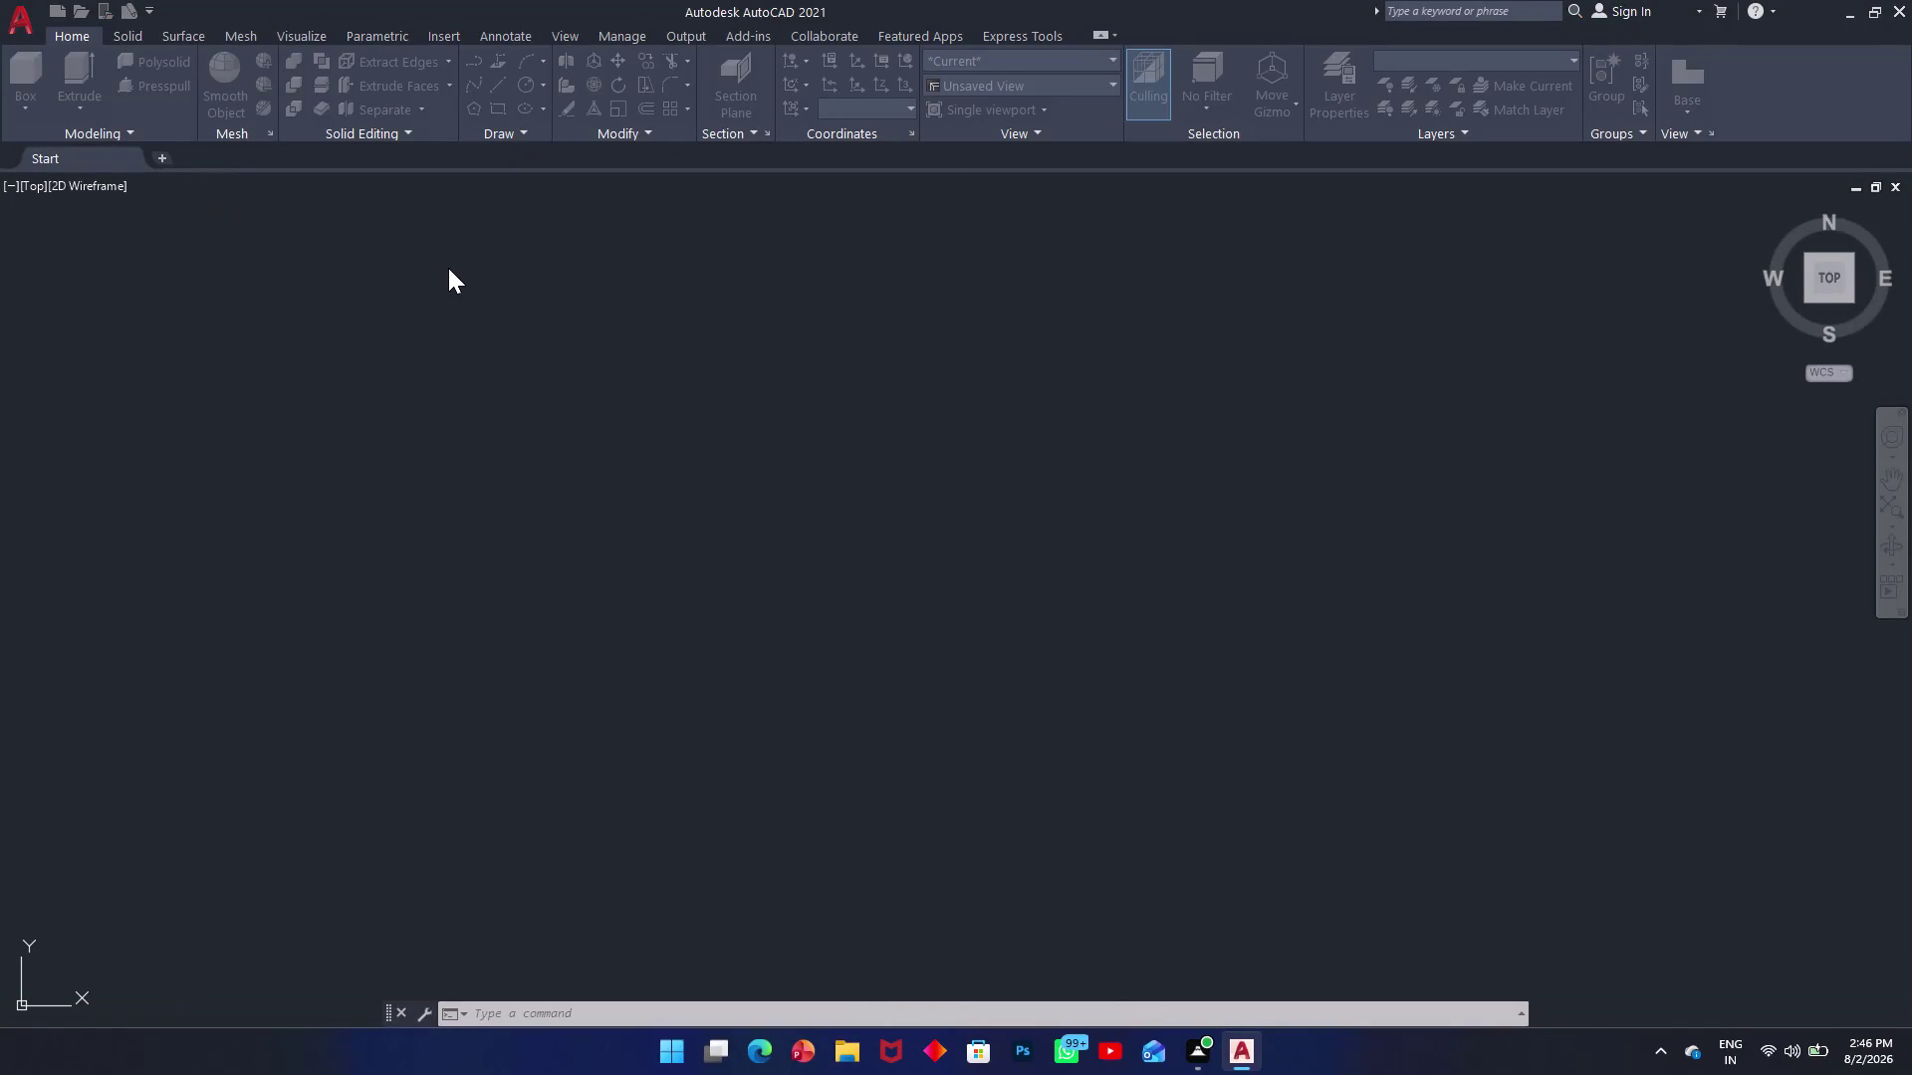
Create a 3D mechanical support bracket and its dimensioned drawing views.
Set the drawing limits from 0,0 to 100,100, then zoom to show all limits.
text(li)
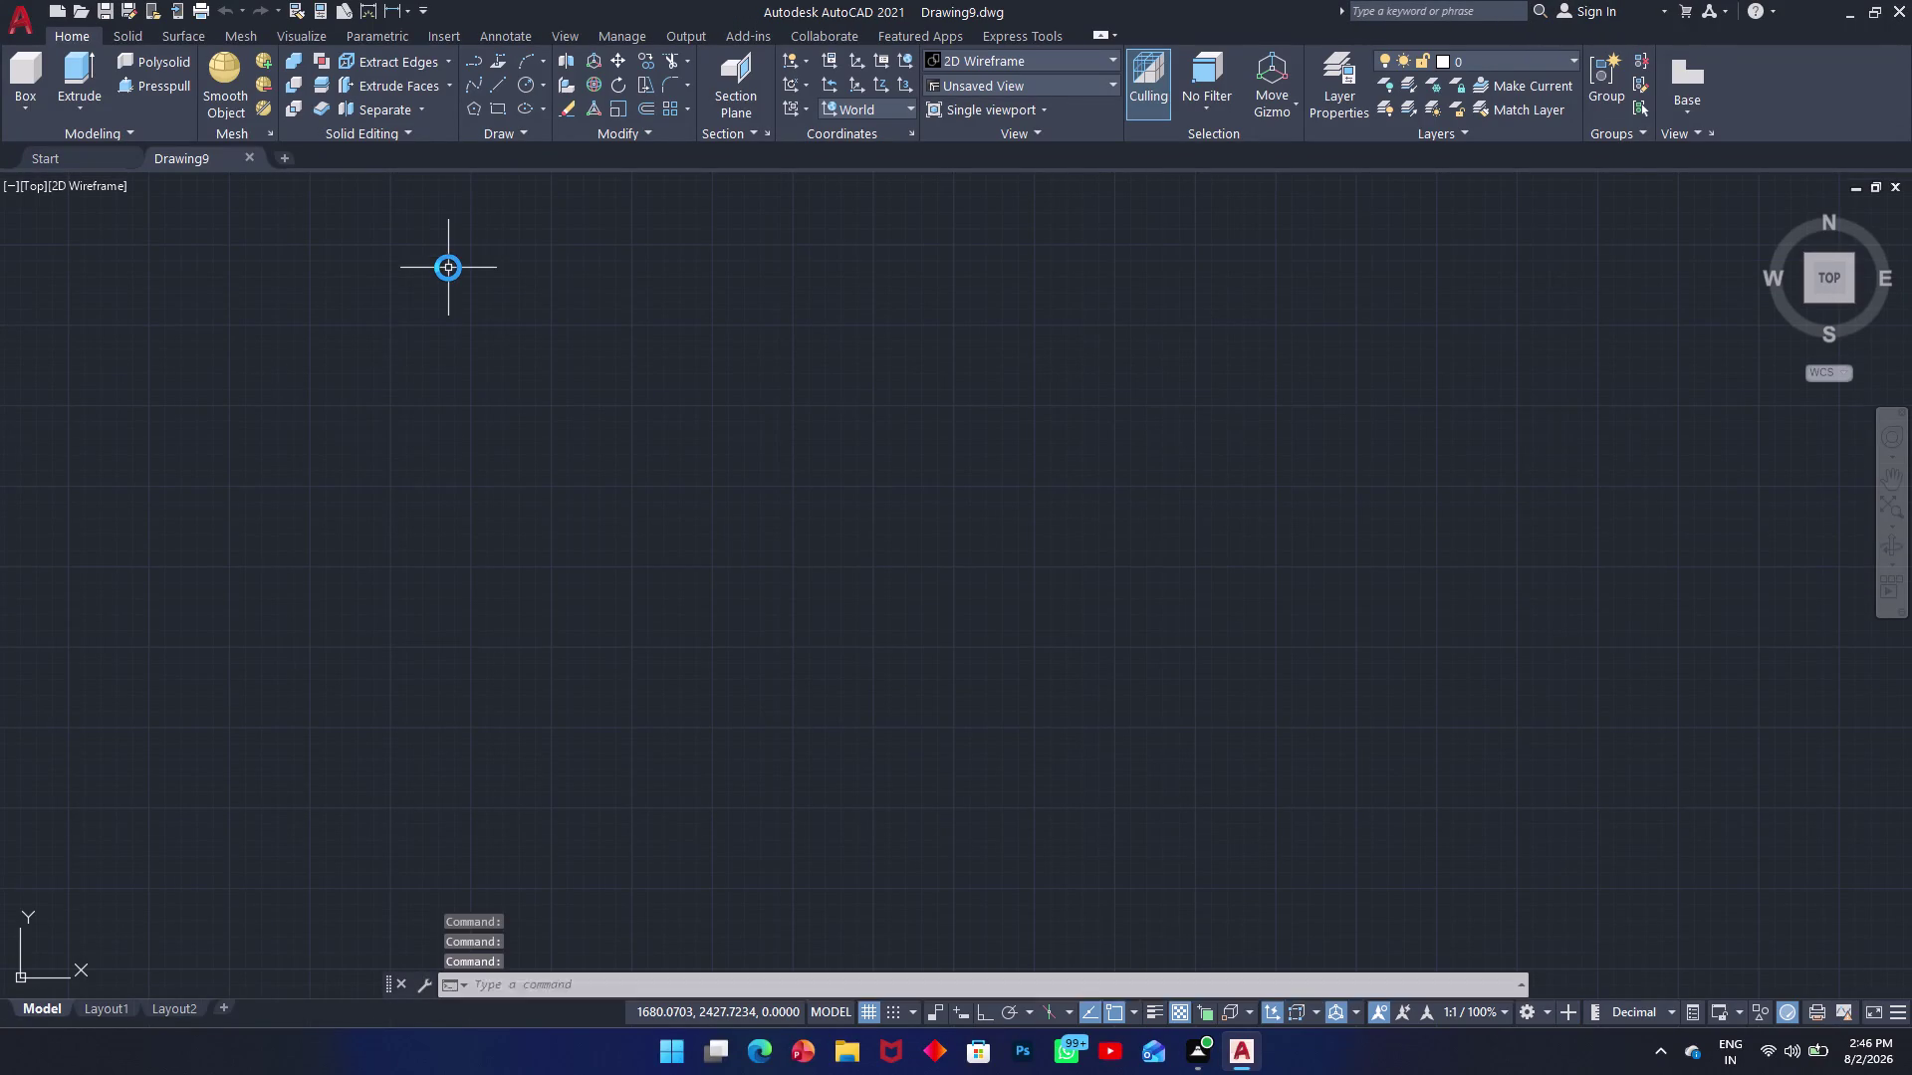
text(m)
key(space)
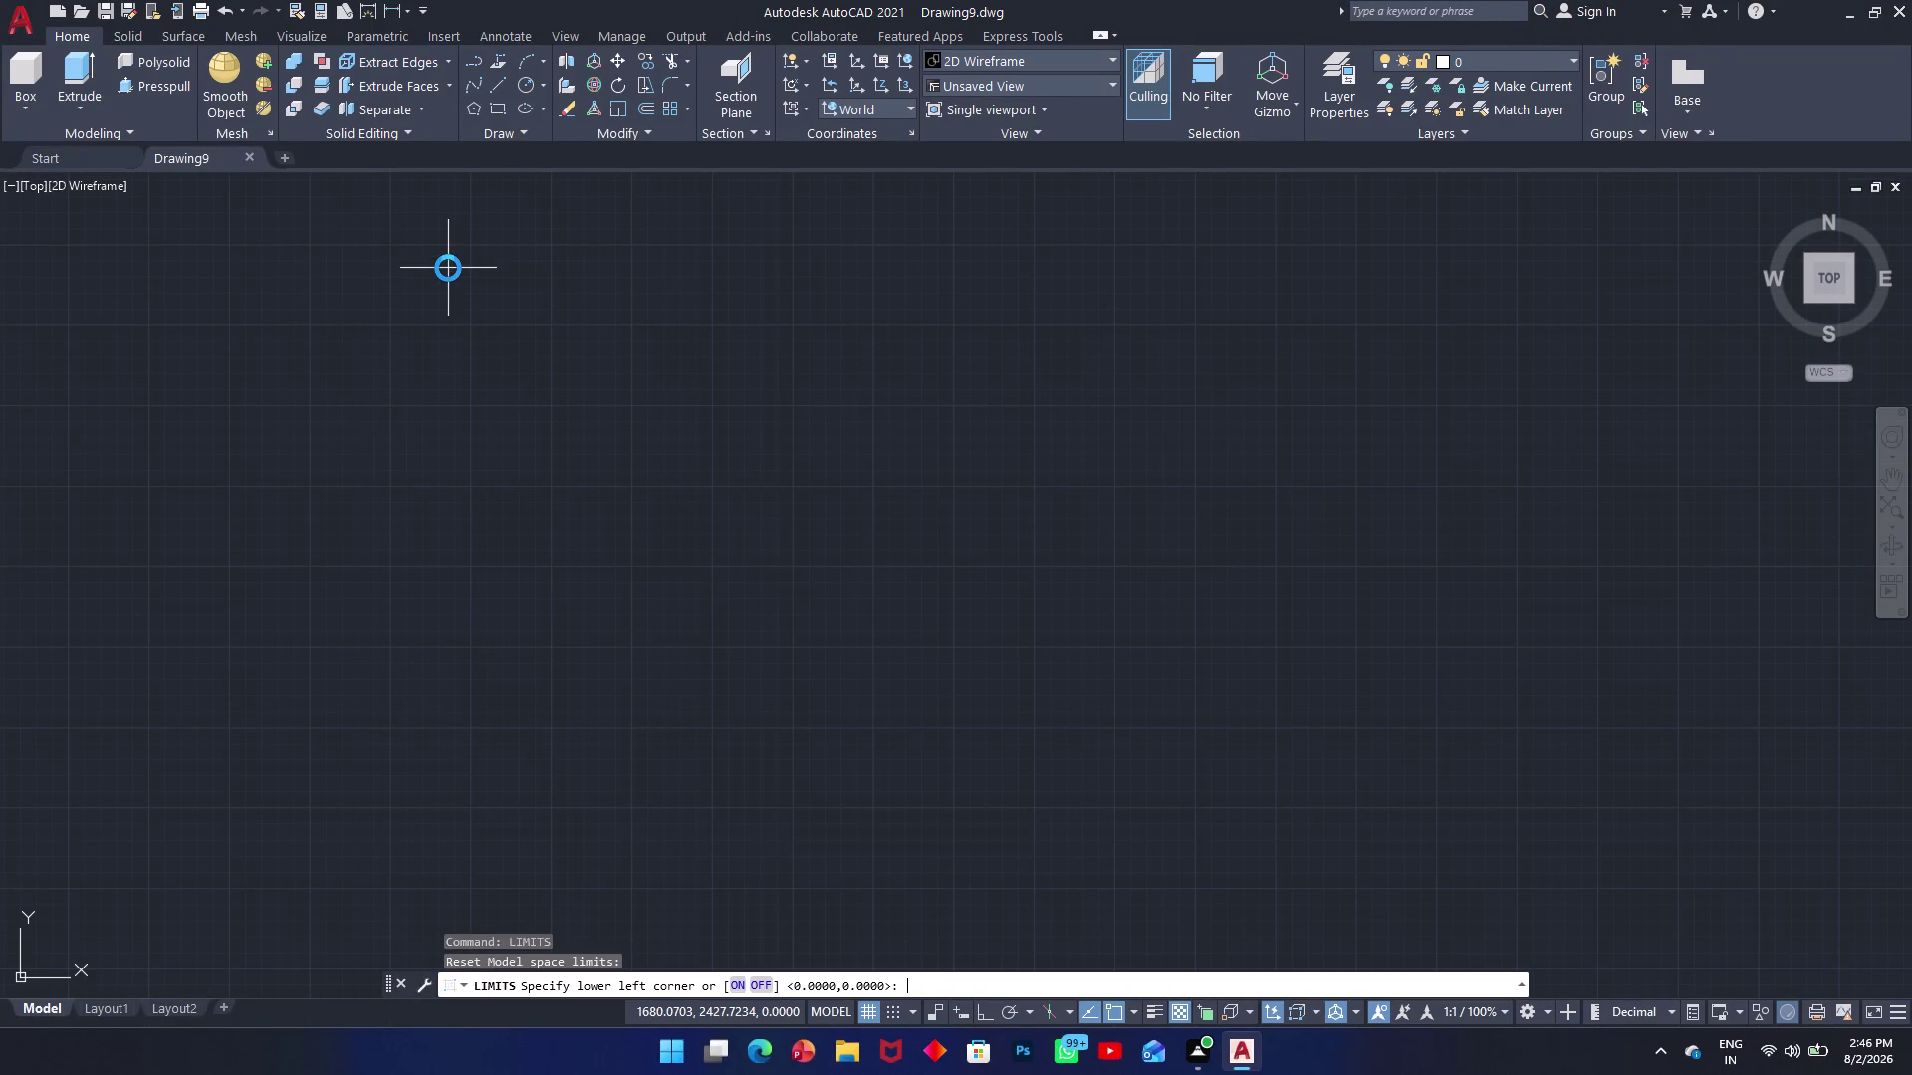
text(0,0)
key(Return)
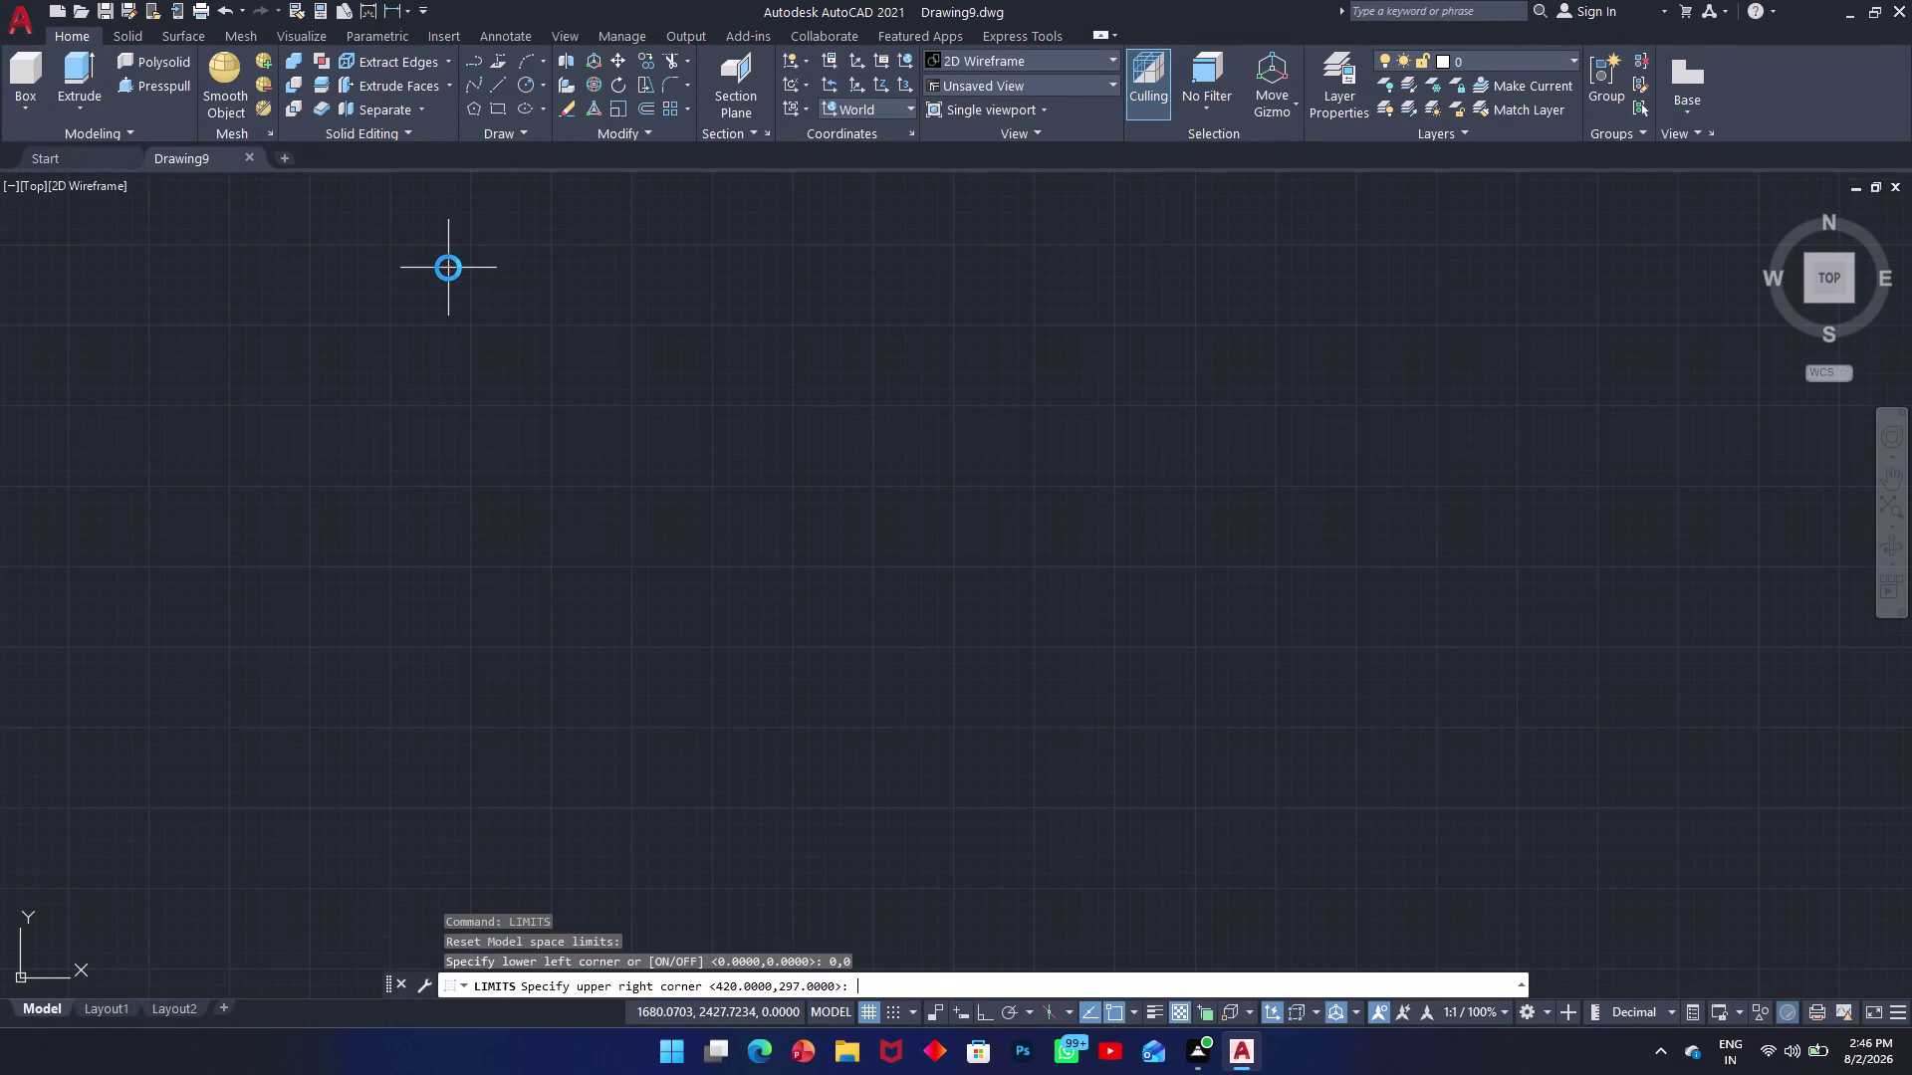
text(100,100)
key(Return)
key(z)
key(Return)
key(a)
key(Return)
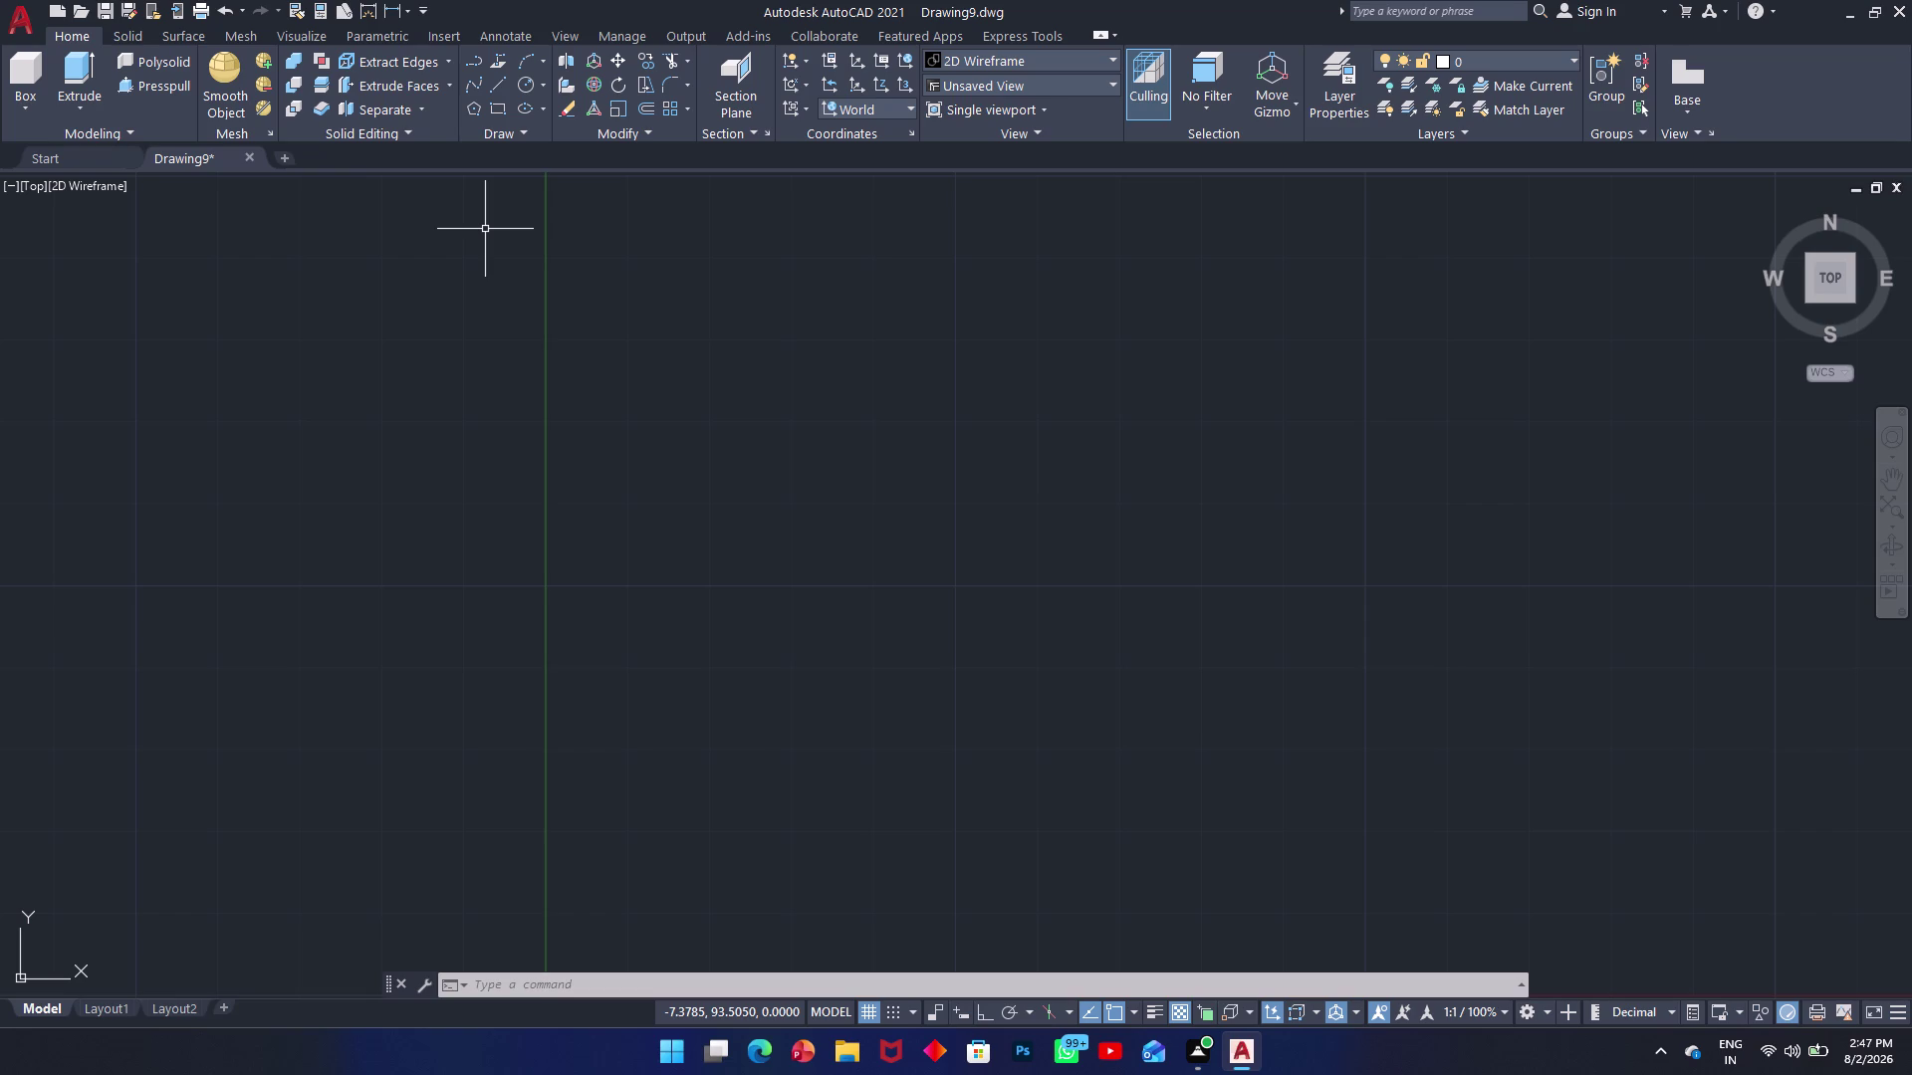
text(l)
key(space)
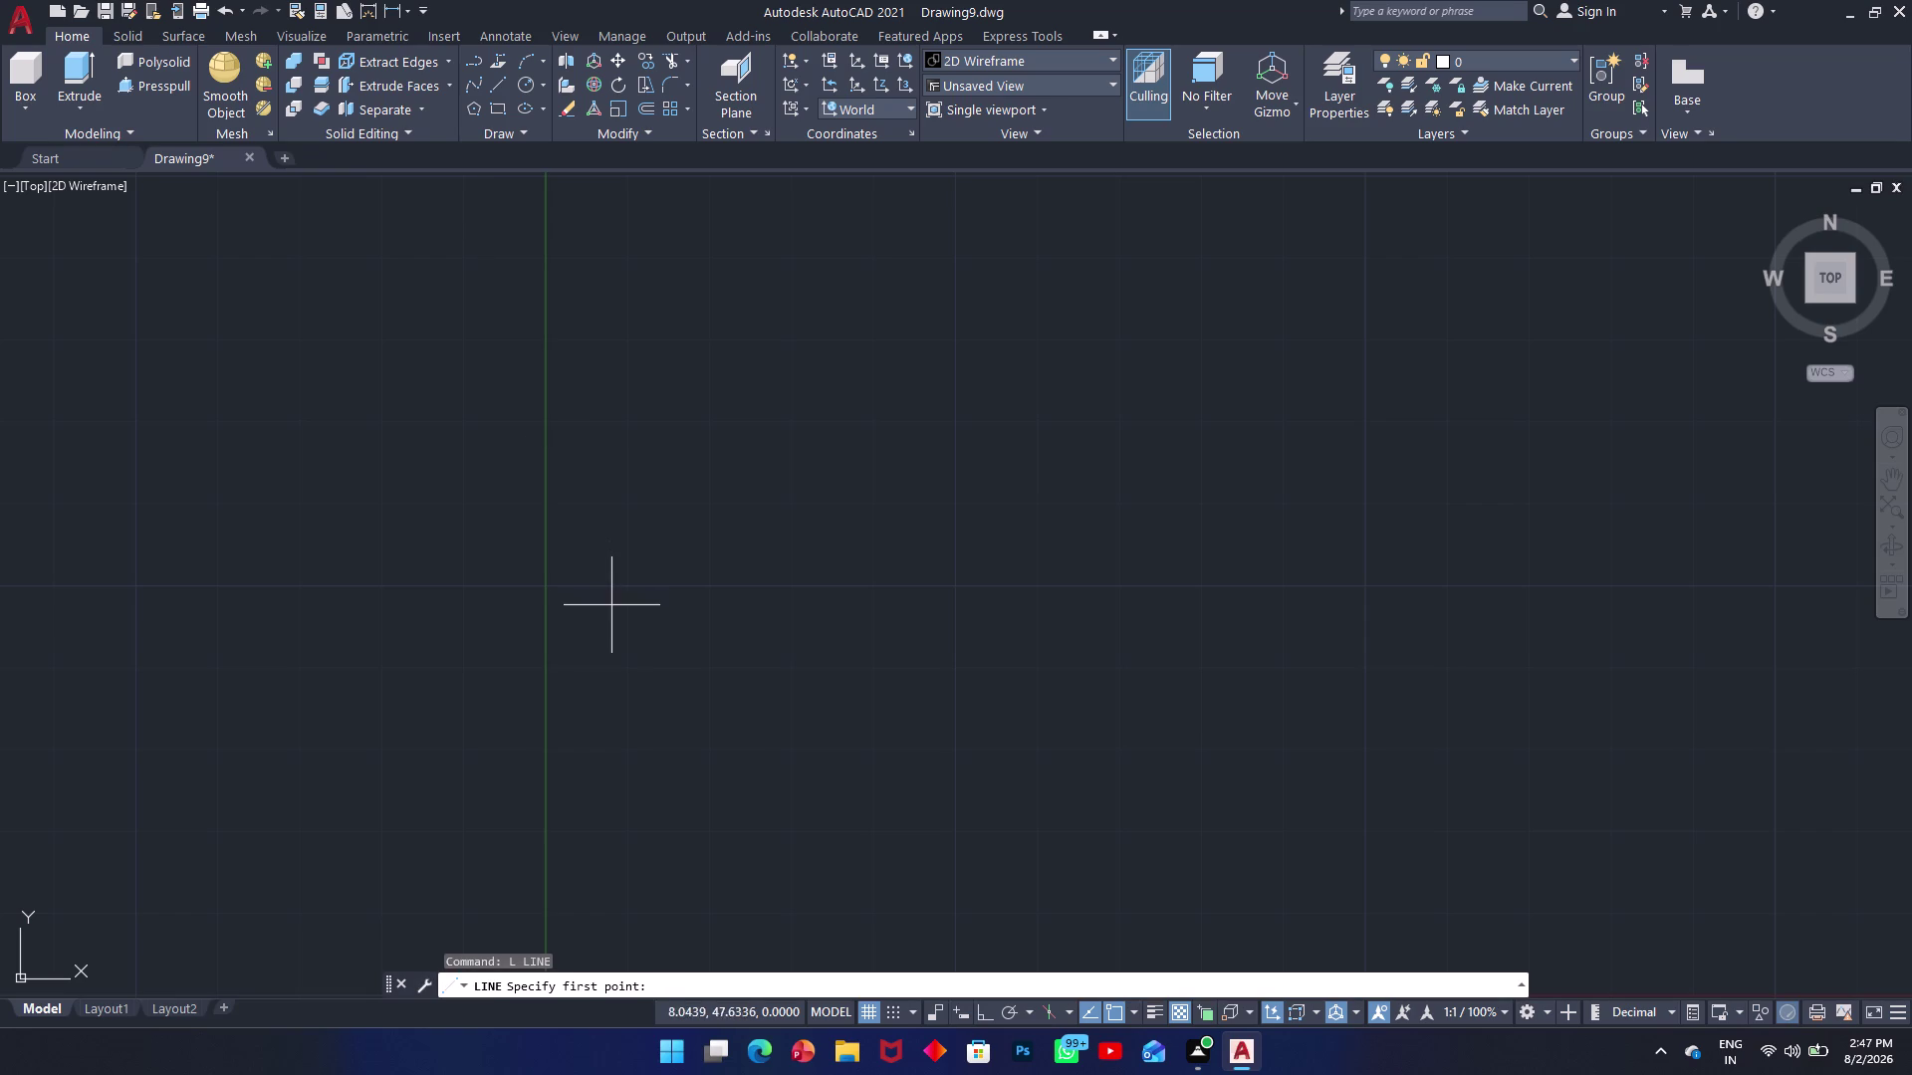
click(610, 675)
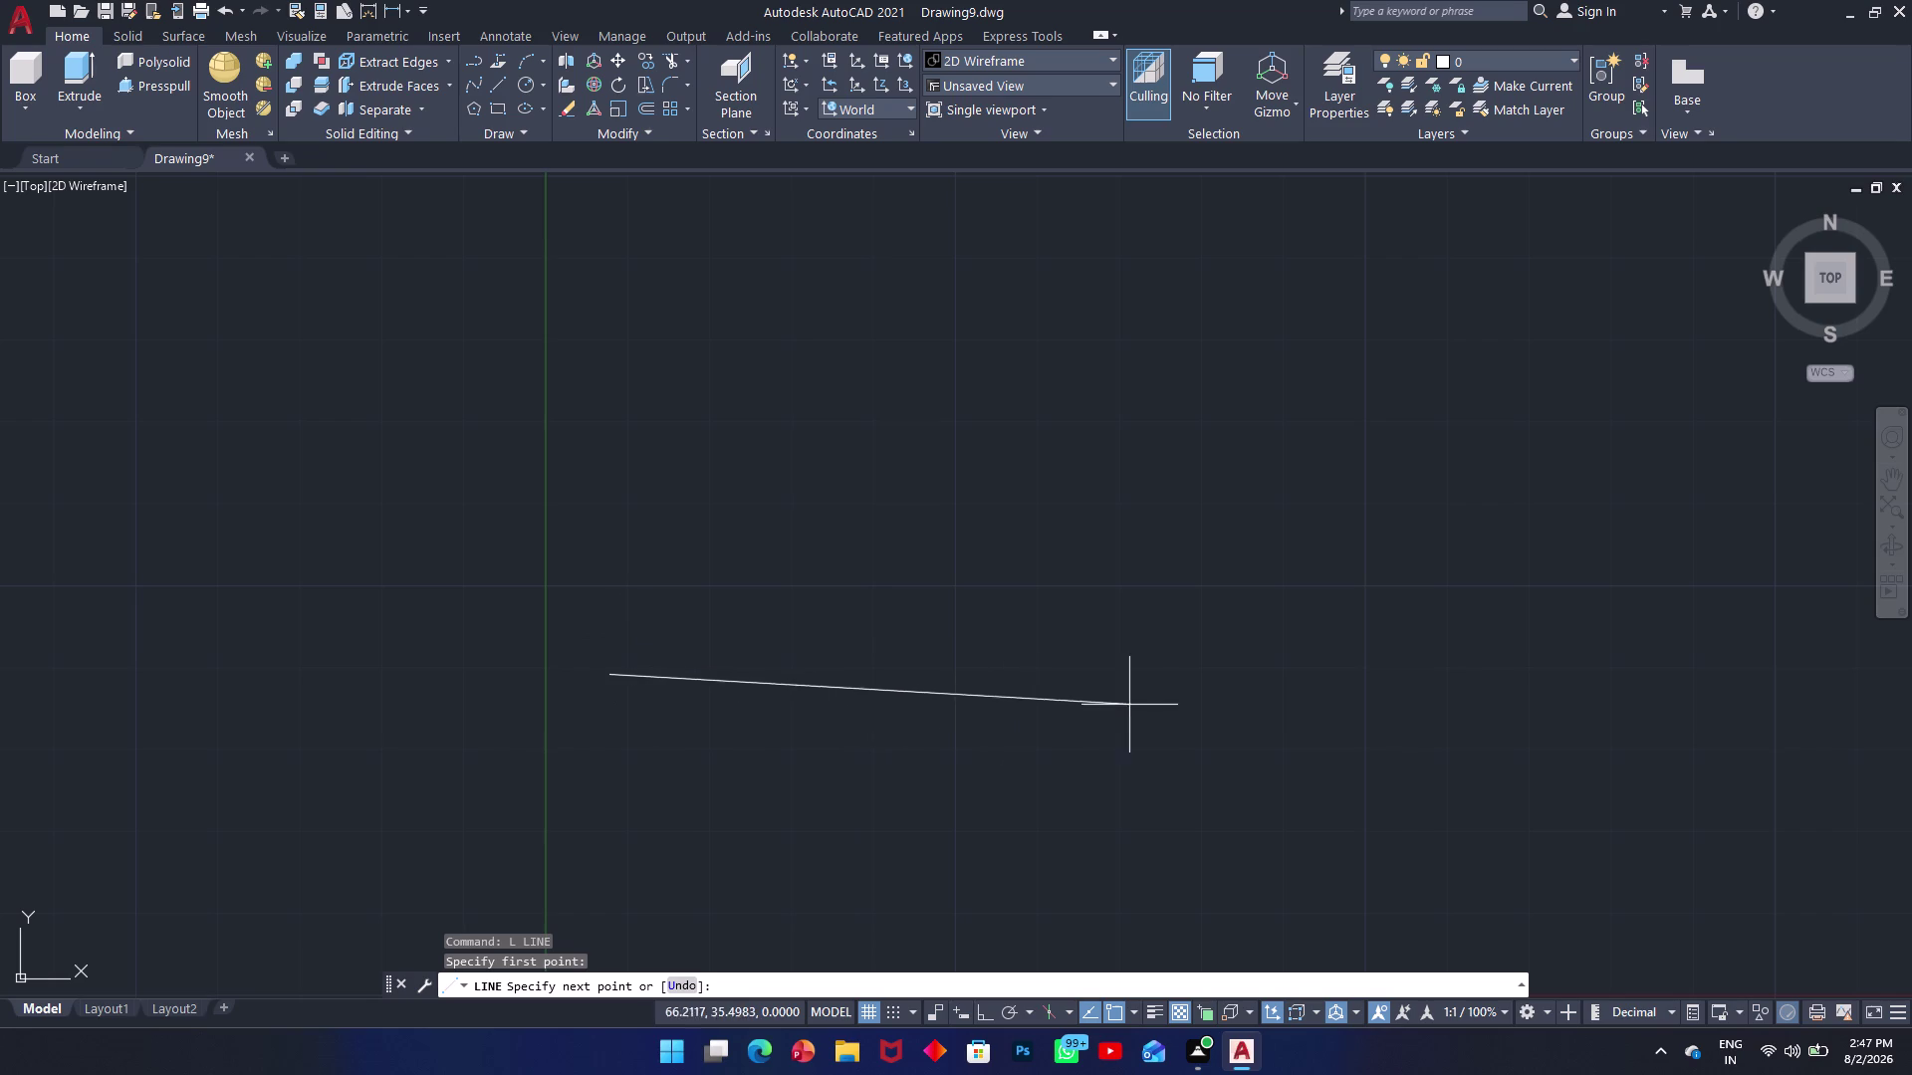
key(F8)
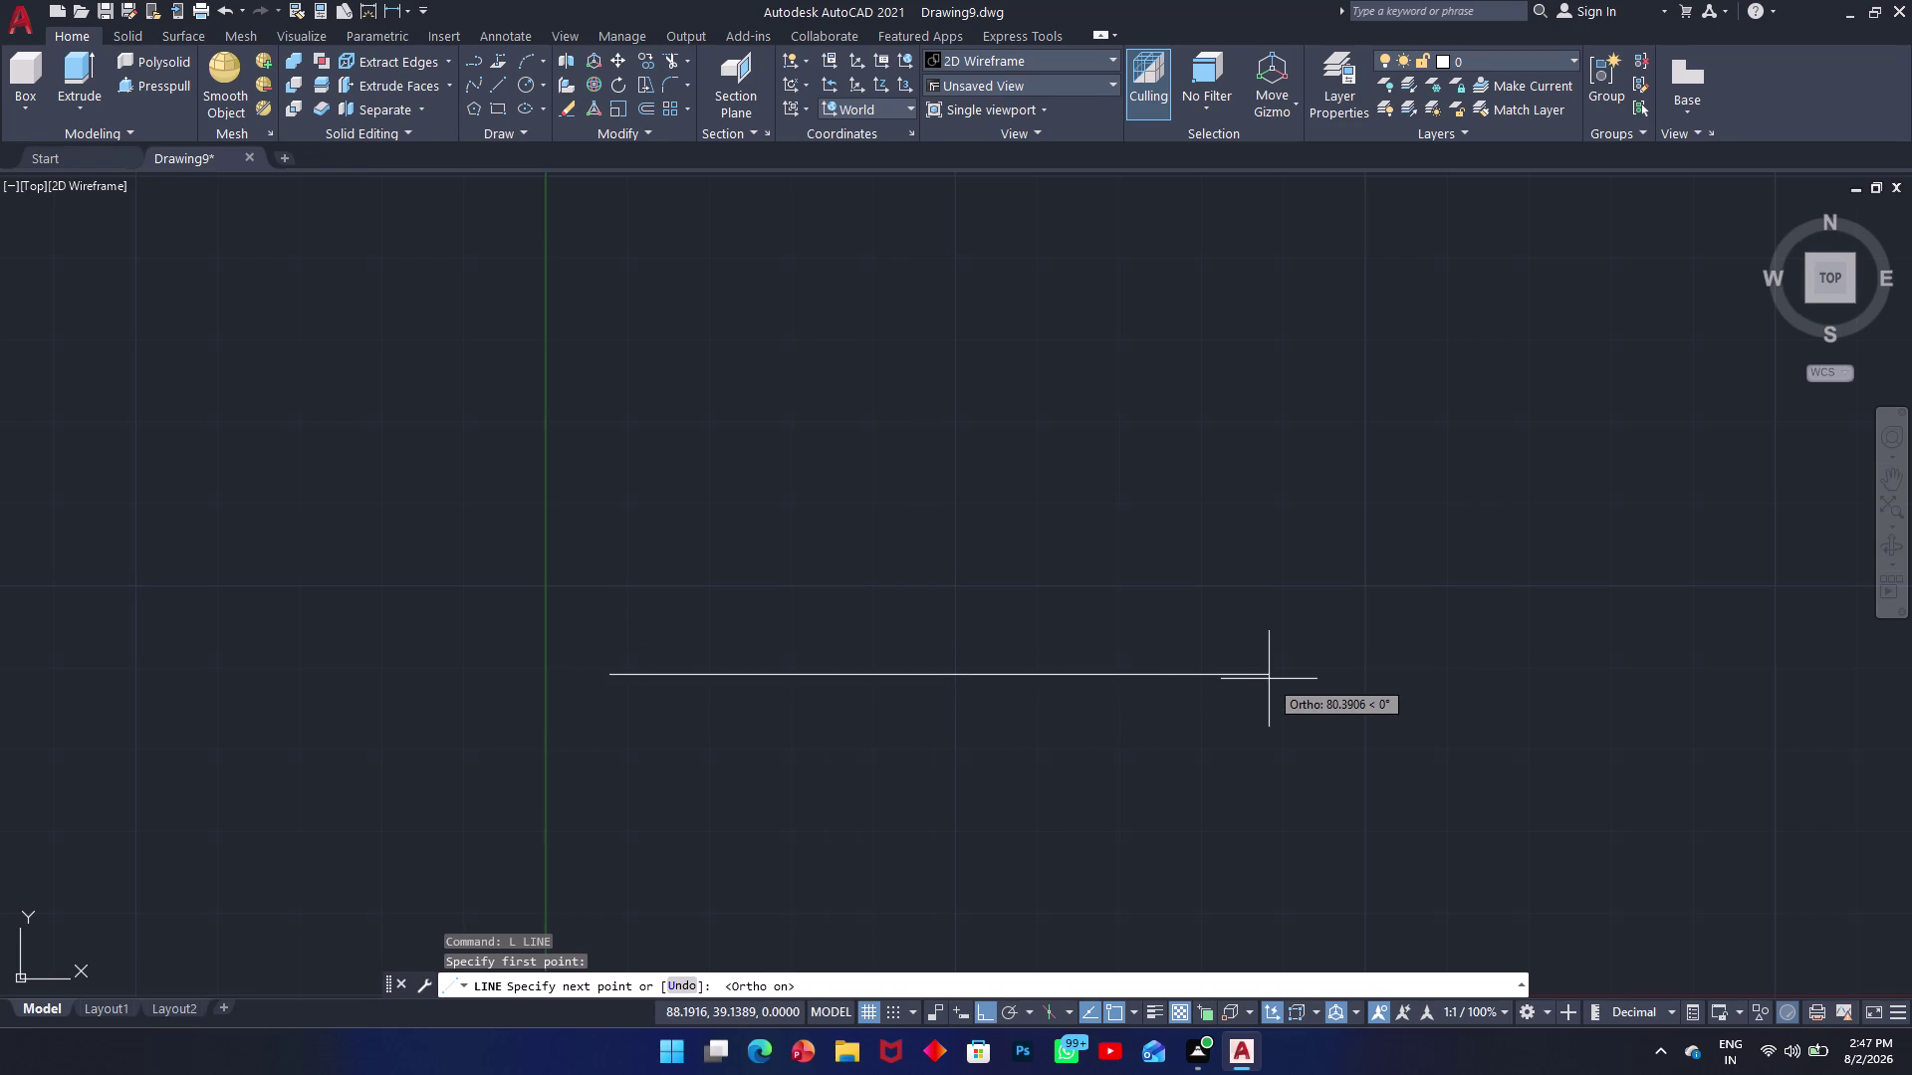
text(100)
key(Return)
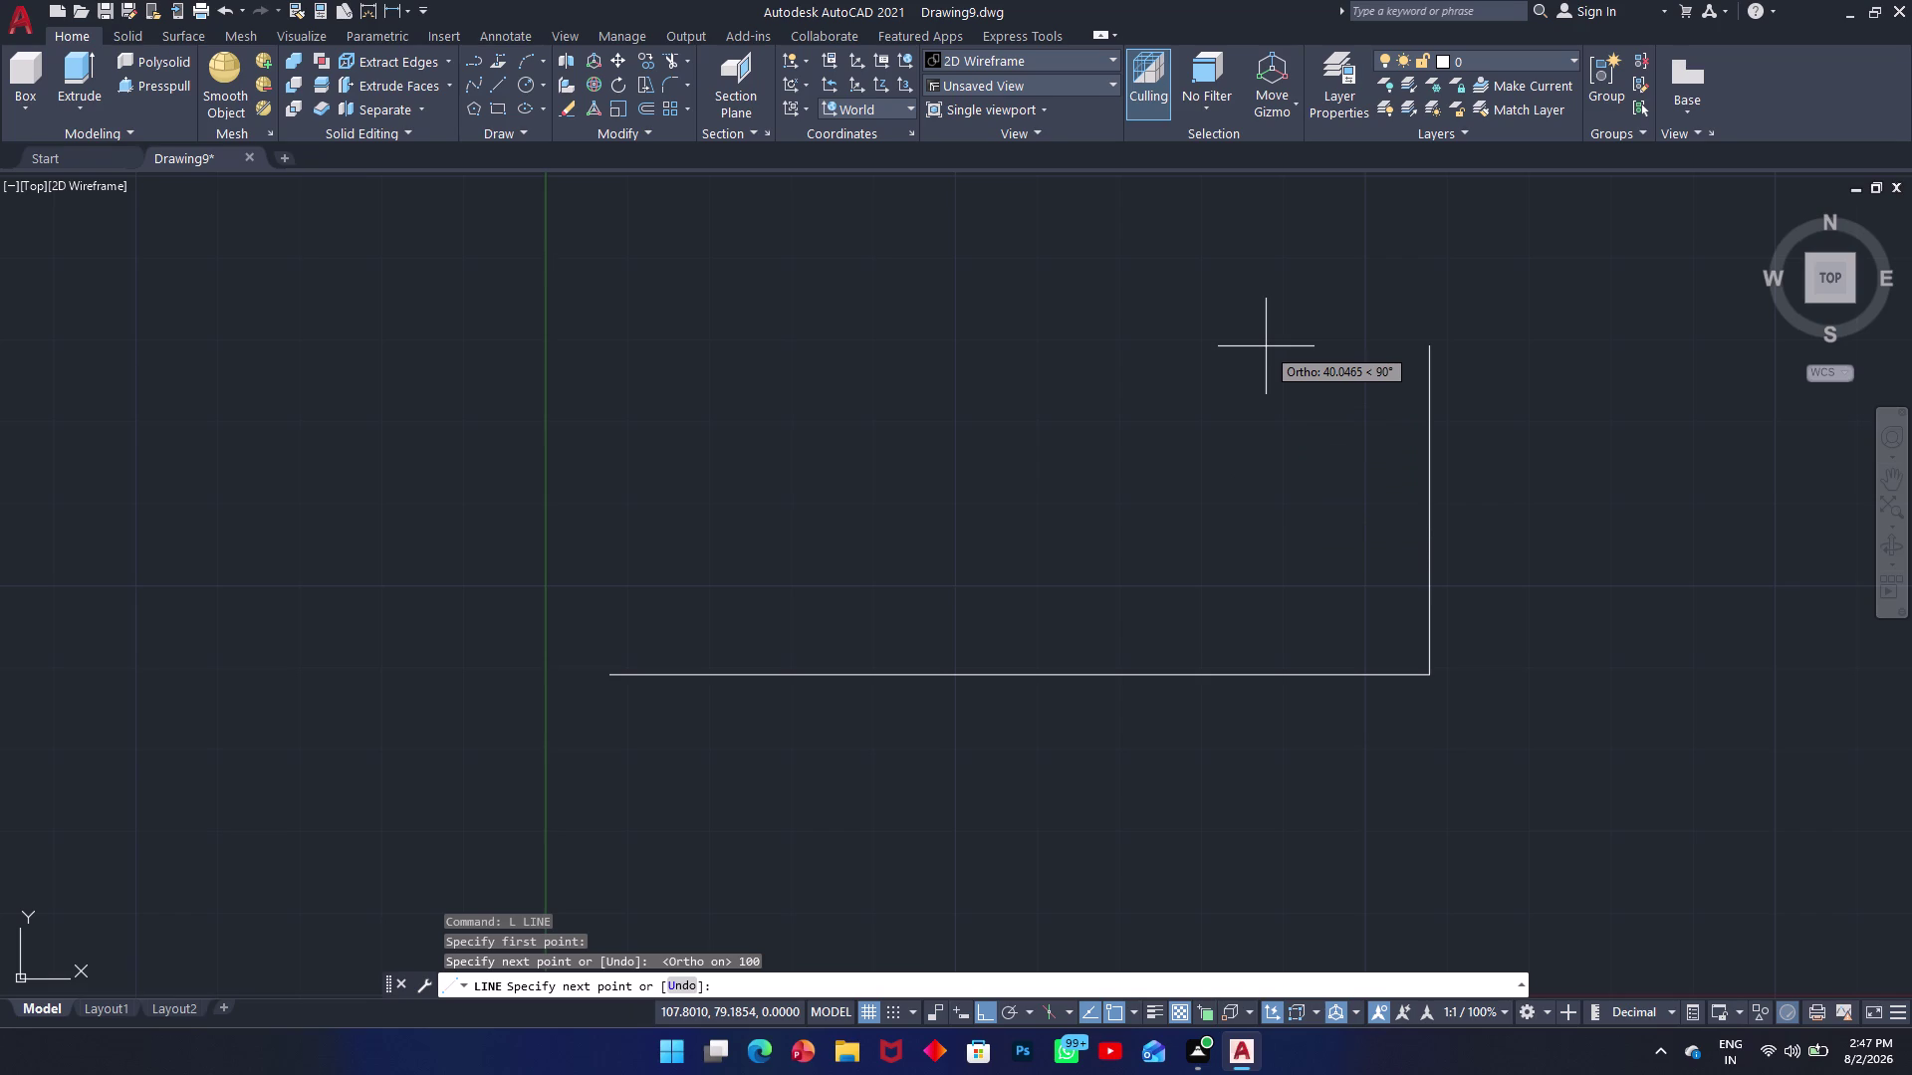
text(60)
key(Return)
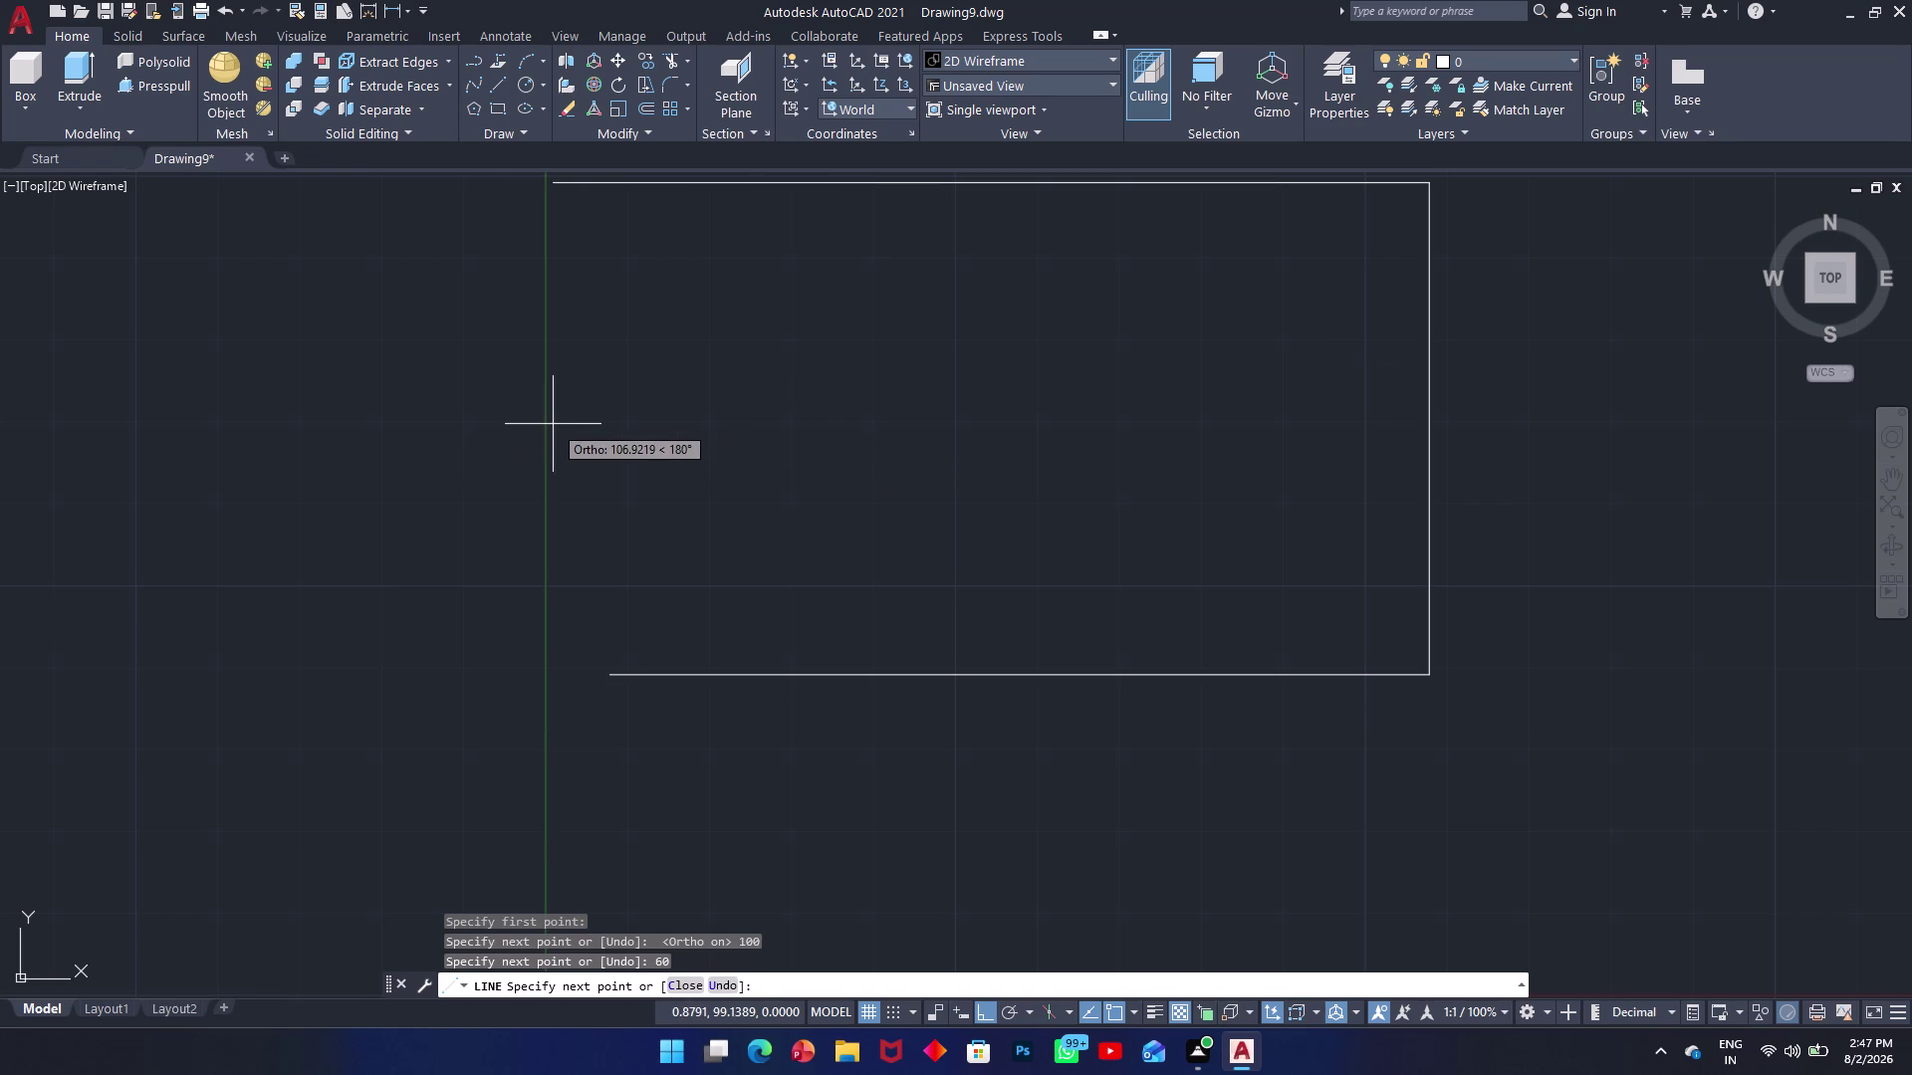
text(70)
key(Return)
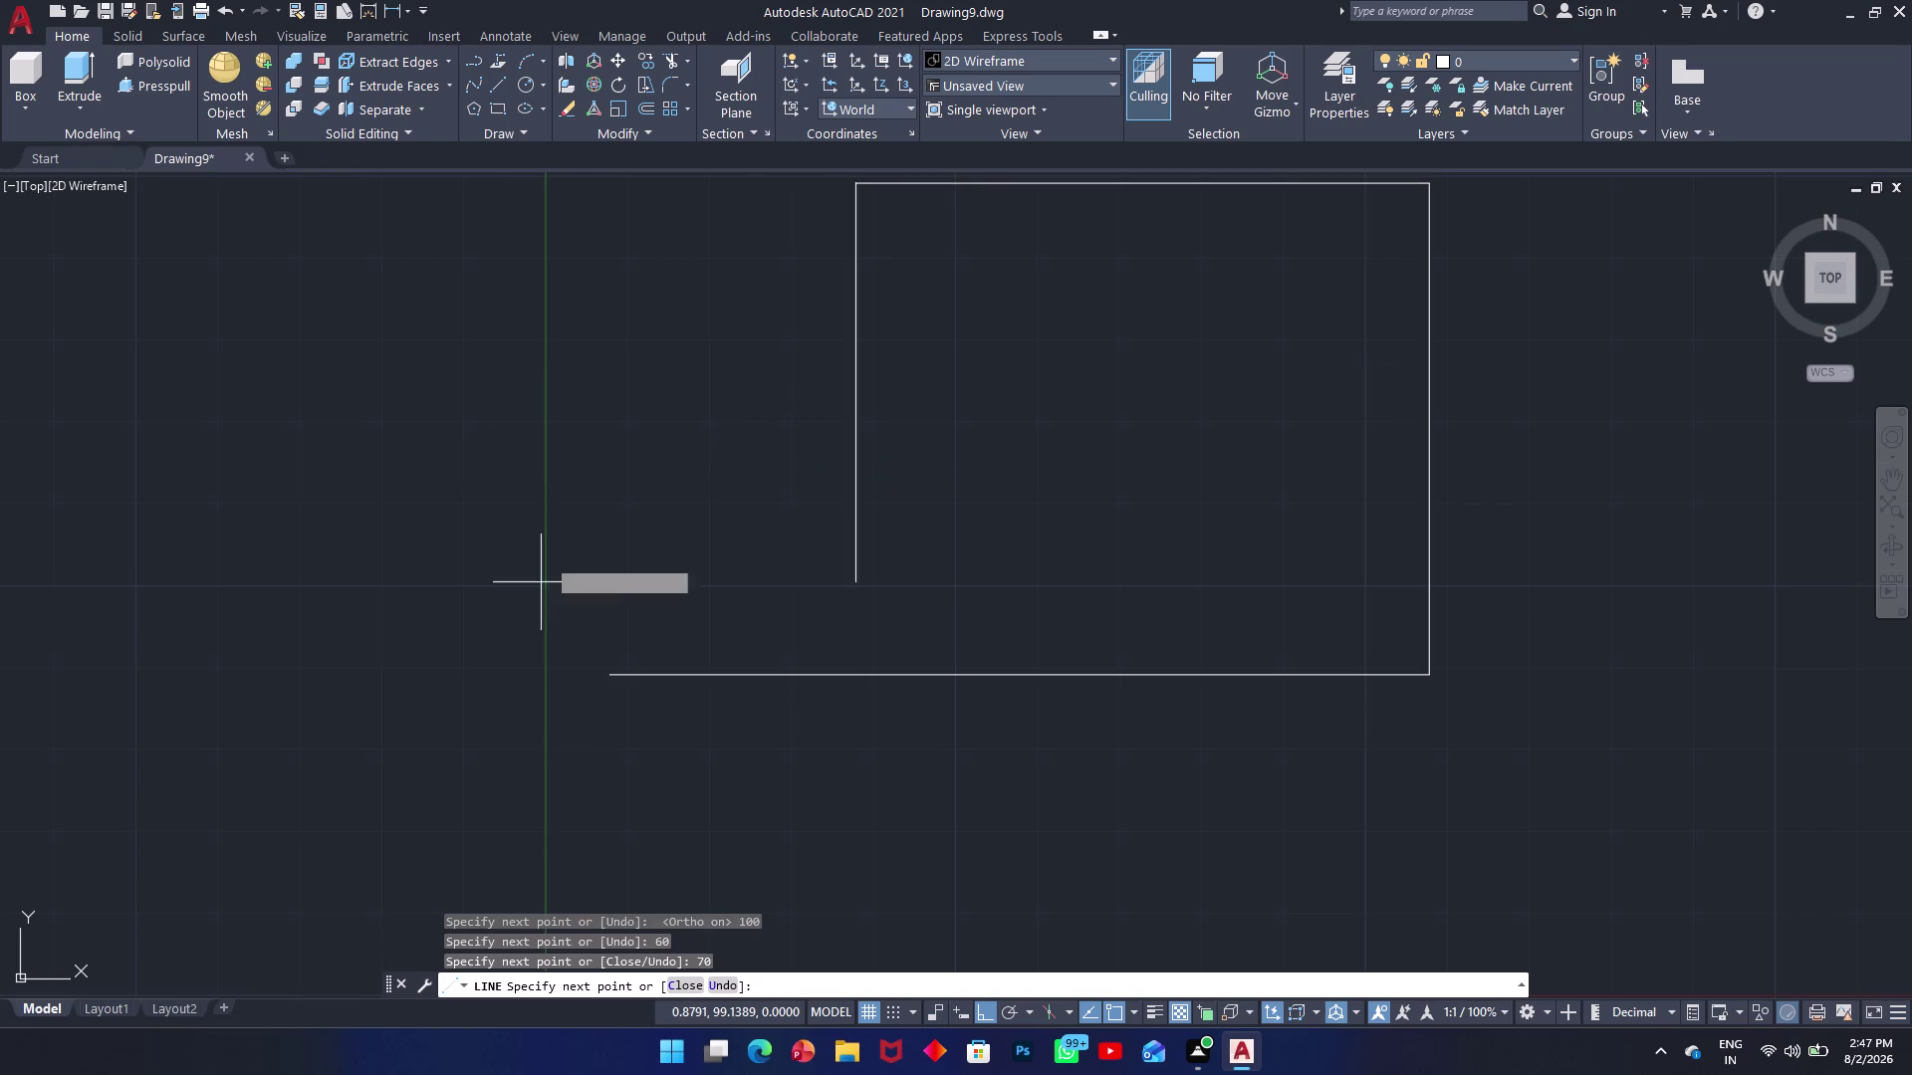
key(ctrl+z)
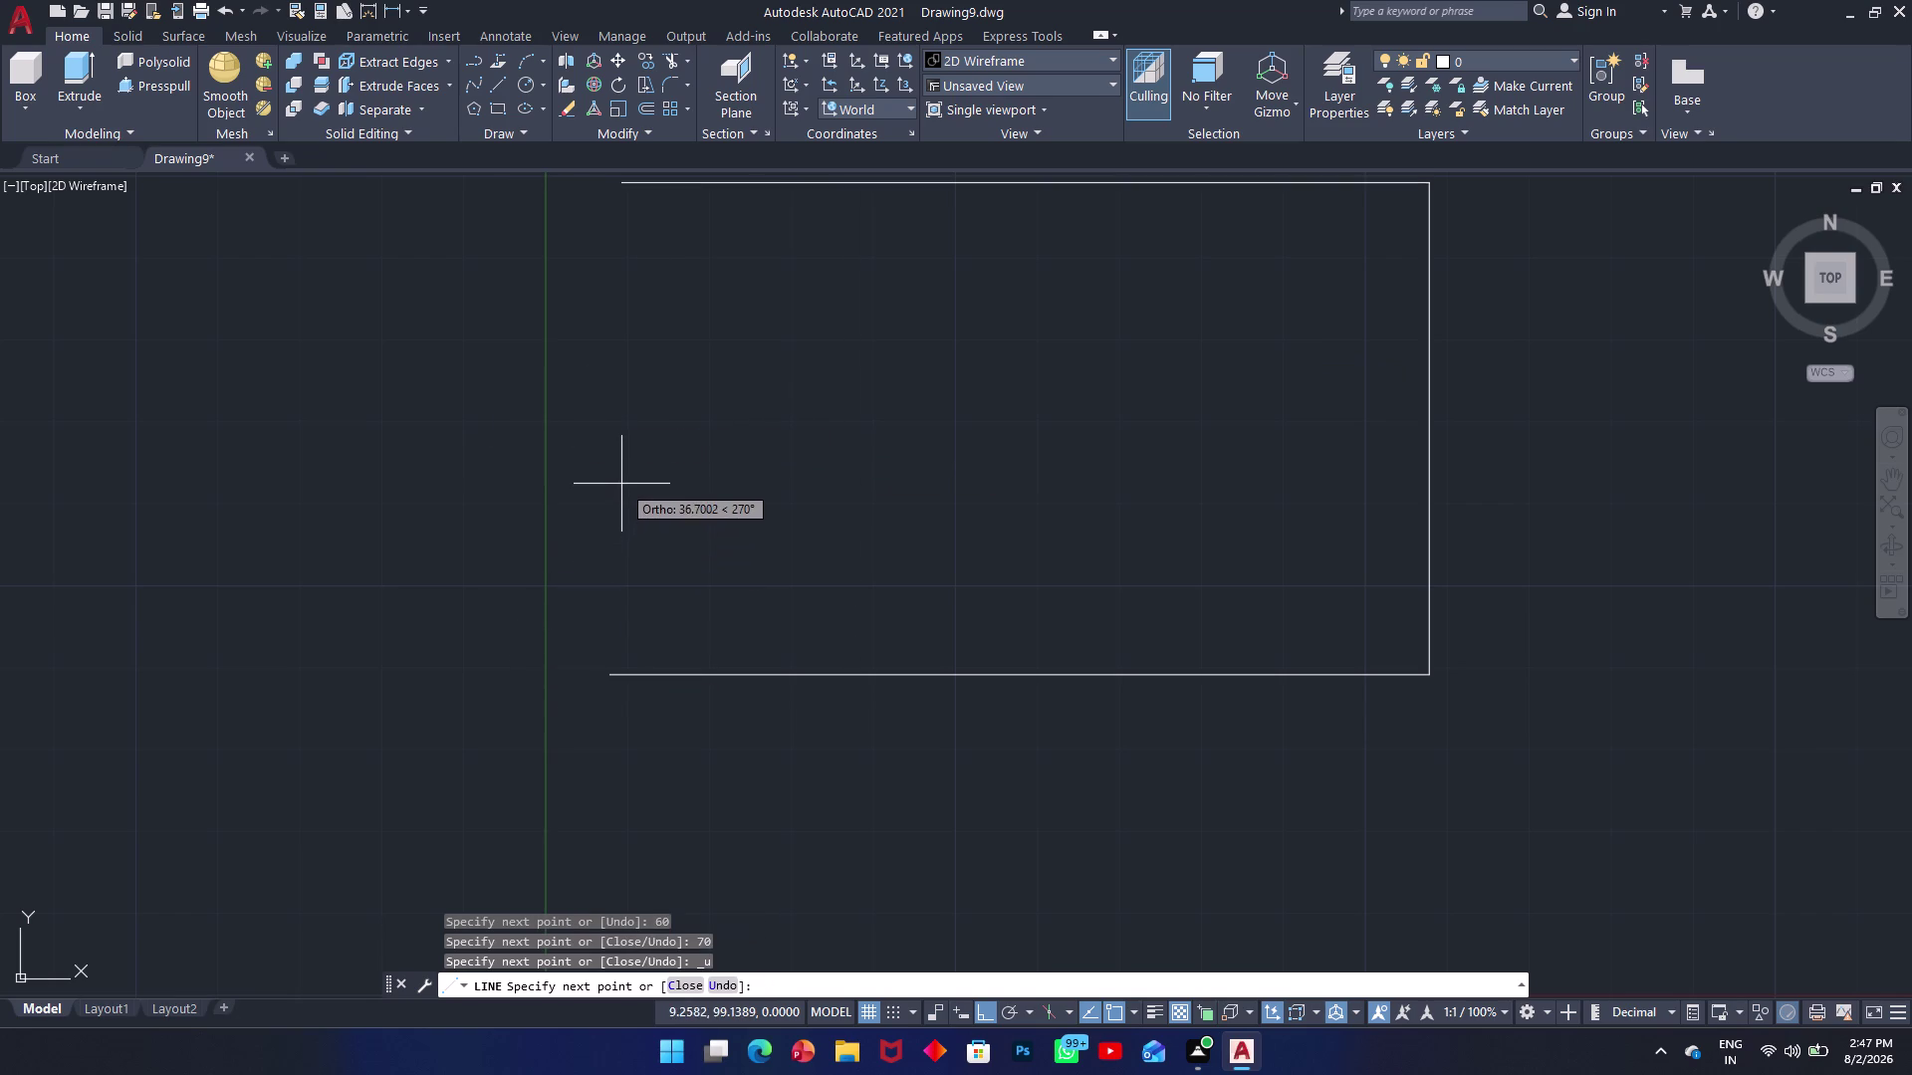
text(100)
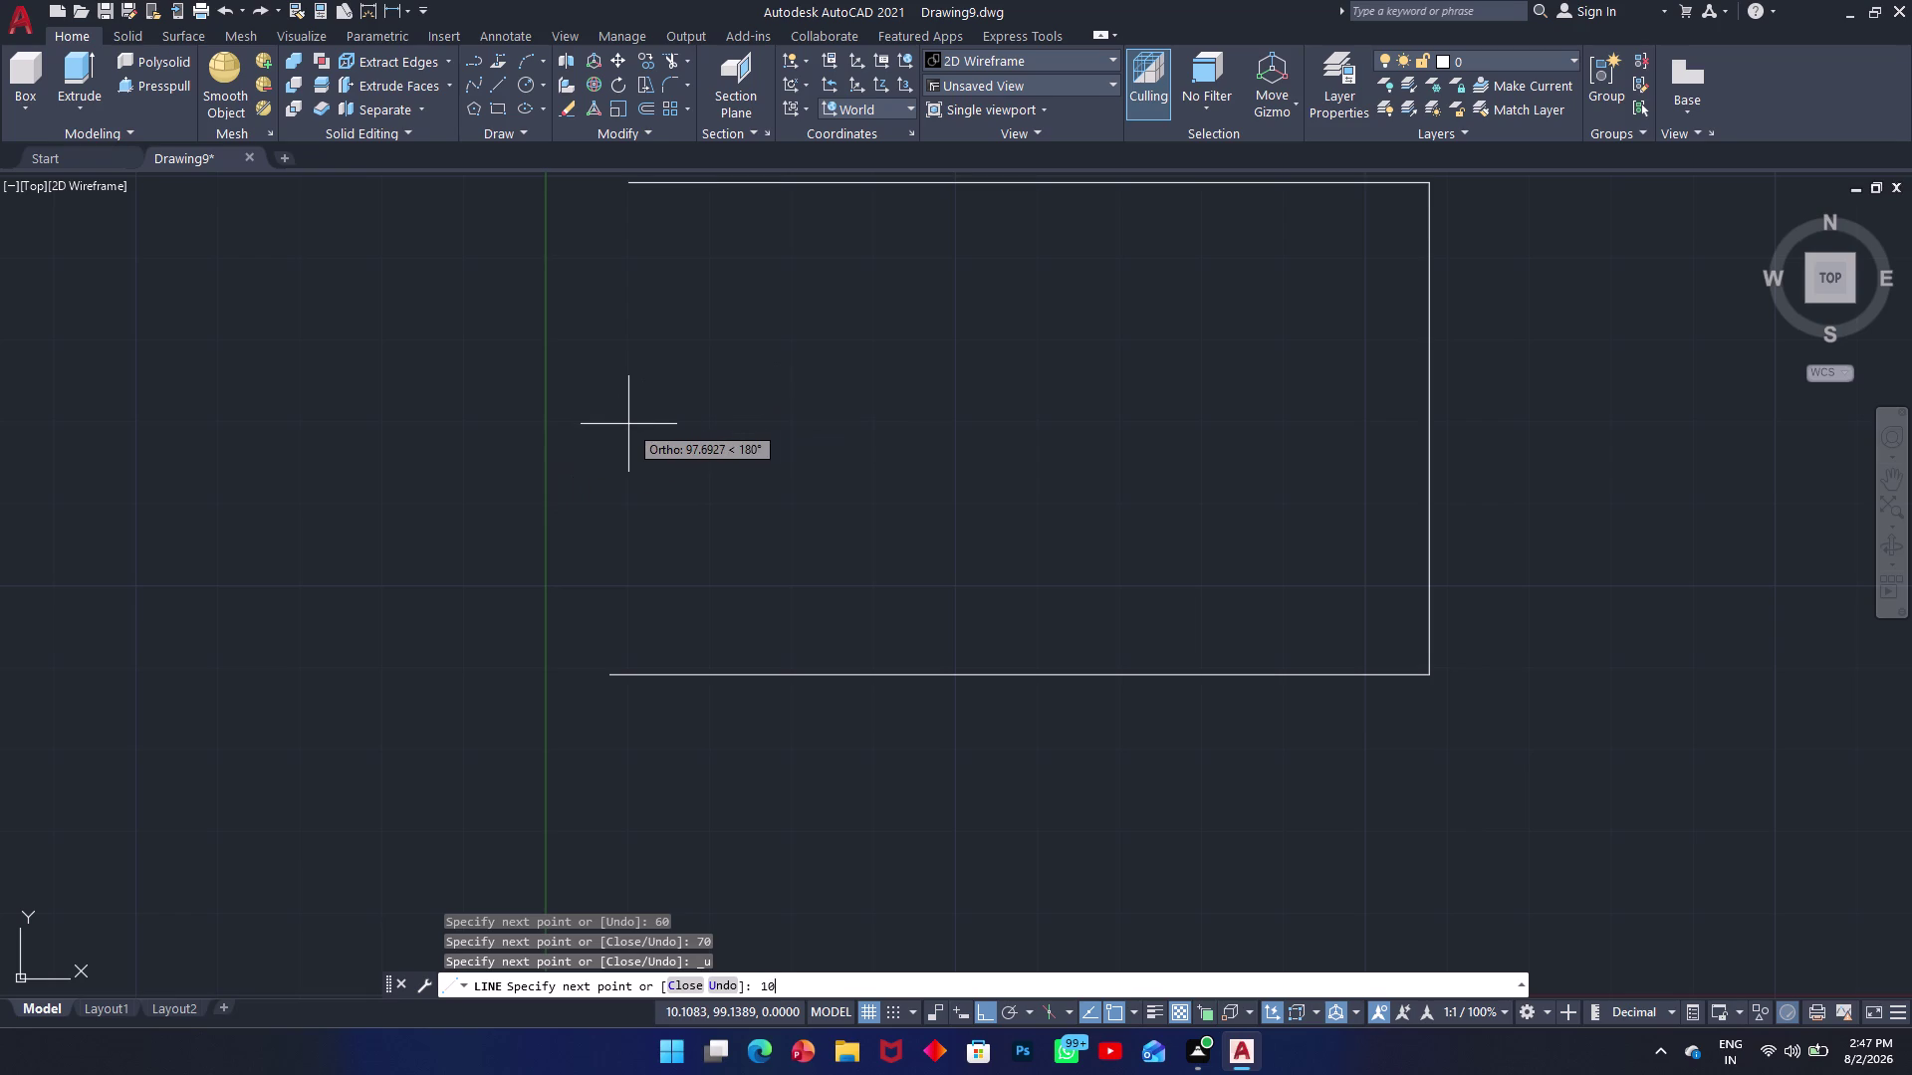
key(Return)
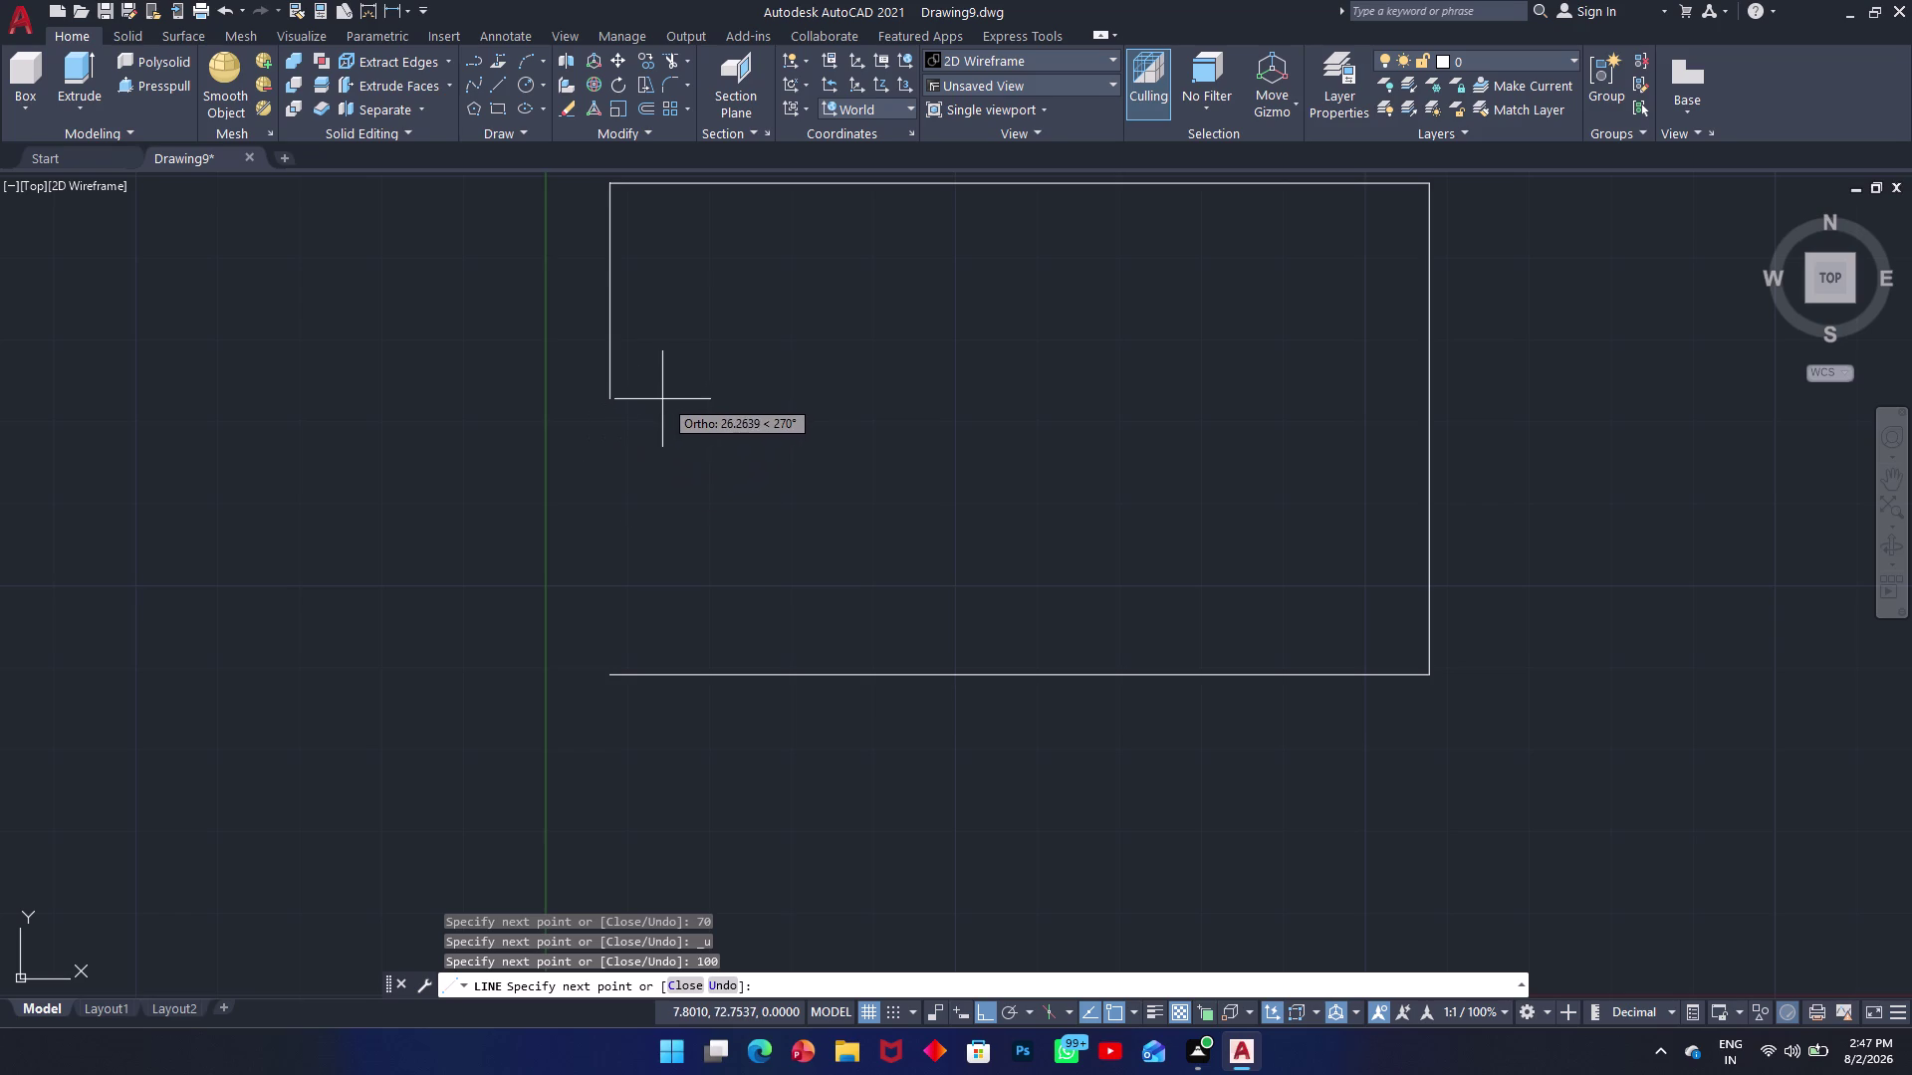
key(ctrl+z)
key(ctrl+z)
Undo the leftover segment and draw the 70 × 60 rectangle, closing at the start corner.
key(ctrl+z)
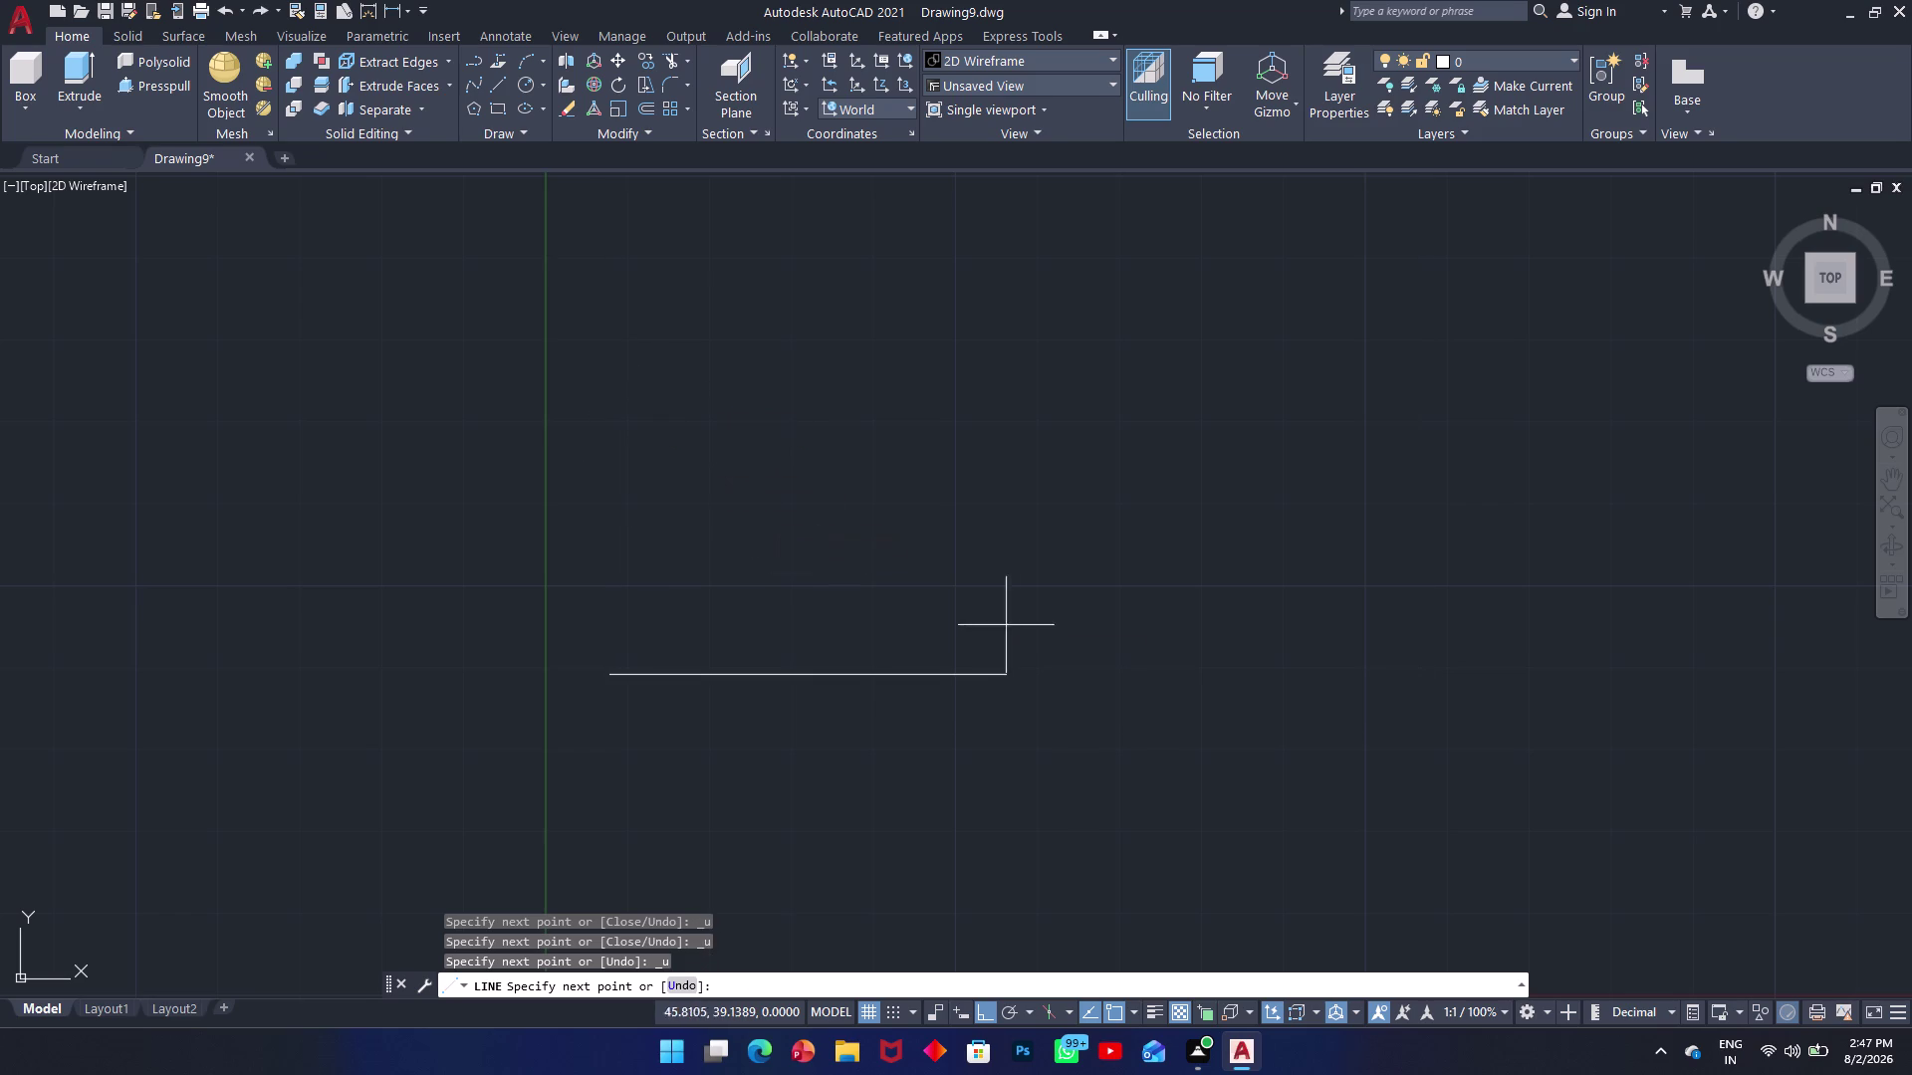
text(70)
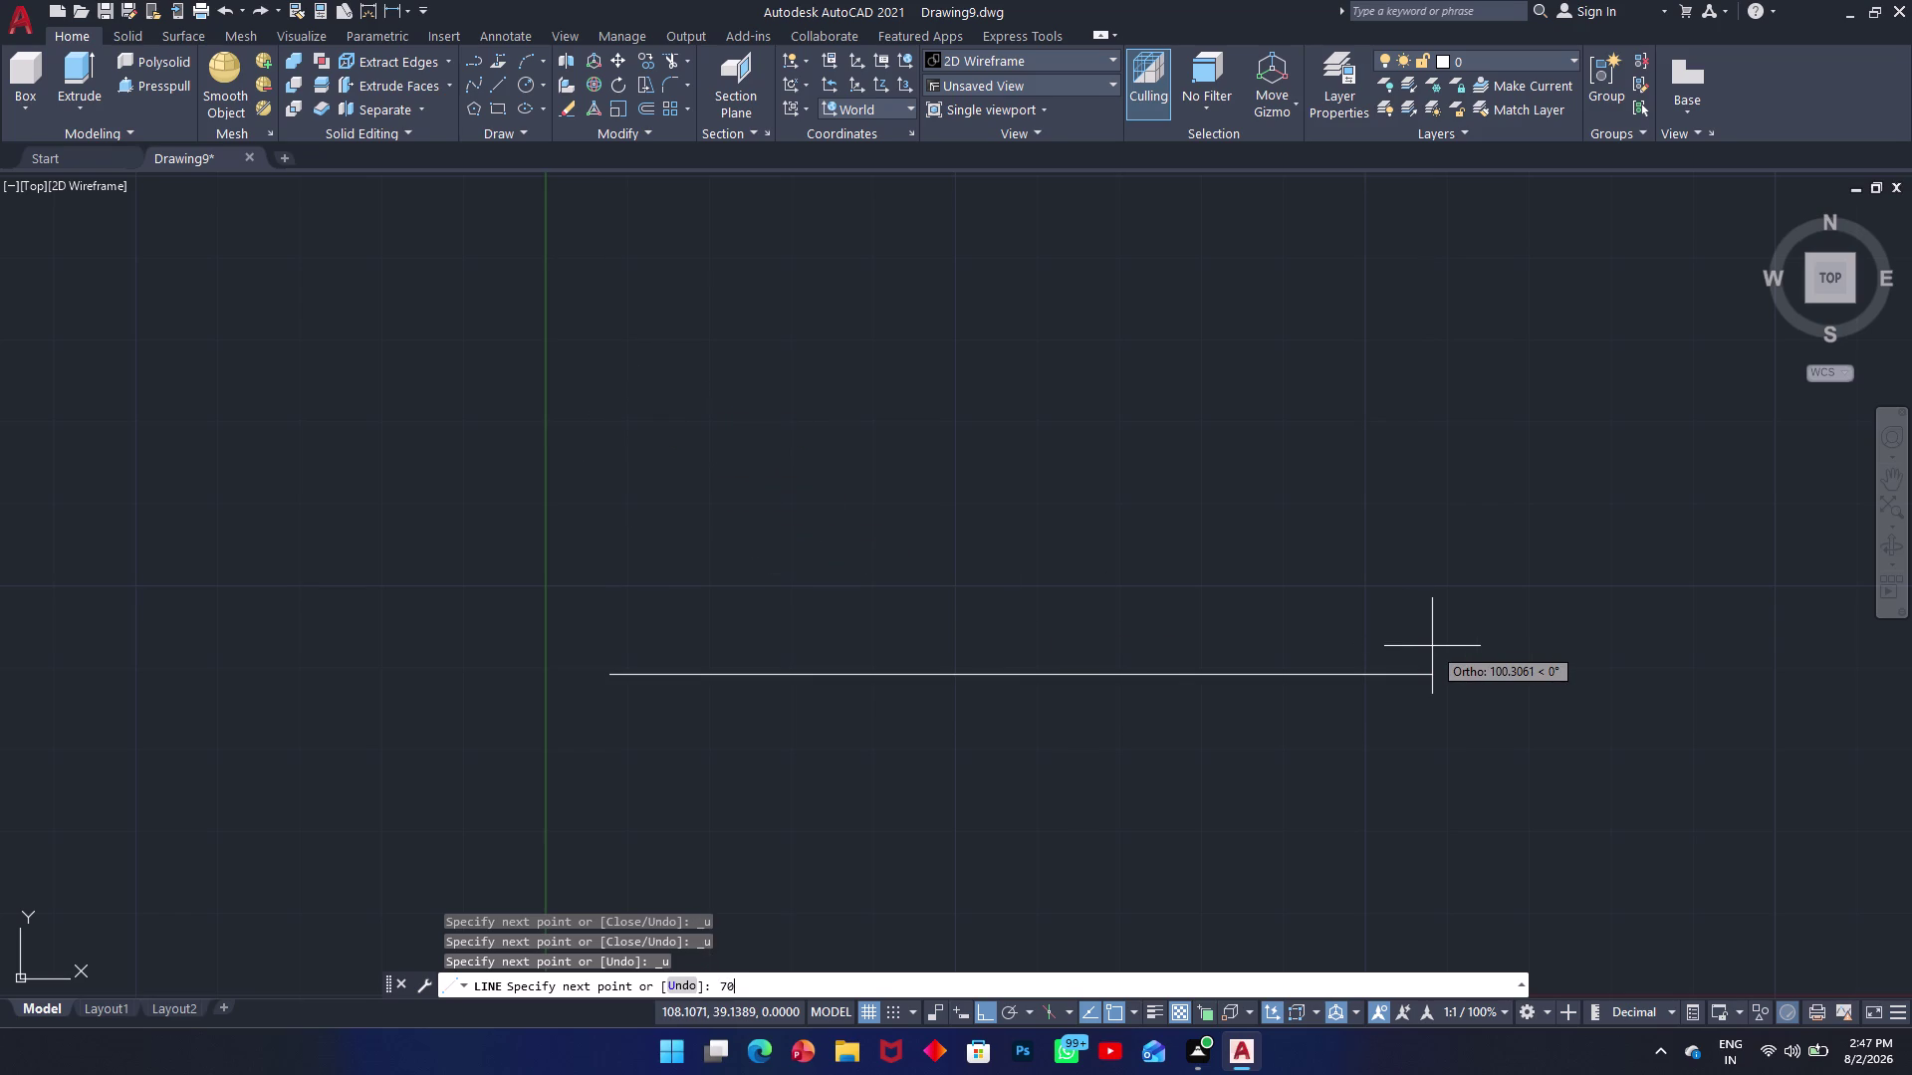
key(Return)
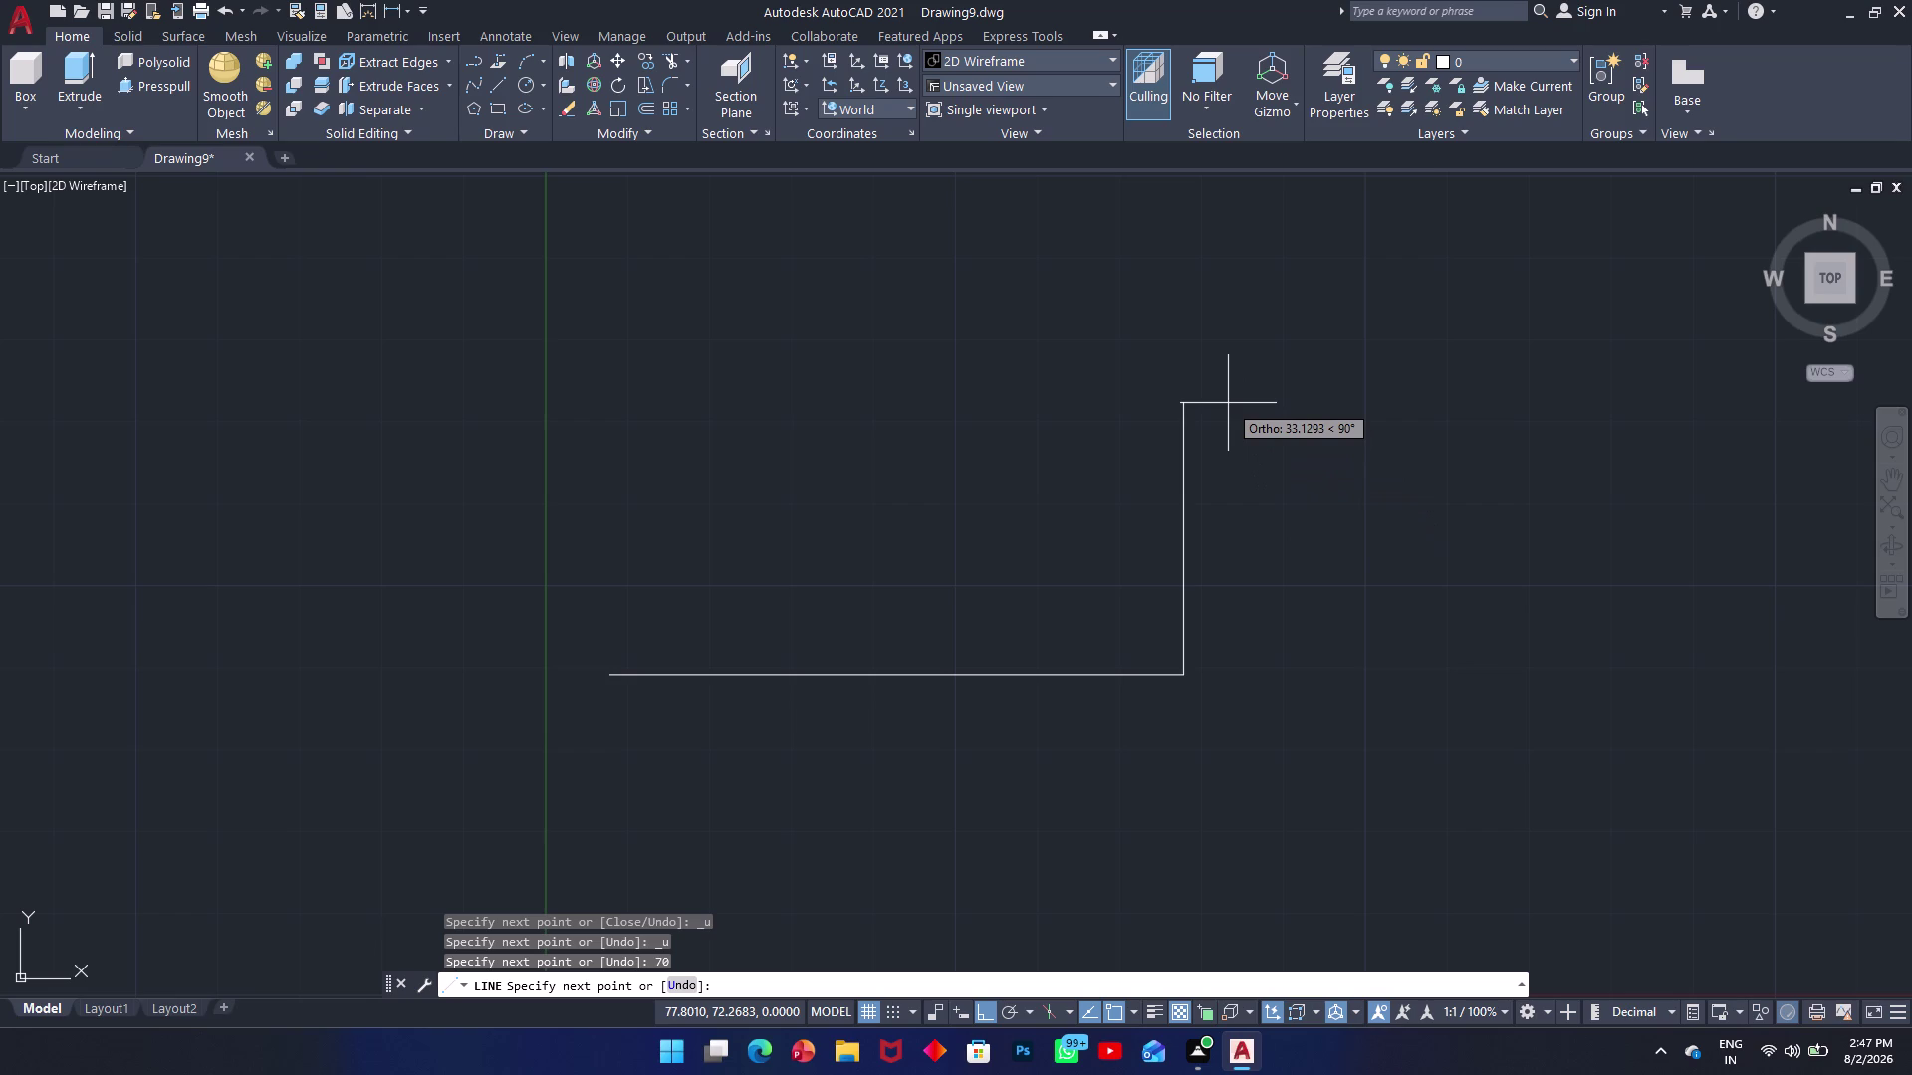
text(60)
key(Return)
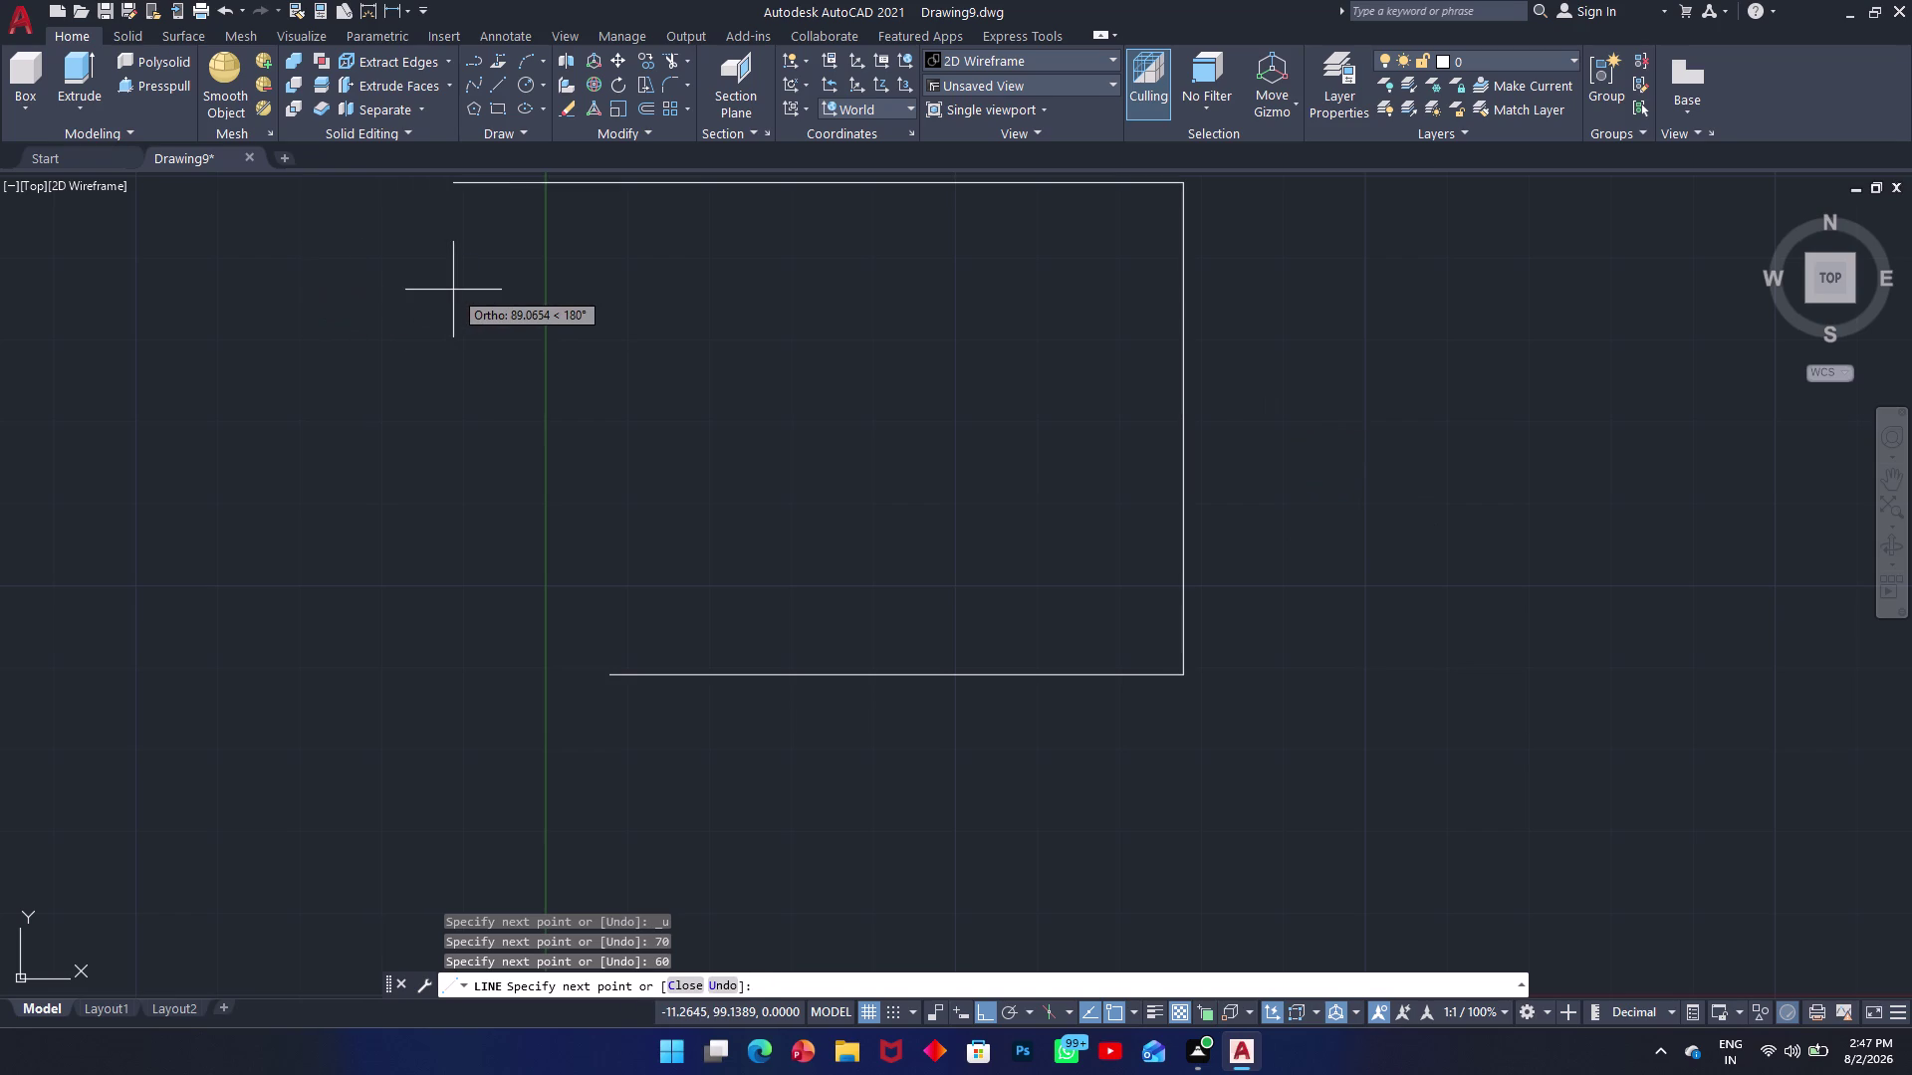
text(70)
key(Return)
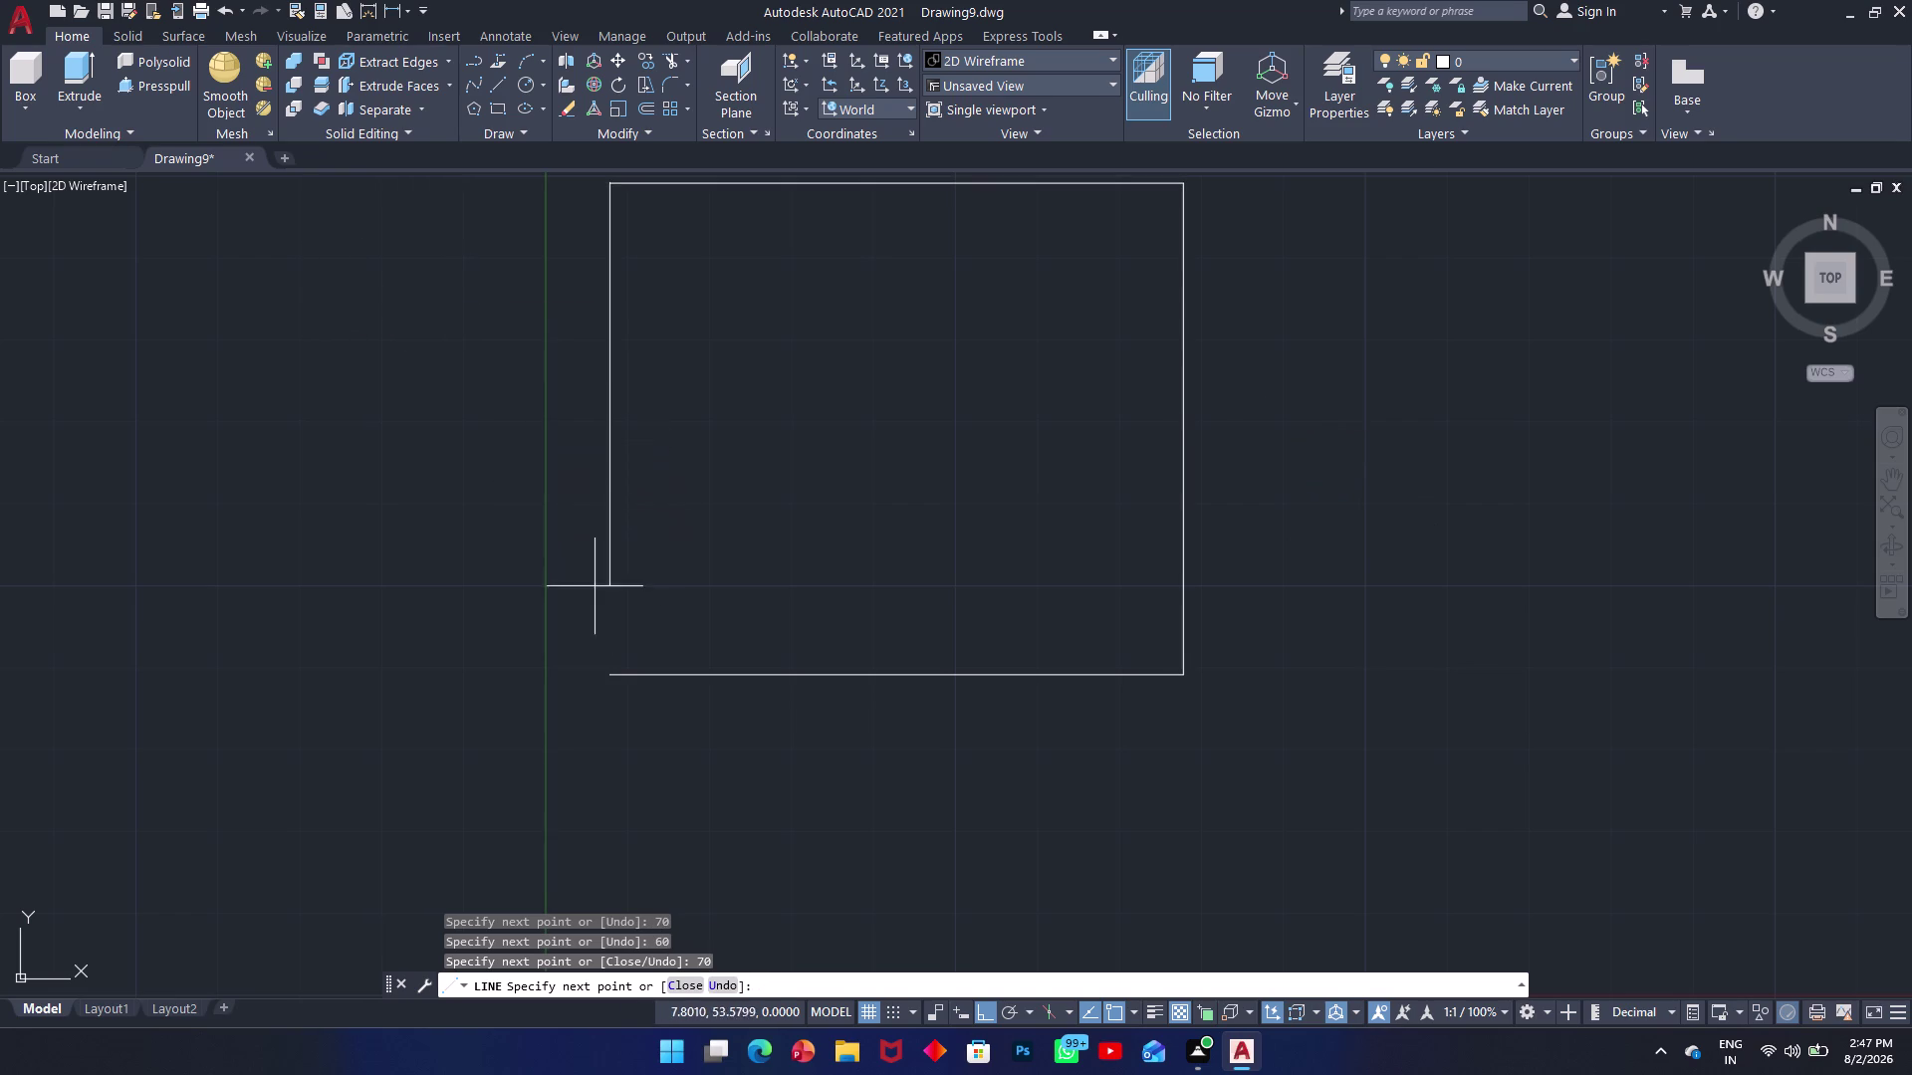
click(615, 670)
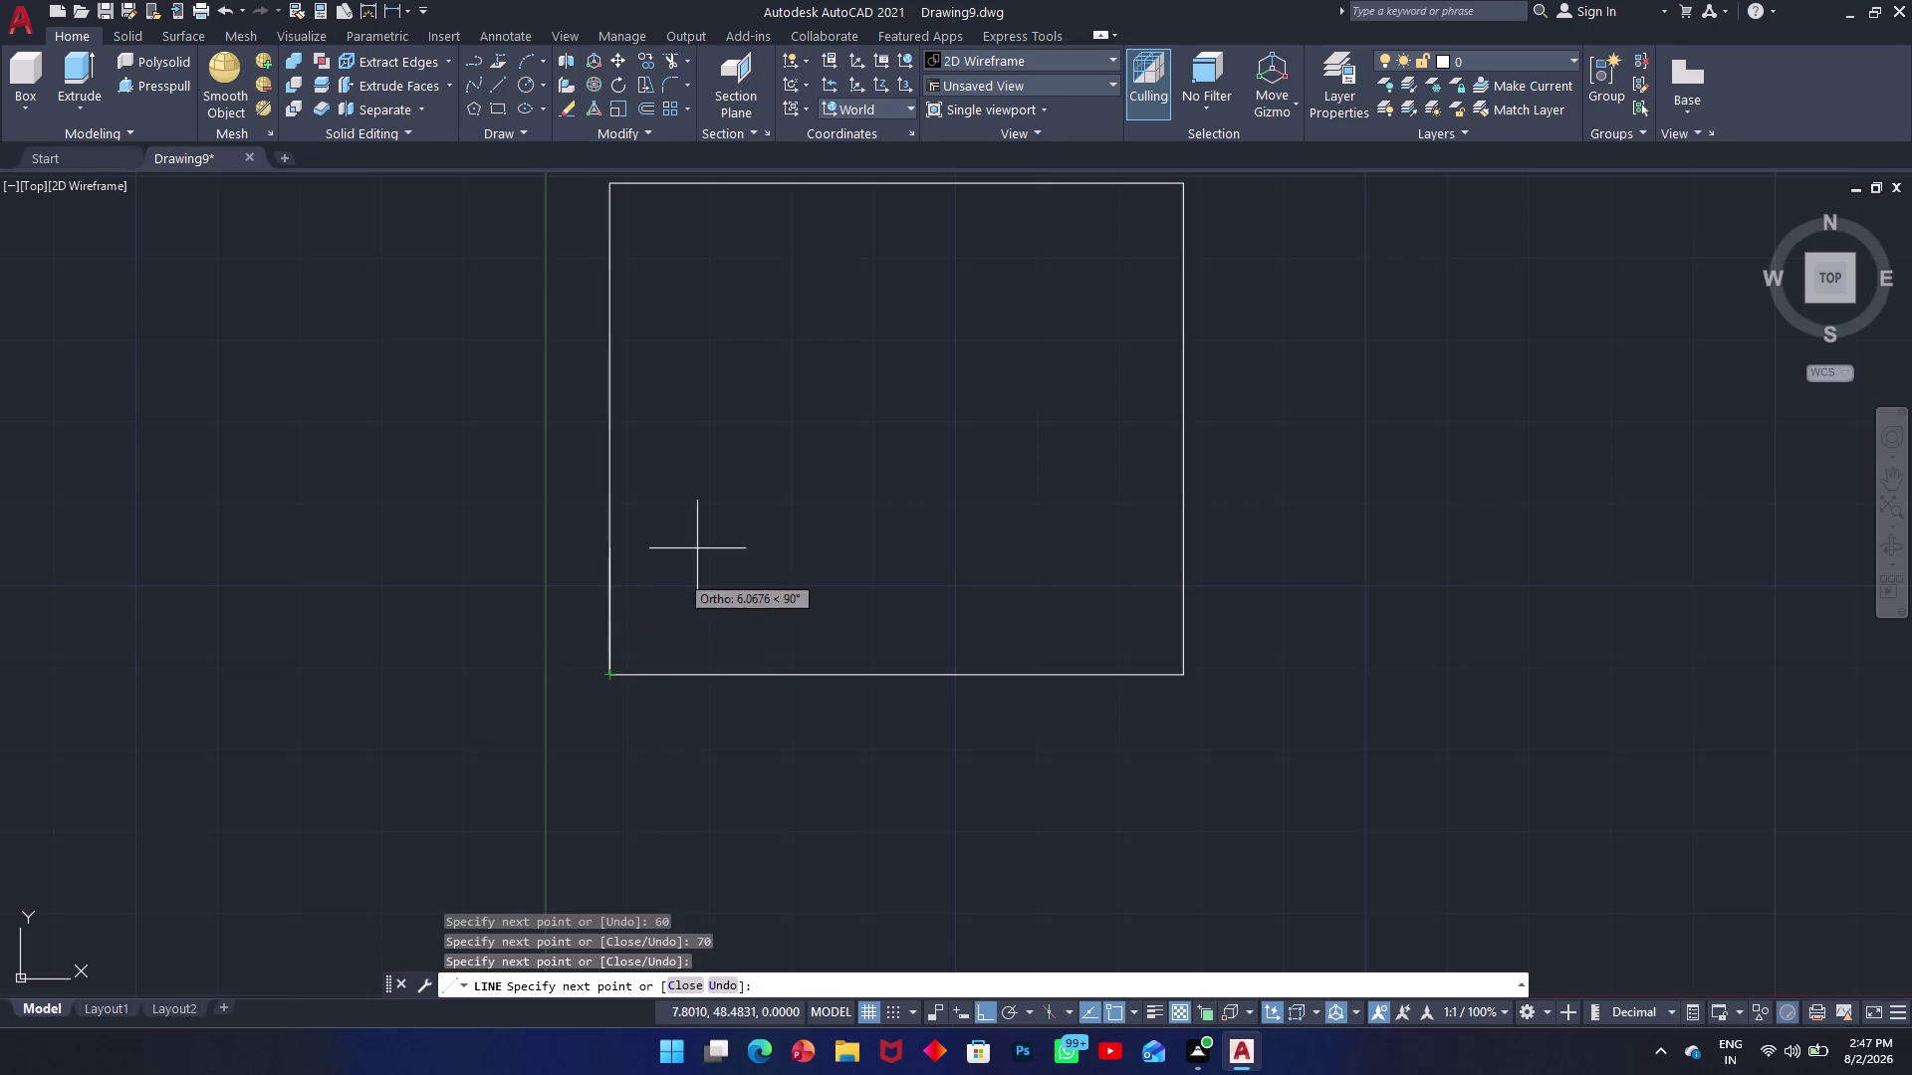
key(Escape)
Zoom and pan to centre the rectangle in view.
scroll(up, 3)
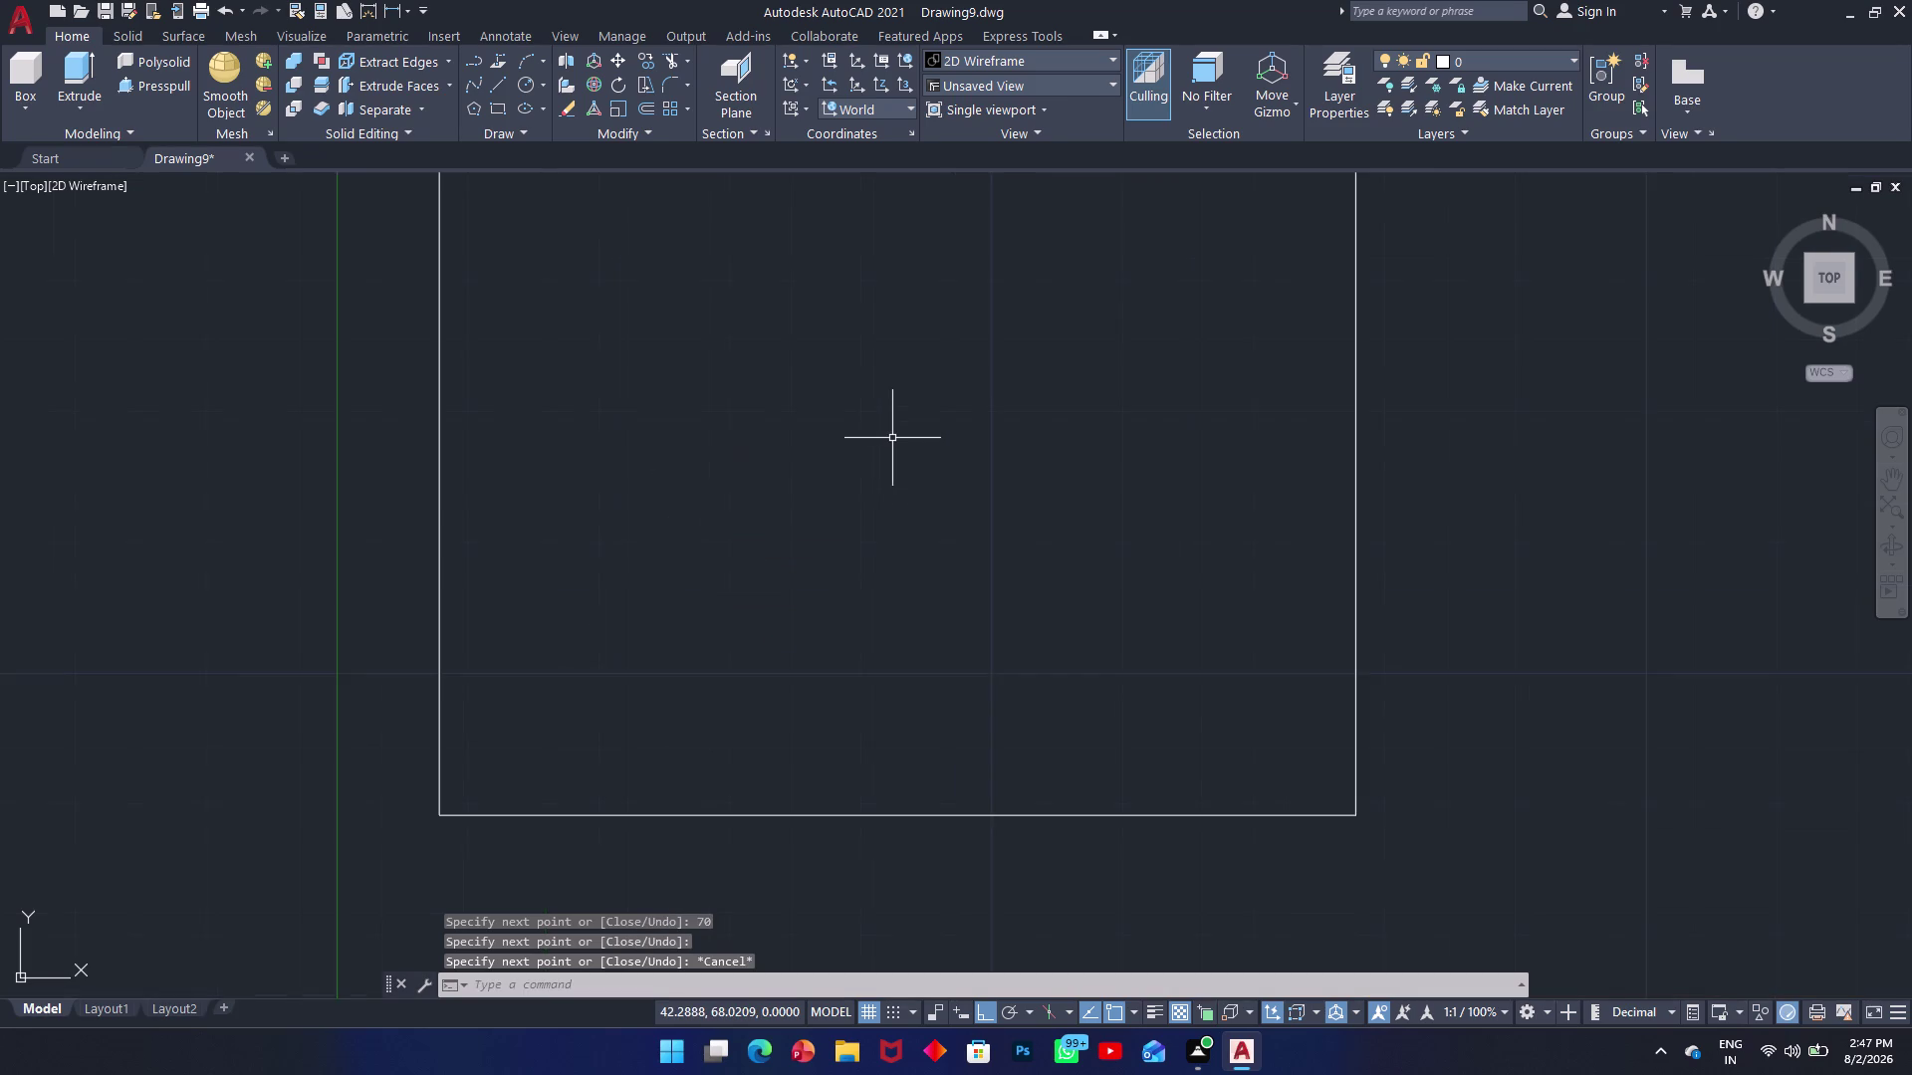
scroll(down, 3)
middle_drag(904, 423, 885, 558)
scroll(up, 3)
scroll(down, 3)
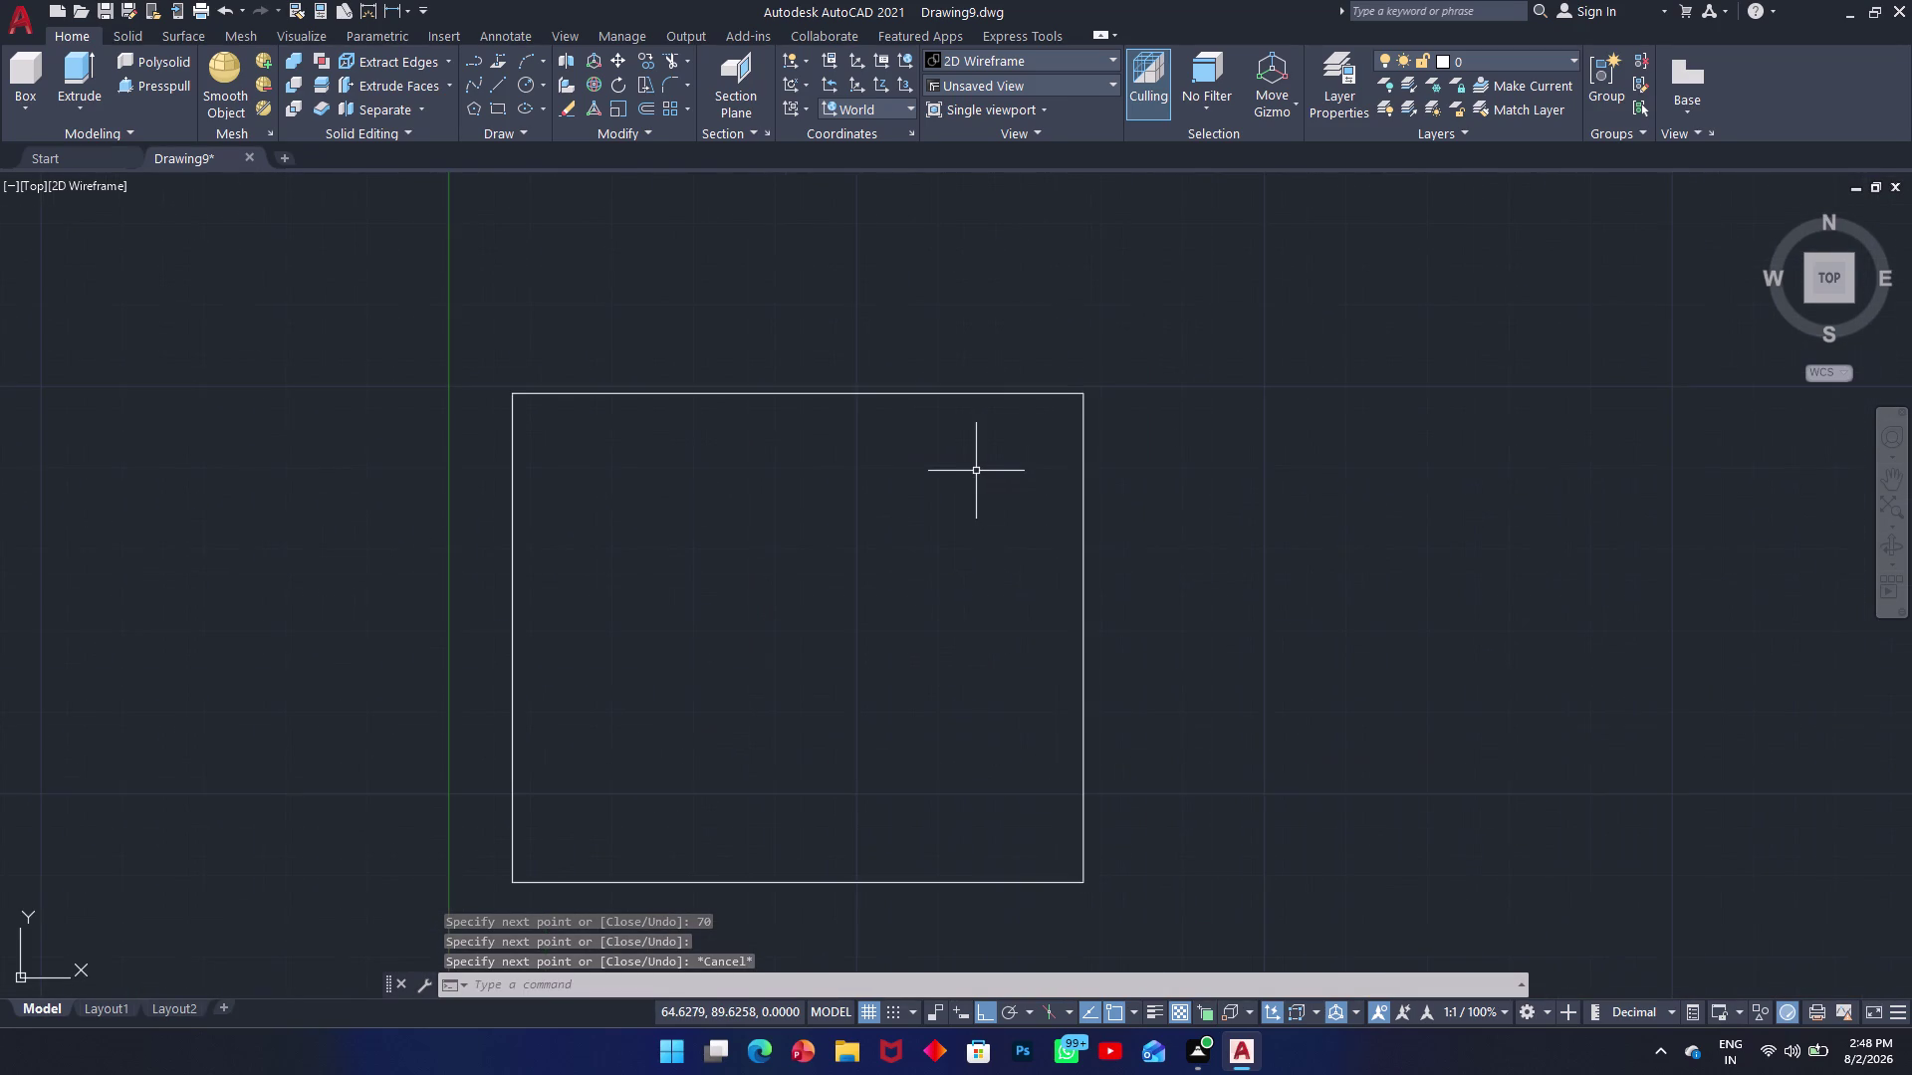
Draw a radius-30 circle at the right edge's midpoint, reaching the bottom-right corner.
text(c)
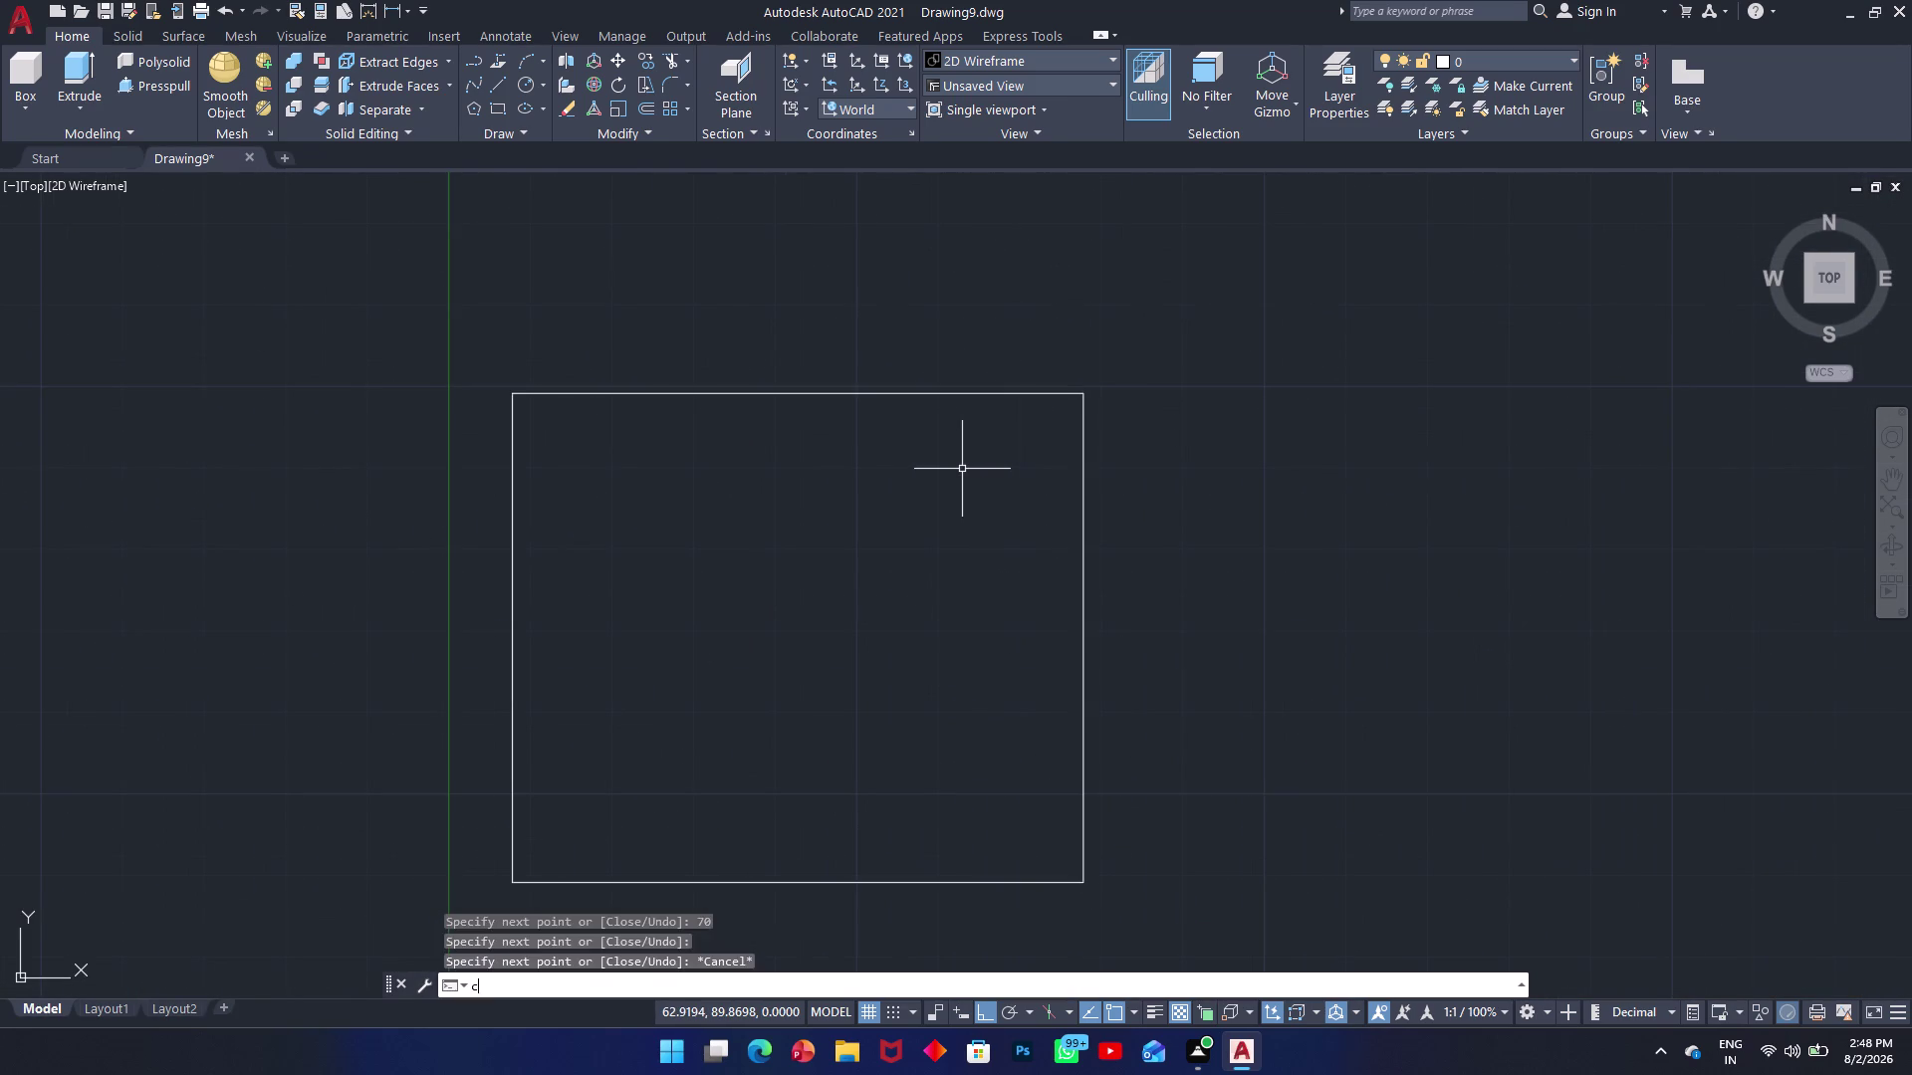
key(space)
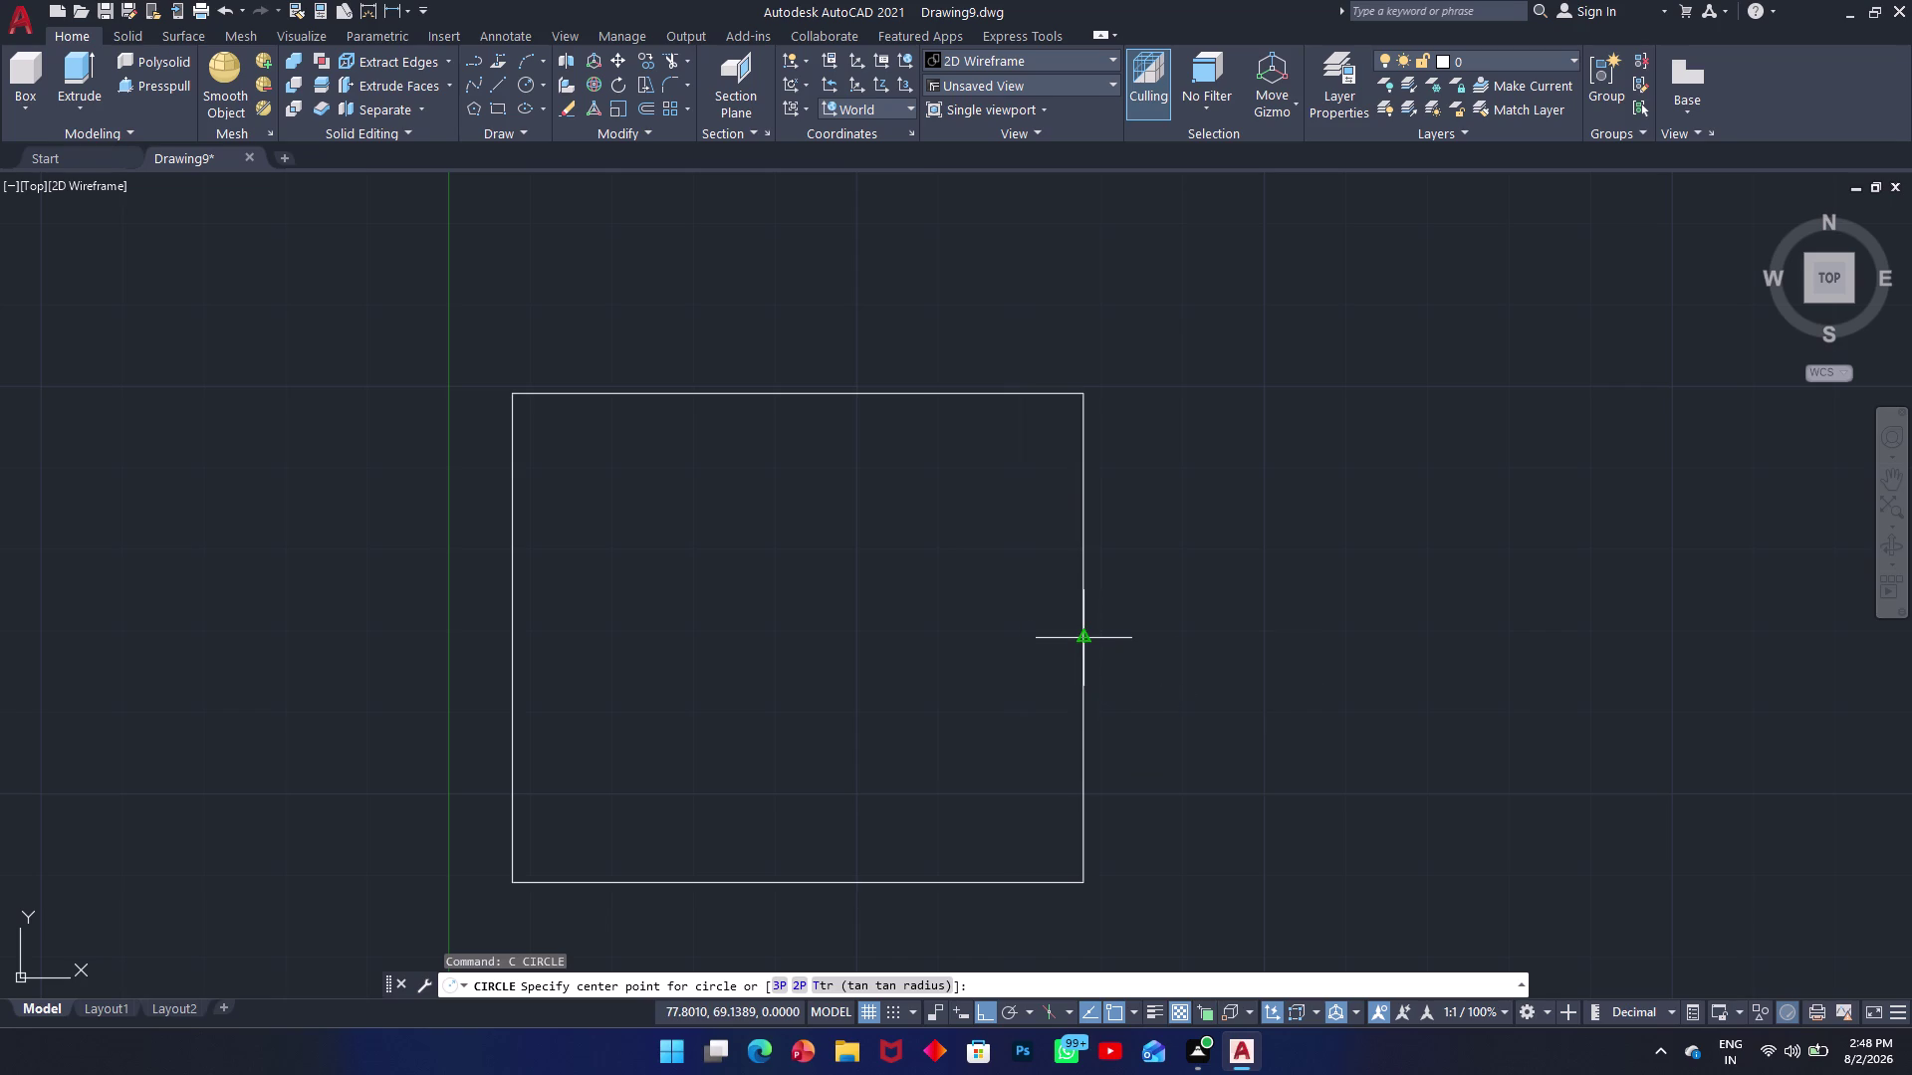
click(1085, 636)
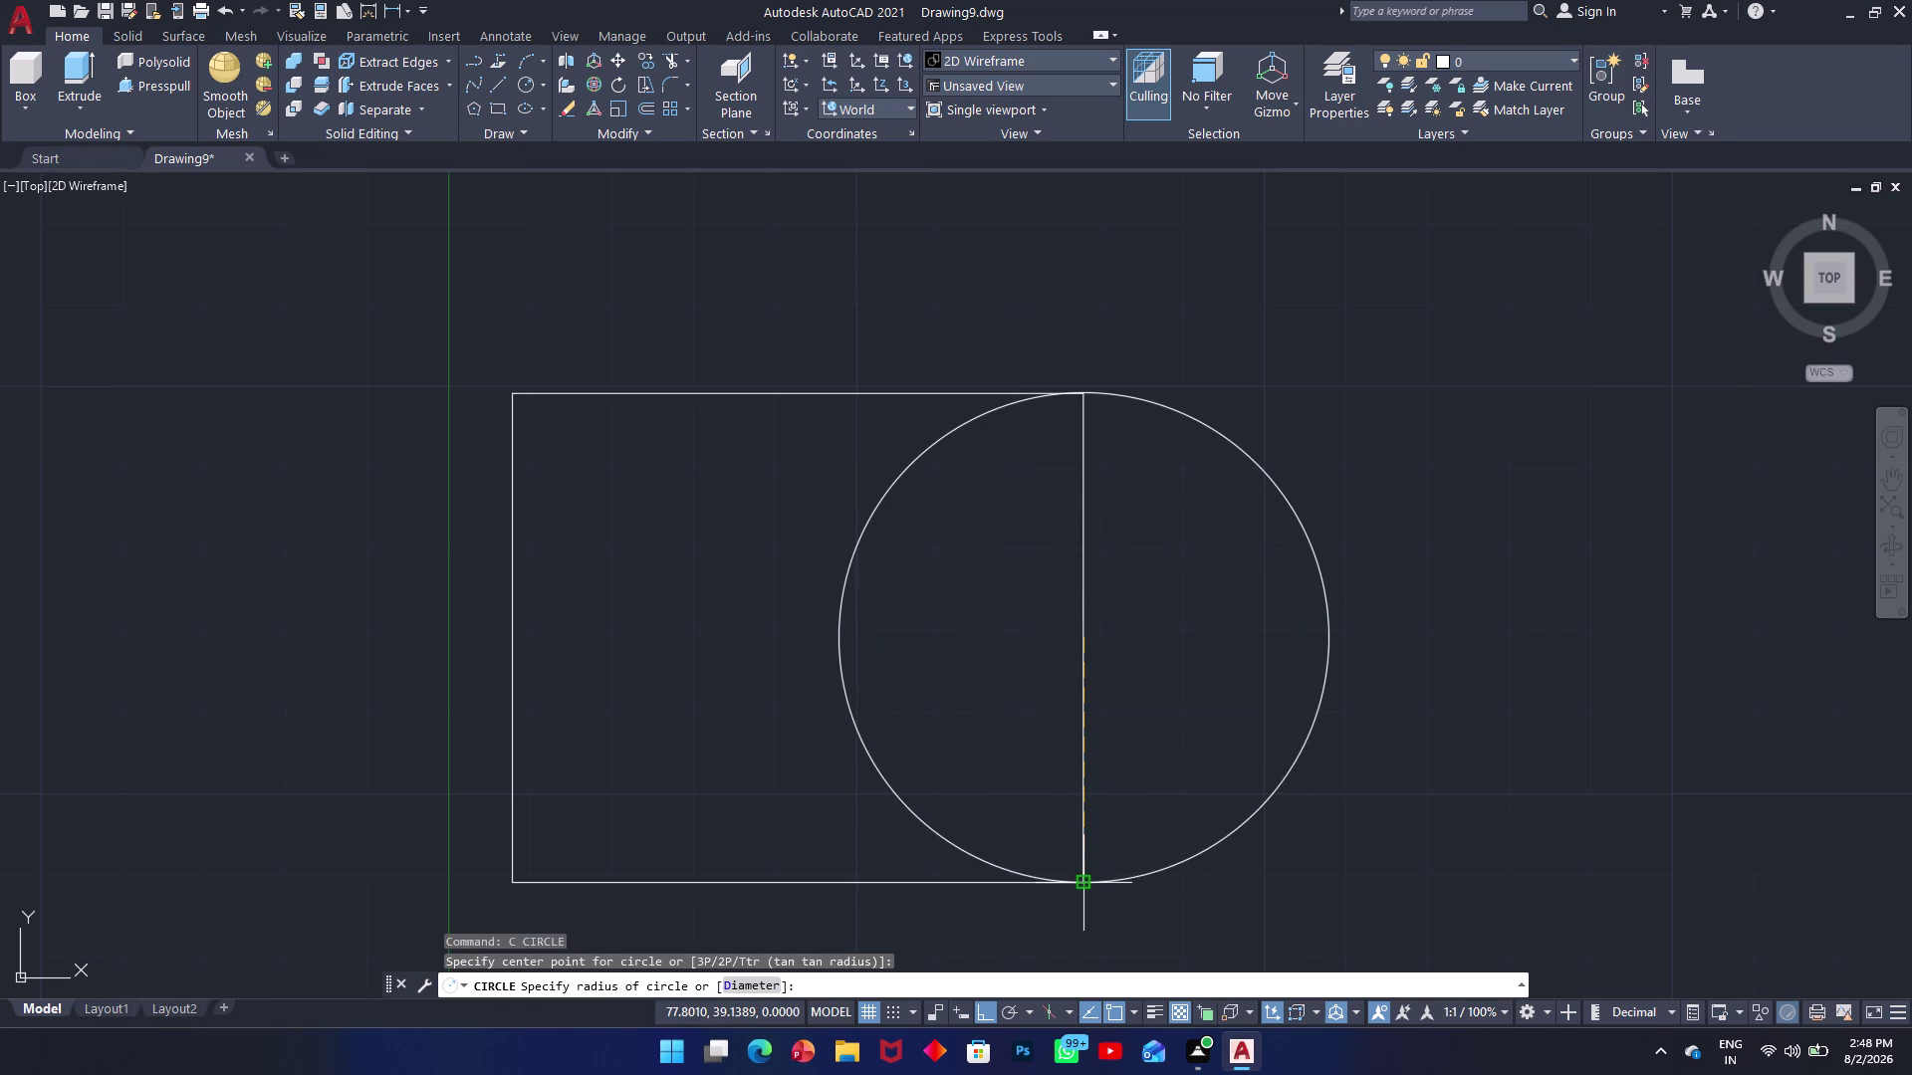
click(1080, 884)
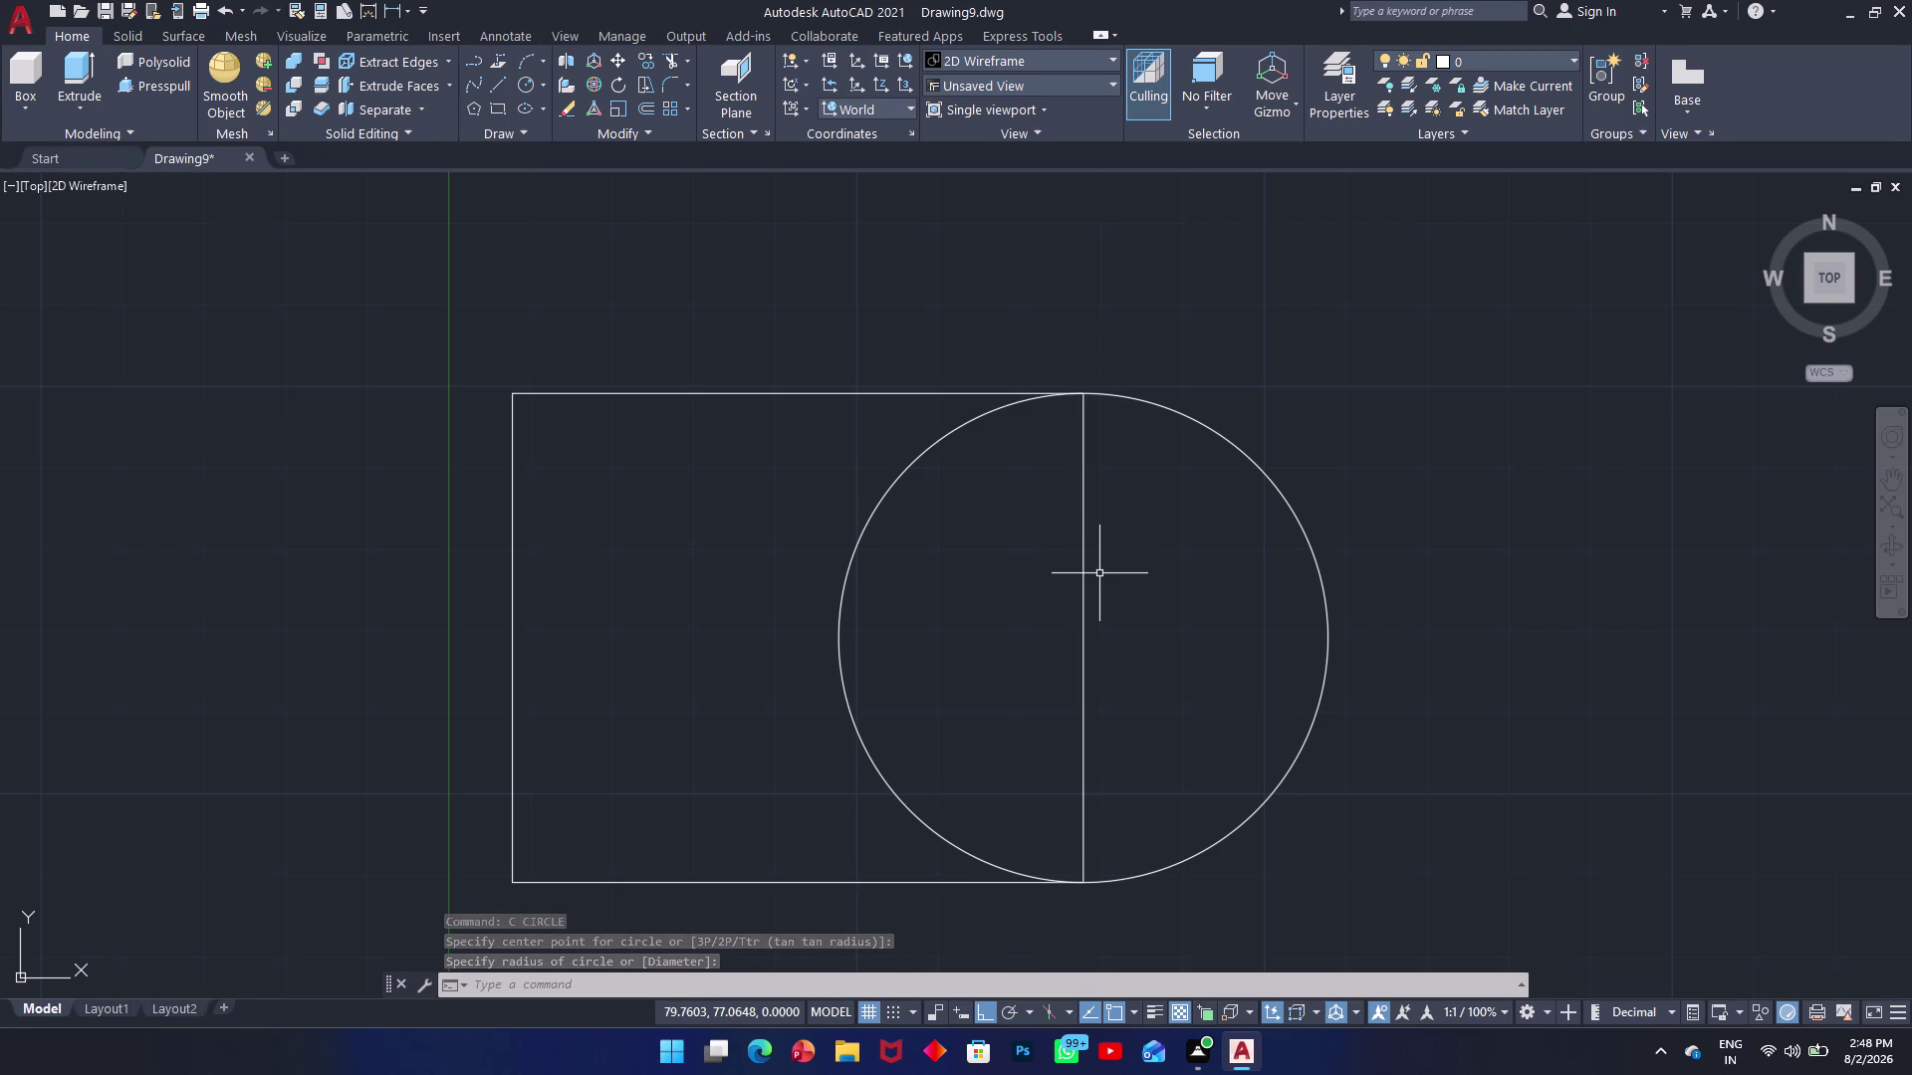
Add a concentric radius-10 circle at the same centre point.
text(c)
key(space)
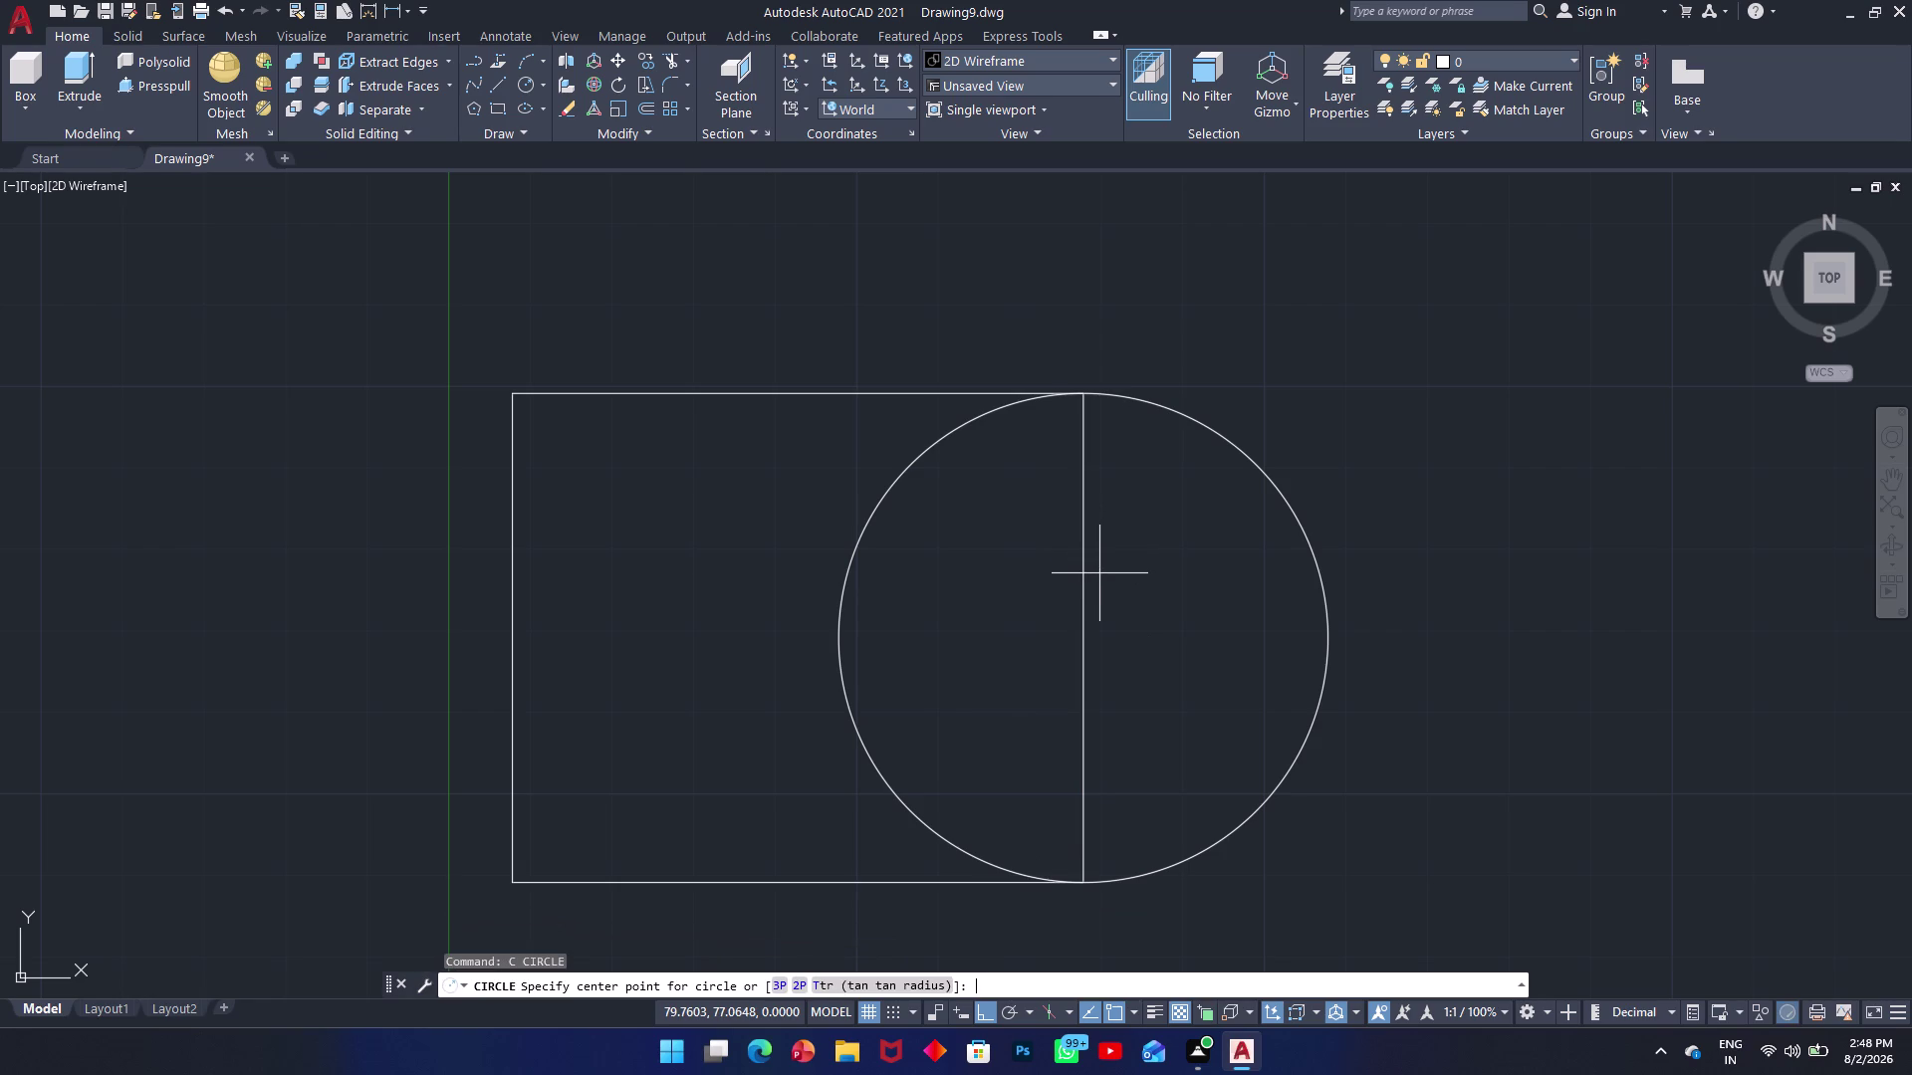
click(1086, 637)
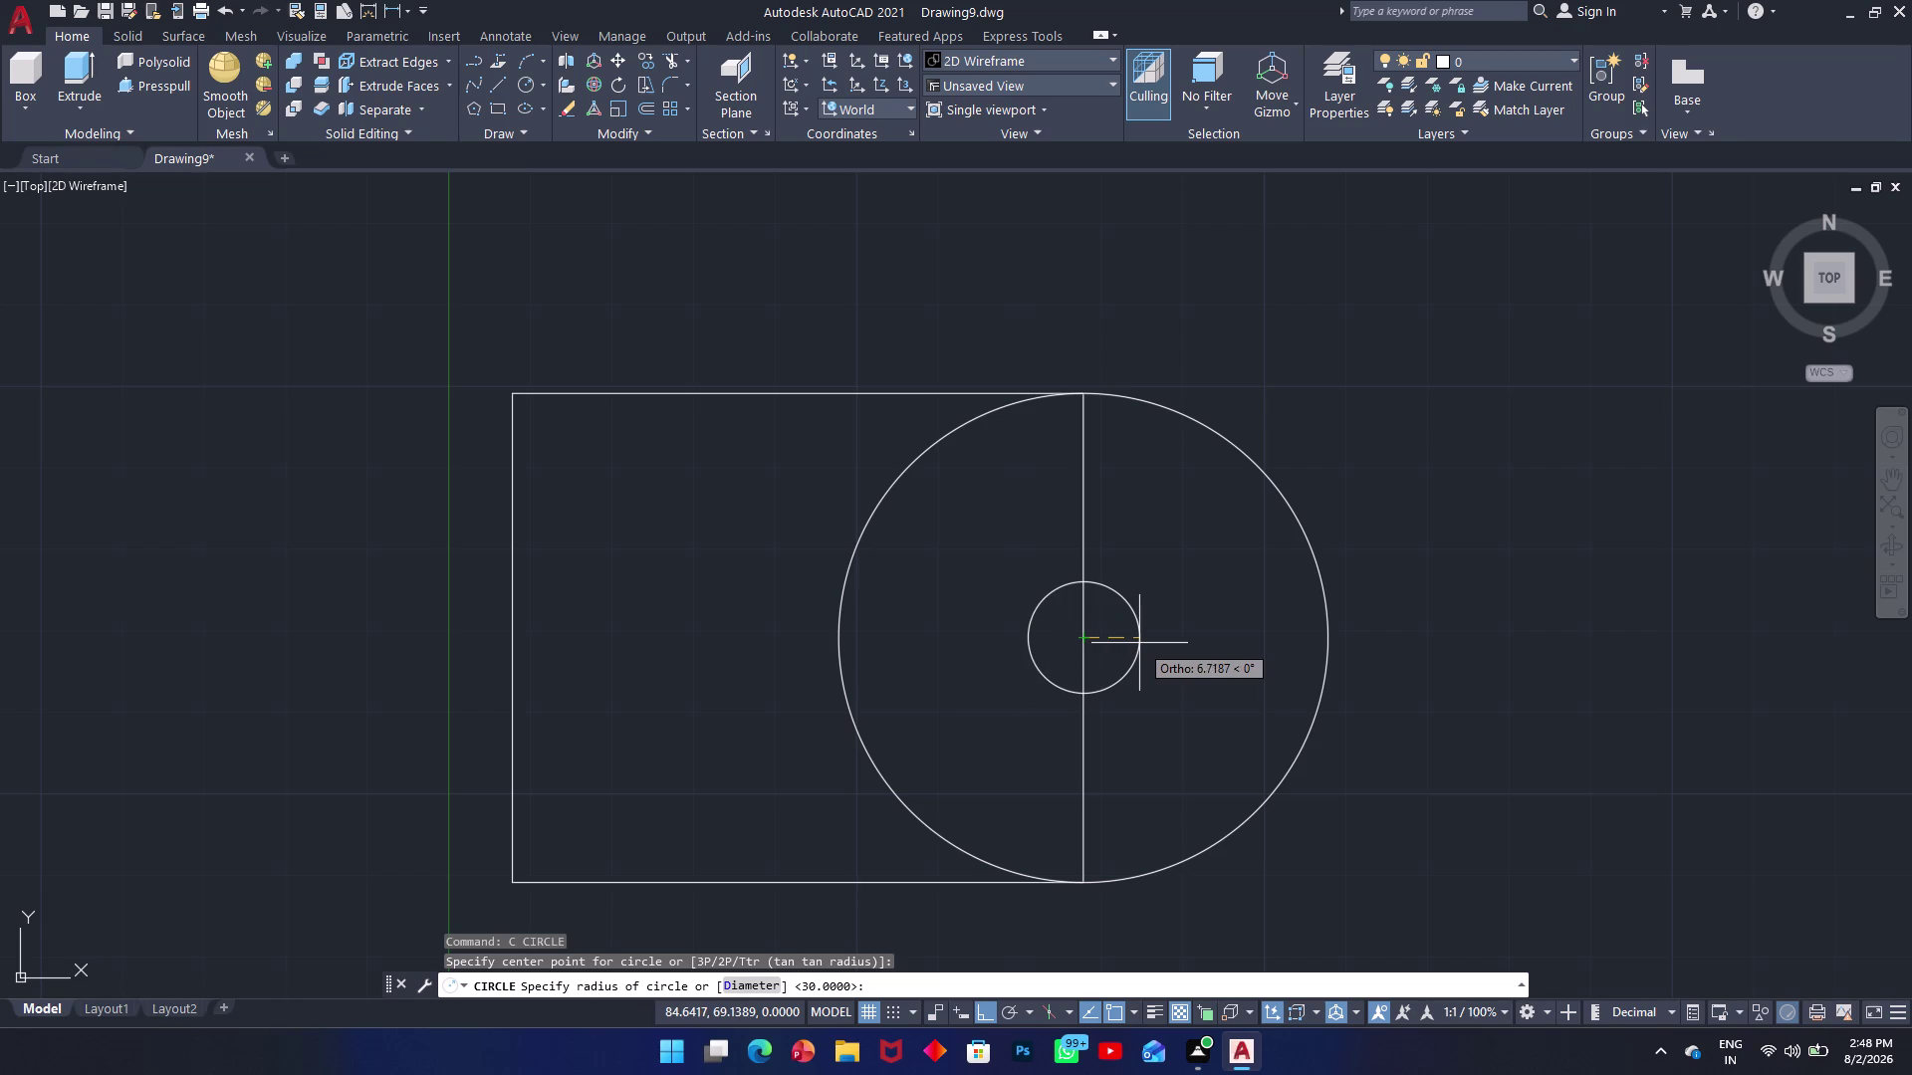
text(10)
key(Return)
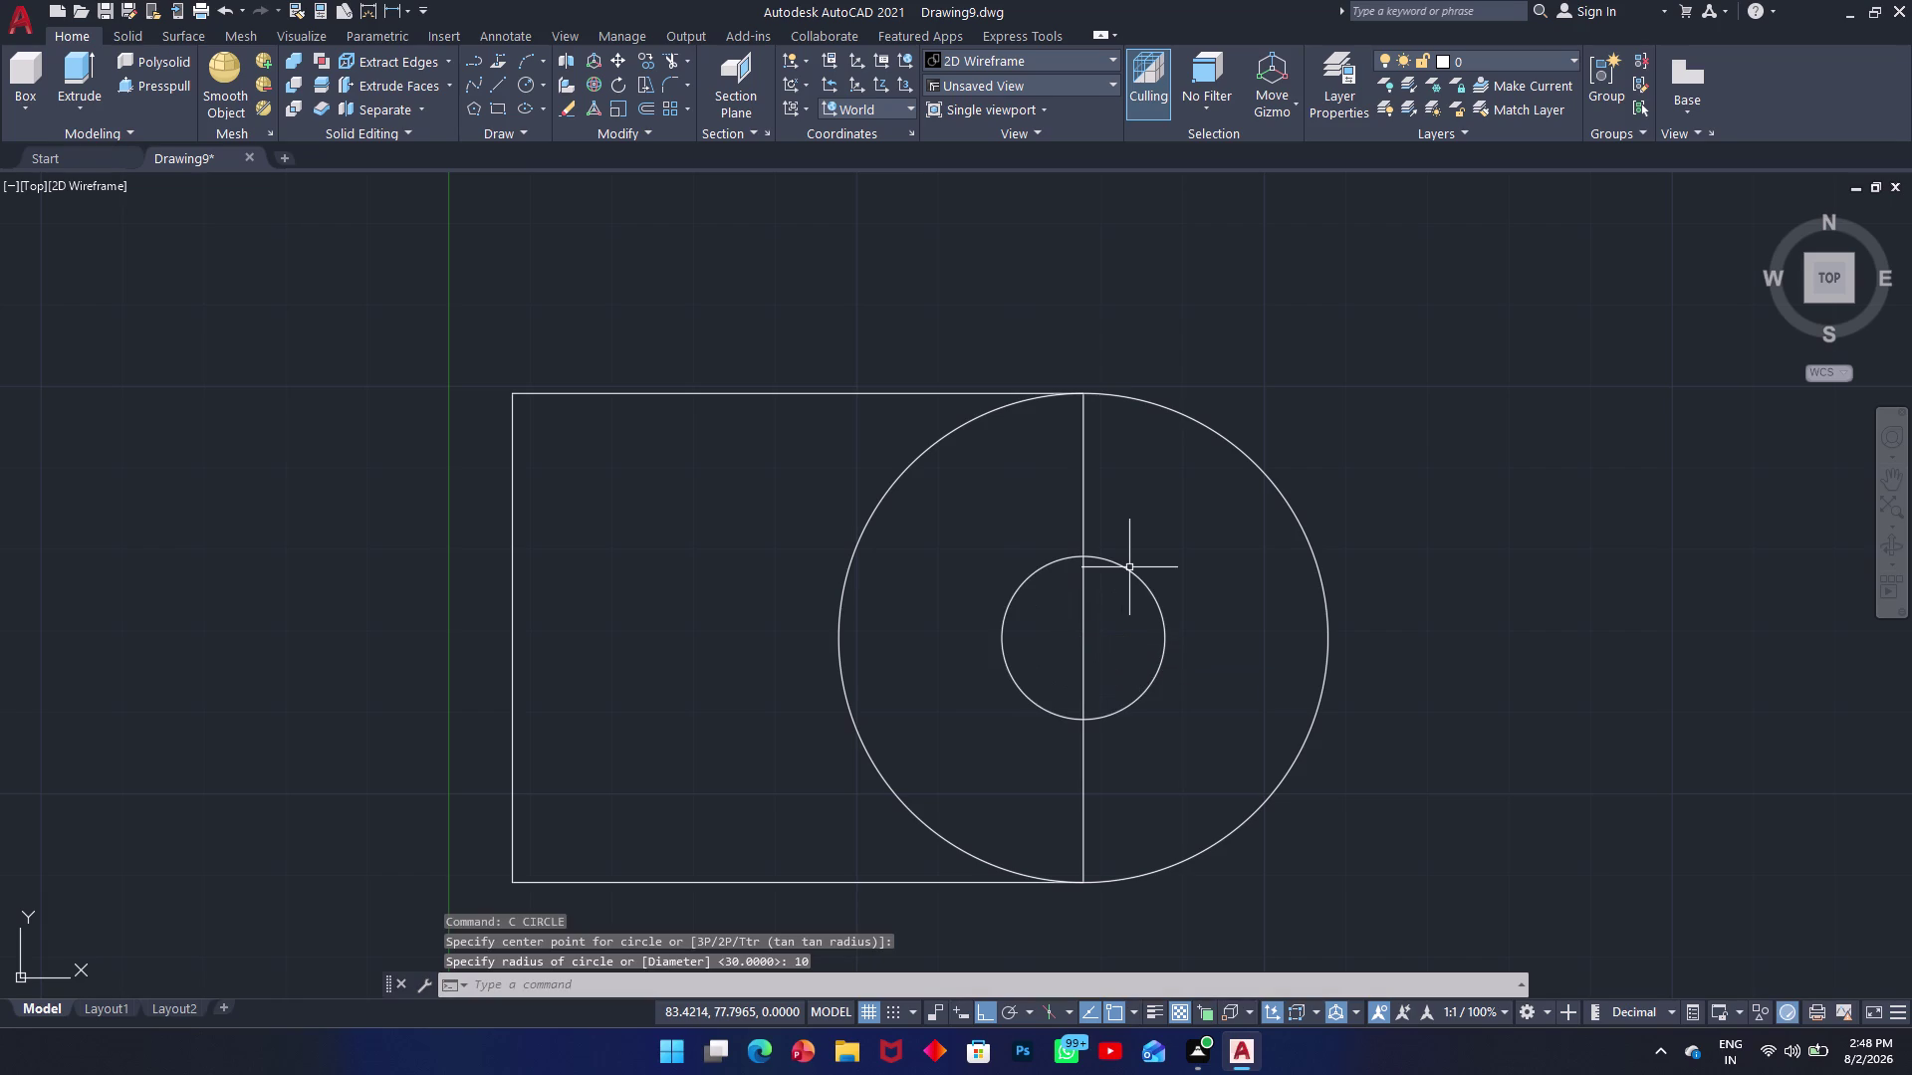
text(l)
key(space)
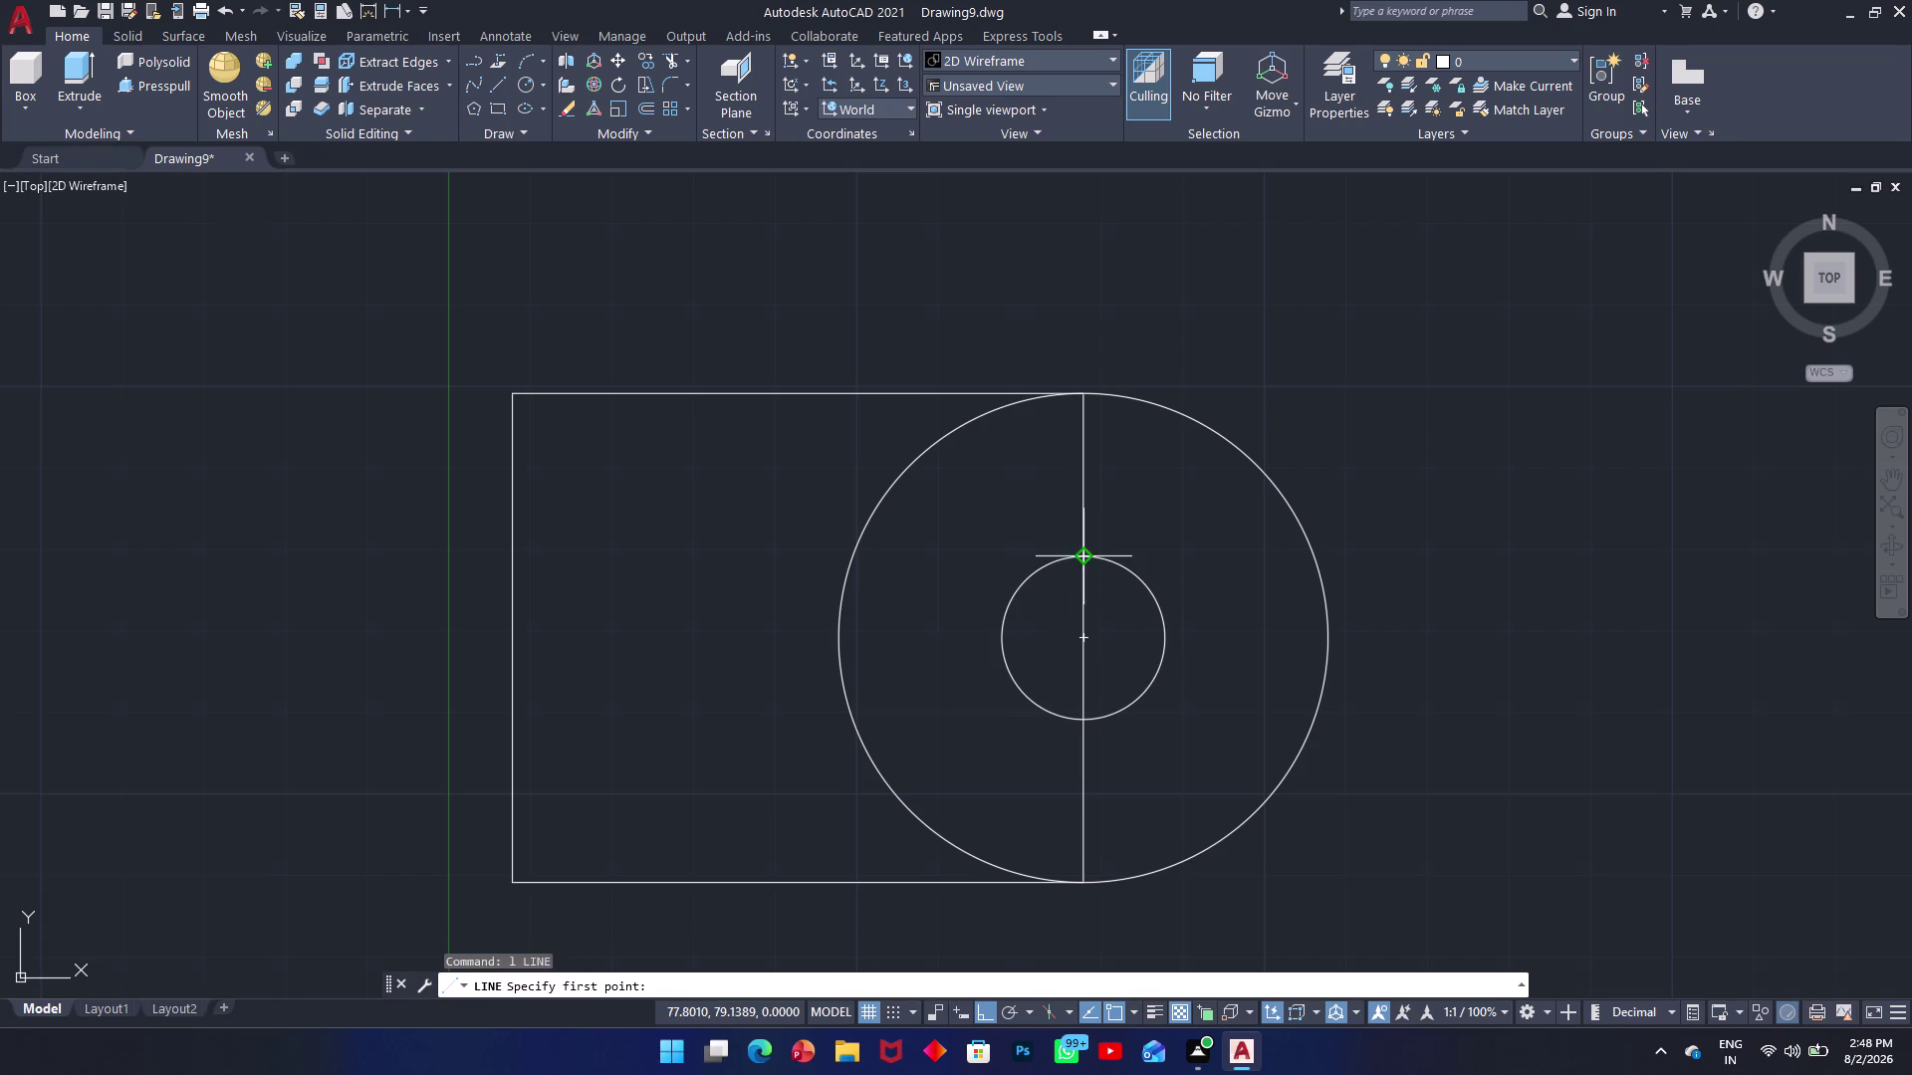
Draw horizontal lines from the small circle's top and bottom out past the large circle.
click(1085, 559)
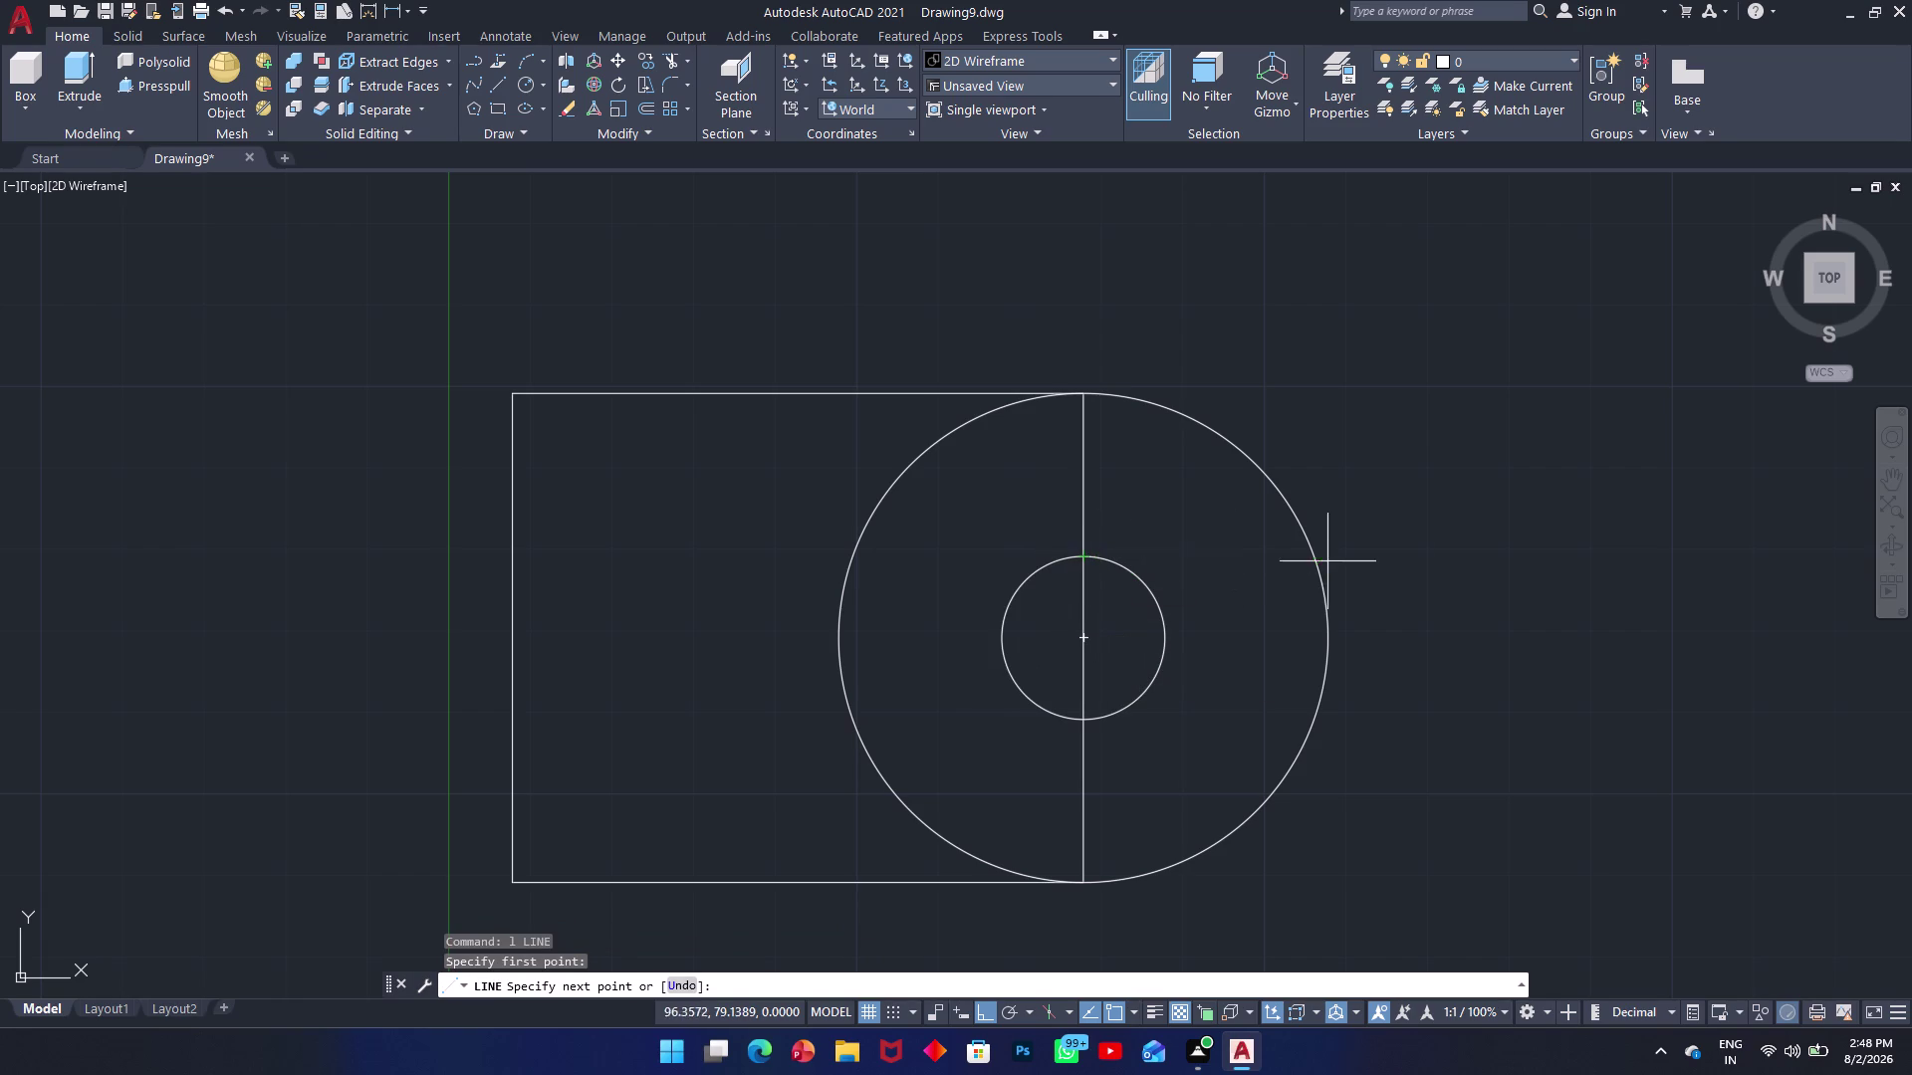
click(1484, 566)
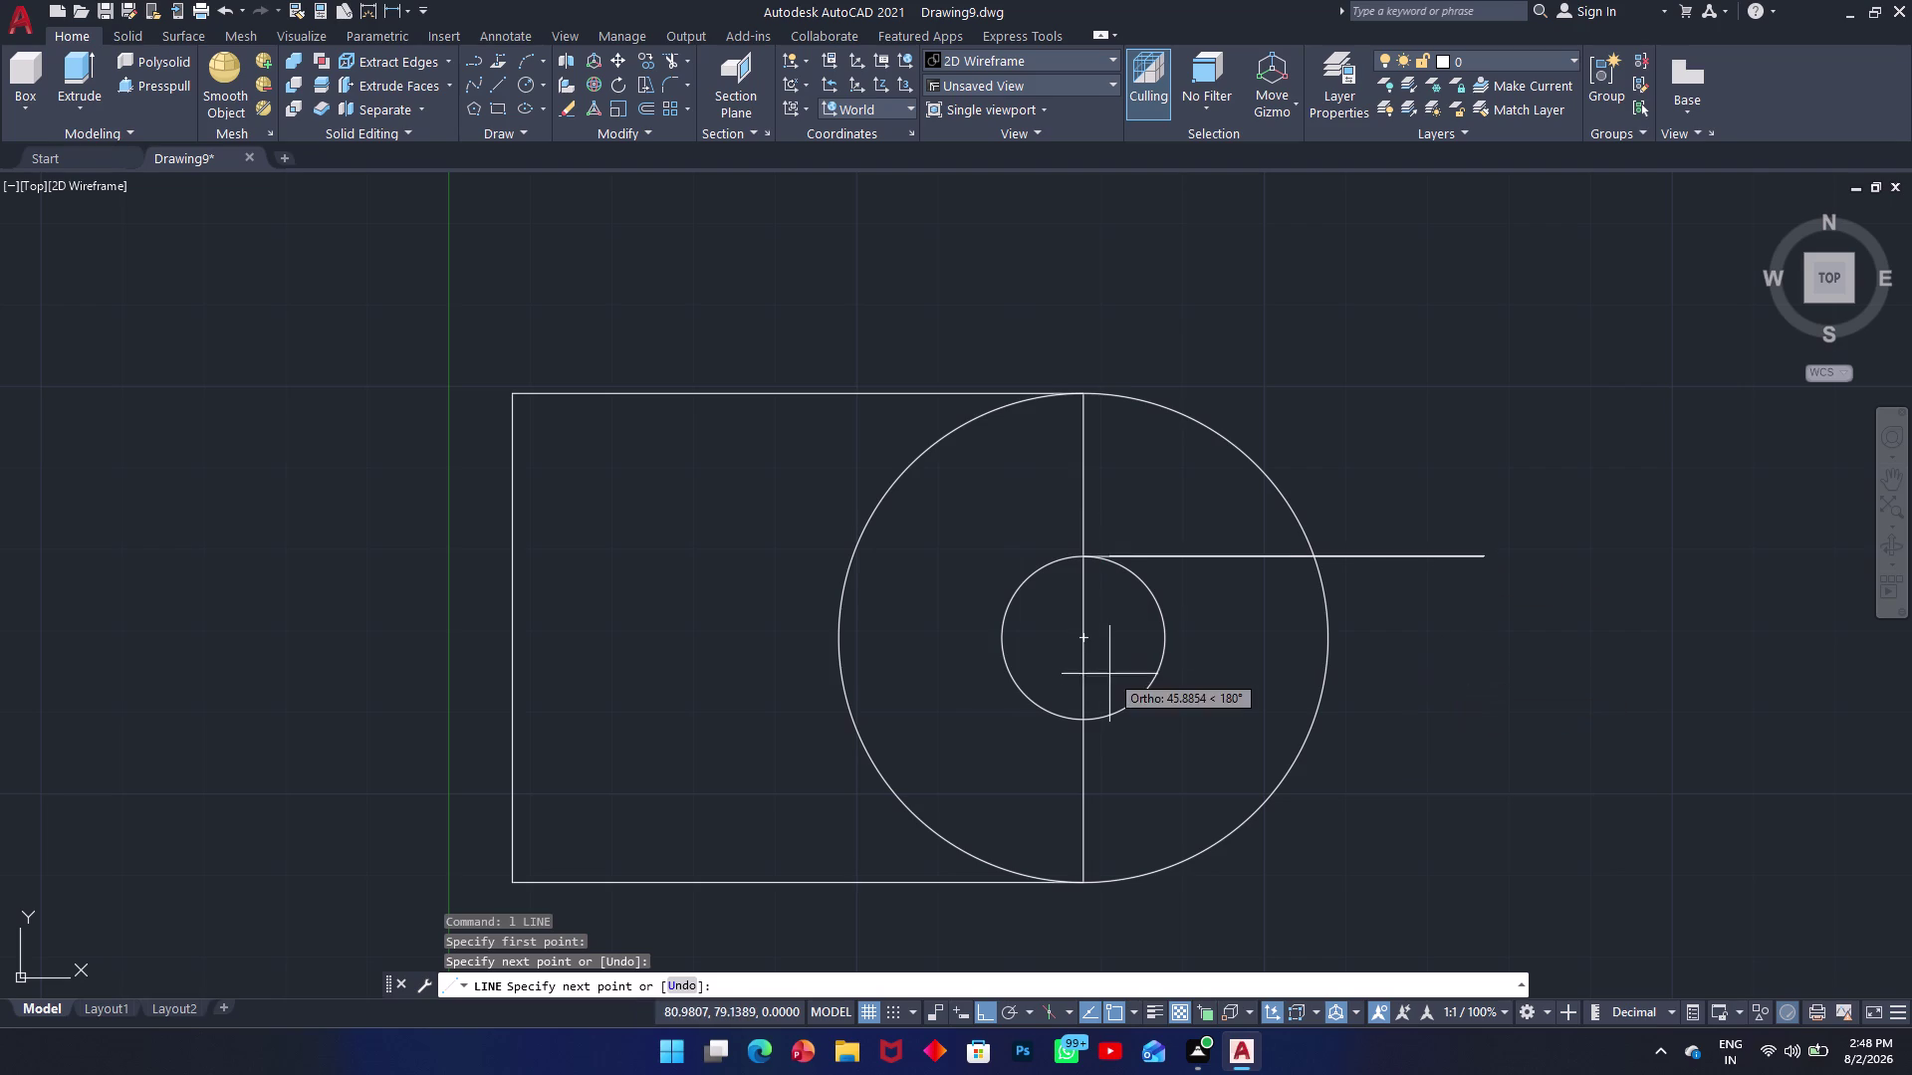
key(Escape)
text(l)
key(space)
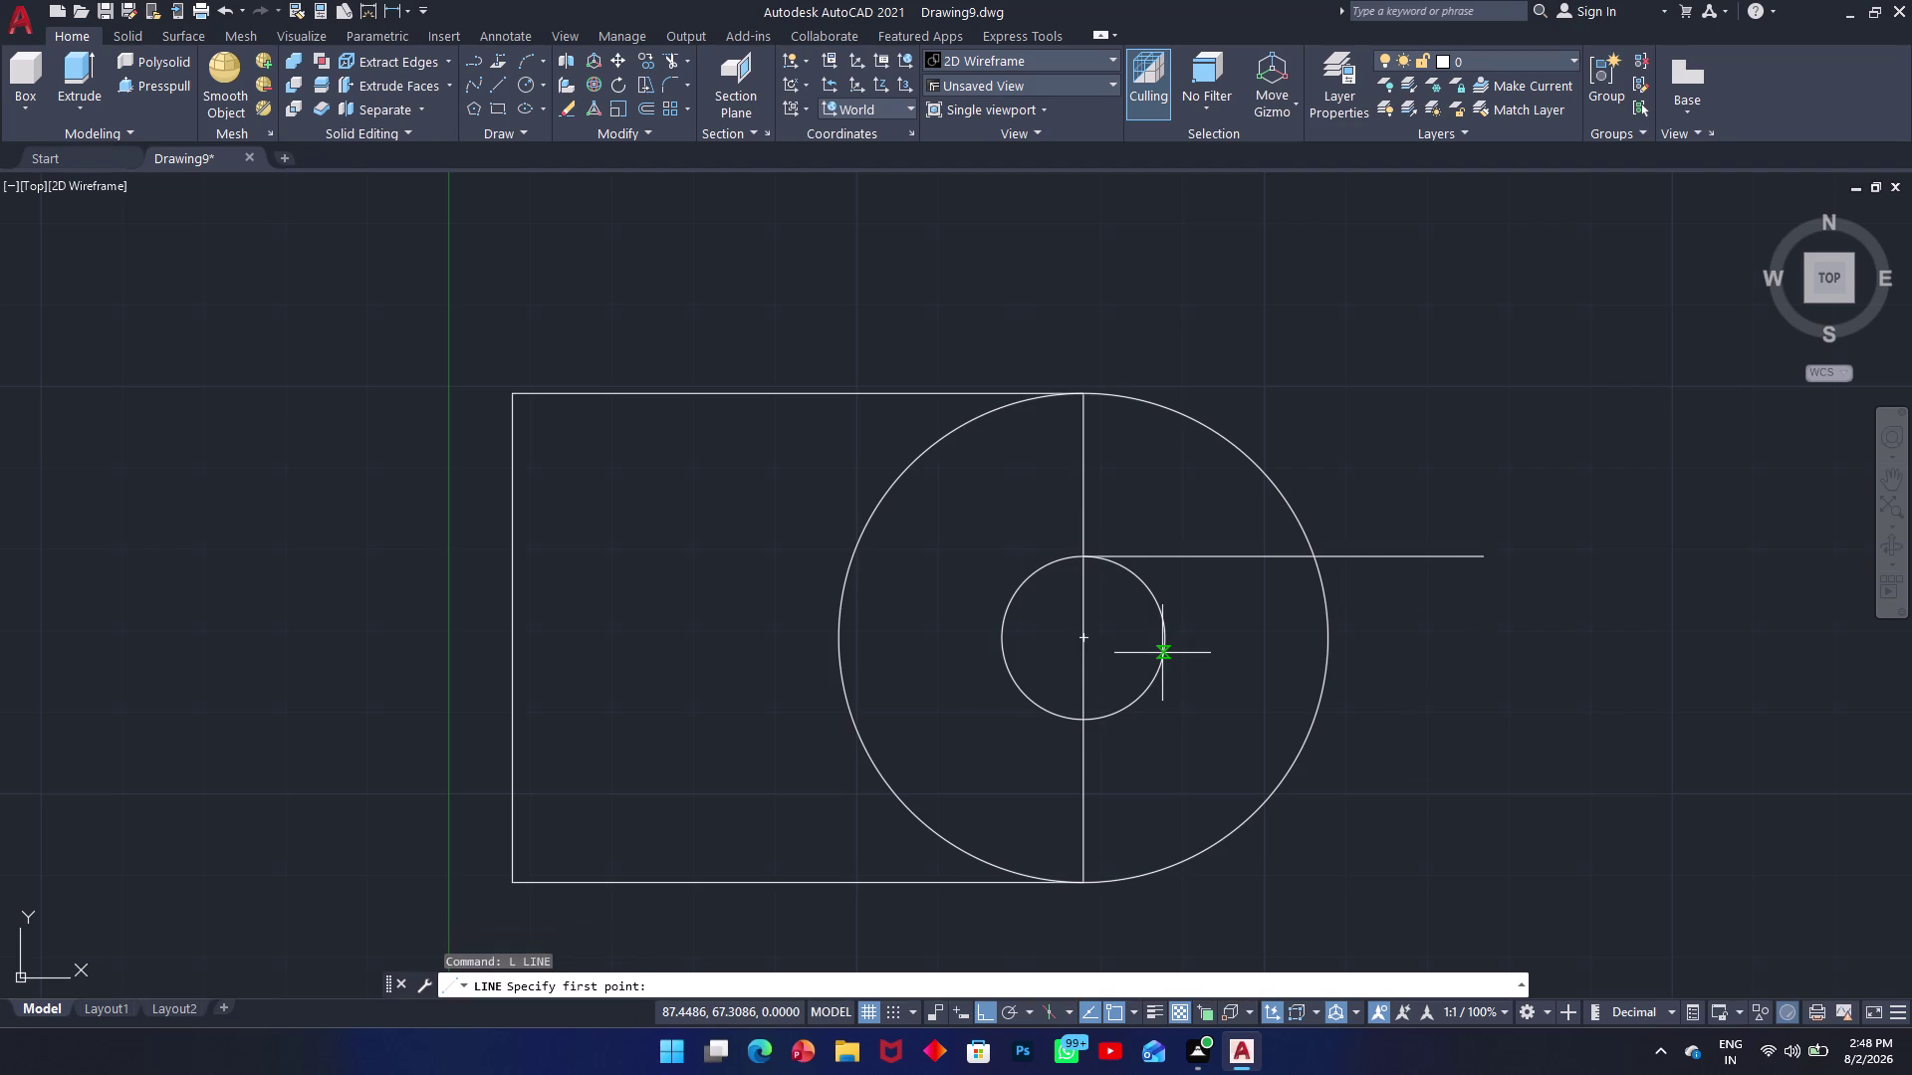
click(1086, 722)
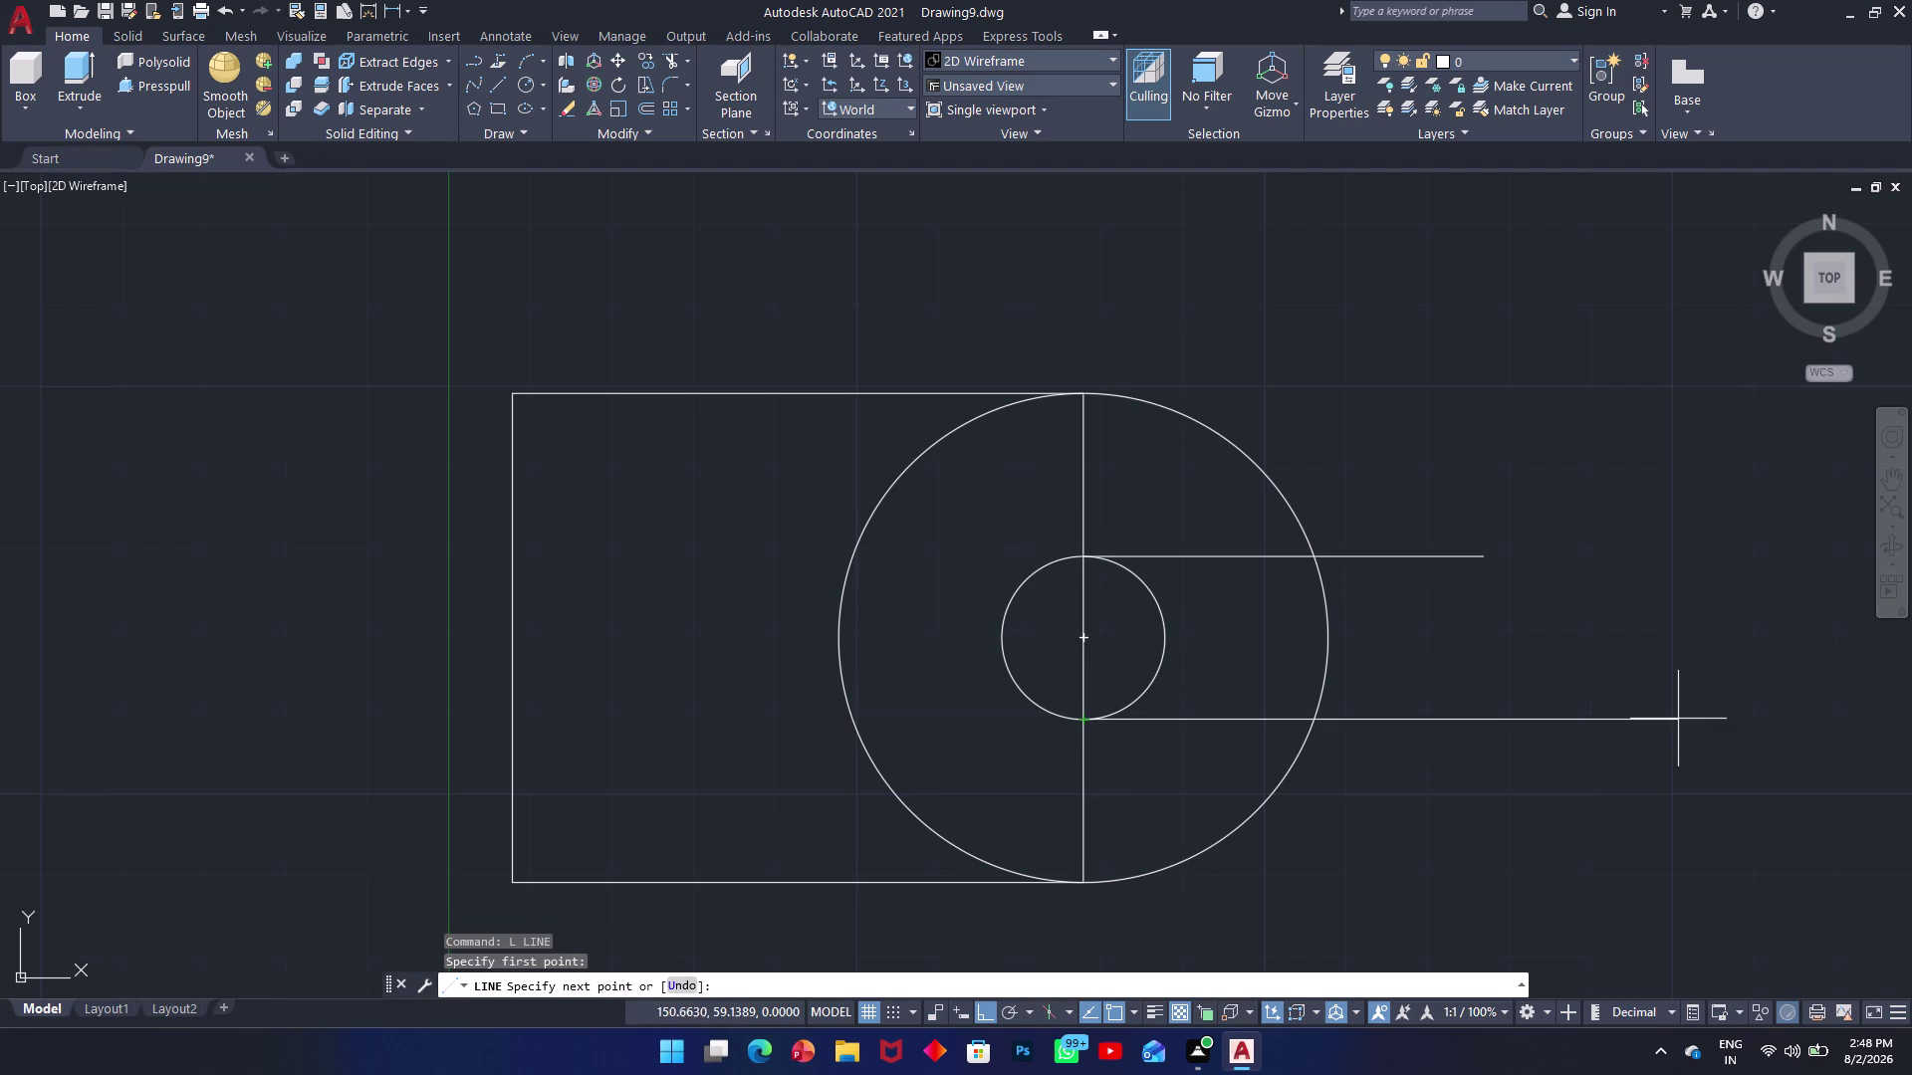
click(1543, 719)
key(Escape)
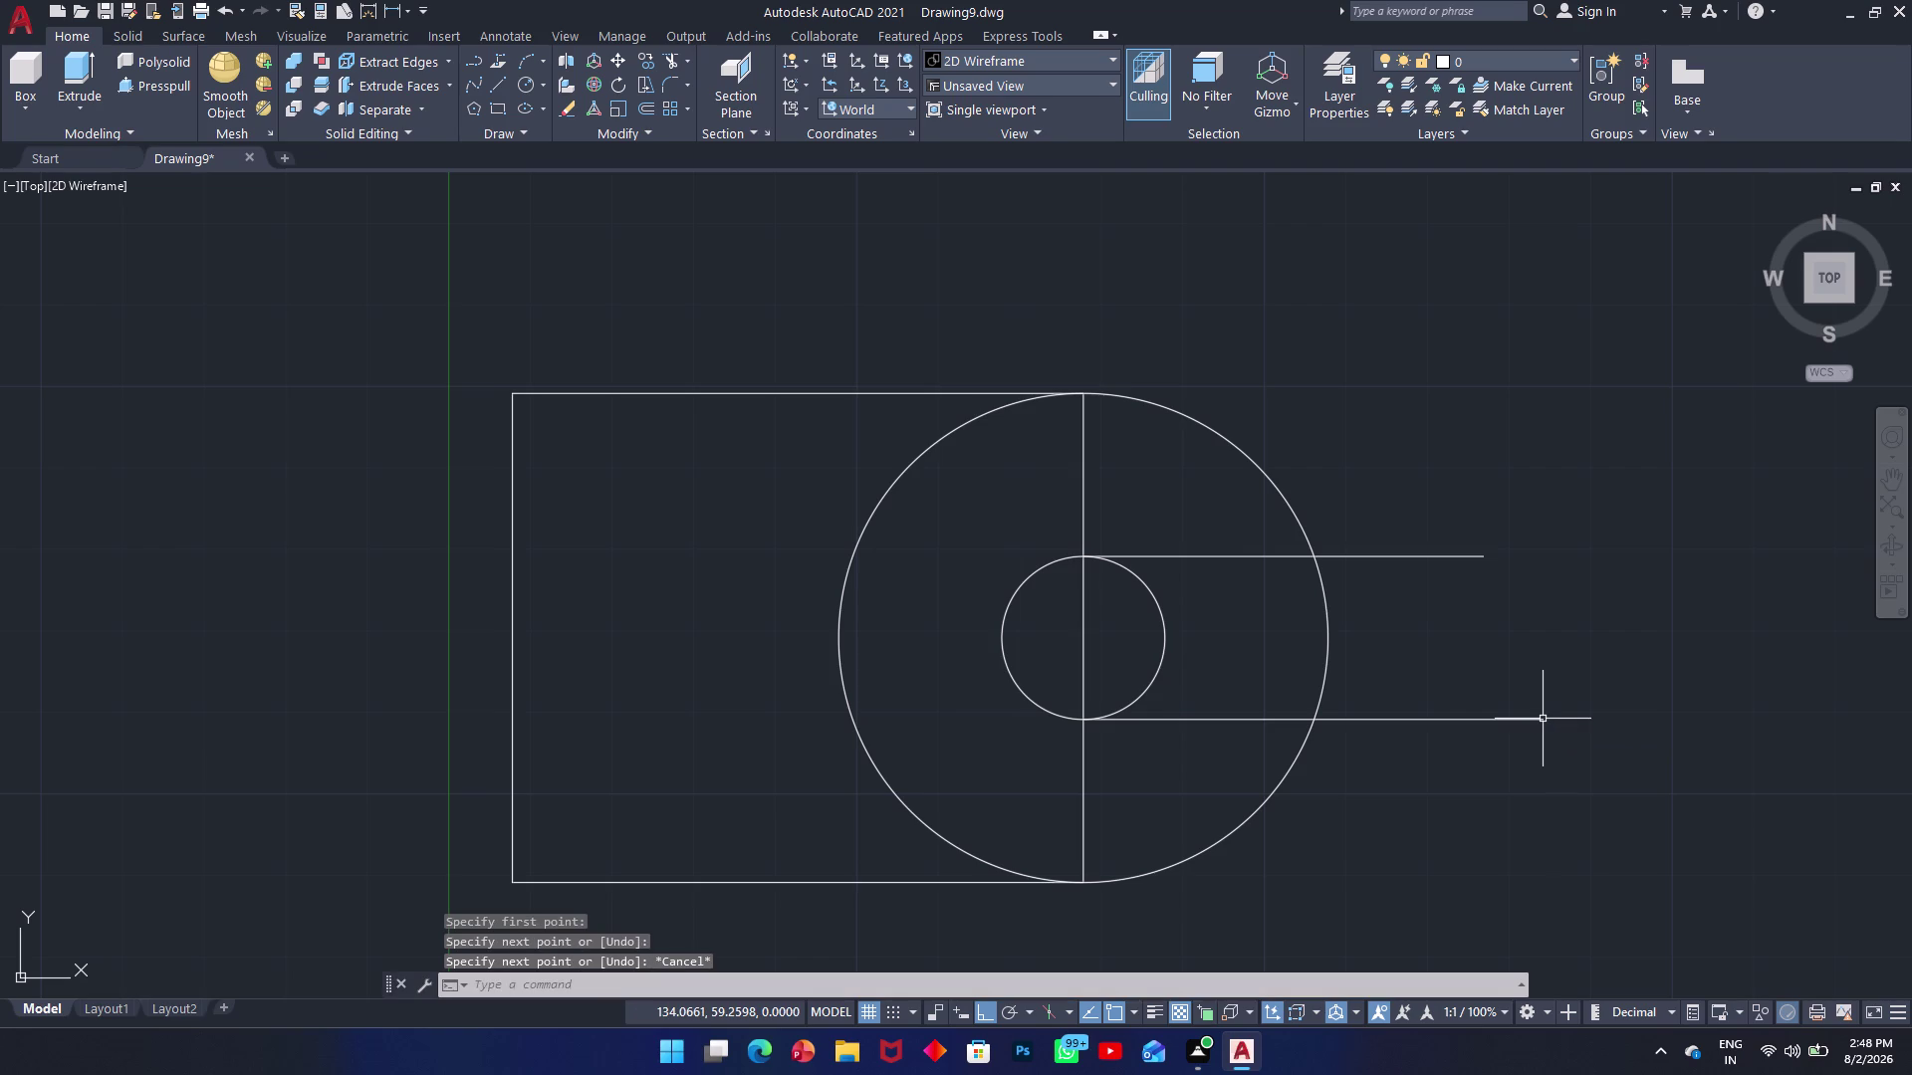
text(tr)
key(space)
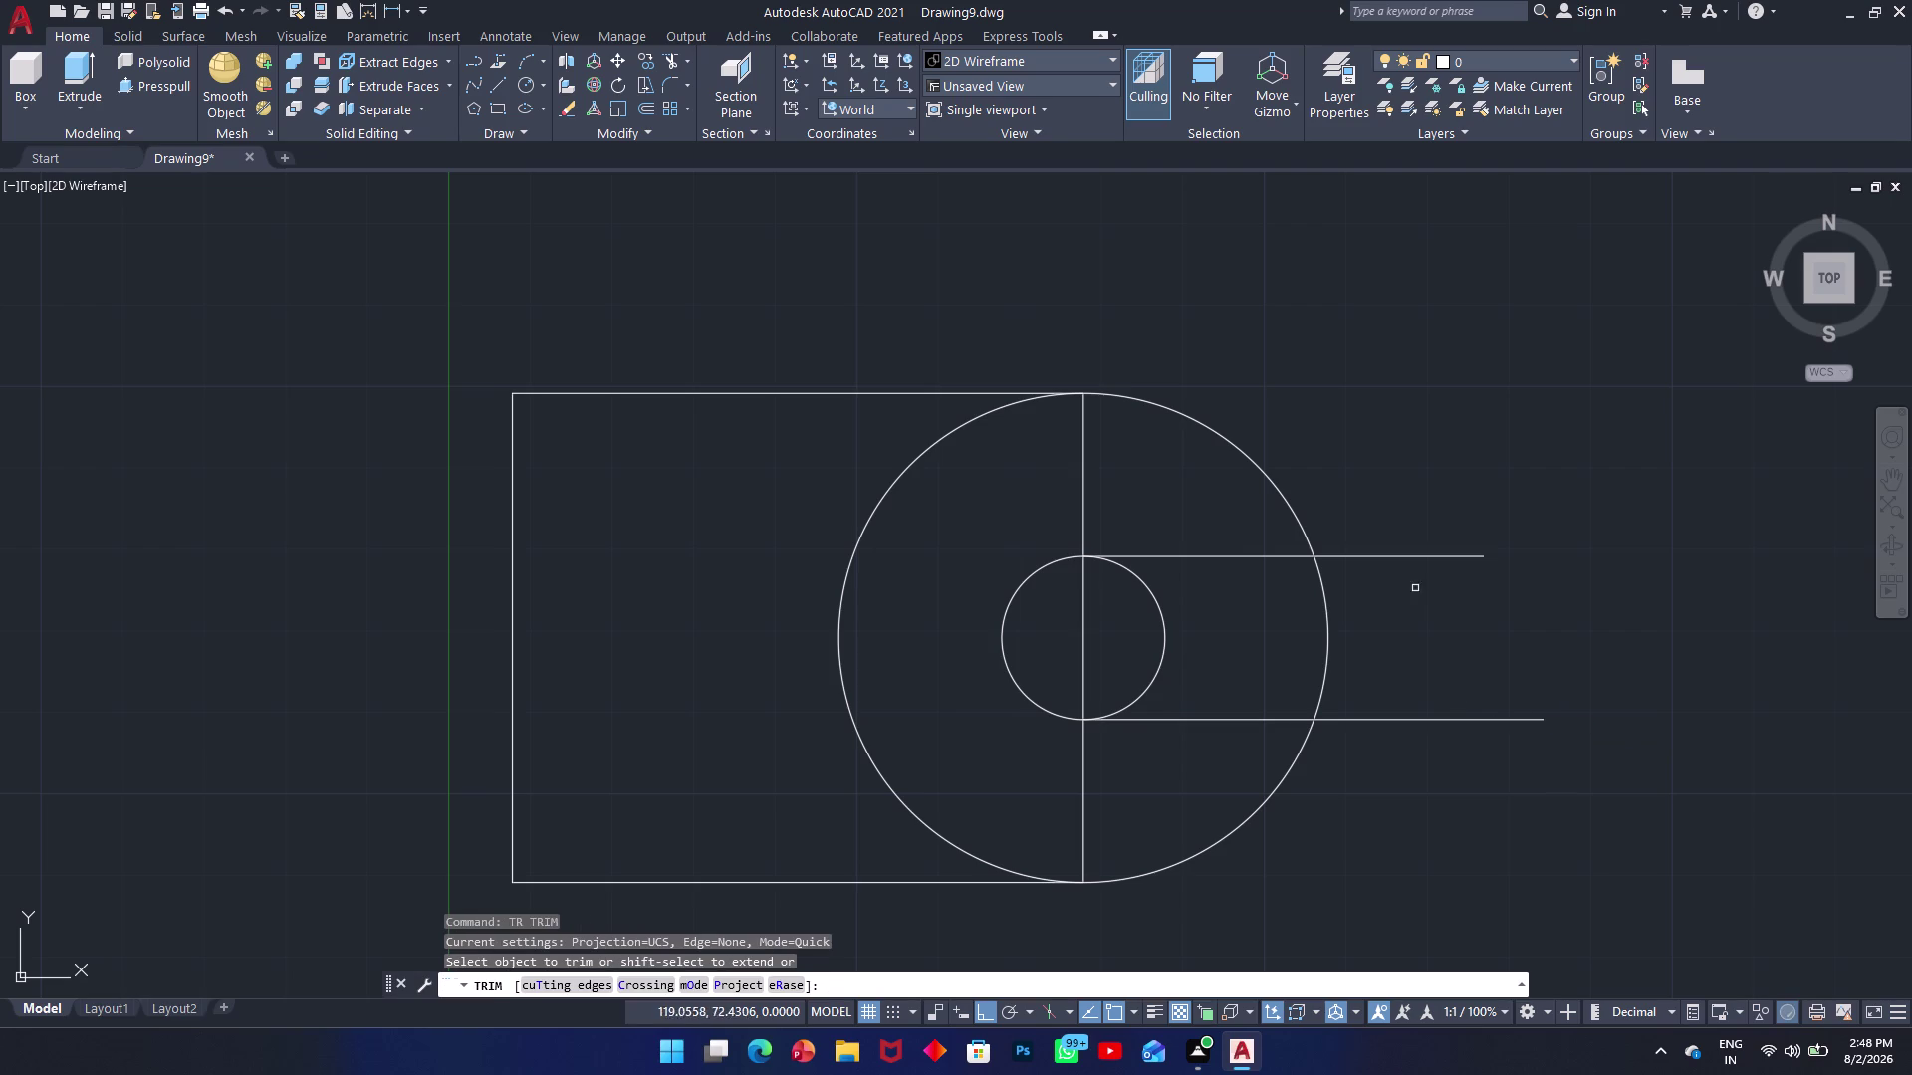
Trim the line overhangs, the outer arc across the slot and the small circle's right half.
click(1450, 499)
drag(1371, 906, 1384, 878)
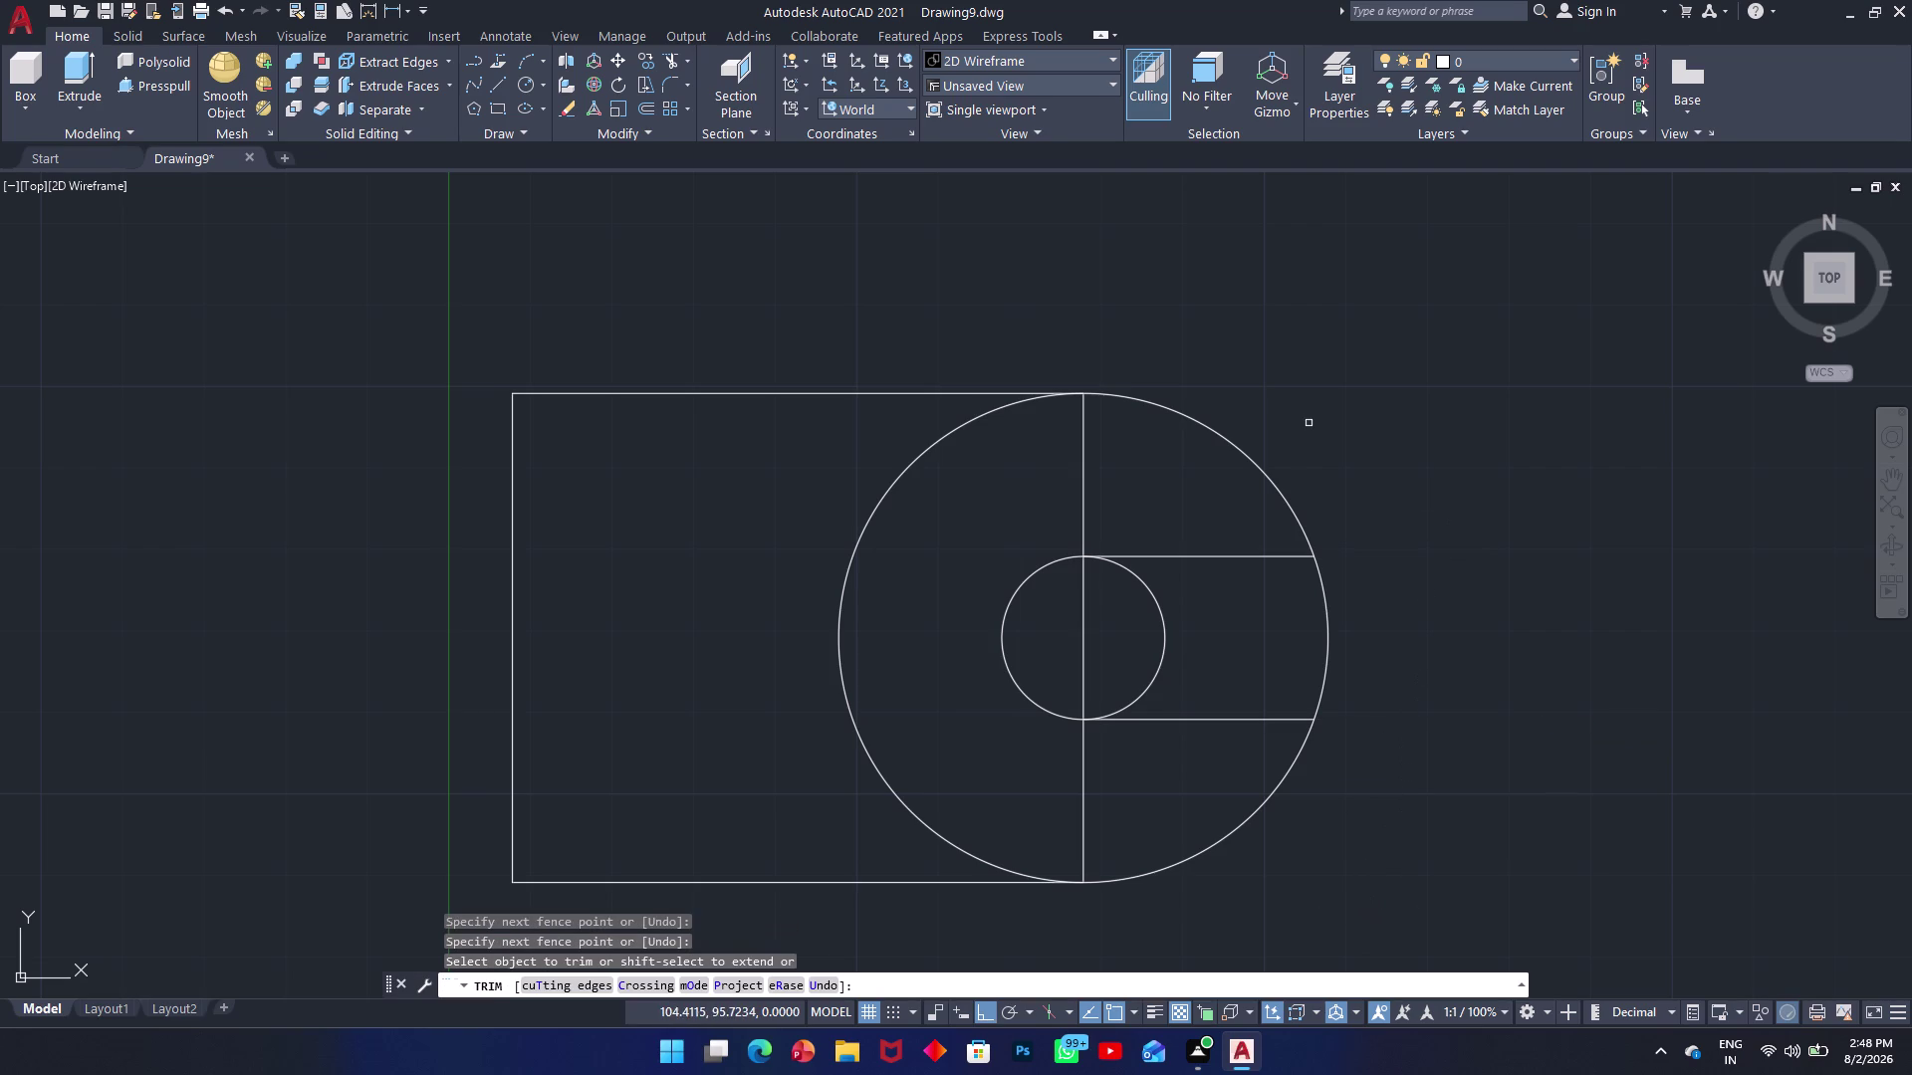
click(1364, 636)
click(1215, 637)
click(1194, 638)
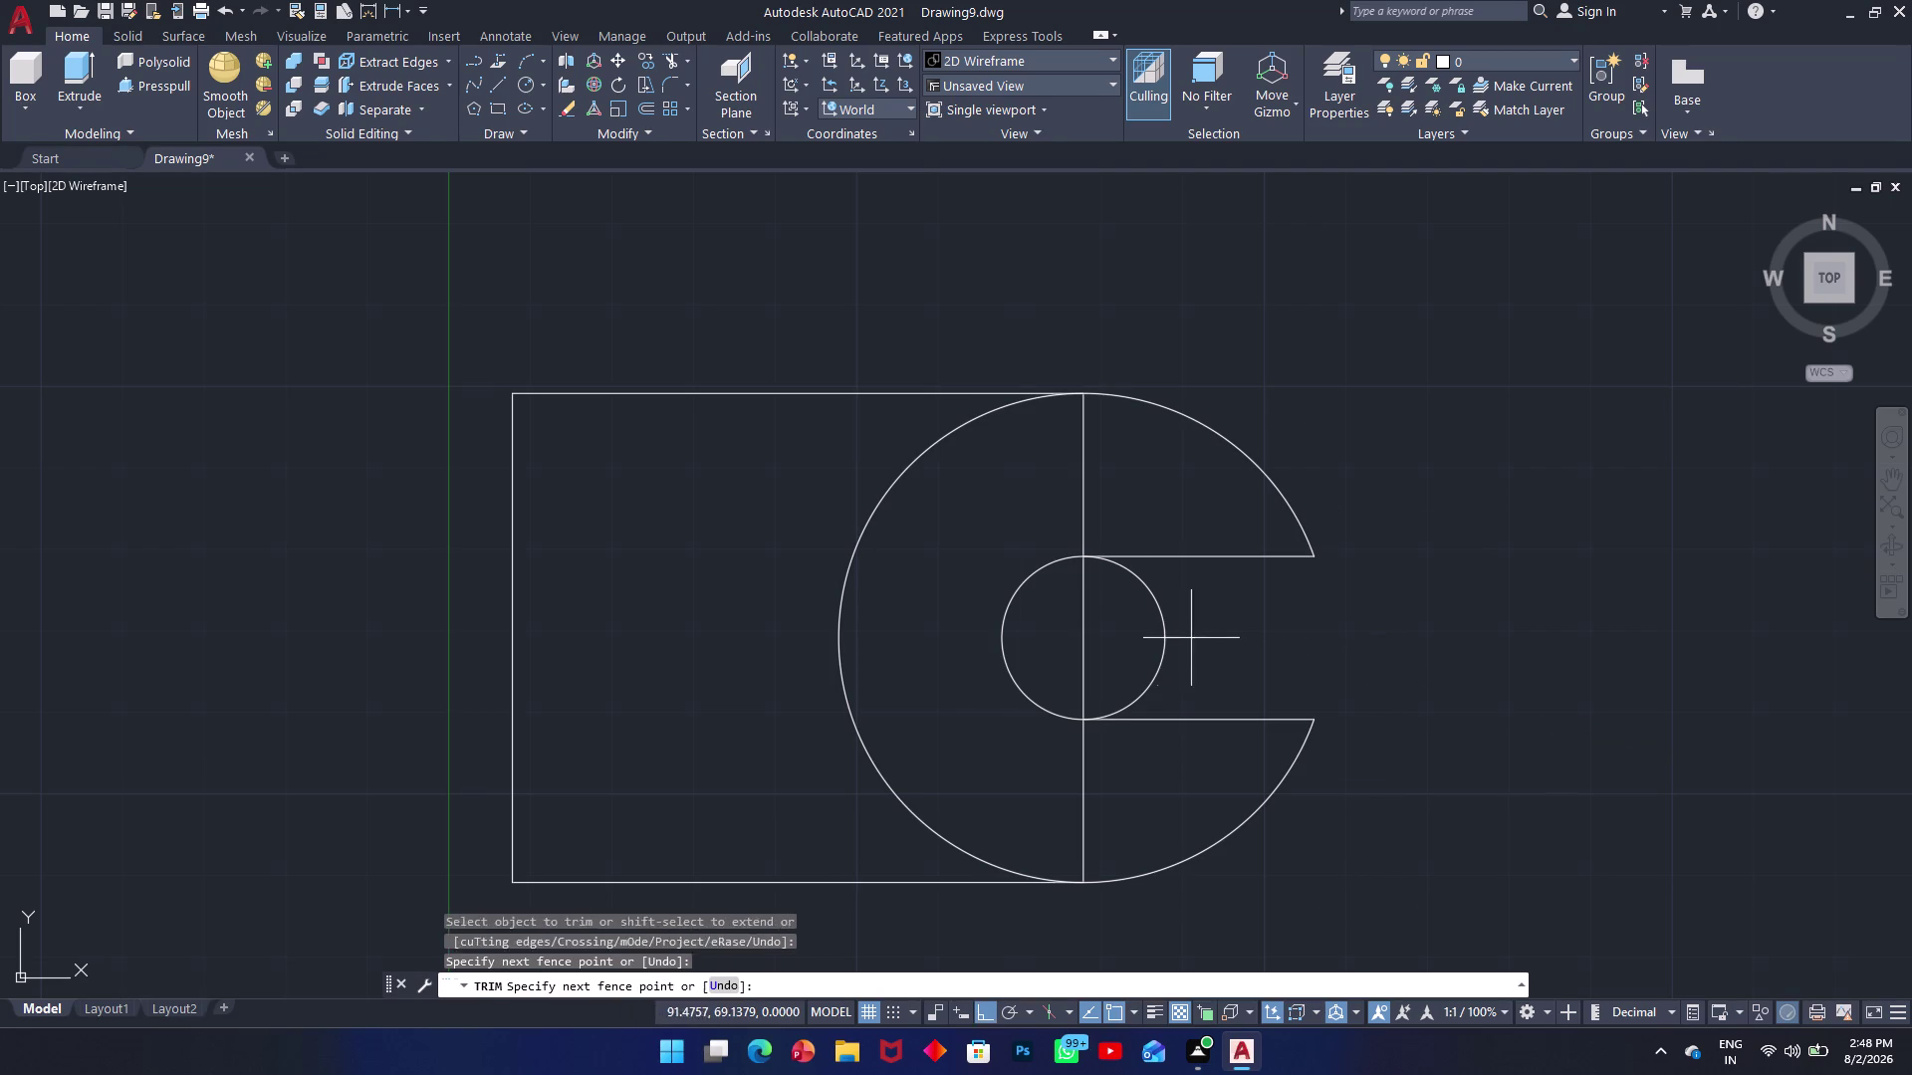
click(1085, 649)
click(1085, 649)
click(1072, 650)
click(1183, 647)
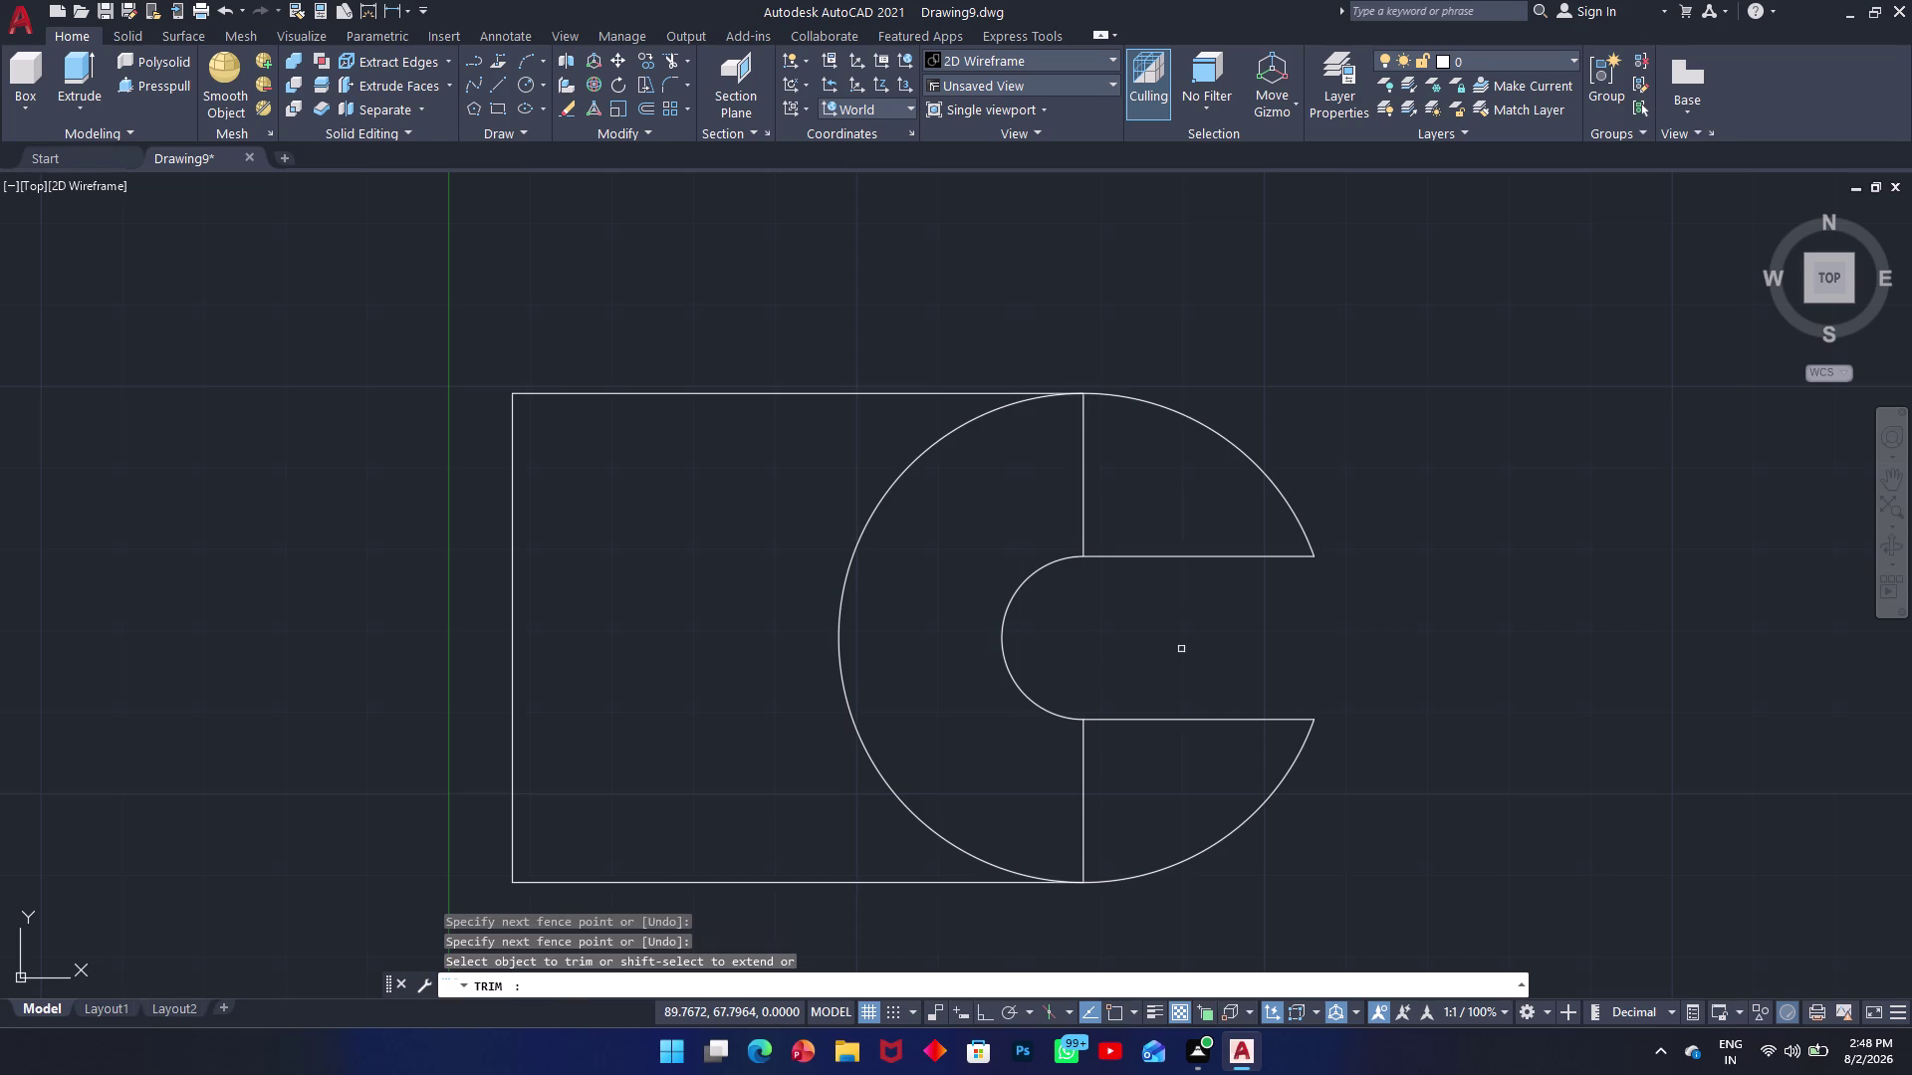
Trim the right-edge pieces above and below the slot and the big circle's left arc.
click(1118, 461)
click(1062, 500)
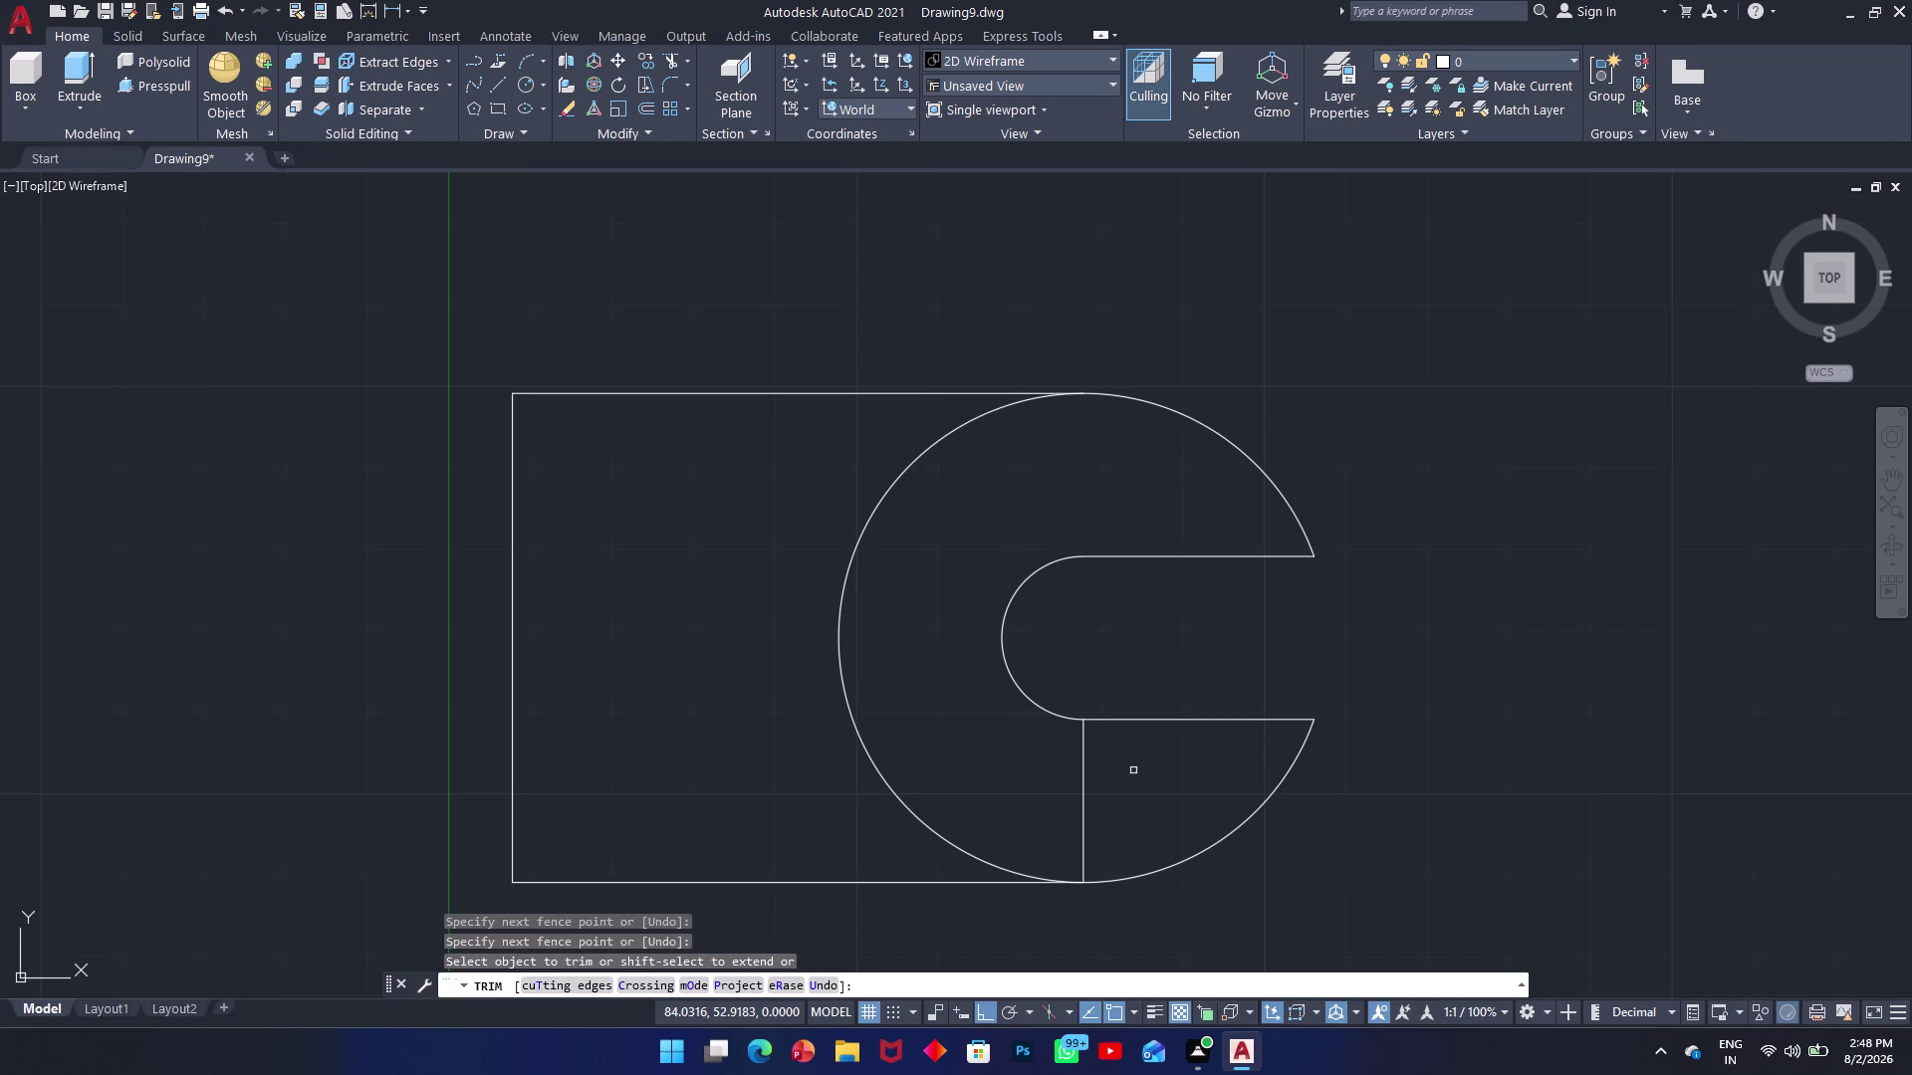
click(1133, 770)
click(1052, 771)
drag(982, 776, 973, 775)
click(766, 742)
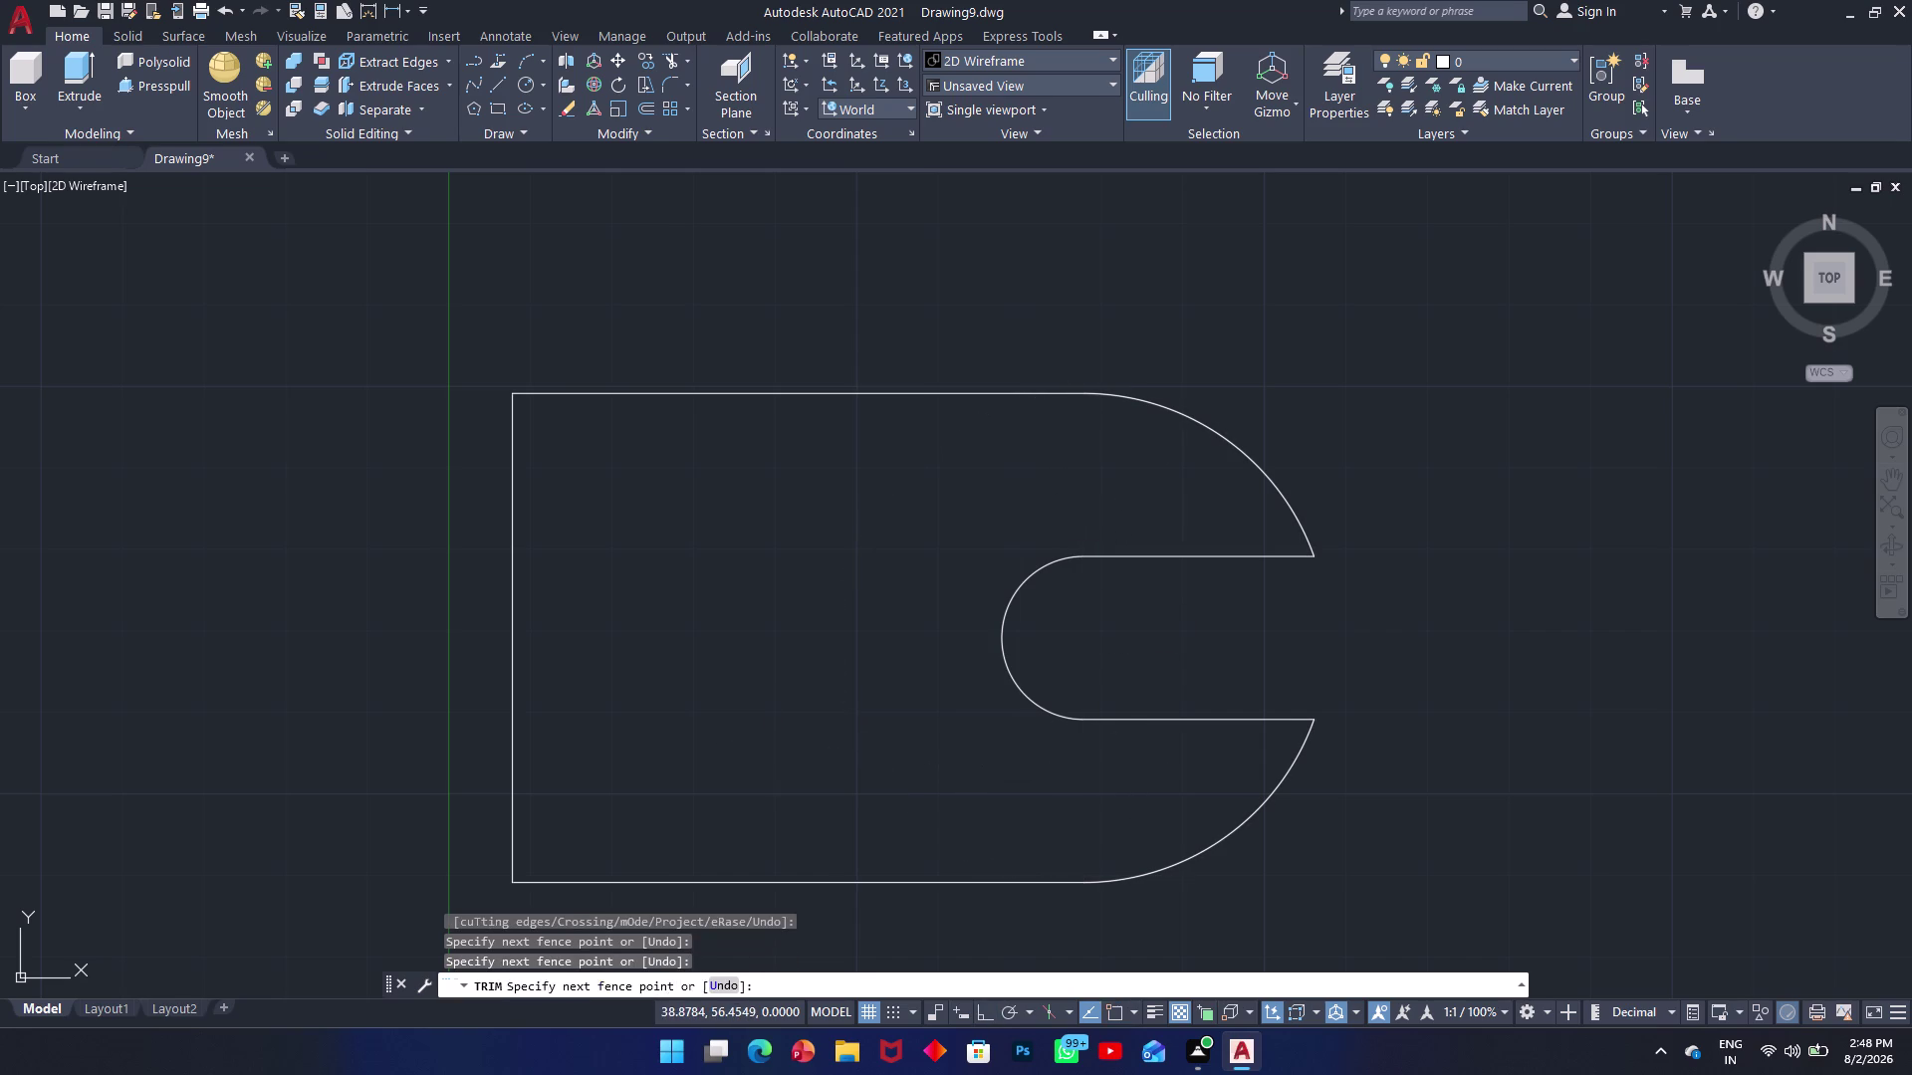
key(Escape)
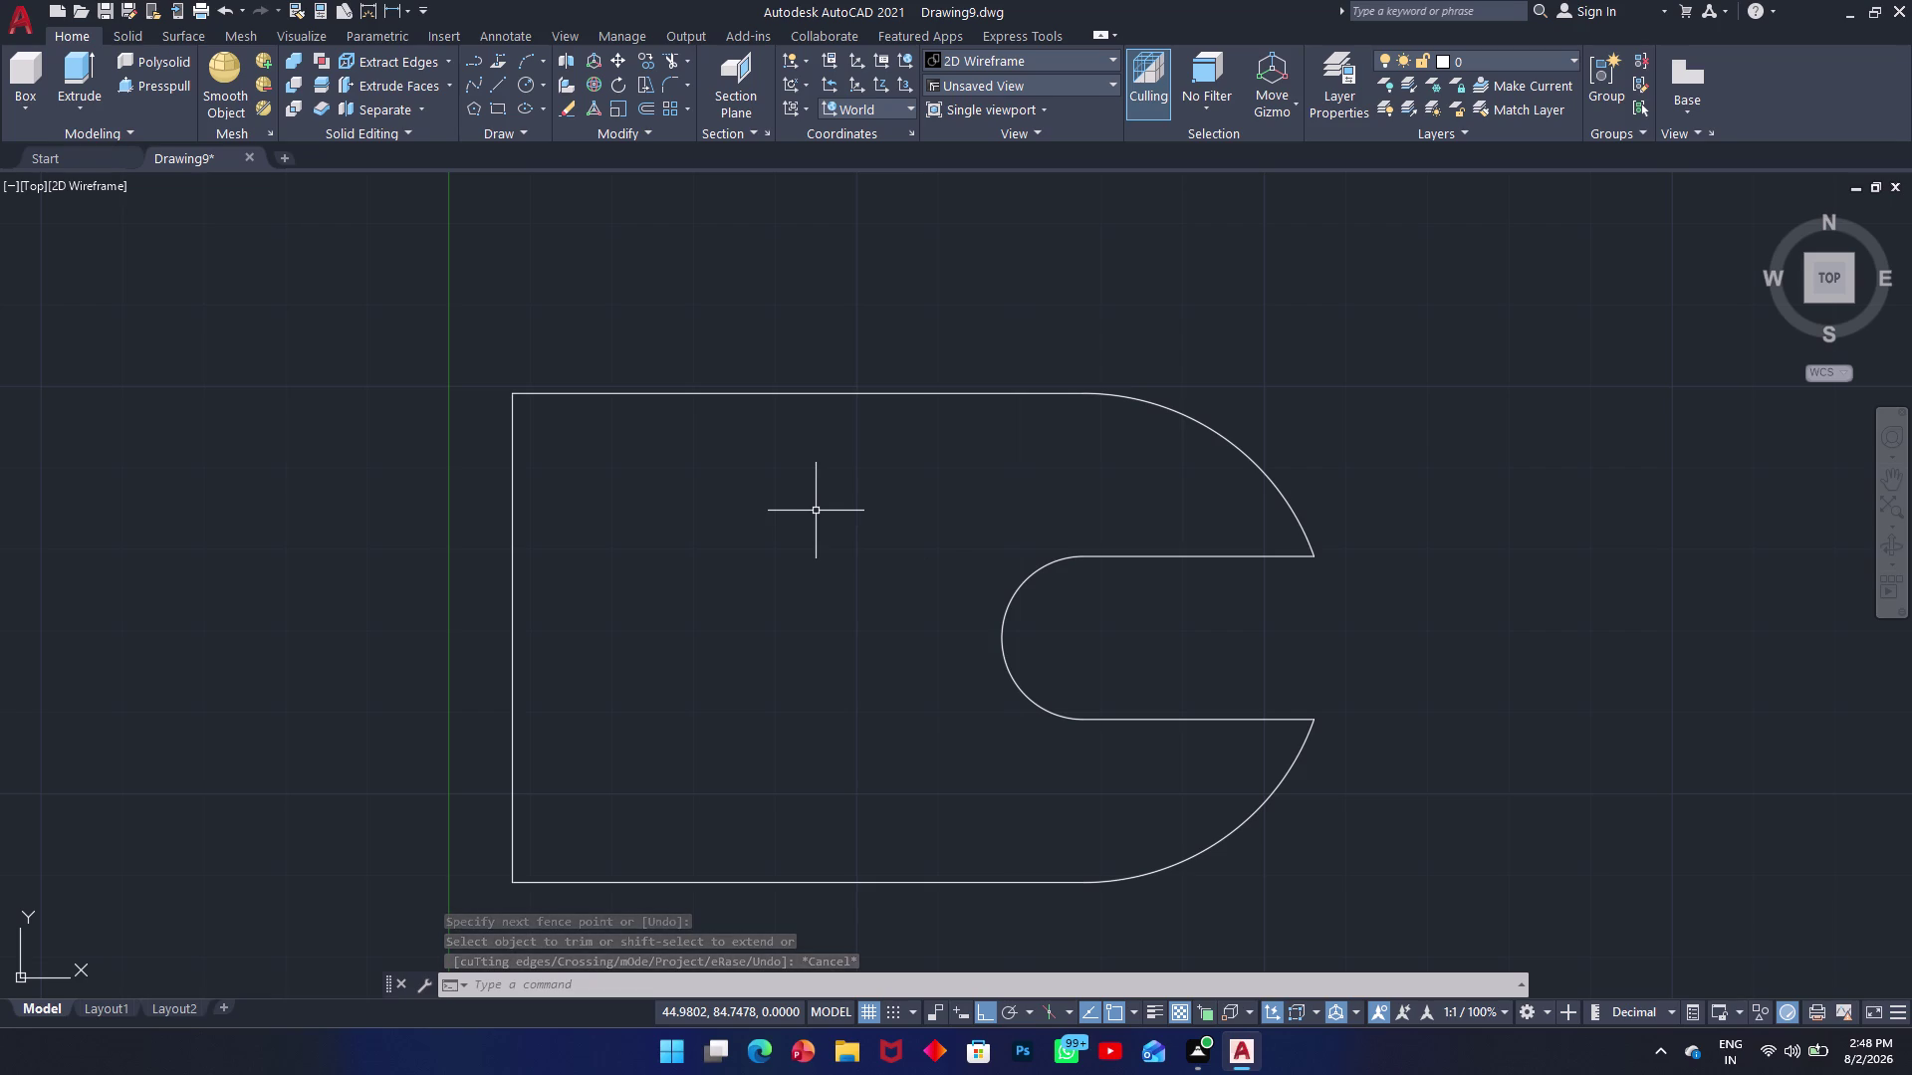
Window-select the whole bracket outline and join its pieces with J.
scroll(down, 3)
scroll(up, 3)
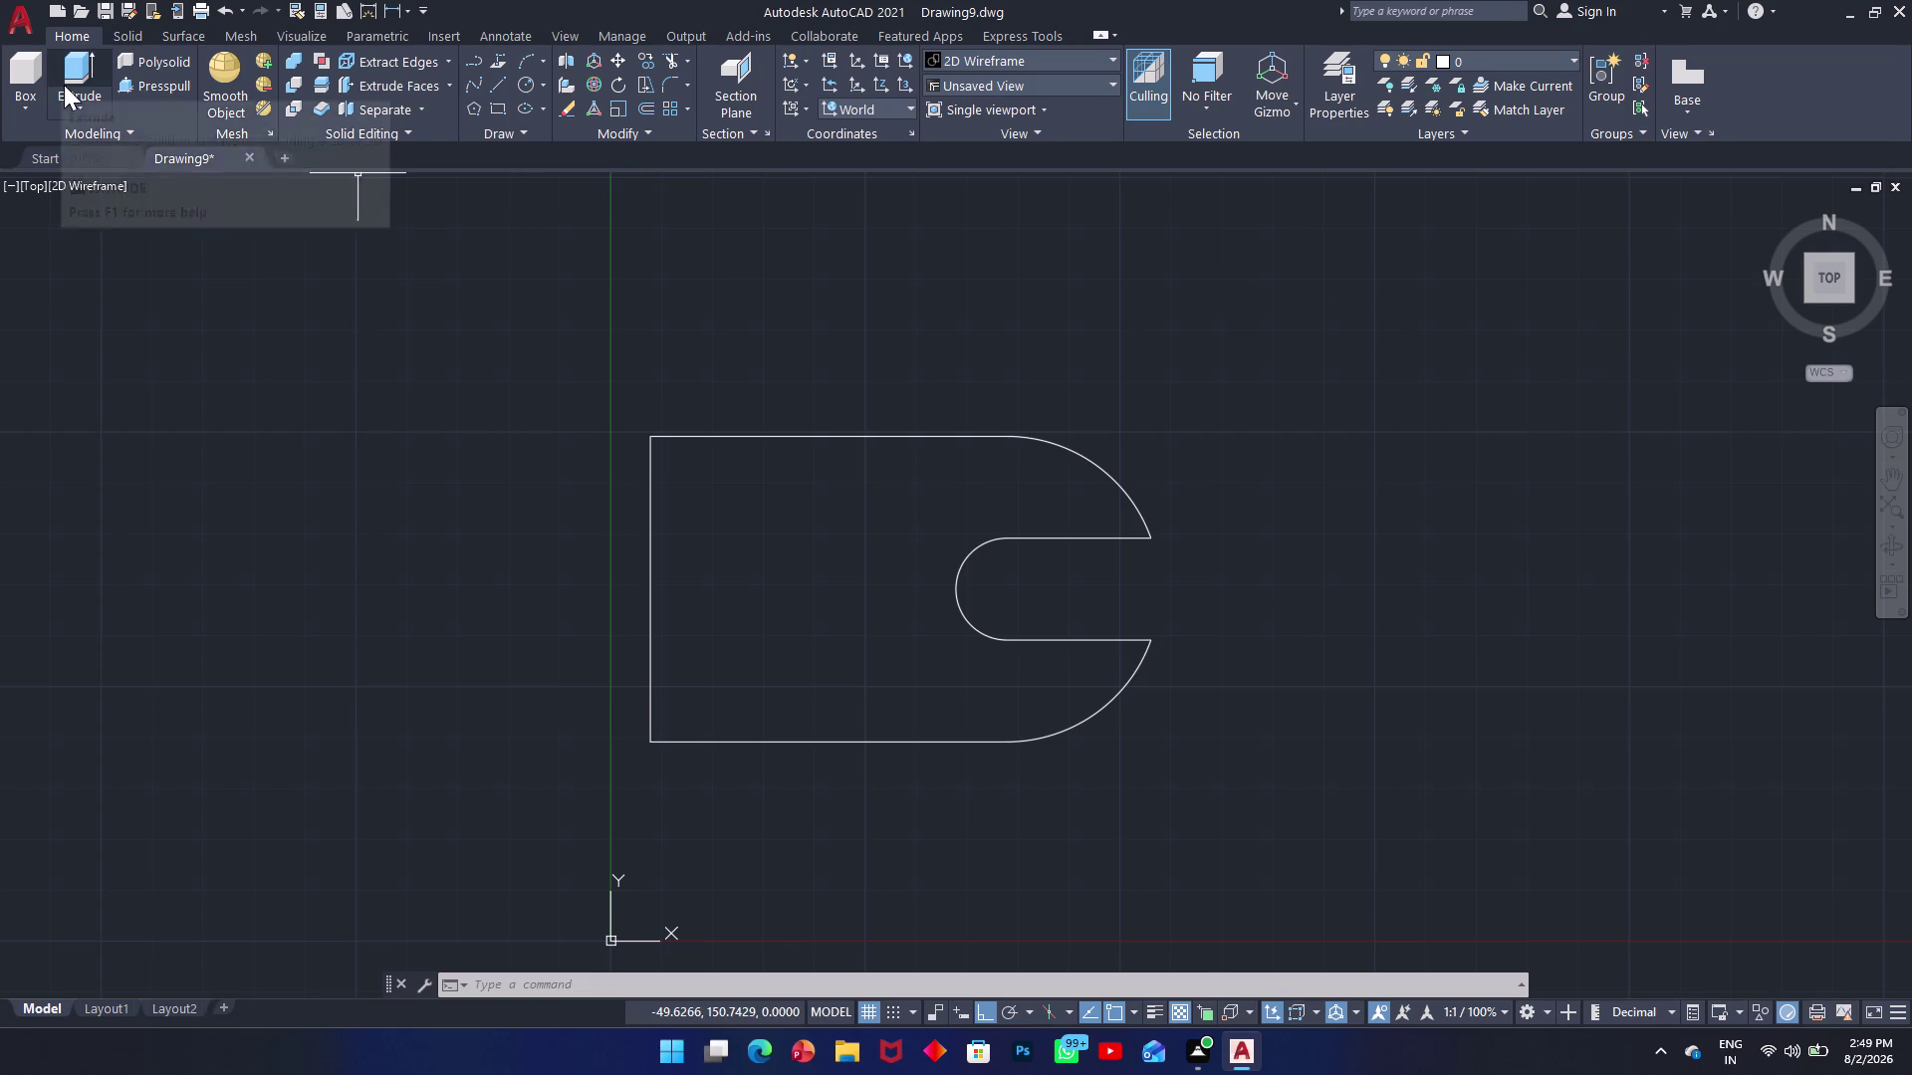
click(1329, 389)
click(407, 818)
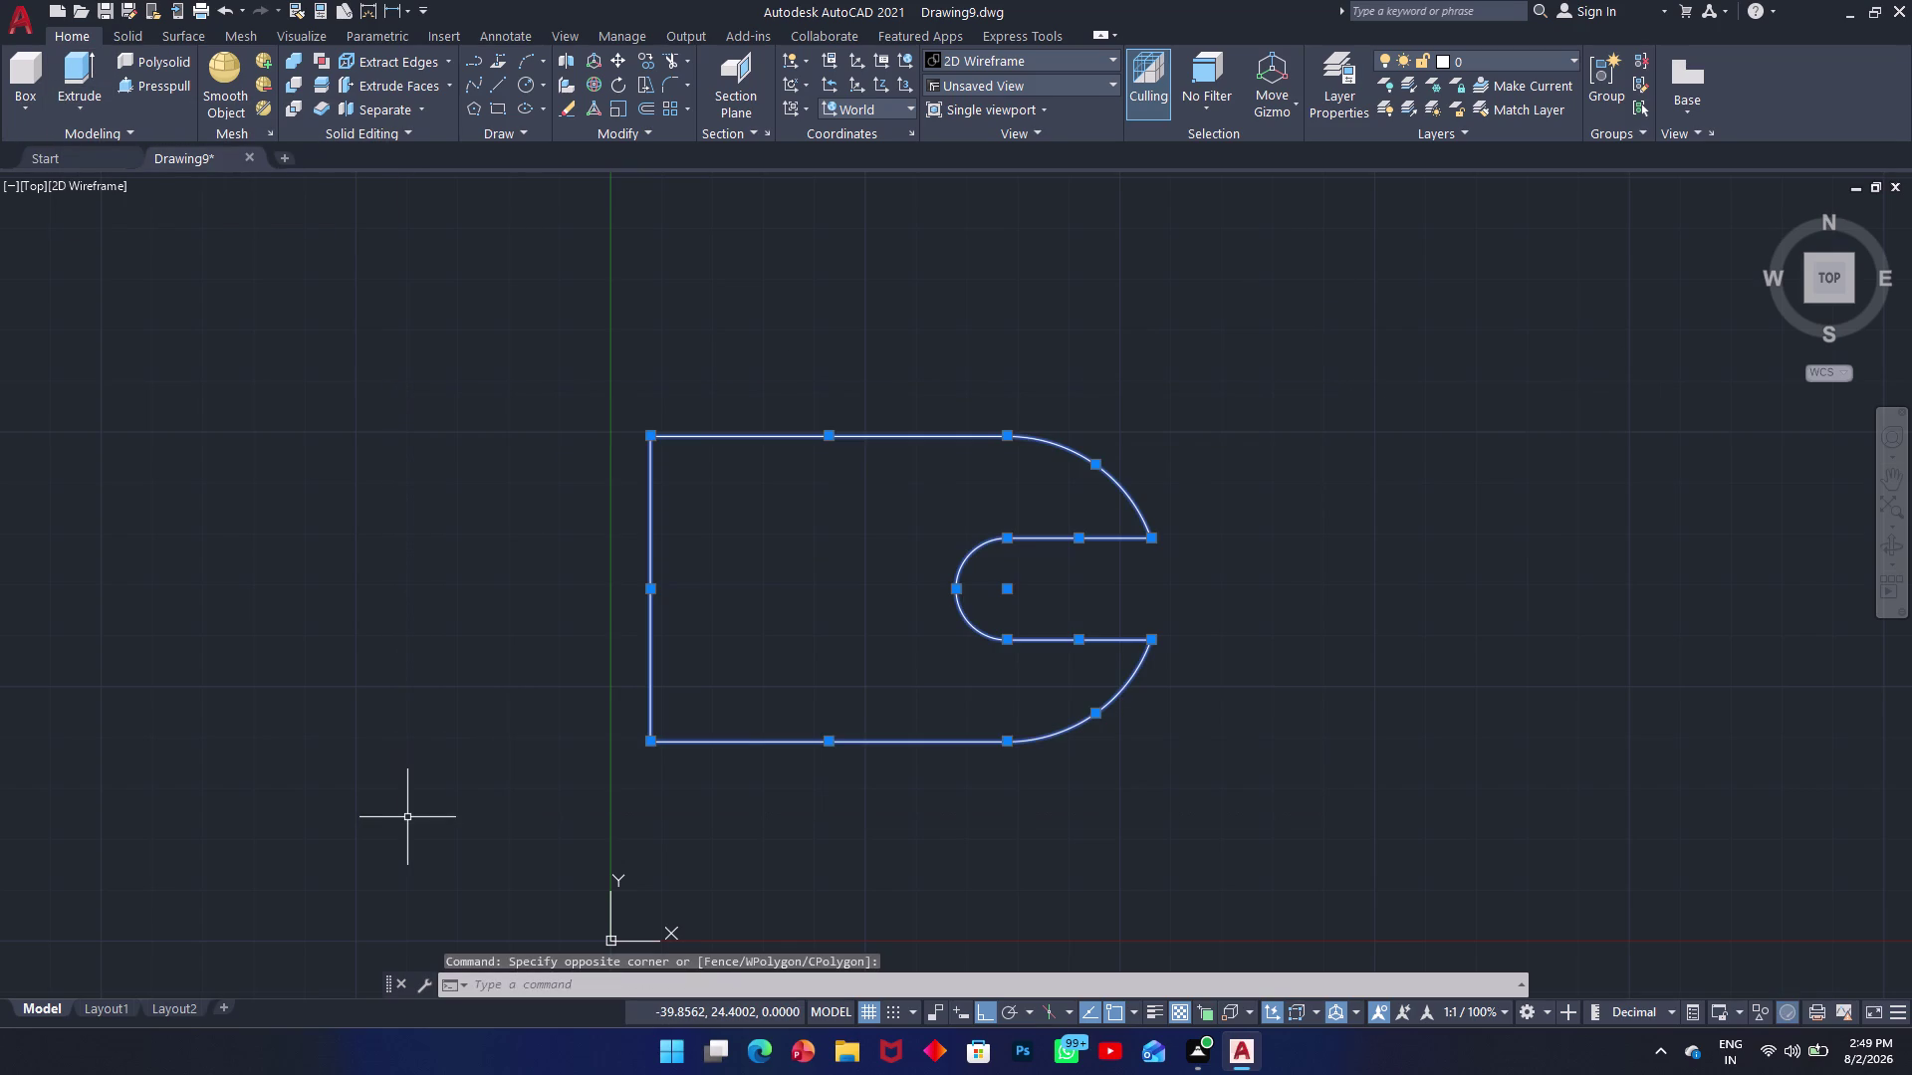
text(j)
key(space)
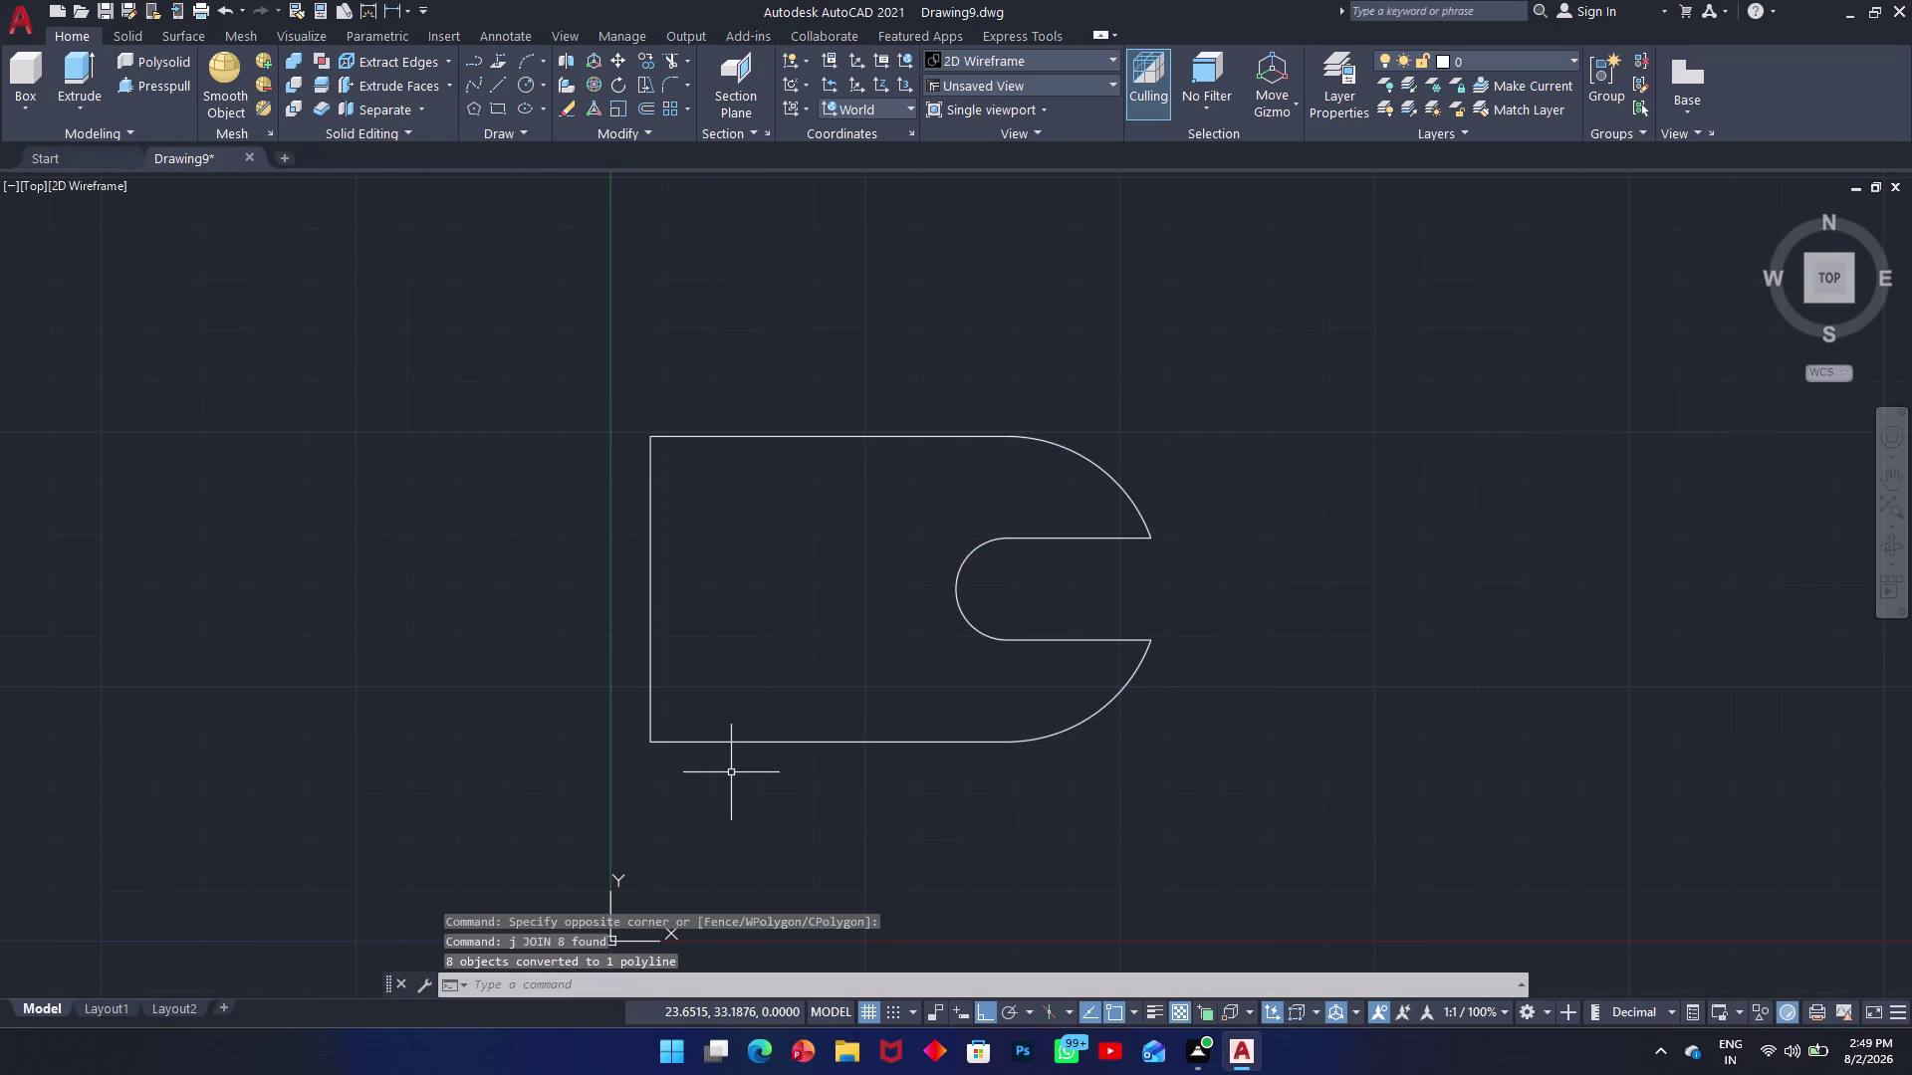
Orbit the view to a tilted front angle to see the outline in 3D.
middle_drag(788, 853, 734, 767)
middle_drag(797, 763, 736, 718)
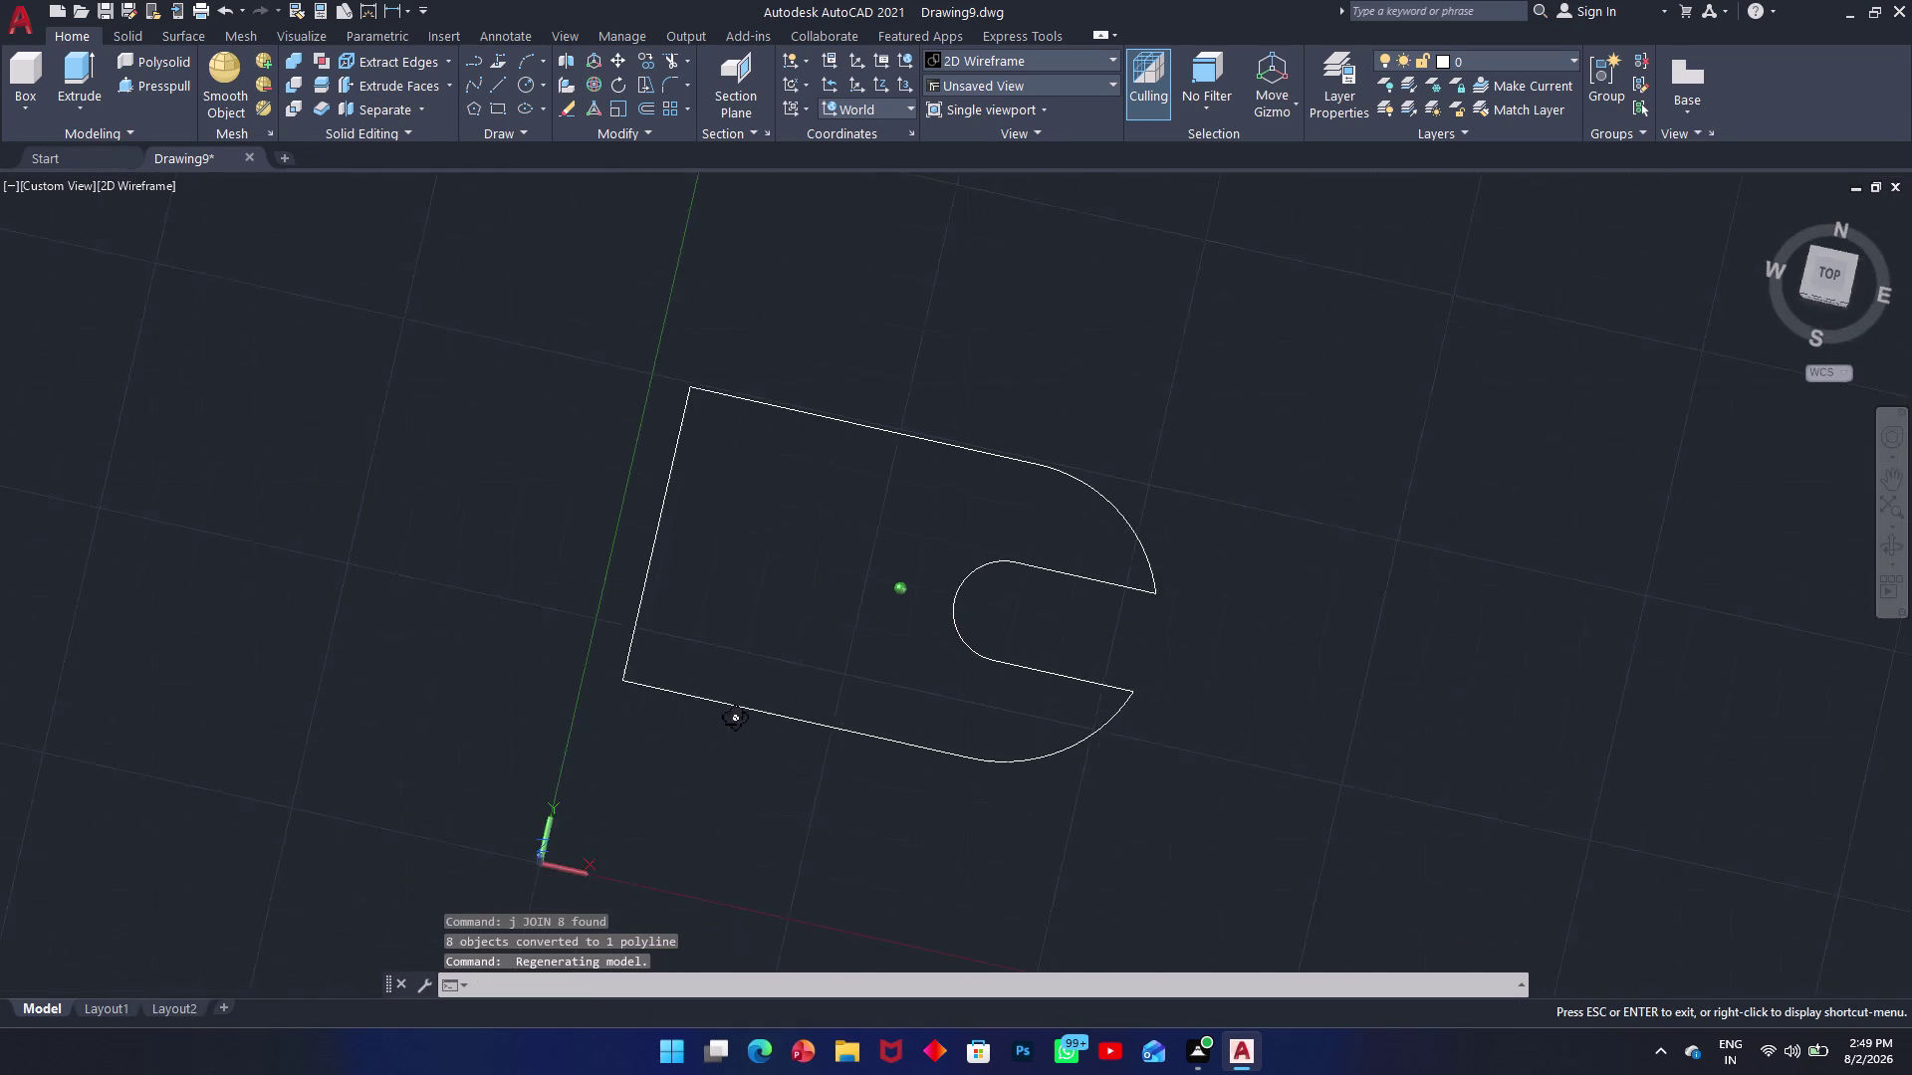
middle_drag(736, 718, 776, 571)
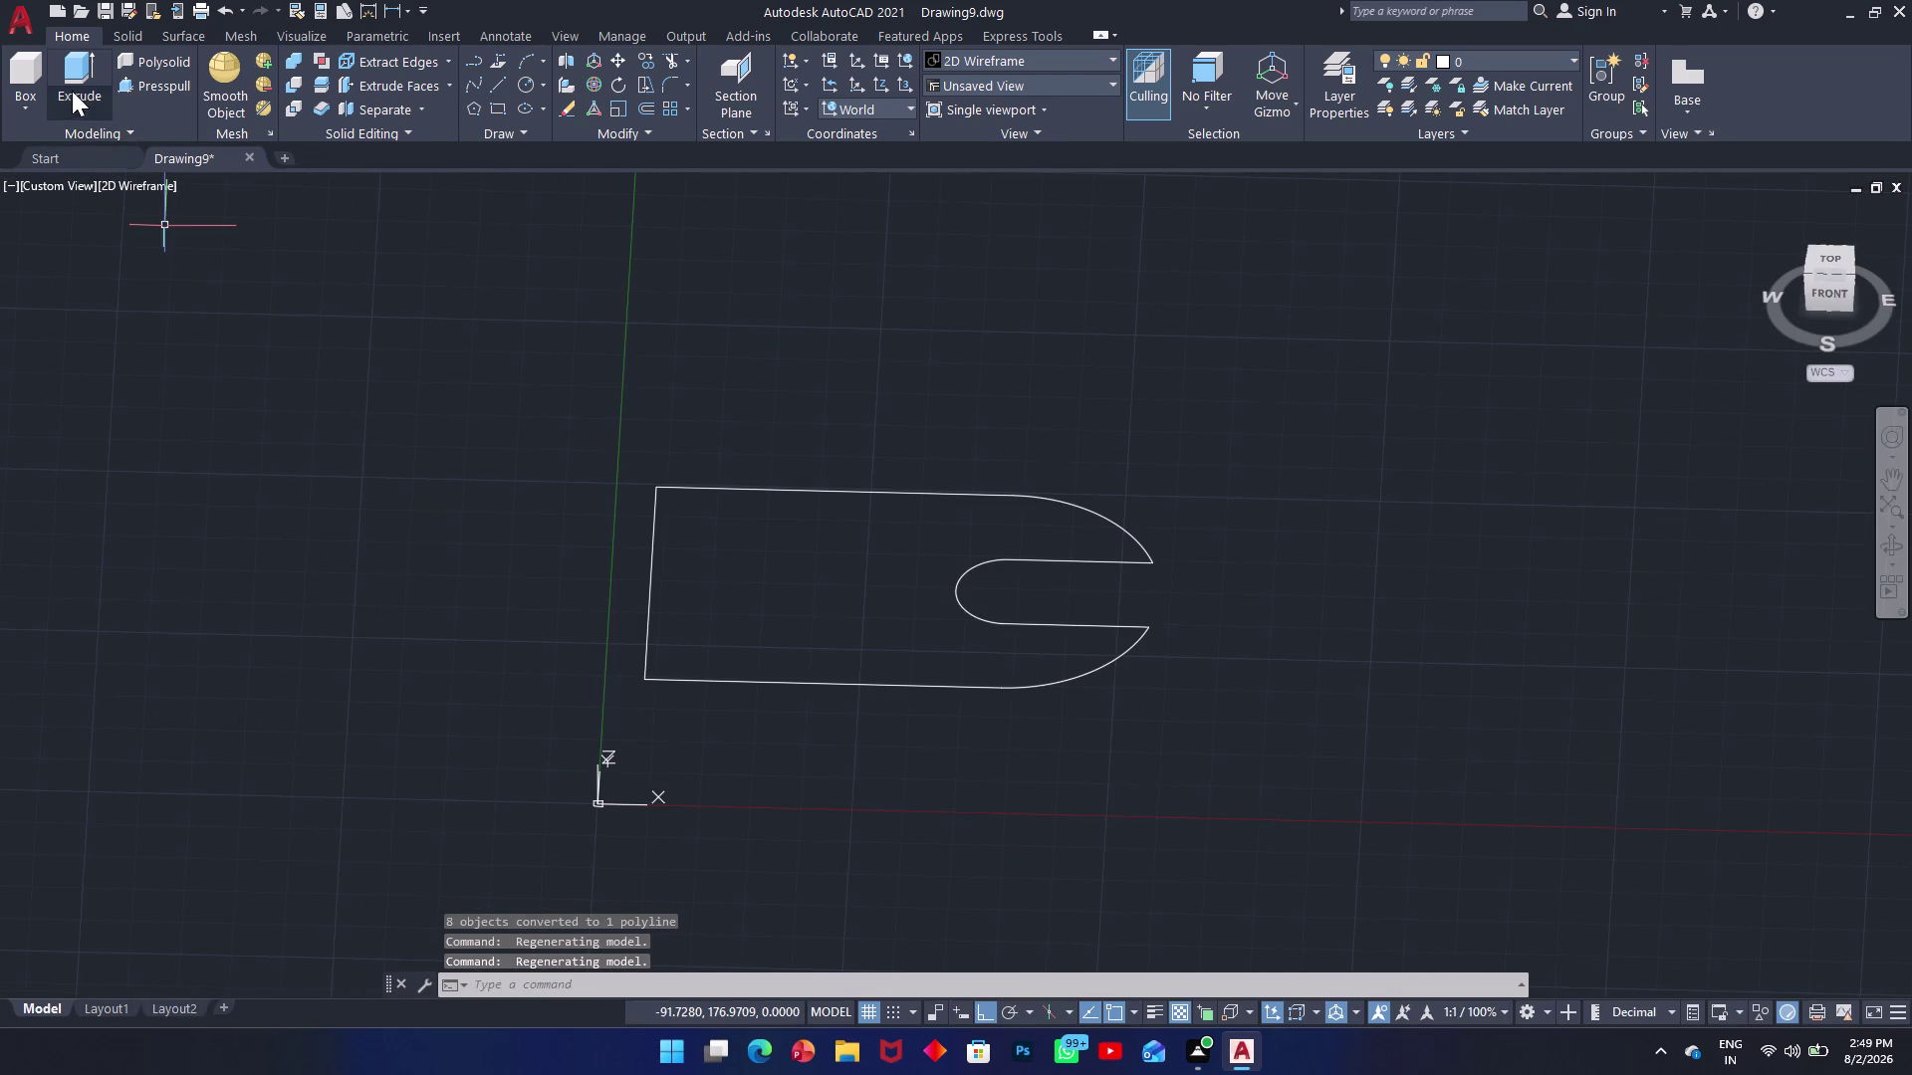
click(72, 89)
click(681, 619)
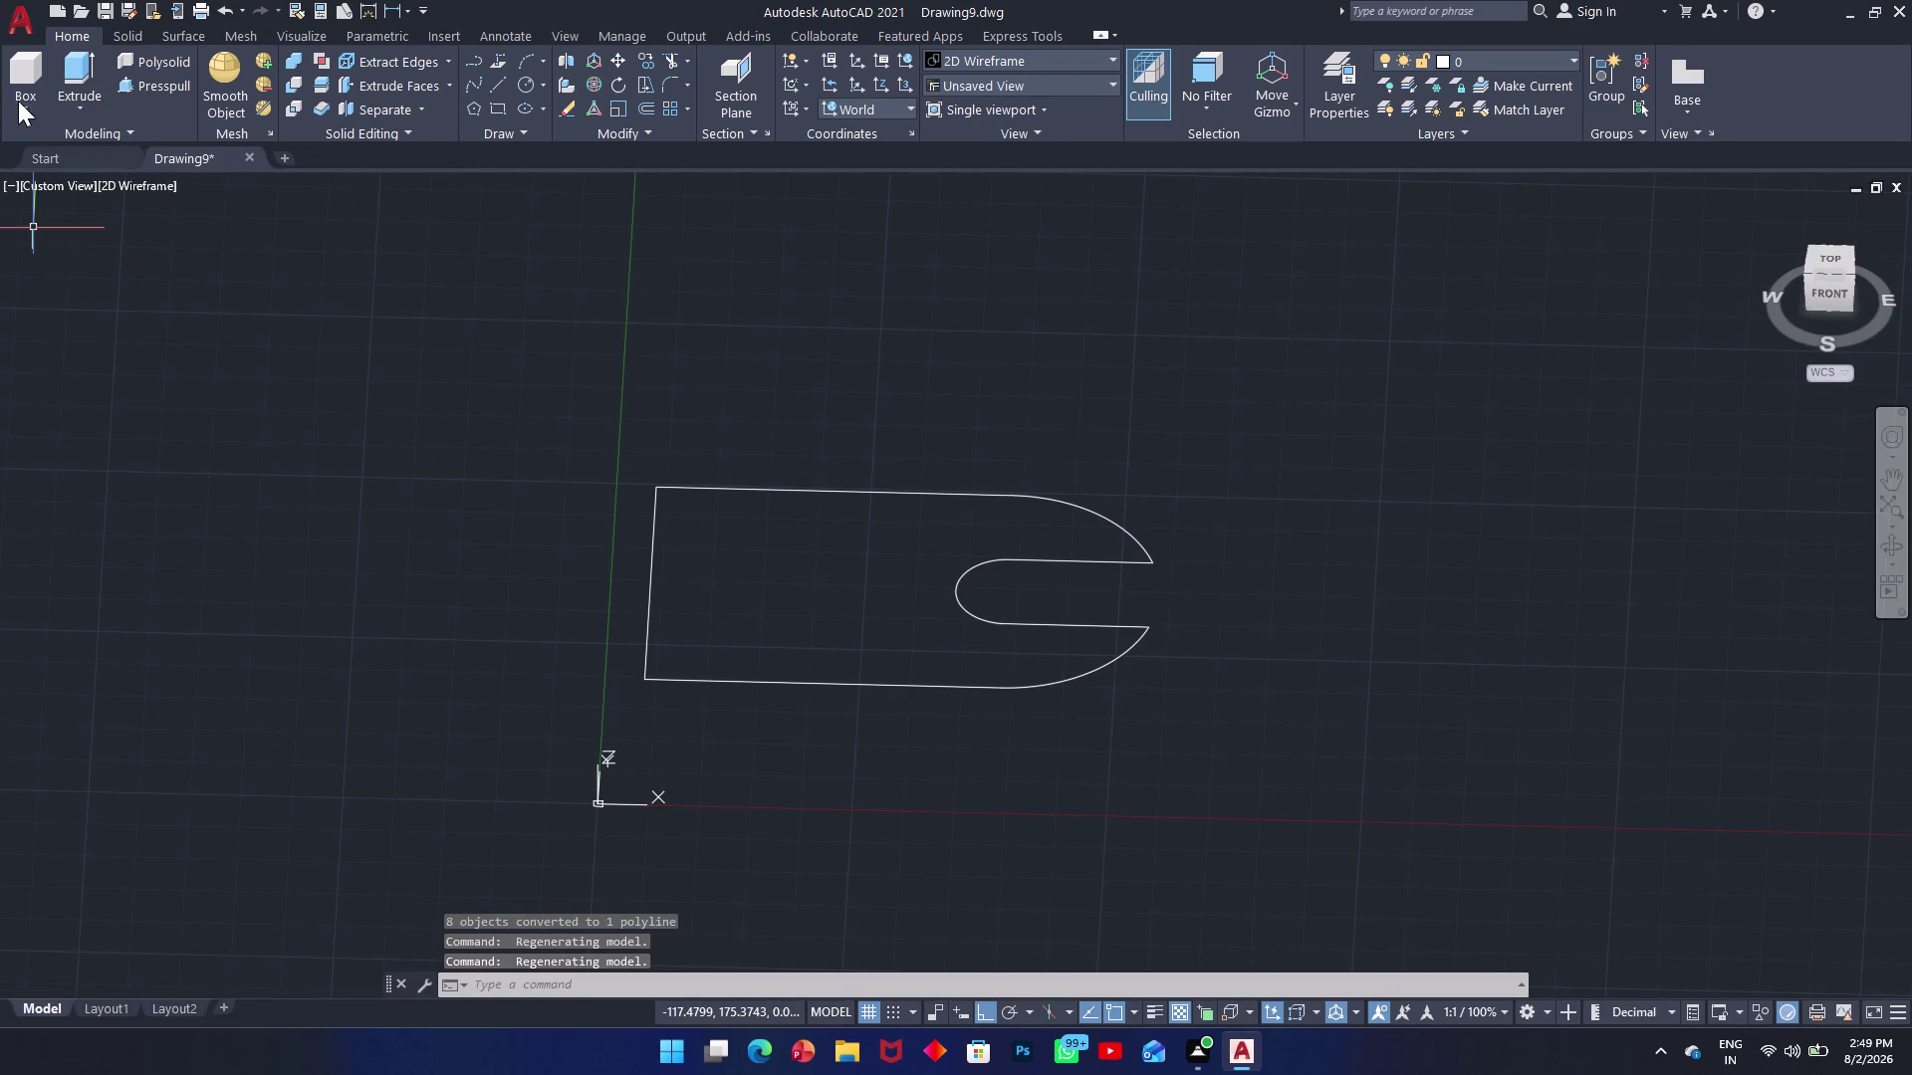
click(63, 70)
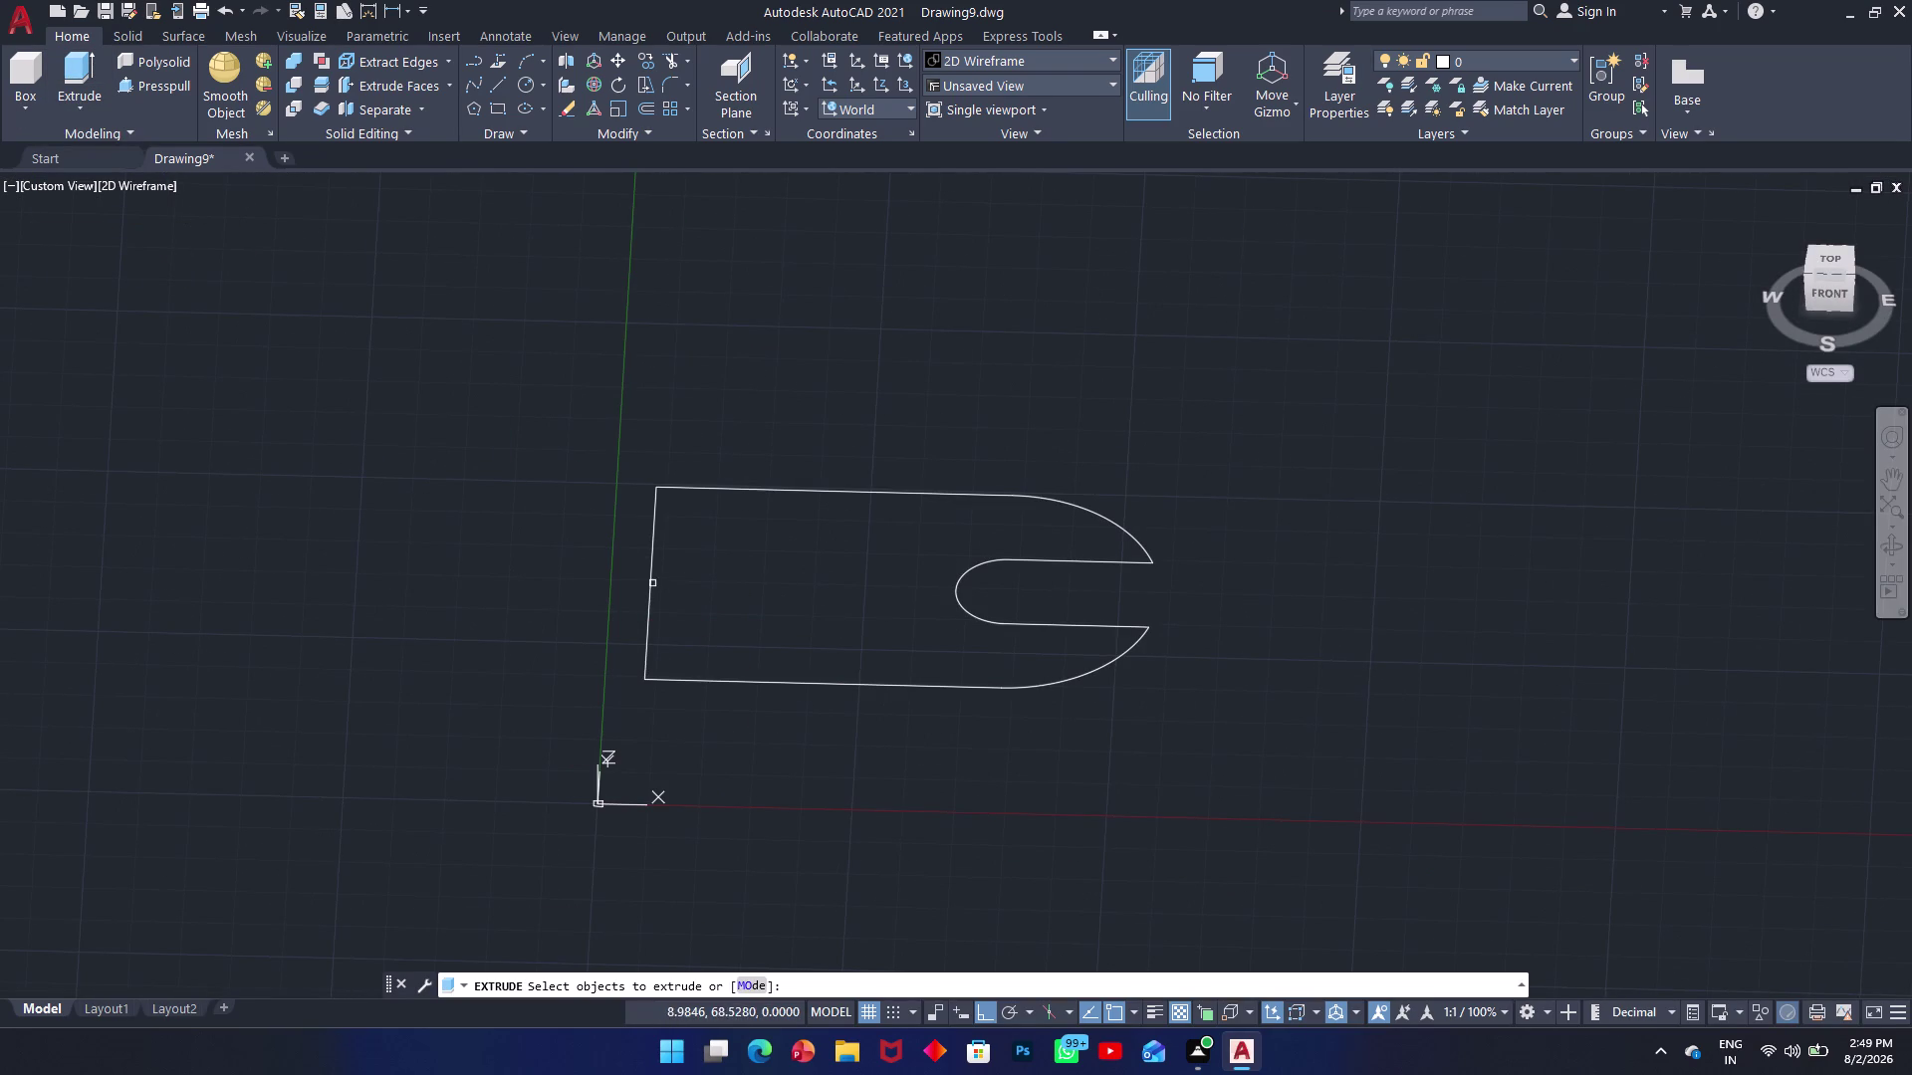
click(649, 582)
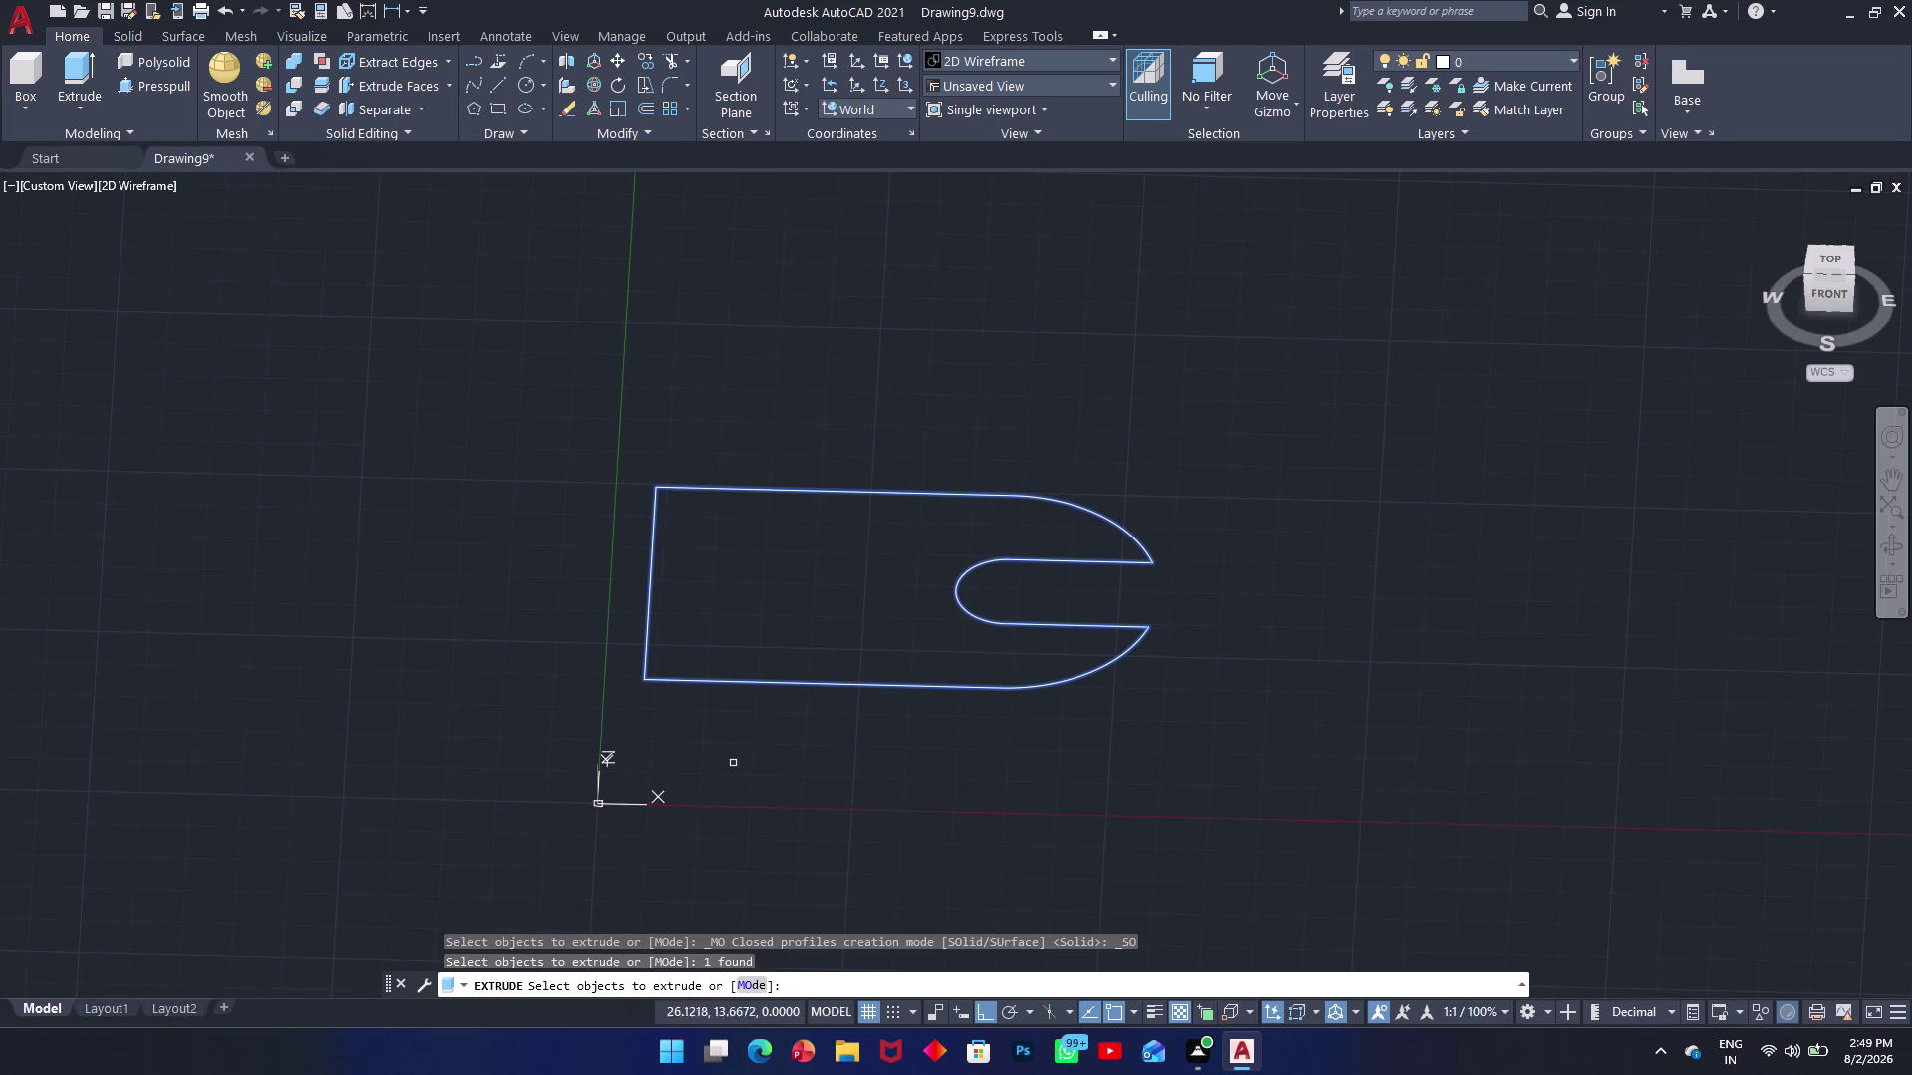
click(744, 990)
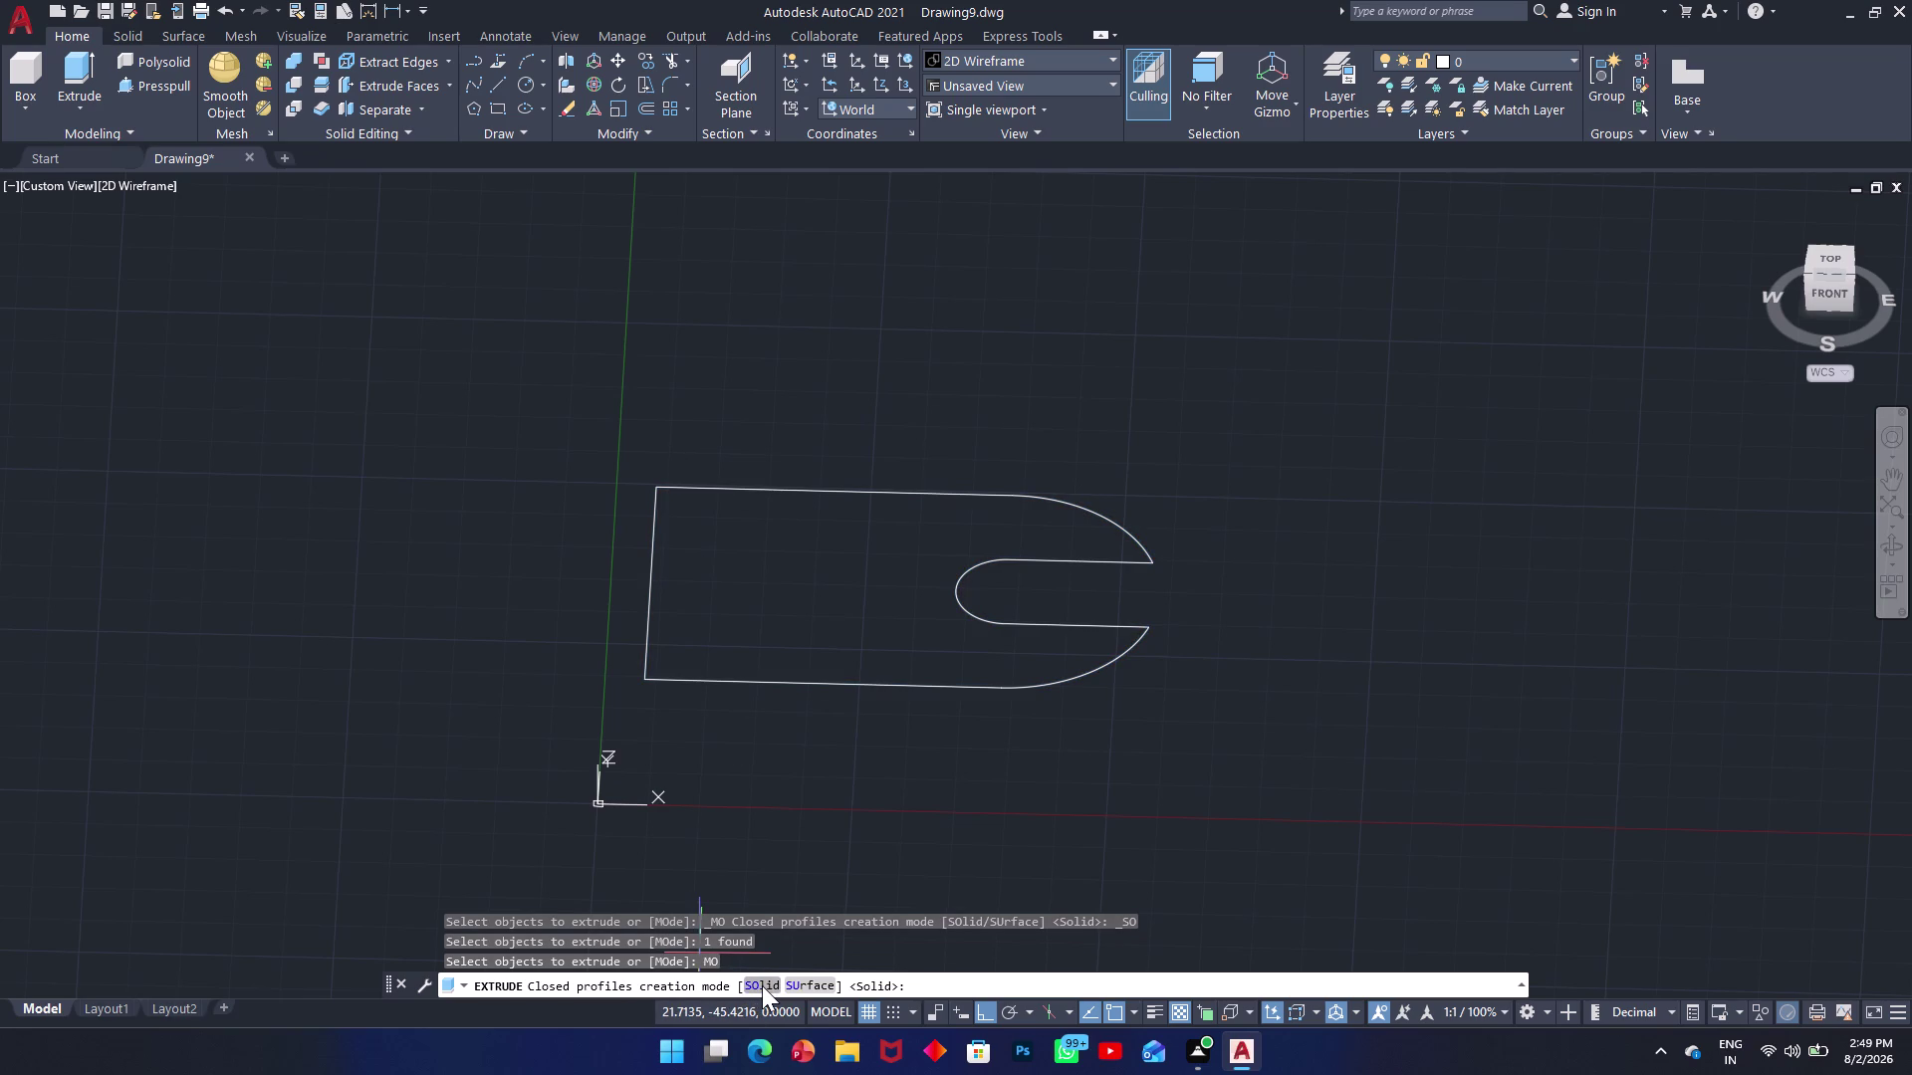
click(762, 986)
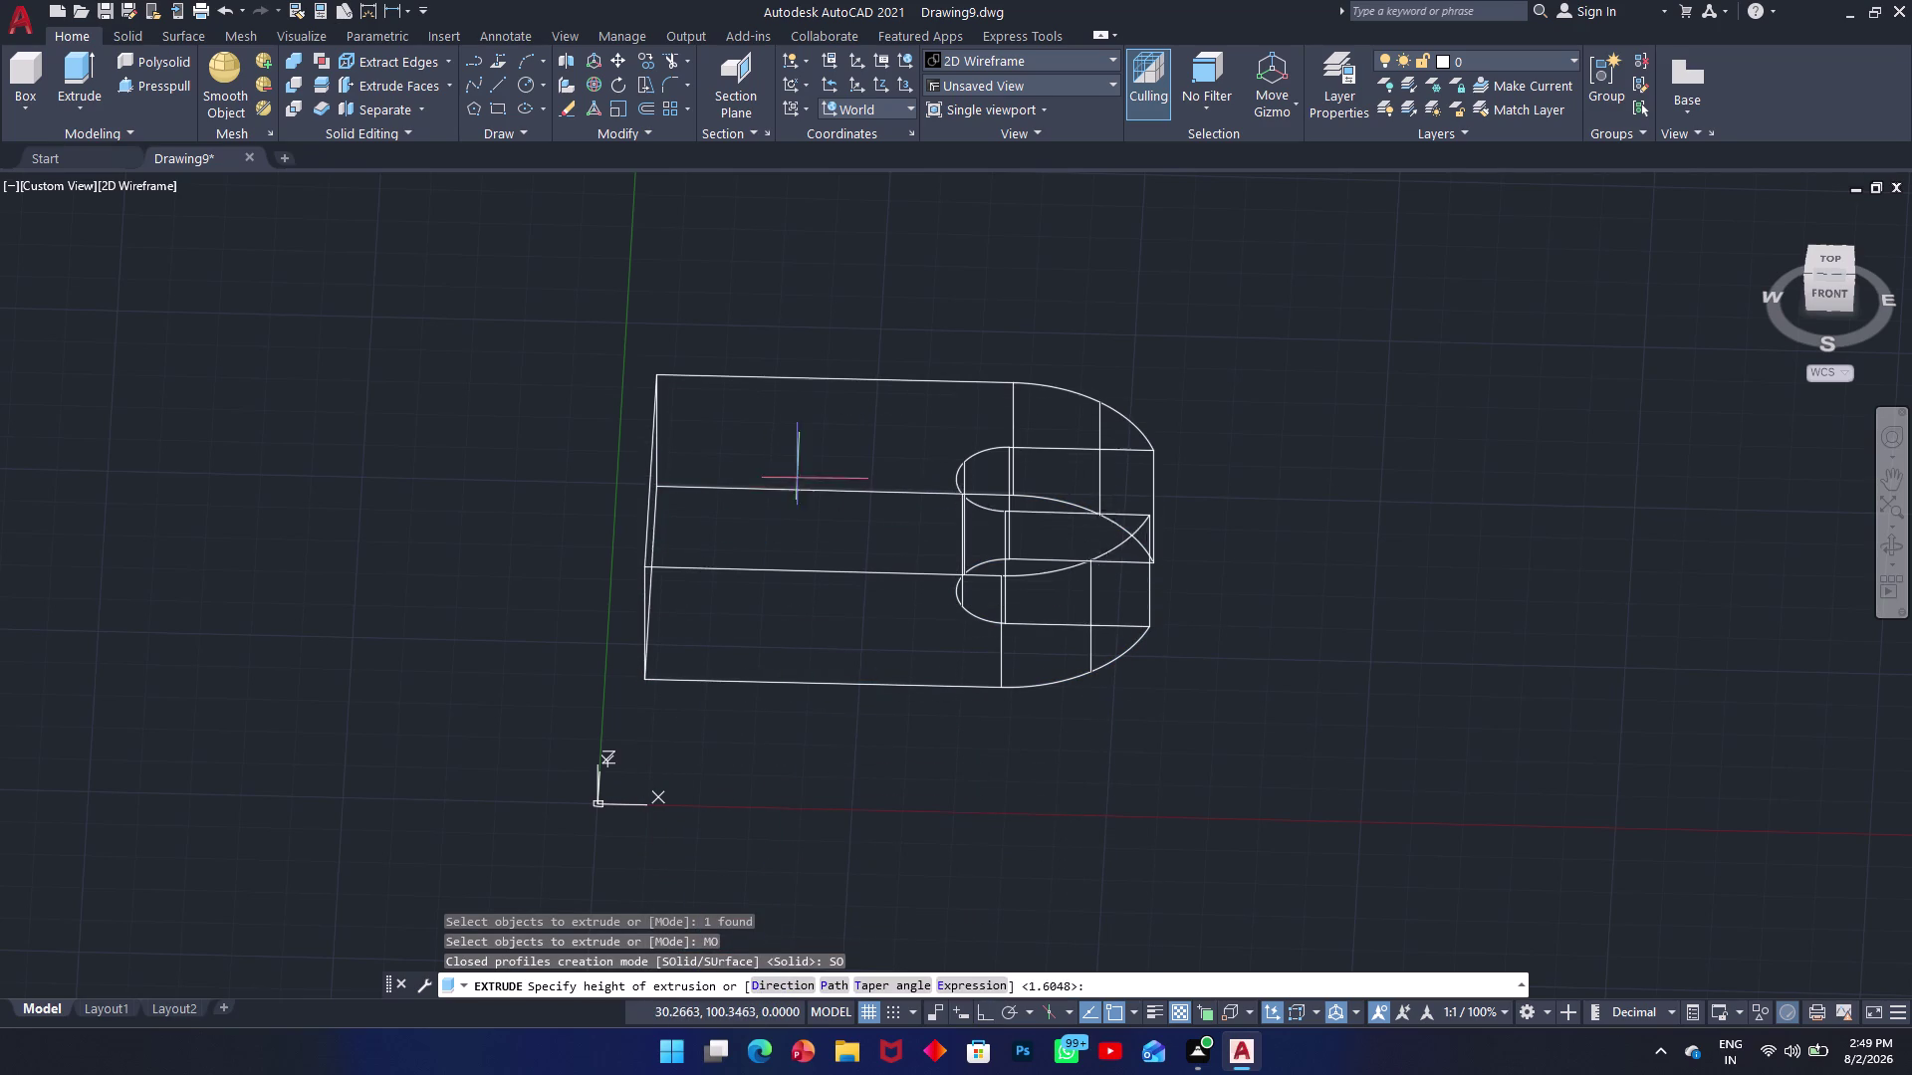
click(729, 479)
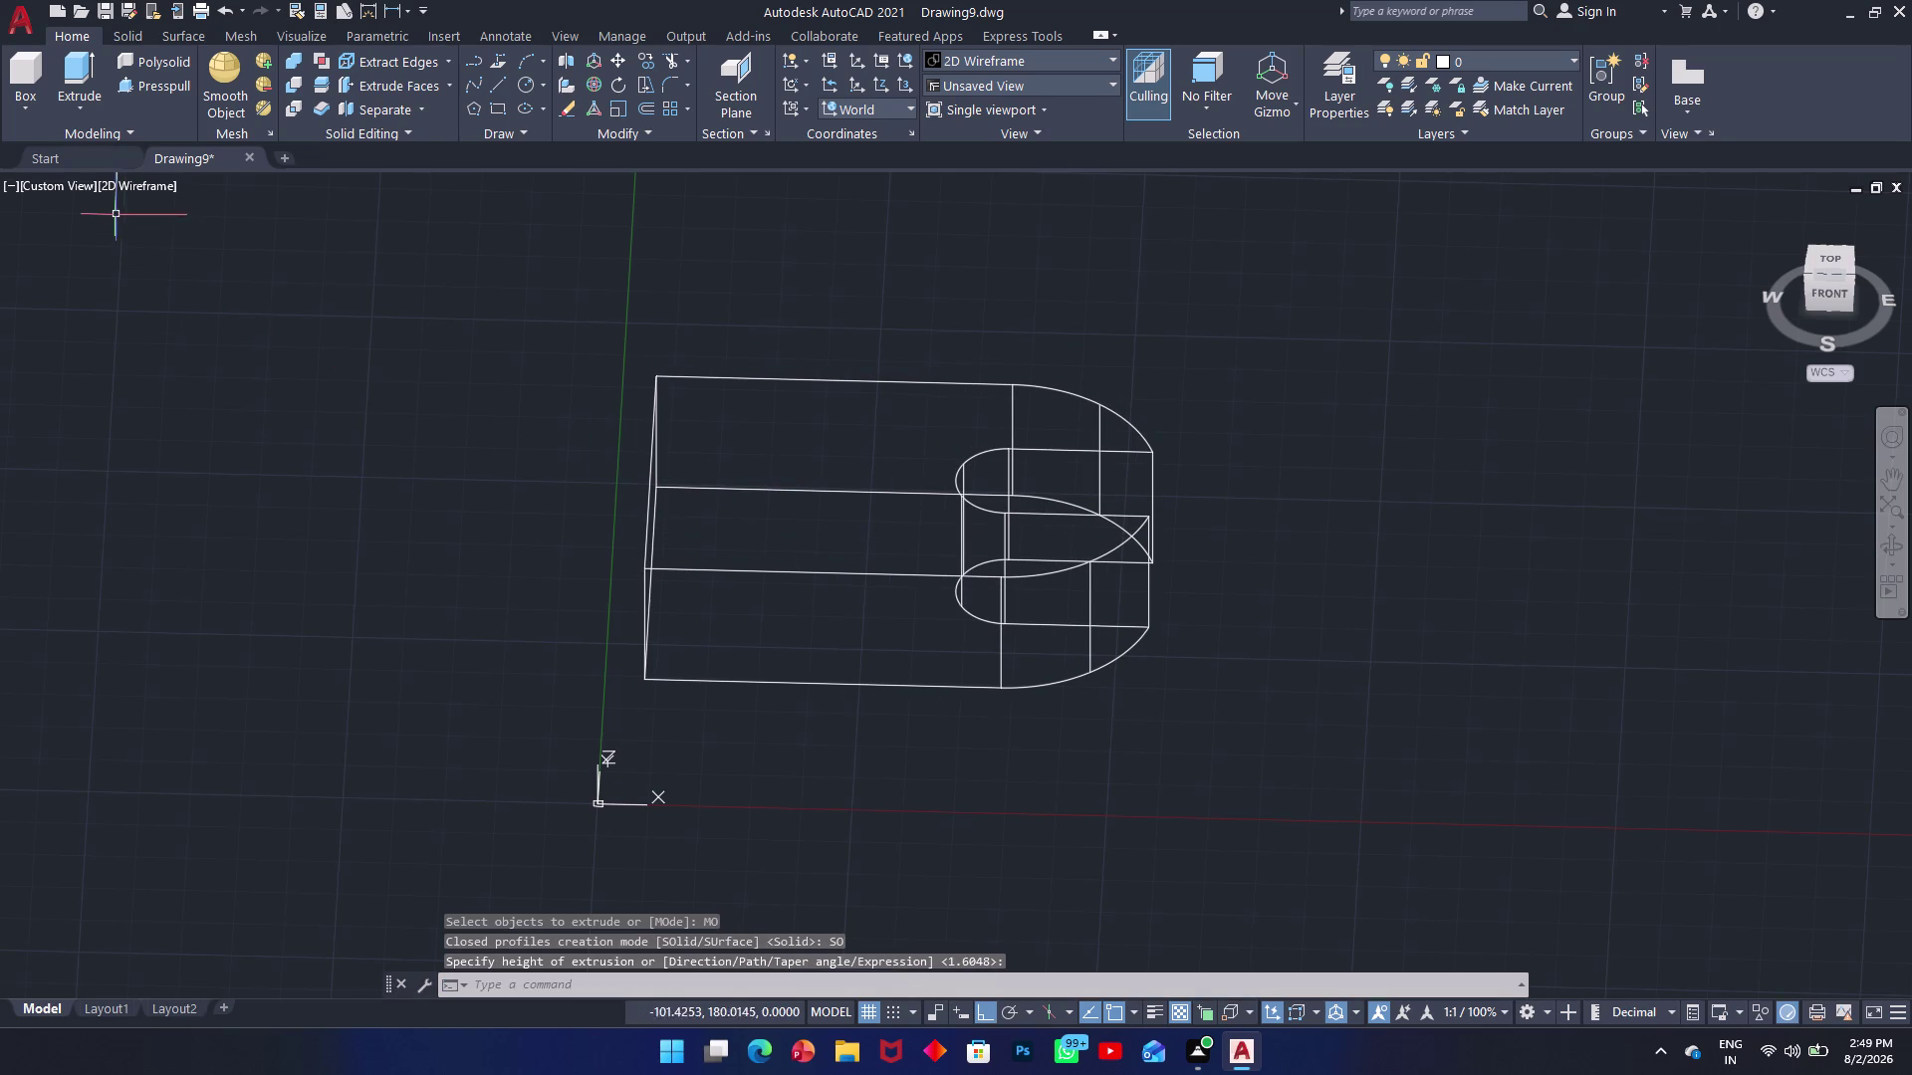
click(122, 192)
click(157, 259)
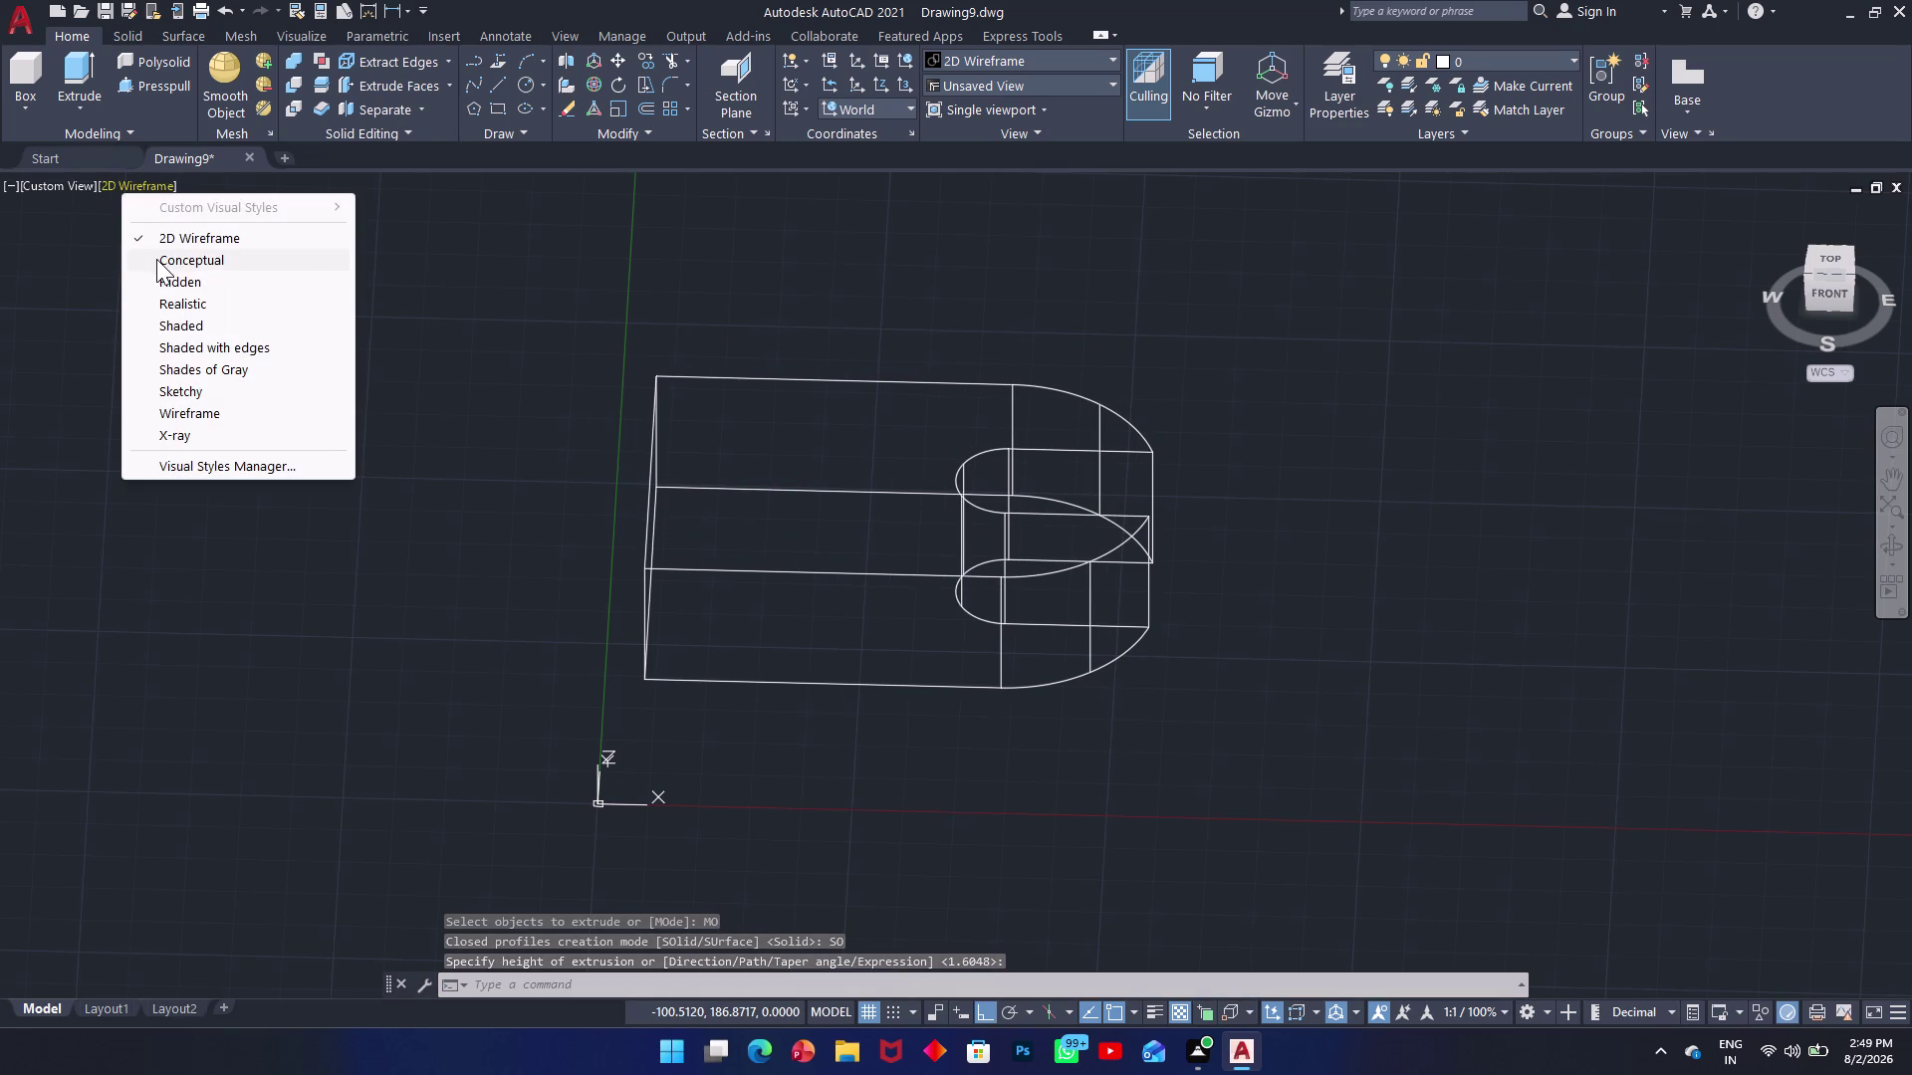
key(ctrl+z)
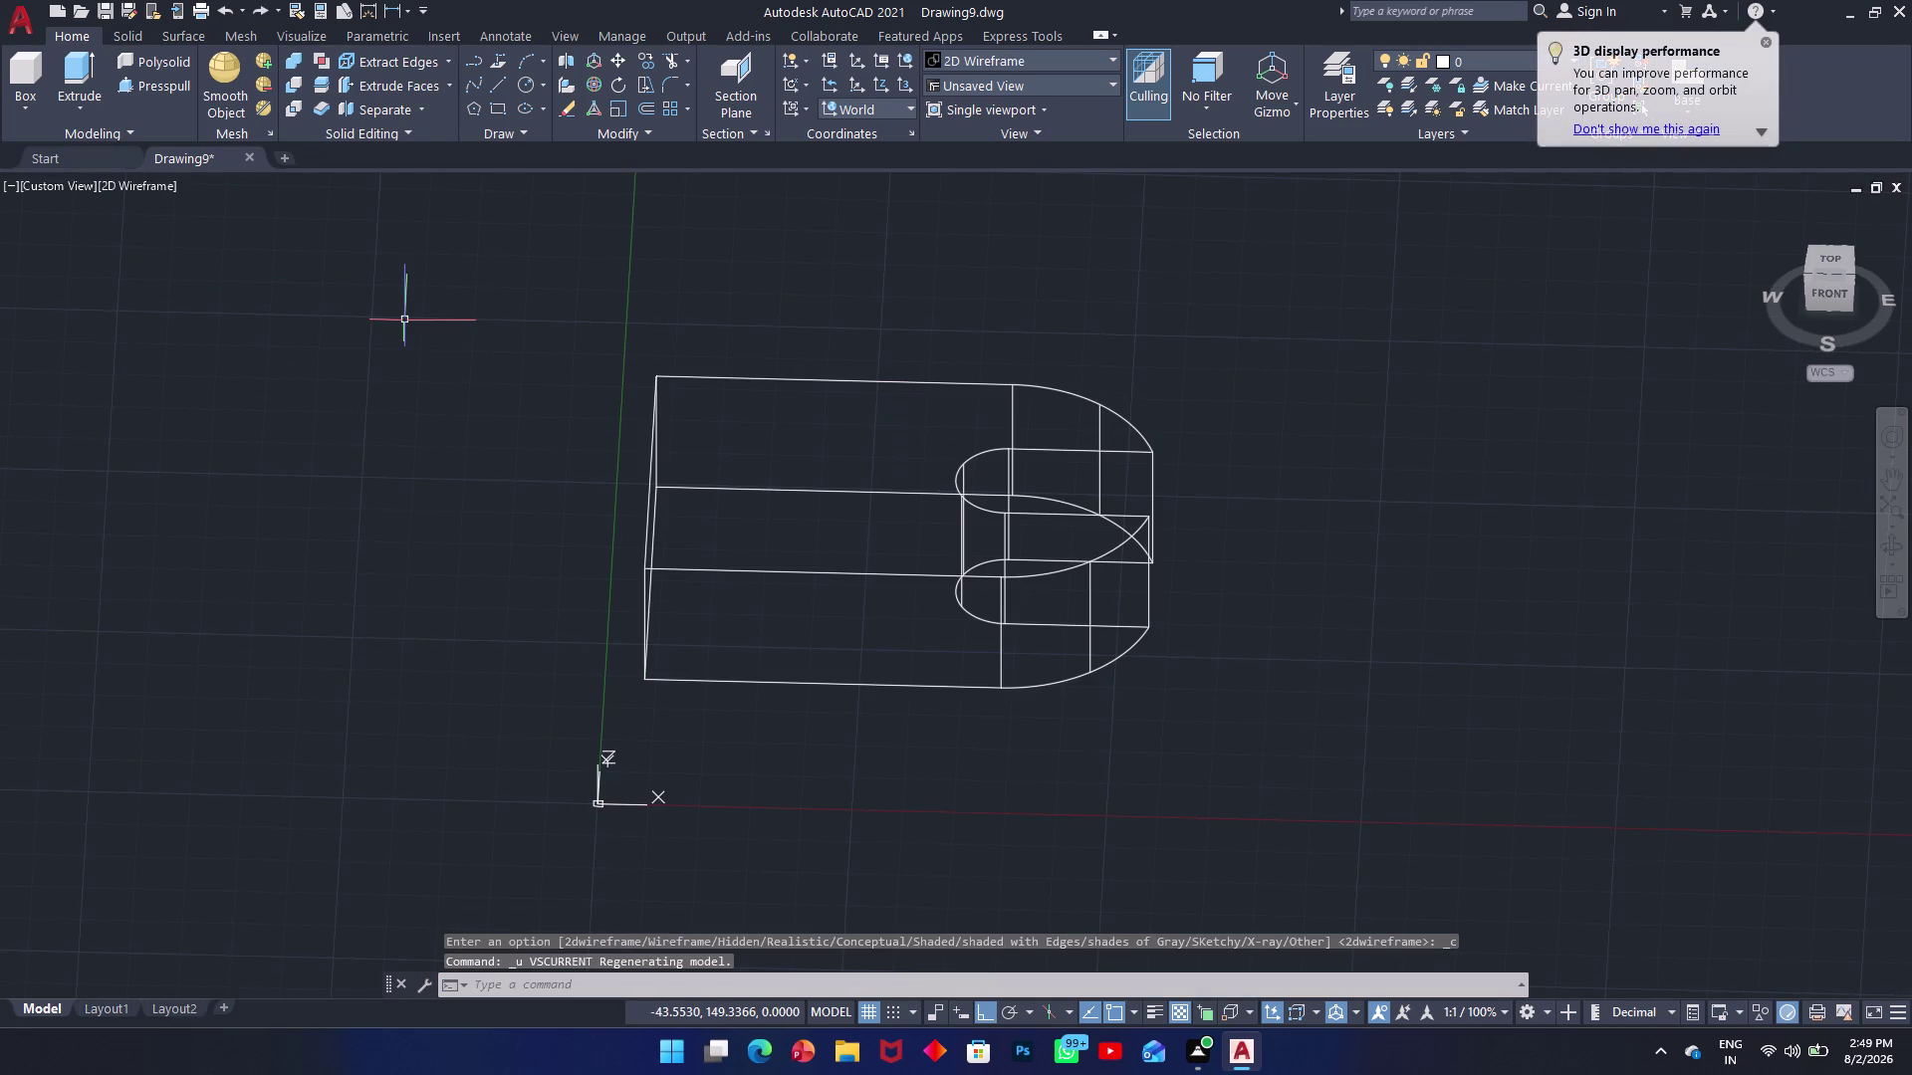
key(ctrl+z)
click(79, 105)
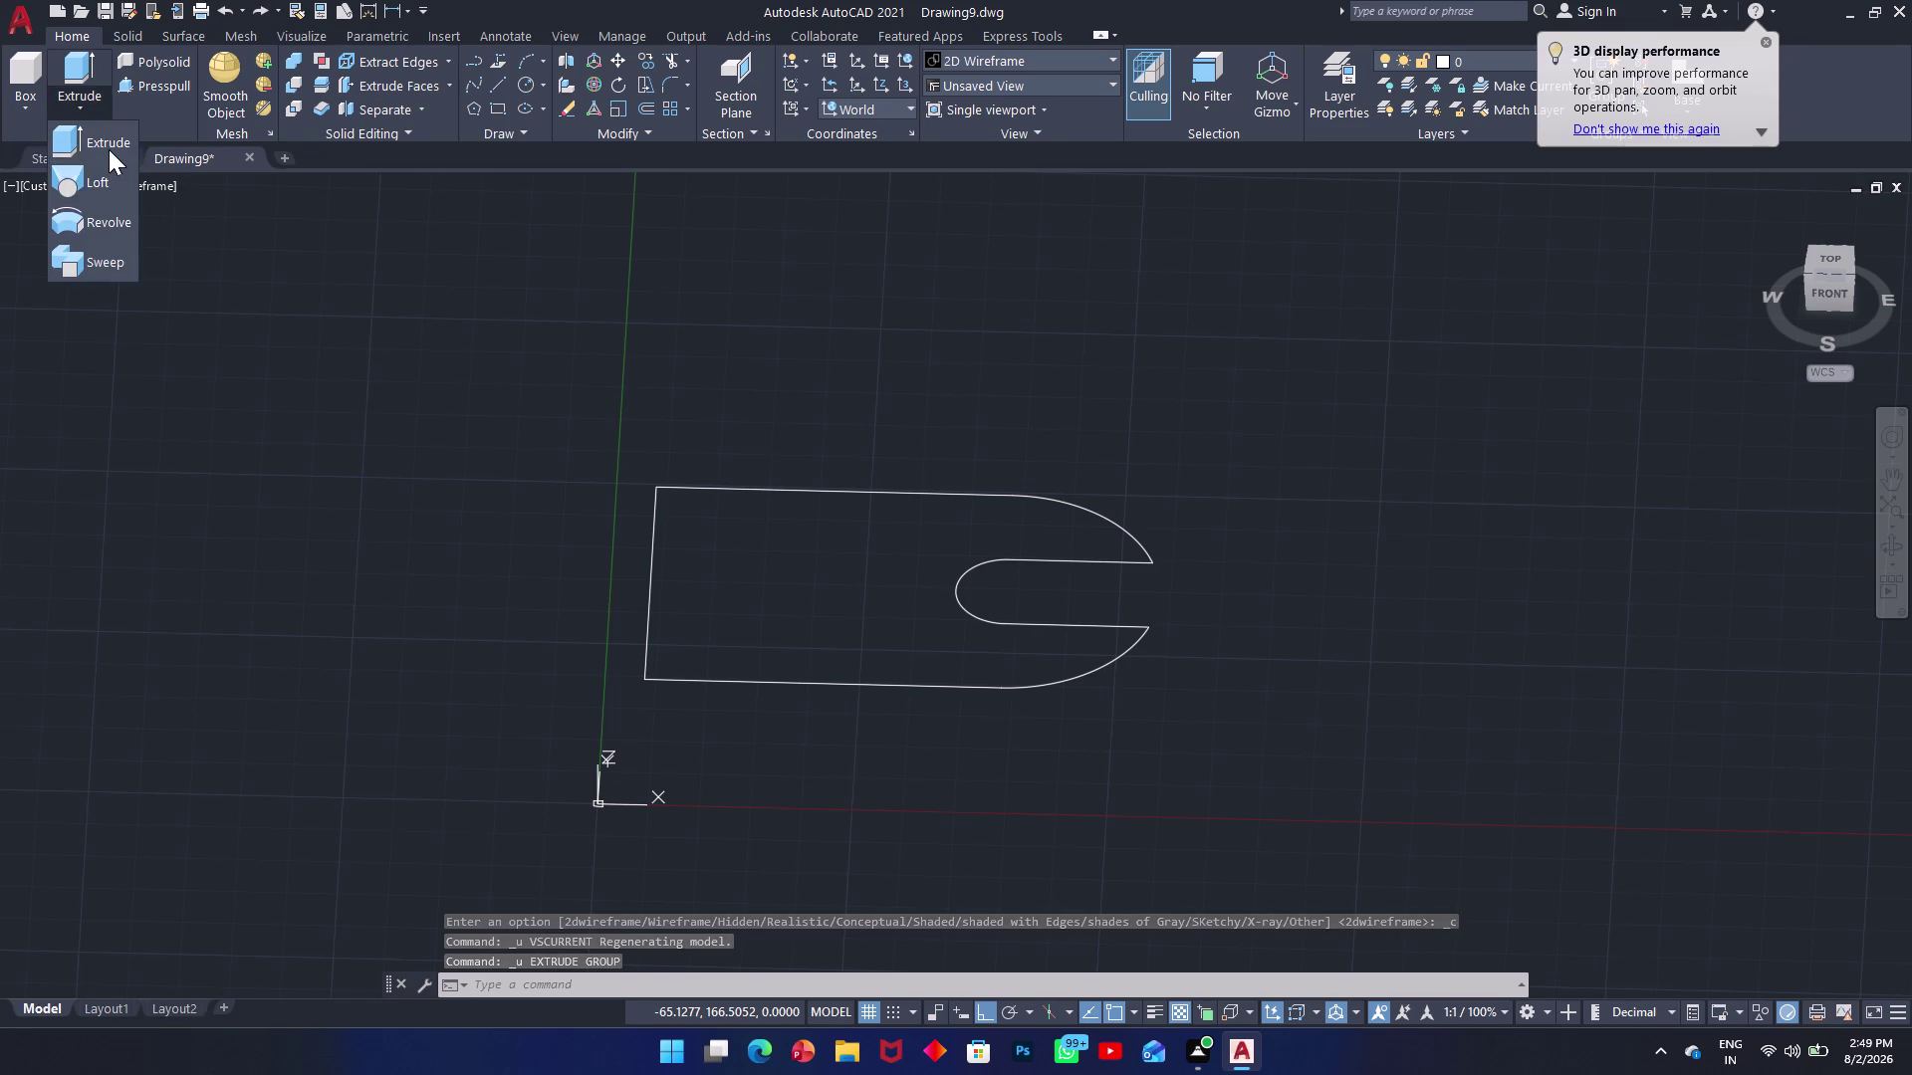
Extrude the bracket polyline 15 units into a solid.
click(109, 148)
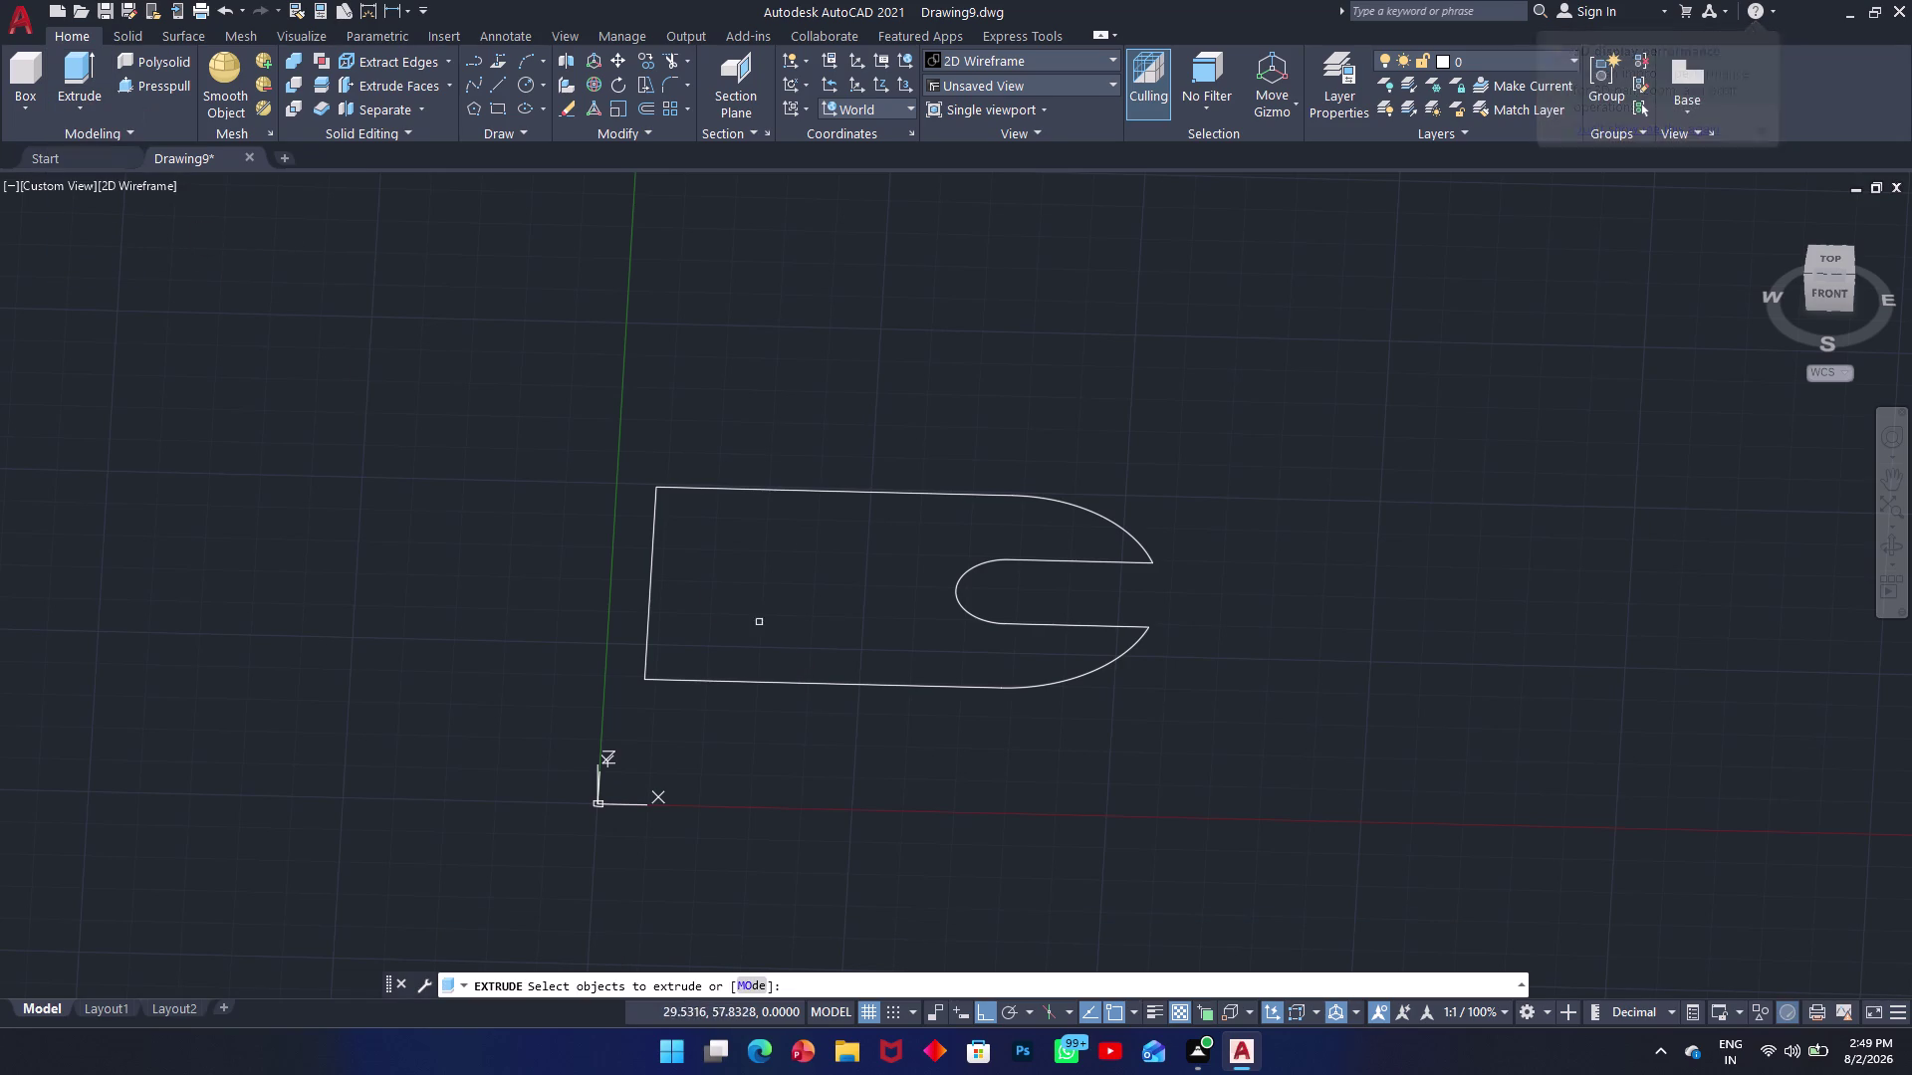
click(748, 684)
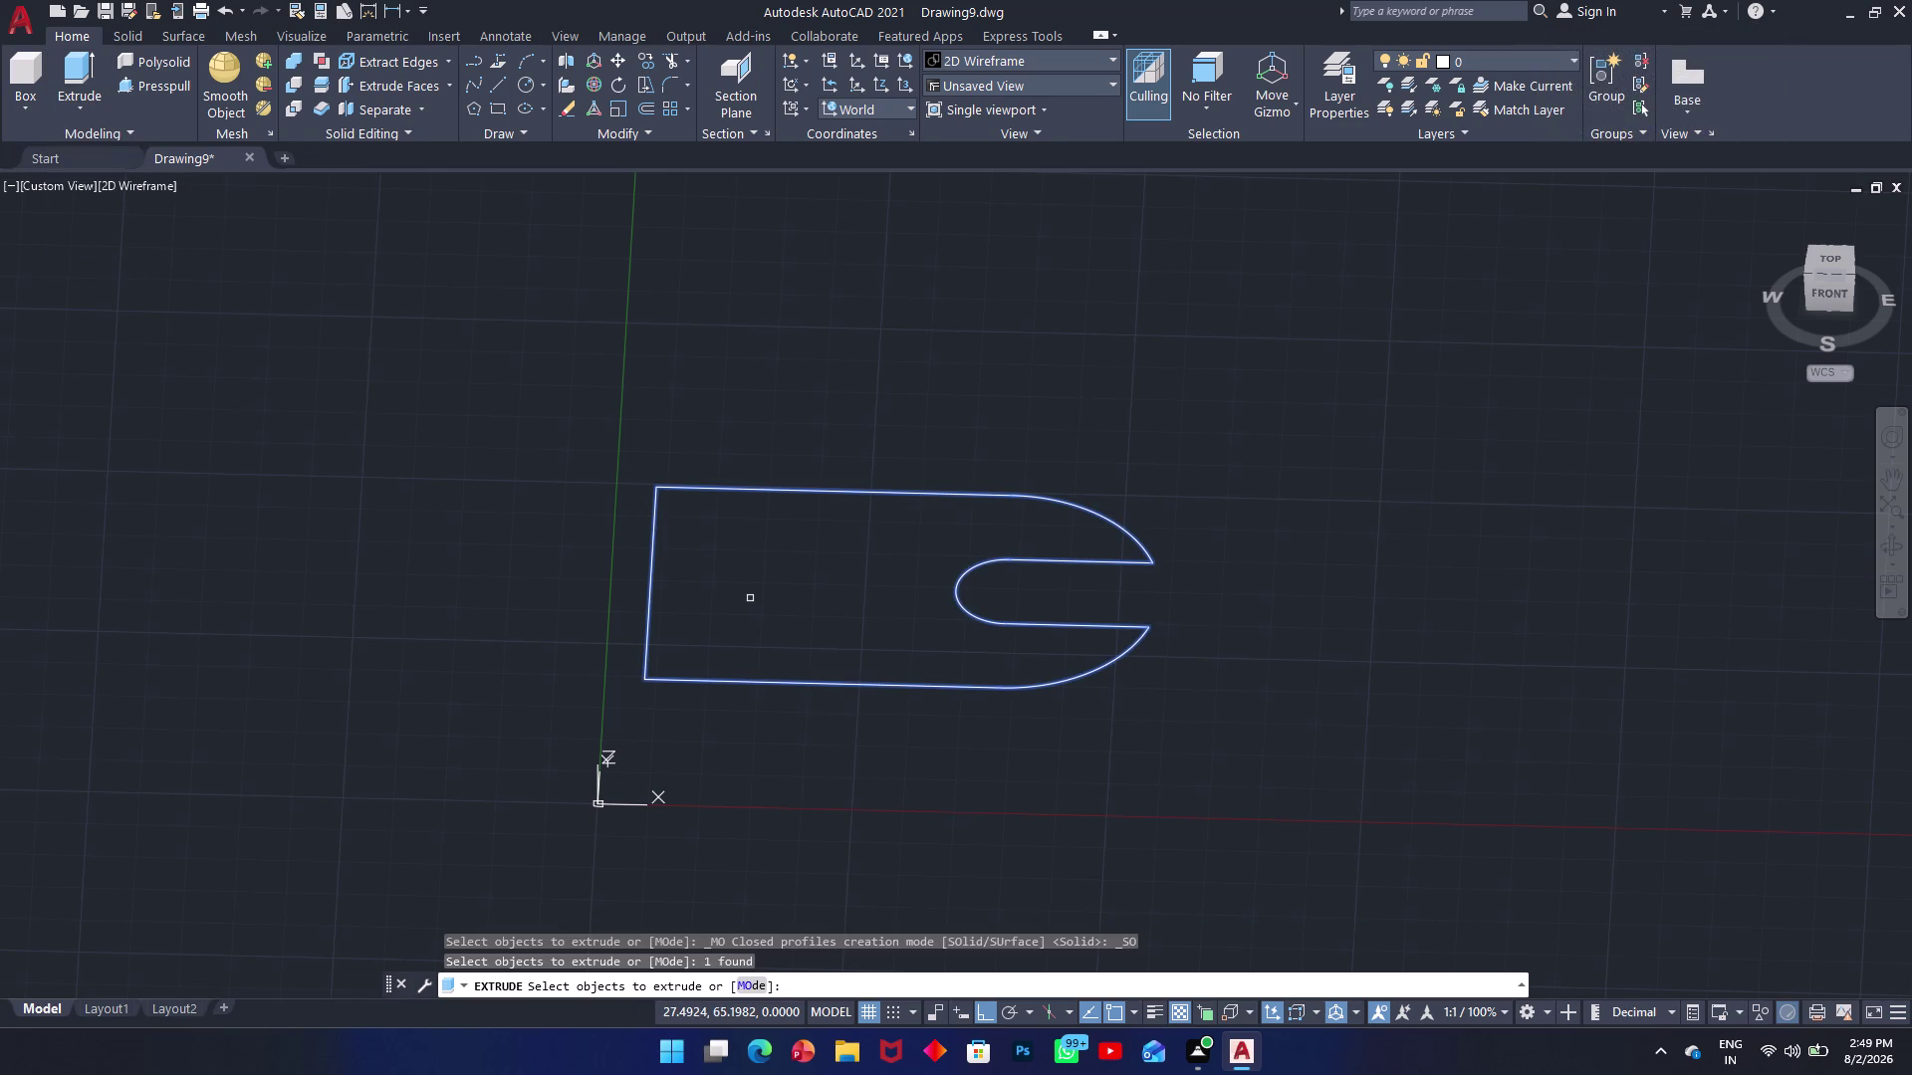
key(Return)
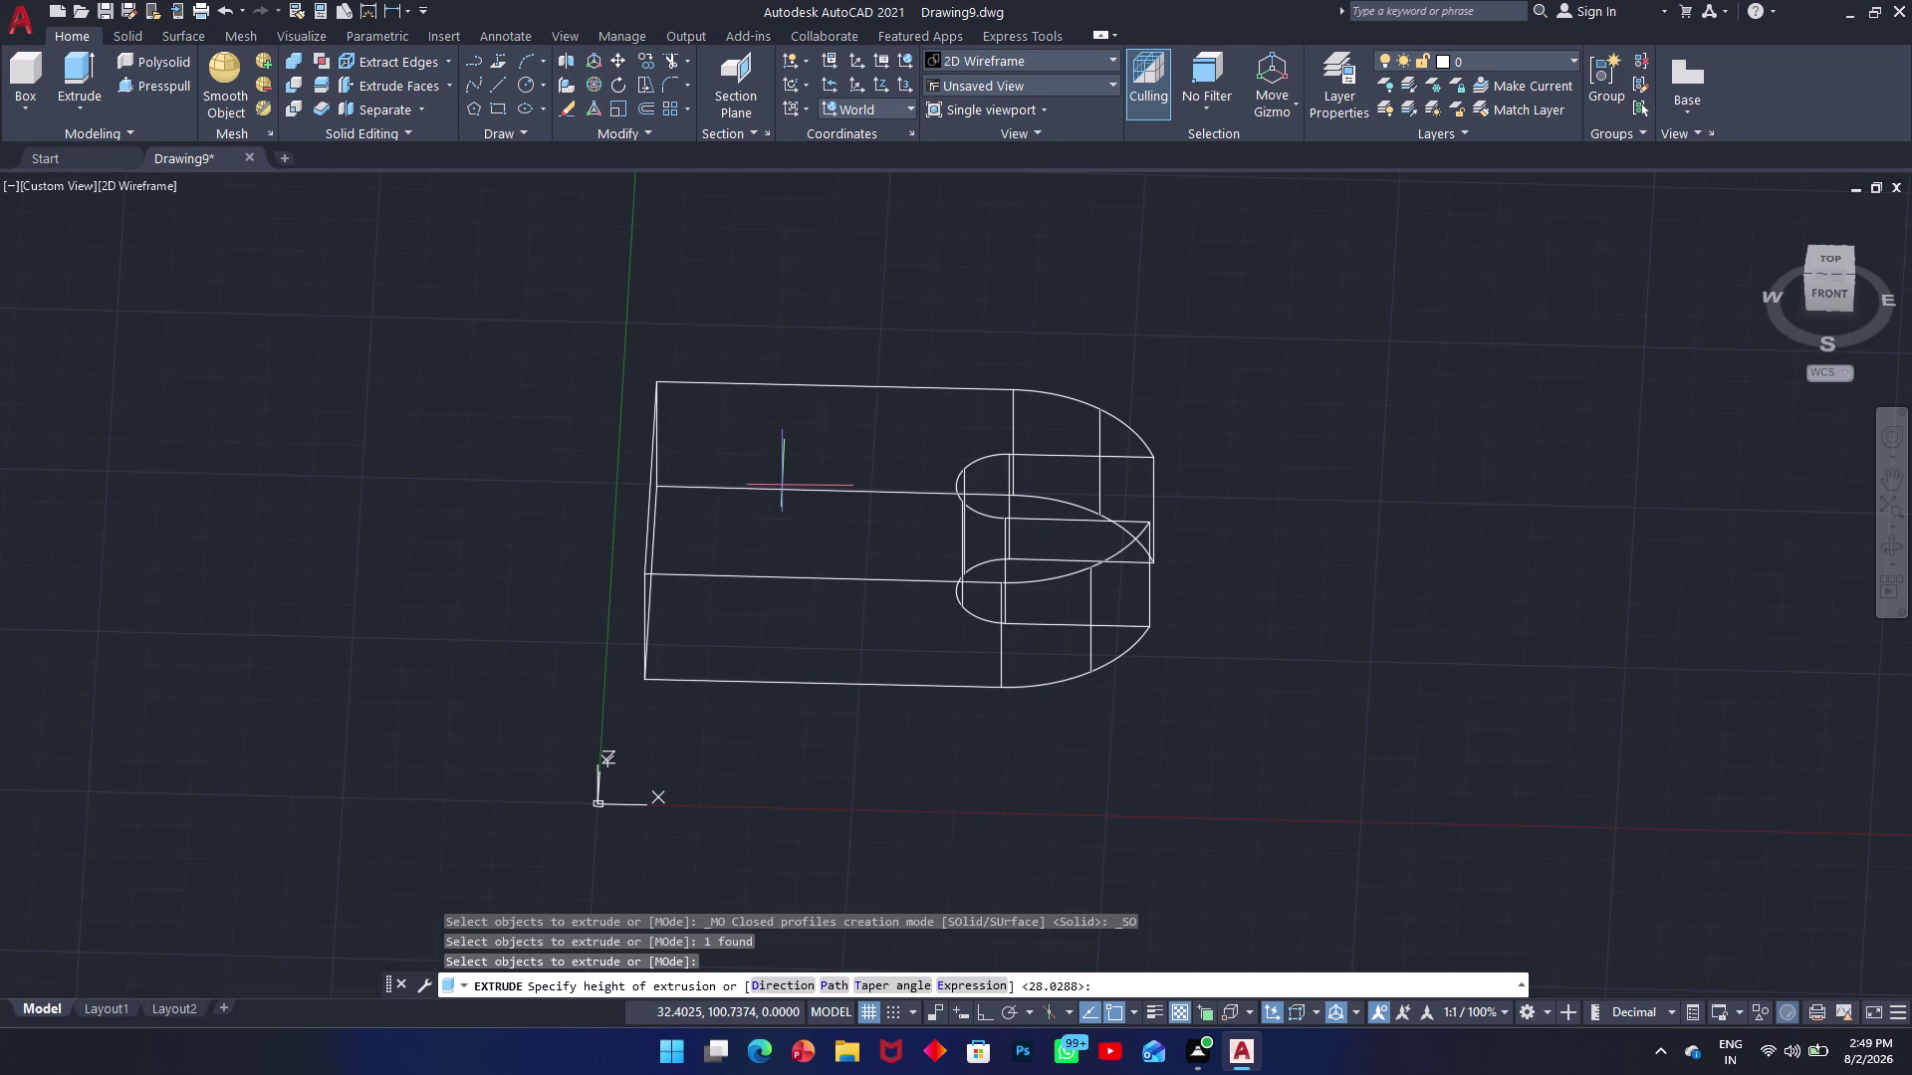
text(15)
key(Return)
scroll(up, 3)
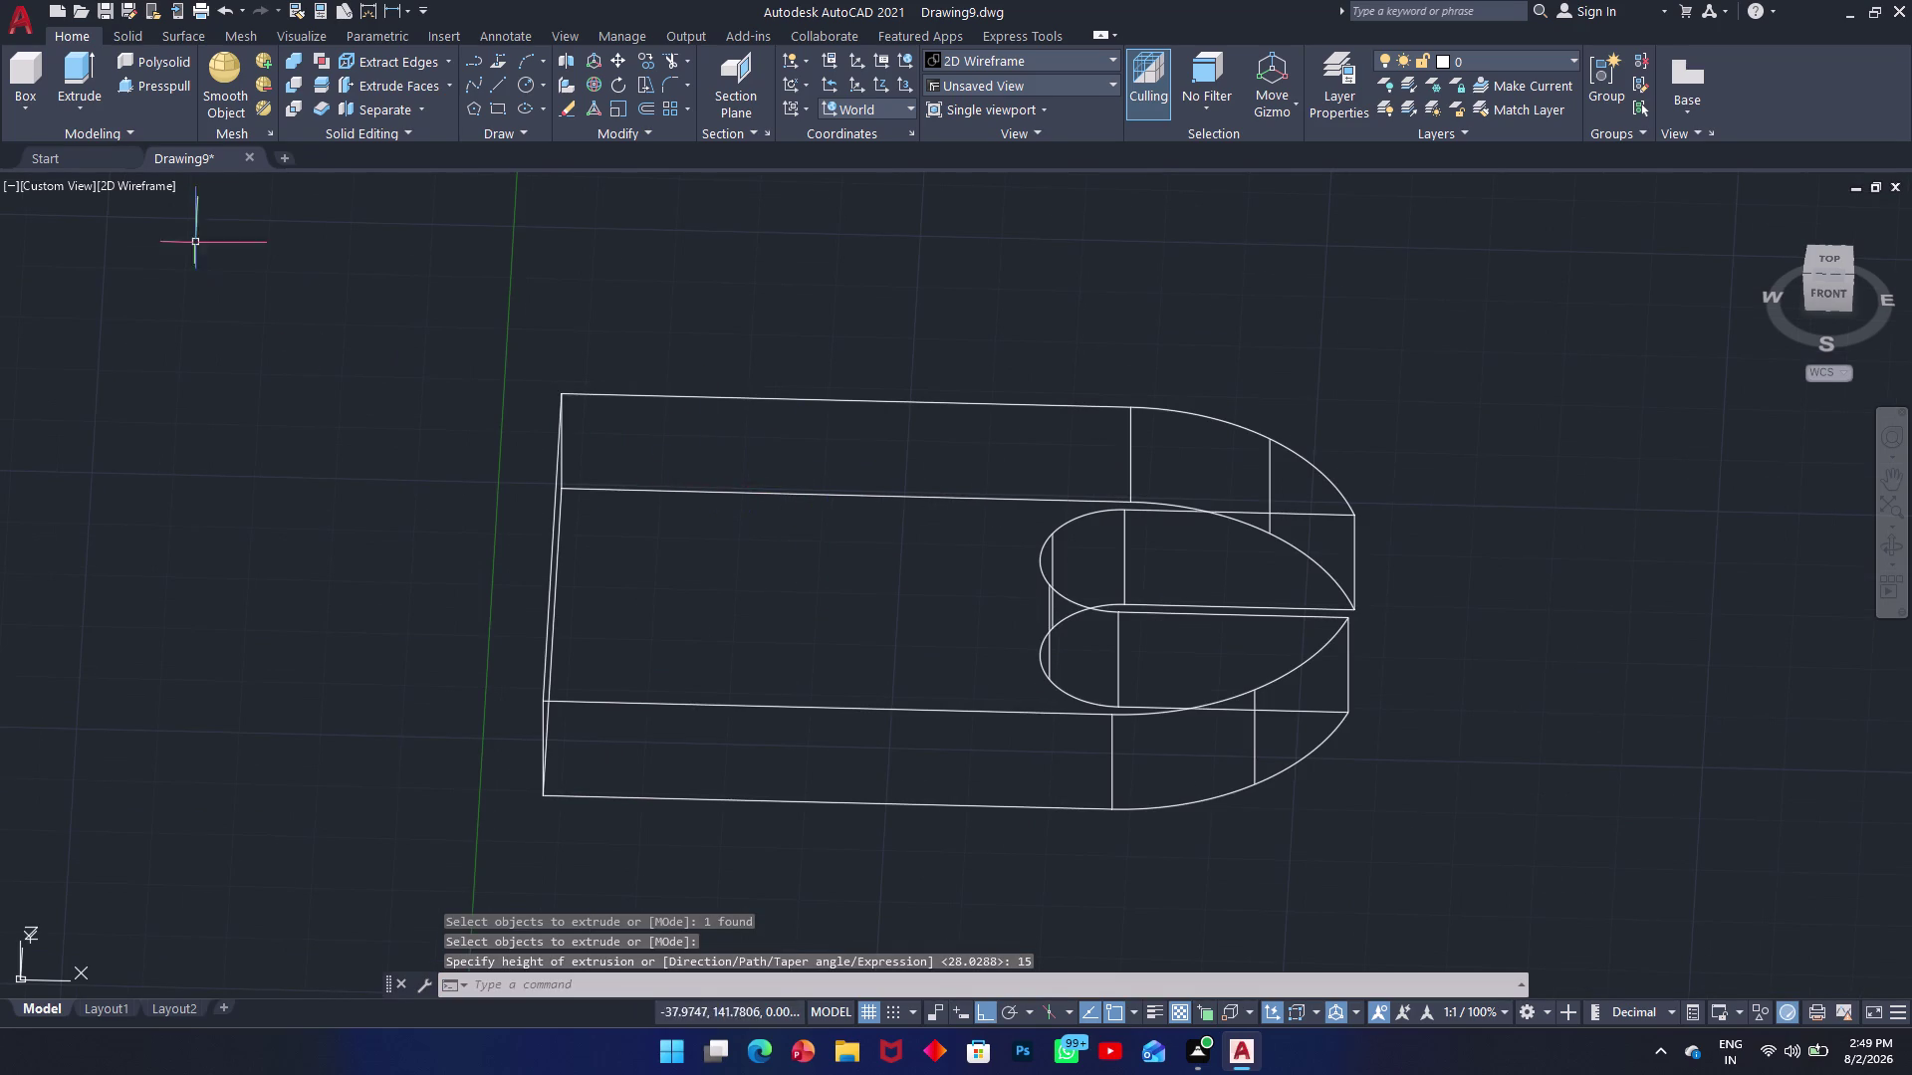
click(149, 183)
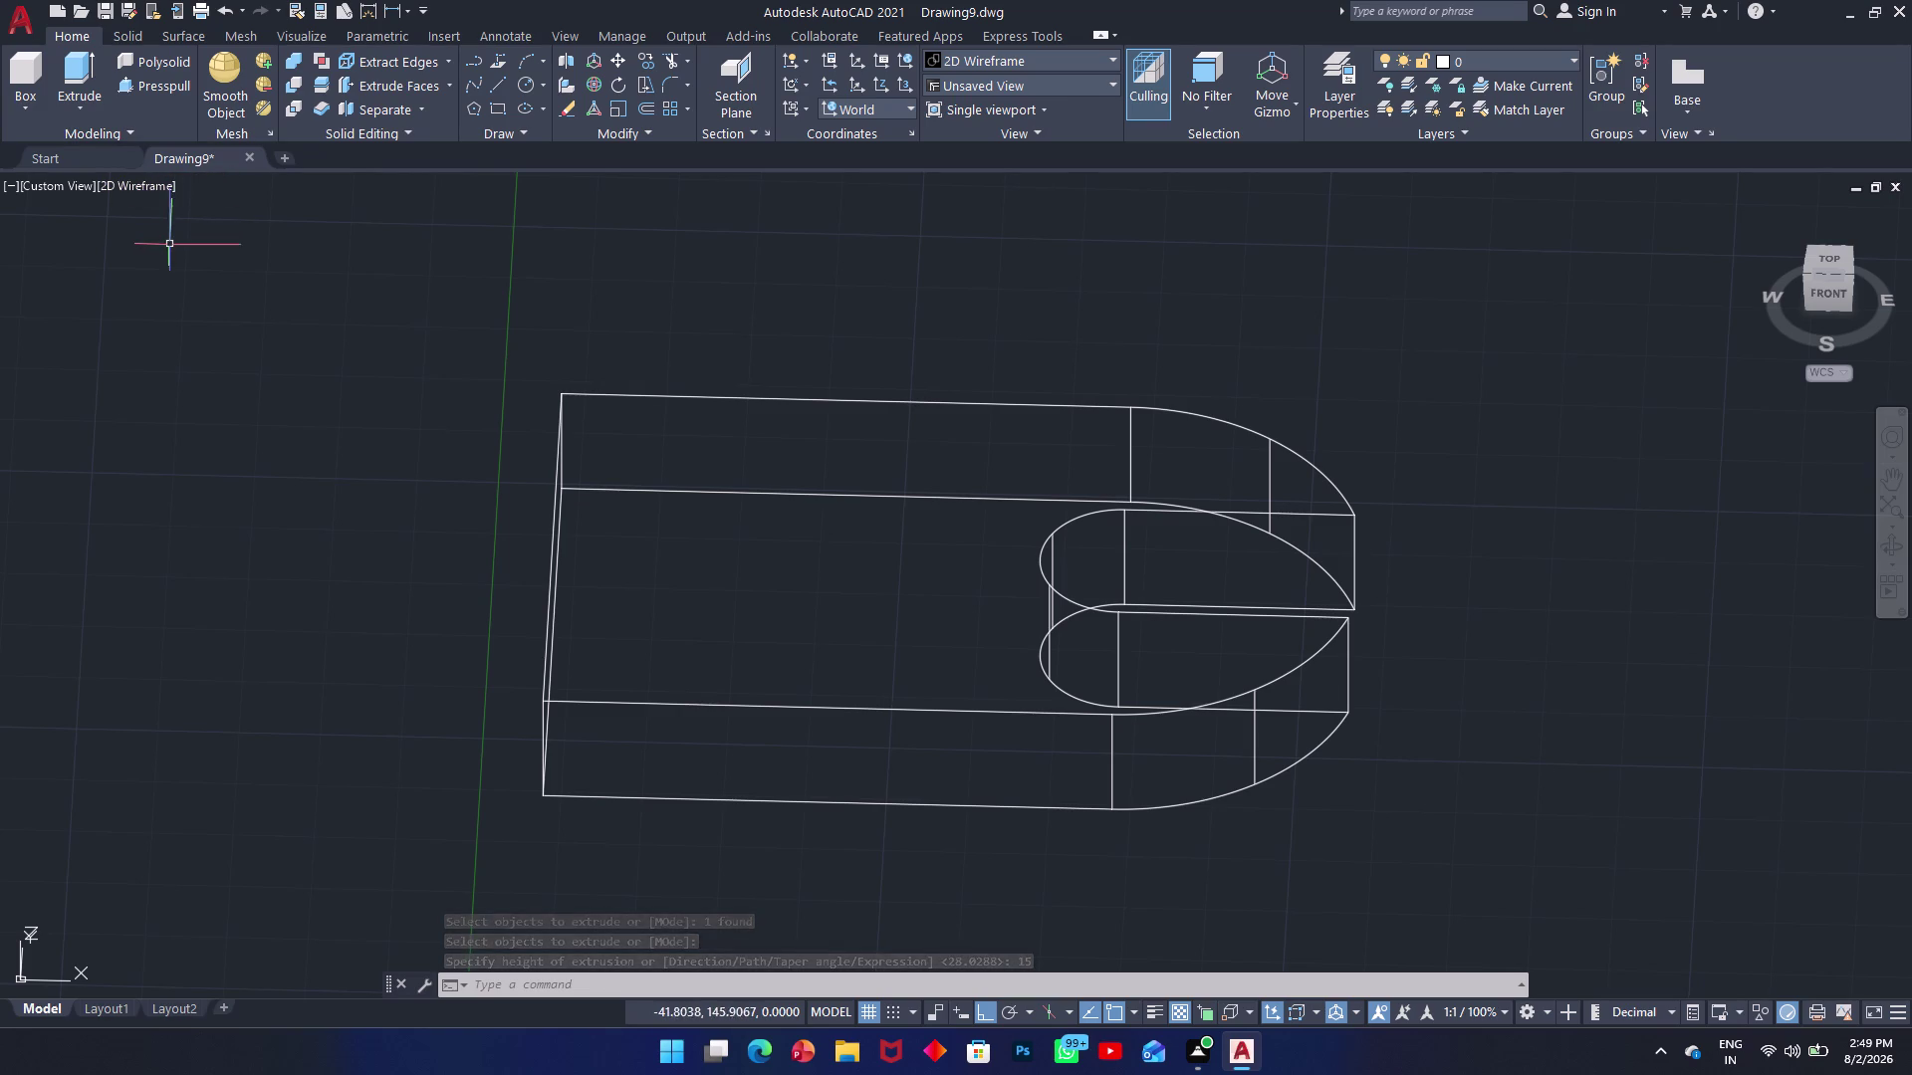
click(144, 190)
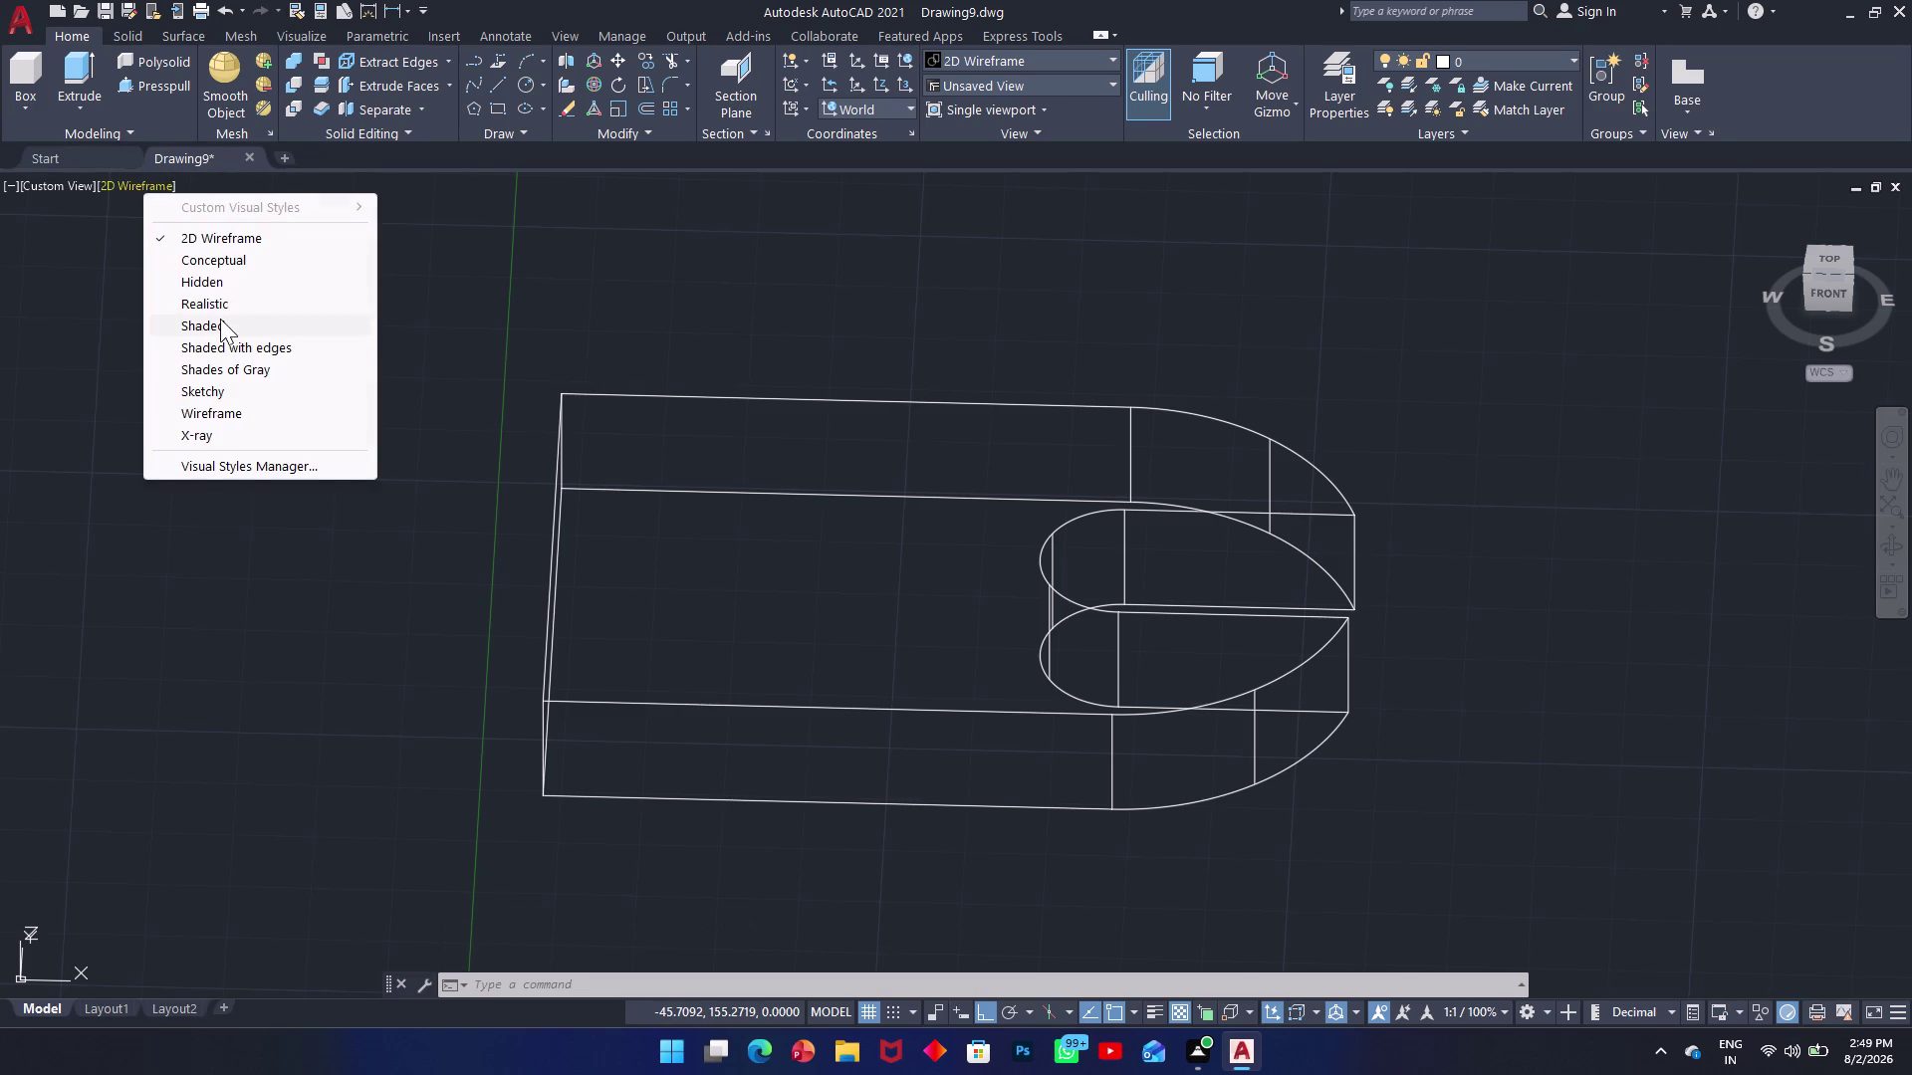
Shade the bracket with edges, select the solid, and open the preset views list.
click(220, 339)
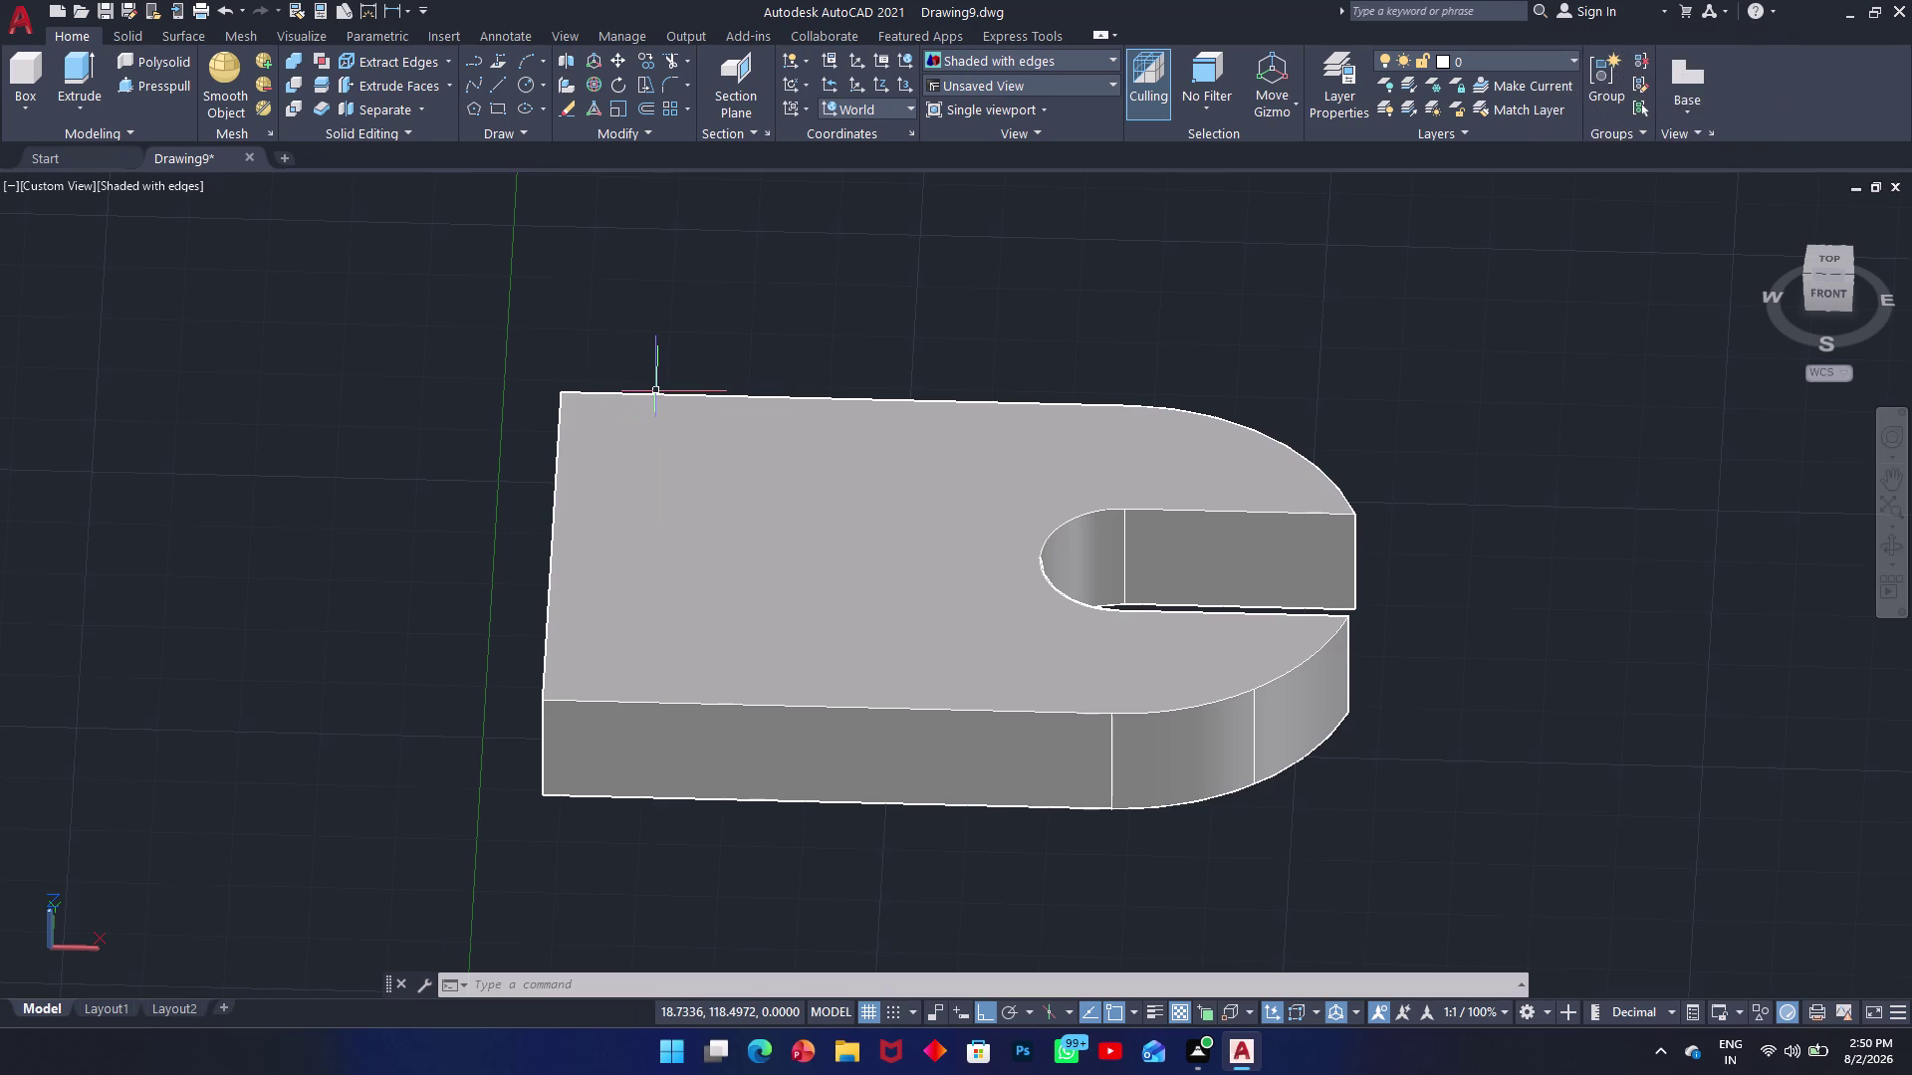
click(662, 496)
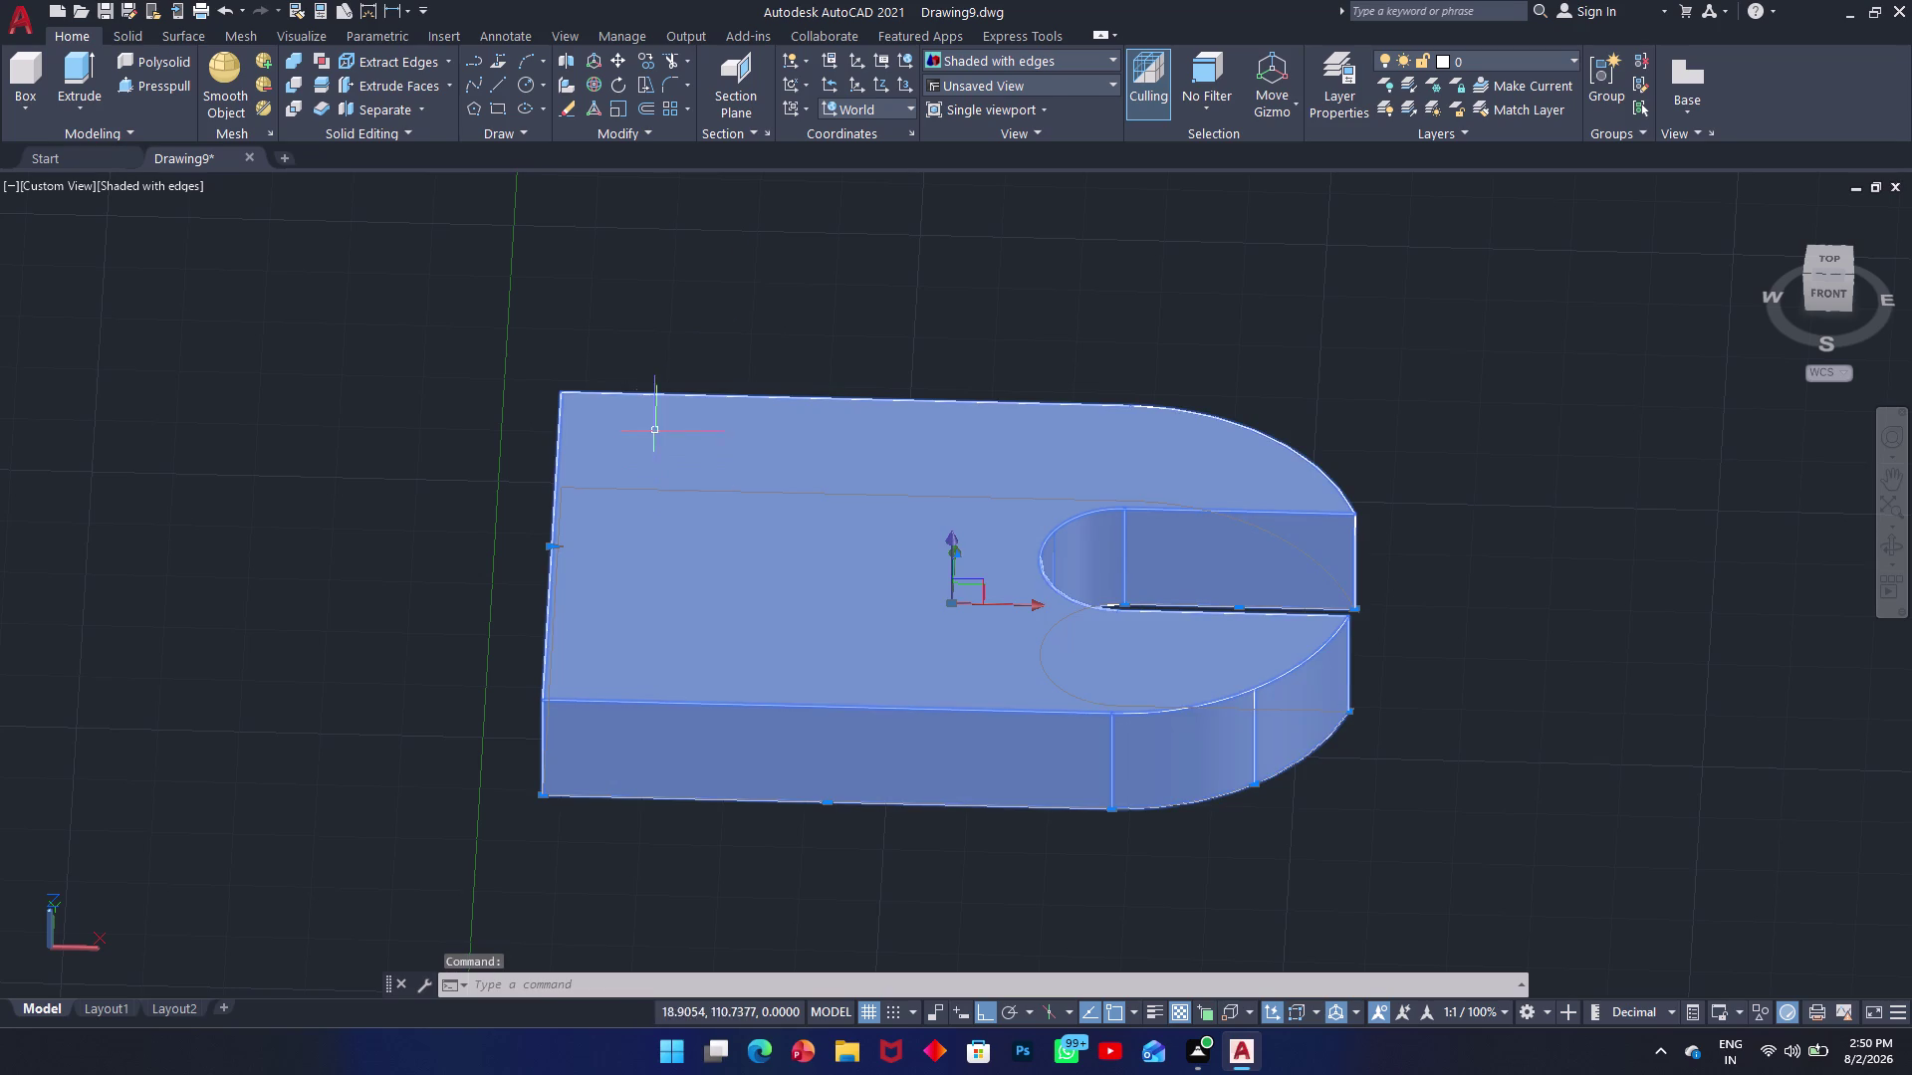
click(1085, 90)
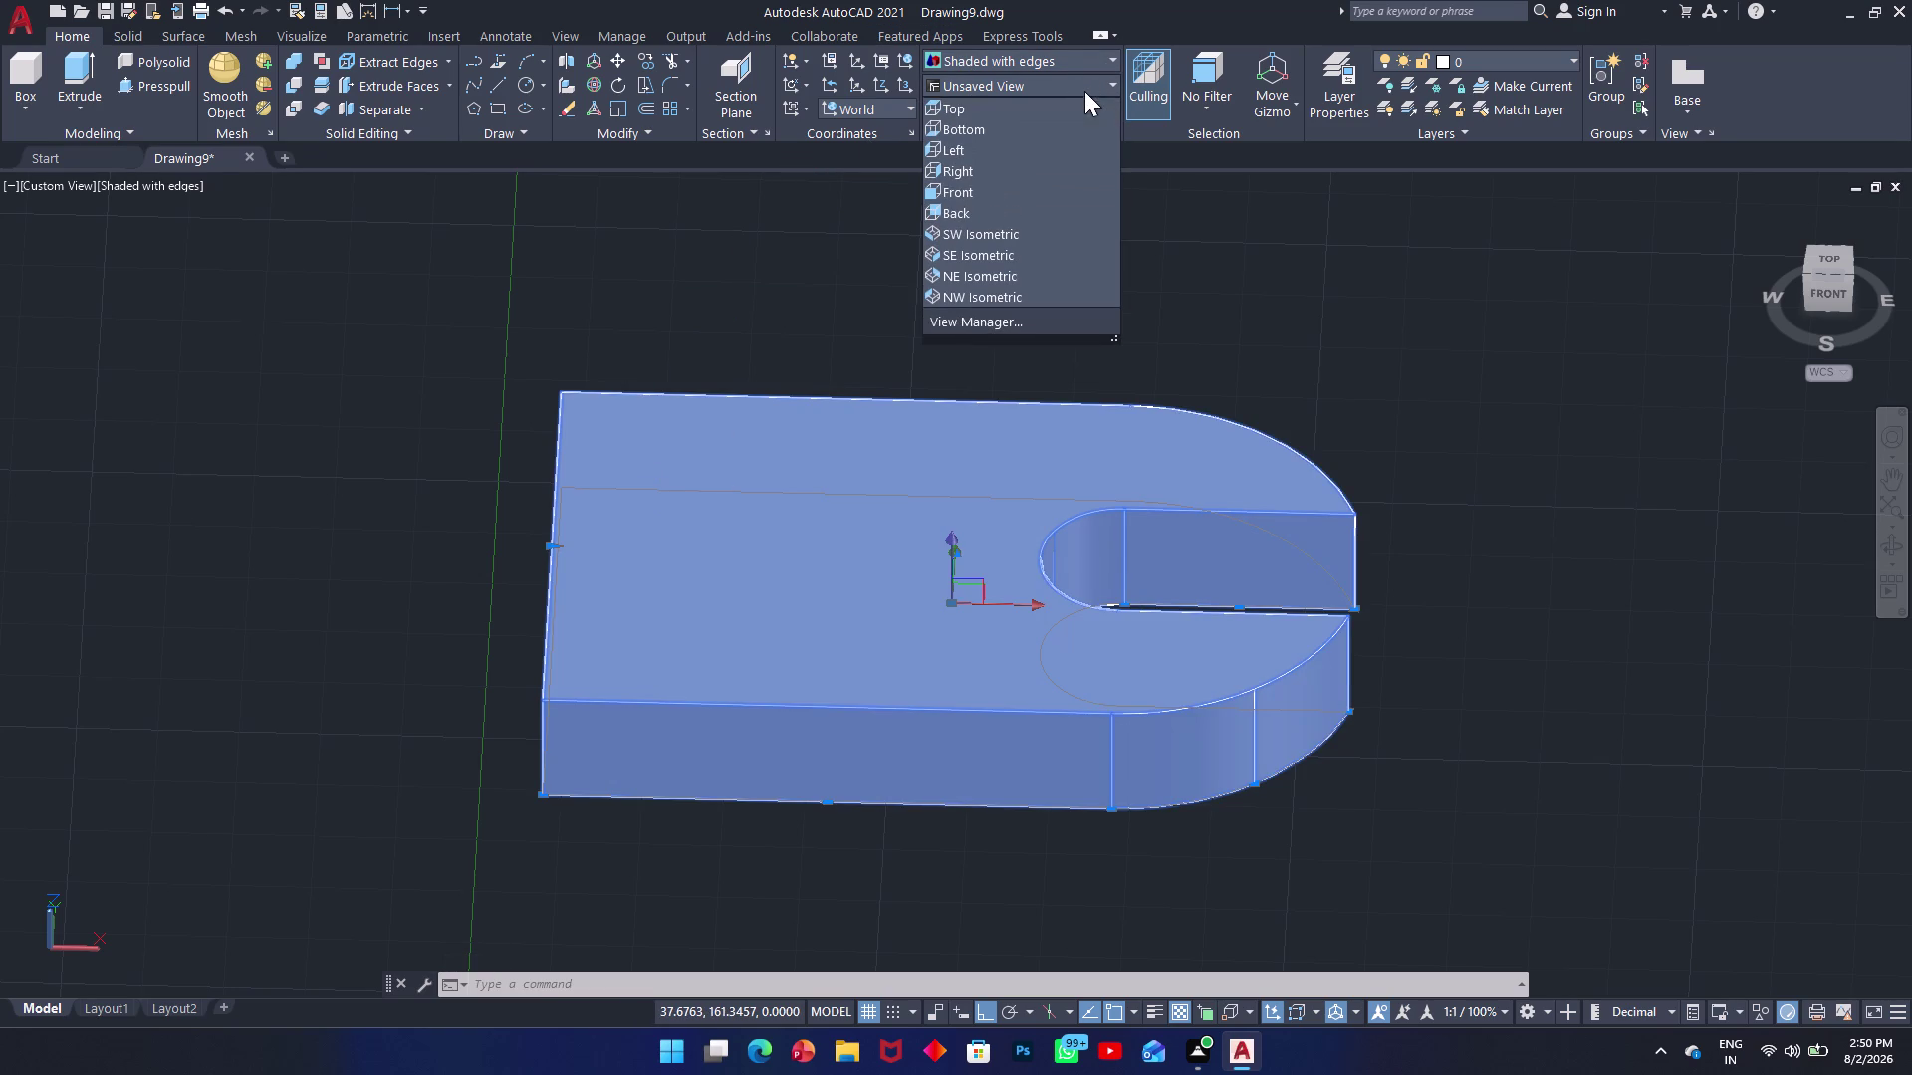
Switch to the Top view and adjust the zoom.
click(978, 108)
scroll(up, 3)
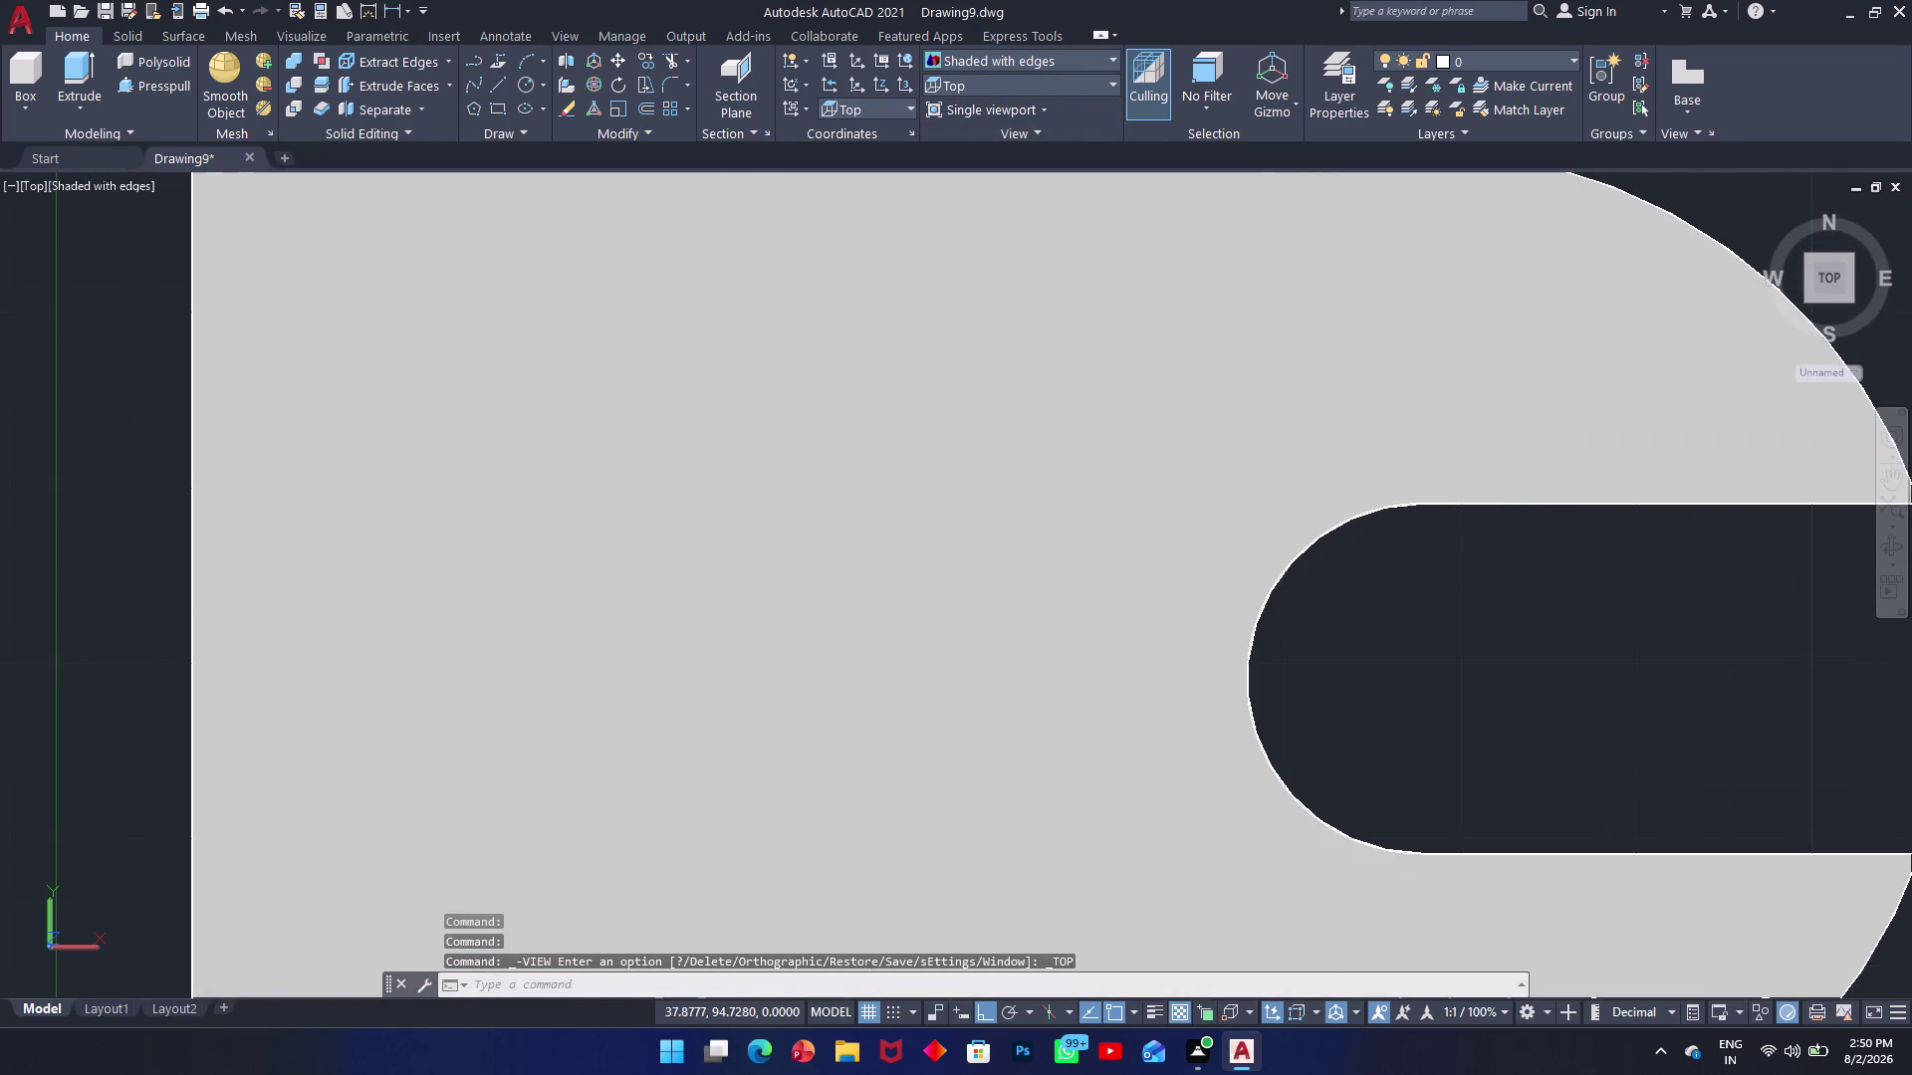
scroll(down, 3)
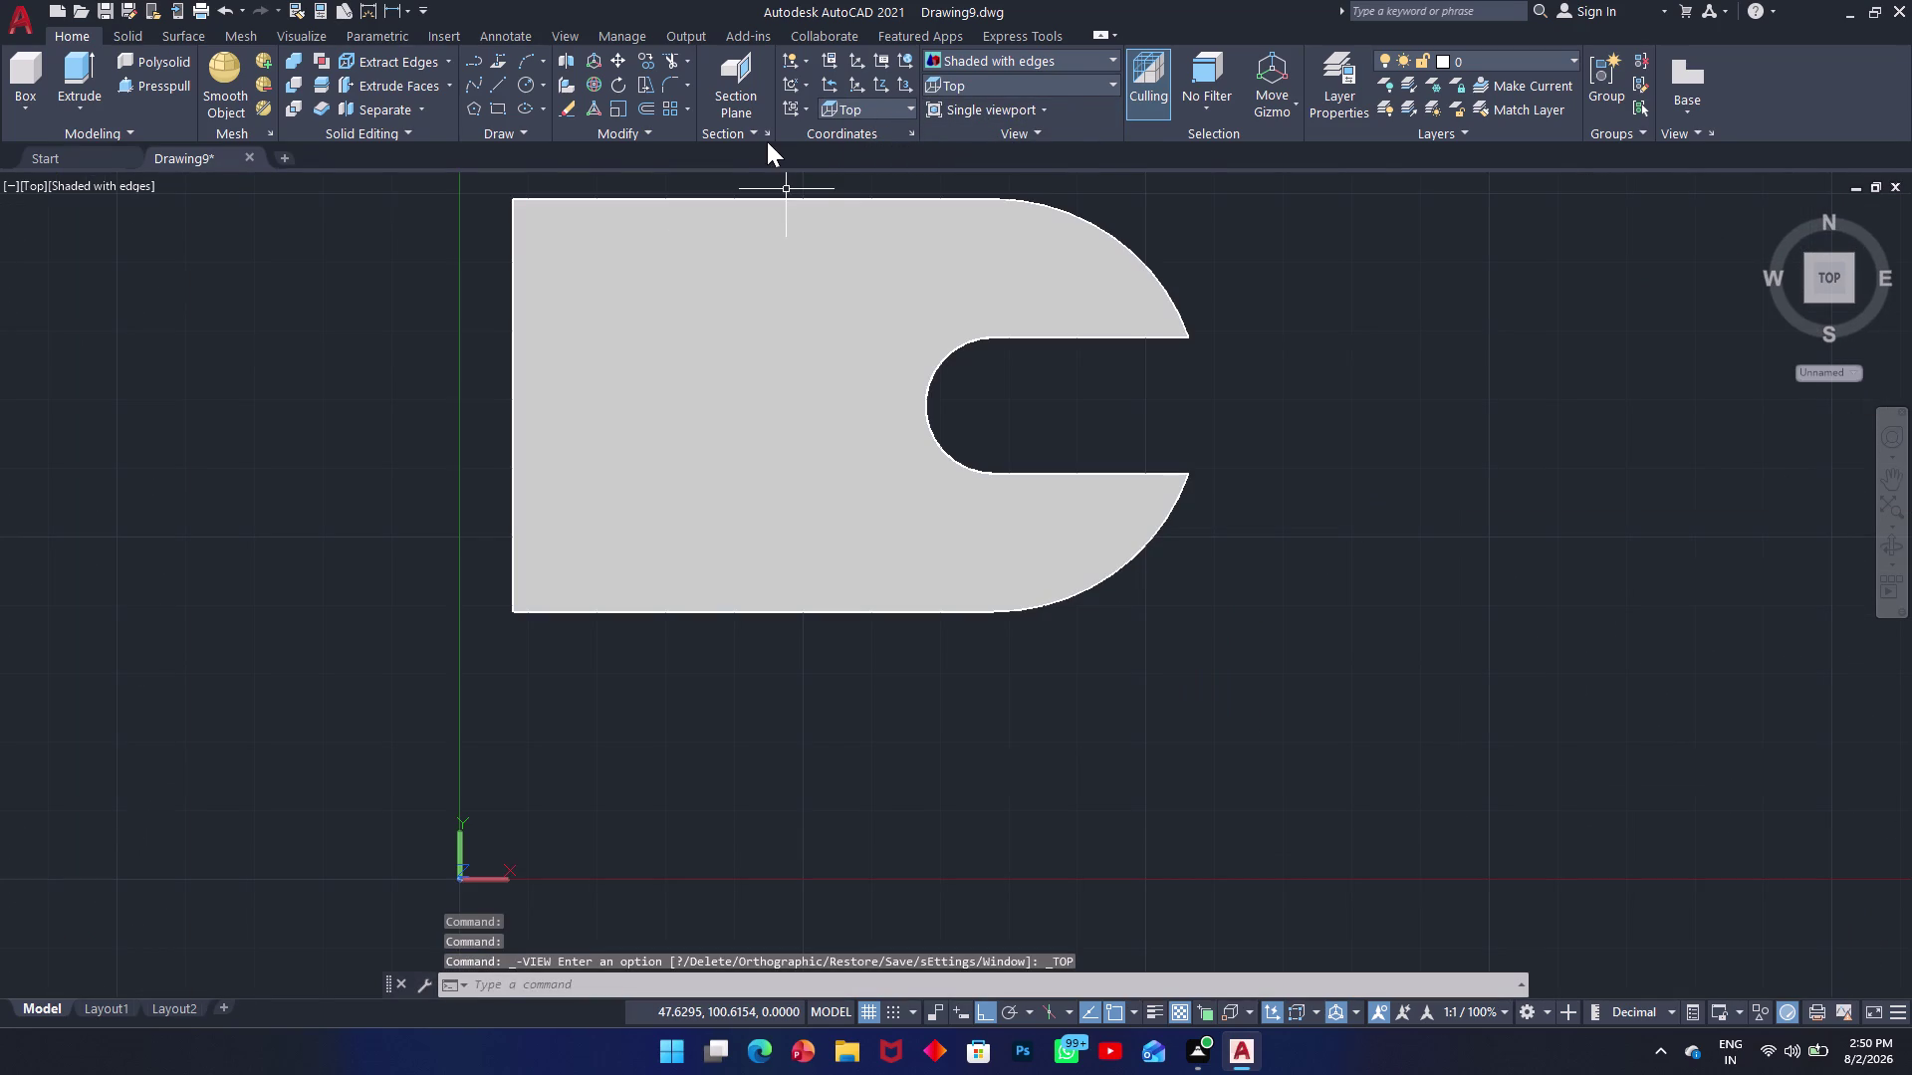
Extract the bracket solid's edges with Section > Extract Edges, window-selecting the solid.
click(758, 130)
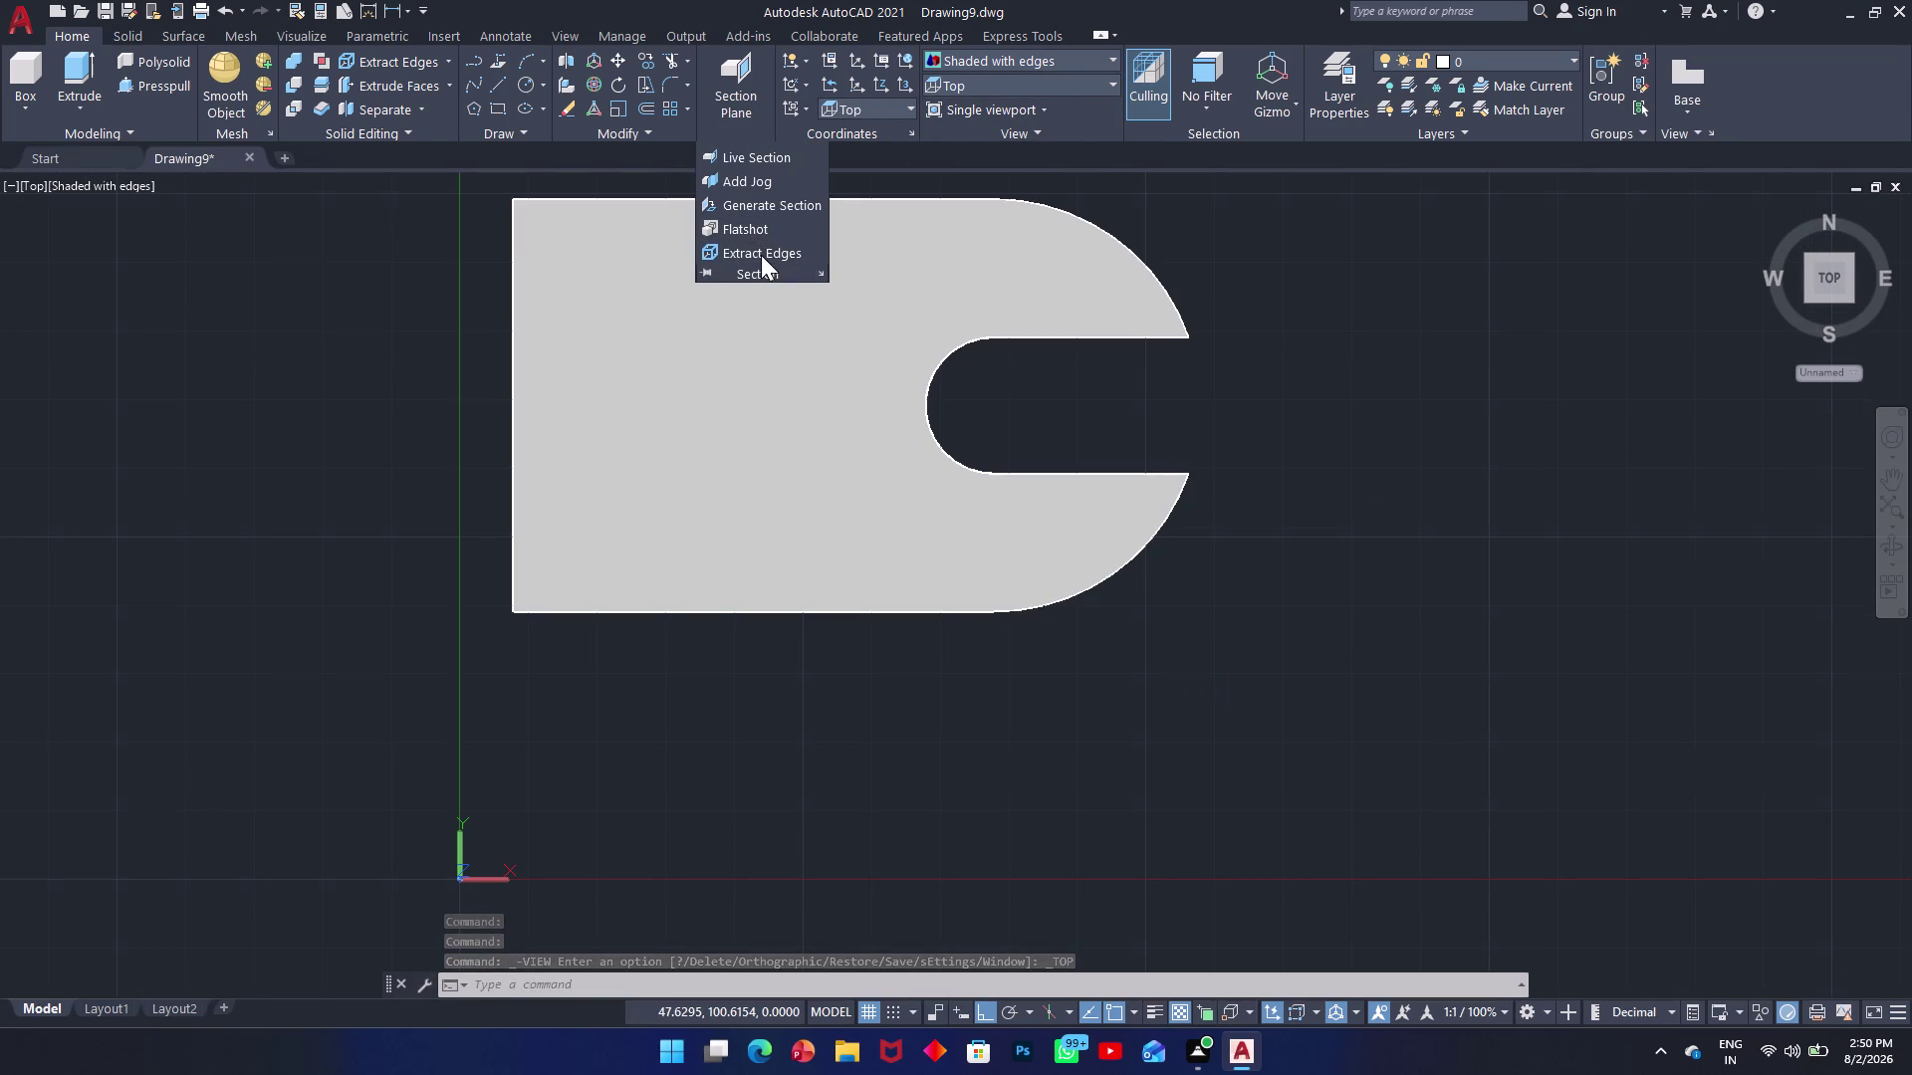
click(761, 249)
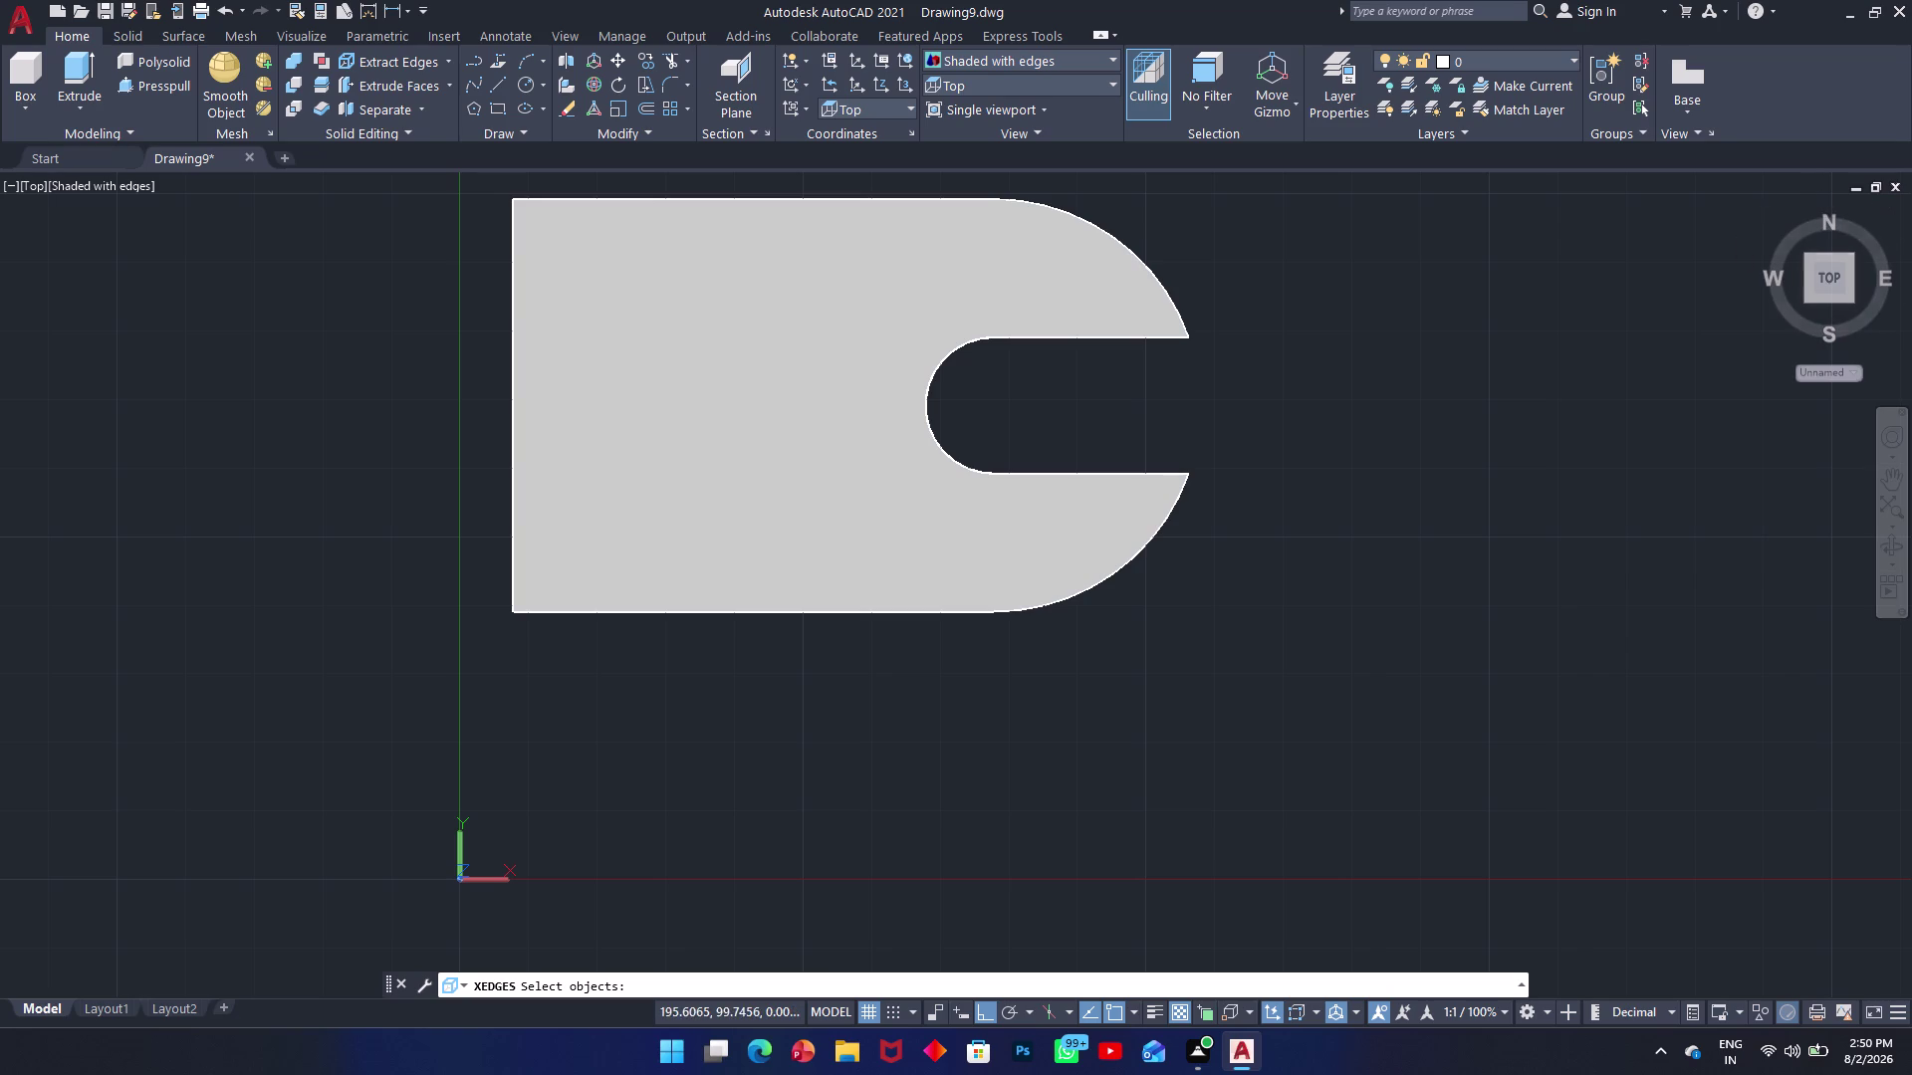
click(1358, 251)
click(340, 707)
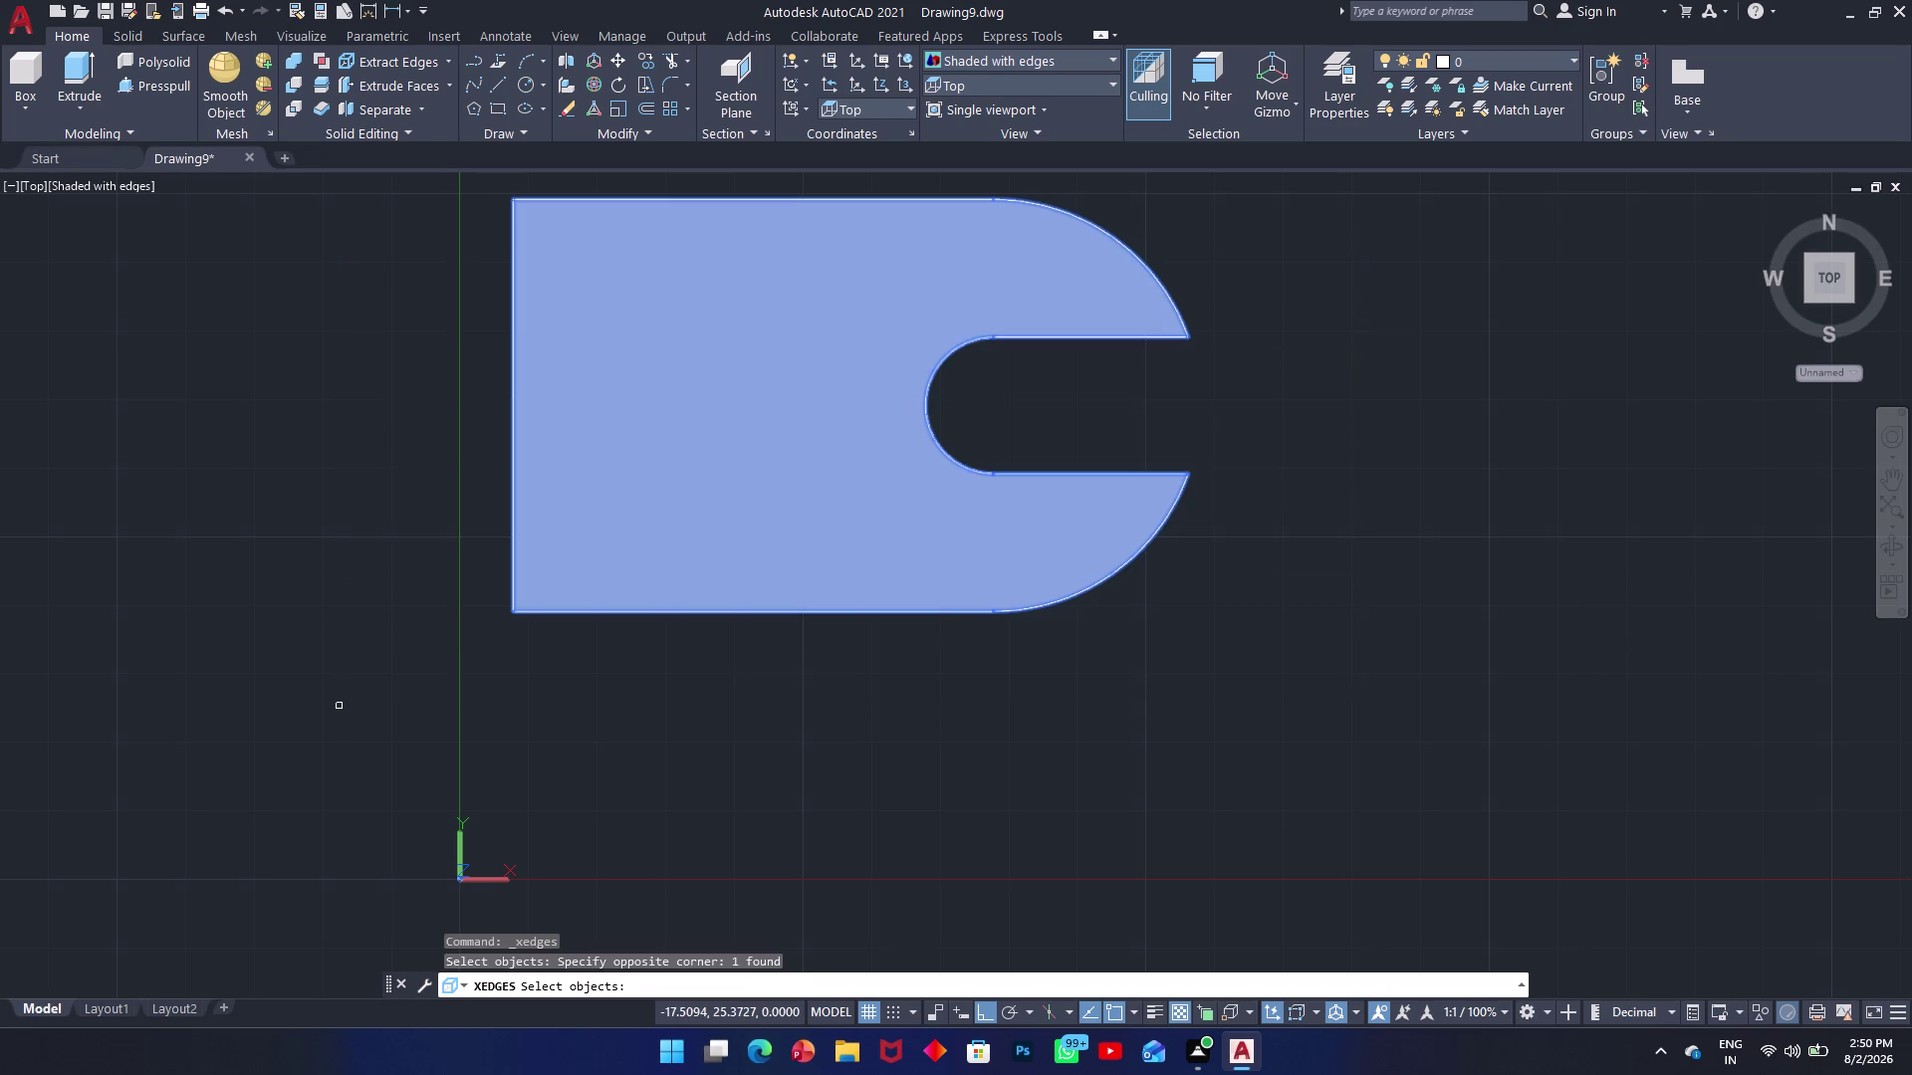
key(Return)
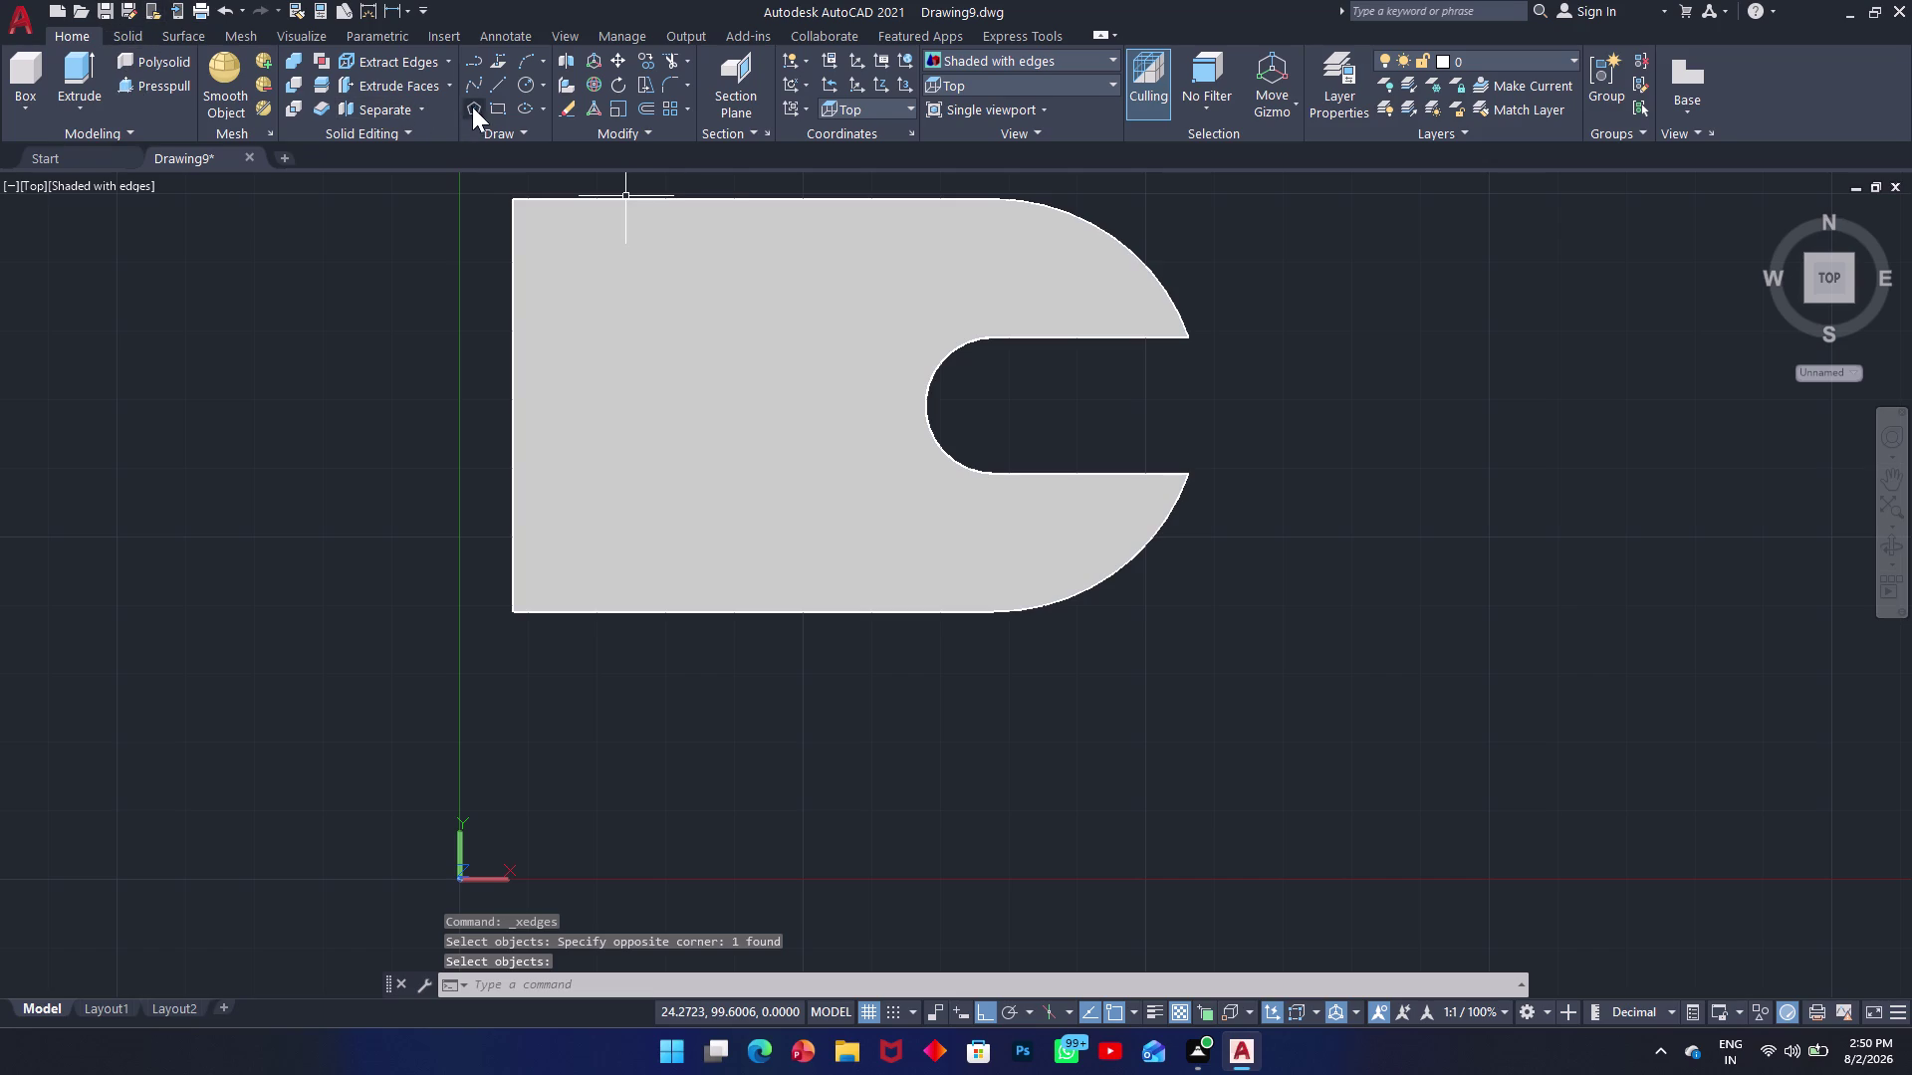
click(498, 85)
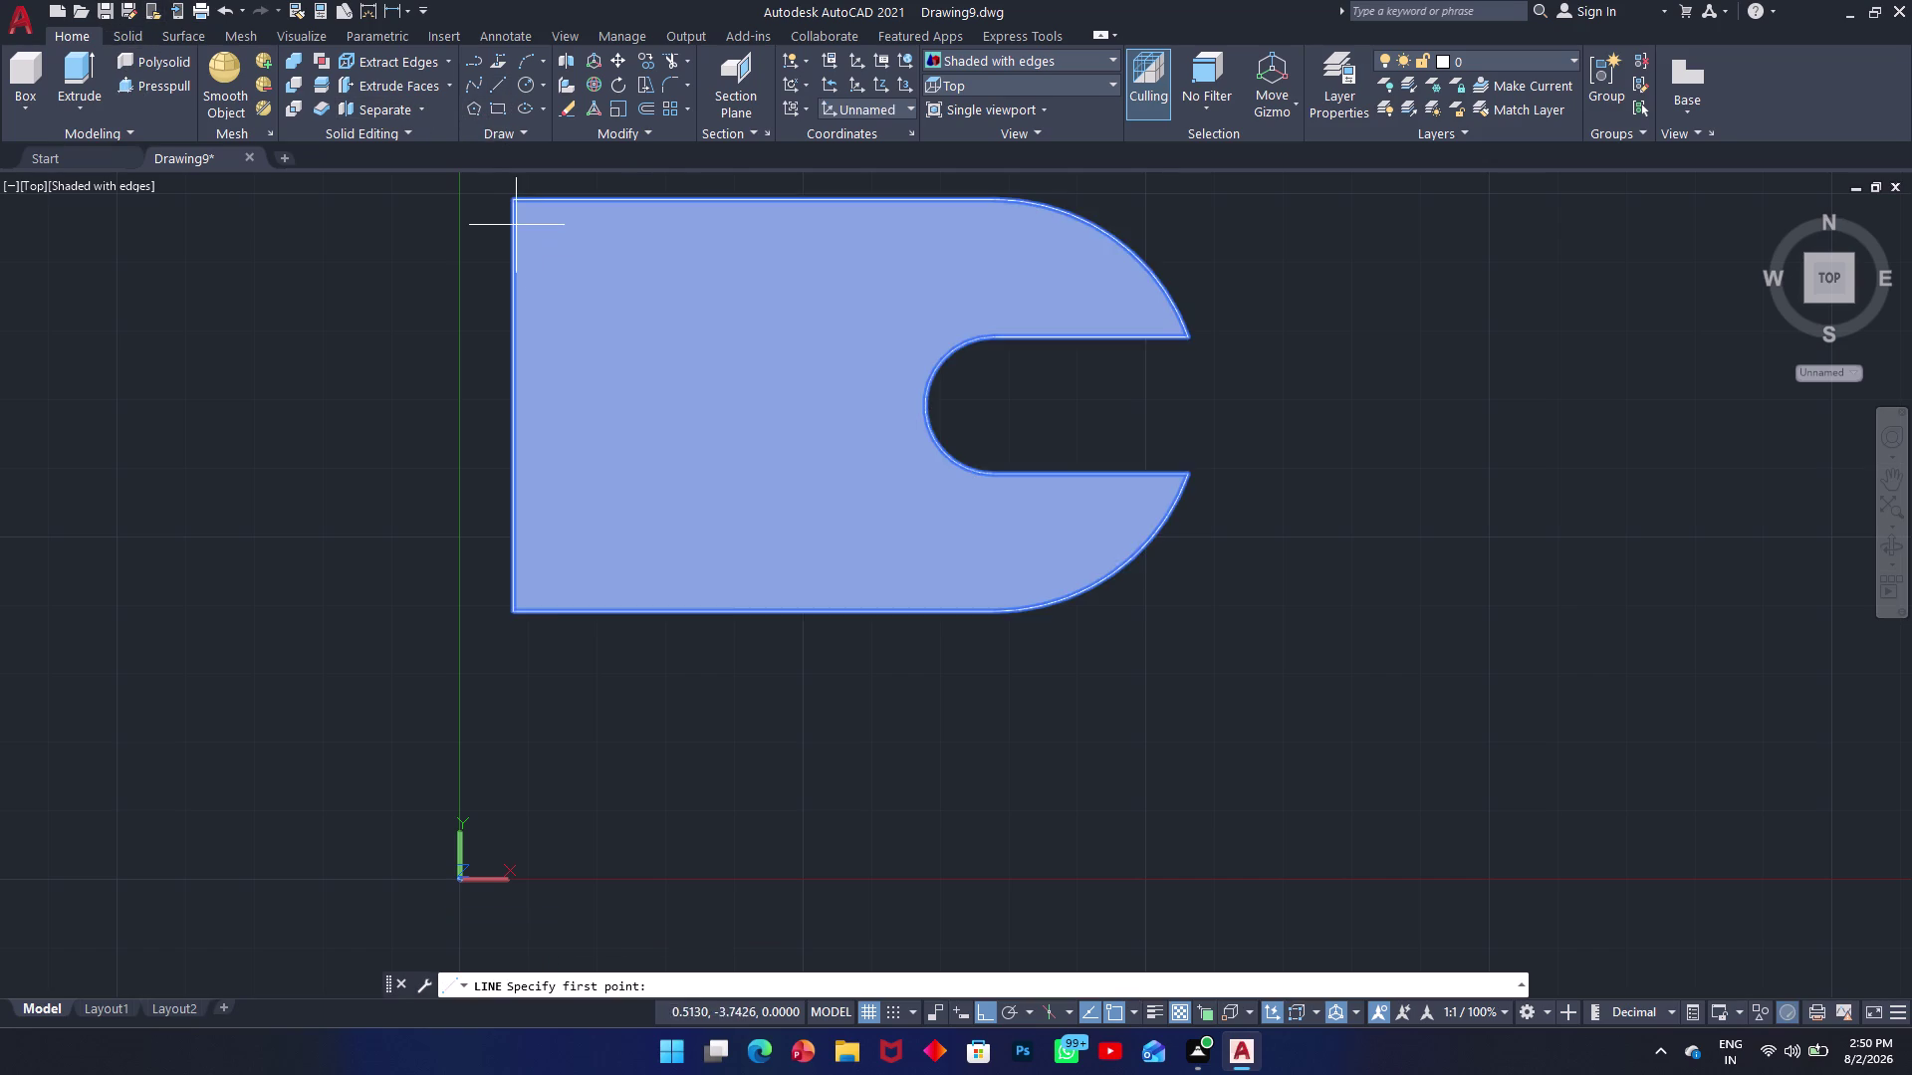
Start a line on the bracket's top edge with a 15-unit length.
click(515, 200)
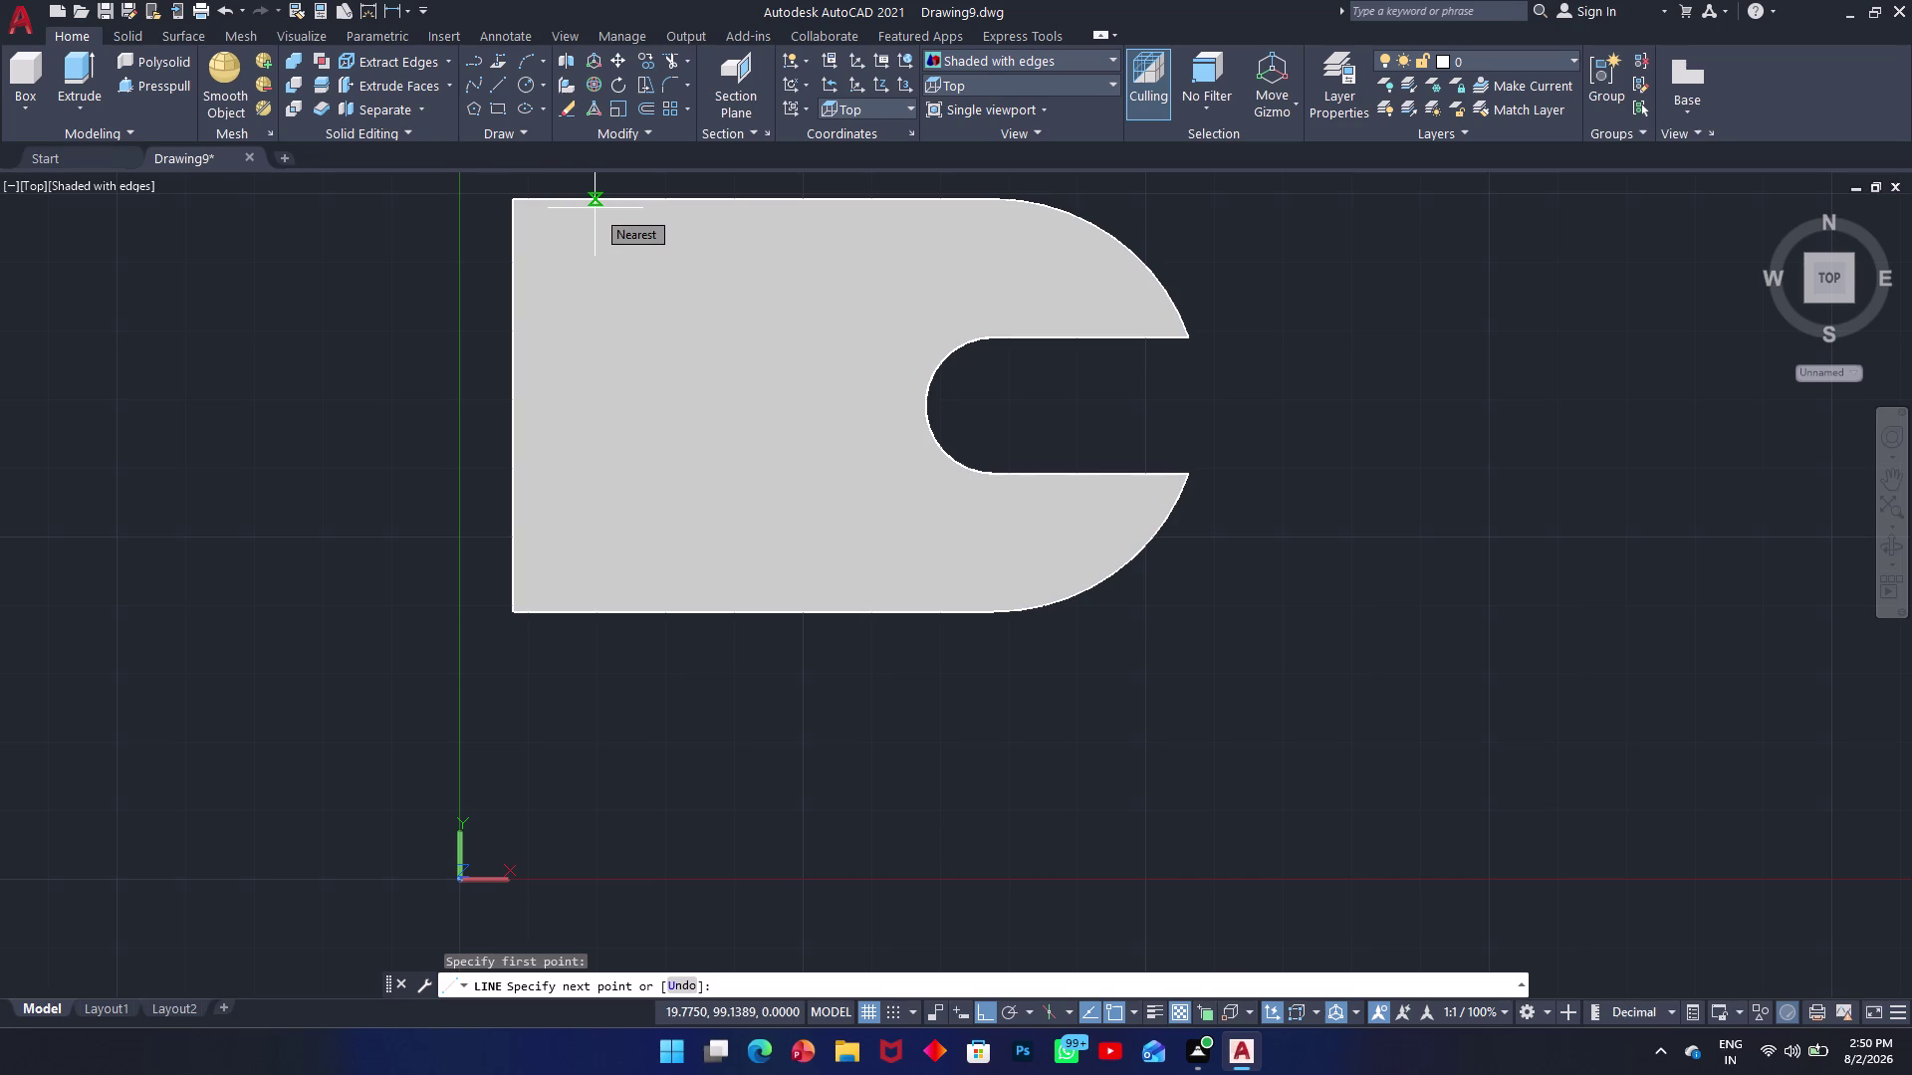
text(15)
key(Return)
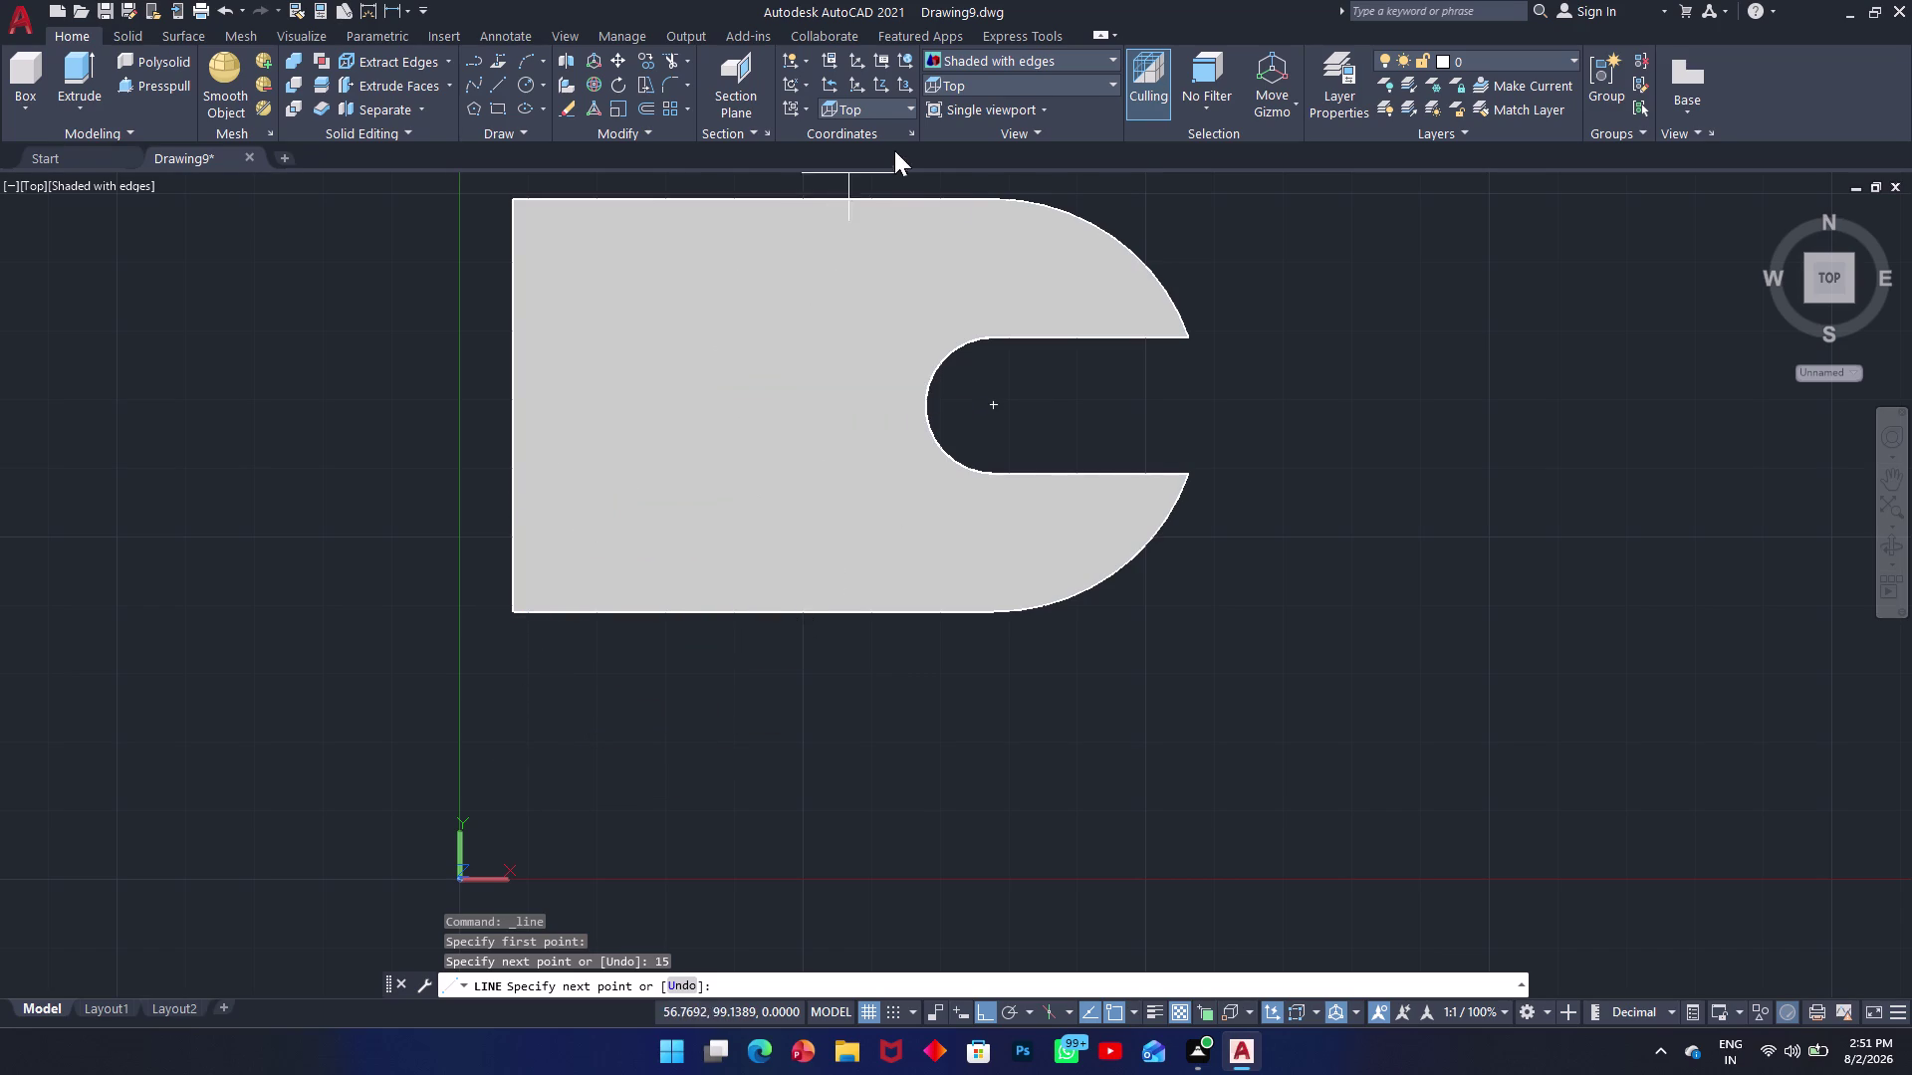
Orbit the bracket into a 3D view, cancel the line, and set the UCS to World.
middle_drag(637, 527, 657, 500)
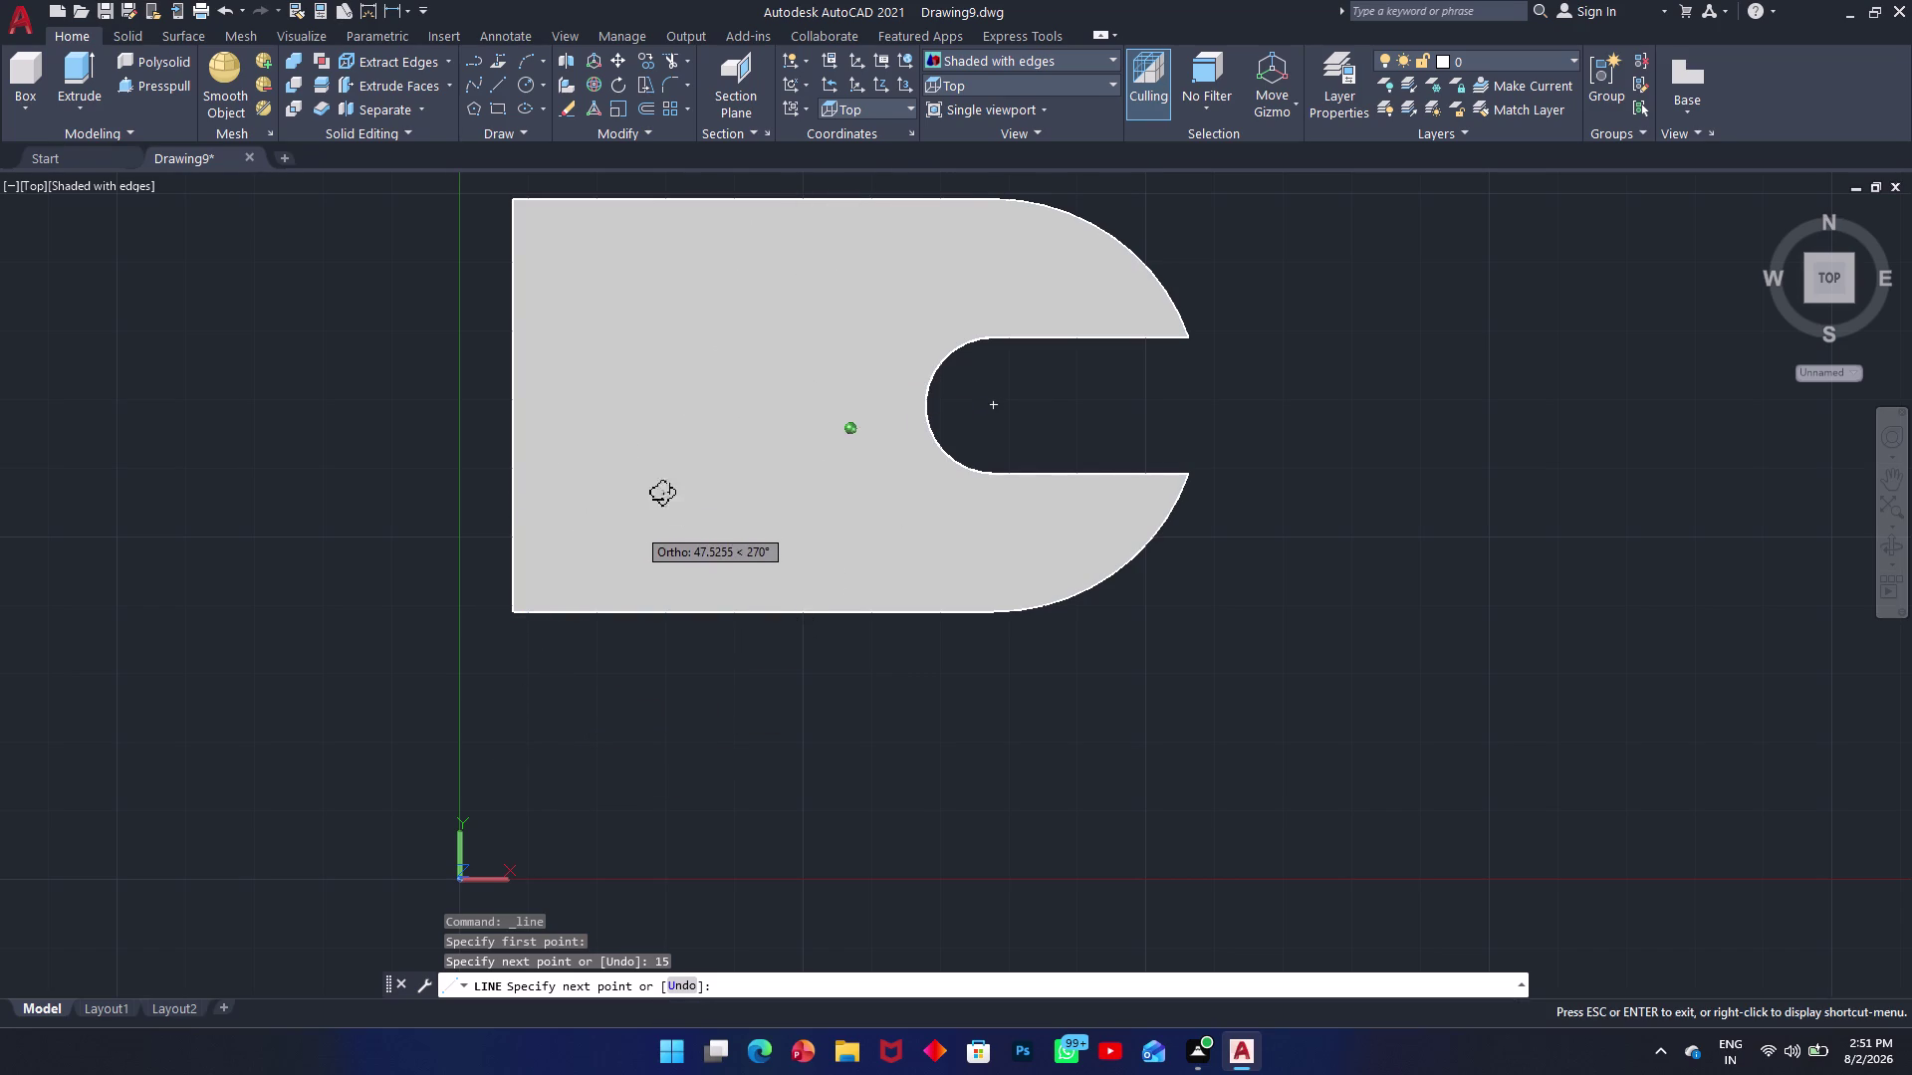
middle_drag(658, 500, 631, 351)
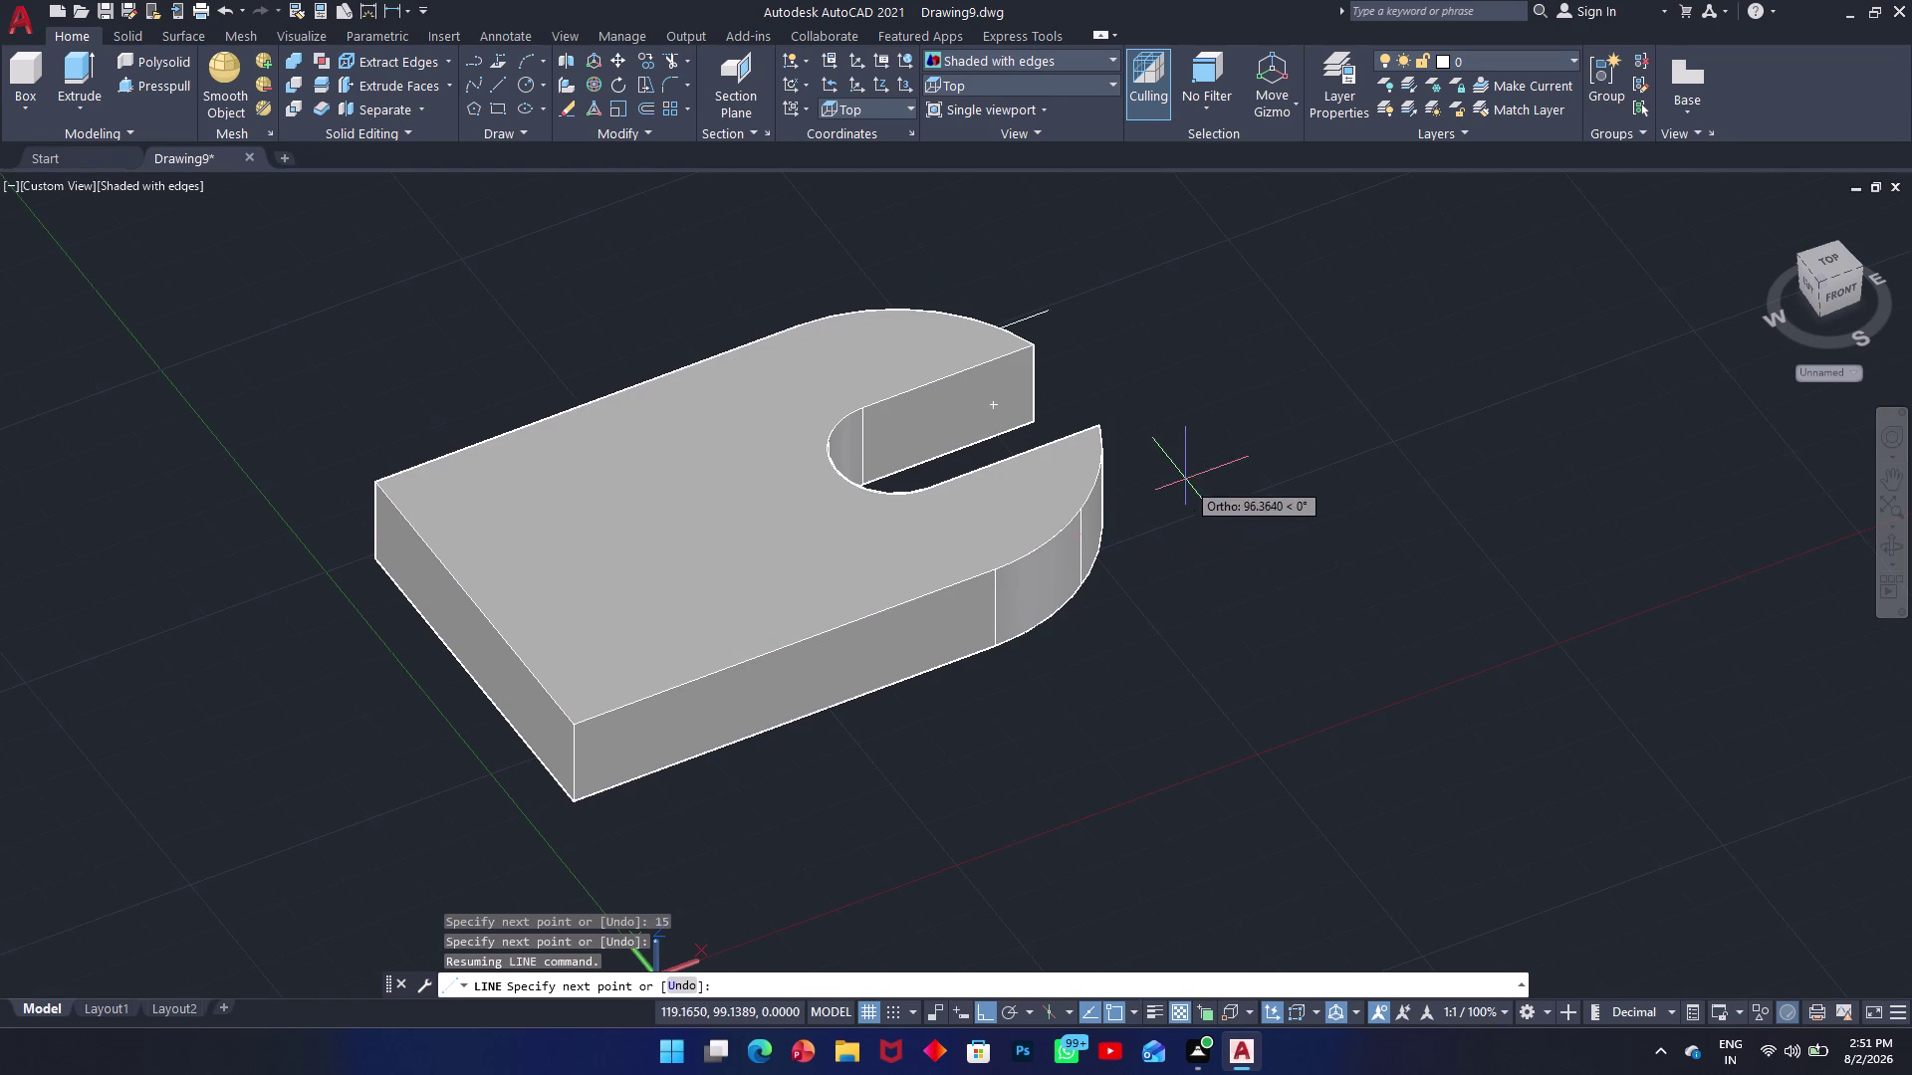
key(Escape)
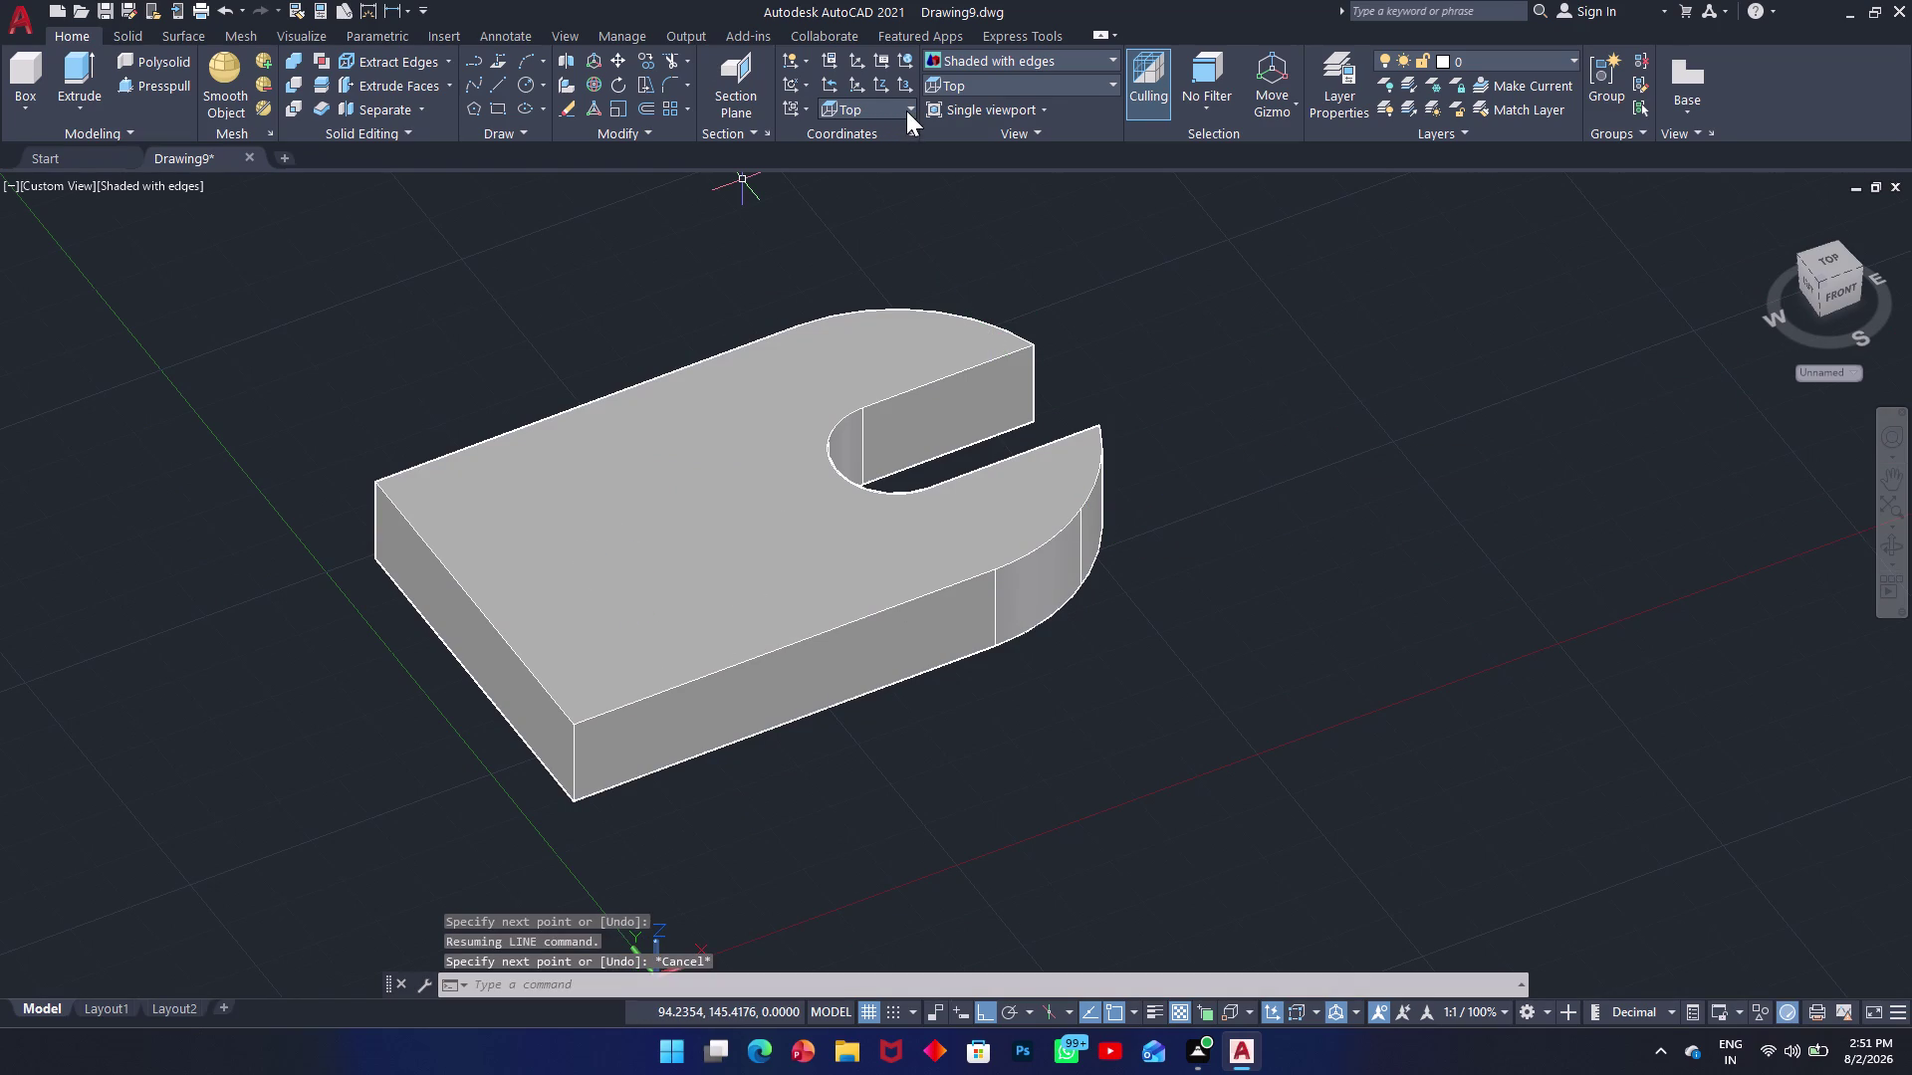
click(906, 111)
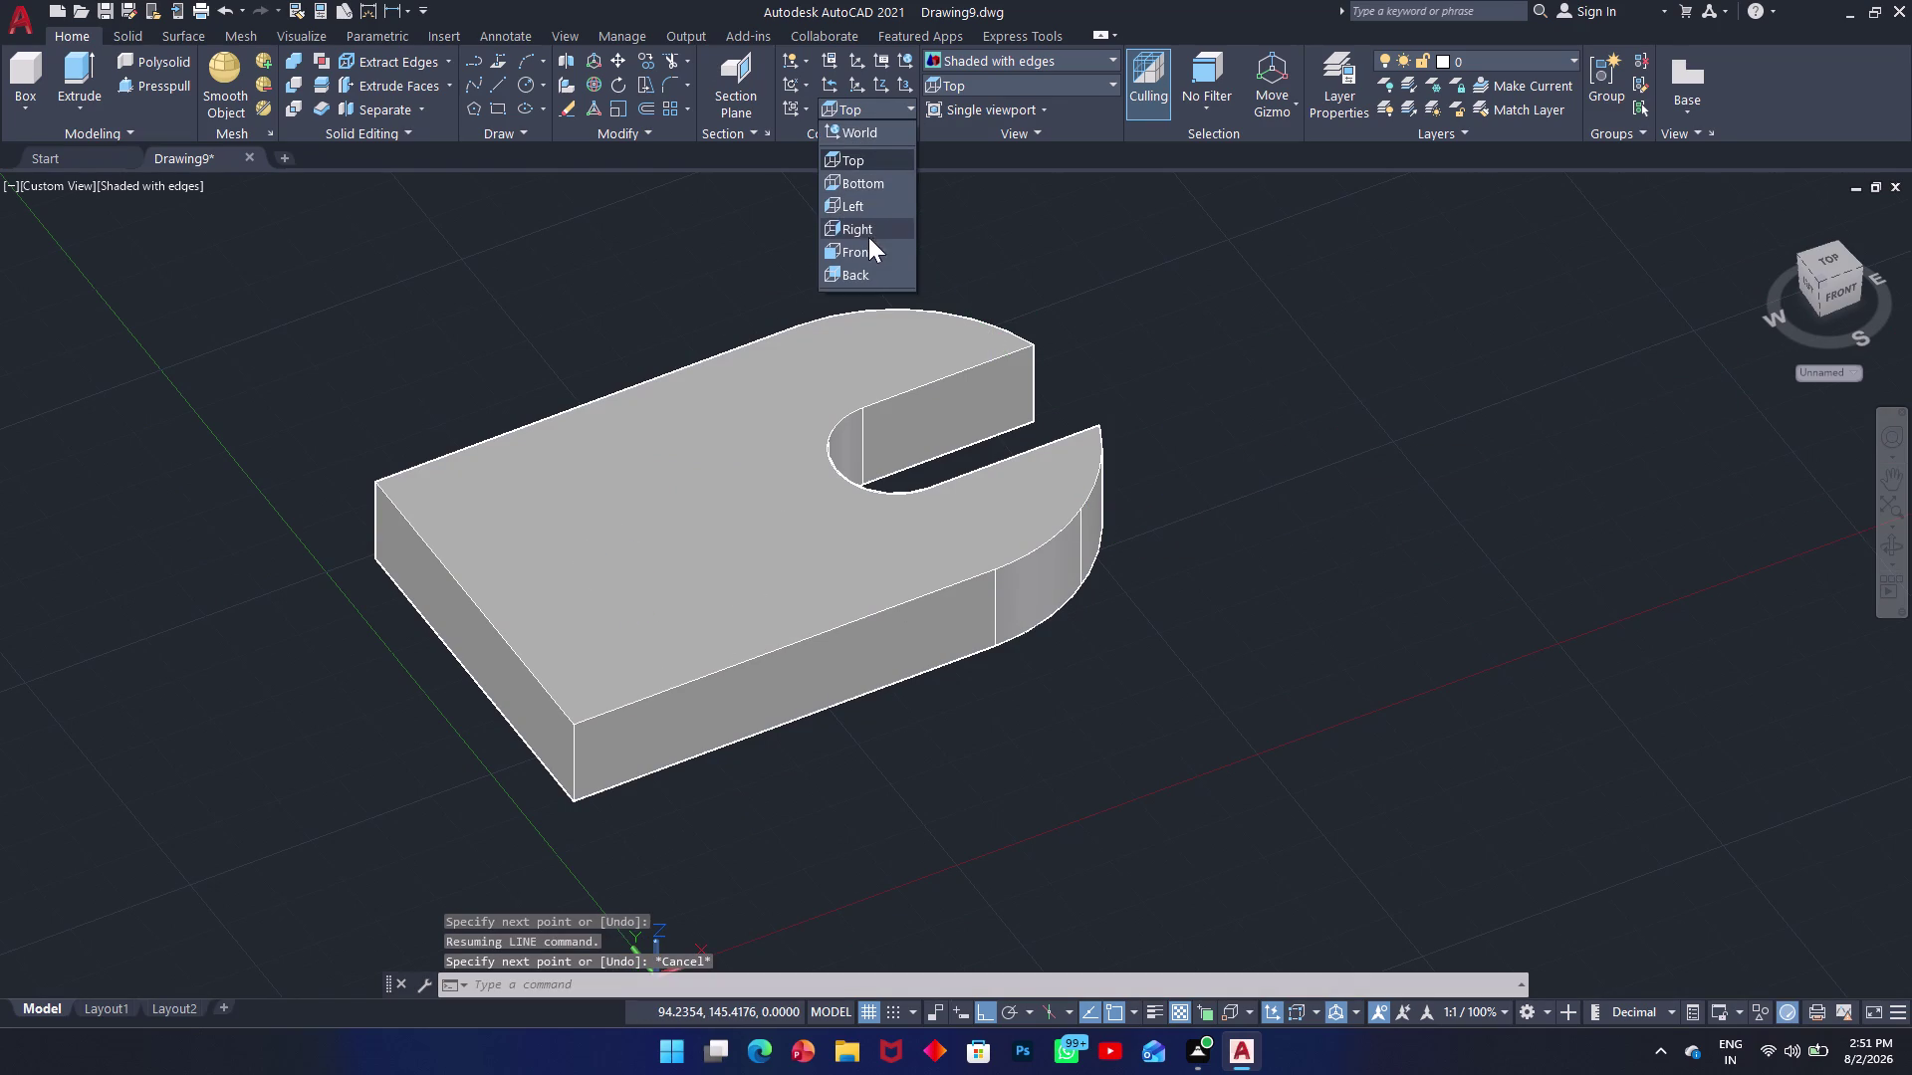
click(861, 124)
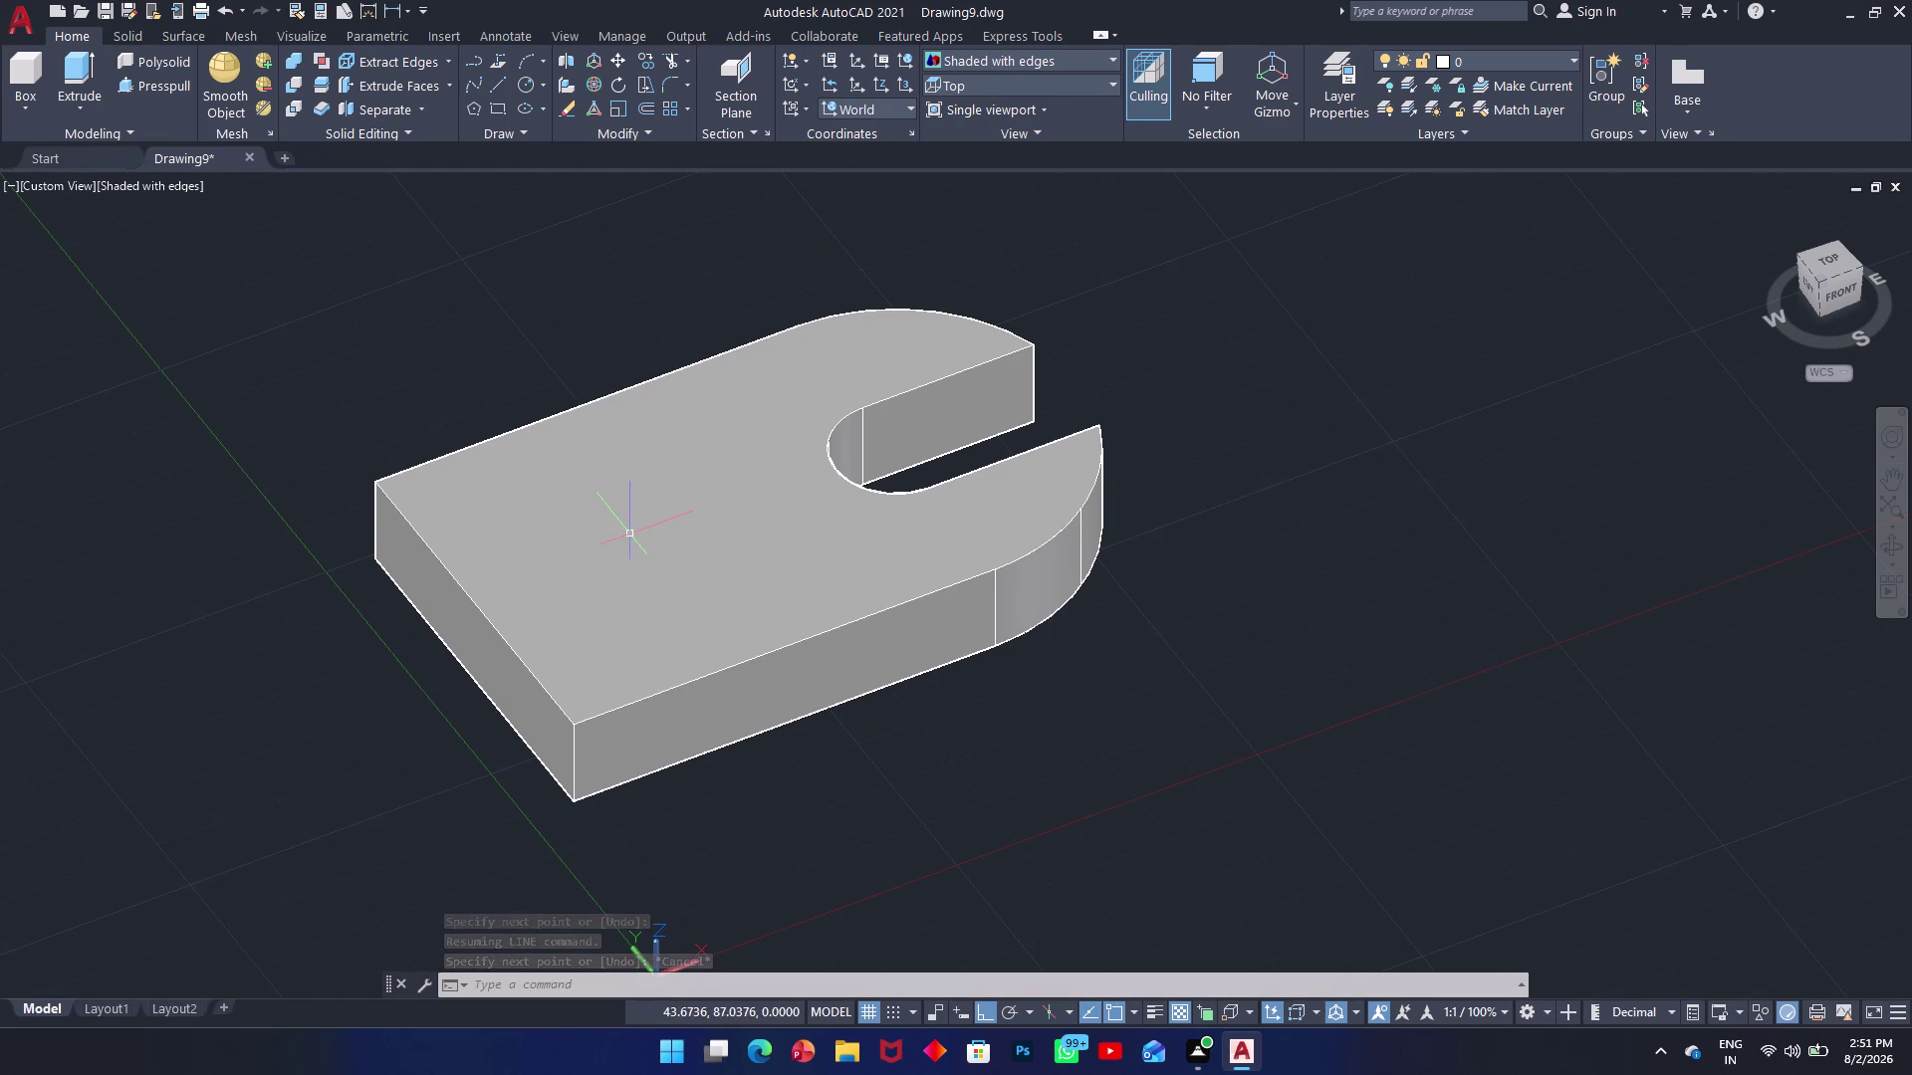
Draw the strip outline on the bracket's top edge with lines 15, 60, 15 and 60.
text(l)
key(space)
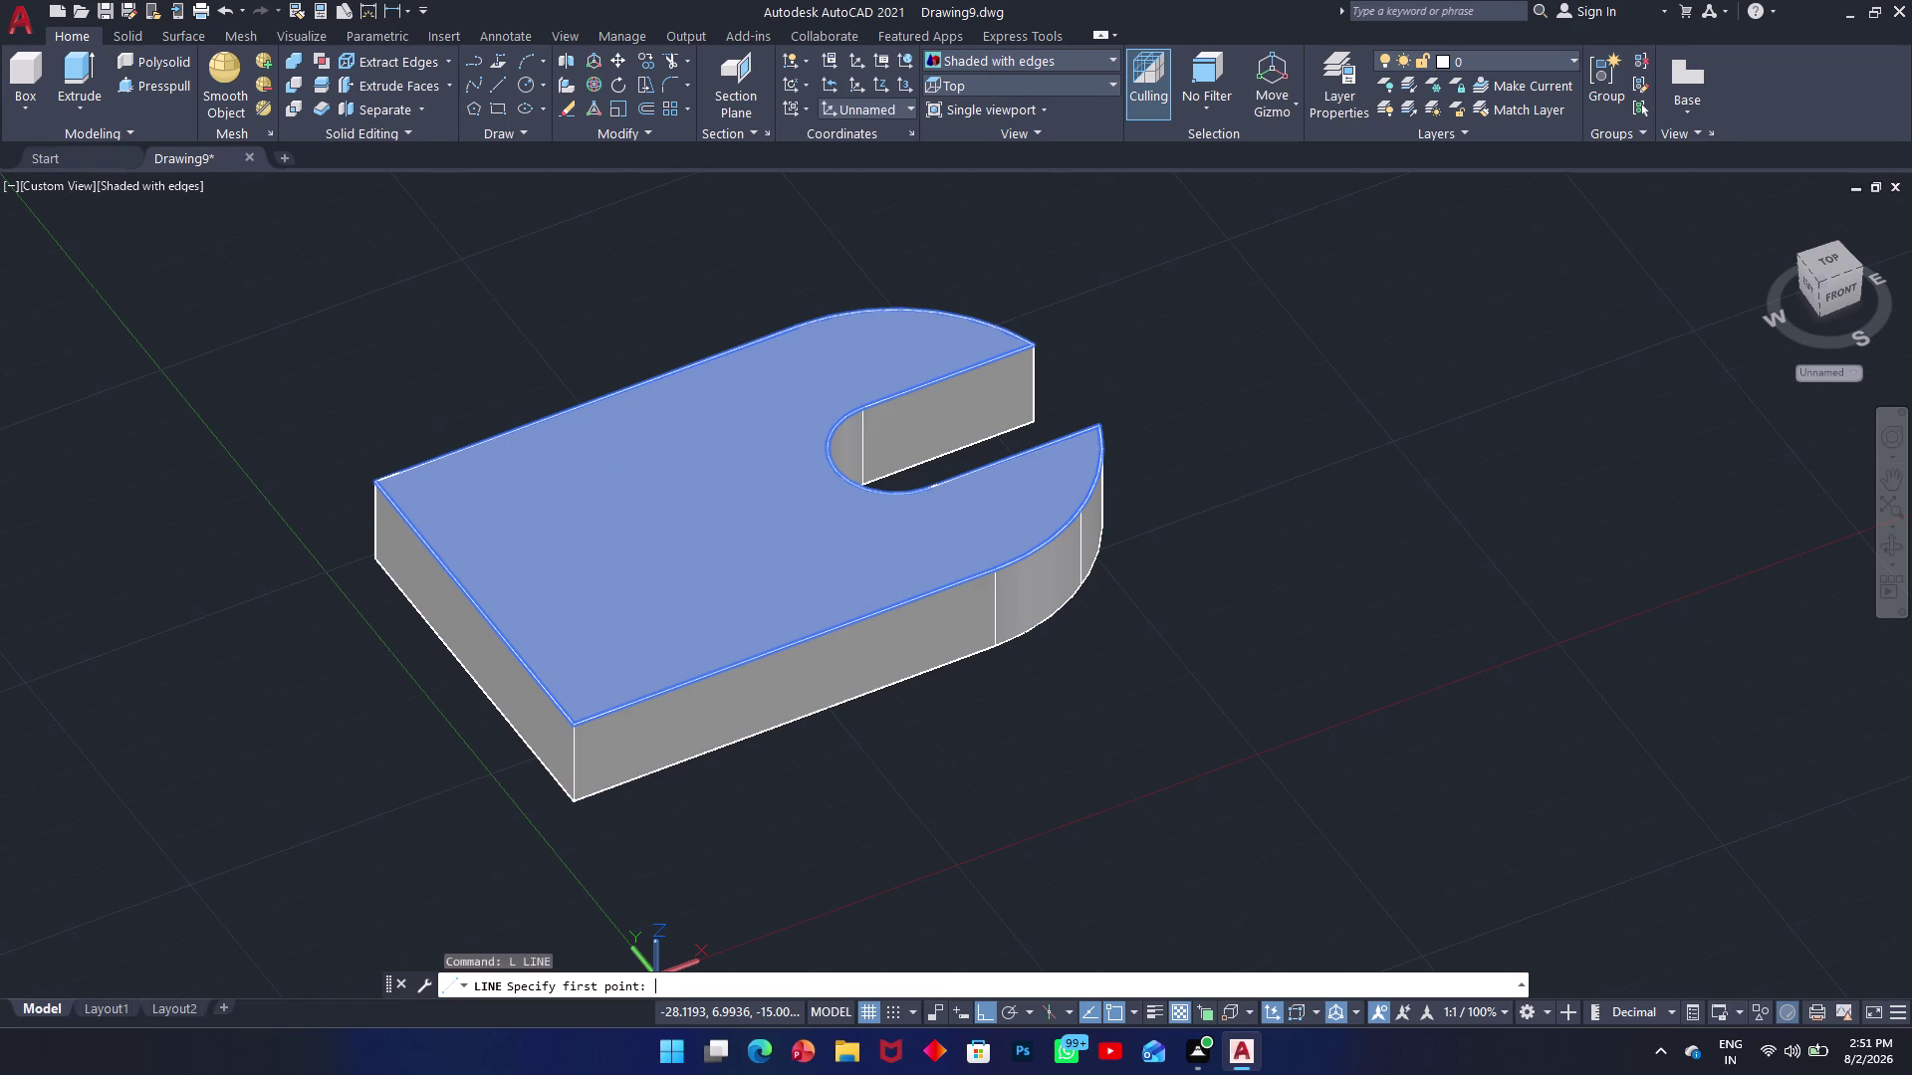
click(381, 478)
text(15)
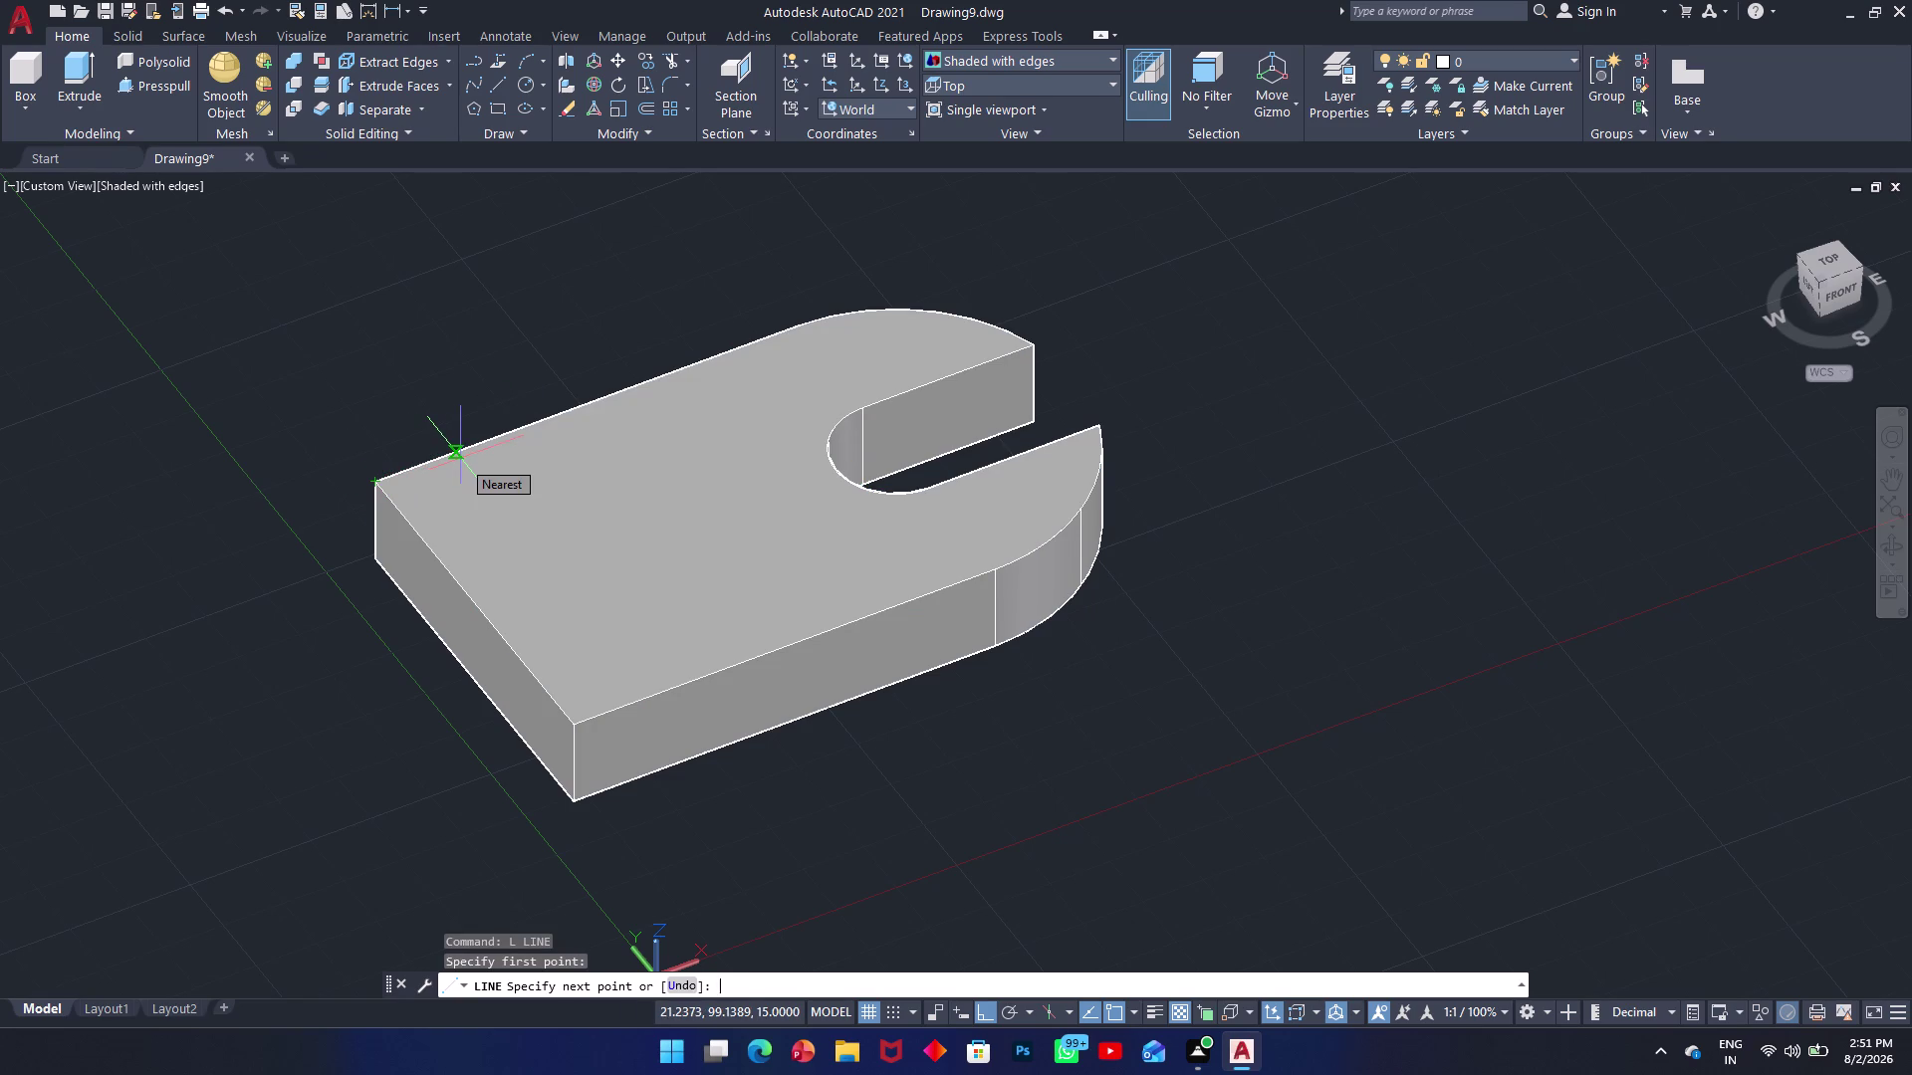
key(Return)
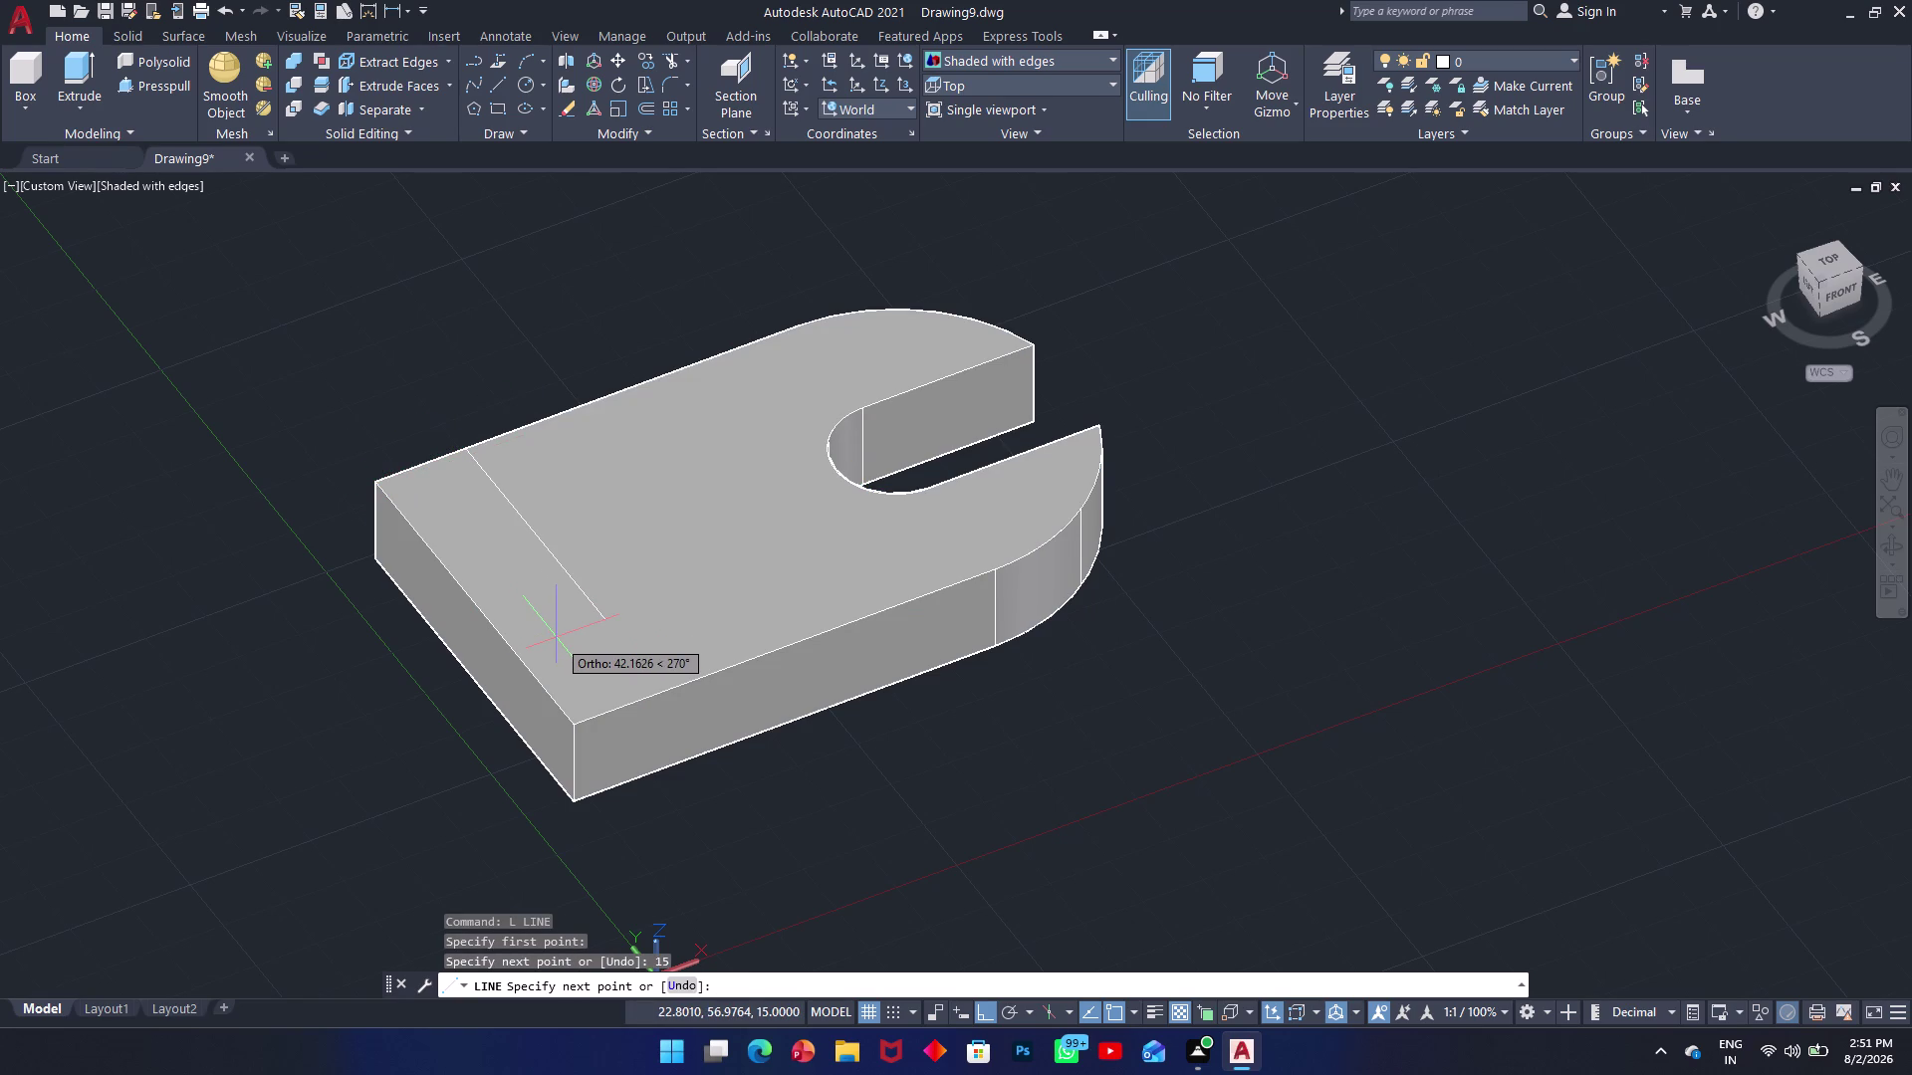
text(60)
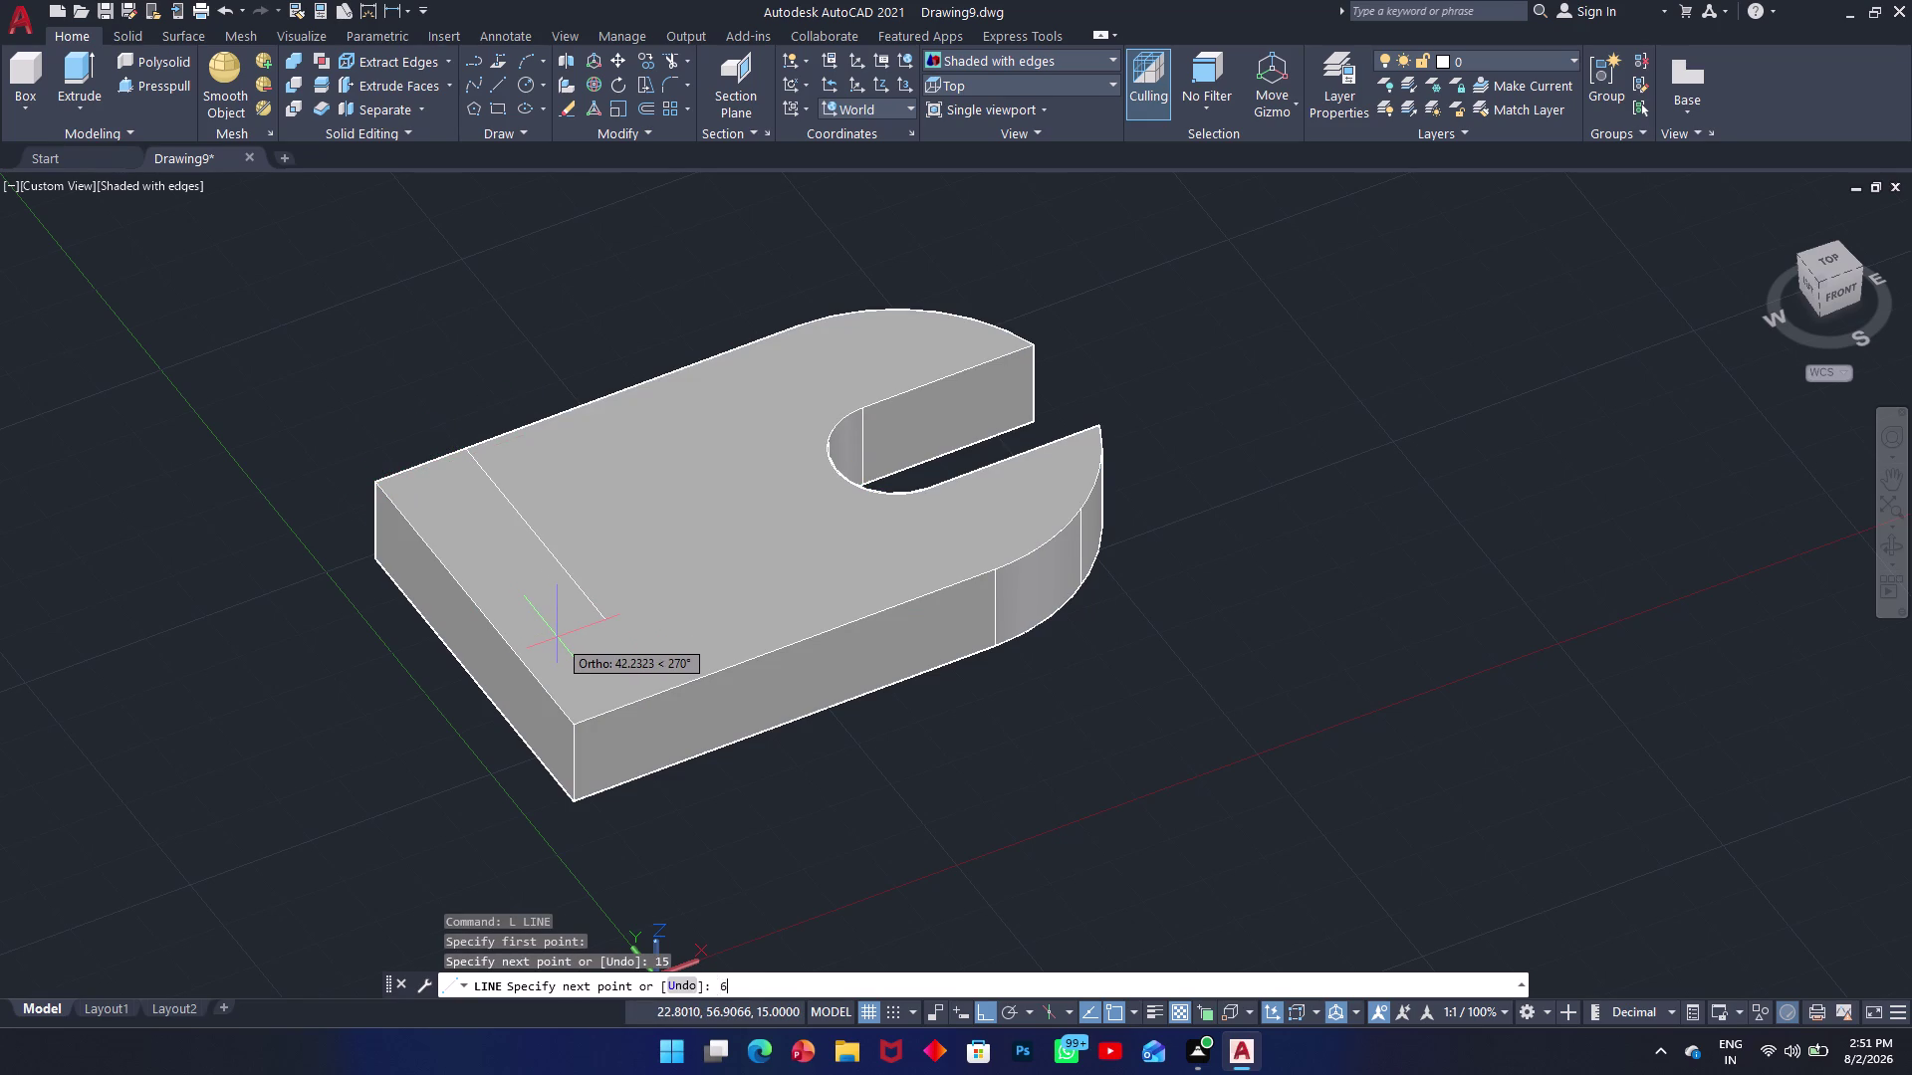
key(Return)
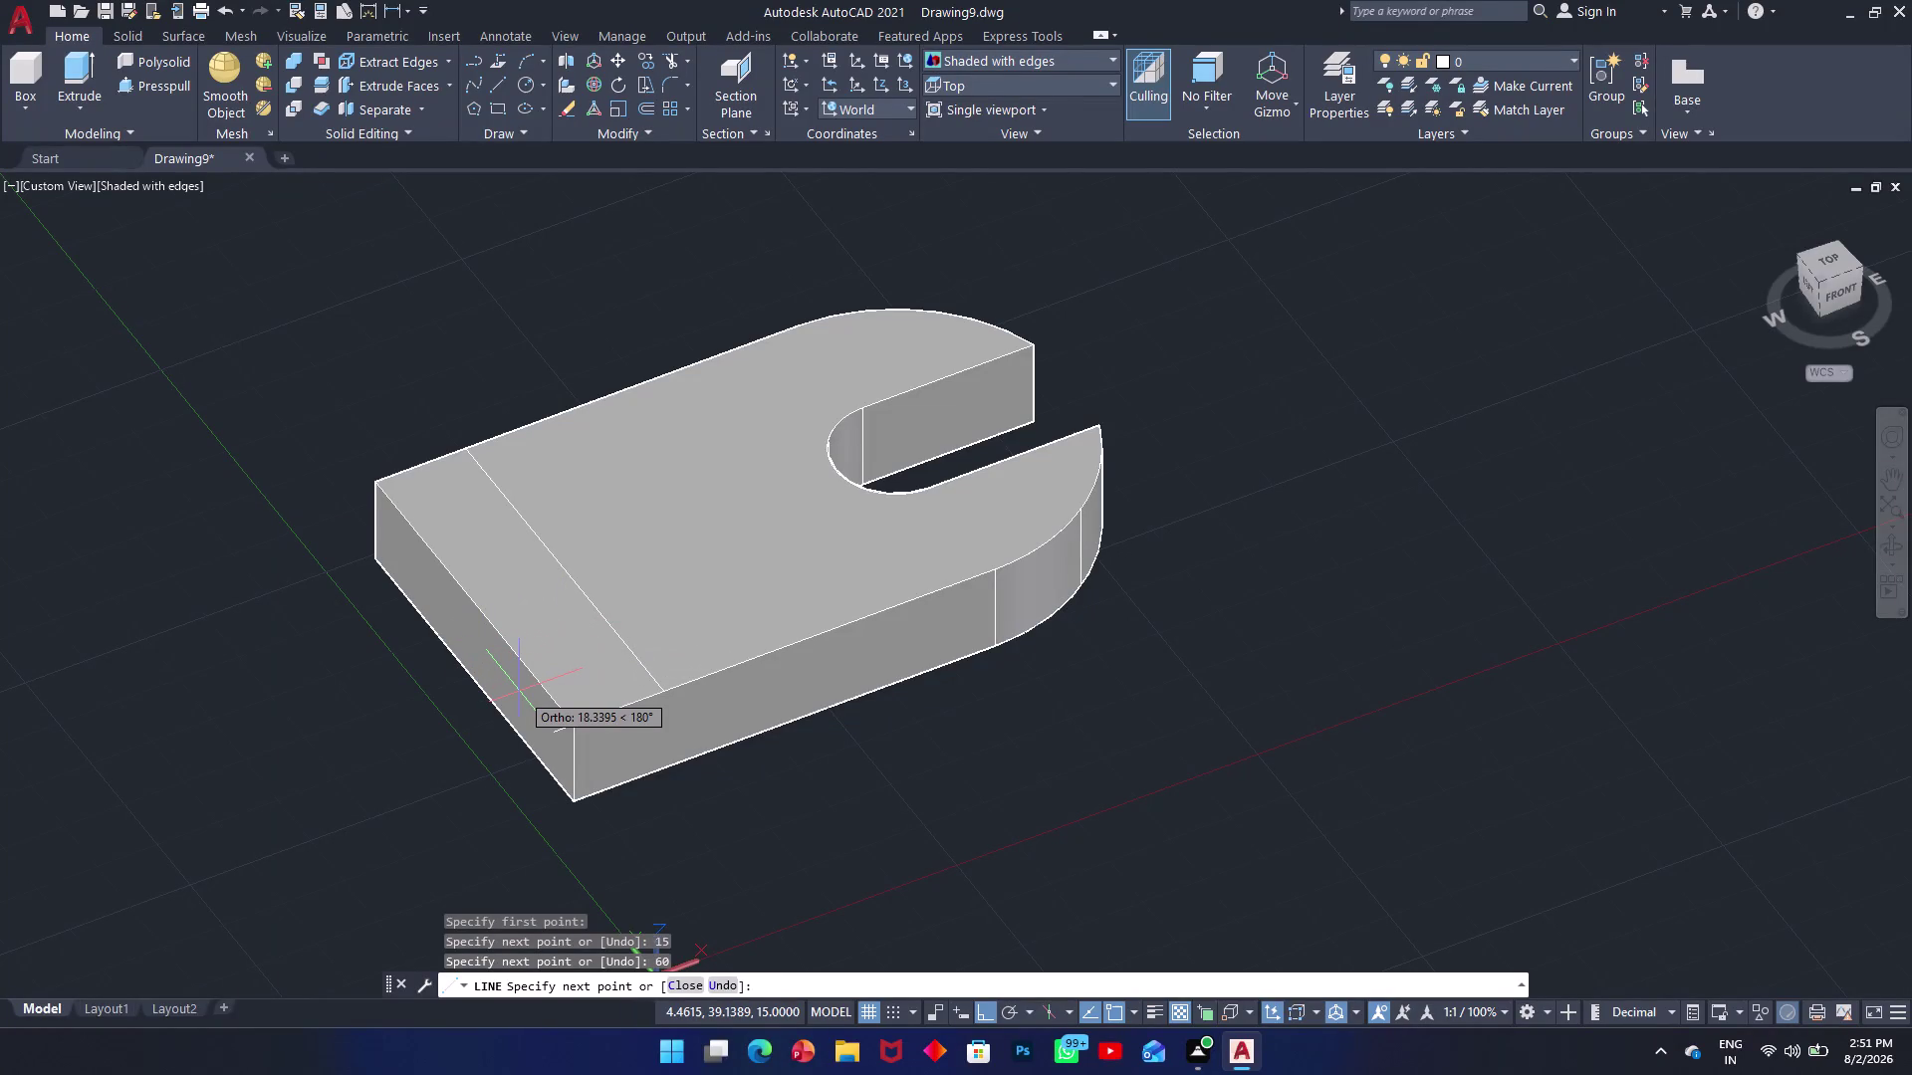
text(15)
key(Return)
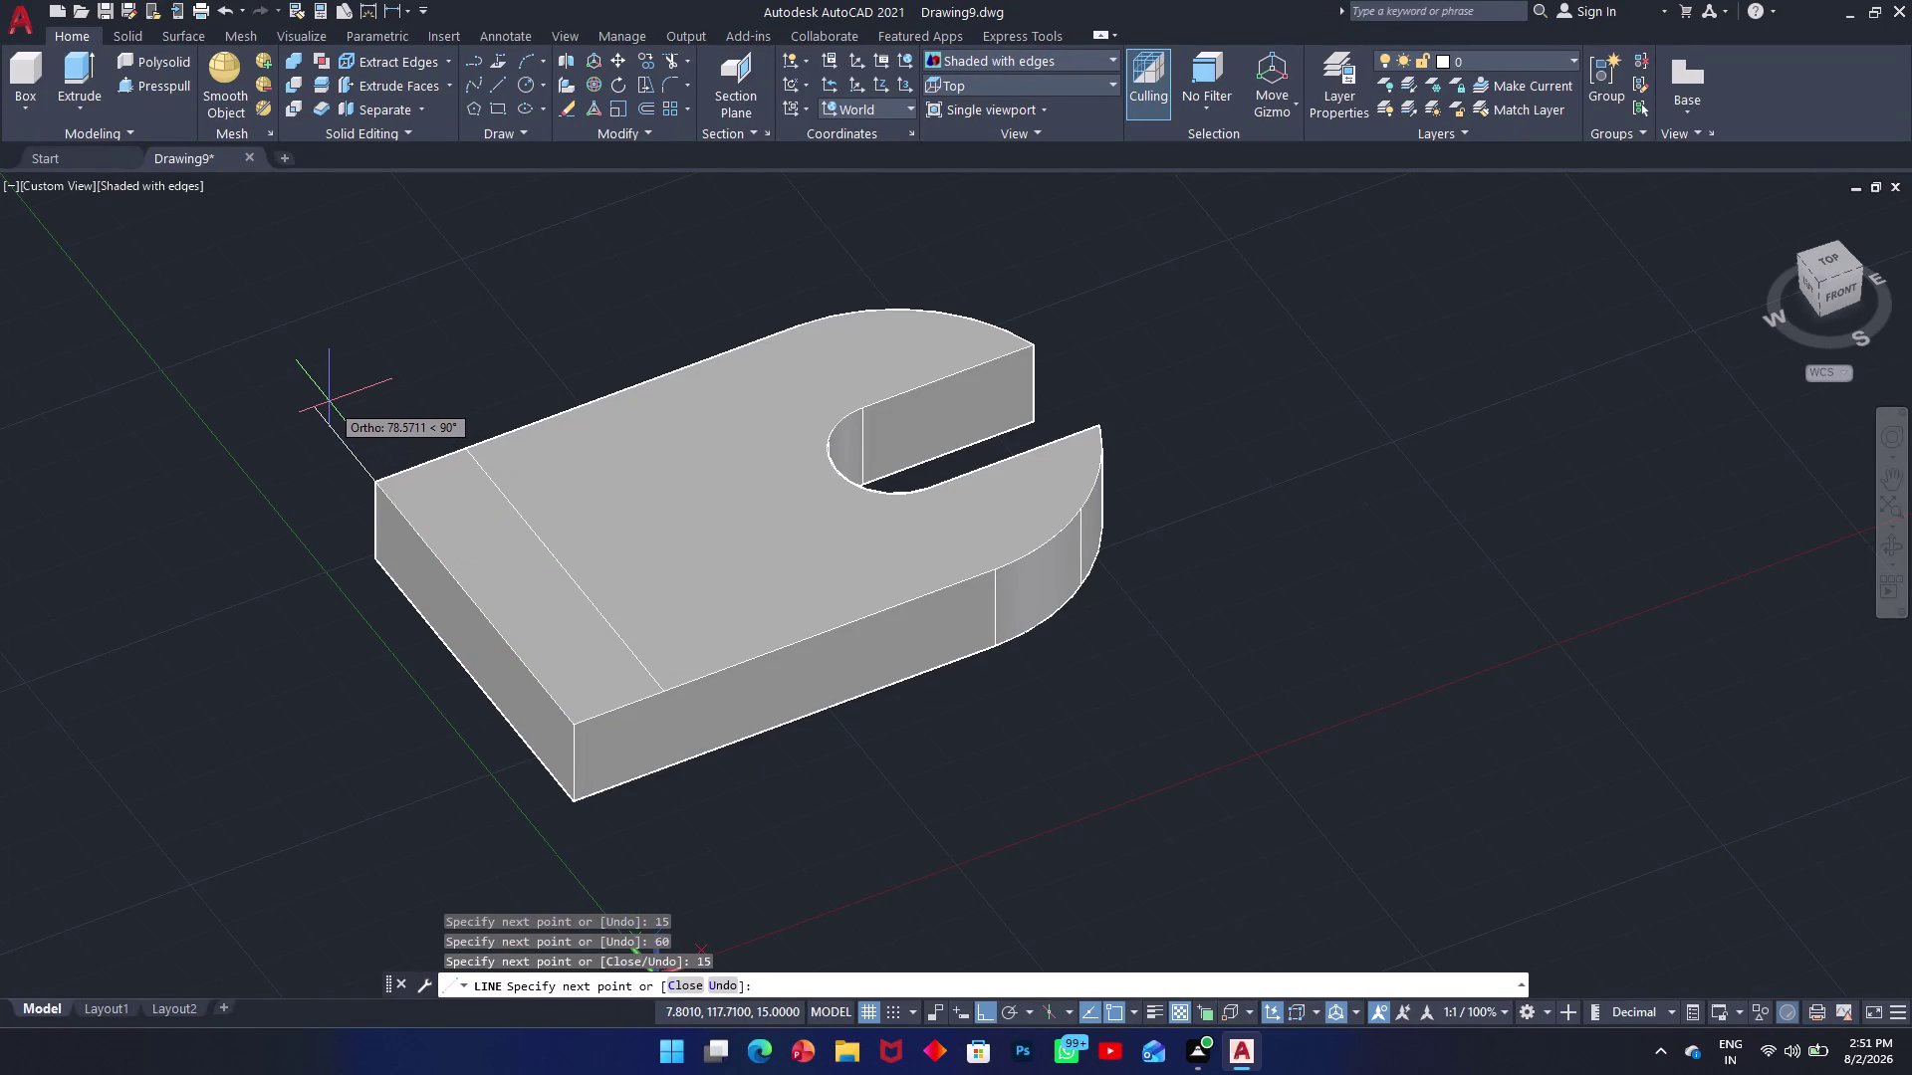
text(60)
key(Return)
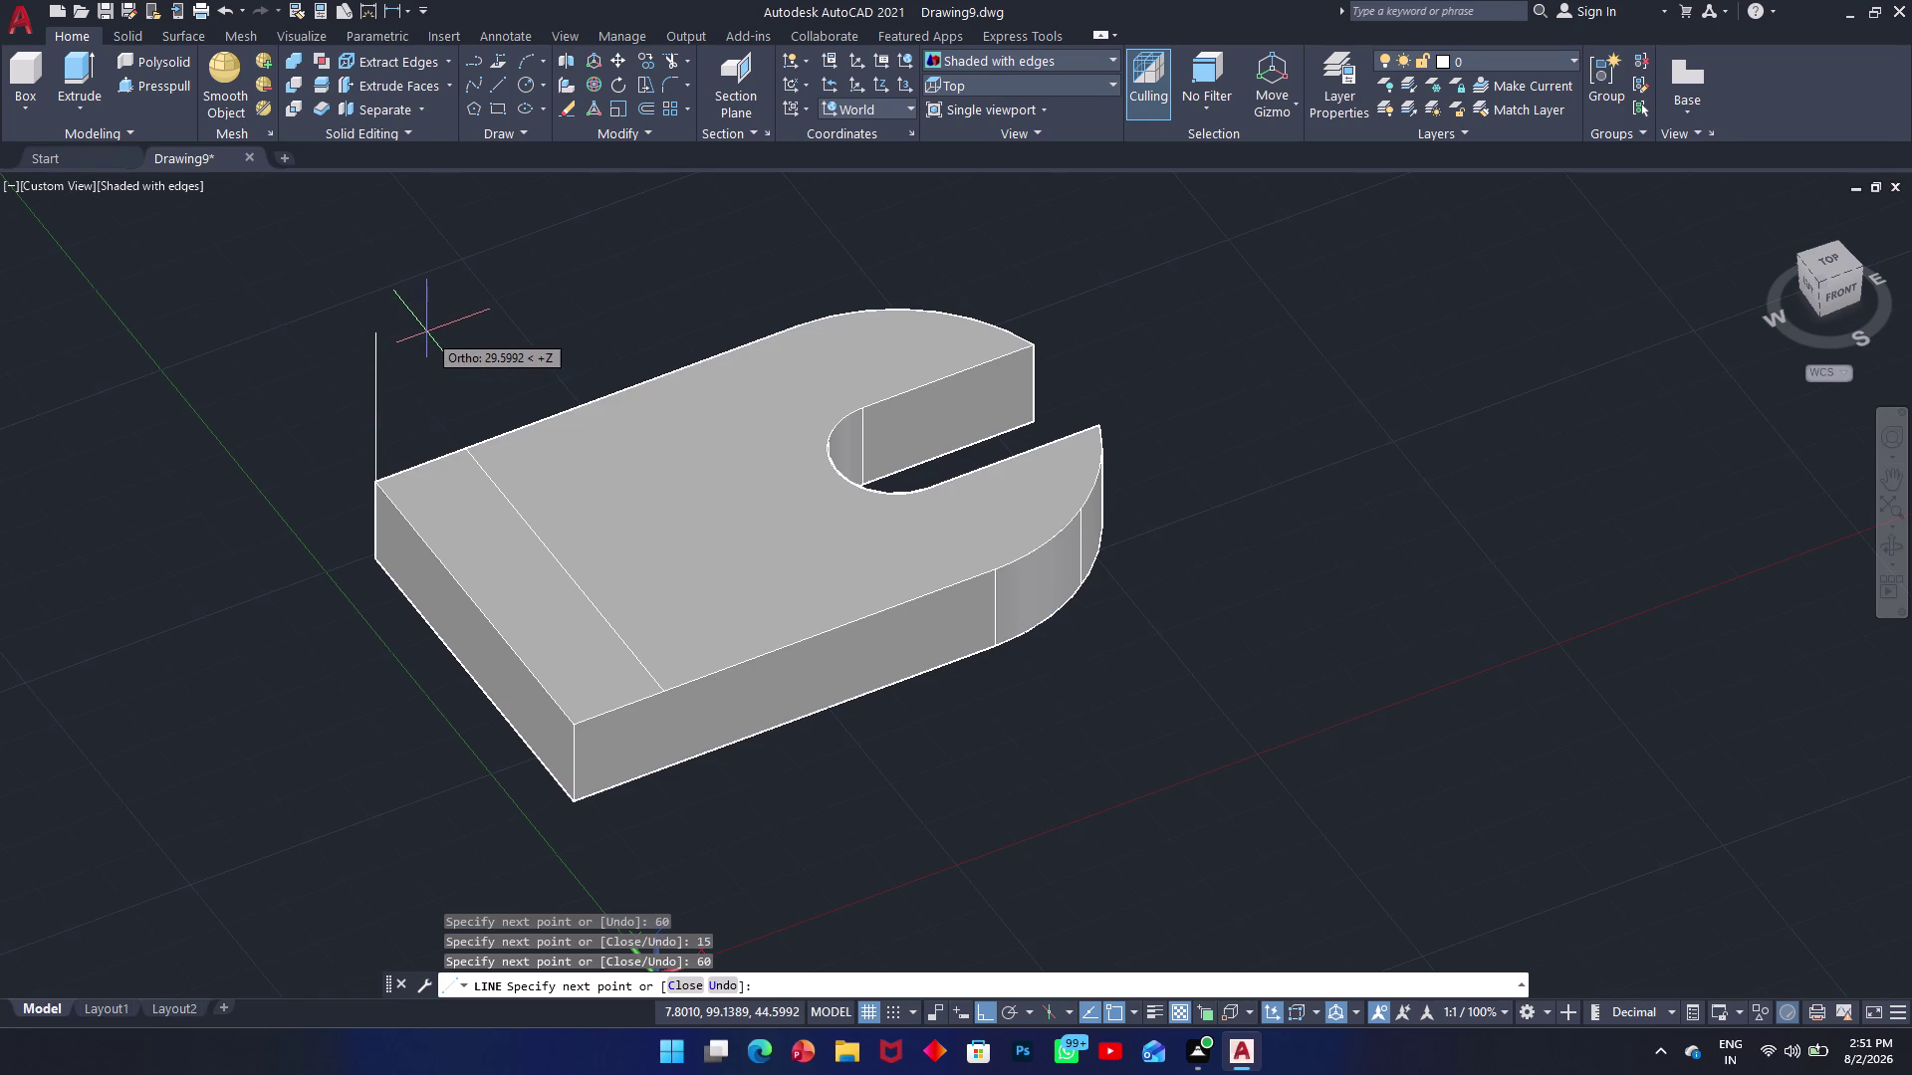
key(Escape)
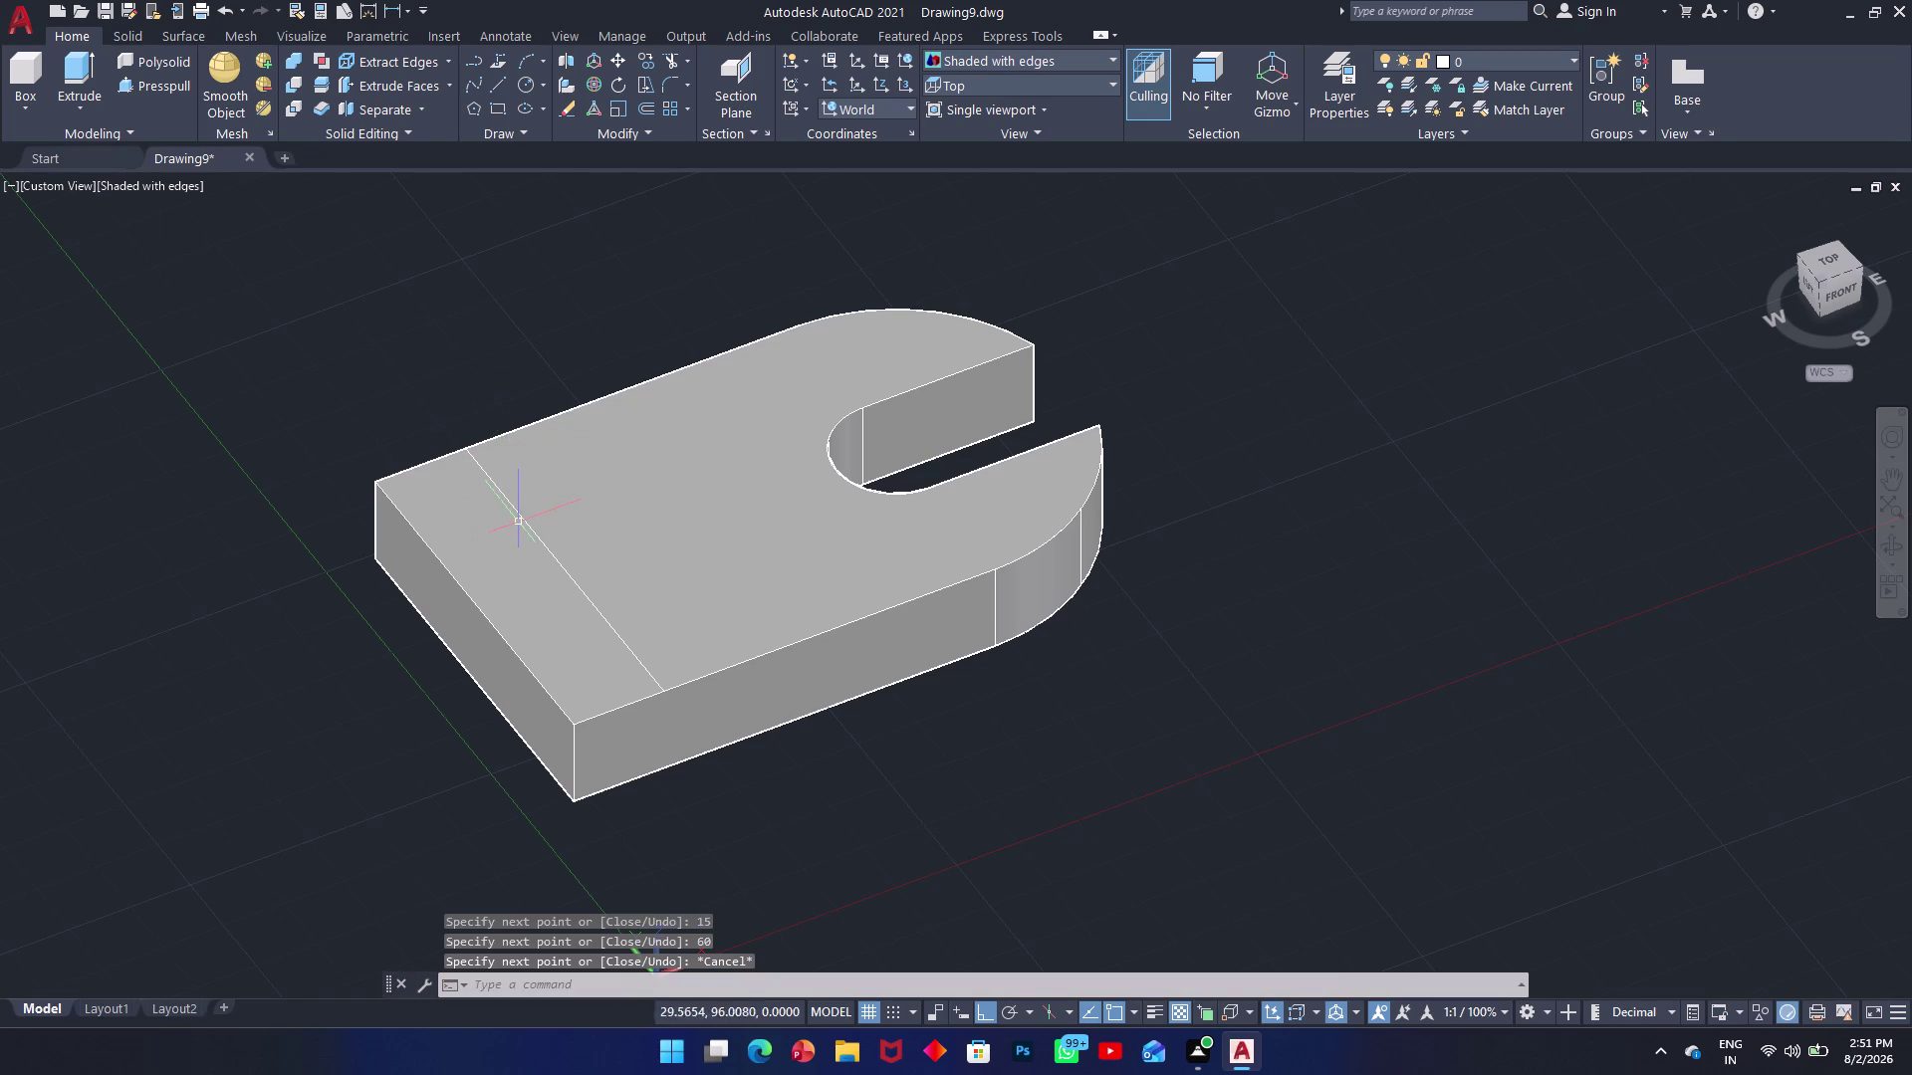
Clear the pending commands and selection, then select the bracket solid.
click(529, 520)
key(grave)
key(Escape)
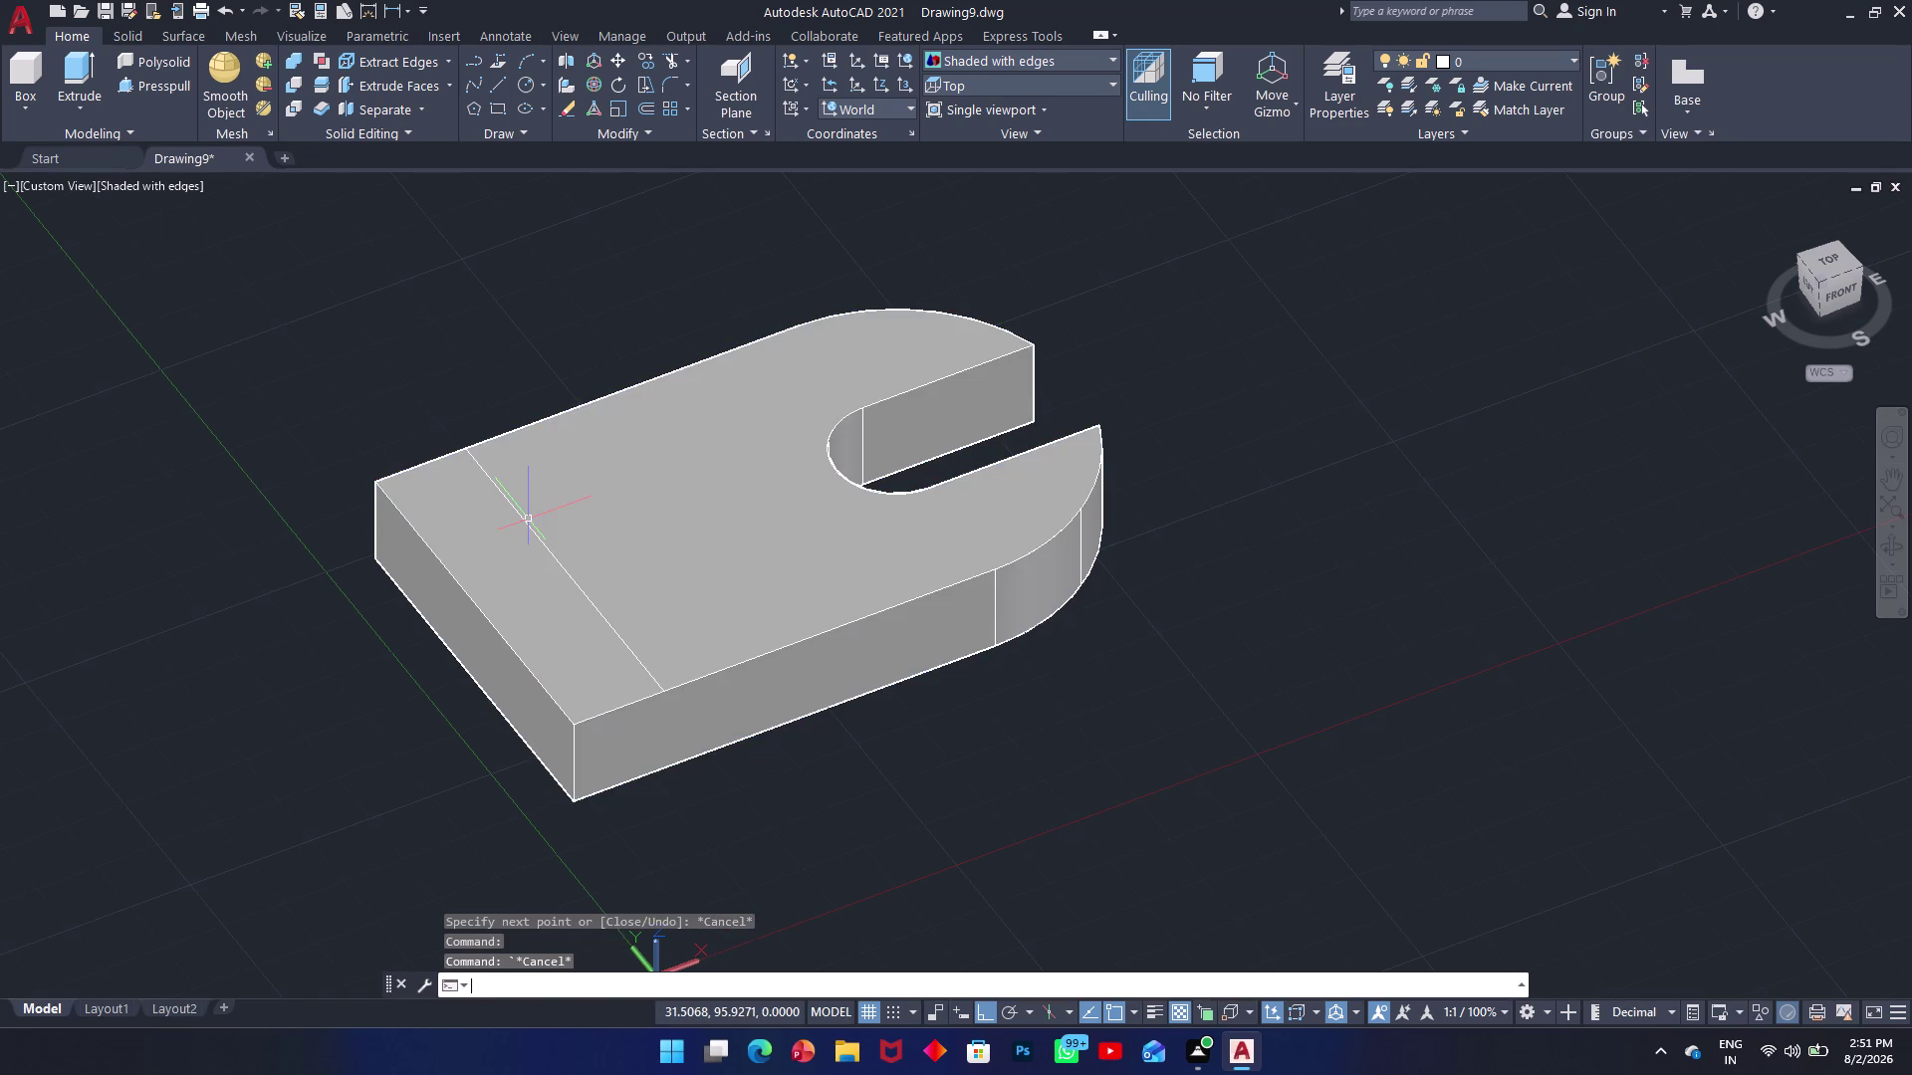
click(618, 511)
key(Escape)
click(790, 703)
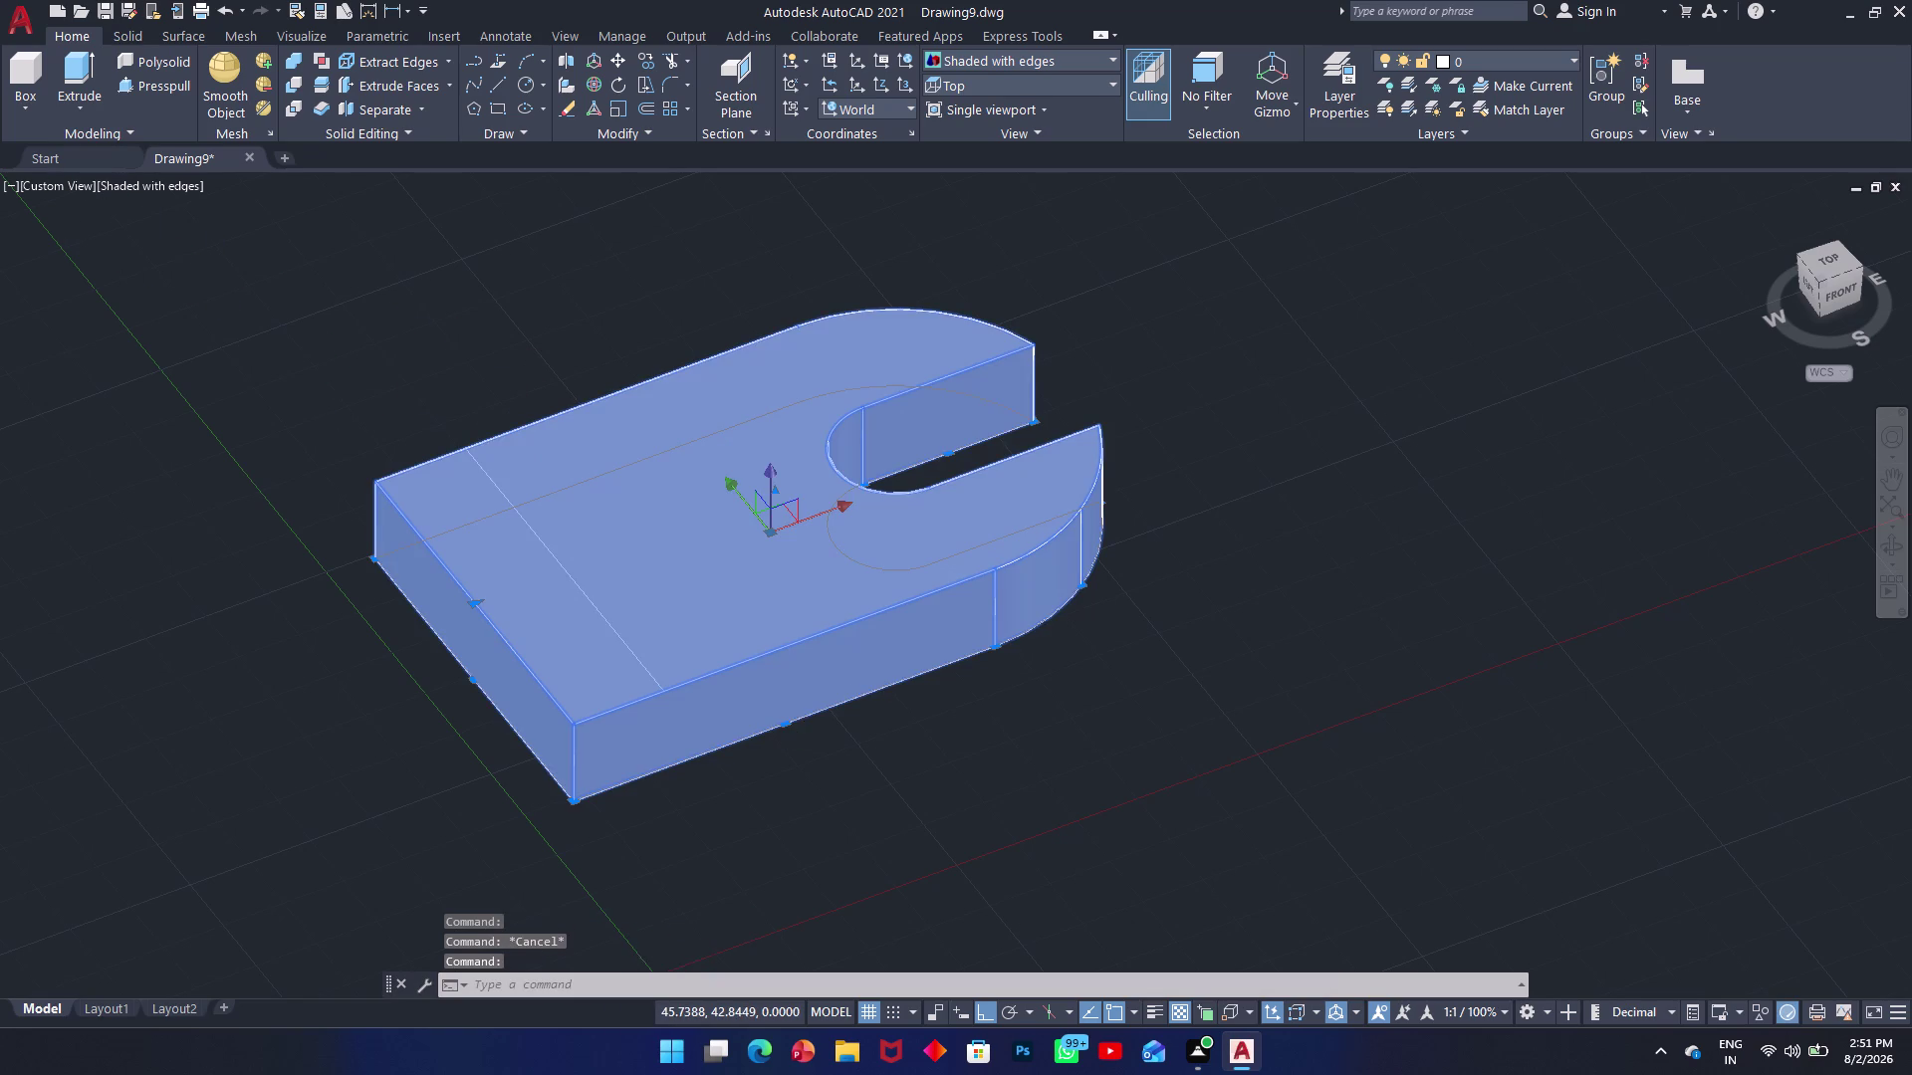
Hide the selected bracket solid so only its wireframe edges remain.
right_click(682, 541)
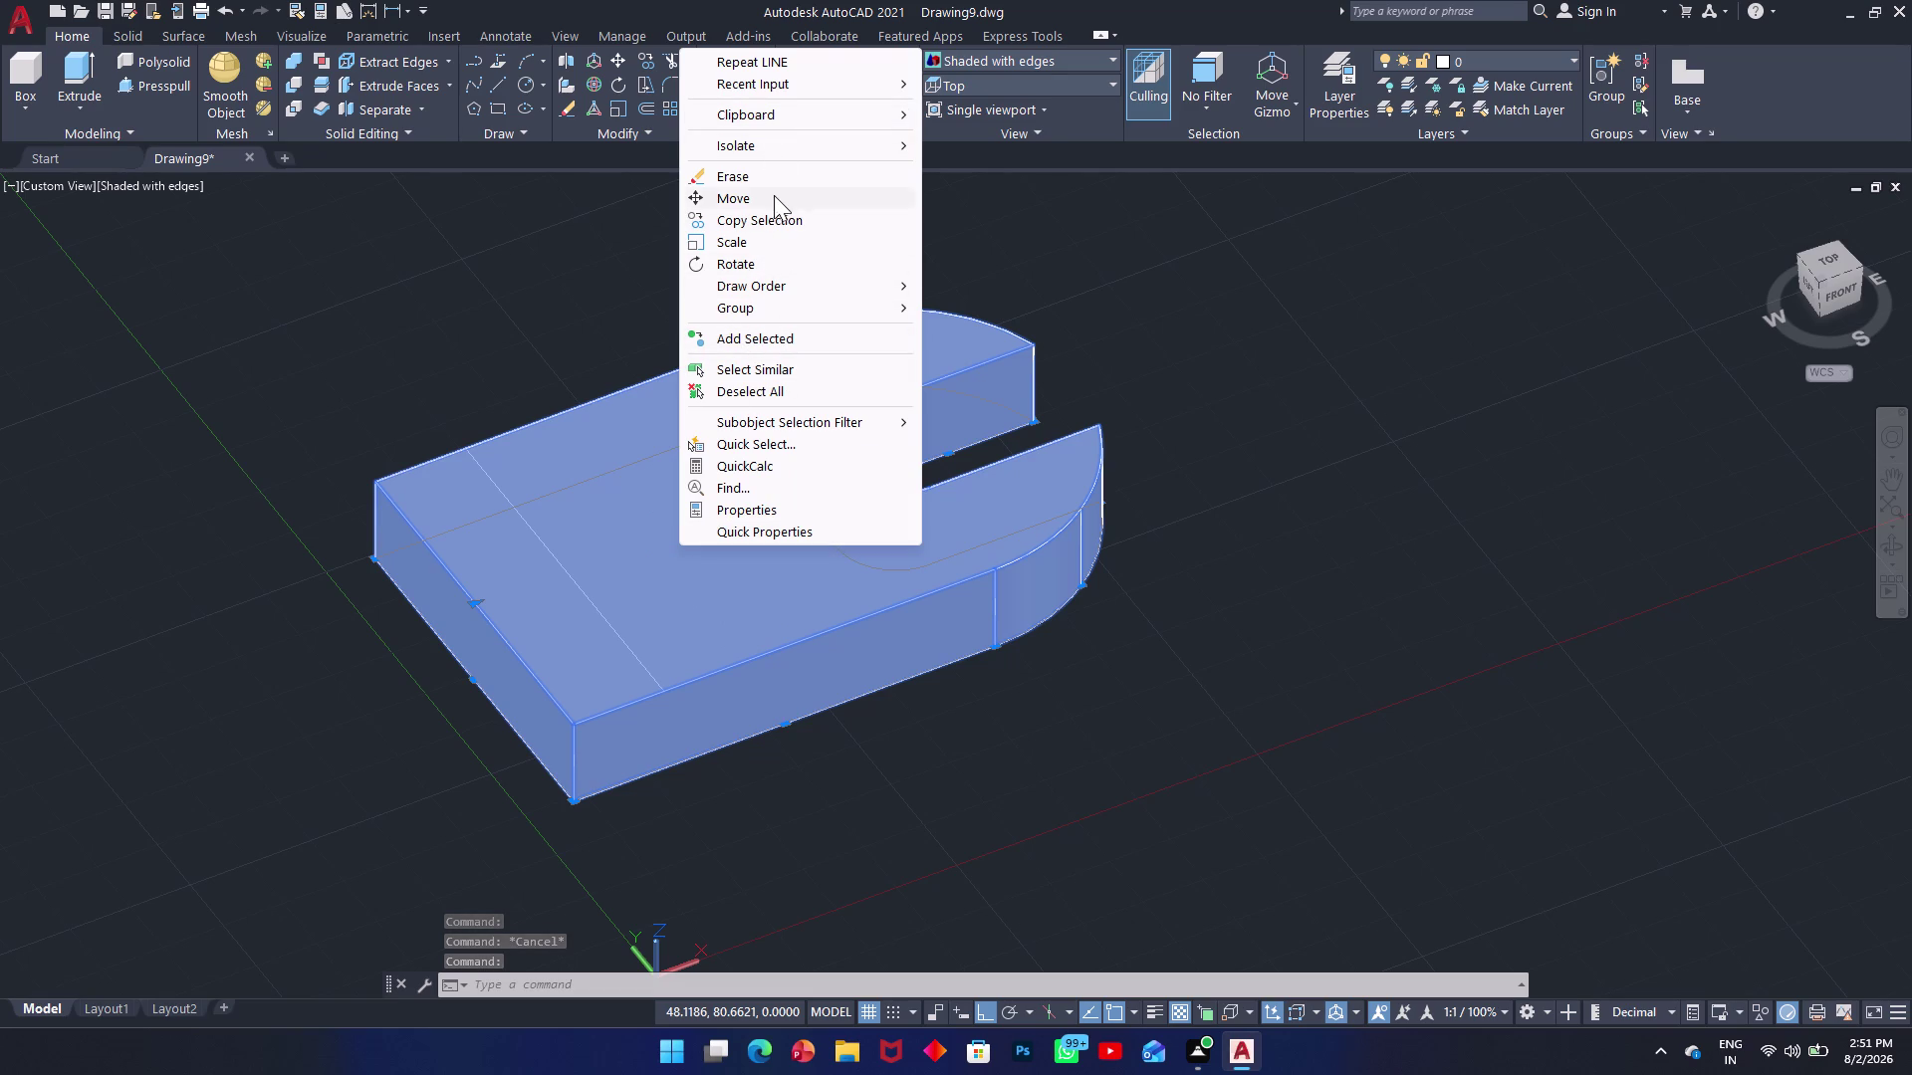
click(801, 153)
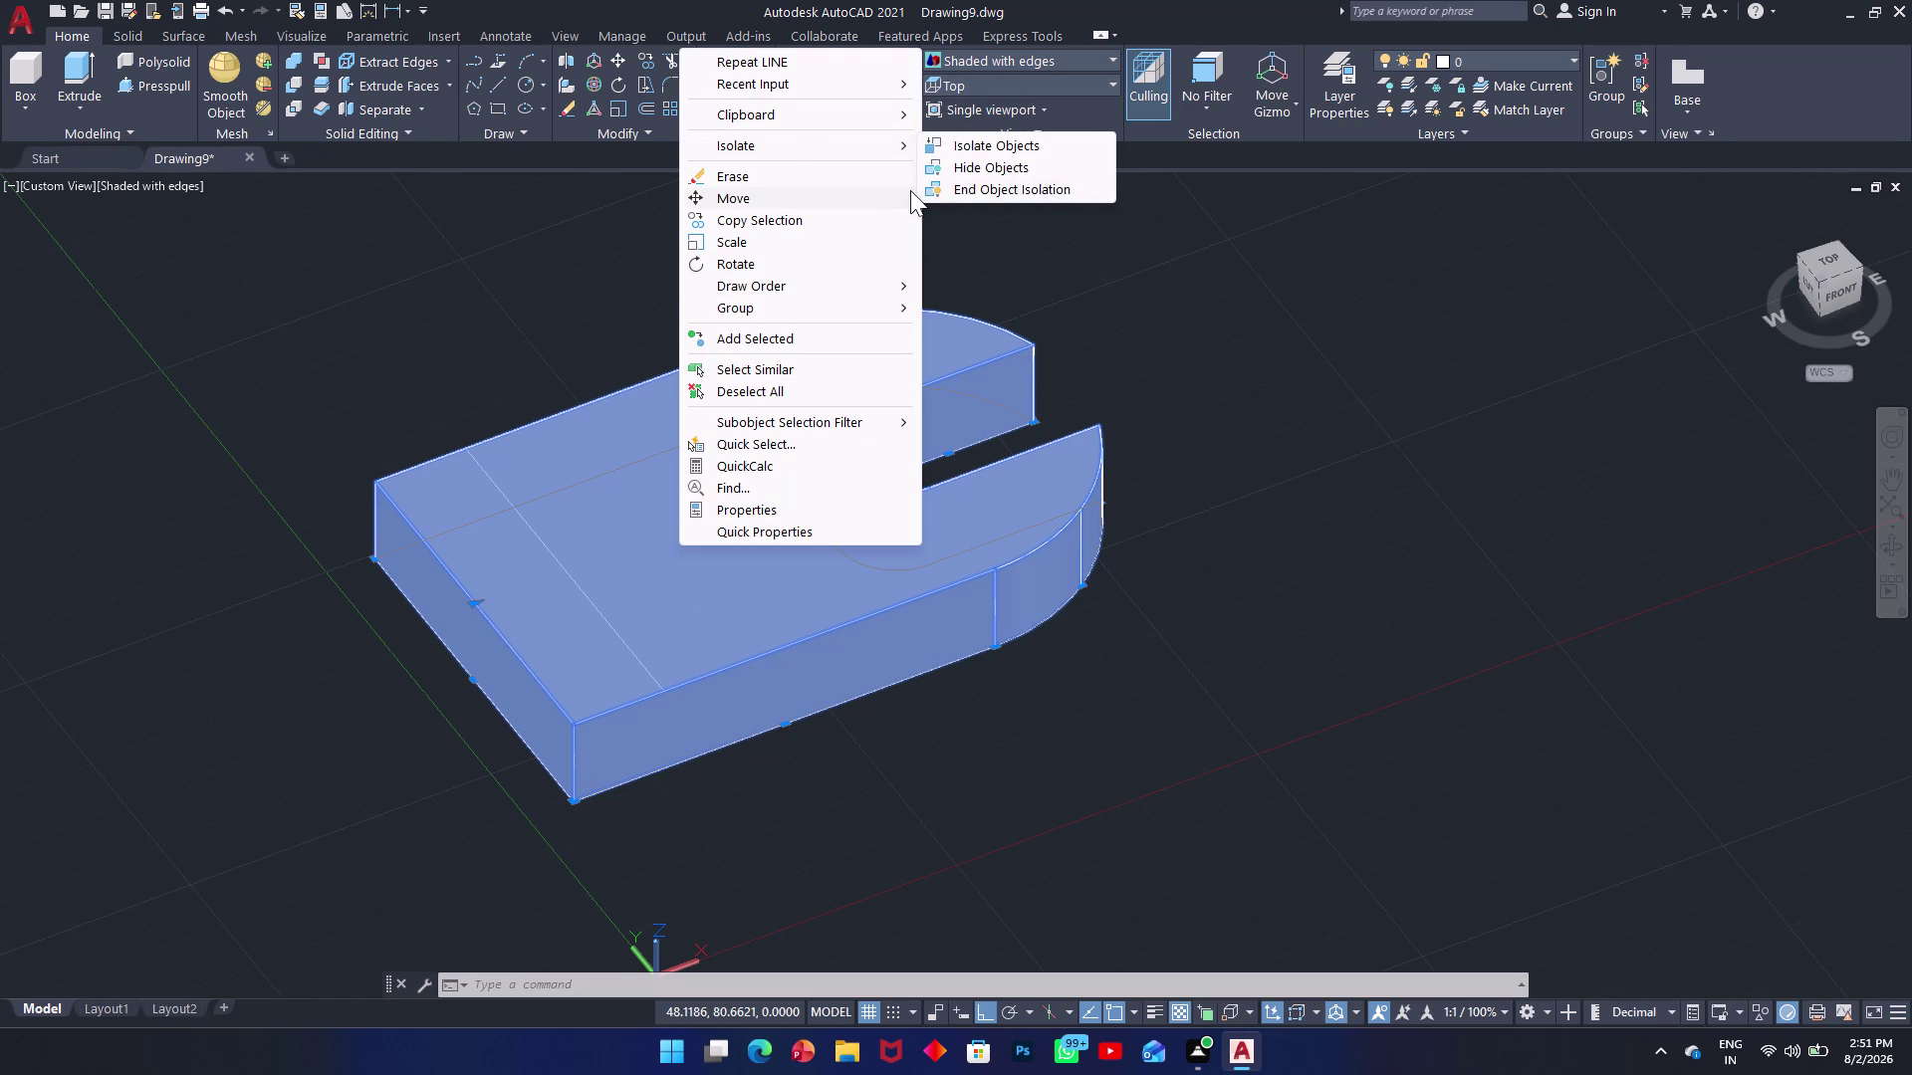
click(965, 168)
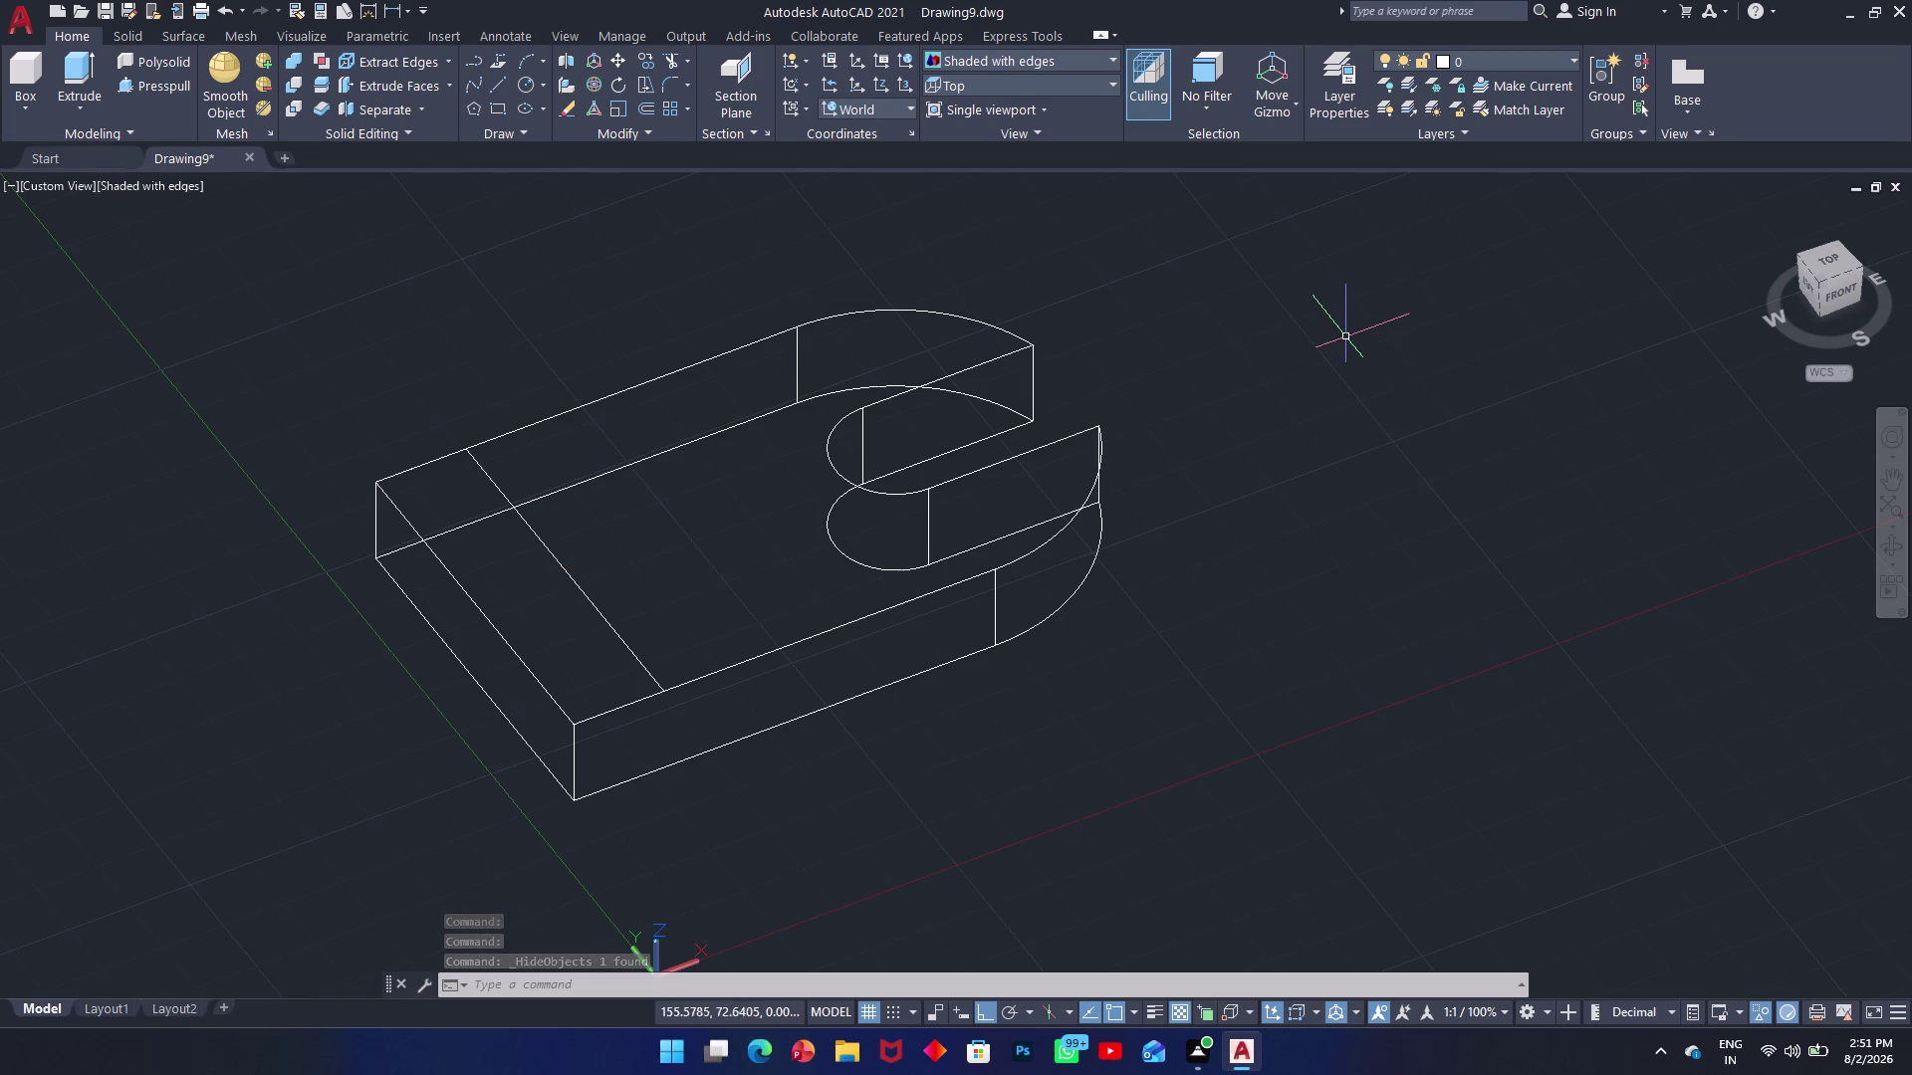
Start a crossing selection around the bracket's wireframe edges at the slotted end.
click(1038, 291)
click(717, 729)
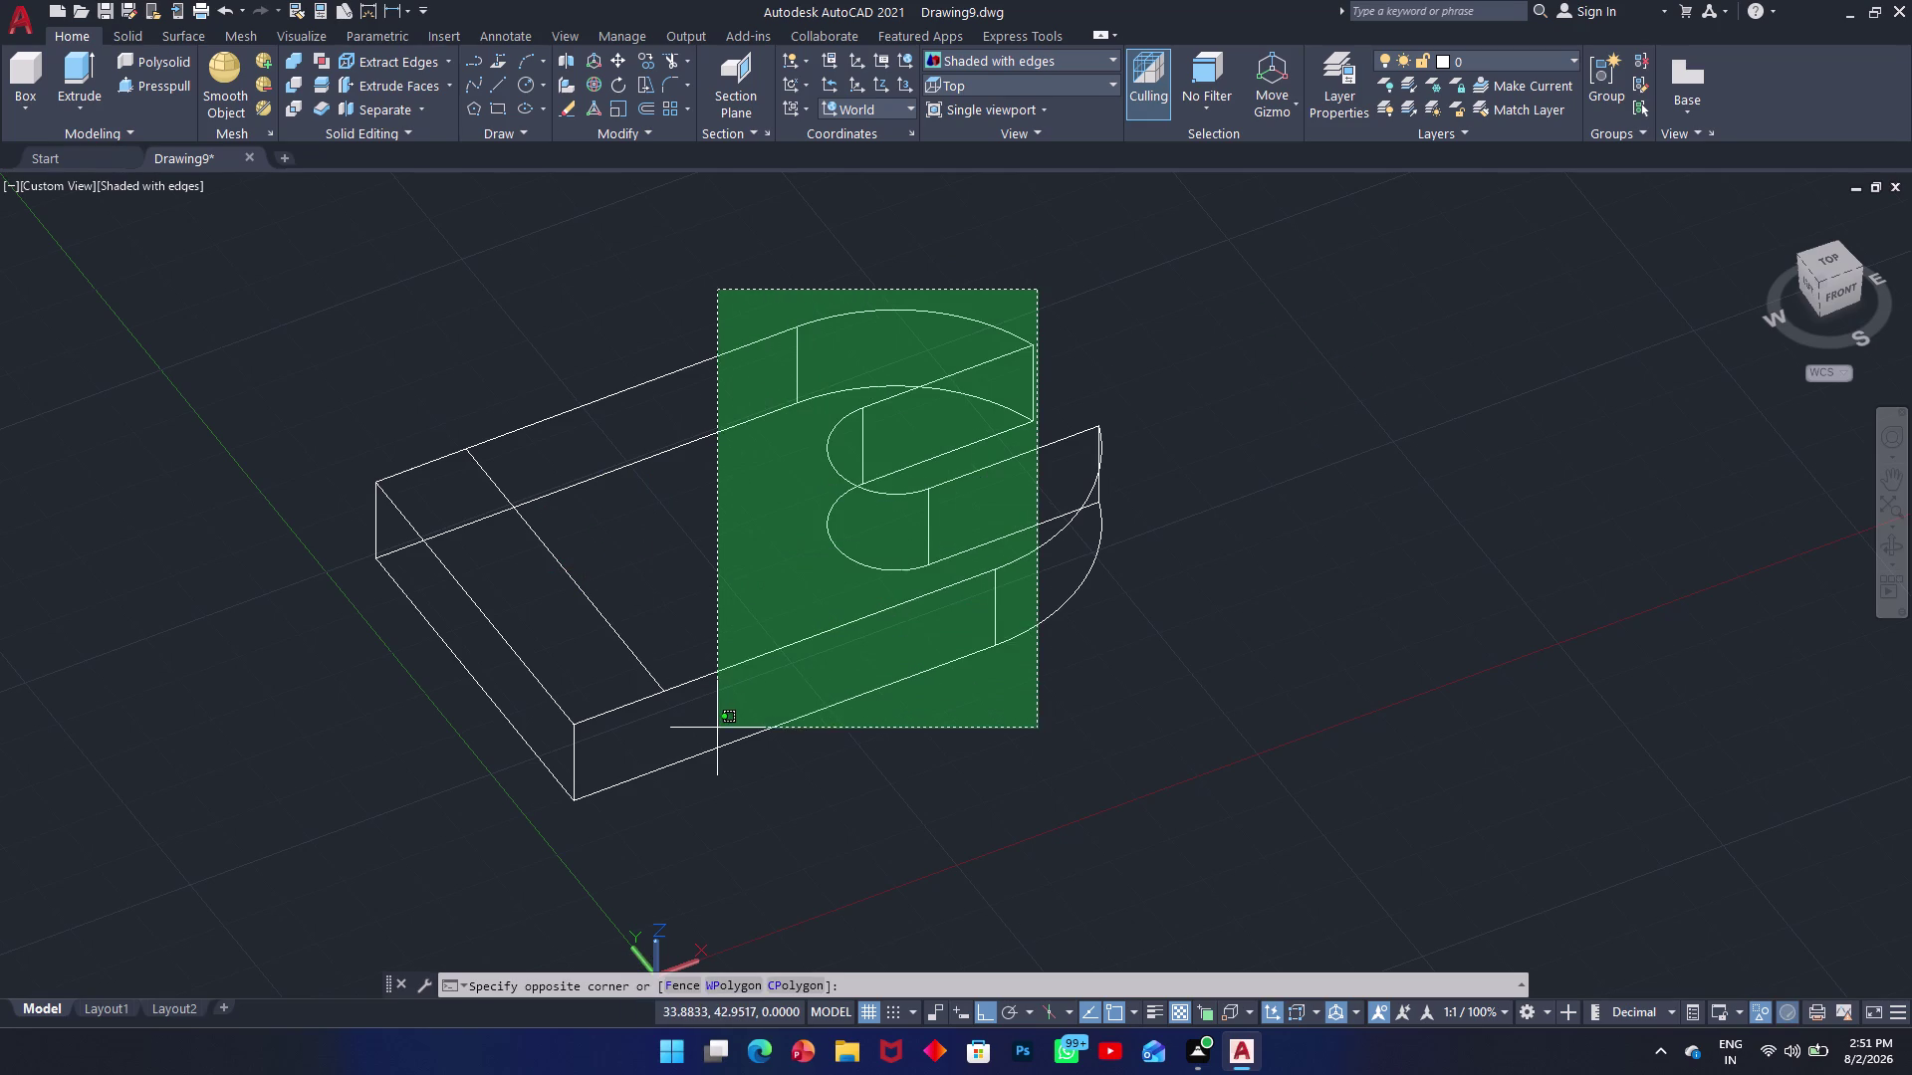
scroll(up, 3)
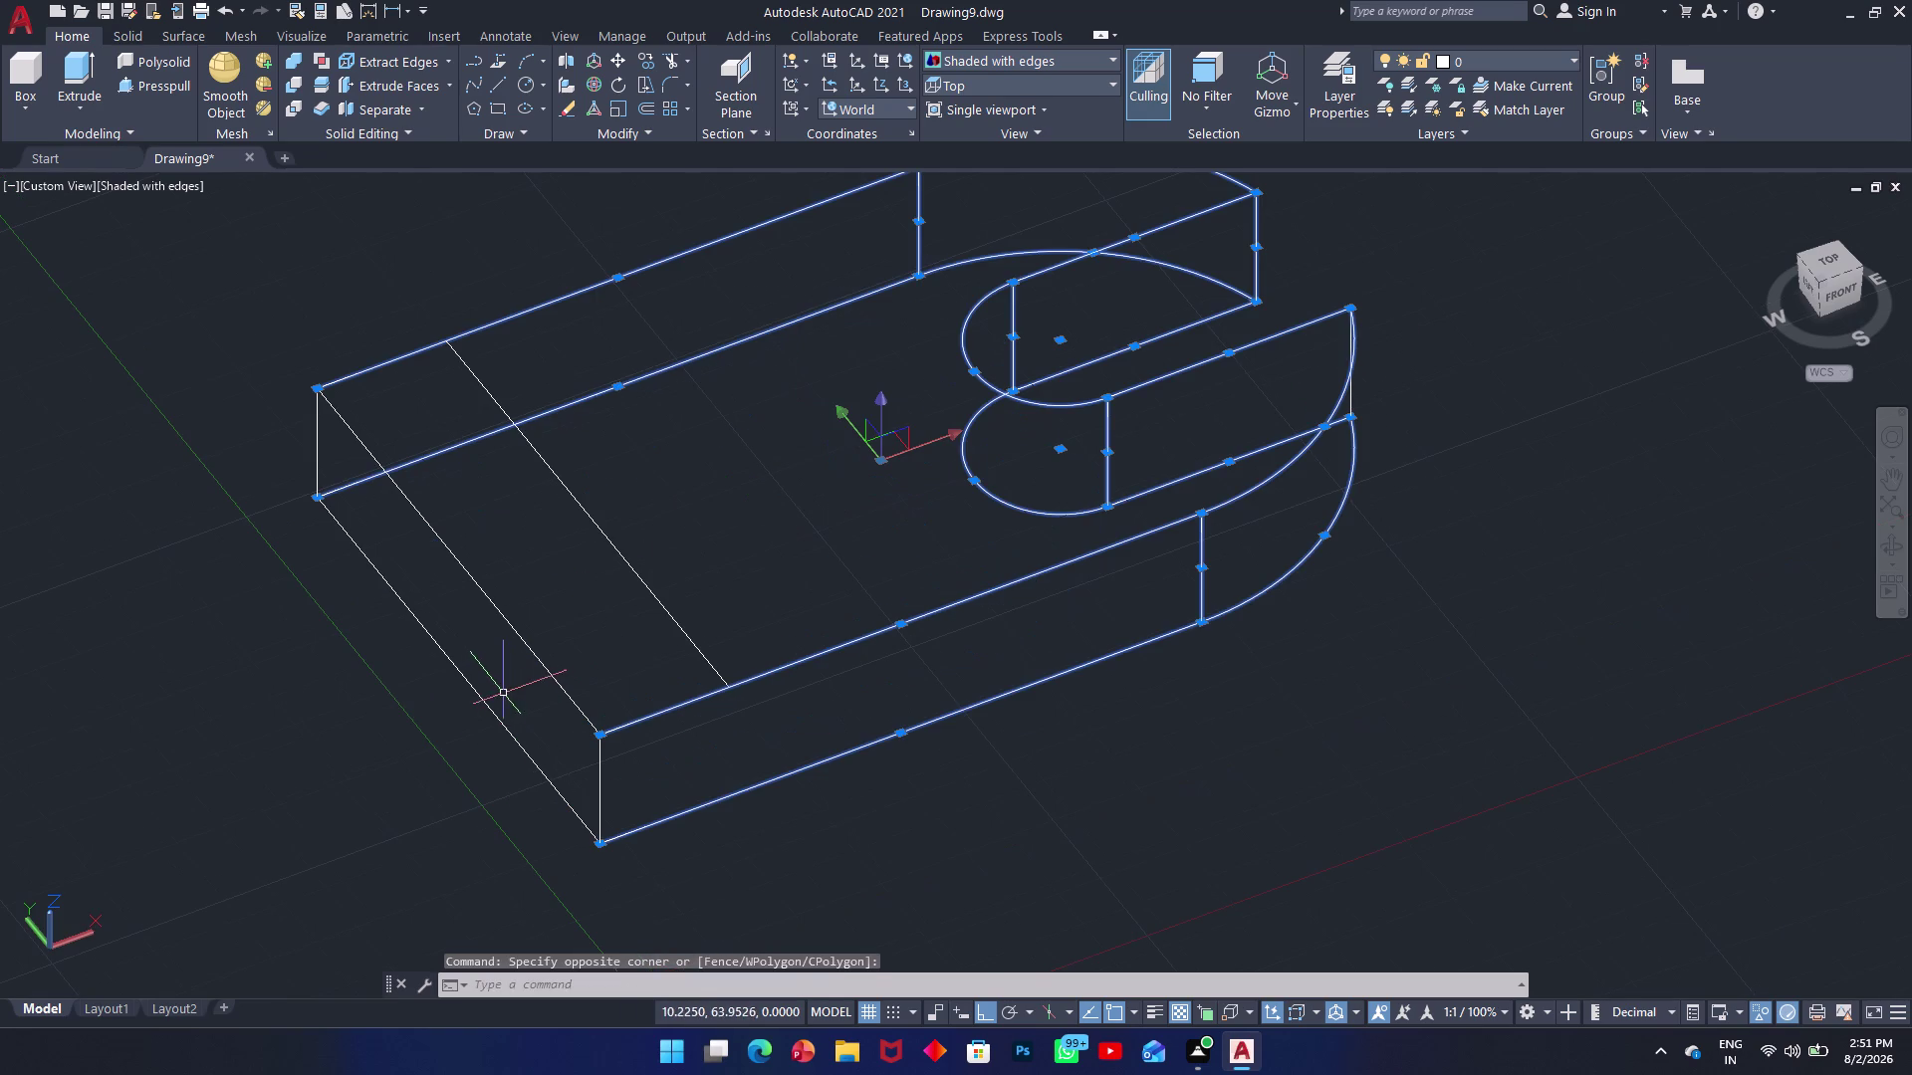
click(508, 688)
Select the bracket's wireframe edges, including the left end edges, and delete them.
click(423, 739)
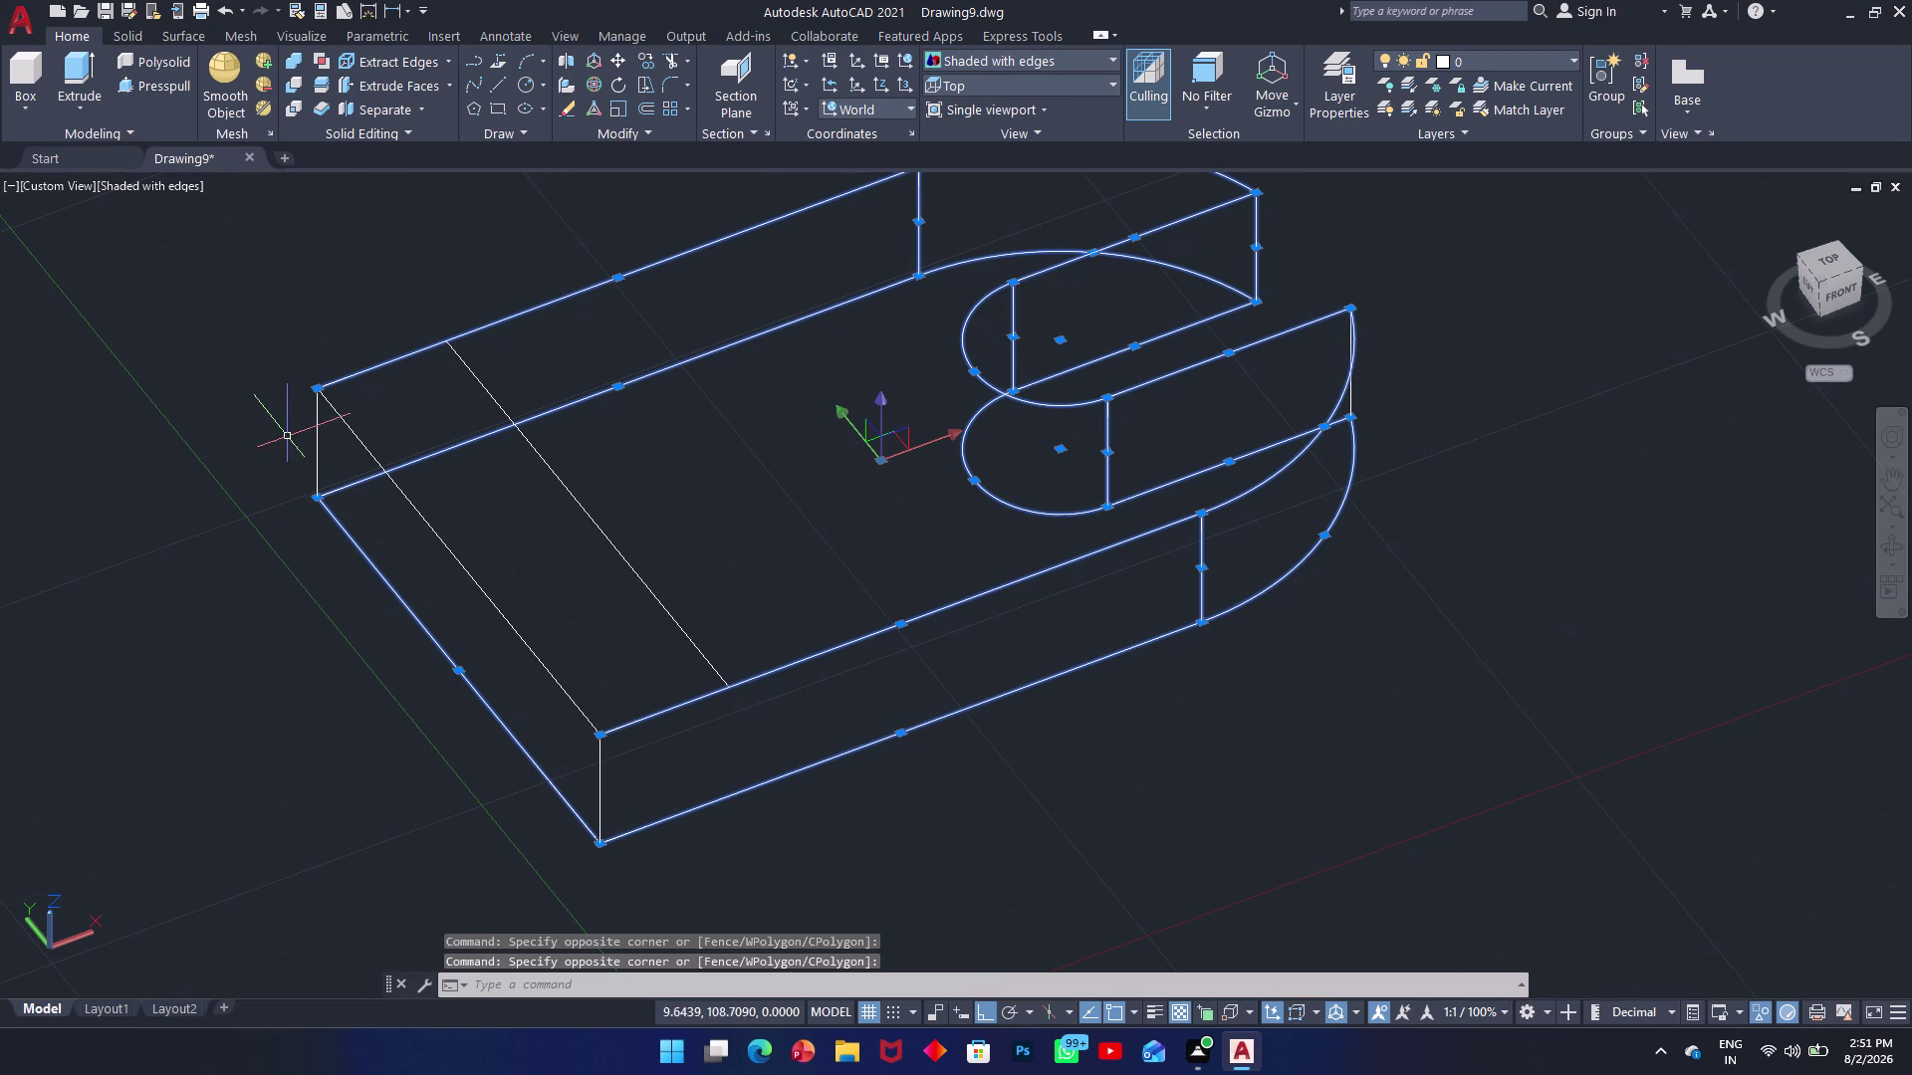
click(333, 455)
click(285, 484)
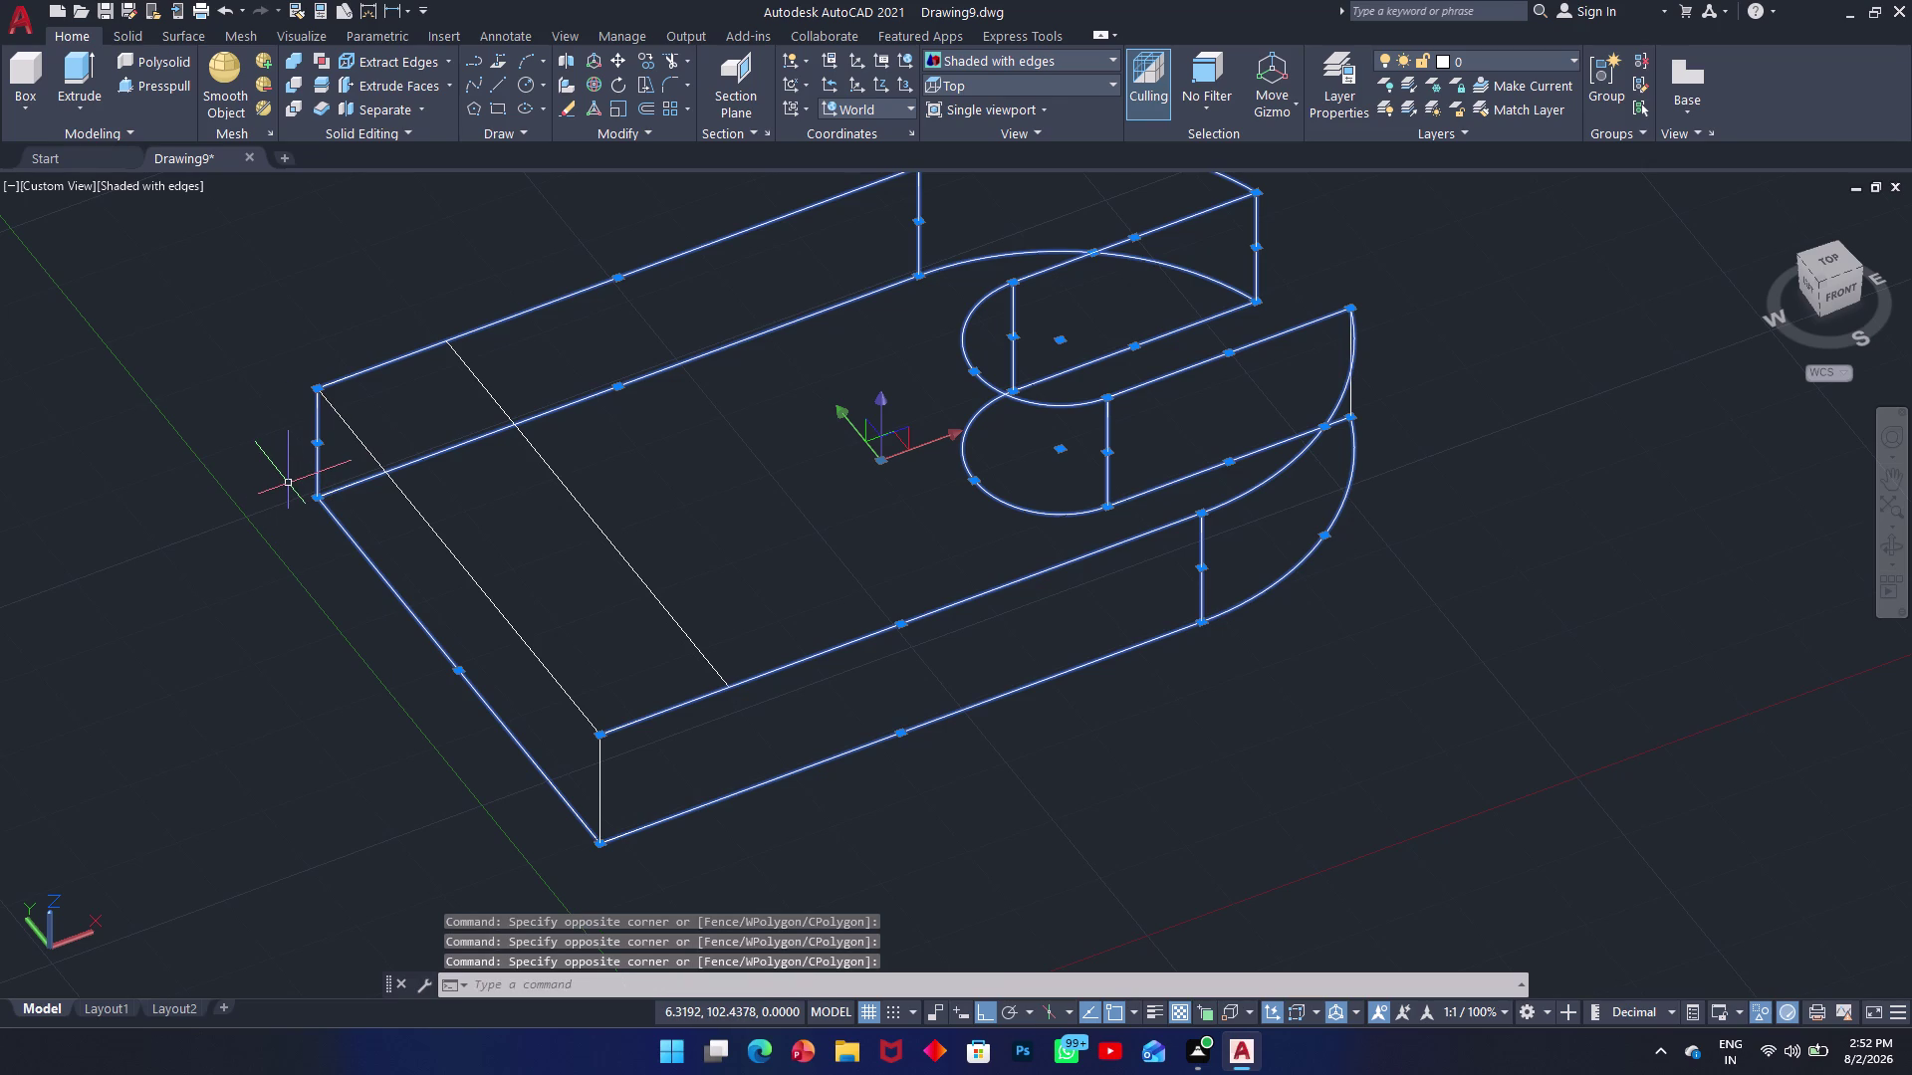
key(Delete)
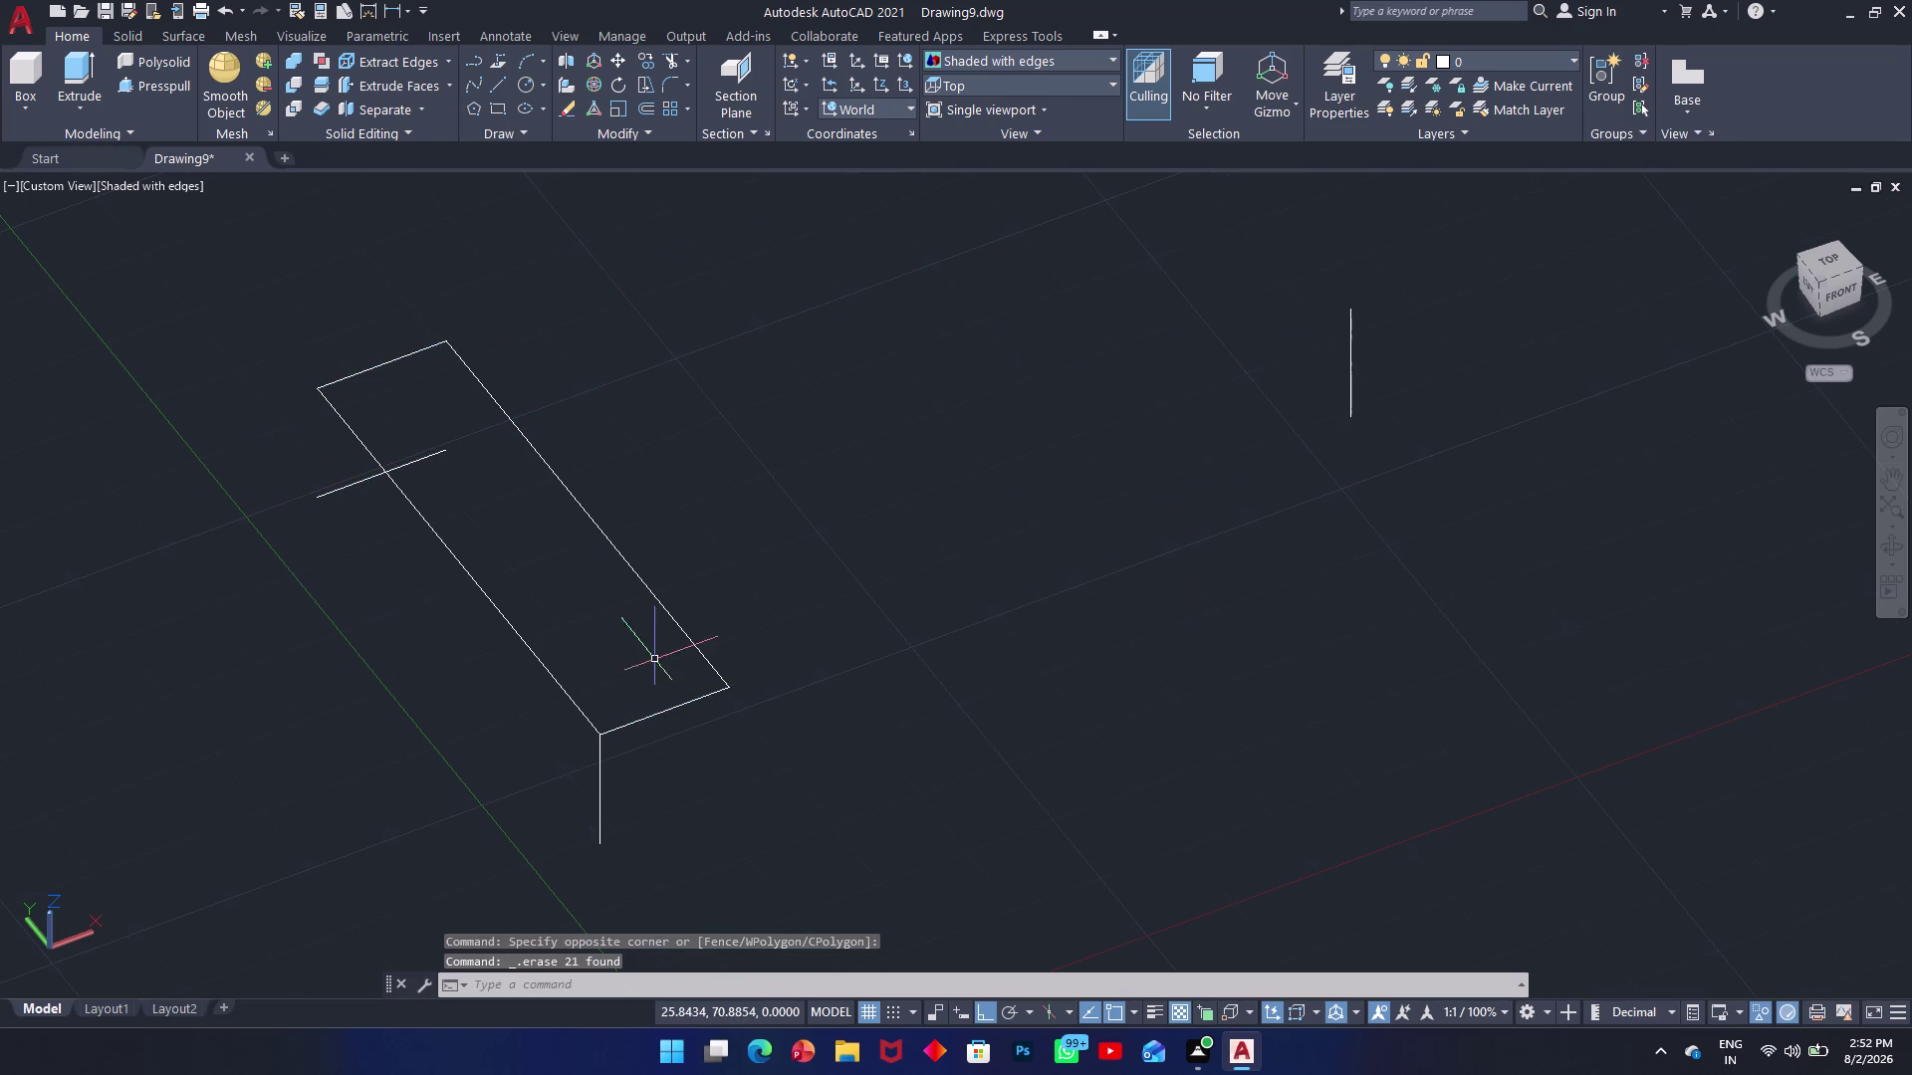
Erase the two leftover stray vertical lines.
click(733, 800)
click(556, 845)
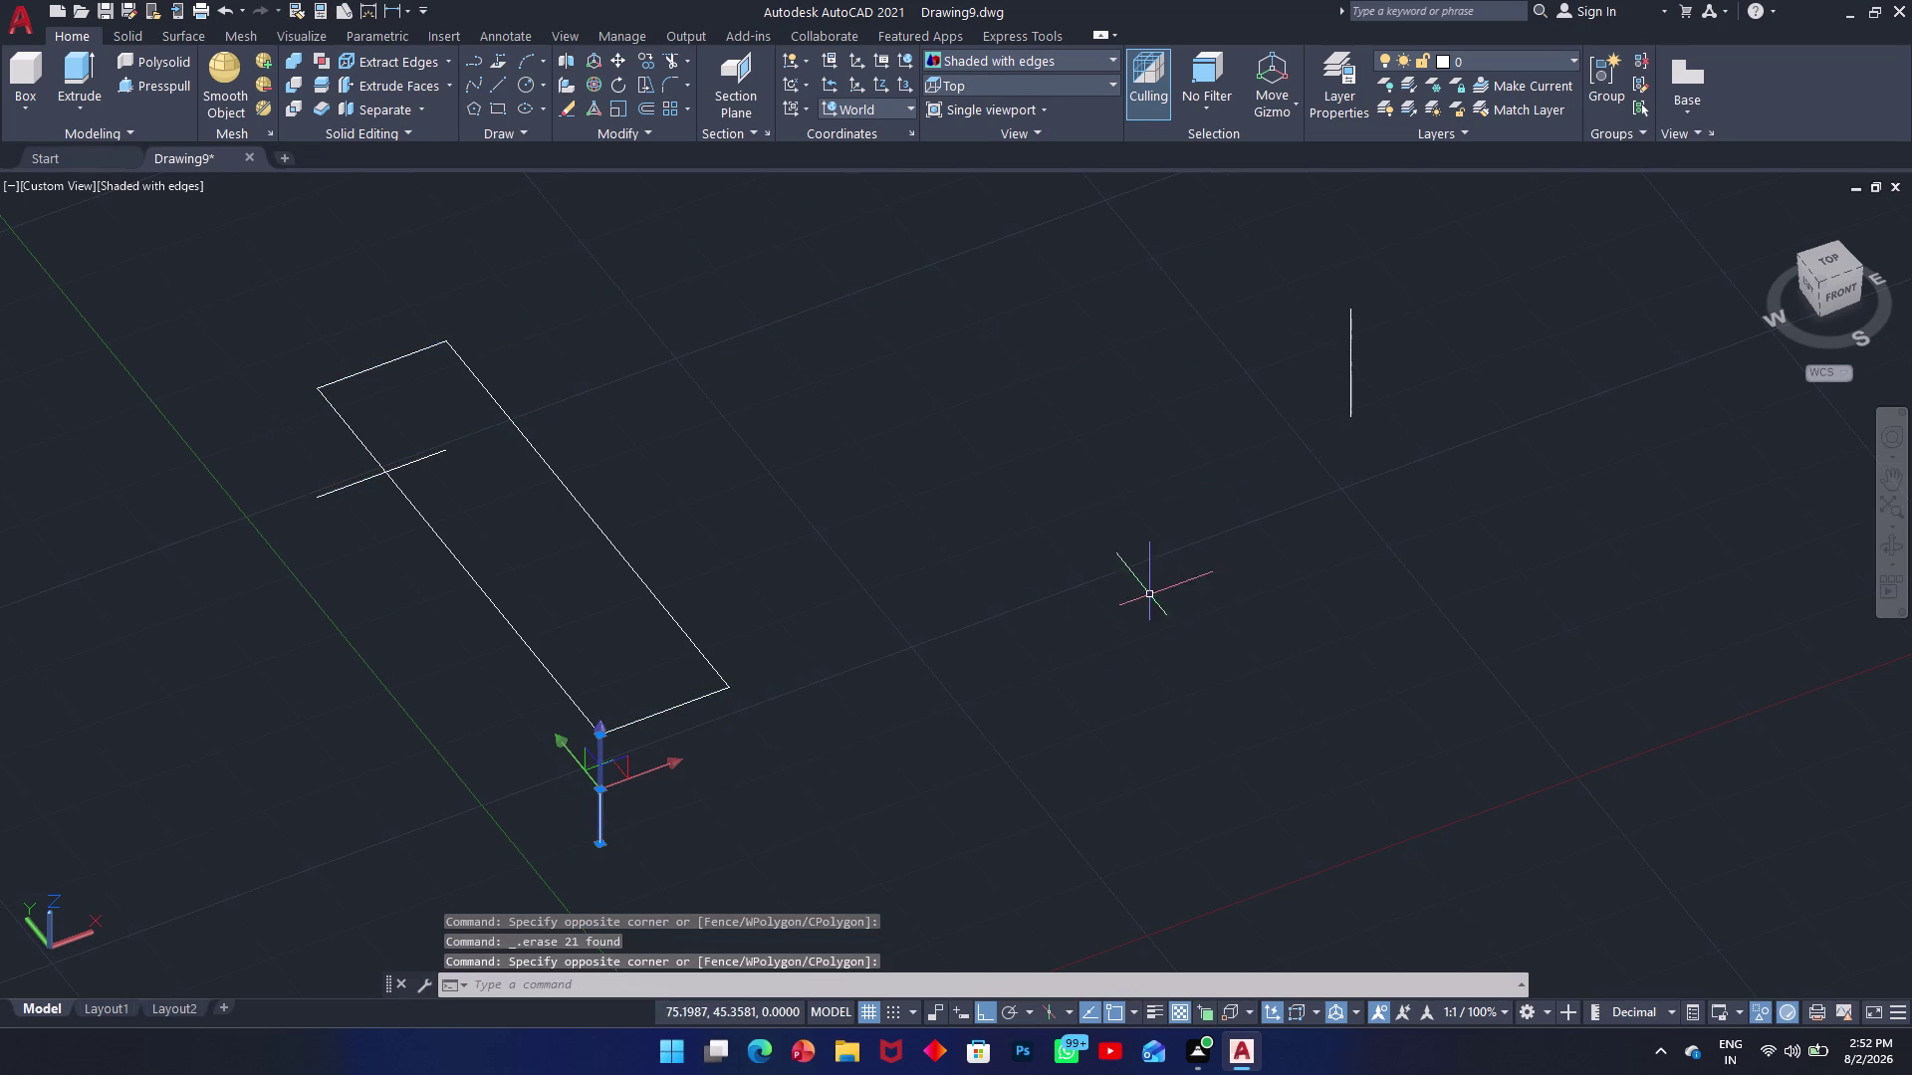
click(1403, 394)
click(1262, 412)
key(Delete)
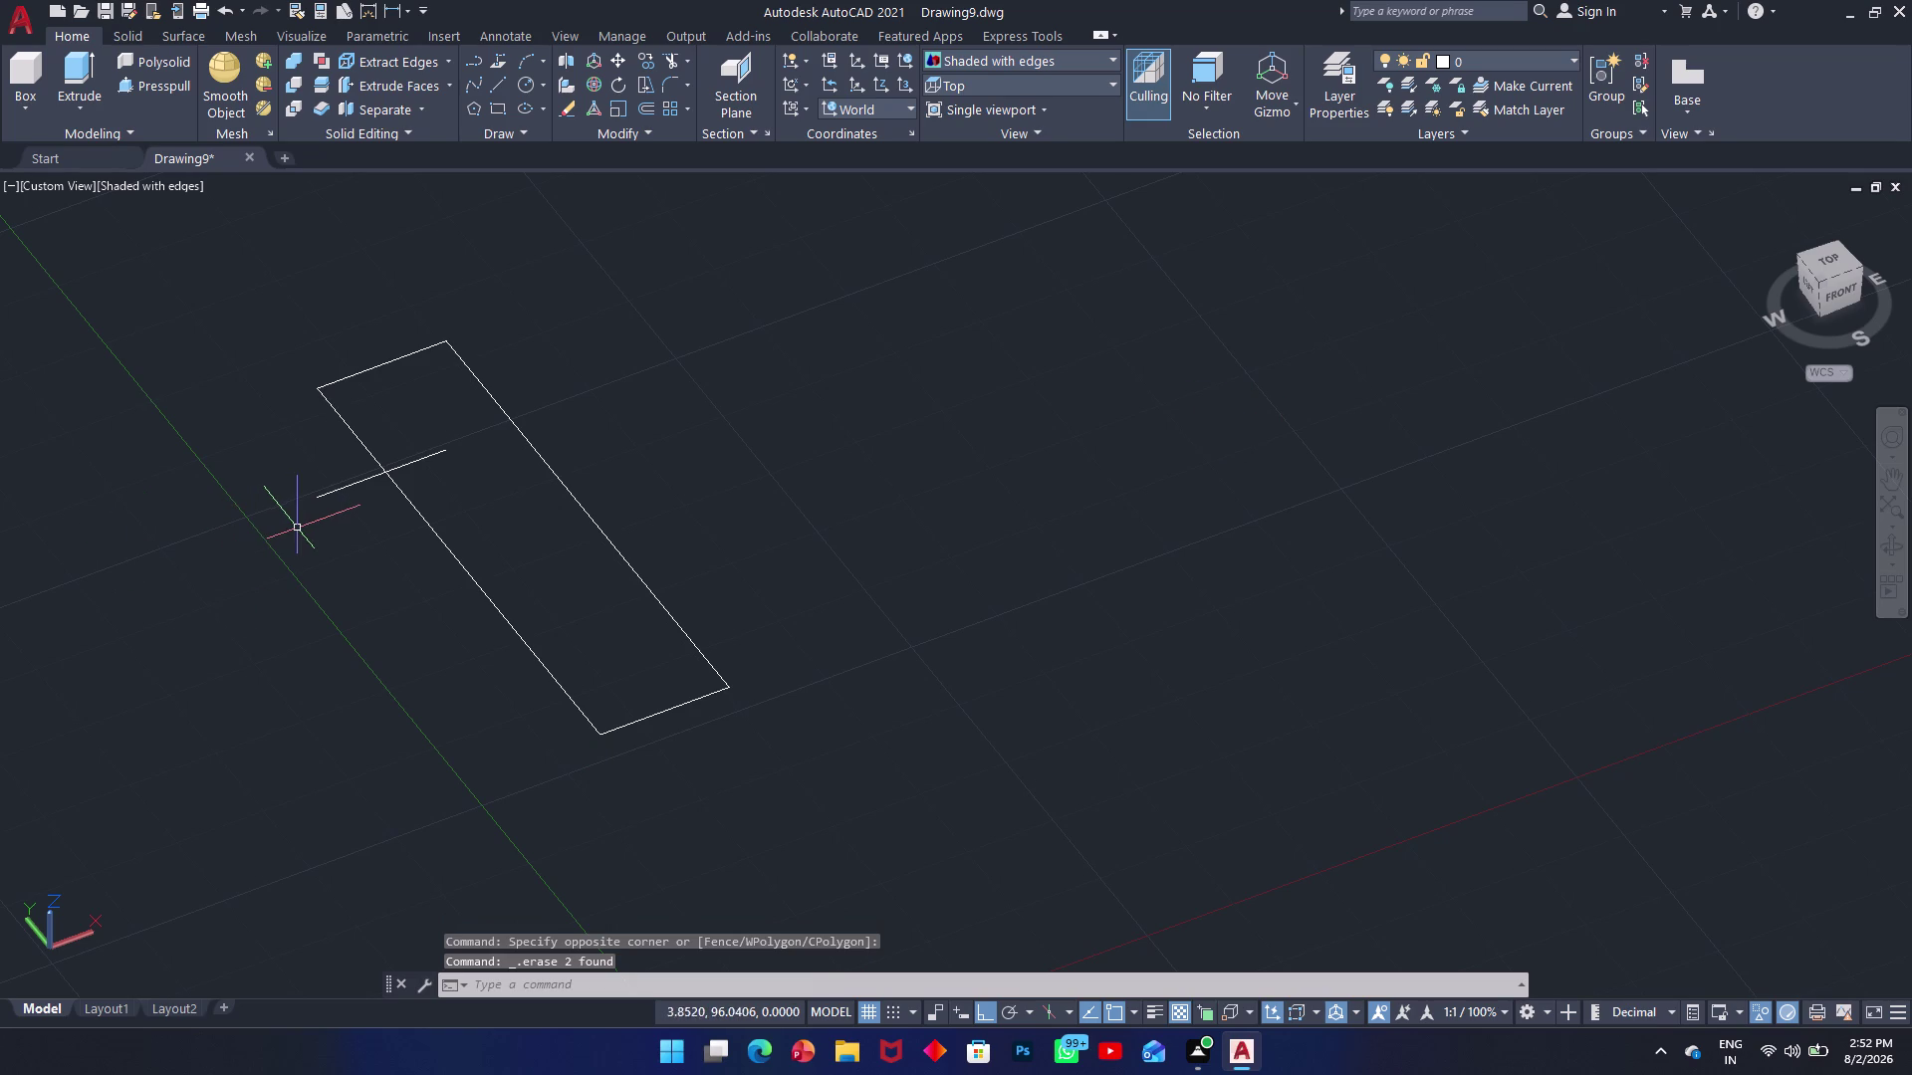
Erase the short cross line on the rectangle.
click(346, 528)
click(302, 473)
key(Delete)
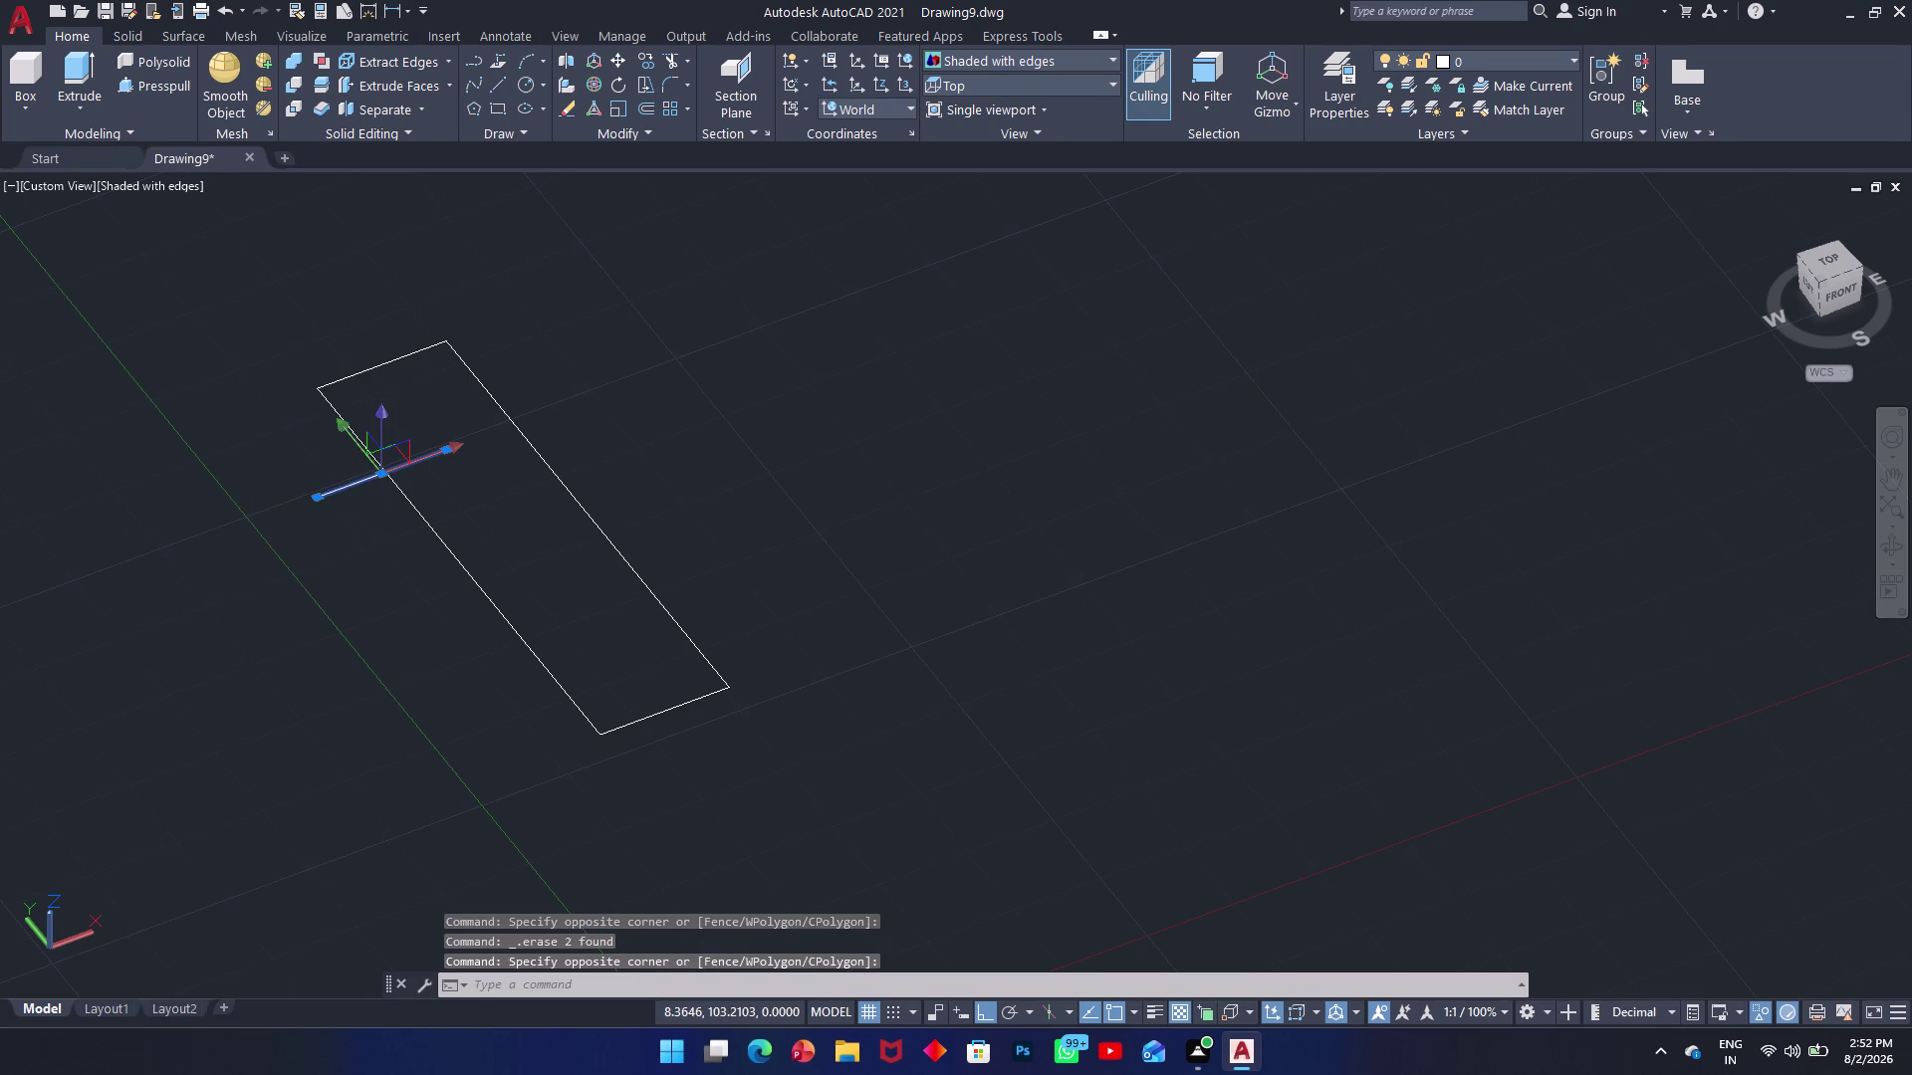
scroll(up, 3)
scroll(down, 3)
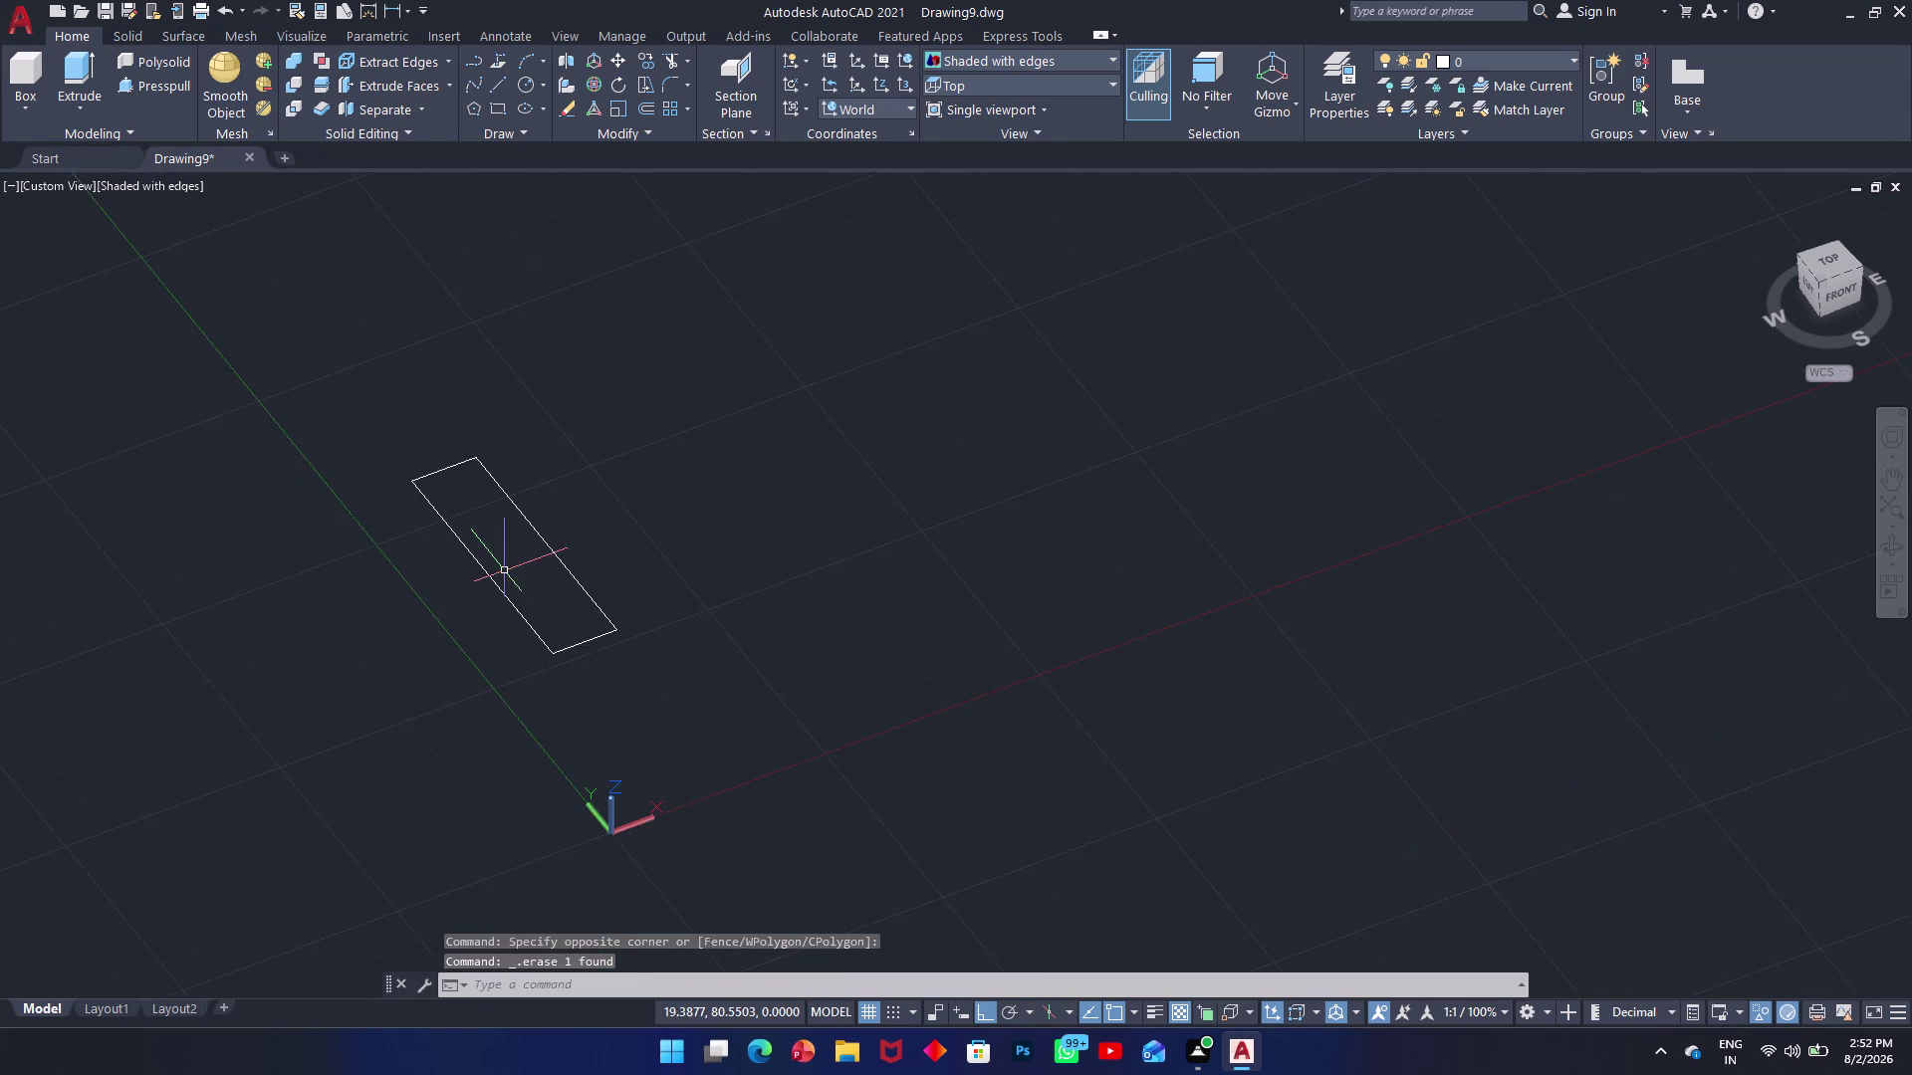
scroll(up, 3)
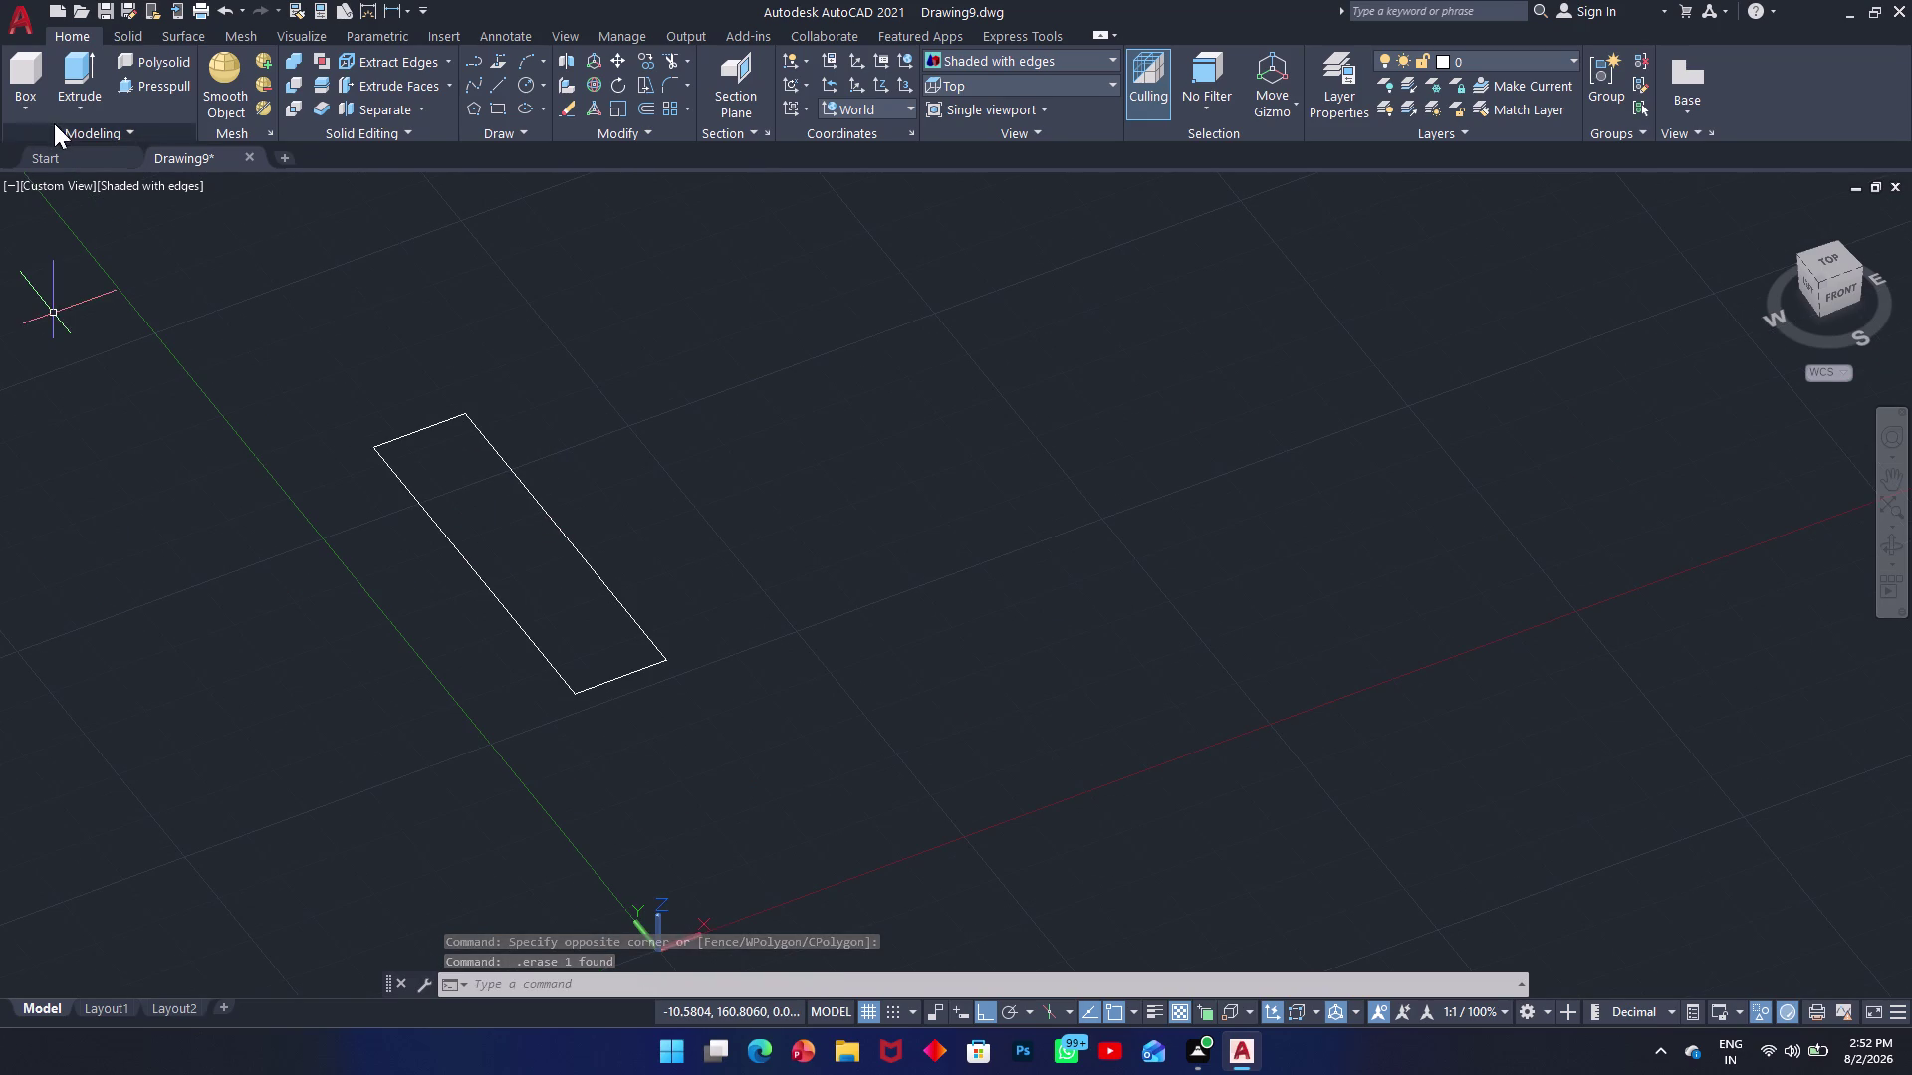
Begin an EXTRUDE on the rectangle's top edge, then cancel it.
key(e)
key(x)
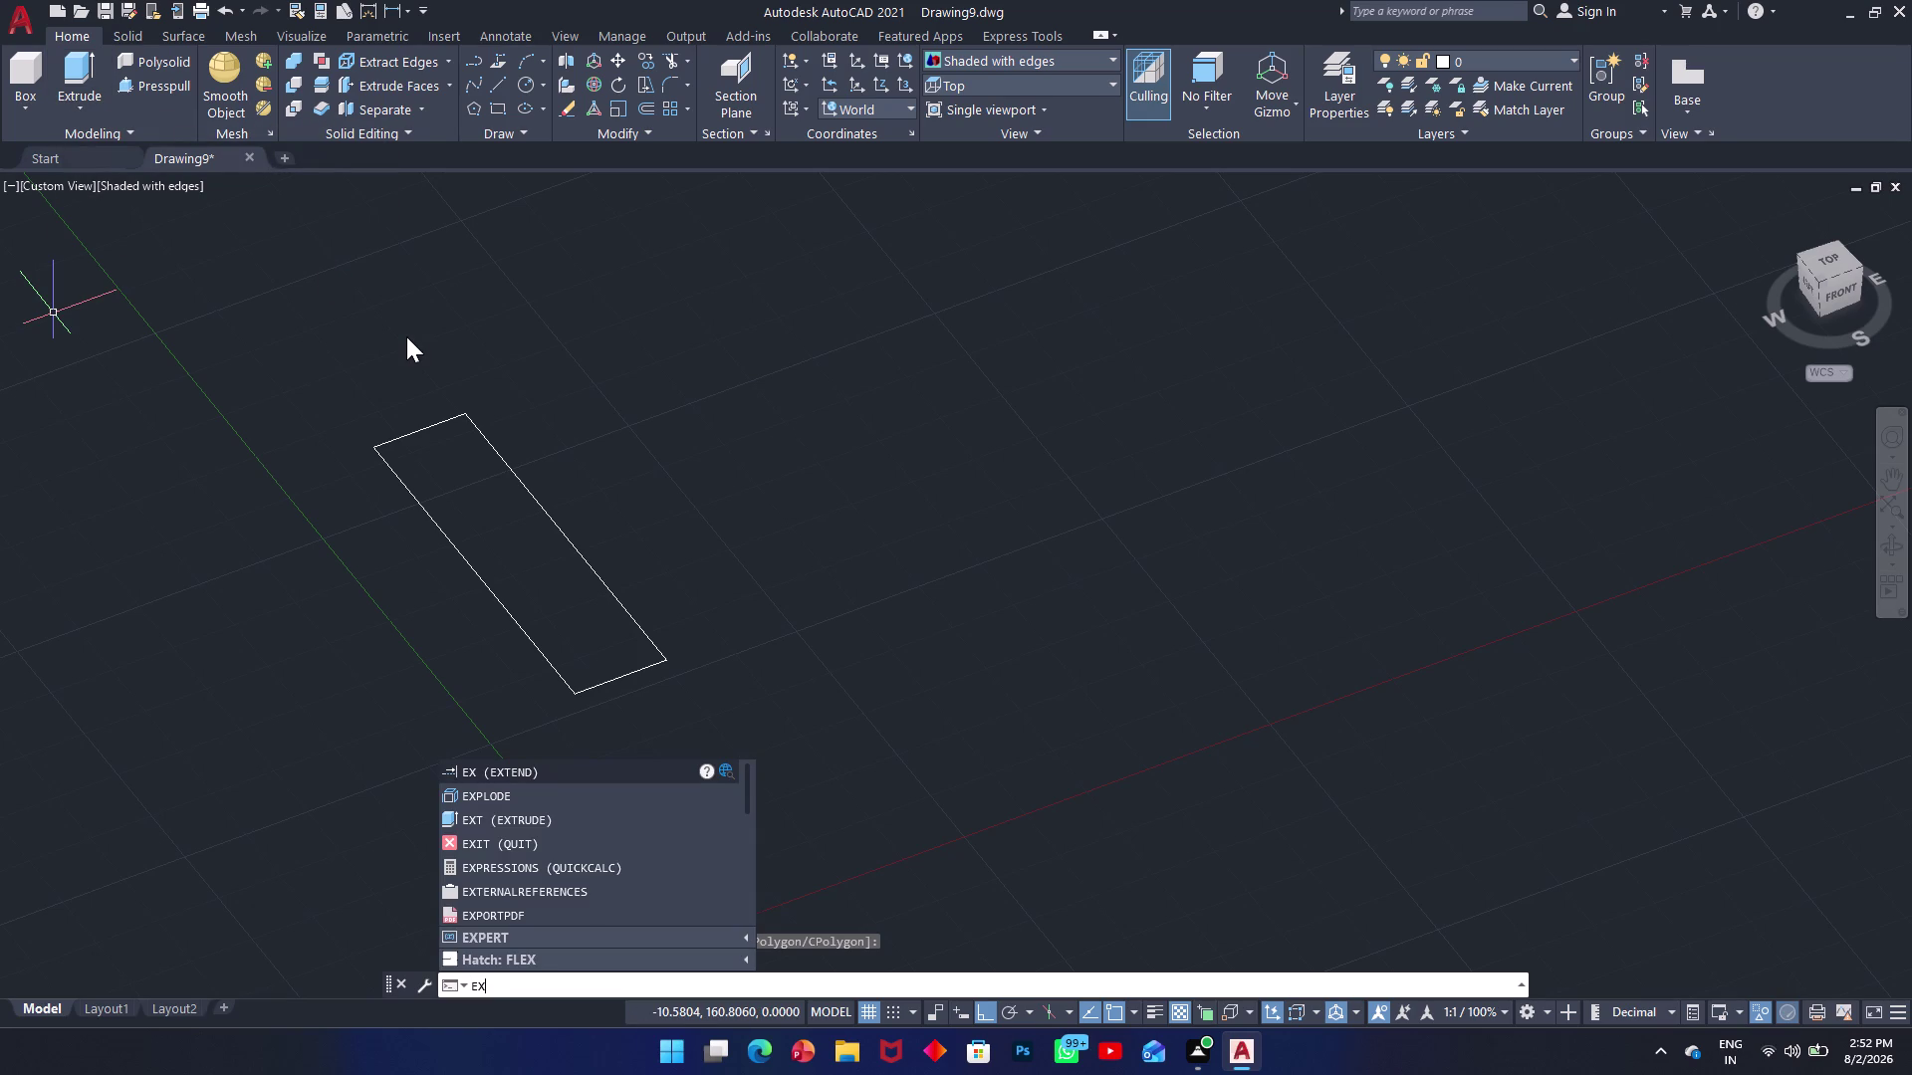
text(t)
key(space)
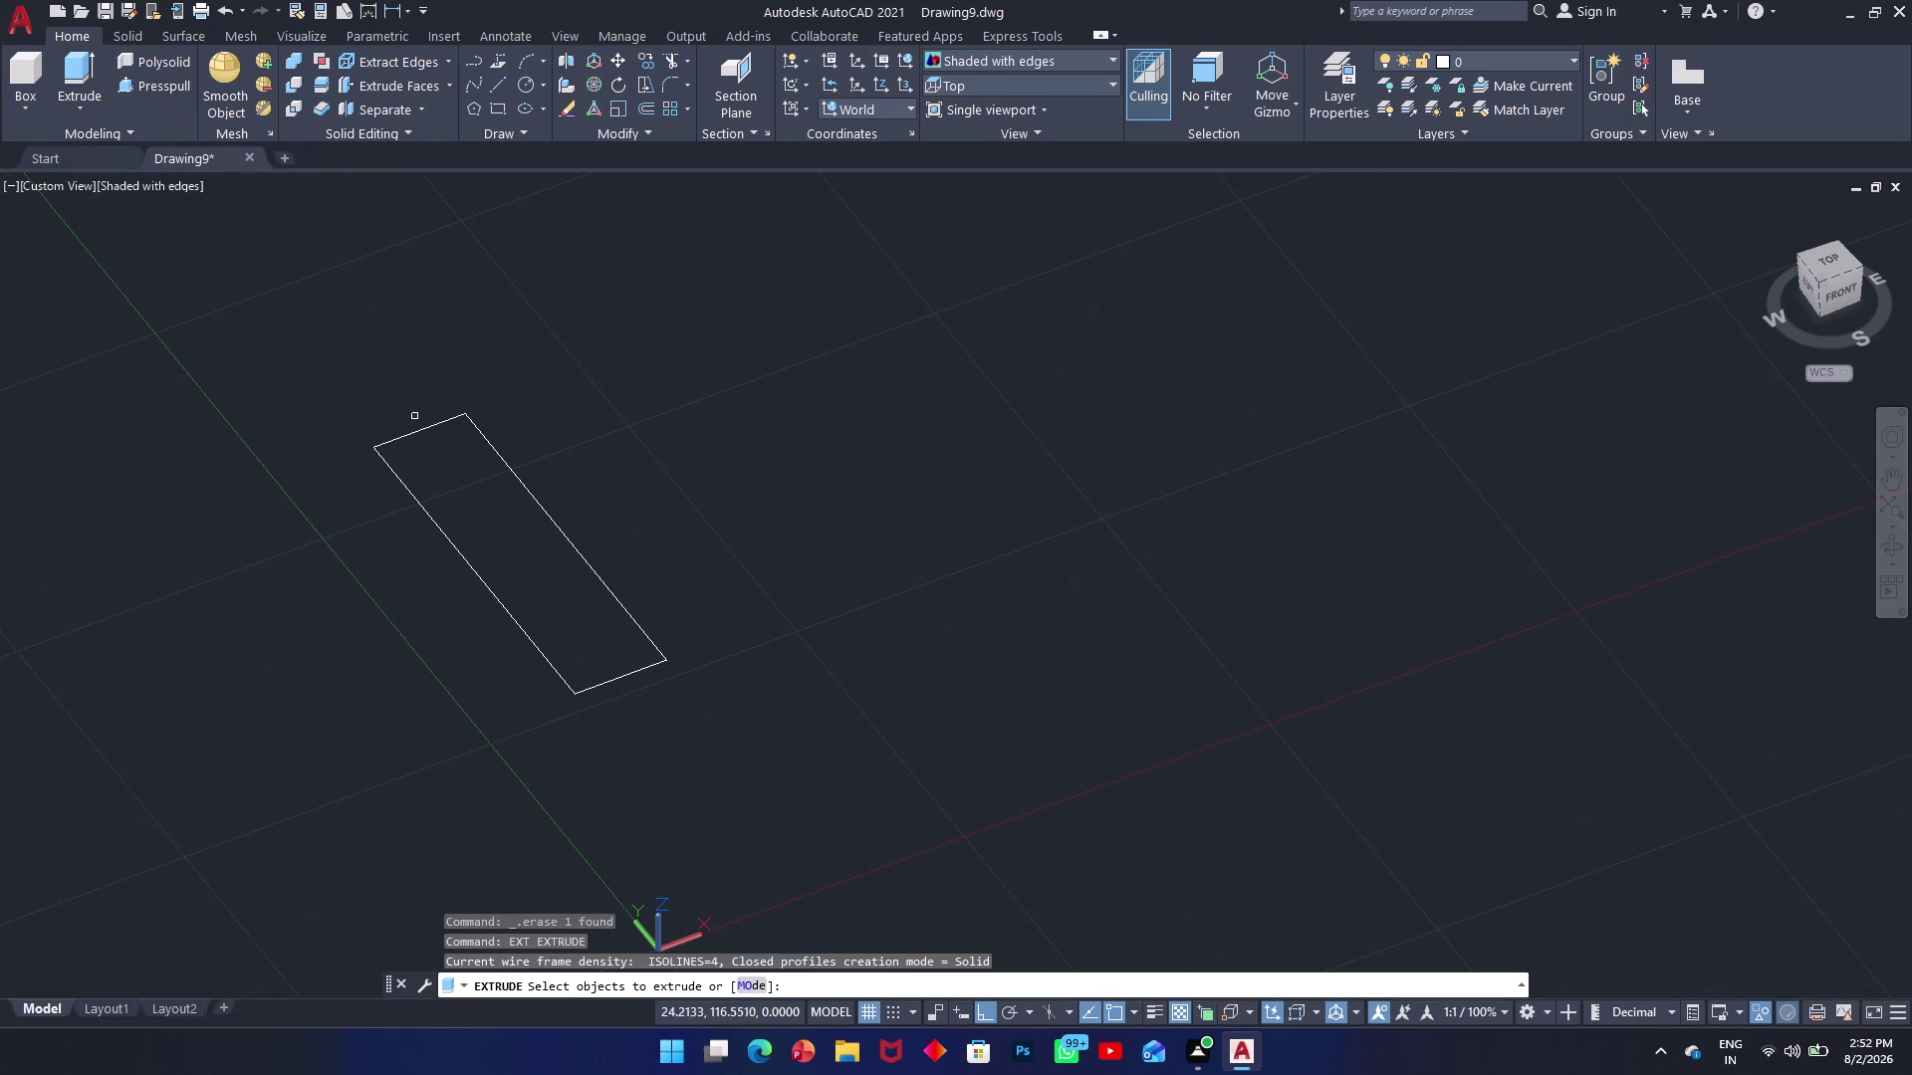
click(420, 431)
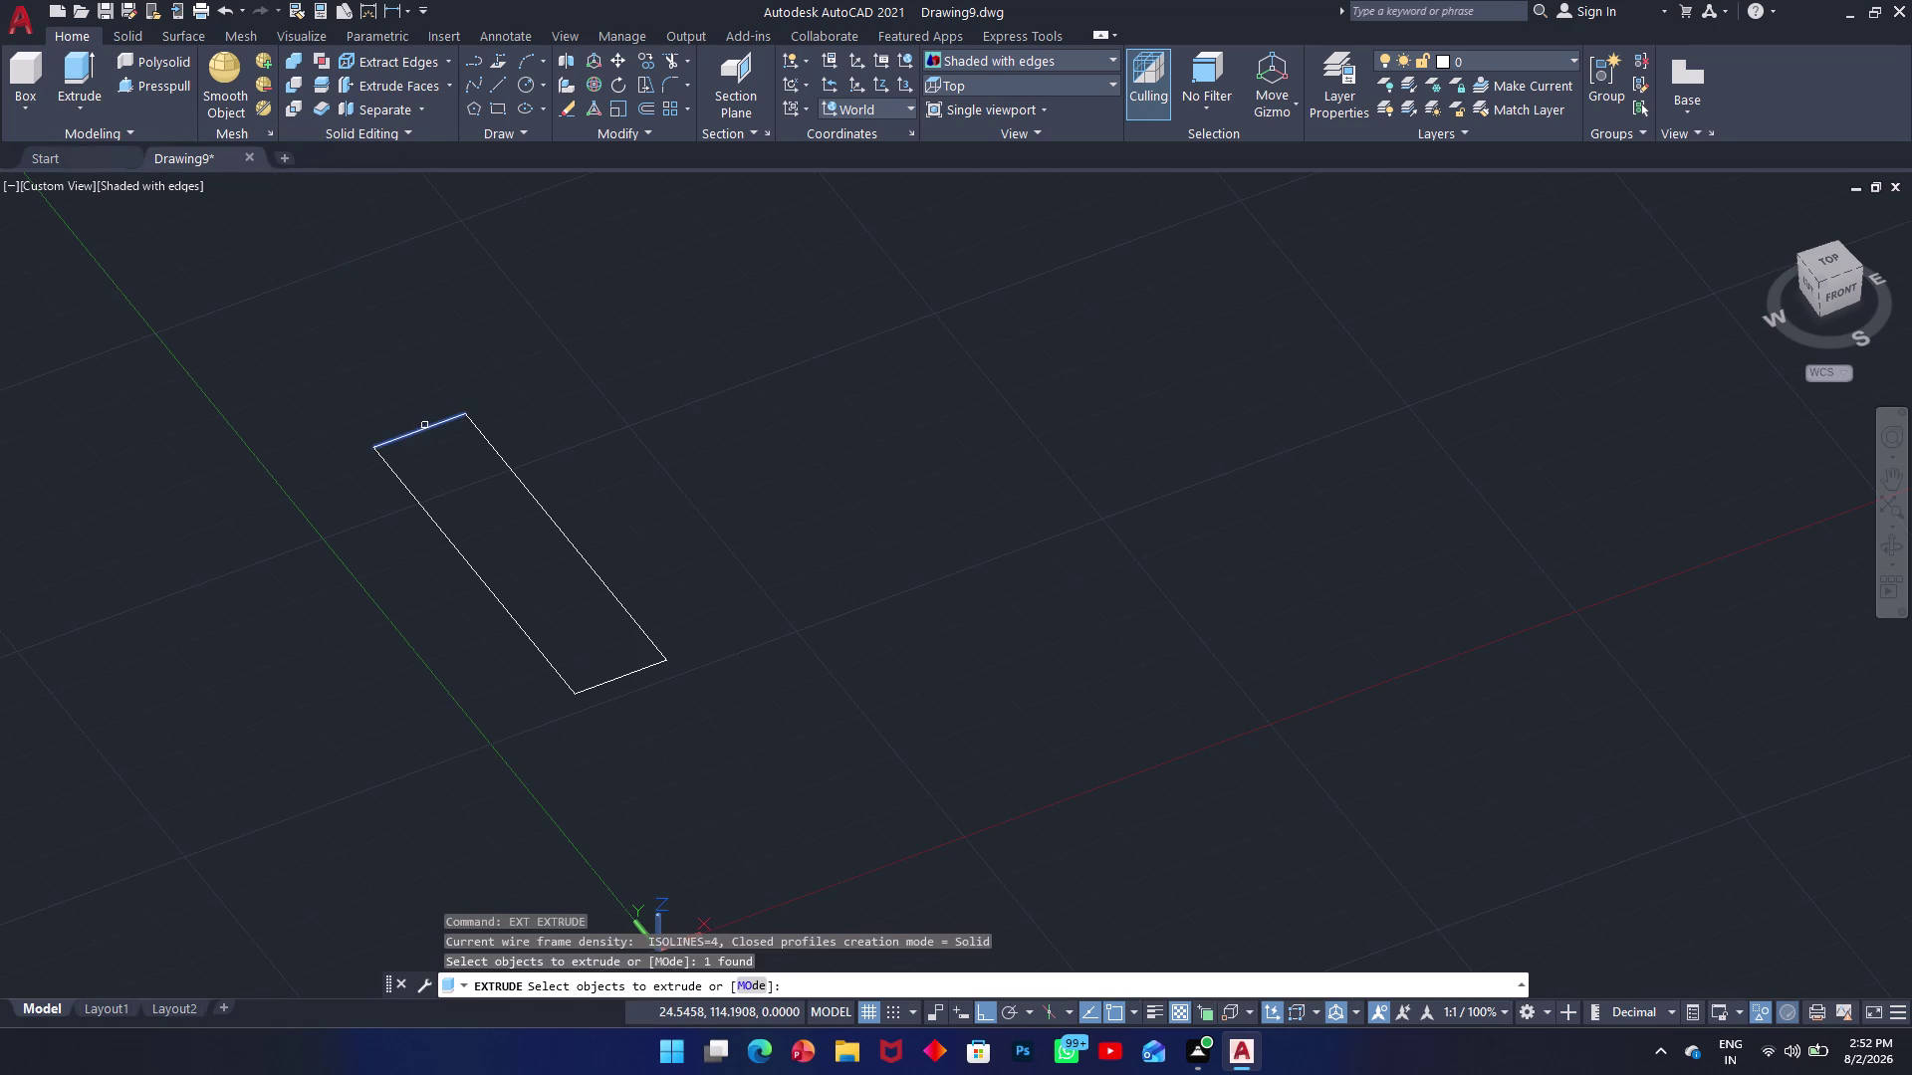
key(Escape)
Select the whole rectangle outline and merge its lines into one polyline with JOIN.
drag(640, 313, 638, 323)
click(369, 710)
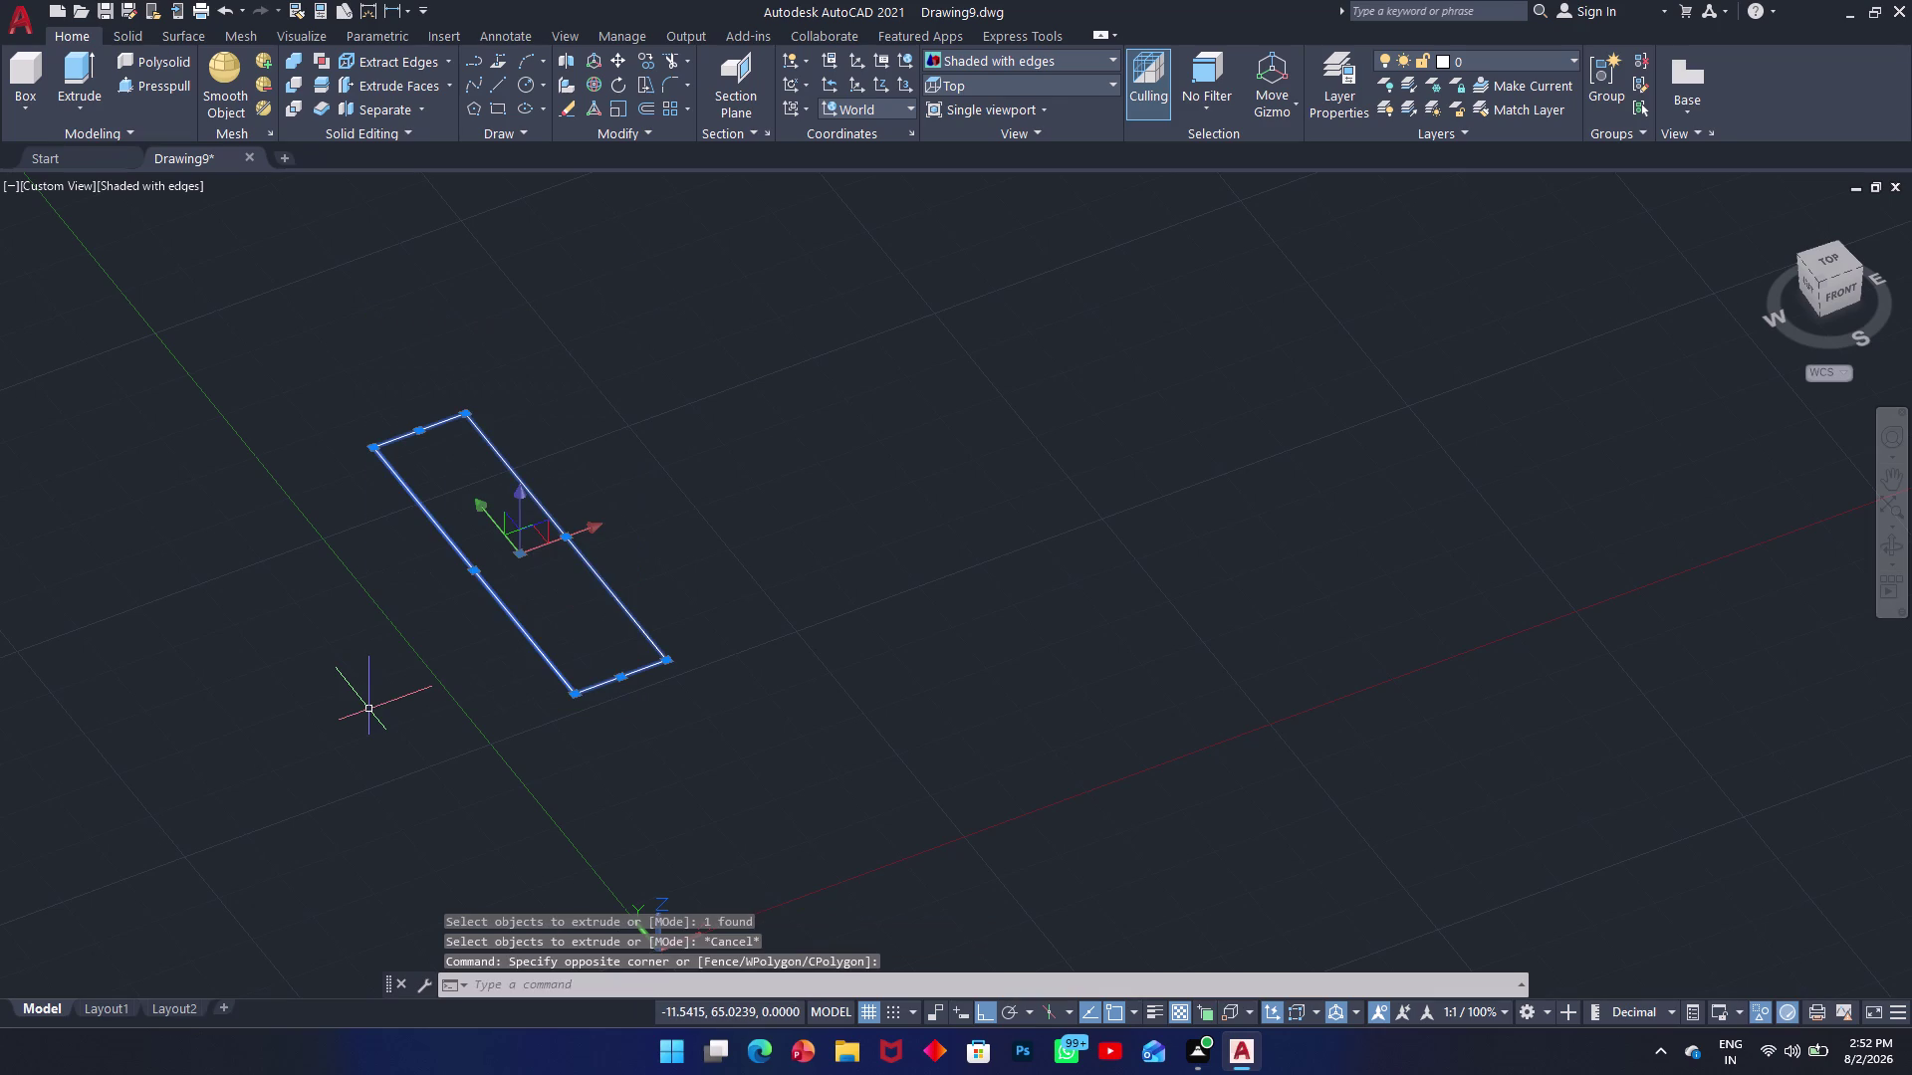
text(j)
key(space)
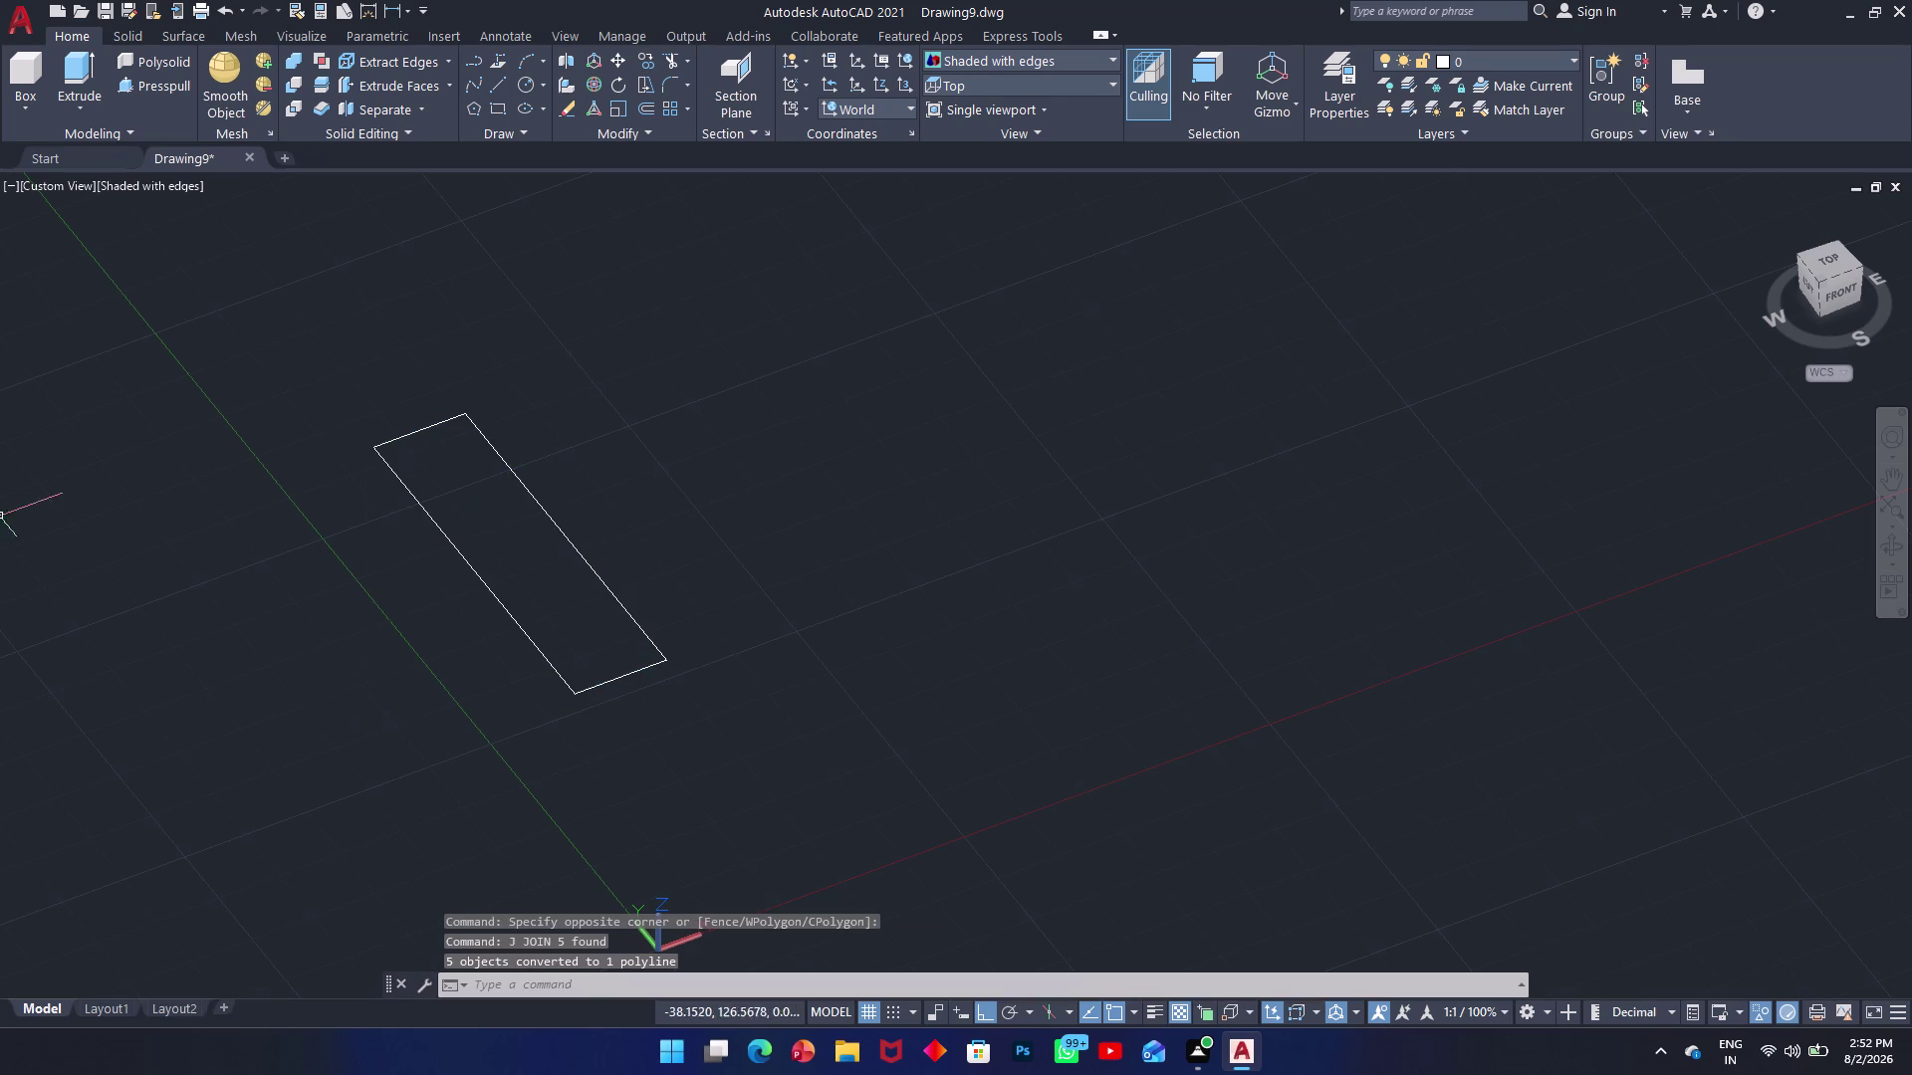
Try extruding the rectangle outline in solid mode.
click(71, 96)
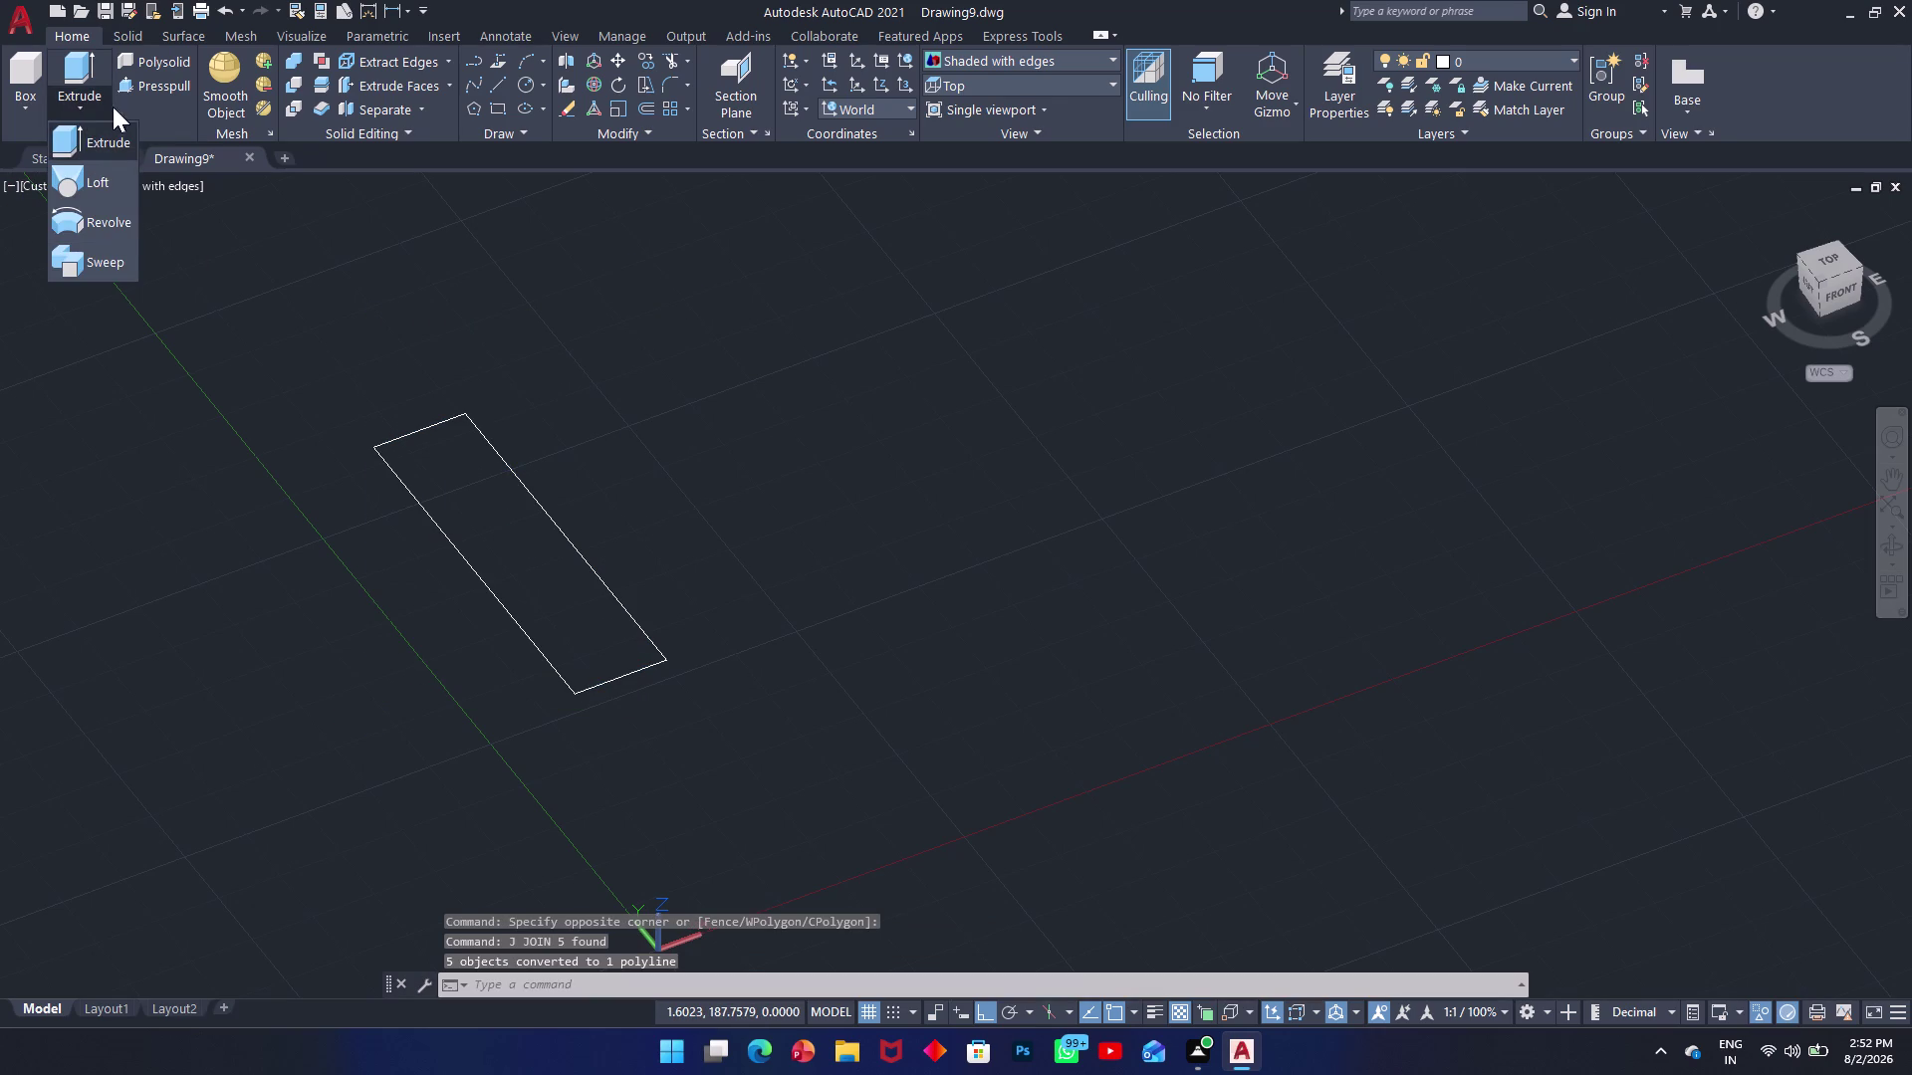
click(71, 60)
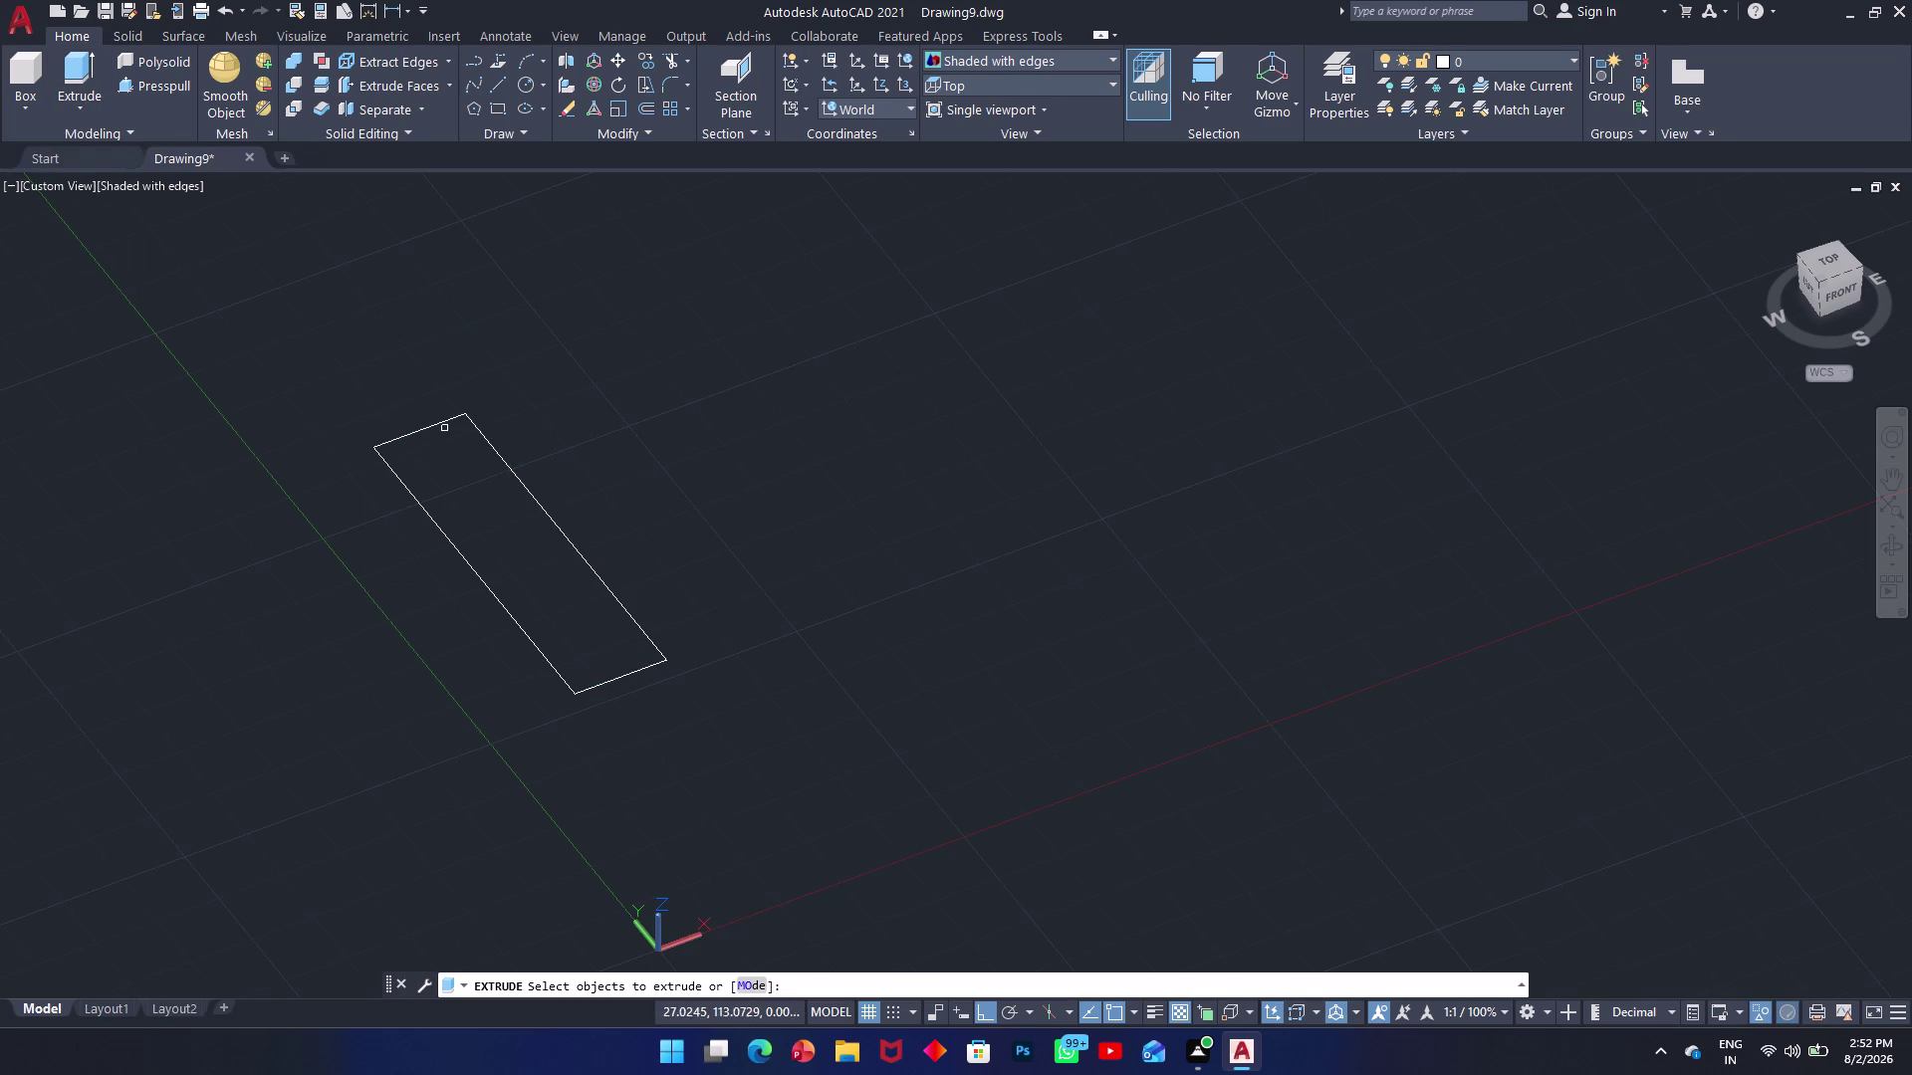
click(438, 428)
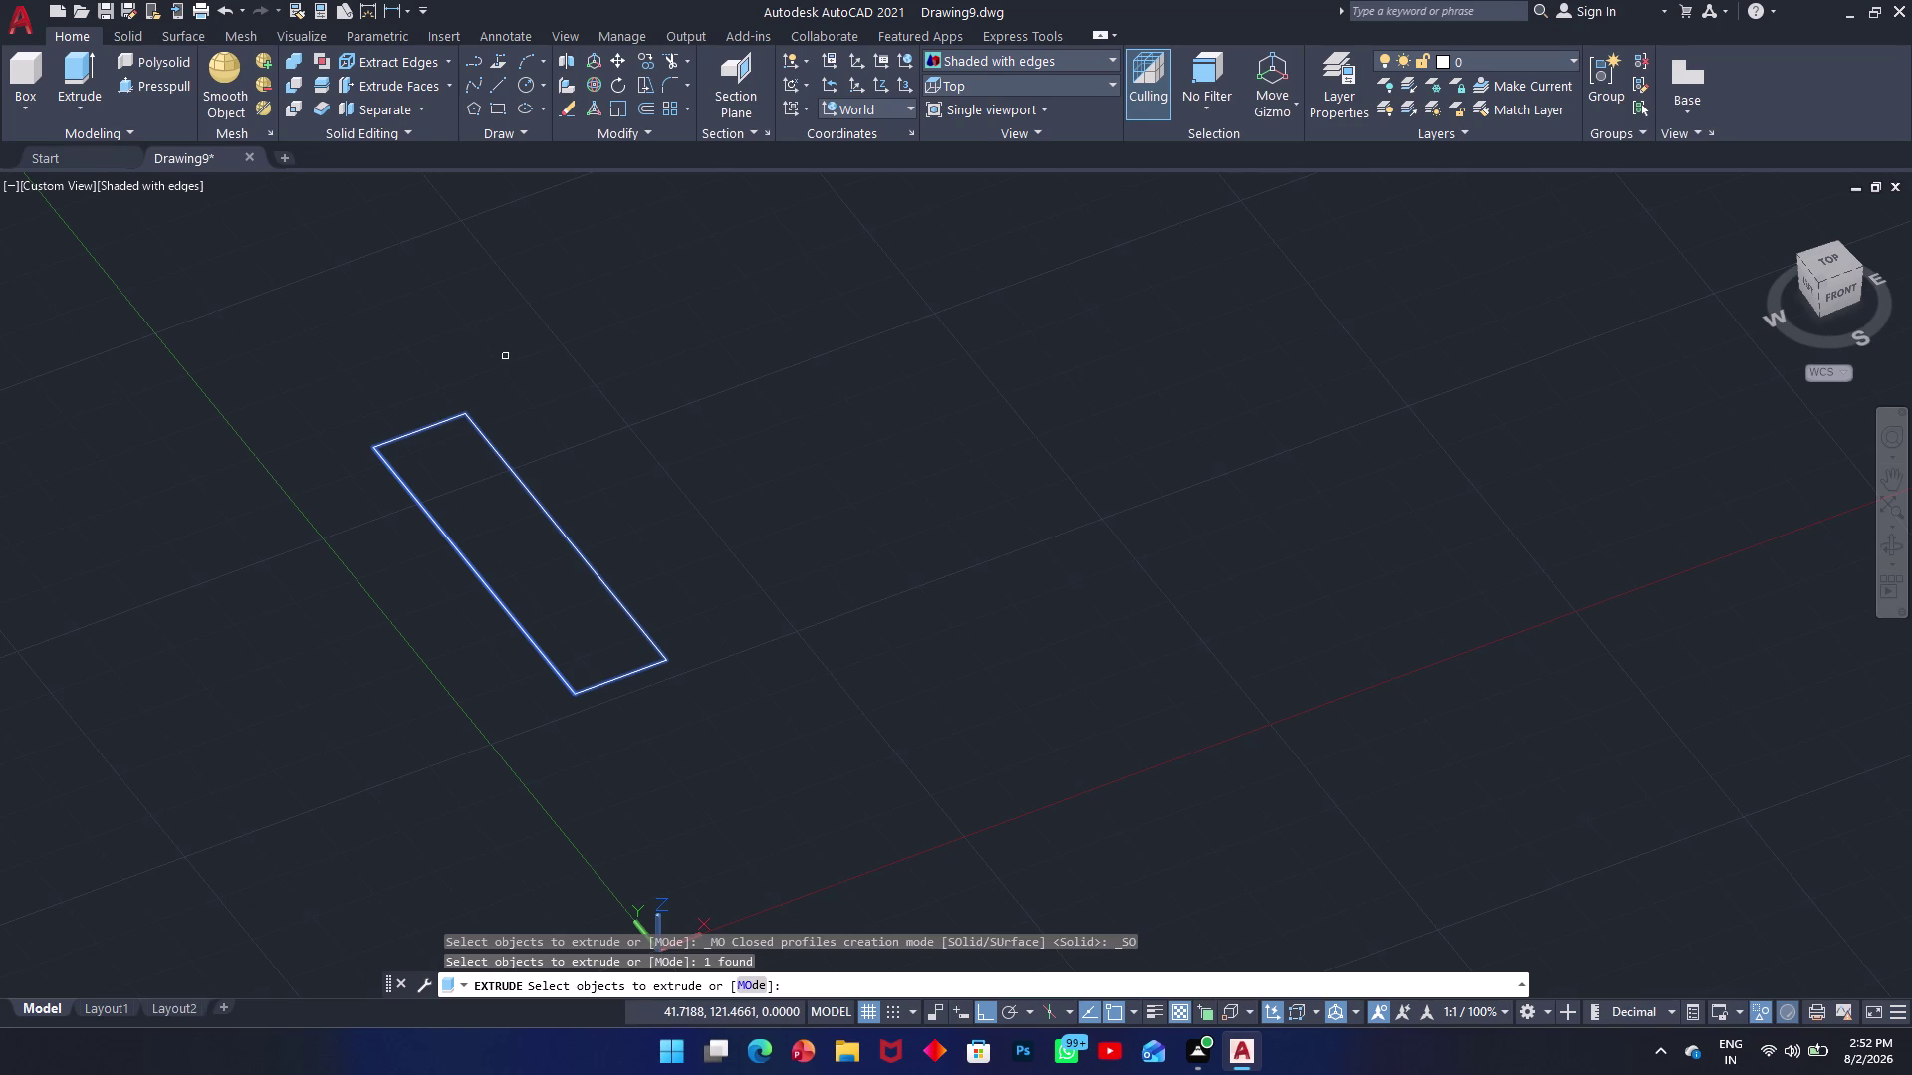
key(space)
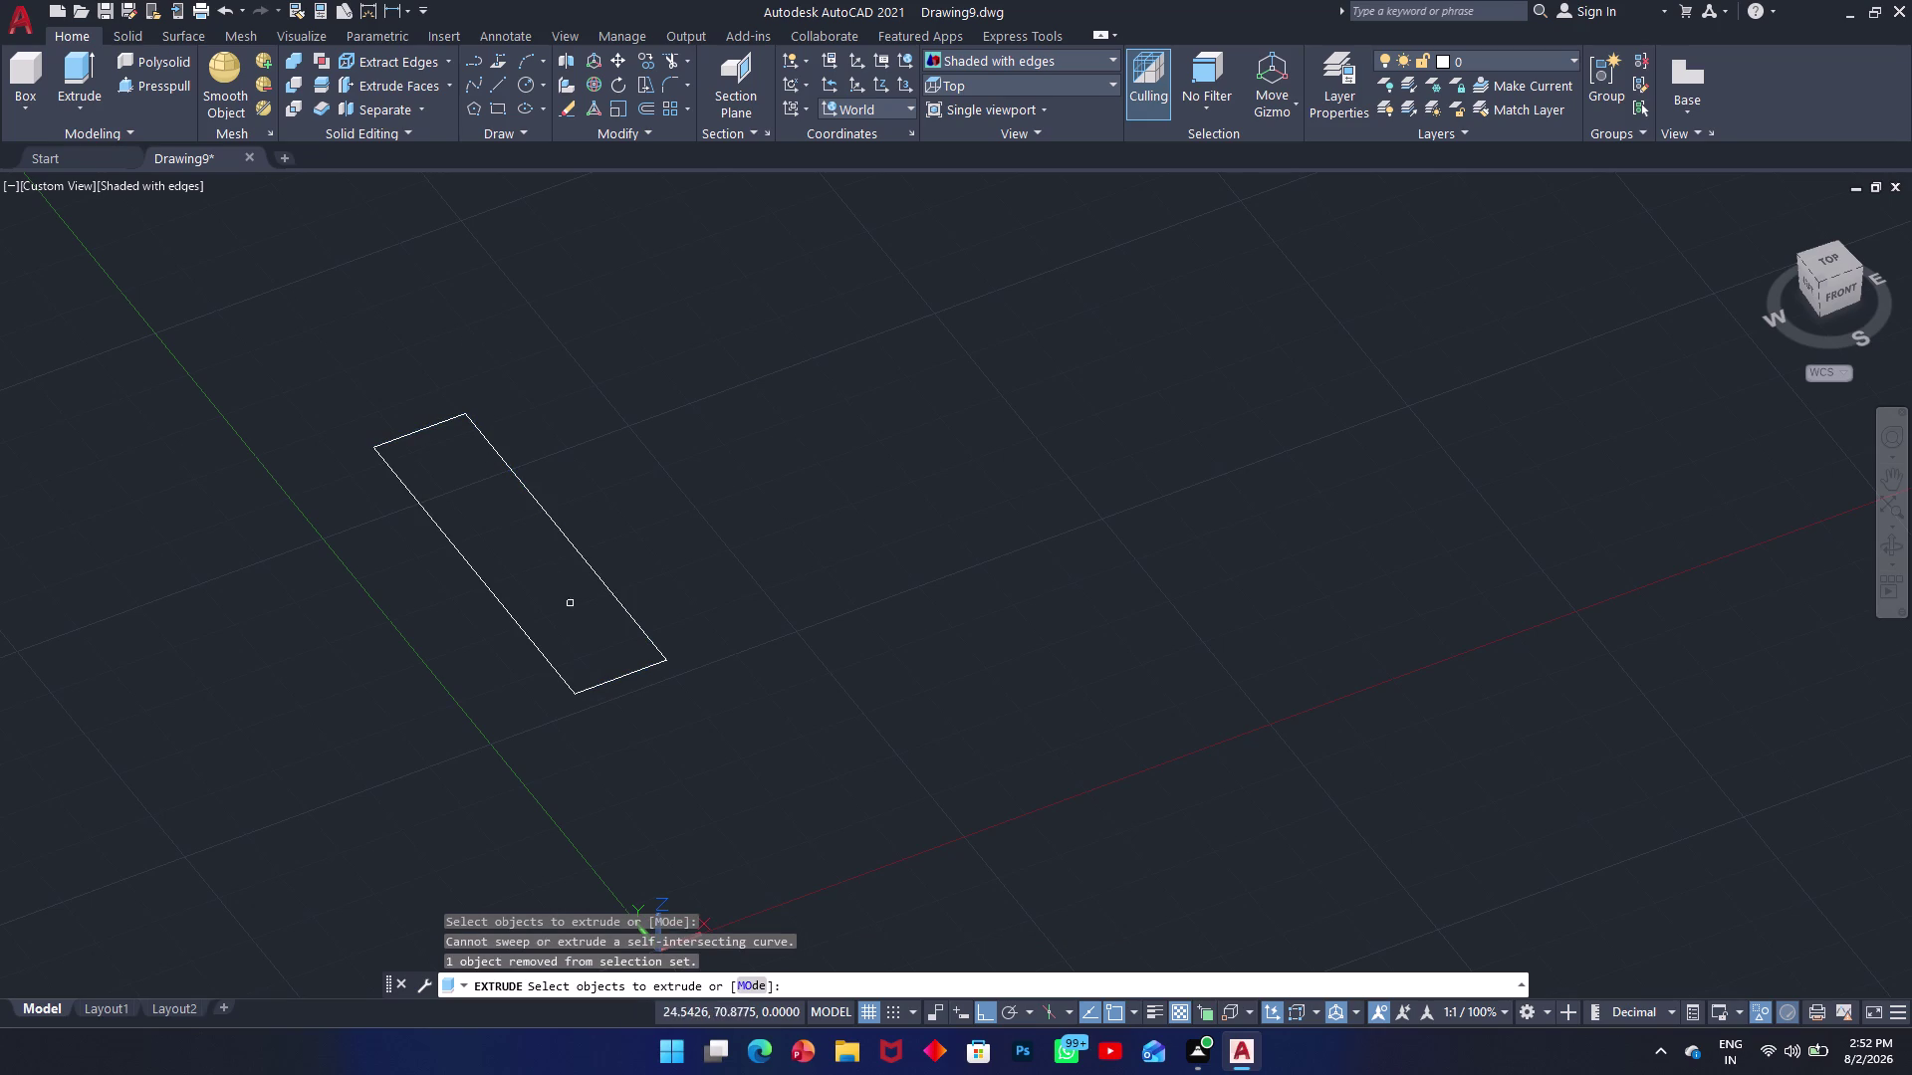
click(612, 680)
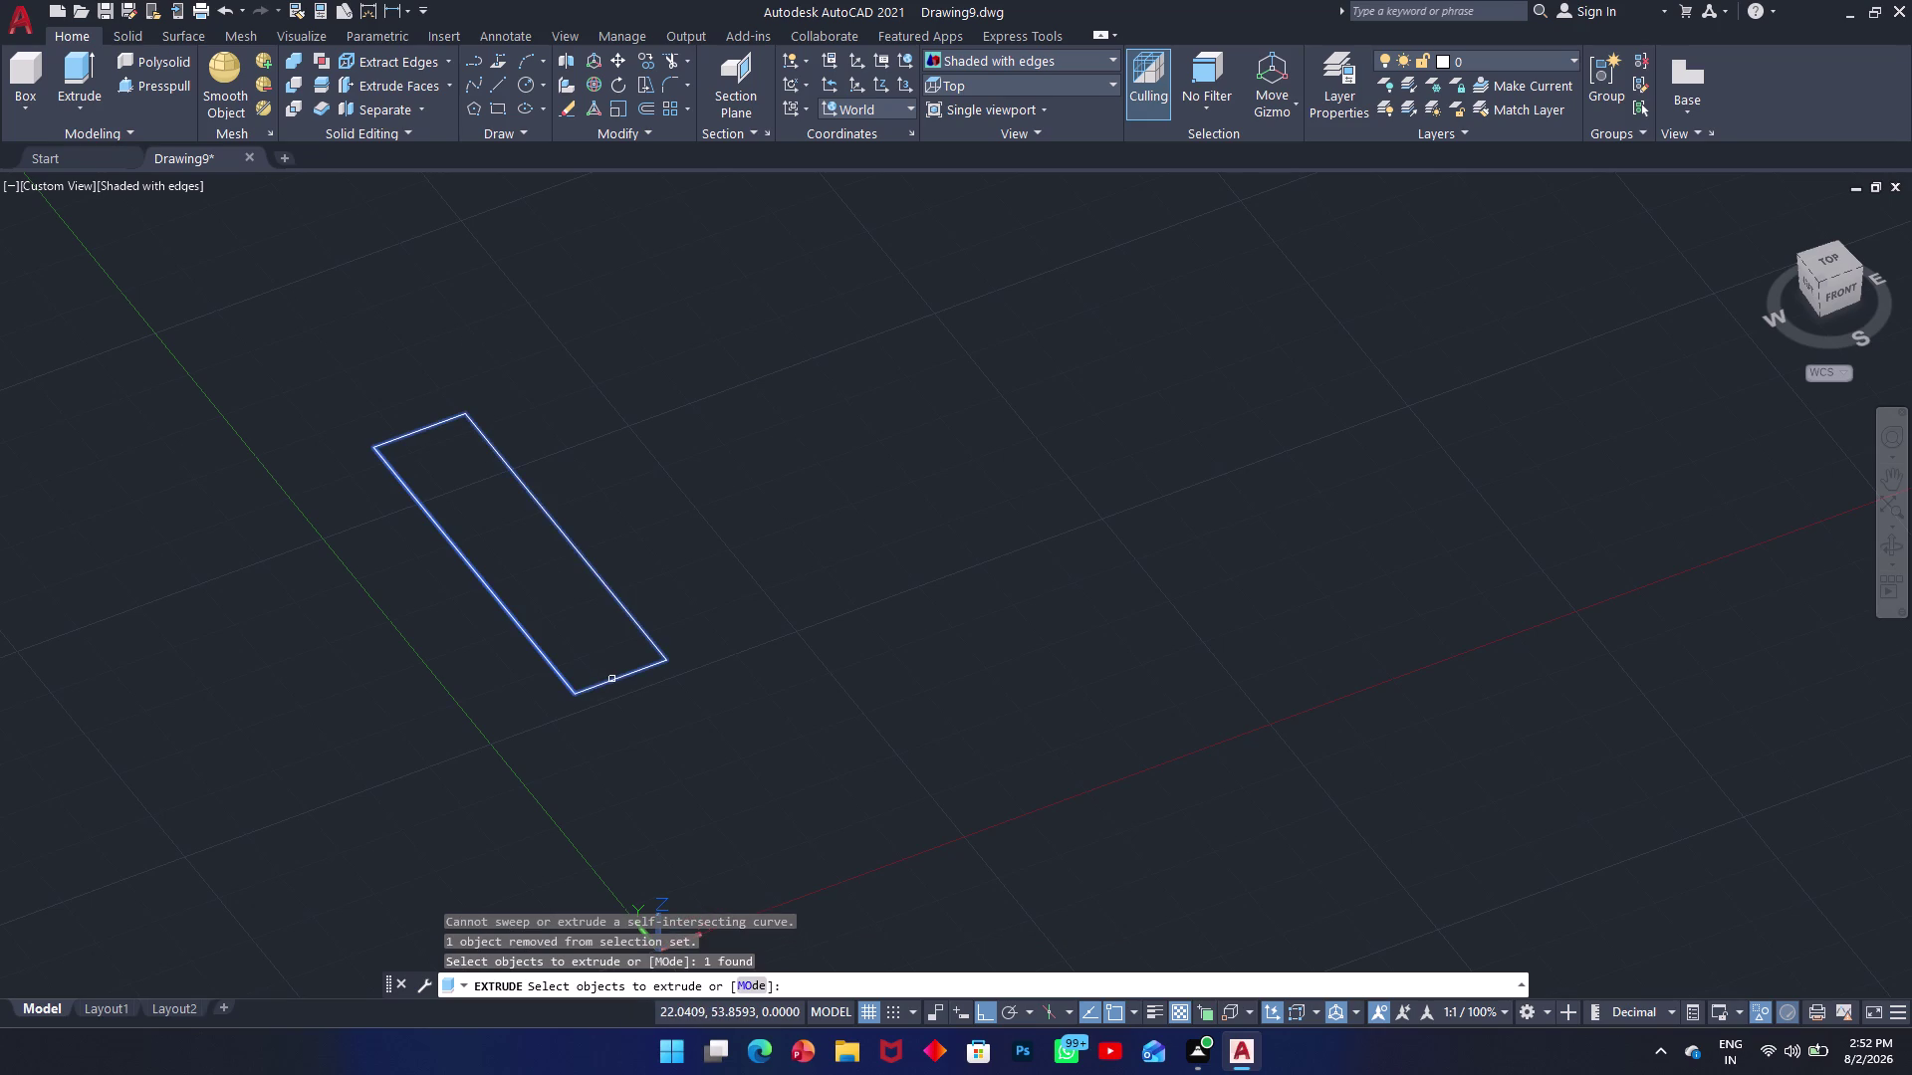
click(745, 987)
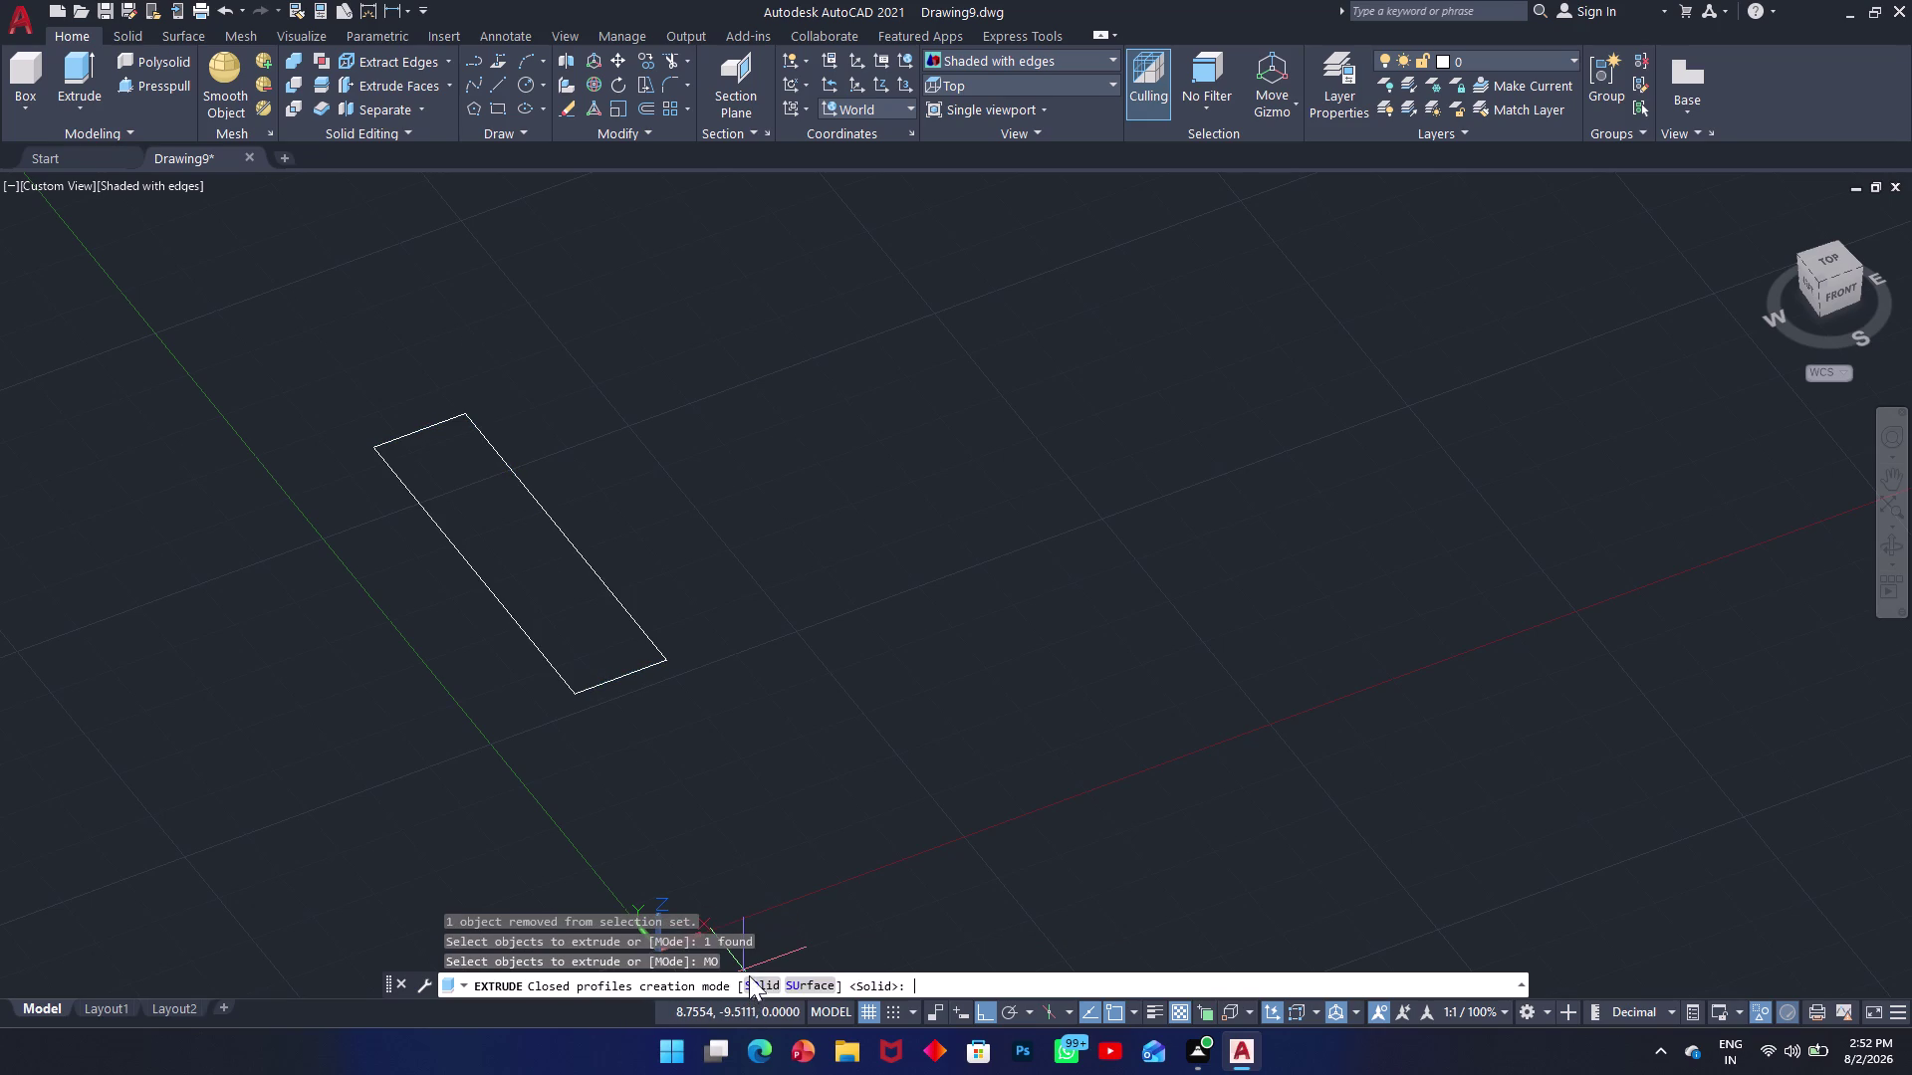
click(757, 981)
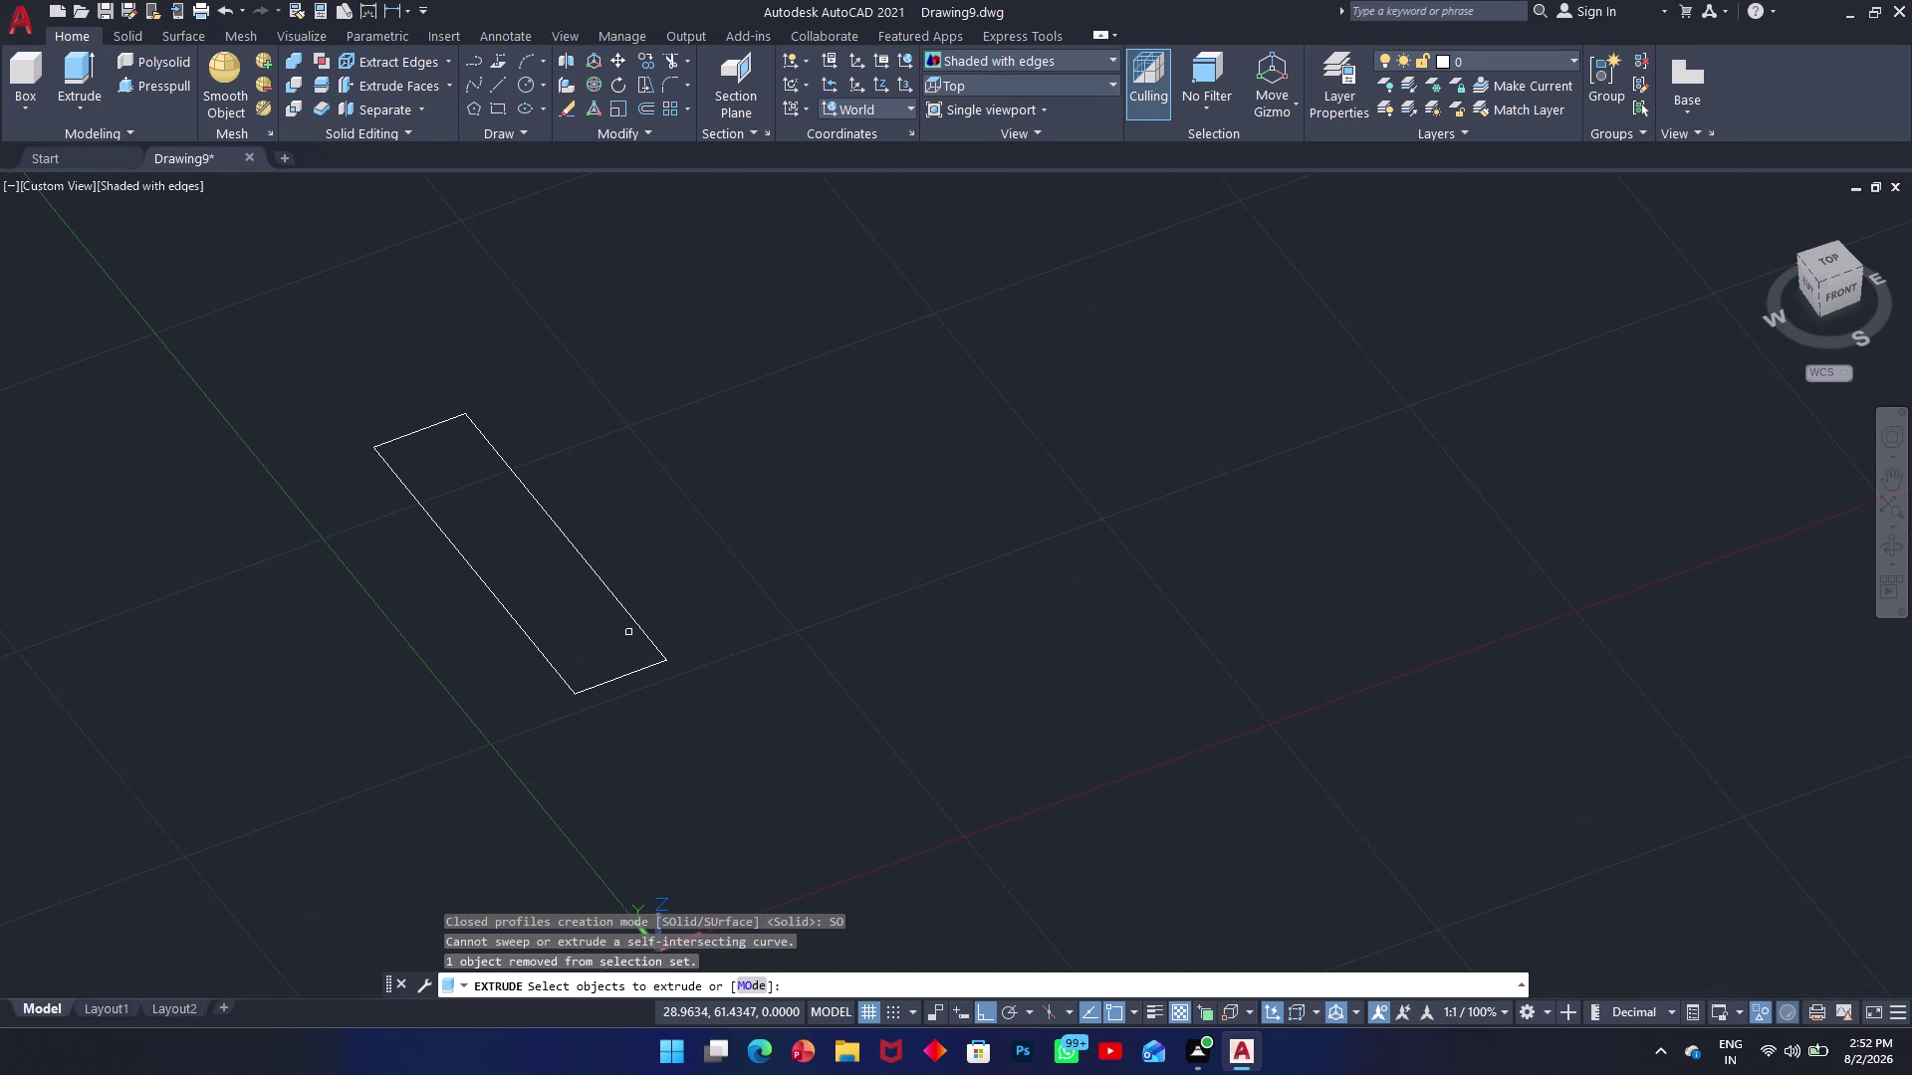
key(space)
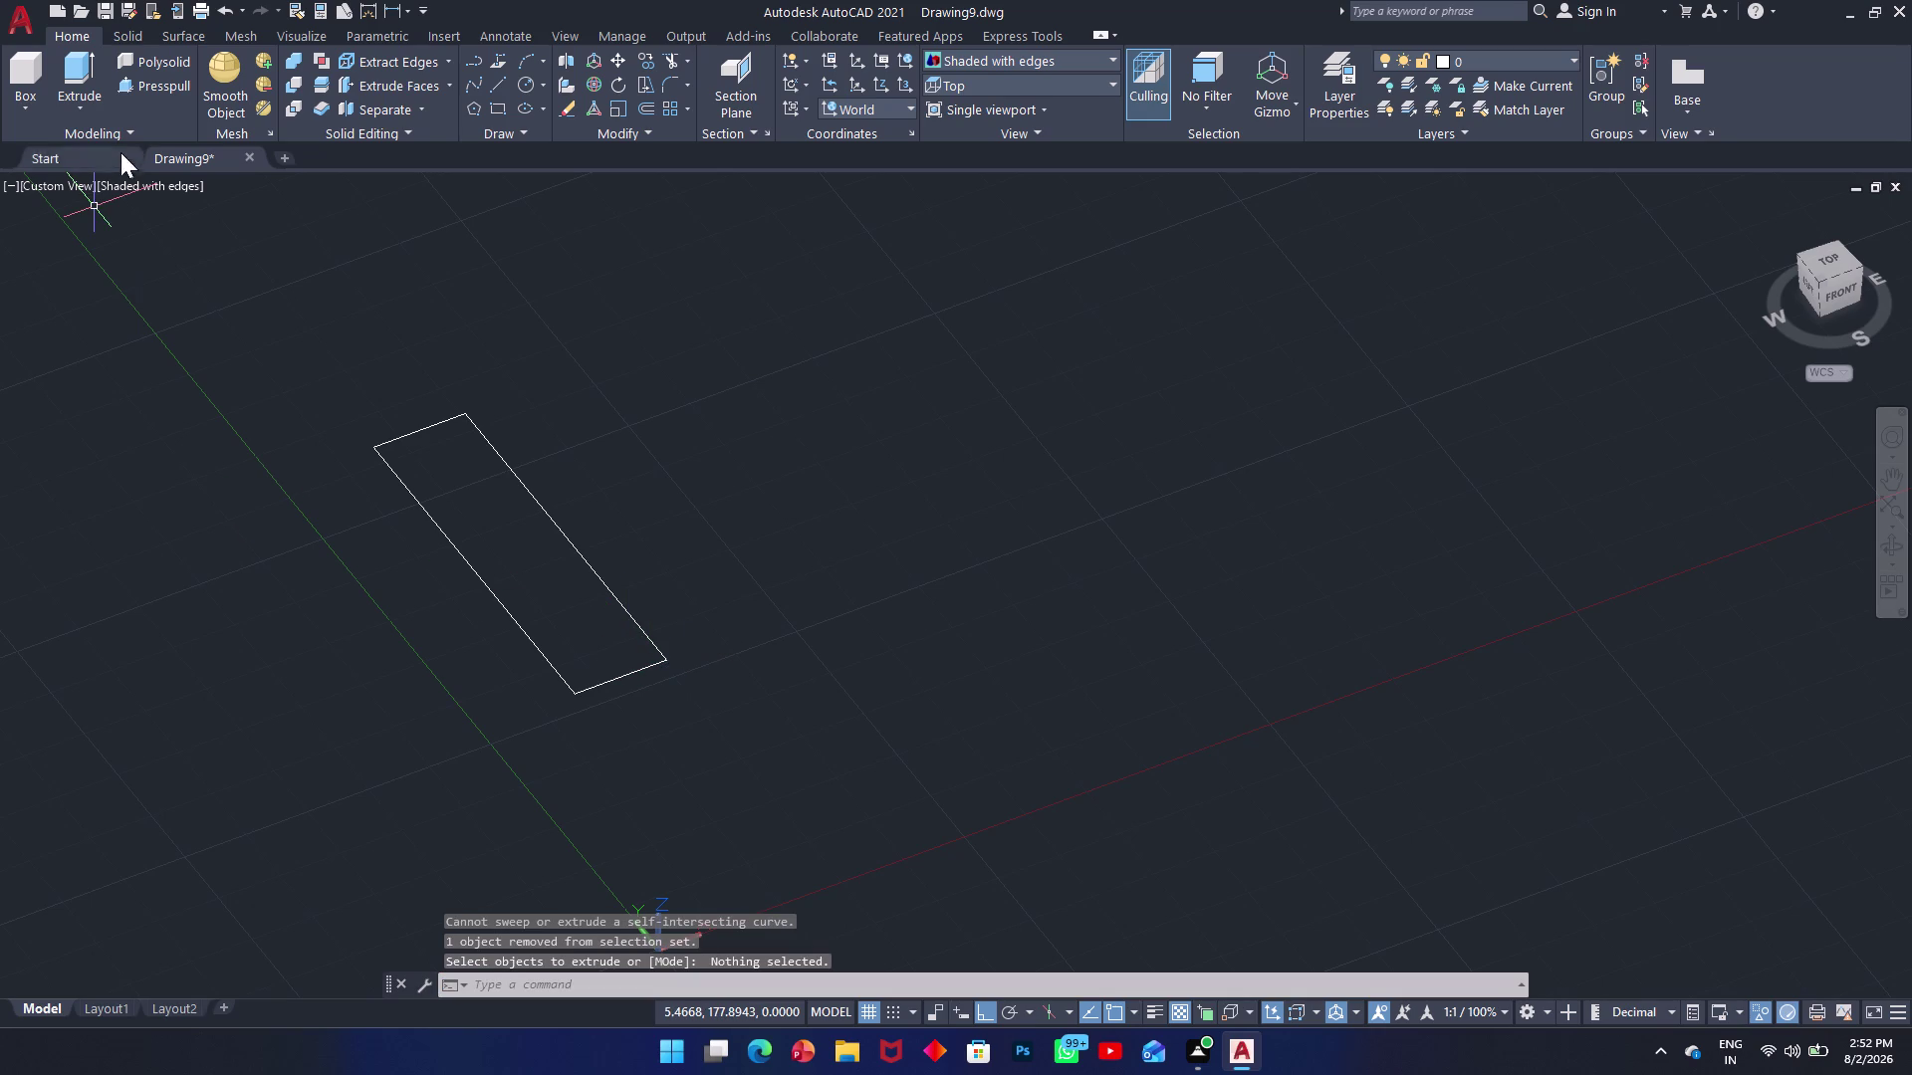
Try press-pulling inside the rectangle outline, then cancel the failed attempt.
click(140, 92)
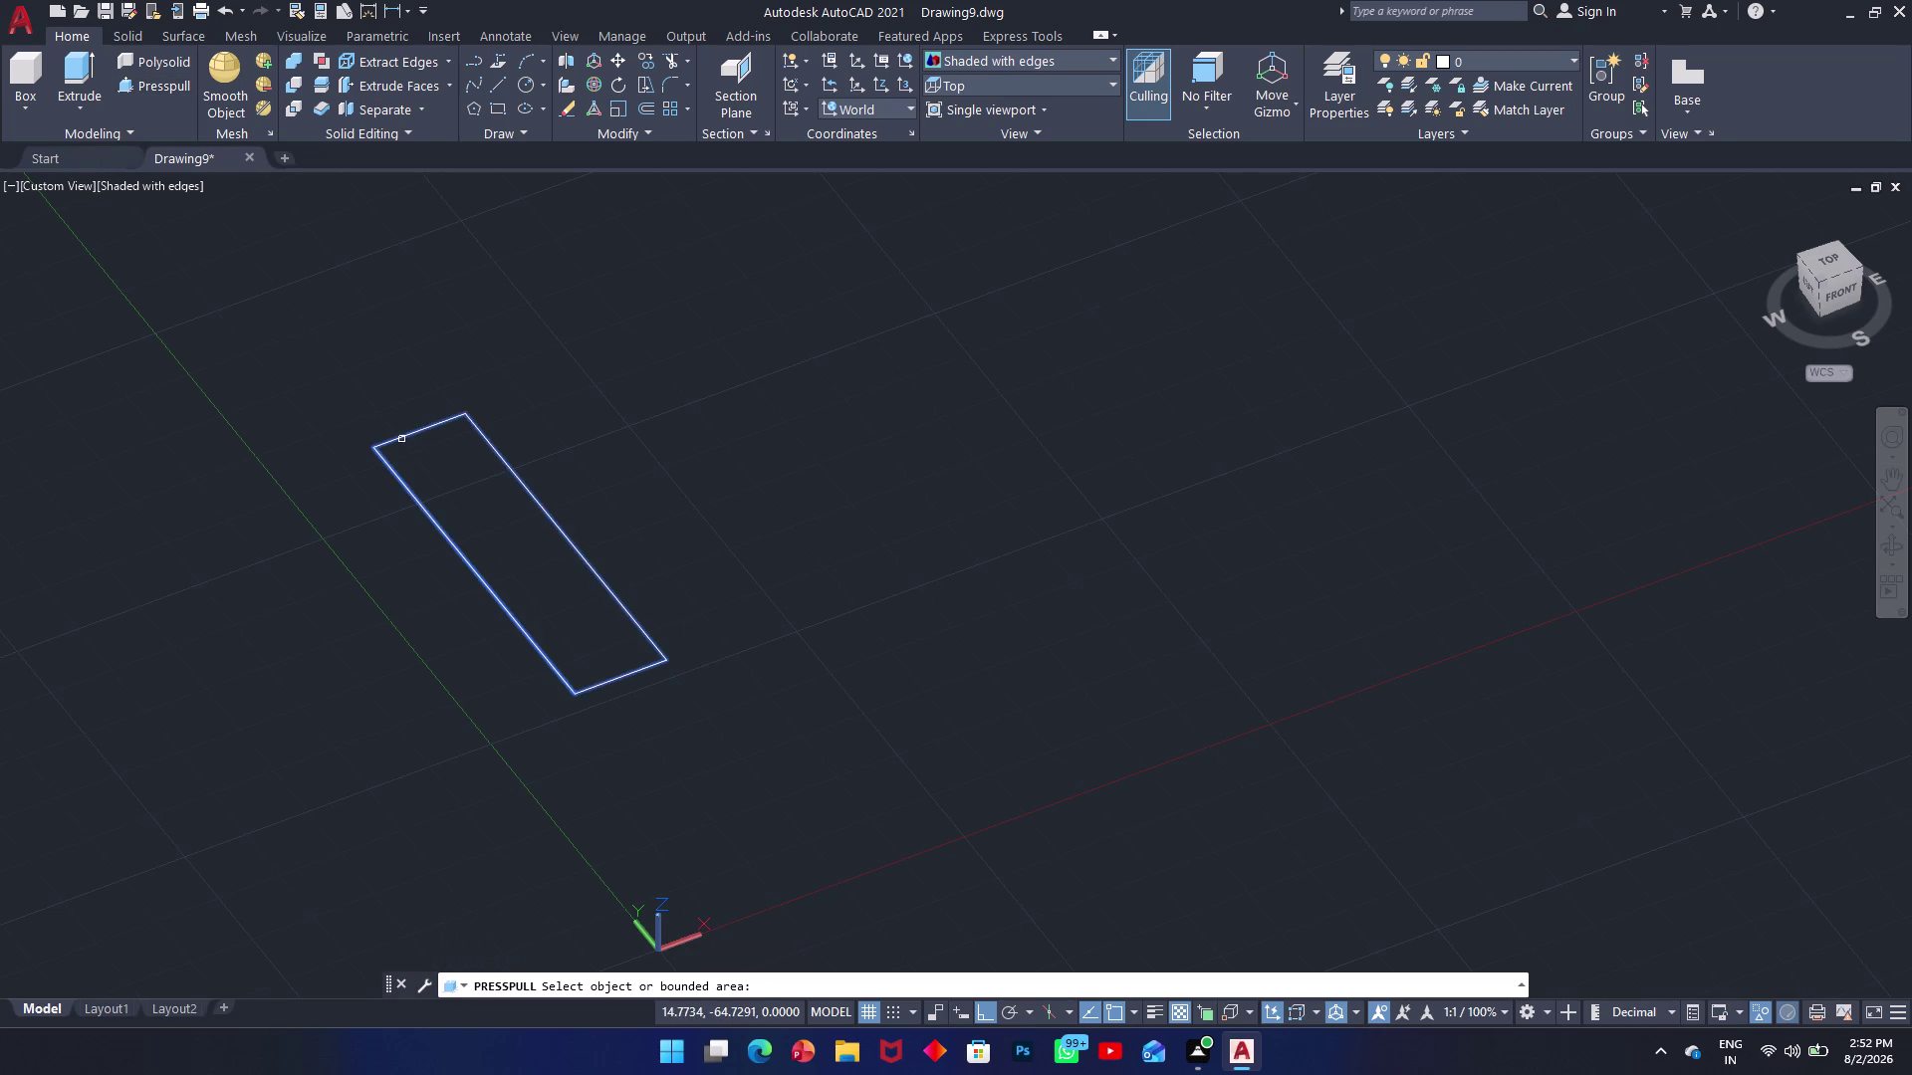
click(402, 440)
click(423, 446)
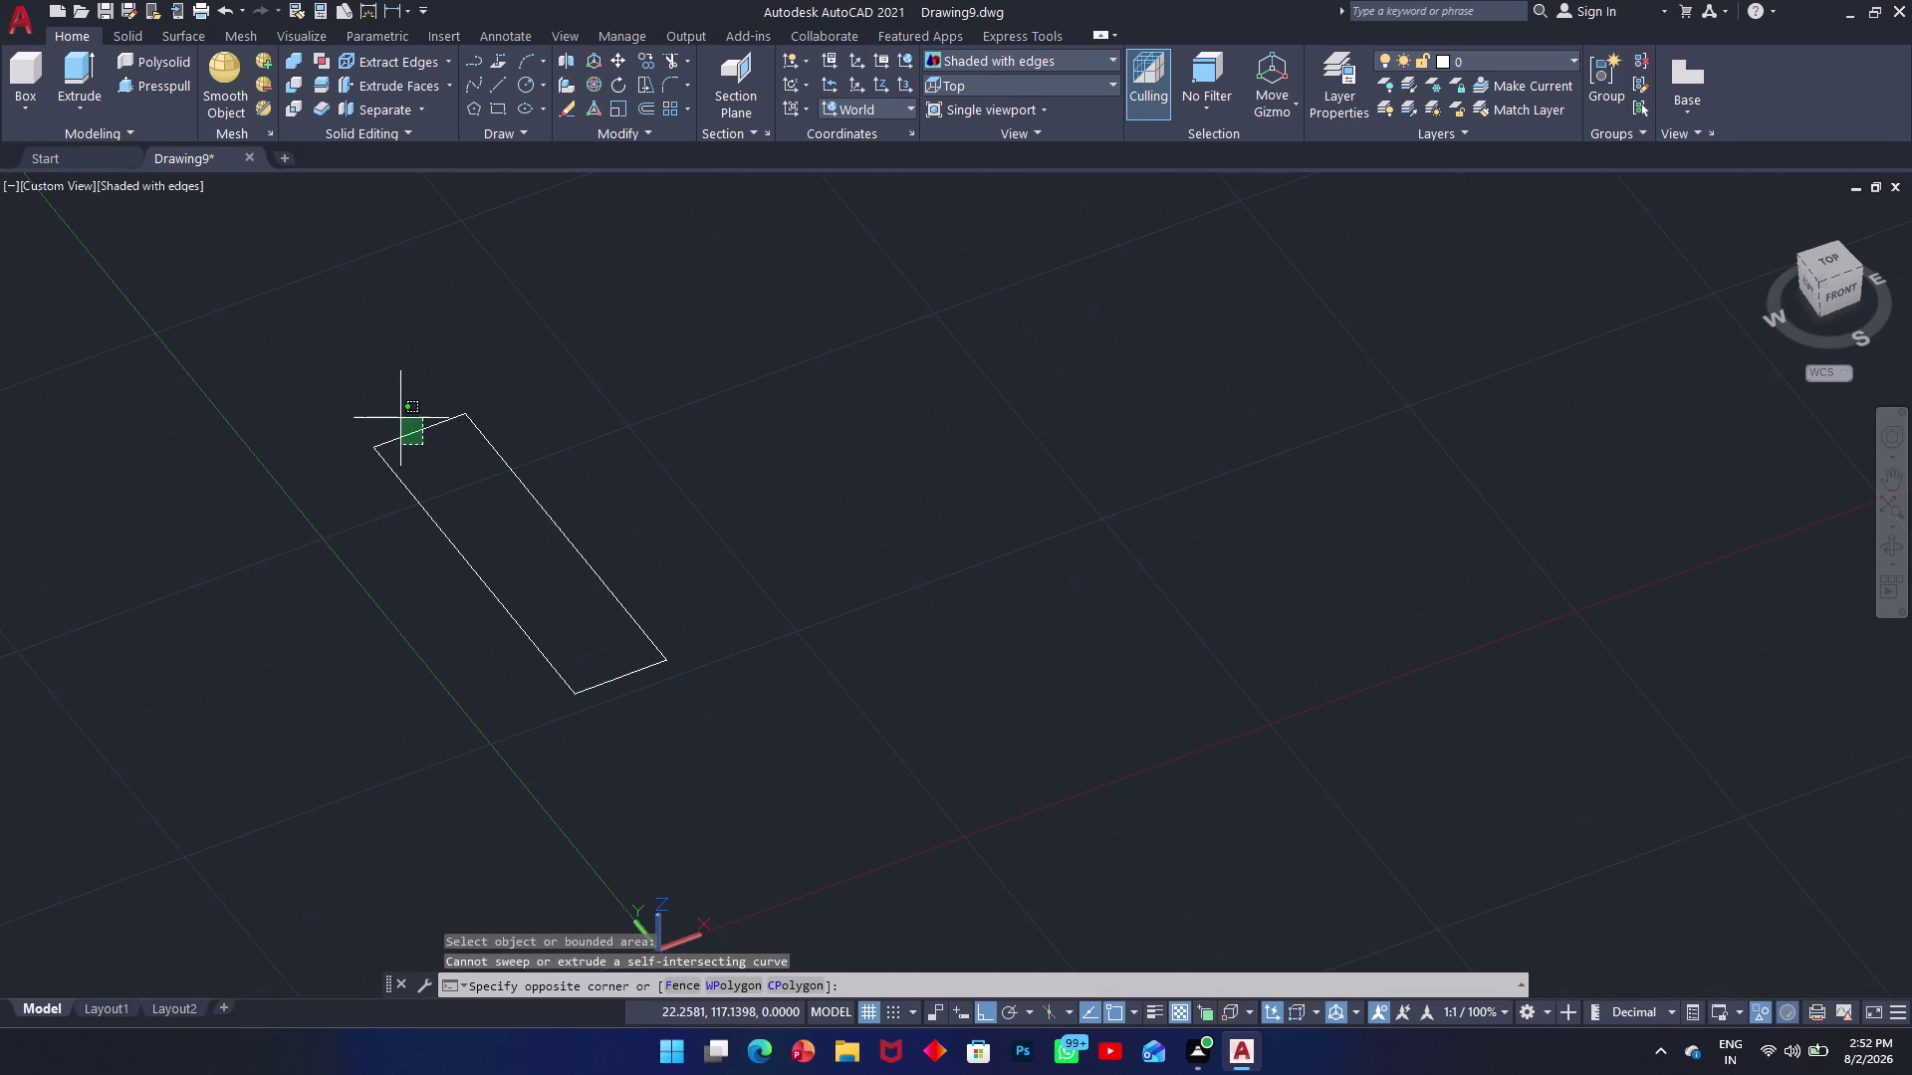
click(398, 414)
click(174, 85)
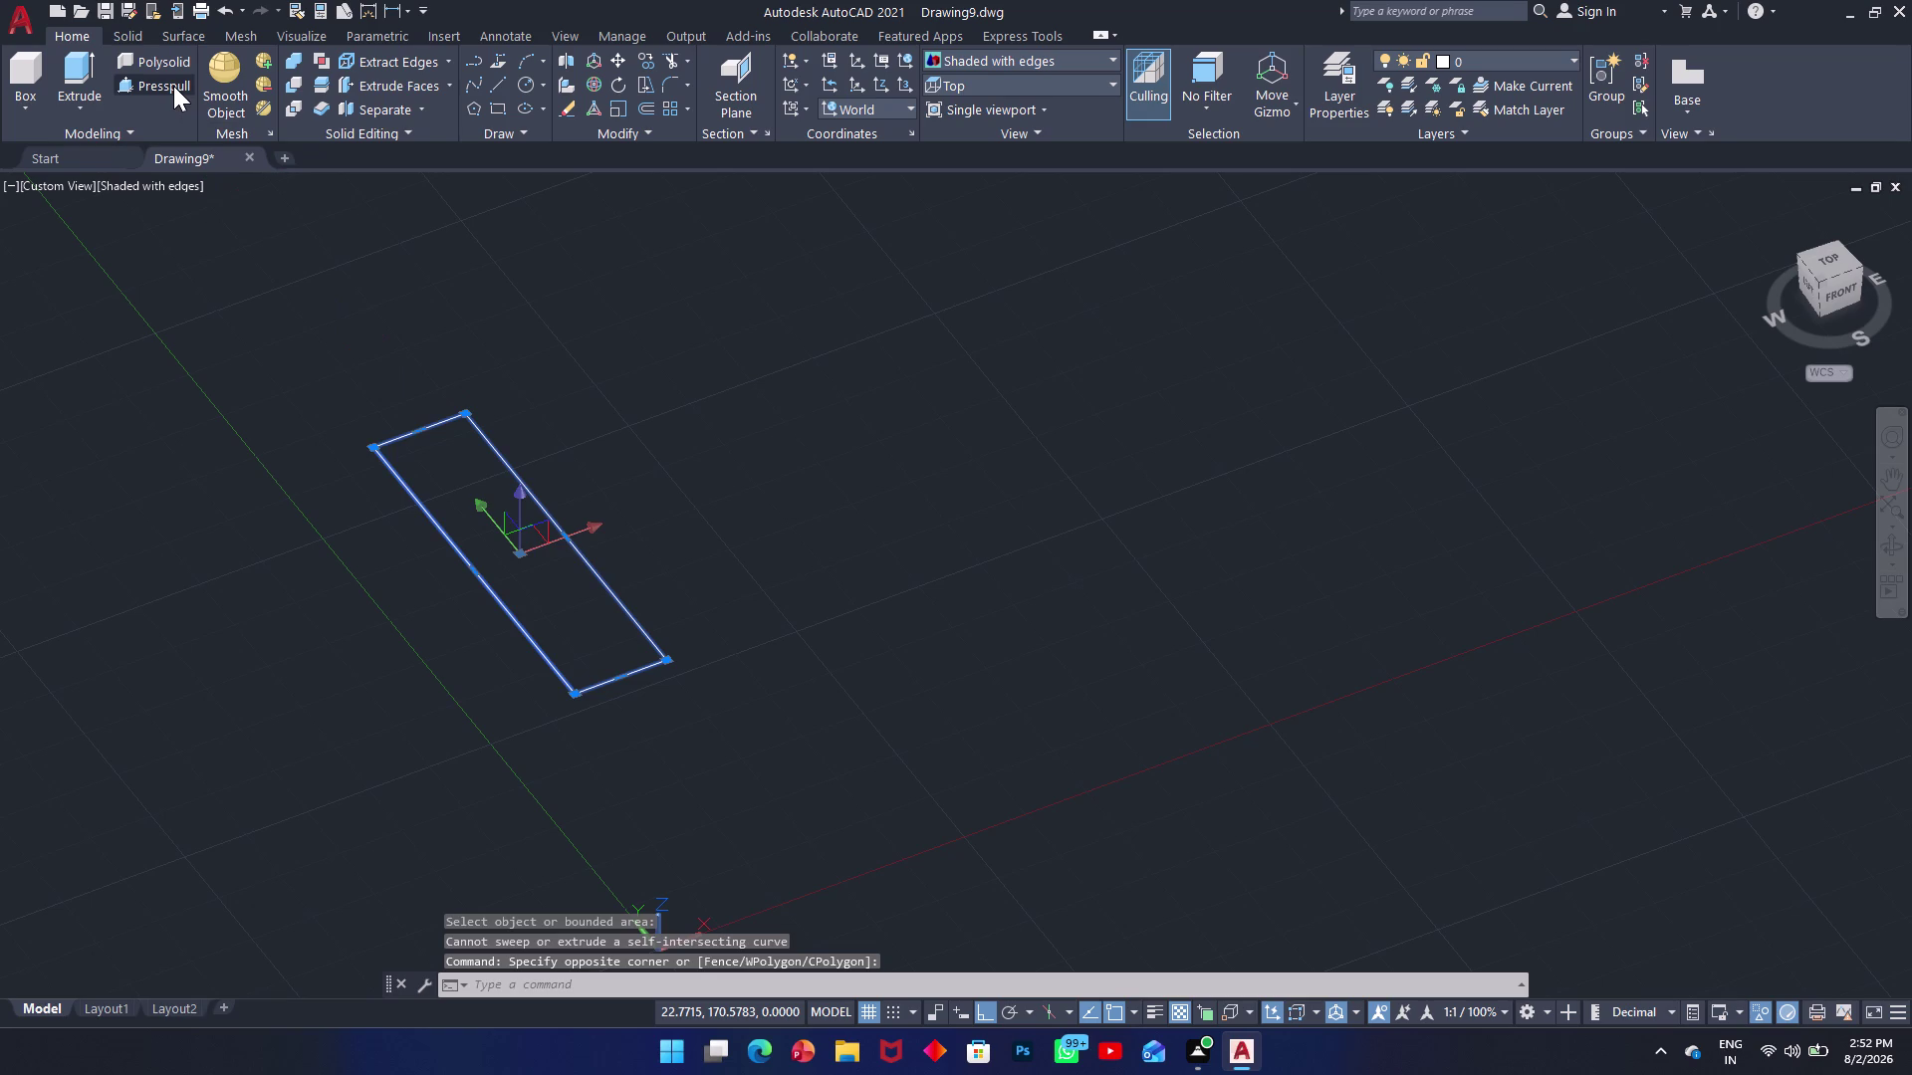
click(174, 86)
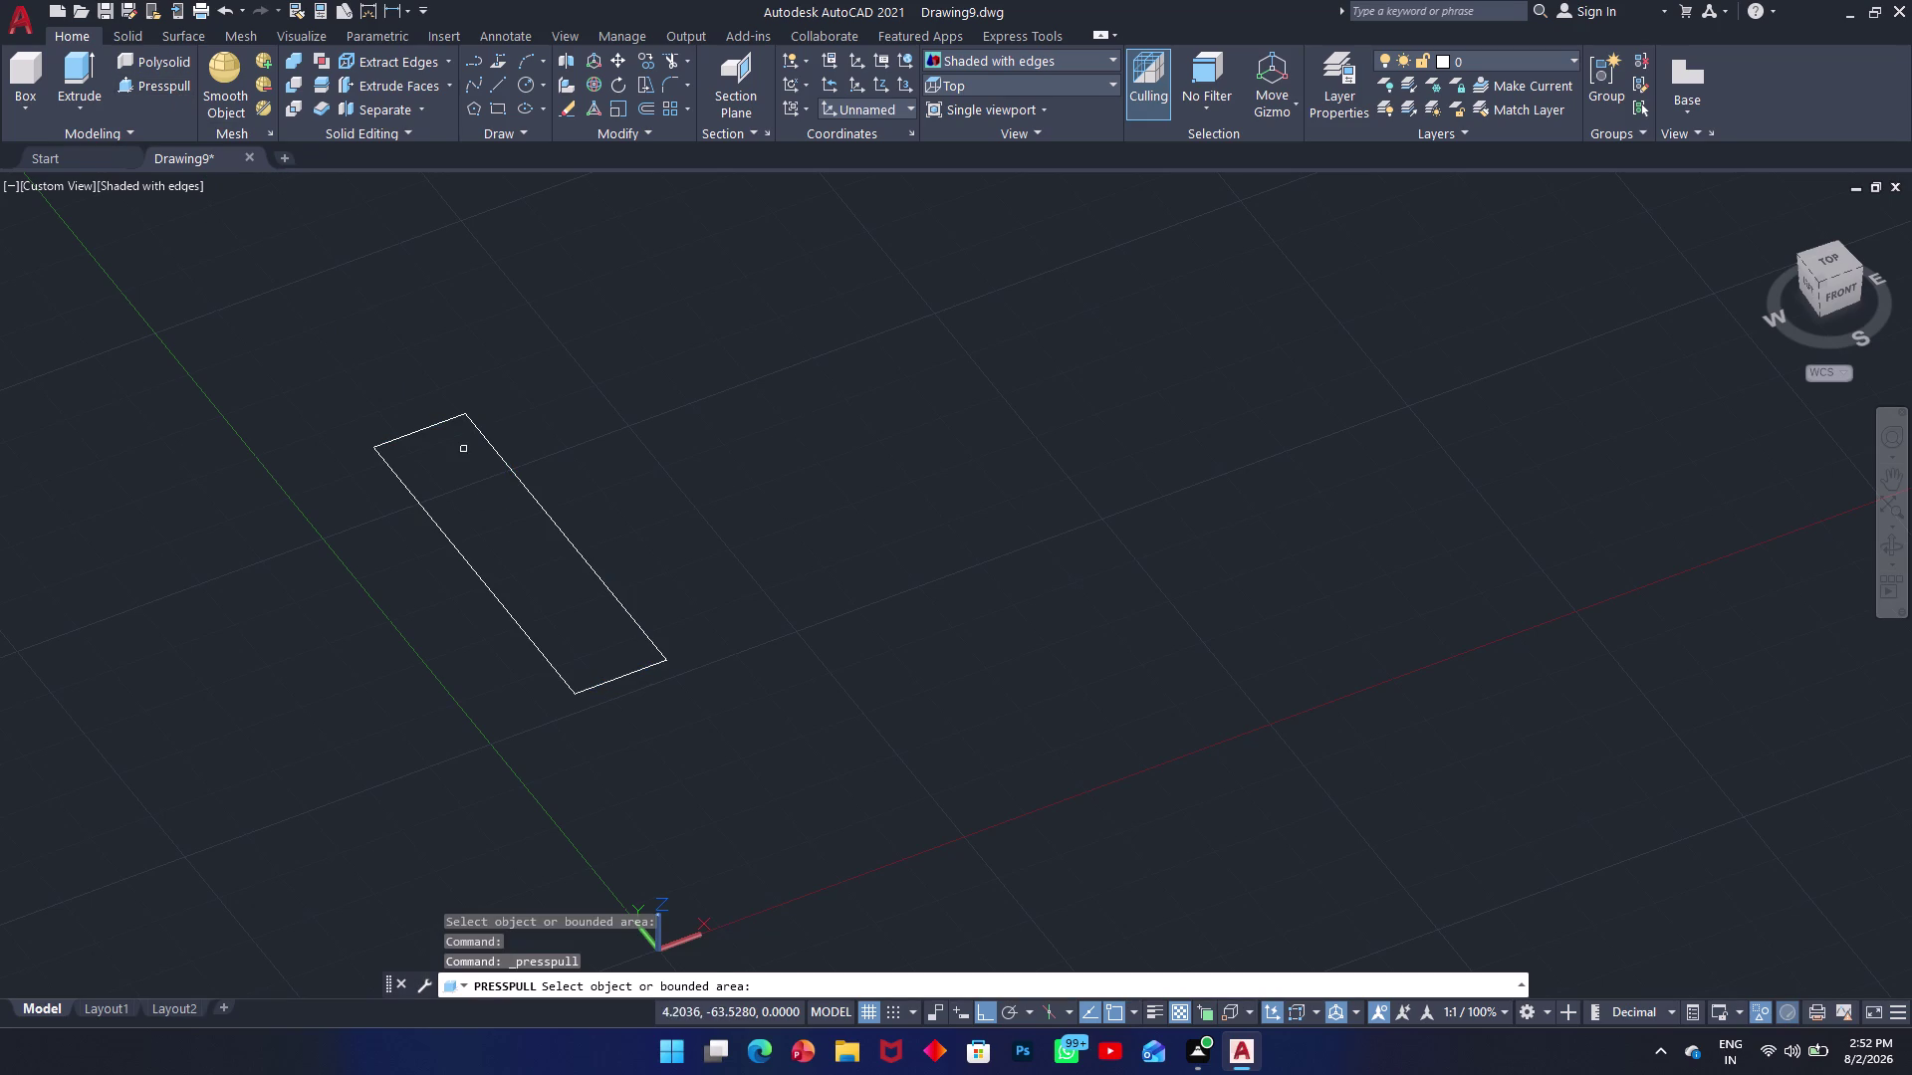
click(459, 441)
click(446, 424)
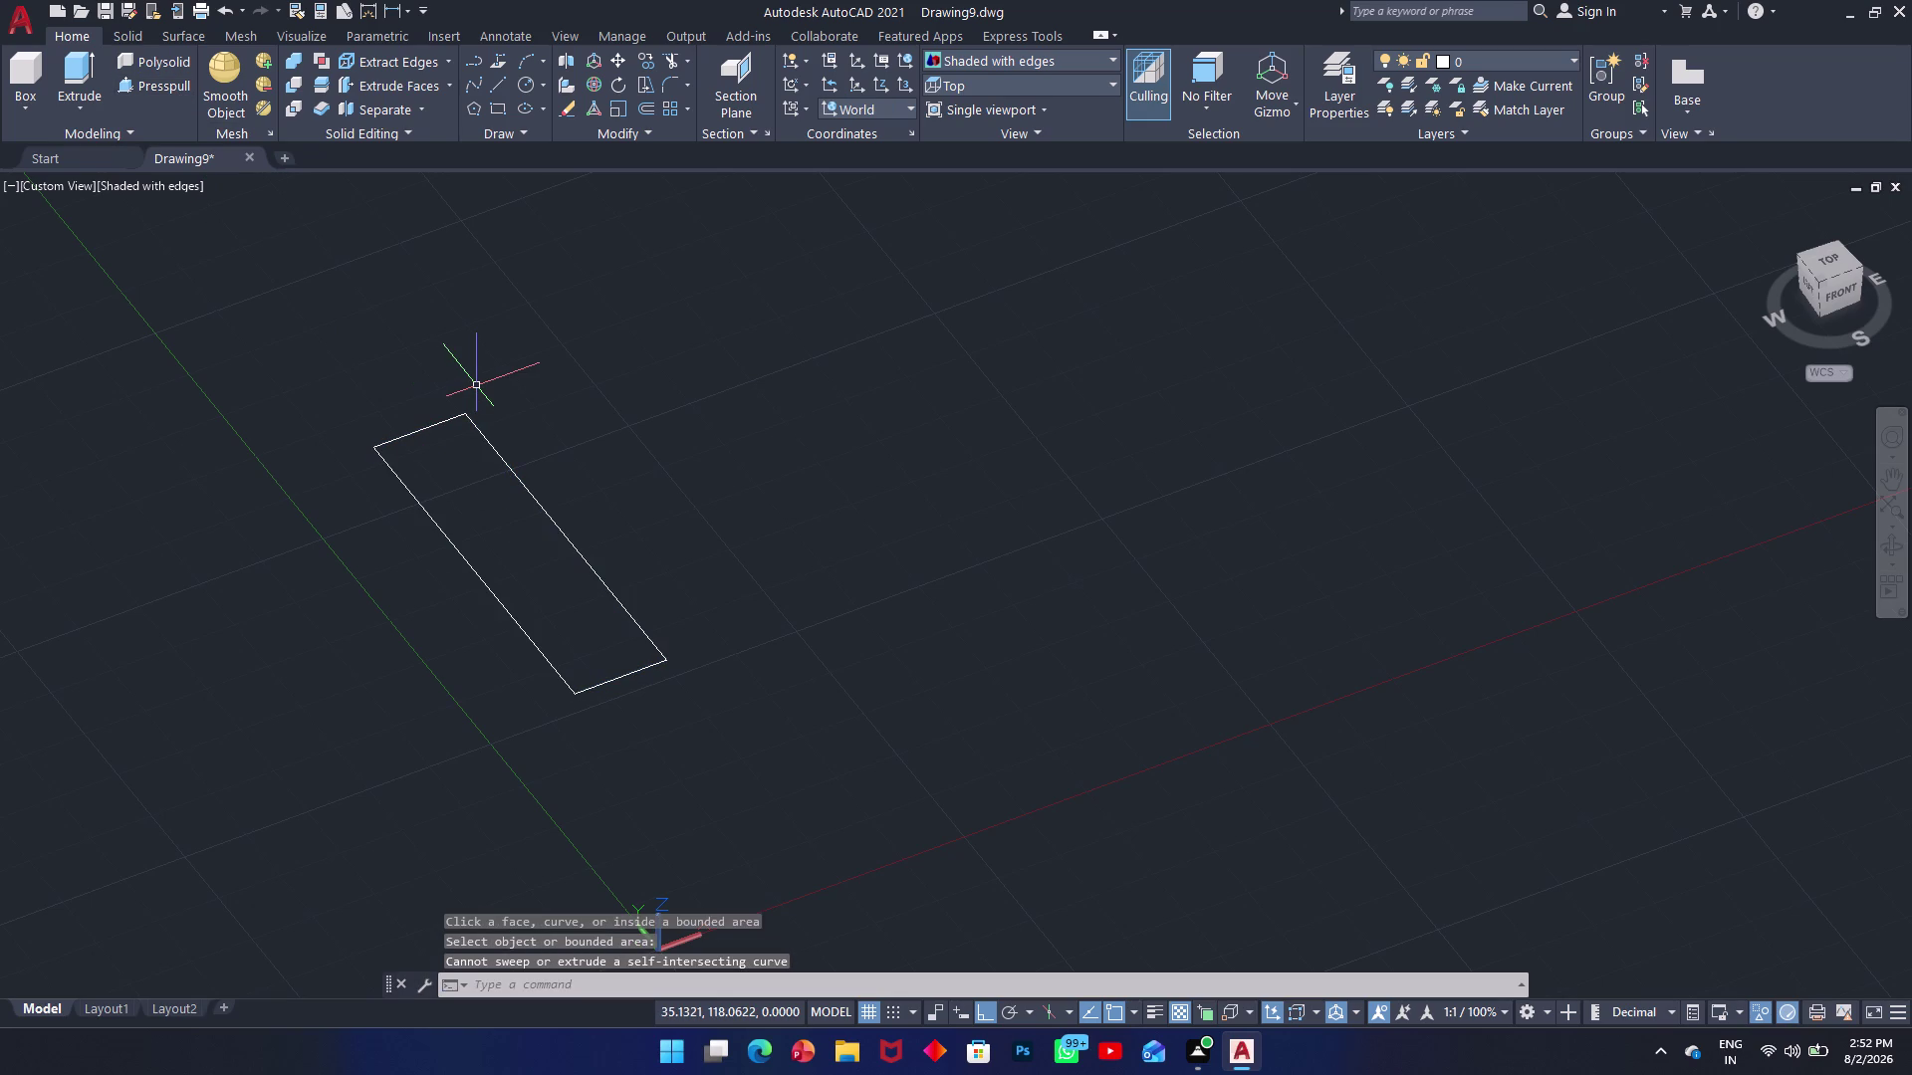
key(Escape)
Undo the failed press-pull and extrude attempts.
key(ctrl+z)
key(ctrl+z)
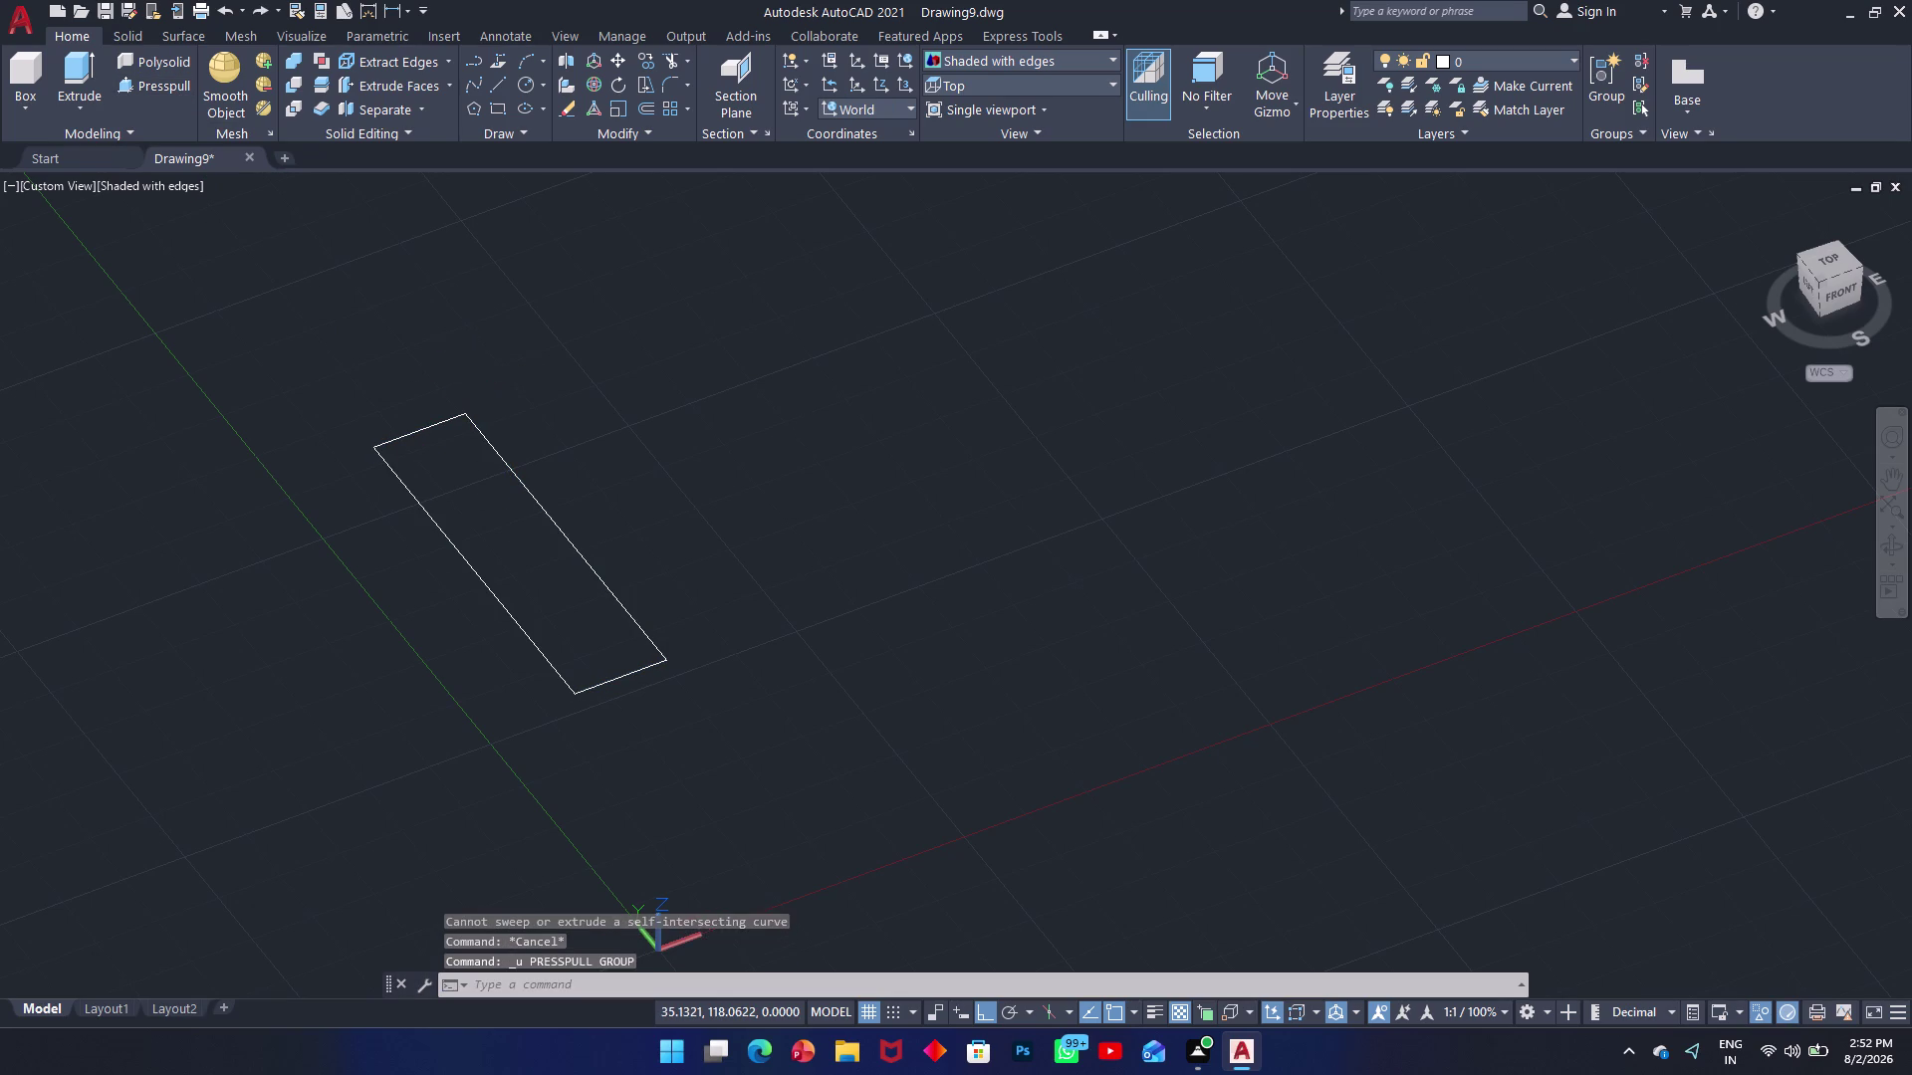
key(ctrl+z)
key(ctrl+z)
key(Escape)
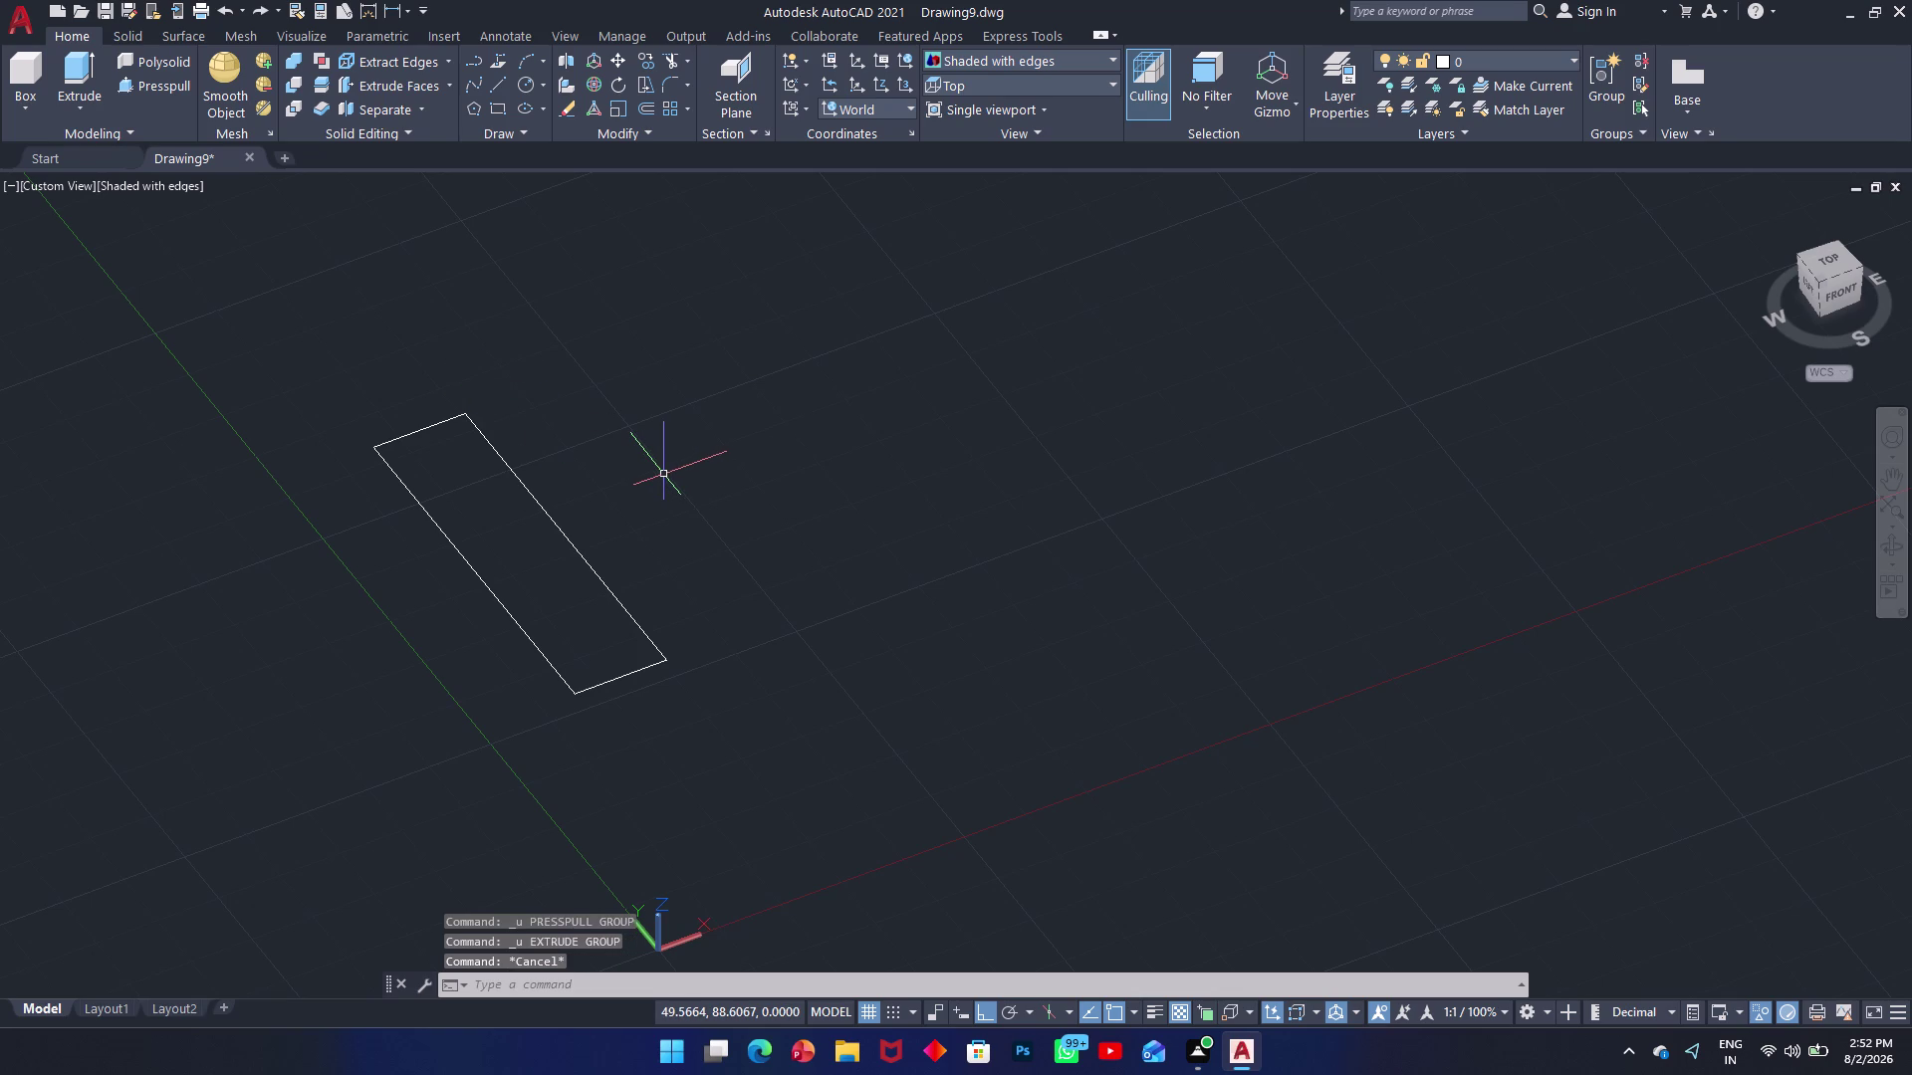
Undo the edge deletions and earlier steps back to the shaded bracket solid.
key(ctrl+z)
key(ctrl+z)
key(ctrl+z)
key(ctrl+z)
key(ctrl+z)
key(ctrl+z)
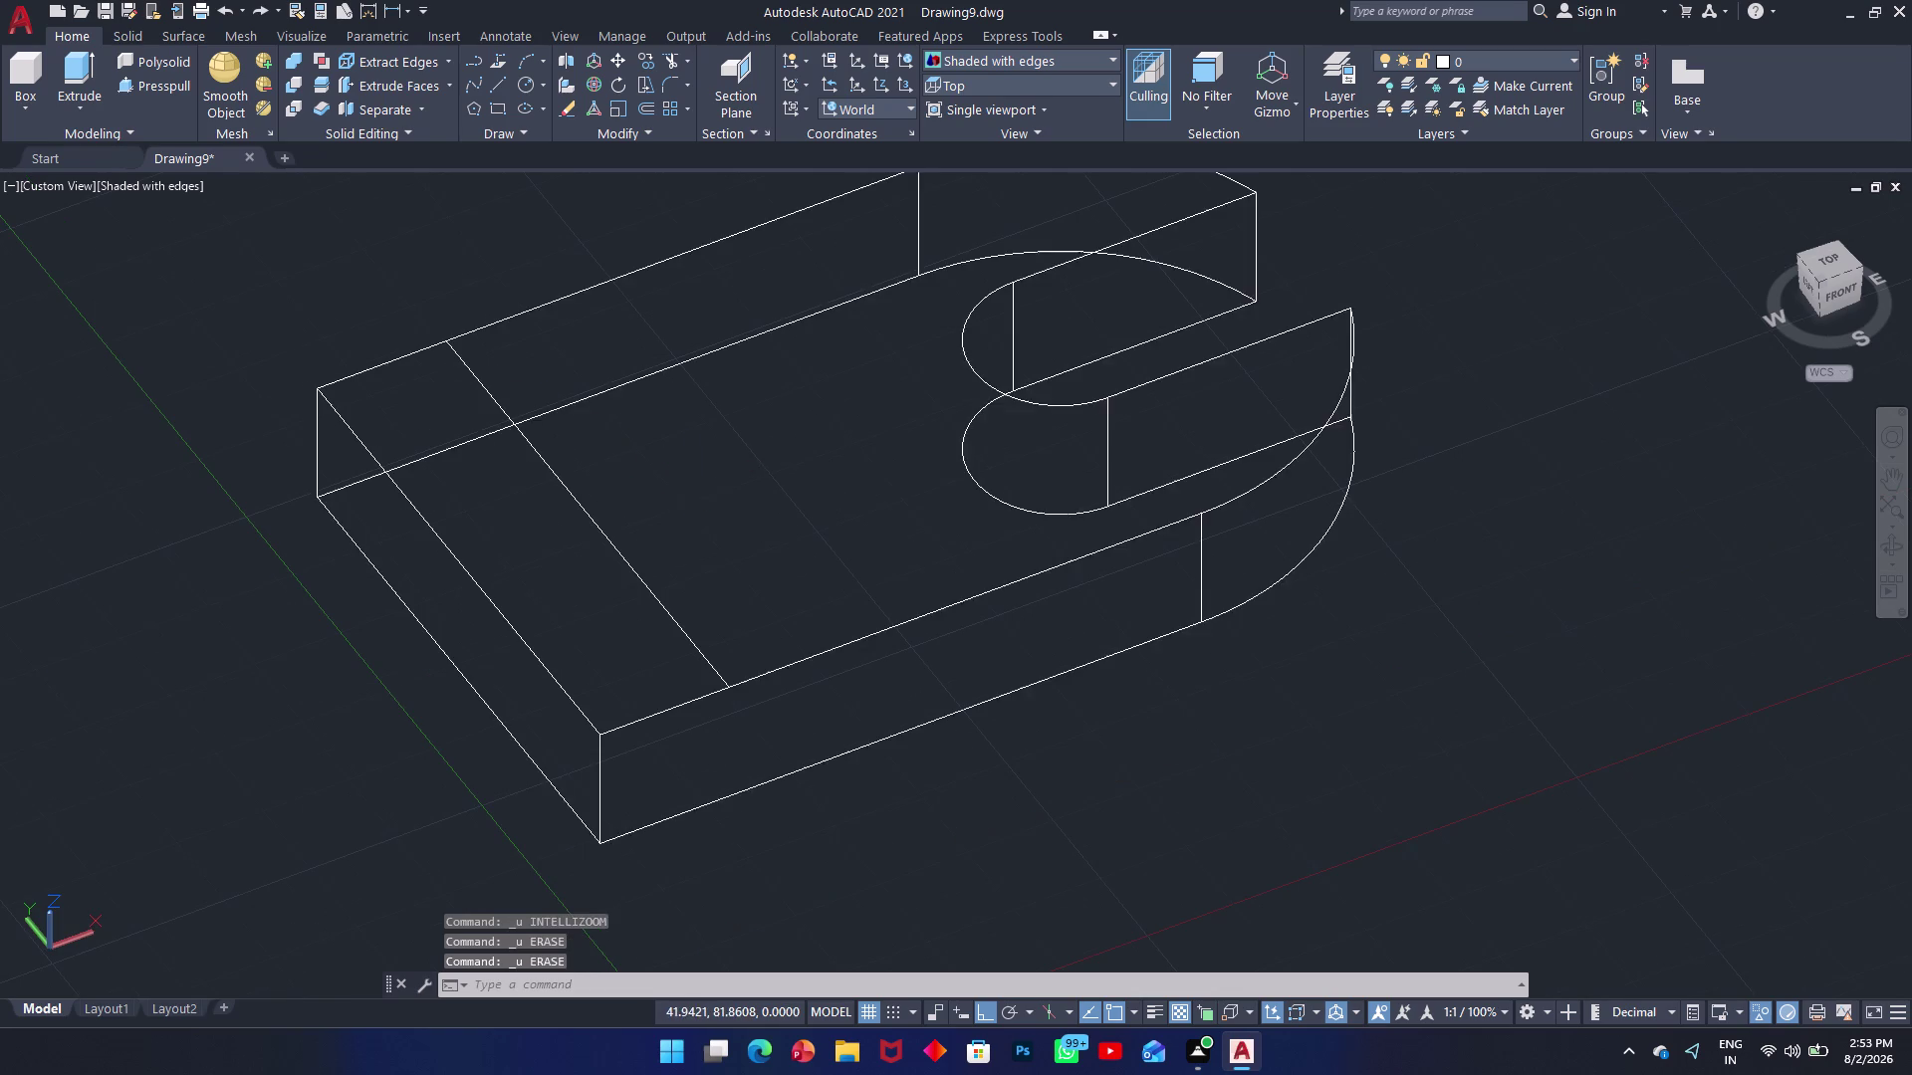
key(ctrl+z)
key(ctrl+z)
key(ctrl+z)
key(ctrl+z)
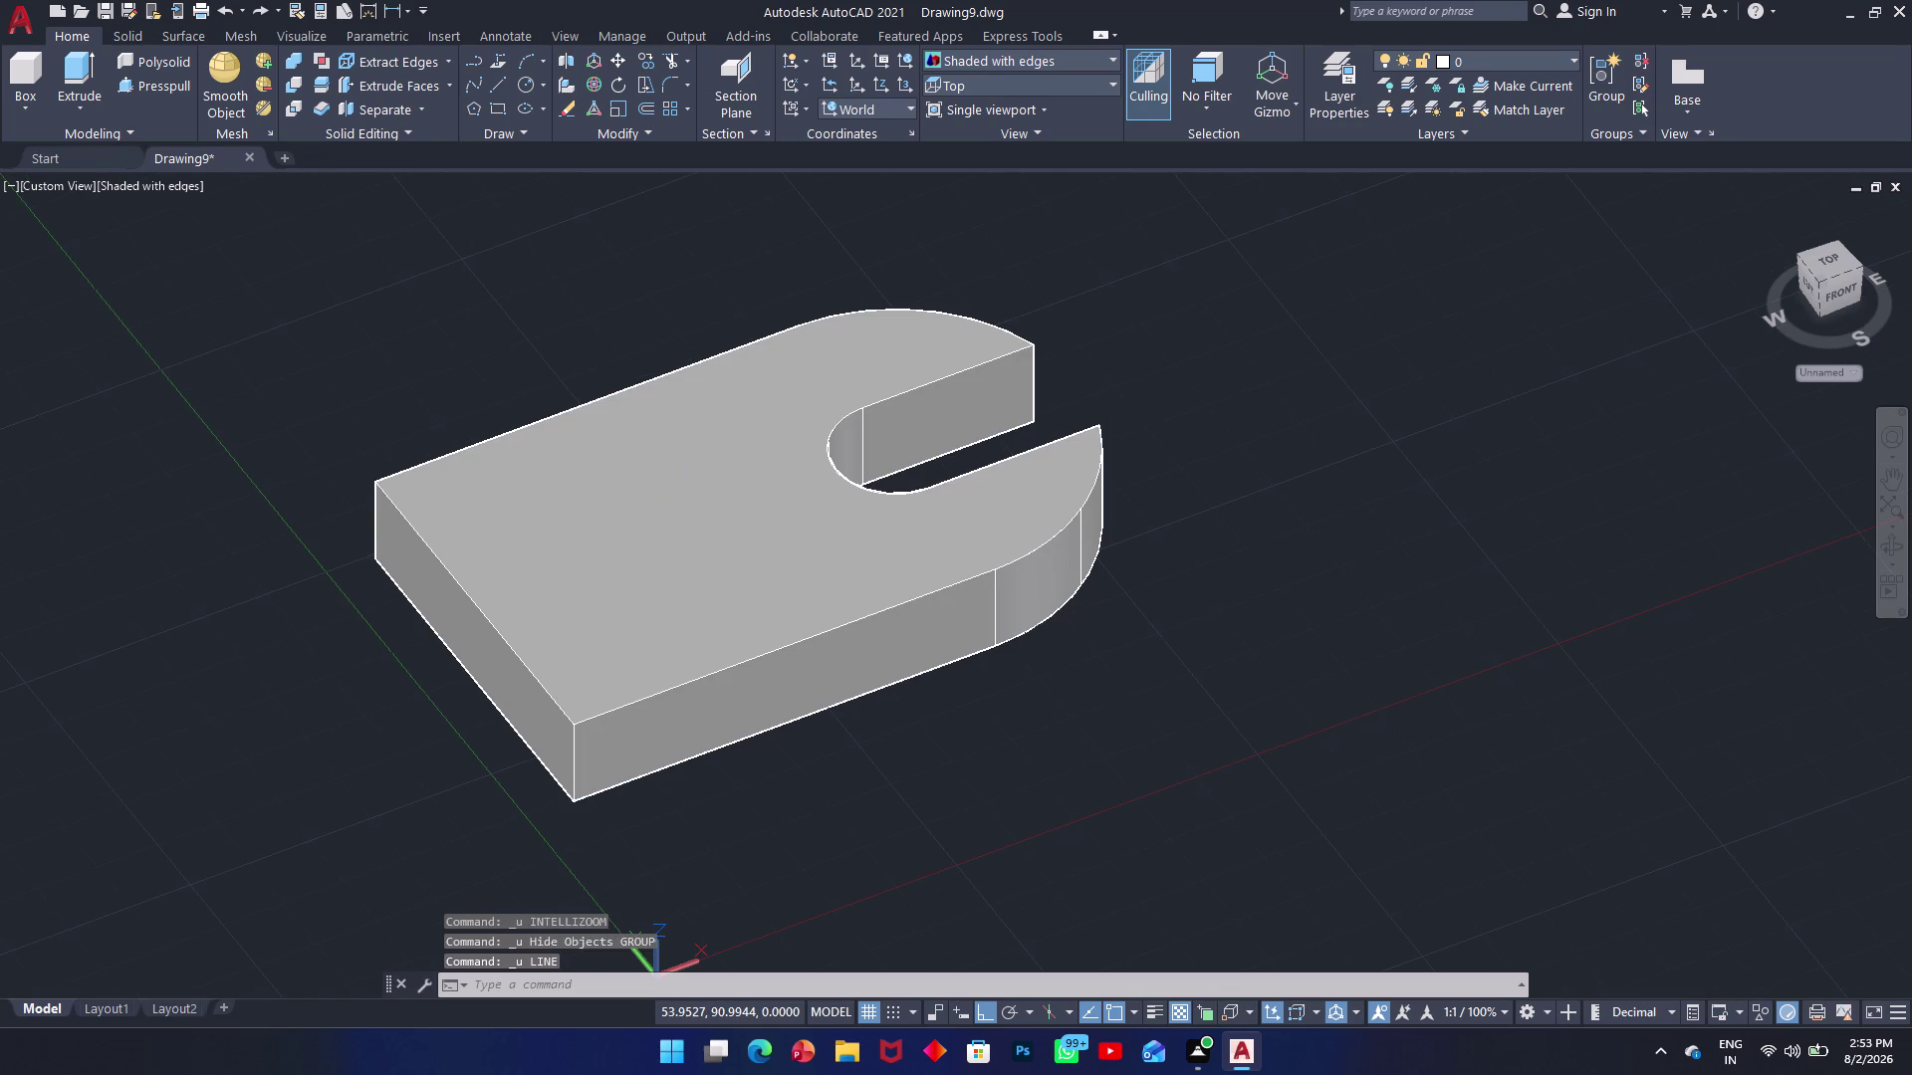
key(ctrl+z)
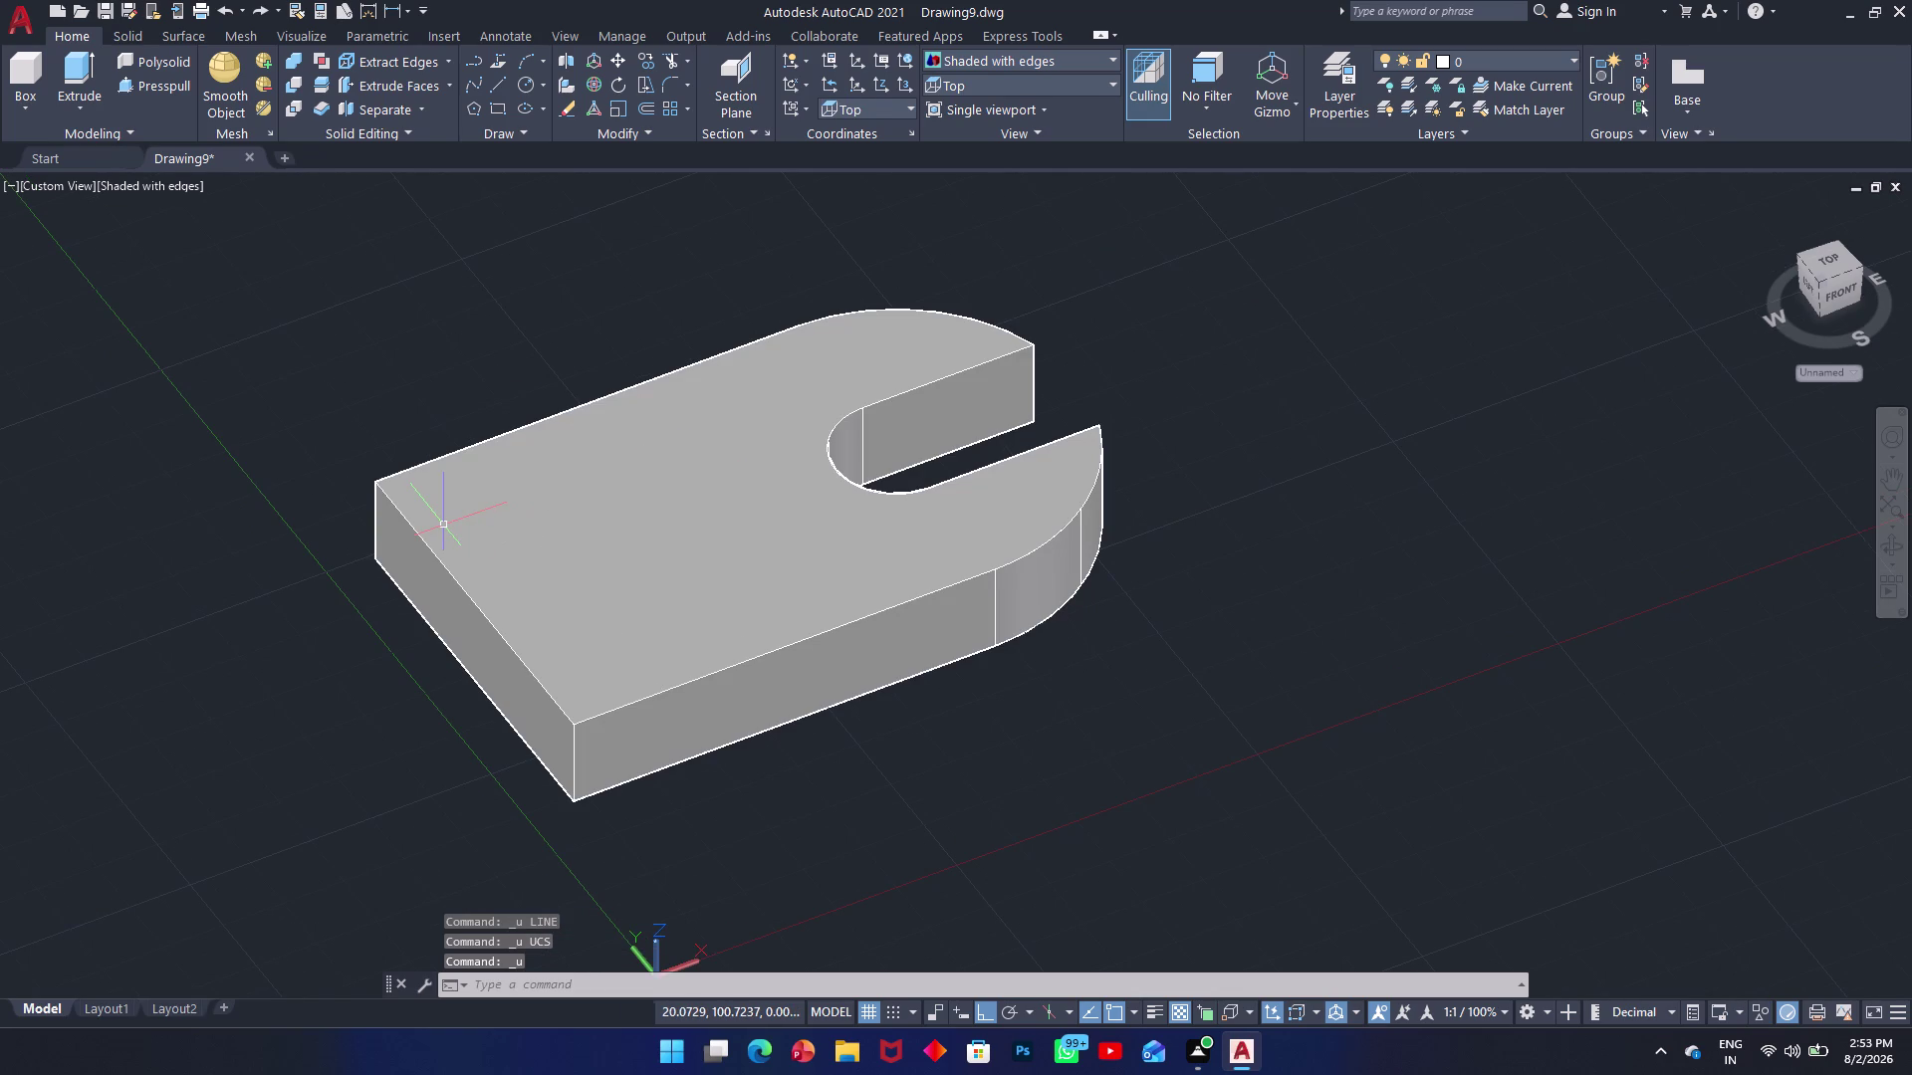
Redo the dividing line steps, undo Hide Objects, and begin press-pulling the strip.
key(ctrl+y)
key(ctrl+y)
key(ctrl+y)
key(ctrl+y)
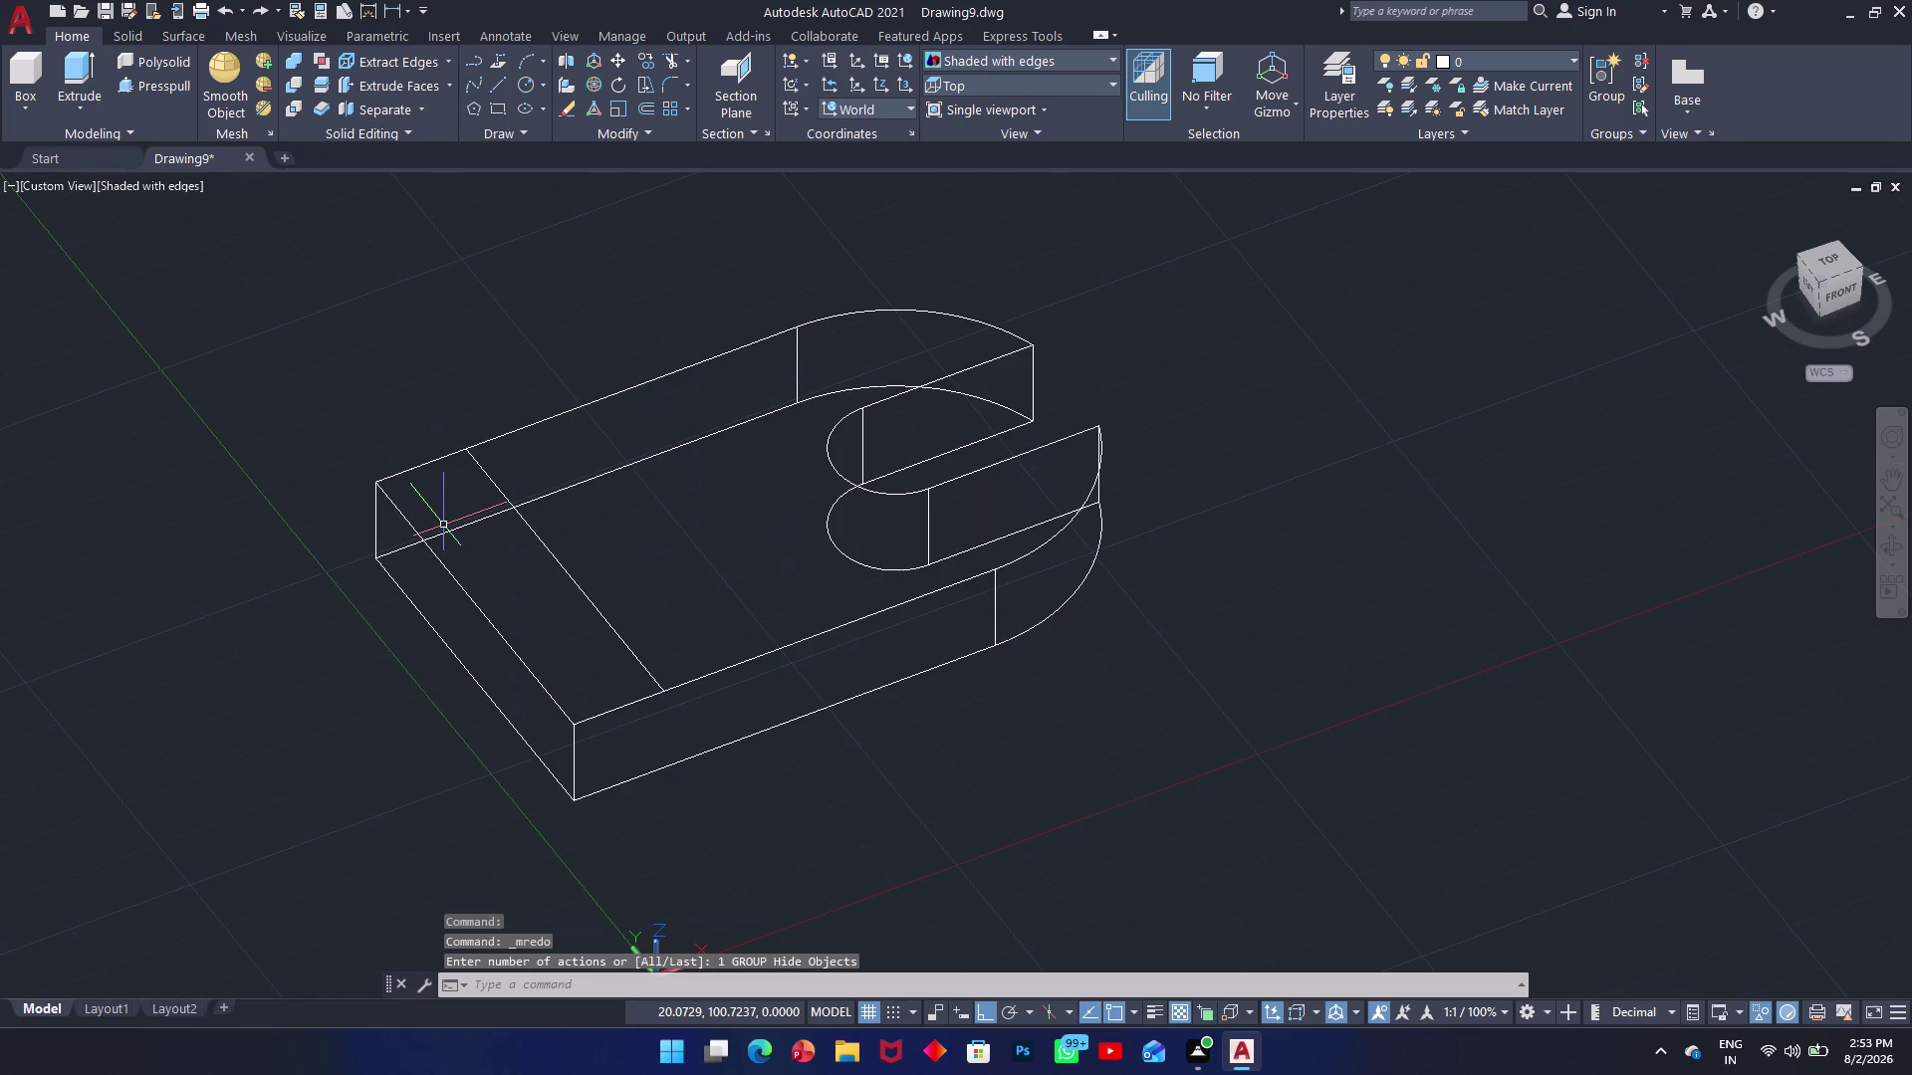
key(ctrl+z)
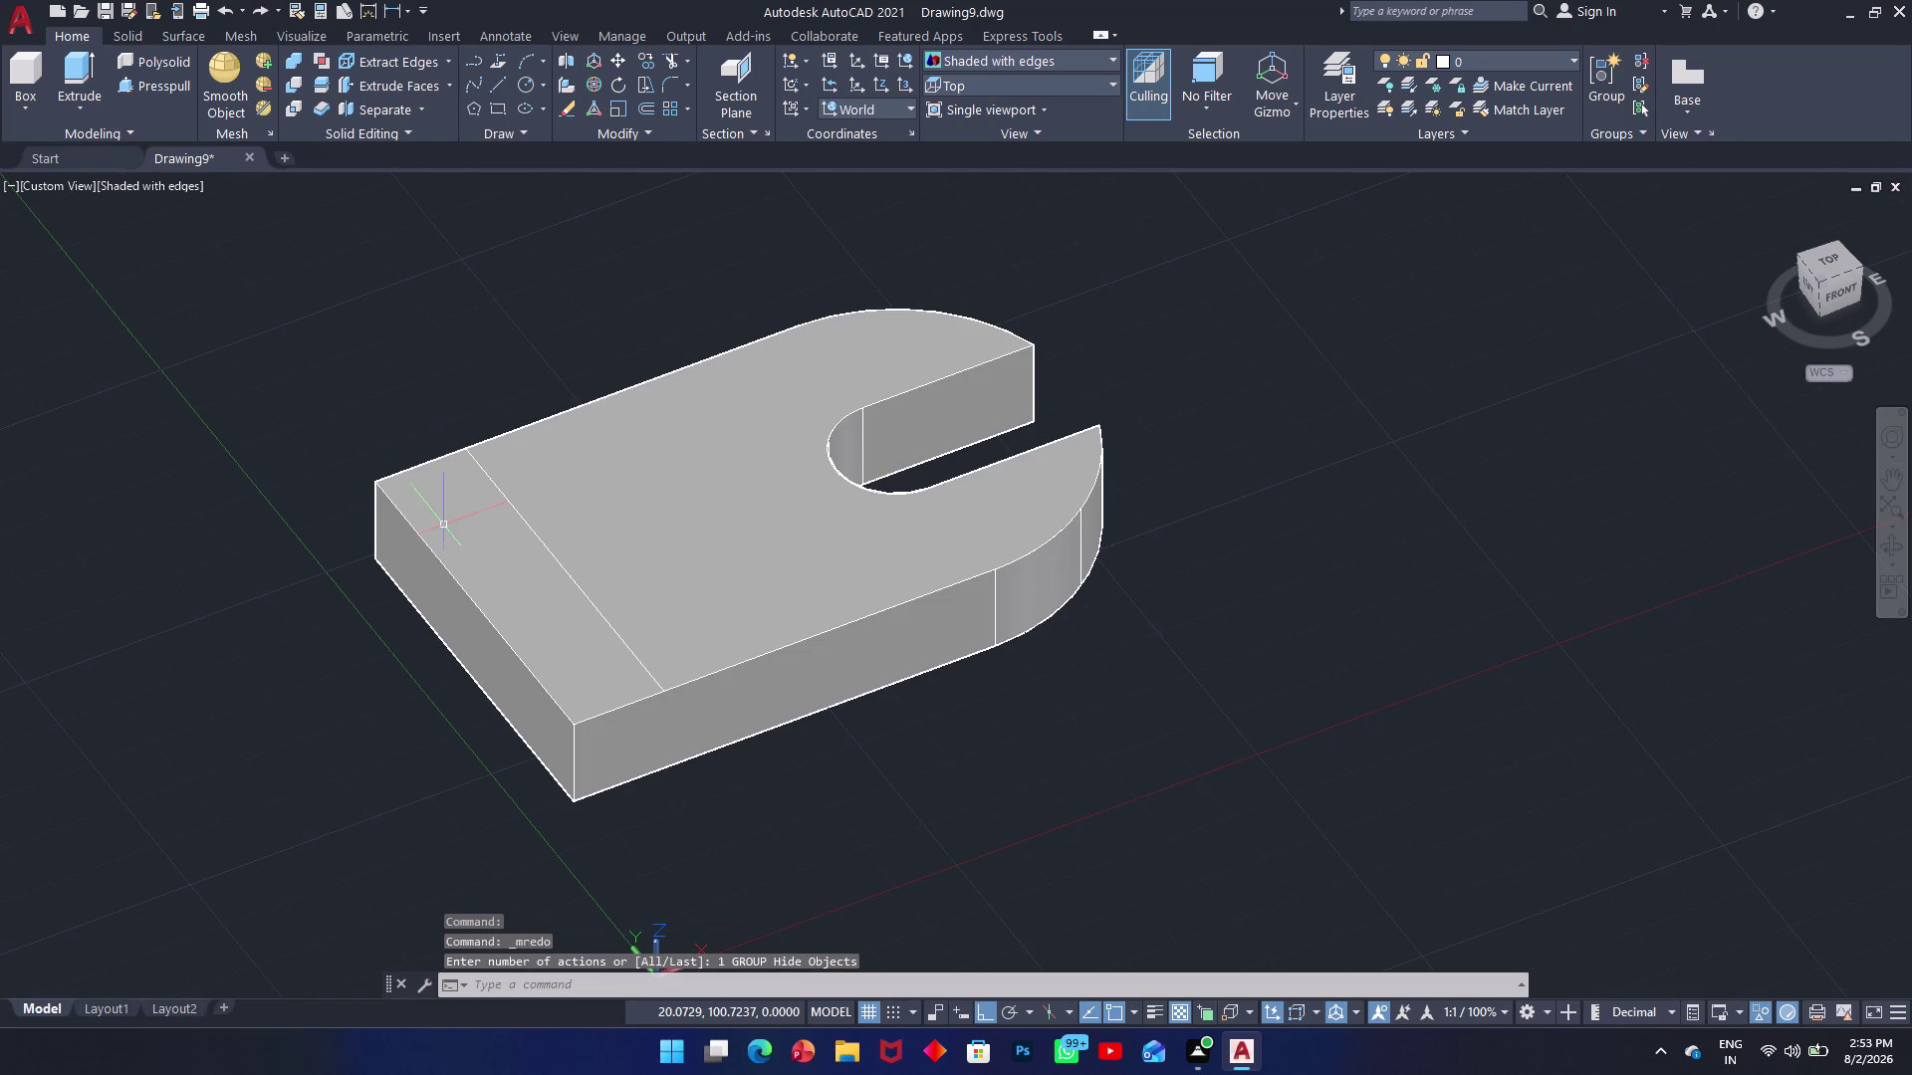
click(130, 84)
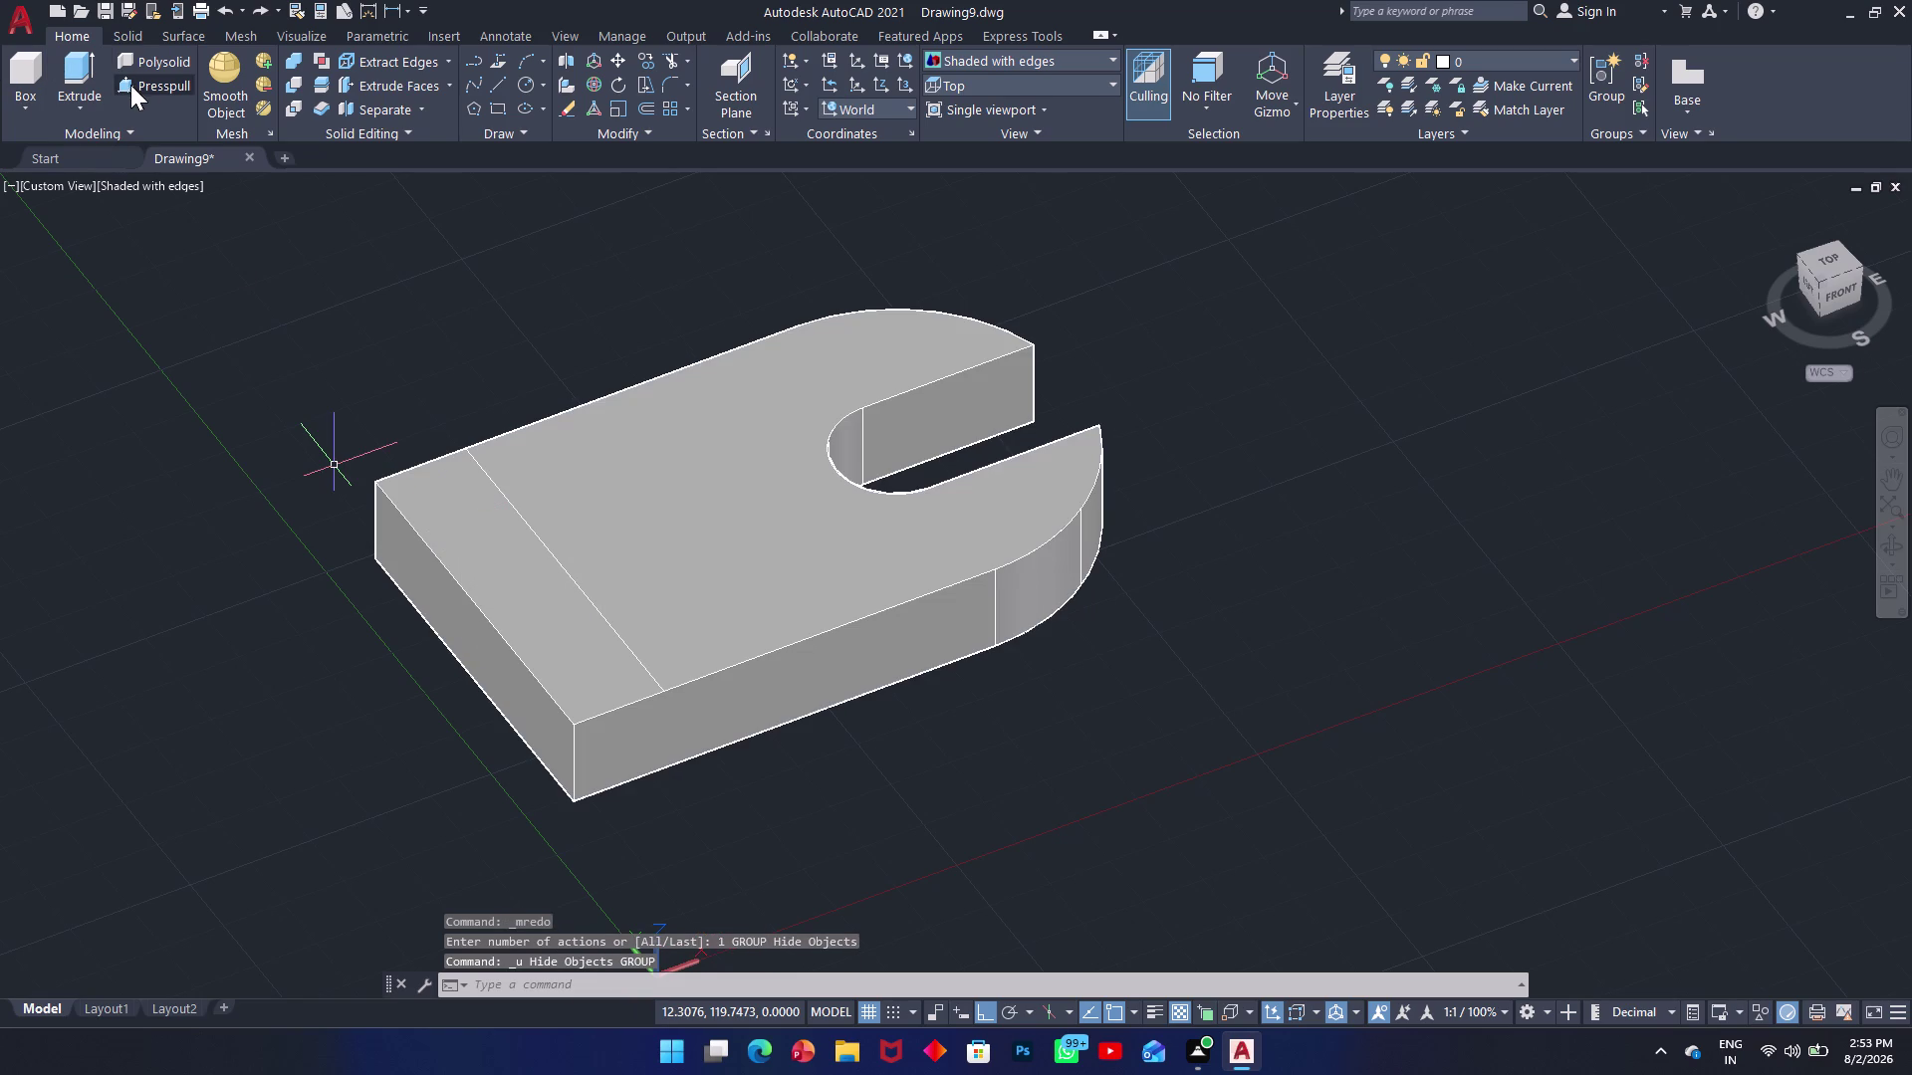
click(506, 501)
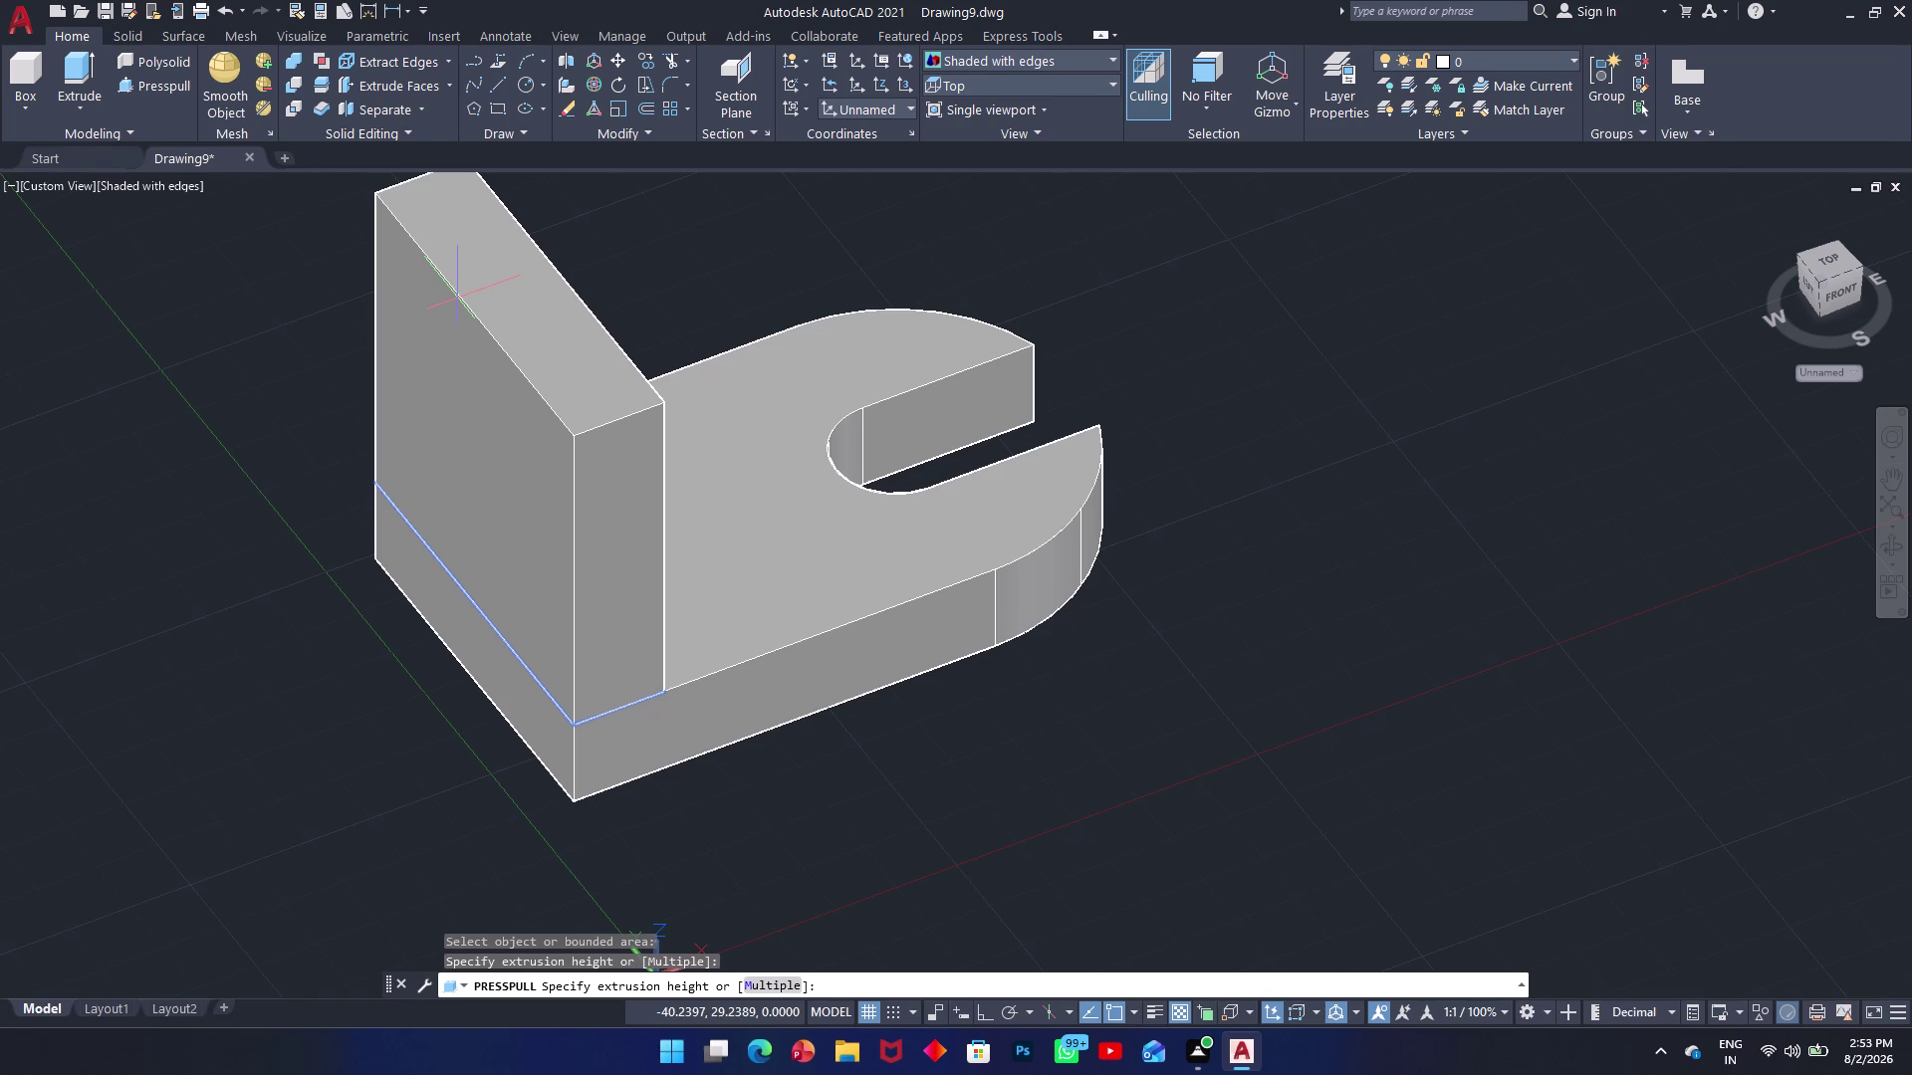
Pull the left-end strip up 63 units into an upright wall.
key(6)
key(3)
key(Return)
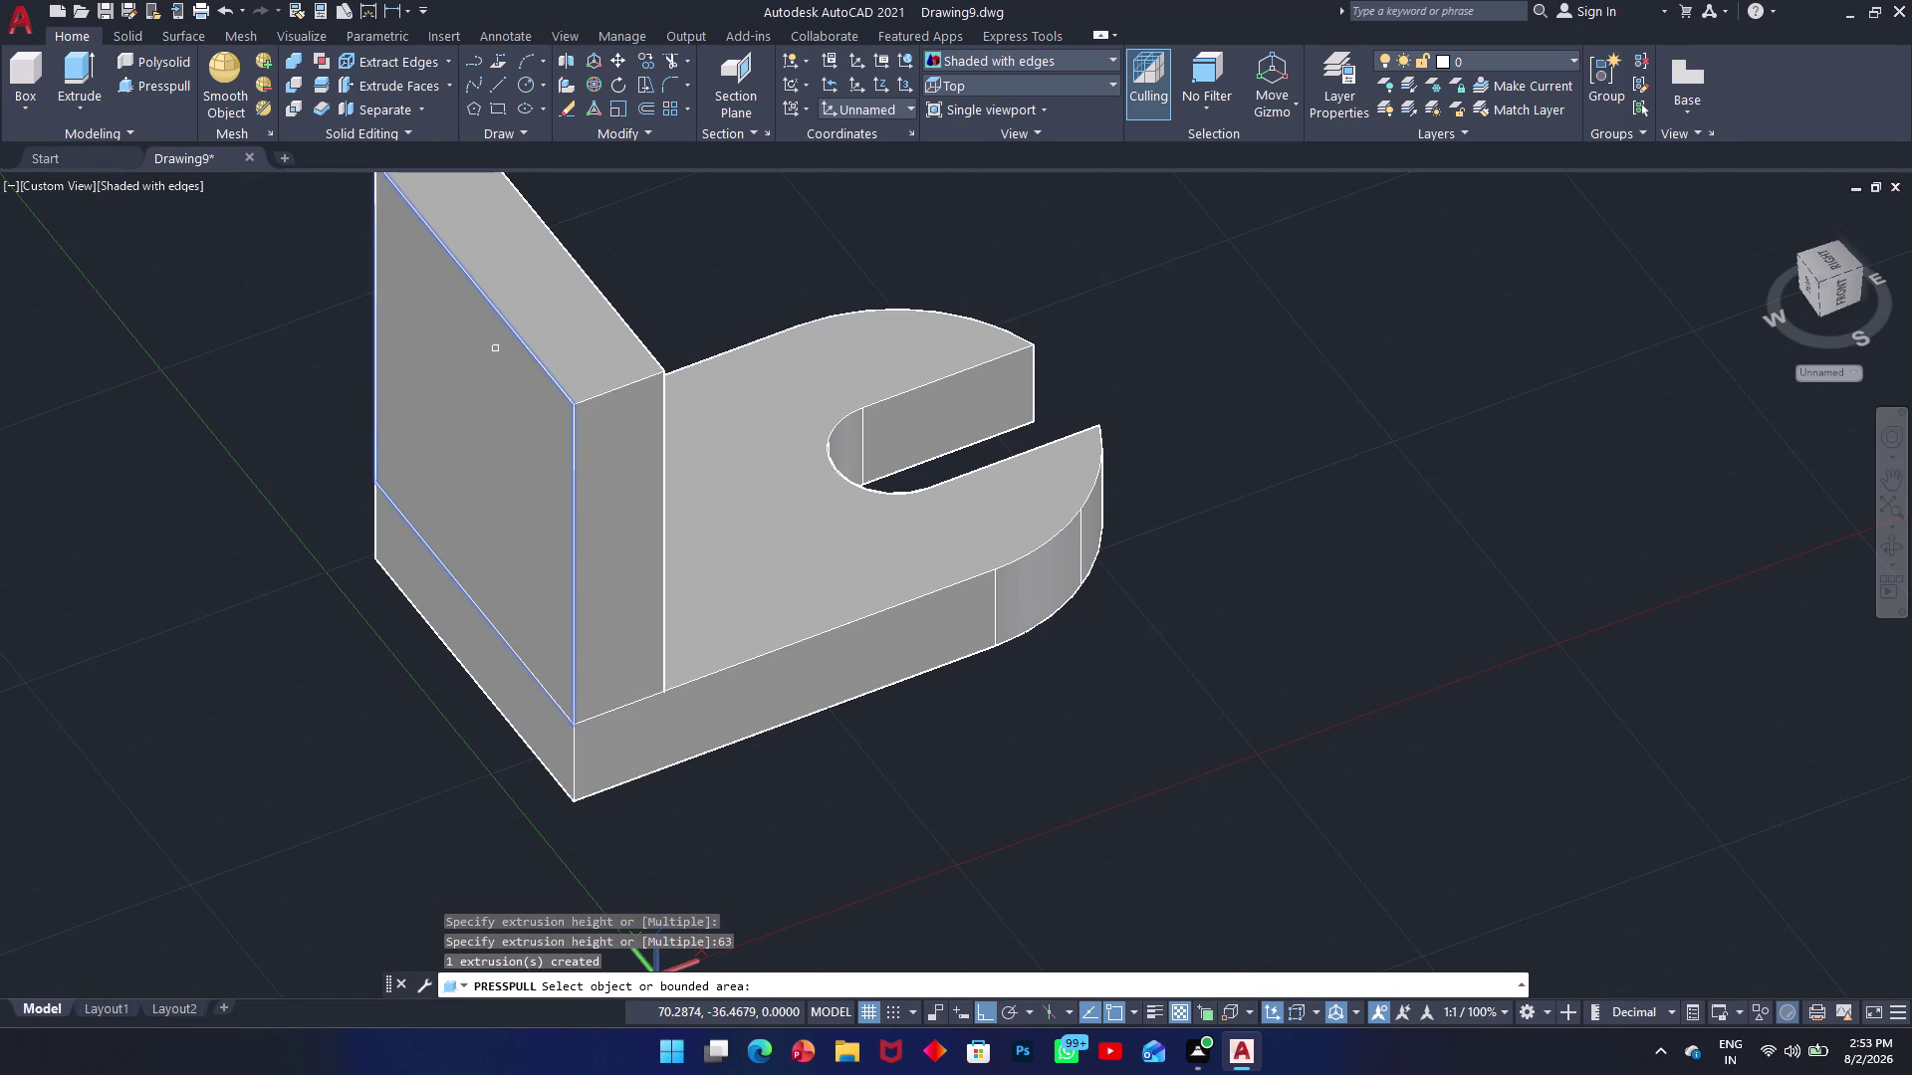
key(Escape)
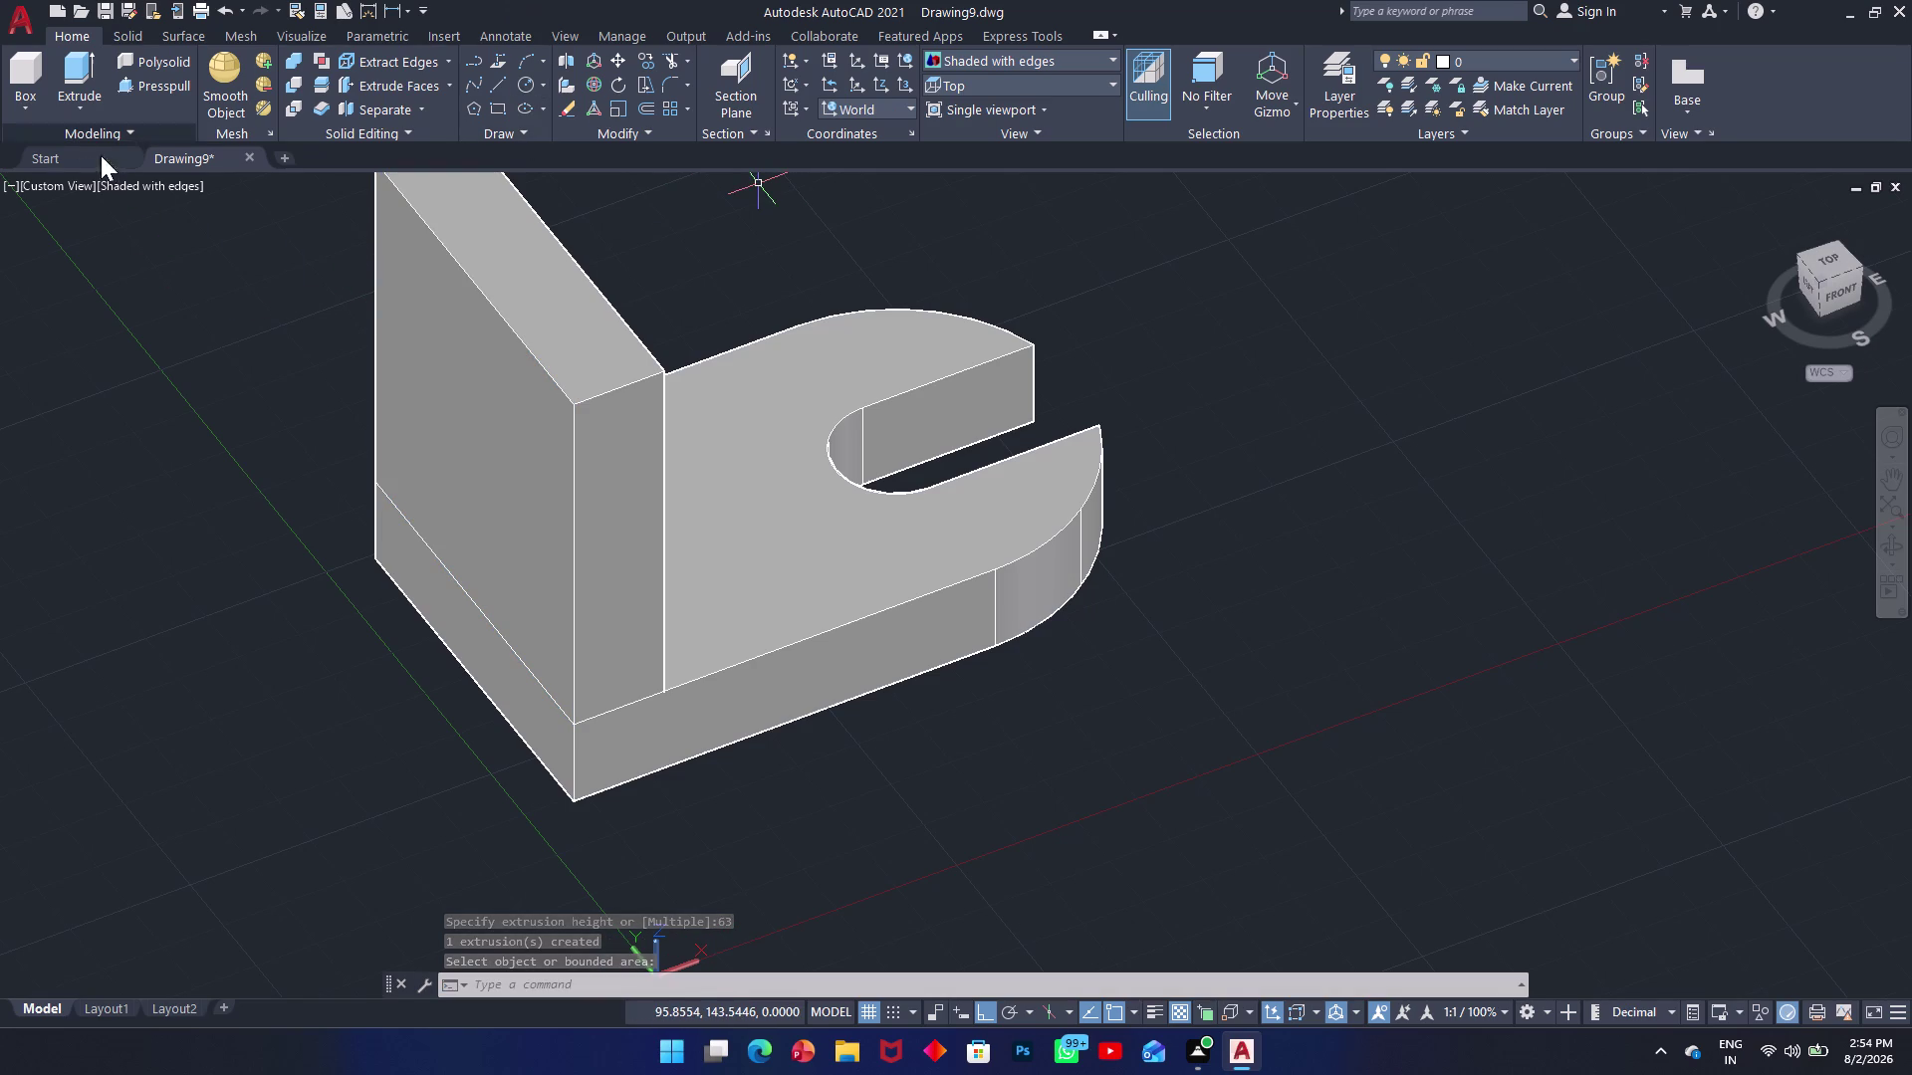
Draw the large radius-30 circle on the upright wall's top edge.
scroll(up, 3)
middle_drag(418, 397, 590, 395)
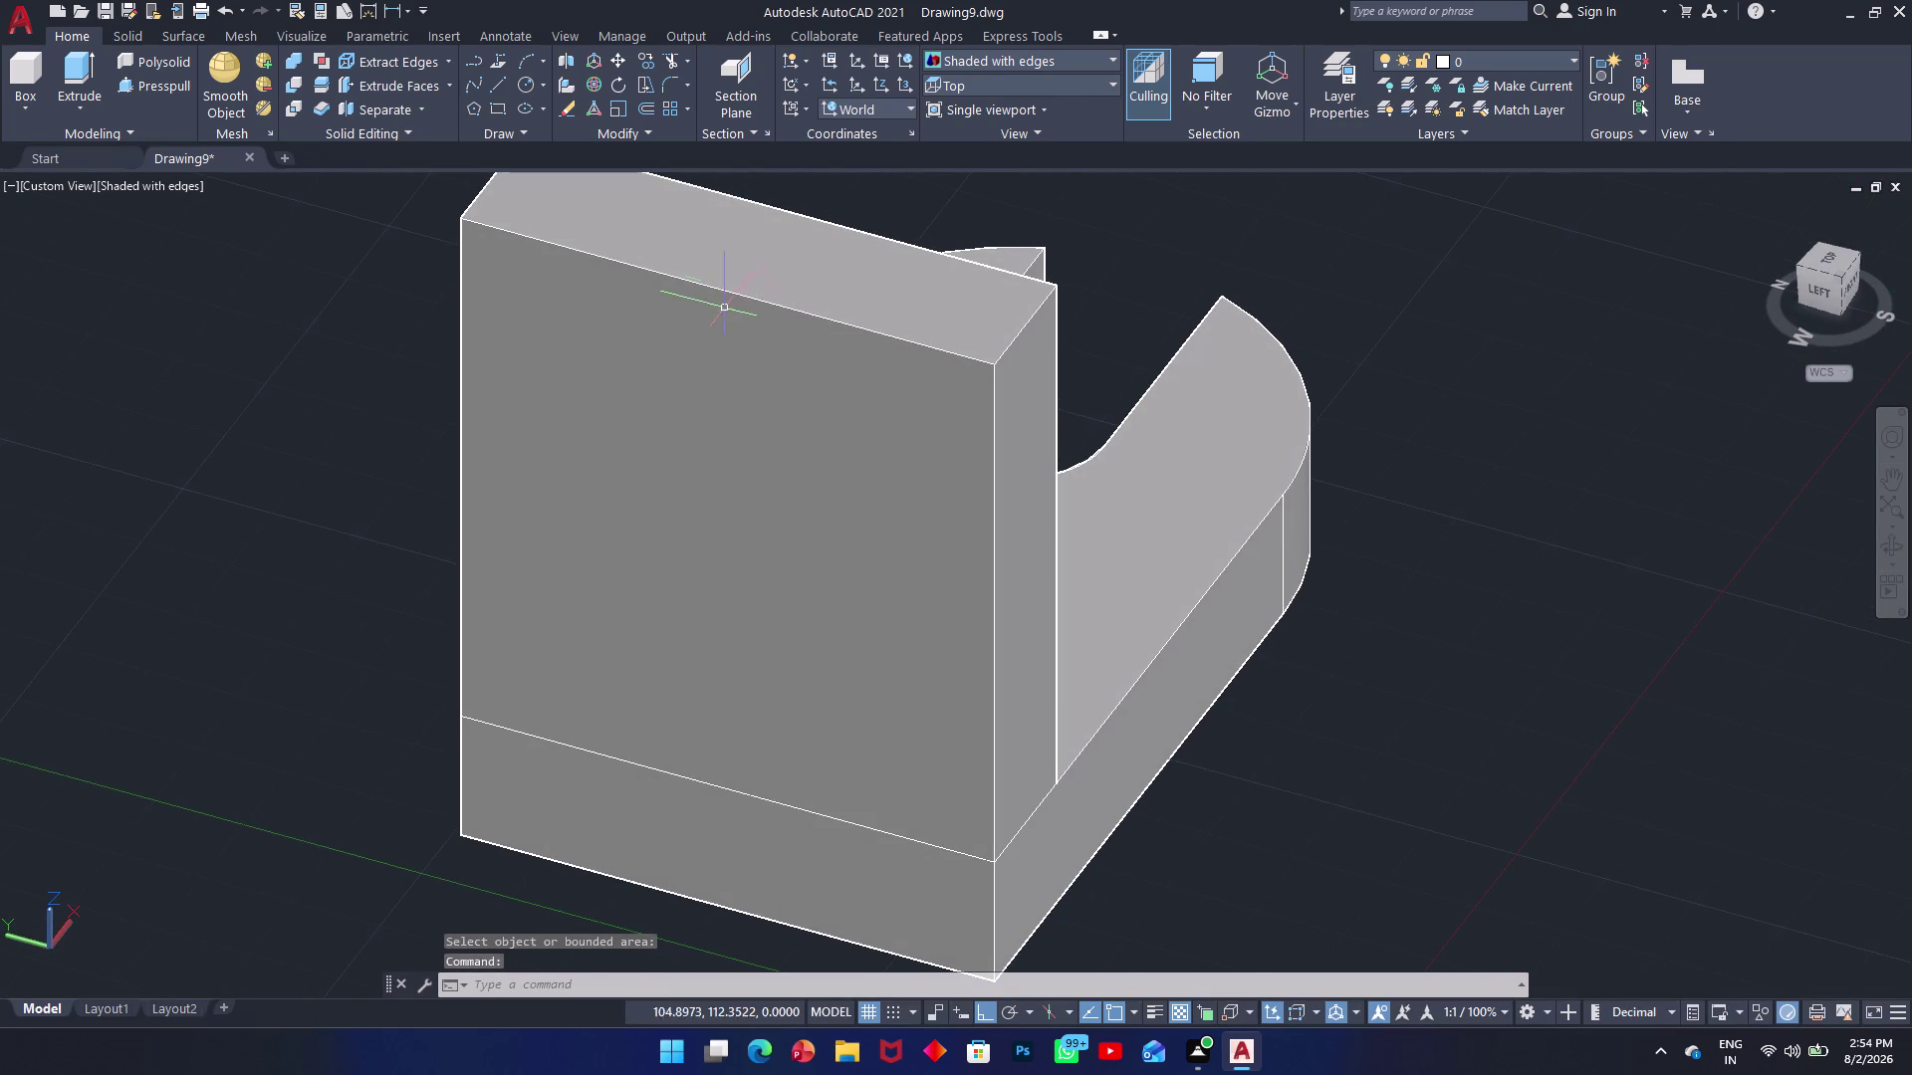
click(534, 86)
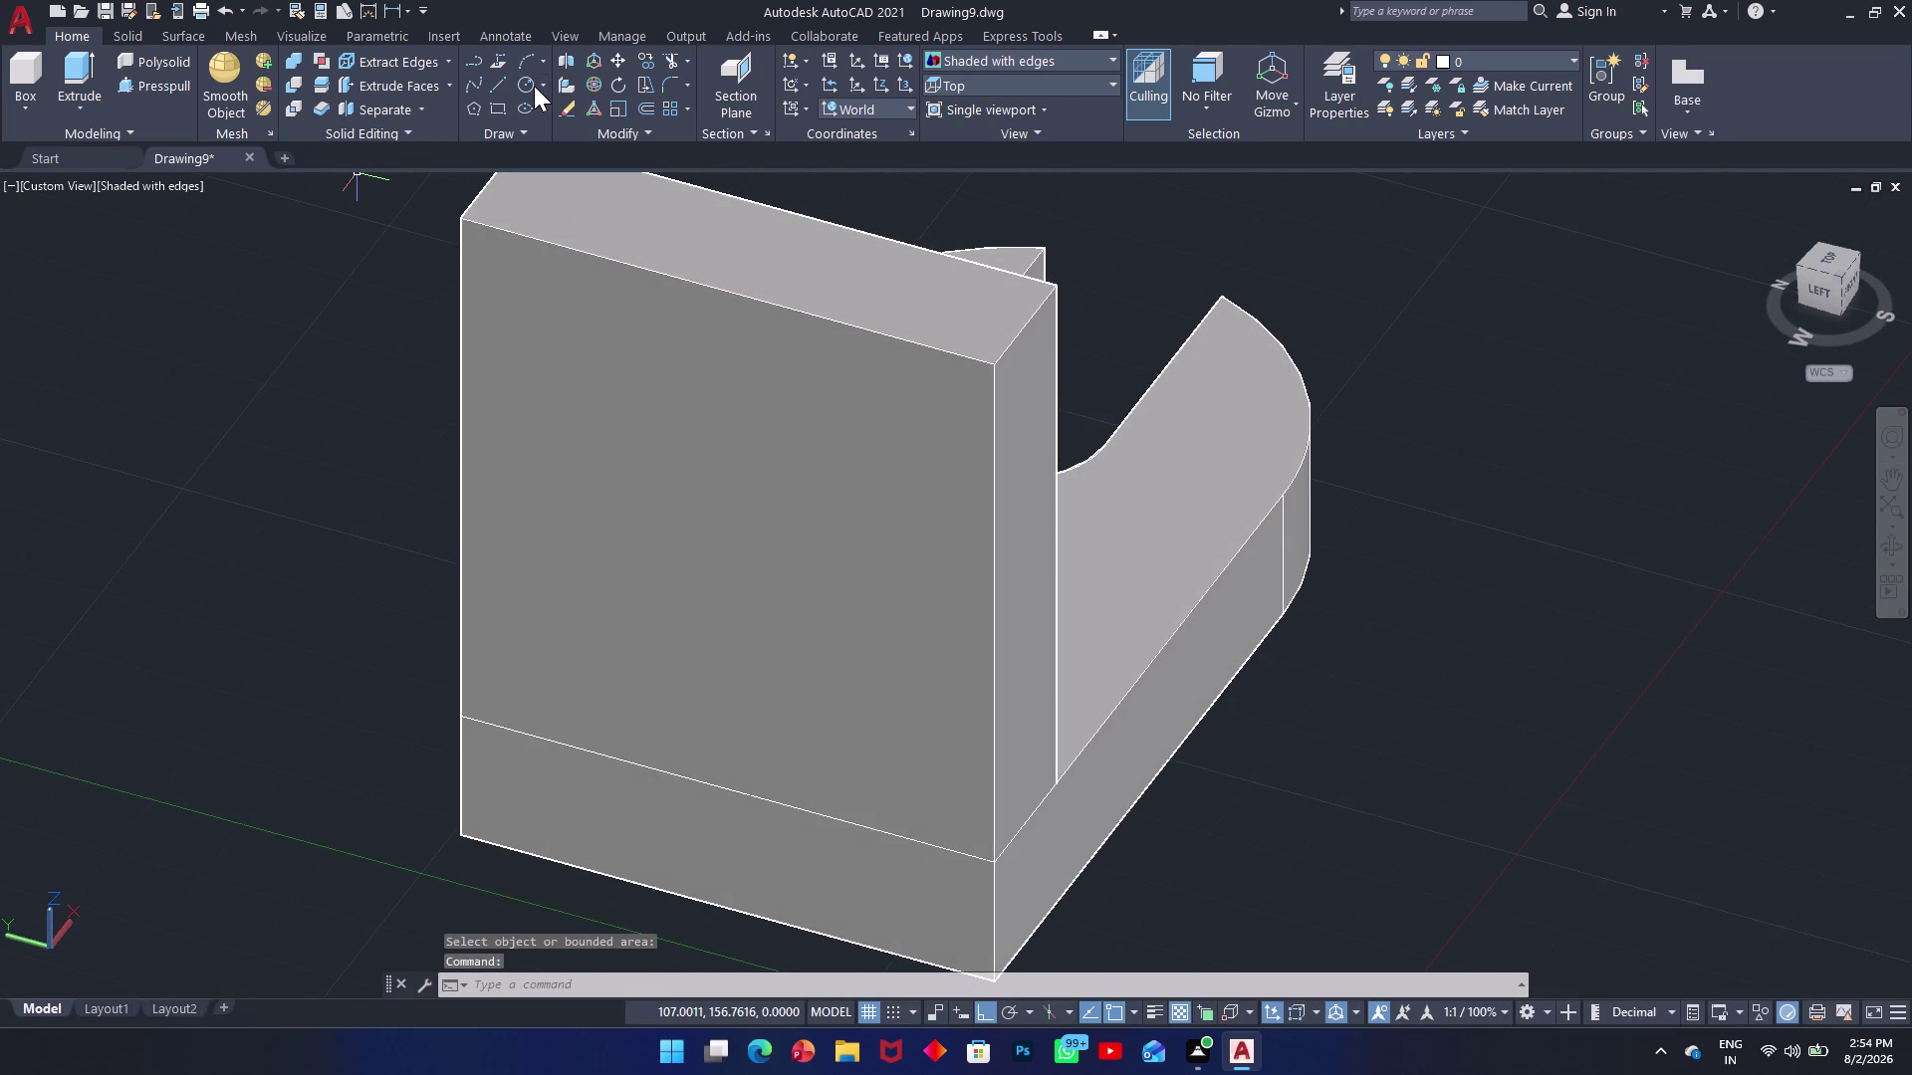
click(726, 289)
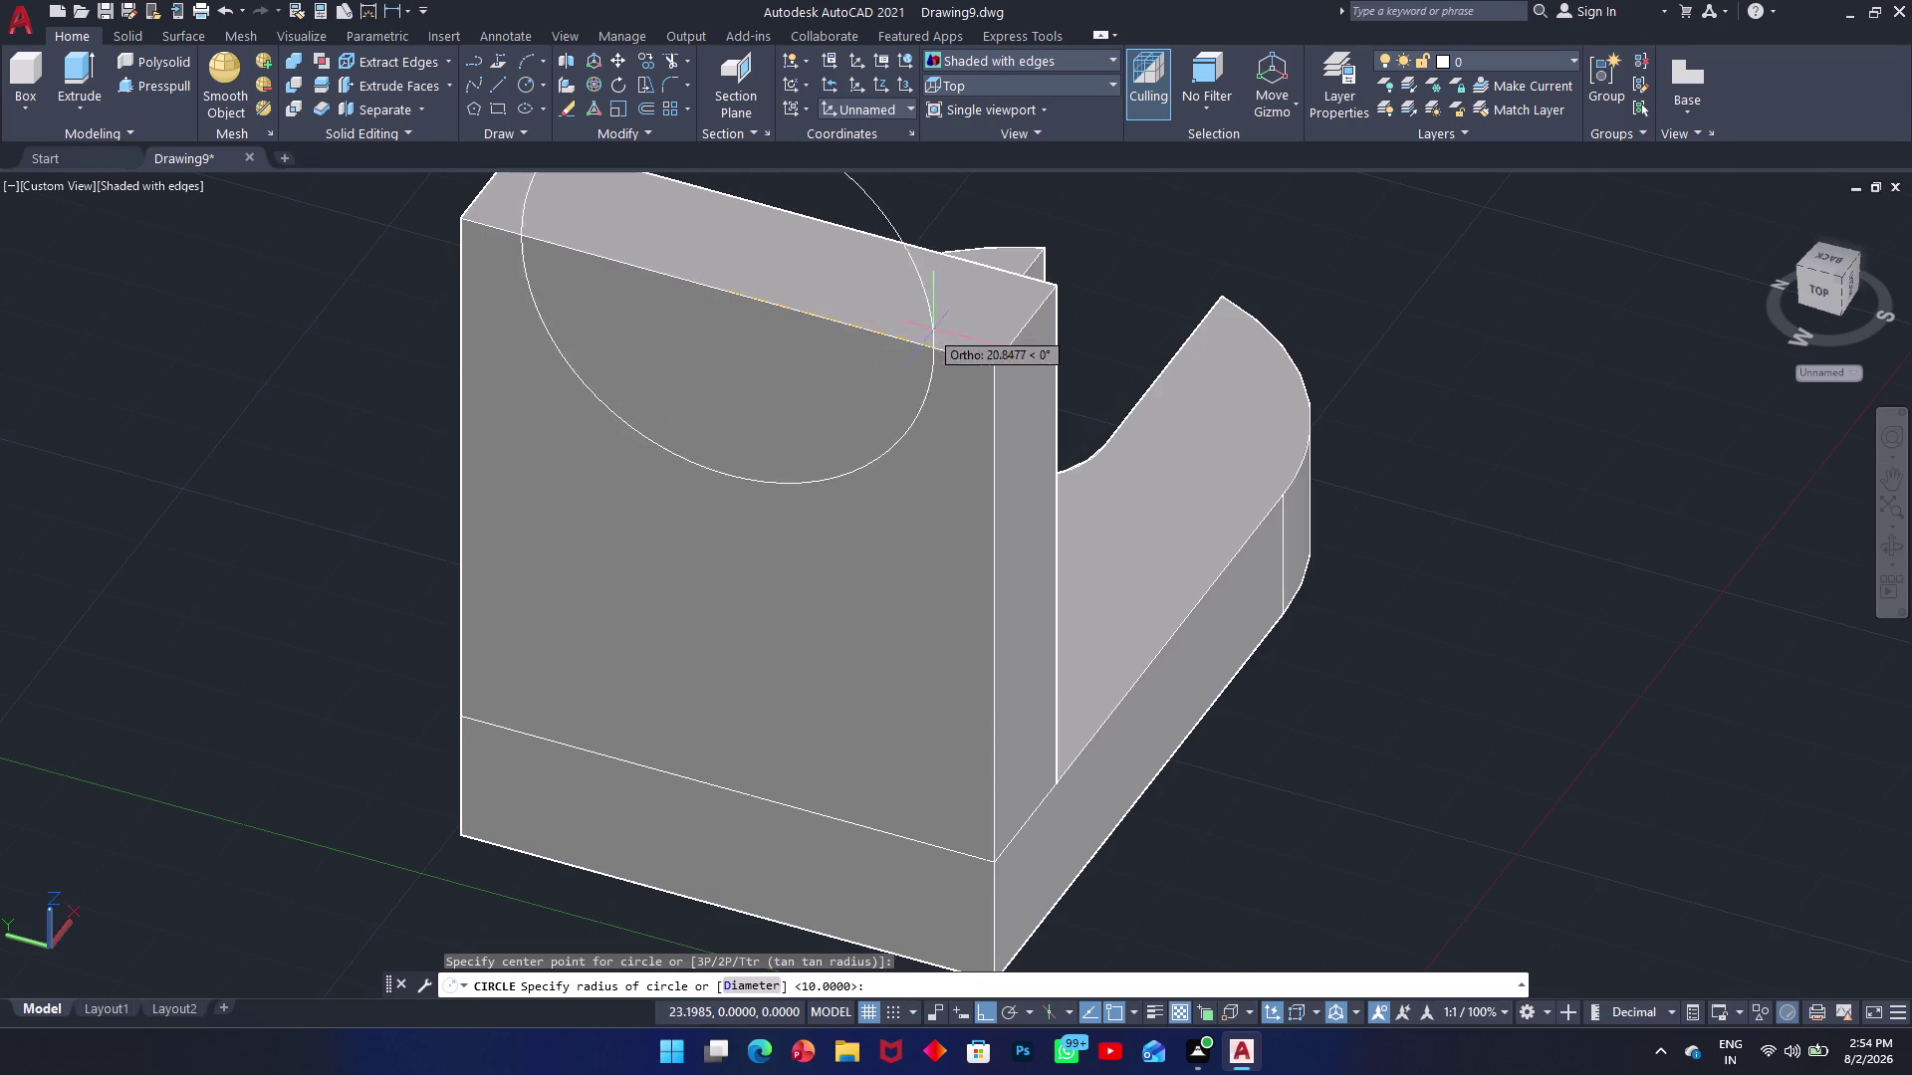
click(996, 363)
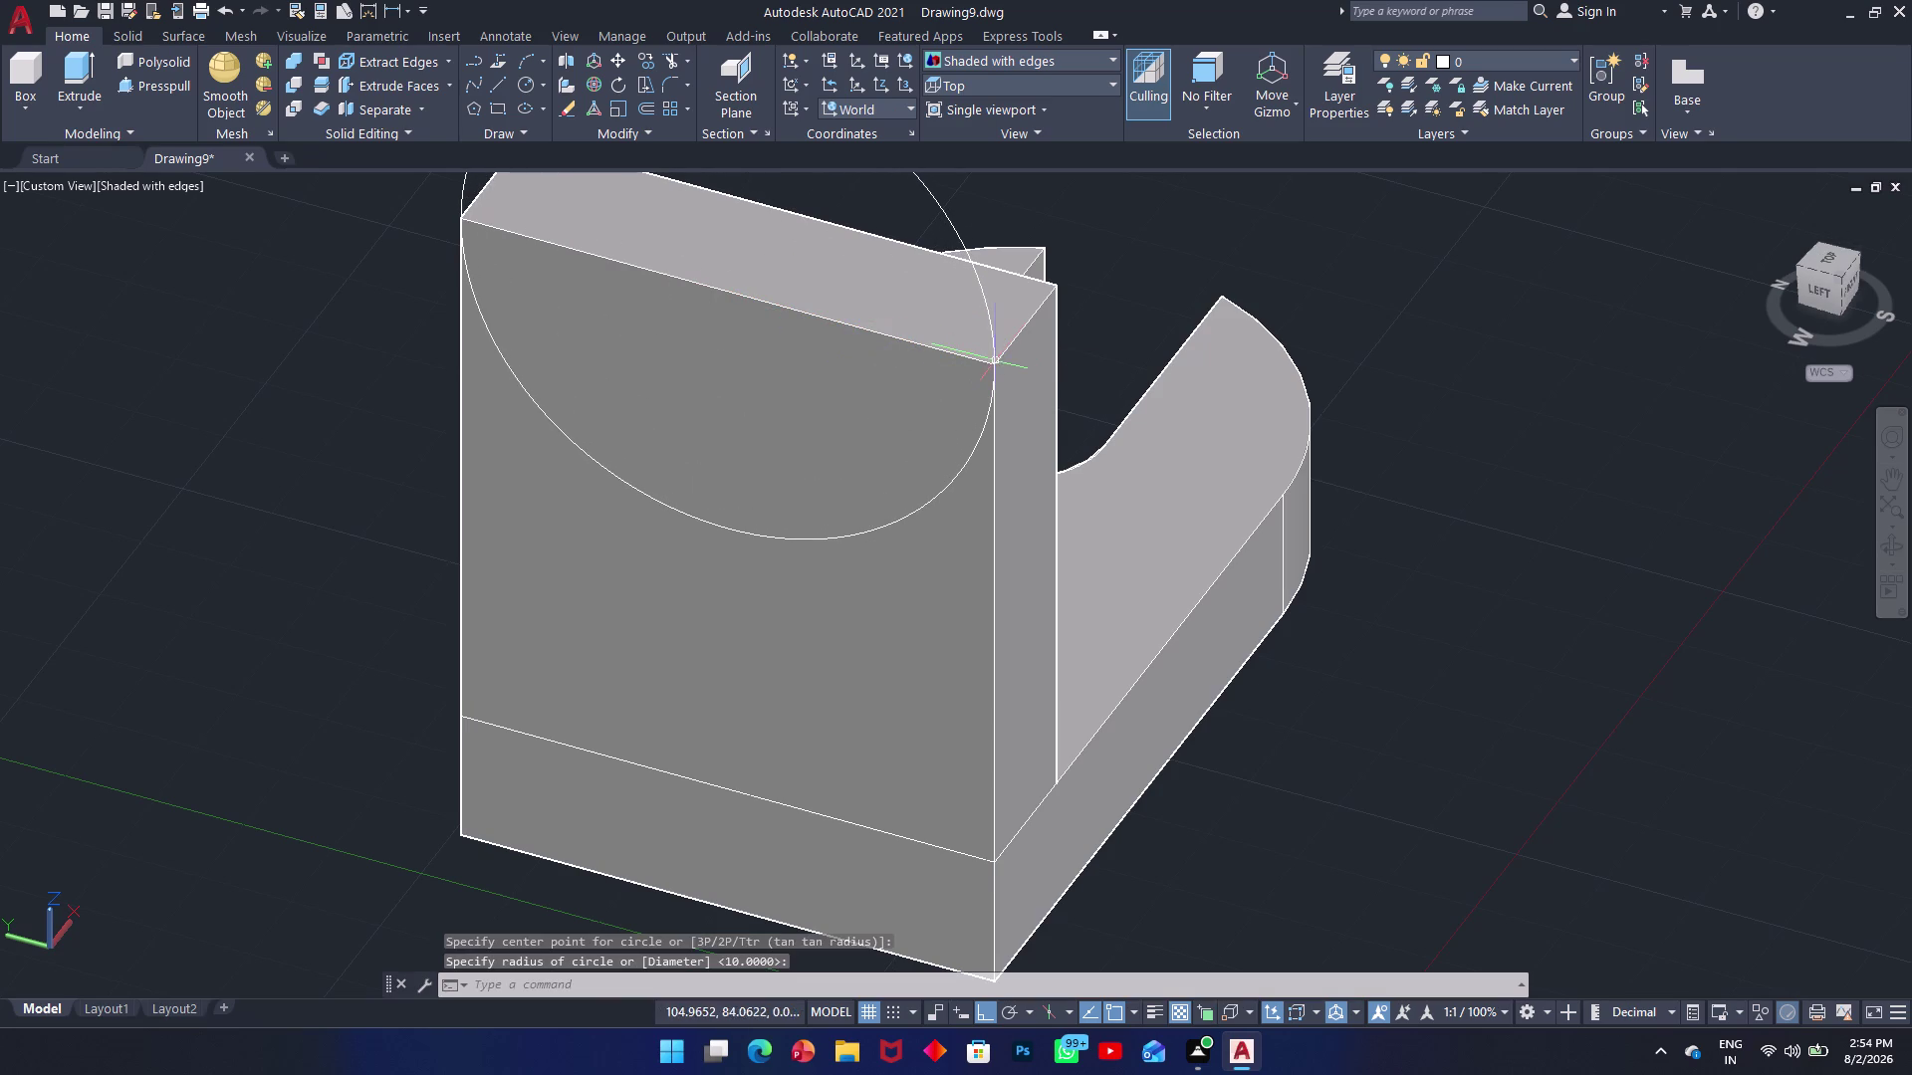
key(space)
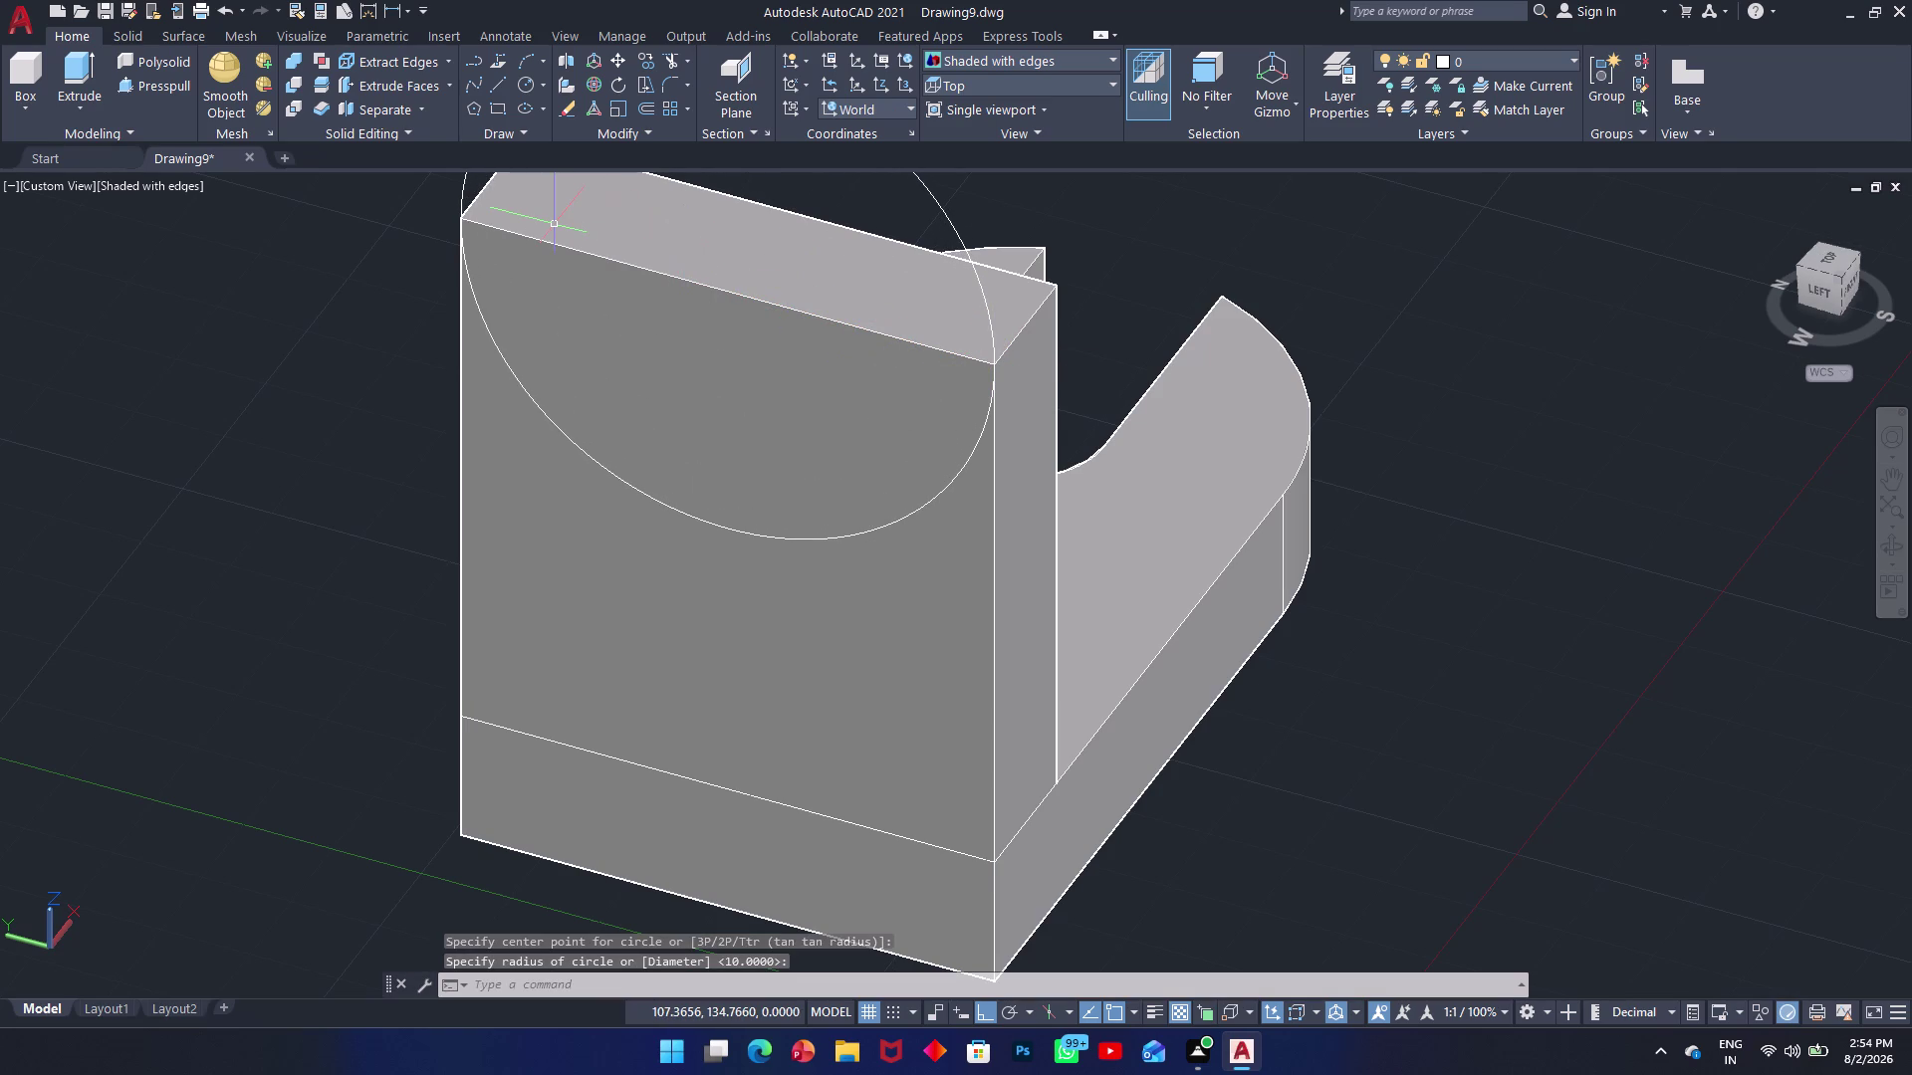
Draw the radius-15 circle centred on the wall's top edge.
click(729, 295)
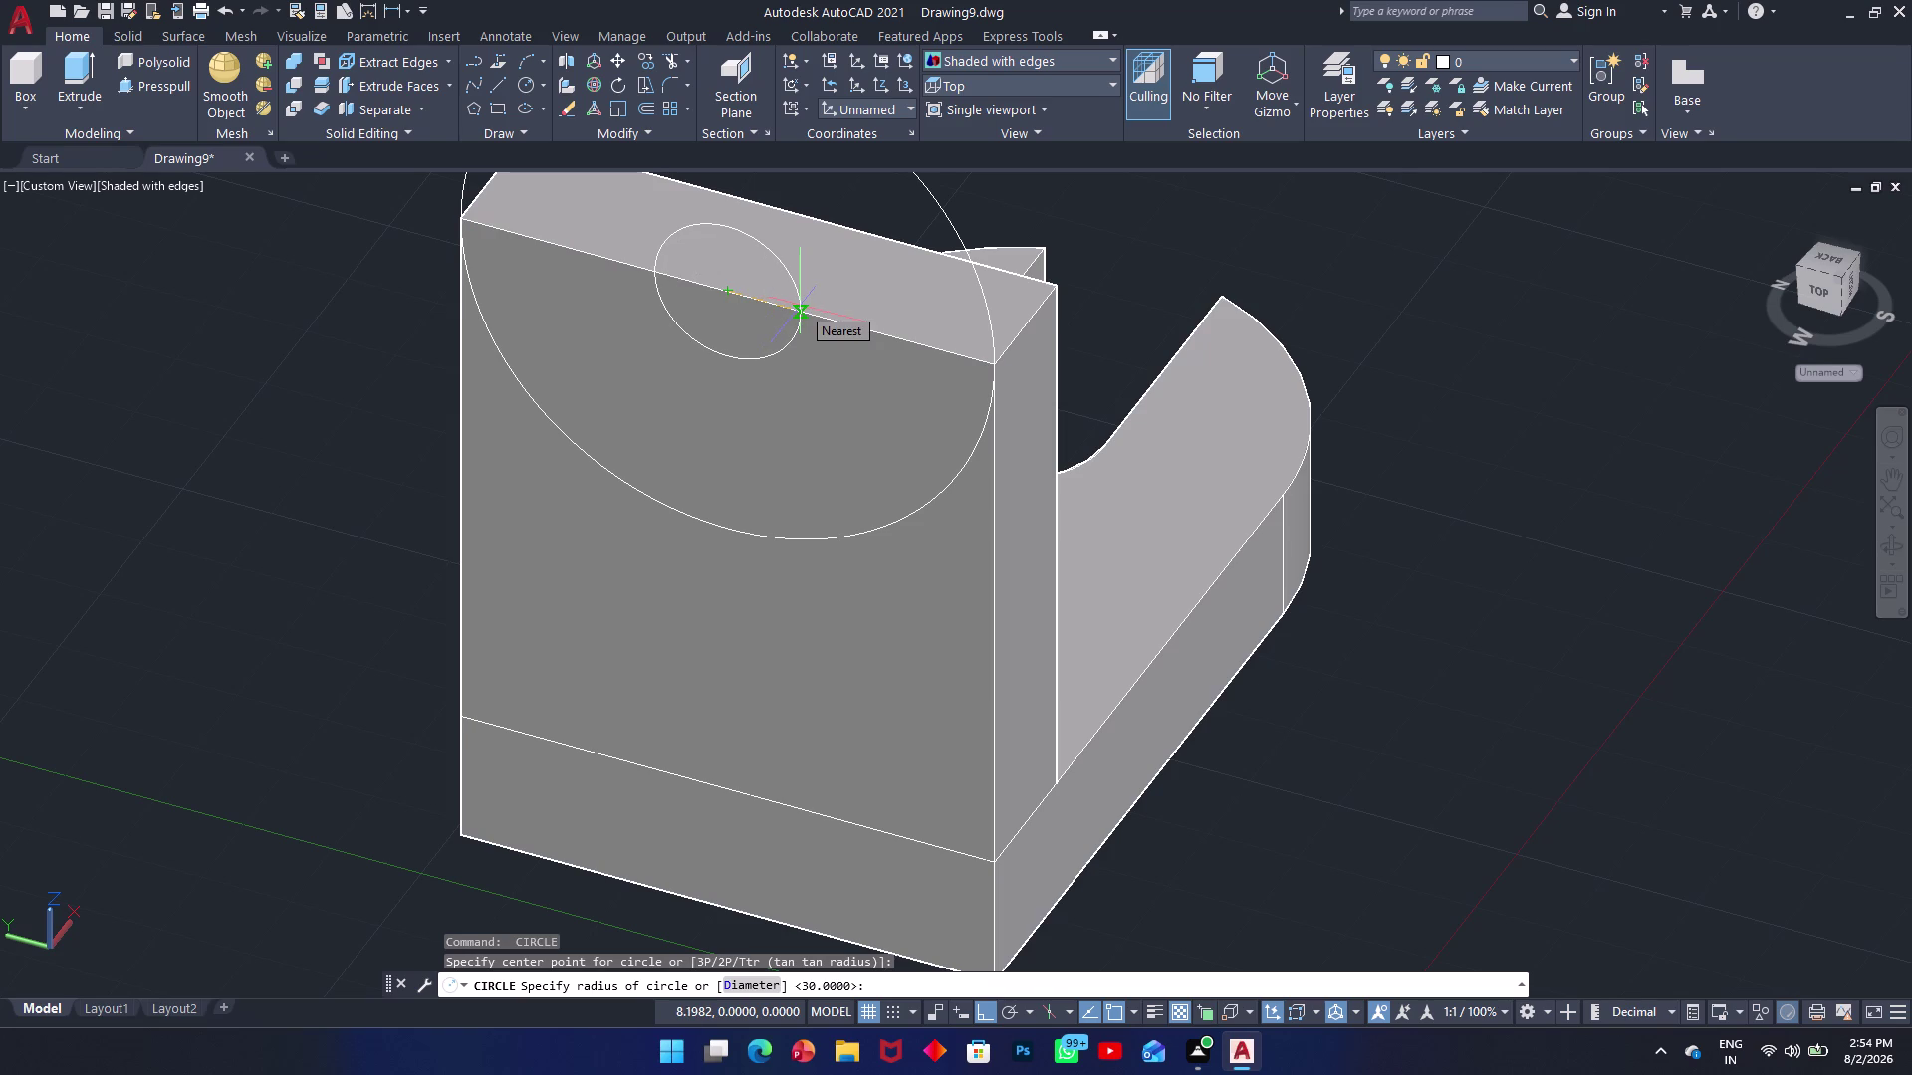
text(15)
key(Return)
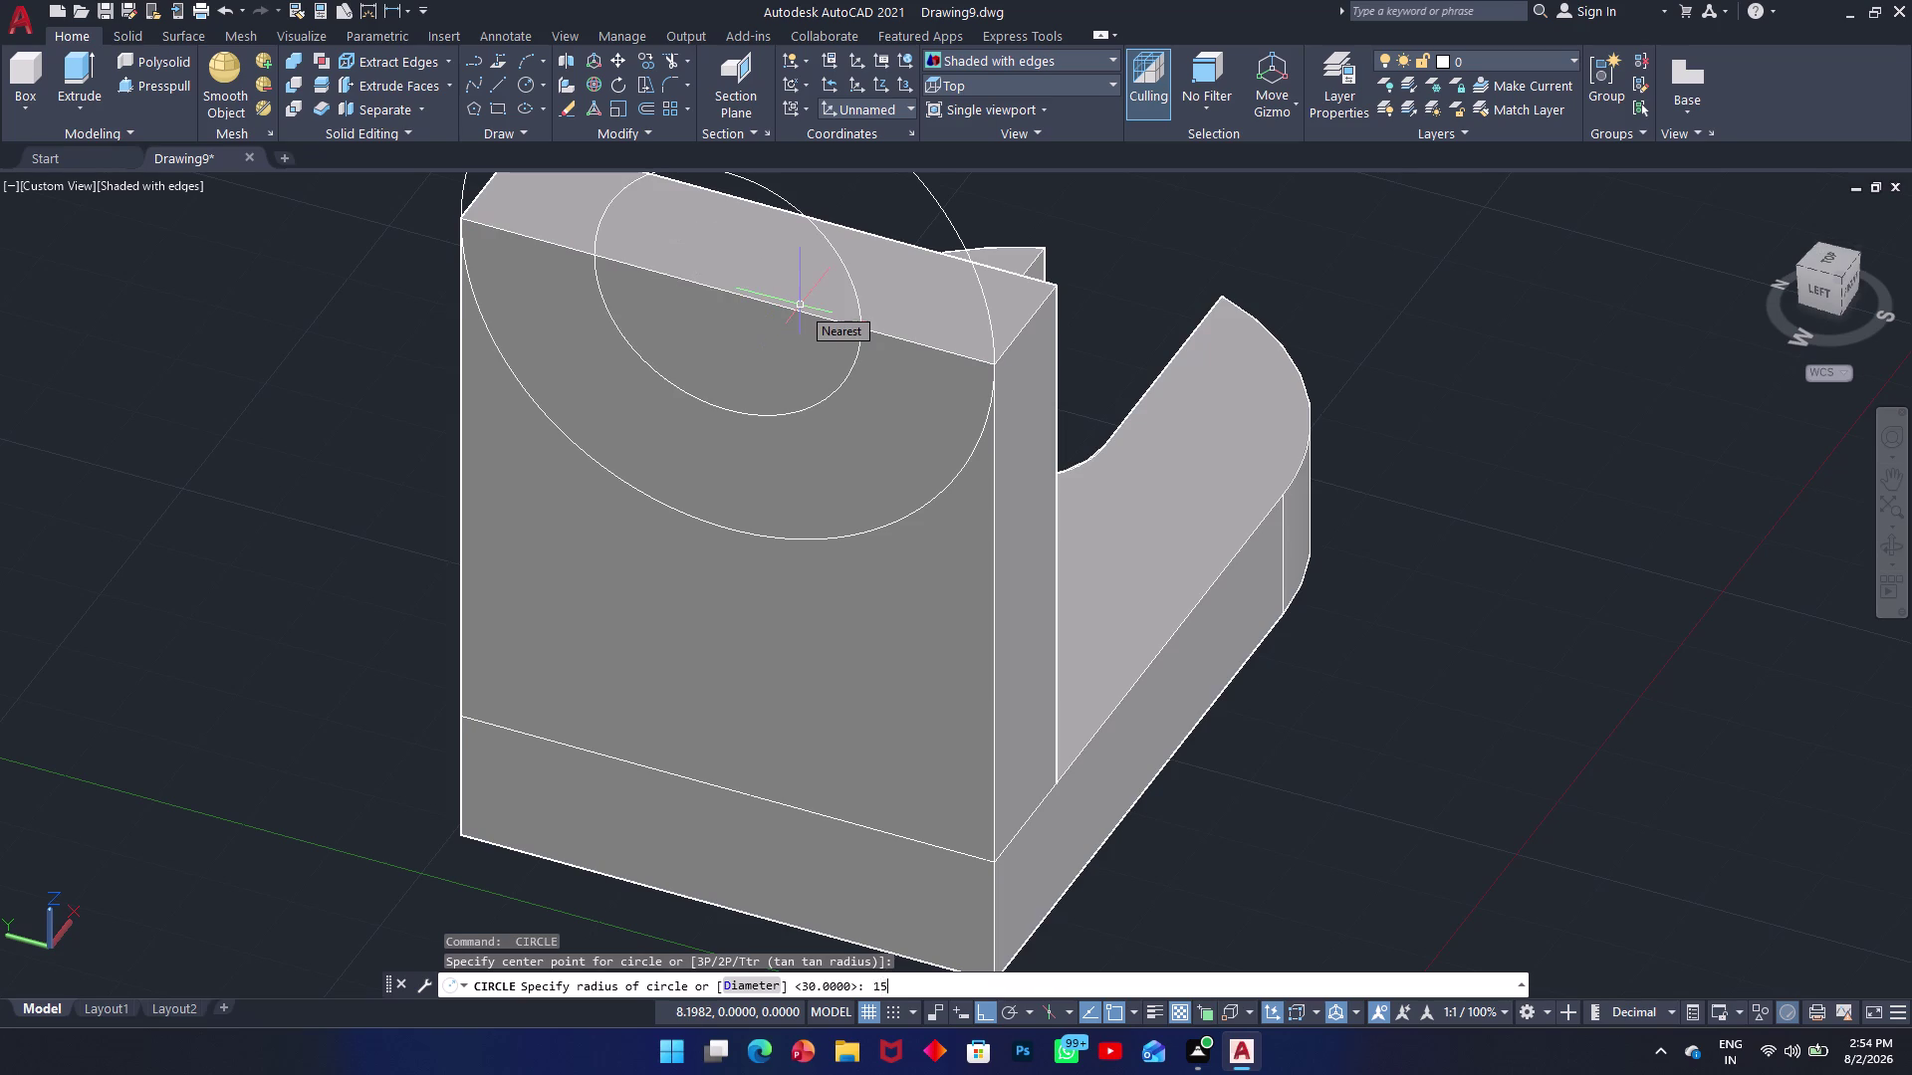
scroll(up, 3)
scroll(down, 3)
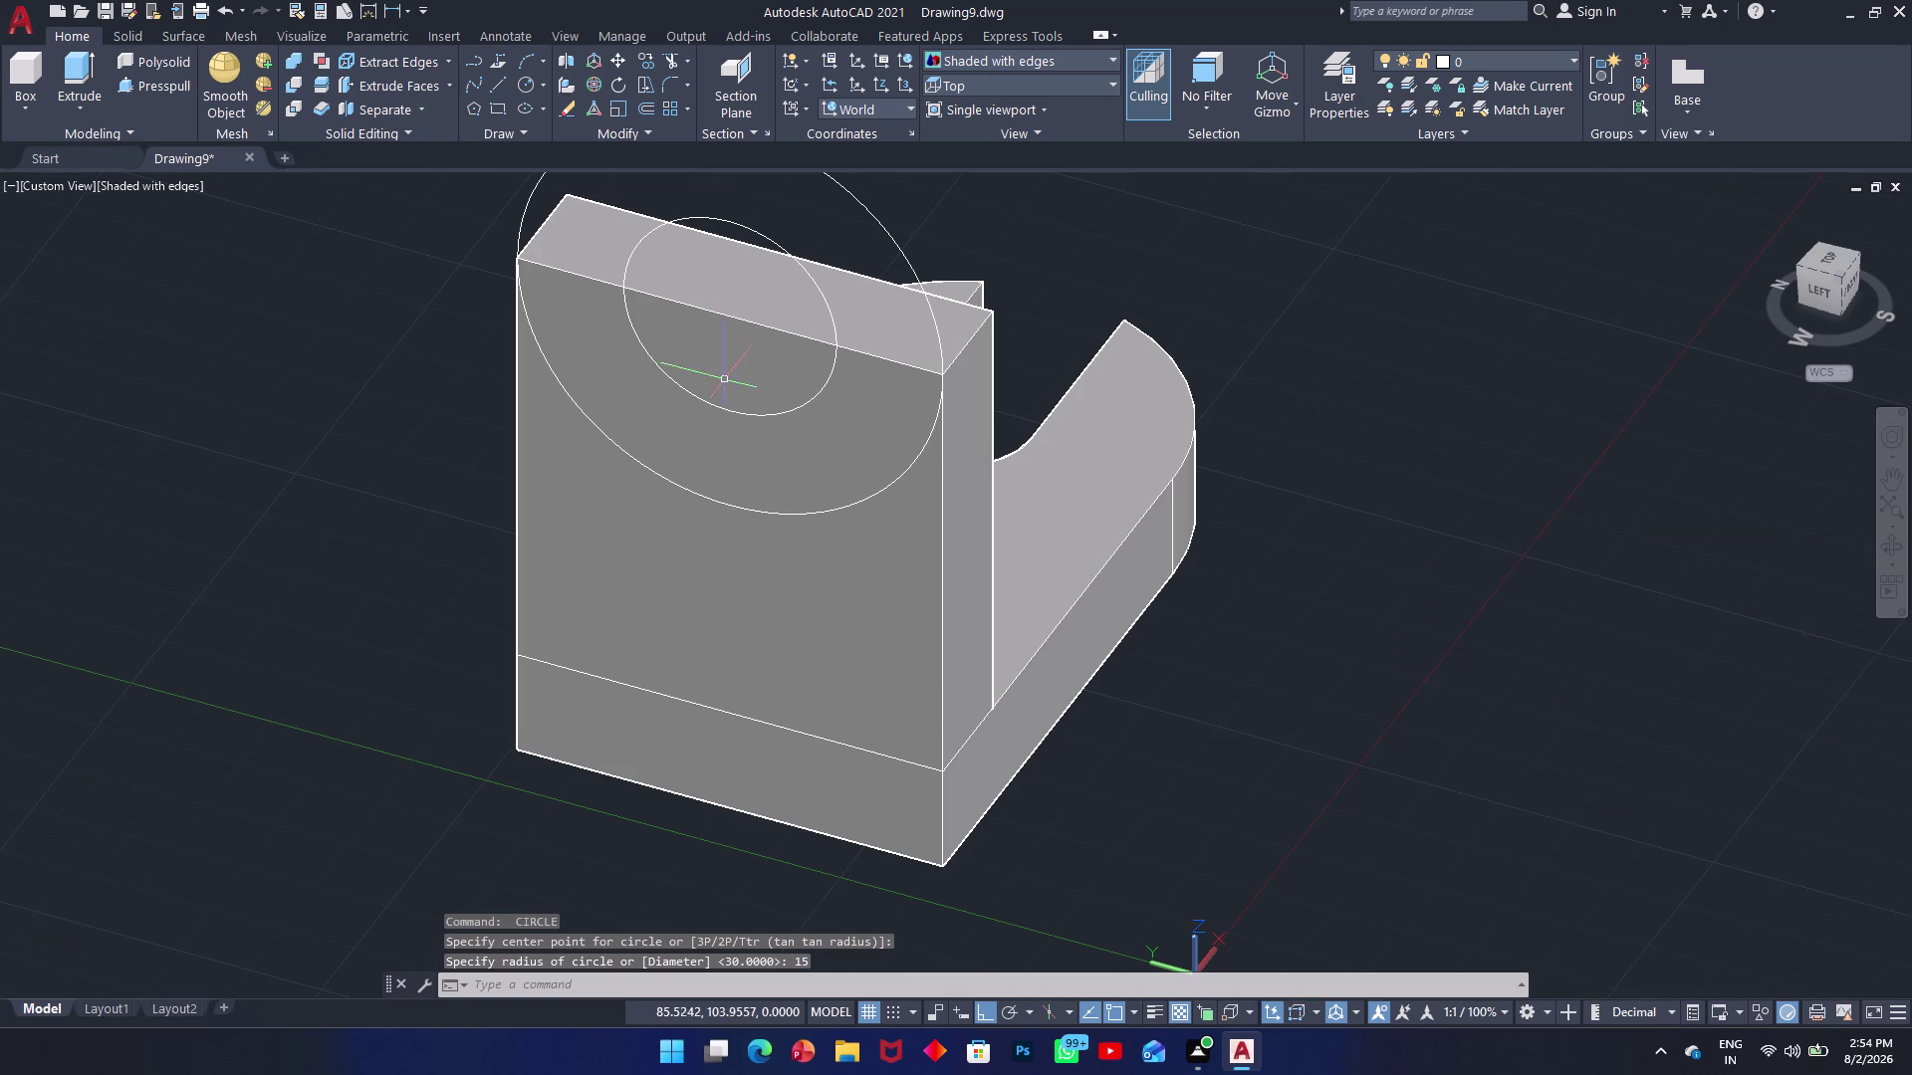
click(584, 276)
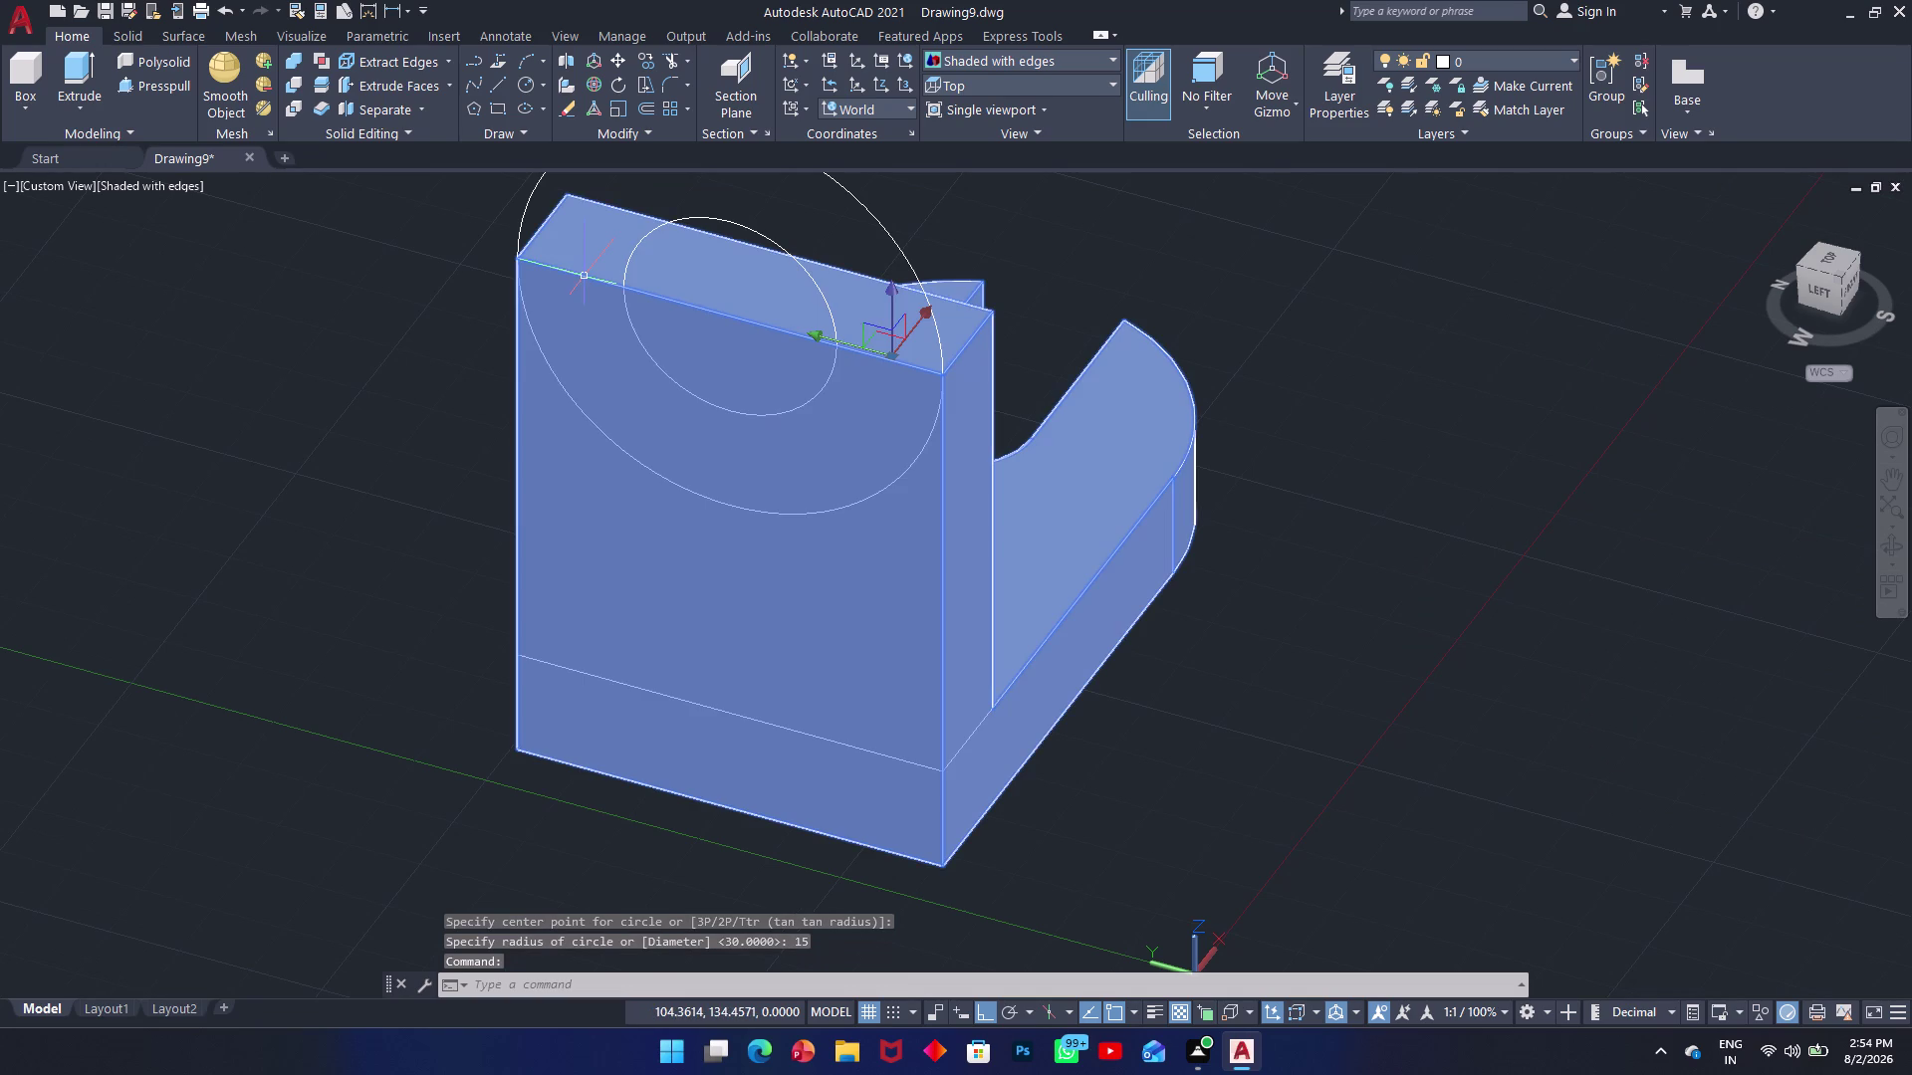
key(Escape)
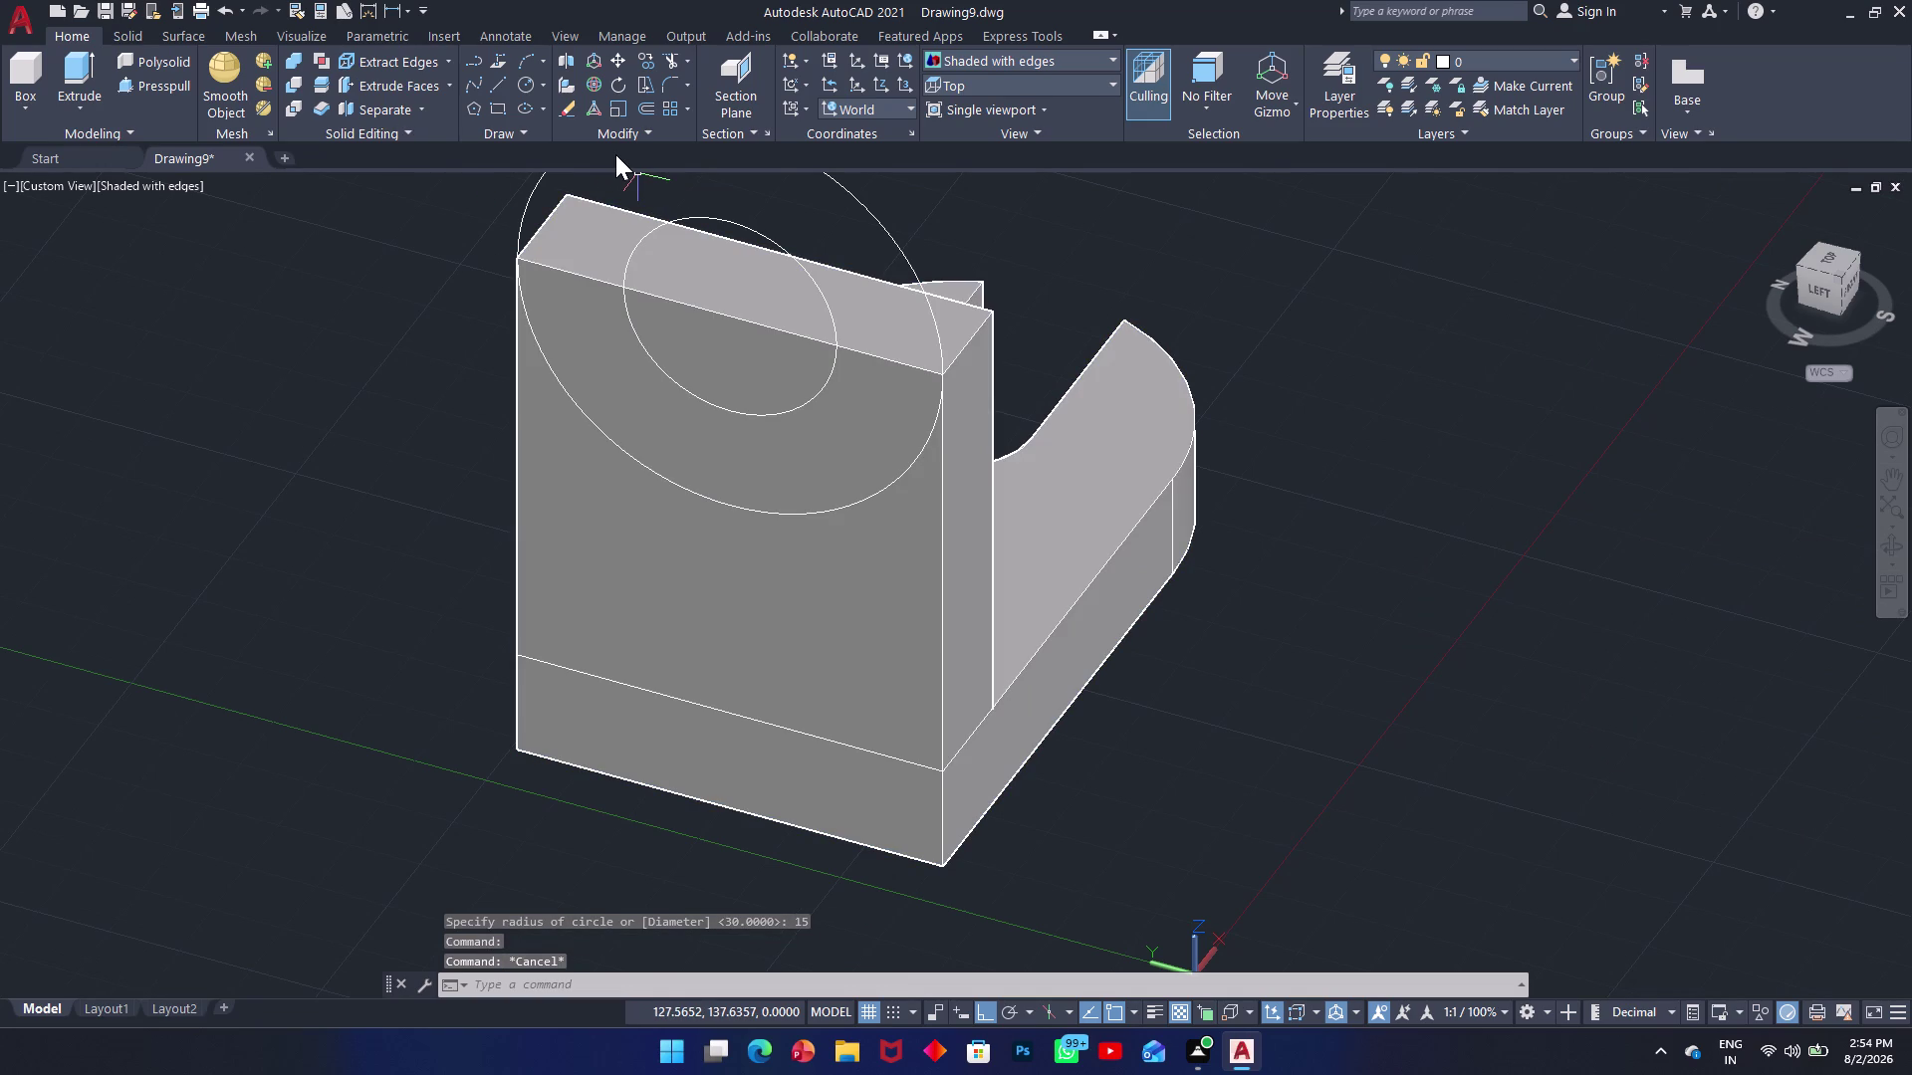
Start a line across the wall face, then cancel it.
text(l)
key(space)
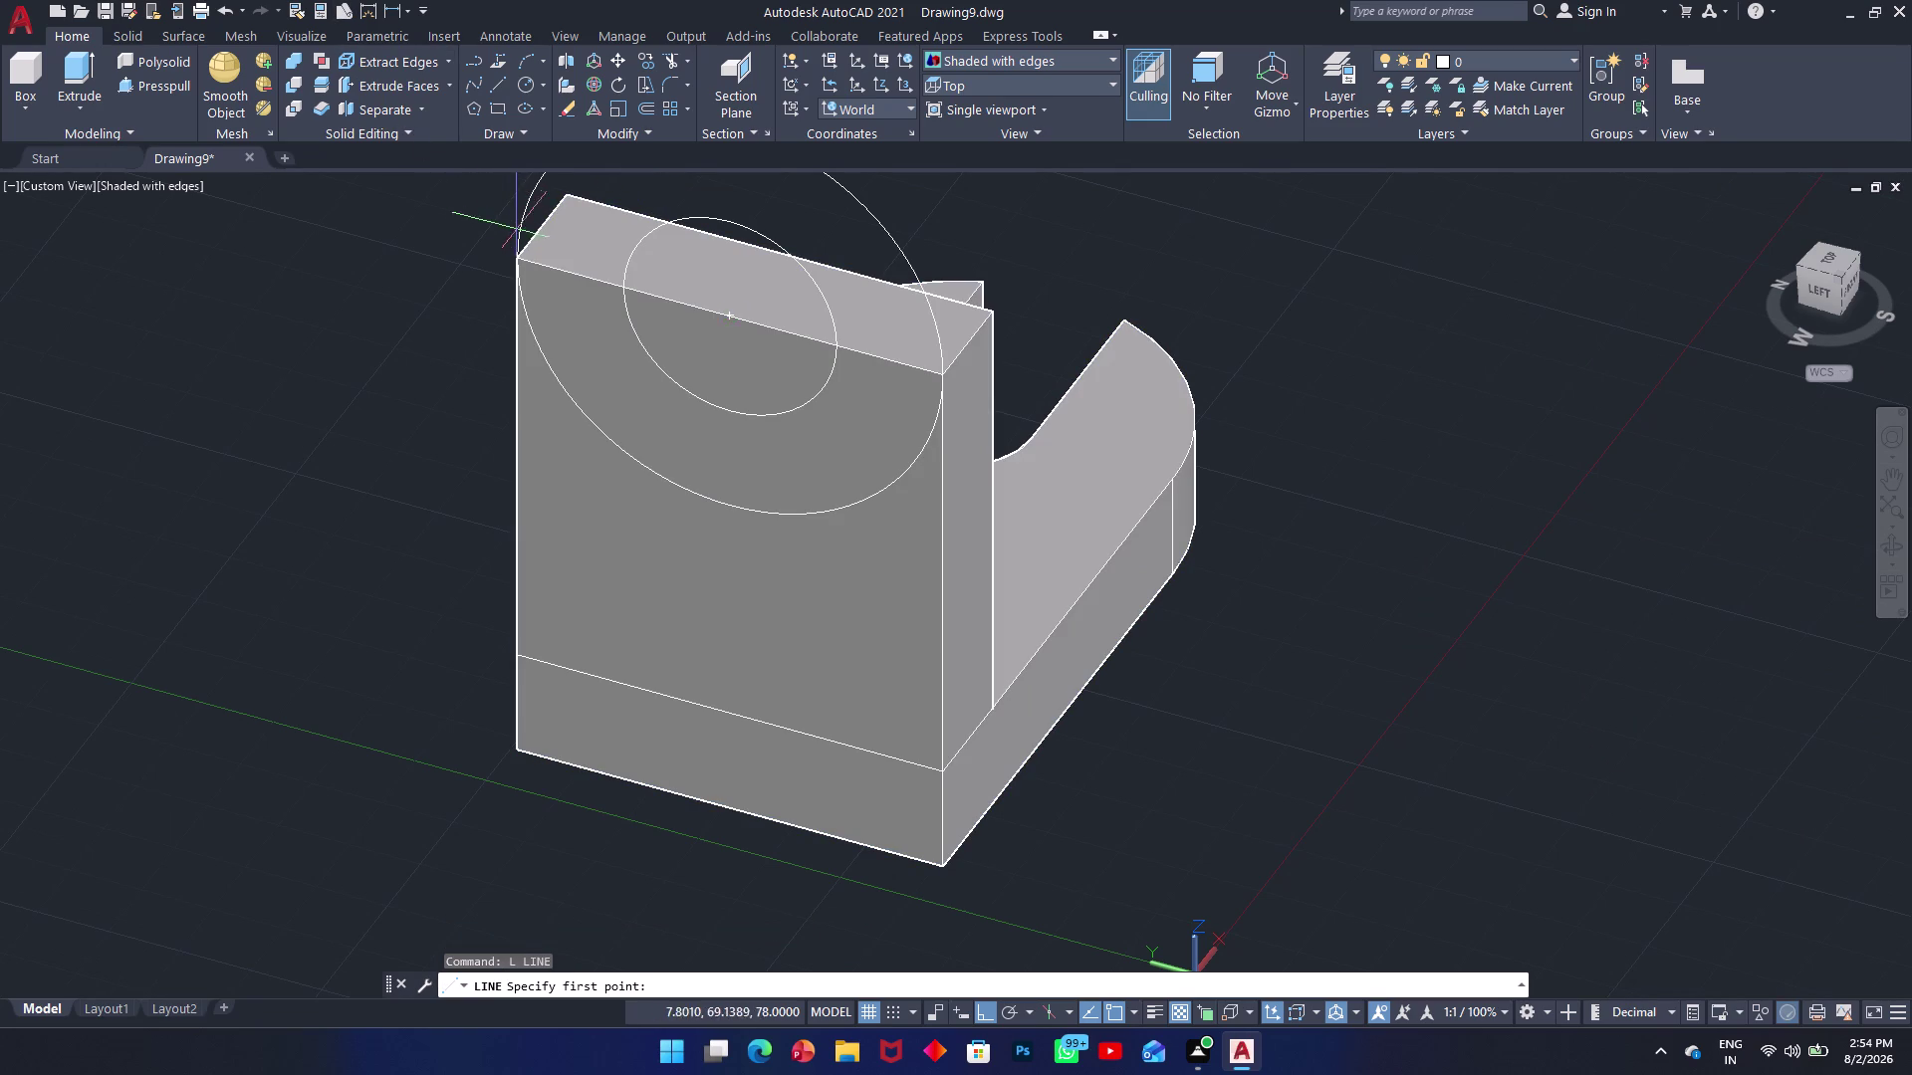
click(517, 261)
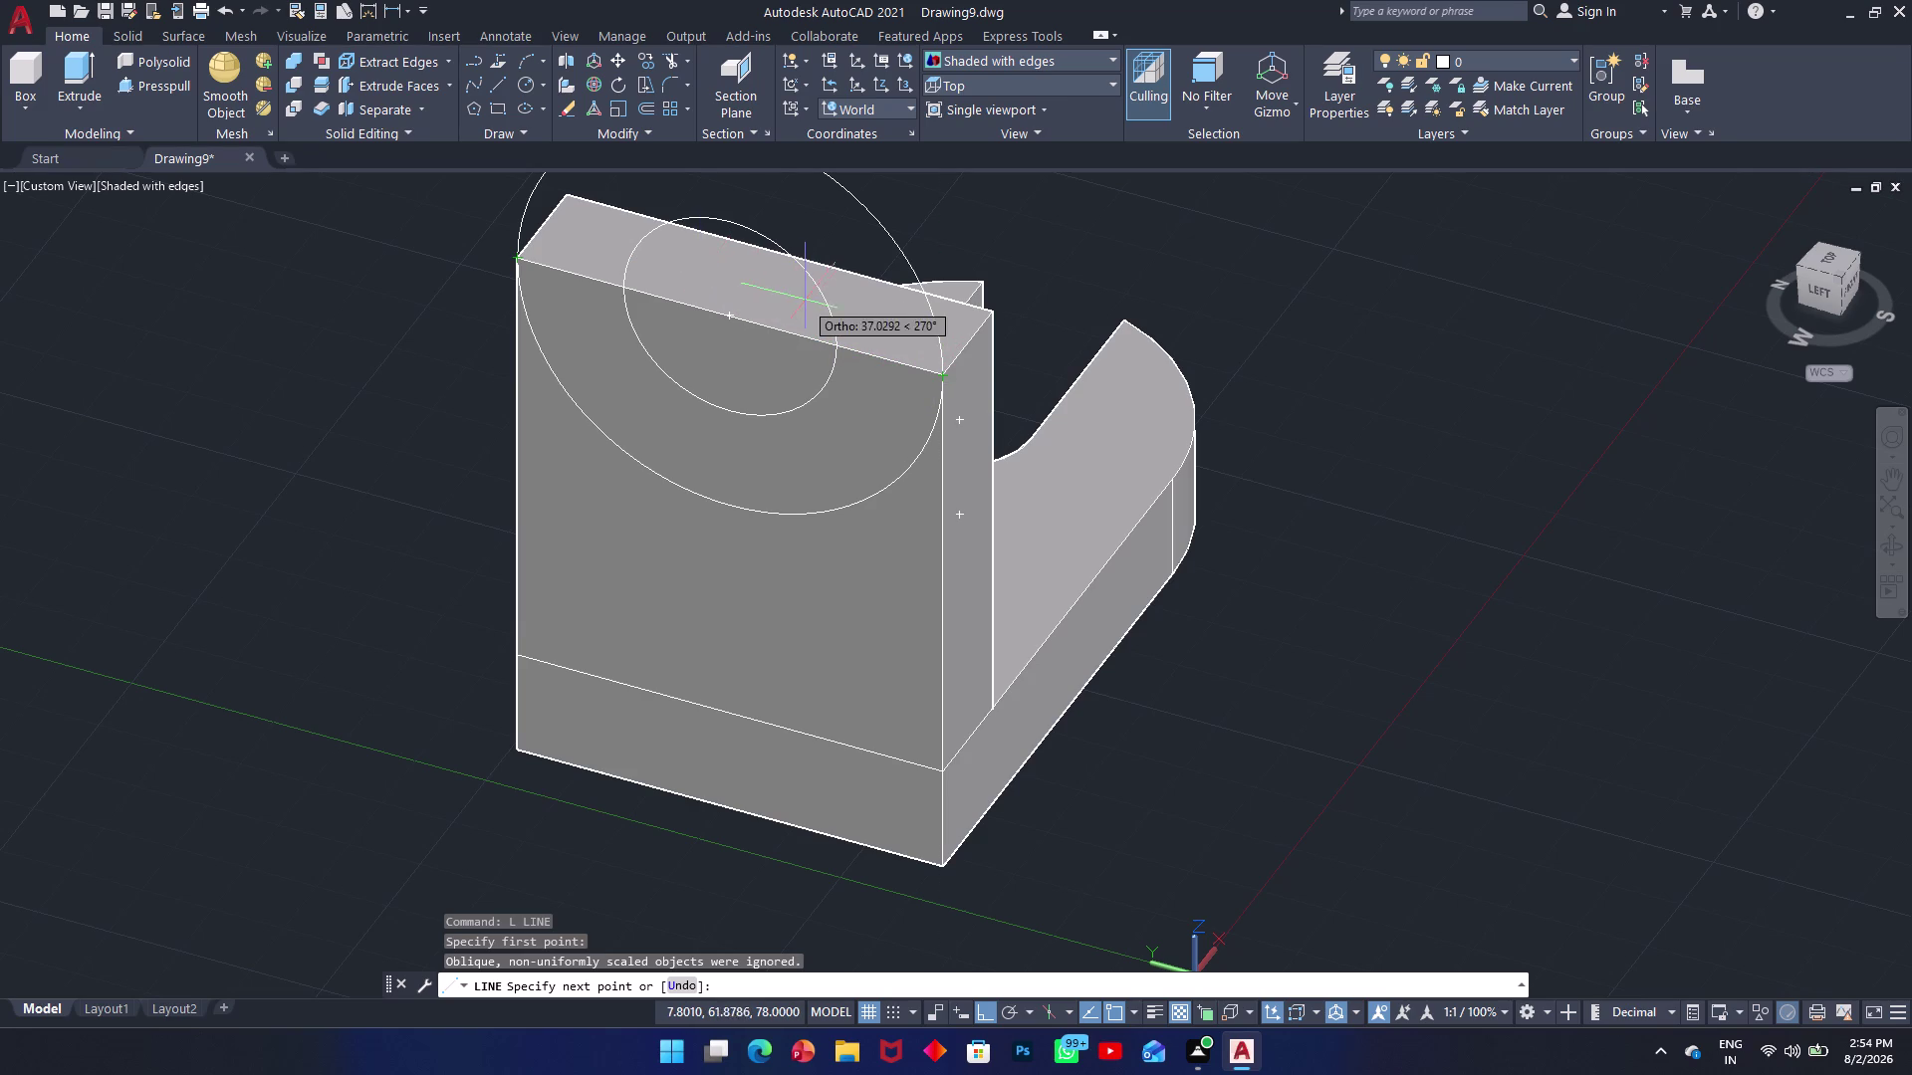
click(943, 383)
key(Escape)
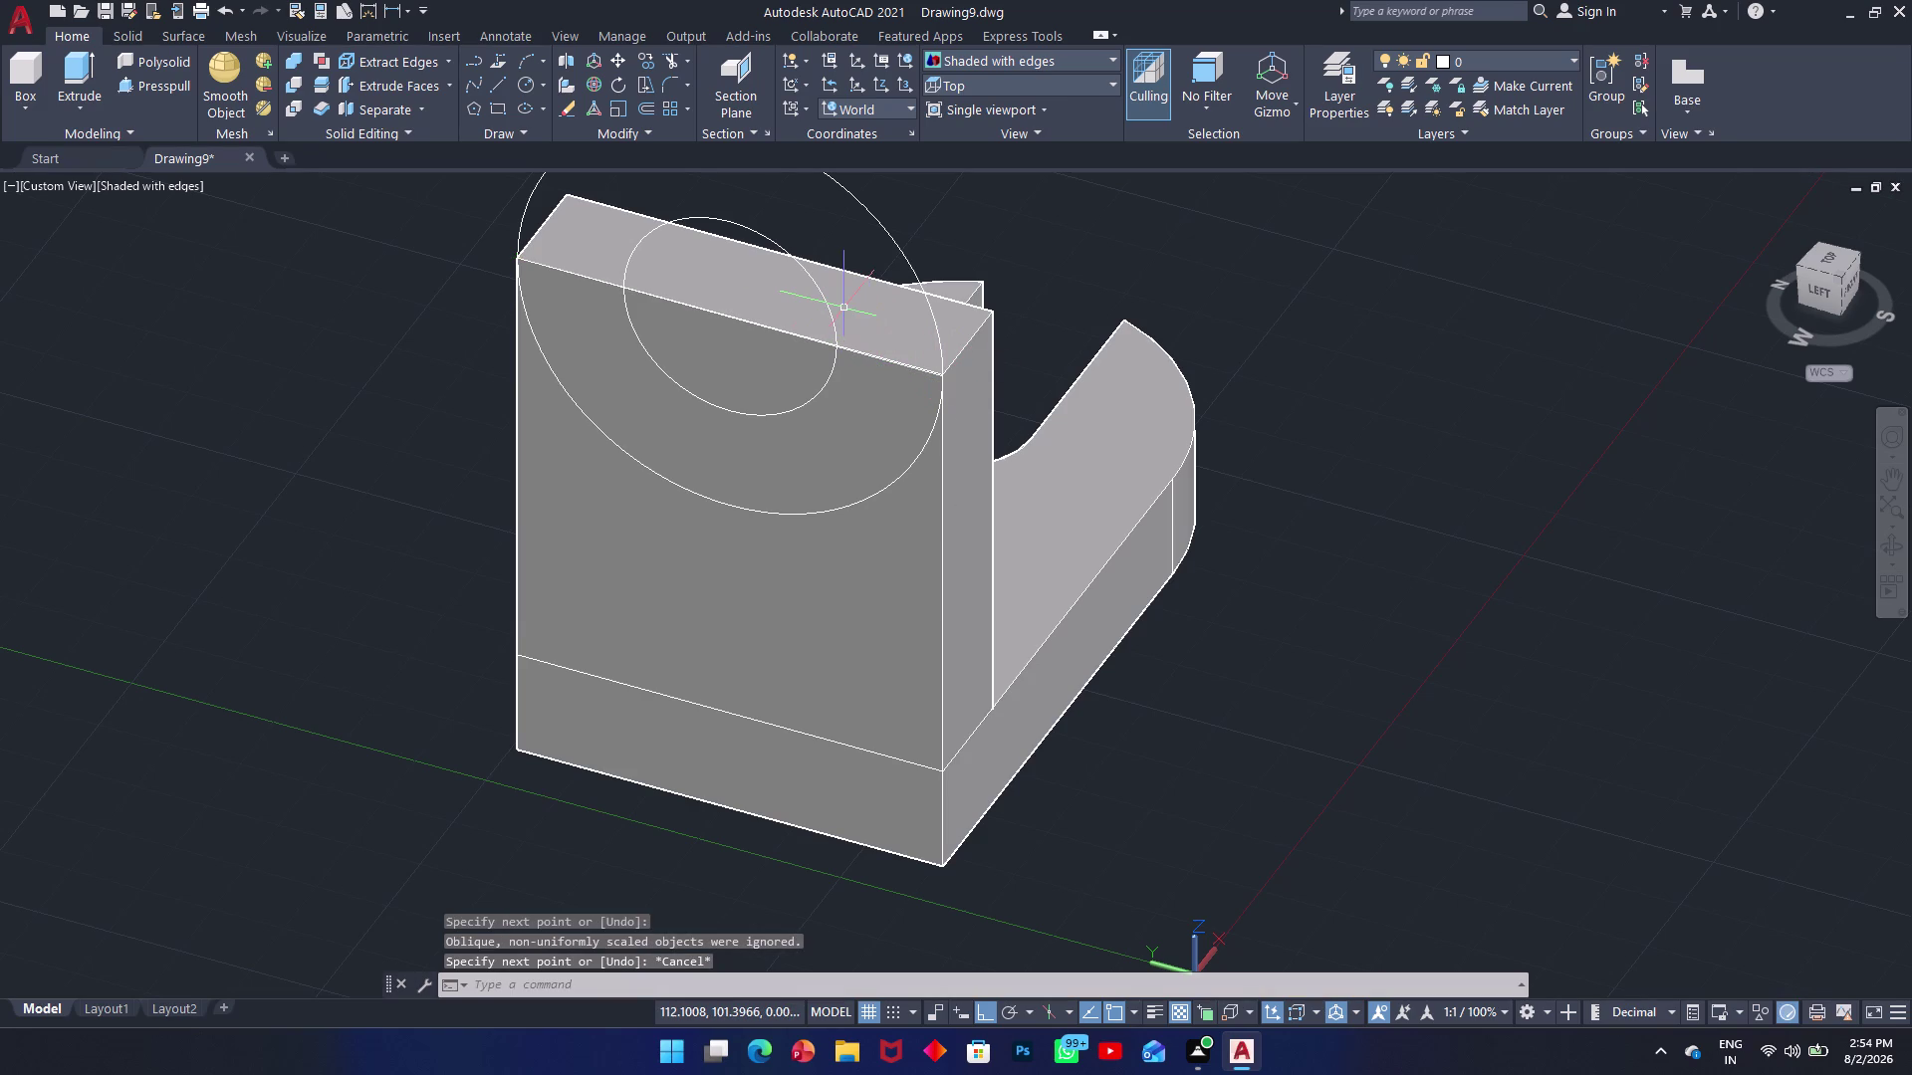
Try trimming the circles with a fence selection, then cancel.
text(tr)
key(space)
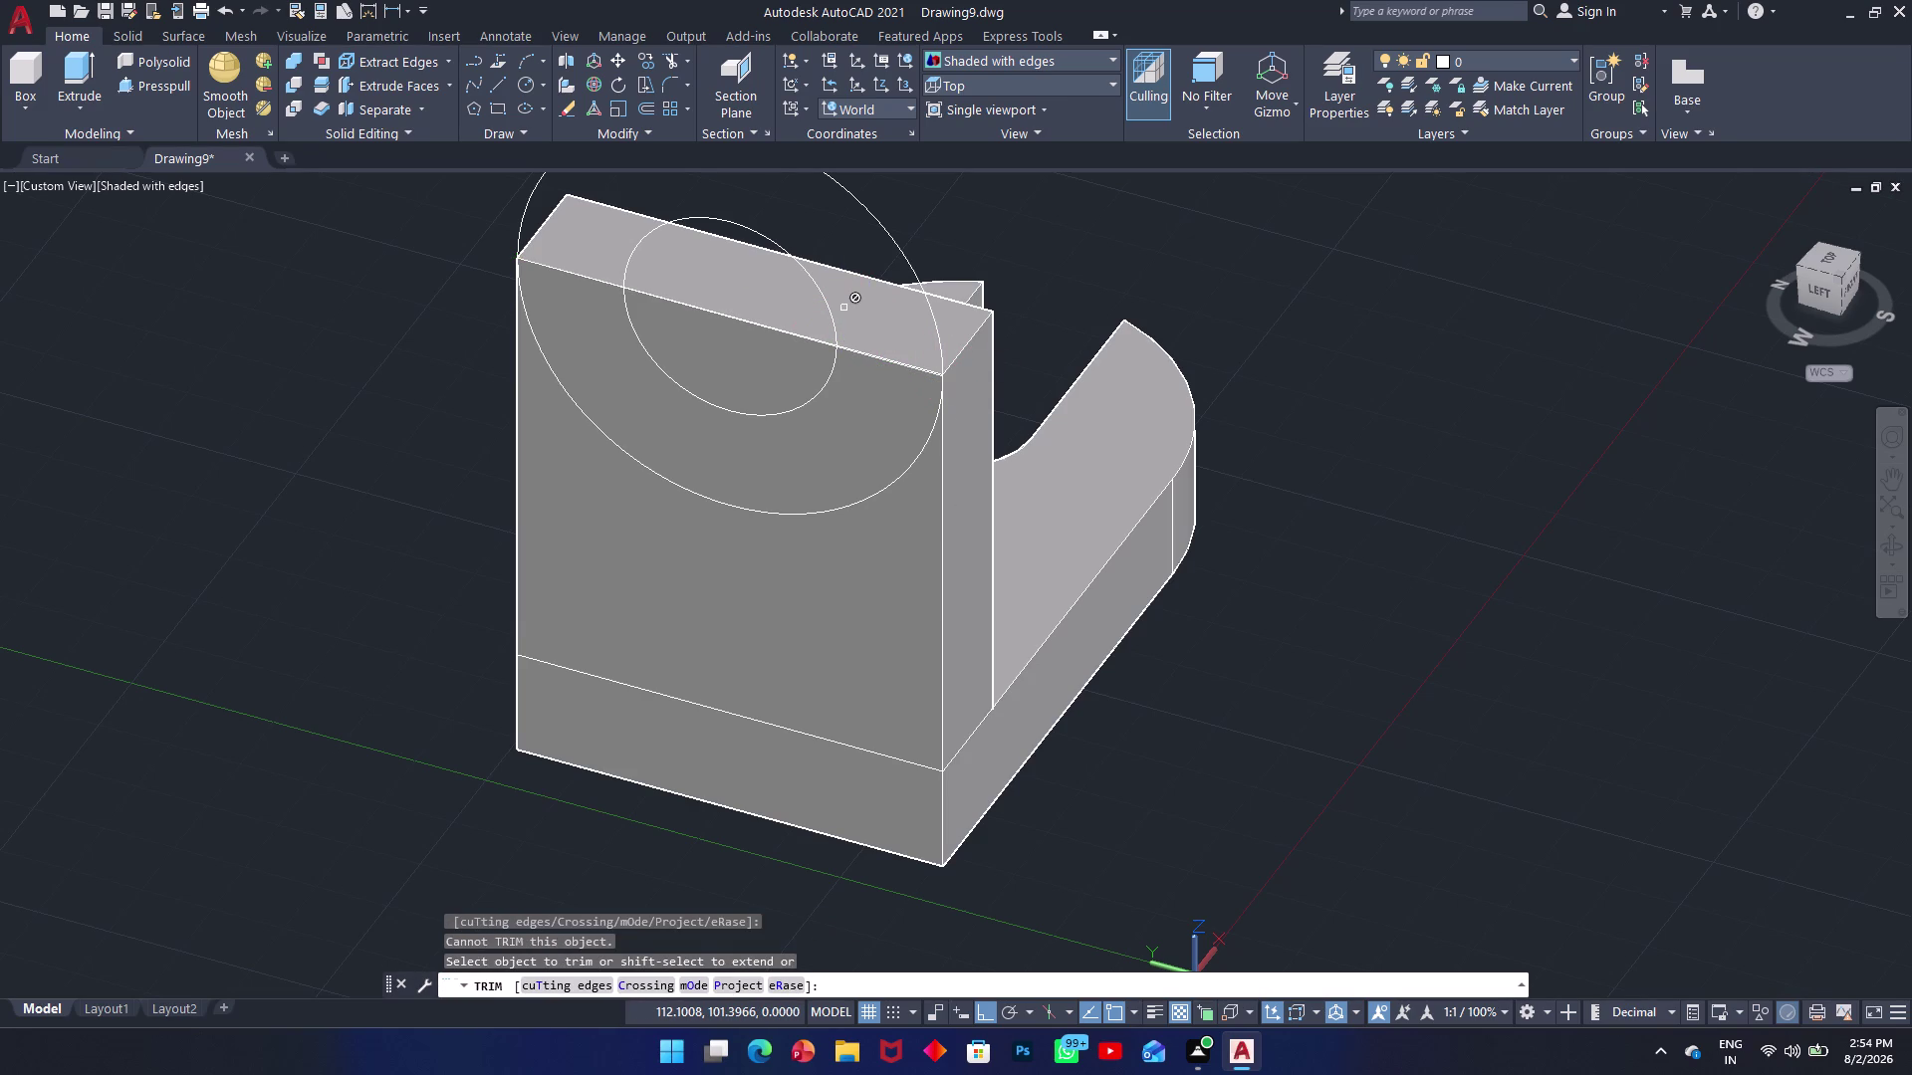
drag(956, 229, 944, 230)
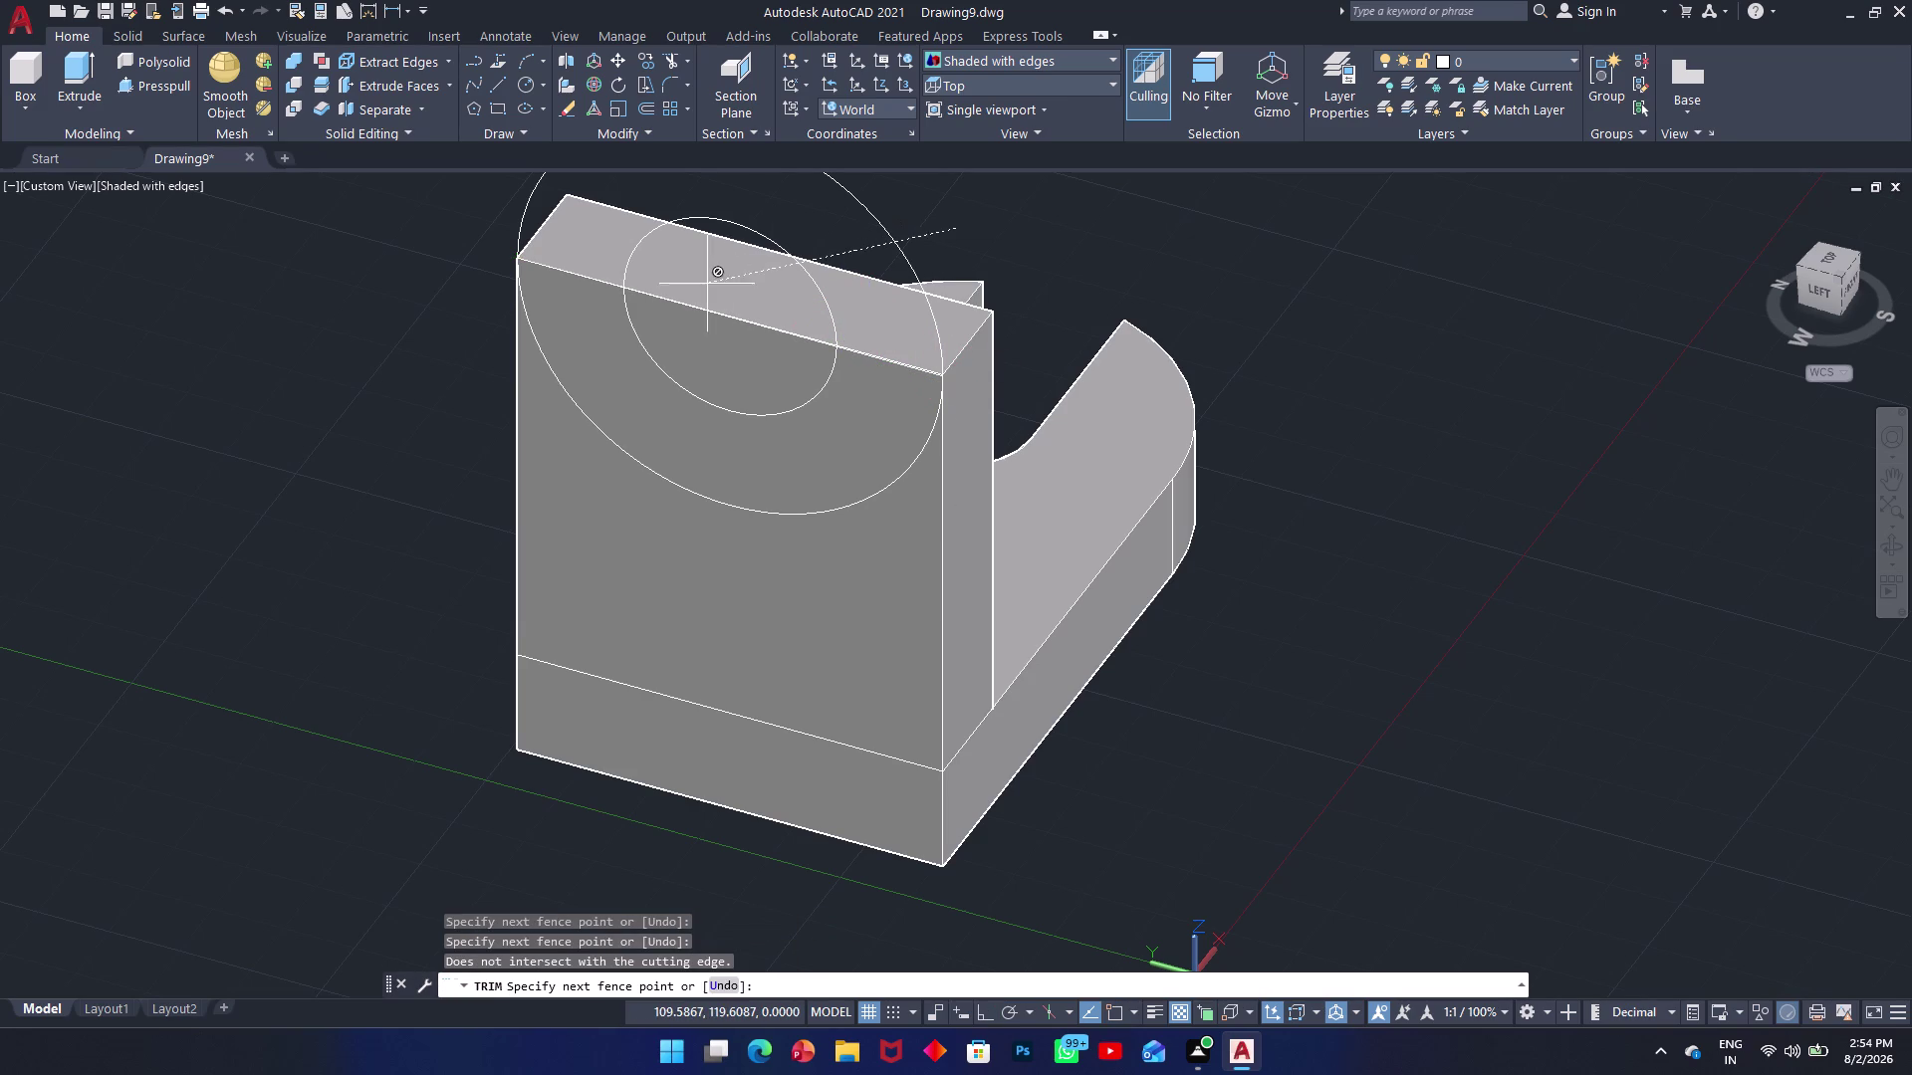
click(707, 284)
click(785, 248)
key(Escape)
key(Escape)
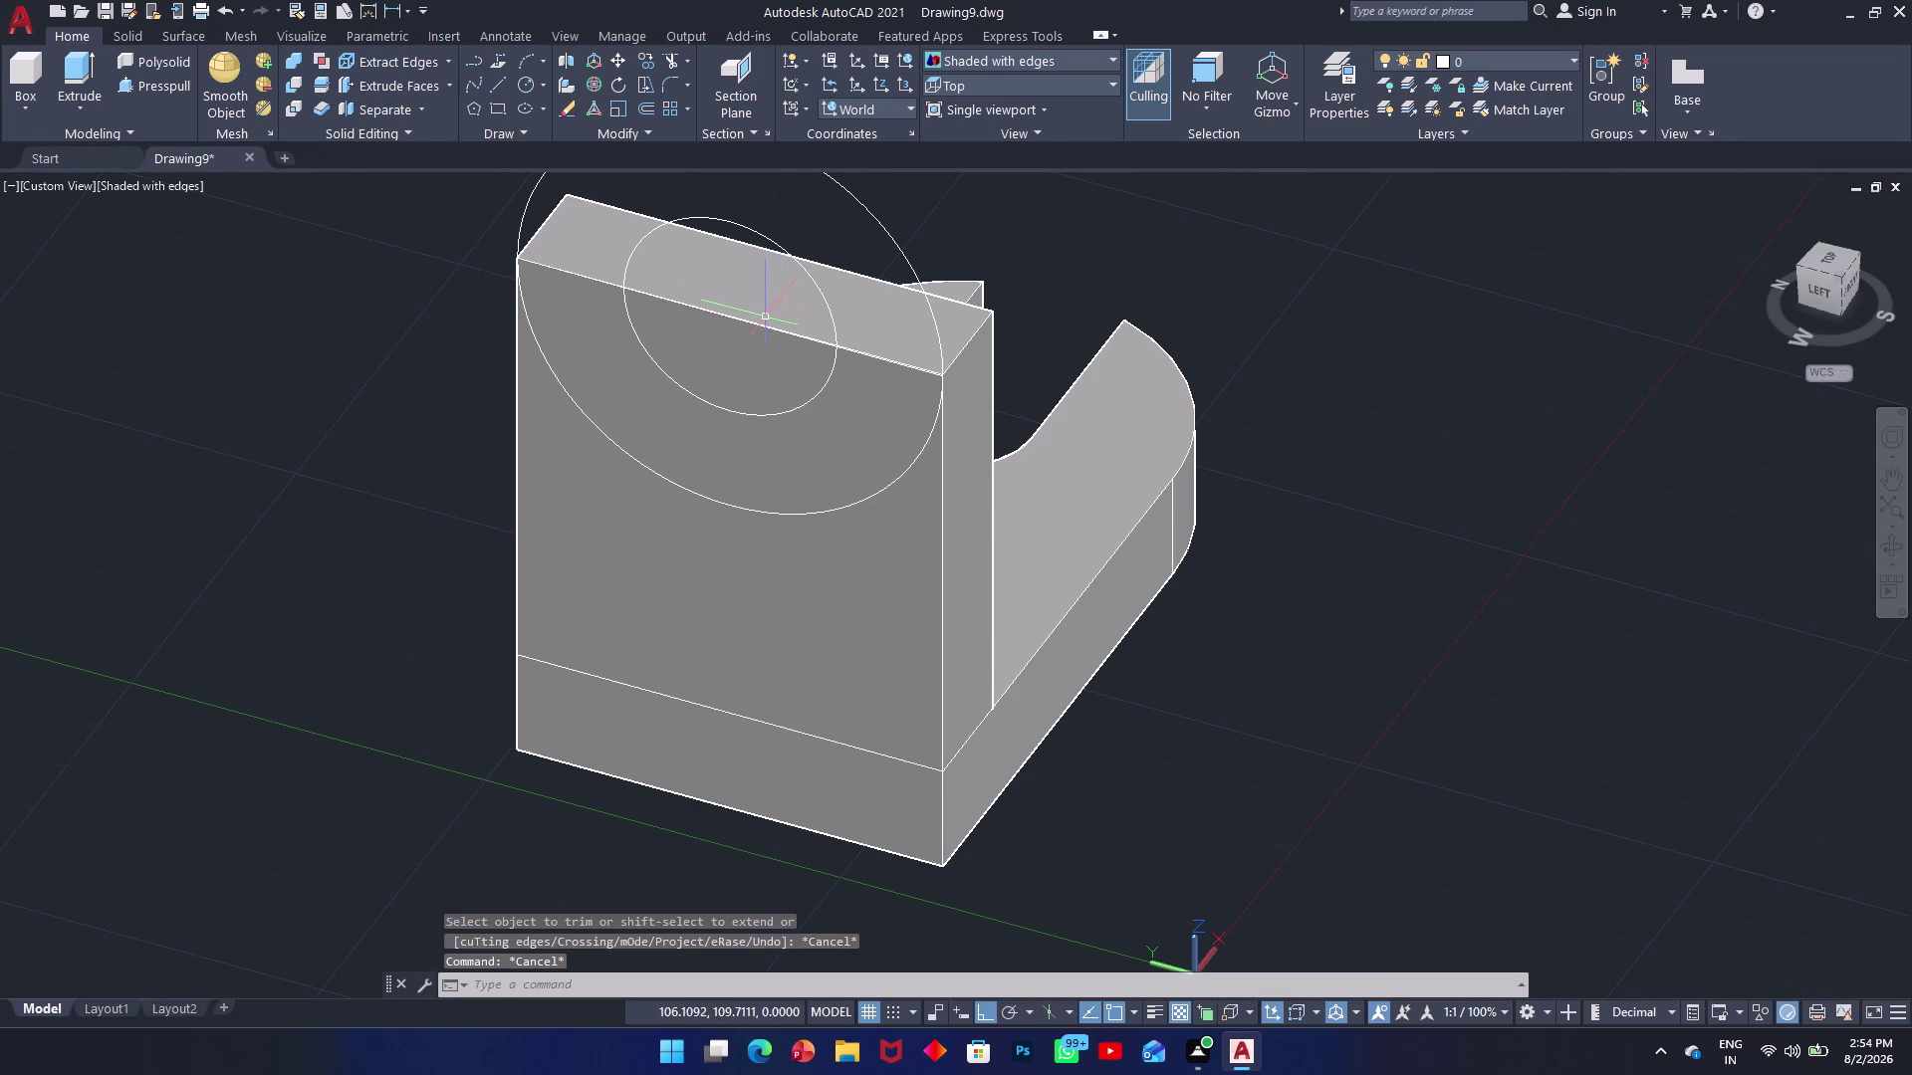
Retry trimming the circle, cancel, and undo the trim attempts.
text(tr)
key(space)
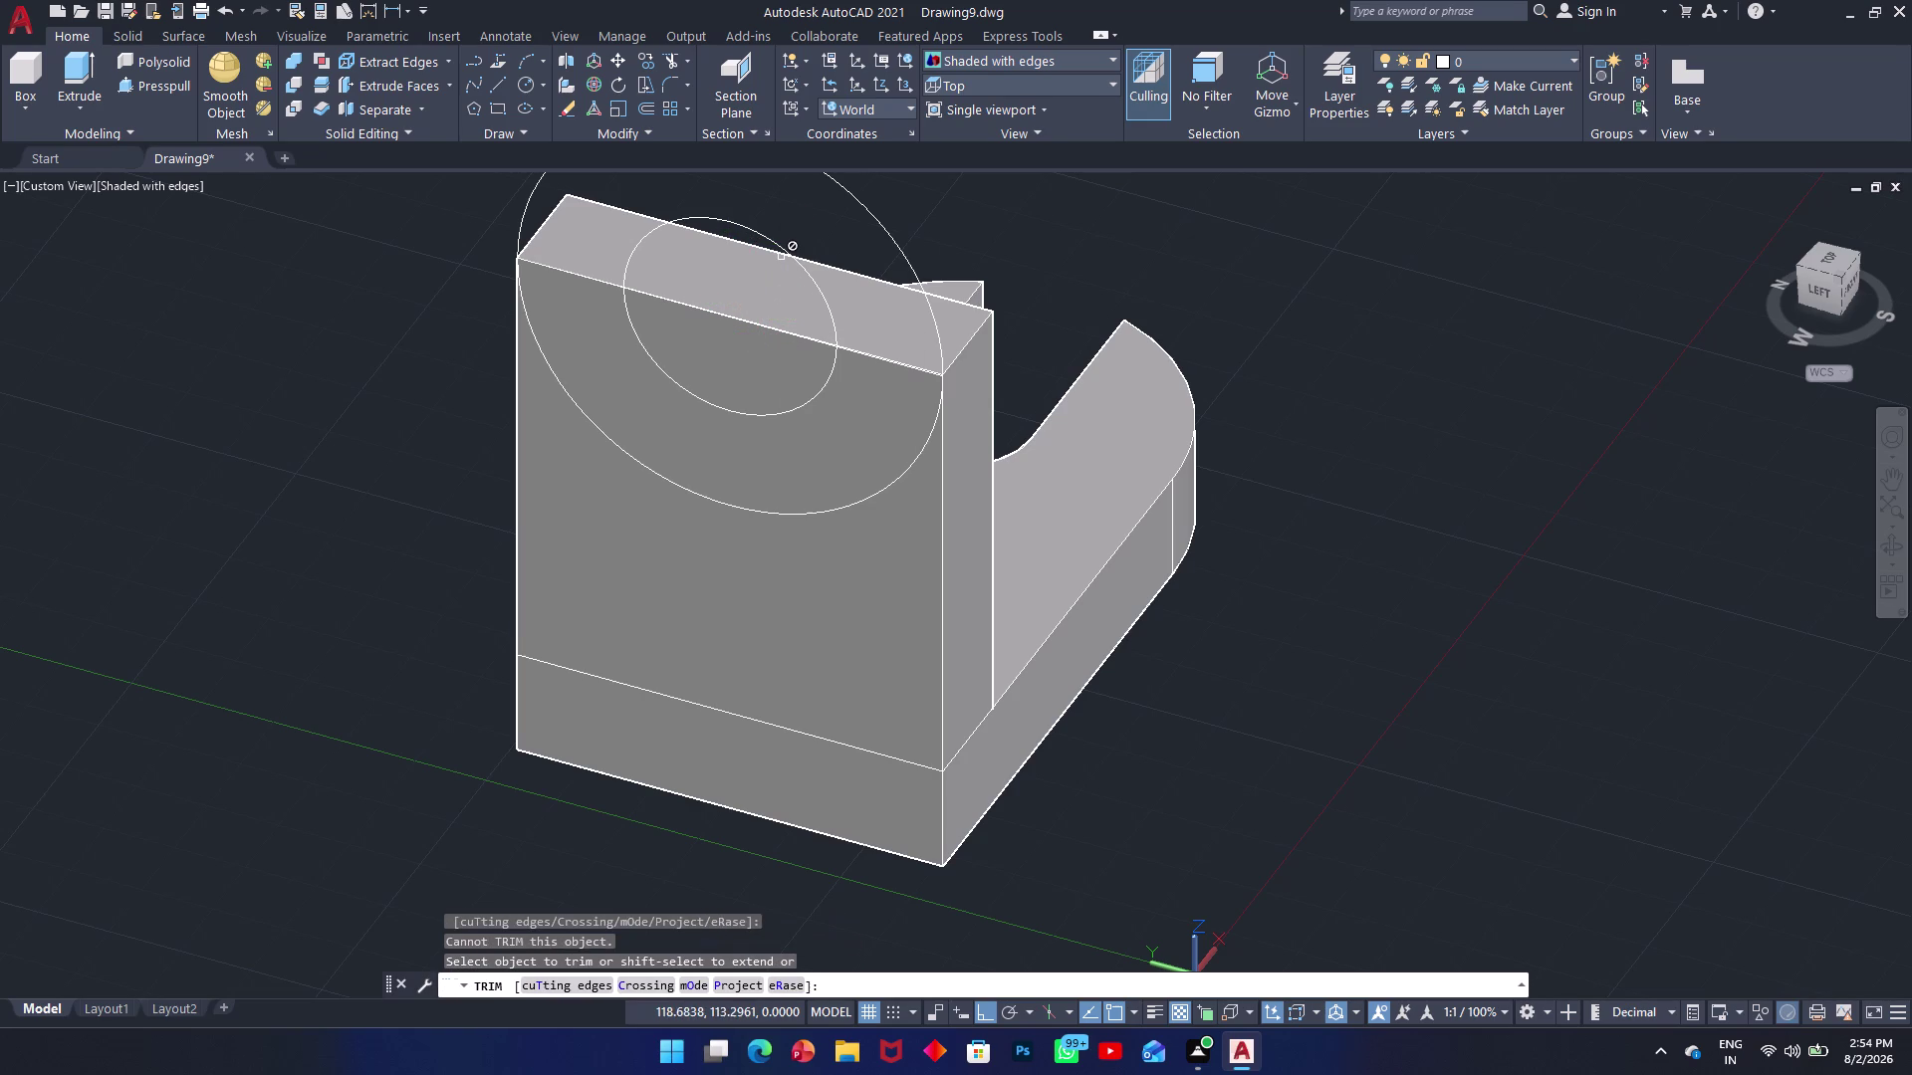
click(786, 241)
click(777, 251)
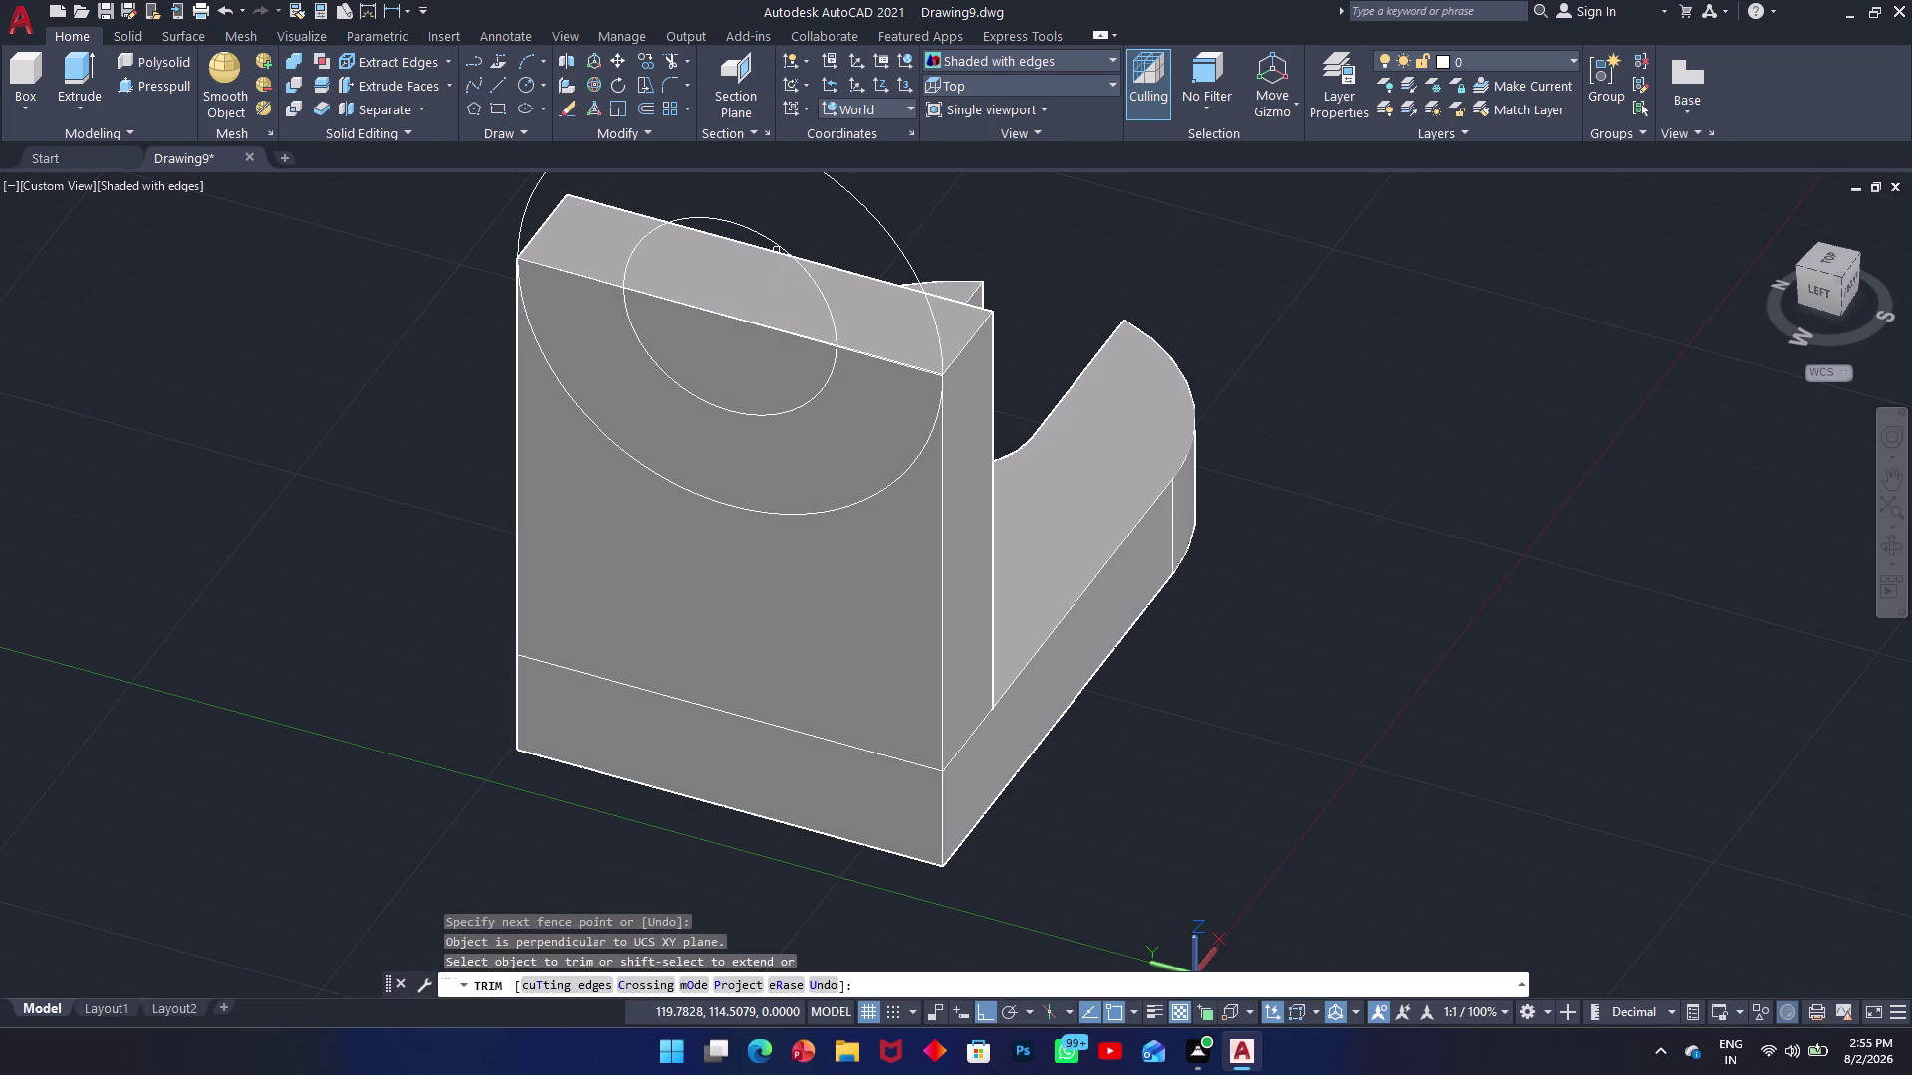
key(Escape)
key(Escape)
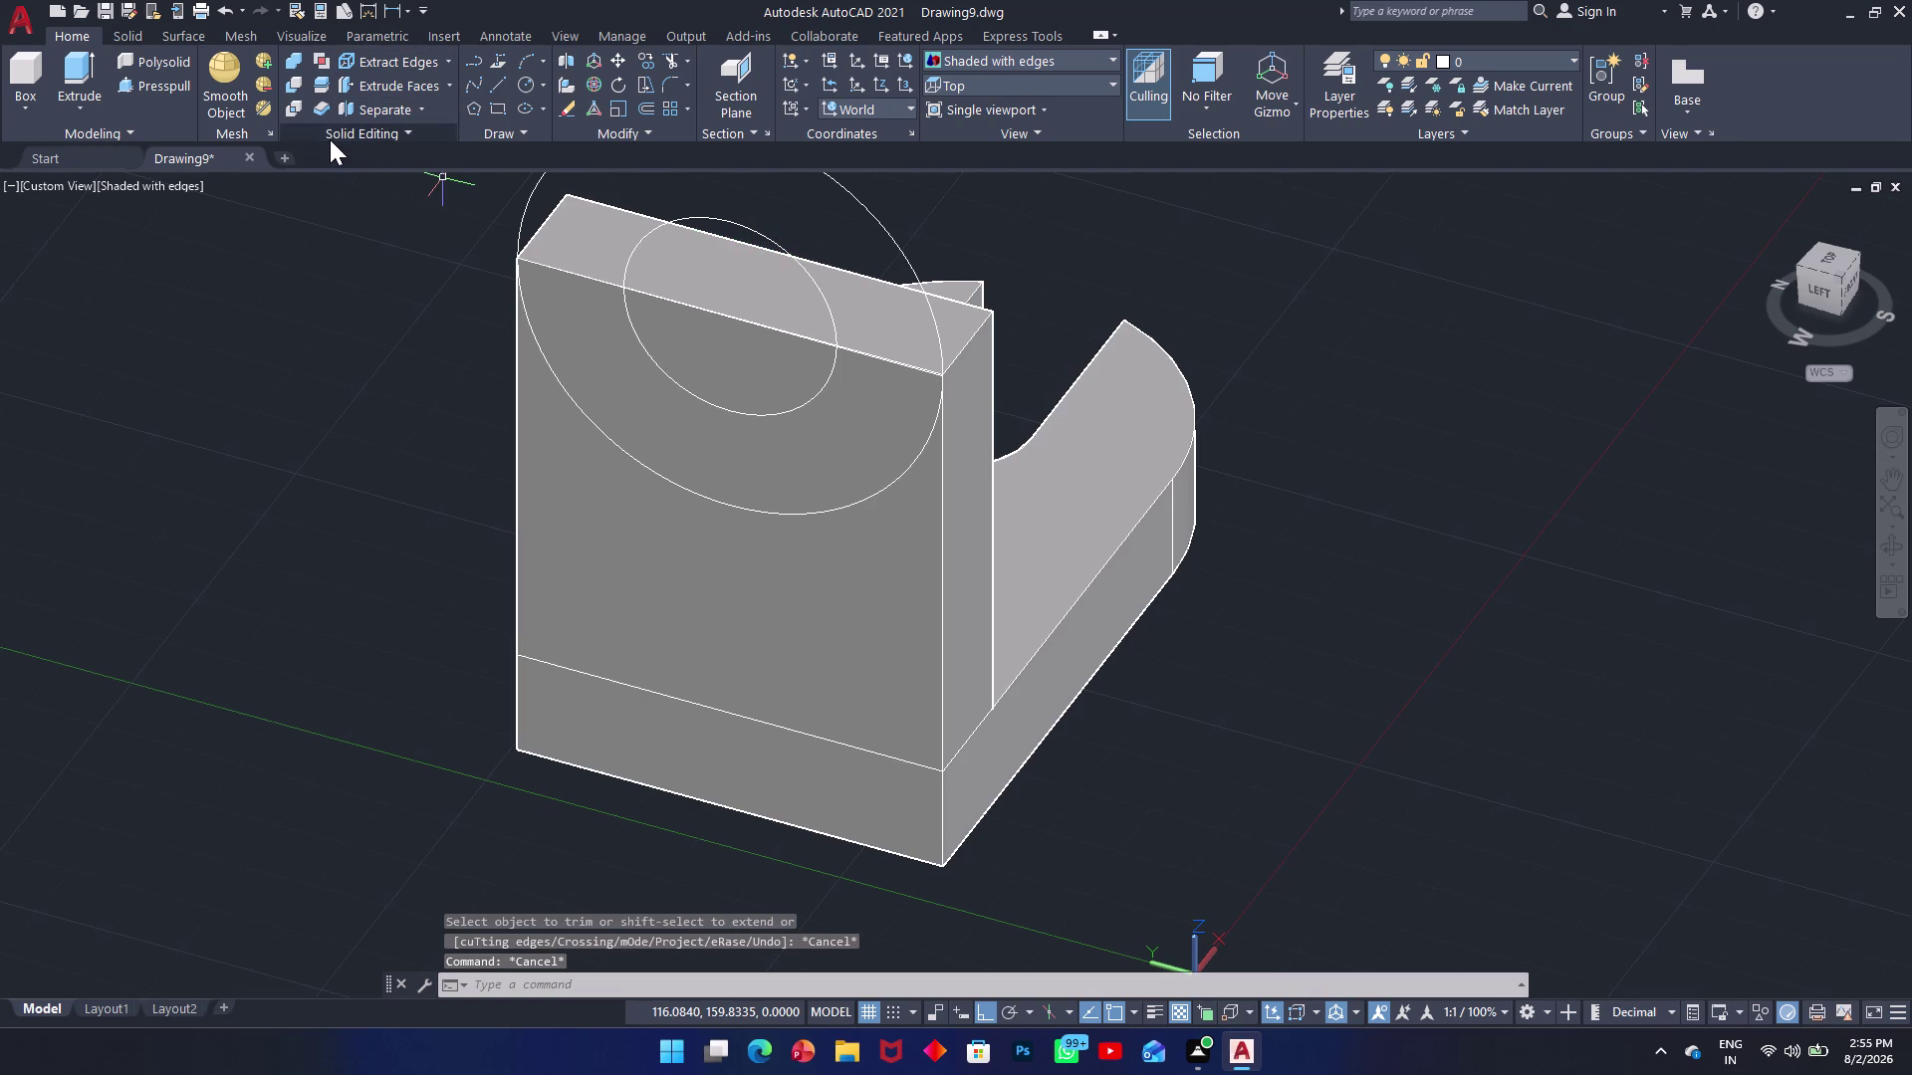
key(ctrl+z)
key(ctrl+z)
key(ctrl+z)
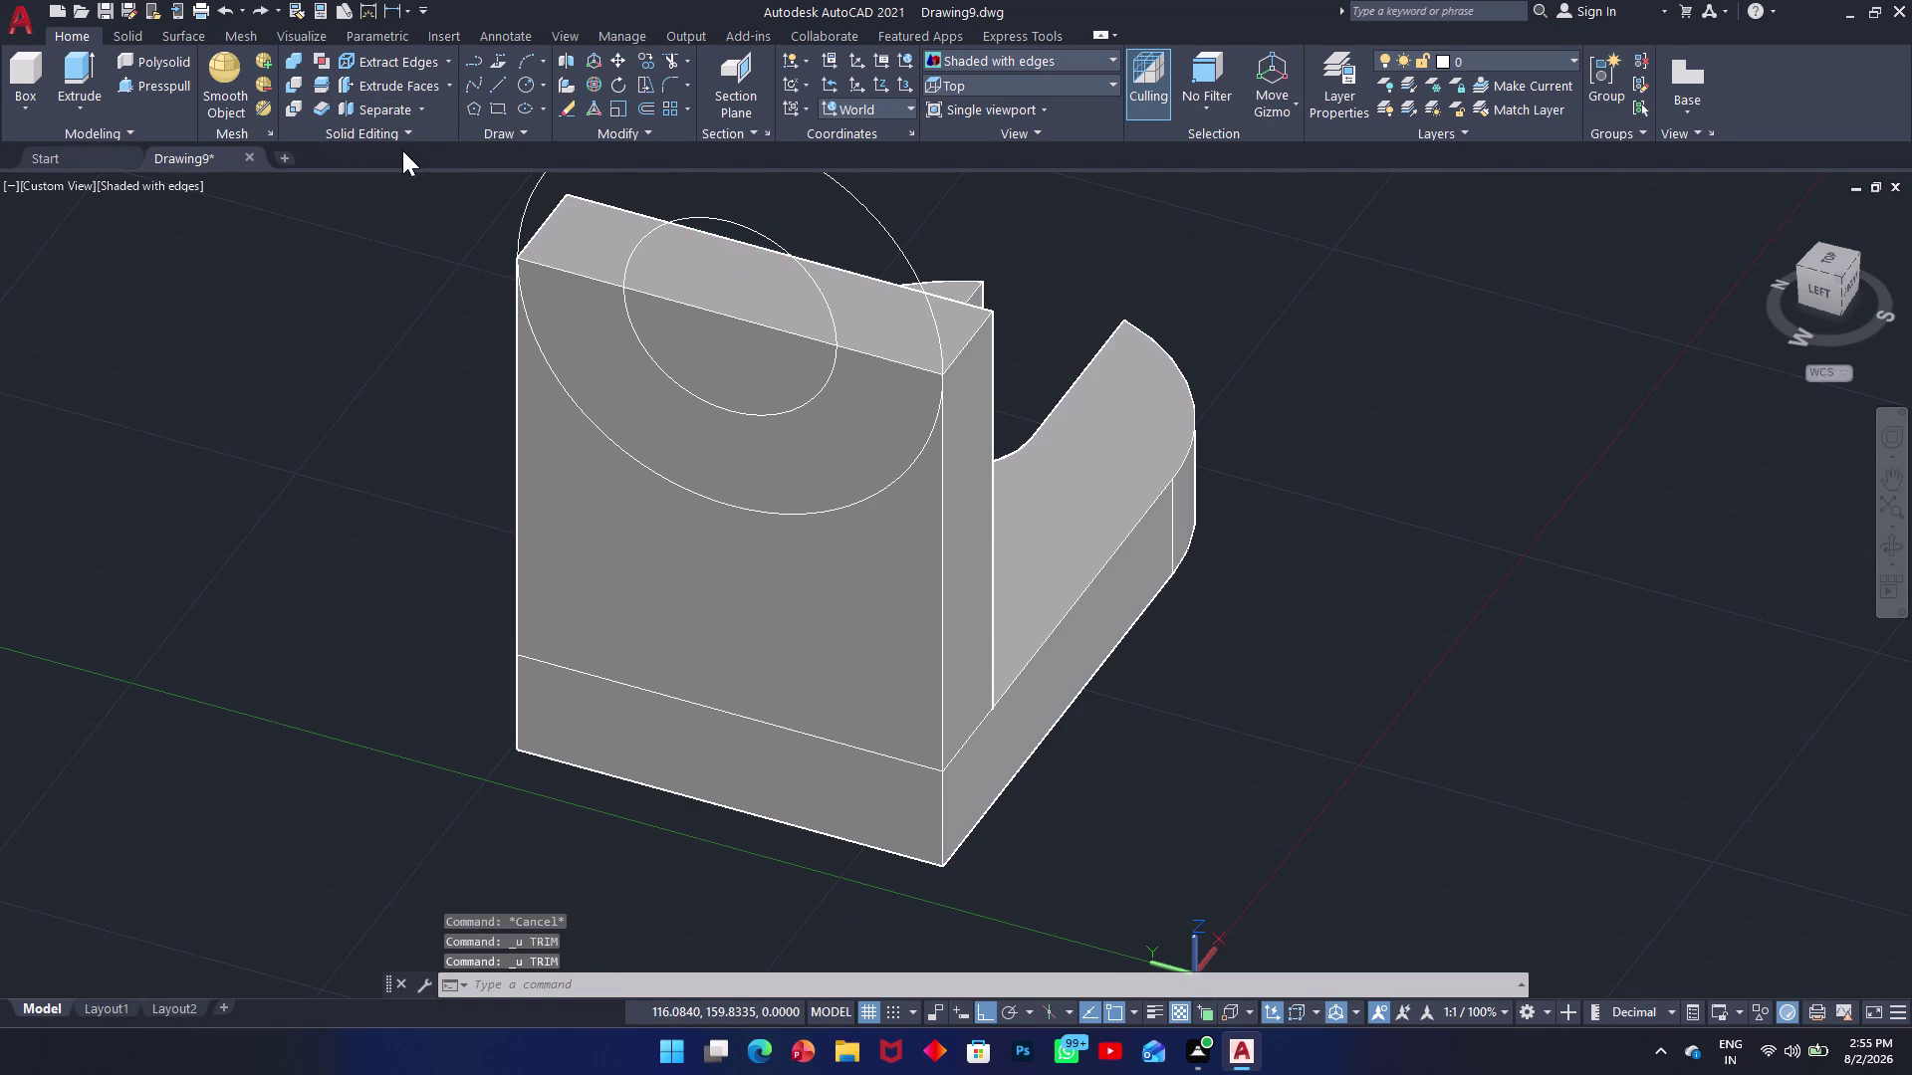
Attempt a solid extrusion, cancel it, and begin press-pulling a bounded area.
click(88, 79)
click(891, 468)
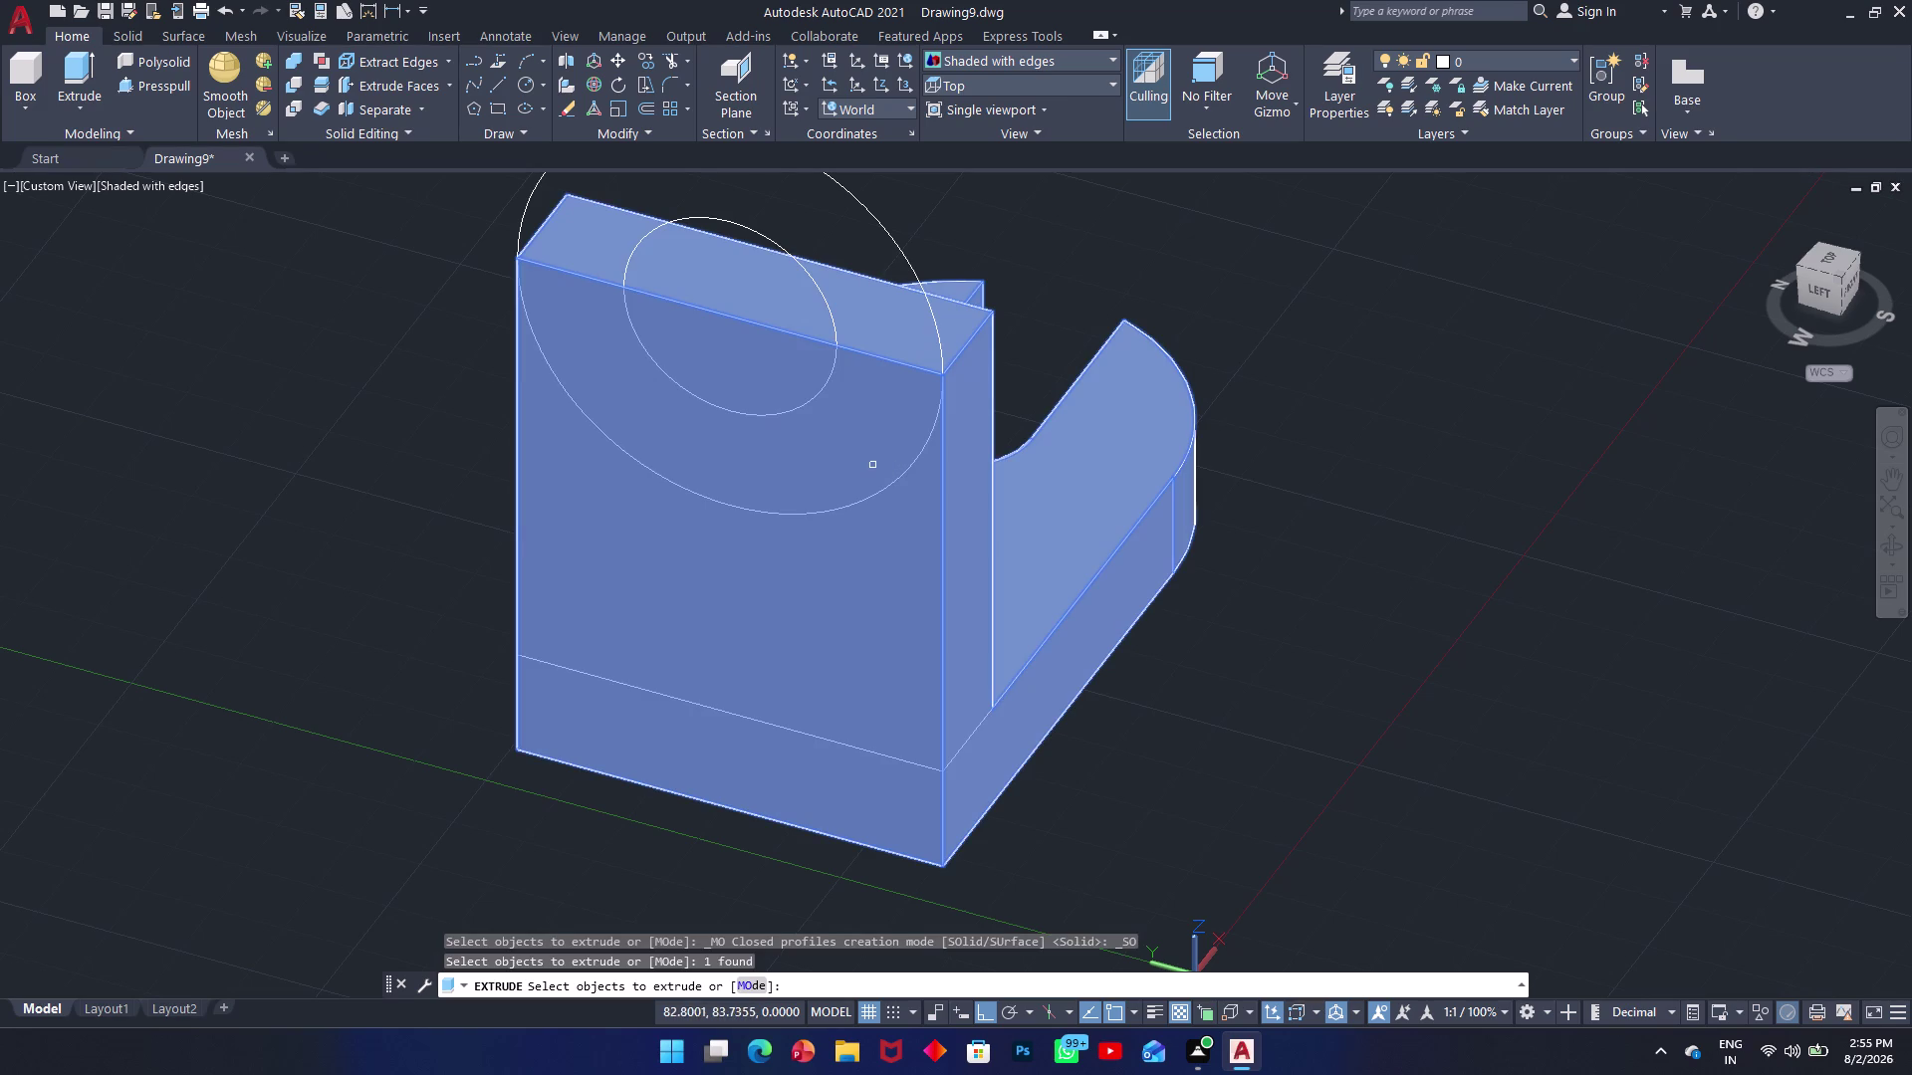
key(Escape)
click(864, 420)
key(Escape)
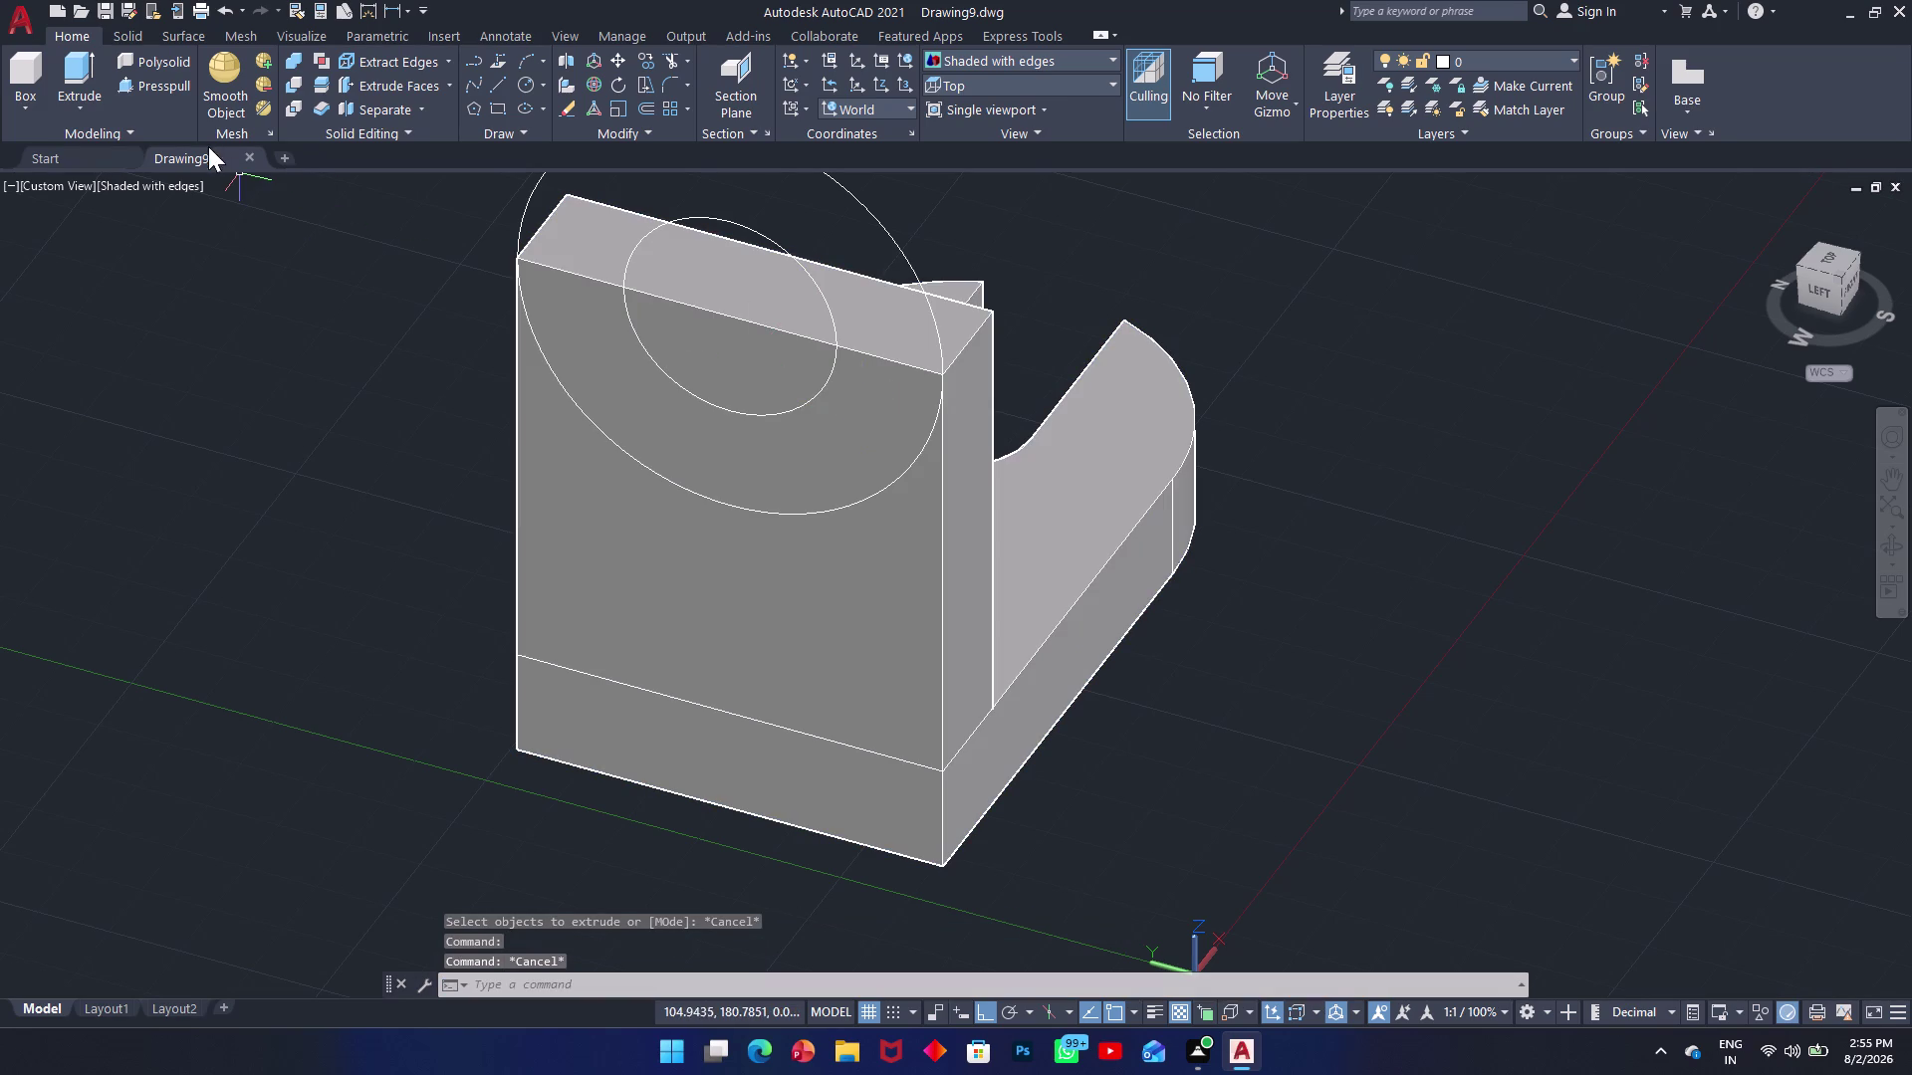
click(175, 89)
Press-pull the half-circle area on the wall face 35 units deep.
click(717, 398)
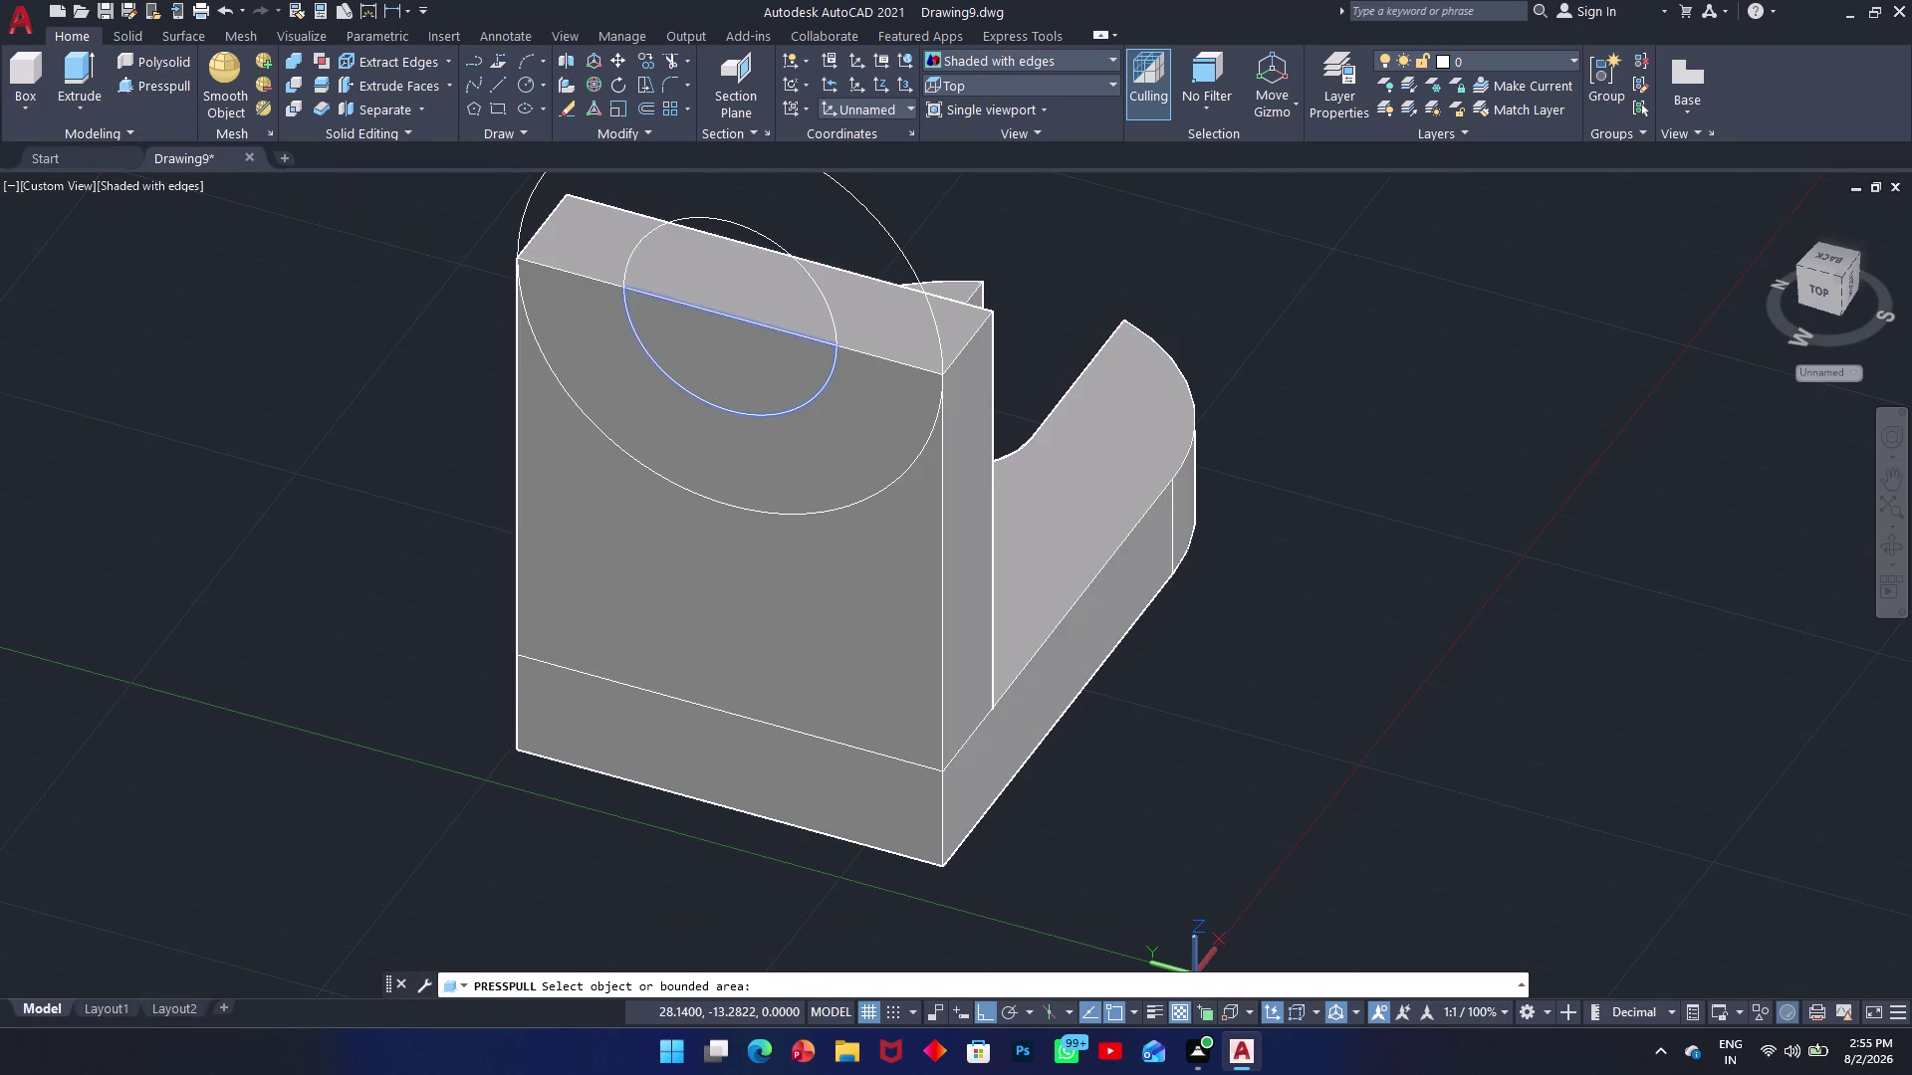
key(Escape)
click(737, 456)
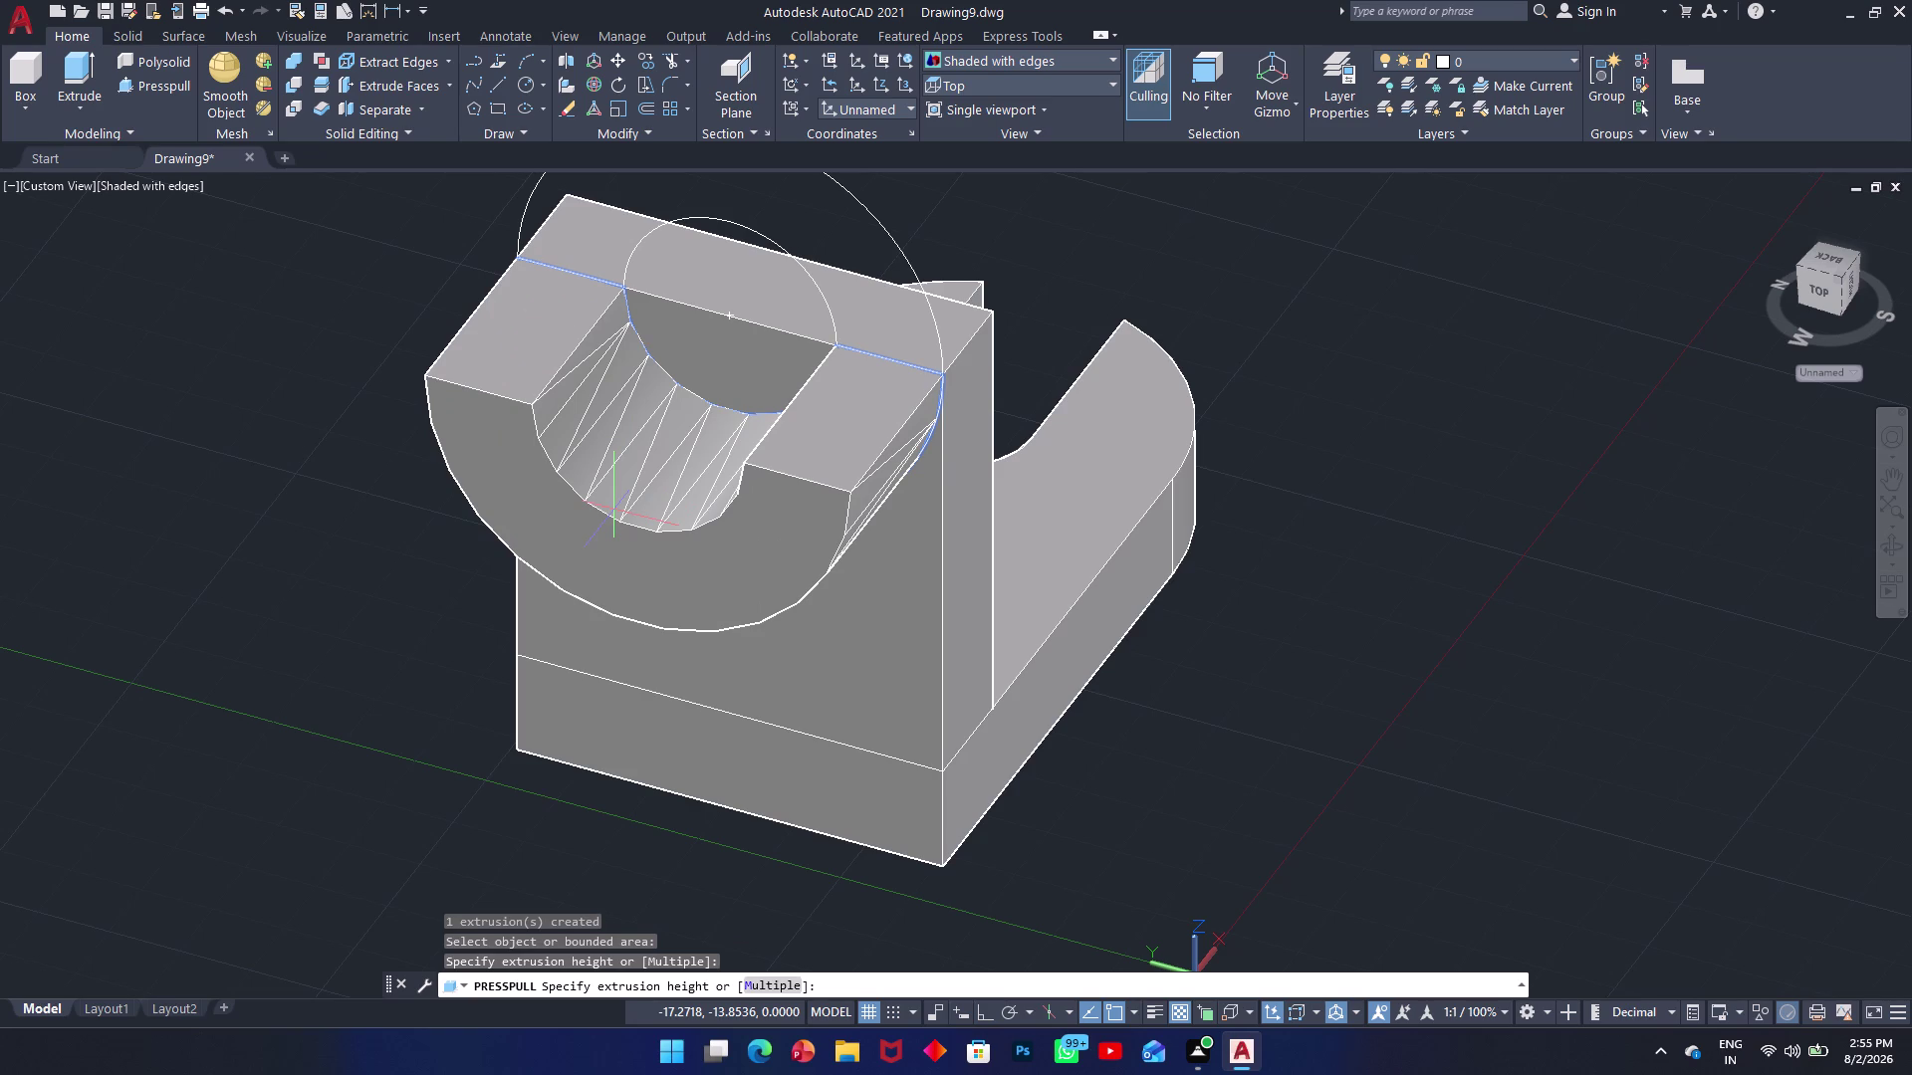
text(35)
key(Return)
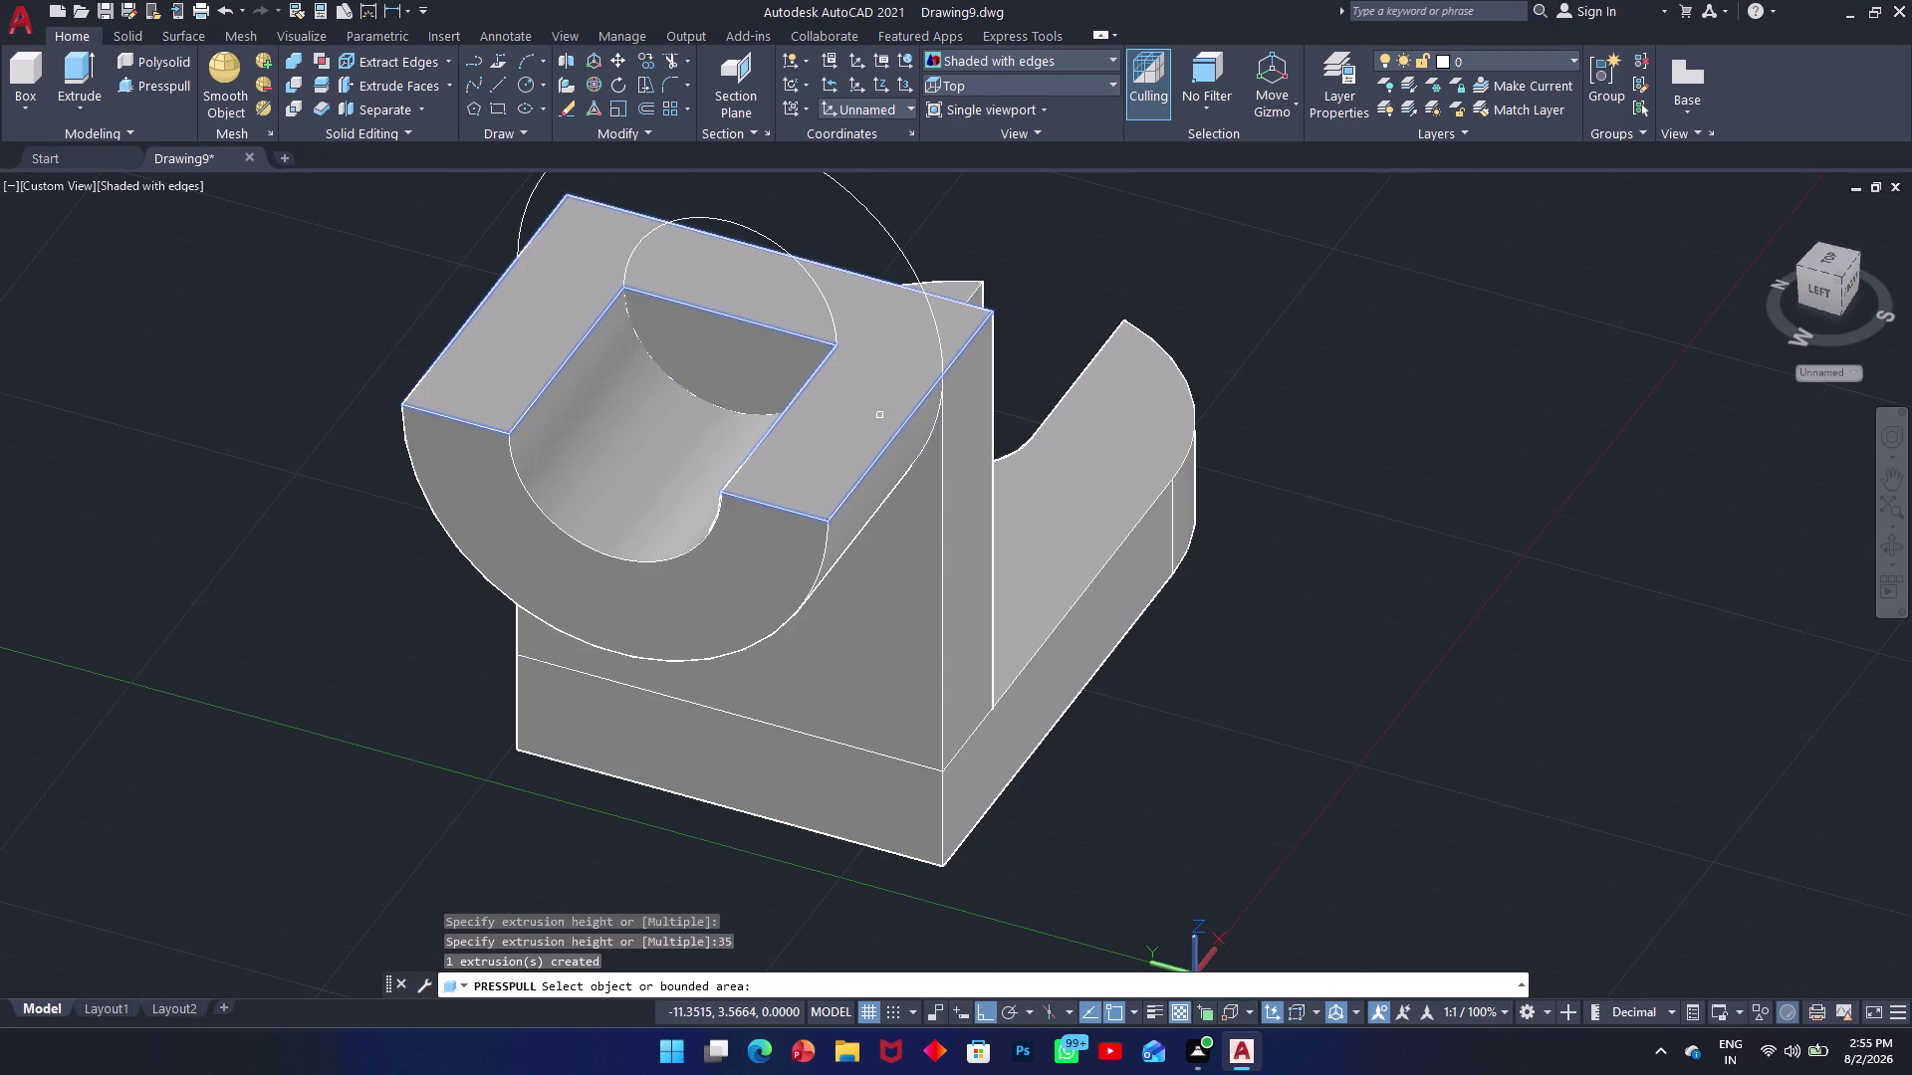
key(Escape)
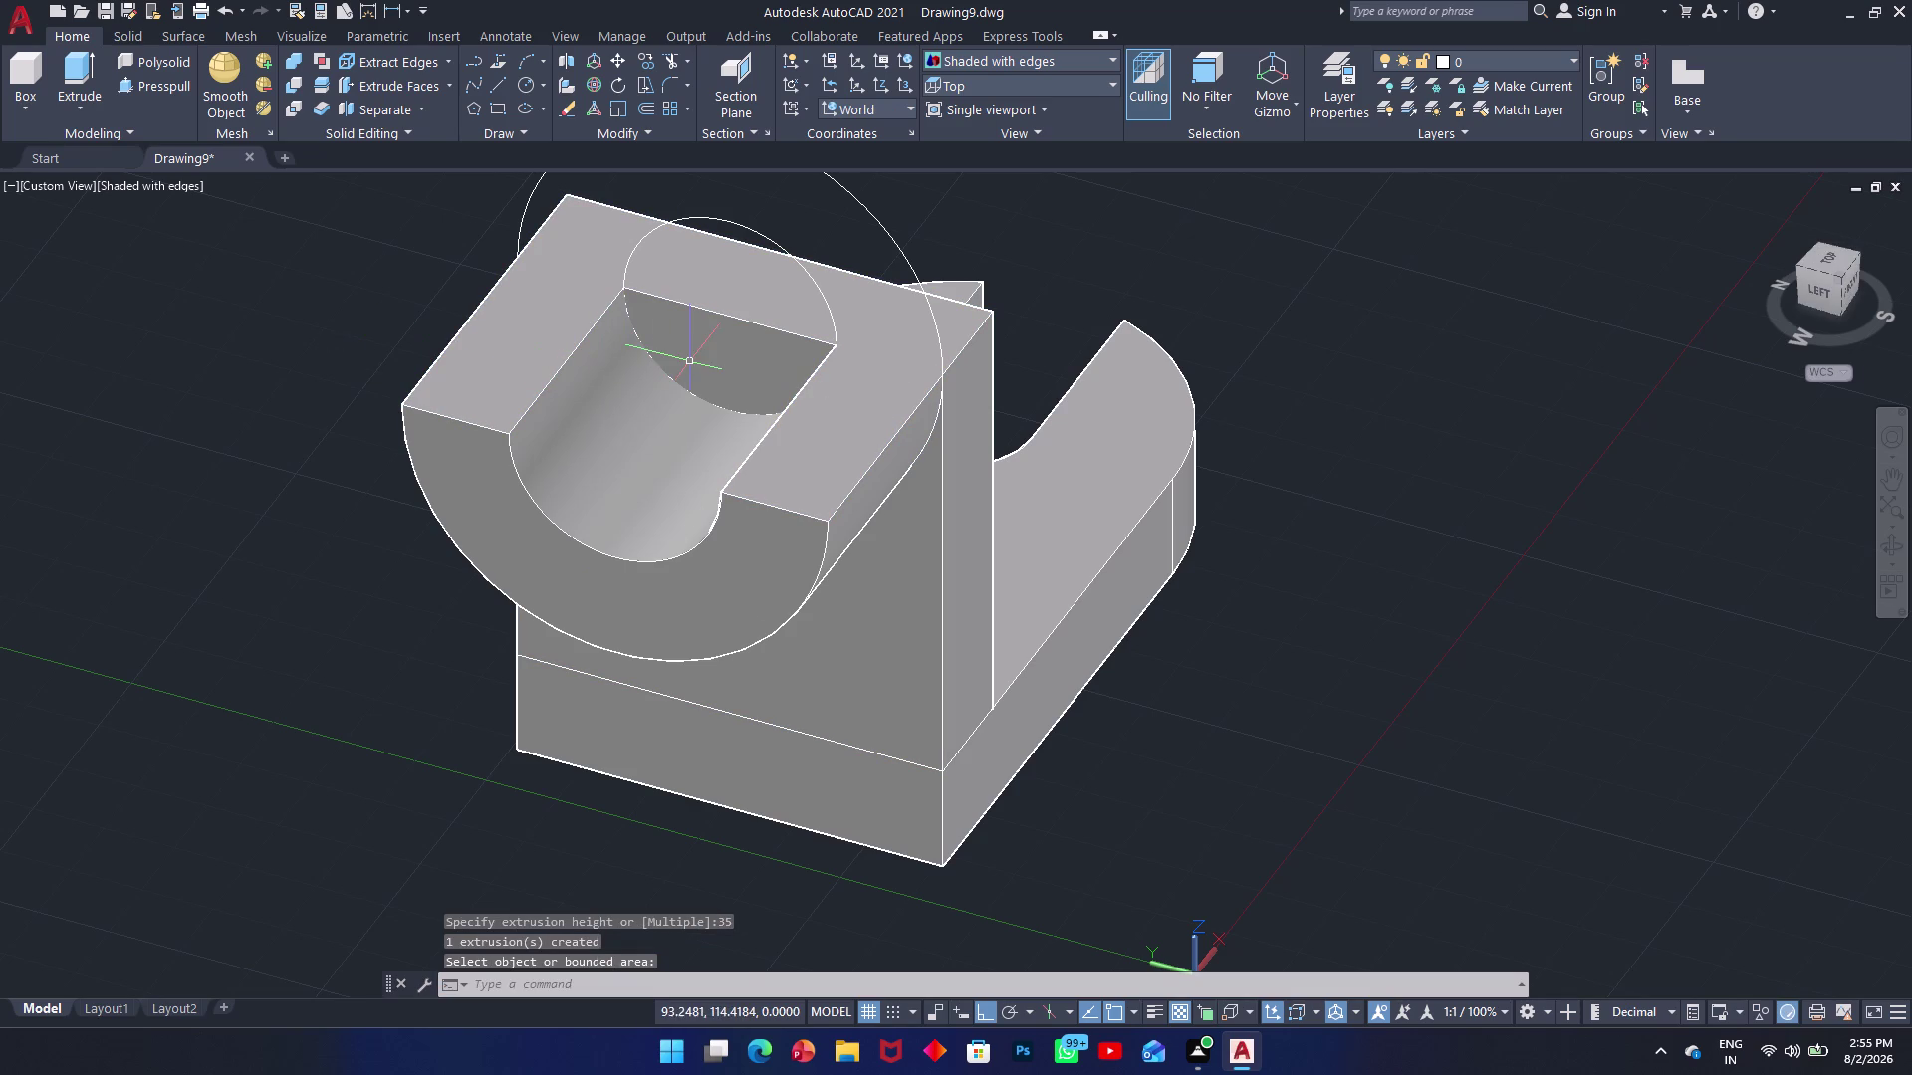
Press-pull the half-circle region inside the notch through the top block and check the result.
click(141, 87)
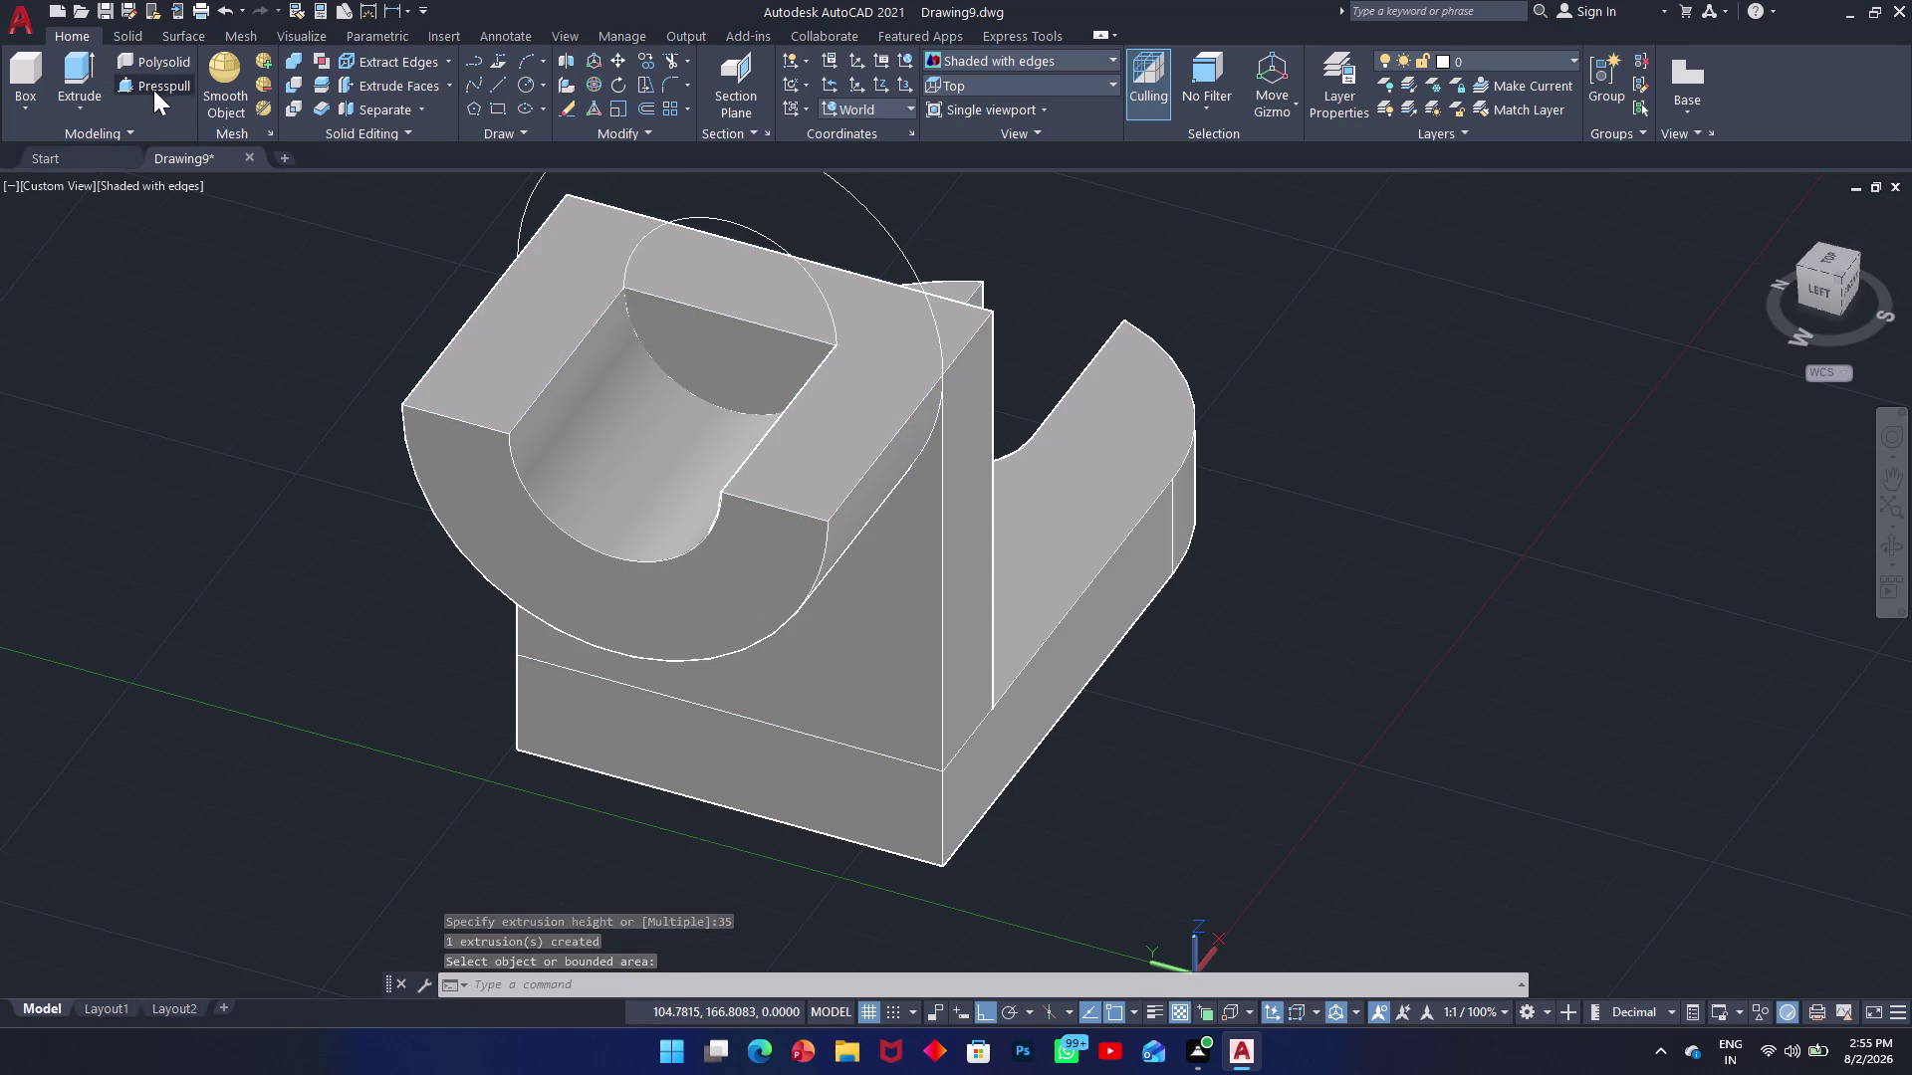
click(775, 368)
click(1015, 152)
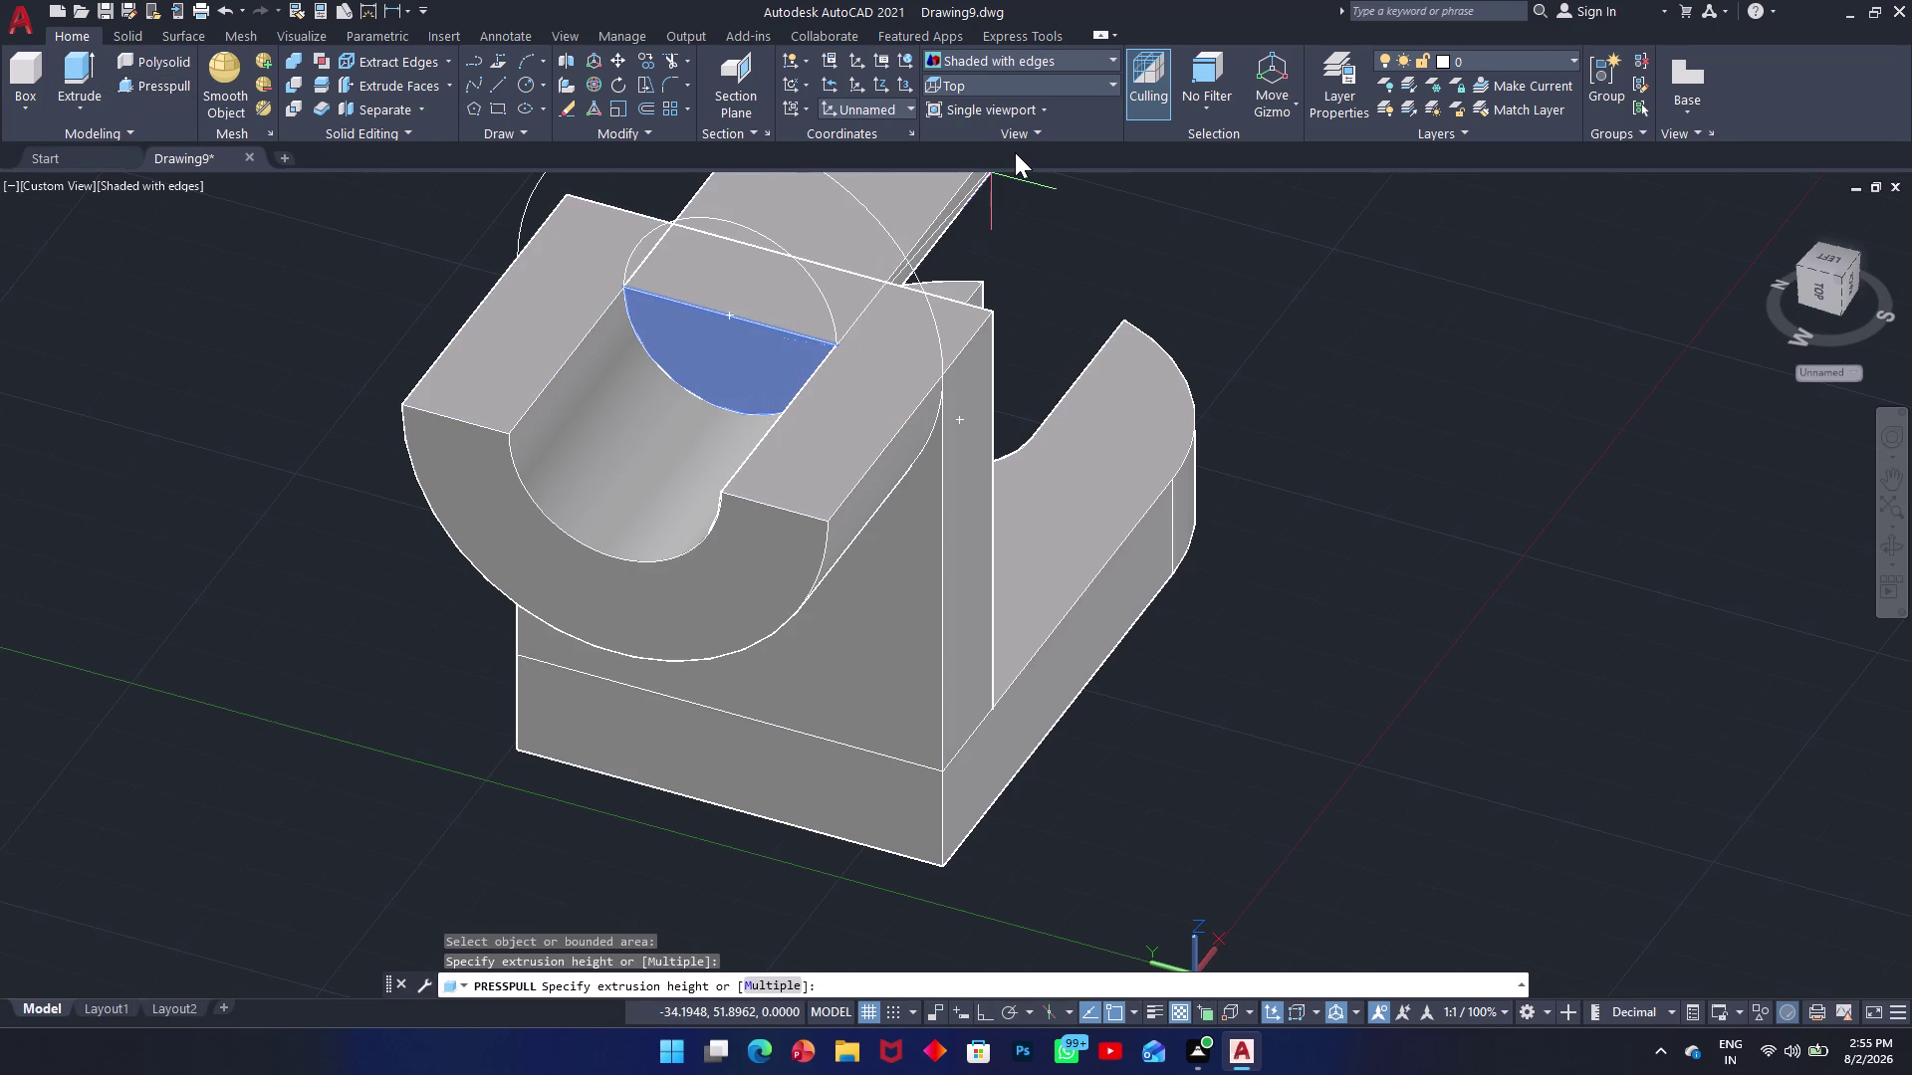
click(1015, 152)
scroll(up, 3)
scroll(down, 3)
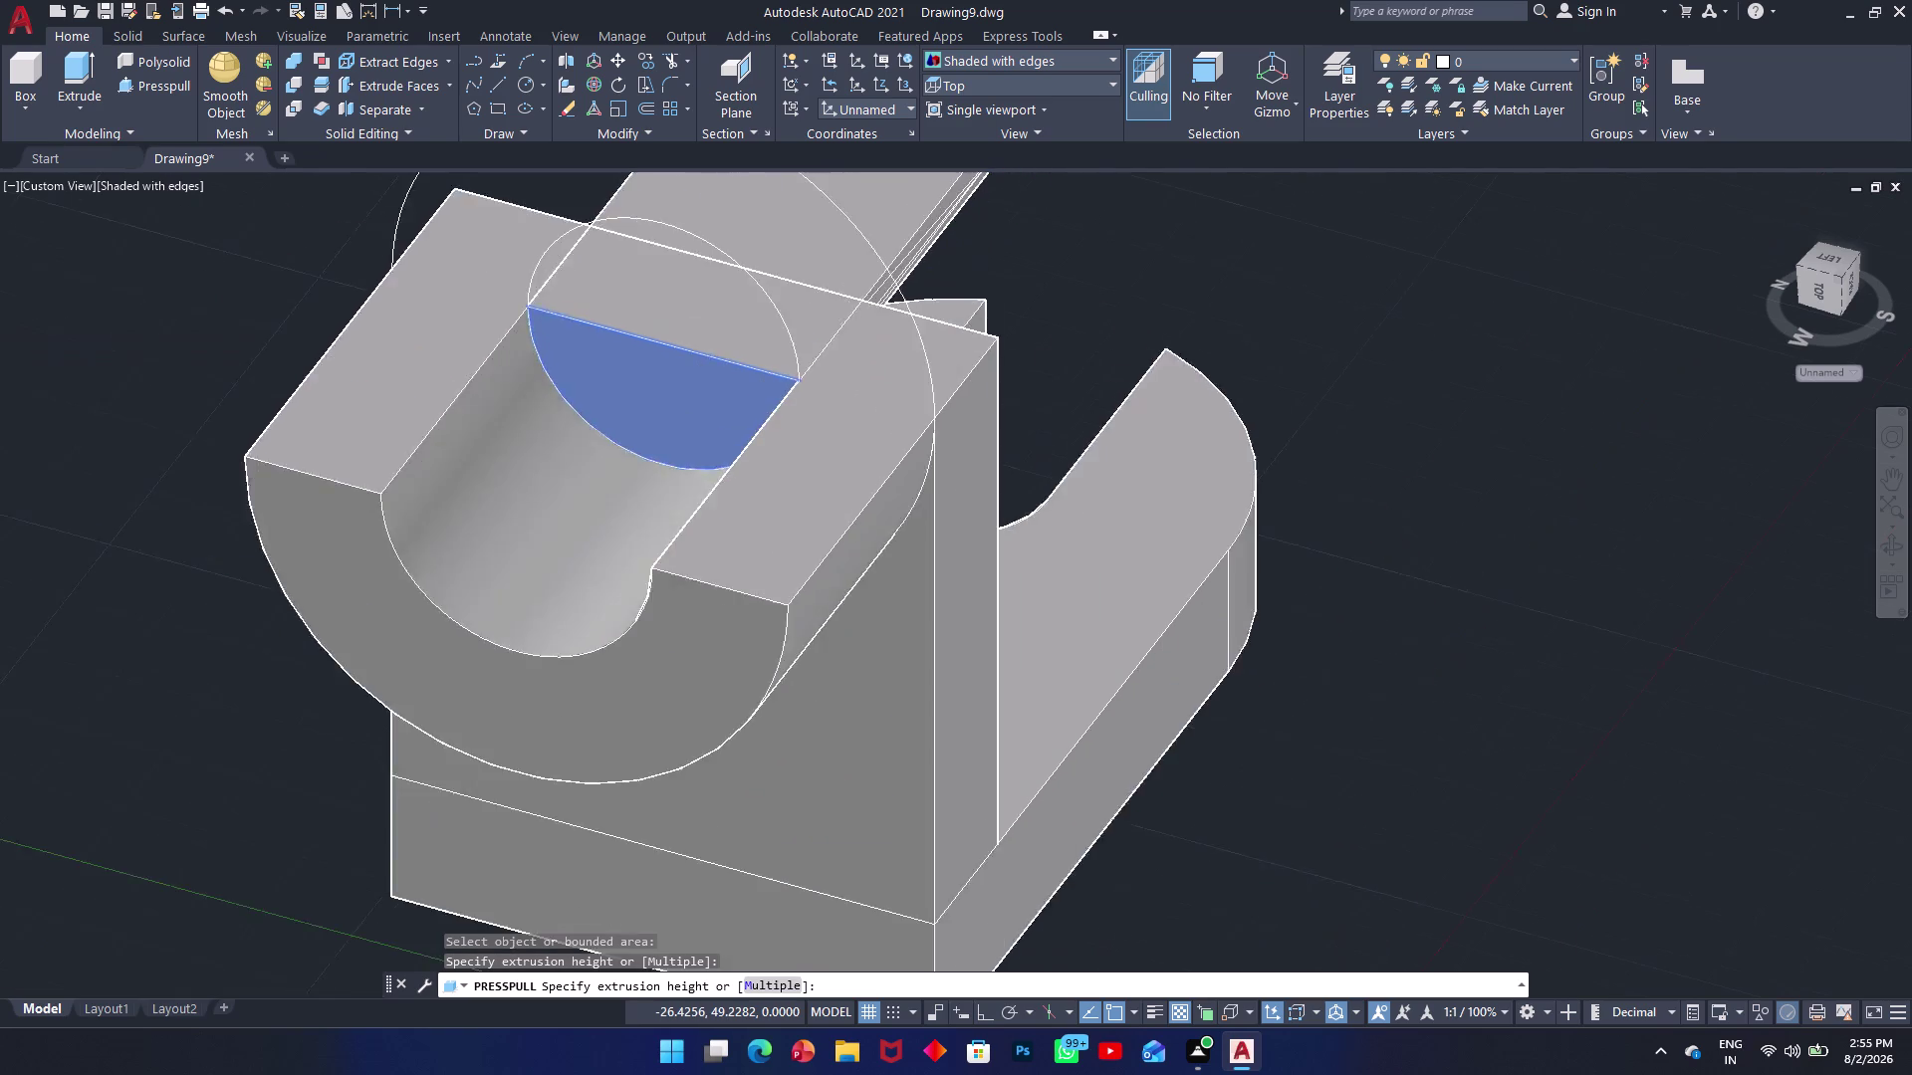
scroll(down, 3)
scroll(down, 3)
scroll(up, 3)
click(1012, 216)
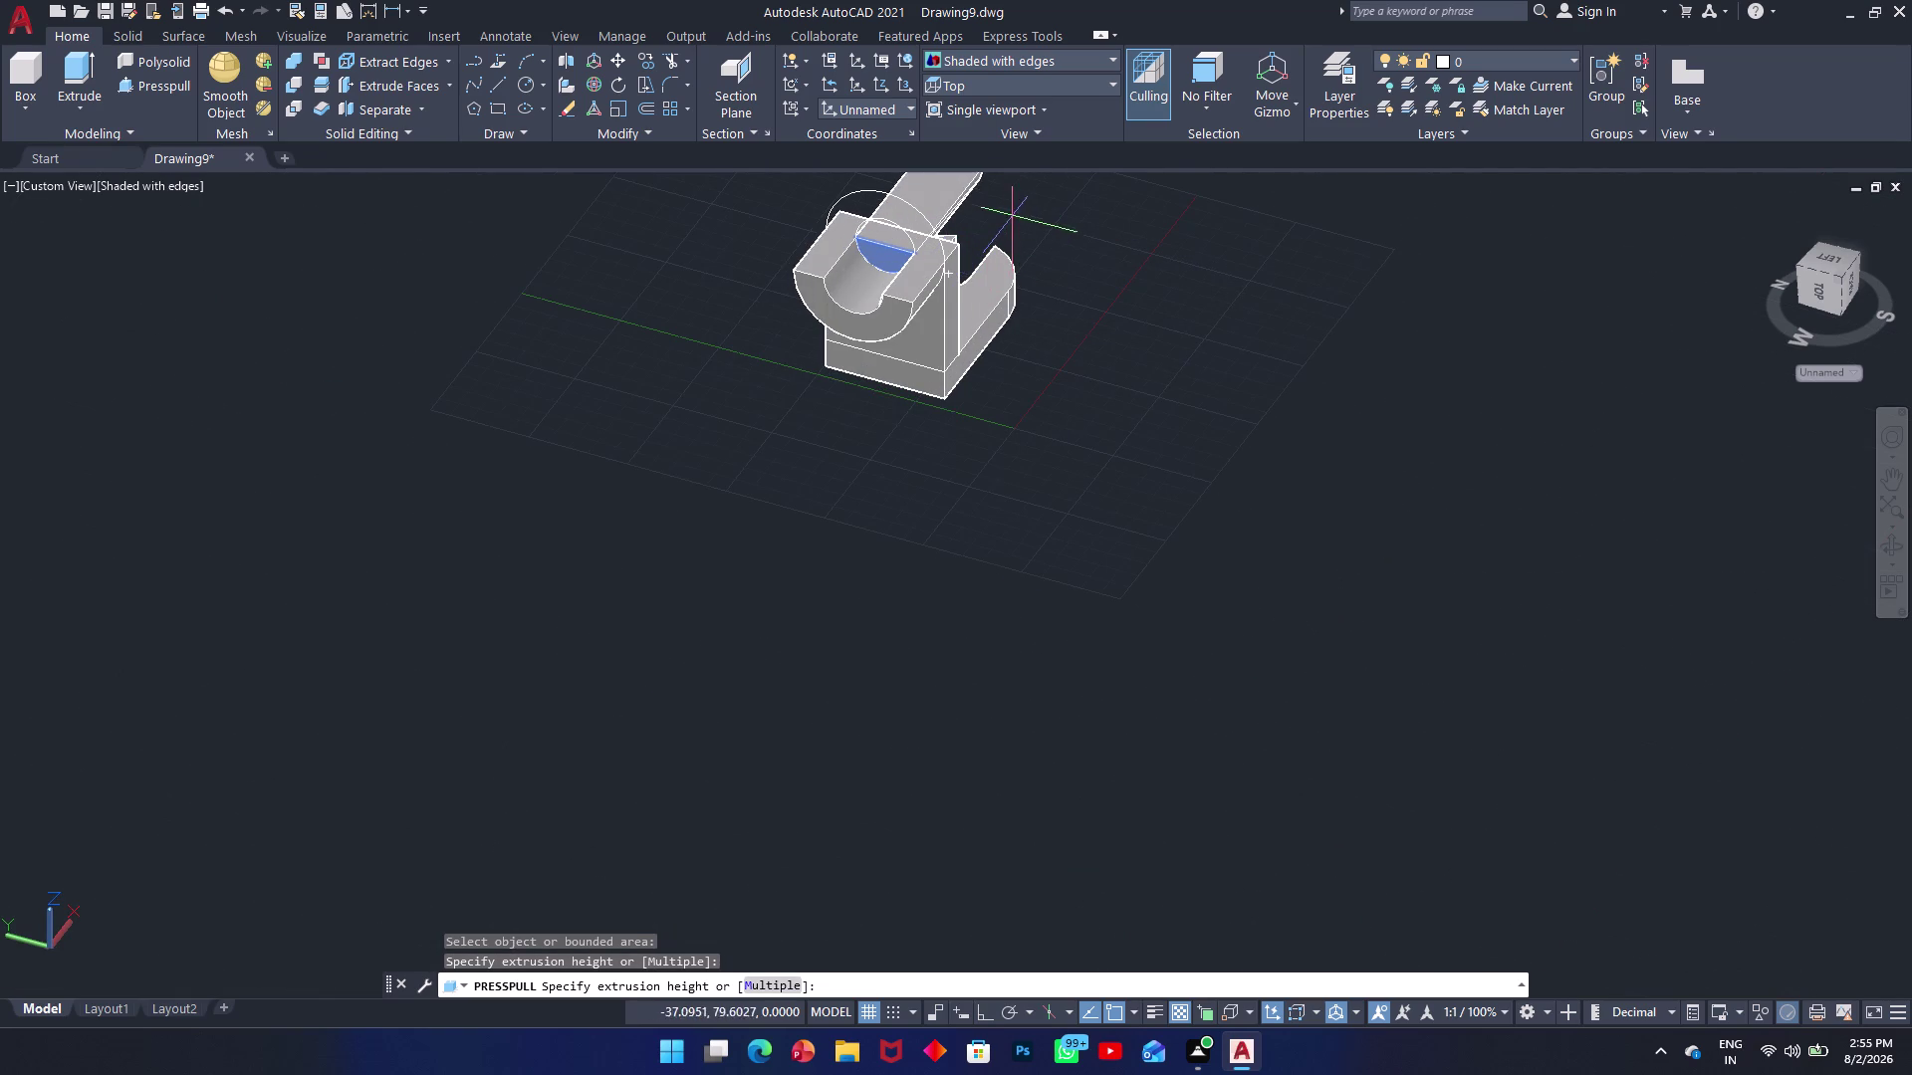
scroll(up, 3)
scroll(down, 3)
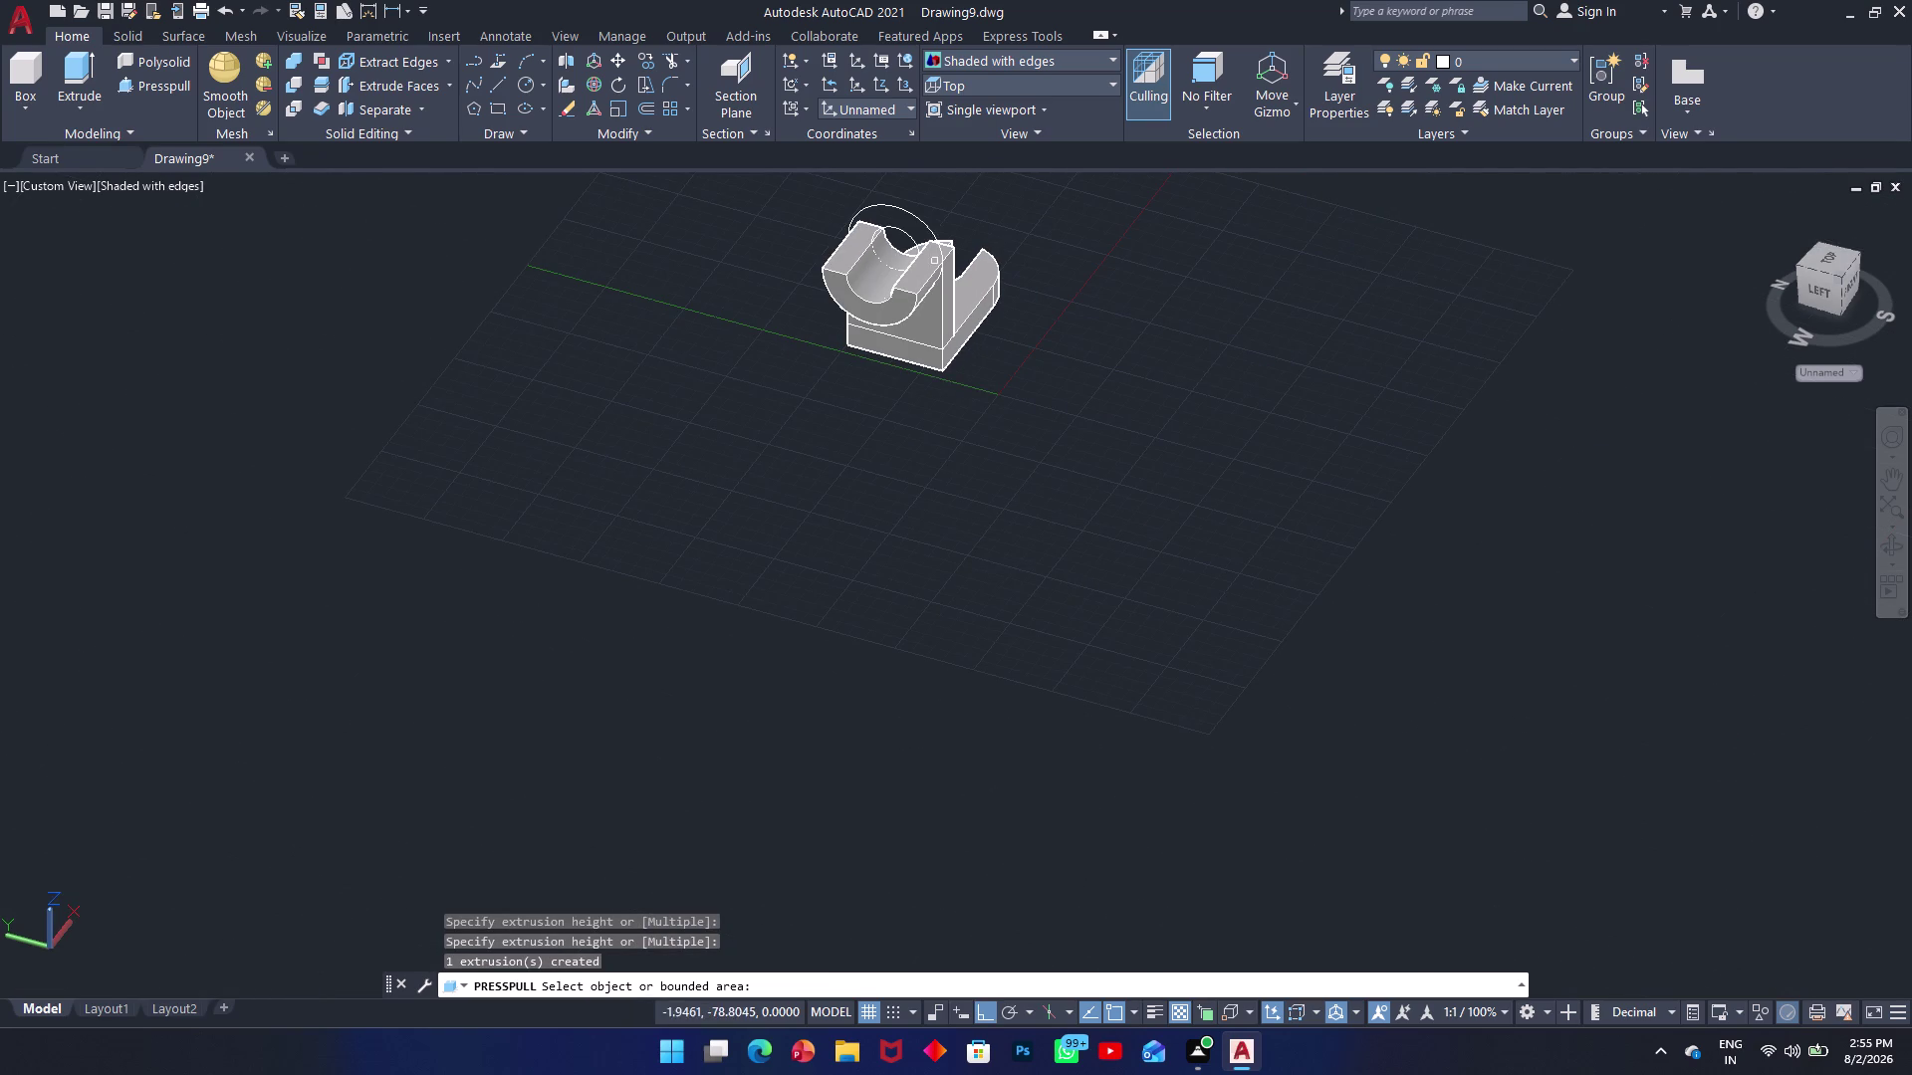
middle_drag(1025, 268, 962, 477)
scroll(up, 3)
click(795, 377)
key(Escape)
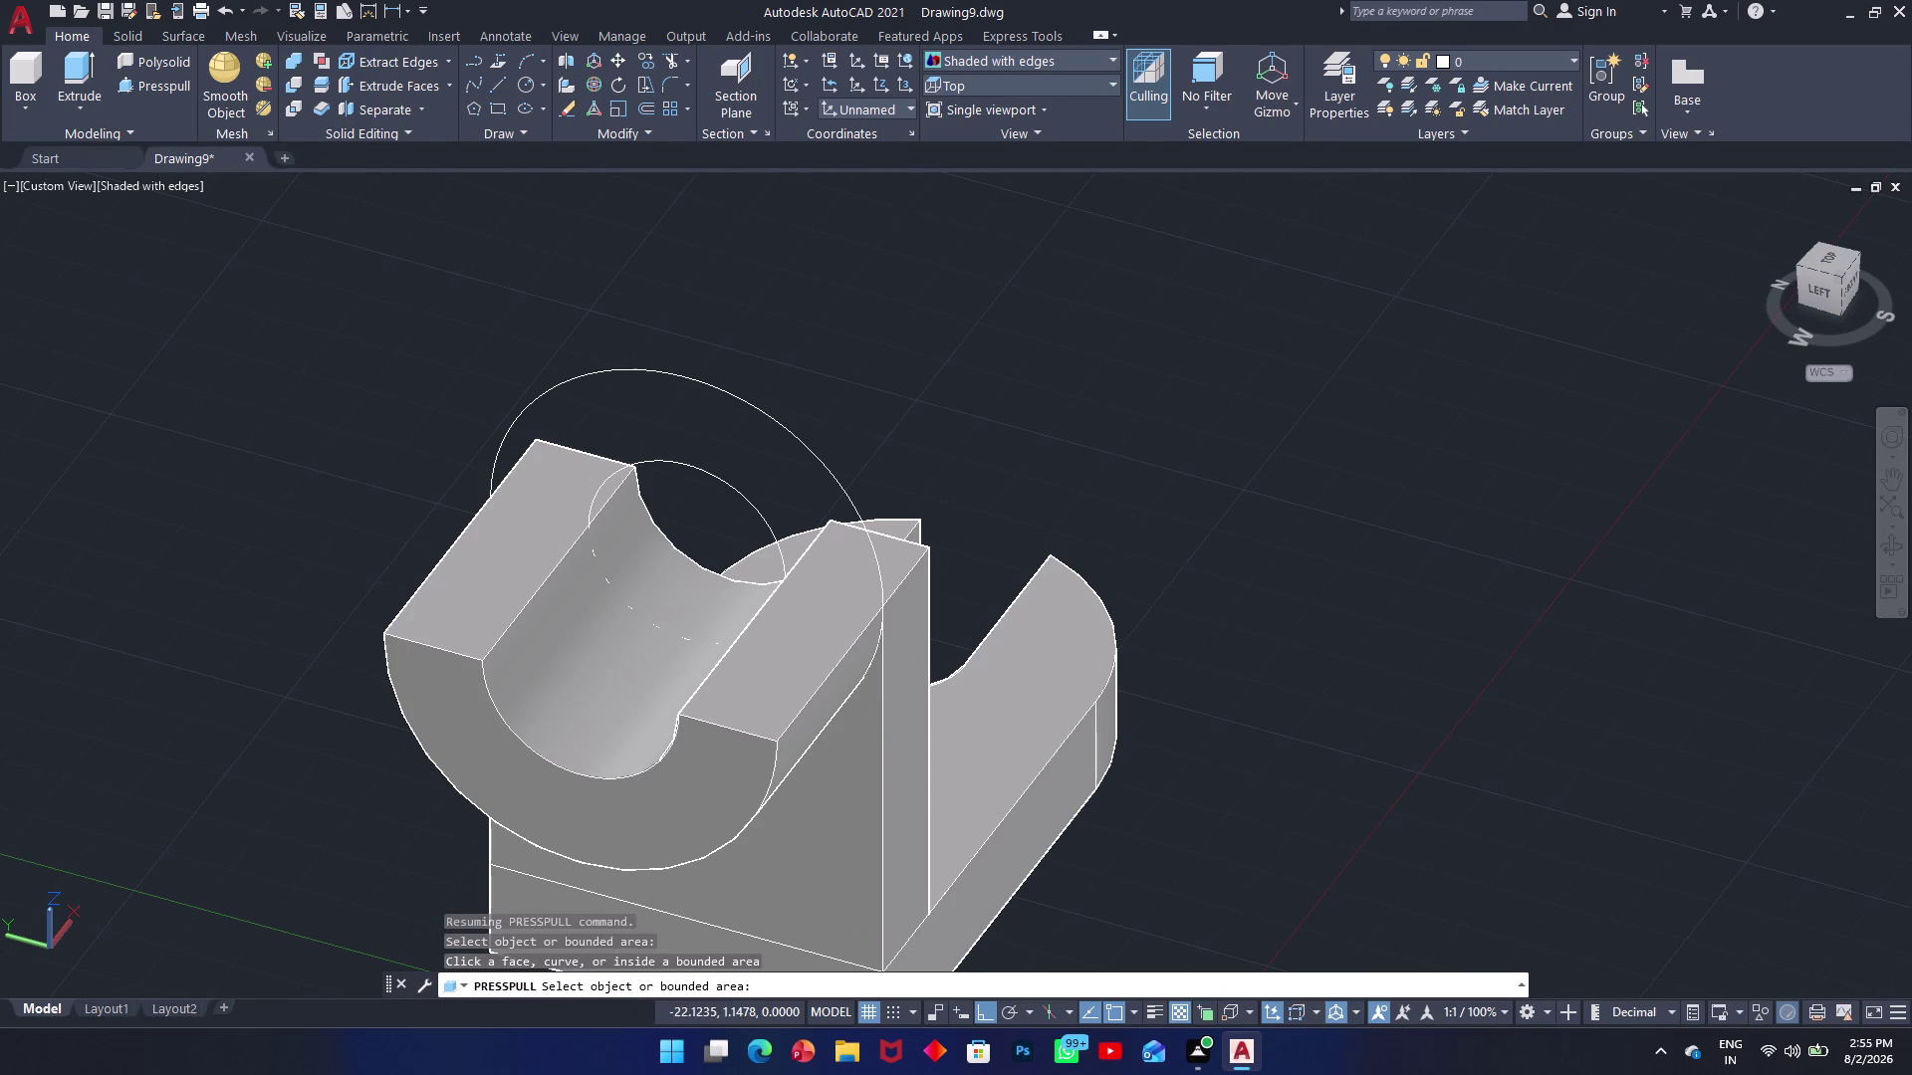
Erase the large and the small construction circles beside the cradle.
click(854, 322)
click(706, 469)
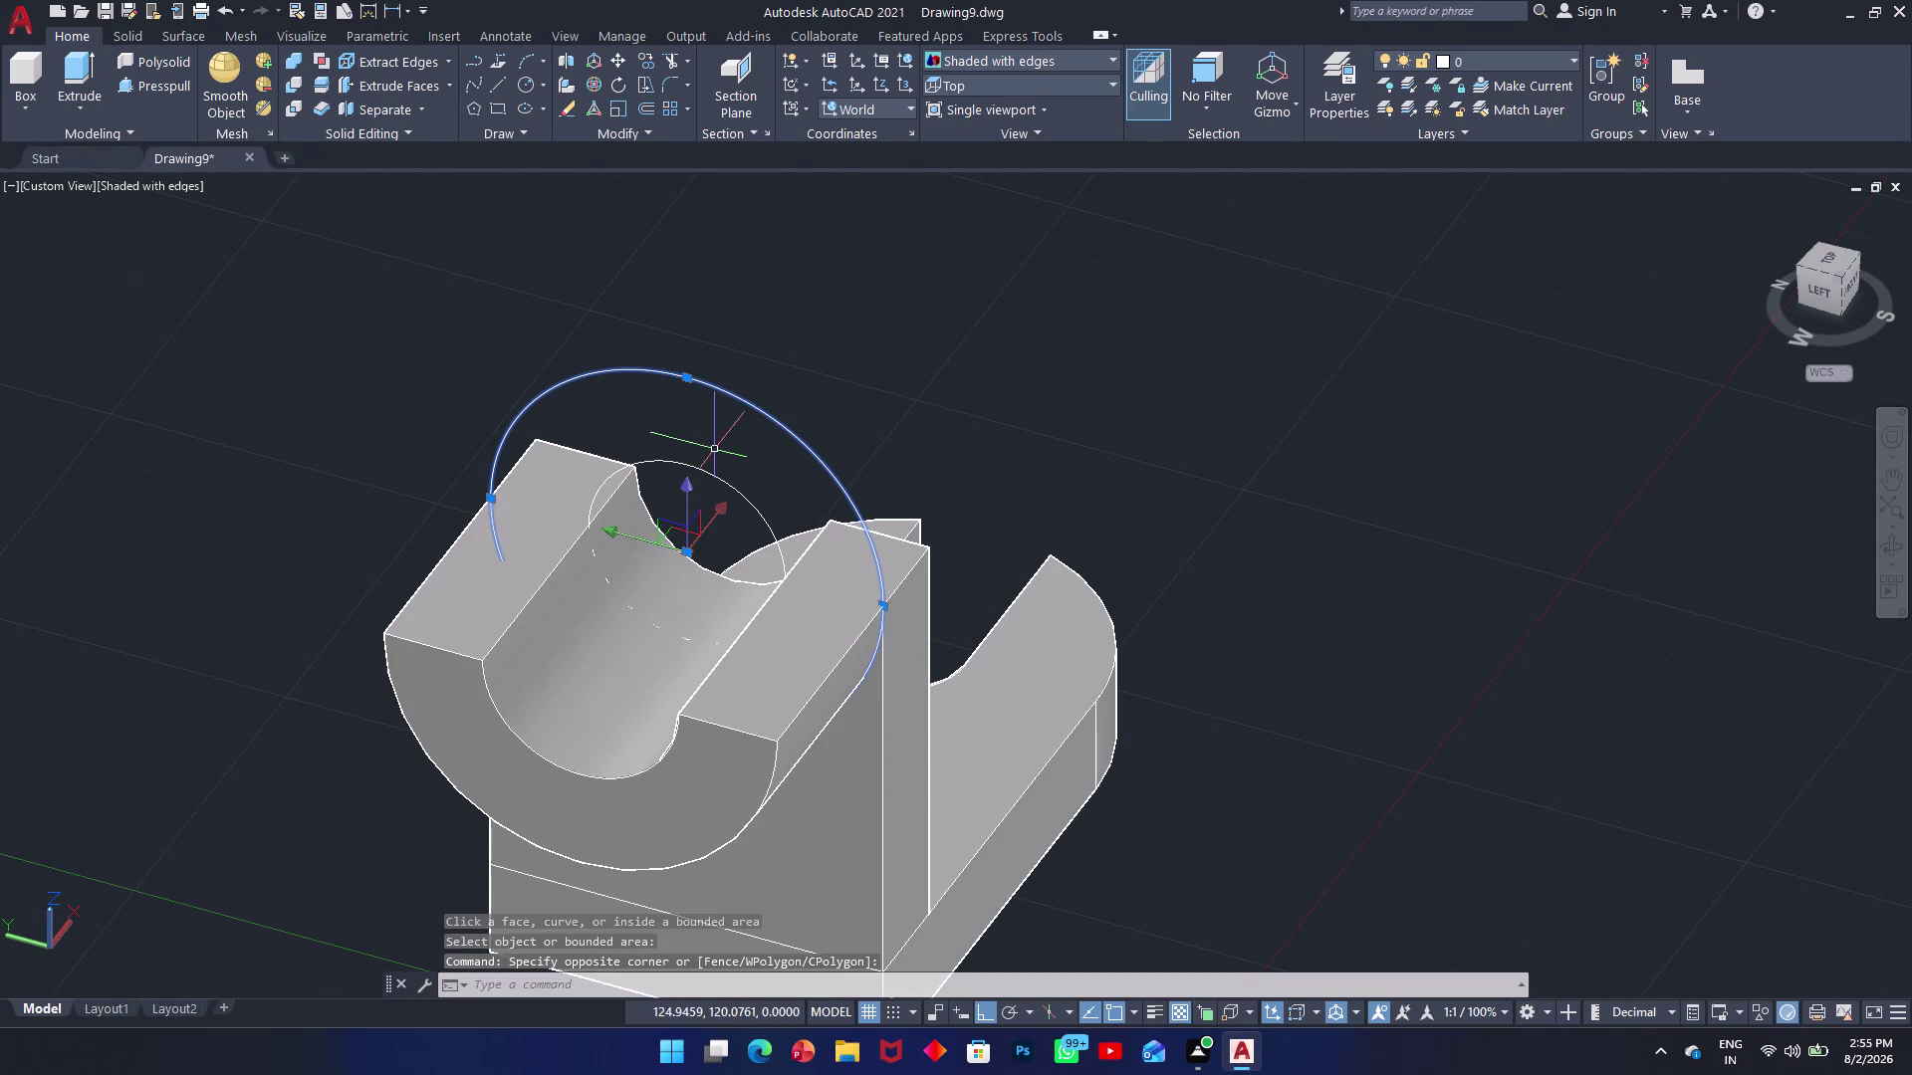
key(Delete)
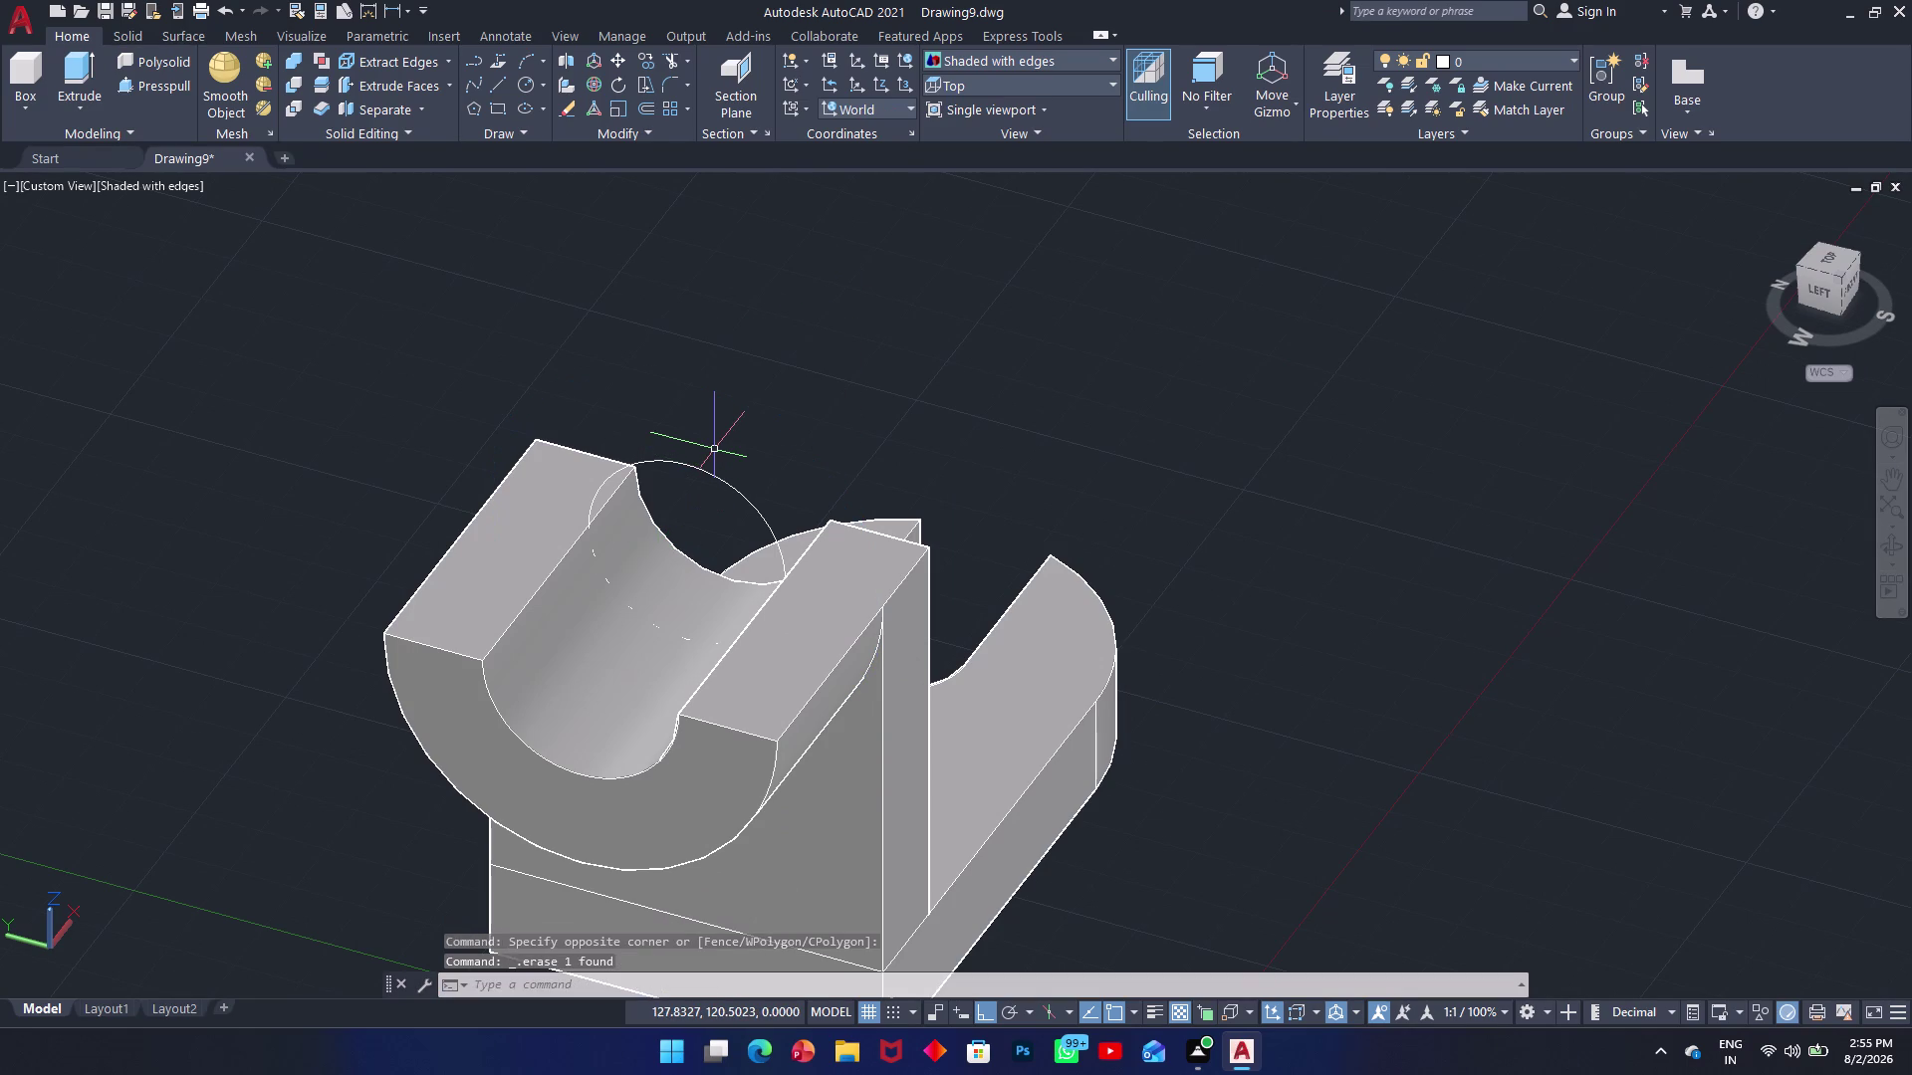
click(760, 443)
click(715, 492)
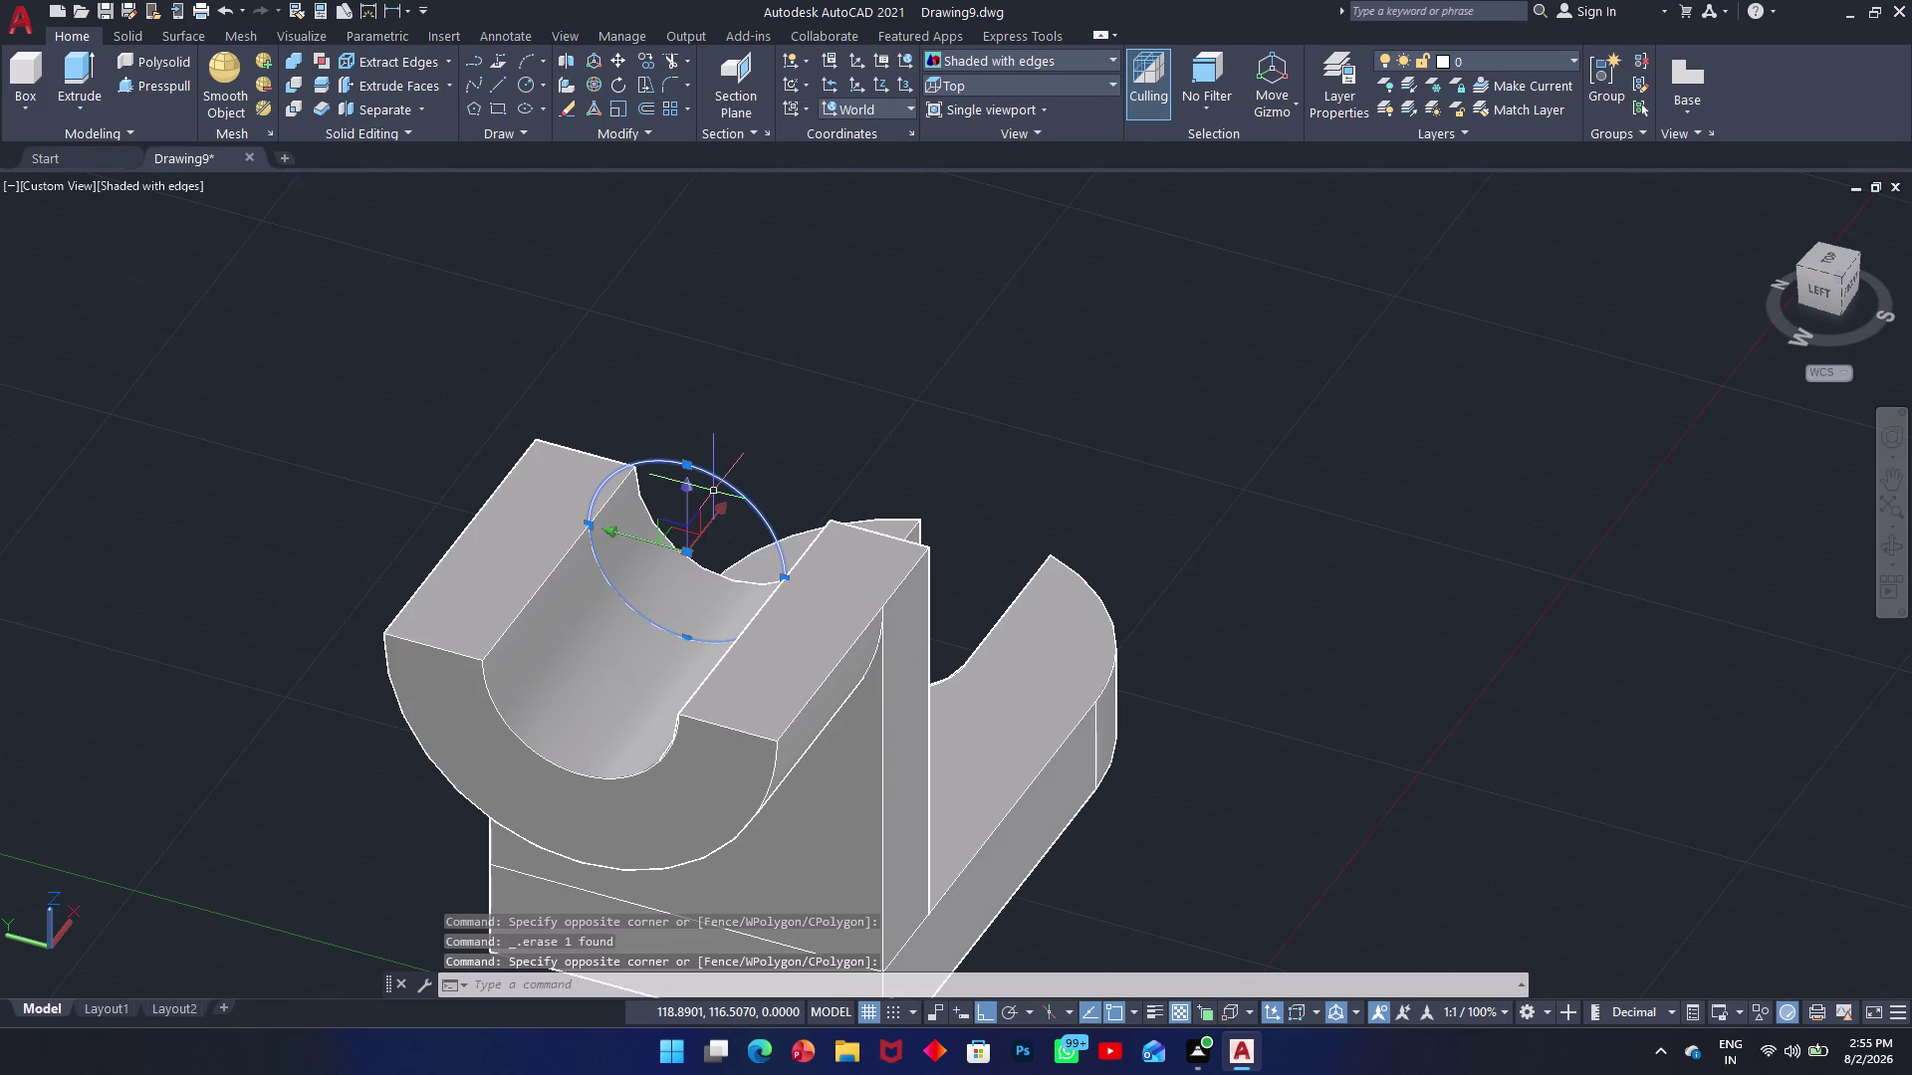
key(Delete)
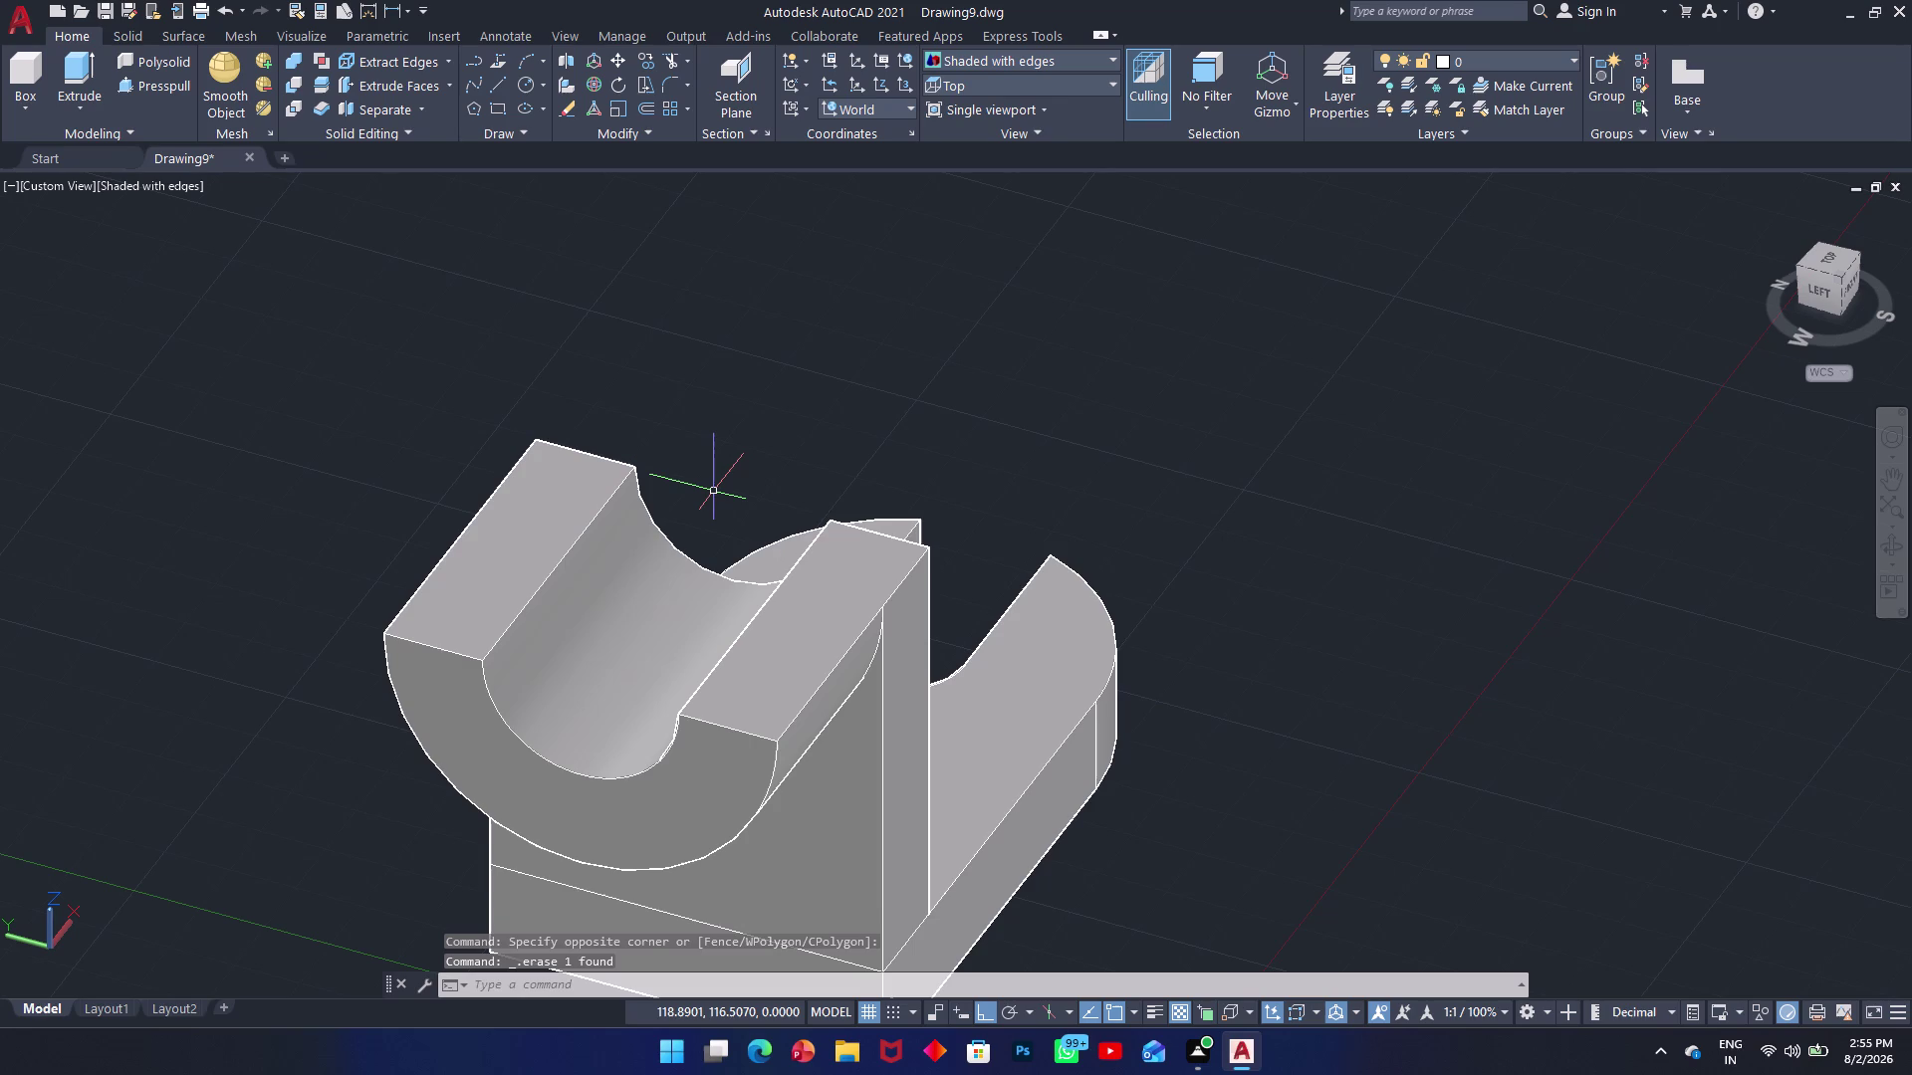
scroll(up, 3)
scroll(down, 3)
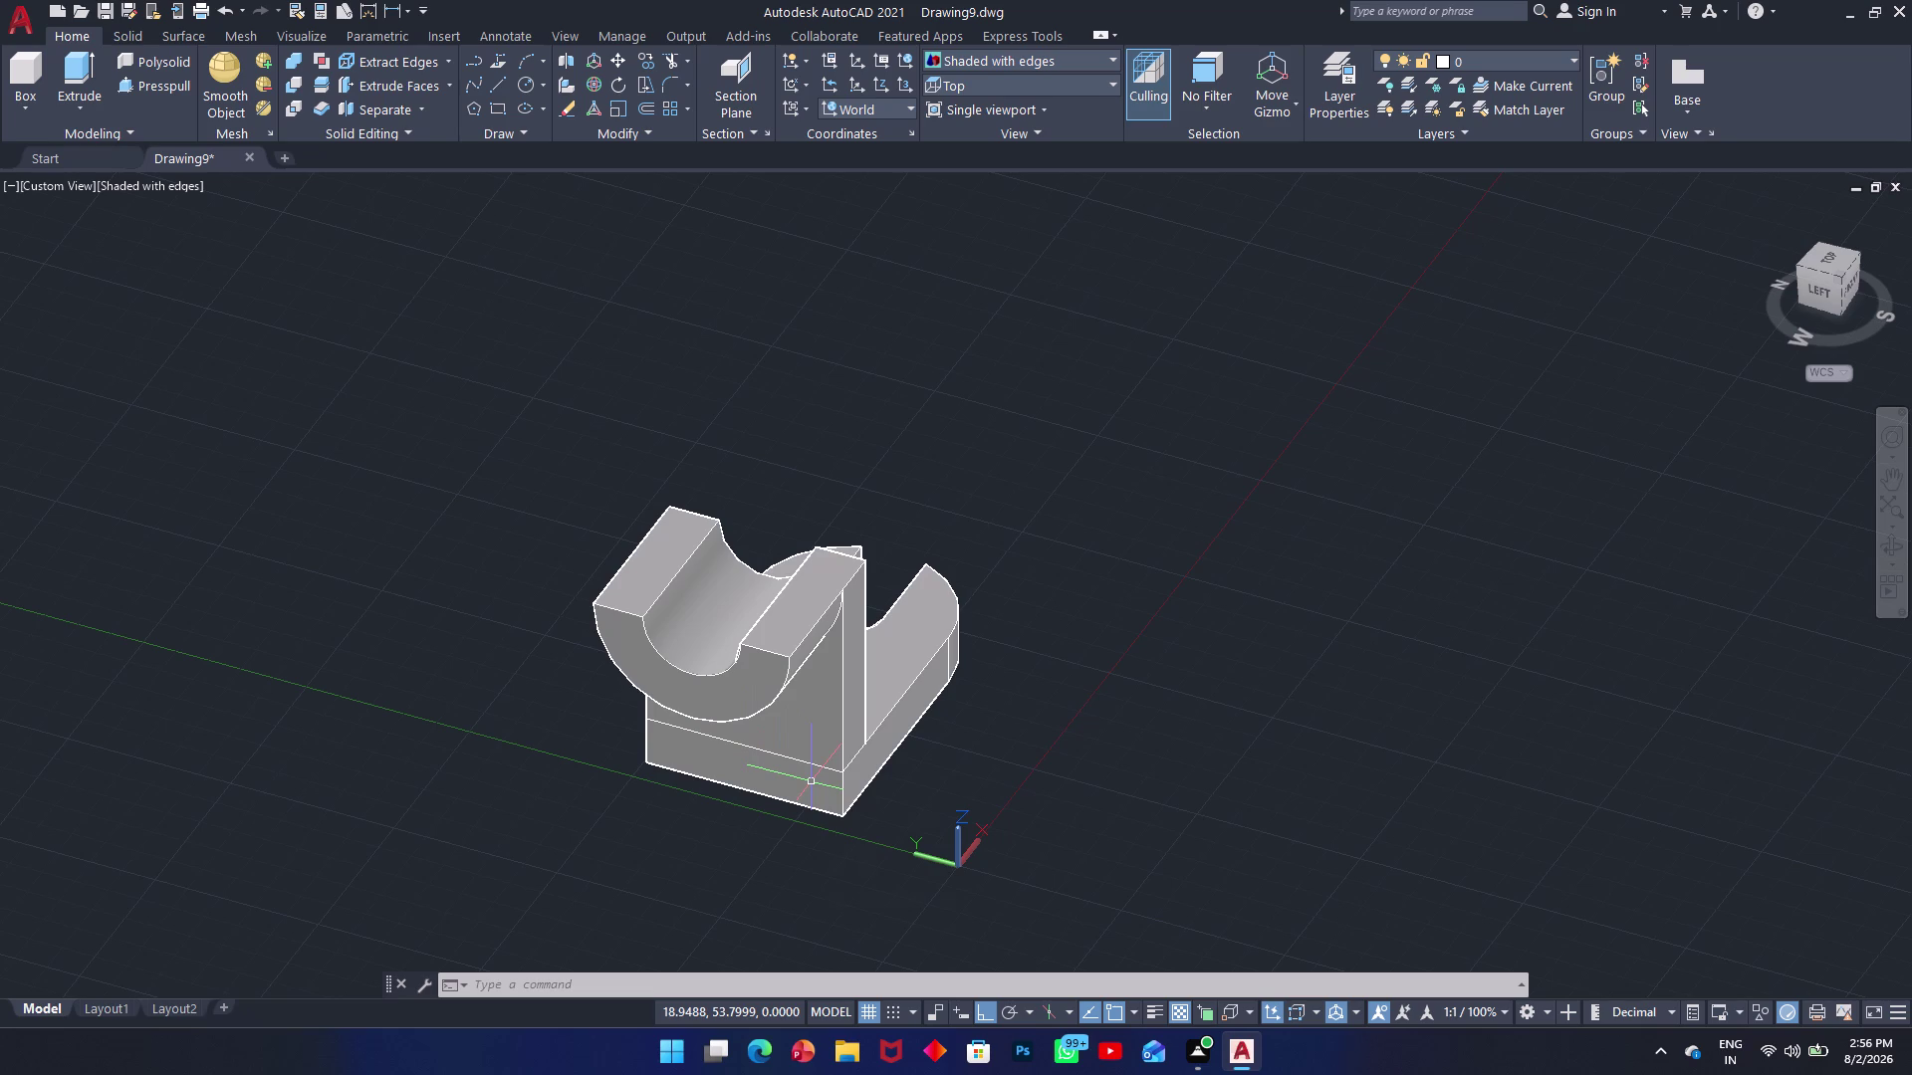
Turn the view toward the bracket's front and switch the drawing grid off.
middle_drag(812, 782, 710, 611)
scroll(down, 3)
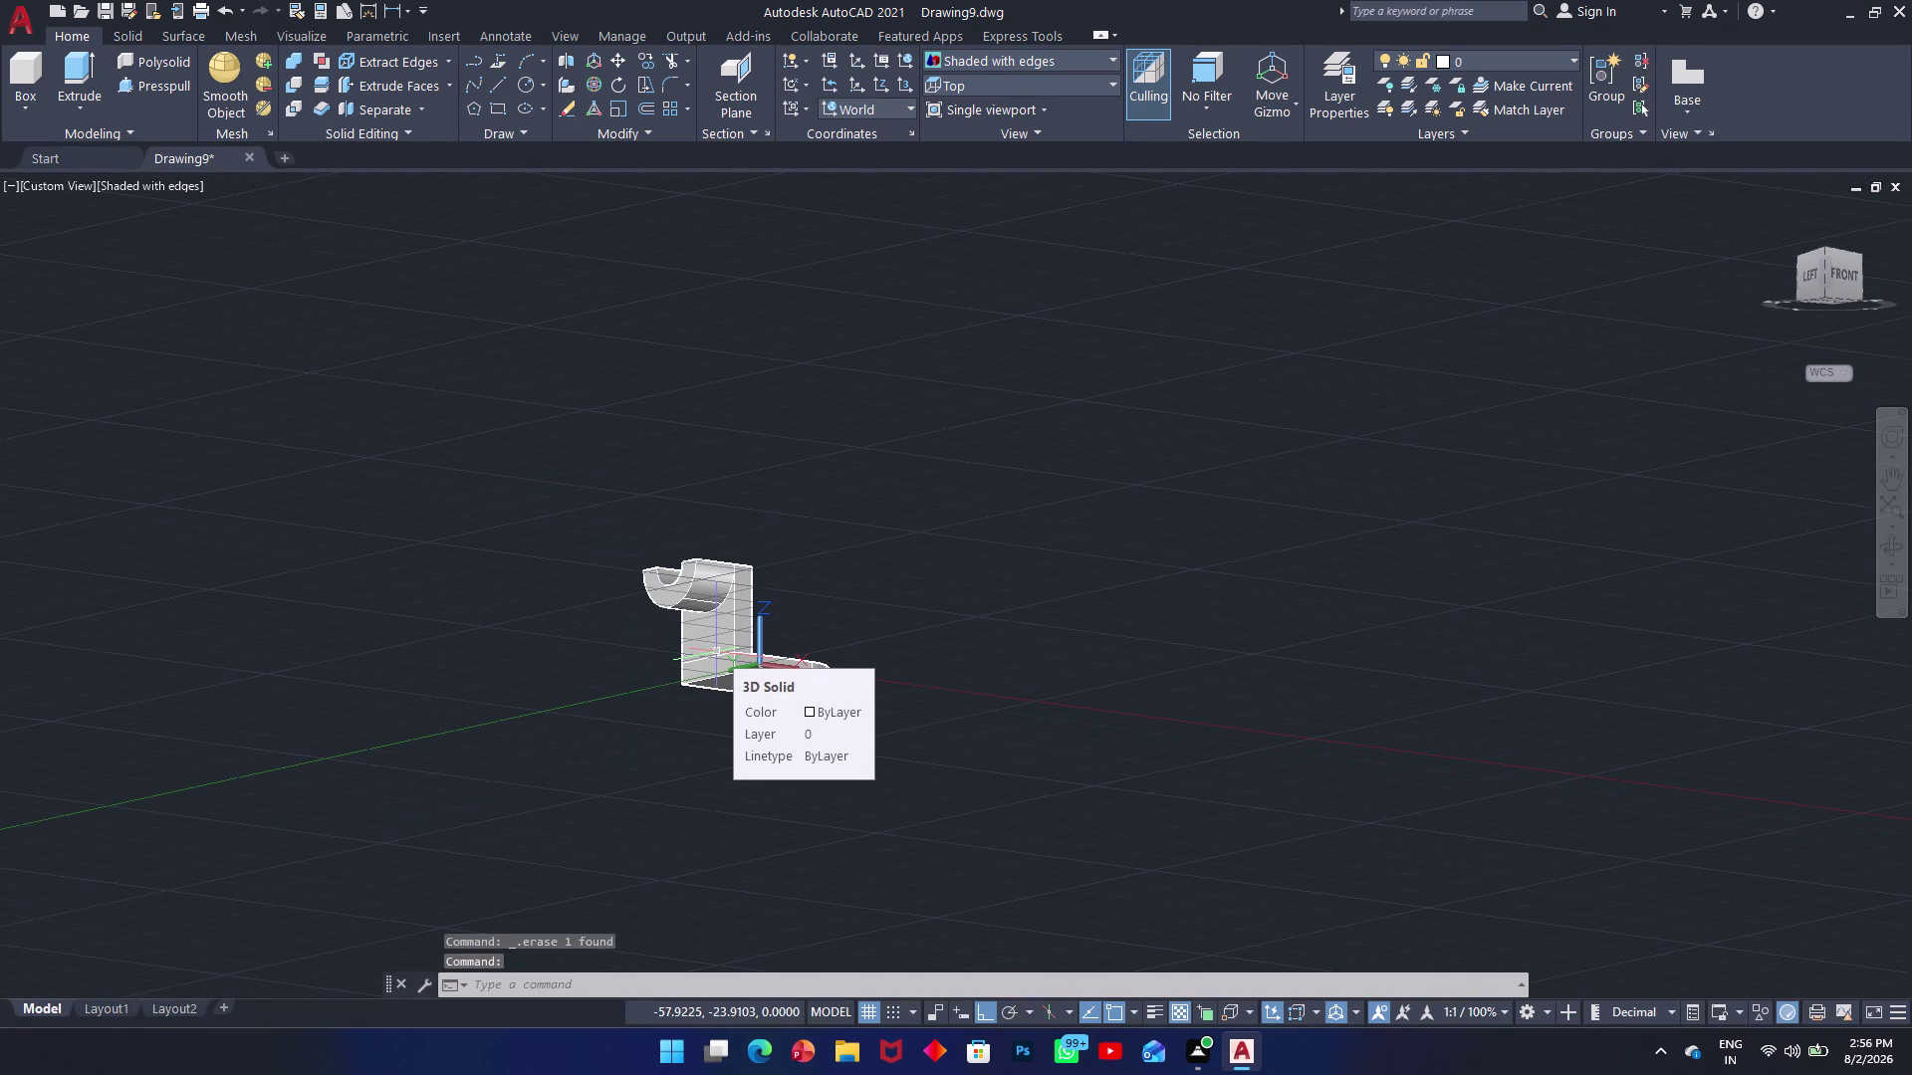
key(F7)
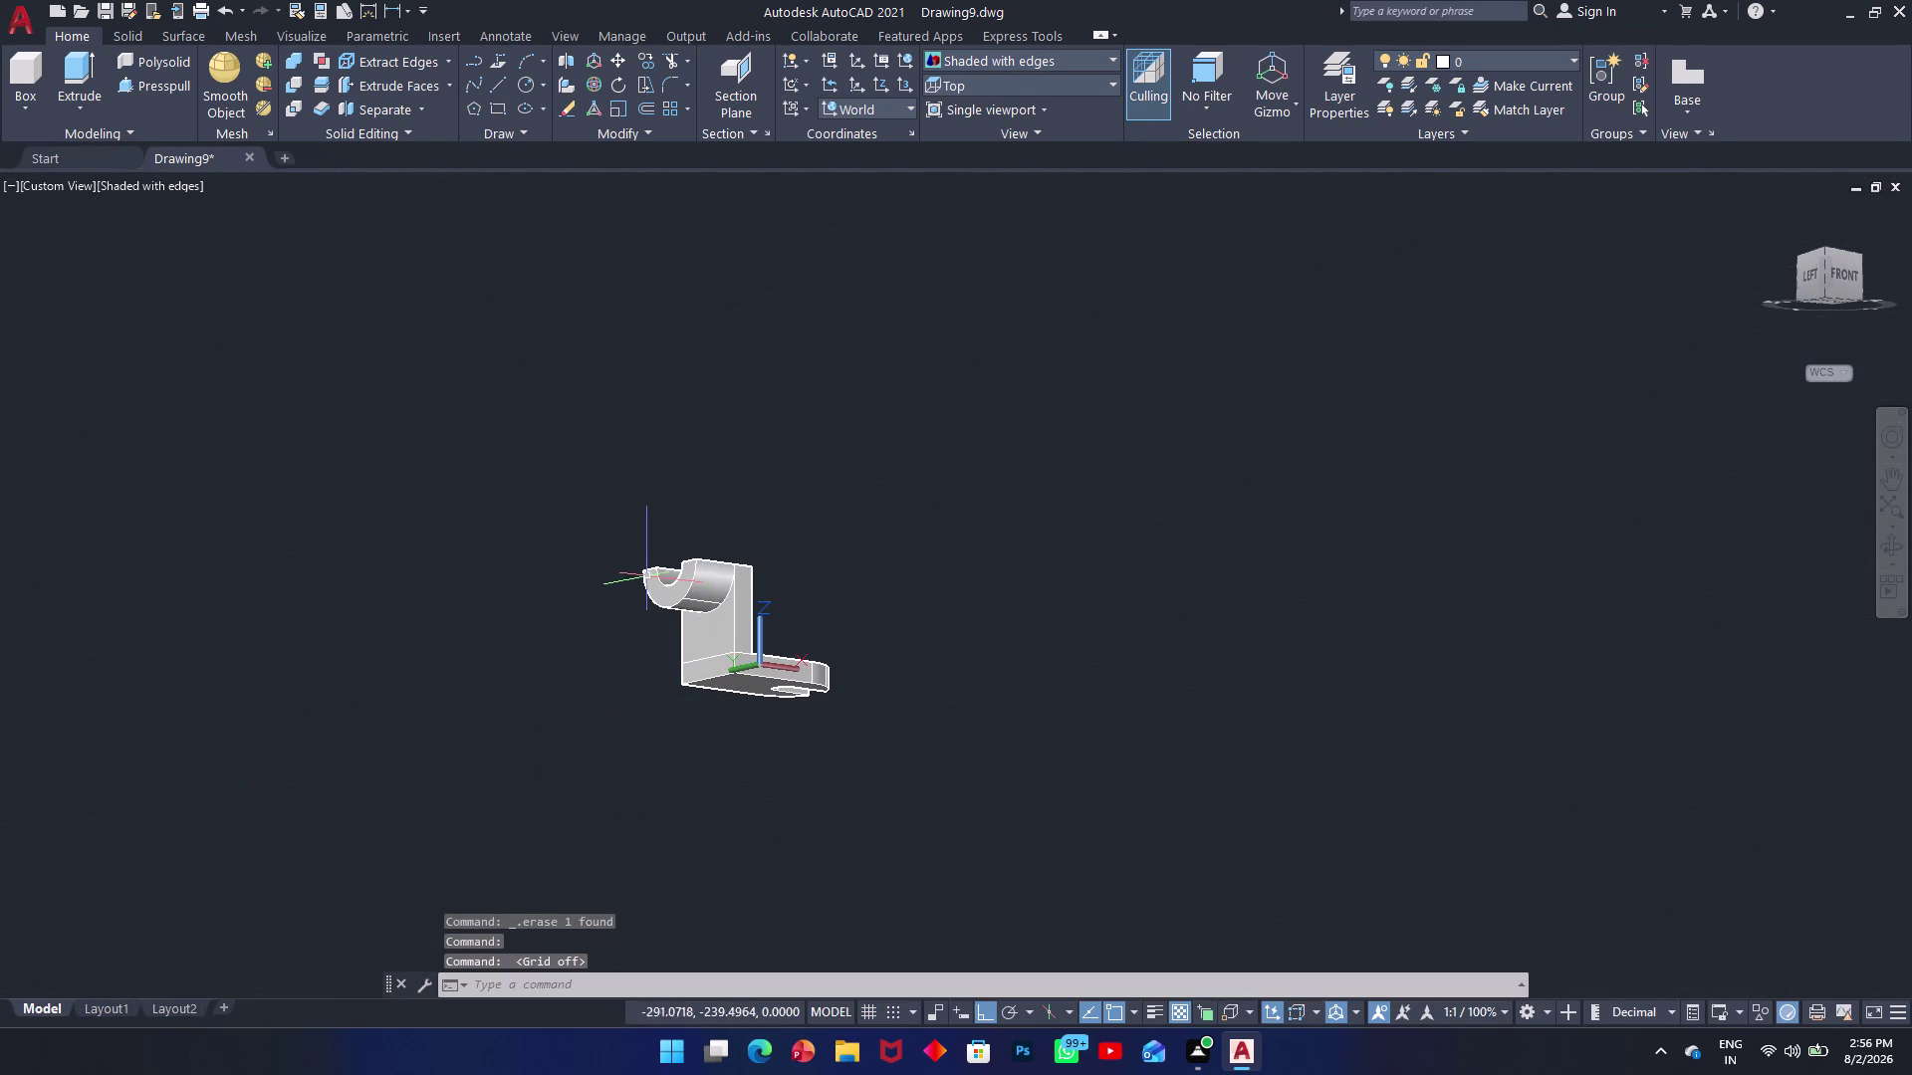
scroll(up, 3)
scroll(up, 3)
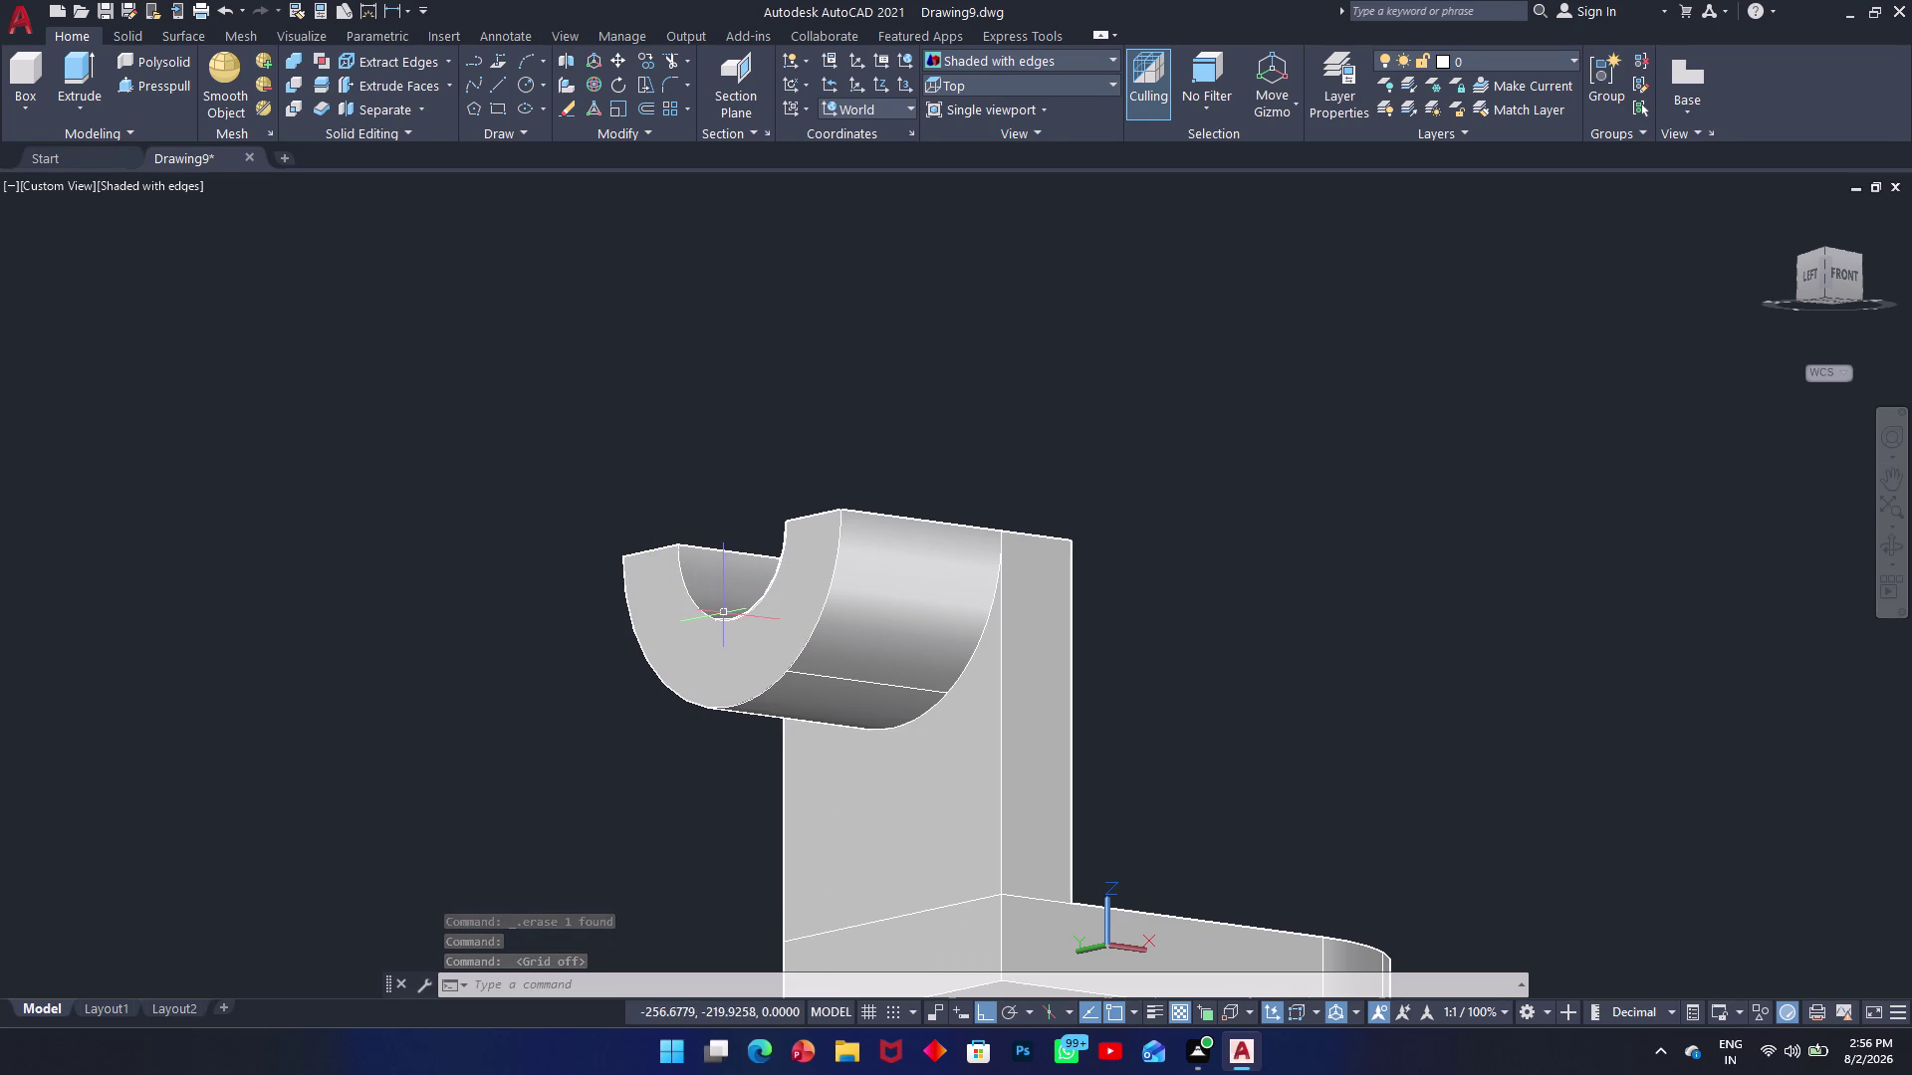
Orbit and zoom around the bracket to inspect it from above.
middle_drag(721, 623, 778, 592)
scroll(up, 3)
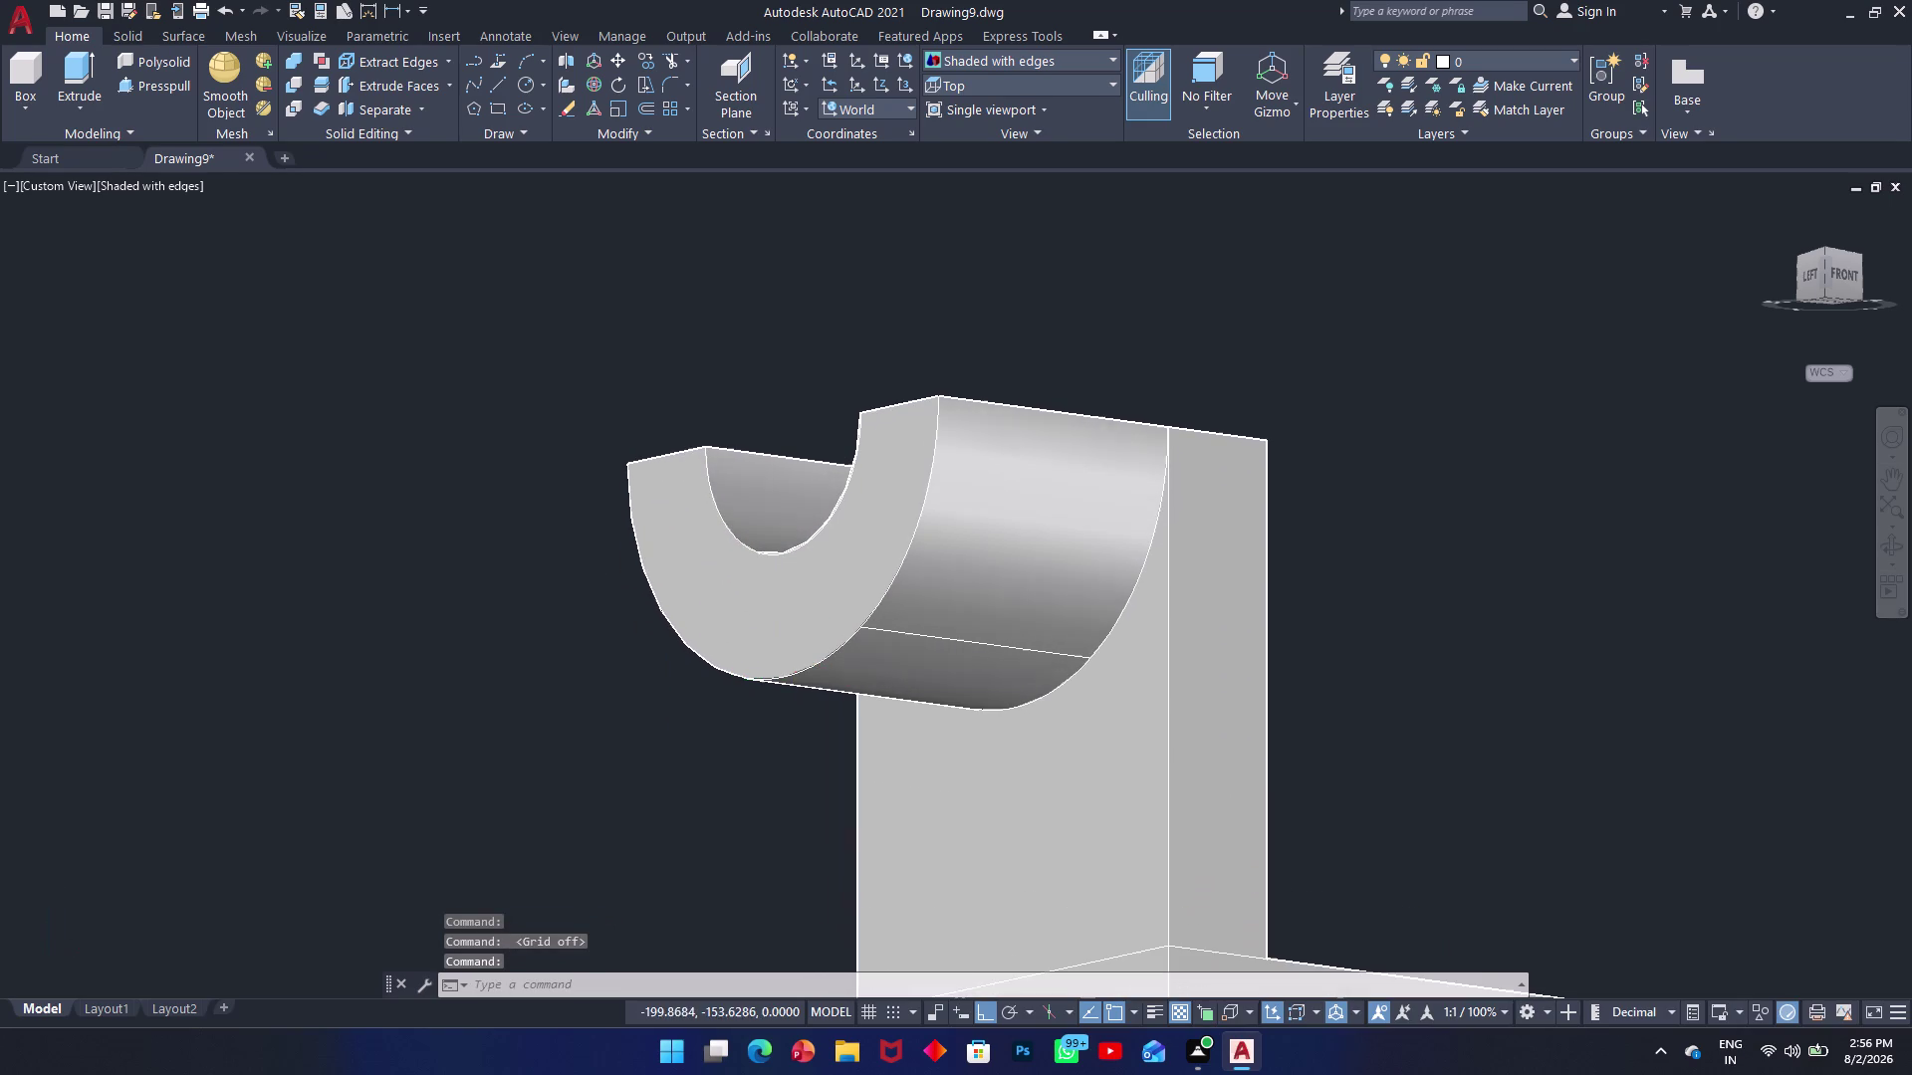
scroll(down, 3)
middle_drag(858, 735, 867, 828)
scroll(up, 3)
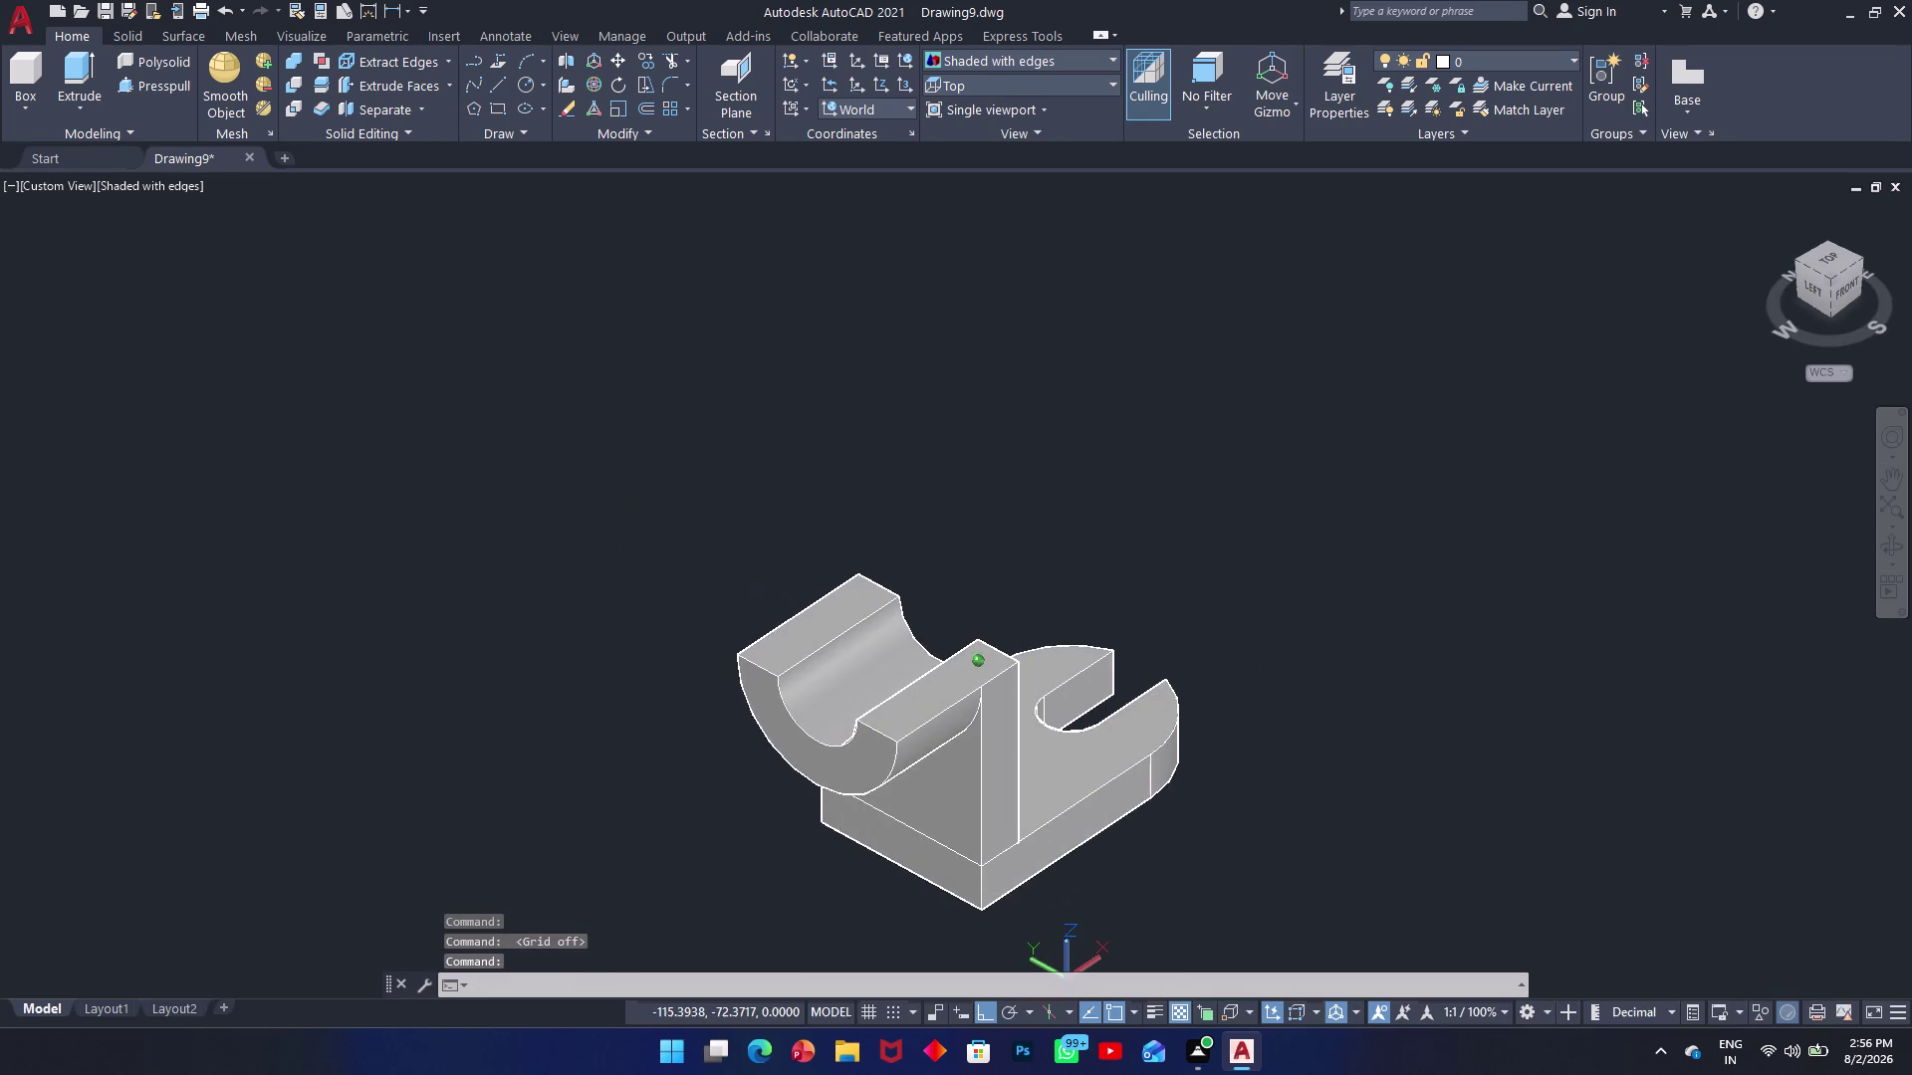
scroll(up, 3)
middle_drag(922, 801, 886, 730)
scroll(down, 3)
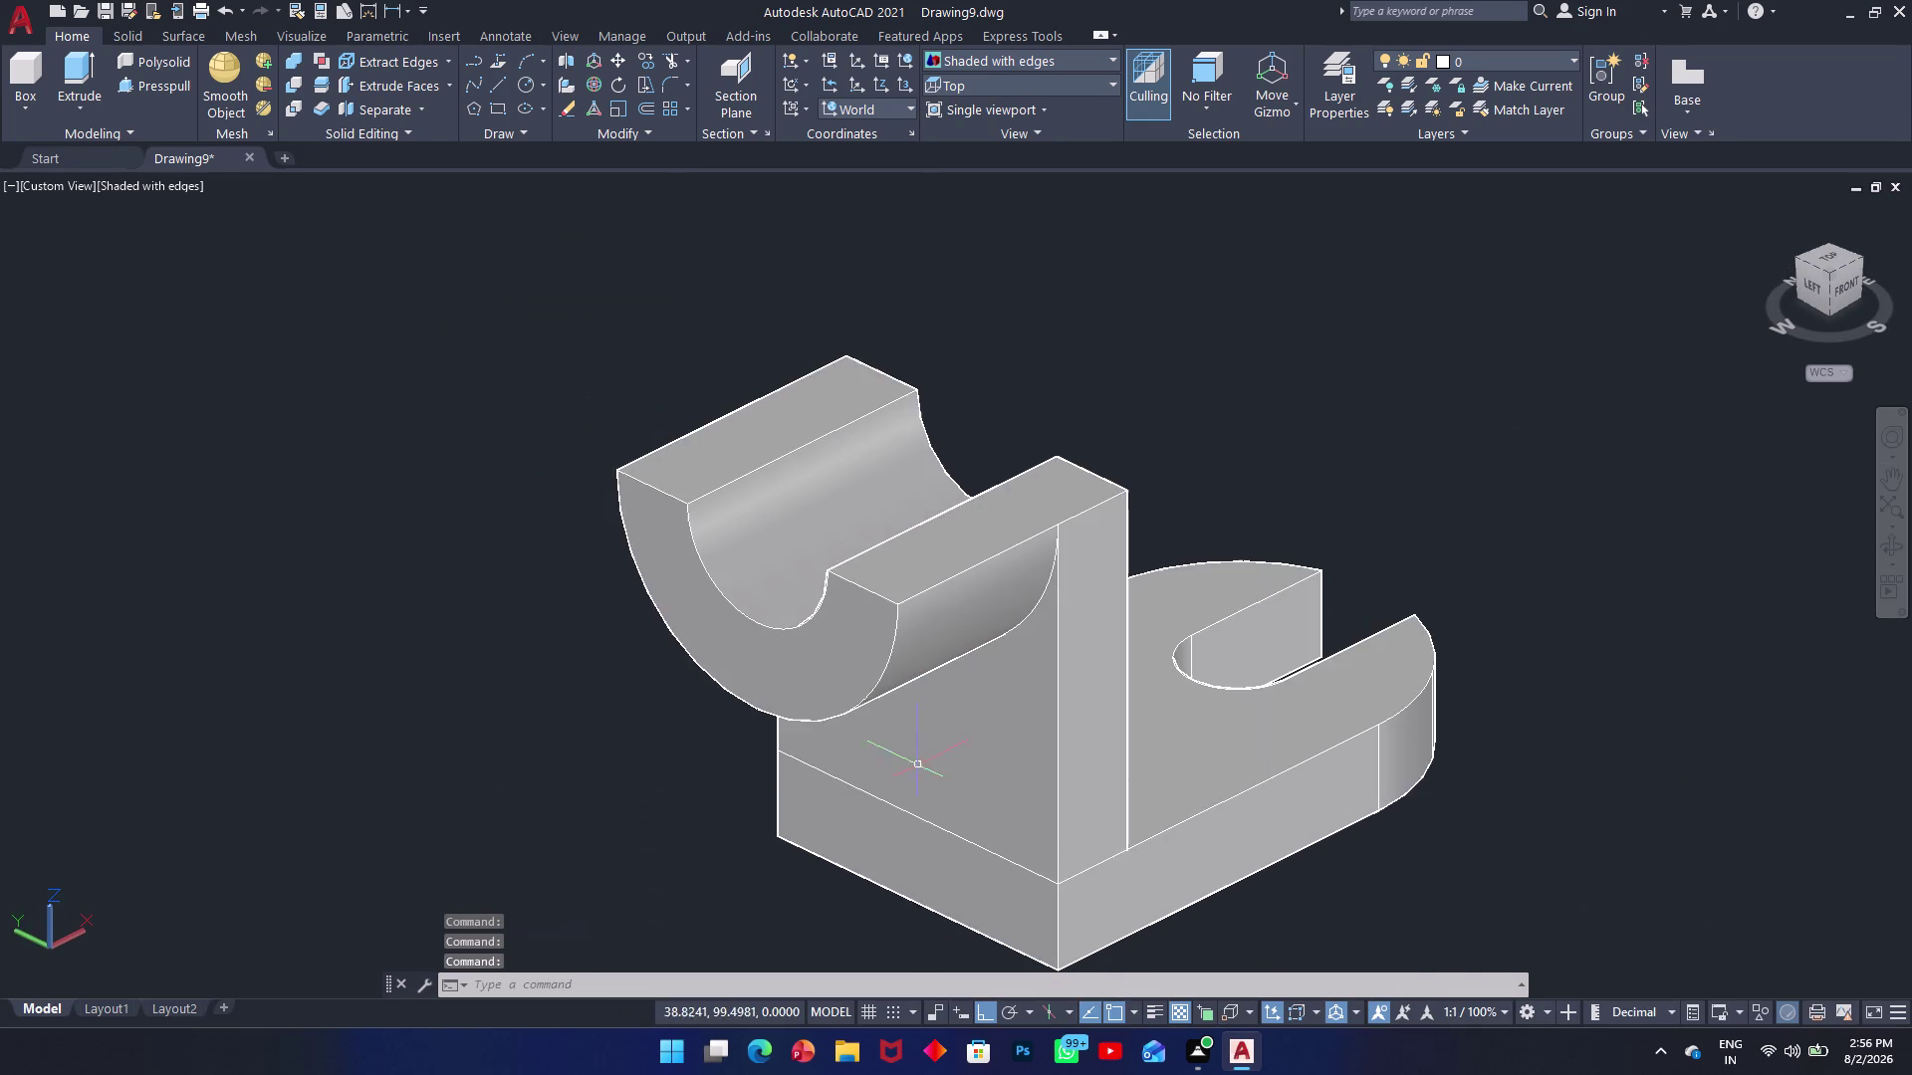
scroll(down, 3)
scroll(up, 3)
scroll(up, 3)
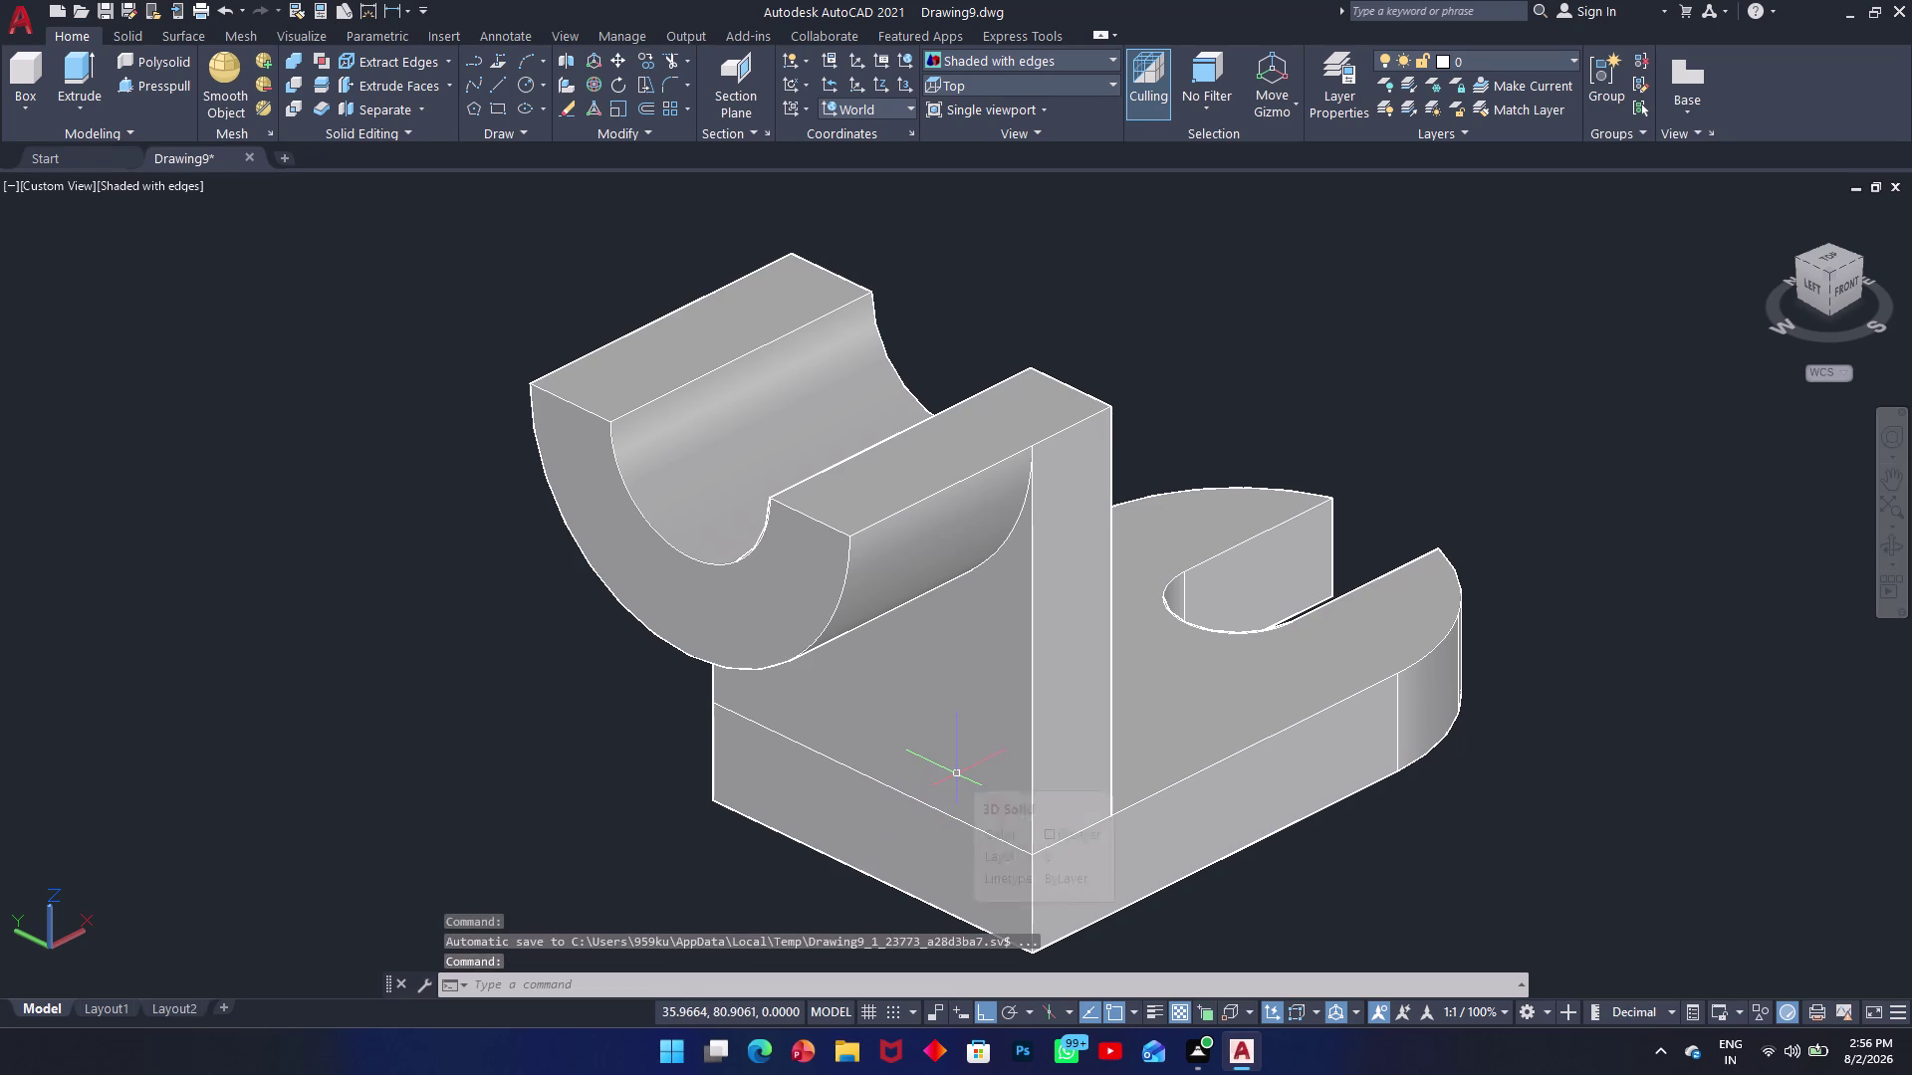
scroll(up, 3)
scroll(down, 3)
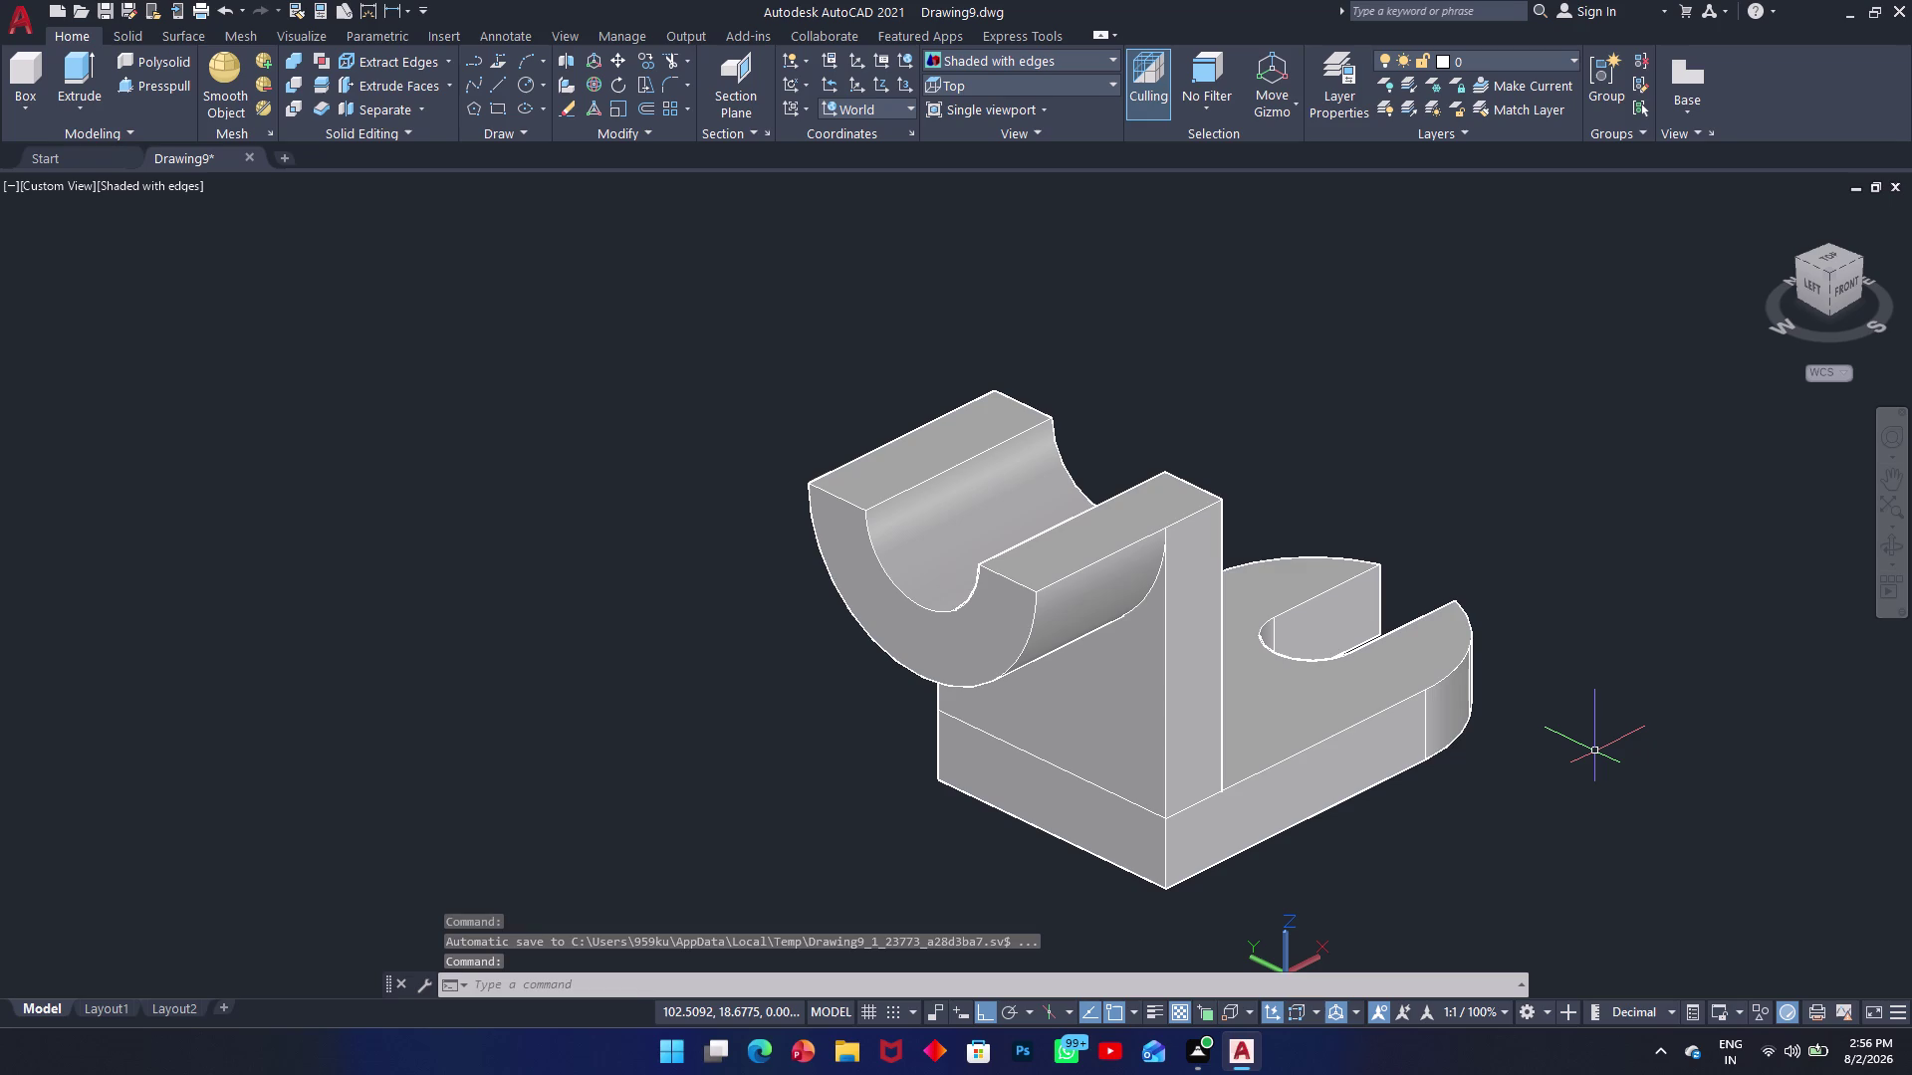
Draw a 48-unit triangle side beside the bracket, then cancel the line.
text(l)
key(space)
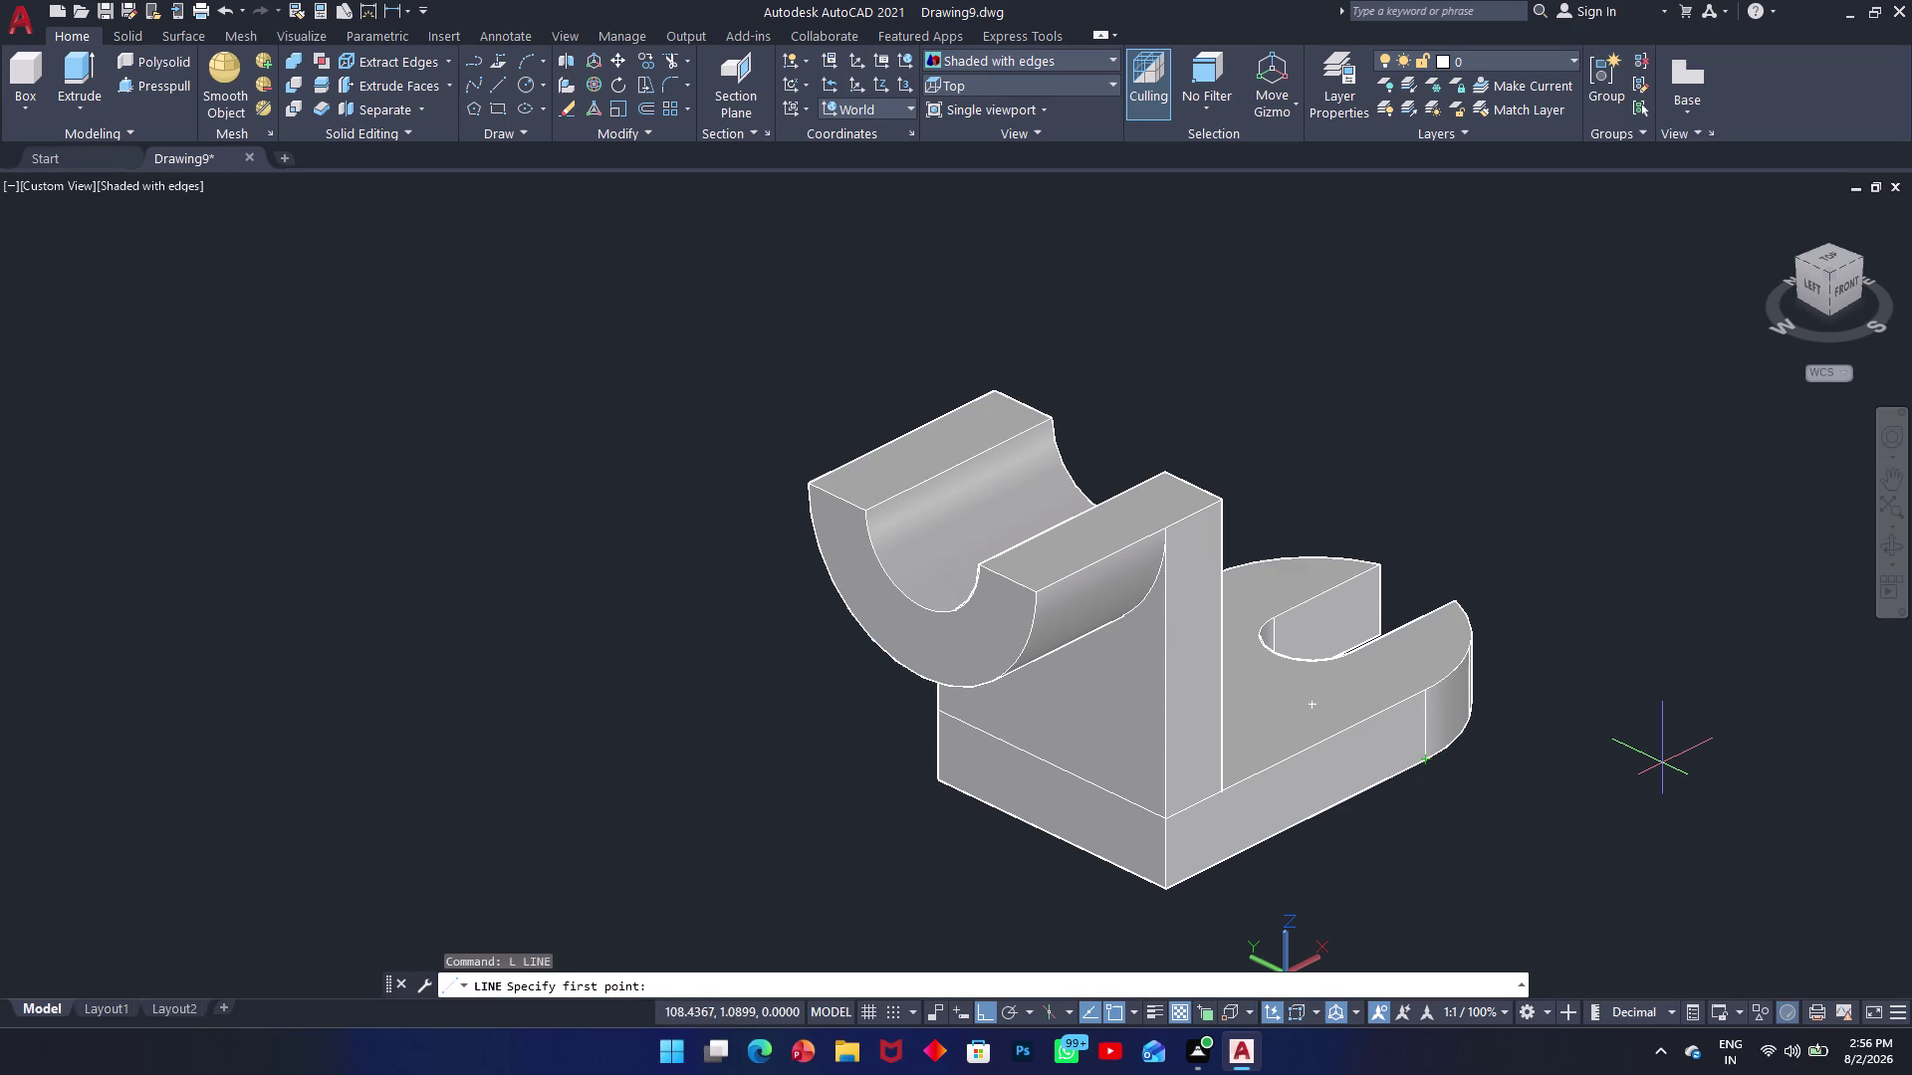
scroll(up, 3)
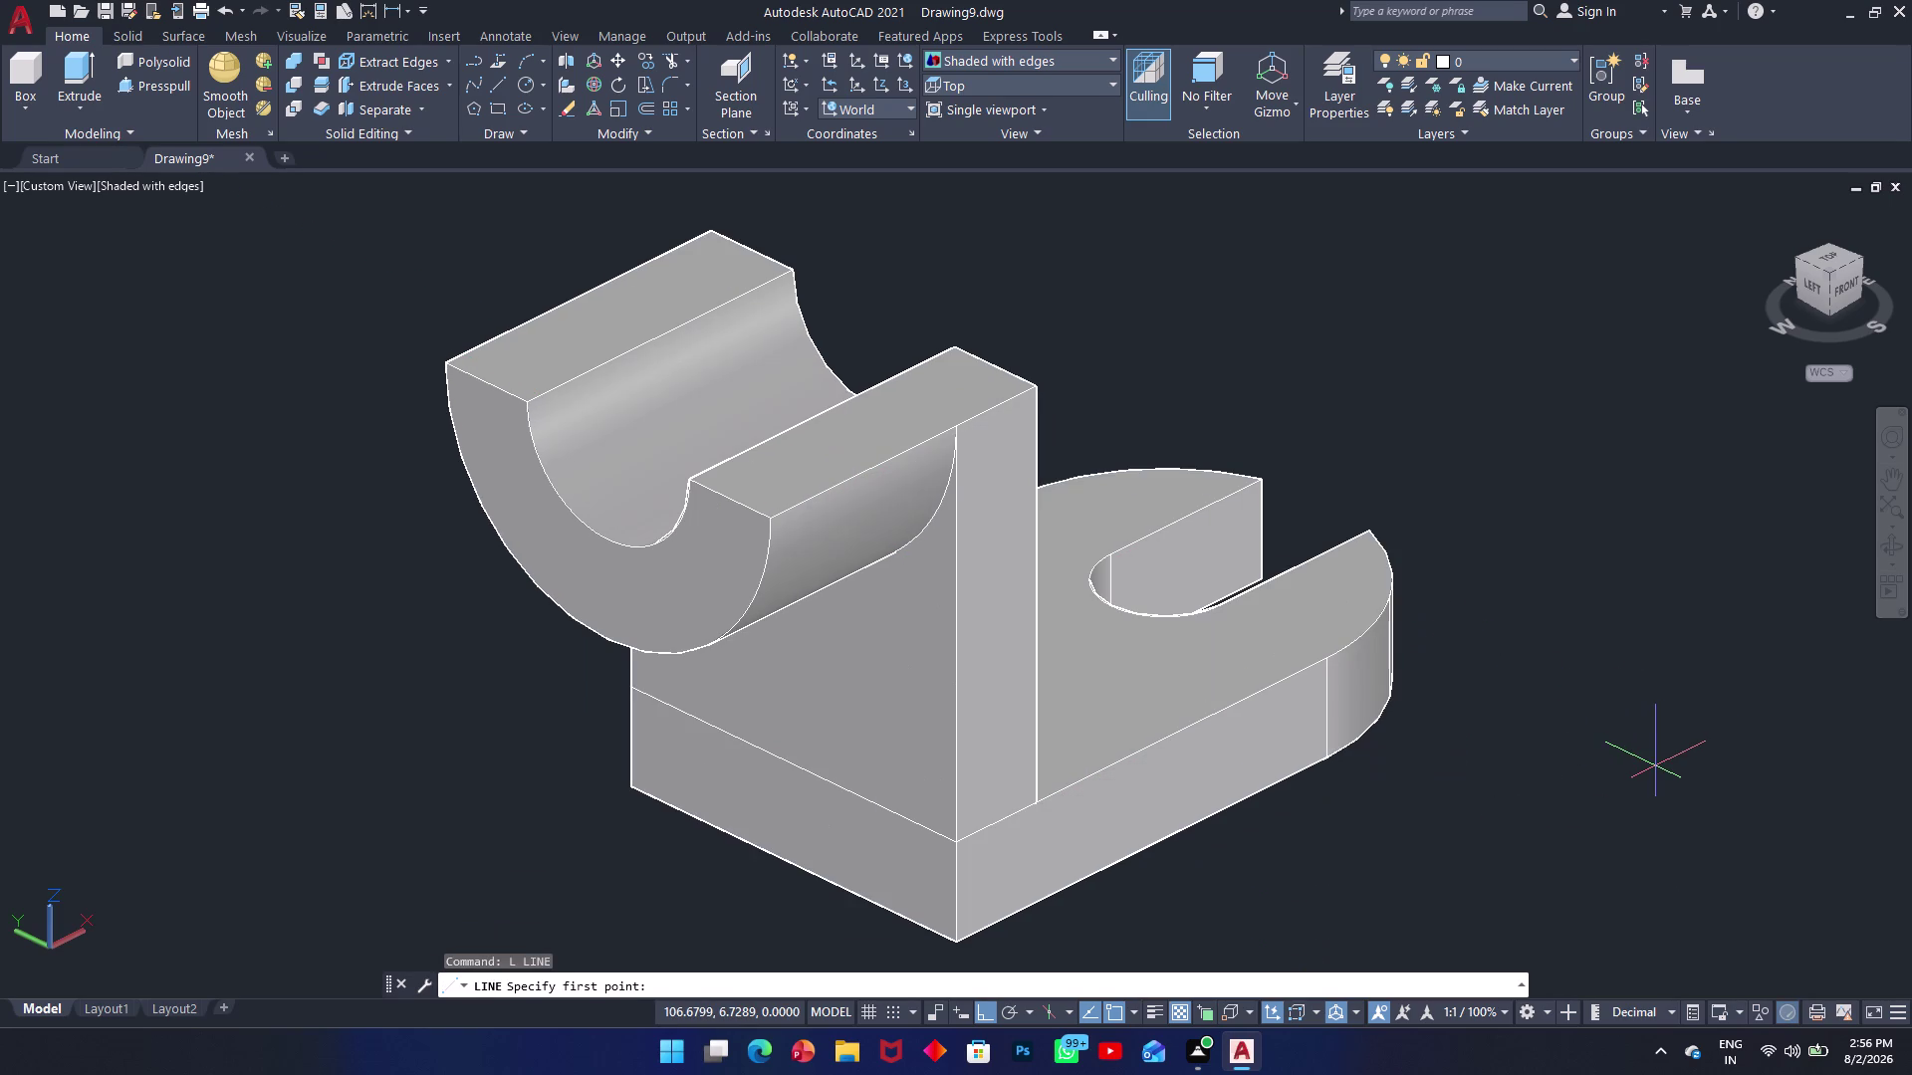
click(1656, 771)
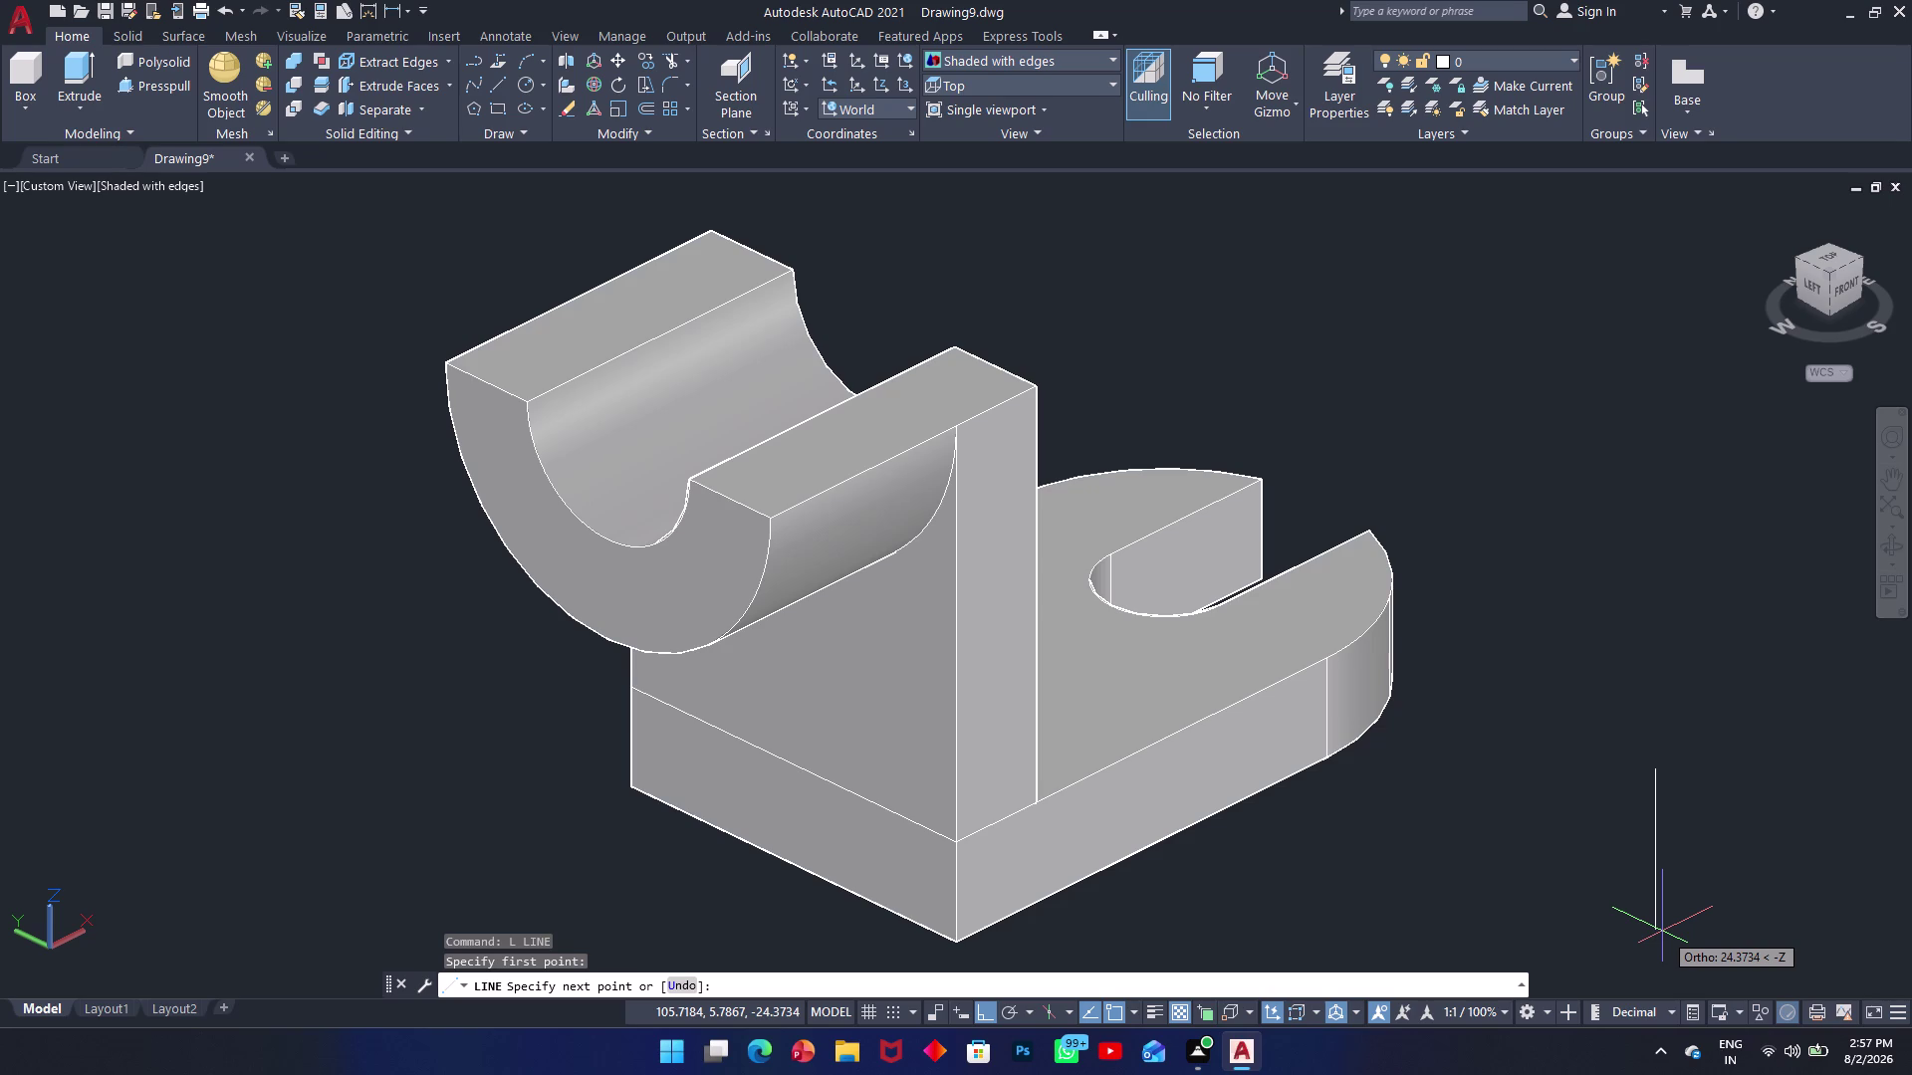
text(48)
key(Return)
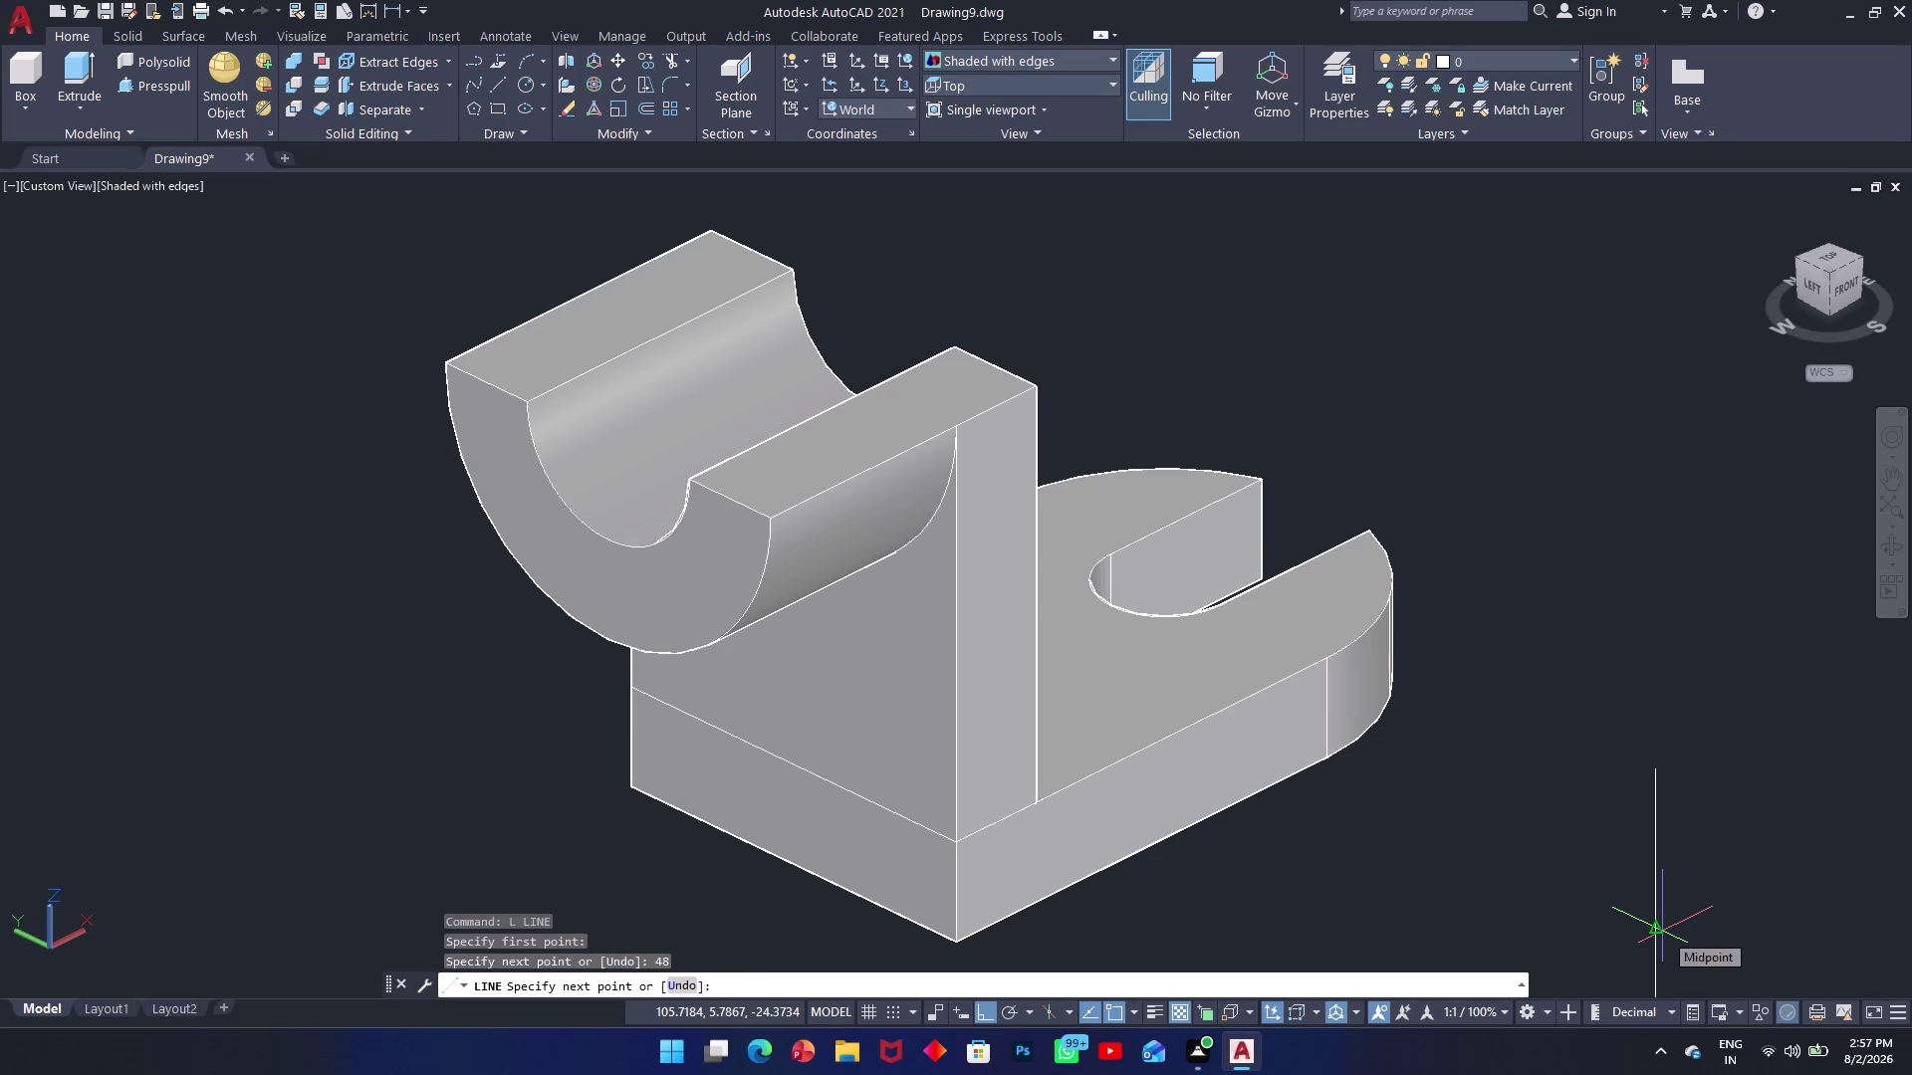
scroll(down, 3)
scroll(up, 3)
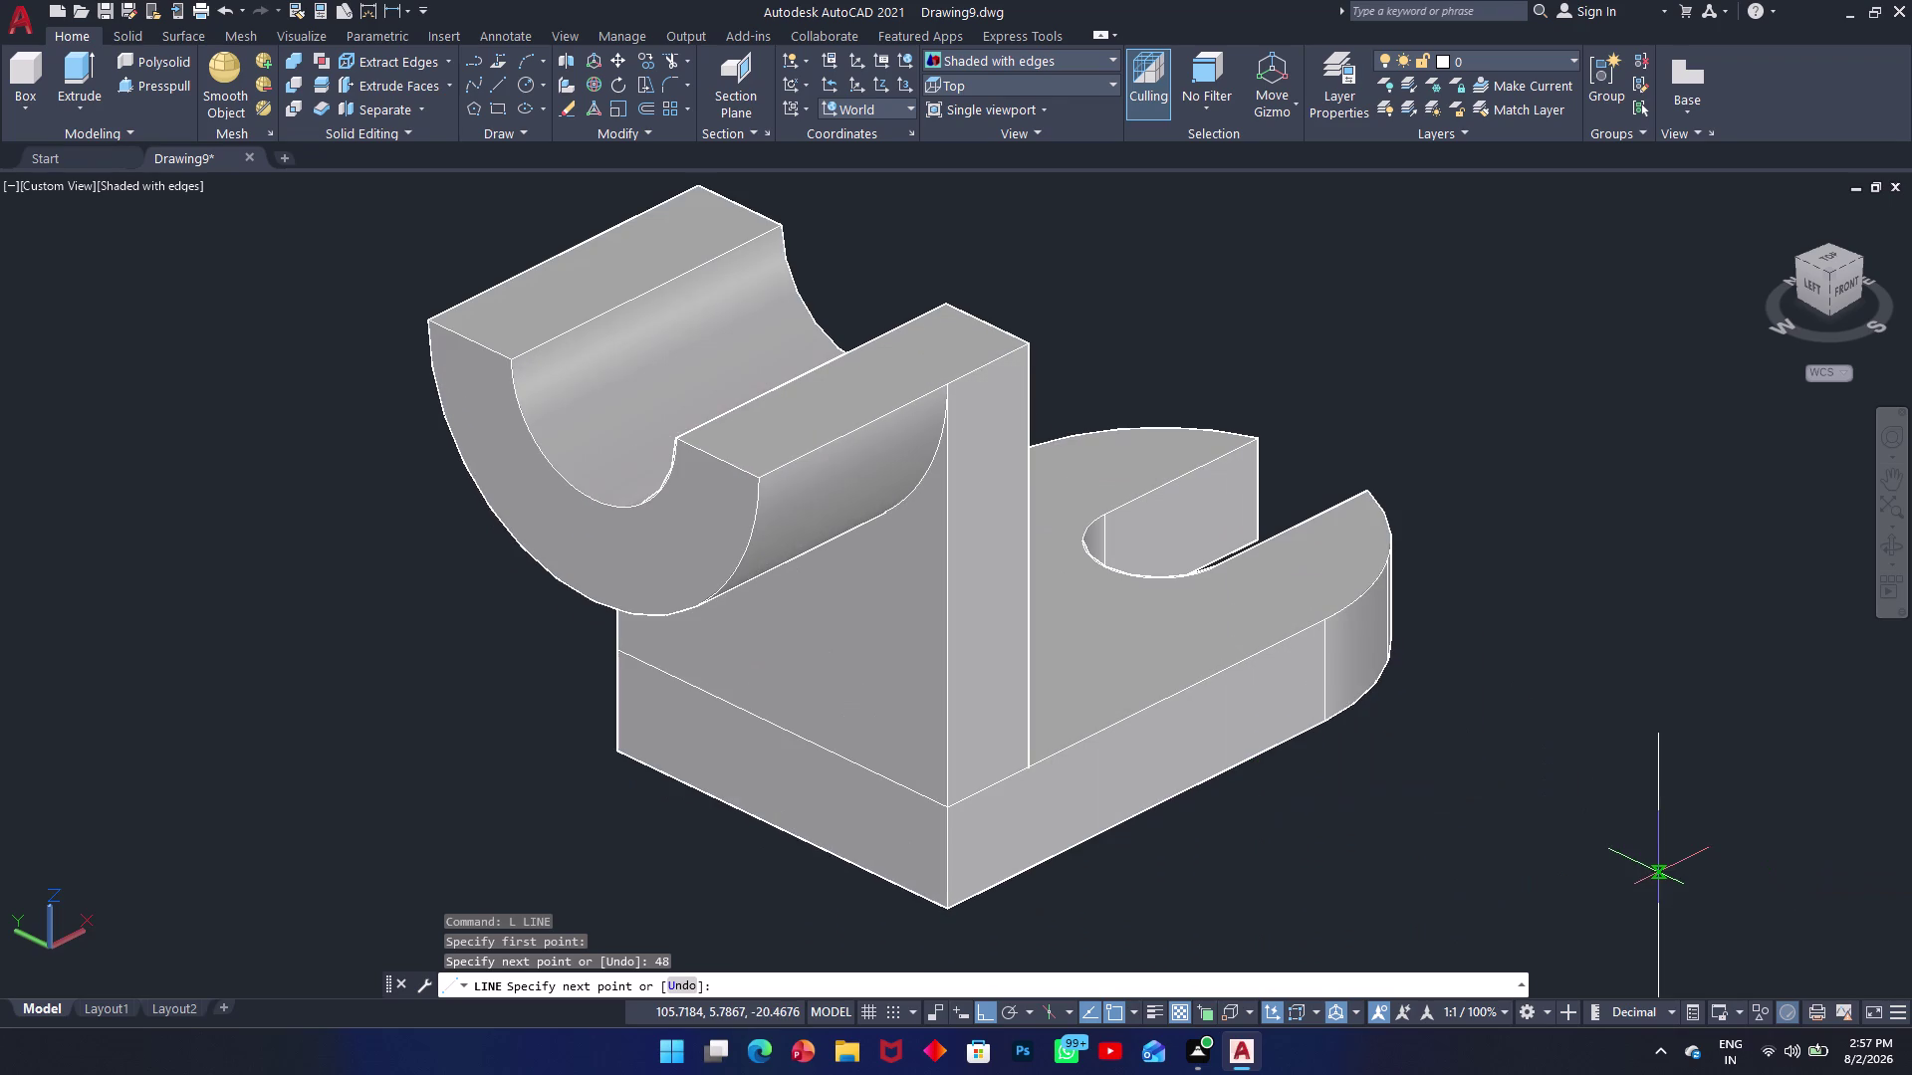
key(Escape)
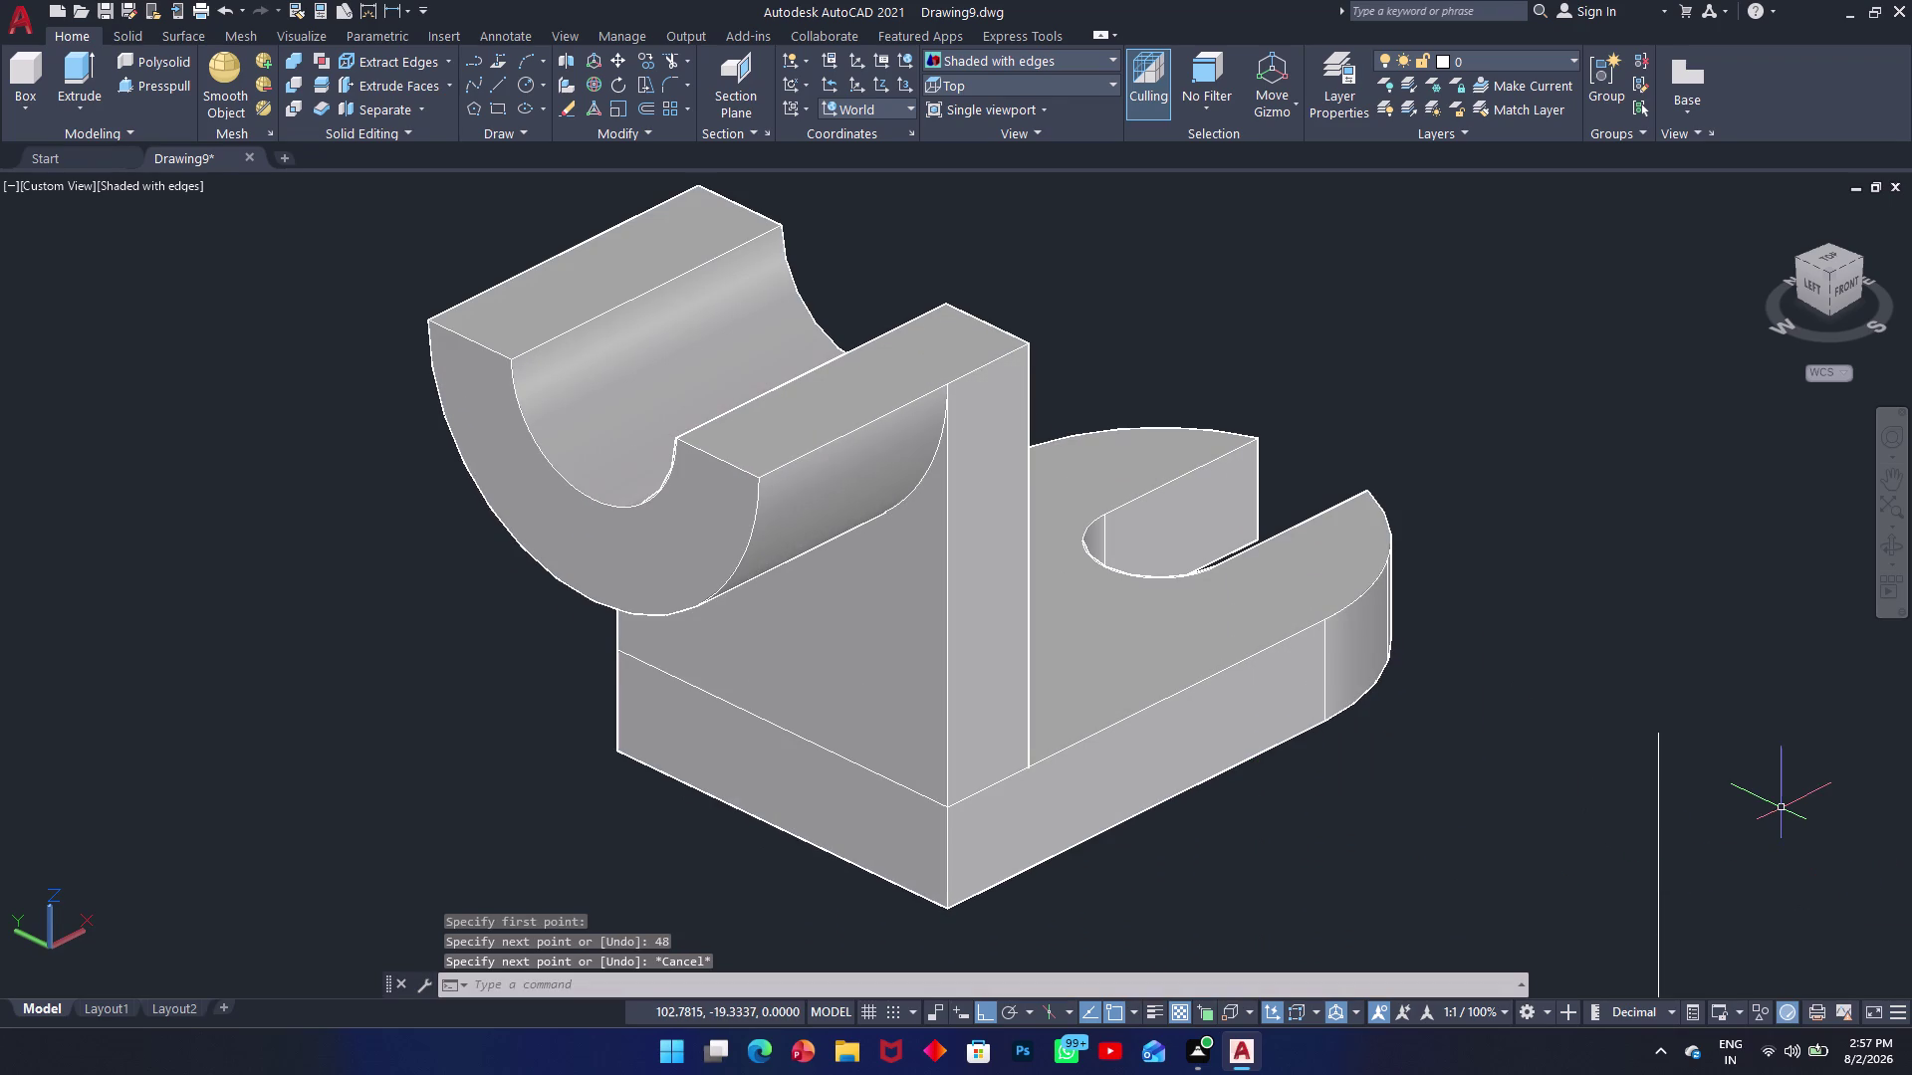
Redraw the triangle sides with a 35-unit line and a closing corner.
key(l)
key(Return)
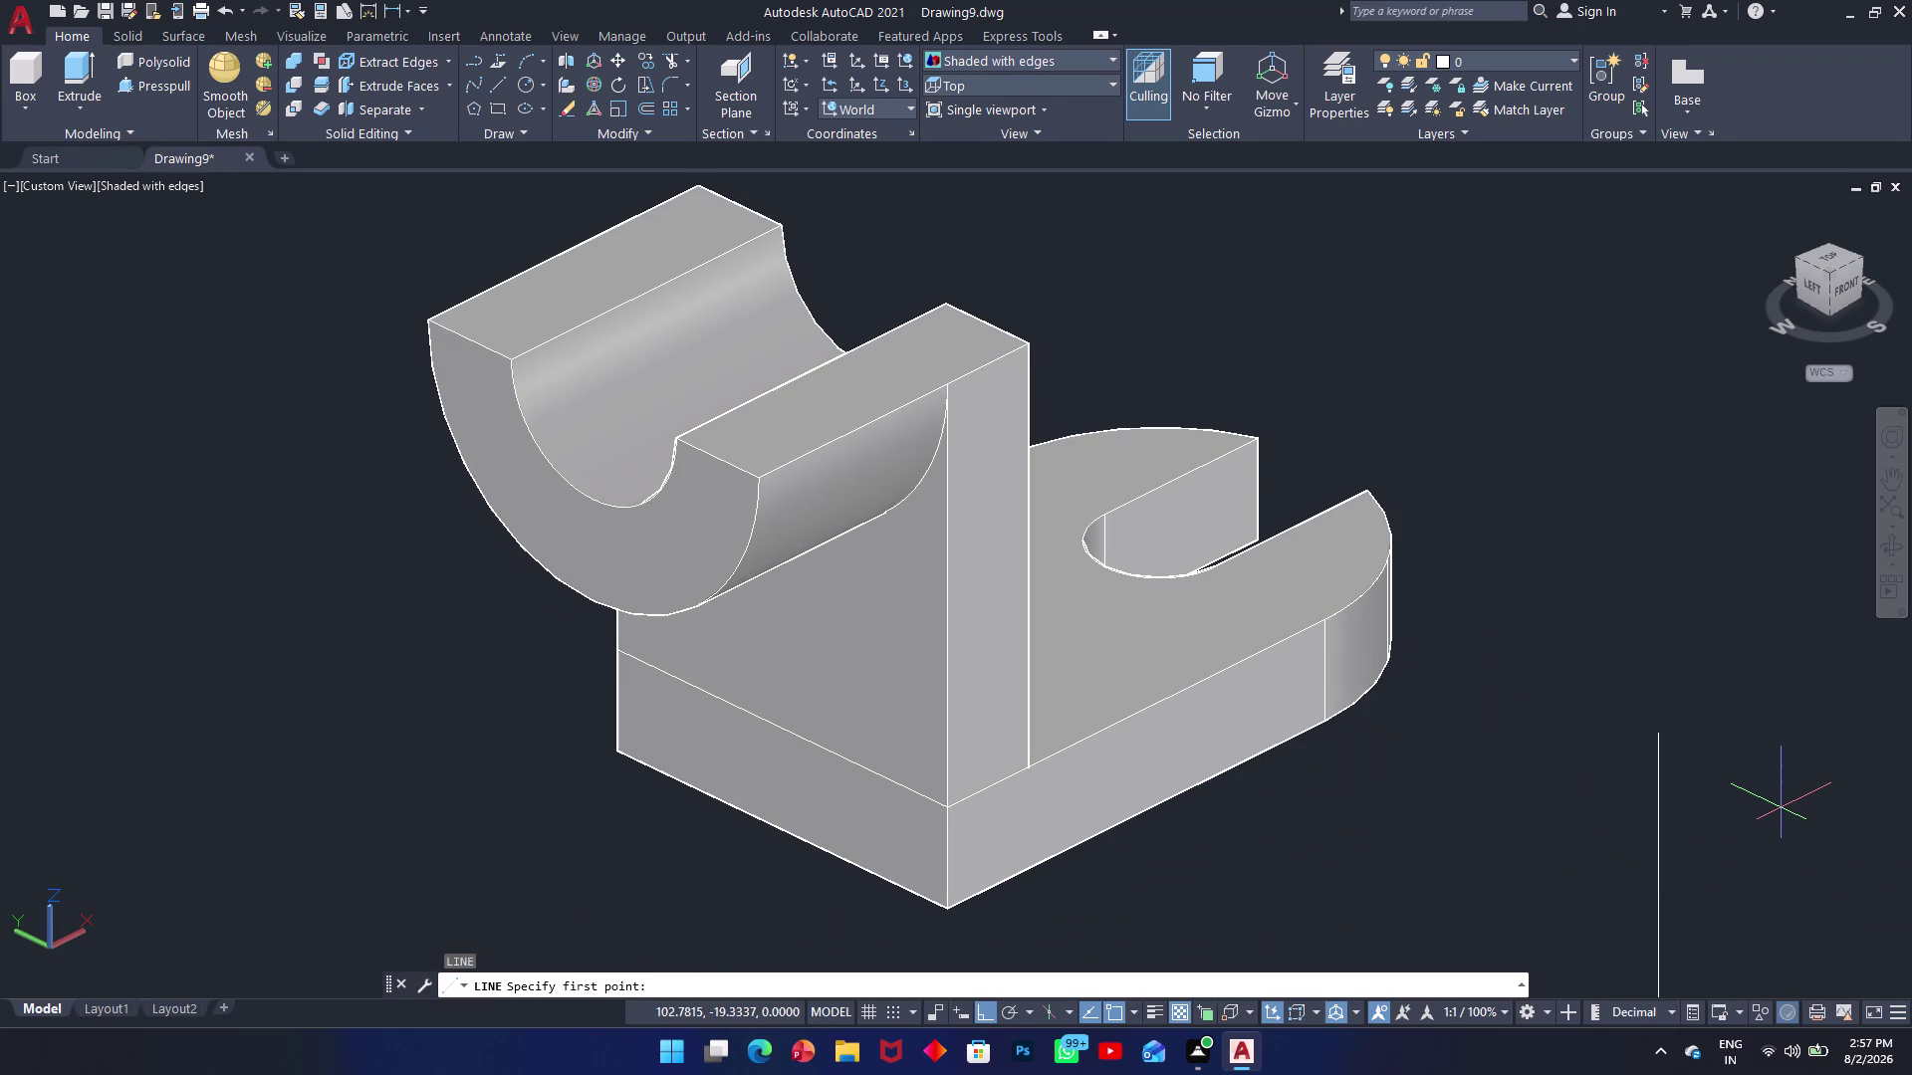
scroll(down, 3)
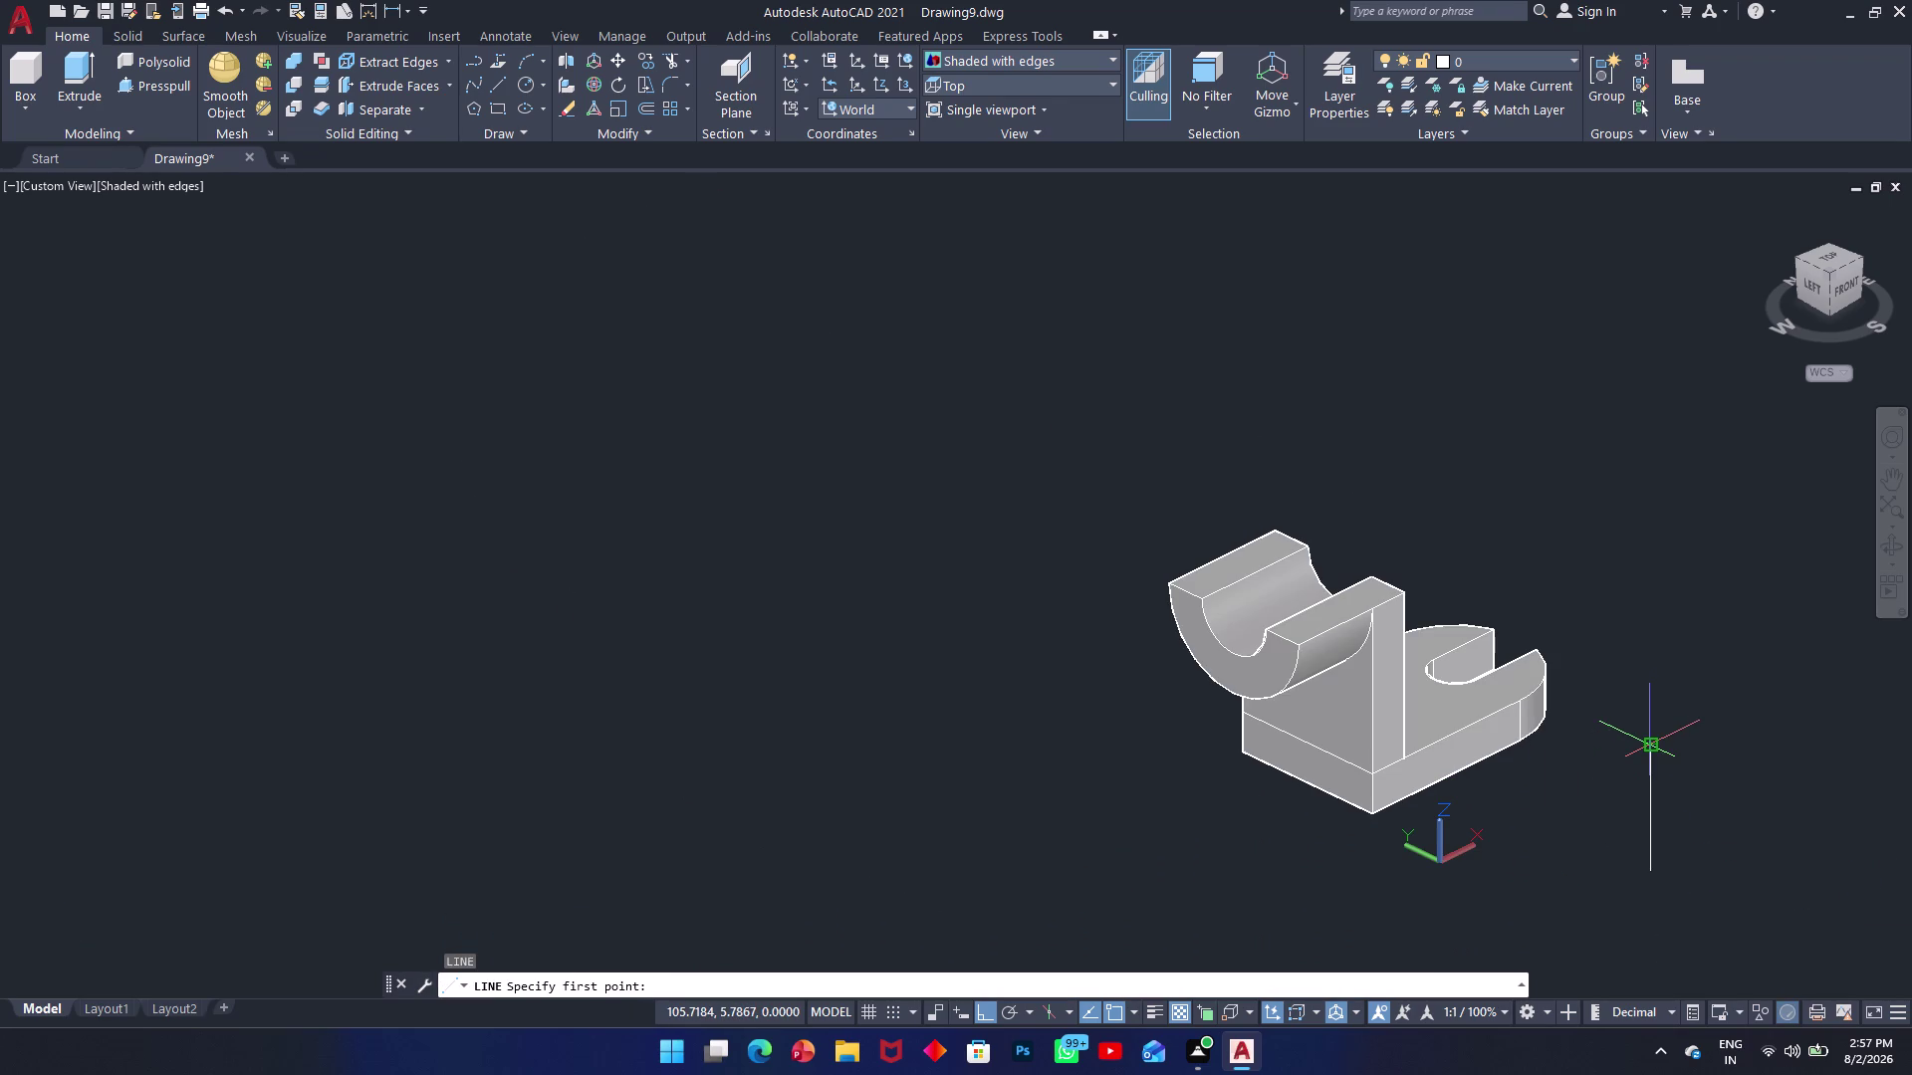
click(1649, 746)
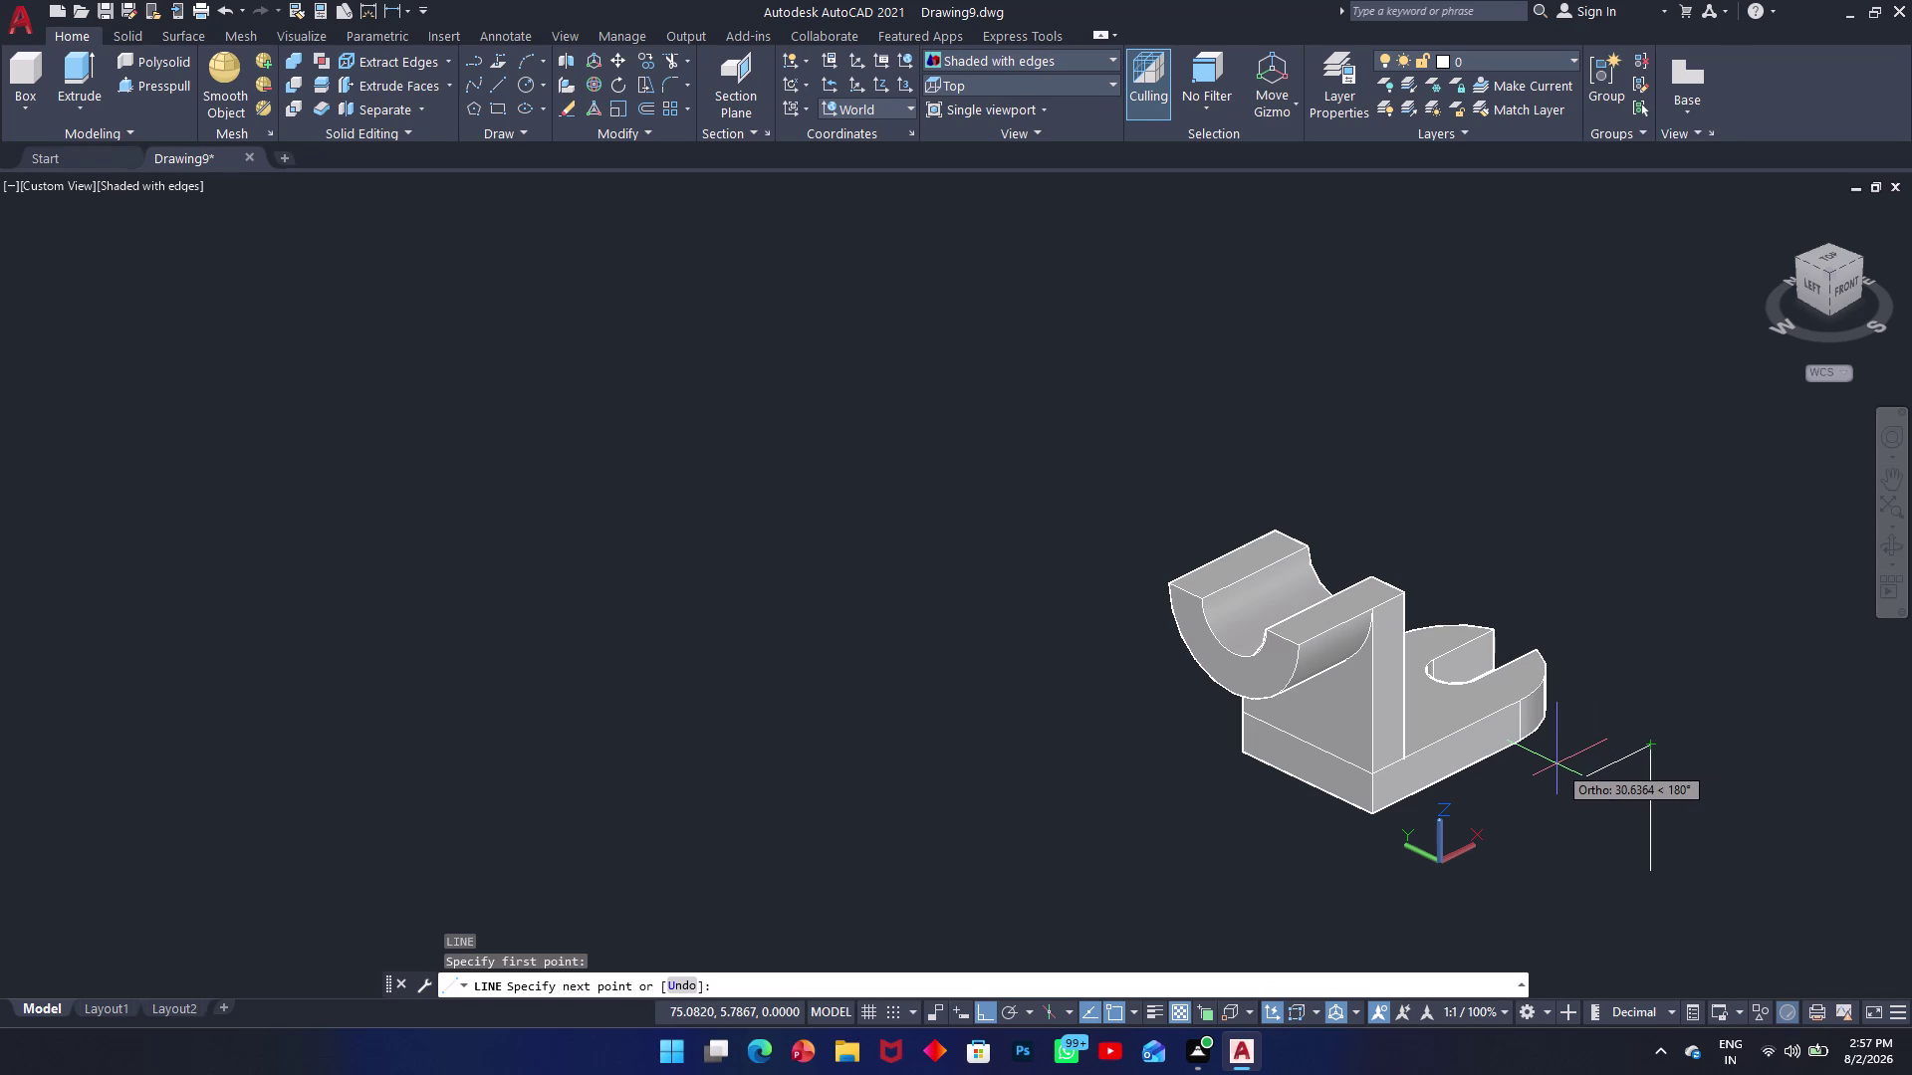
text(35)
key(Return)
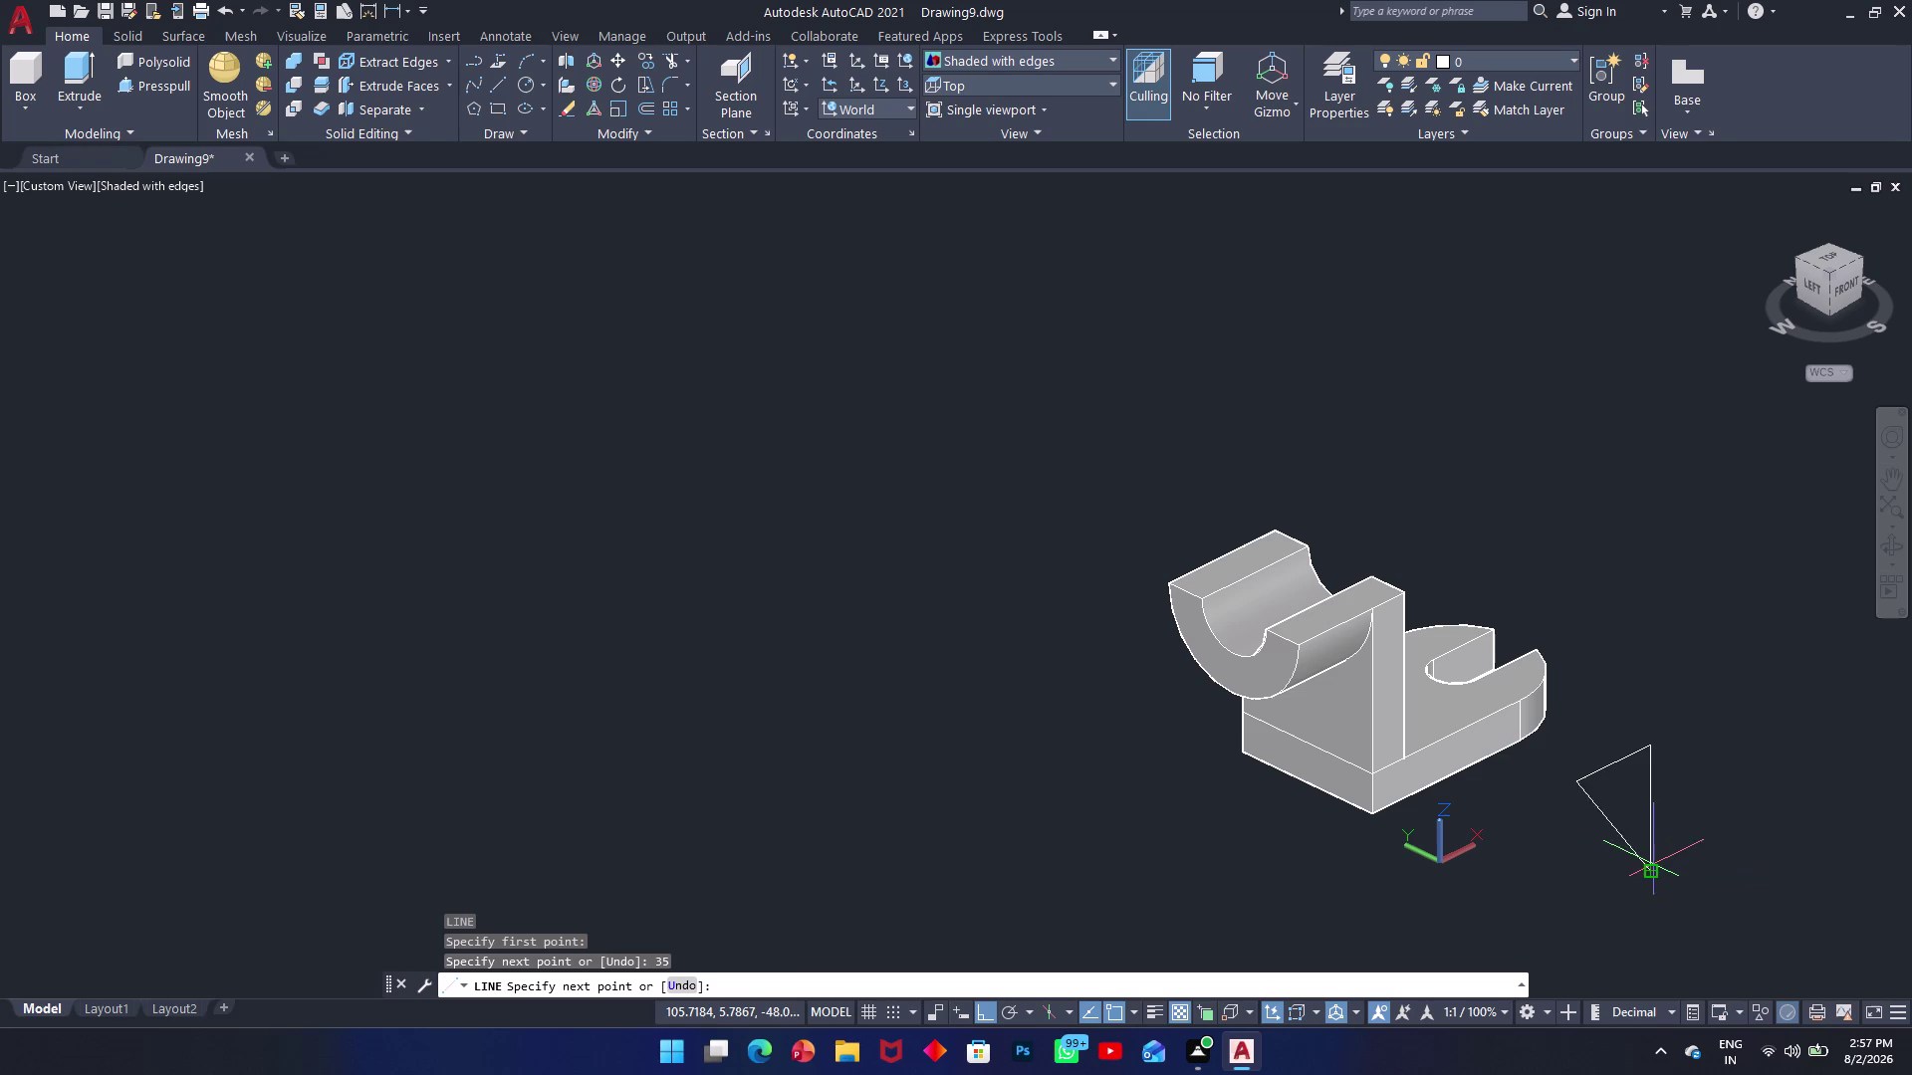
click(1656, 869)
key(Escape)
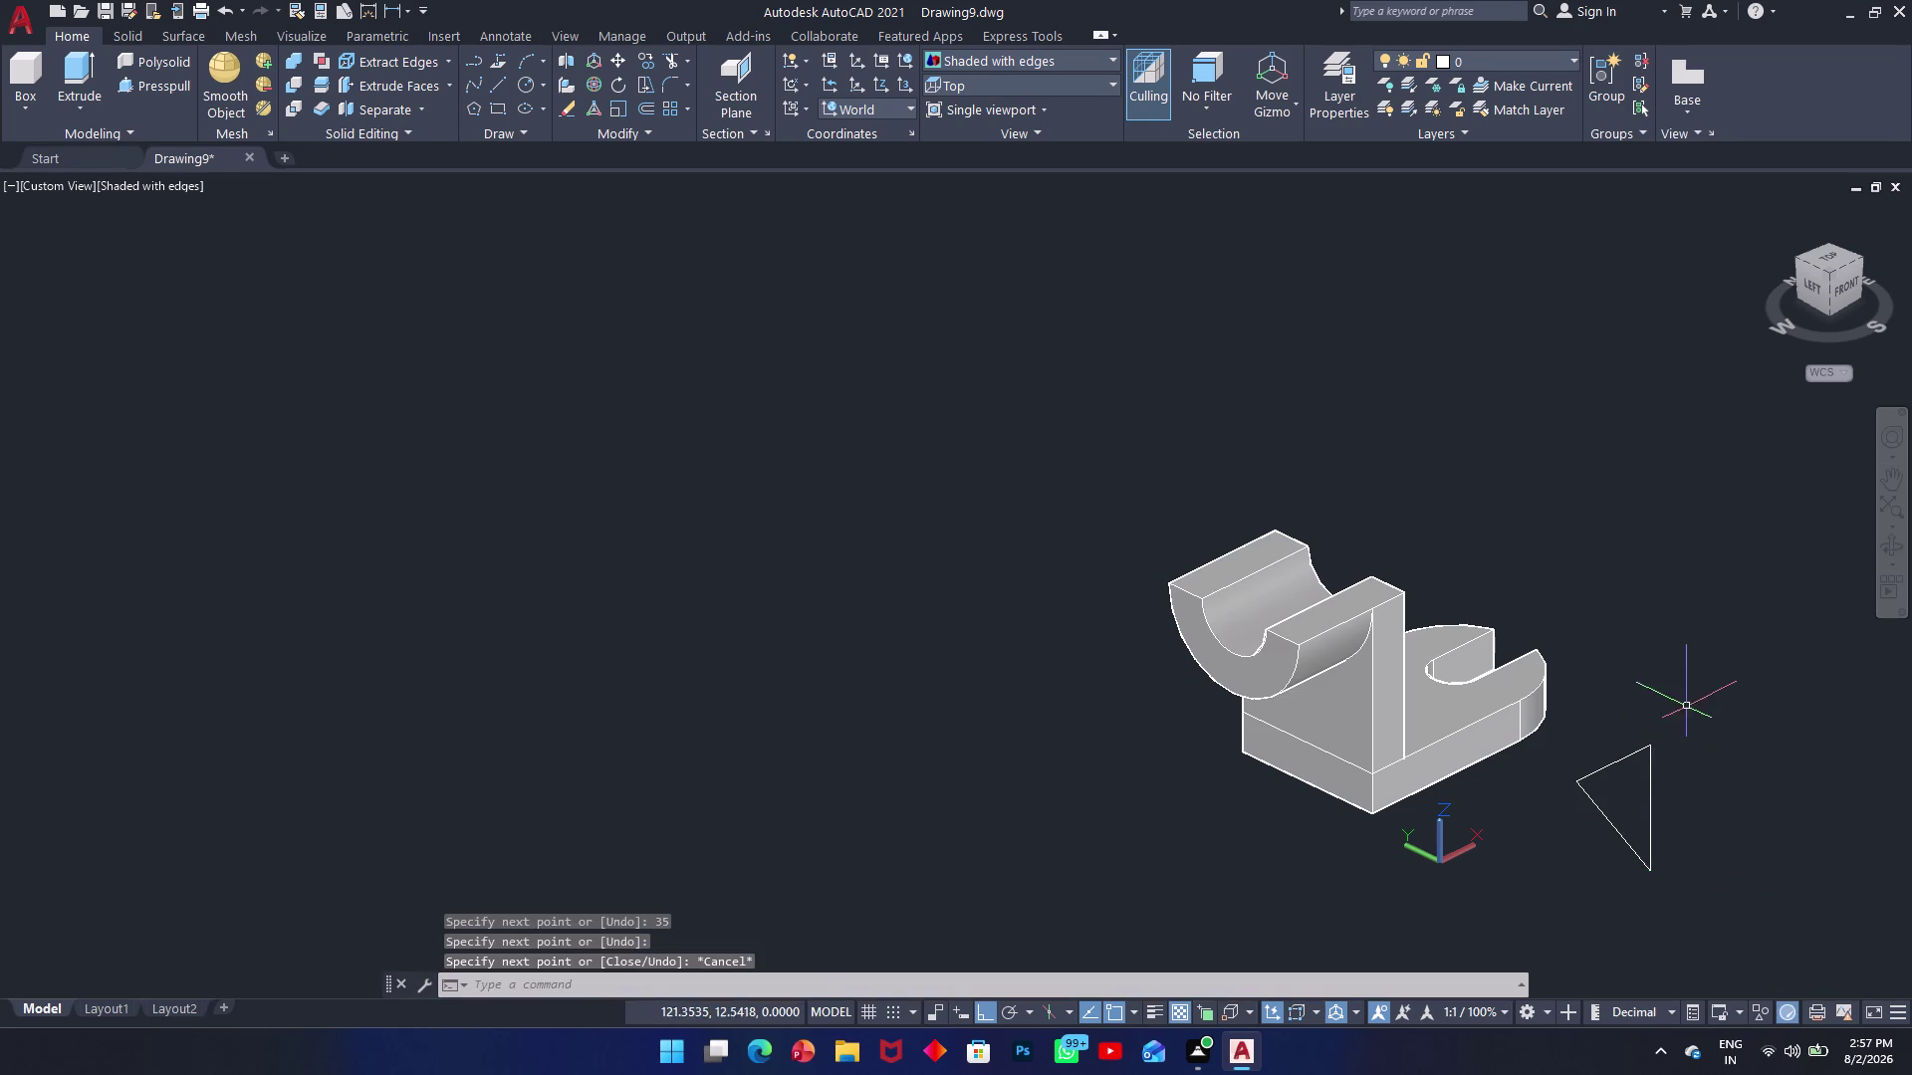
Join the selected triangle lines into one outline.
drag(1732, 703, 1725, 719)
click(1587, 880)
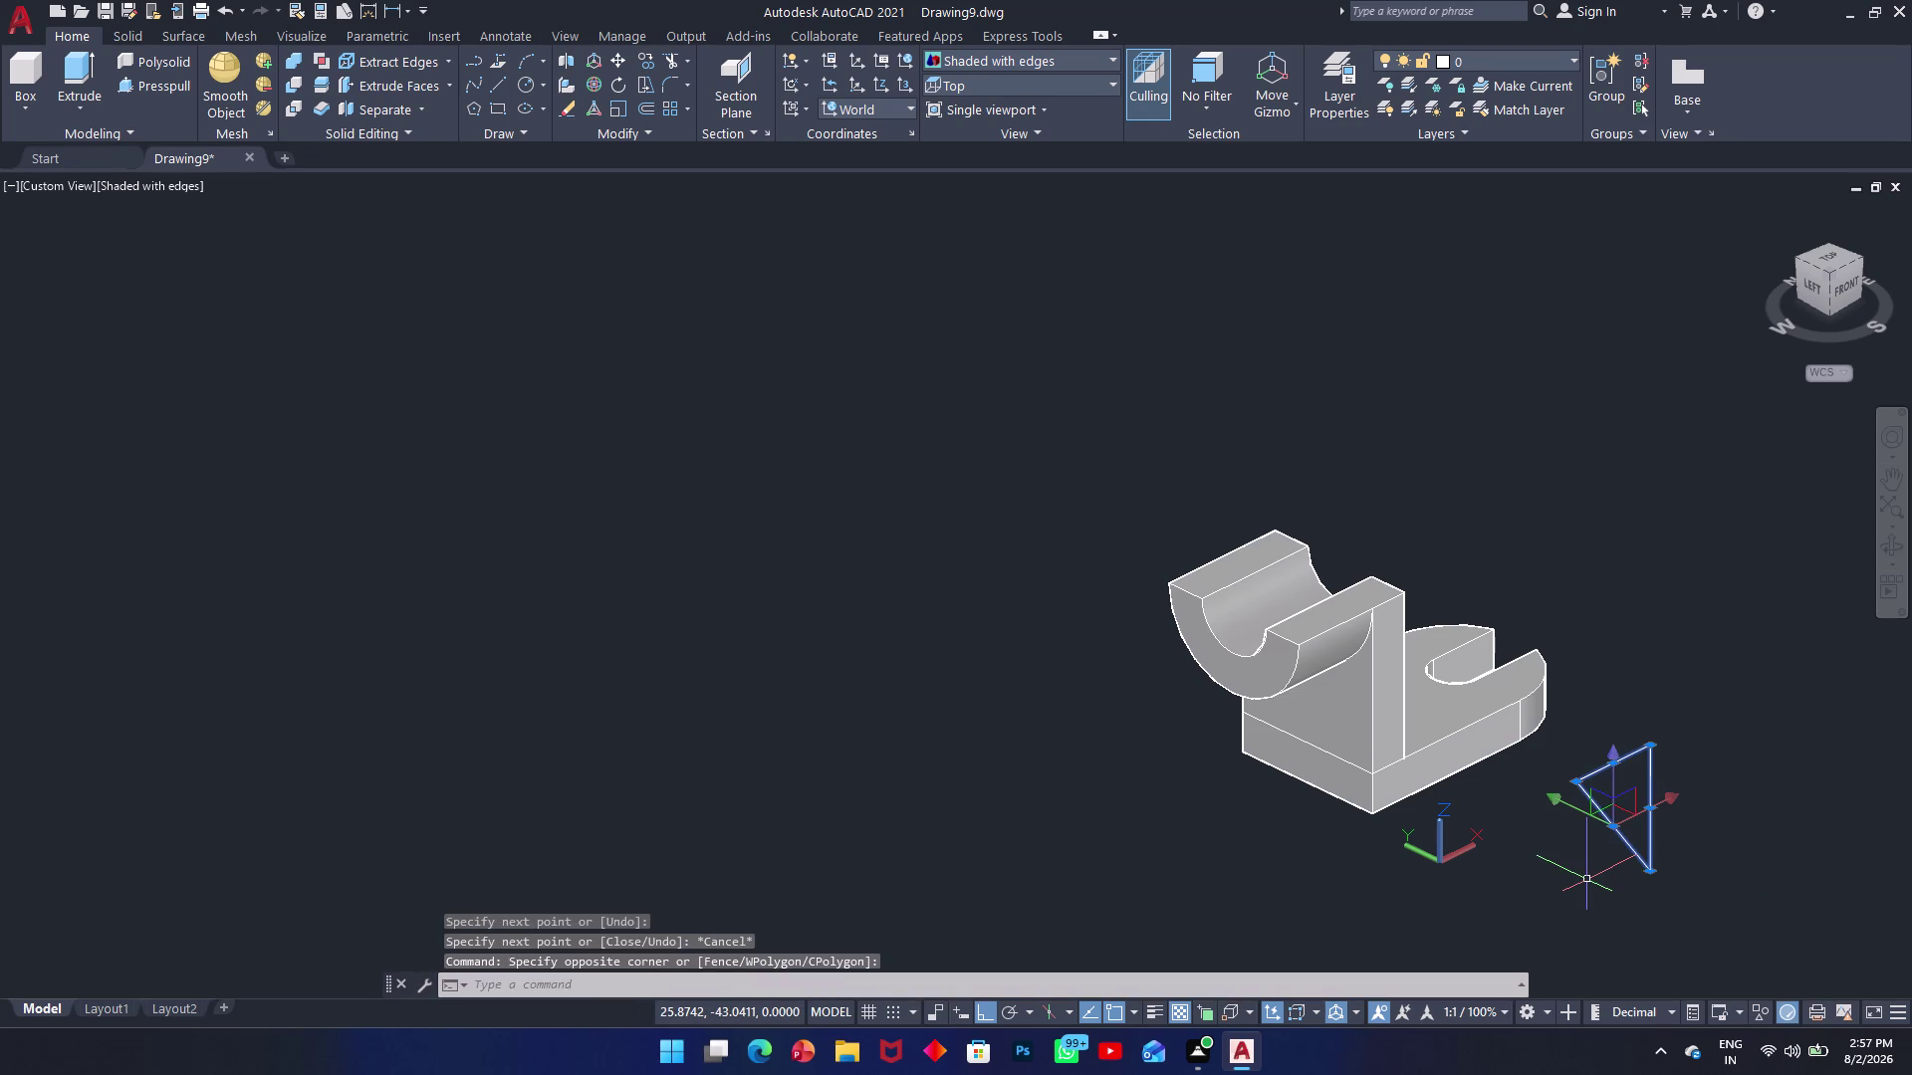
text(j)
key(space)
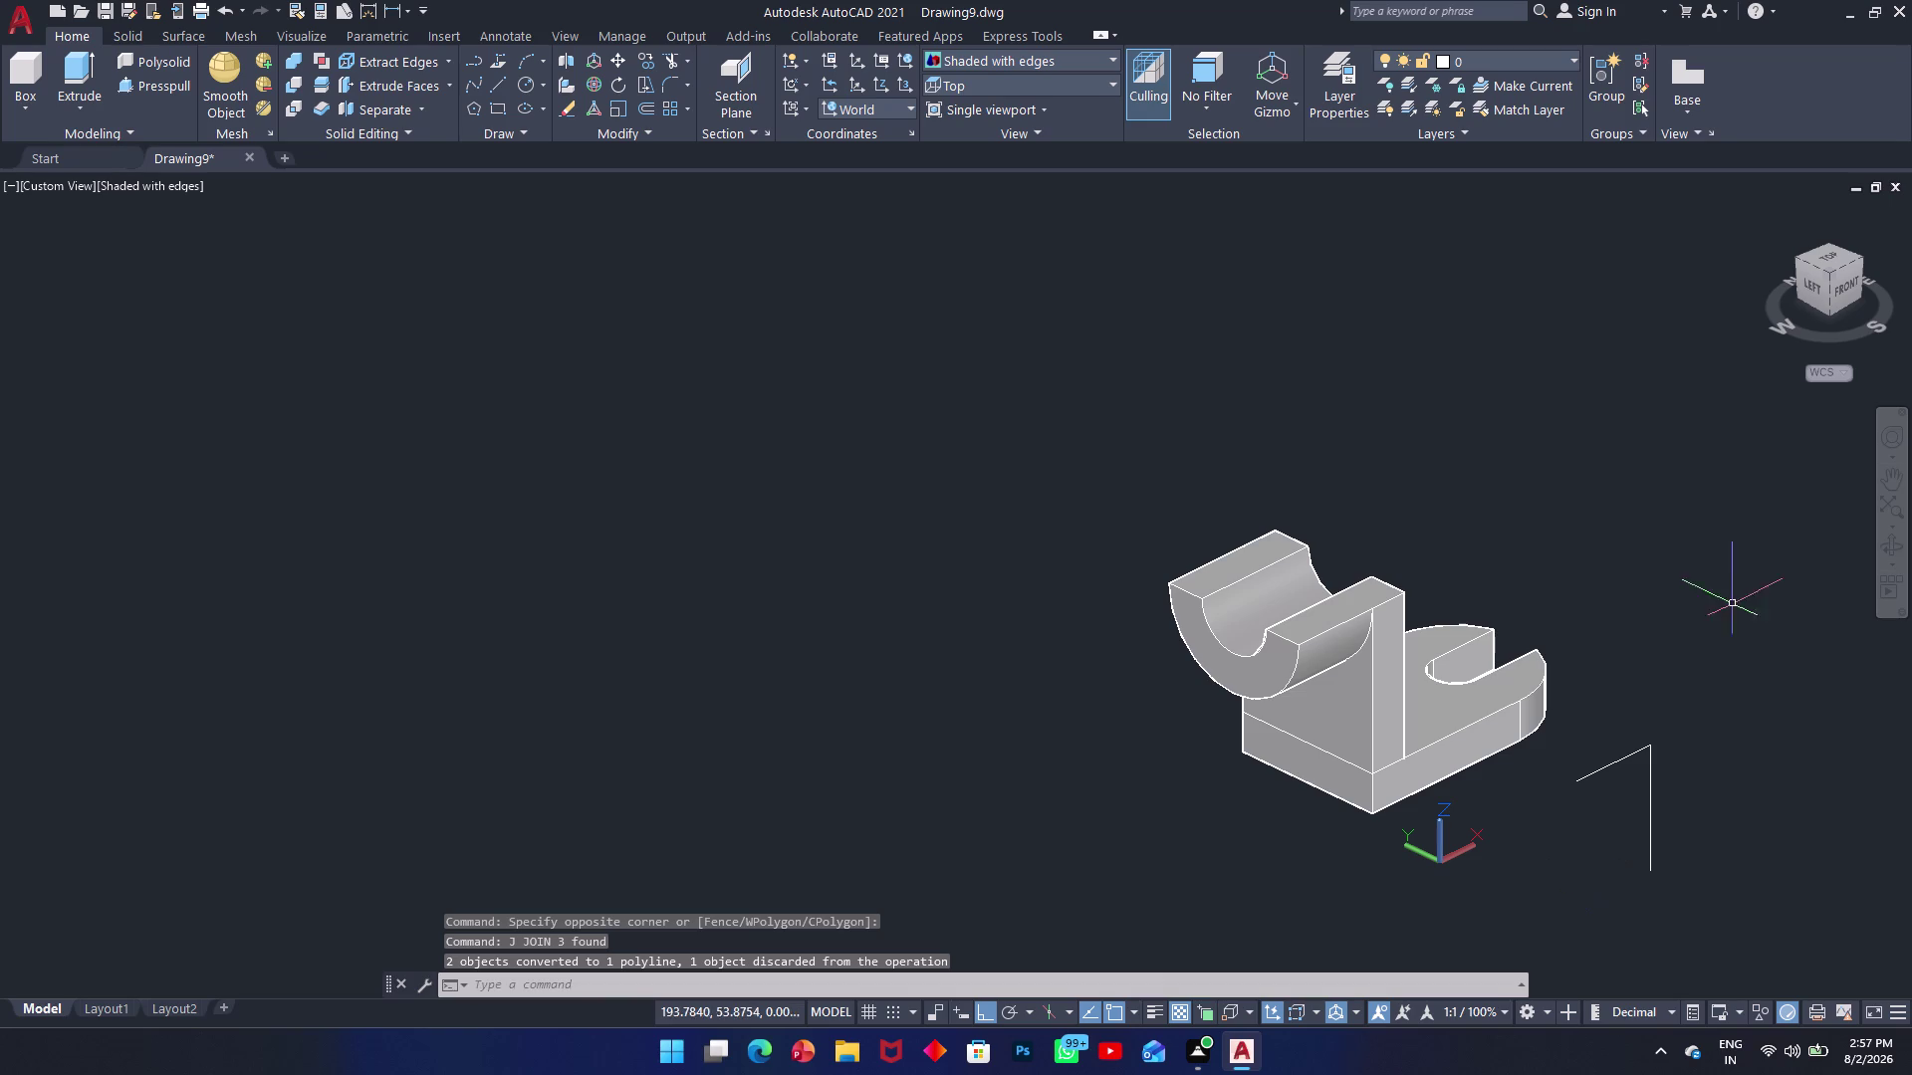
Draw the missing triangle side between two opposite corners.
text(l)
key(space)
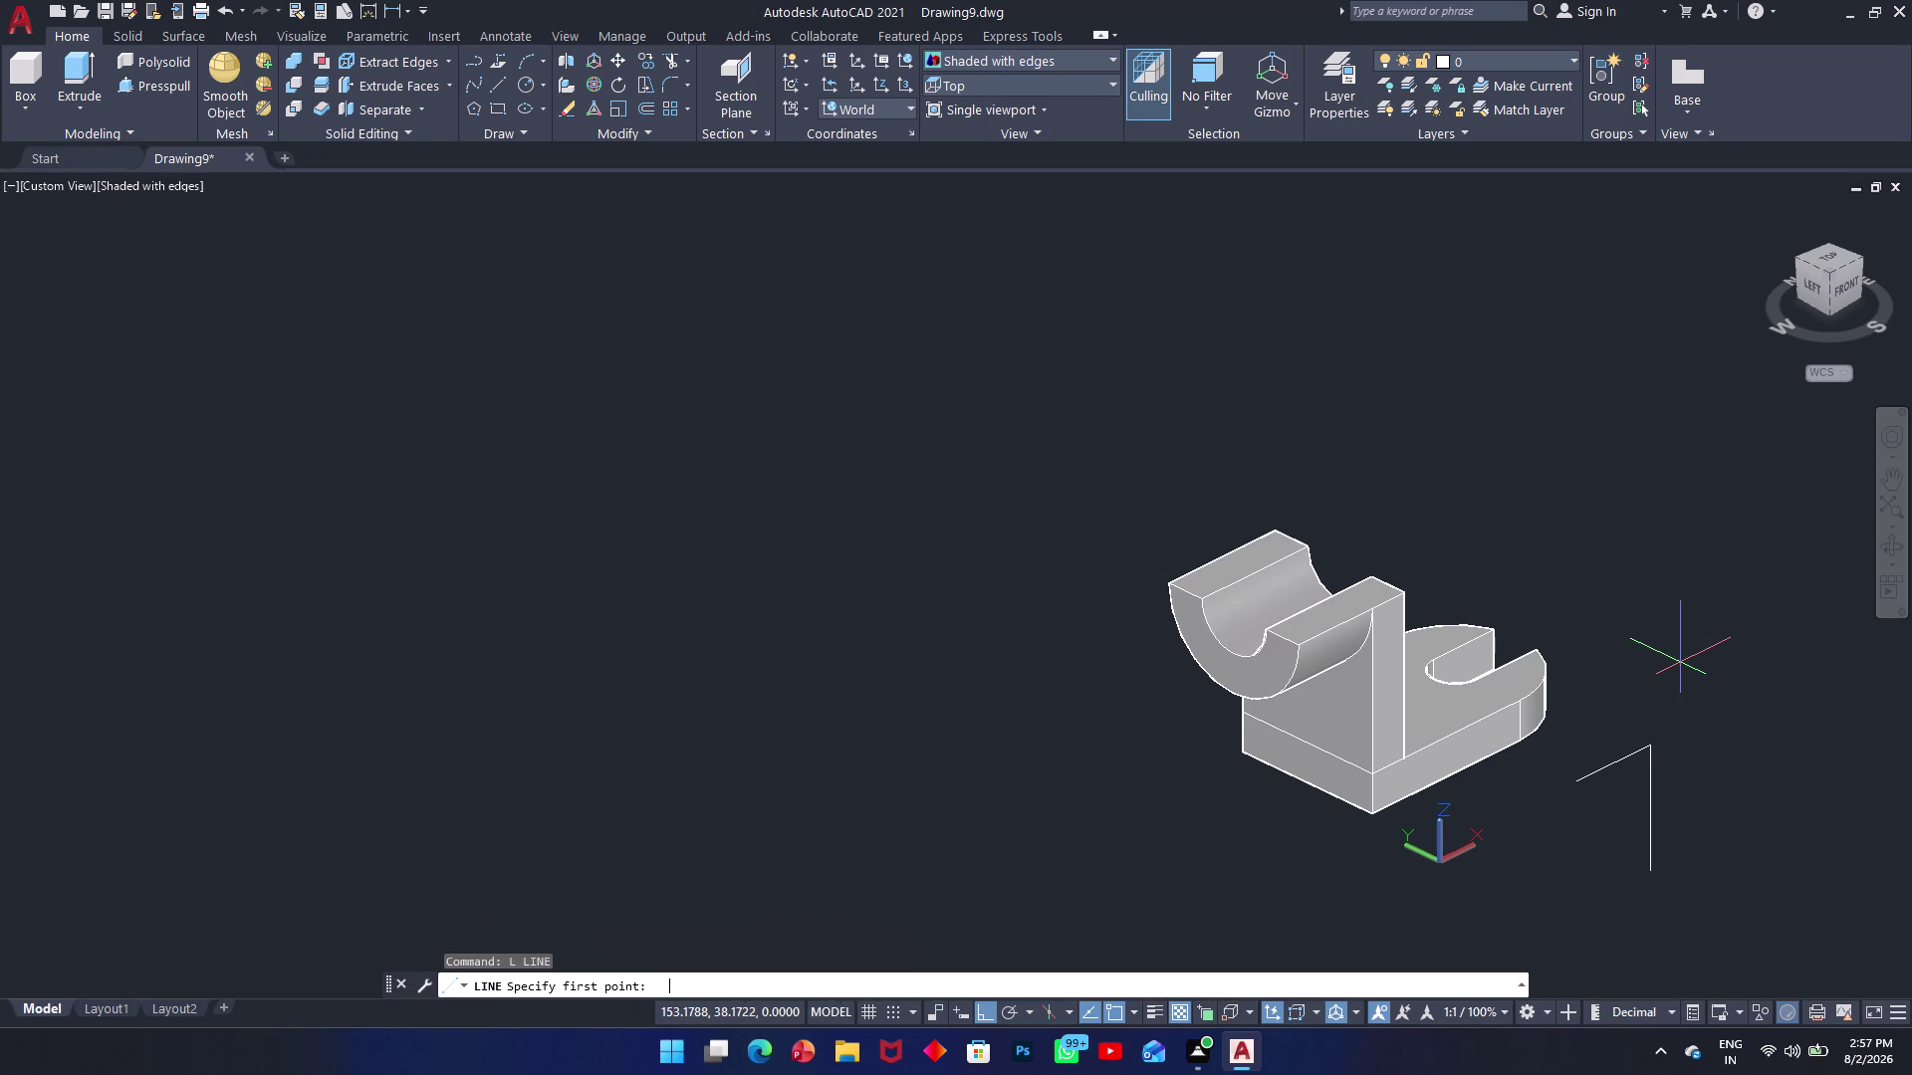
click(1582, 783)
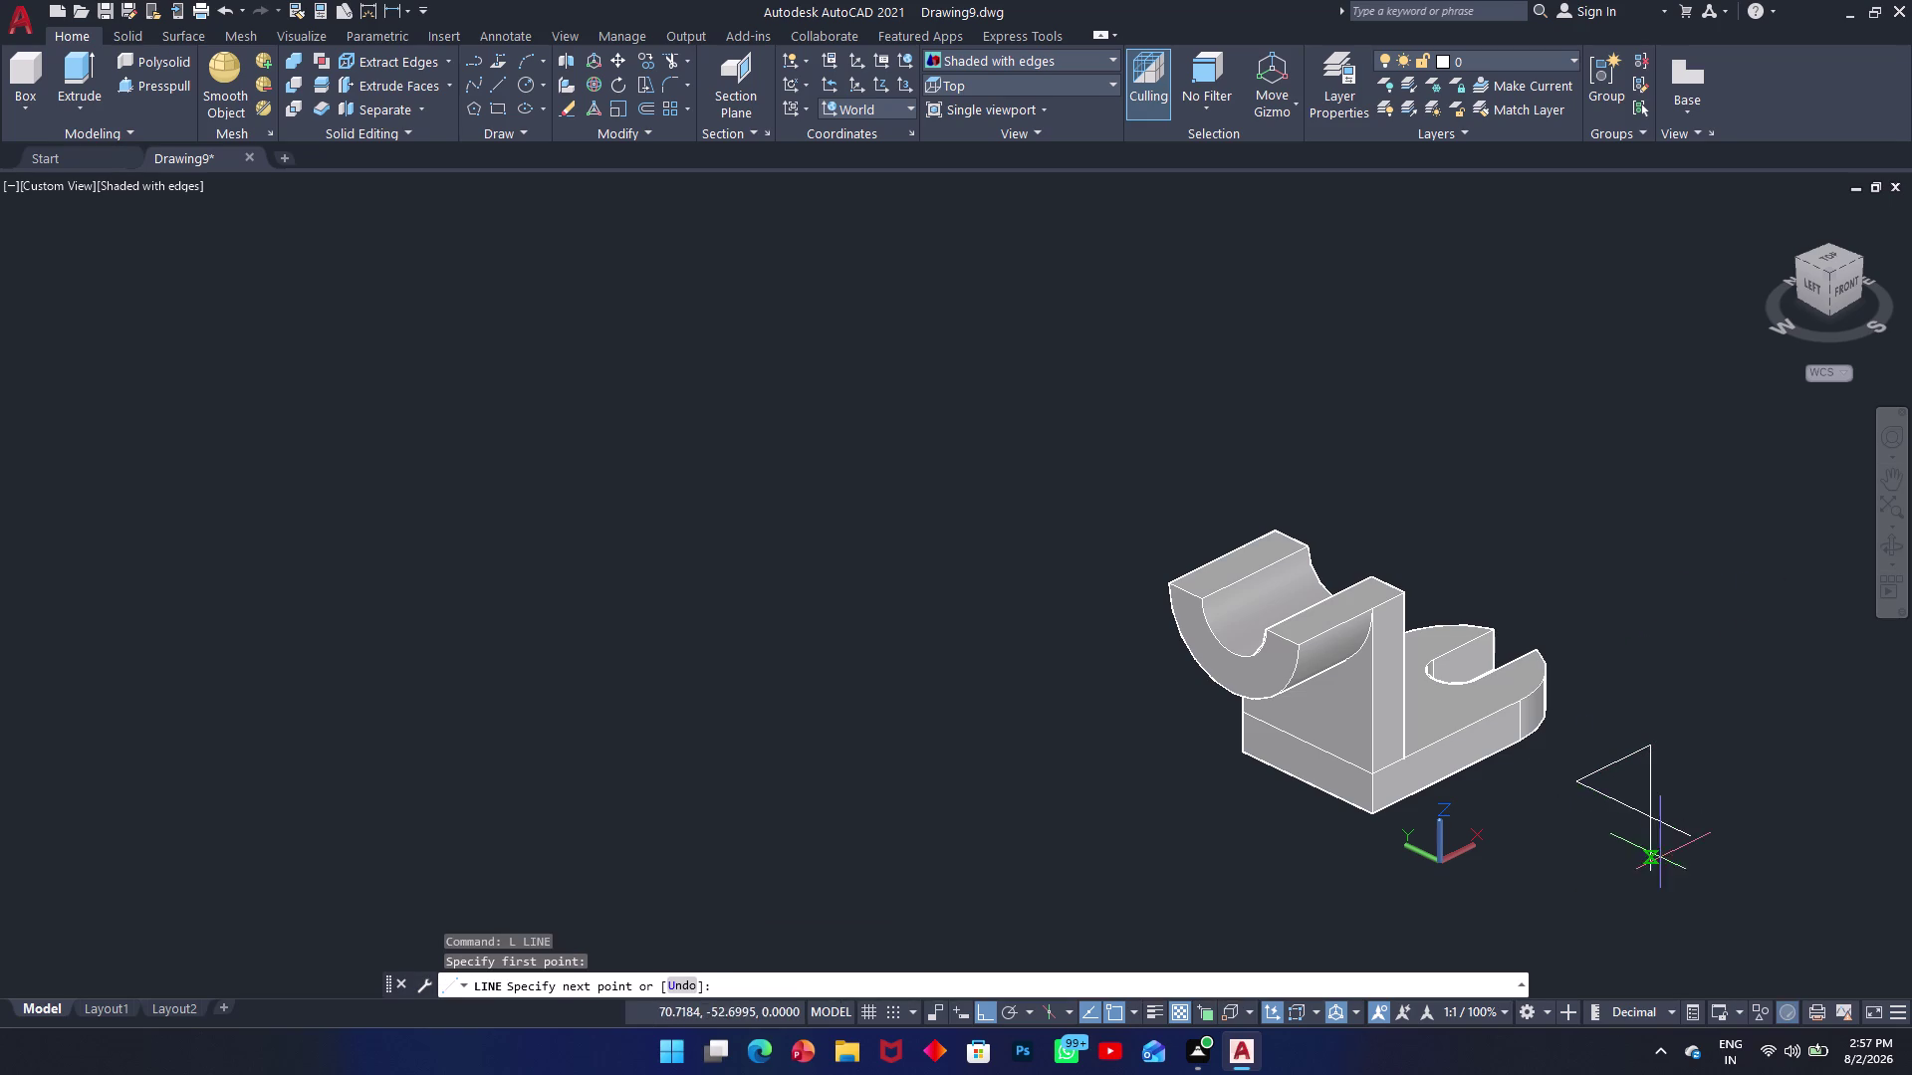
click(1649, 878)
key(Escape)
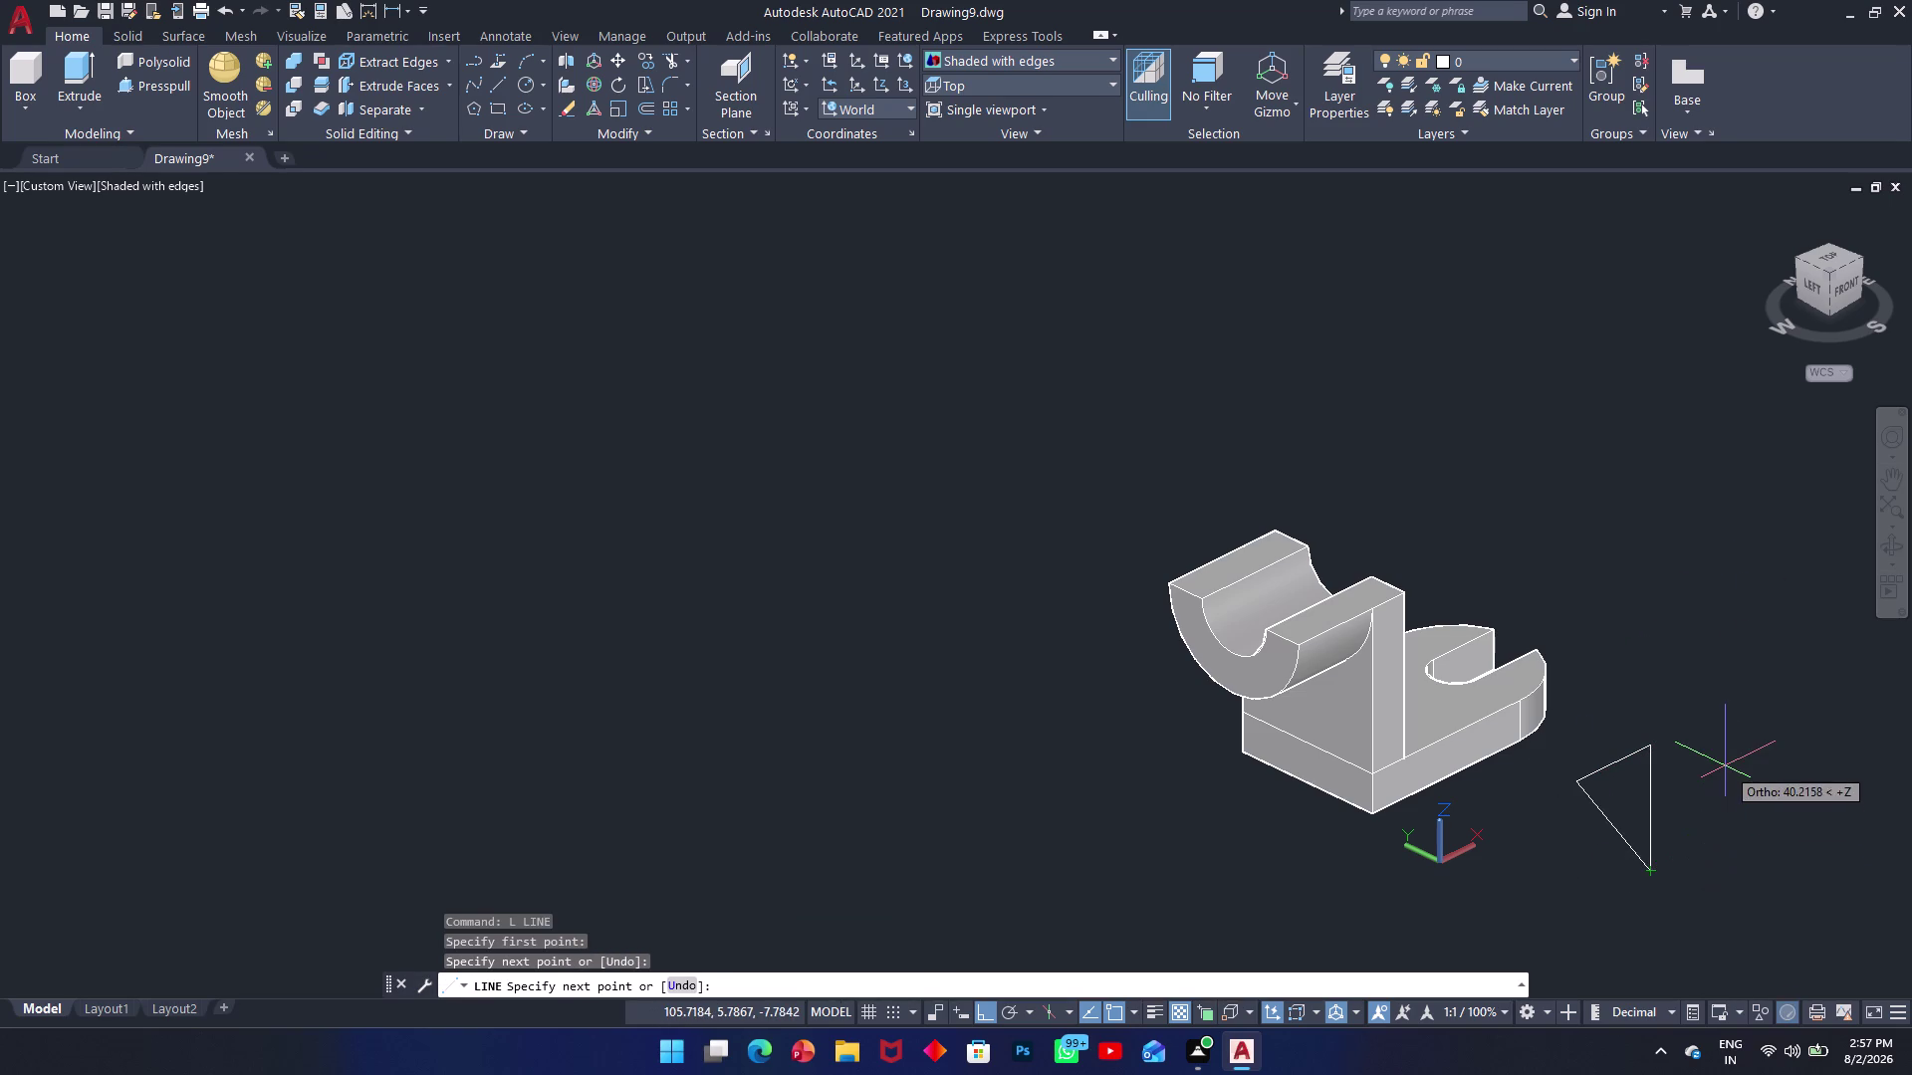
click(1724, 725)
Join the triangle lines again and attempt to press-pull the triangle, then cancel.
click(1572, 887)
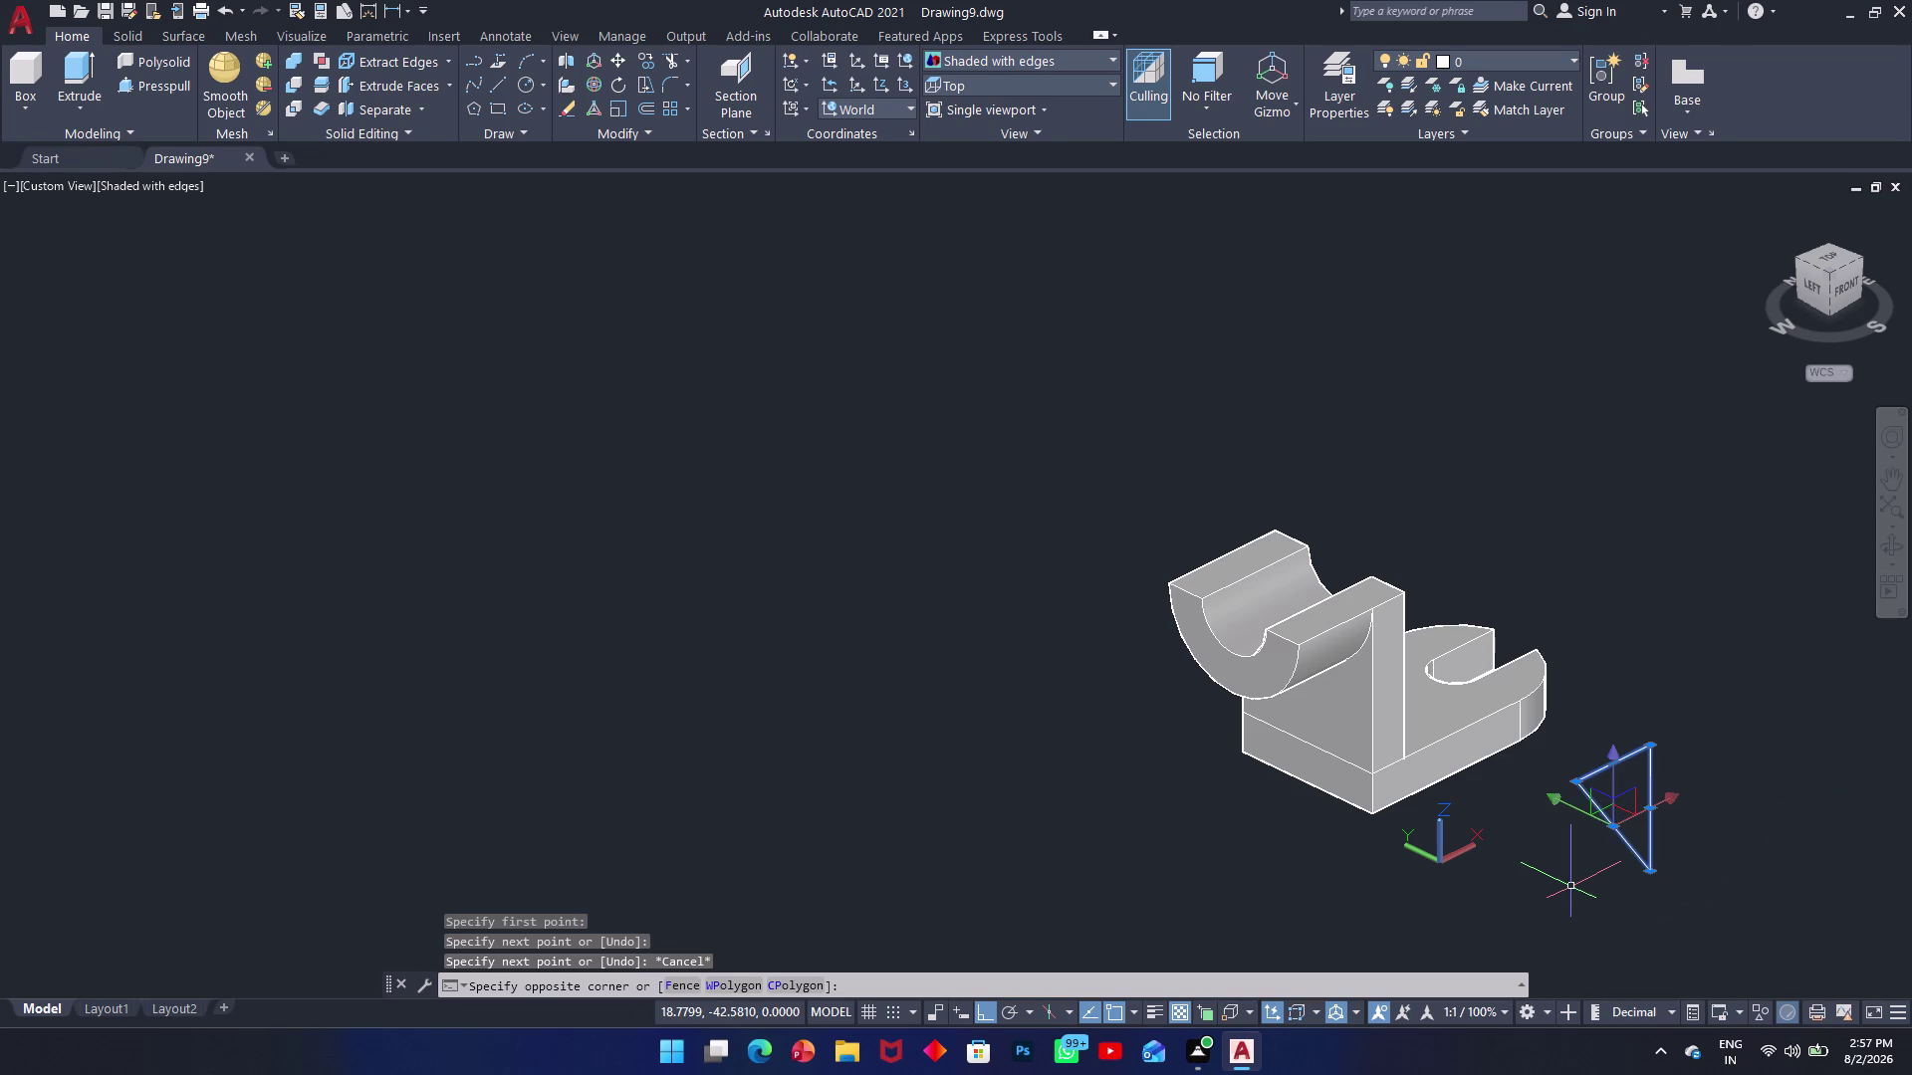
text(j)
key(space)
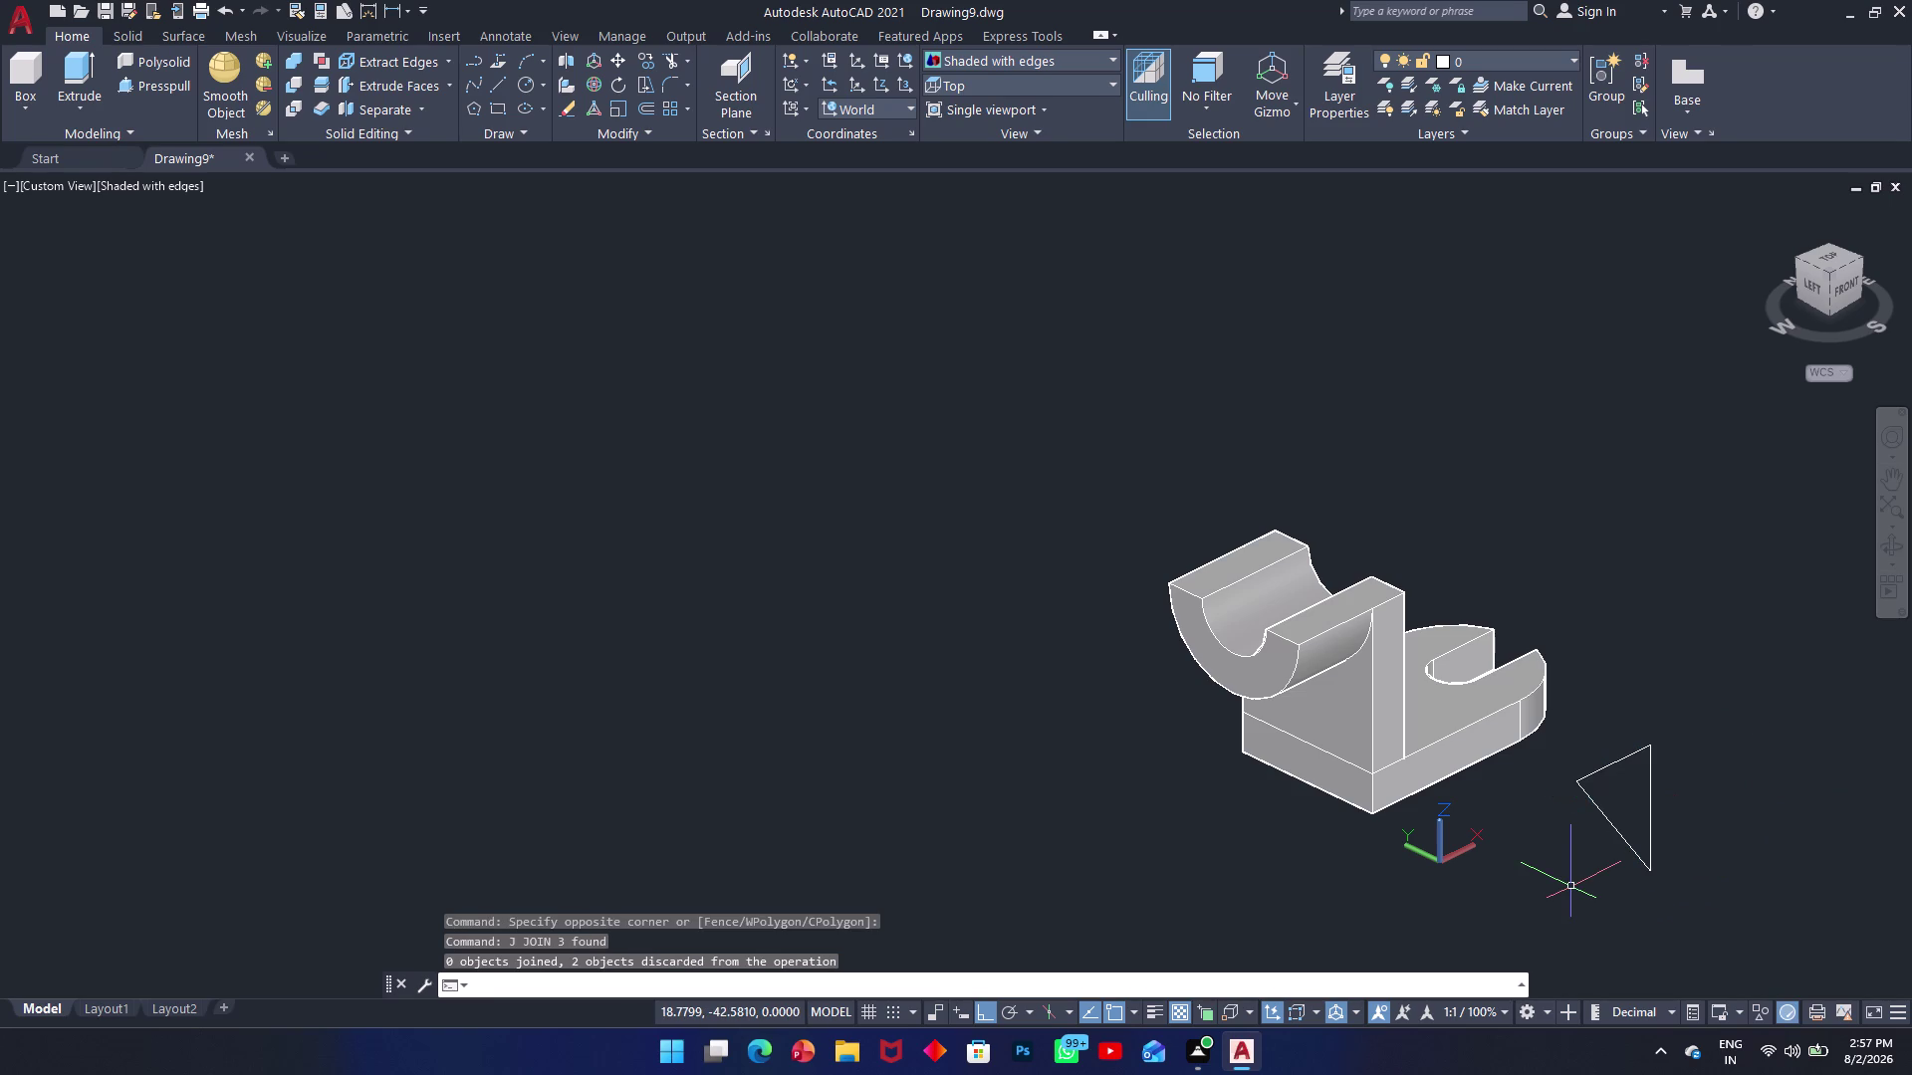
click(137, 85)
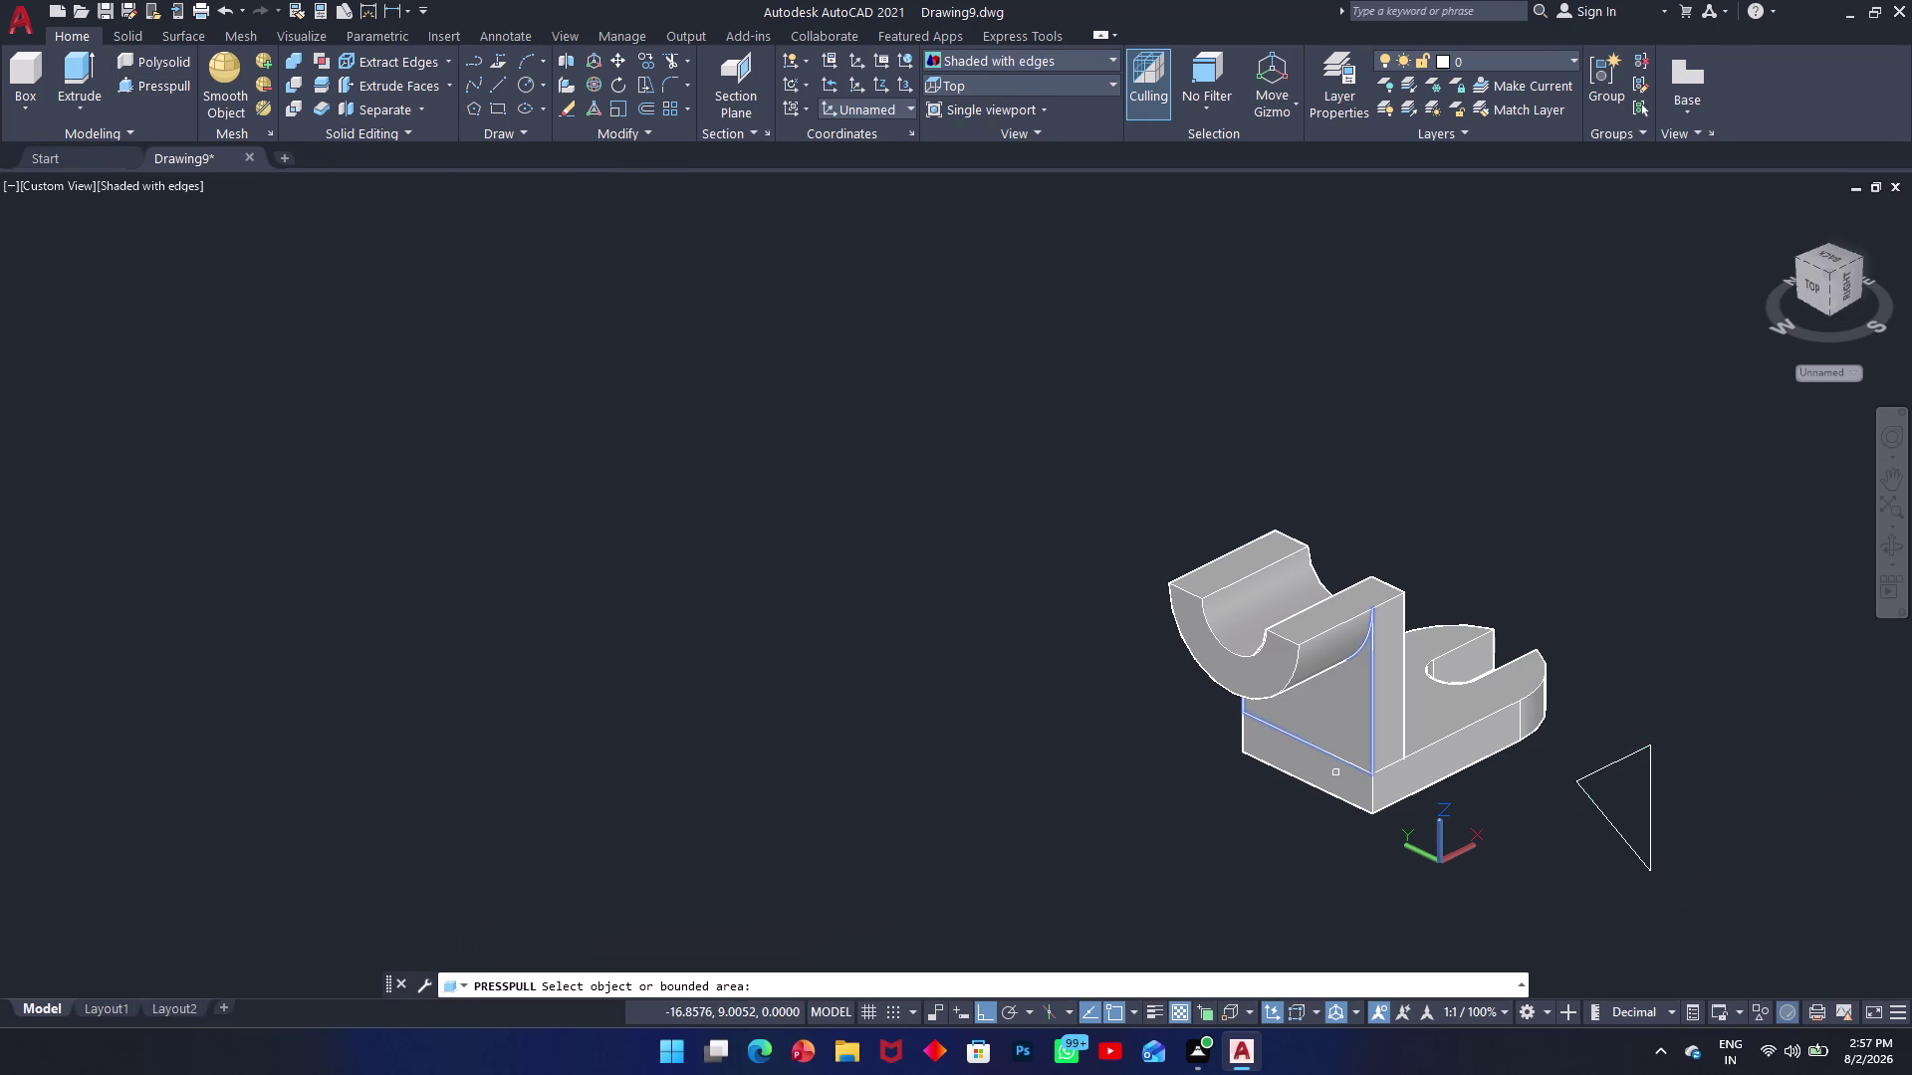
click(1633, 824)
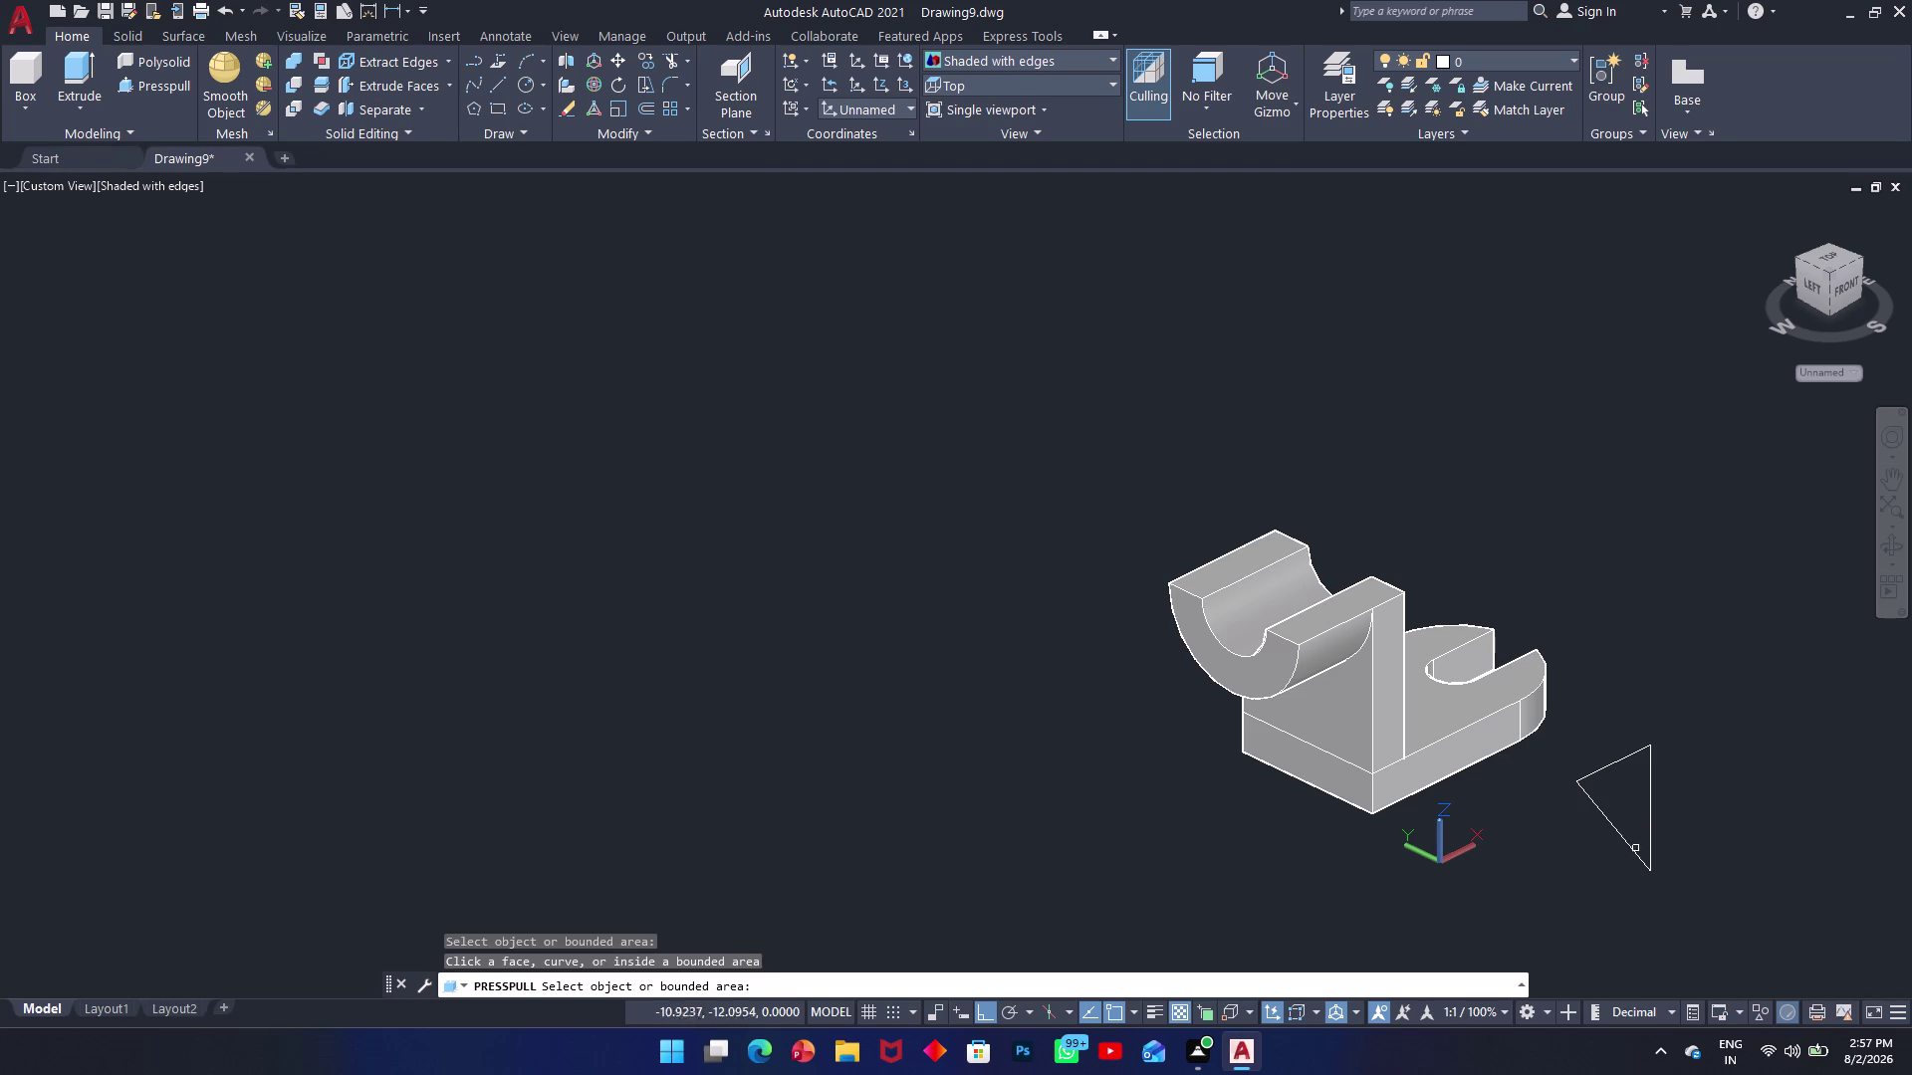
click(1632, 852)
key(Escape)
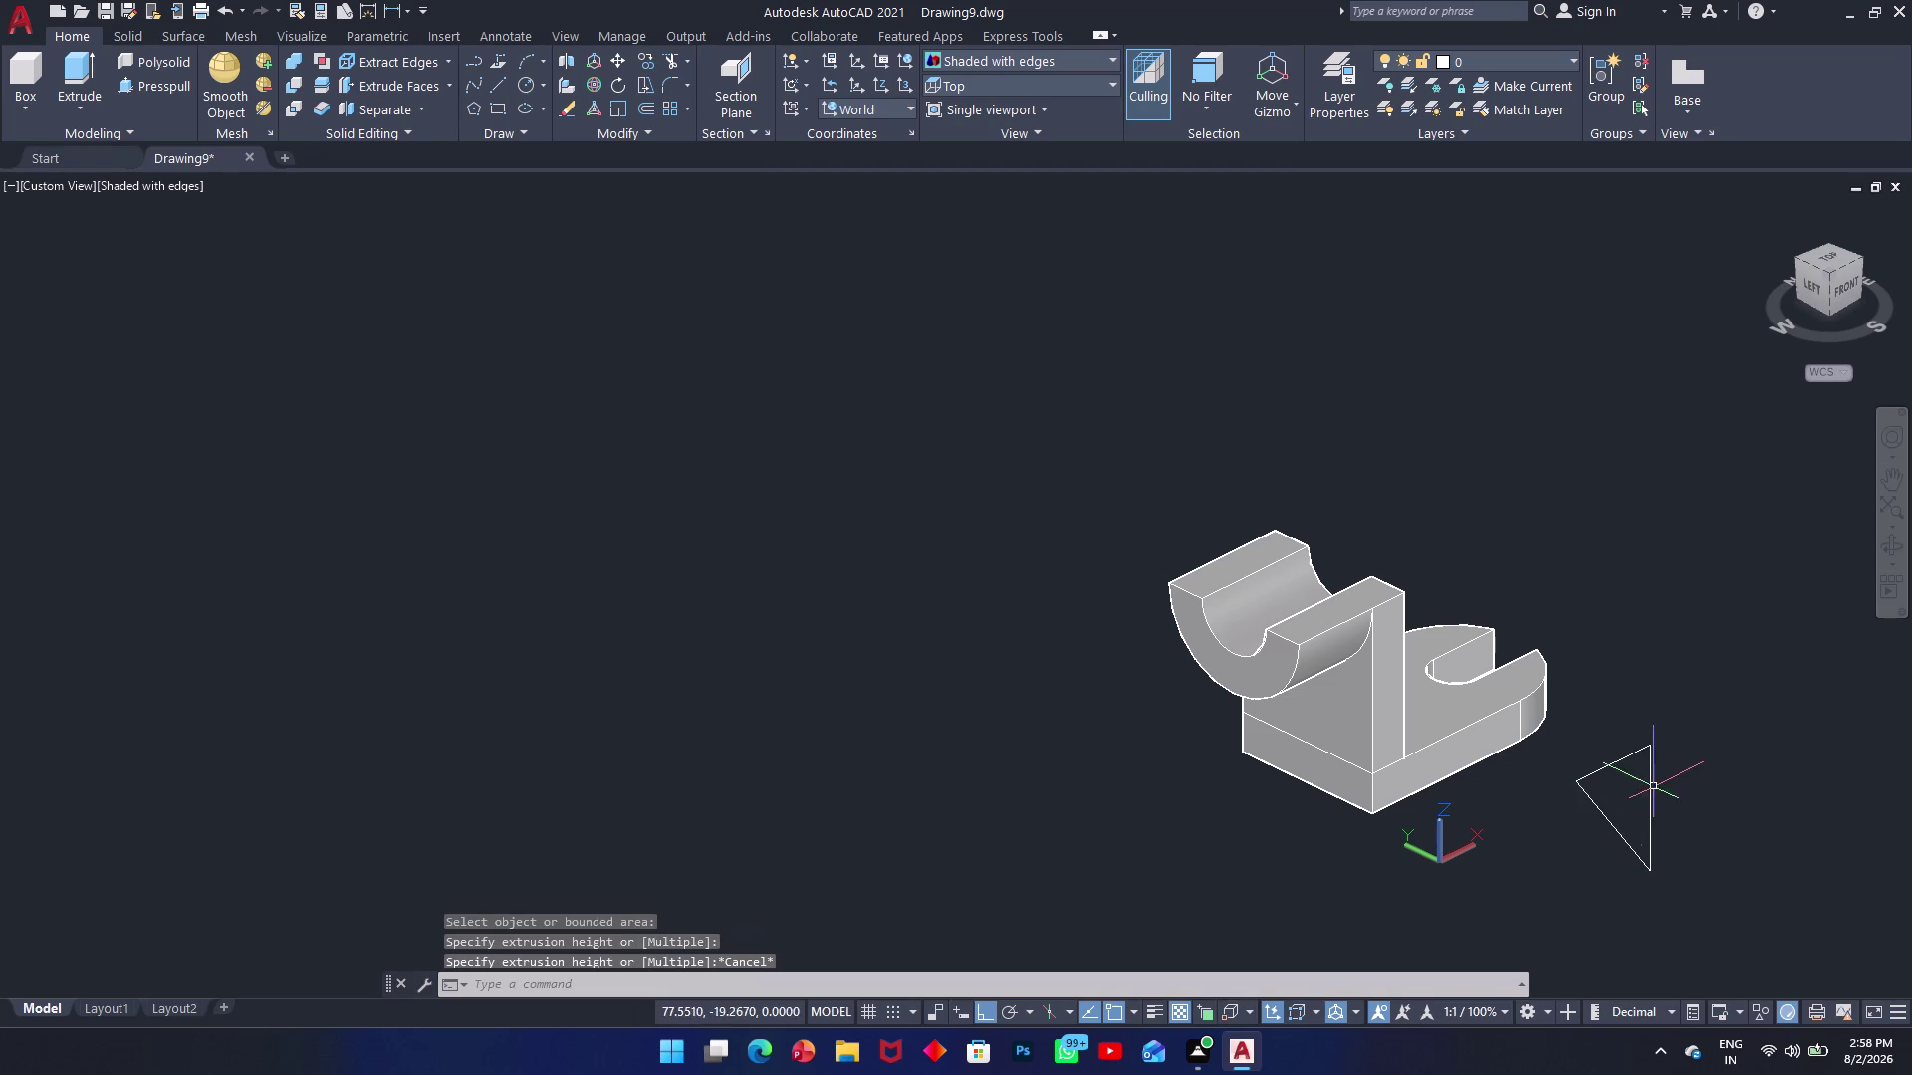
Select the triangle lines and join them once more.
click(1691, 704)
click(1559, 883)
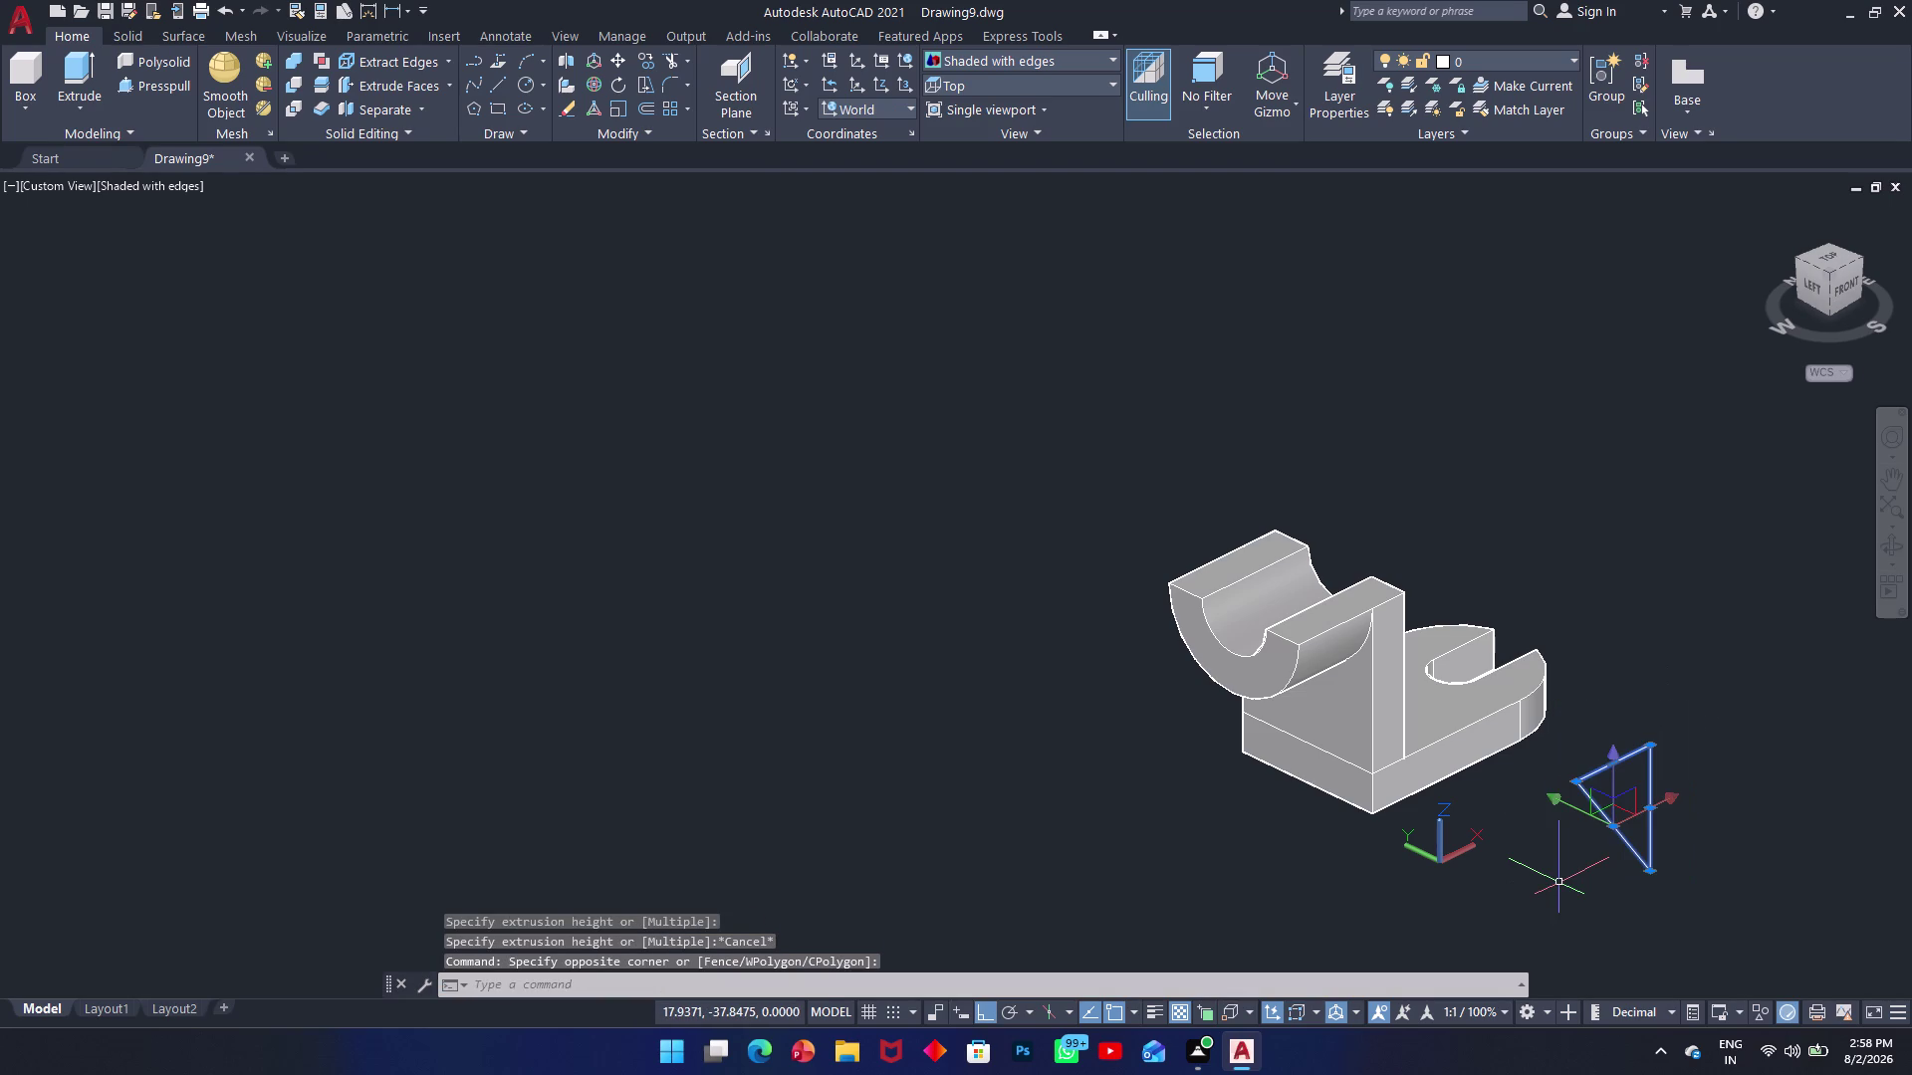
text(j)
key(space)
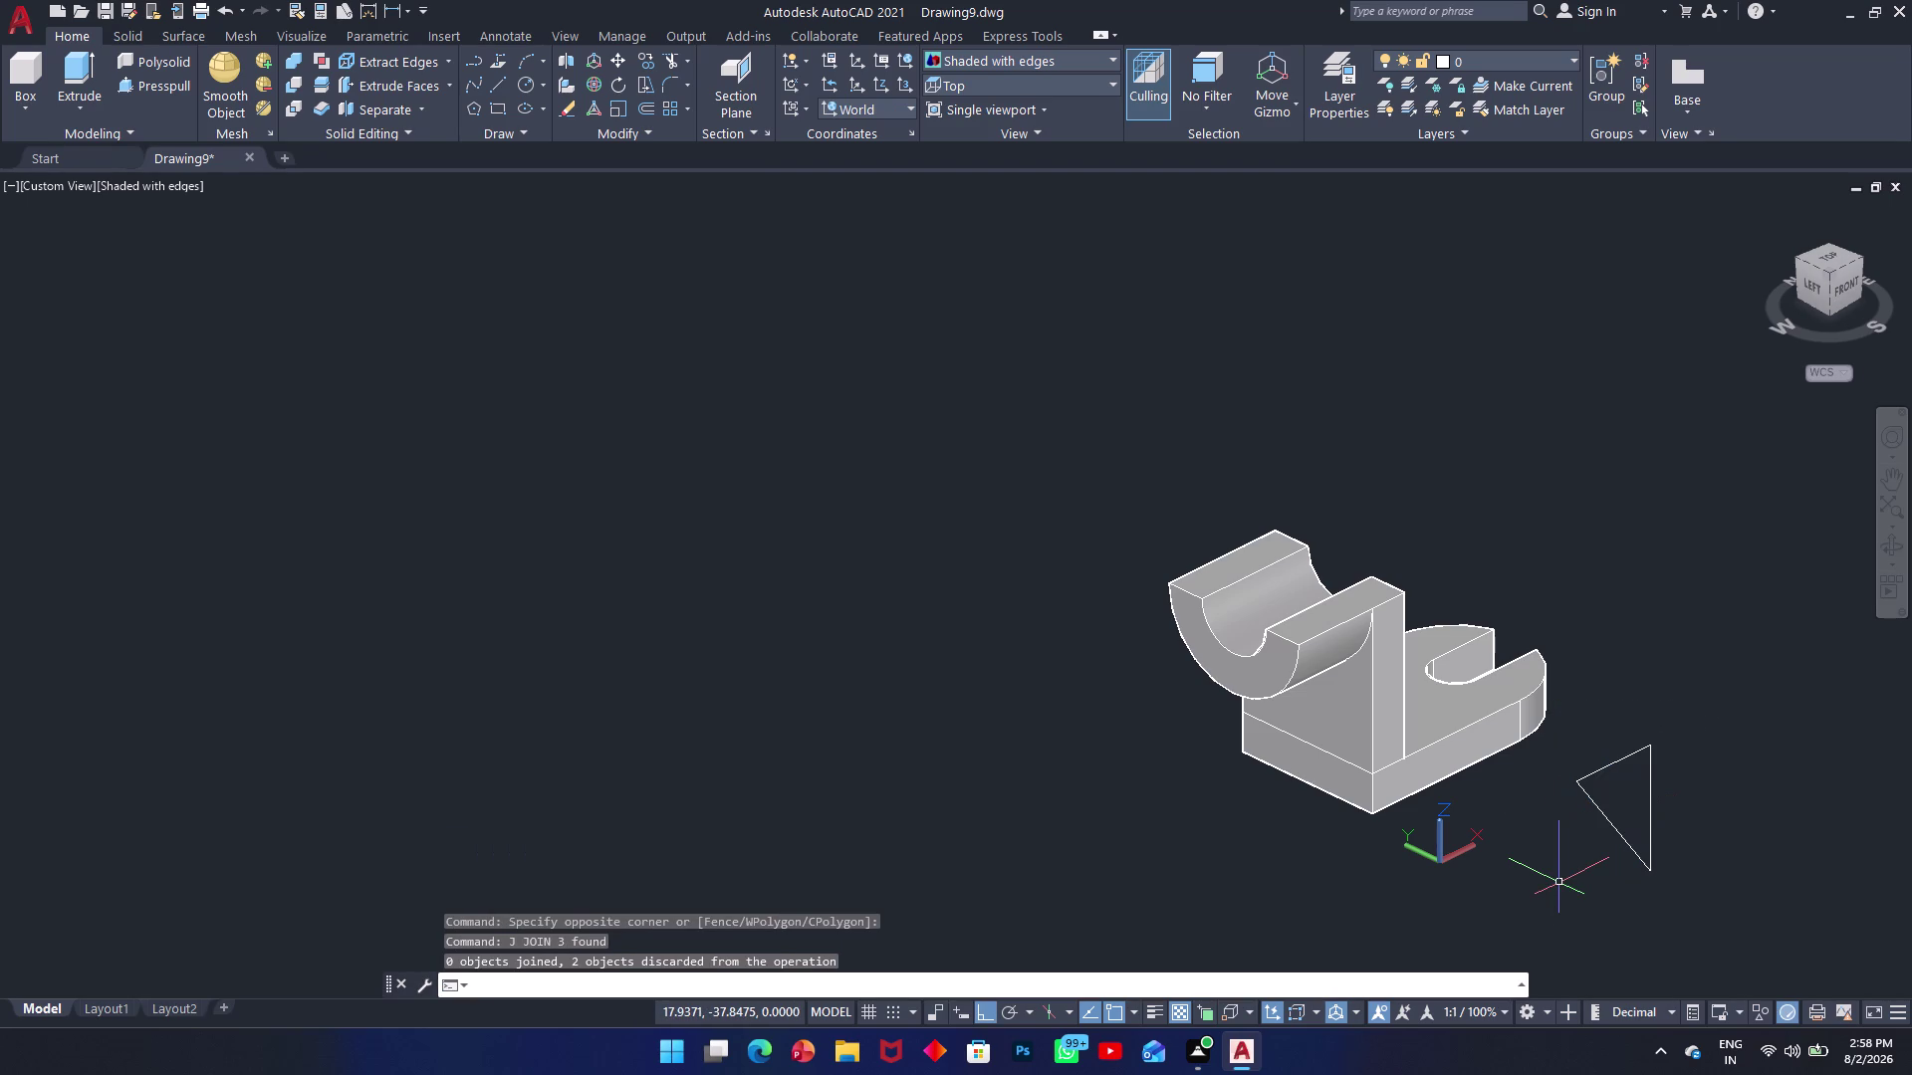
click(83, 80)
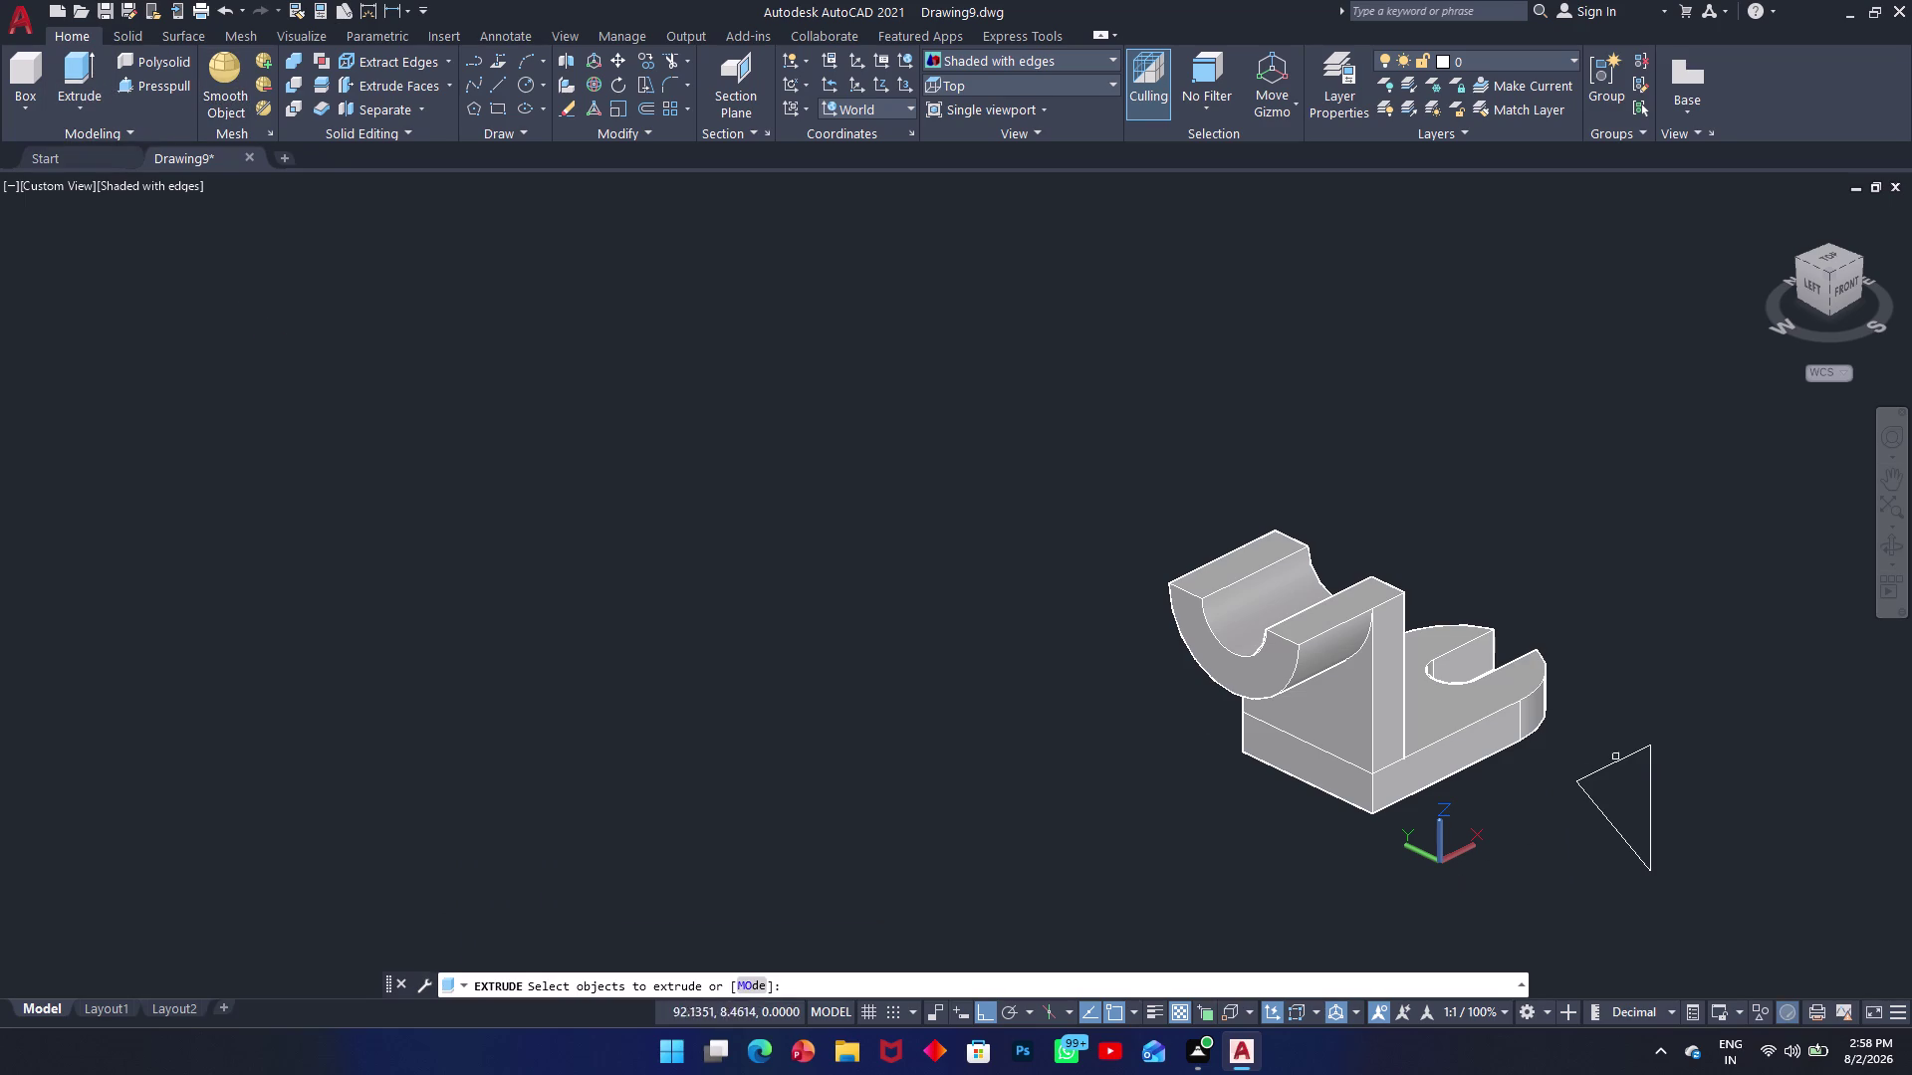
Pick the three triangle edges as an extrusion profile, then cancel the extrusion.
click(1617, 763)
click(1597, 805)
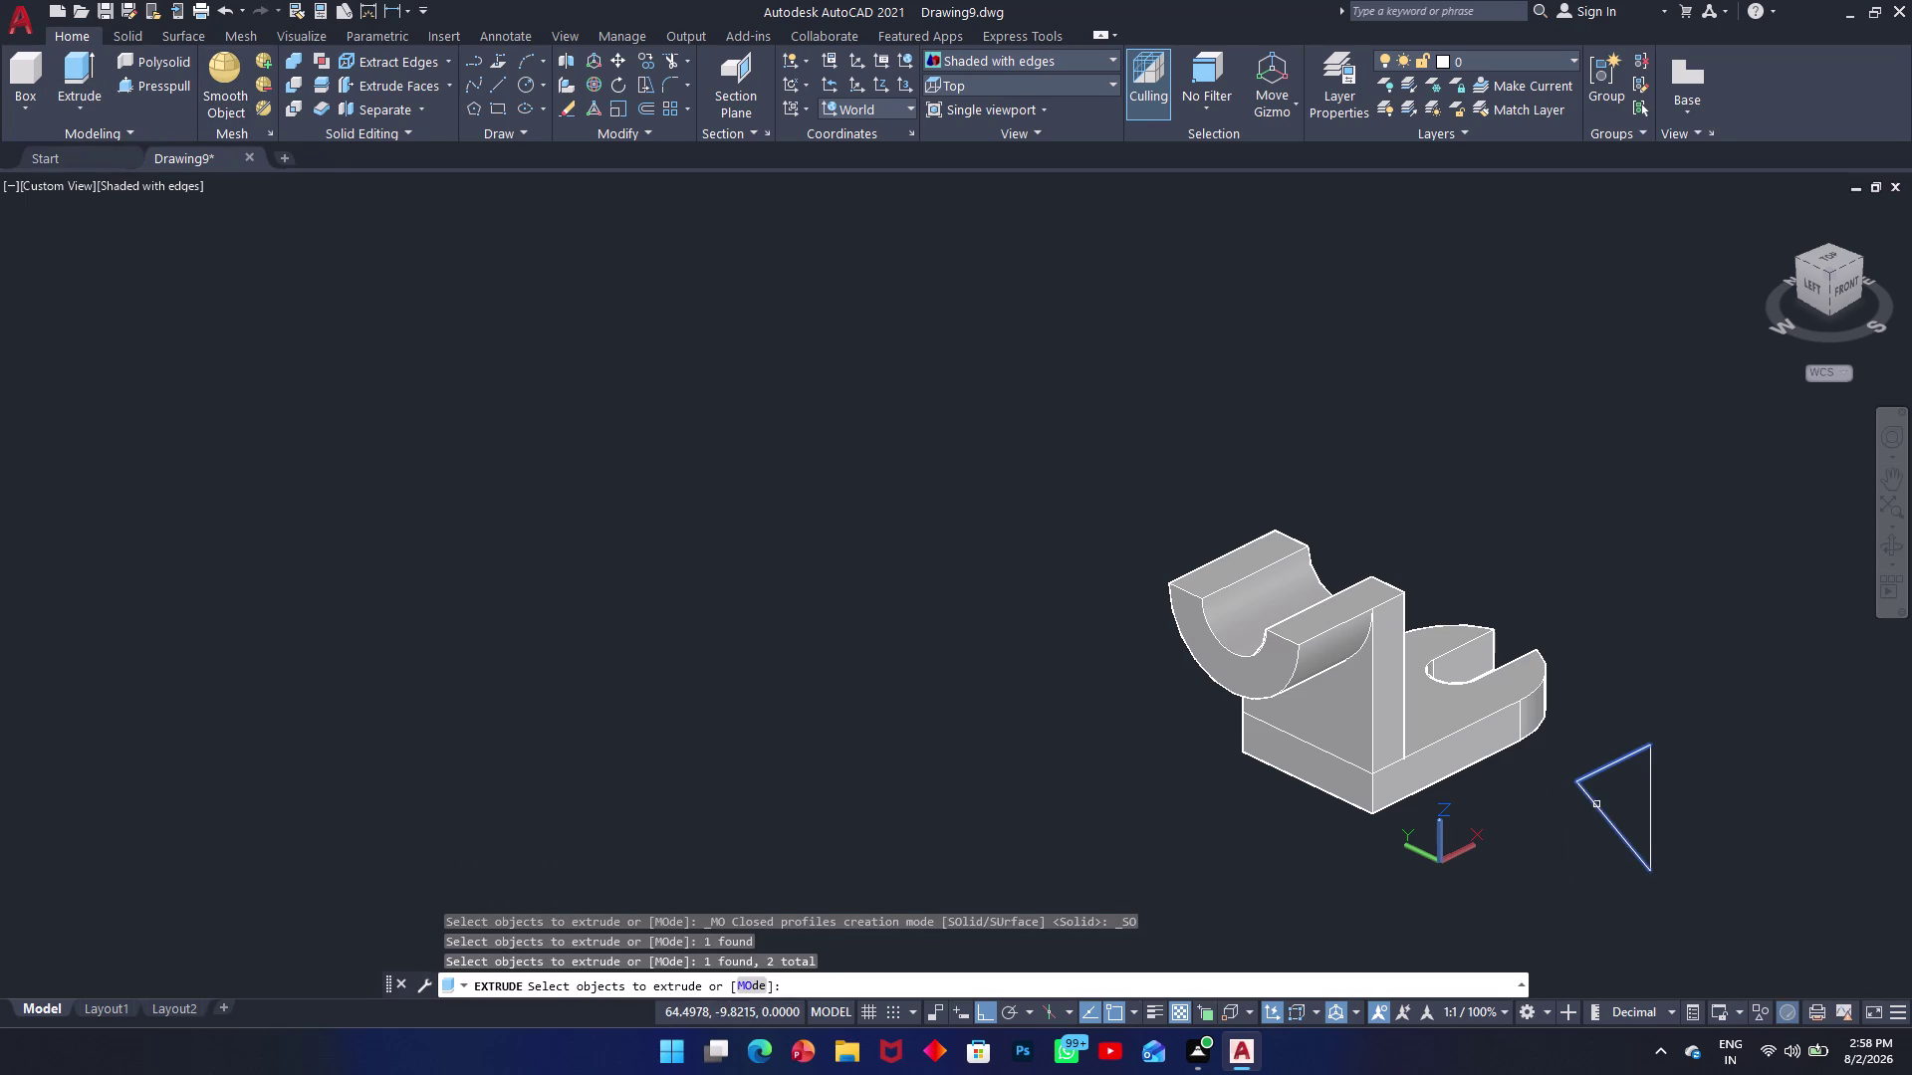
click(1656, 802)
click(1647, 805)
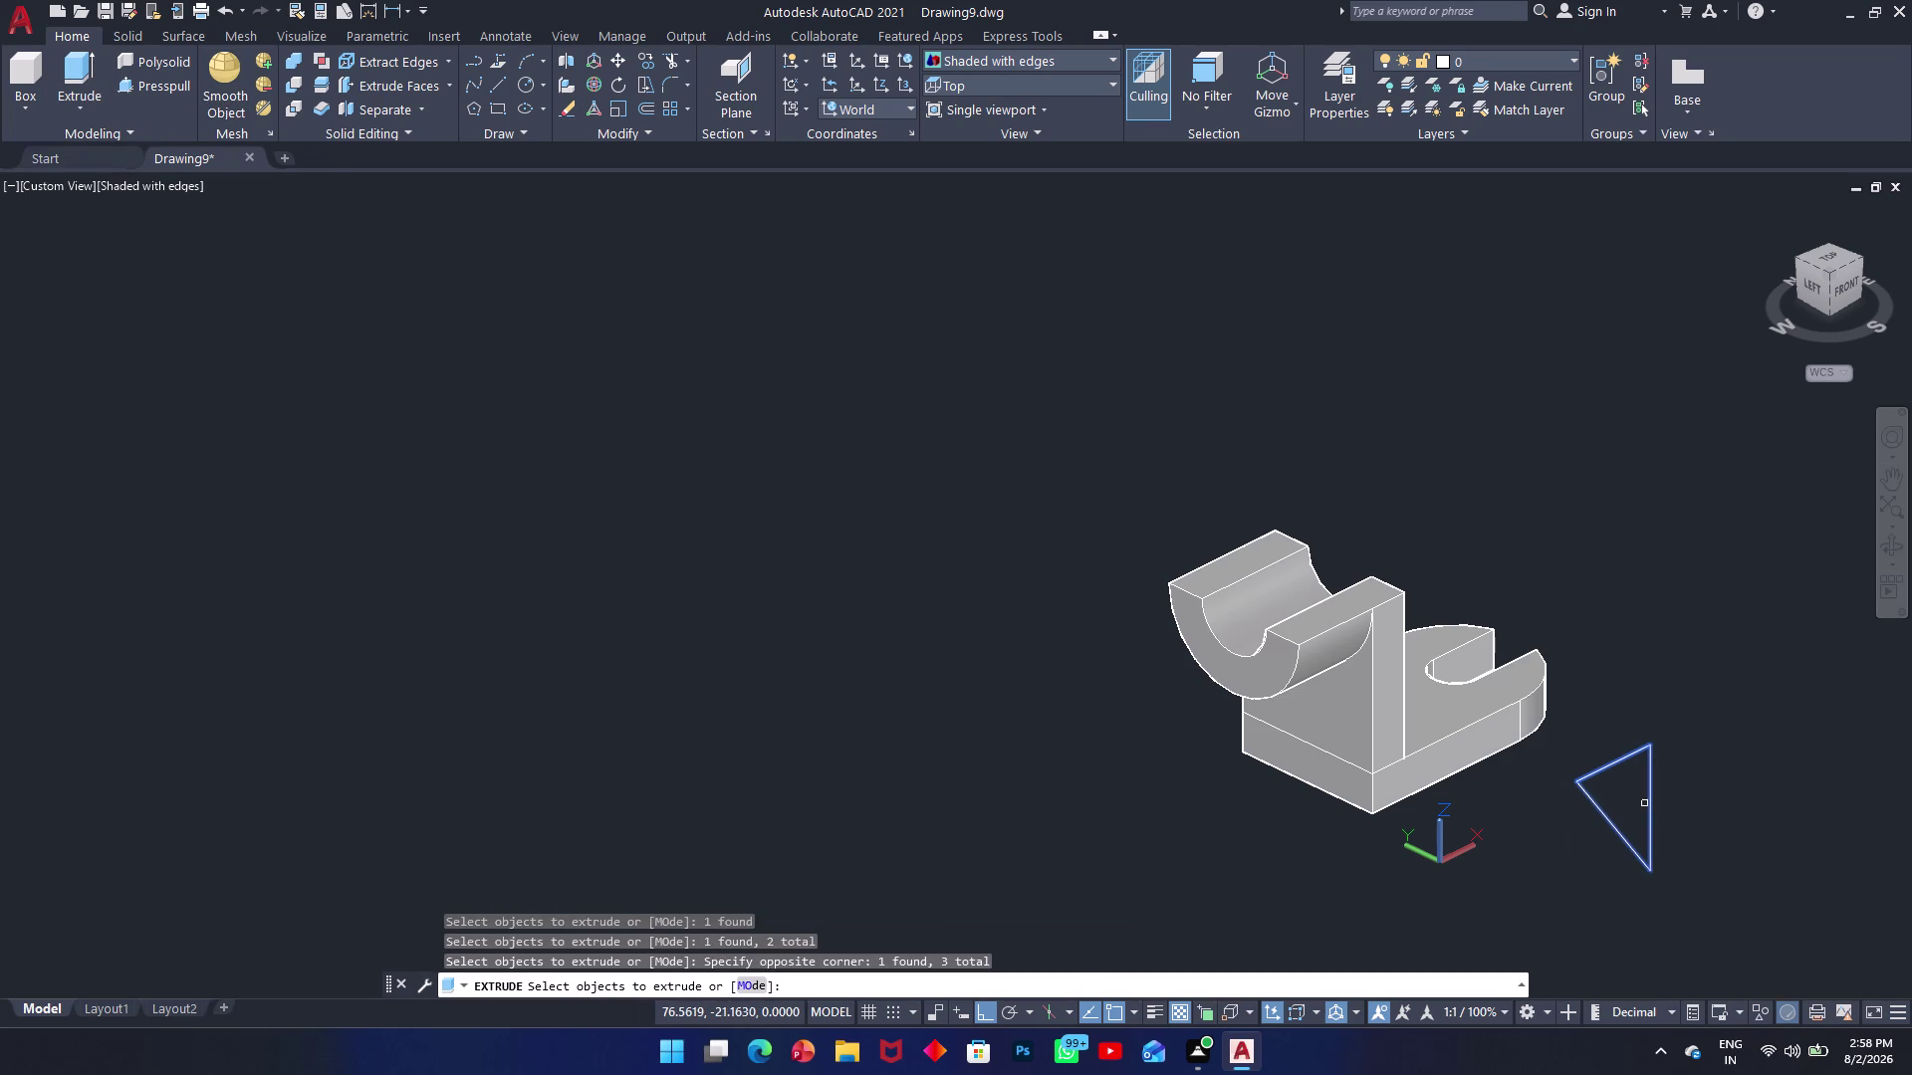
key(space)
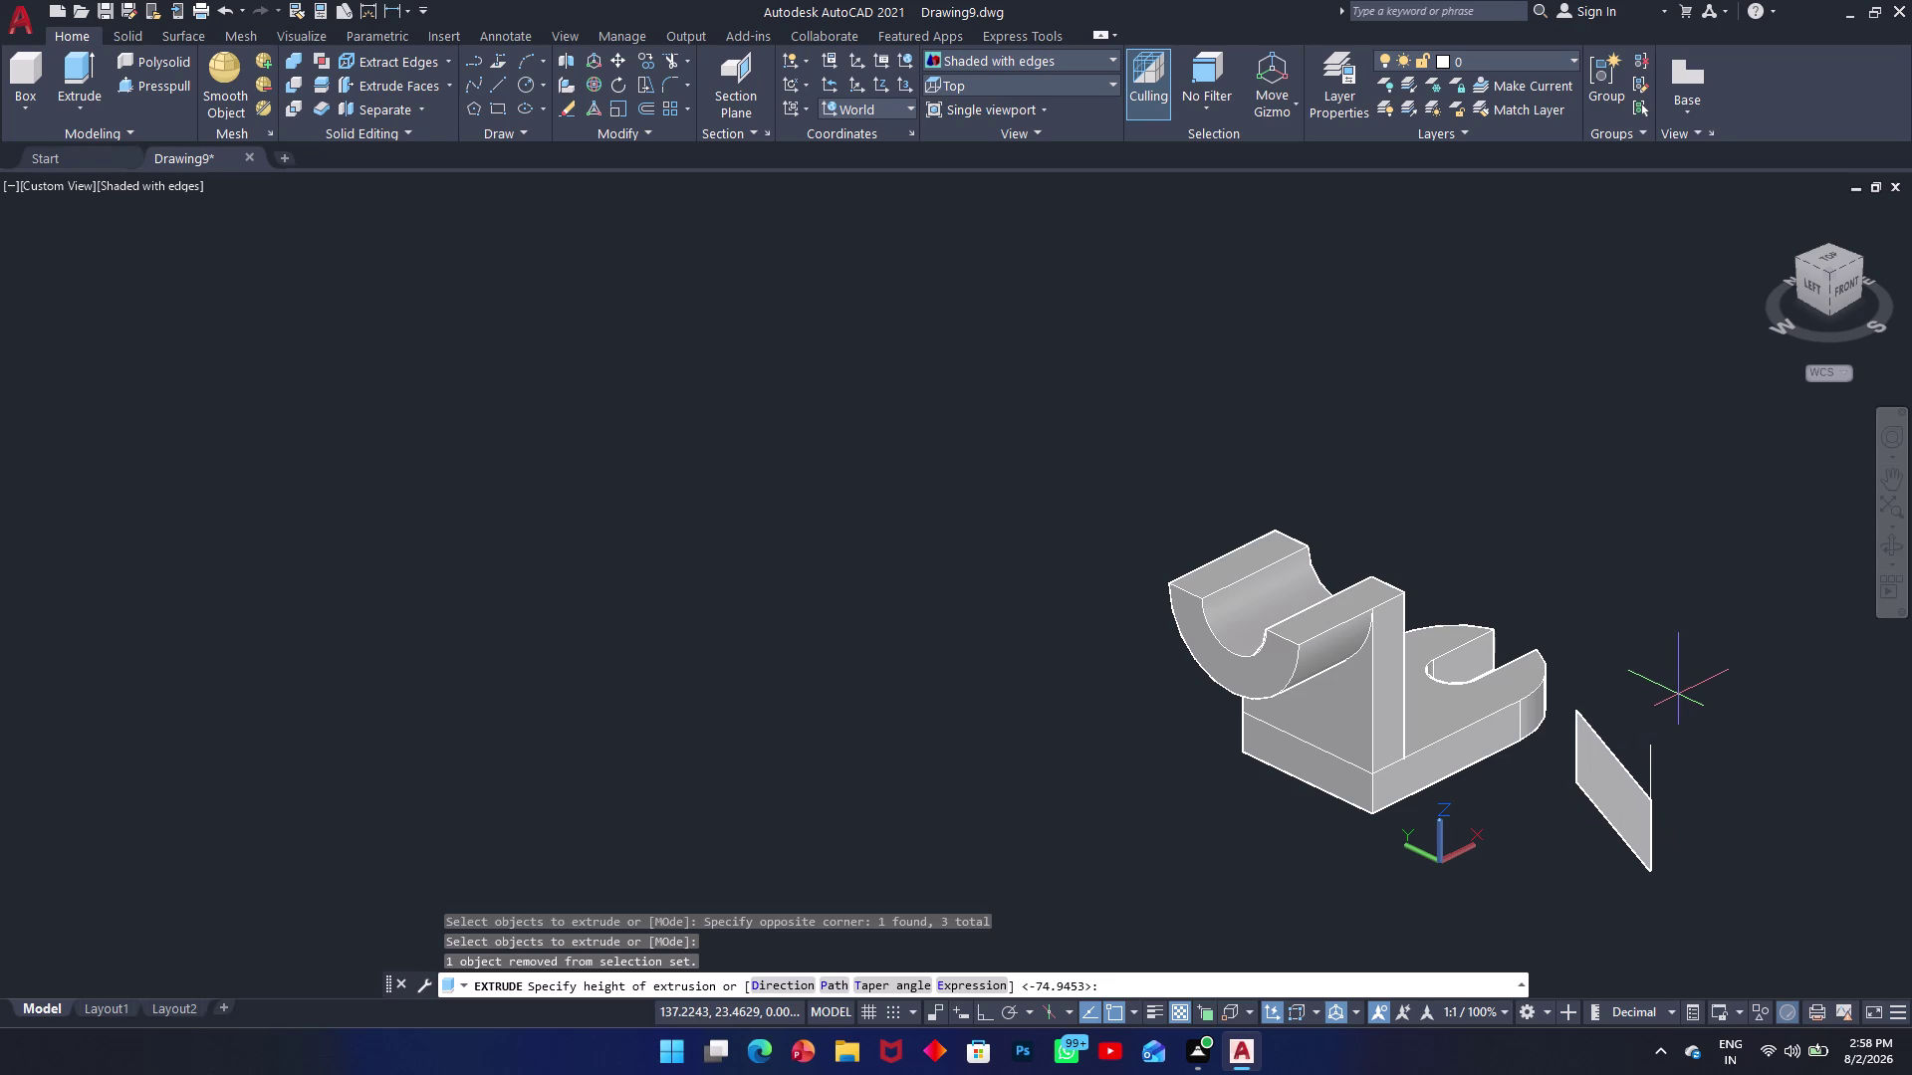
key(Escape)
Window-select the three triangle lines and delete them.
drag(1764, 745, 1729, 750)
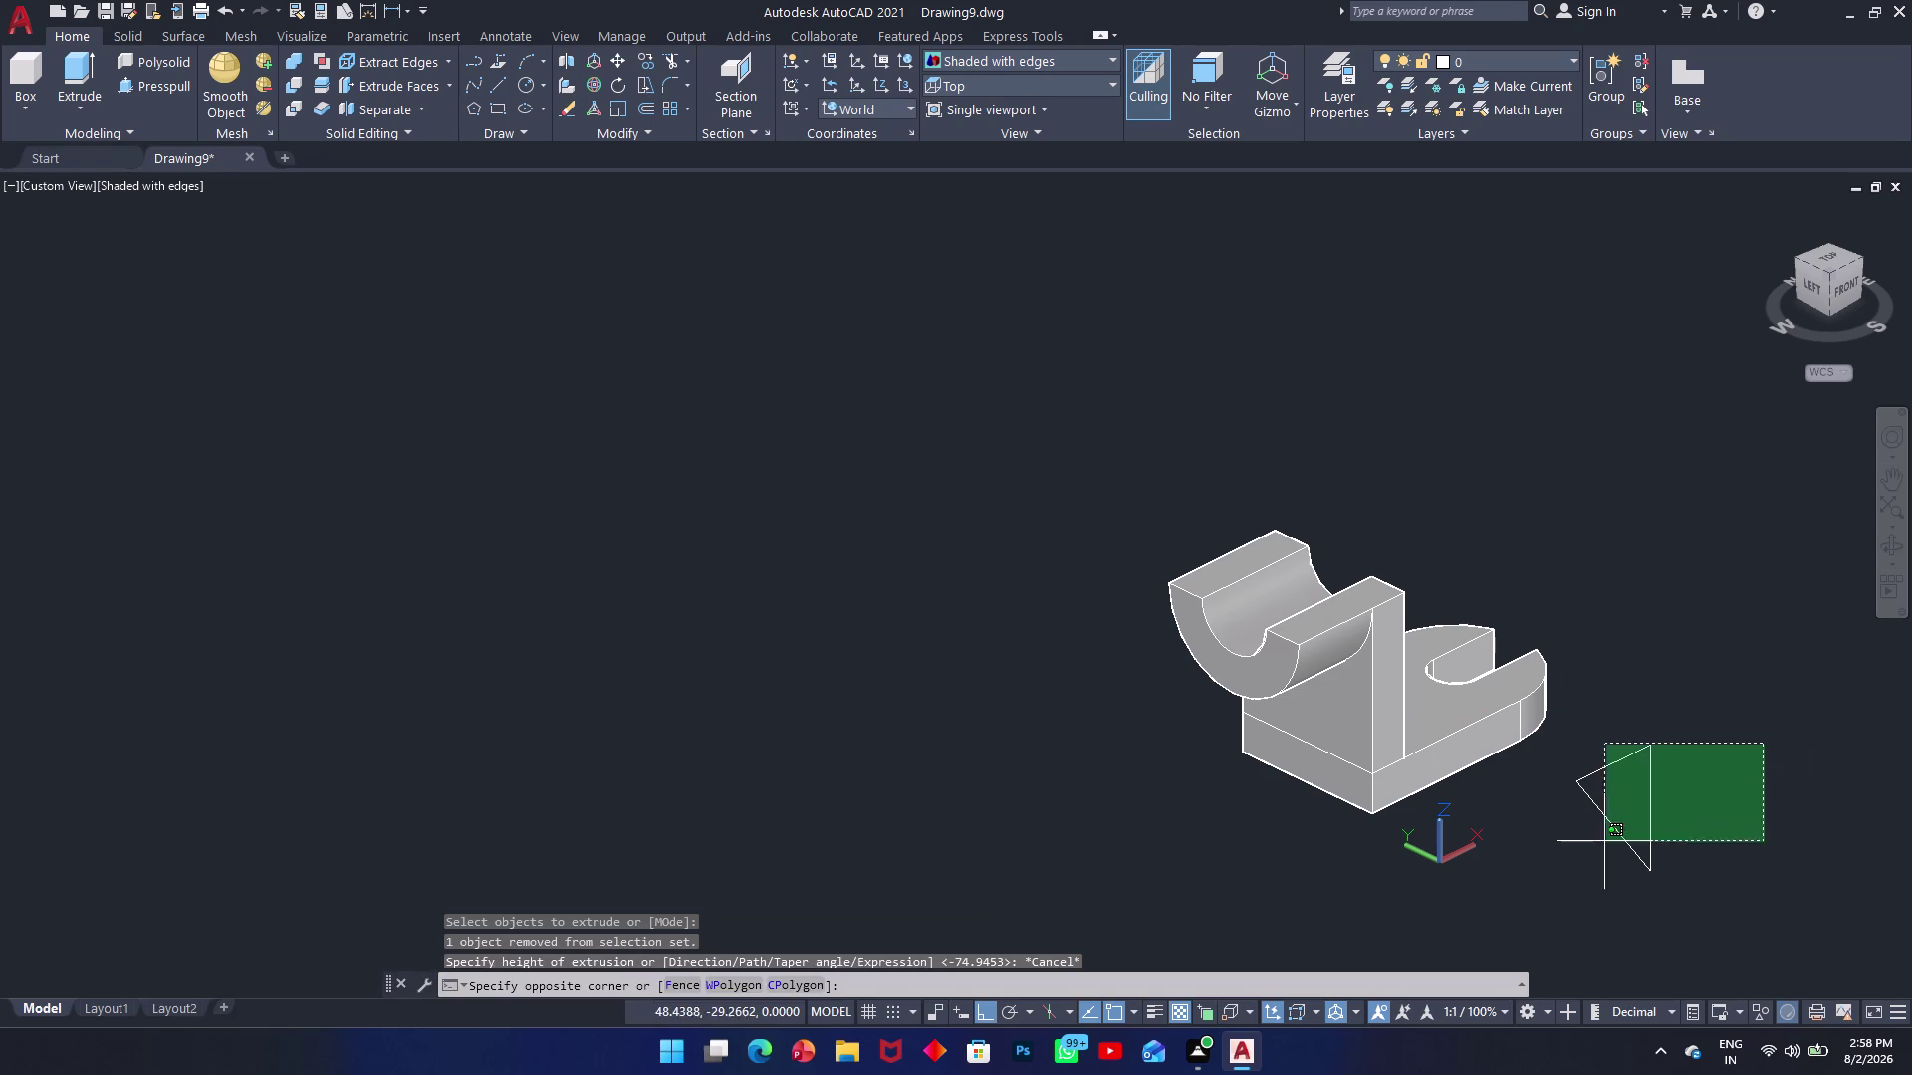
click(1588, 882)
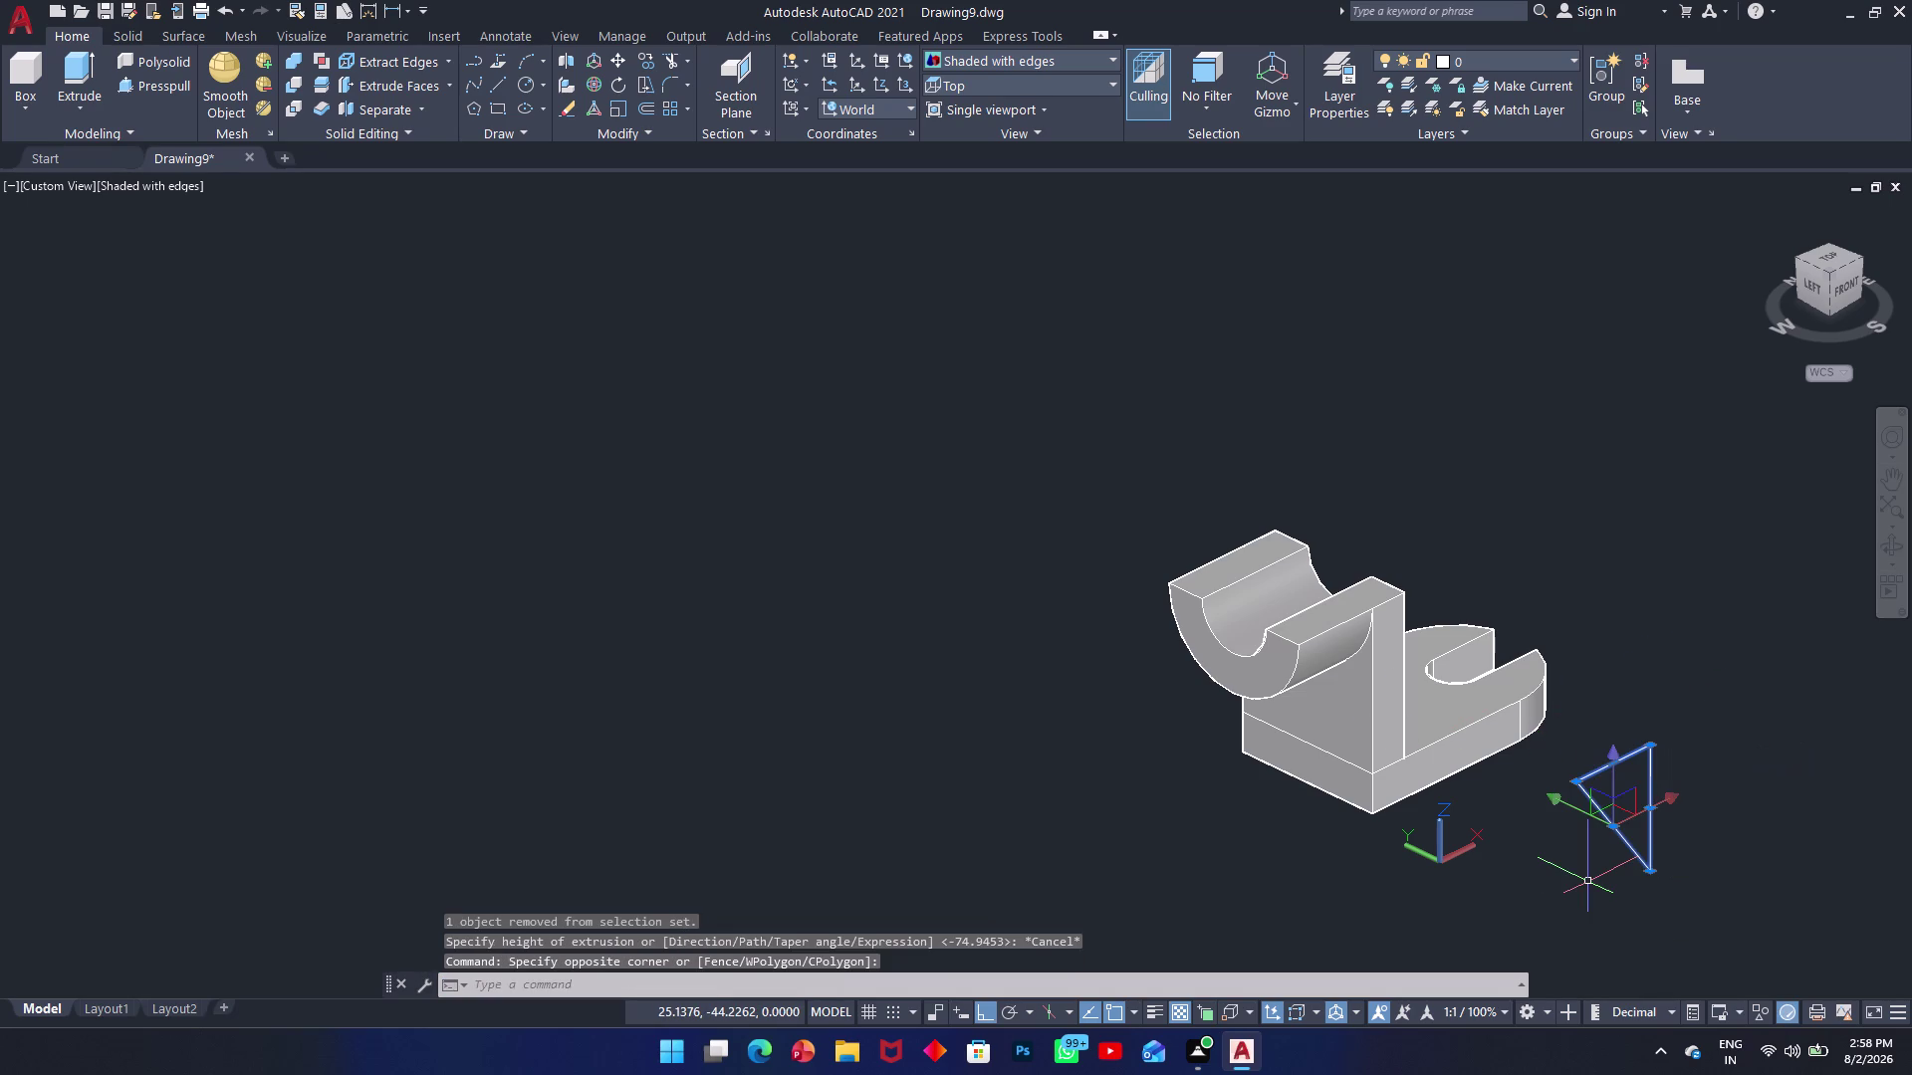
key(Delete)
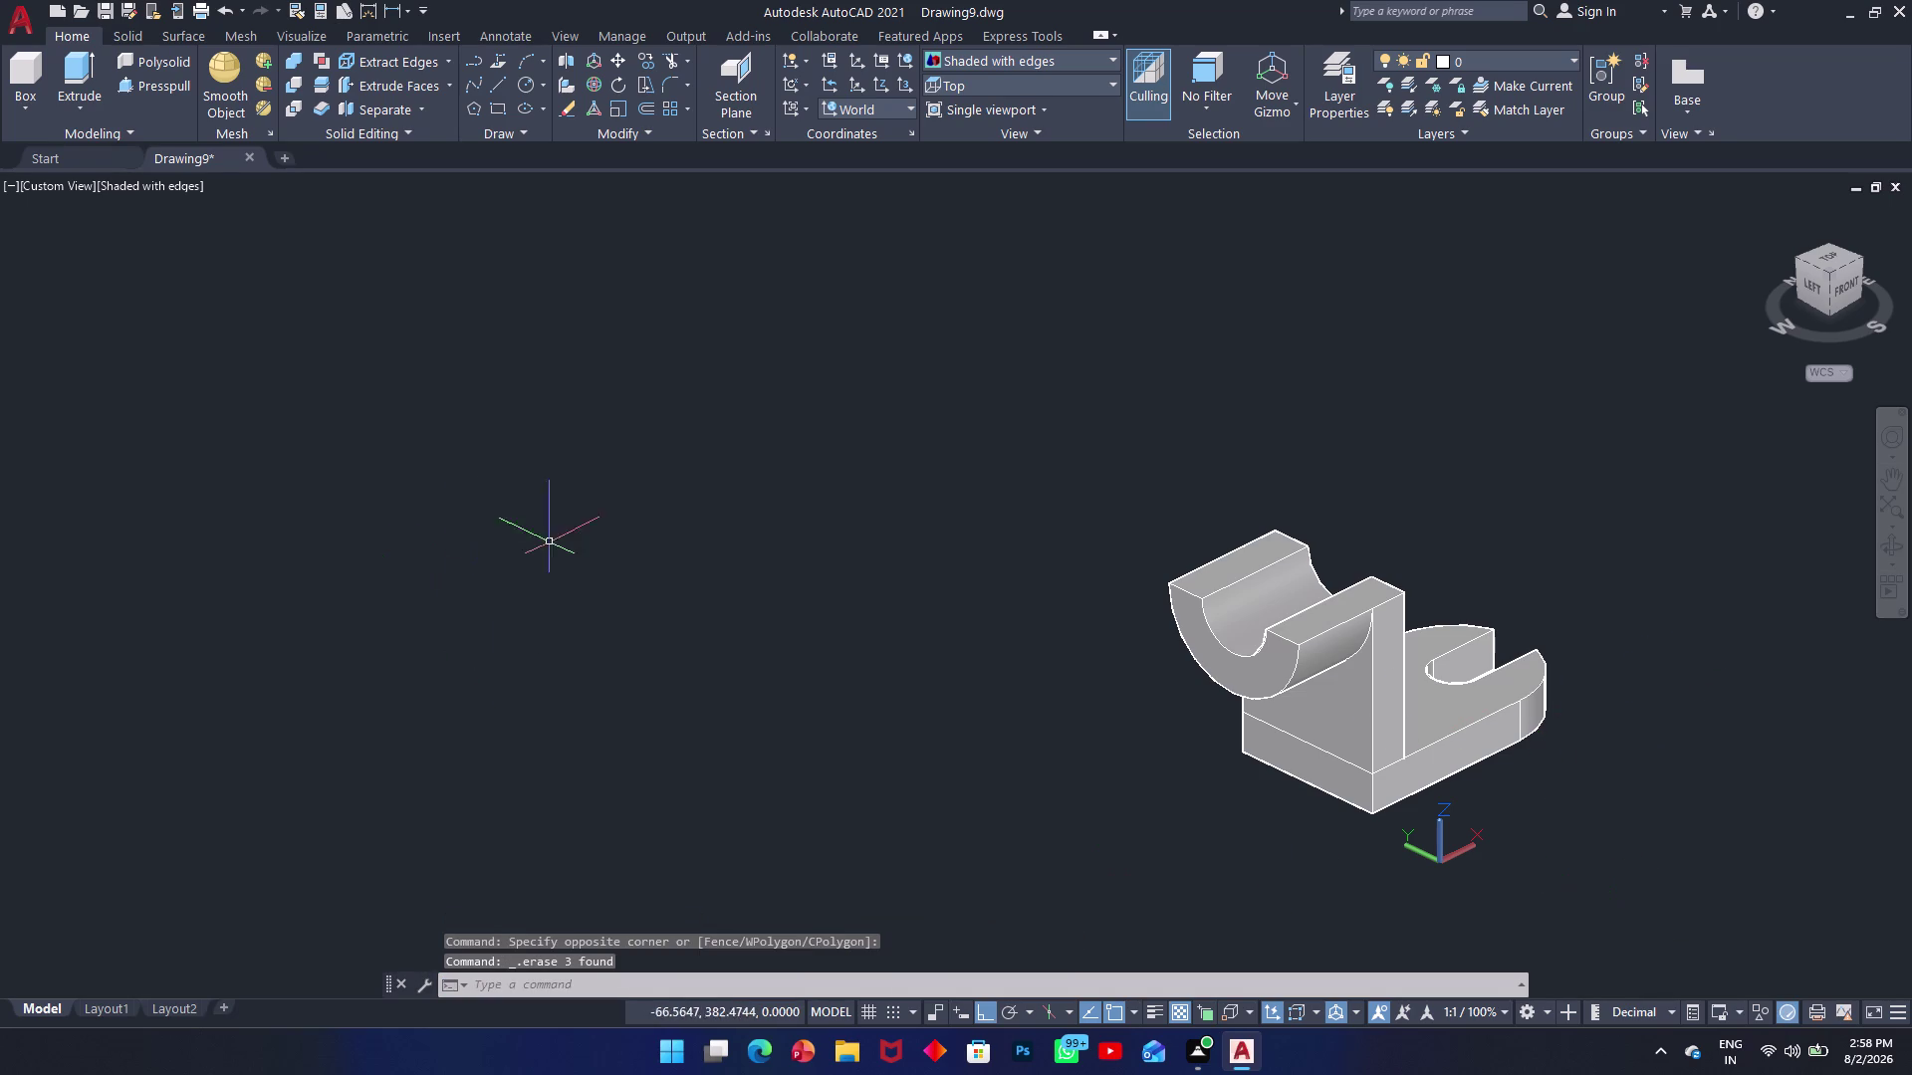
Start a line on the cradle's lower edge, viewed from the underside.
scroll(up, 3)
scroll(up, 3)
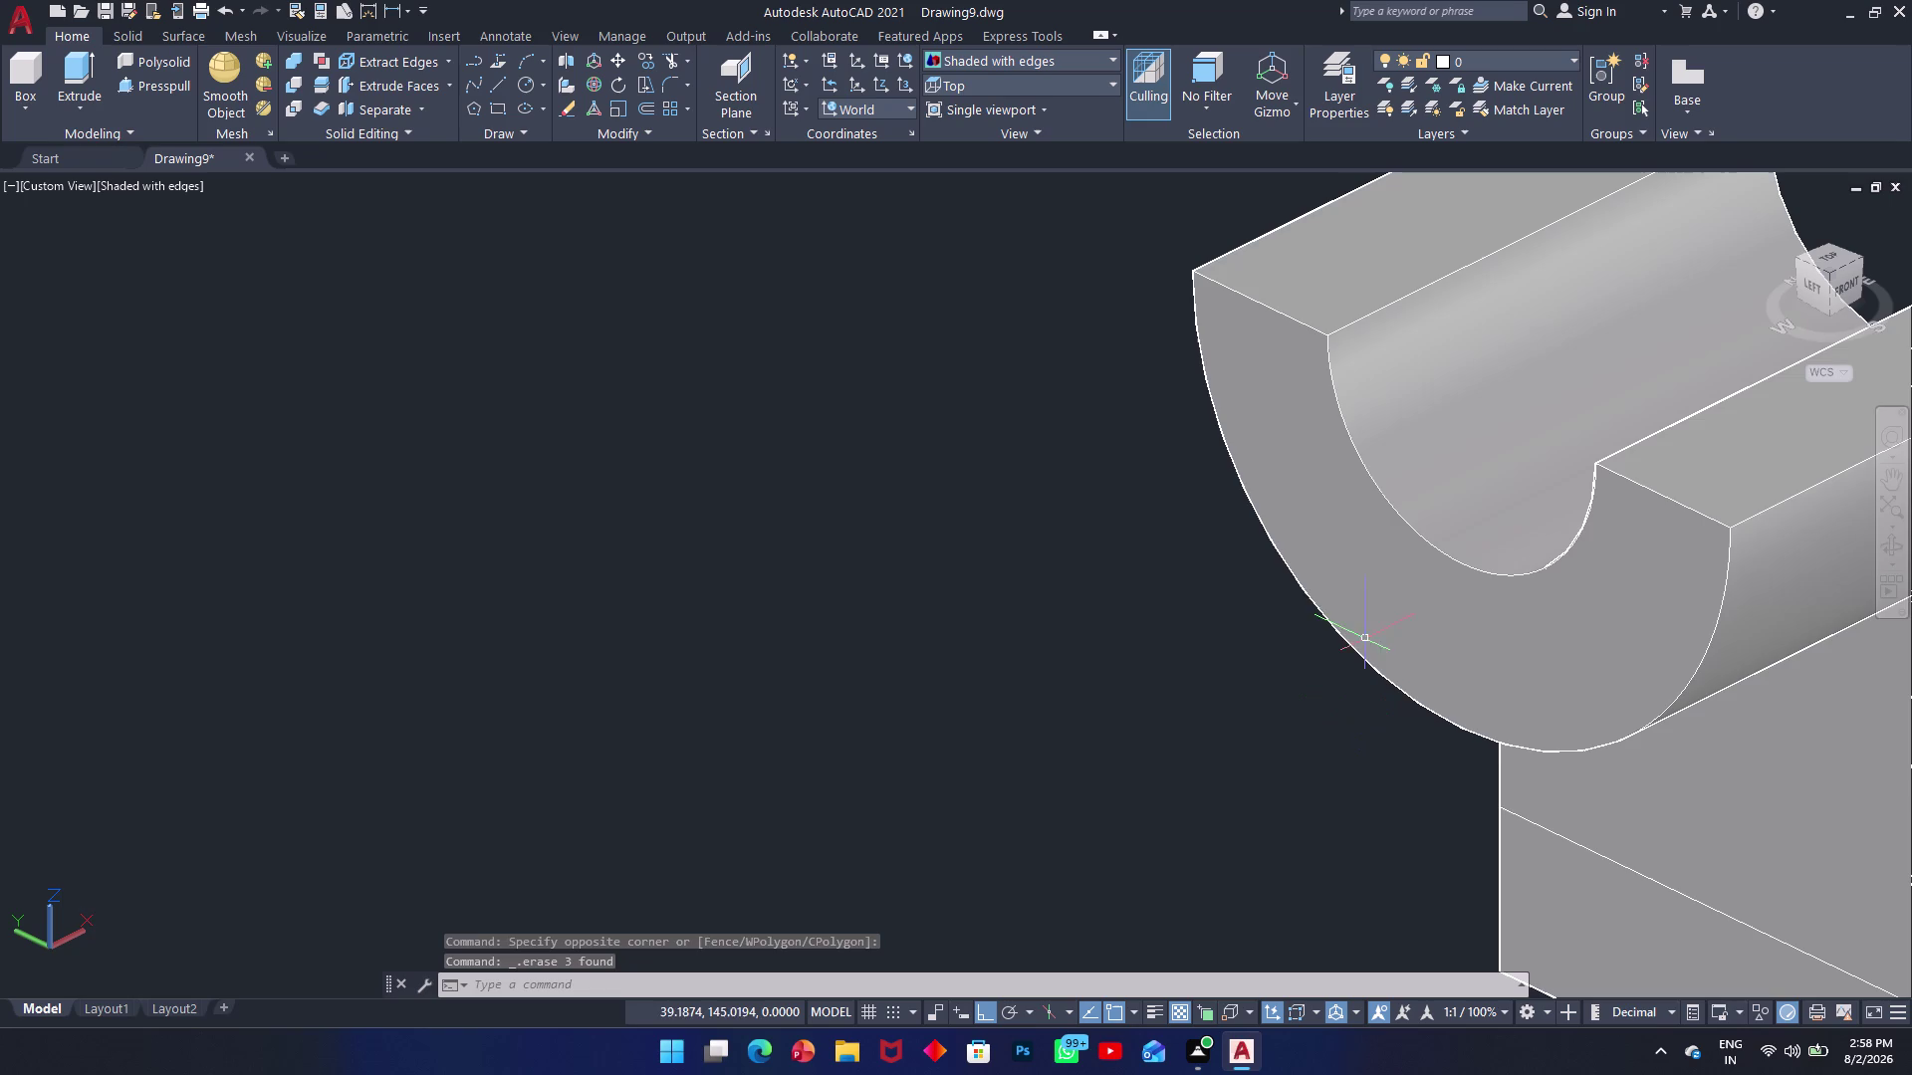
scroll(down, 3)
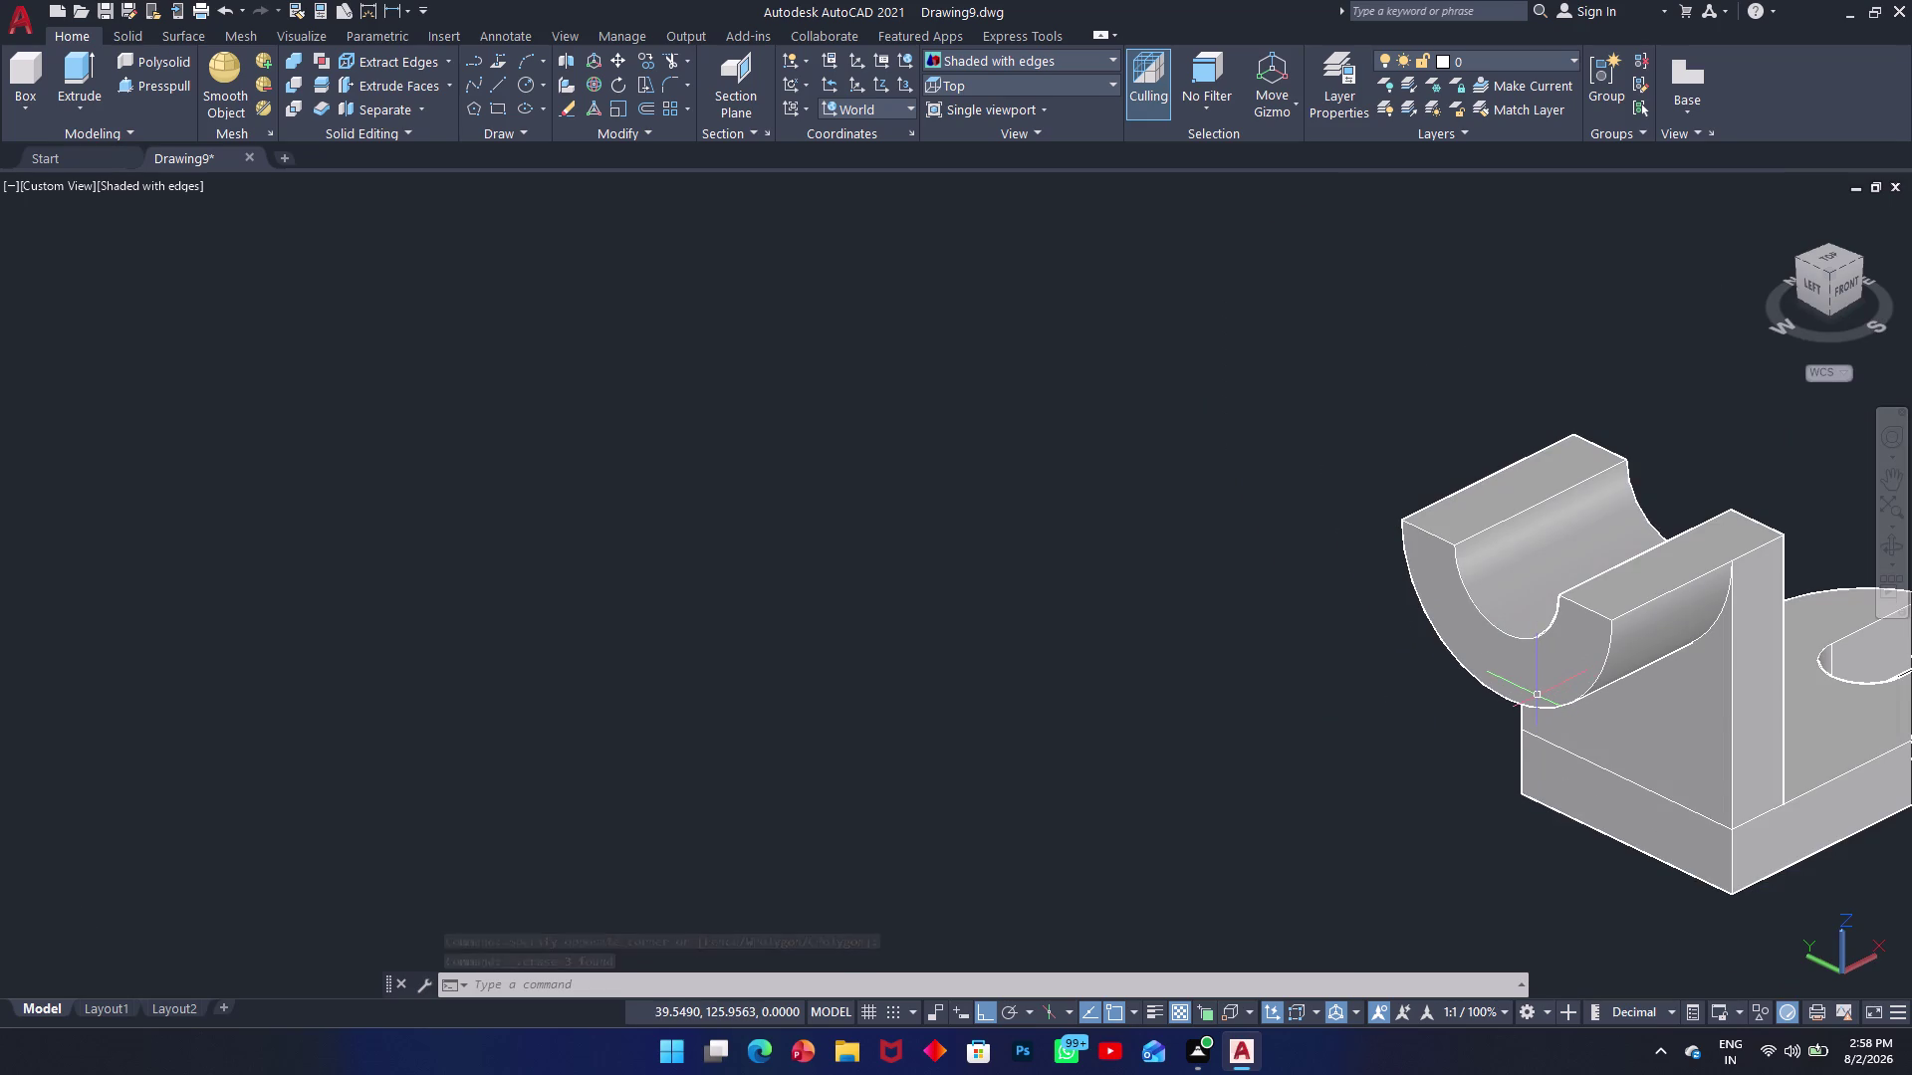
text(l)
key(space)
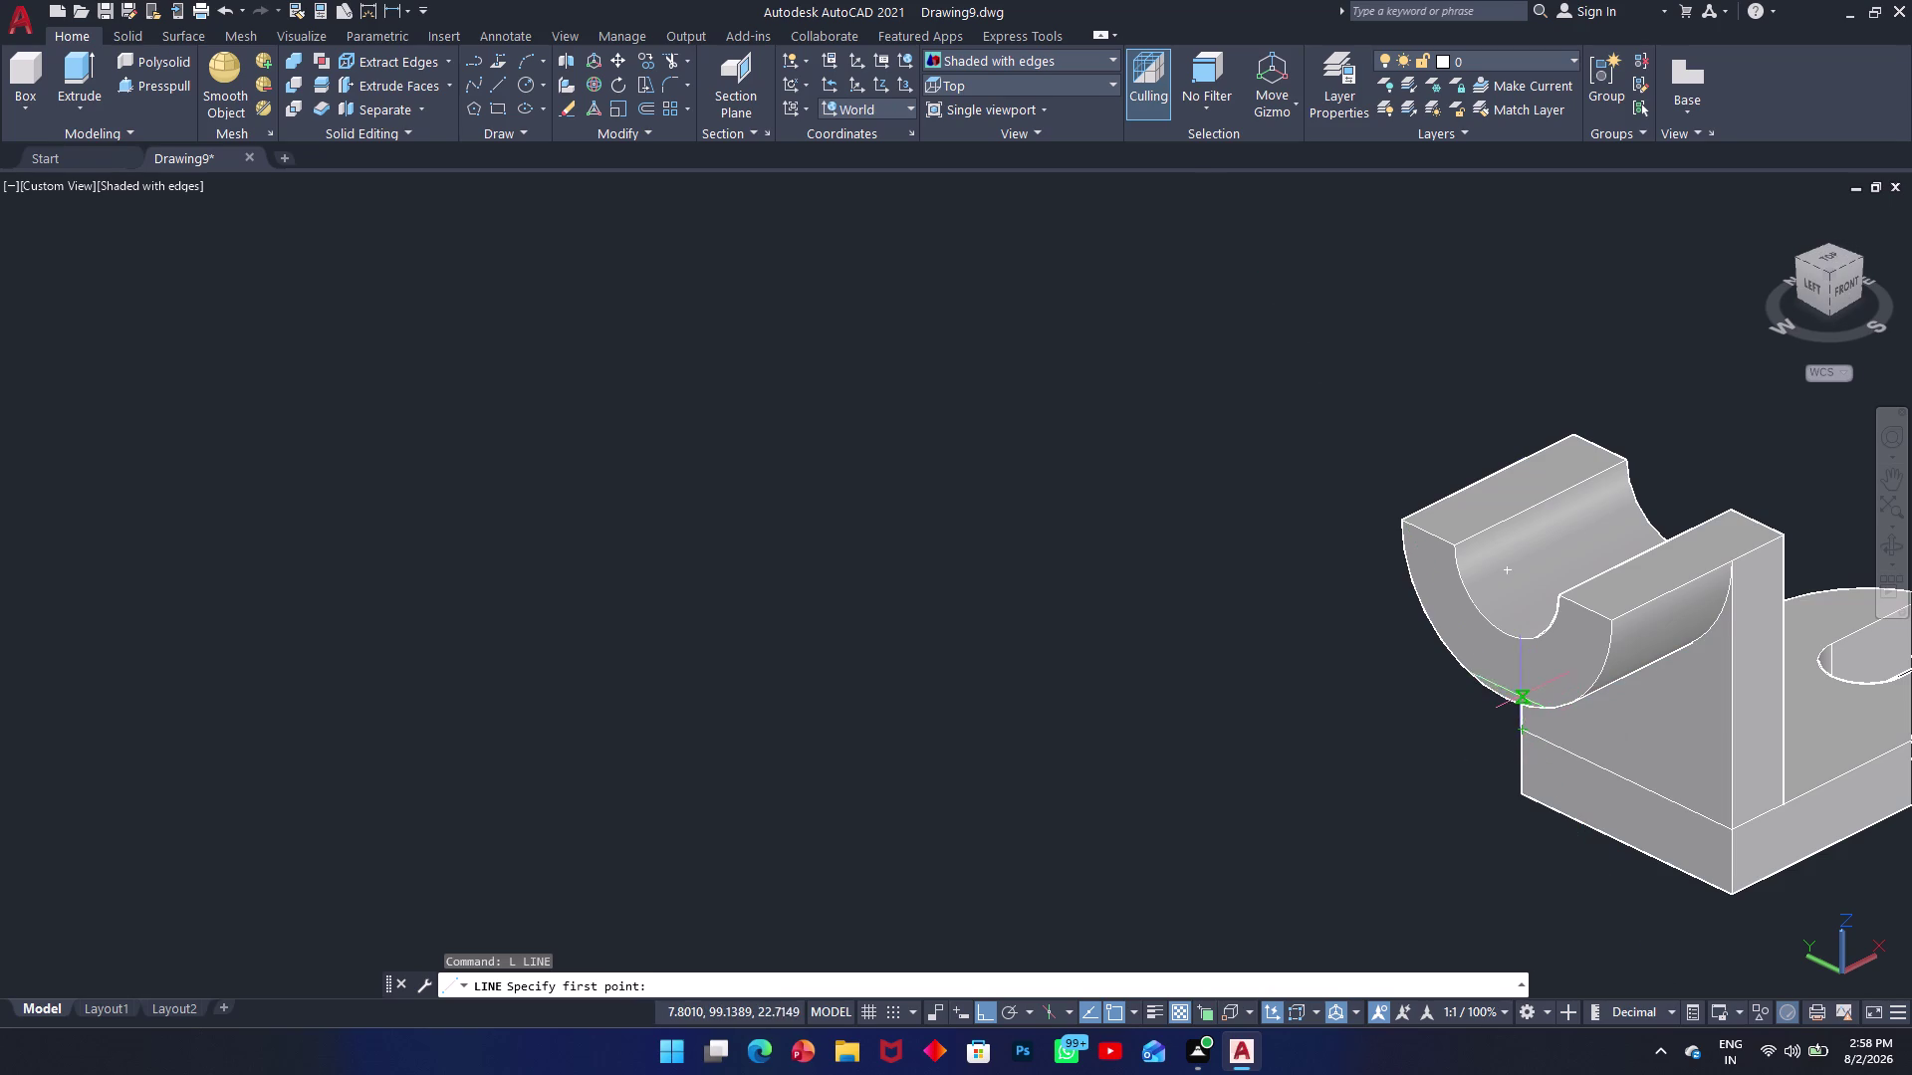
scroll(up, 3)
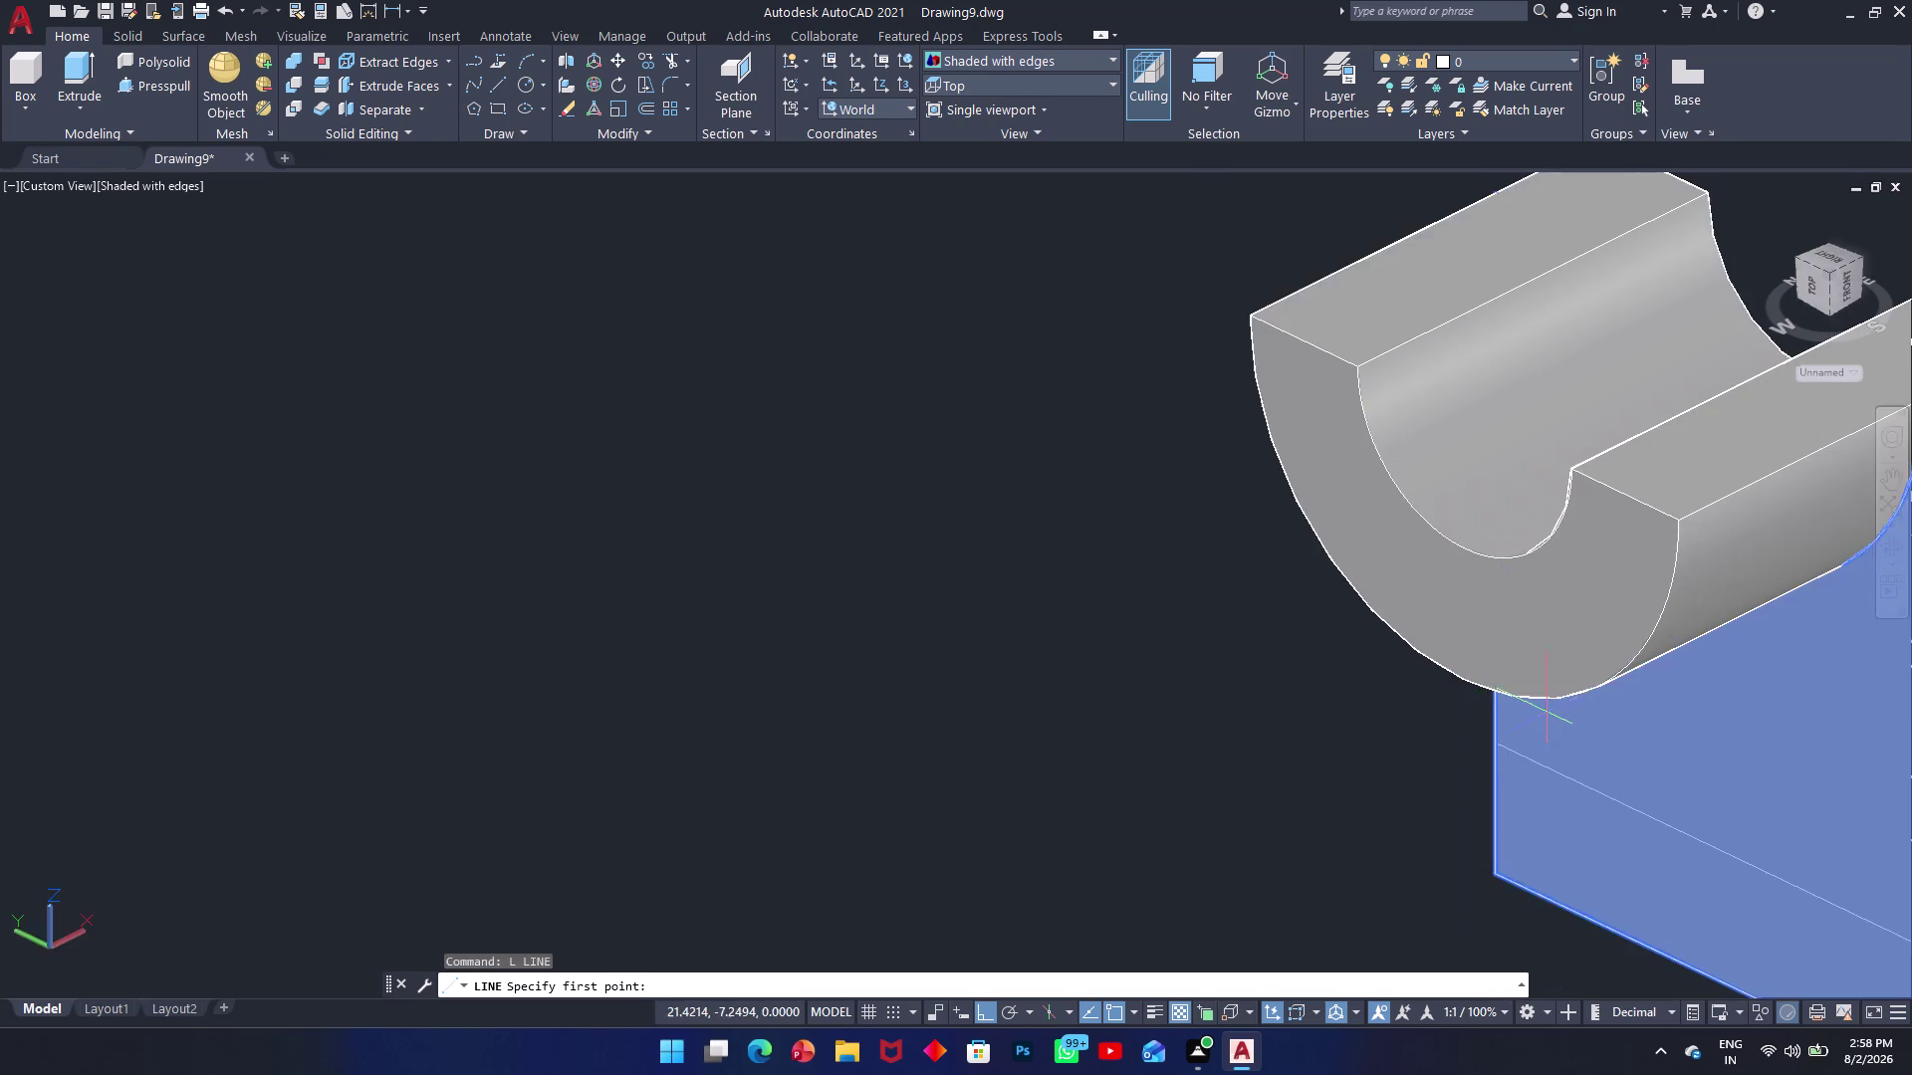
scroll(down, 3)
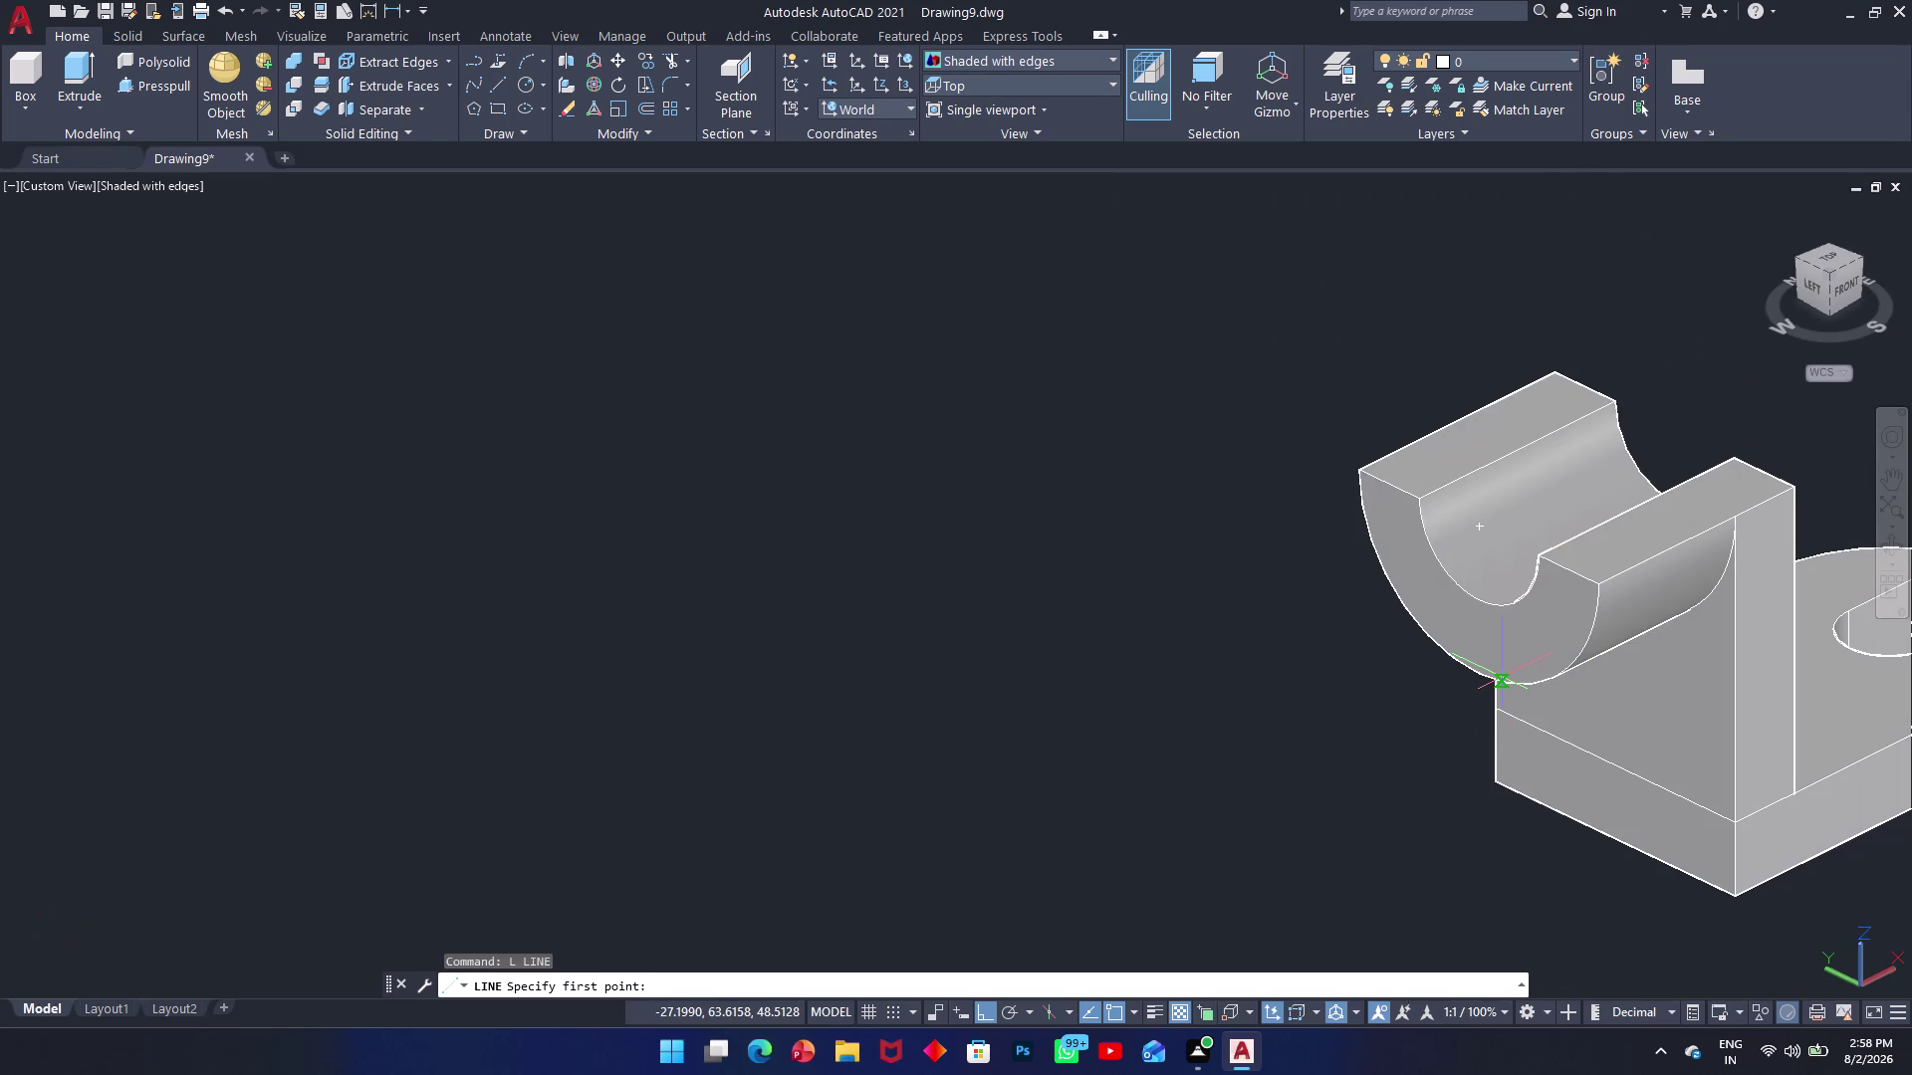
middle_drag(1500, 678, 1548, 545)
scroll(up, 3)
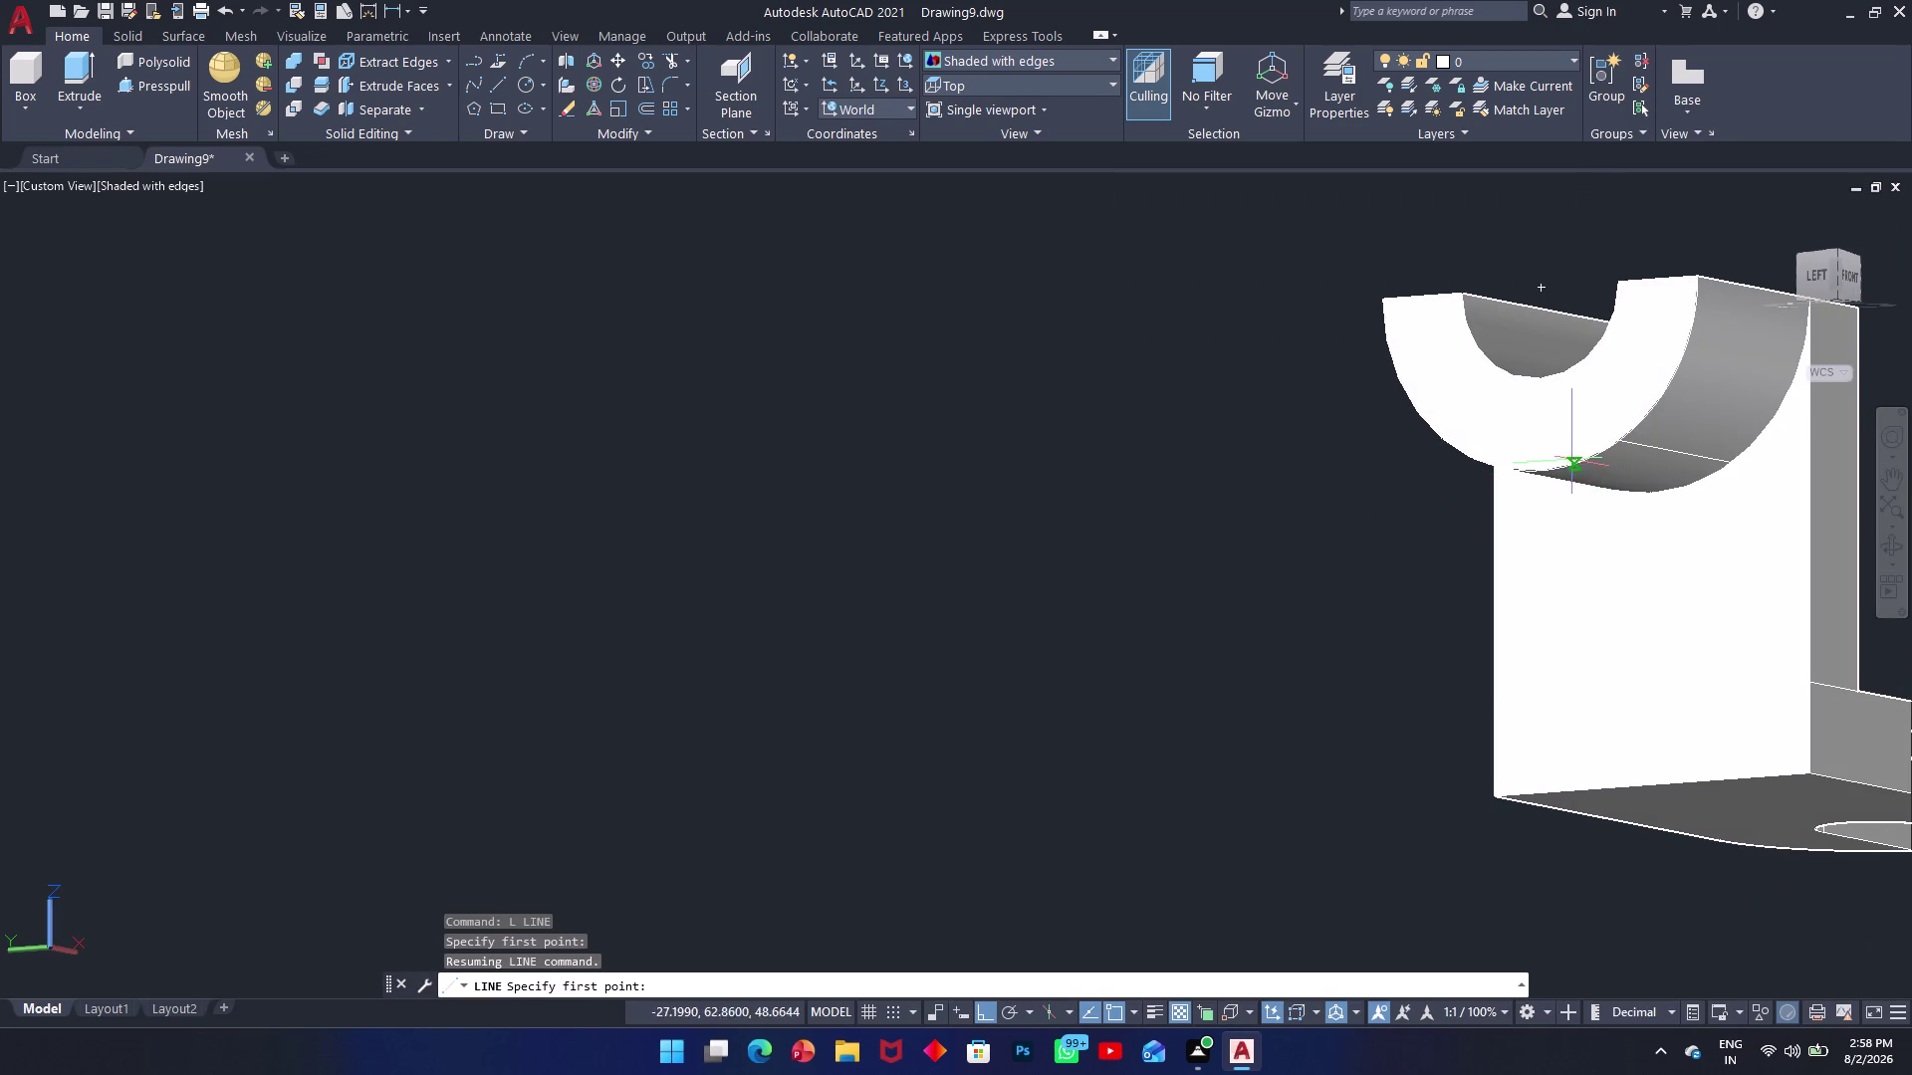
click(1538, 476)
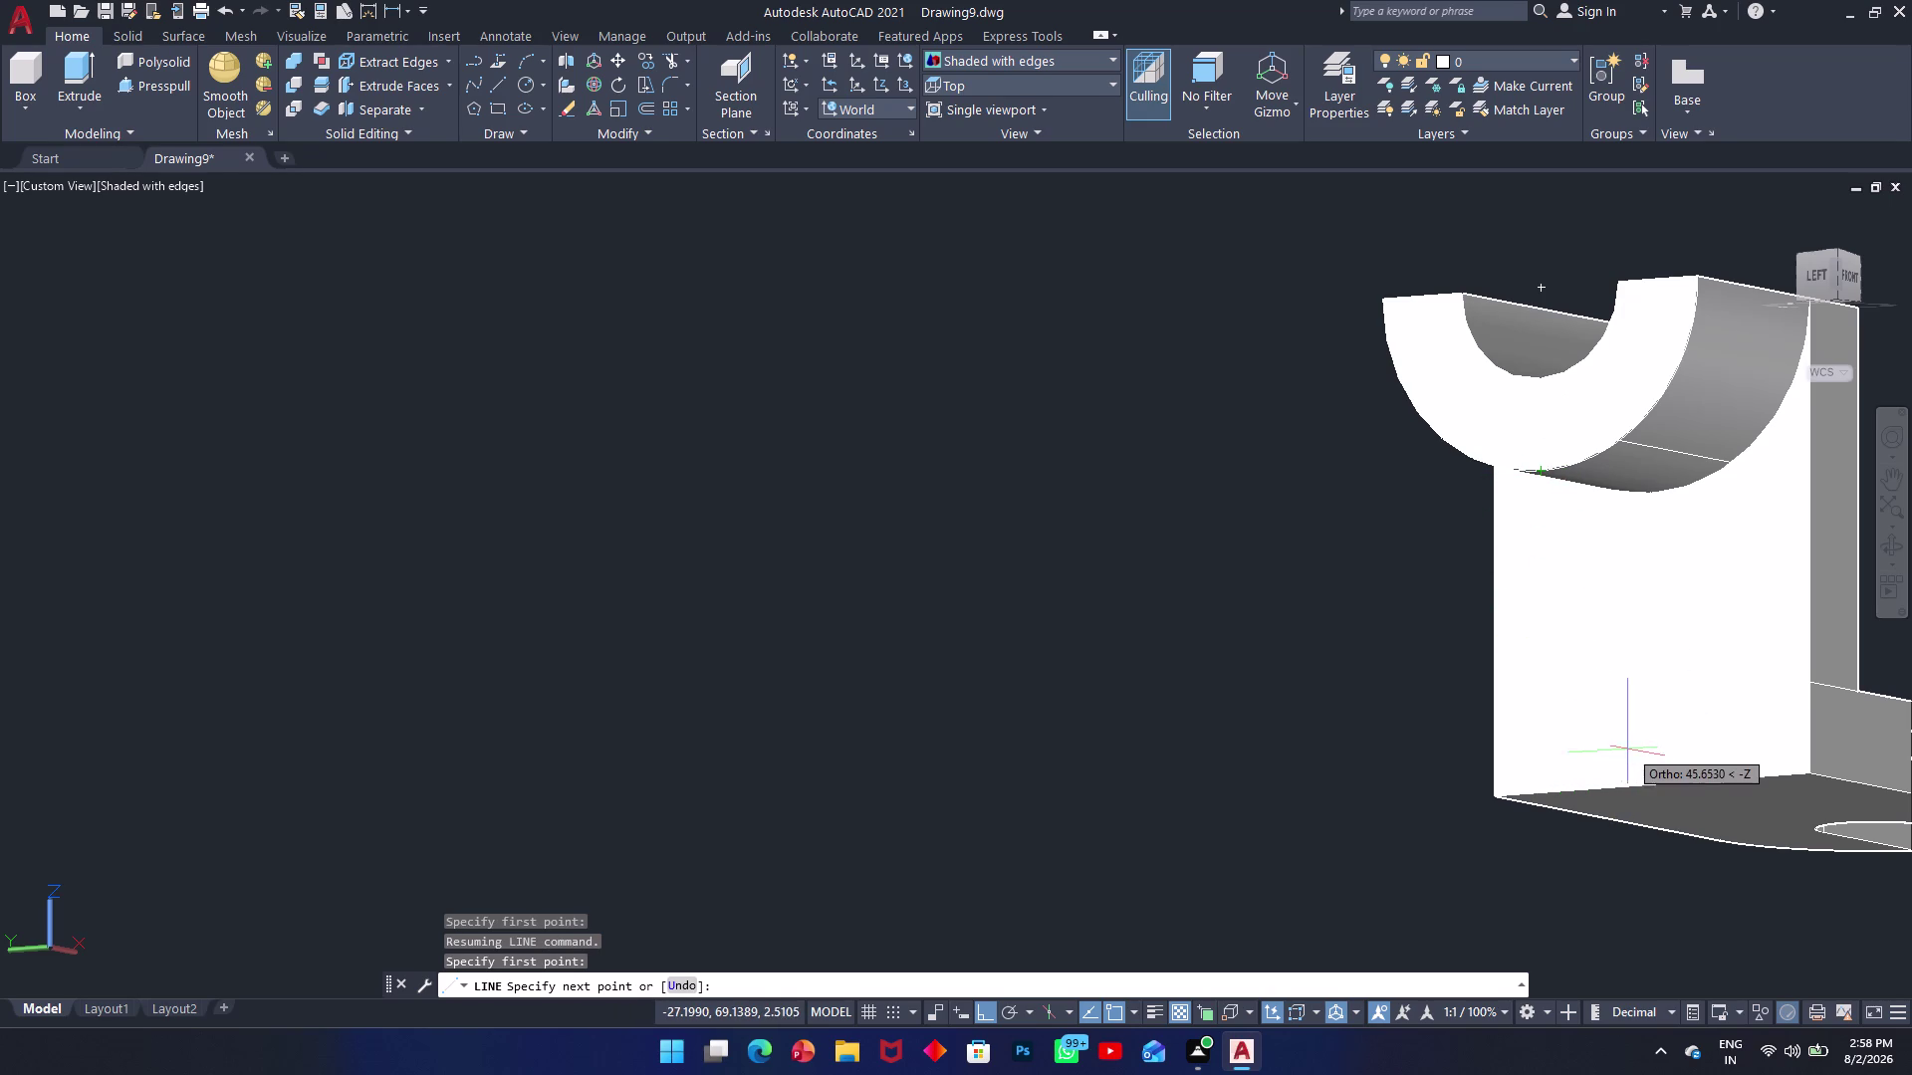
Run the vertical line down to end on the base.
scroll(up, 3)
scroll(down, 3)
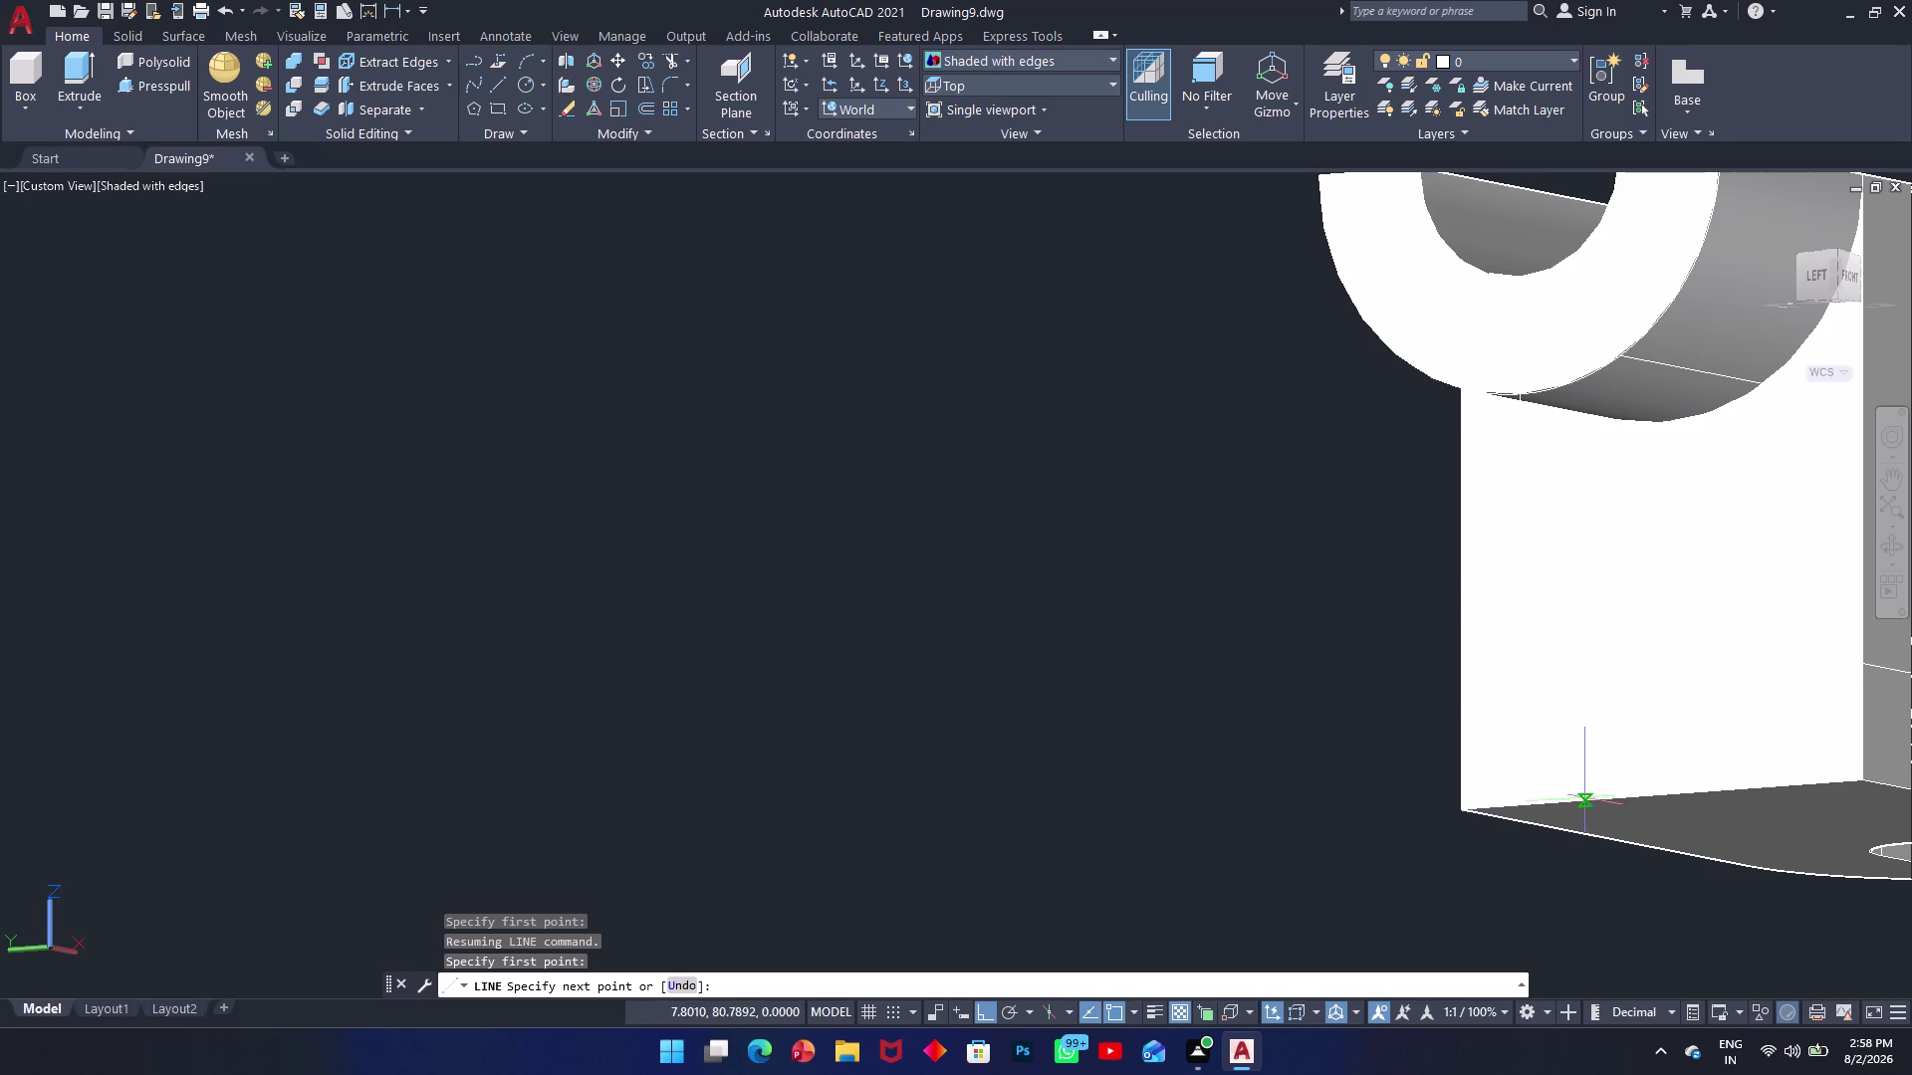
scroll(down, 3)
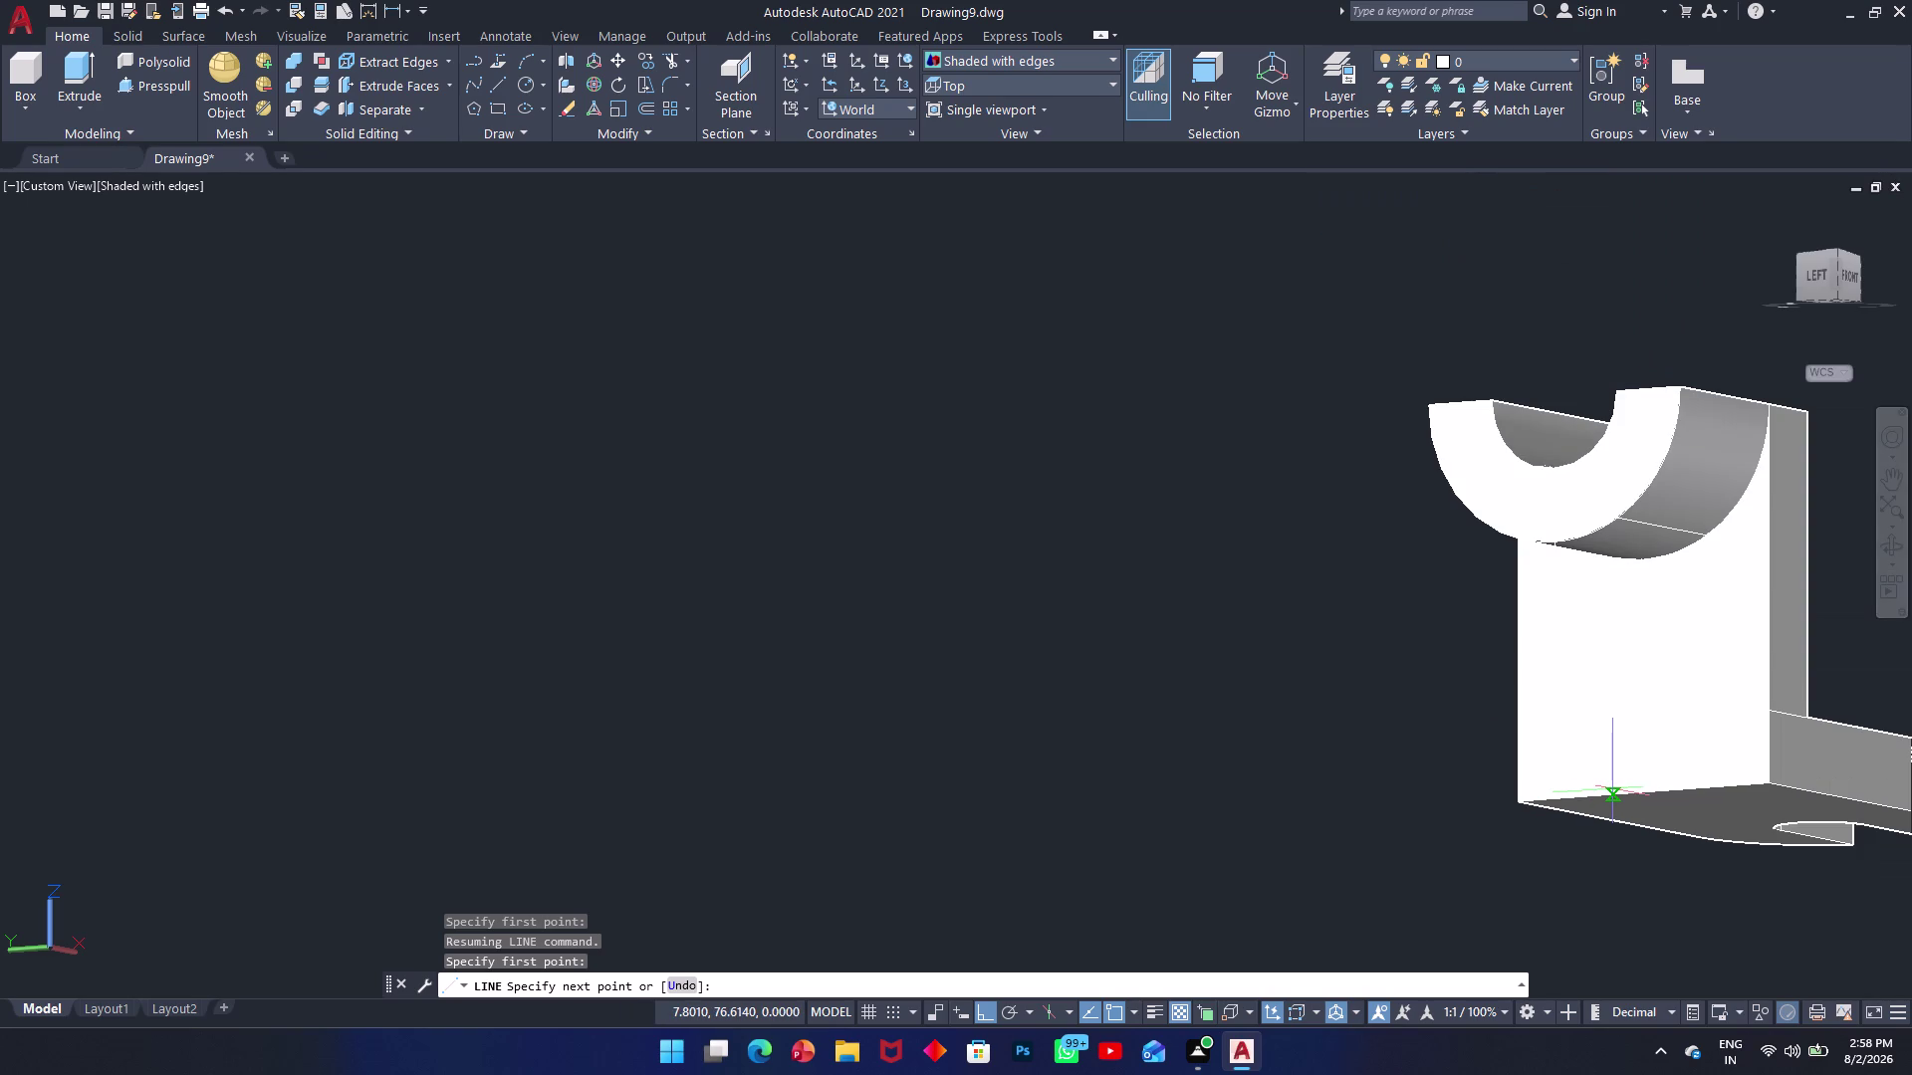
scroll(up, 3)
middle_drag(1614, 790, 1495, 767)
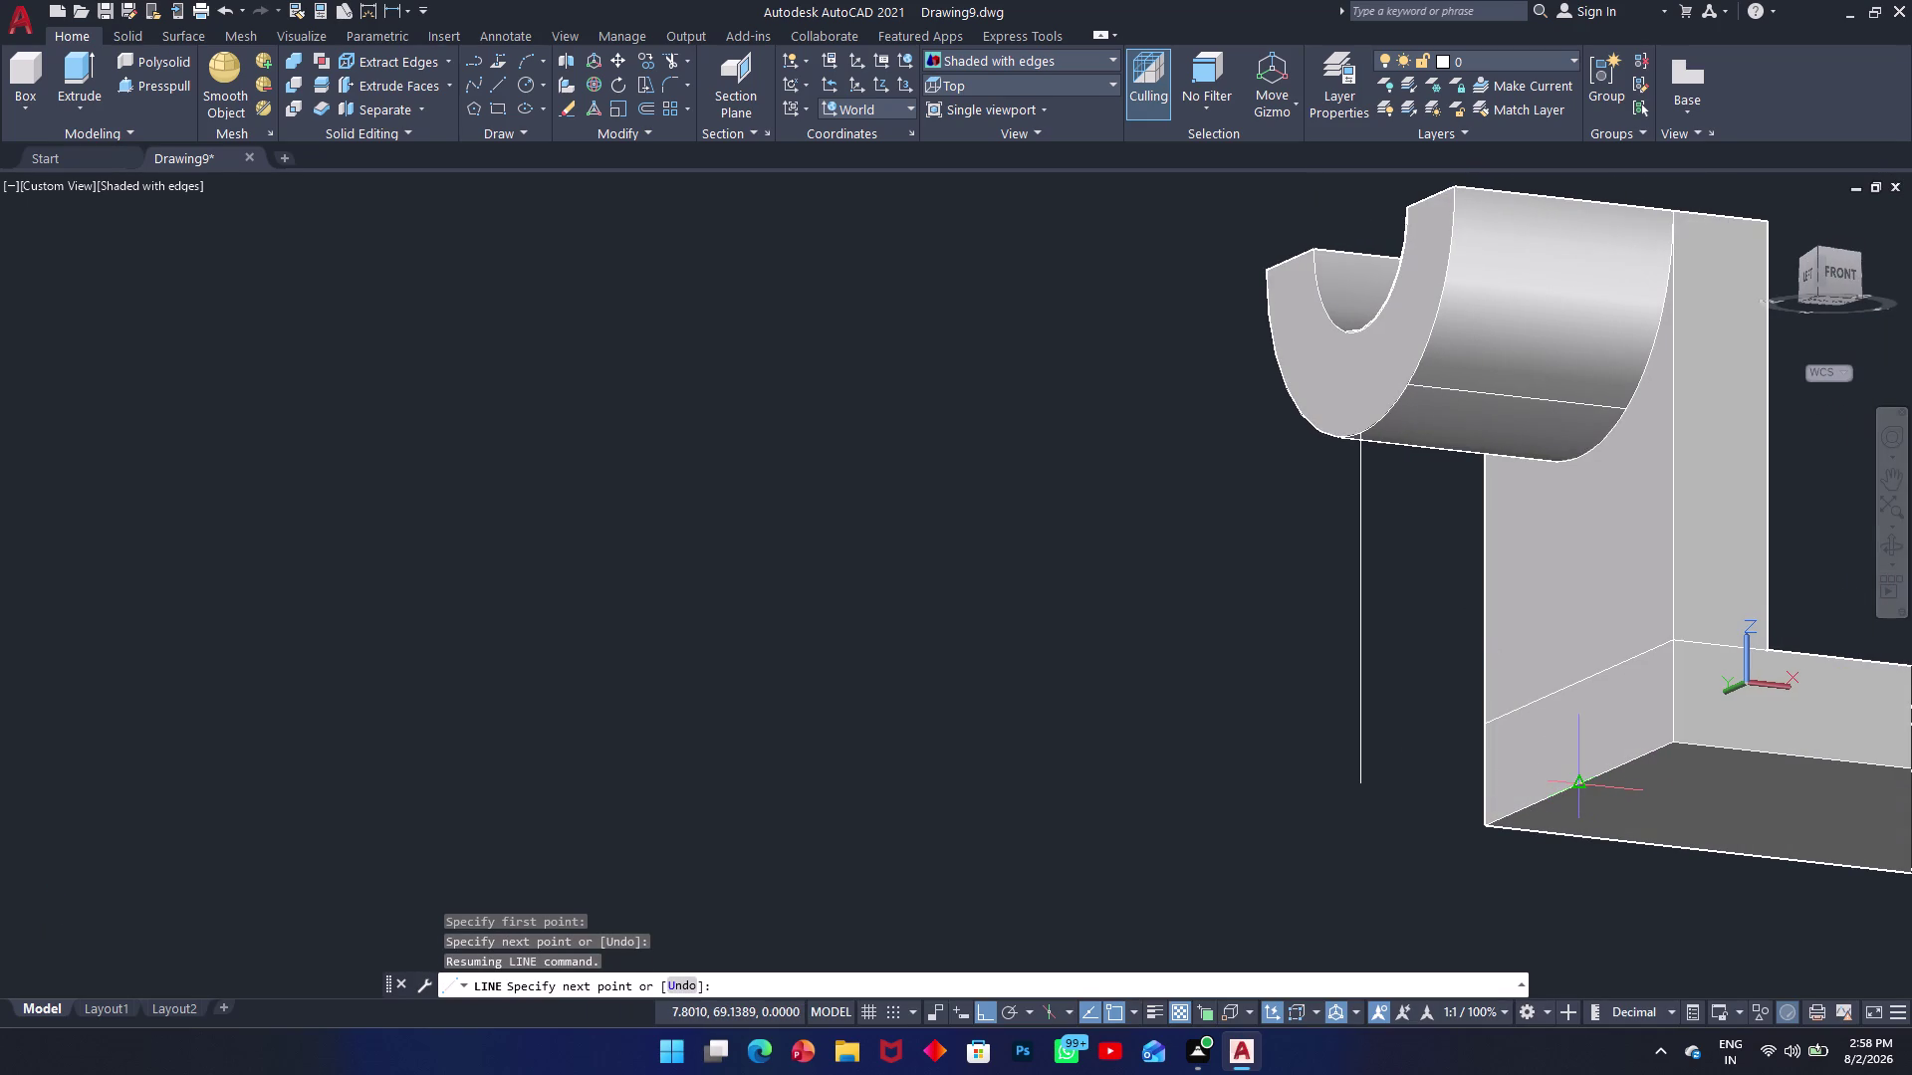
click(1575, 784)
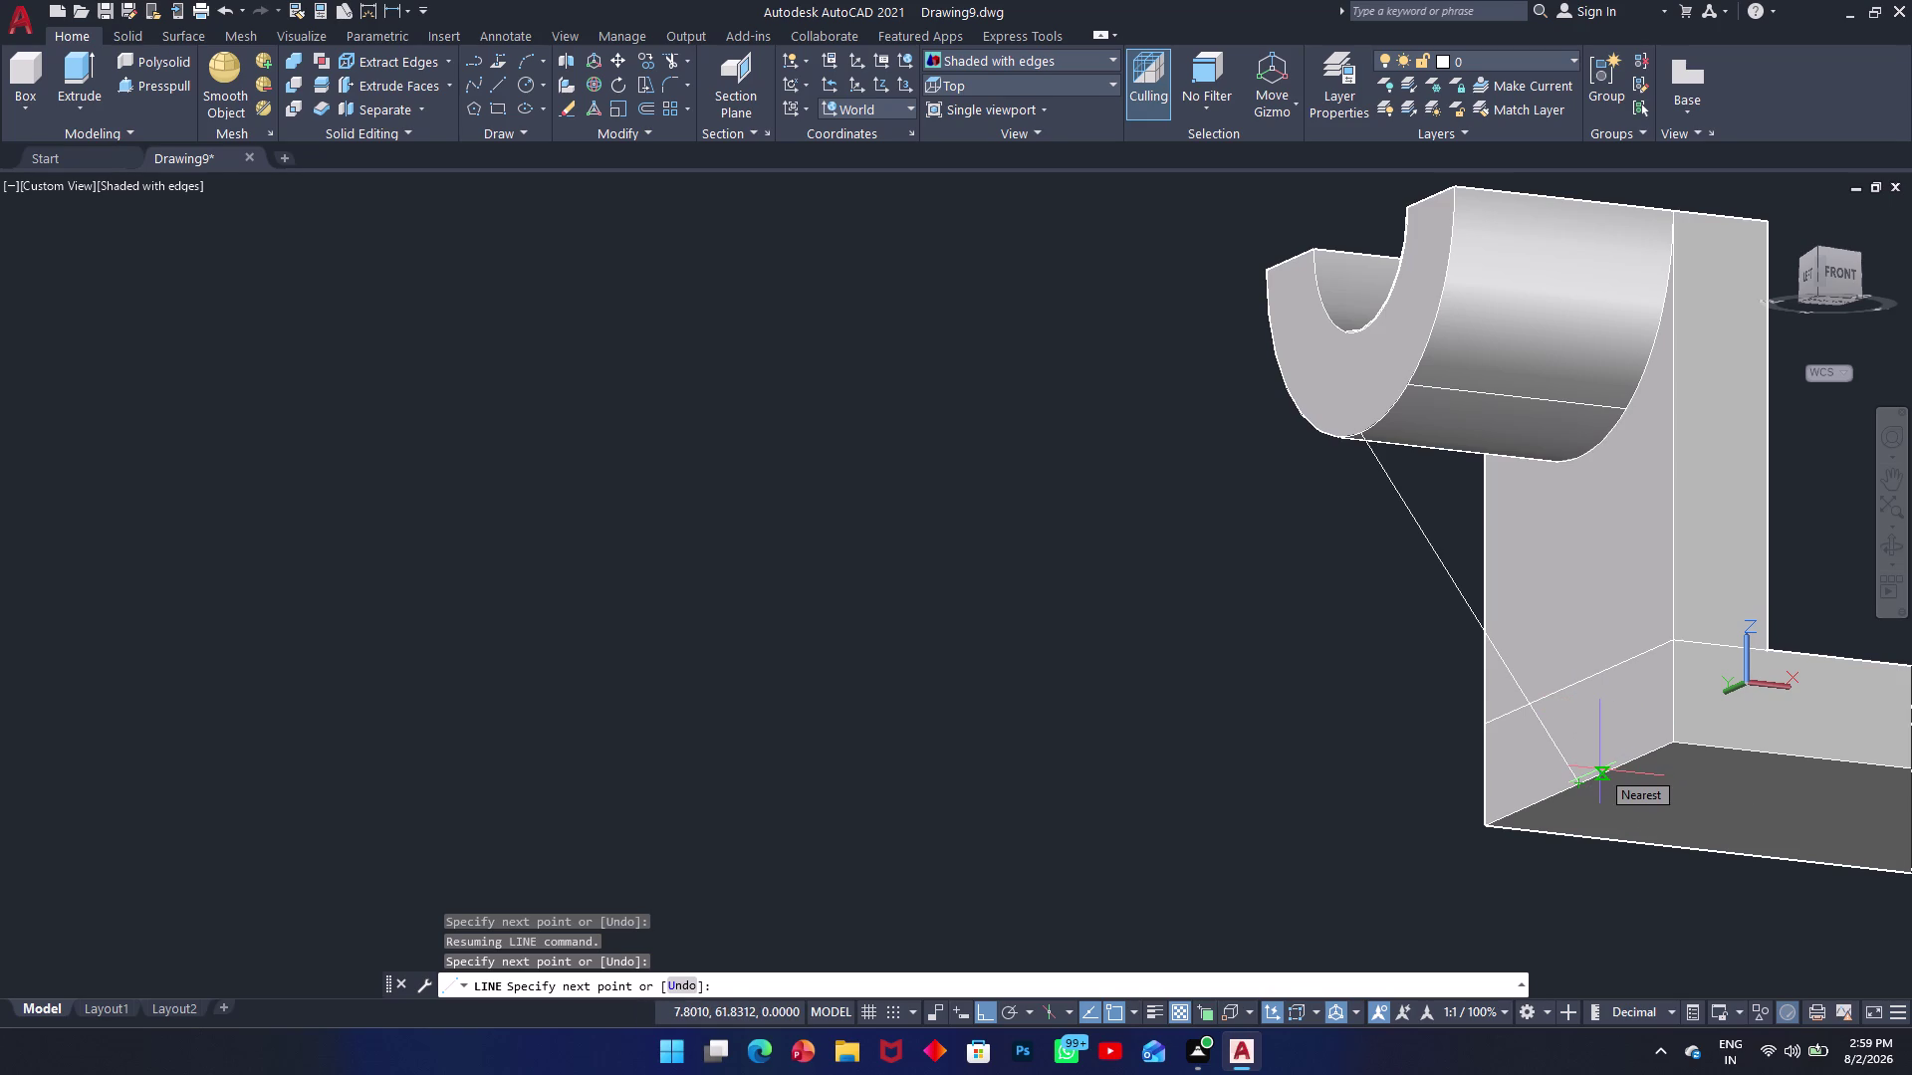
Orbit the bracket to inspect its underside, slotted end and cradle side.
middle_drag(1600, 770, 1685, 760)
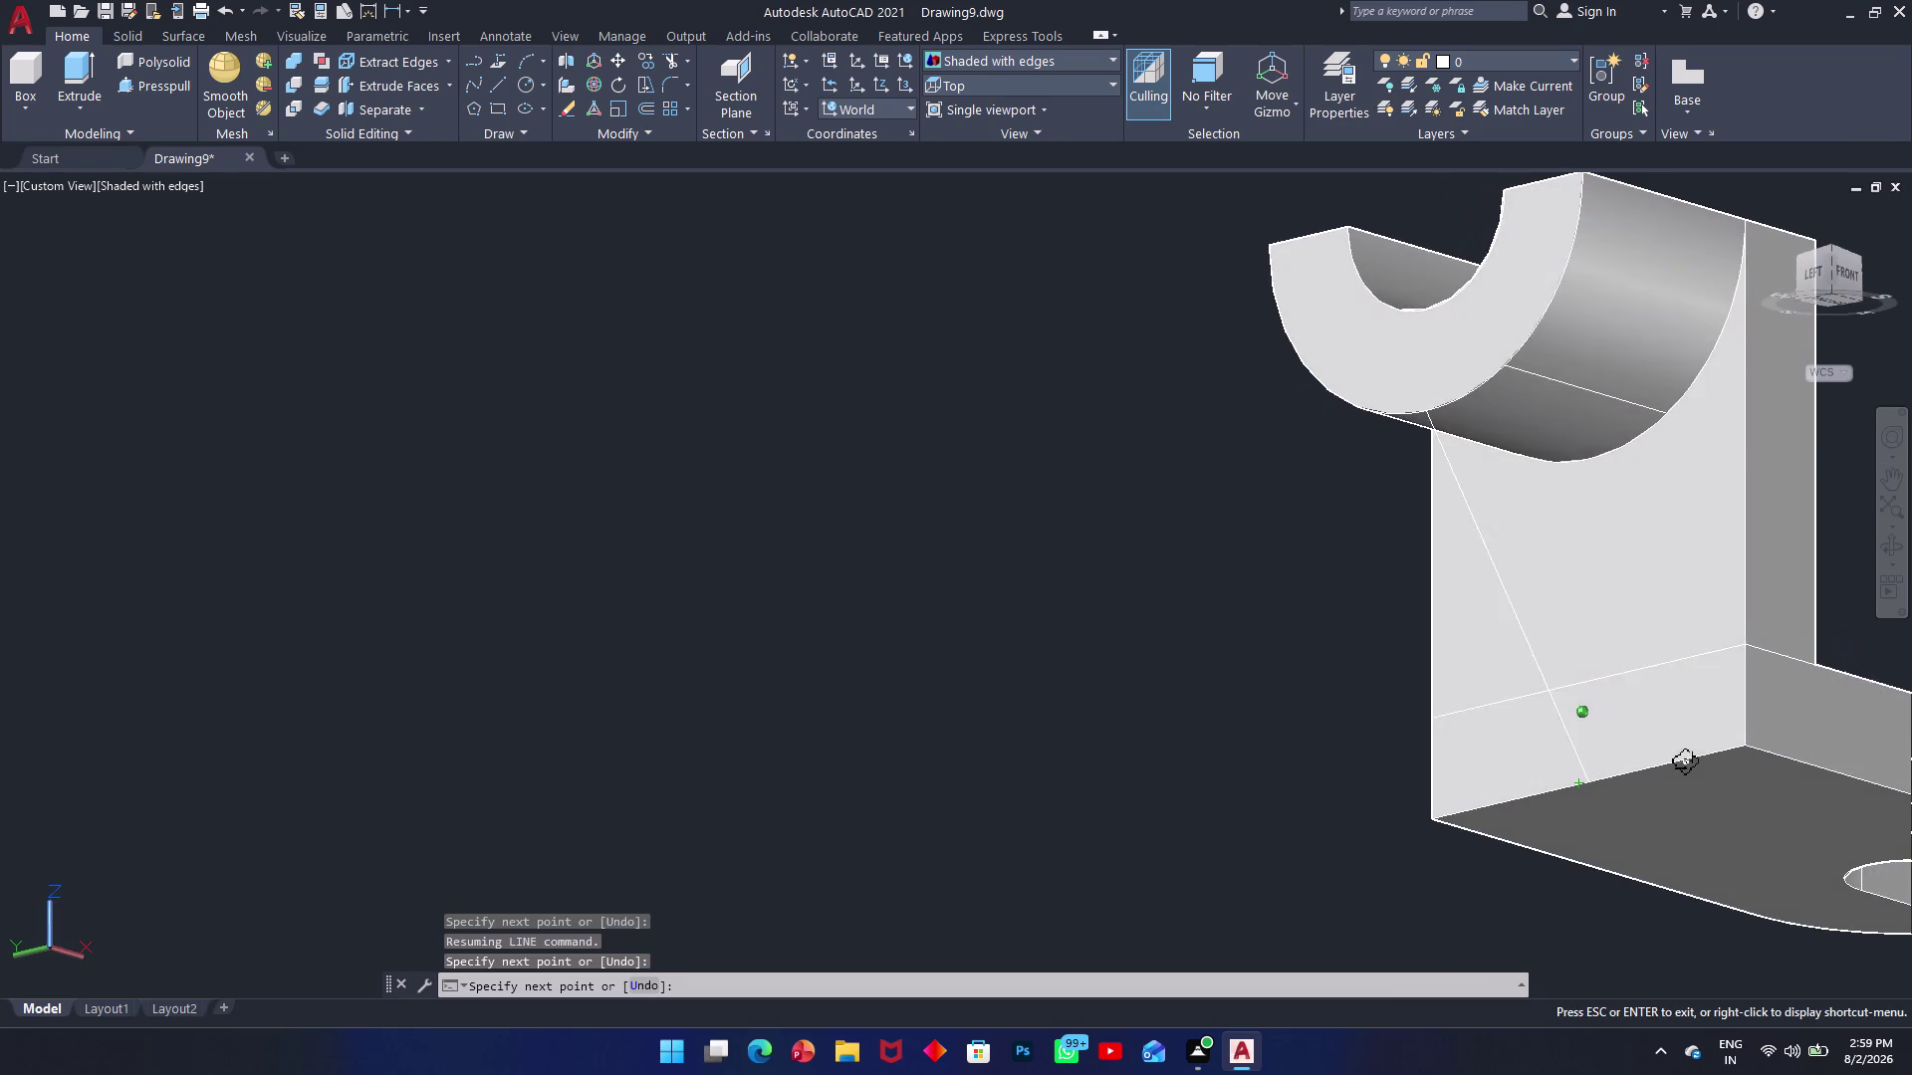
middle_drag(1685, 760, 1689, 760)
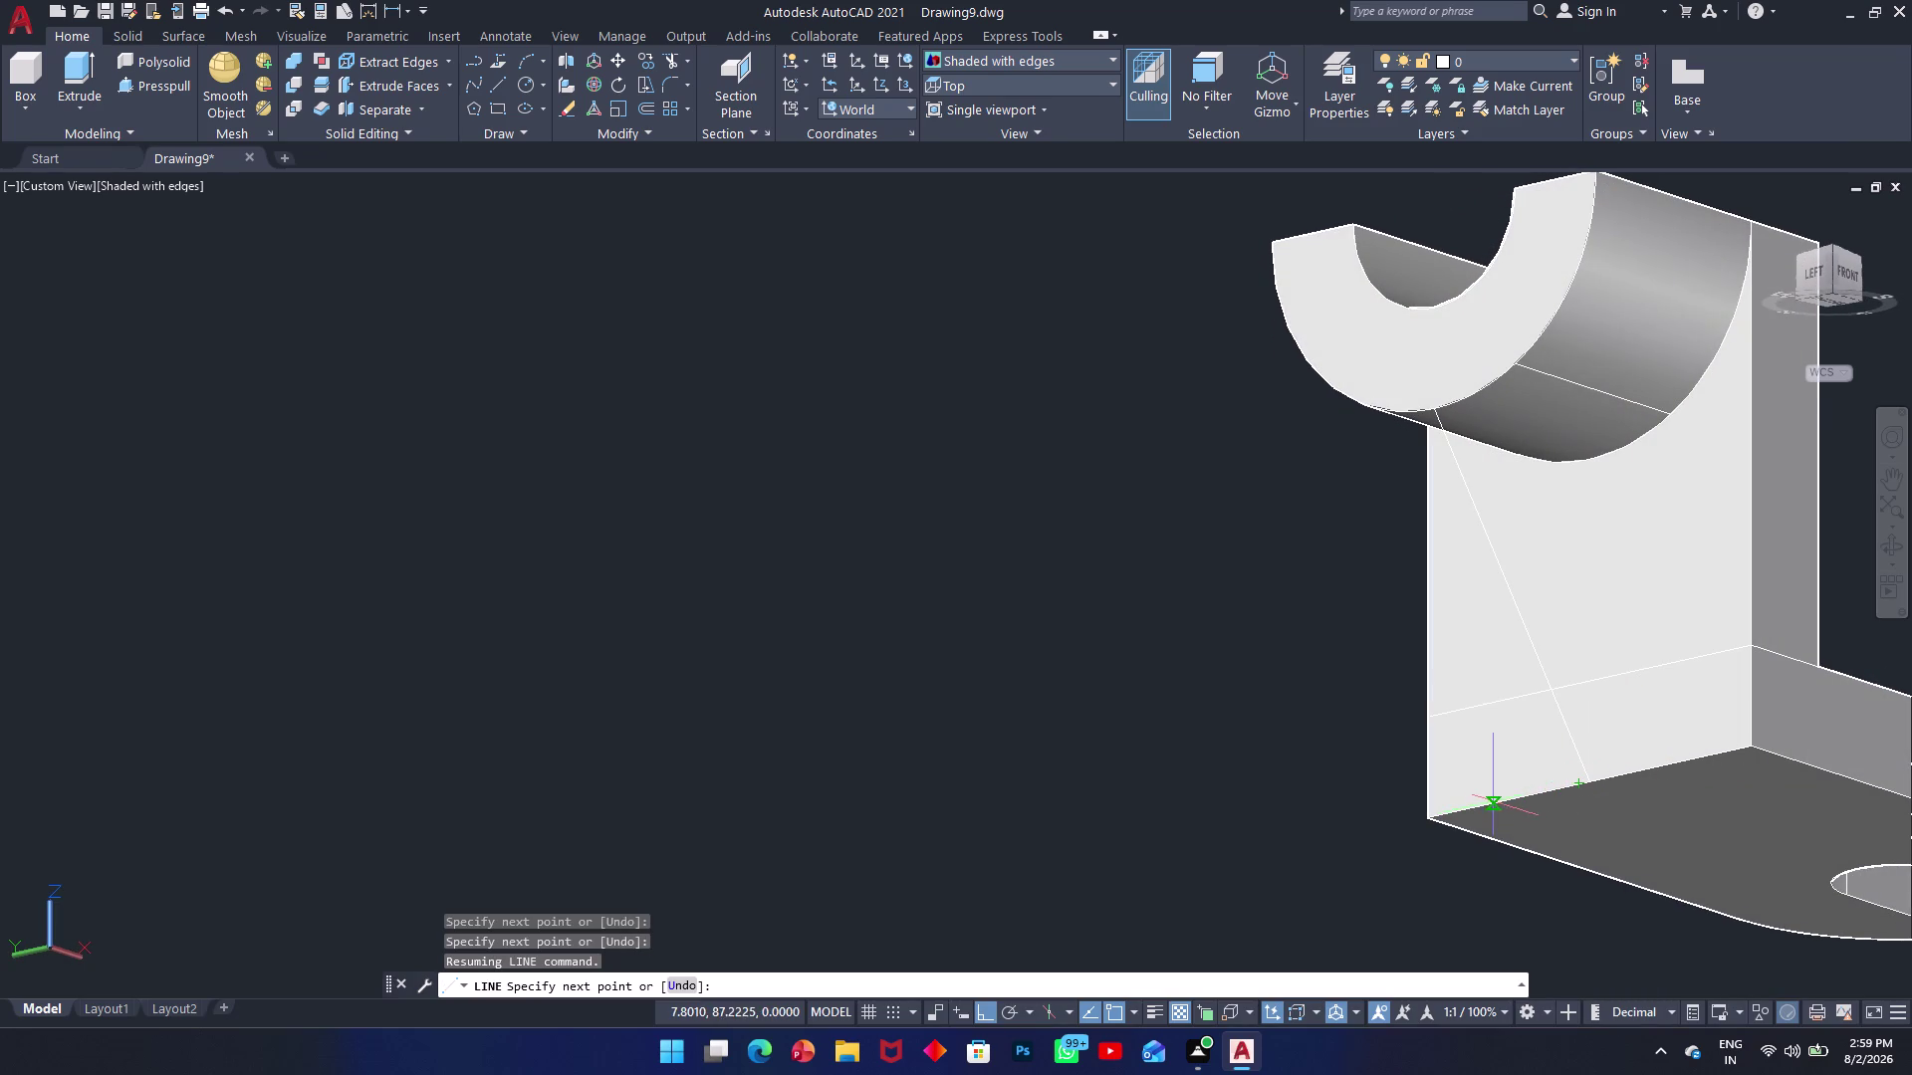
middle_drag(1540, 767, 1537, 739)
scroll(up, 3)
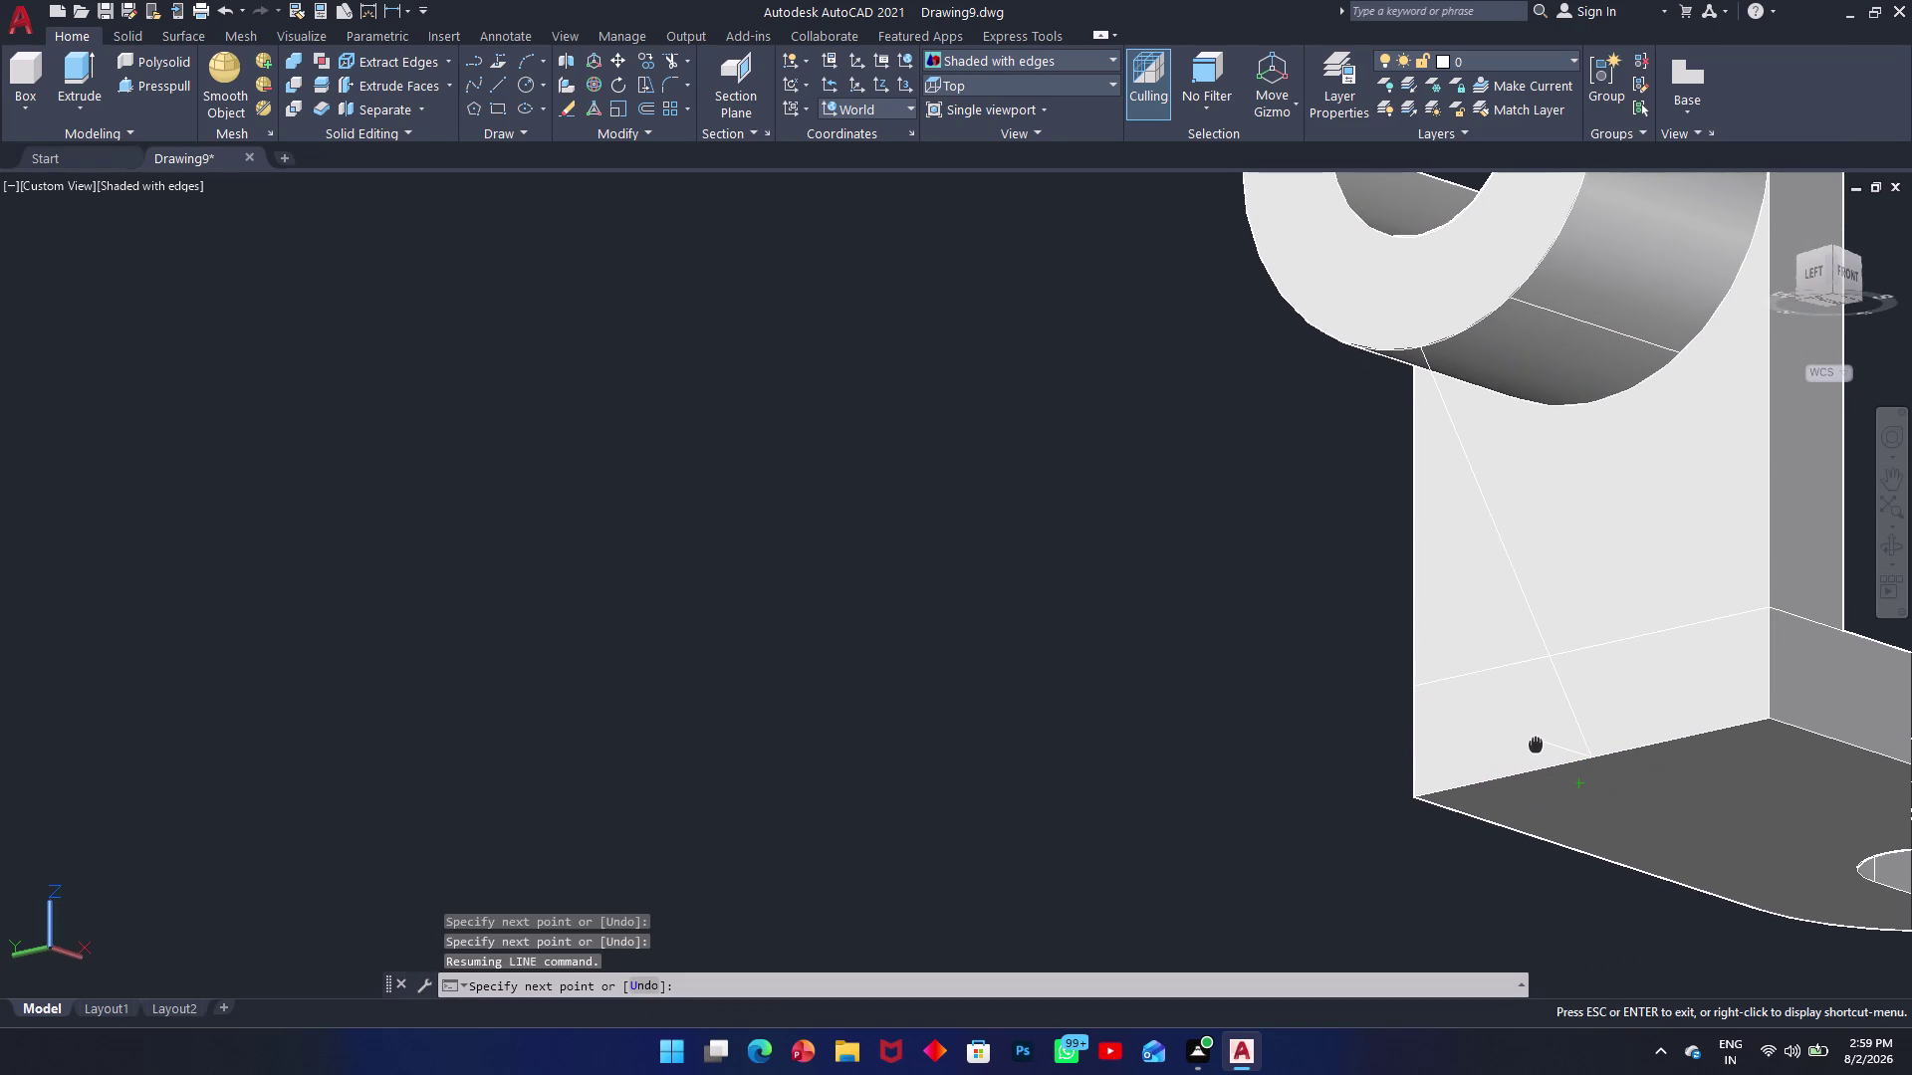
middle_drag(1537, 739, 1448, 685)
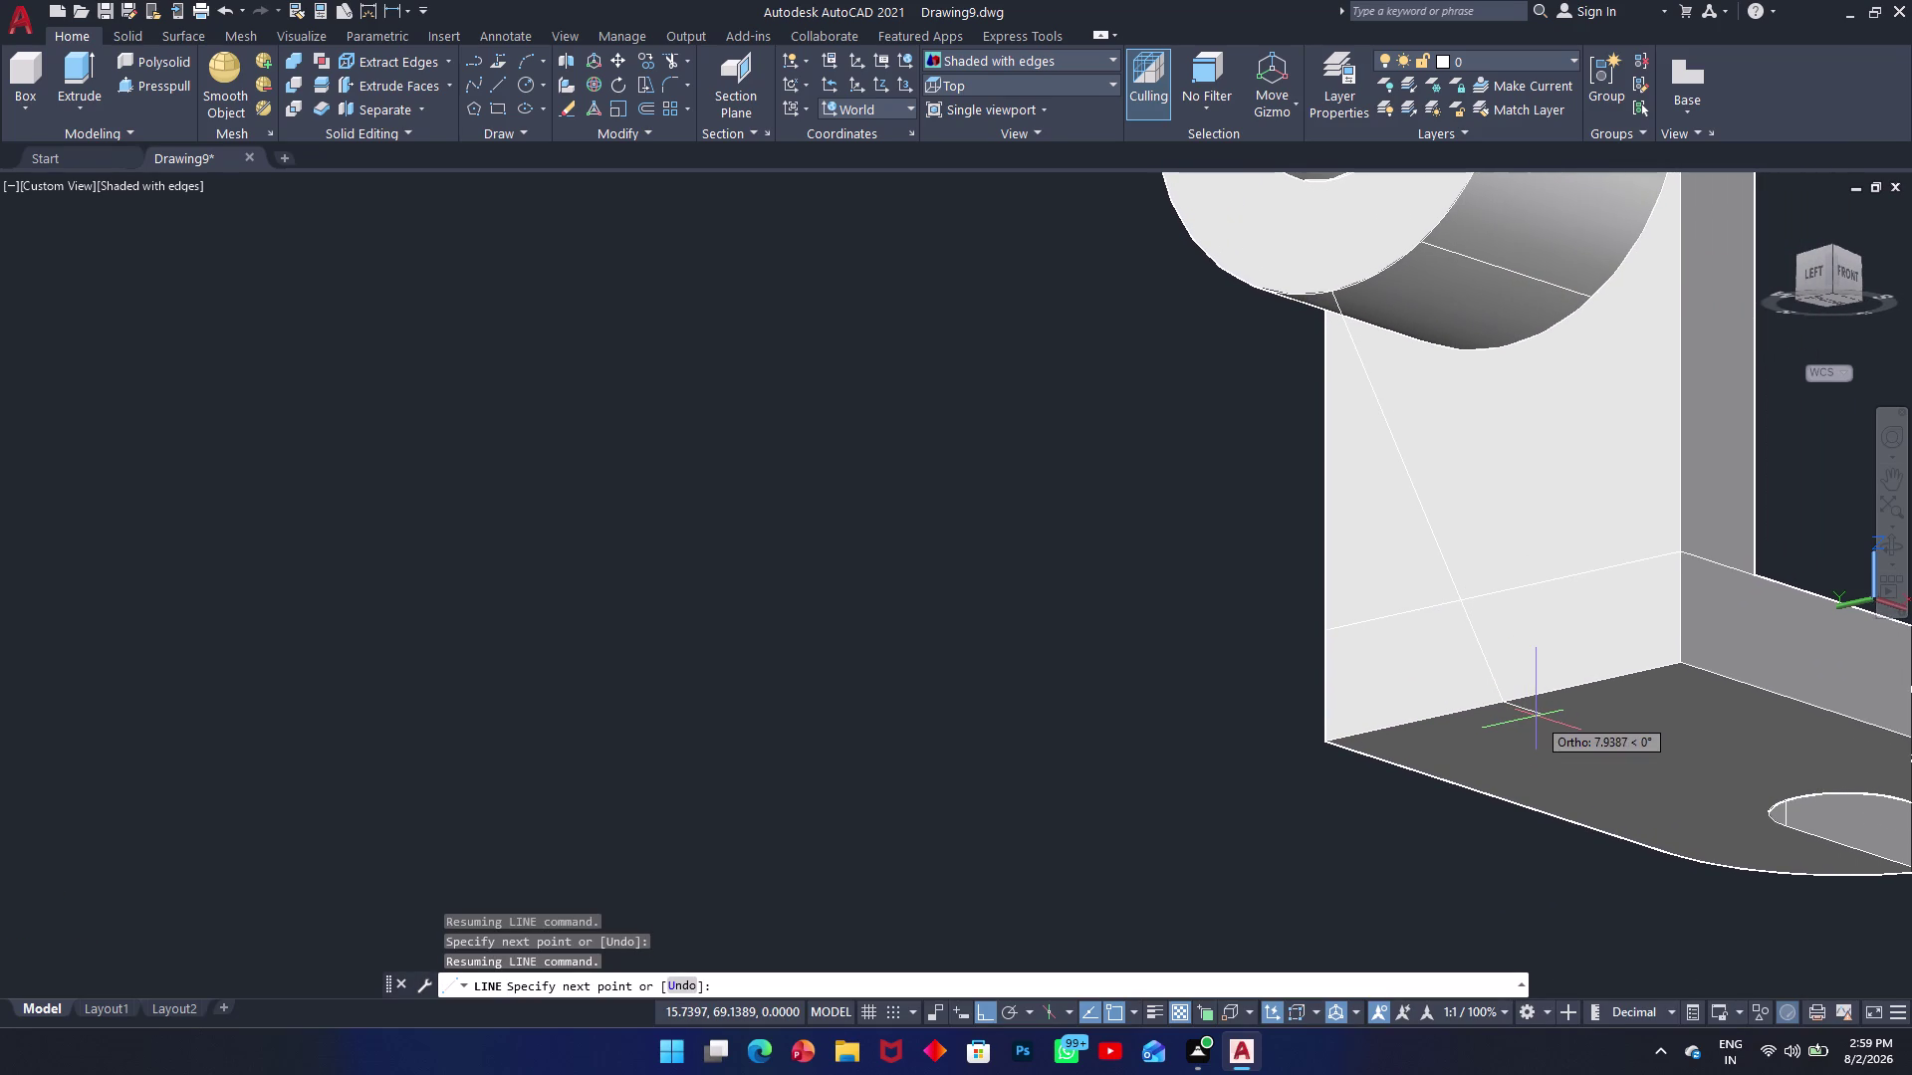
scroll(down, 3)
middle_drag(1536, 717, 1401, 566)
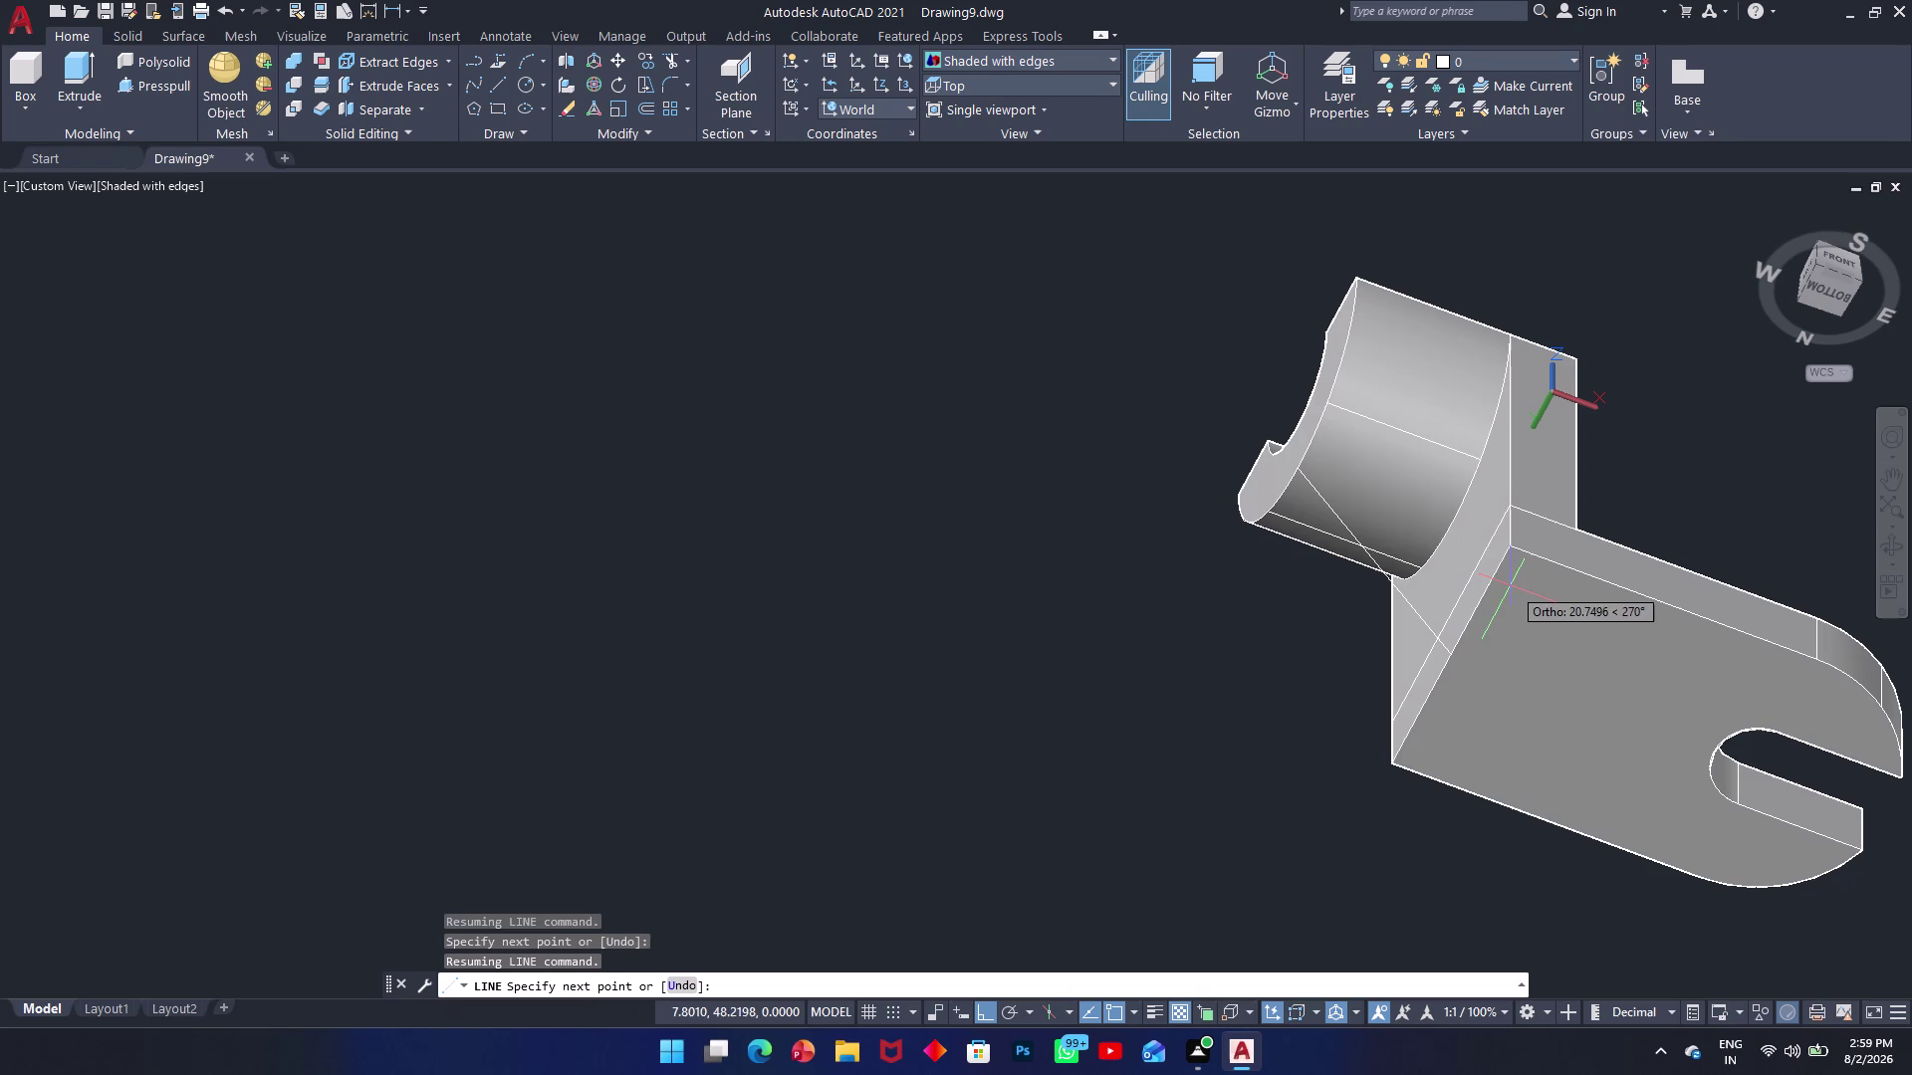
middle_drag(1495, 586, 1469, 638)
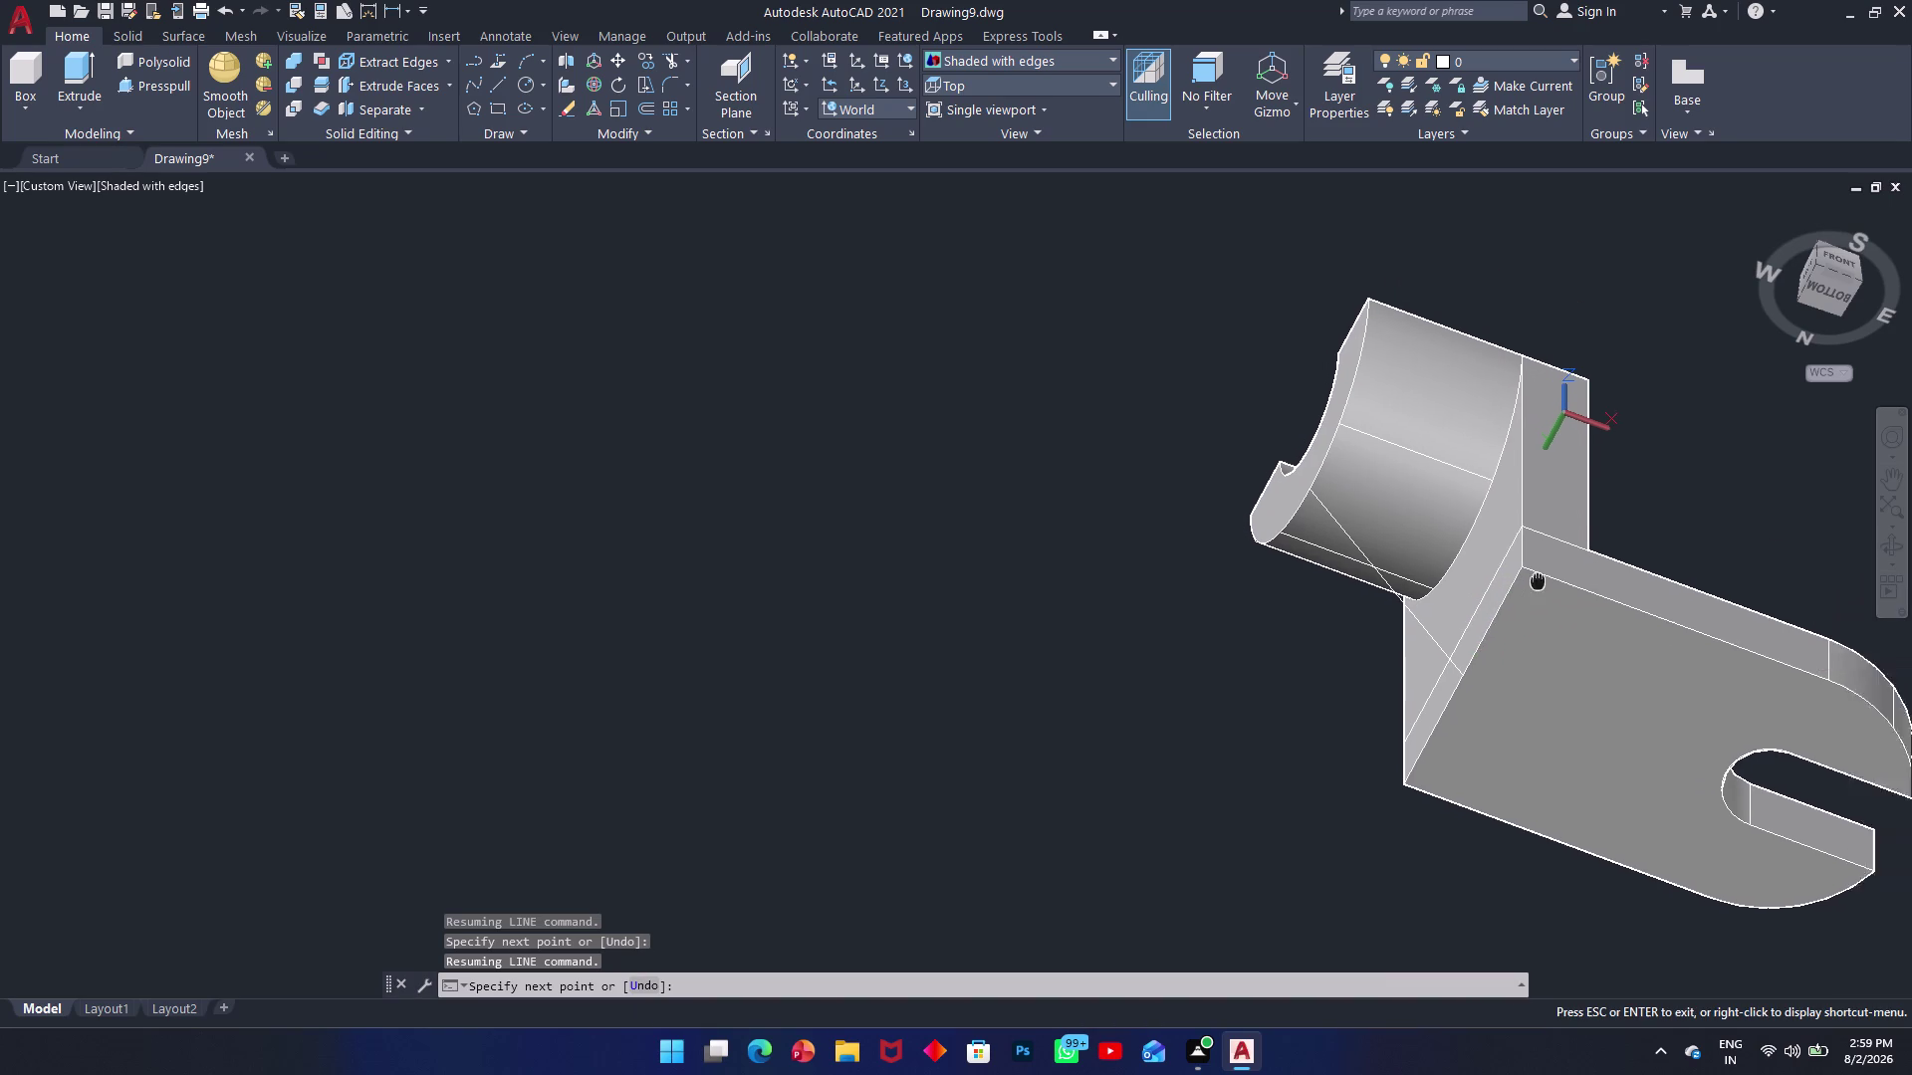
middle_drag(1470, 637, 1321, 655)
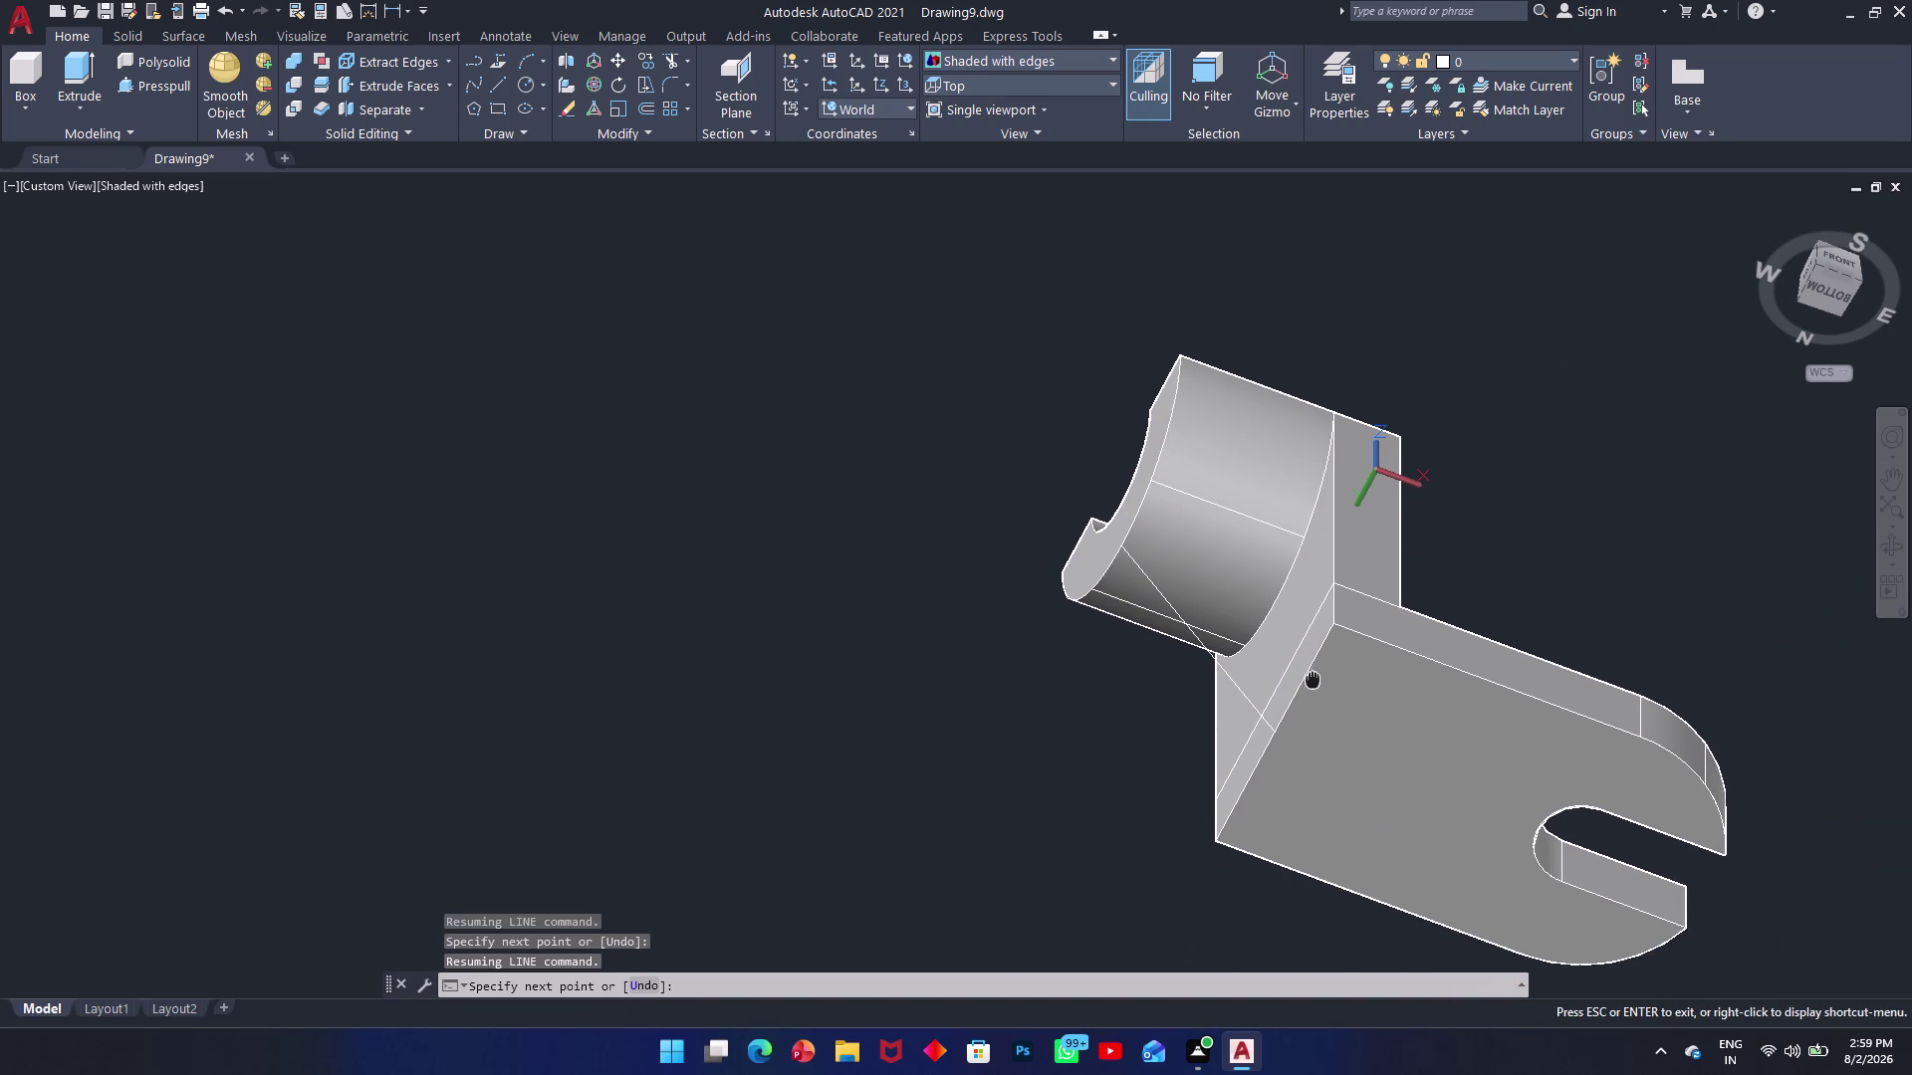
middle_drag(1321, 654, 1324, 640)
middle_drag(1242, 728, 1241, 663)
scroll(up, 3)
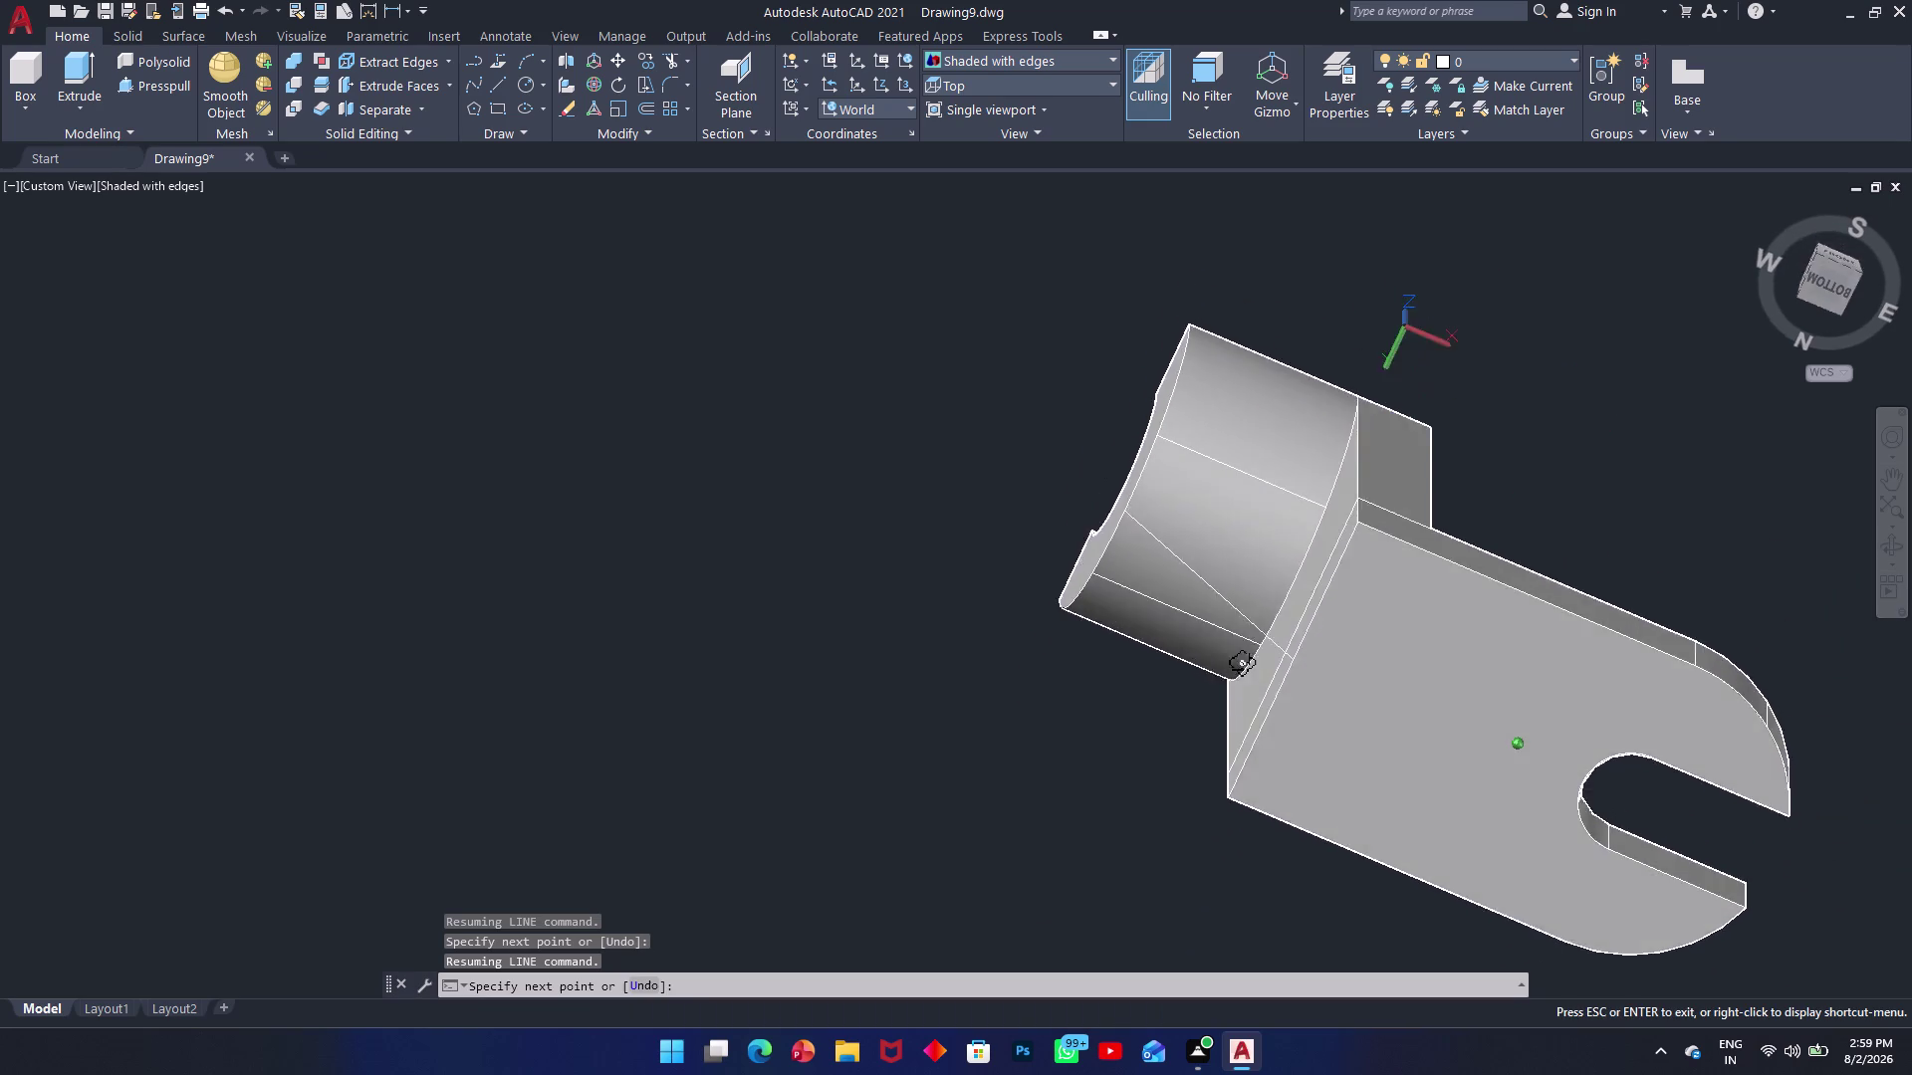
middle_drag(1241, 662, 1277, 525)
scroll(down, 3)
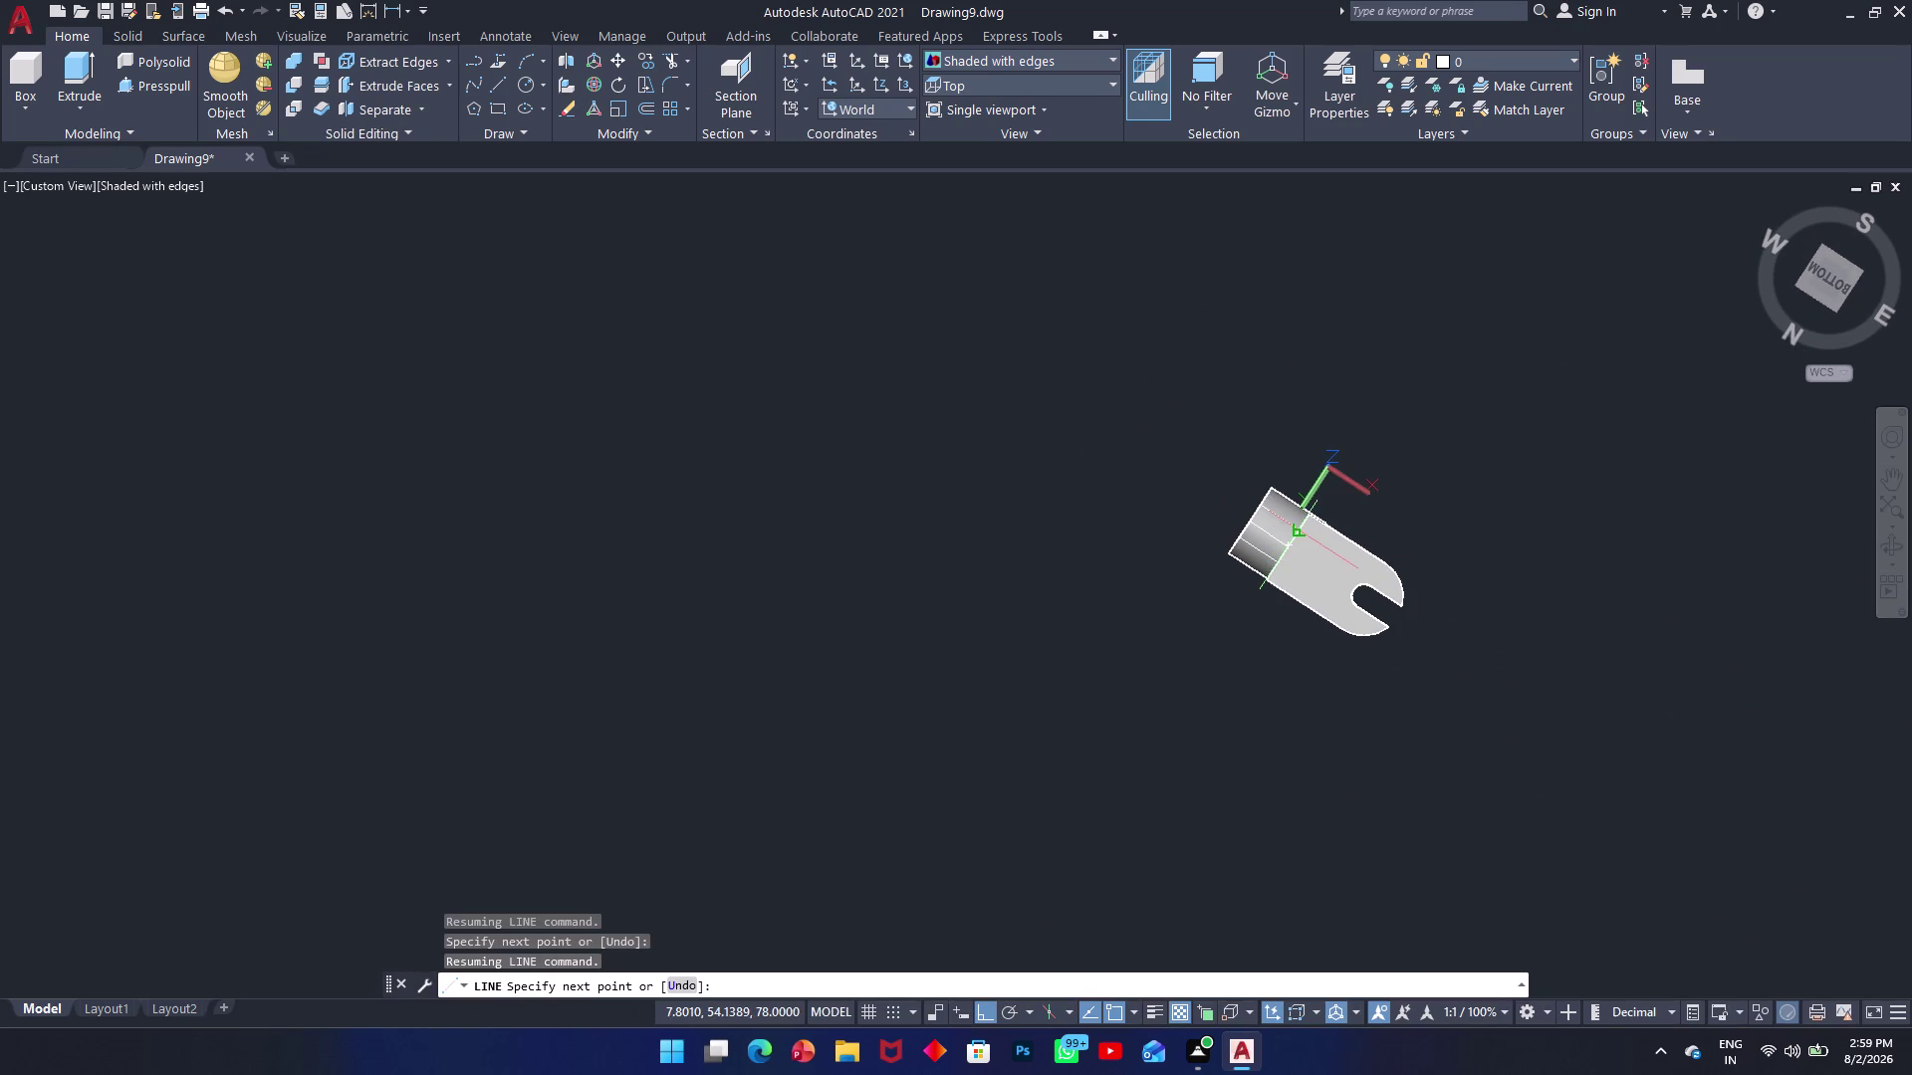
middle_drag(1296, 530, 1179, 702)
scroll(up, 3)
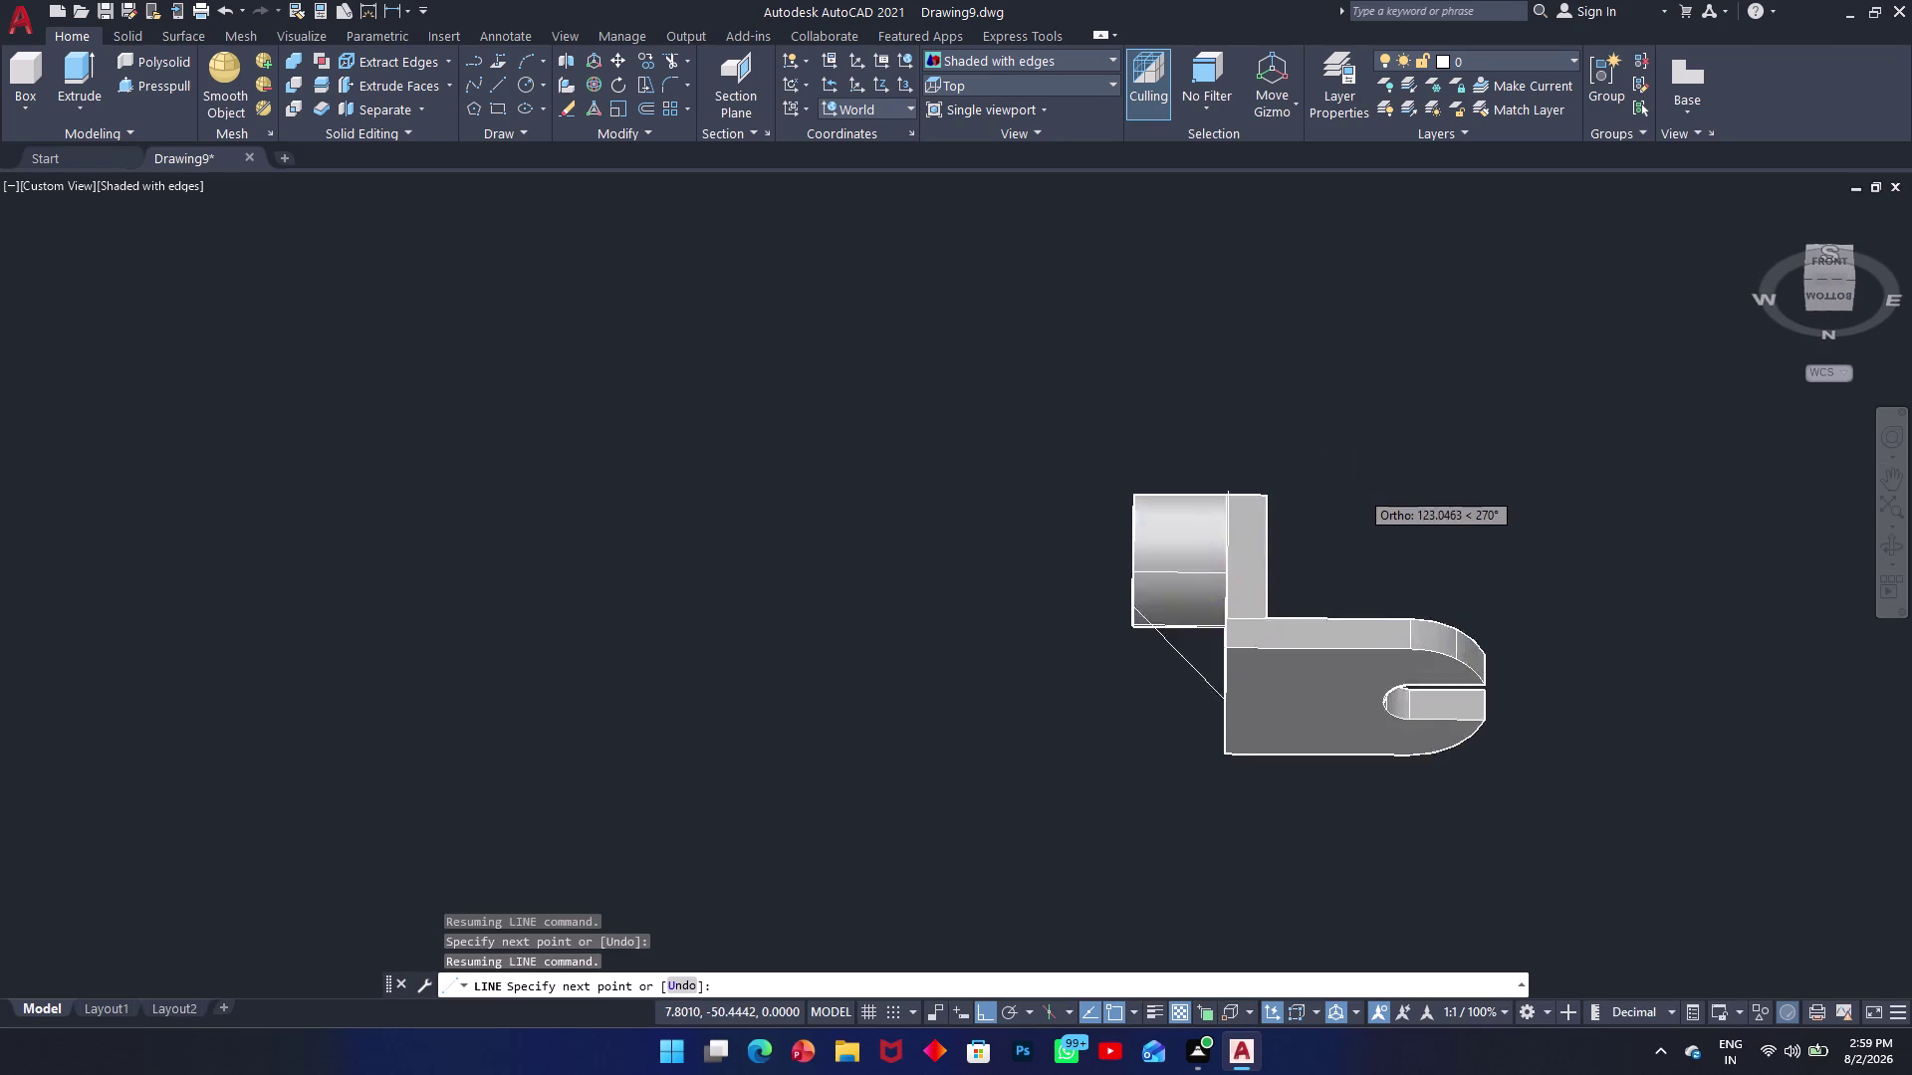
scroll(up, 3)
scroll(down, 3)
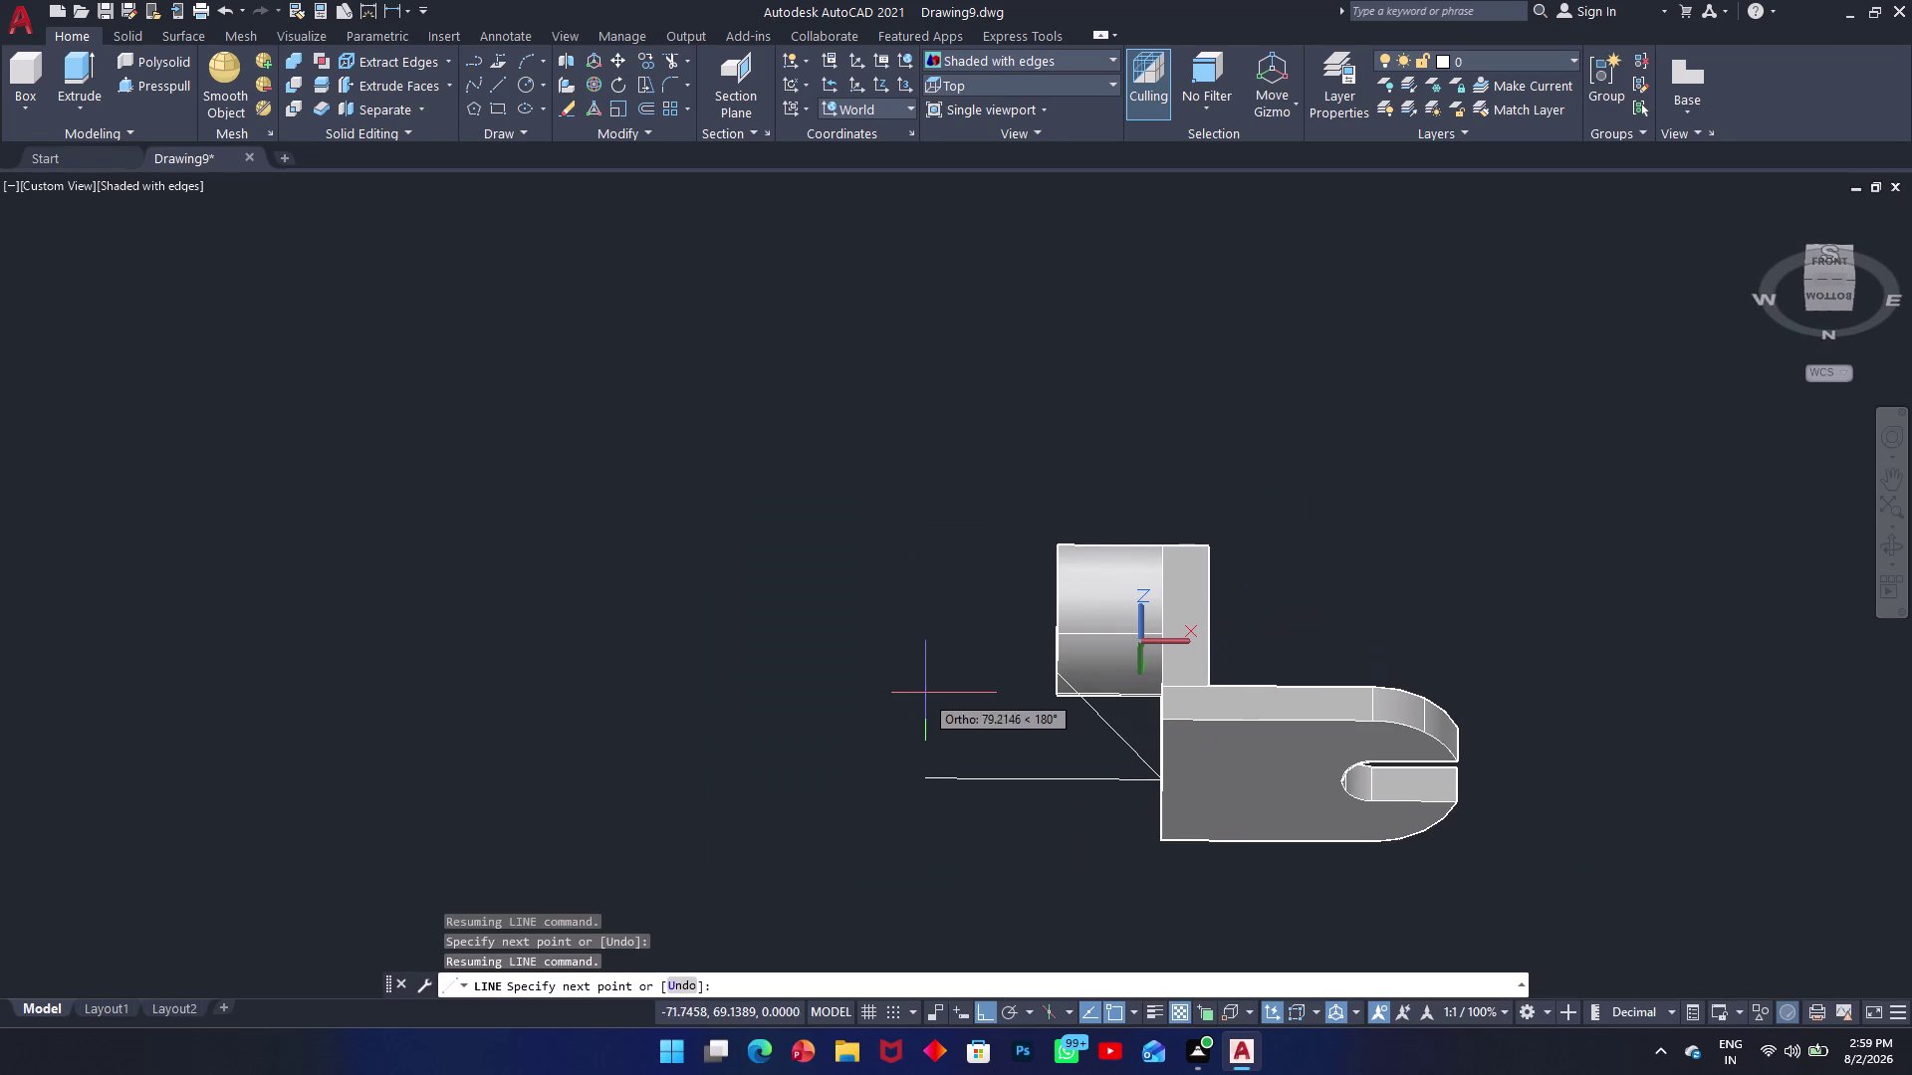
middle_drag(1130, 703, 1013, 408)
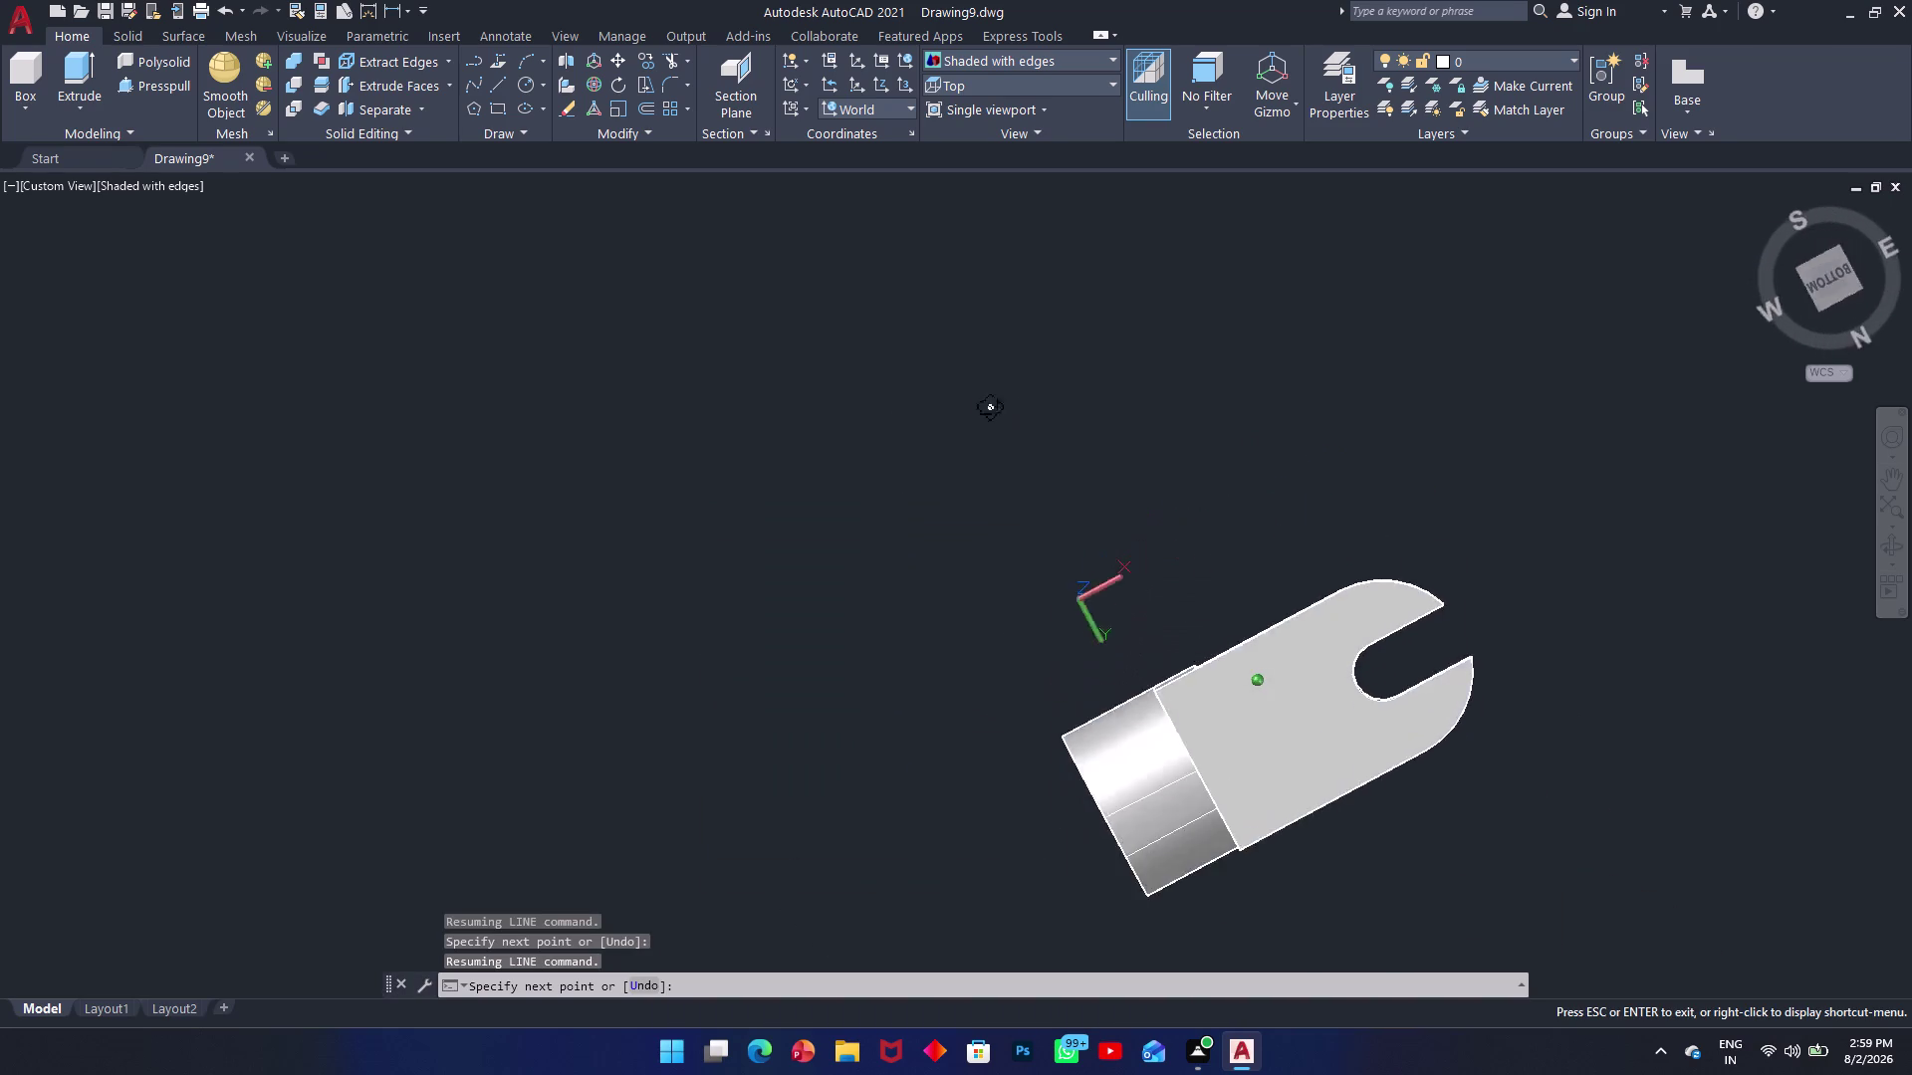
middle_drag(1014, 408, 878, 438)
middle_drag(1298, 734, 1297, 577)
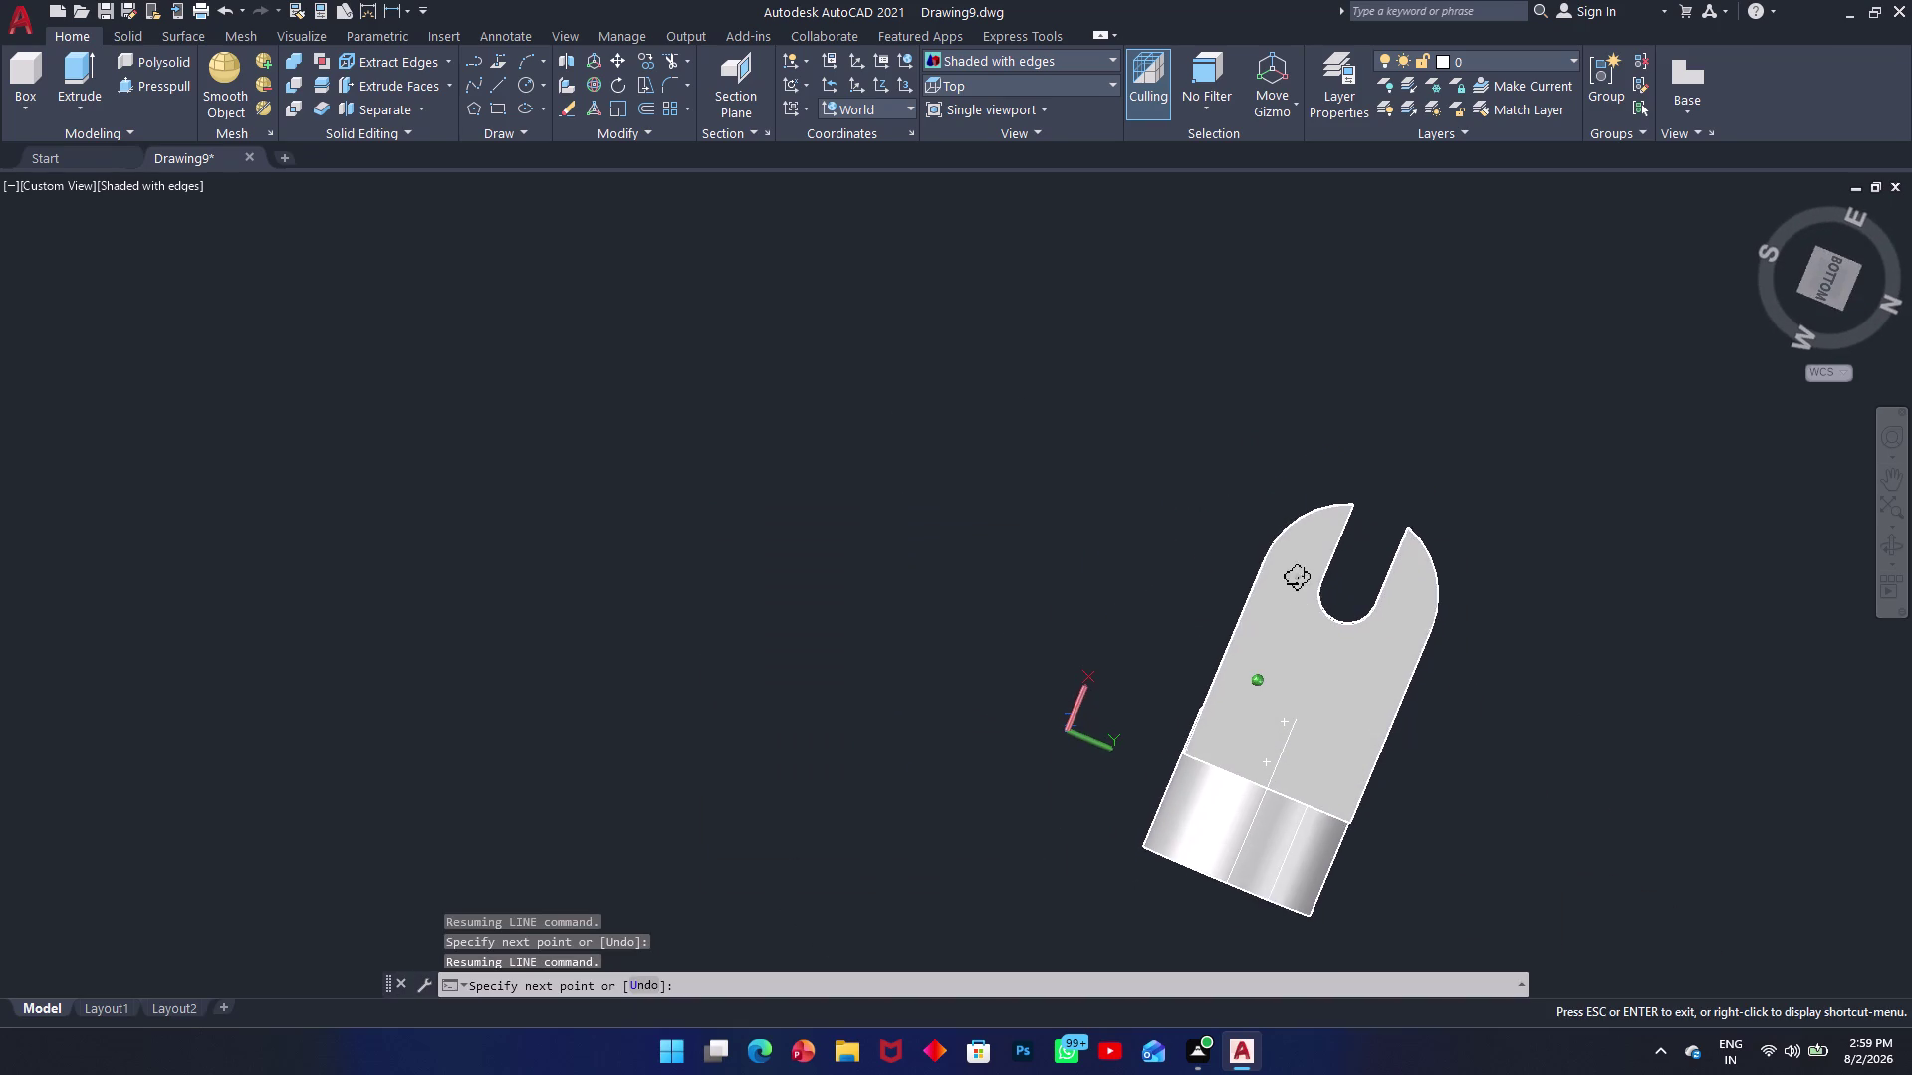
middle_drag(1296, 577, 1322, 530)
scroll(up, 3)
middle_drag(1300, 675, 1305, 642)
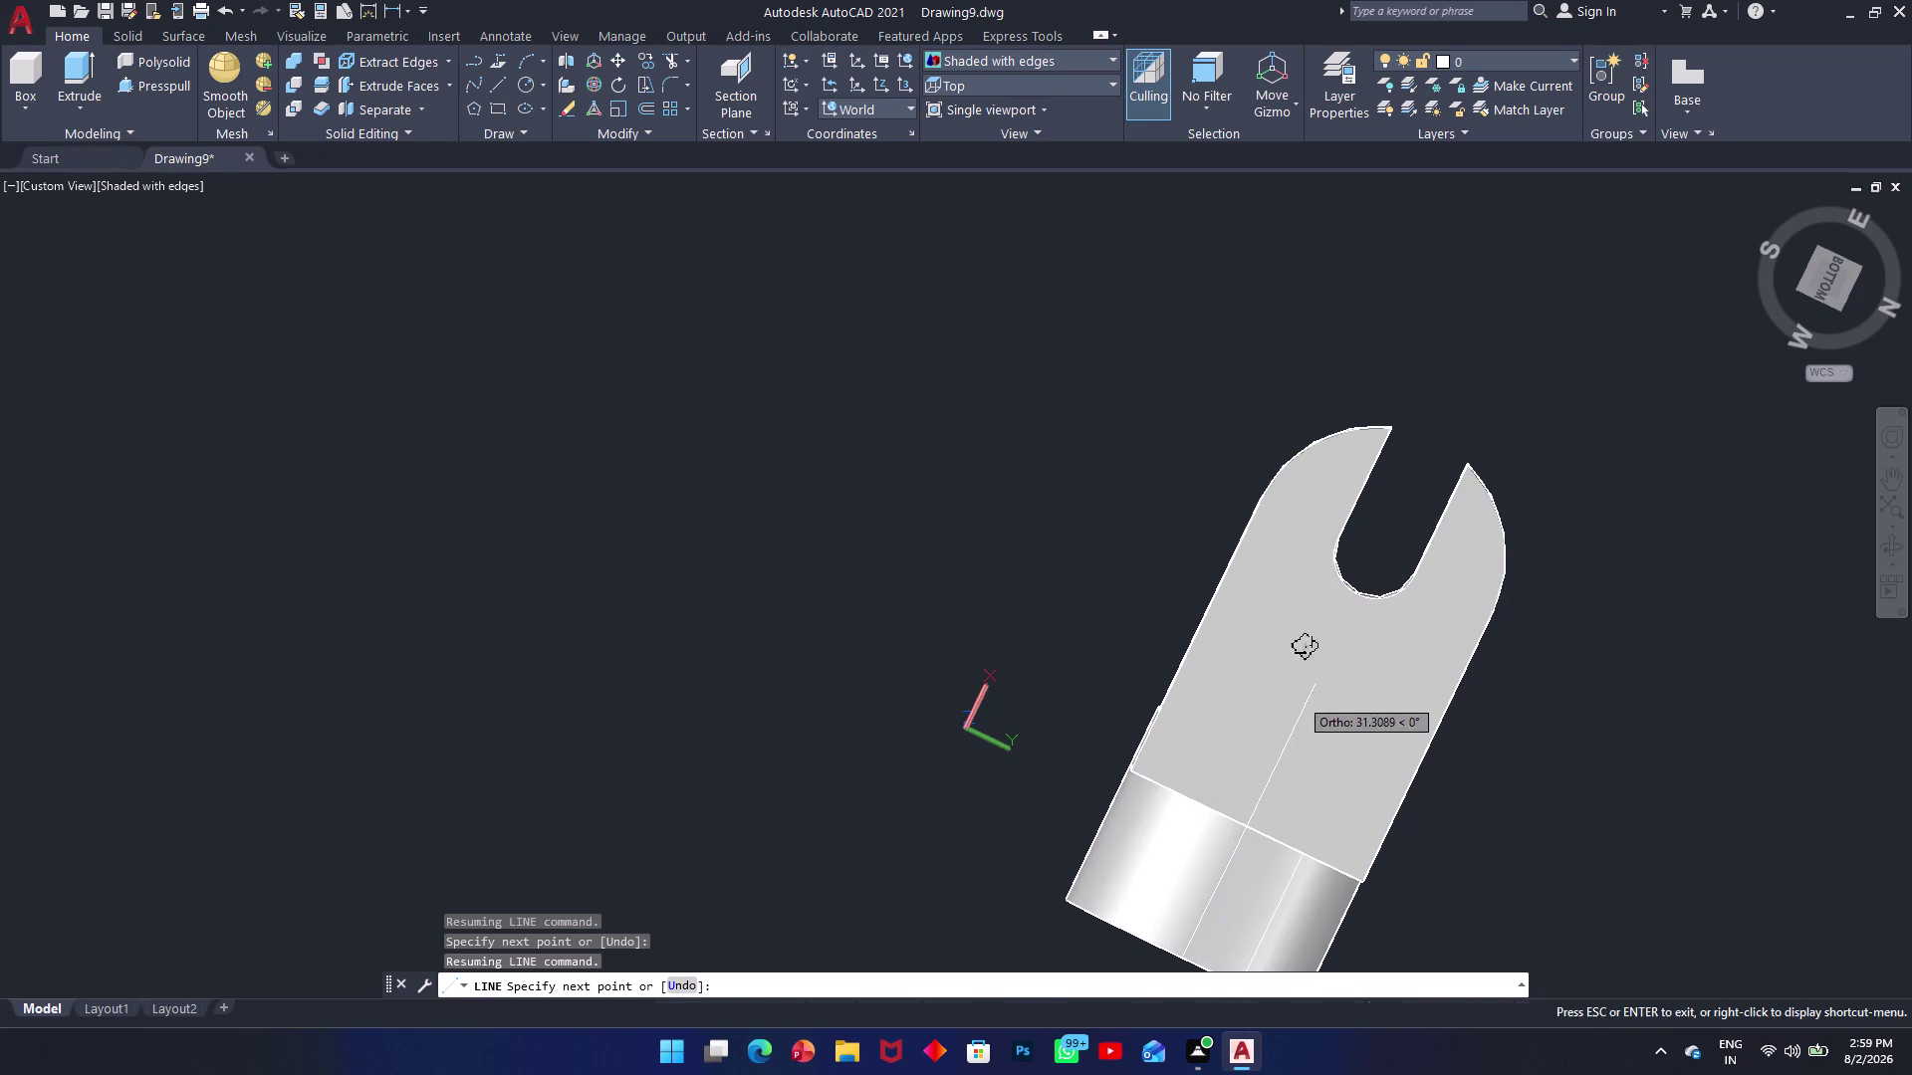
middle_drag(1305, 643, 1353, 500)
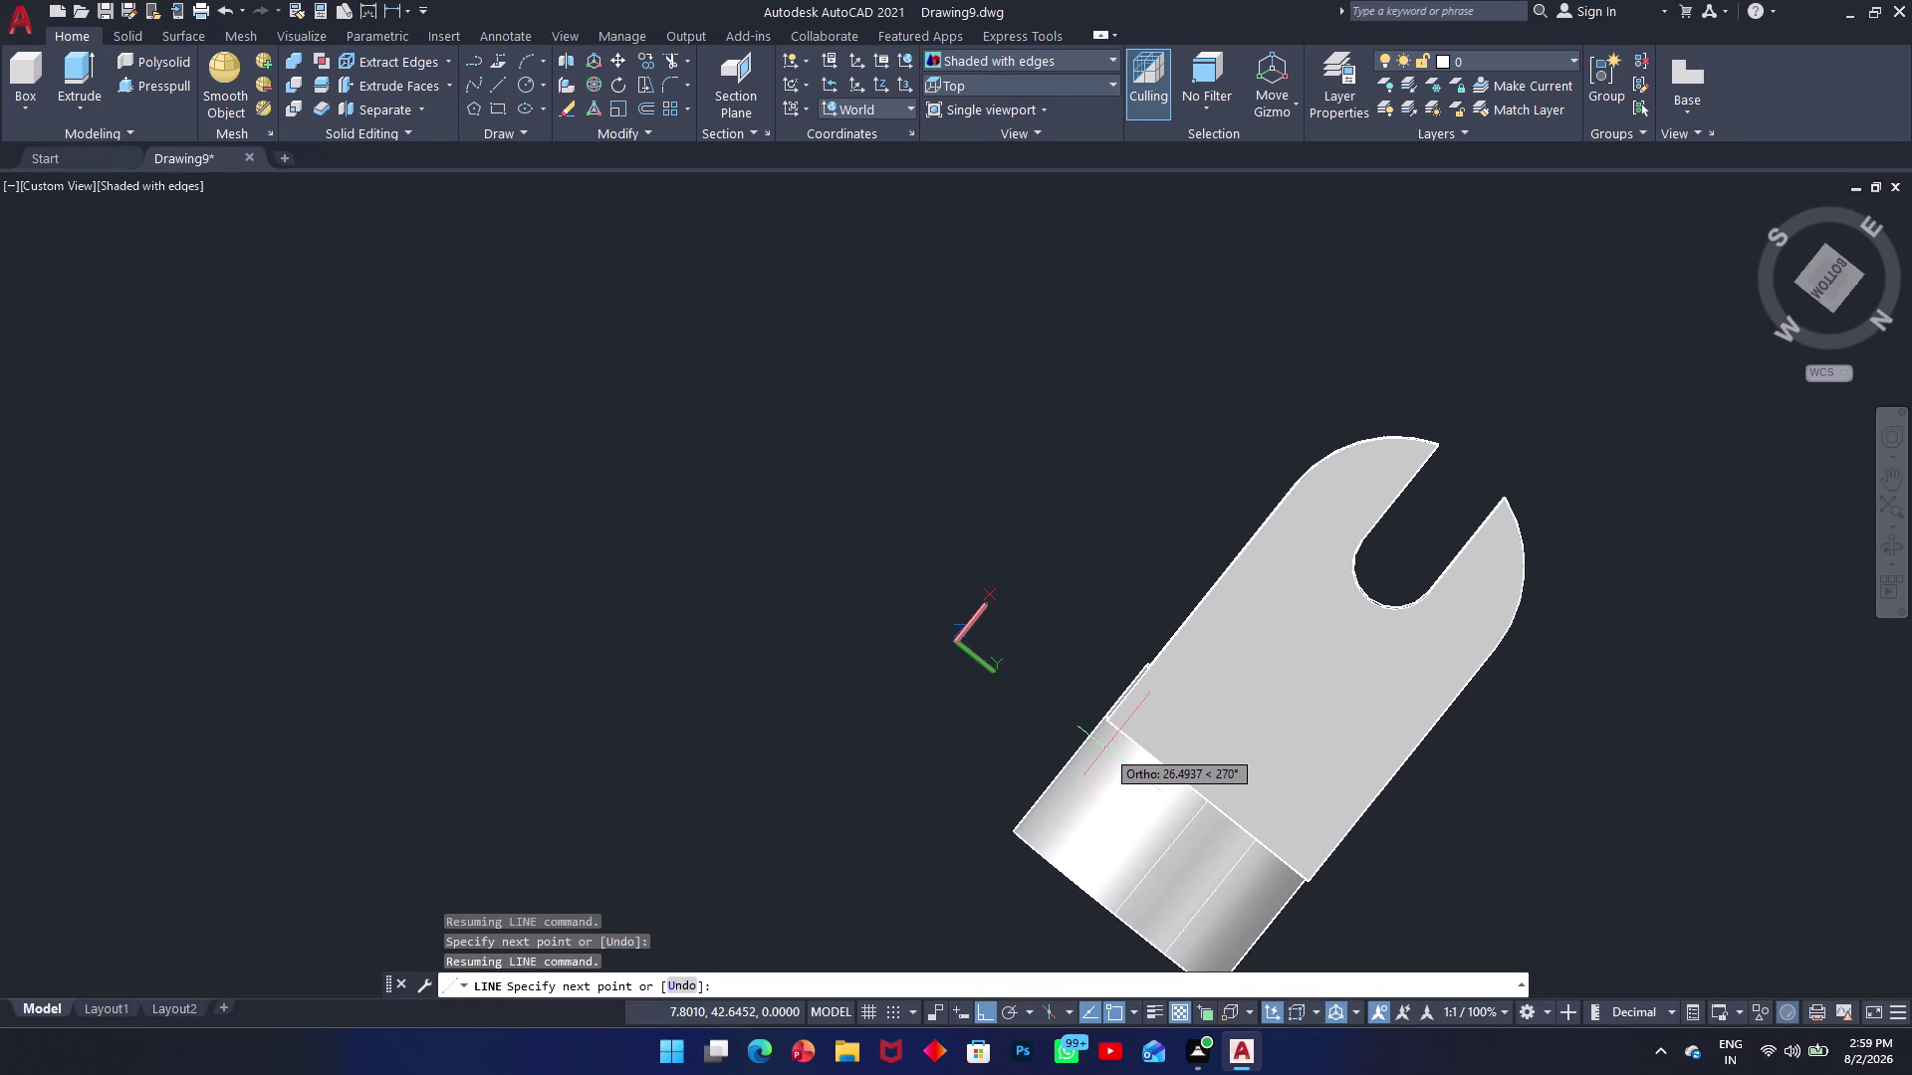
middle_drag(1105, 751, 1599, 588)
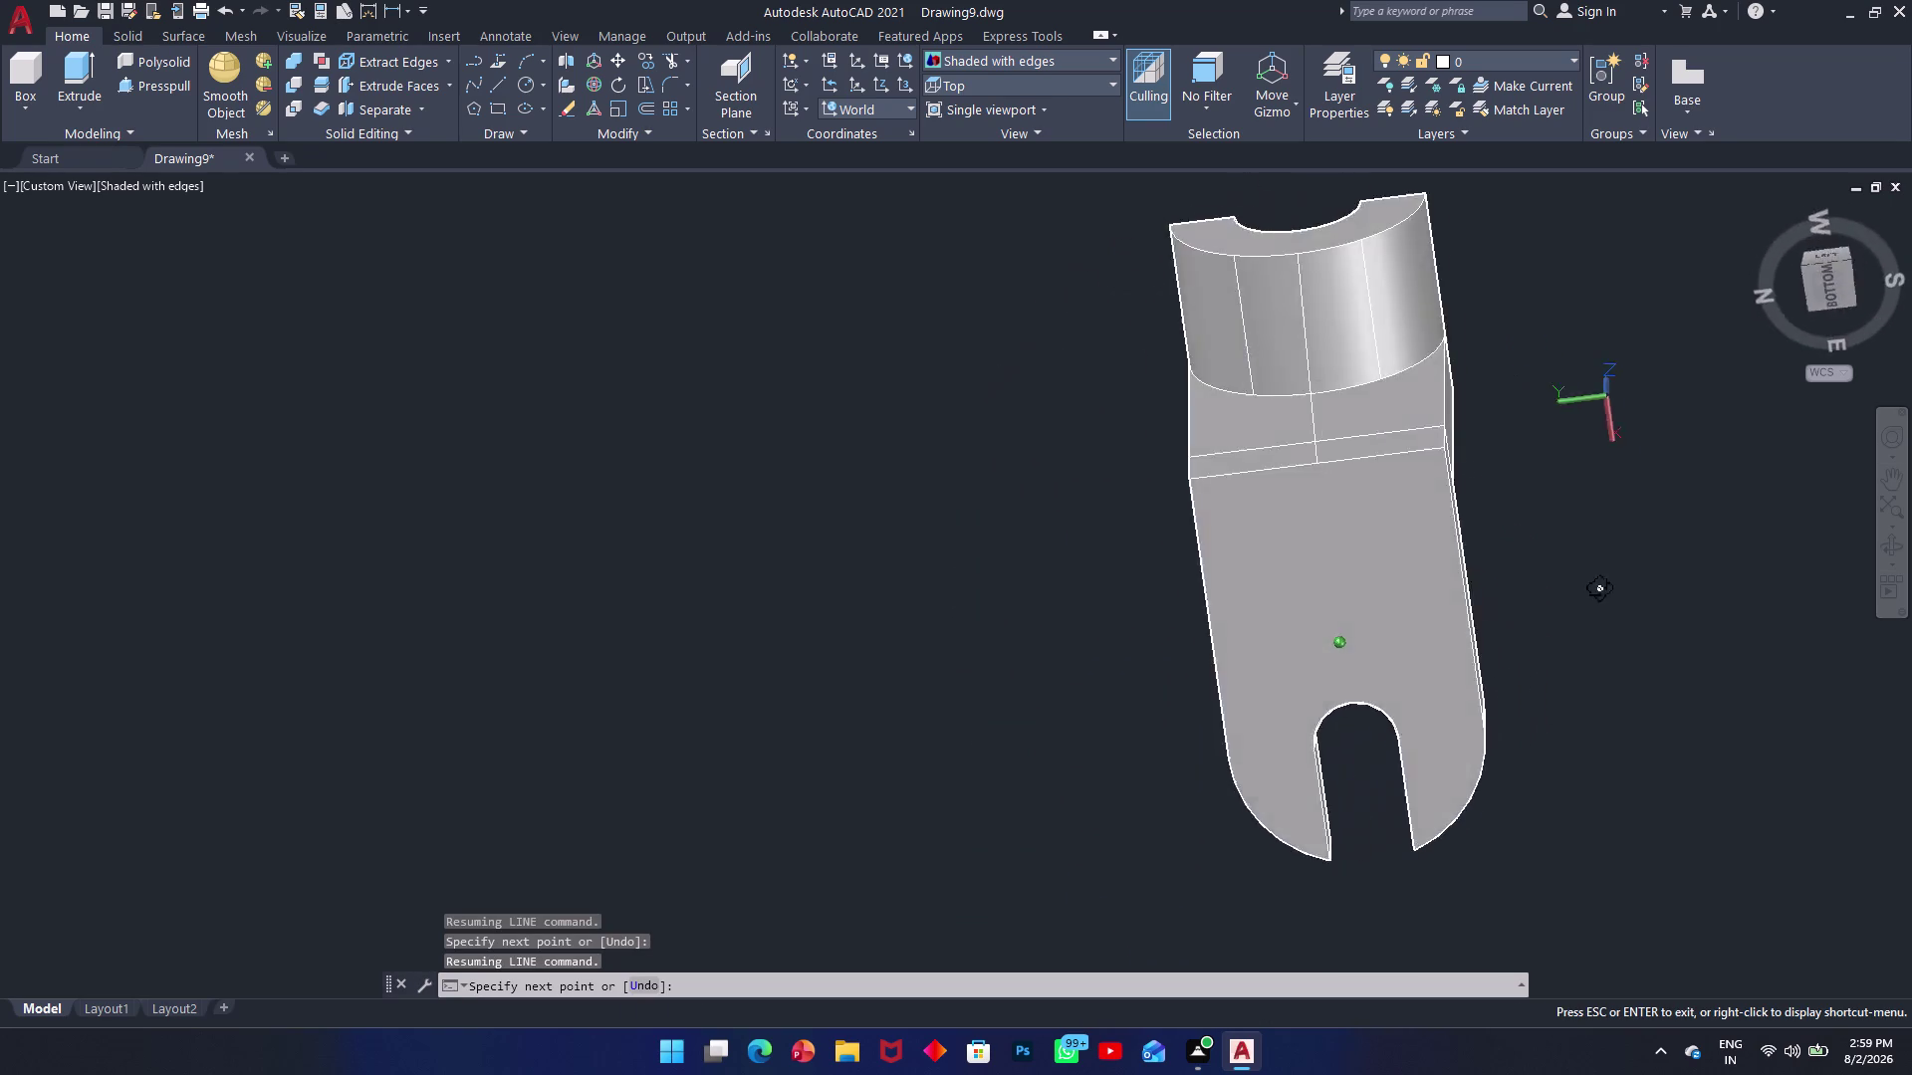
middle_drag(1599, 588, 1577, 820)
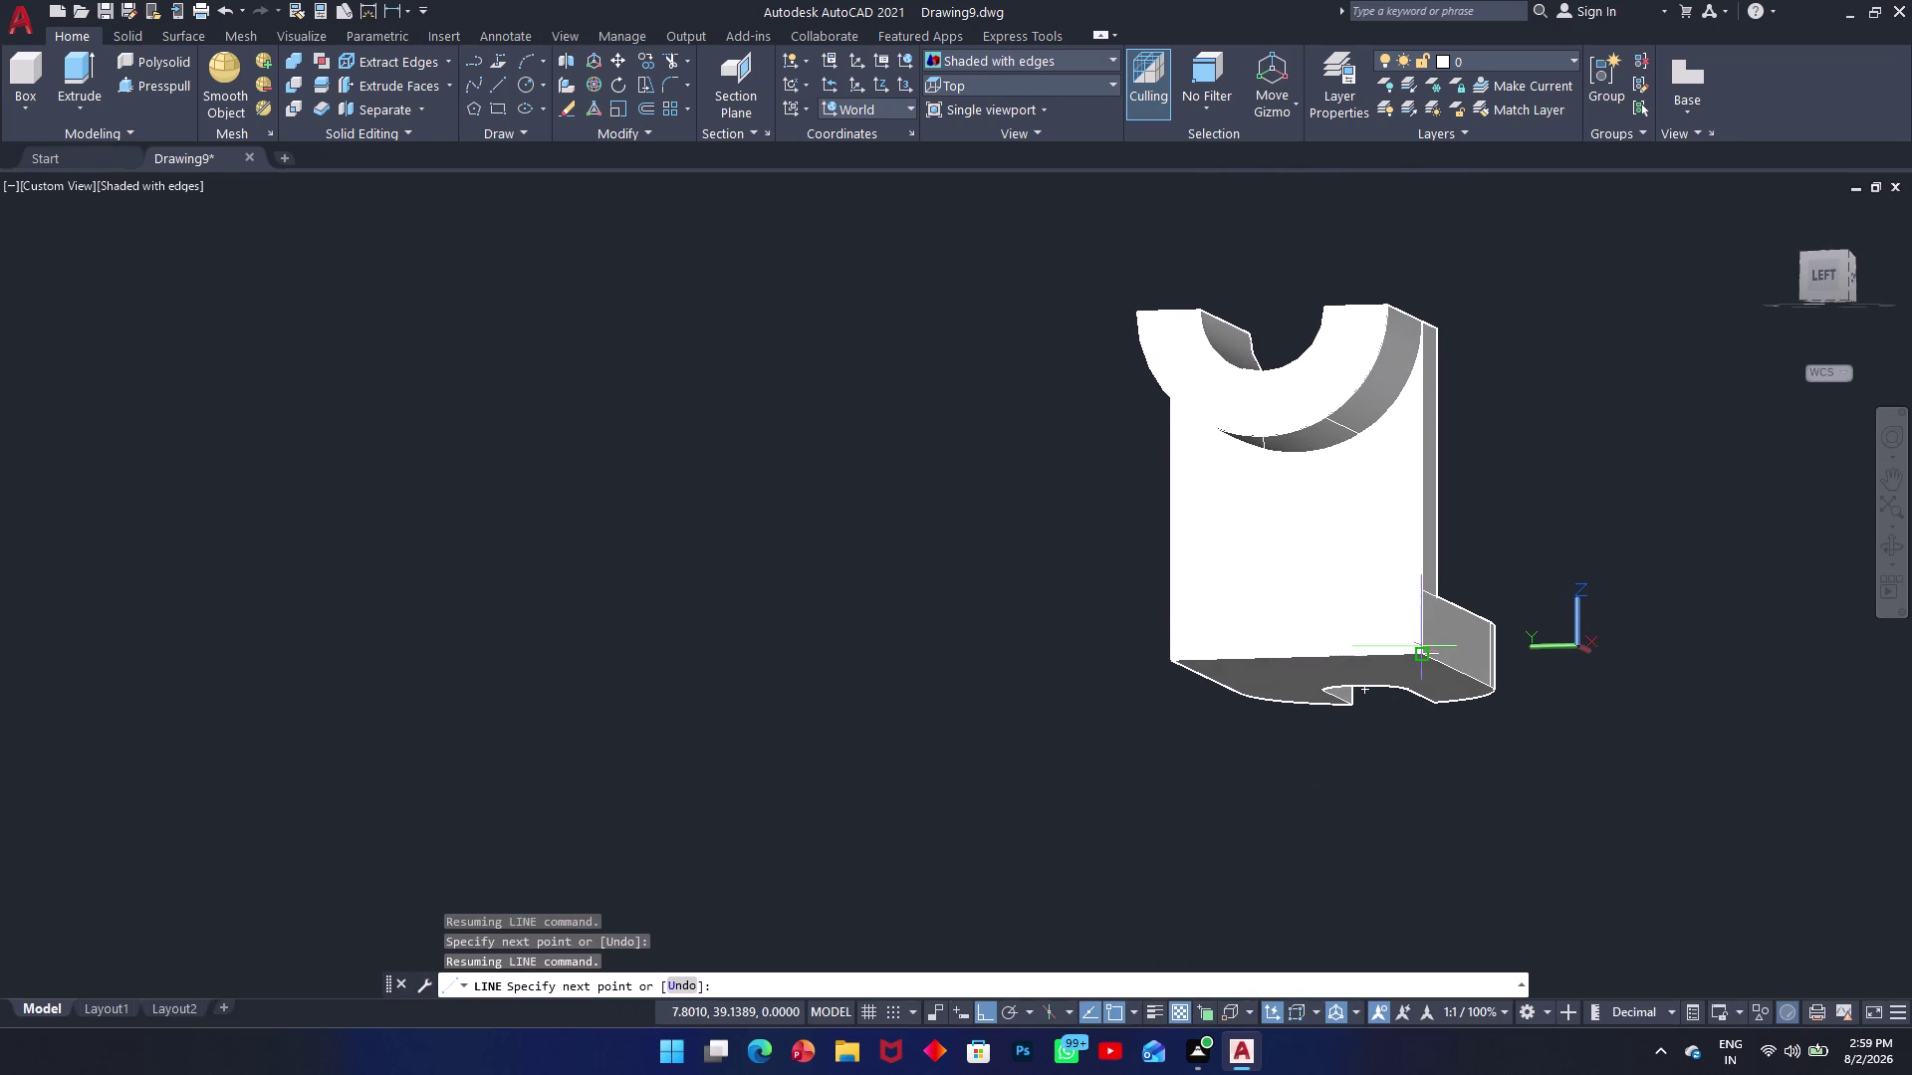
scroll(up, 3)
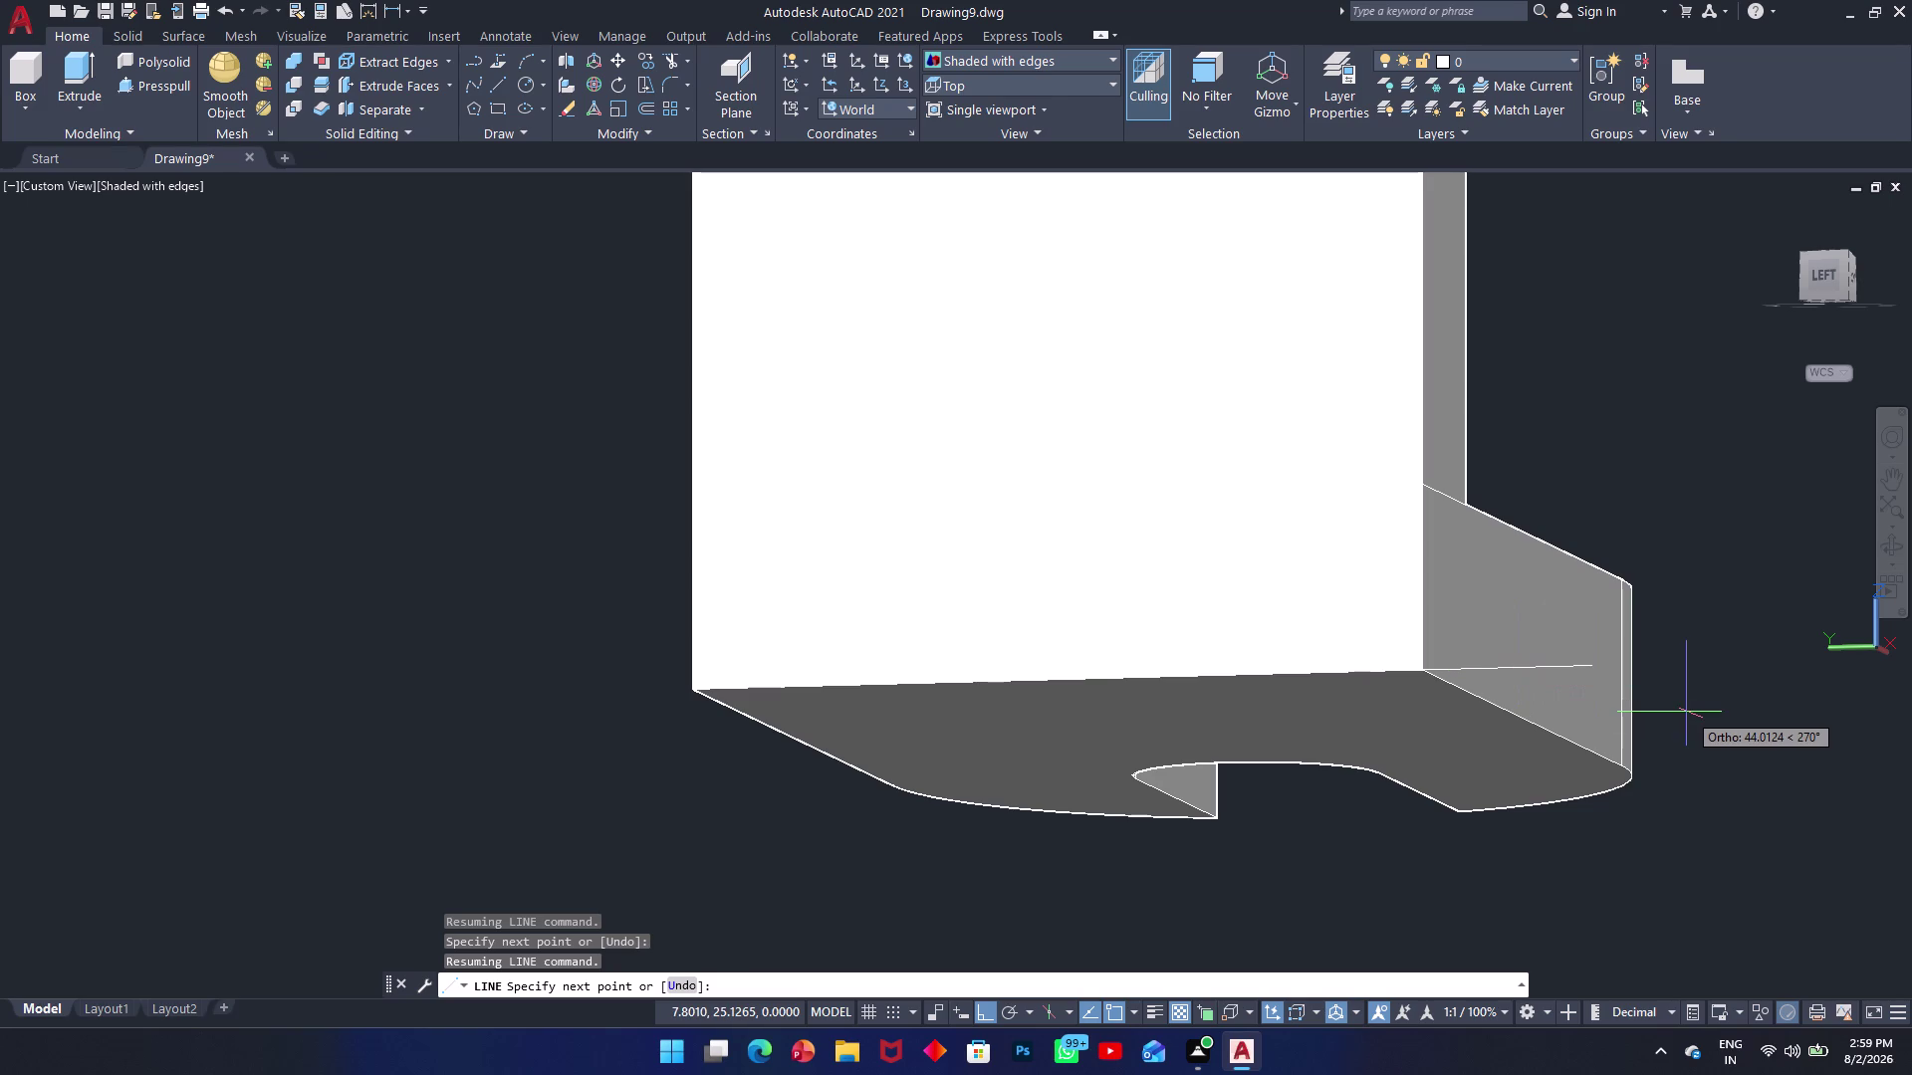
Add 5- and 10-unit segments at the upright's base, then end the line.
key(5)
key(Return)
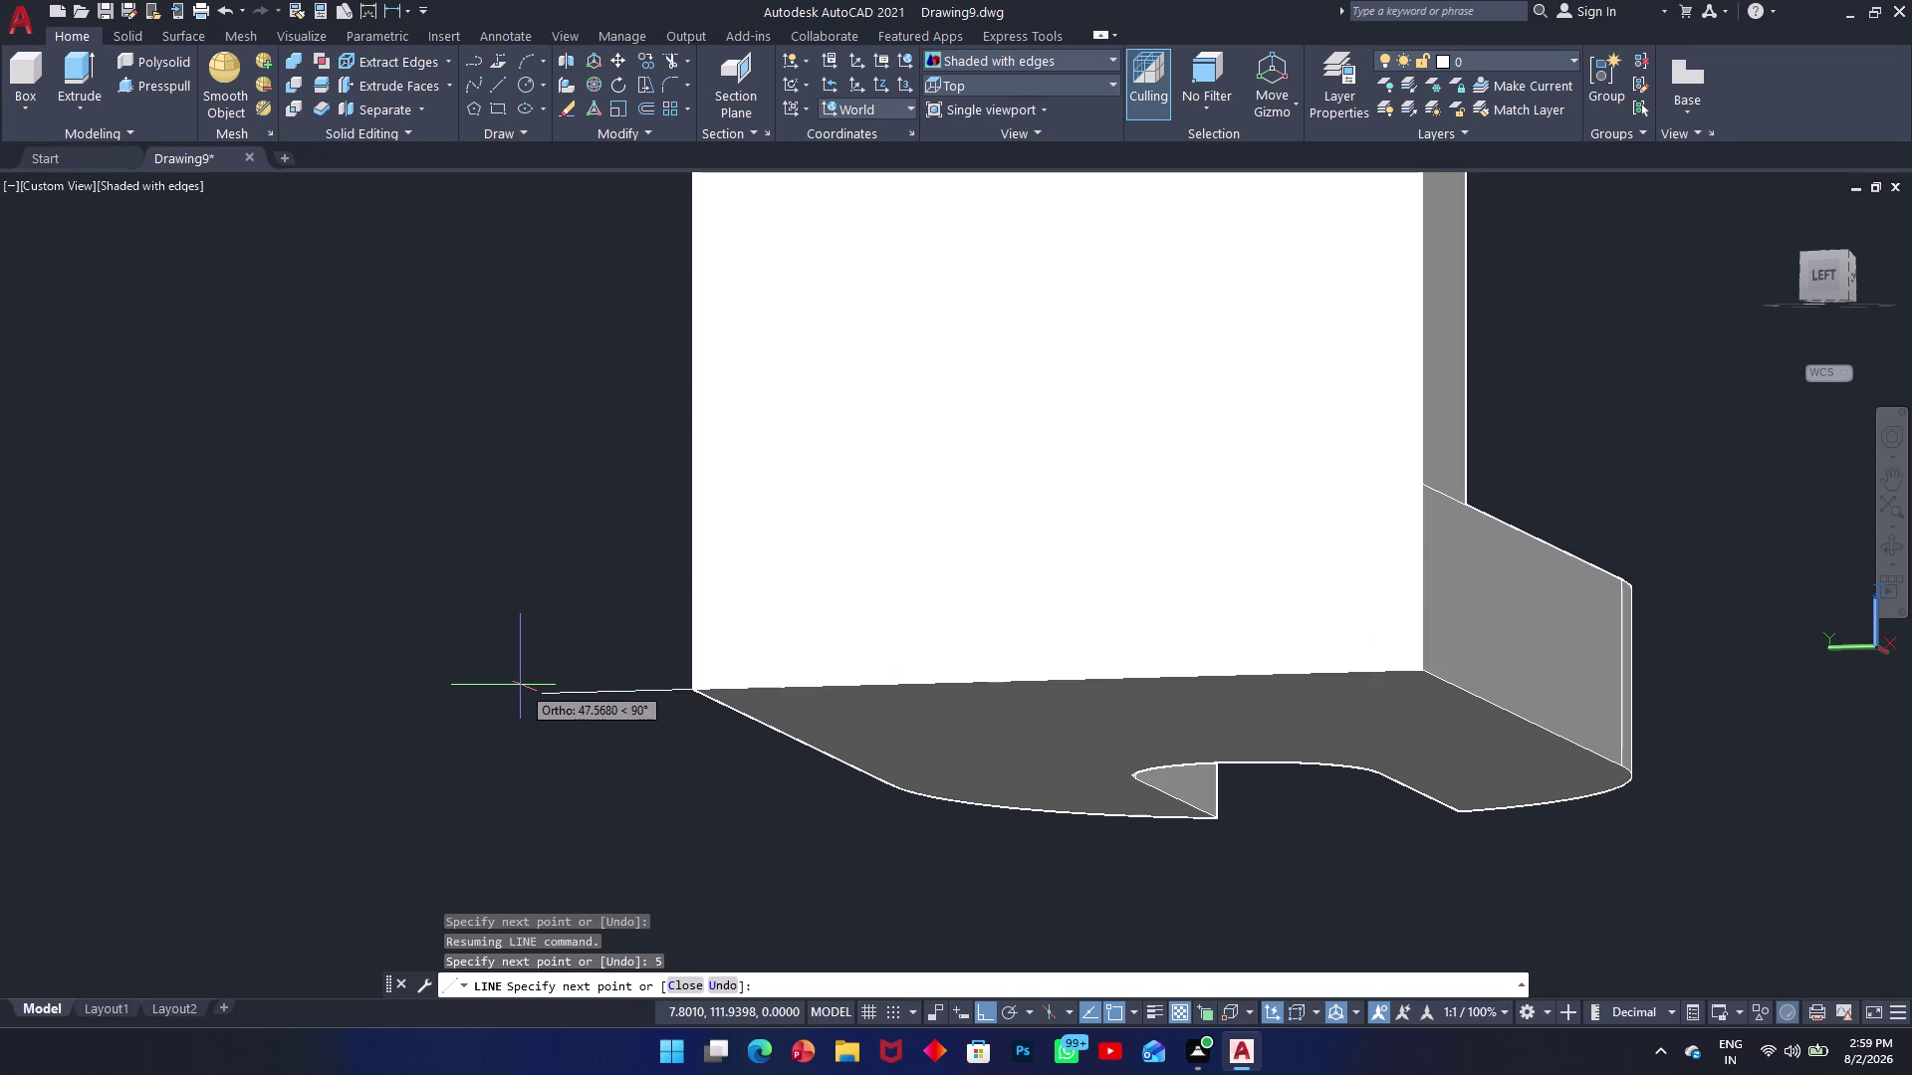
text(10)
key(Return)
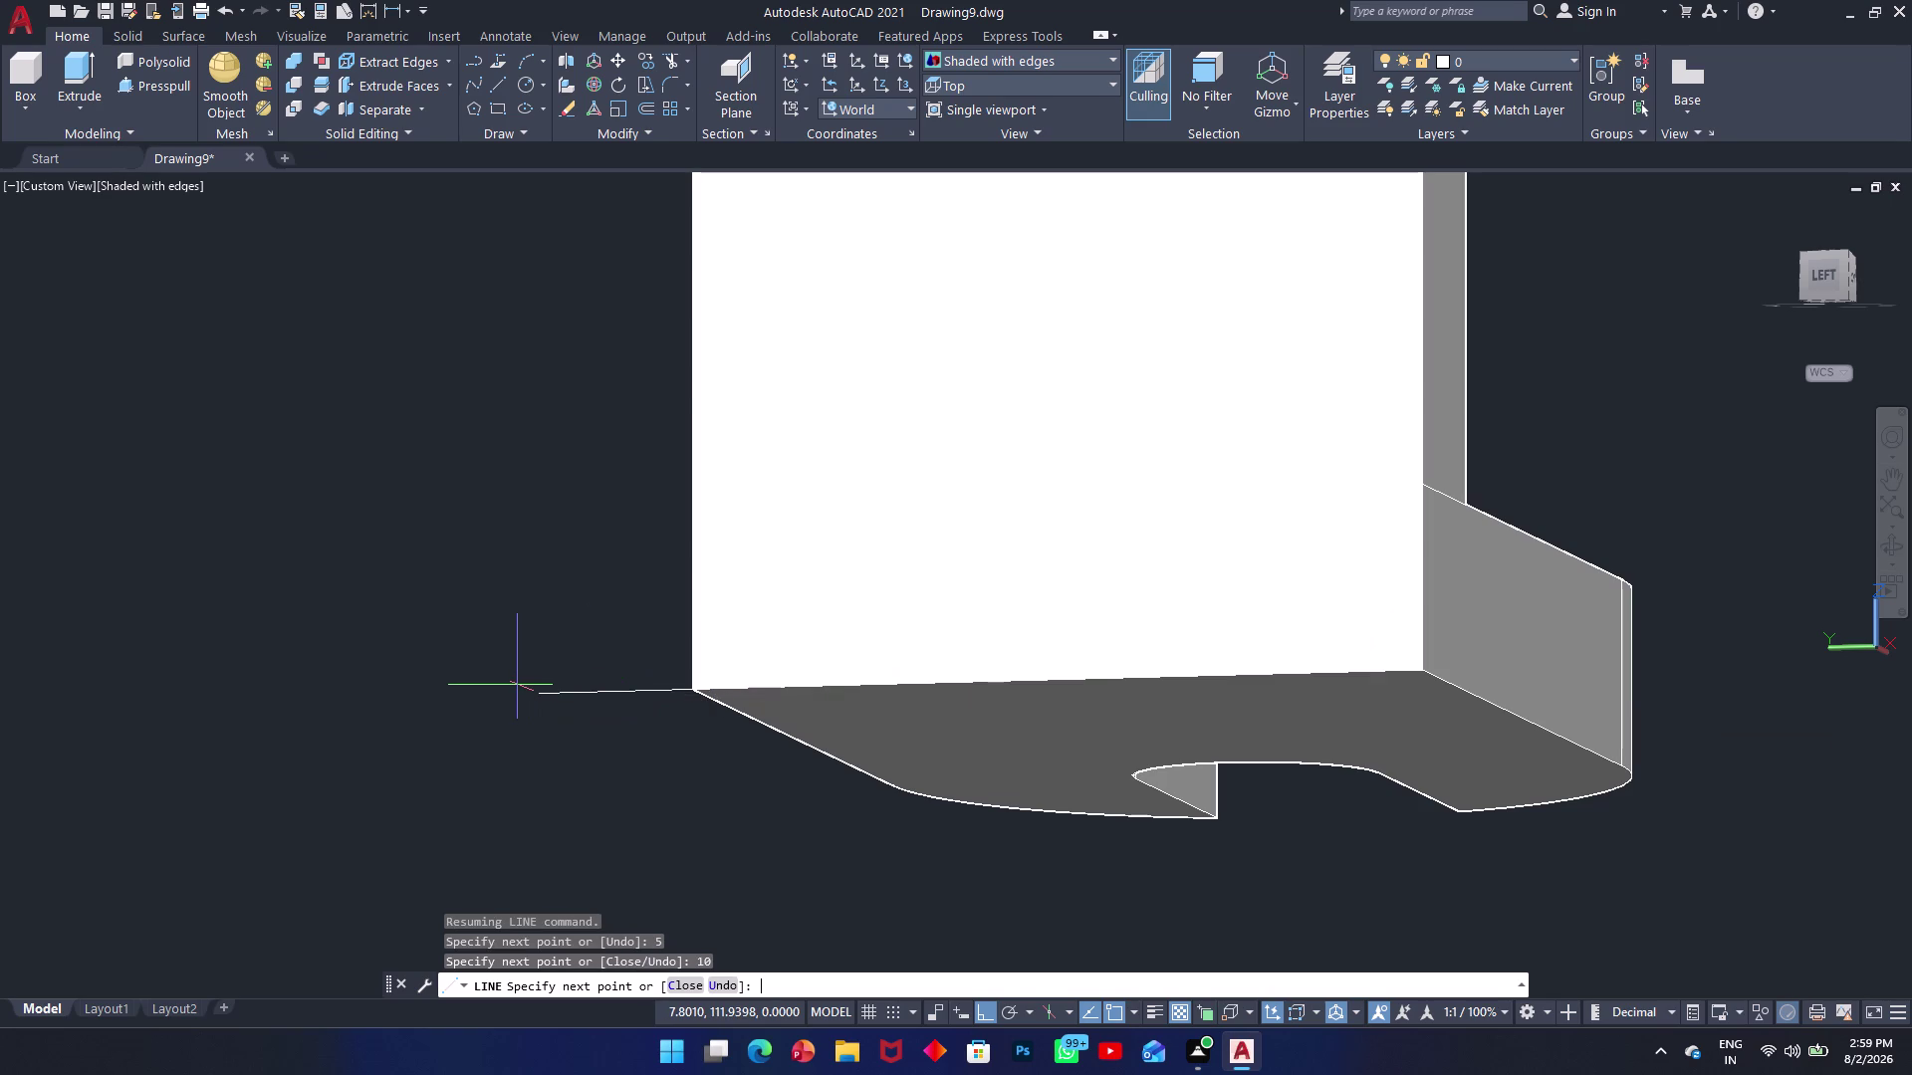
scroll(up, 3)
scroll(down, 3)
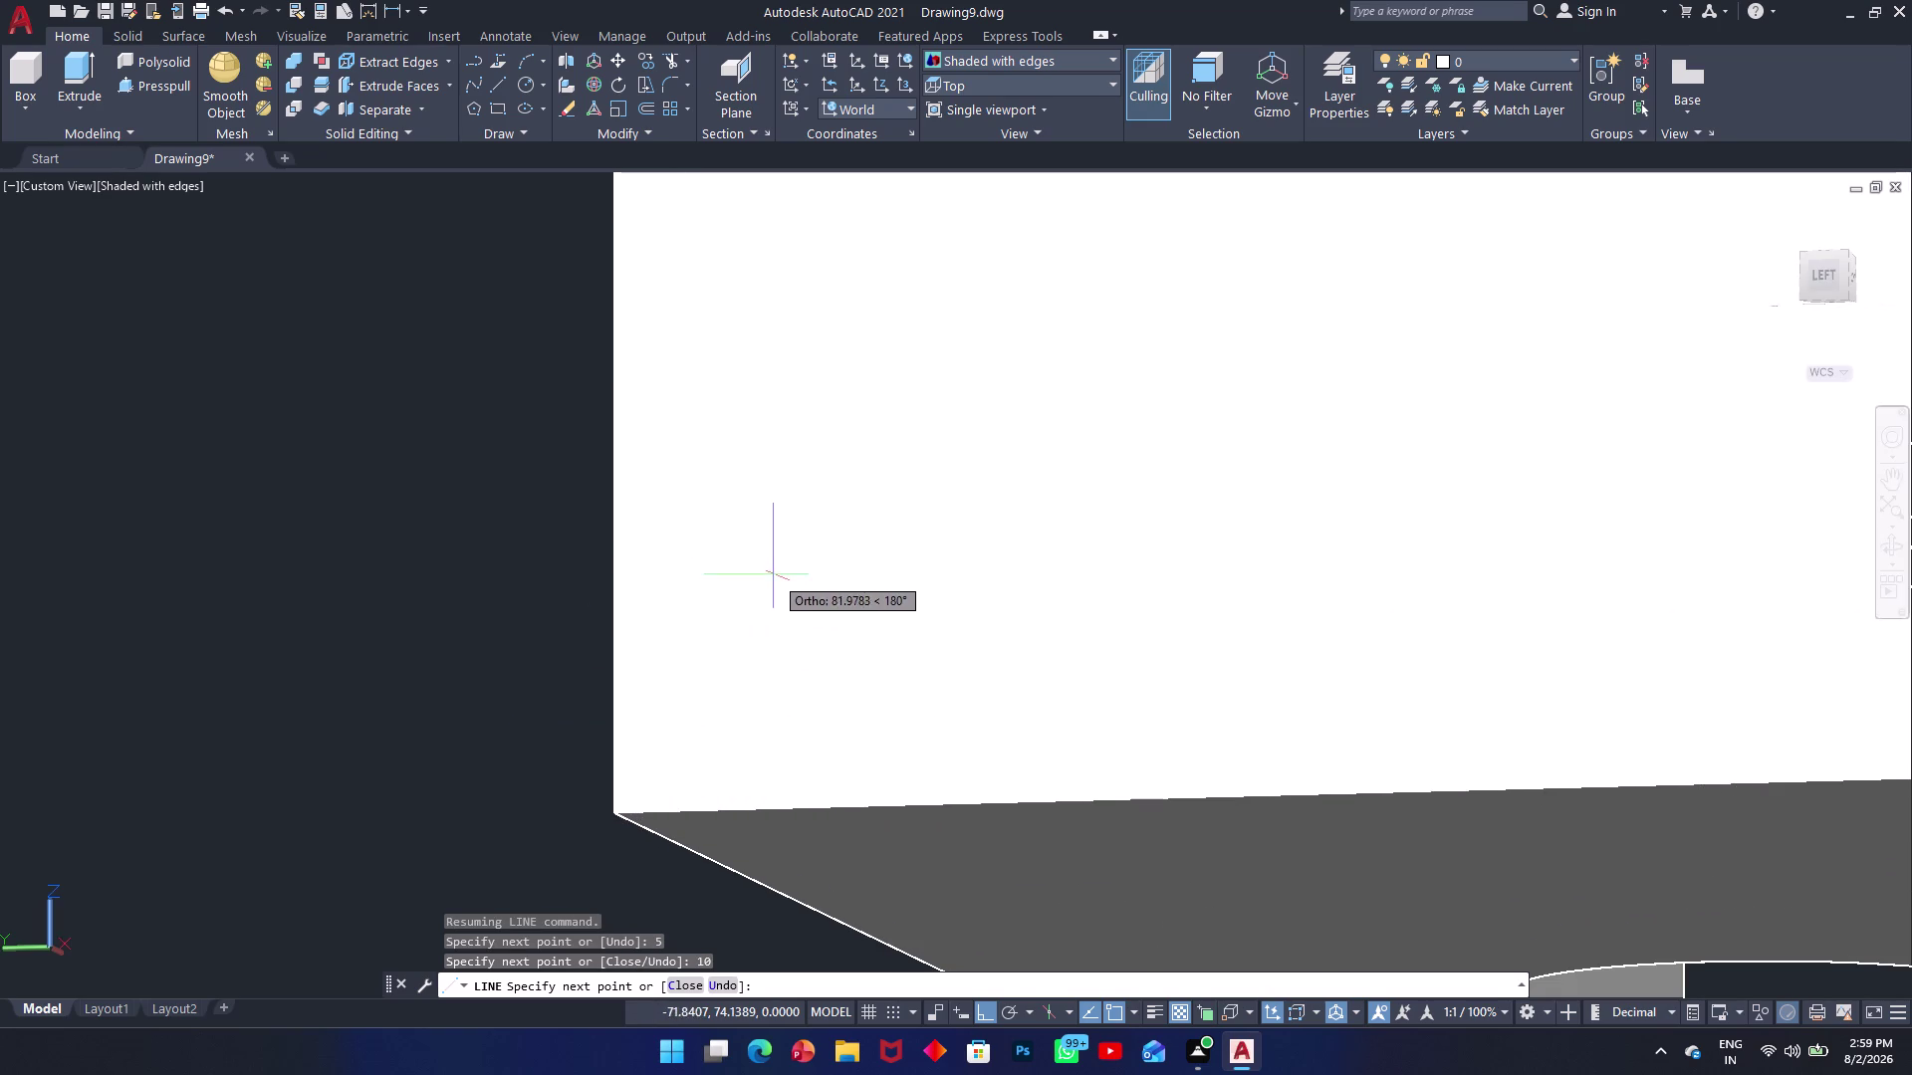
scroll(down, 3)
key(Escape)
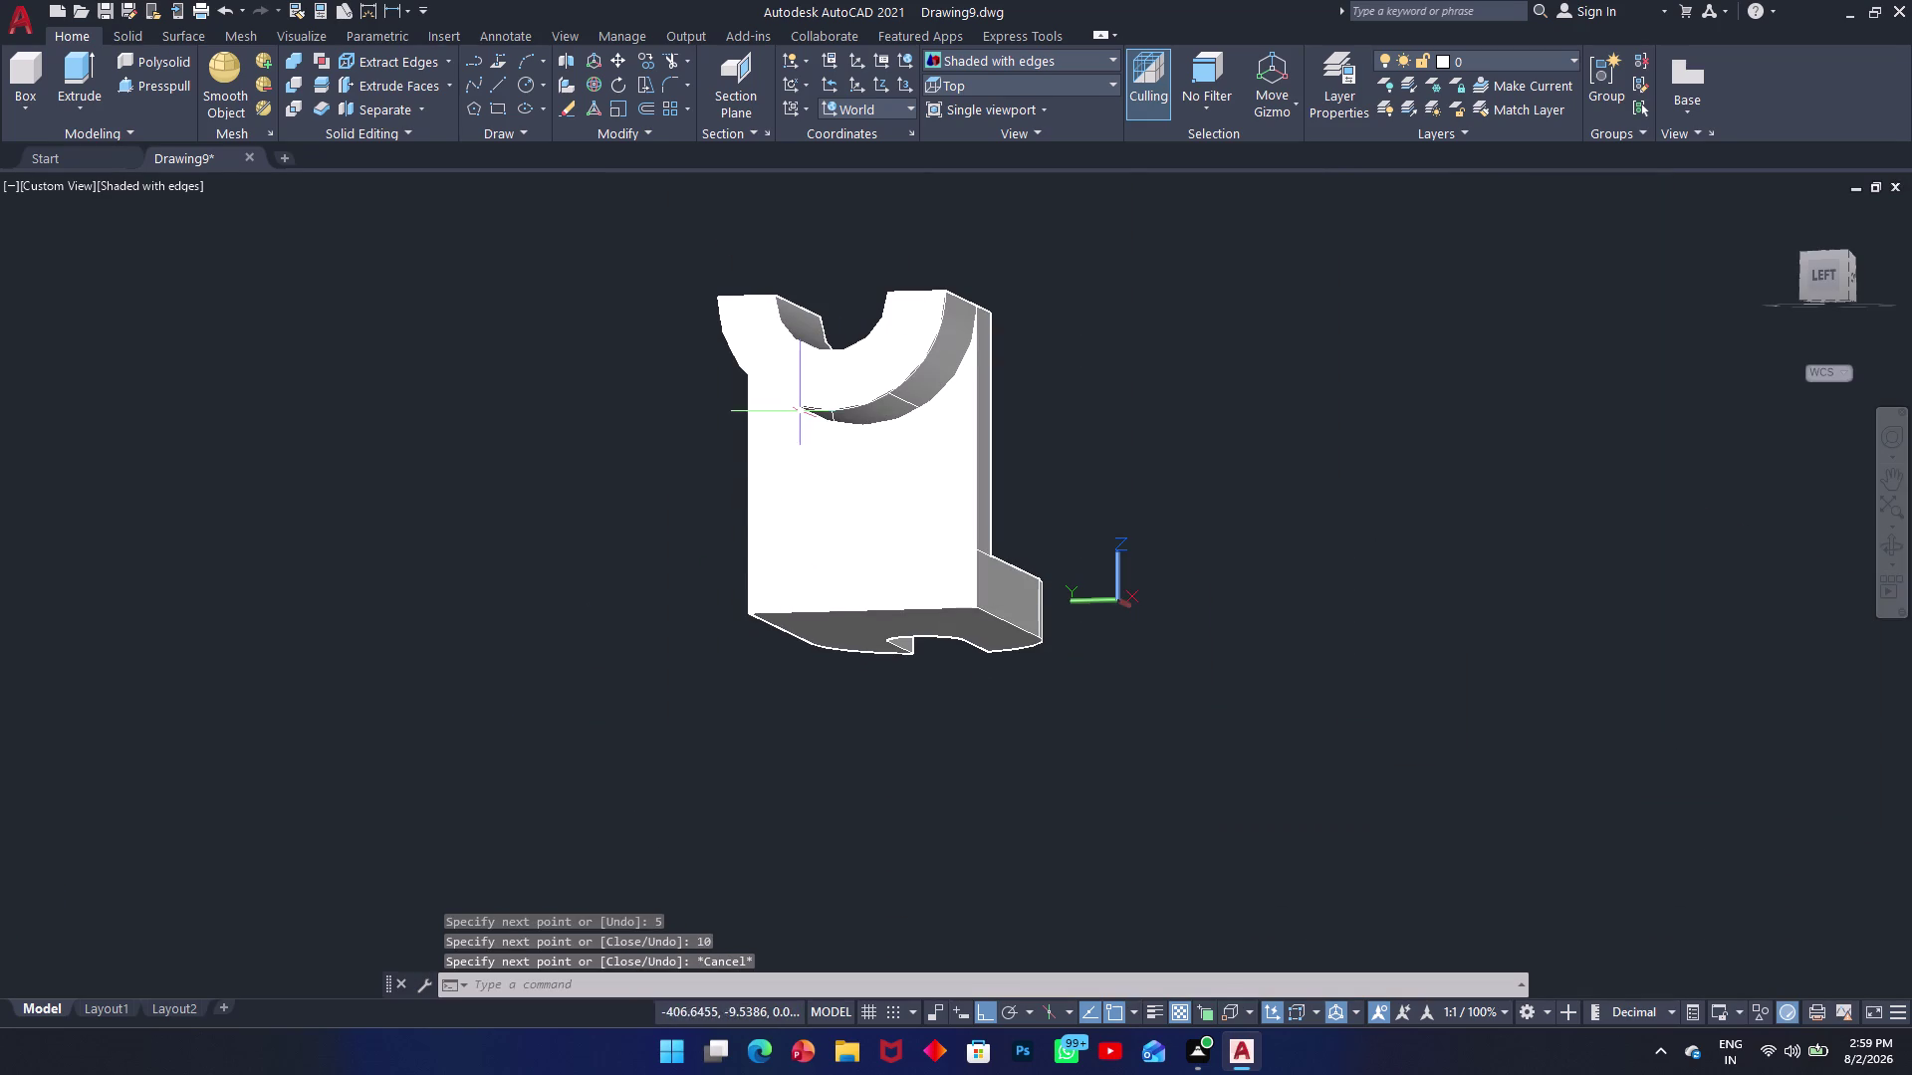
scroll(up, 3)
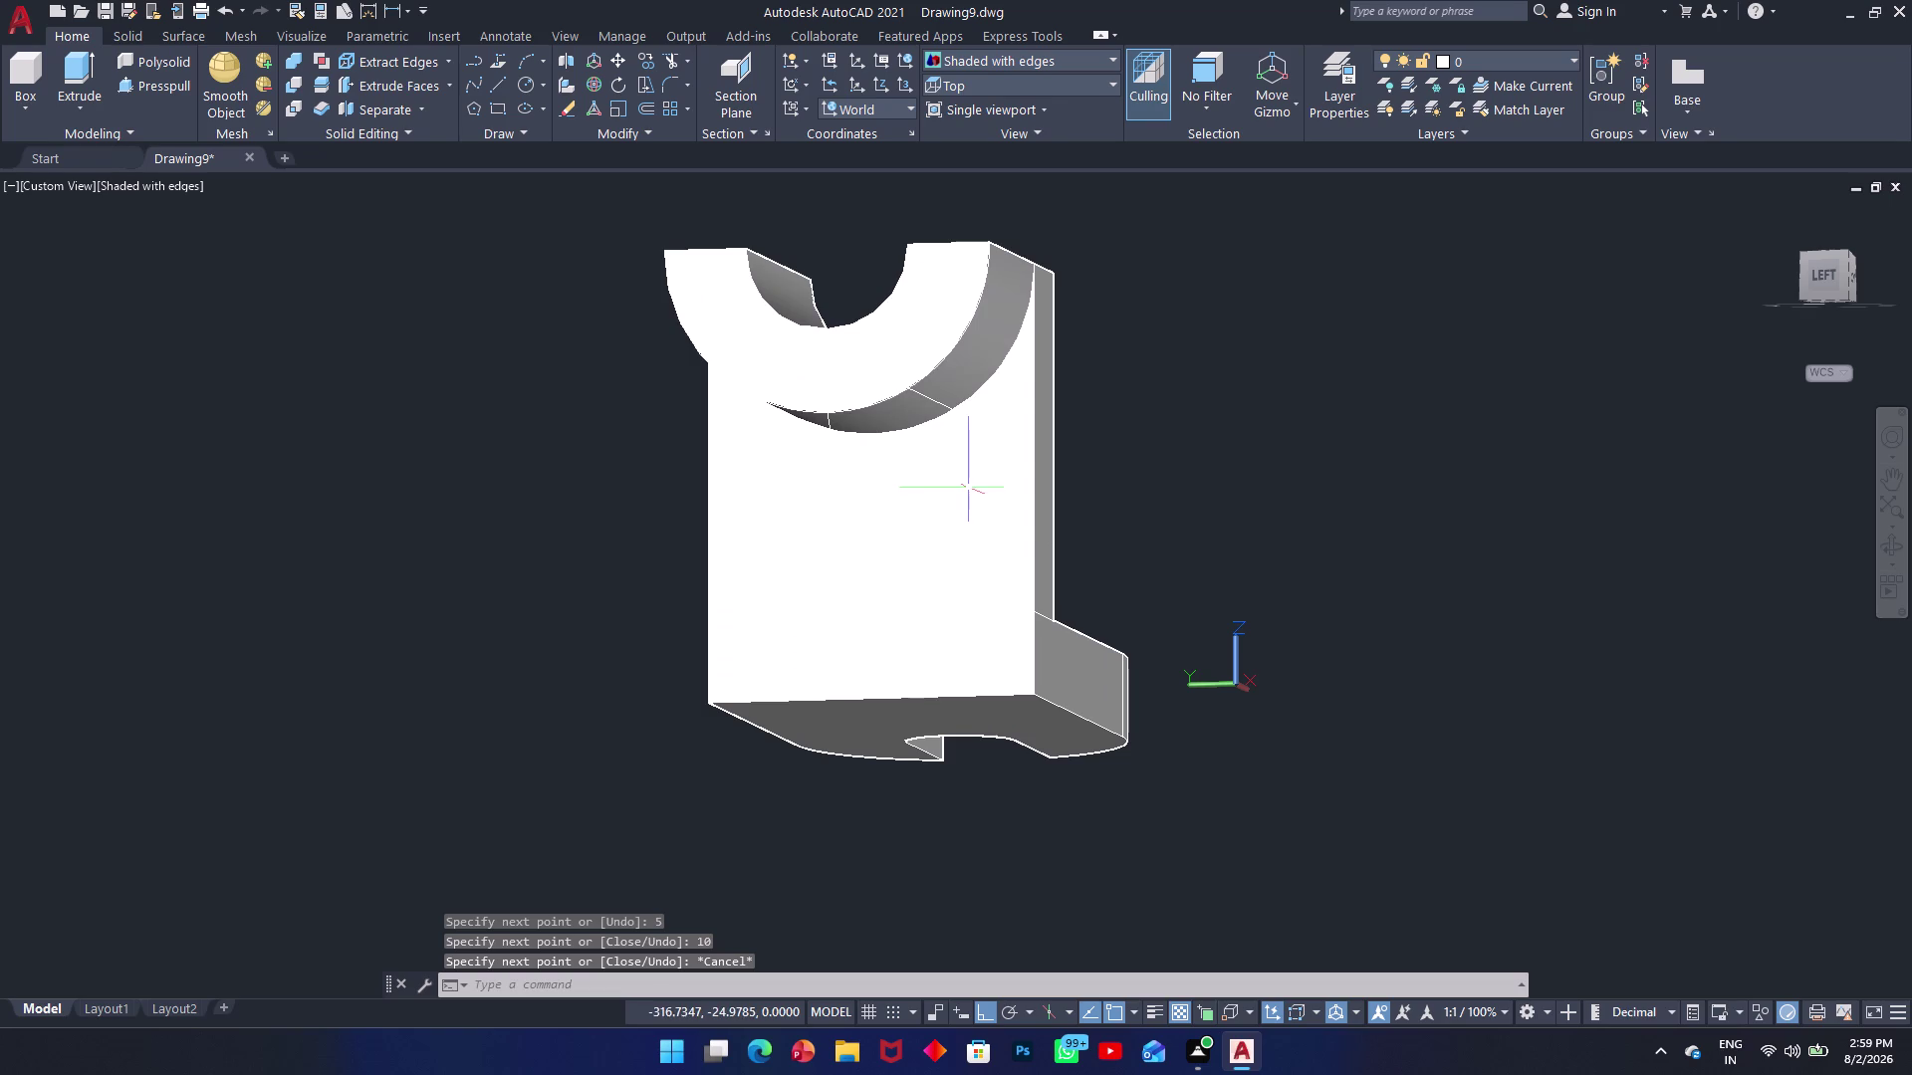
middle_drag(969, 488, 968, 597)
Start a new line at the cradle's lowest point.
scroll(up, 3)
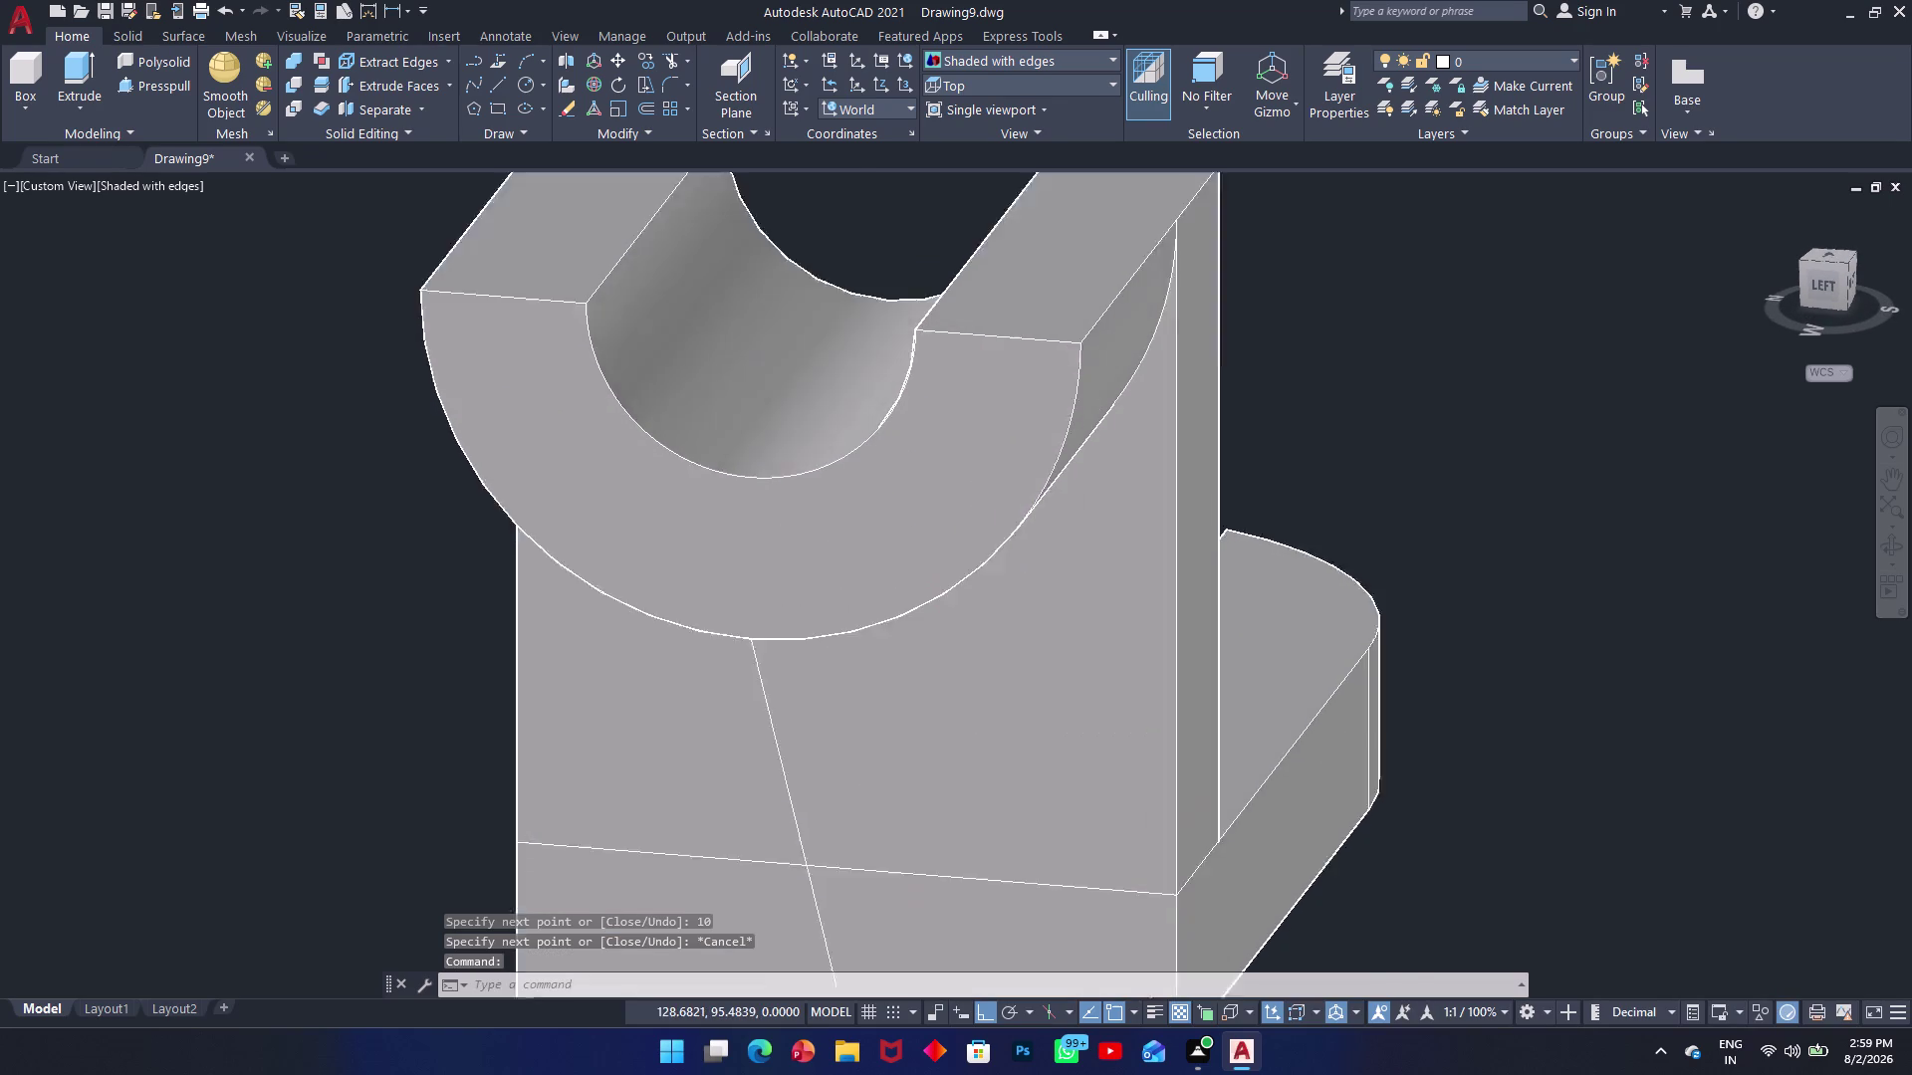
scroll(up, 3)
middle_drag(715, 680, 740, 674)
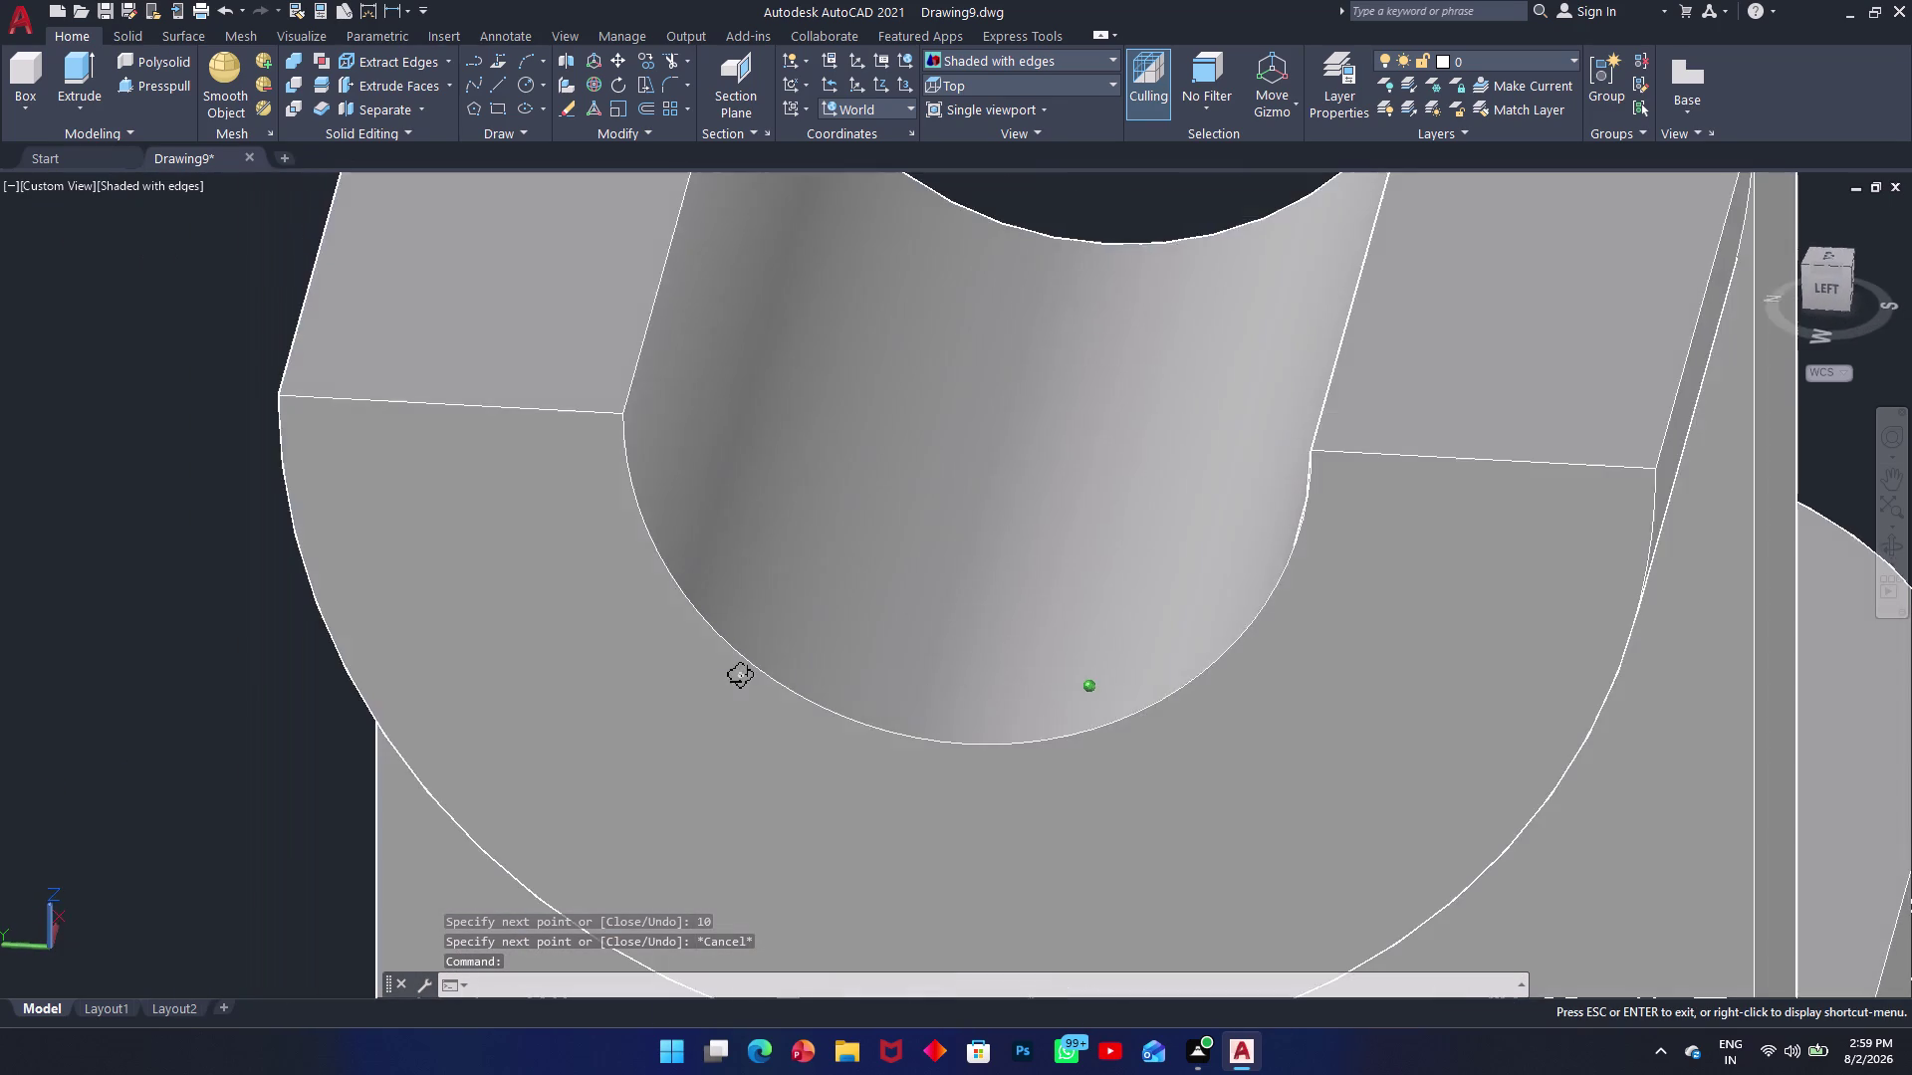
middle_drag(740, 674, 735, 643)
text(l)
key(space)
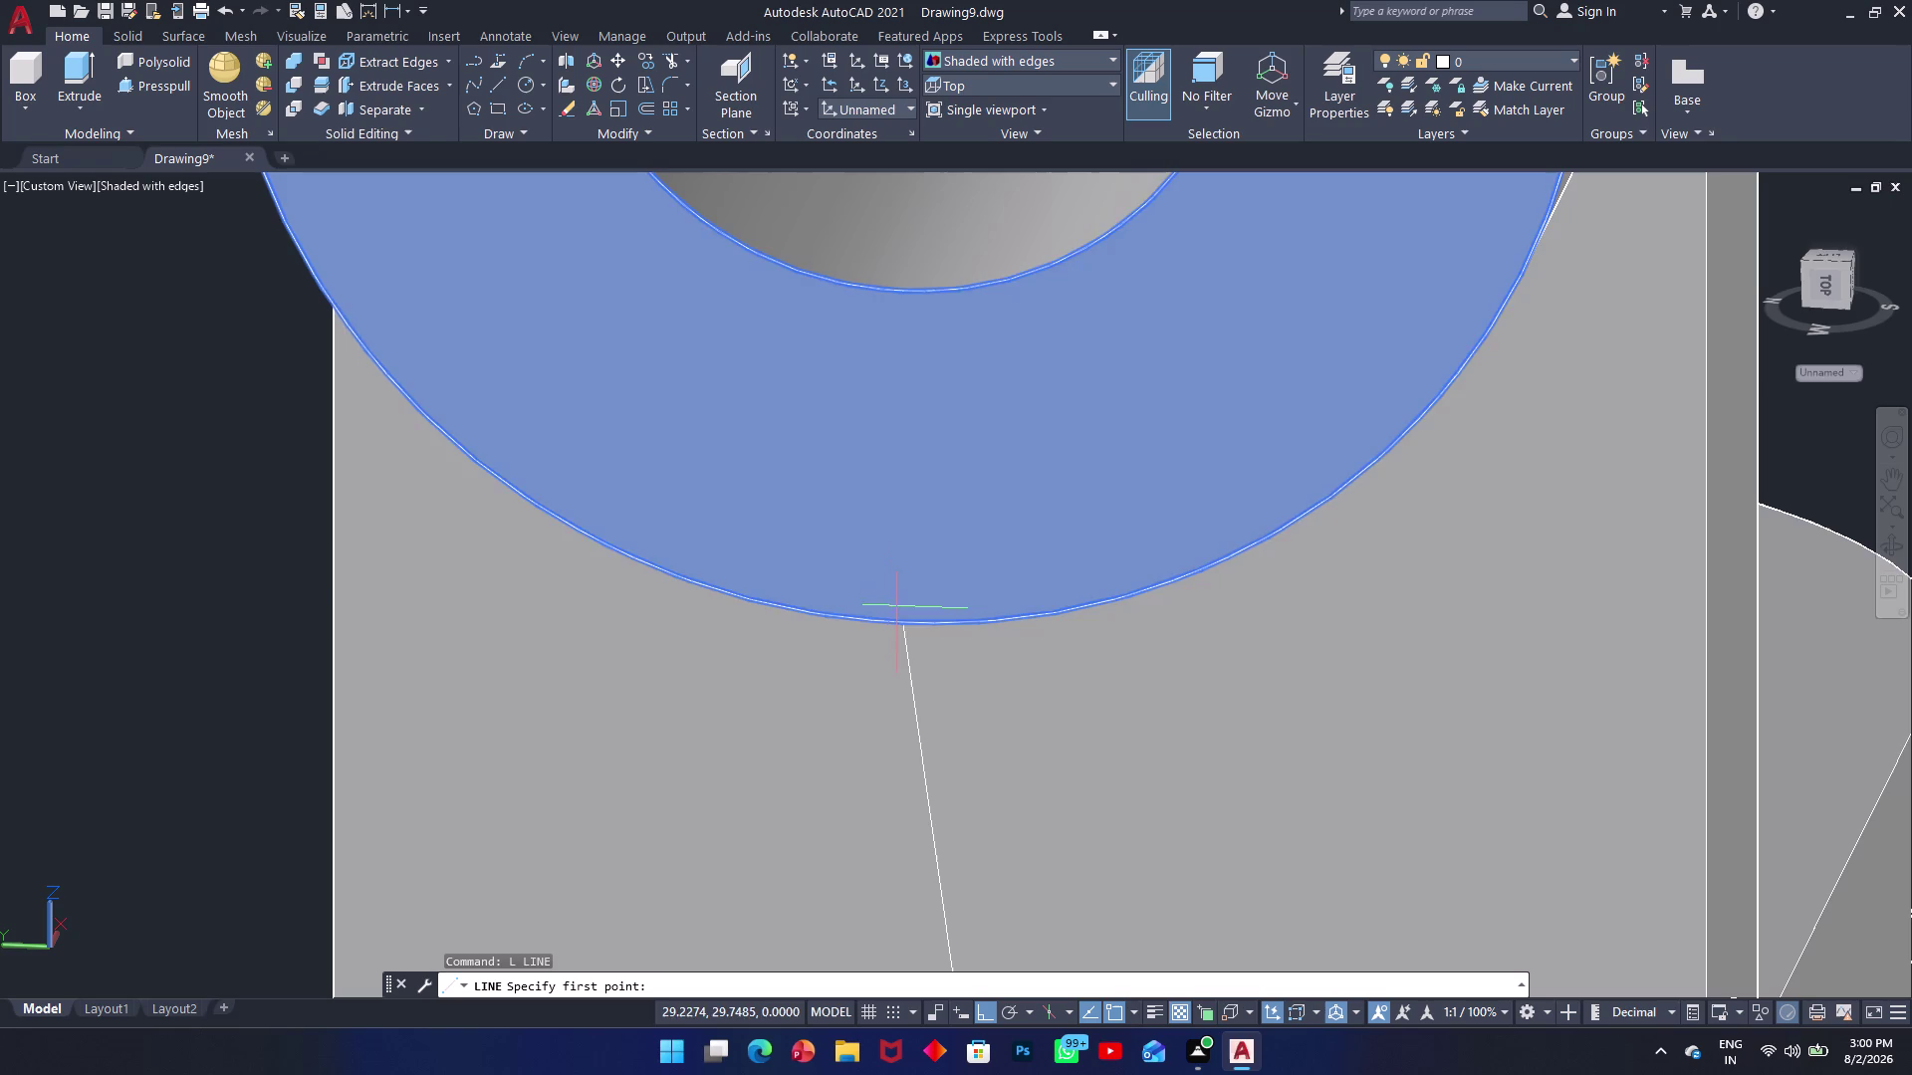
click(901, 629)
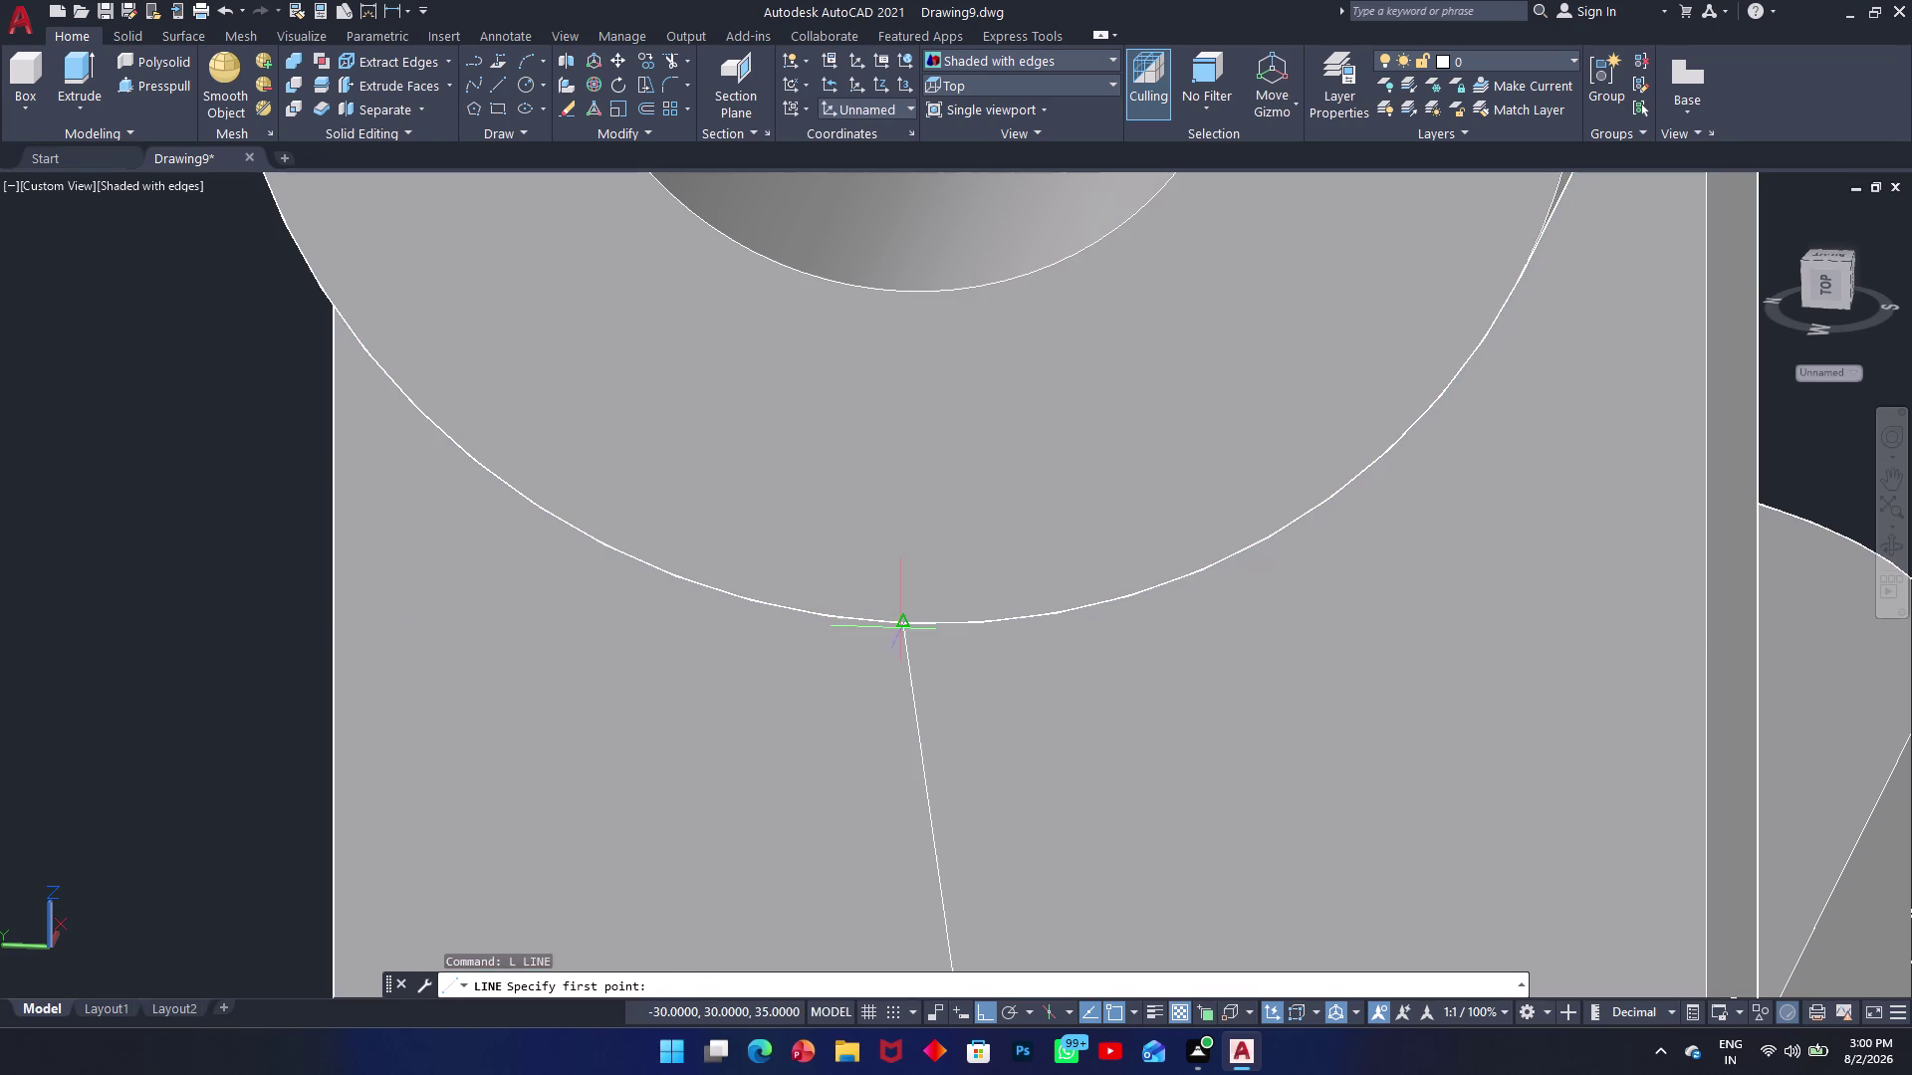
Draw 5- and 10-unit segments from that point, then cancel the line.
middle_drag(1196, 627, 1131, 561)
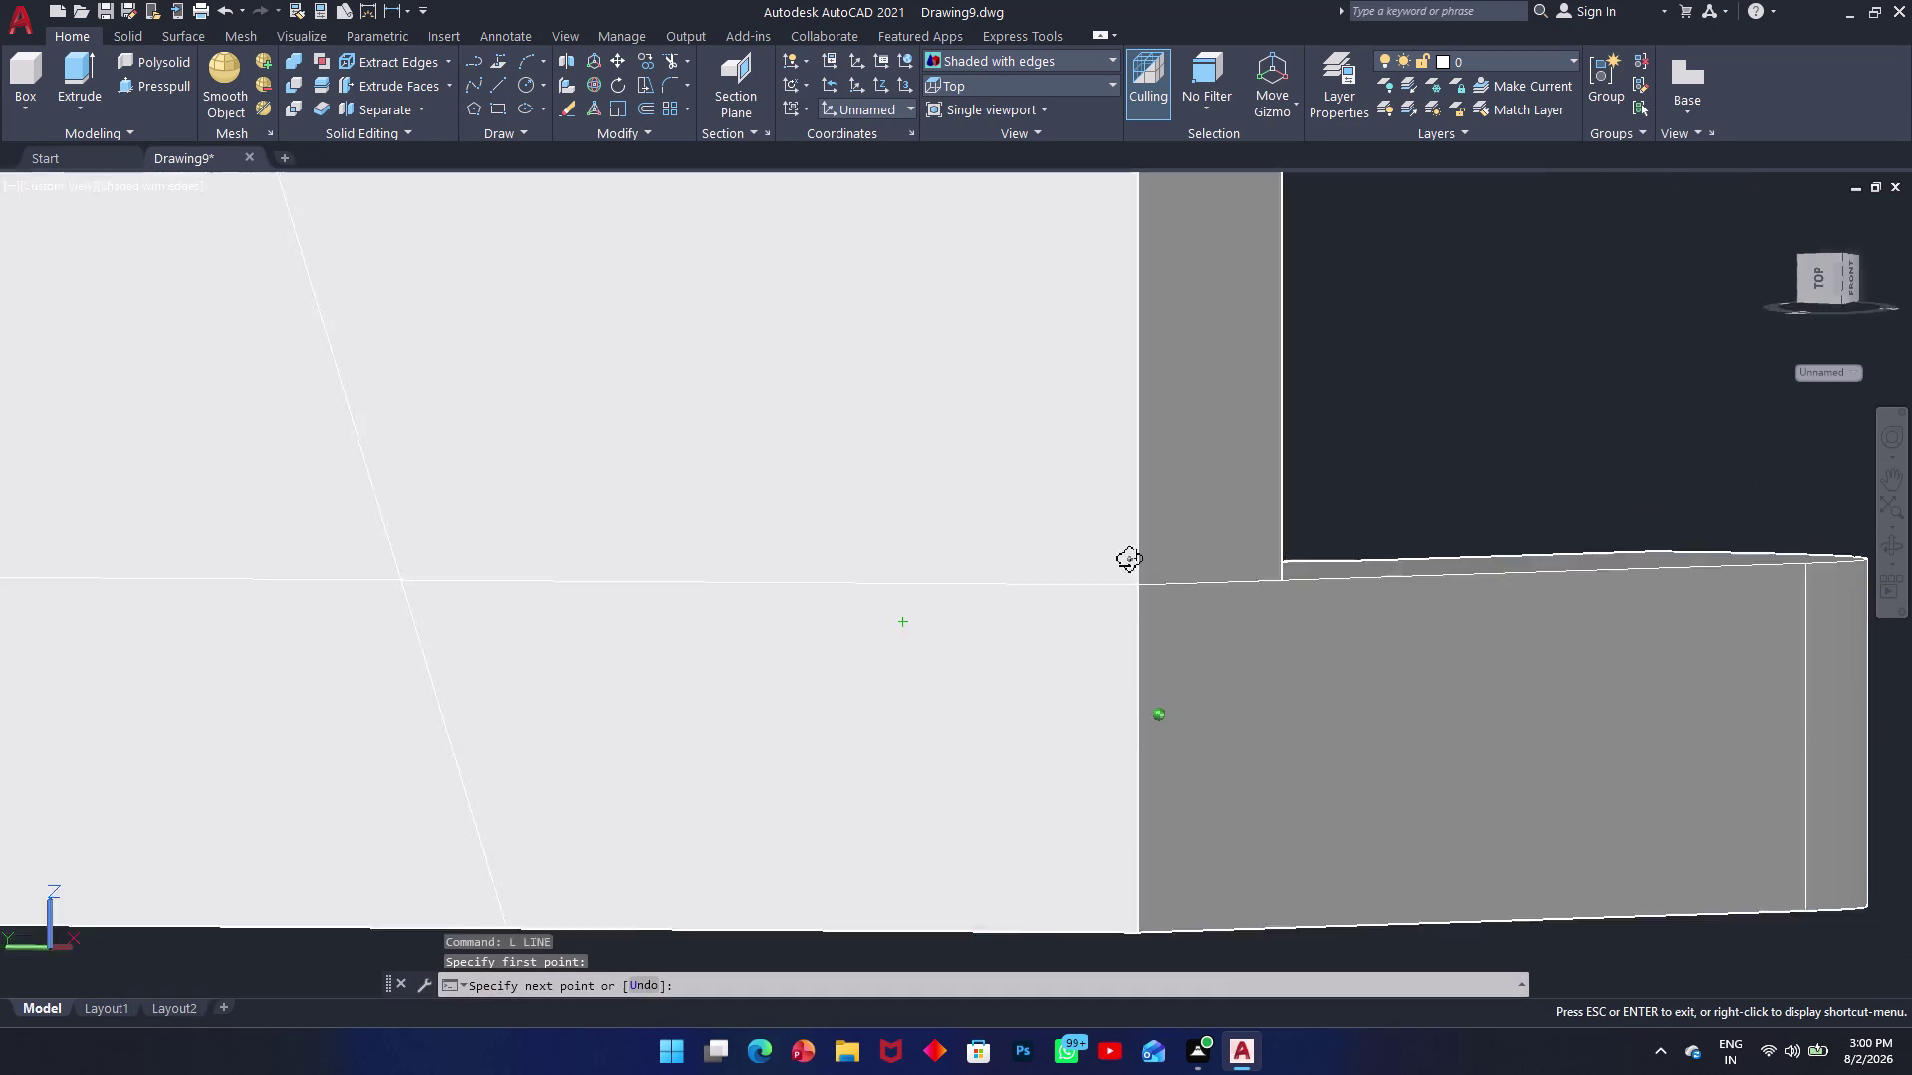
middle_drag(1132, 561, 1152, 585)
scroll(up, 3)
scroll(down, 3)
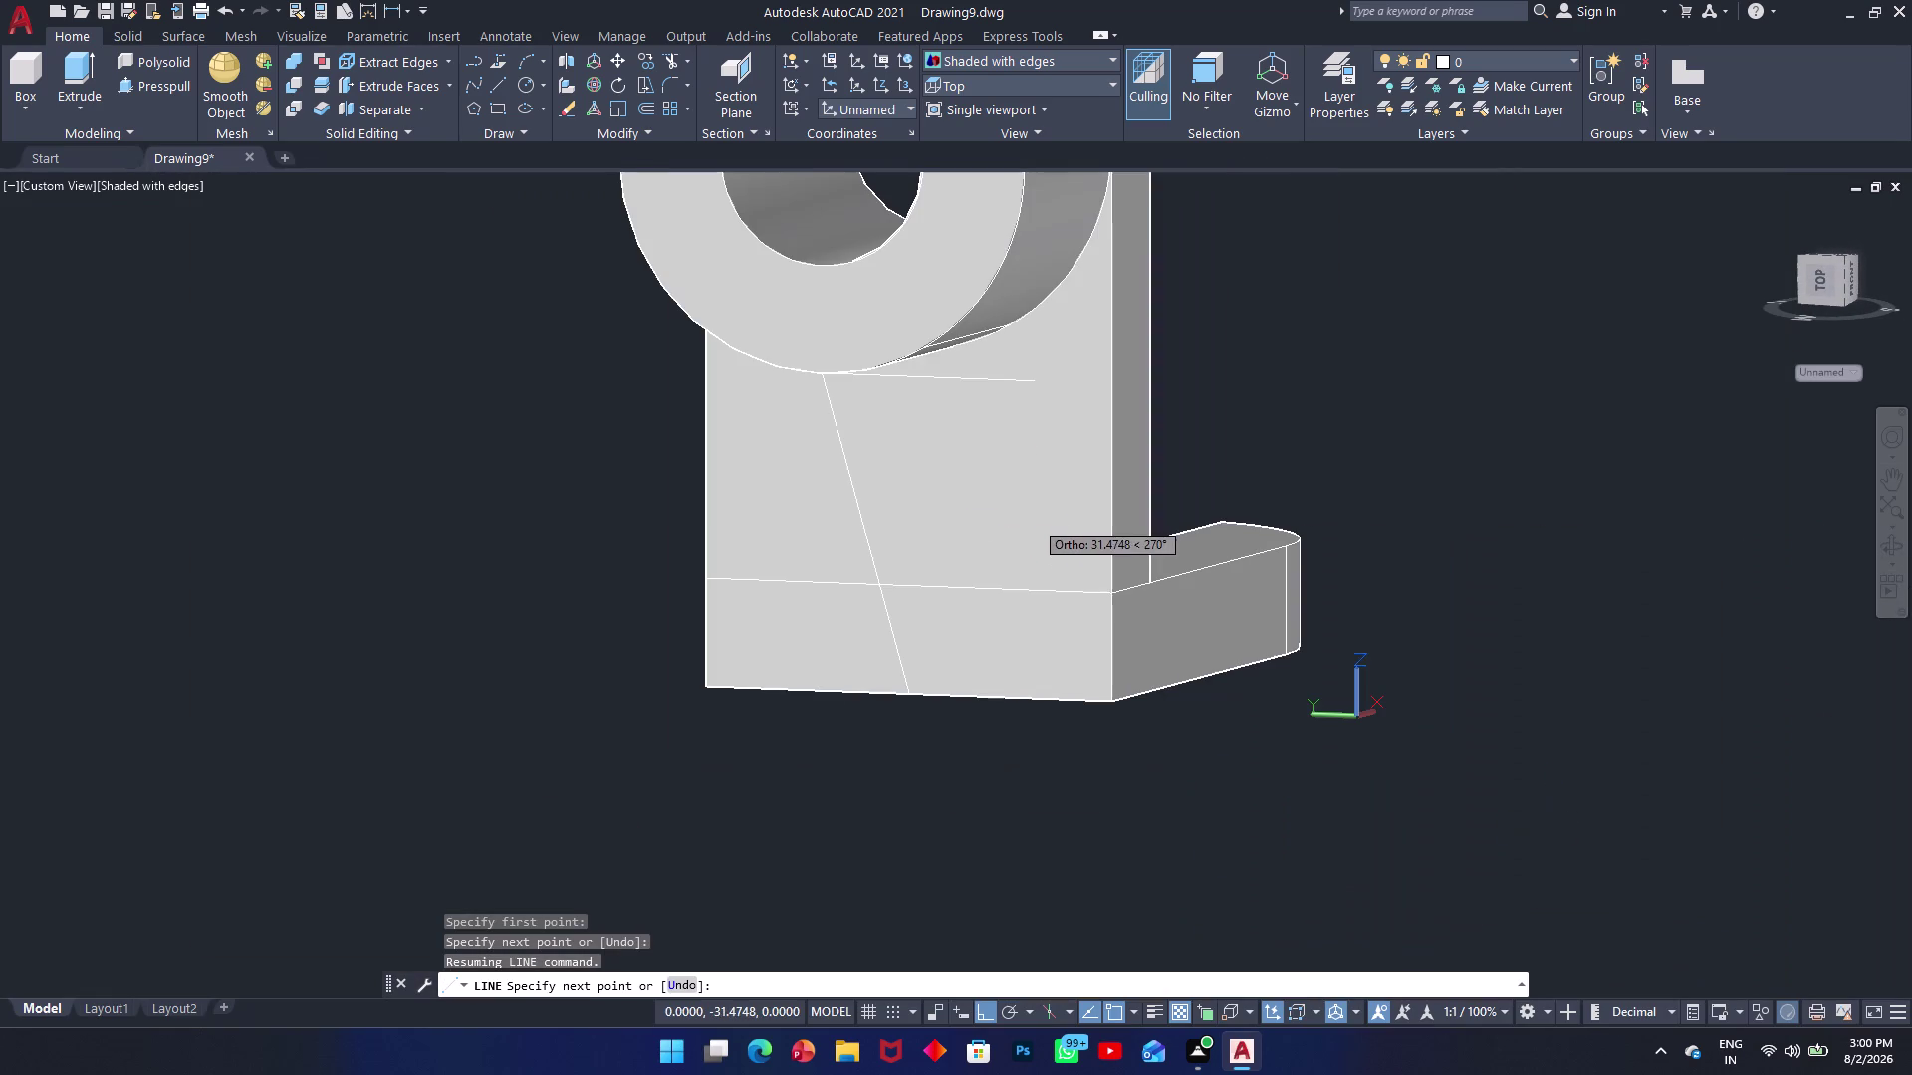
middle_drag(971, 466, 871, 446)
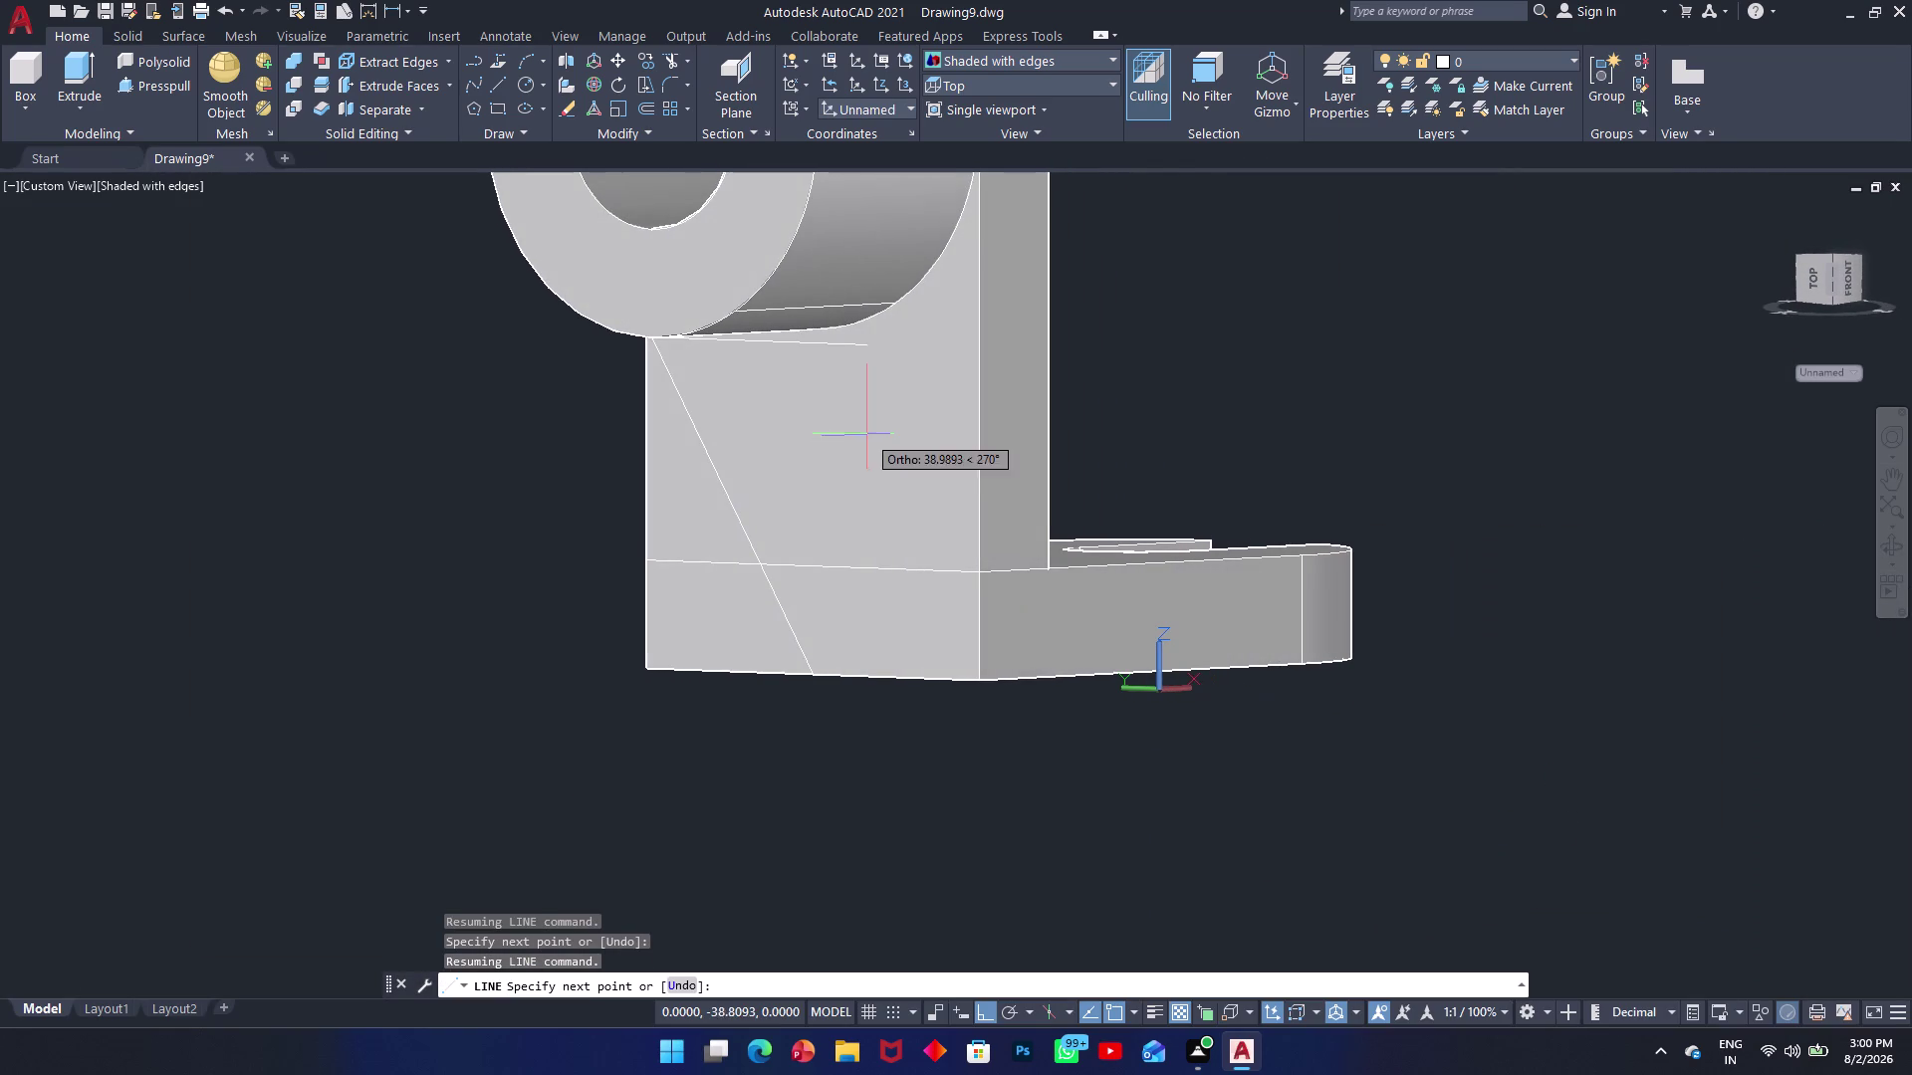
key(5)
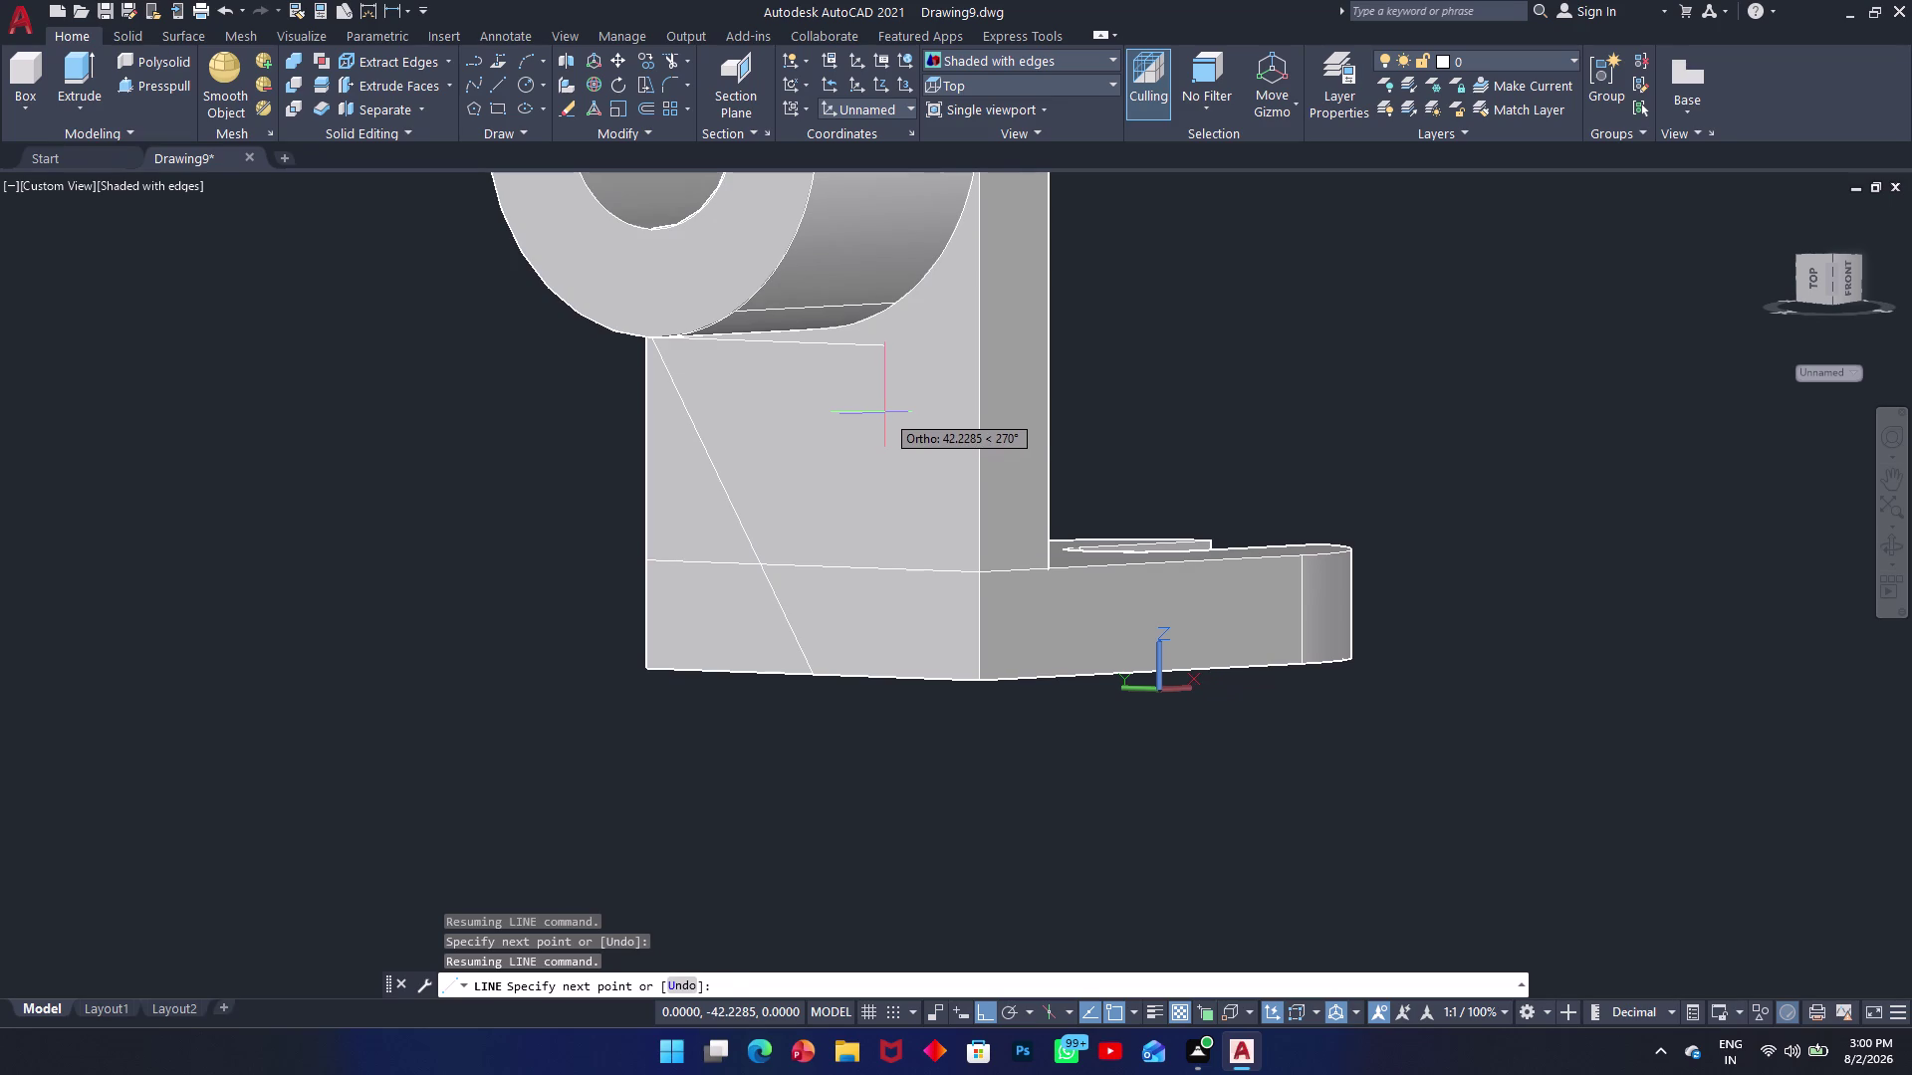
key(Return)
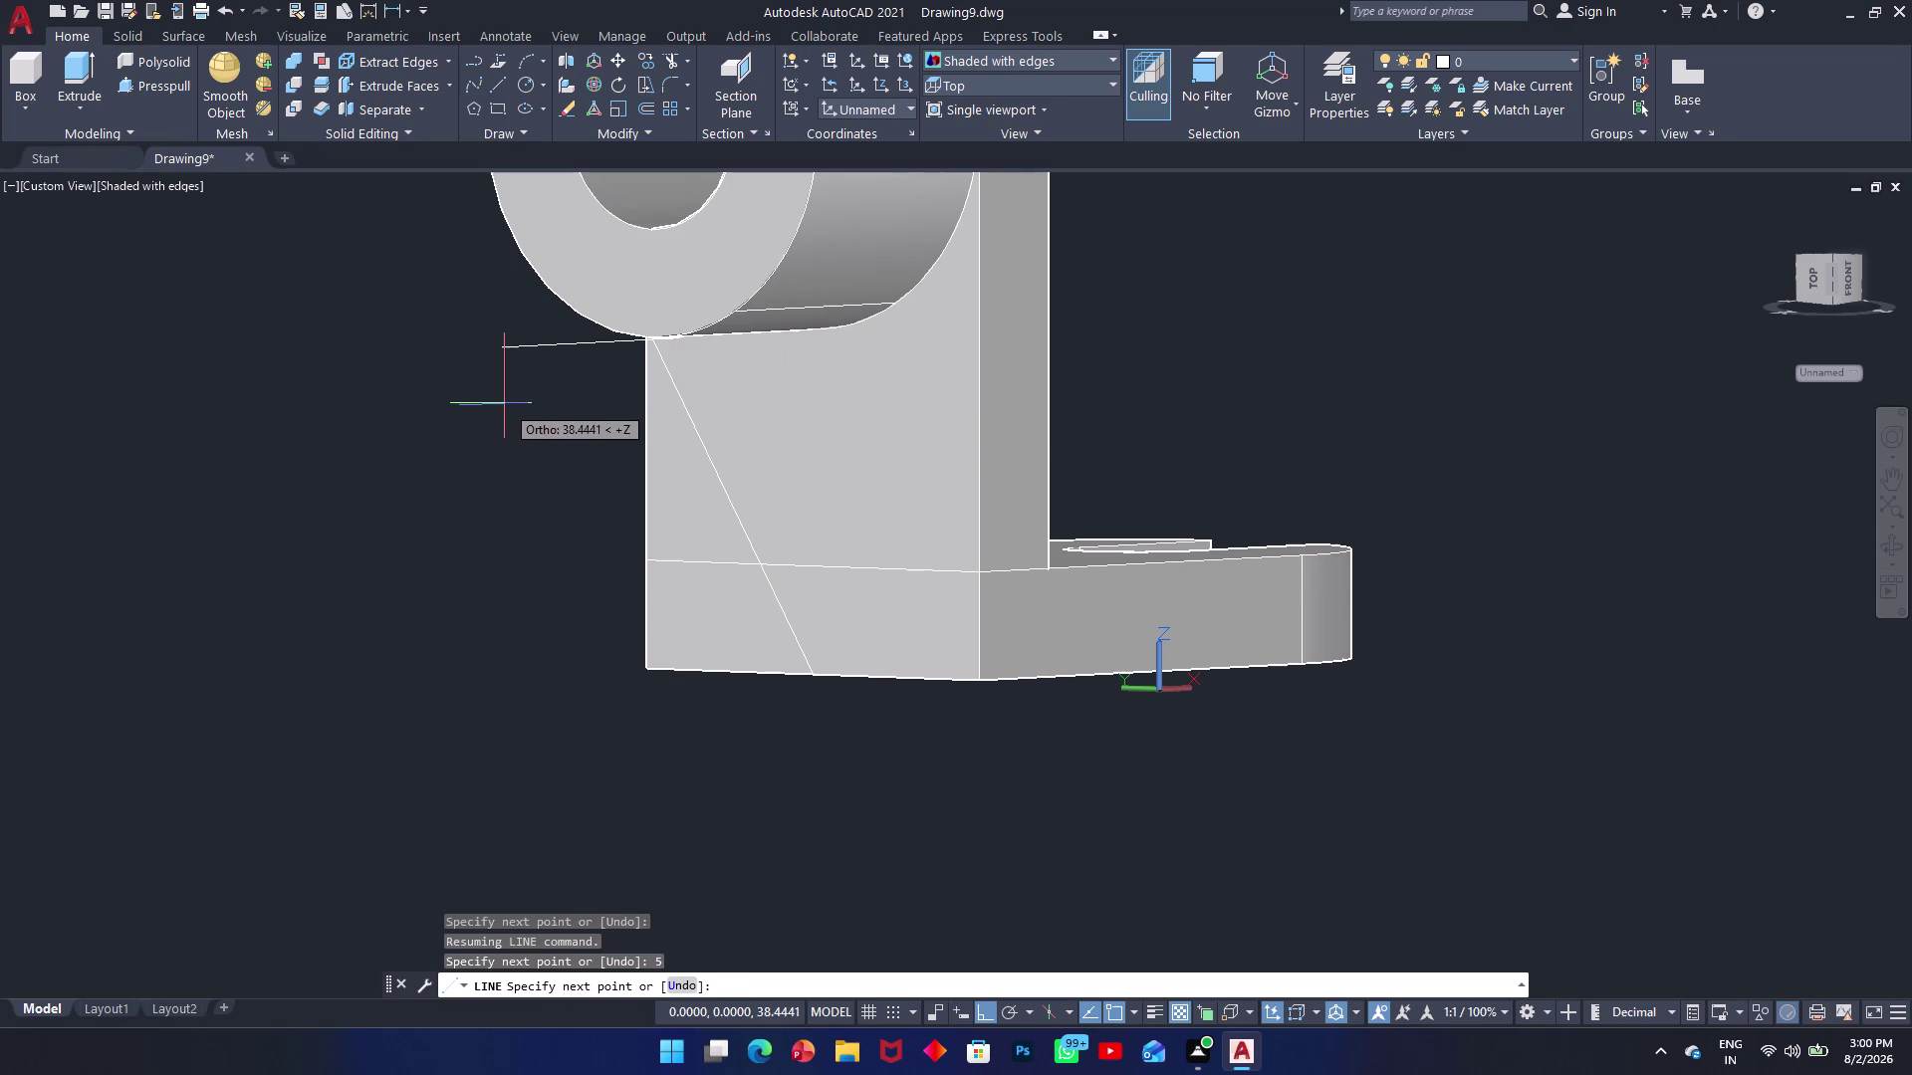
middle_drag(532, 307, 632, 314)
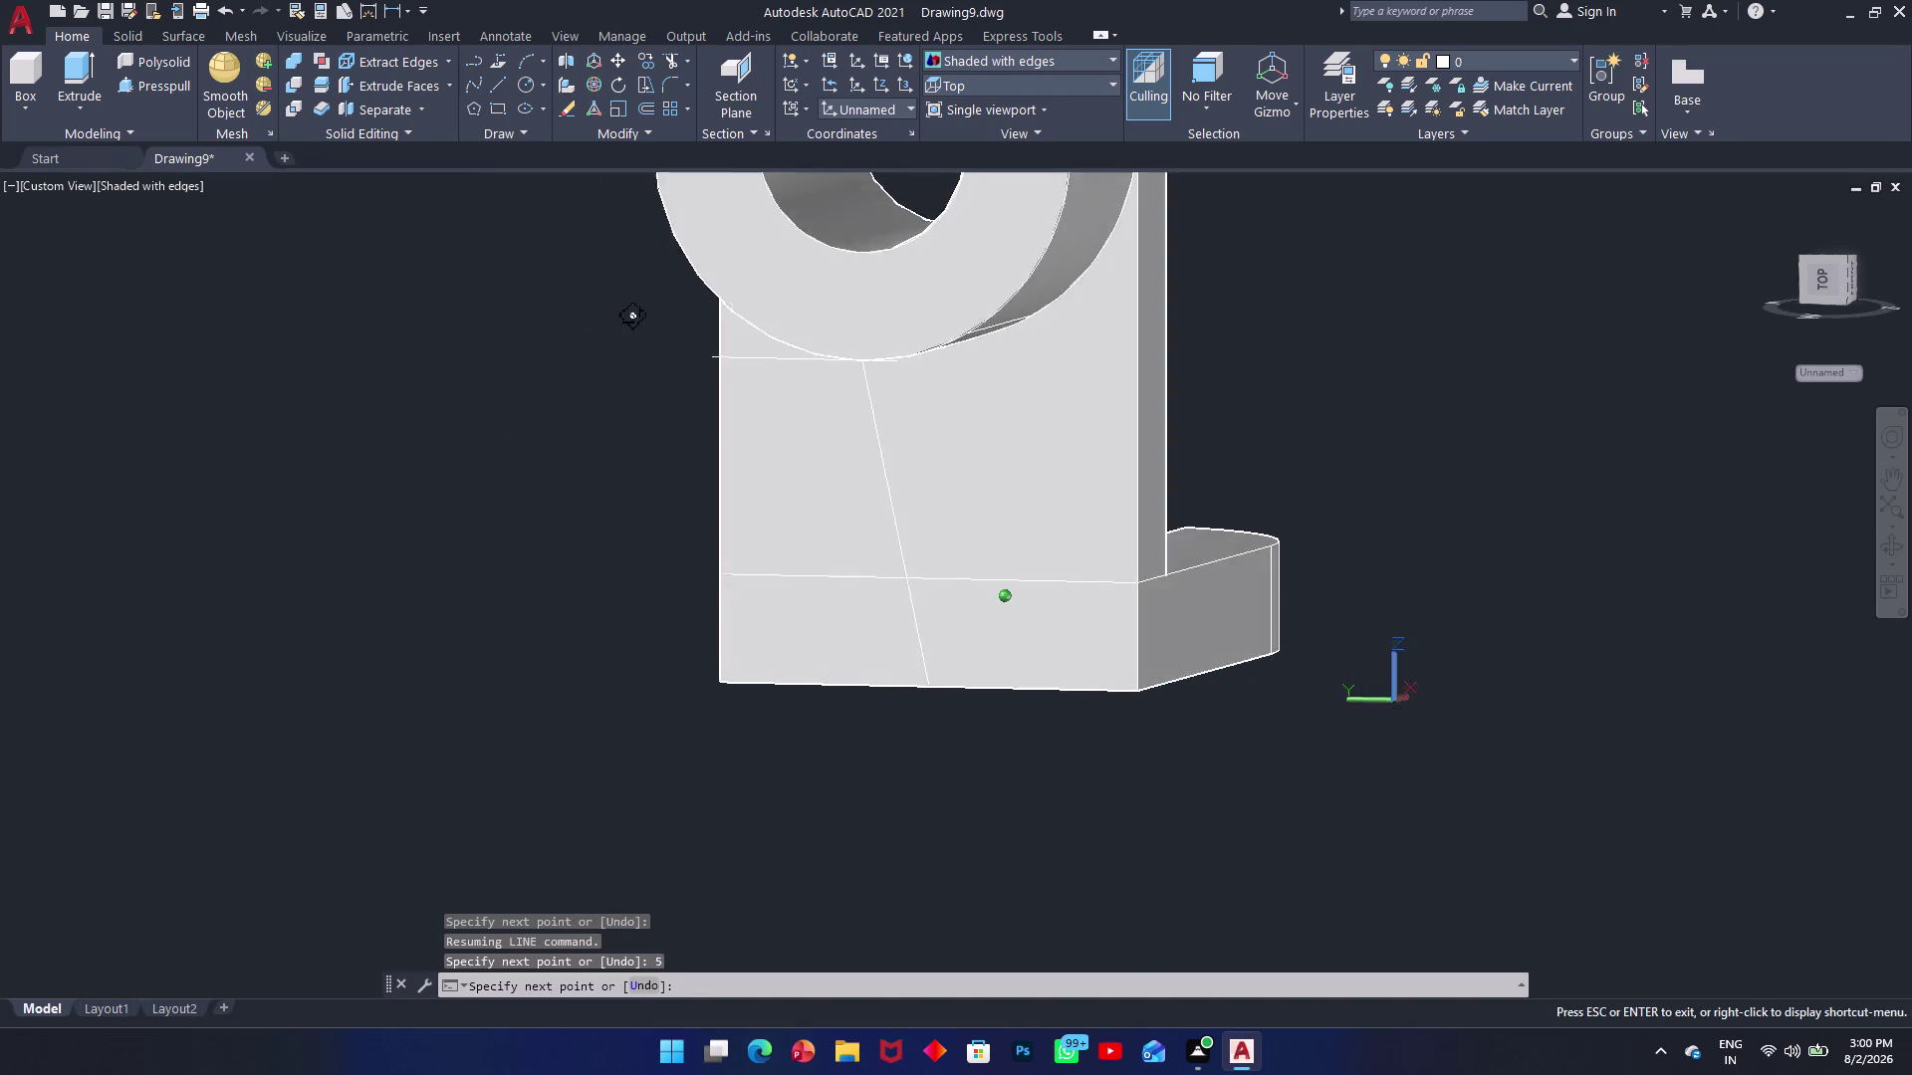
middle_drag(633, 315, 666, 321)
middle_drag(577, 338, 732, 360)
text(10)
key(Return)
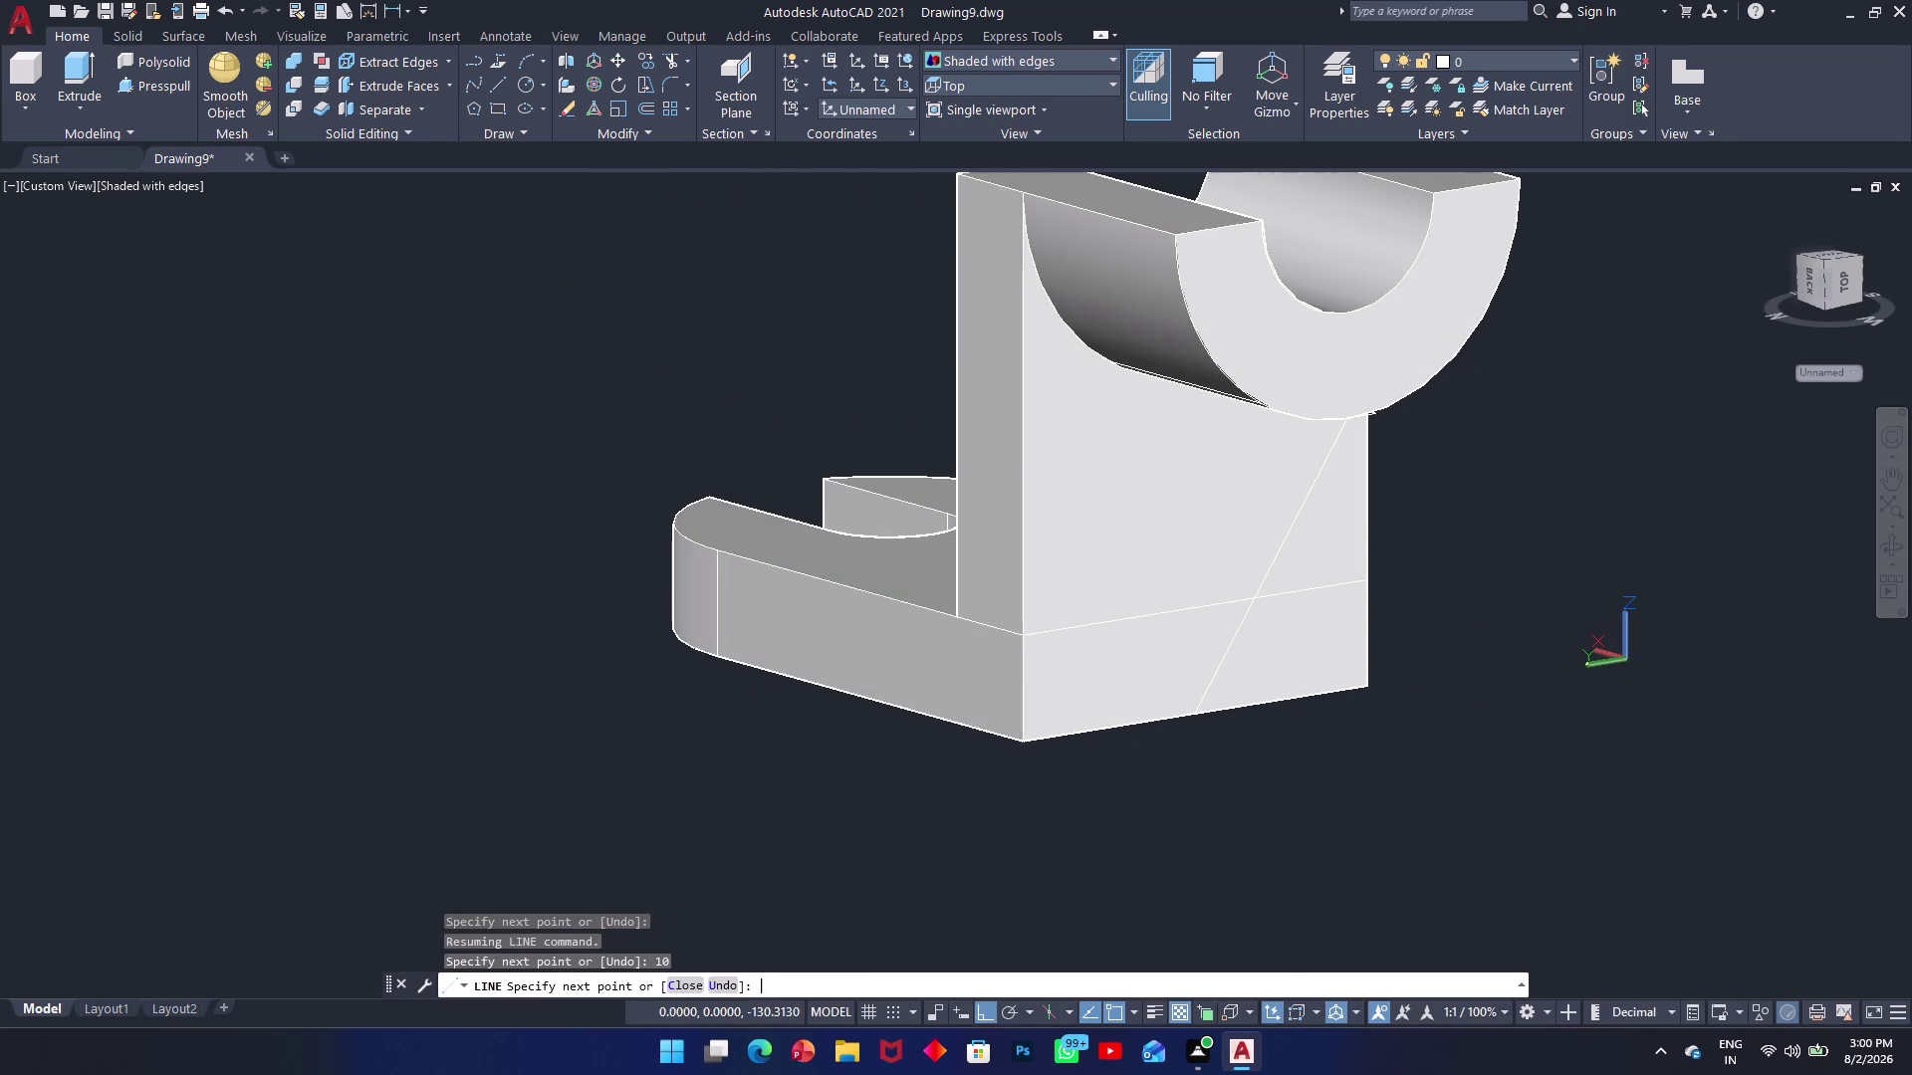
key(Escape)
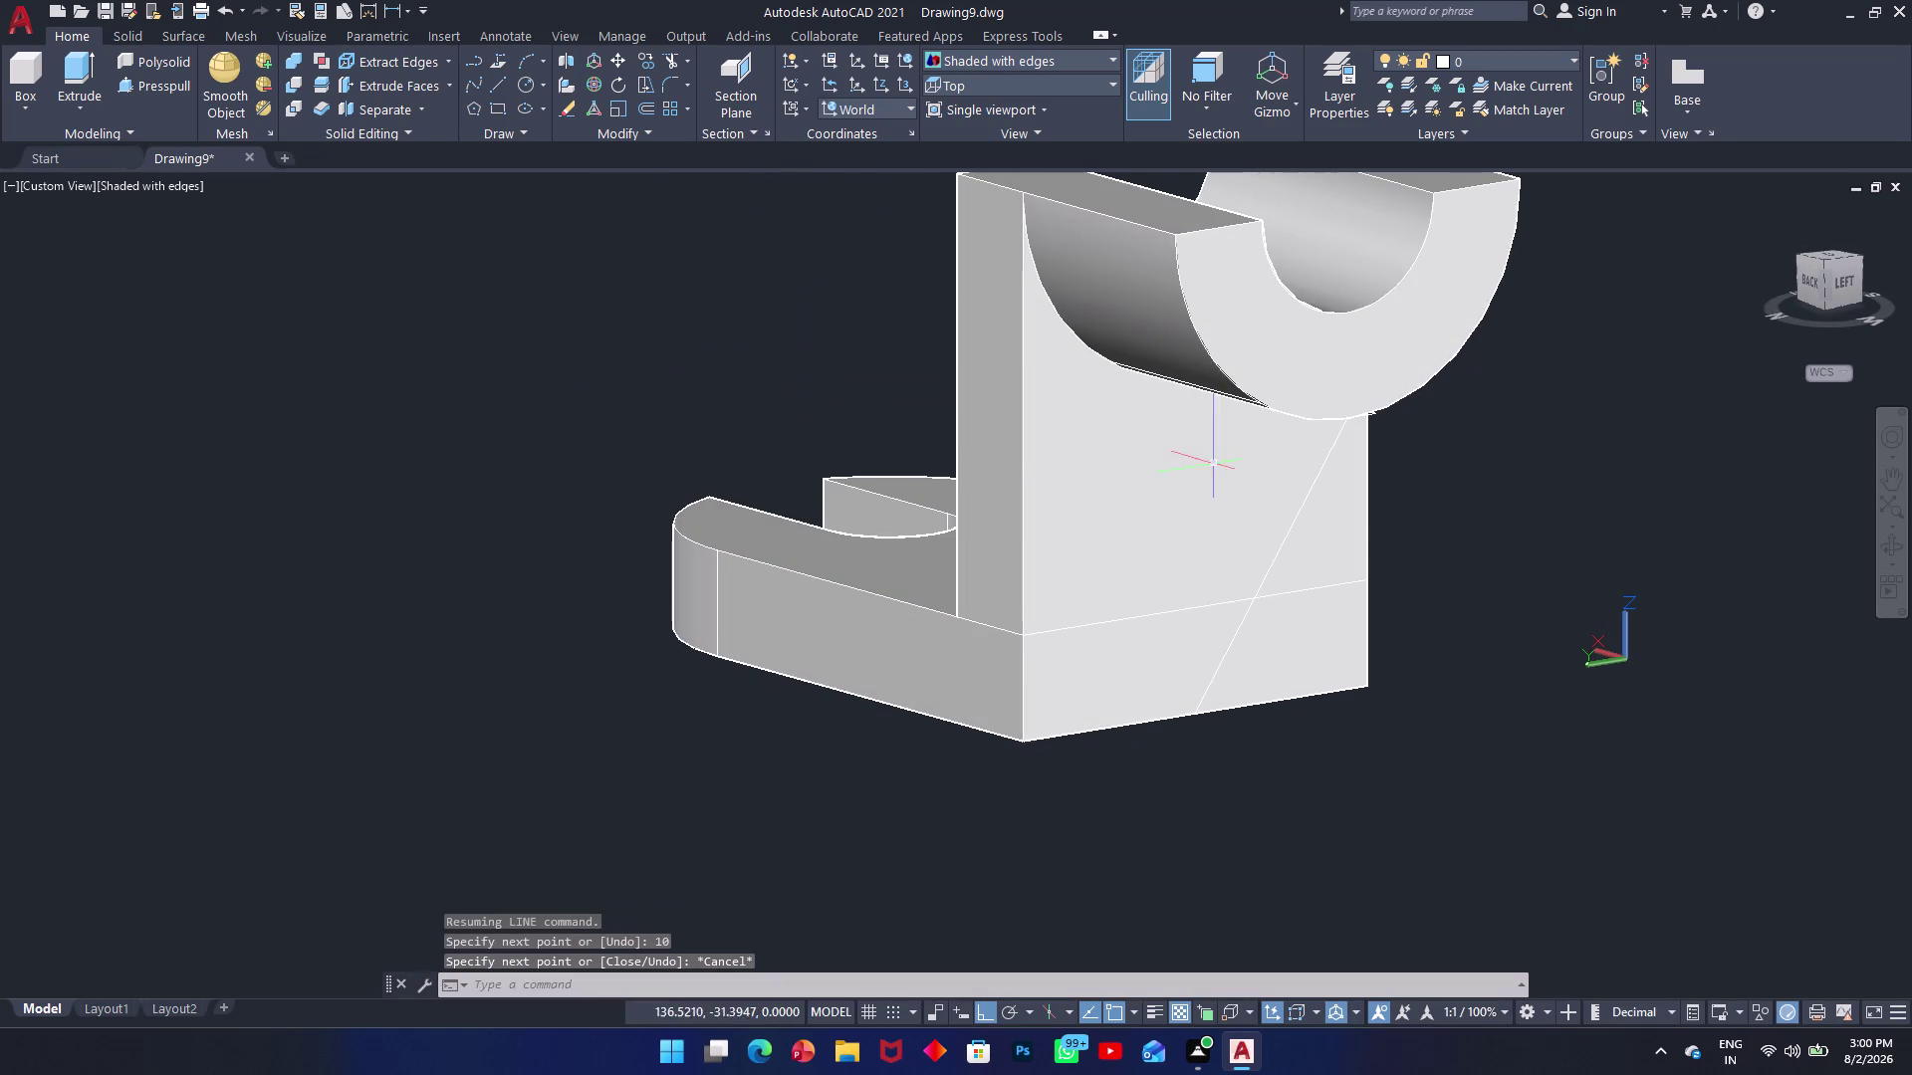
scroll(up, 3)
scroll(down, 3)
middle_drag(1250, 468, 1091, 406)
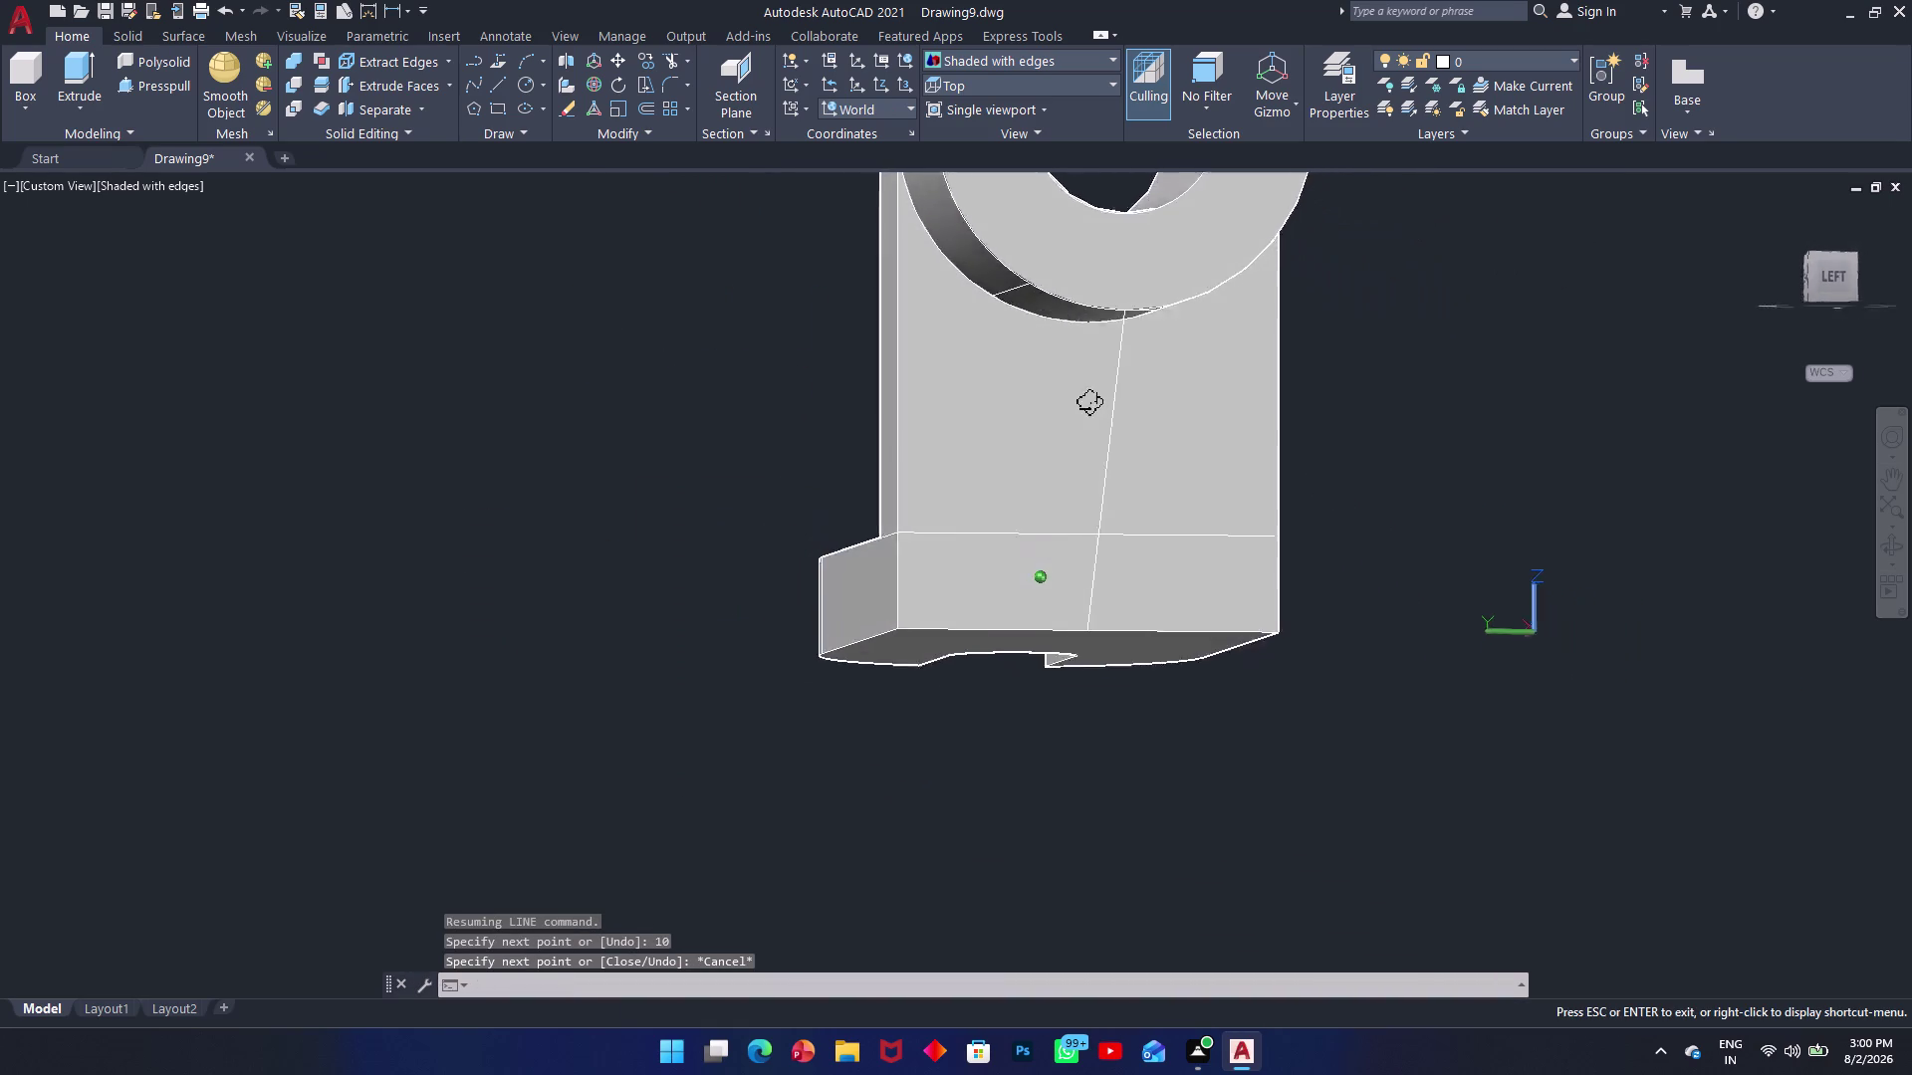
middle_drag(1091, 405, 1052, 375)
scroll(up, 3)
scroll(up, 3)
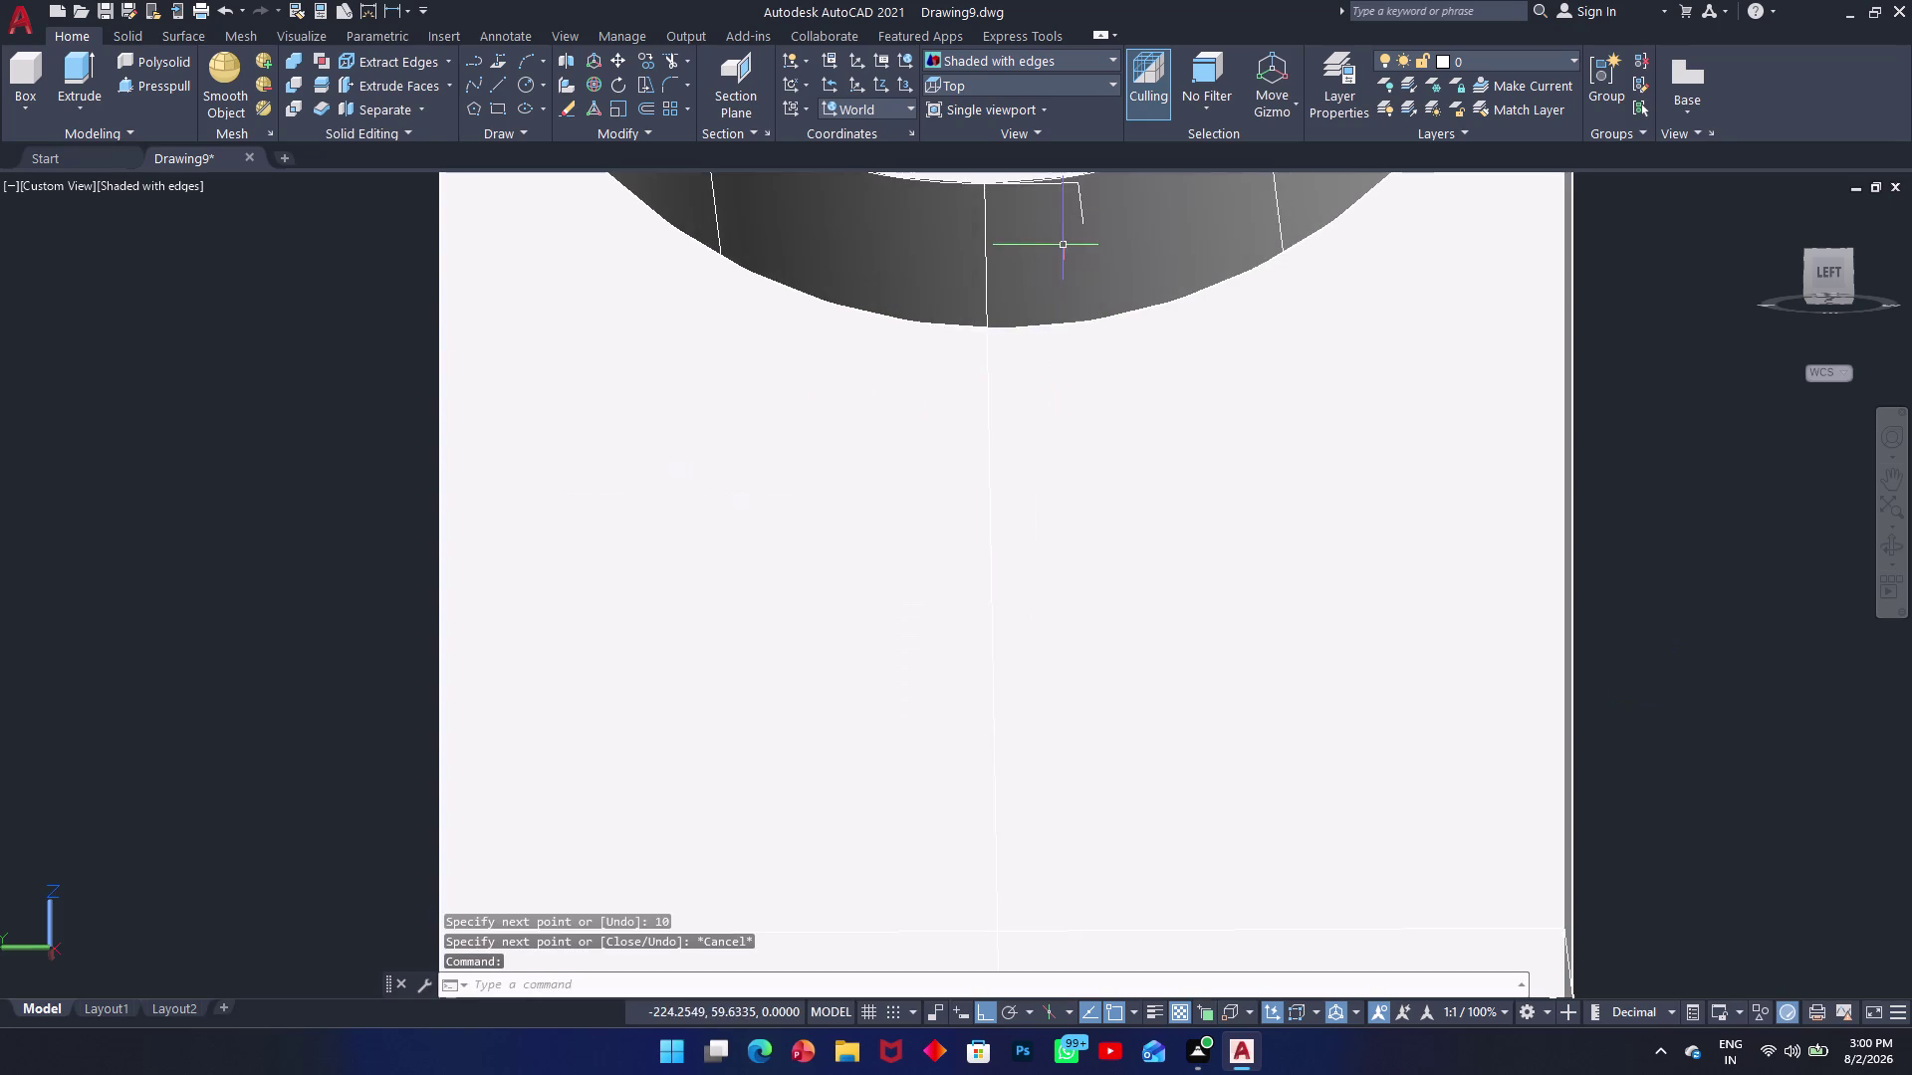
middle_drag(1078, 253, 1084, 243)
scroll(down, 3)
scroll(up, 3)
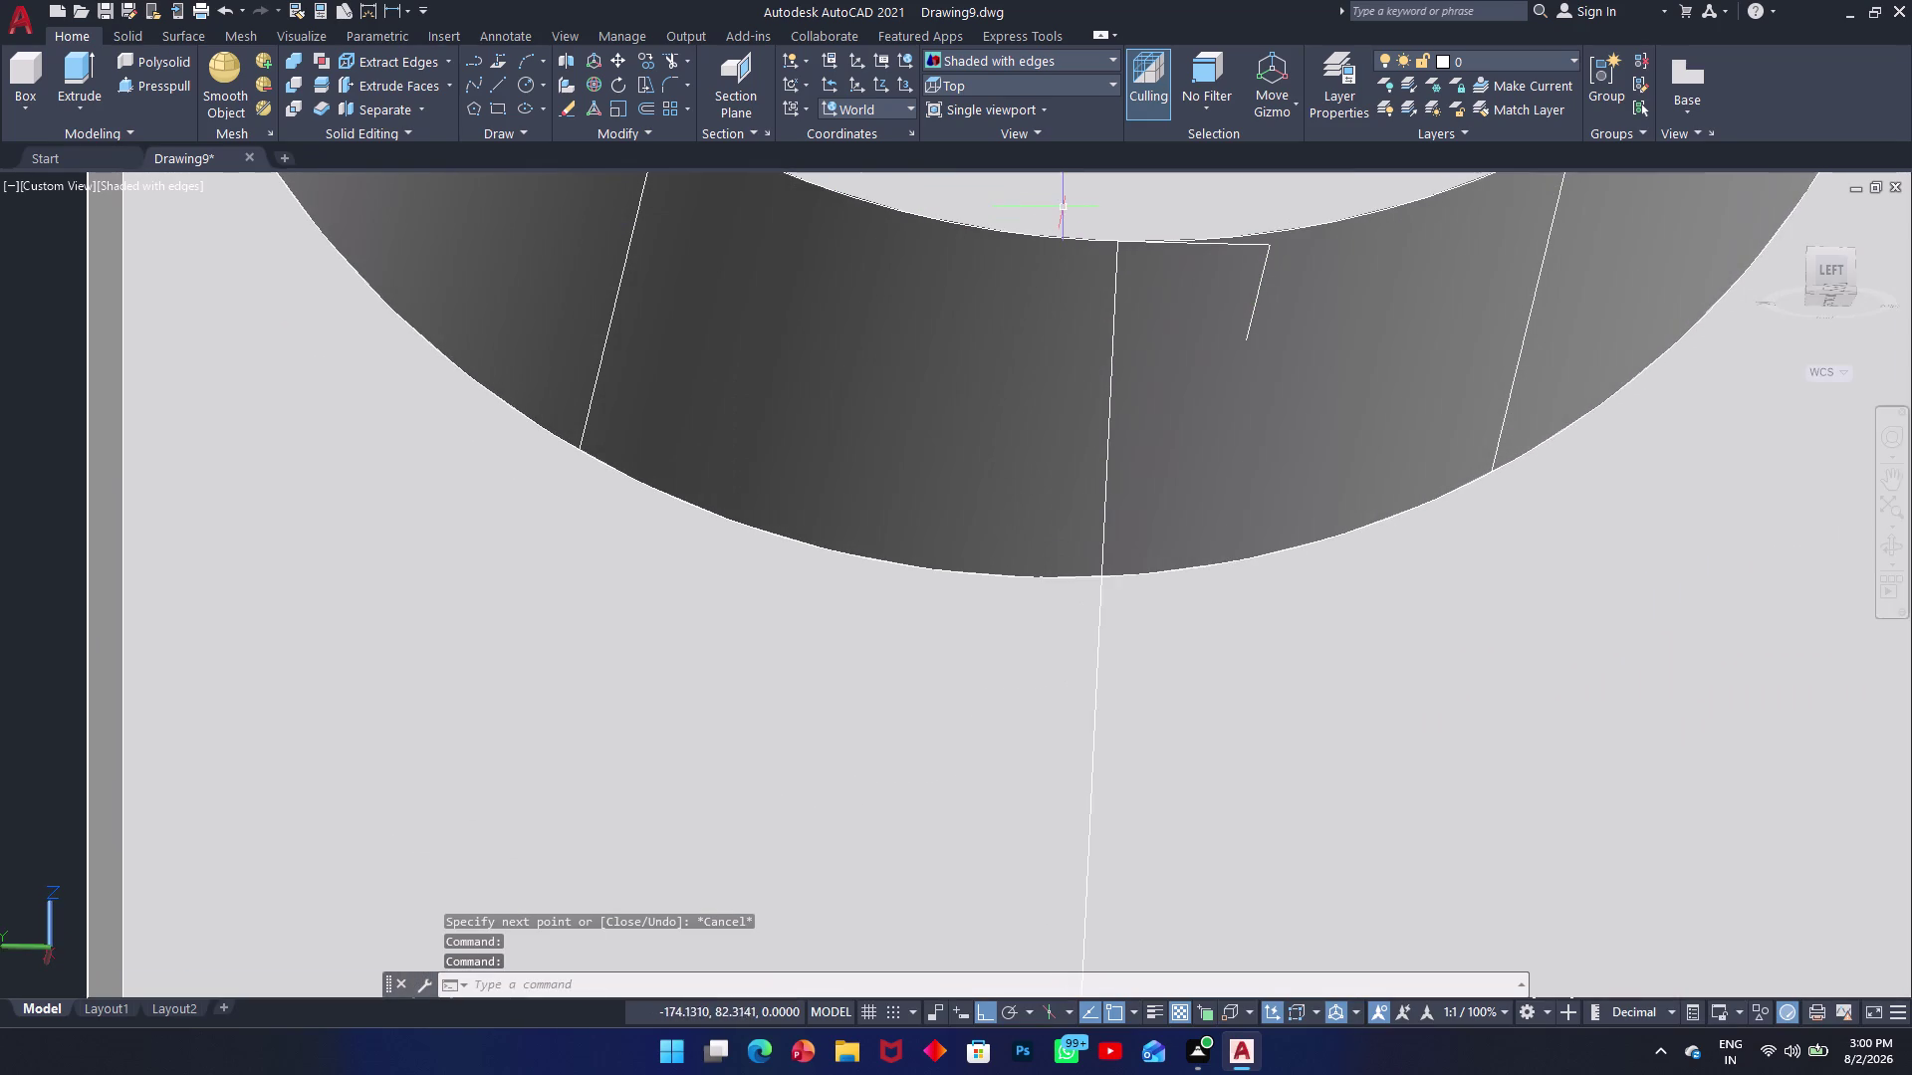
scroll(down, 3)
scroll(down, 3)
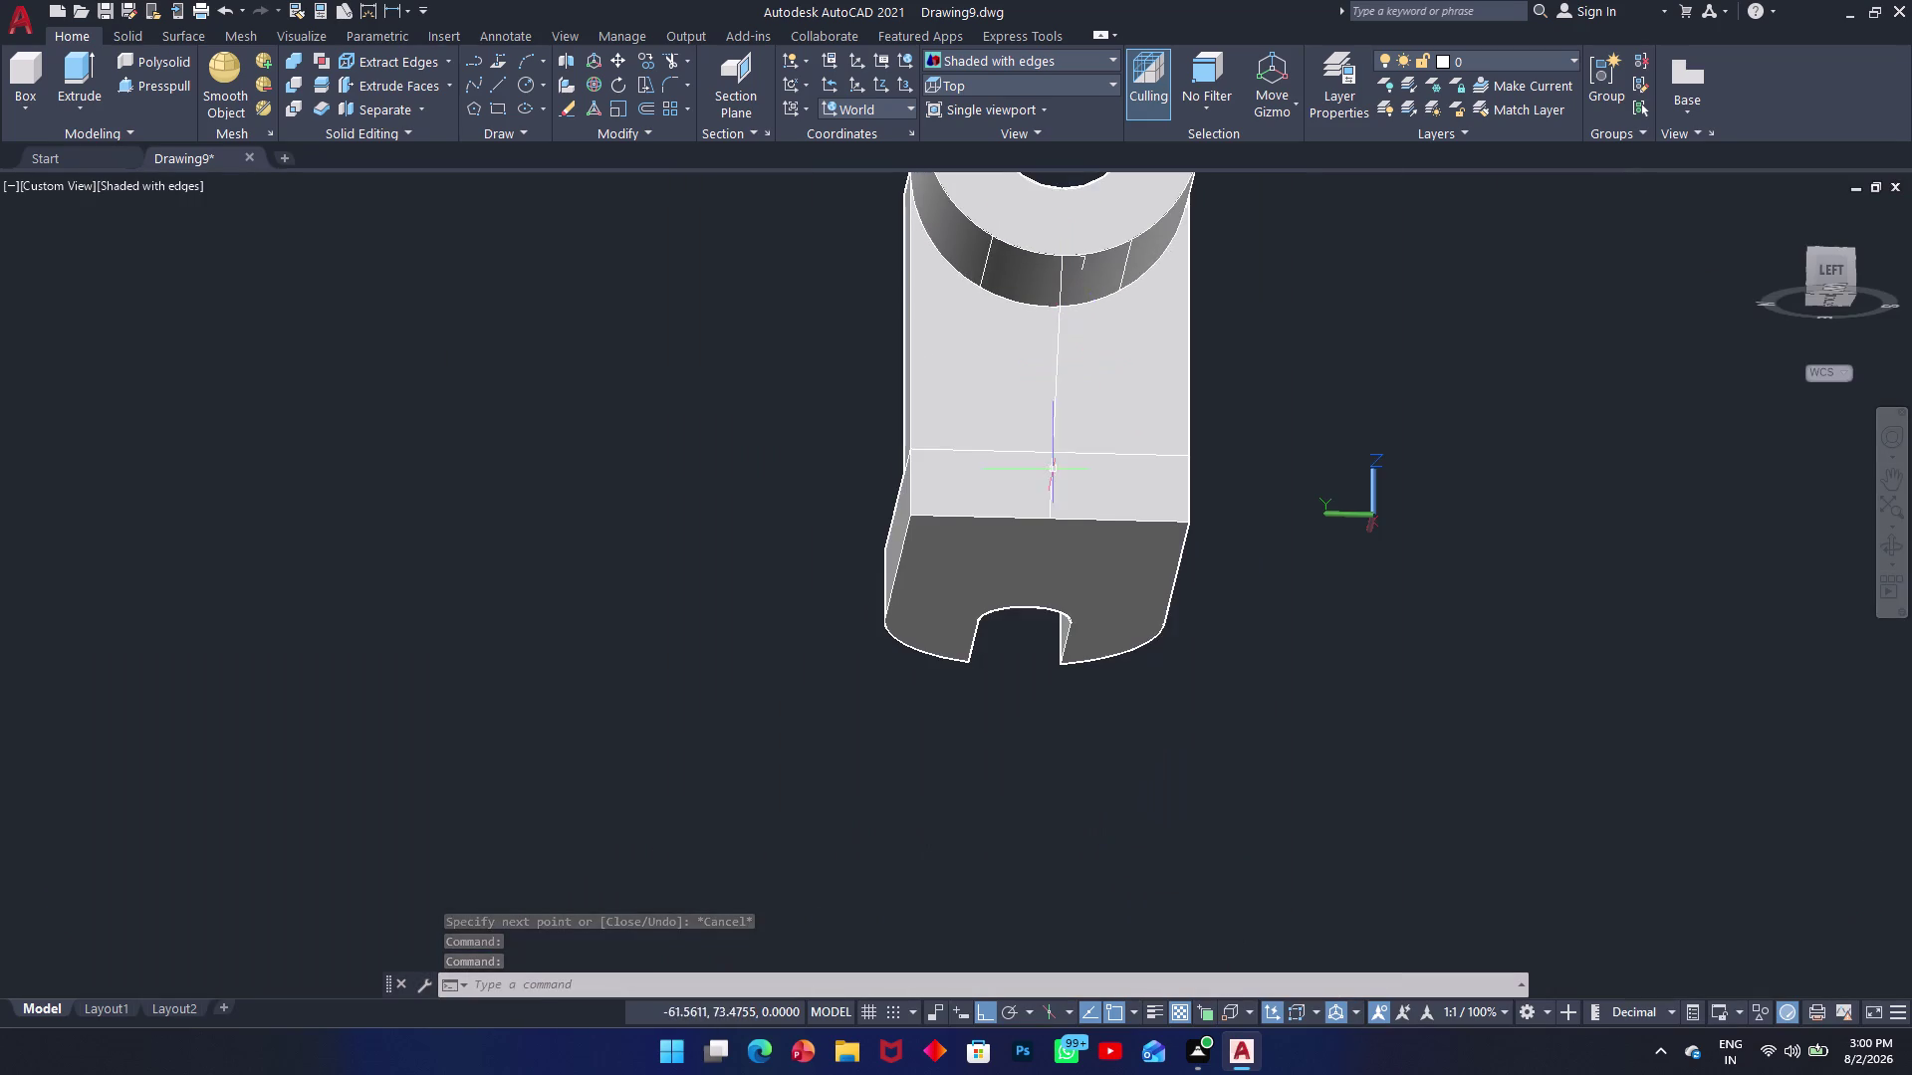
scroll(up, 3)
scroll(up, 3)
scroll(up, 3)
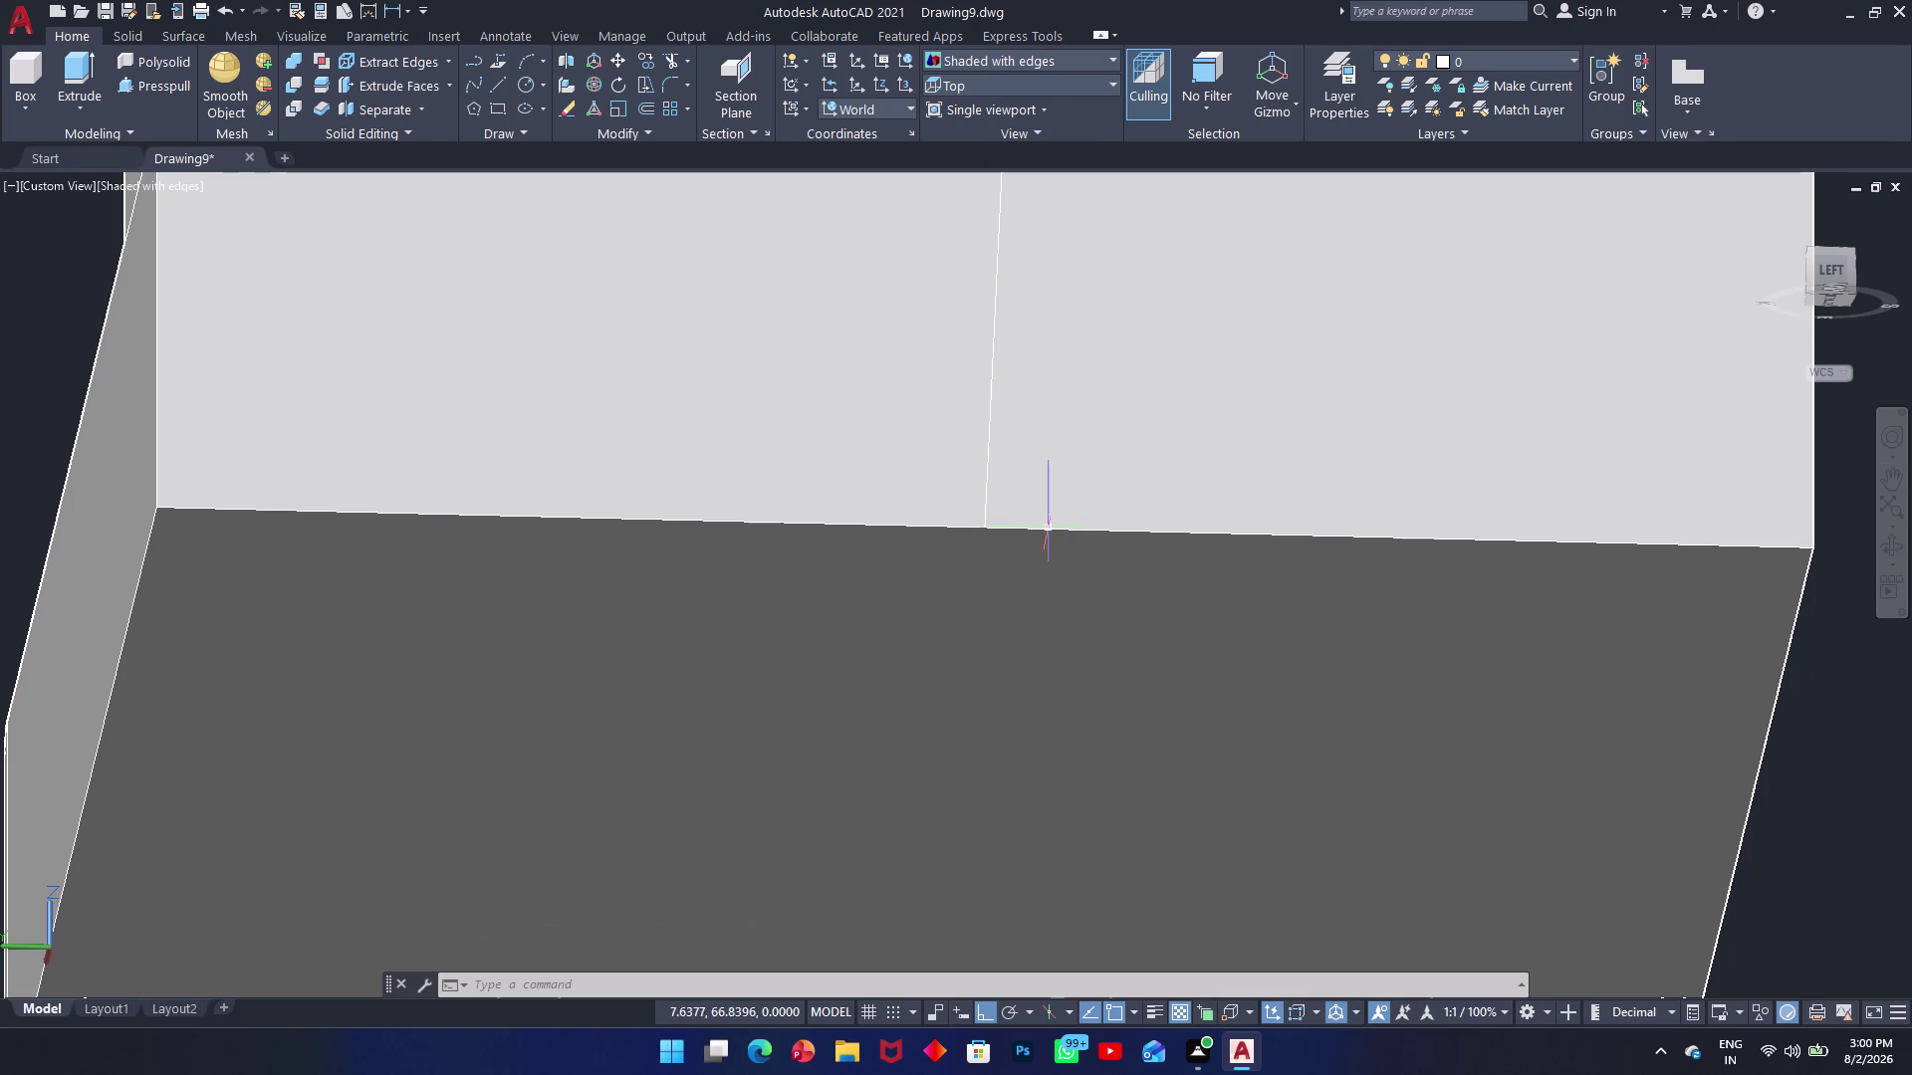
click(1040, 535)
click(1044, 528)
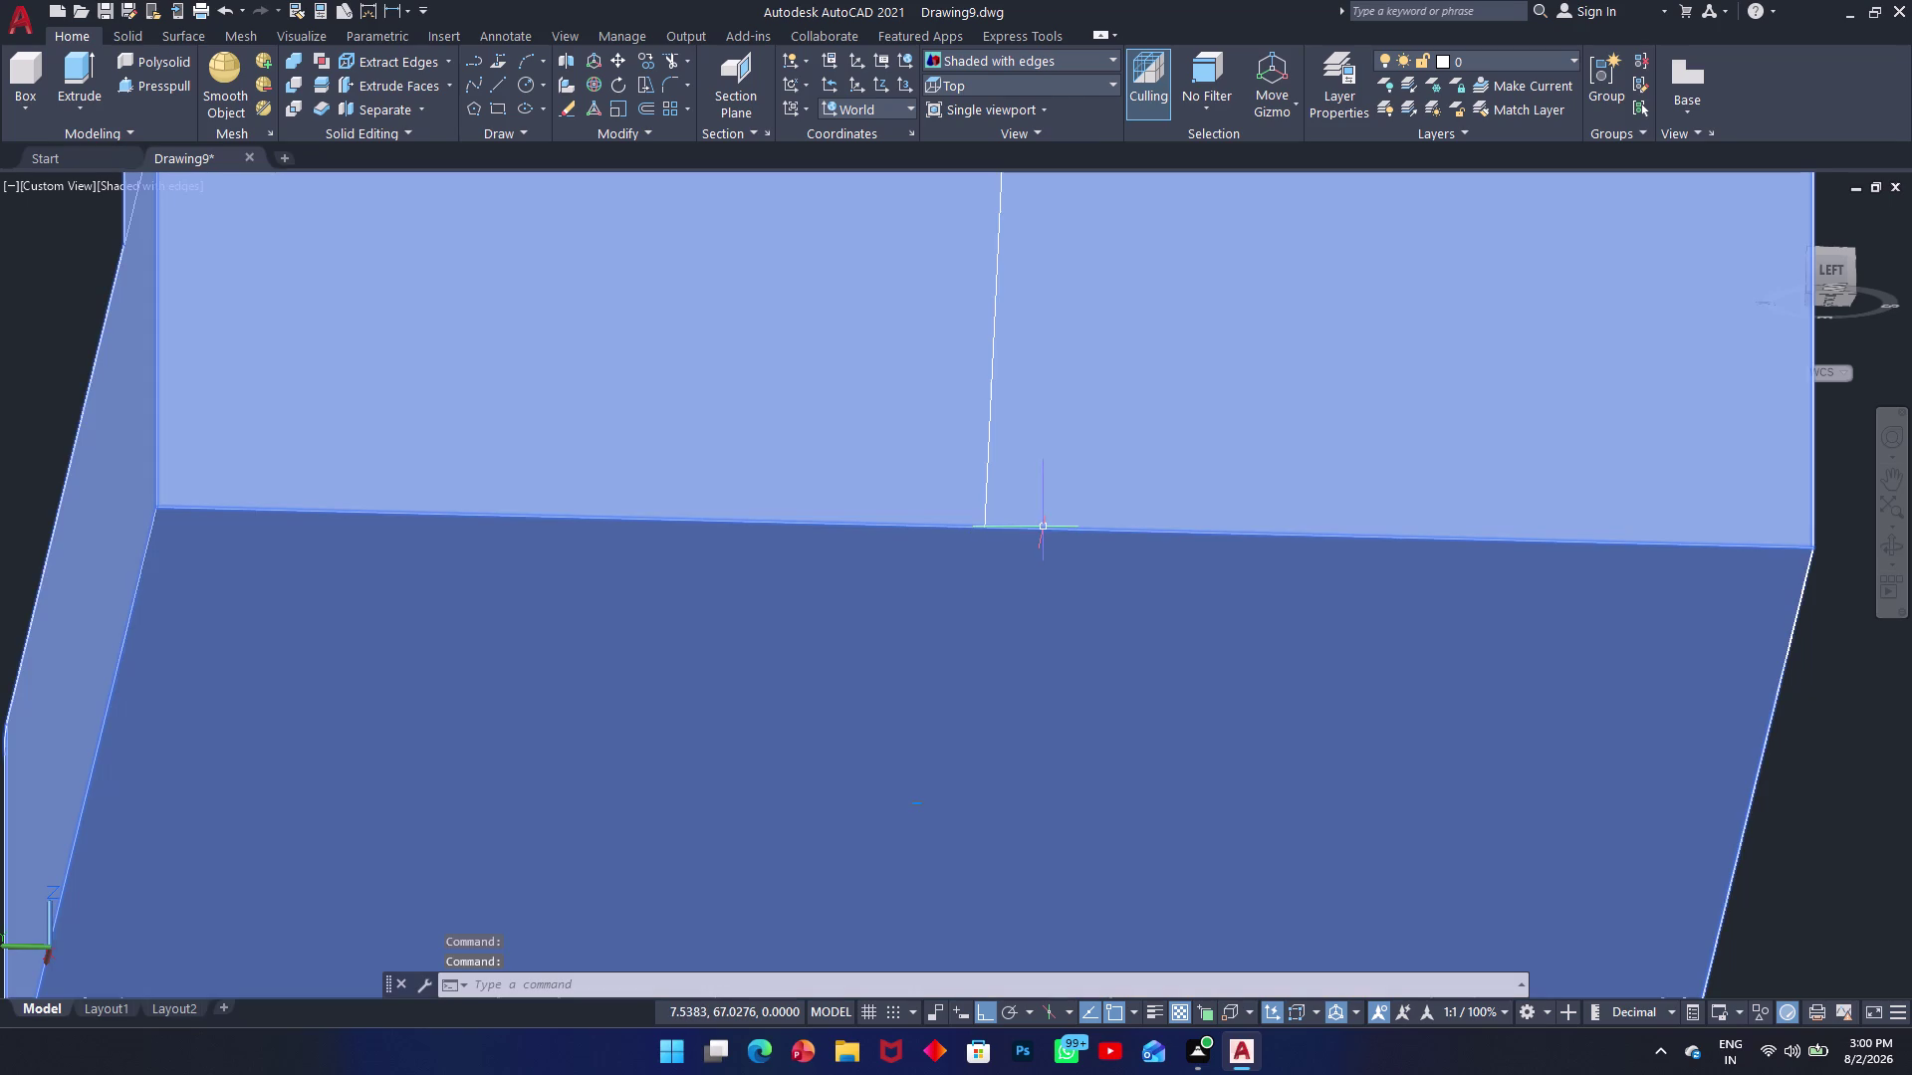
key(Escape)
scroll(up, 3)
scroll(down, 3)
middle_drag(1062, 473, 1066, 510)
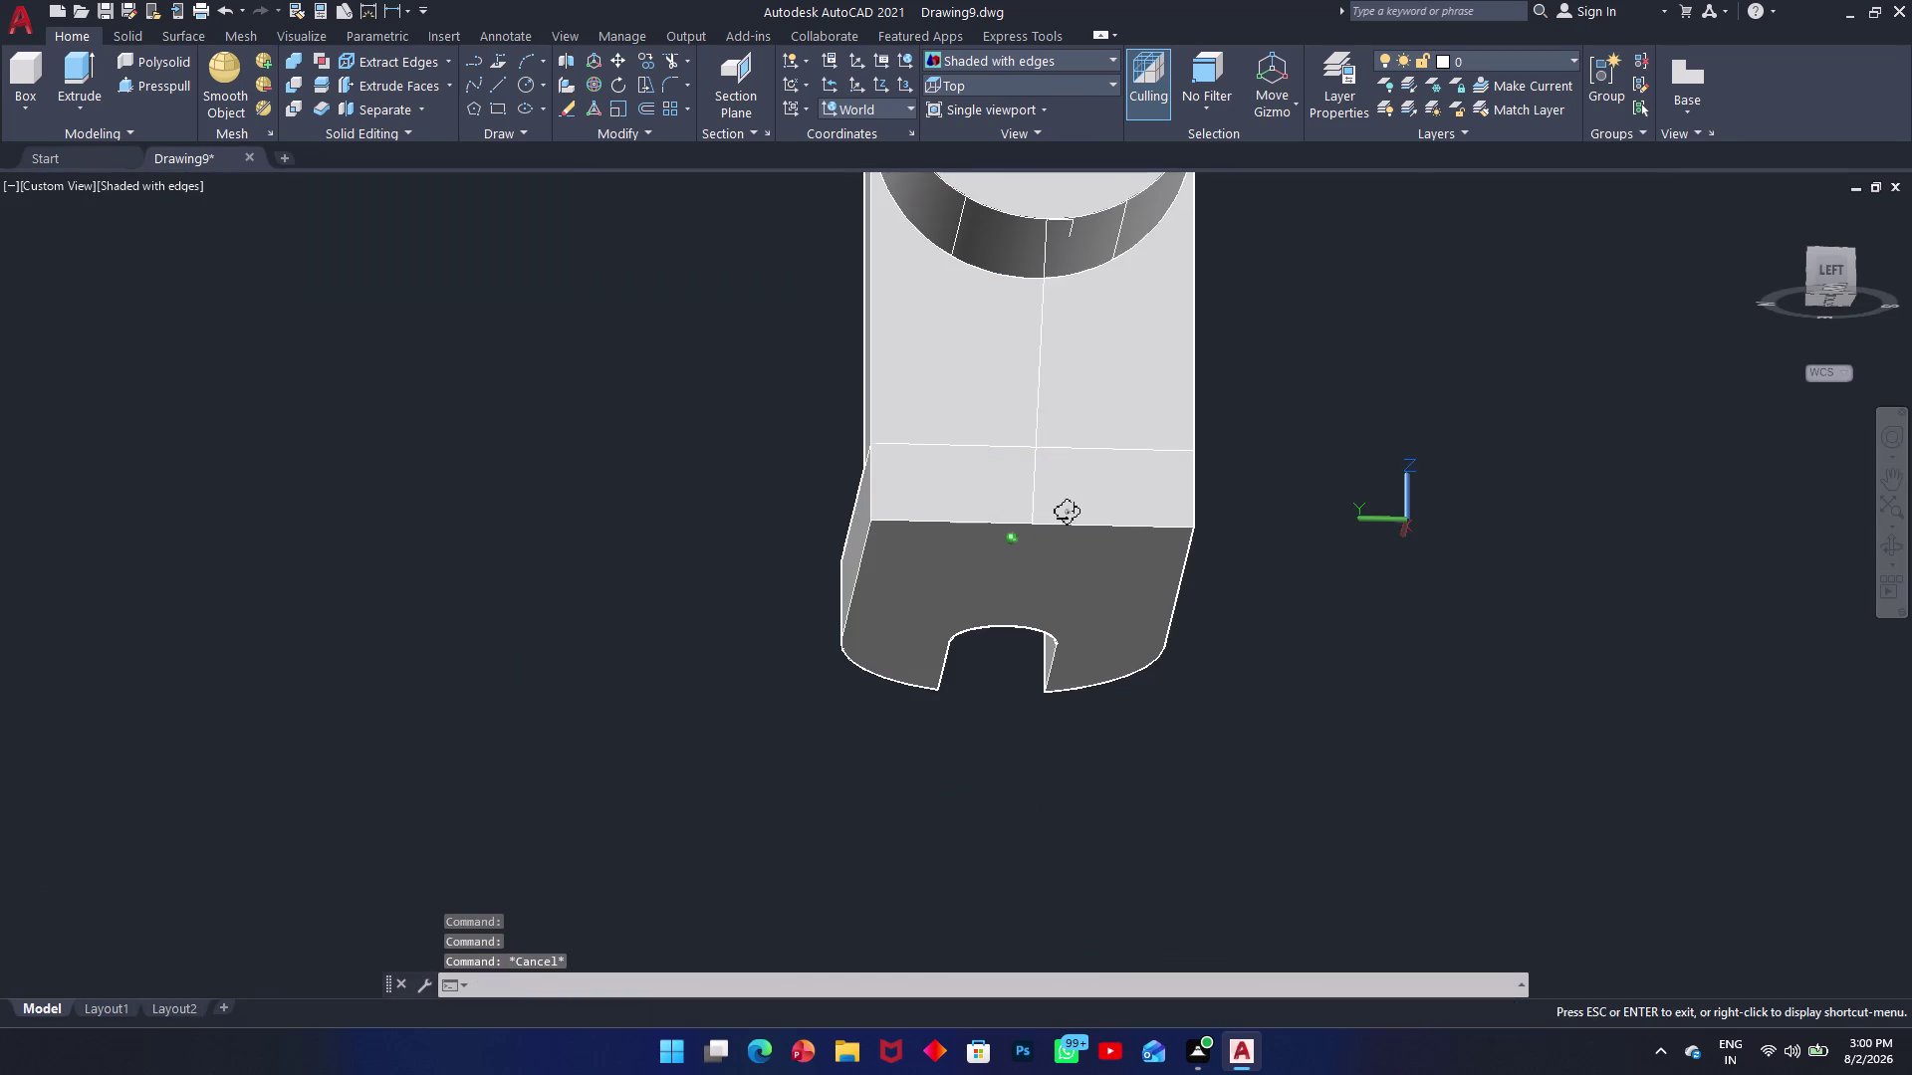
middle_drag(1066, 510, 1137, 577)
scroll(up, 3)
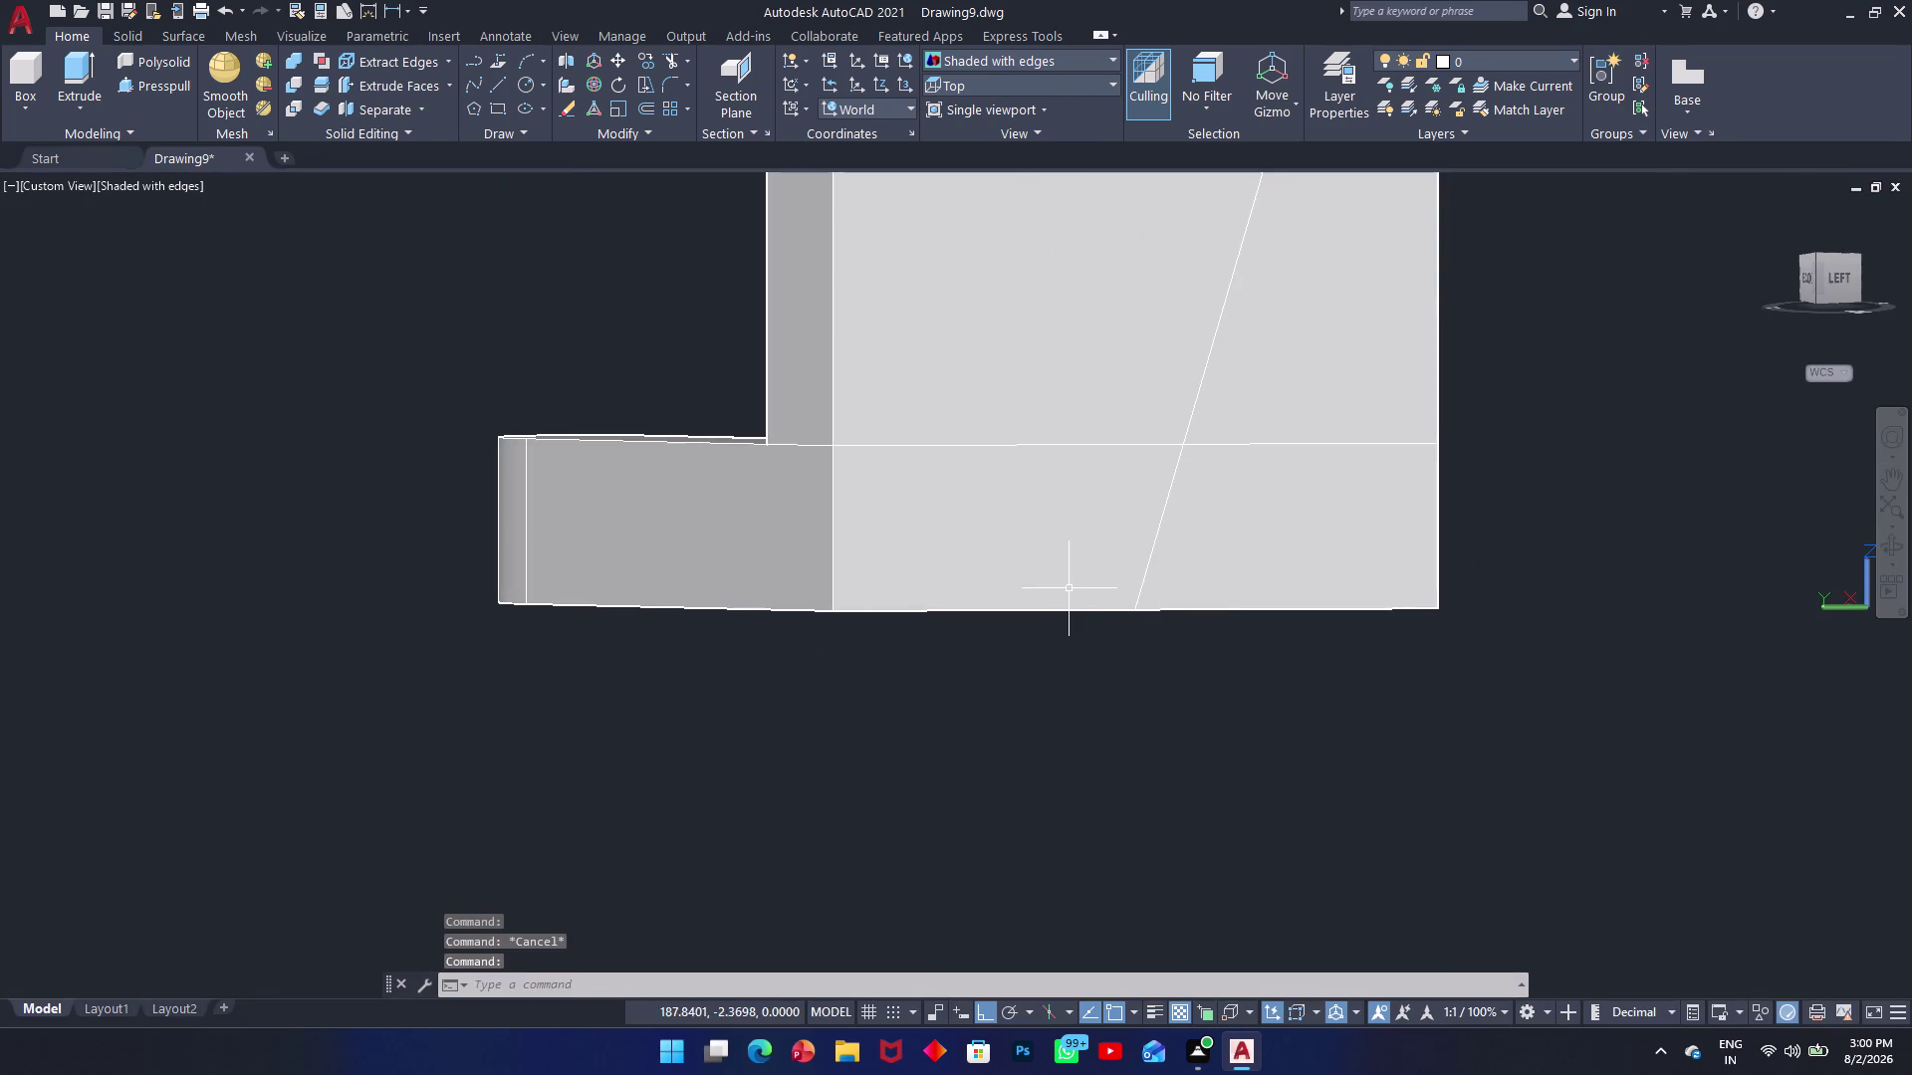
scroll(up, 3)
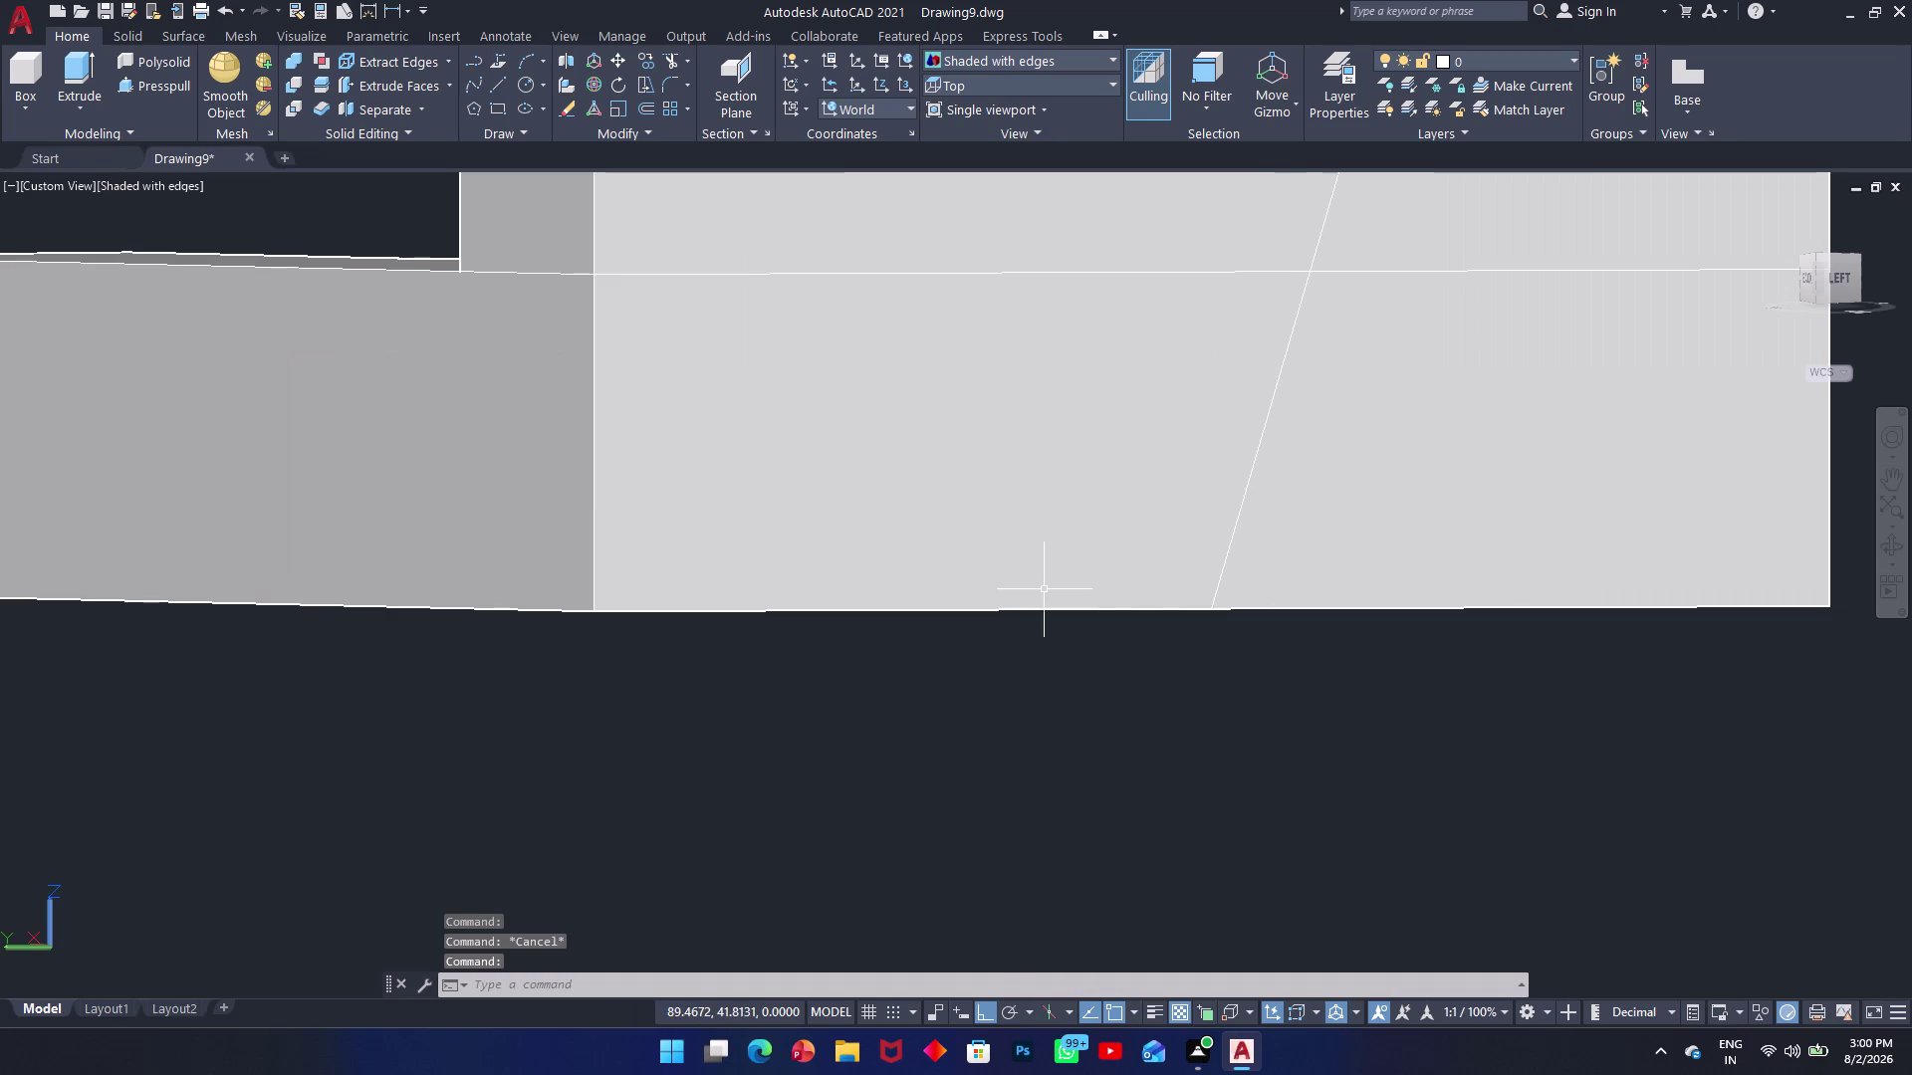
middle_drag(1043, 591, 884, 666)
scroll(up, 3)
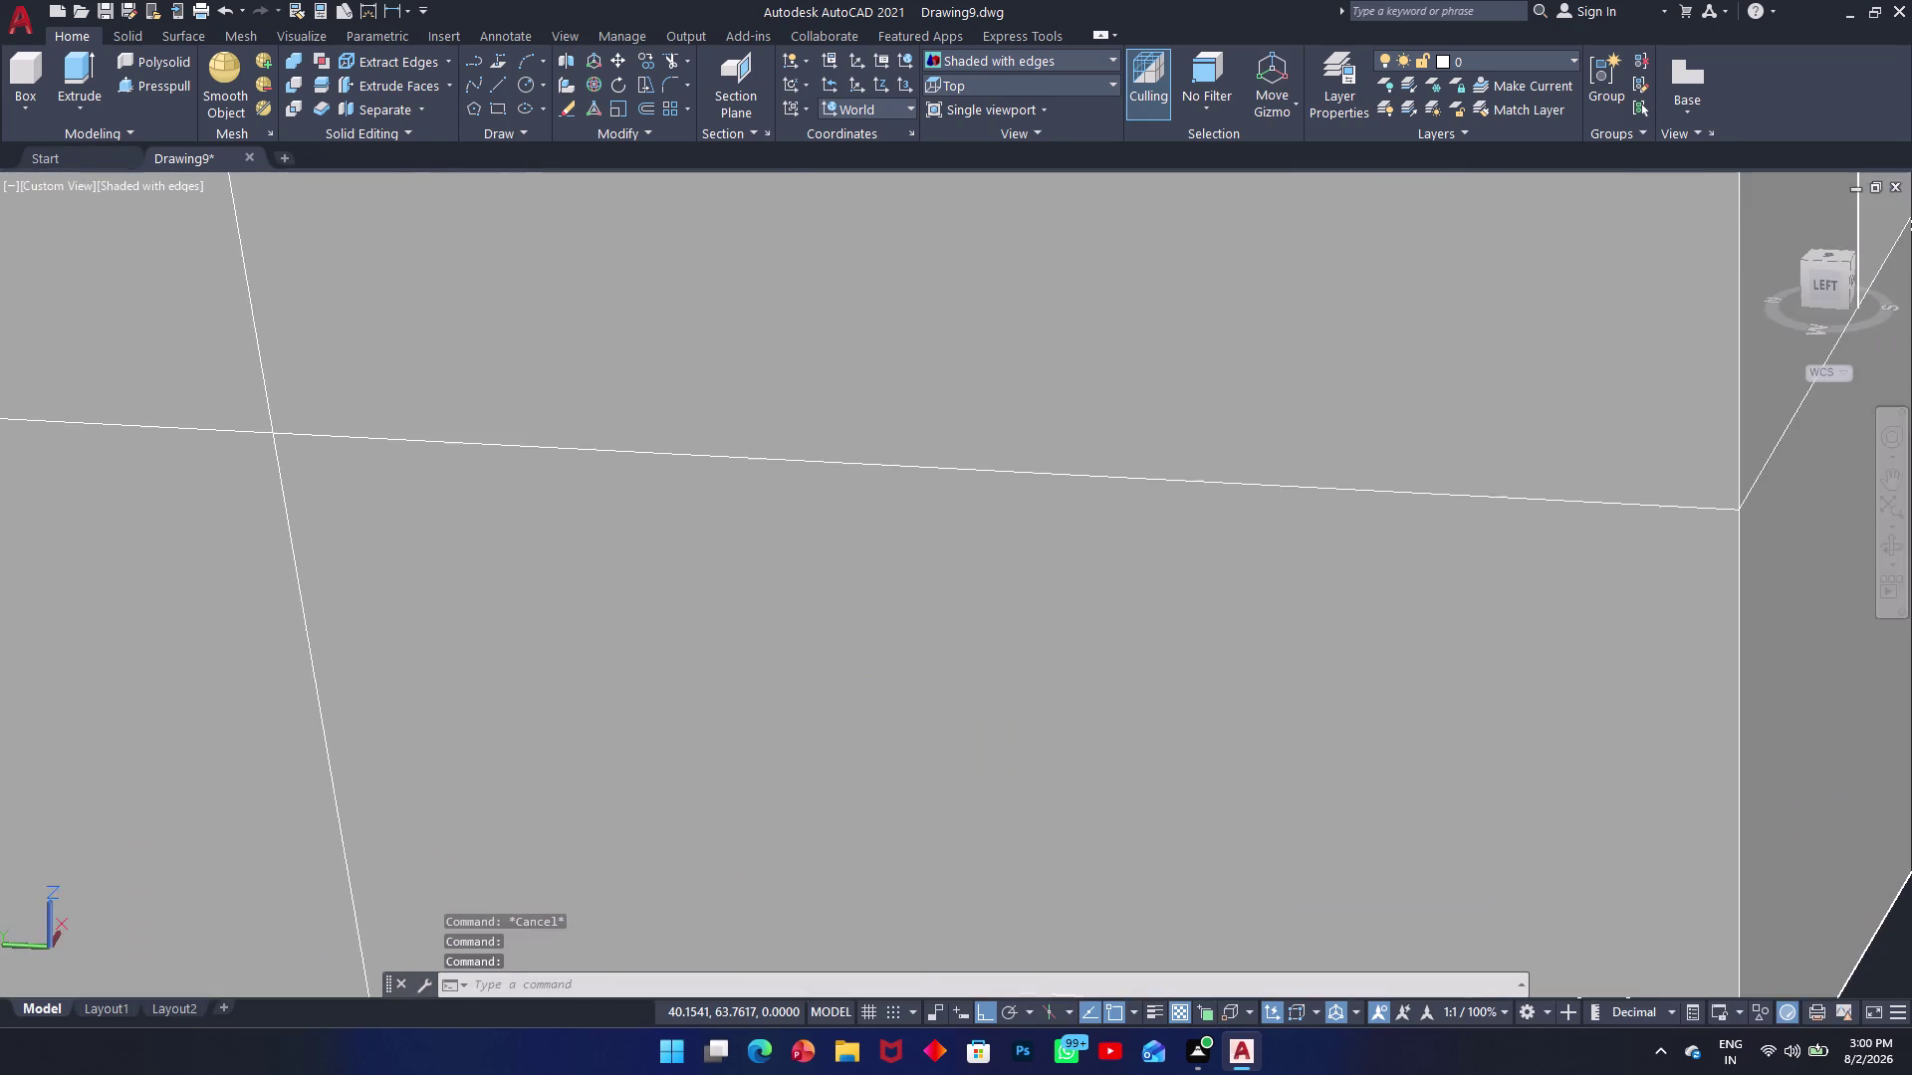
scroll(down, 3)
click(884, 673)
click(783, 835)
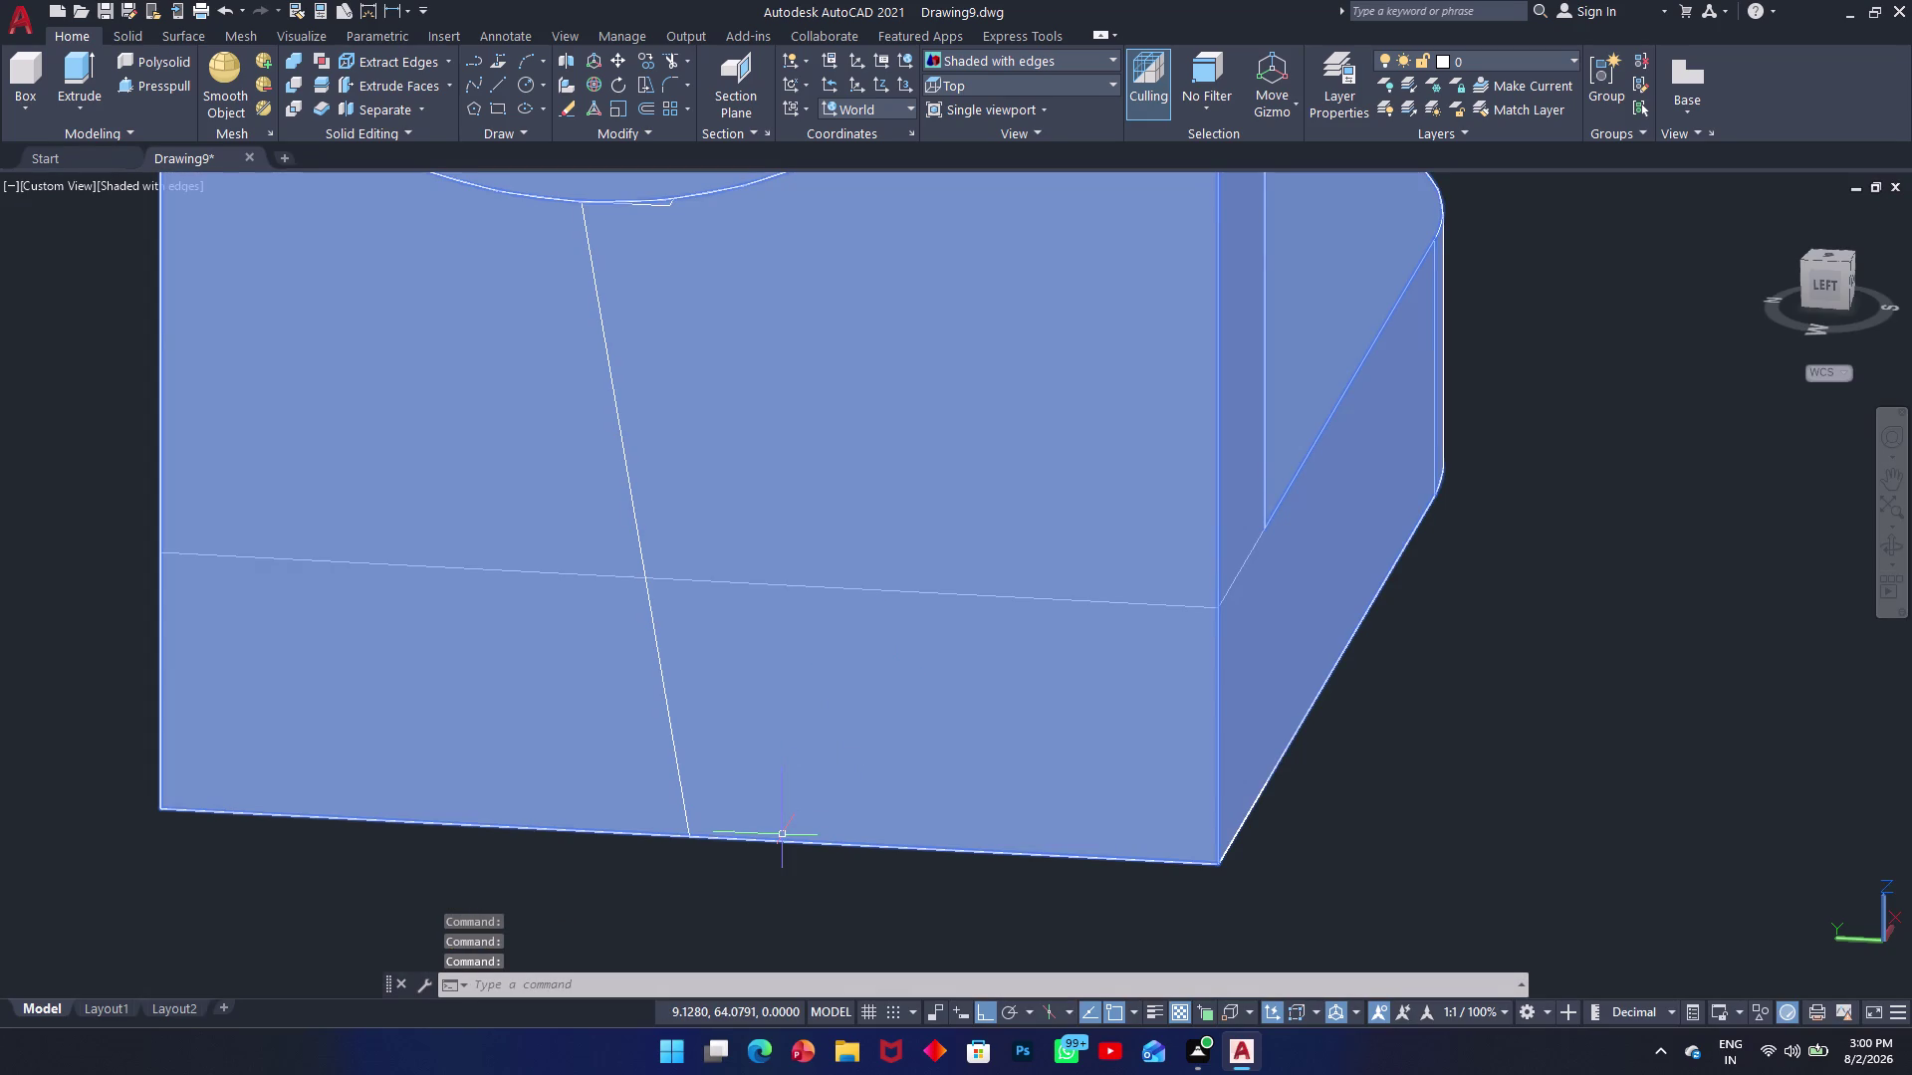
key(Escape)
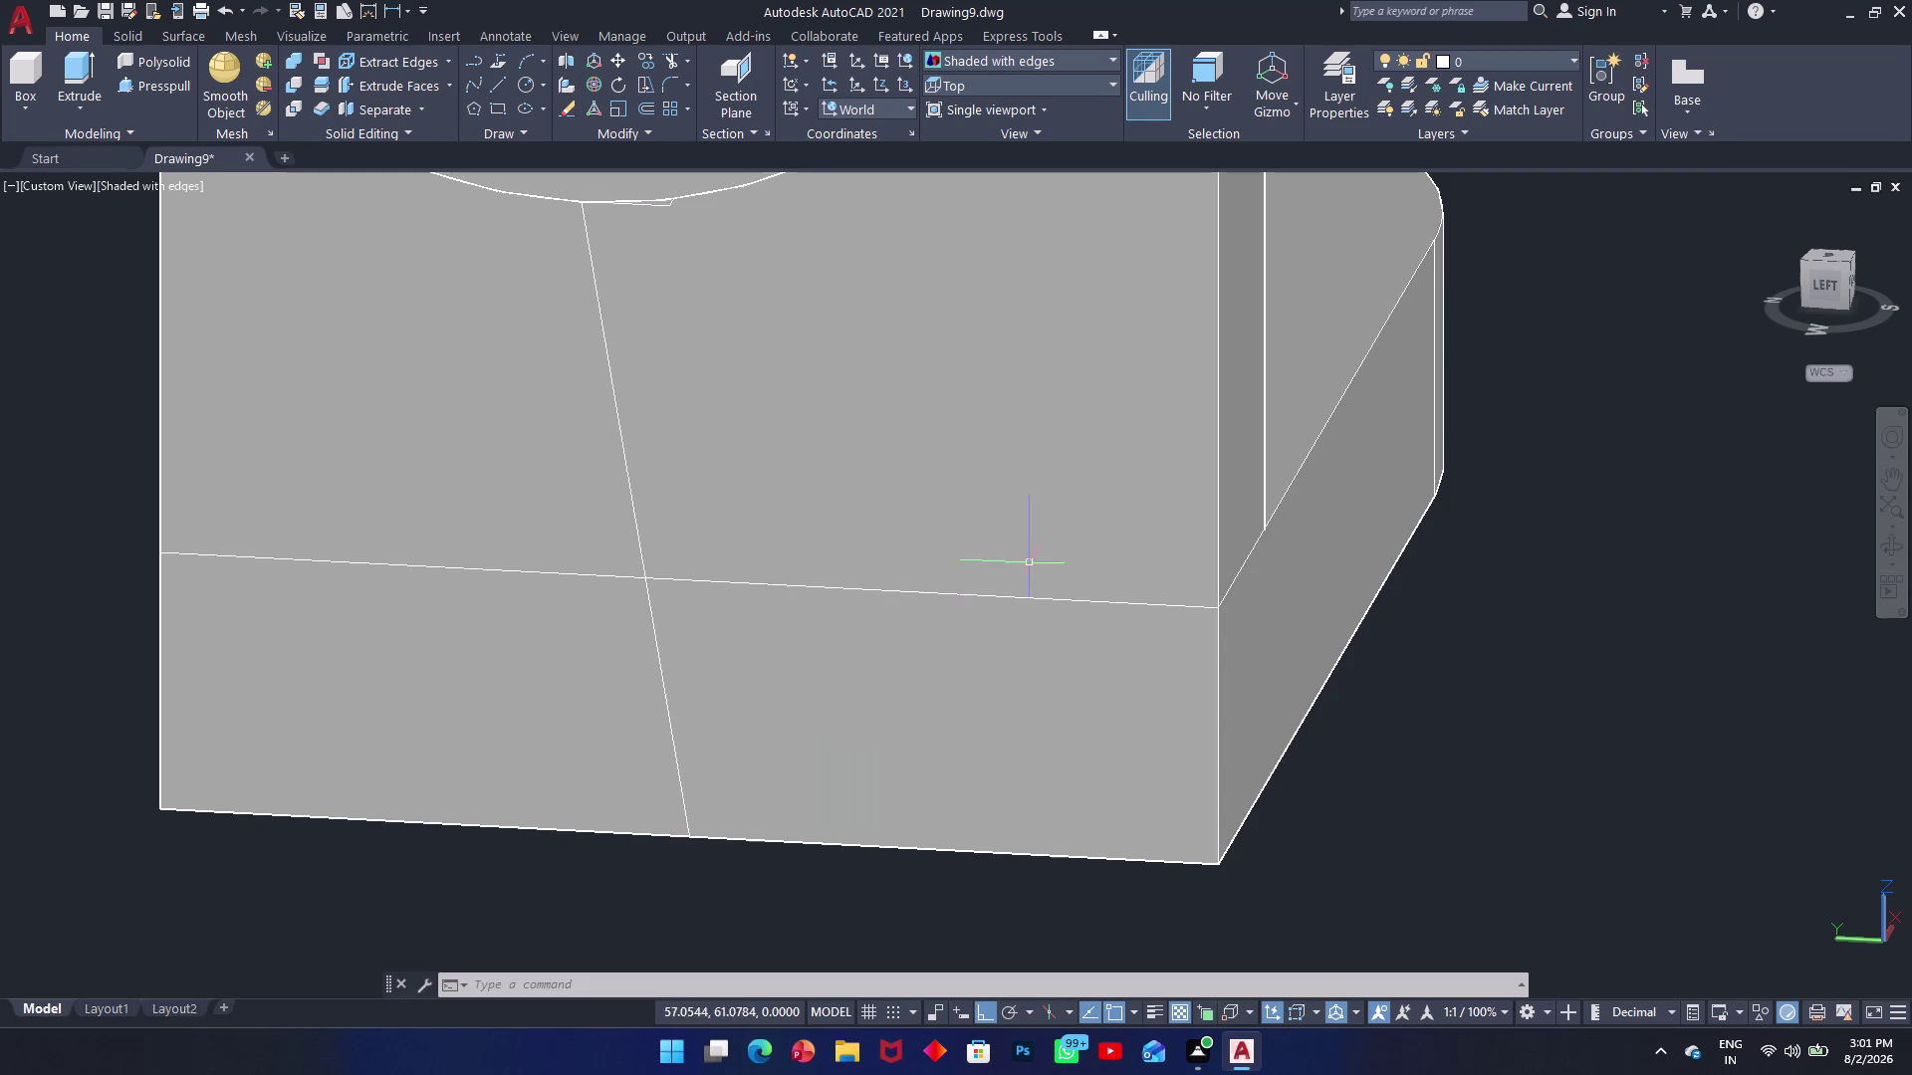
Undo eight recent changes, including the last drawn line, then restart LINE.
key(ctrl+z)
key(ctrl+z)
key(ctrl+z)
key(ctrl+z)
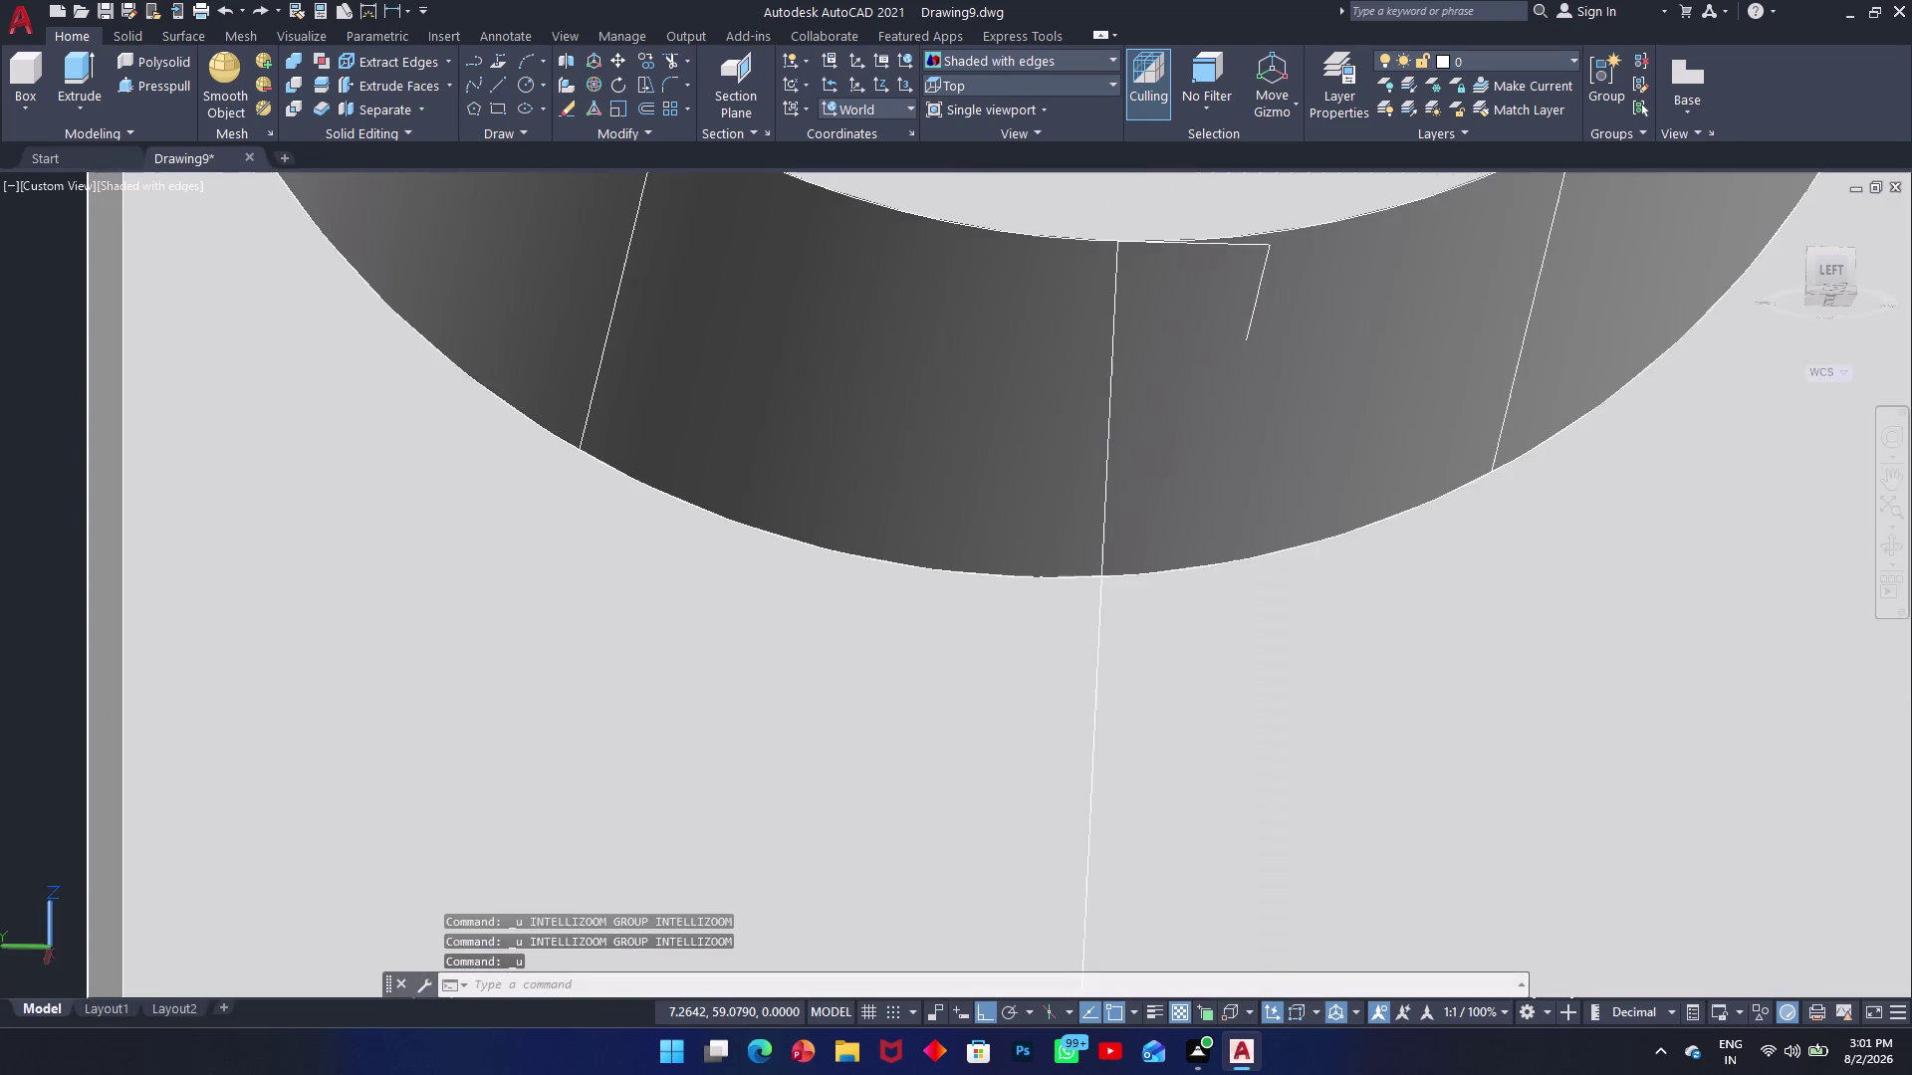
key(ctrl+z)
key(ctrl+z)
key(ctrl+z)
key(ctrl+z)
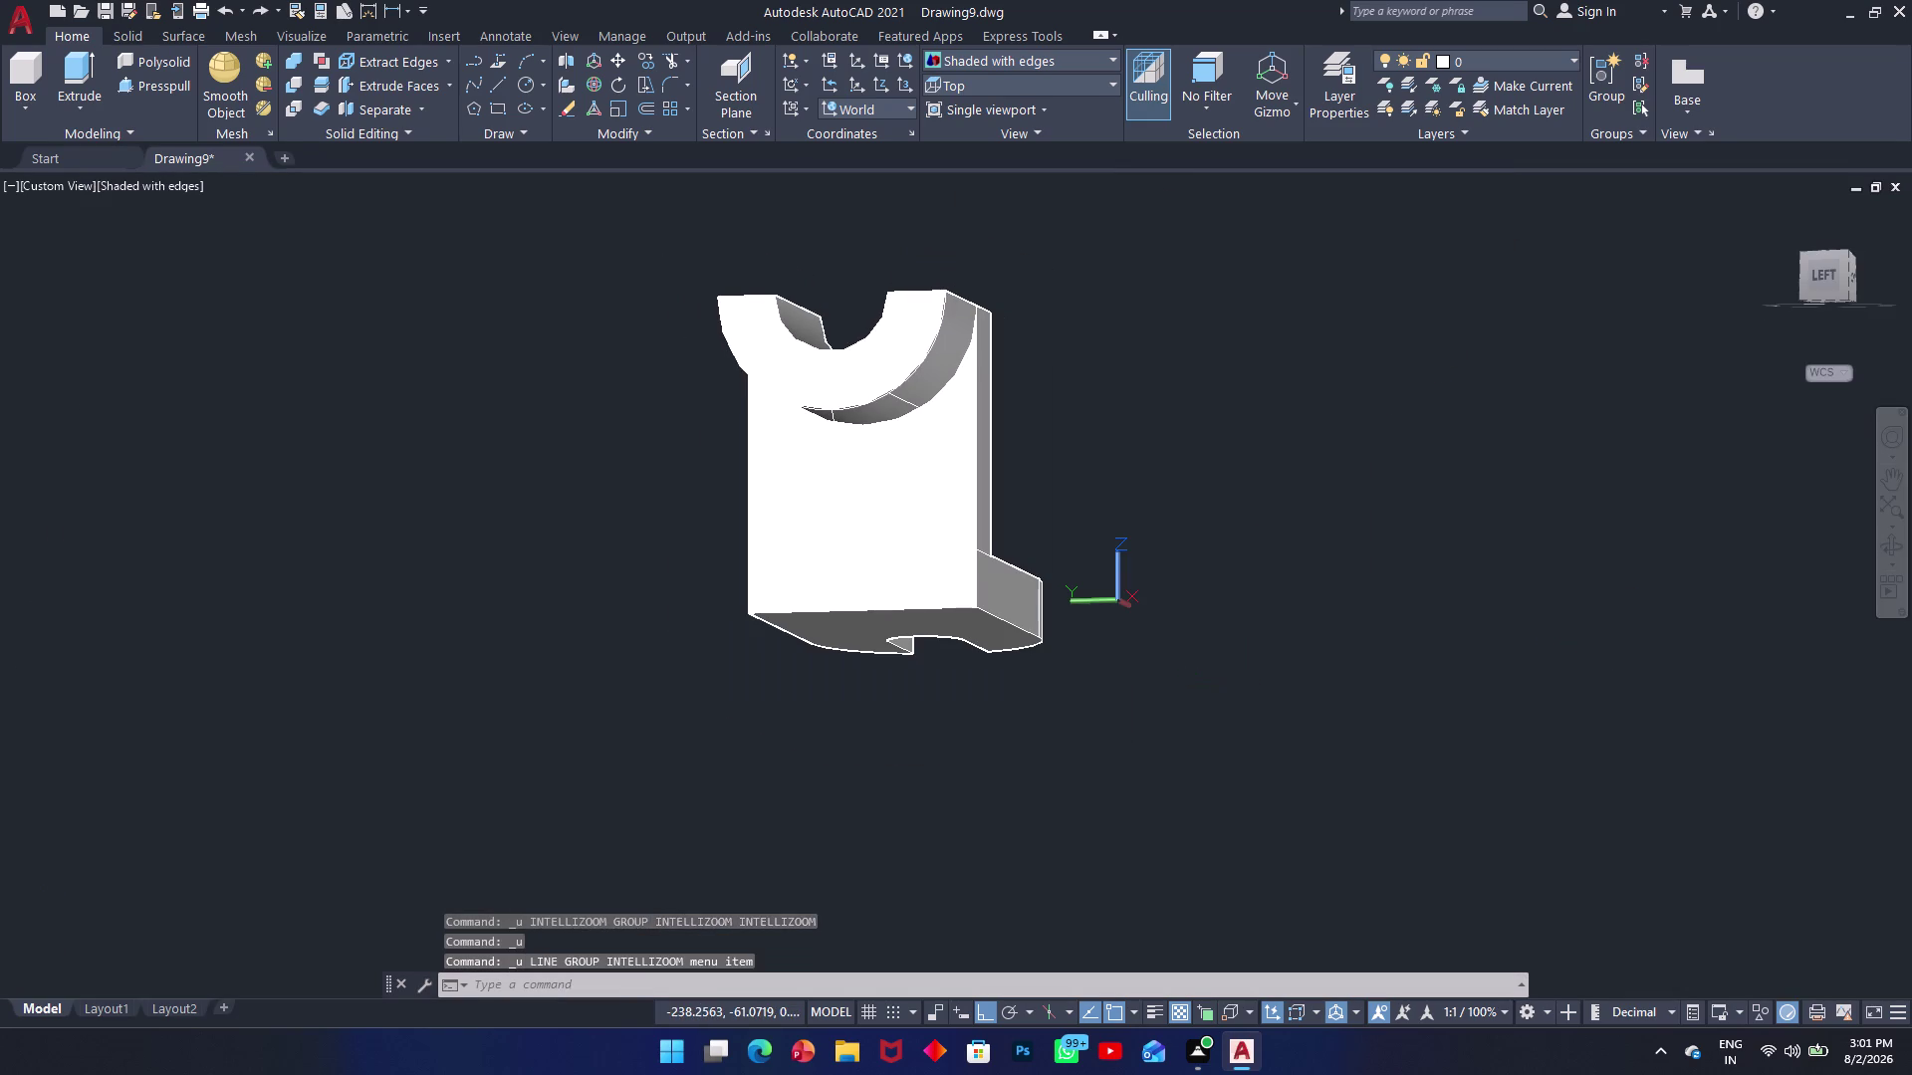
text(l)
key(space)
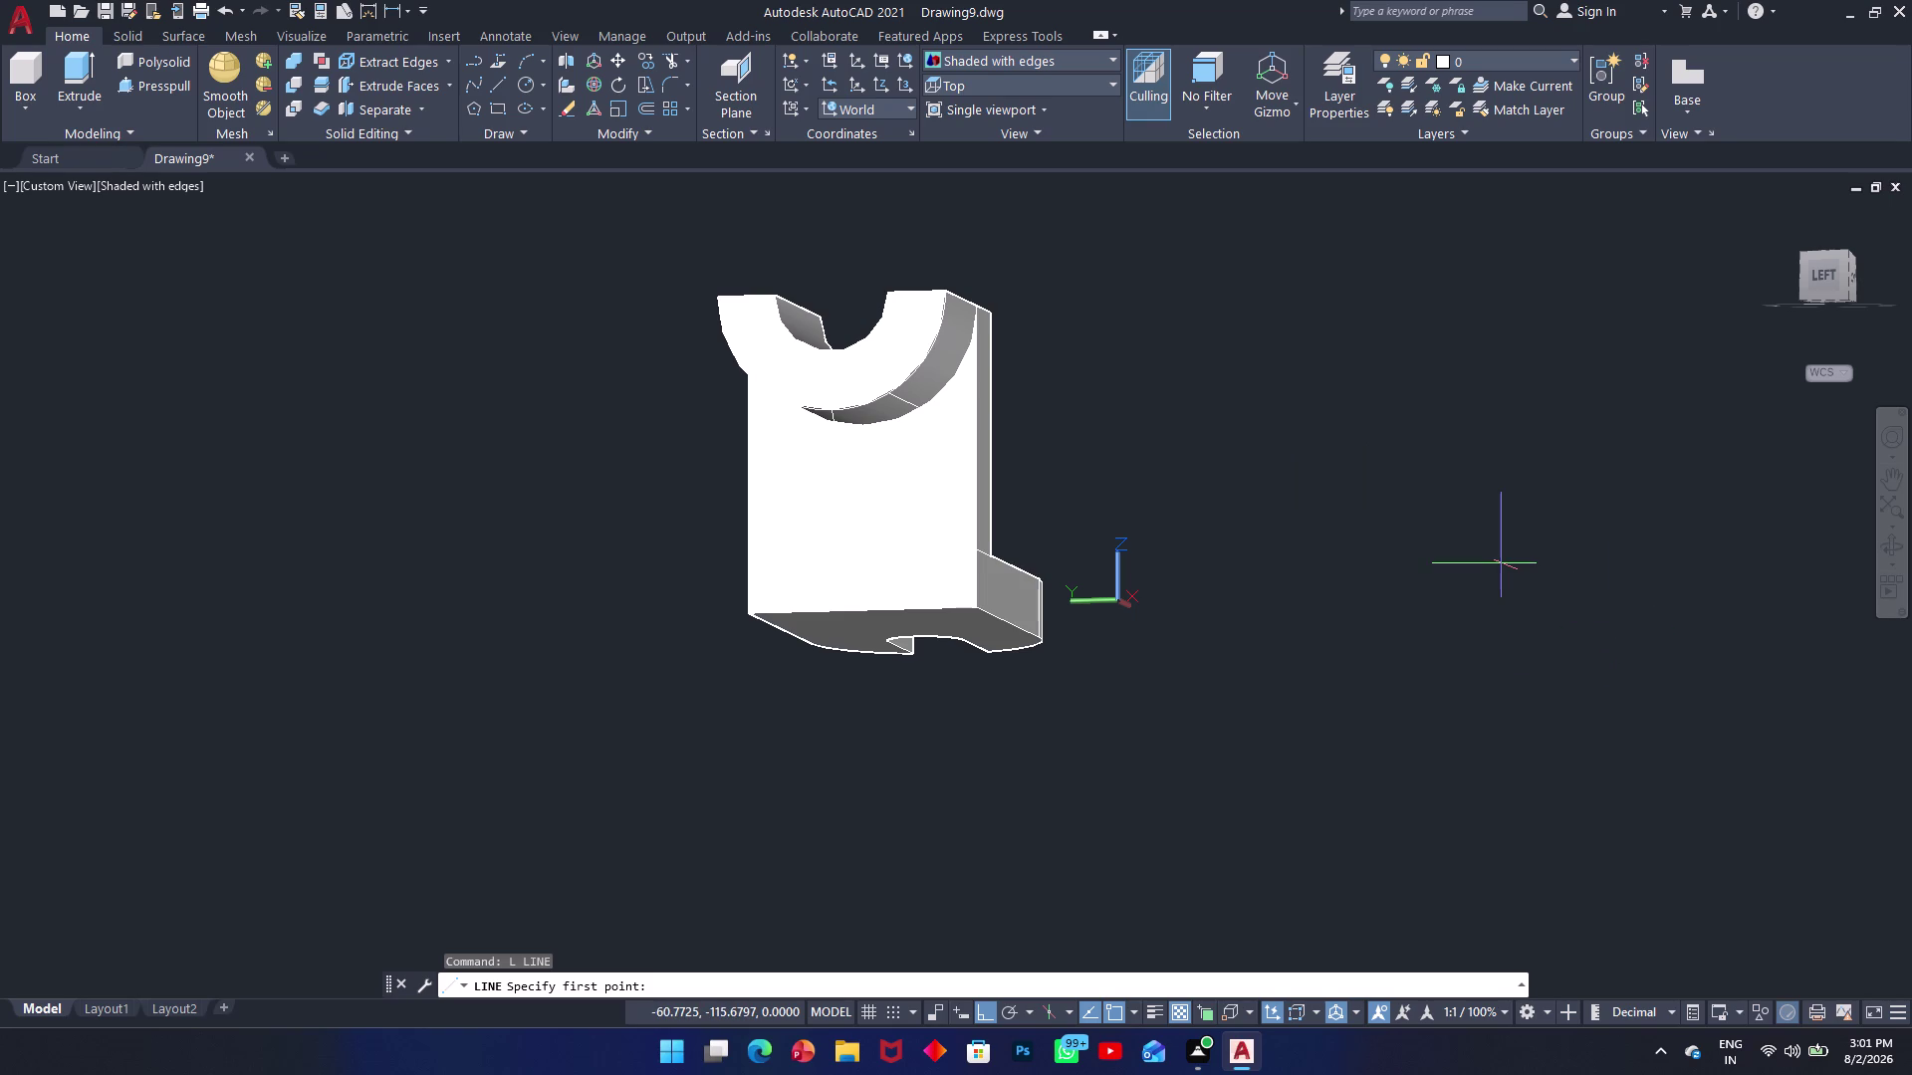
Start a line right of the bracket, then undo its first upright segment.
text(l)
key(space)
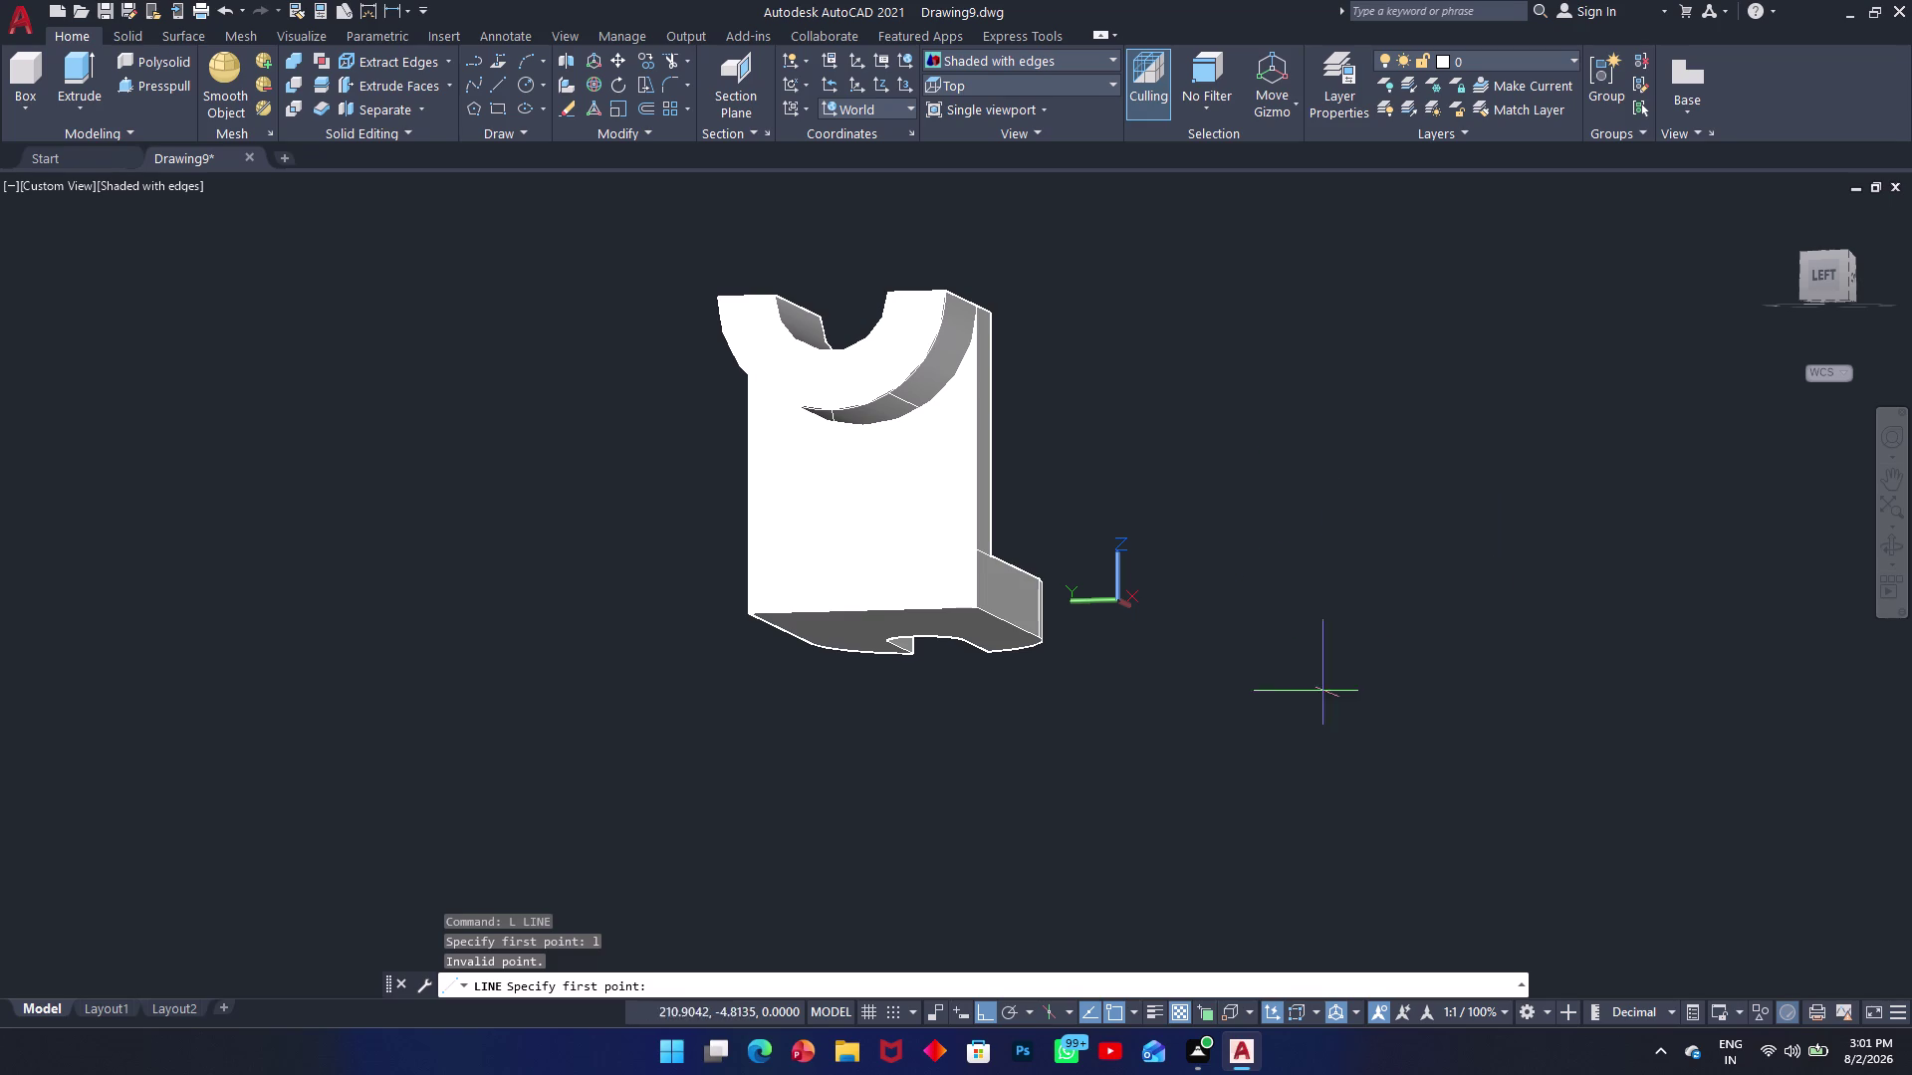
click(1268, 762)
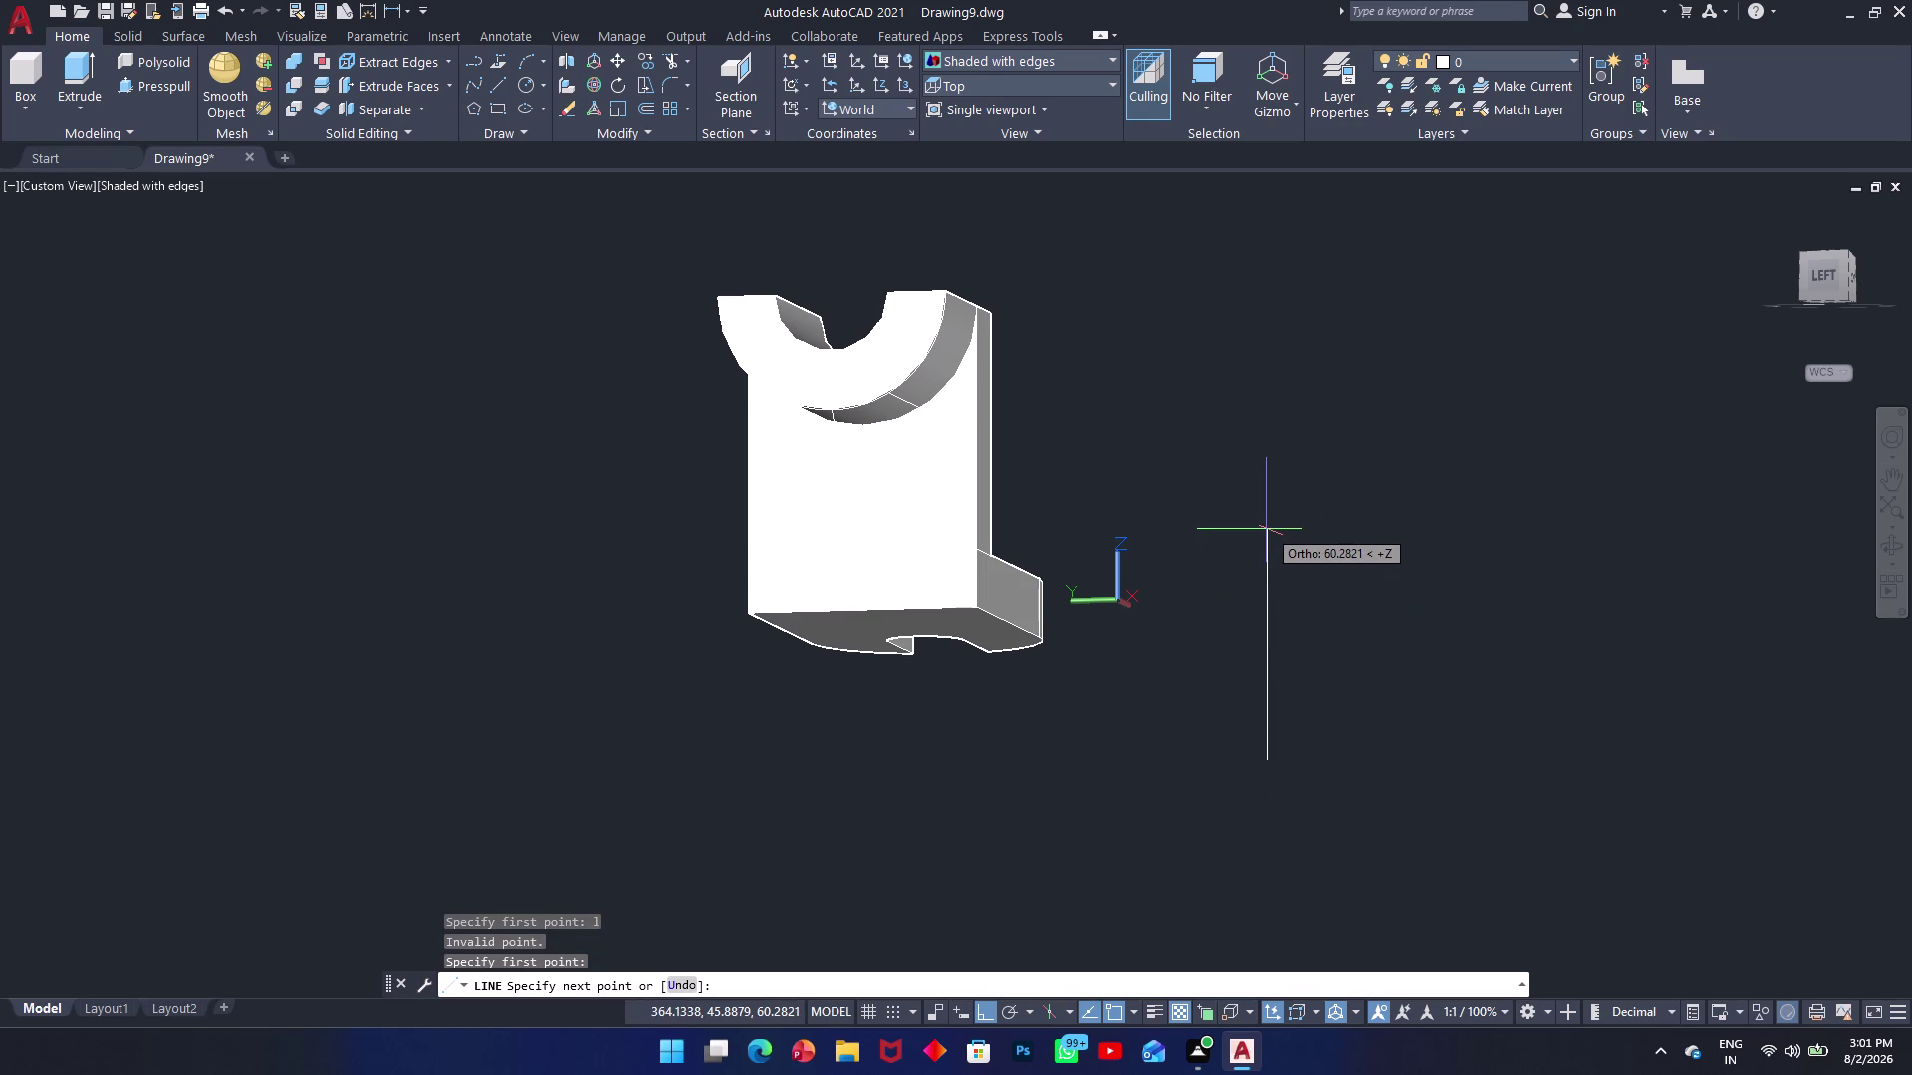
click(1267, 529)
key(ctrl+z)
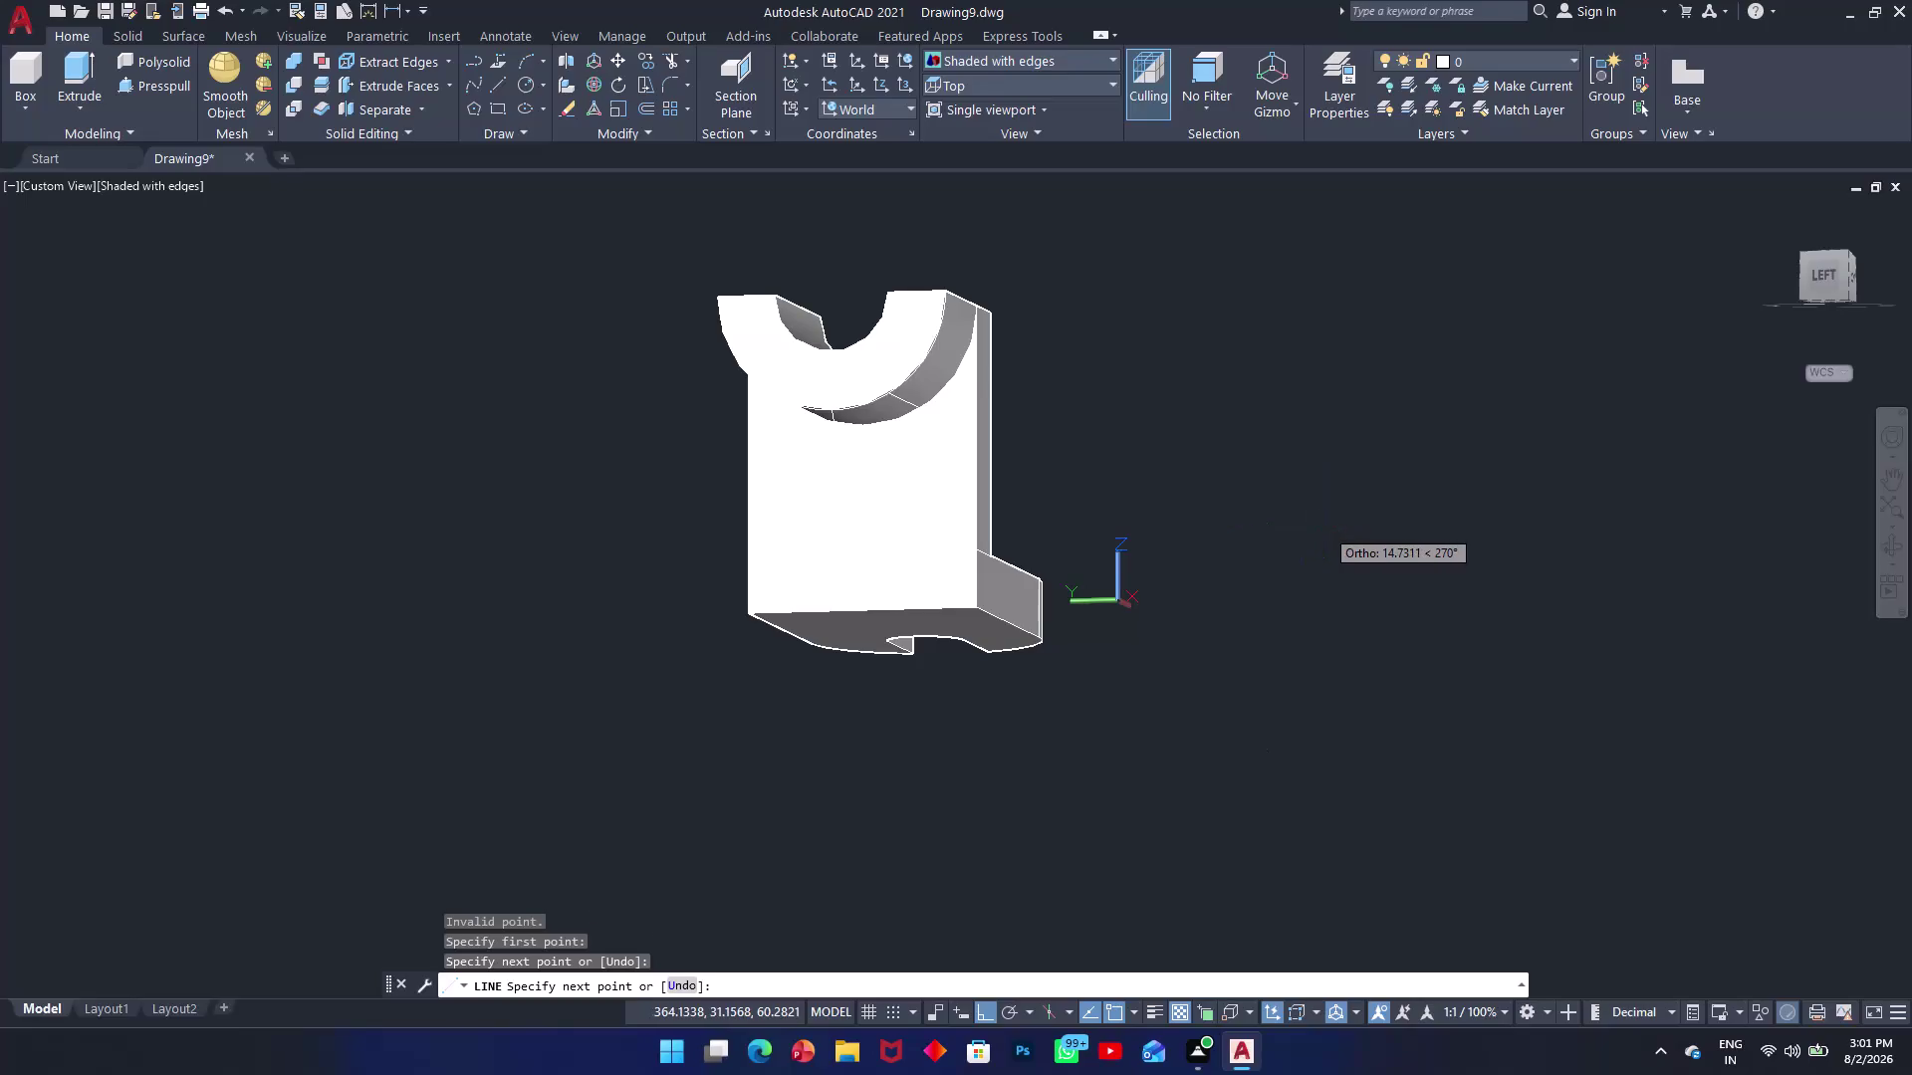
Enter a 48-unit horizontal segment, then undo the attempted 10-unit drop.
key(4)
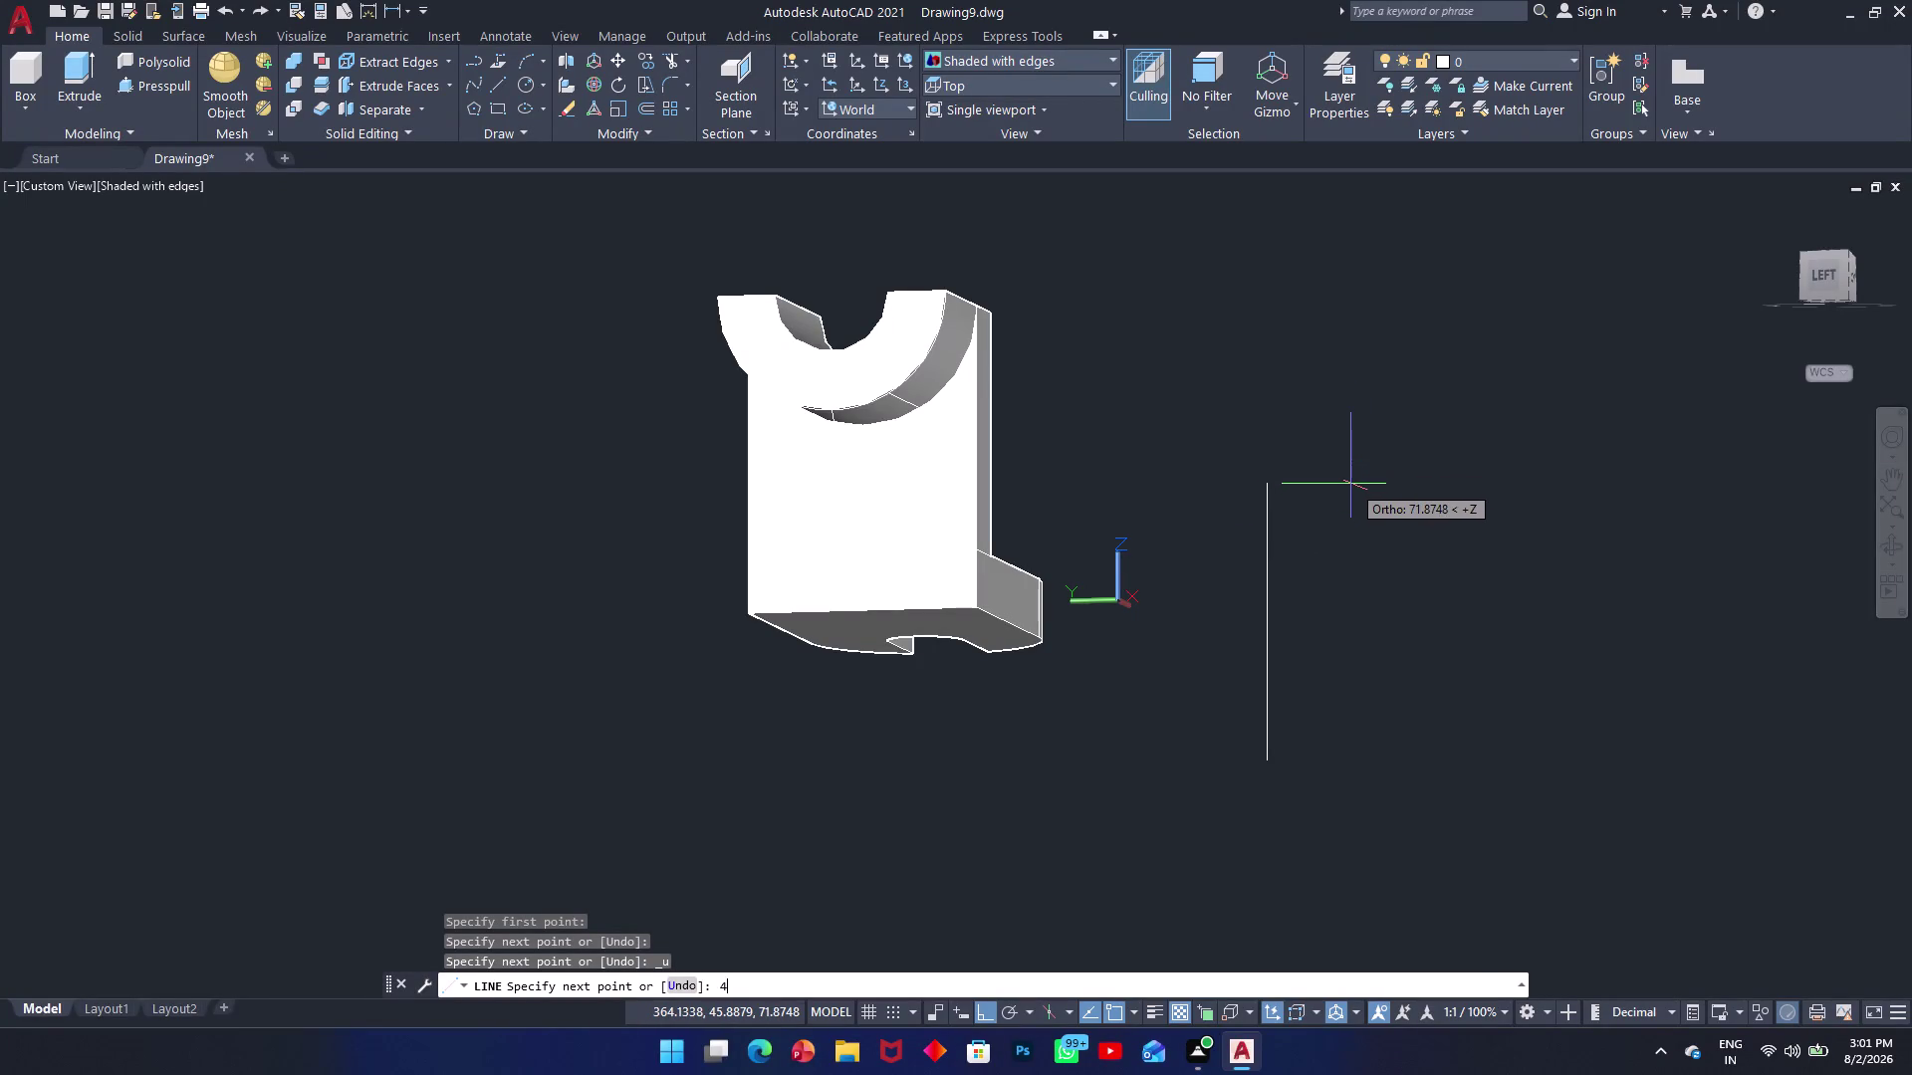
key(8)
key(Return)
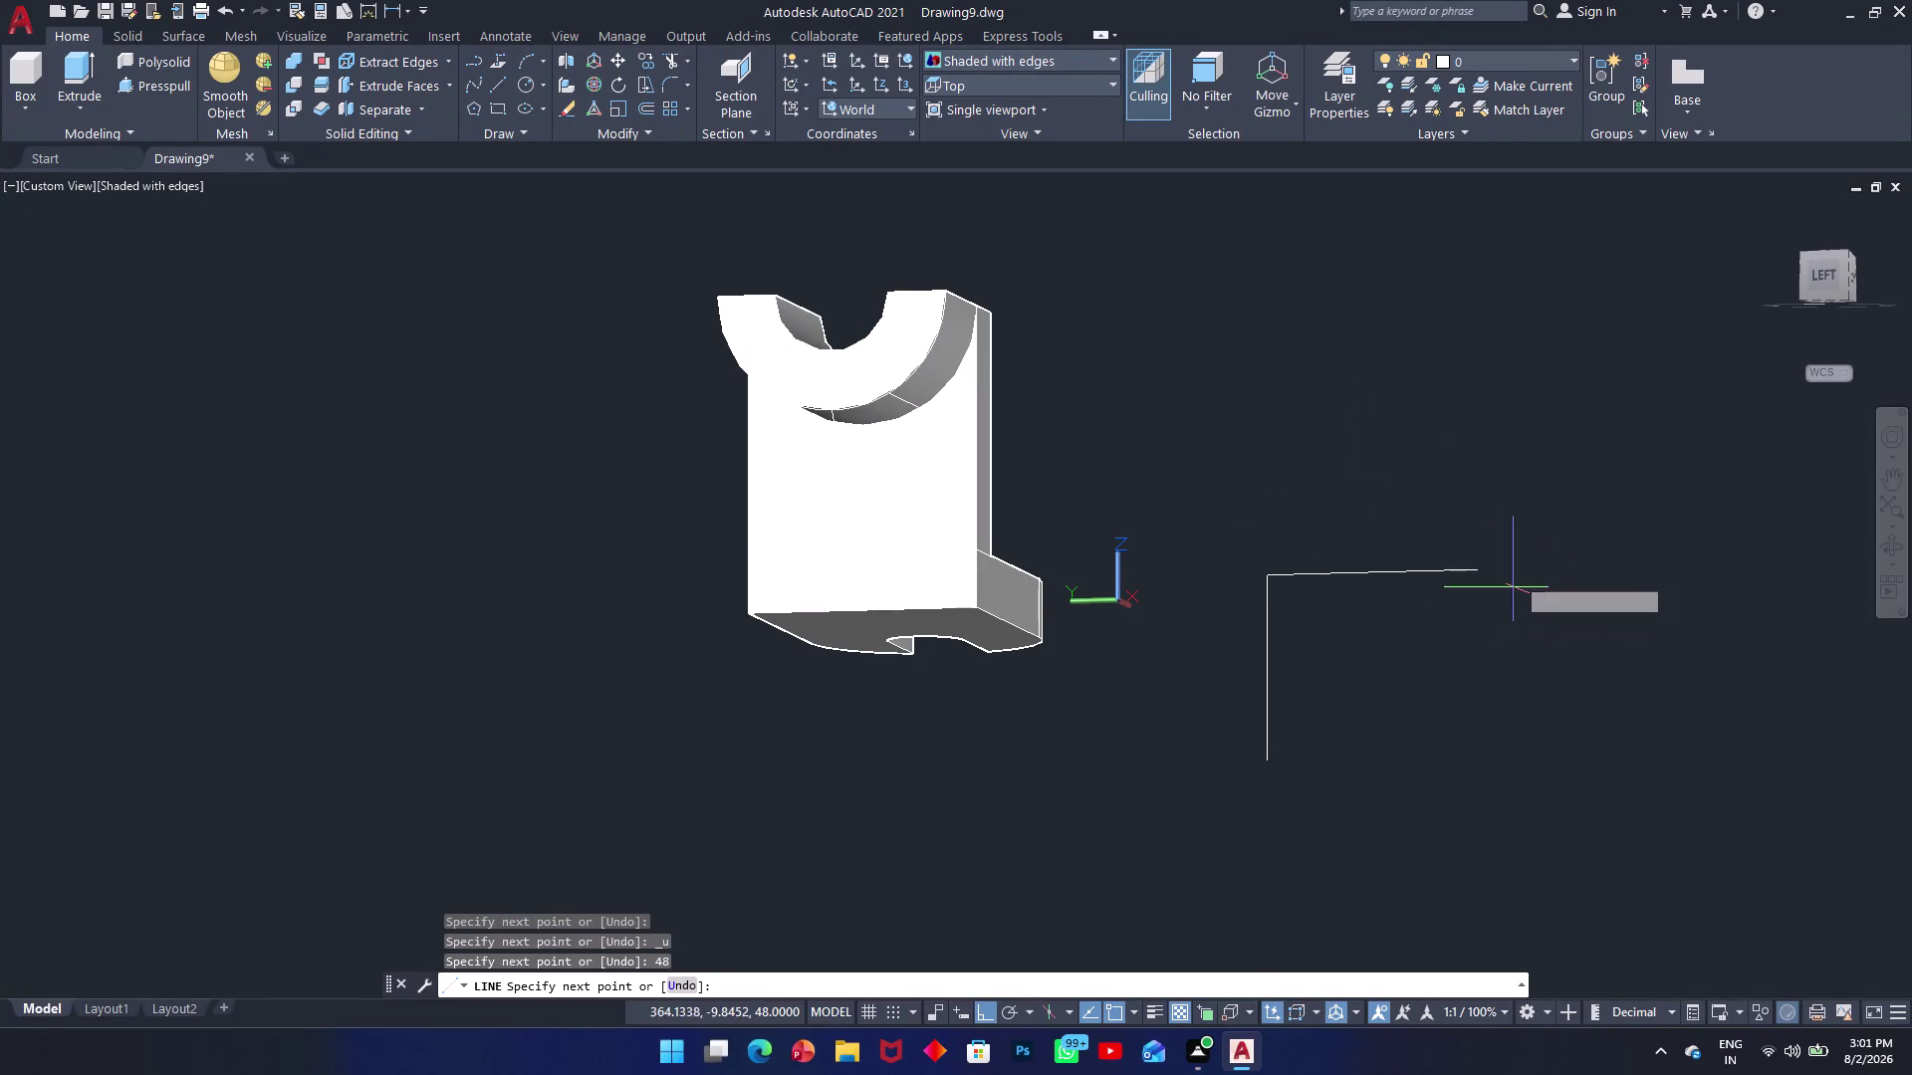
text(1)
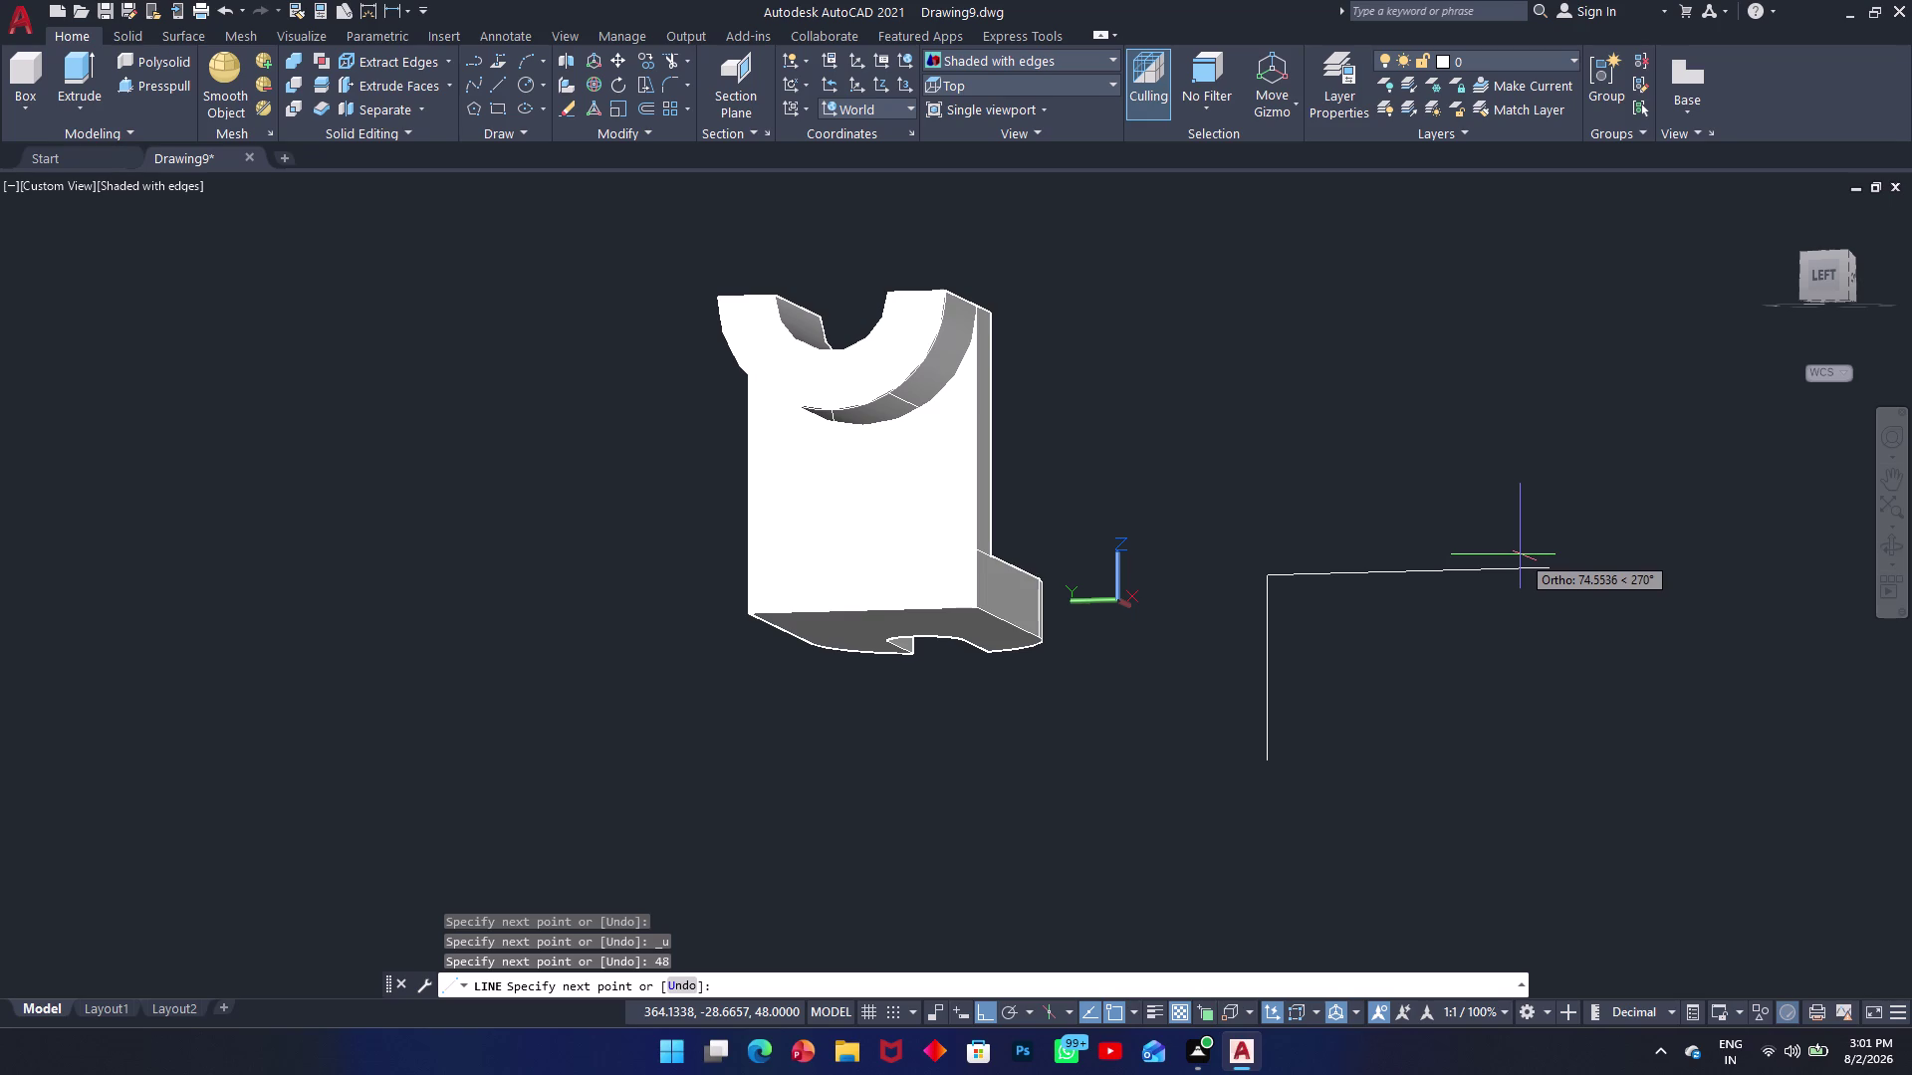
text(0)
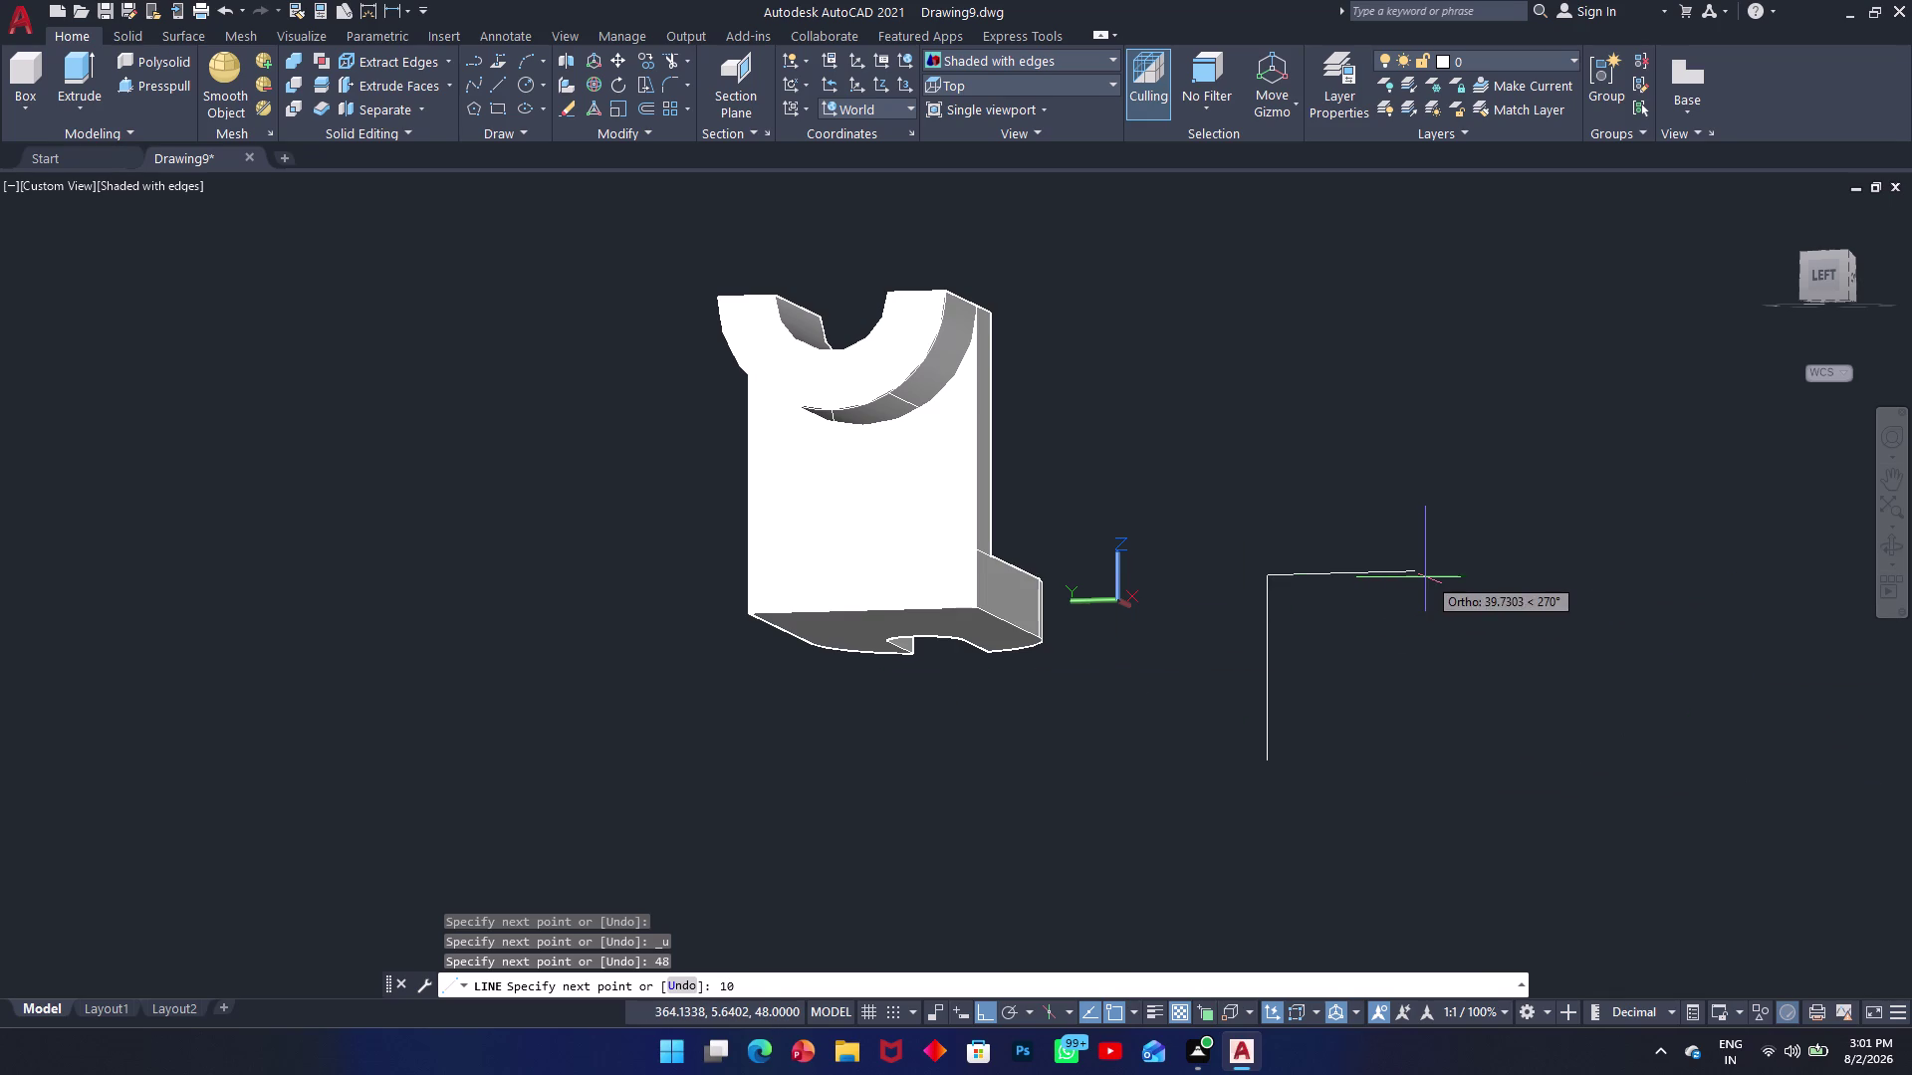
key(ctrl+z)
key(ctrl+z)
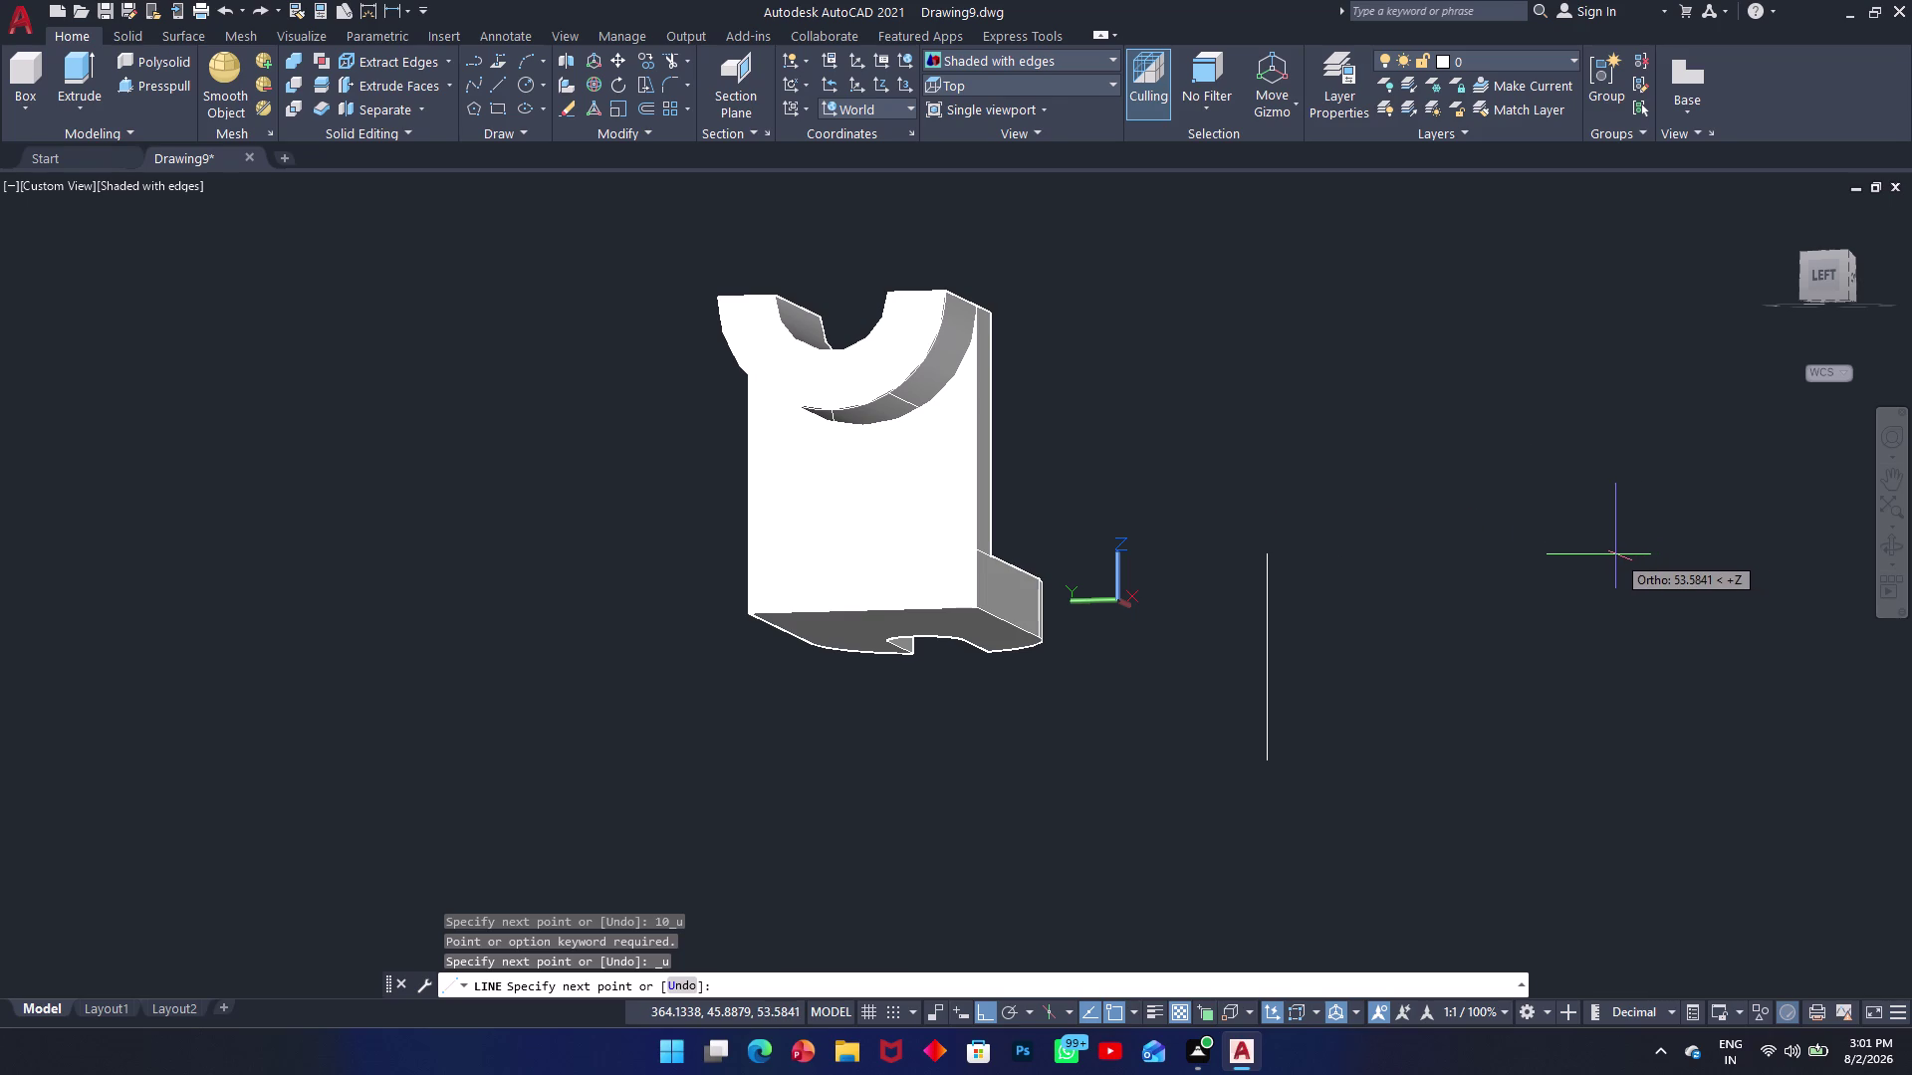
Redraw the 48-unit horizontal run followed by a 10-unit drop.
text(40)
key(BackSpace)
key(8)
key(Return)
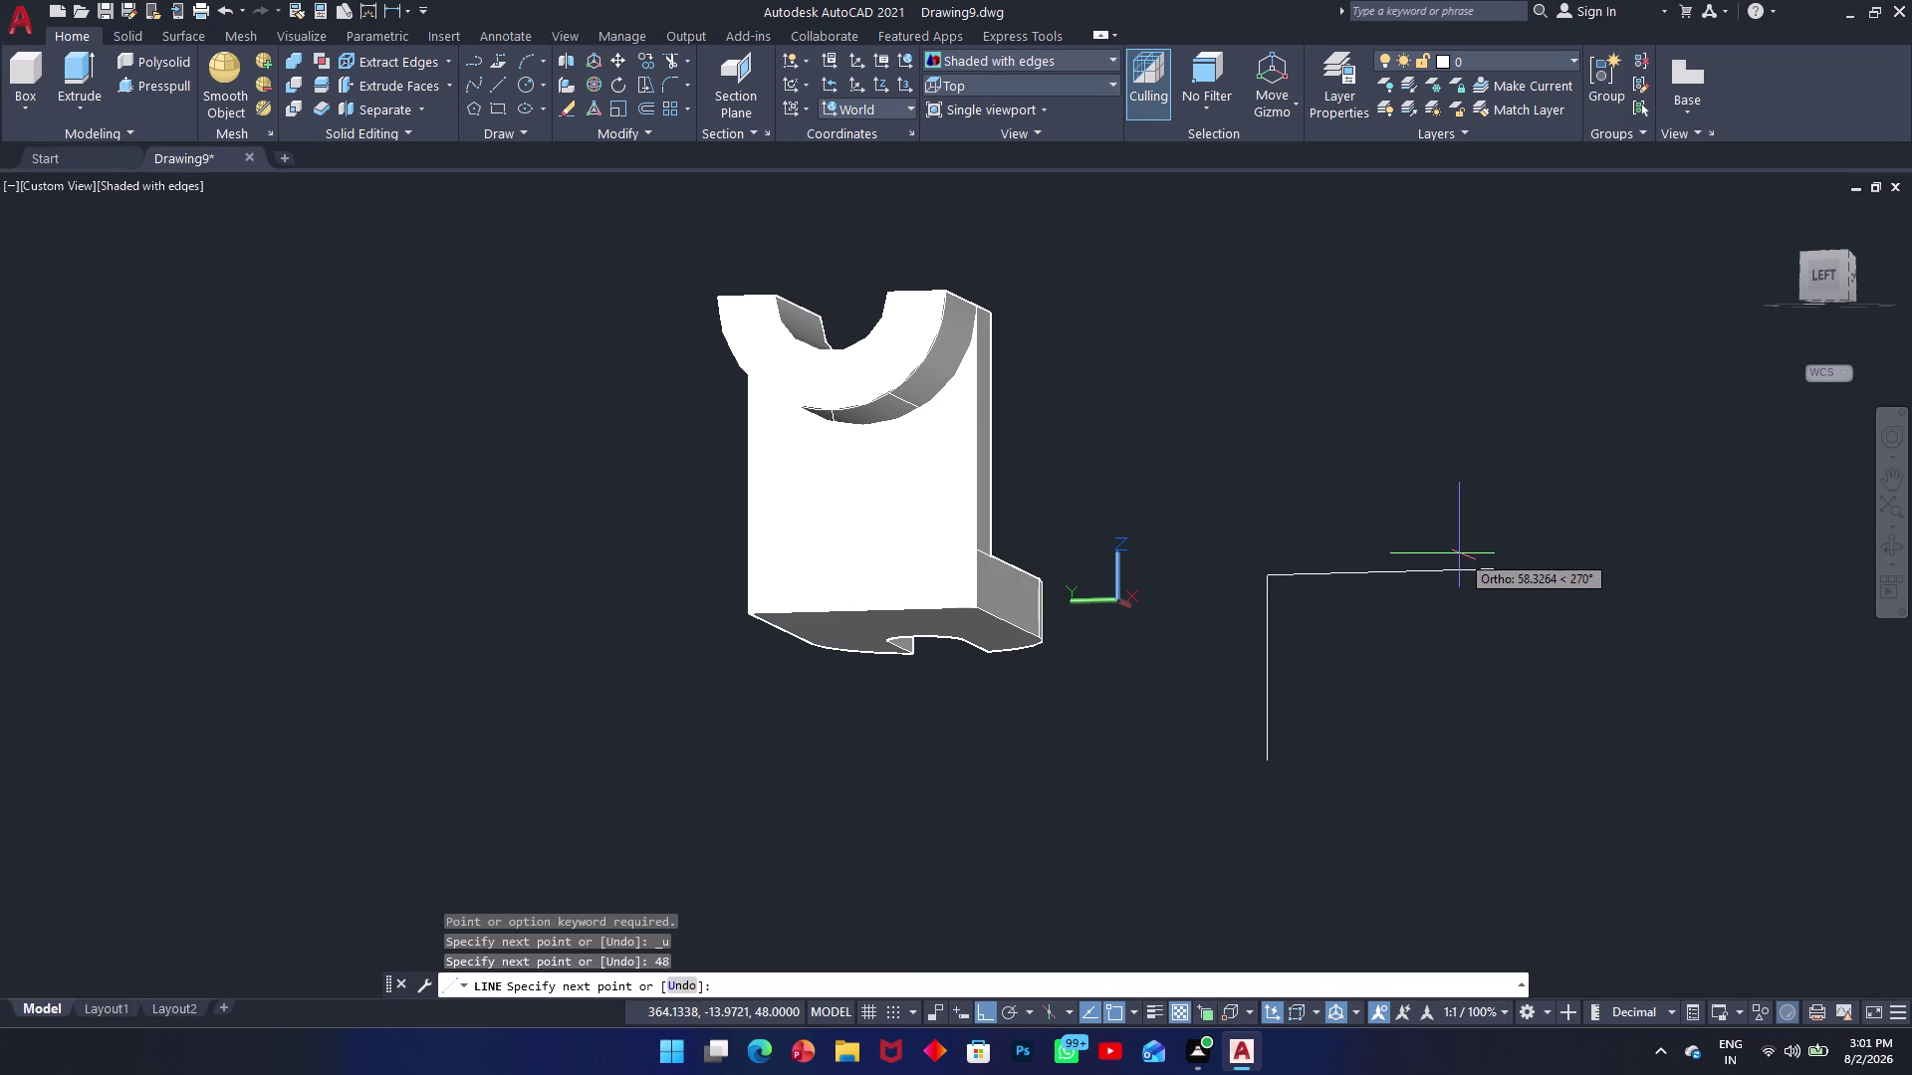
text(1)
text(0)
key(Return)
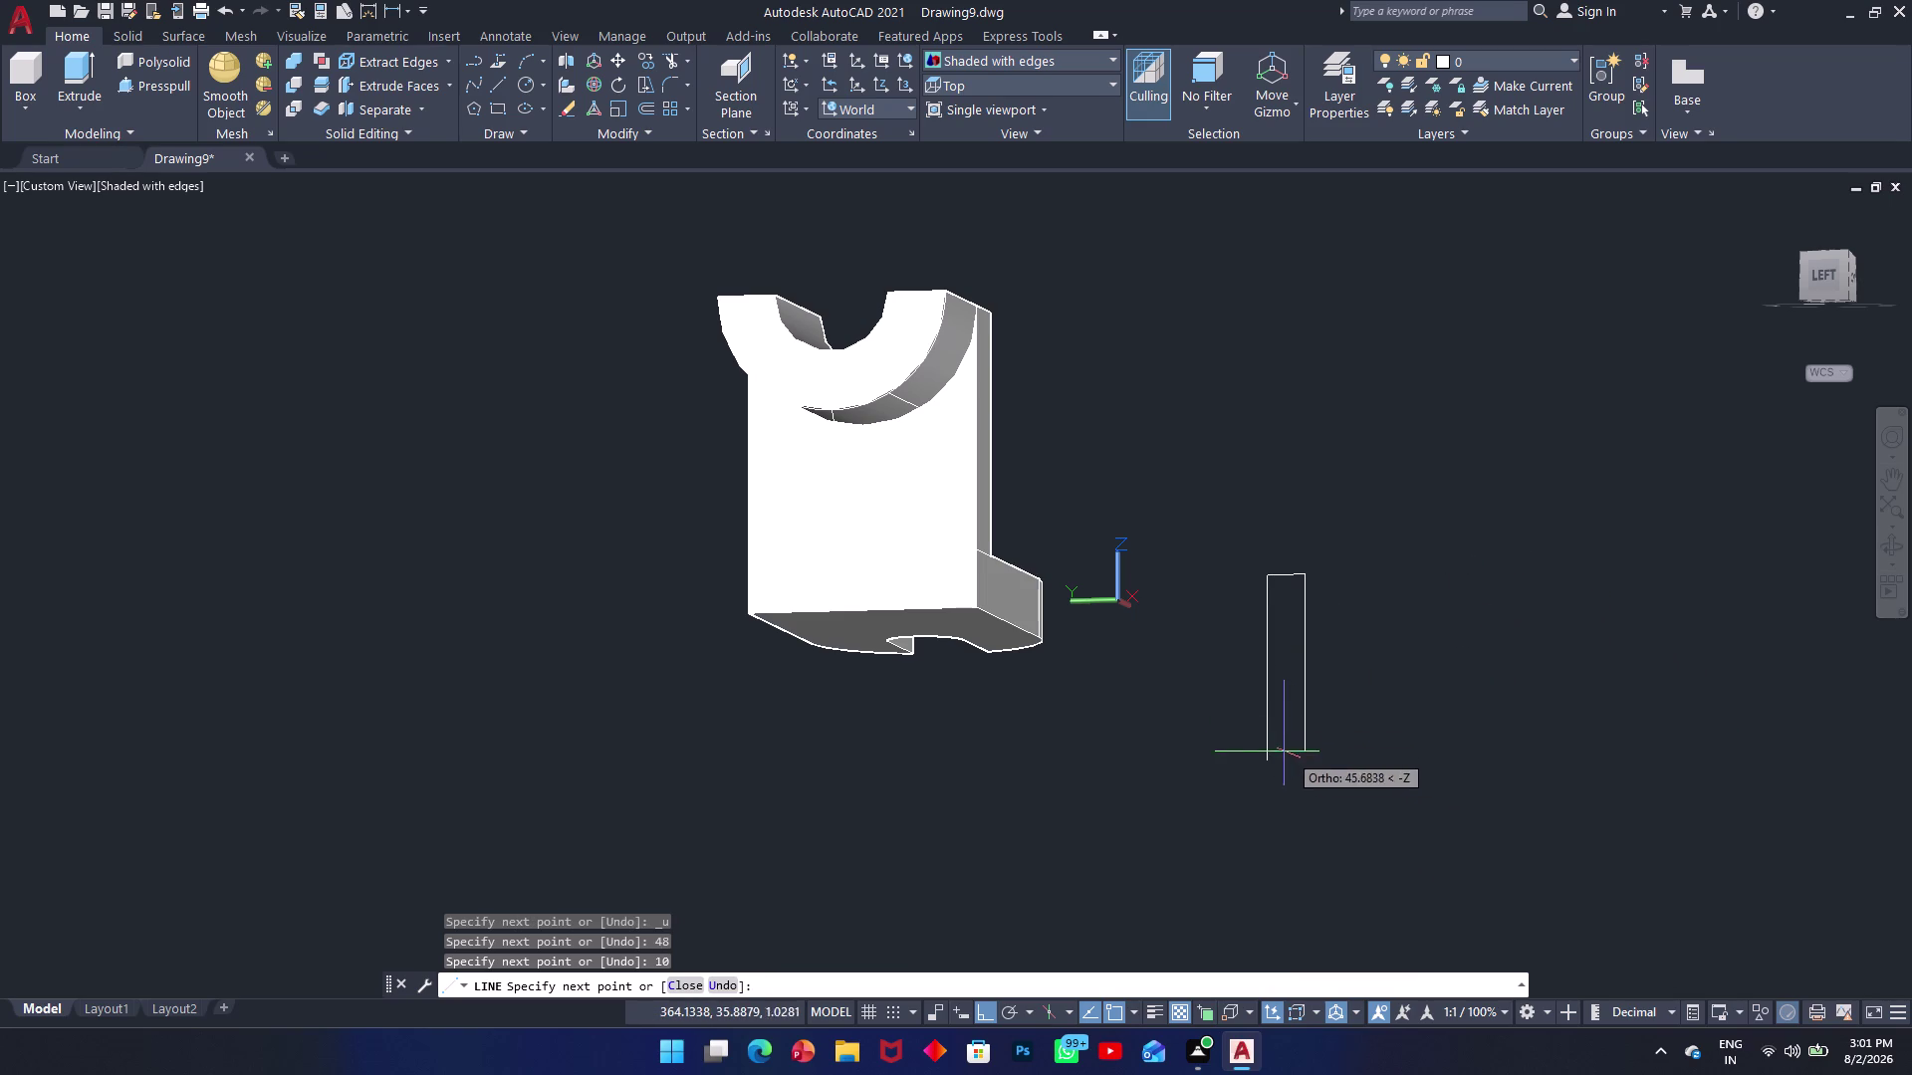
scroll(down, 3)
scroll(up, 3)
scroll(down, 3)
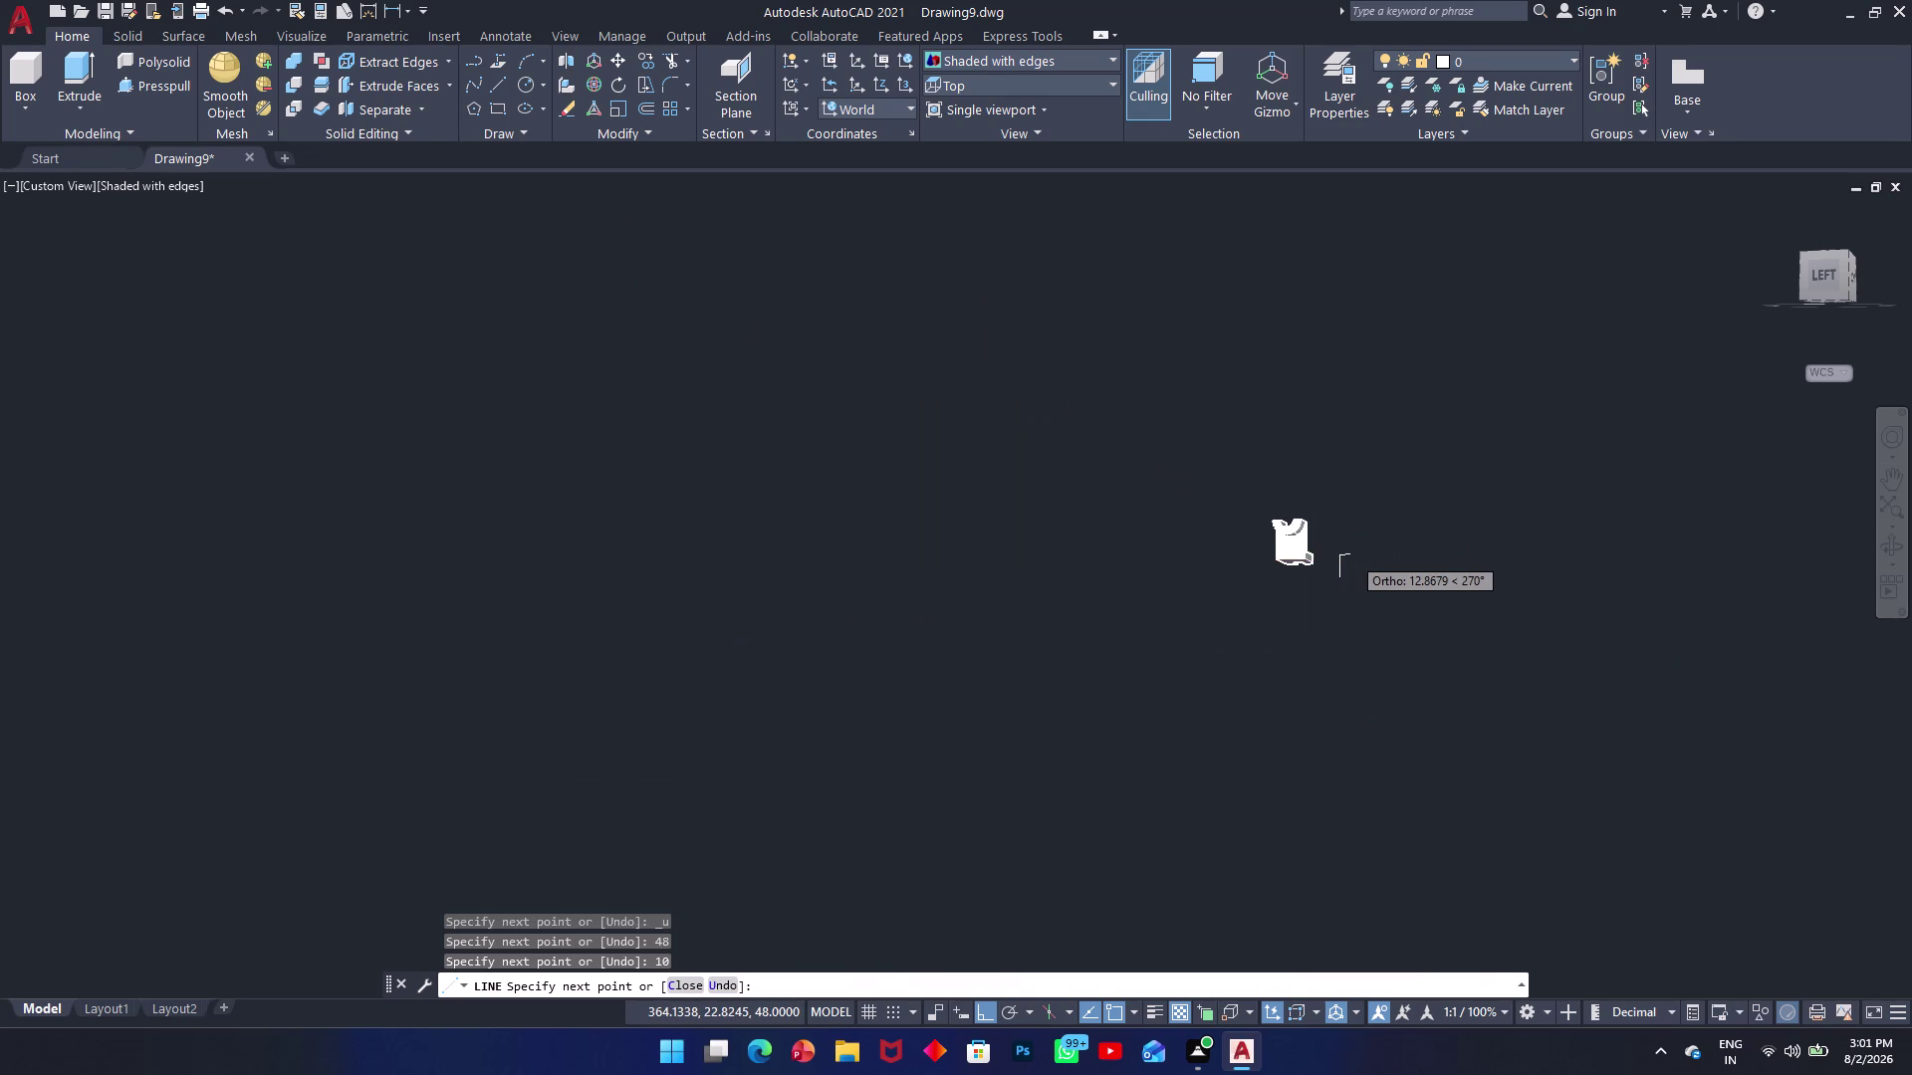
scroll(up, 3)
scroll(up, 3)
Cancel the line and undo its last two segments.
scroll(up, 3)
right_click(750, 563)
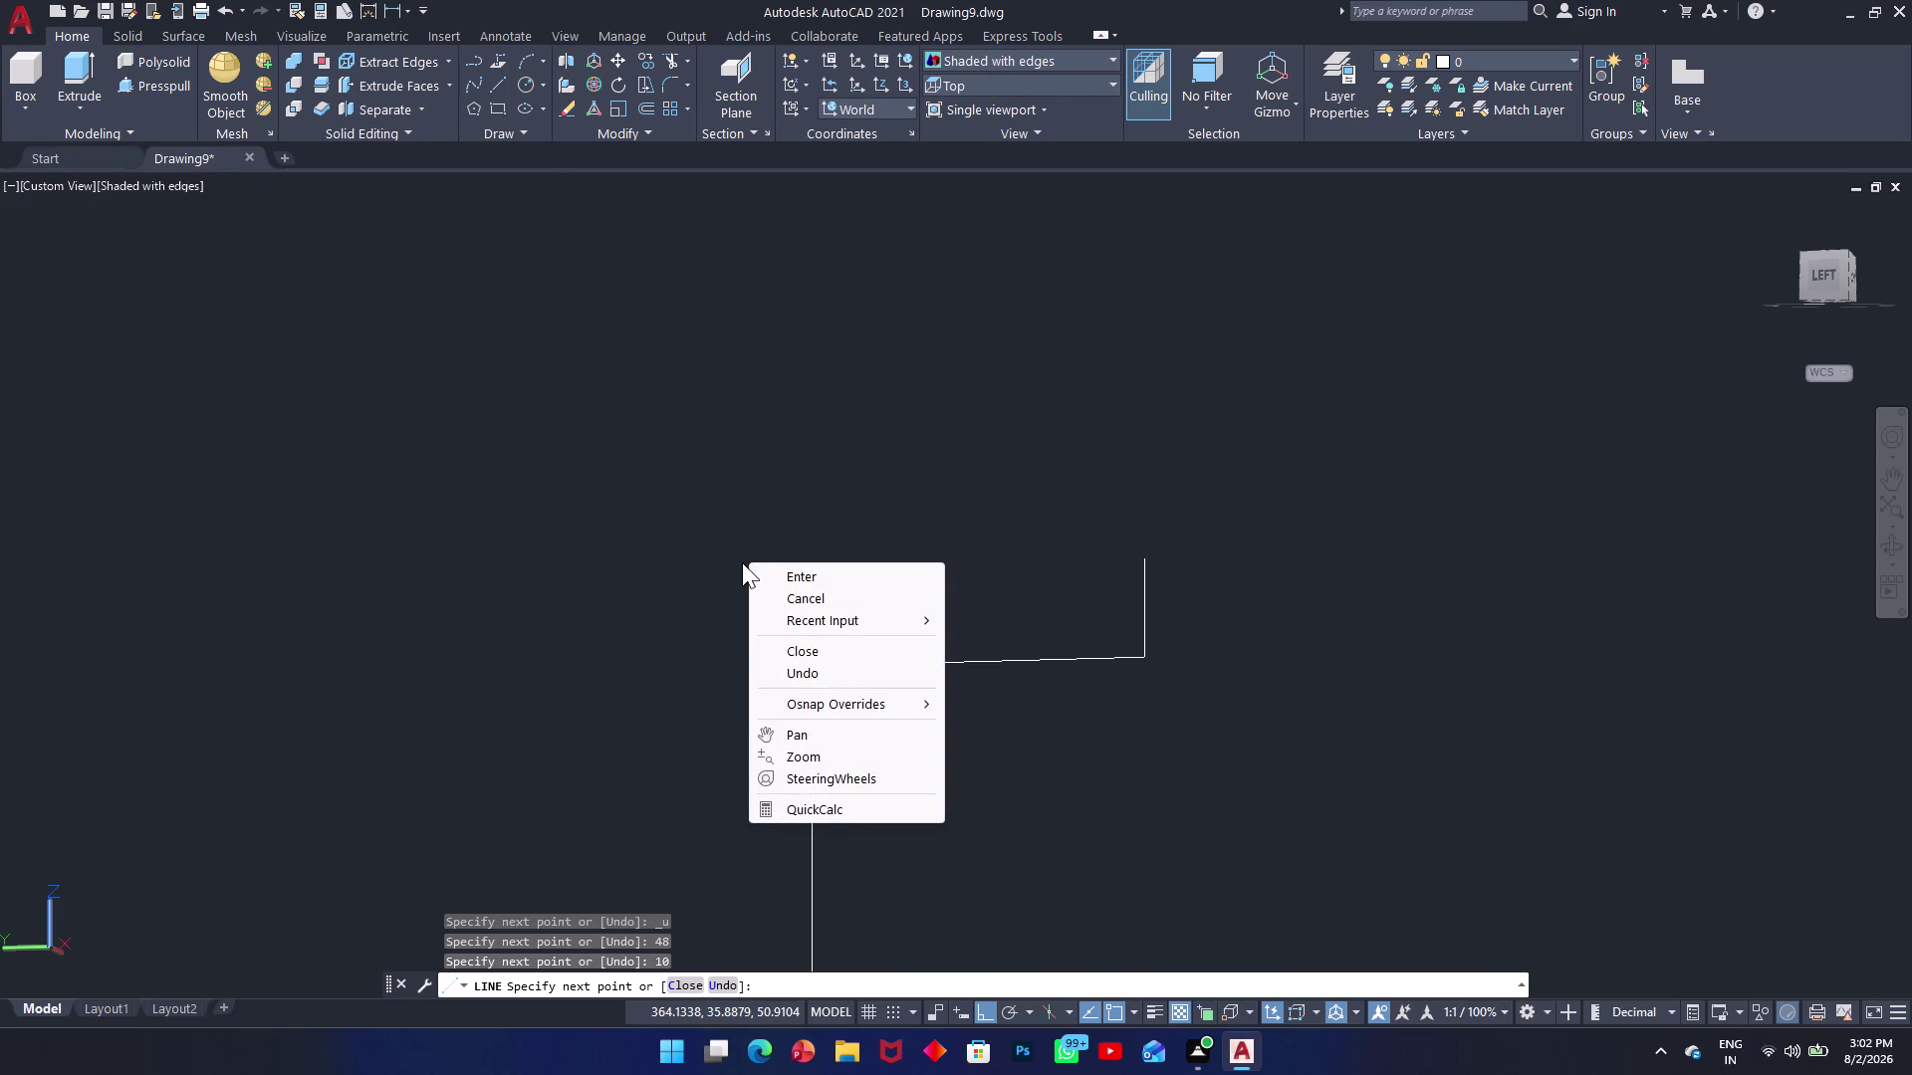
scroll(down, 3)
key(Escape)
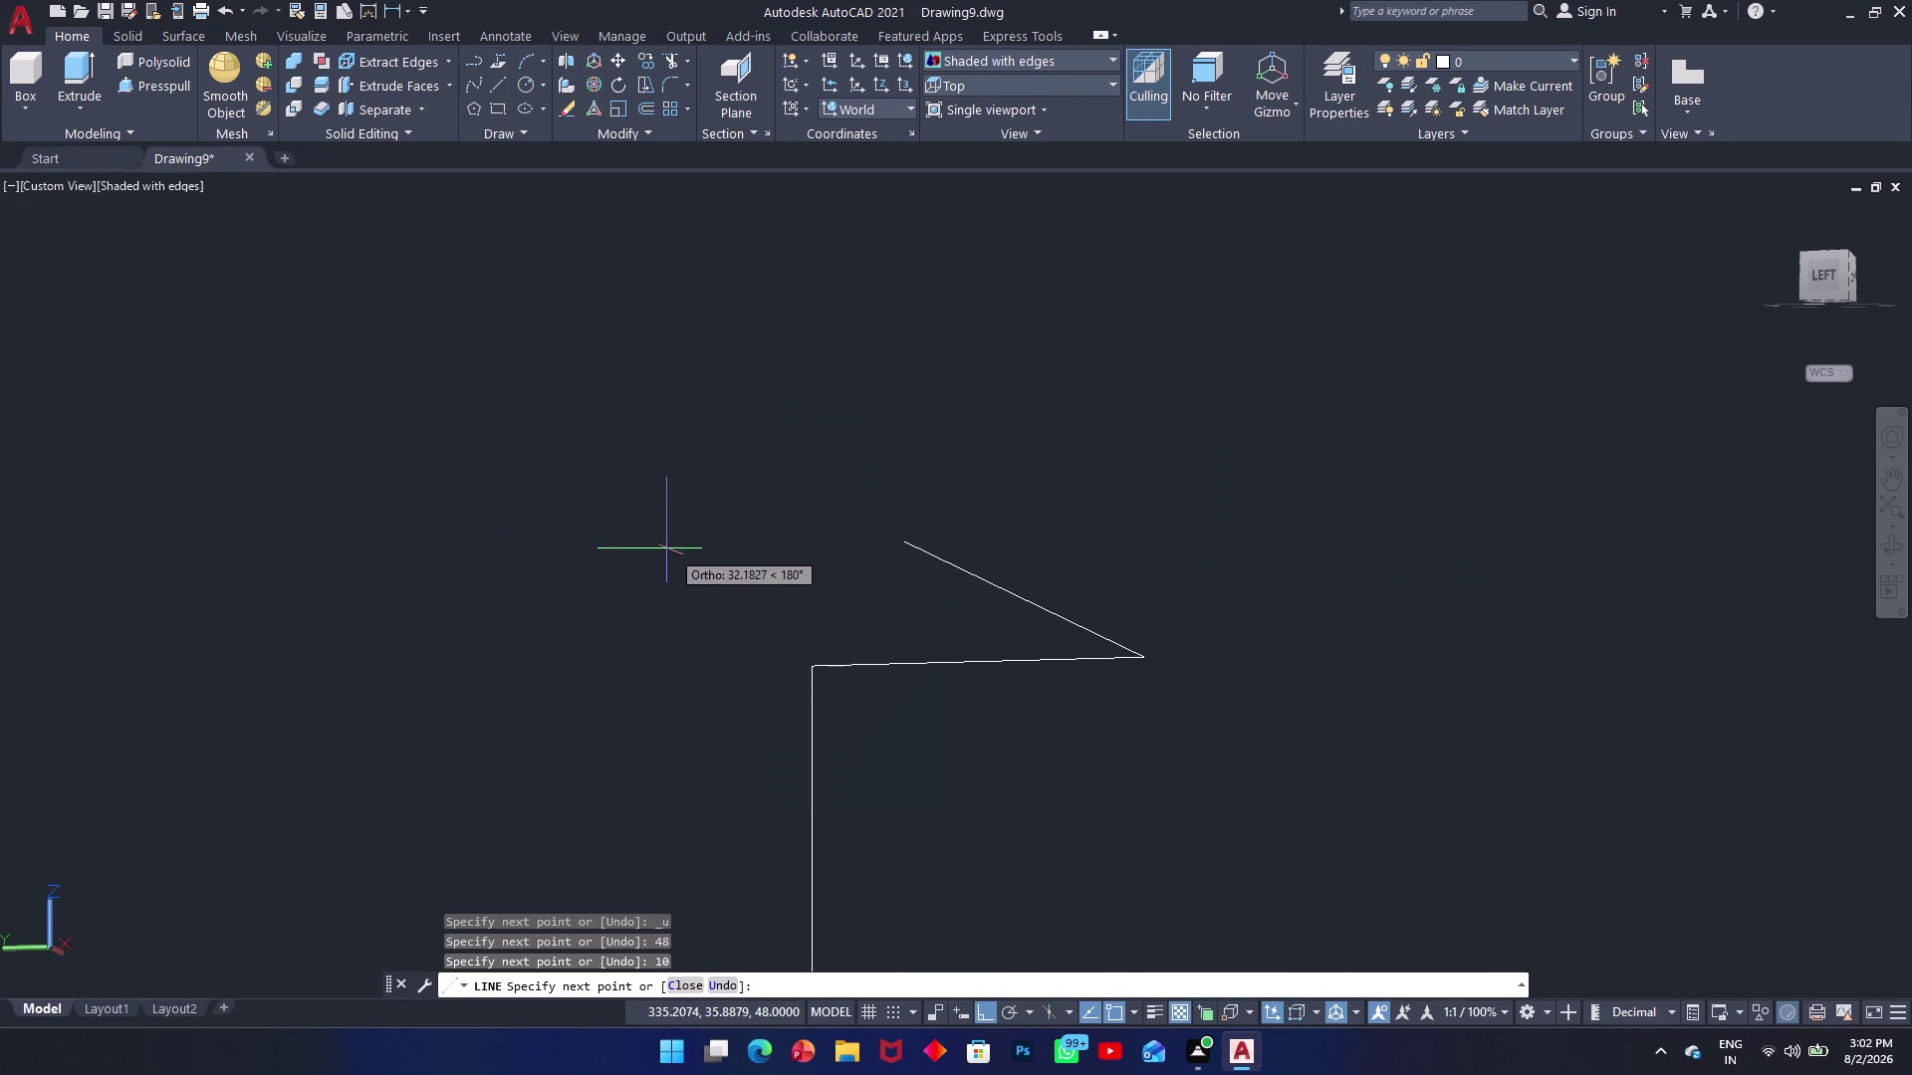
key(ctrl+z)
key(ctrl+z)
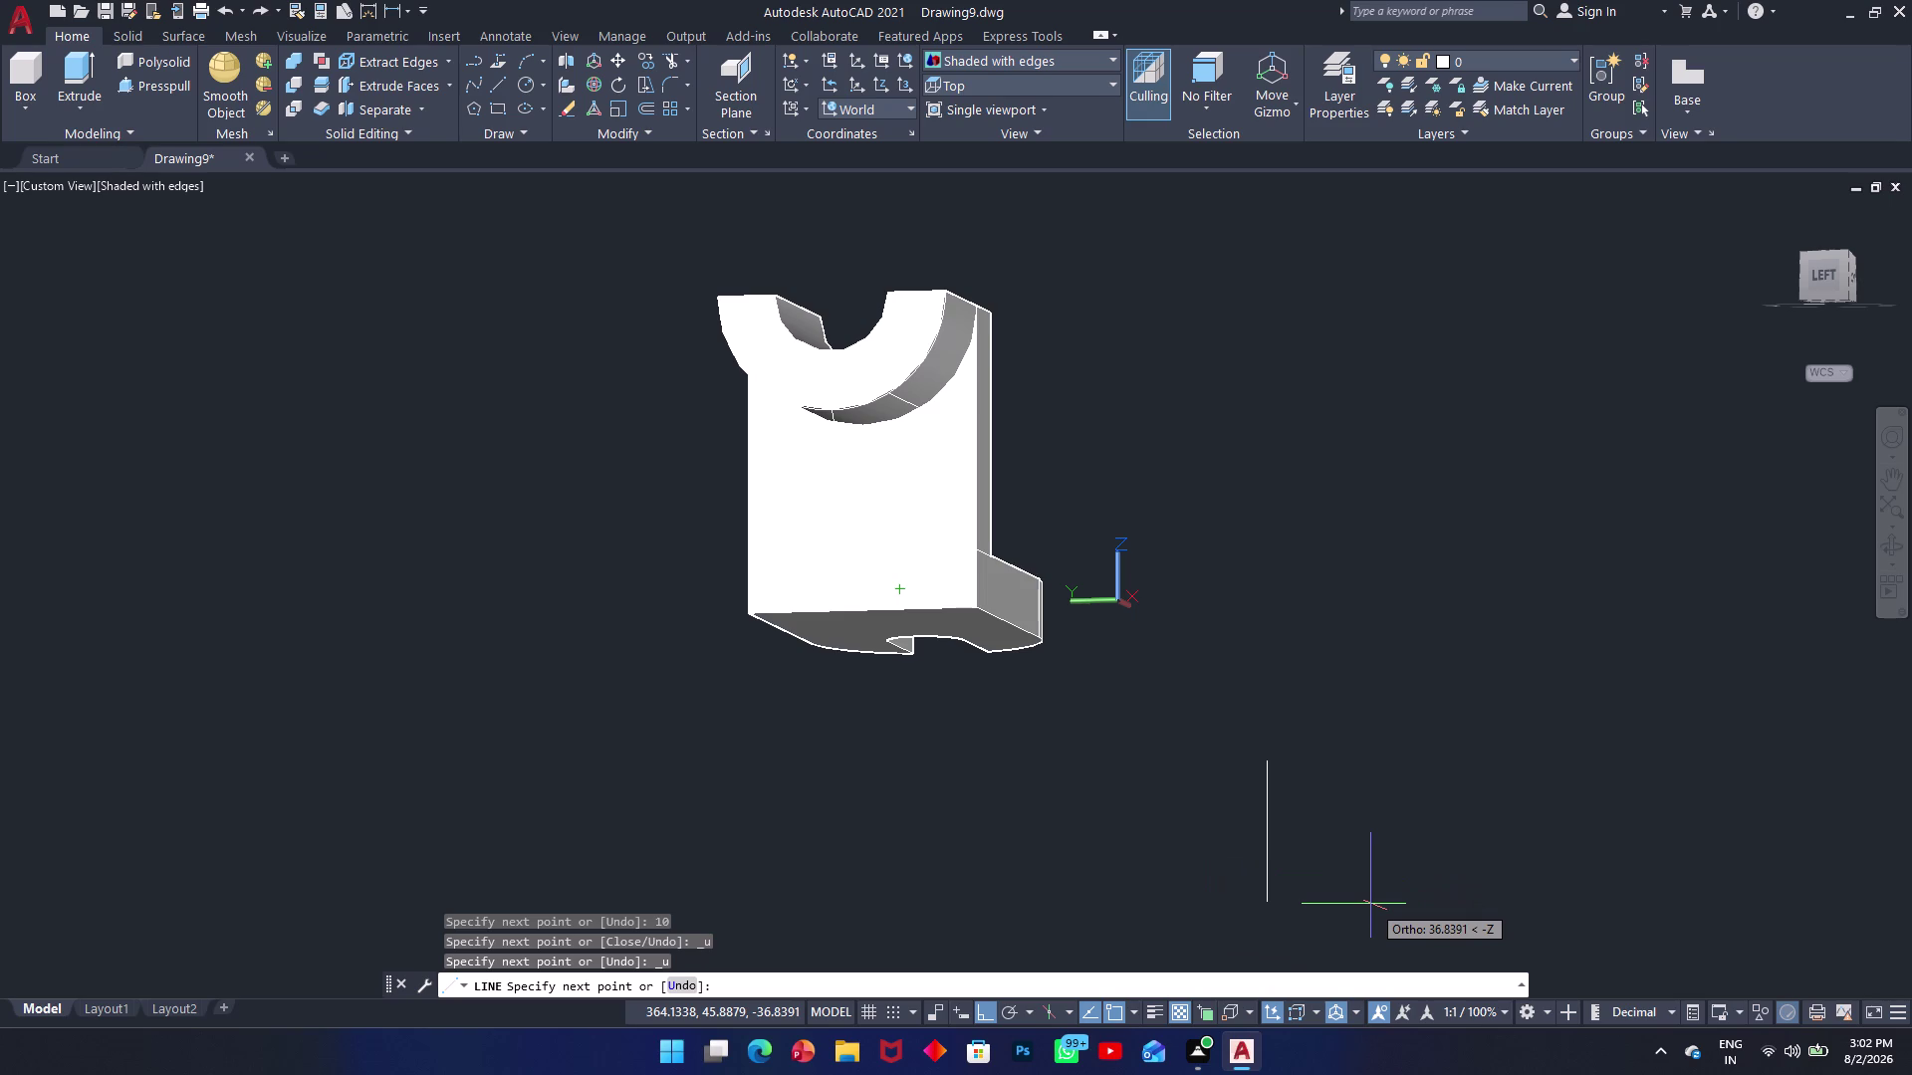
Redraw line segments of 48, 10 and 48 units.
text(48)
key(Return)
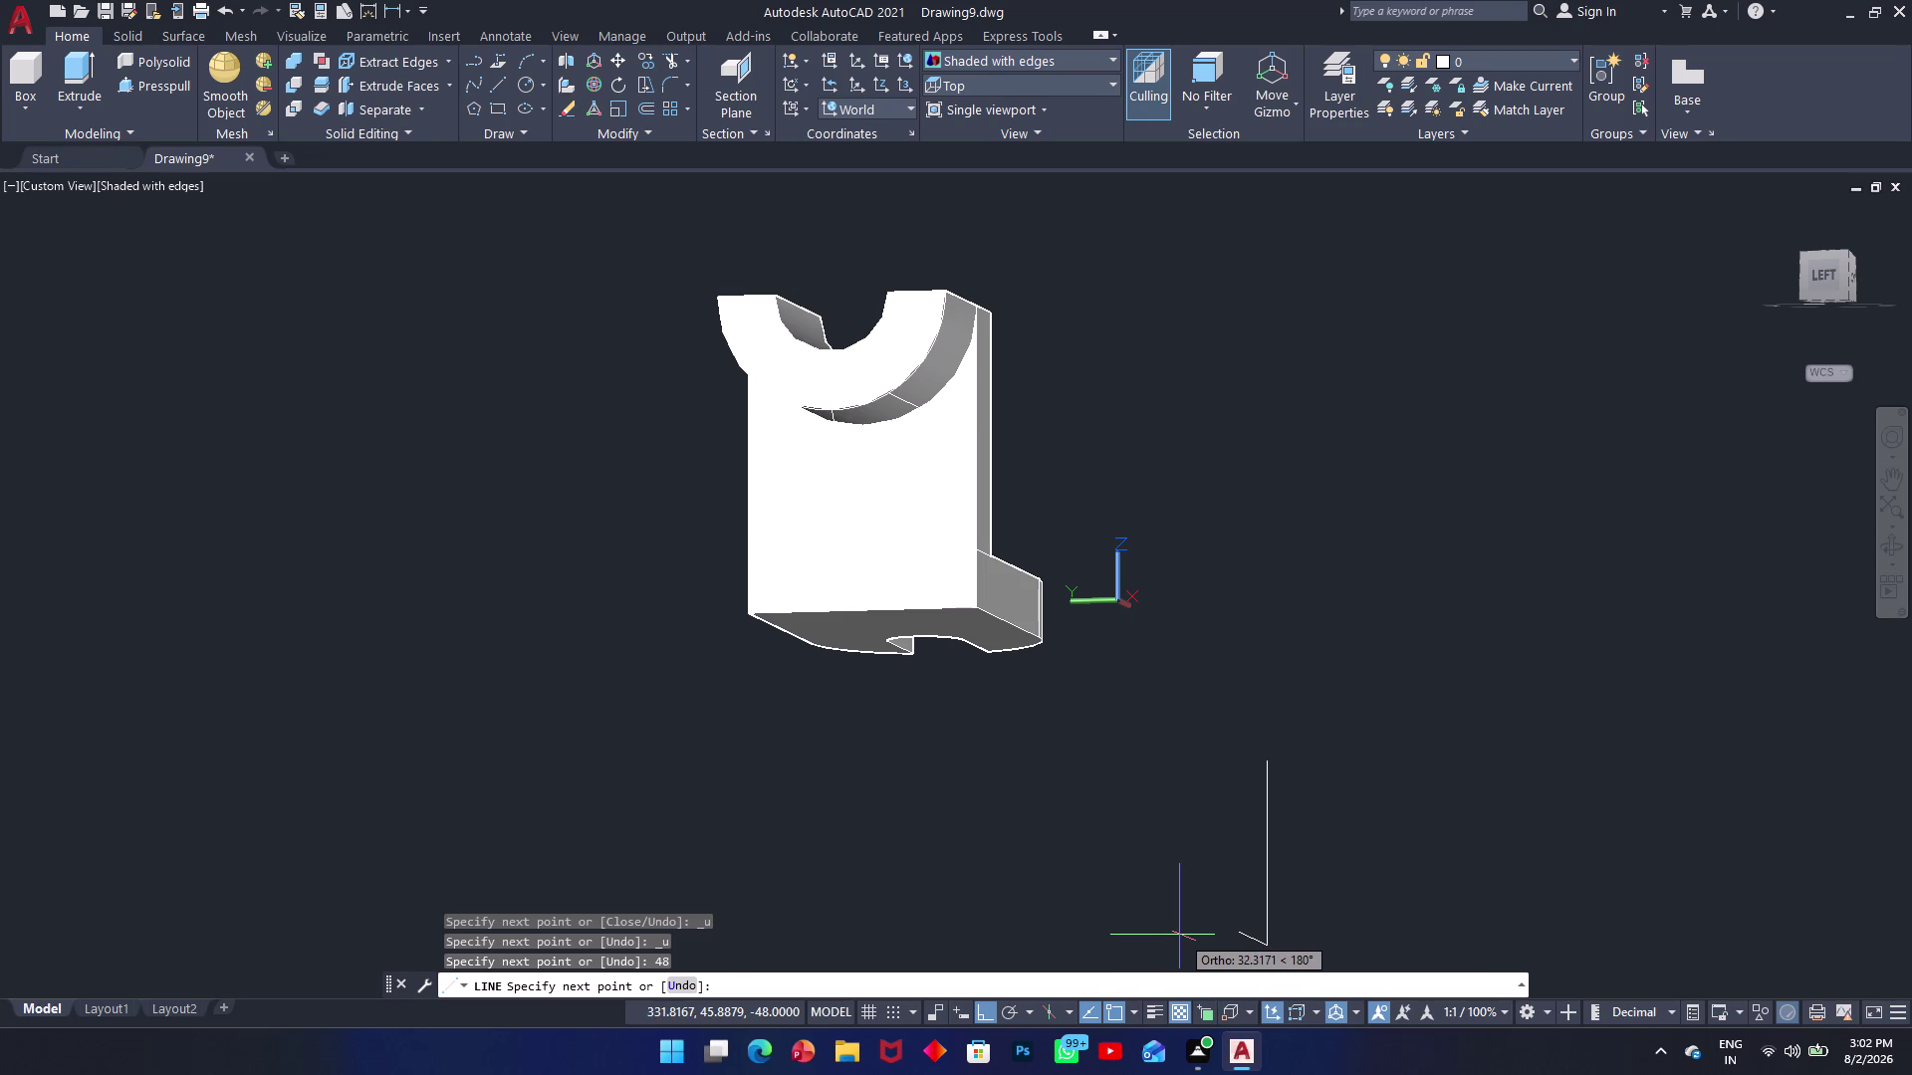
text(10)
key(Return)
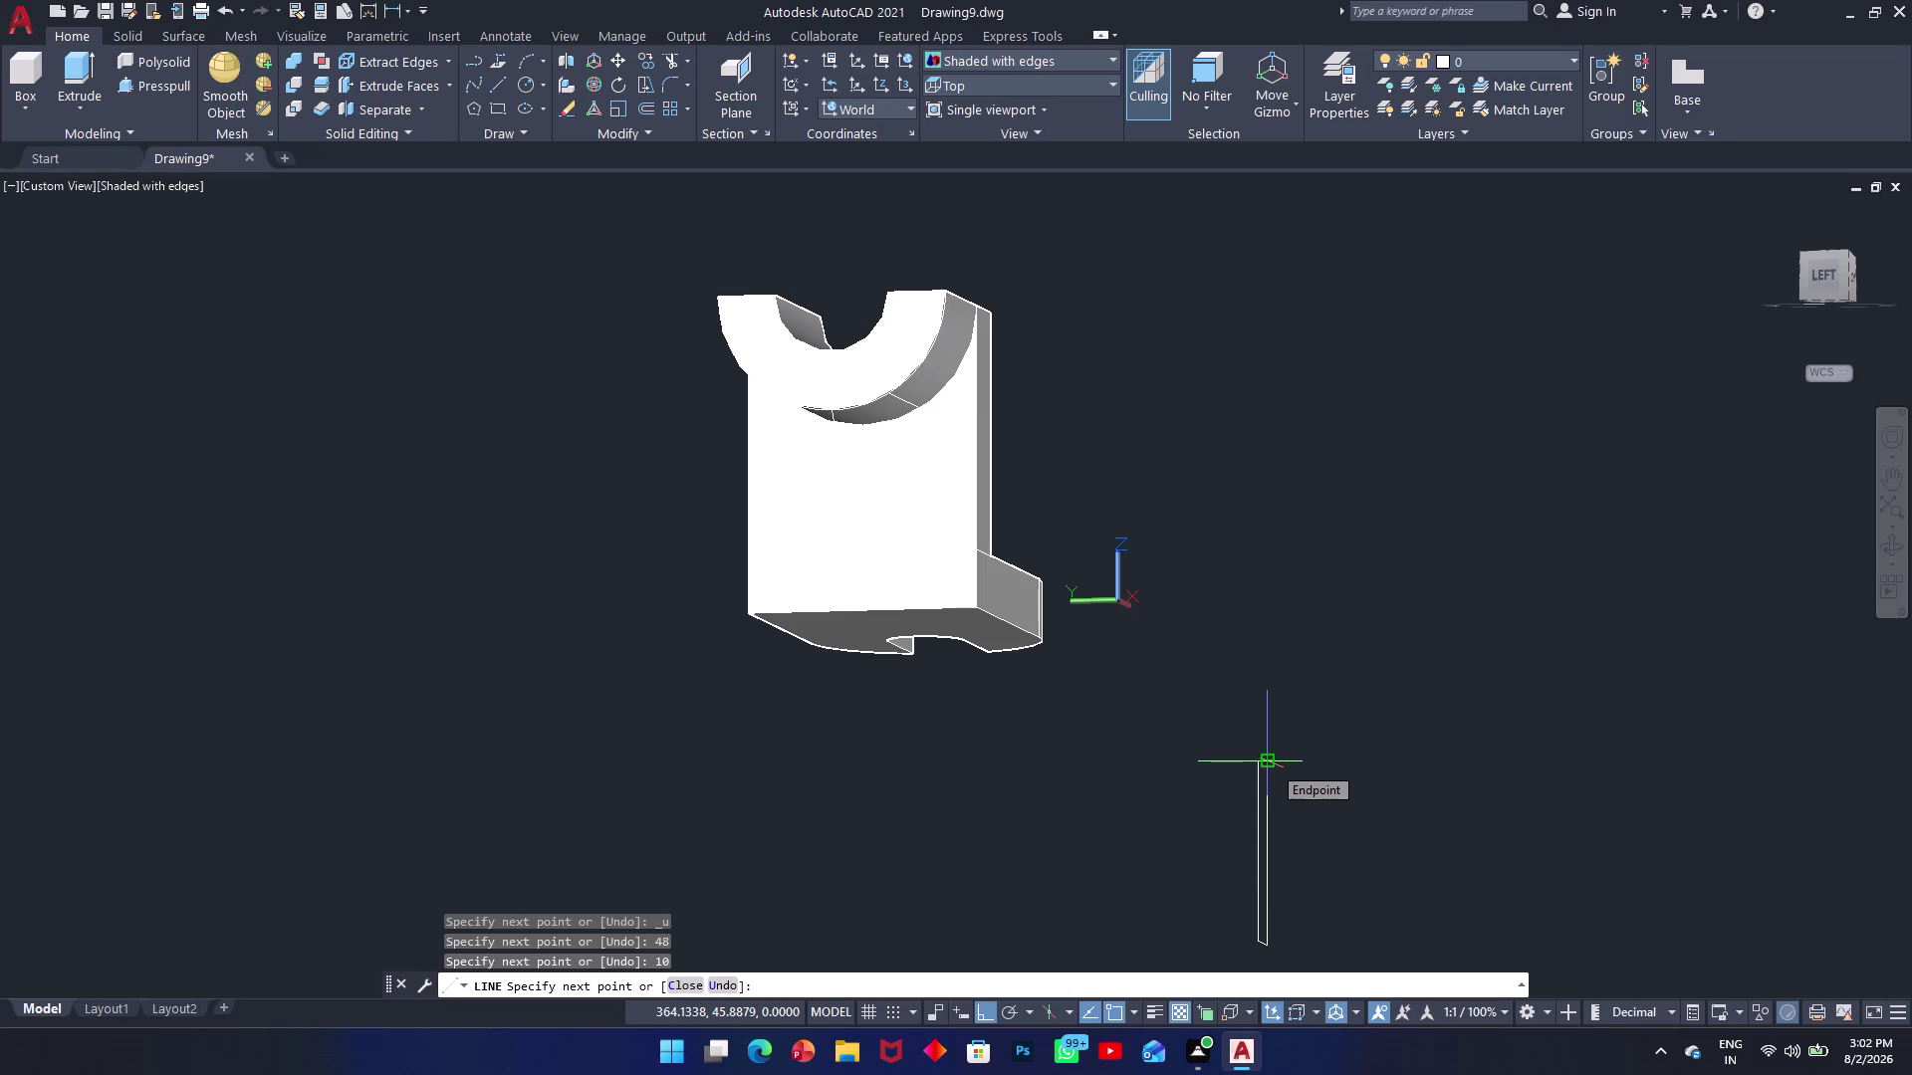
text(48)
key(Return)
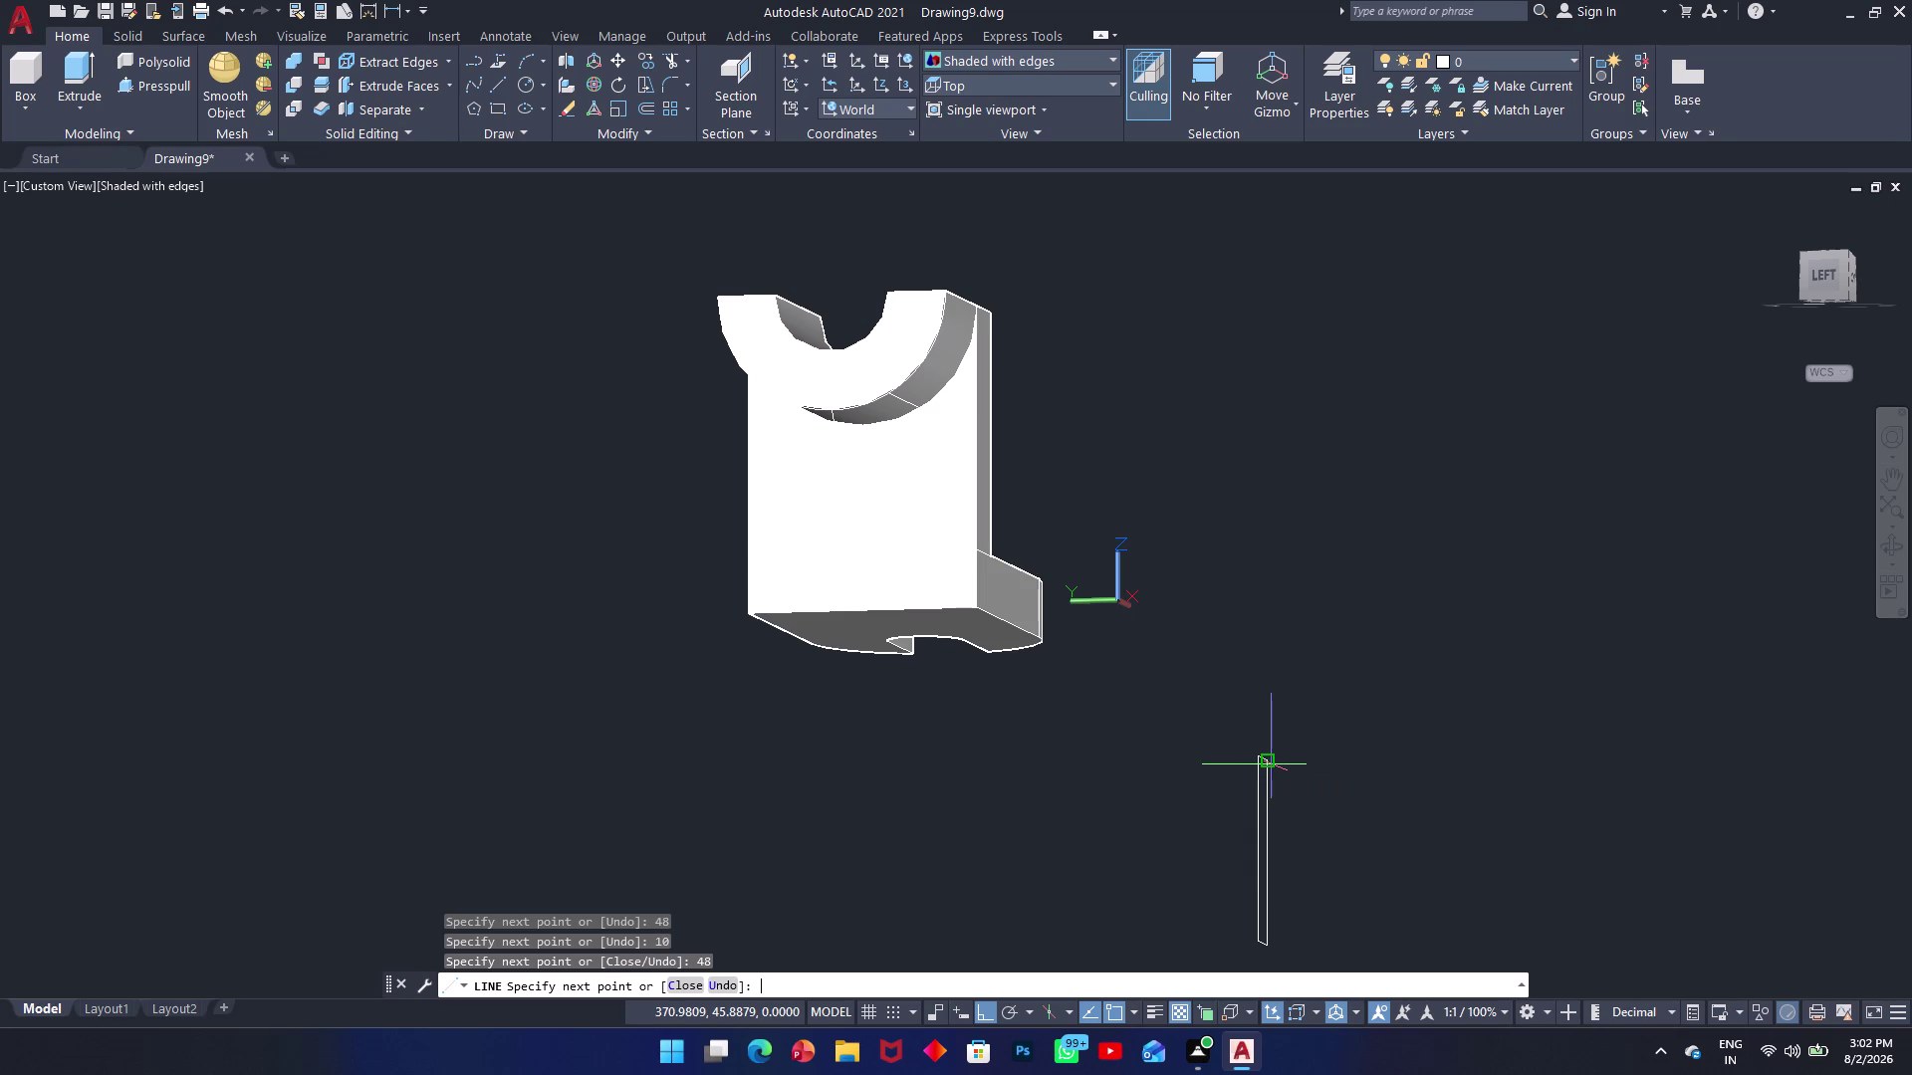
Undo a stray segment, re-enter a 48-unit segment, and end the line.
click(1272, 765)
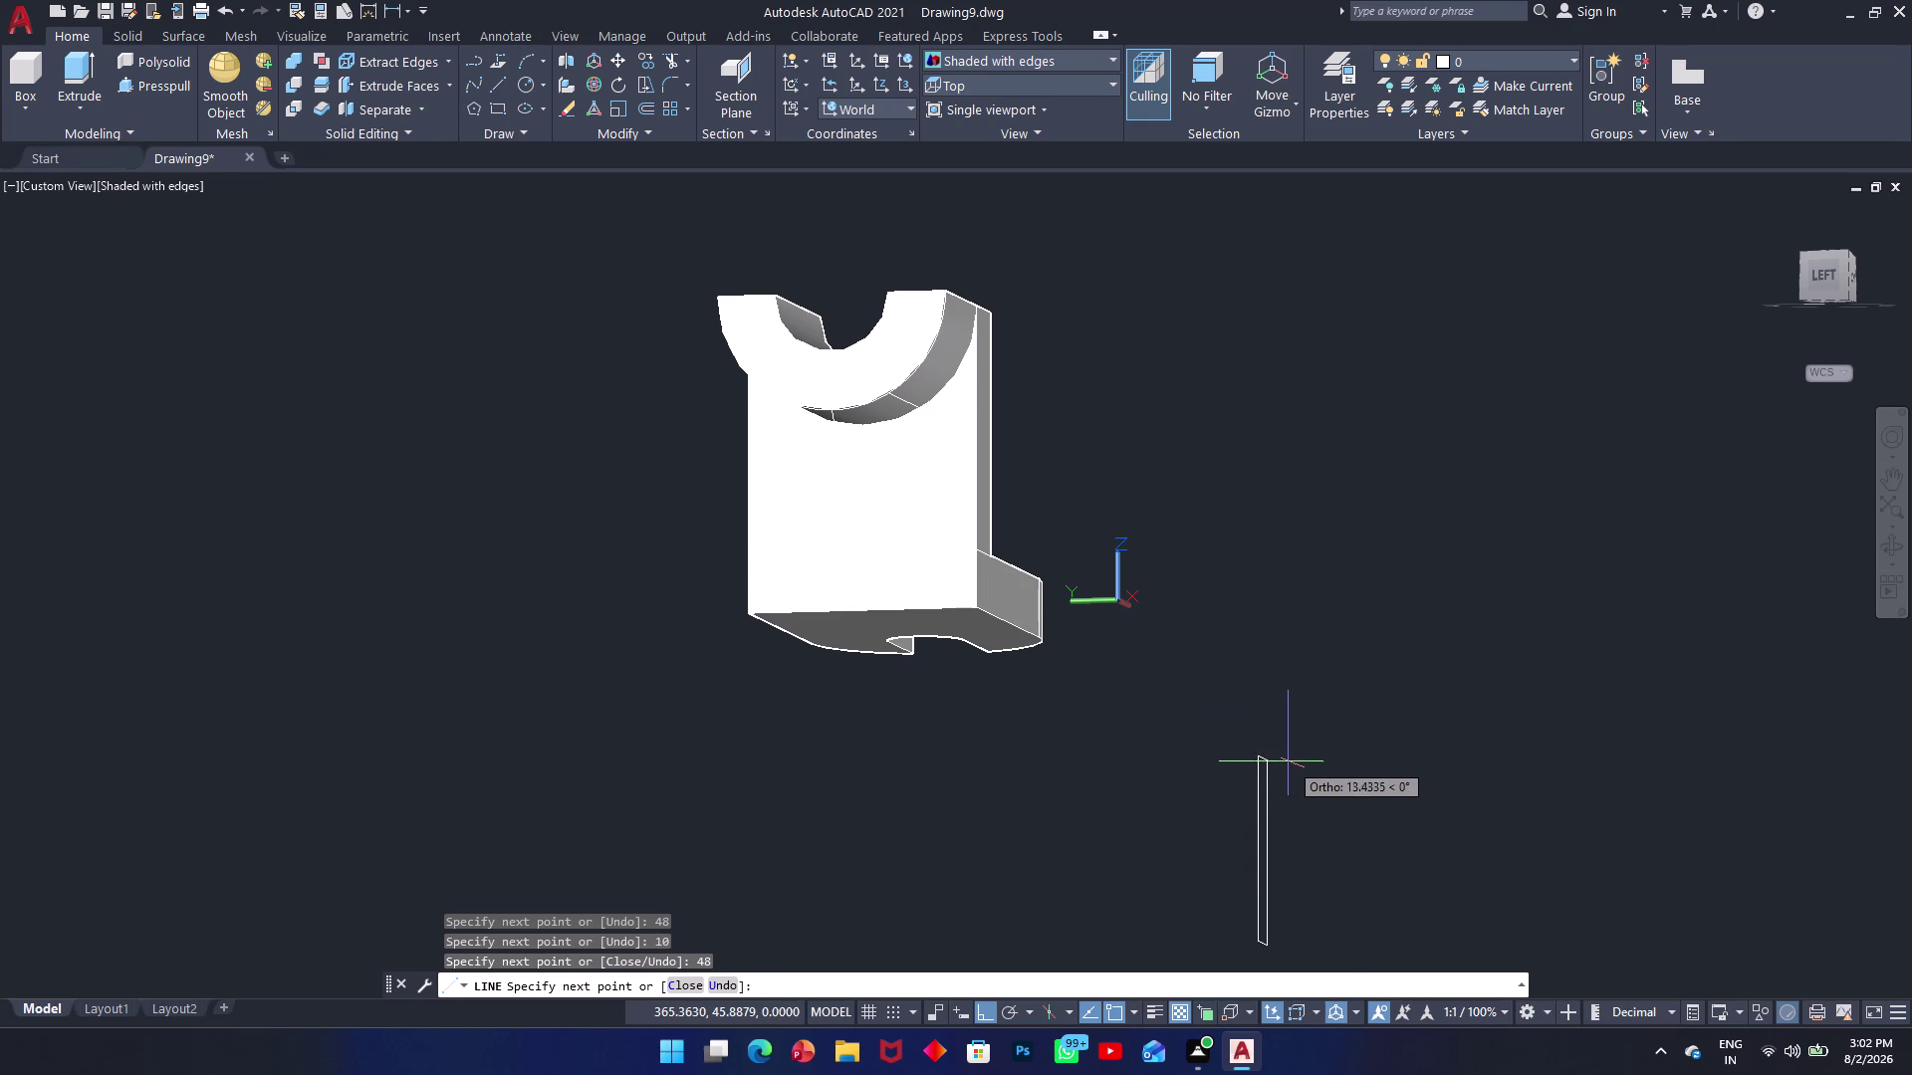
key(ctrl+z)
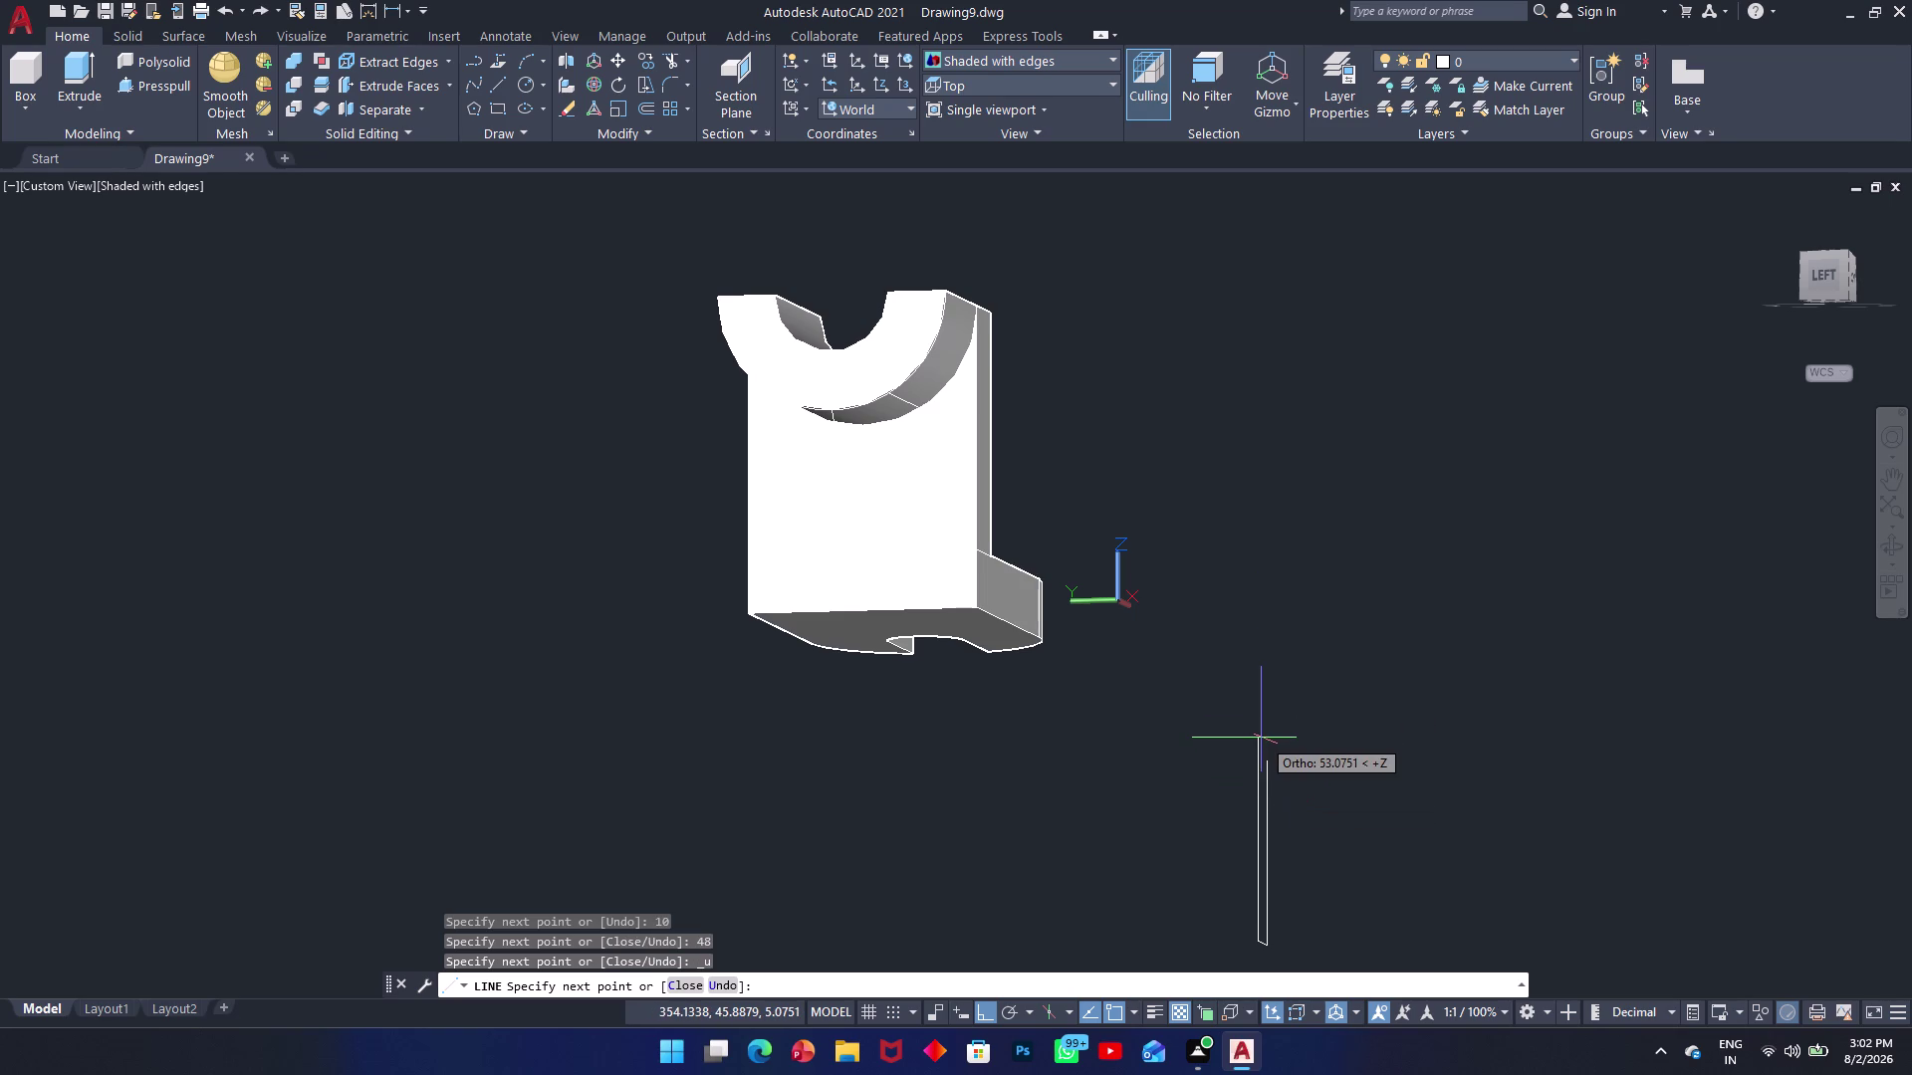
text(48)
key(Return)
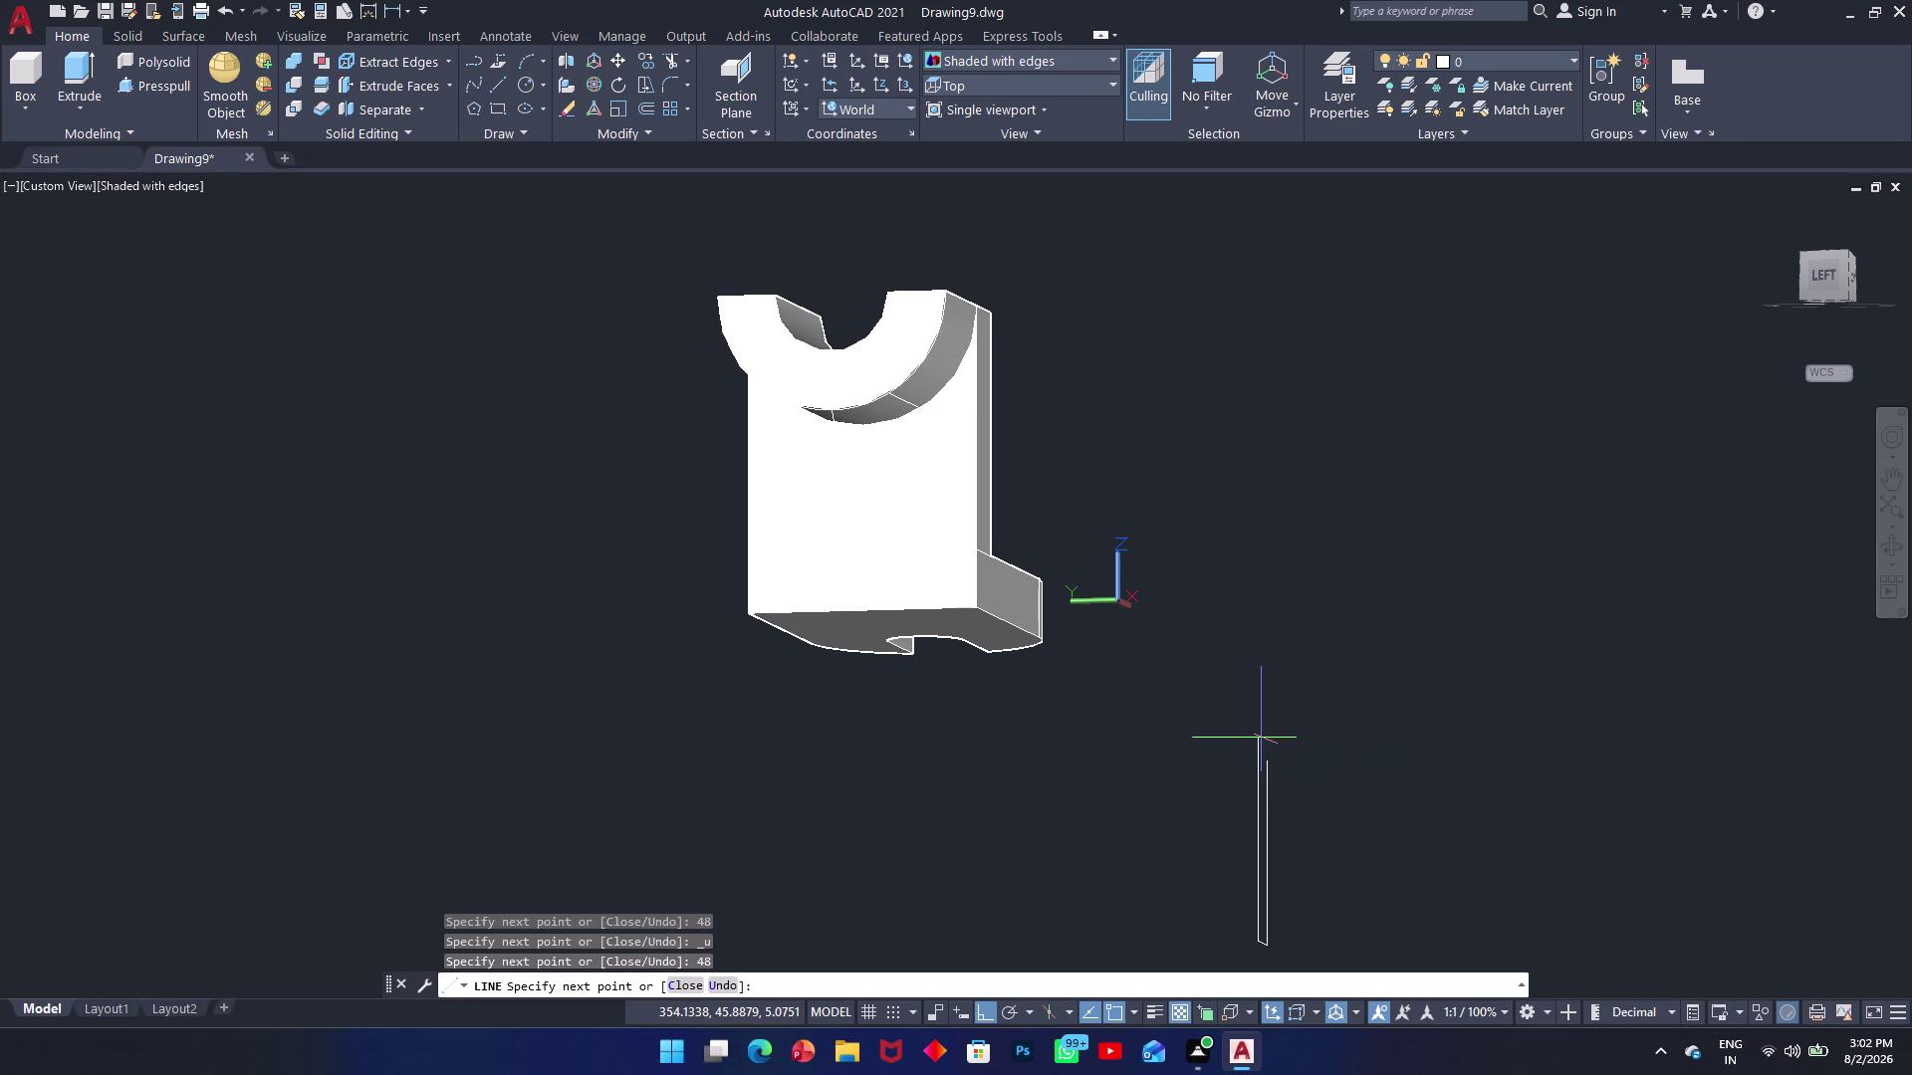
scroll(up, 3)
click(1271, 762)
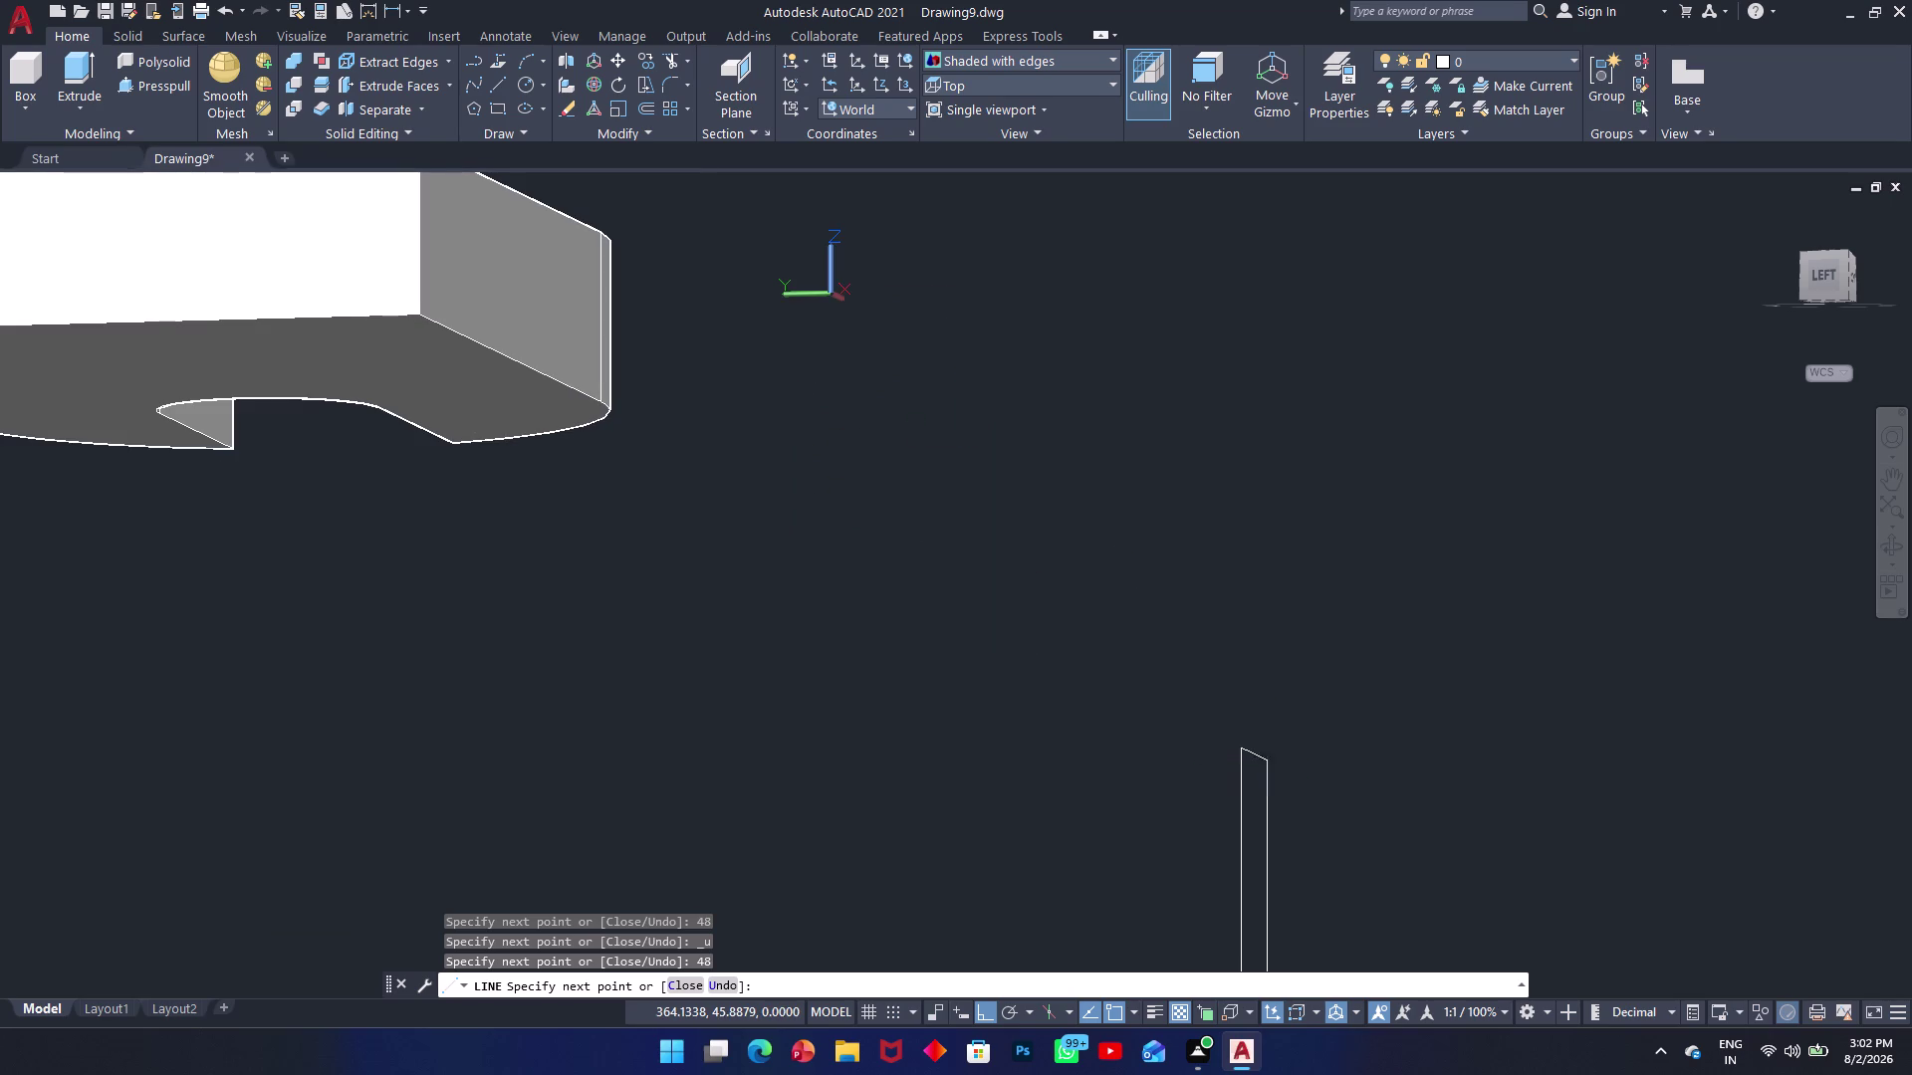
key(Escape)
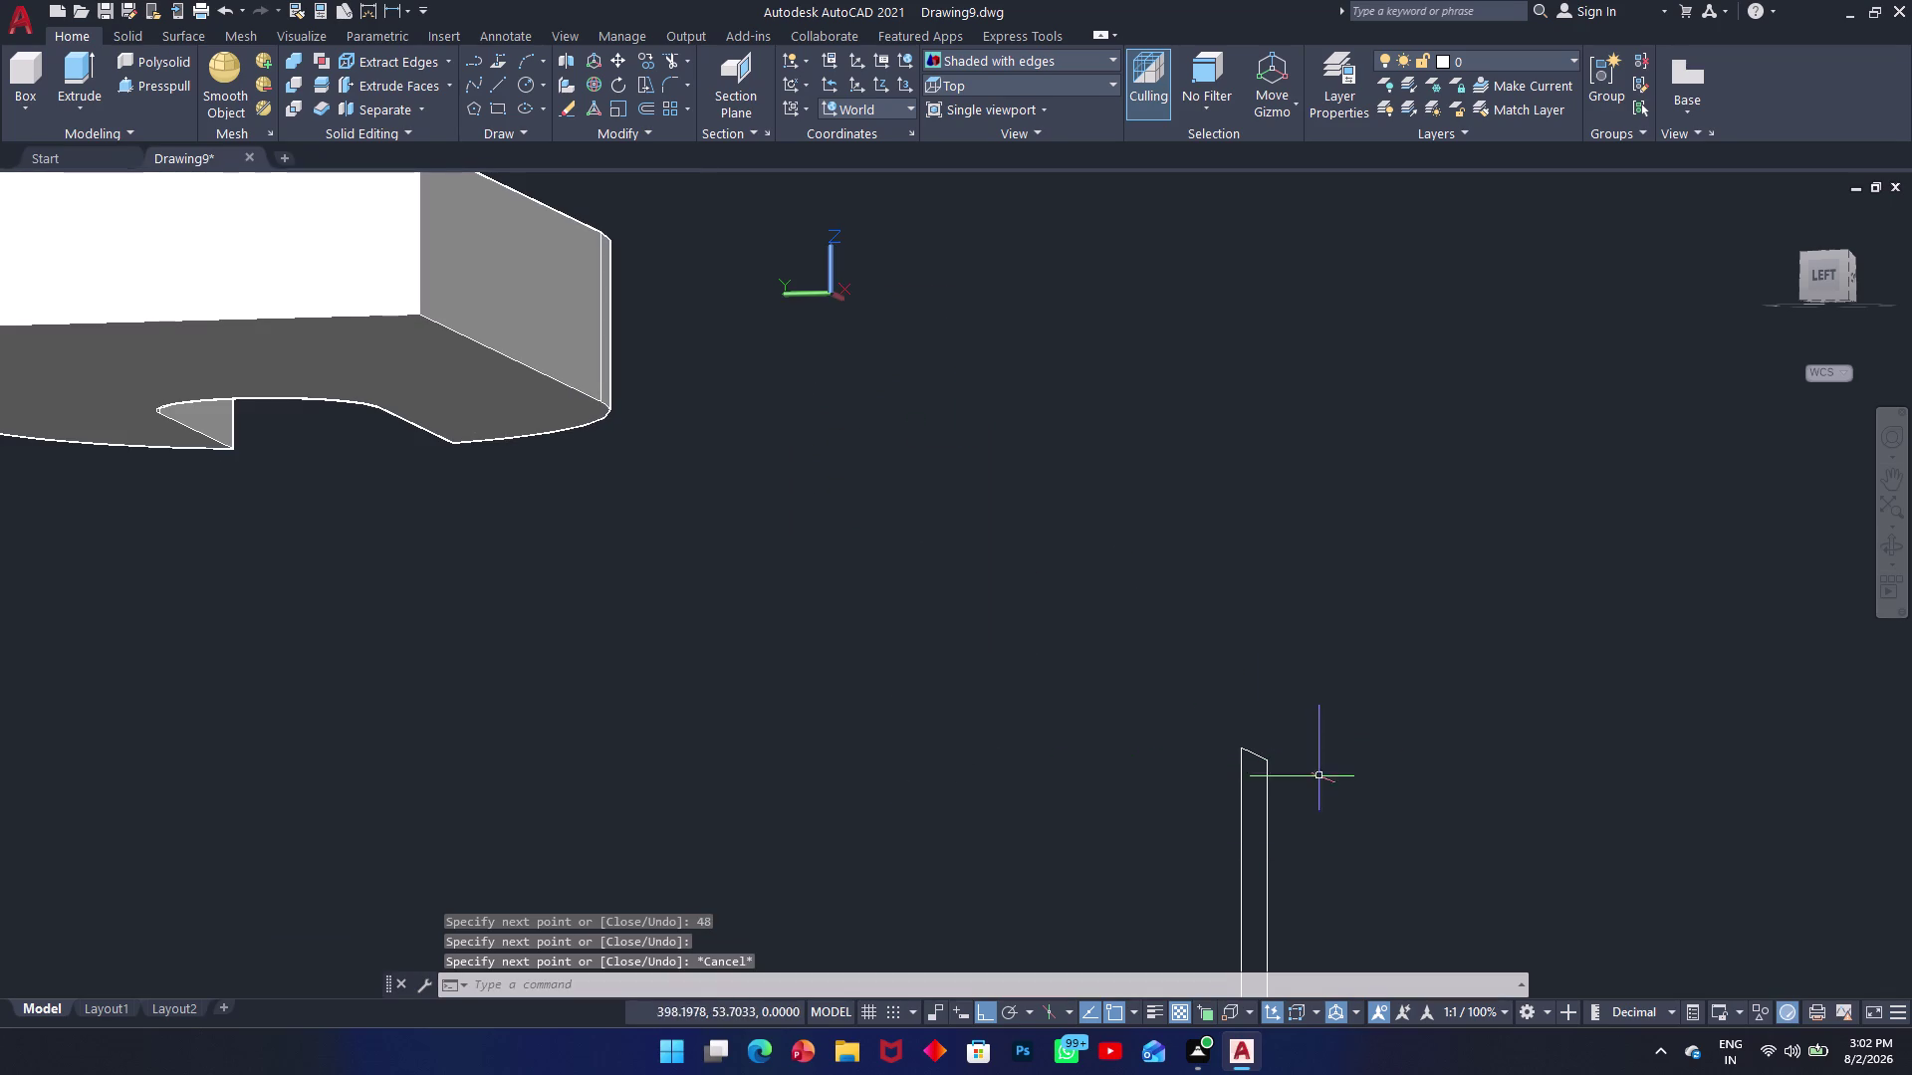
Undo the remaining sketched lines beside the bracket.
scroll(down, 3)
click(1360, 745)
click(1301, 876)
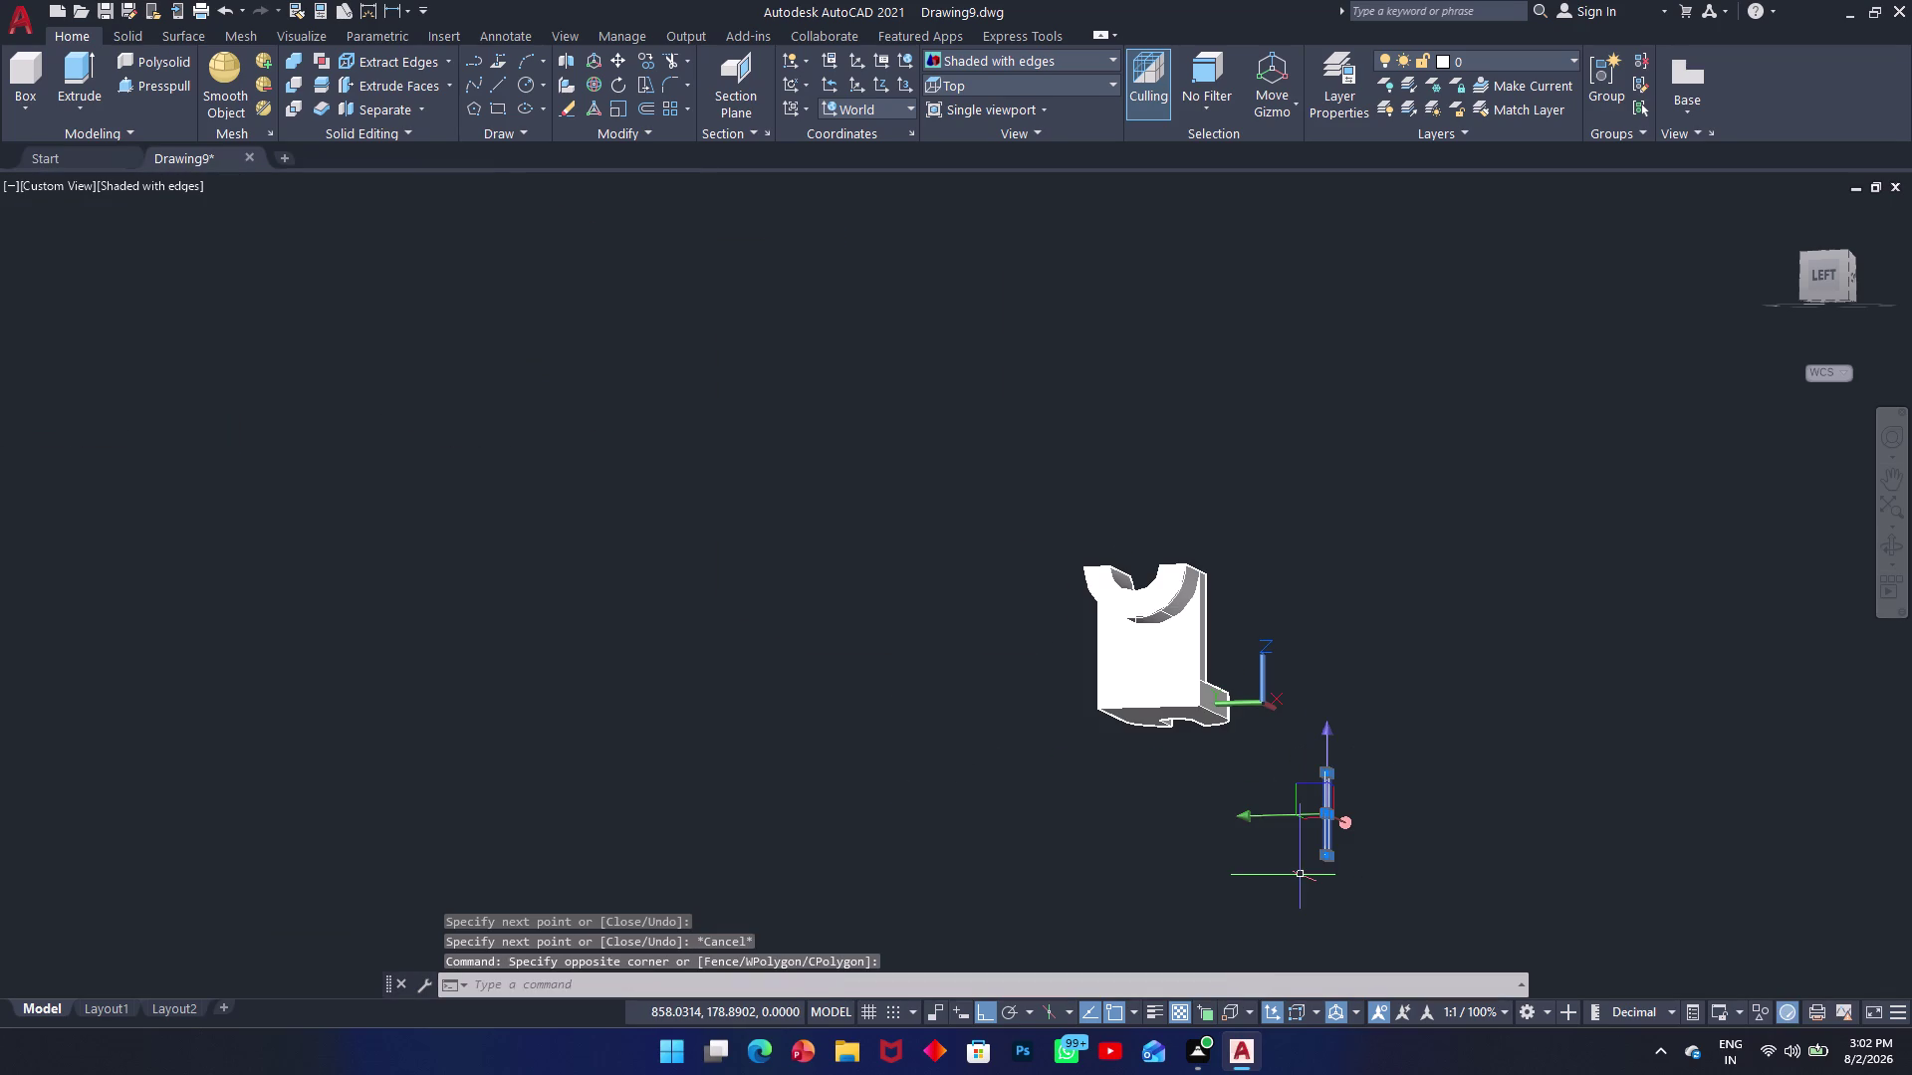
key(ctrl+z)
key(ctrl+z)
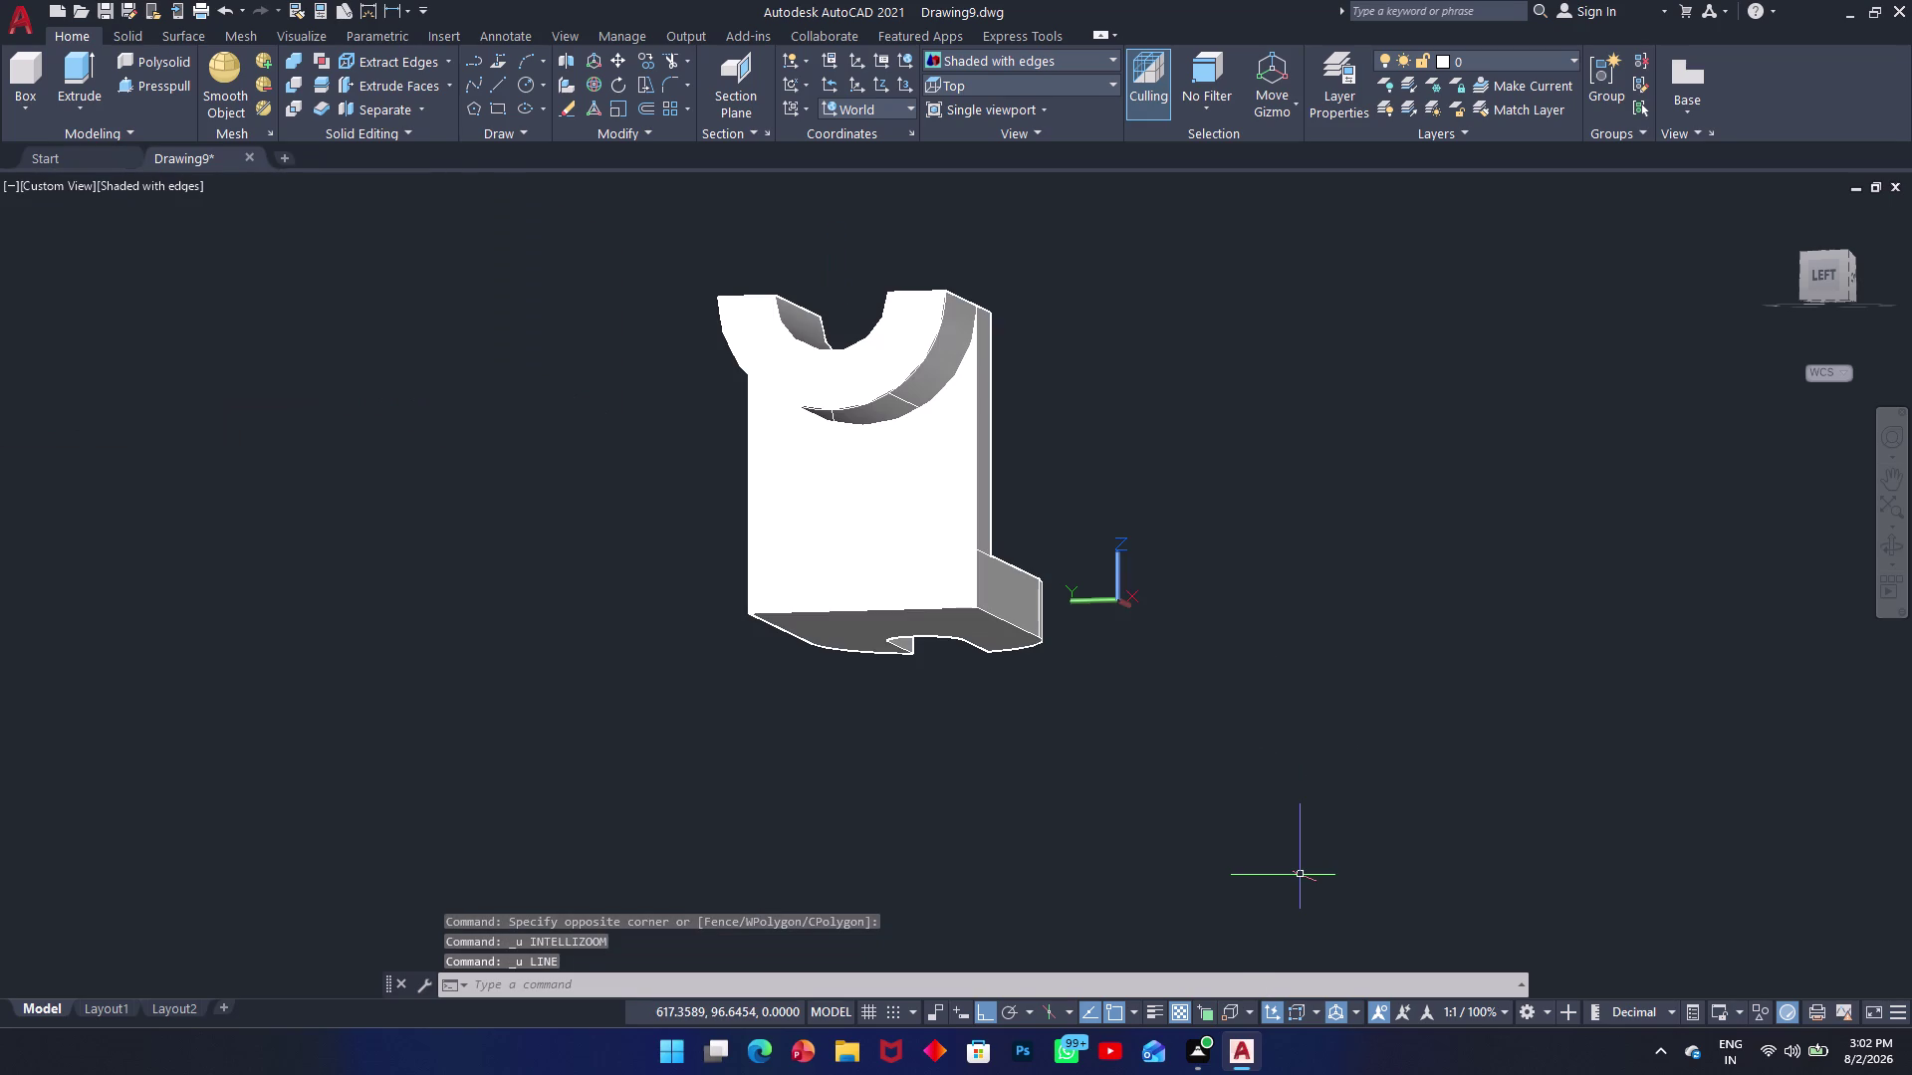
scroll(up, 3)
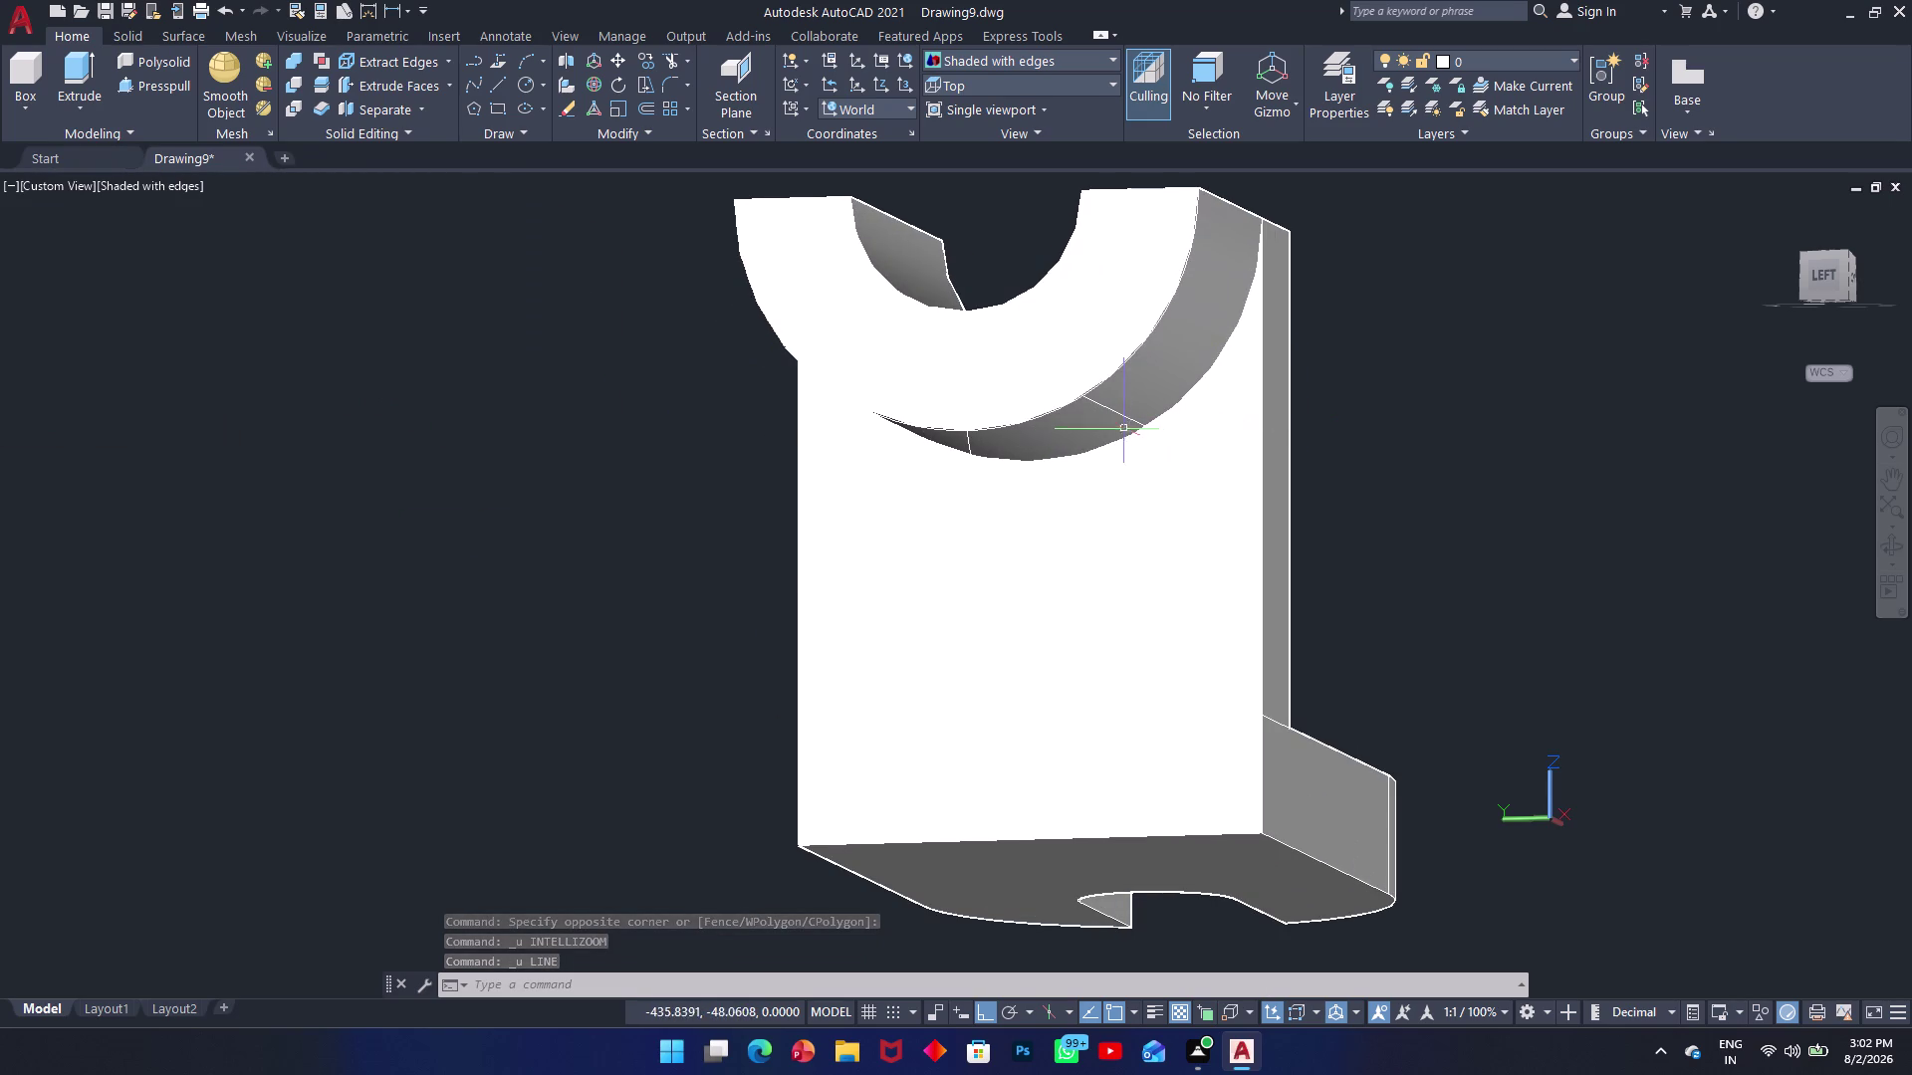
click(971, 487)
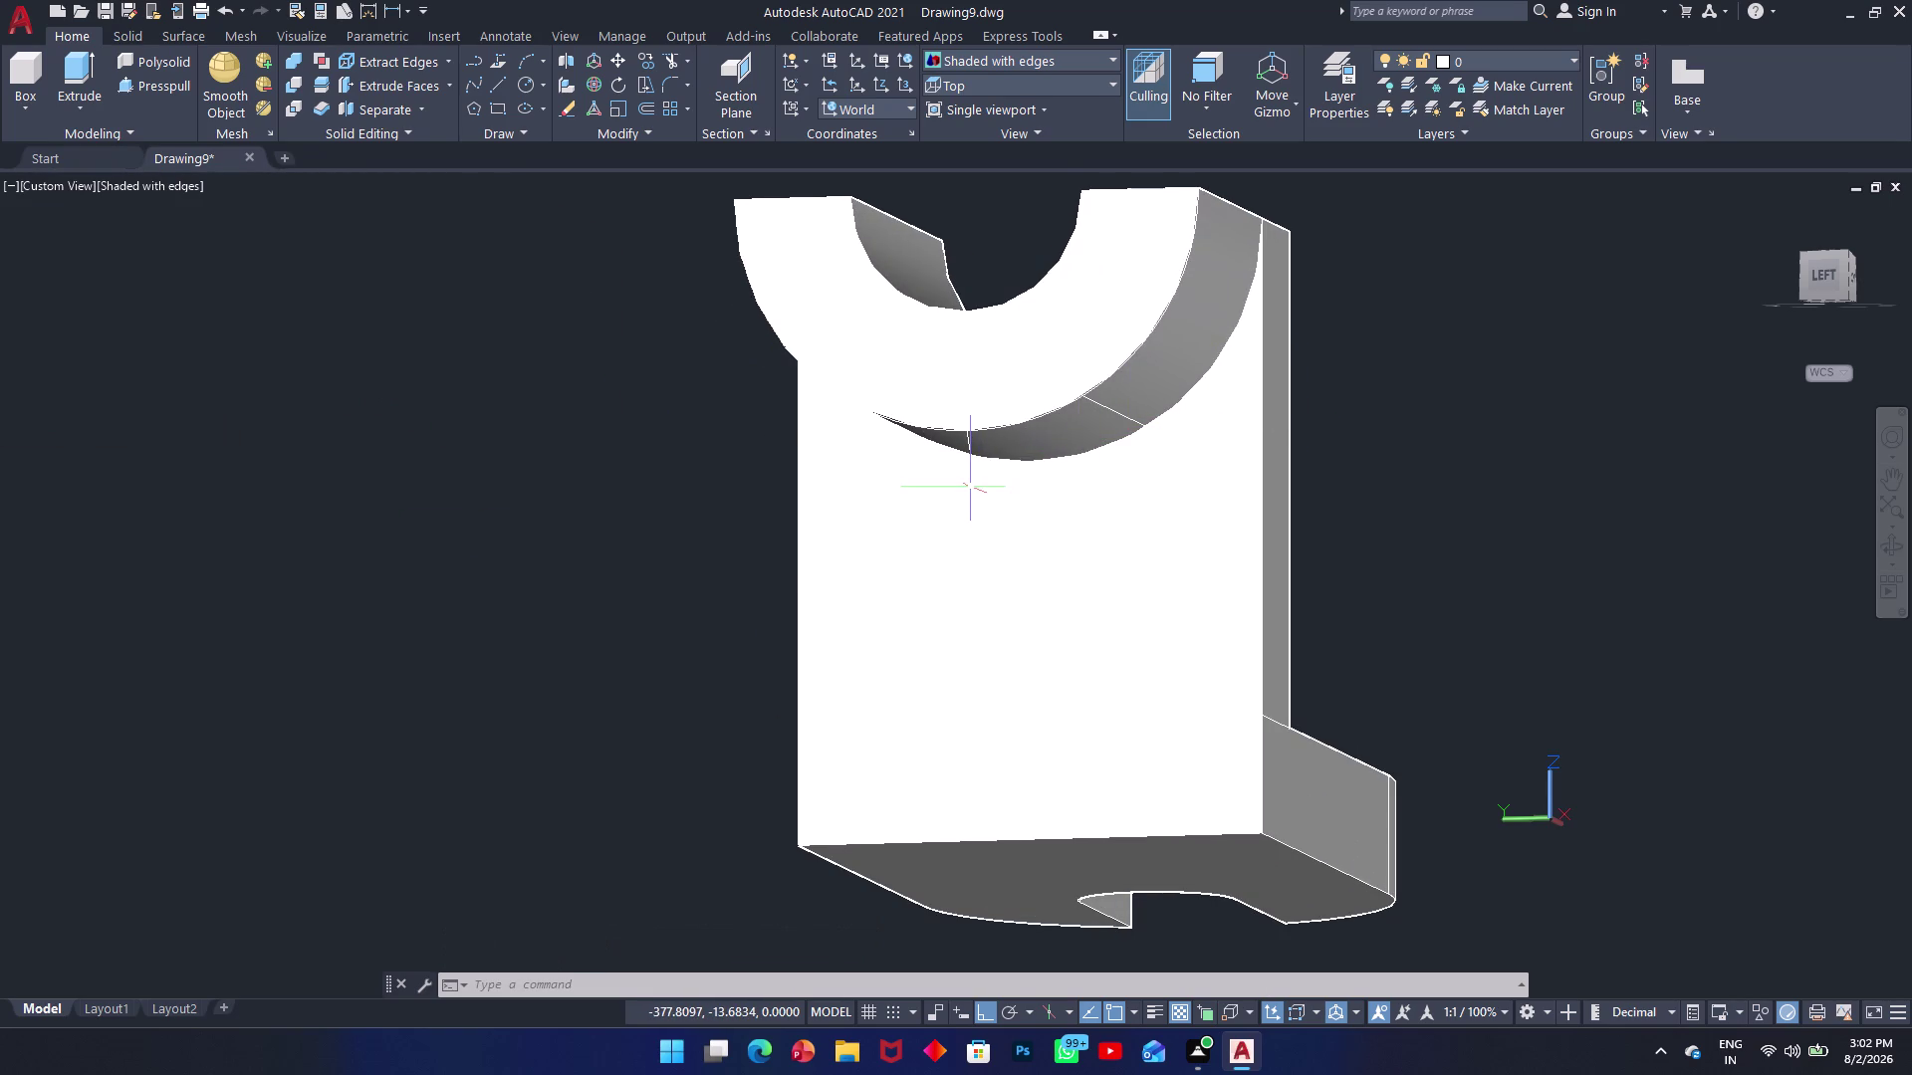
key(Escape)
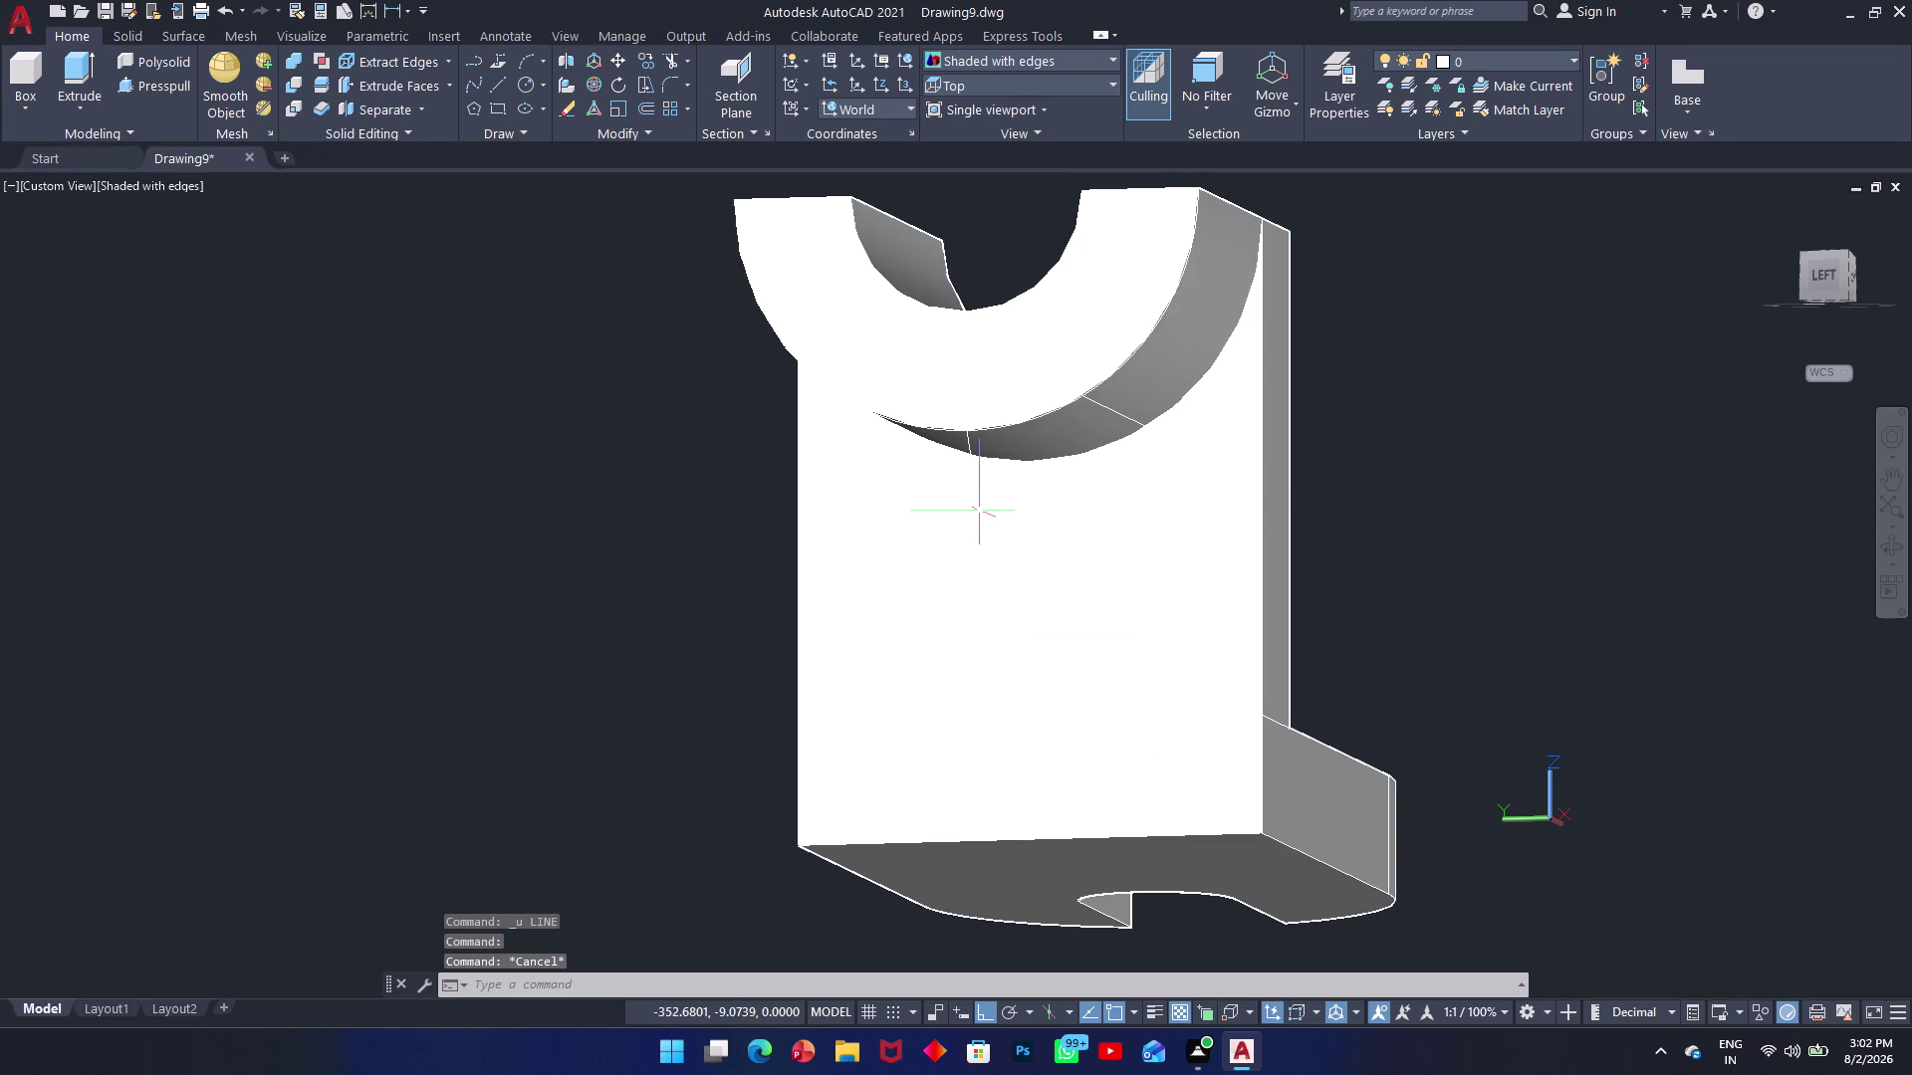
click(980, 511)
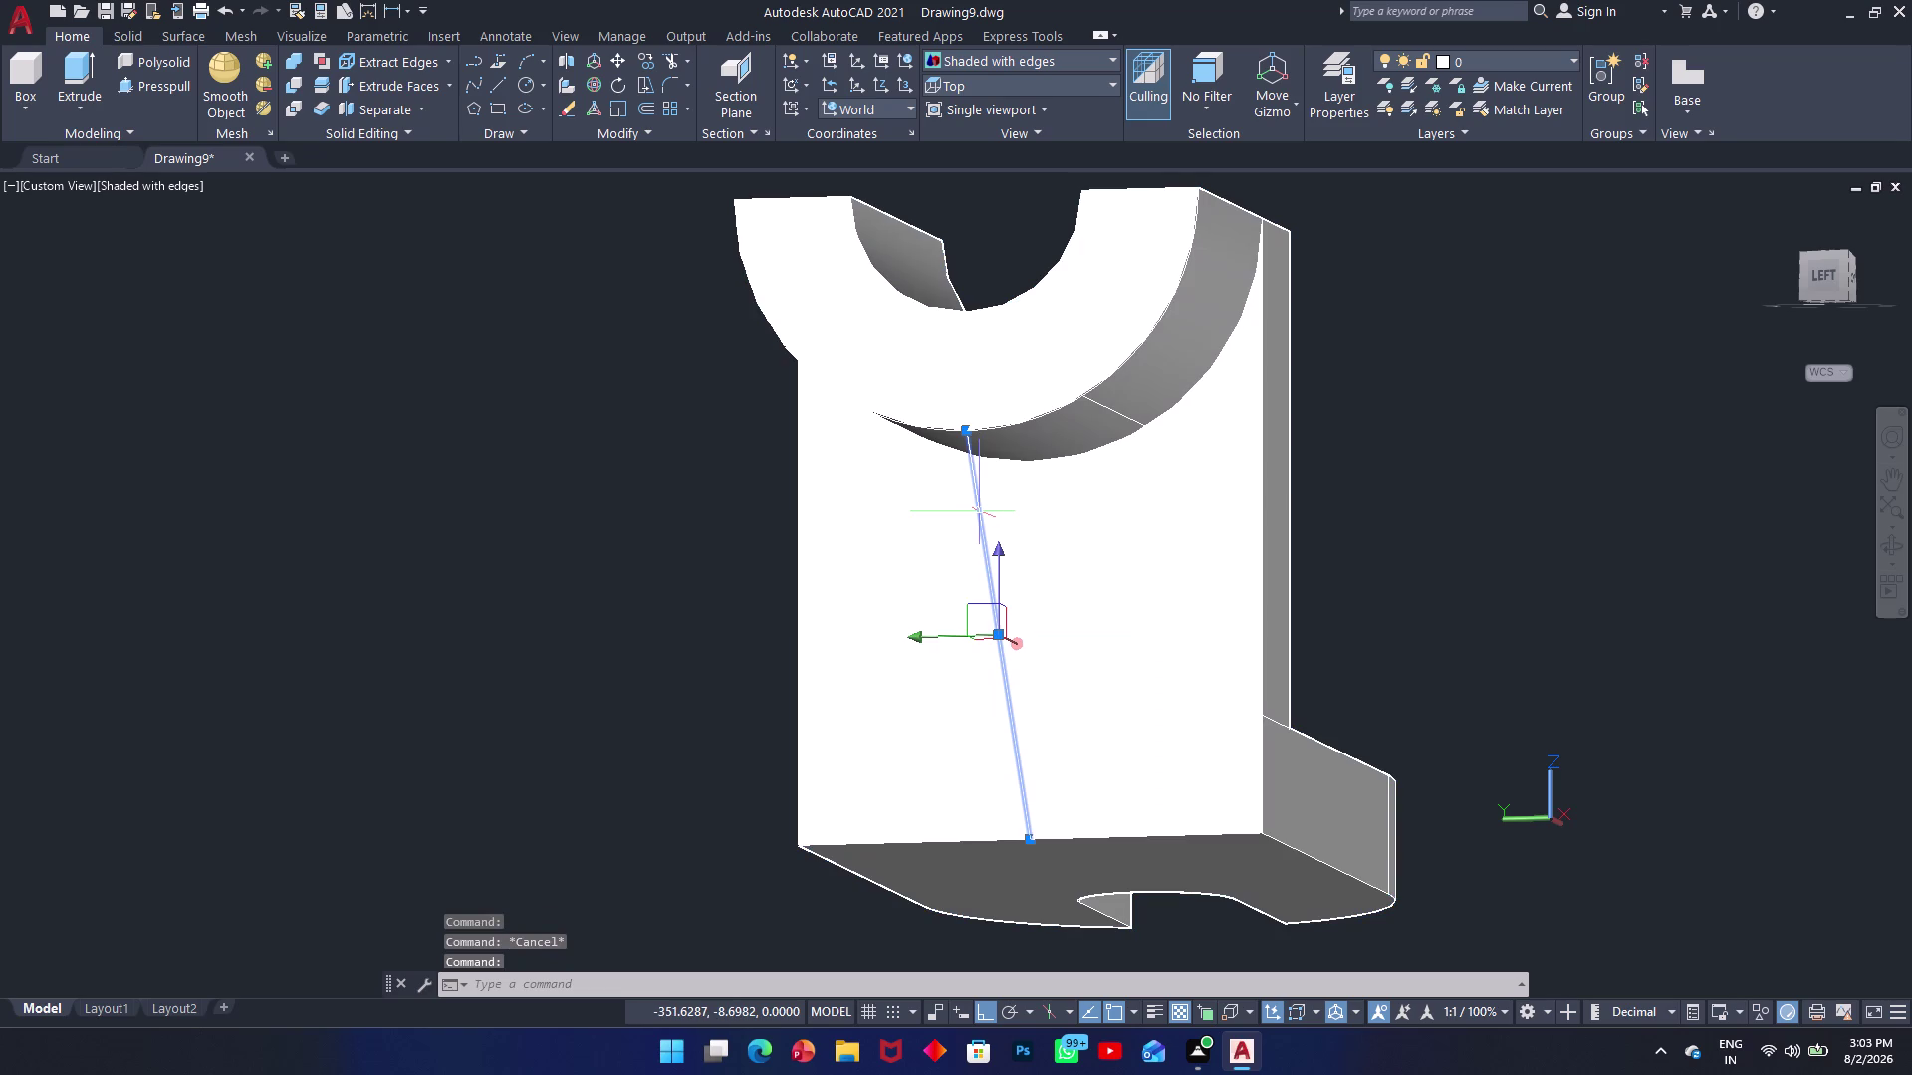
text(m)
key(space)
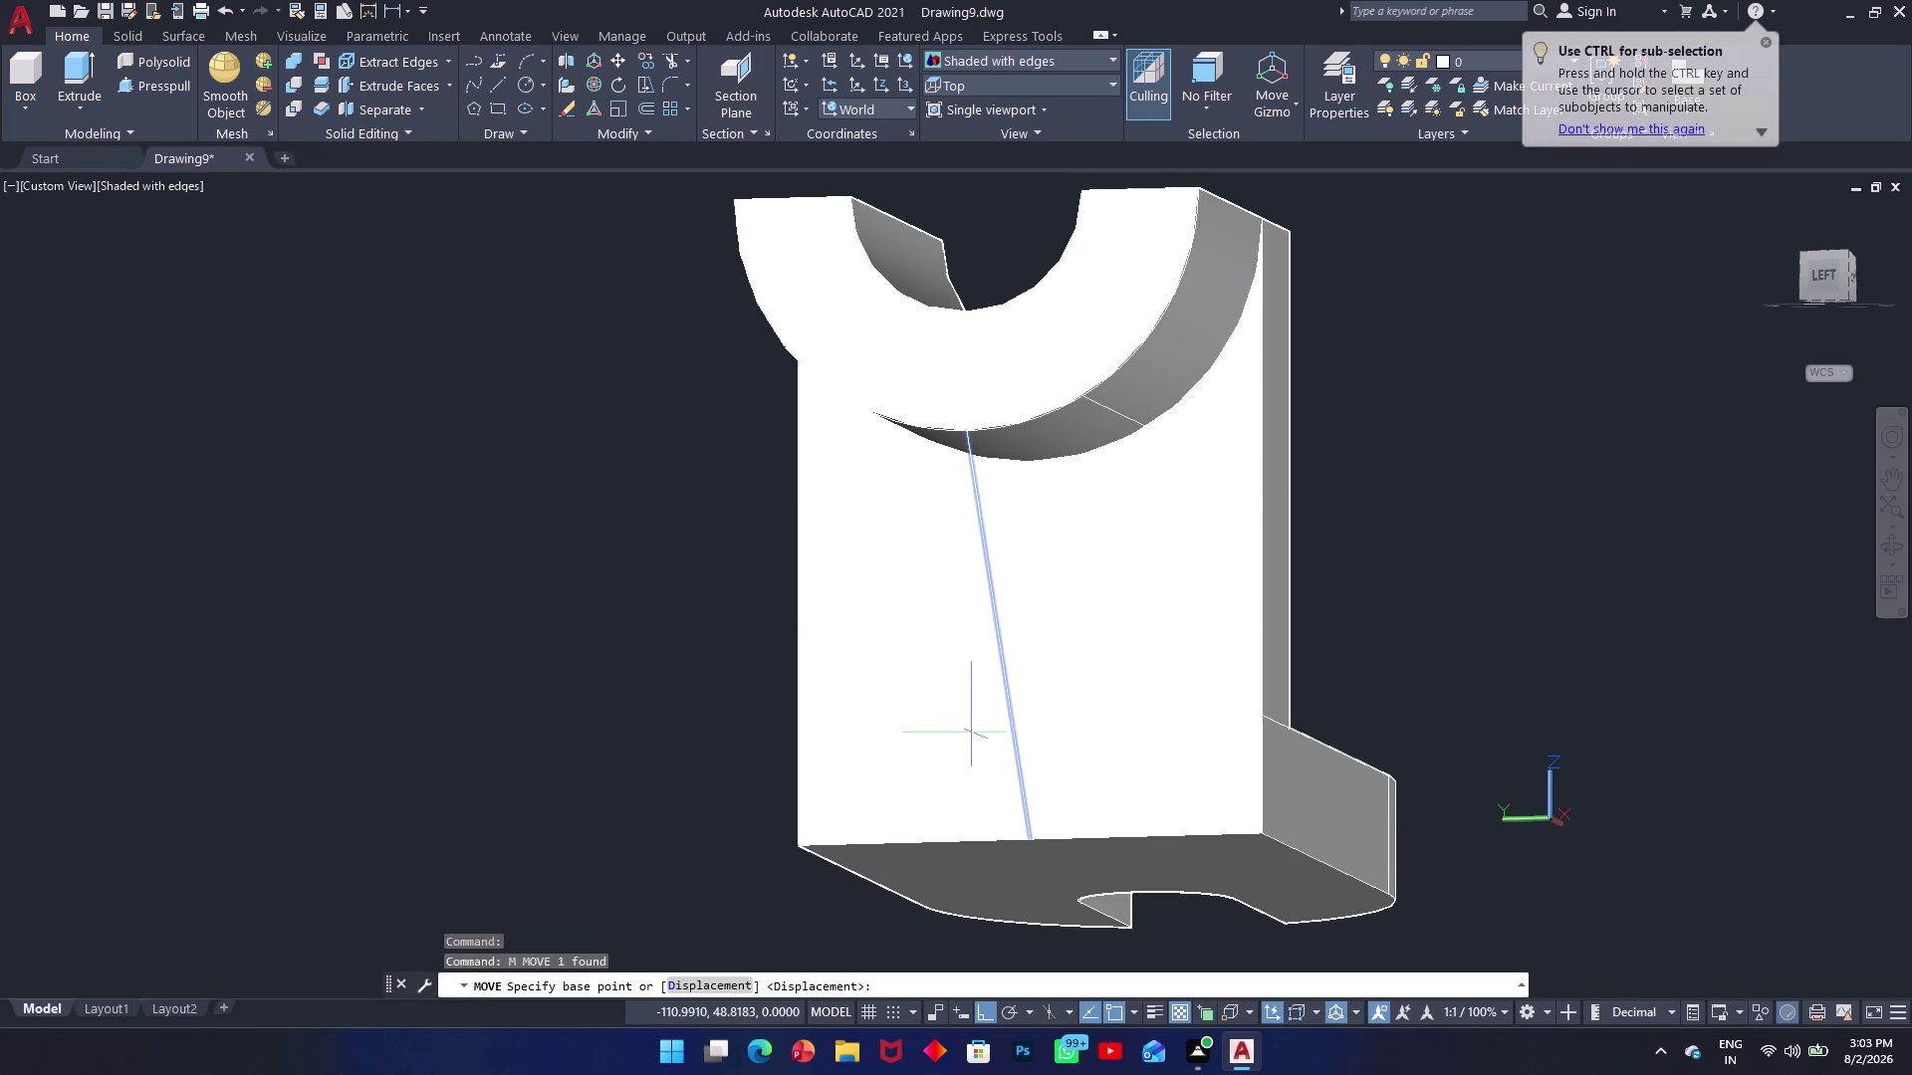
click(1029, 839)
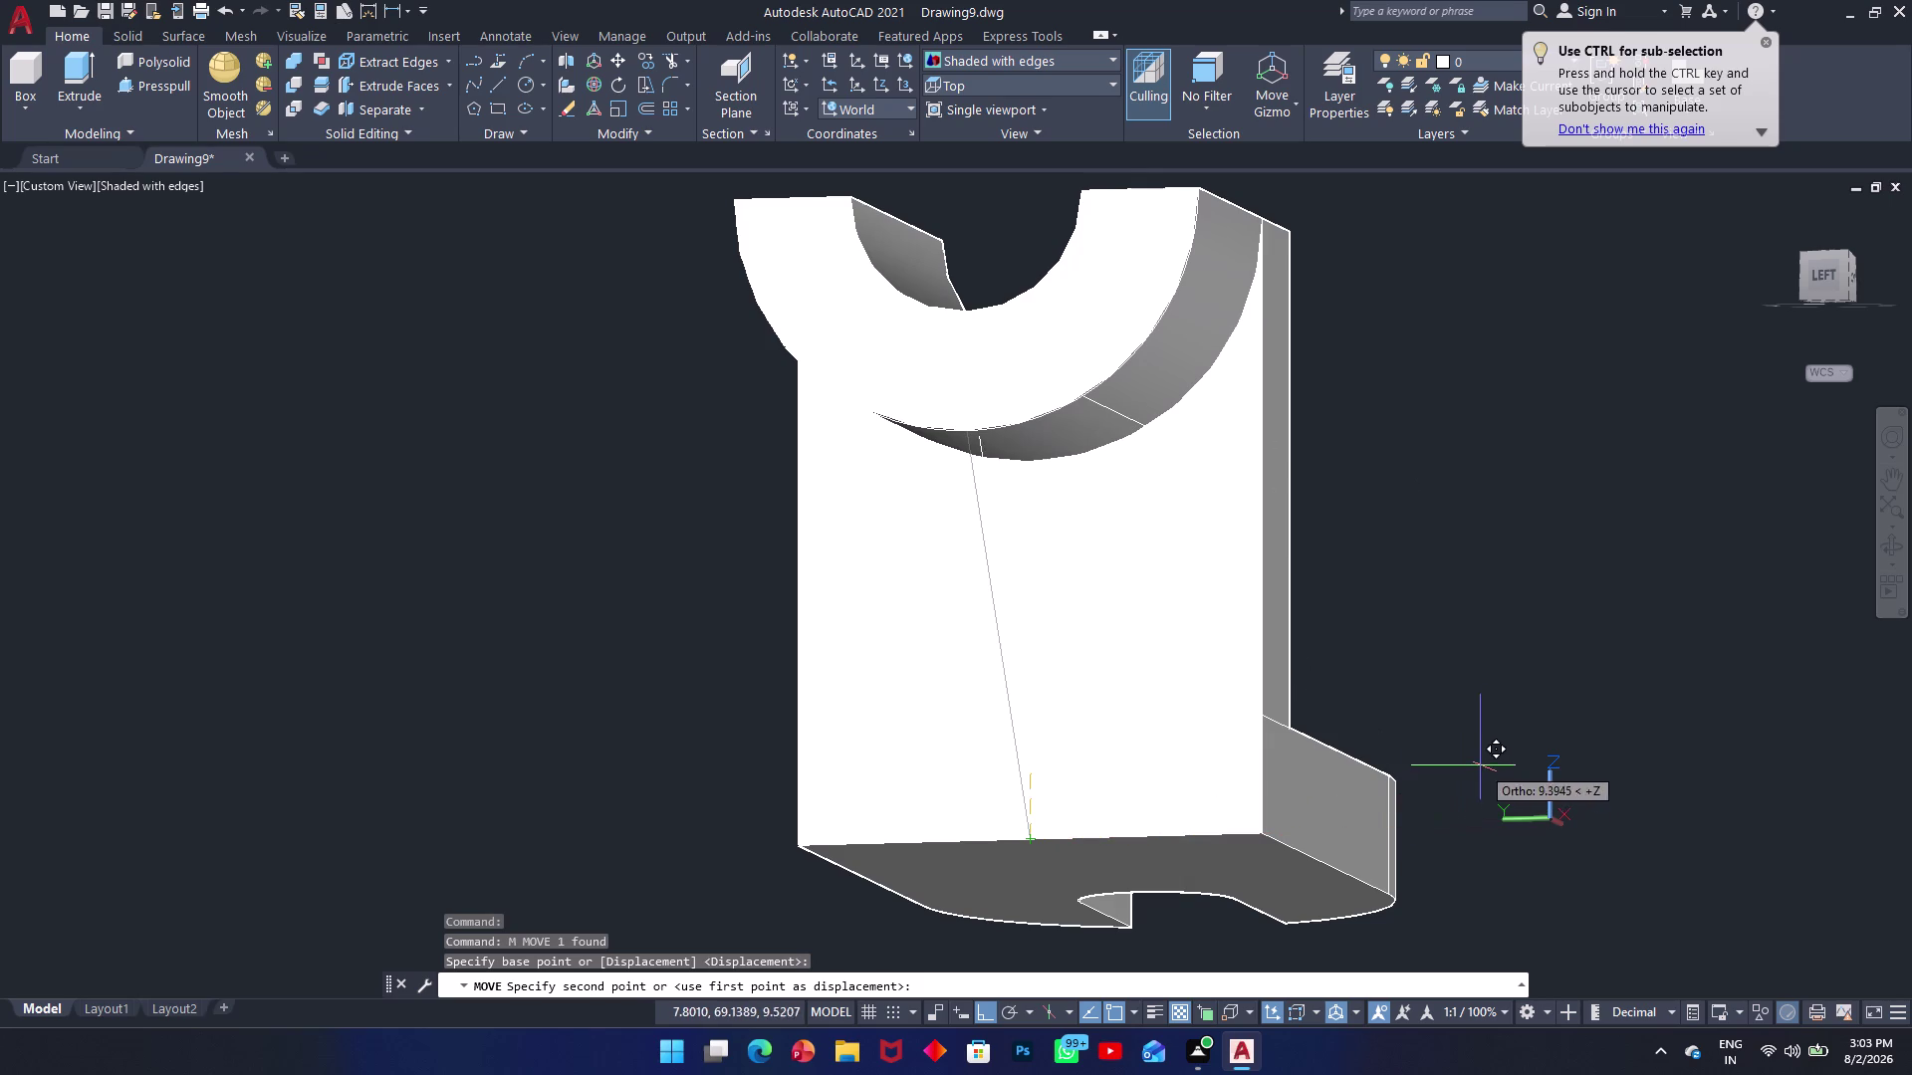
click(1633, 751)
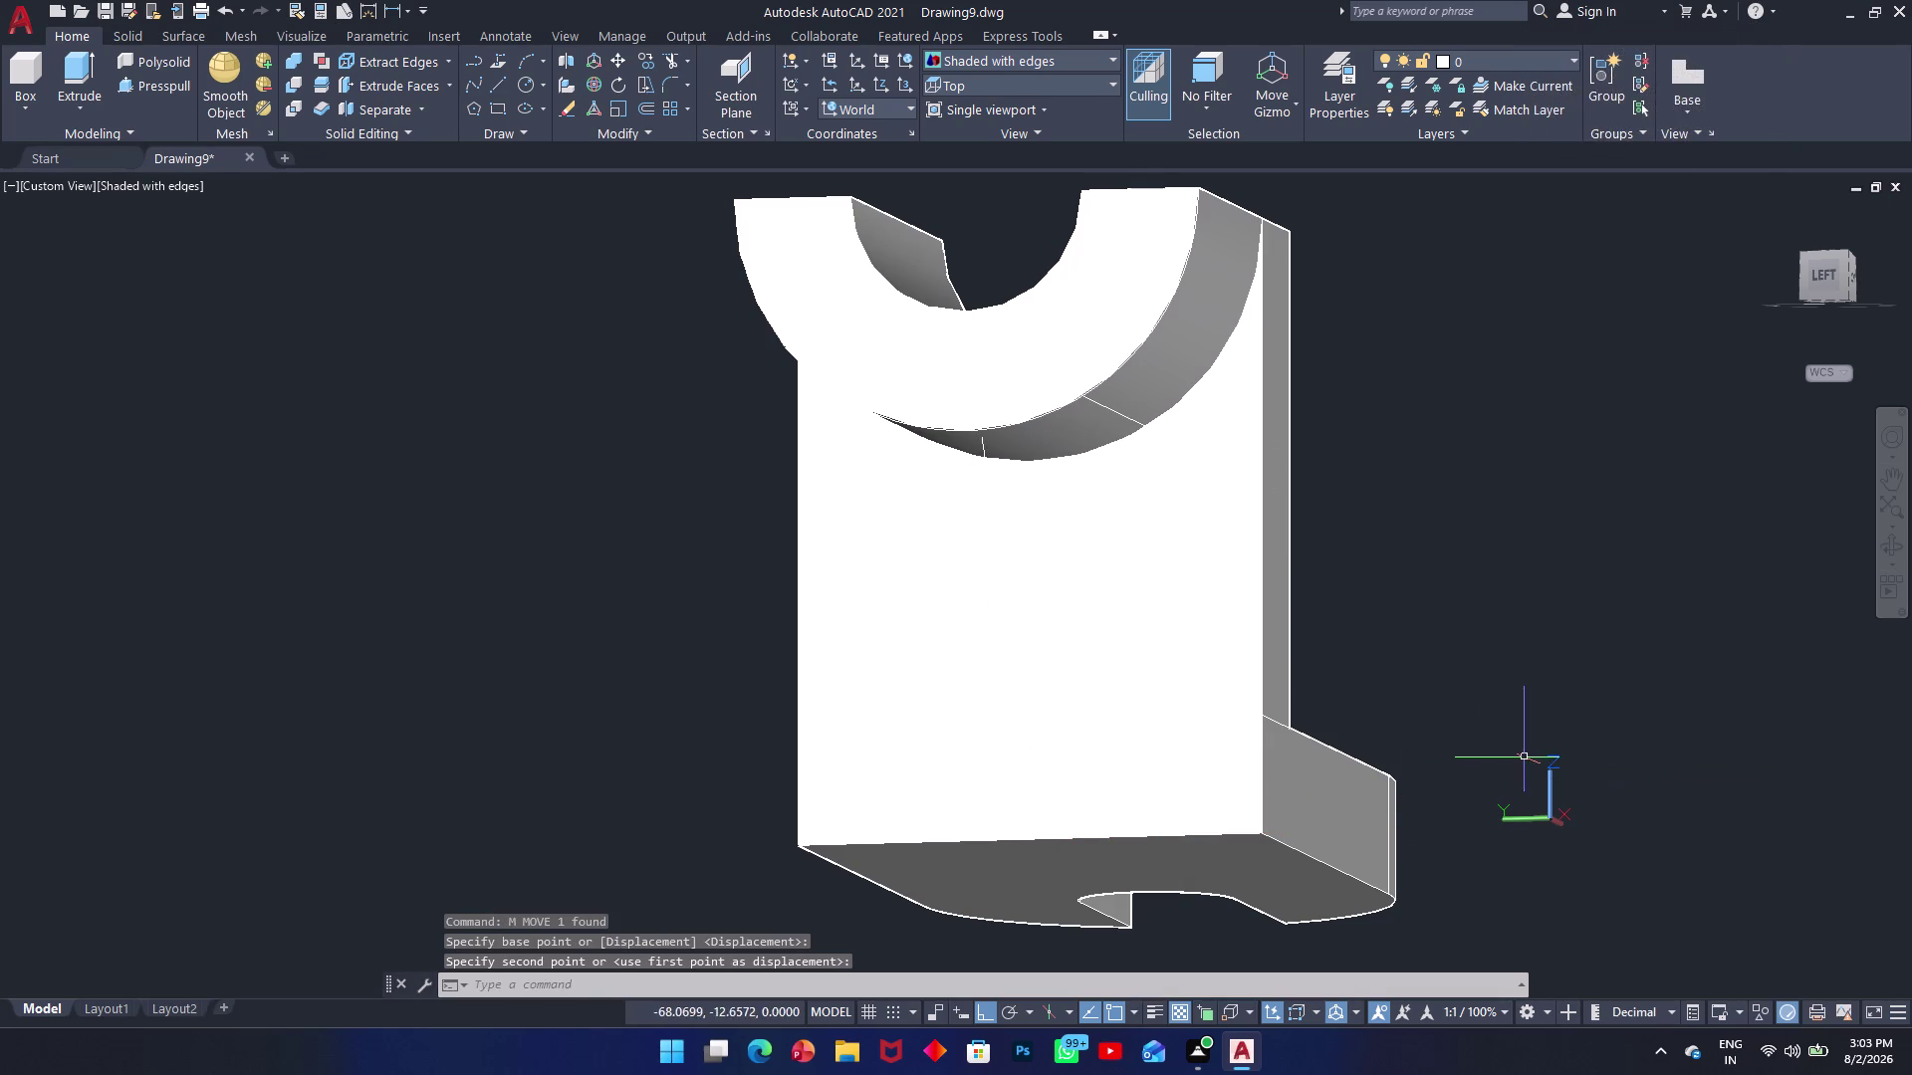
click(1026, 742)
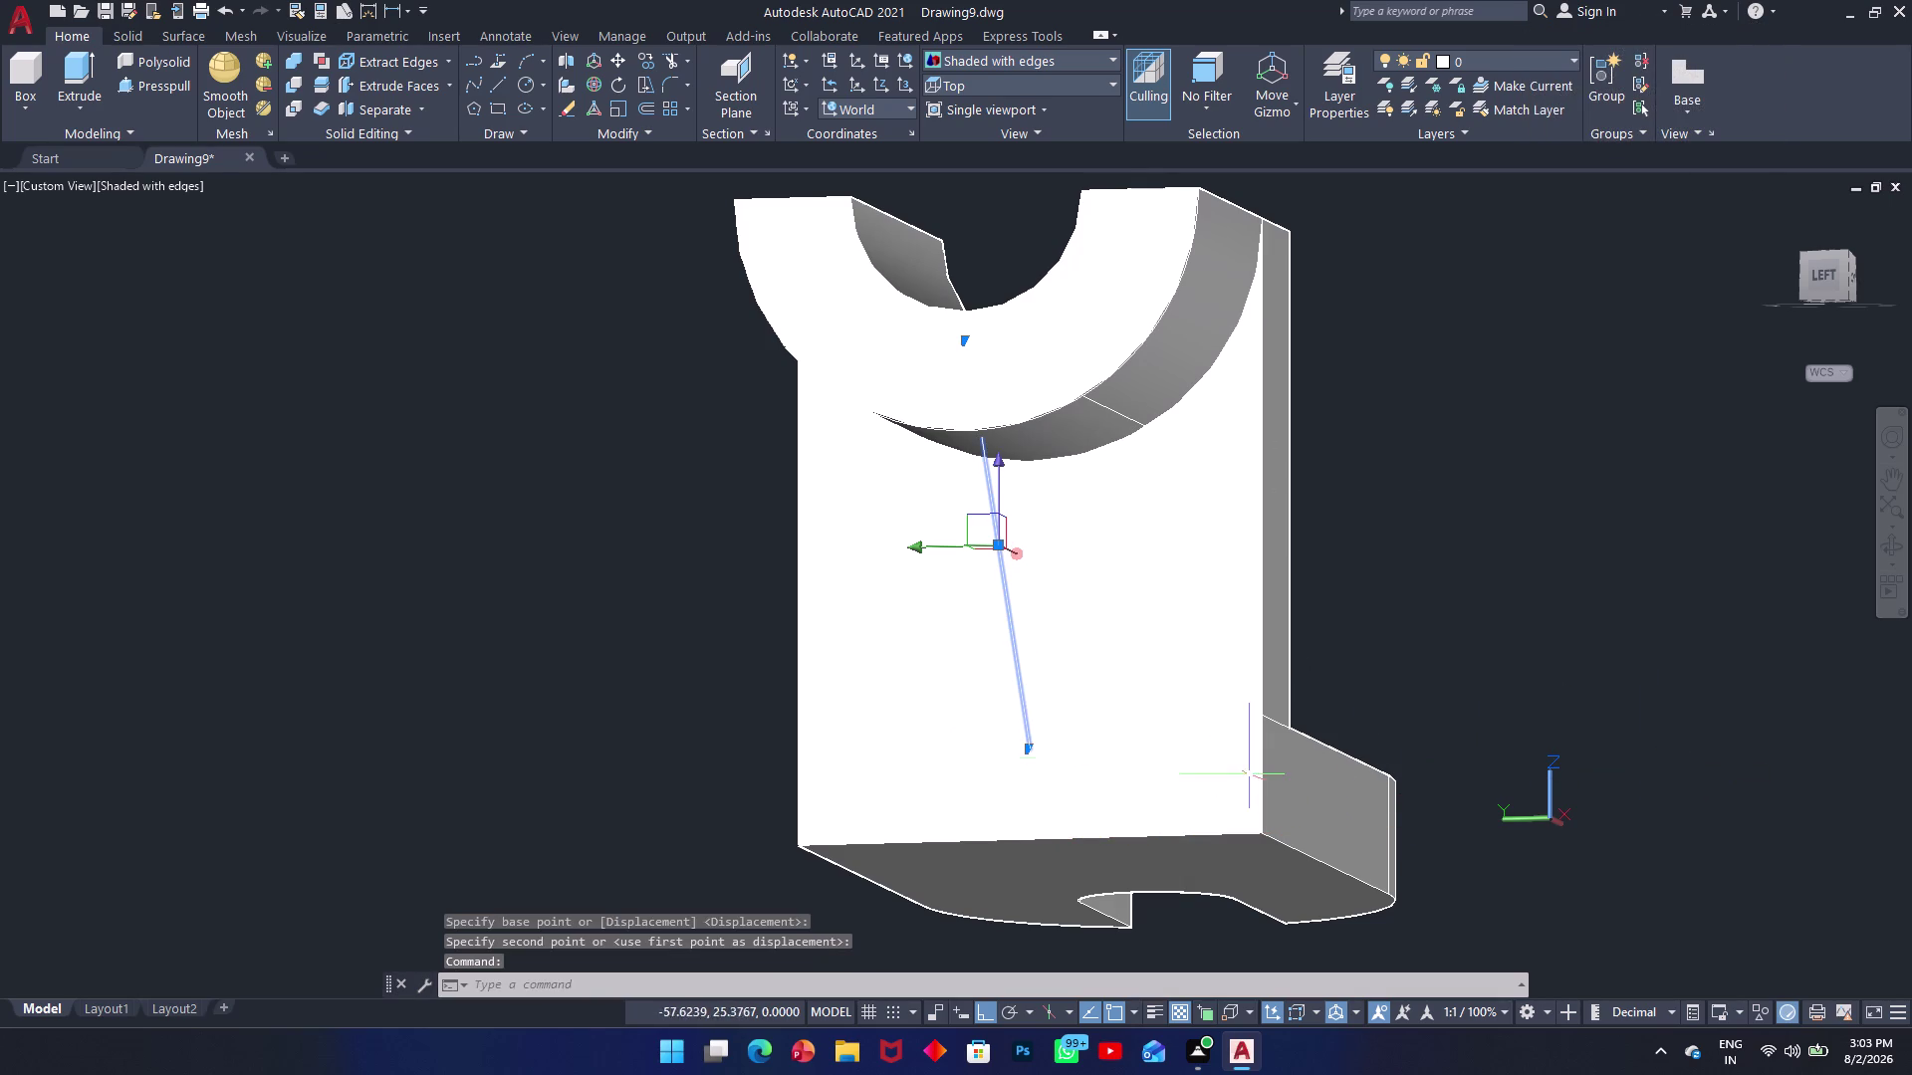
key(ctrl+z)
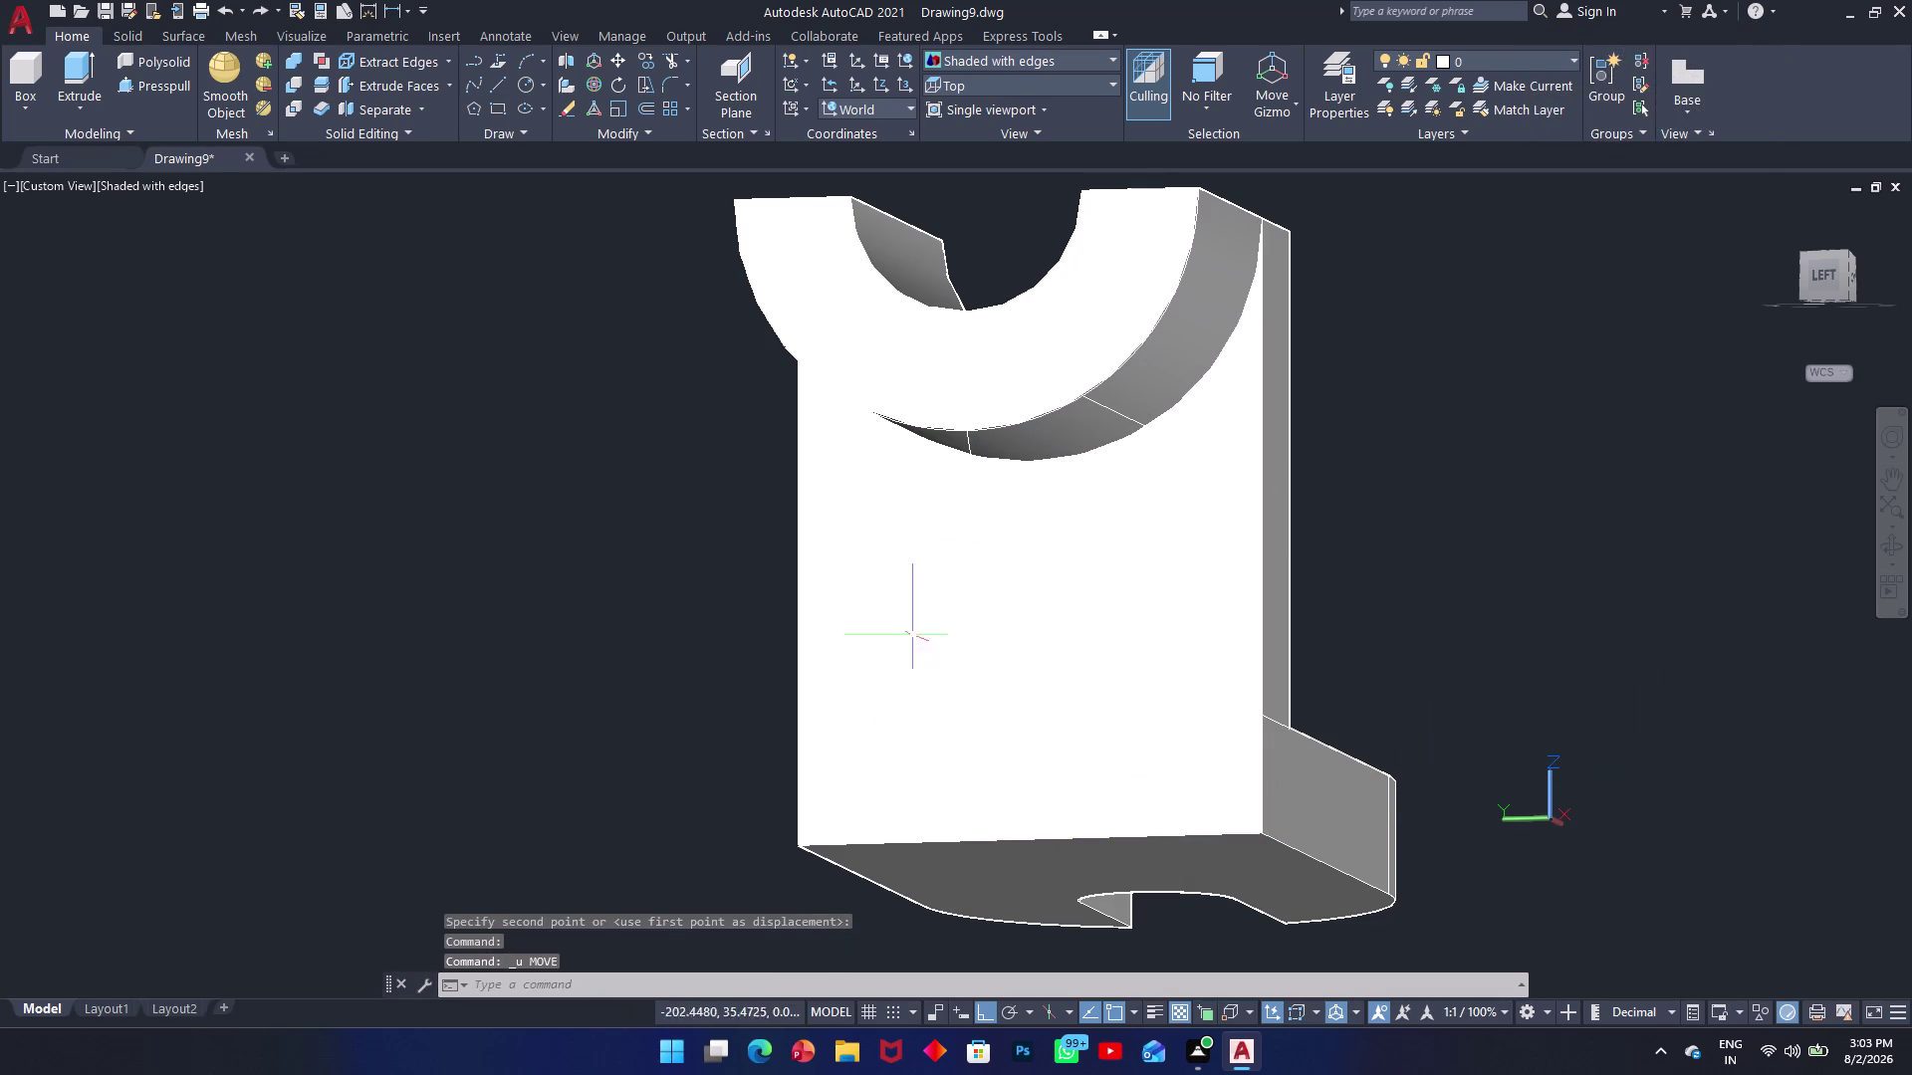
click(971, 451)
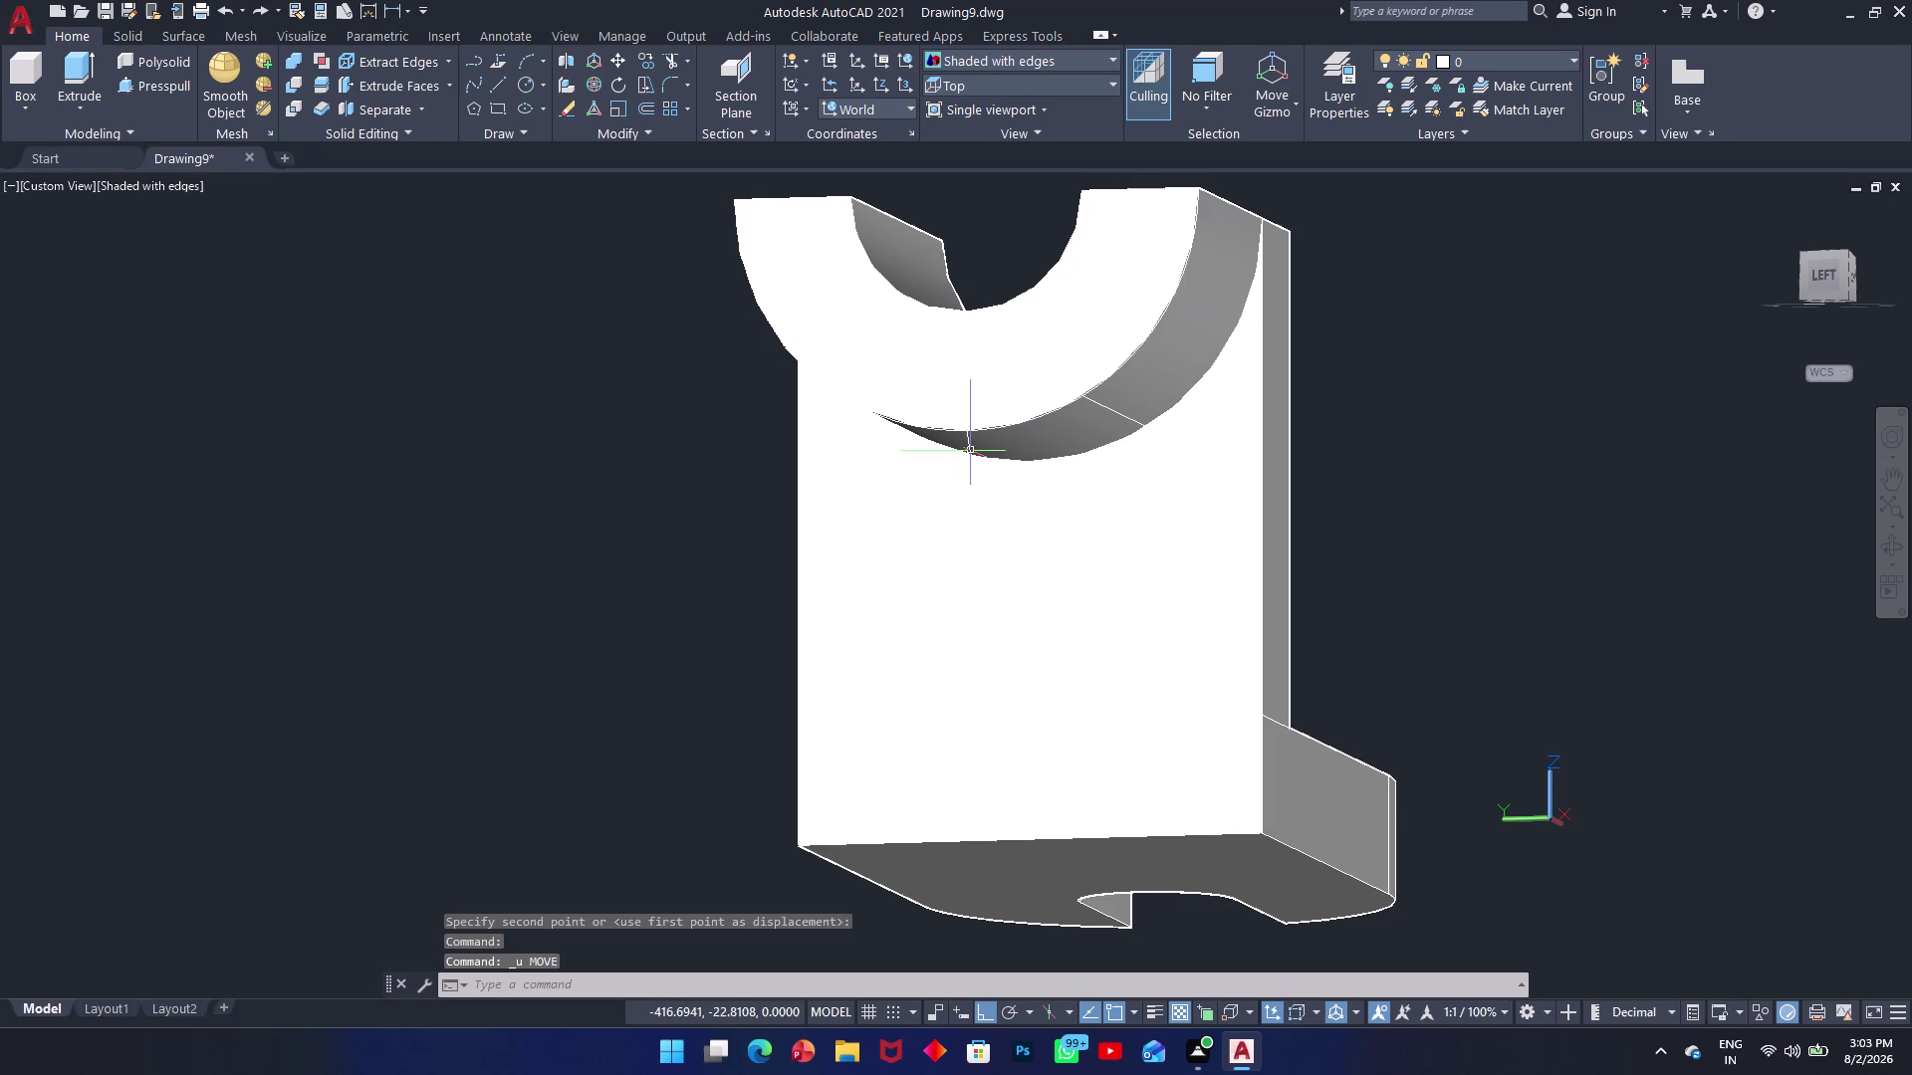
text(m)
key(space)
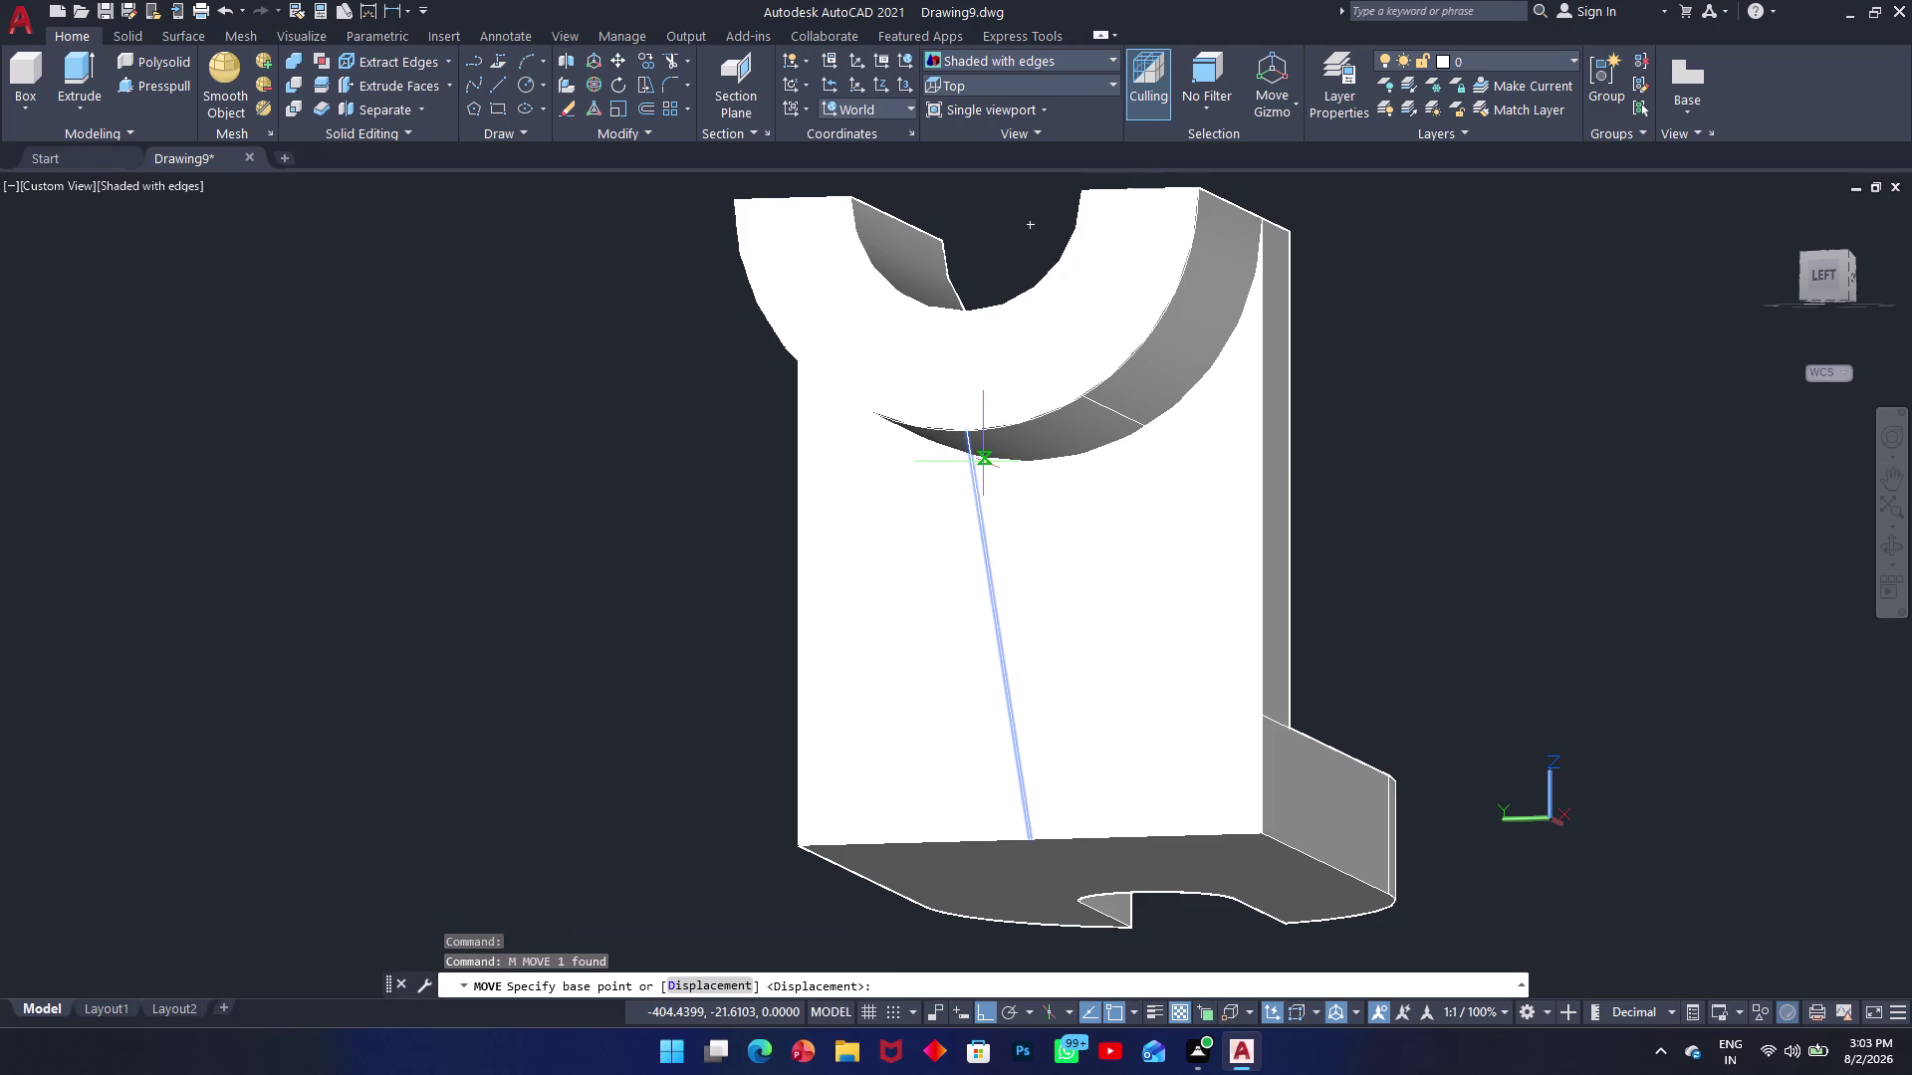
click(969, 433)
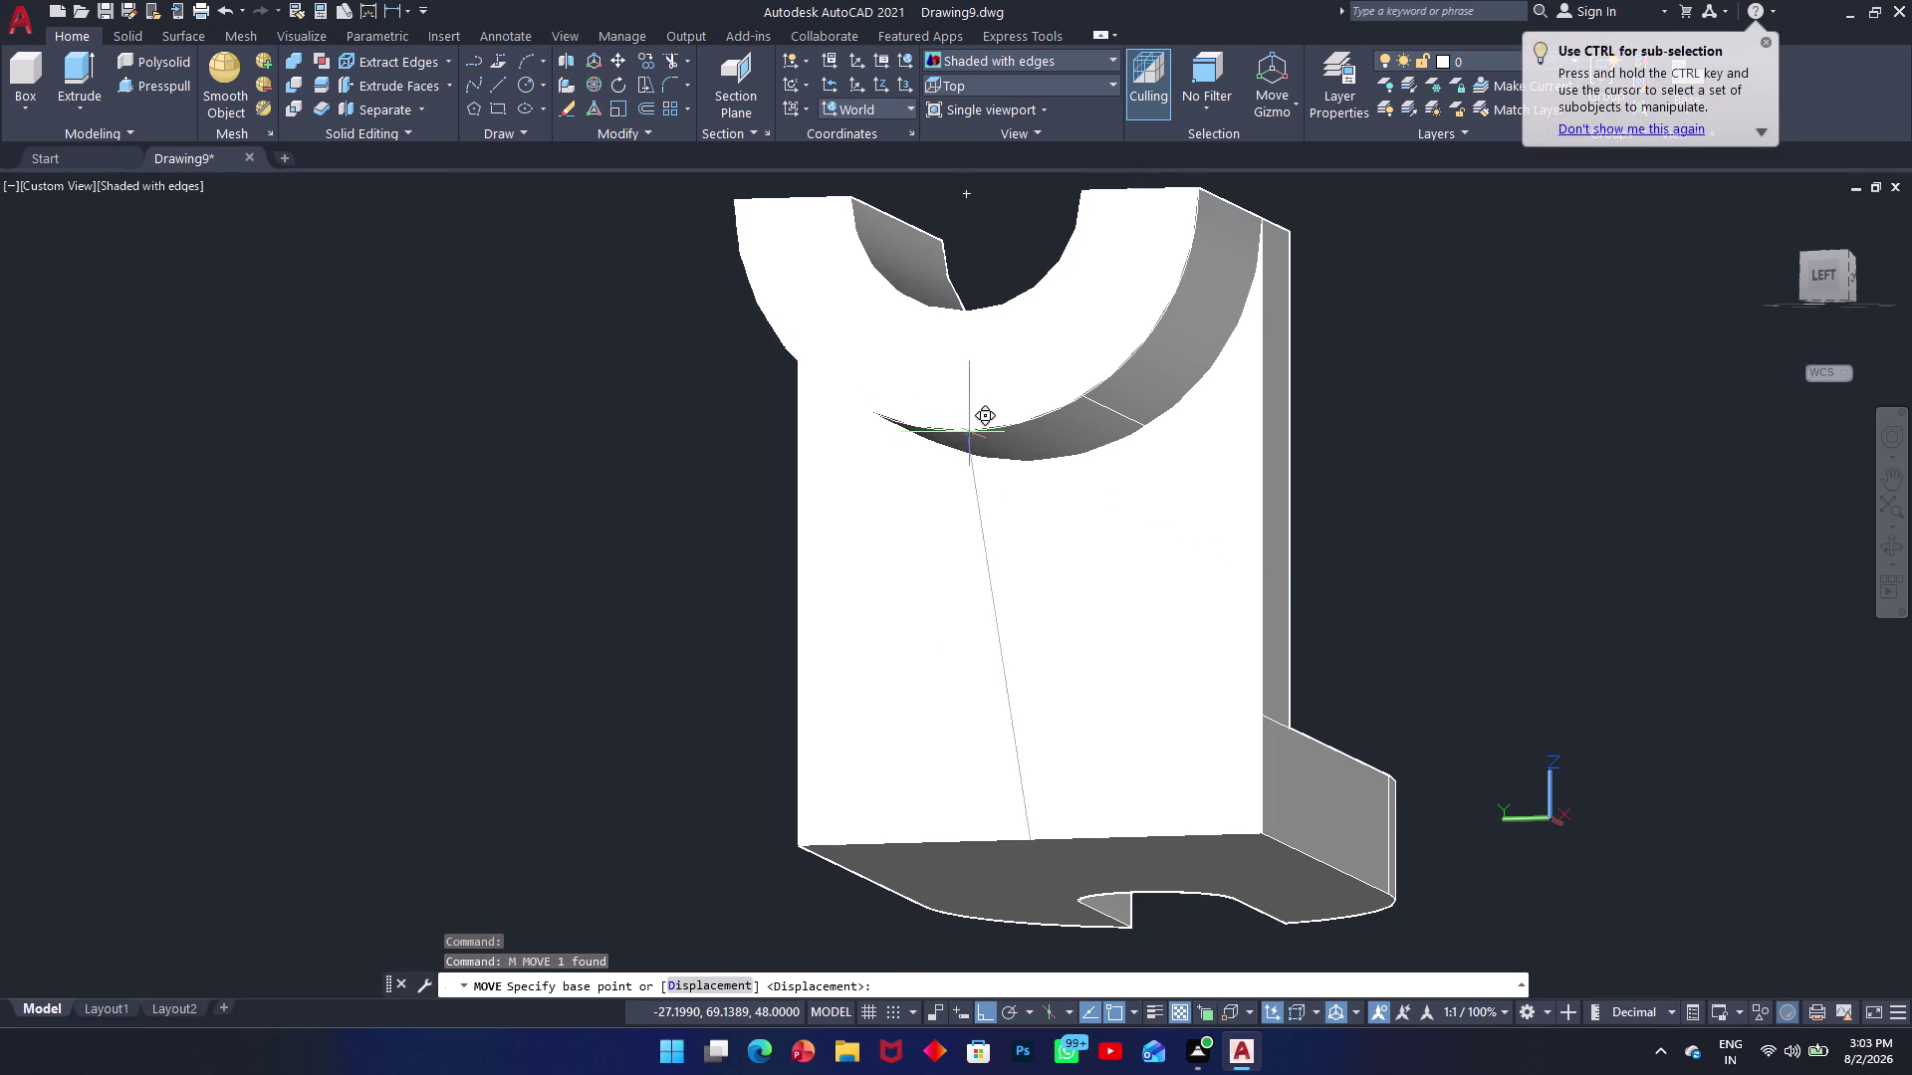
click(1600, 432)
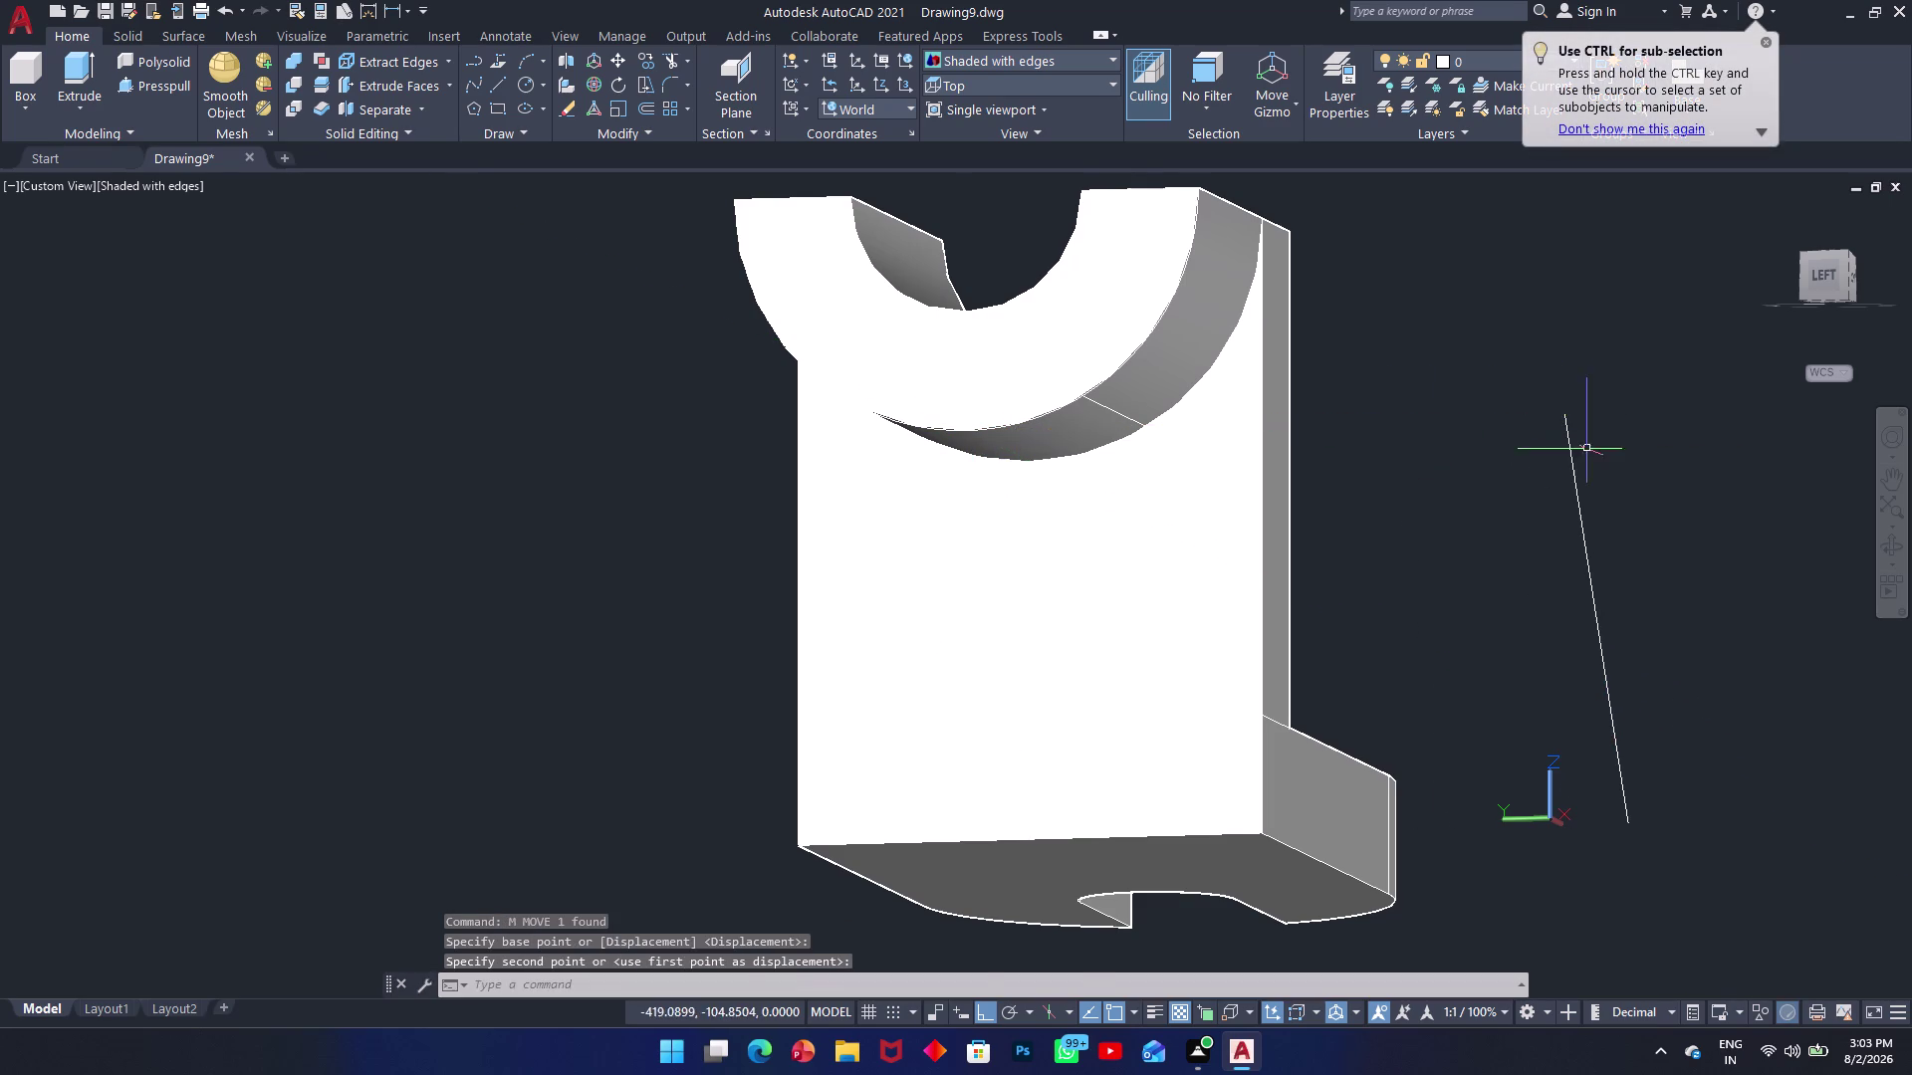
scroll(up, 3)
scroll(down, 3)
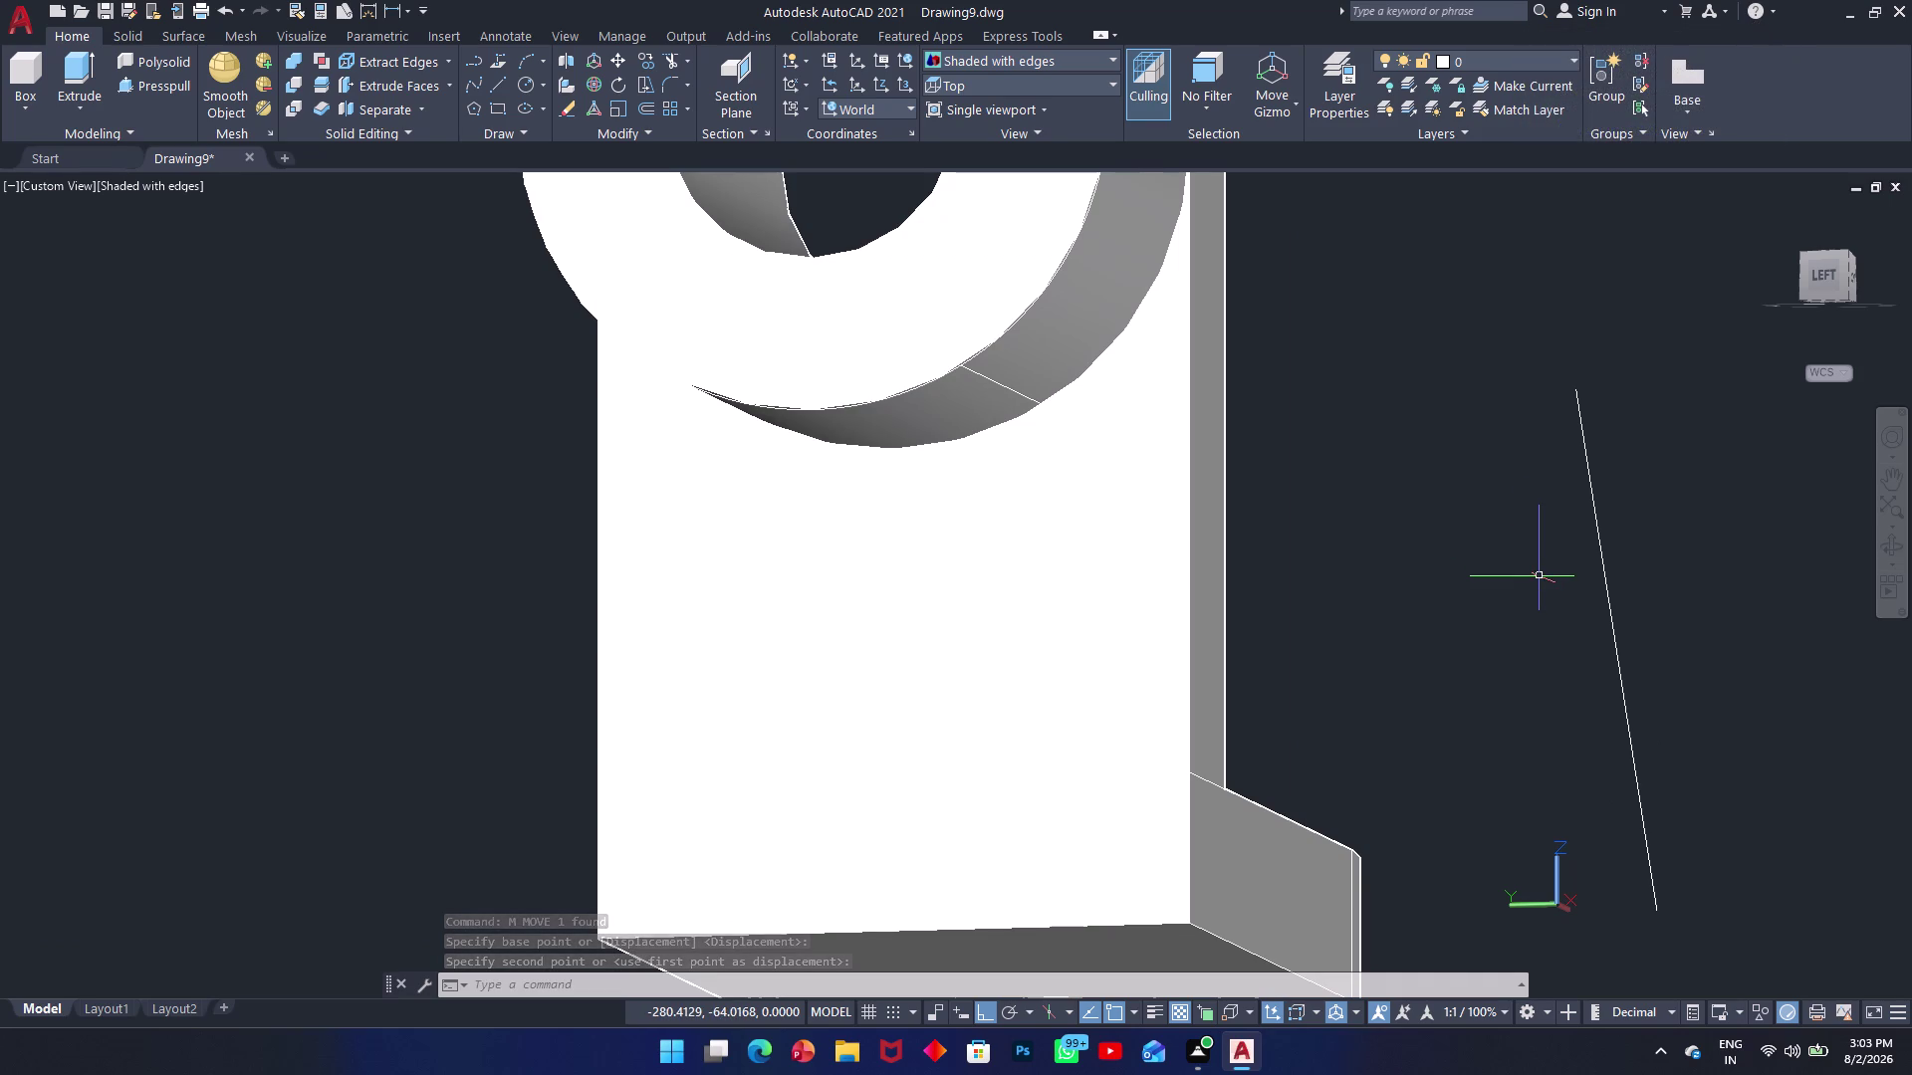
key(ctrl+z)
key(ctrl+z)
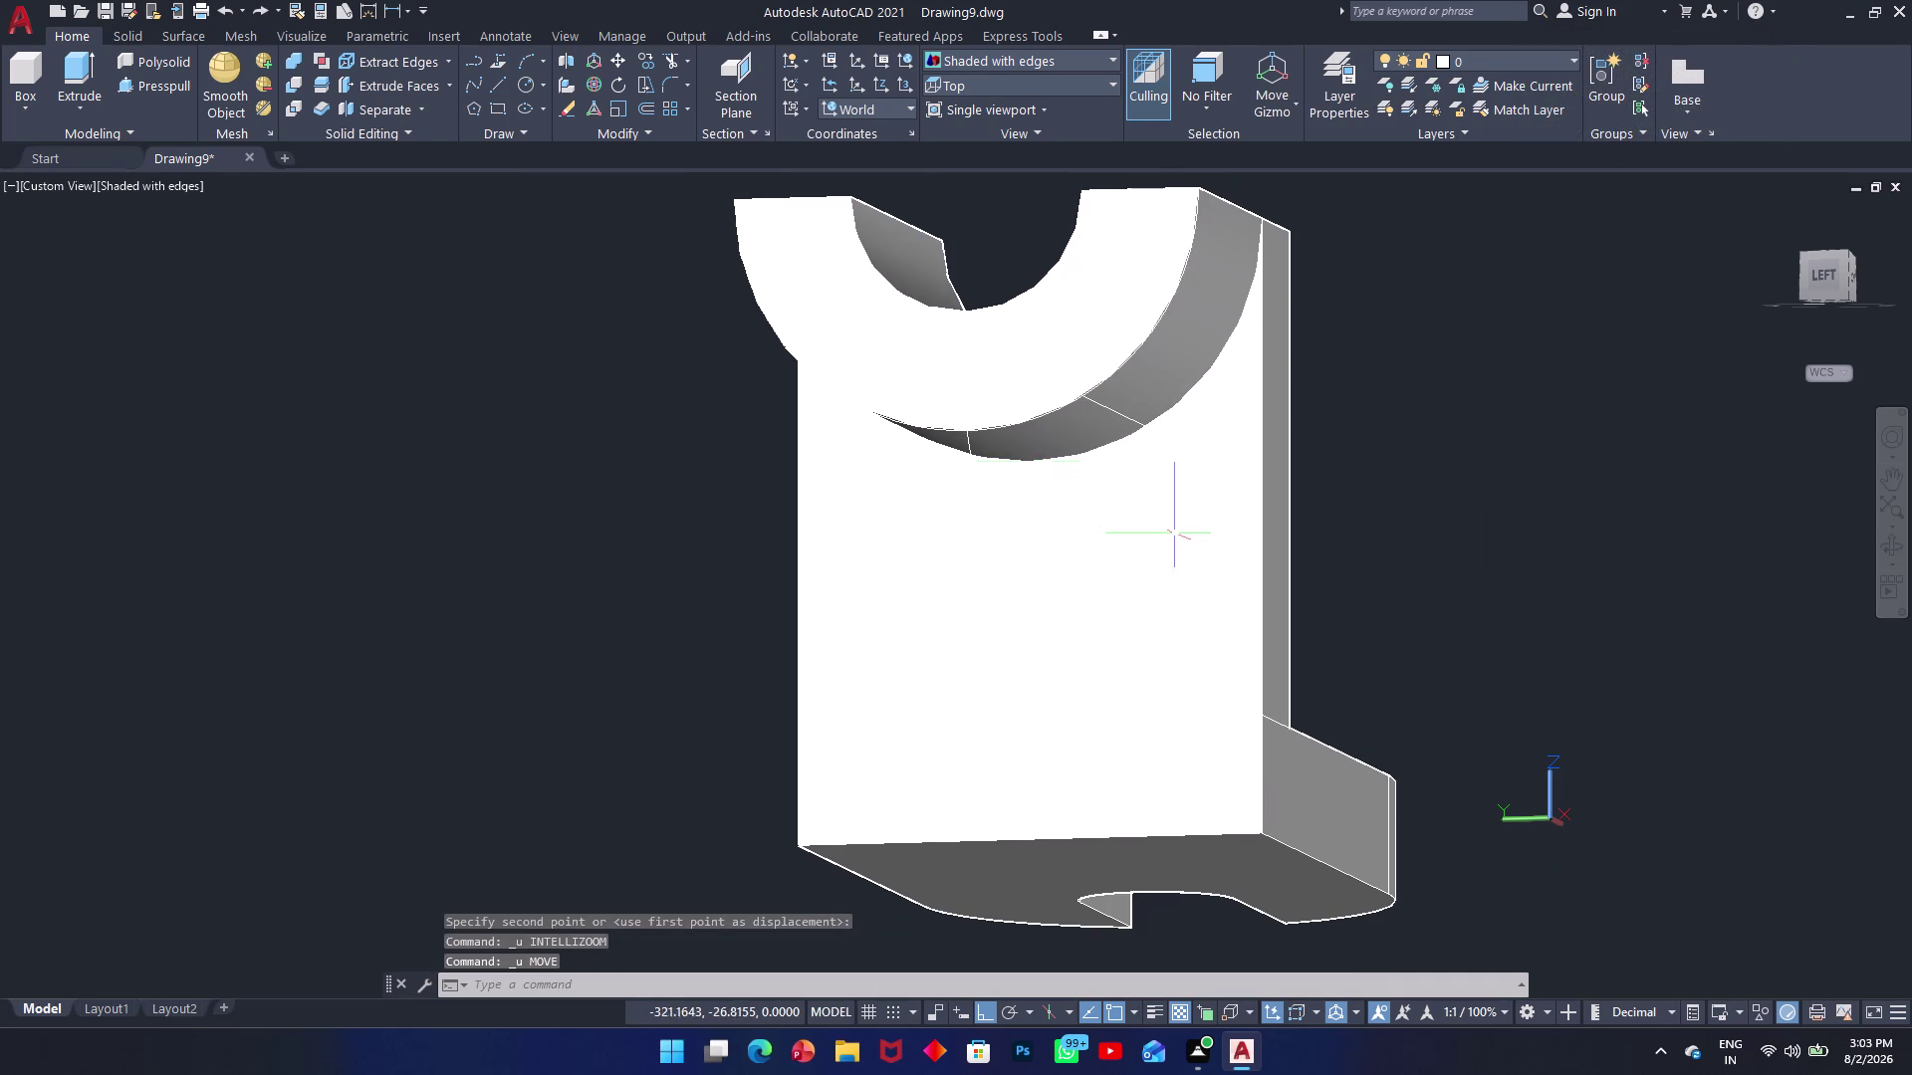
Draw a 35-unit line downward from the boss edge, then end the line.
middle_drag(1209, 550, 1158, 533)
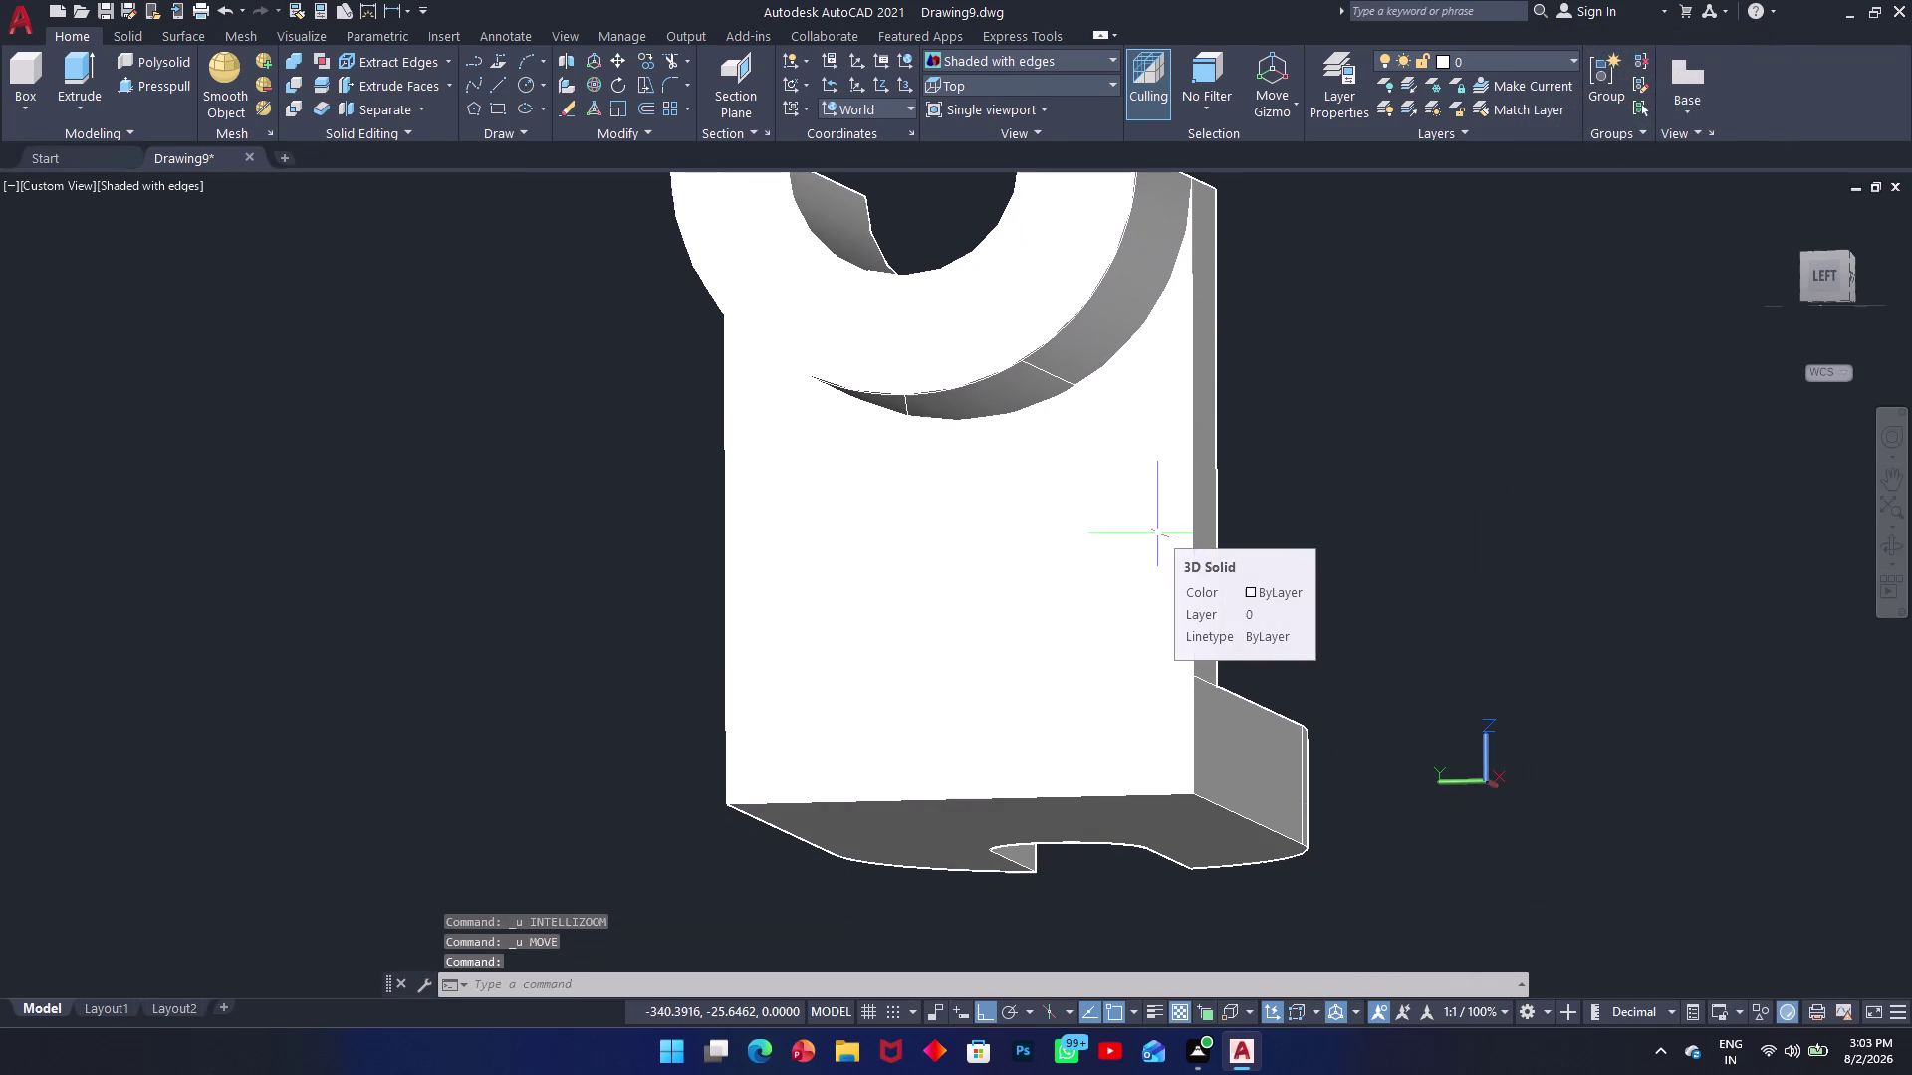
middle_drag(1158, 533, 1157, 532)
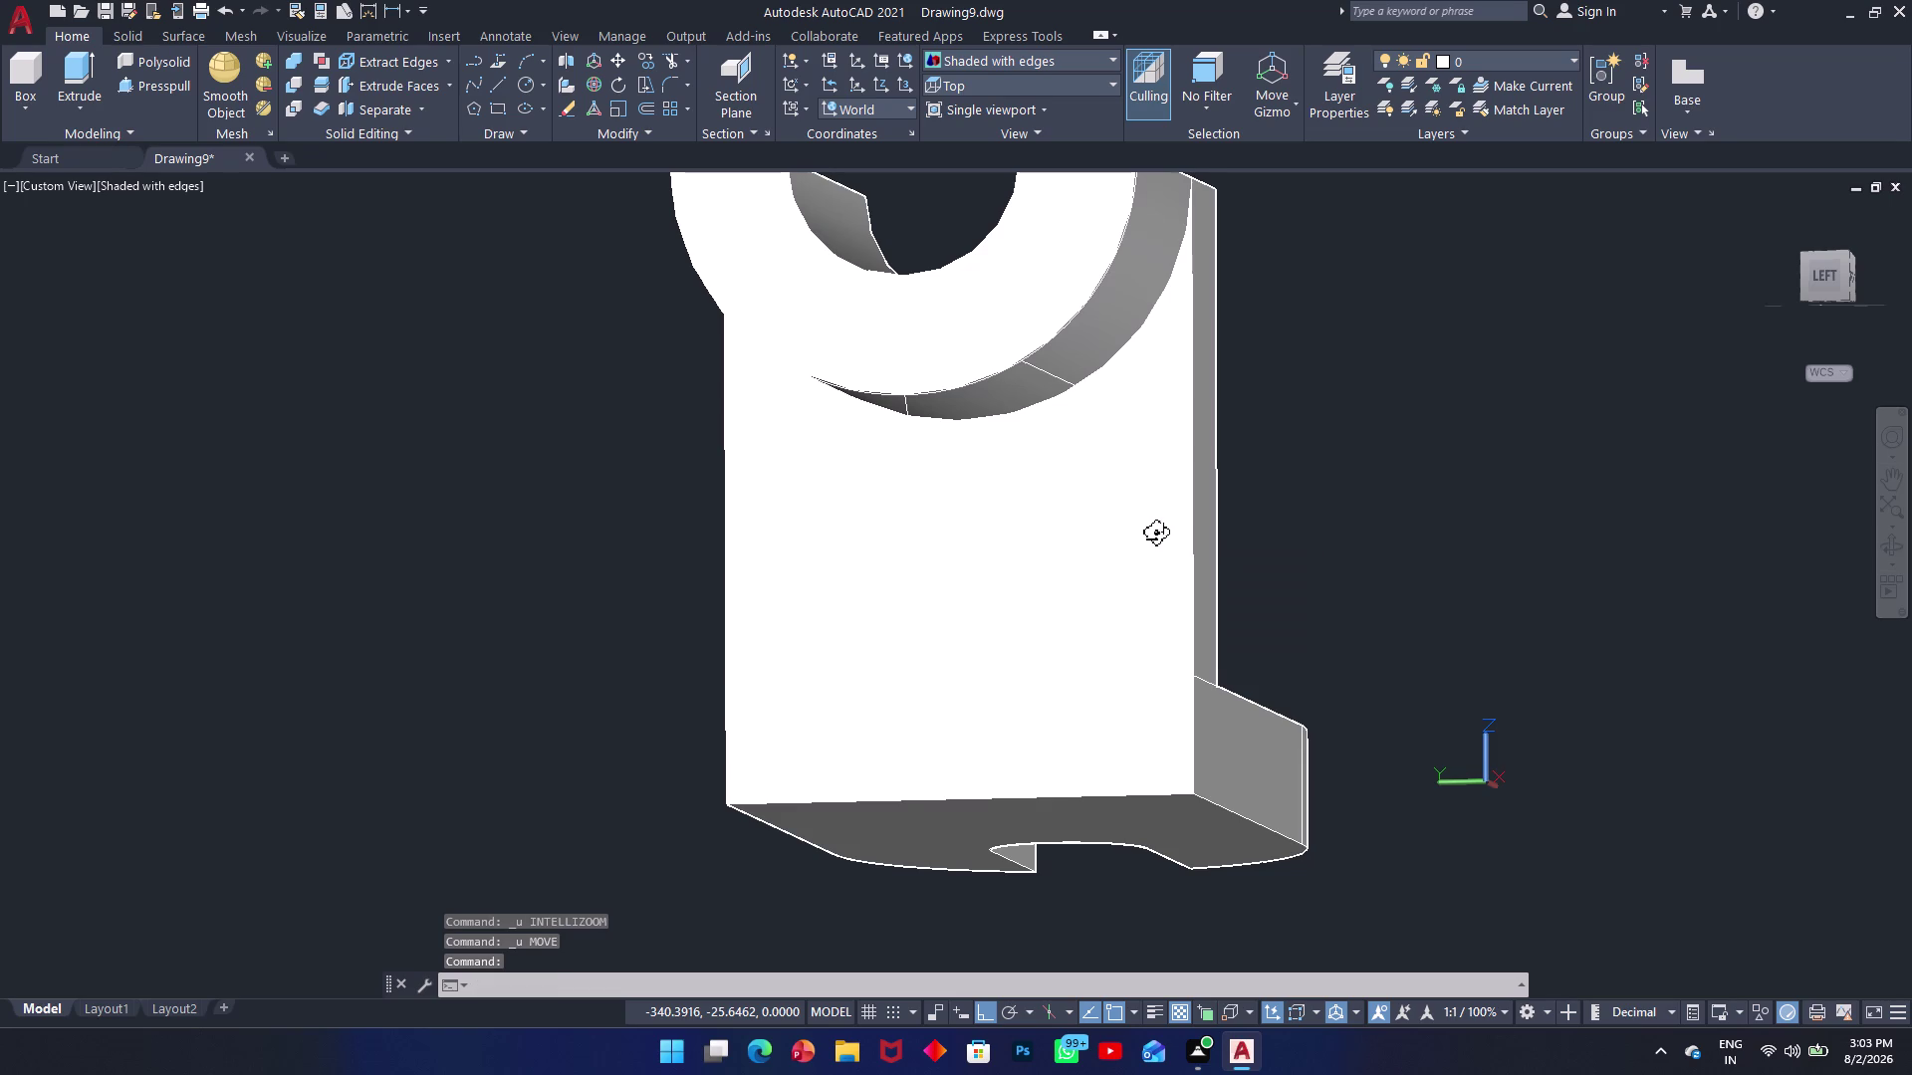
middle_drag(1158, 532, 1007, 450)
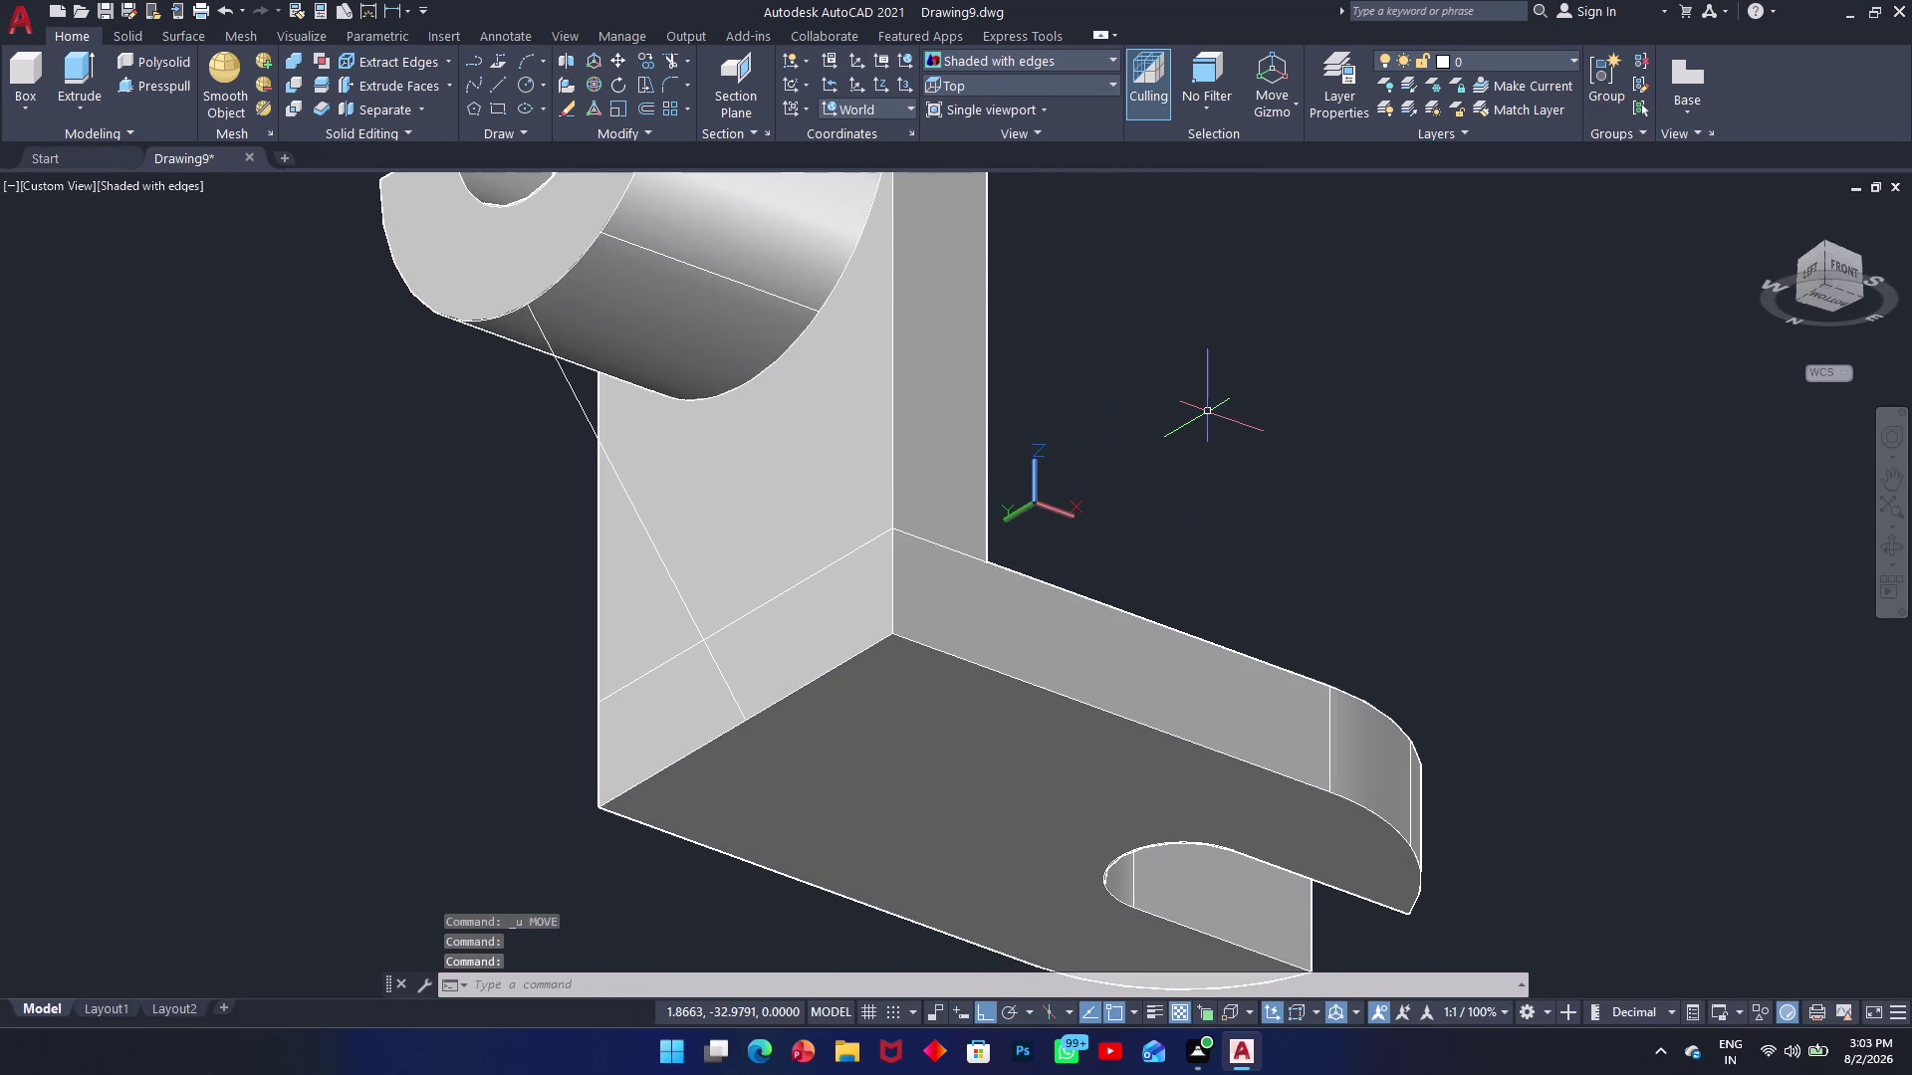
text(l)
key(space)
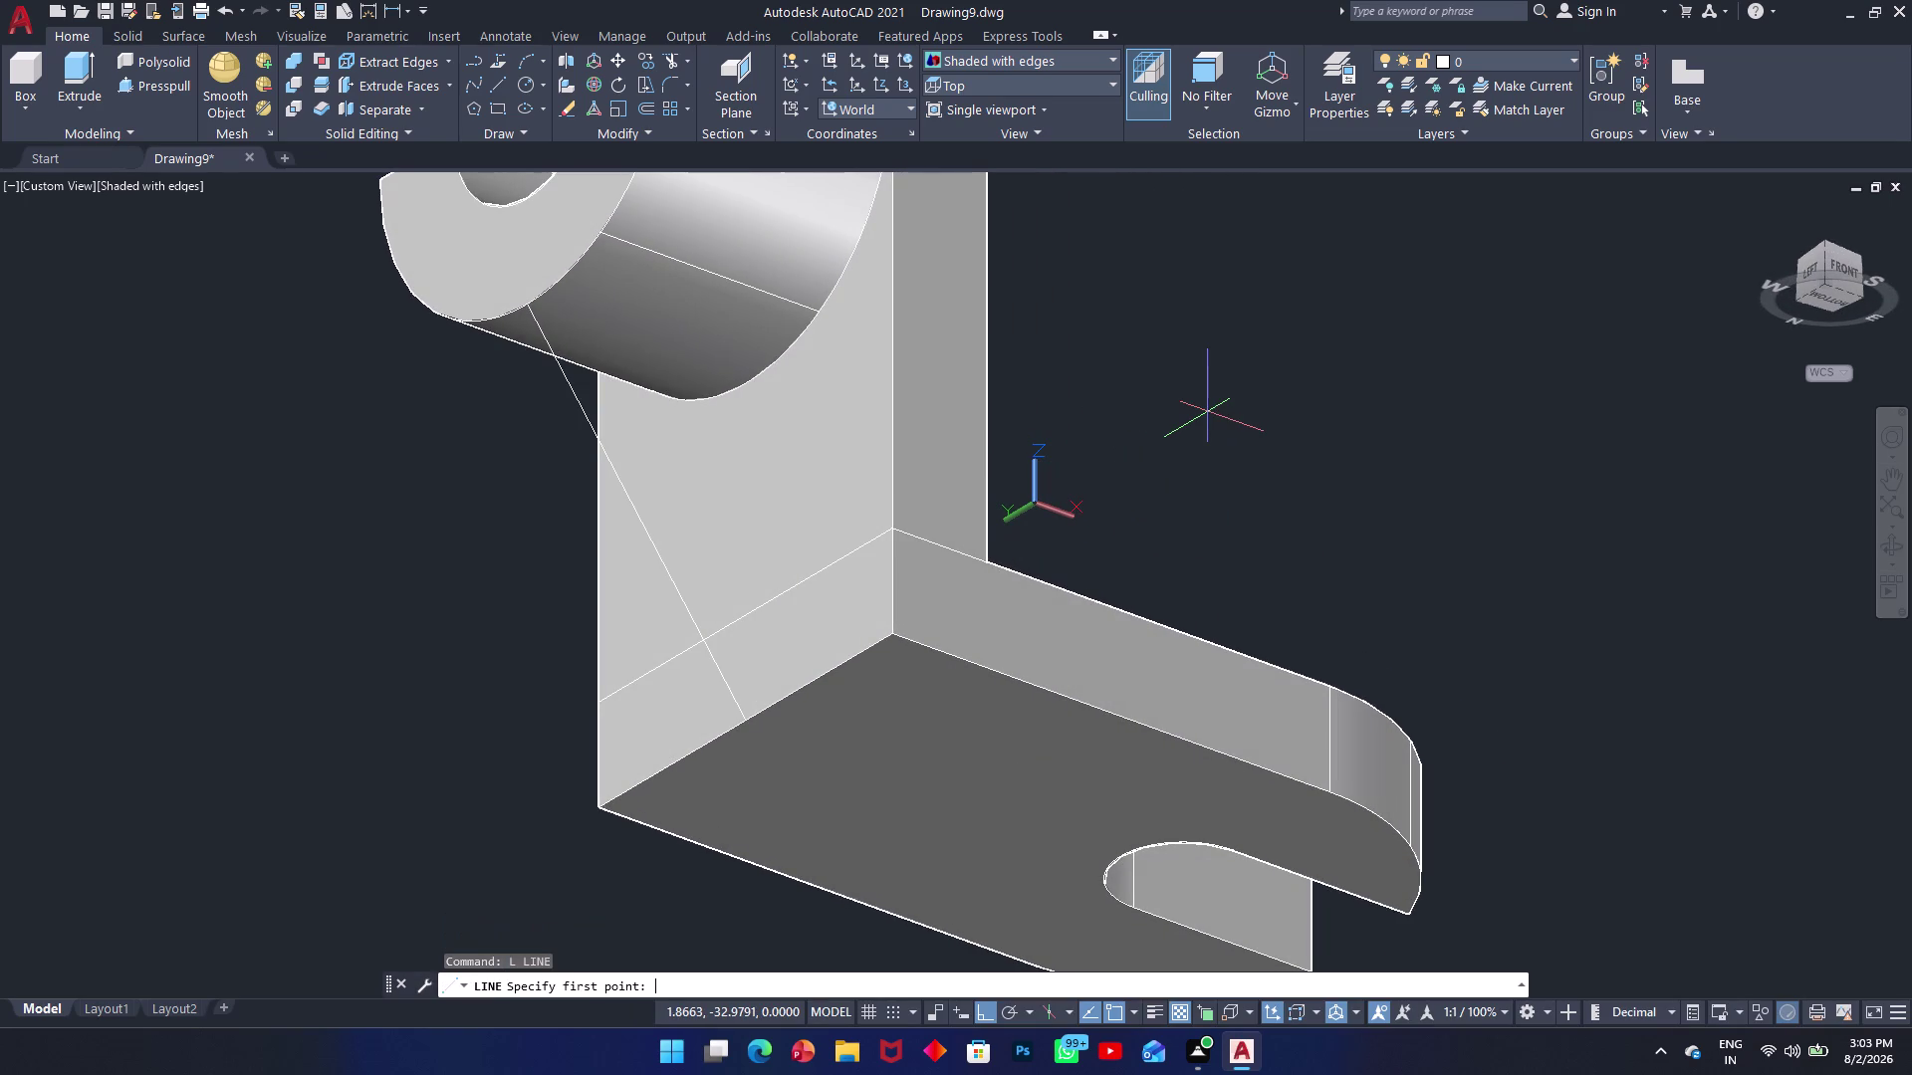
click(532, 310)
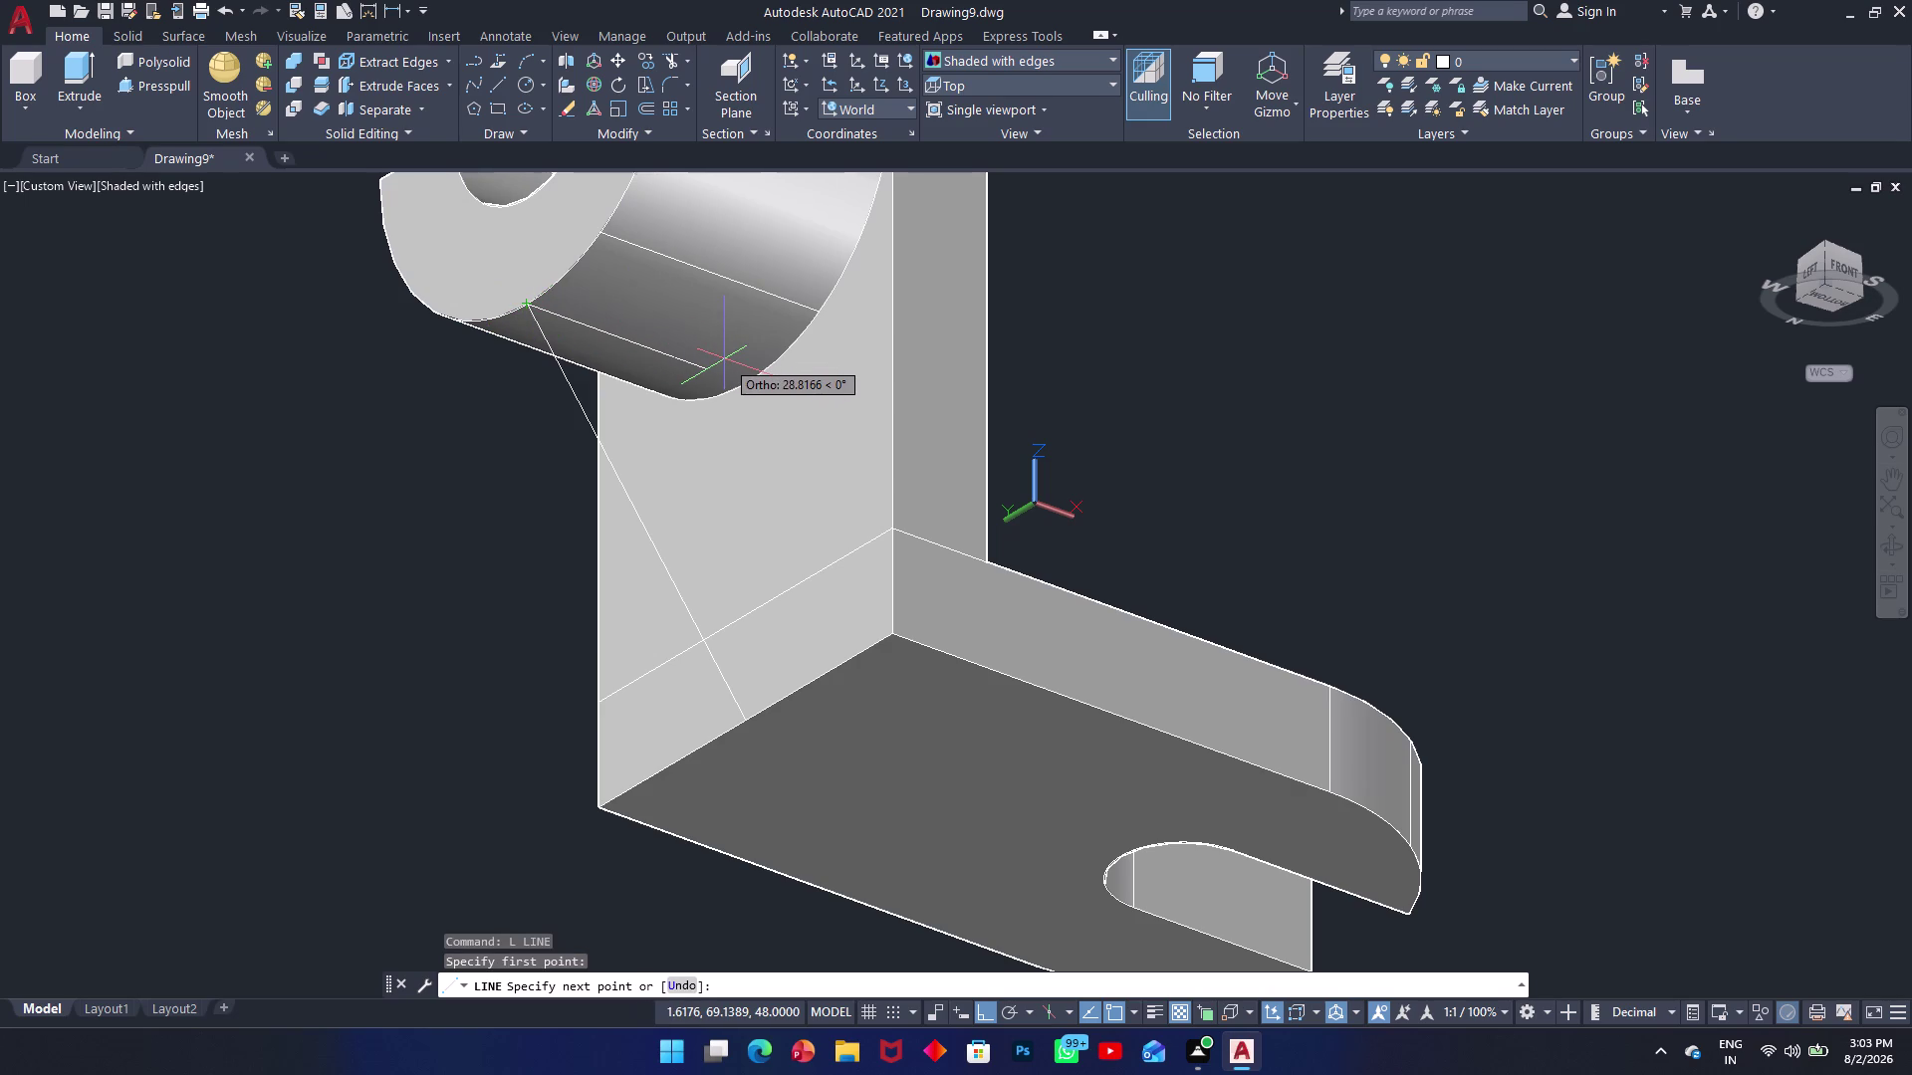
text(35)
key(Return)
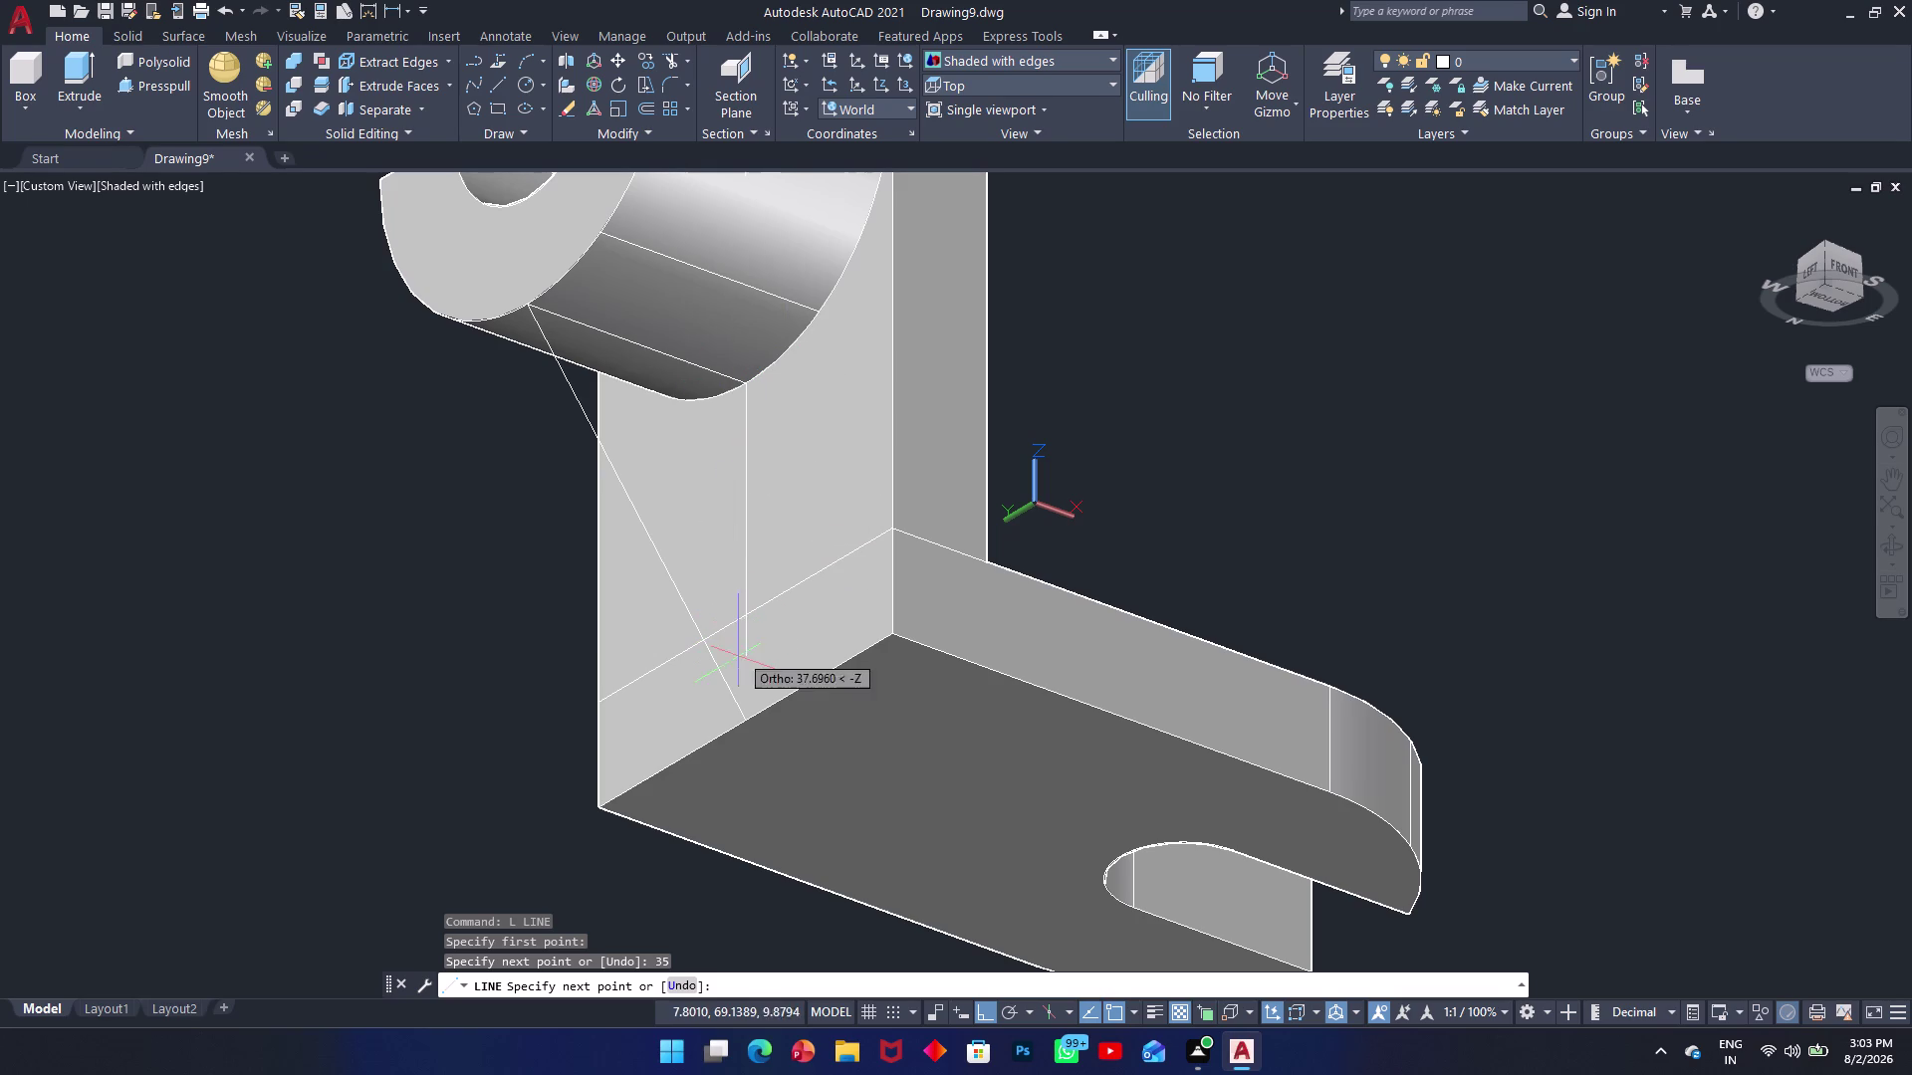
click(749, 721)
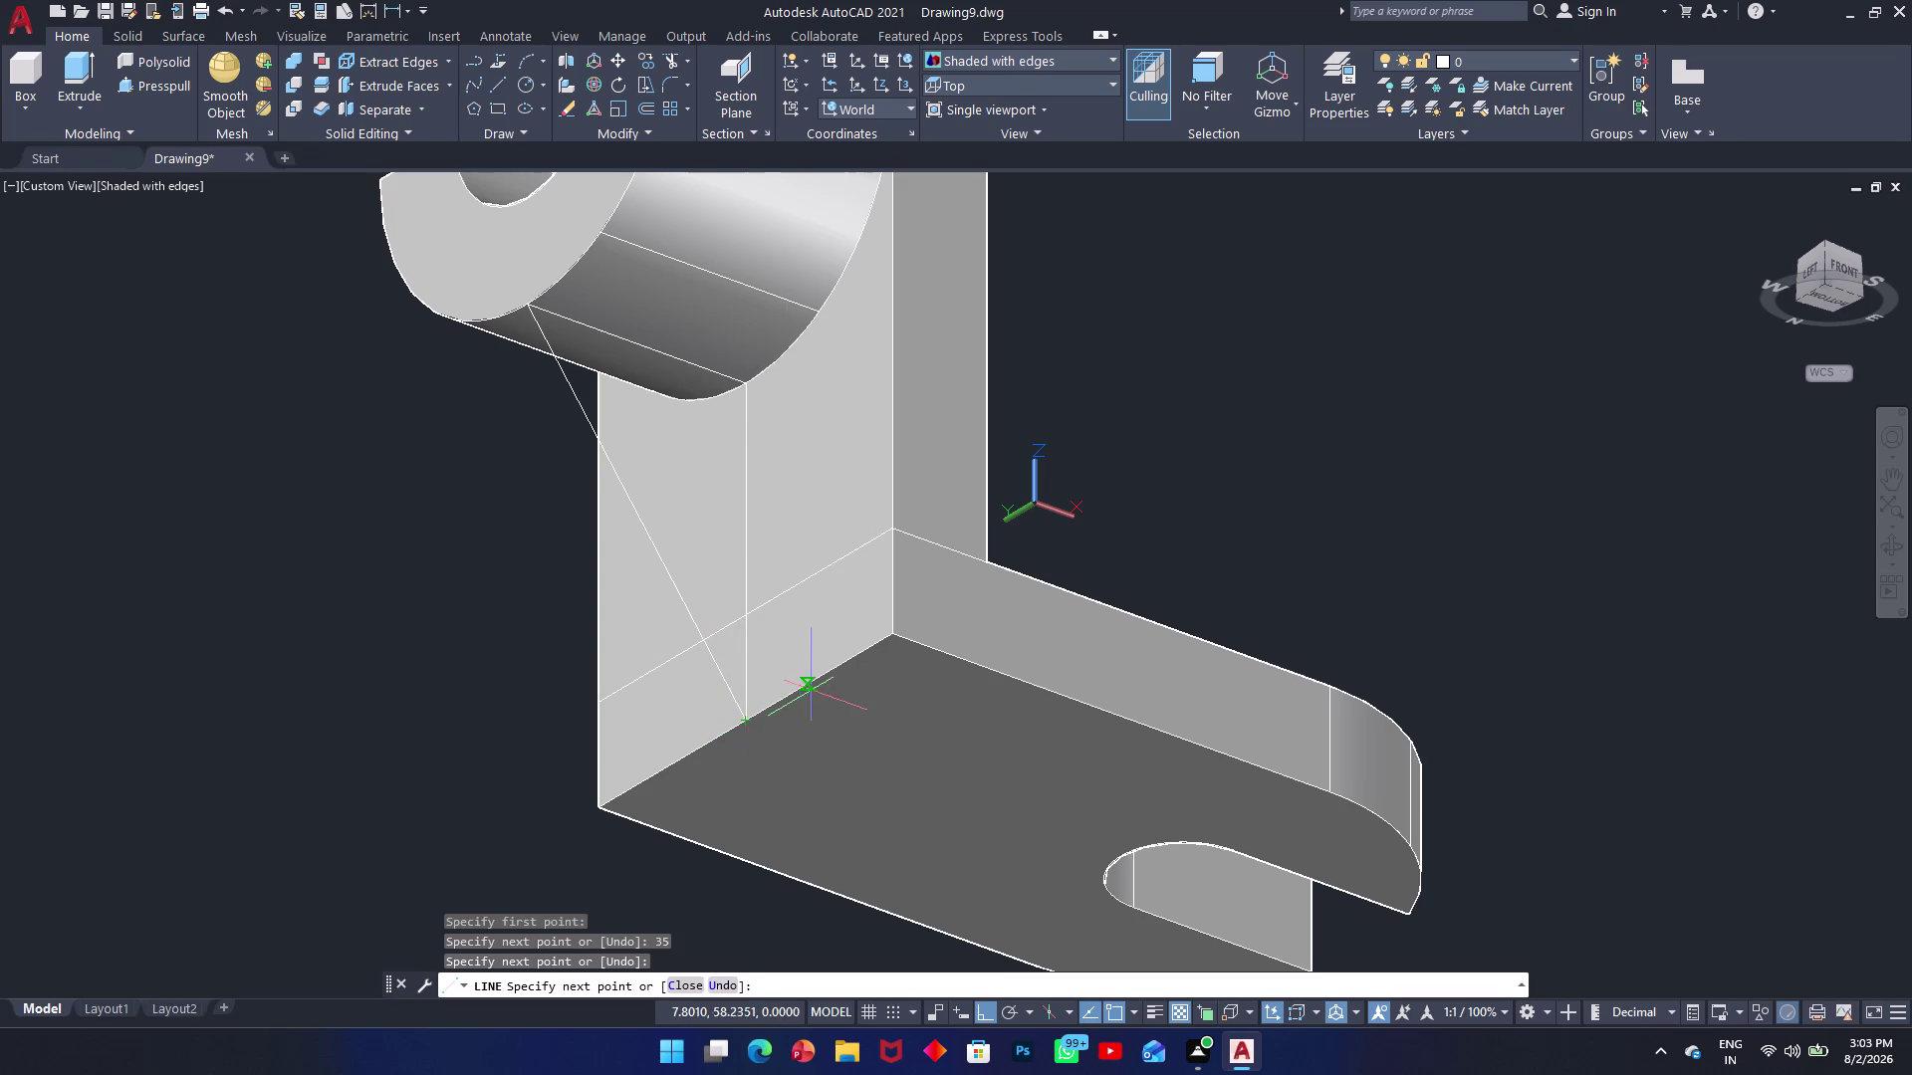
key(Escape)
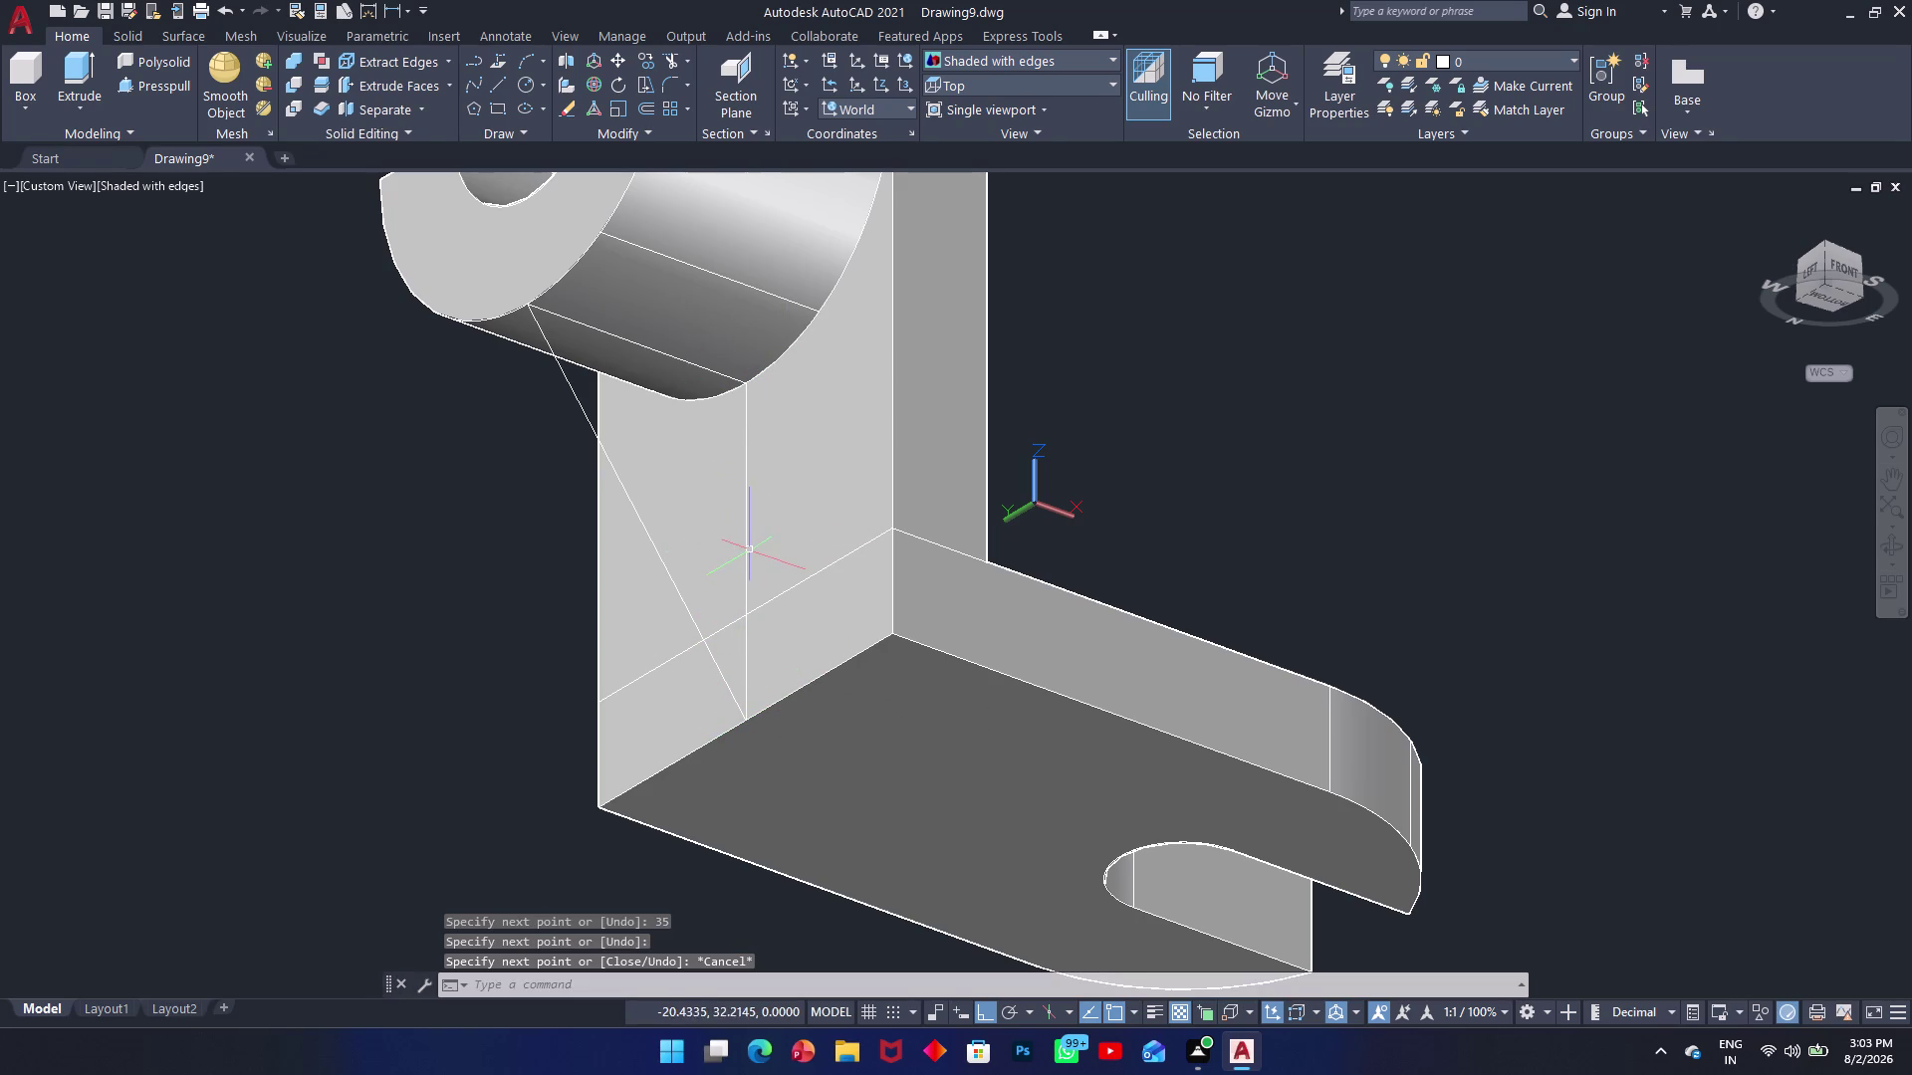
Clear stray picks near the new line with repeated Esc.
click(746, 552)
key(Escape)
click(744, 552)
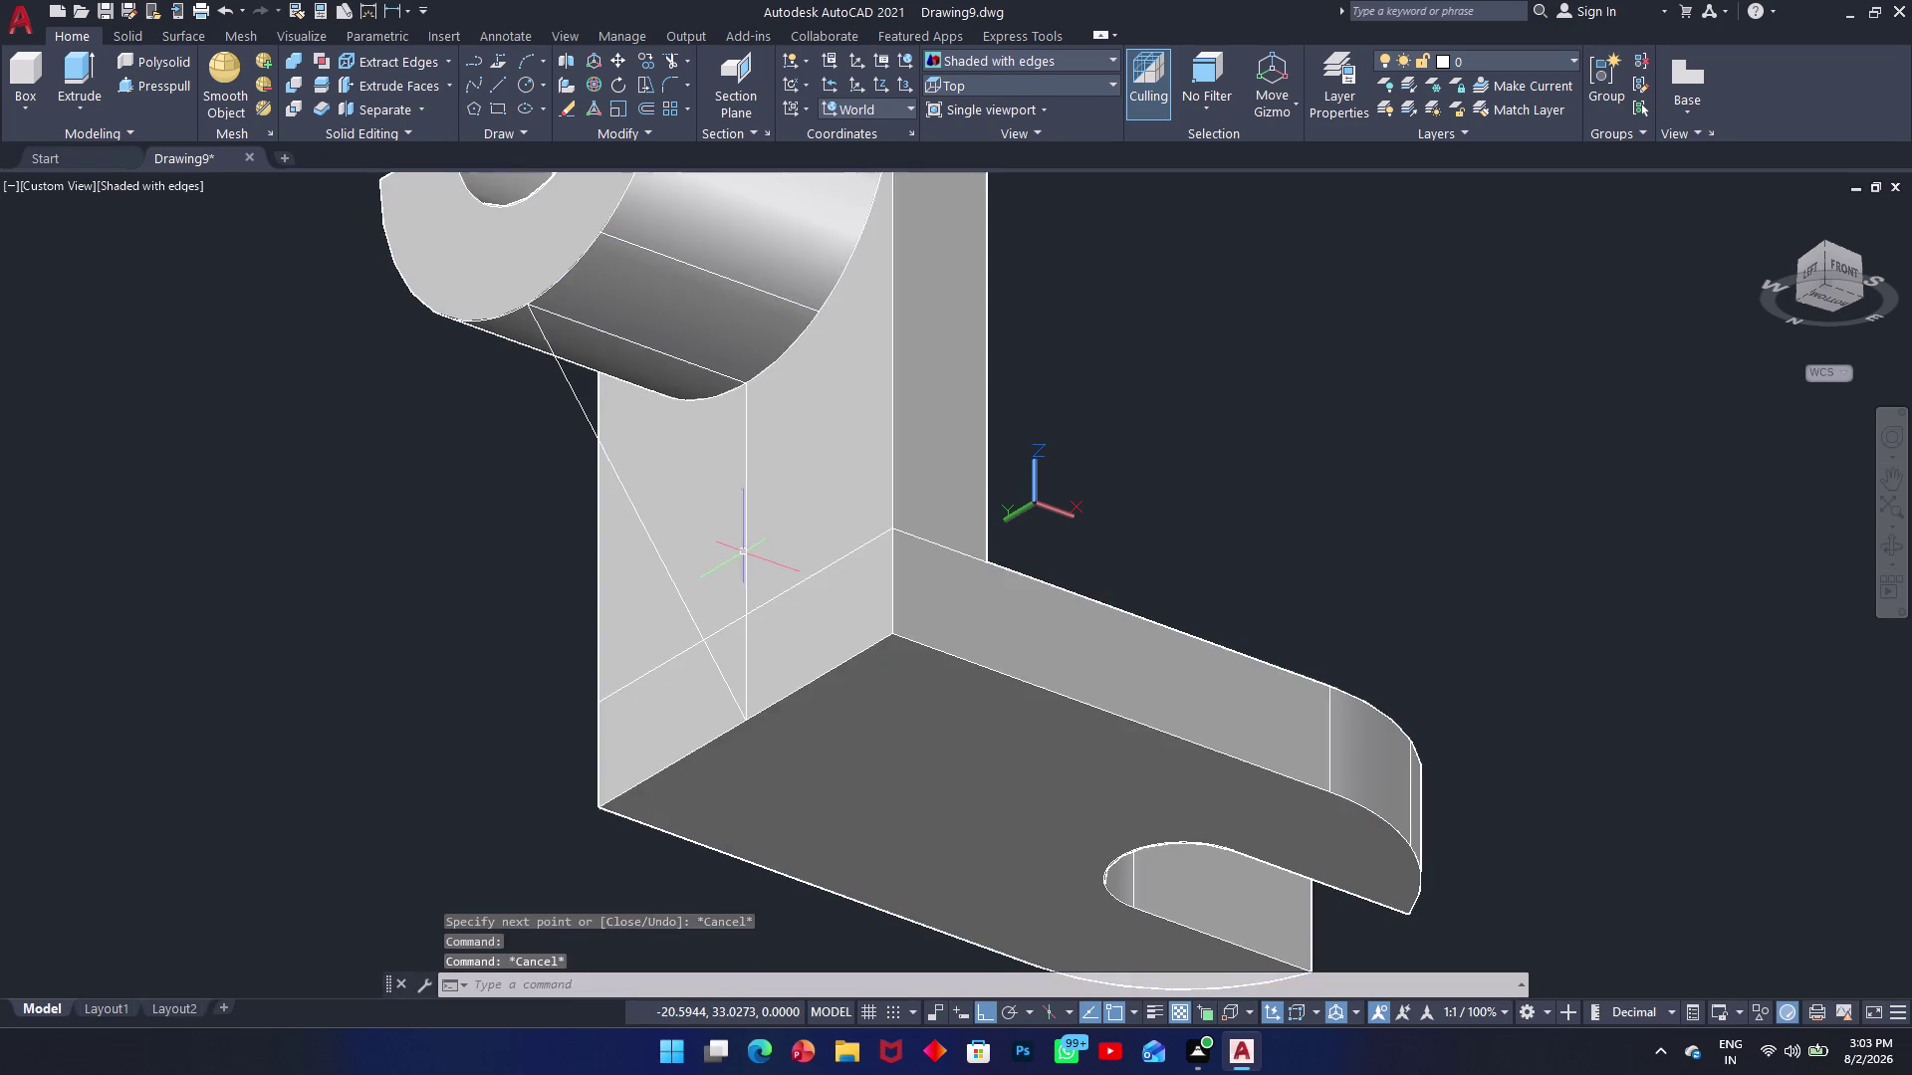
key(Escape)
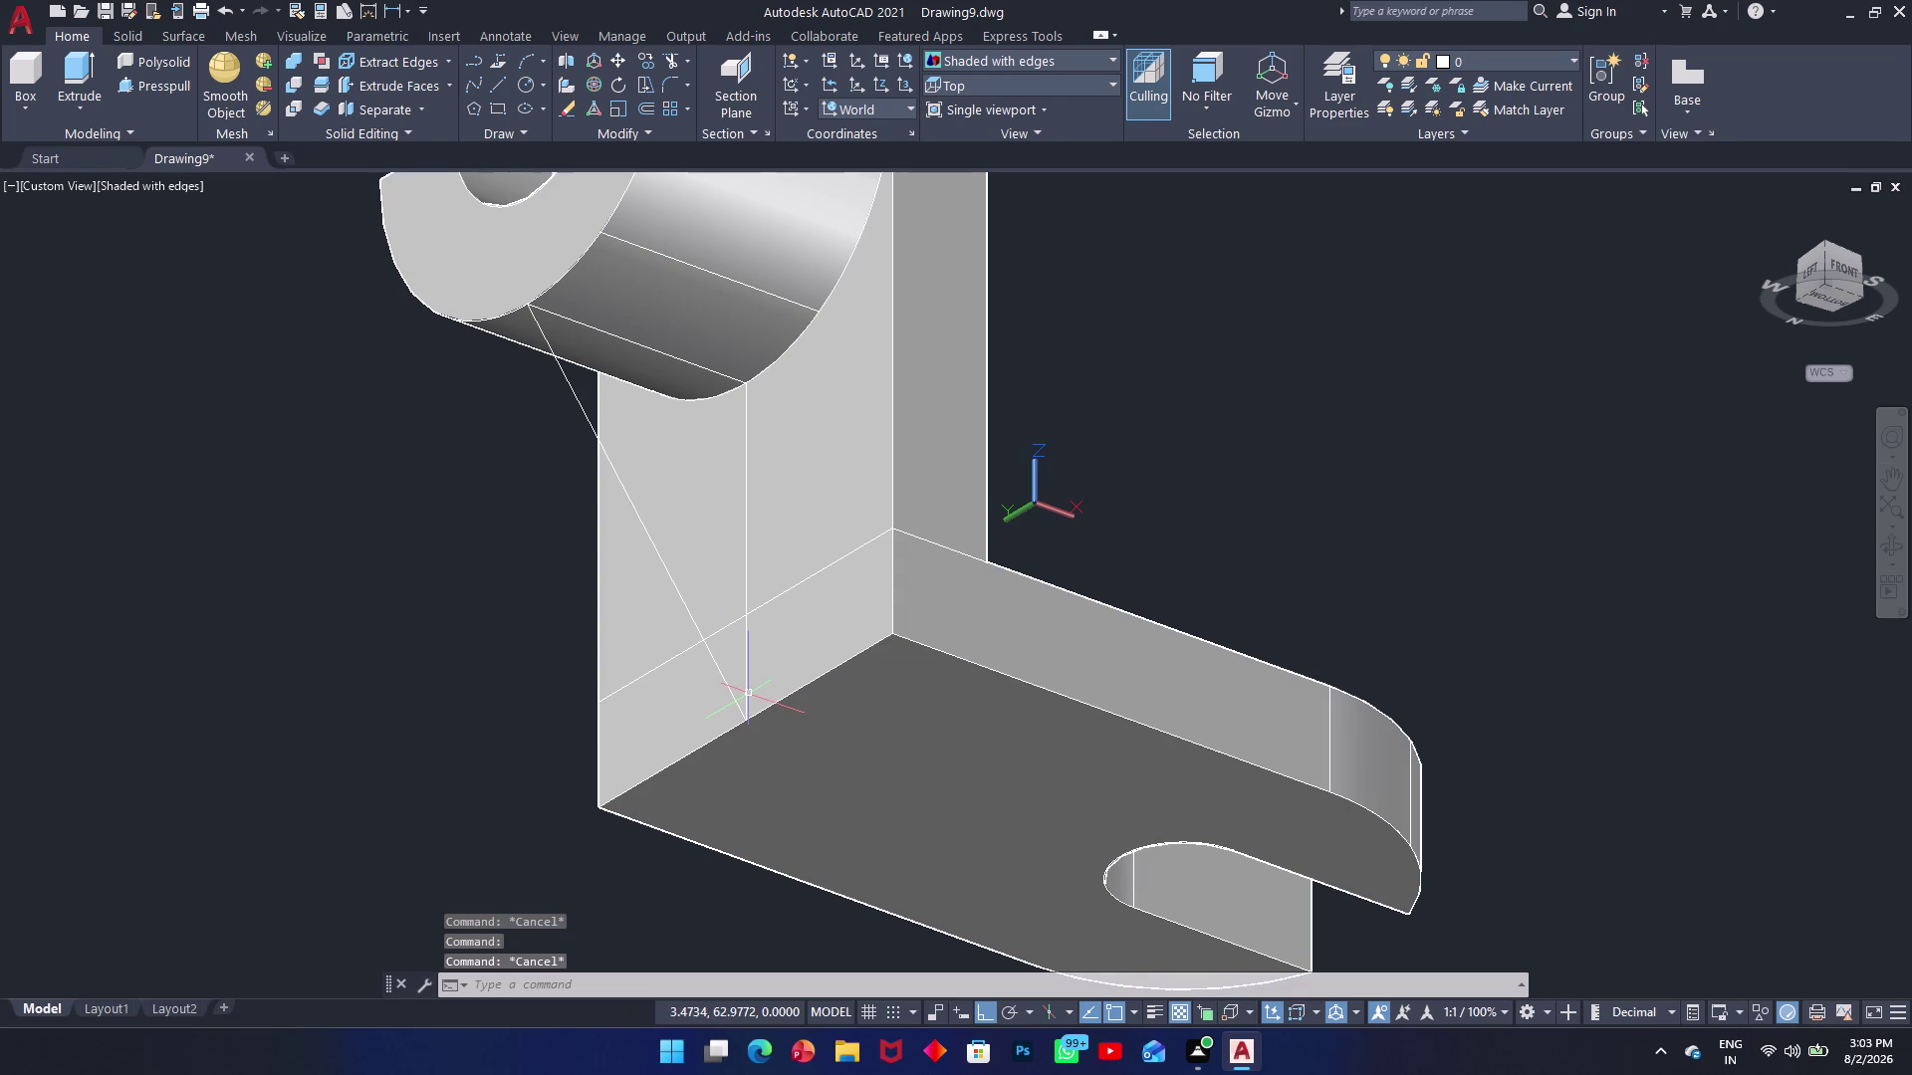
click(749, 694)
key(Escape)
Hide the shaded bracket solid with Isolate > Hide Objects, leaving only line work.
scroll(up, 3)
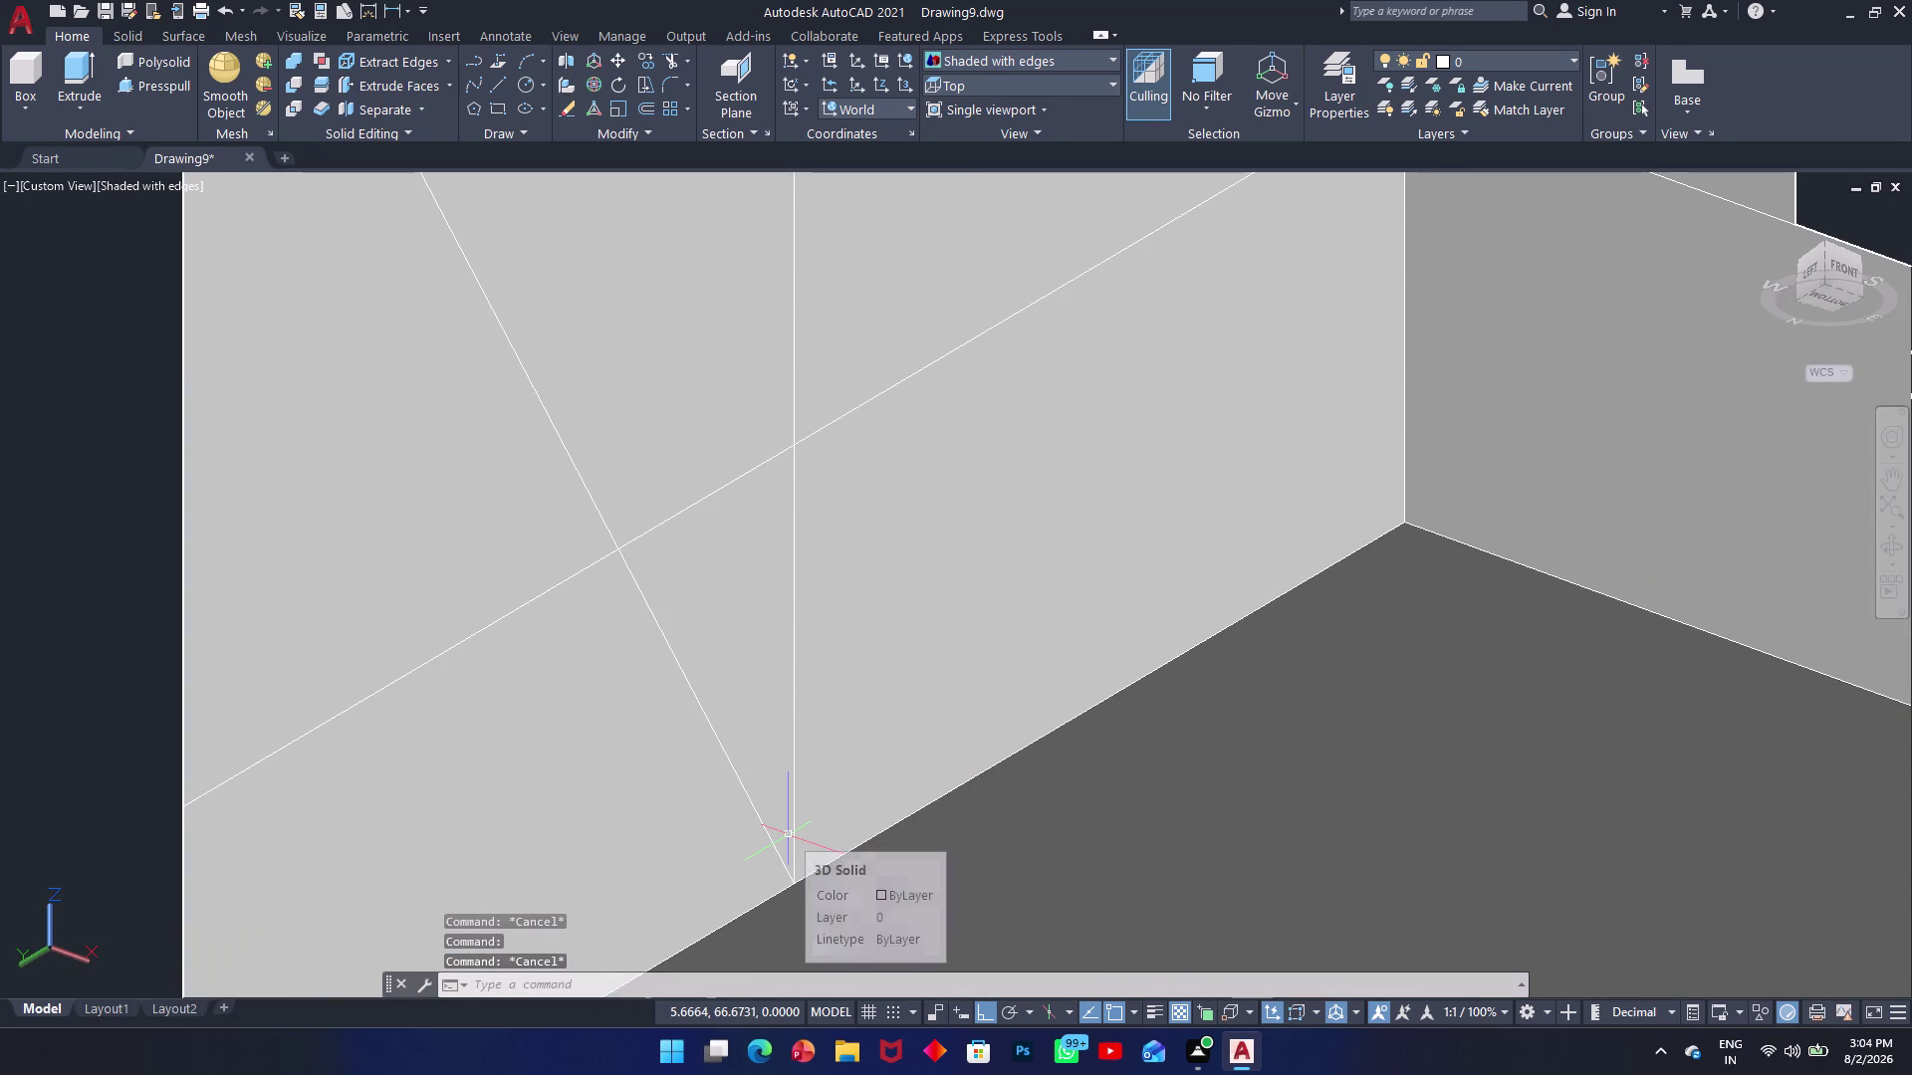
click(793, 837)
key(Escape)
scroll(up, 3)
scroll(down, 3)
click(871, 352)
right_click(872, 353)
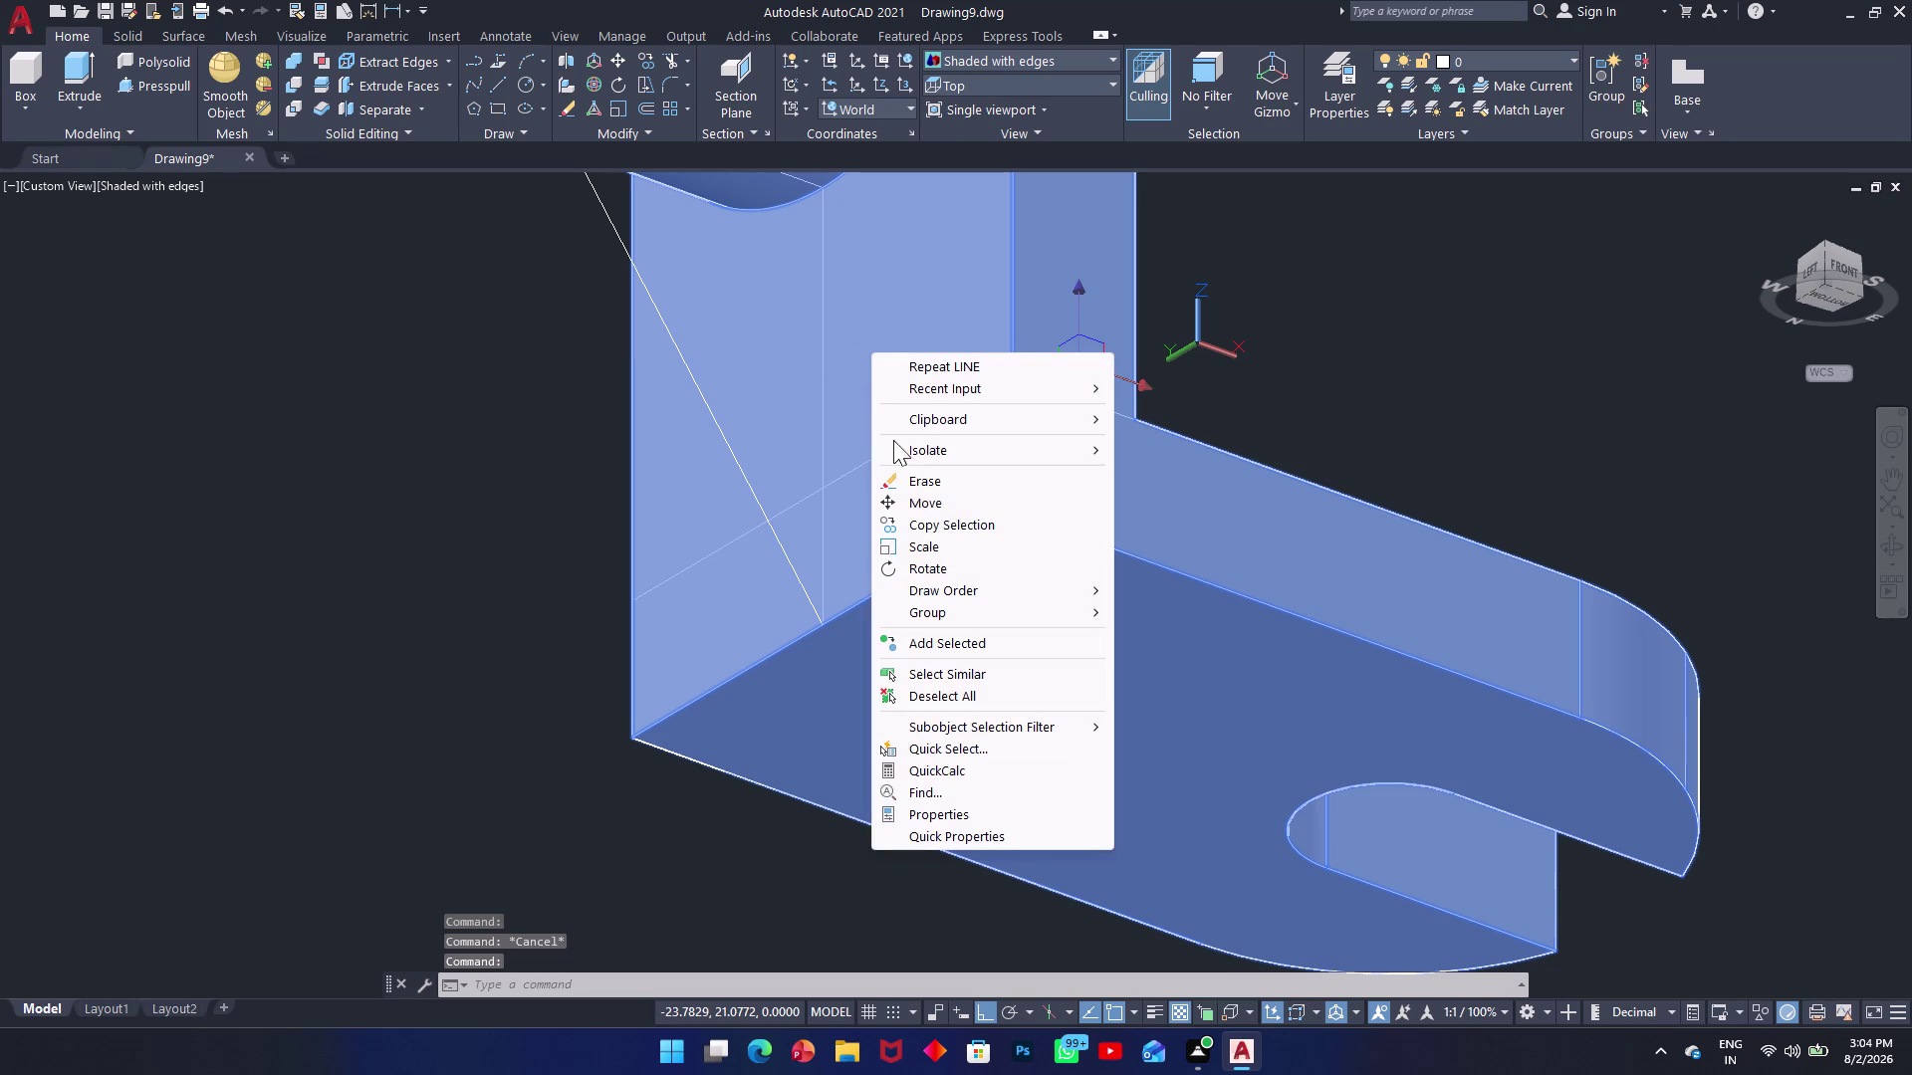
click(945, 455)
click(1154, 475)
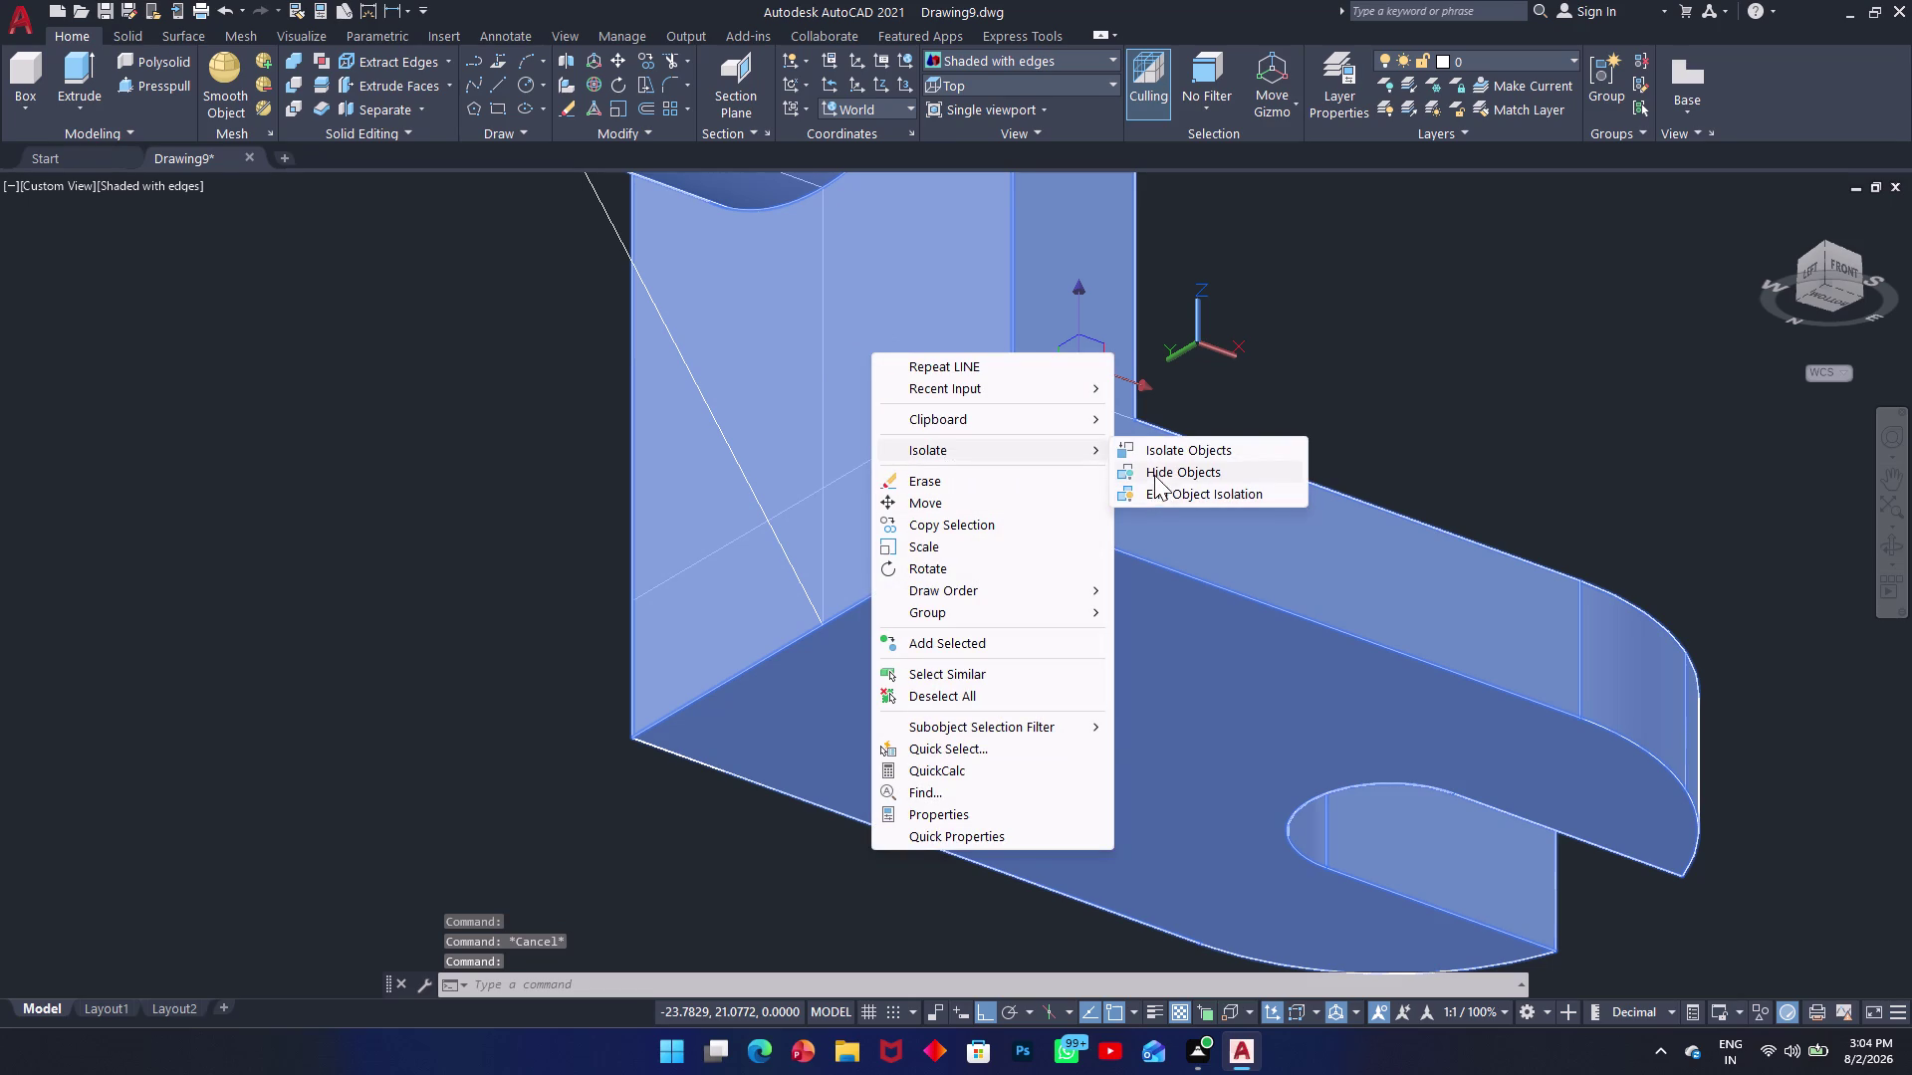
click(824, 366)
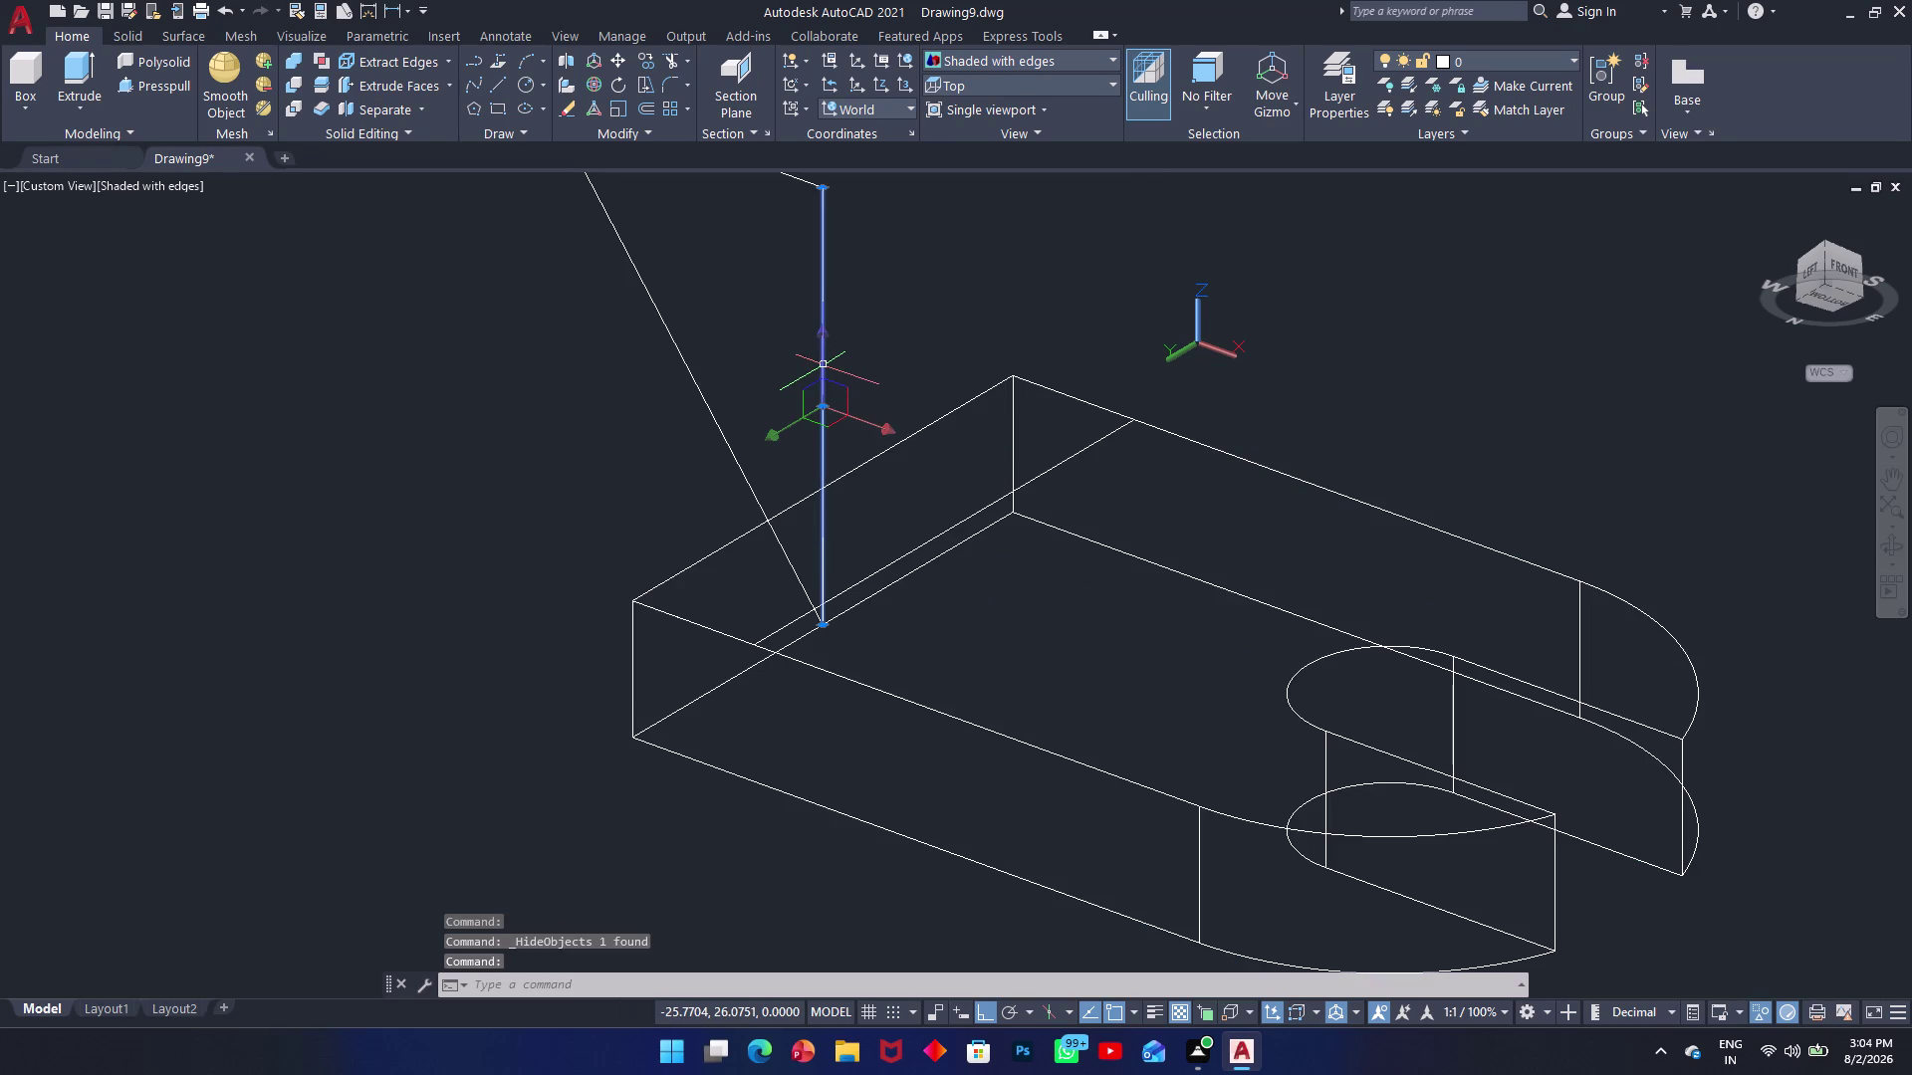
Move the vertical line below the bracket, then undo that move.
text(m)
key(space)
click(824, 366)
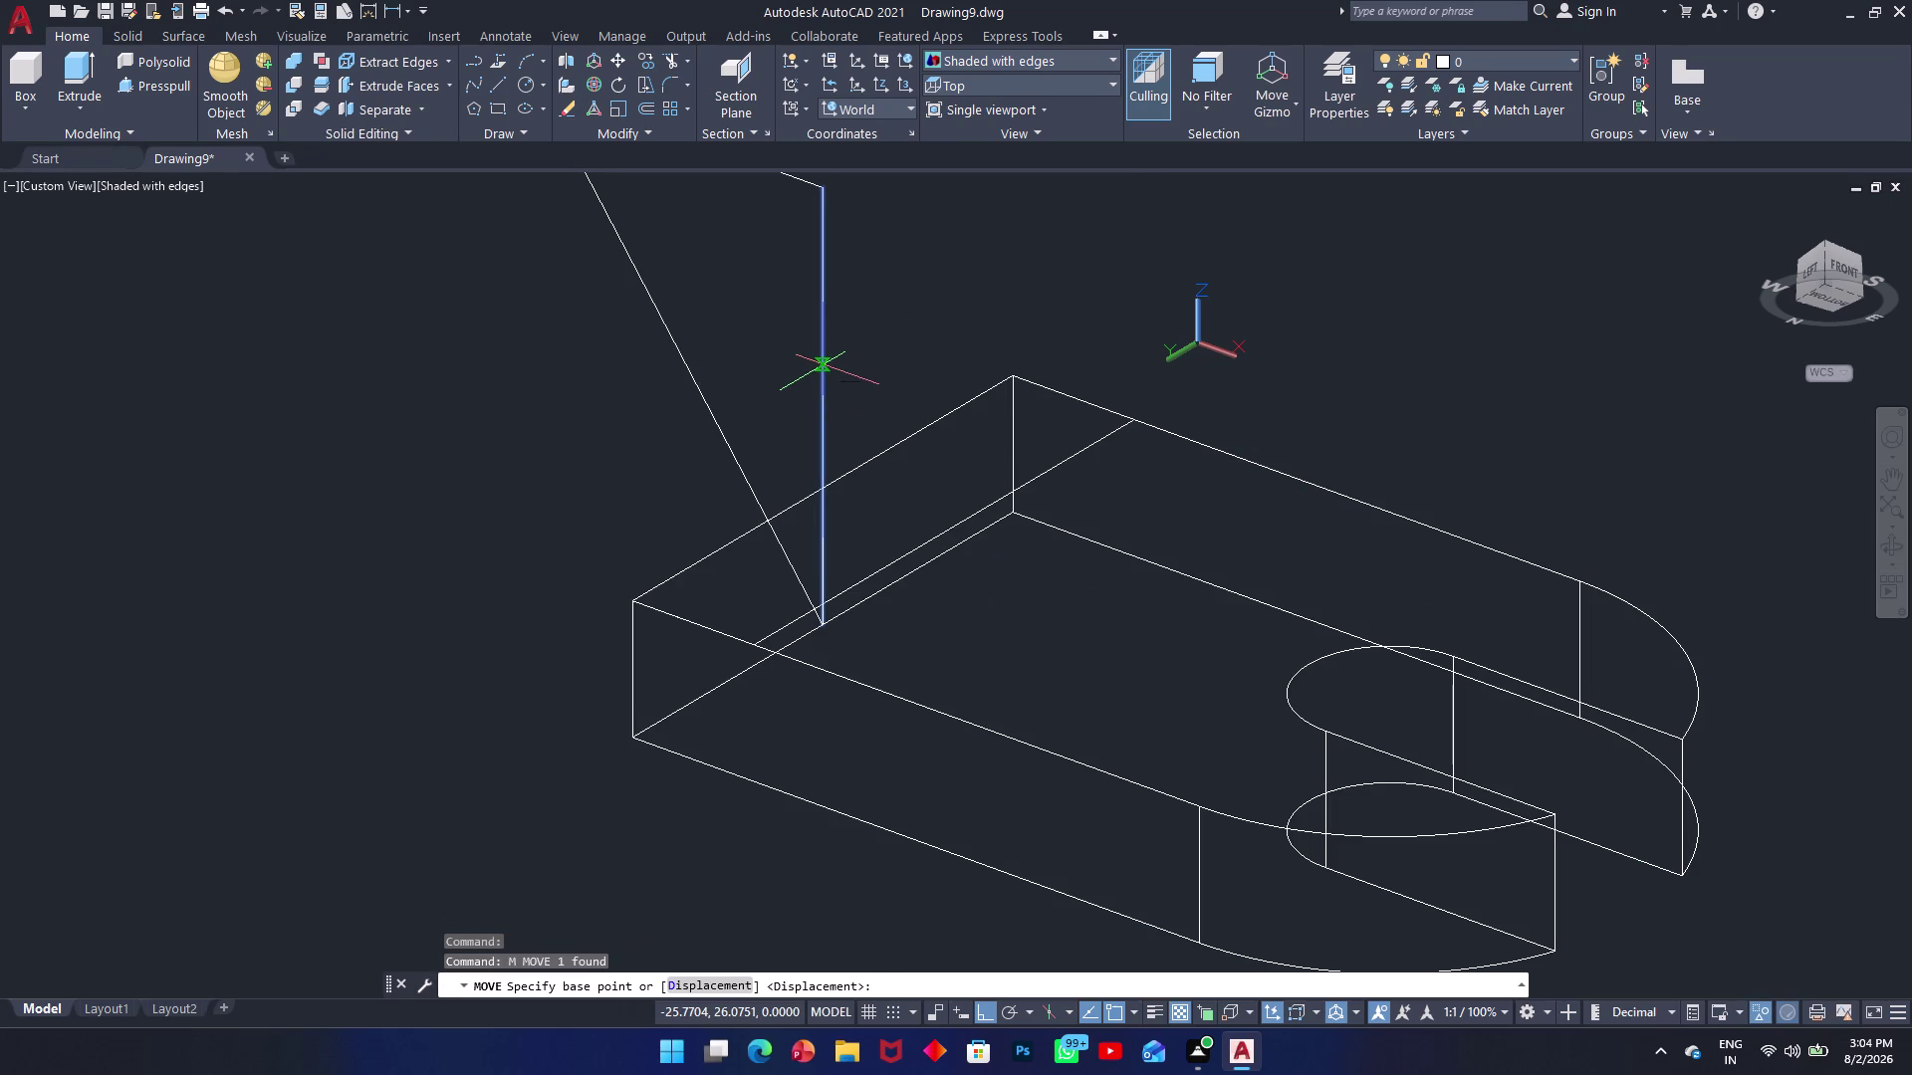
scroll(up, 3)
scroll(down, 3)
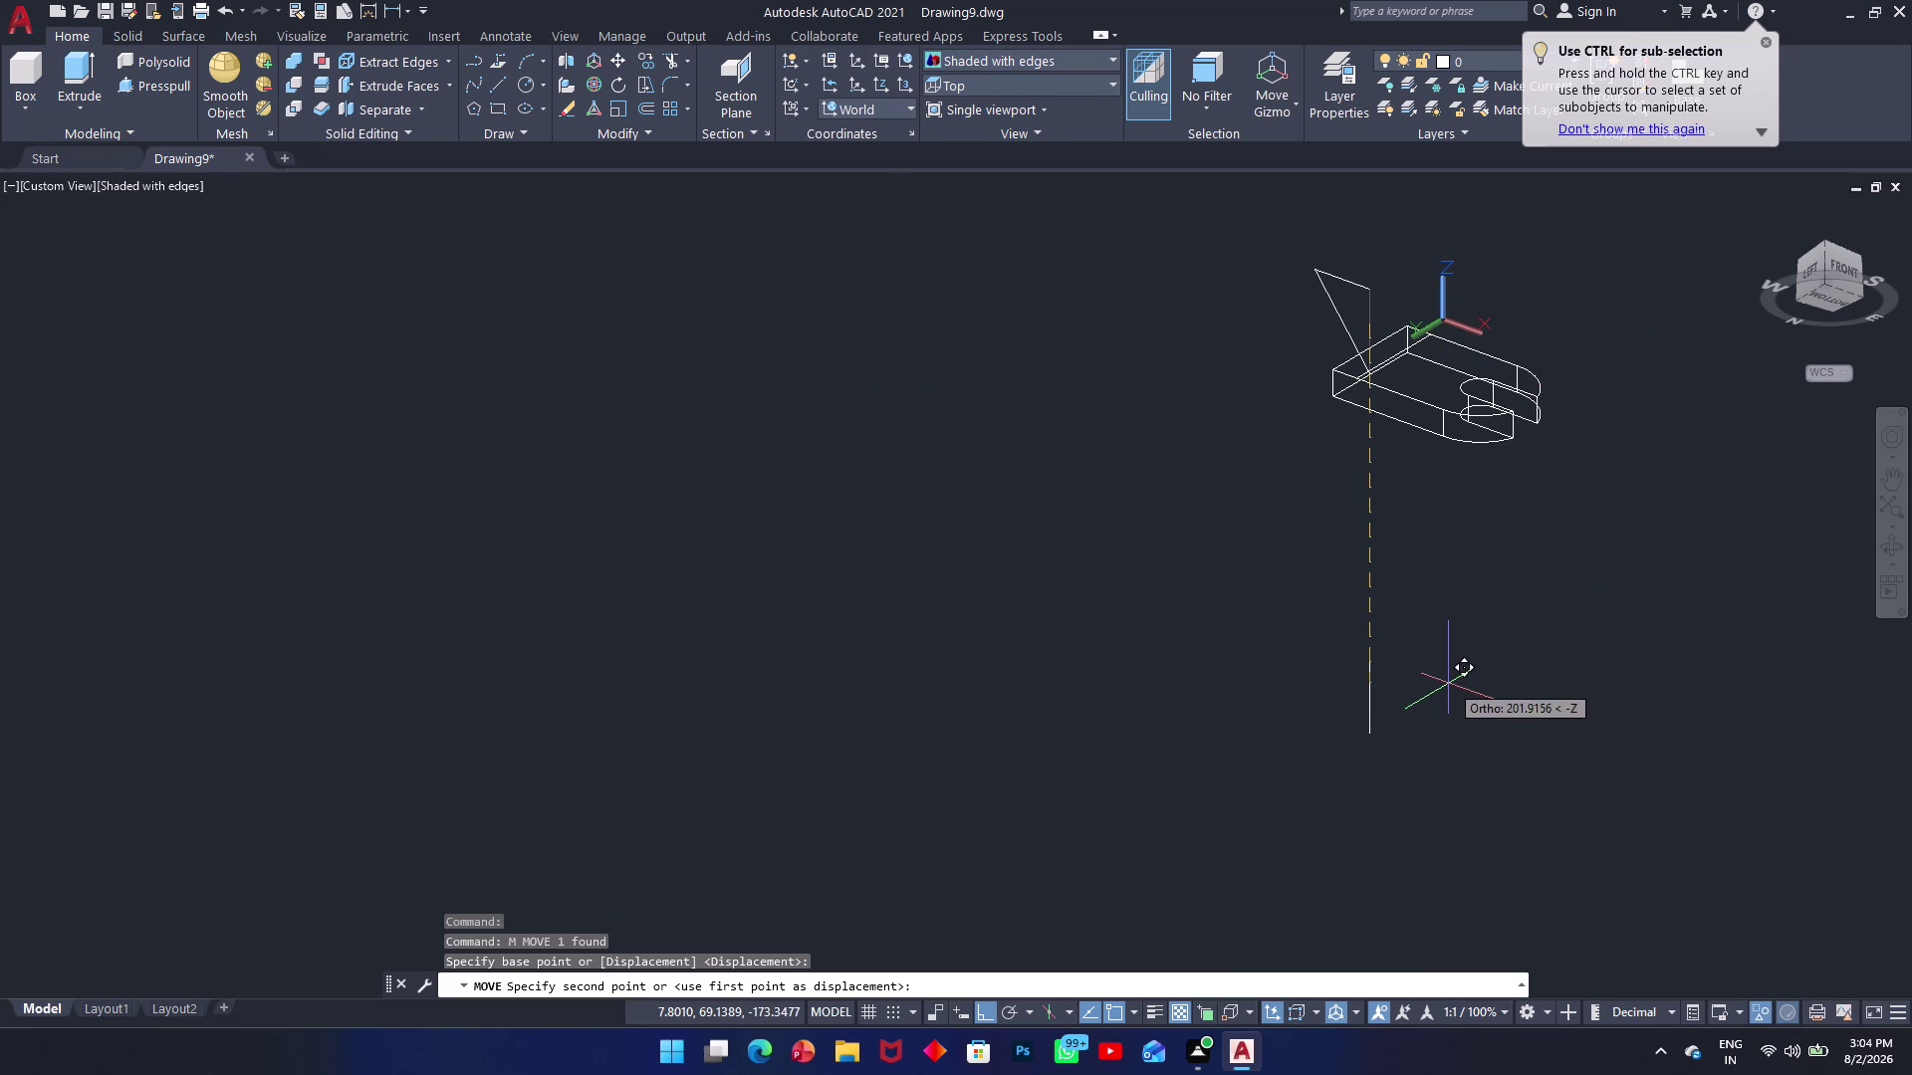
click(1449, 684)
key(ctrl+z)
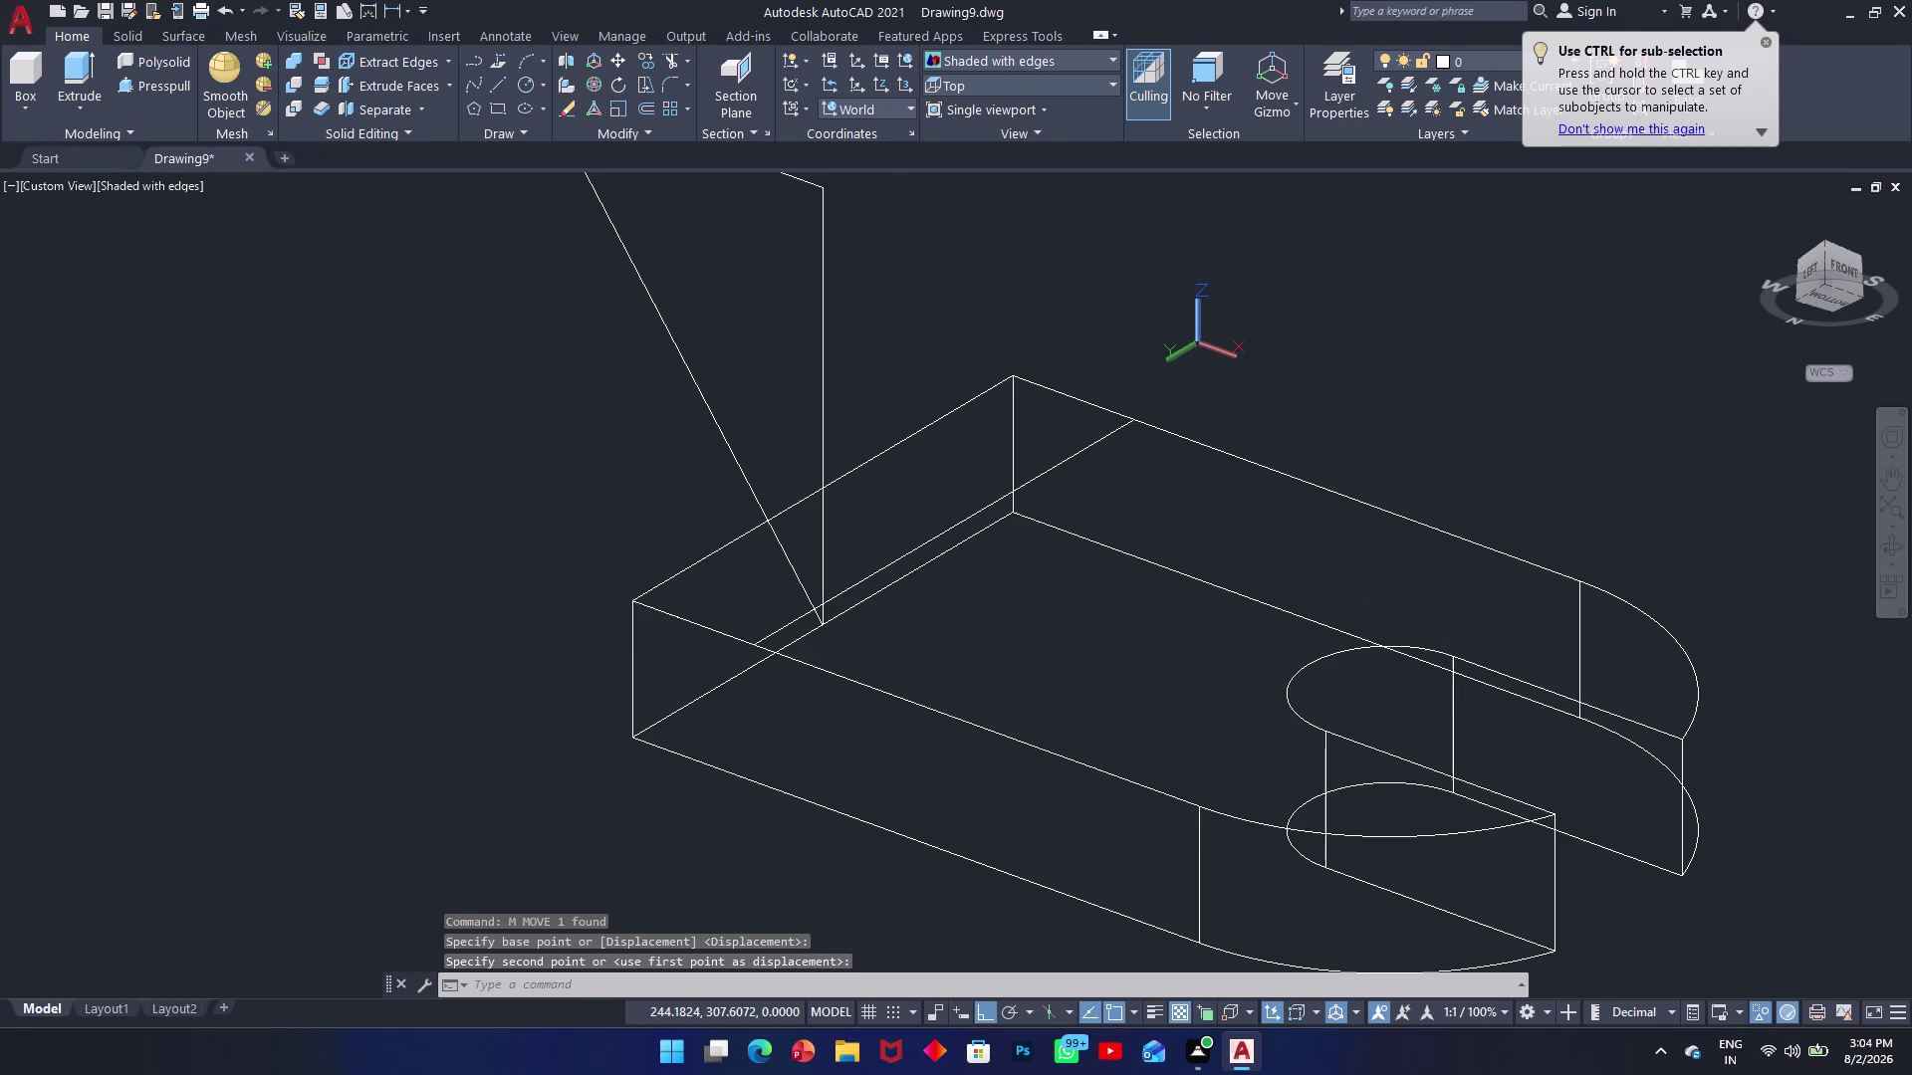
Move the vertical line out to the right of the bracket.
click(827, 396)
click(820, 396)
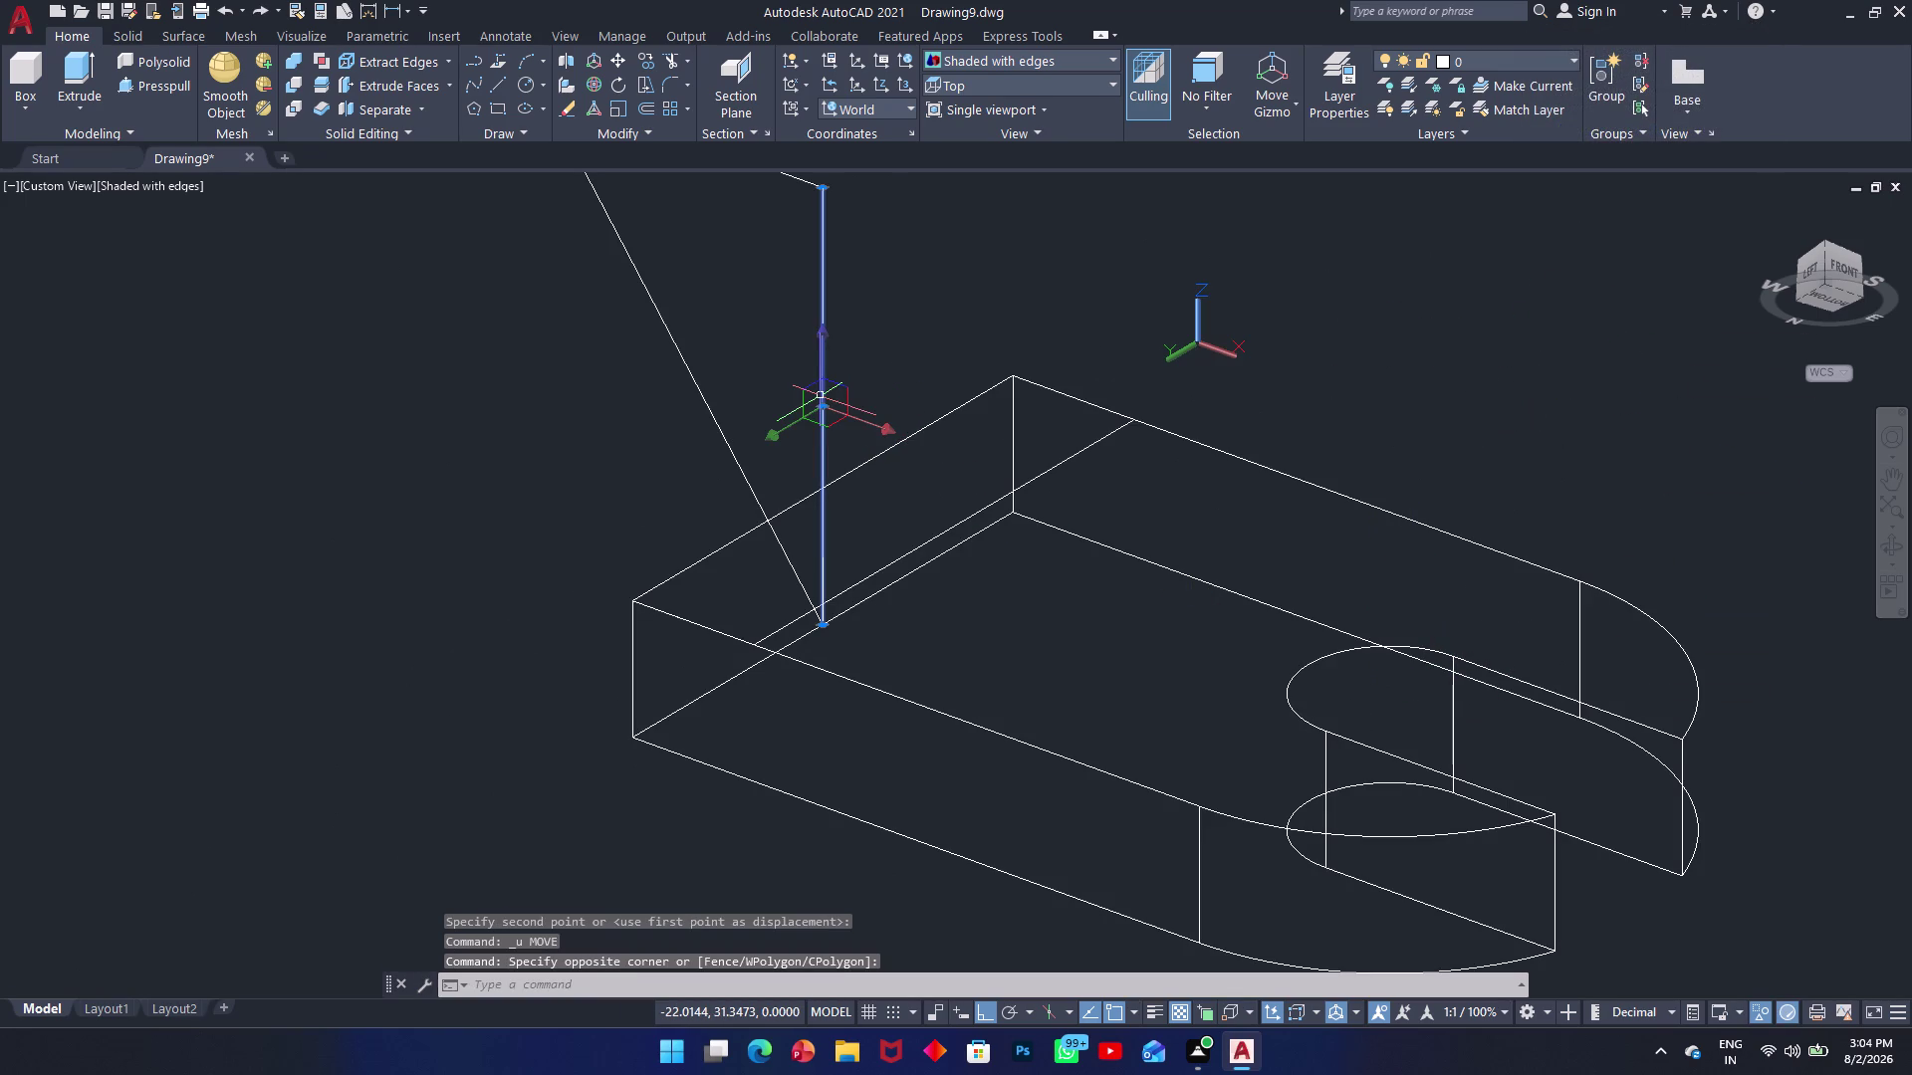
text(m)
key(space)
click(818, 393)
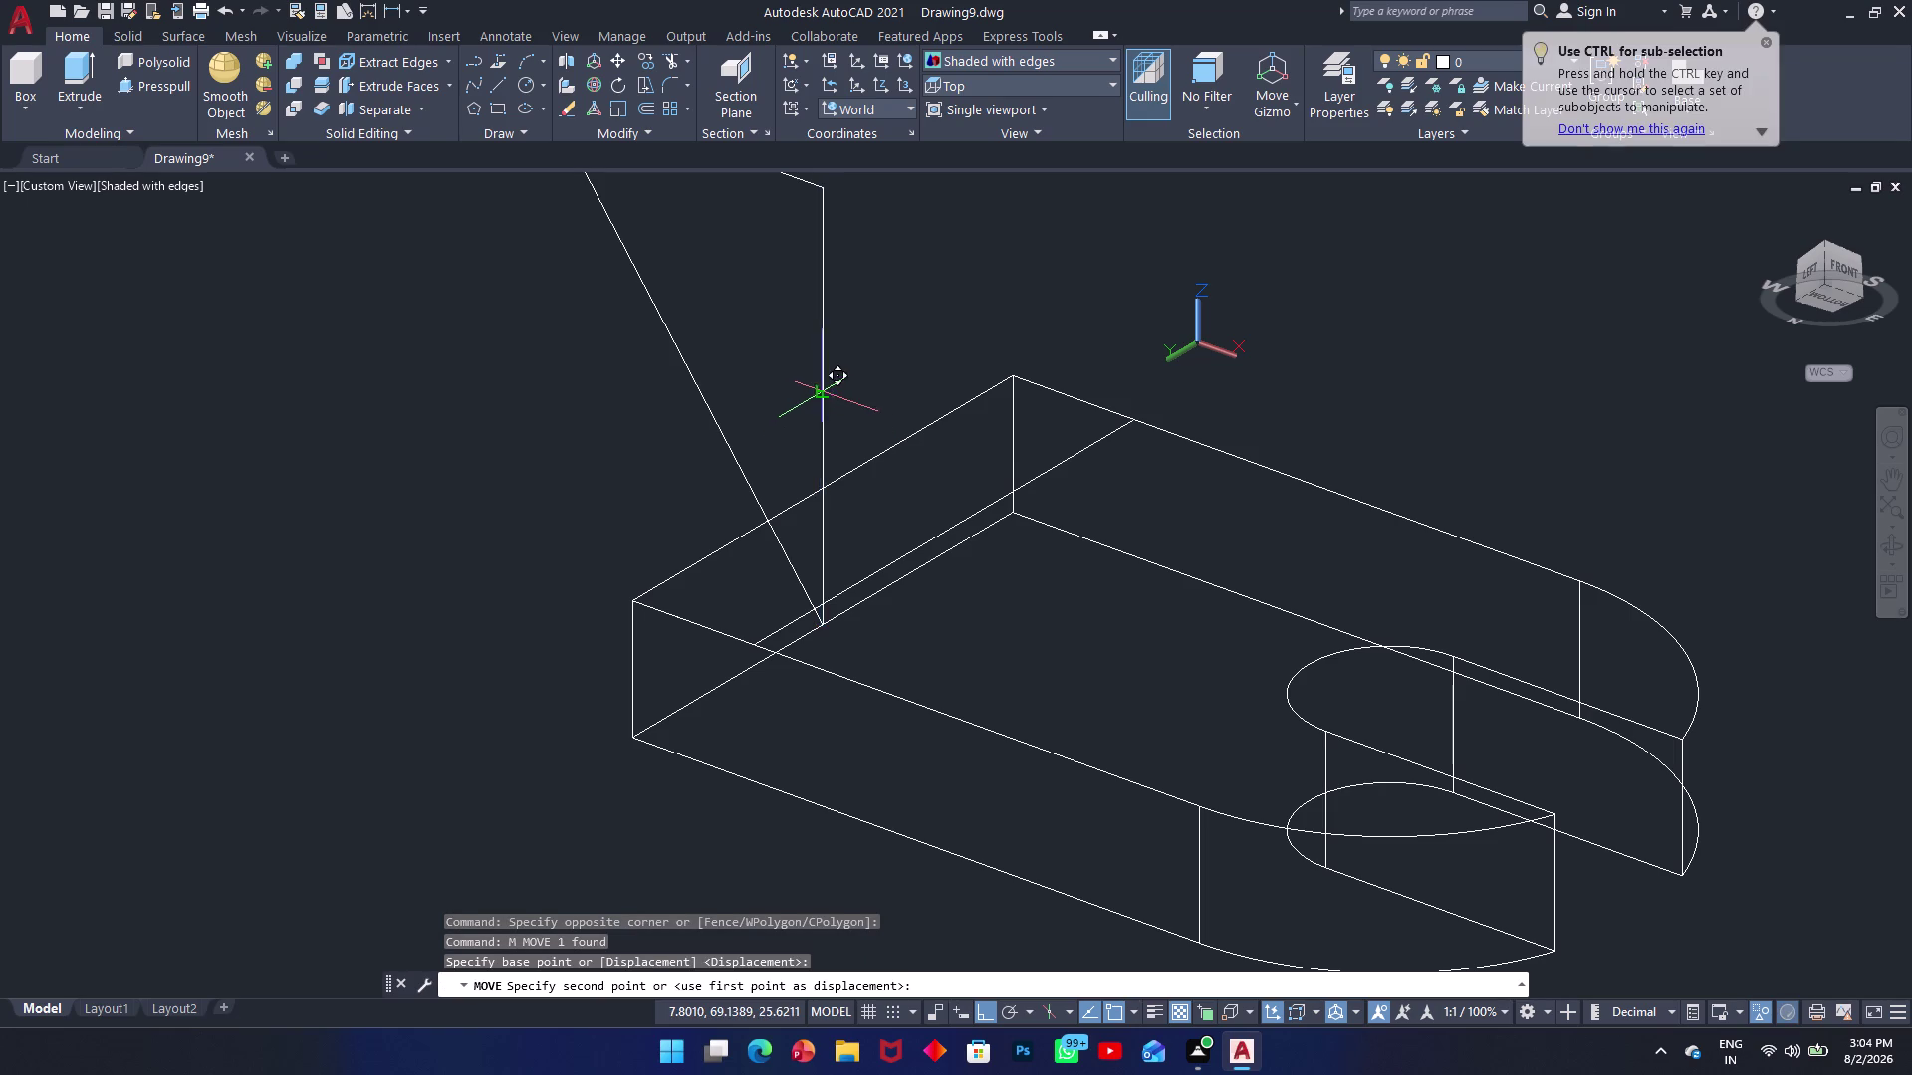
scroll(up, 3)
scroll(down, 3)
scroll(down, 3)
click(1742, 484)
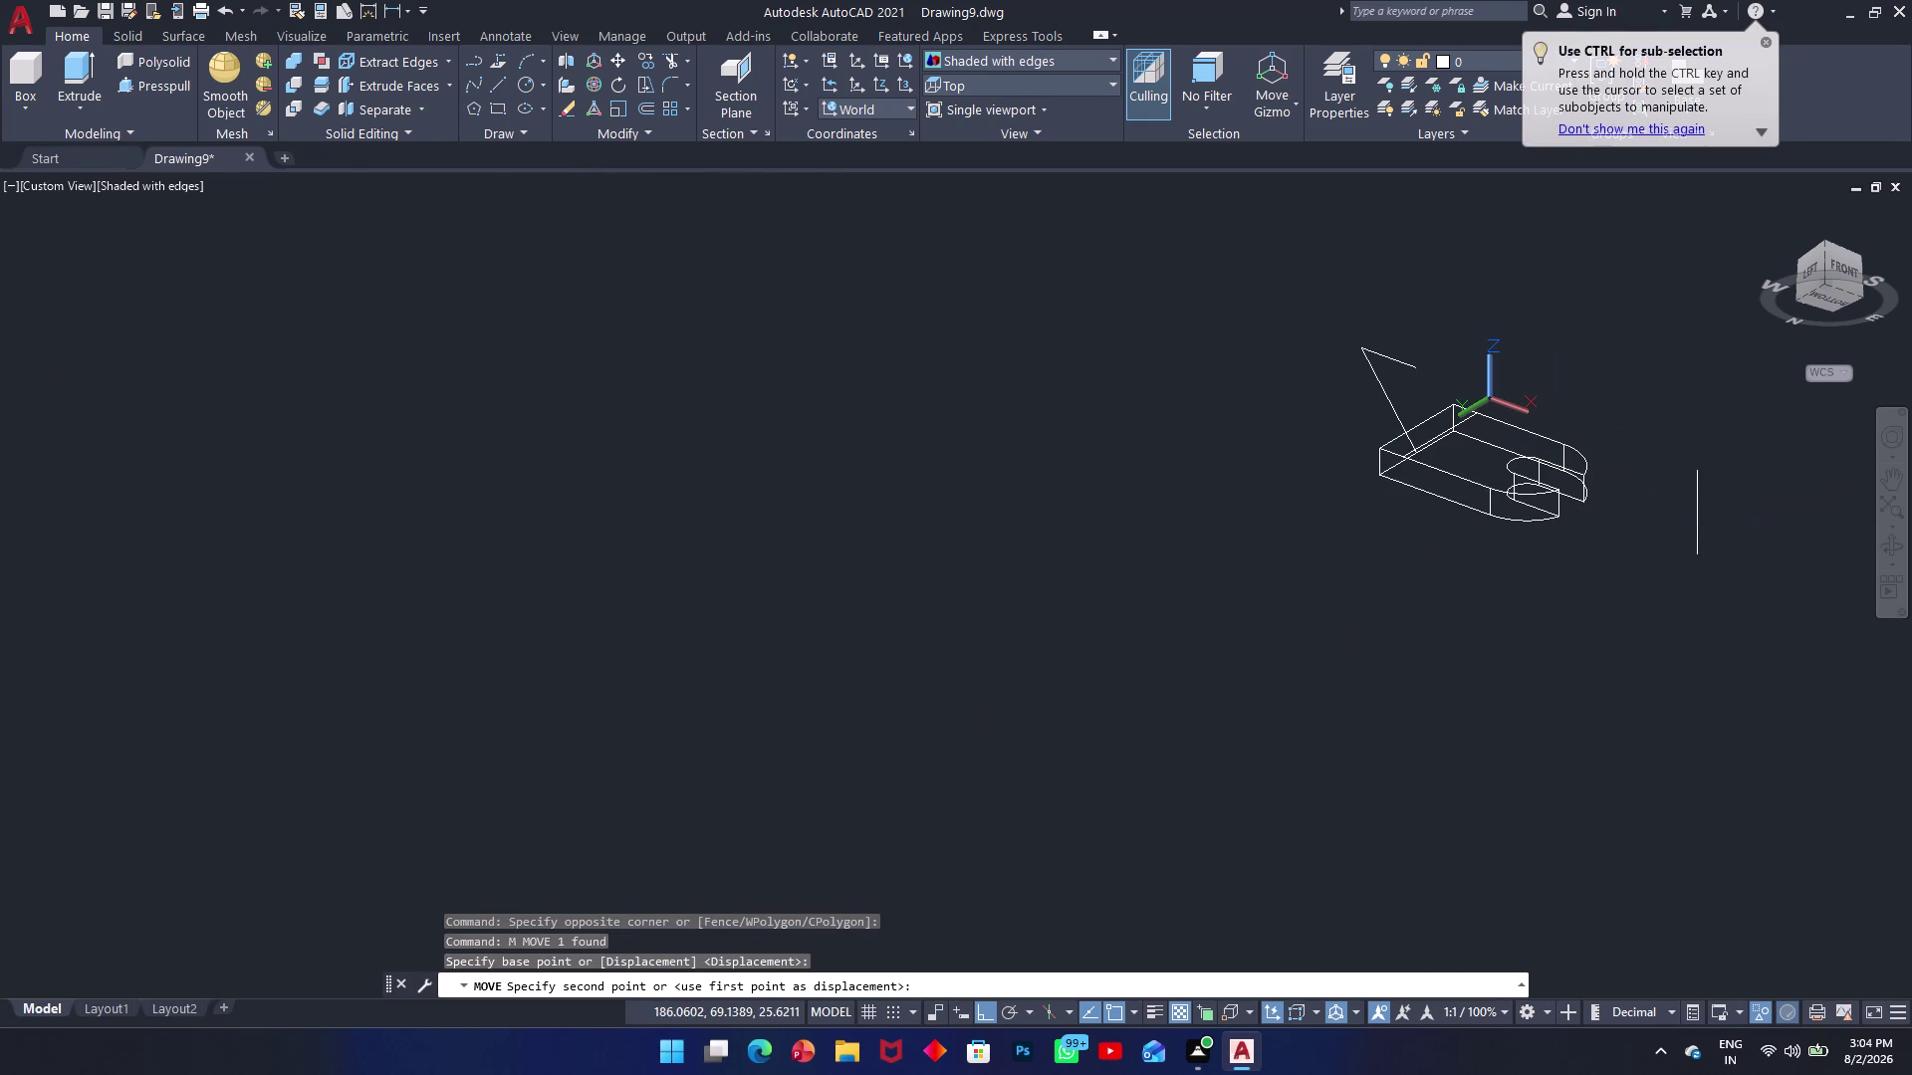
End object isolation so the bracket solid reappears, and pan it into view.
right_click(1454, 351)
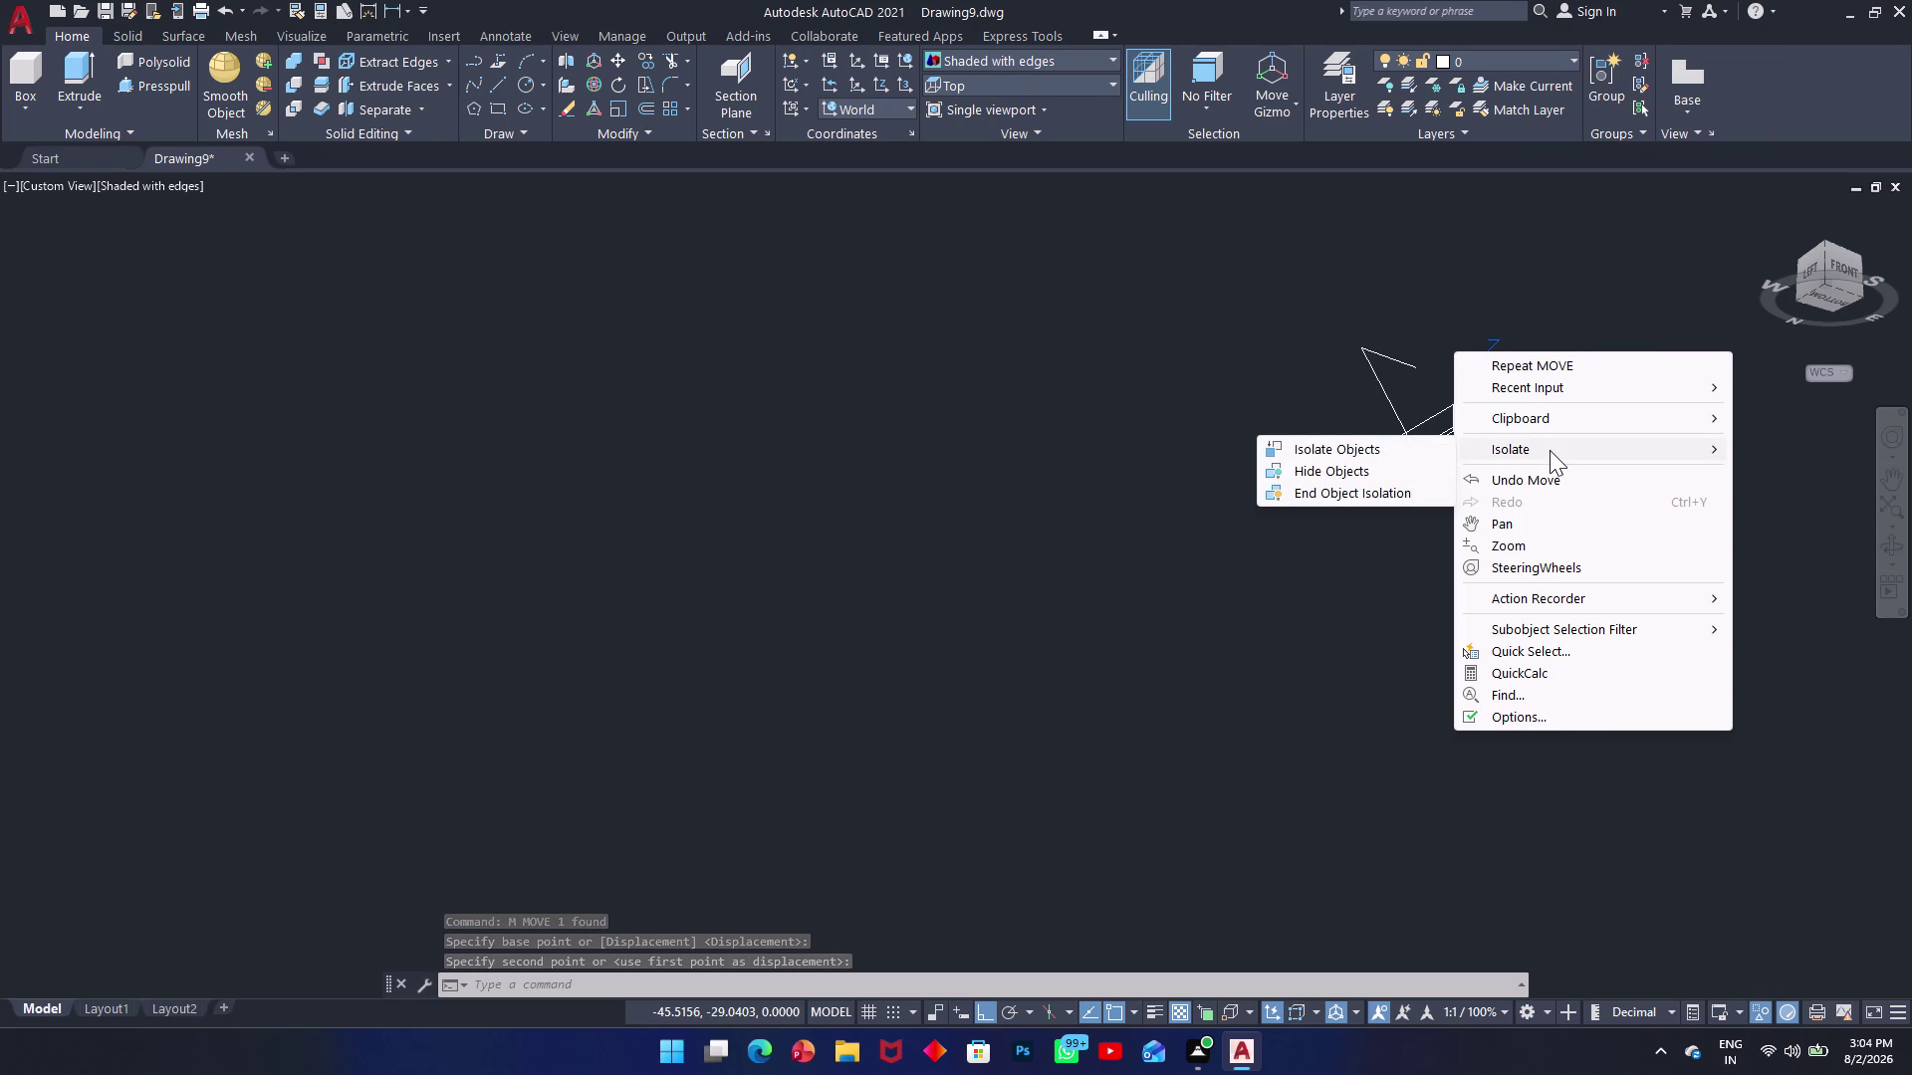
click(1523, 453)
key(grave)
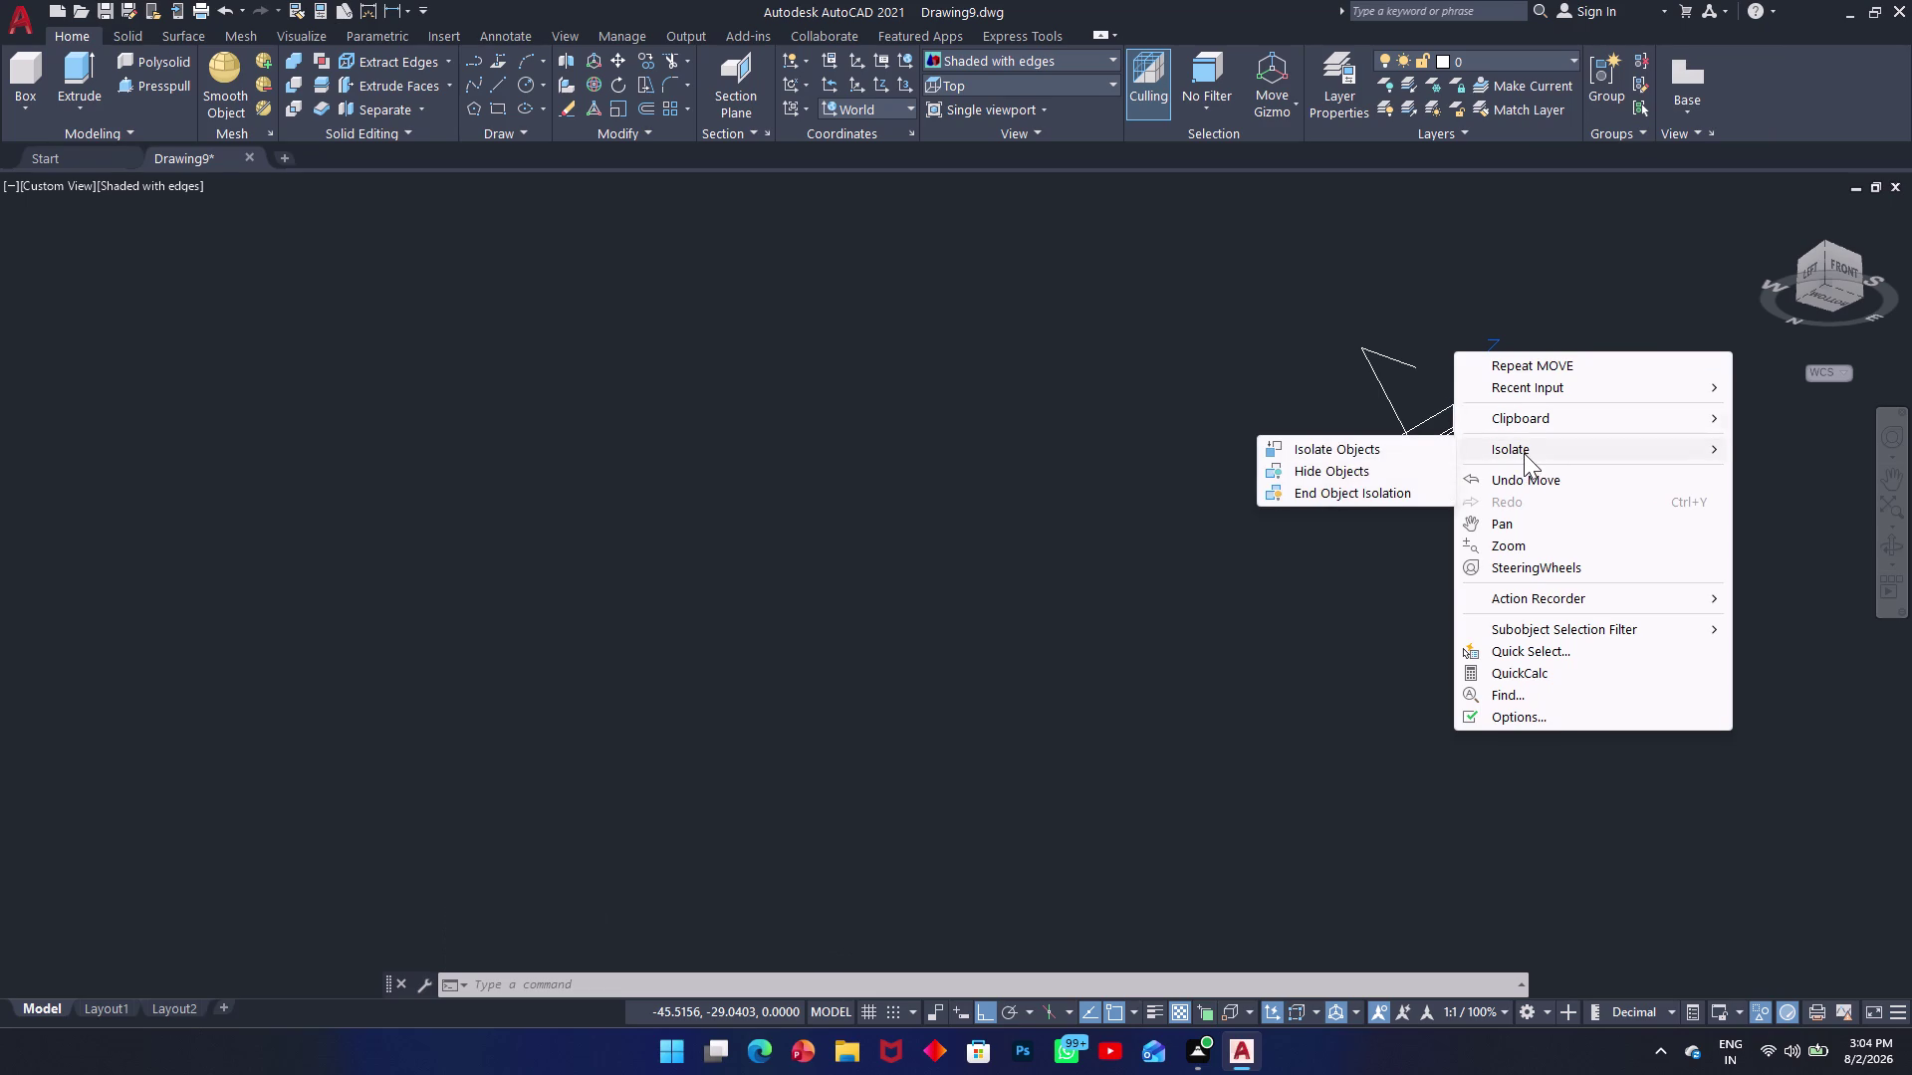
click(1553, 442)
click(1381, 498)
scroll(up, 3)
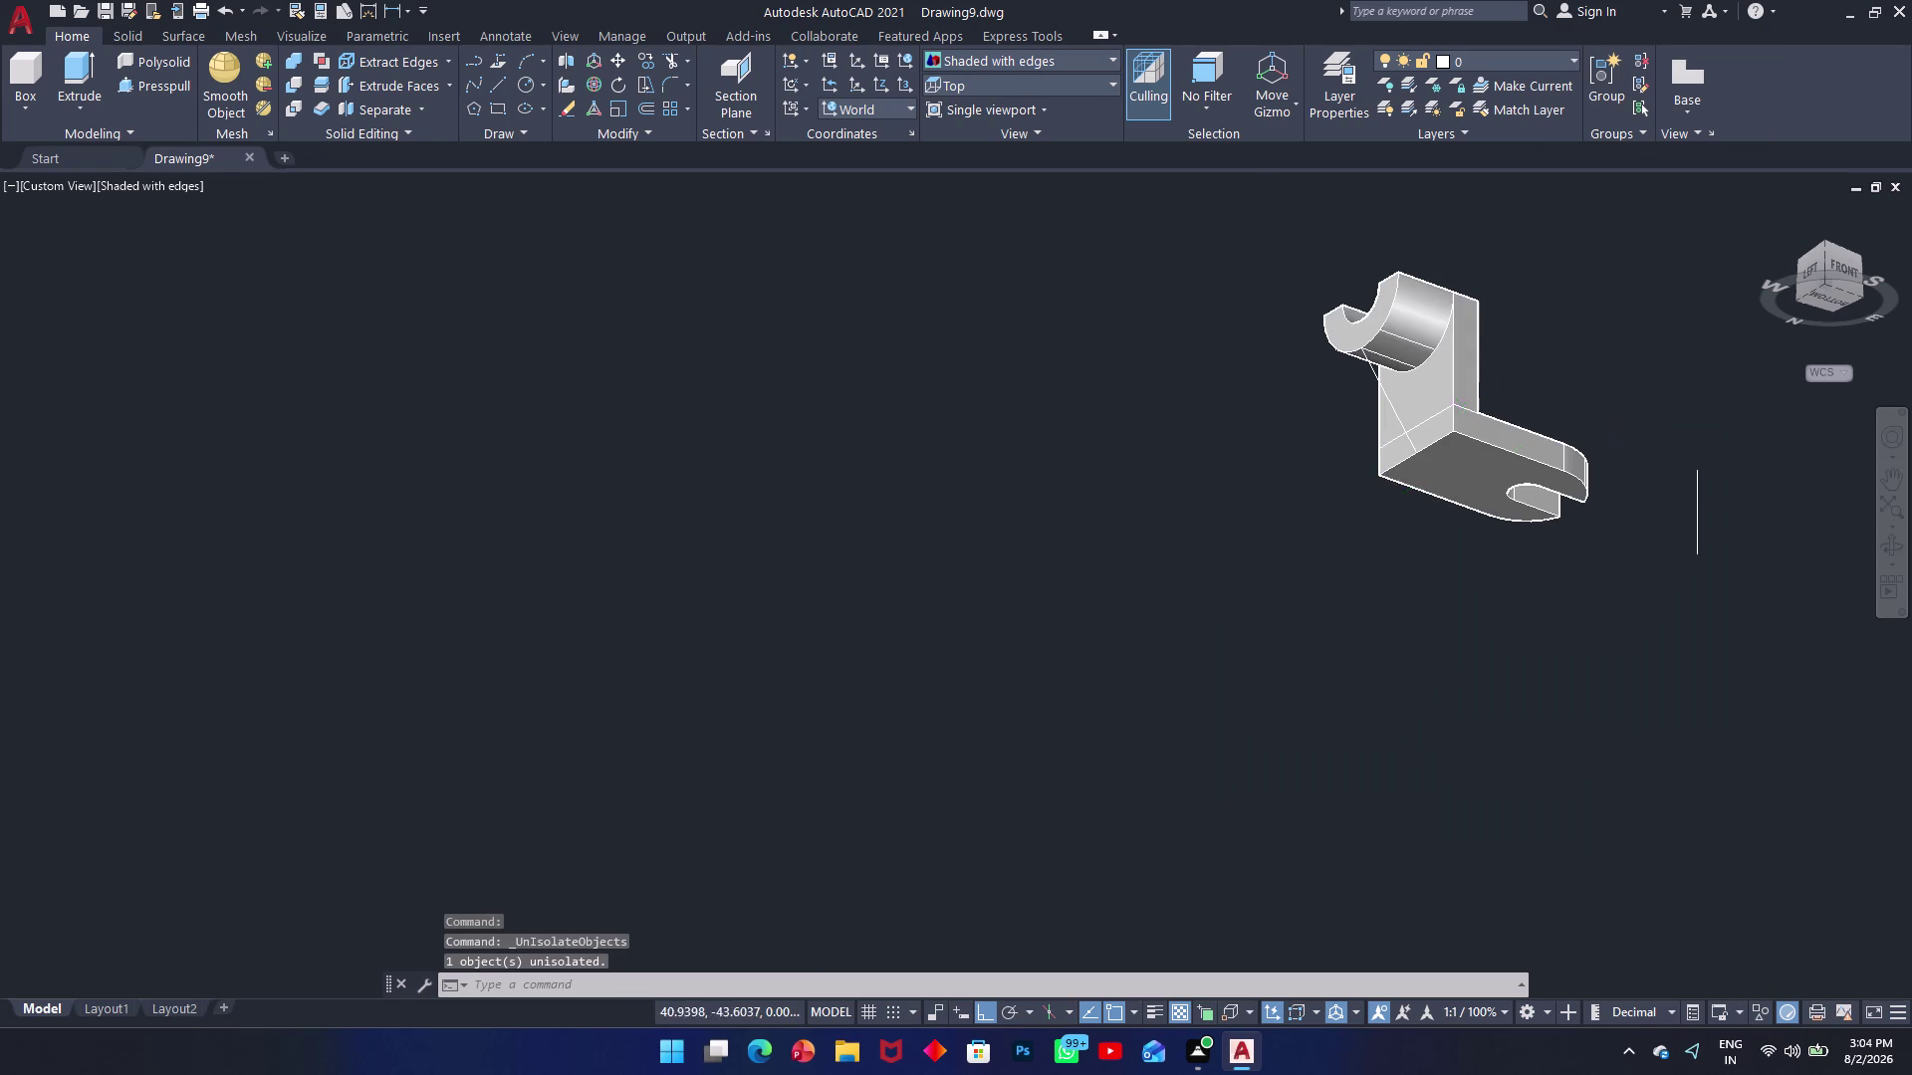
middle_drag(1530, 442, 670, 427)
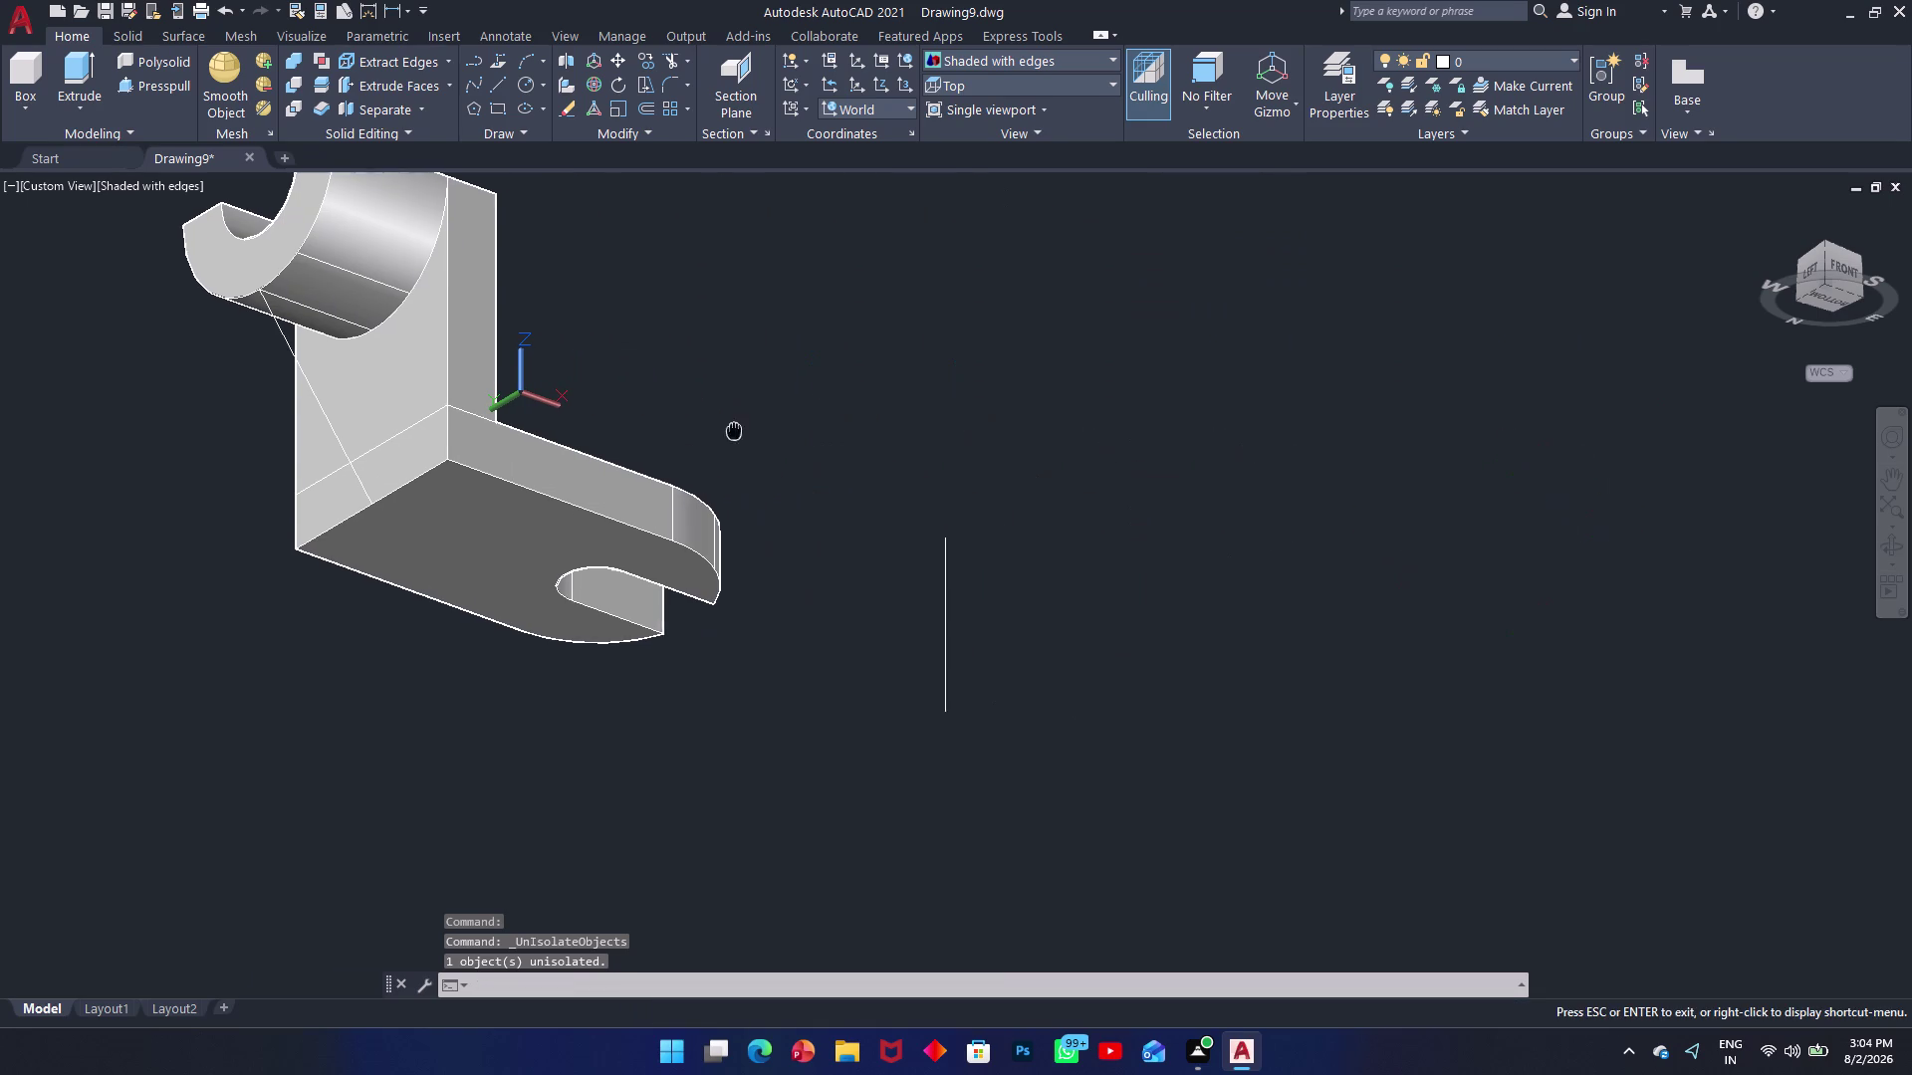
Move the vertical line further right, away from the bracket.
middle_drag(670, 428, 668, 427)
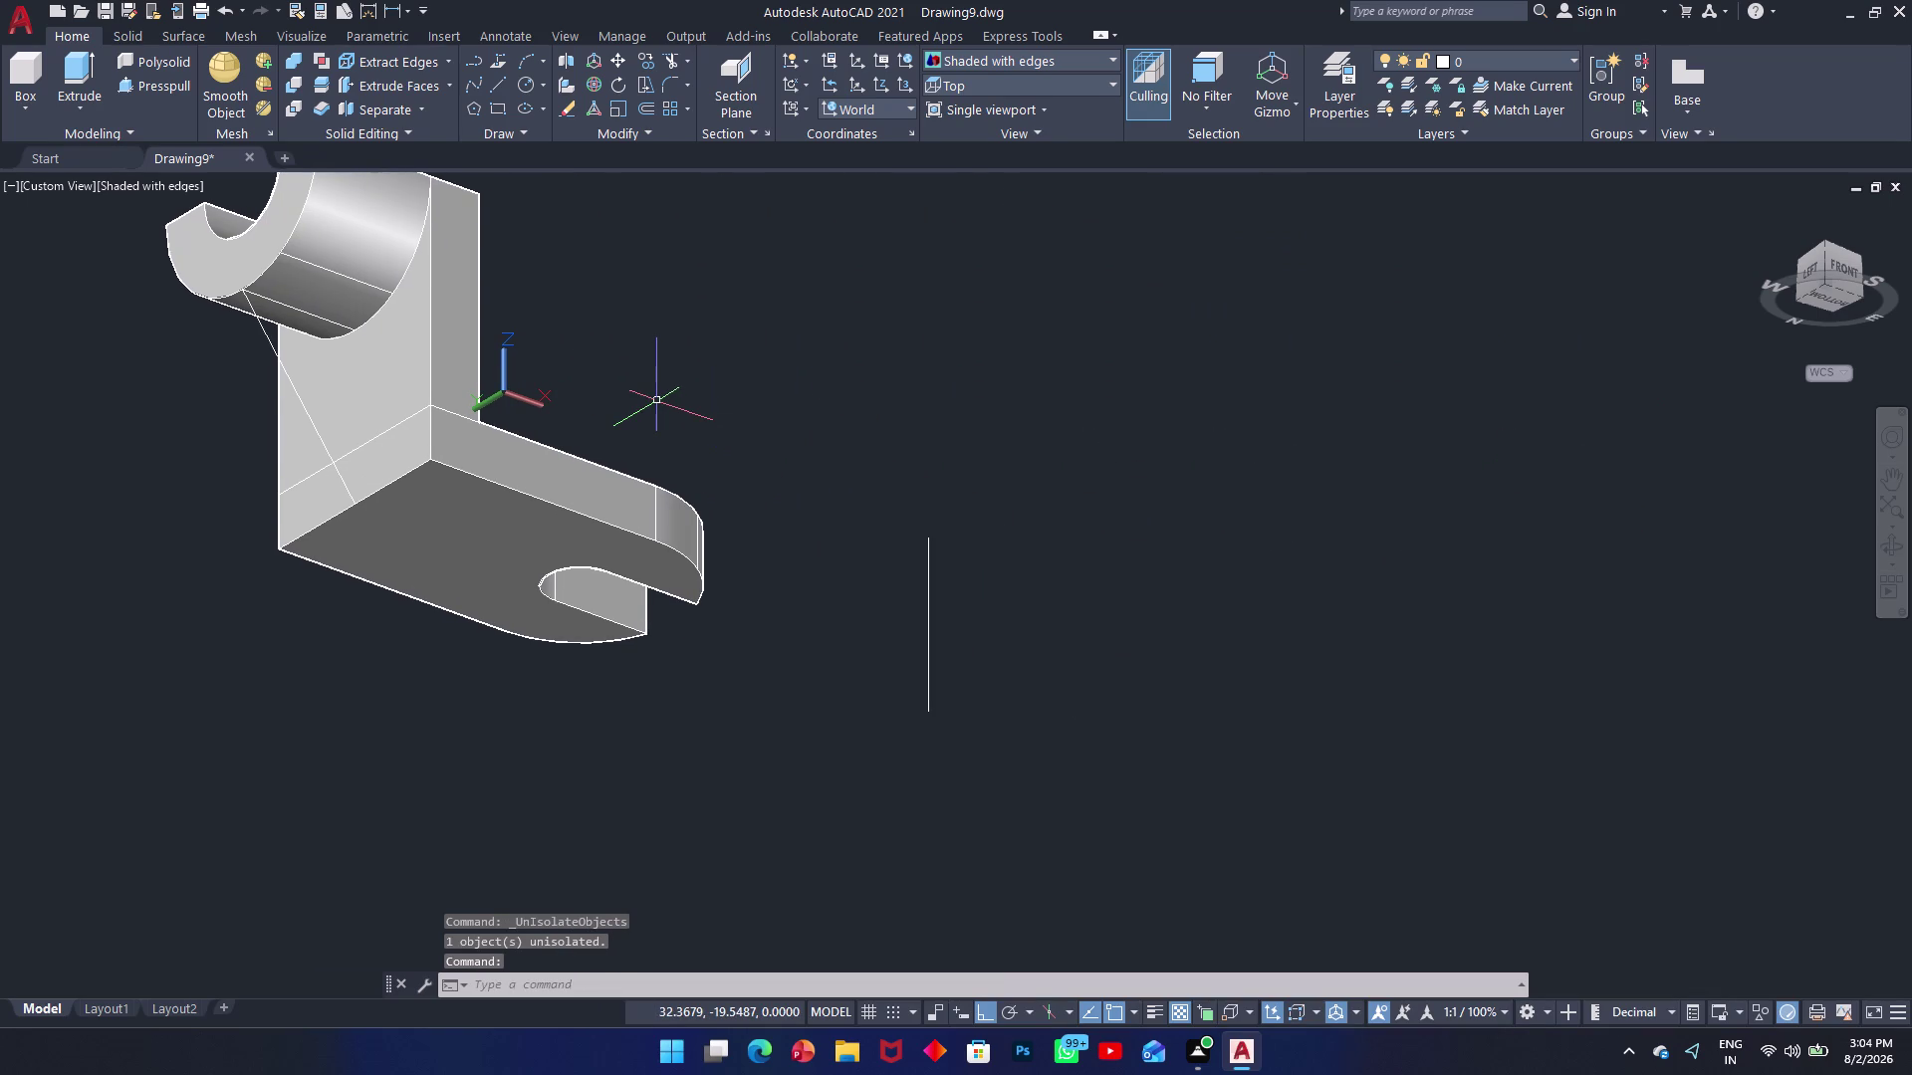
drag(1091, 559, 1072, 563)
click(888, 740)
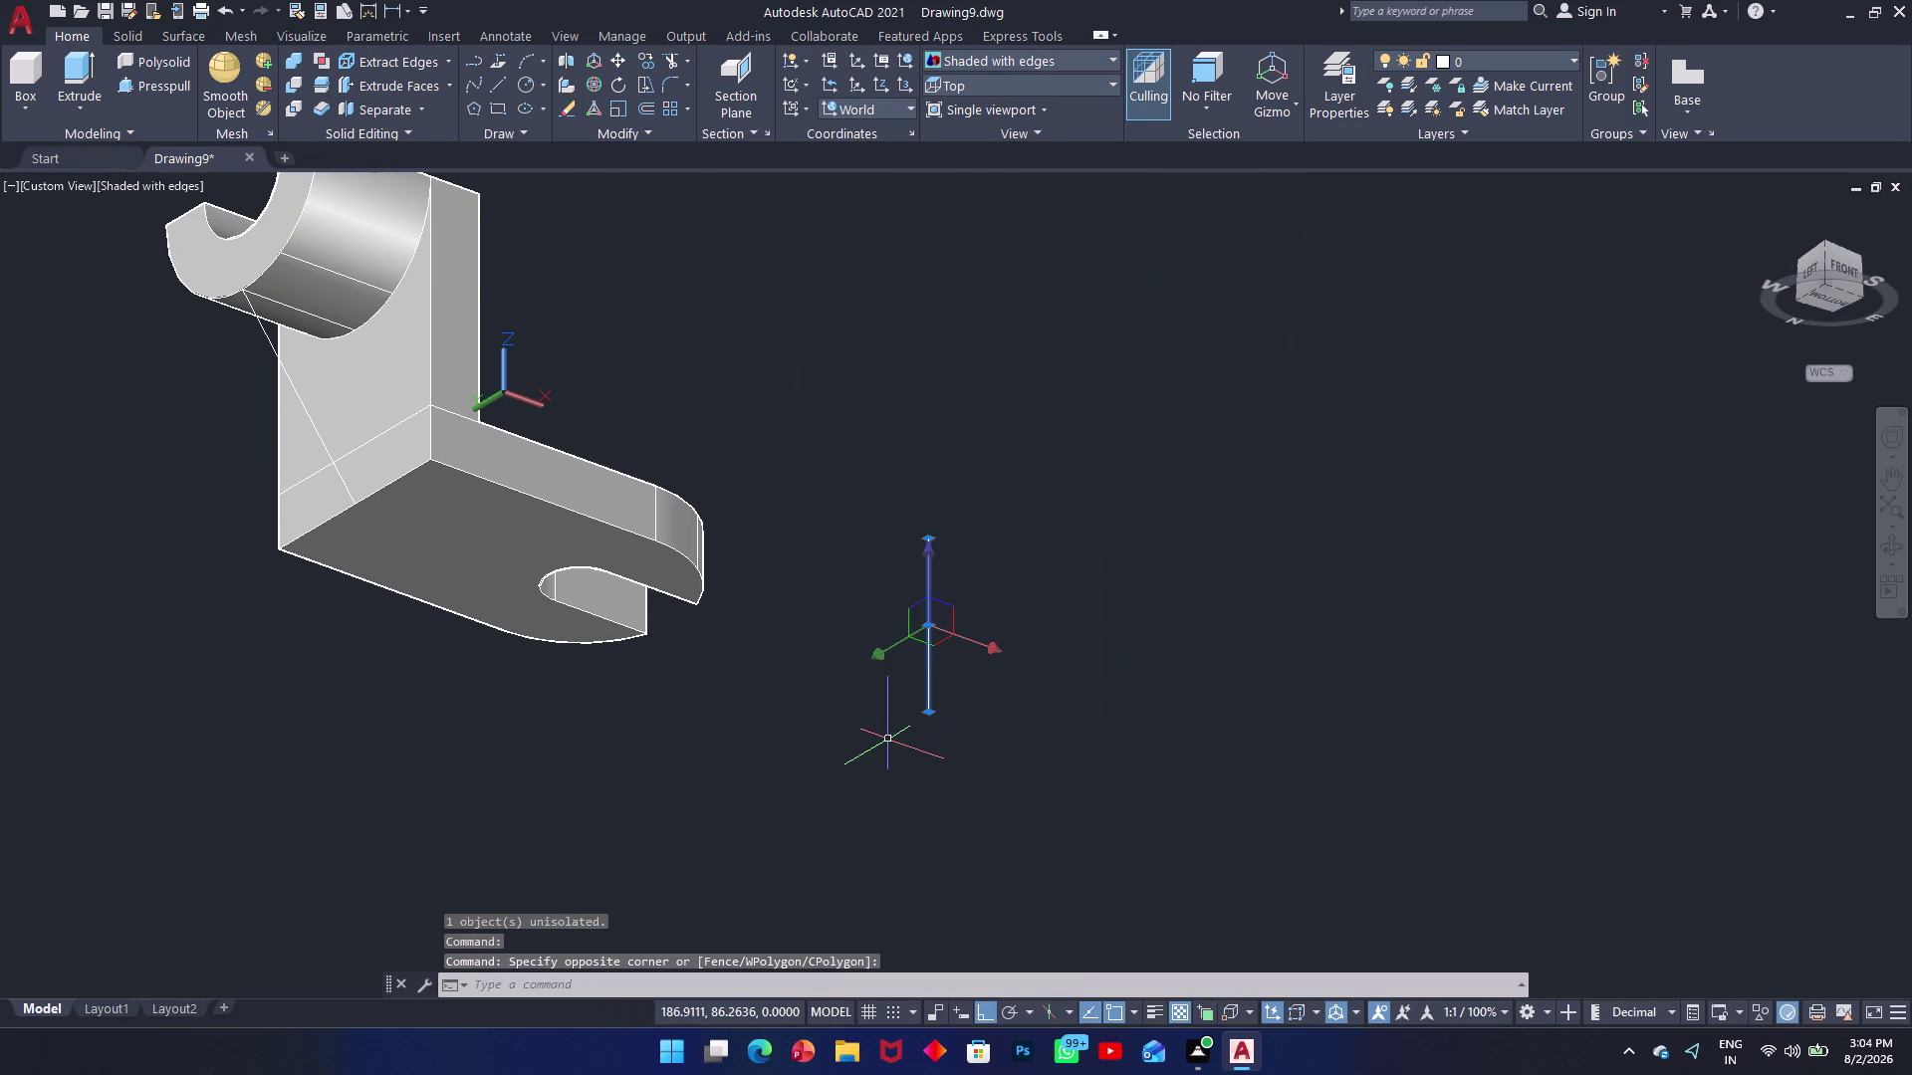
text(m)
key(space)
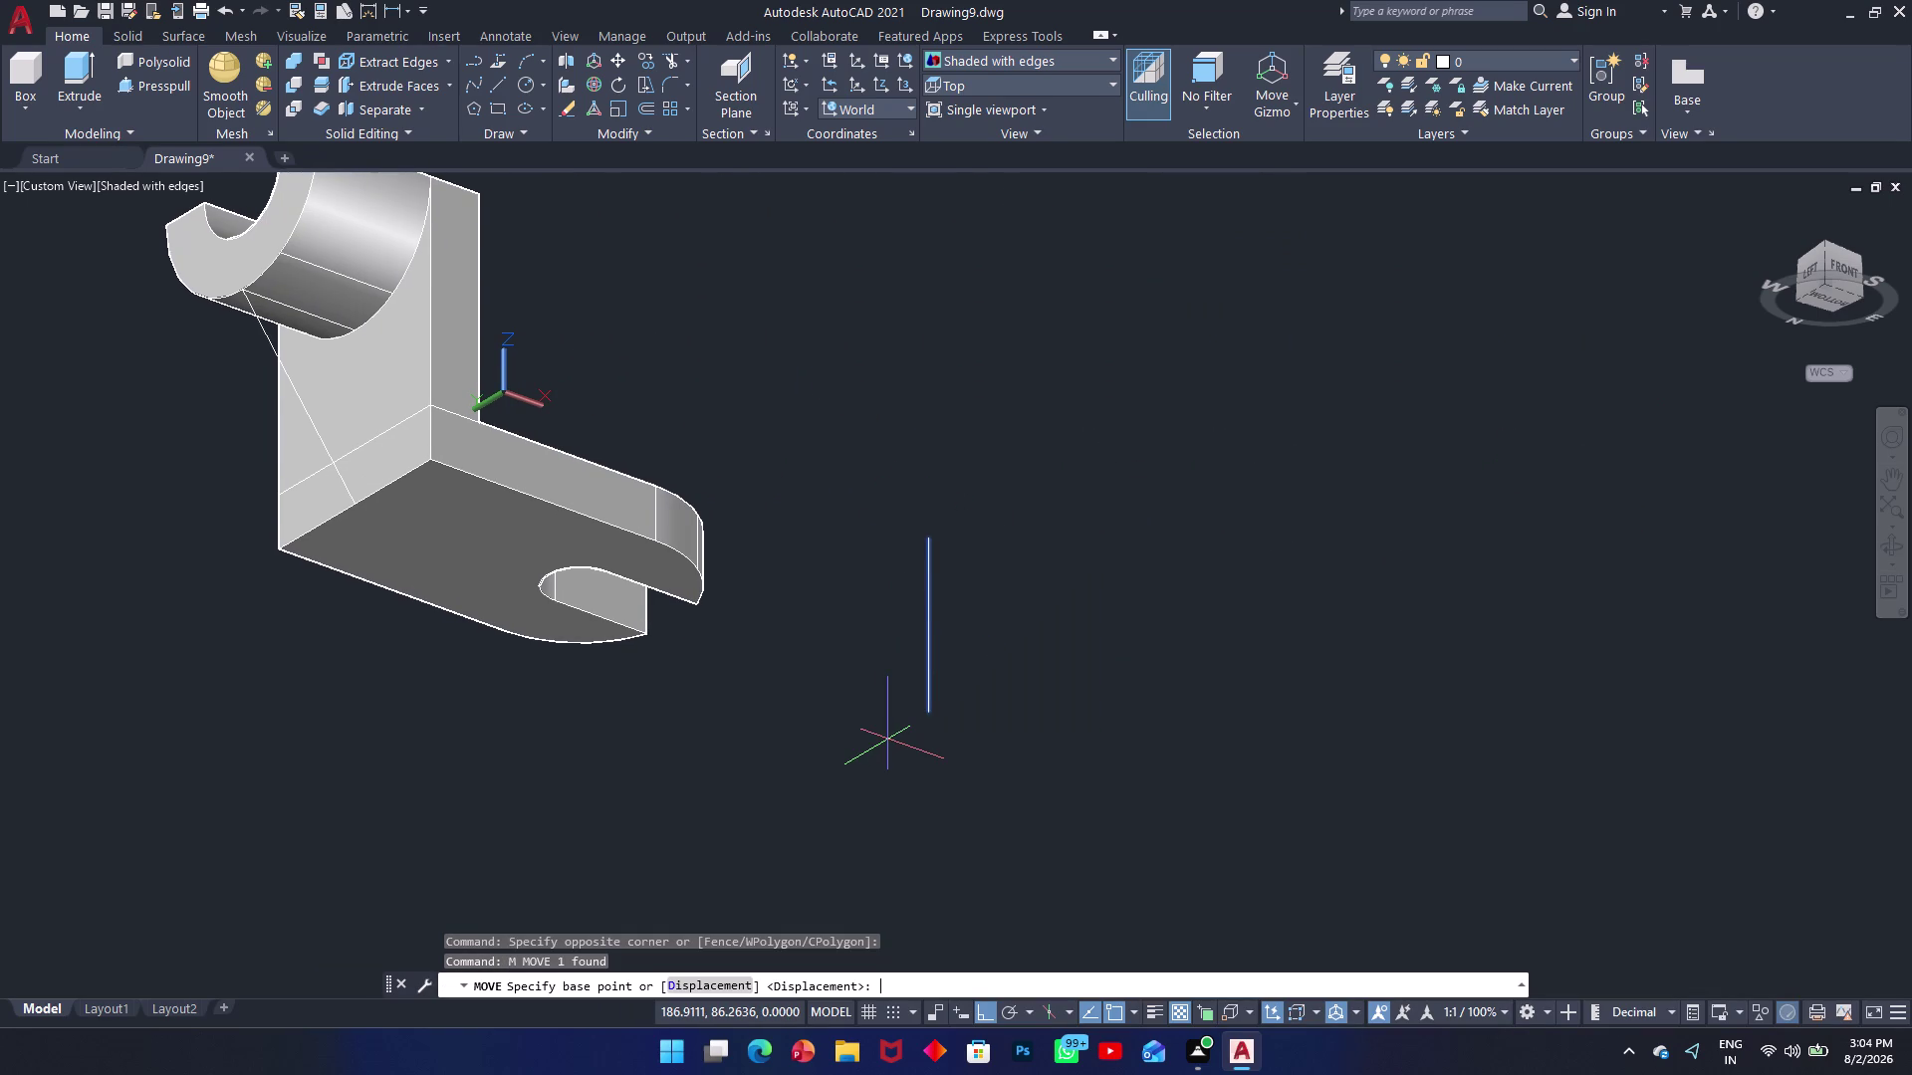
click(930, 710)
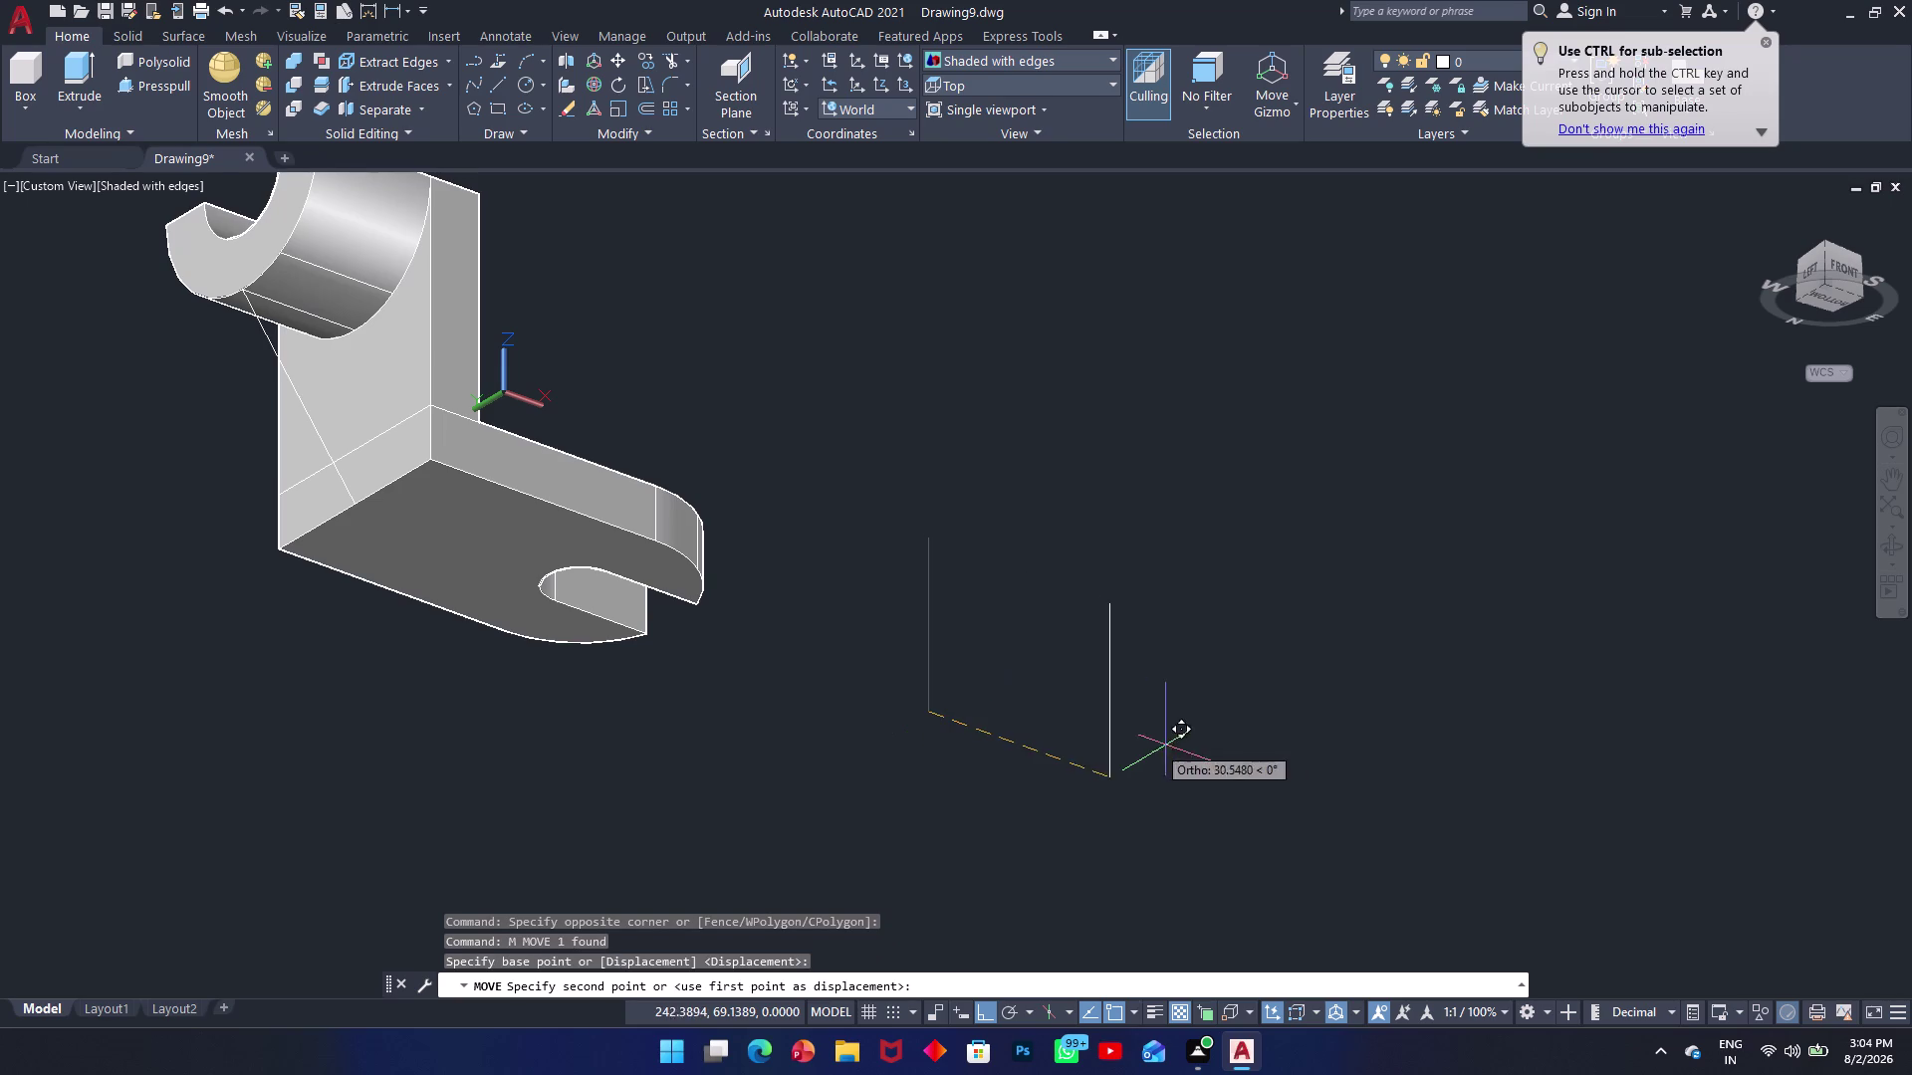
click(1199, 749)
Start a new line and cancel it after the first point.
text(l)
key(space)
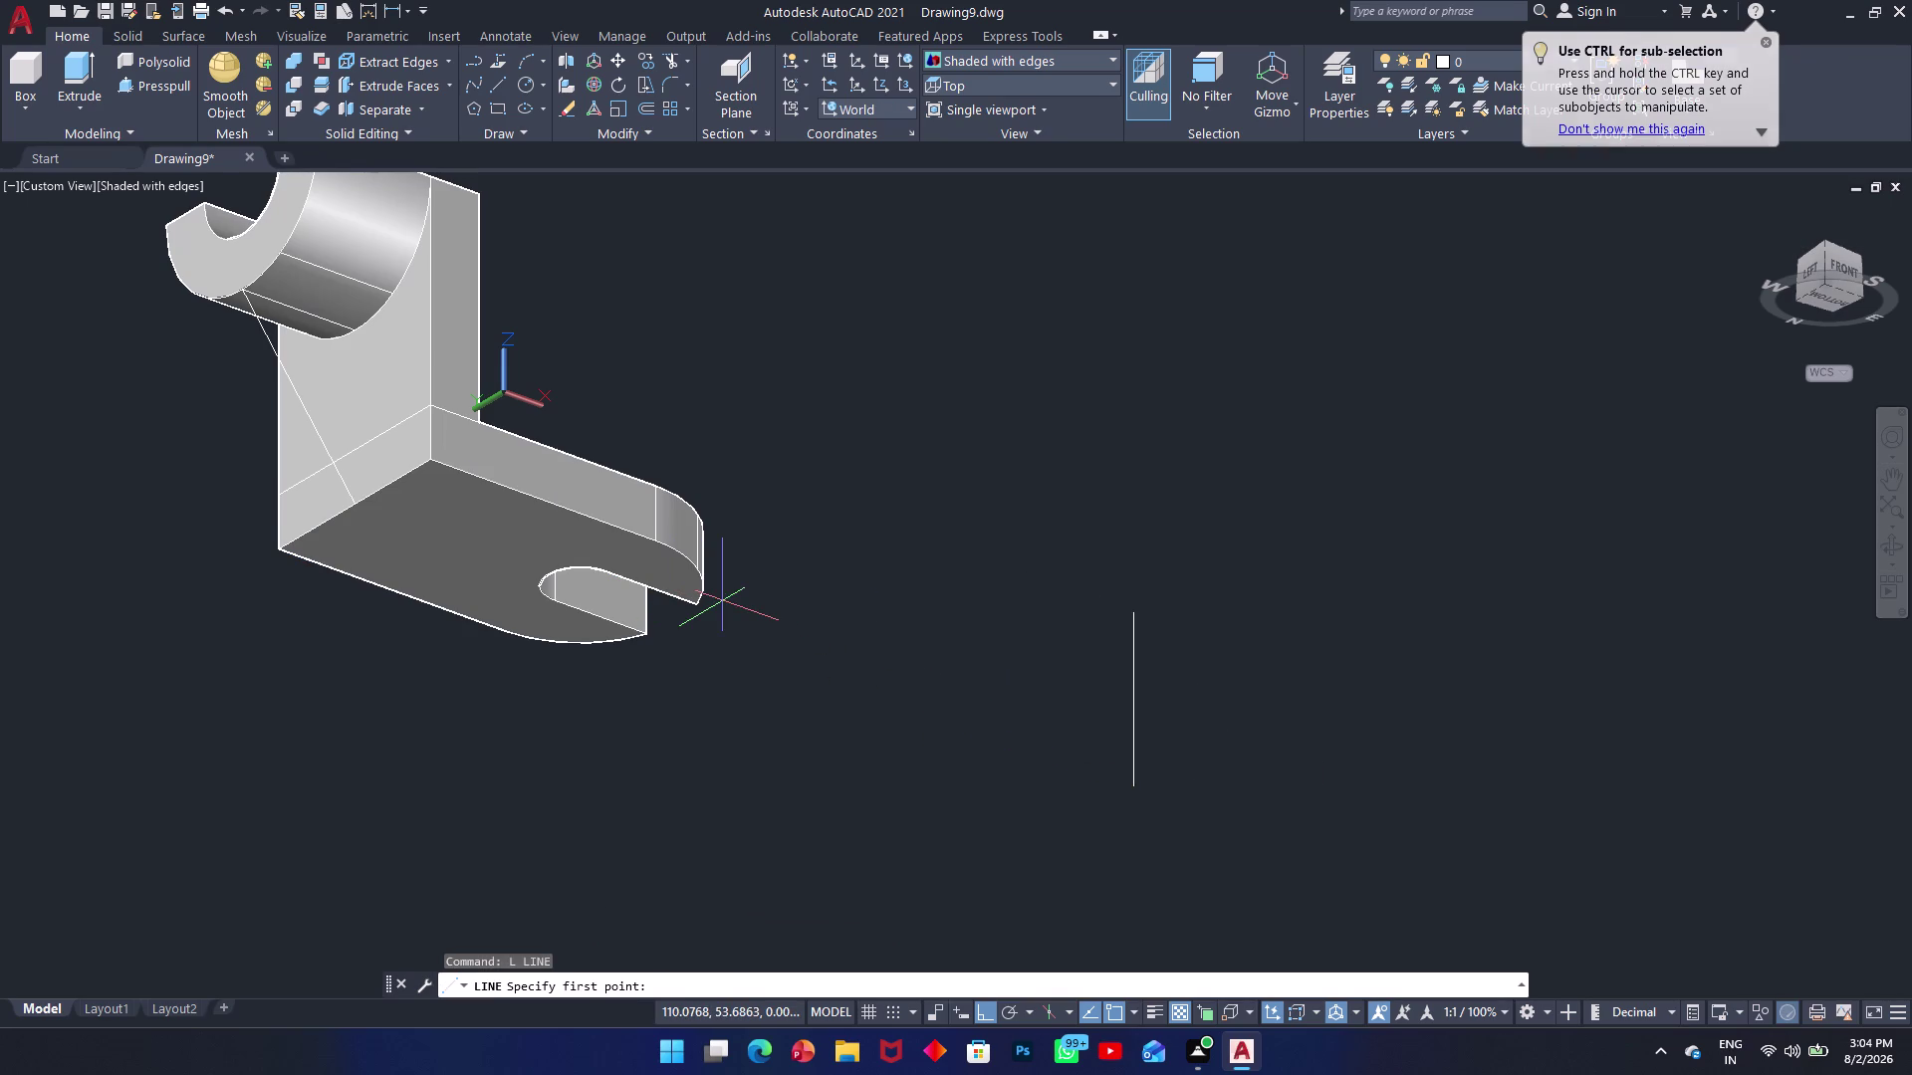
click(382, 414)
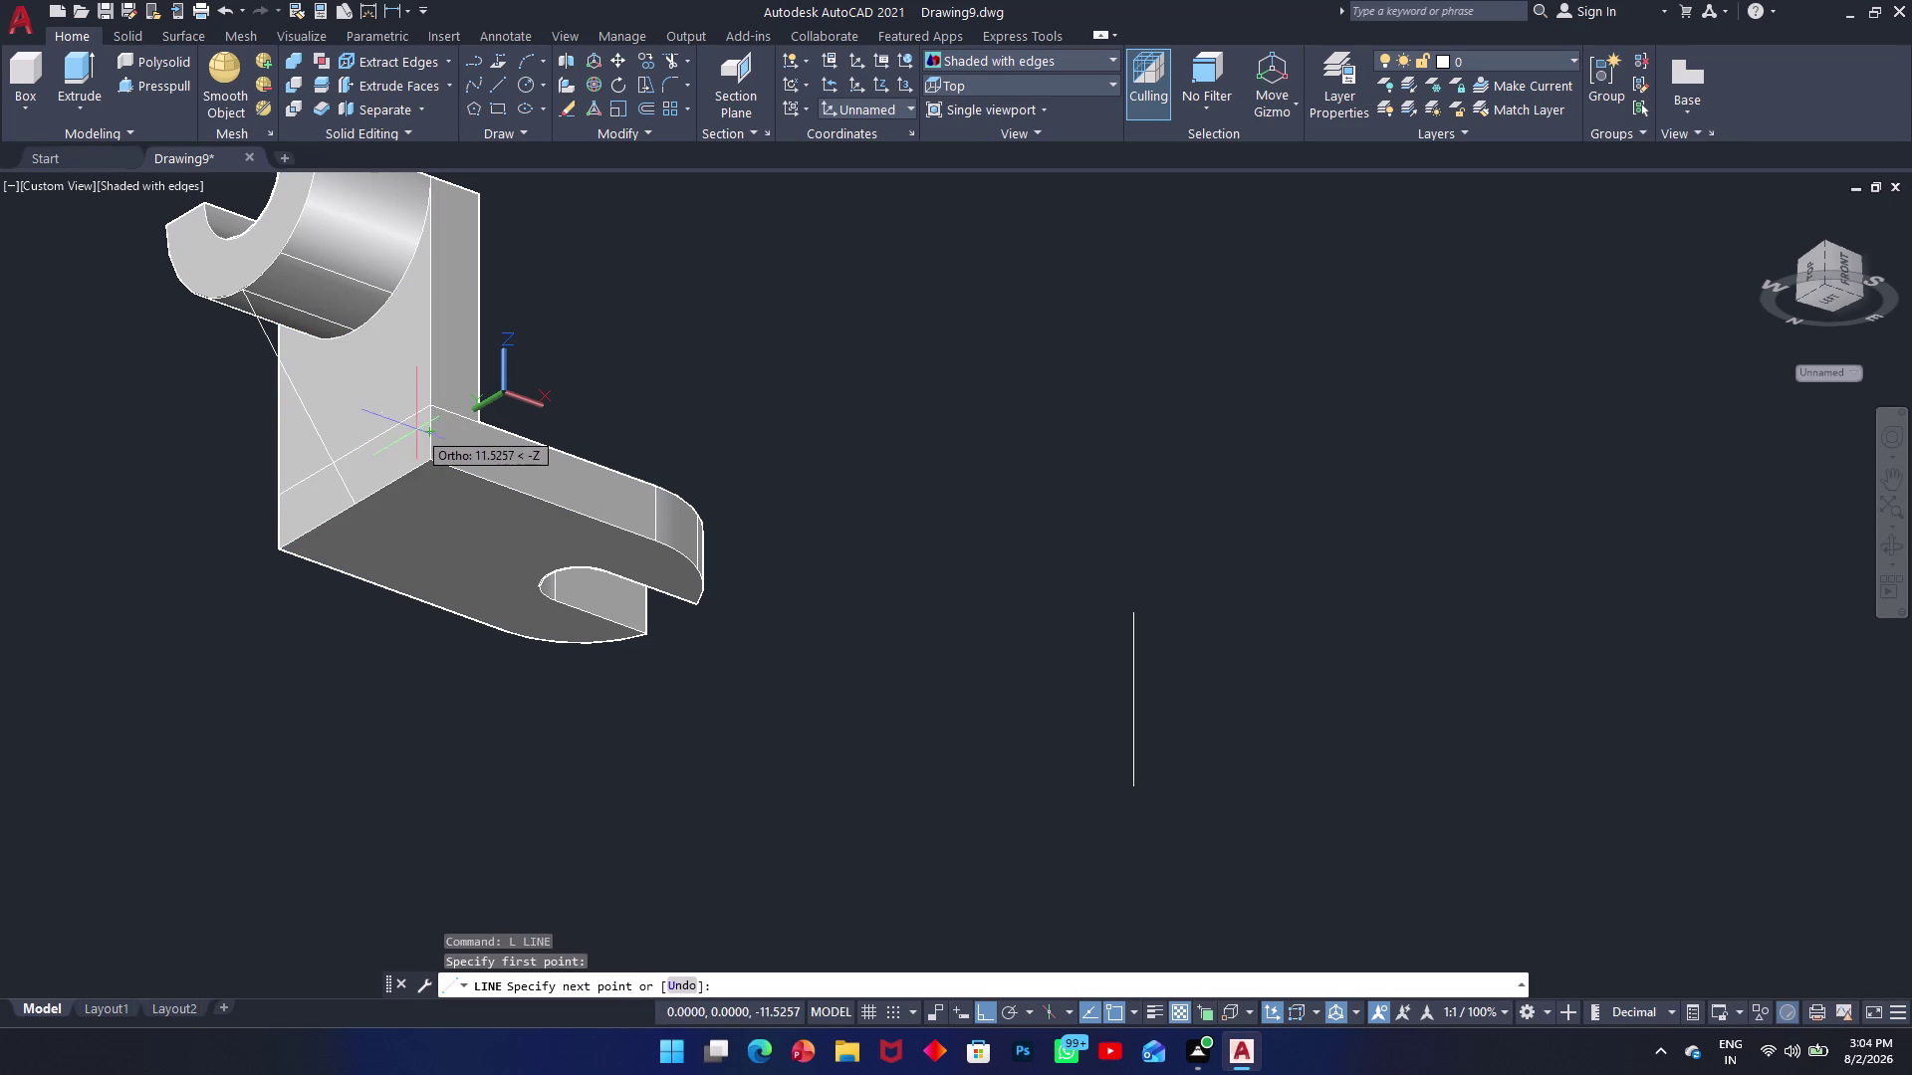
key(Escape)
Orbit around the bracket and switch to the left side view.
middle_drag(409, 404, 421, 430)
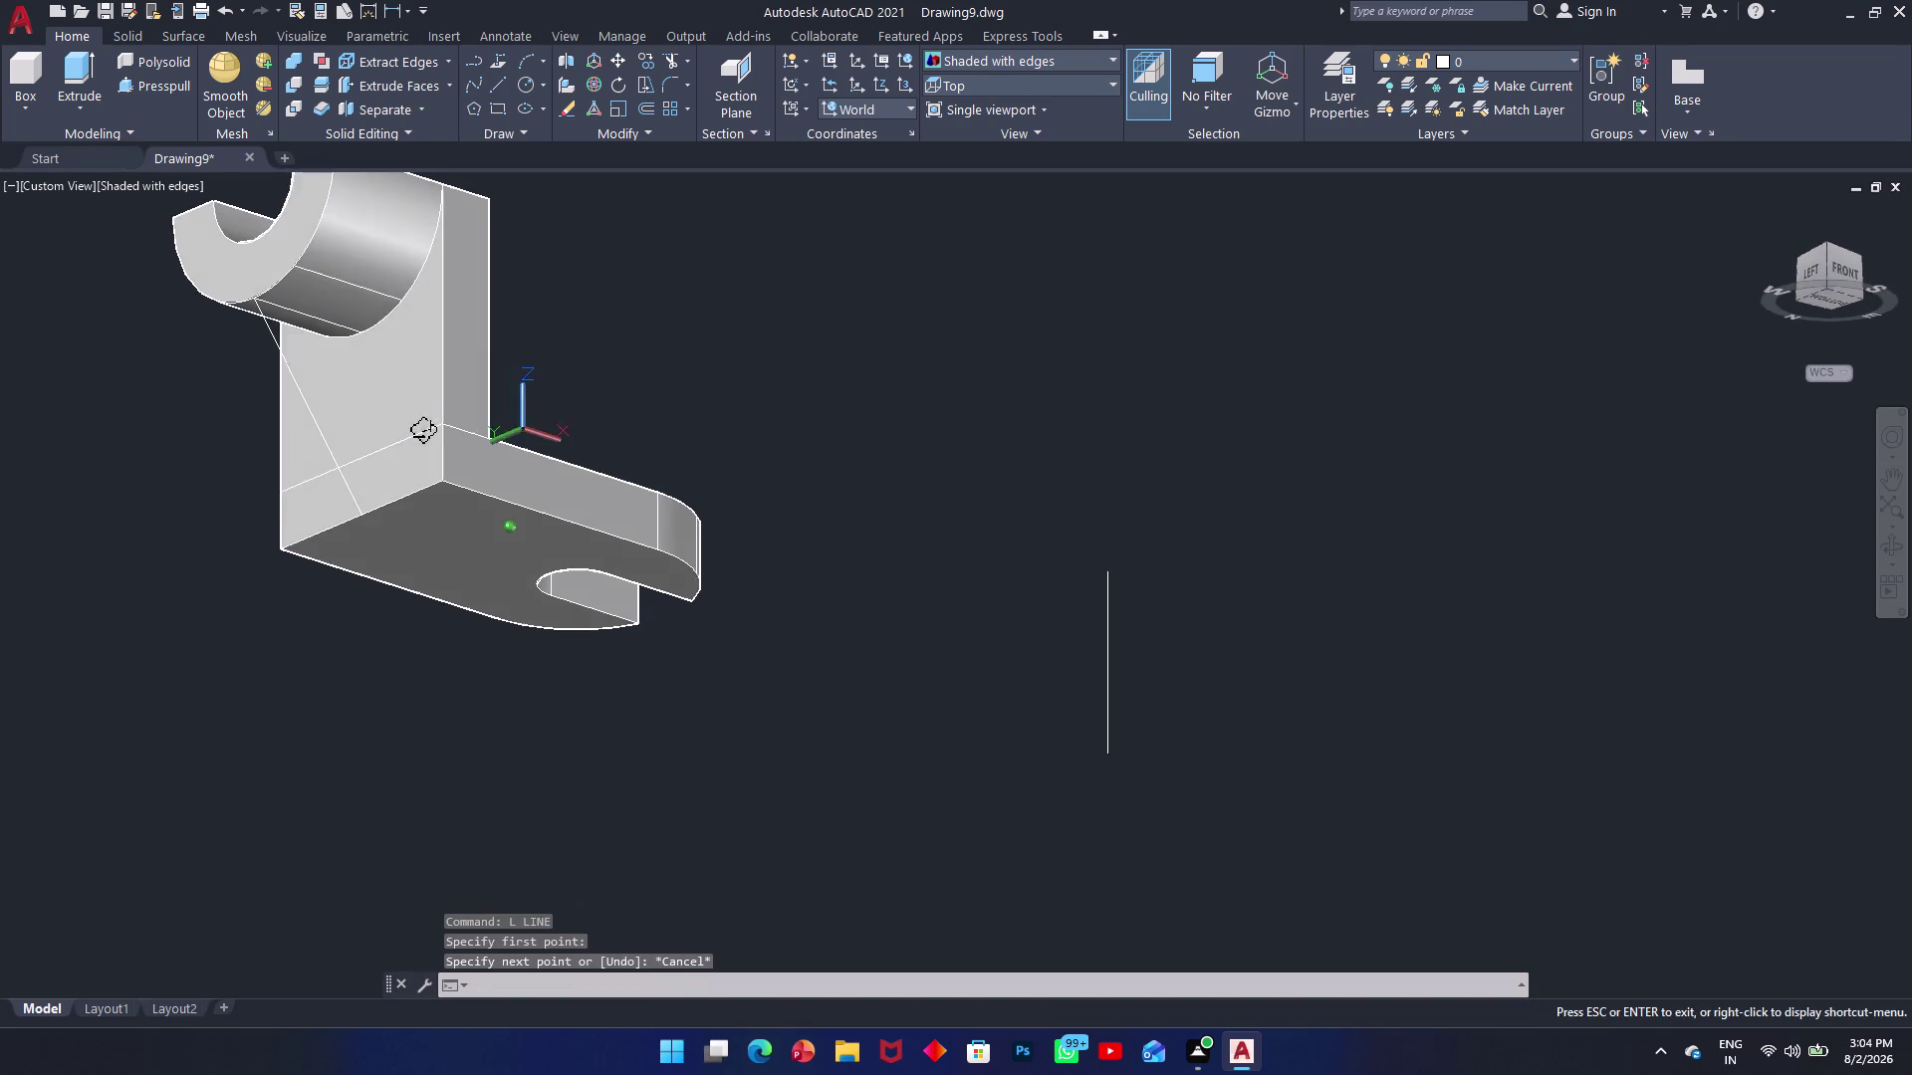
middle_drag(421, 429, 528, 468)
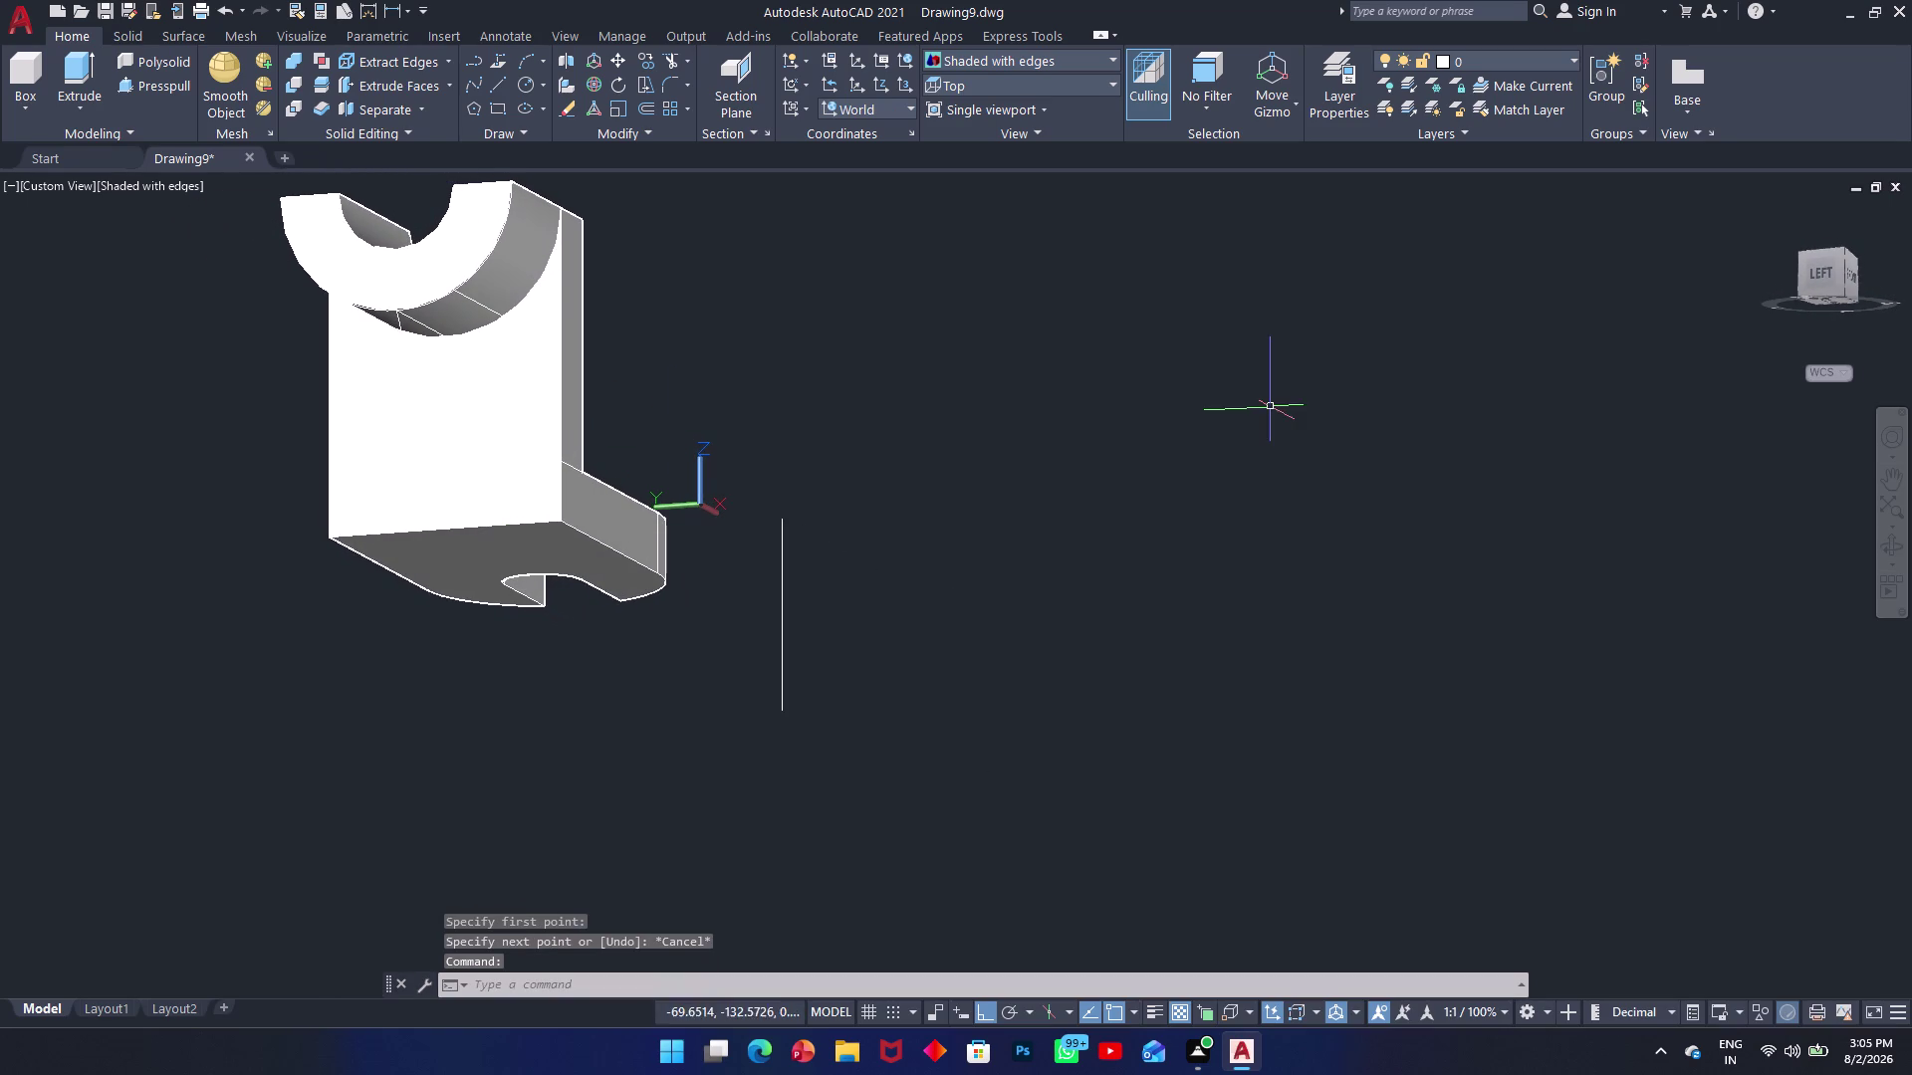
click(1827, 276)
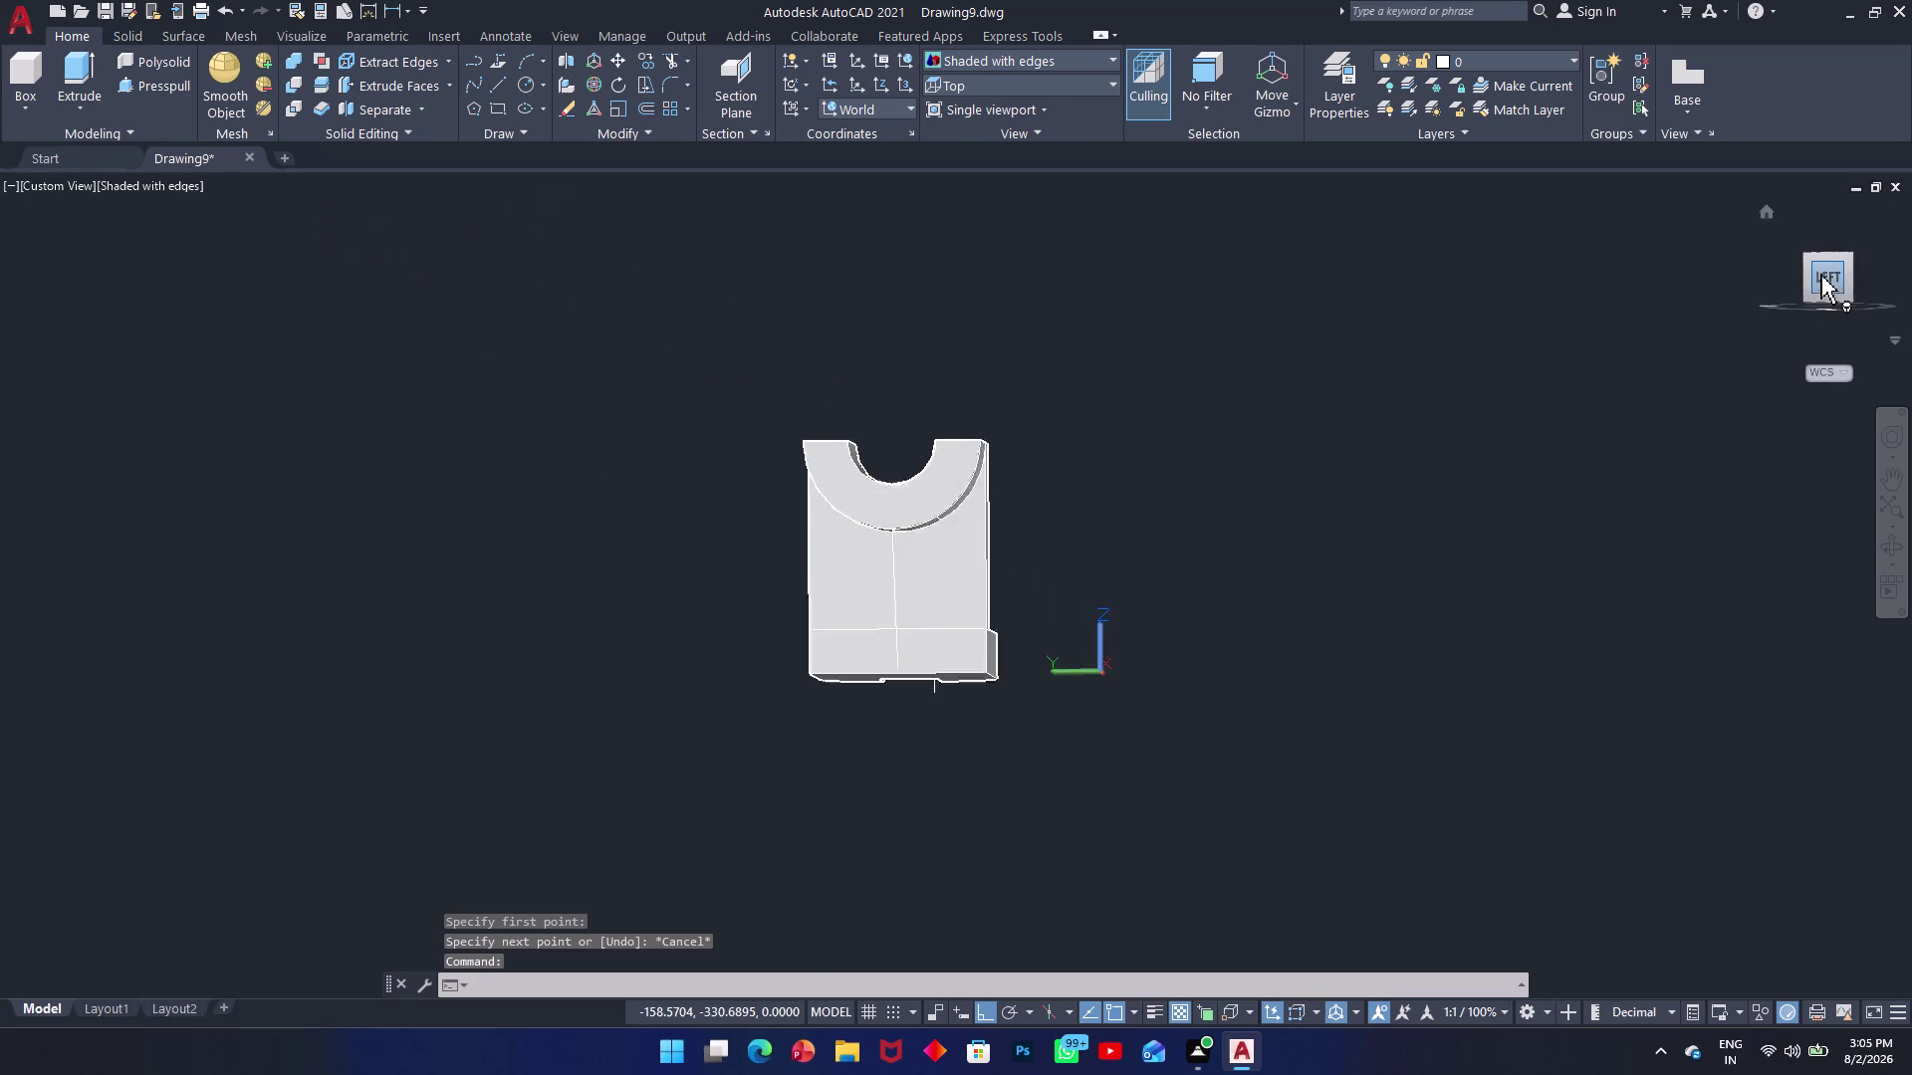
scroll(up, 3)
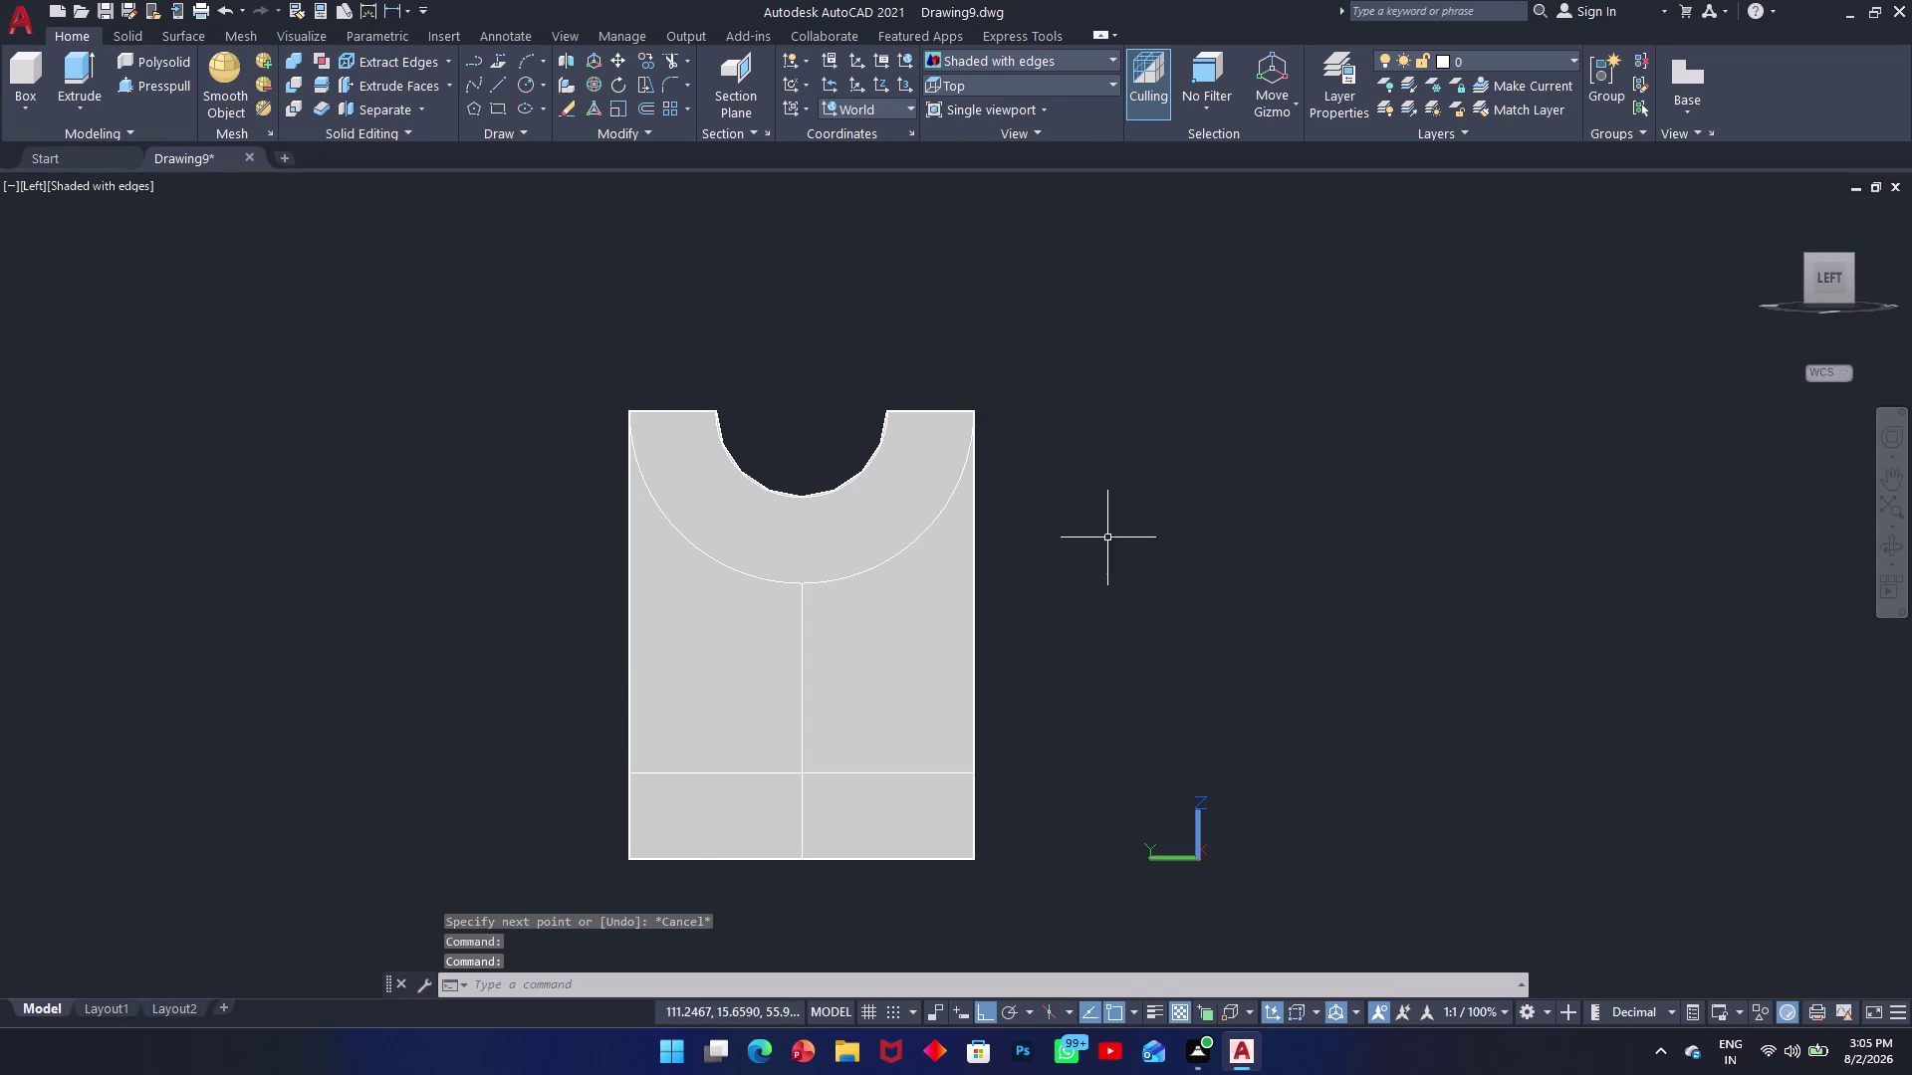
middle_drag(1125, 539, 997, 553)
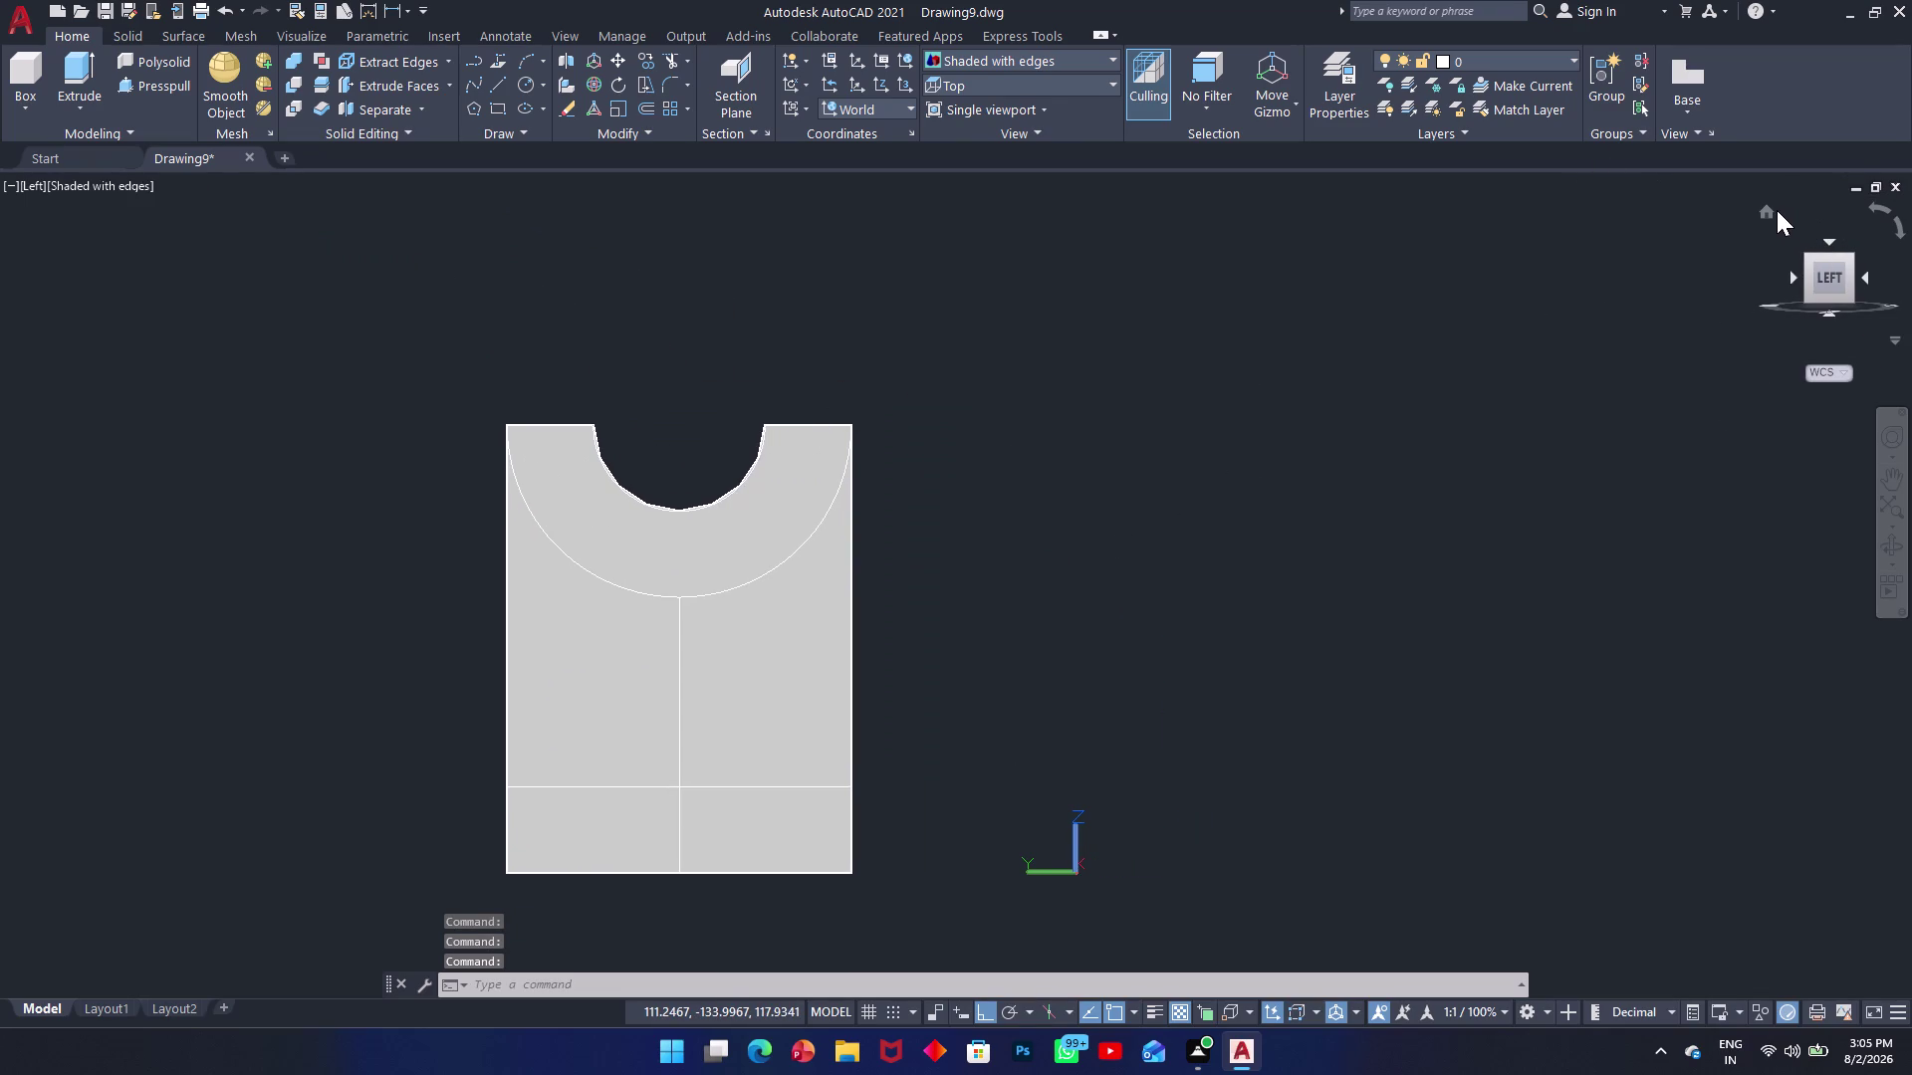
click(1773, 210)
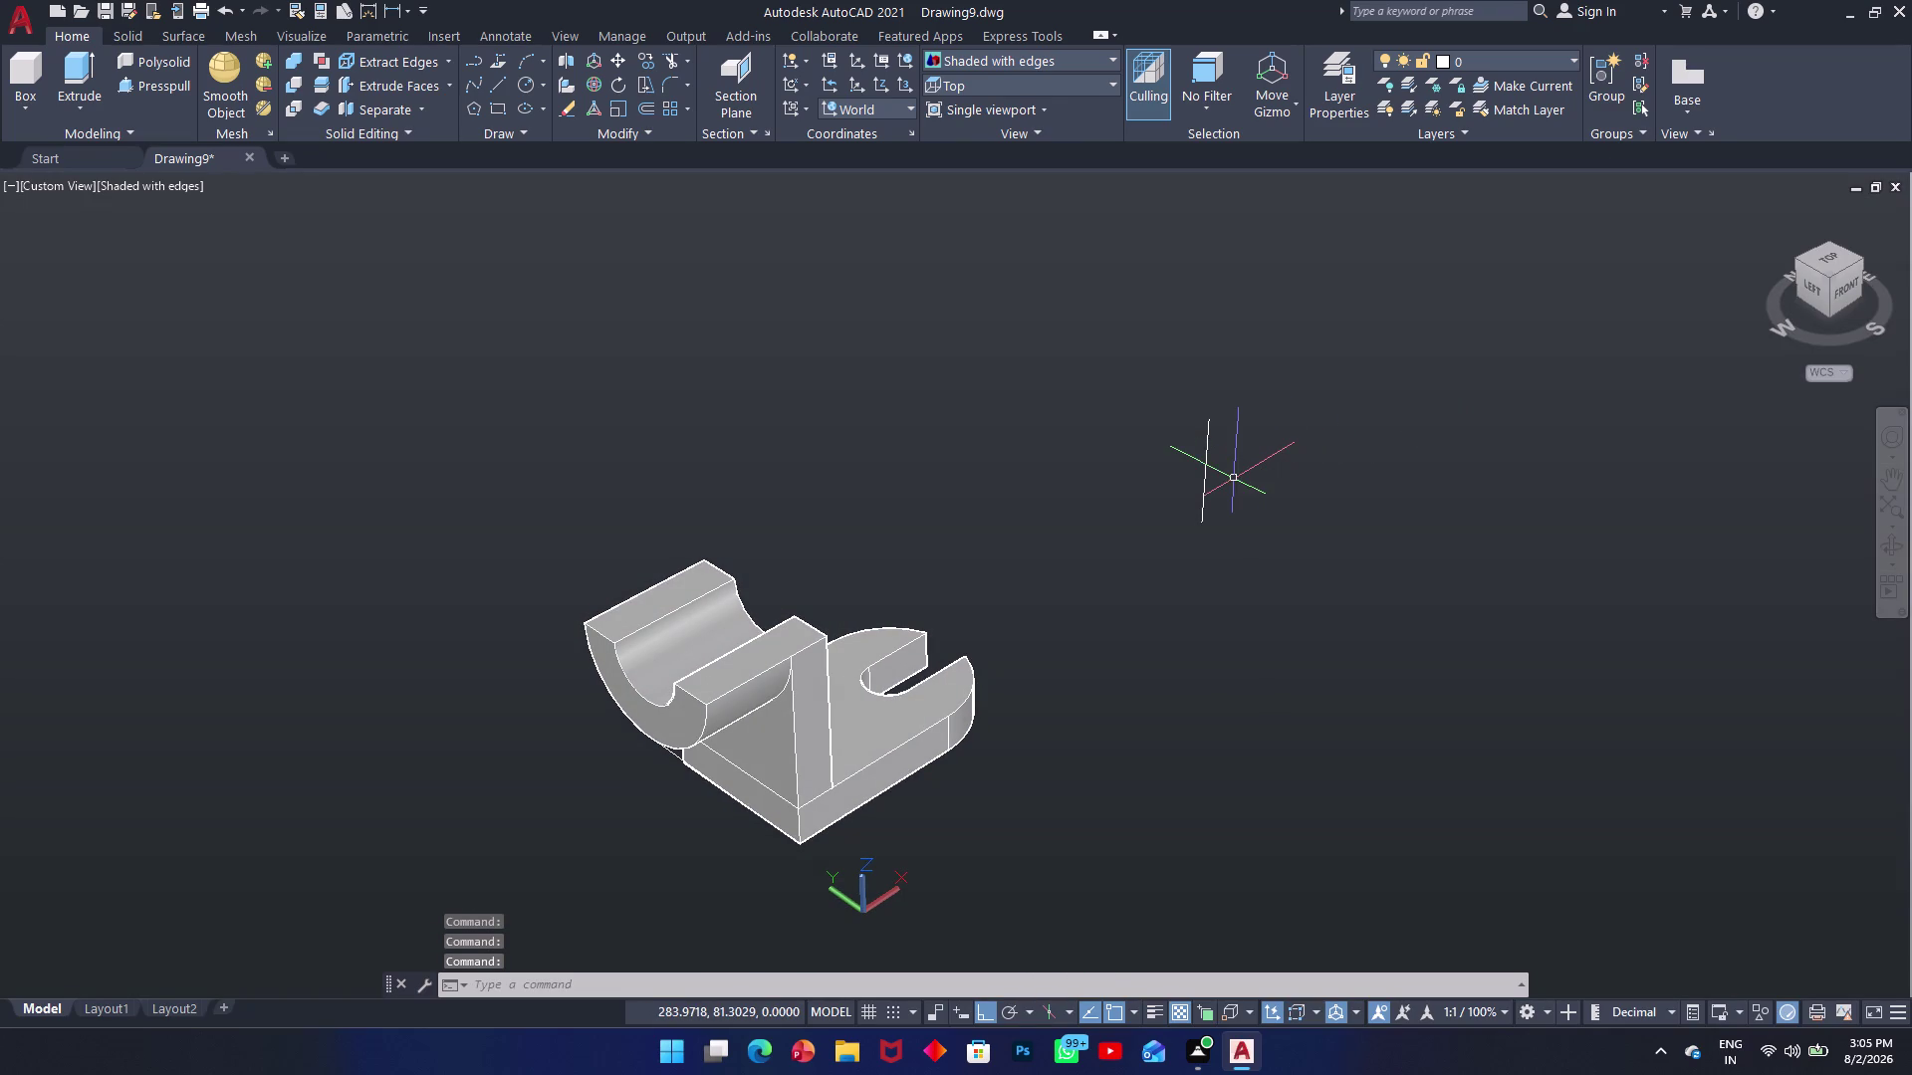
Start a line at the lower end of the lone vertical line.
text(l)
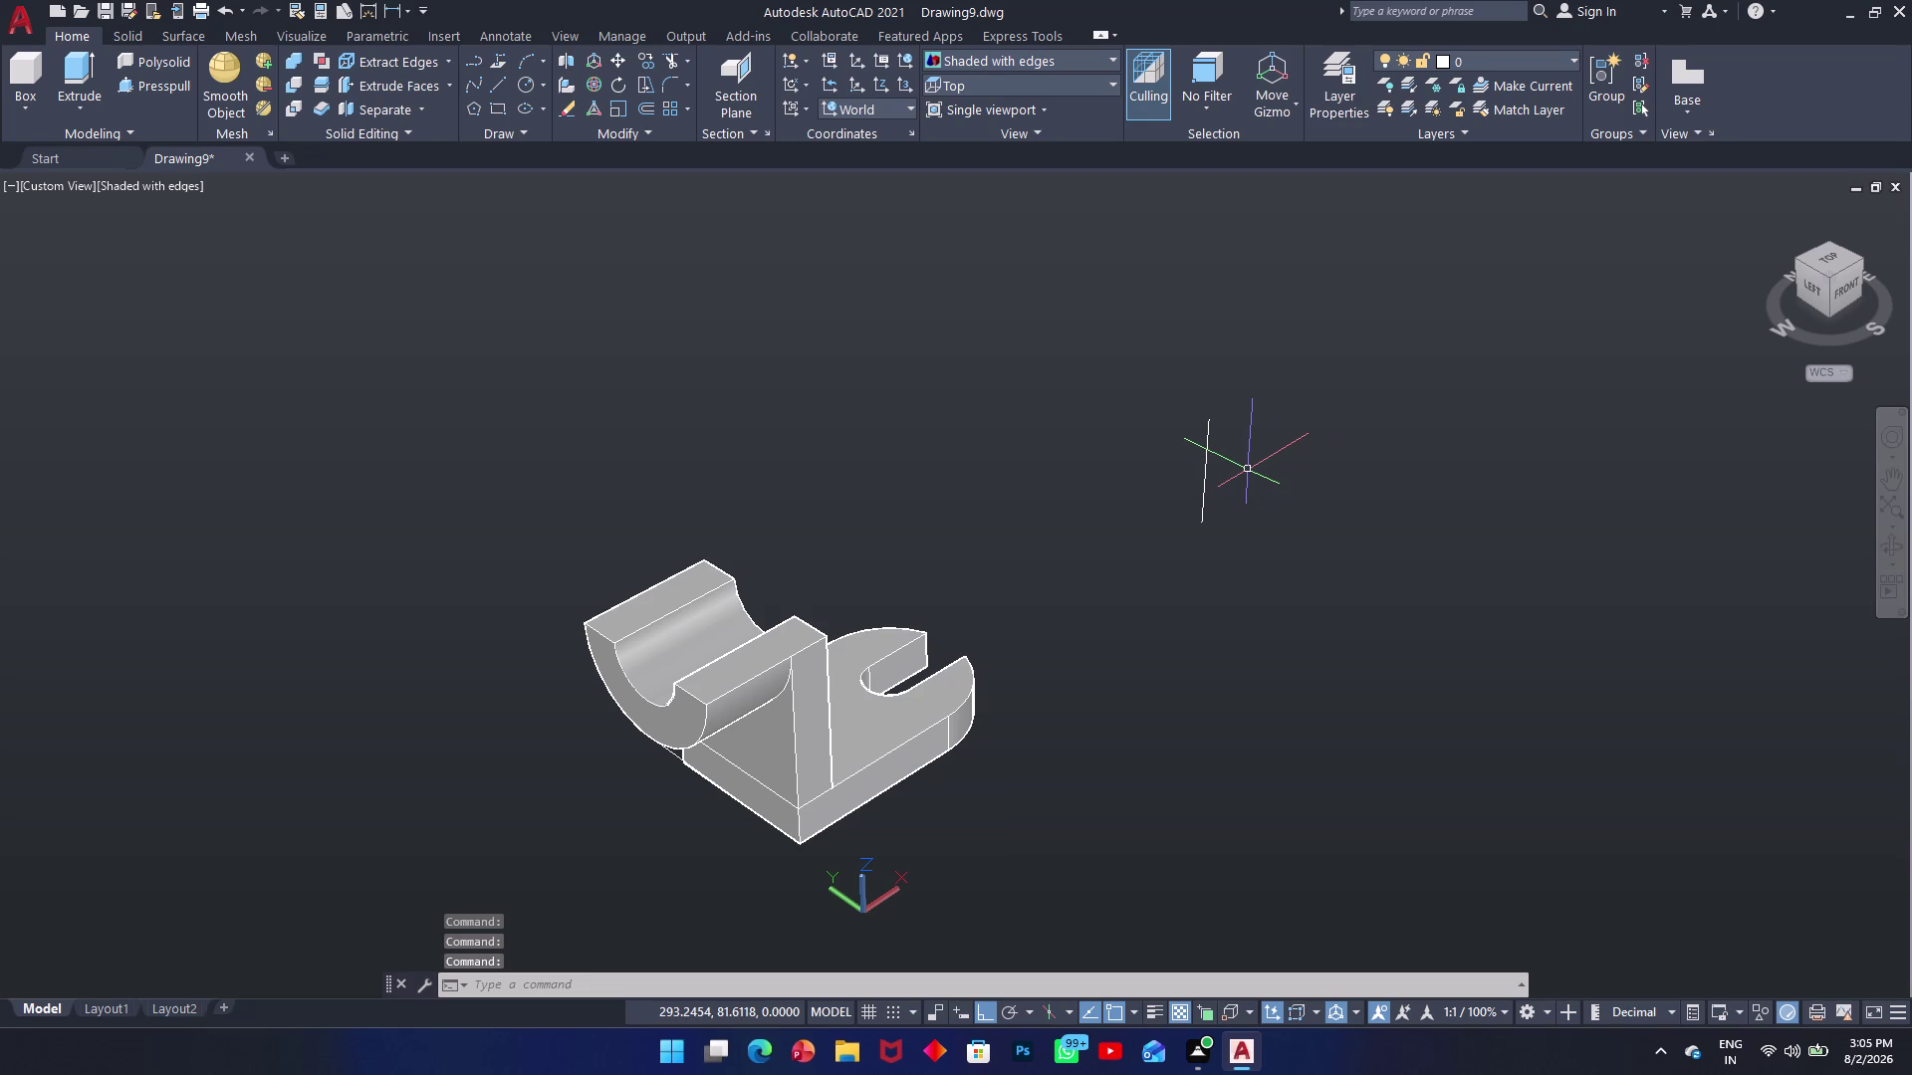
key(space)
scroll(up, 3)
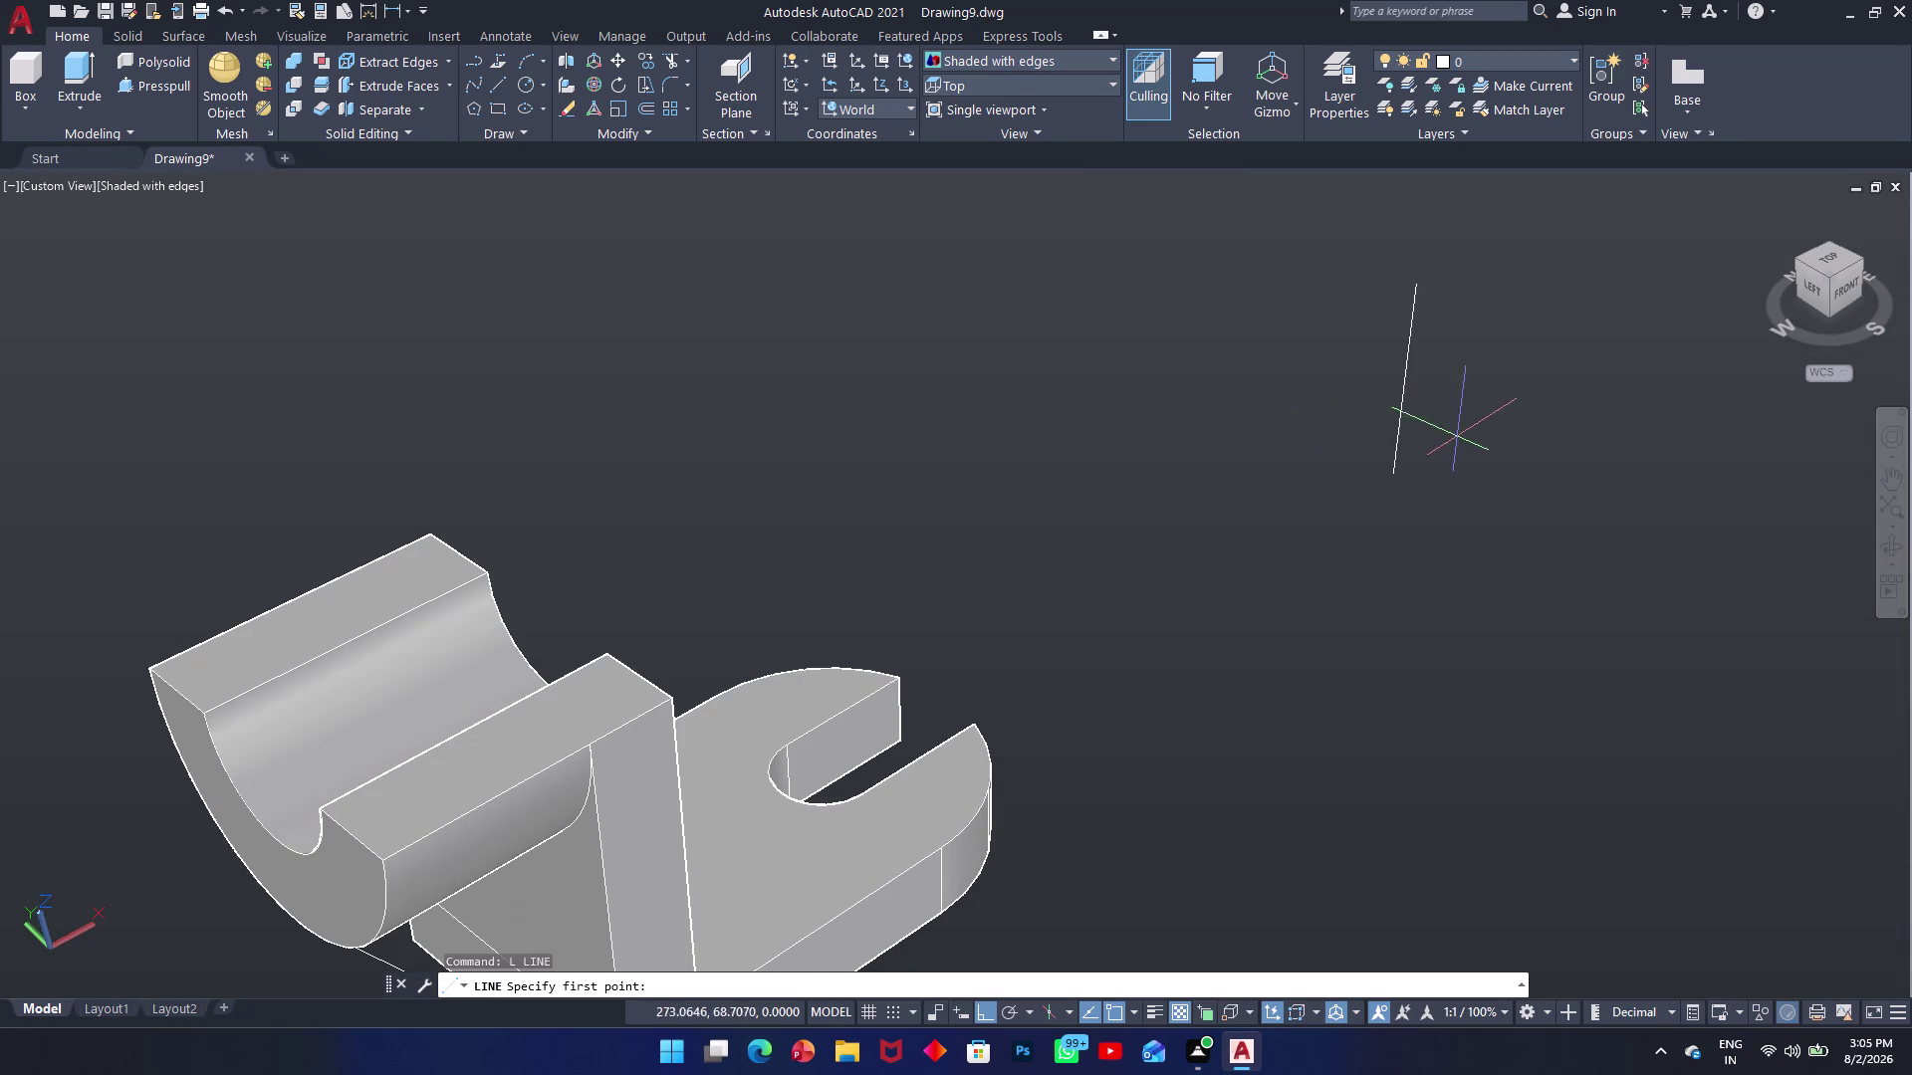
scroll(up, 3)
middle_drag(1447, 353, 900, 477)
scroll(up, 3)
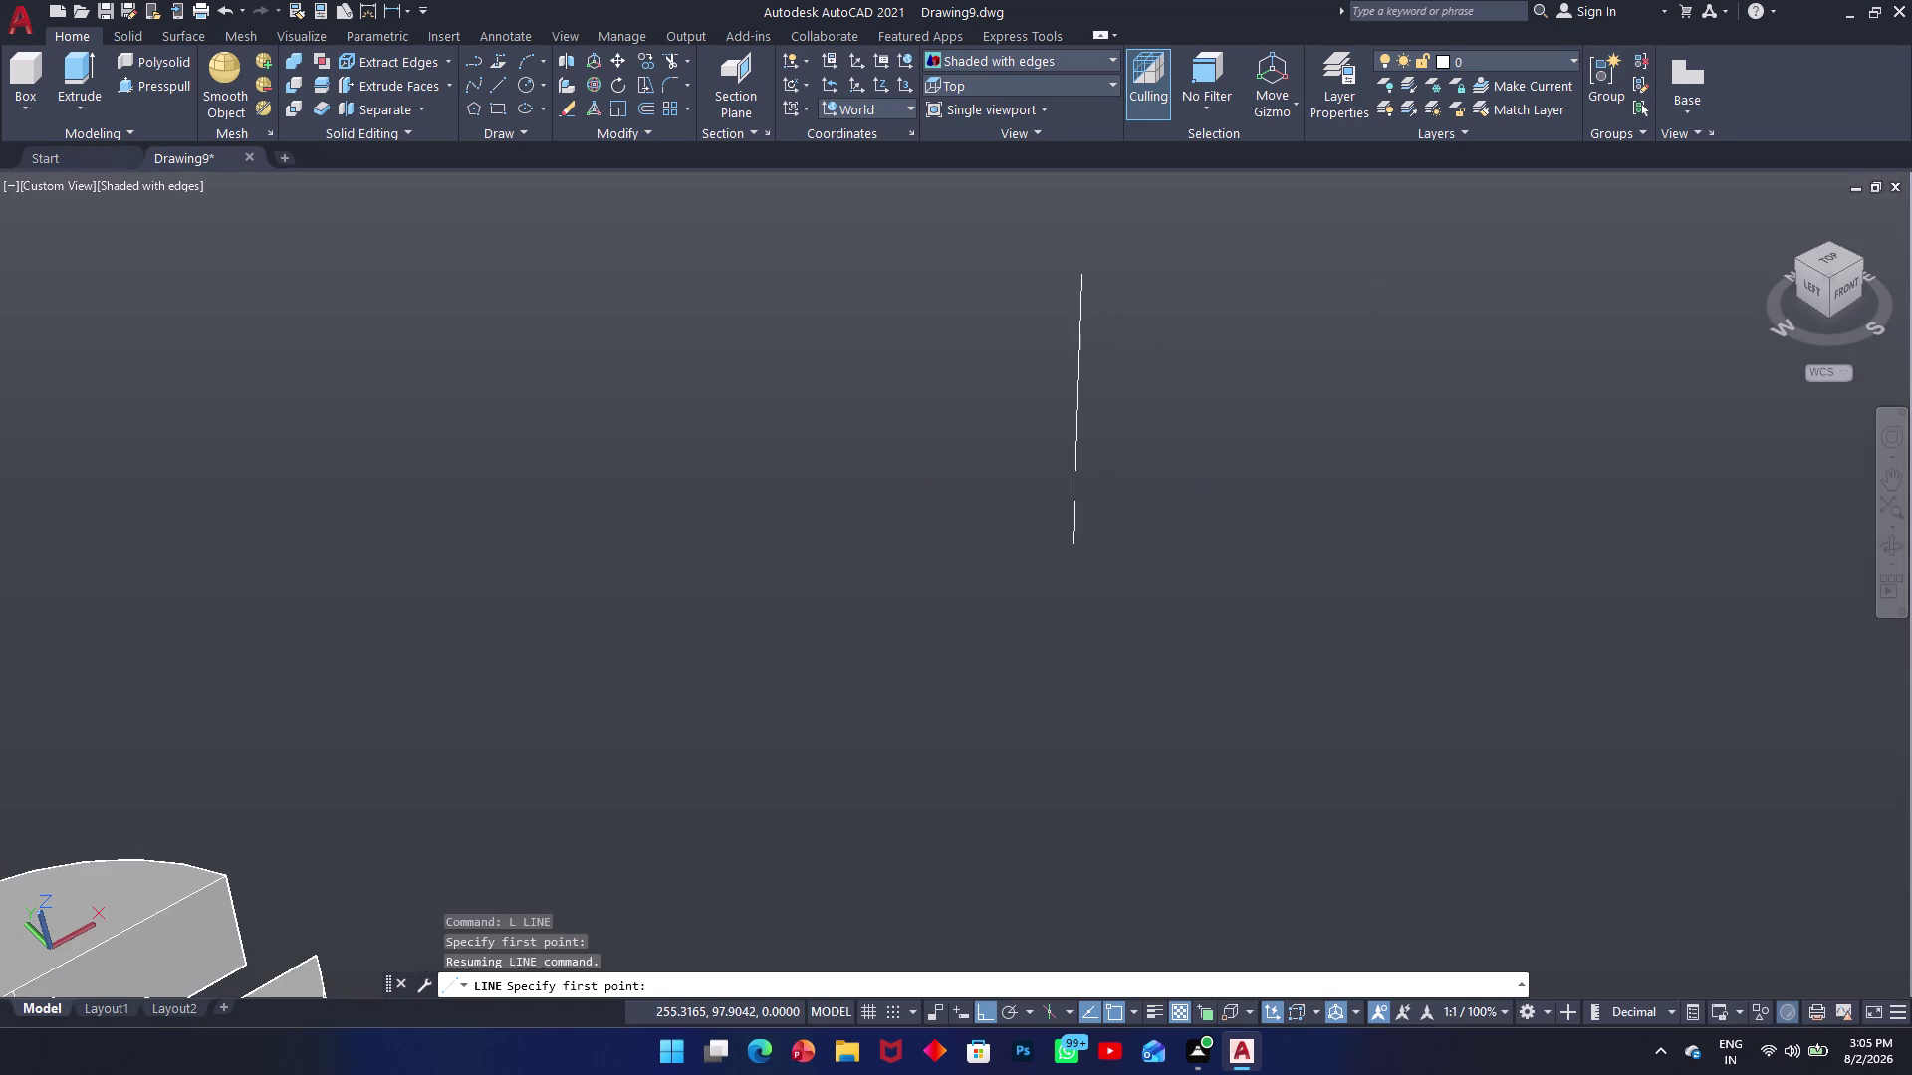
click(1096, 535)
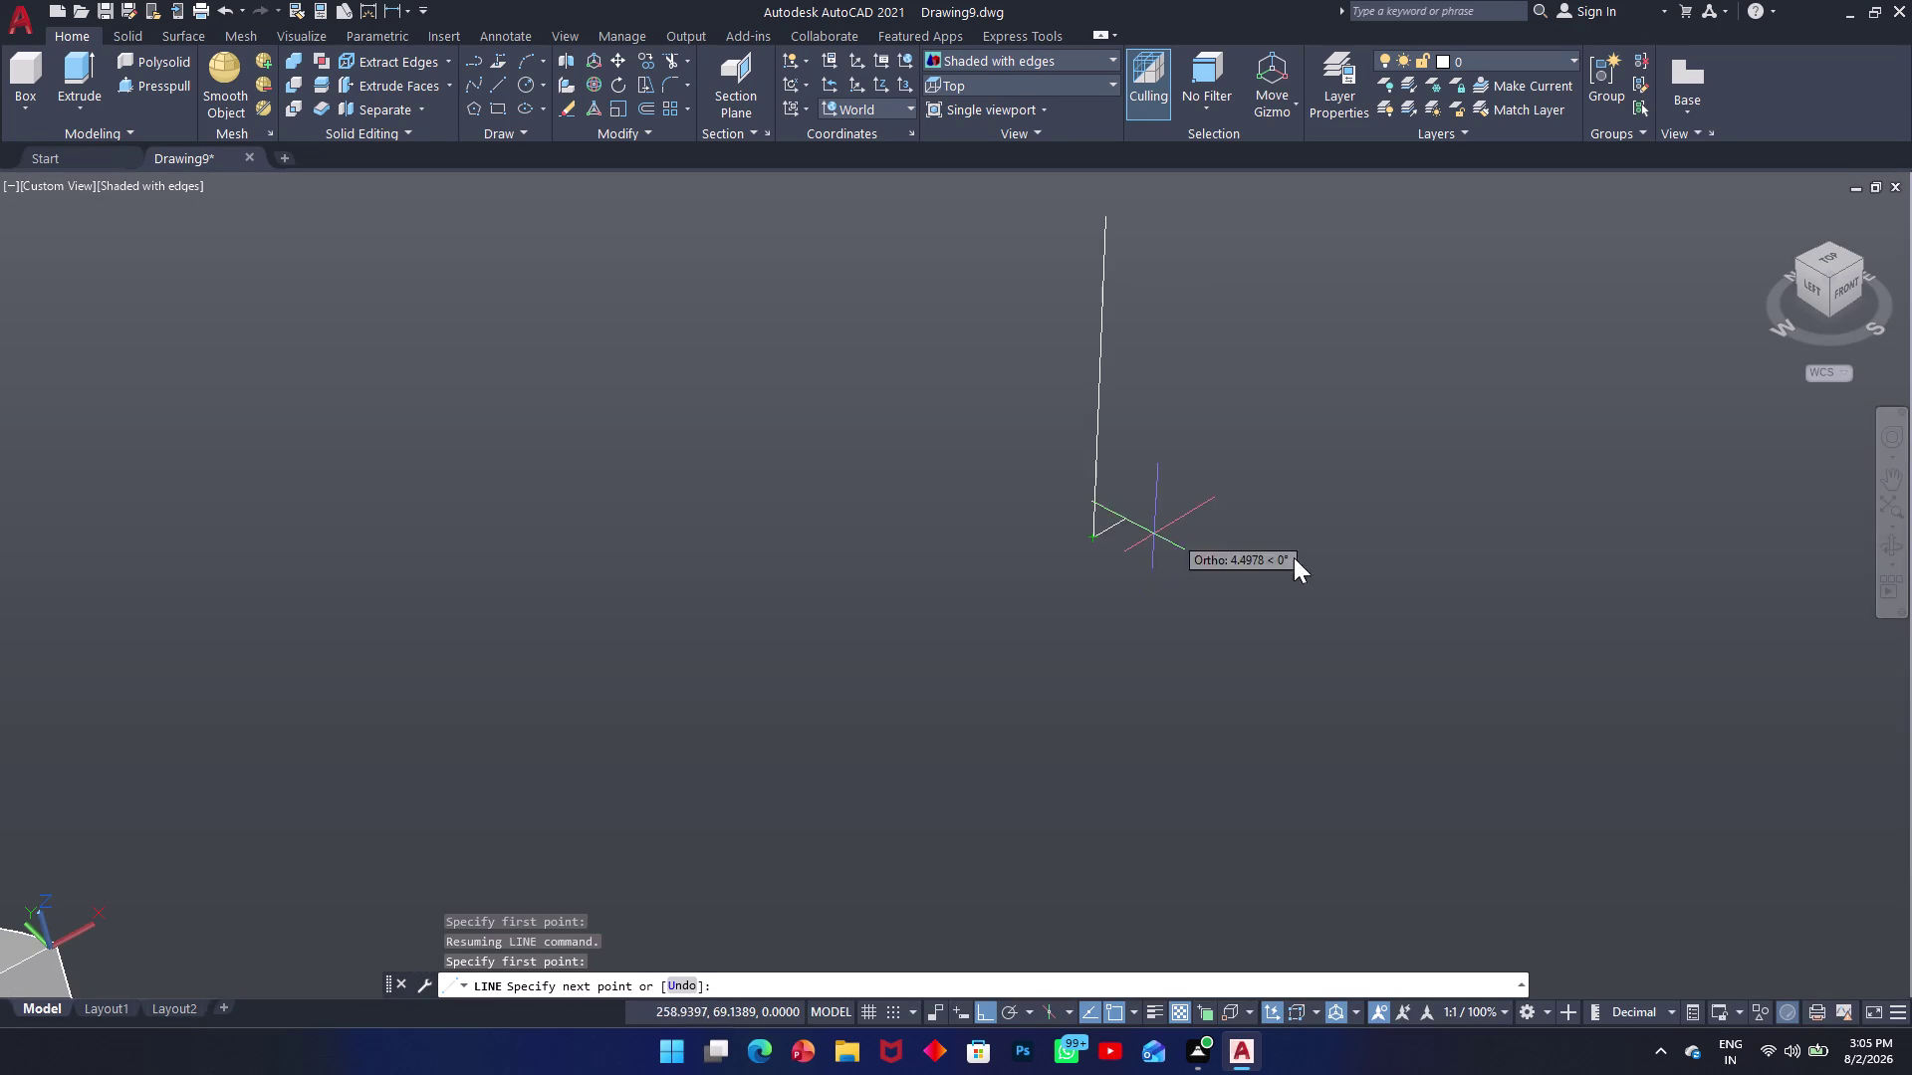
Draw the 10-unit and 48-unit sides and close the rectangle.
text(1)
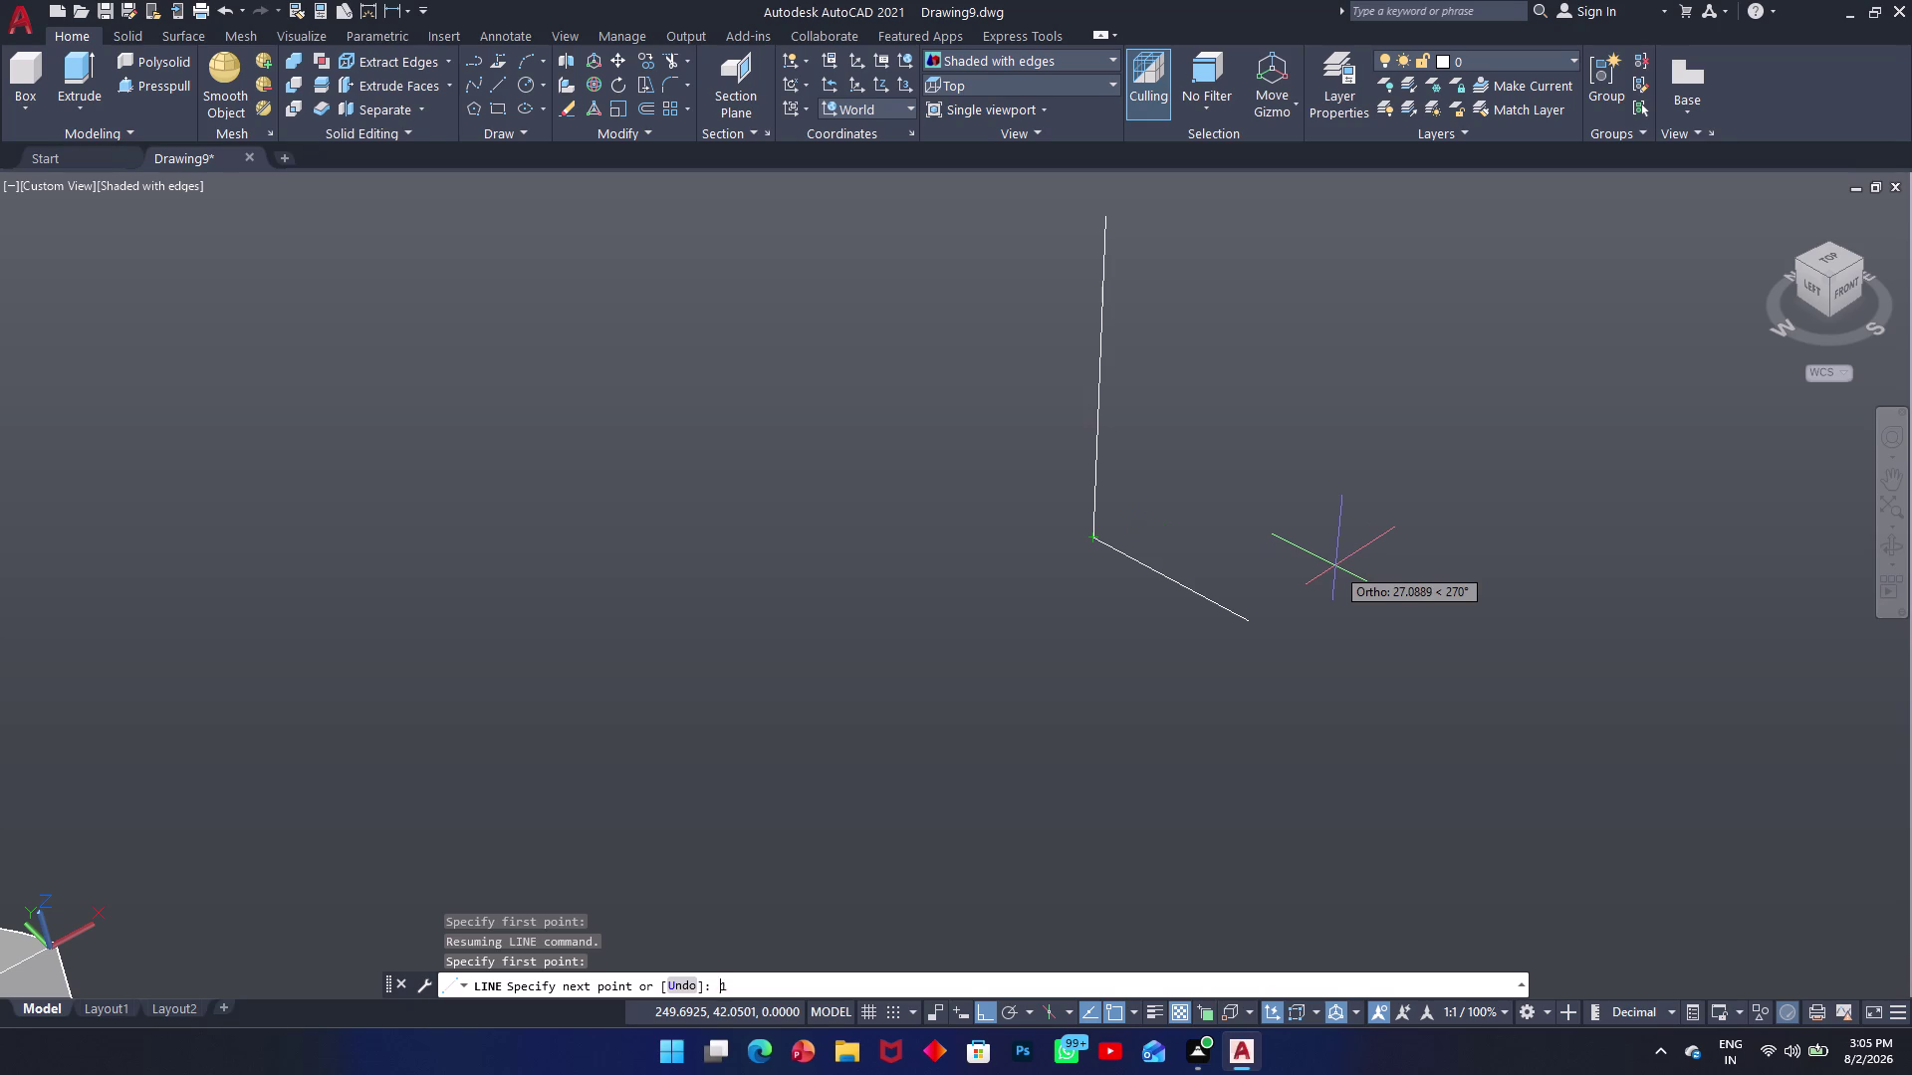
text(0)
key(Return)
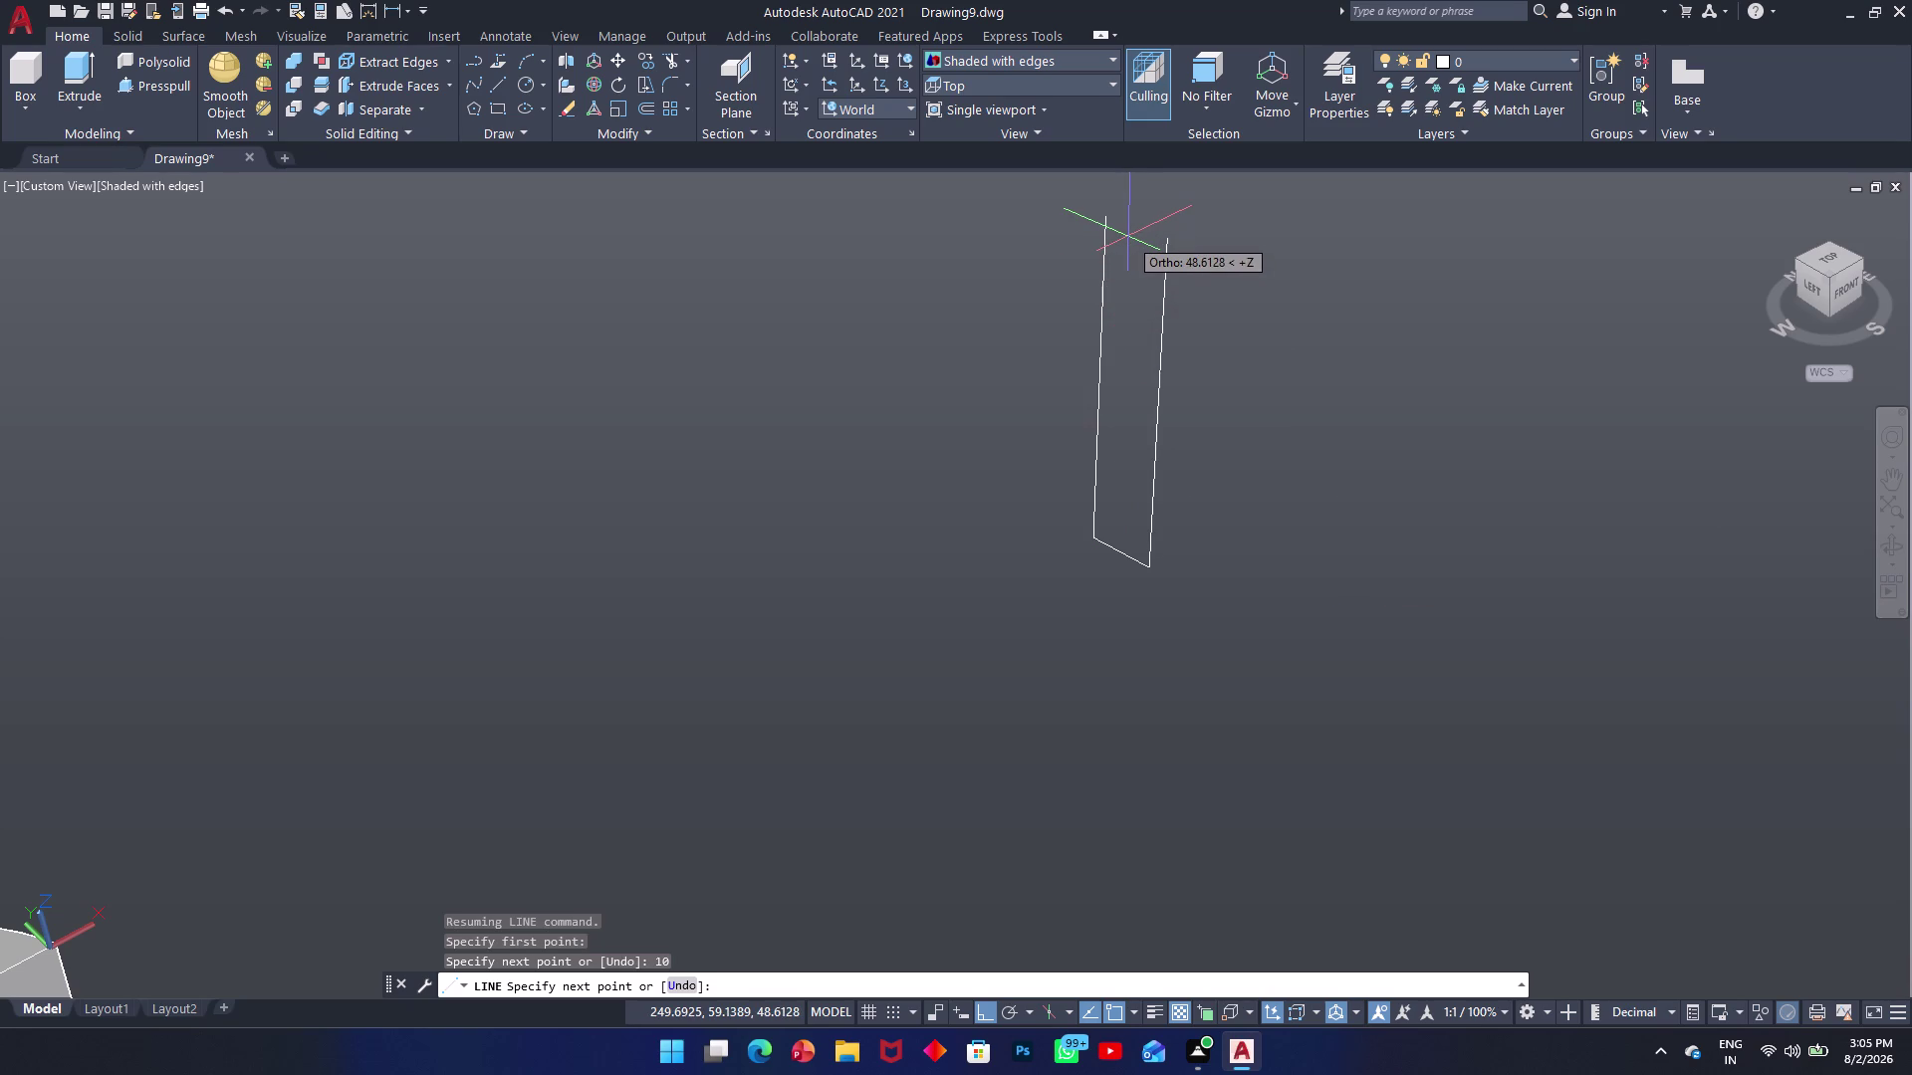
key(4)
key(8)
key(Return)
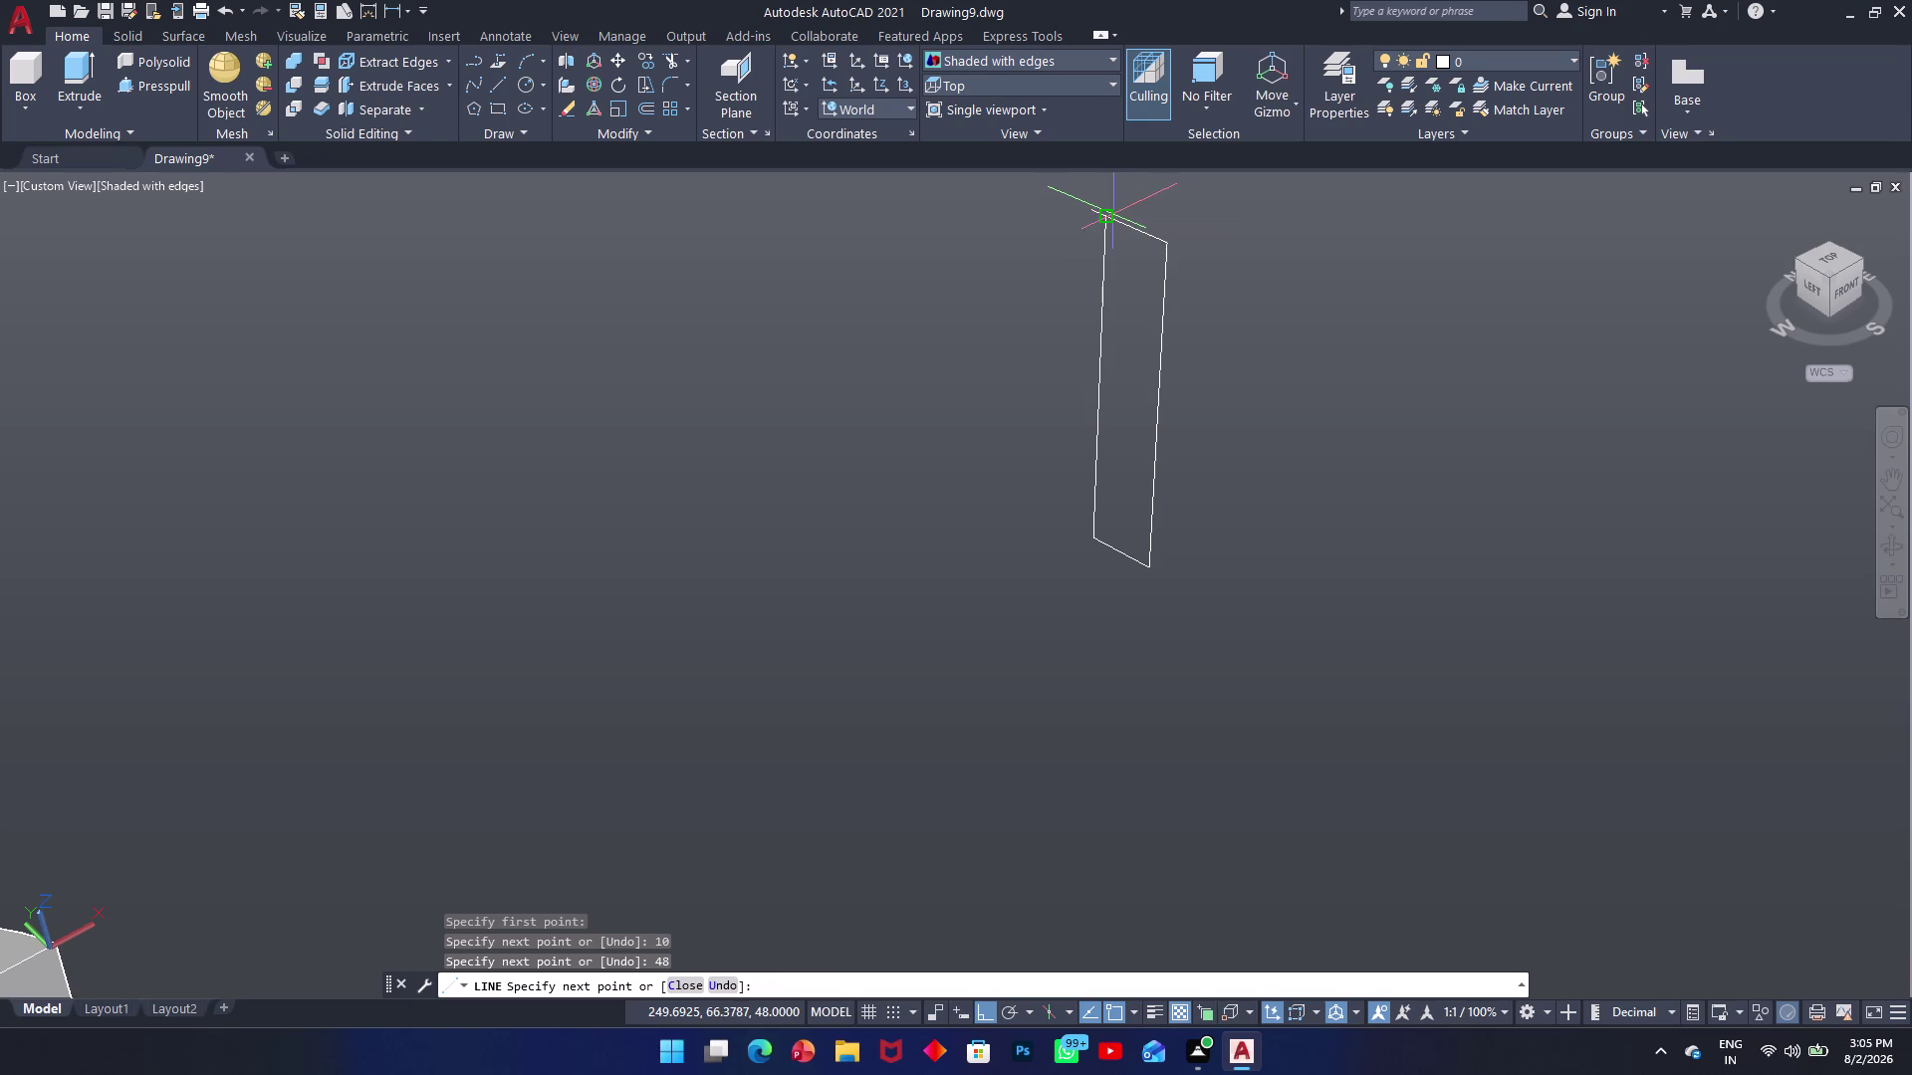
click(1113, 220)
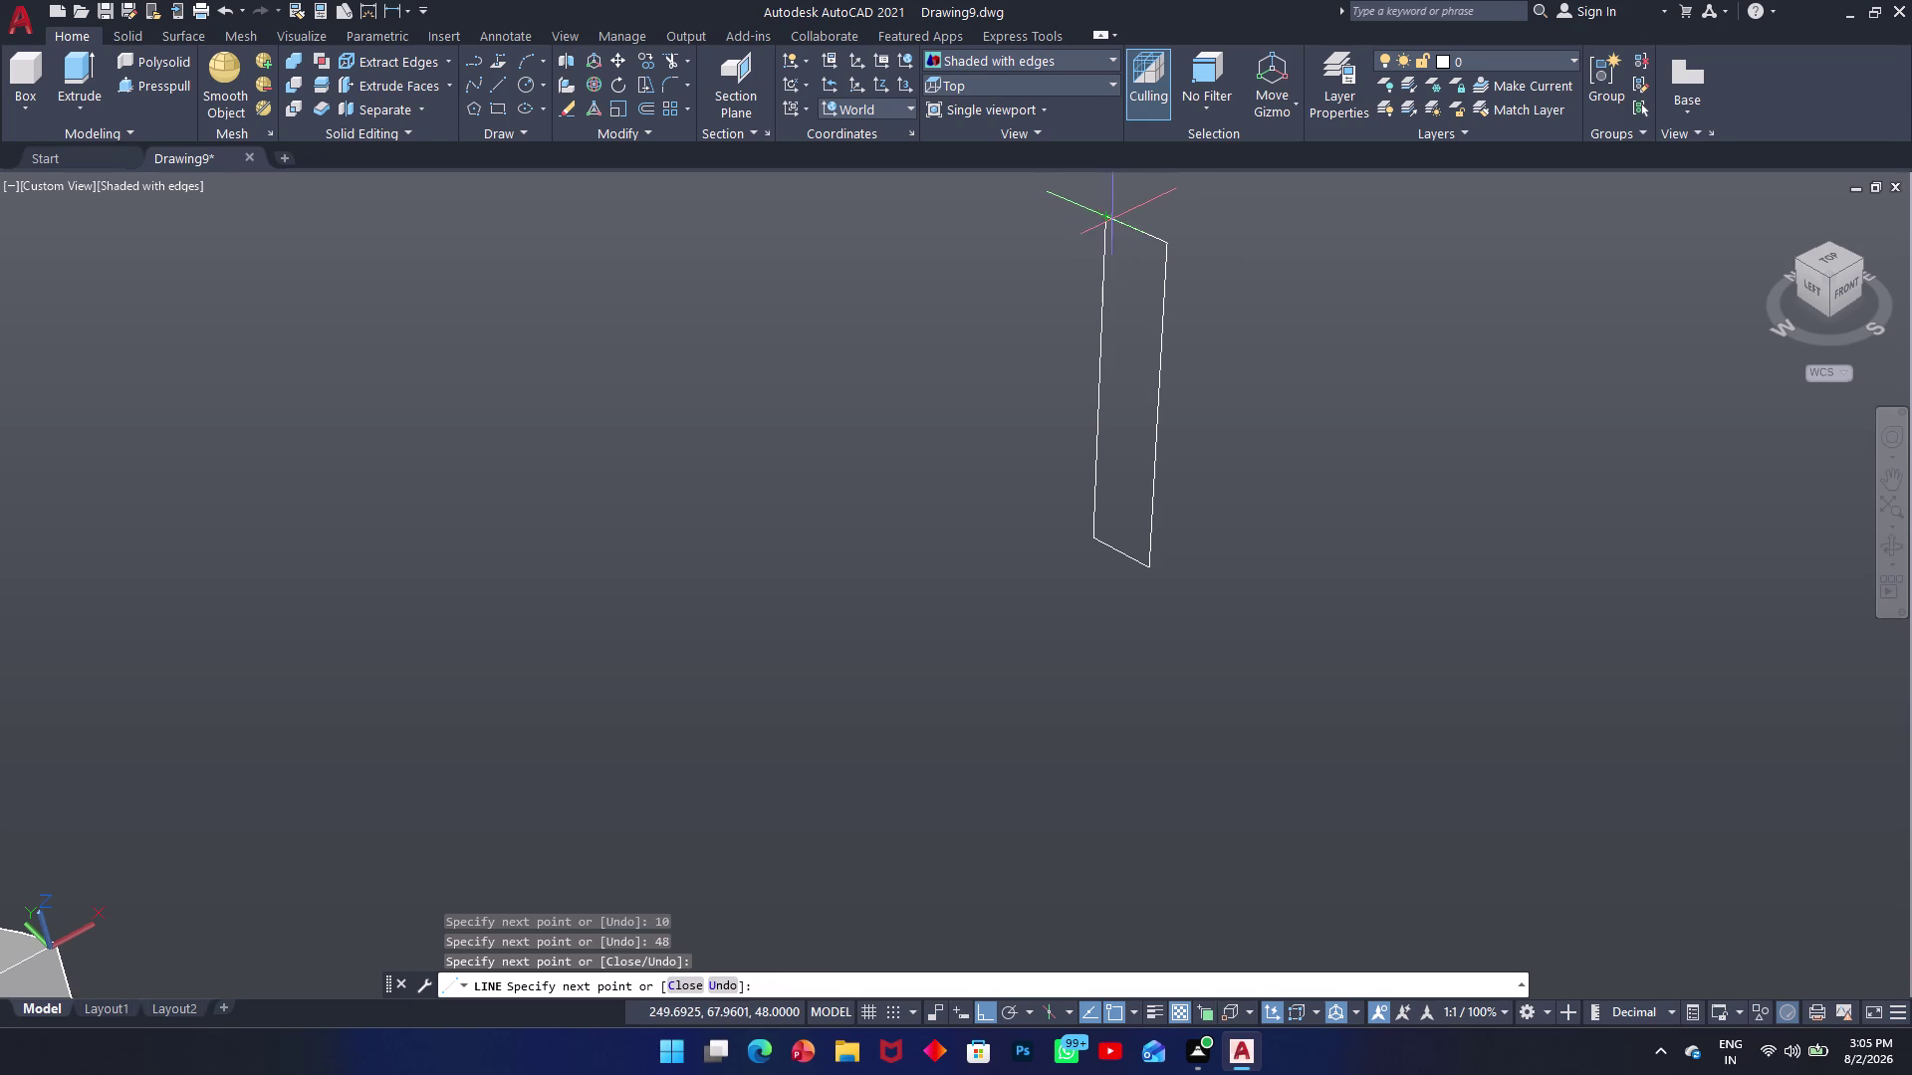
key(Escape)
key(Escape)
Join the rectangle's four lines into a single polyline.
click(1232, 200)
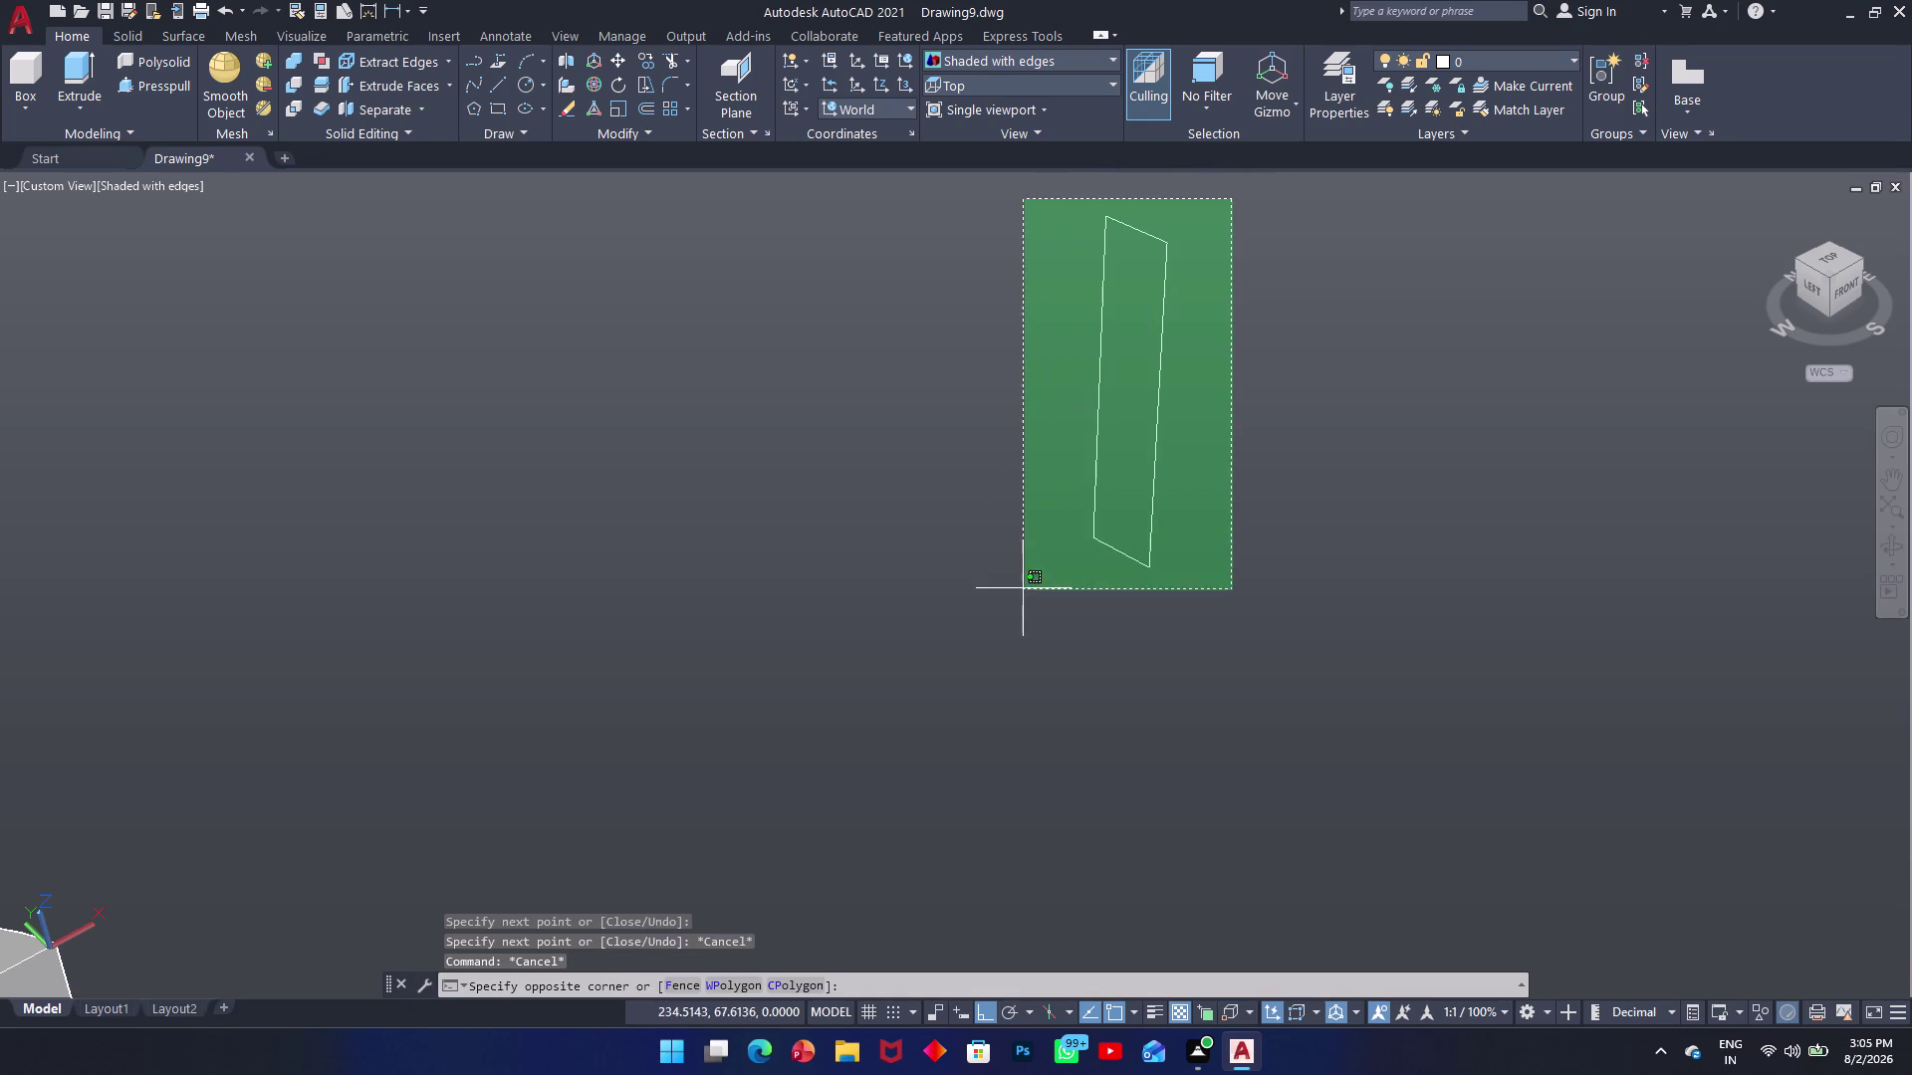
click(998, 656)
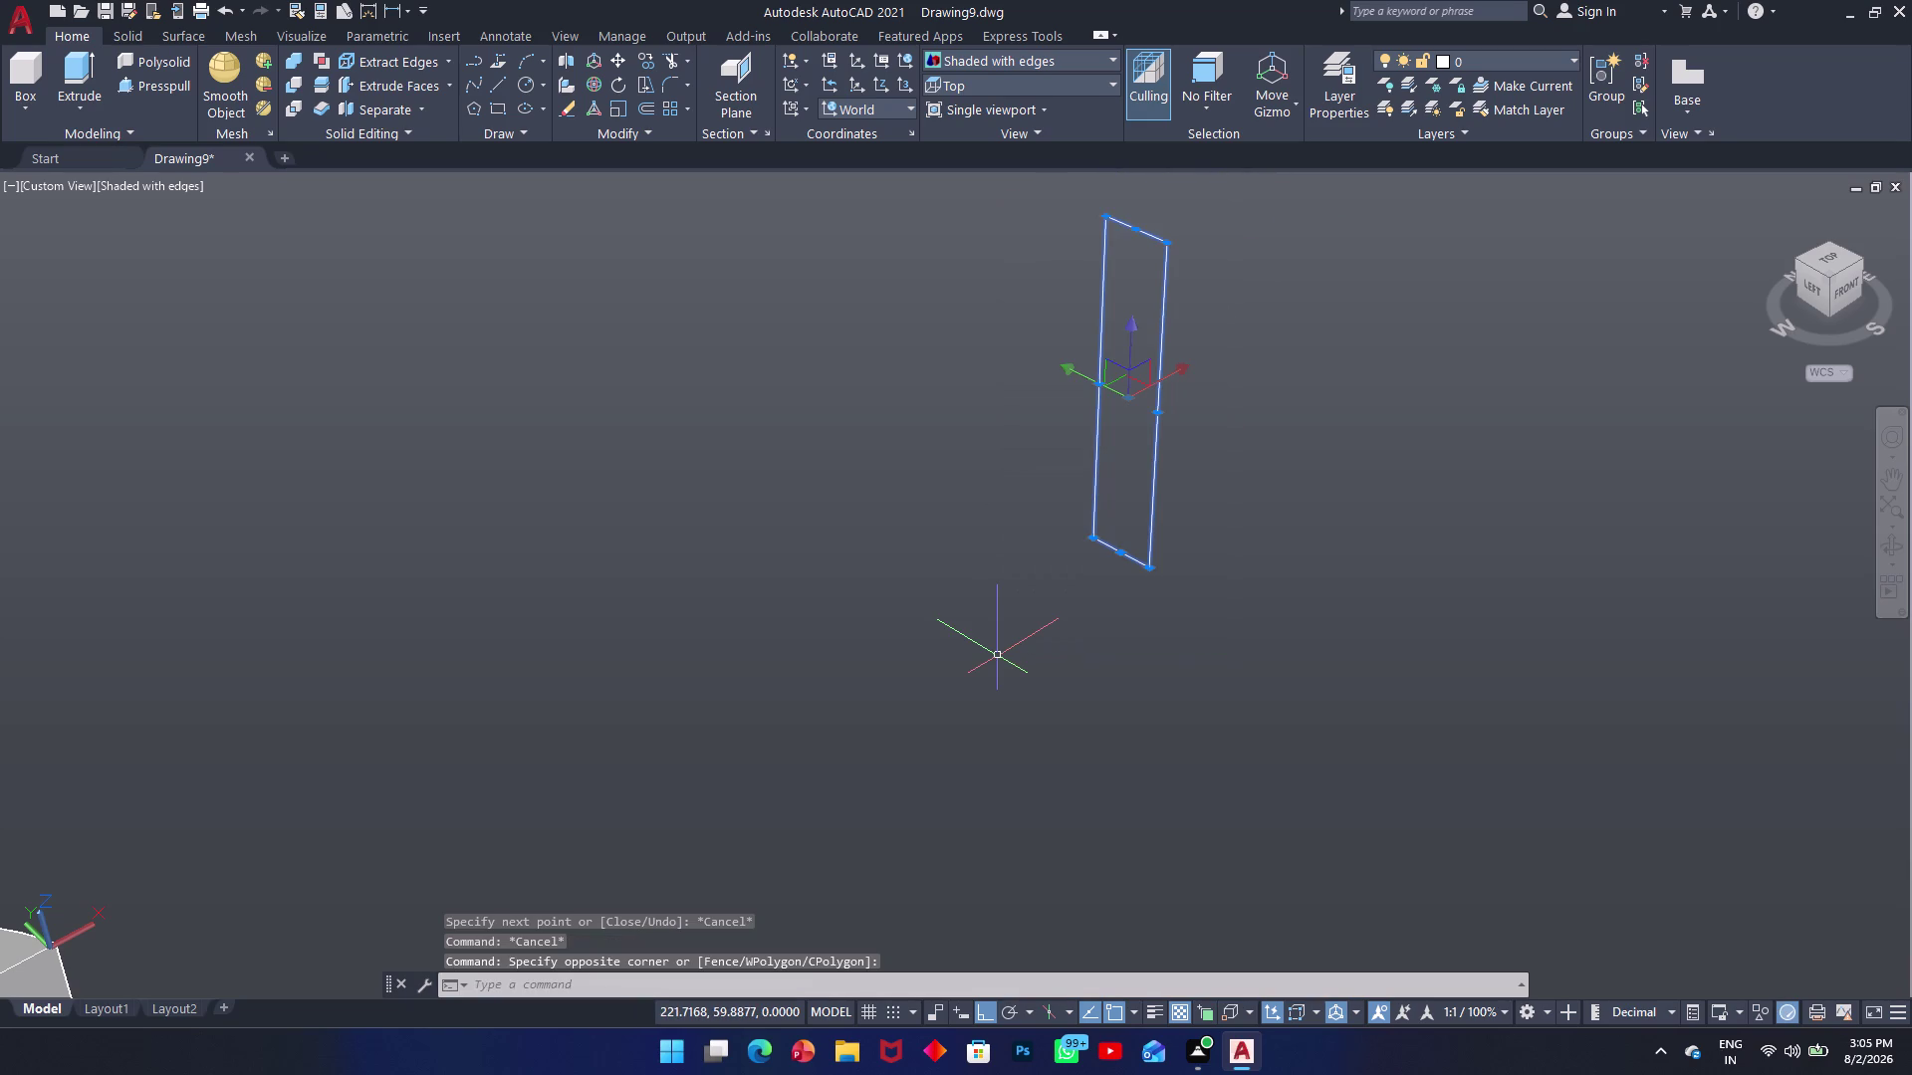
text(j)
key(space)
click(166, 83)
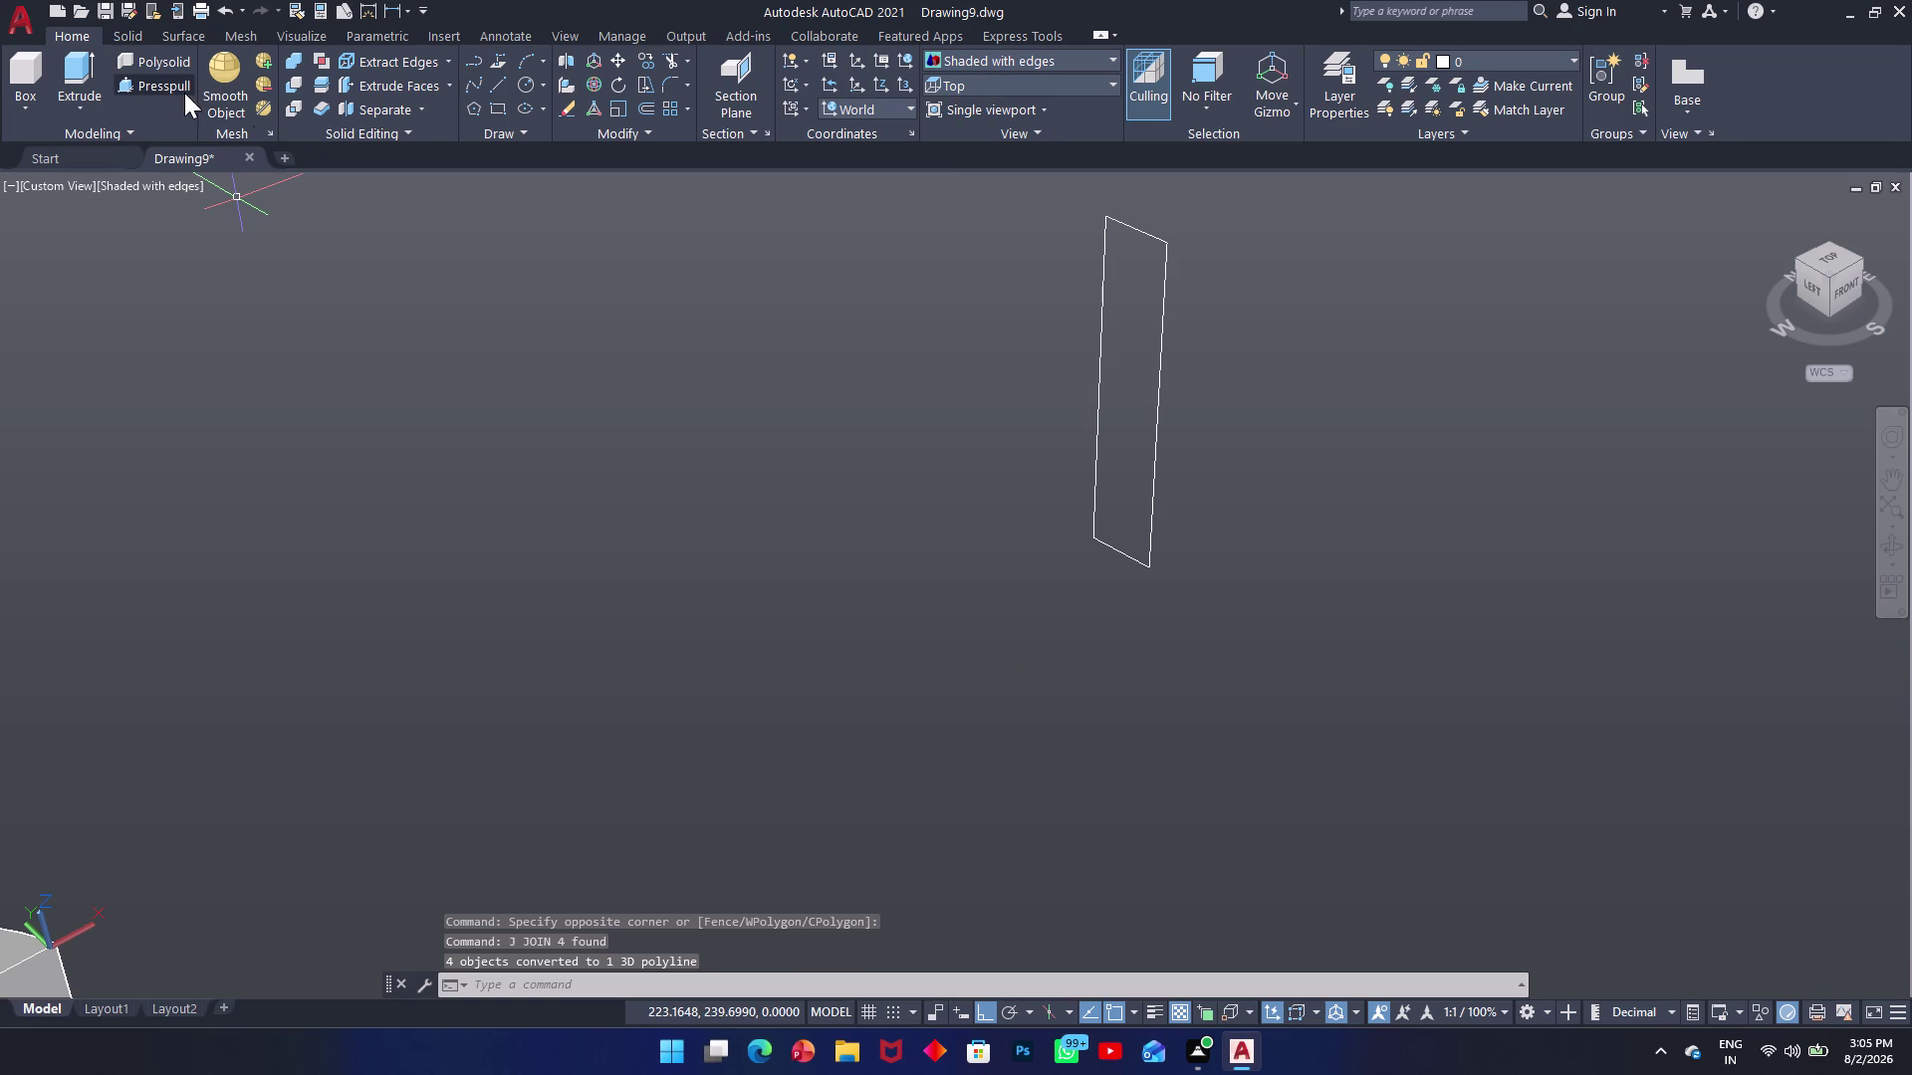
click(1161, 392)
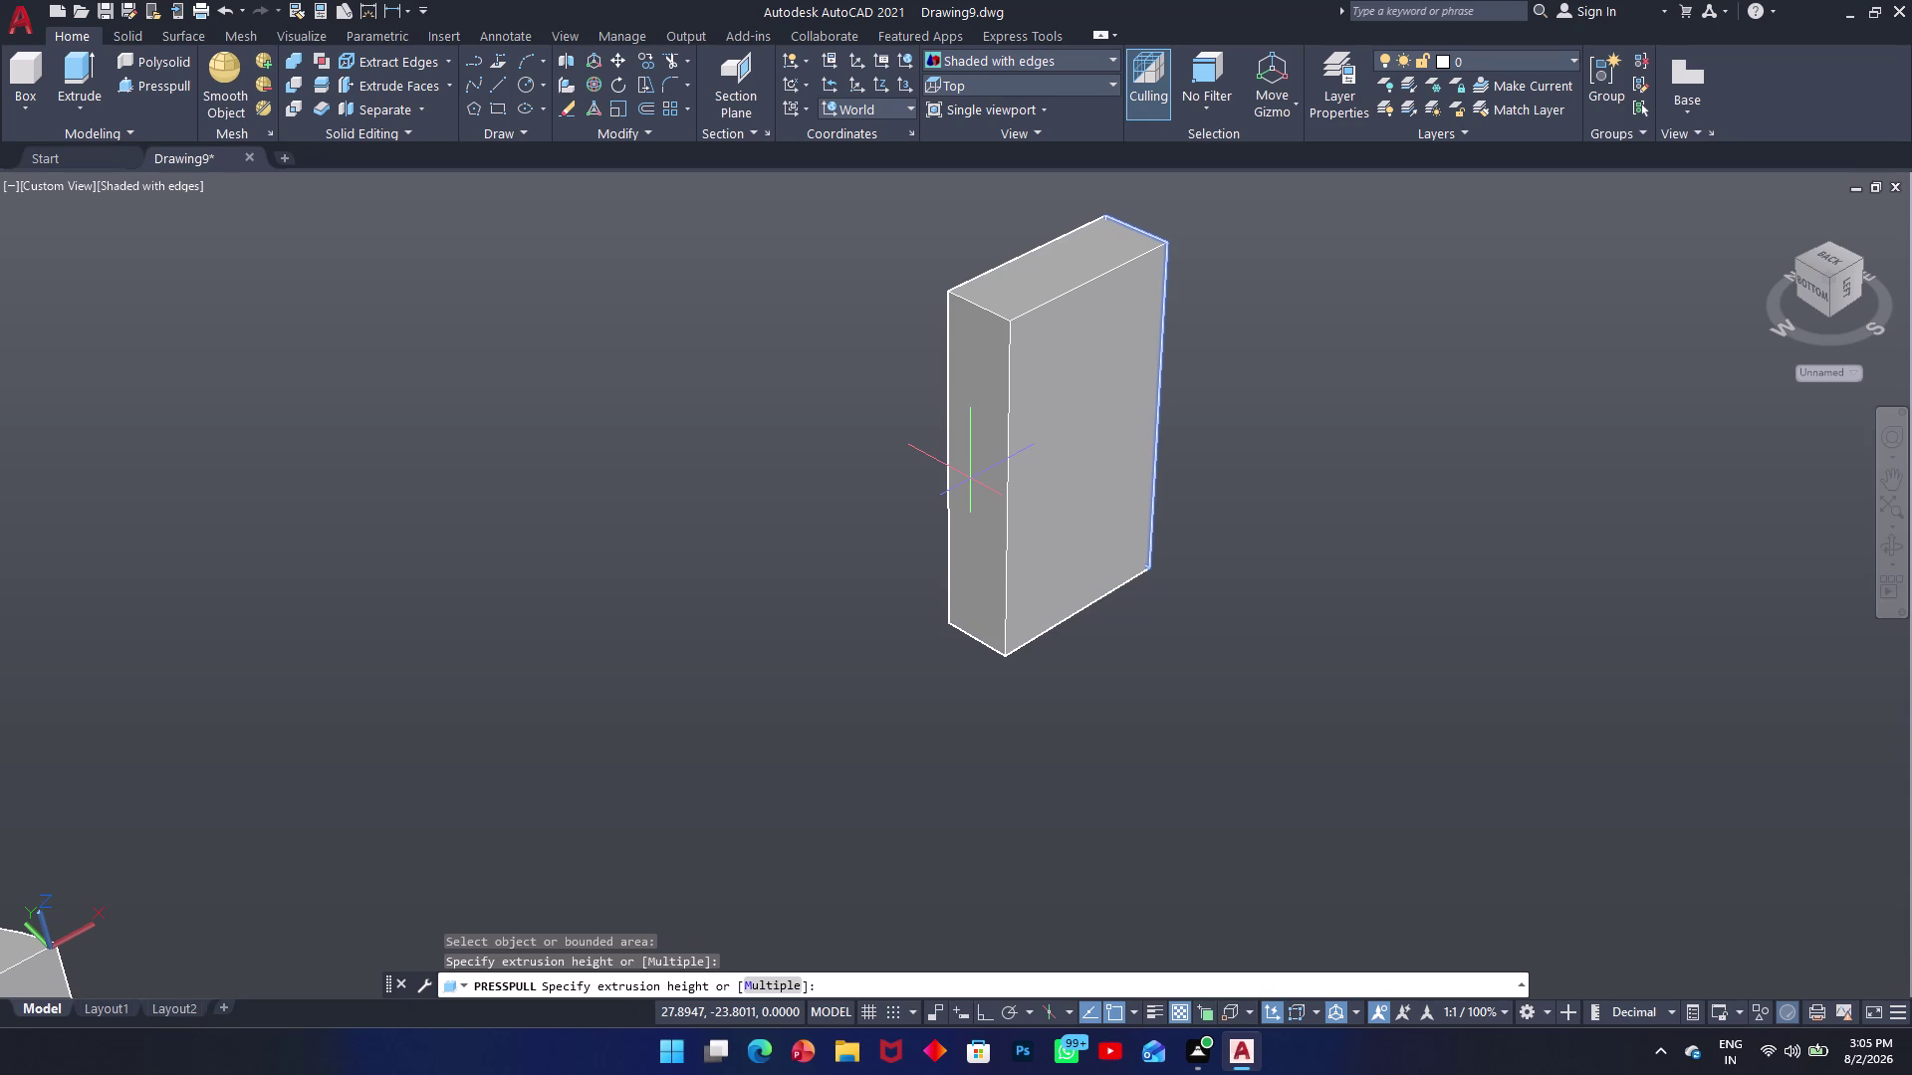
Press-pull the rectangle 35 units and orbit to an isometric view of the block.
key(3)
key(5)
key(Return)
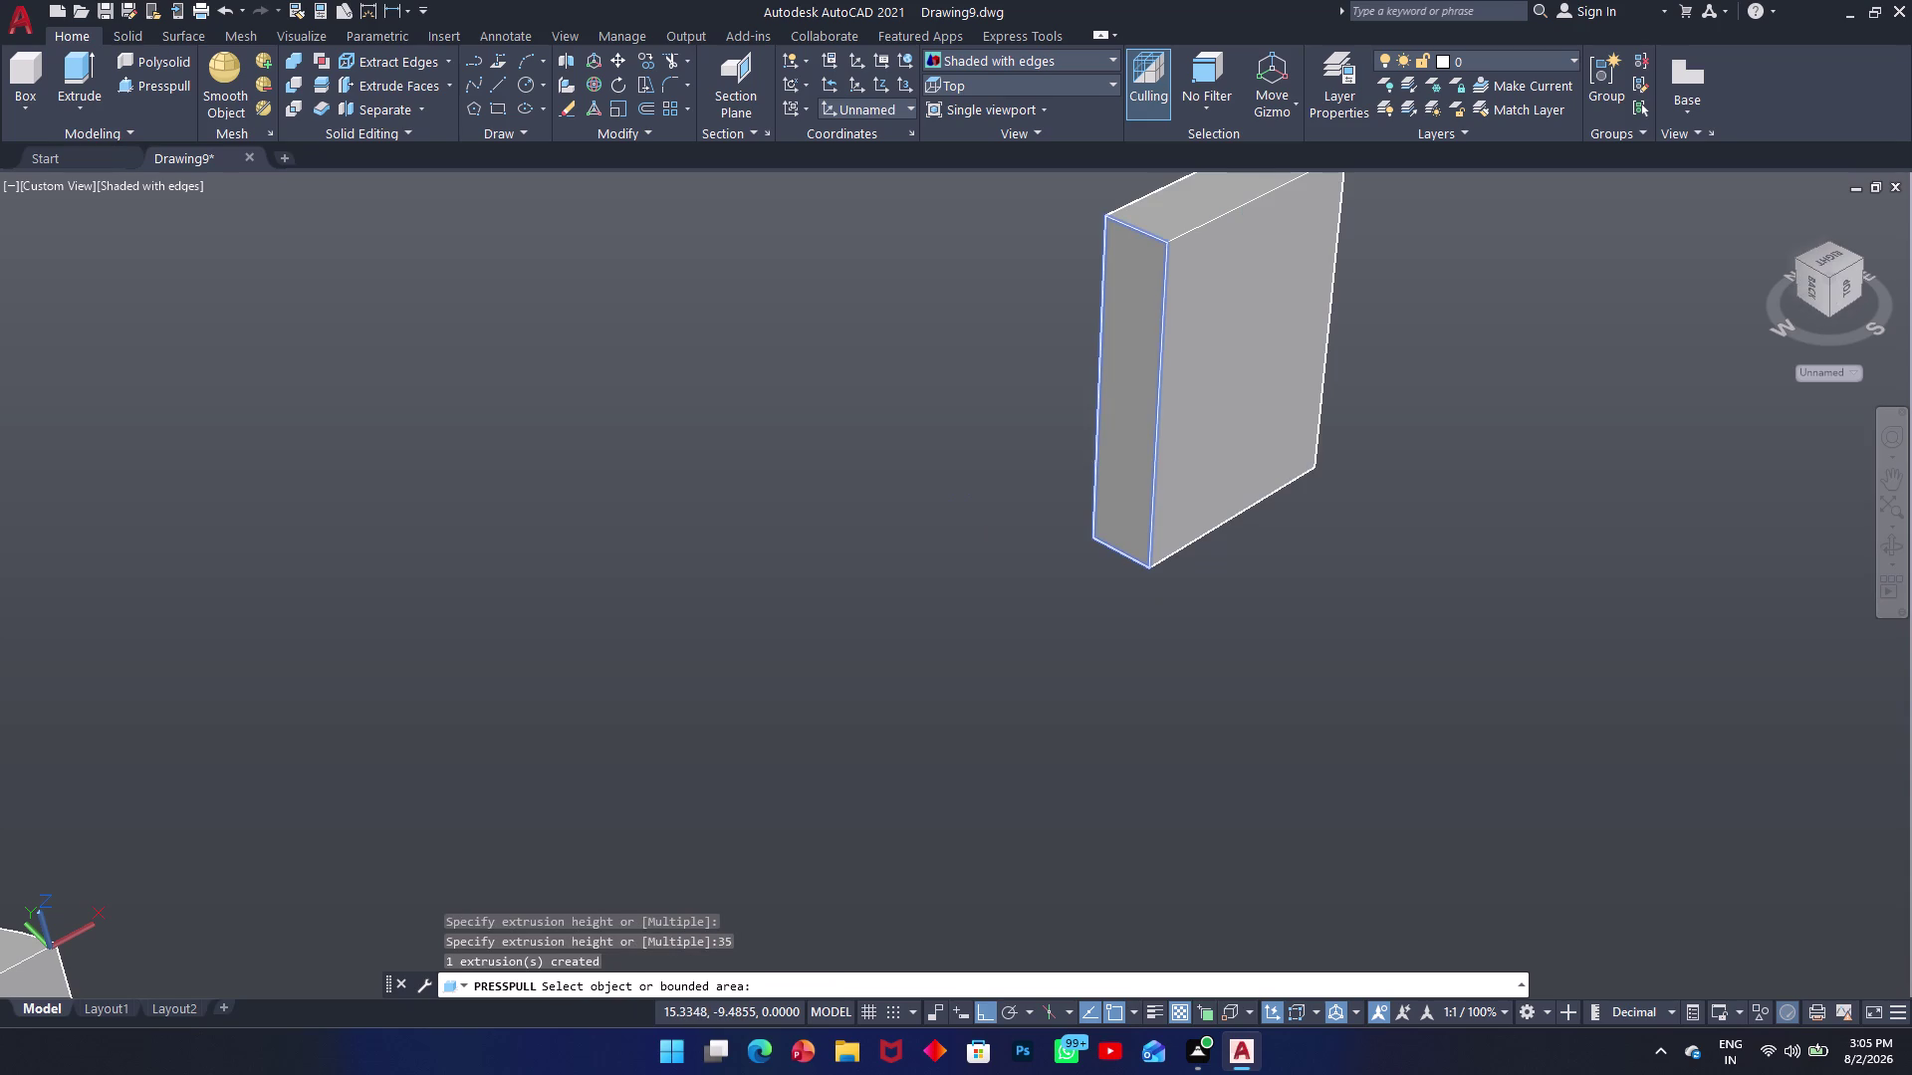
scroll(up, 3)
scroll(down, 3)
scroll(up, 3)
scroll(down, 3)
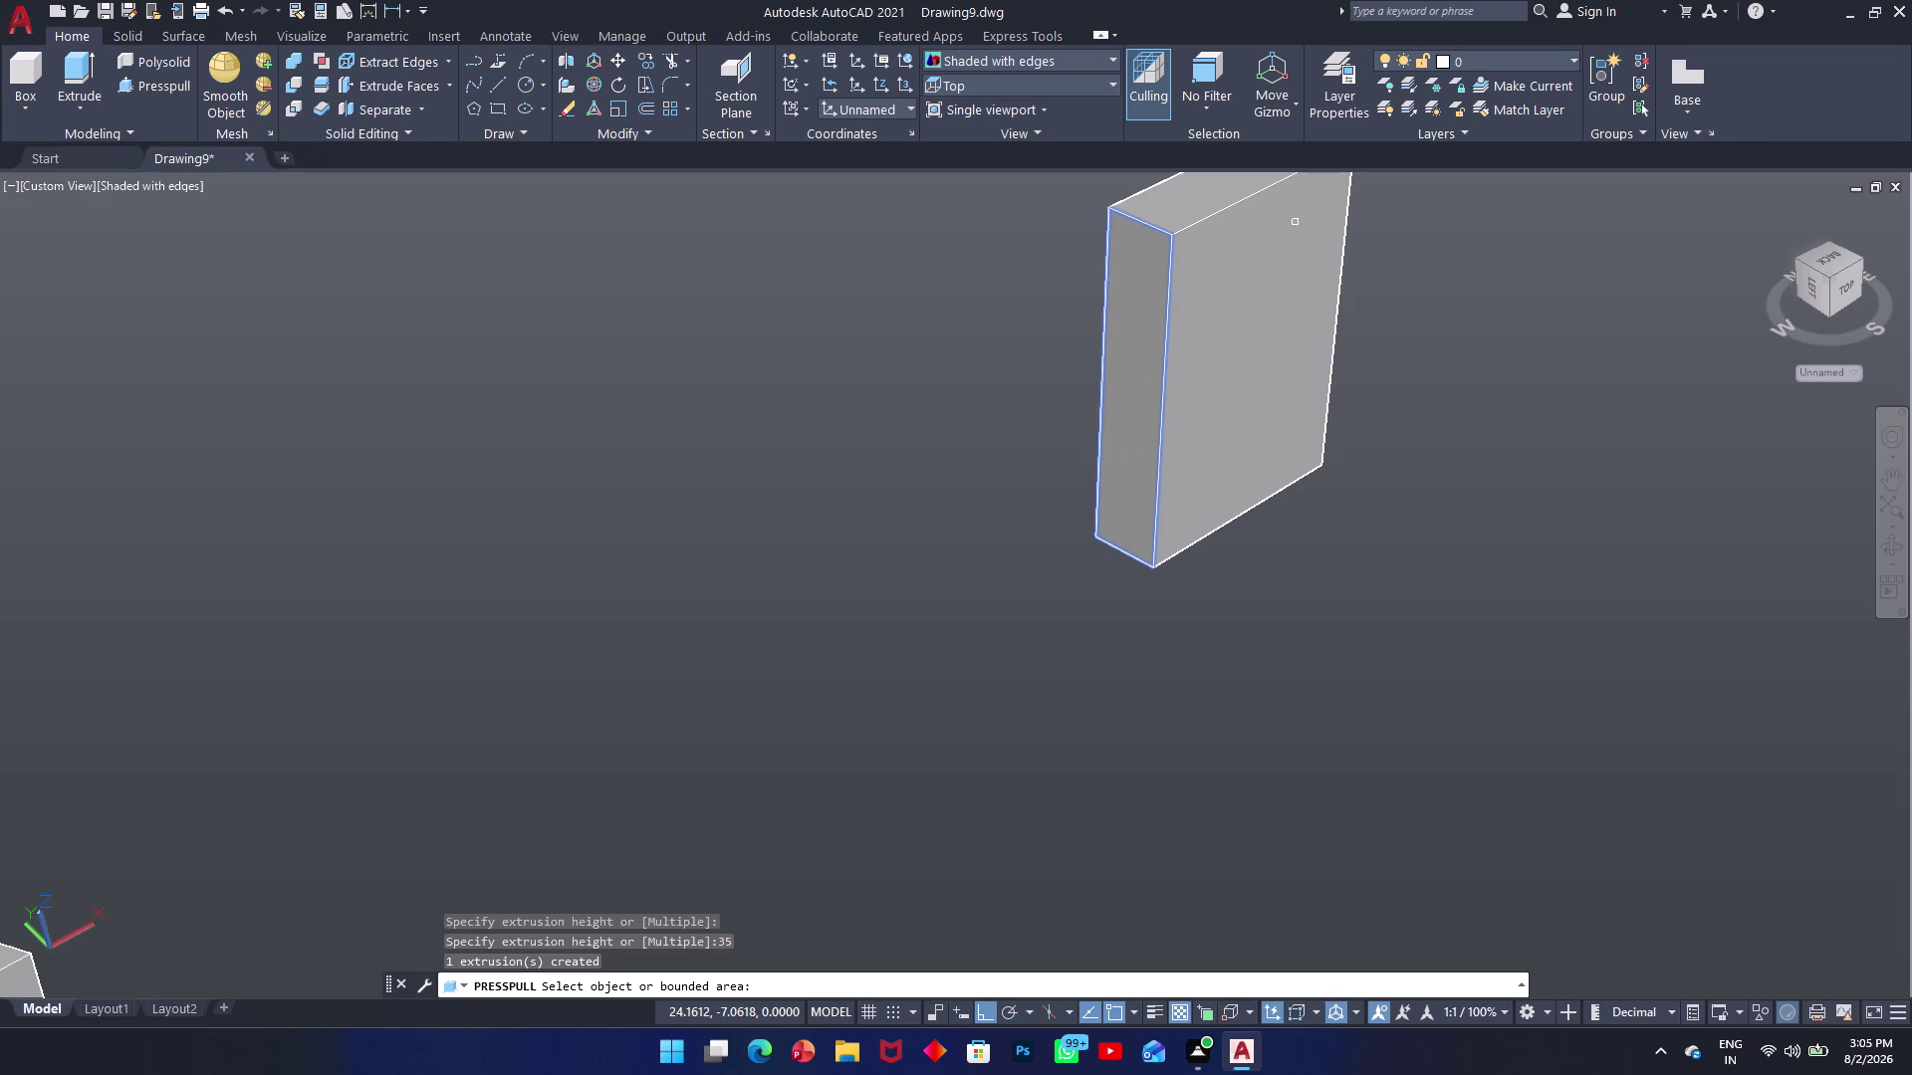
scroll(down, 3)
middle_drag(1295, 227, 1173, 403)
scroll(up, 3)
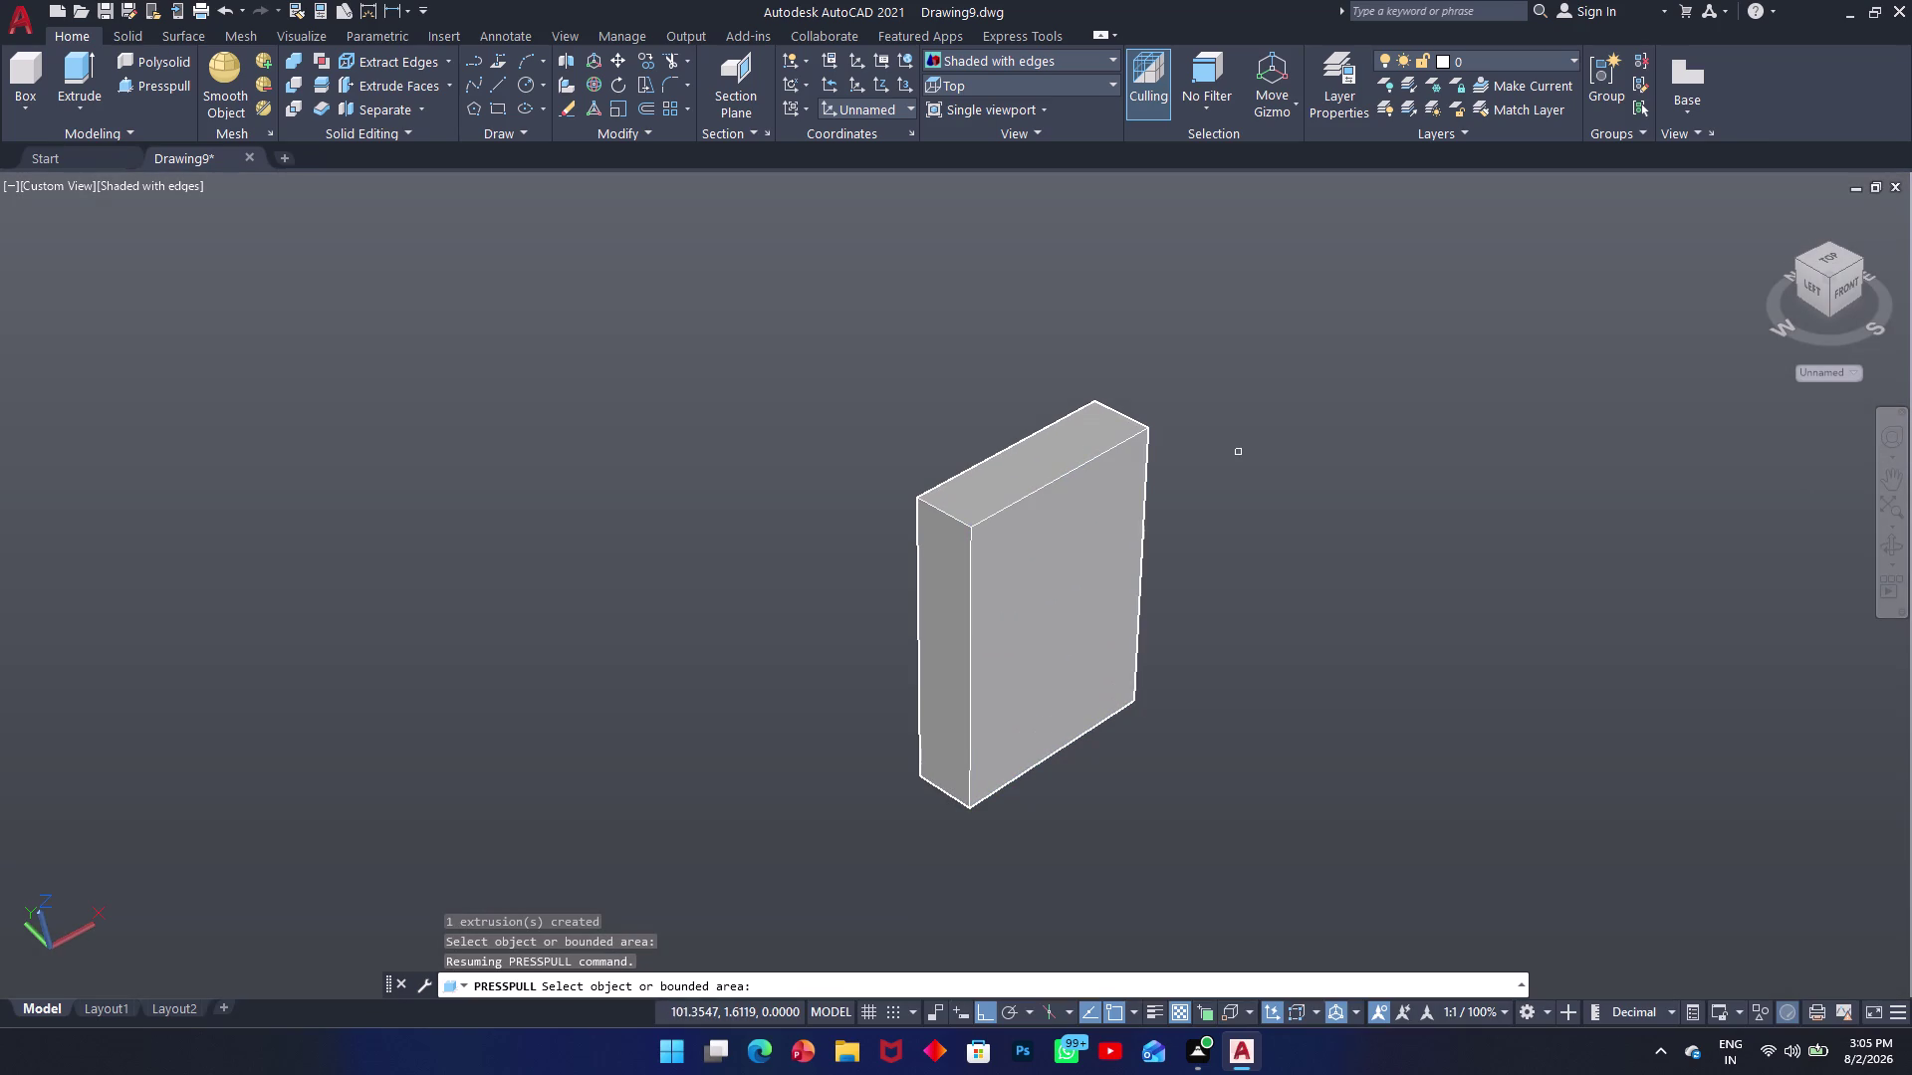
Draw a 35-unit diagonal from the block's top edge toward its lower right corner.
key(Escape)
text(l)
key(space)
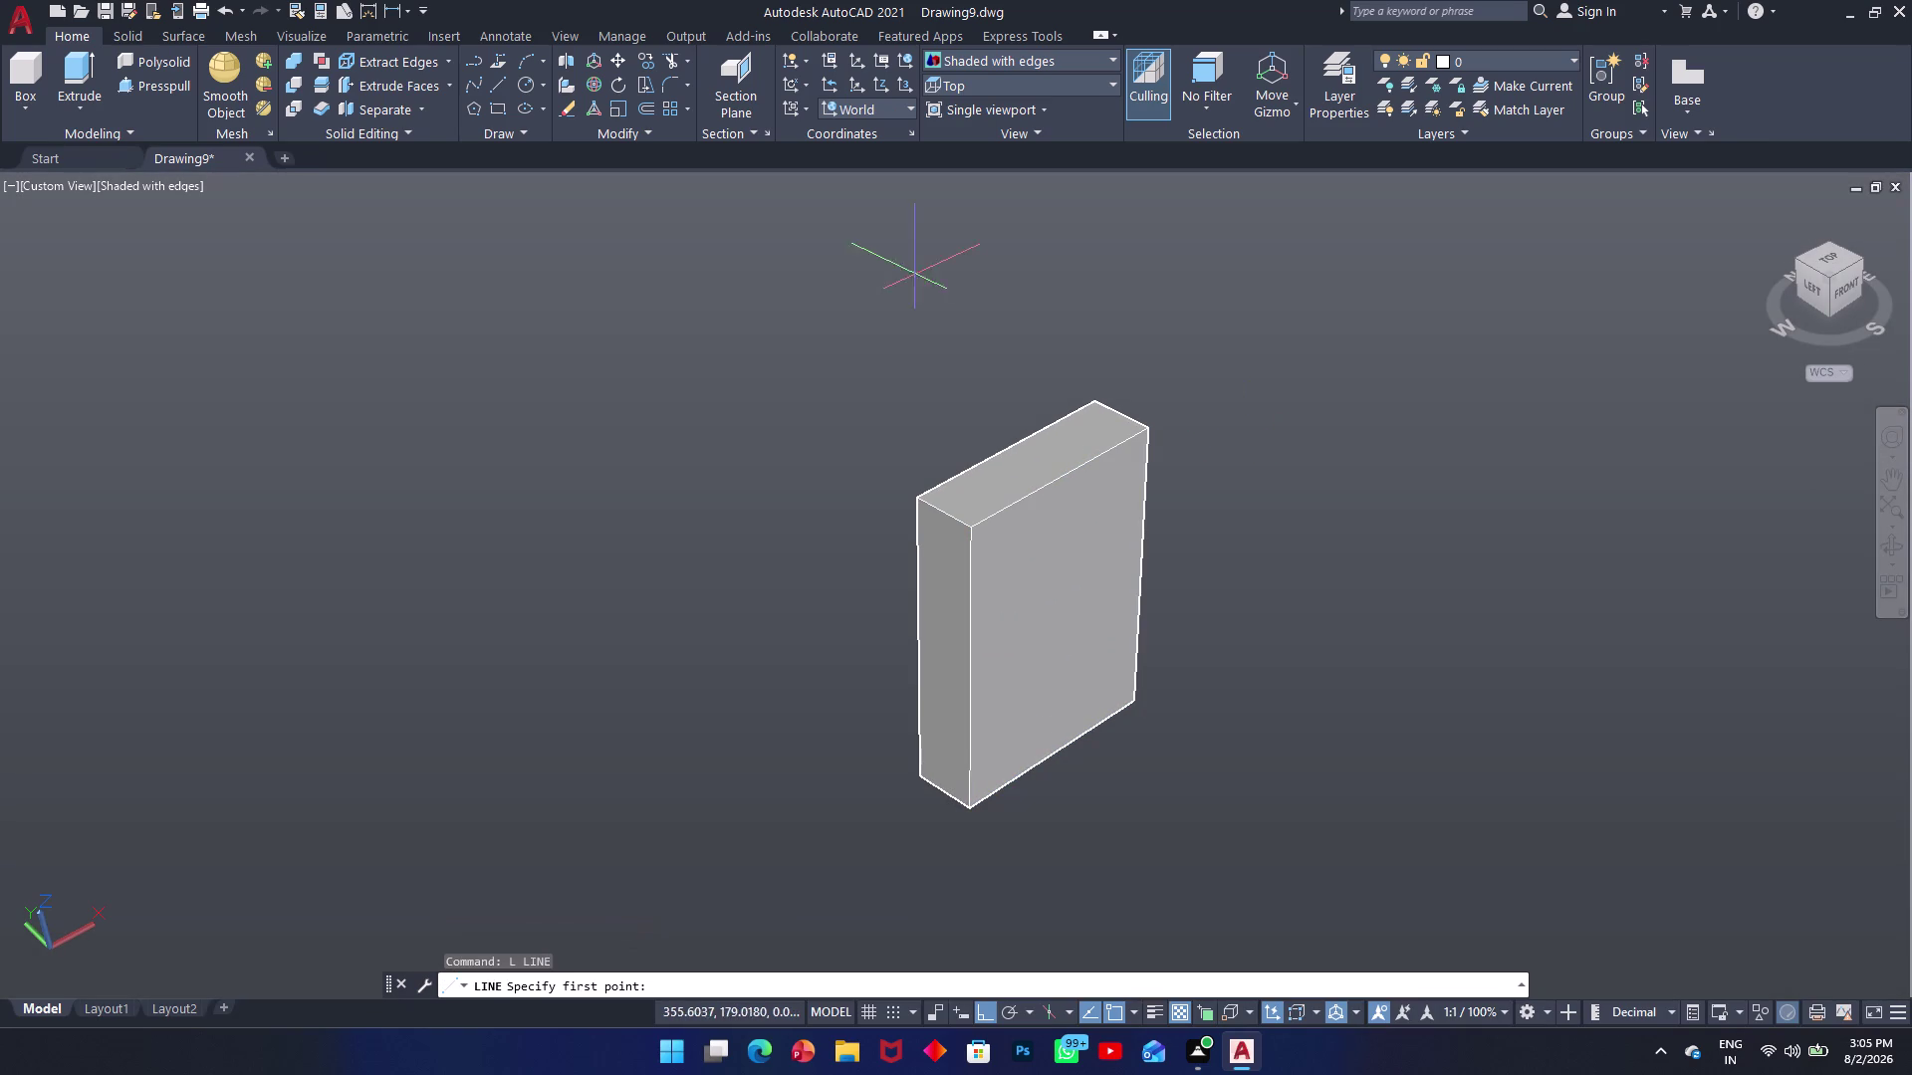
click(1148, 427)
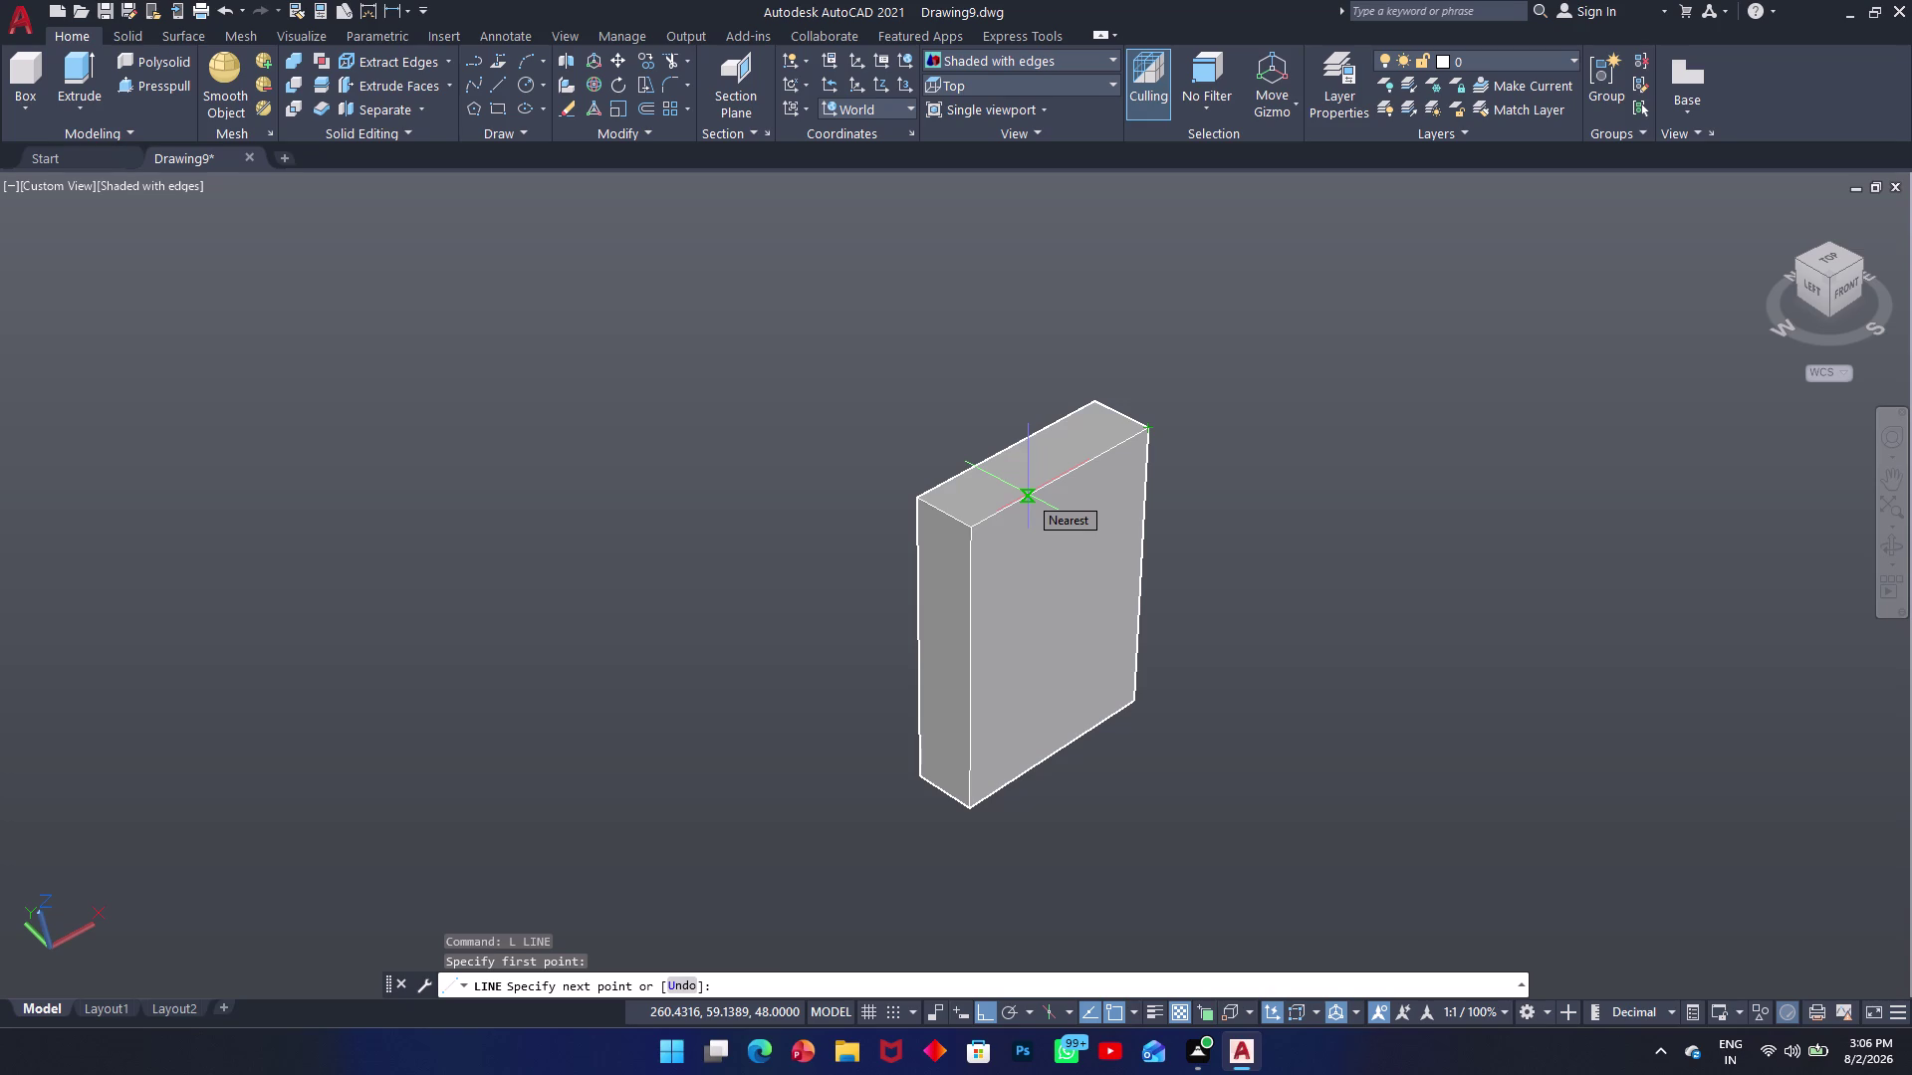
text(3)
text(5)
key(Return)
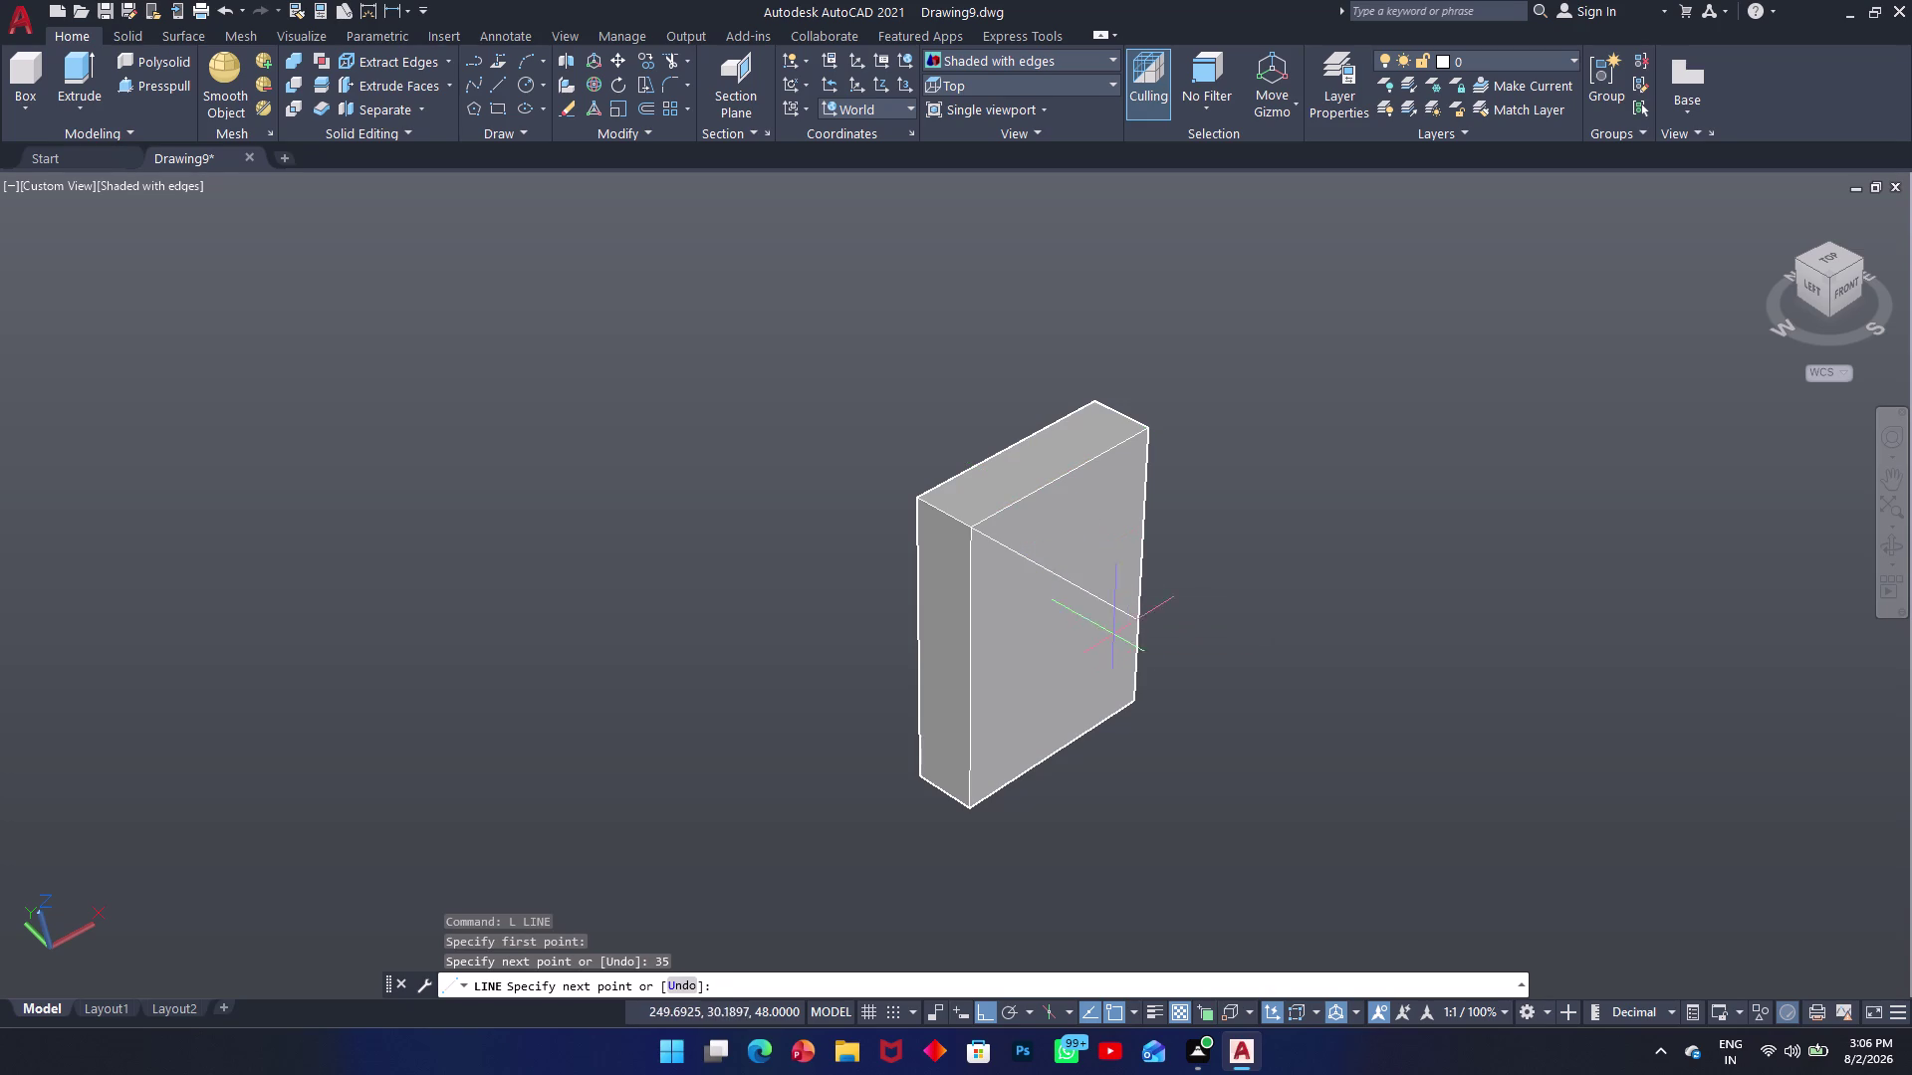
click(1139, 702)
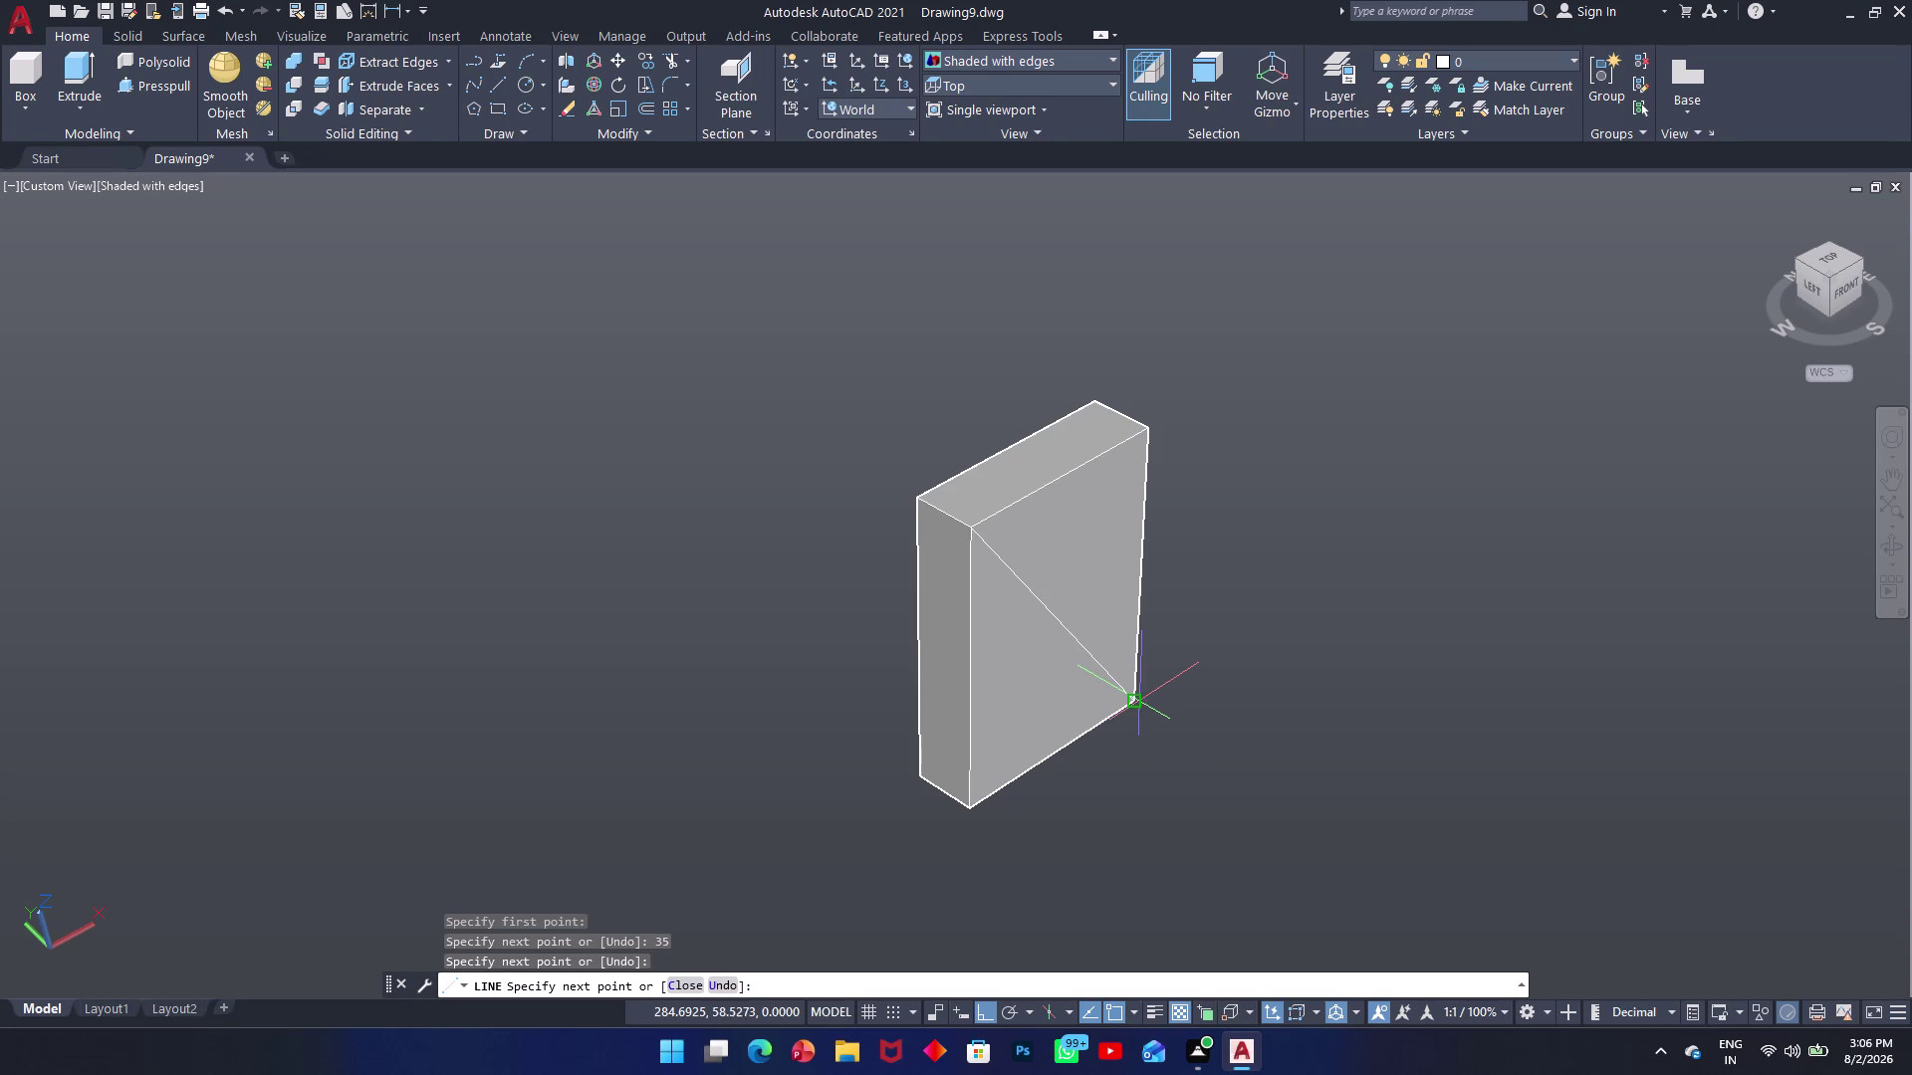
middle_drag(1136, 697, 1108, 671)
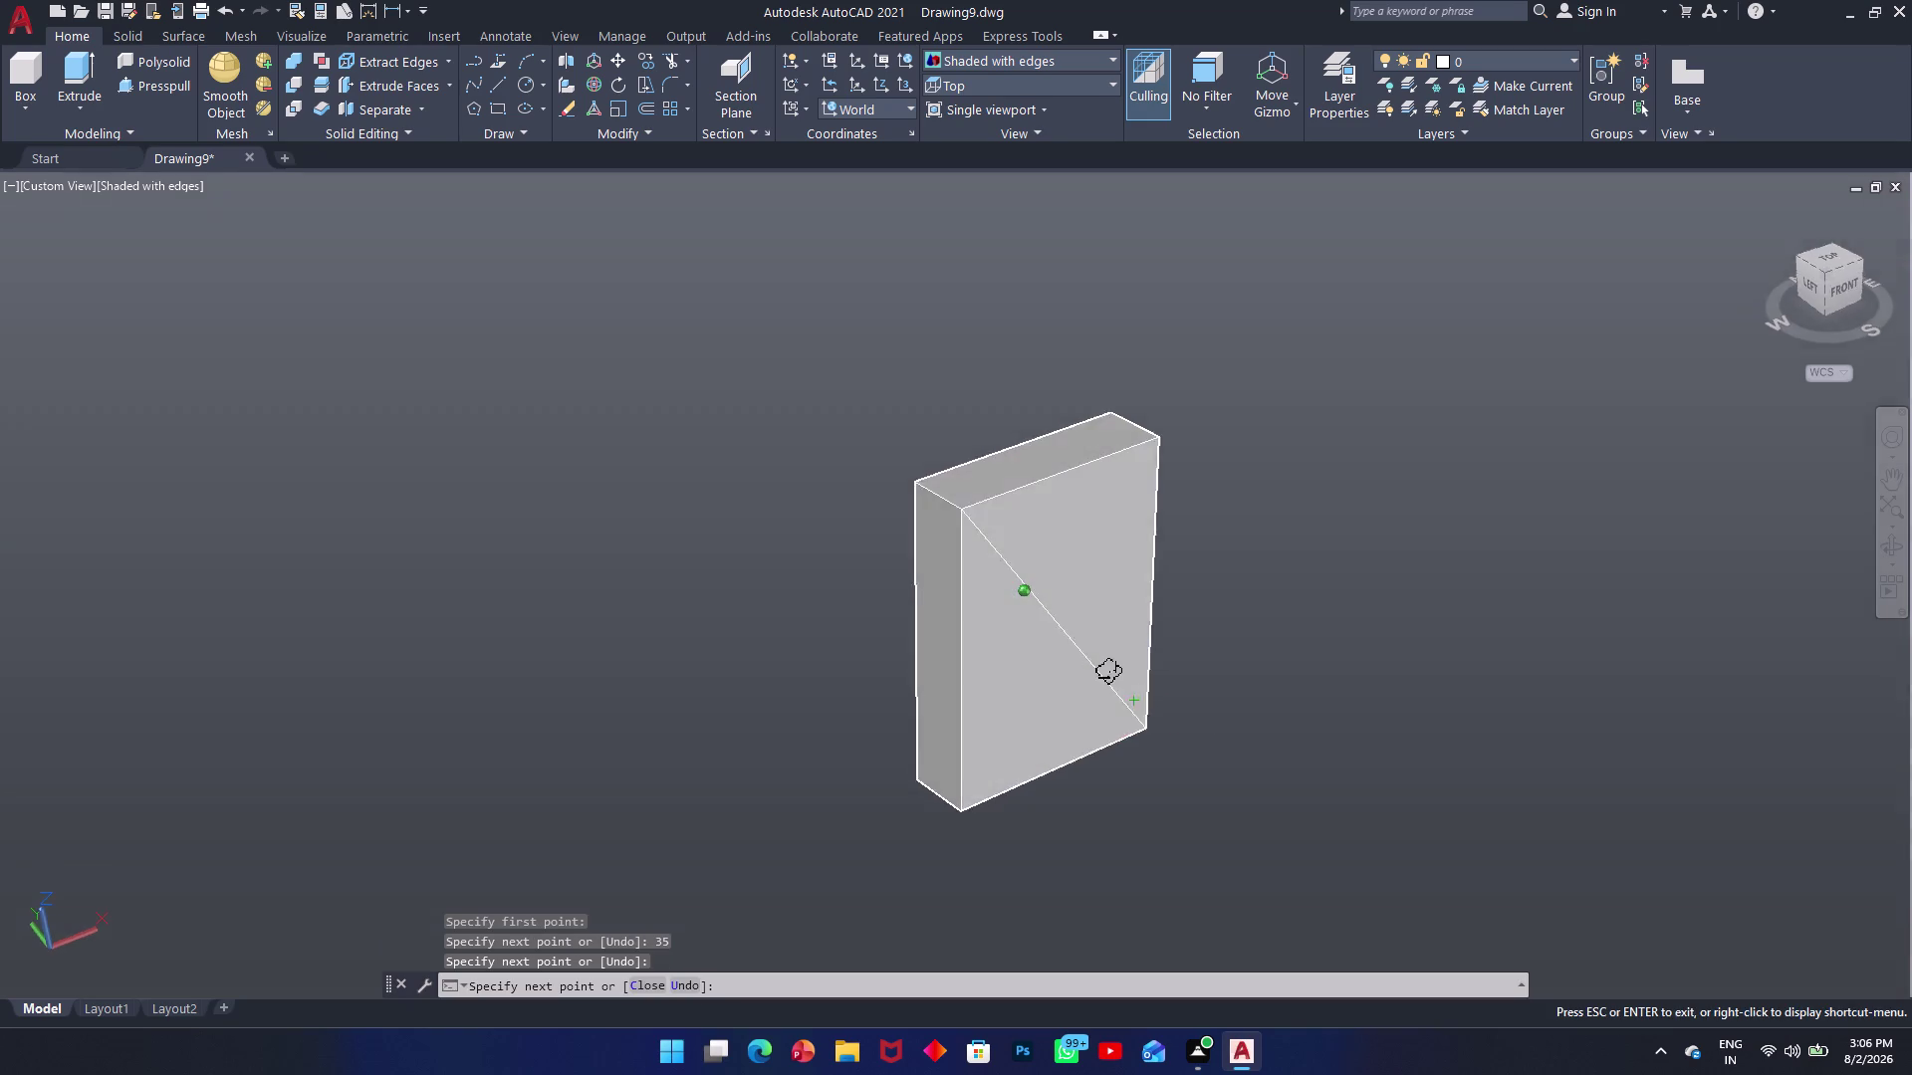
middle_drag(1109, 672, 1057, 465)
scroll(up, 3)
middle_drag(1185, 803, 1153, 710)
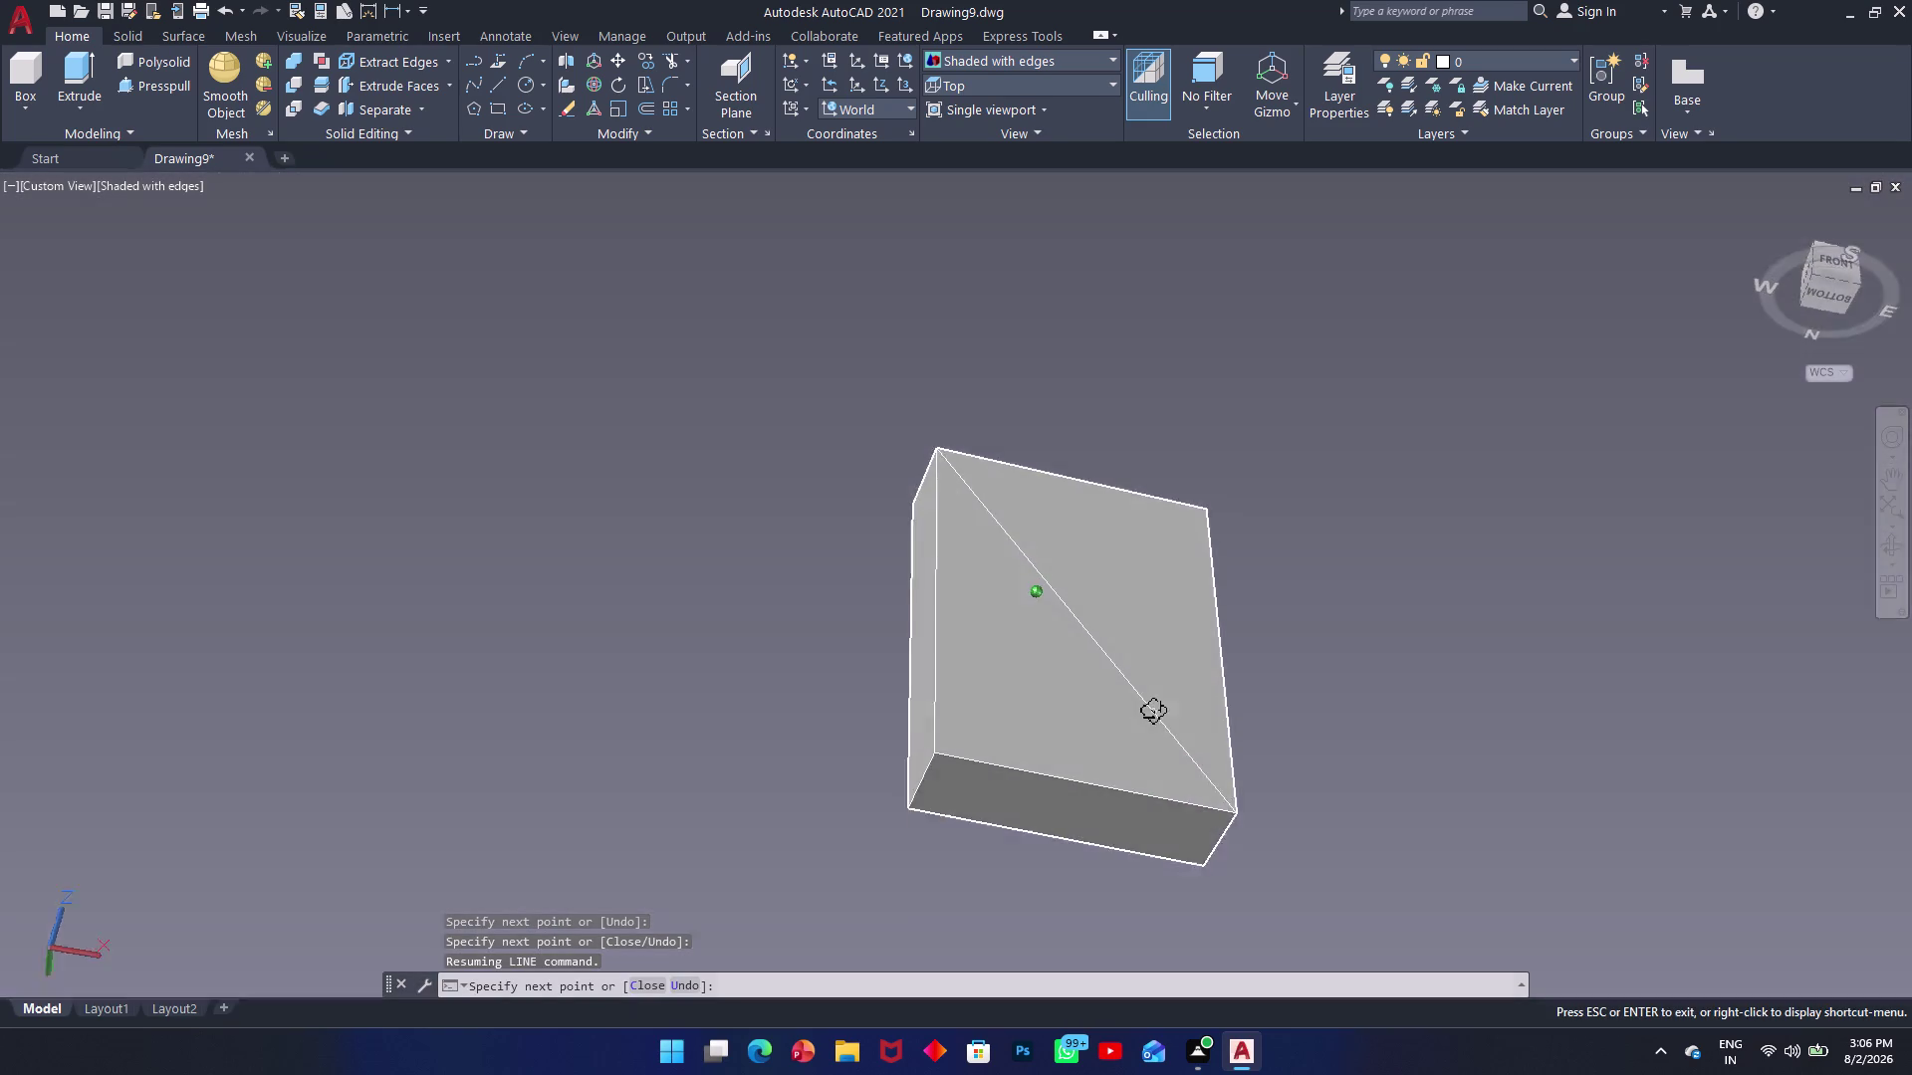
middle_drag(1153, 710, 1123, 567)
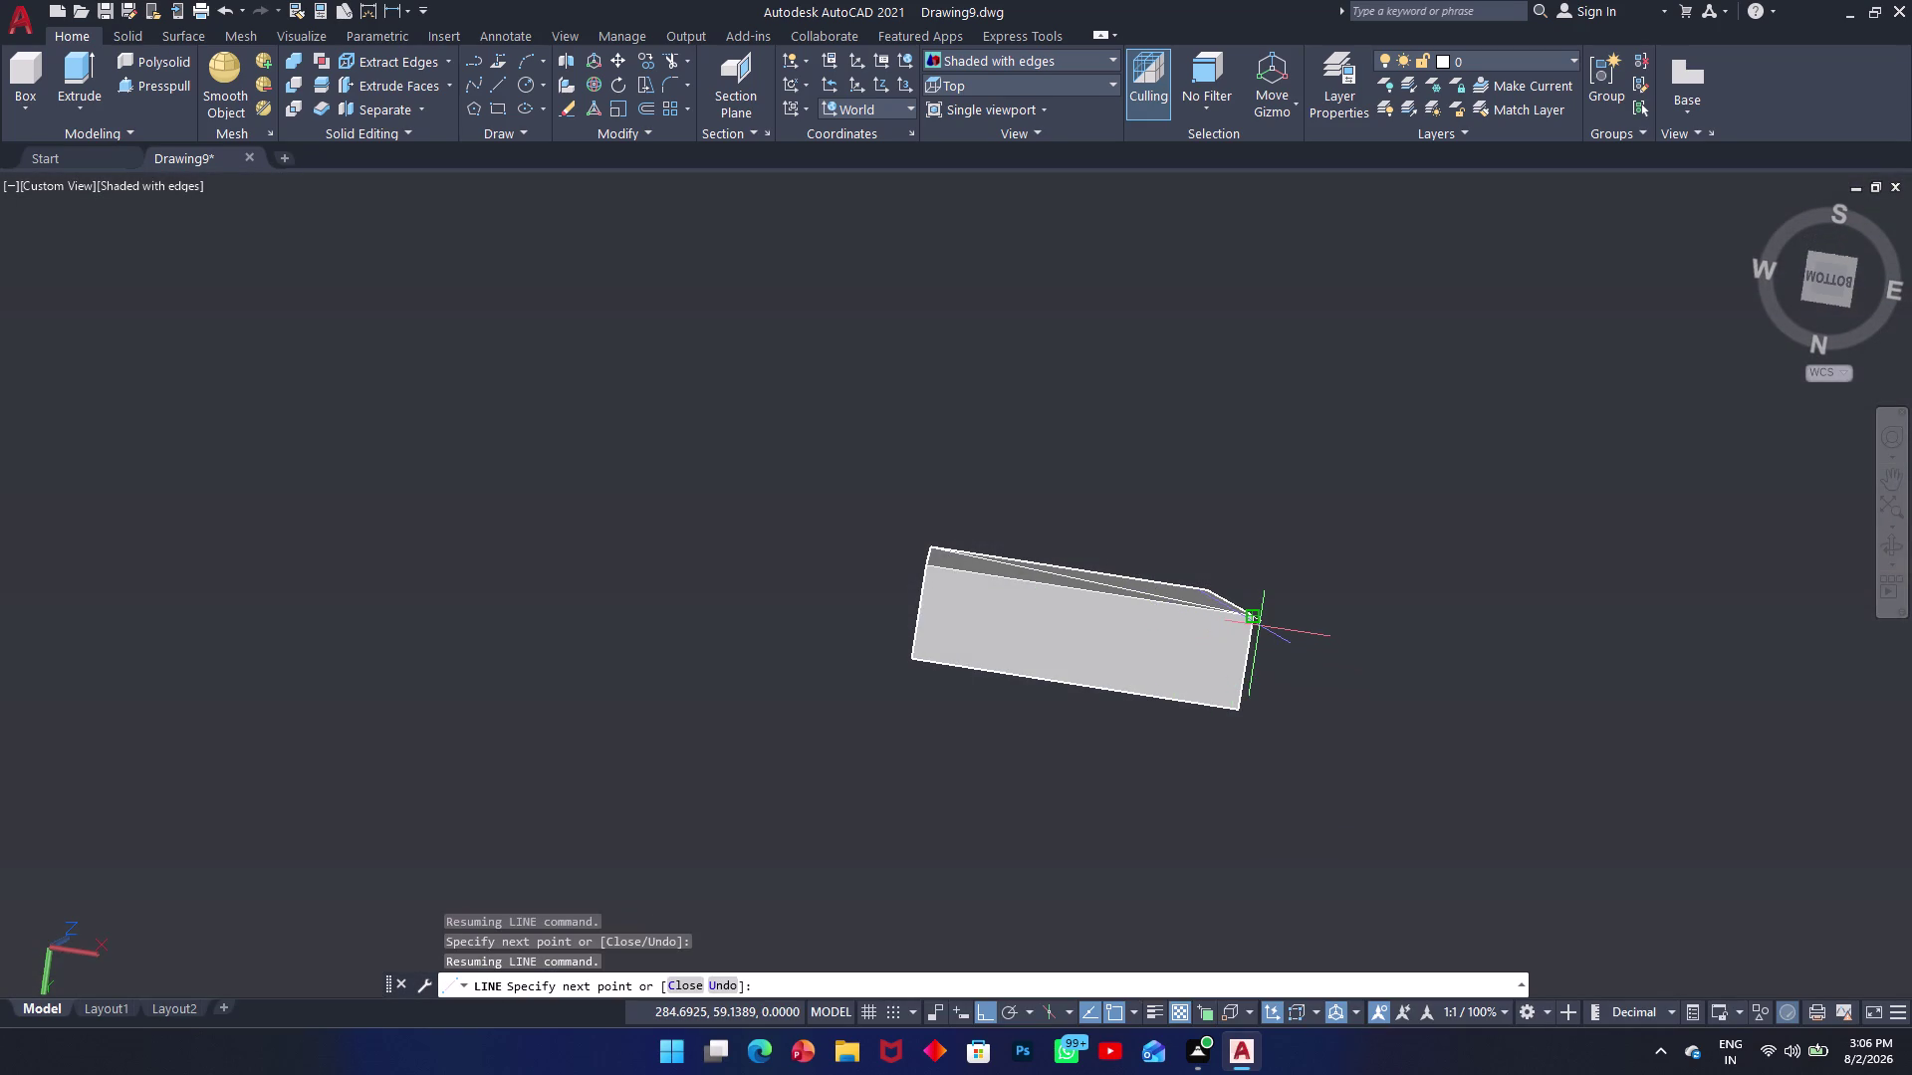
Continue the line from the block's corner to an edge intersection.
text(l)
key(space)
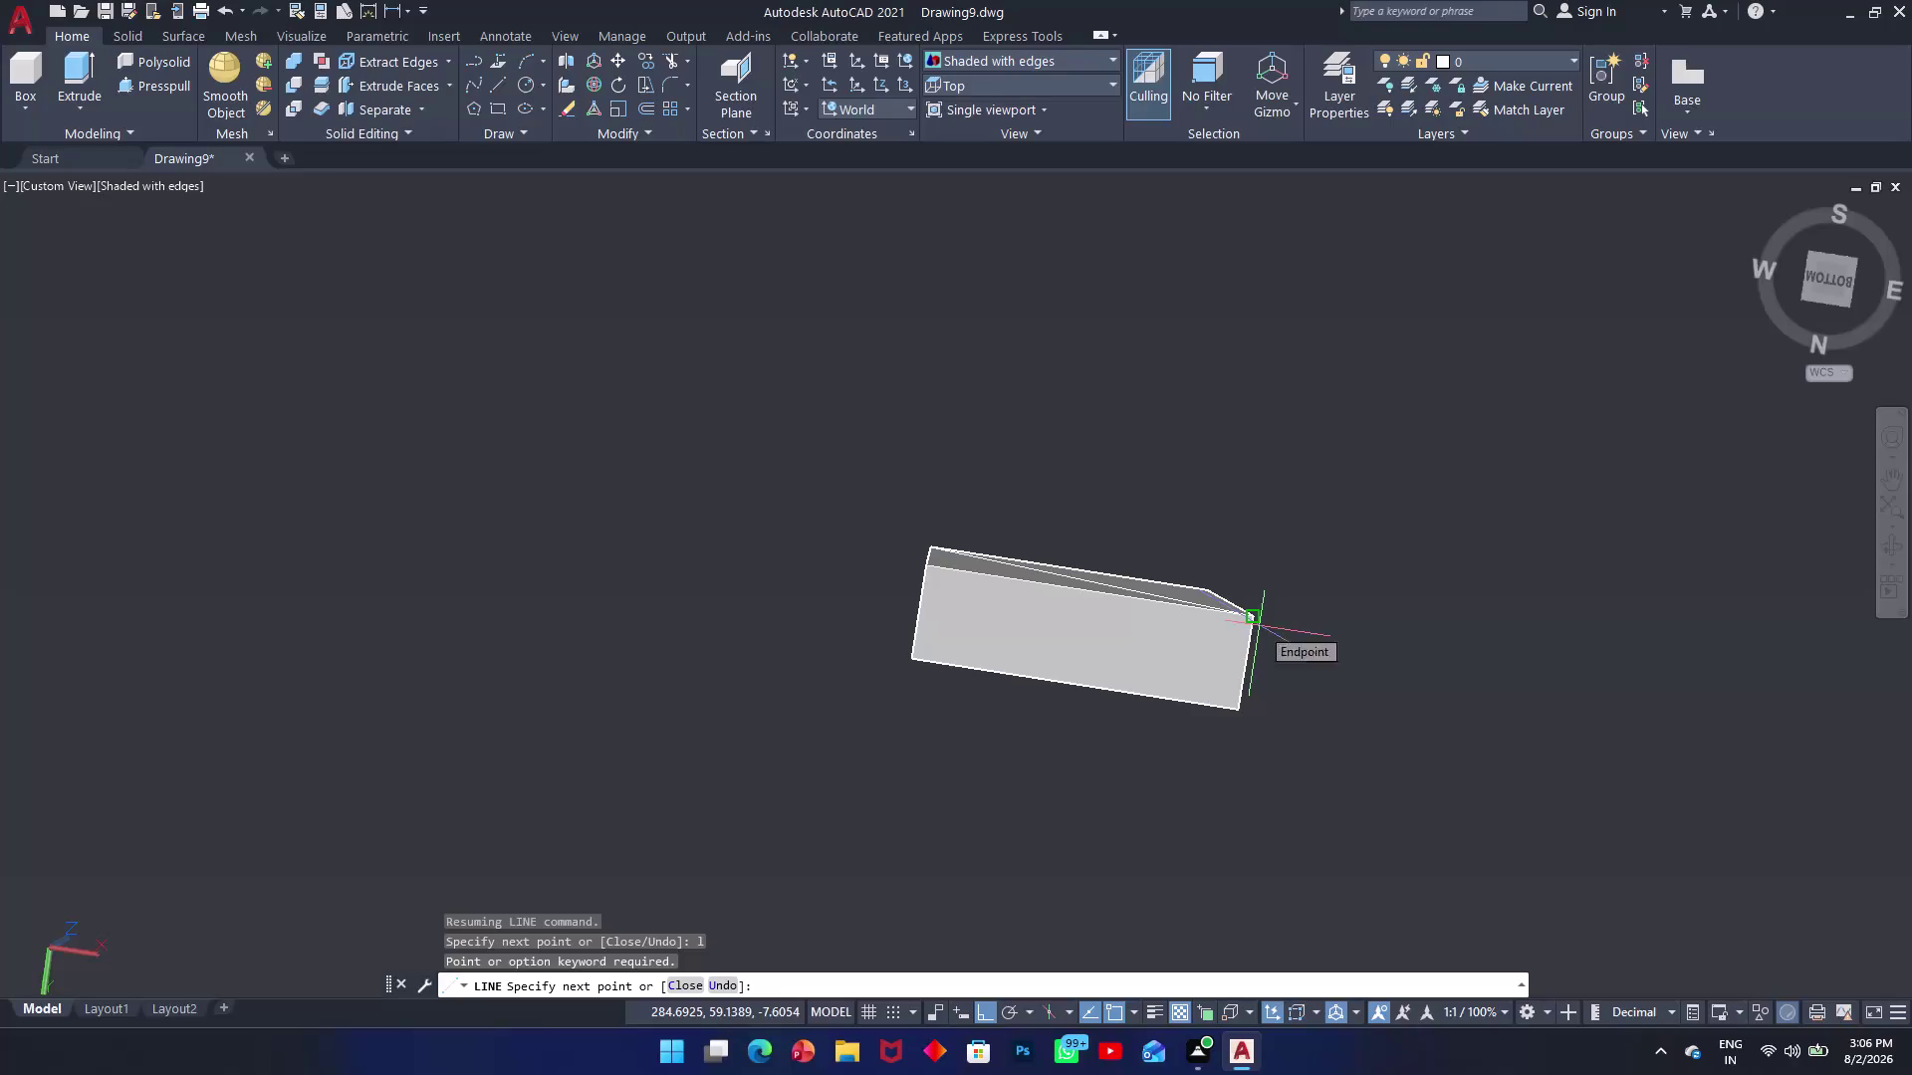
click(1254, 612)
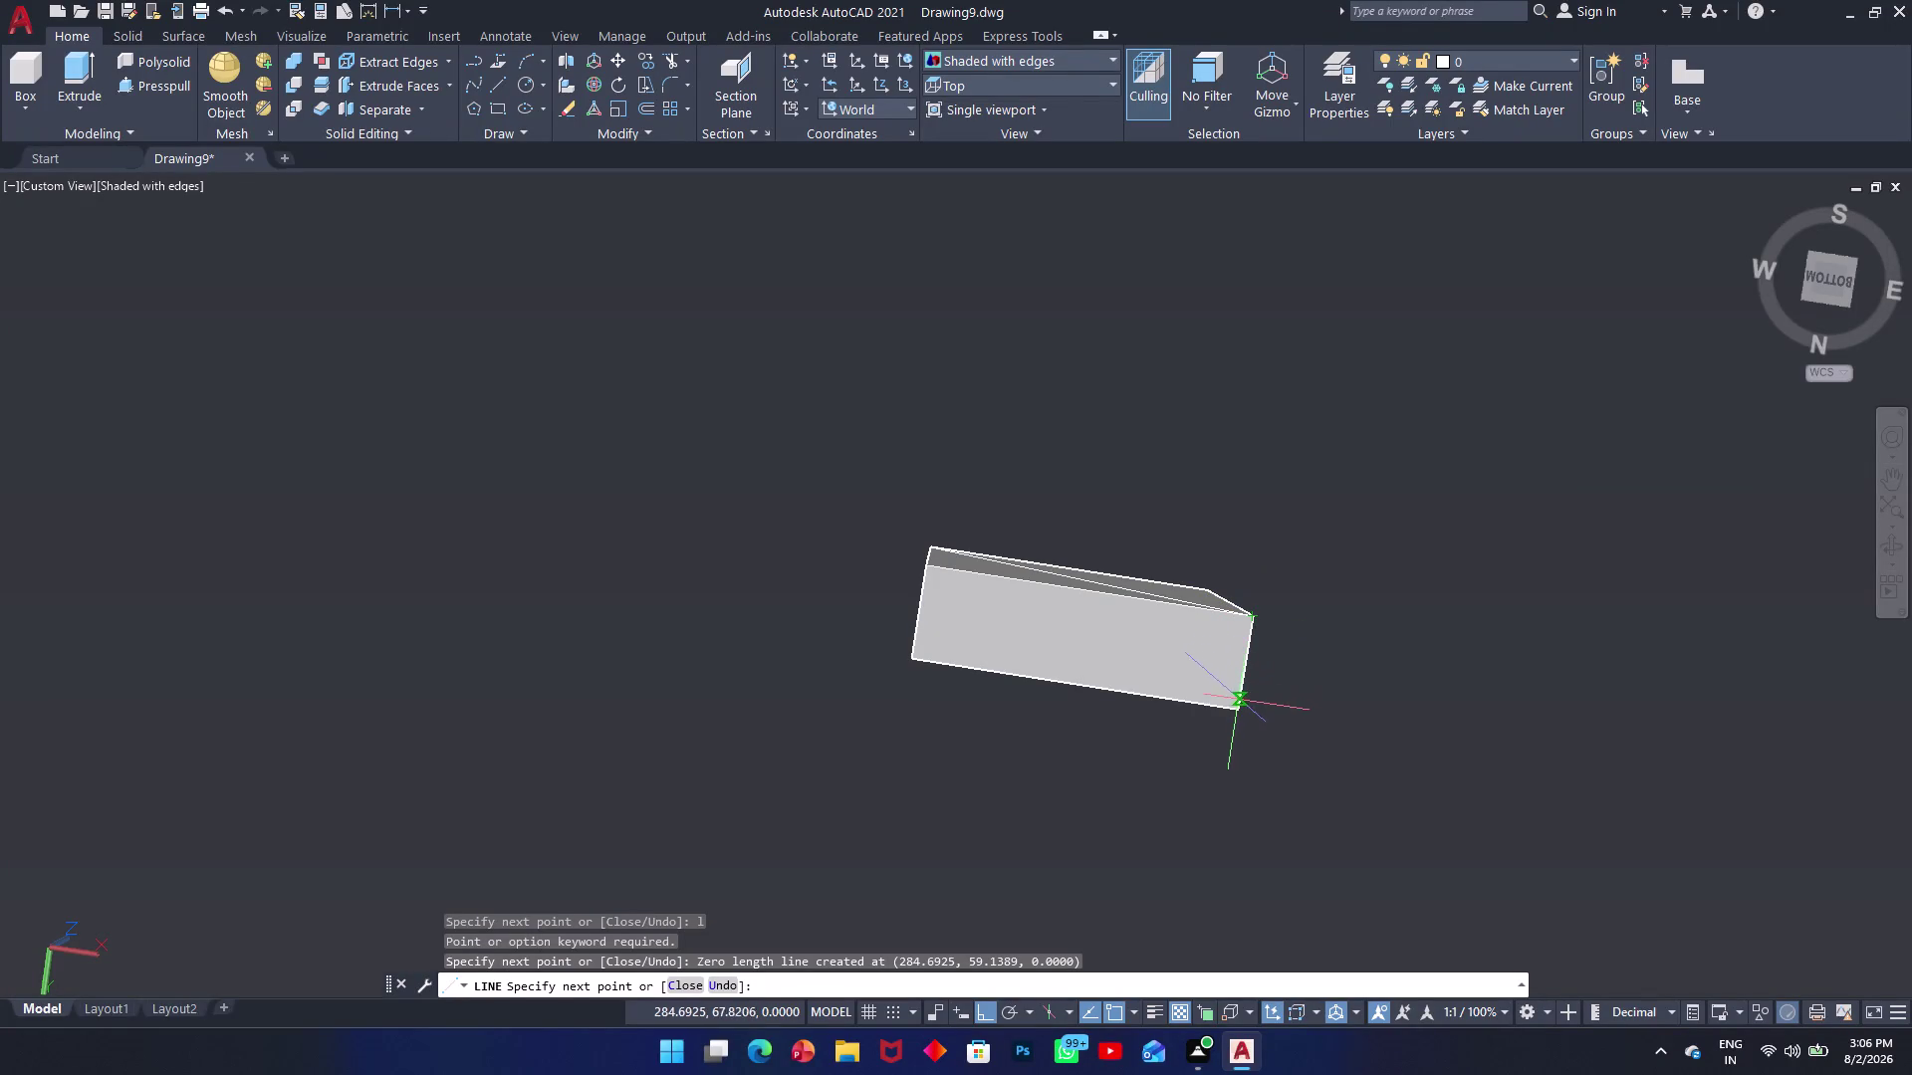
click(1238, 712)
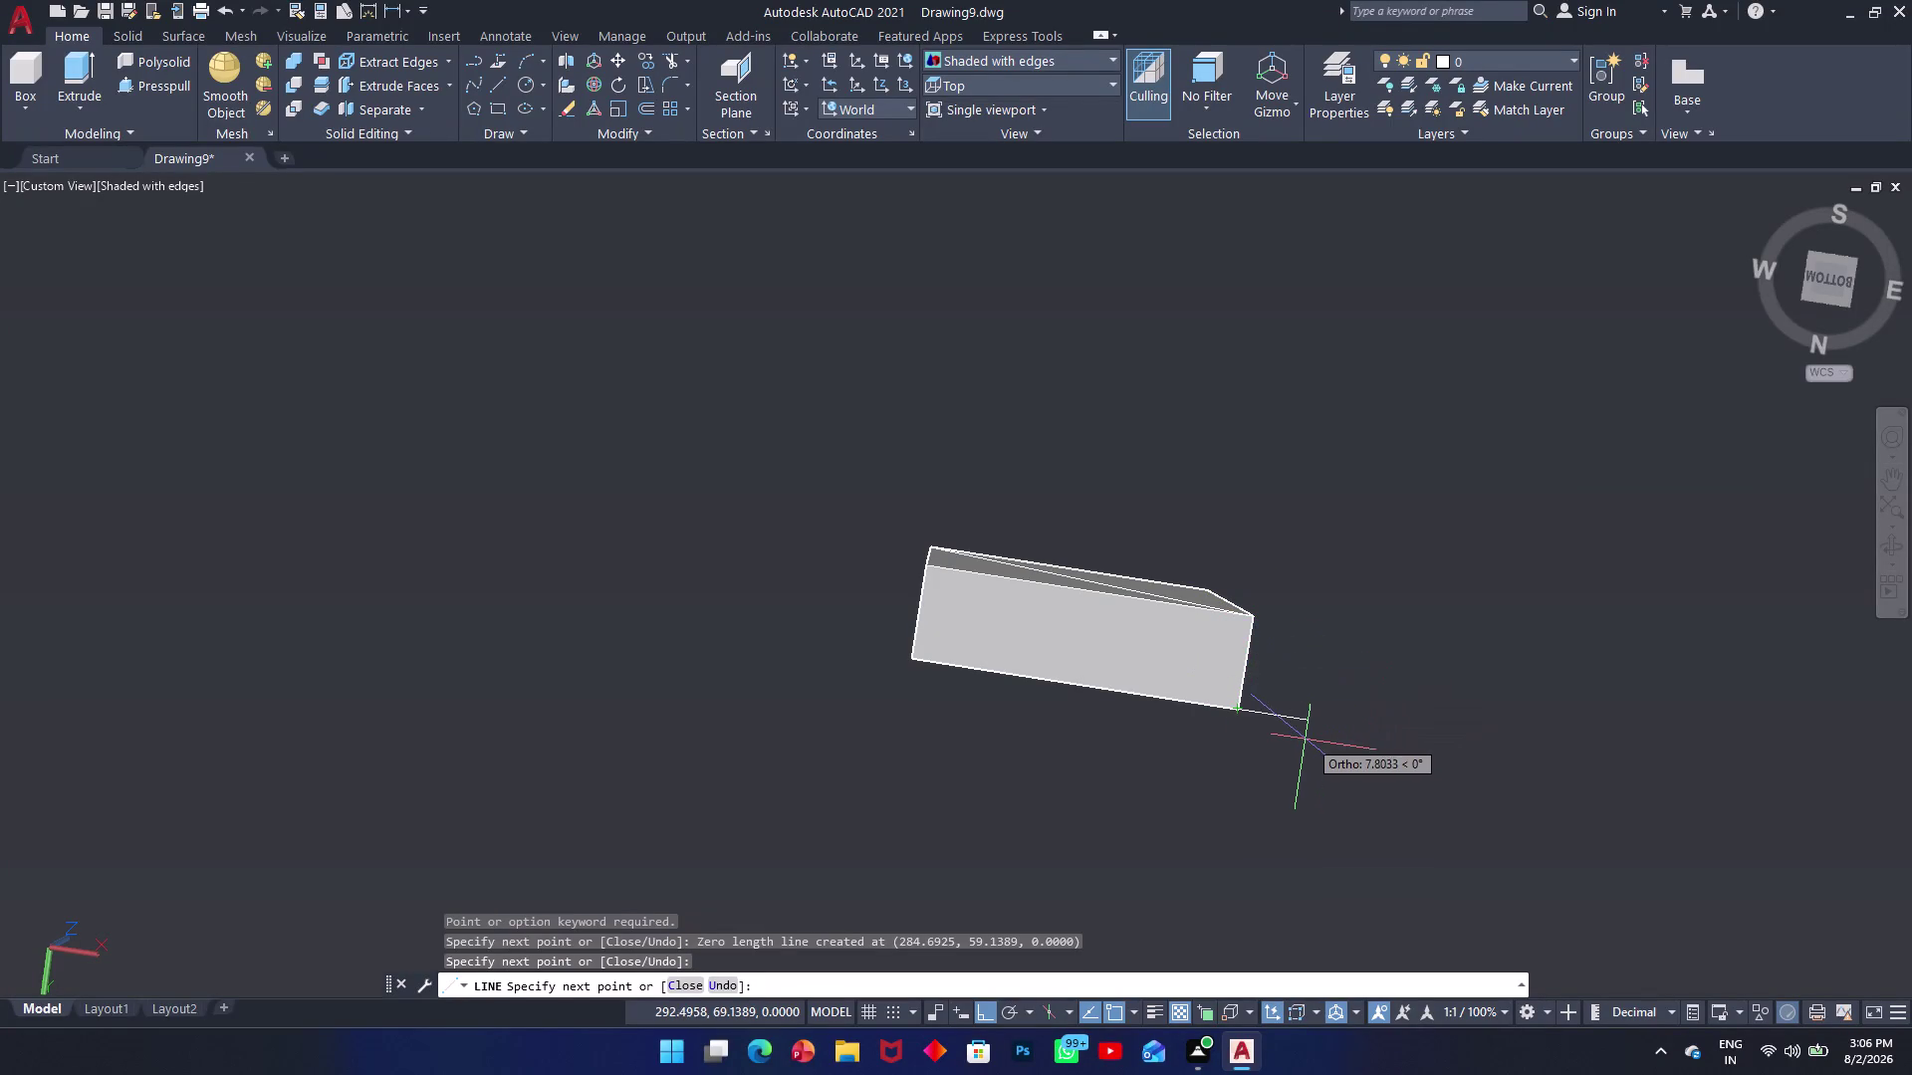
middle_drag(1304, 740, 1104, 472)
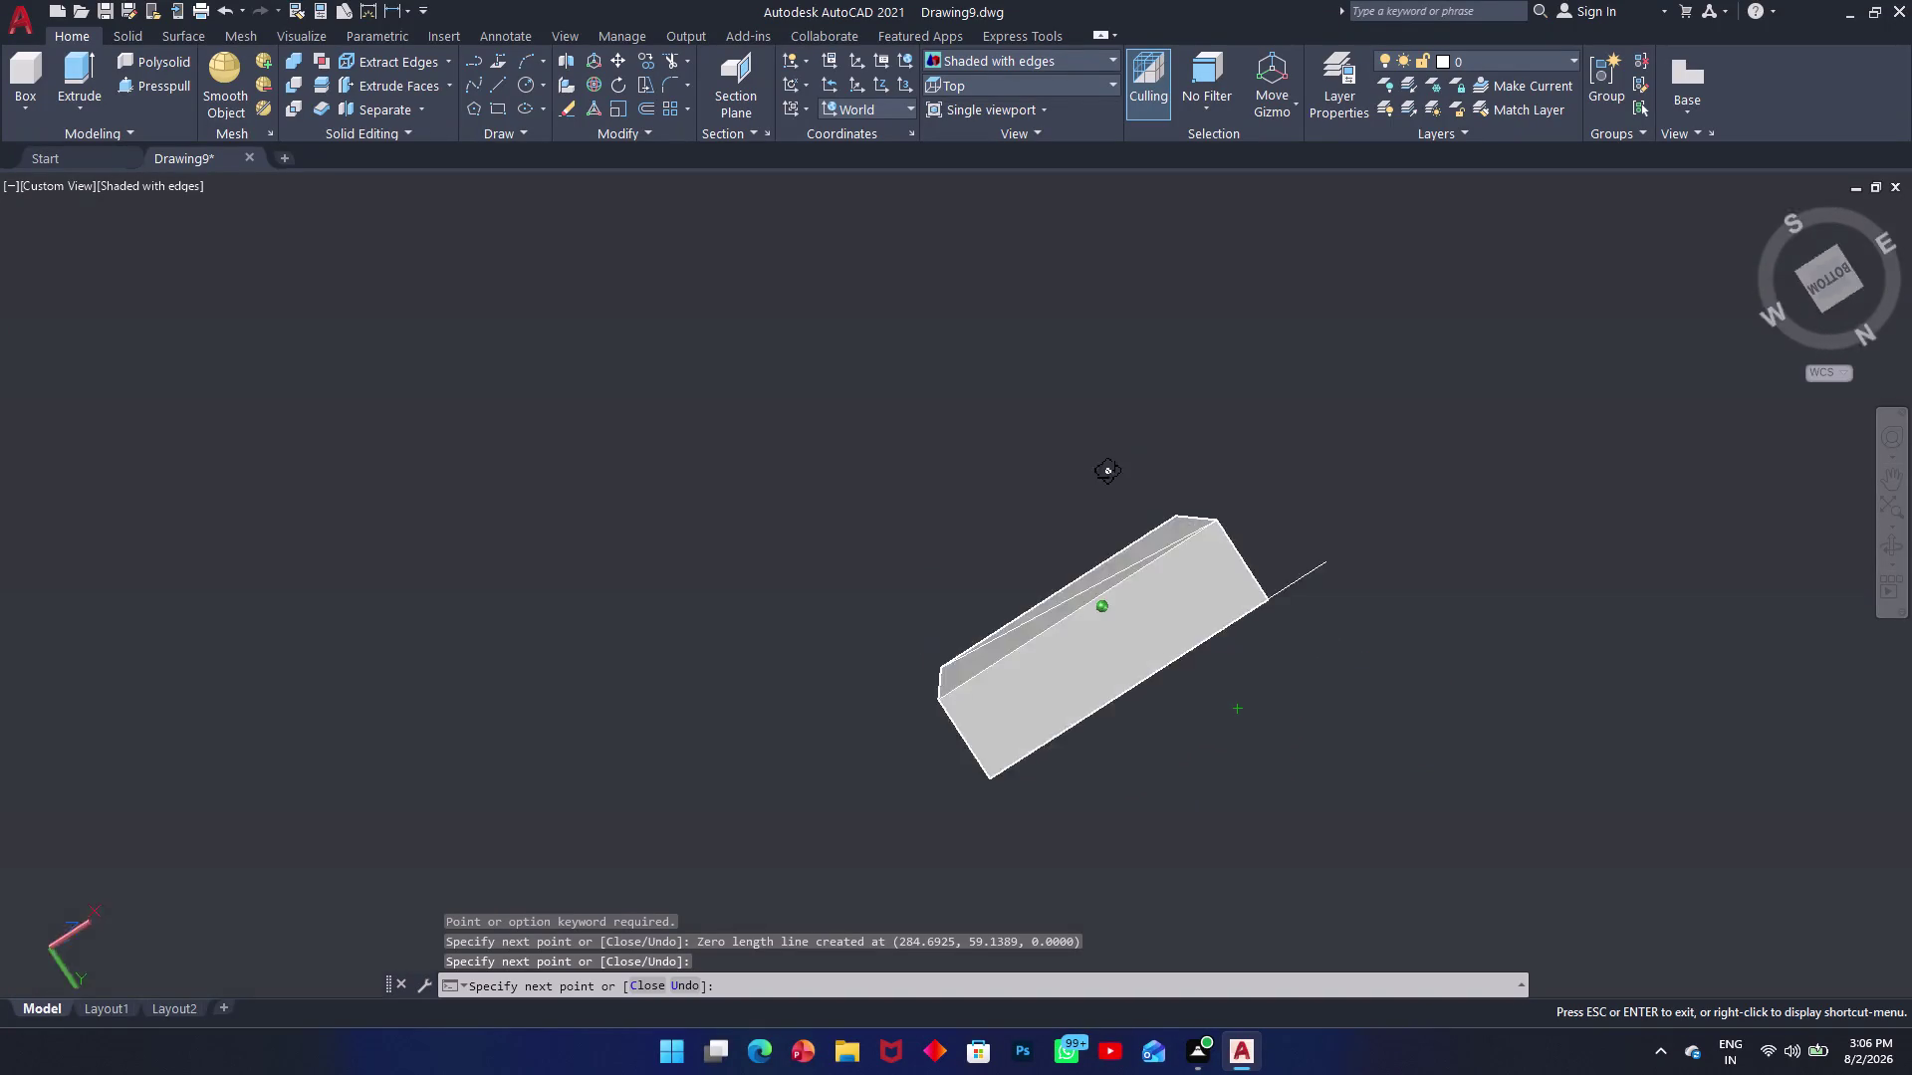
middle_drag(1105, 473, 743, 645)
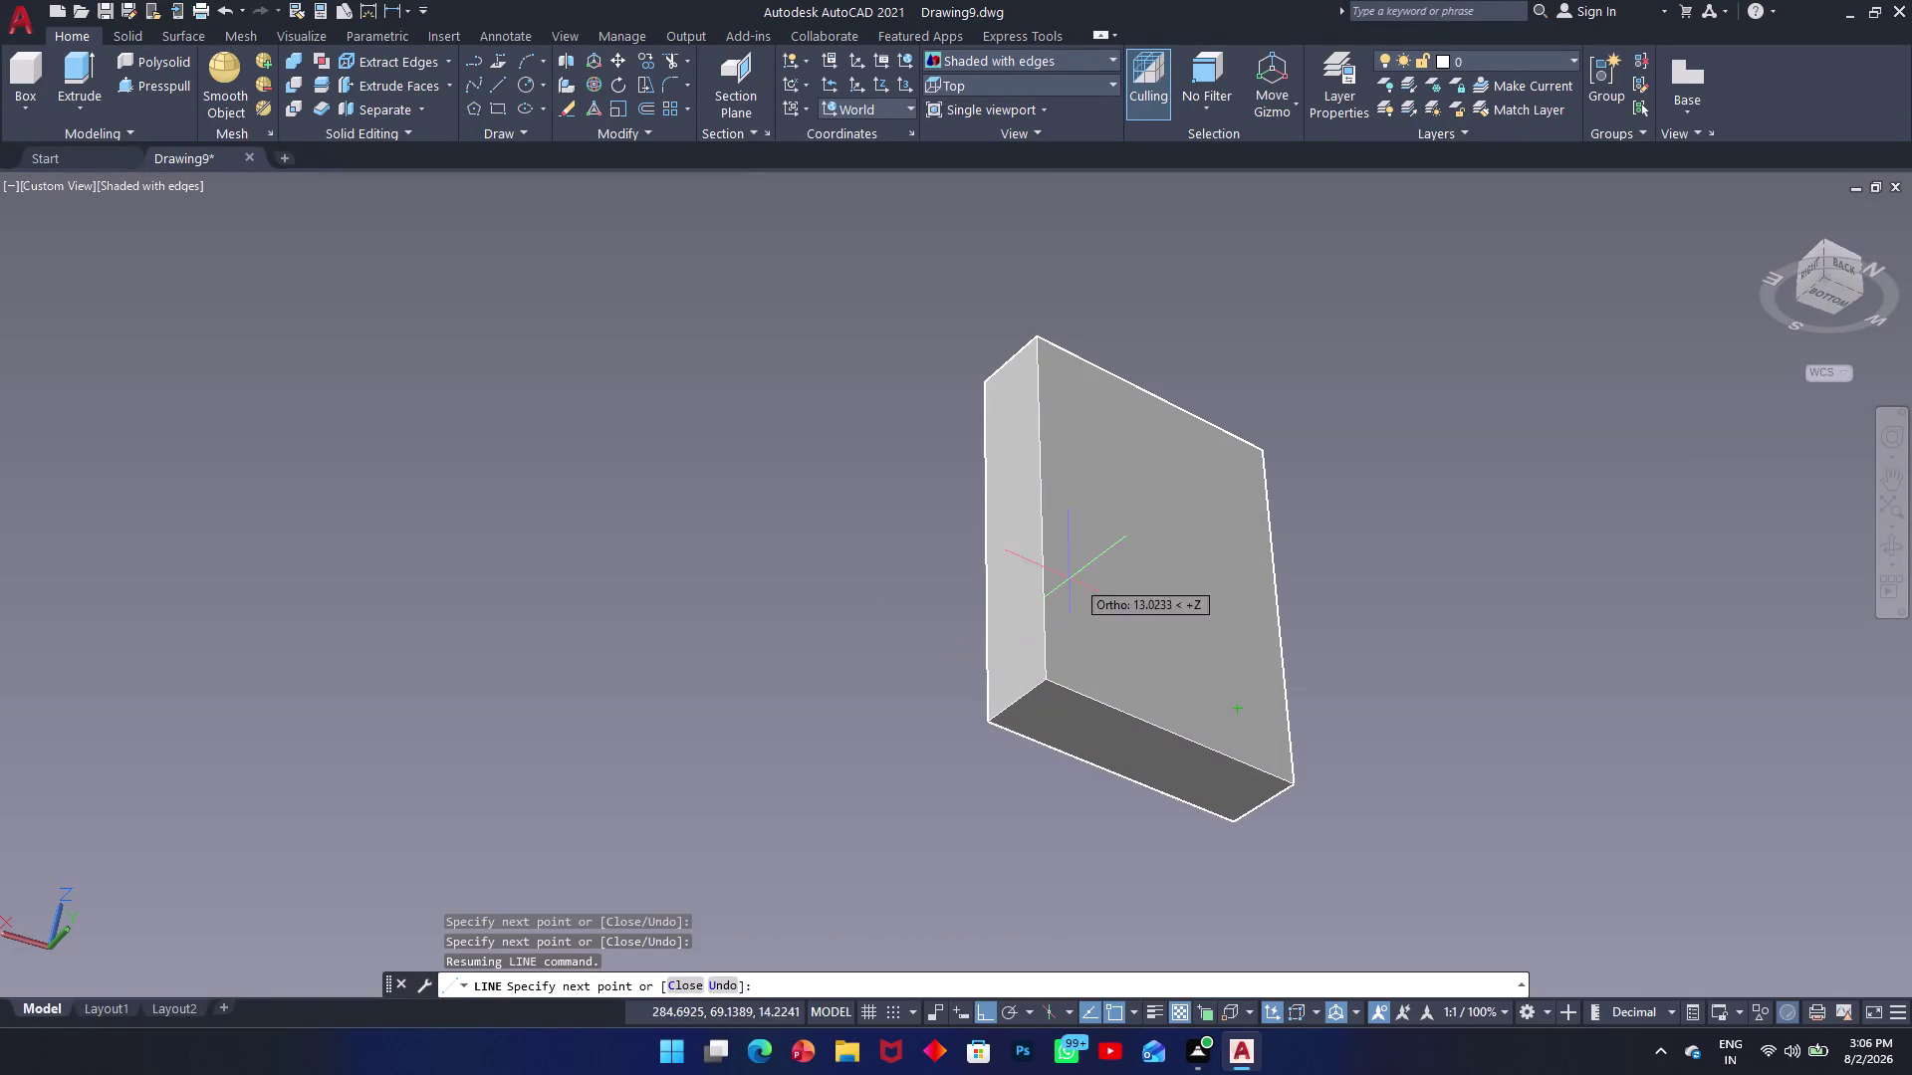
click(1255, 452)
middle_drag(1261, 452, 795, 738)
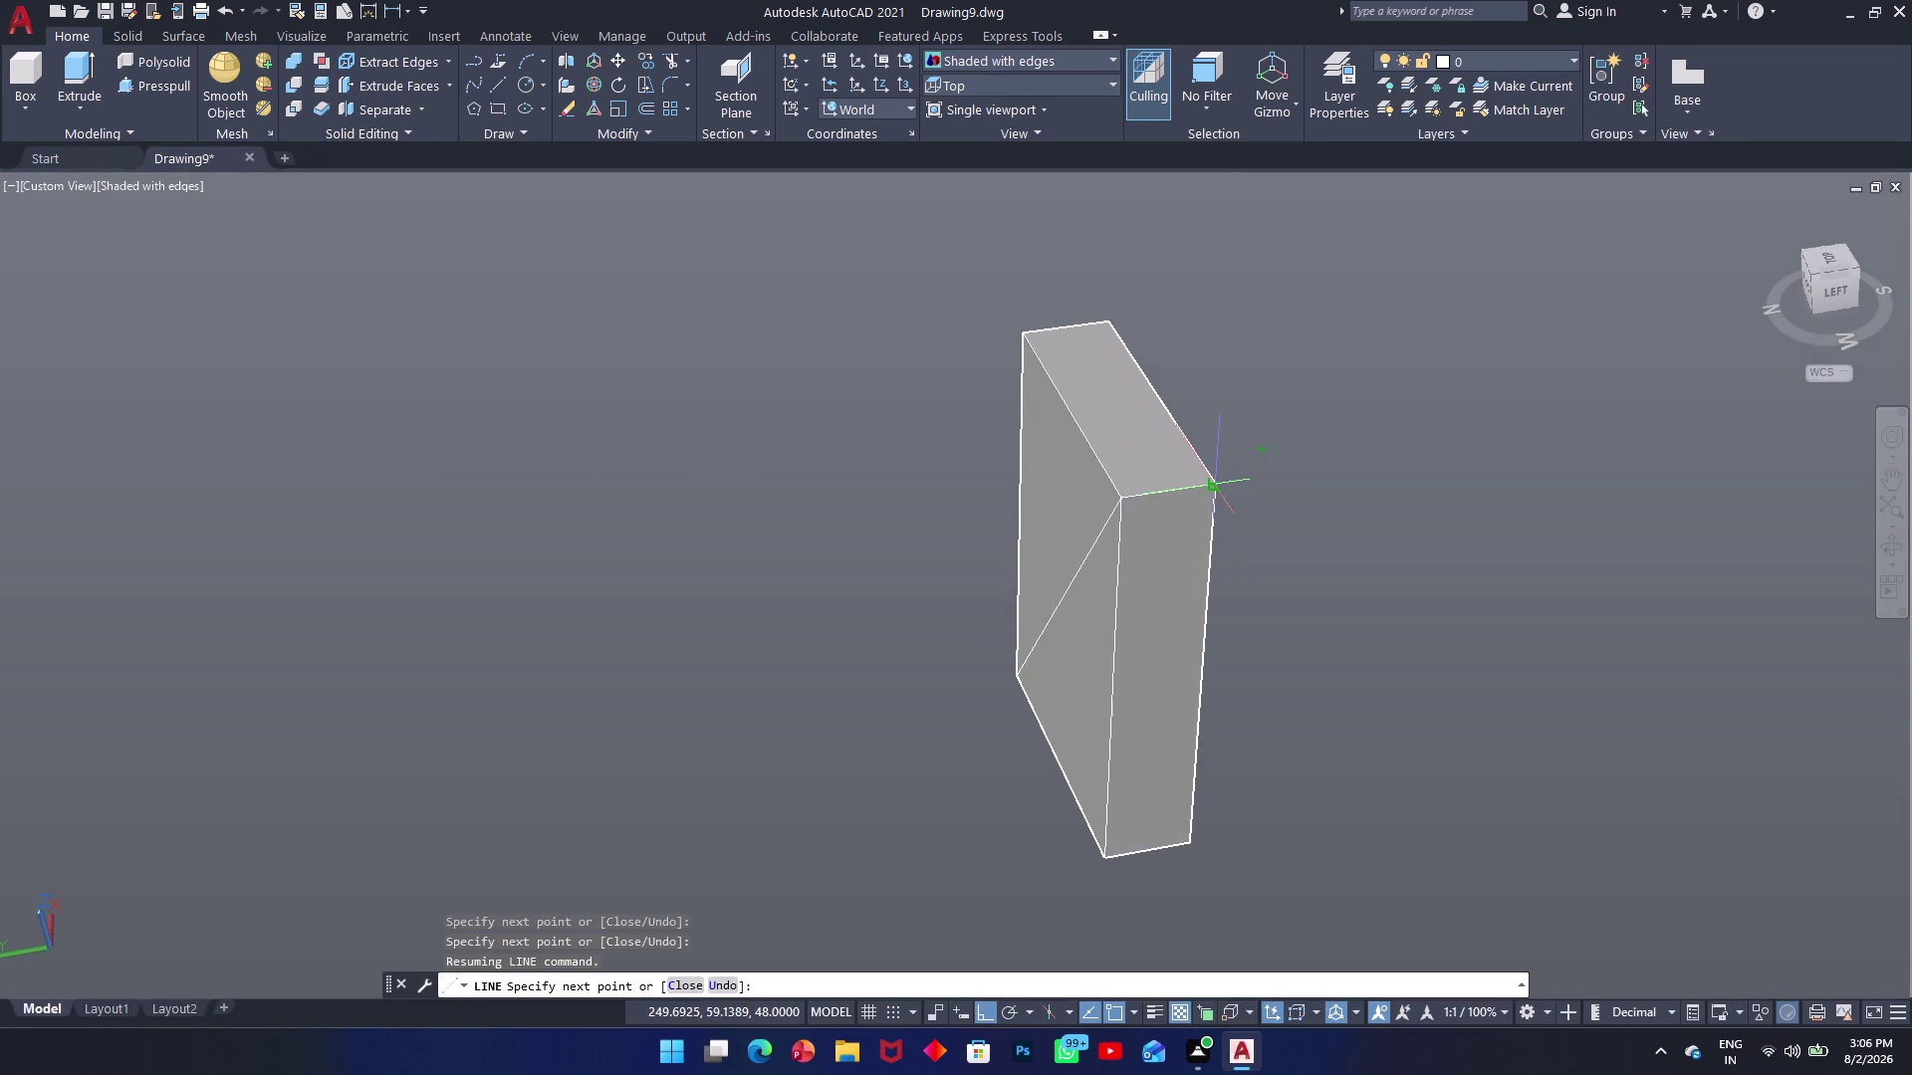
middle_drag(1214, 486, 1079, 507)
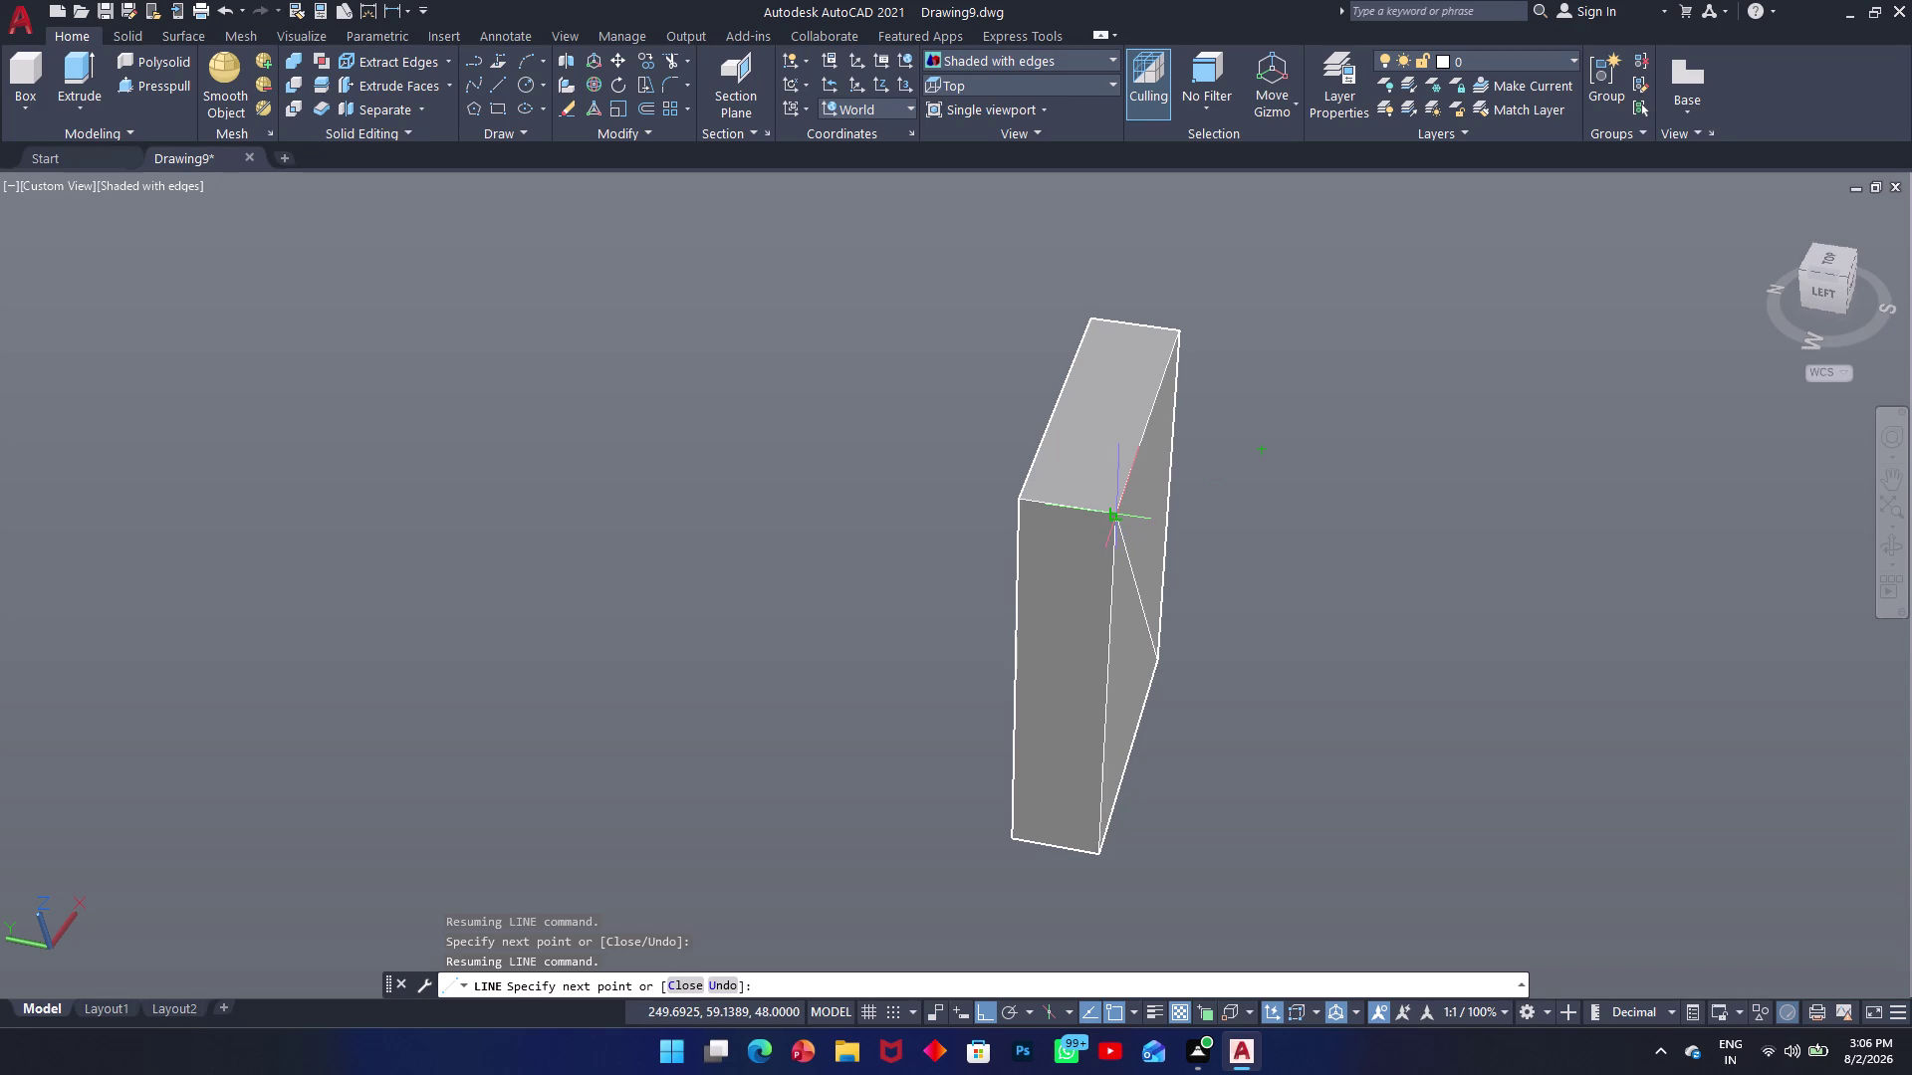
click(1117, 515)
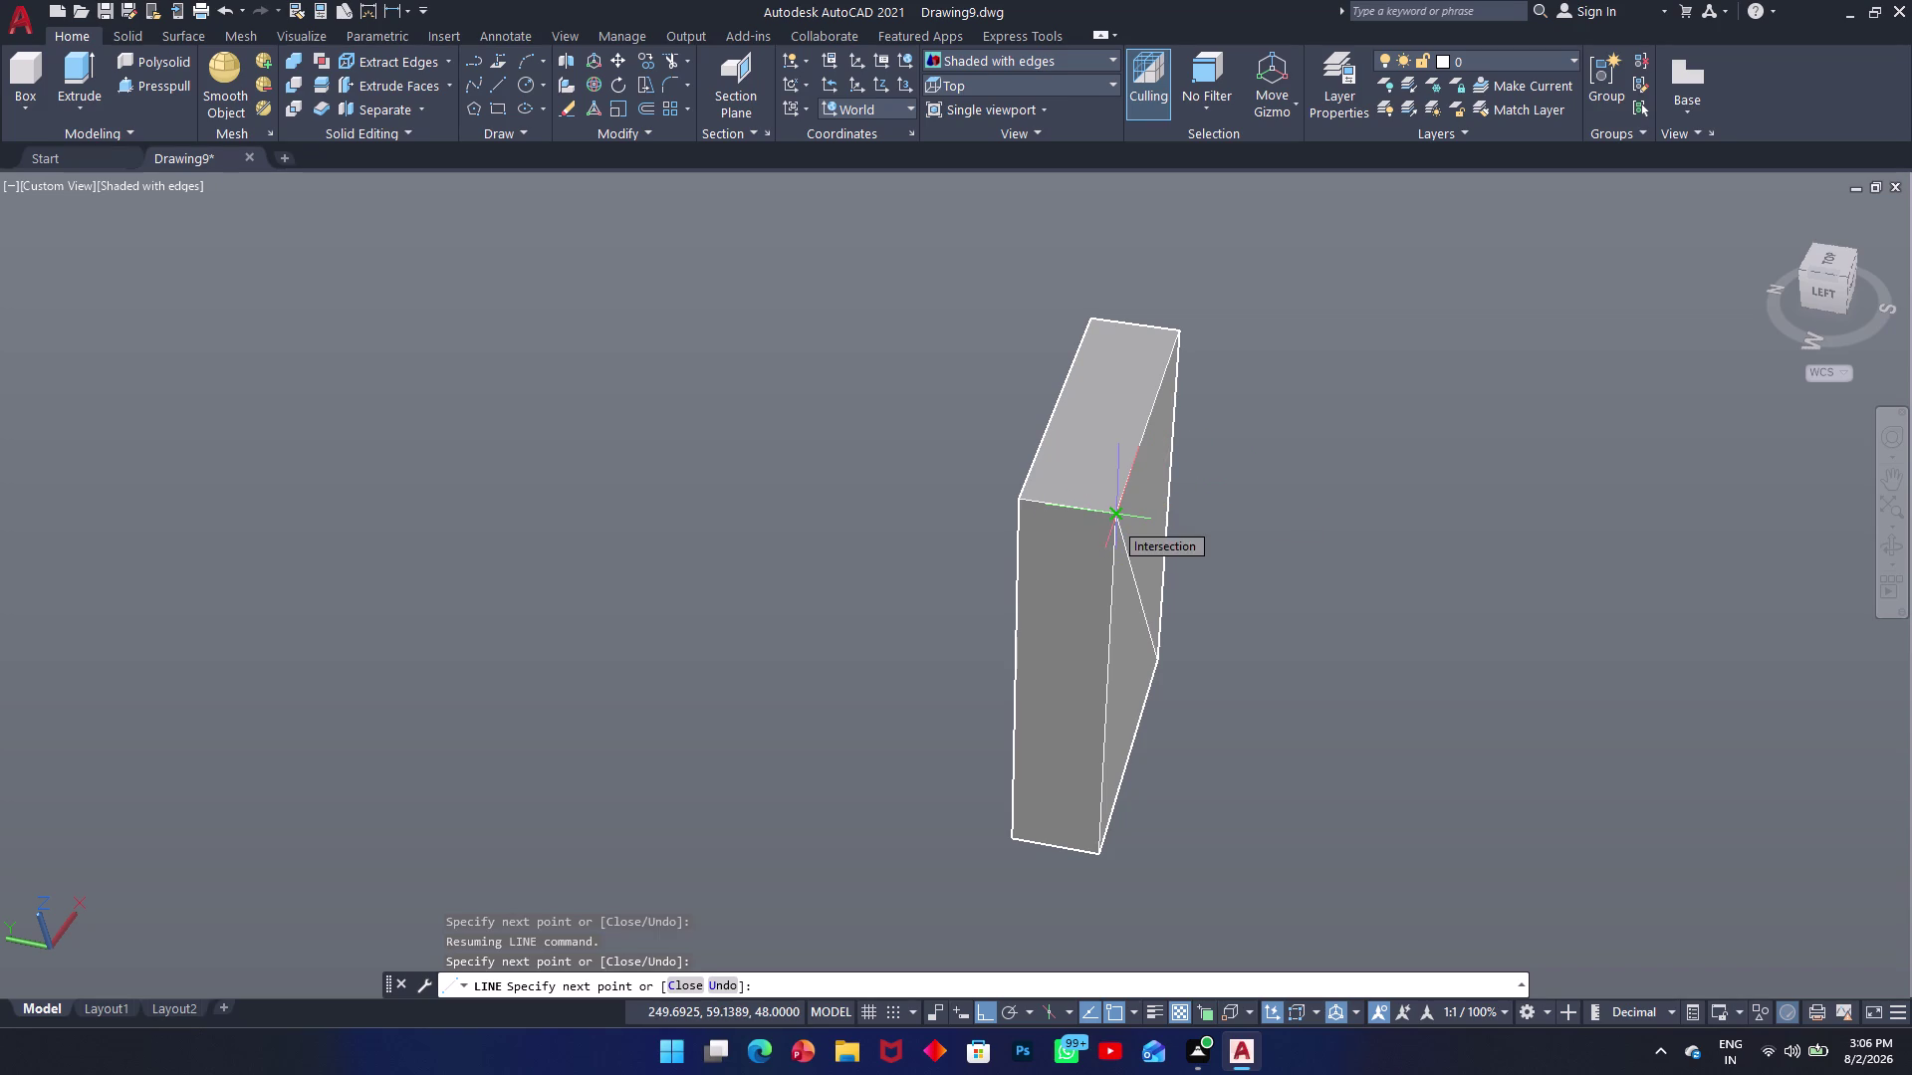
Undo the last line segment and end the line command.
key(ctrl+z)
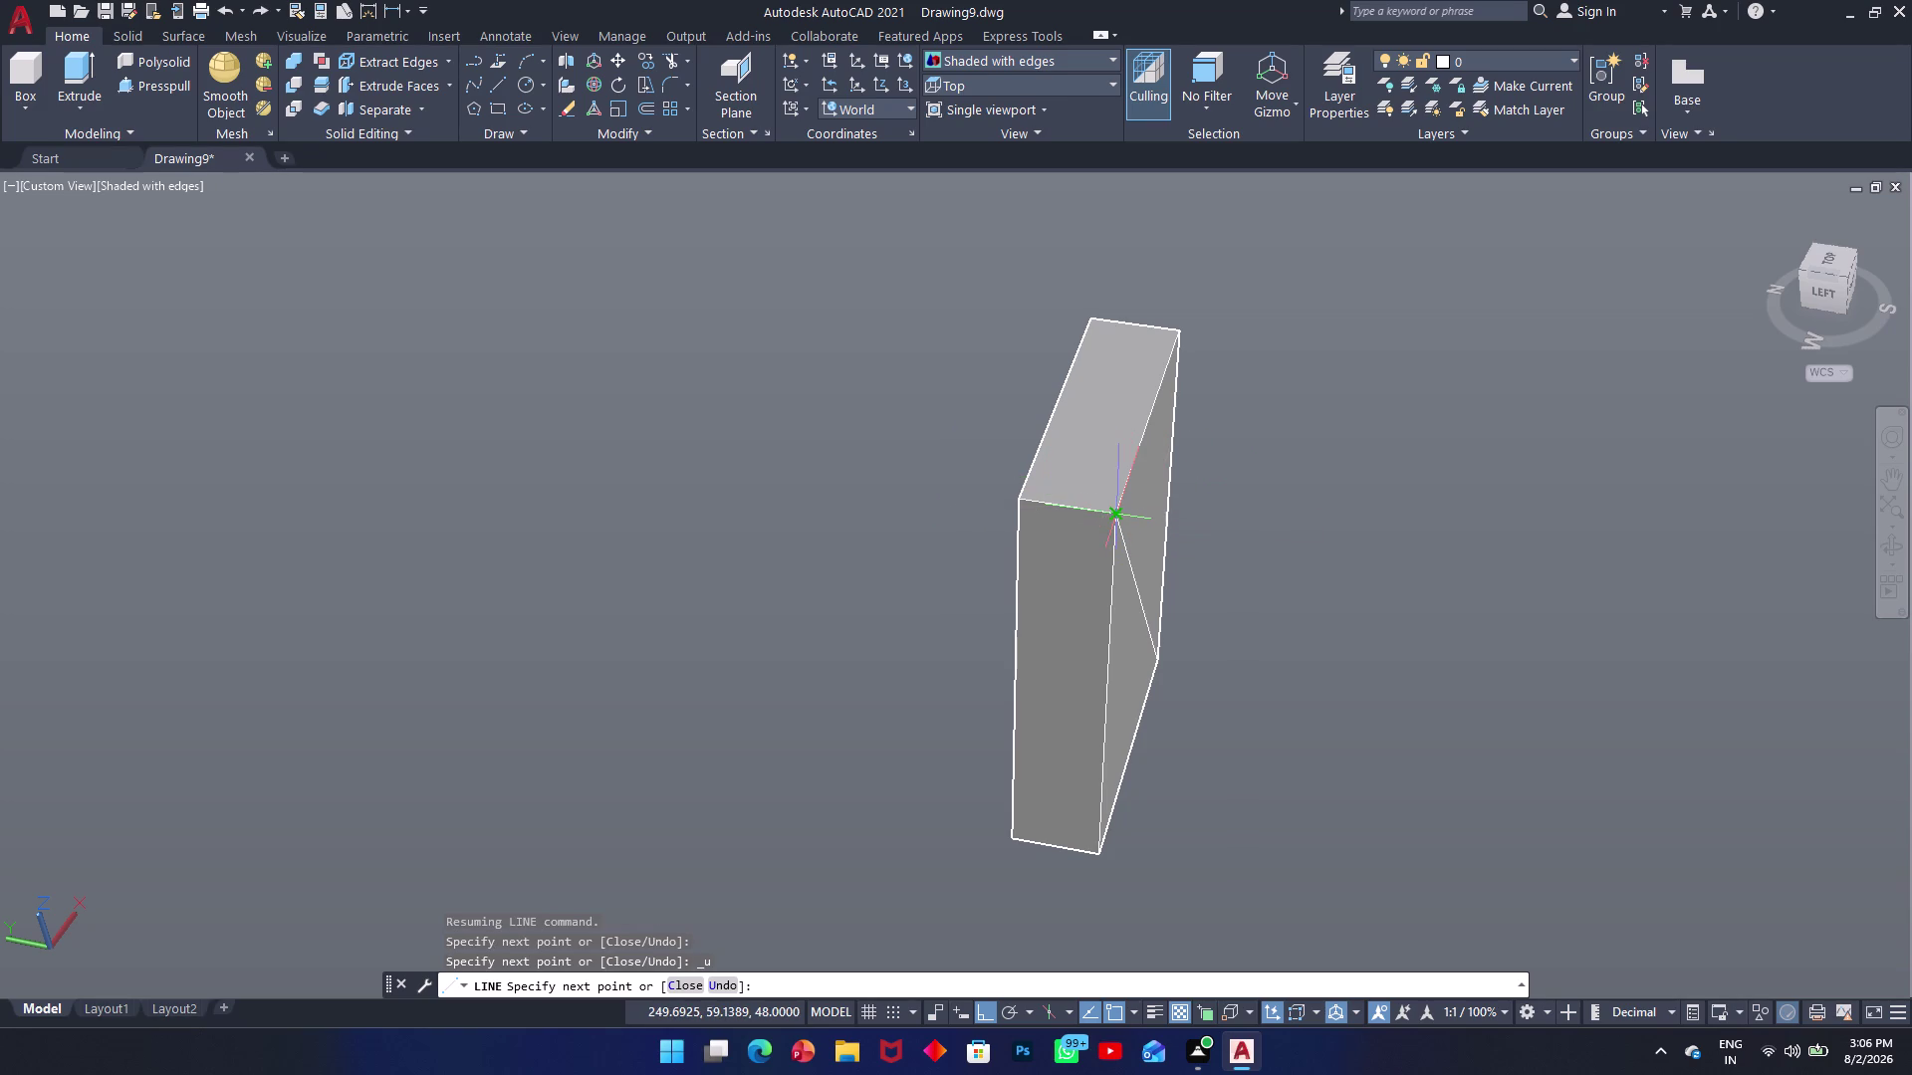
click(1111, 510)
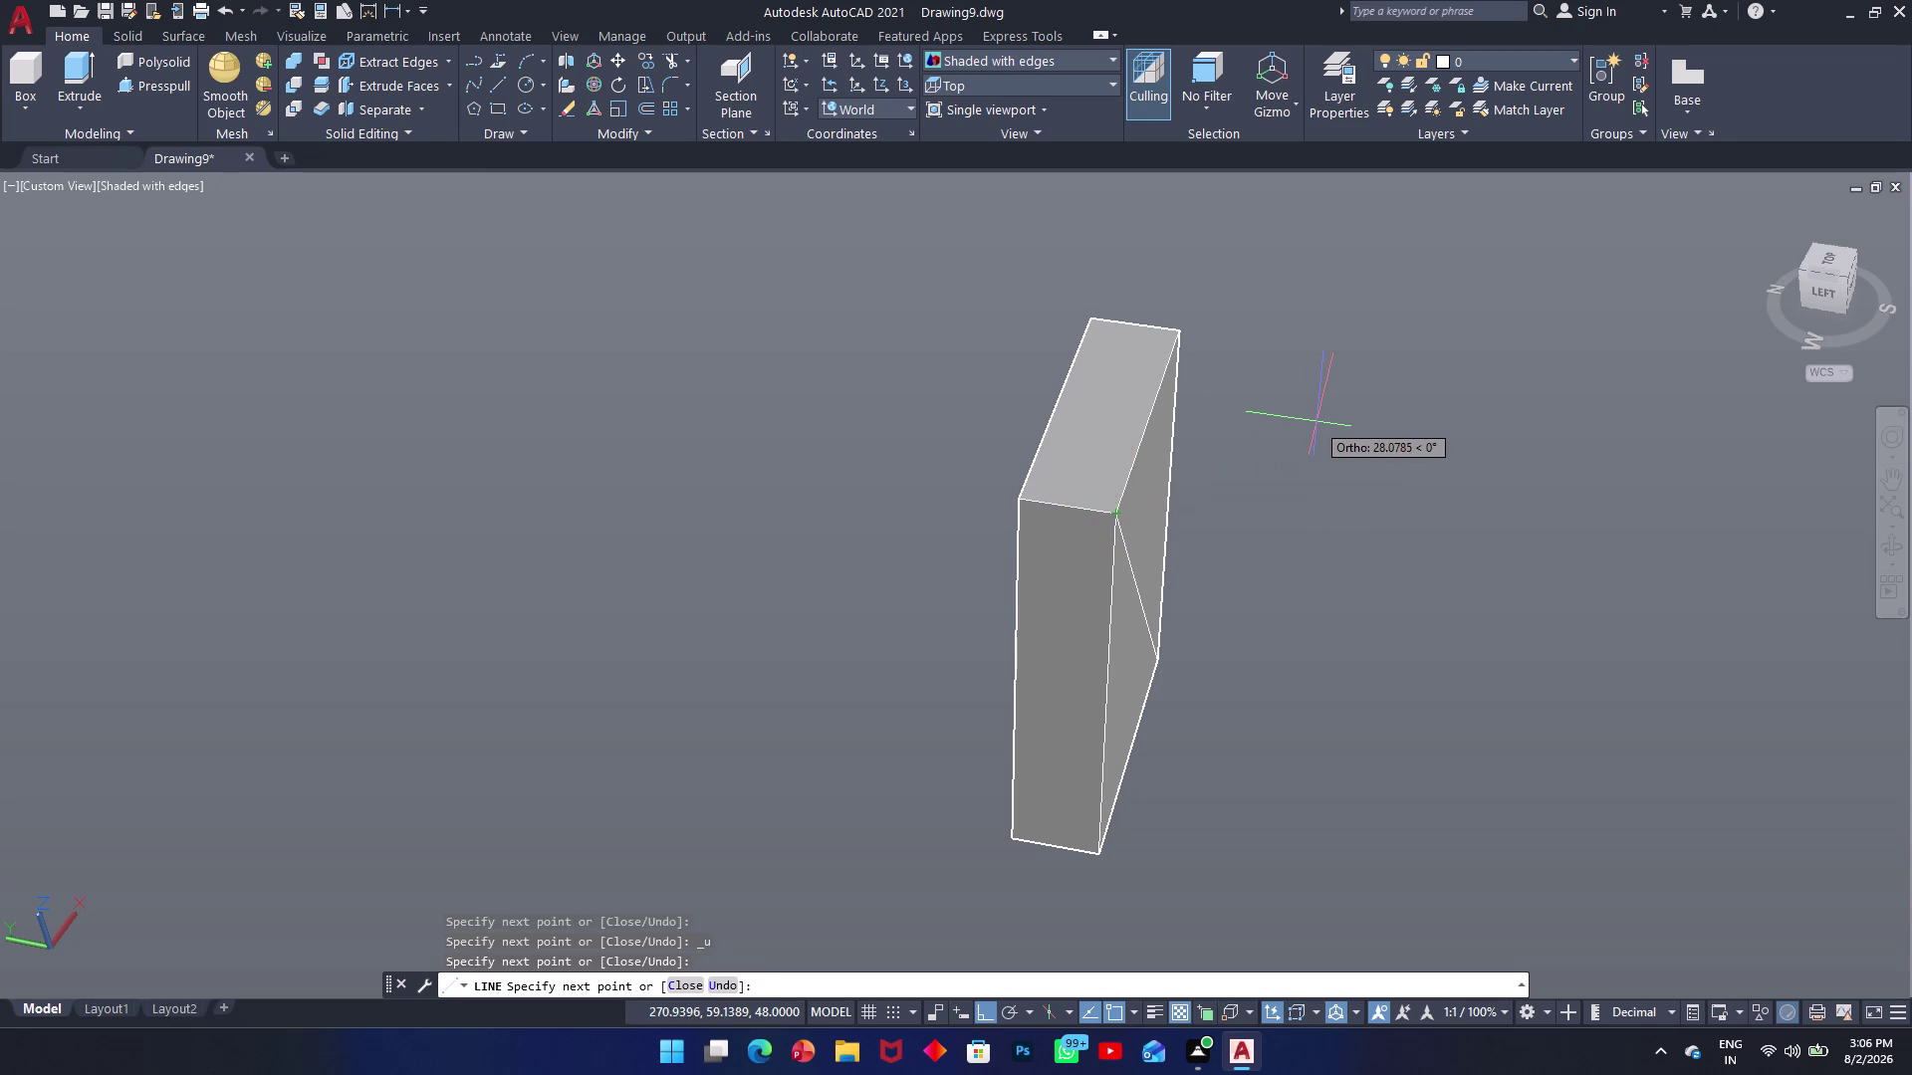
key(grave)
key(Escape)
Pan and orbit the block until its front face is in view.
middle_drag(1293, 497, 1189, 512)
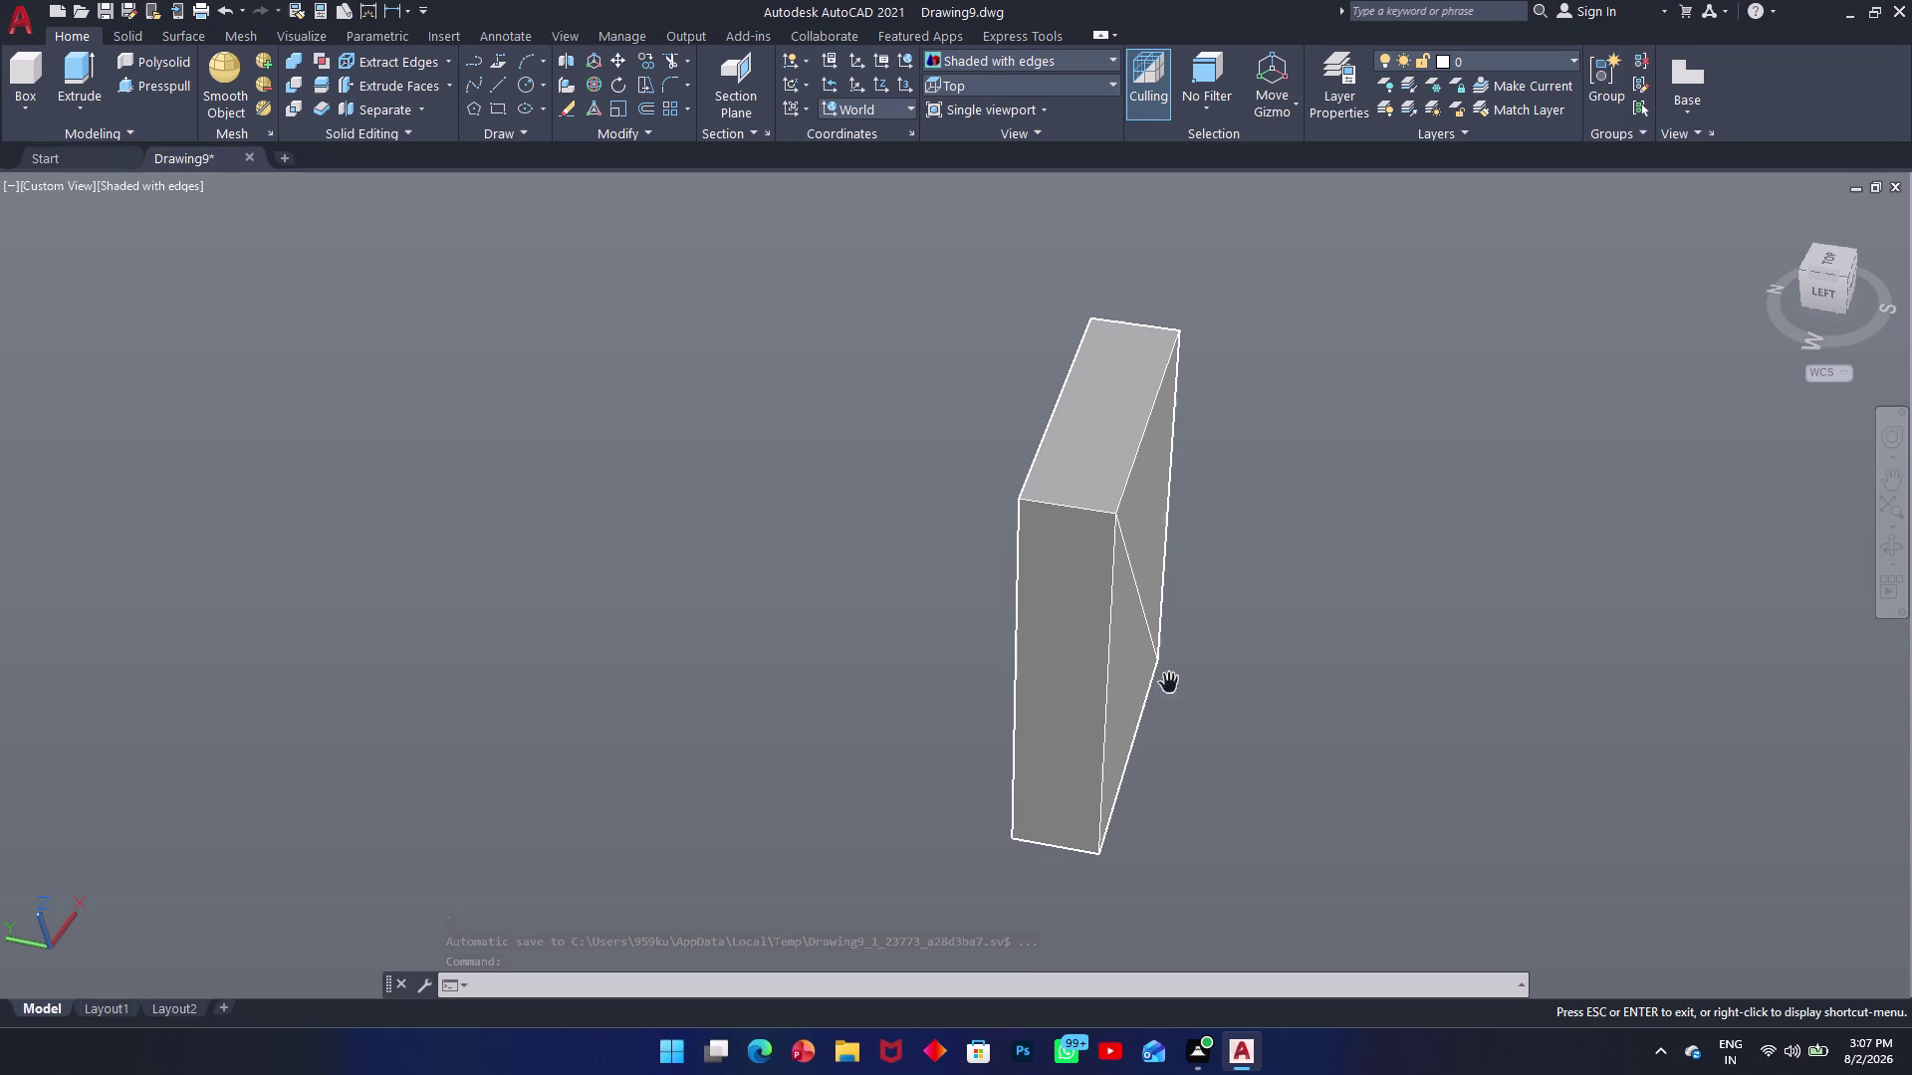
middle_drag(1232, 608, 1145, 613)
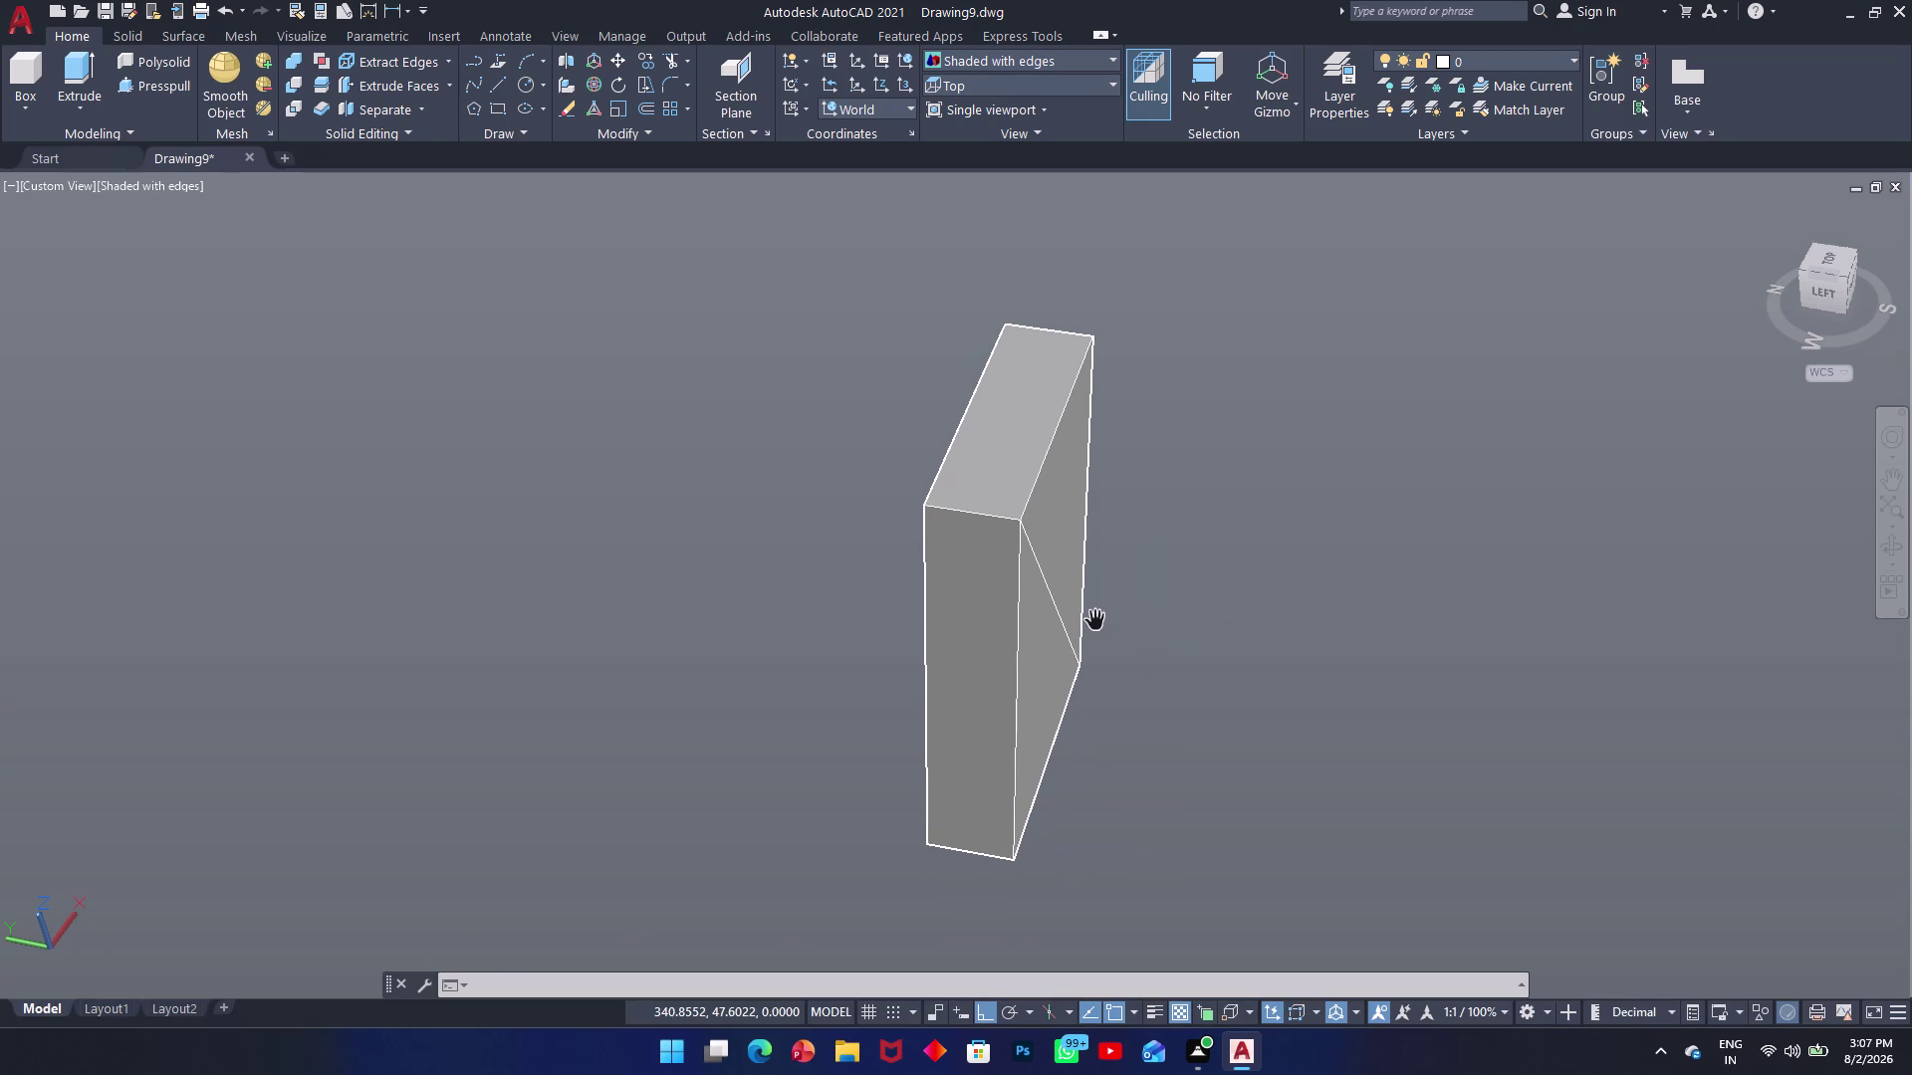
middle_drag(1095, 619, 935, 624)
scroll(up, 3)
middle_drag(821, 592, 882, 604)
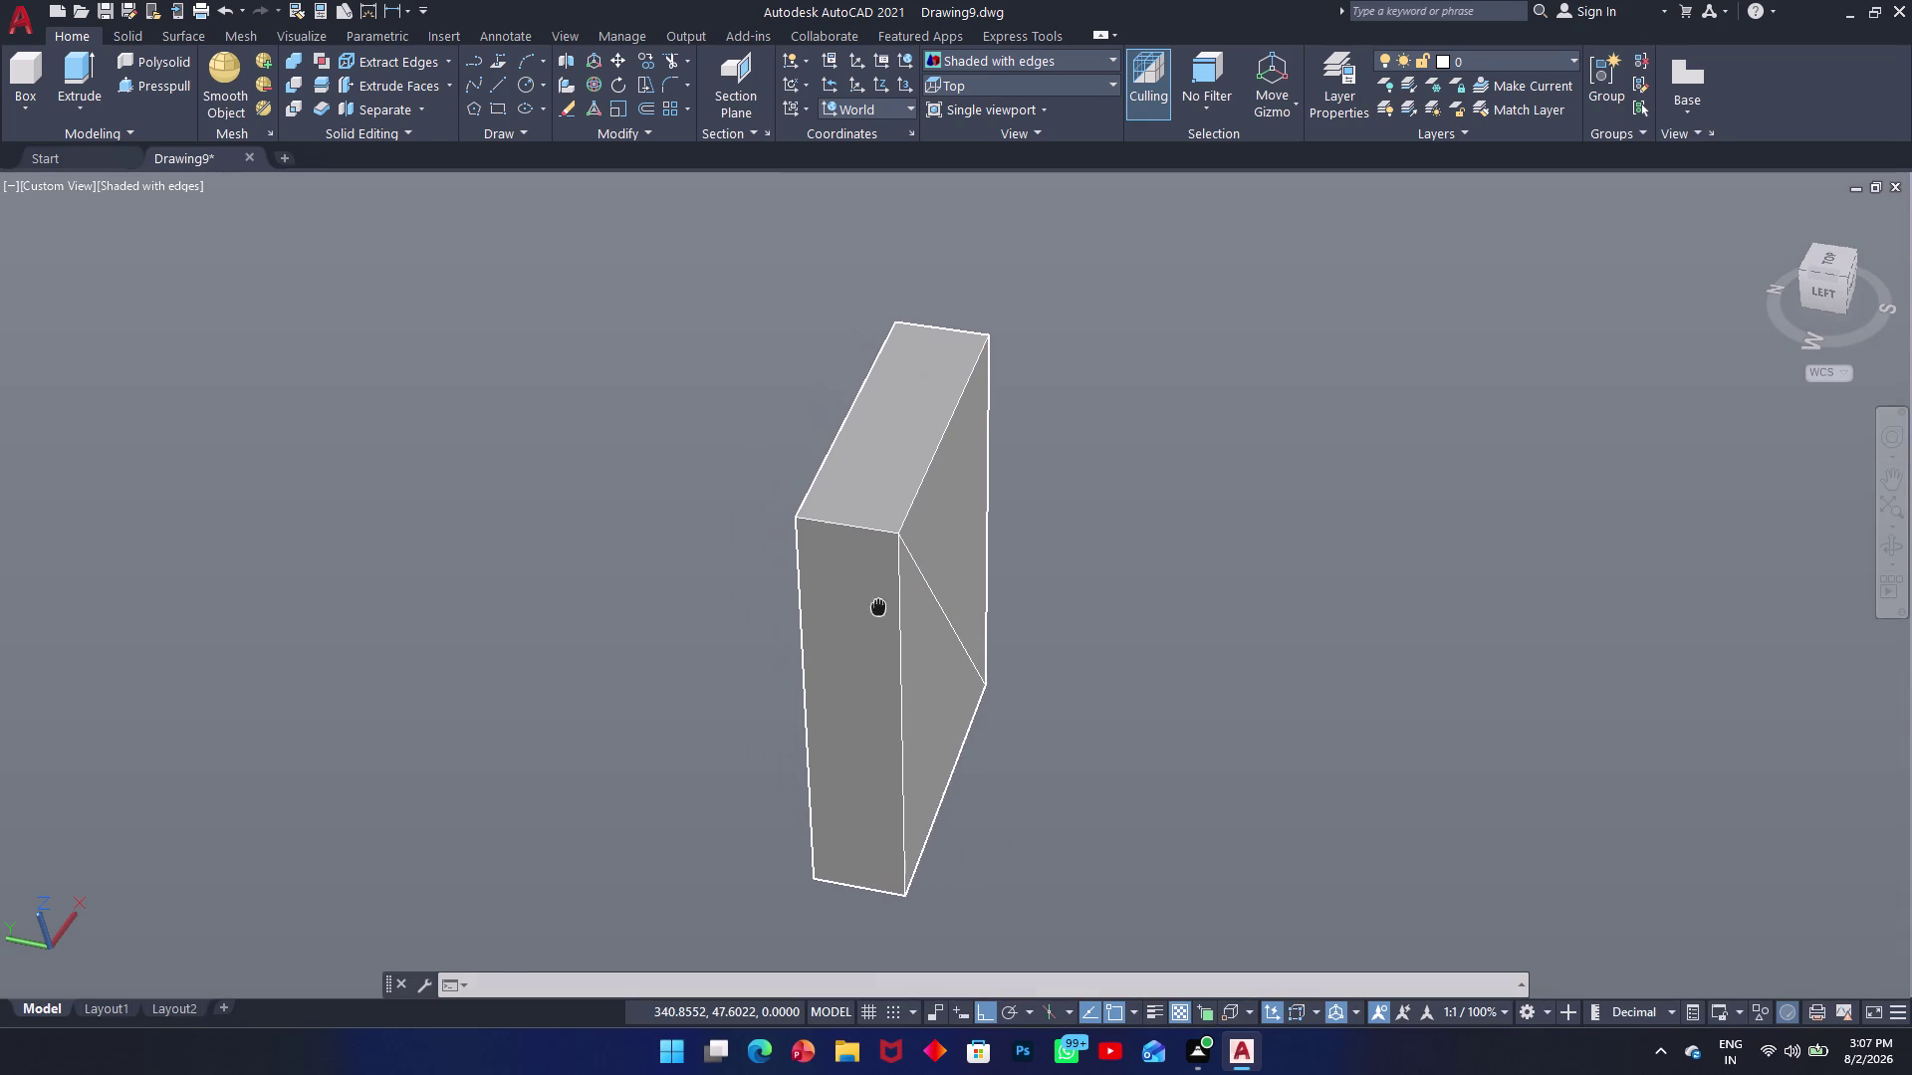
middle_drag(763, 590, 896, 612)
scroll(up, 3)
scroll(down, 3)
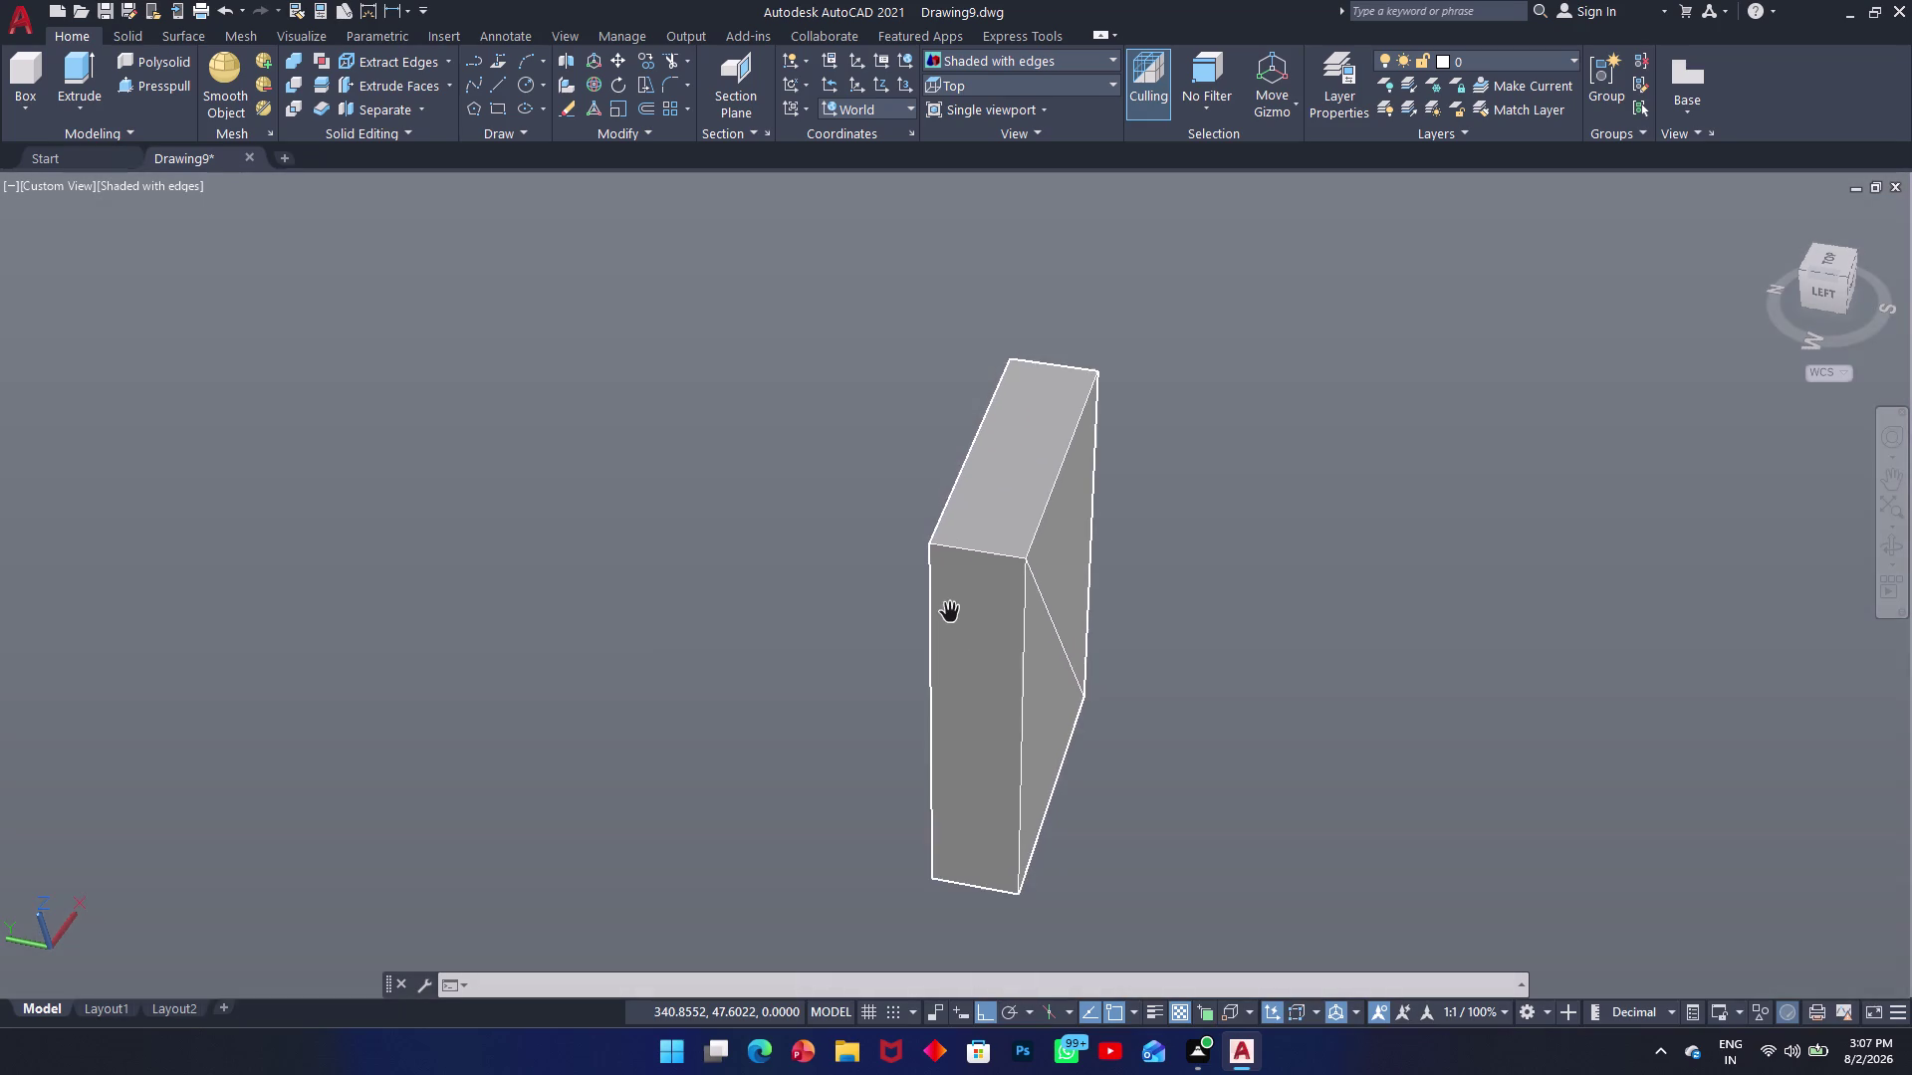
scroll(down, 3)
middle_drag(1161, 606, 1047, 605)
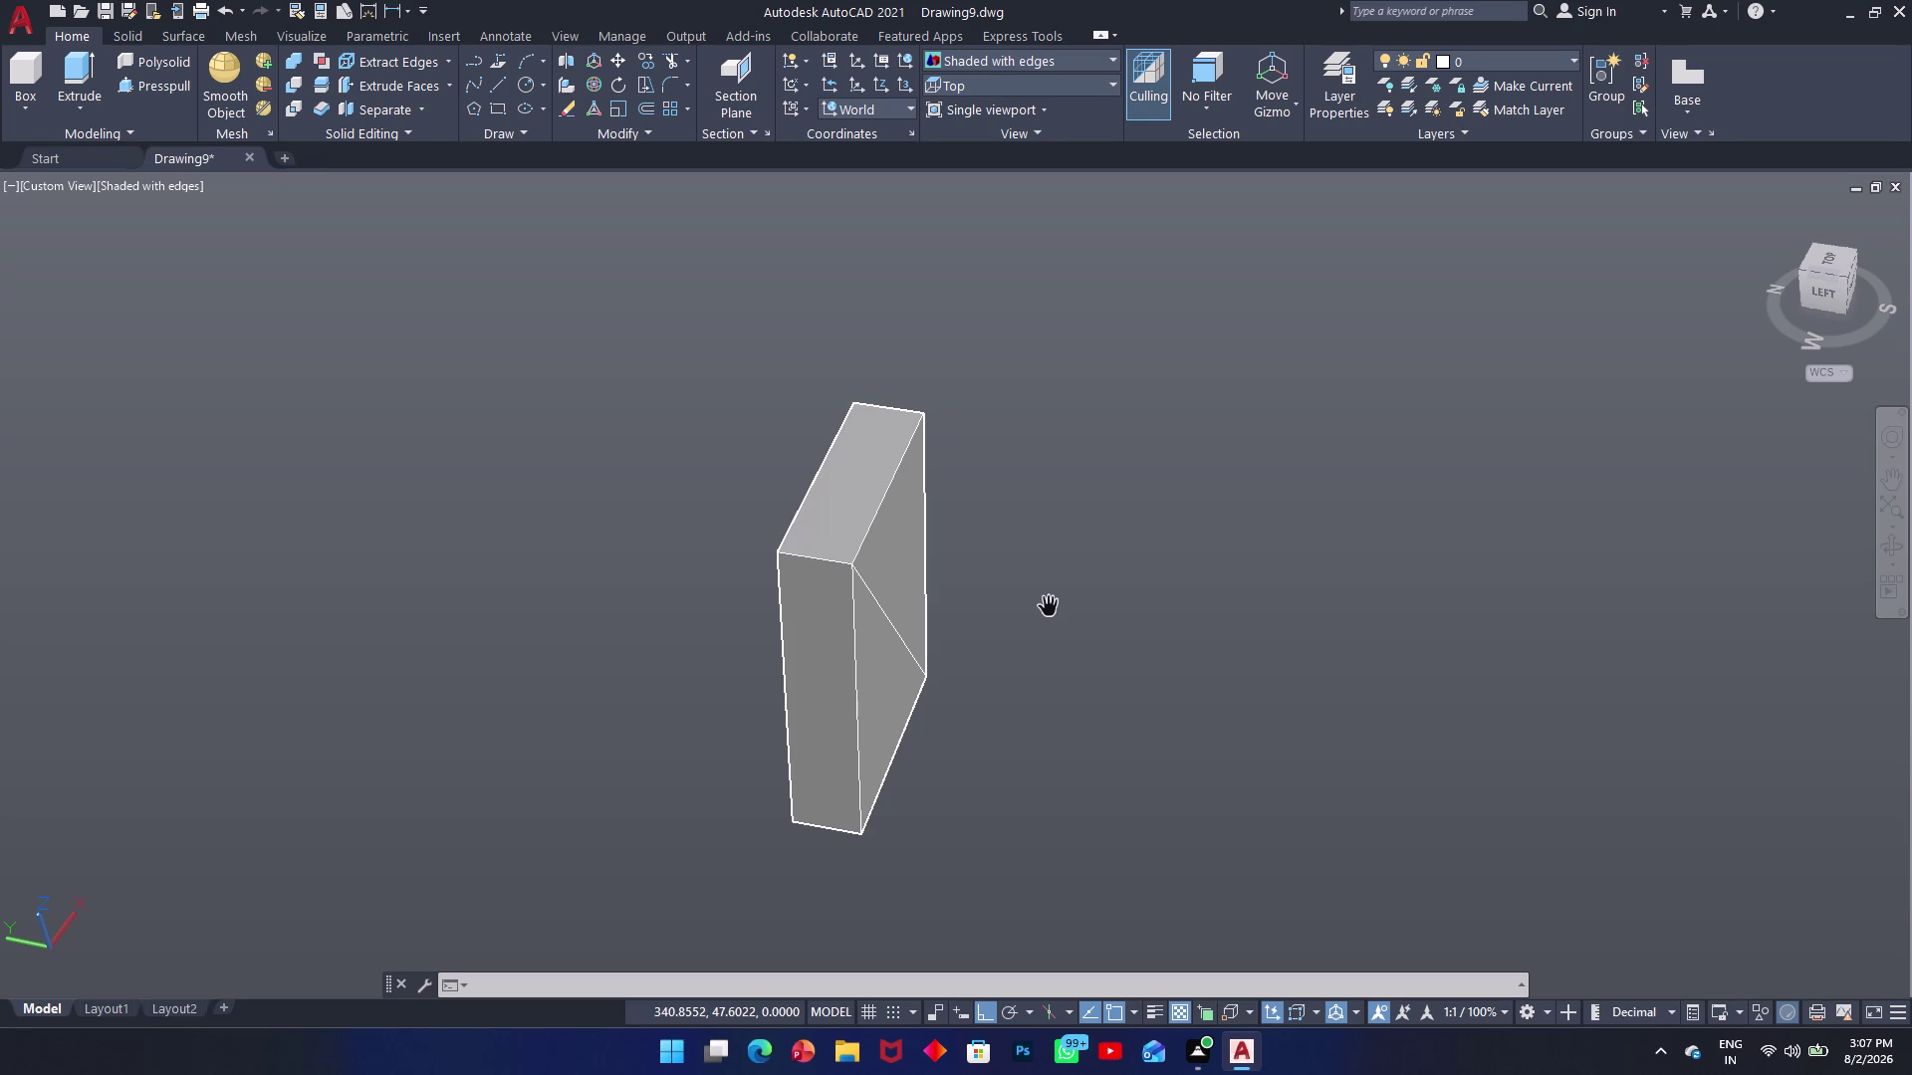
key(Escape)
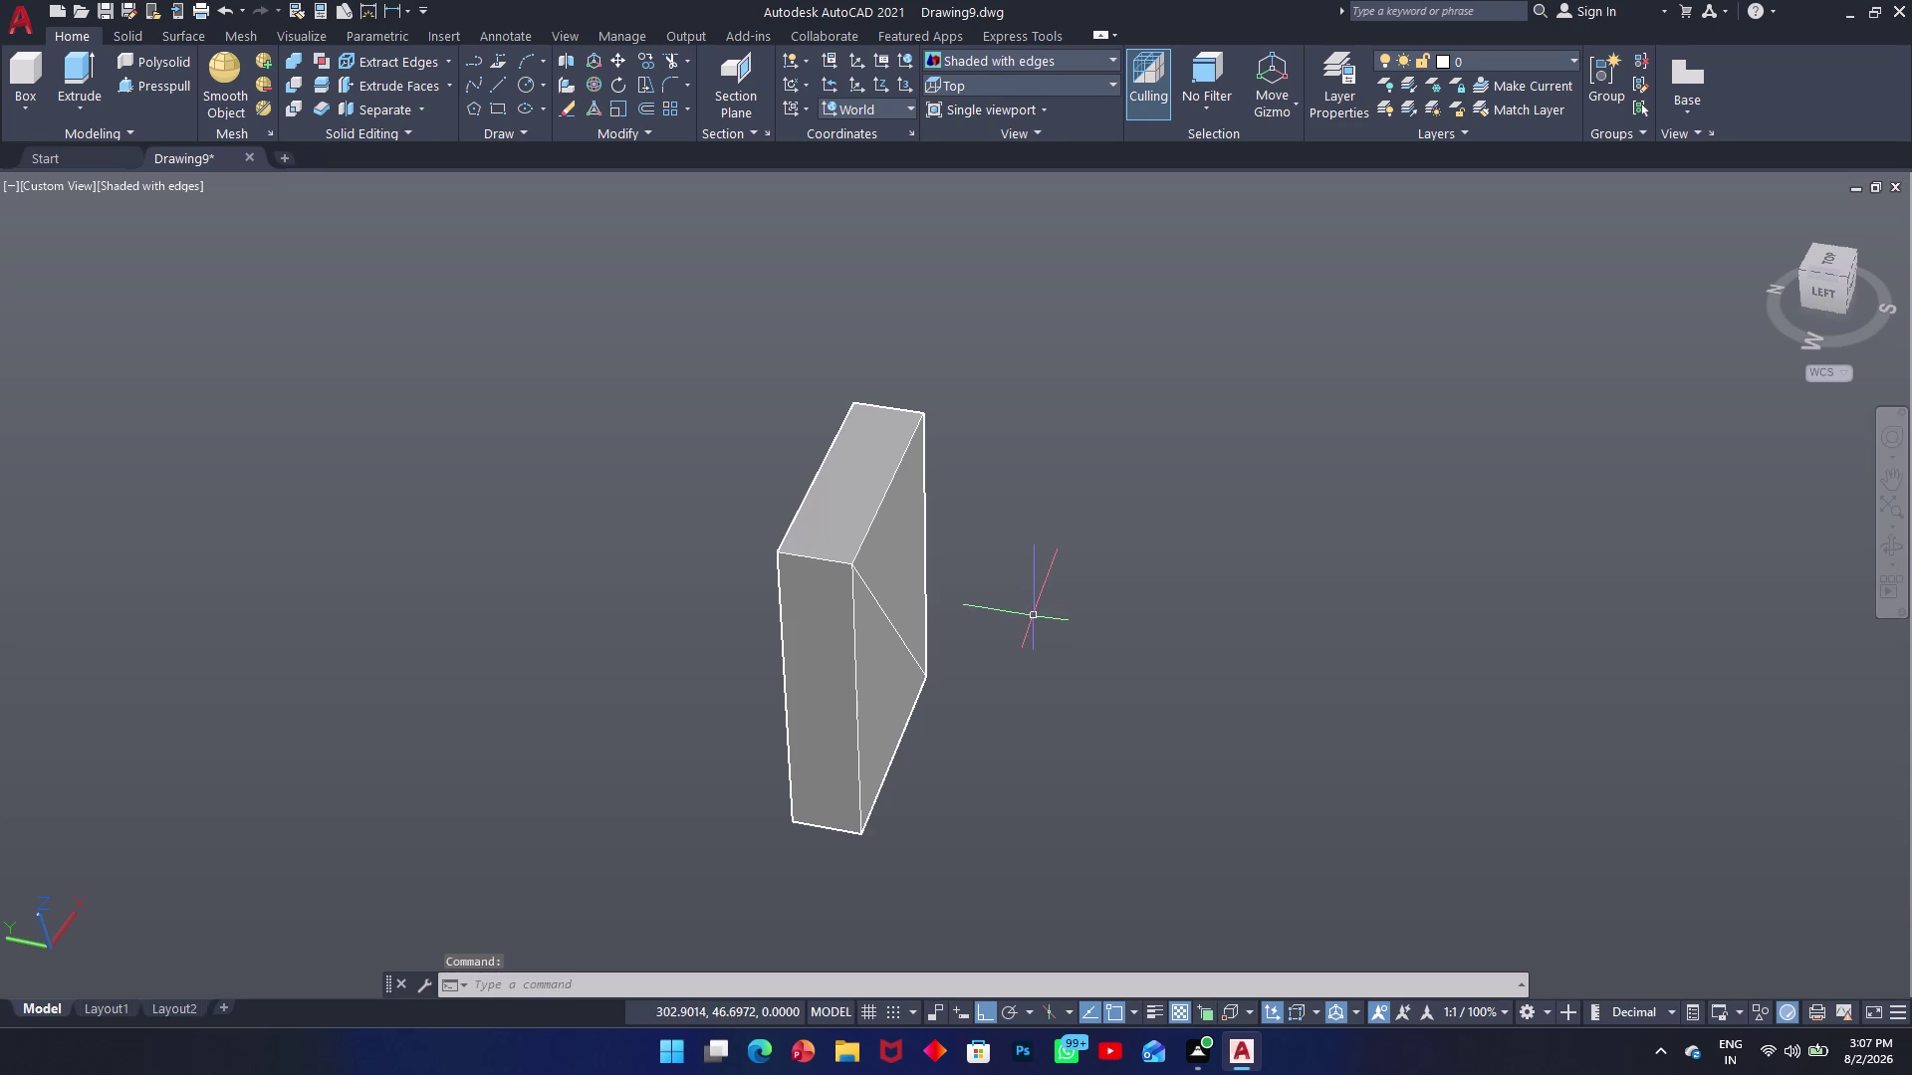
middle_drag(1034, 617, 782, 565)
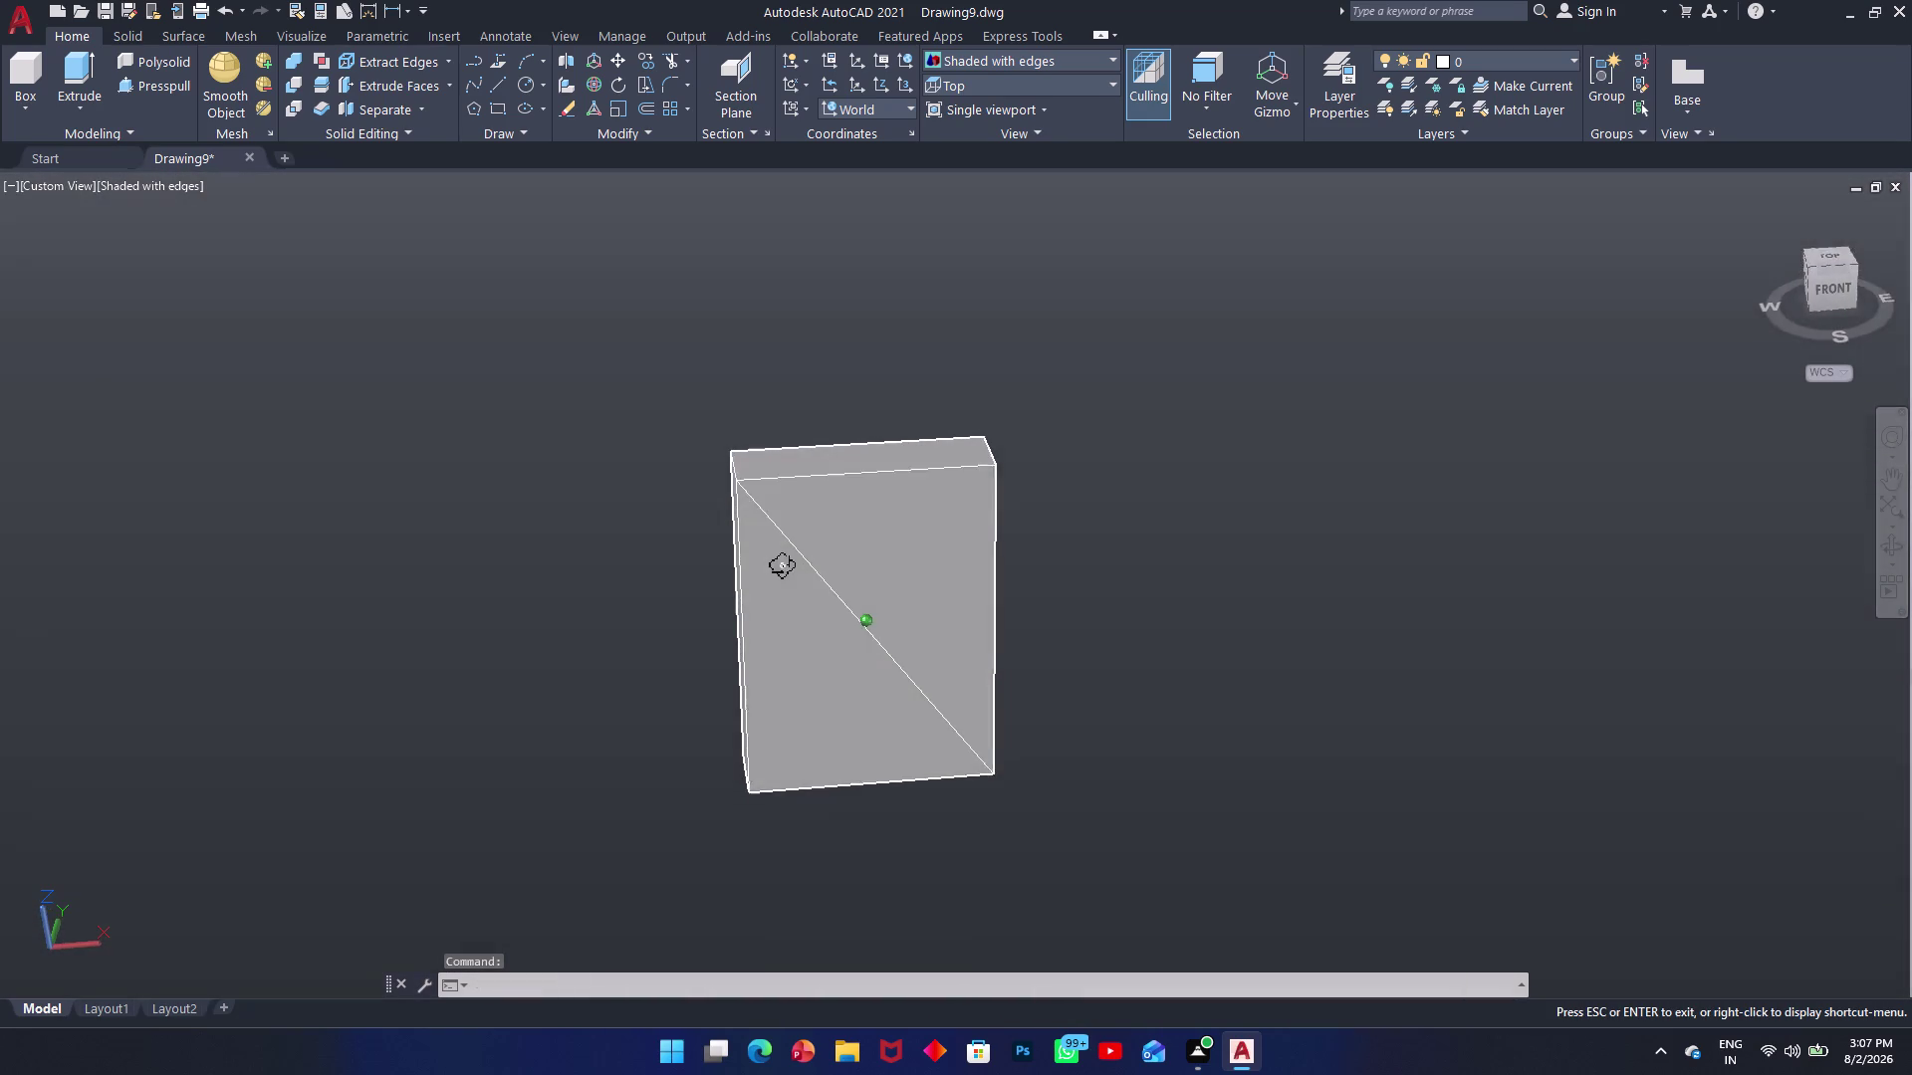
middle_drag(782, 565, 783, 551)
scroll(up, 3)
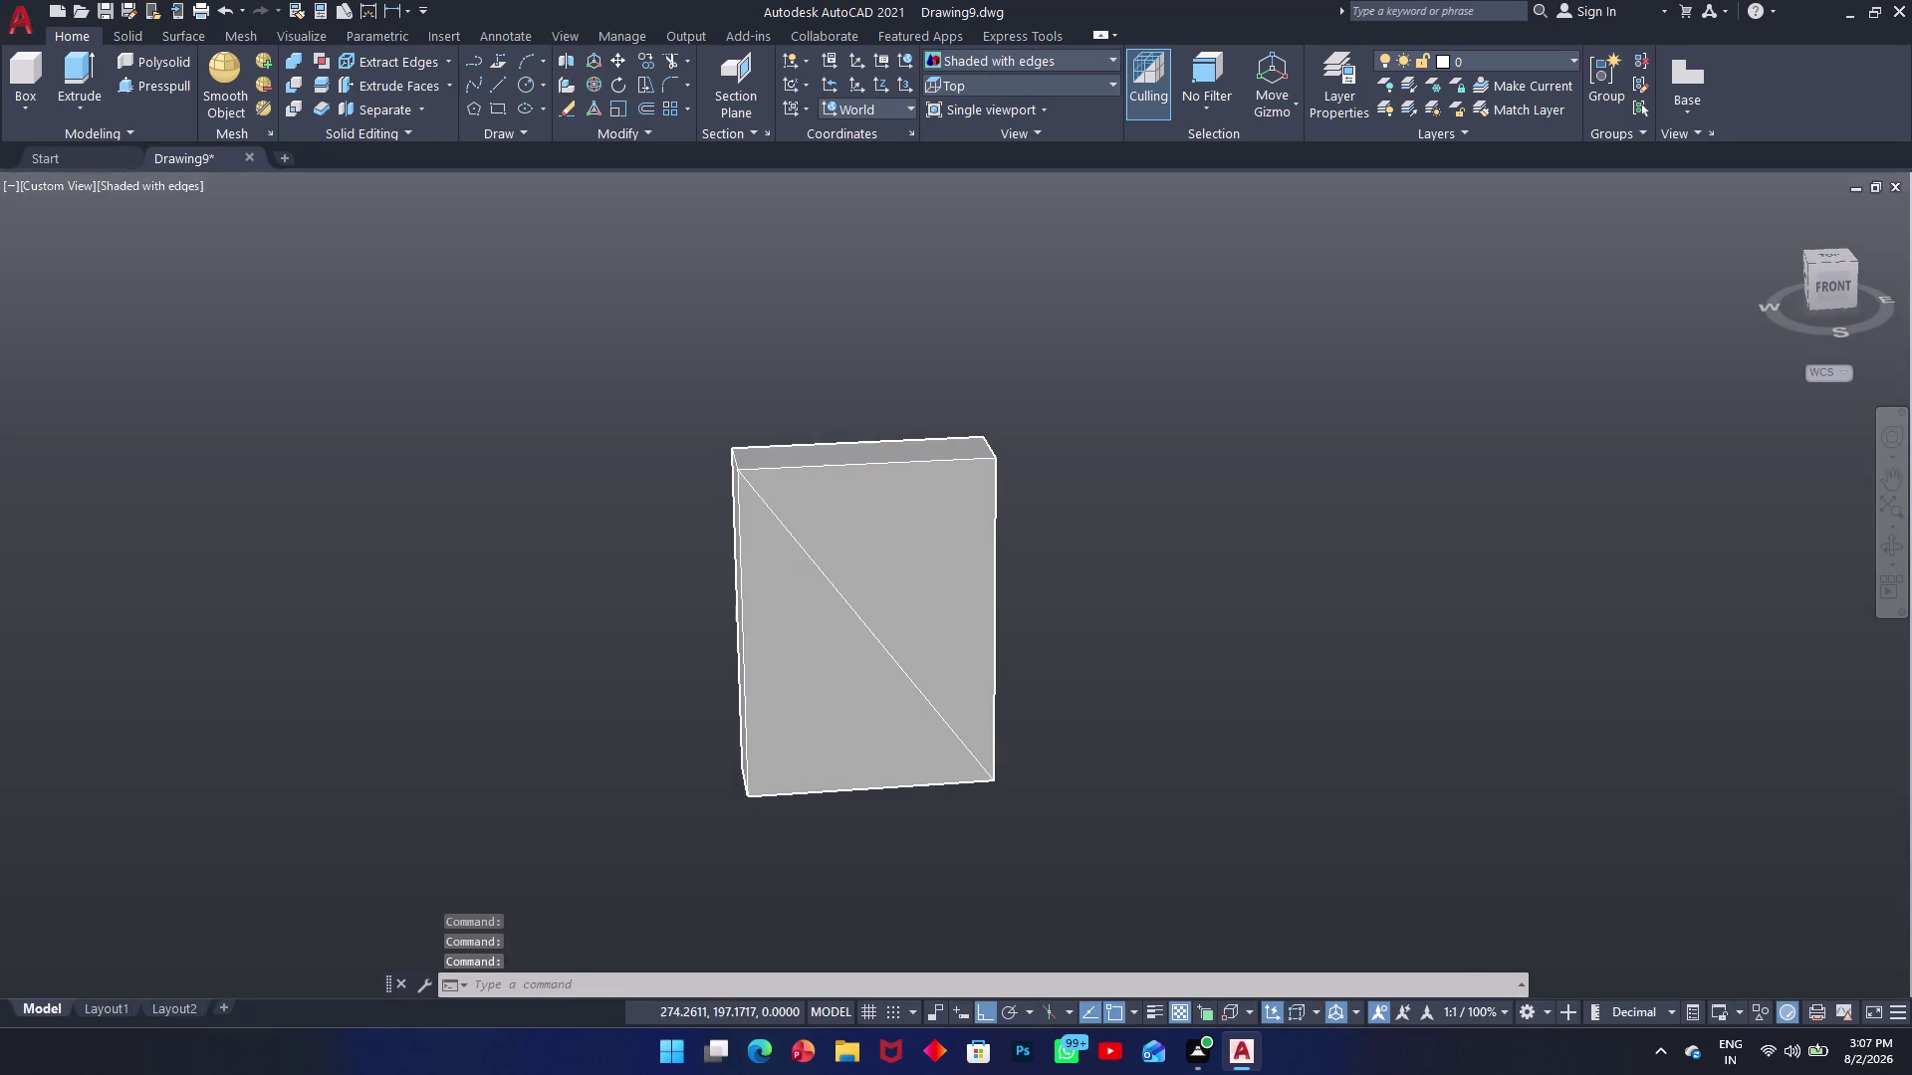
scroll(up, 3)
Select the solid block and bring up its right-click options.
click(826, 419)
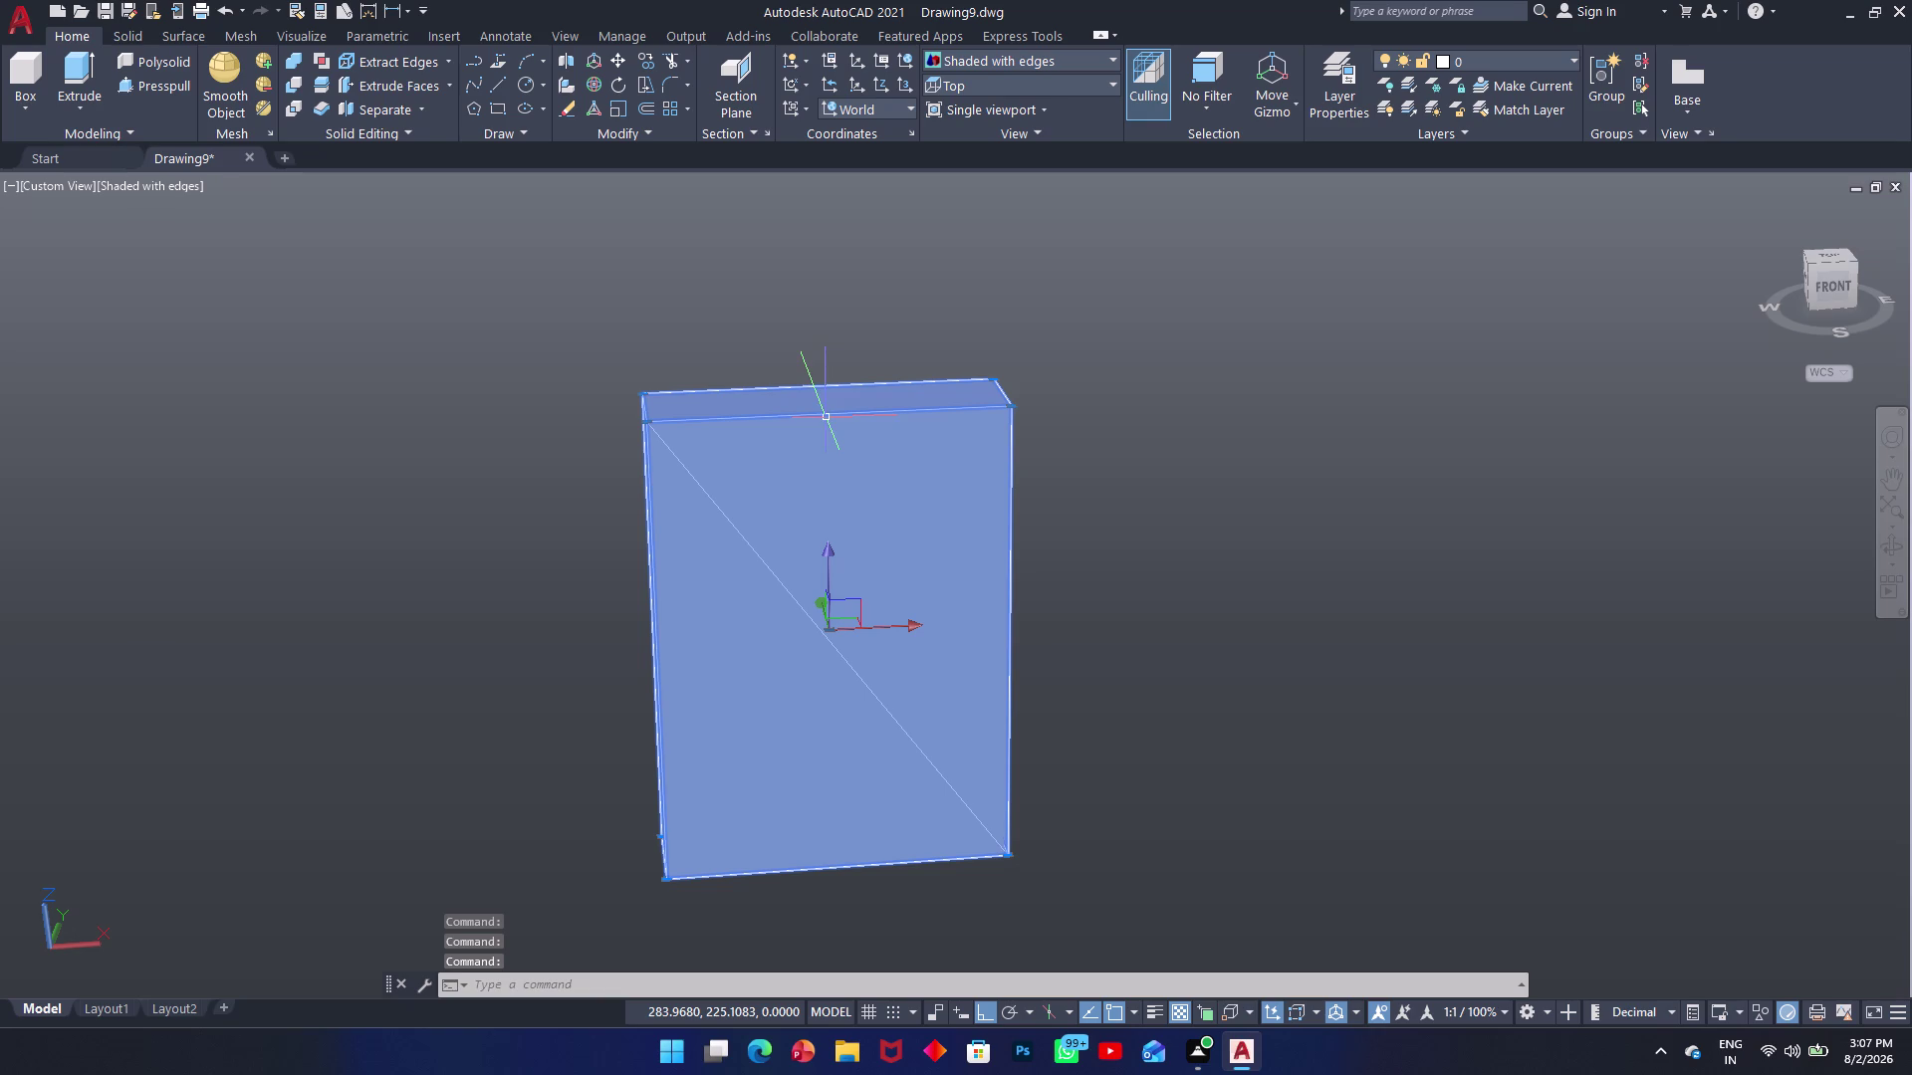
click(827, 419)
key(Escape)
click(695, 627)
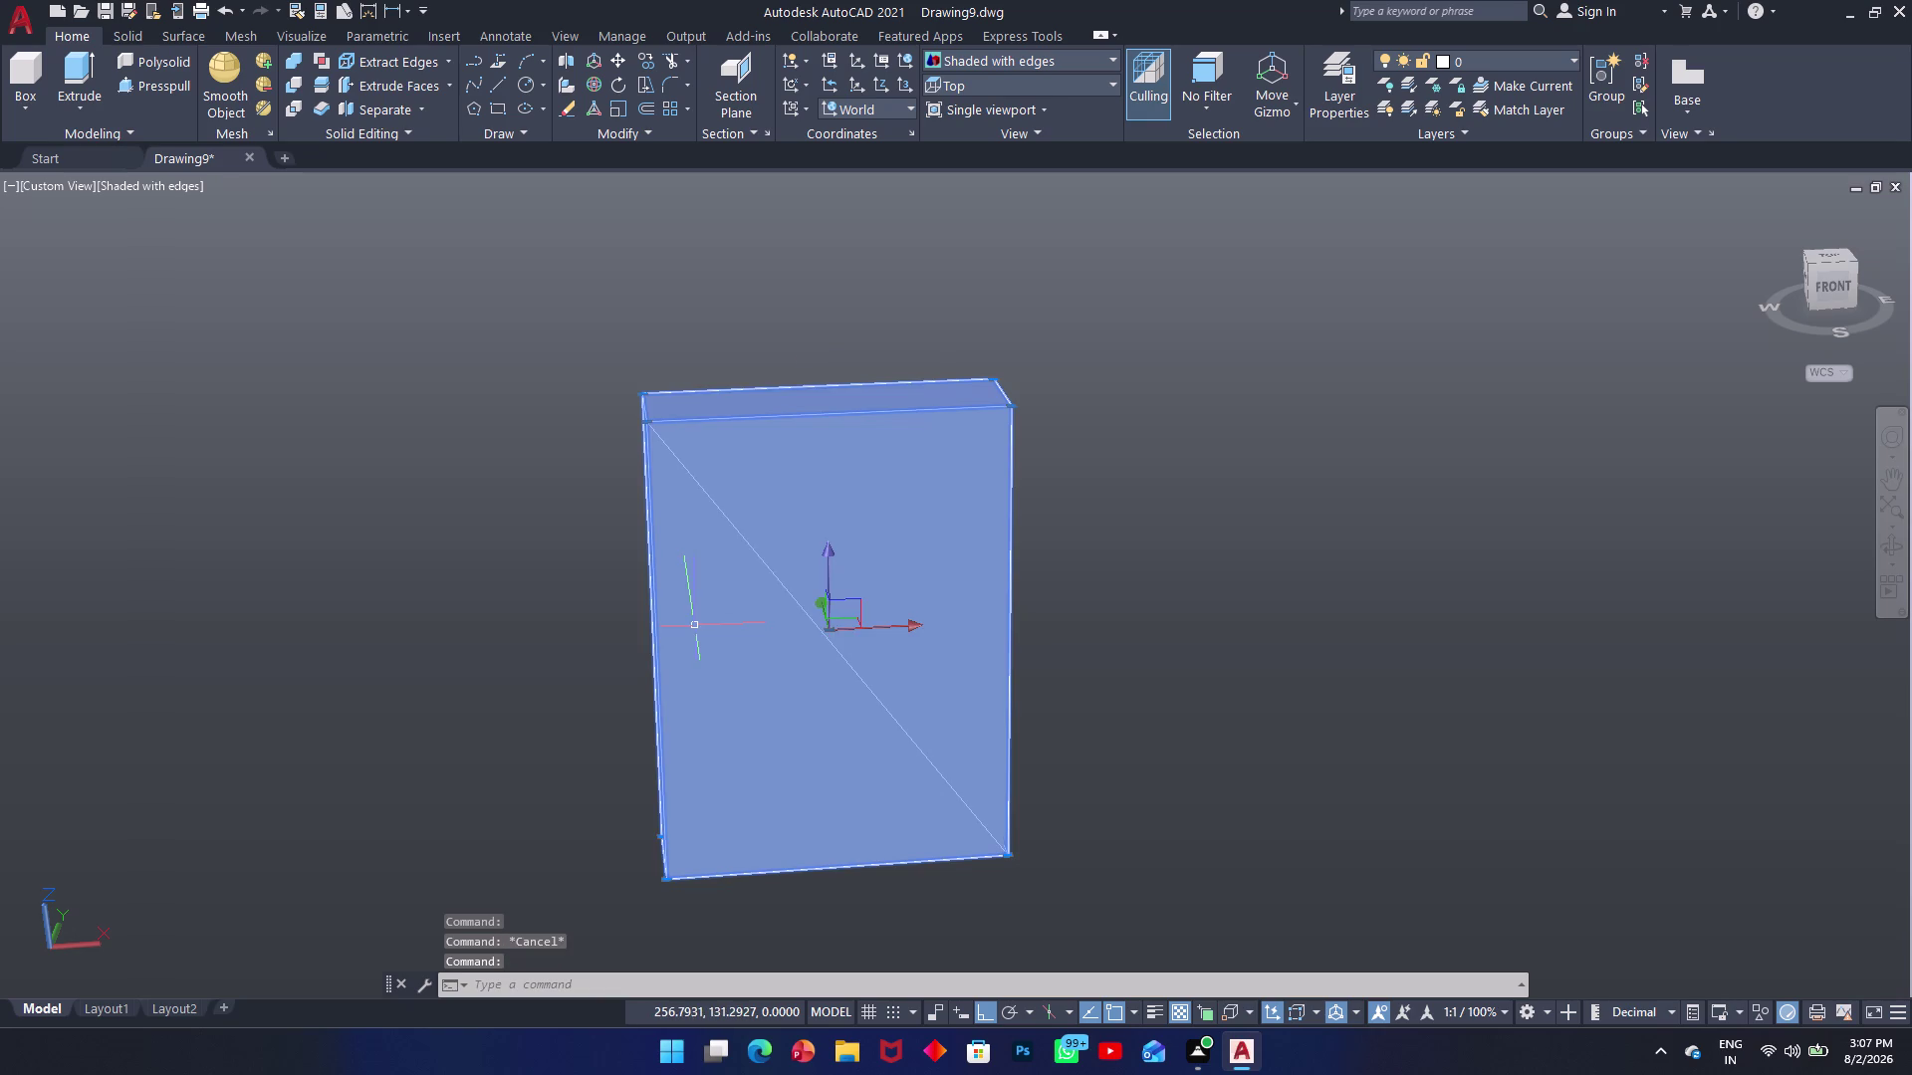
right_click(695, 627)
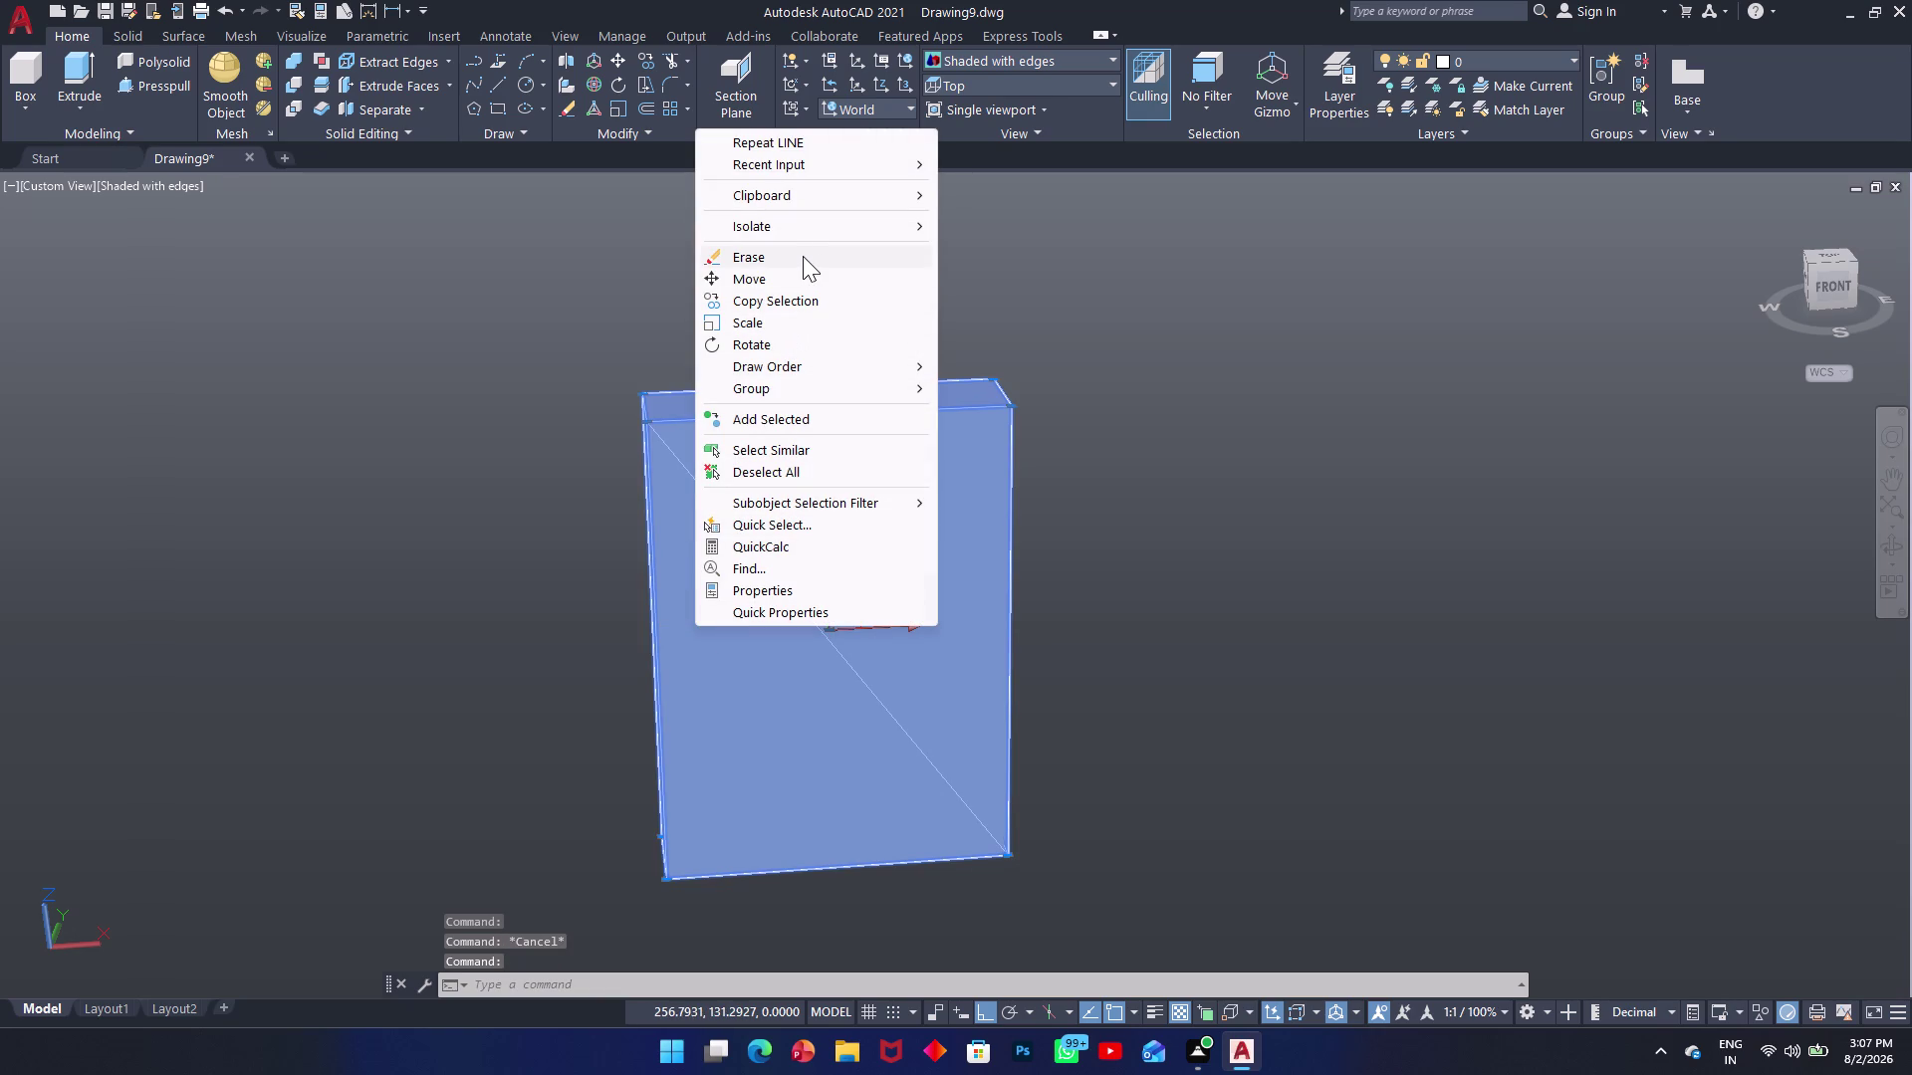
Hide the solid block and make a first attempt at selecting the stray vertical line.
click(817, 218)
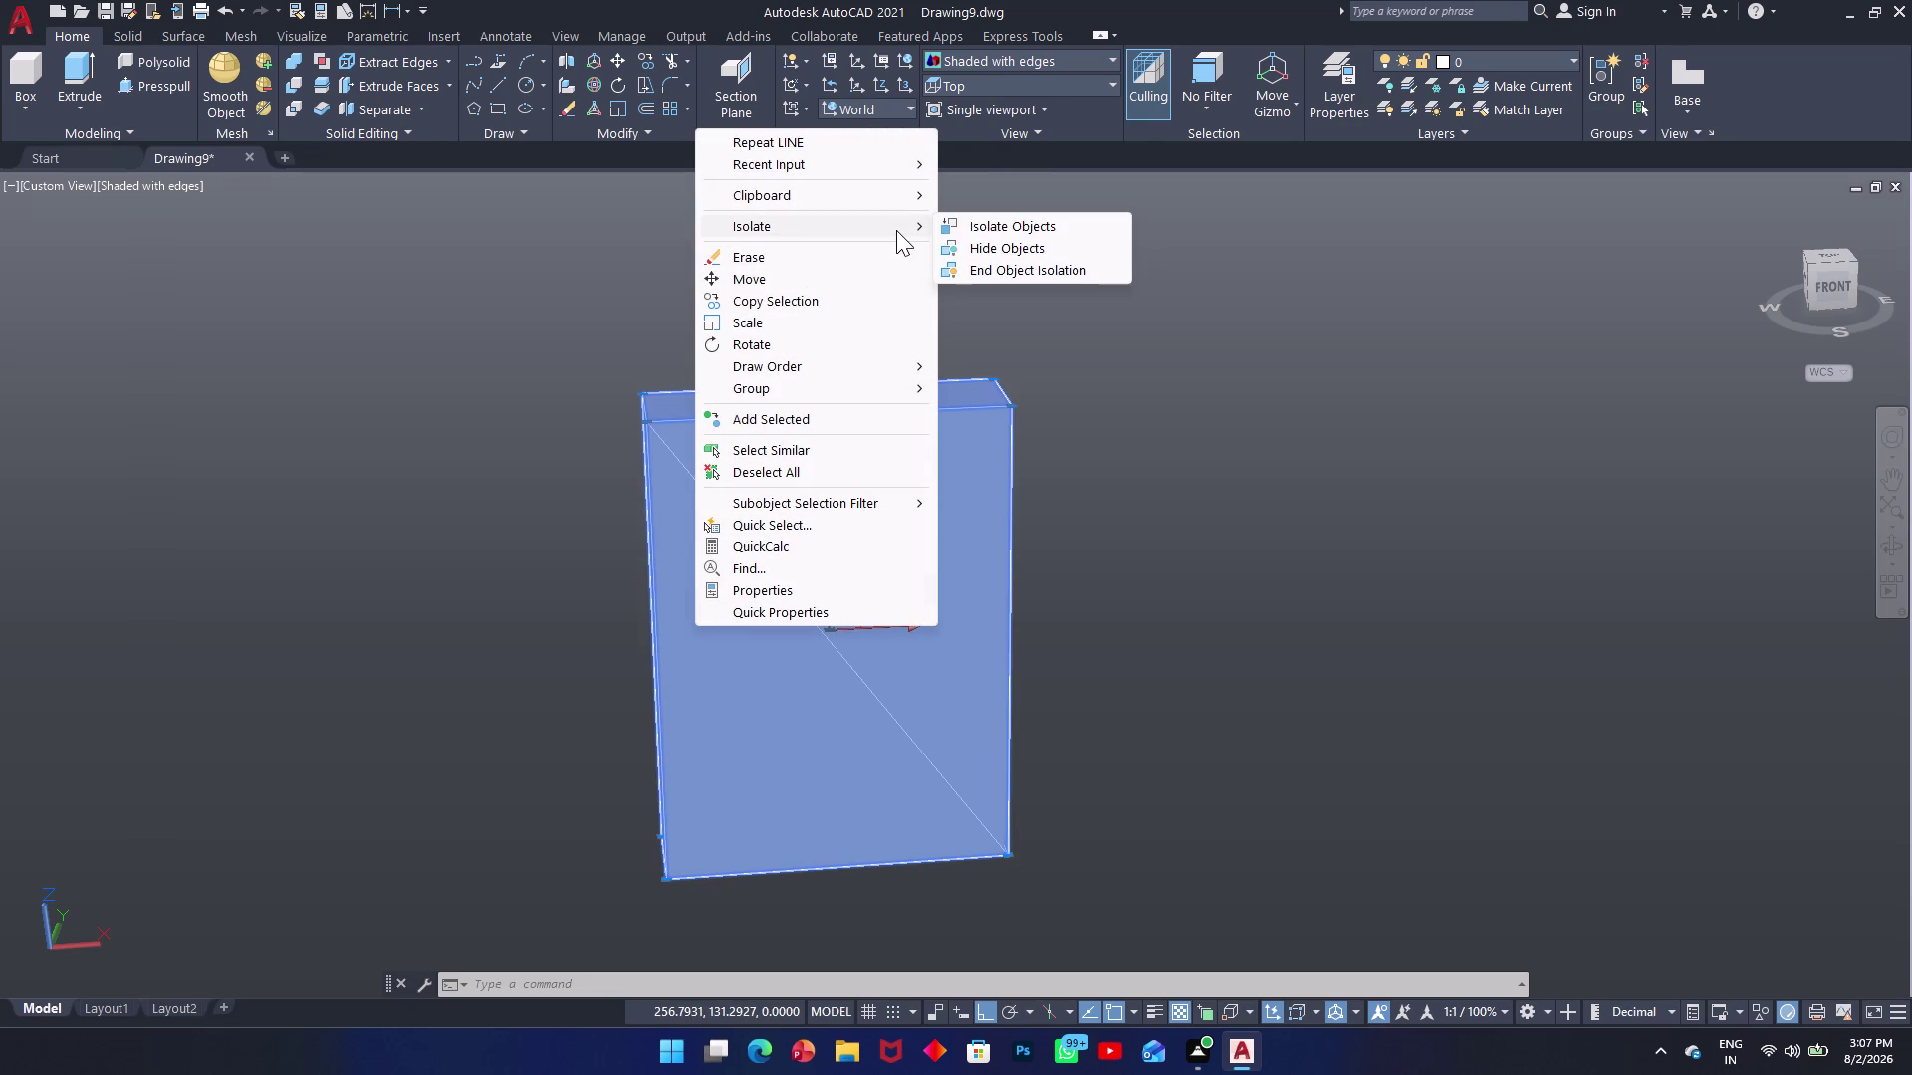
click(979, 239)
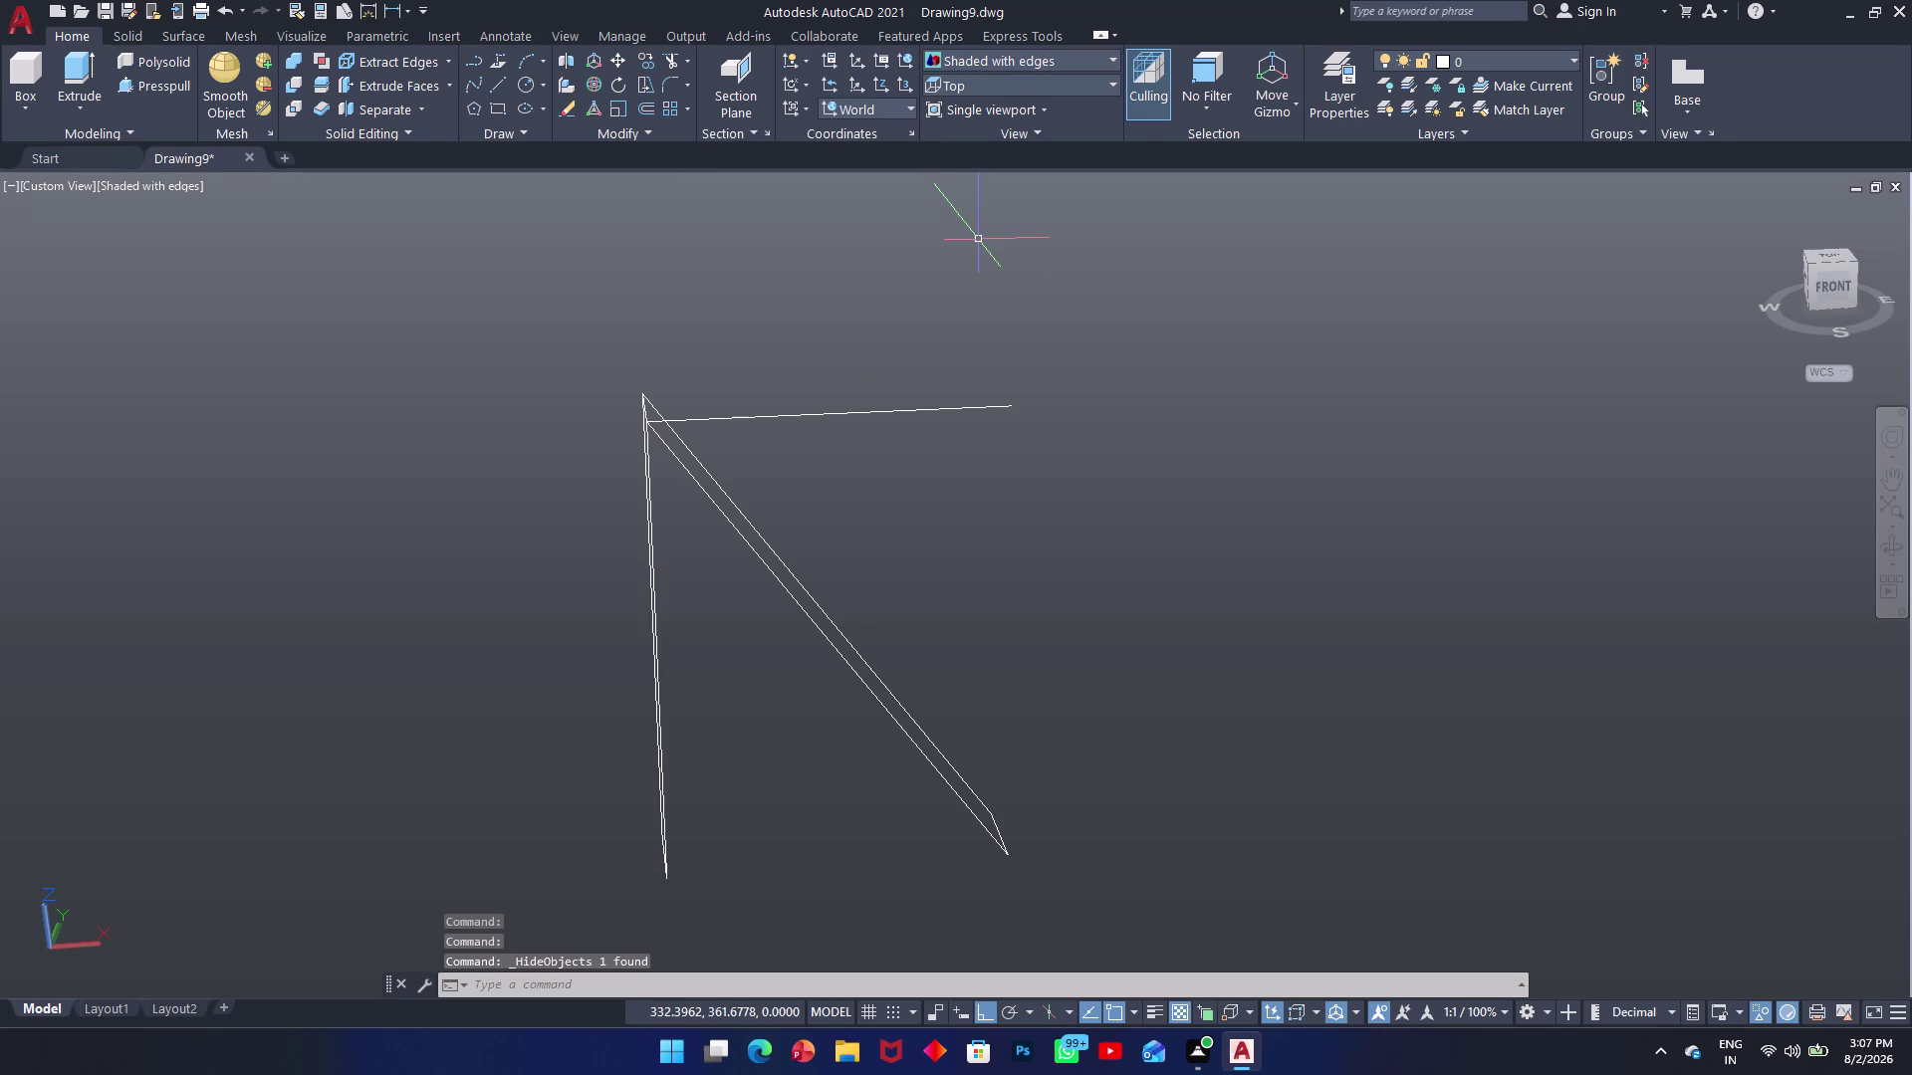
click(1037, 306)
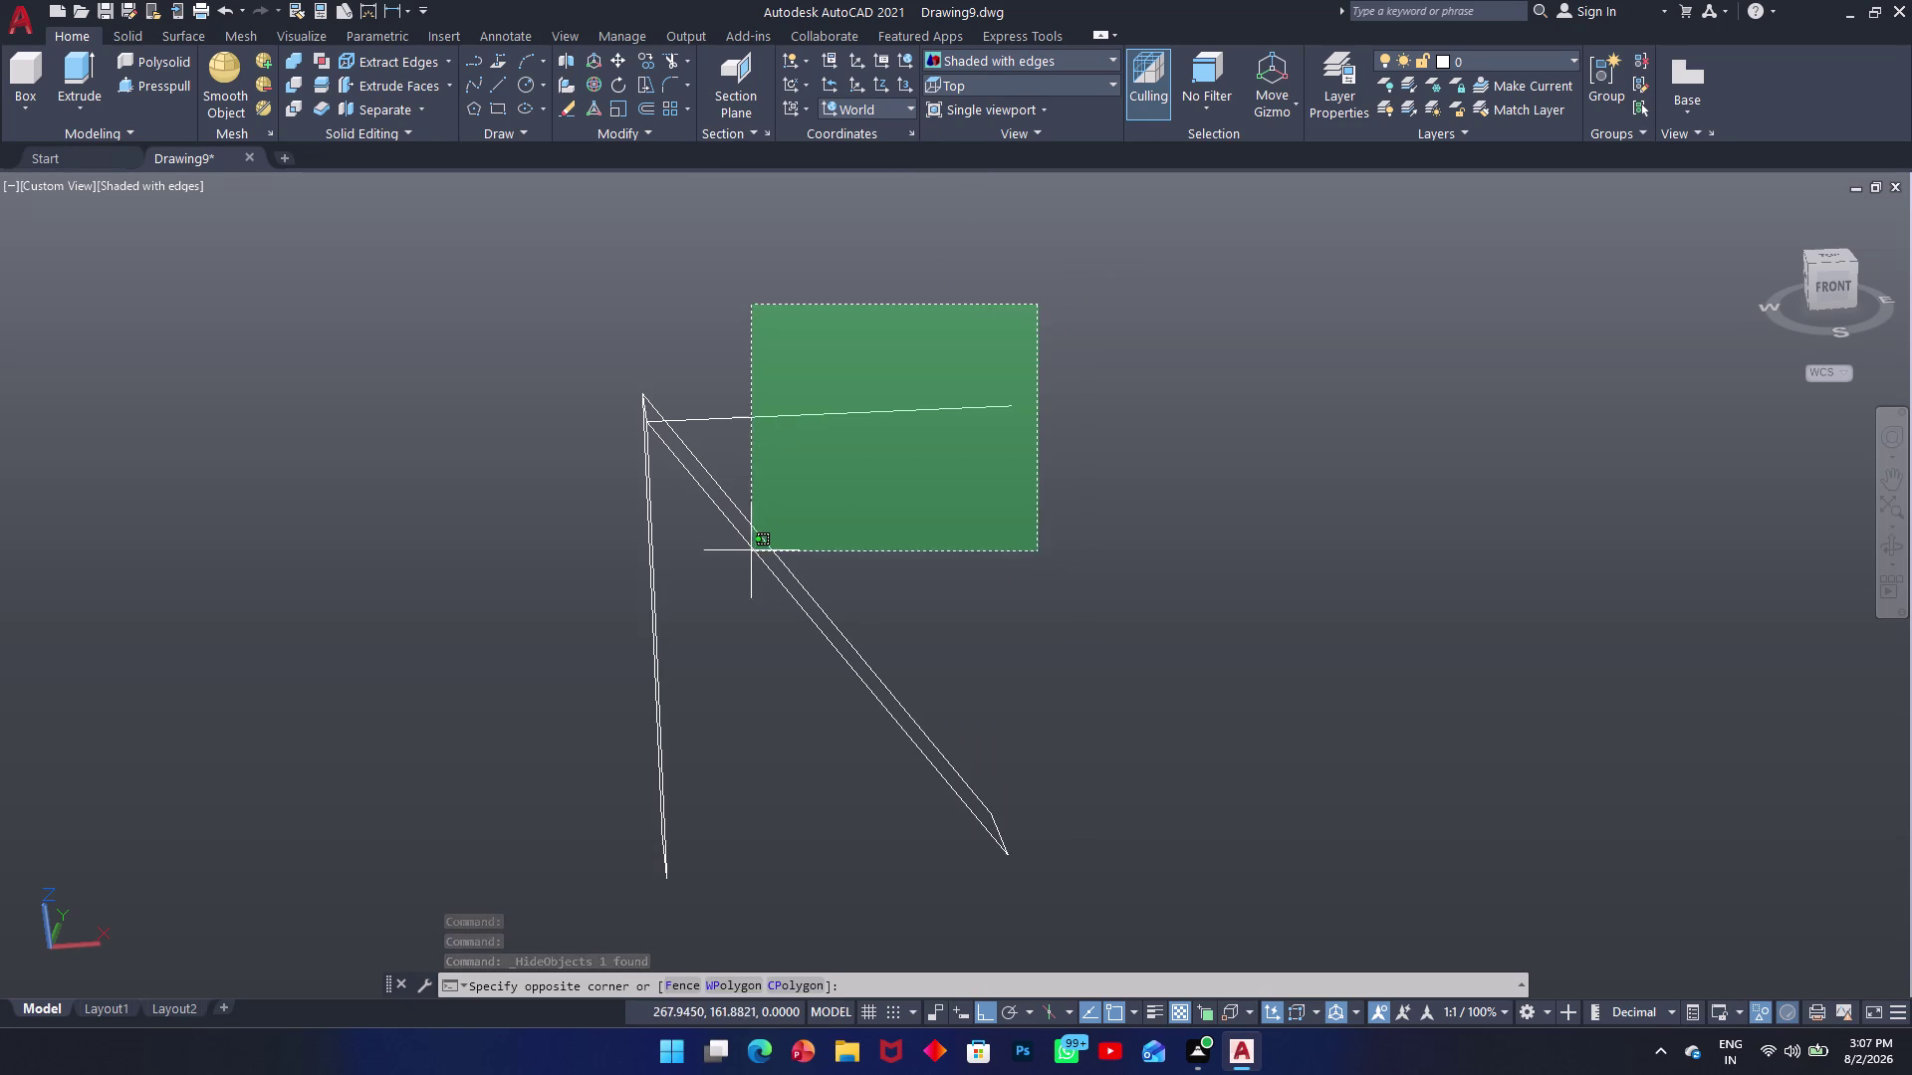
click(966, 359)
click(668, 570)
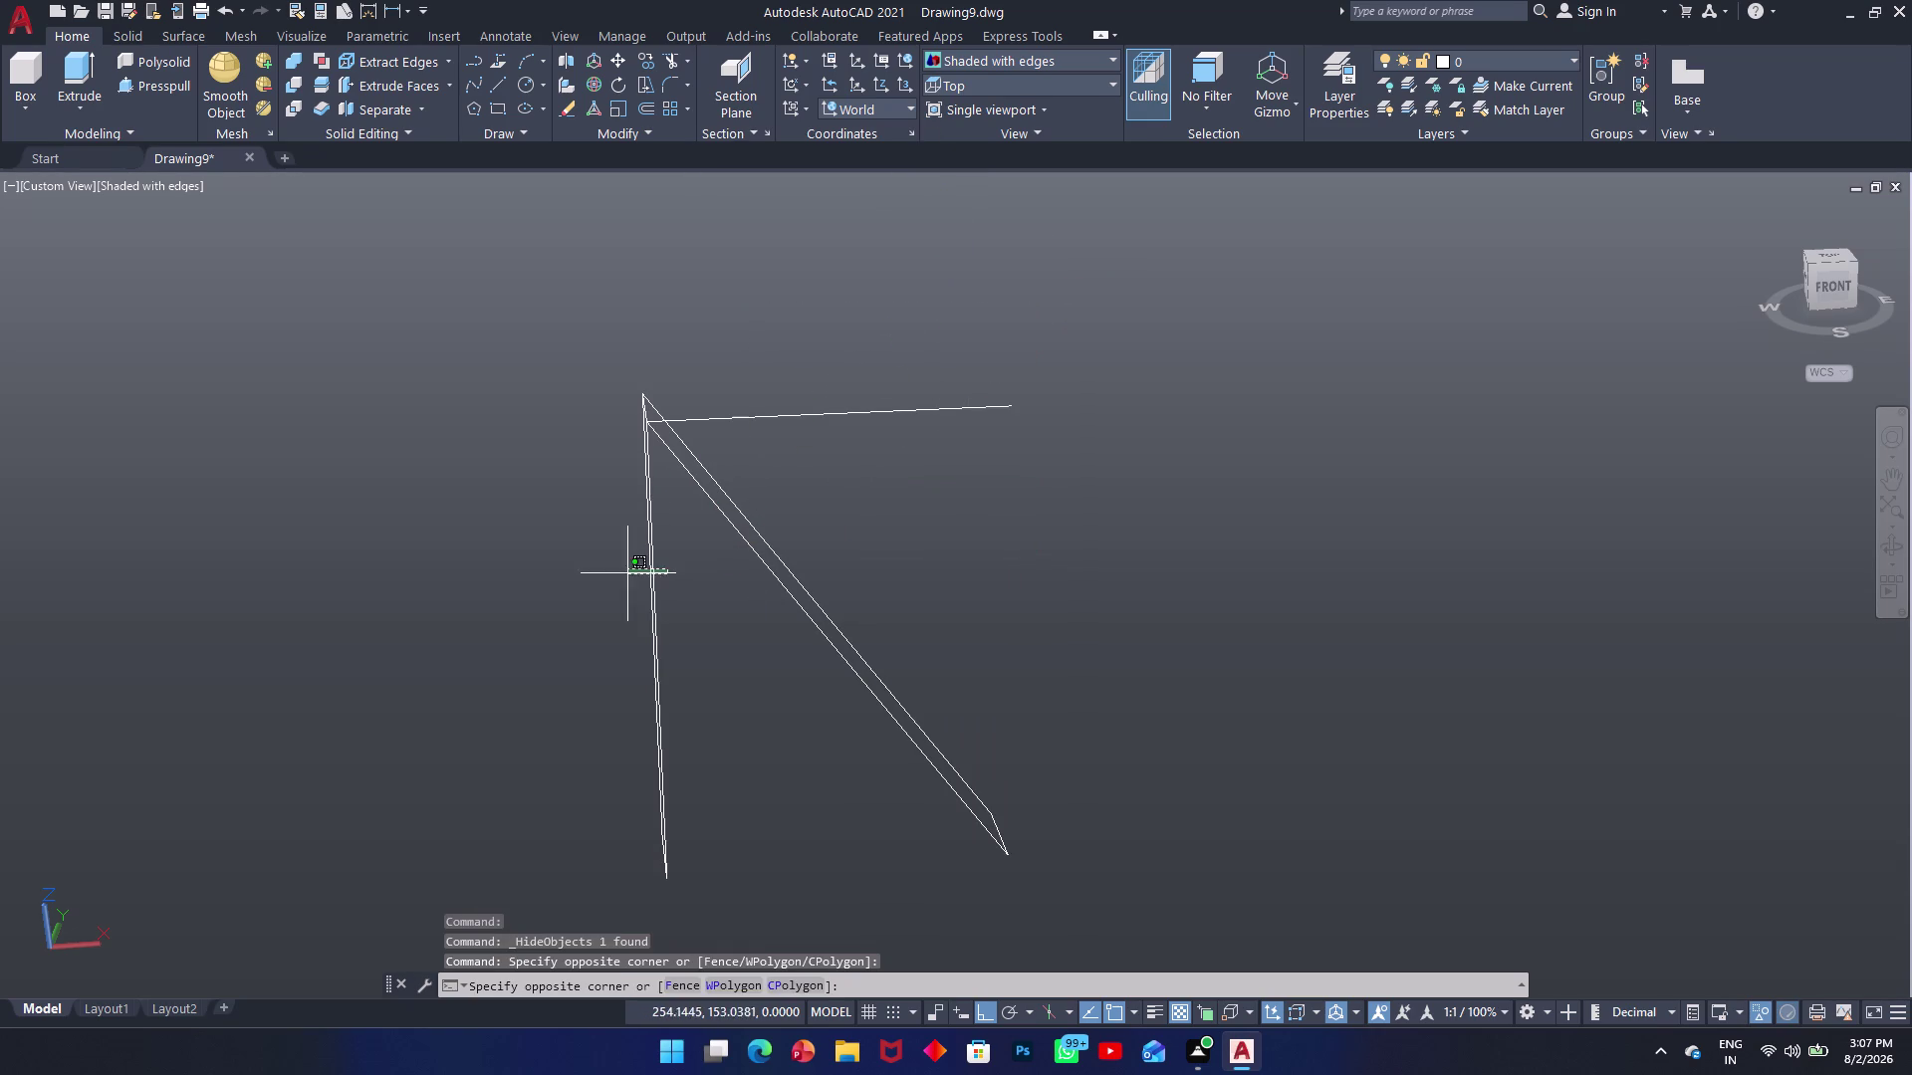
click(584, 621)
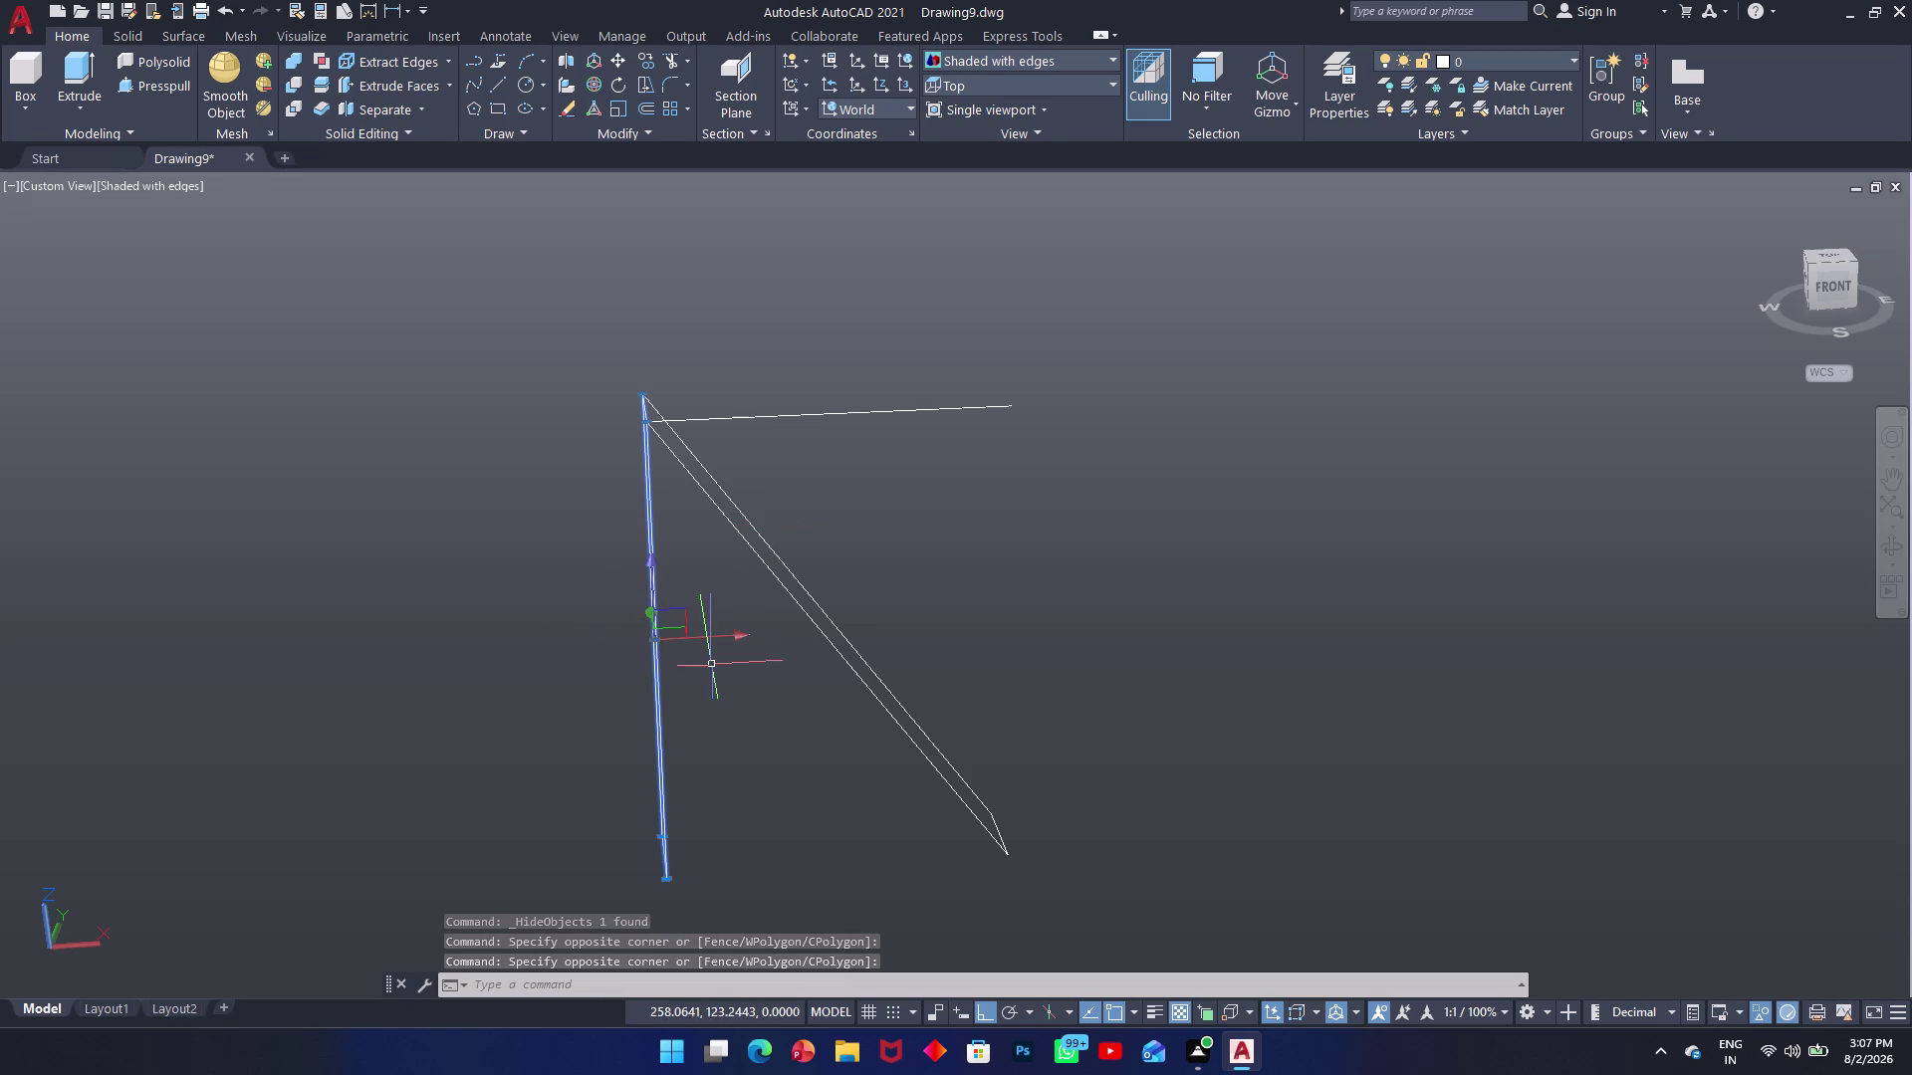
key(Escape)
Delete the pair of stray vertical lines and the top horizontal line.
scroll(up, 3)
middle_drag(712, 668, 791, 661)
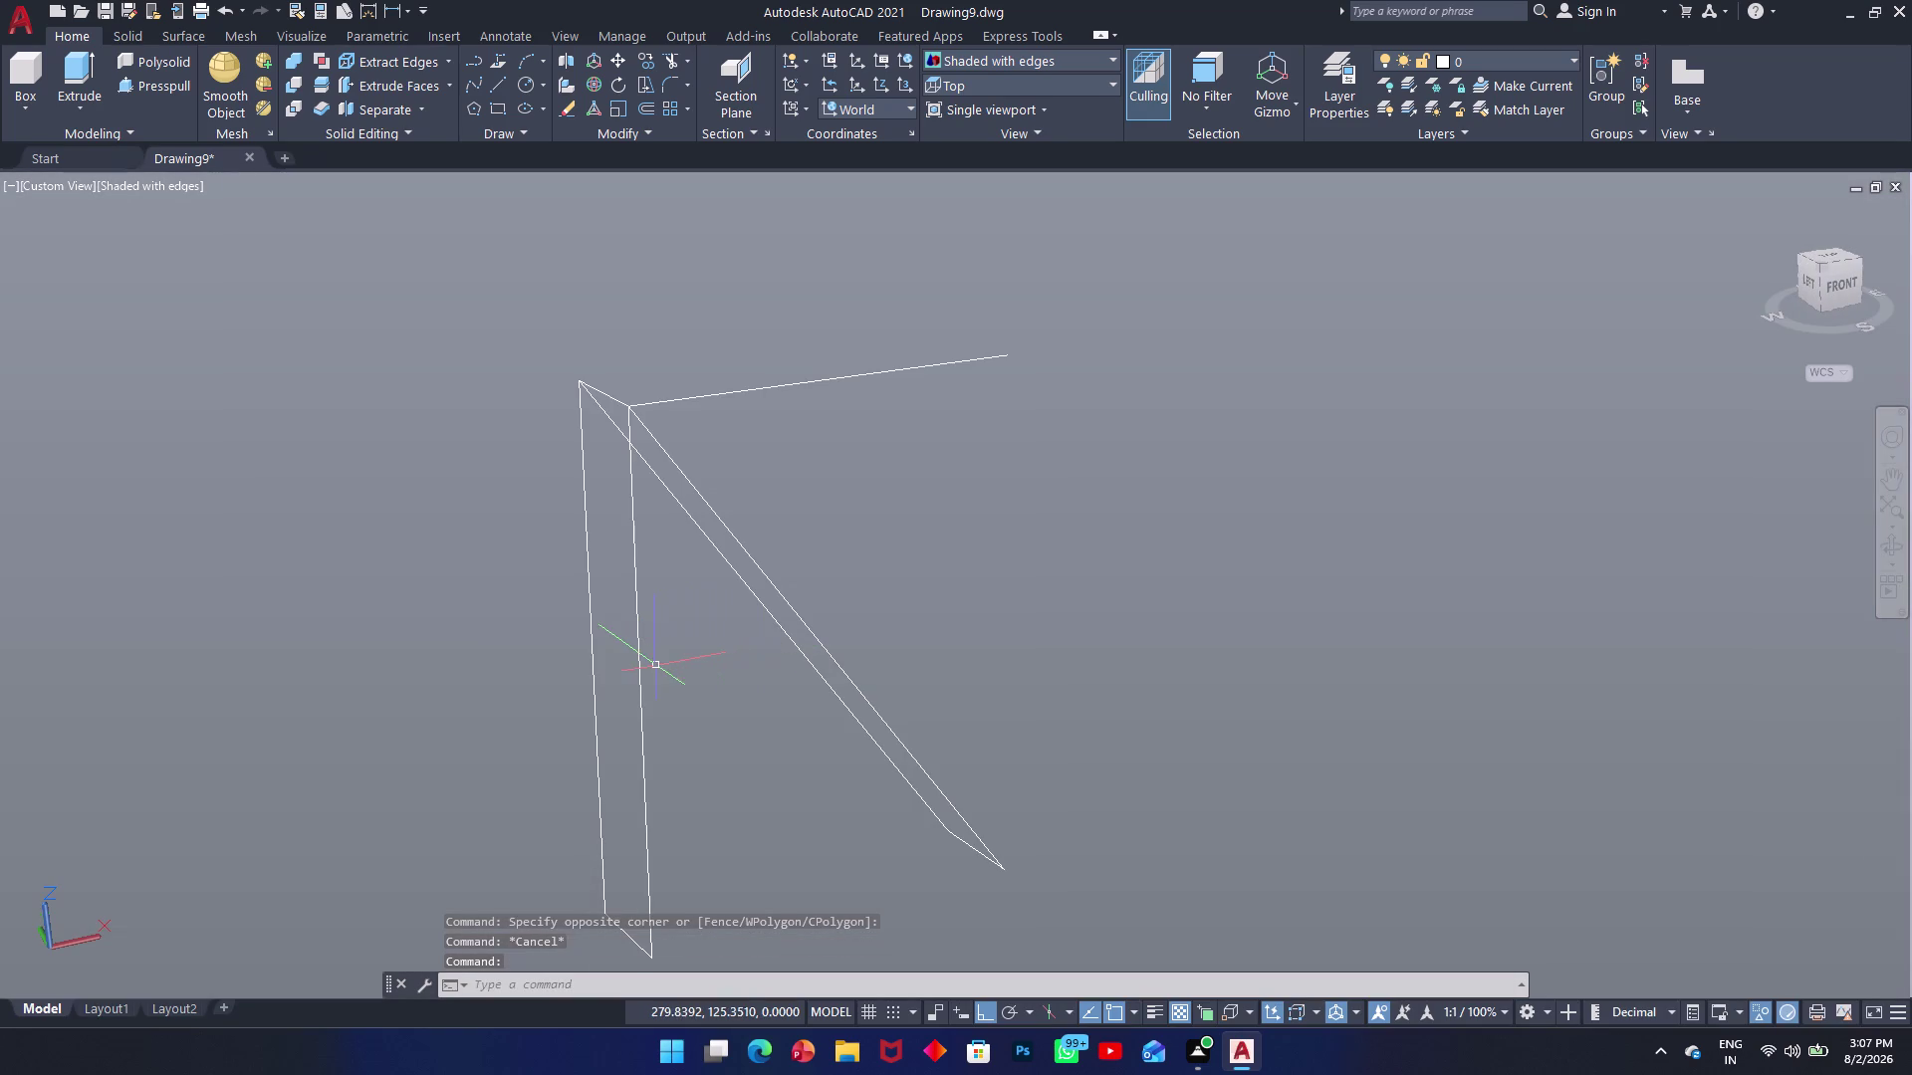
click(636, 667)
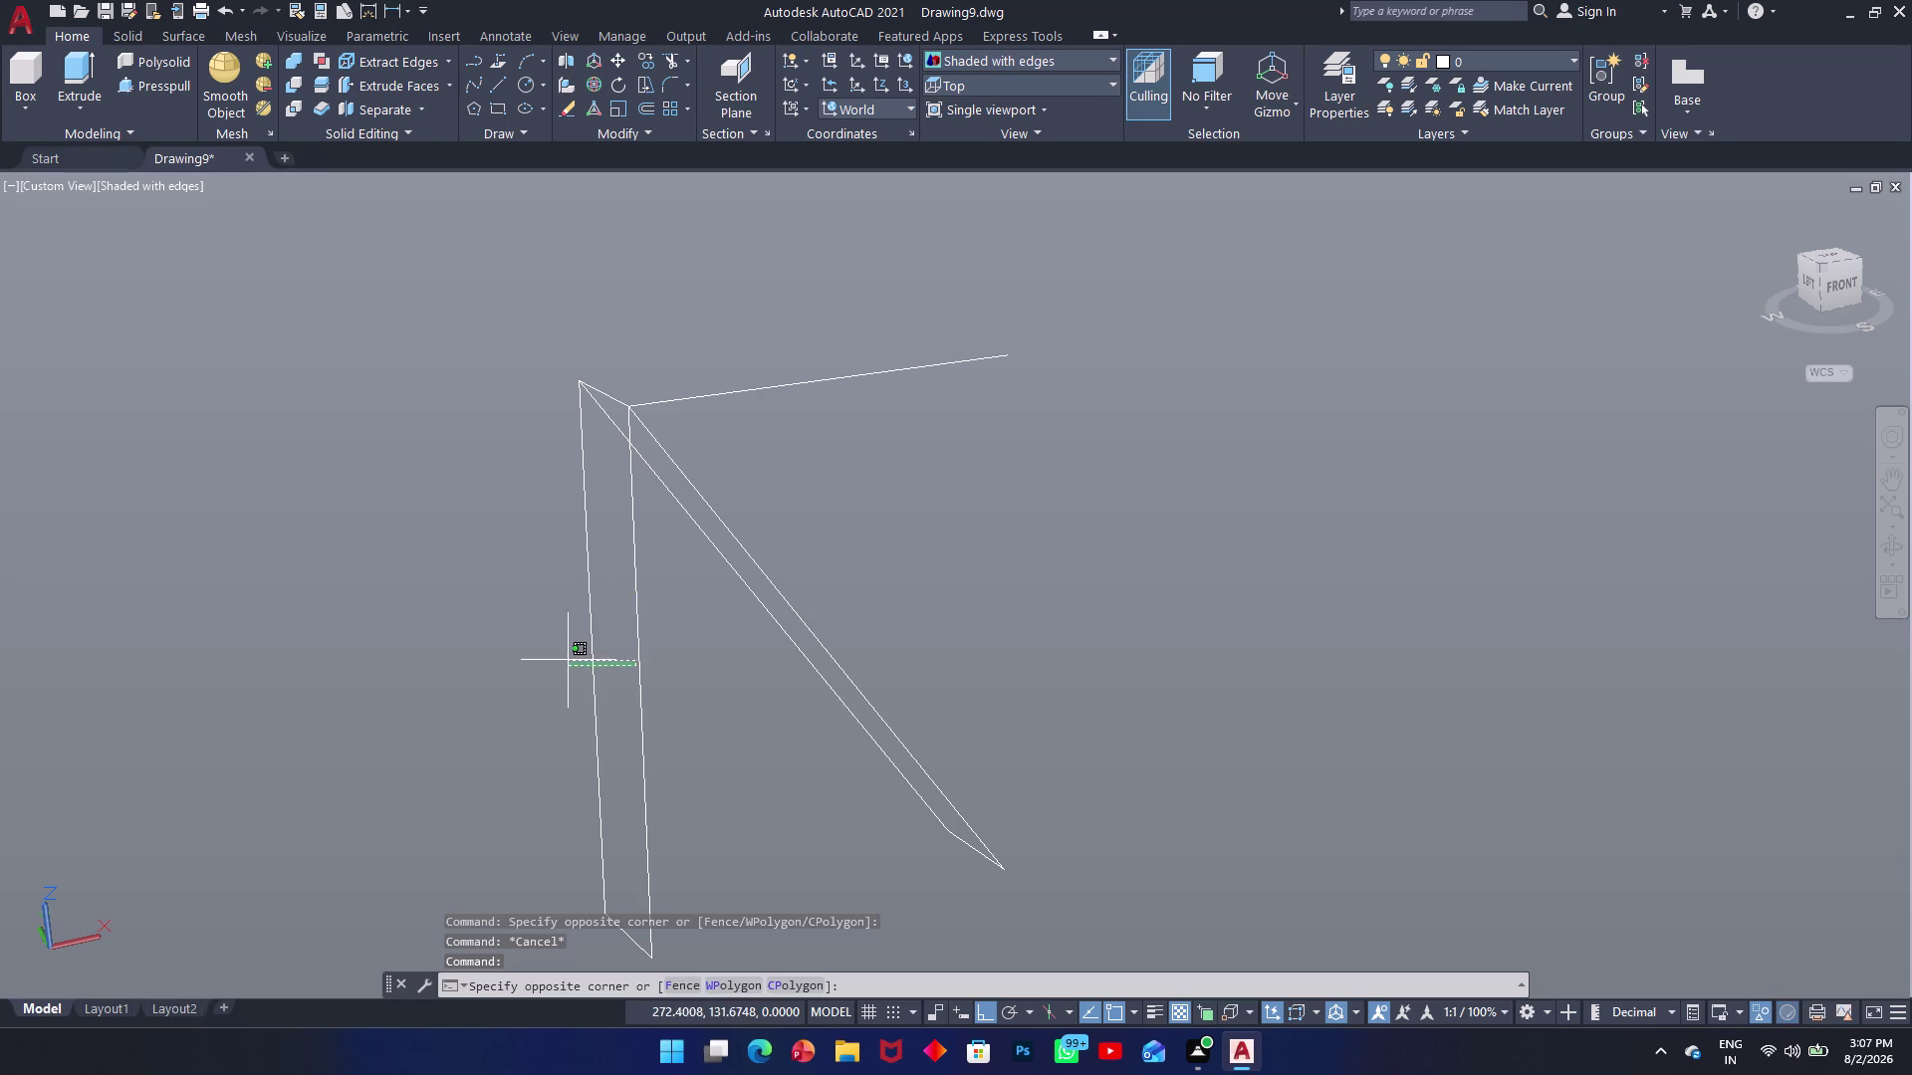
click(553, 658)
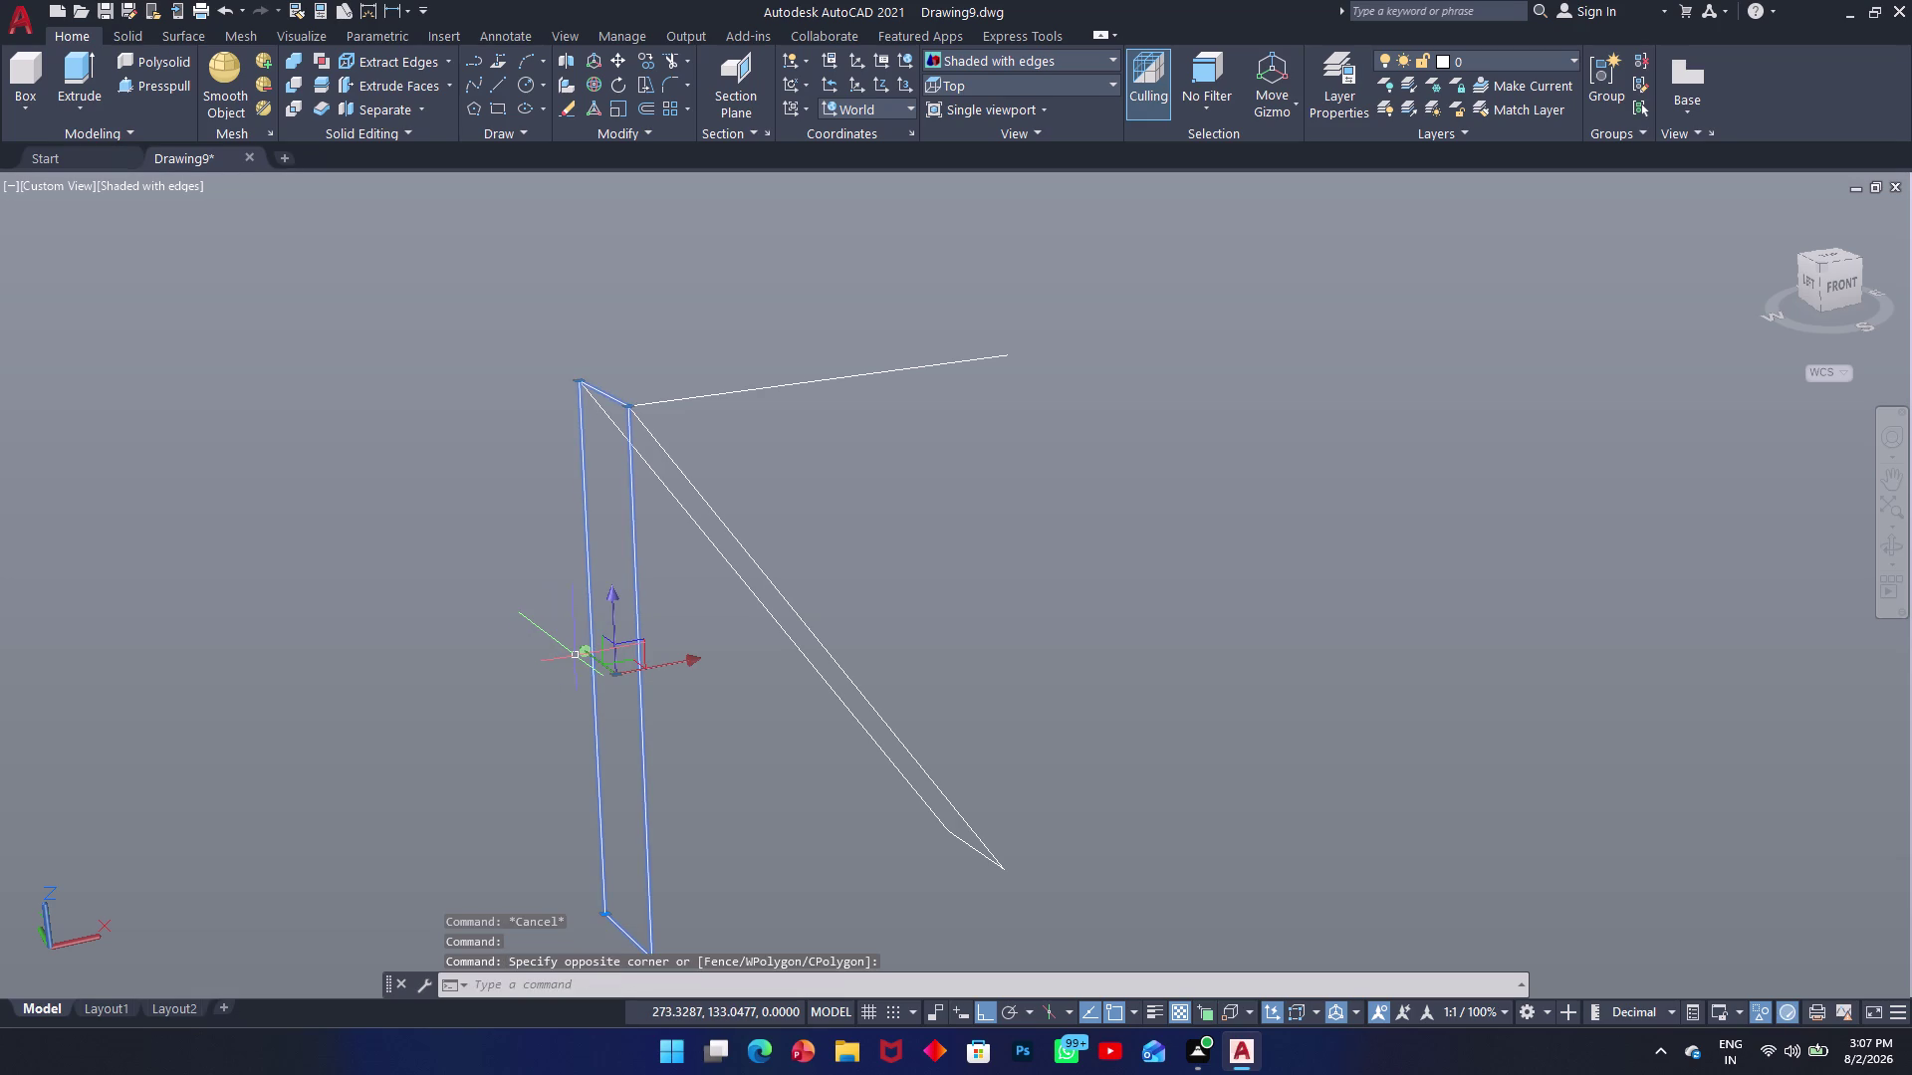
key(Delete)
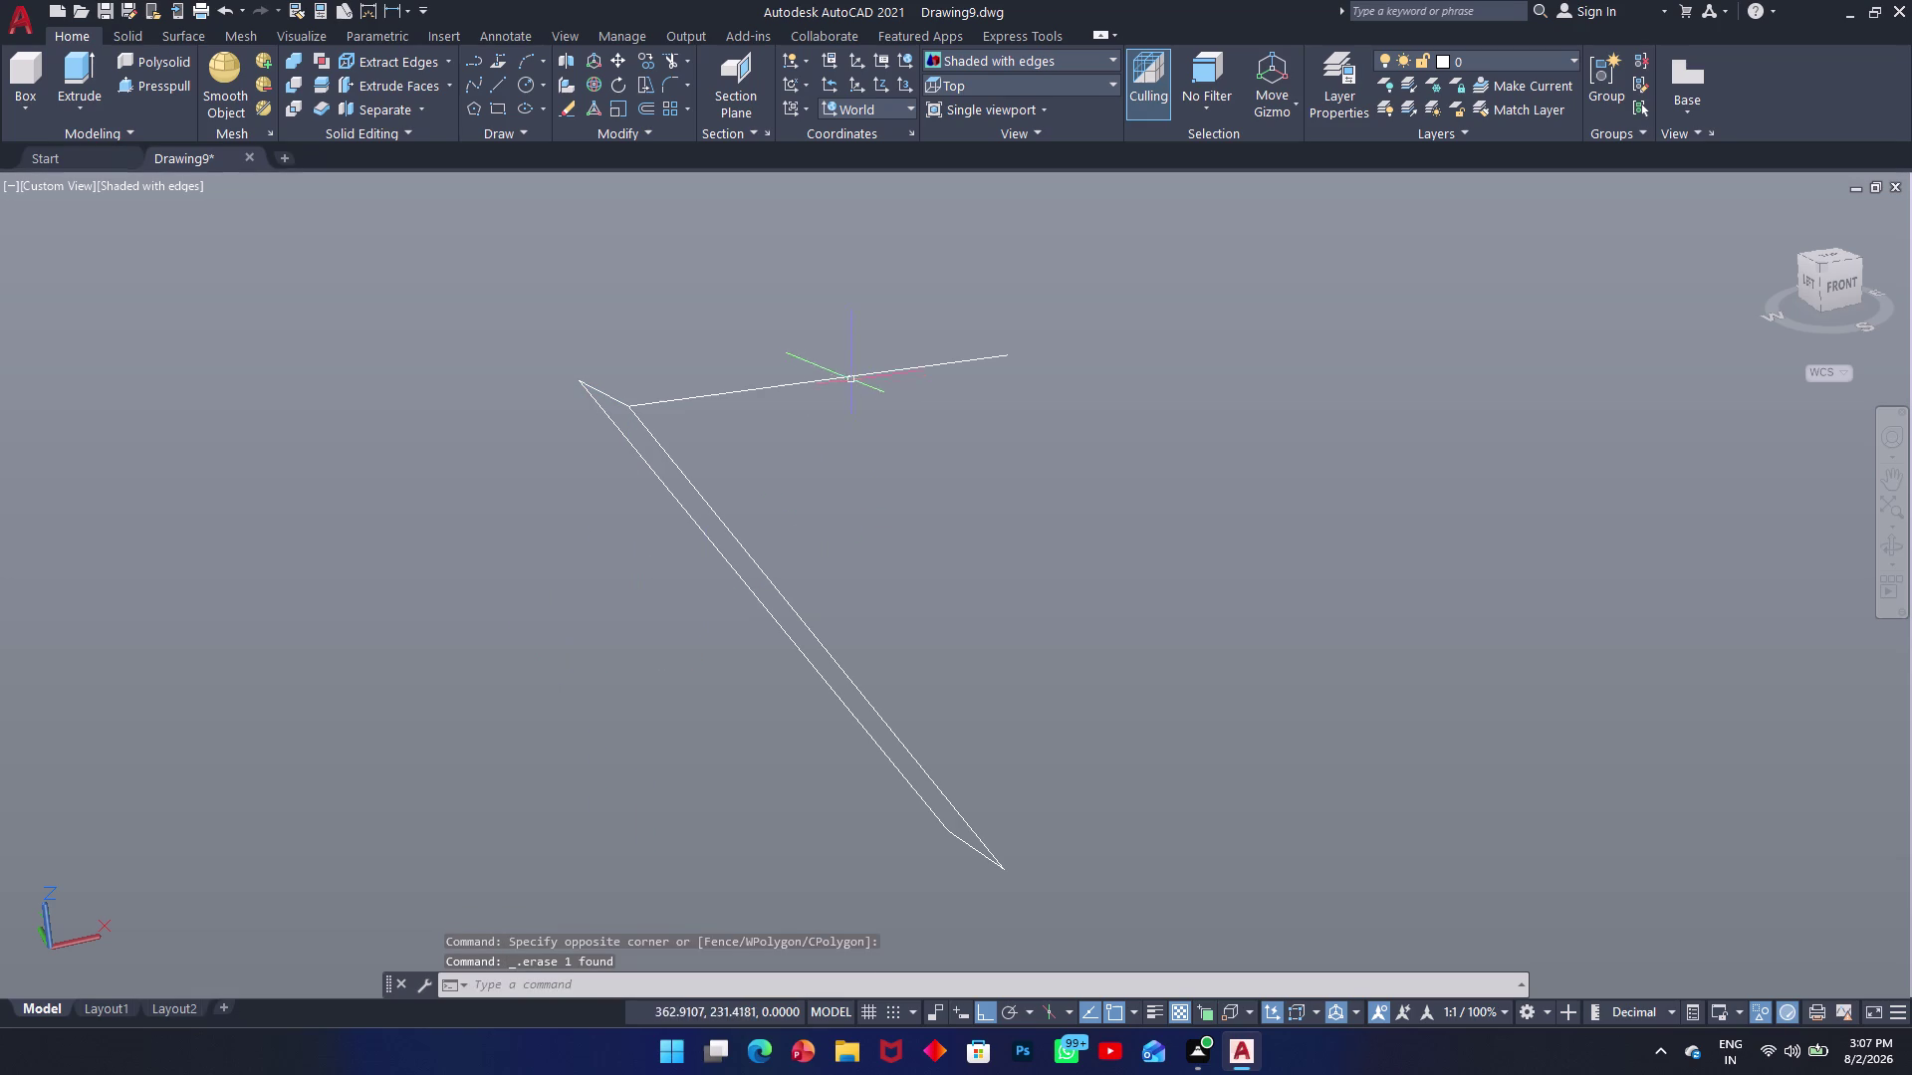
click(843, 380)
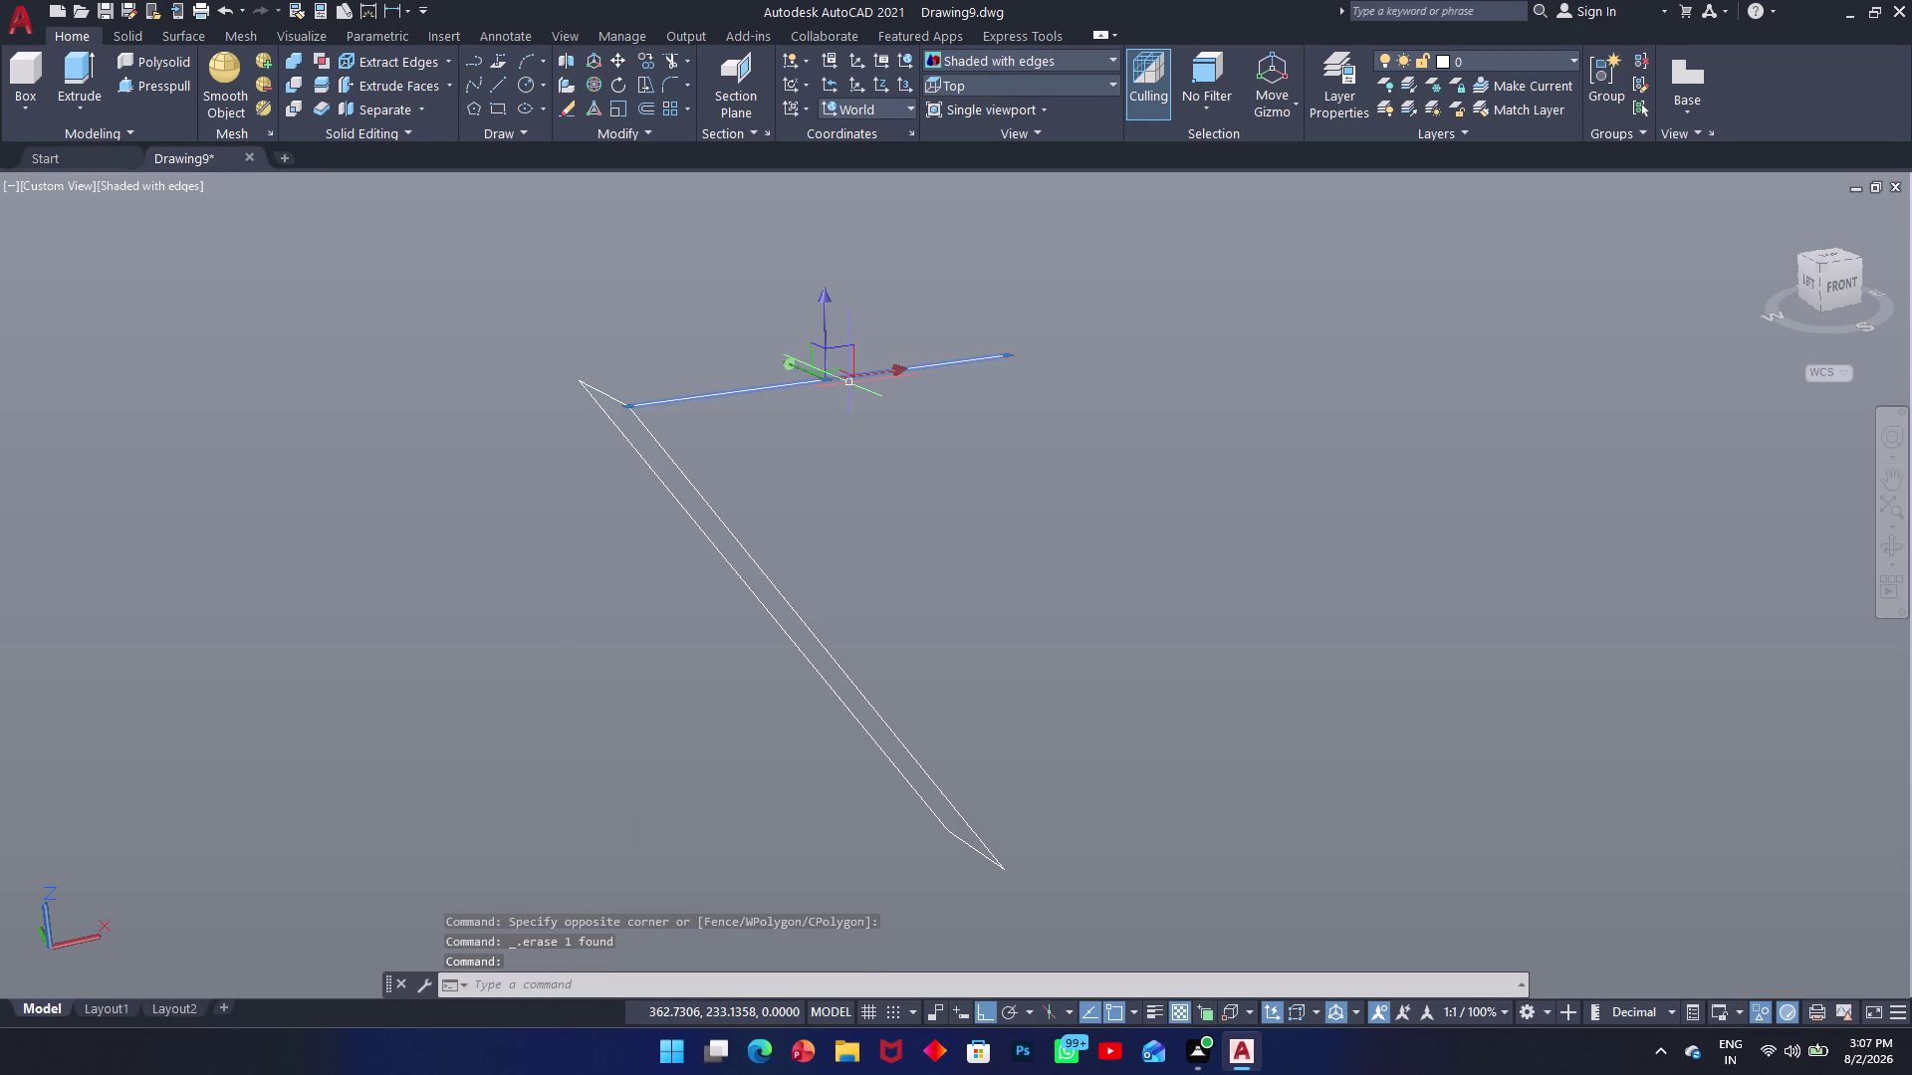
key(Delete)
End object isolation so the solid block is shown again.
right_click(849, 383)
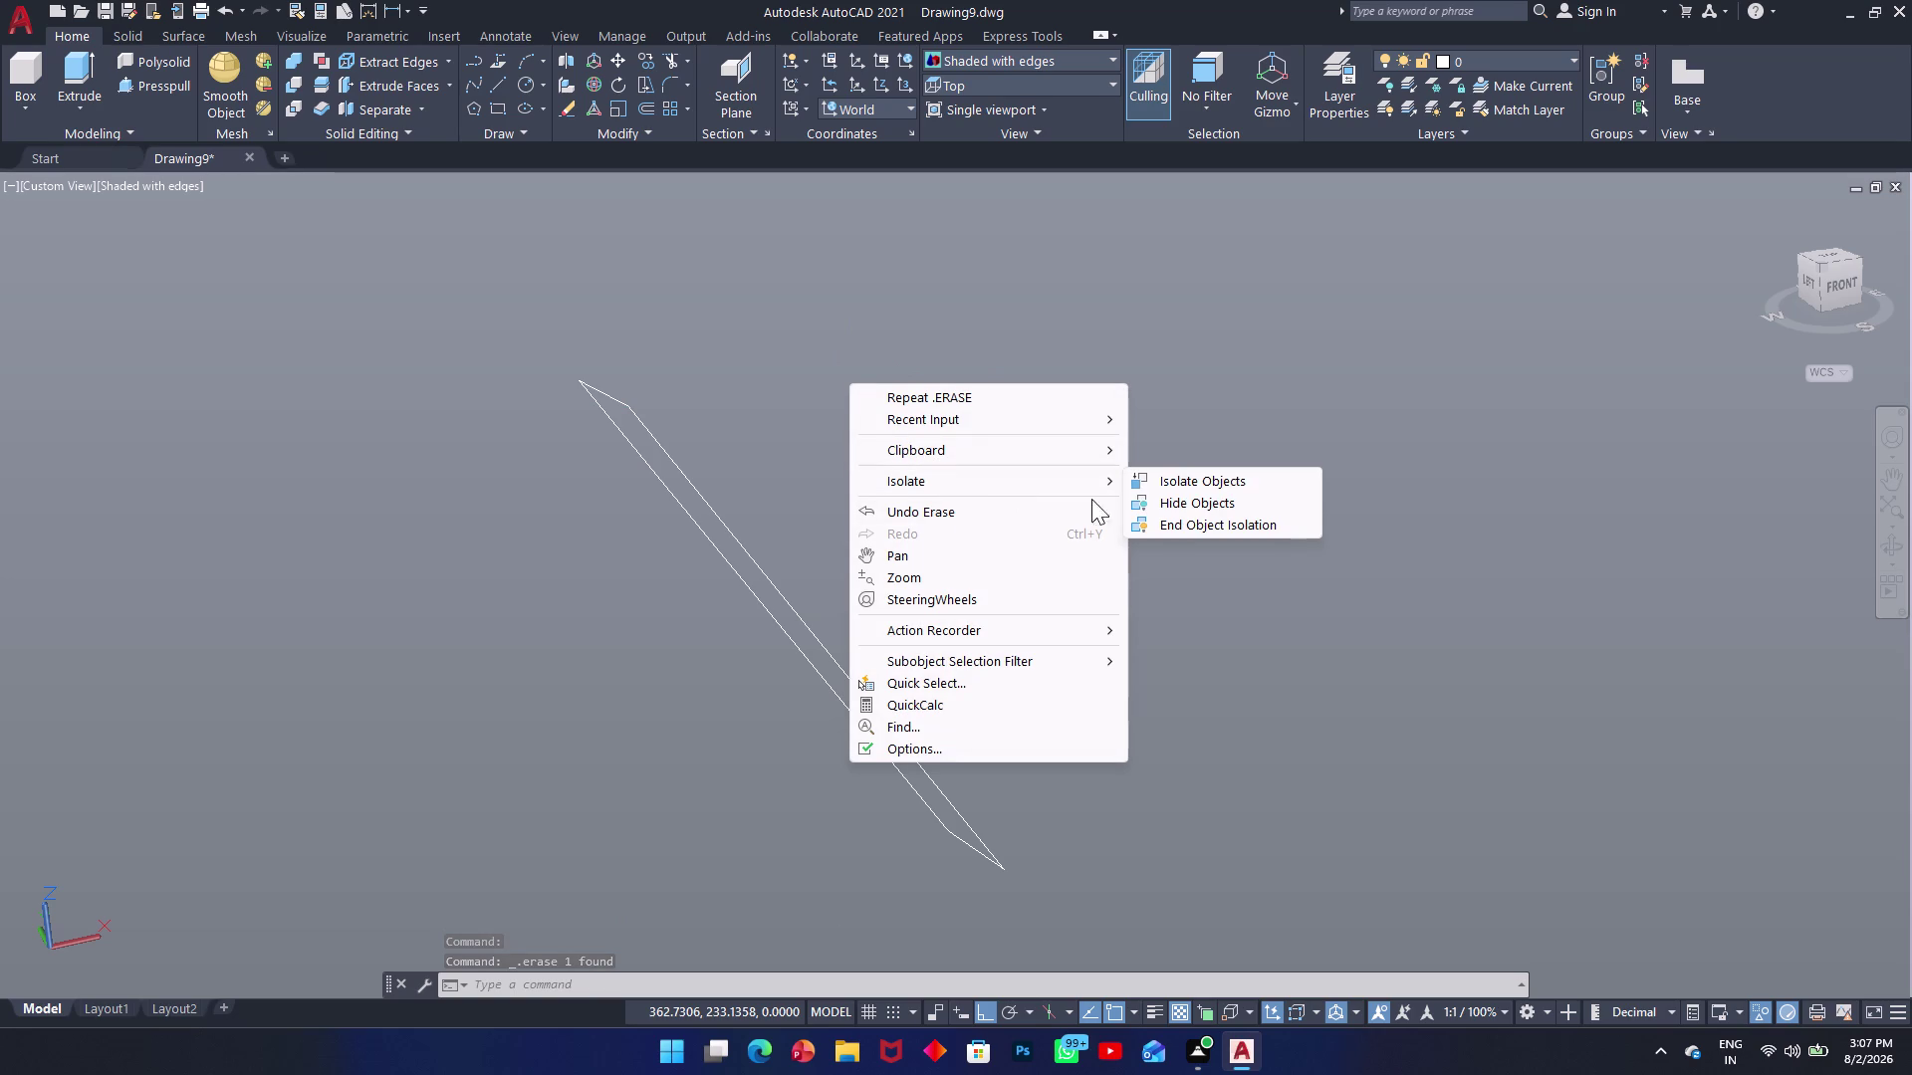
click(1163, 527)
key(Escape)
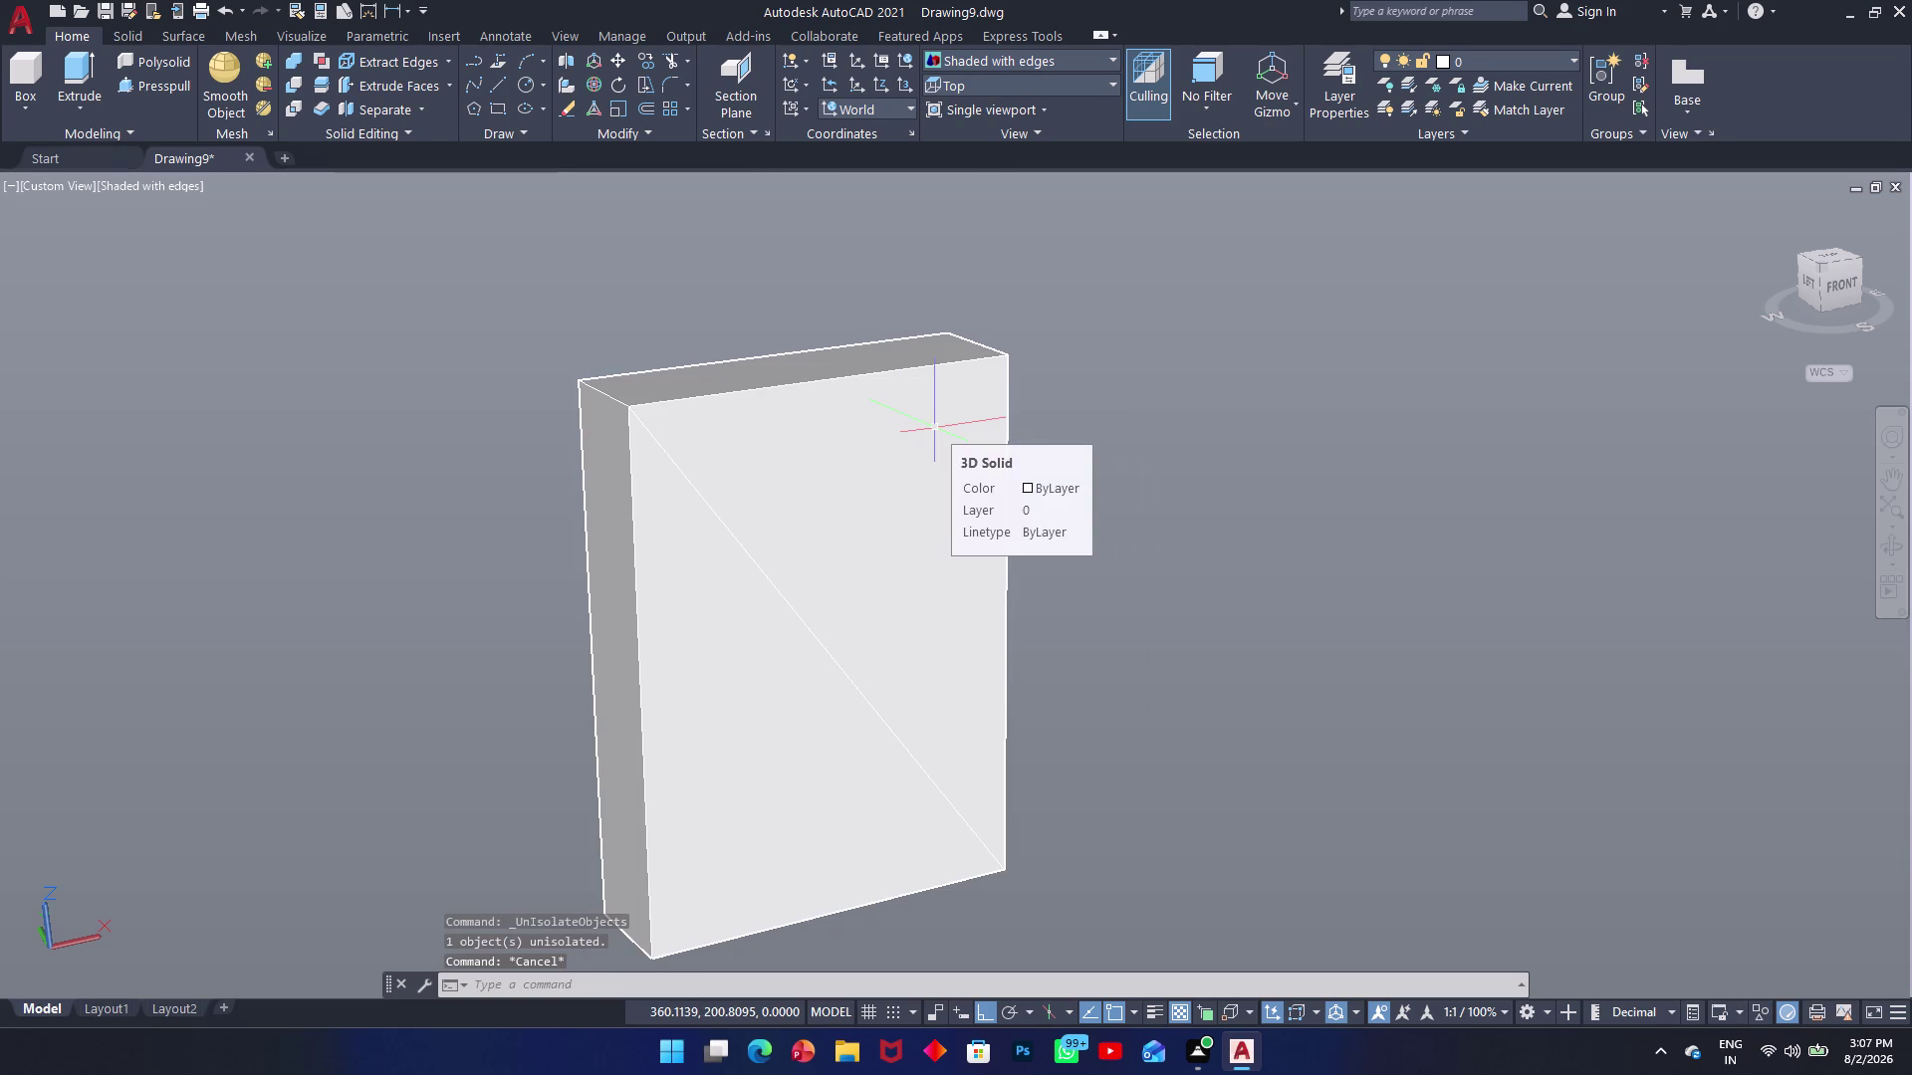
text(sli)
key(space)
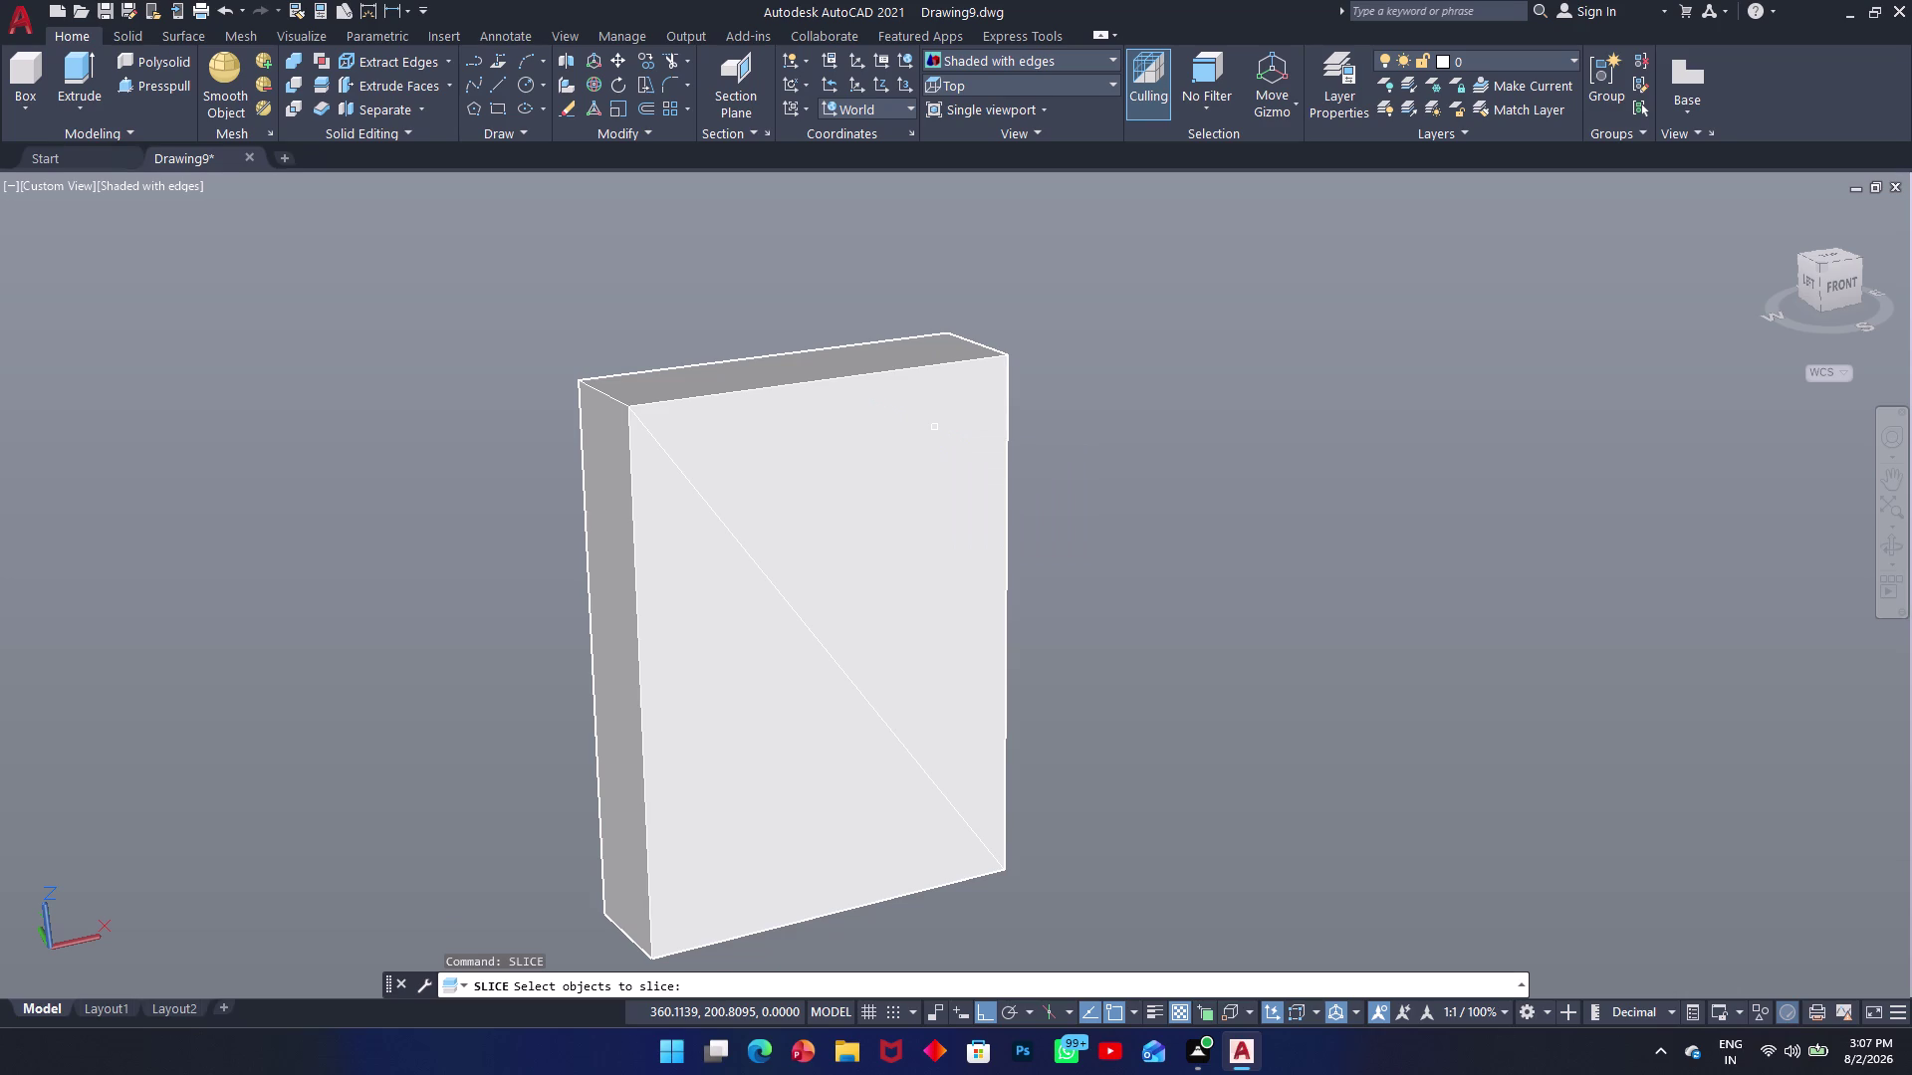
click(935, 429)
click(1044, 280)
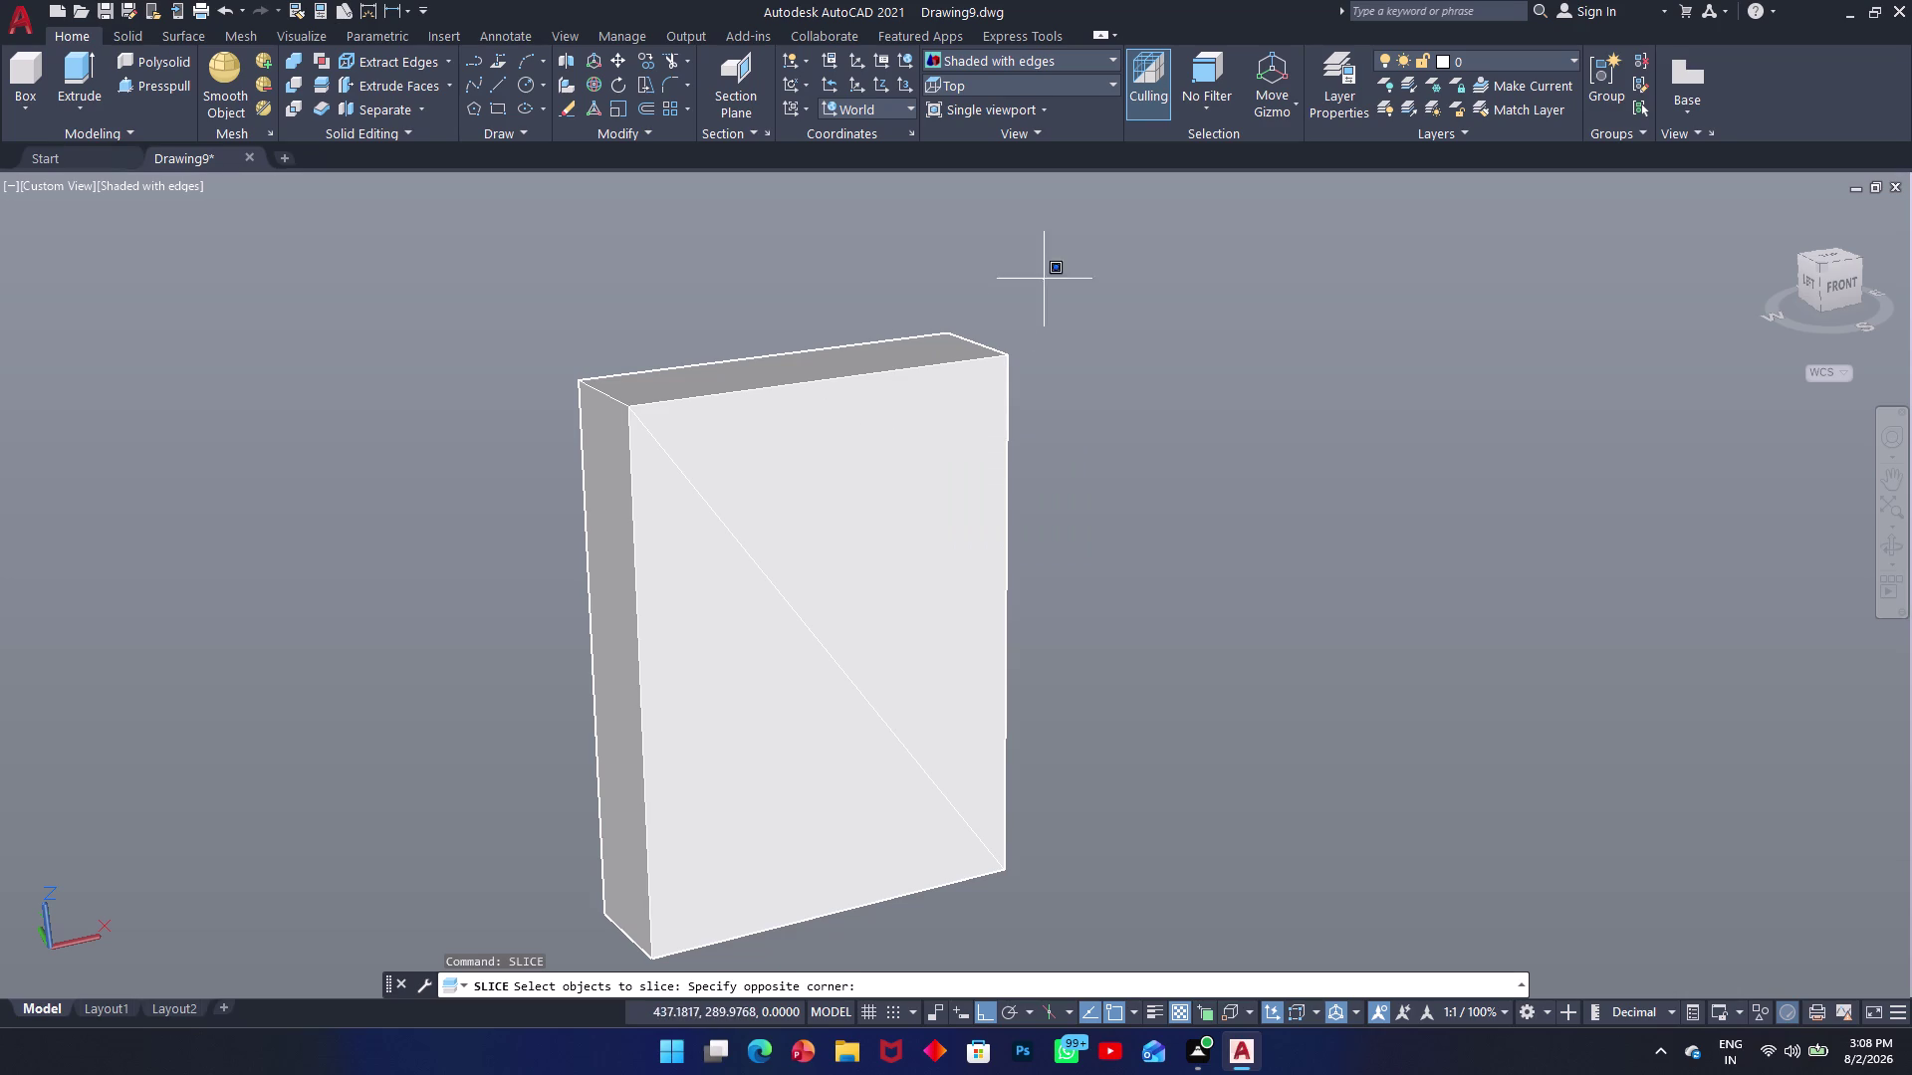
click(566, 922)
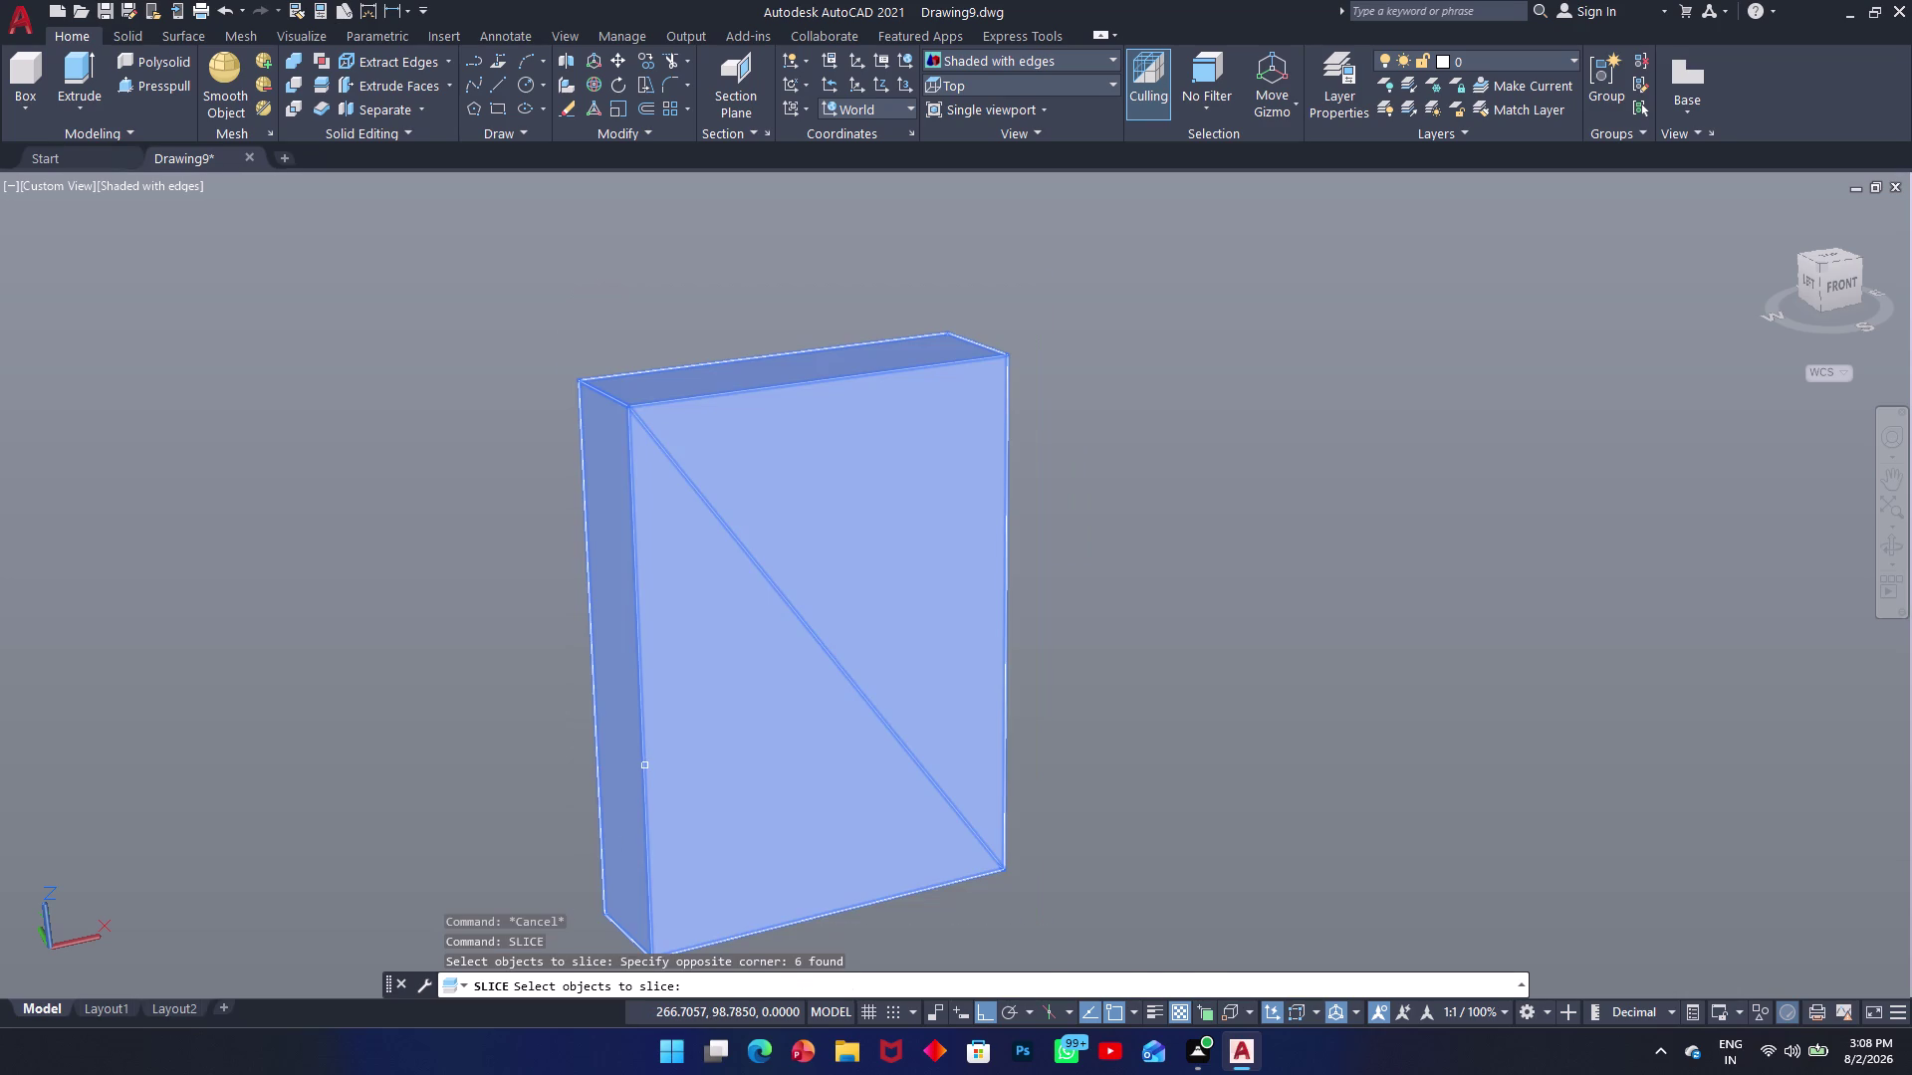
key(Return)
click(775, 586)
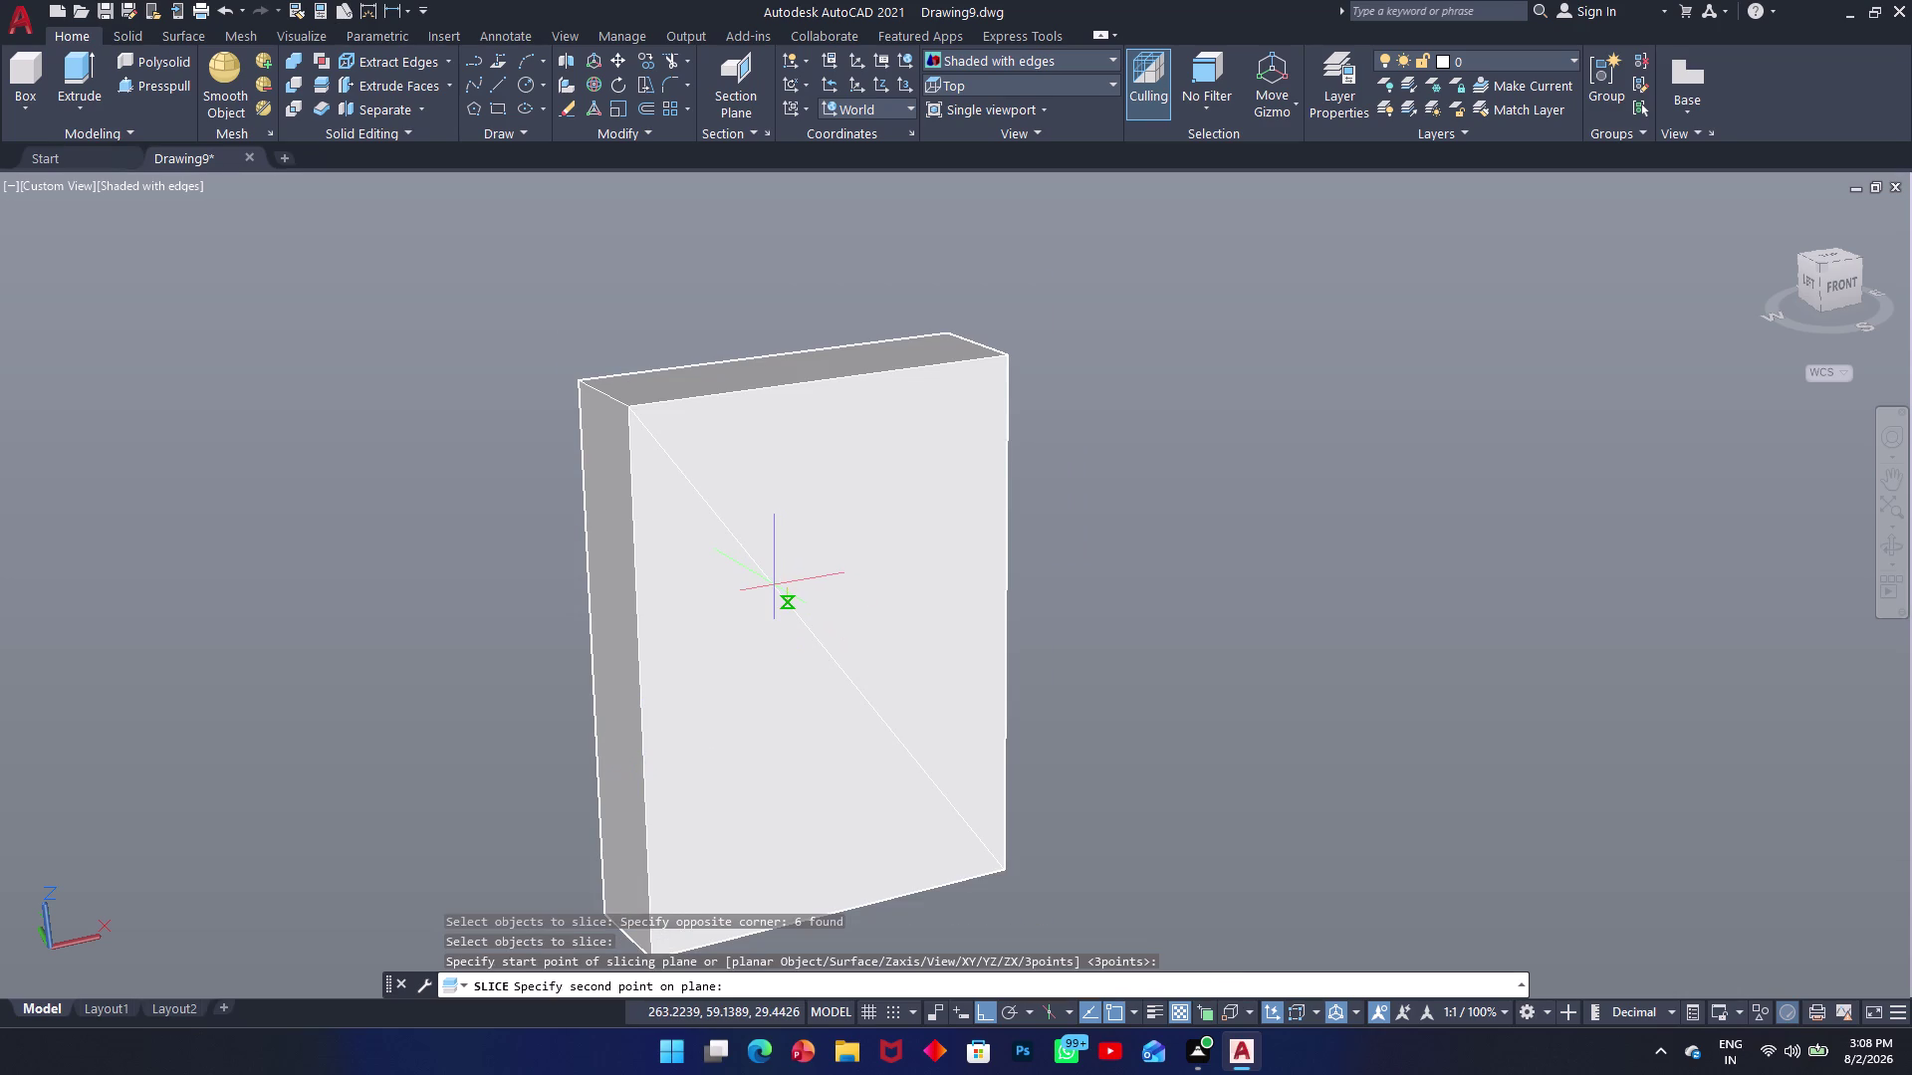
key(grave)
key(Escape)
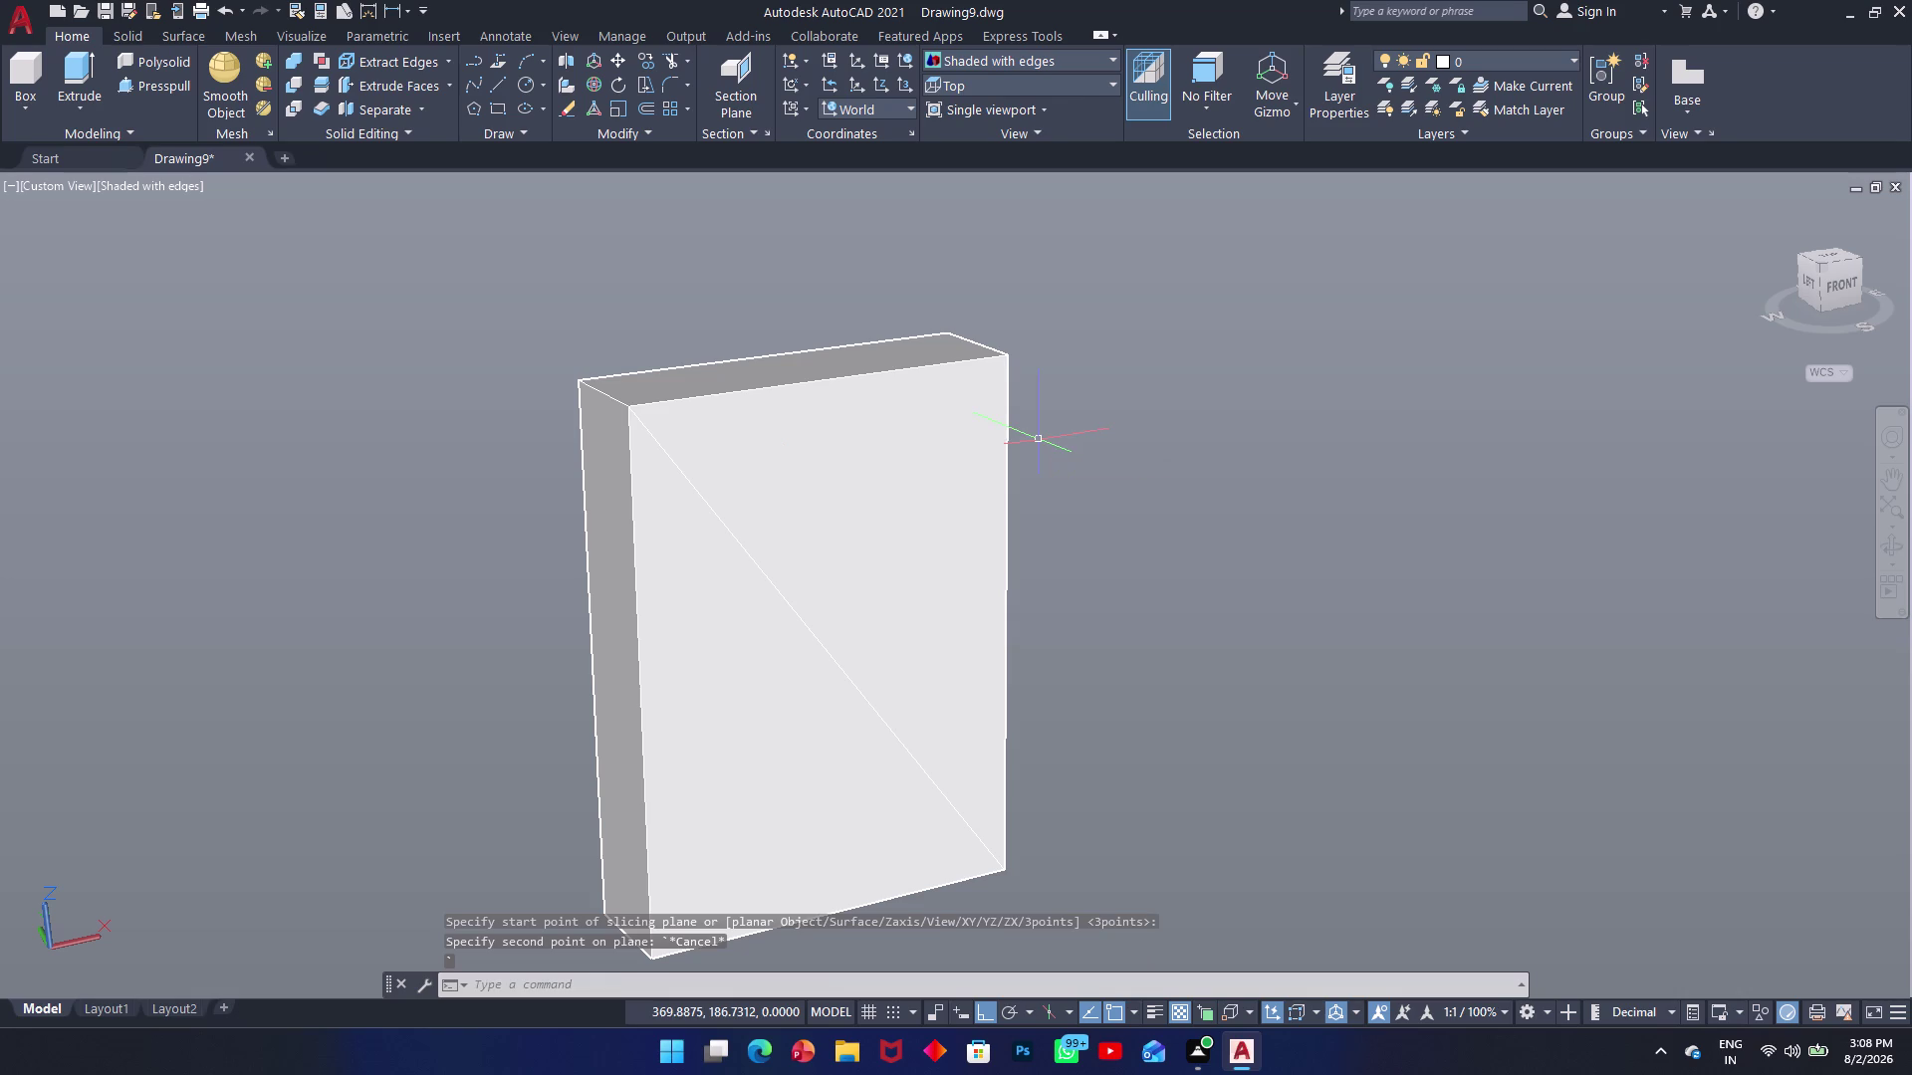
click(1080, 309)
click(461, 922)
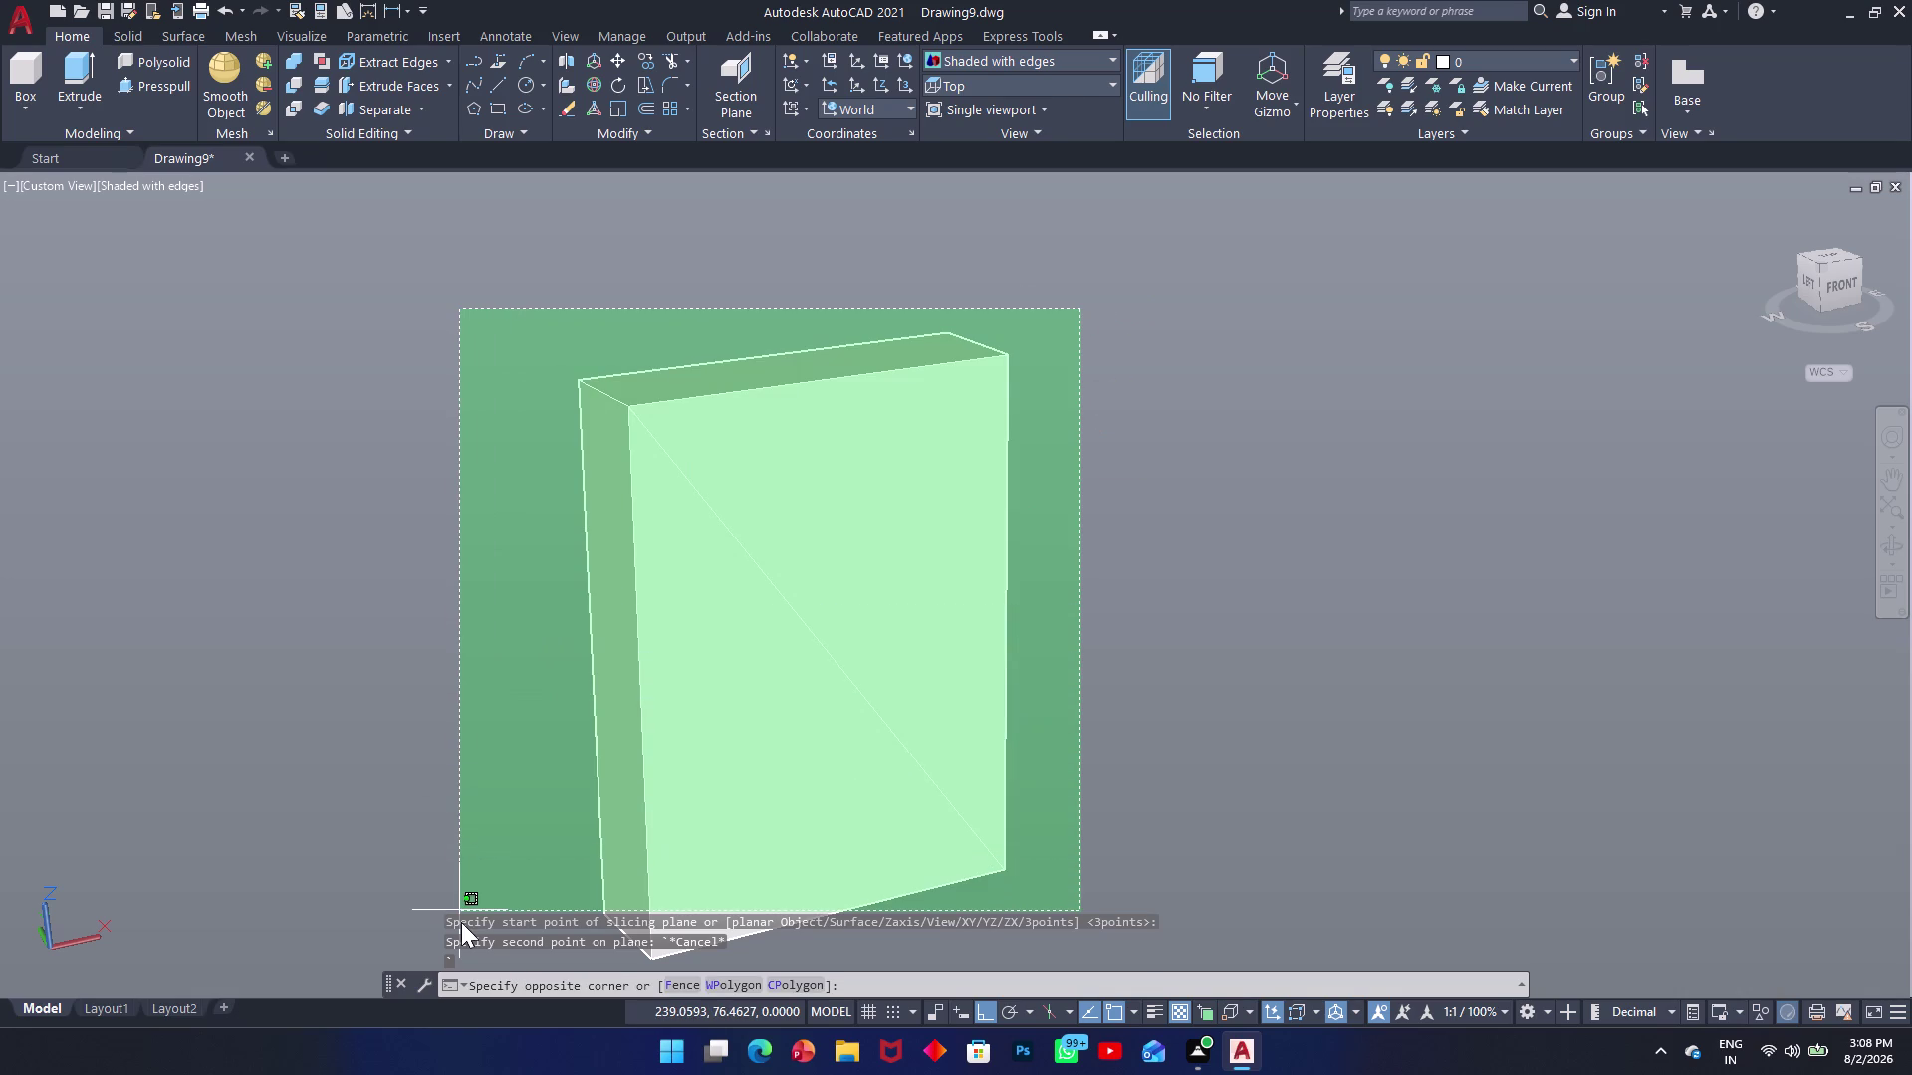
key(Escape)
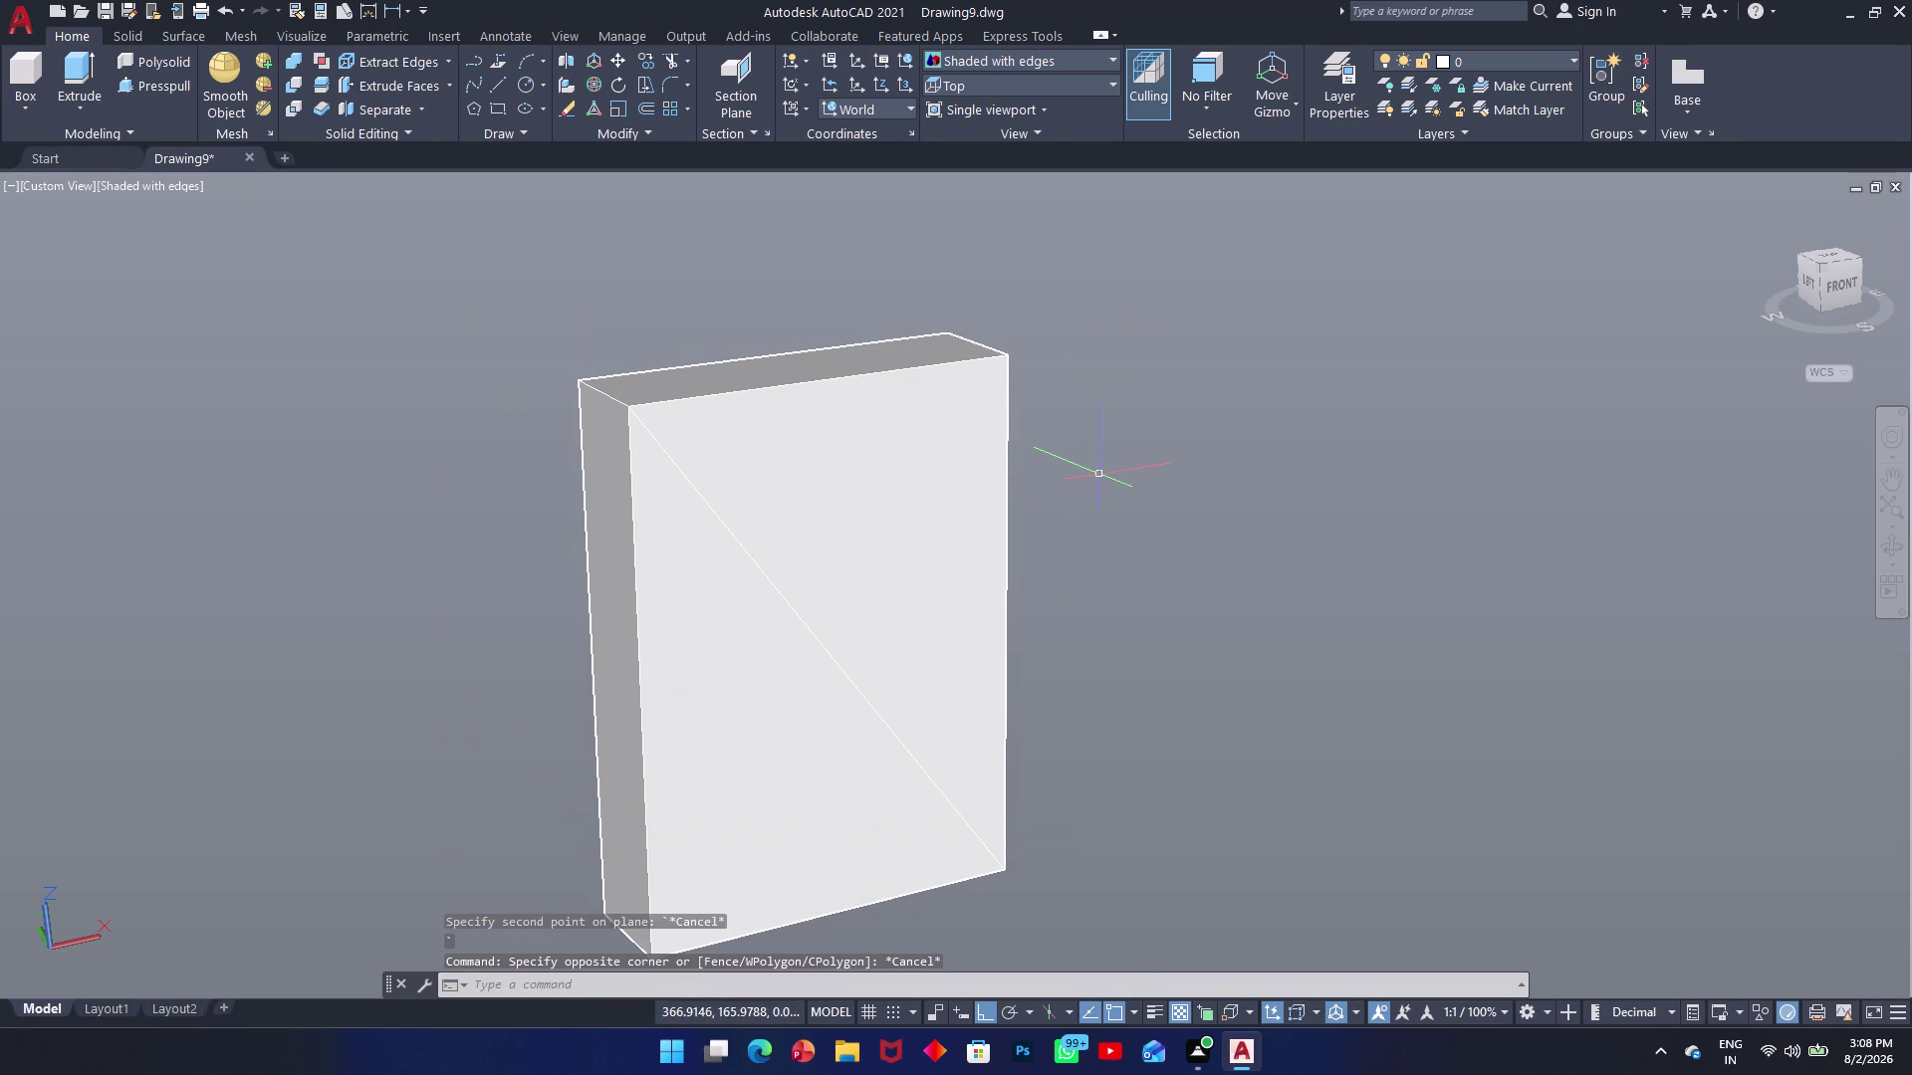
key(space)
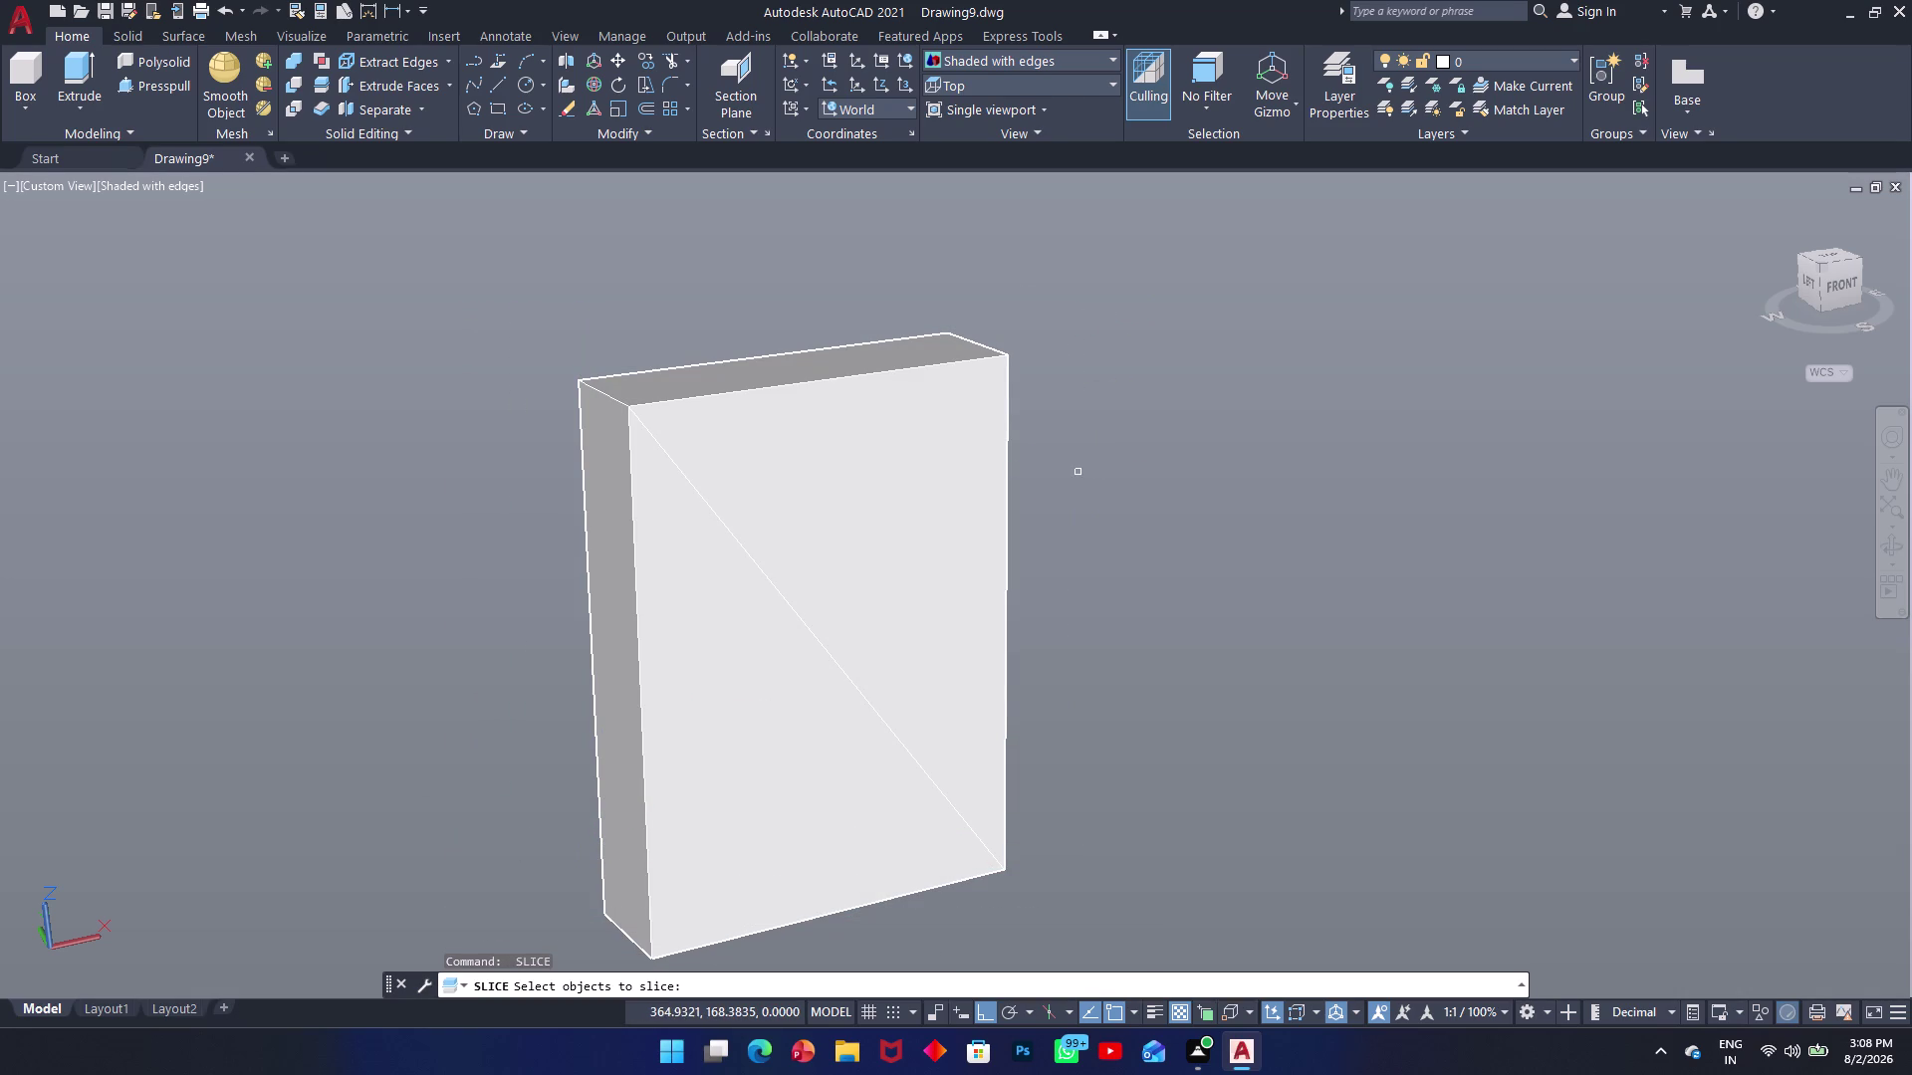
click(861, 374)
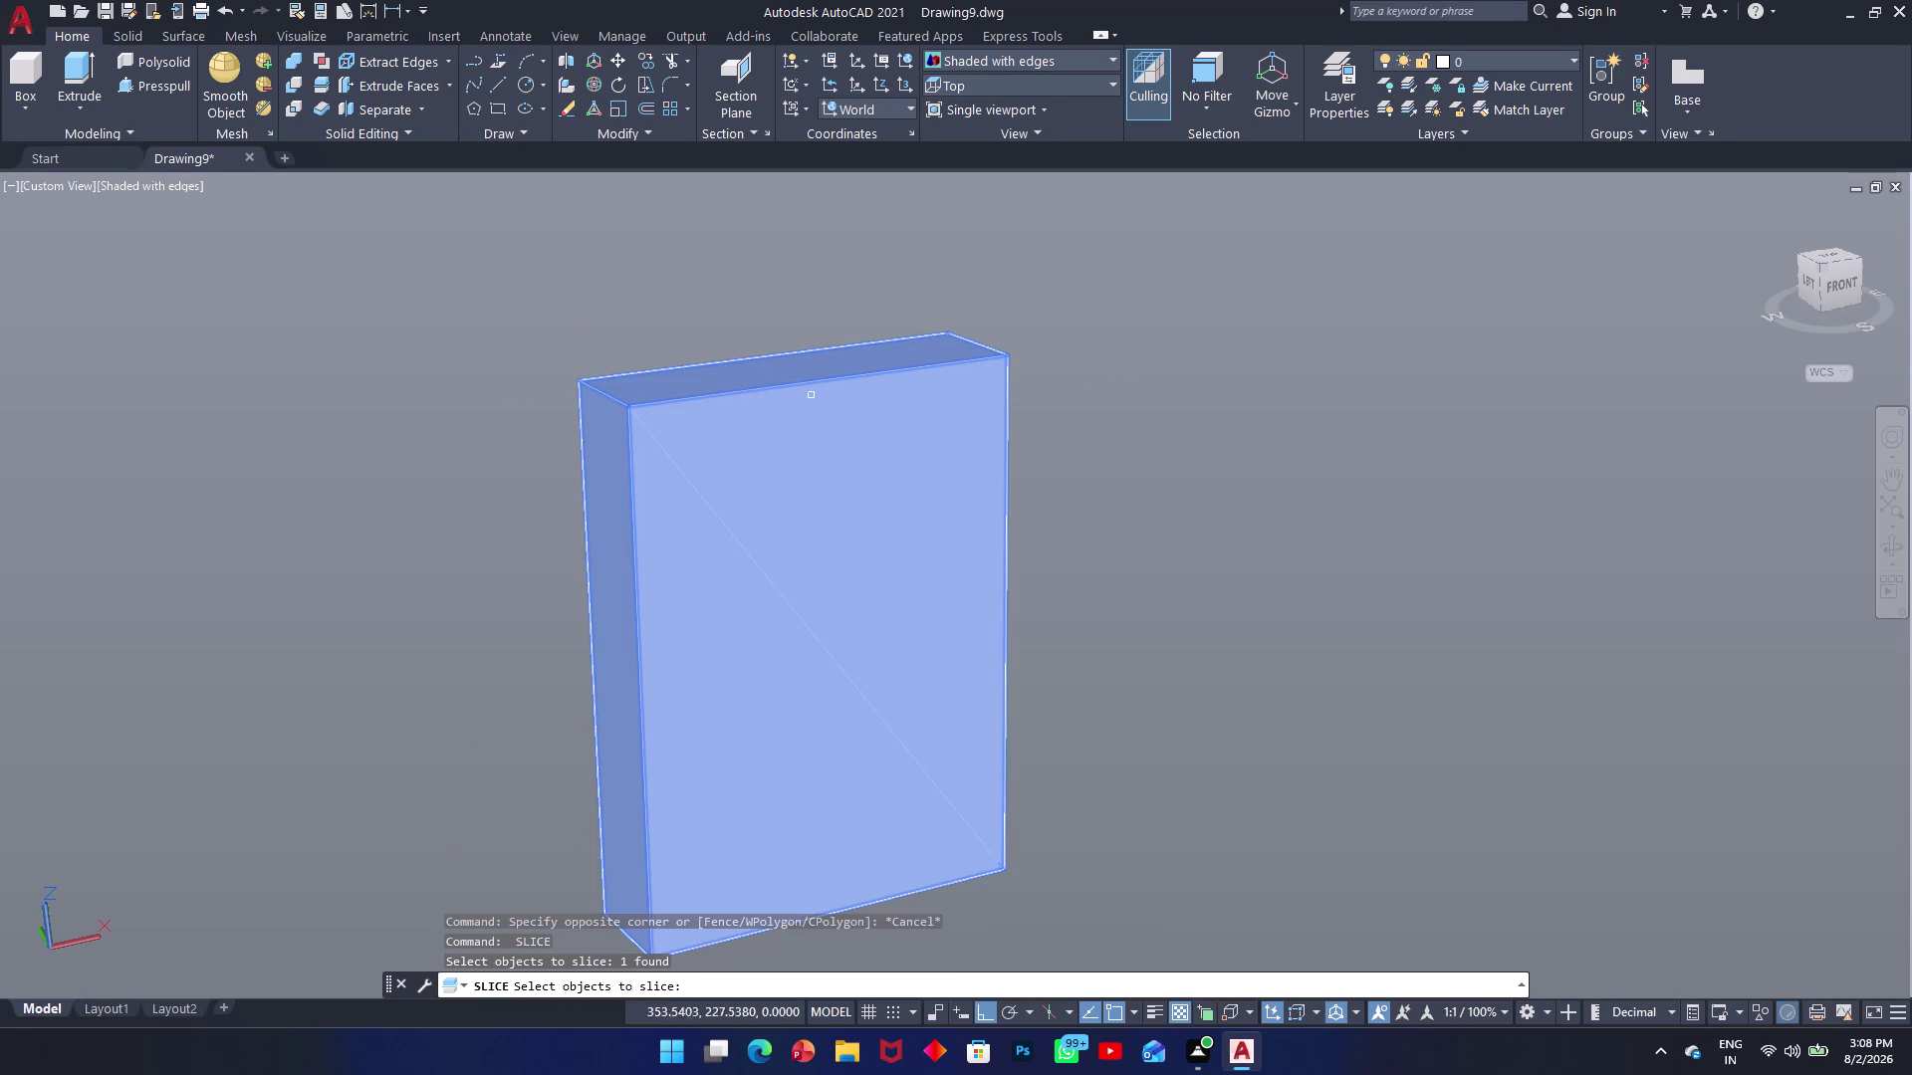
middle_drag(718, 376, 823, 404)
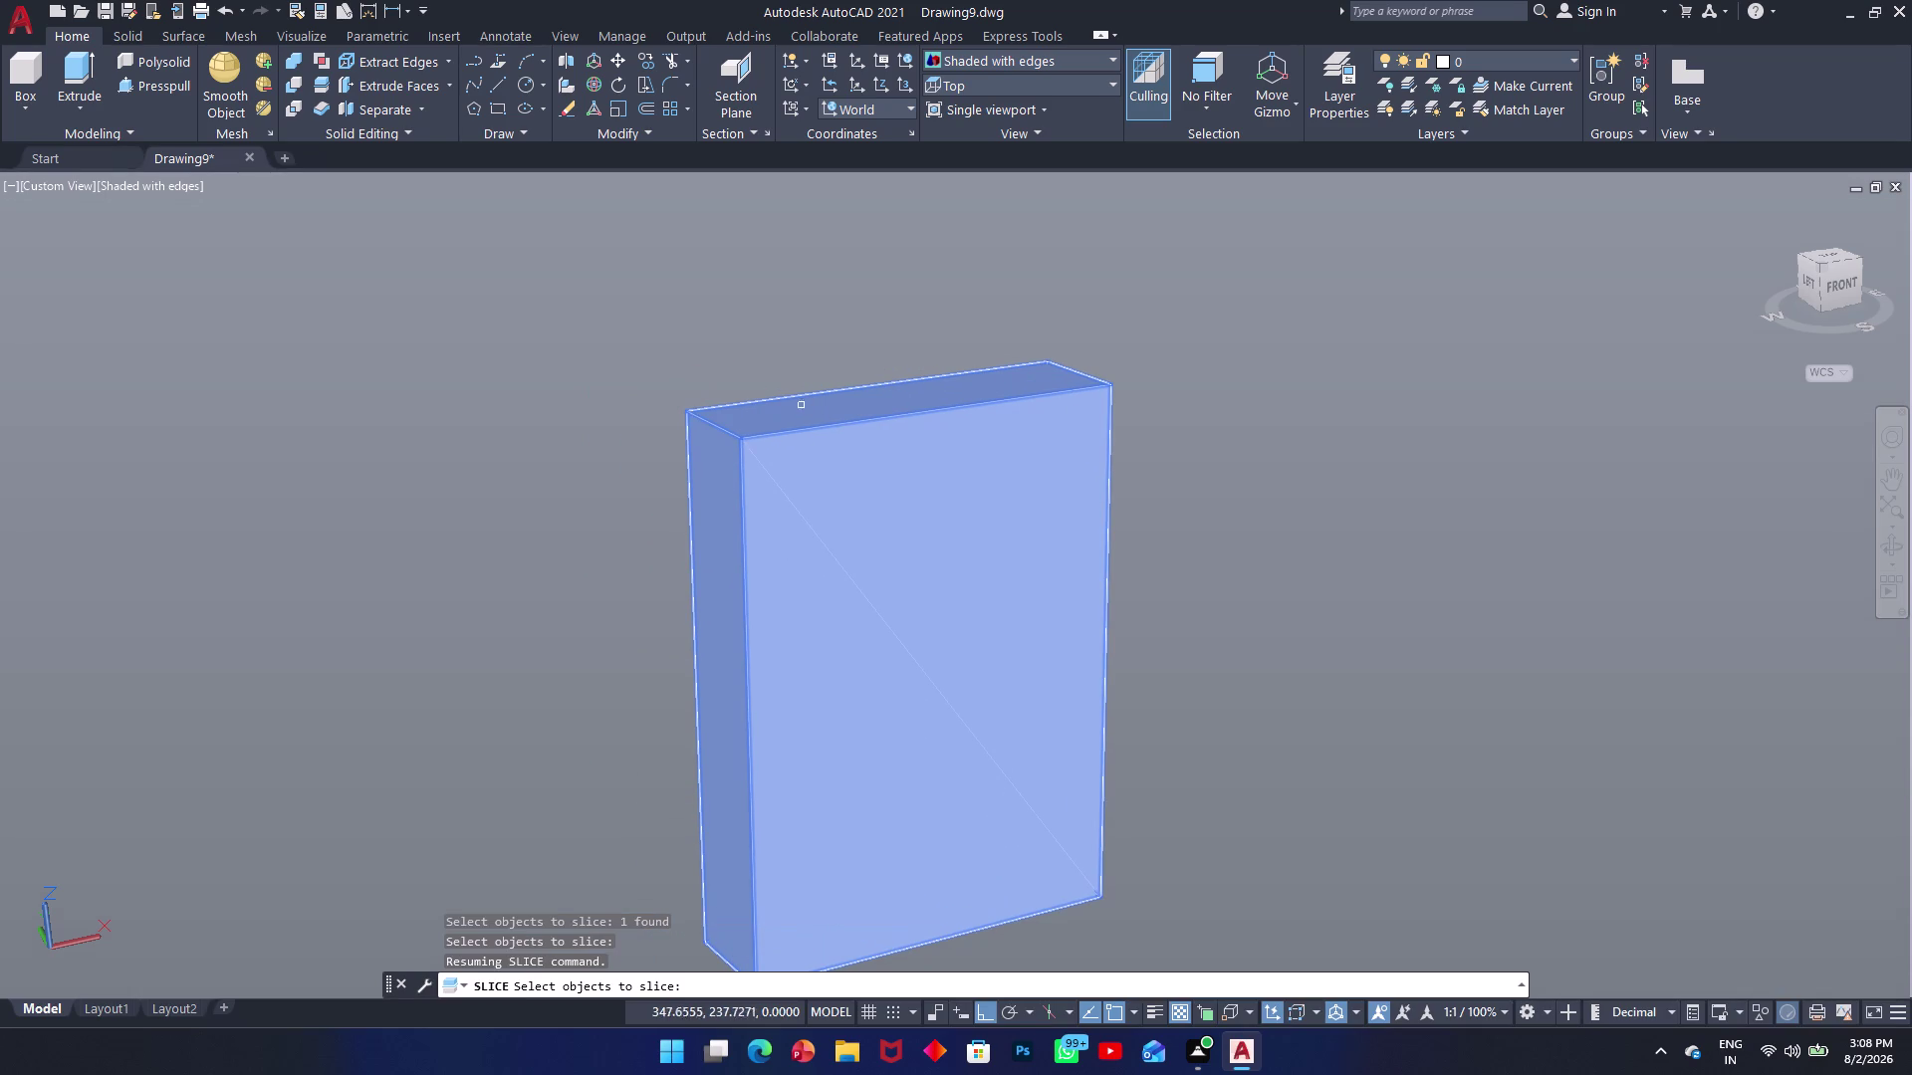
middle_drag(799, 408, 1170, 387)
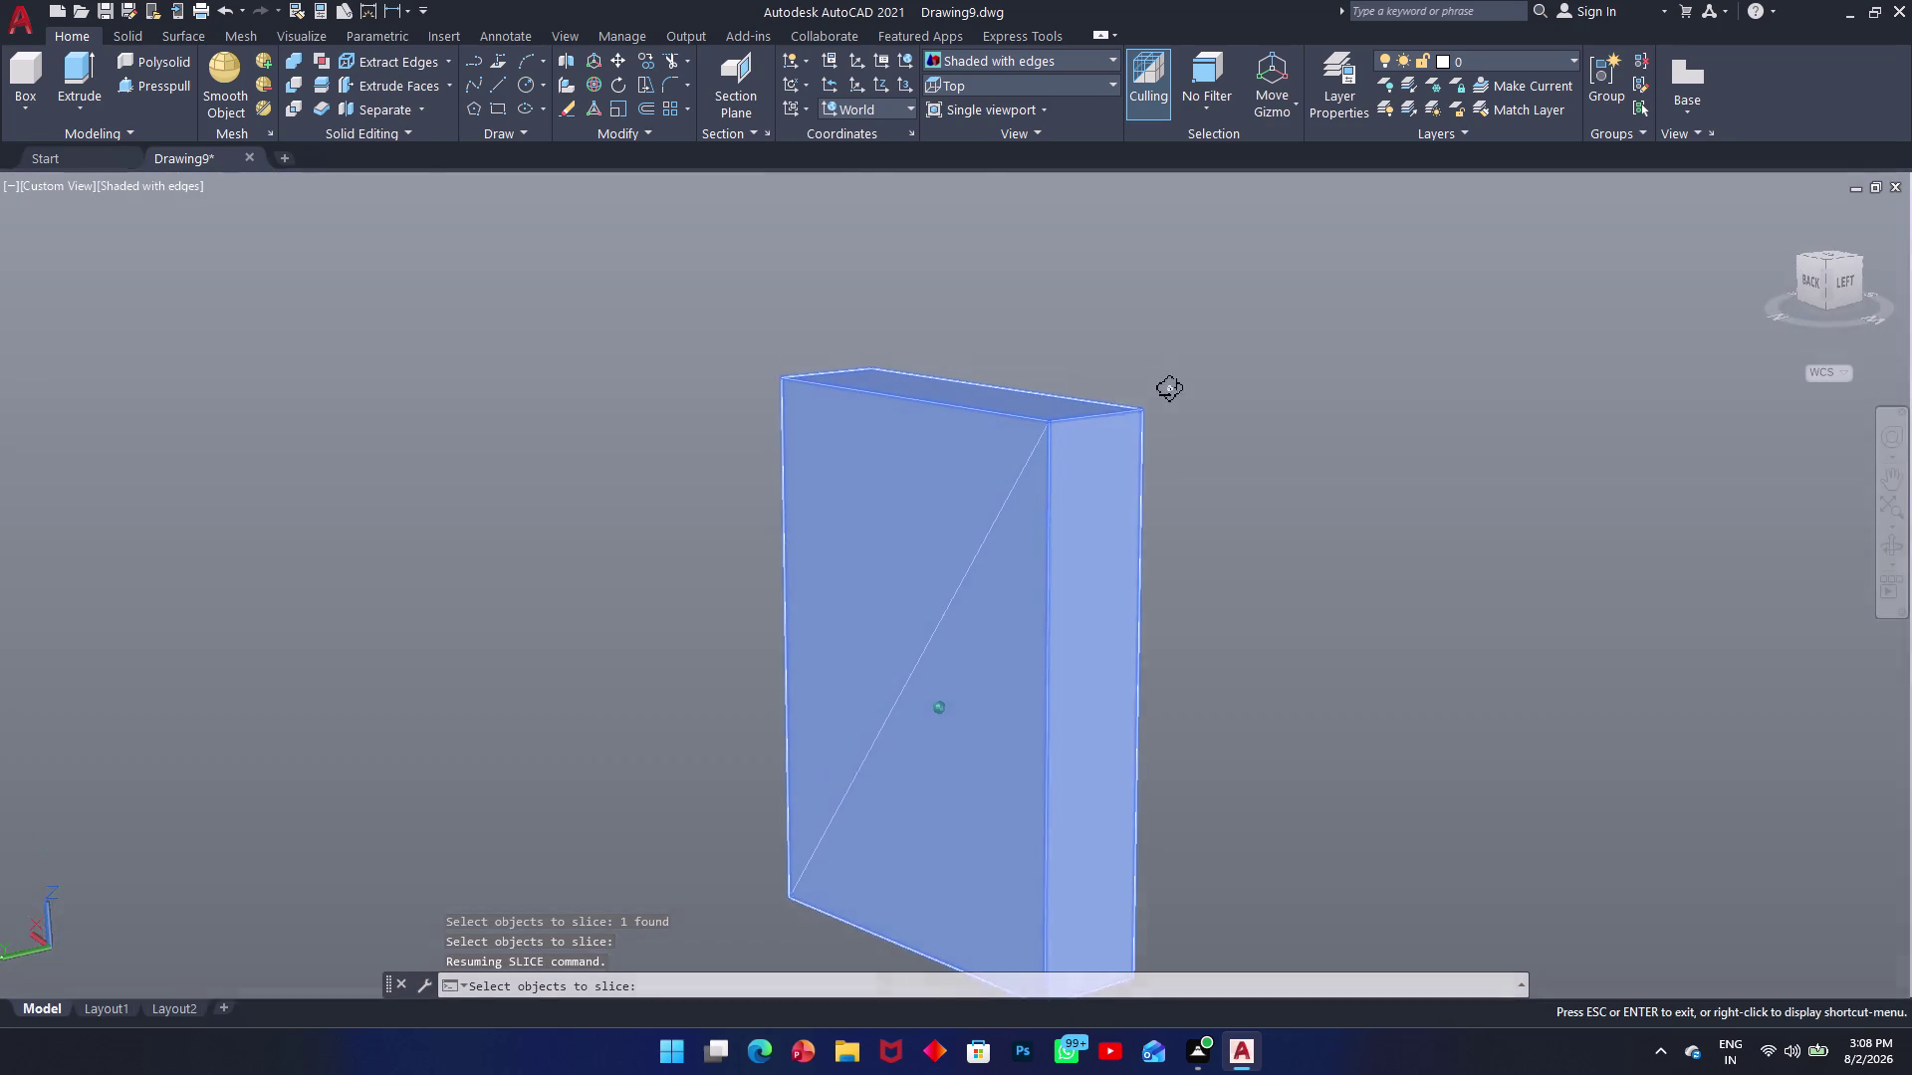
middle_drag(1170, 387, 1172, 387)
scroll(up, 3)
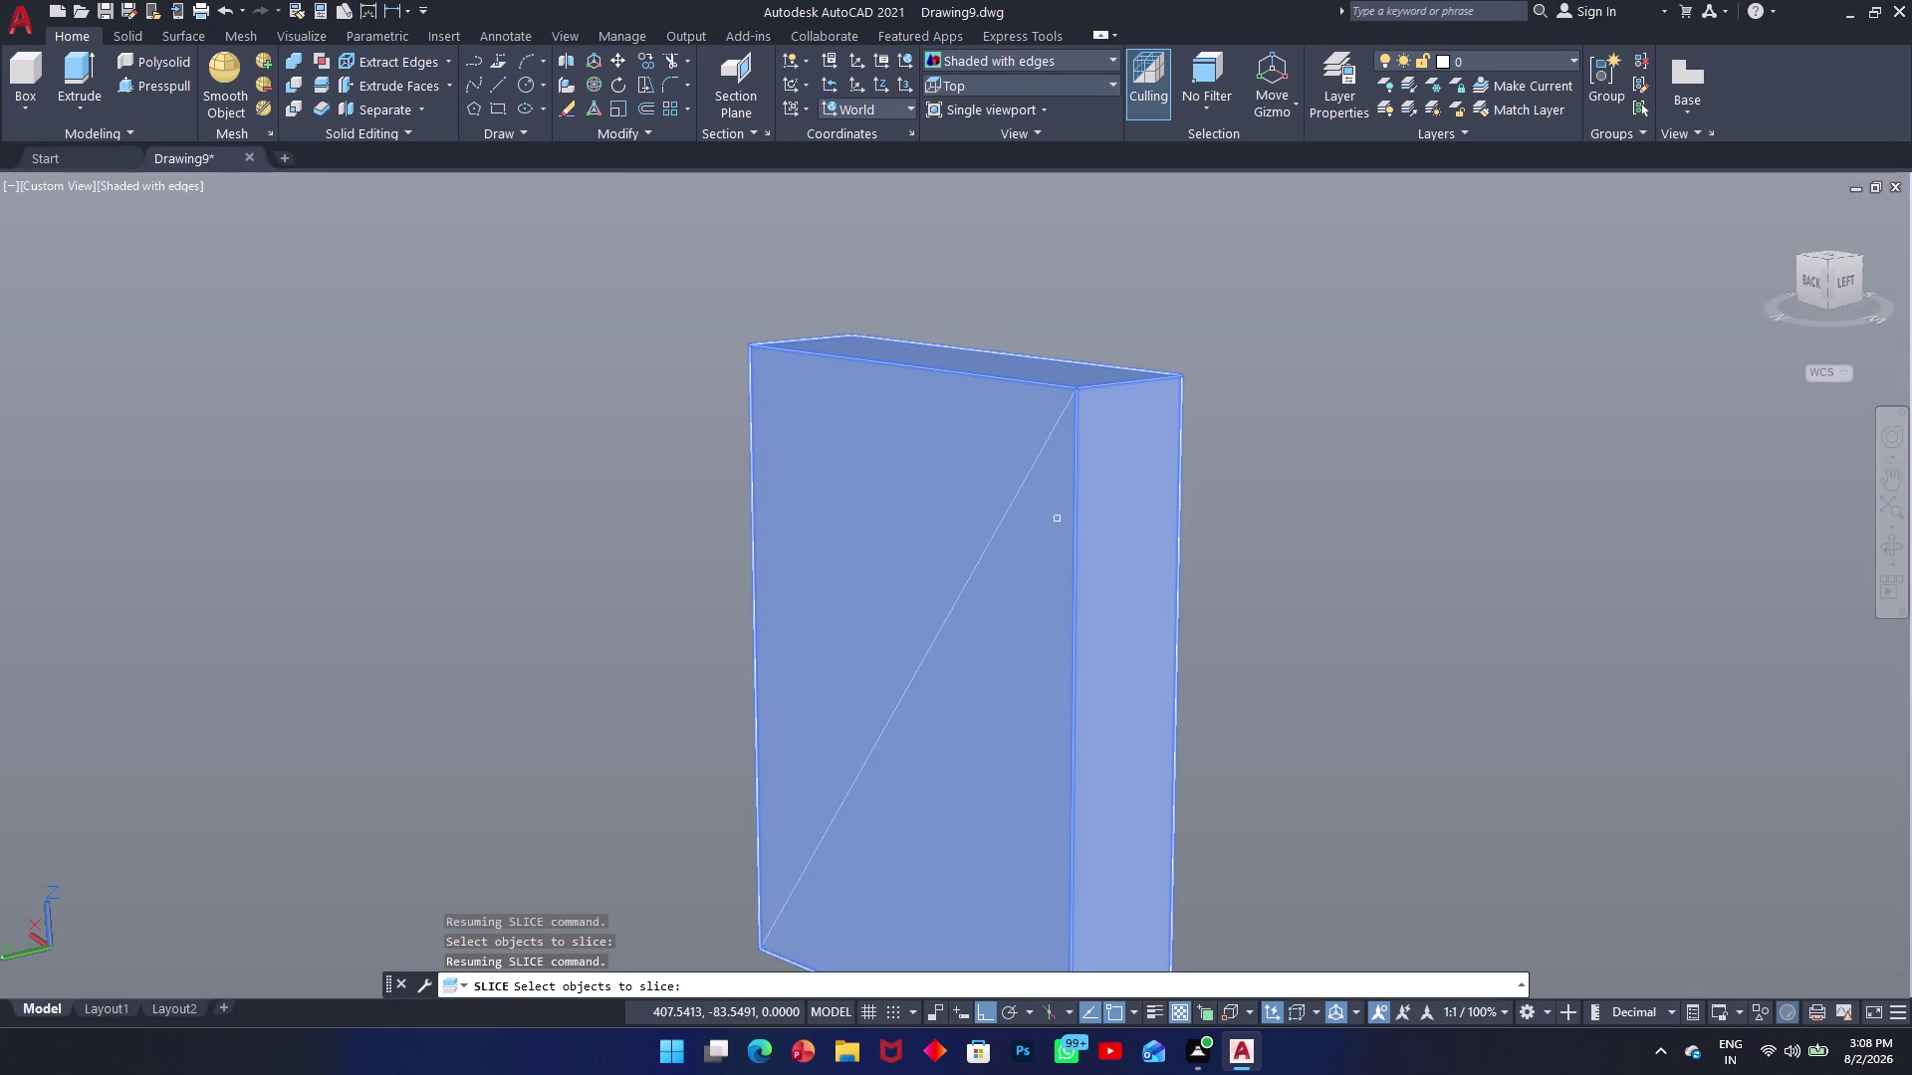
key(Return)
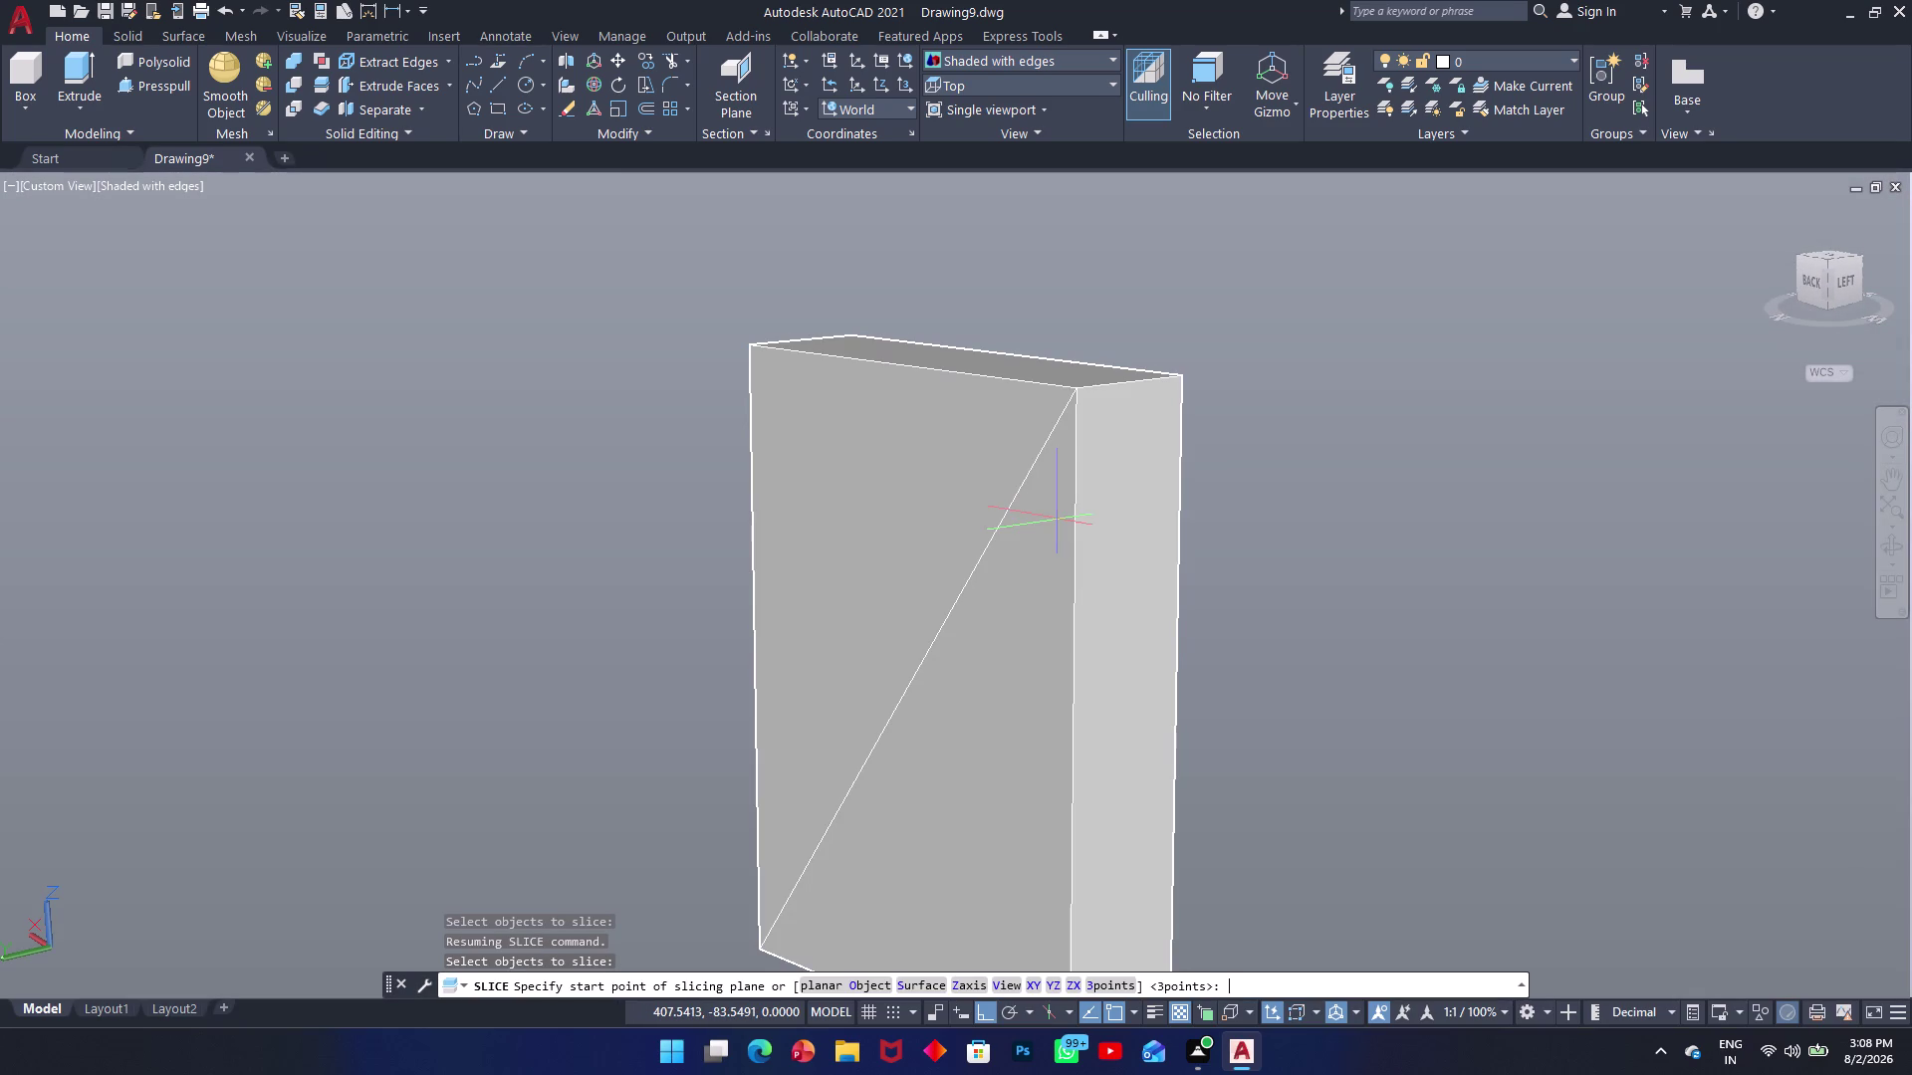
click(857, 978)
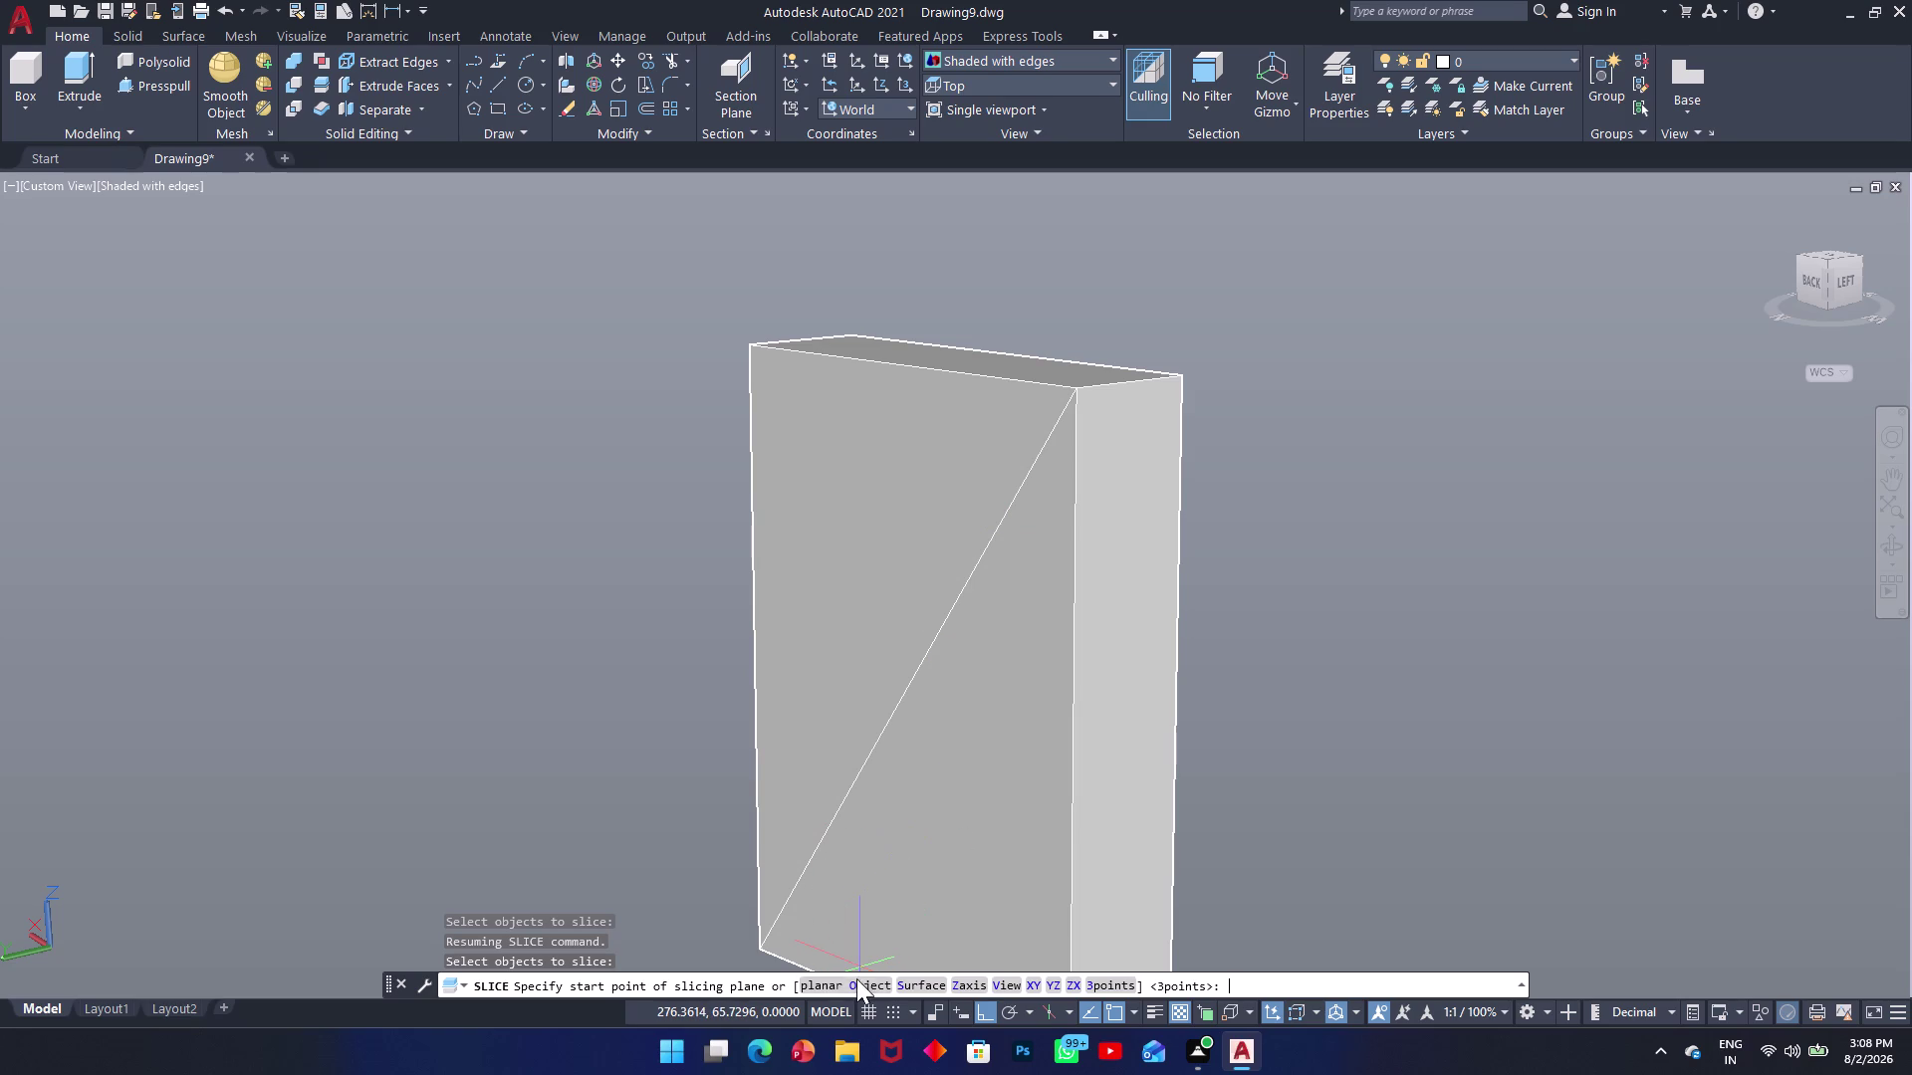
click(963, 585)
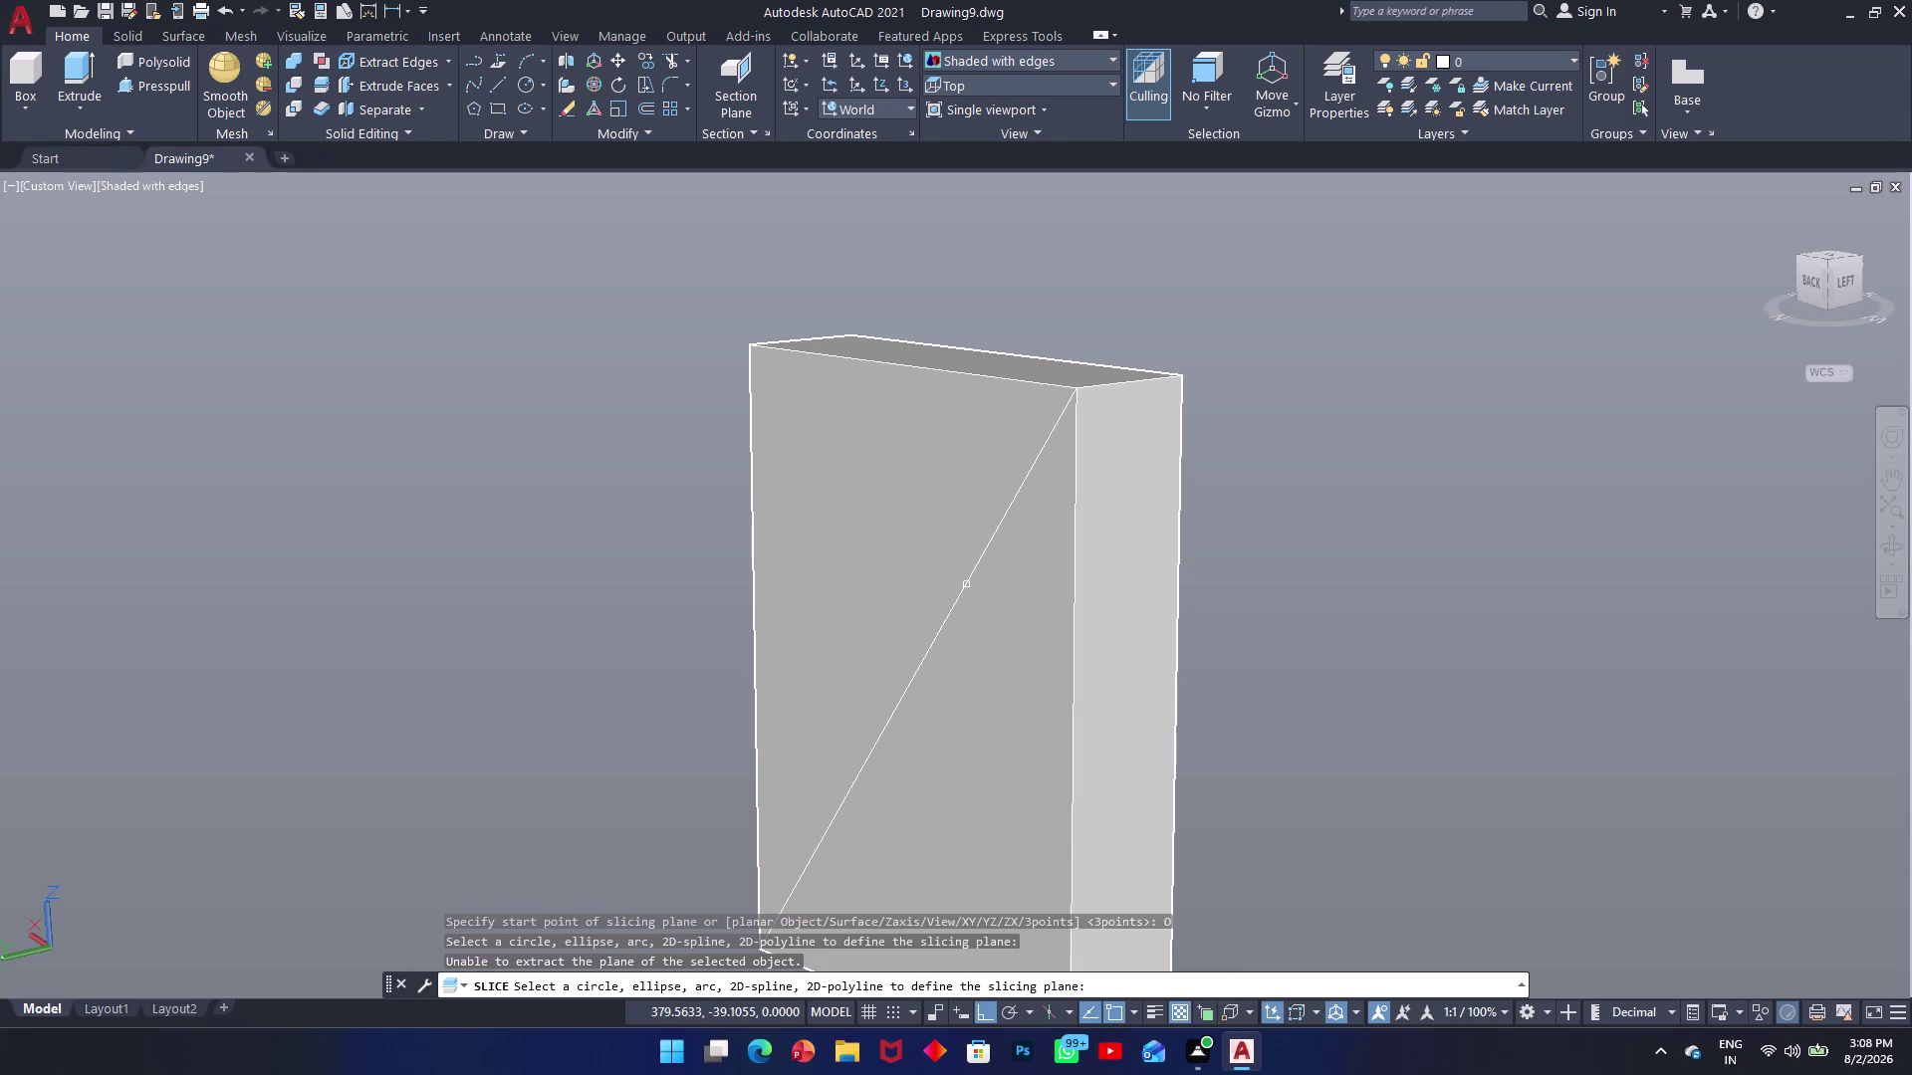
click(967, 585)
key(Return)
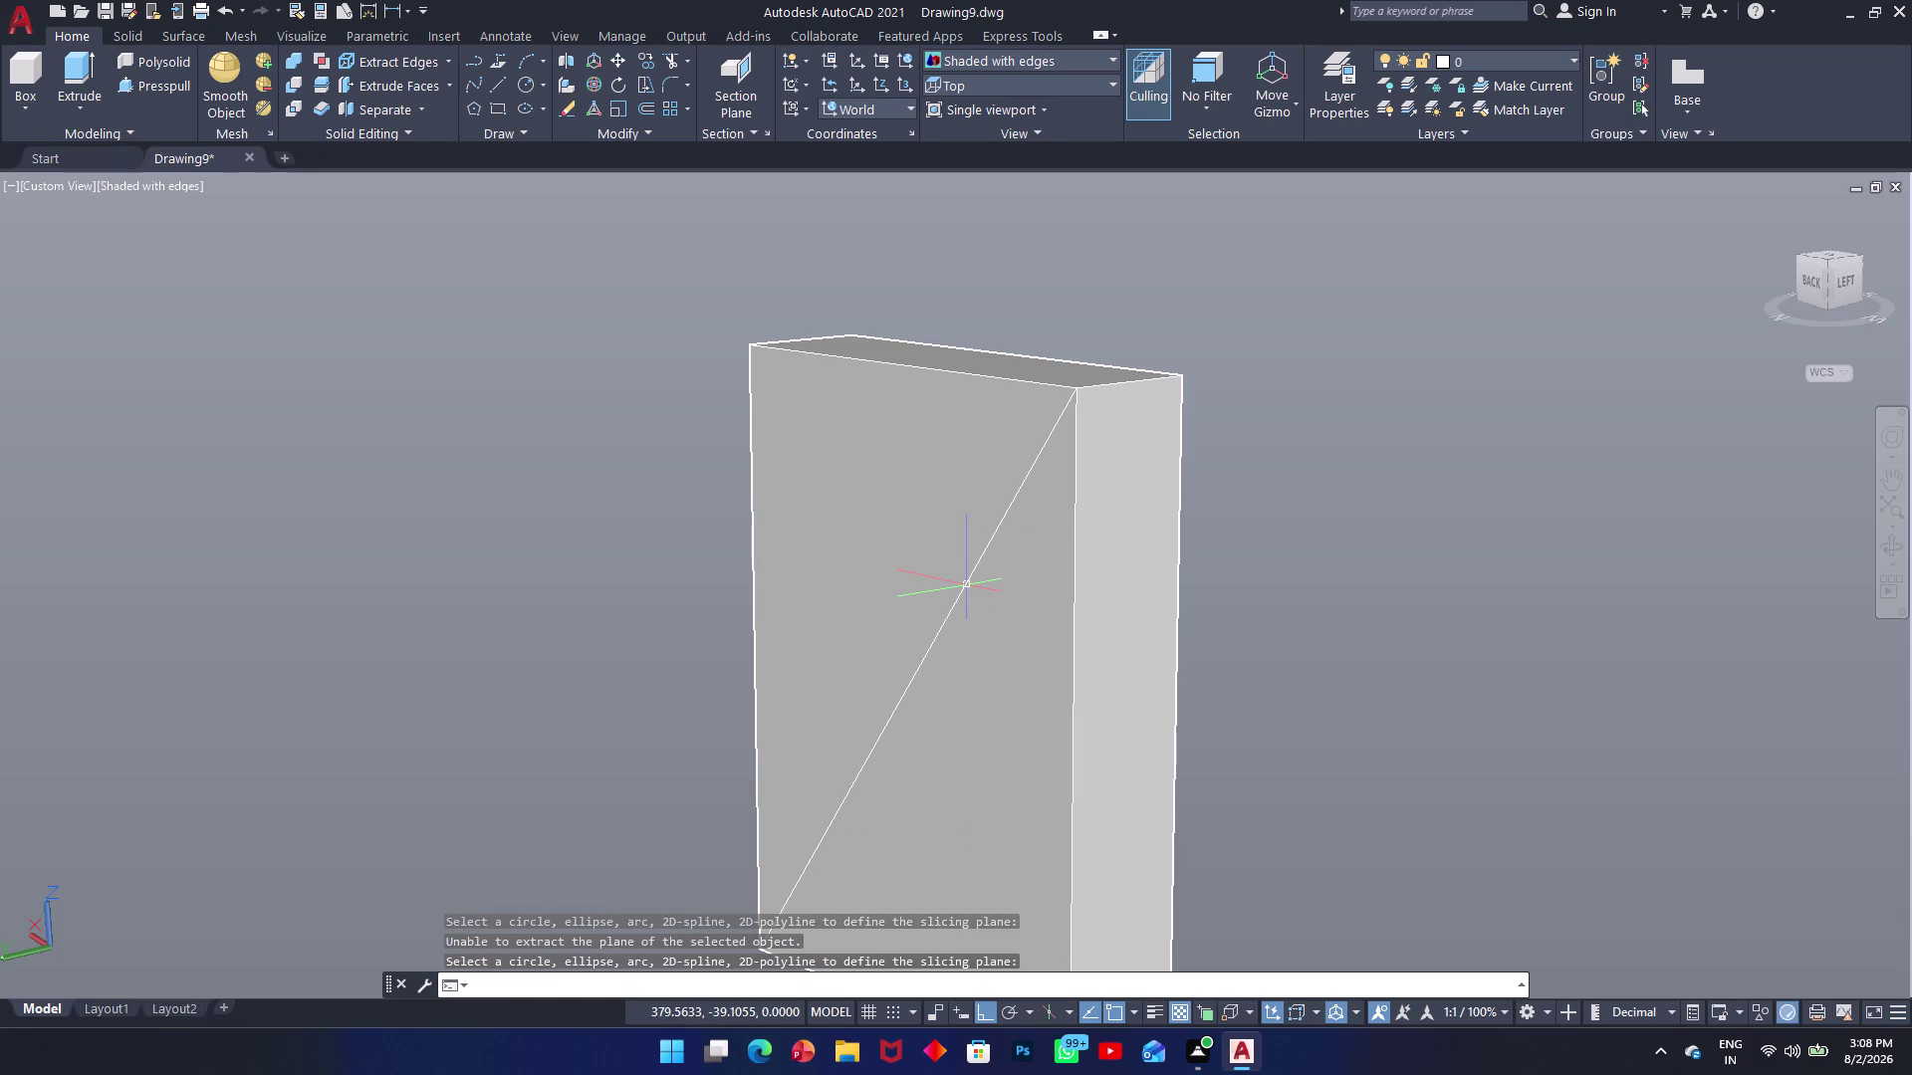
click(905, 388)
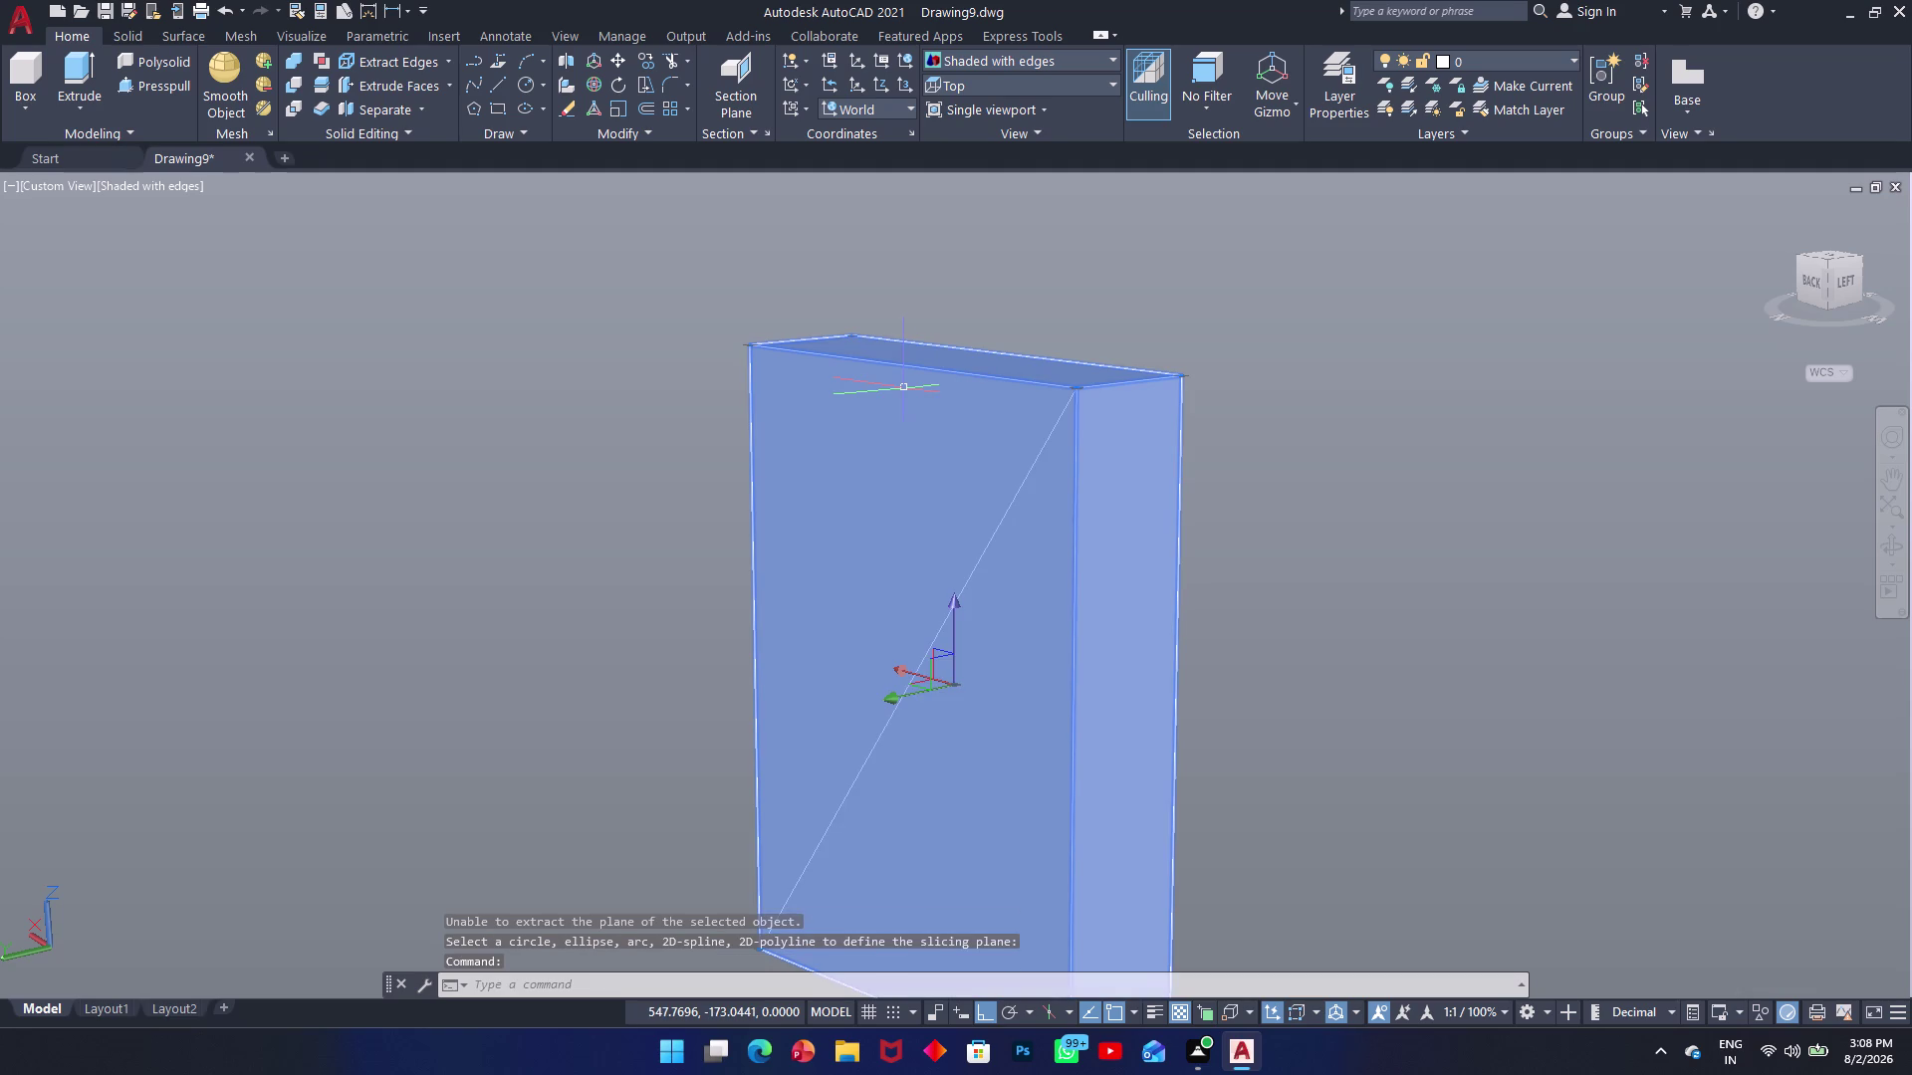
key(Escape)
right_click(966, 376)
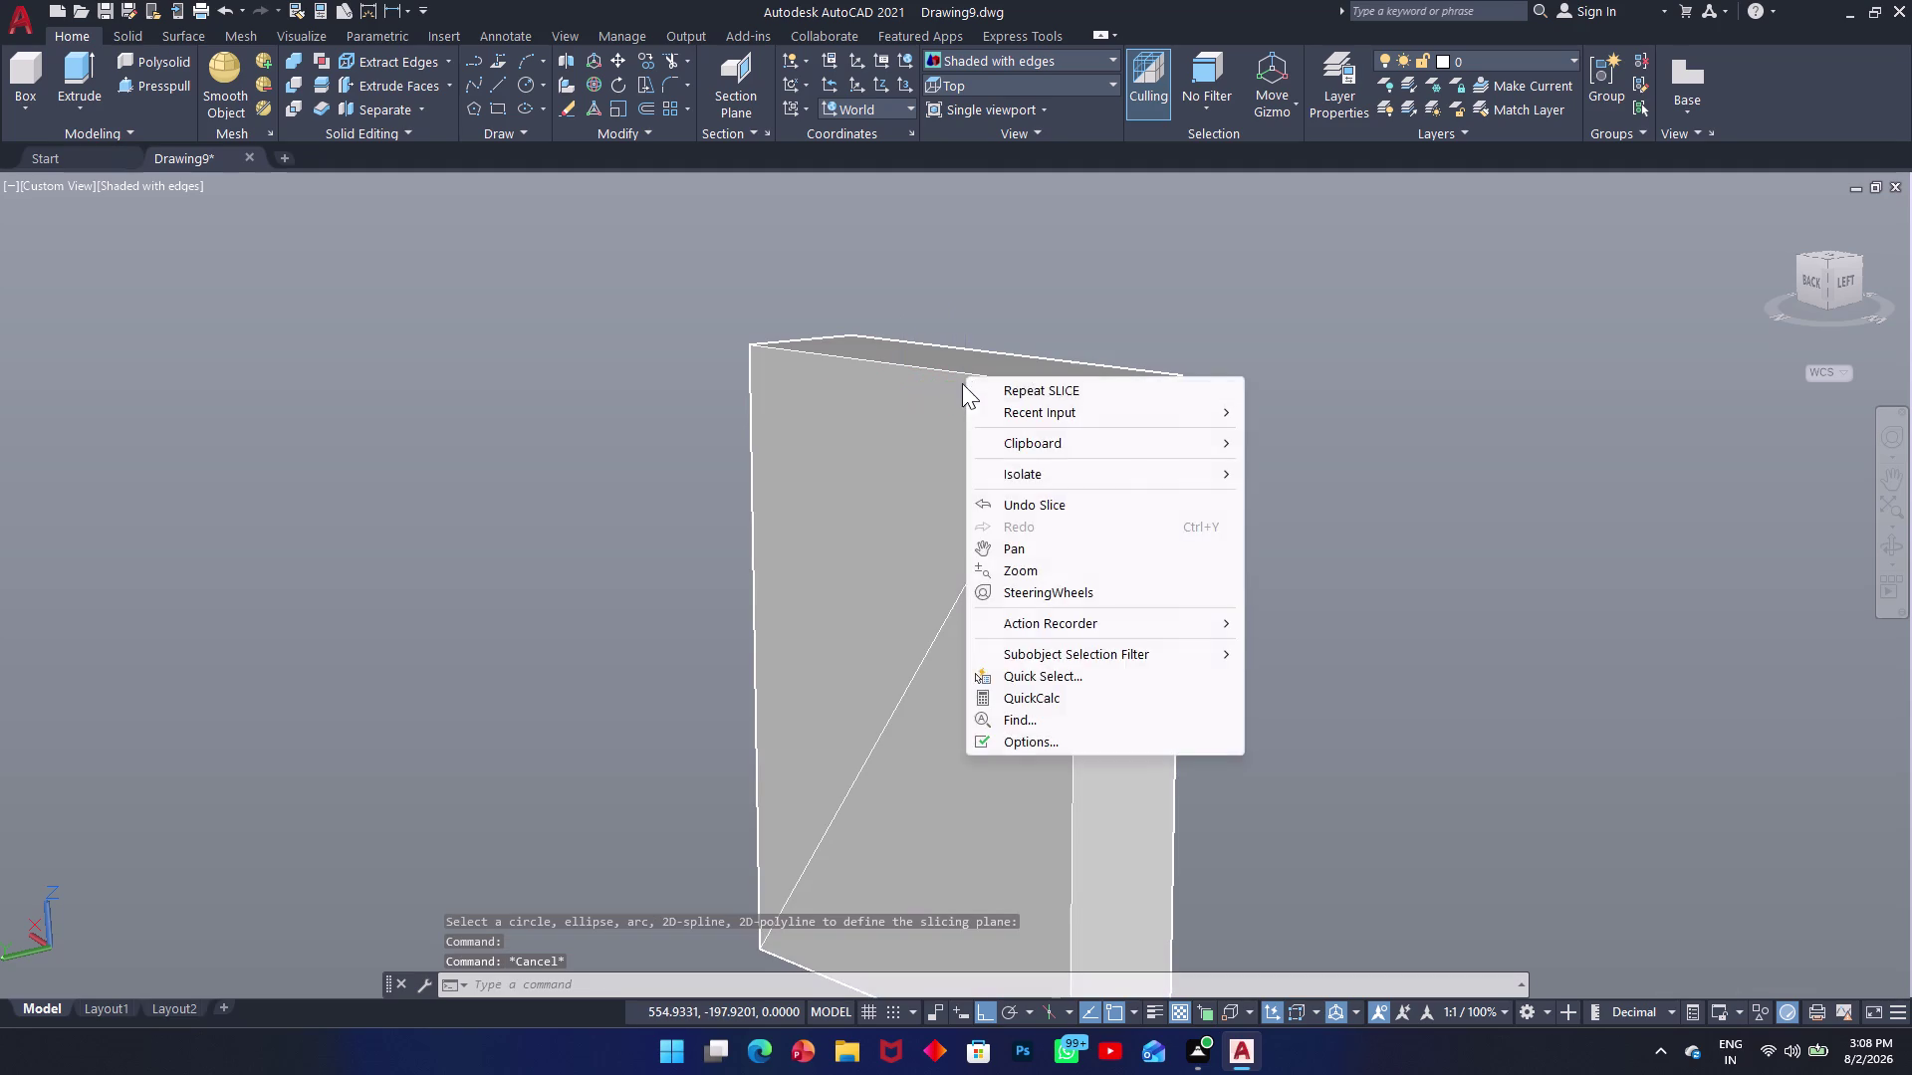
Hide the box to expose the diagonal outline lines inside it.
key(Escape)
click(921, 387)
right_click(921, 386)
click(993, 479)
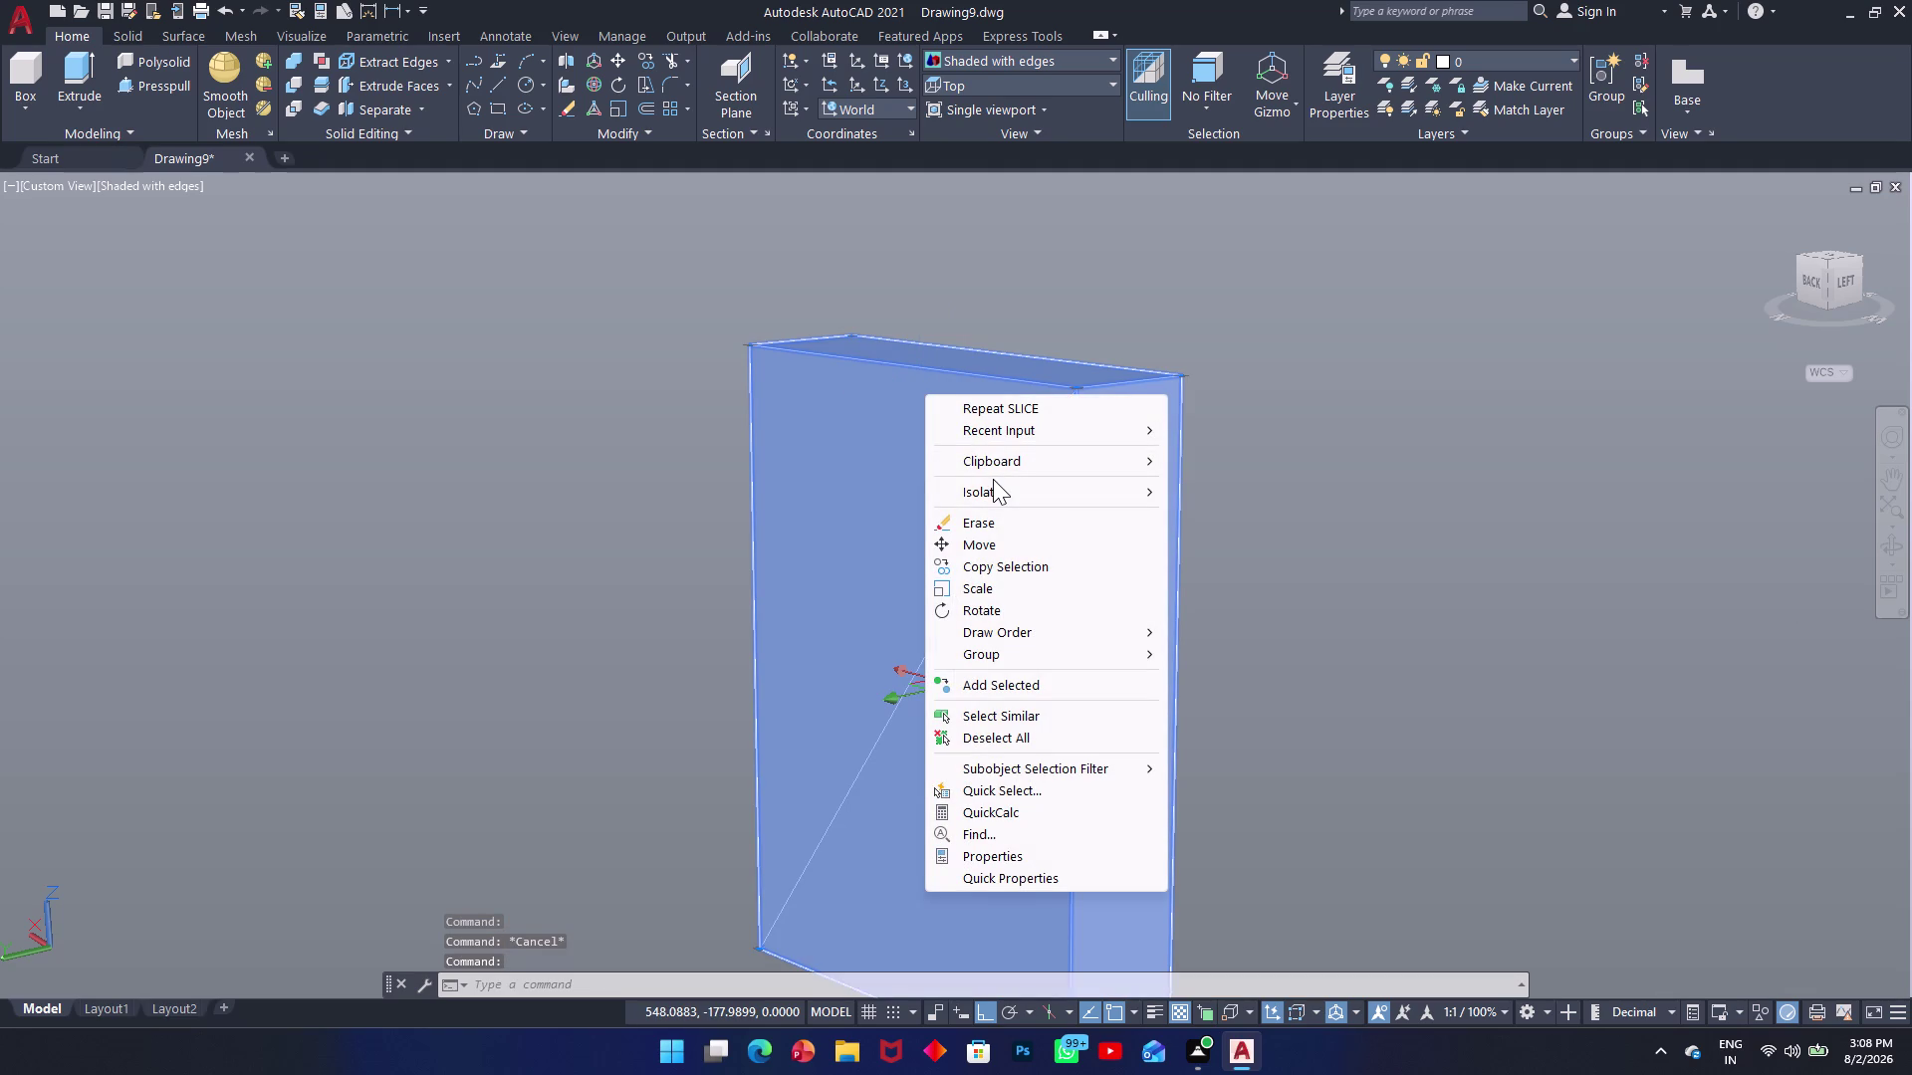
click(1001, 487)
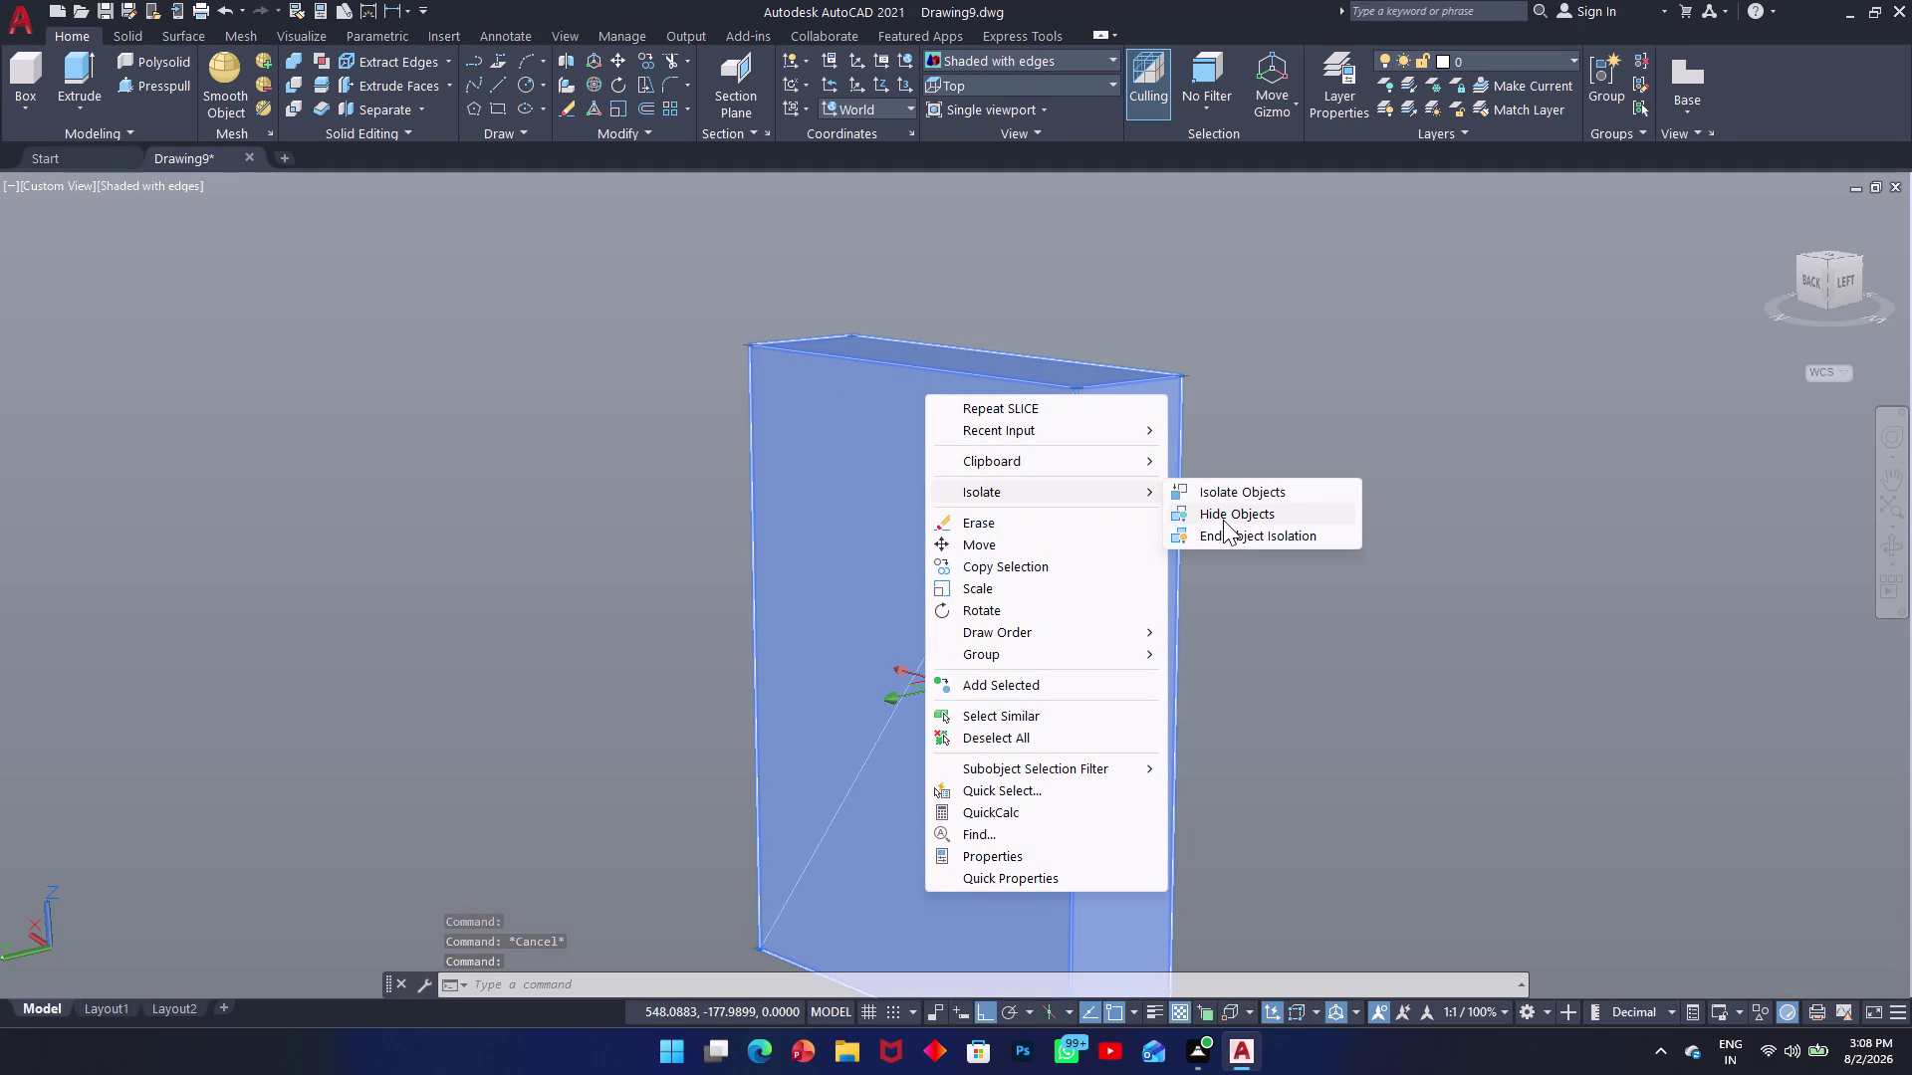
click(1222, 520)
key(Escape)
Join the five diagonal-outline lines into one 3D polyline with JOIN.
drag(1275, 324, 1266, 340)
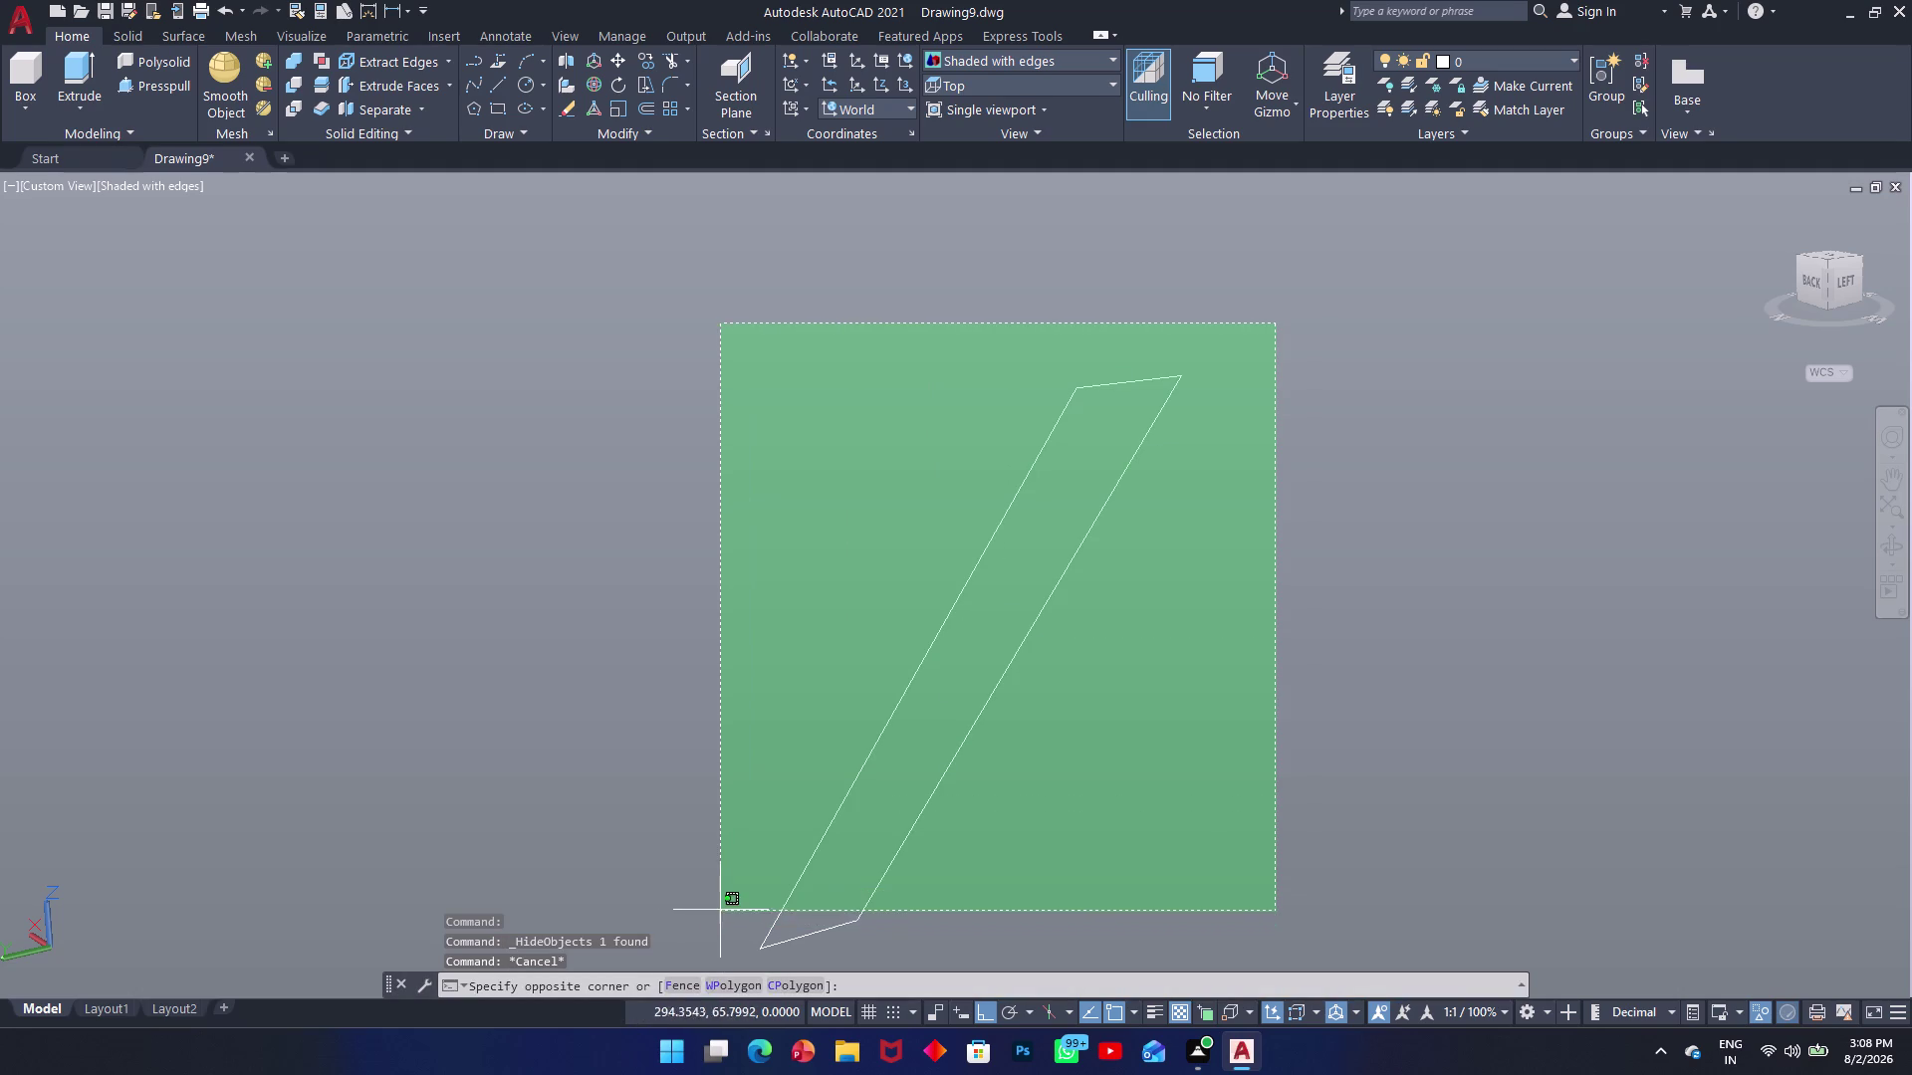
click(629, 948)
click(652, 927)
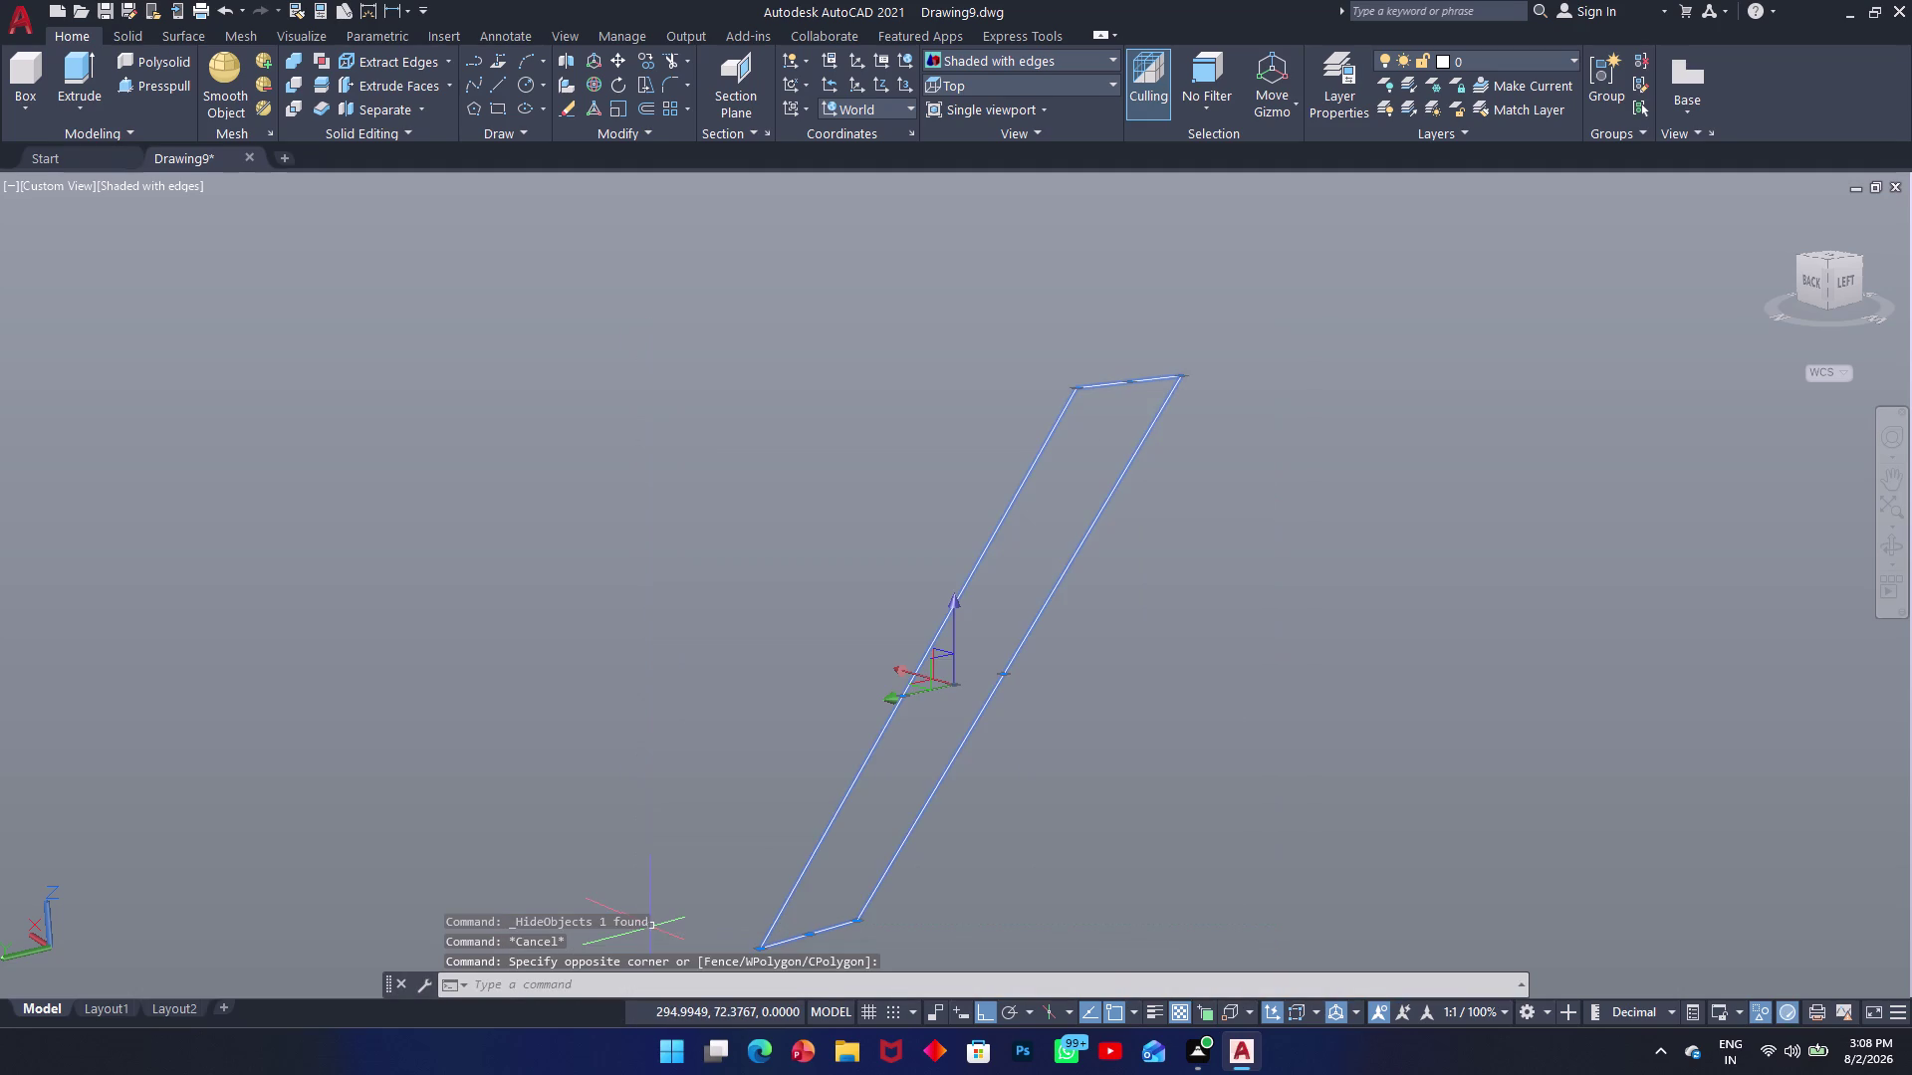
text(j)
key(space)
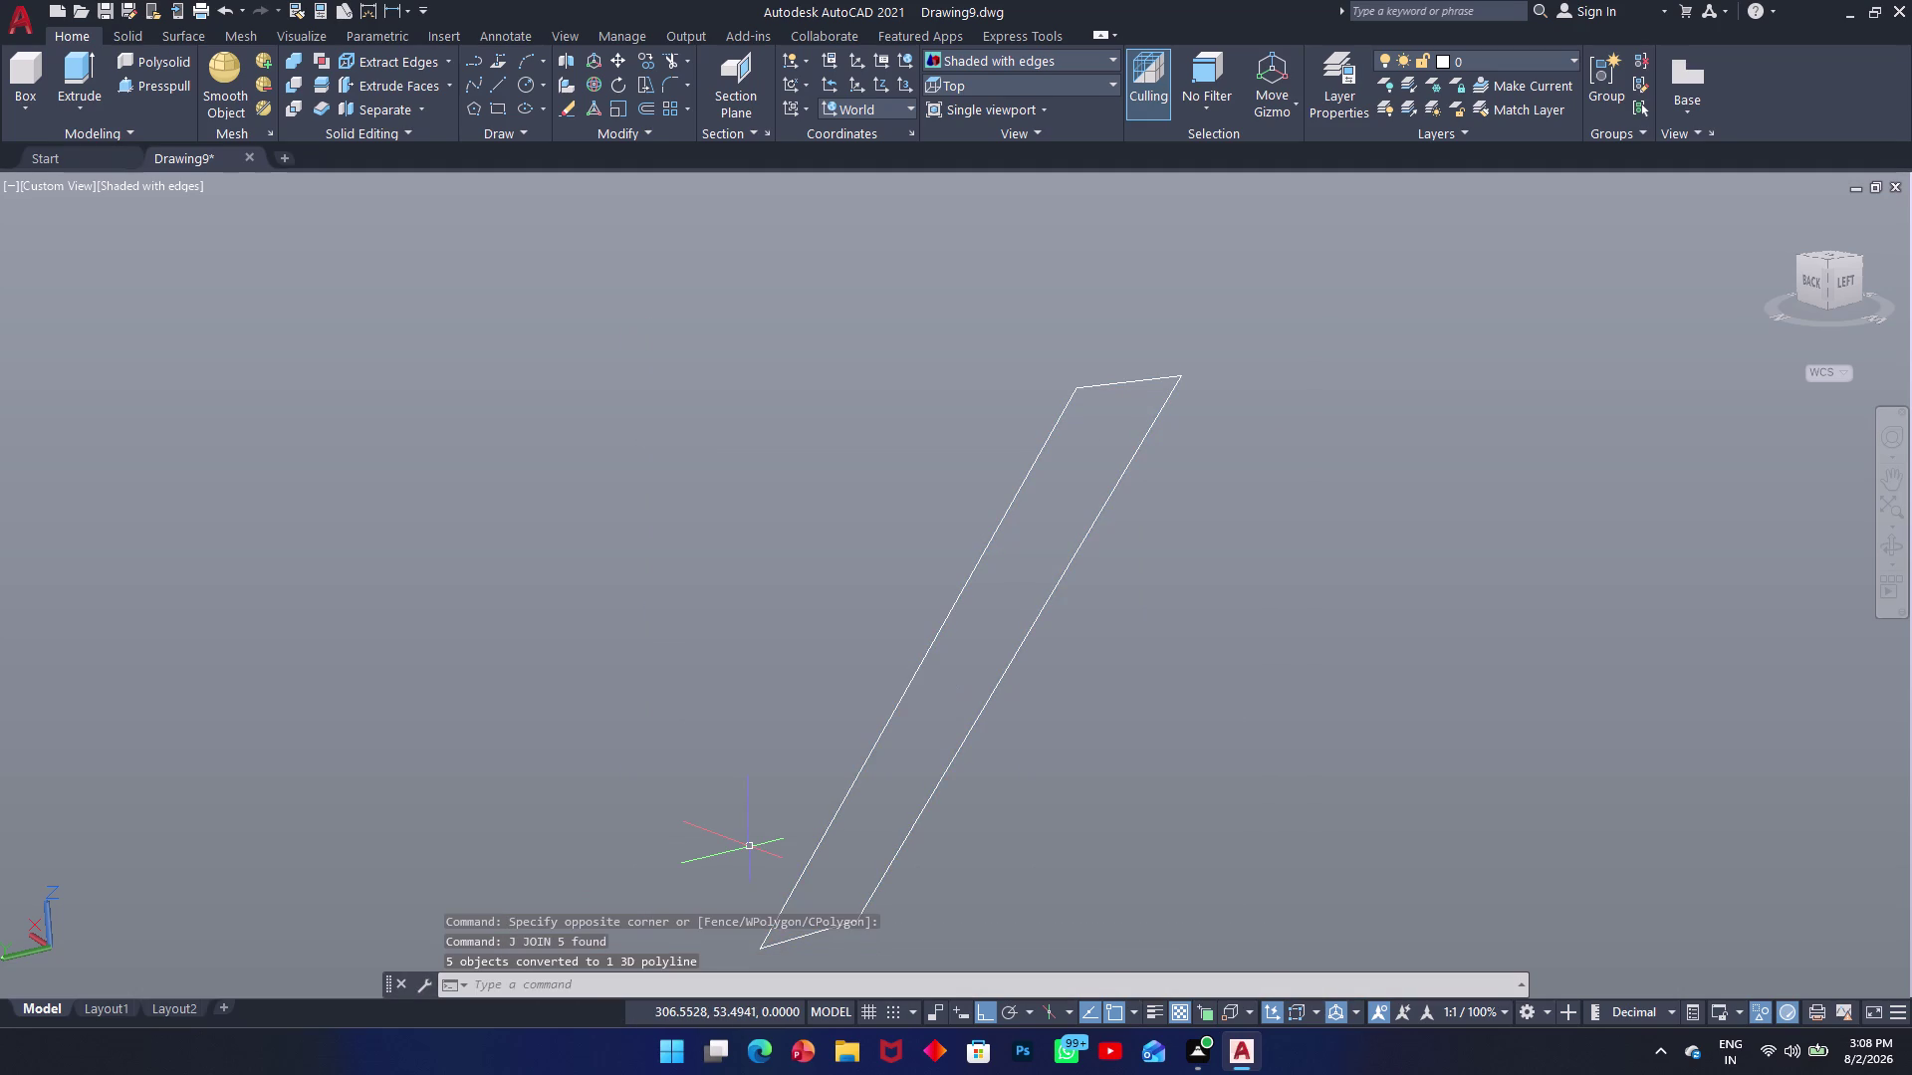
End object isolation so the box is visible again.
right_click(1008, 765)
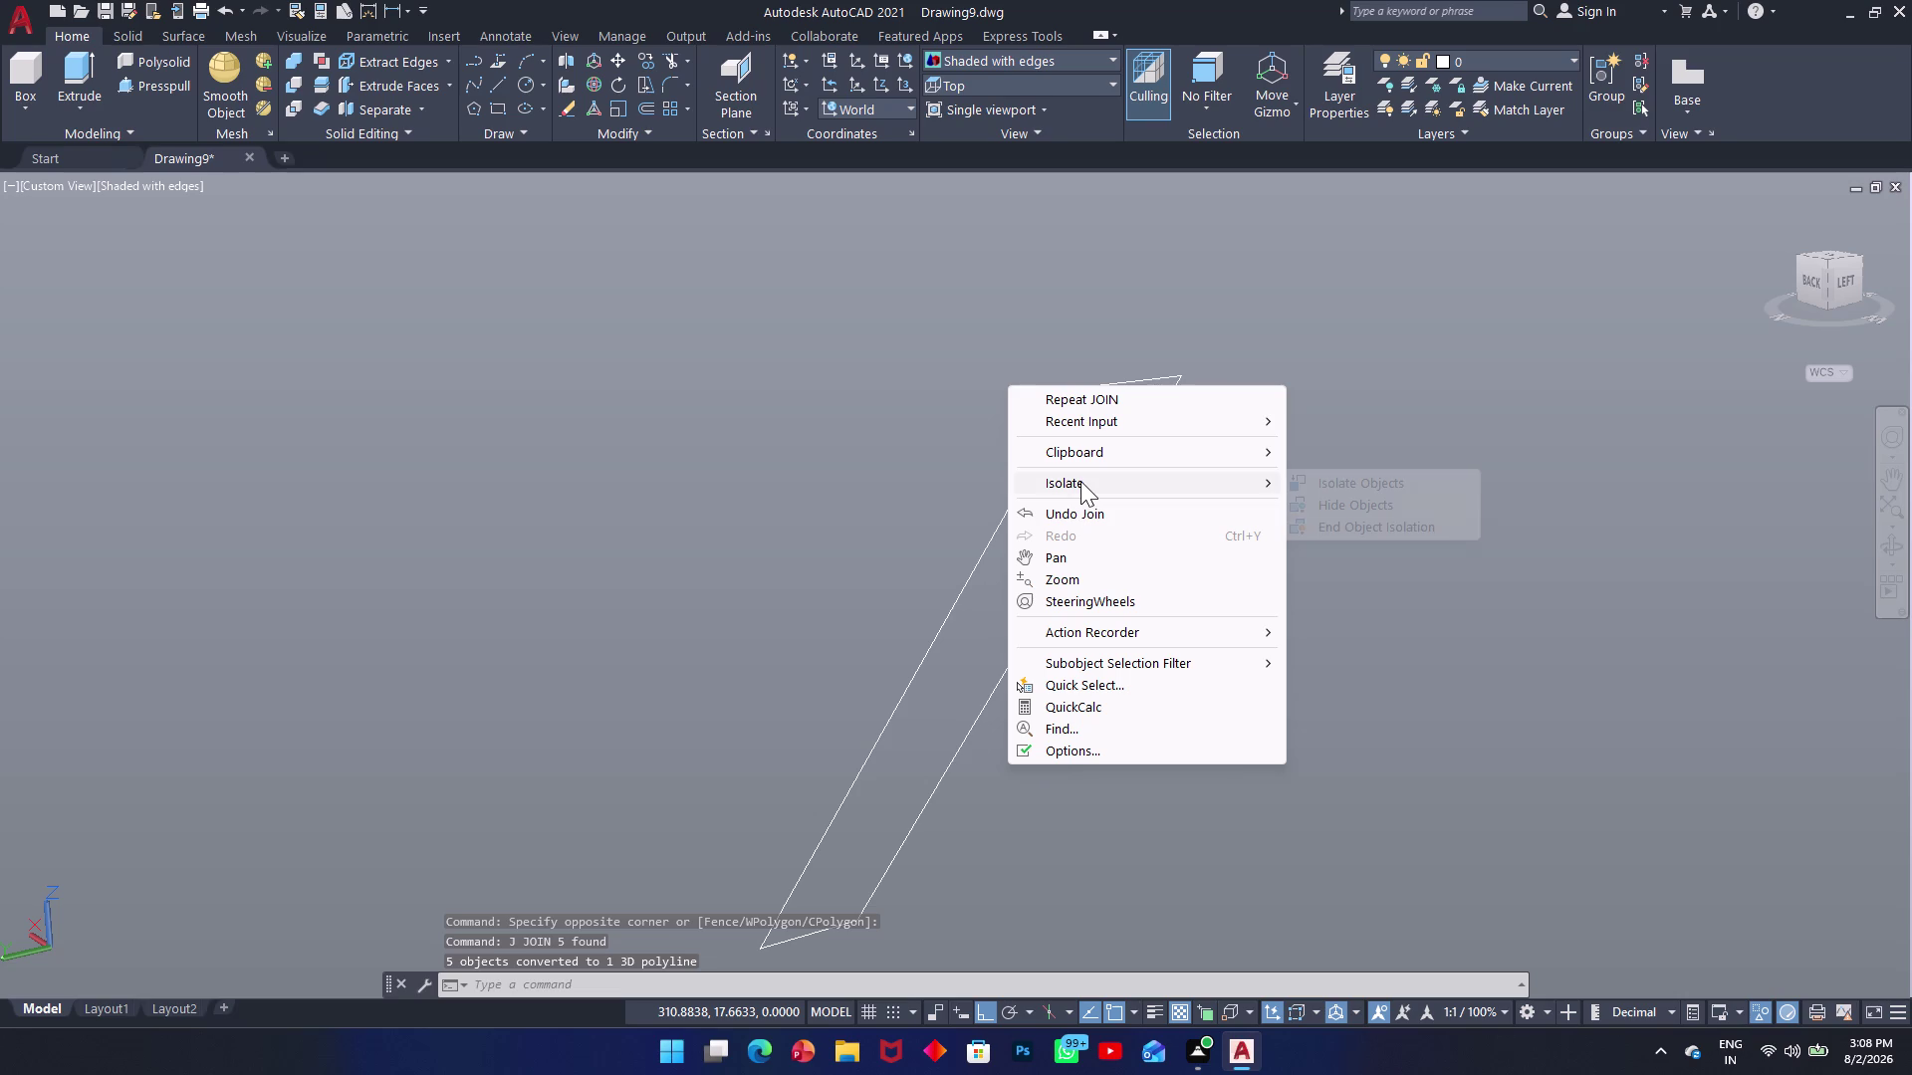
click(1324, 523)
key(Escape)
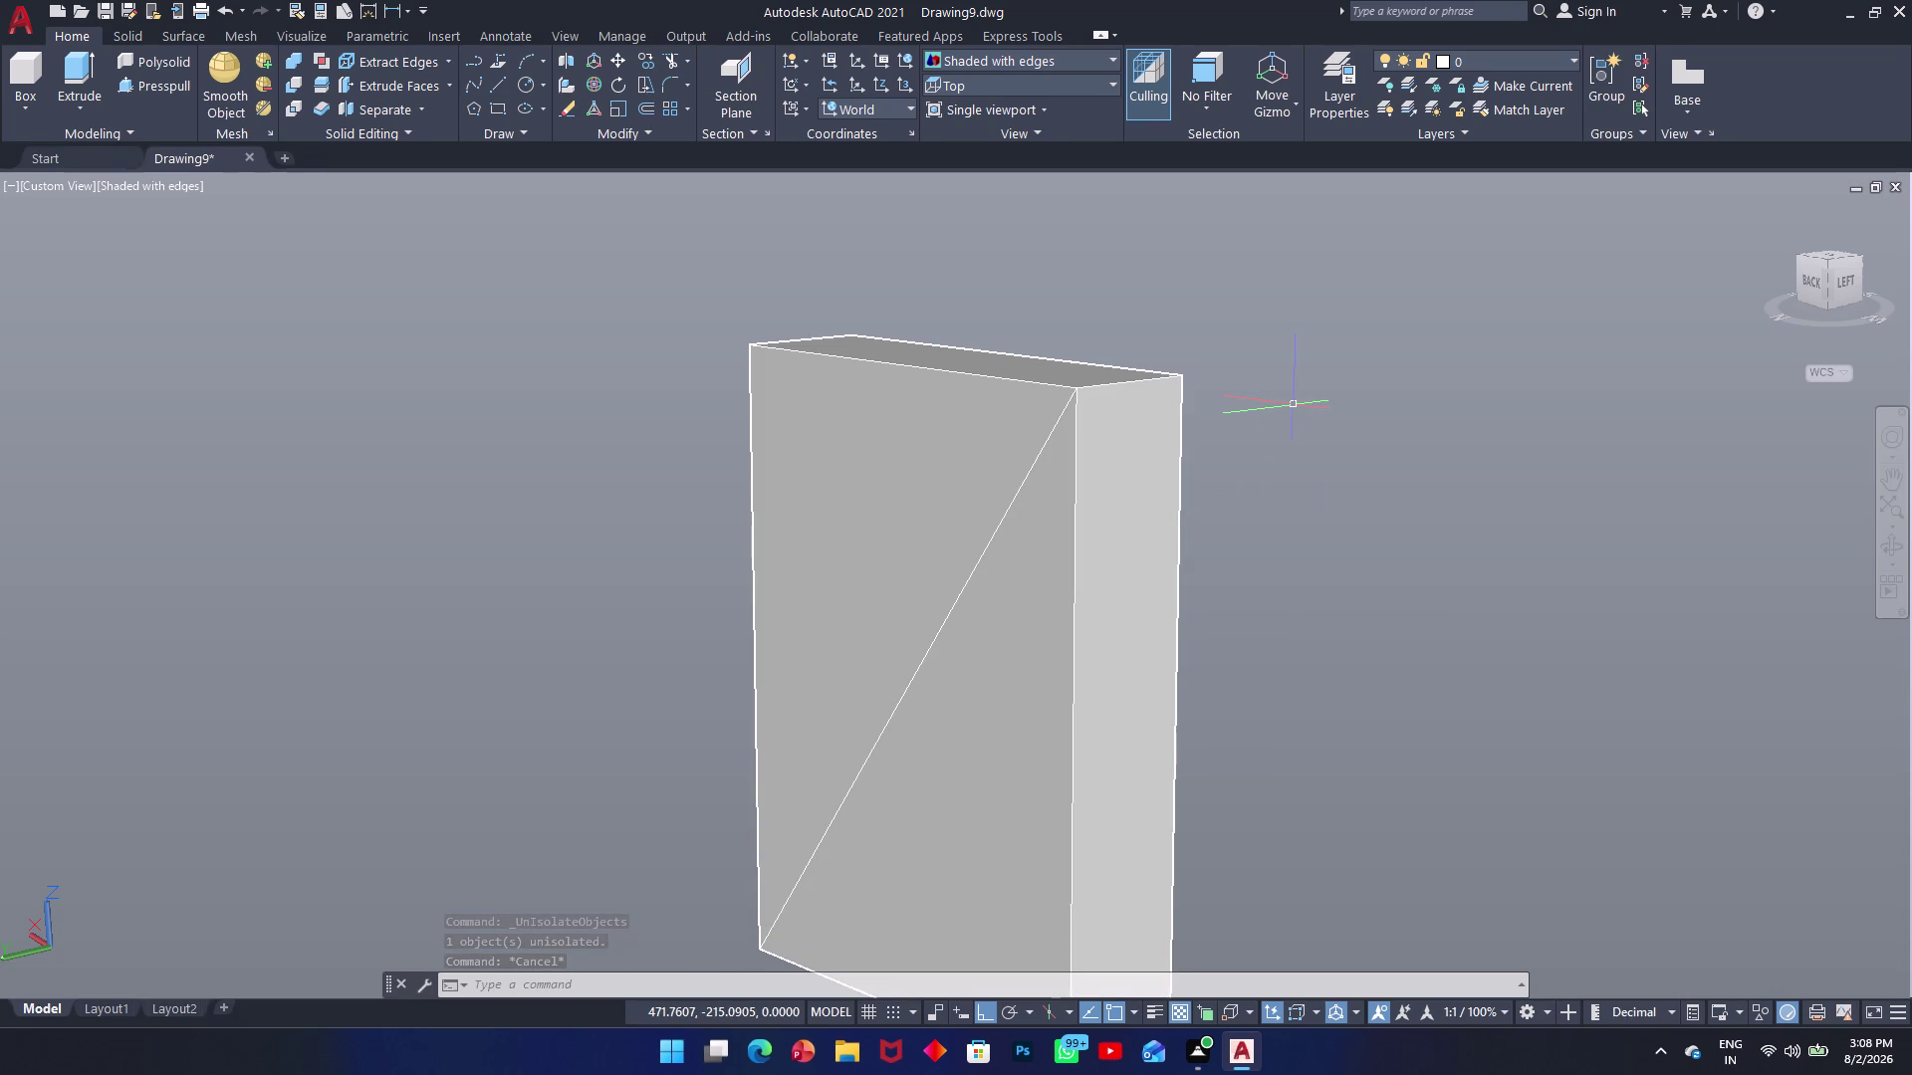
key(Escape)
key(Escape)
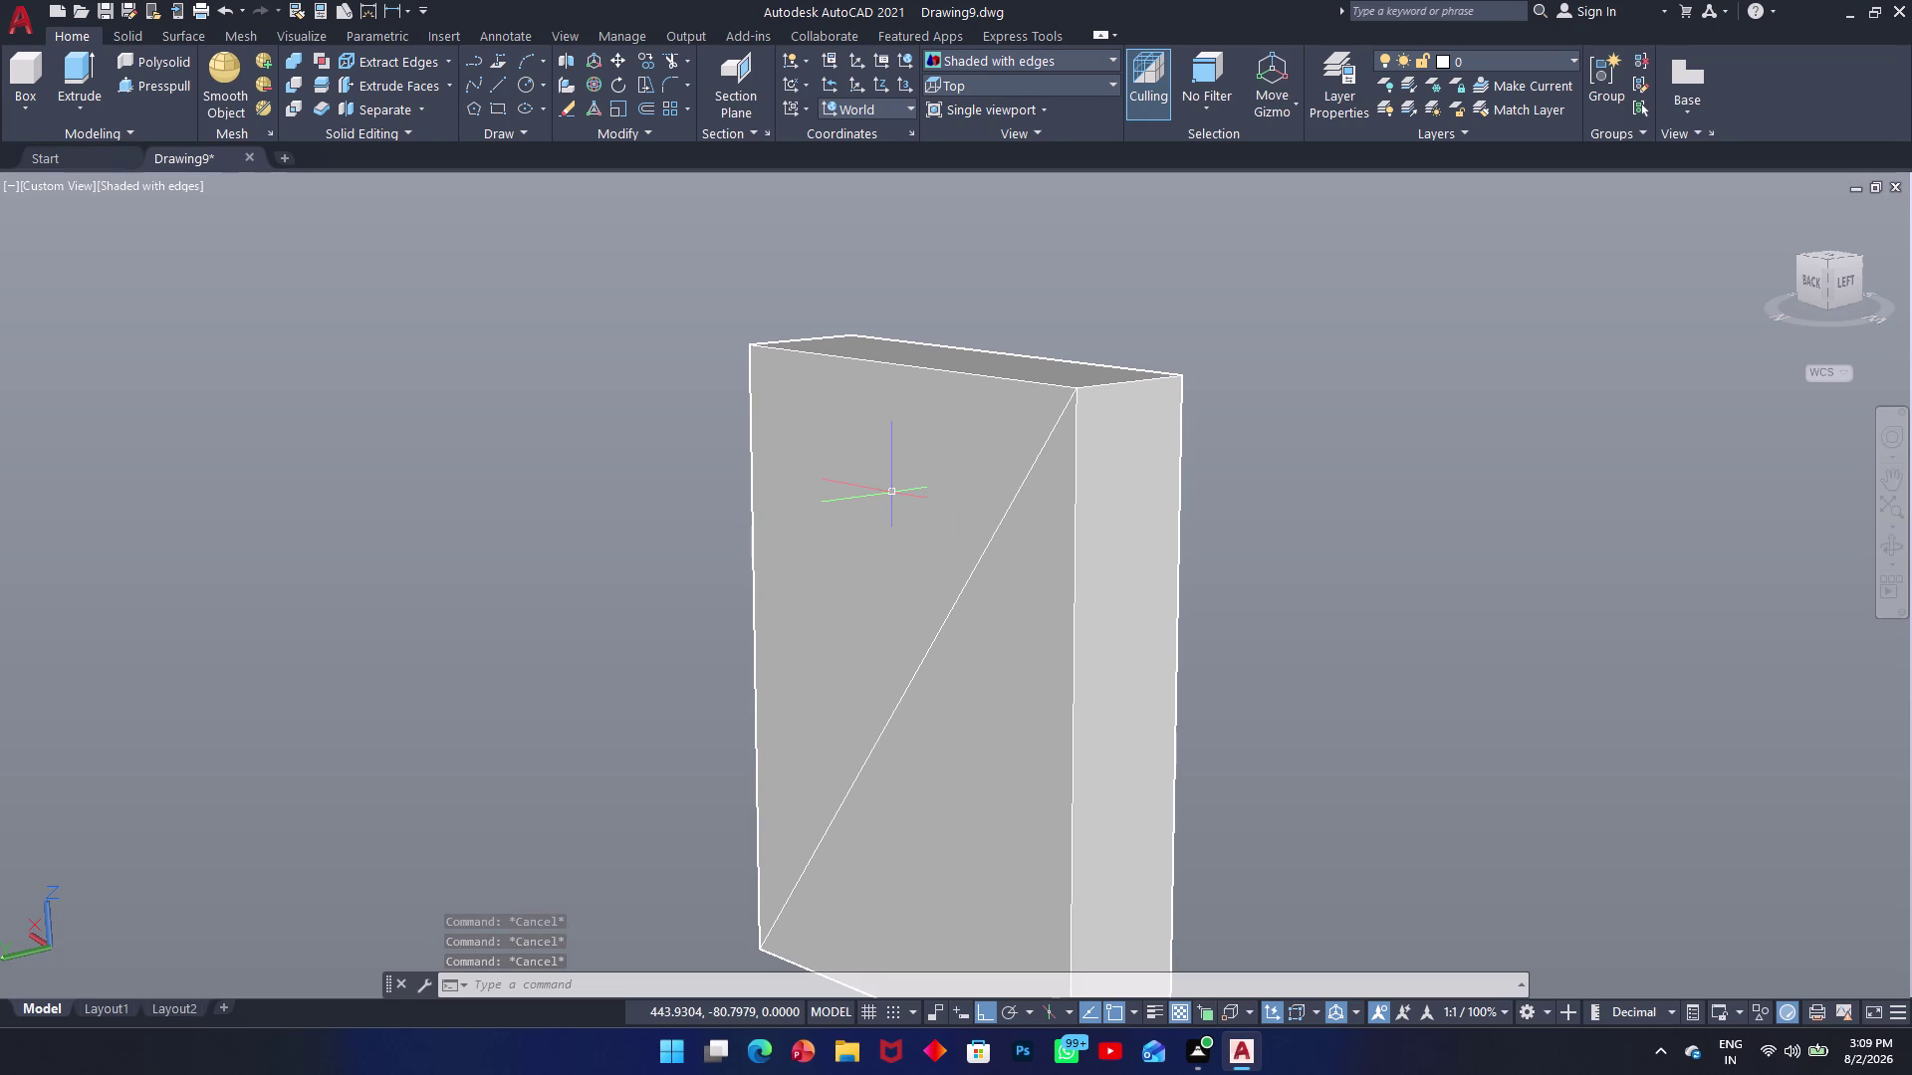
click(1004, 470)
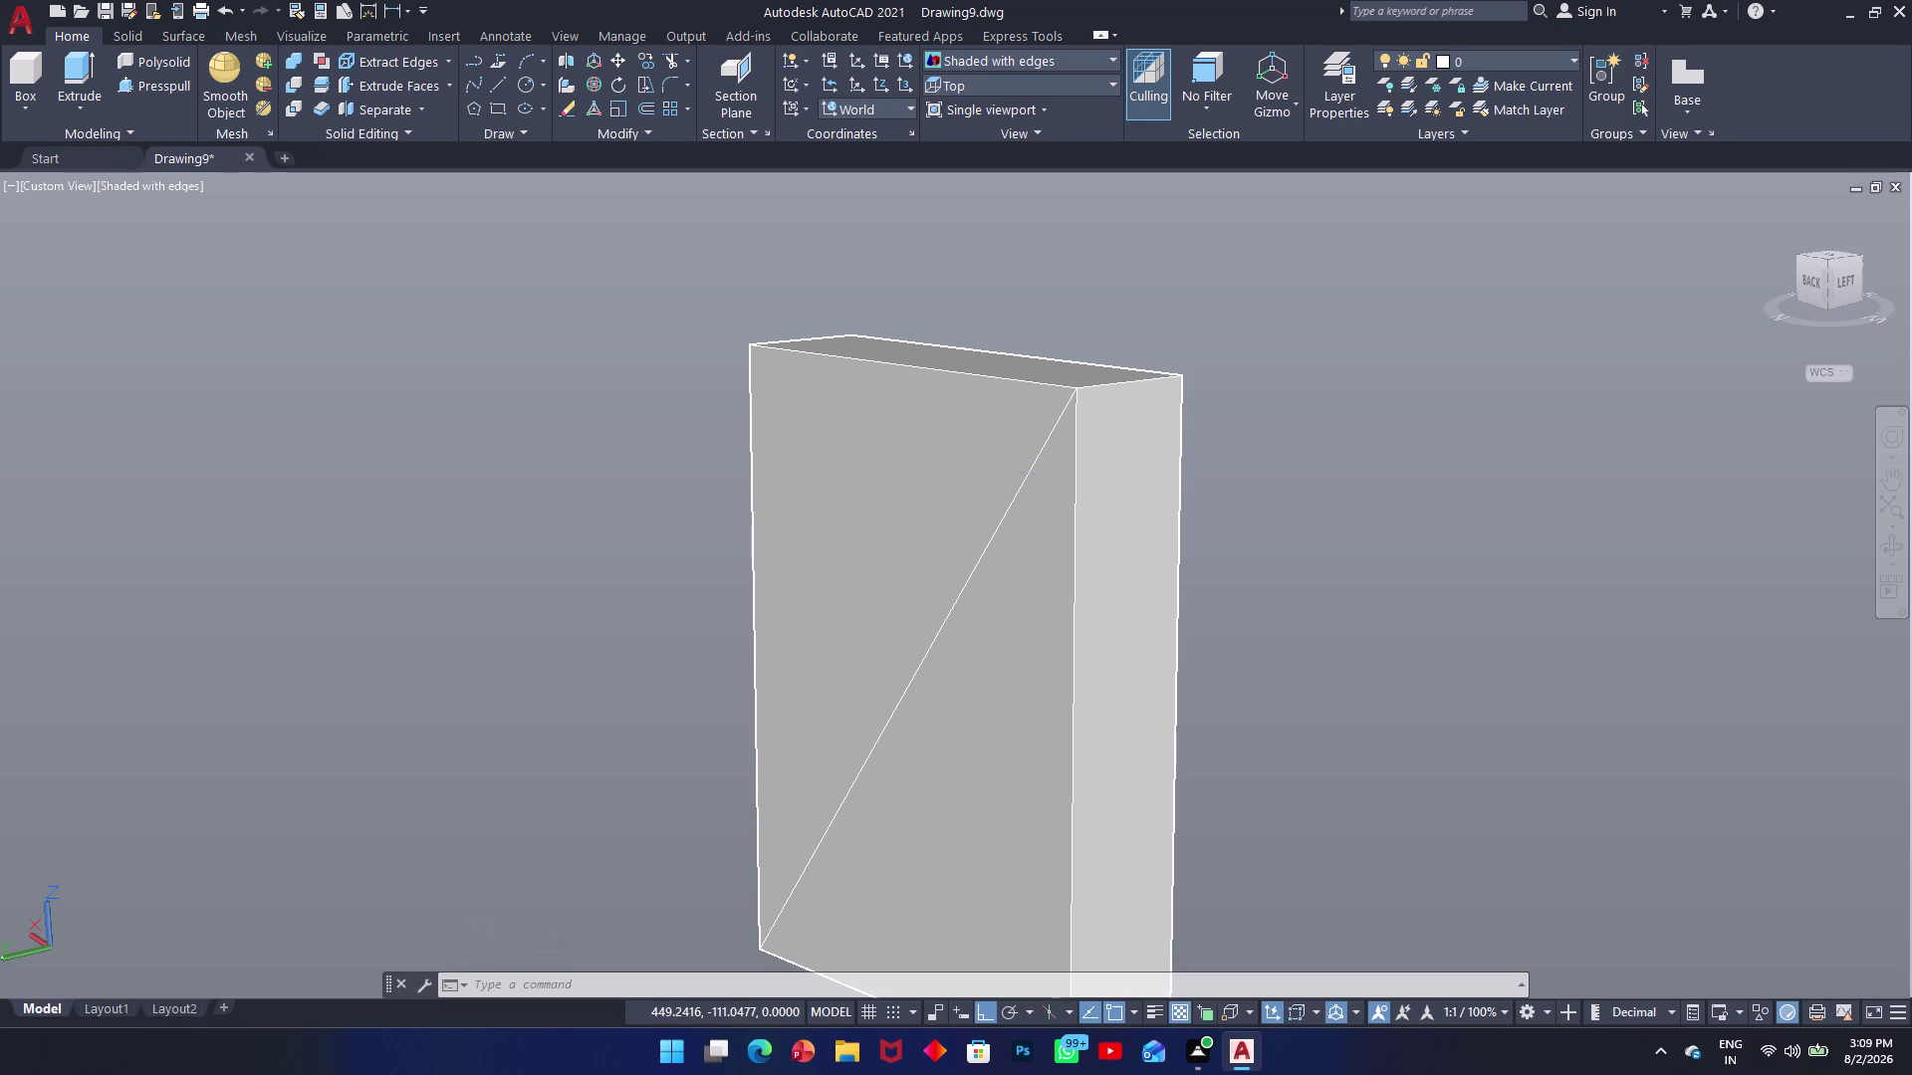
key(Escape)
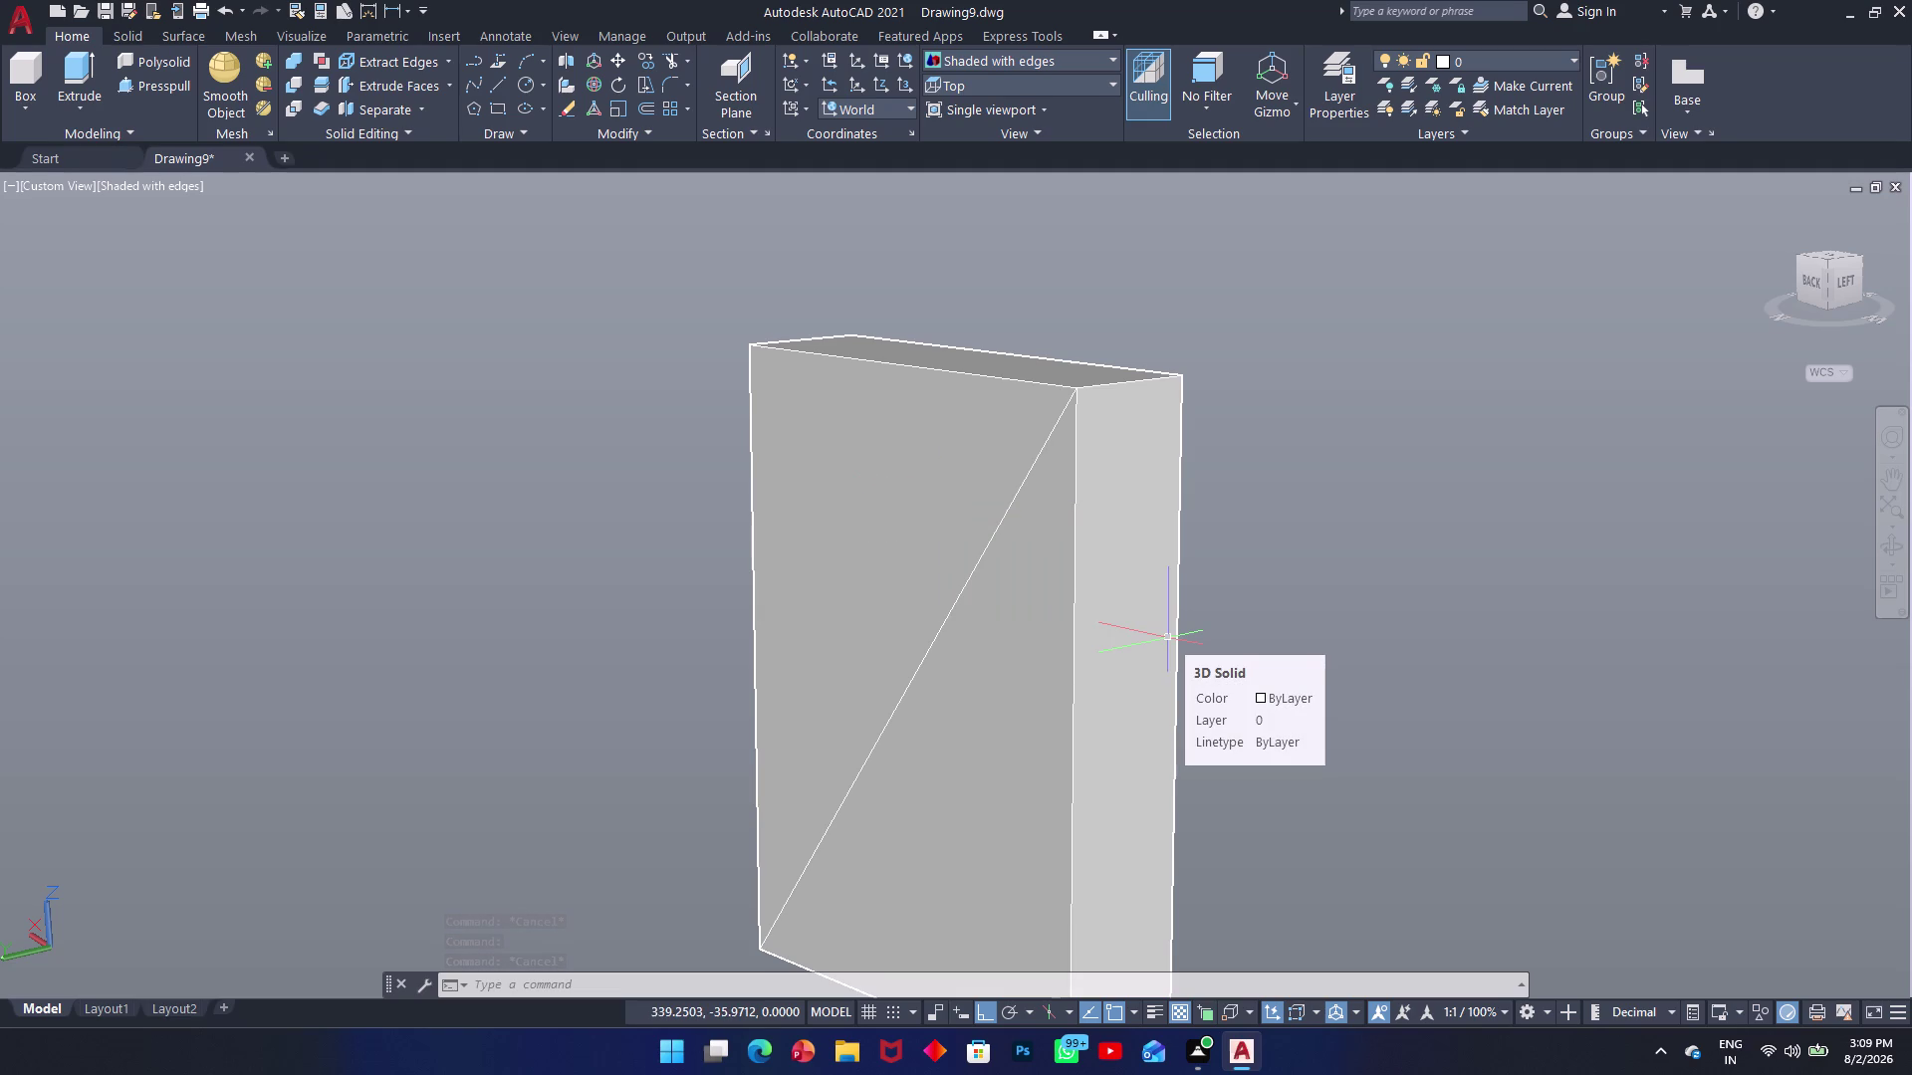
text(sli)
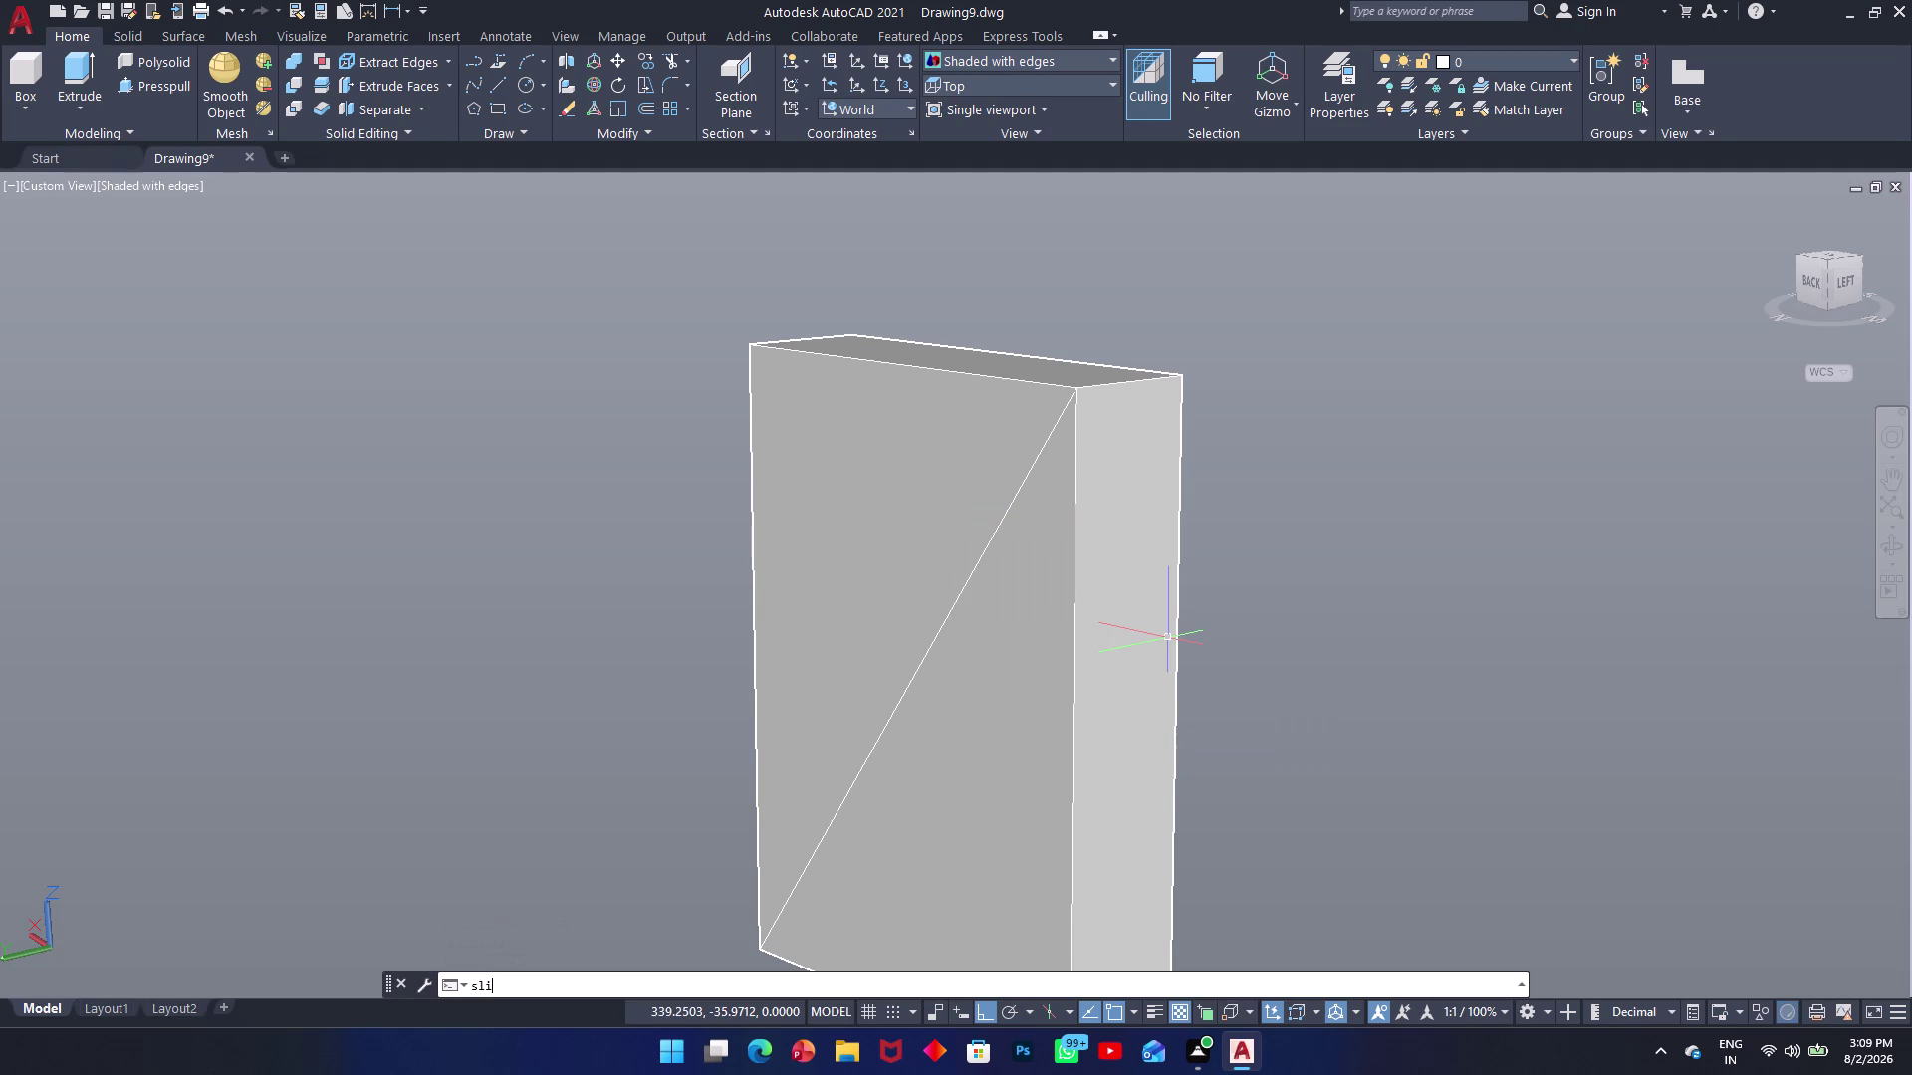
key(space)
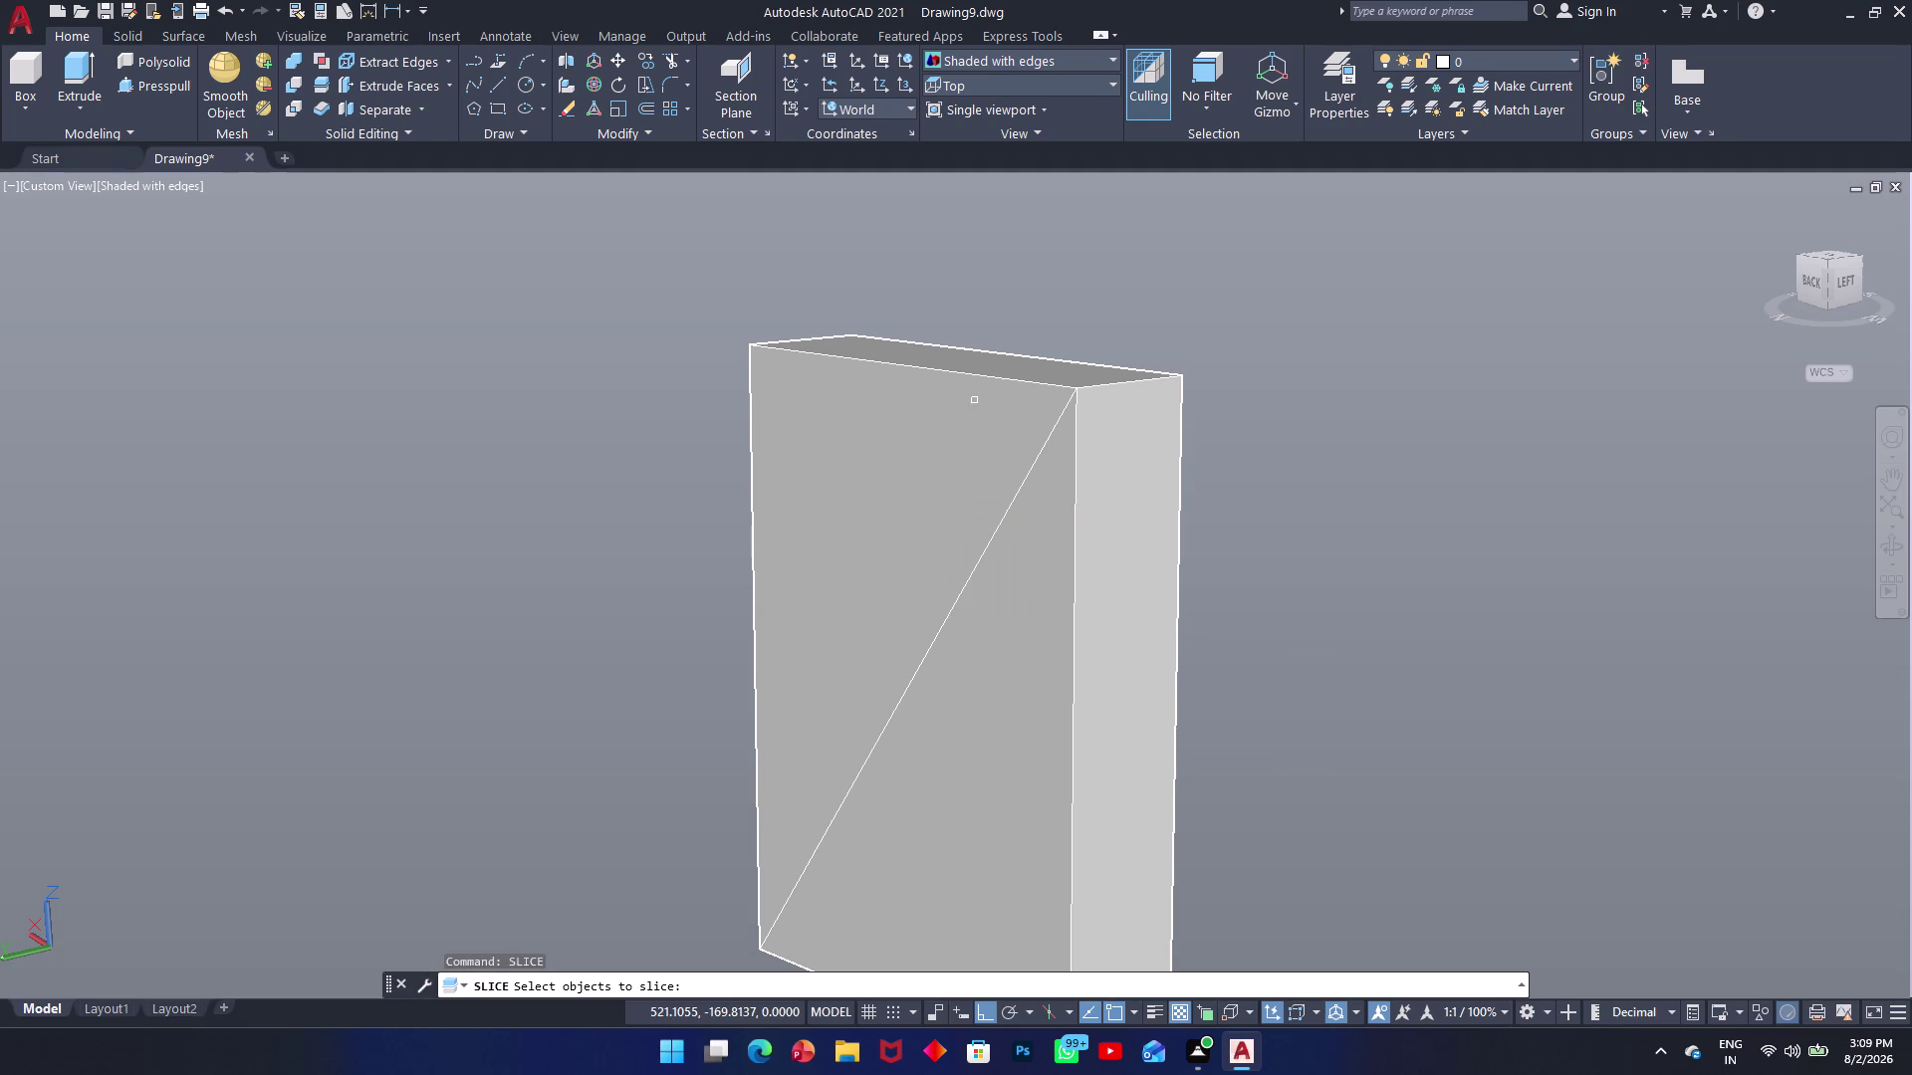
click(975, 401)
key(space)
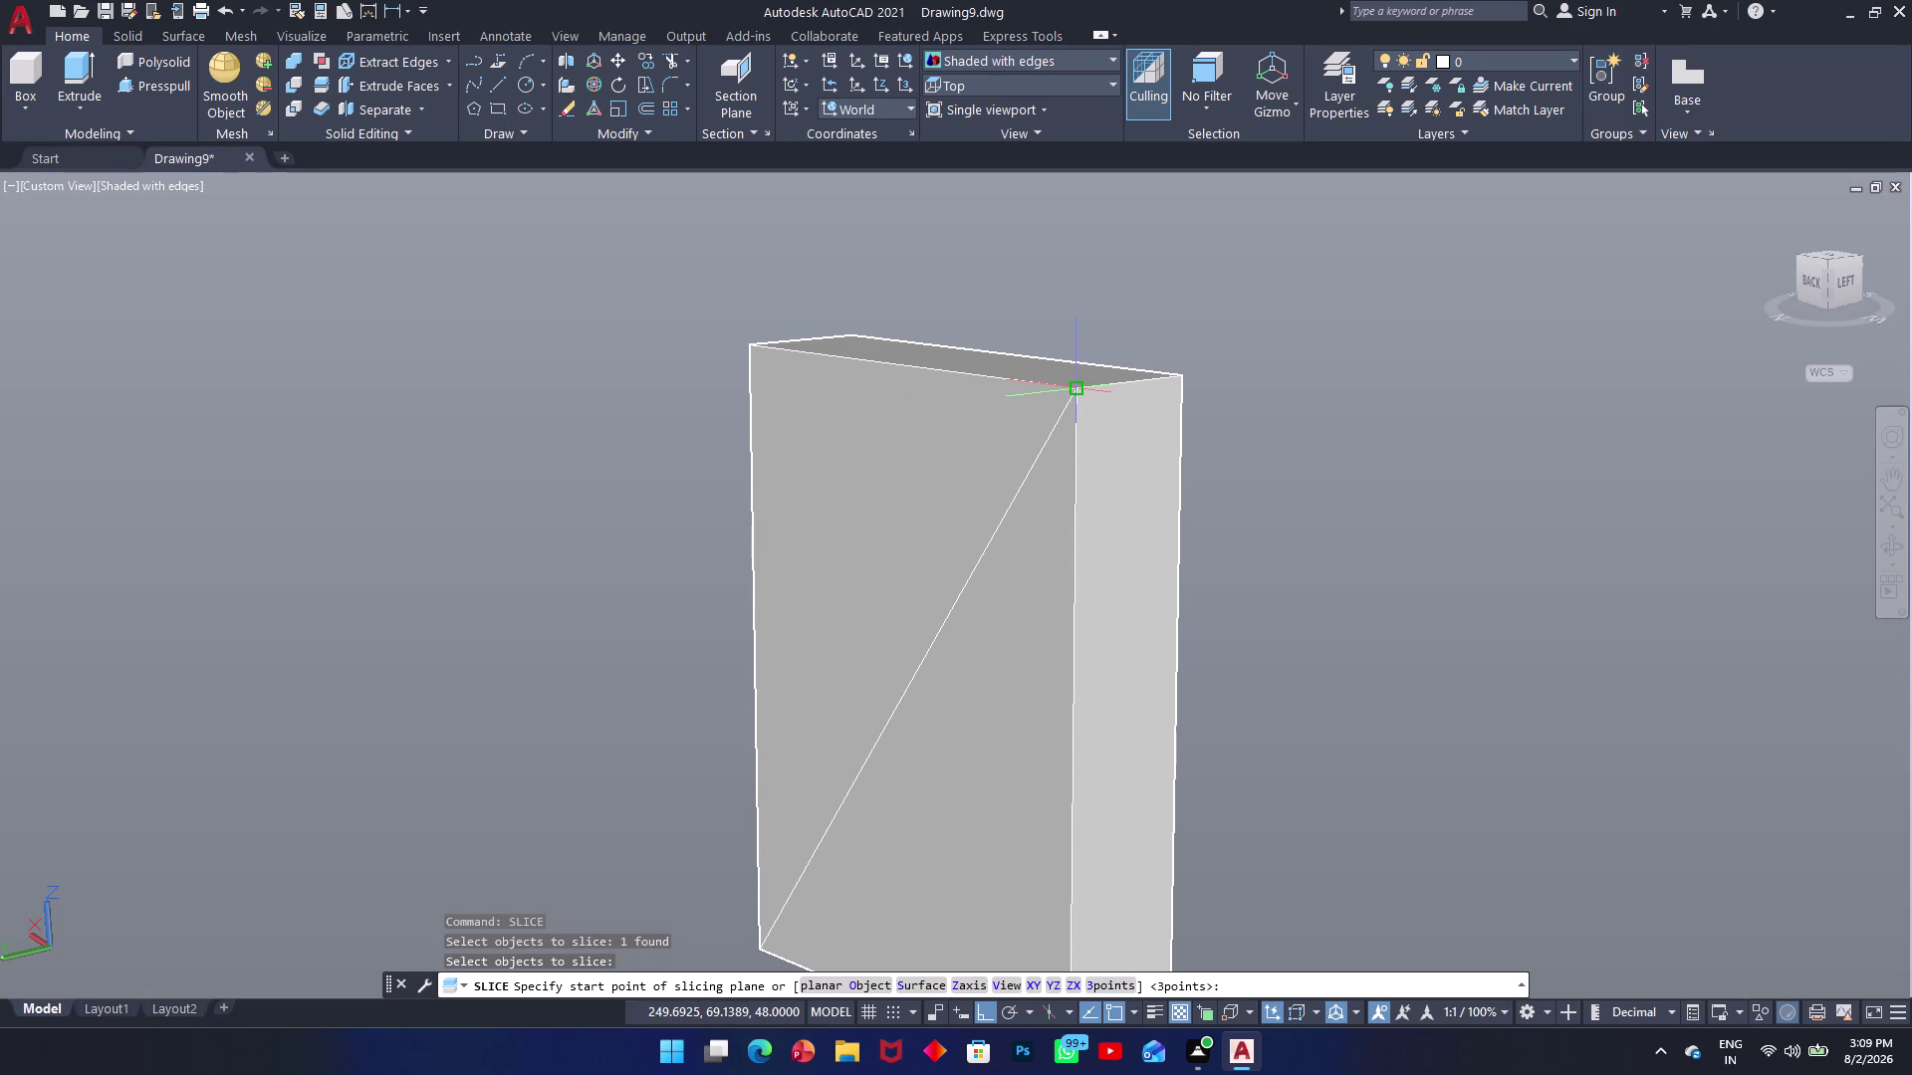
click(1076, 393)
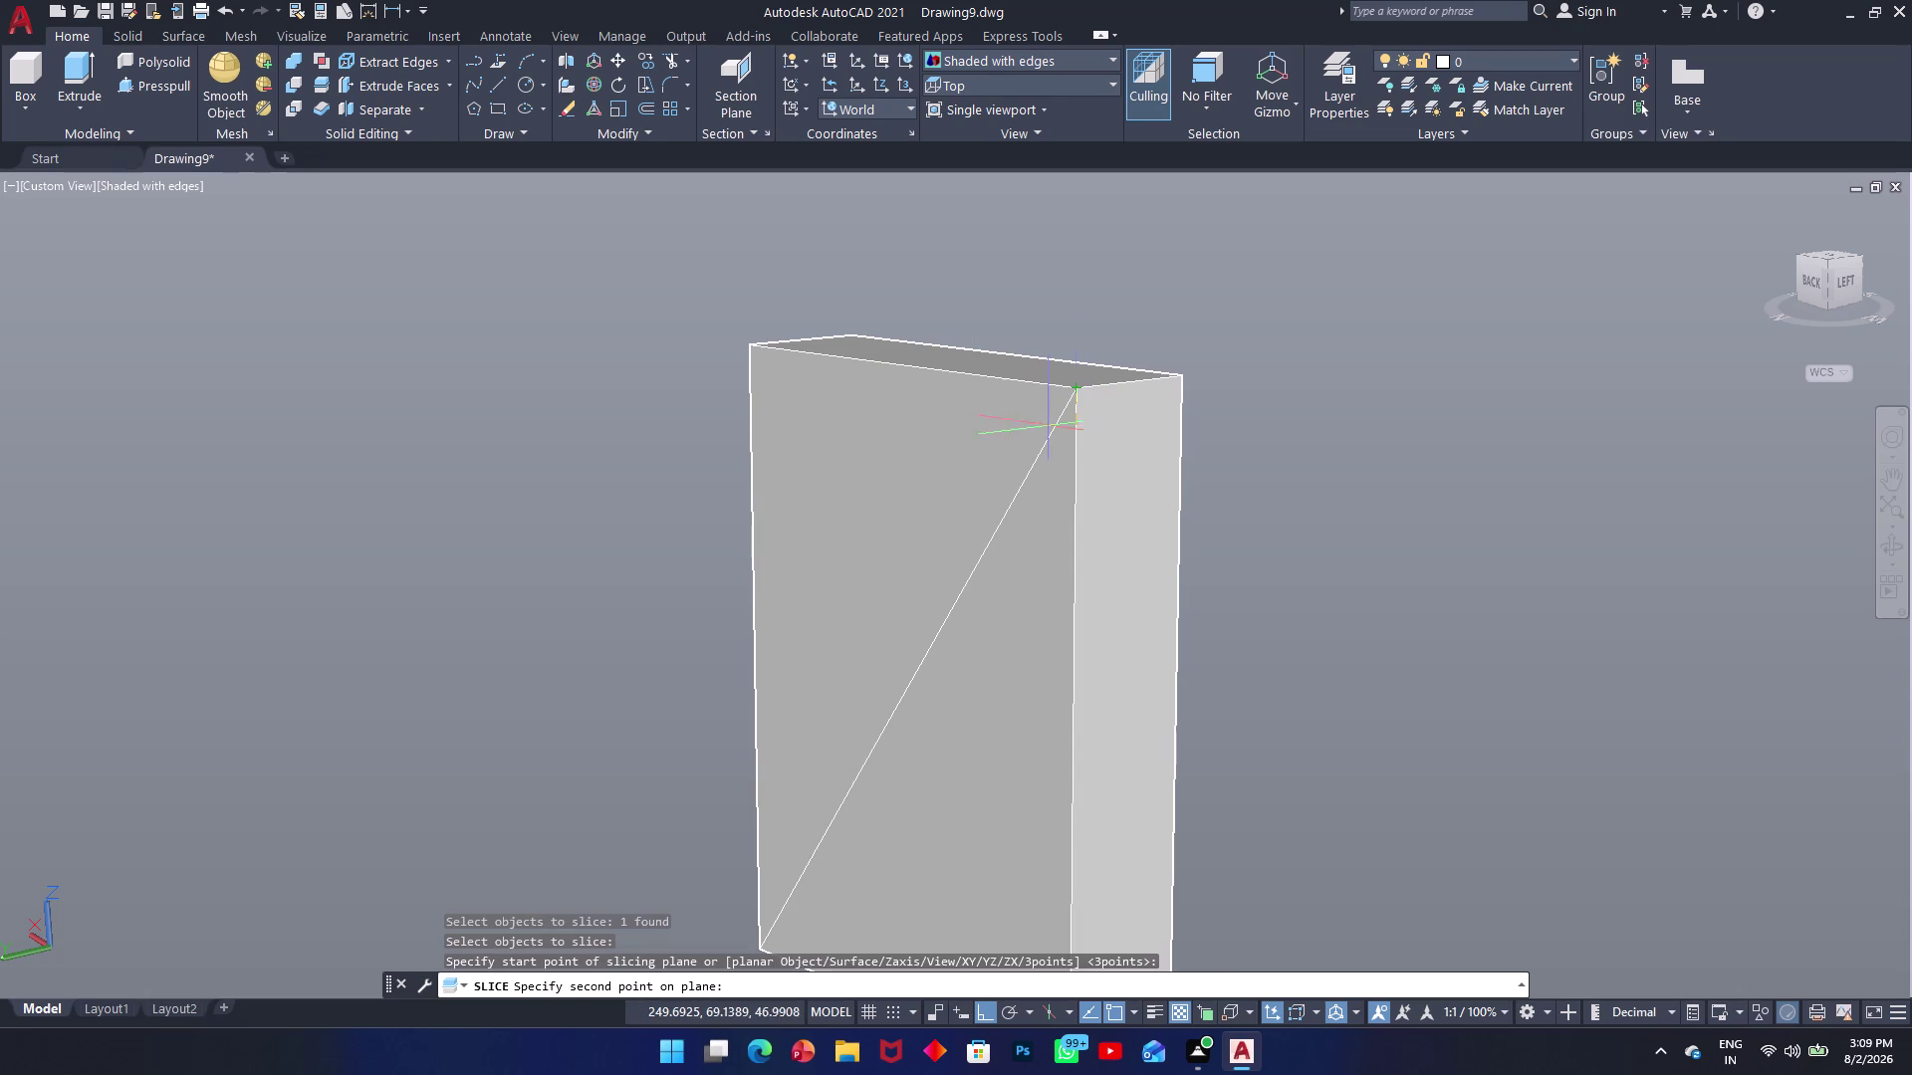
click(761, 946)
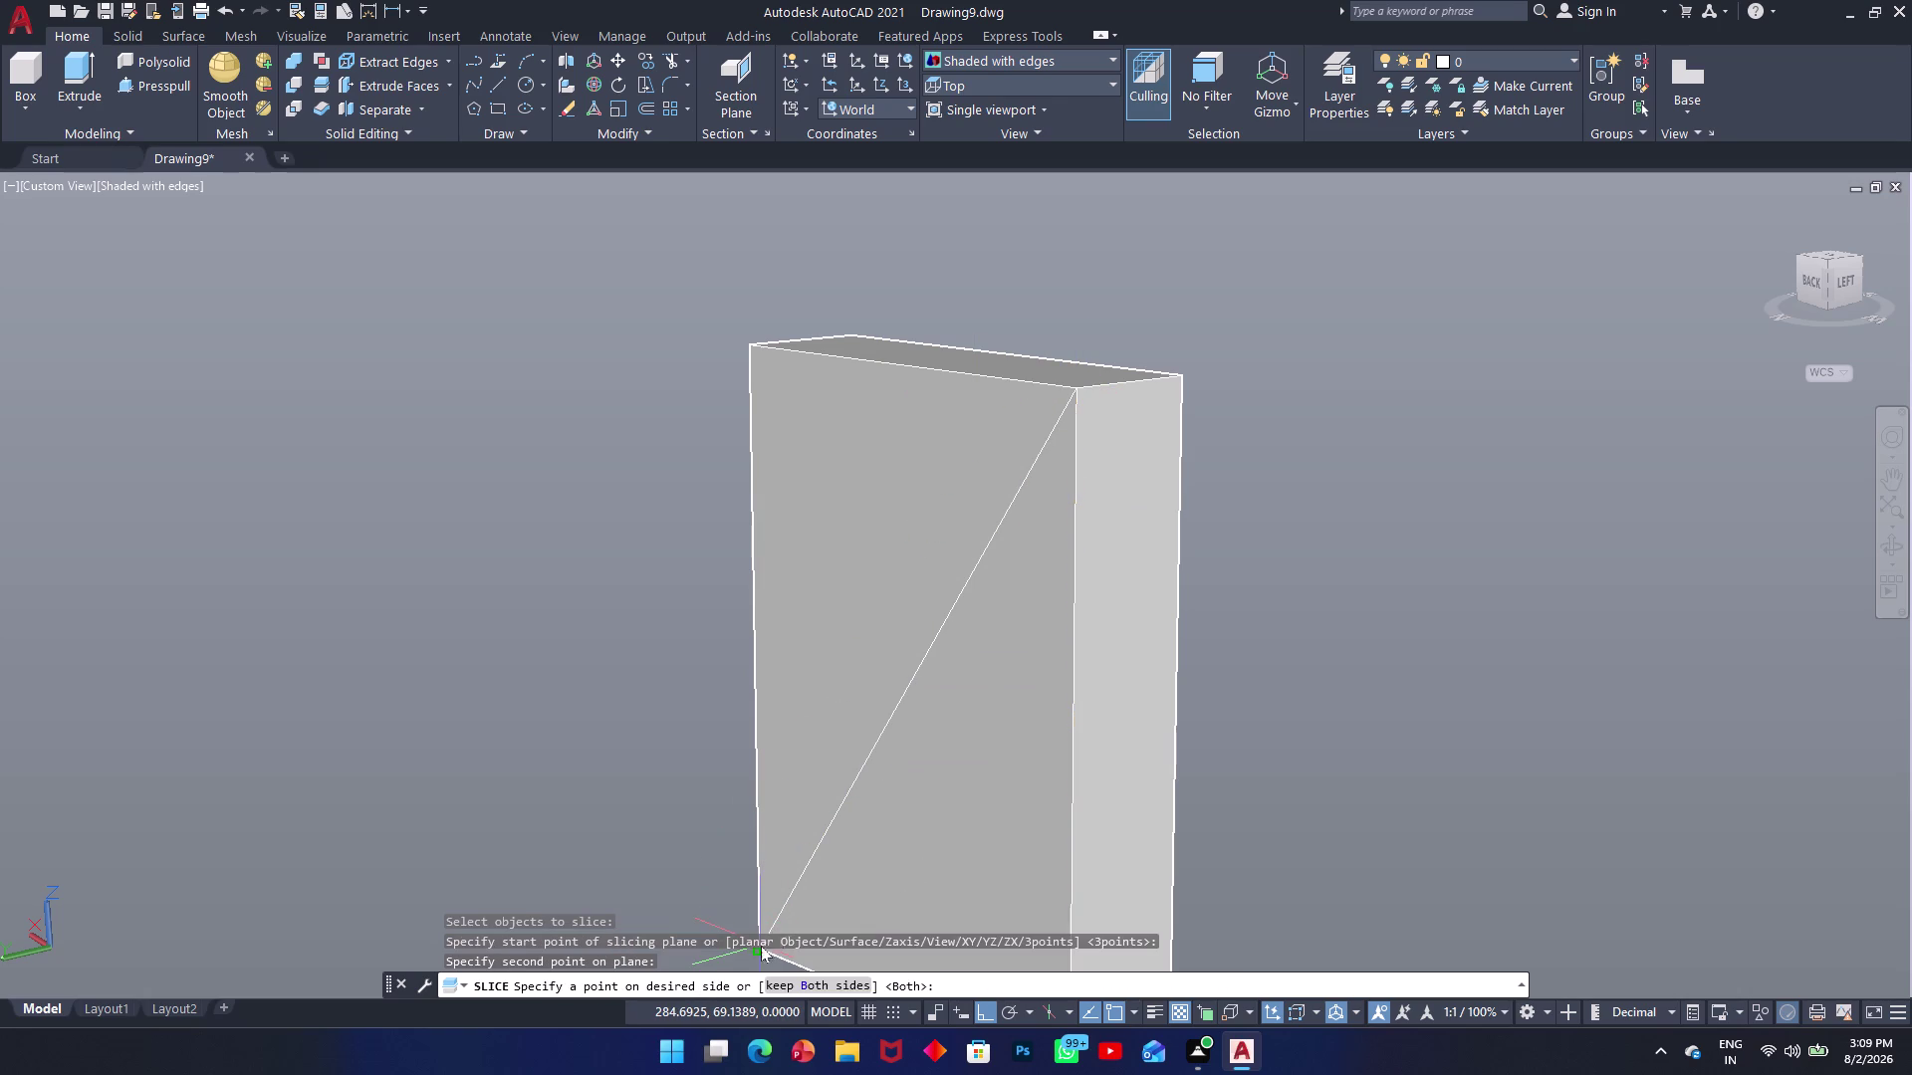
click(792, 990)
click(817, 676)
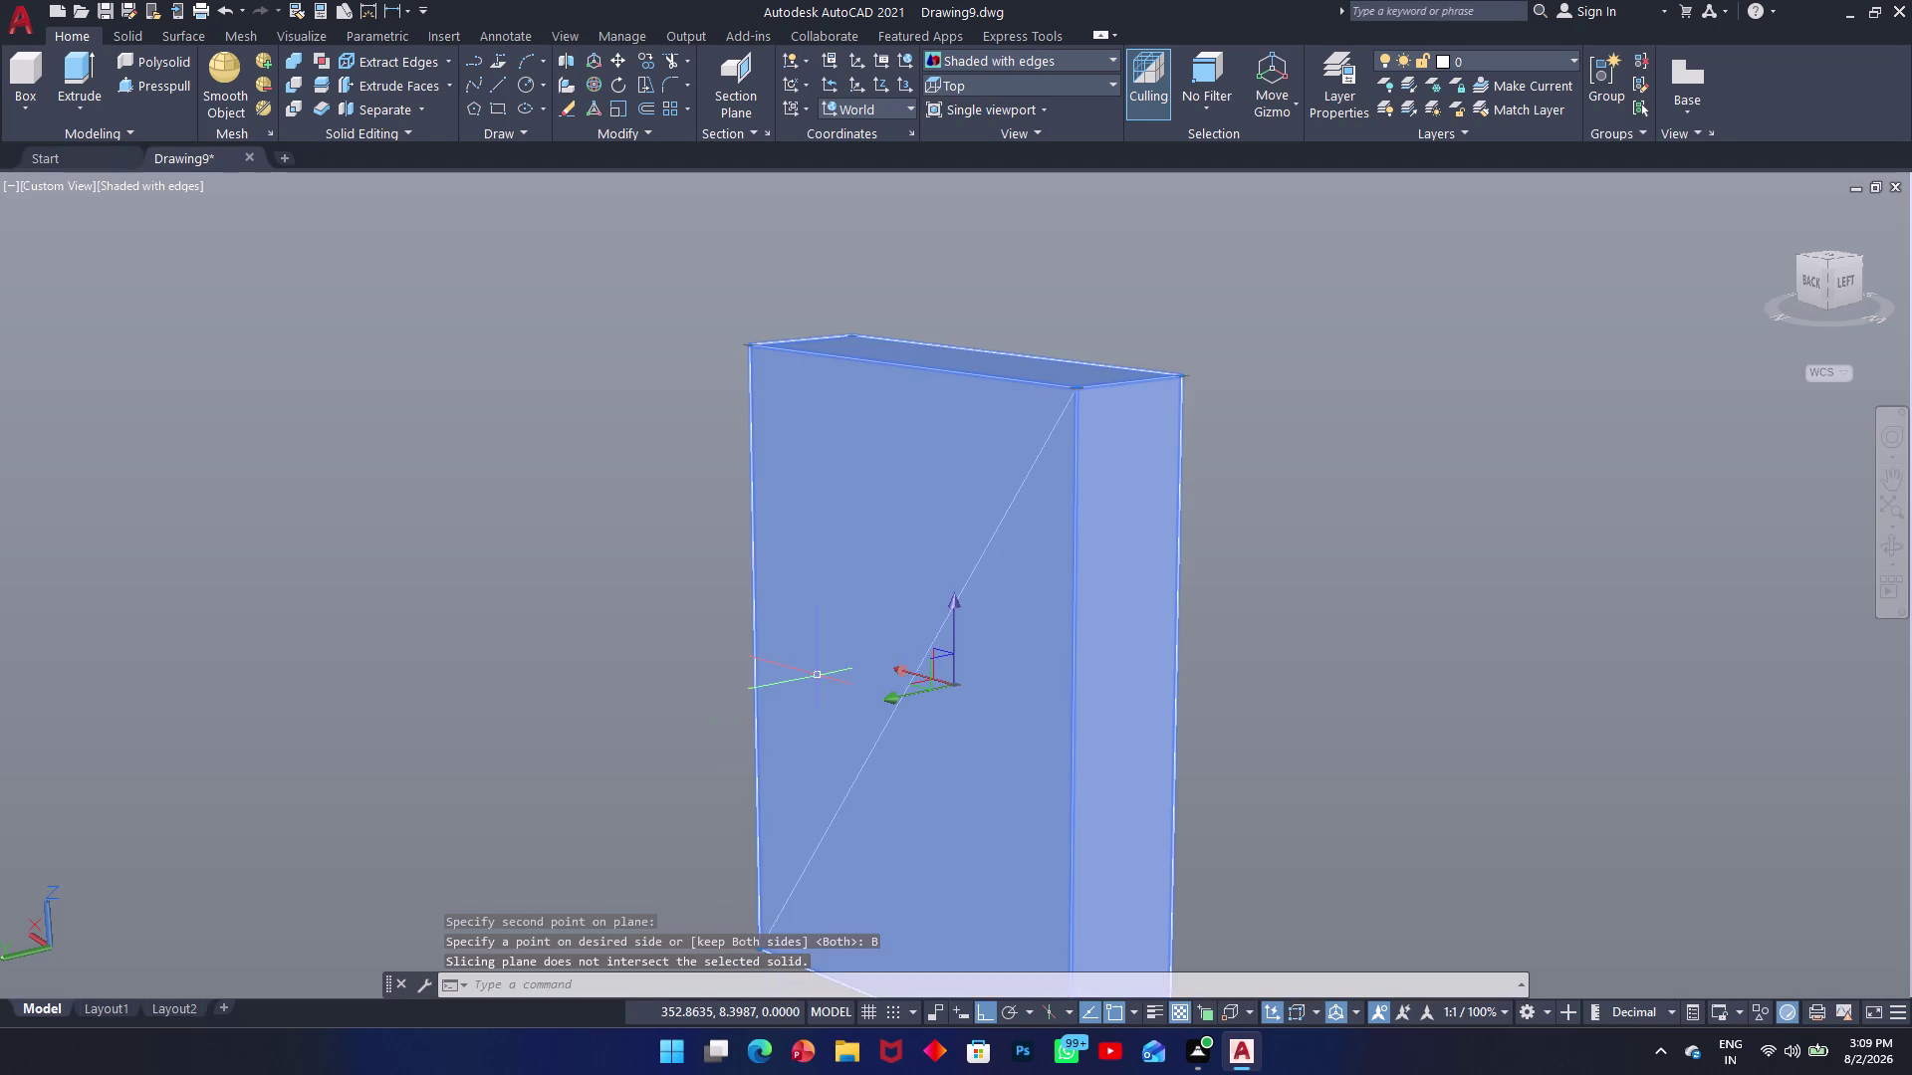
key(space)
key(Escape)
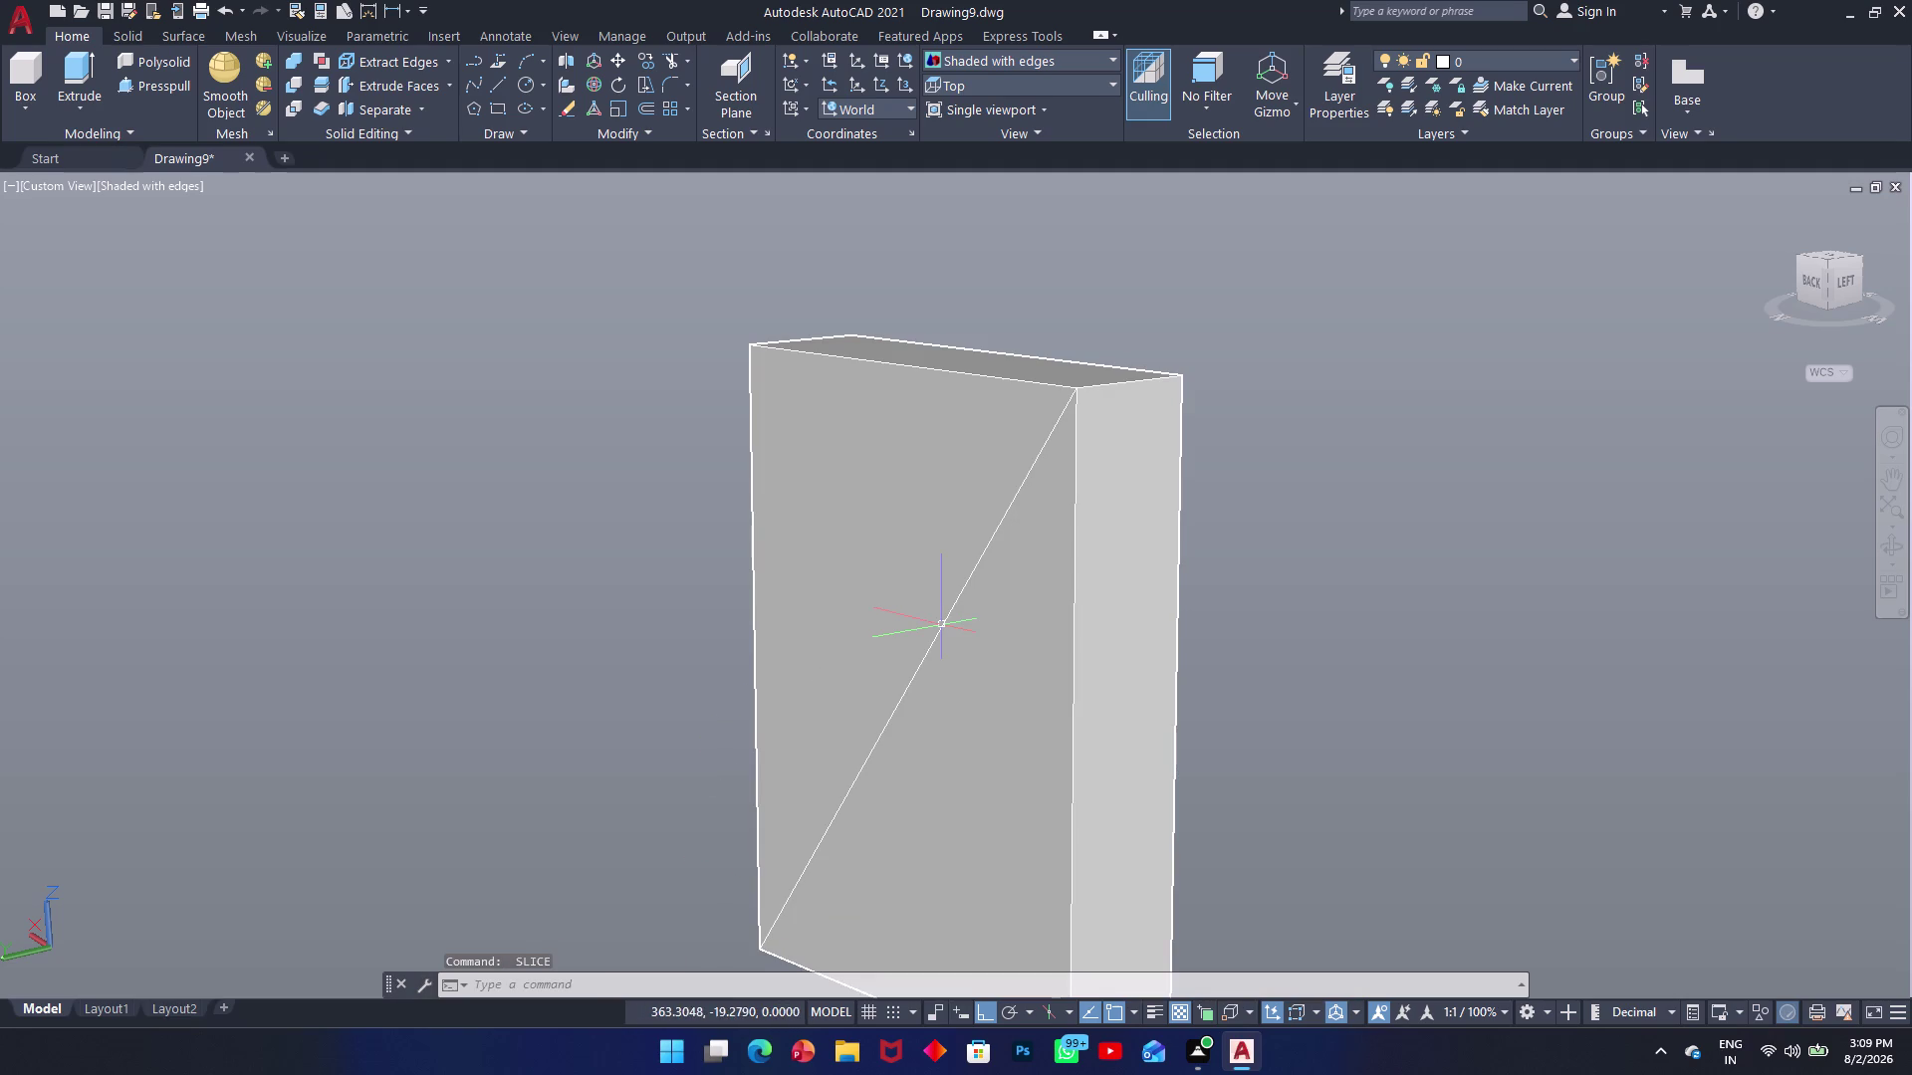
key(space)
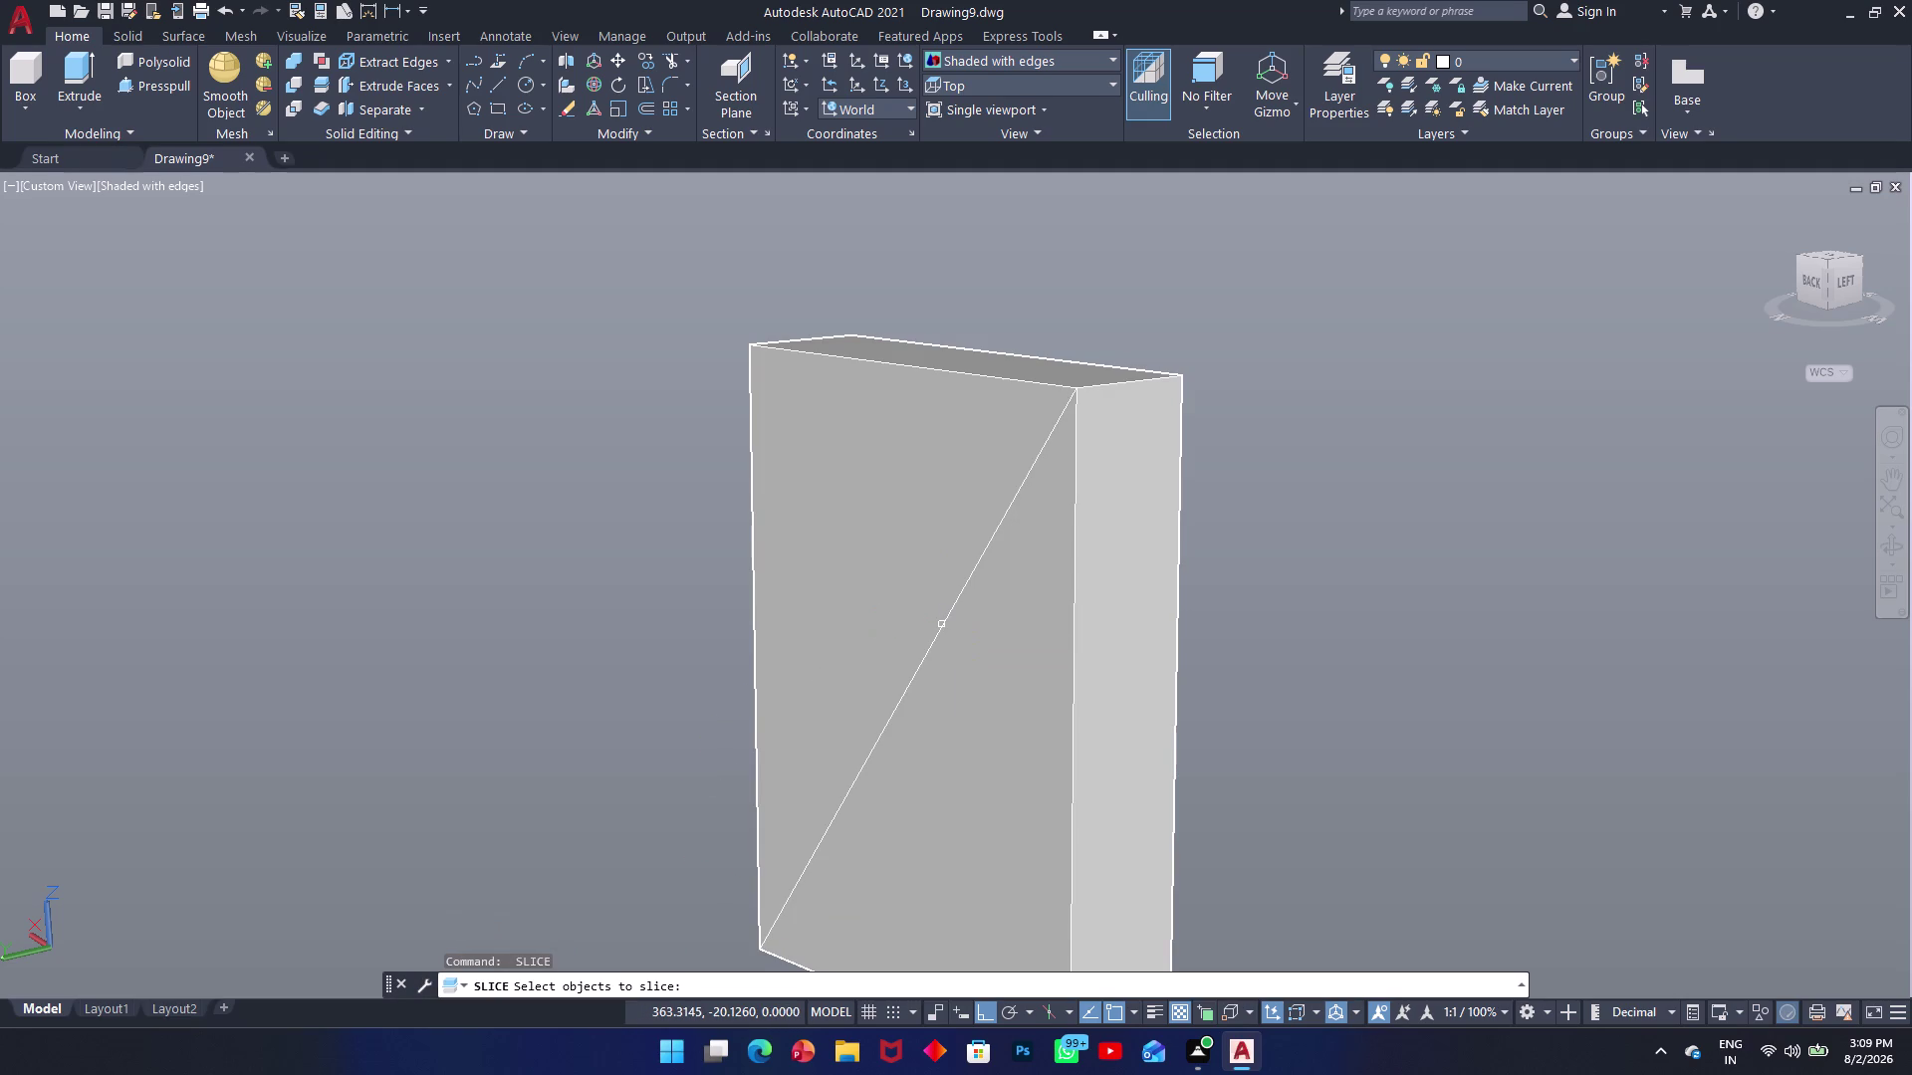
click(922, 506)
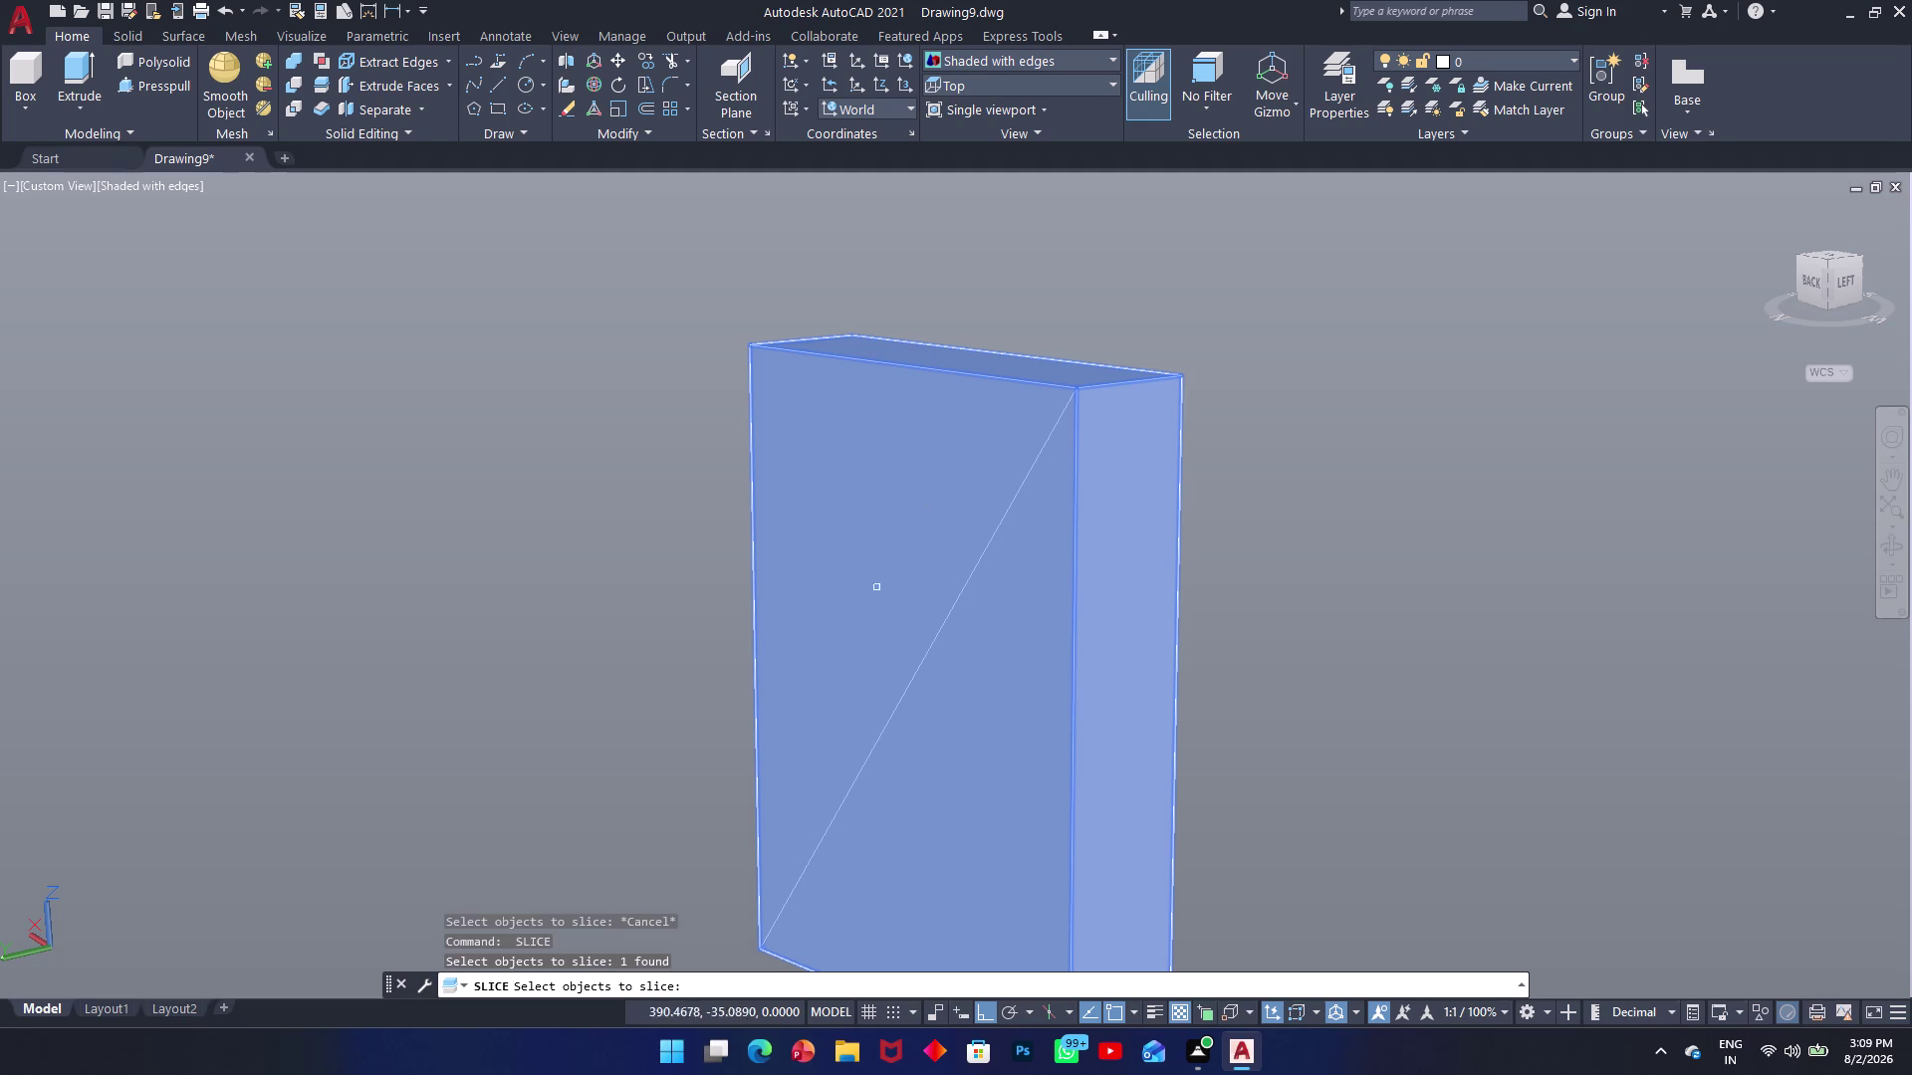
key(space)
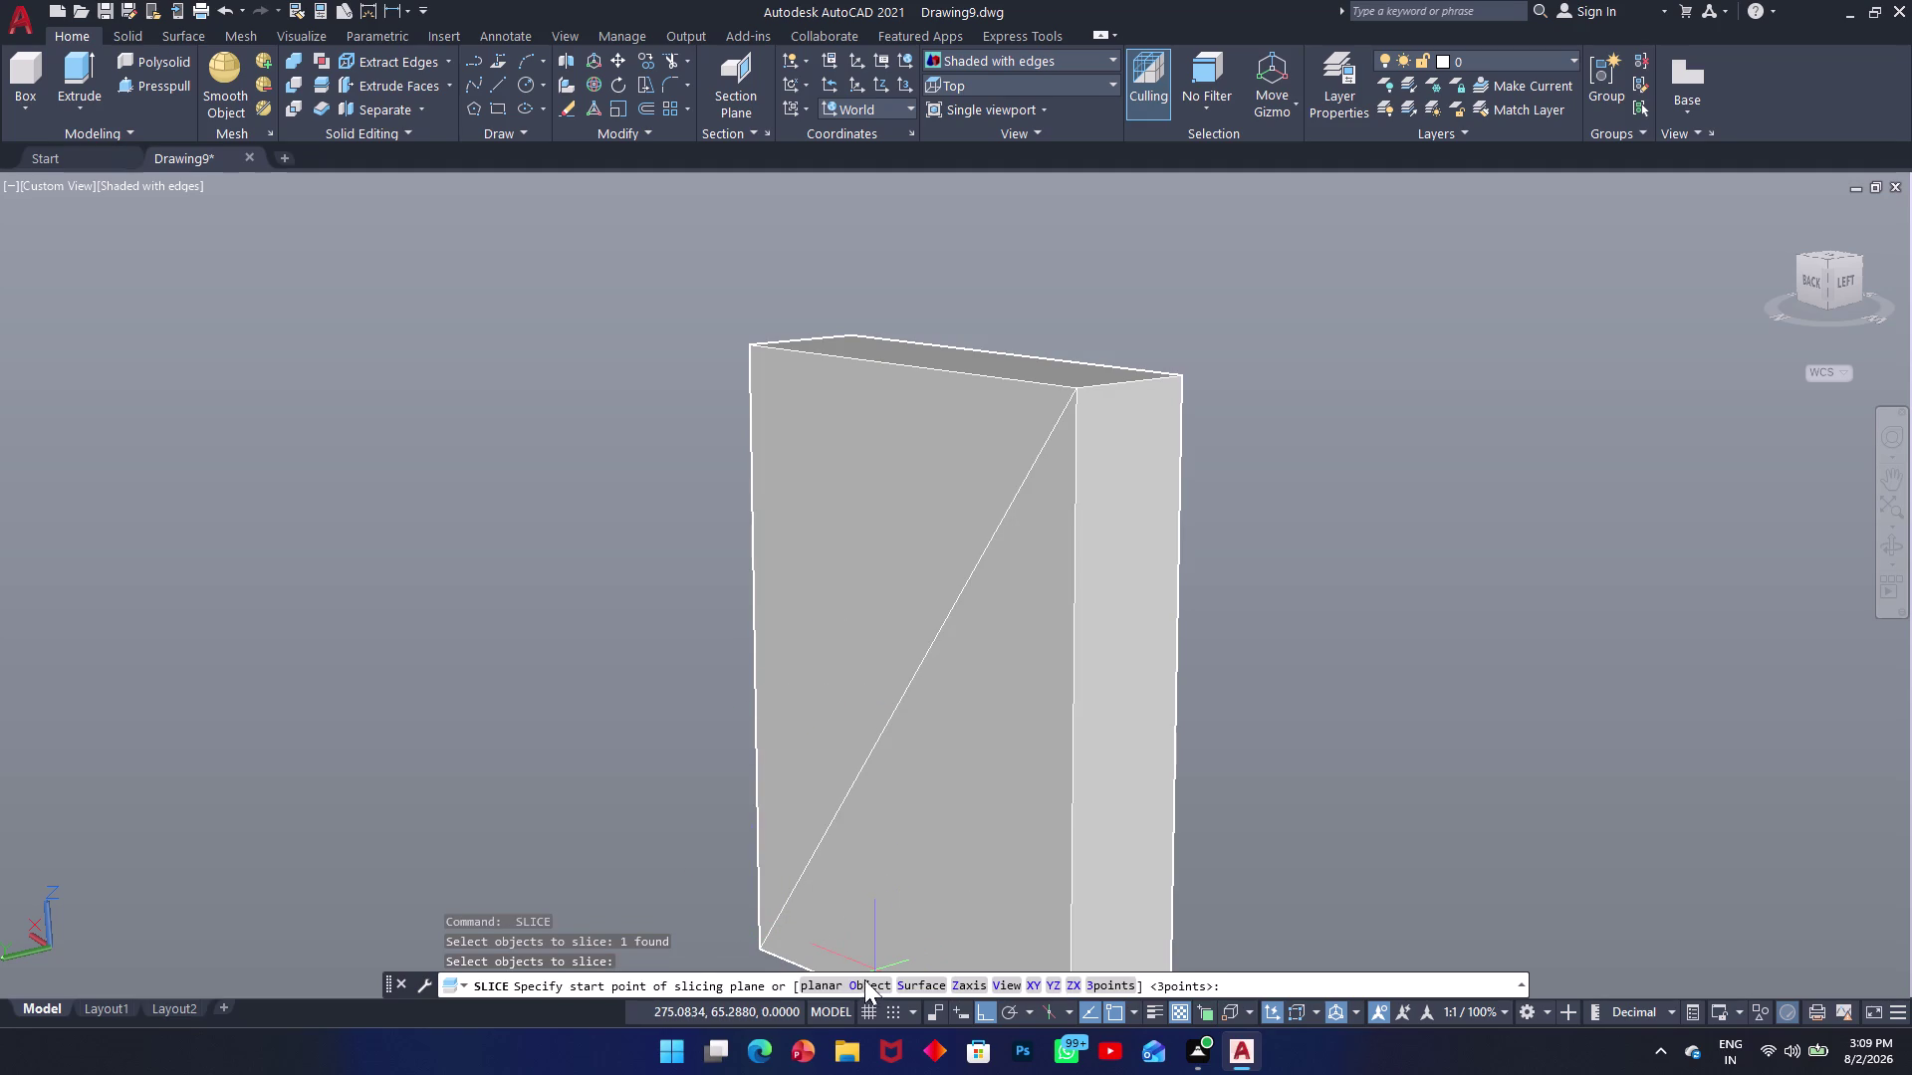
click(846, 988)
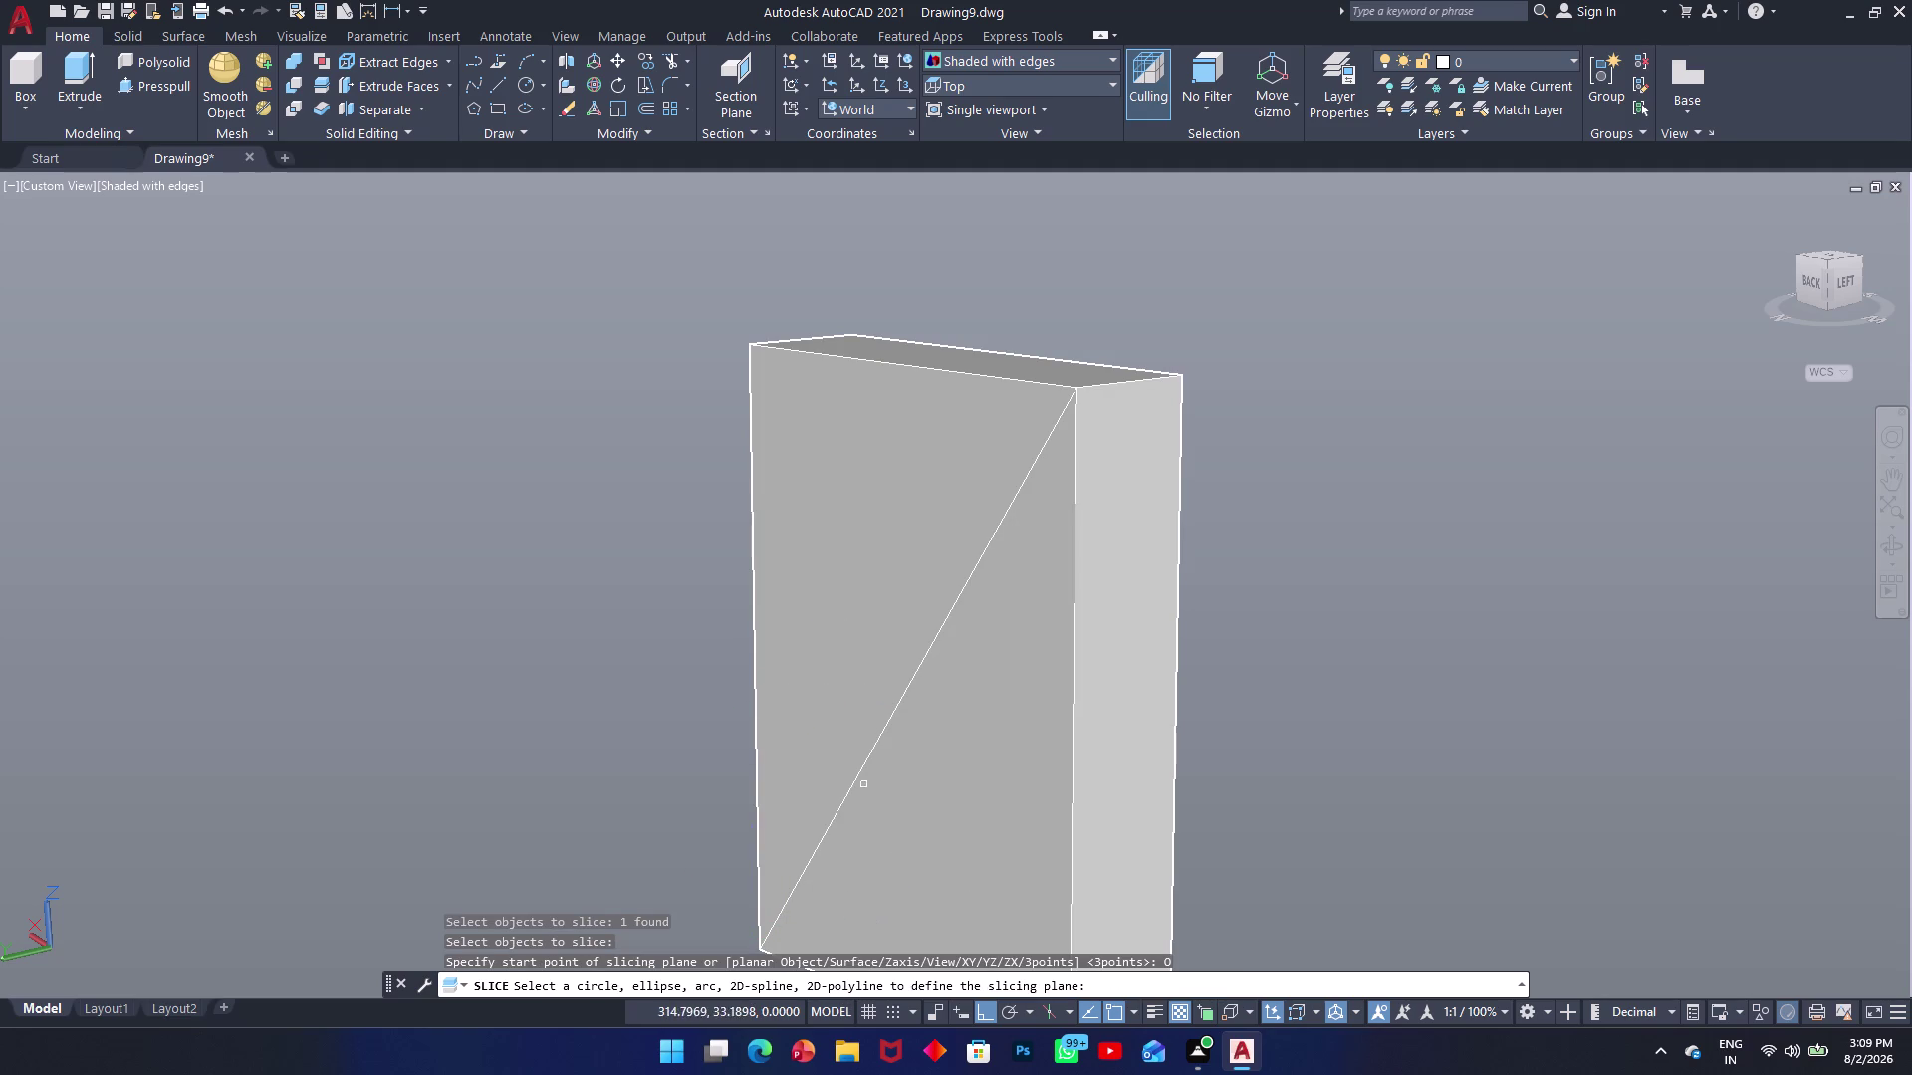
click(861, 779)
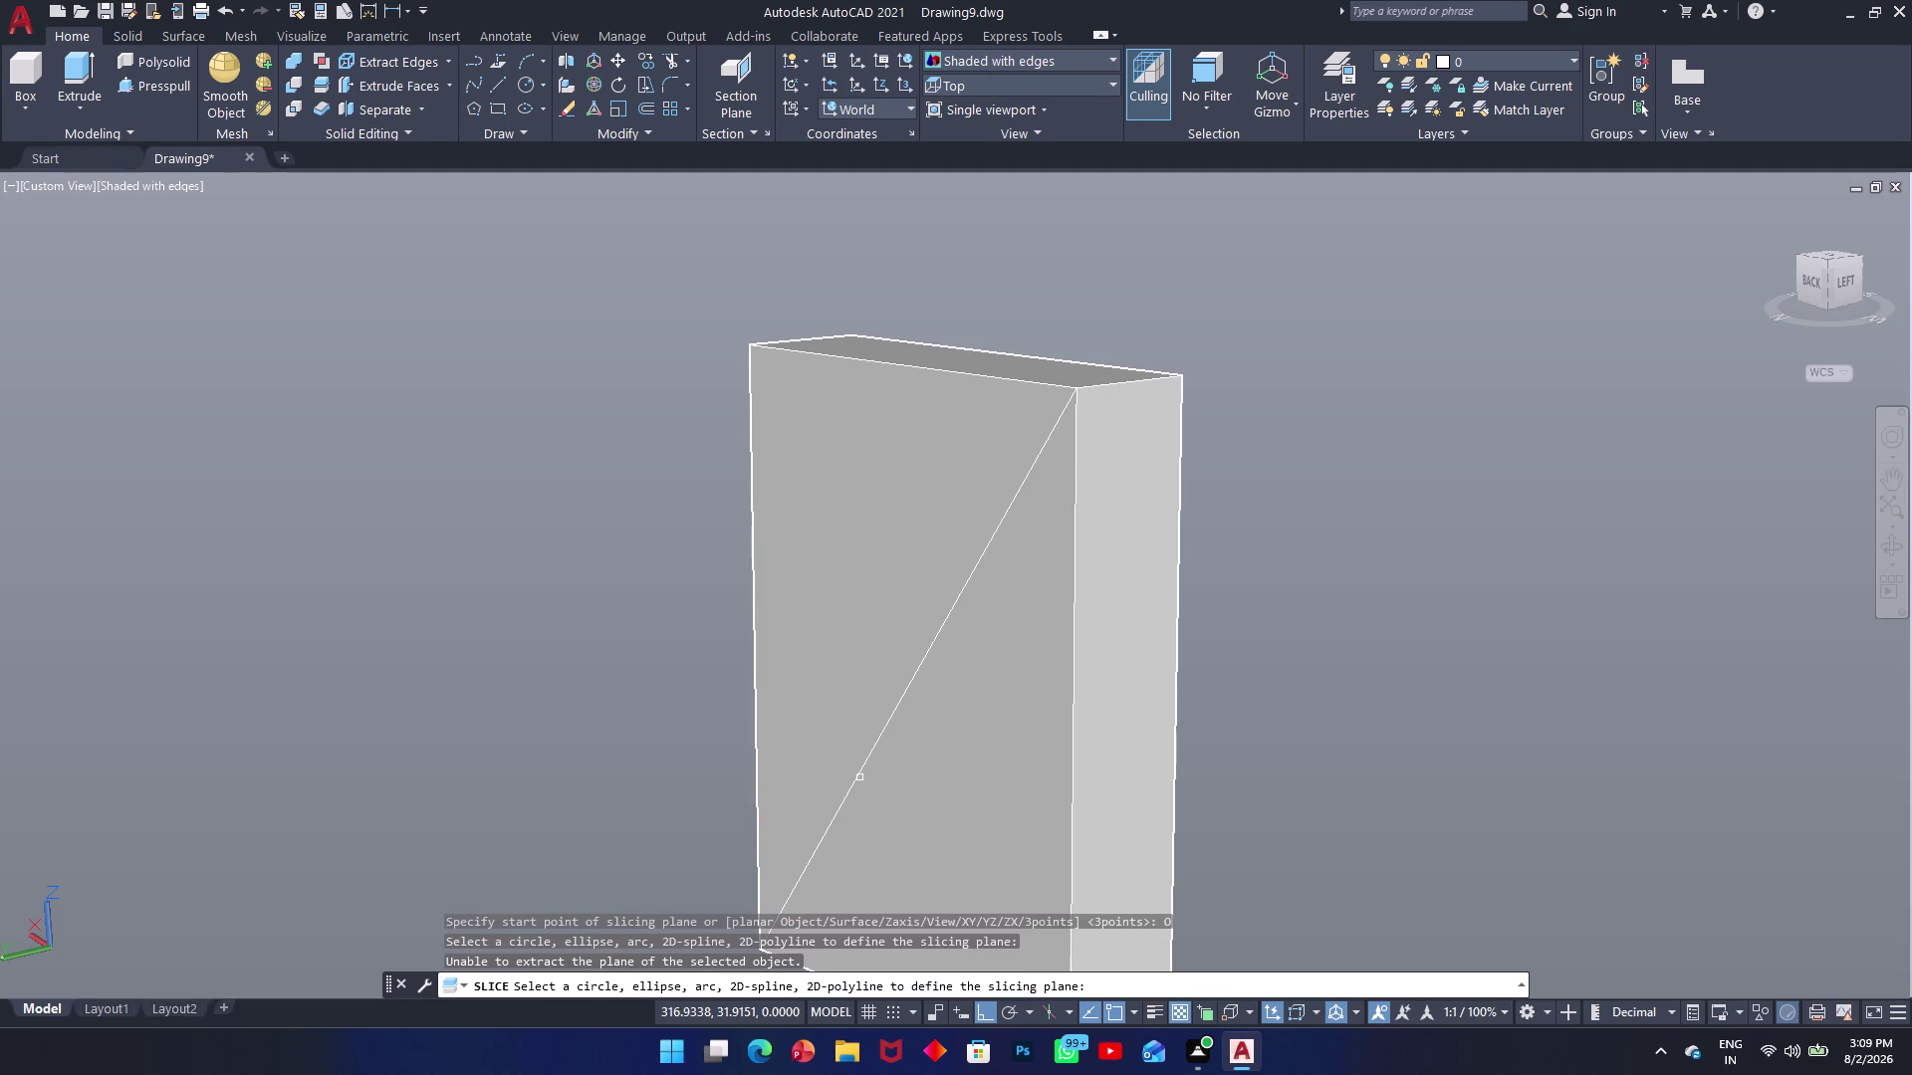
click(861, 779)
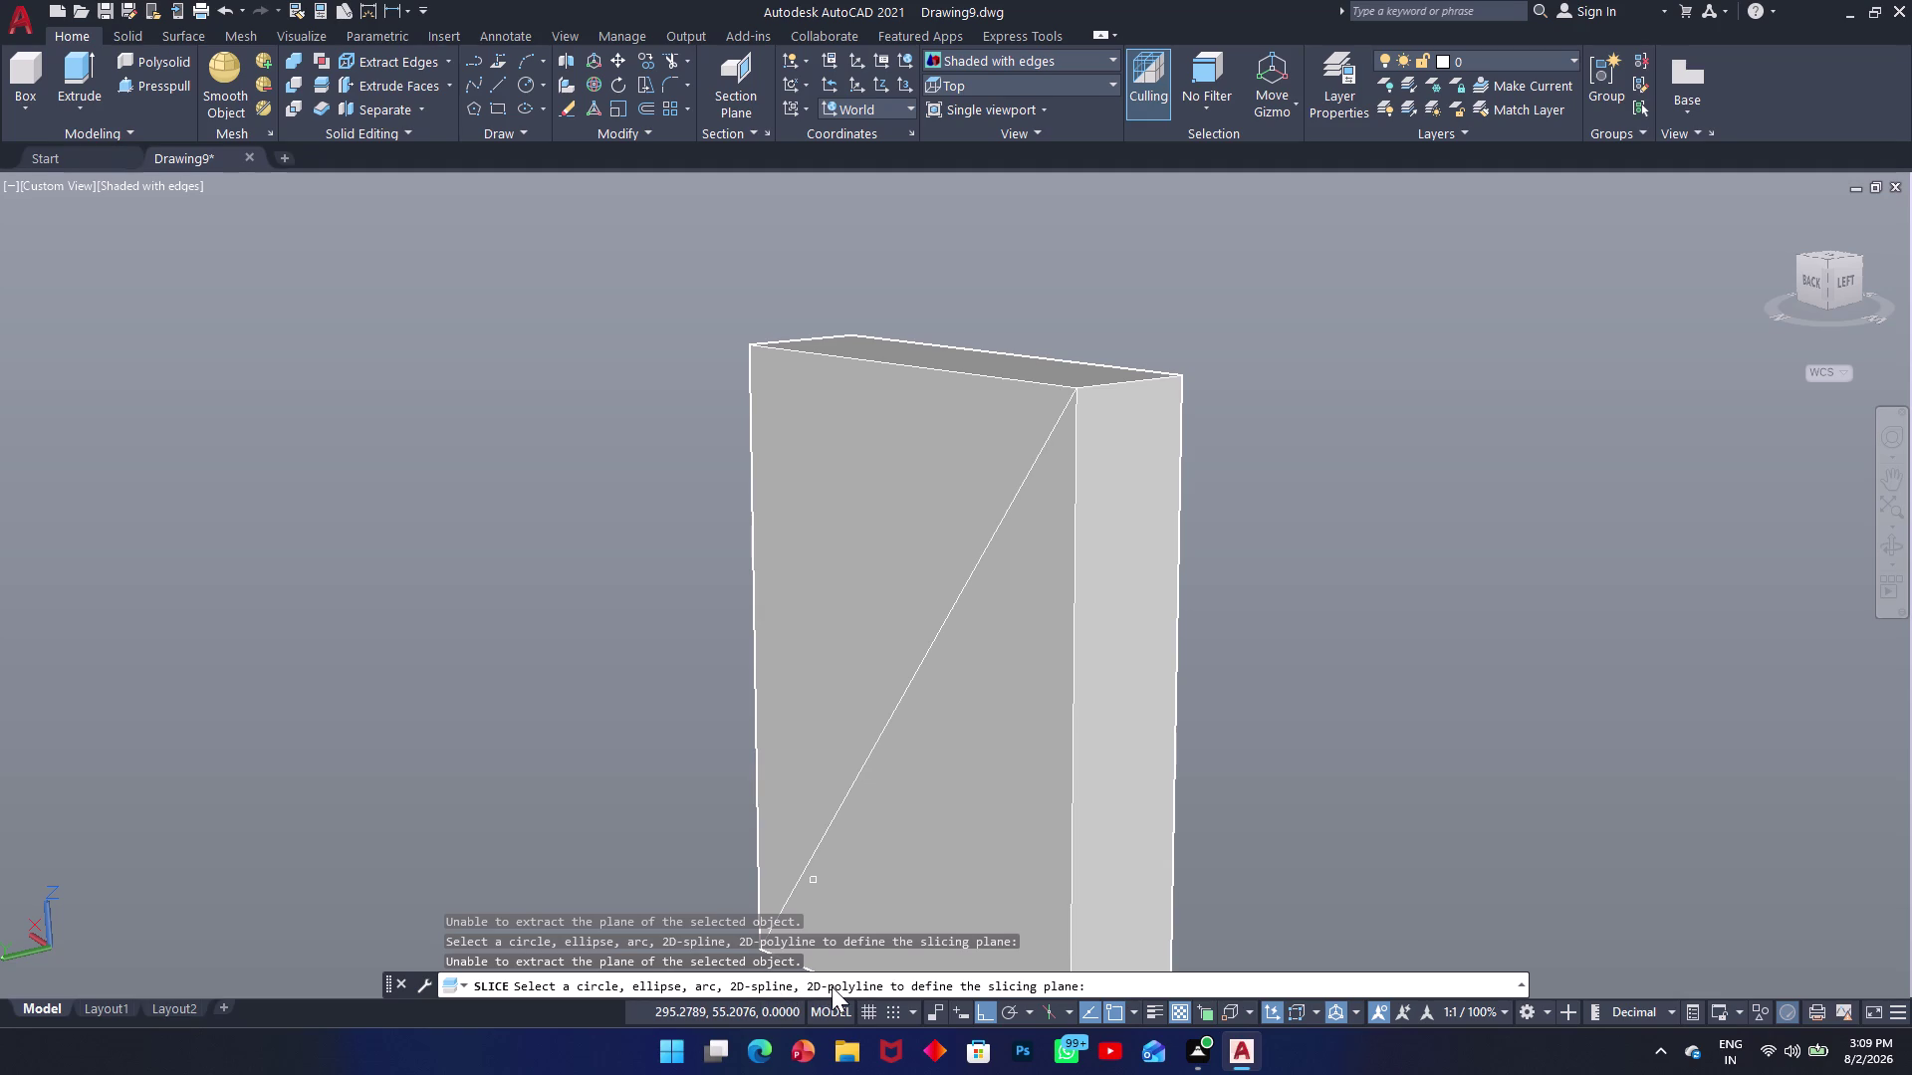
click(881, 985)
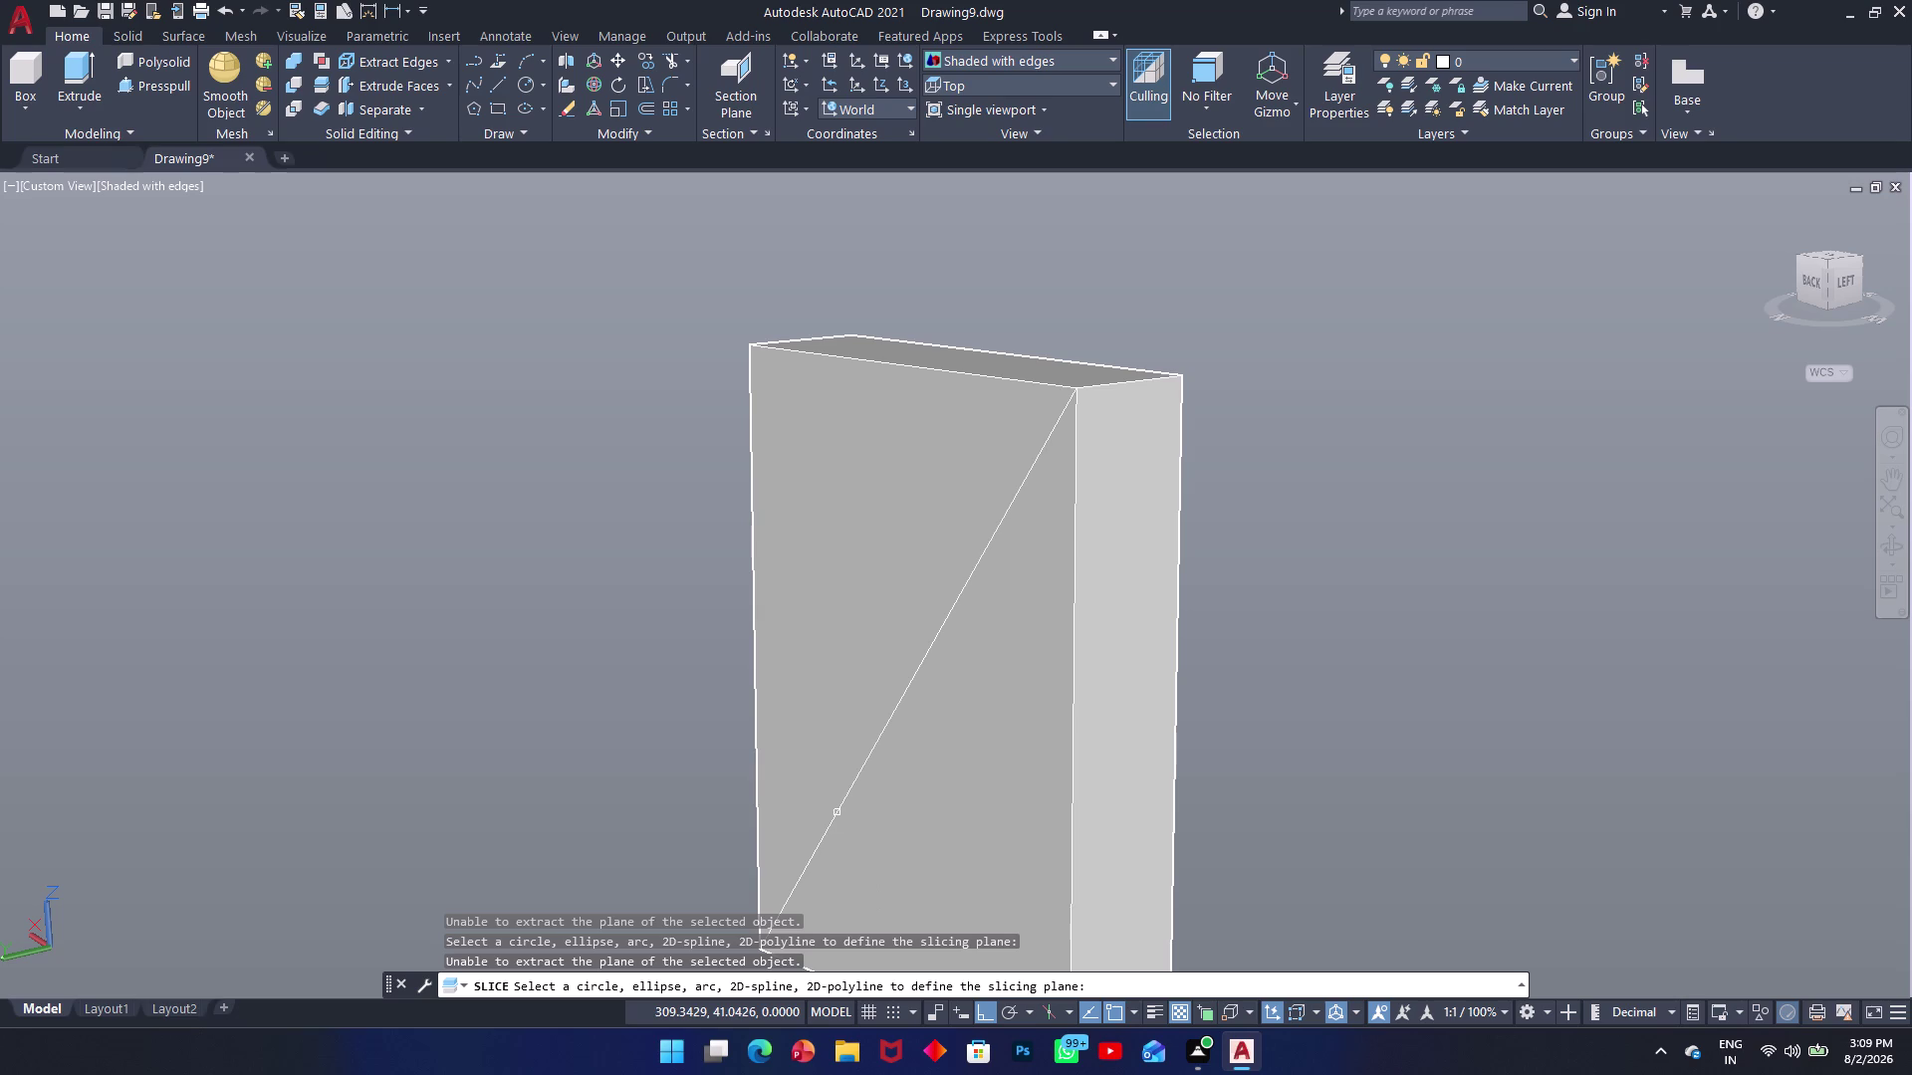
click(837, 813)
right_click(1299, 764)
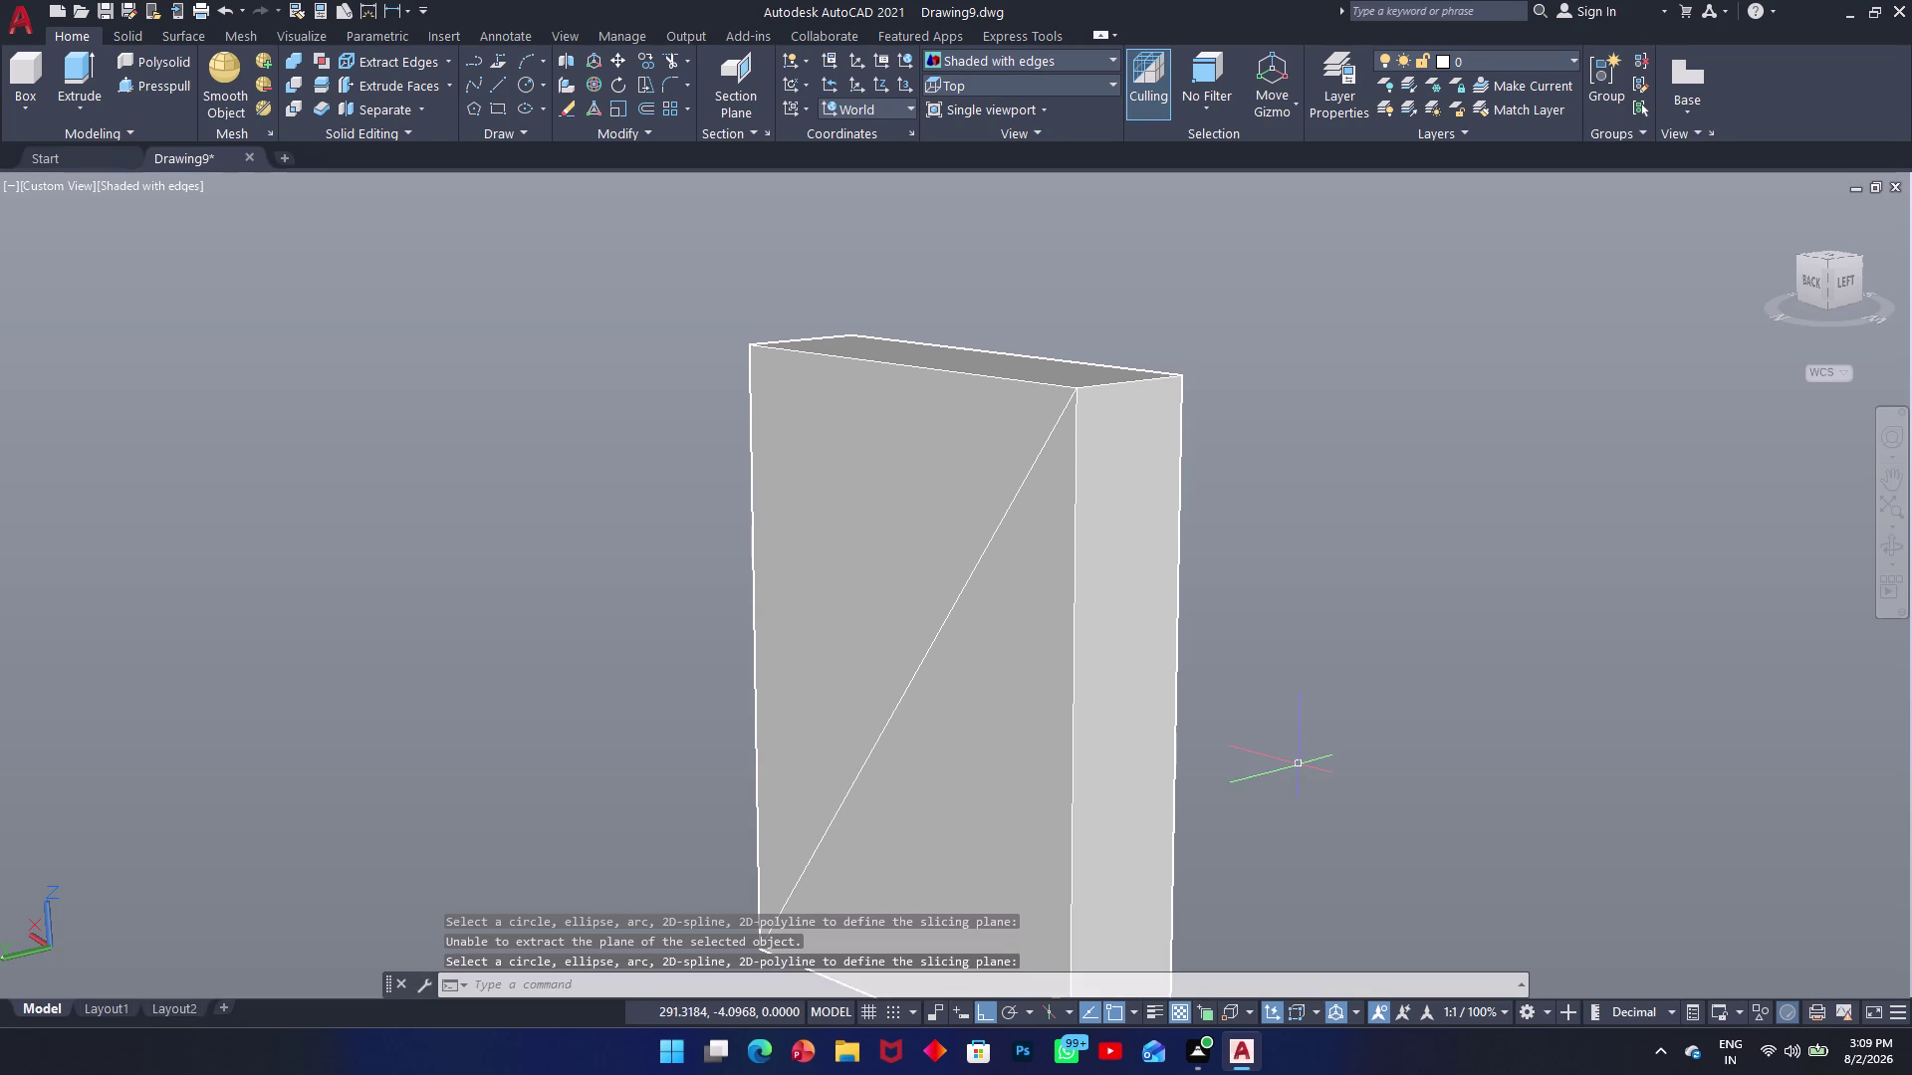
Cancel pending selections and dismiss several stray shortcut menus.
right_click(939, 761)
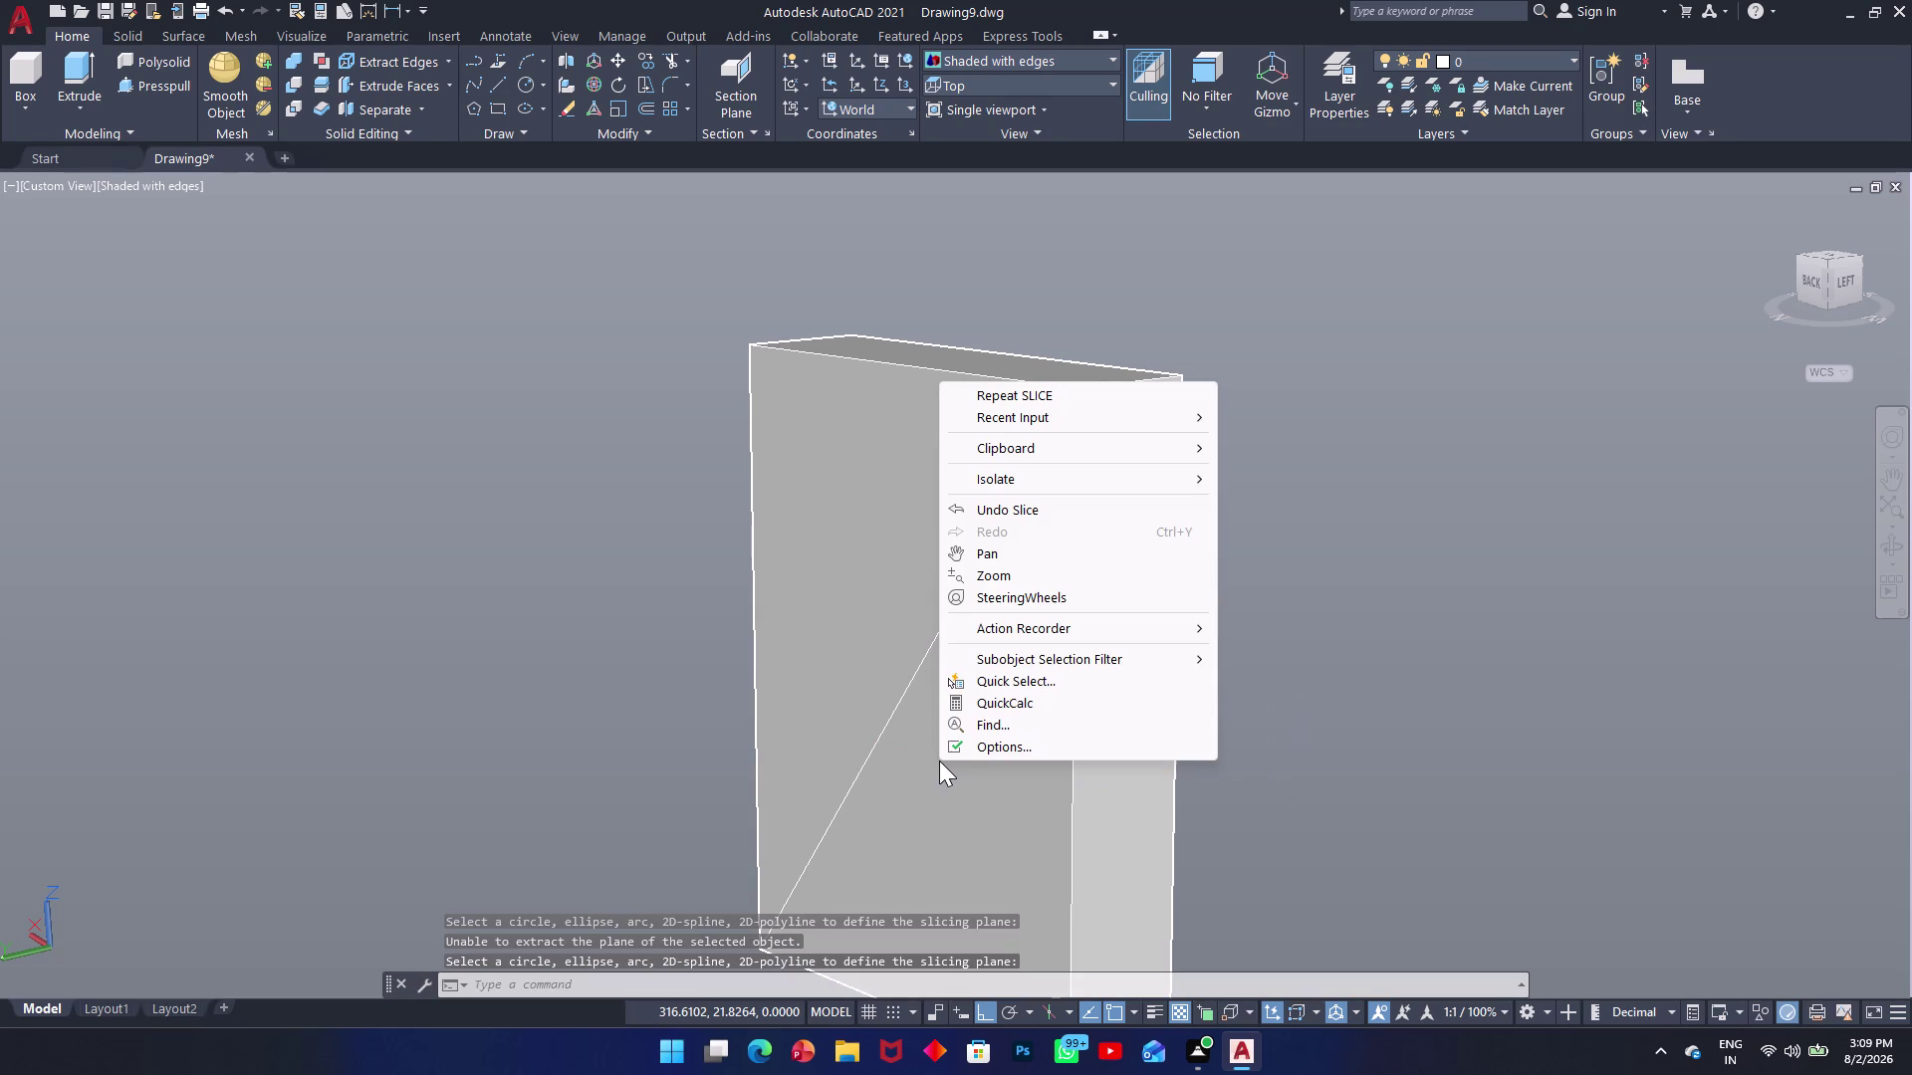
key(space)
key(Escape)
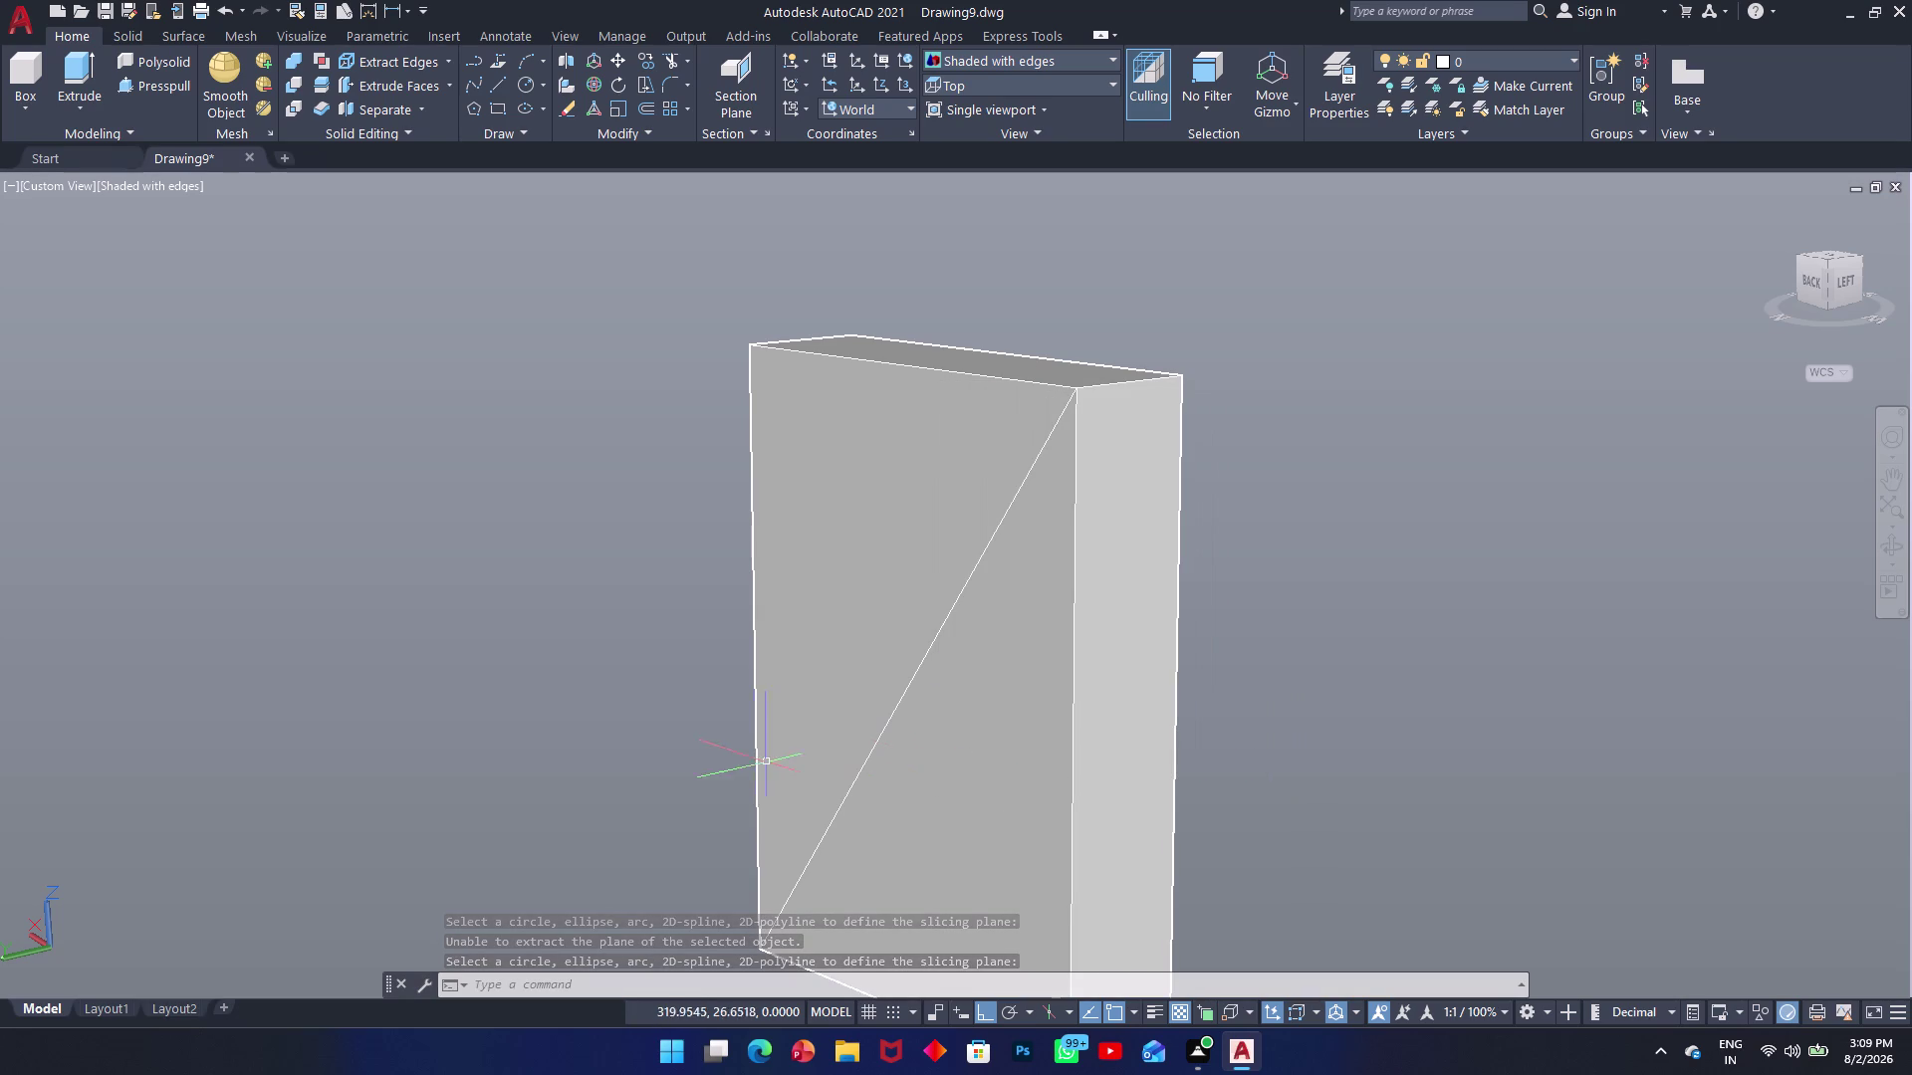
click(818, 705)
key(Escape)
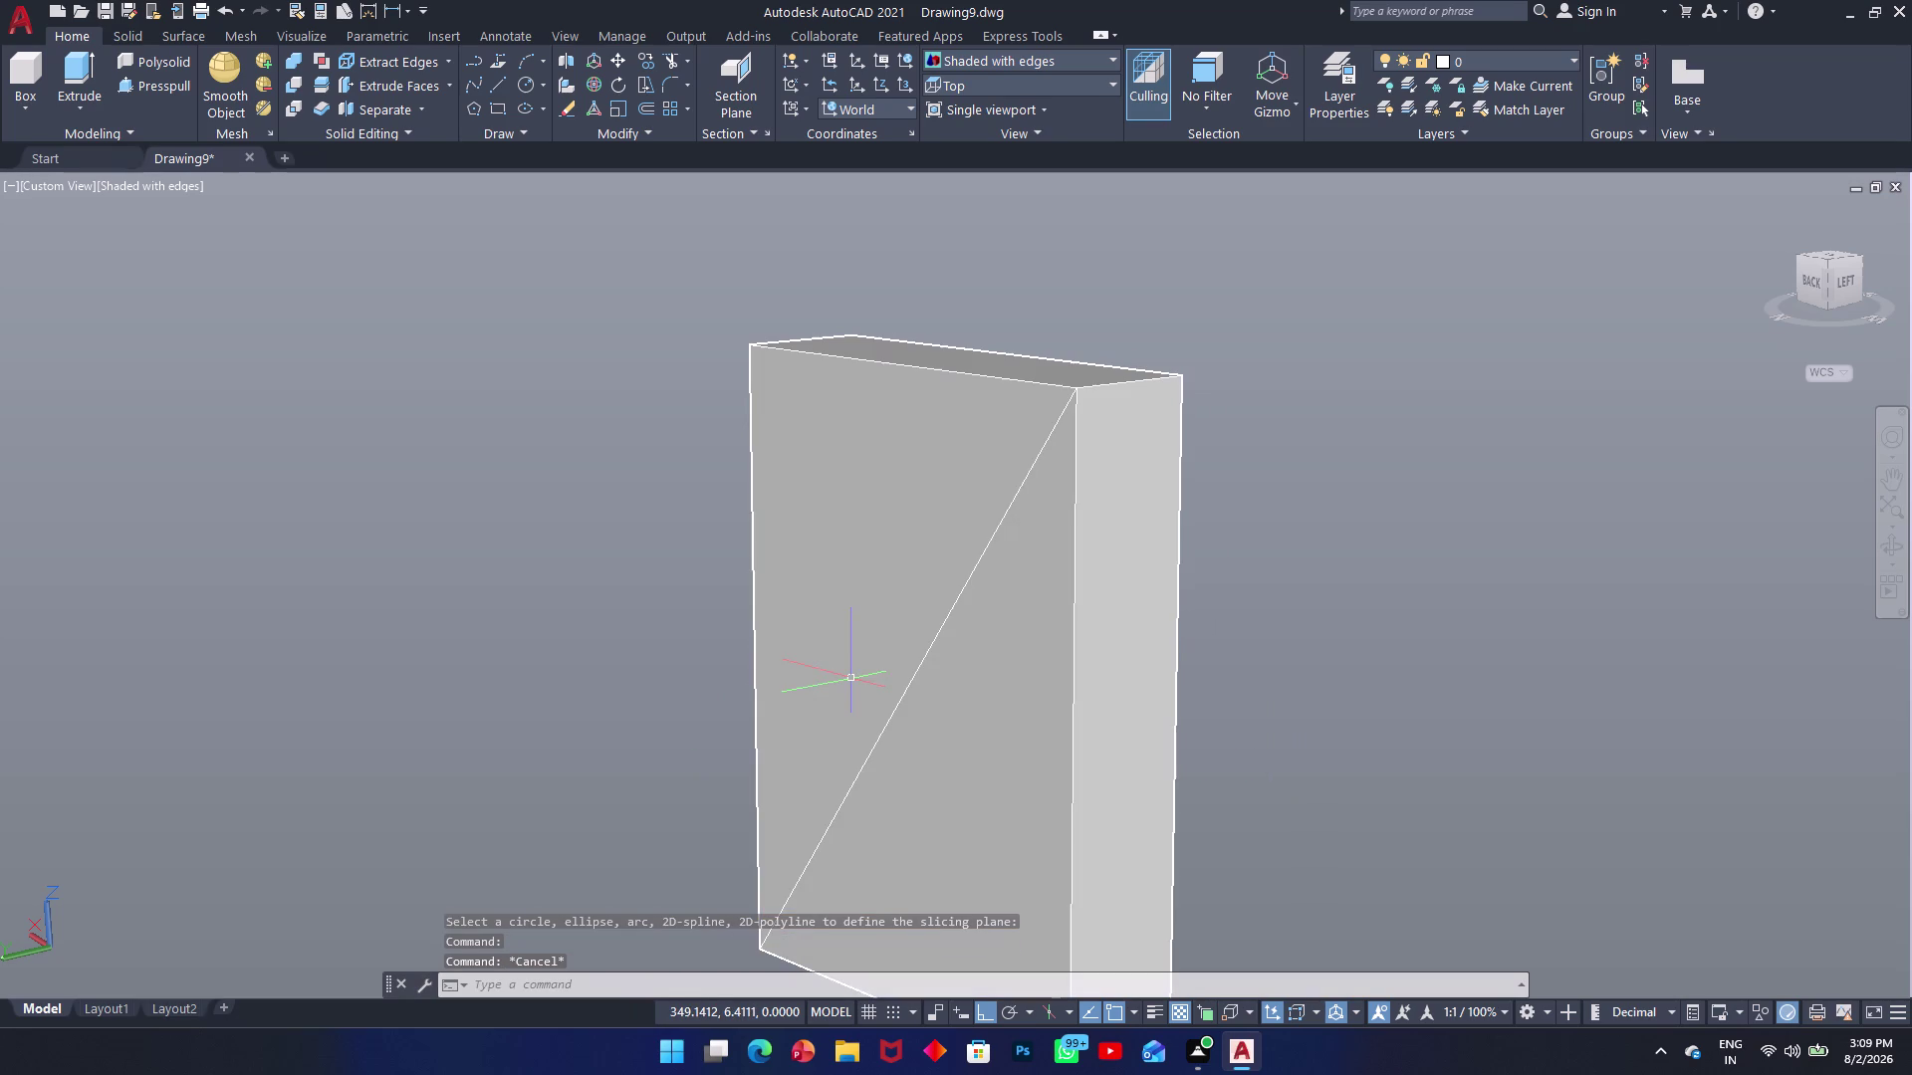
click(881, 729)
key(Escape)
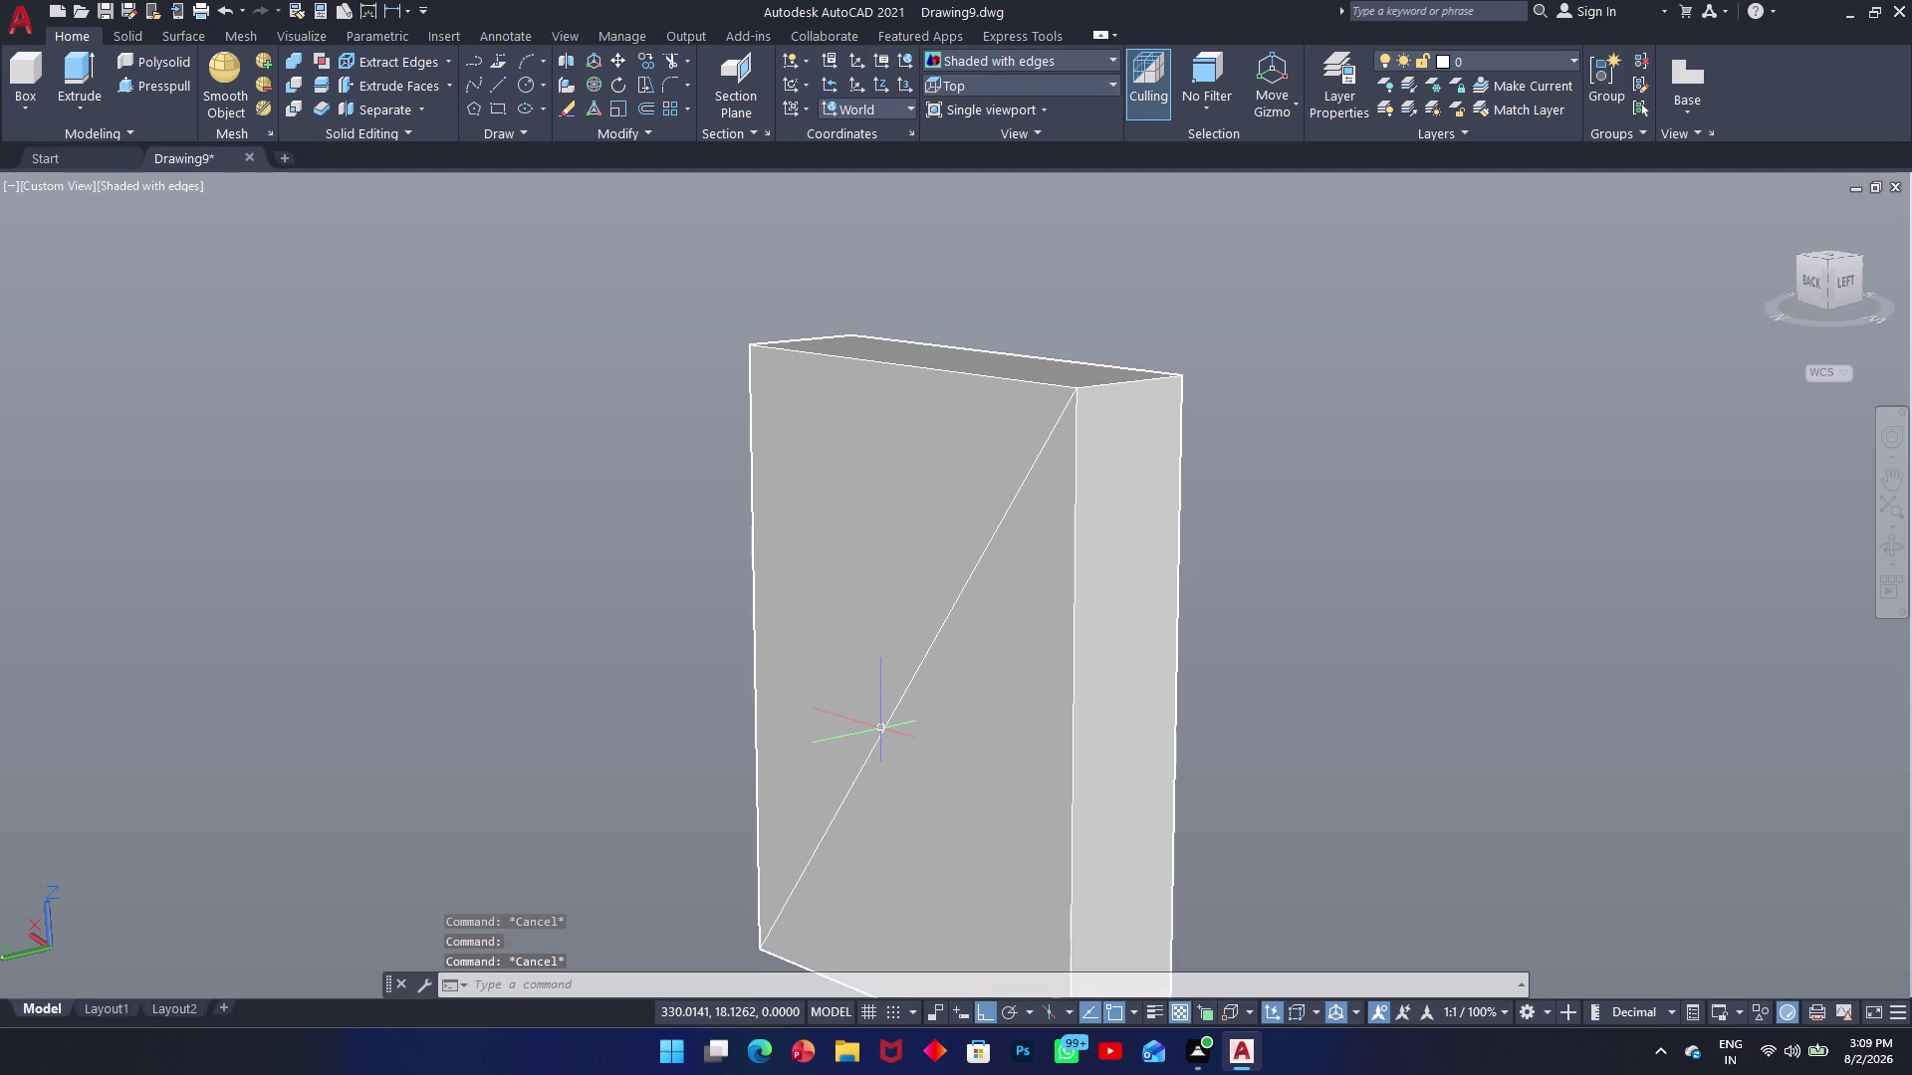
right_click(833, 609)
key(Escape)
right_click(806, 629)
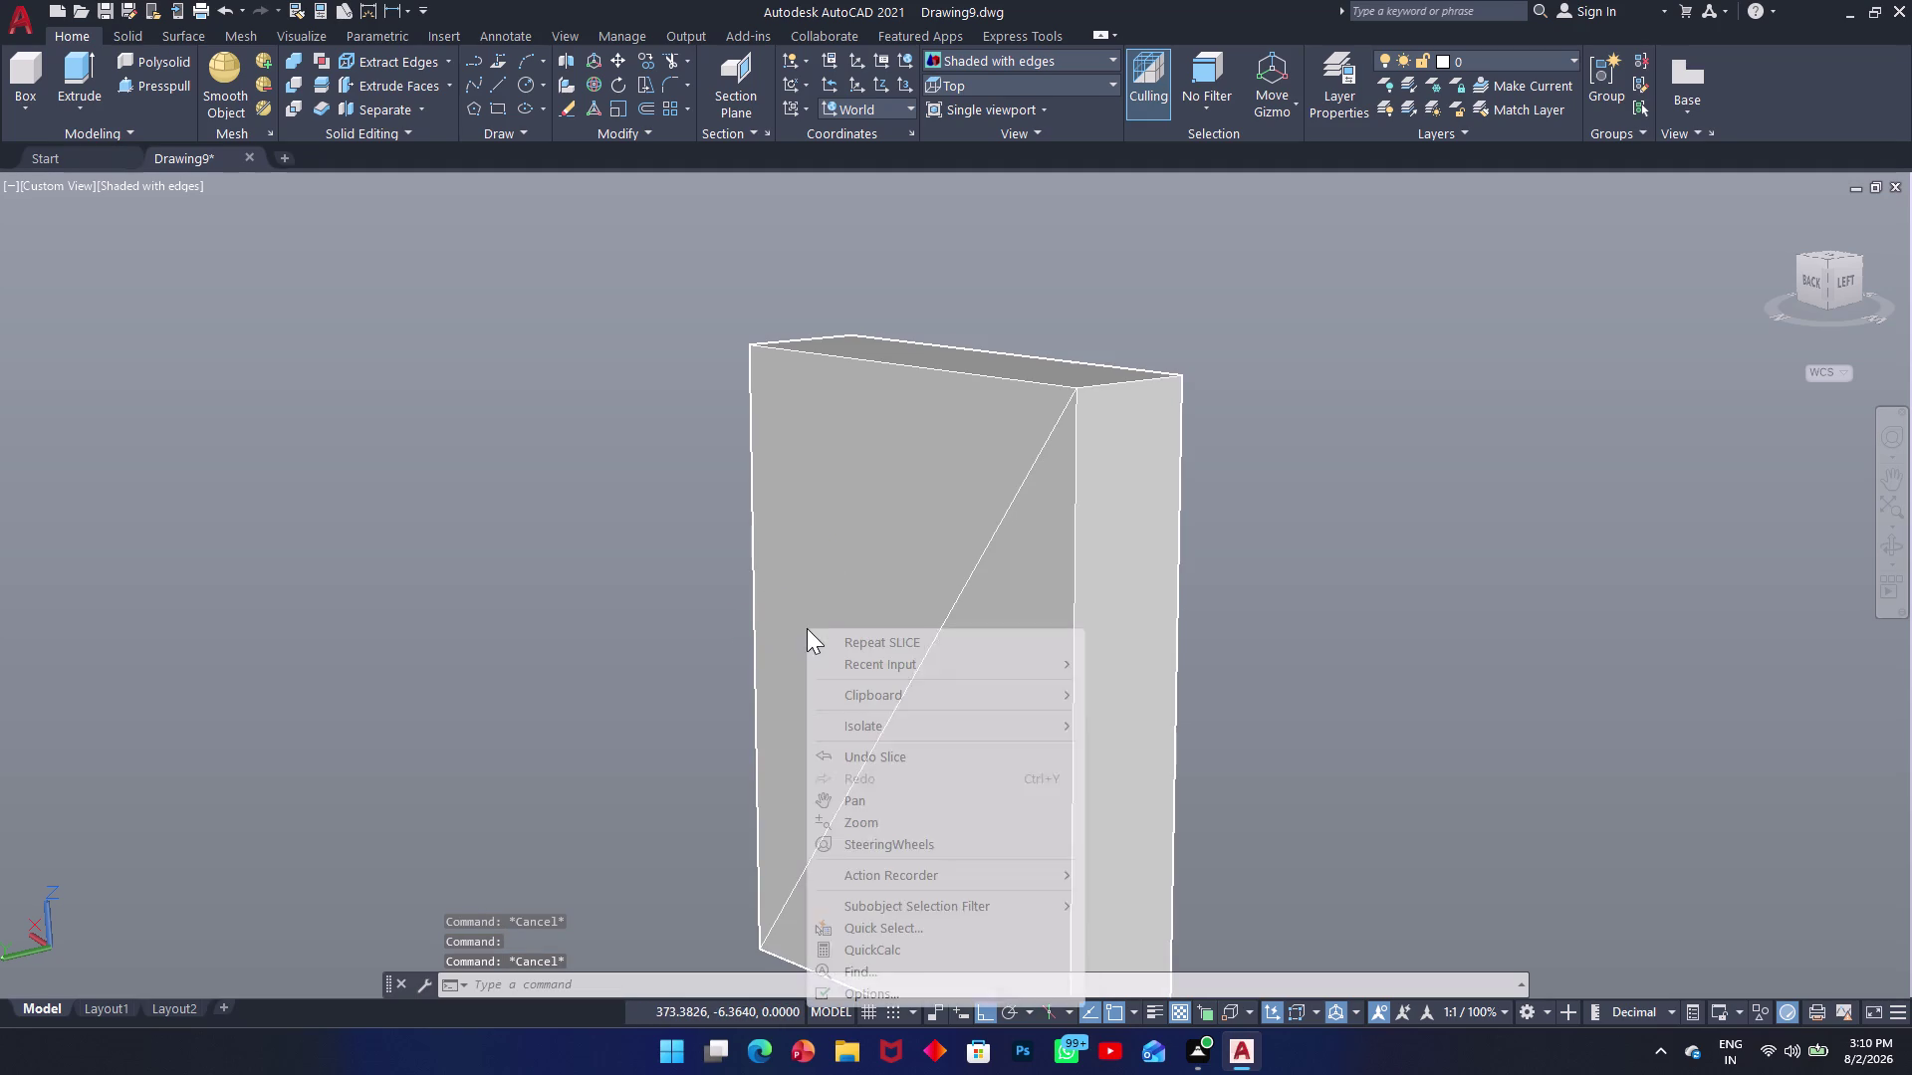
key(Escape)
right_click(988, 815)
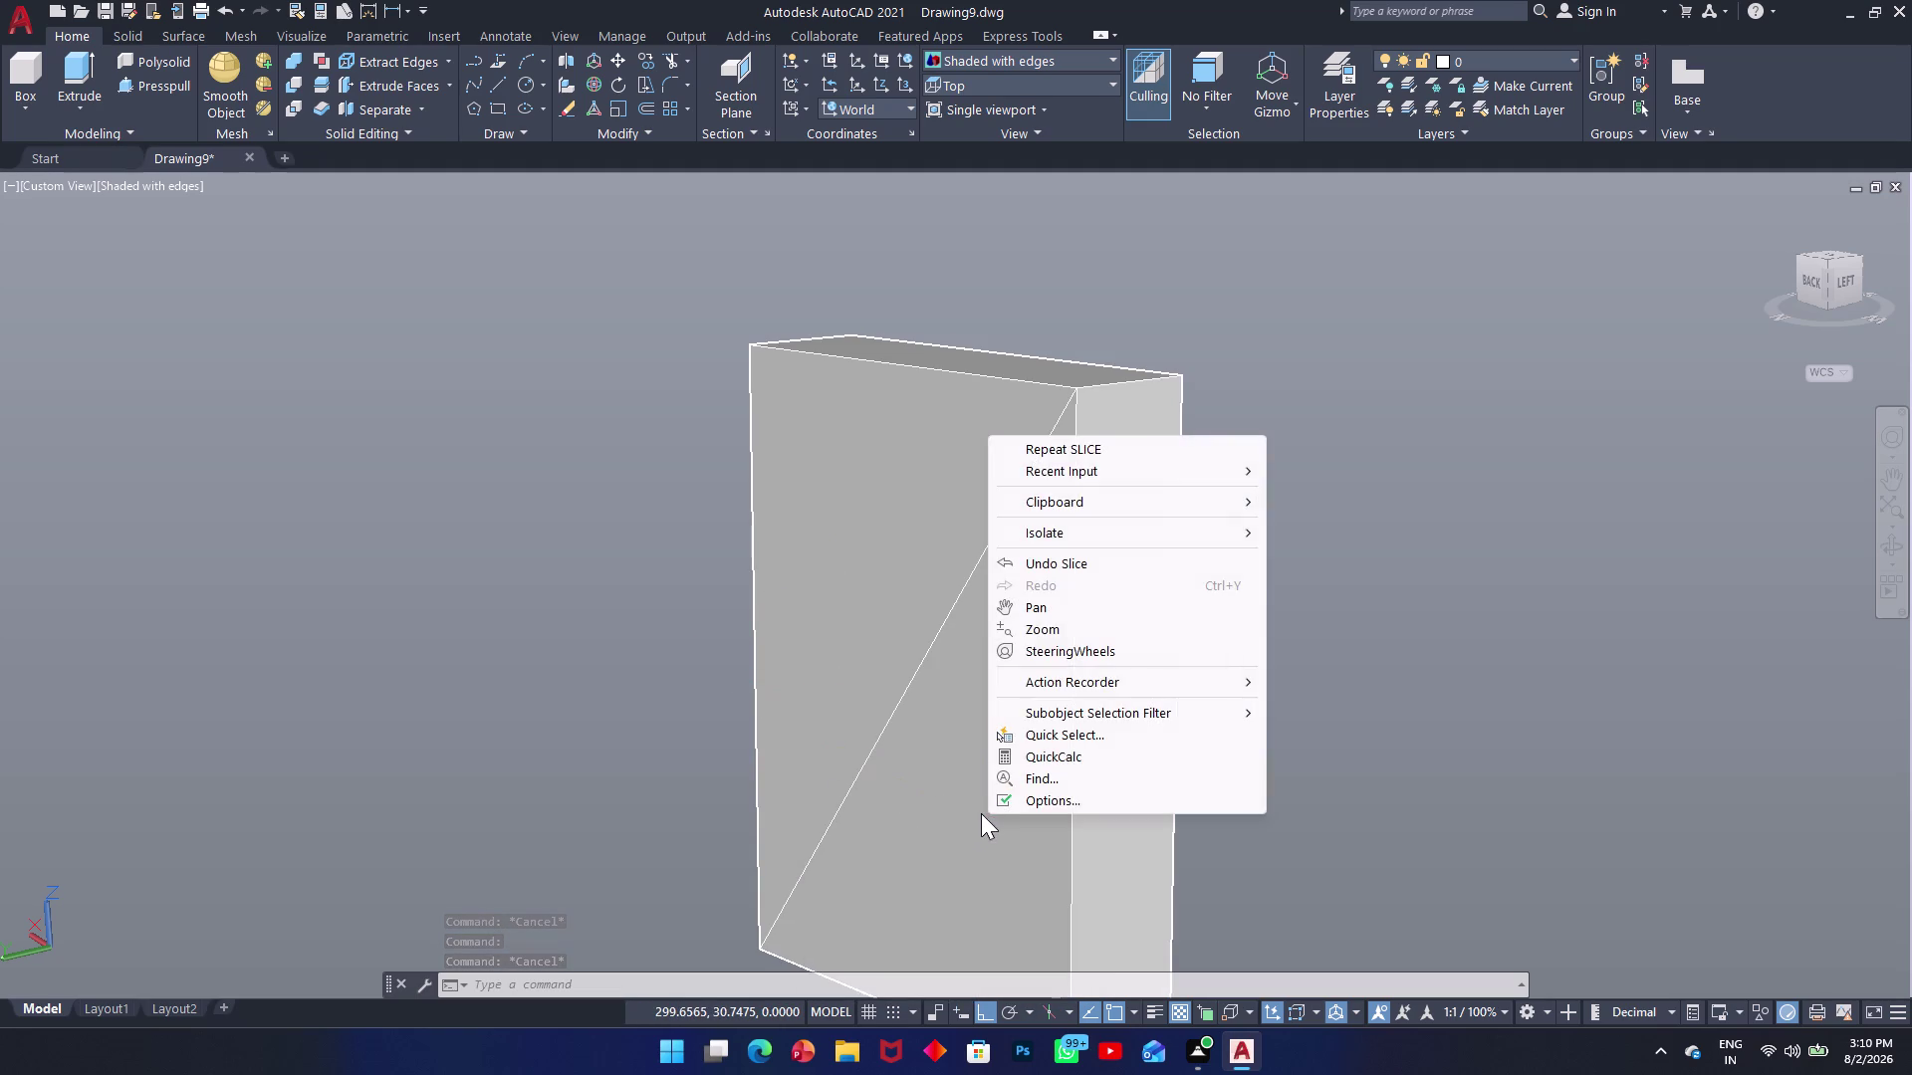
key(Escape)
Select the block and its diagonal line, then end object isolation.
drag(1393, 514, 1307, 541)
click(973, 635)
right_click(982, 612)
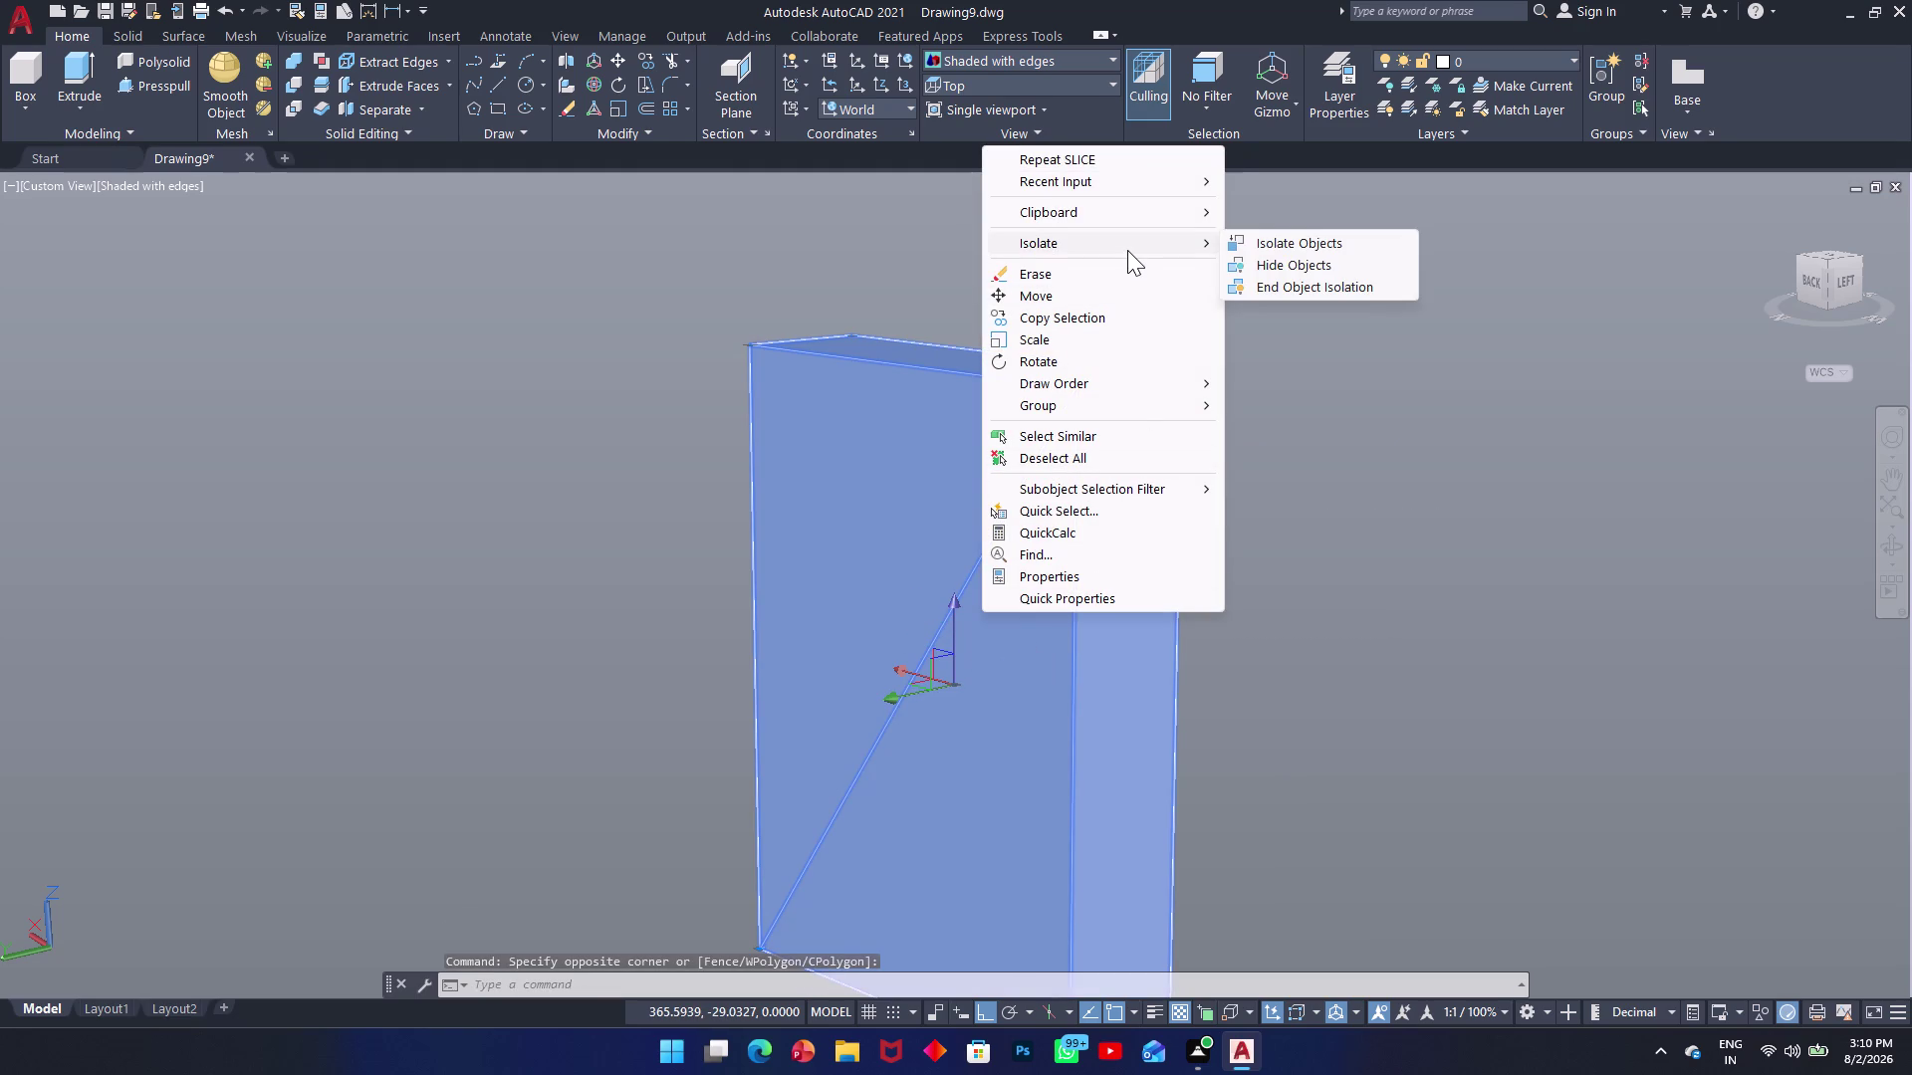
click(1246, 285)
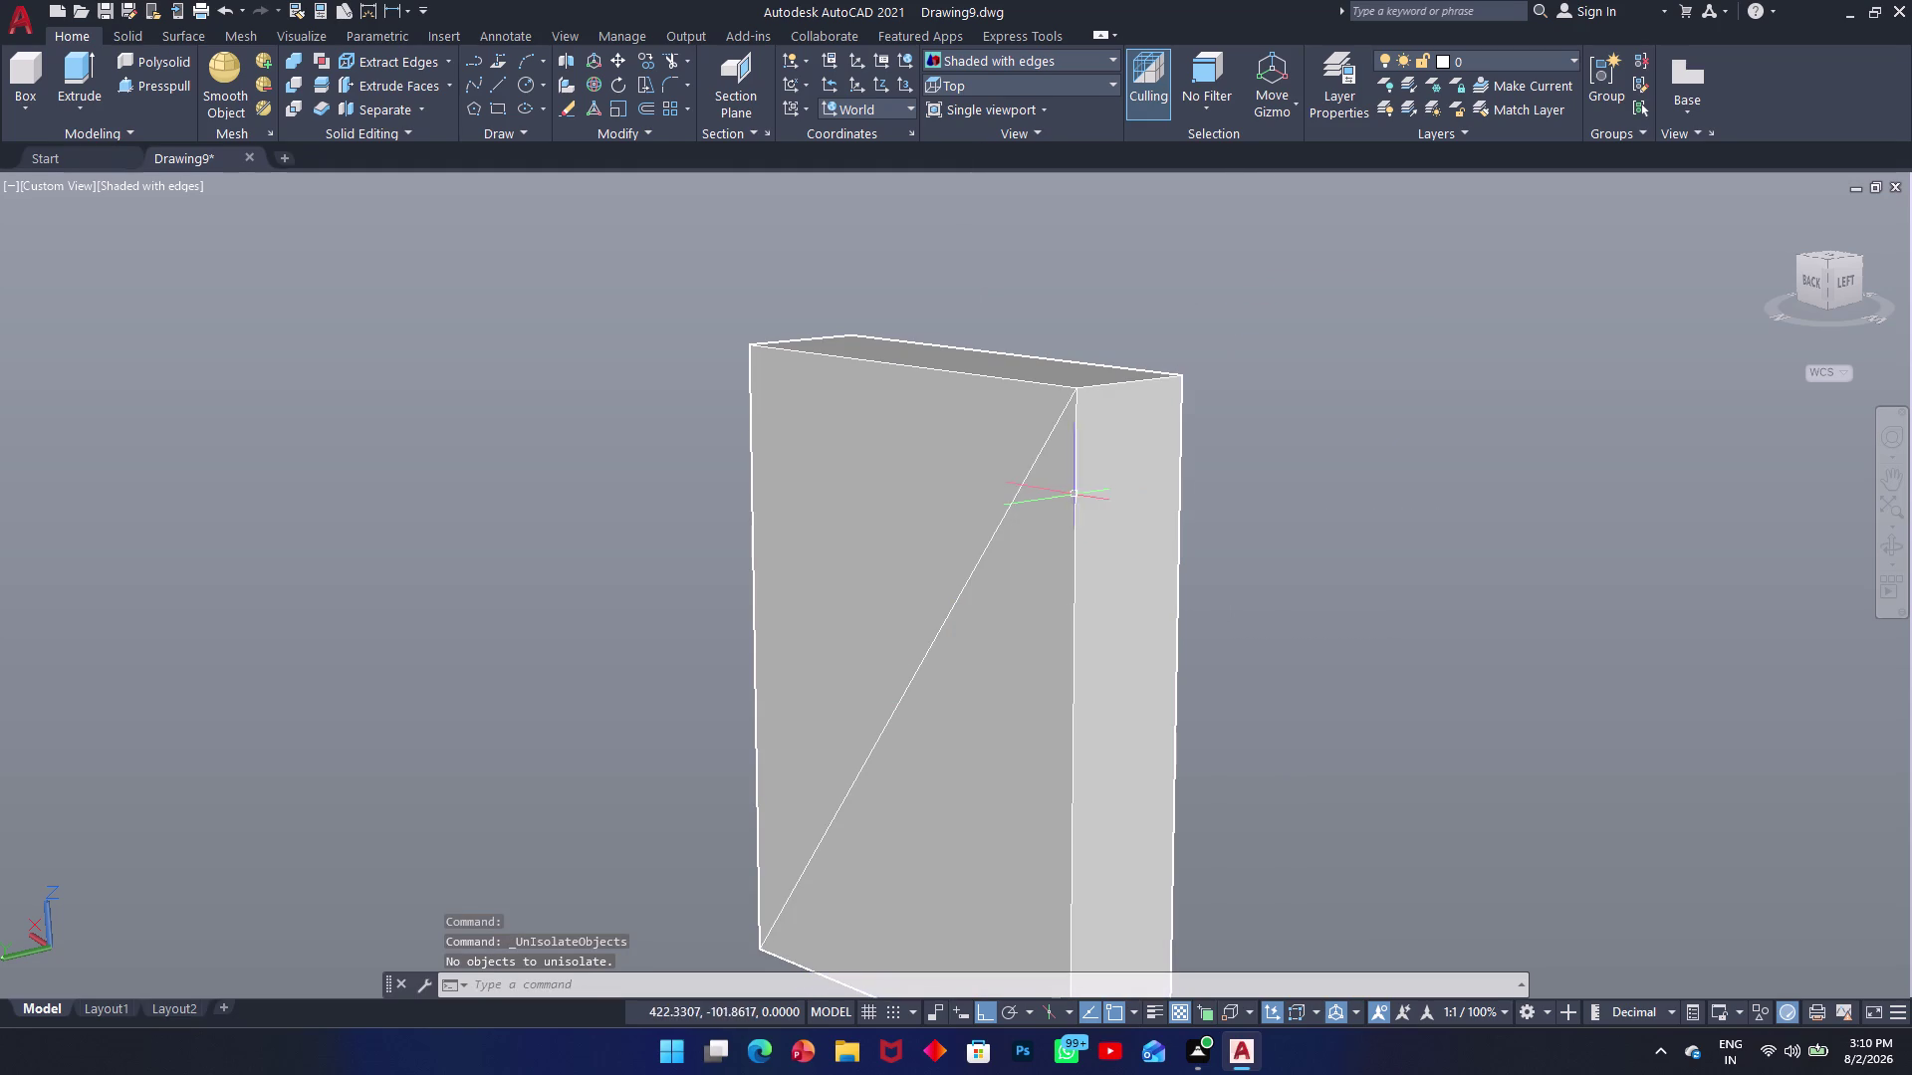
click(1020, 497)
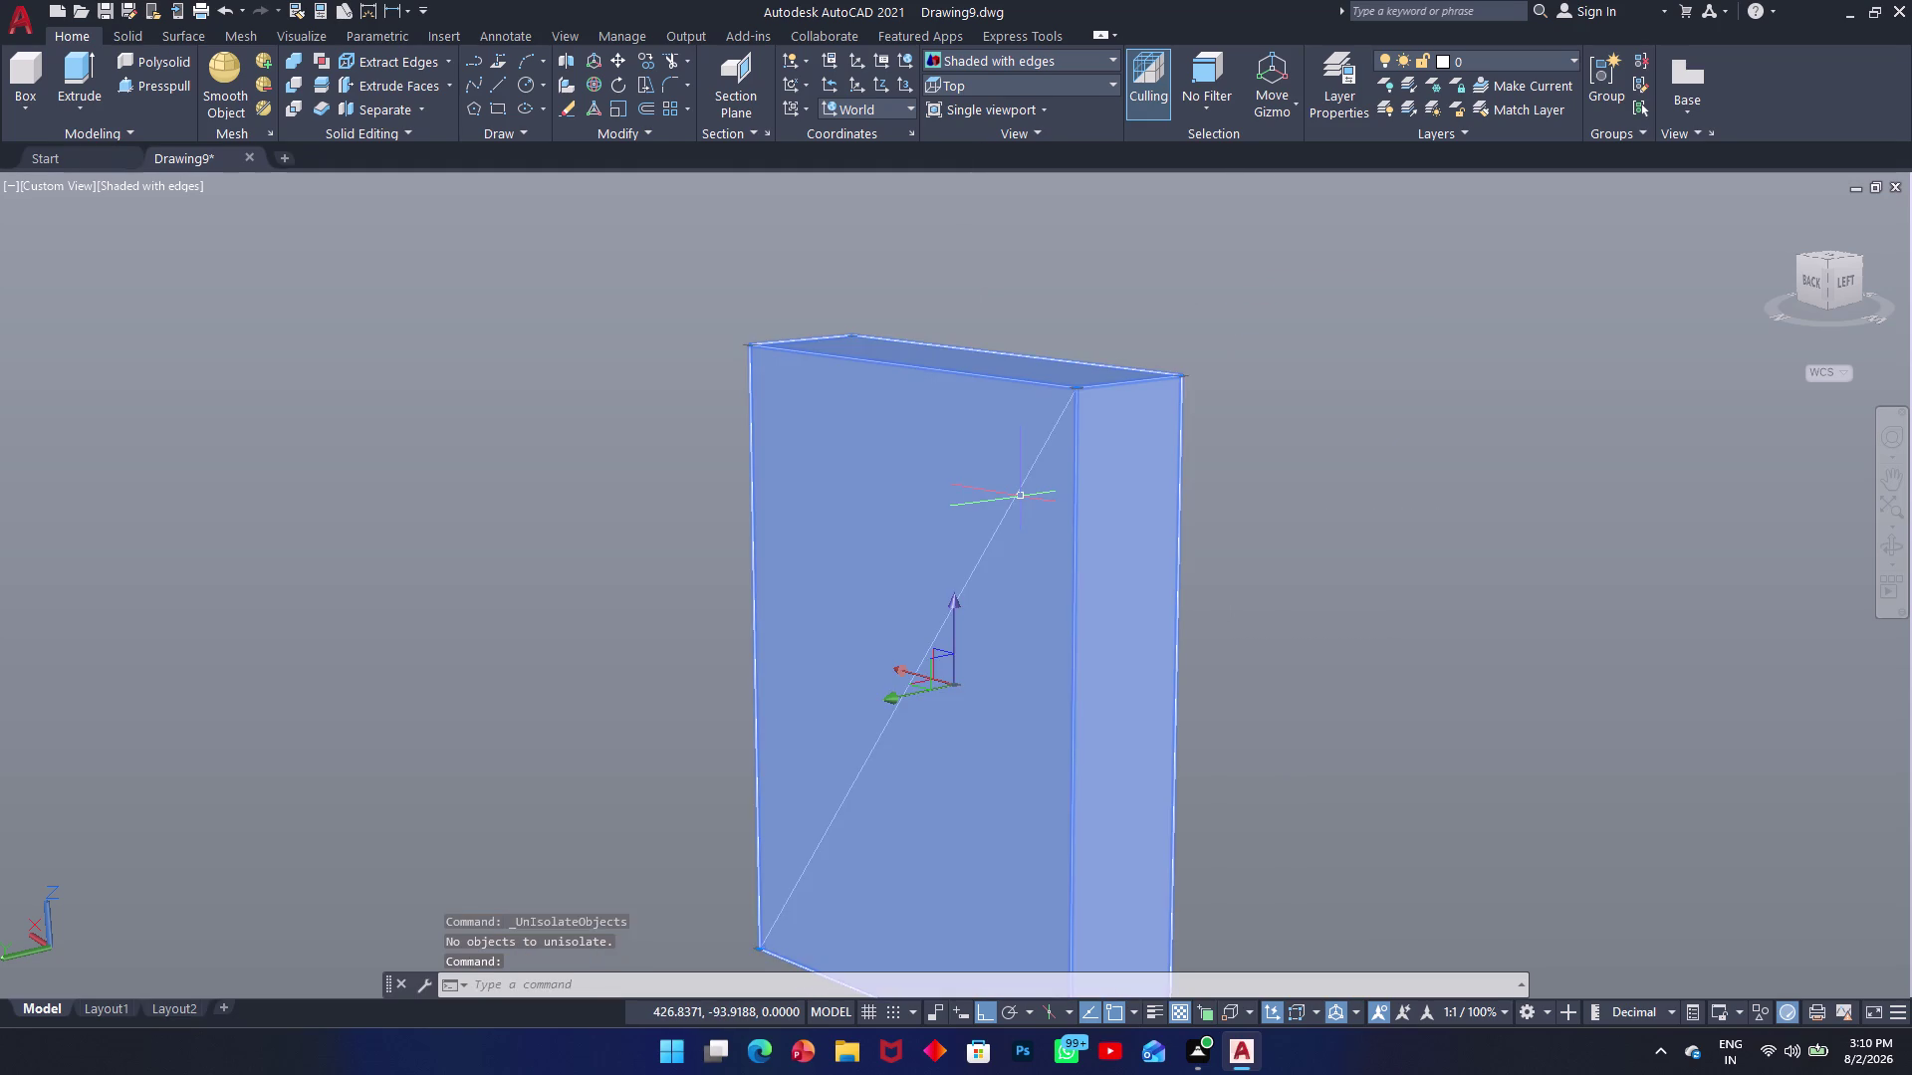
key(Escape)
click(1017, 497)
key(Escape)
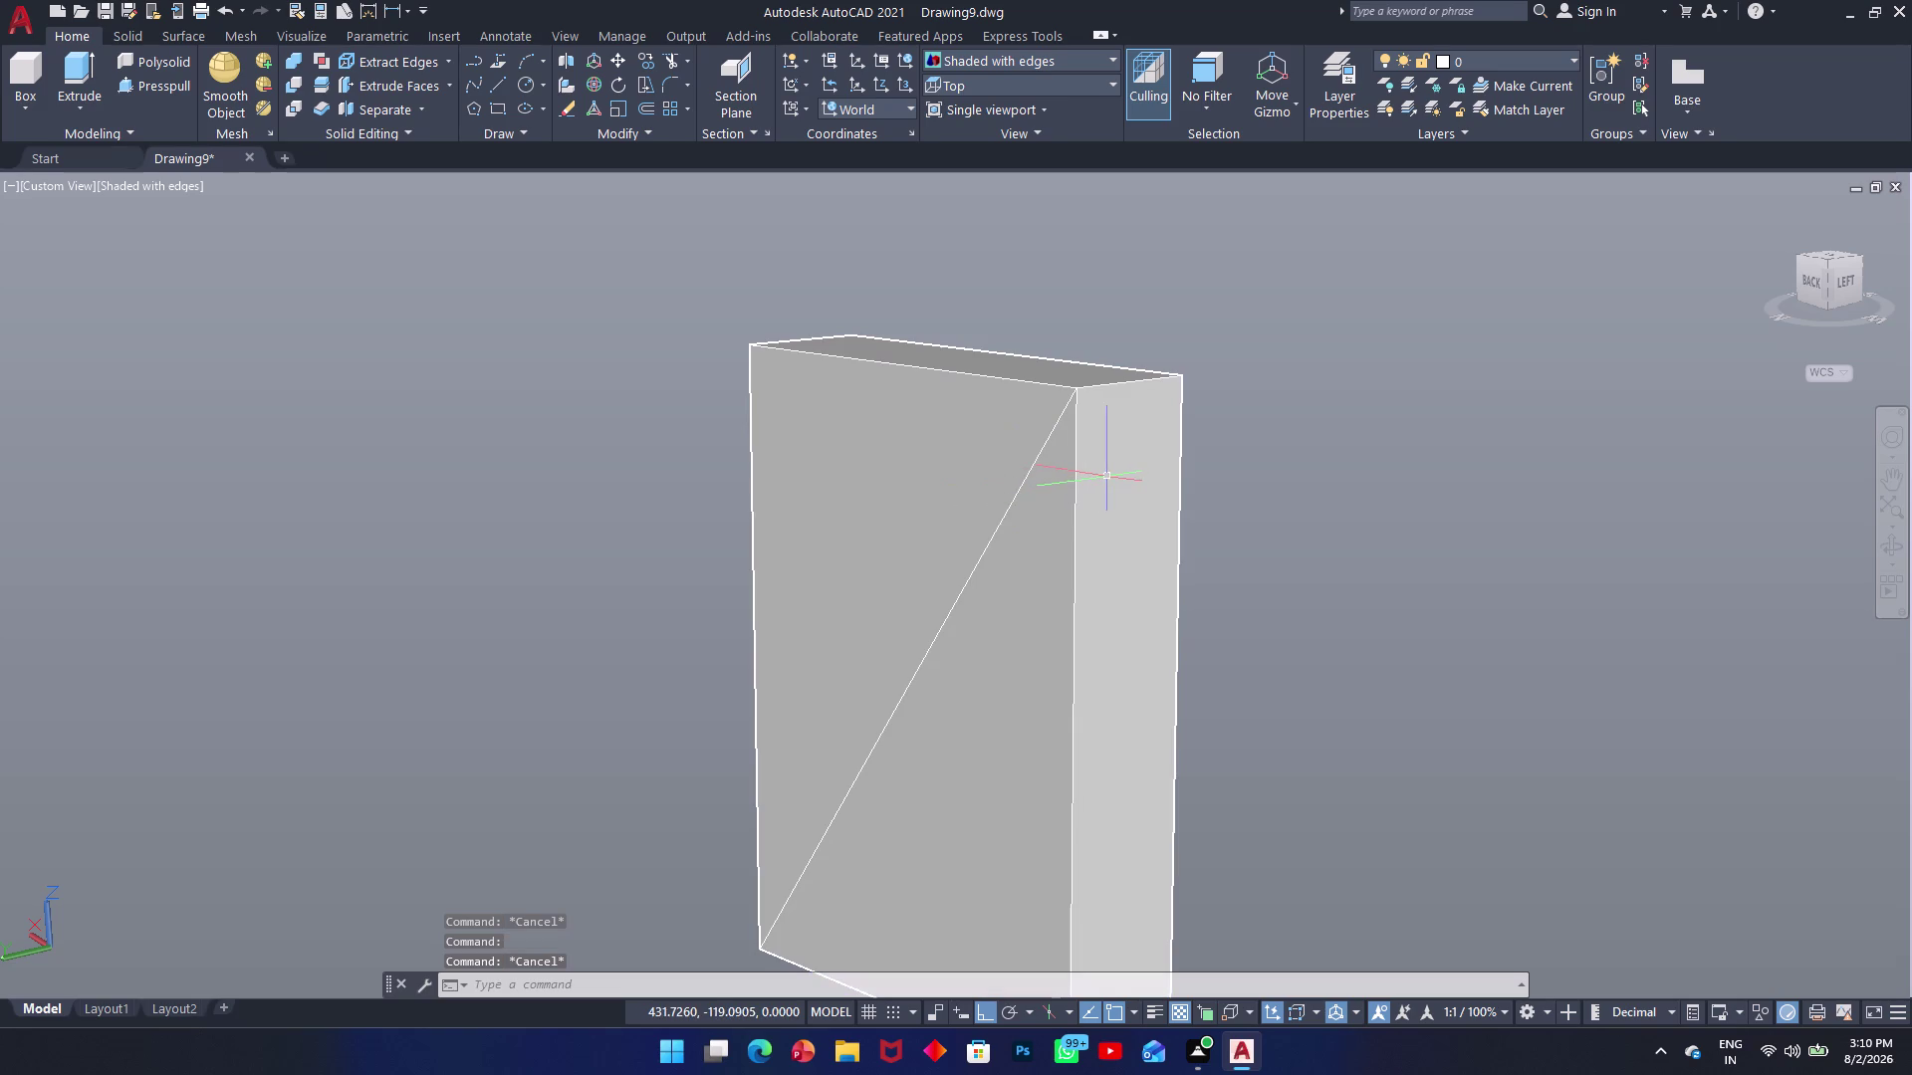
click(1108, 477)
key(Escape)
Hide the block and its diagonal line with Isolate > Hide Objects.
right_click(872, 503)
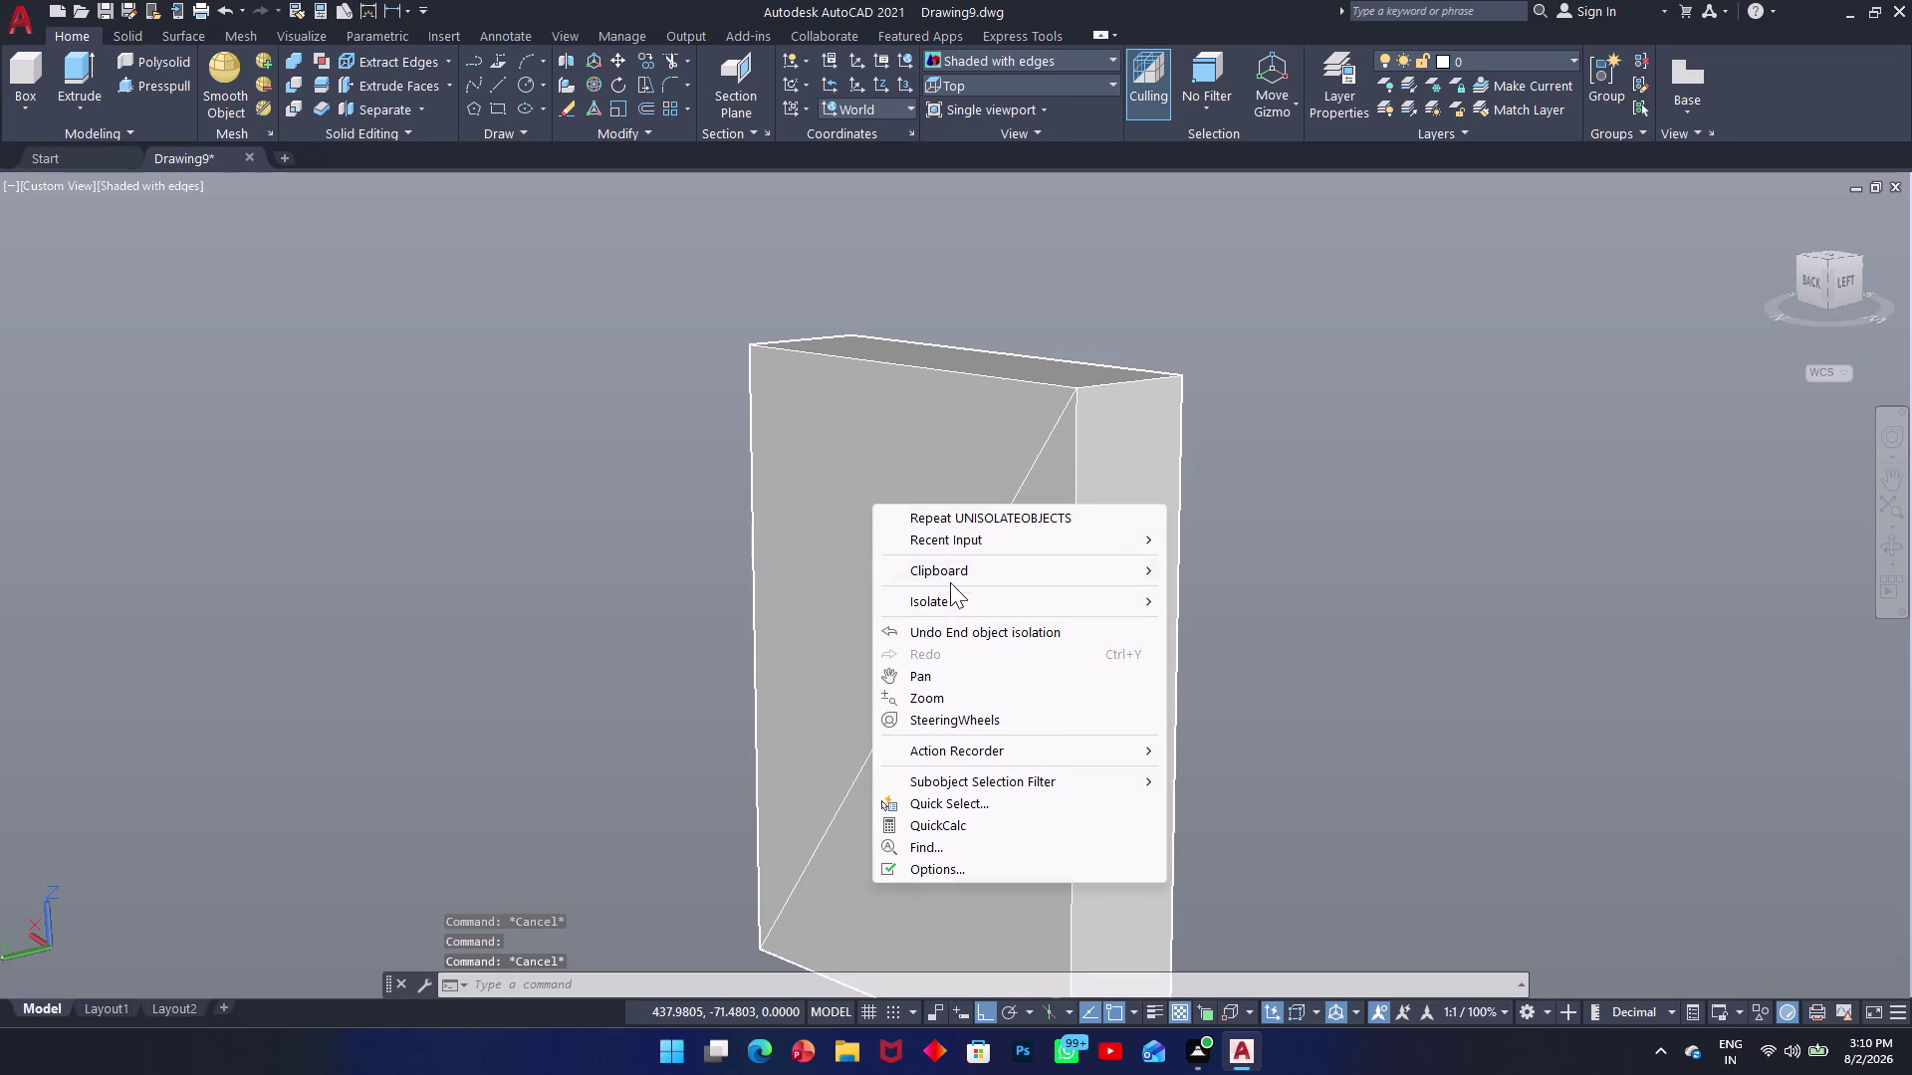
click(953, 595)
click(1197, 625)
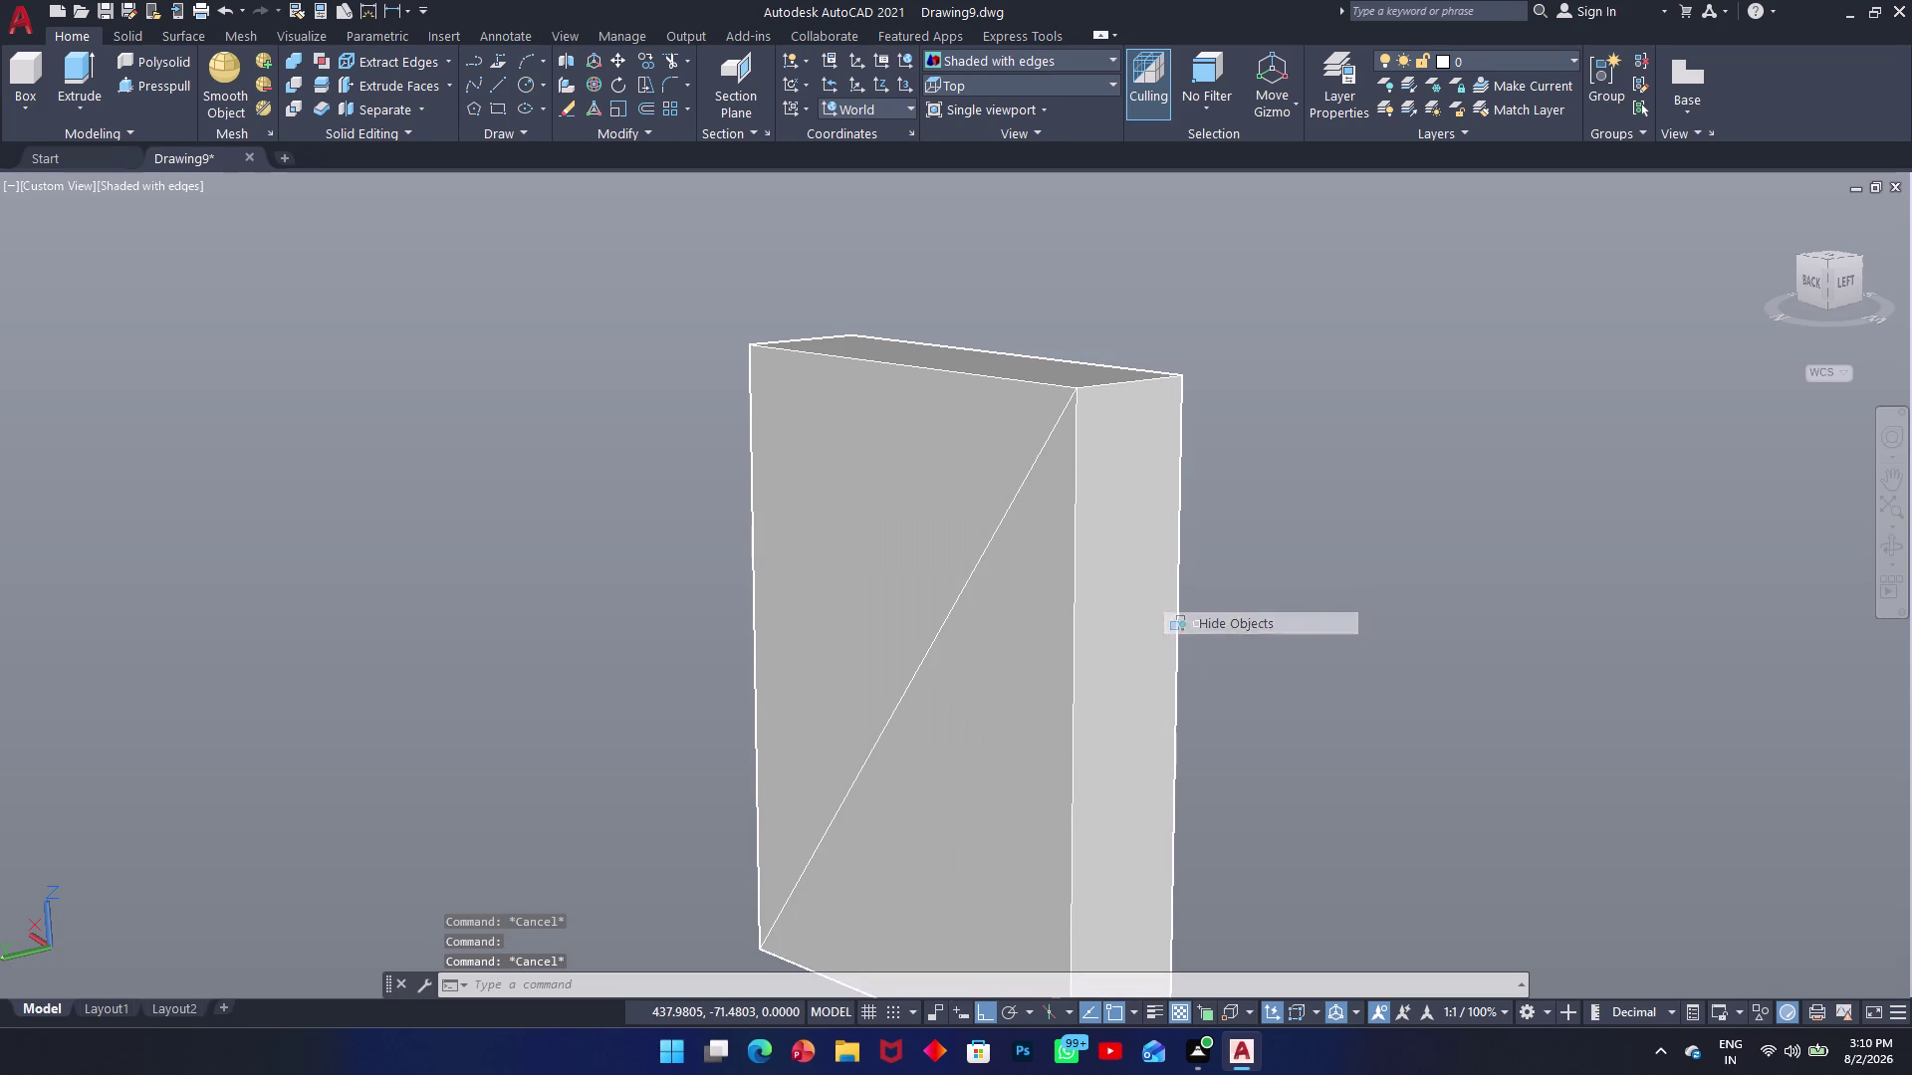
drag(1448, 380, 1427, 390)
click(798, 656)
key(Escape)
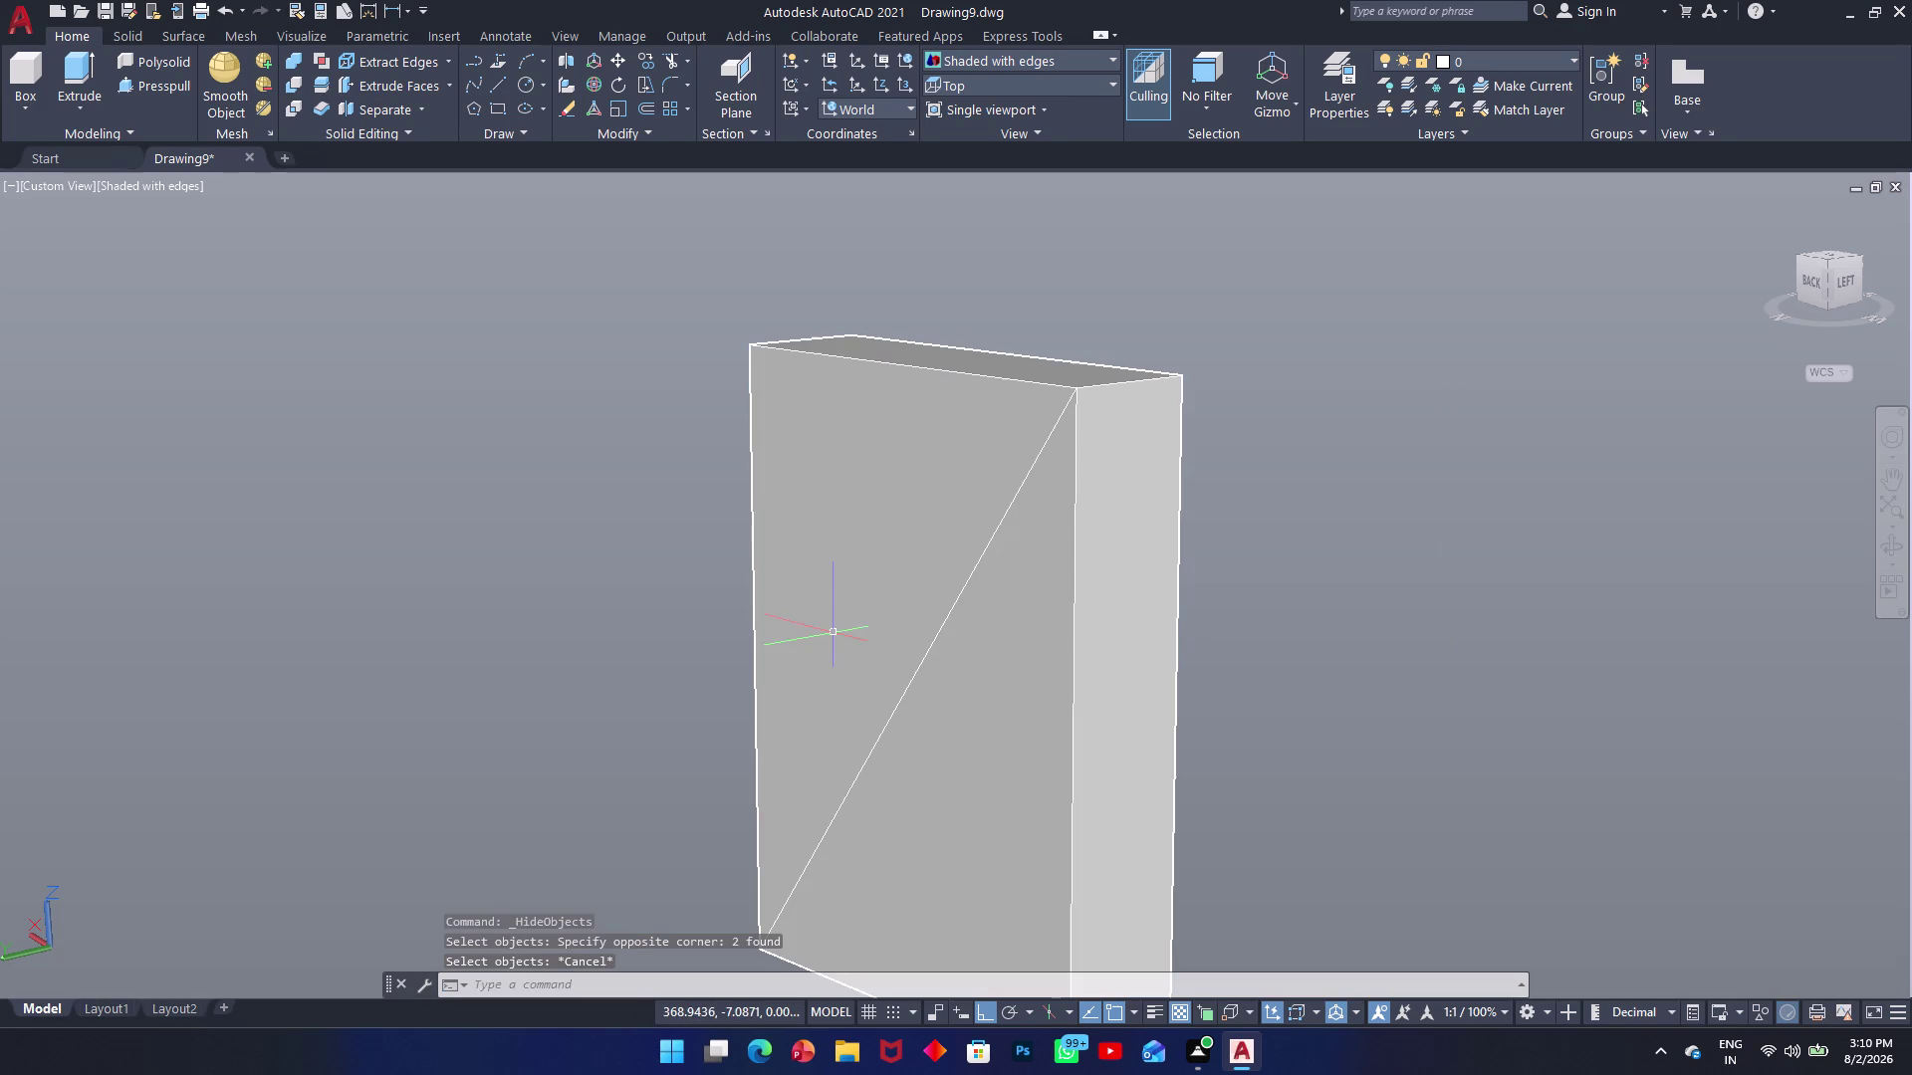
drag(1368, 318, 1315, 338)
click(784, 658)
key(space)
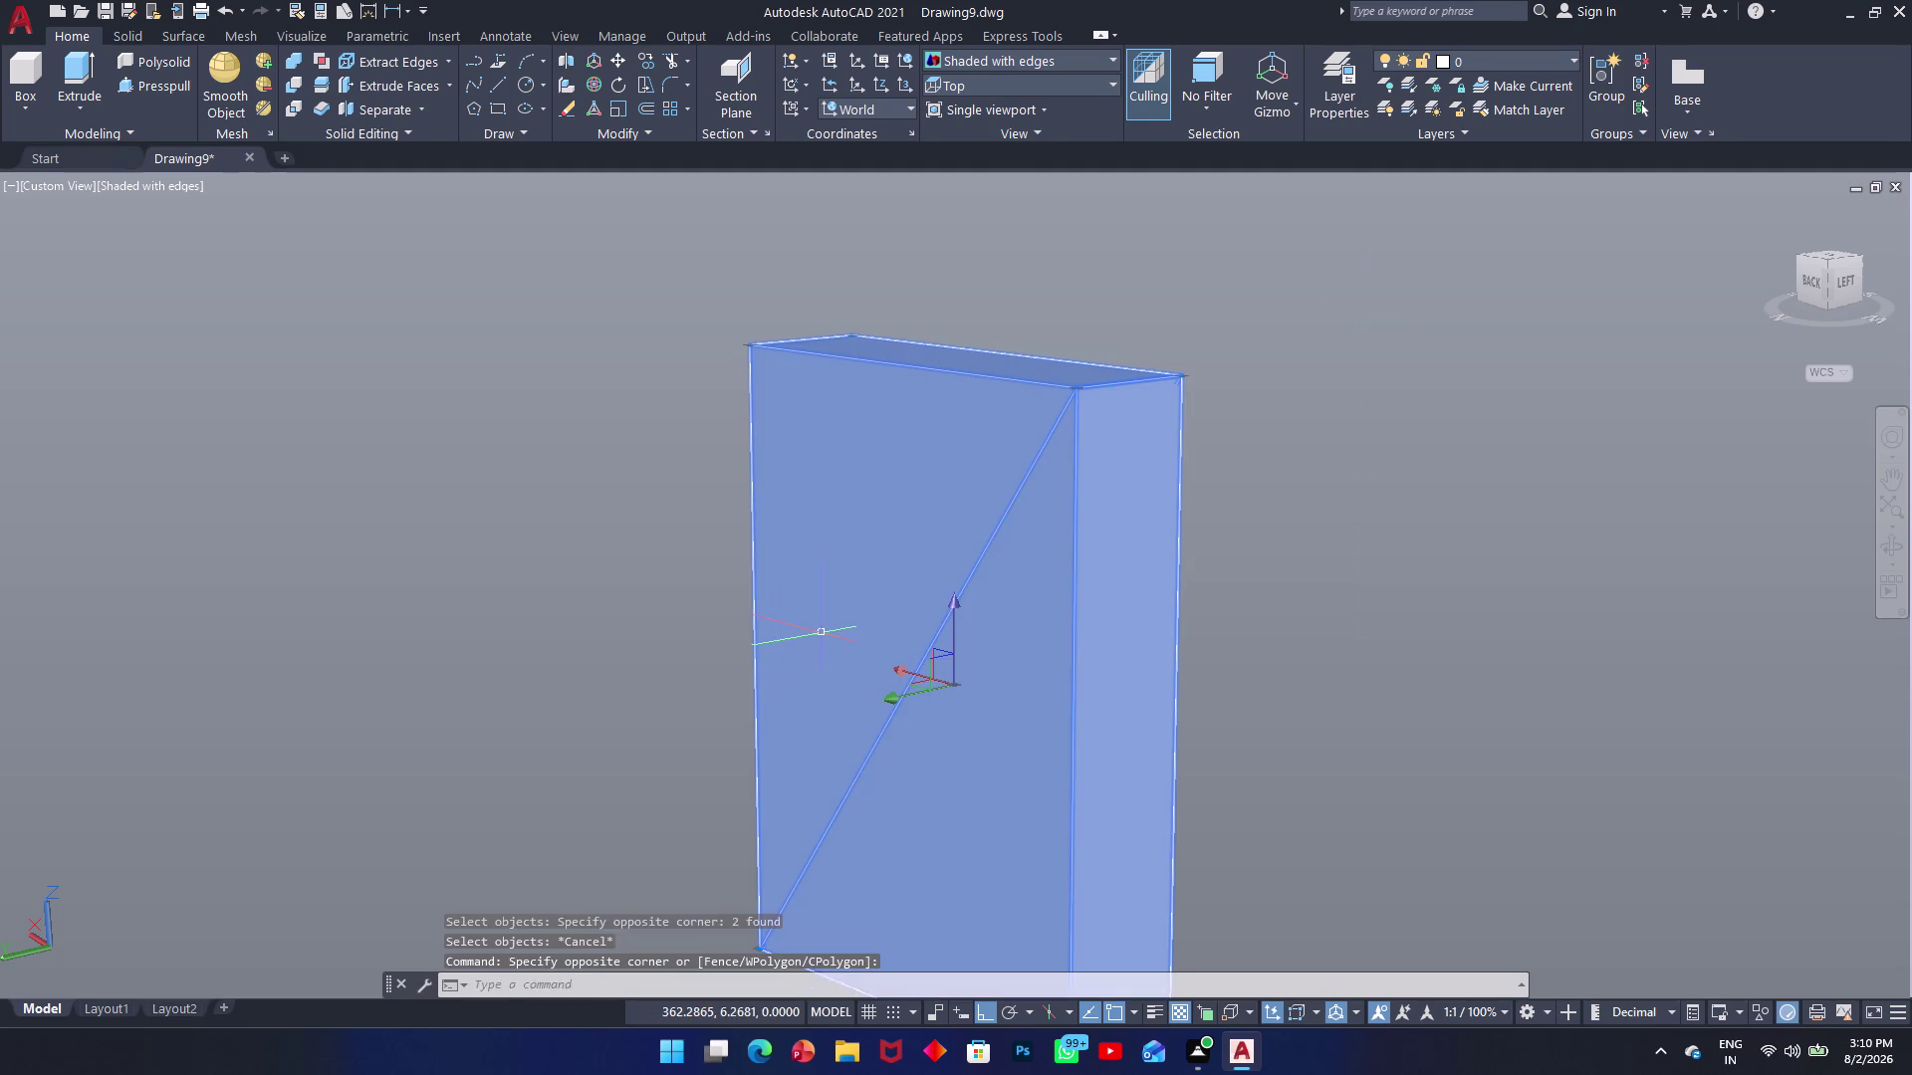
End object isolation to bring the hidden block back.
right_click(940, 513)
scroll(up, 3)
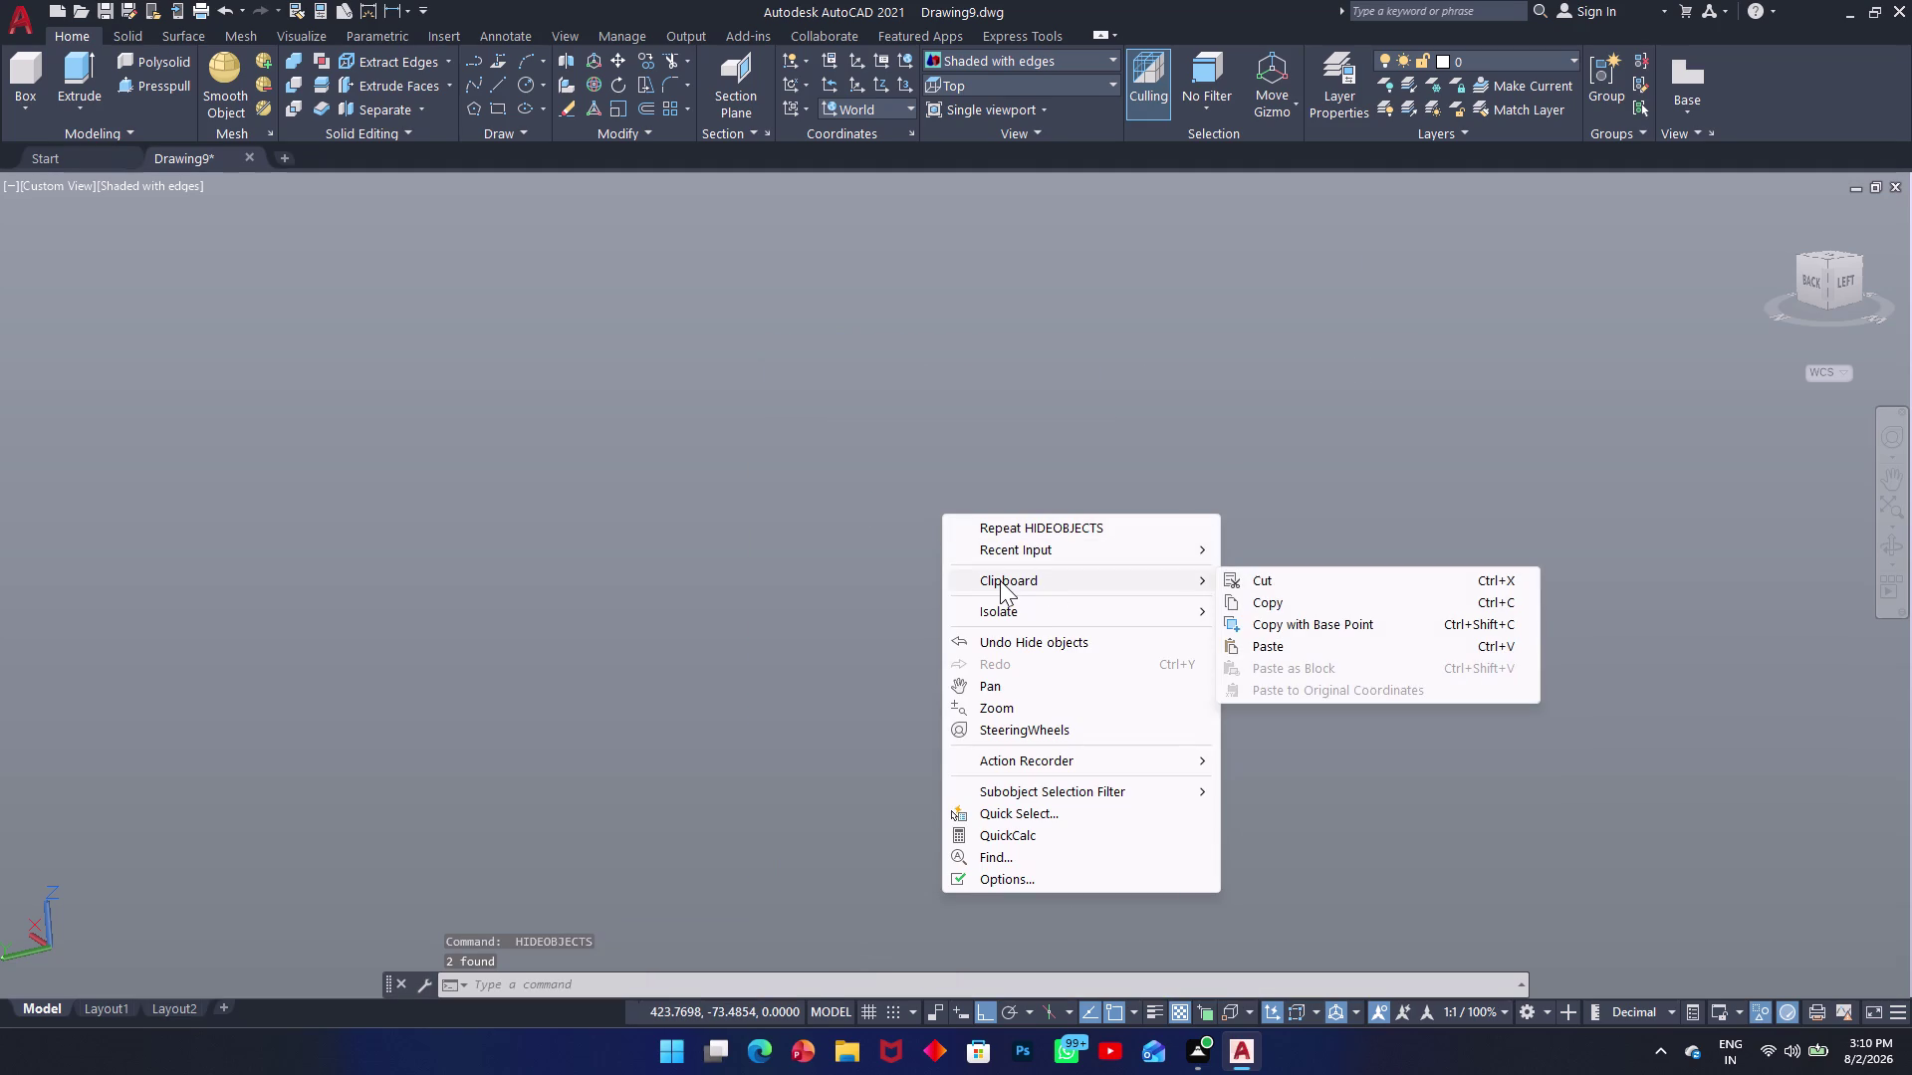
scroll(down, 3)
key(Escape)
click(827, 555)
right_click(827, 556)
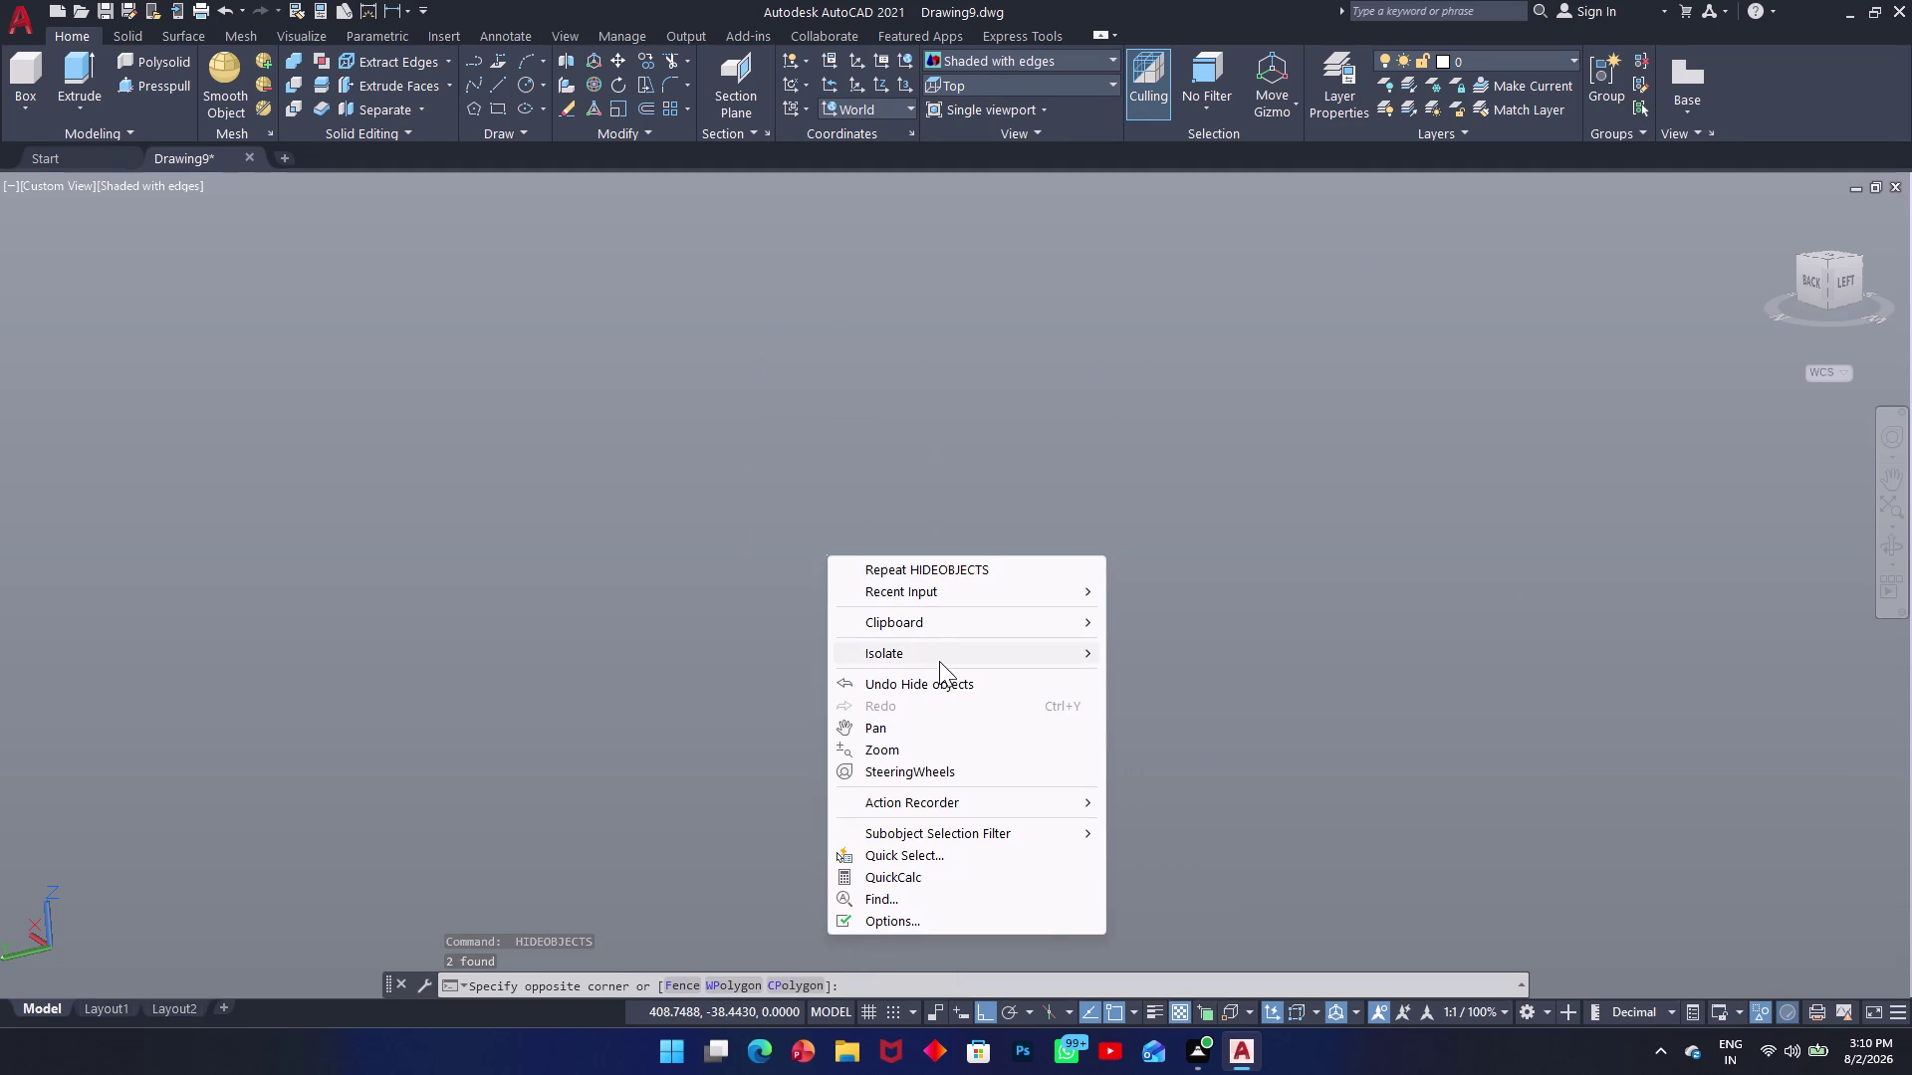
click(951, 652)
click(1150, 702)
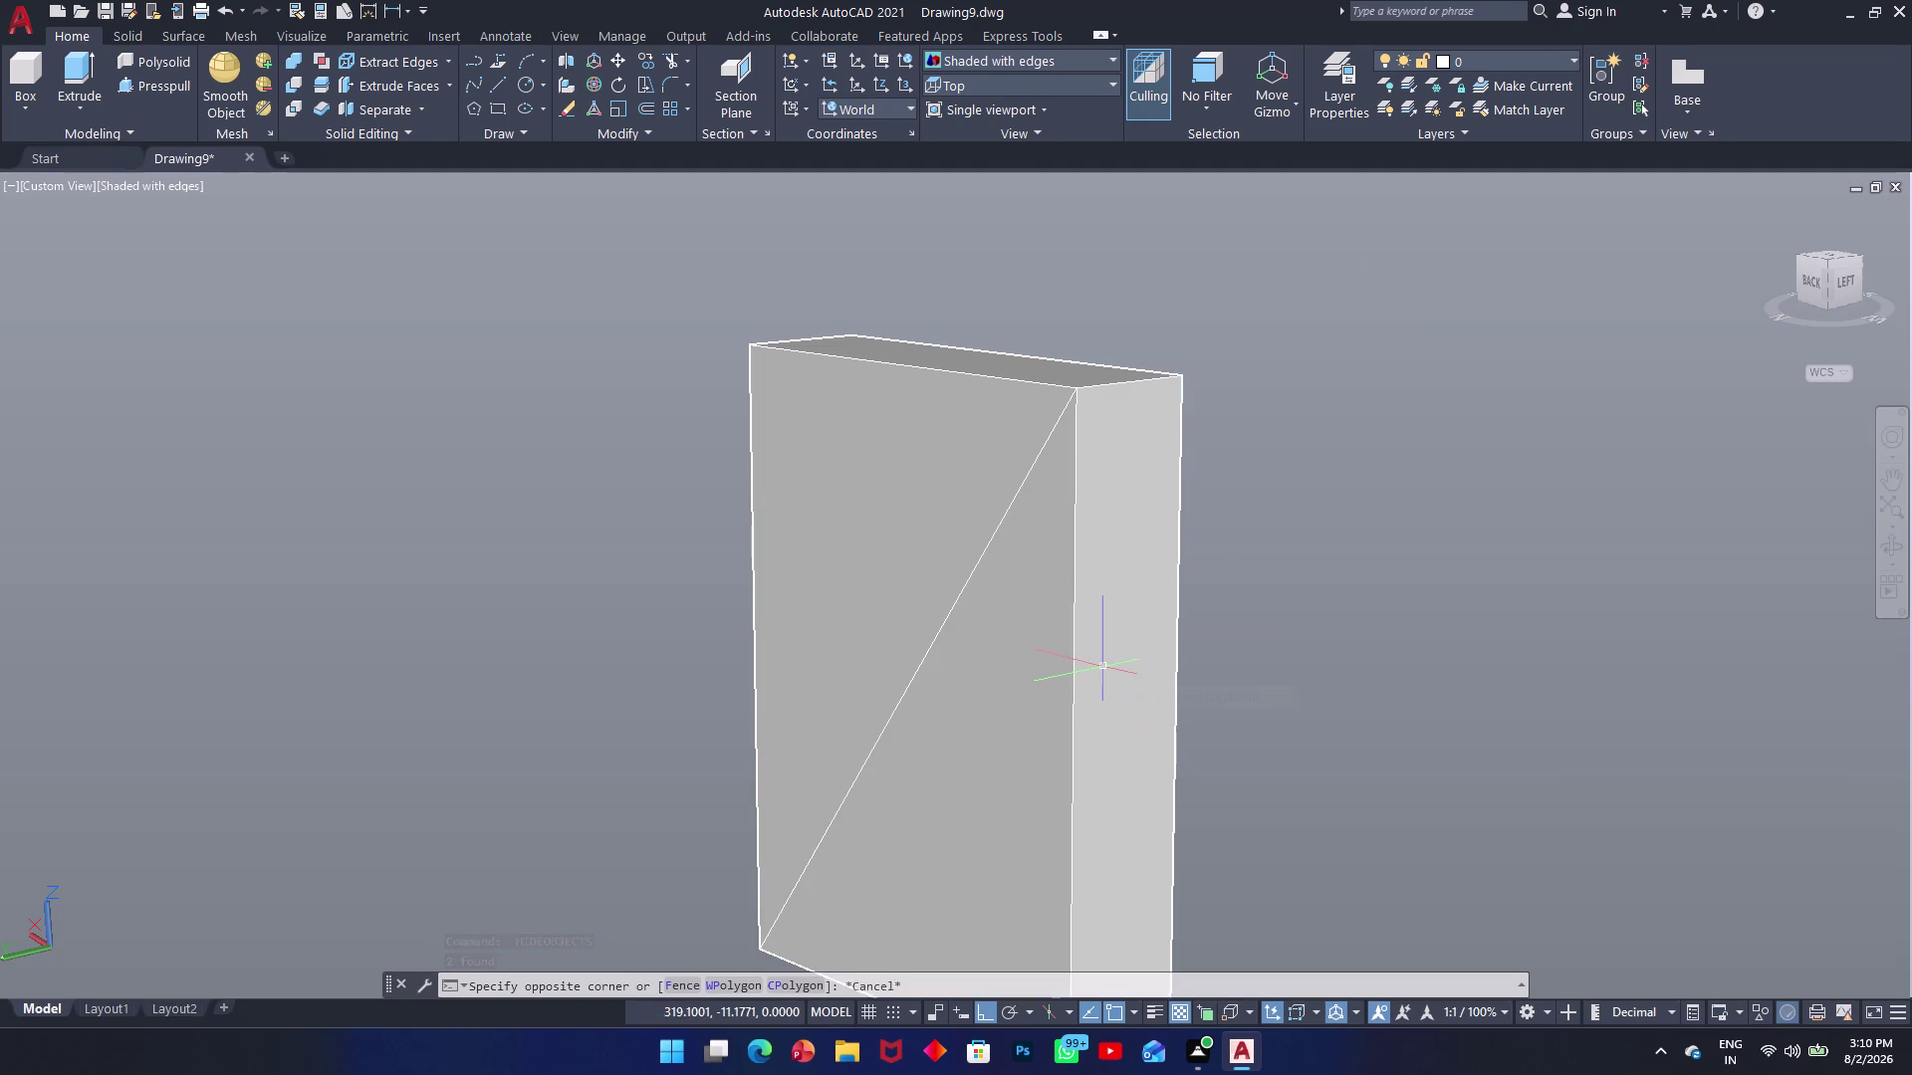
key(Escape)
Hide the block and line again, then undo so the block stays visible.
click(1249, 586)
click(992, 709)
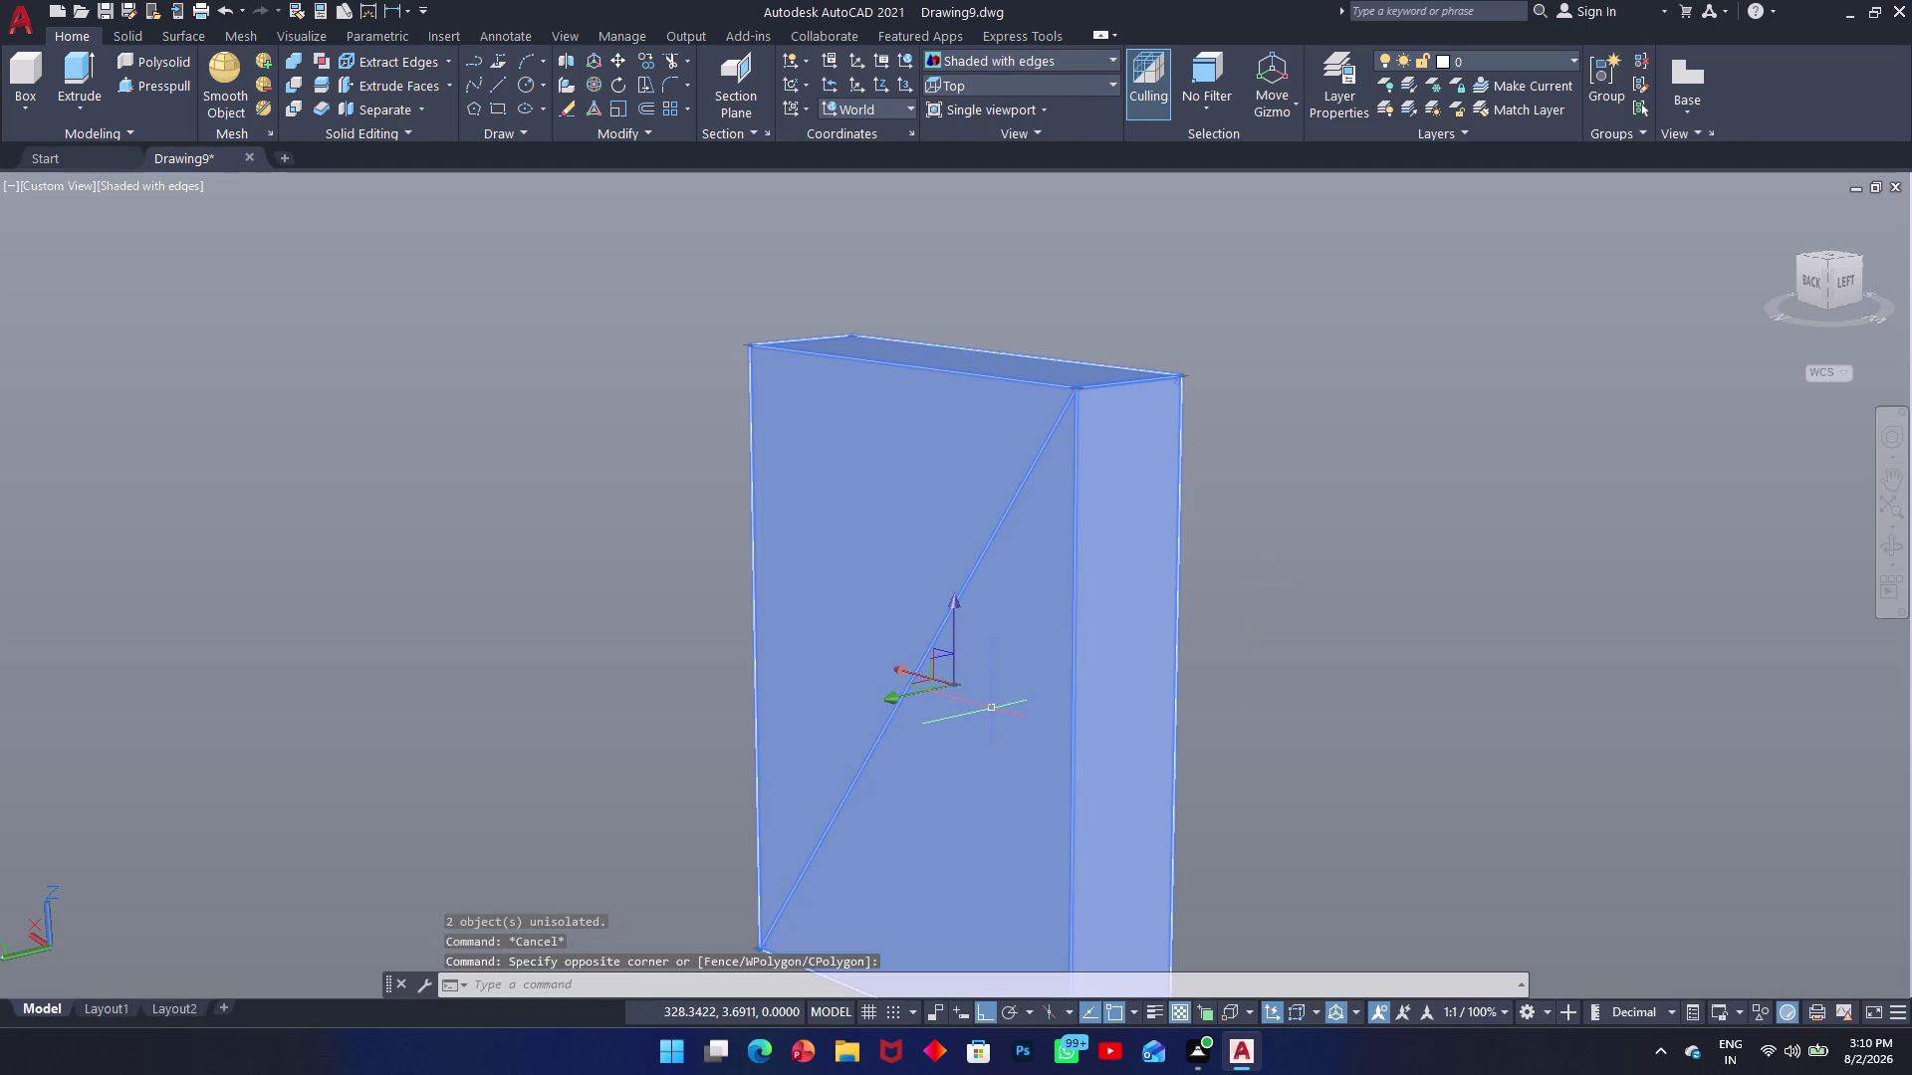
right_click(1017, 700)
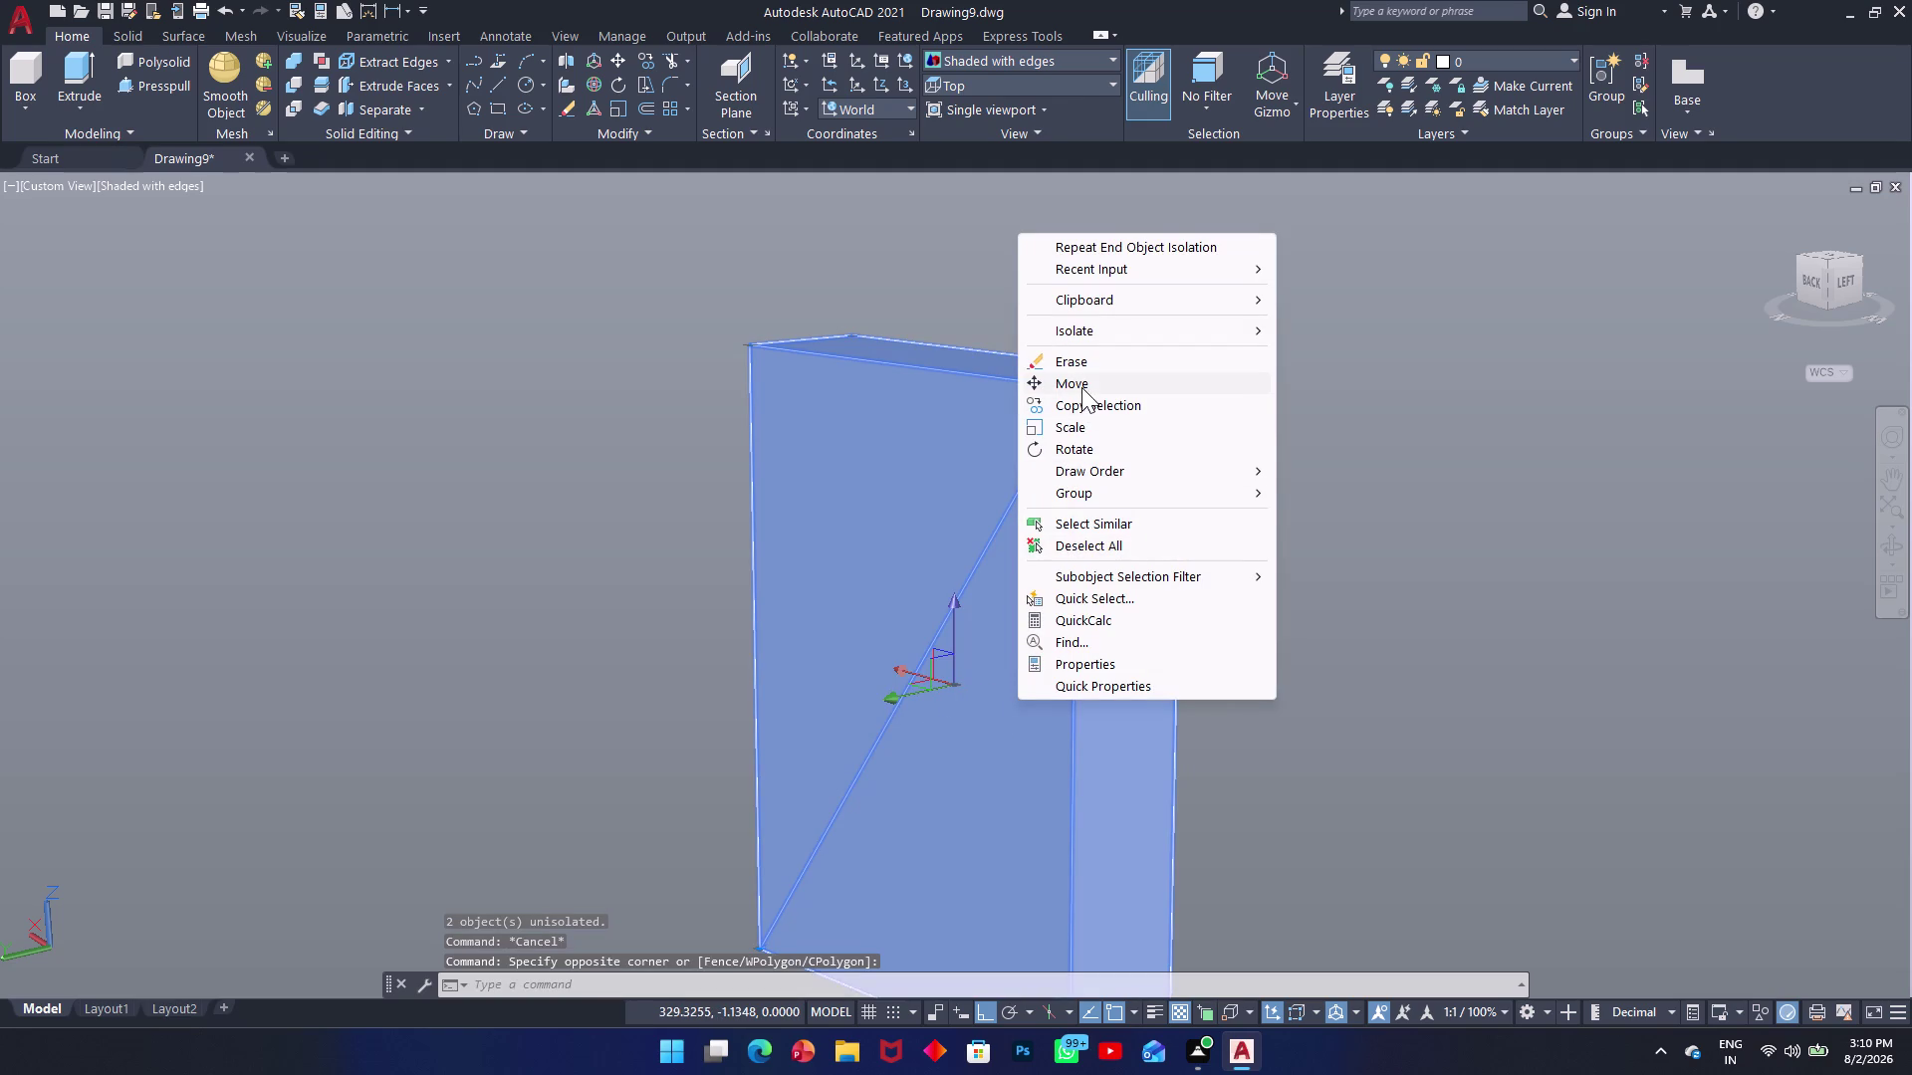
click(1101, 341)
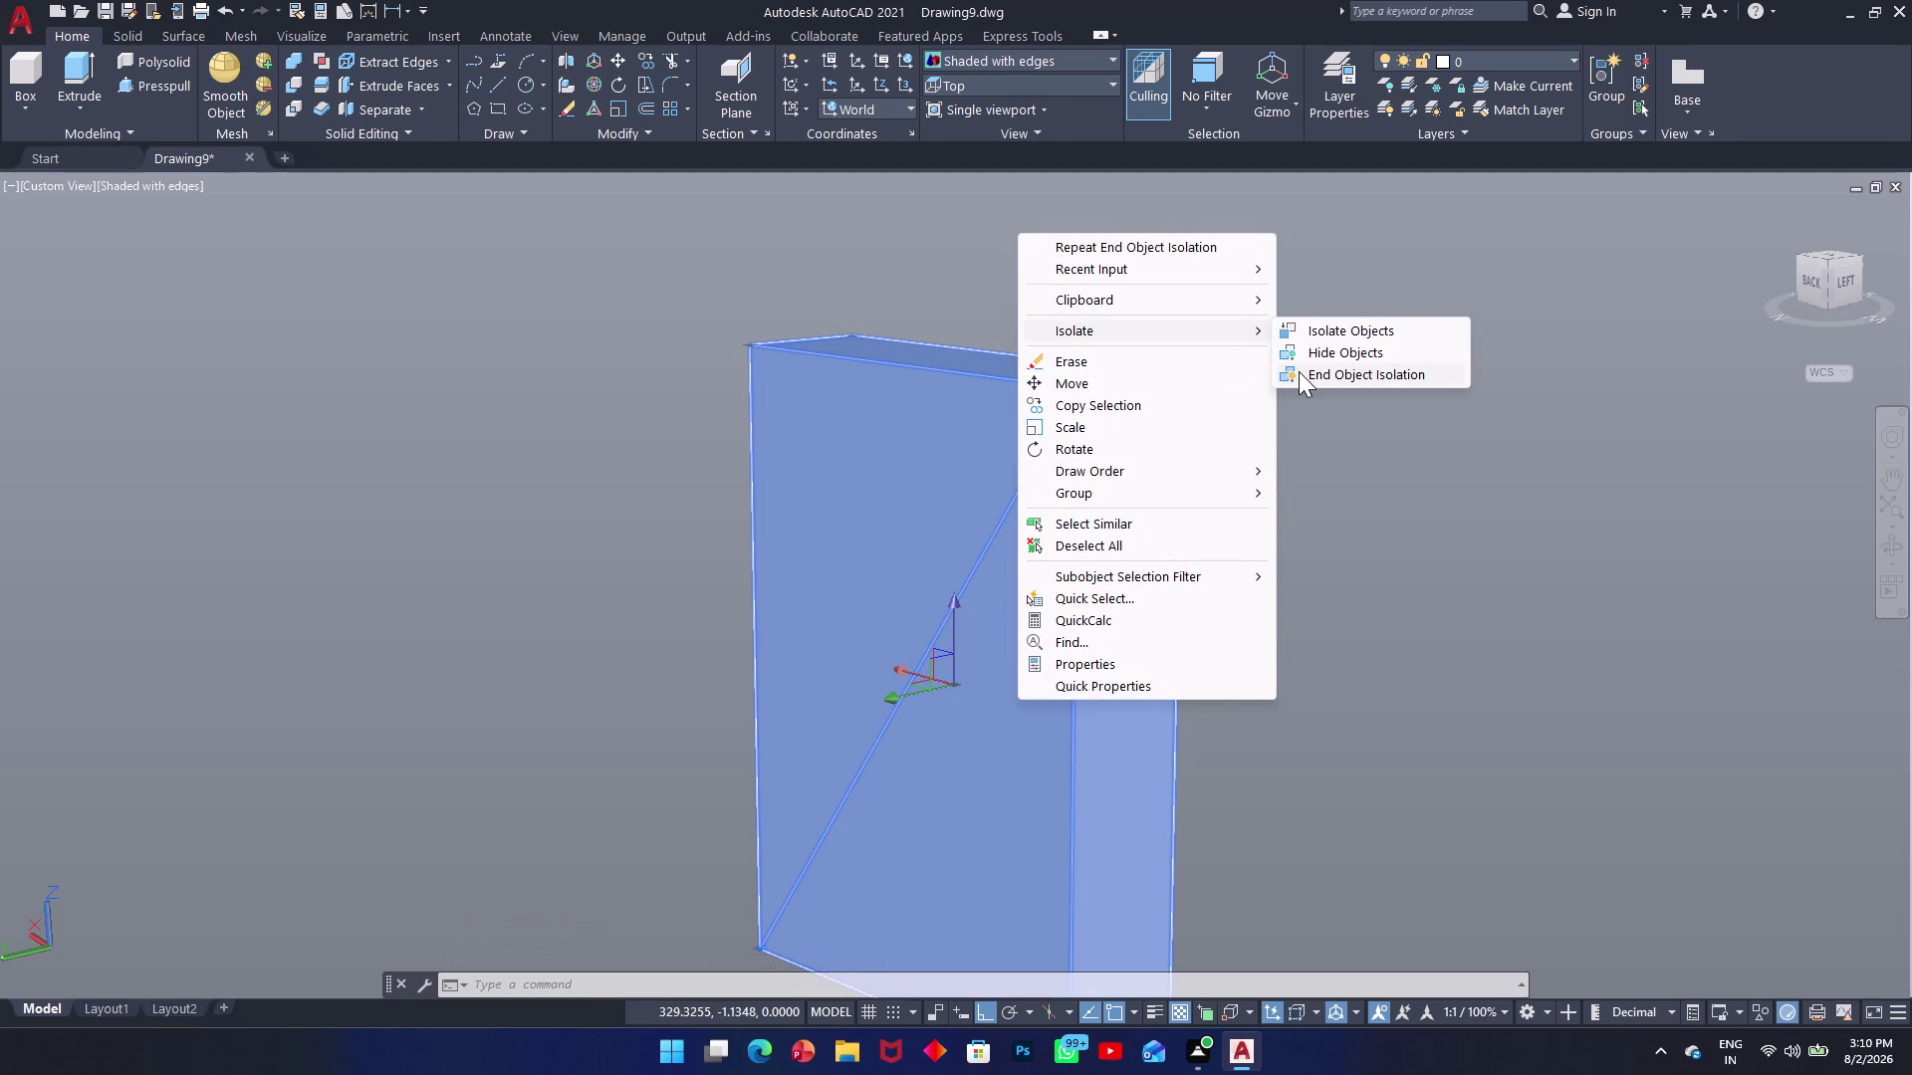
click(1299, 359)
key(ctrl+z)
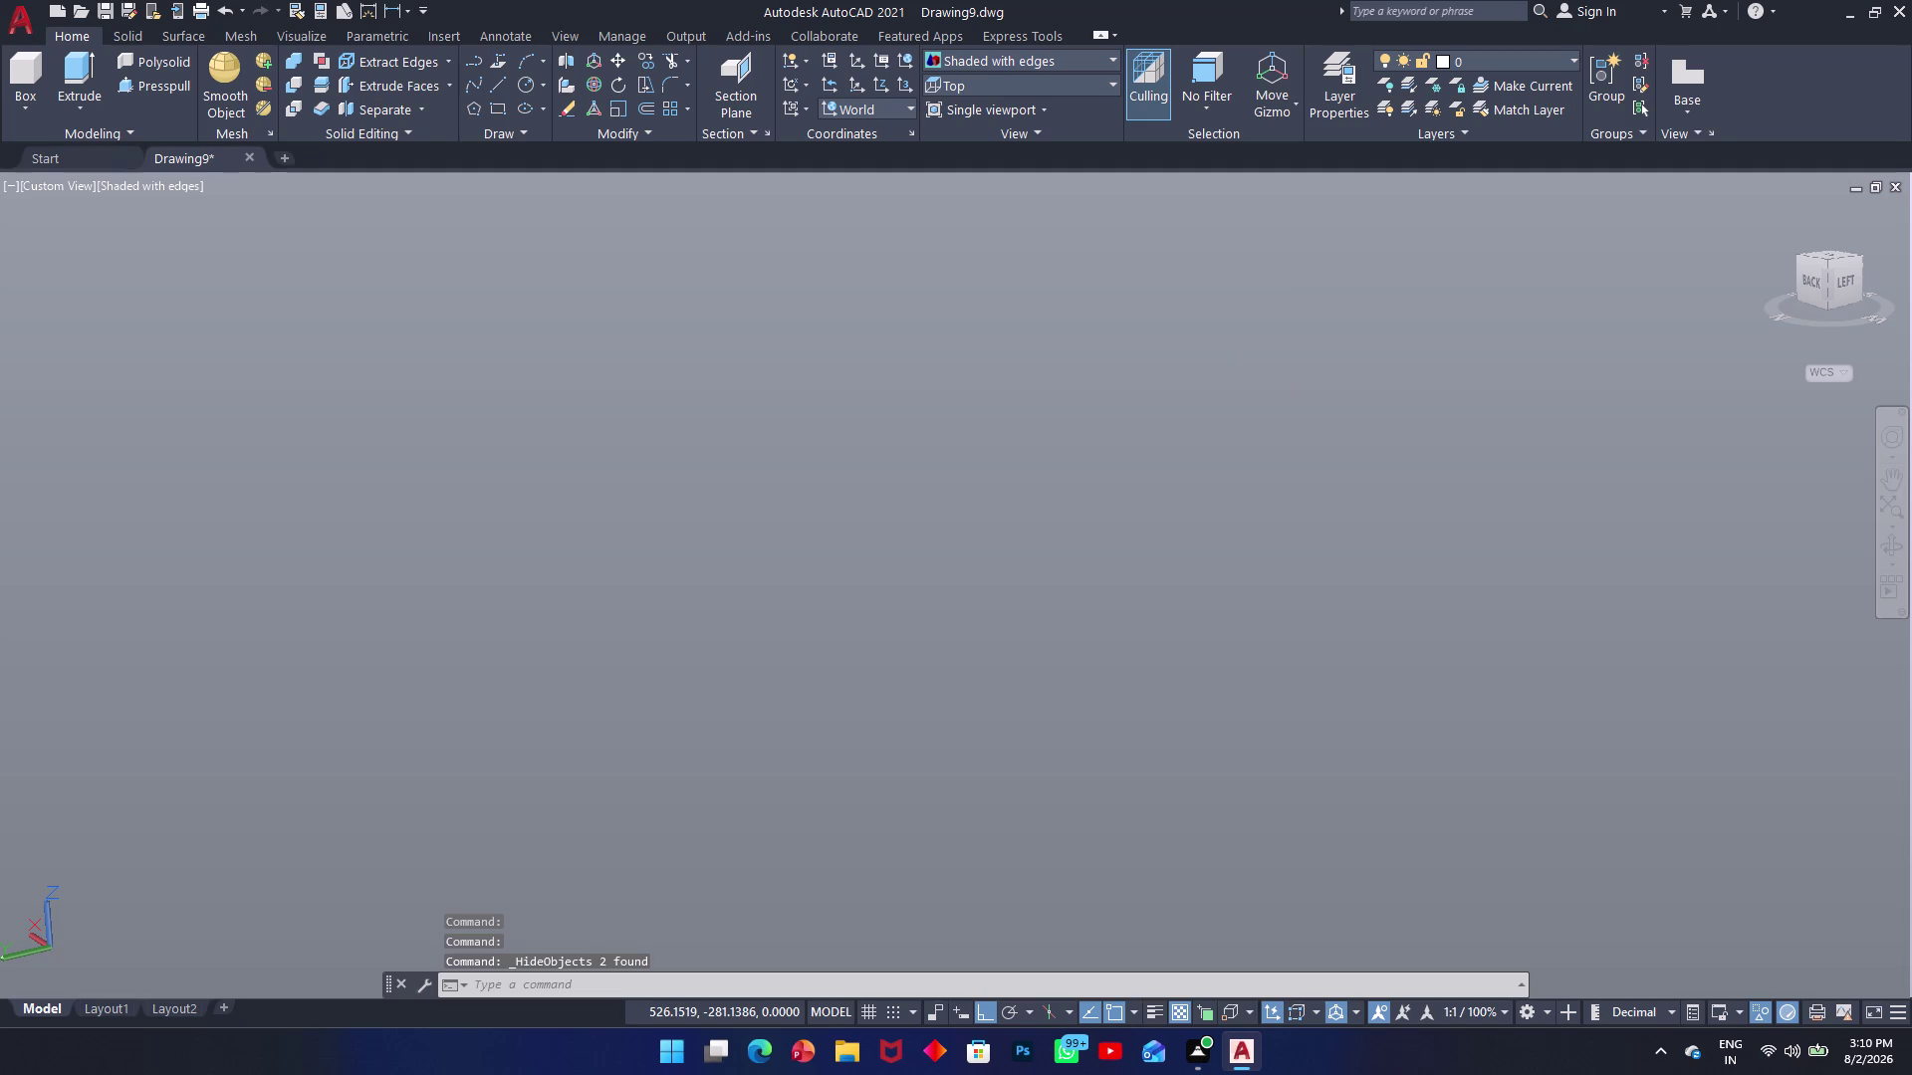
click(1071, 668)
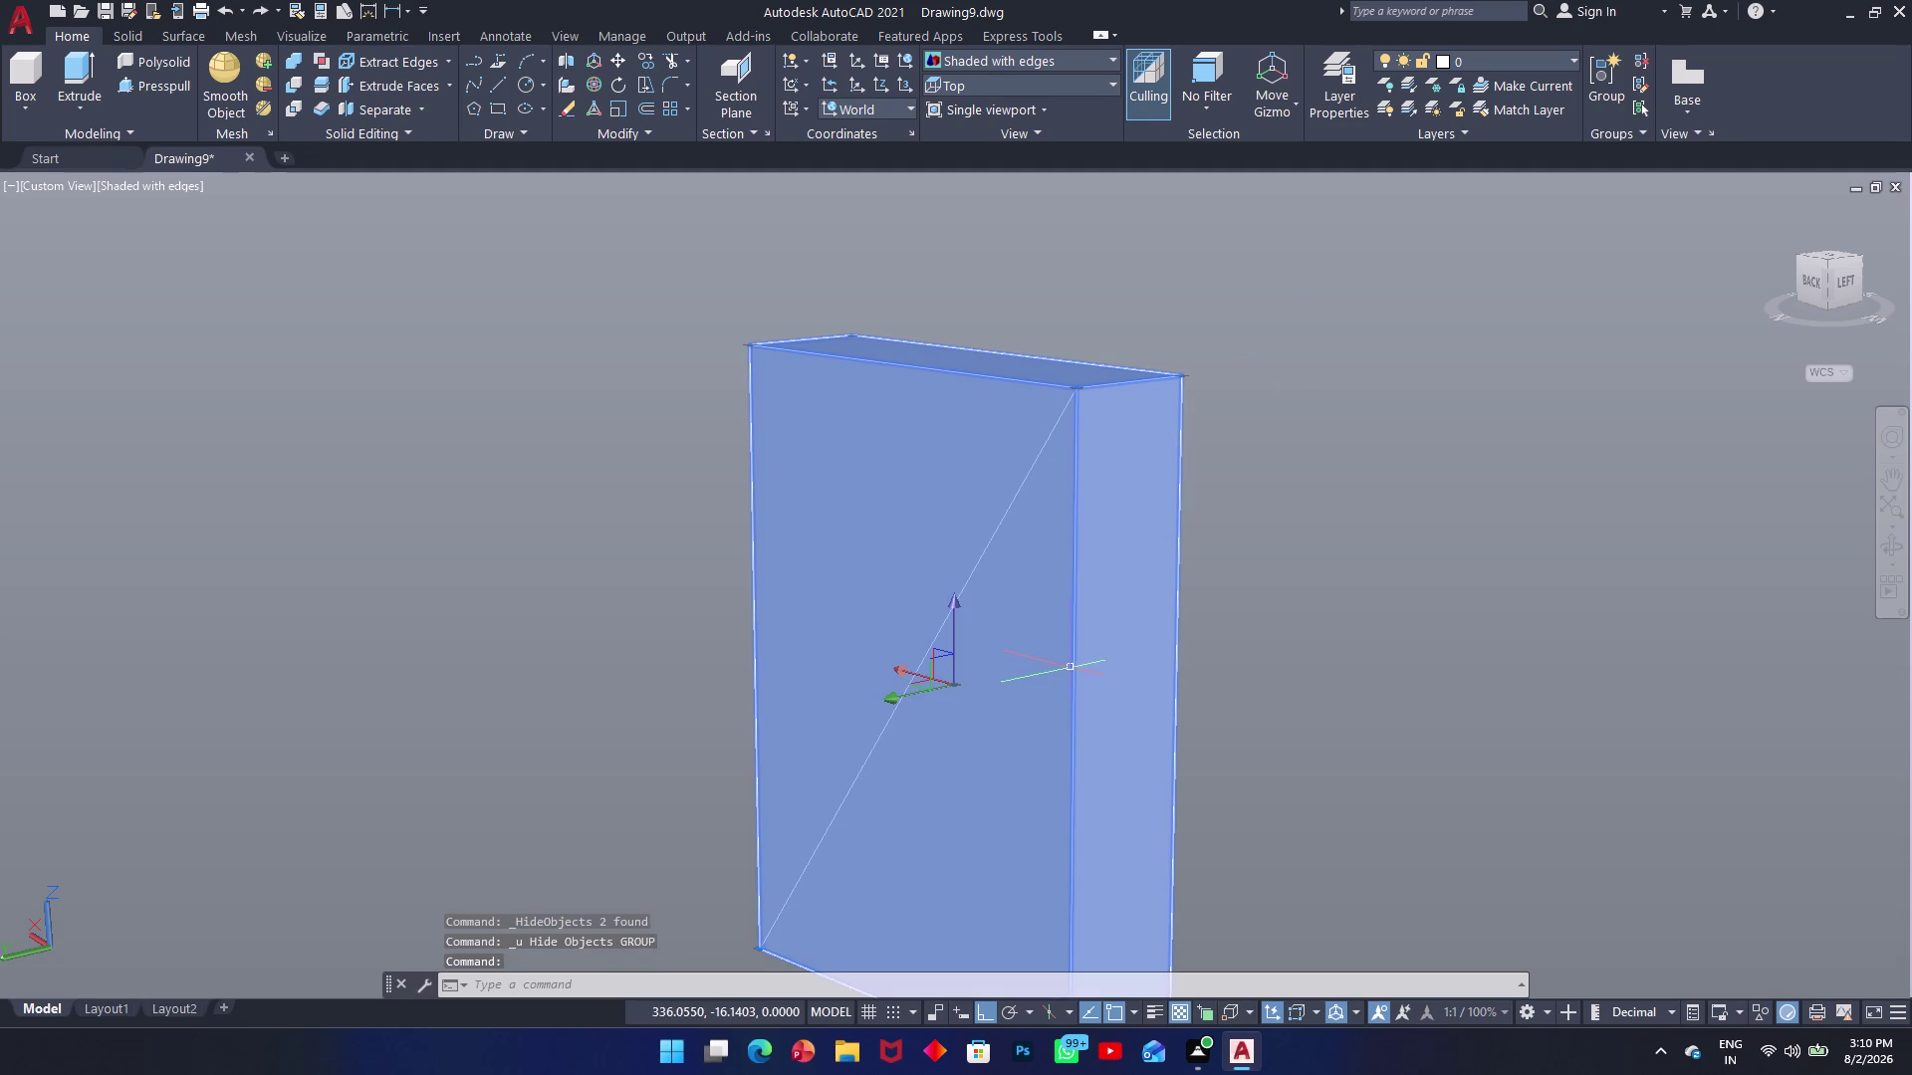
key(Escape)
click(1029, 598)
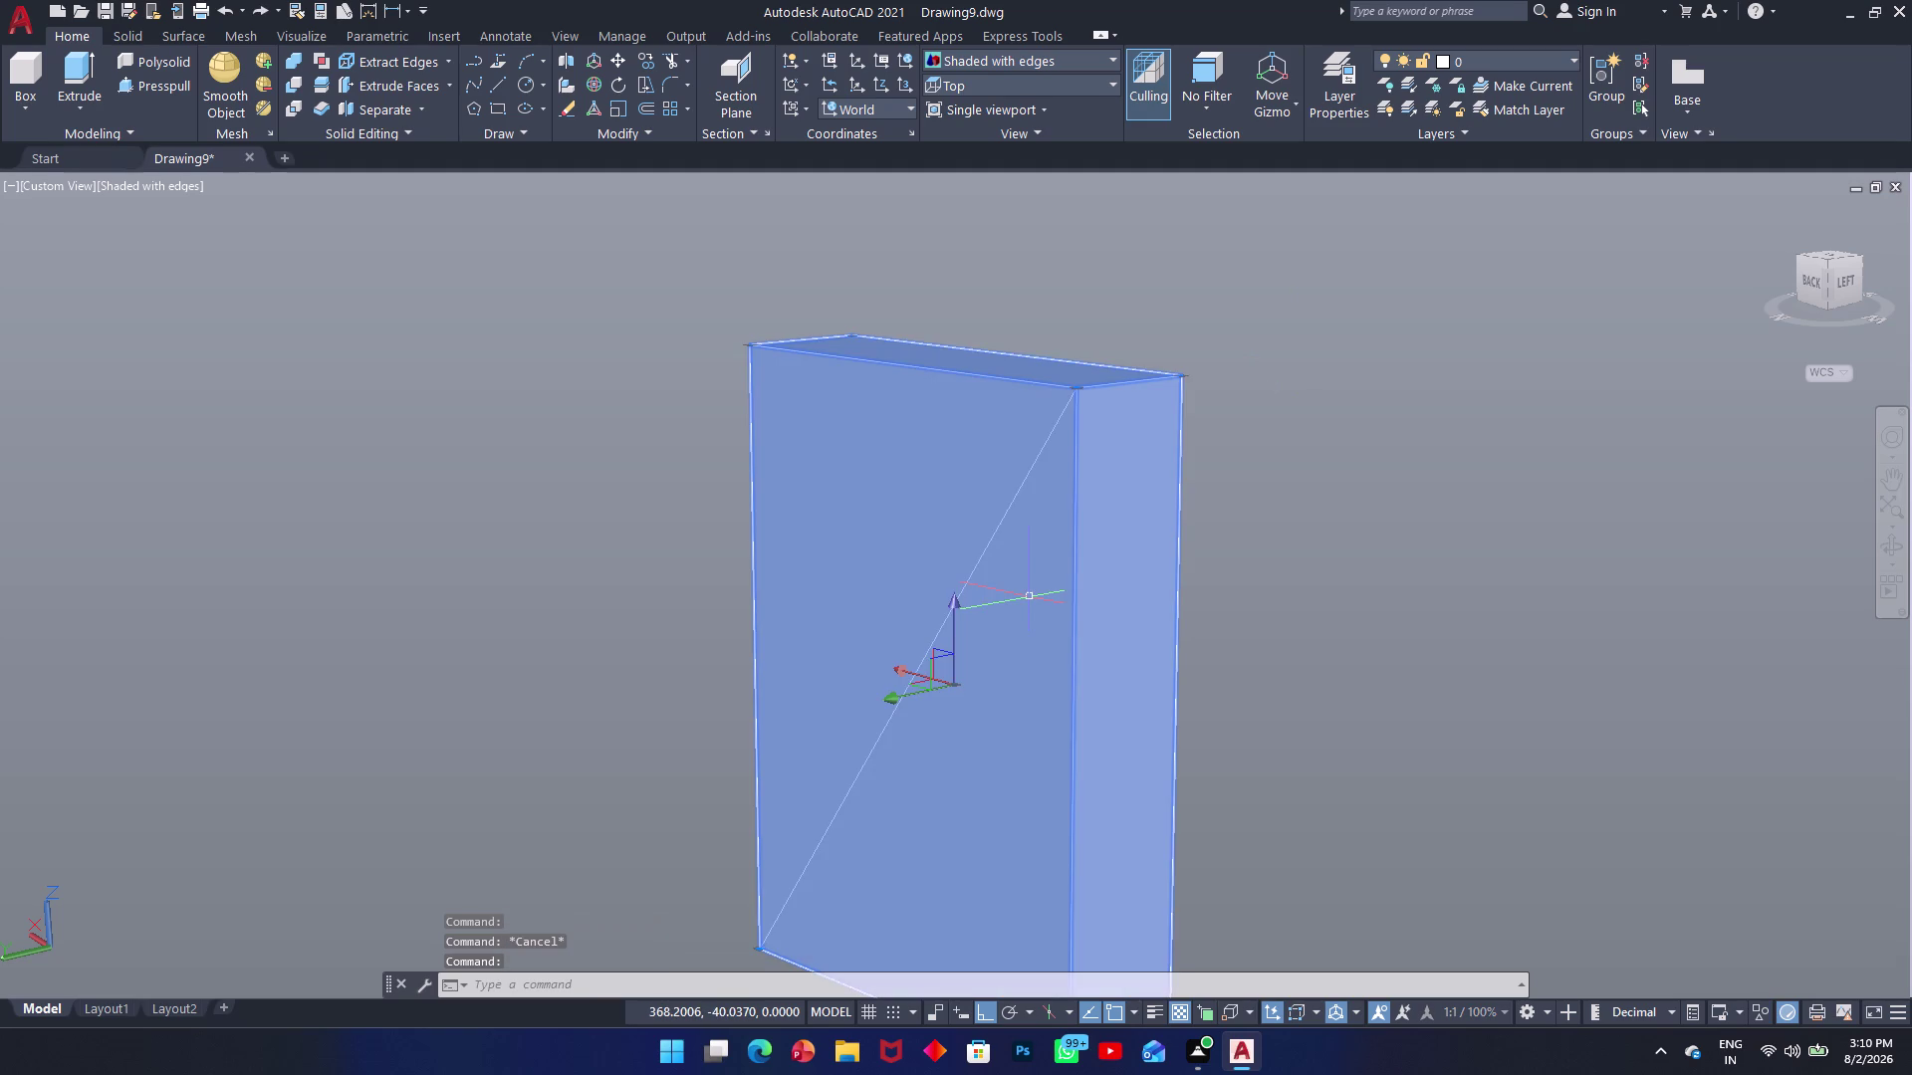
key(Escape)
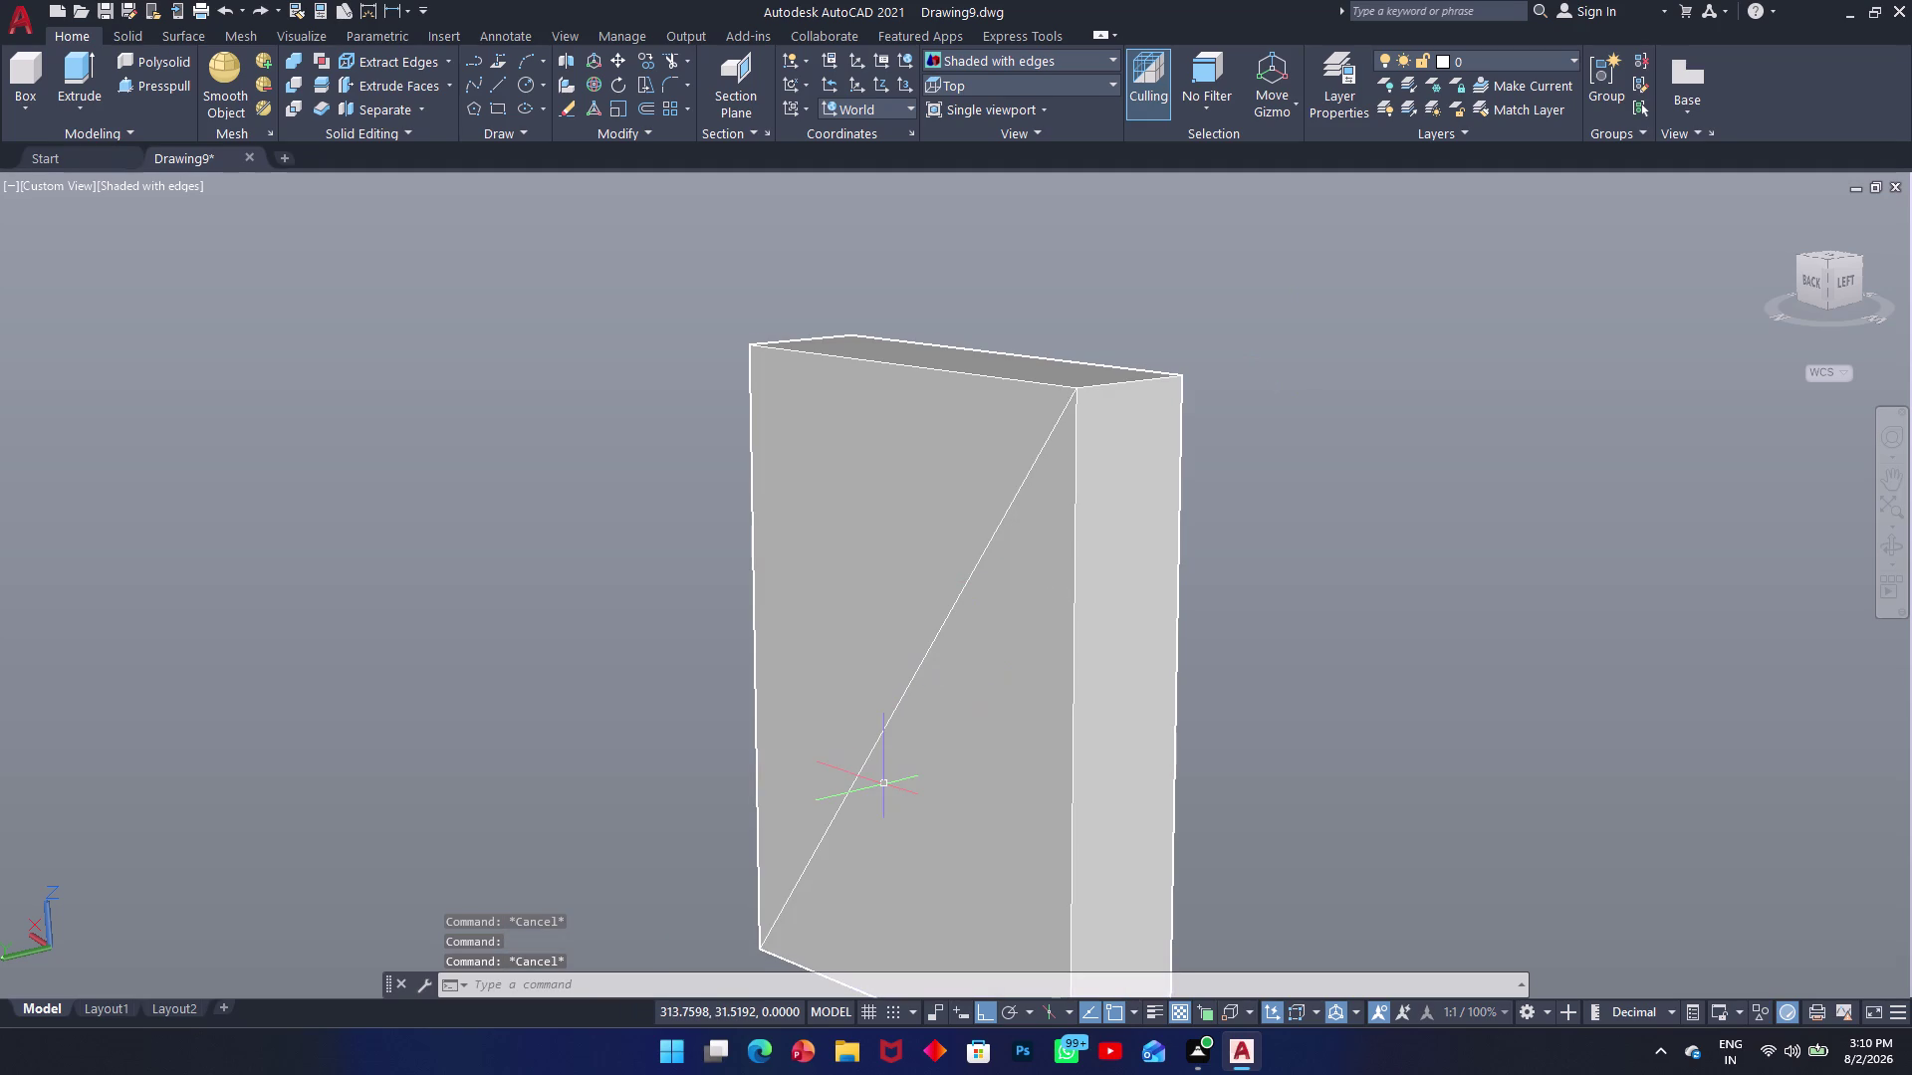
Draw a line from a point on the block to its top edge.
text(l)
key(space)
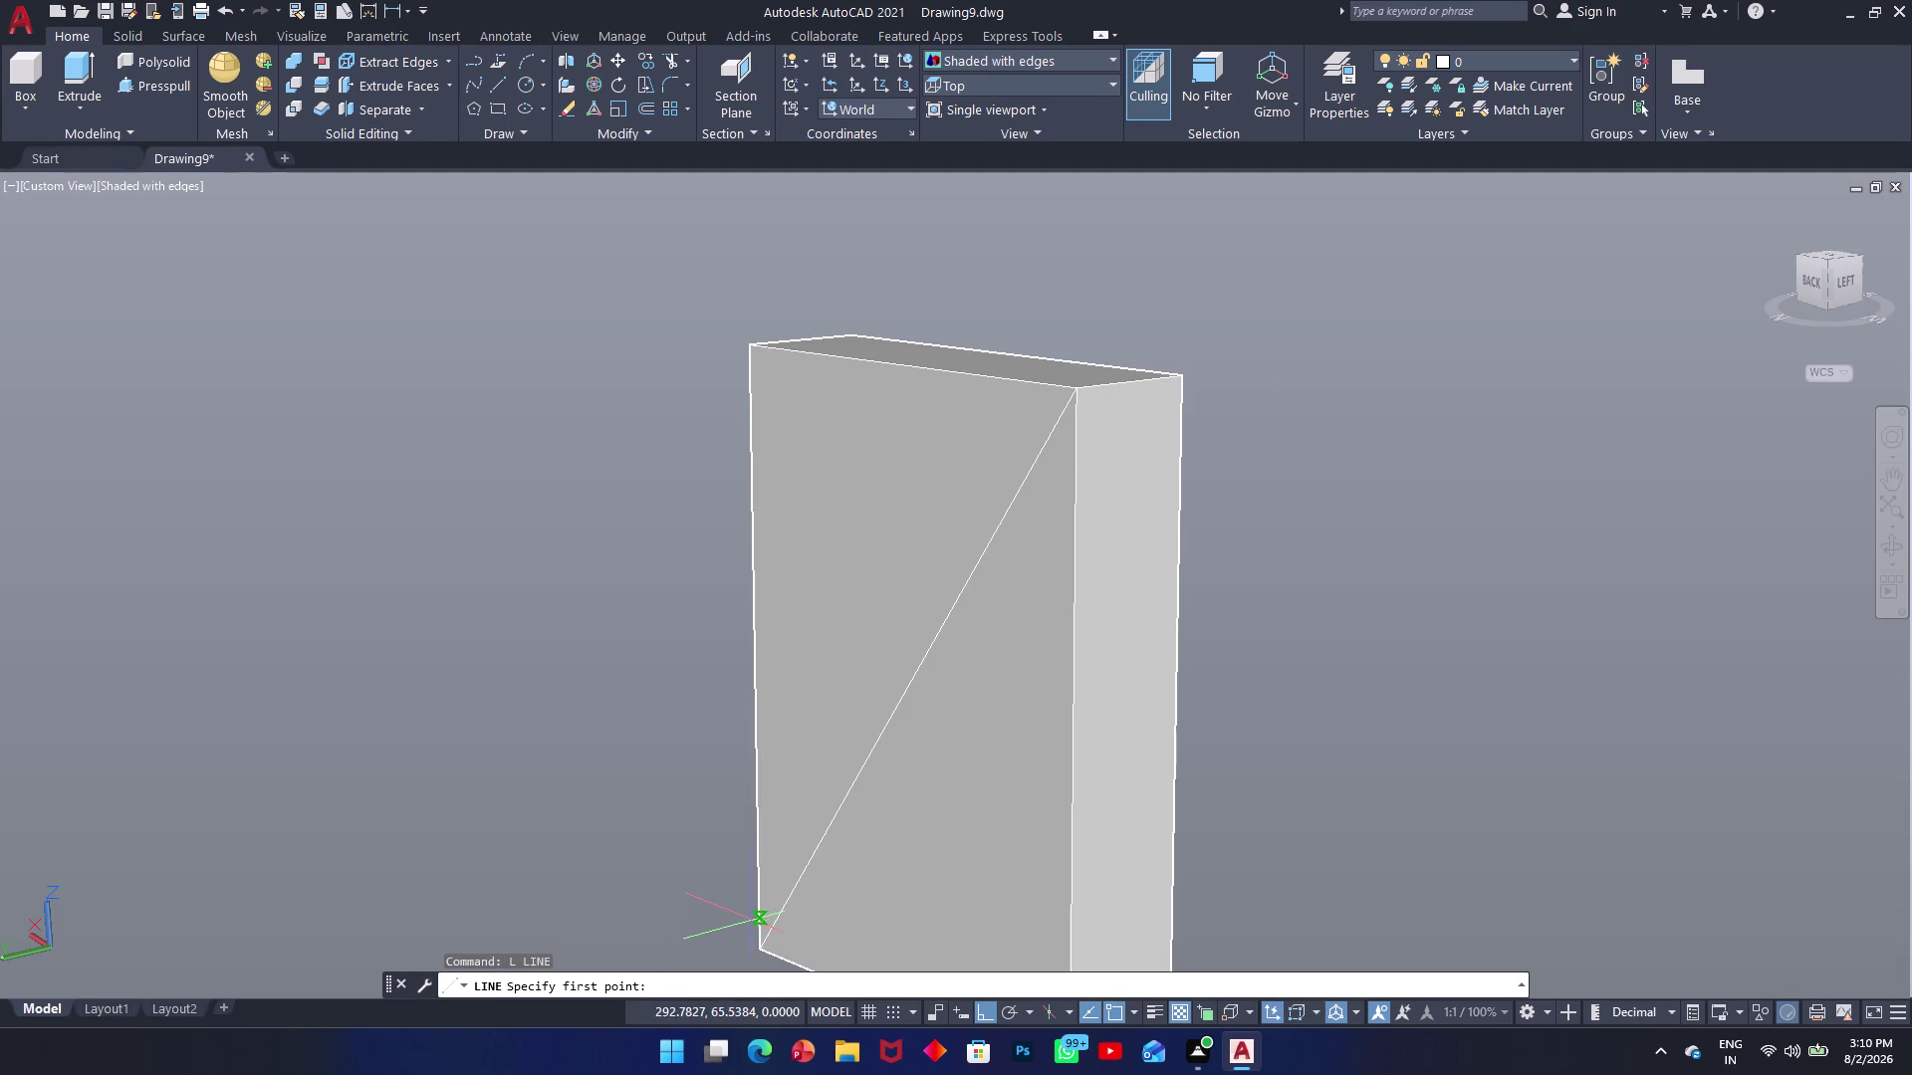
click(762, 949)
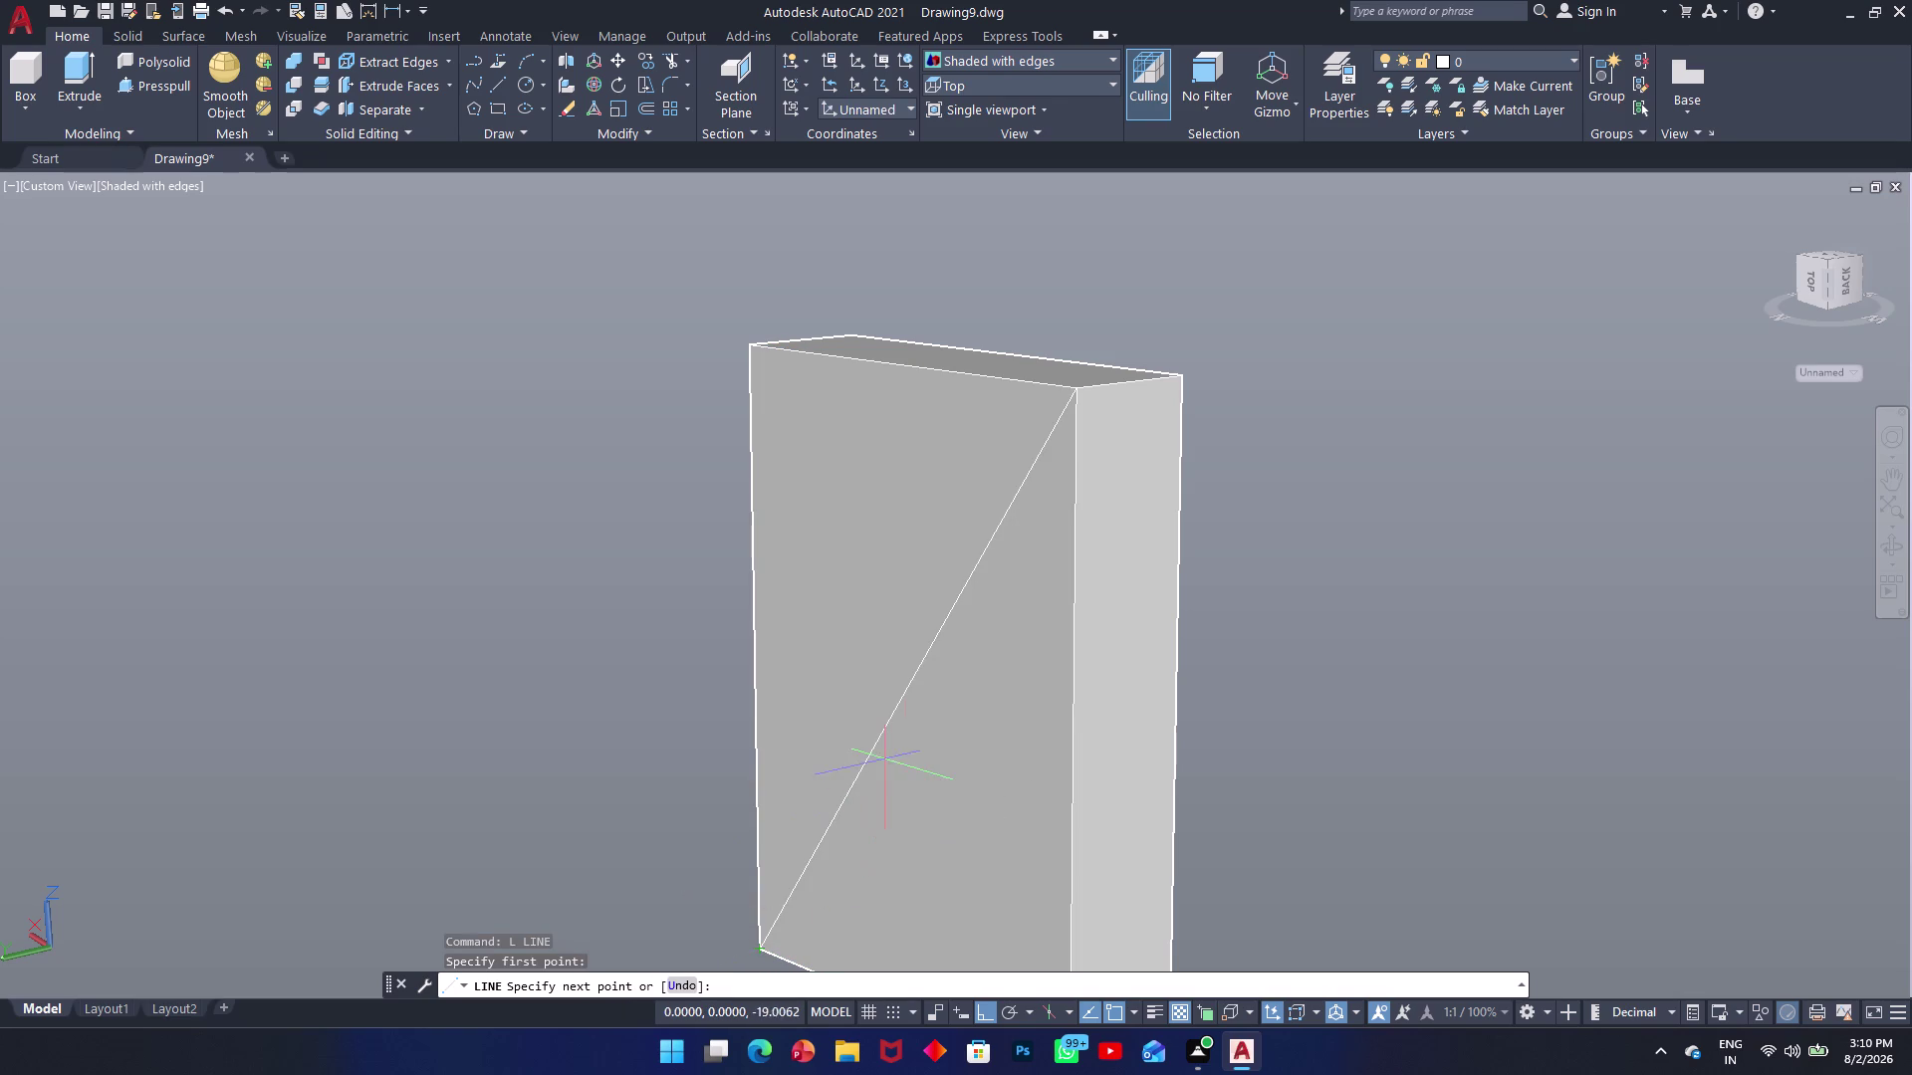
click(1077, 388)
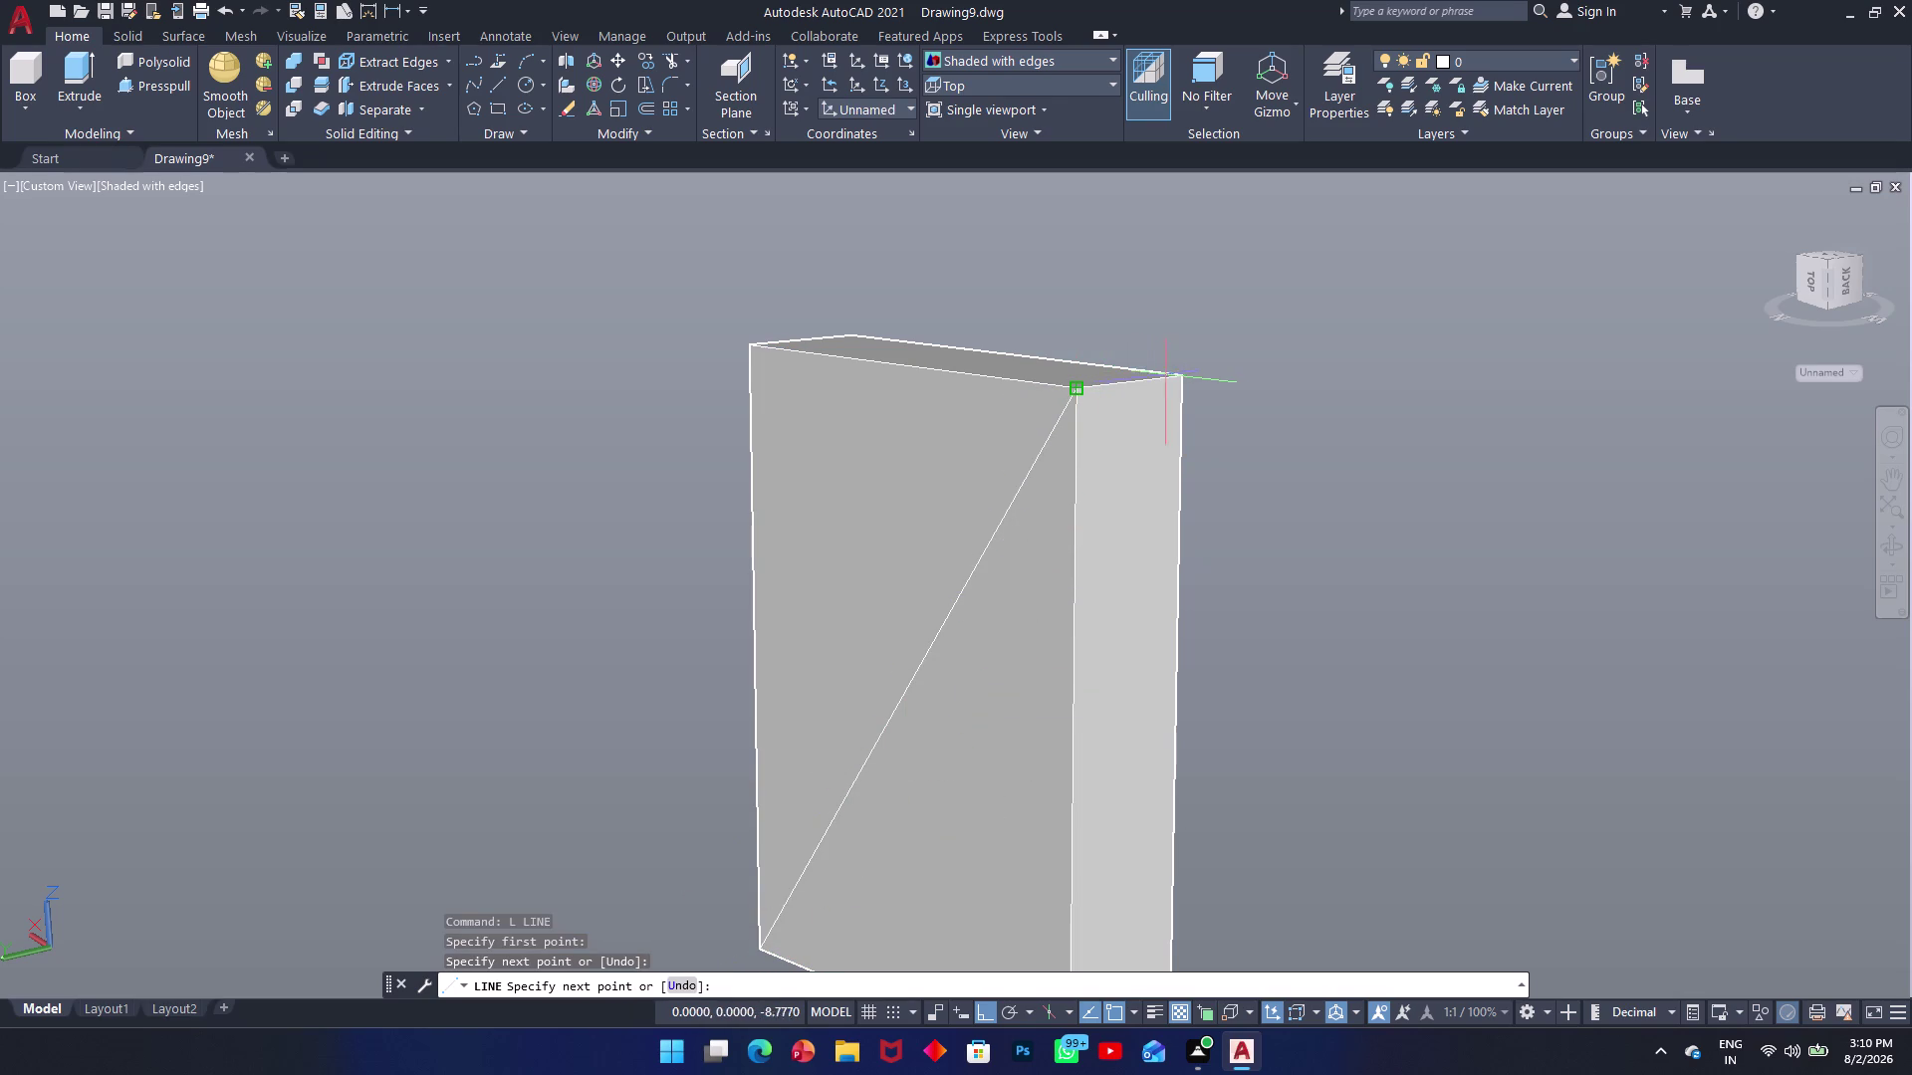
Orbit around to view the block's top face, then cancel the line.
middle_drag(1180, 377, 1178, 378)
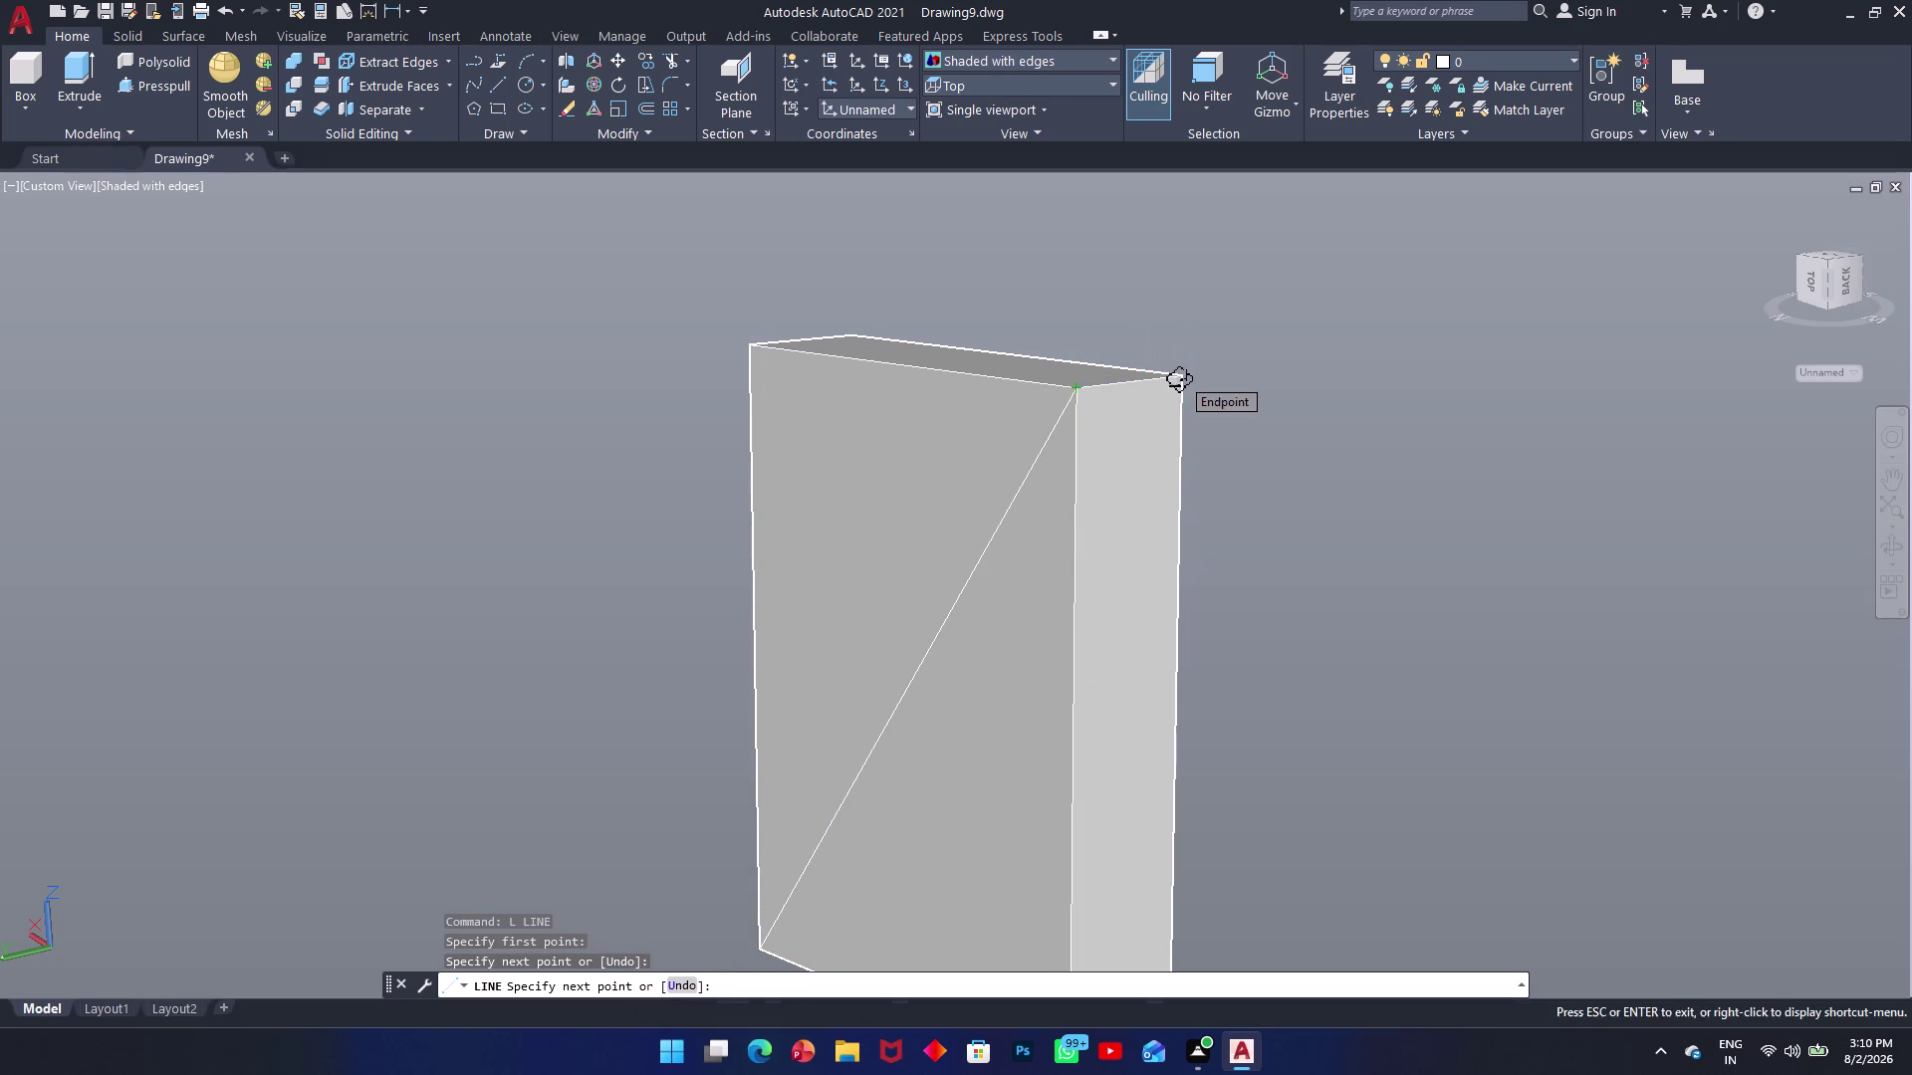
middle_drag(1178, 379, 1119, 405)
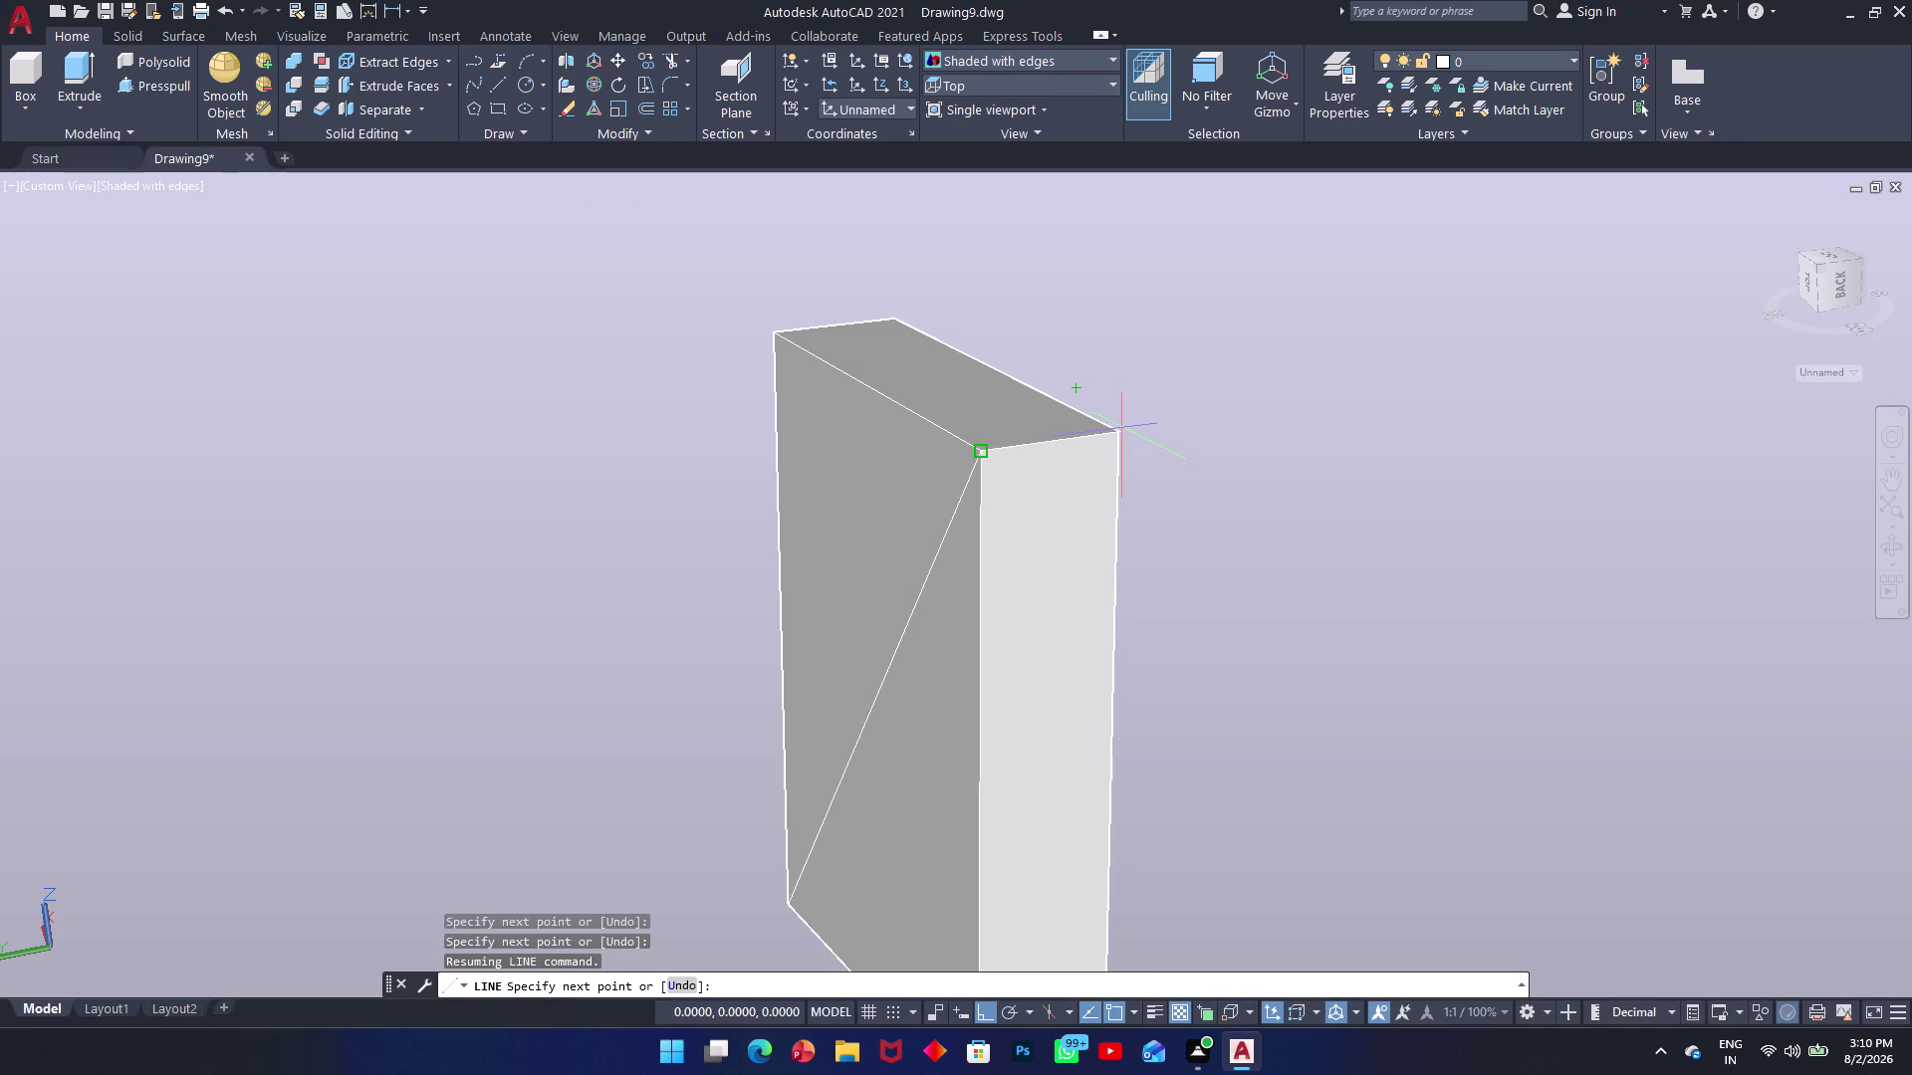
middle_drag(1121, 428, 937, 490)
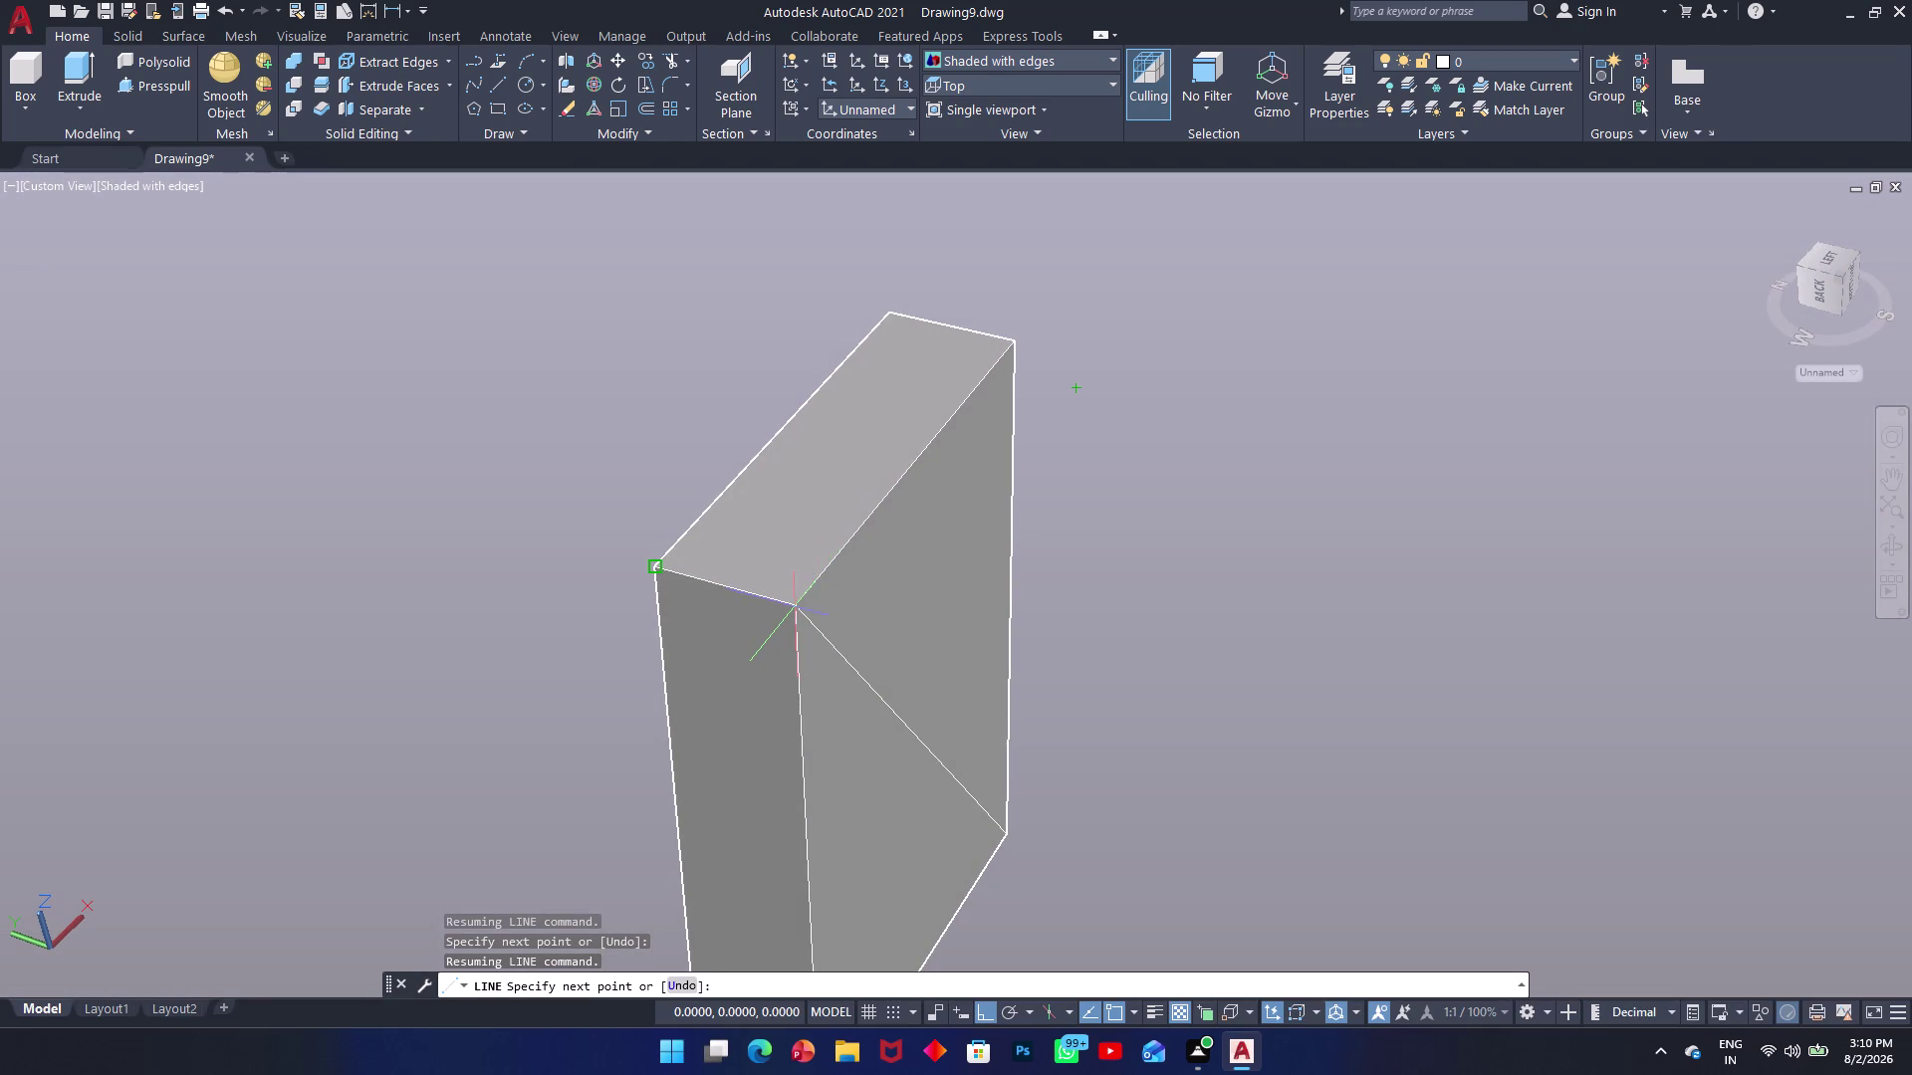
middle_drag(921, 591, 917, 591)
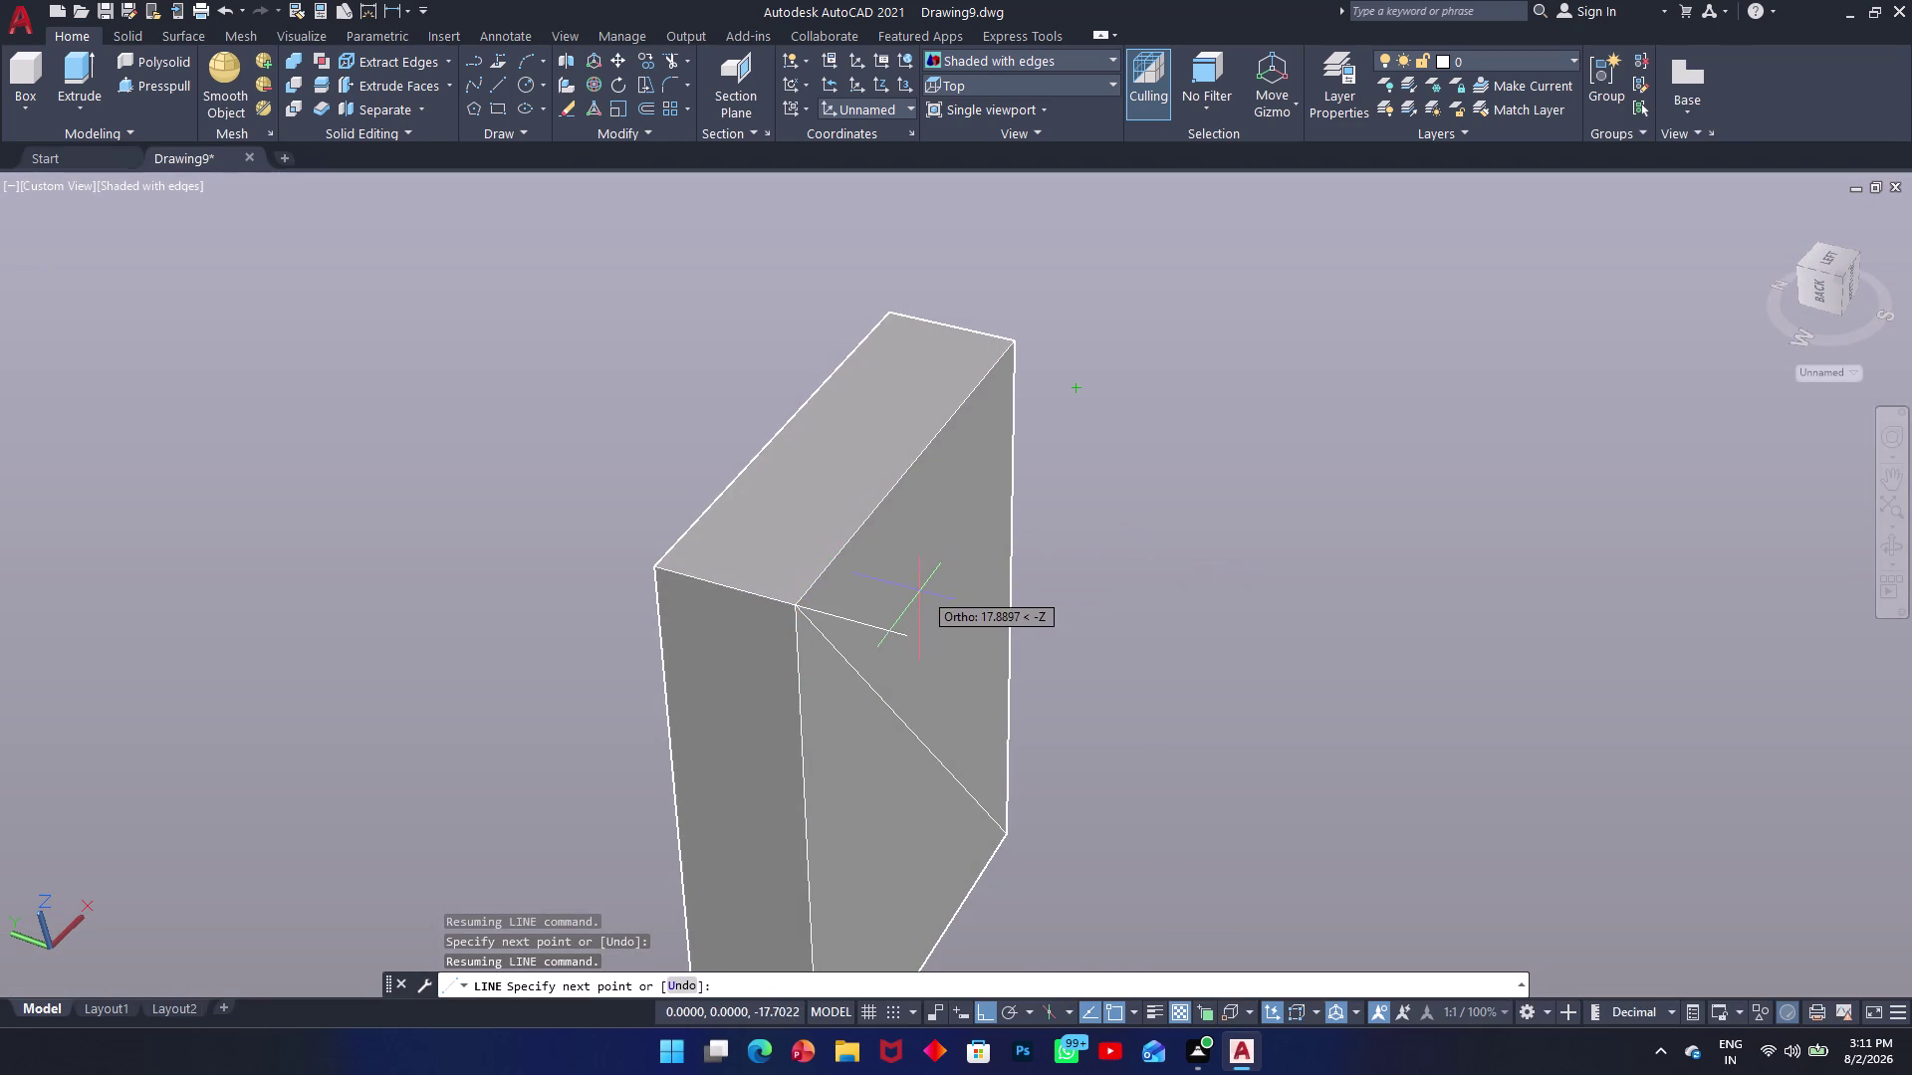
middle_drag(917, 591, 763, 613)
scroll(up, 3)
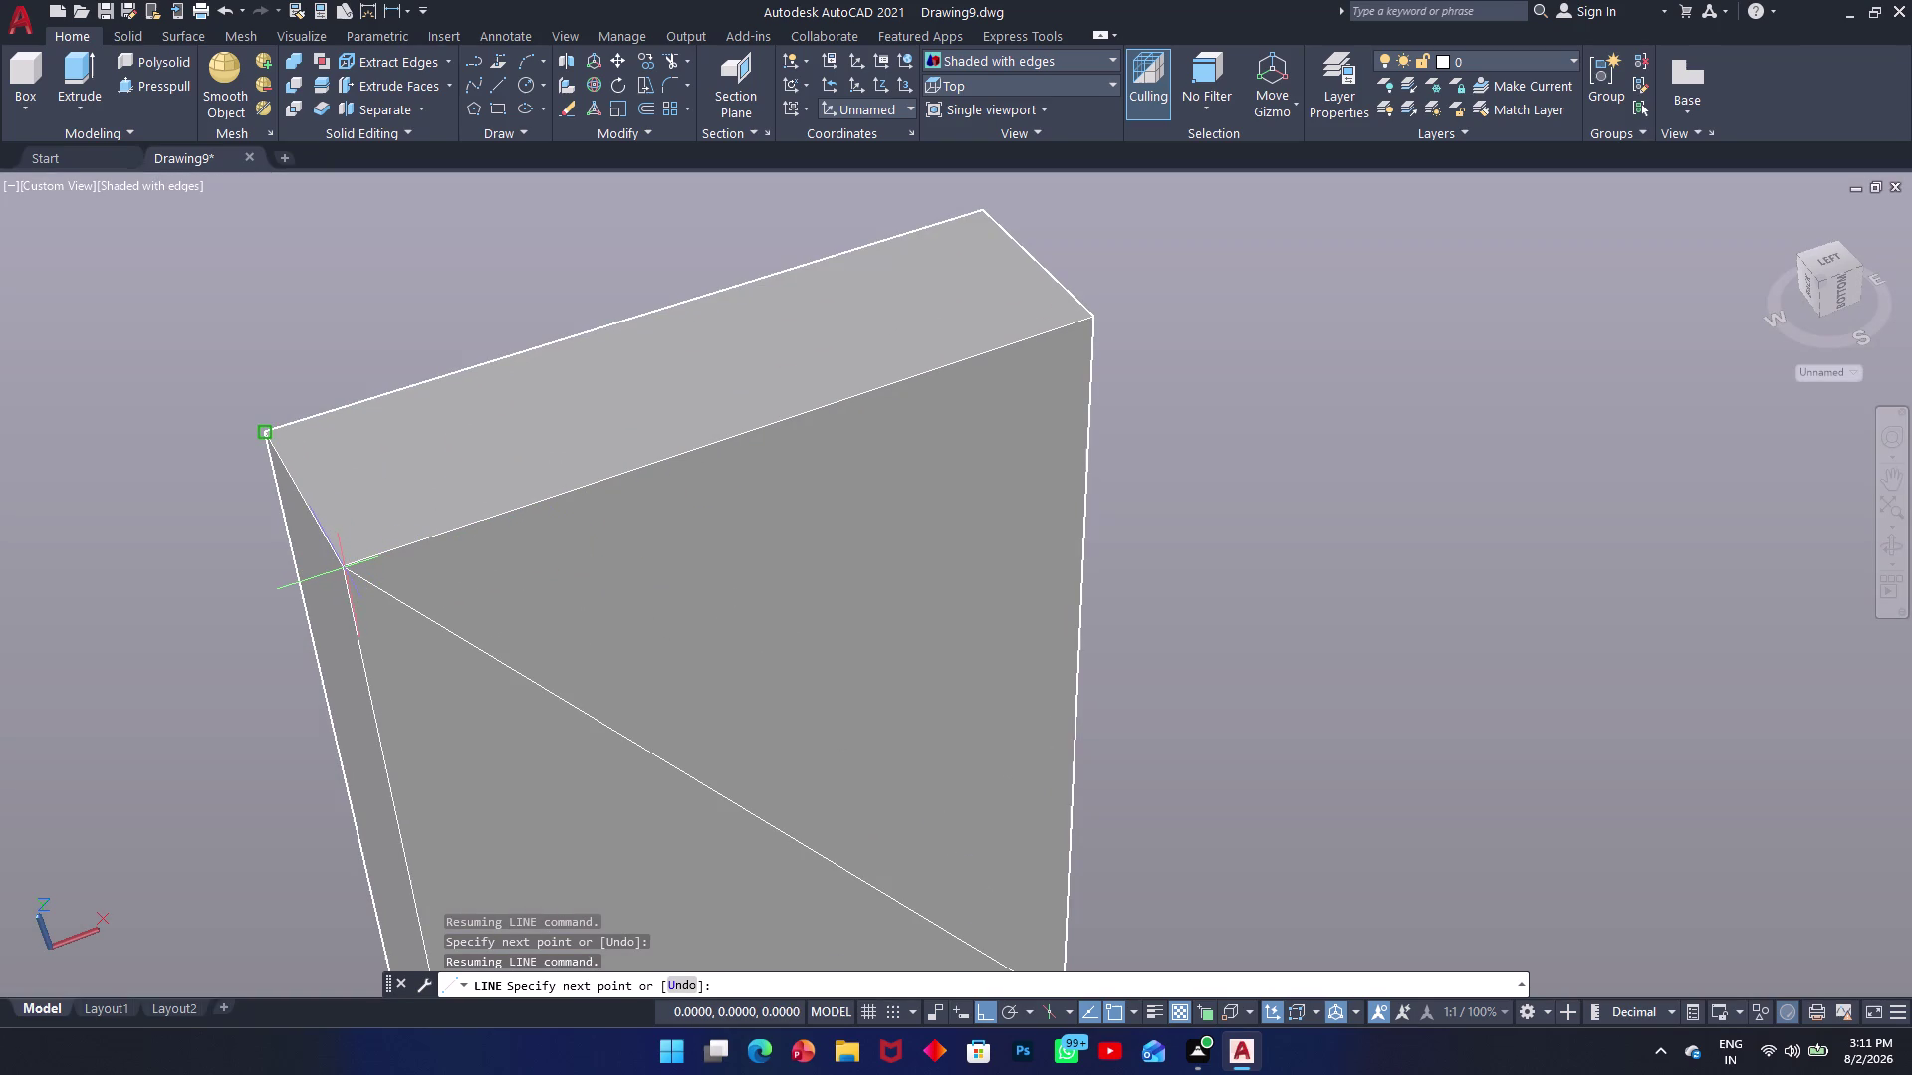
key(Escape)
Select the block, check its shortcut and sectioning options, then deselect it.
scroll(up, 3)
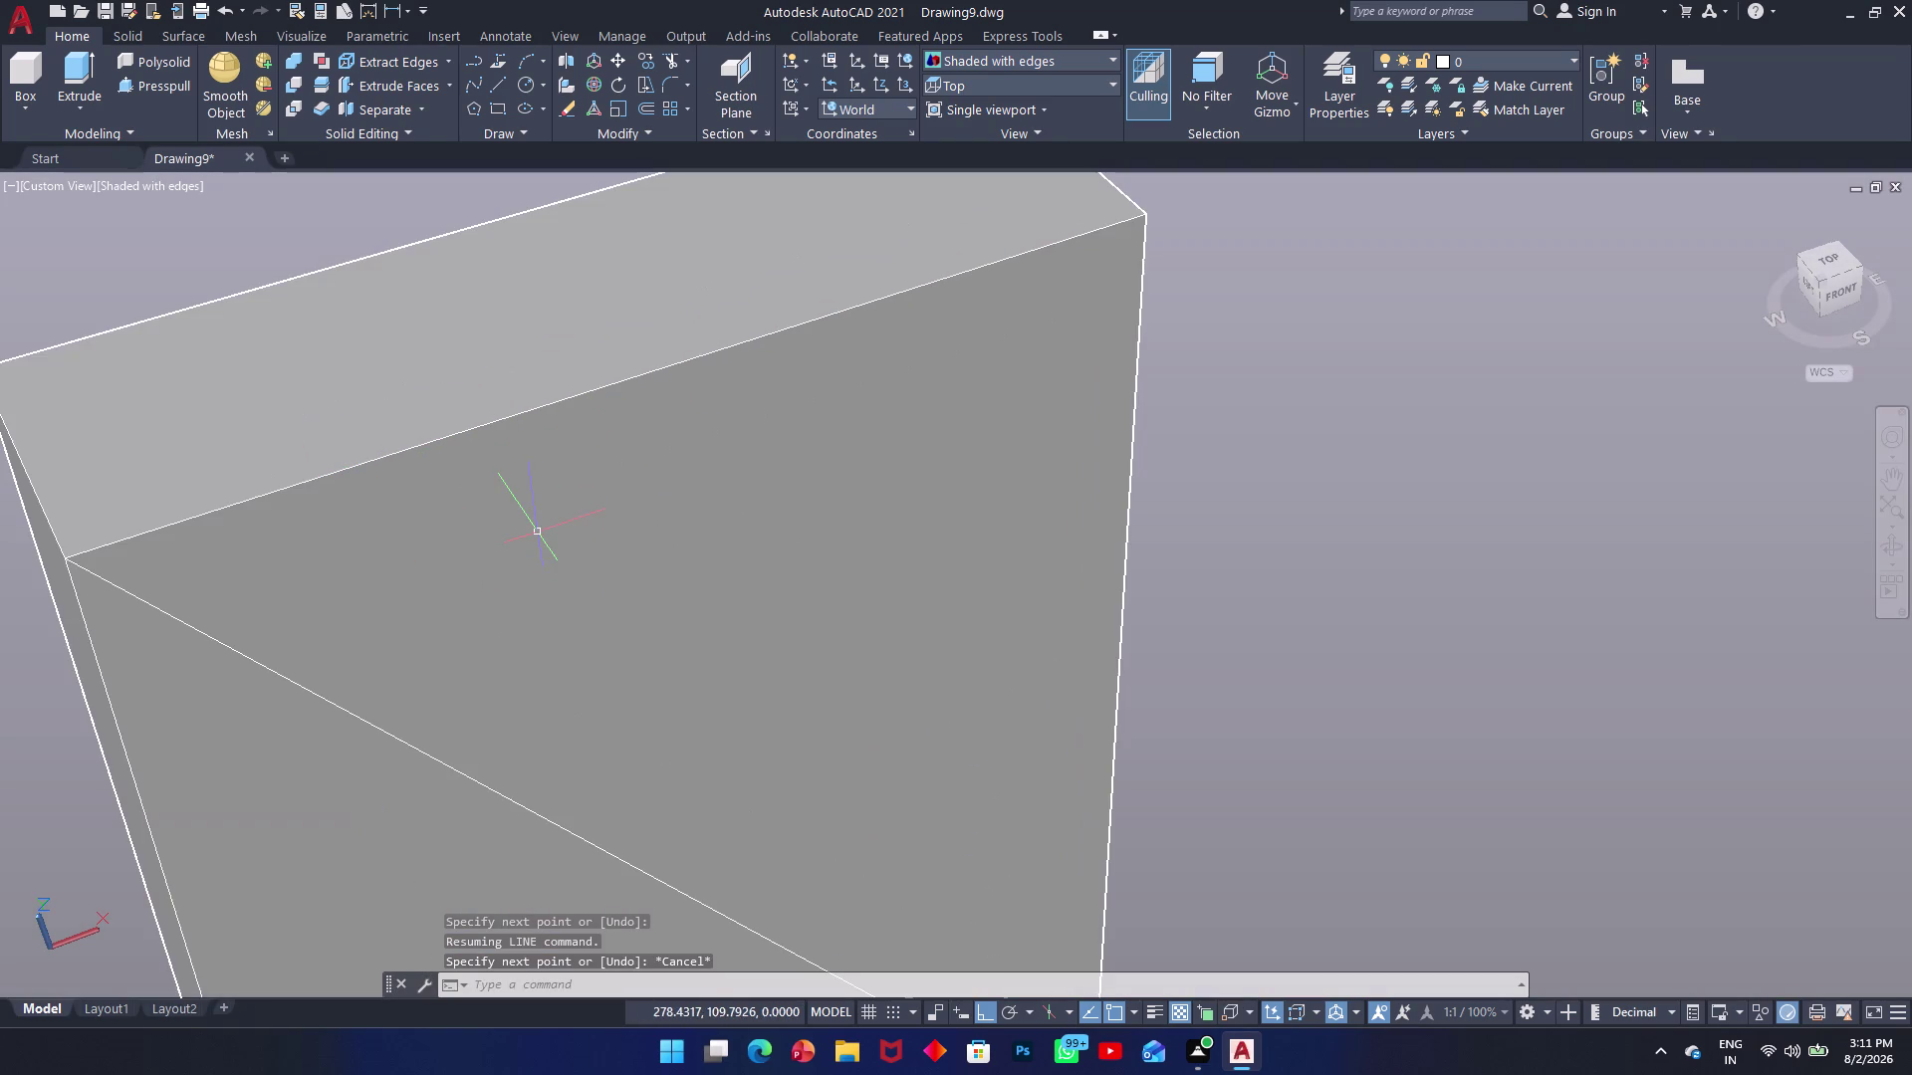
scroll(down, 3)
click(559, 510)
right_click(559, 510)
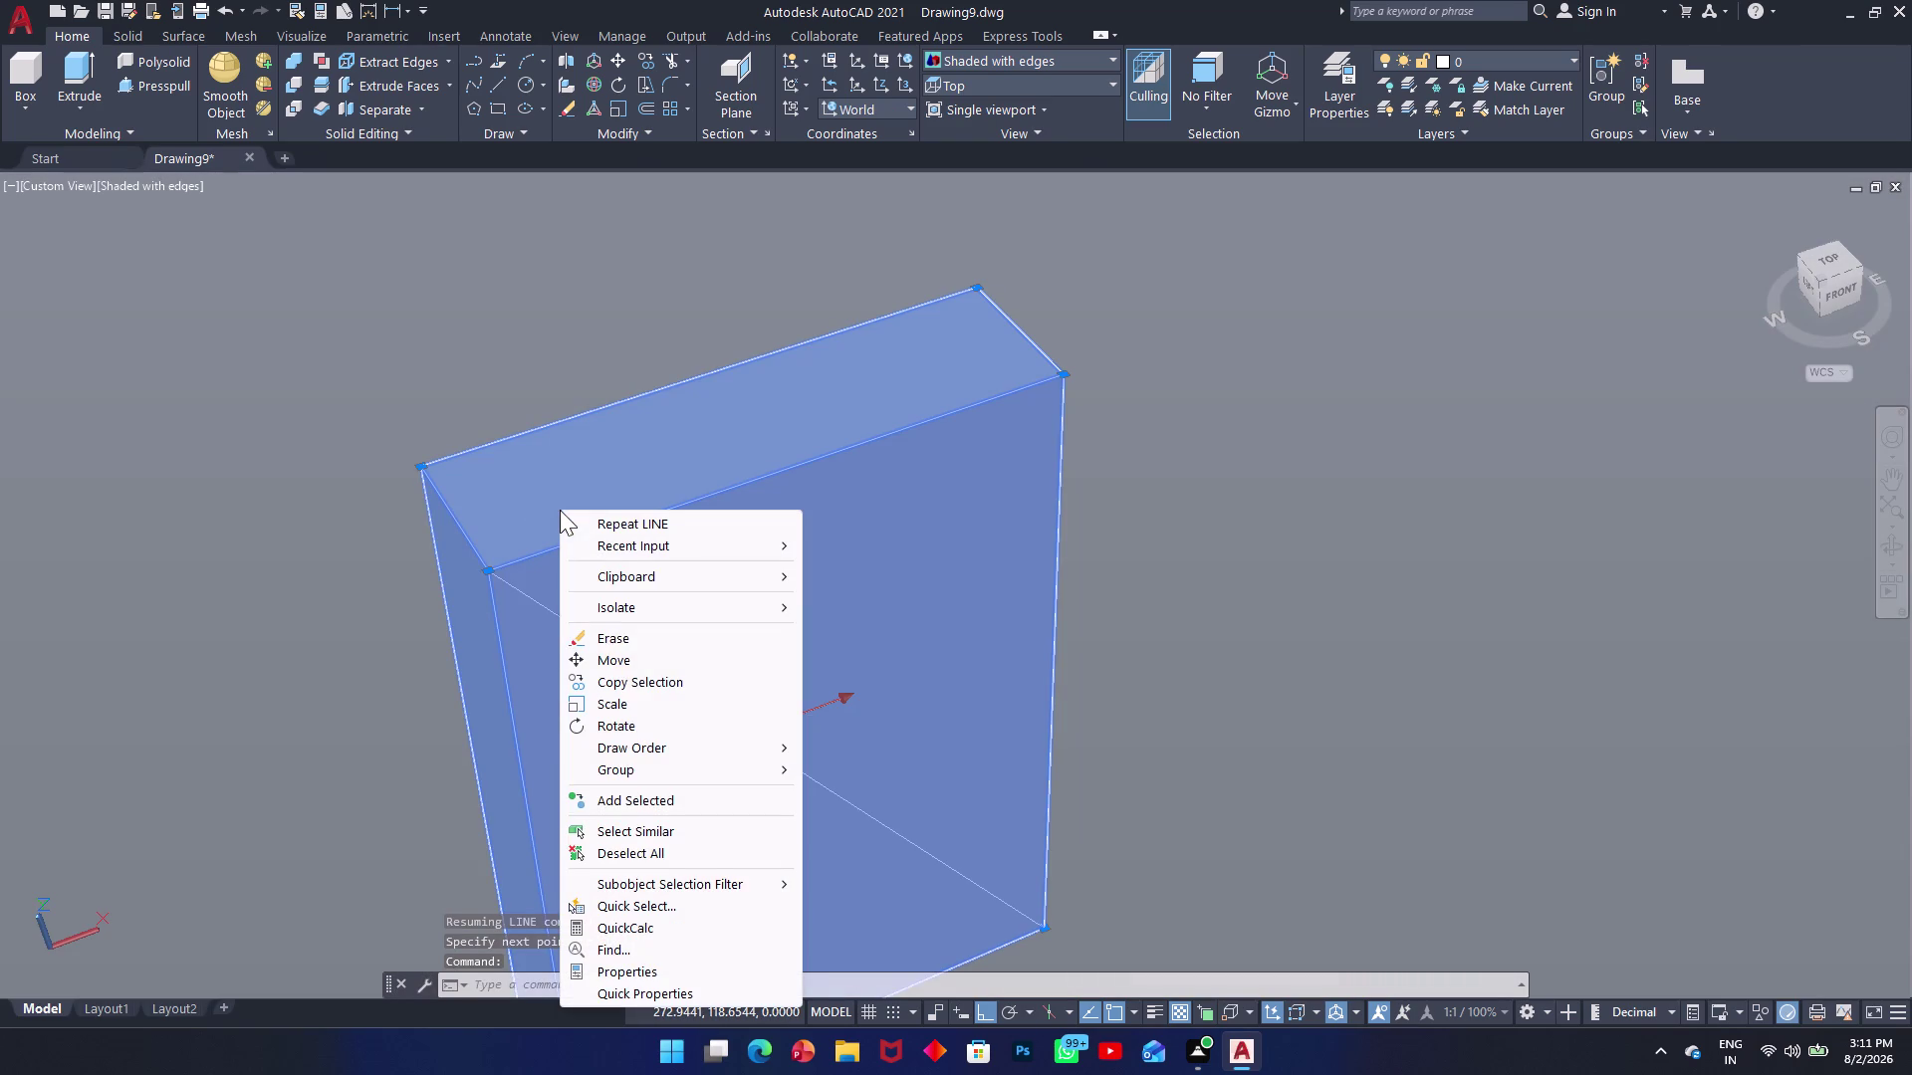
key(Escape)
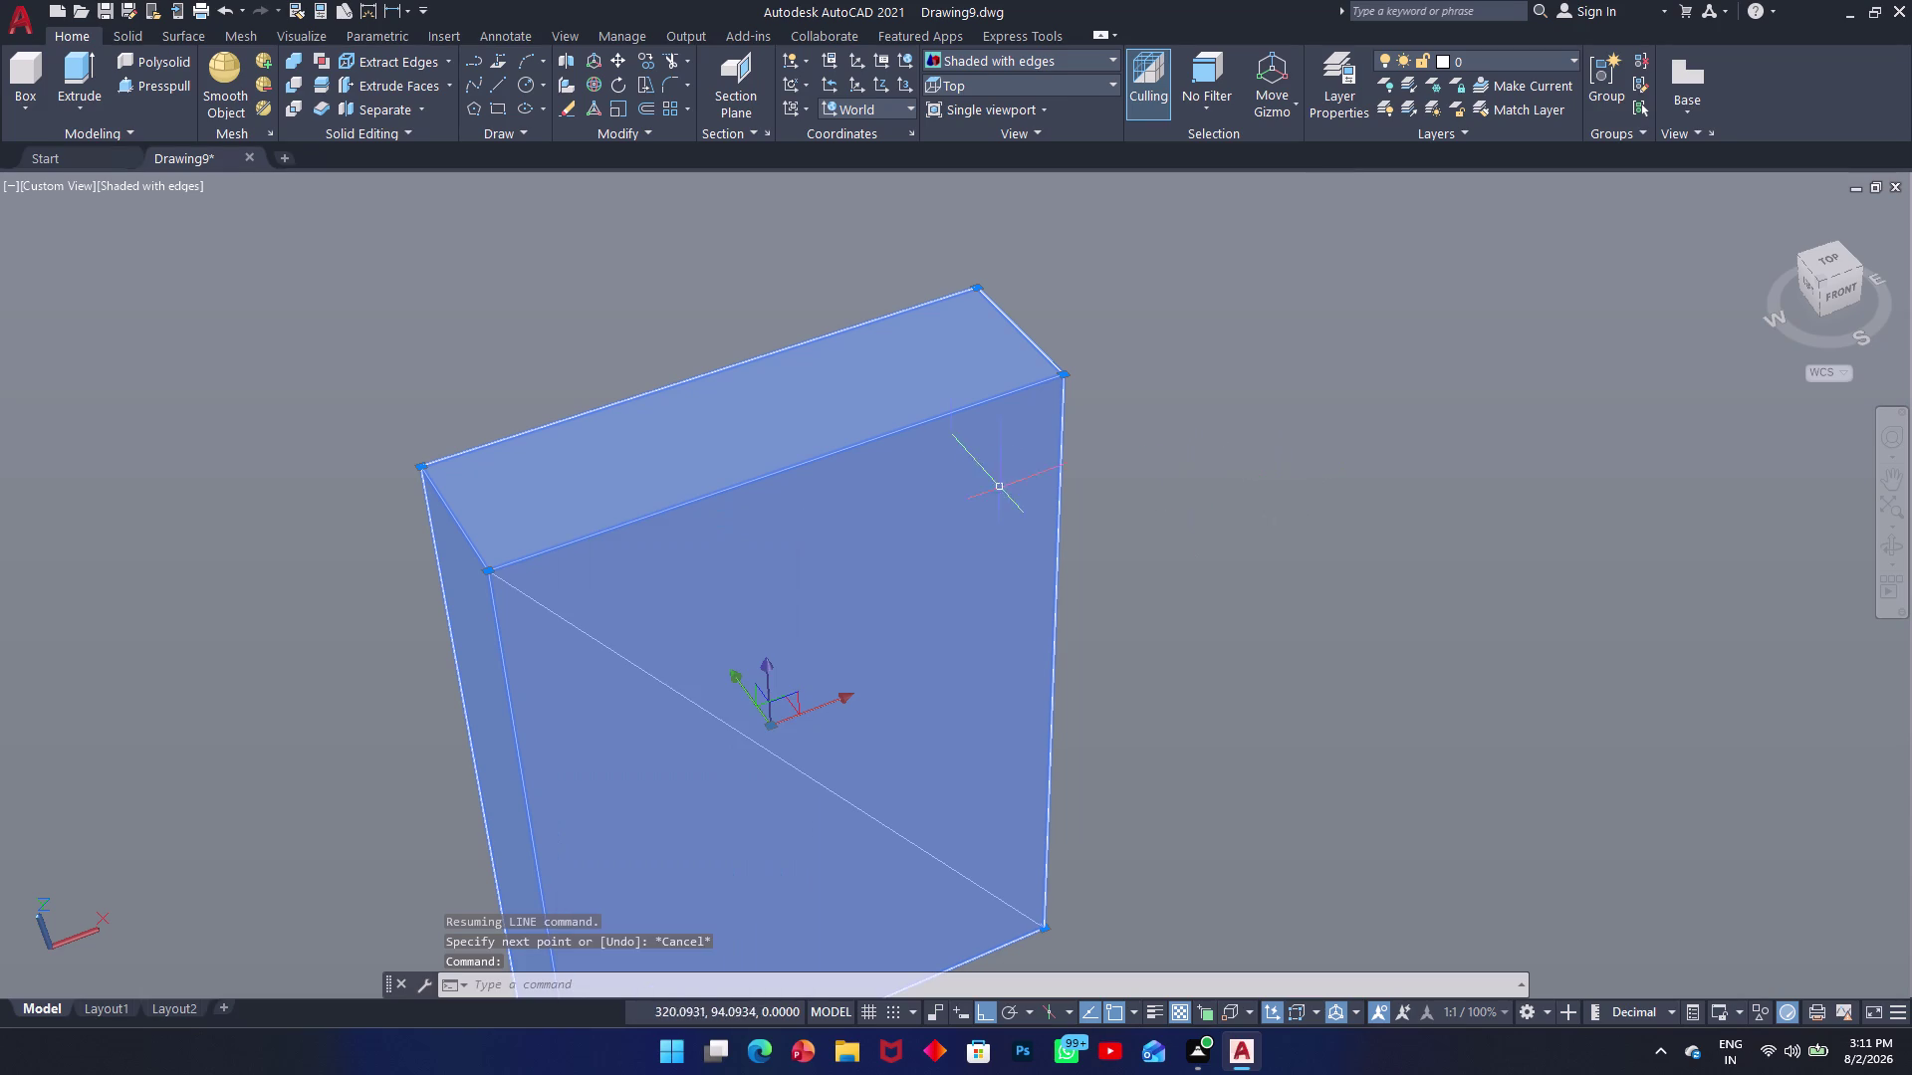
click(751, 126)
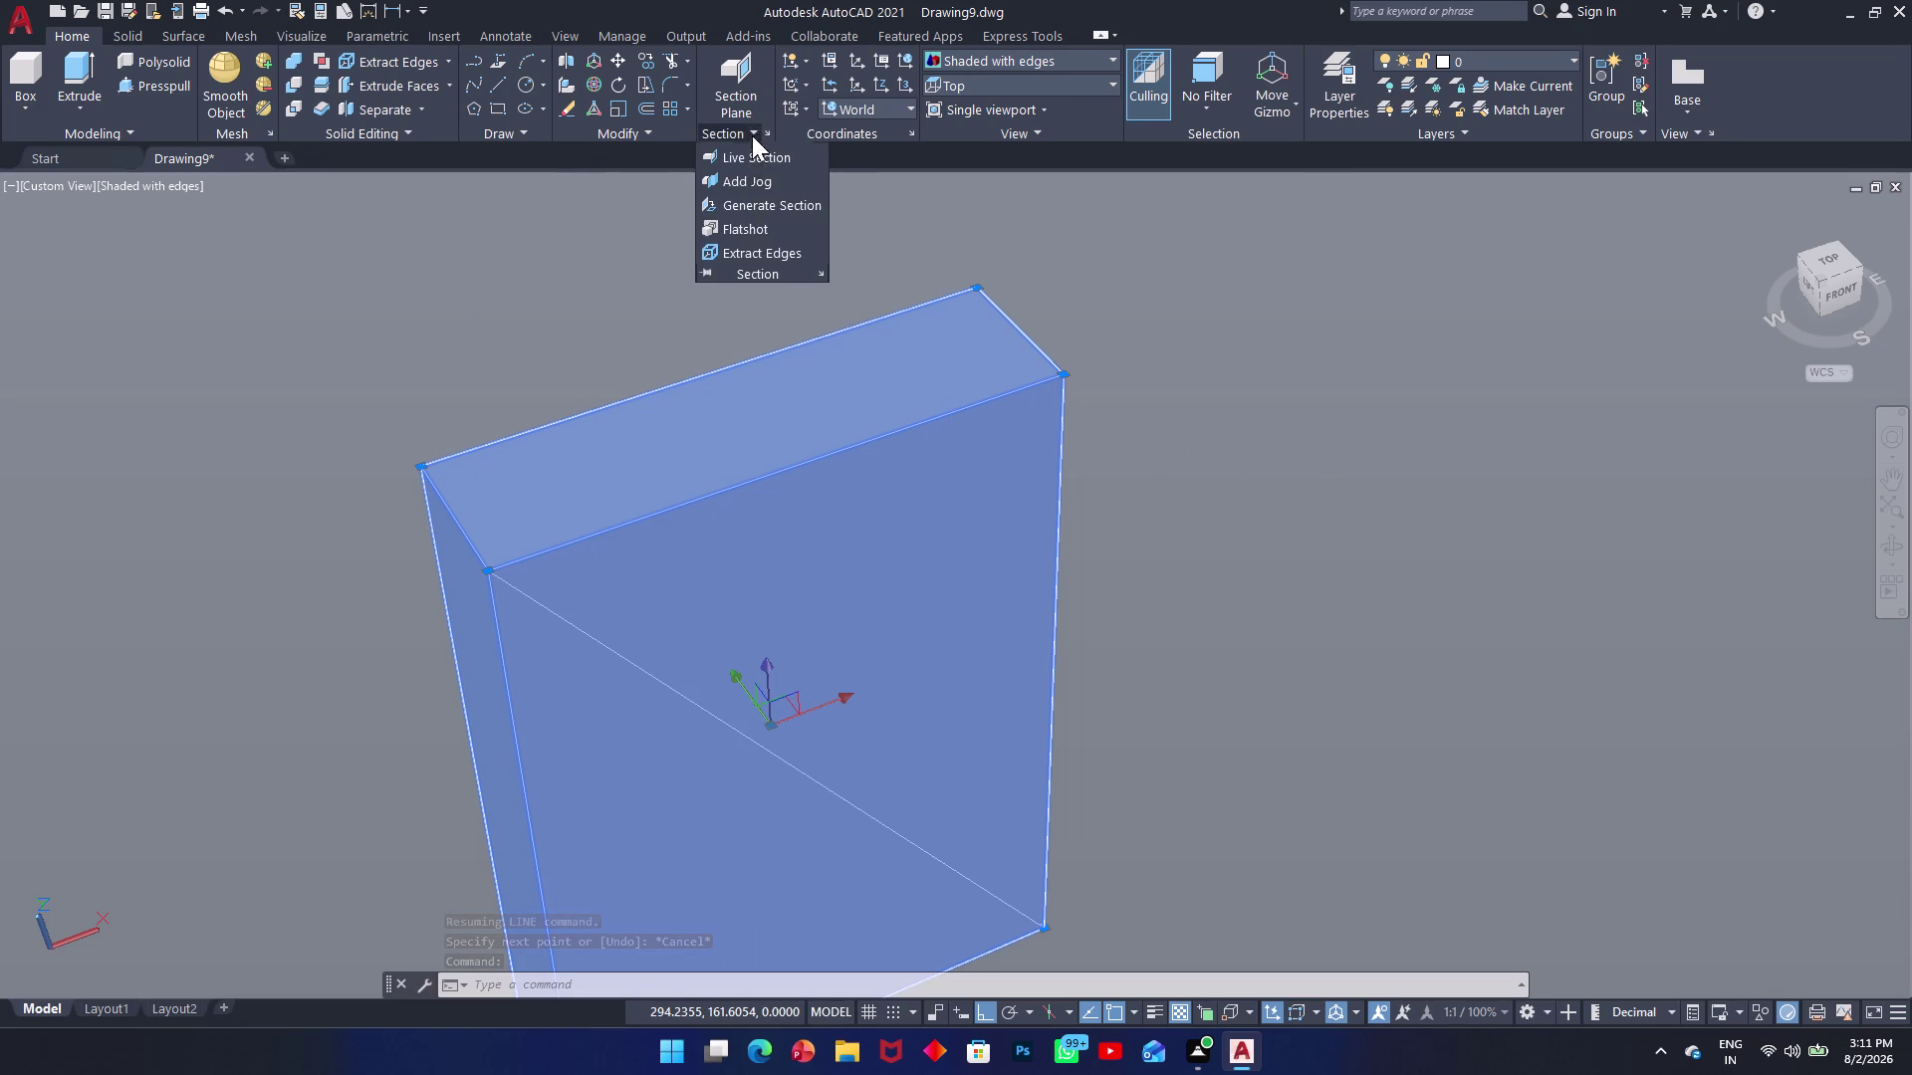
click(756, 245)
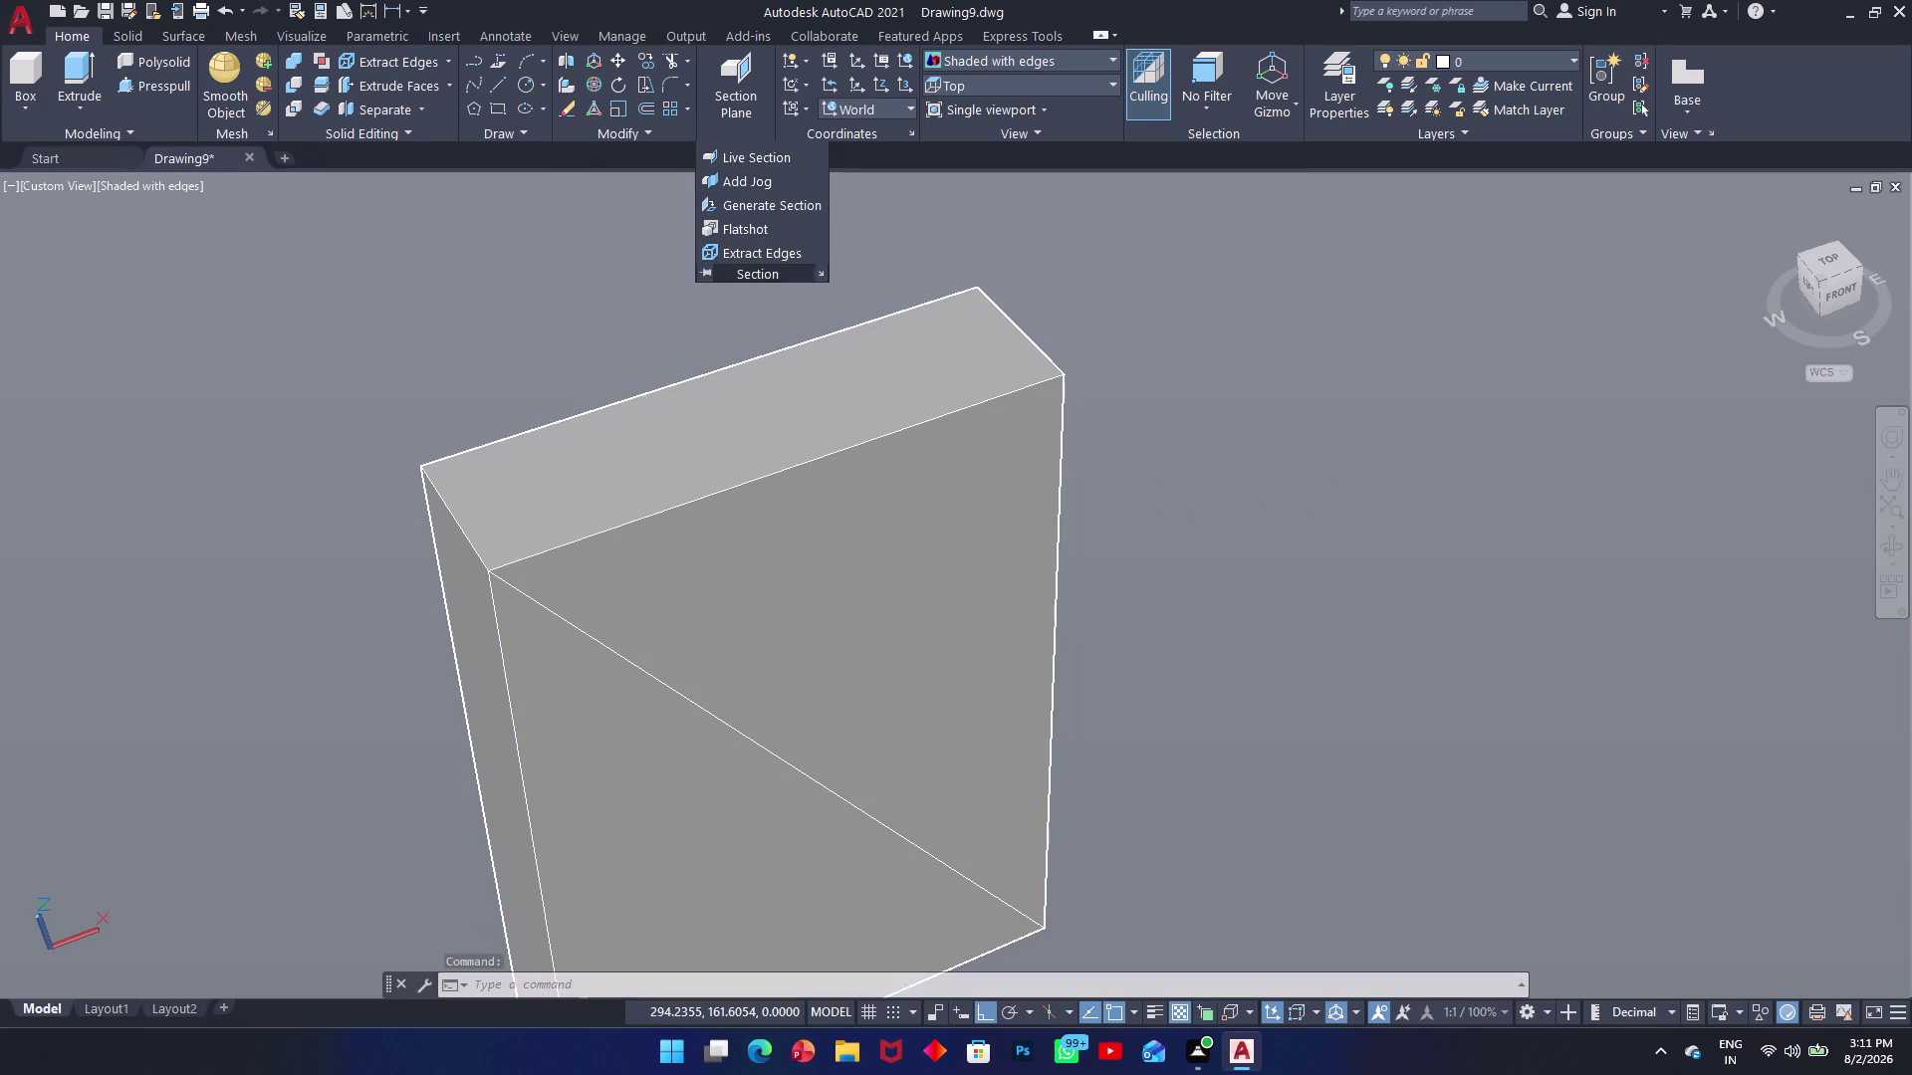
key(Escape)
Start a trial line at the block's top front corner while orbiting to its side.
text(l)
key(space)
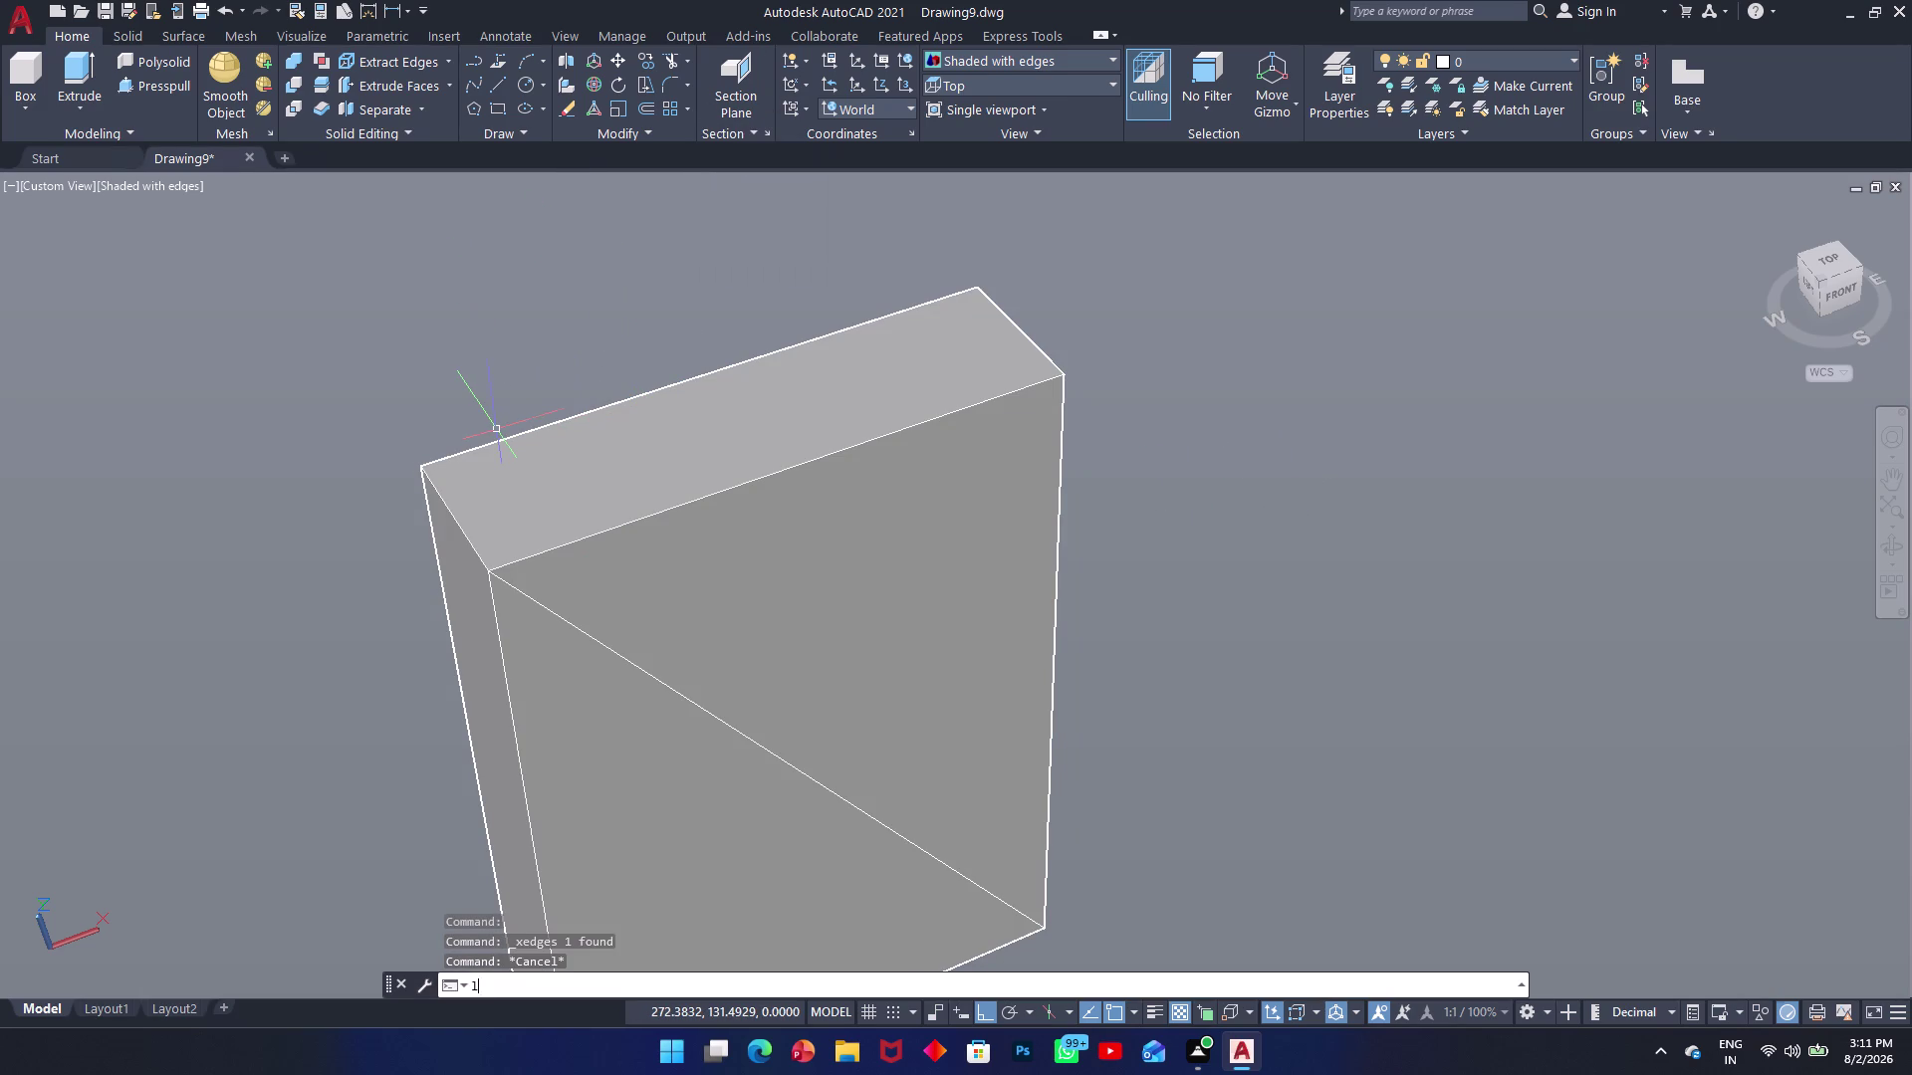
click(415, 467)
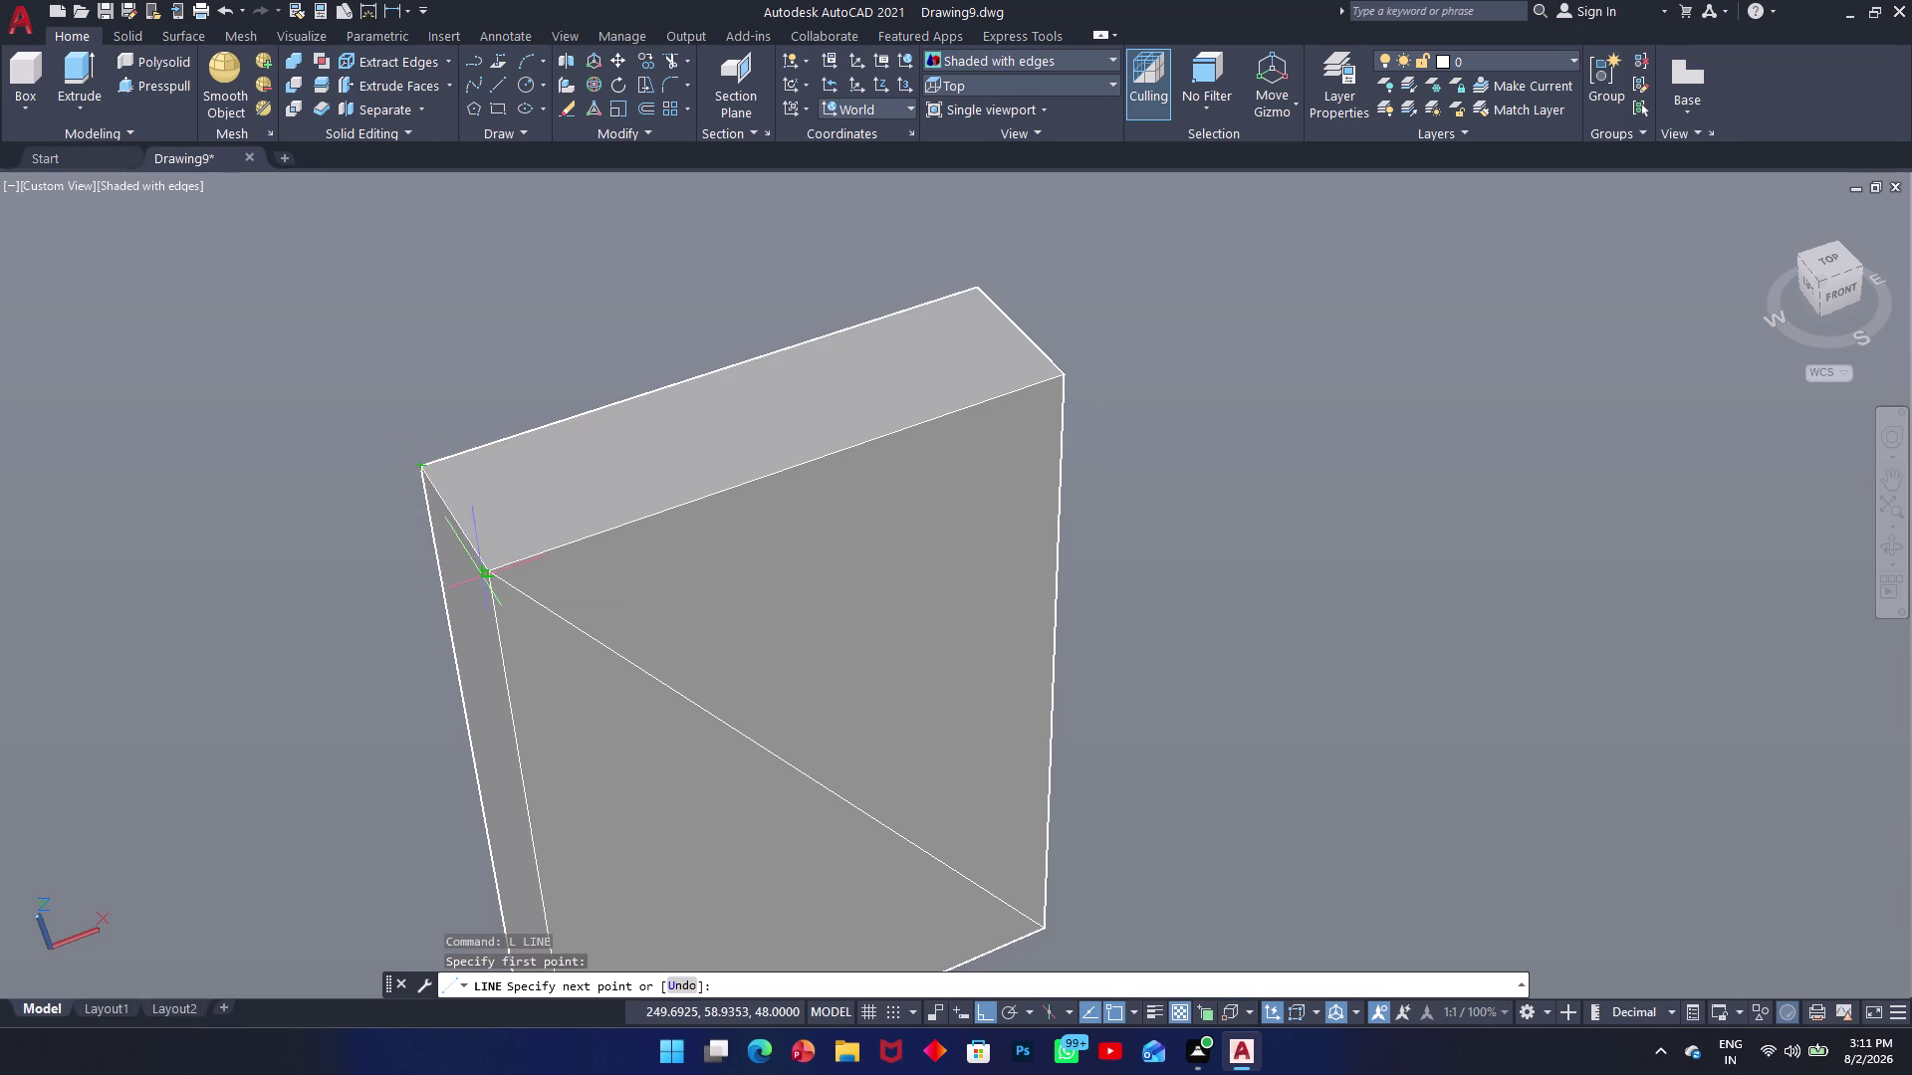
click(488, 578)
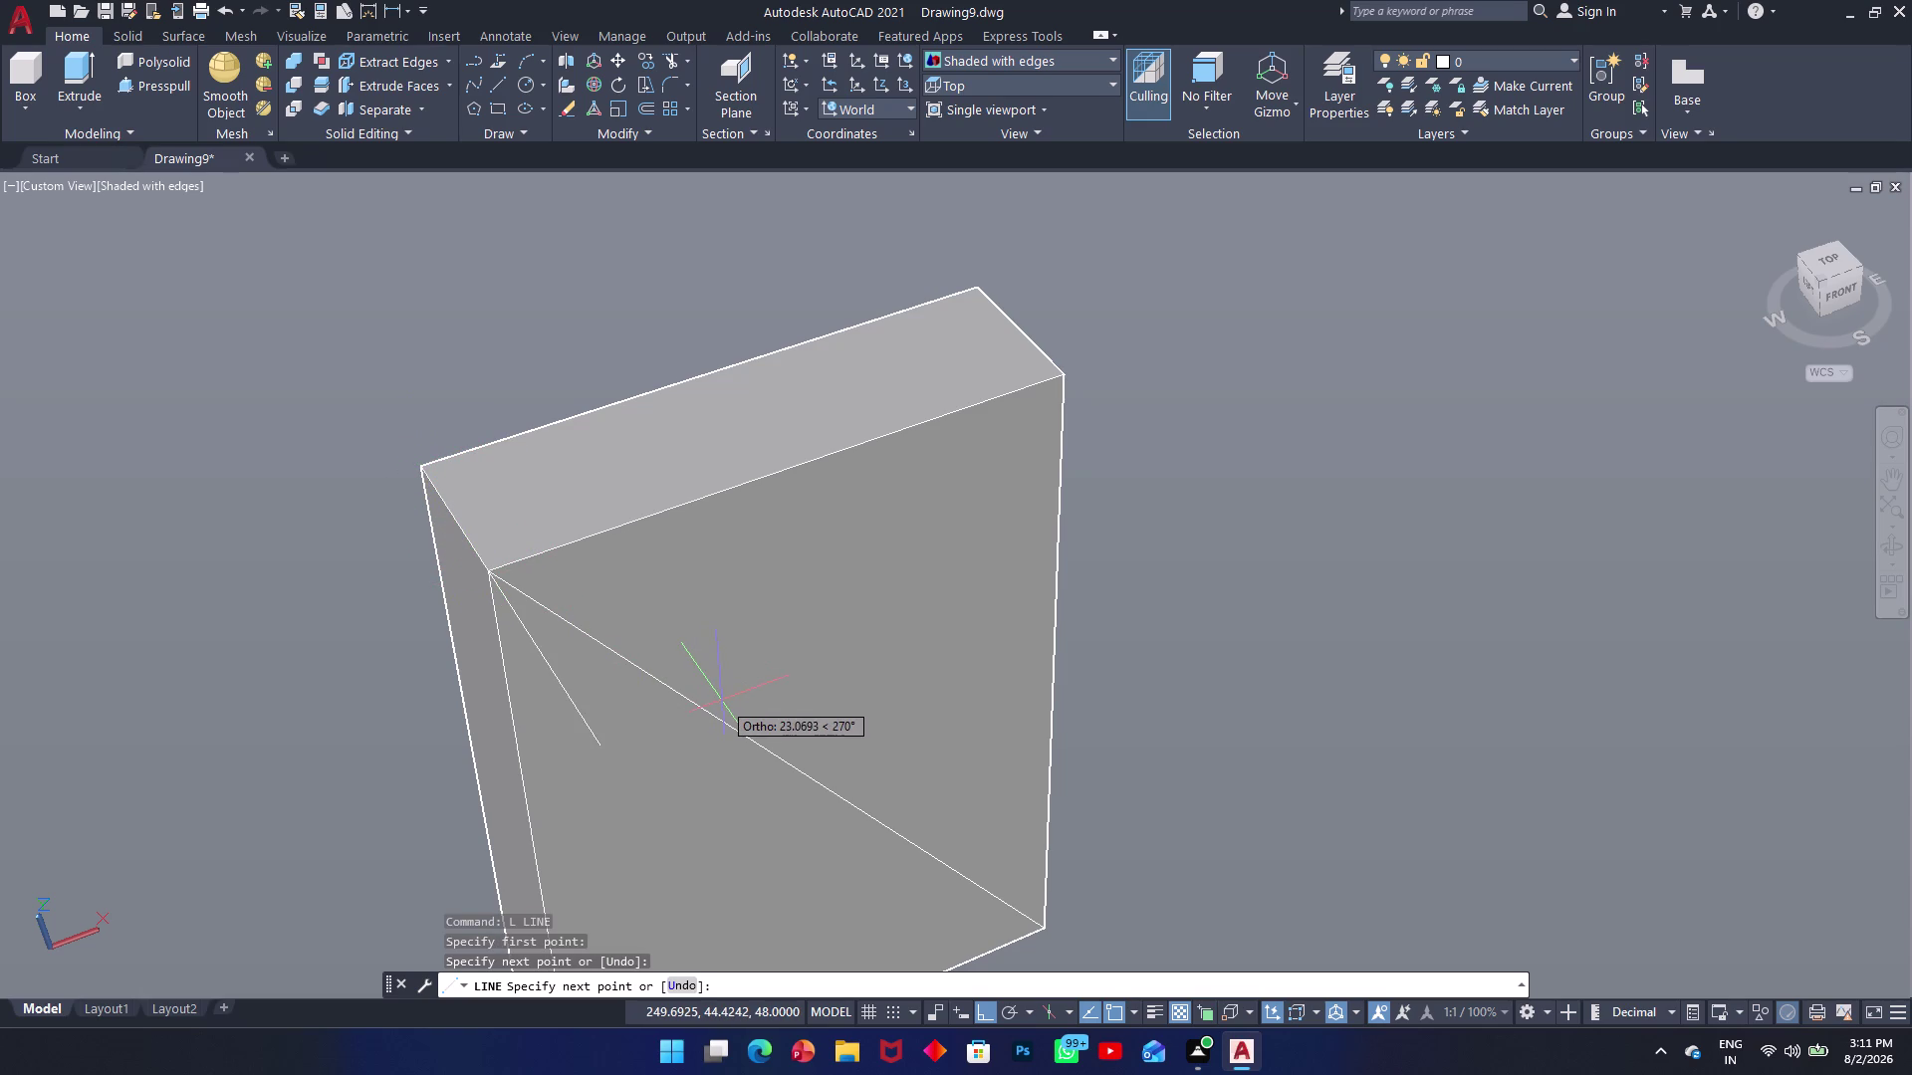
middle_drag(722, 701, 576, 548)
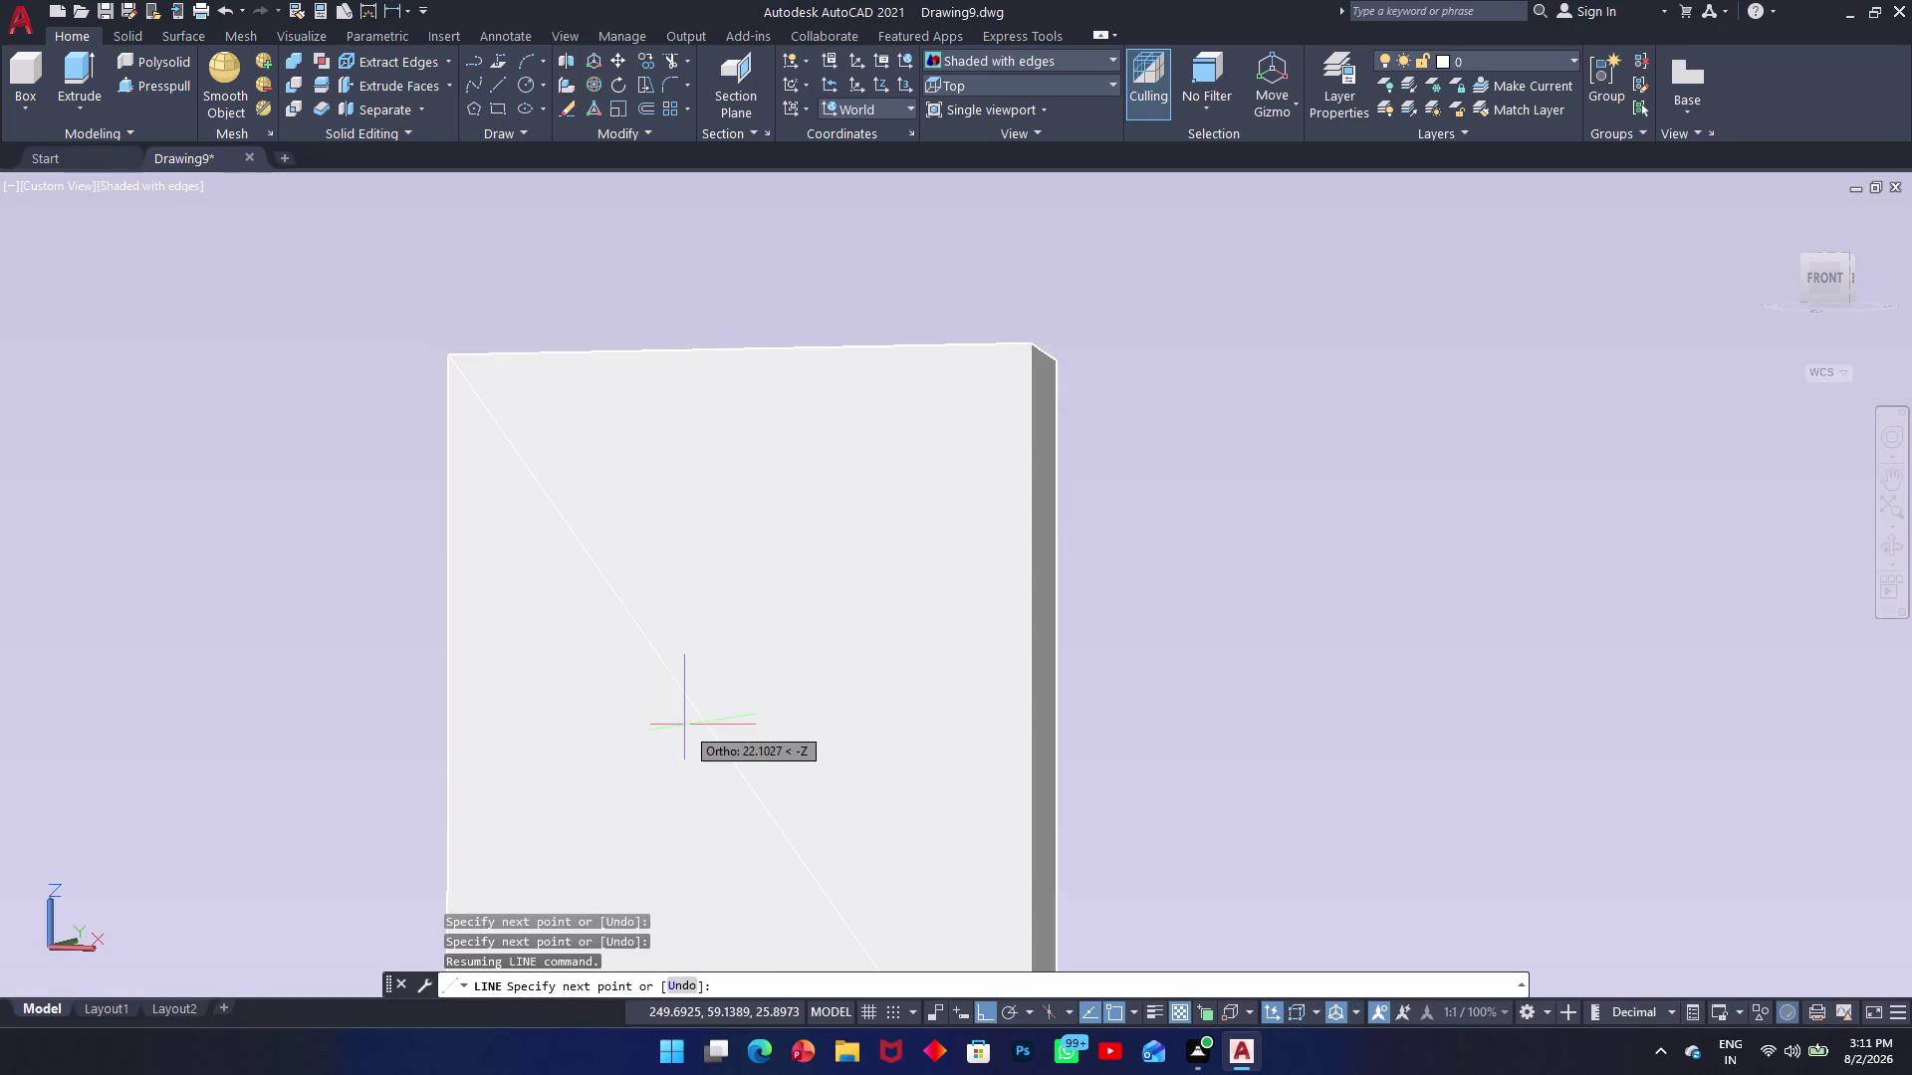
scroll(down, 3)
scroll(down, 3)
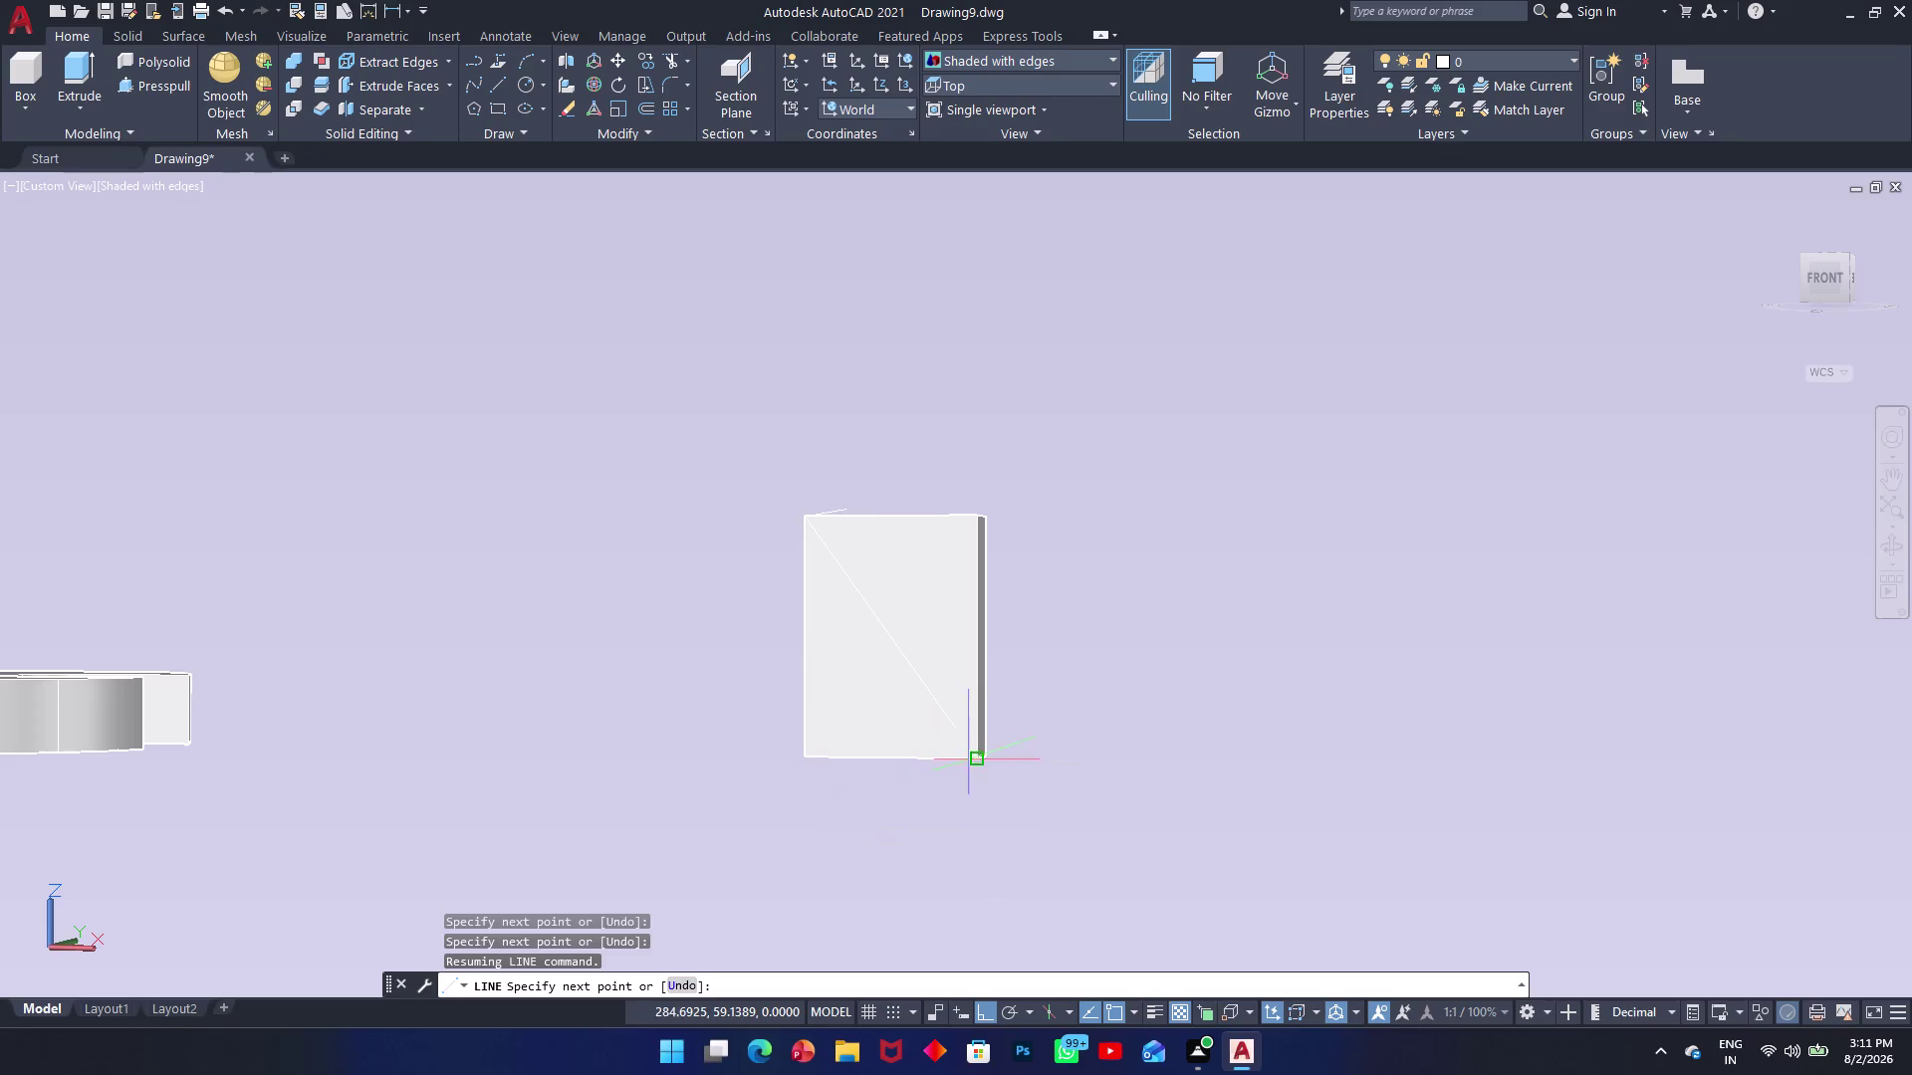
middle_drag(979, 762, 891, 742)
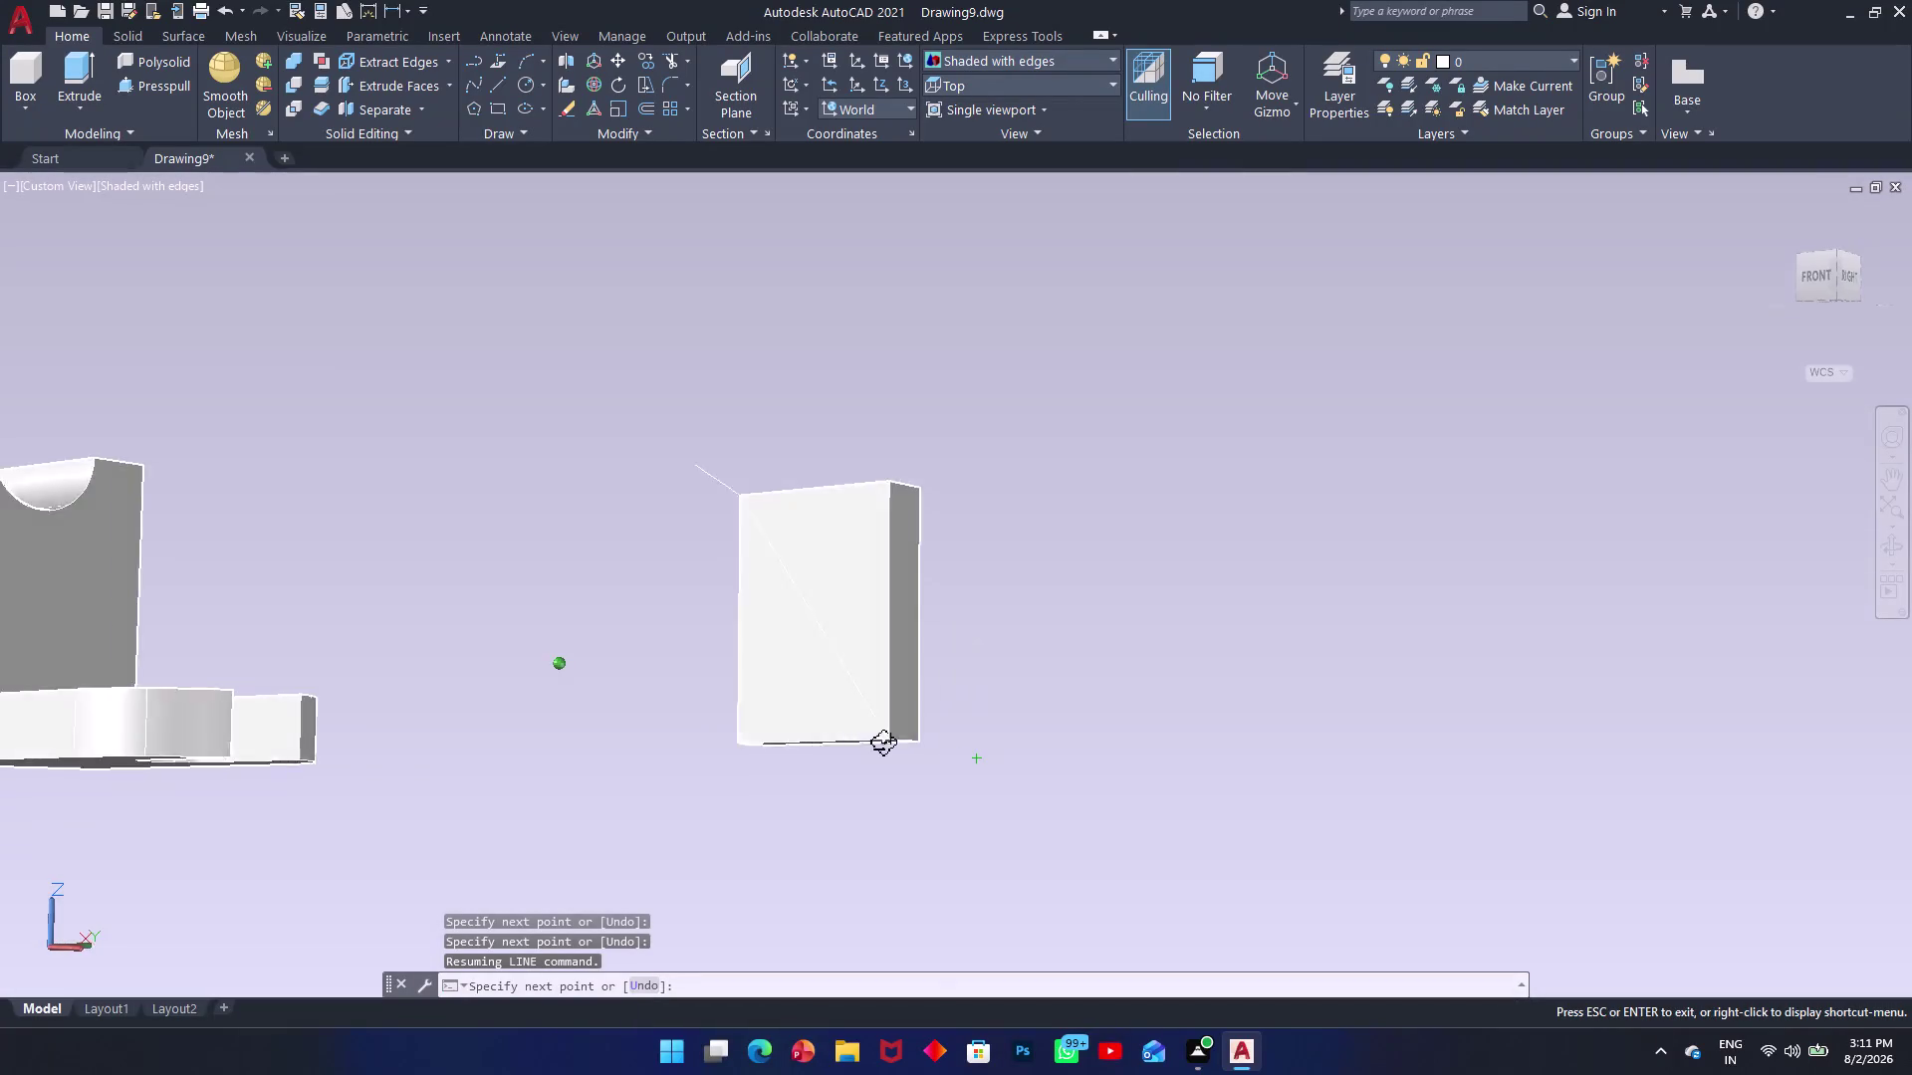
middle_drag(890, 741, 800, 738)
scroll(up, 3)
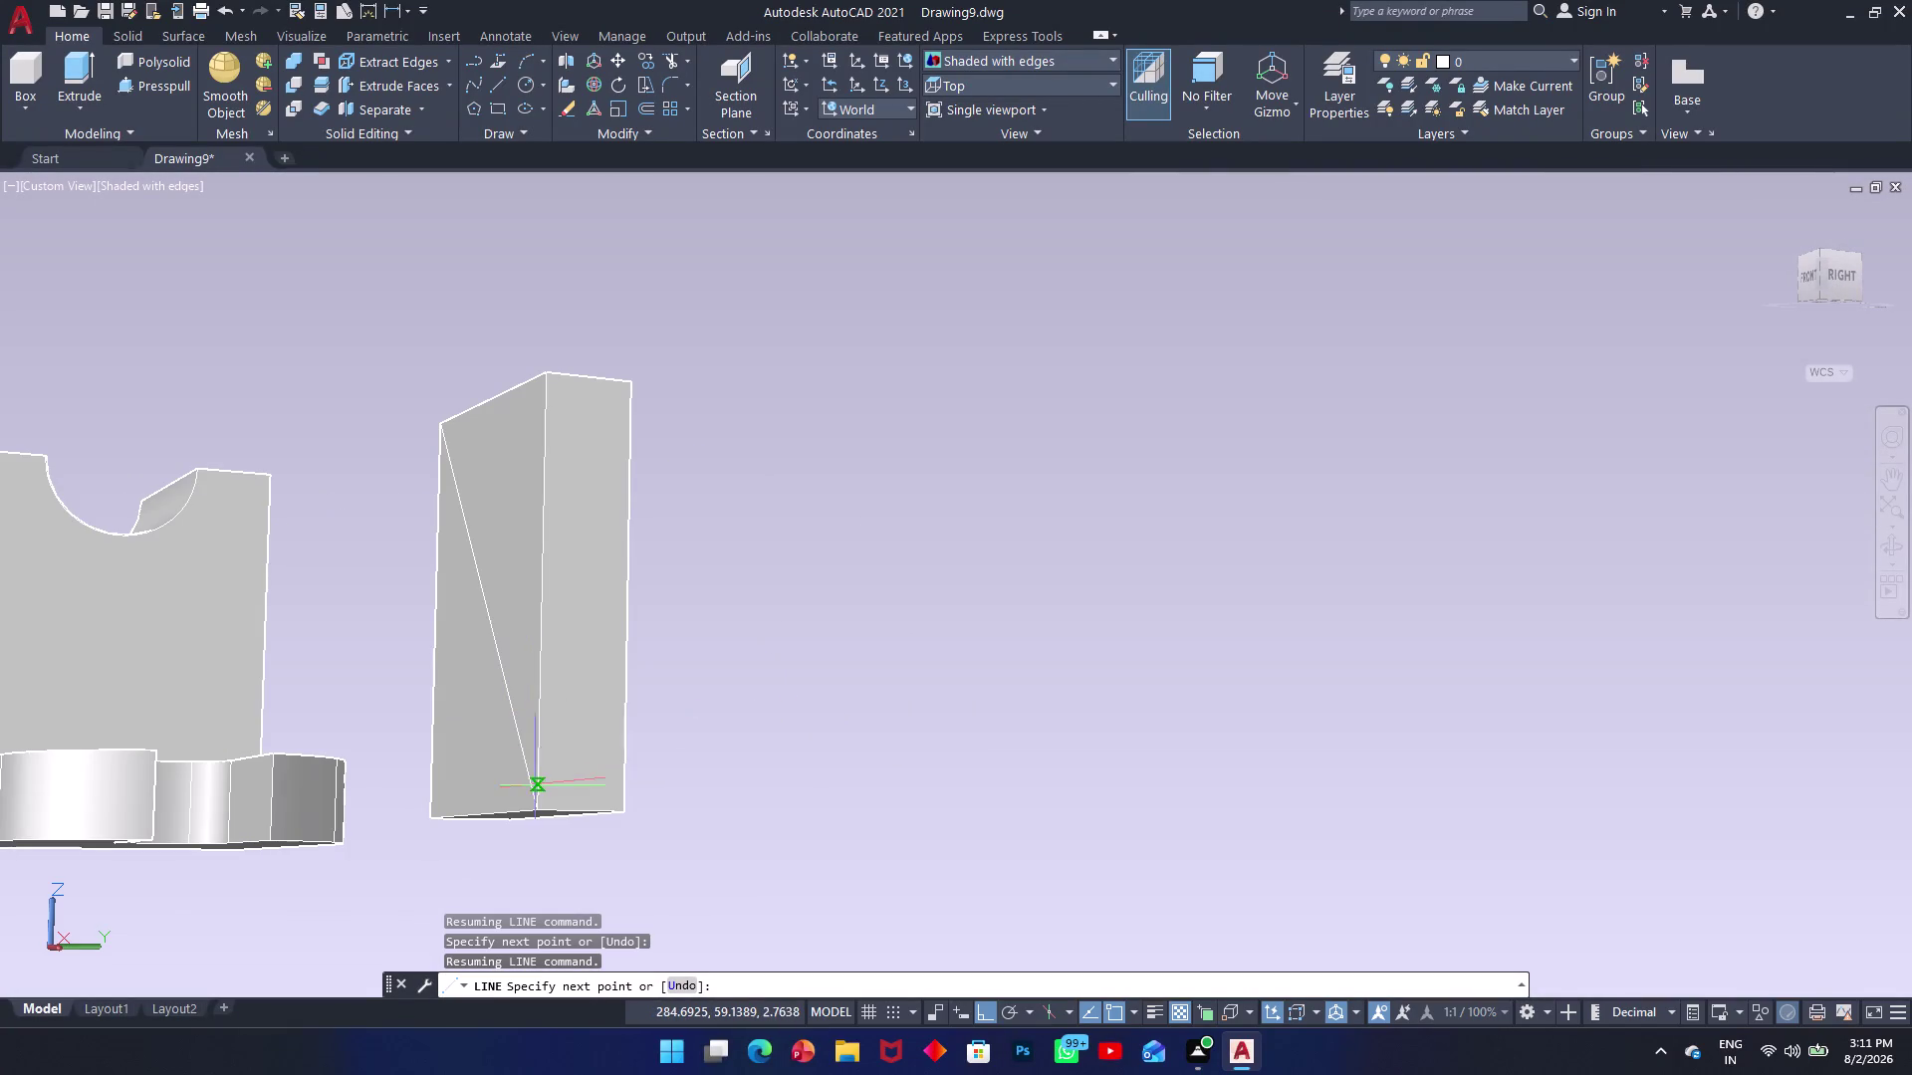
Extend the trial line to the block's bottom corner.
click(537, 807)
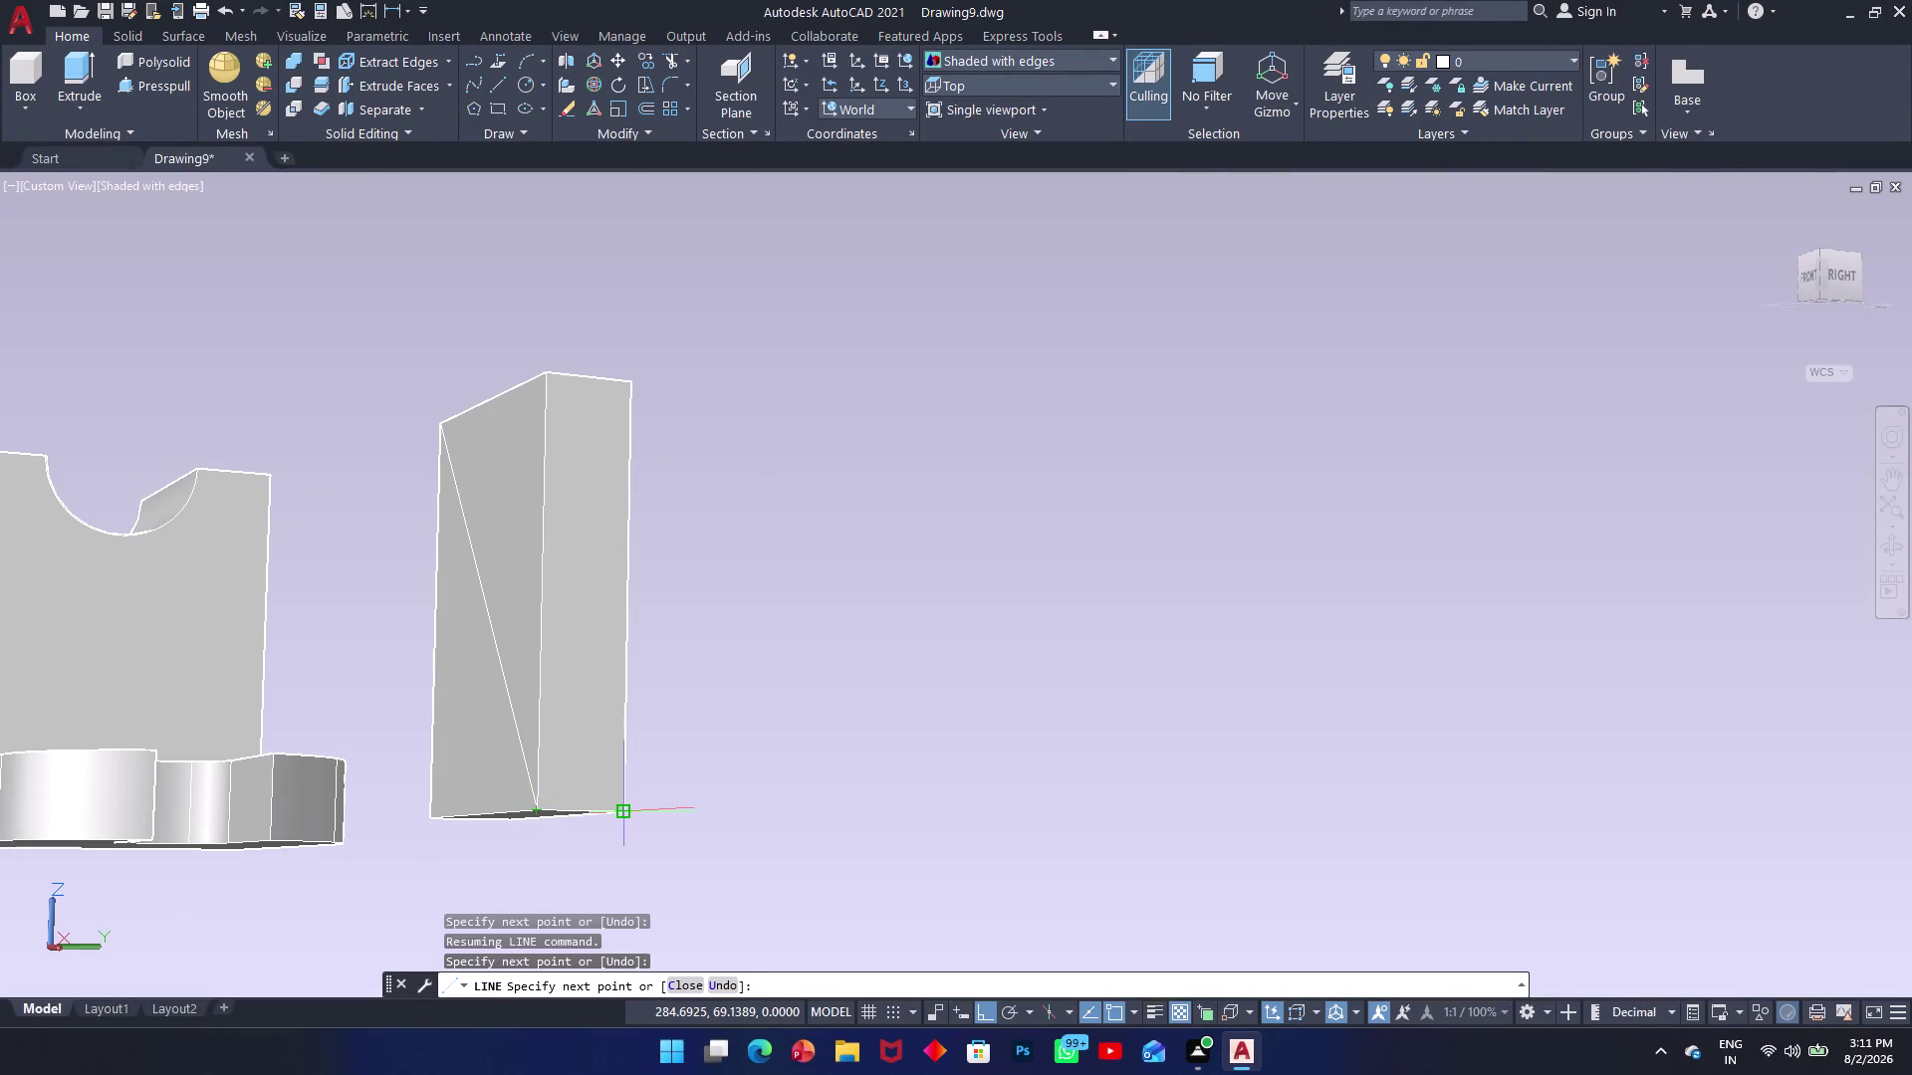
click(617, 813)
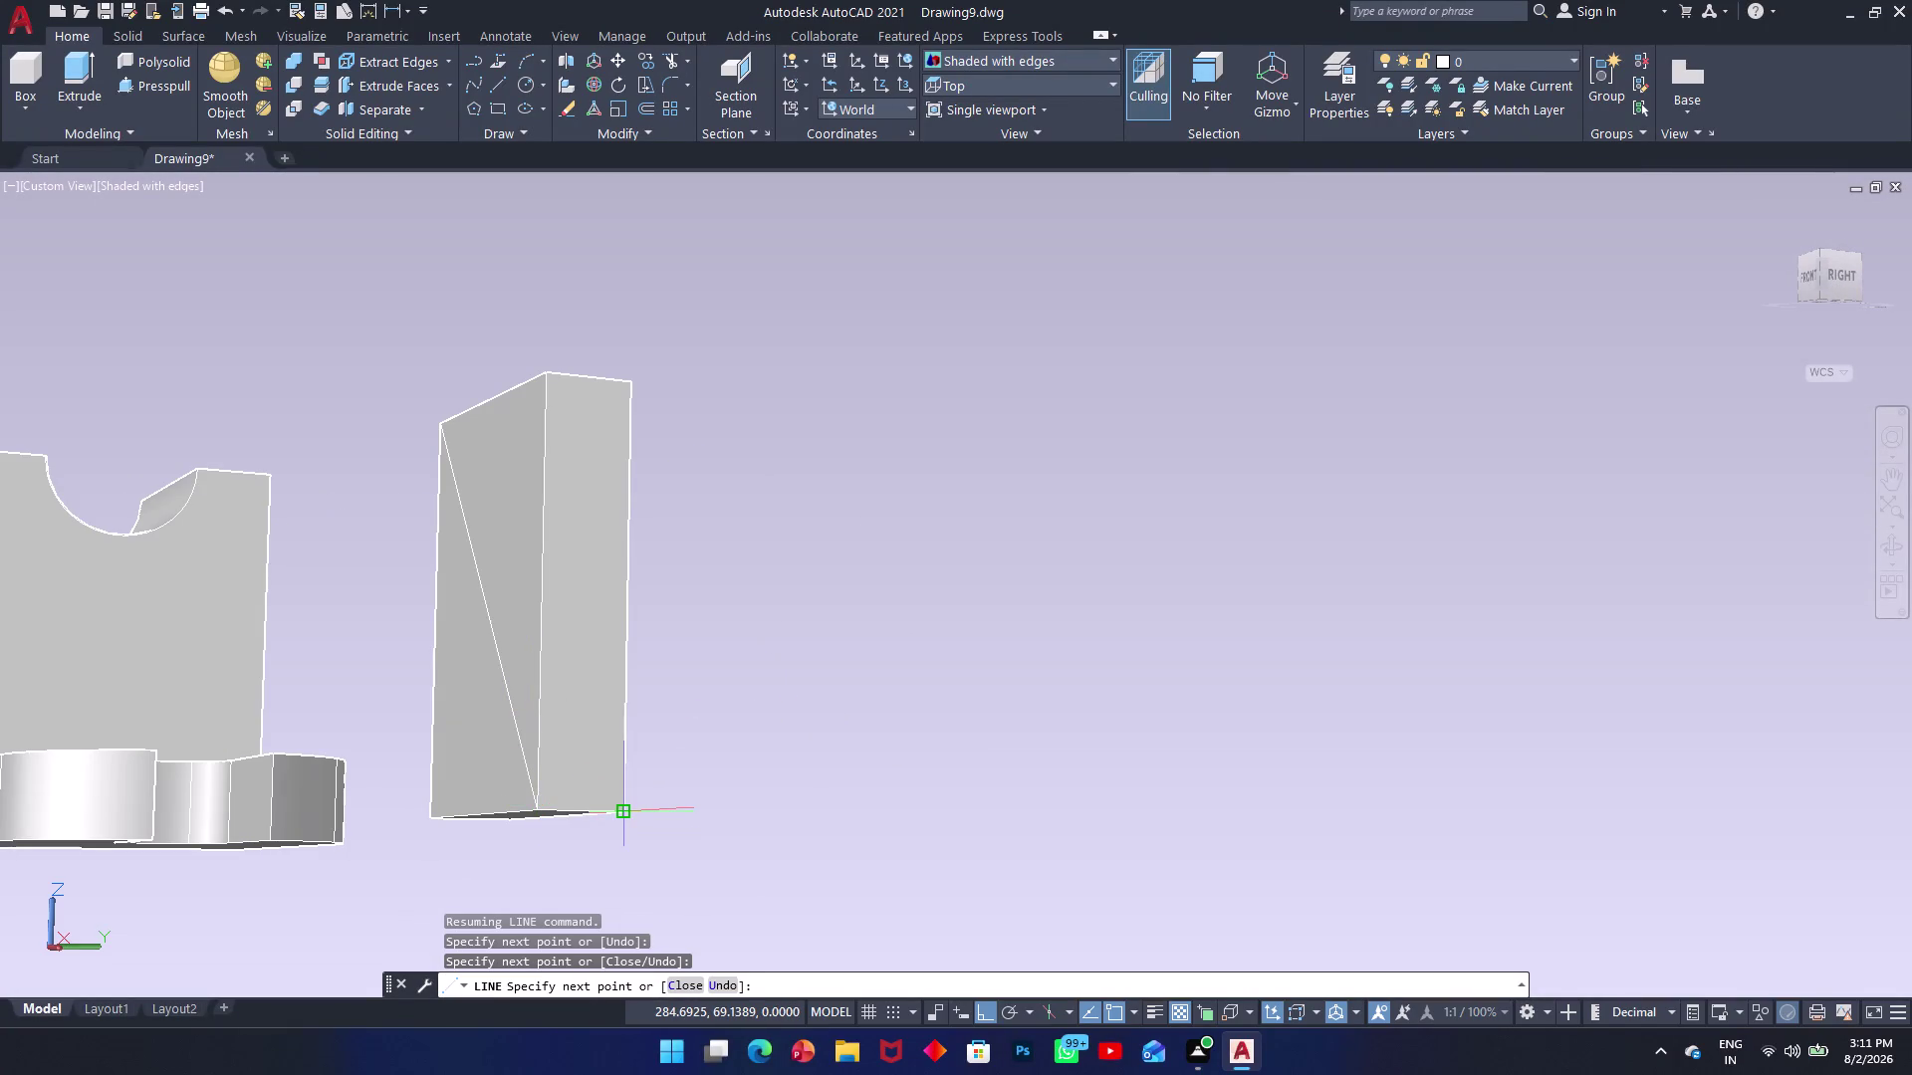
scroll(up, 3)
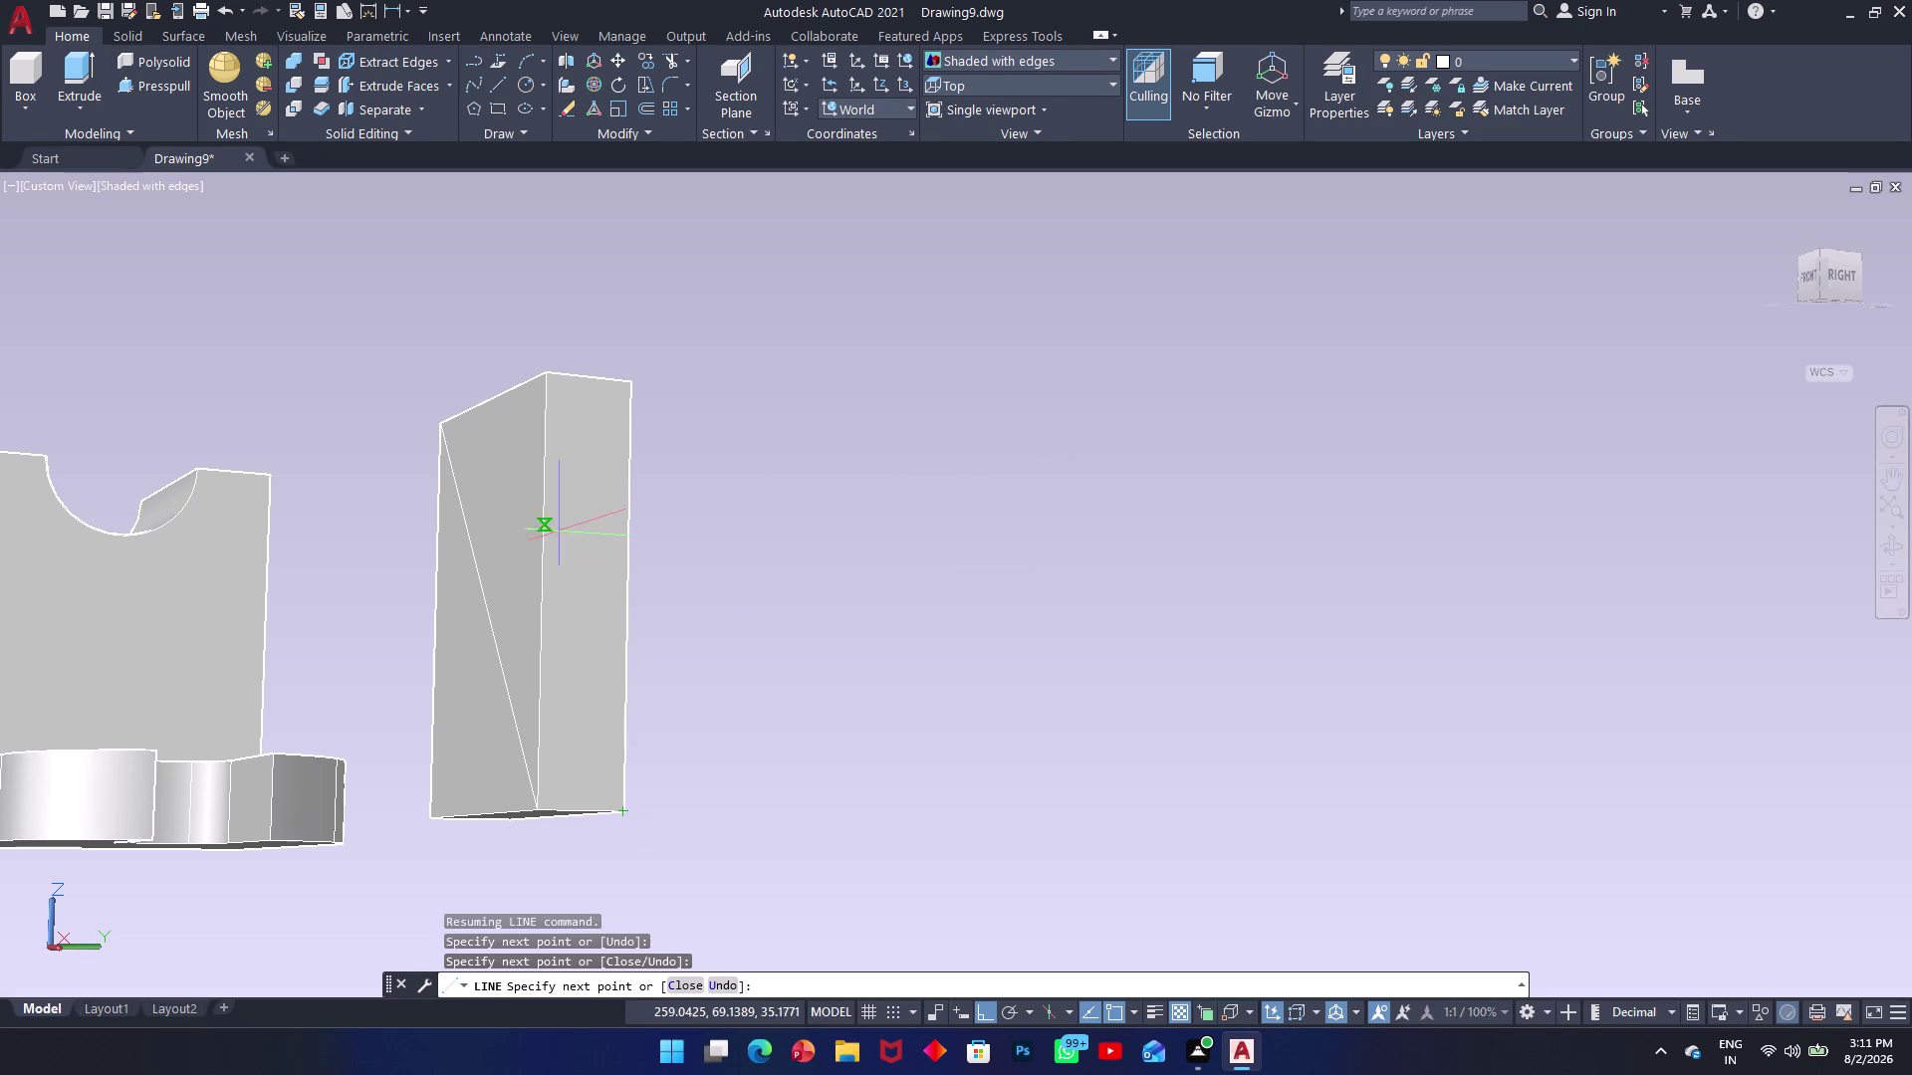
scroll(up, 3)
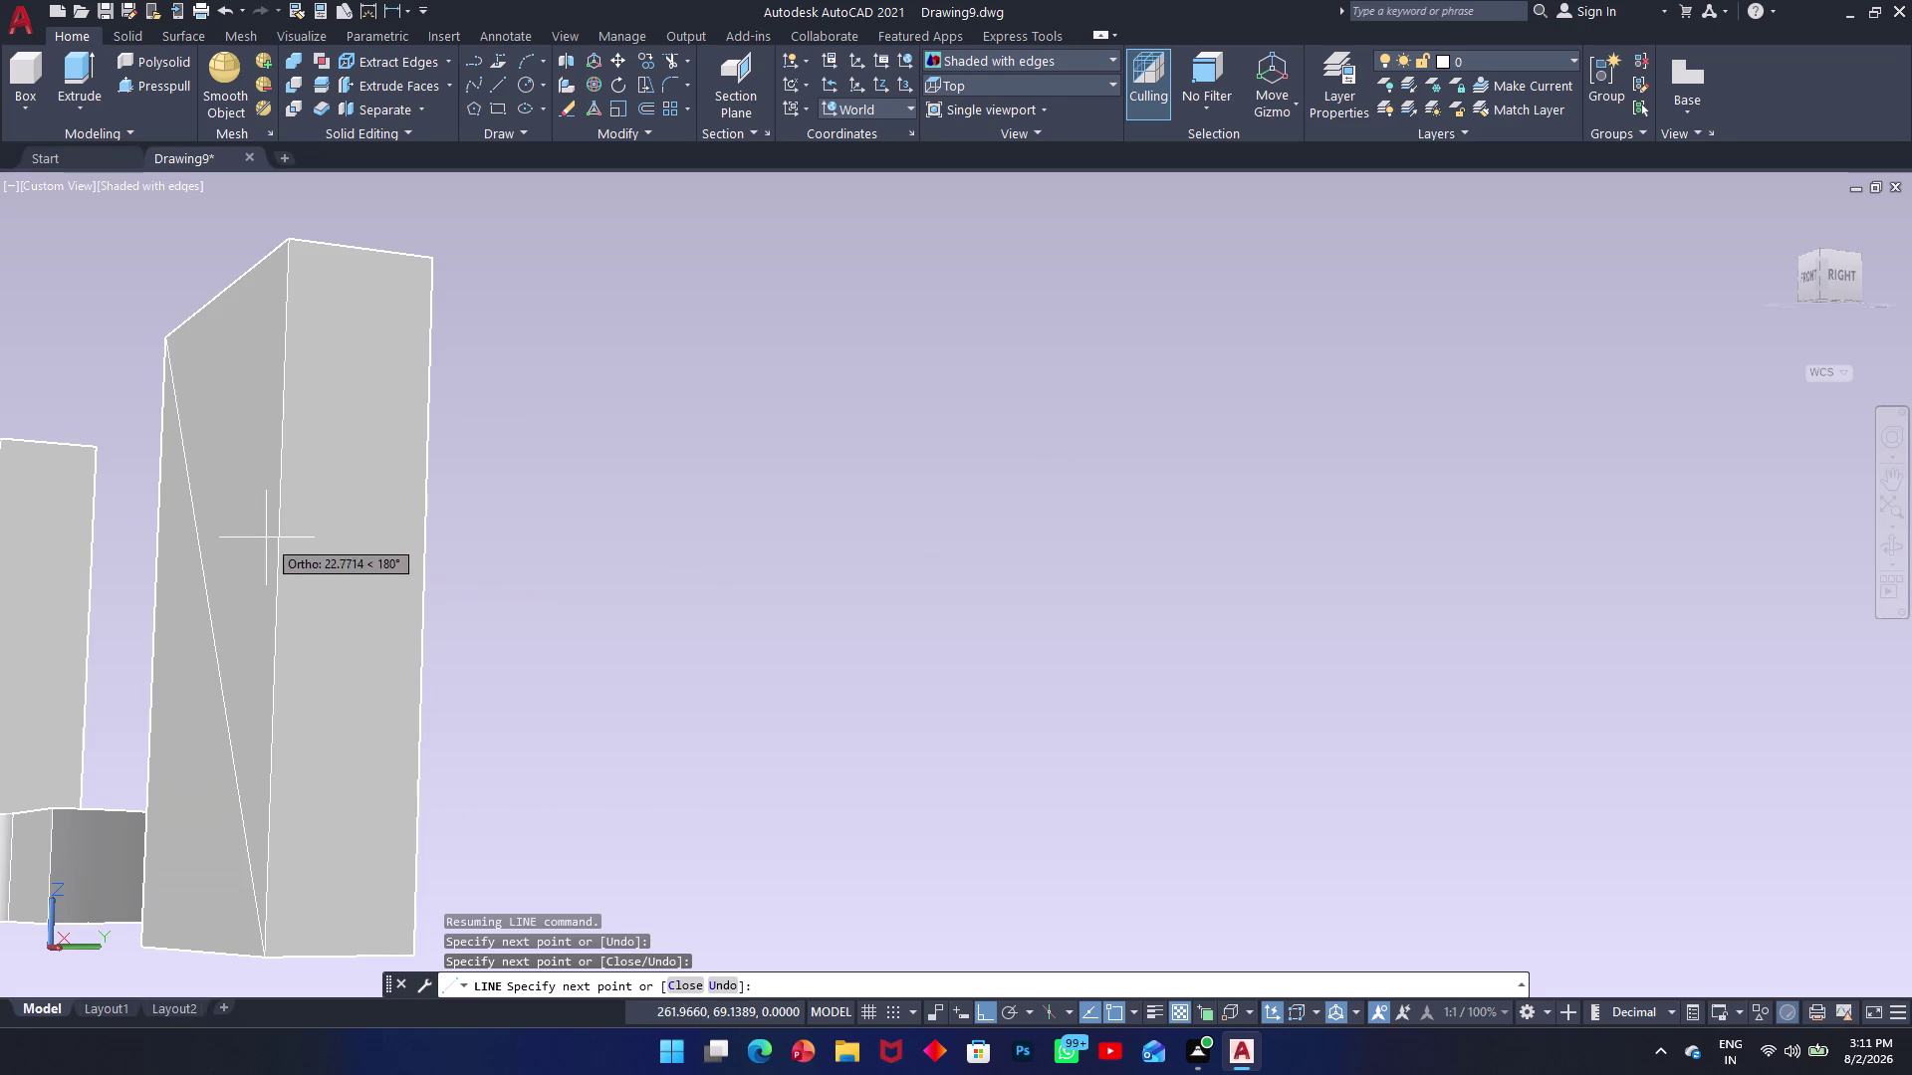
Orbit beneath the block, add one more line point, and end the line.
middle_drag(326, 548, 499, 574)
scroll(up, 3)
scroll(down, 3)
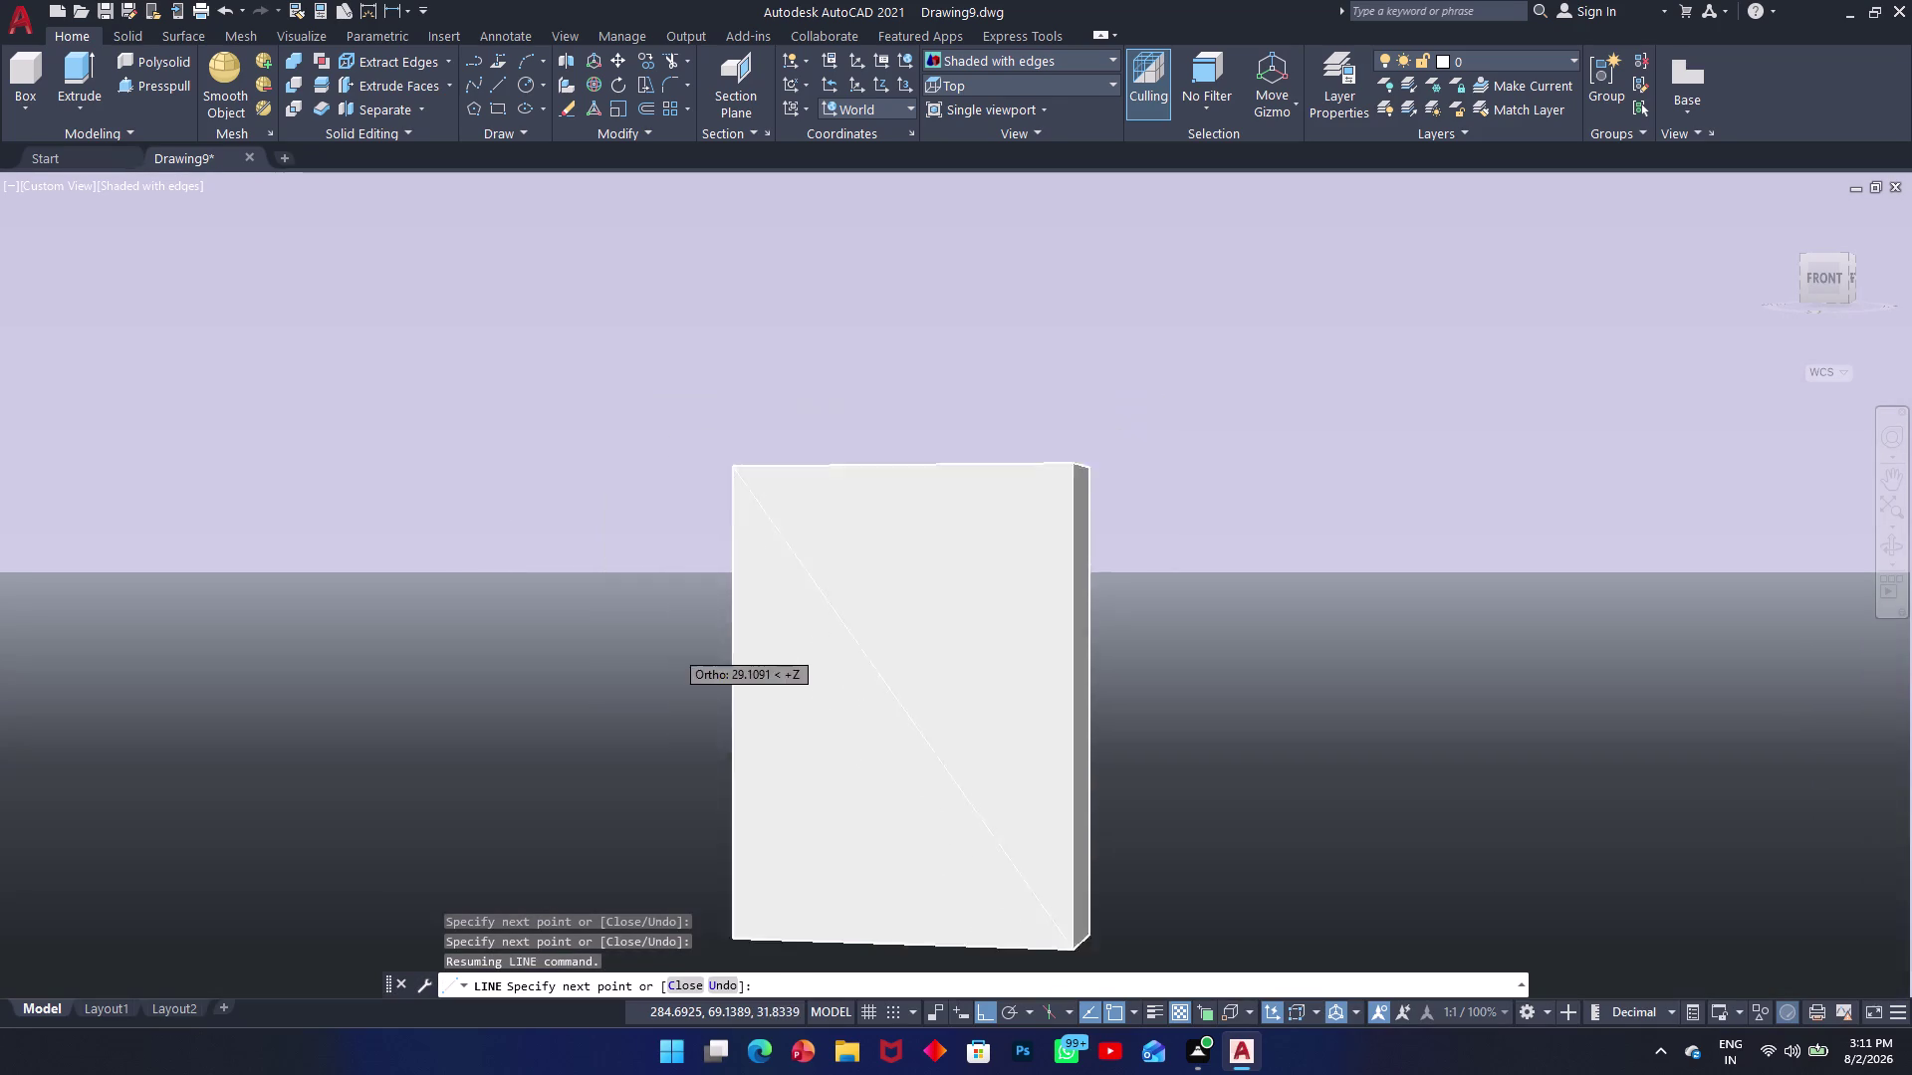
scroll(down, 3)
middle_drag(917, 613, 916, 607)
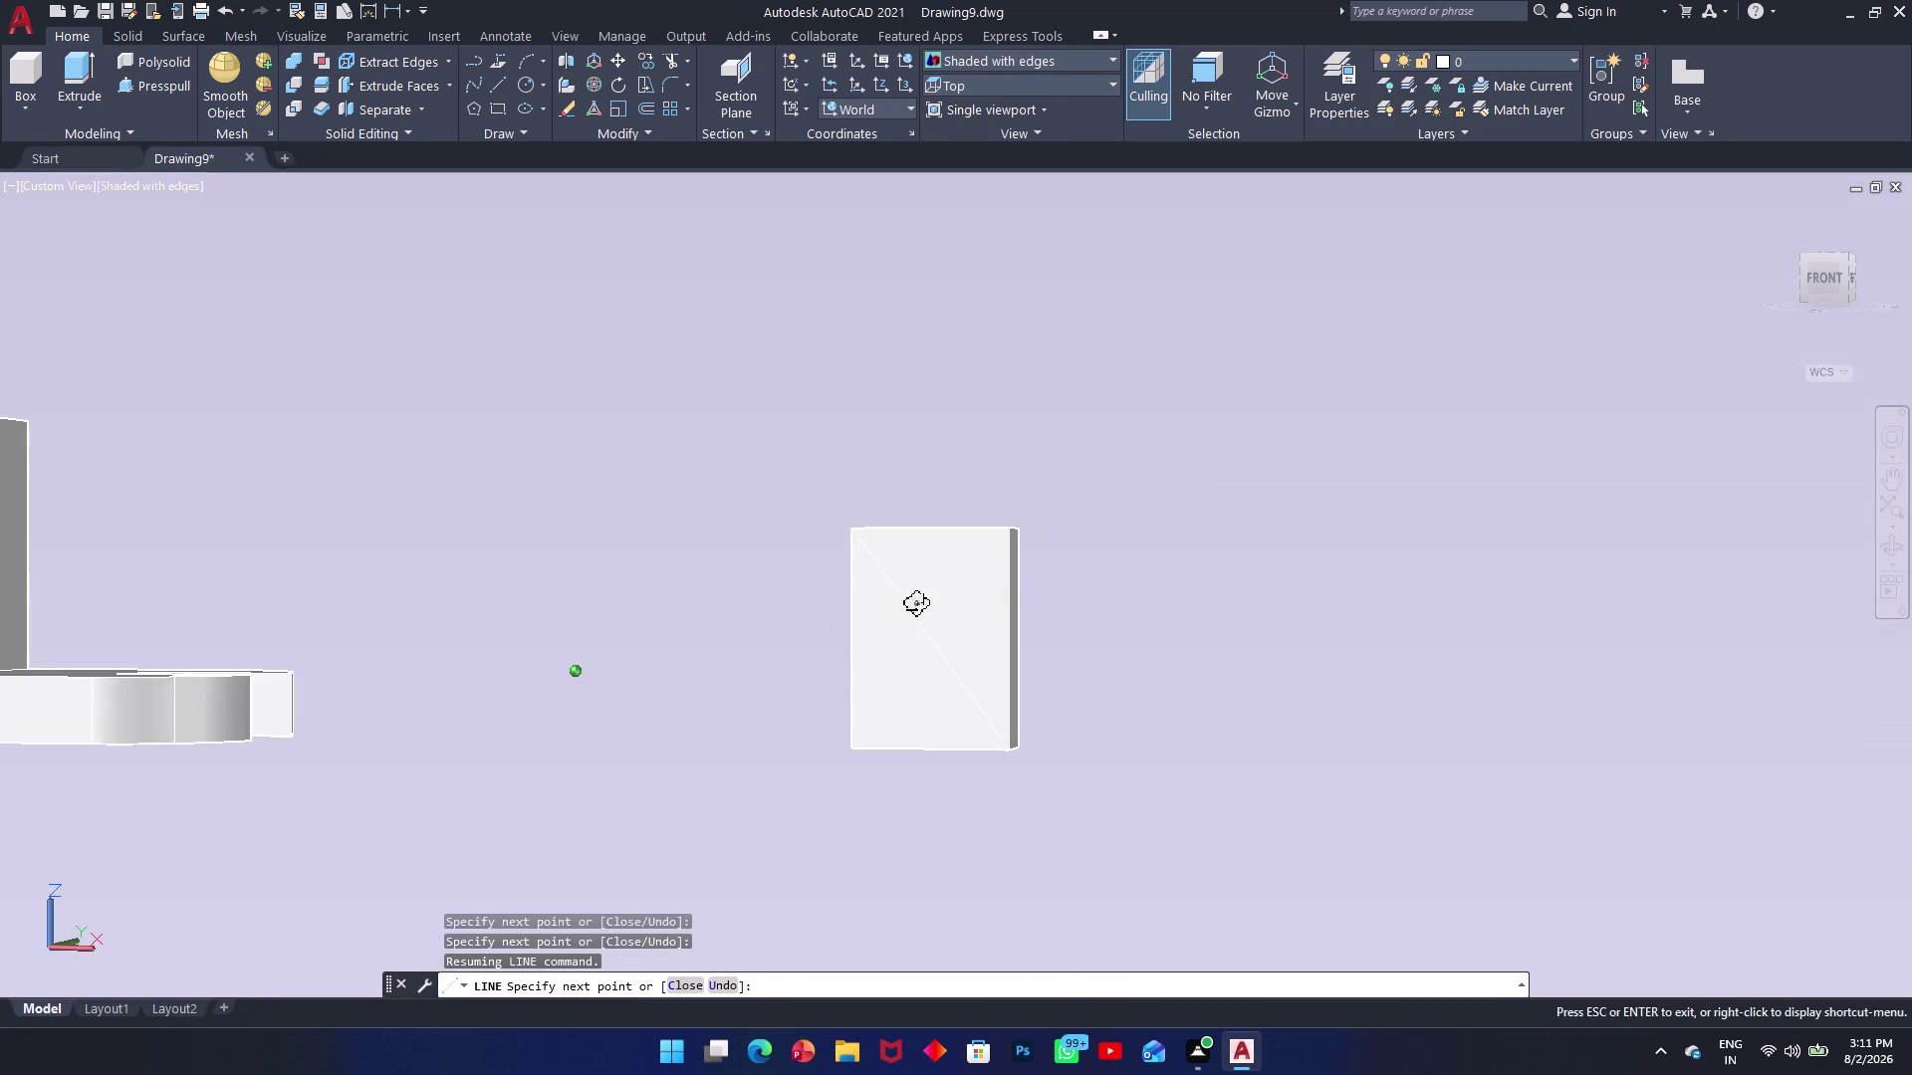
middle_drag(916, 606, 928, 420)
scroll(up, 3)
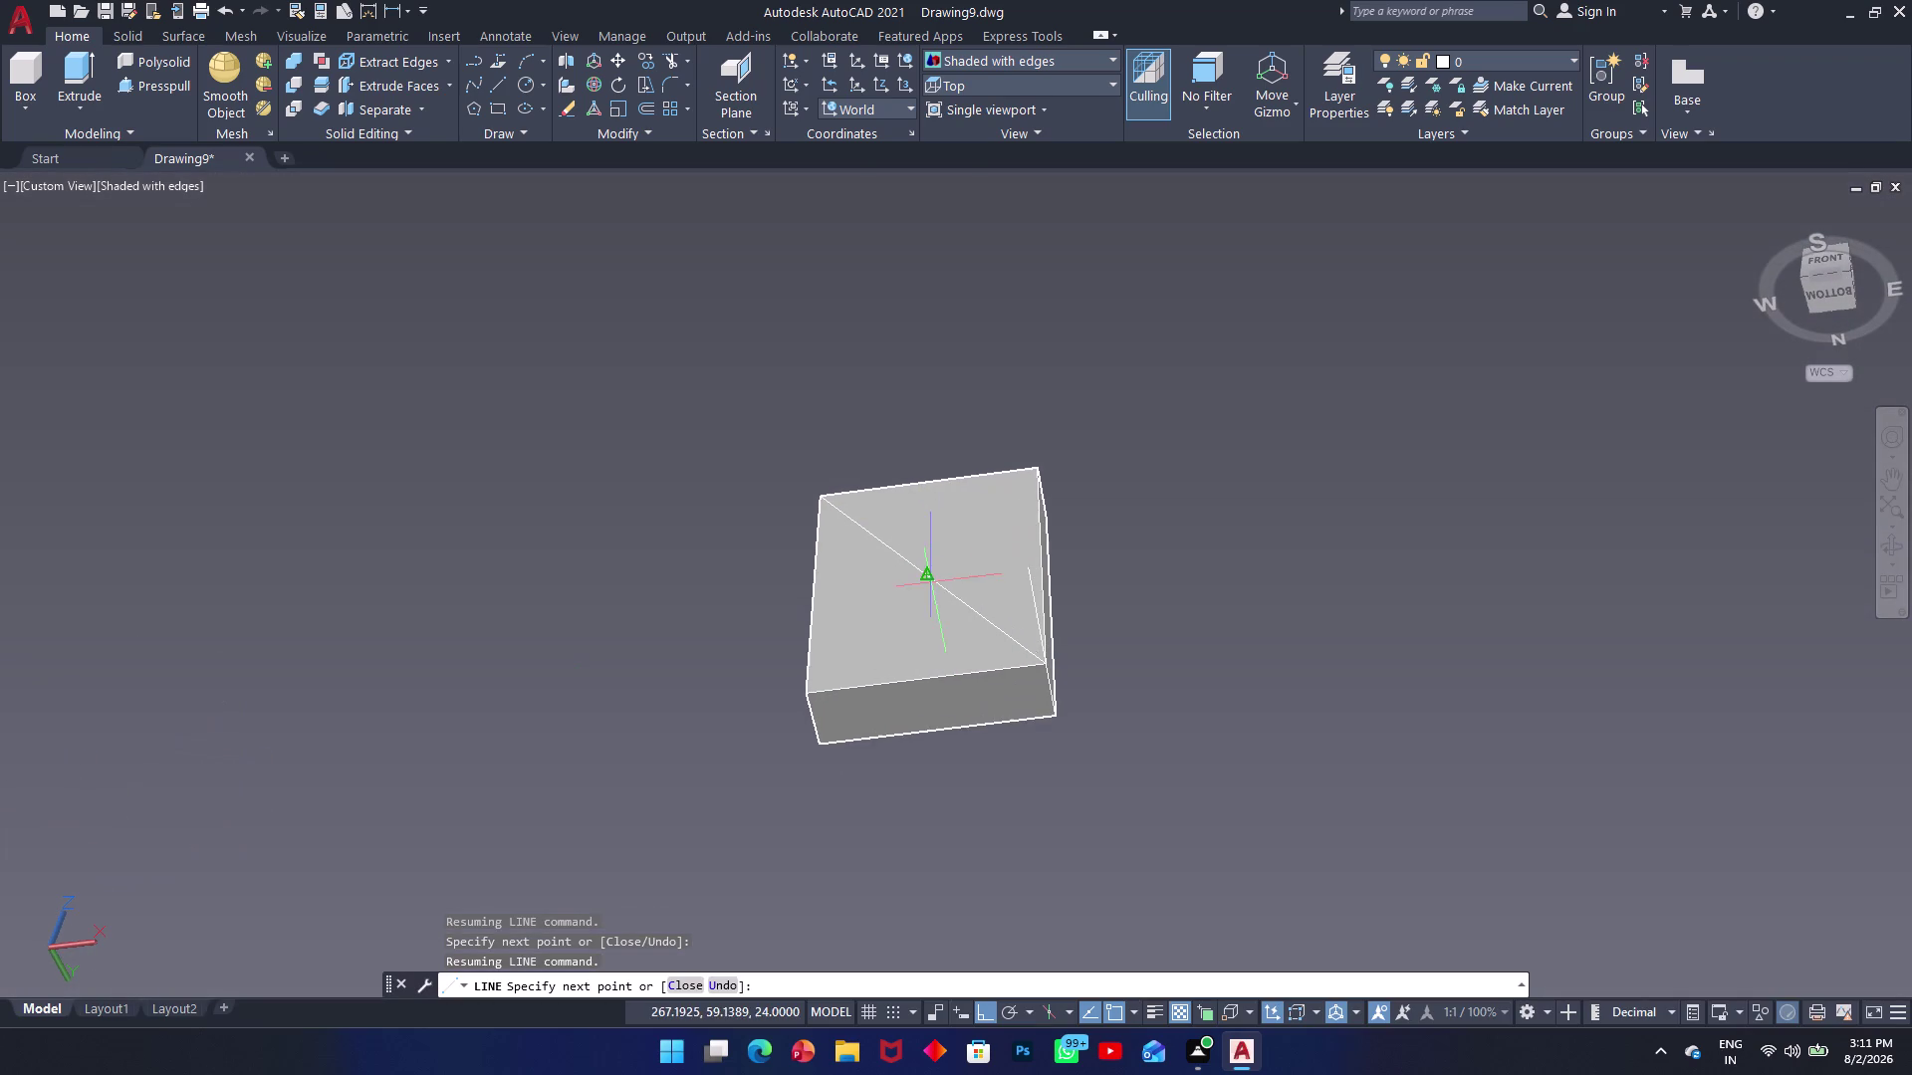
click(981, 551)
key(Escape)
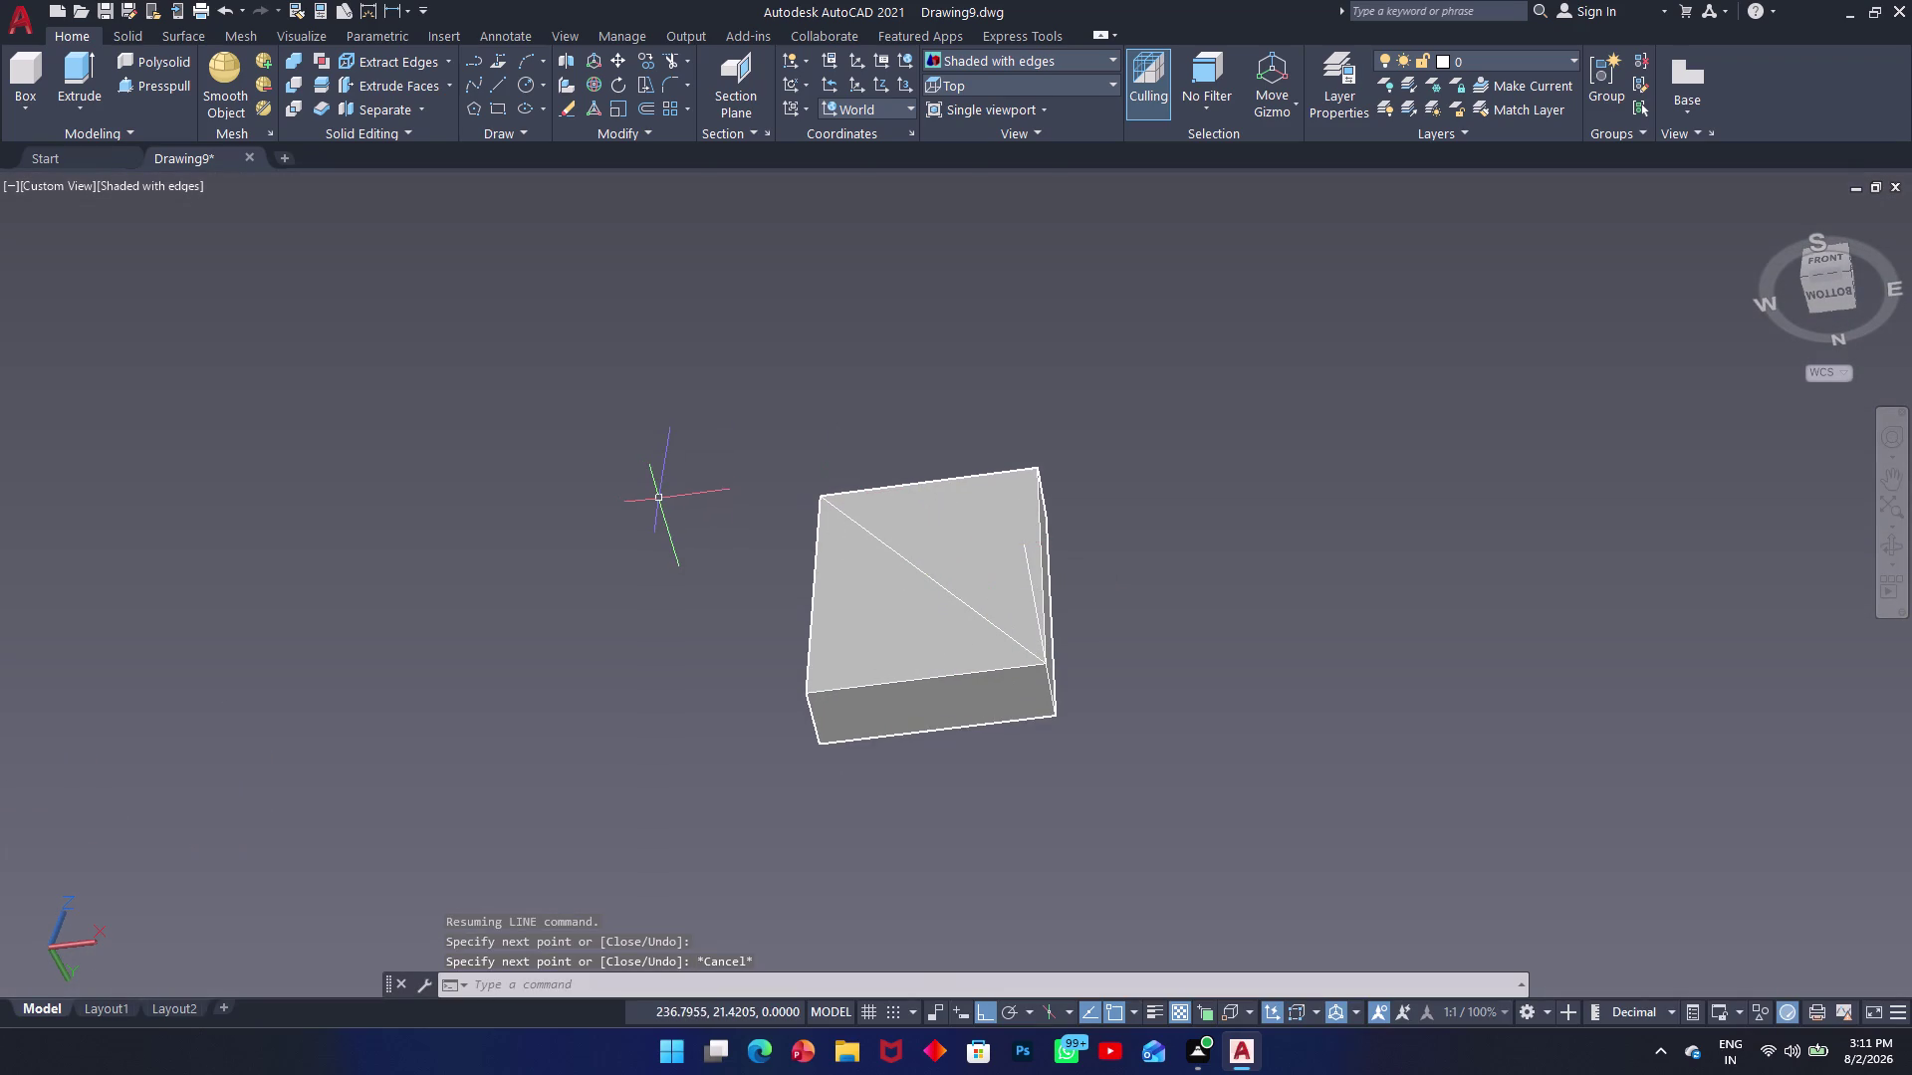
Undo the trial lines and start SLICE (SL) on the block.
key(ctrl+z)
click(895, 615)
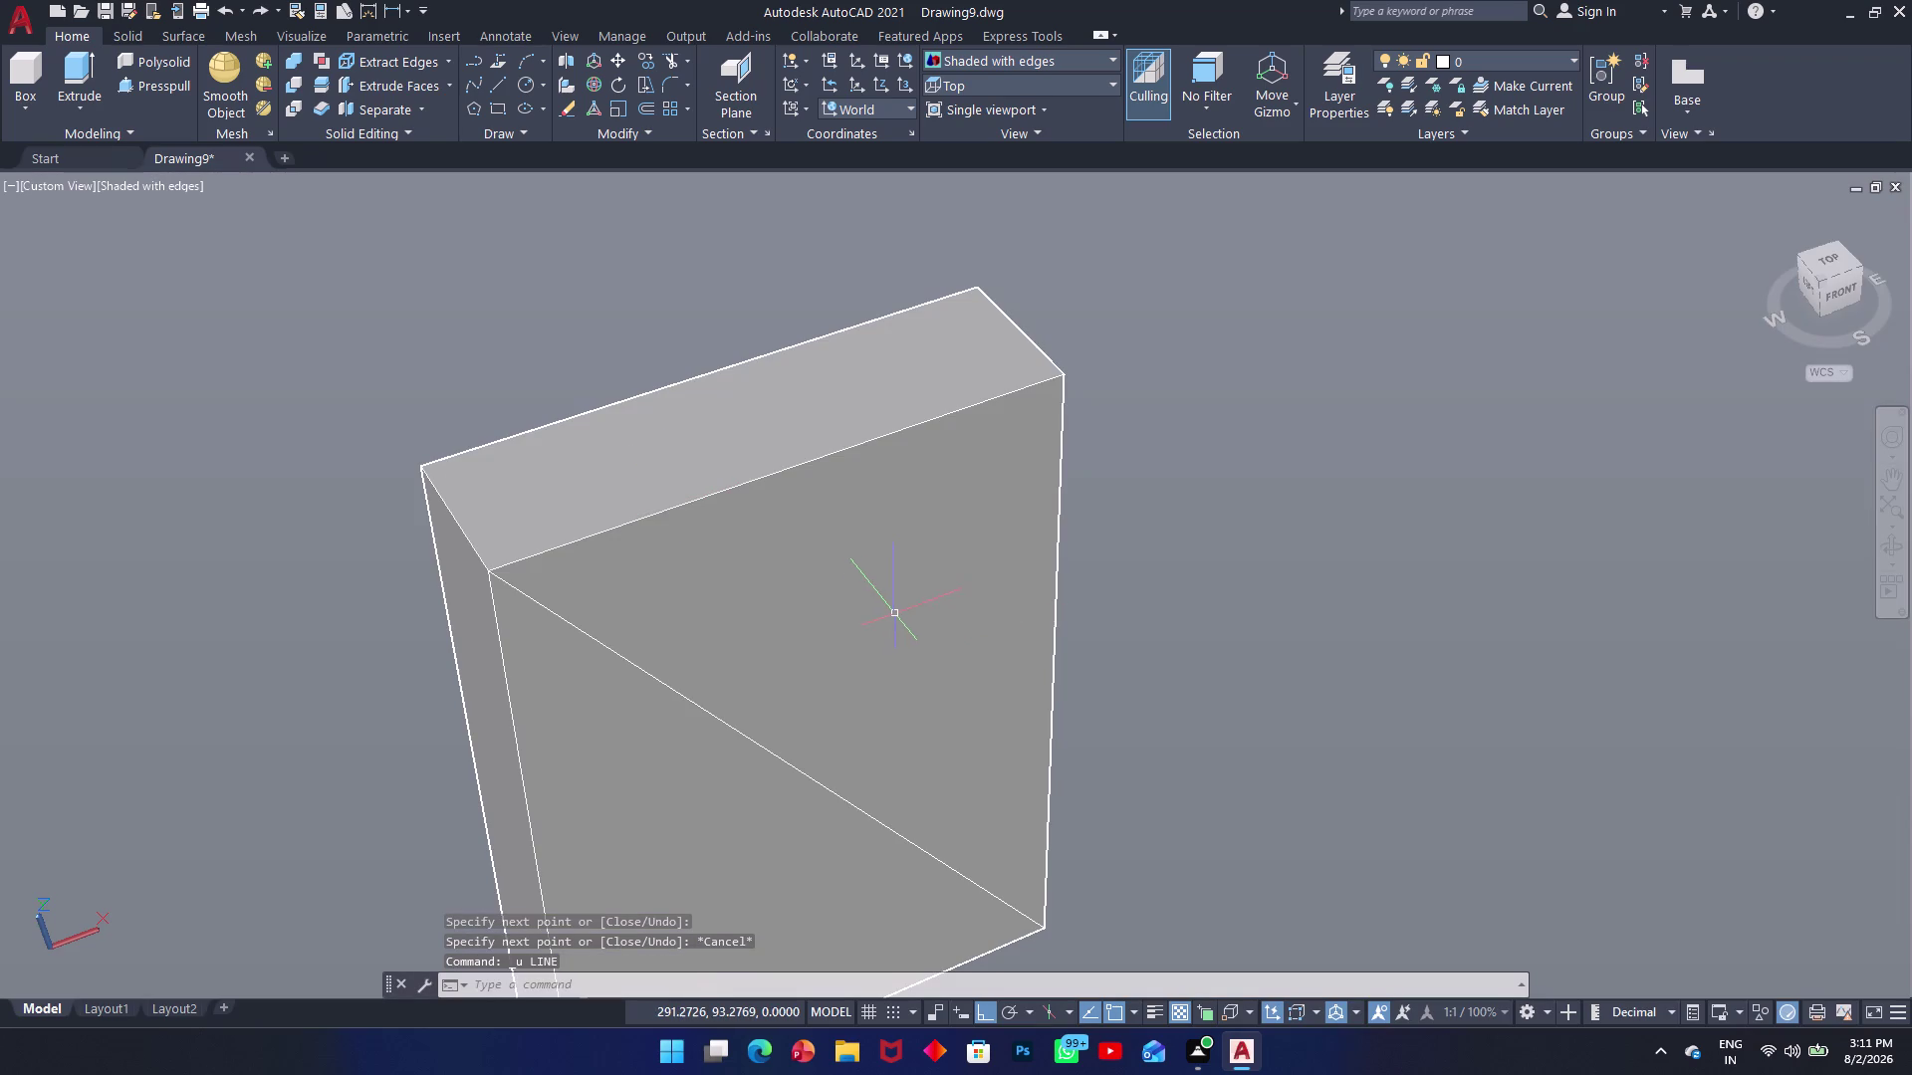
text(sl)
key(space)
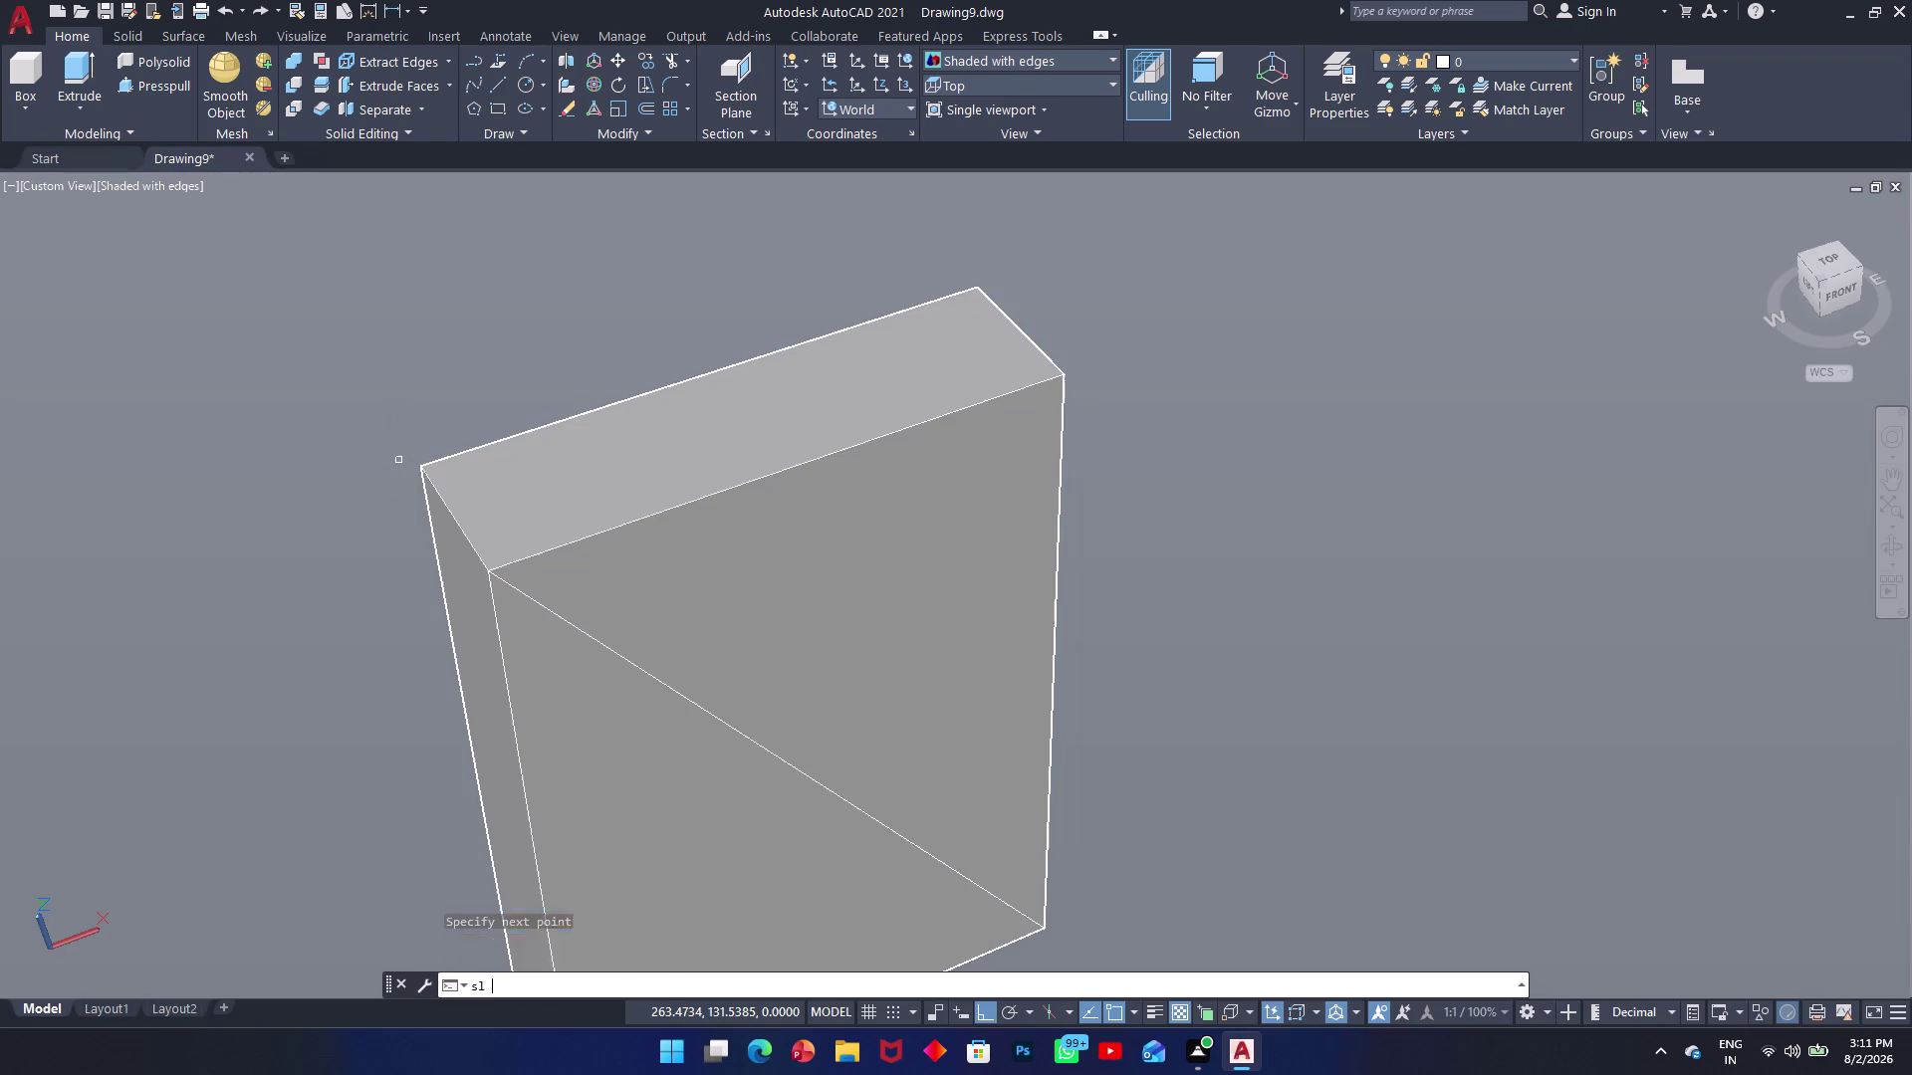
click(720, 501)
key(space)
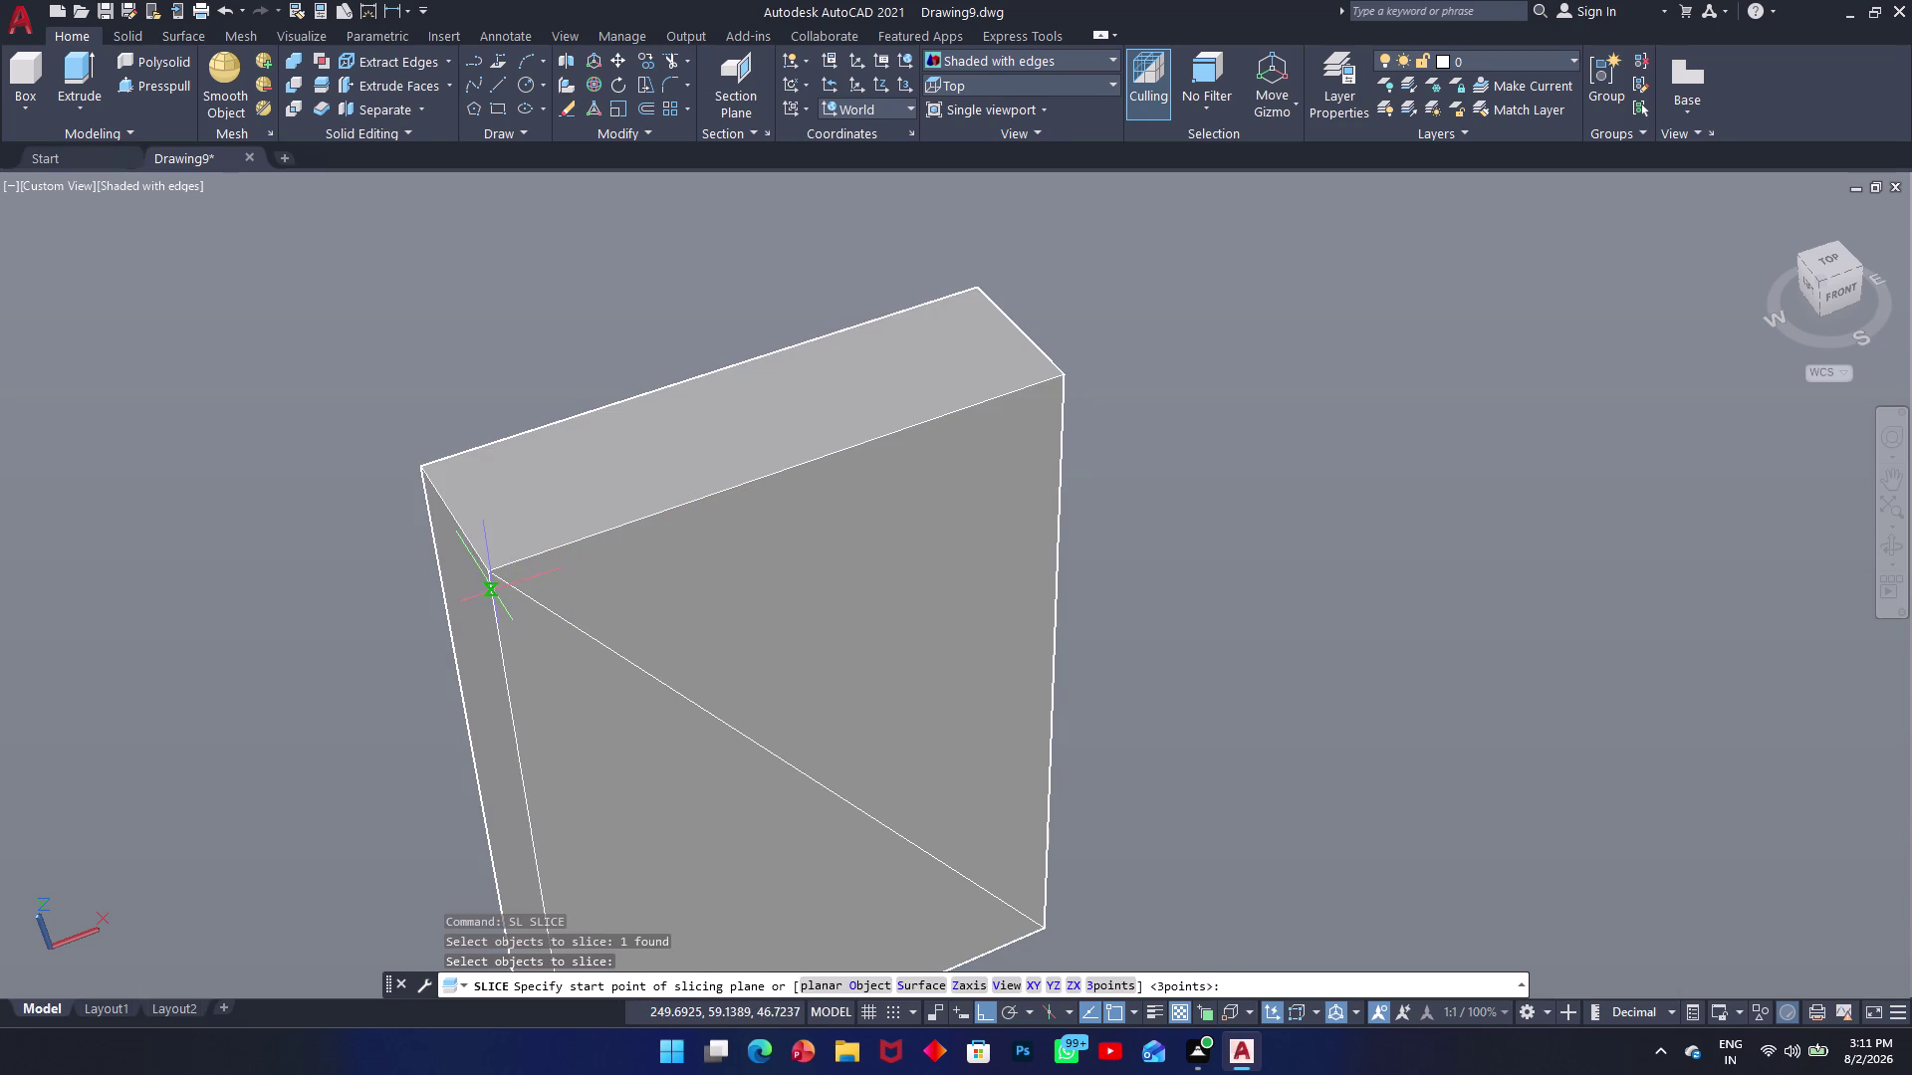
Slice the block along its diagonal plane, keeping both wedge halves, then pick the half to remove.
click(831, 987)
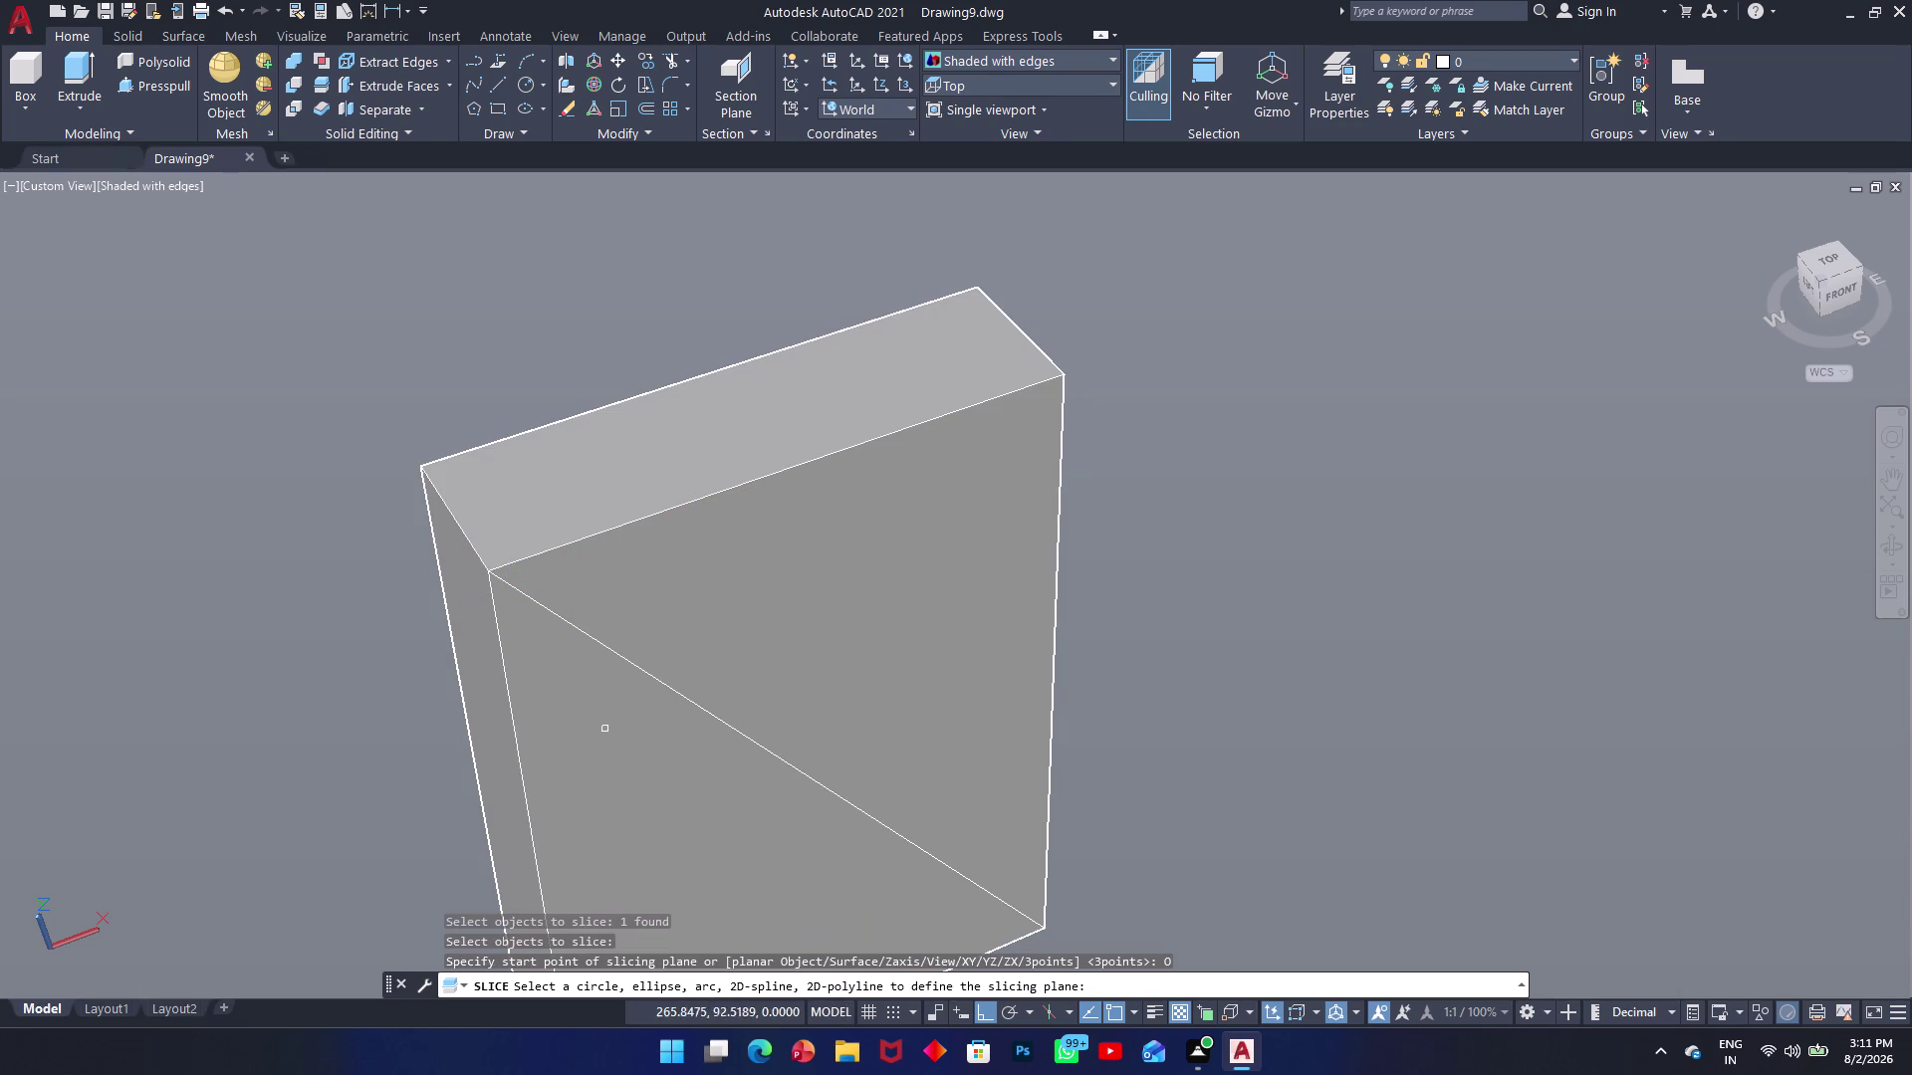
click(542, 609)
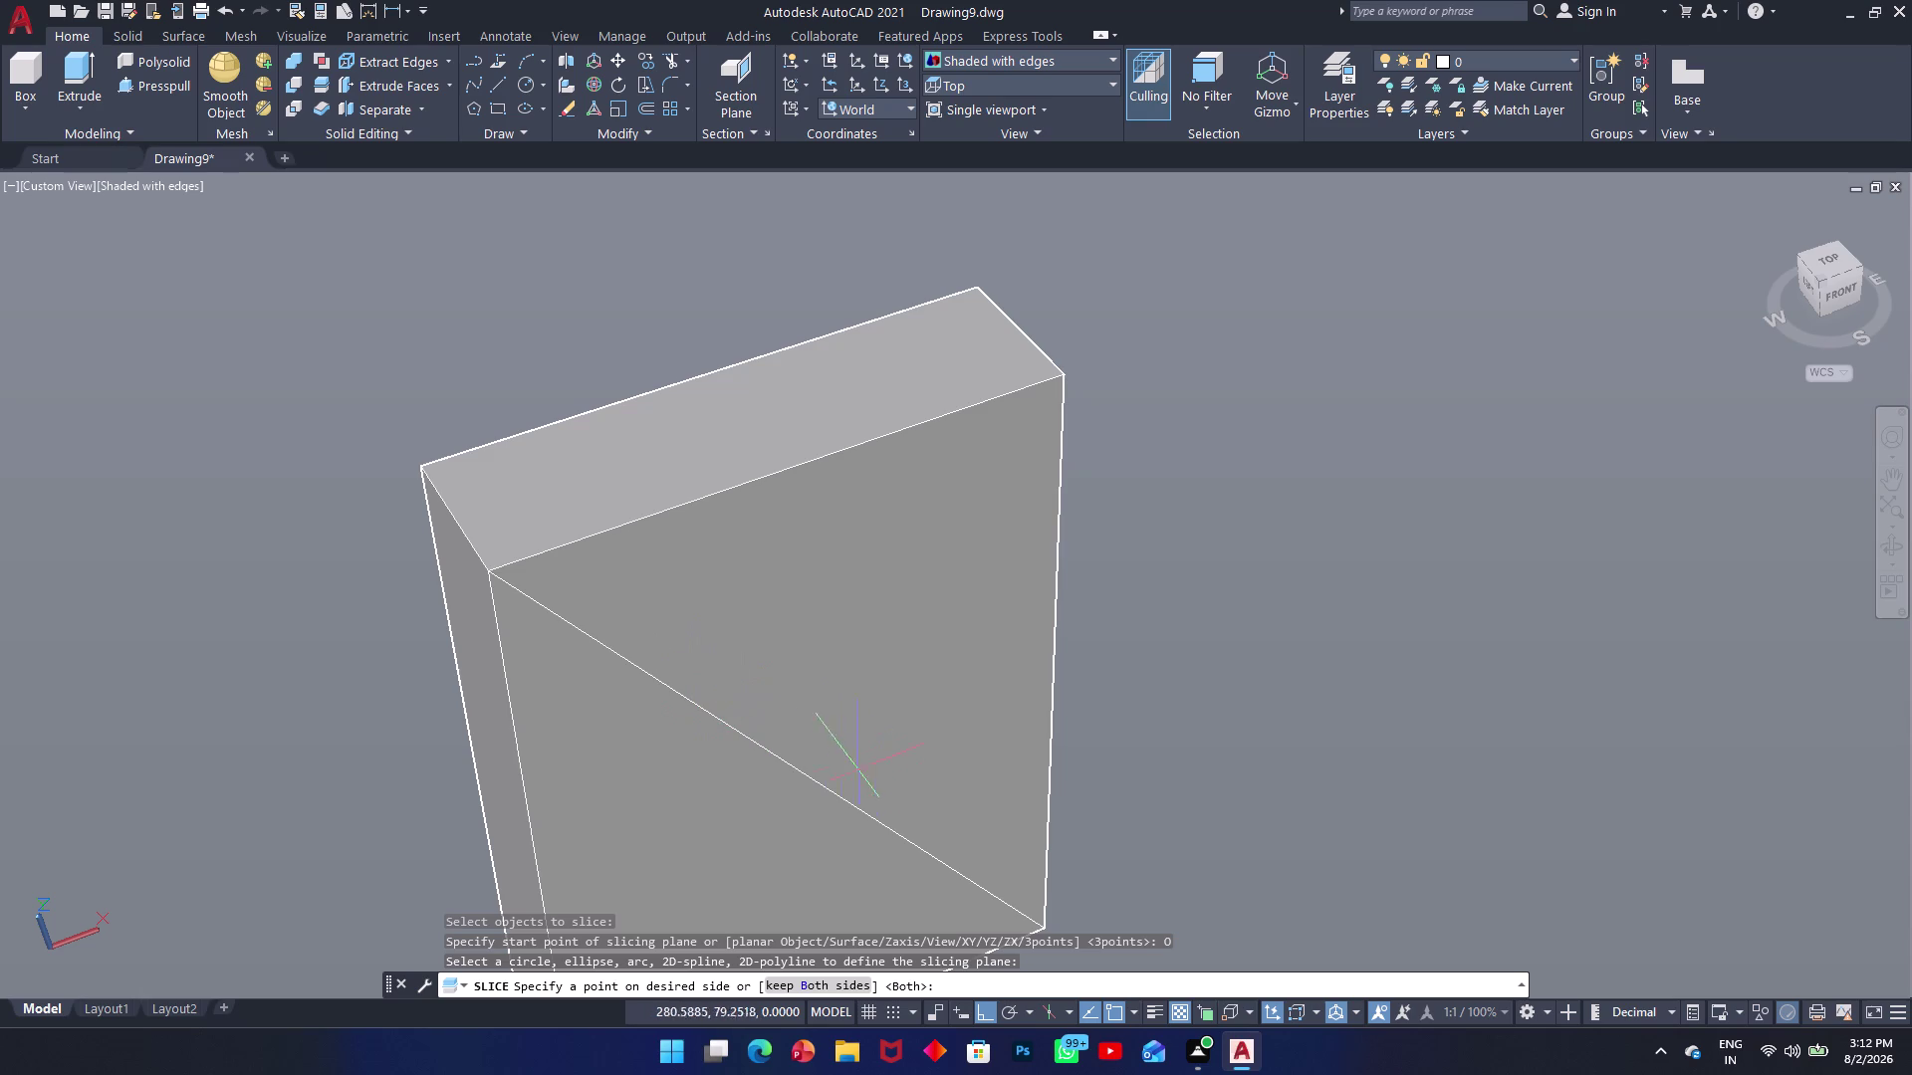
click(815, 980)
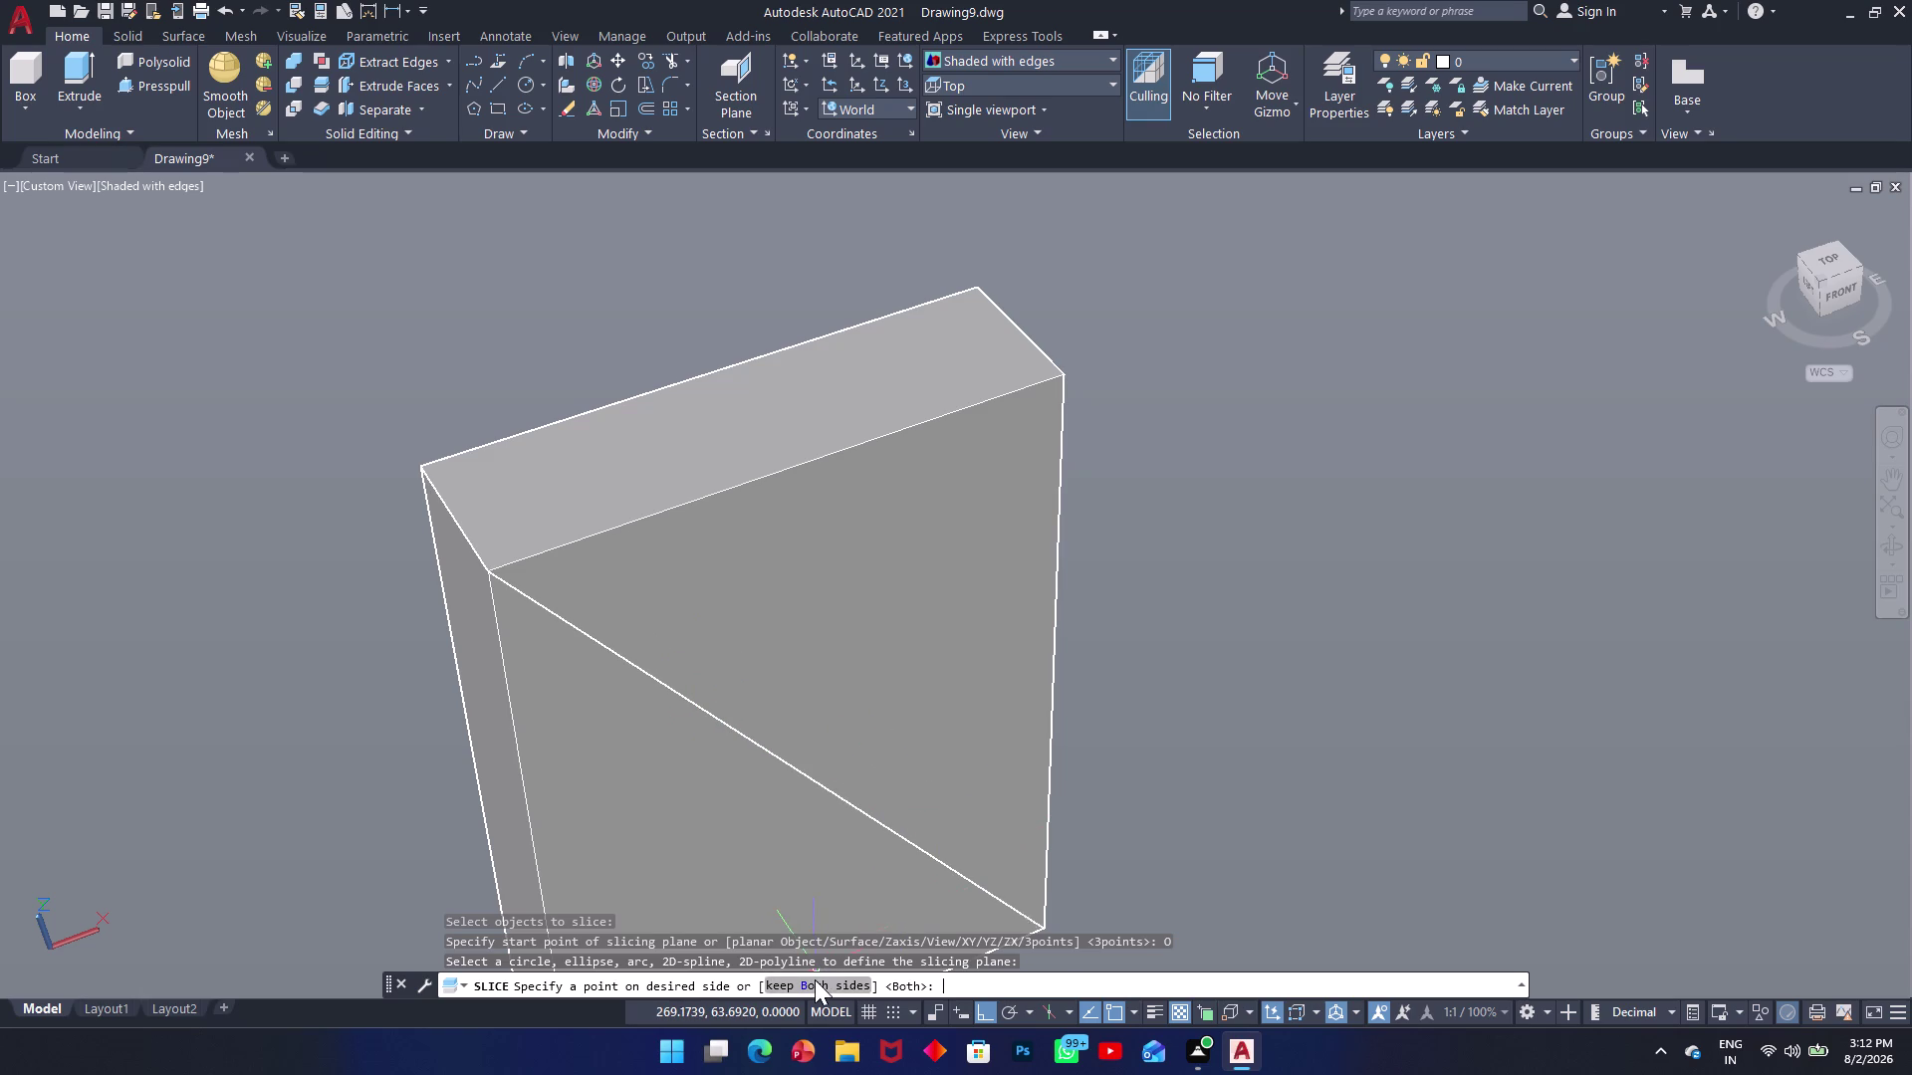
click(798, 628)
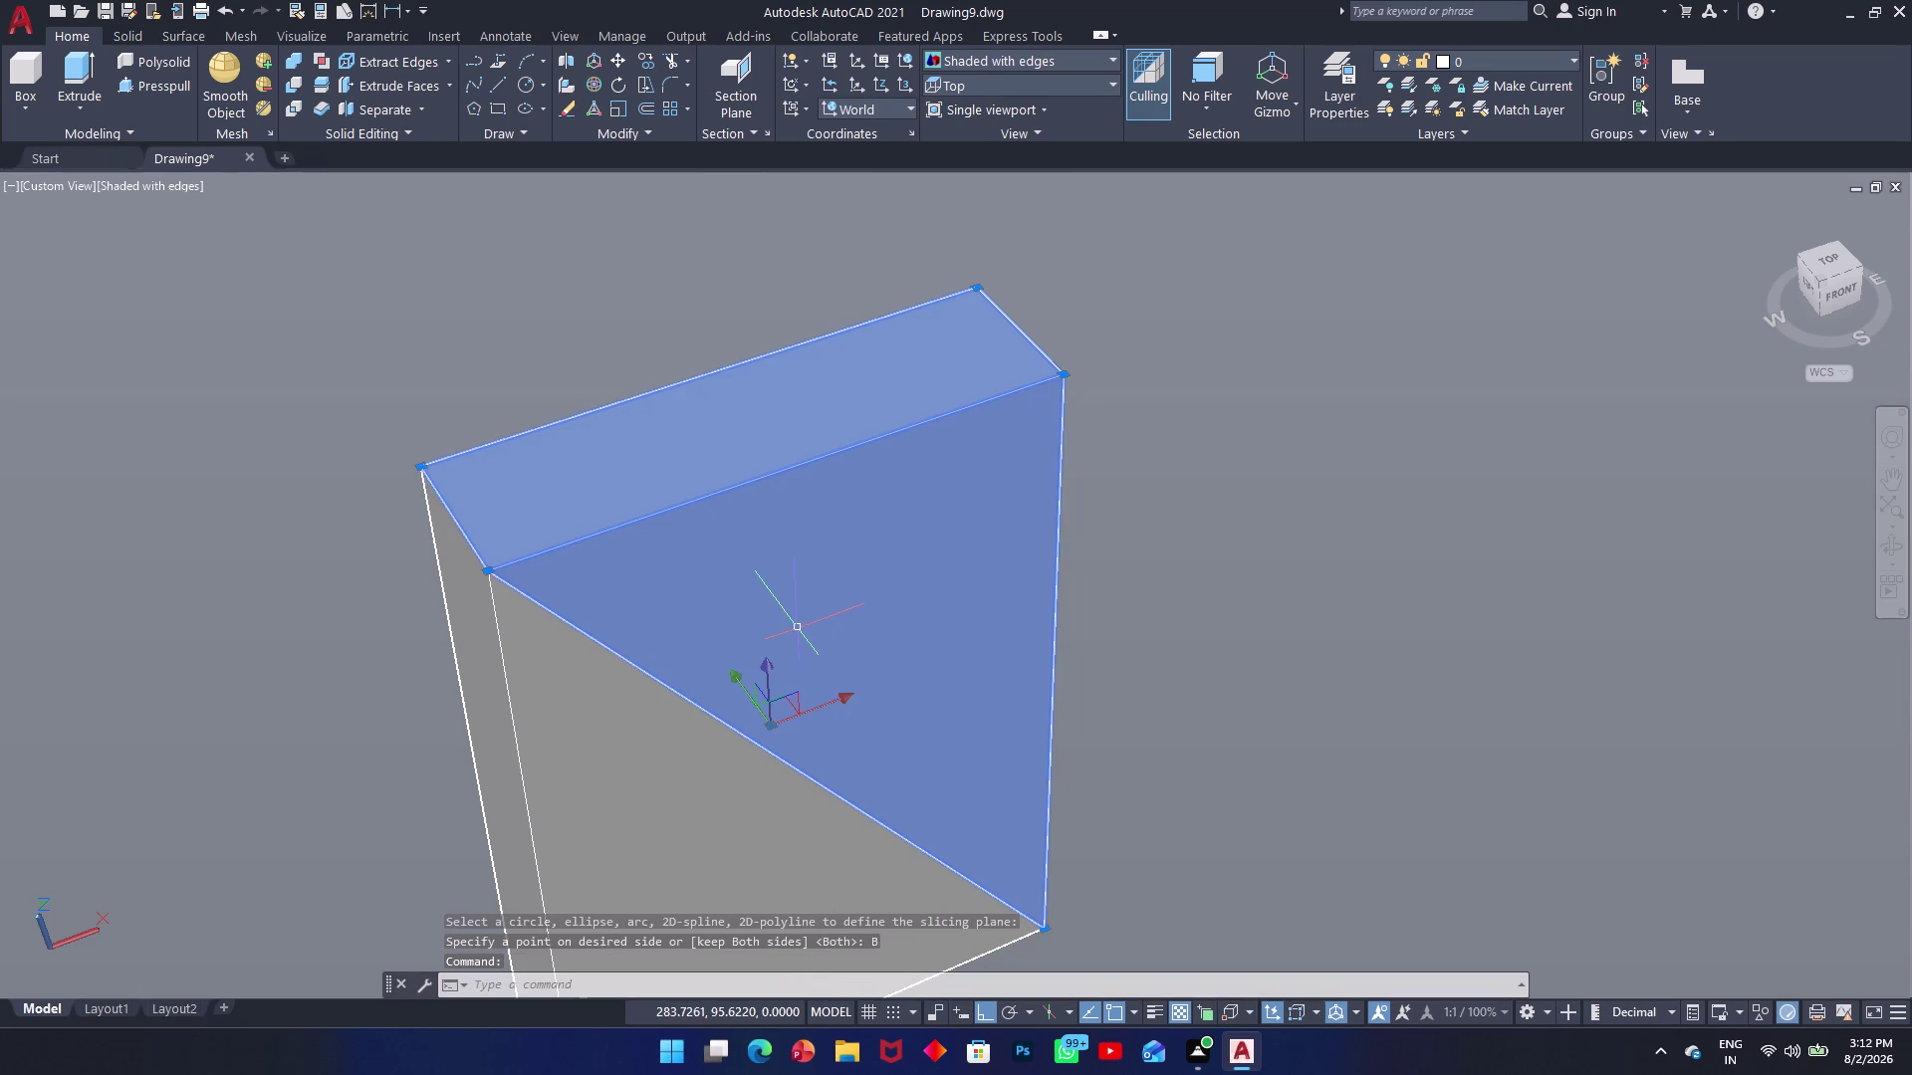
scroll(up, 3)
scroll(down, 3)
scroll(down, 3)
scroll(down, 3)
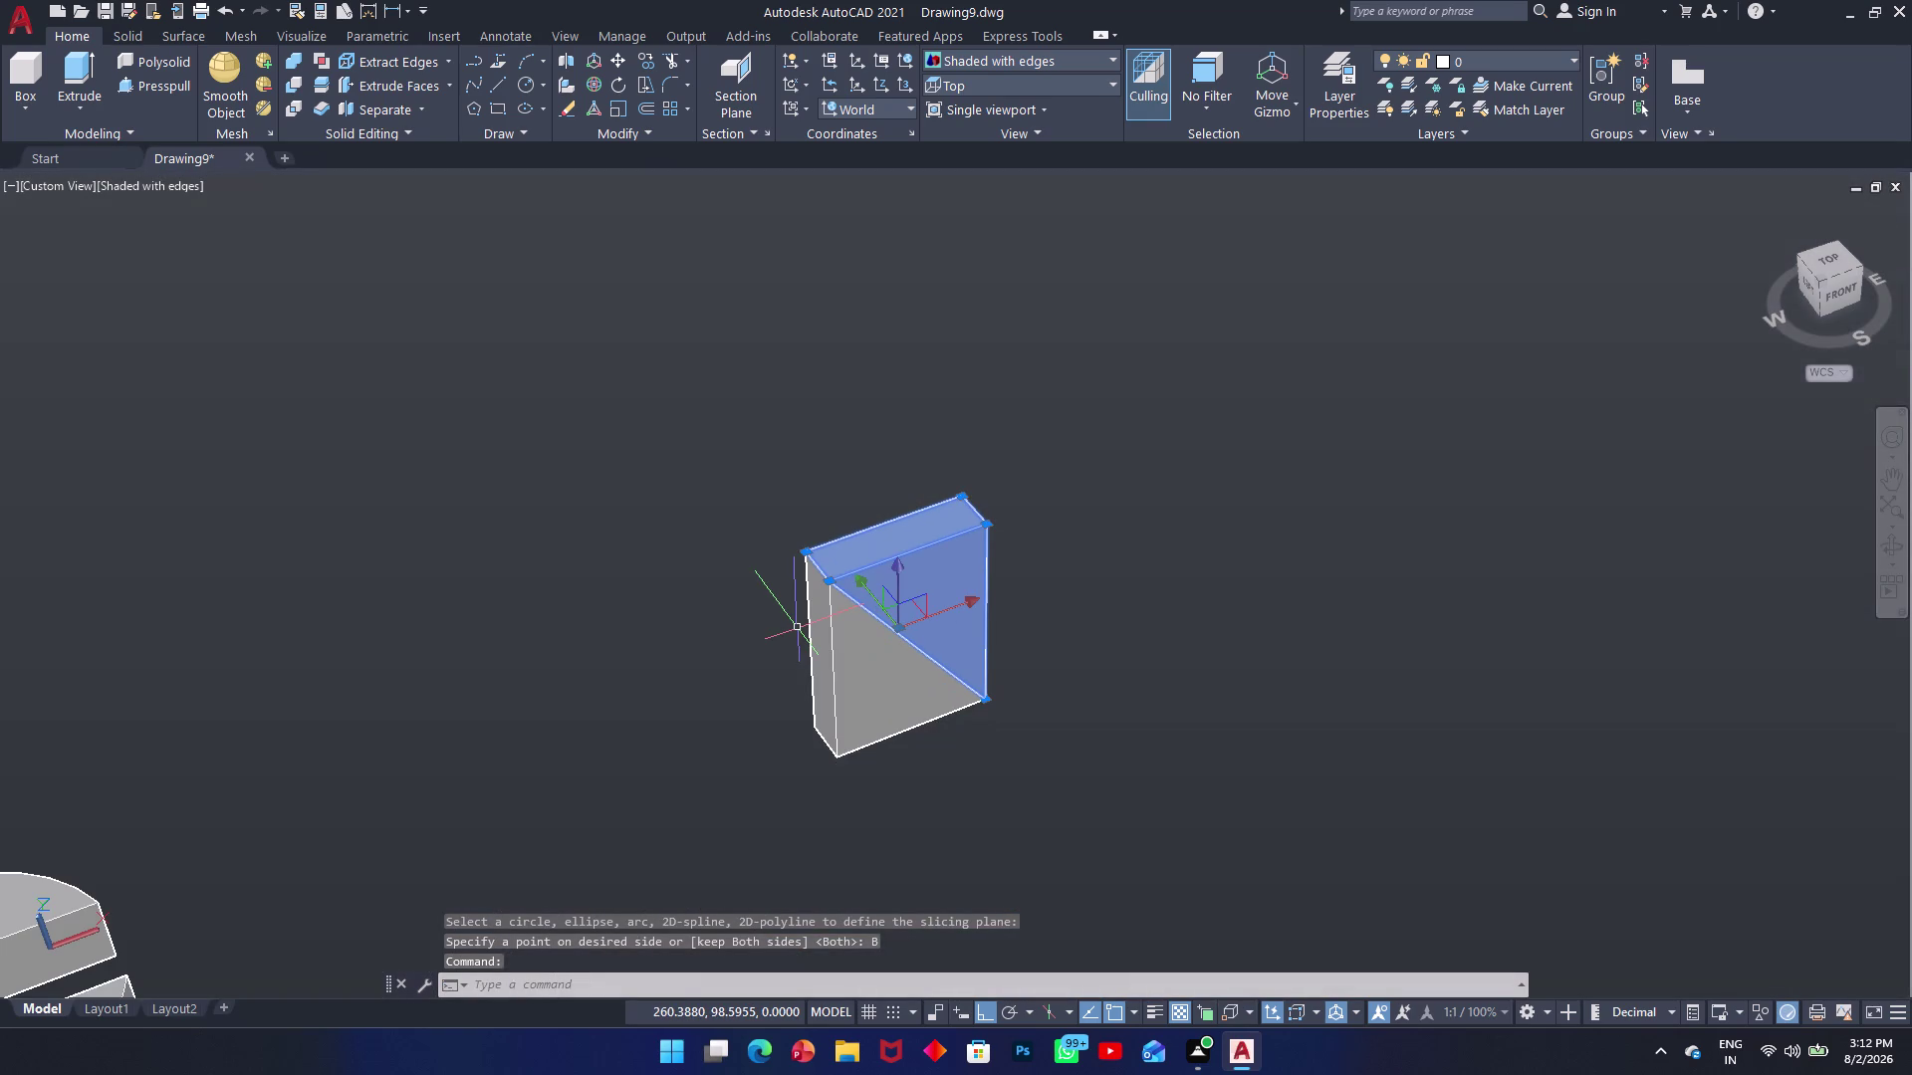
key(Escape)
click(859, 663)
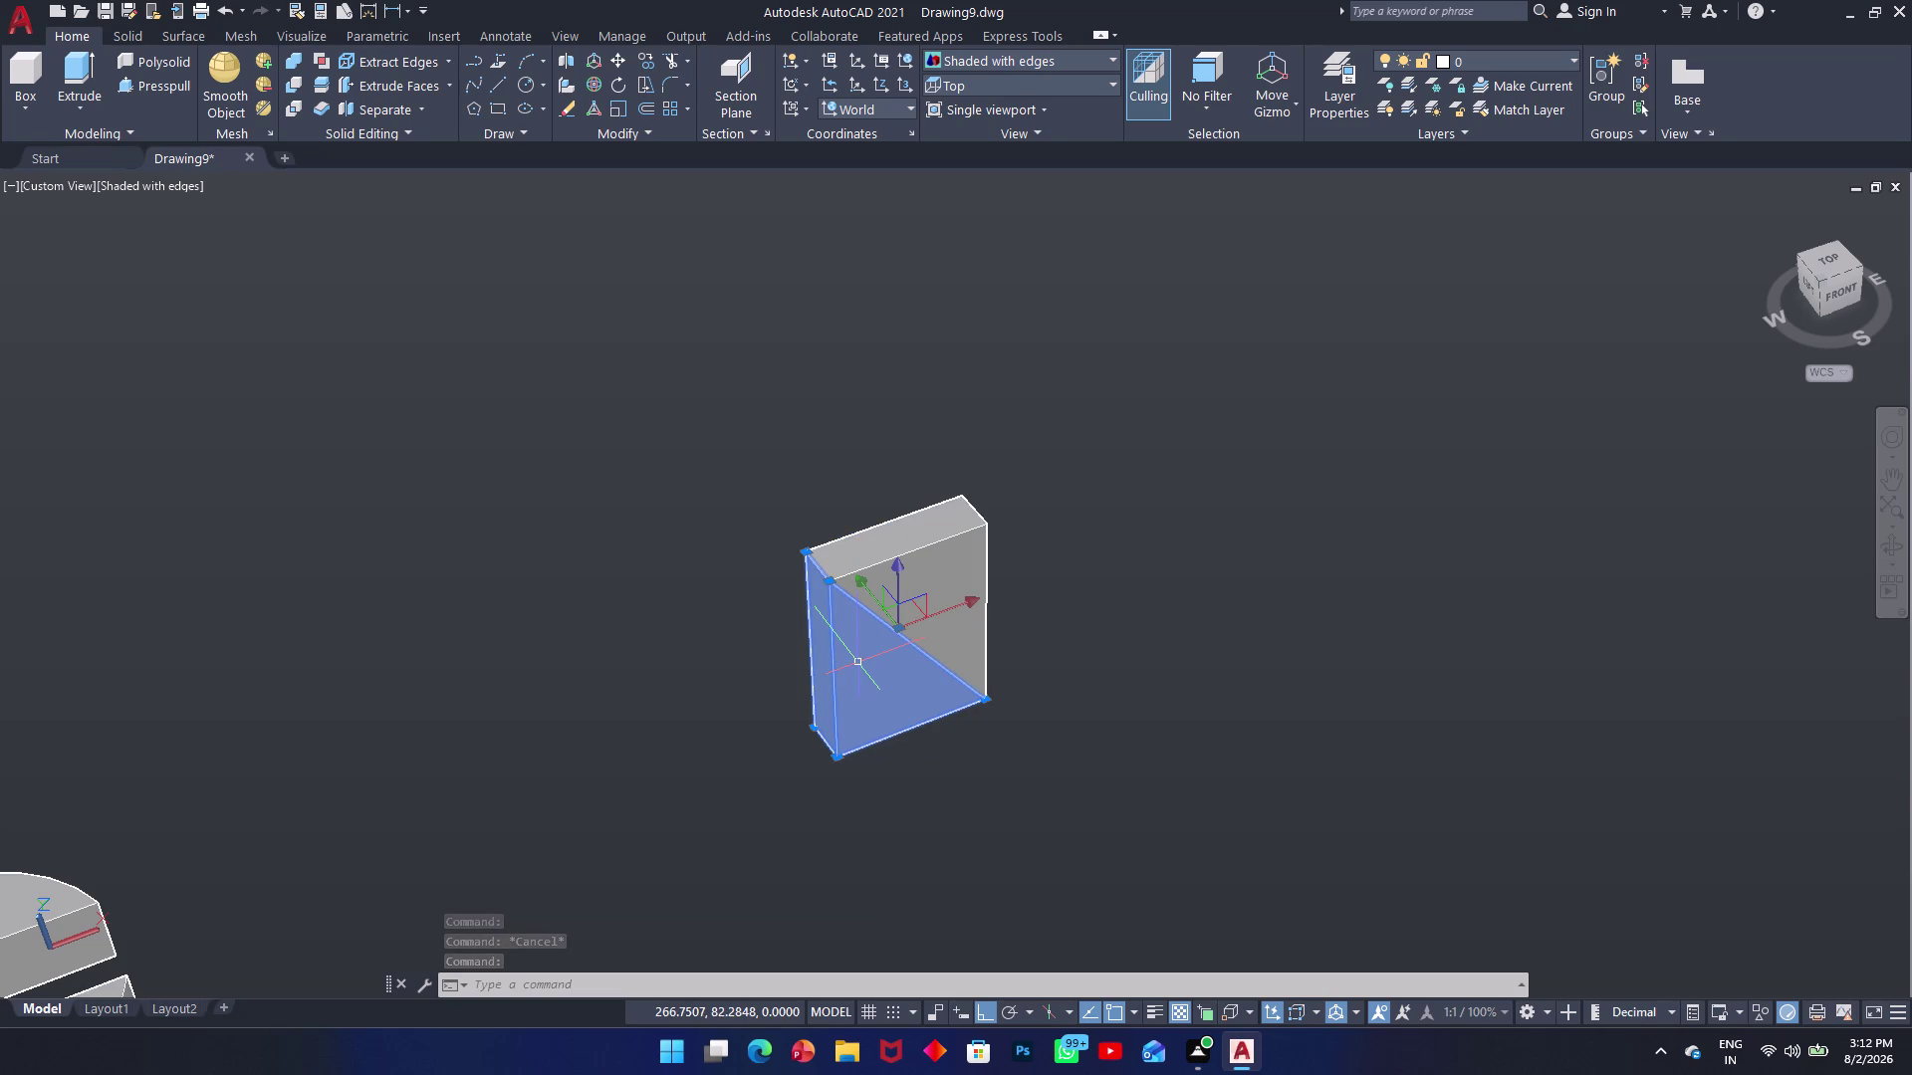
Erase the unwanted wedge half and the leftover outline edges.
key(Delete)
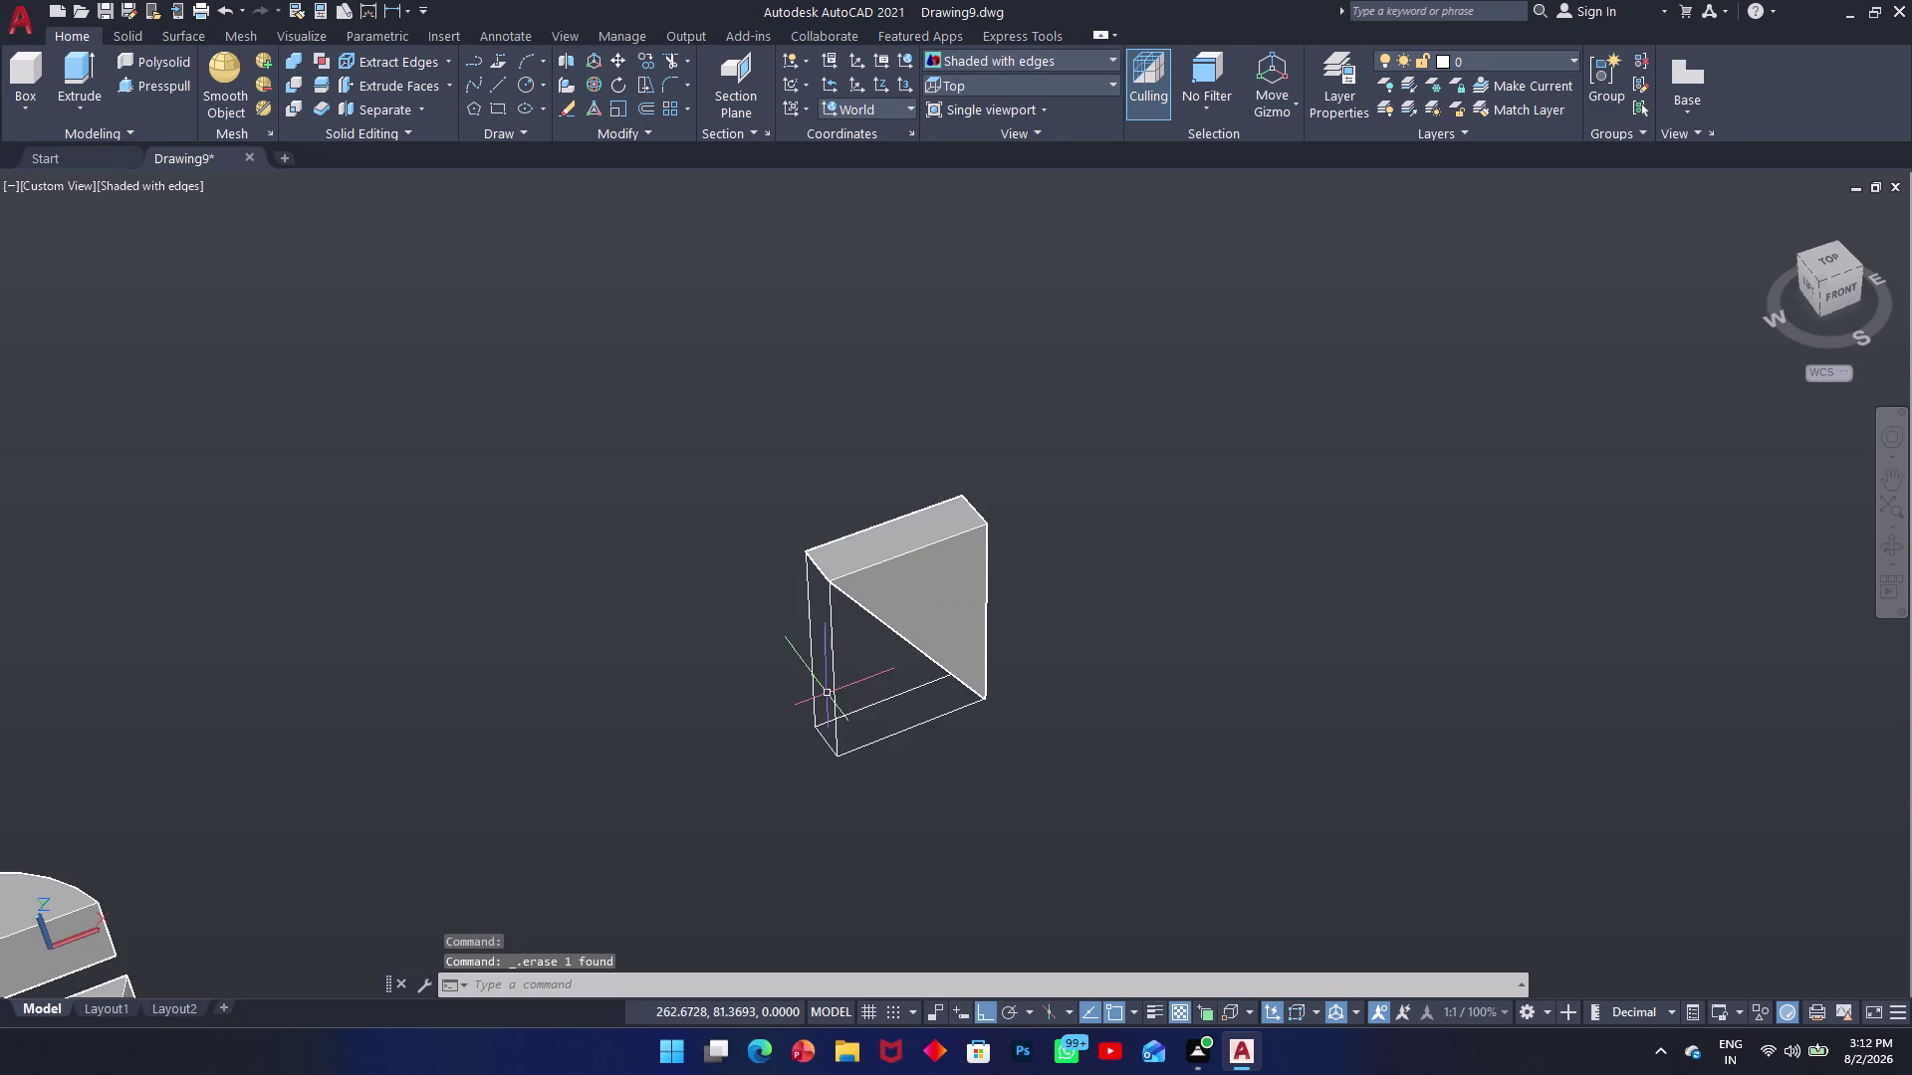
click(860, 711)
key(Escape)
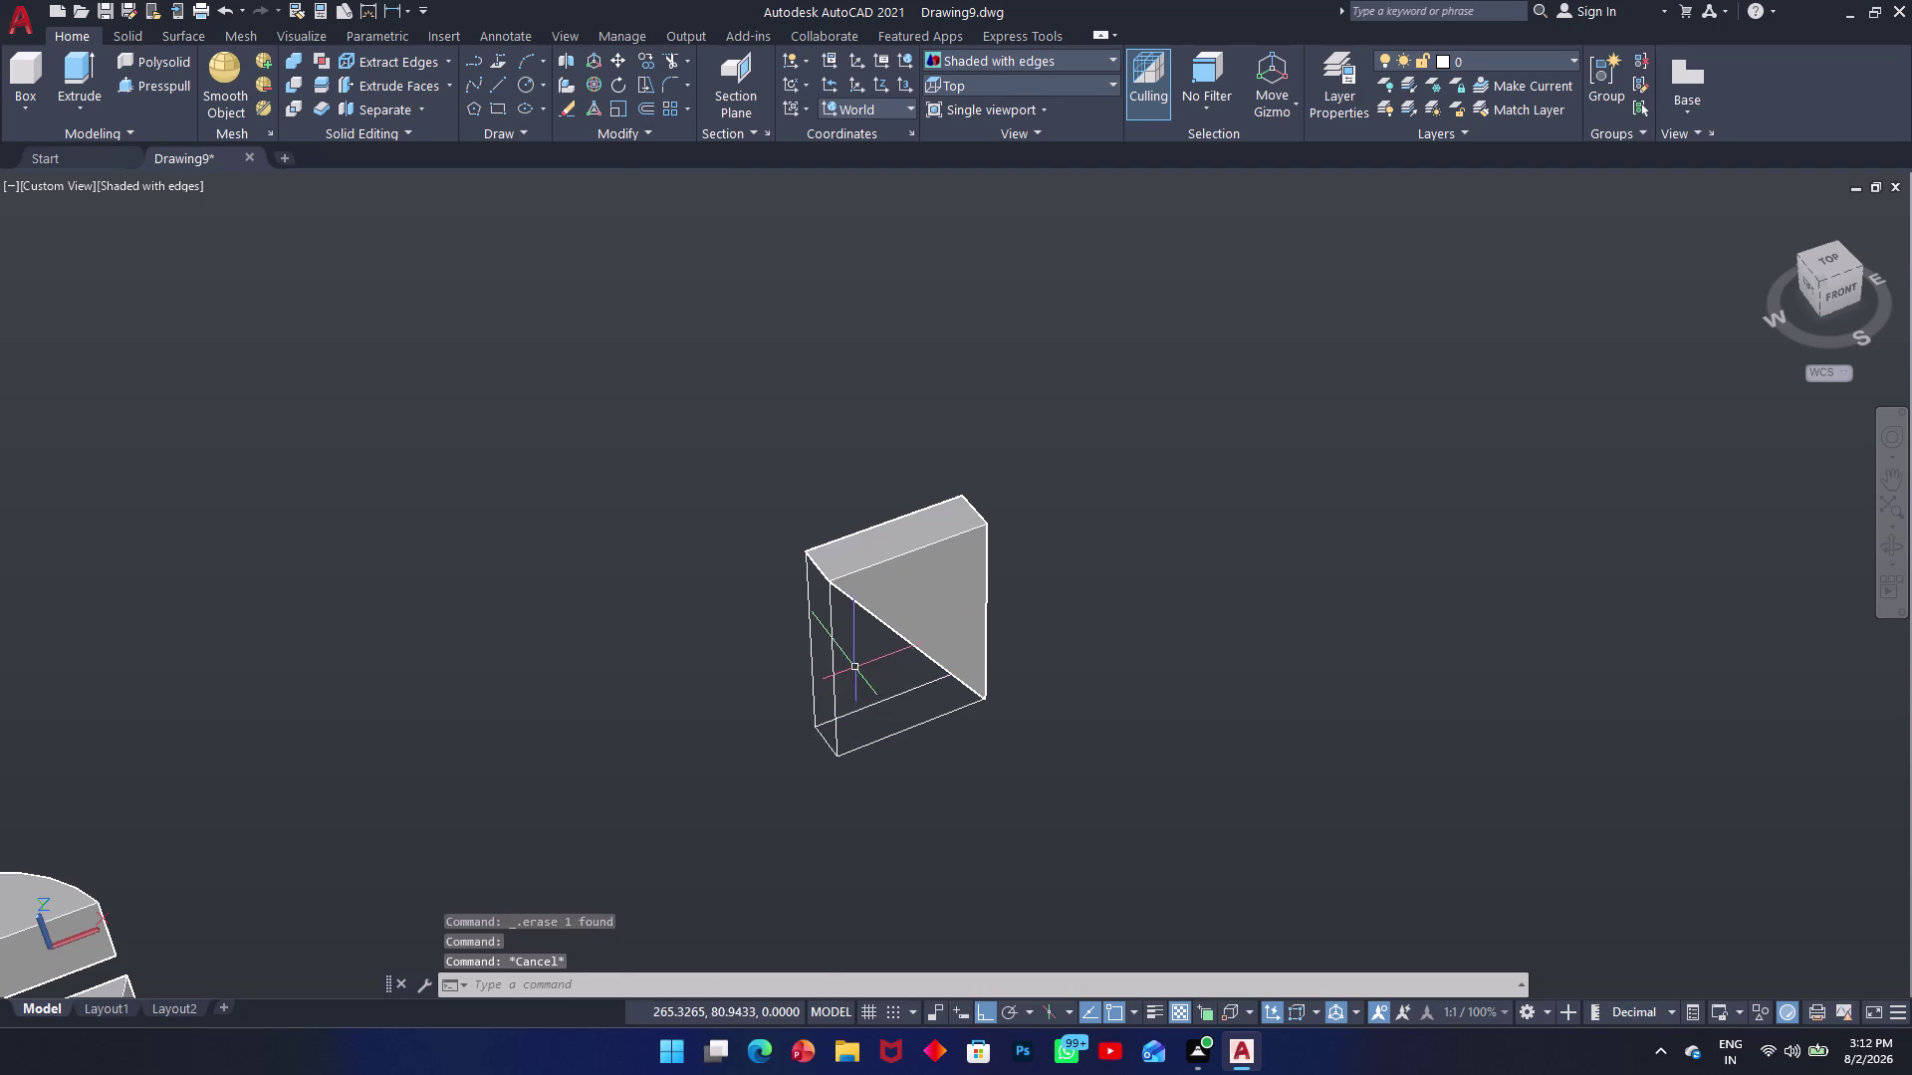
click(855, 667)
scroll(down, 3)
click(754, 772)
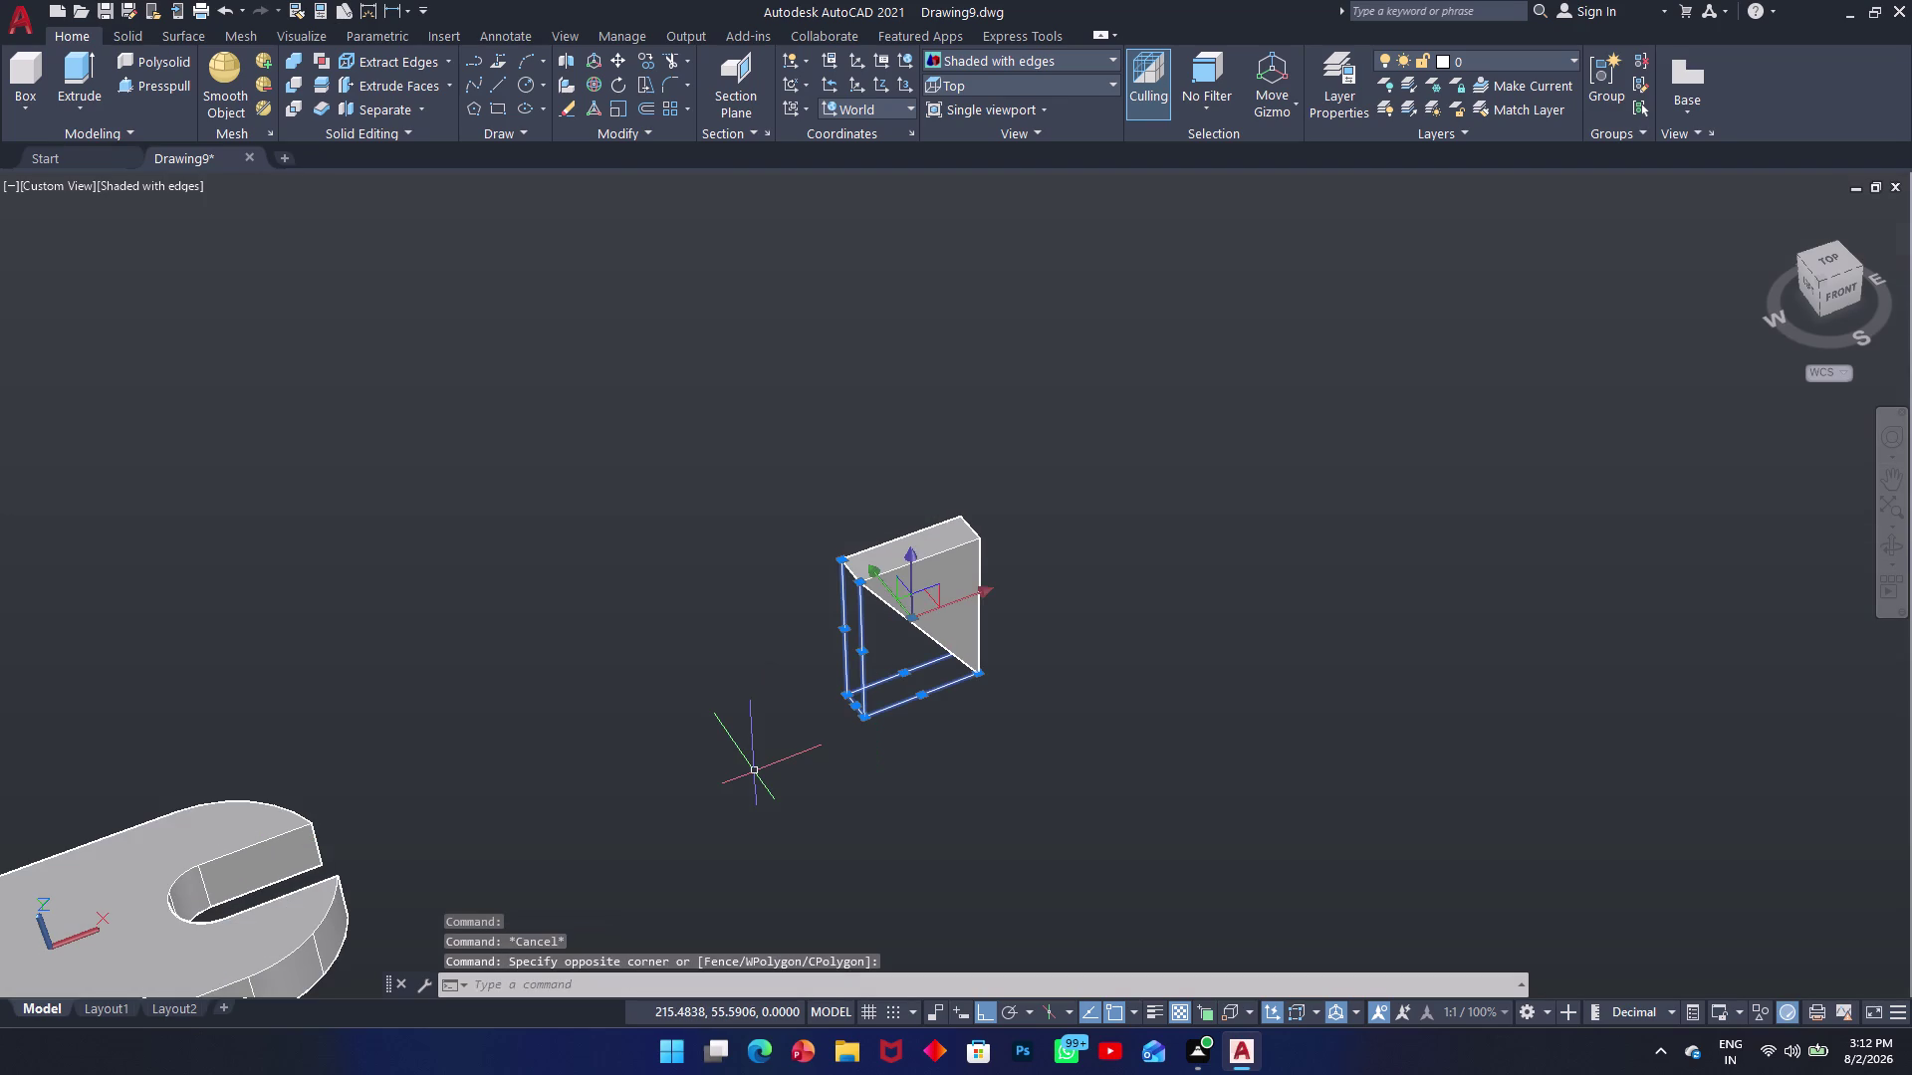
key(Delete)
Window-select the remaining wedge and start MOVE with M.
click(1076, 471)
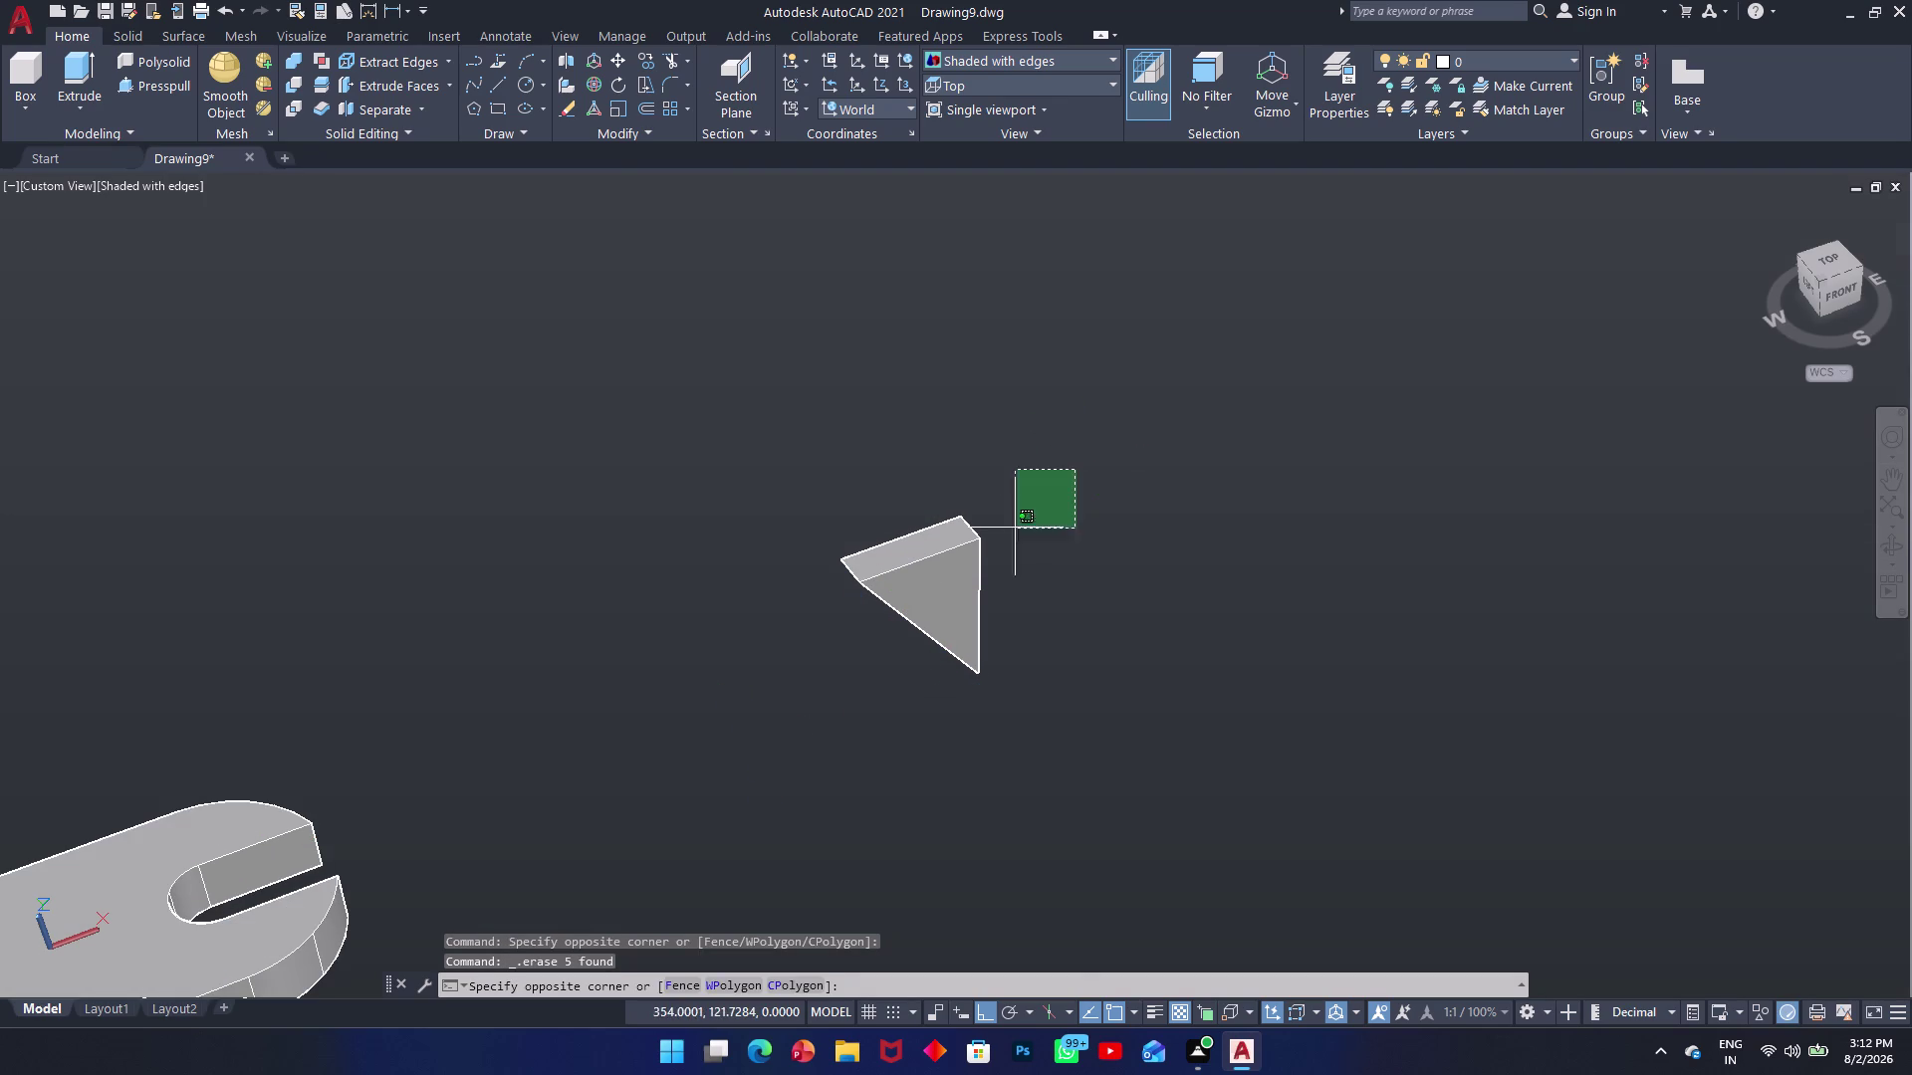
click(817, 743)
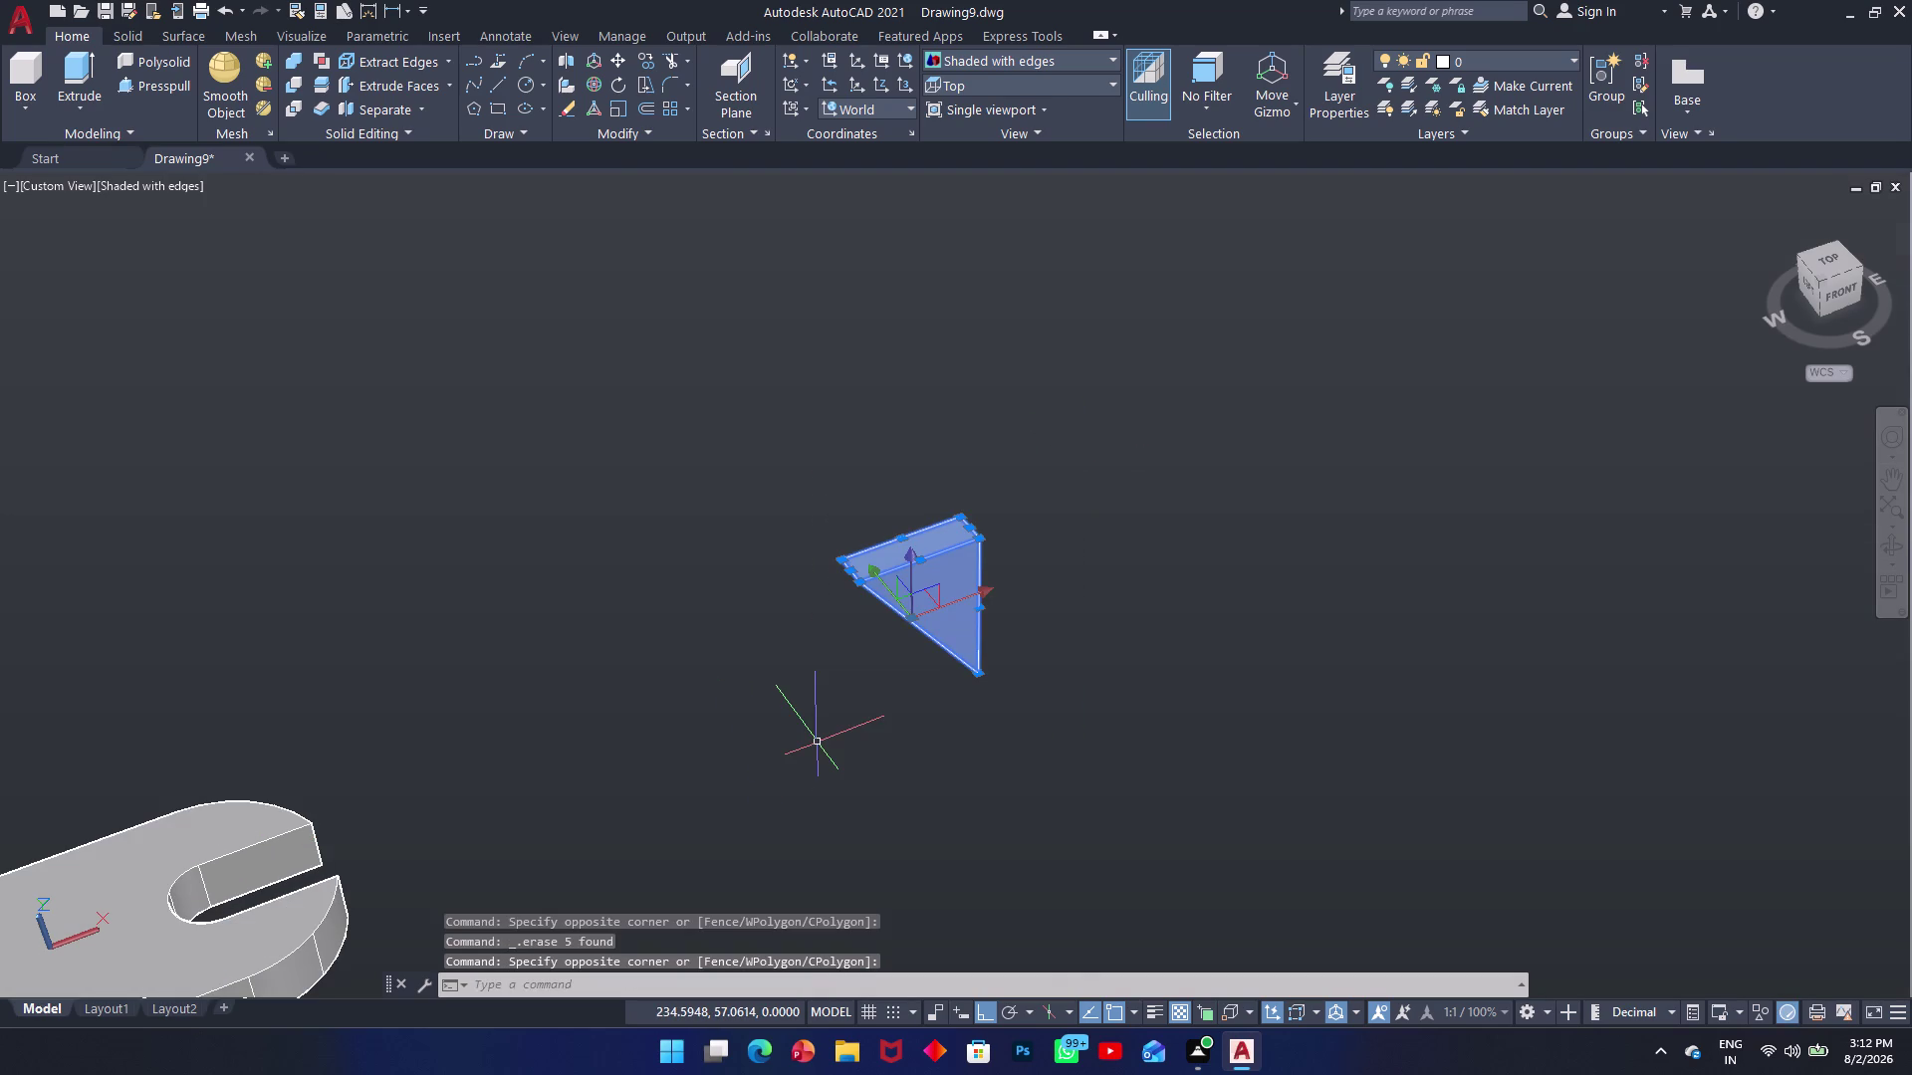
text(m)
key(space)
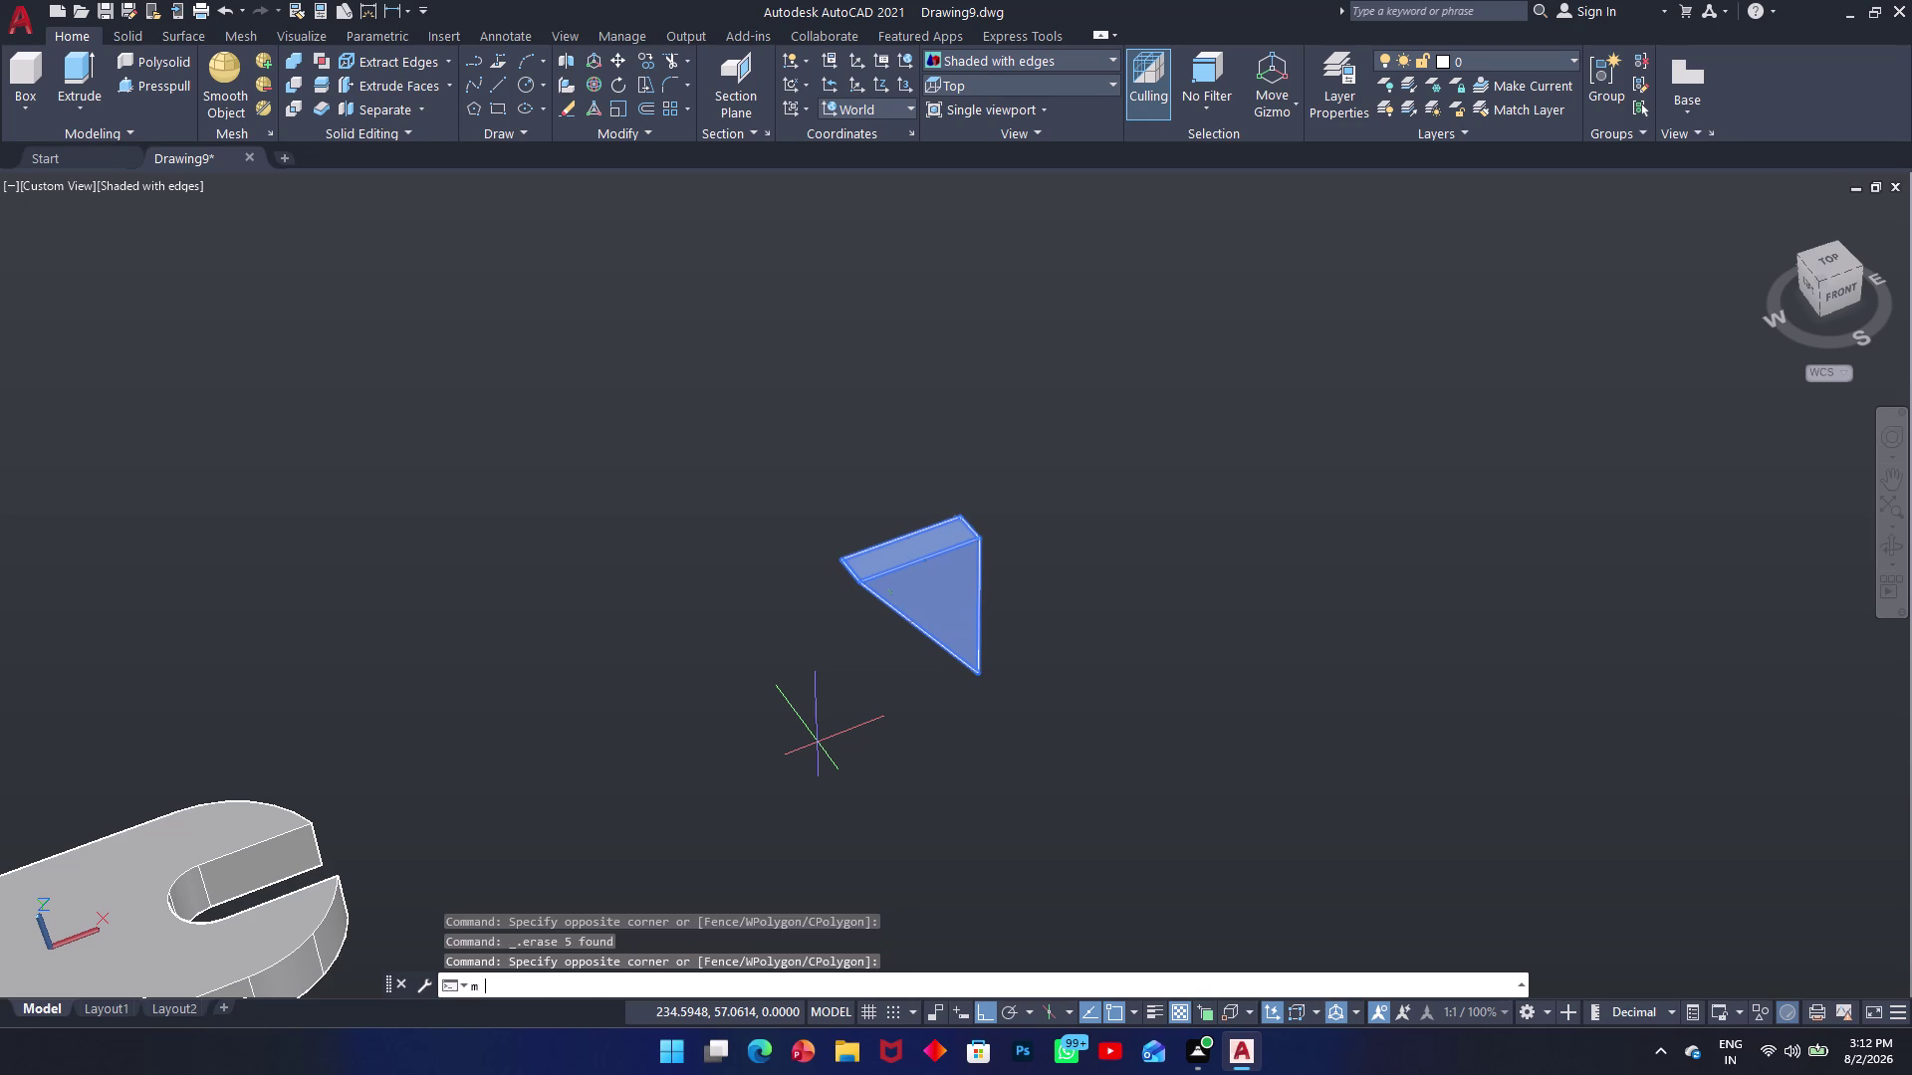
Move the wedge from its base point to a spot beside the bracket.
scroll(up, 3)
scroll(down, 3)
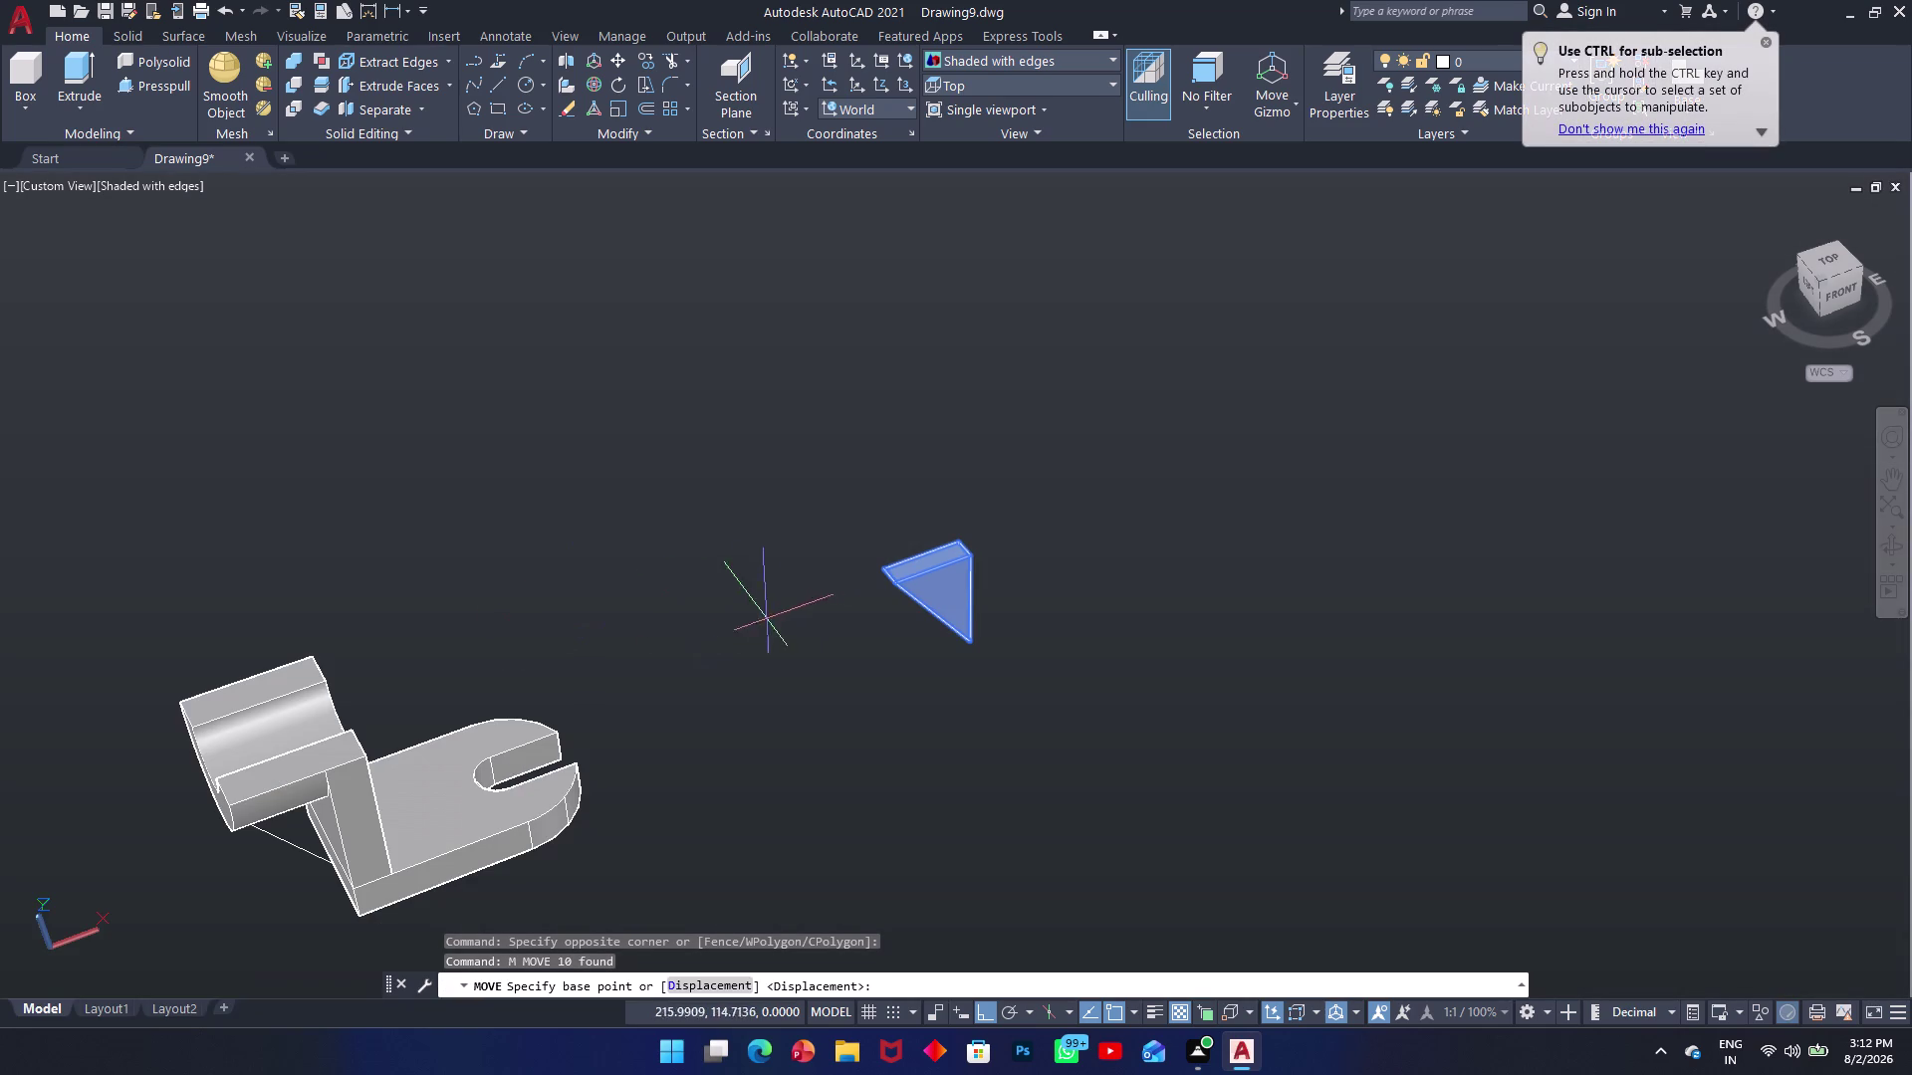
click(888, 576)
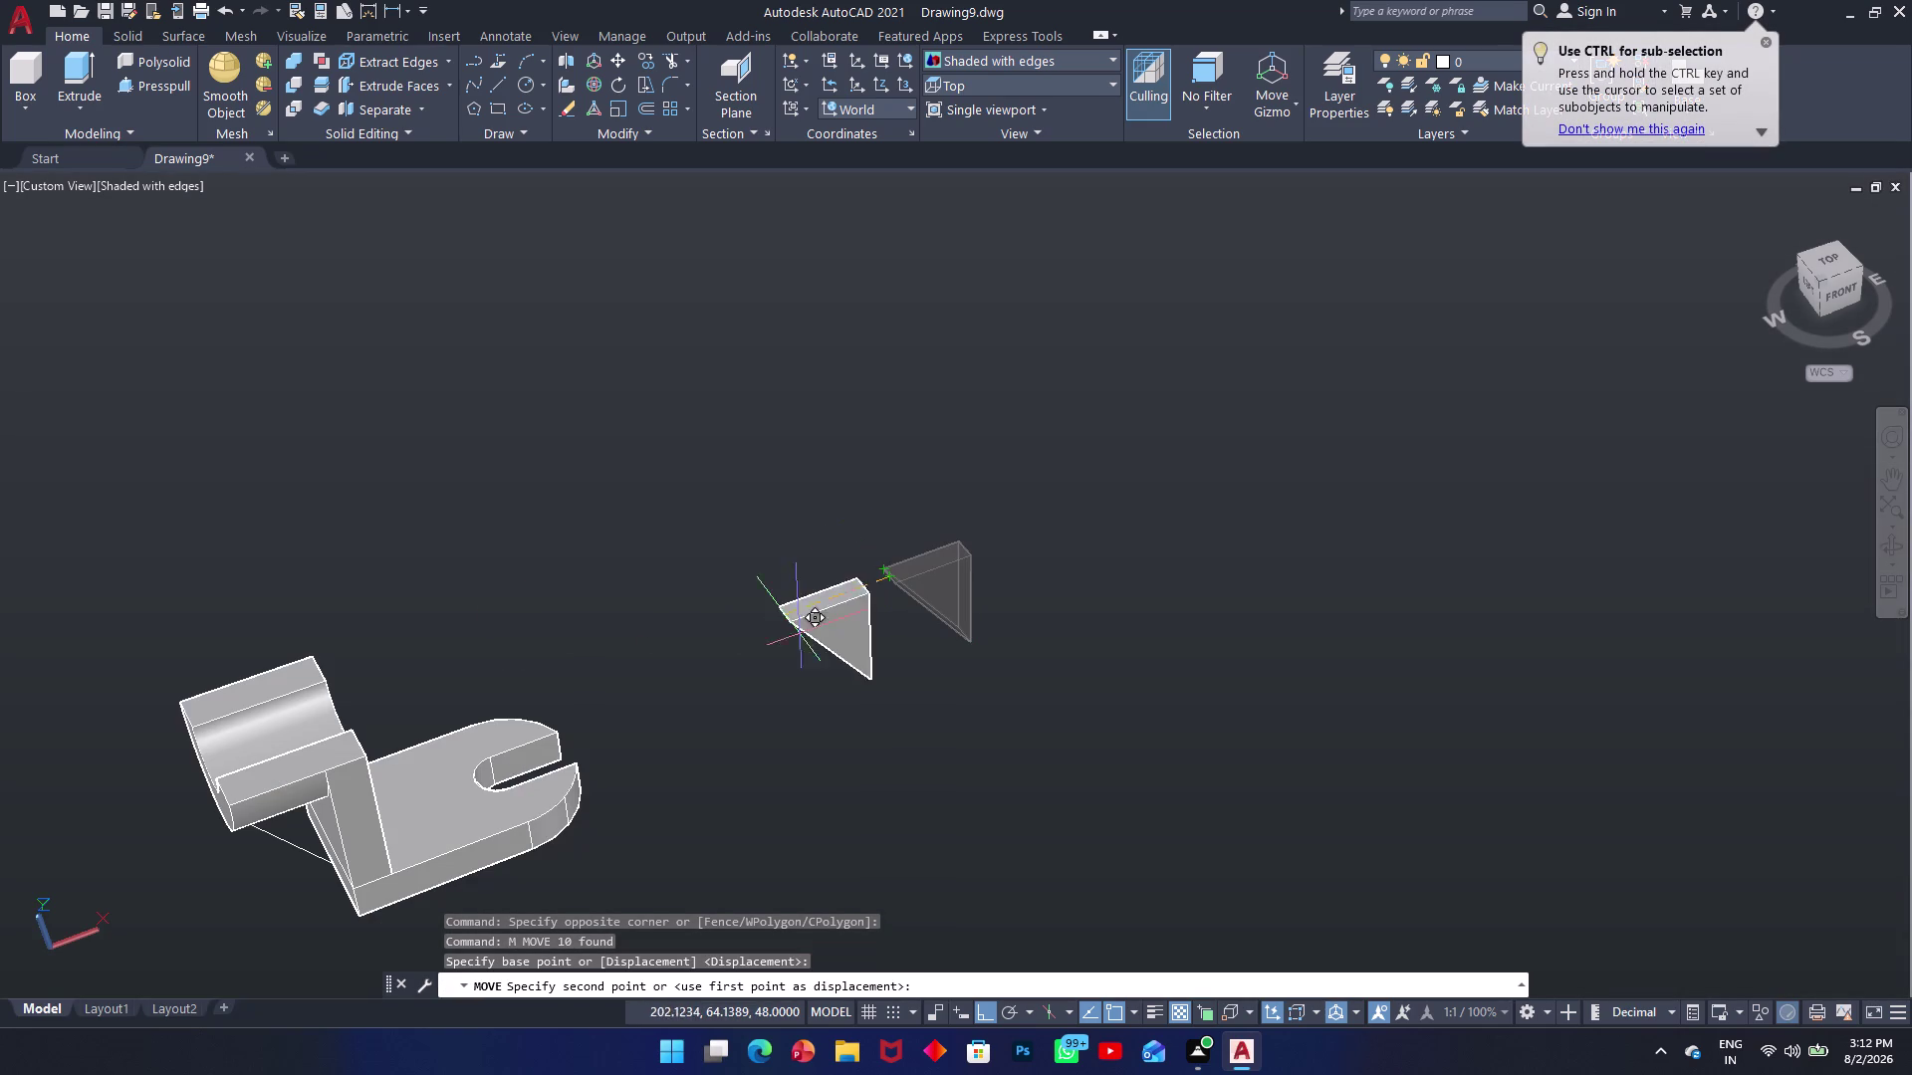
scroll(up, 3)
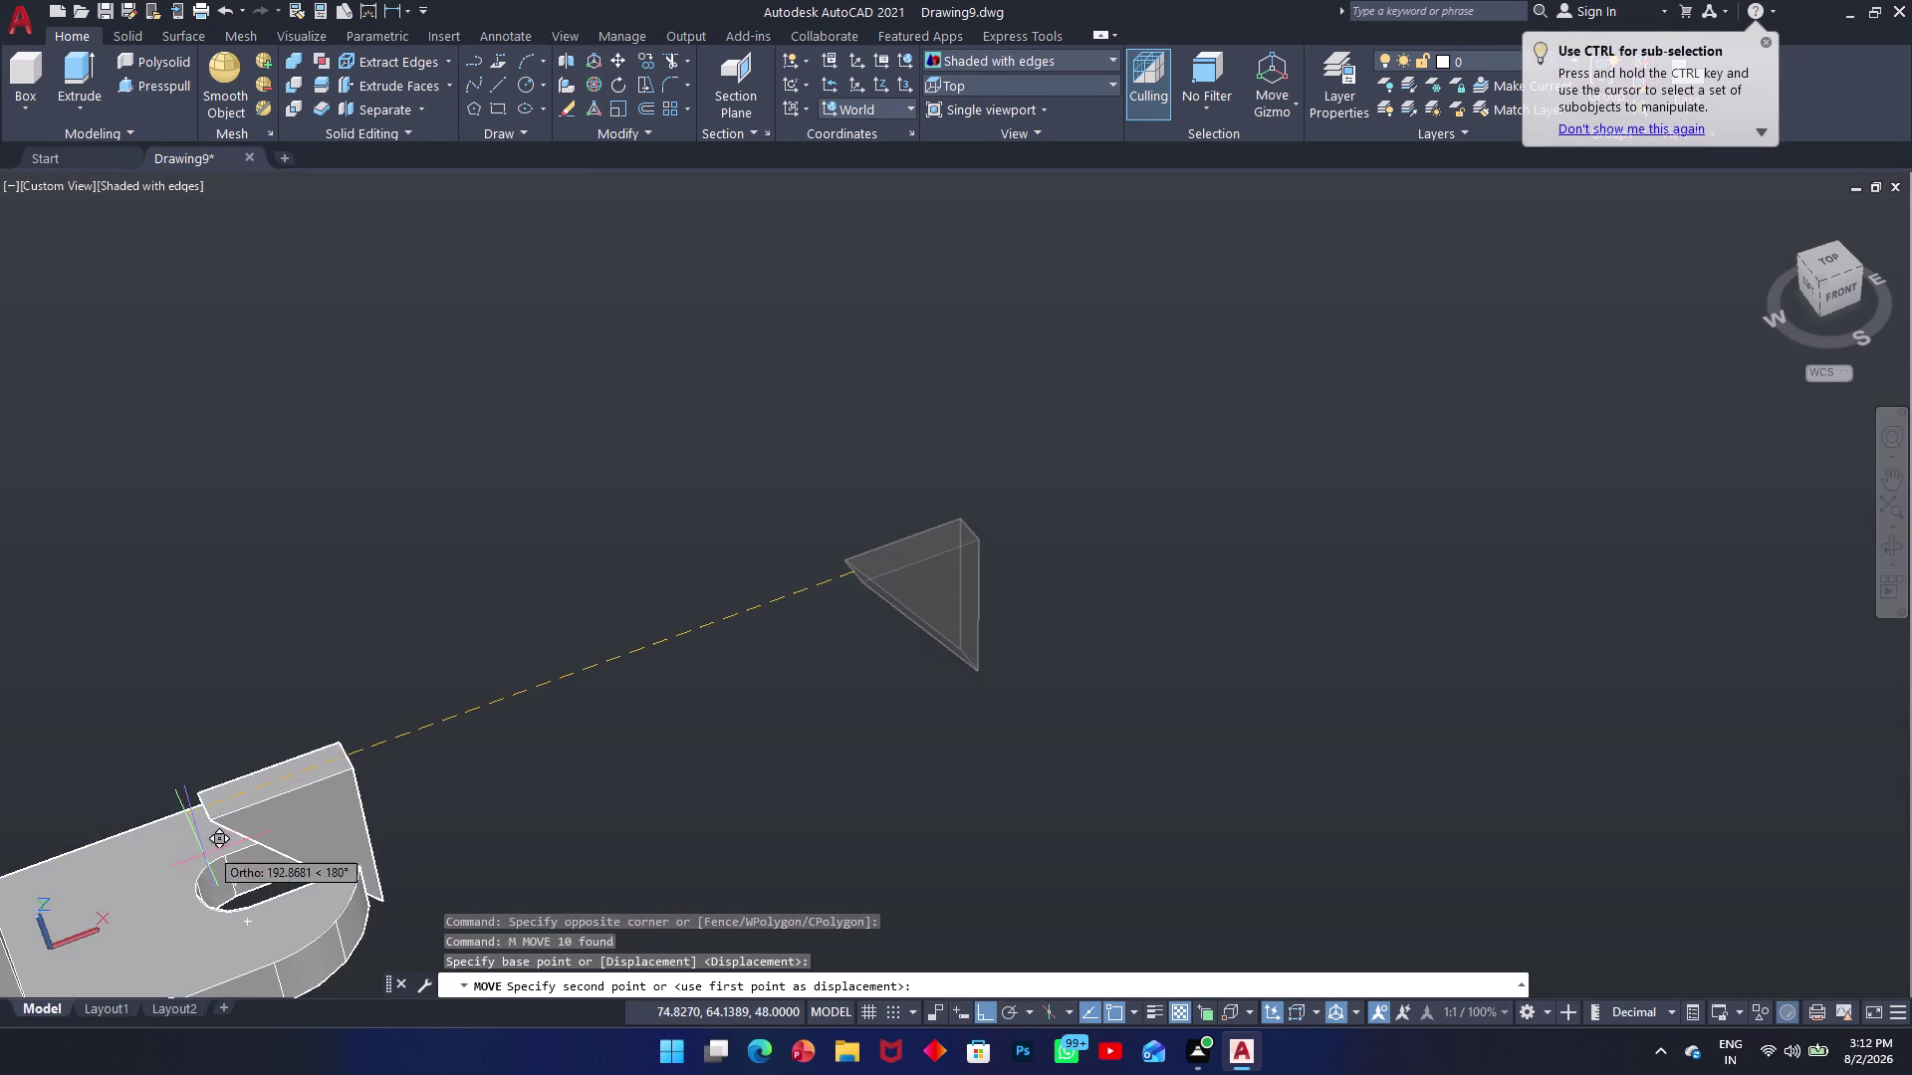
scroll(down, 3)
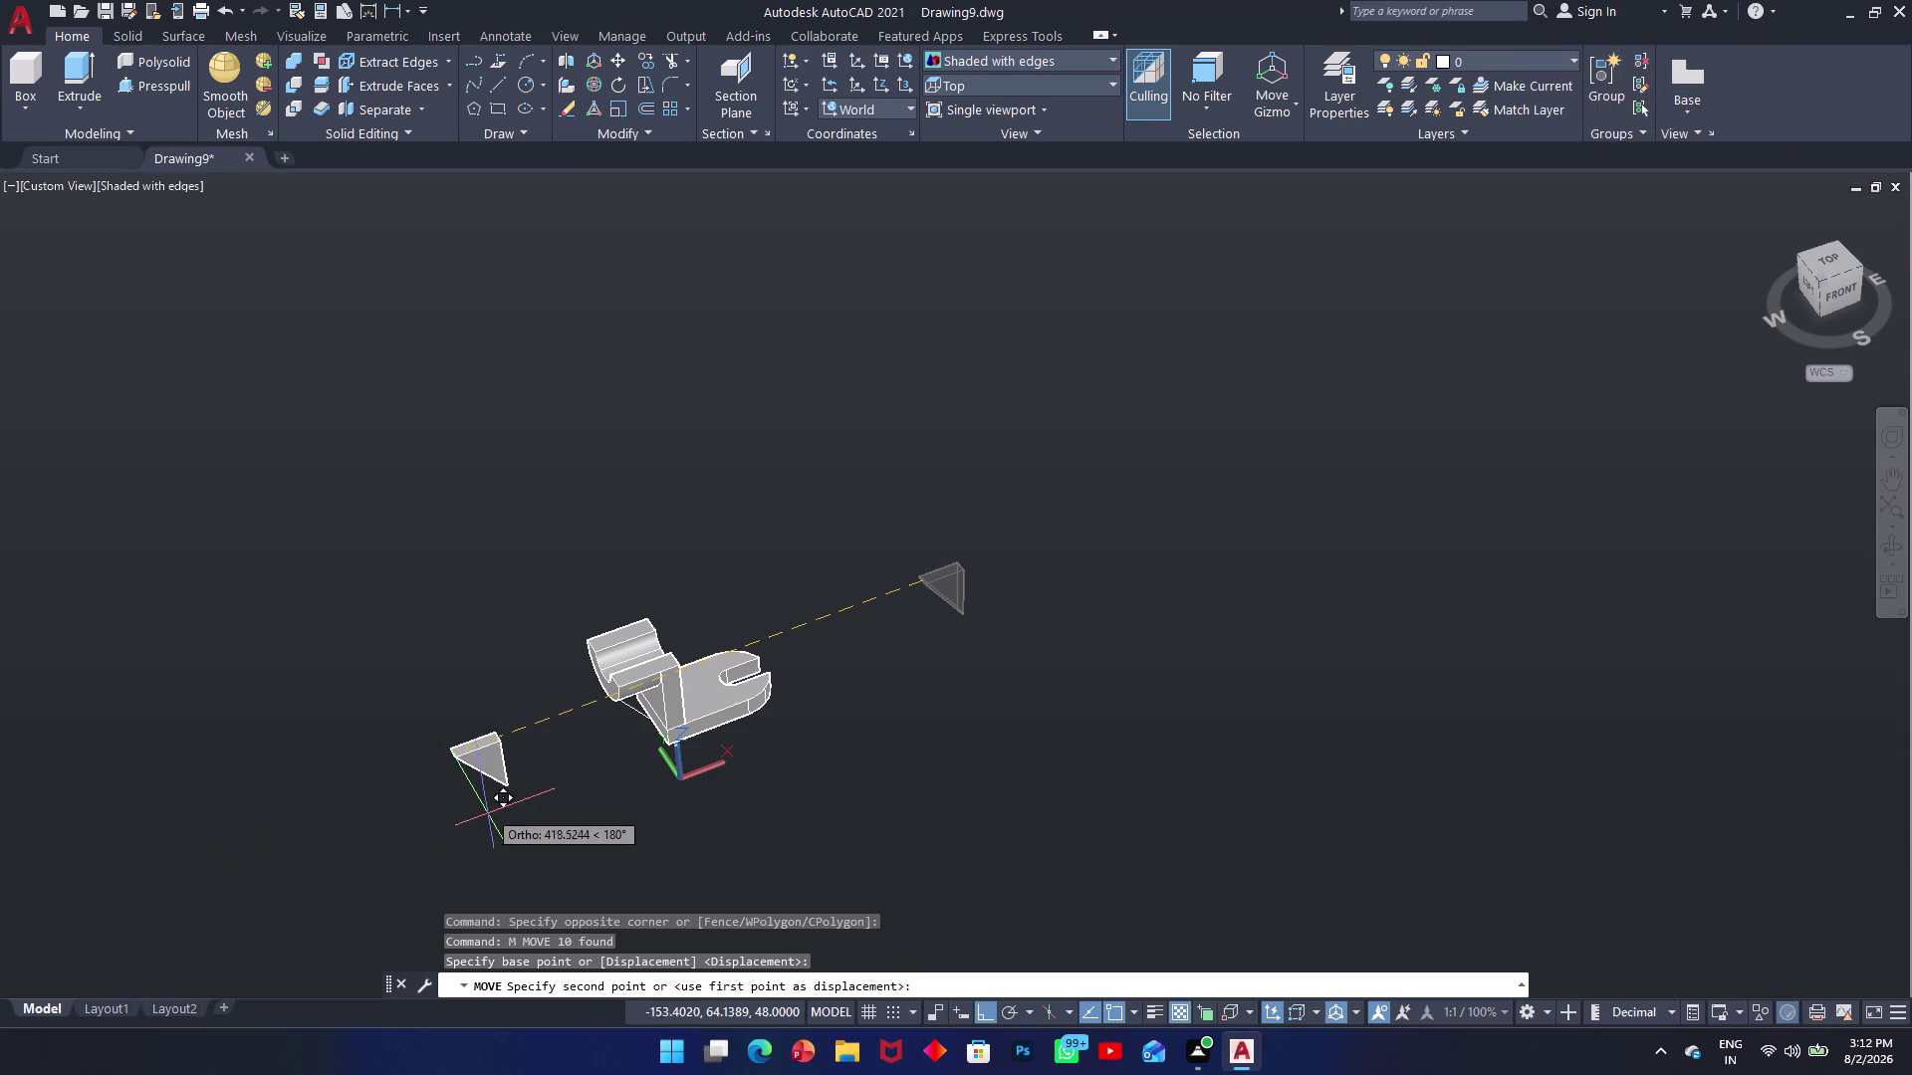
click(483, 803)
Orbit to a side view of the wedge and bracket, clearing stray selections.
scroll(up, 3)
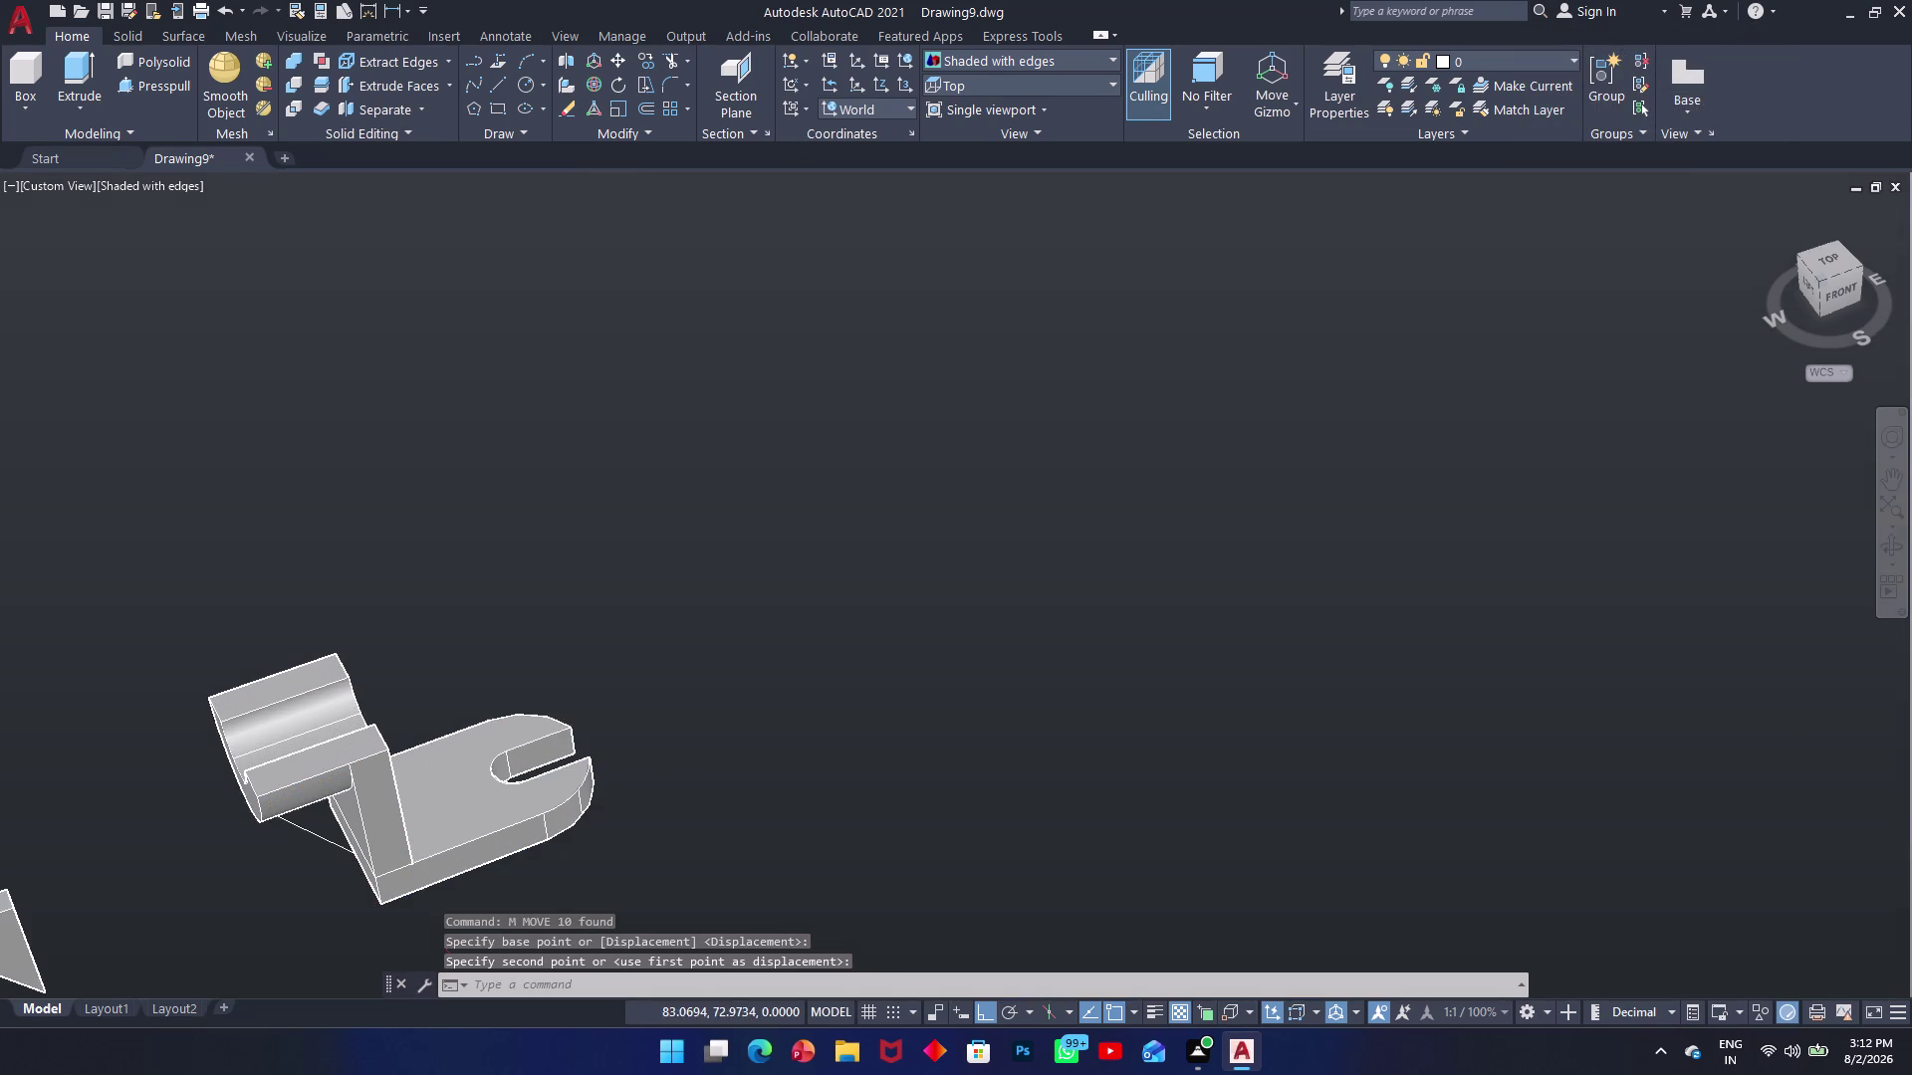
middle_drag(461, 768, 579, 670)
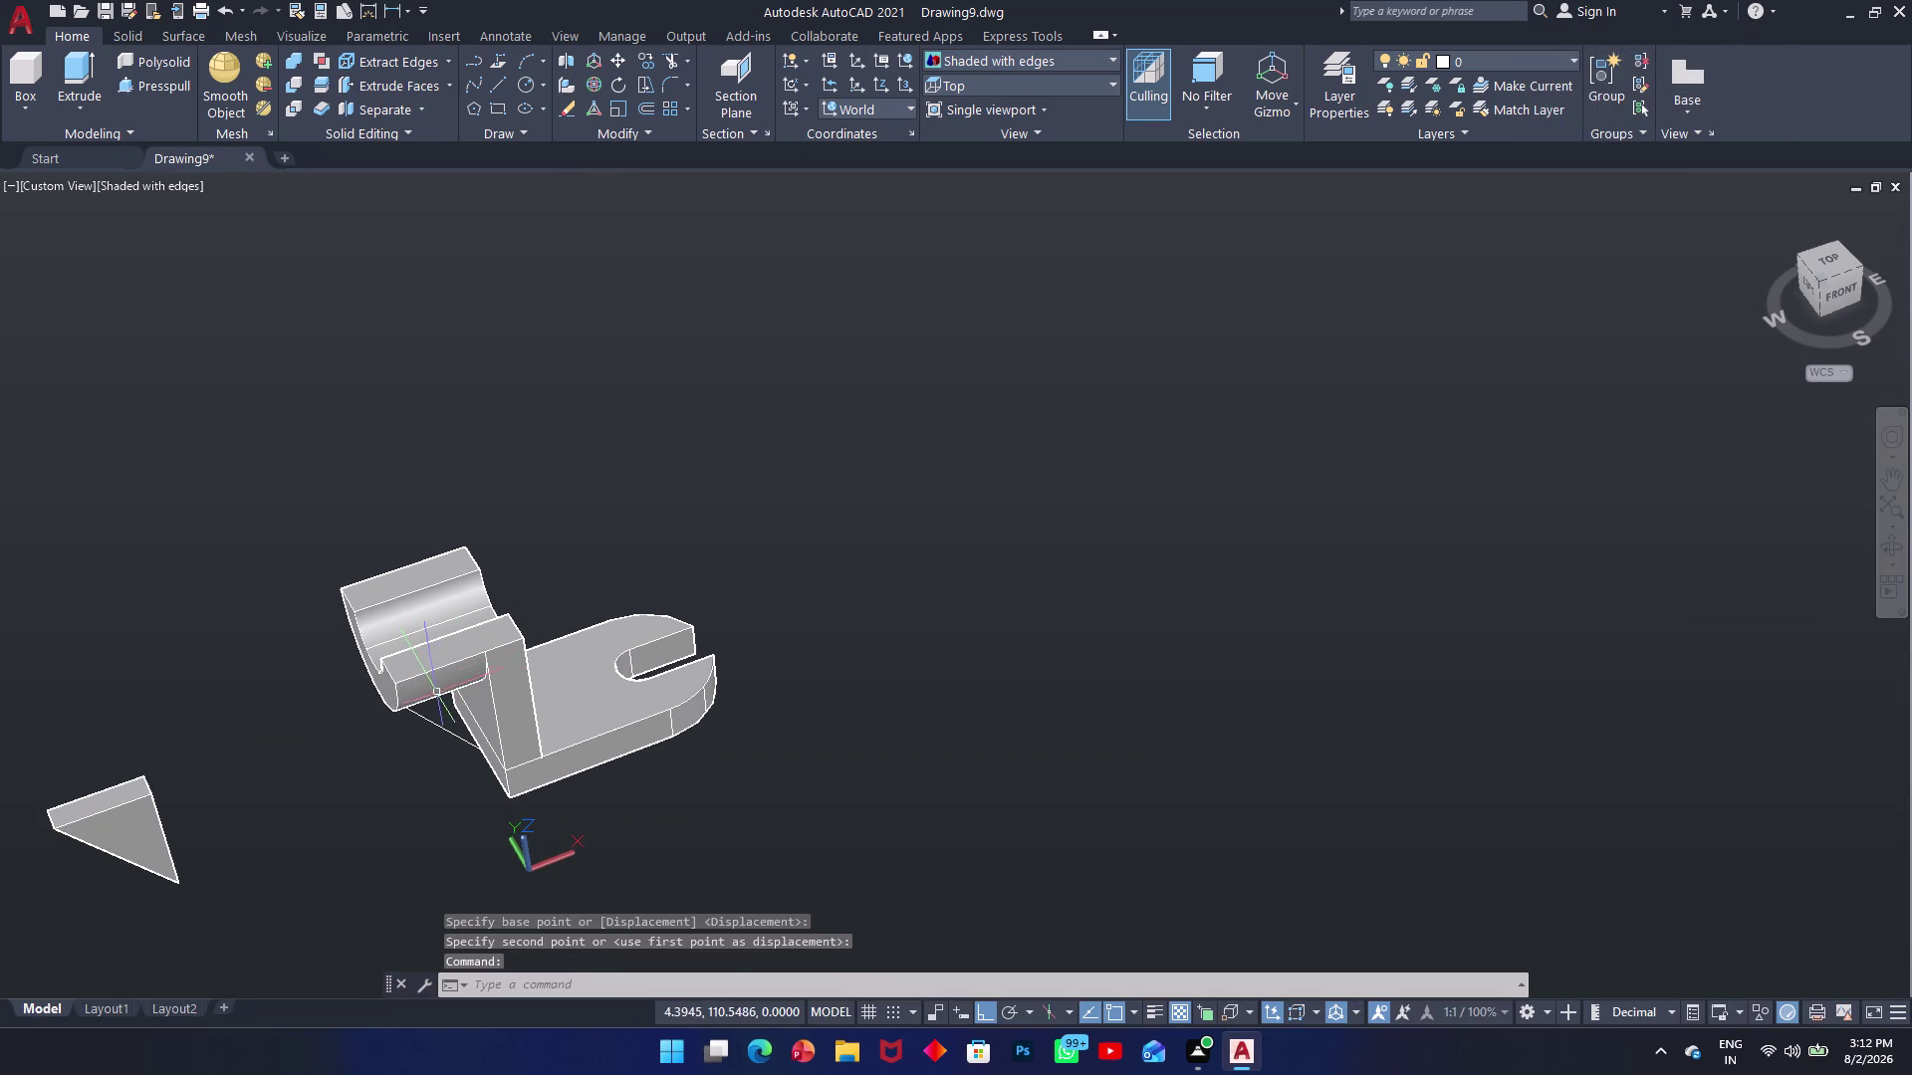
drag(436, 693, 503, 661)
key(grave)
key(grave)
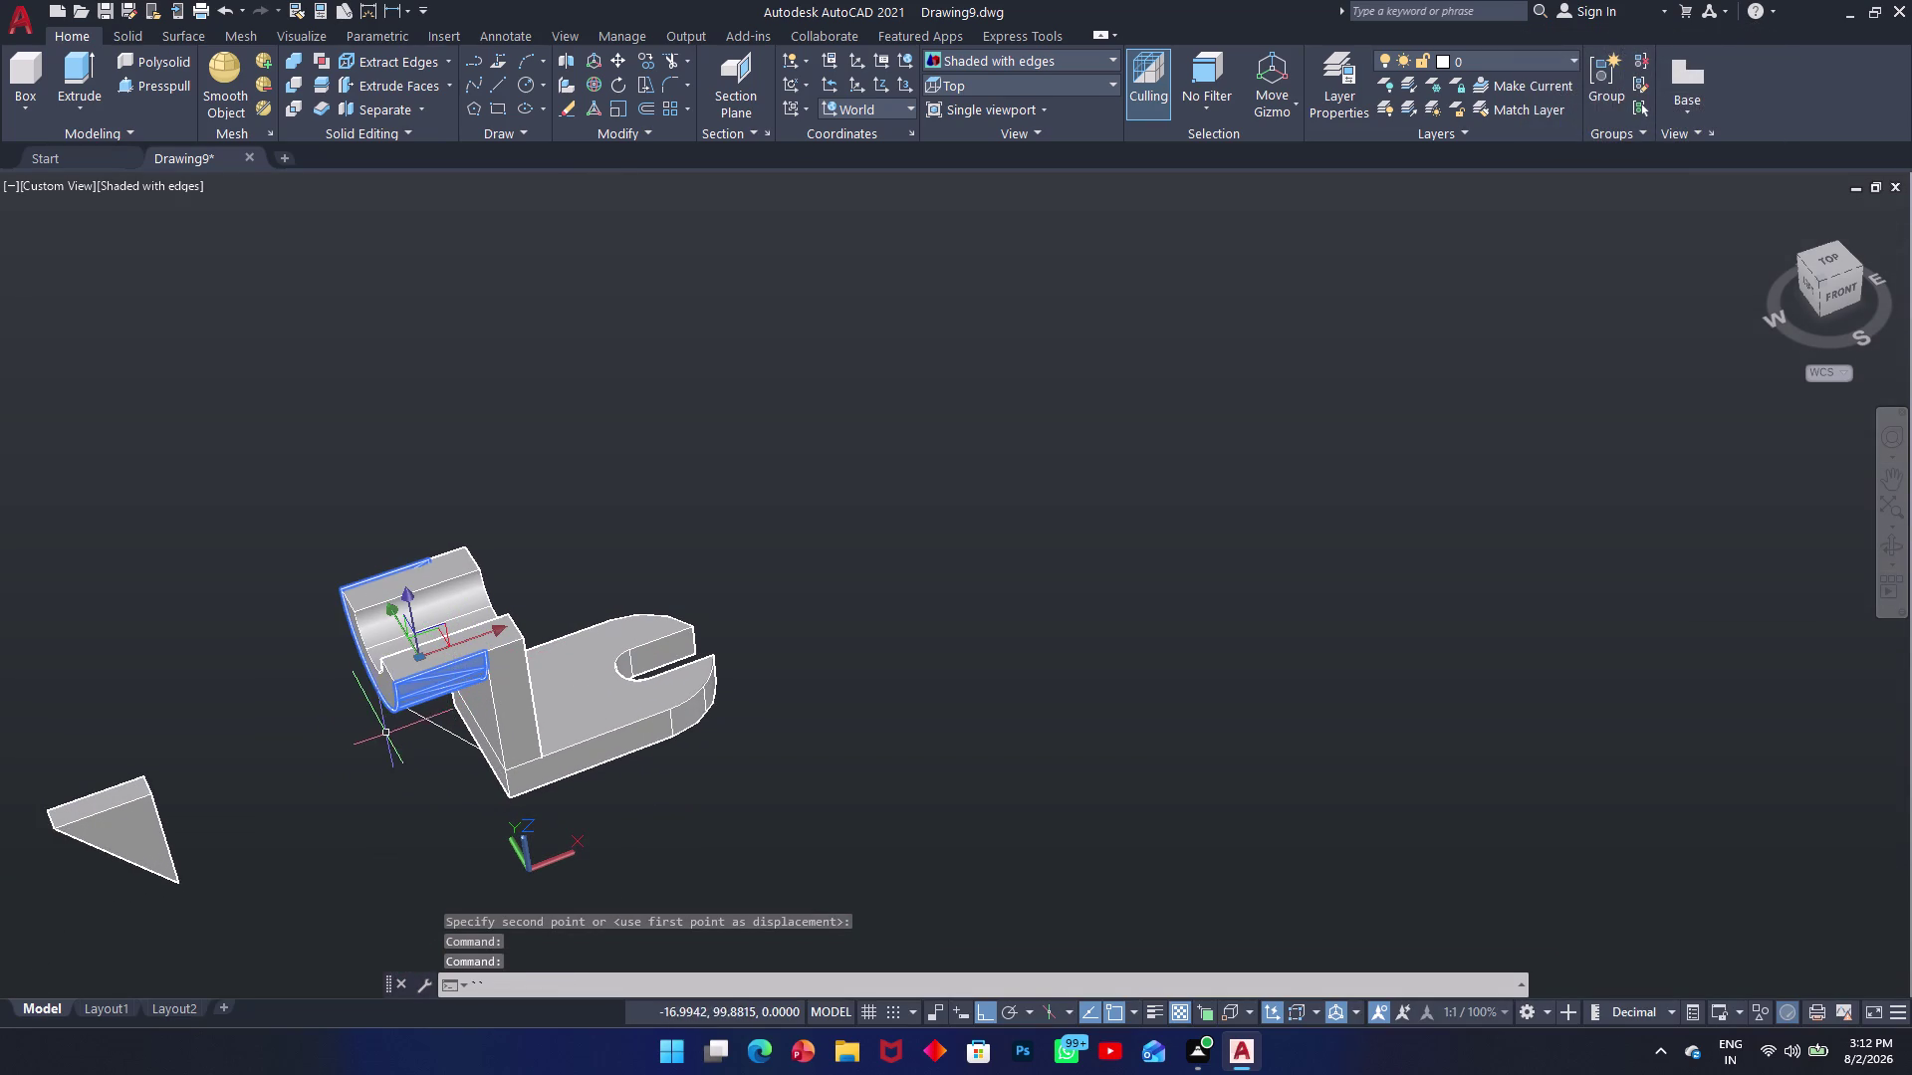
key(Escape)
drag(398, 780, 432, 760)
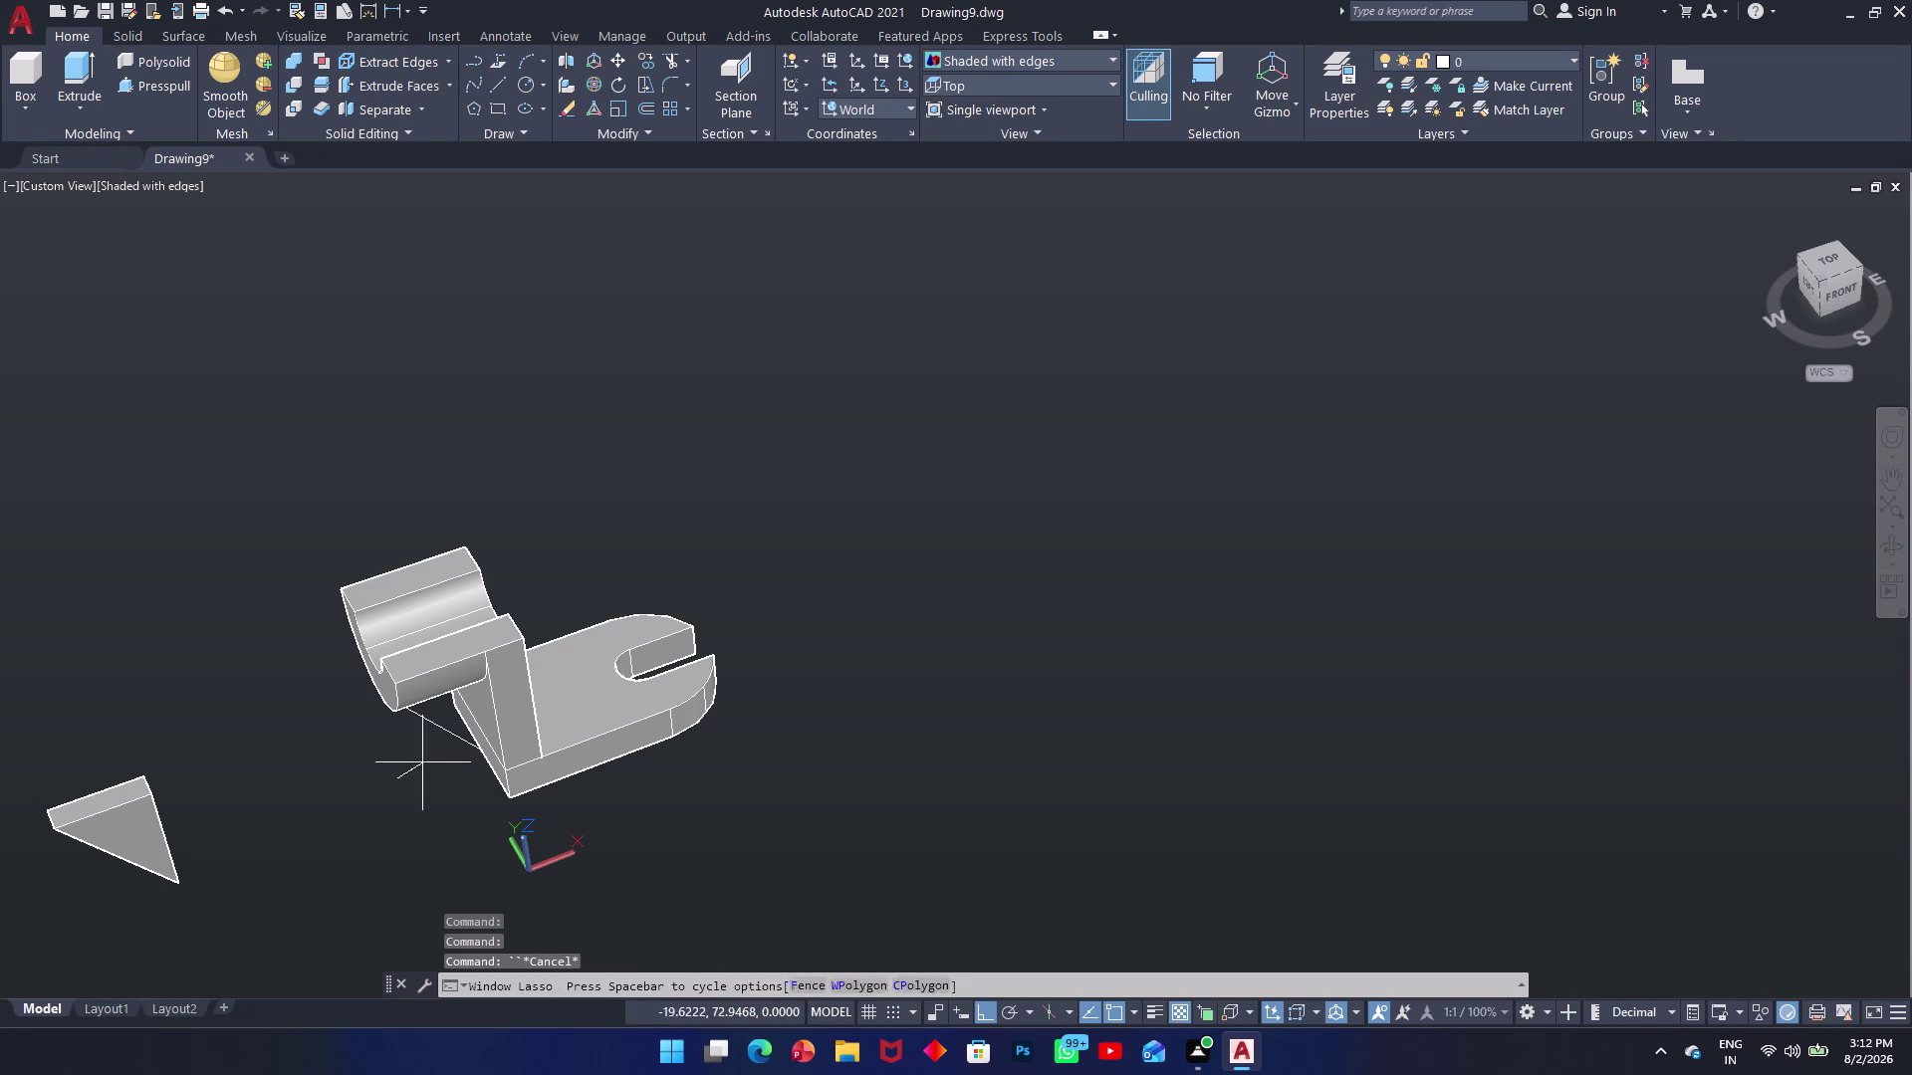
drag(431, 760, 457, 743)
key(Escape)
middle_drag(360, 765, 382, 771)
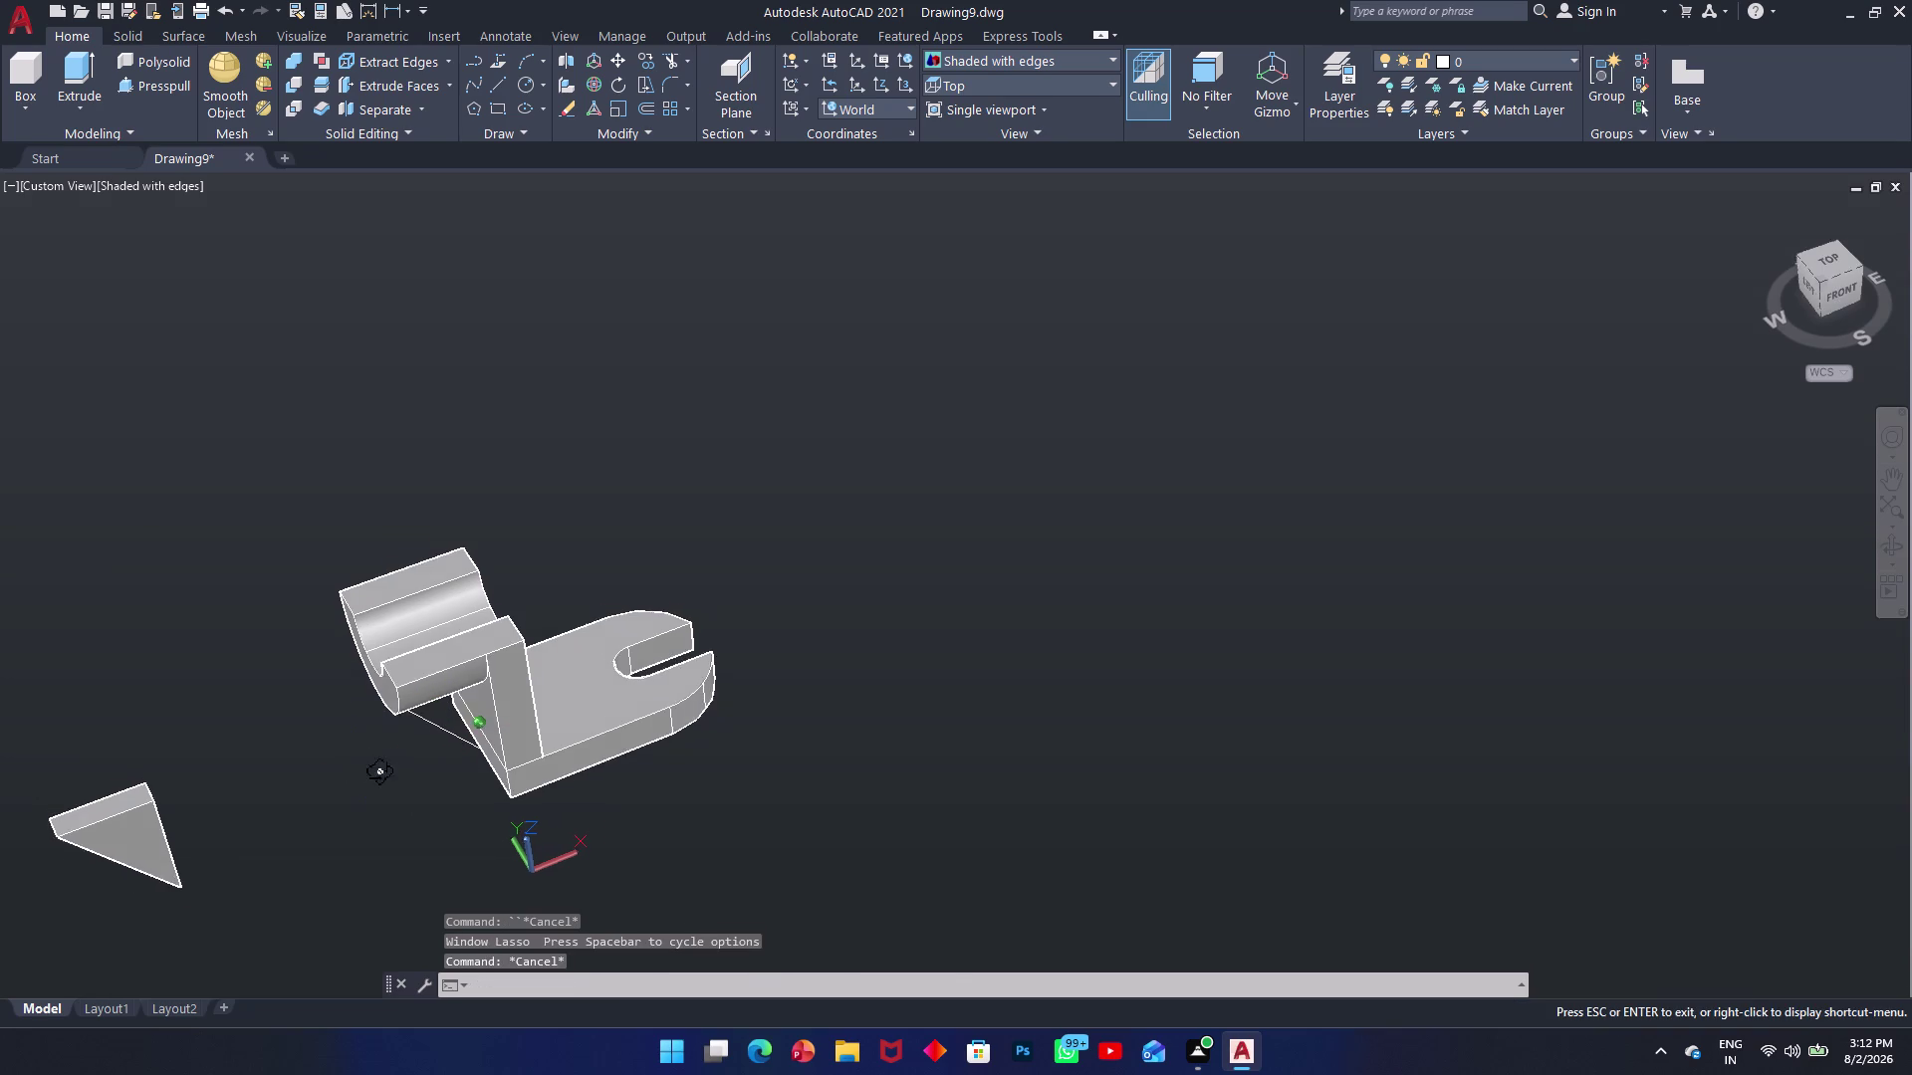
middle_drag(382, 771, 450, 632)
scroll(up, 3)
scroll(down, 3)
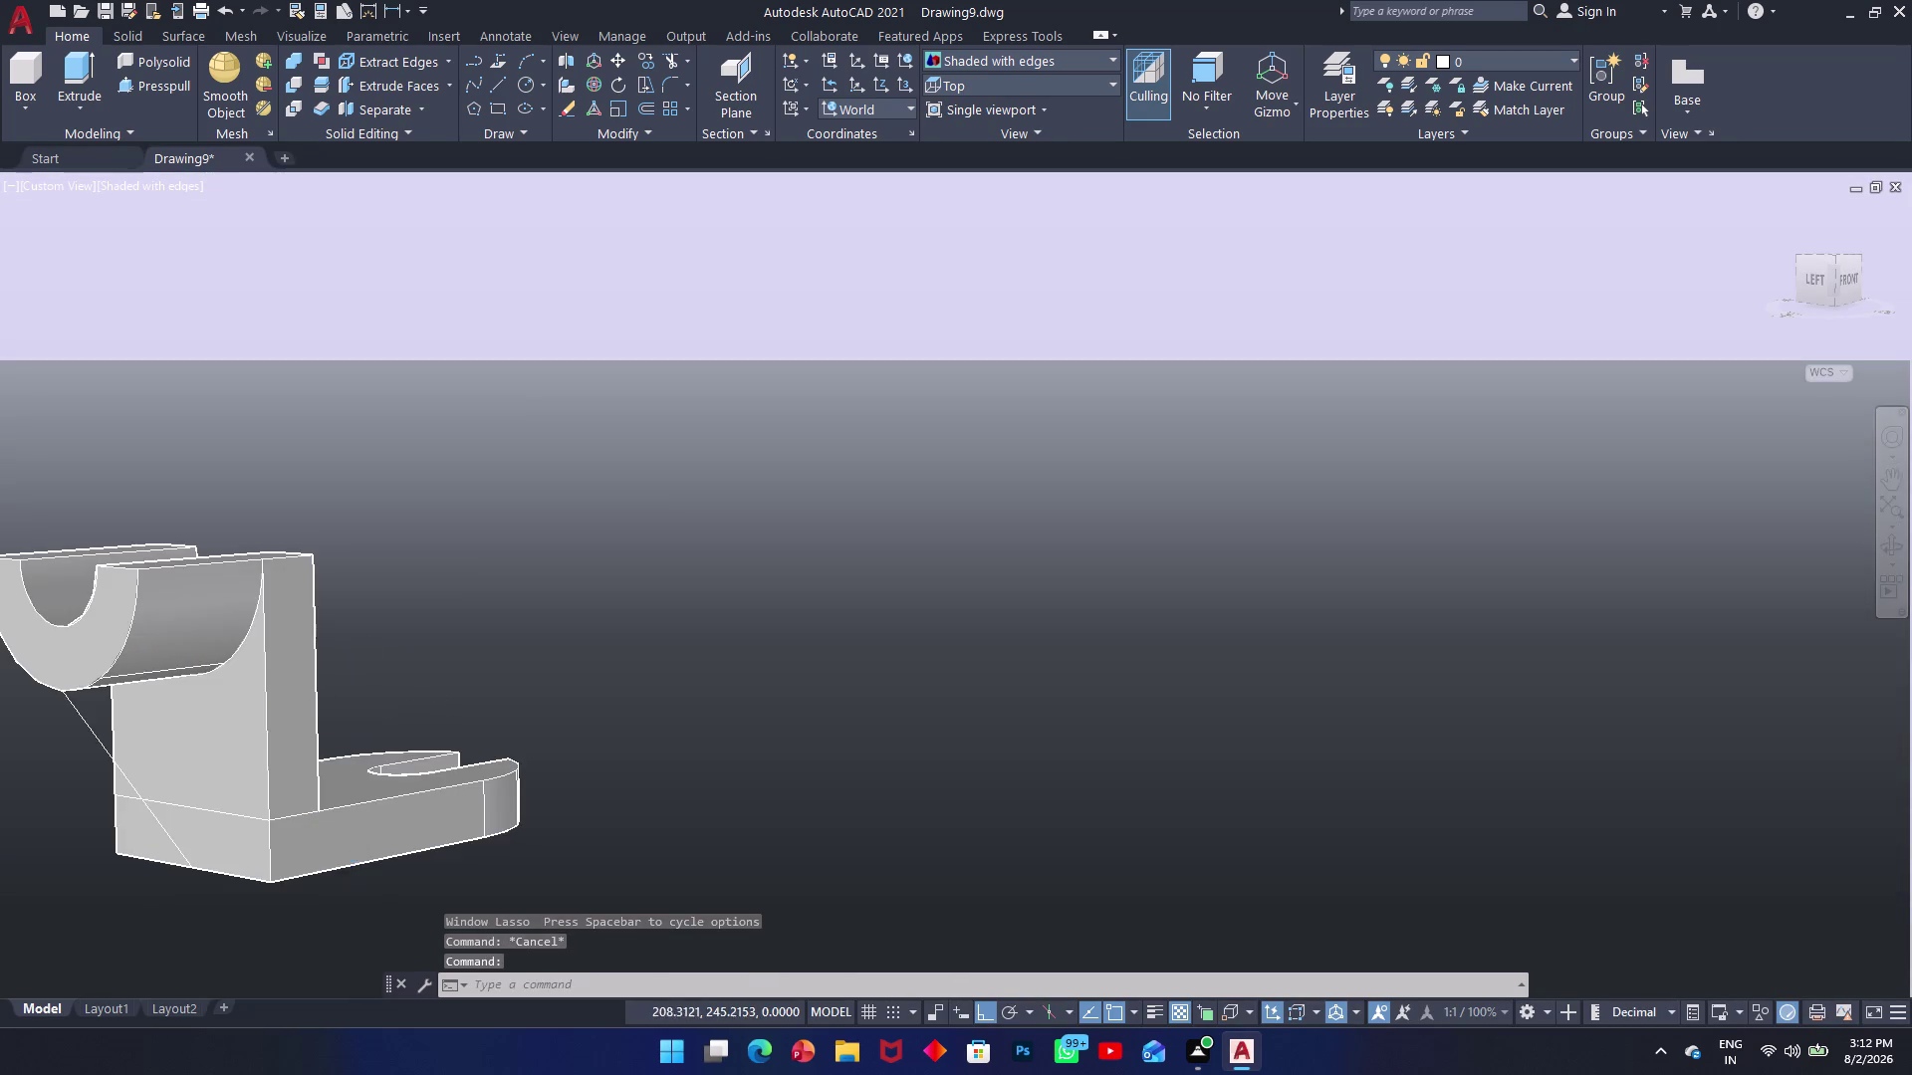
scroll(down, 3)
scroll(up, 3)
scroll(down, 3)
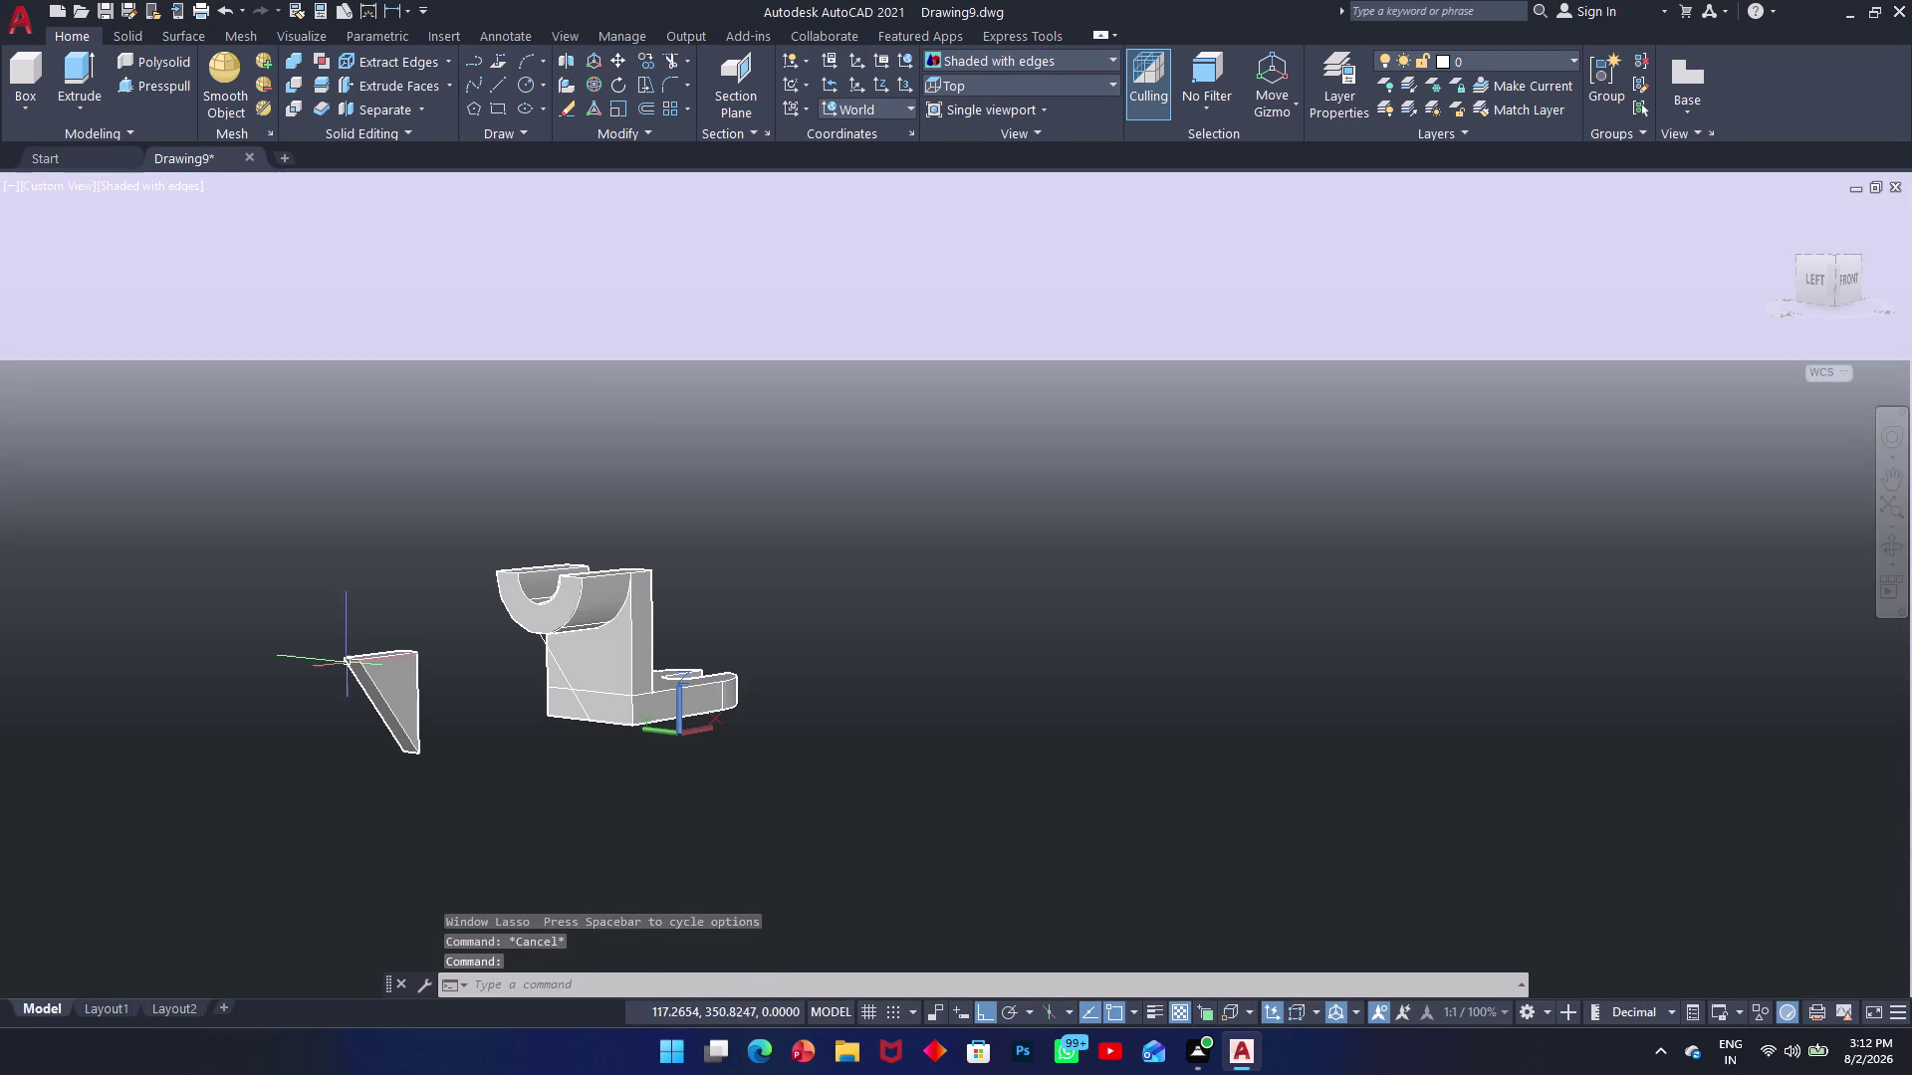
Move the wedge by its top corner under the cradle, against the upright.
drag(414, 621, 413, 632)
click(272, 841)
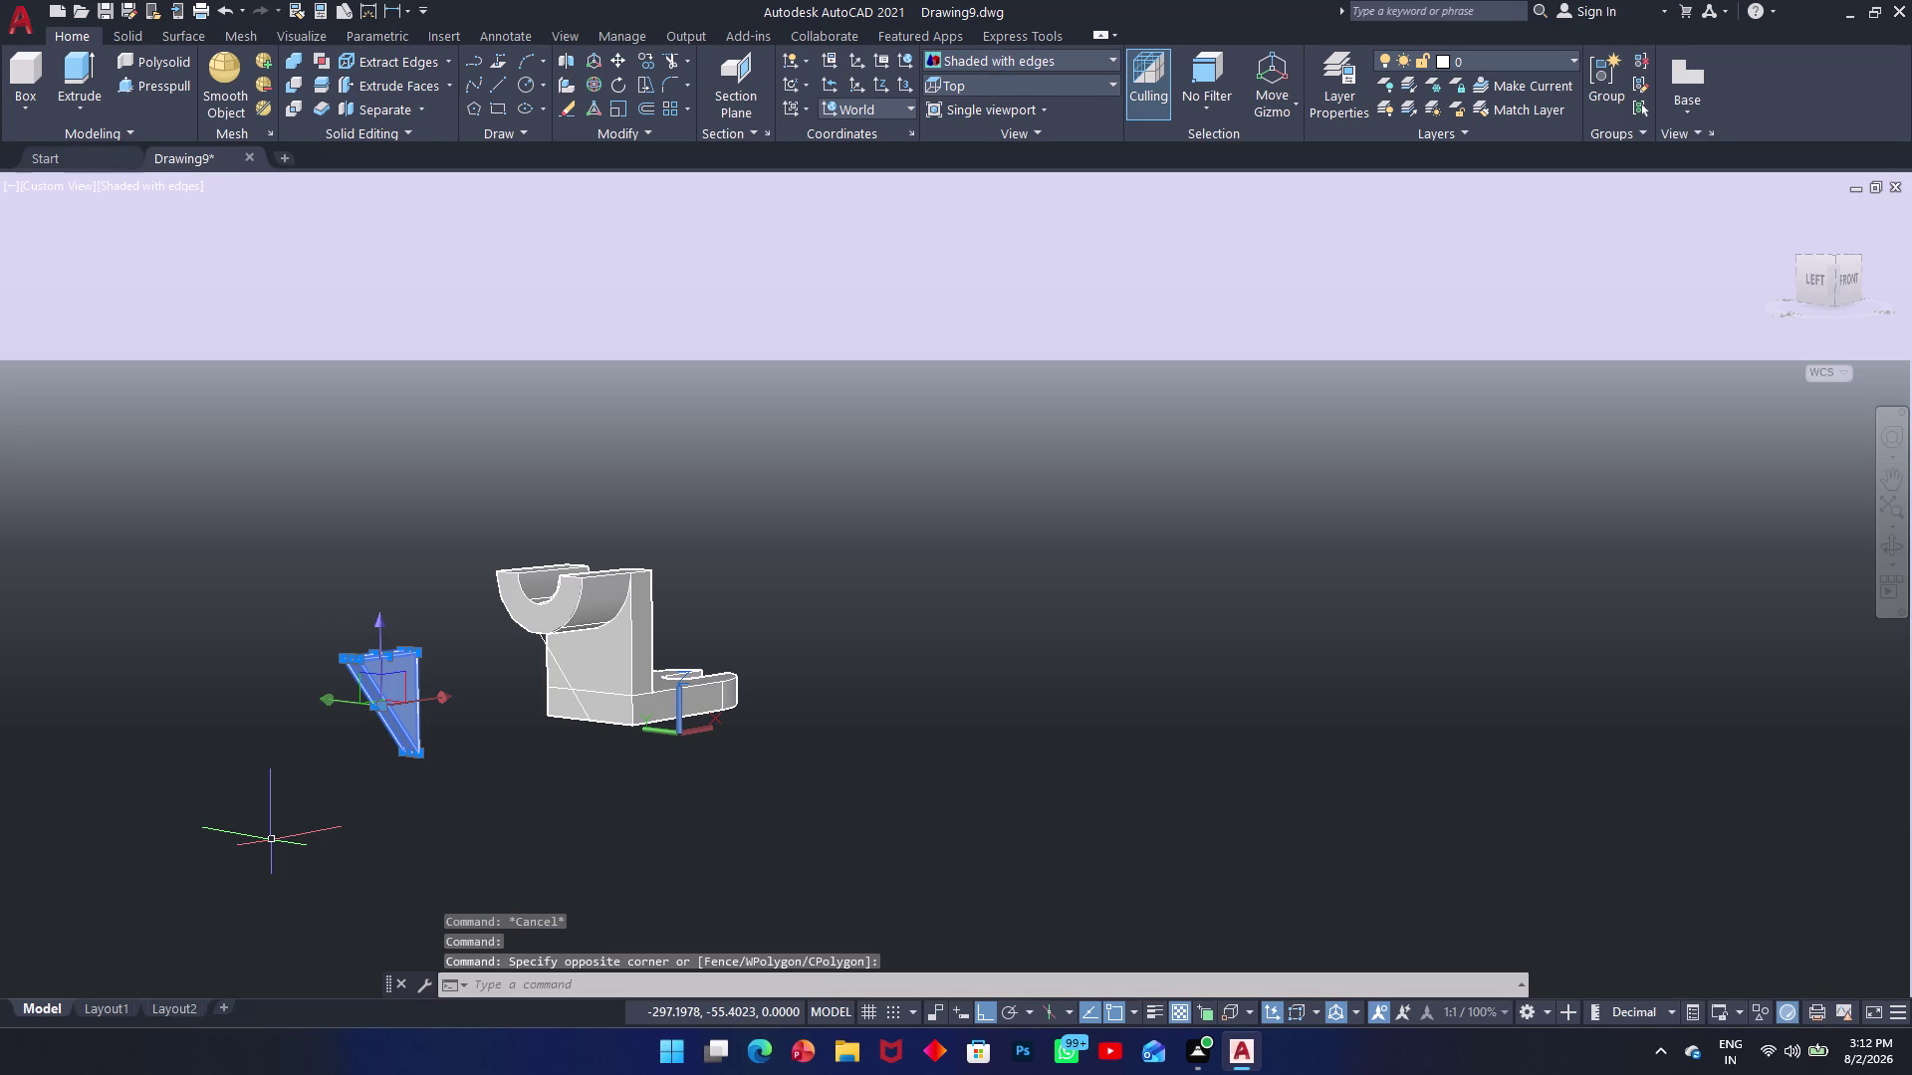
text(m)
key(space)
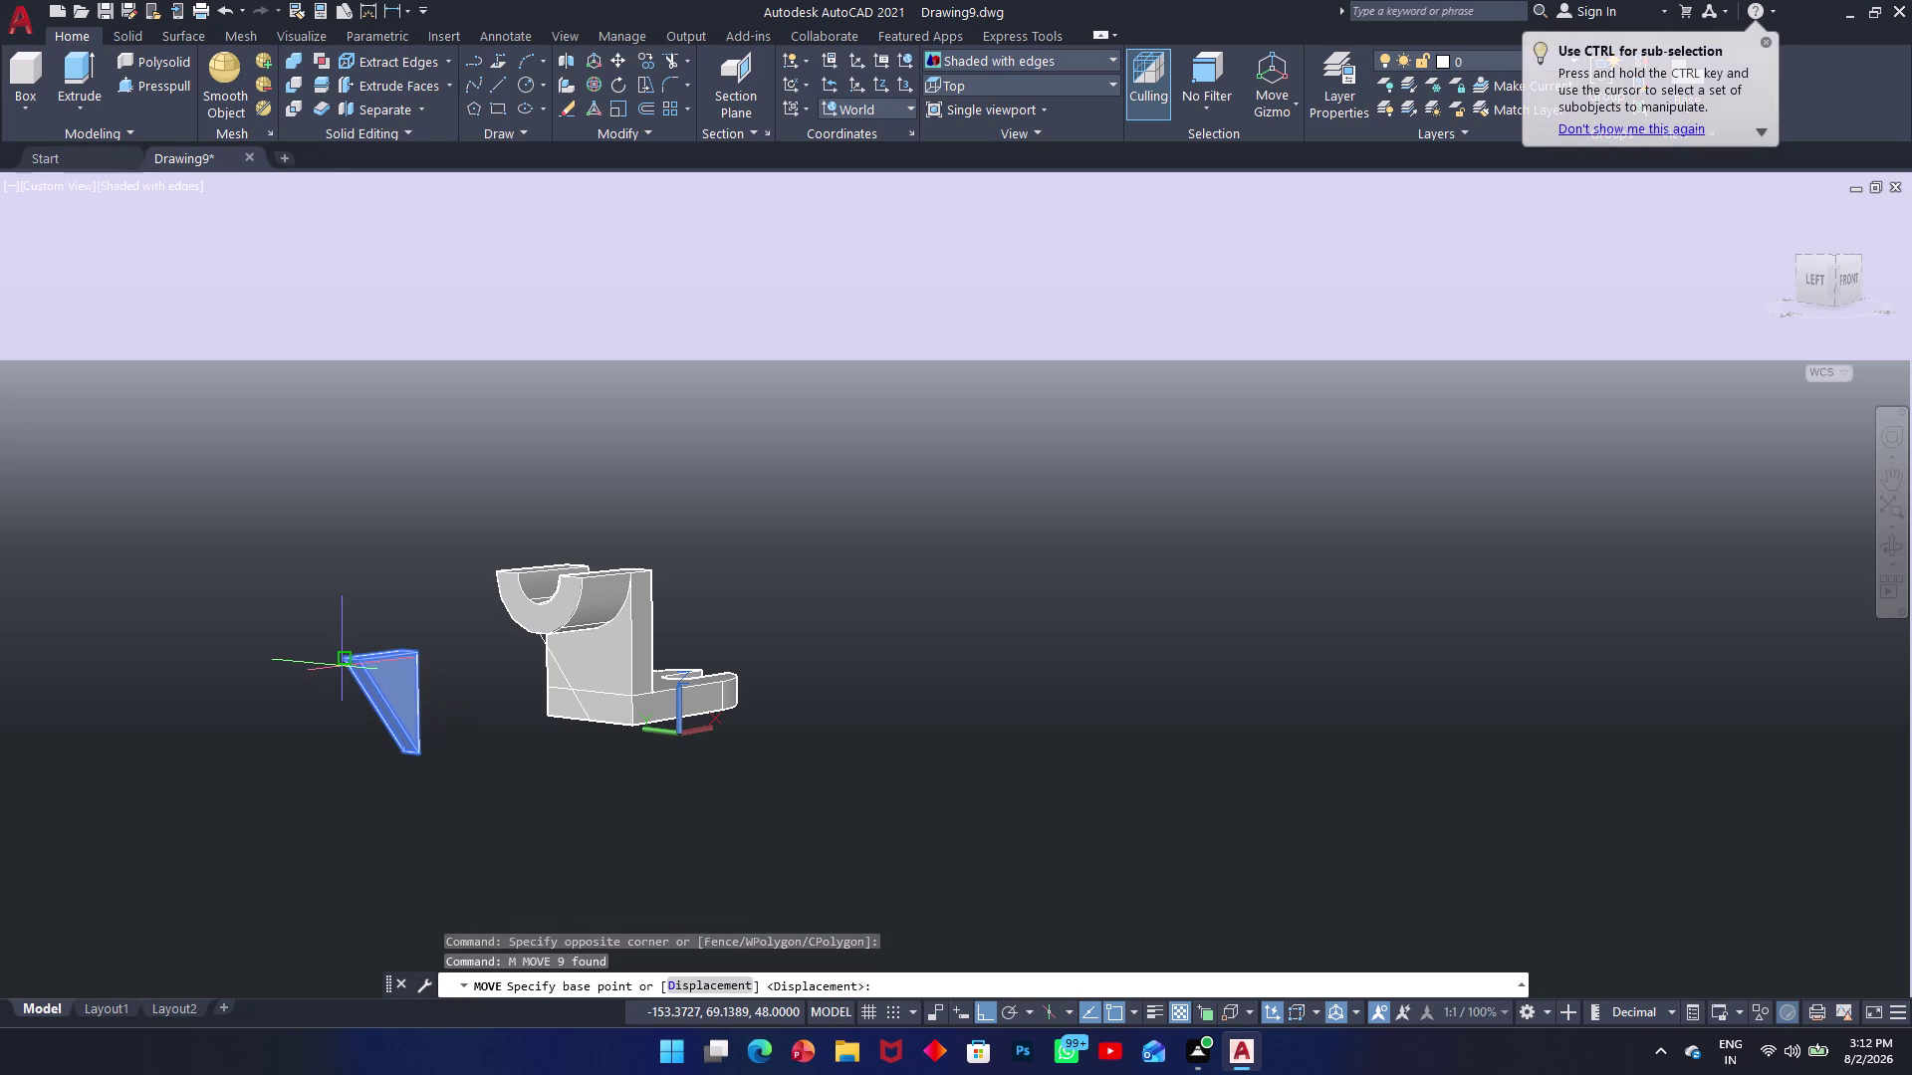
click(351, 668)
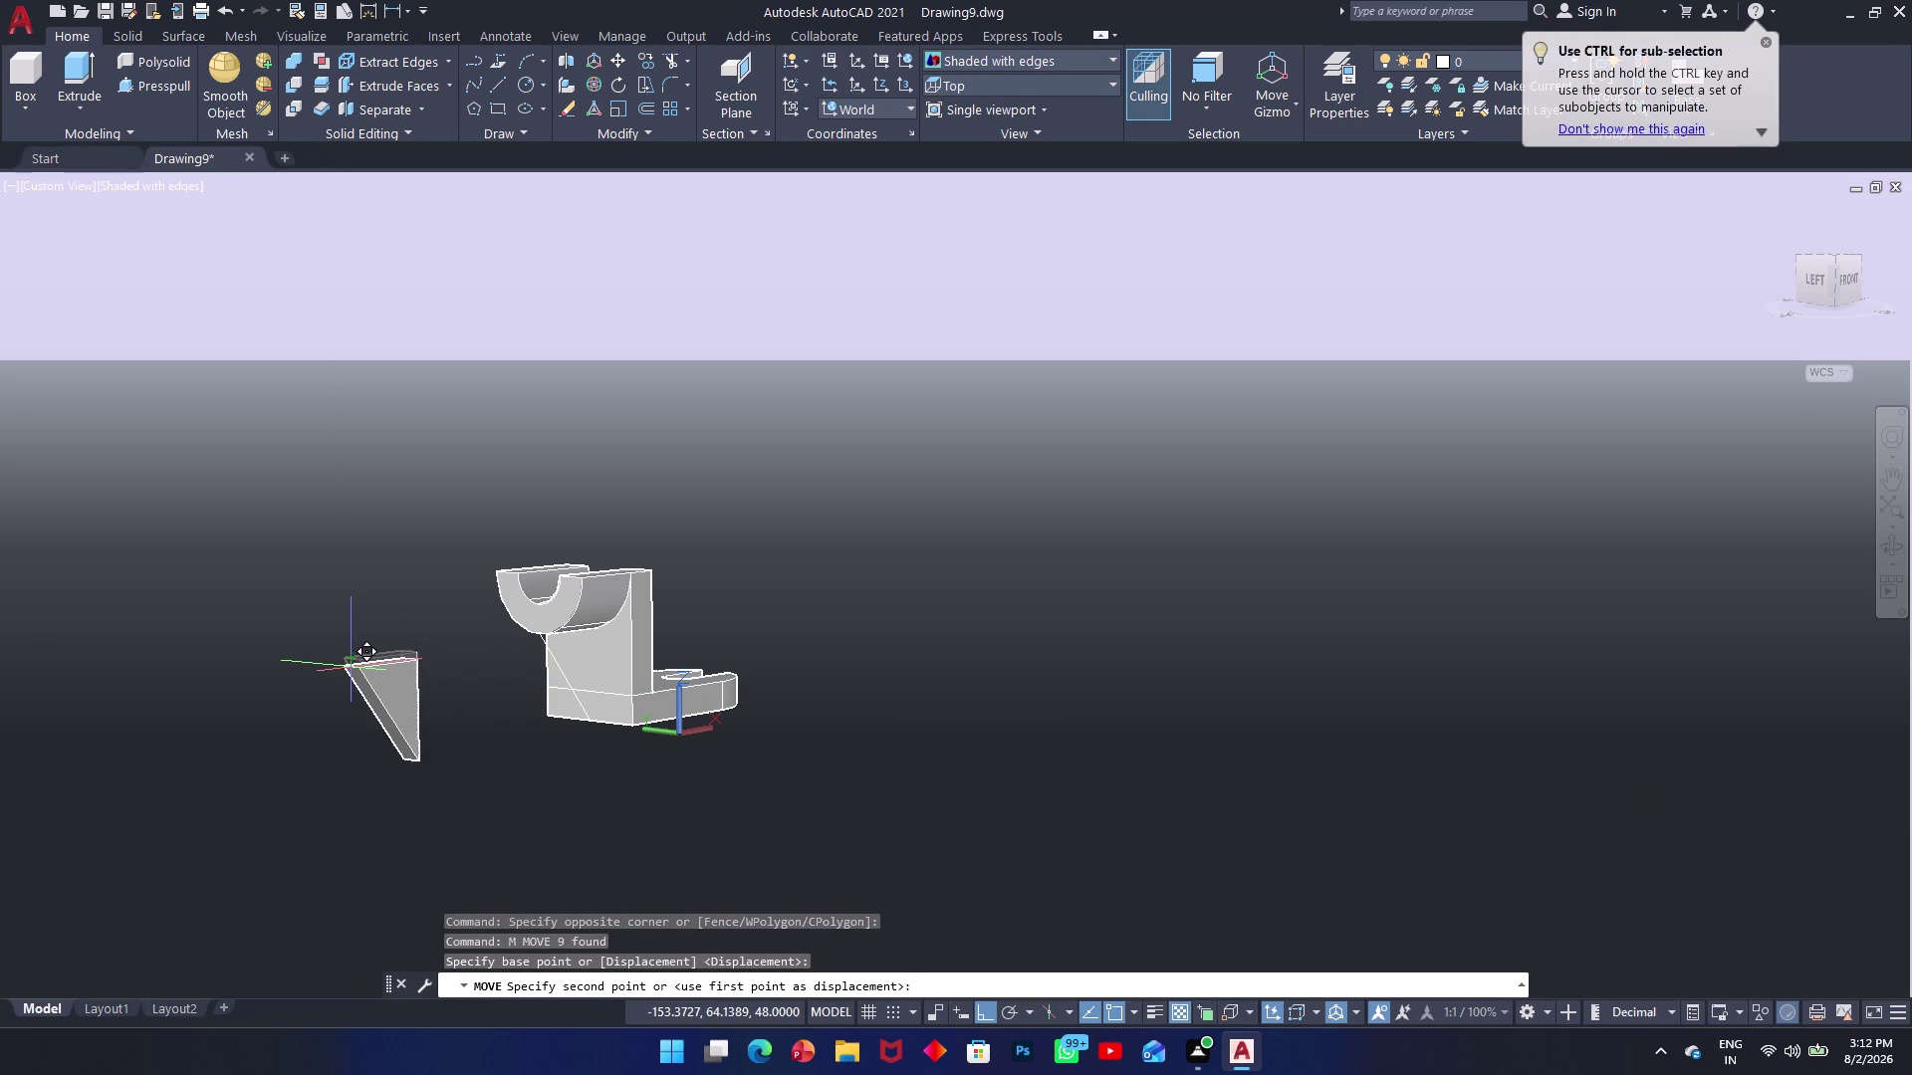
scroll(up, 3)
scroll(up, 3)
scroll(down, 3)
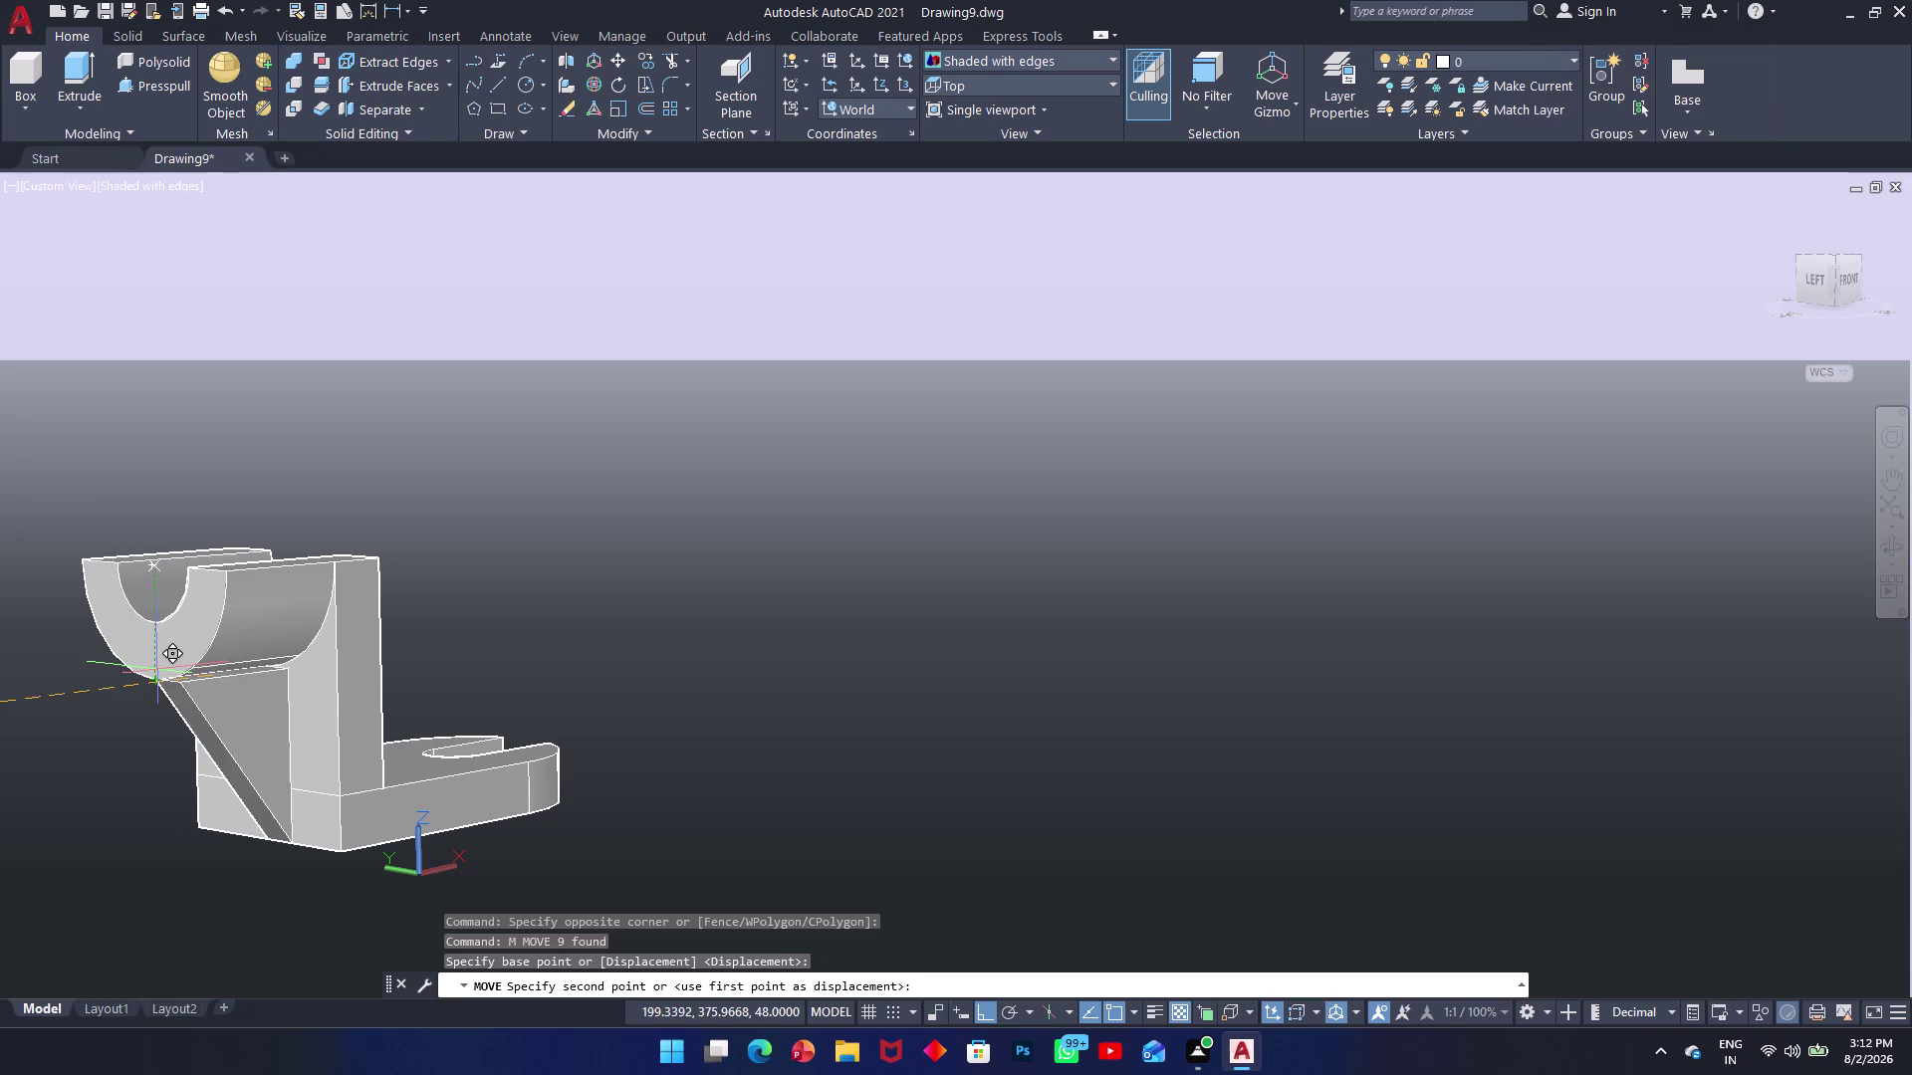
click(157, 677)
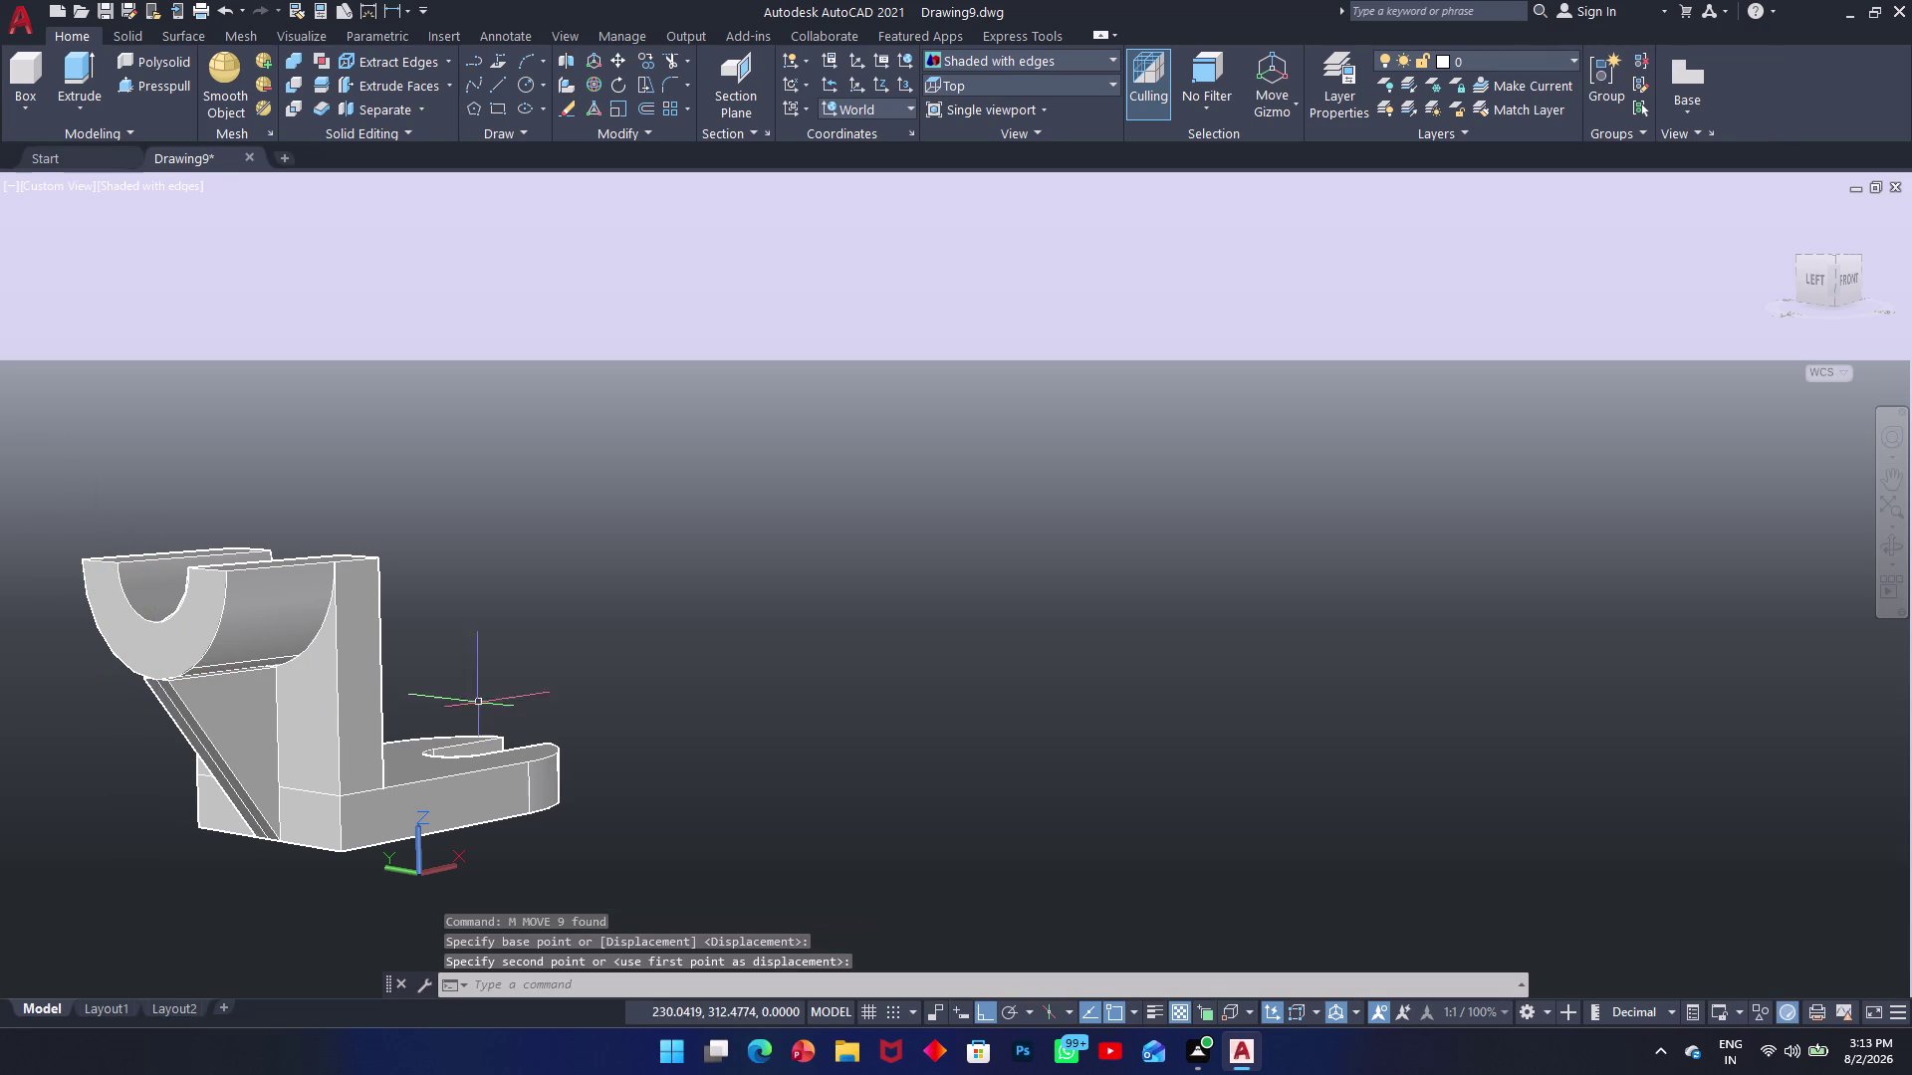
key(Escape)
Zoom around and select the placed wedge rib.
scroll(up, 3)
scroll(down, 3)
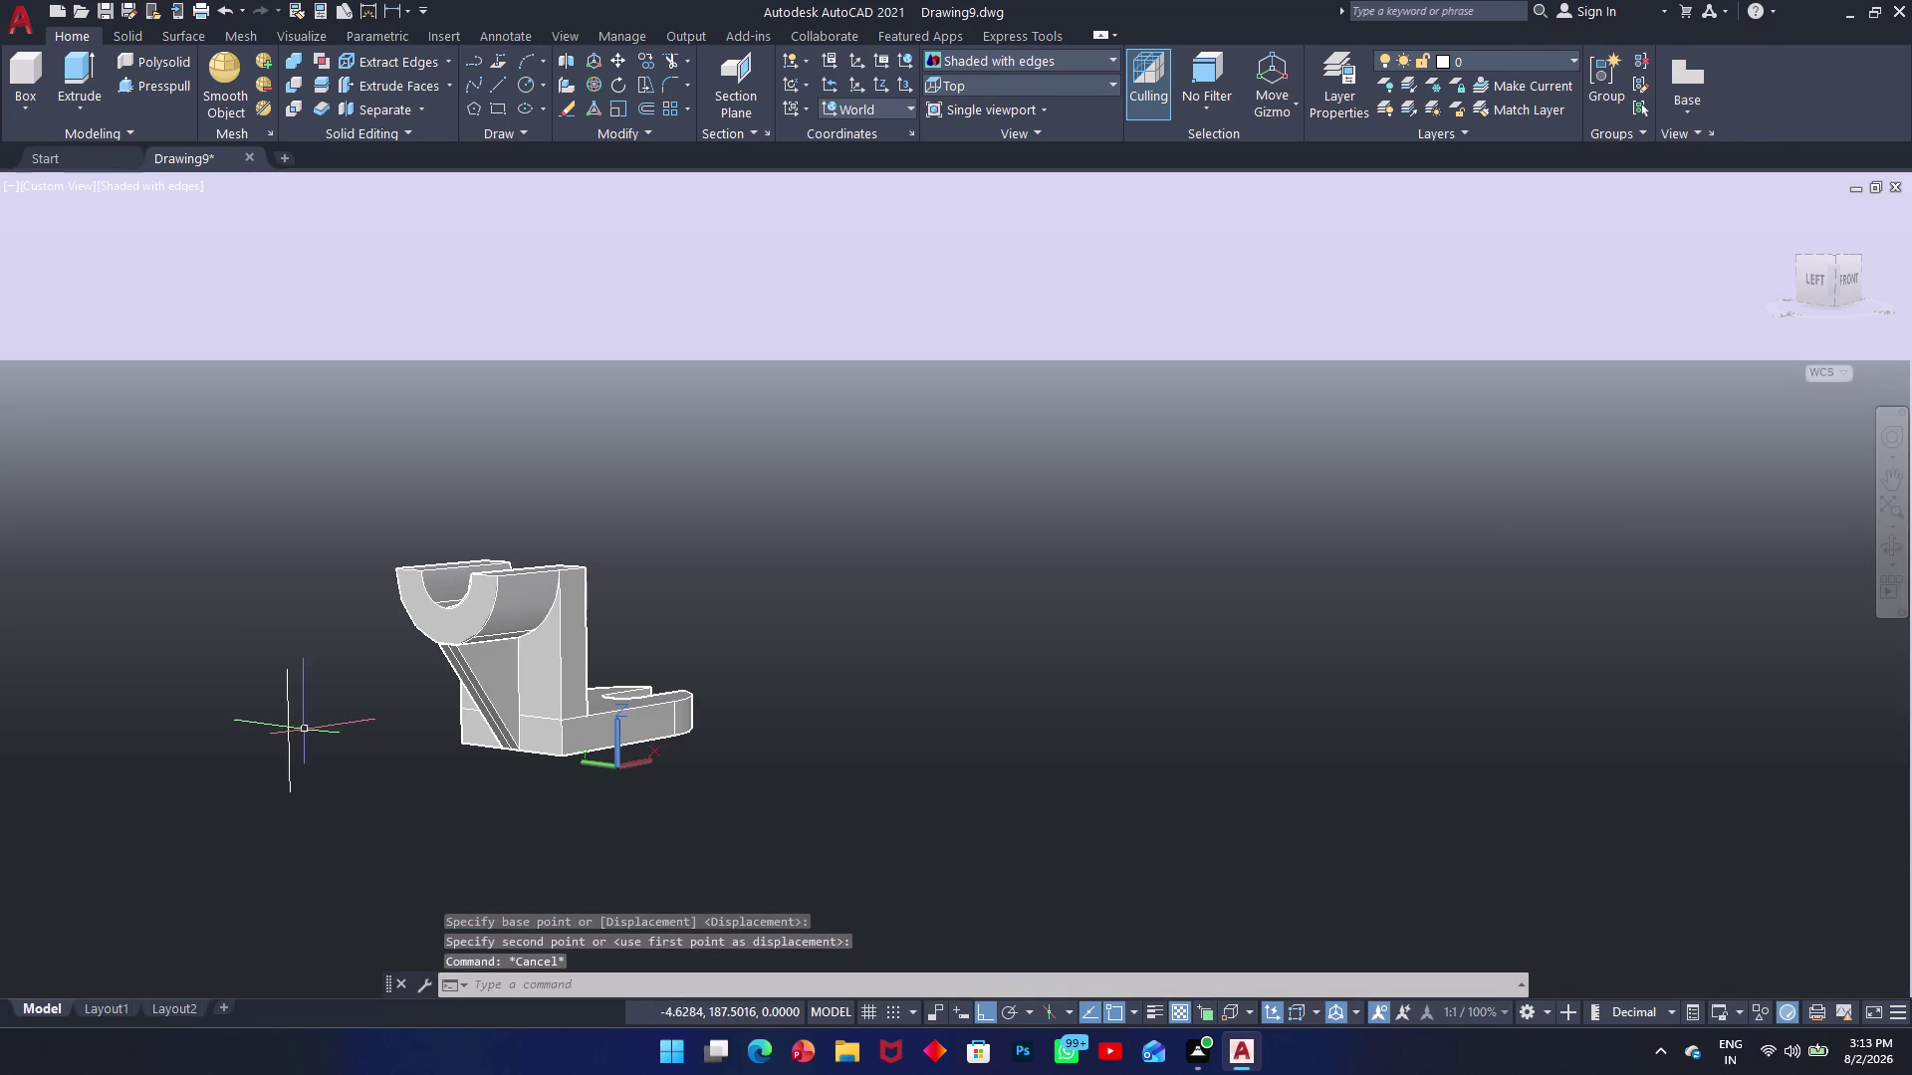
scroll(up, 3)
click(199, 713)
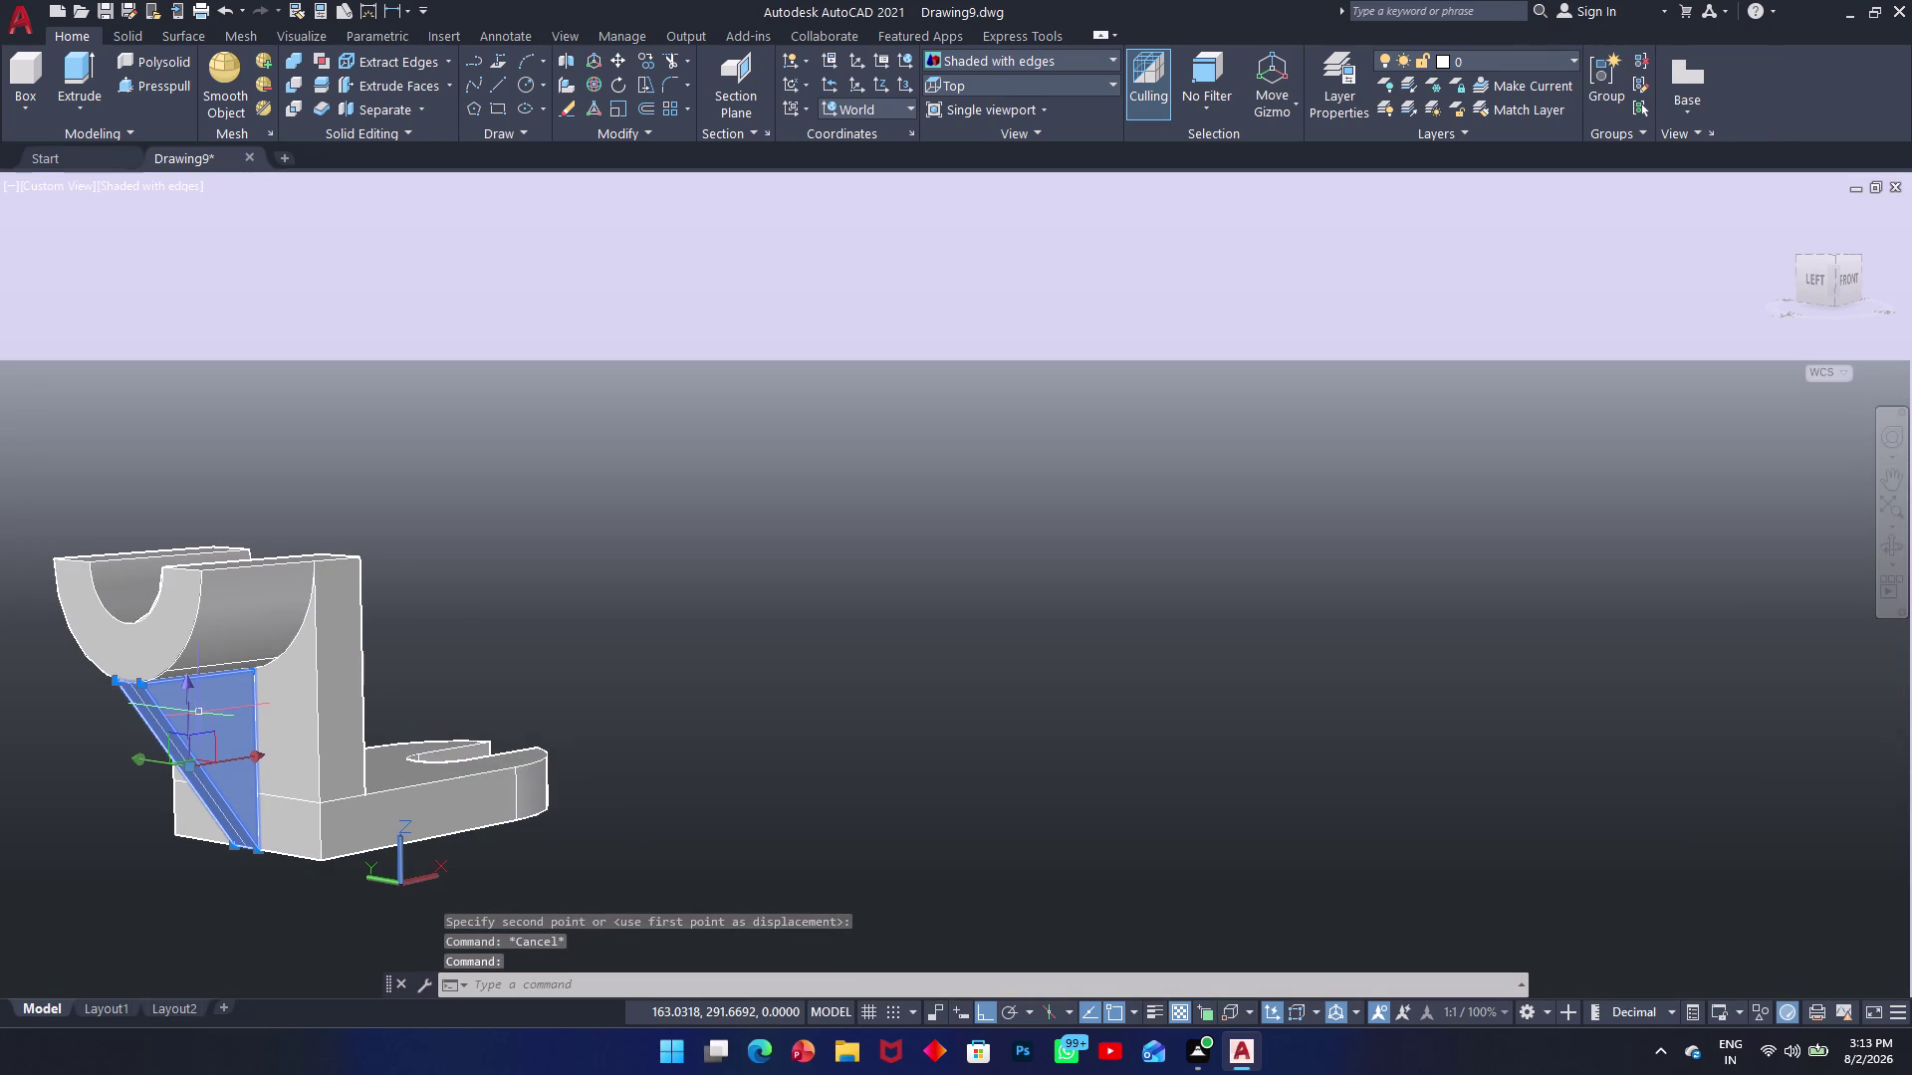
Hide the bracket solids with Isolate > Hide Objects and erase the leftover lines.
click(236, 608)
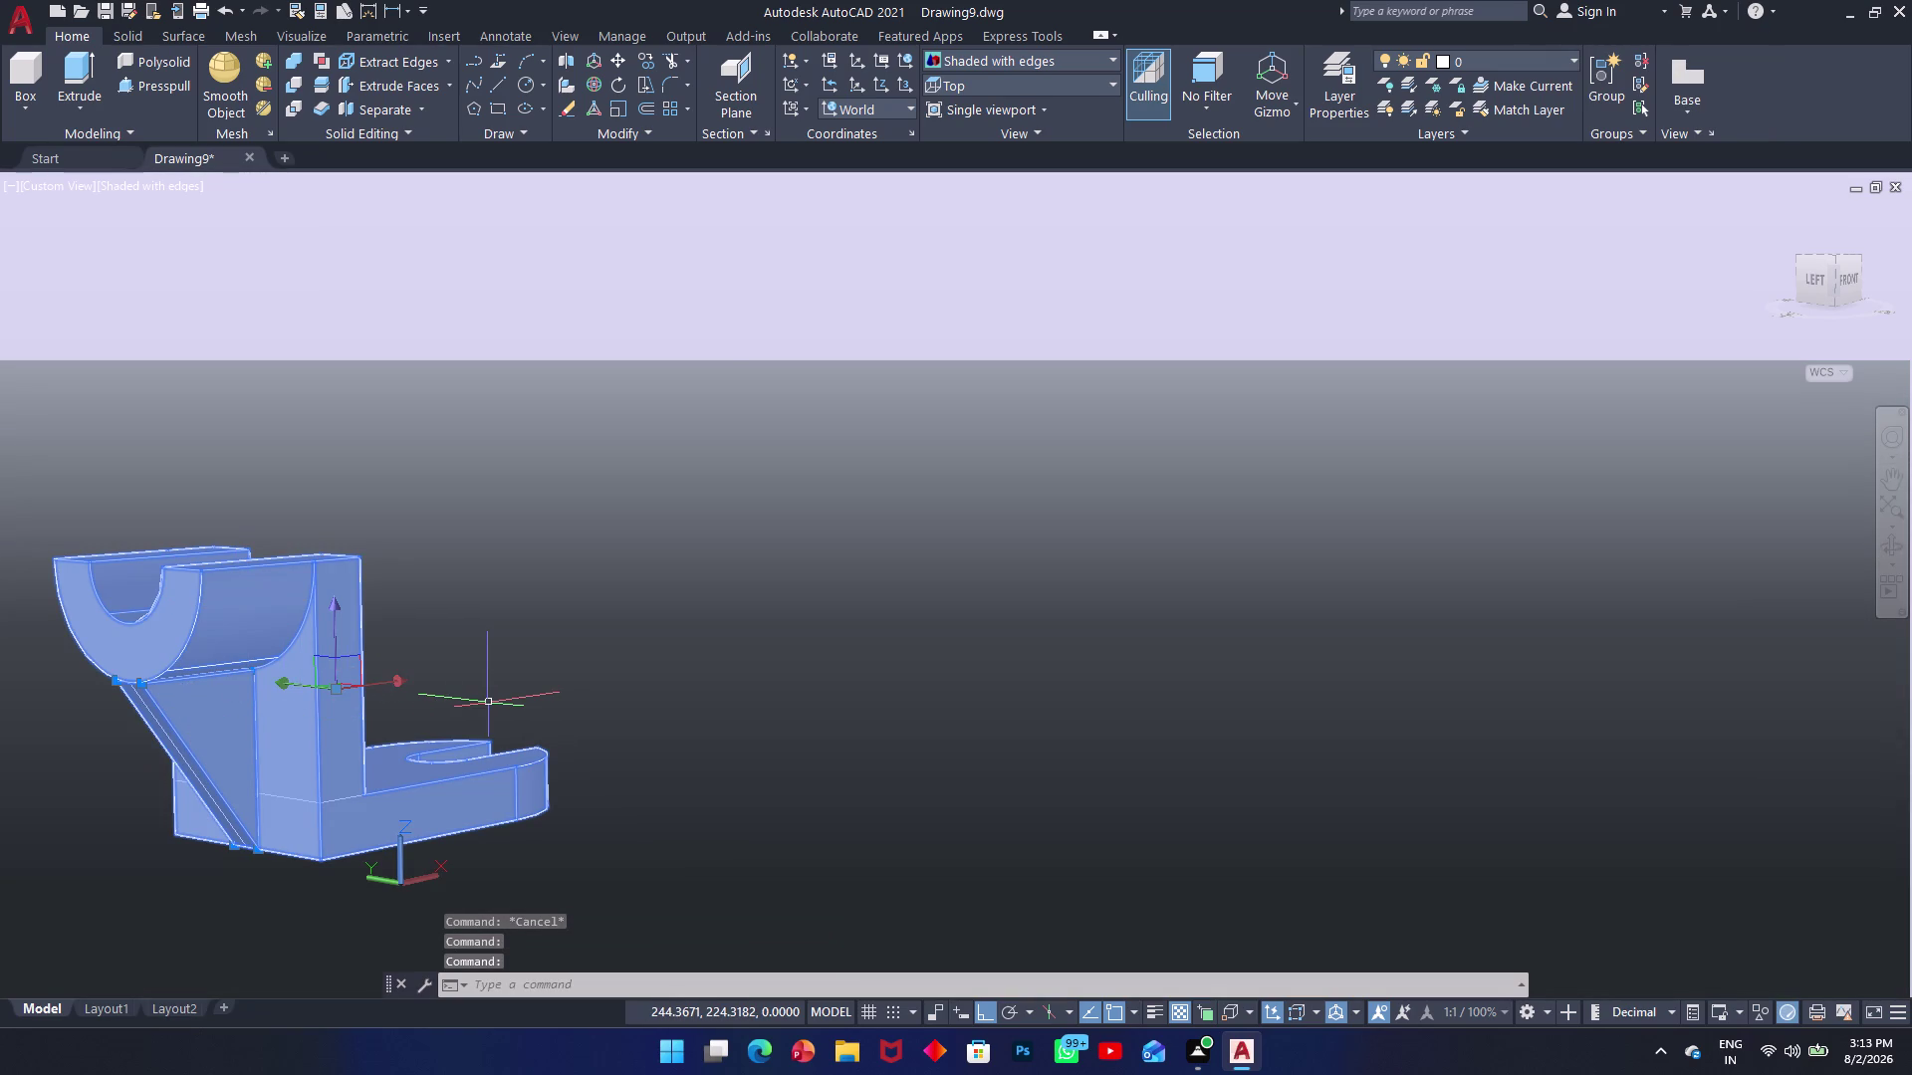
right_click(489, 703)
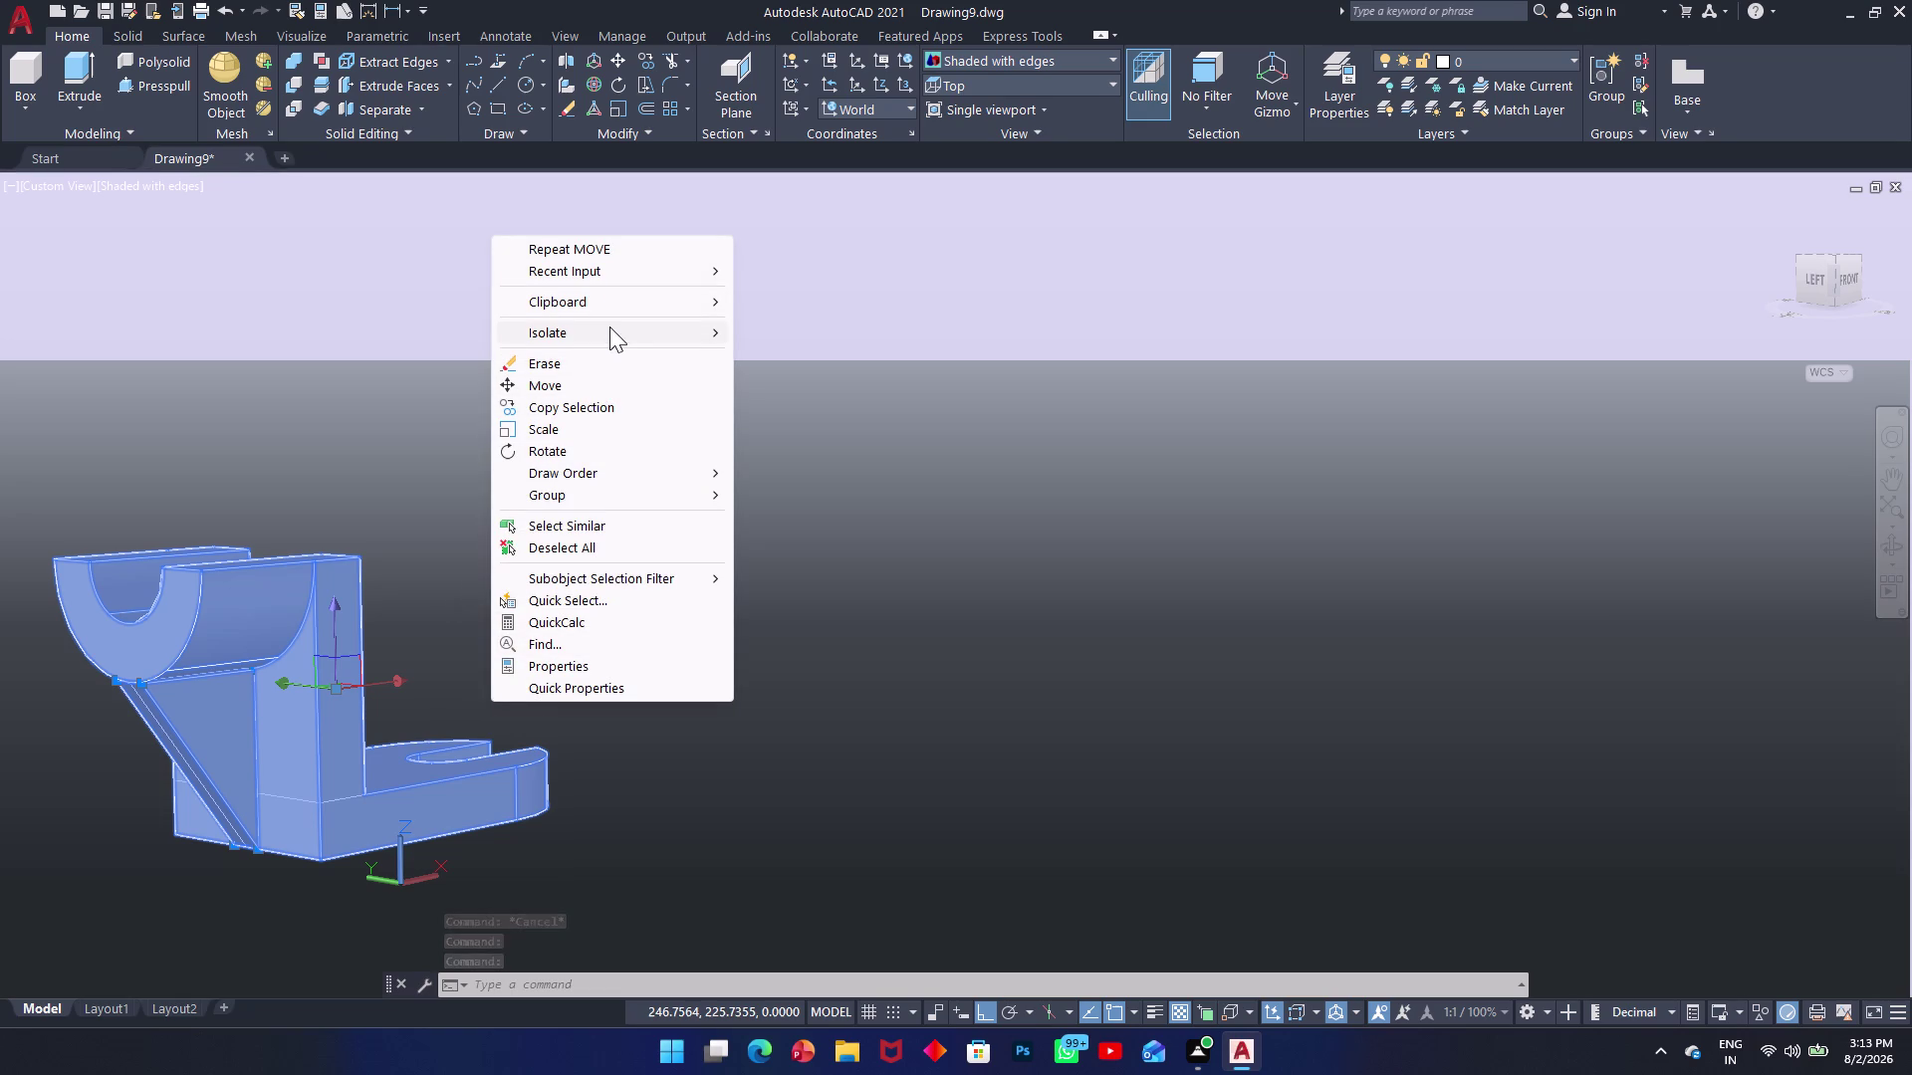
click(609, 325)
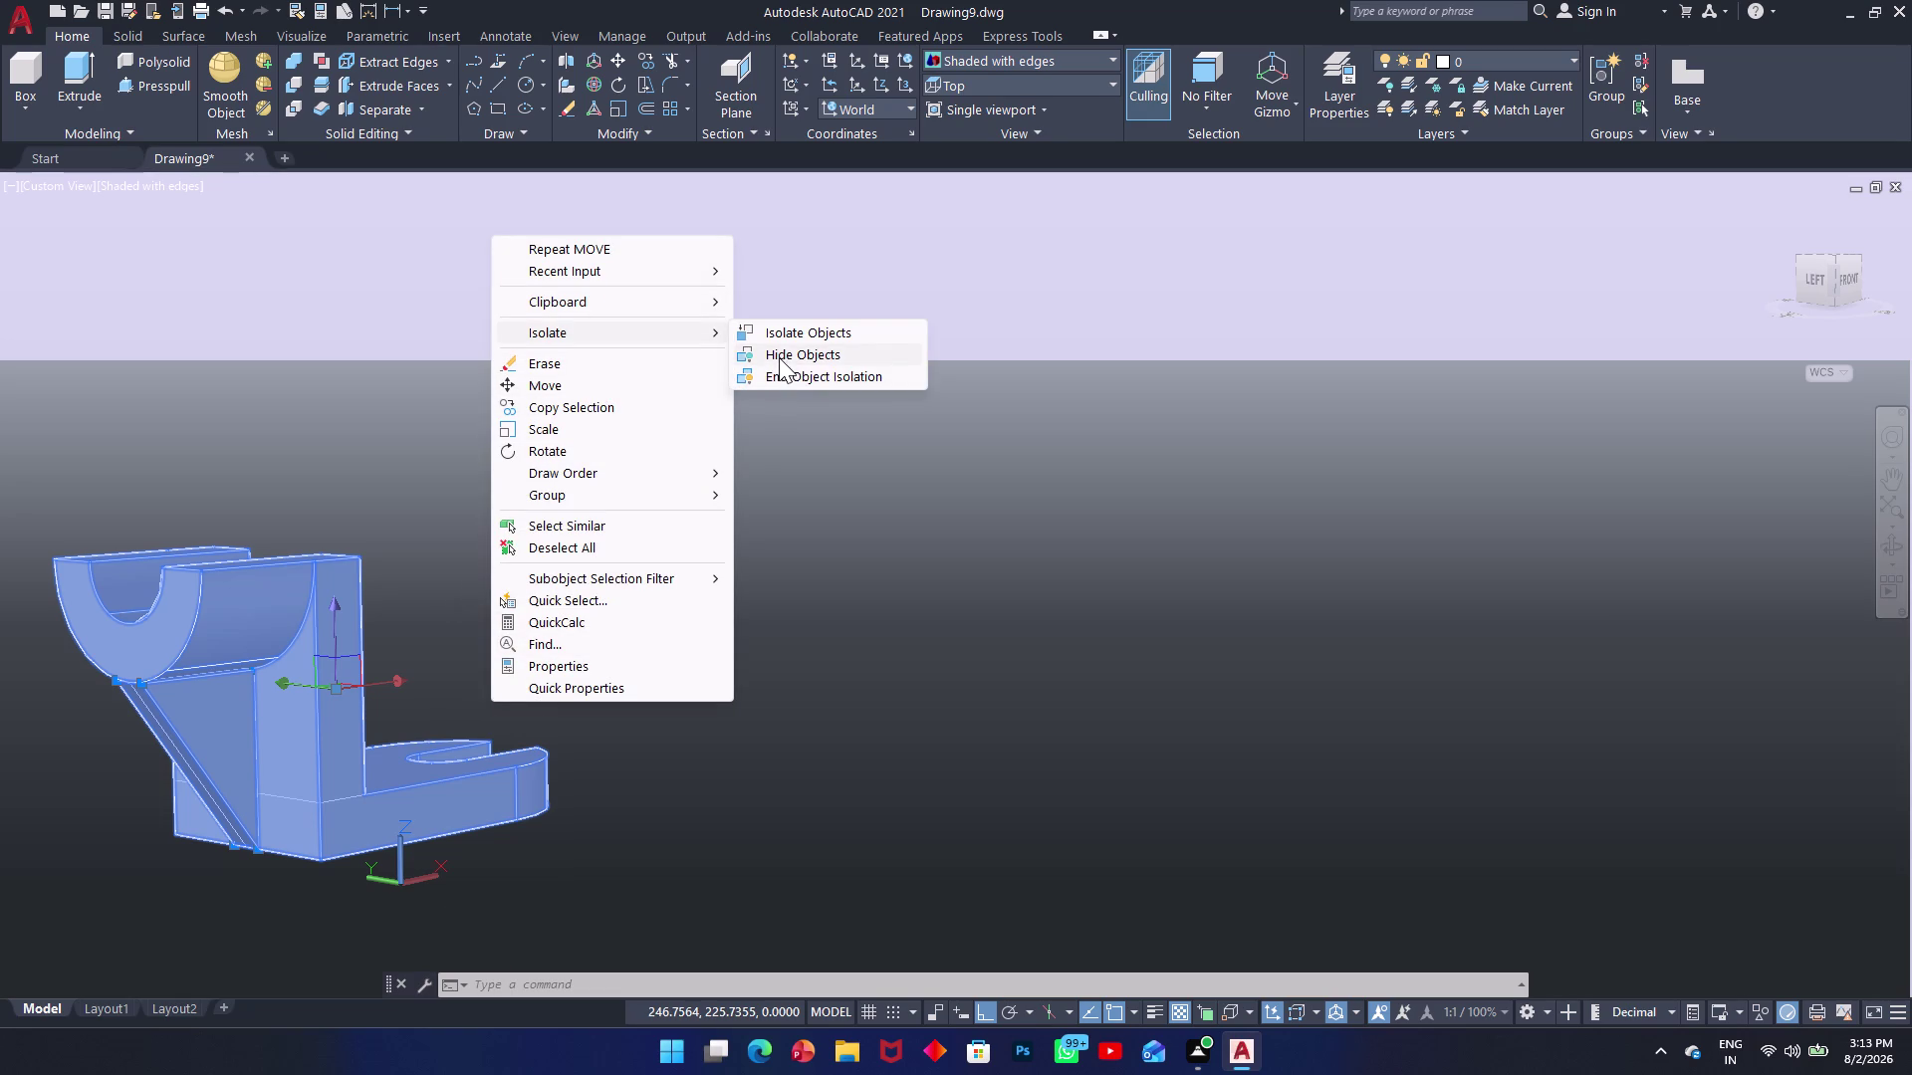
click(779, 358)
click(732, 525)
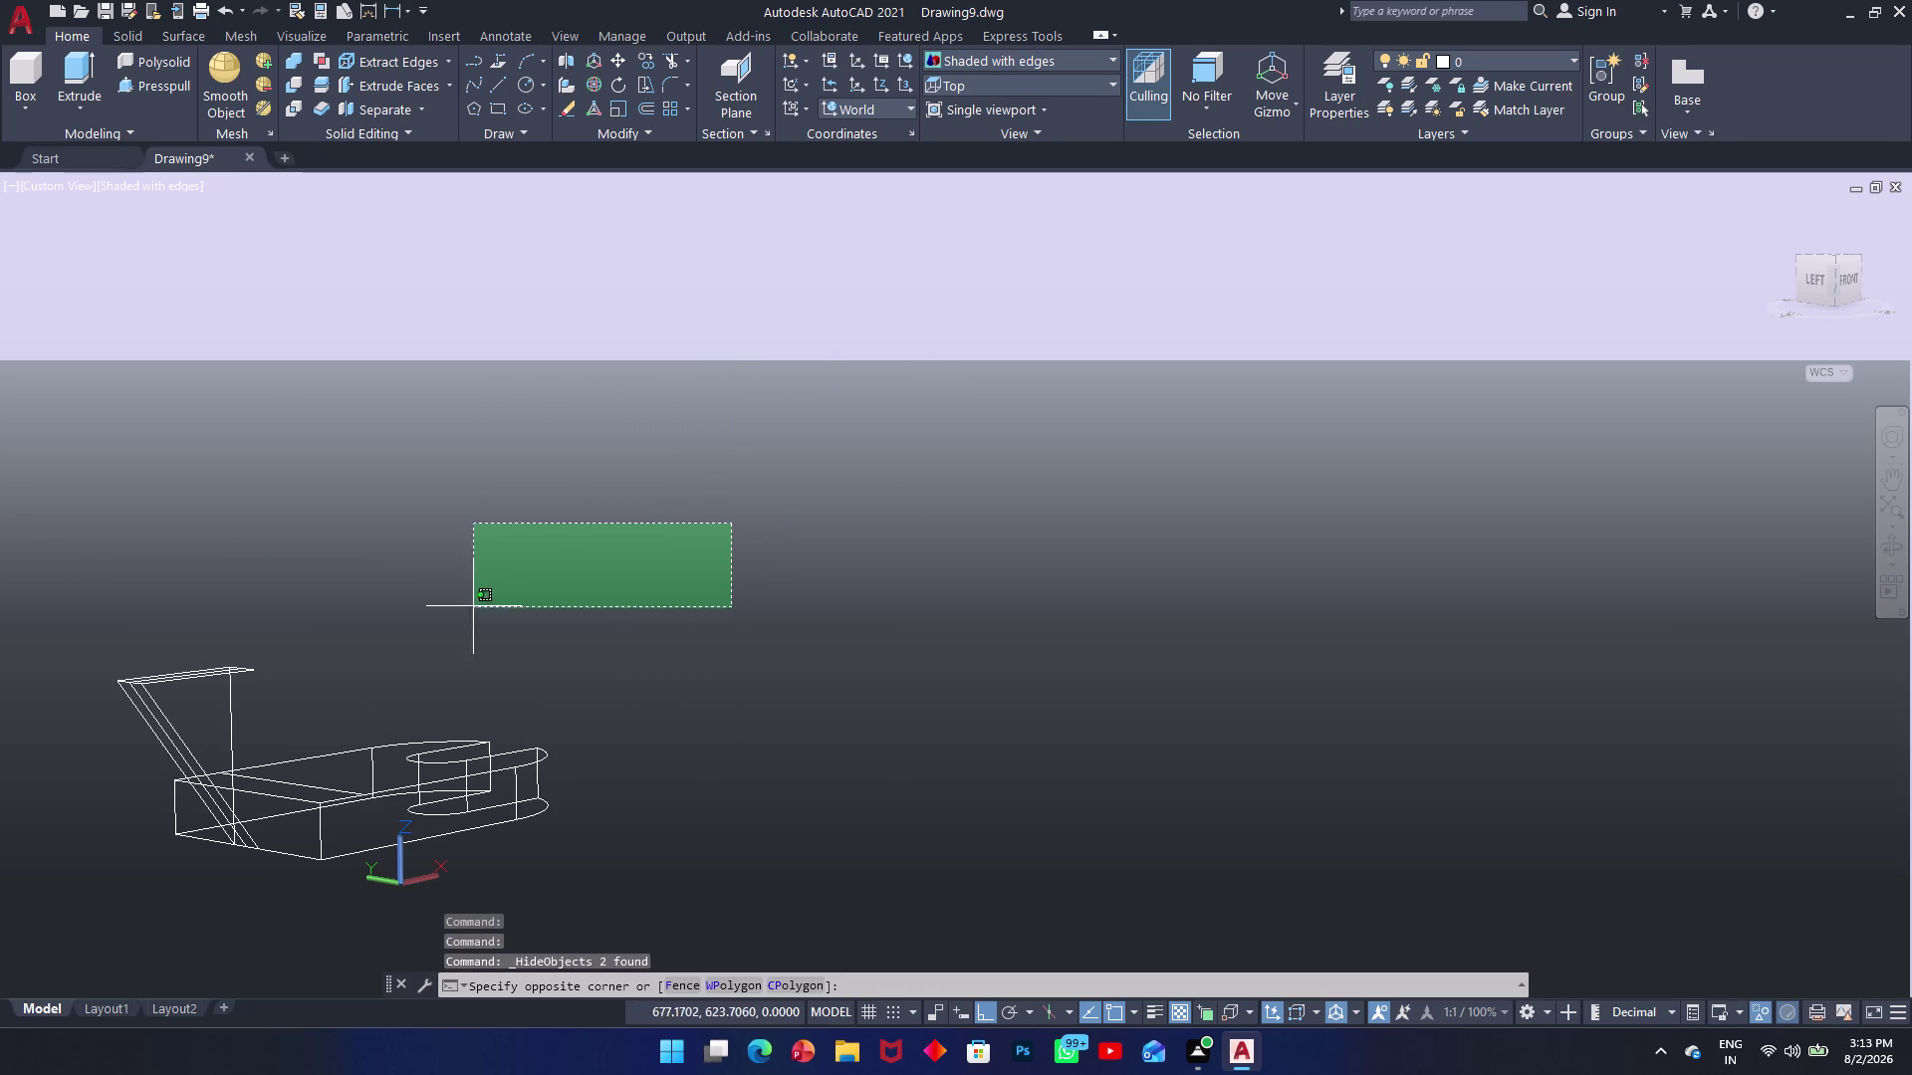
click(40, 872)
key(Delete)
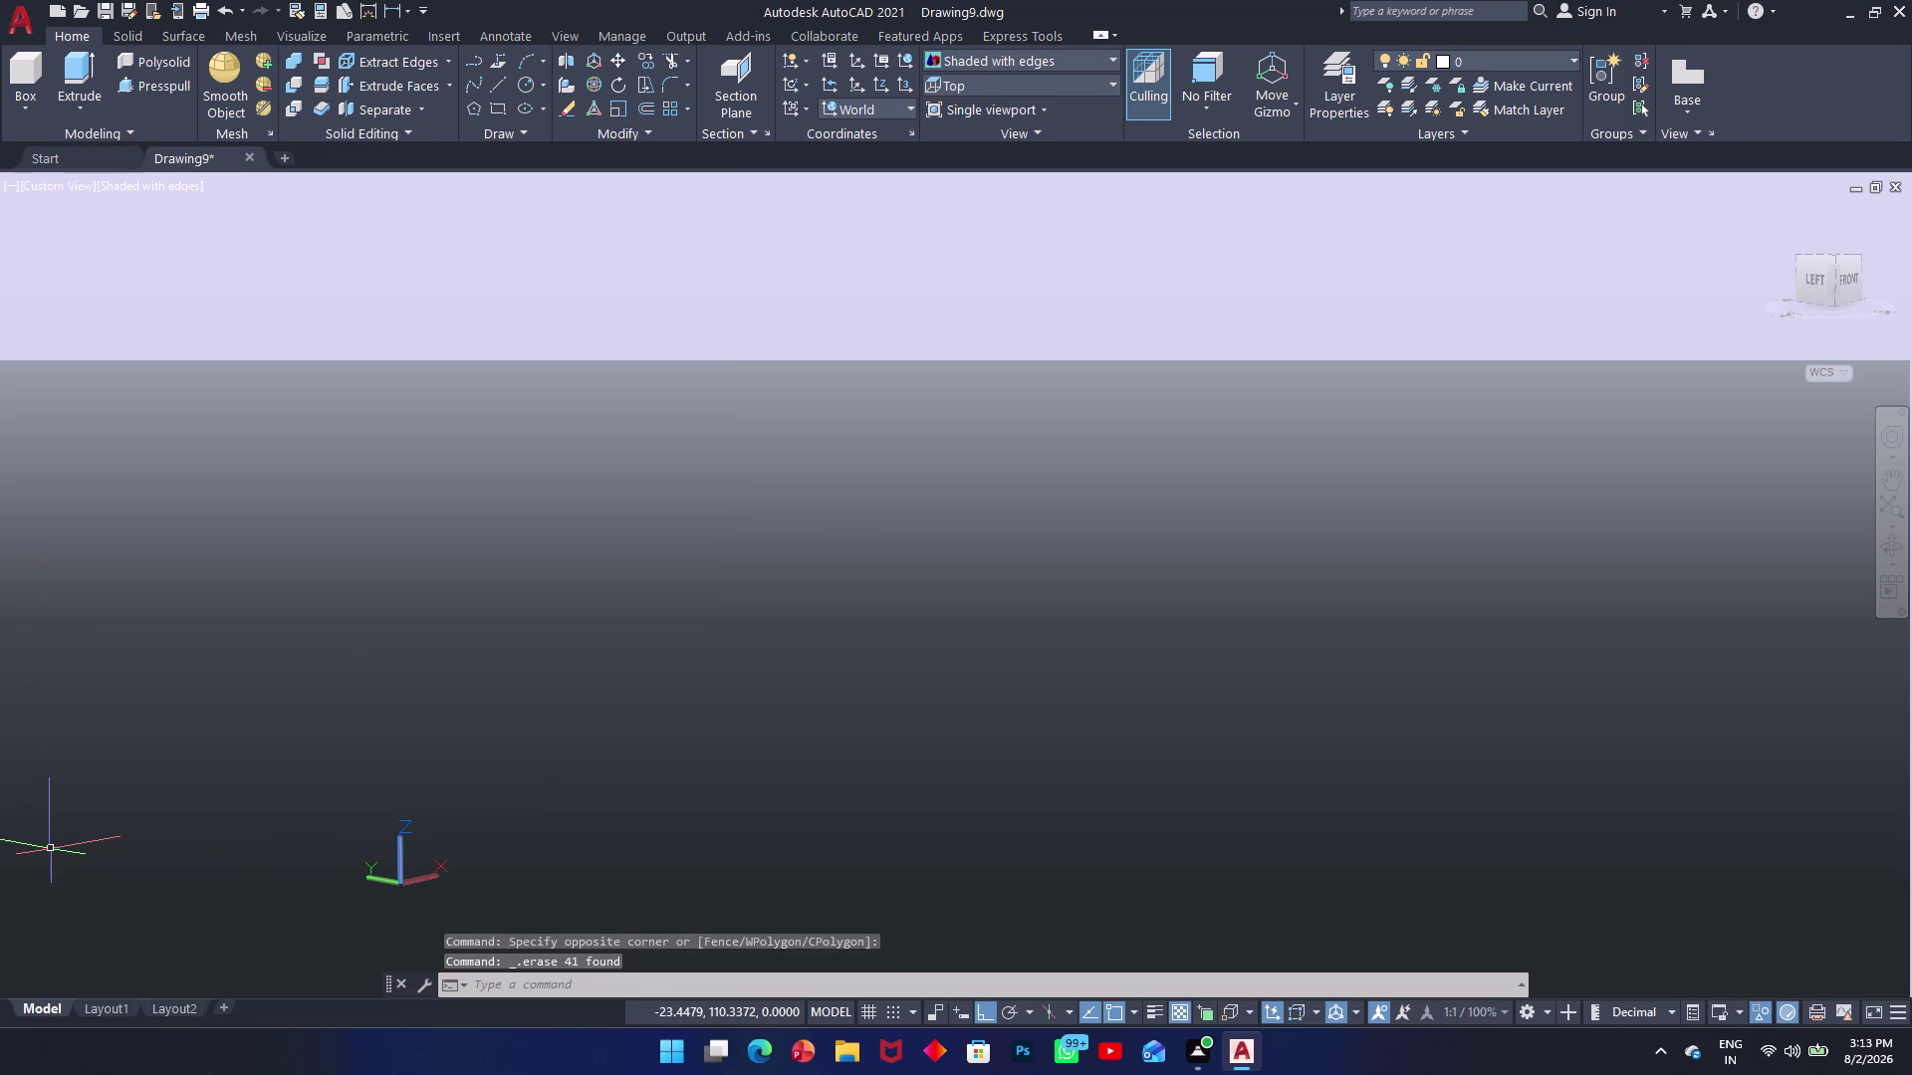
End object isolation so the bracket and wedge rib reappear.
right_click(202, 781)
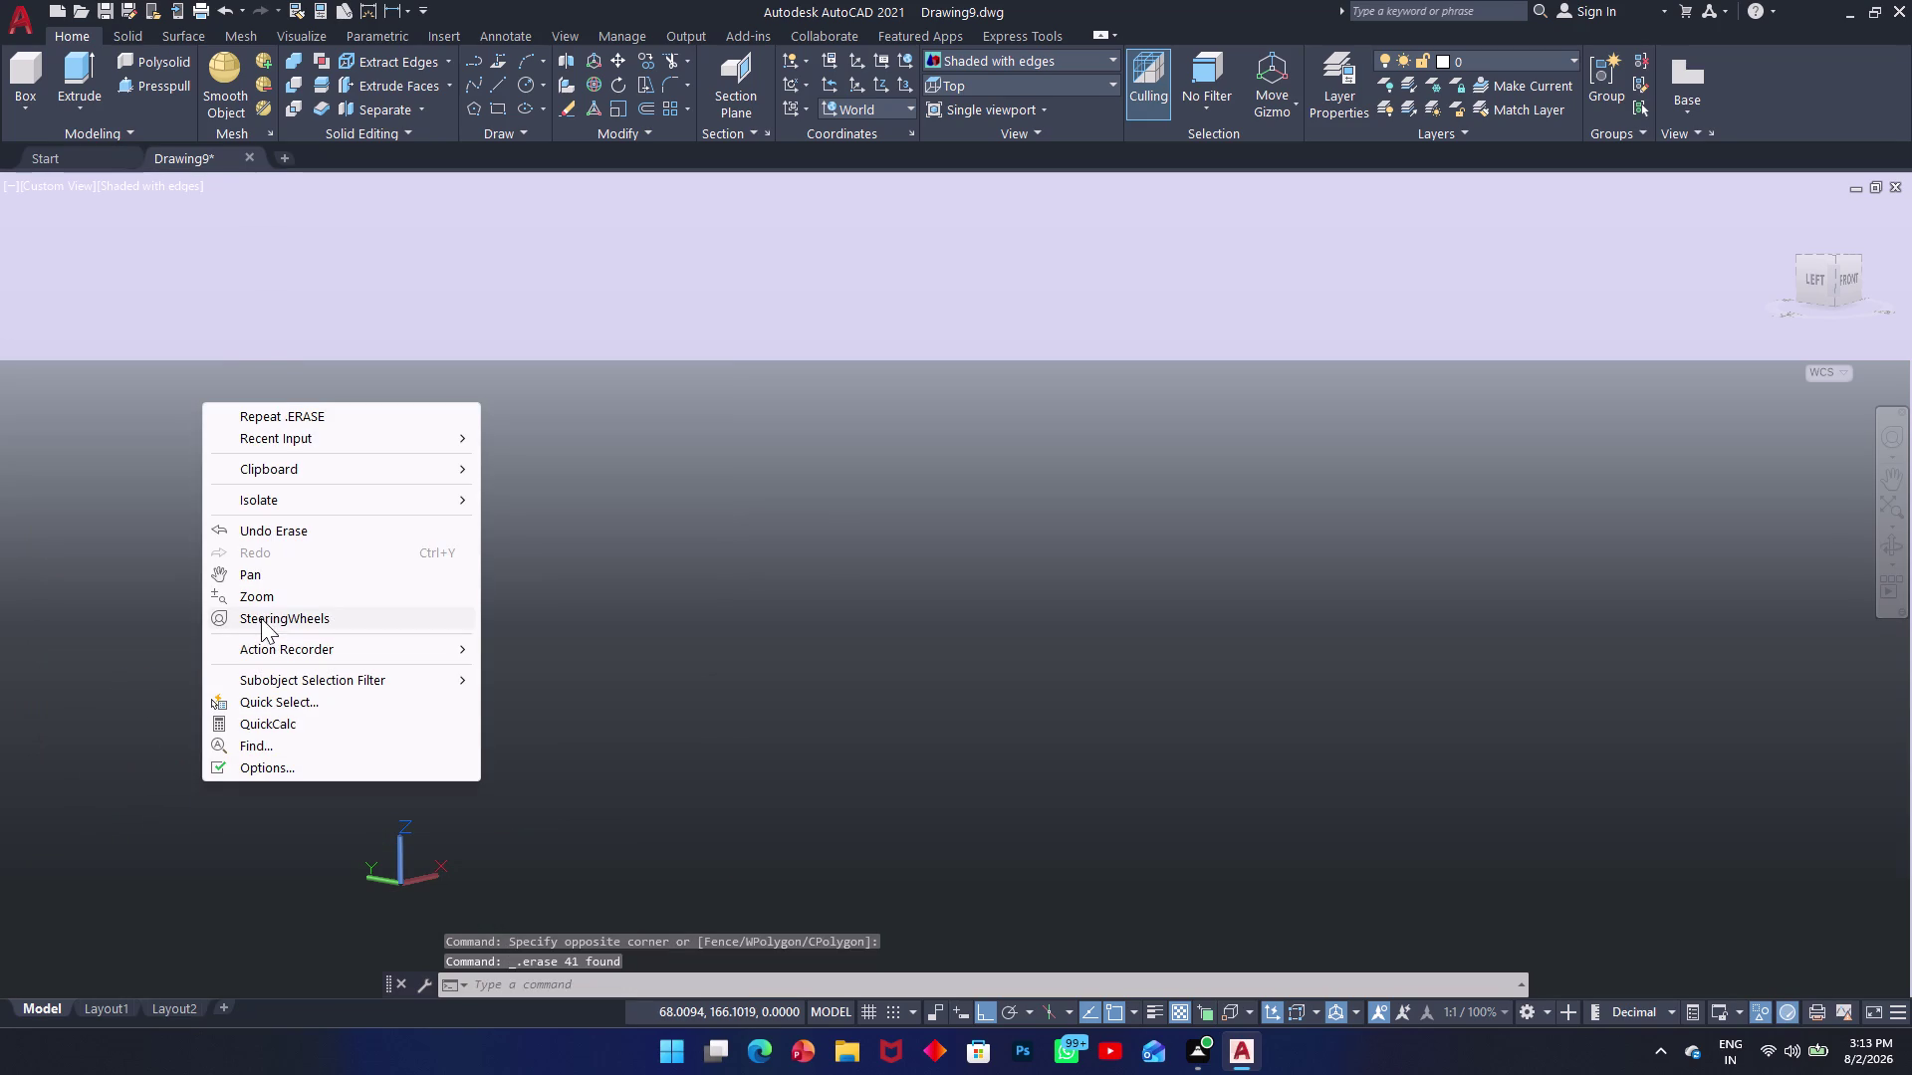
click(316, 499)
click(545, 547)
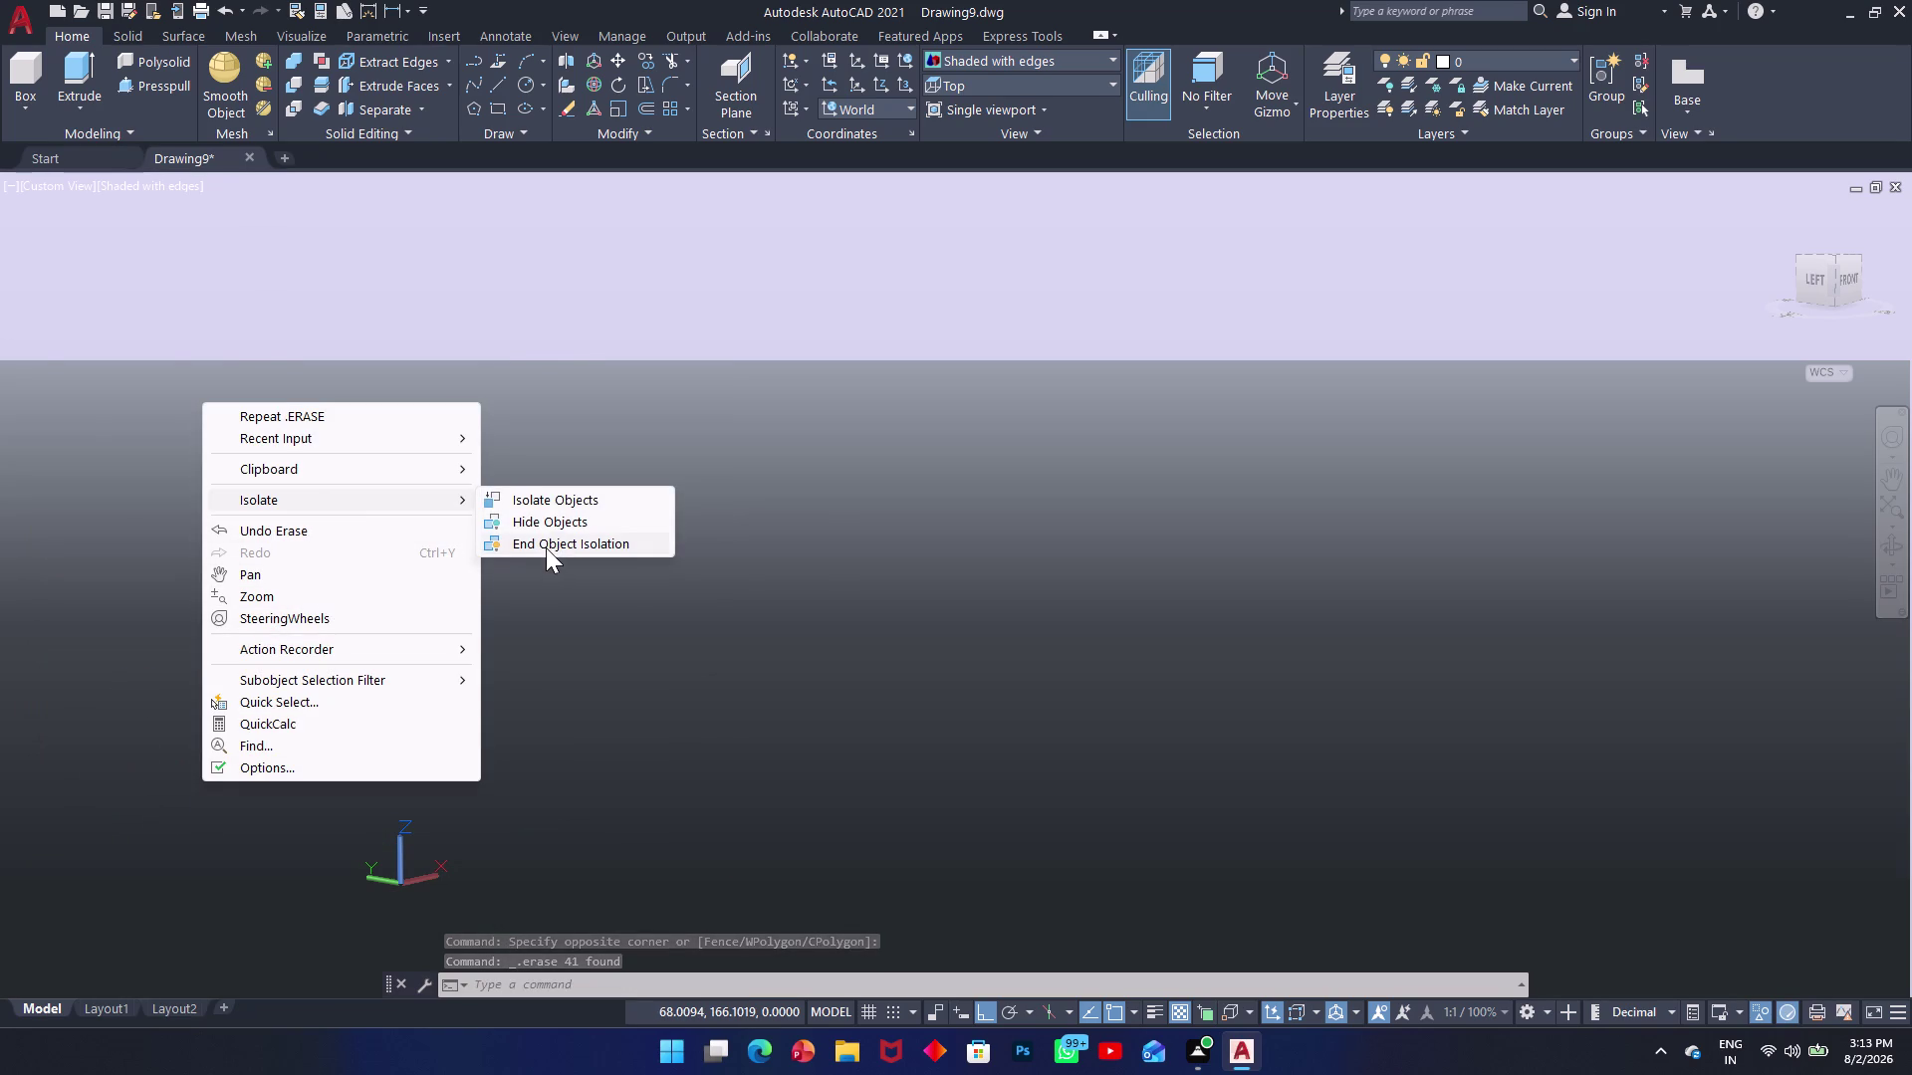
scroll(up, 3)
scroll(down, 3)
scroll(up, 3)
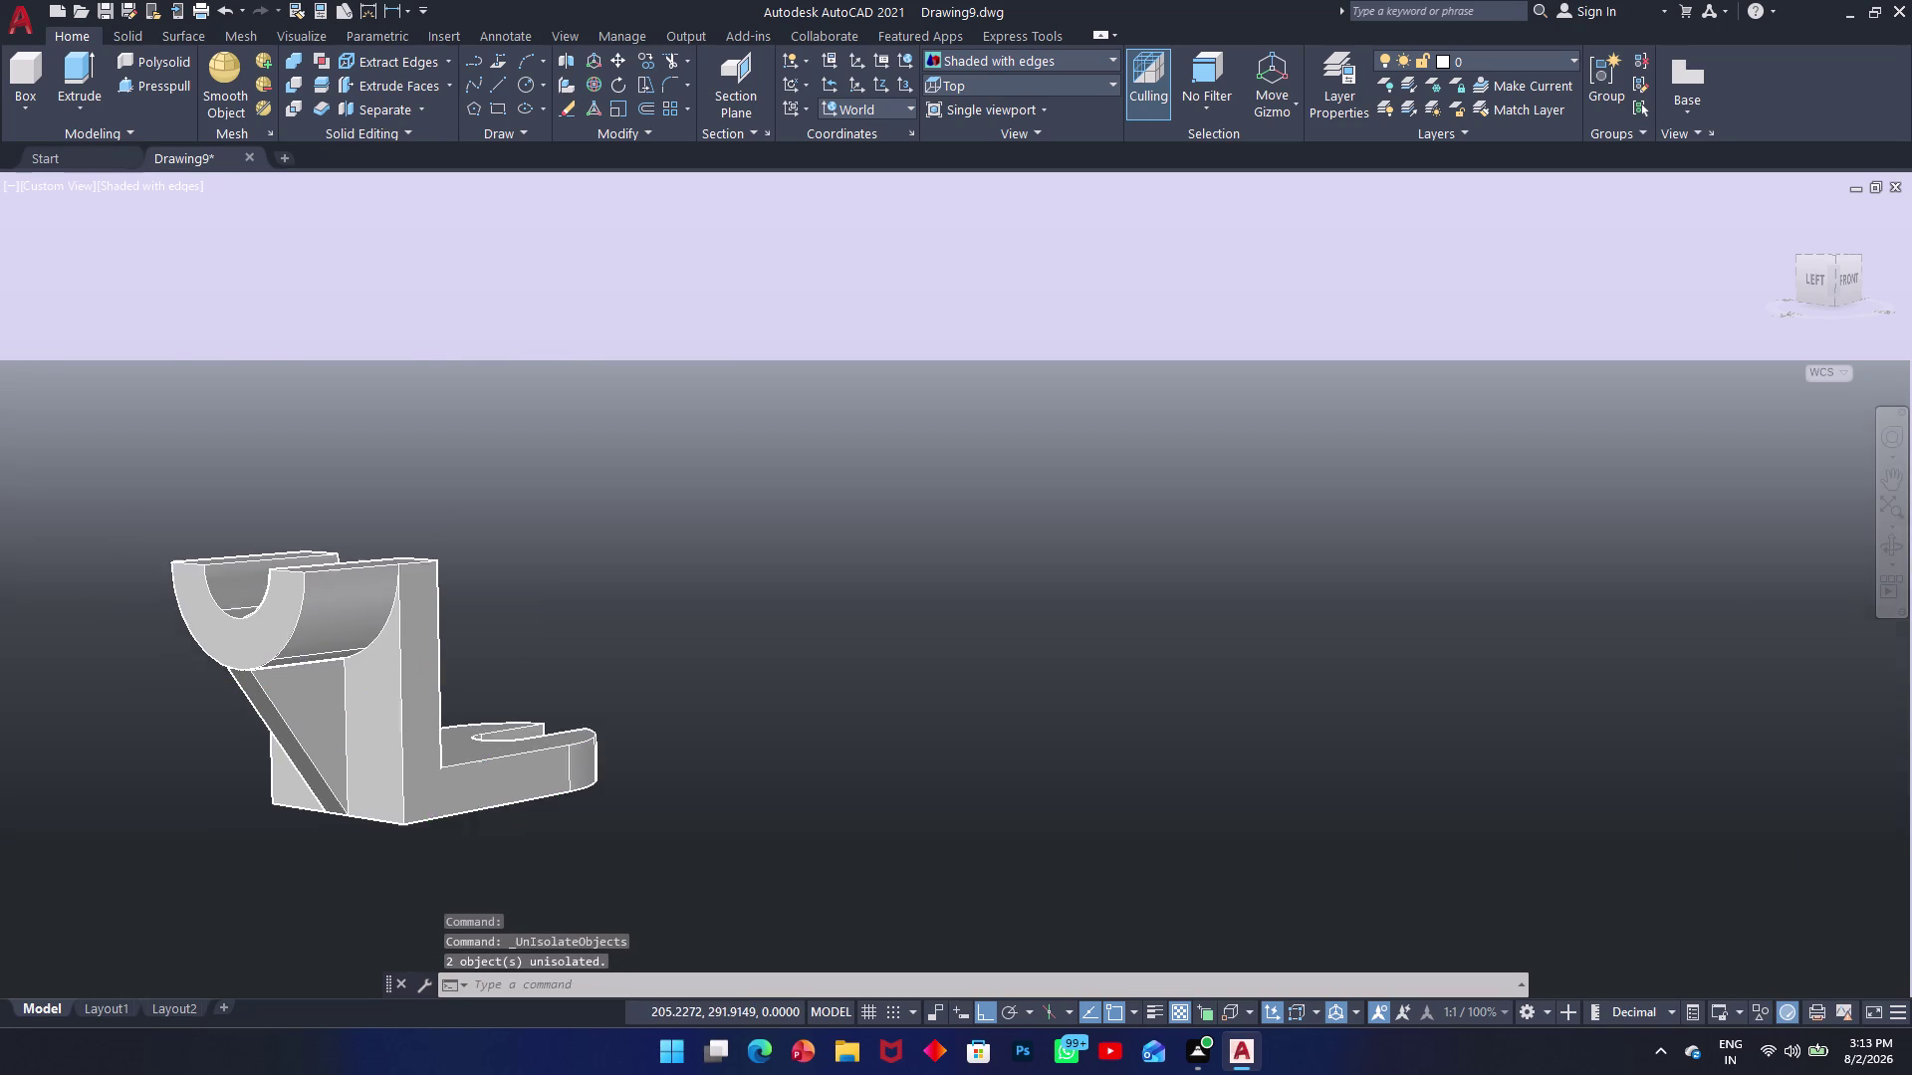
scroll(up, 3)
scroll(down, 3)
scroll(up, 3)
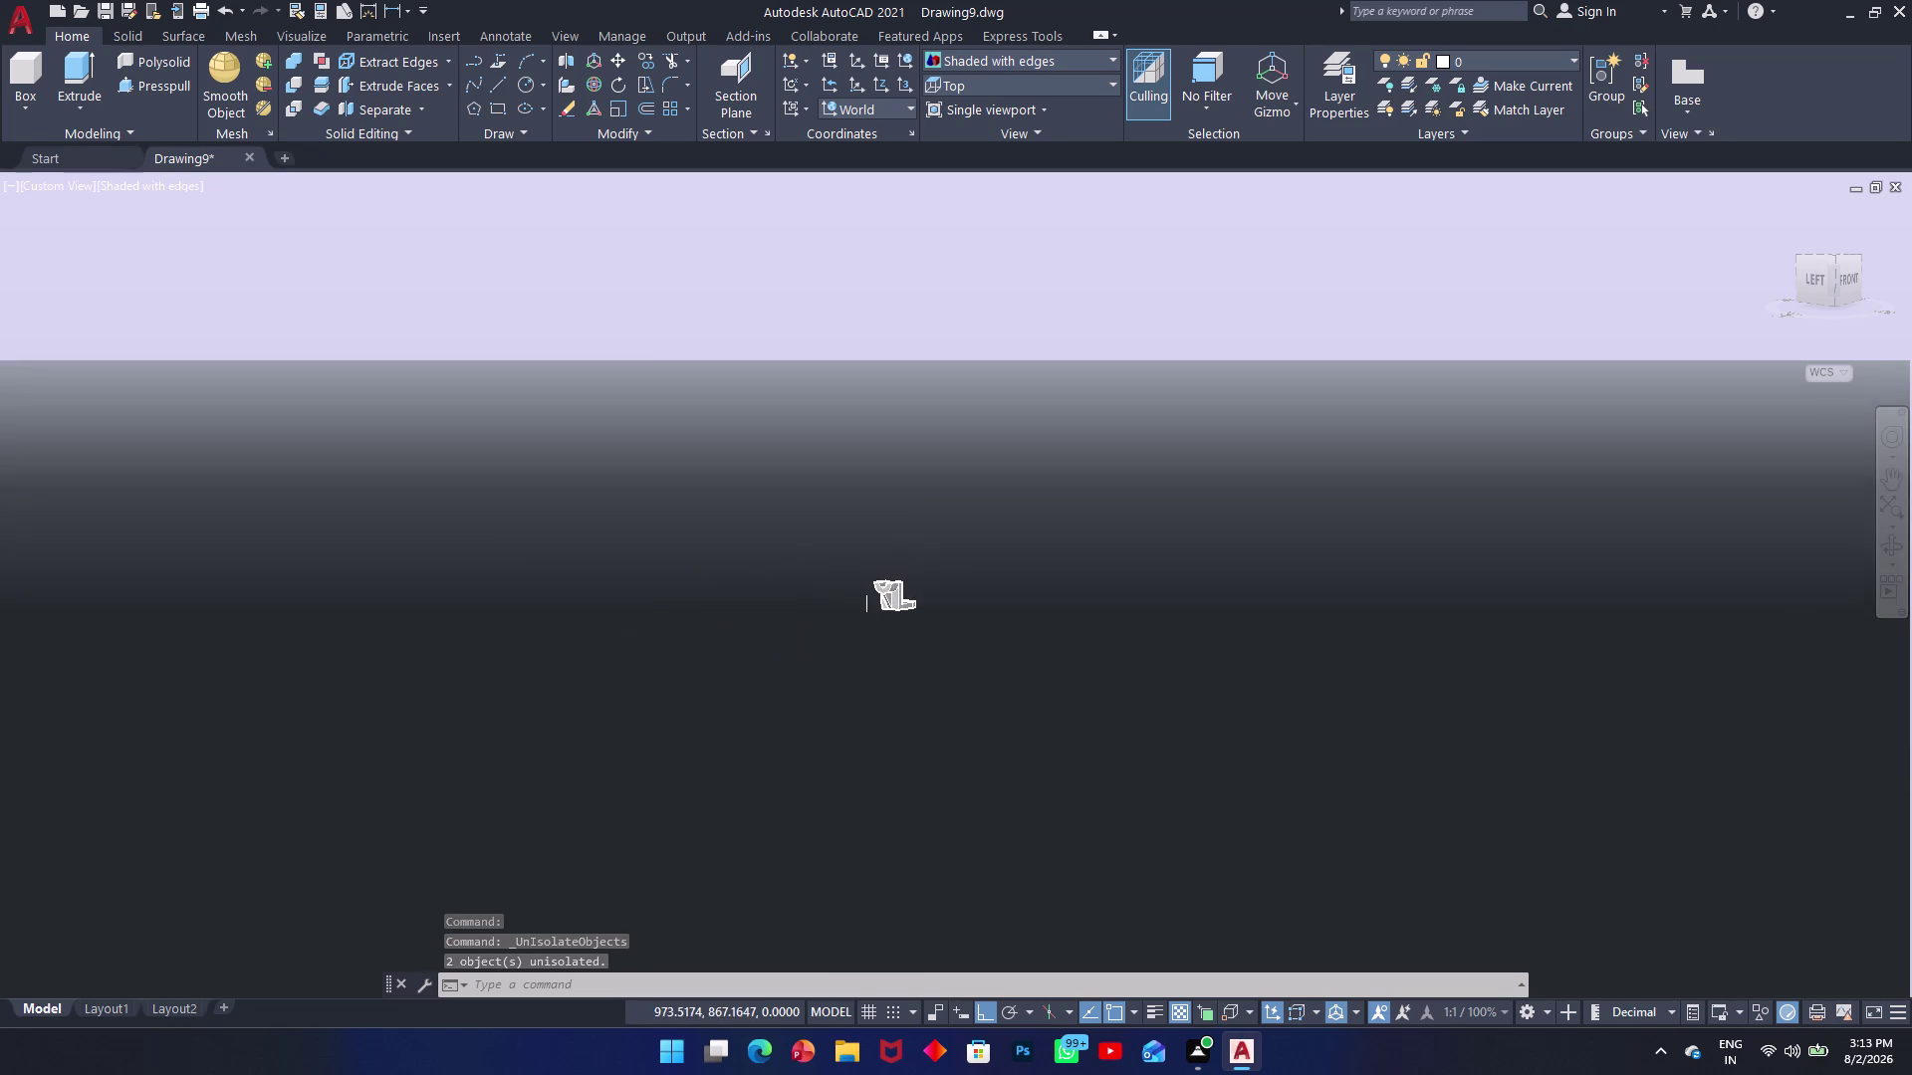
scroll(up, 3)
scroll(up, 3)
middle_drag(851, 628, 829, 410)
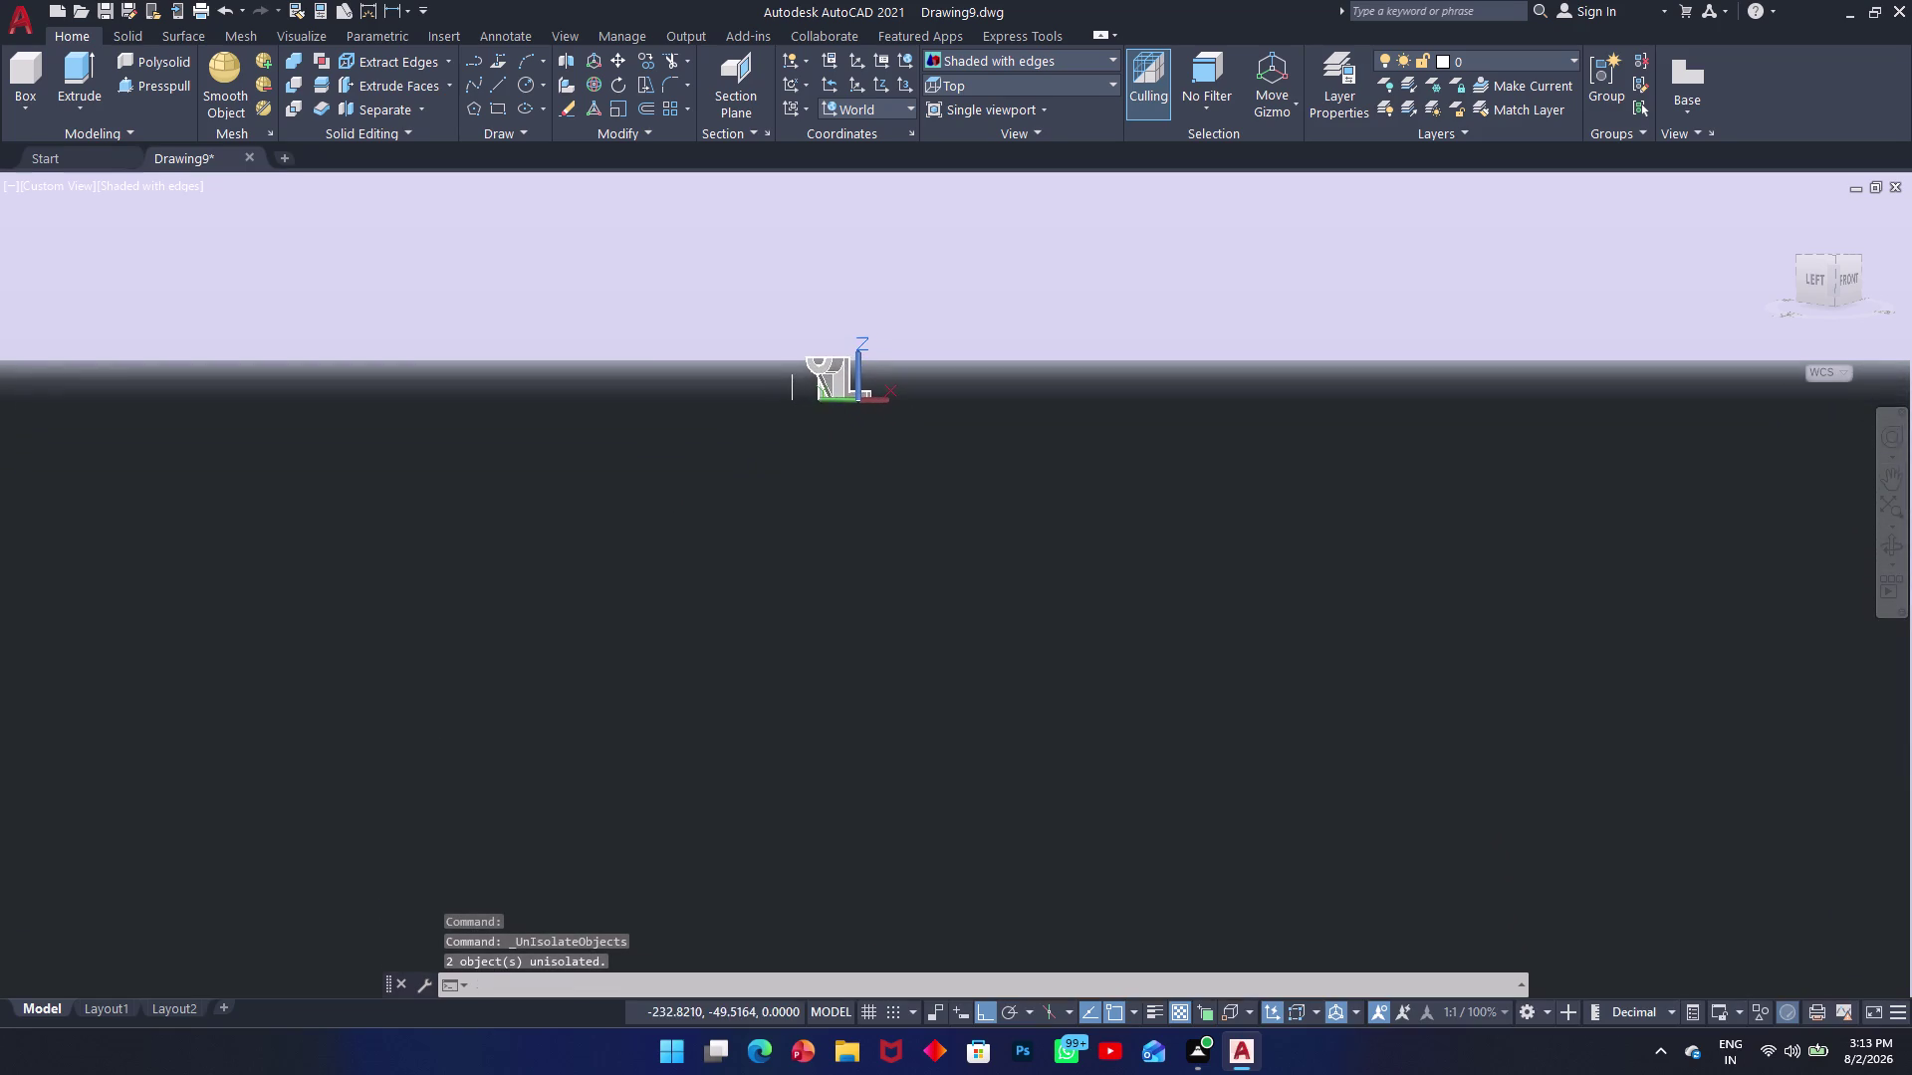
scroll(up, 3)
scroll(down, 3)
middle_drag(845, 377, 850, 611)
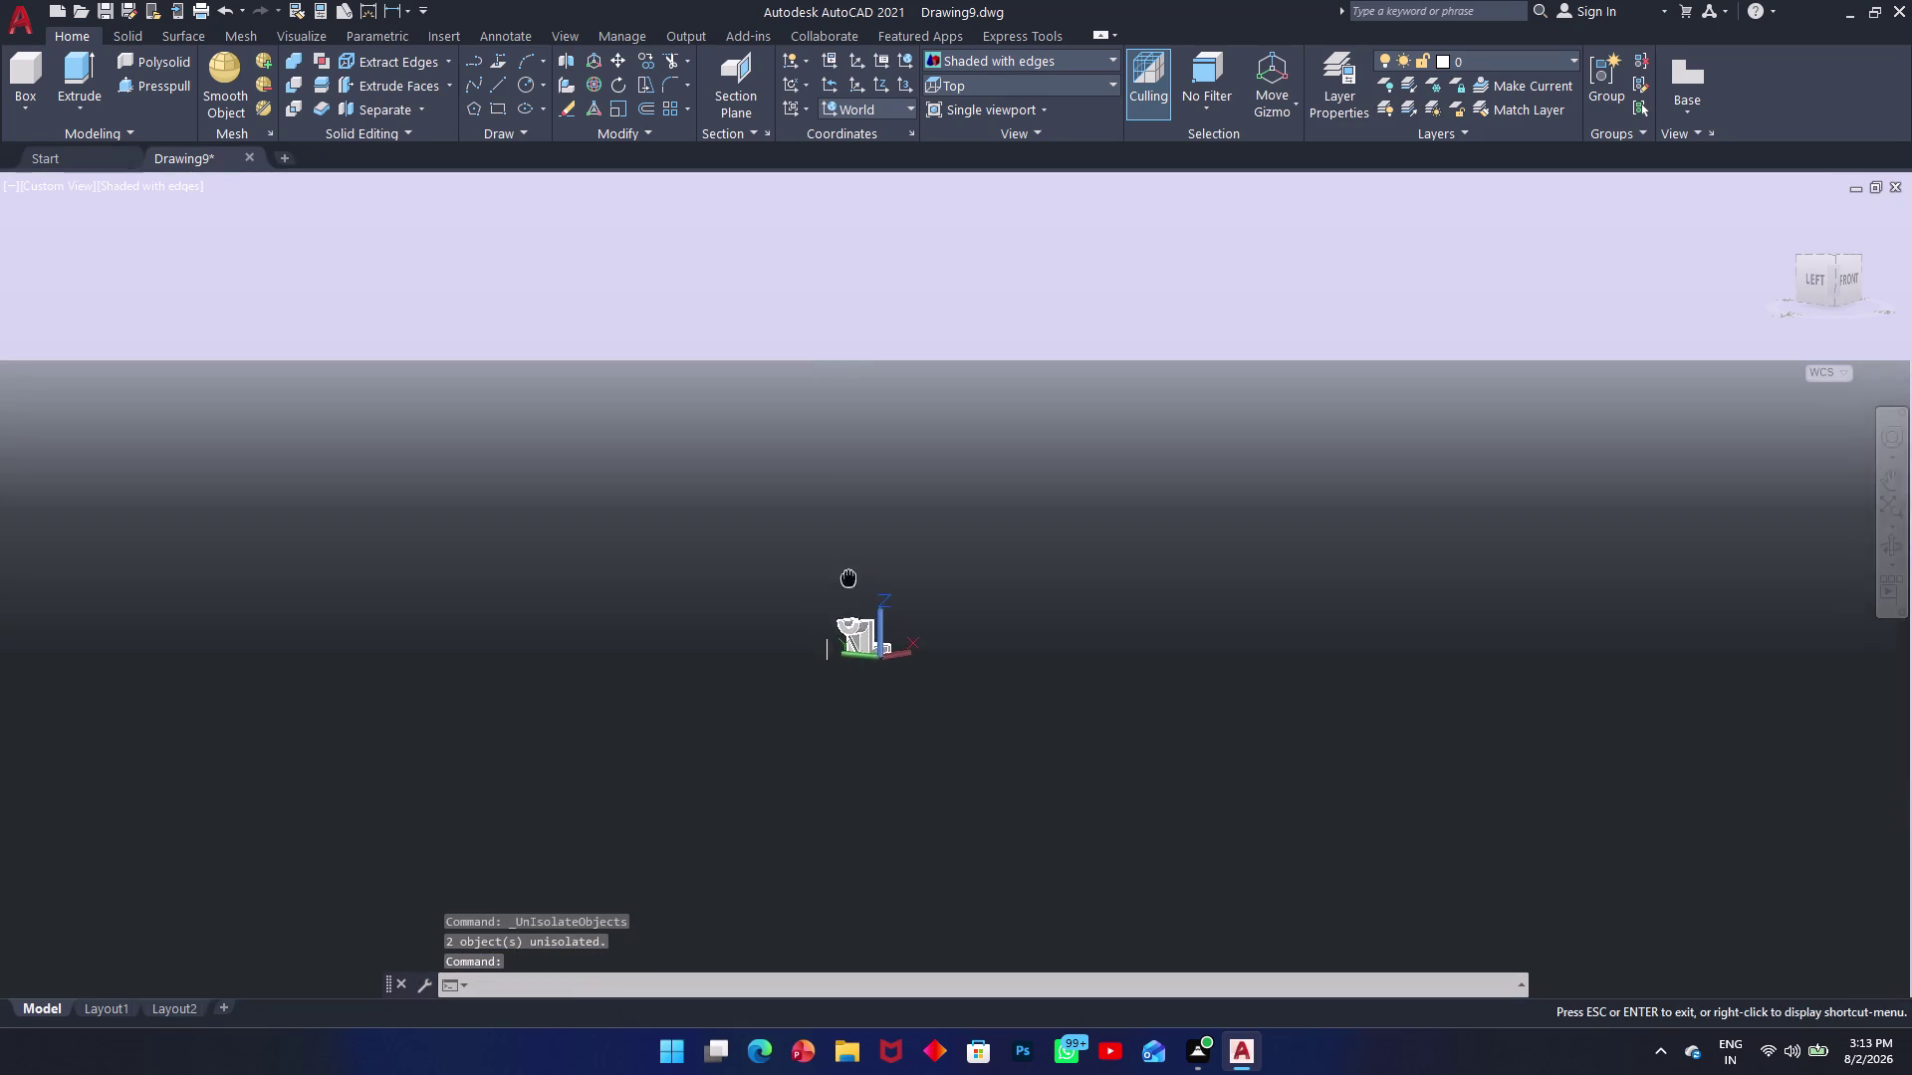
middle_drag(851, 612, 865, 782)
scroll(up, 3)
scroll(down, 3)
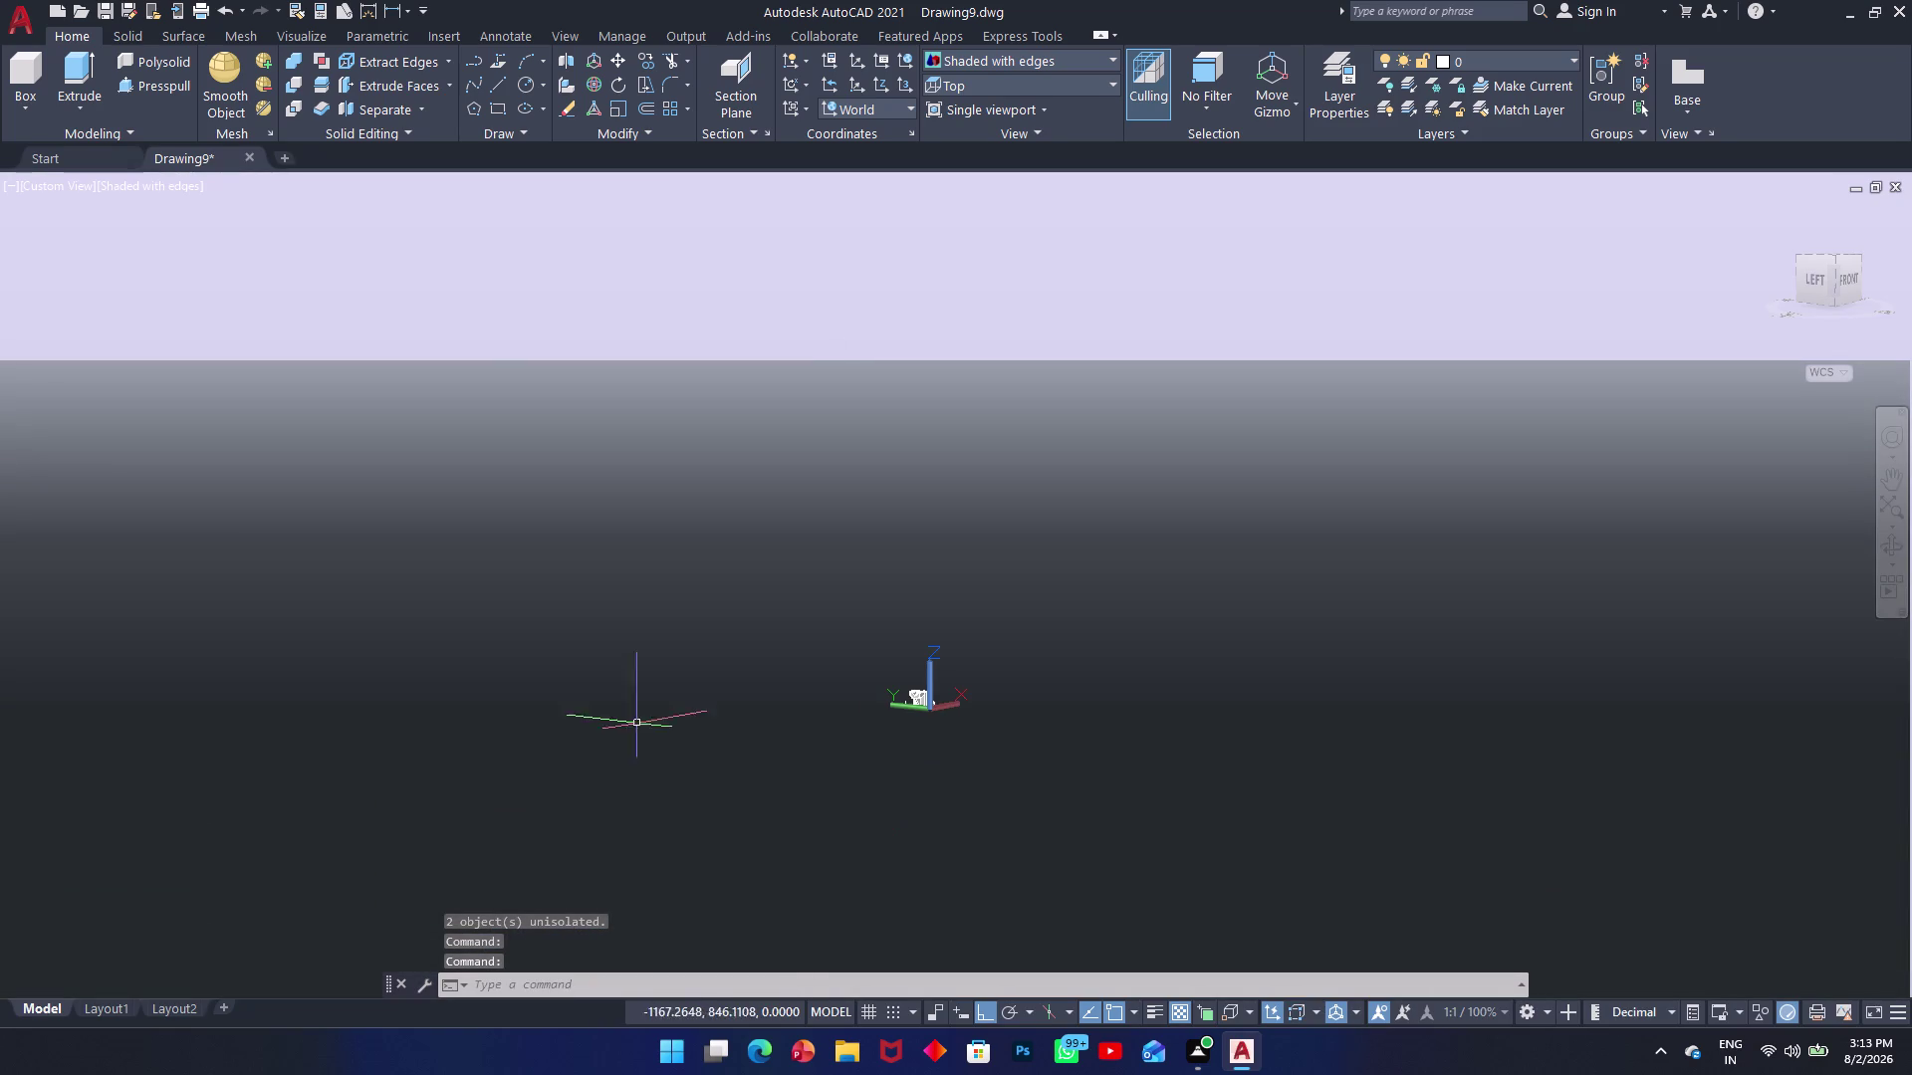
click(1765, 213)
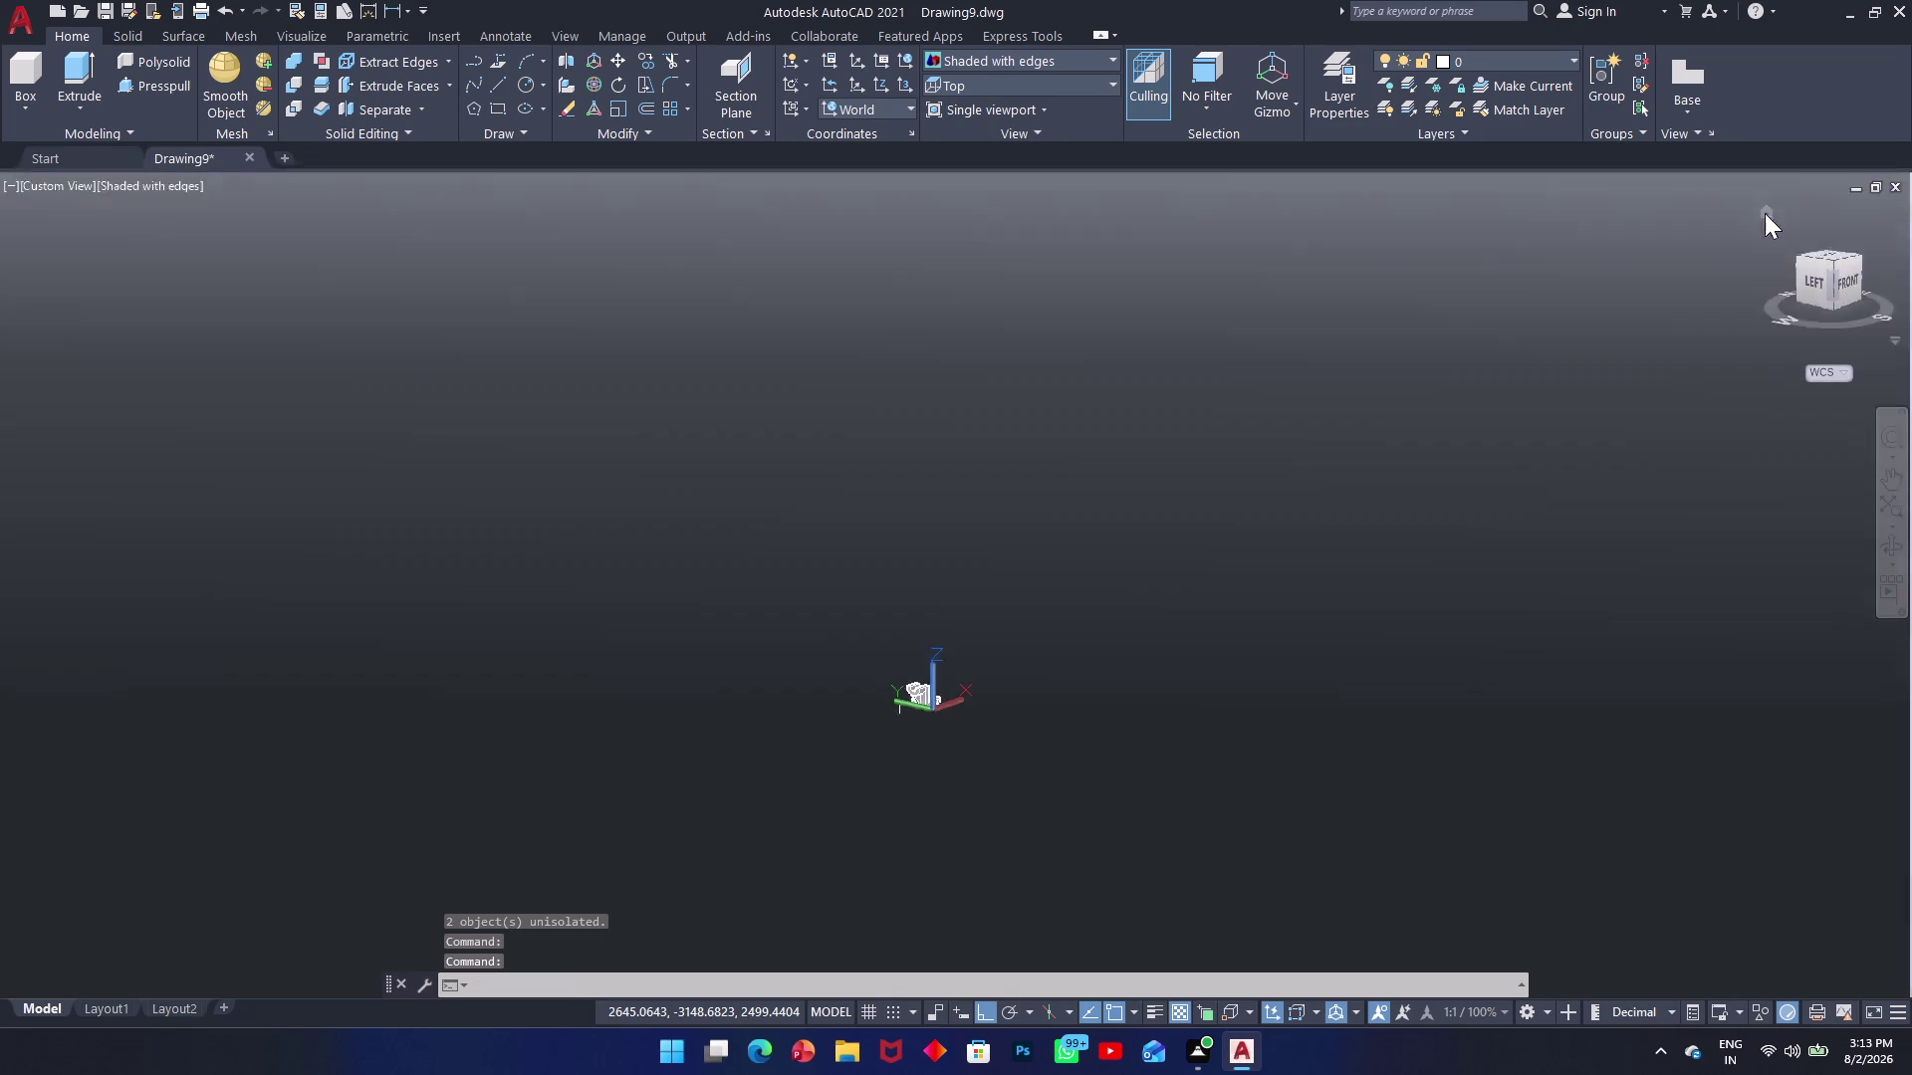
scroll(up, 3)
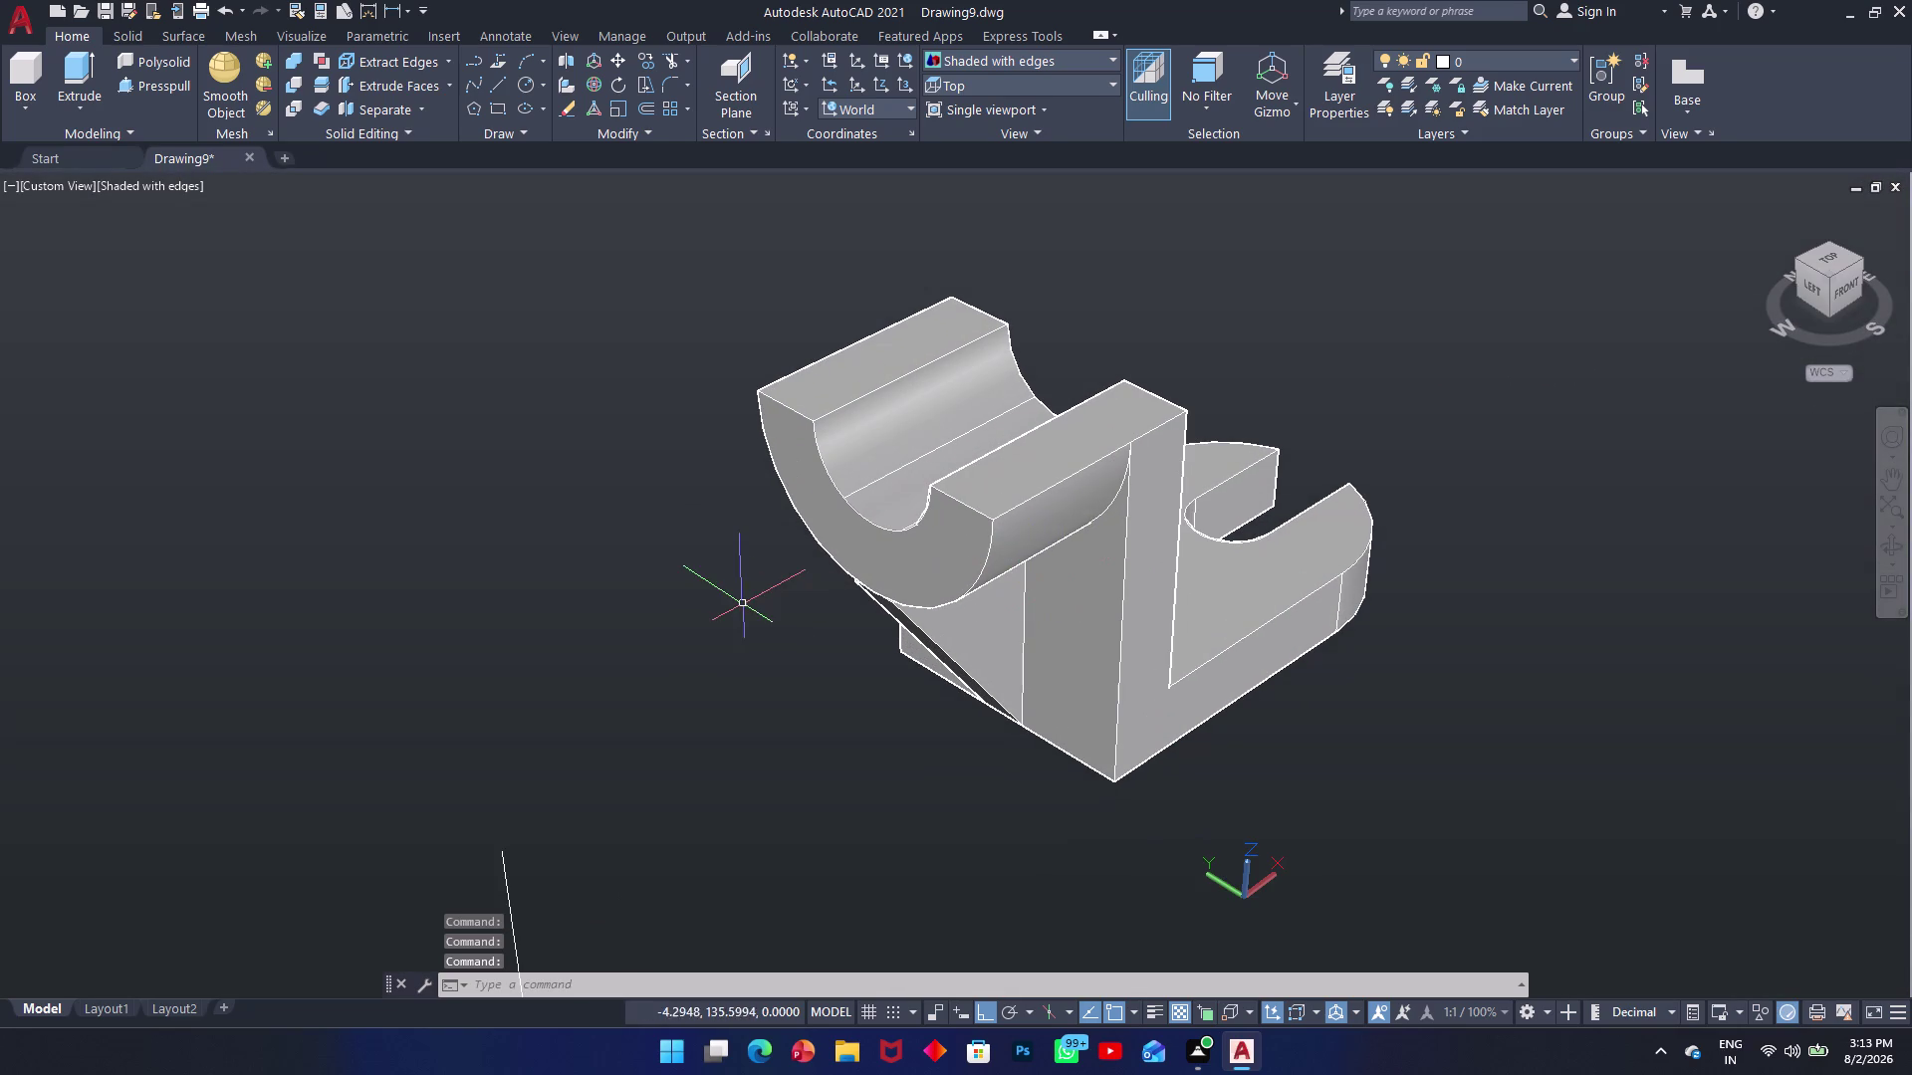
middle_drag(711, 593, 922, 493)
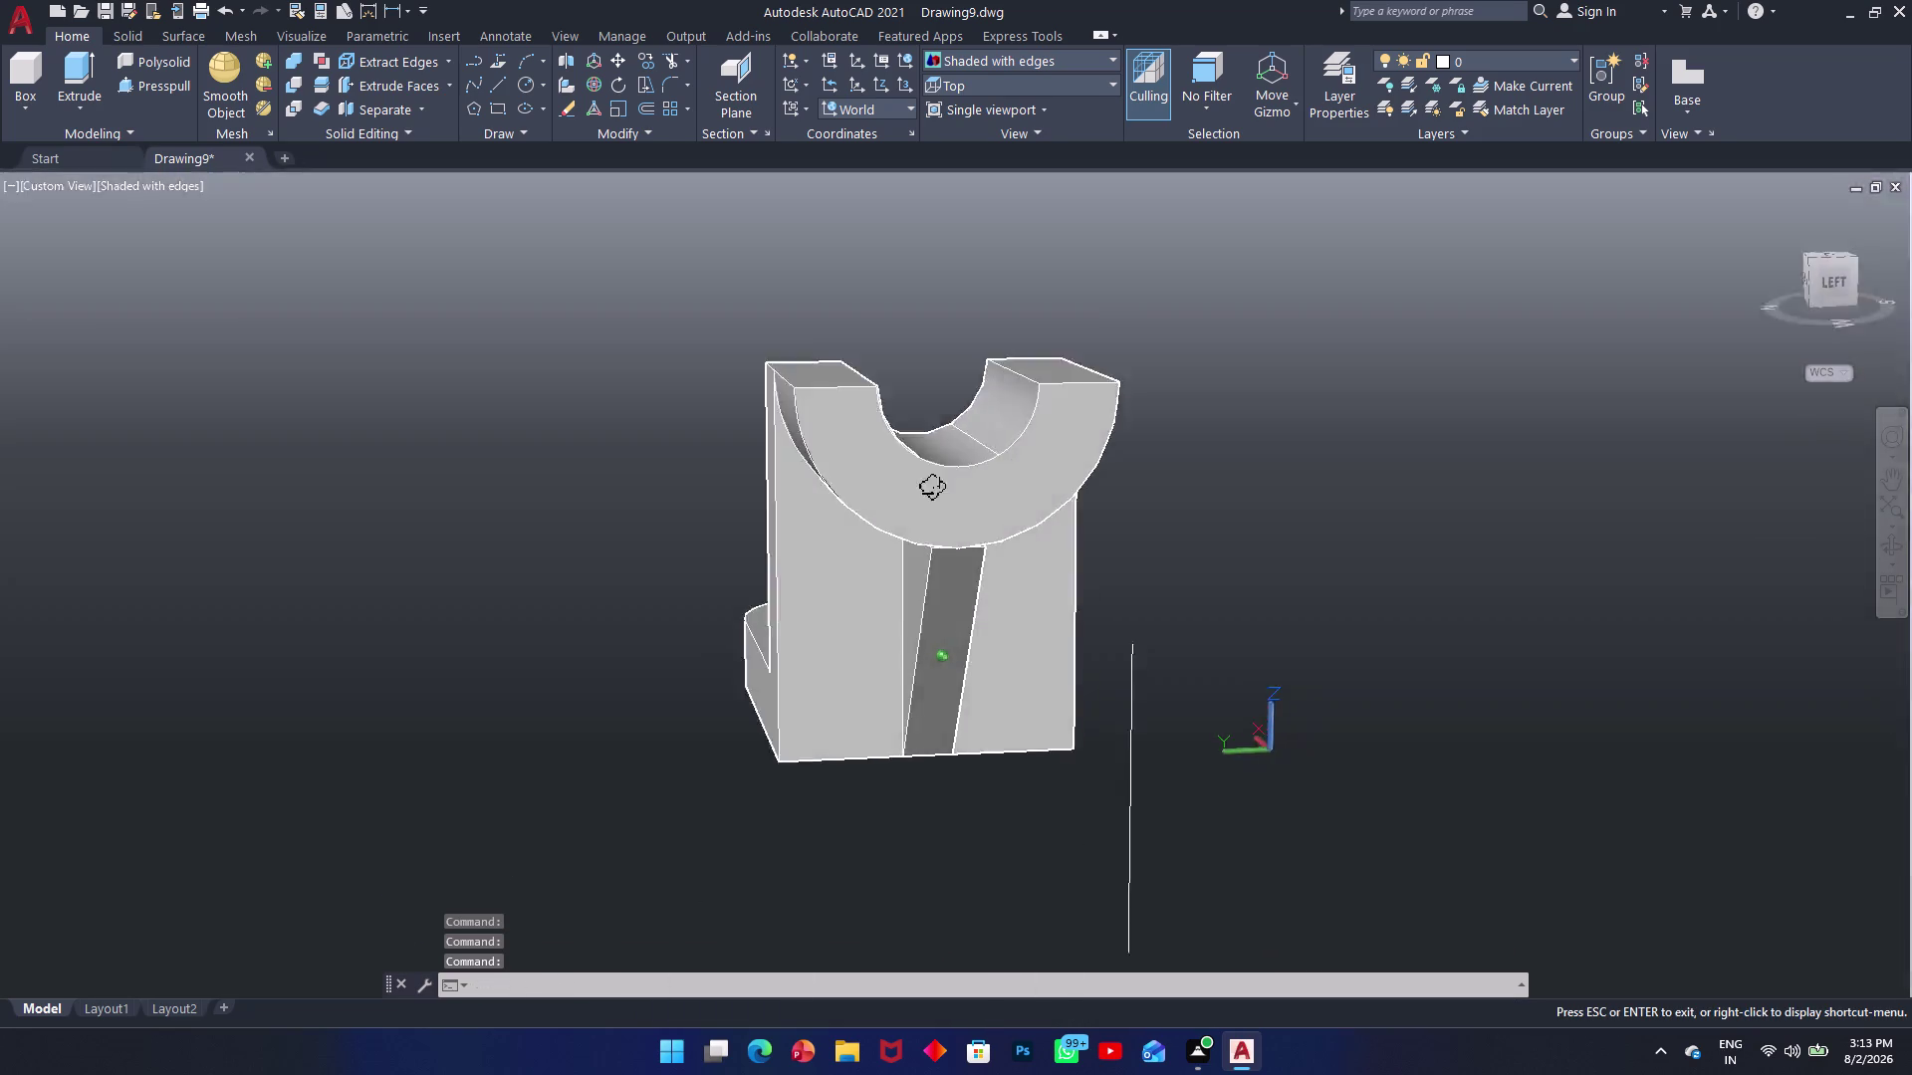
middle_drag(922, 493, 1008, 480)
scroll(up, 3)
scroll(up, 3)
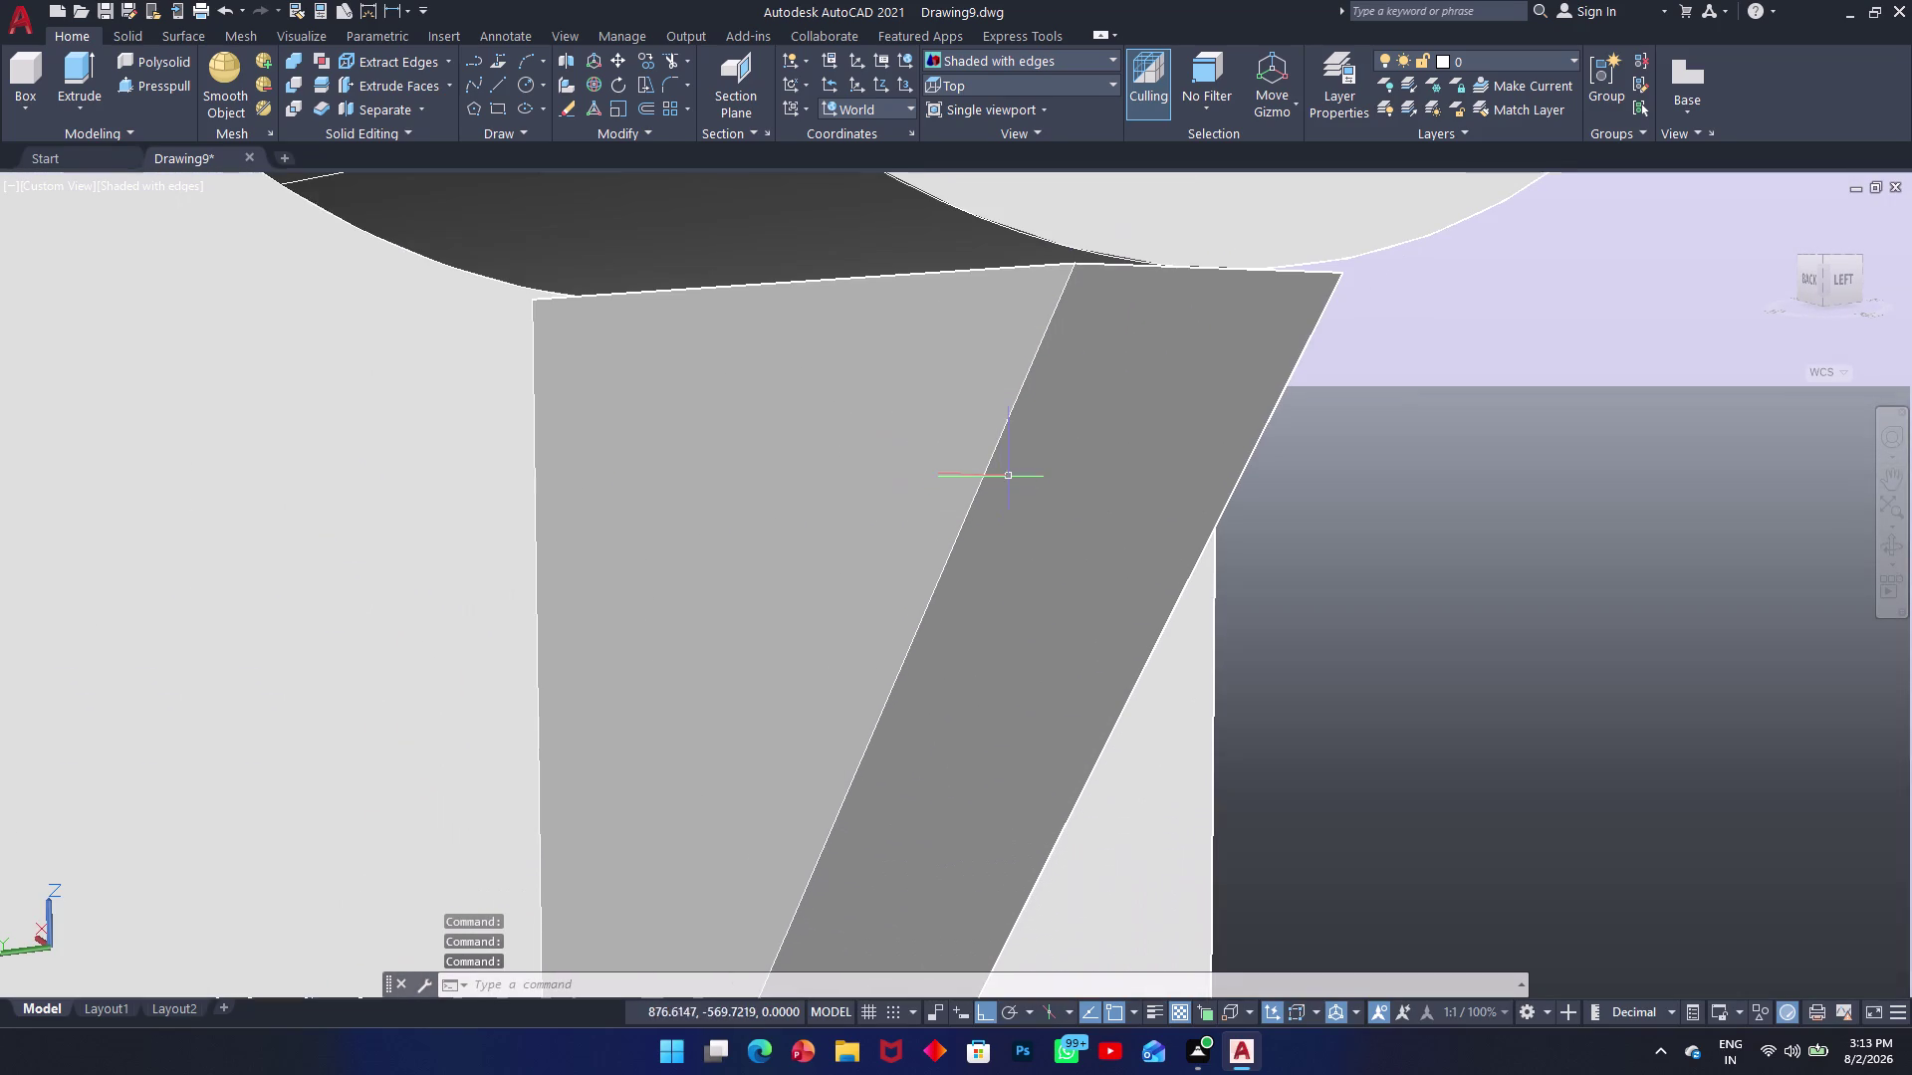
scroll(down, 3)
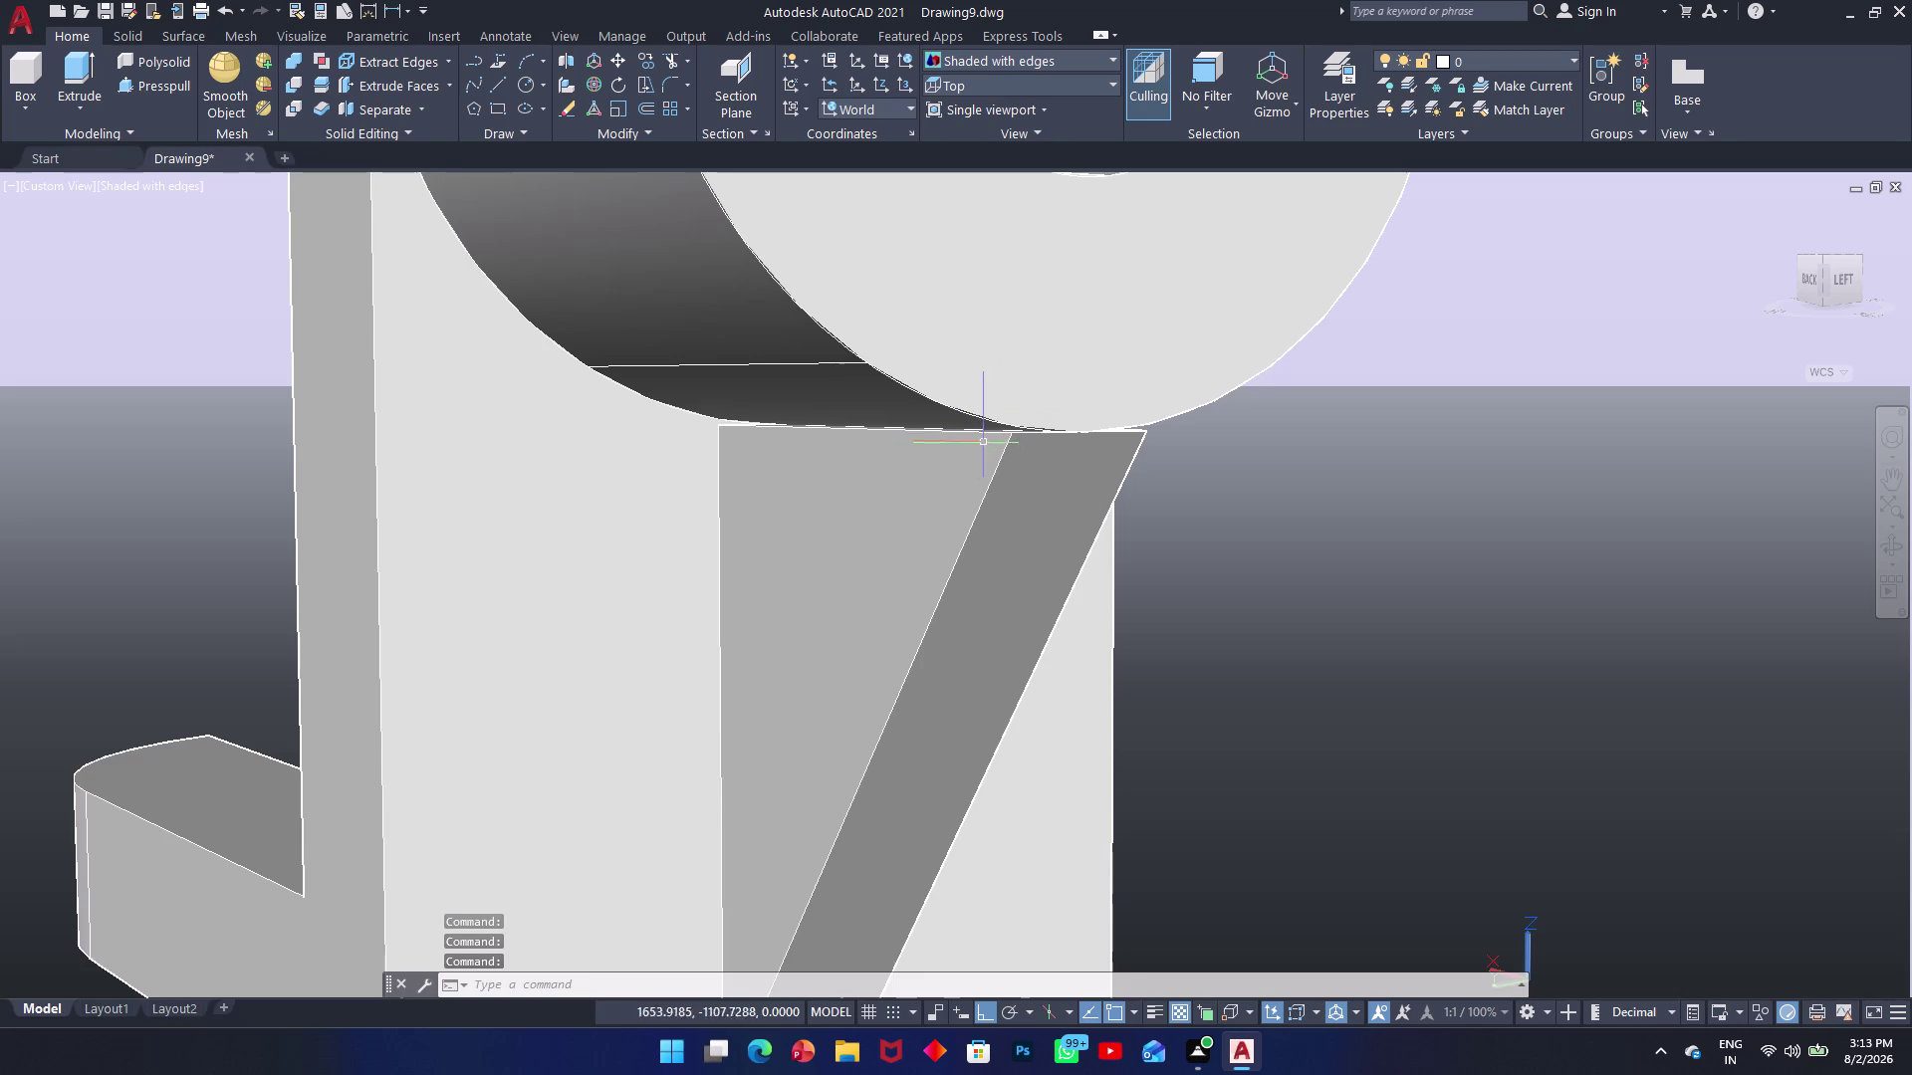
scroll(up, 3)
middle_drag(967, 377, 967, 436)
scroll(up, 3)
middle_drag(975, 436, 978, 477)
scroll(up, 3)
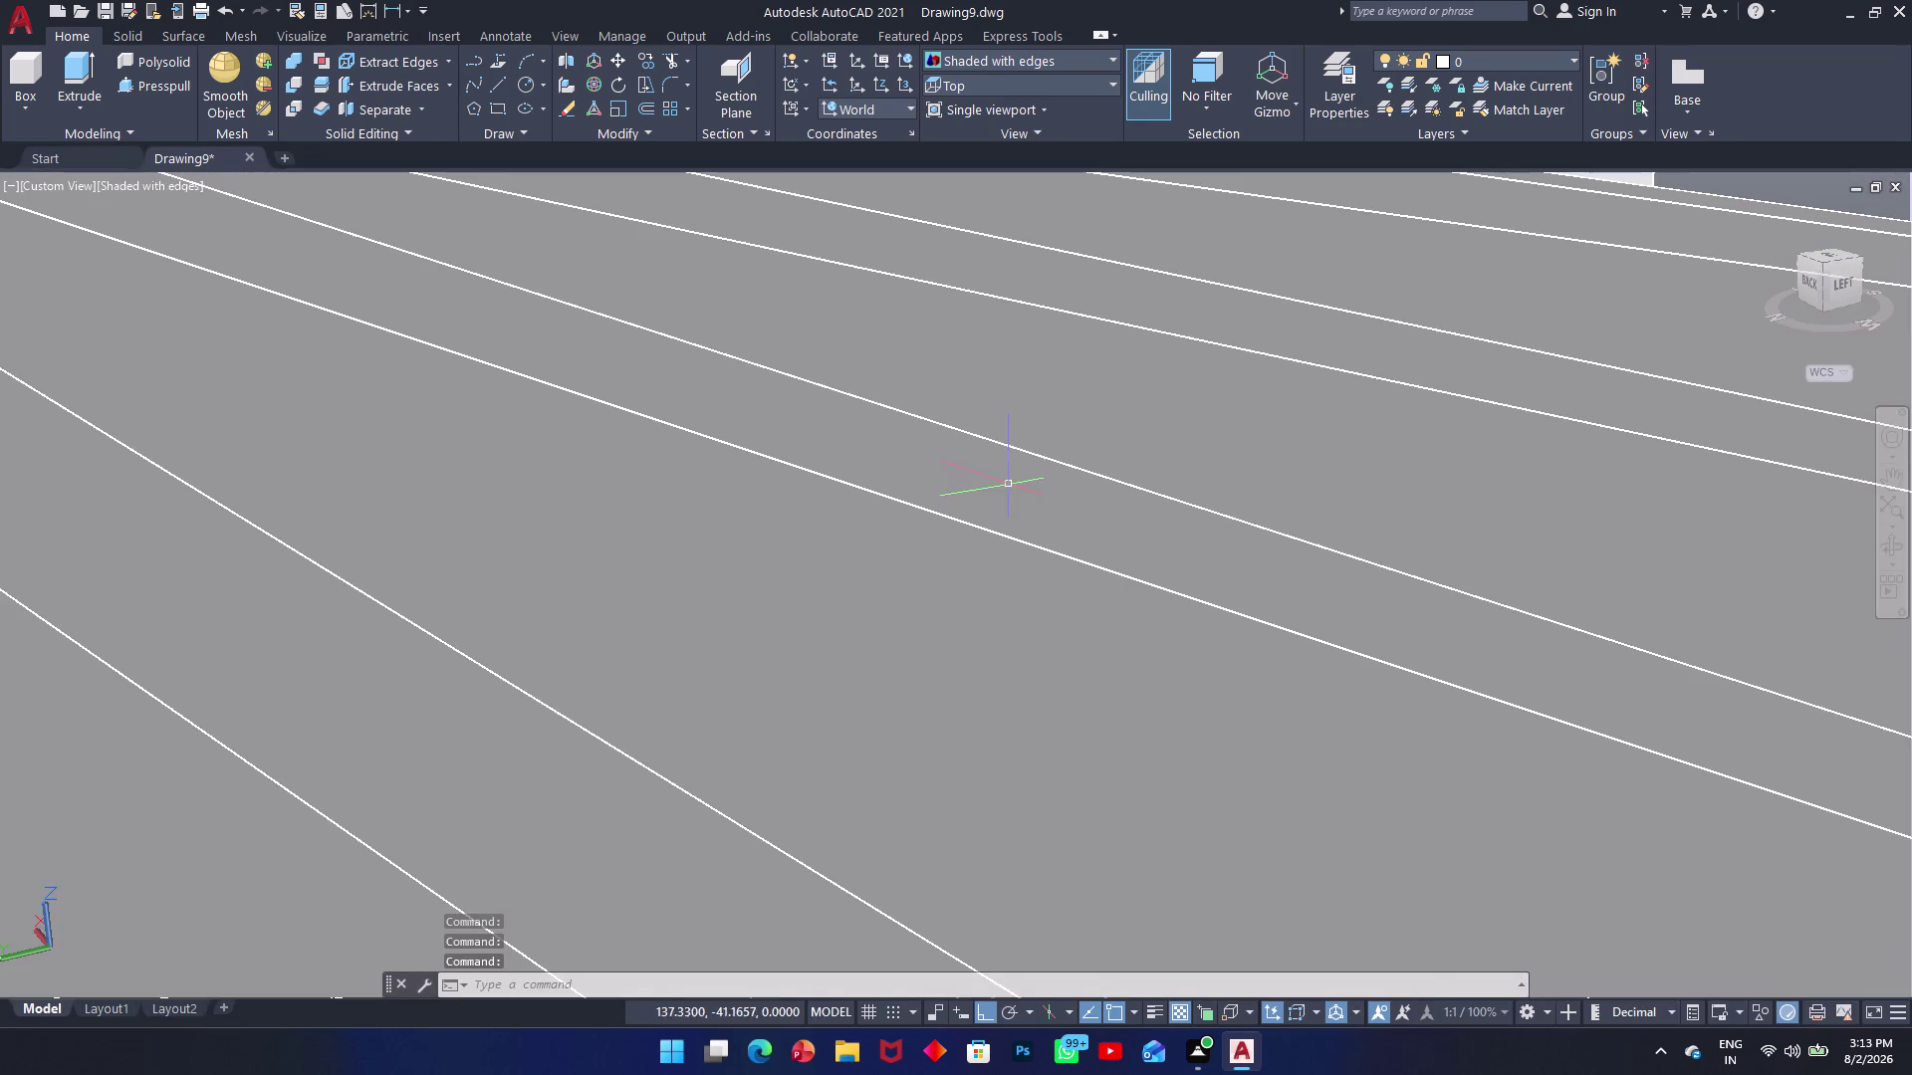
scroll(down, 3)
scroll(down, 3)
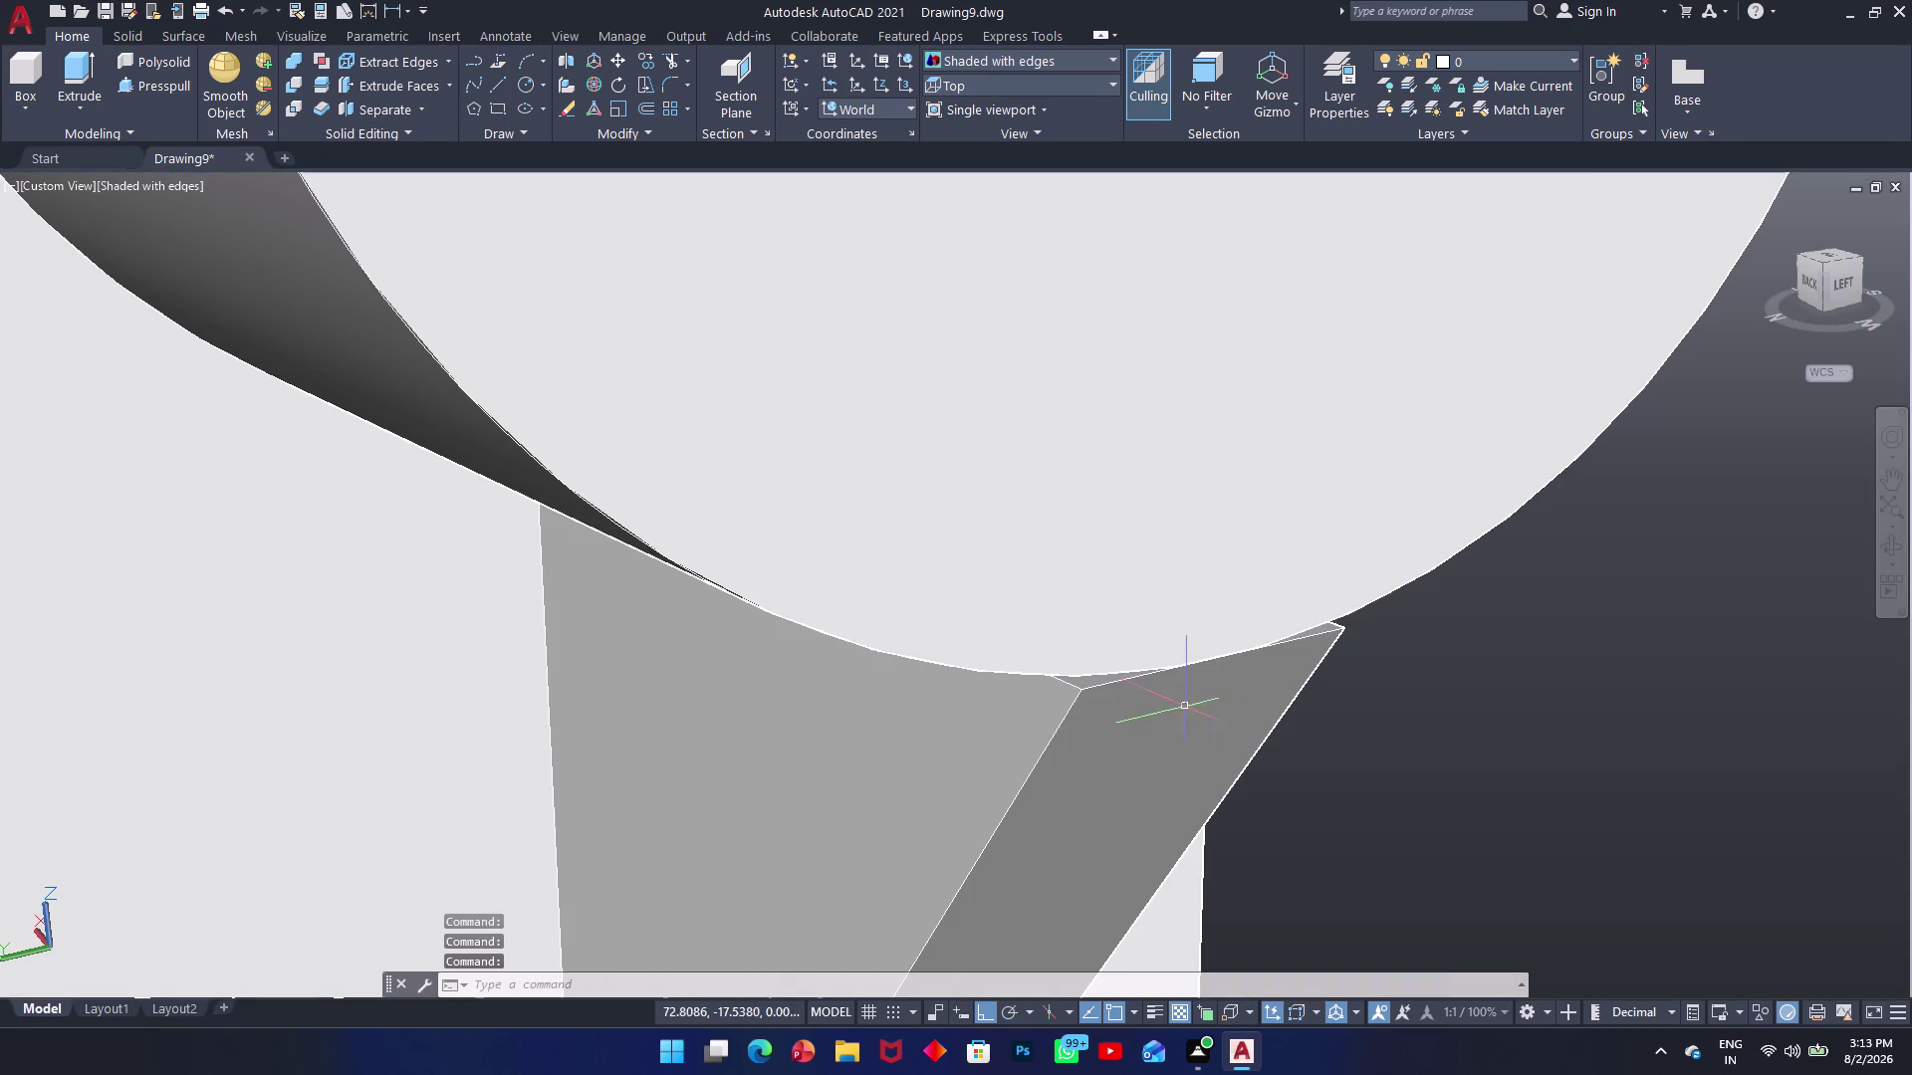
click(119, 83)
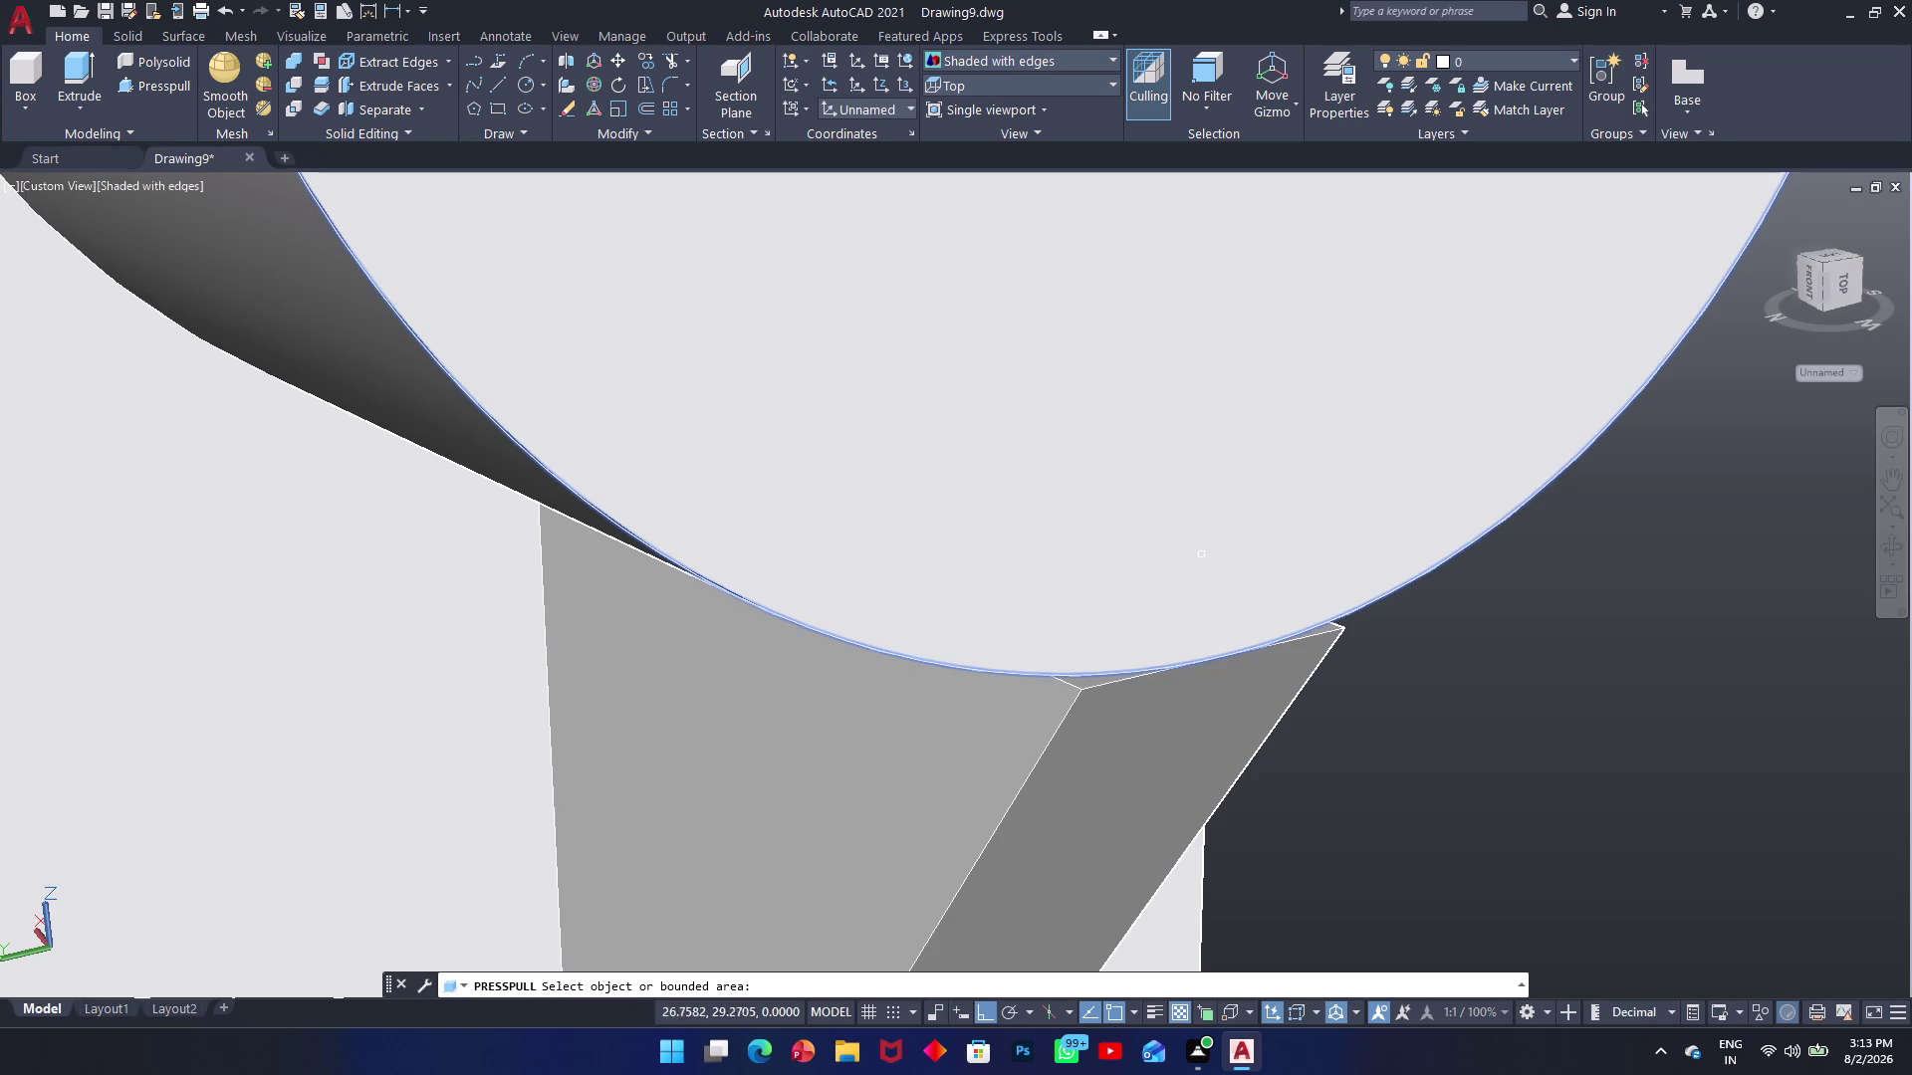
Press-pull the slanted rib's top face up to the cradle, orbiting to check the fit.
click(1079, 686)
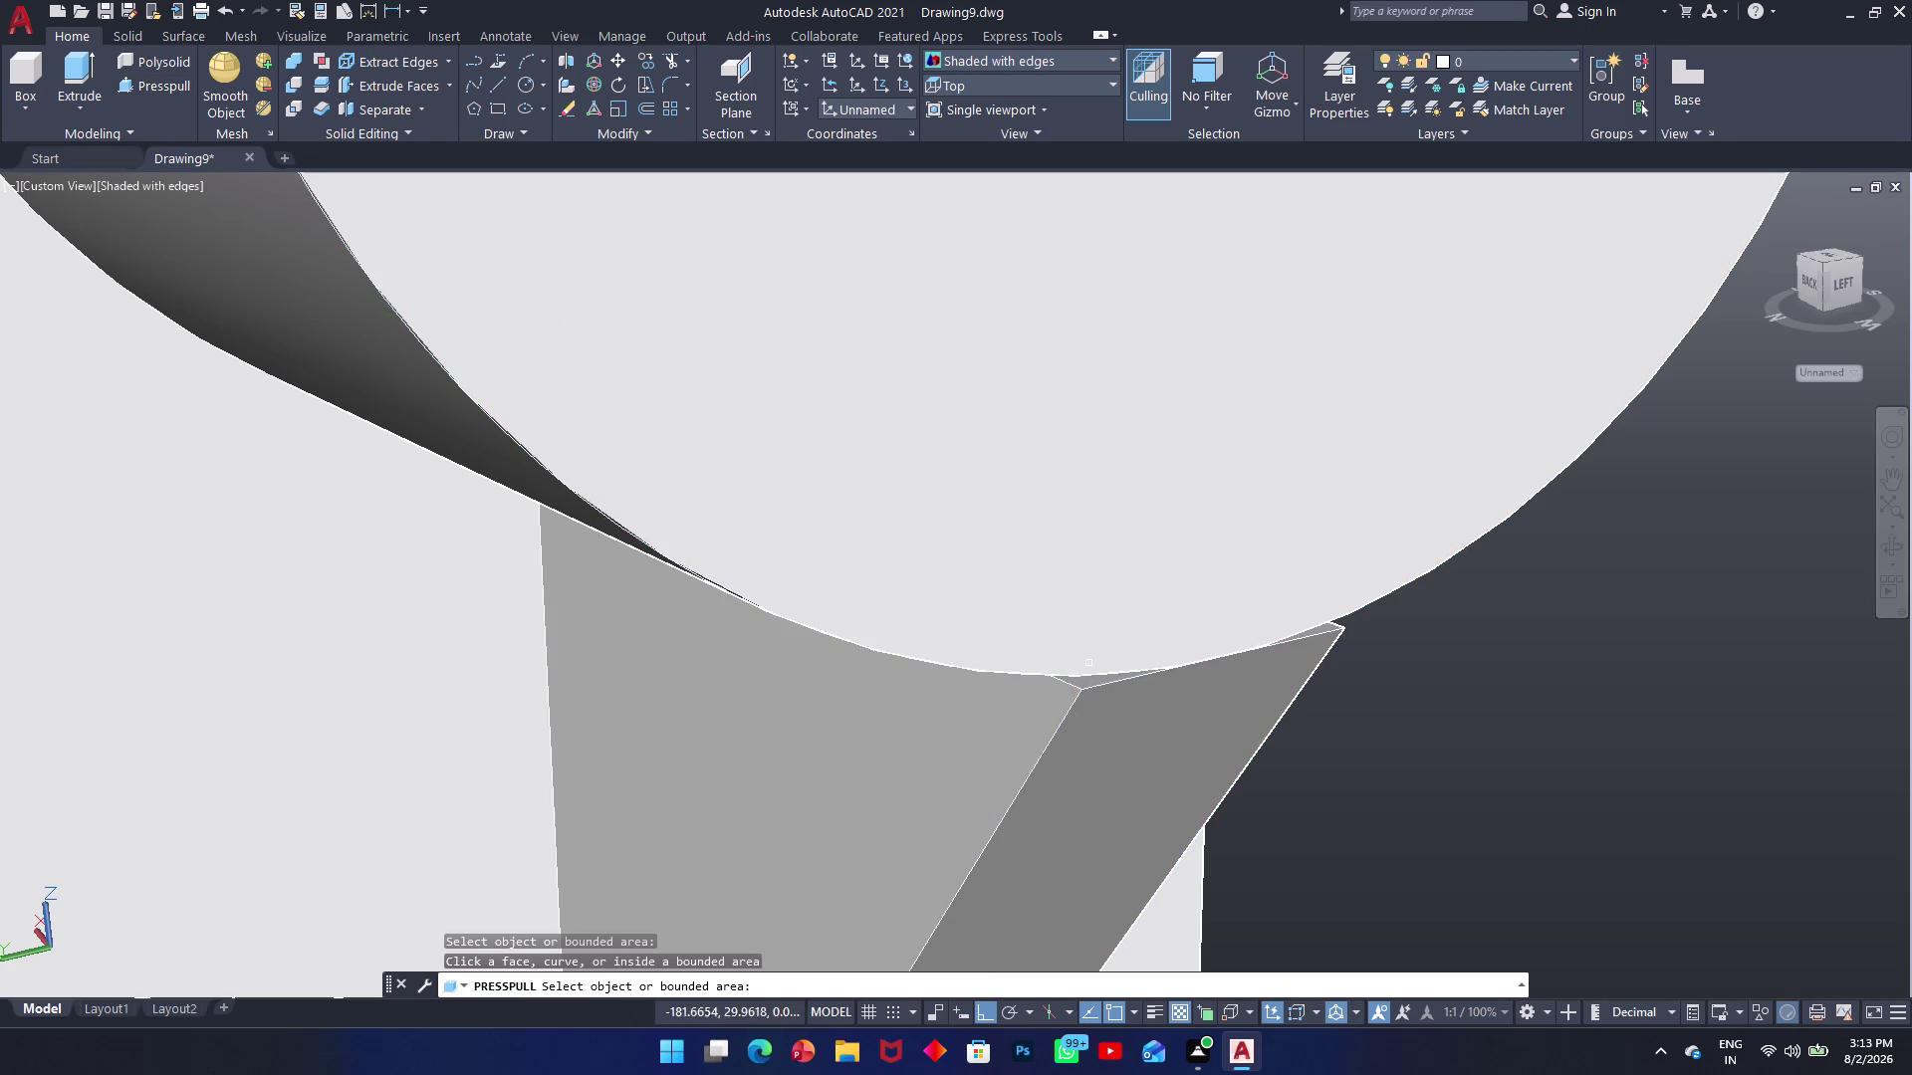
click(1085, 688)
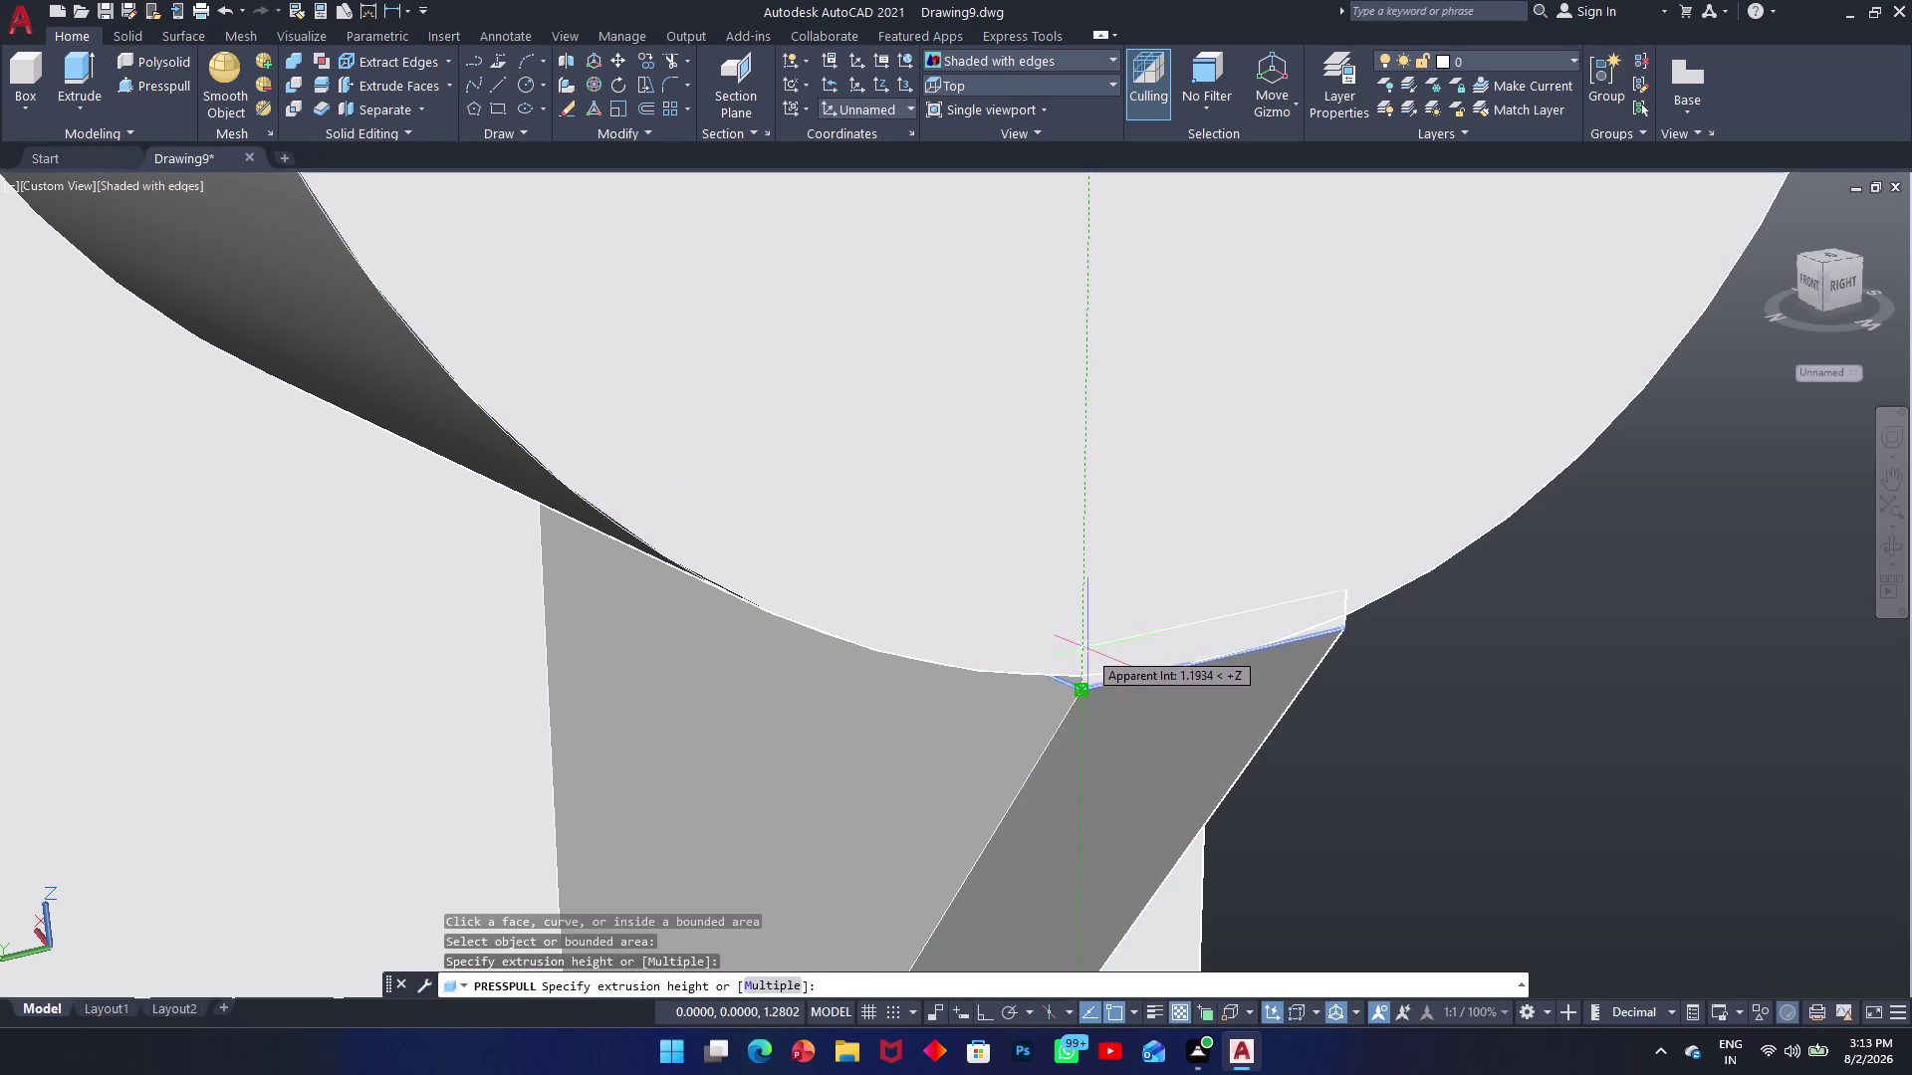
click(1088, 650)
scroll(down, 3)
scroll(up, 3)
scroll(down, 3)
scroll(down, 3)
middle_drag(793, 583, 1097, 623)
middle_drag(1014, 635, 896, 543)
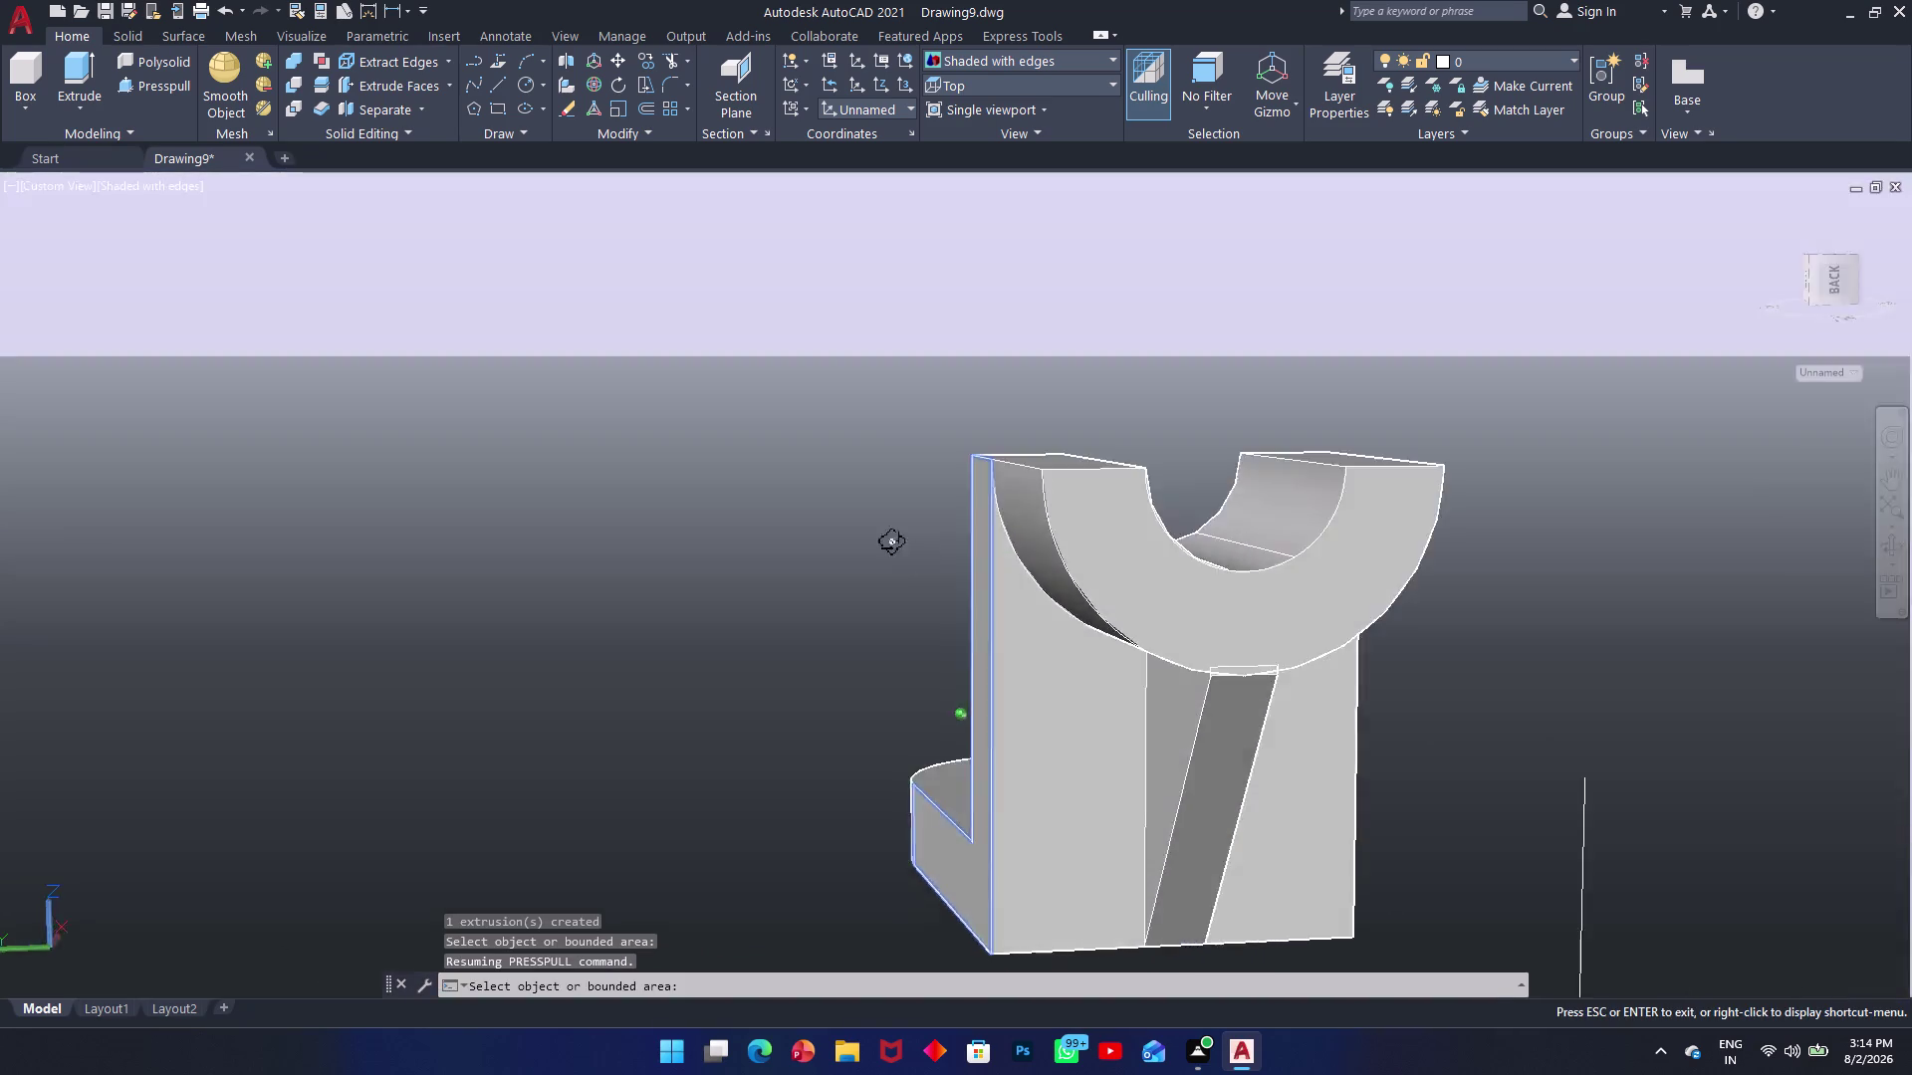
middle_drag(896, 543, 836, 478)
scroll(up, 3)
Exit press-pull, undo and redo the rib extension, then view the underside.
key(Escape)
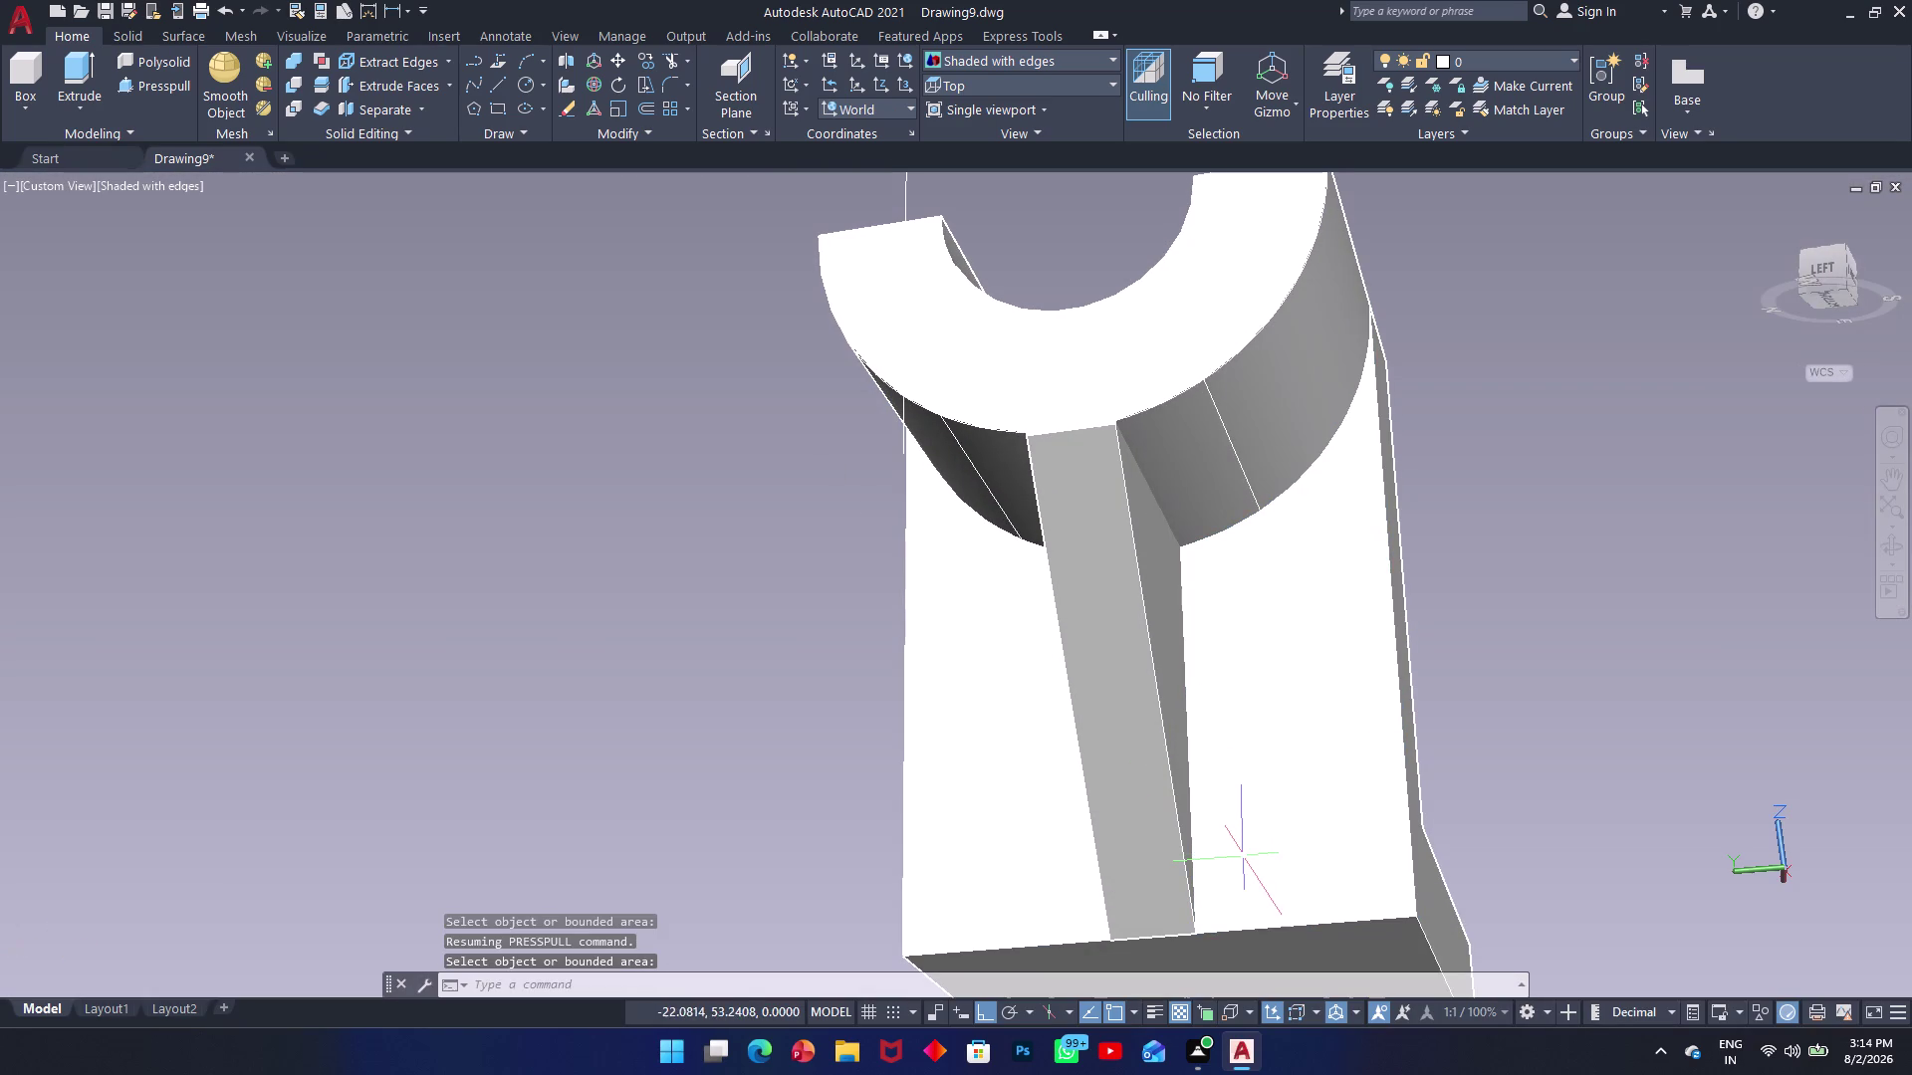
key(ctrl+z)
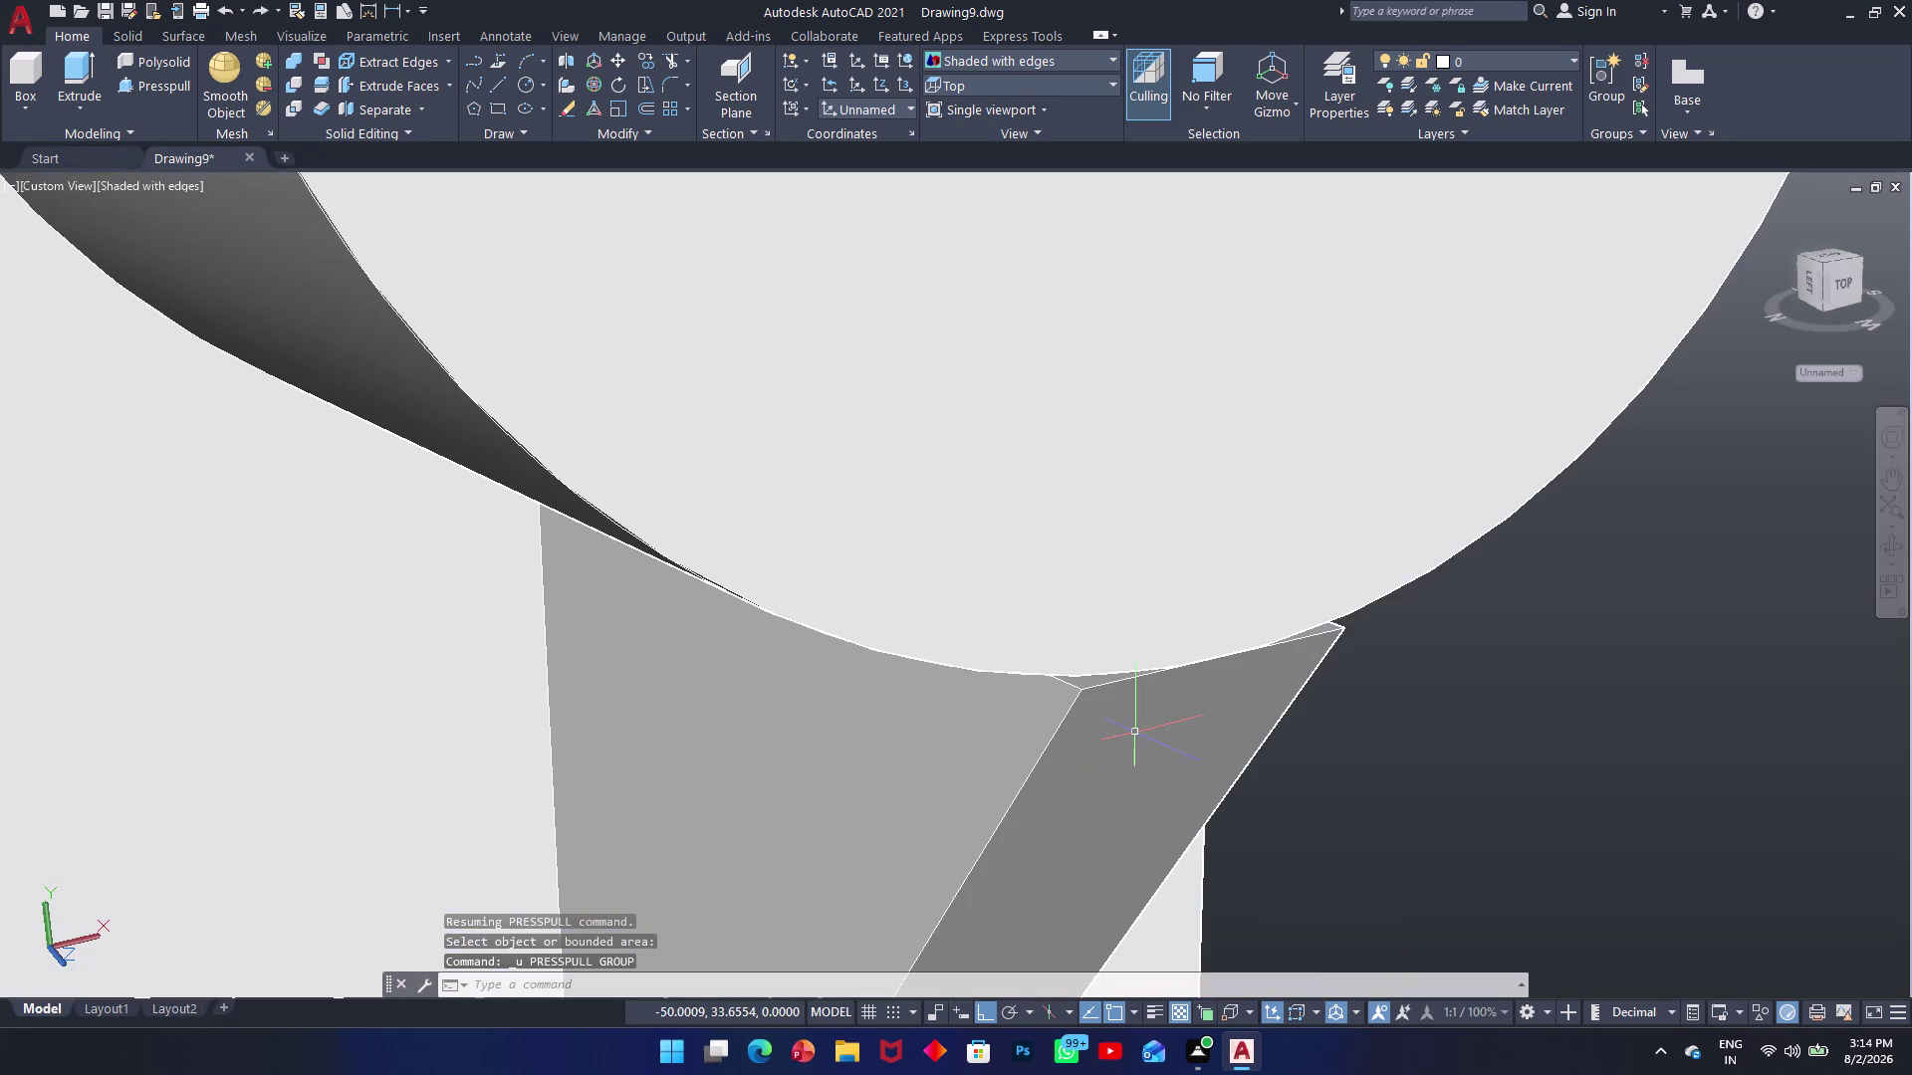
key(ctrl+y)
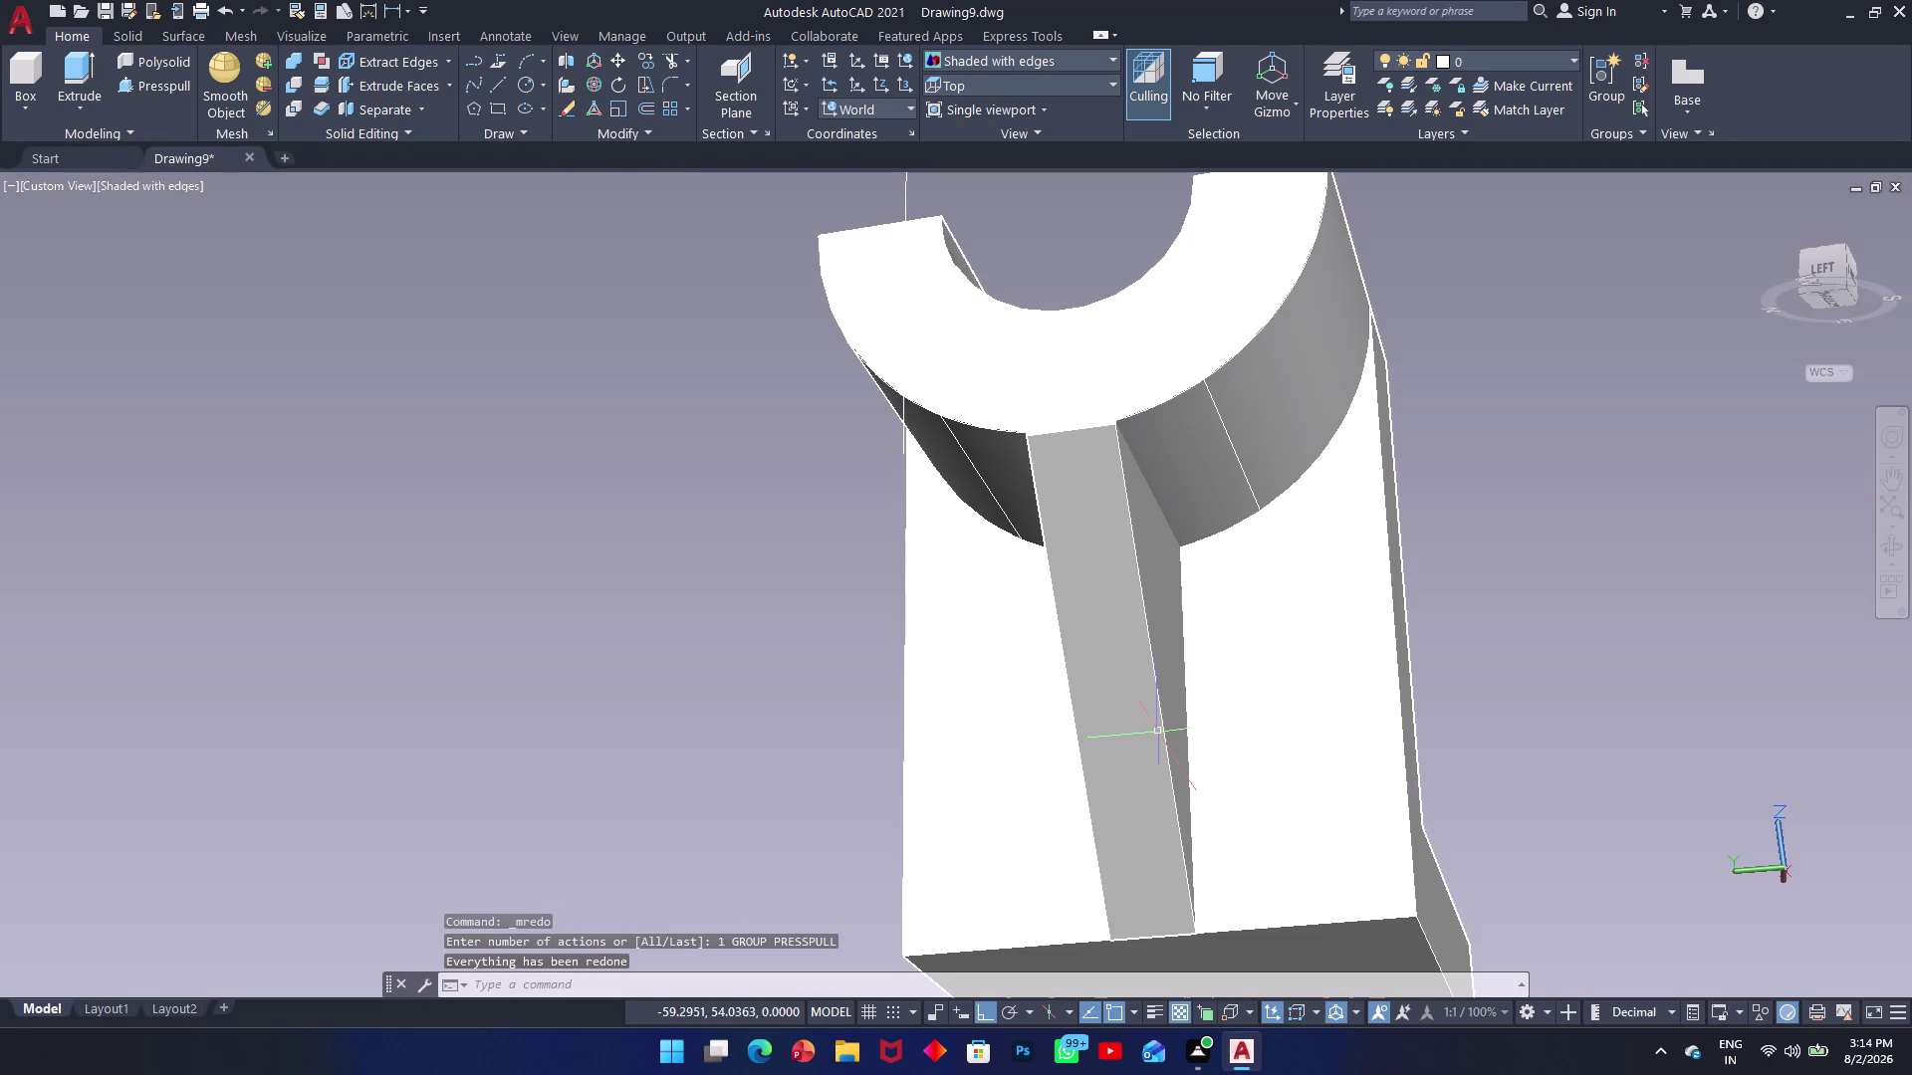
middle_drag(1413, 849, 1087, 550)
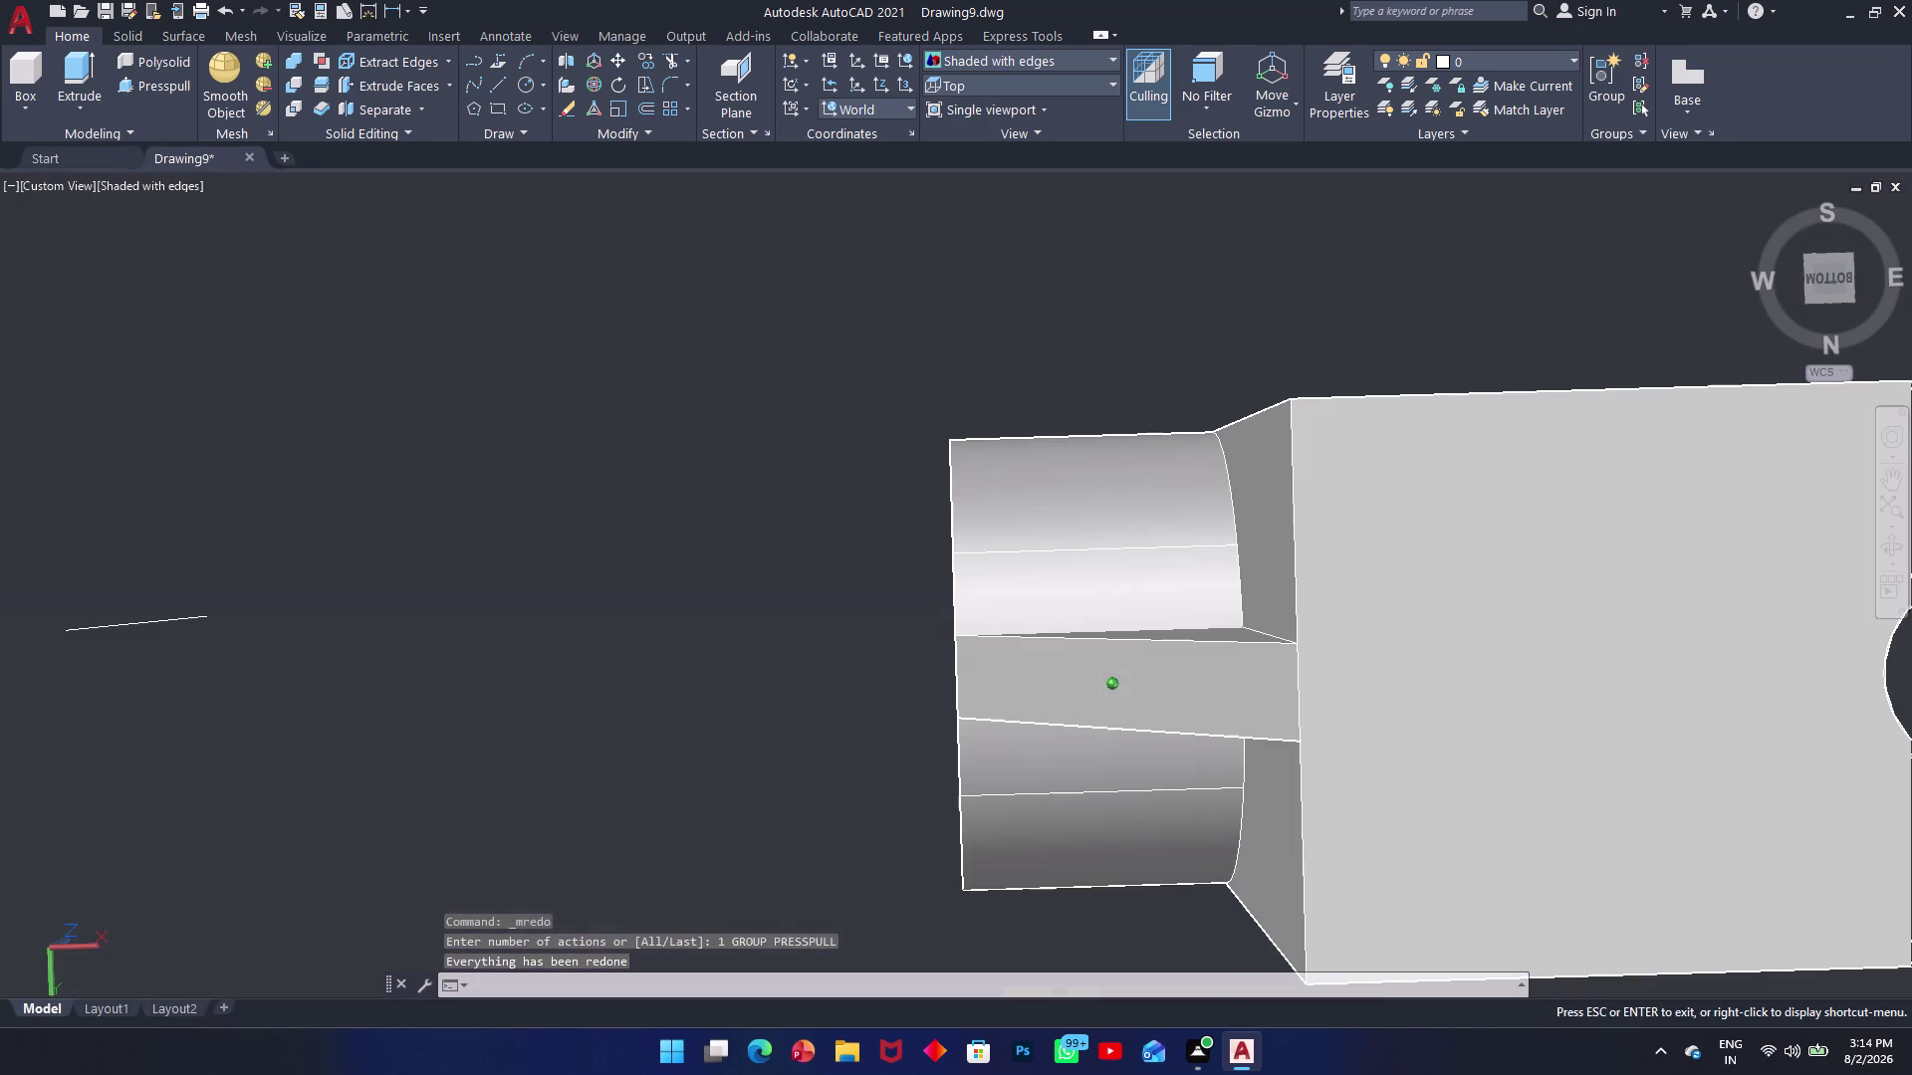
Orbit and zoom to inspect the slotted base of the bracket from below.
middle_drag(1526, 701, 1325, 501)
scroll(down, 3)
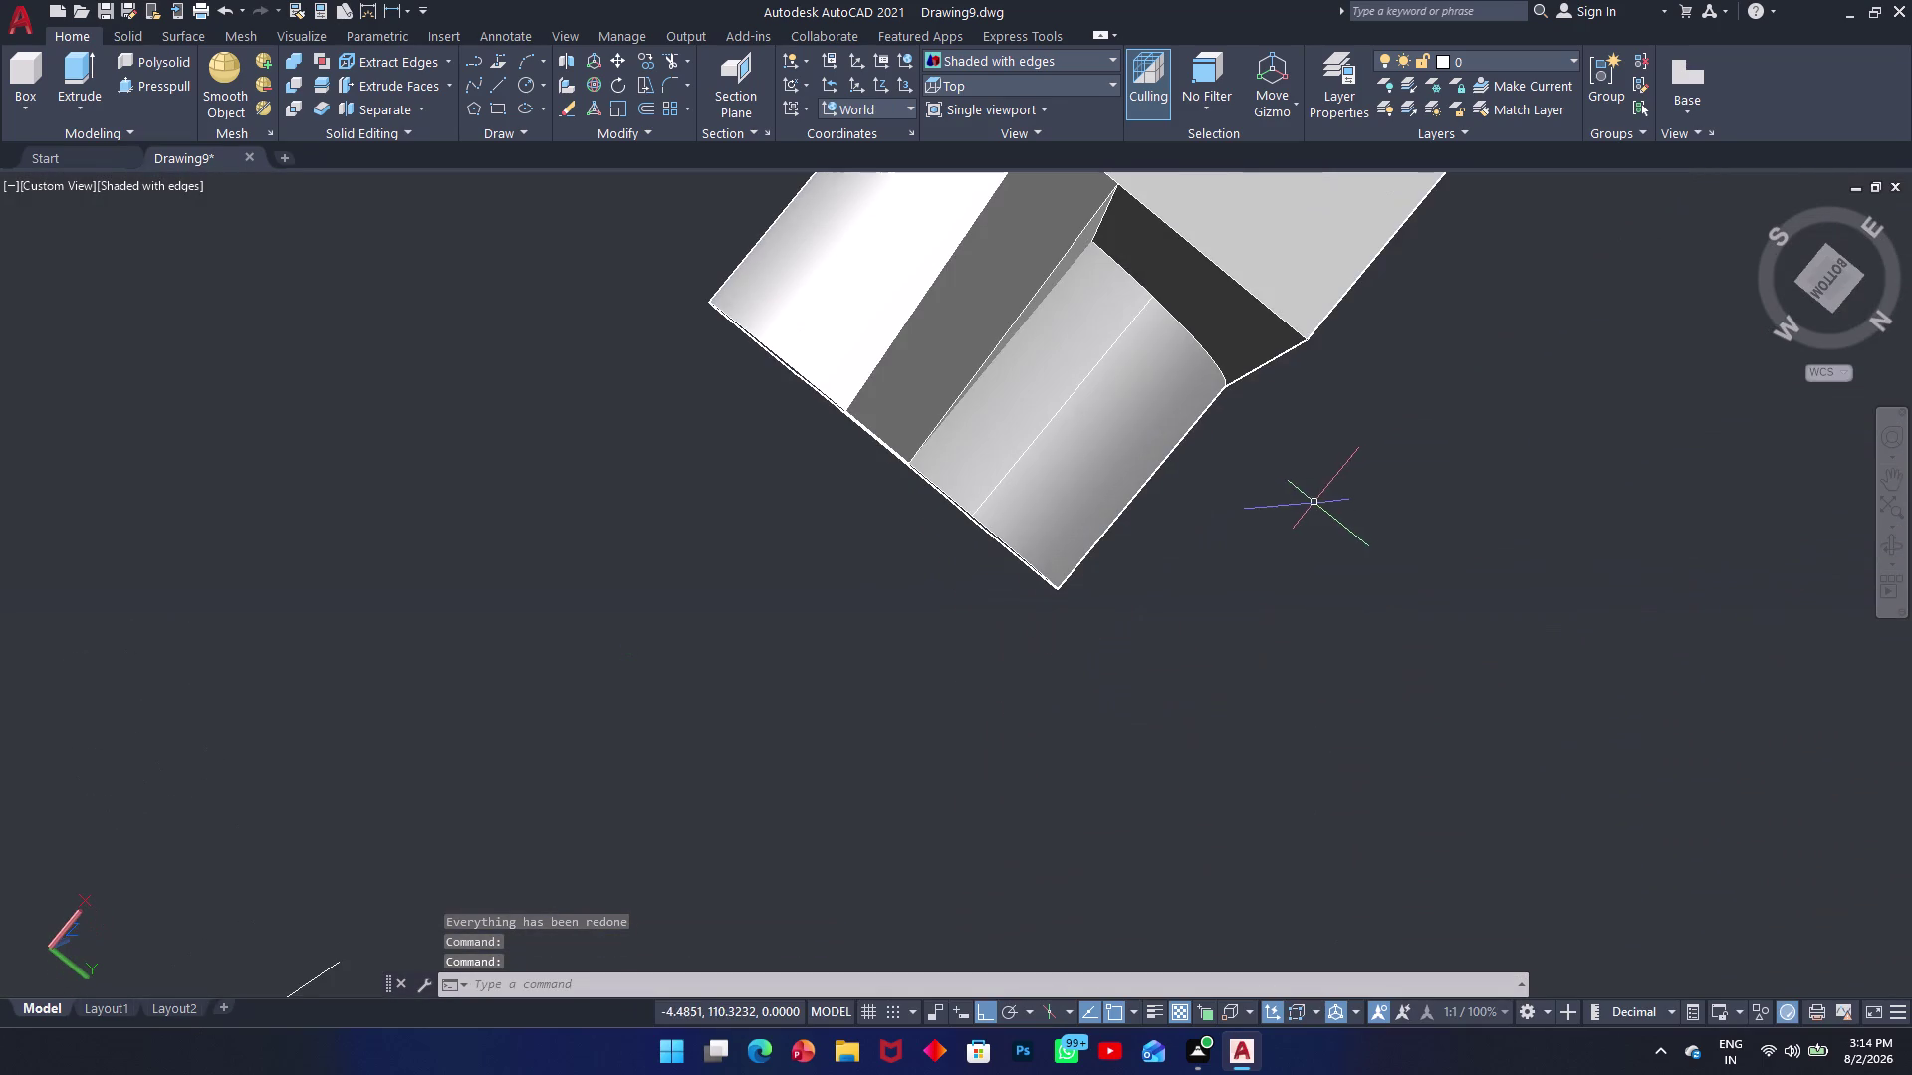
scroll(down, 3)
scroll(down, 3)
scroll(up, 3)
scroll(up, 3)
middle_drag(1029, 360, 990, 316)
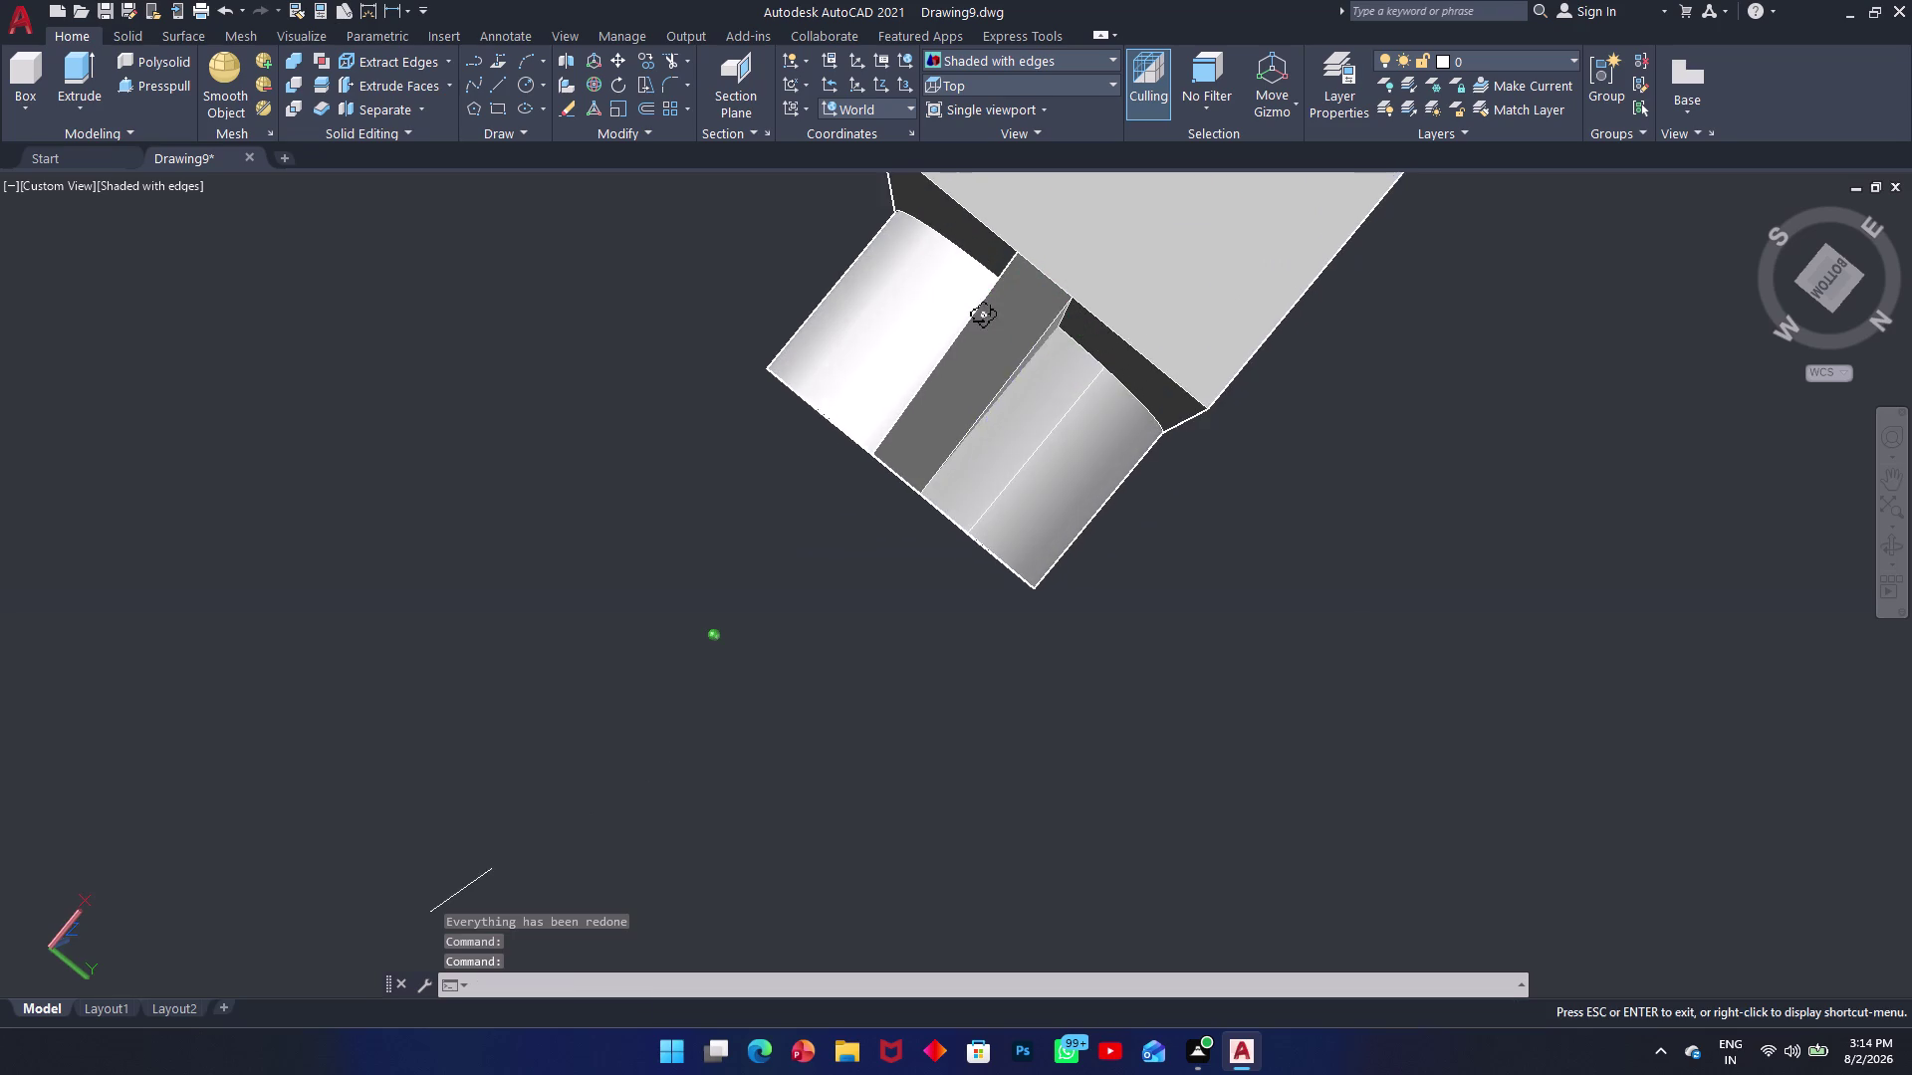
middle_drag(990, 315, 746, 340)
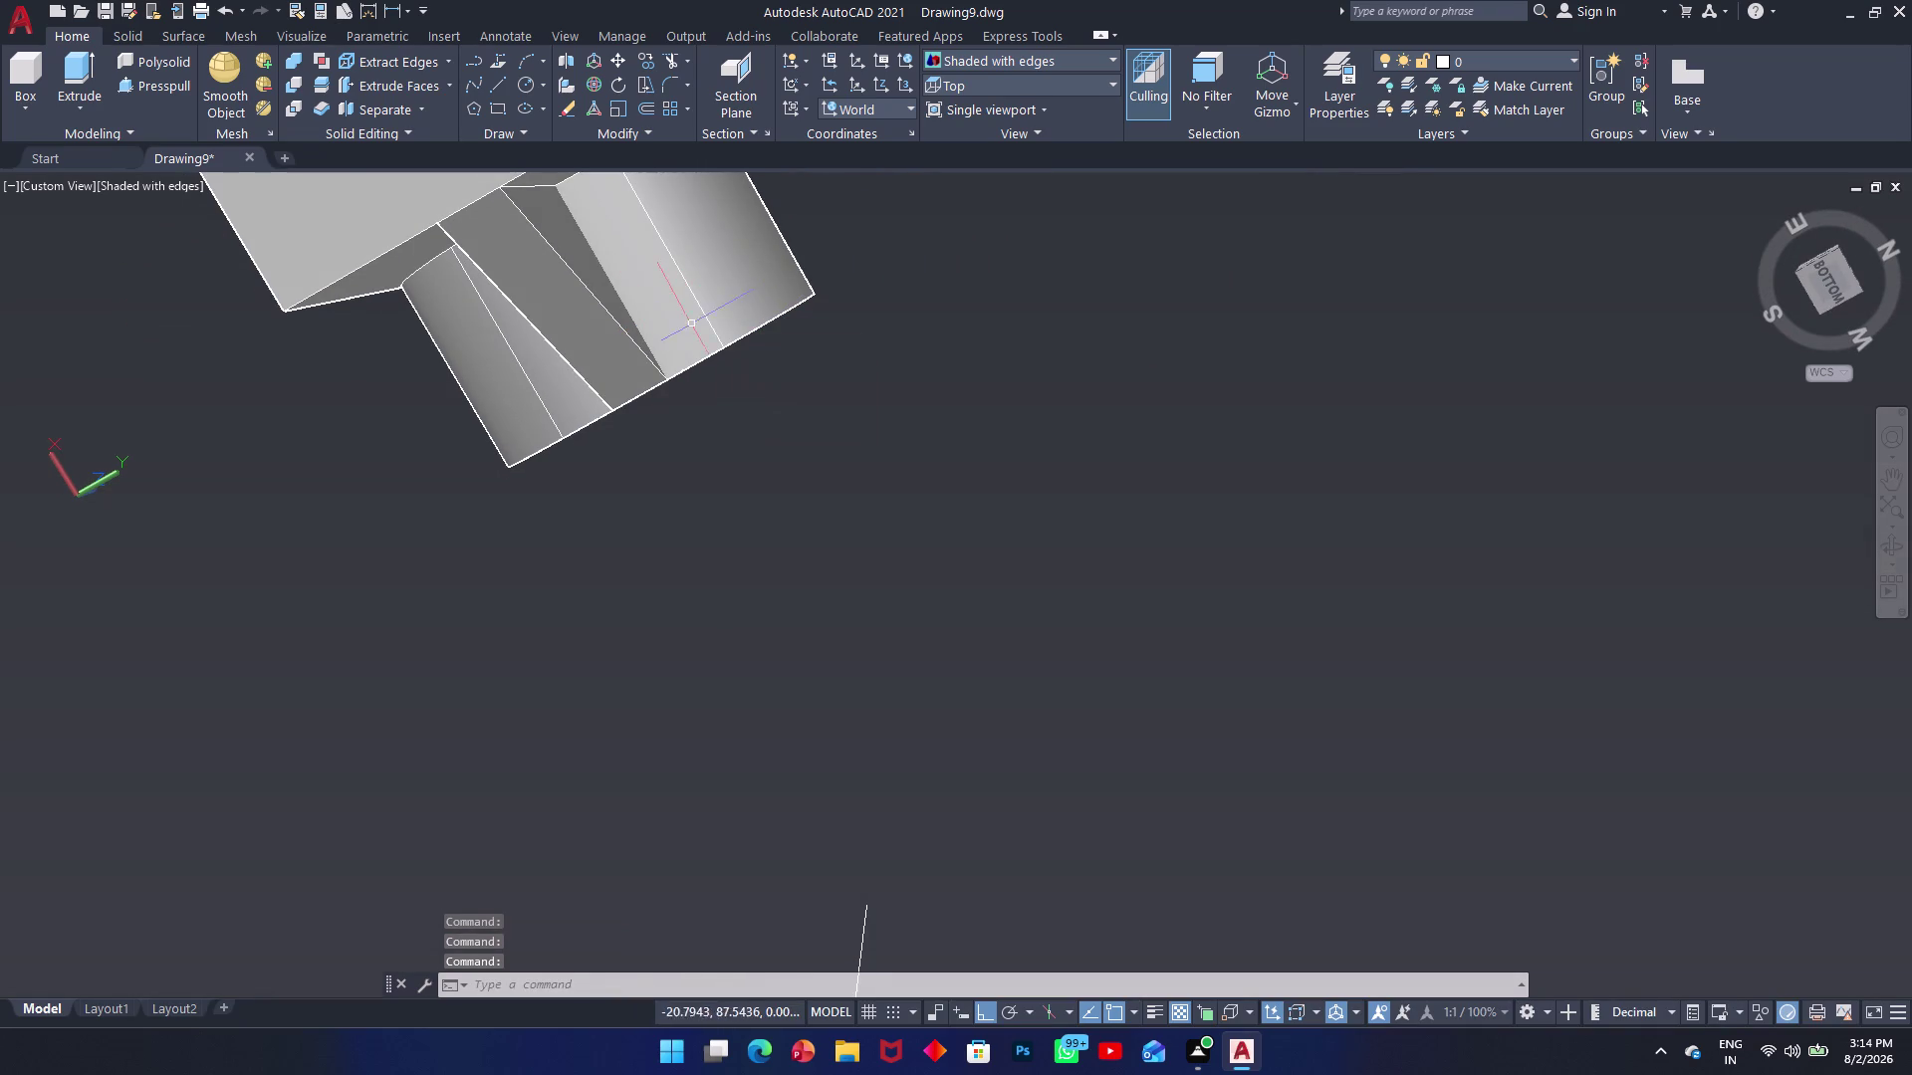
scroll(down, 3)
scroll(down, 3)
middle_drag(738, 382, 794, 262)
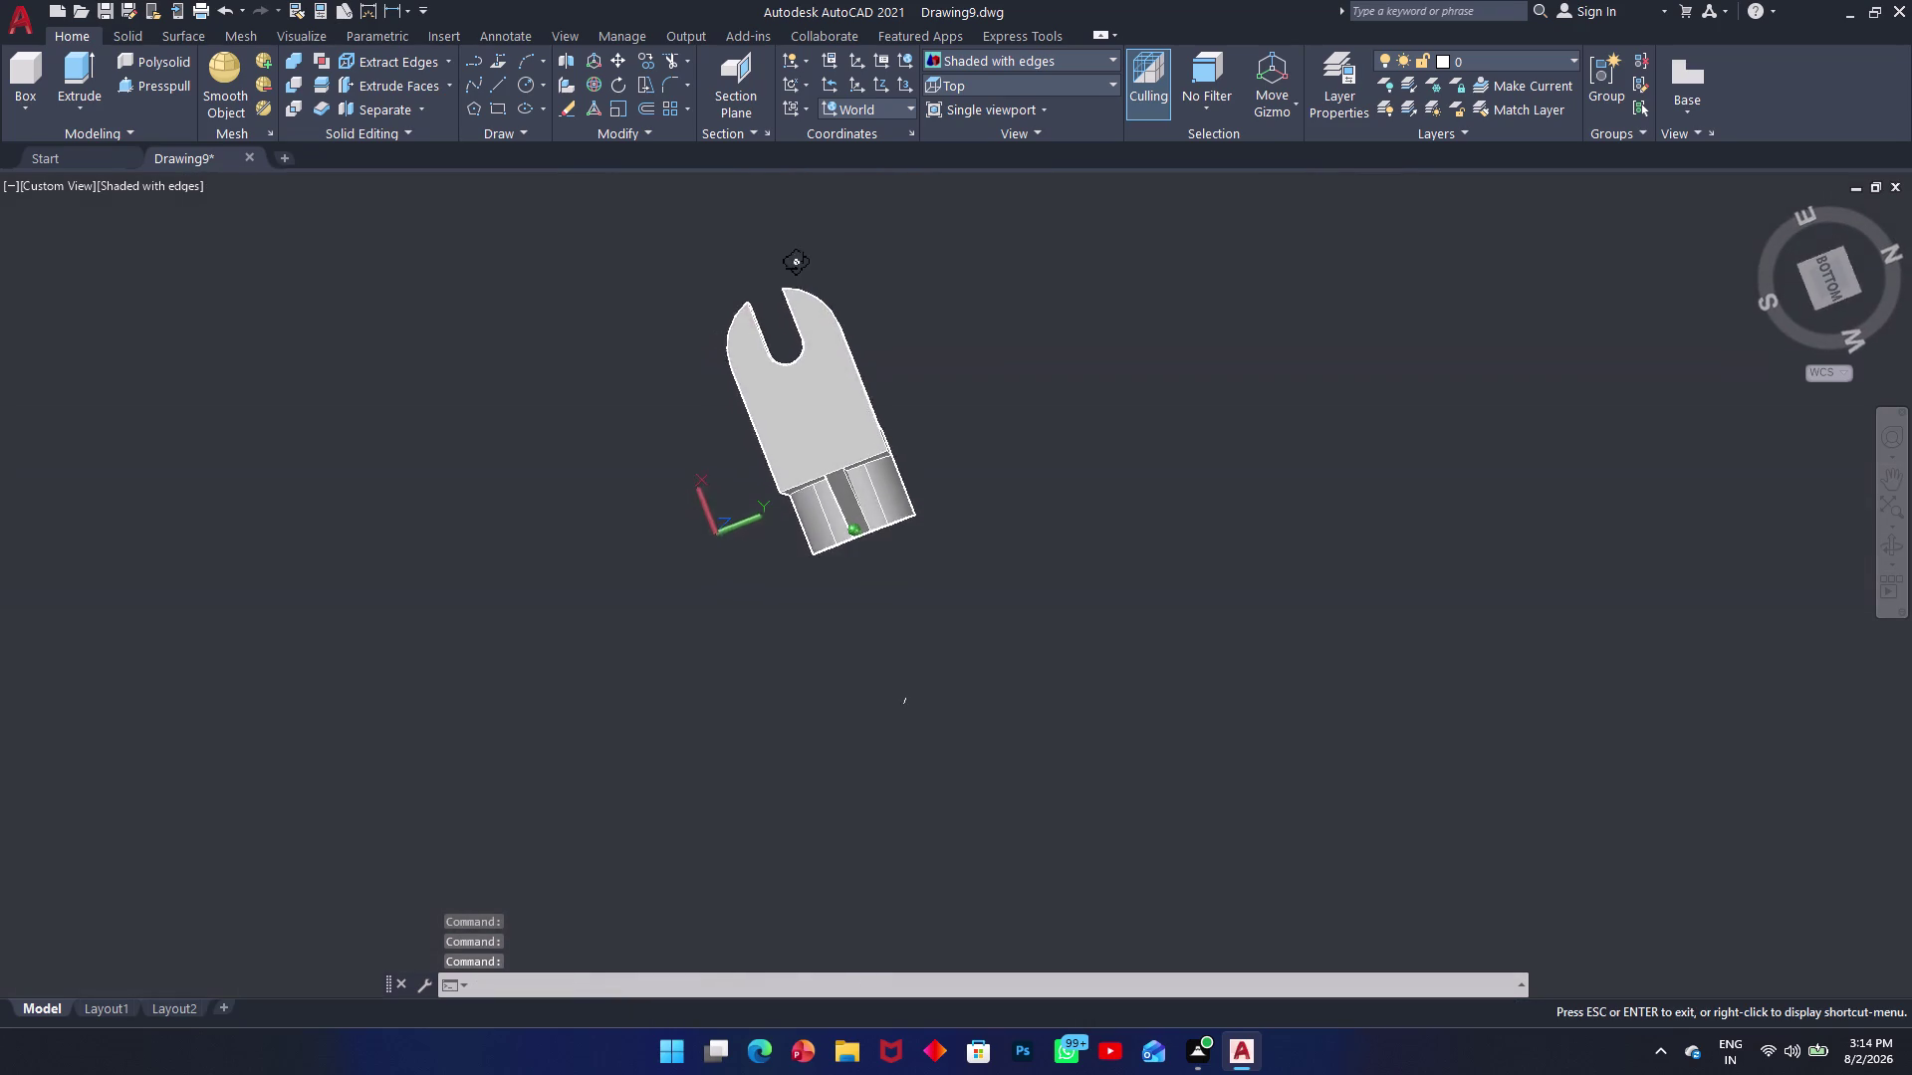
middle_drag(794, 263, 1169, 116)
middle_drag(964, 560, 963, 554)
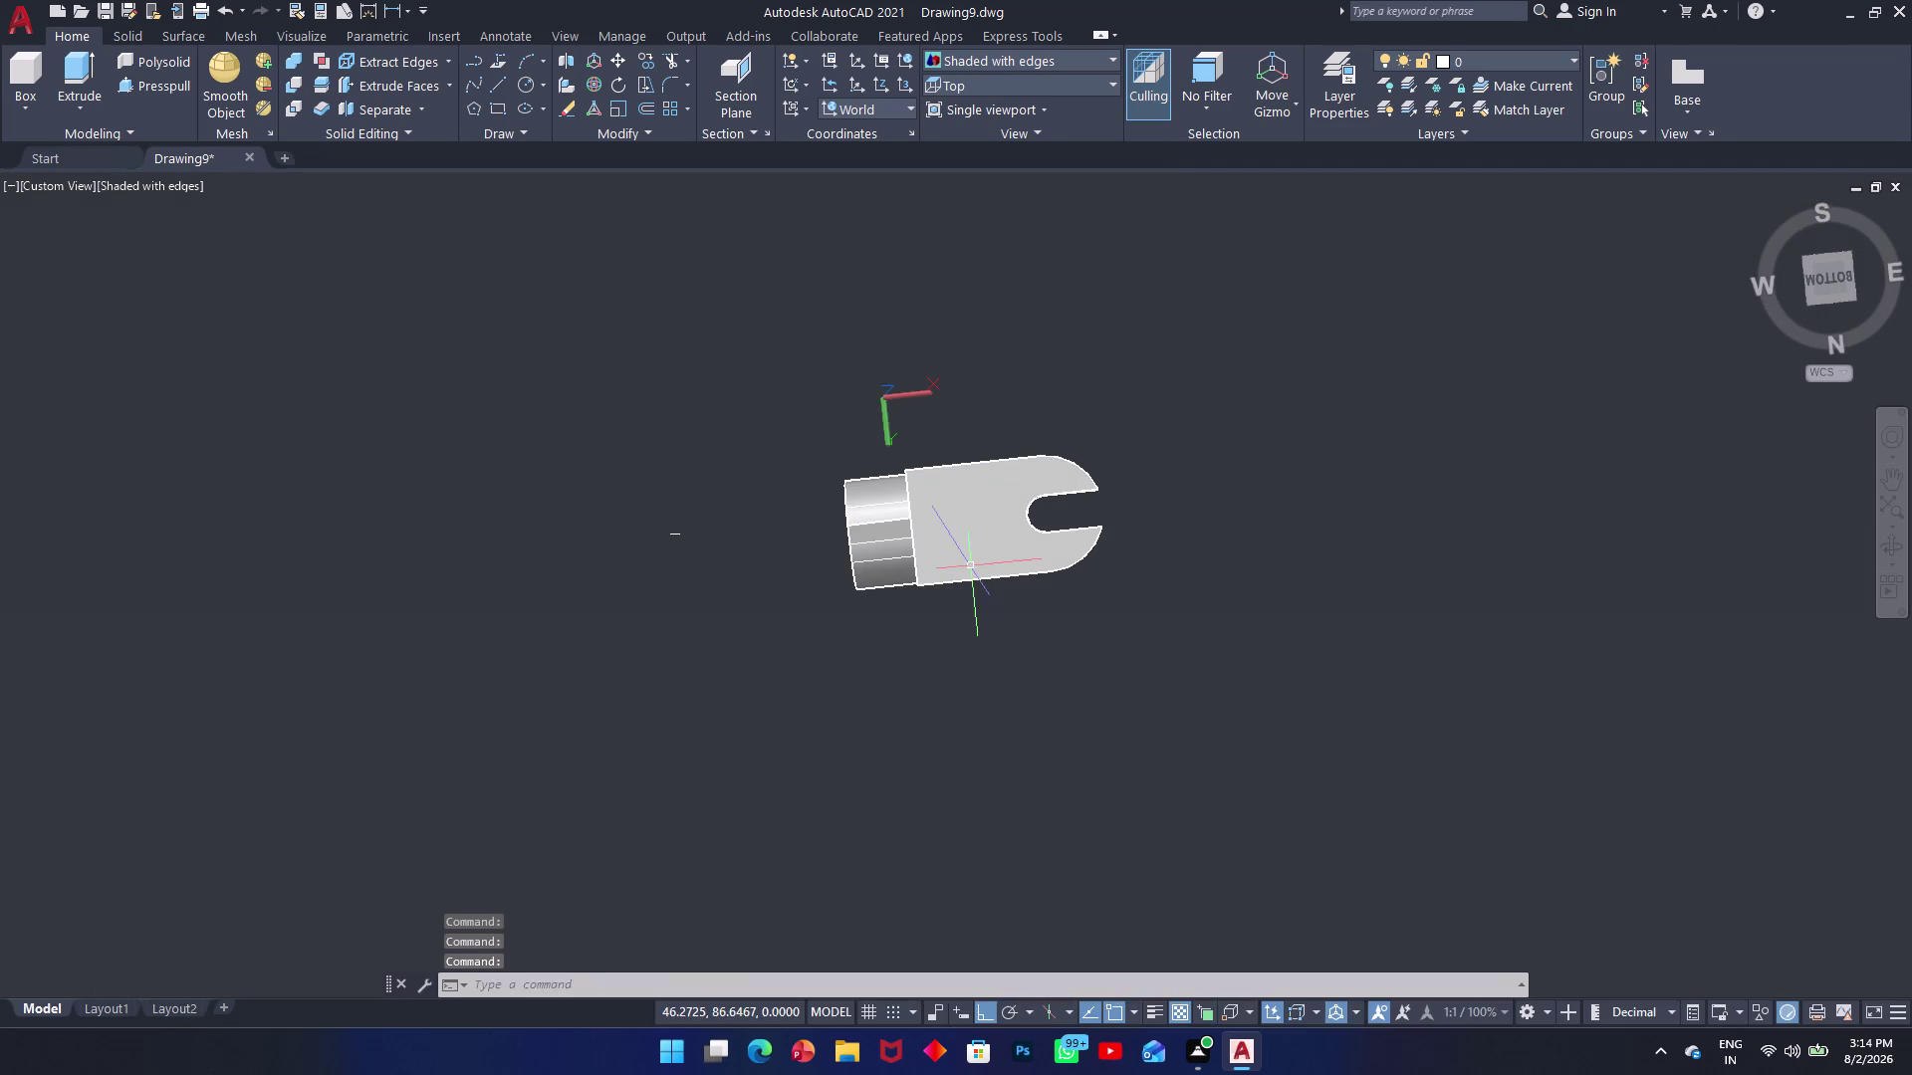
middle_drag(963, 554, 945, 472)
middle_drag(930, 698, 915, 611)
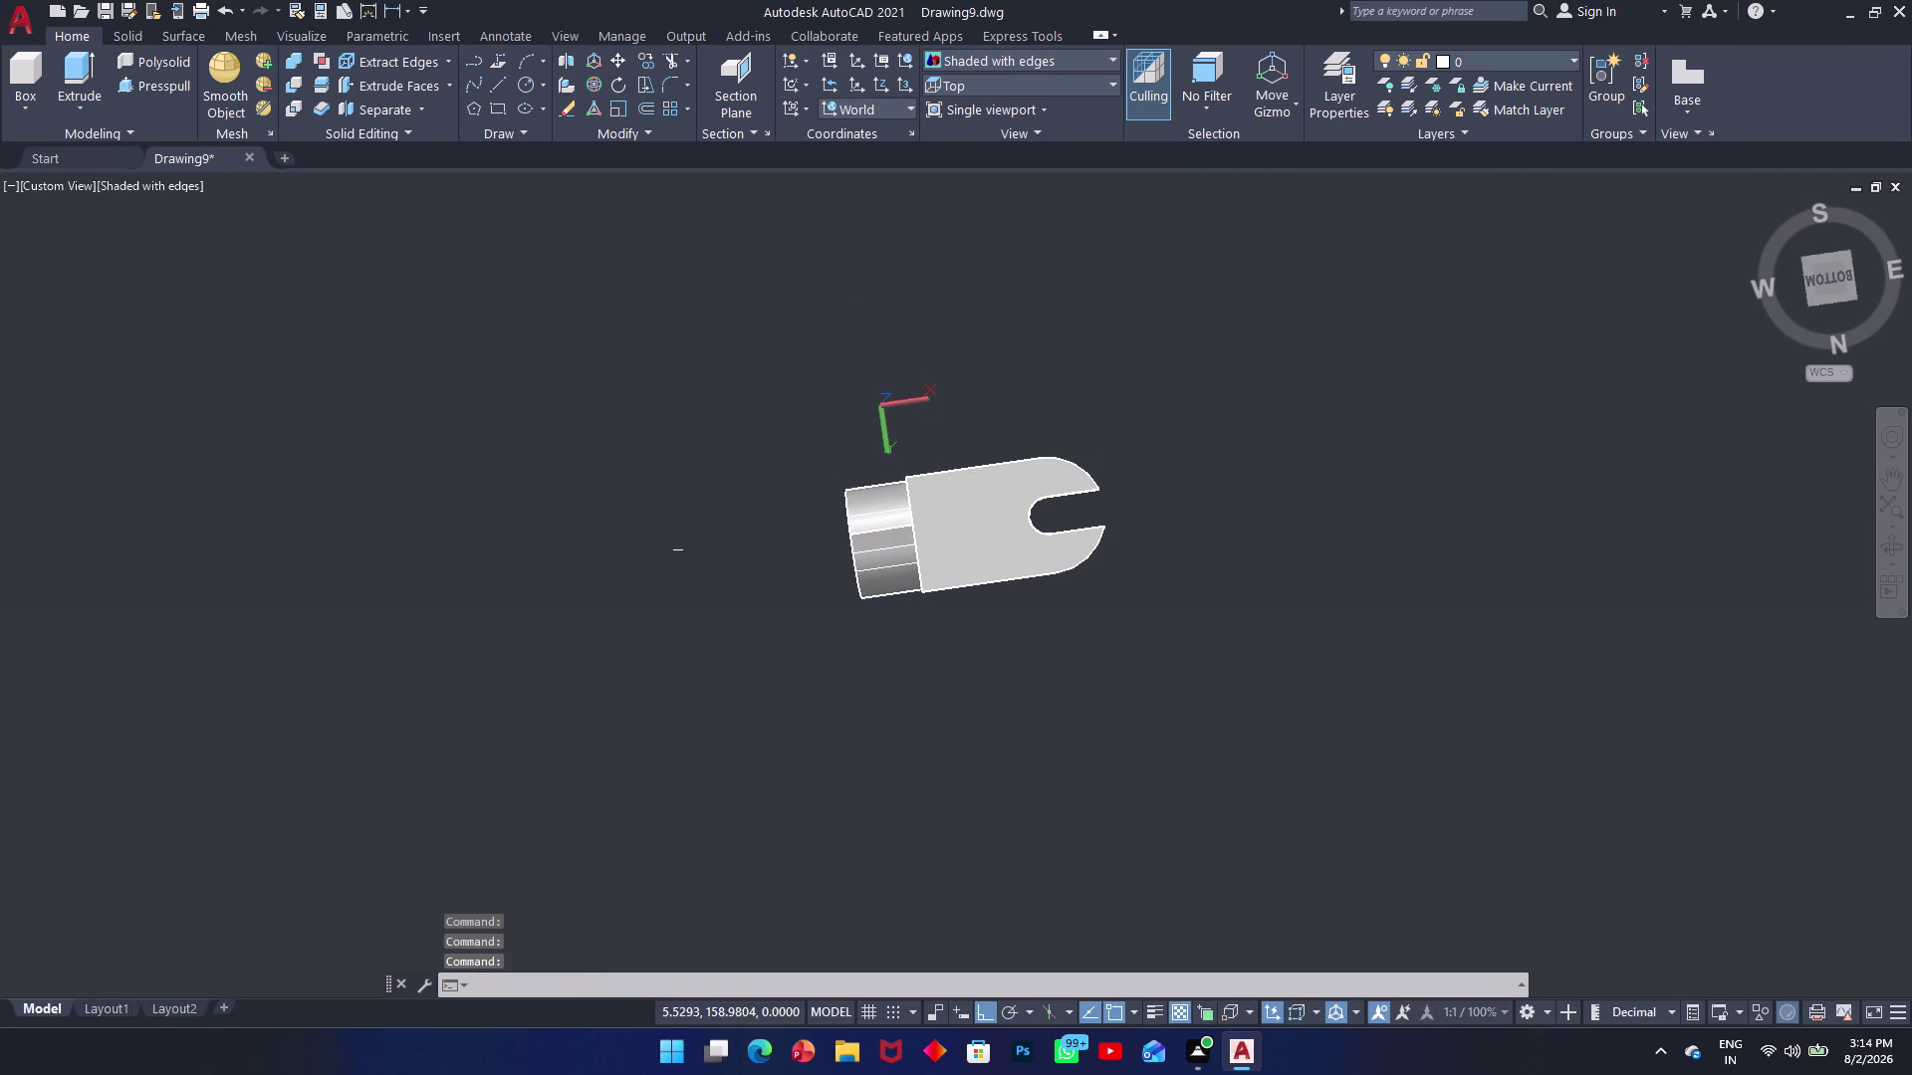
scroll(up, 3)
scroll(down, 3)
scroll(down, 3)
middle_drag(923, 630, 933, 560)
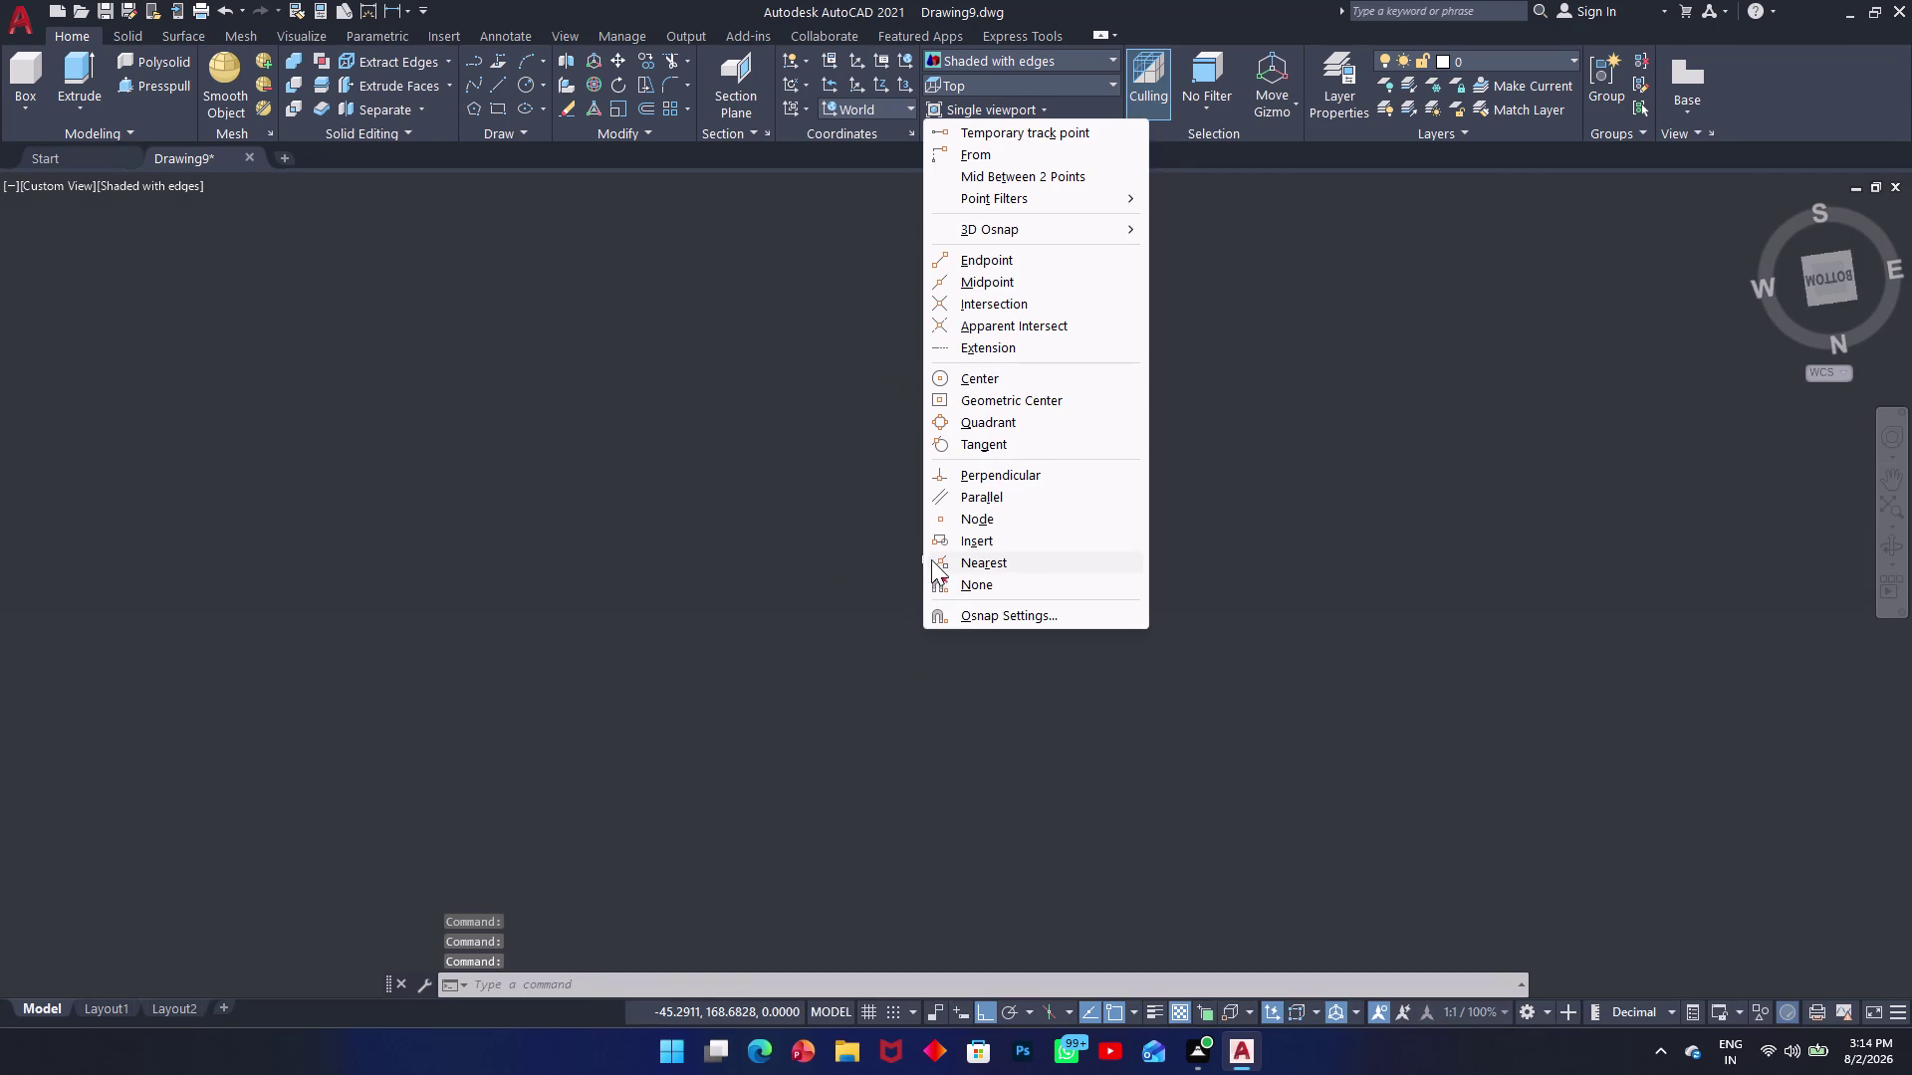
middle_drag(933, 559, 928, 563)
Close the Osnap menu and stray selection box, then keep viewing the bracket from below.
click(774, 580)
middle_drag(949, 621, 938, 615)
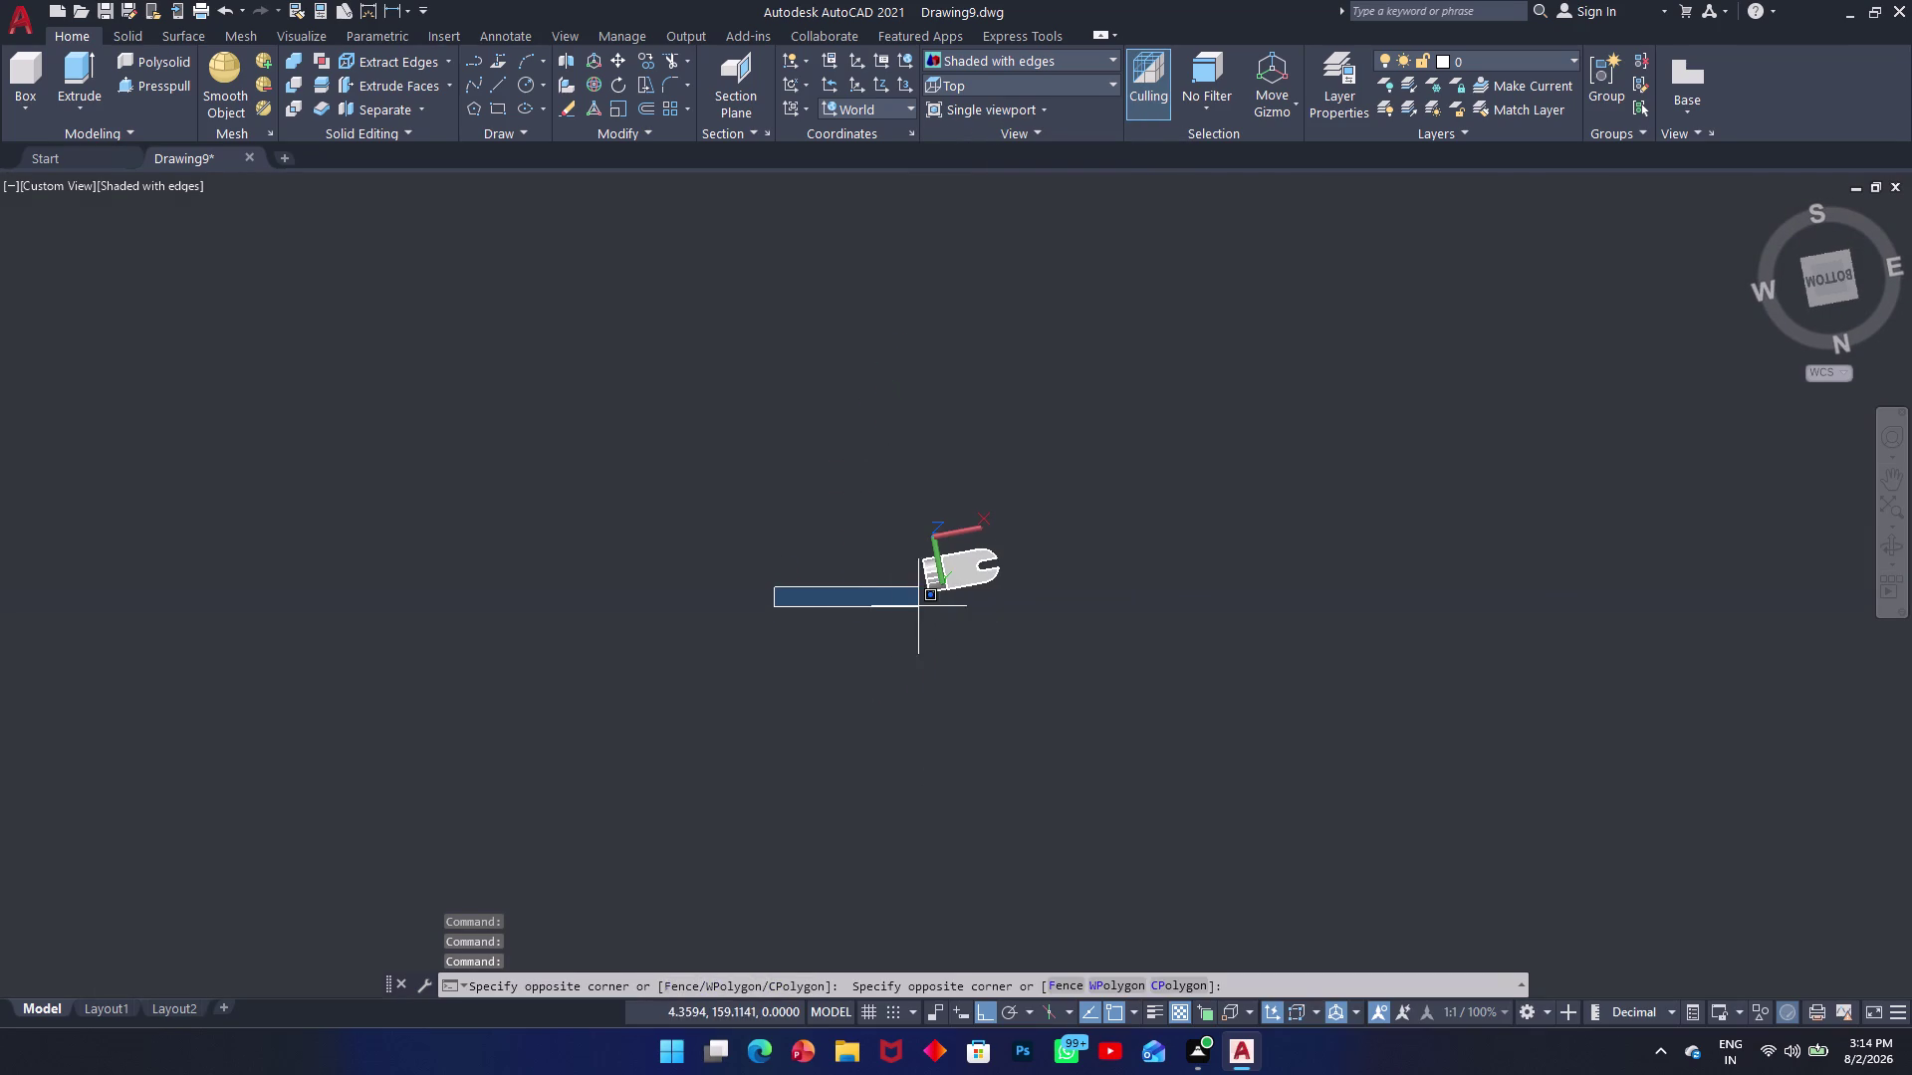
click(868, 609)
scroll(up, 3)
middle_drag(977, 625, 950, 579)
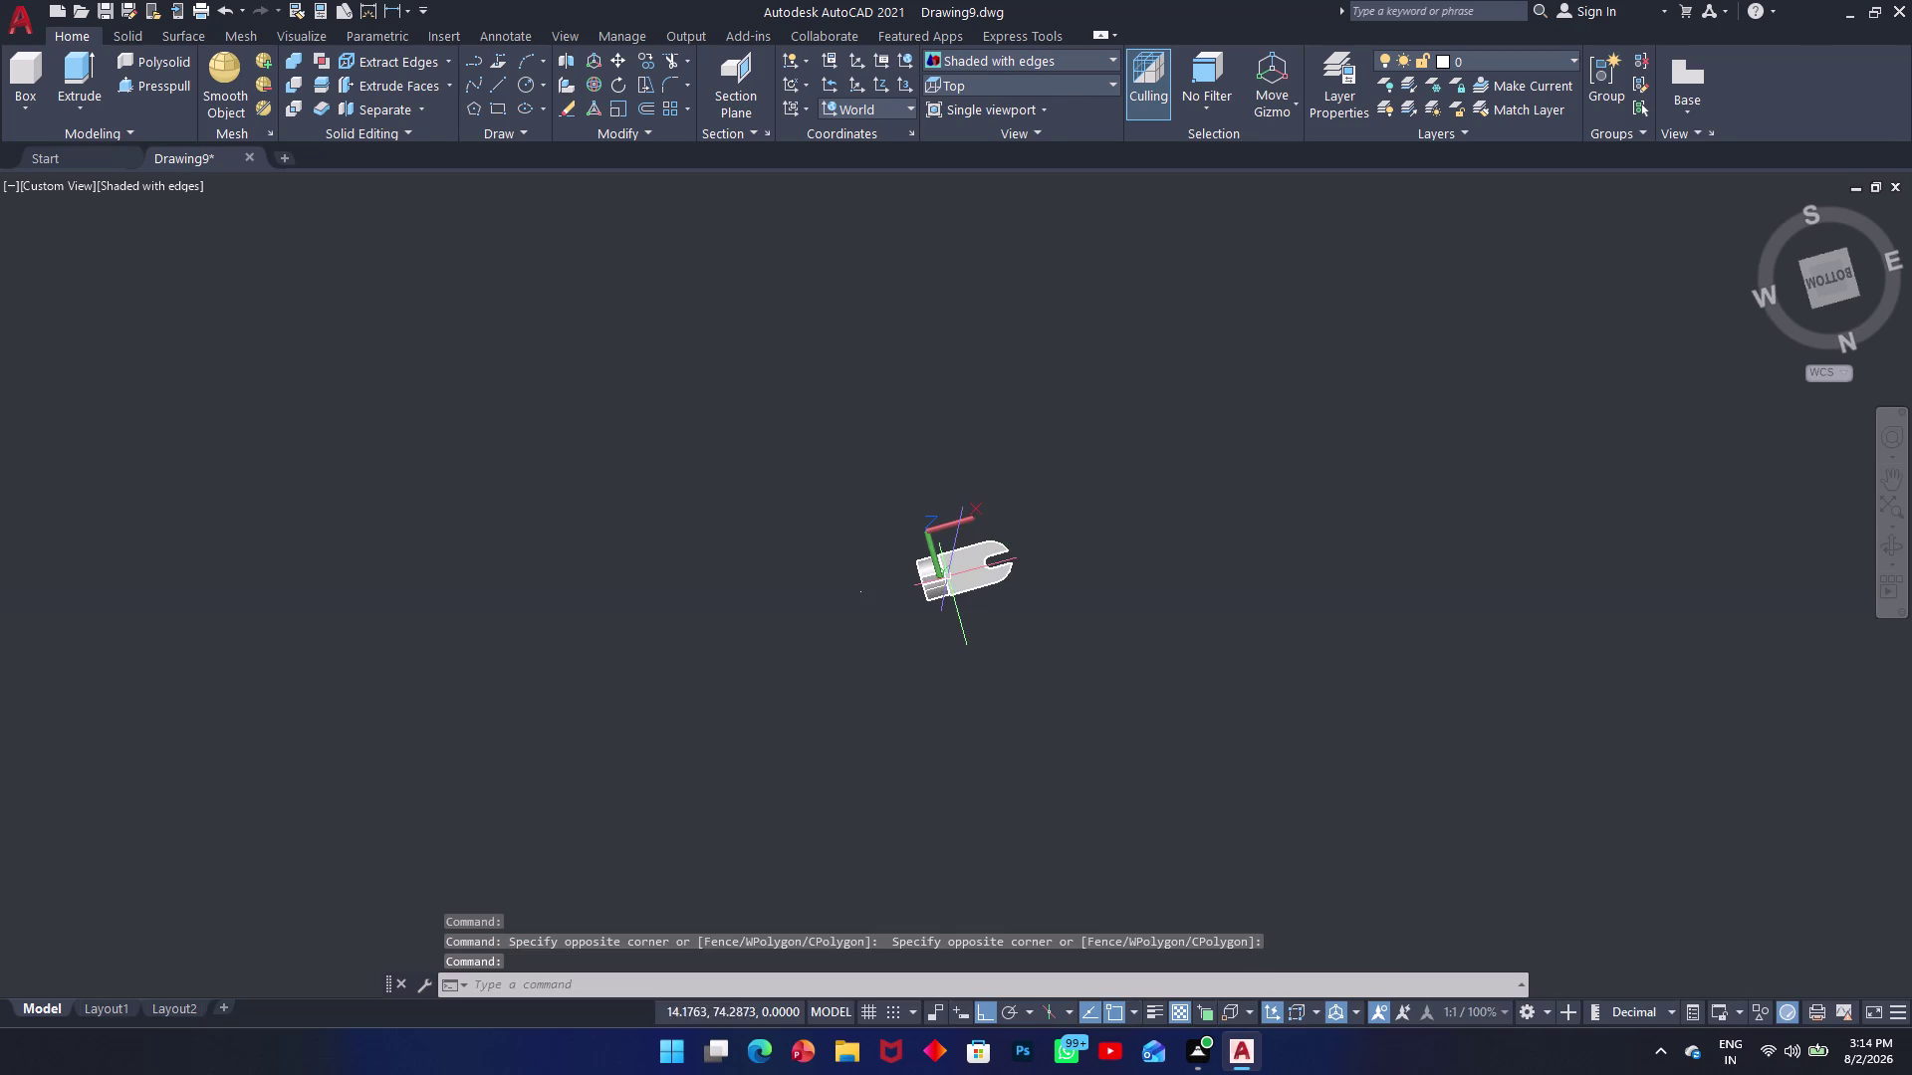
middle_drag(1007, 733, 919, 593)
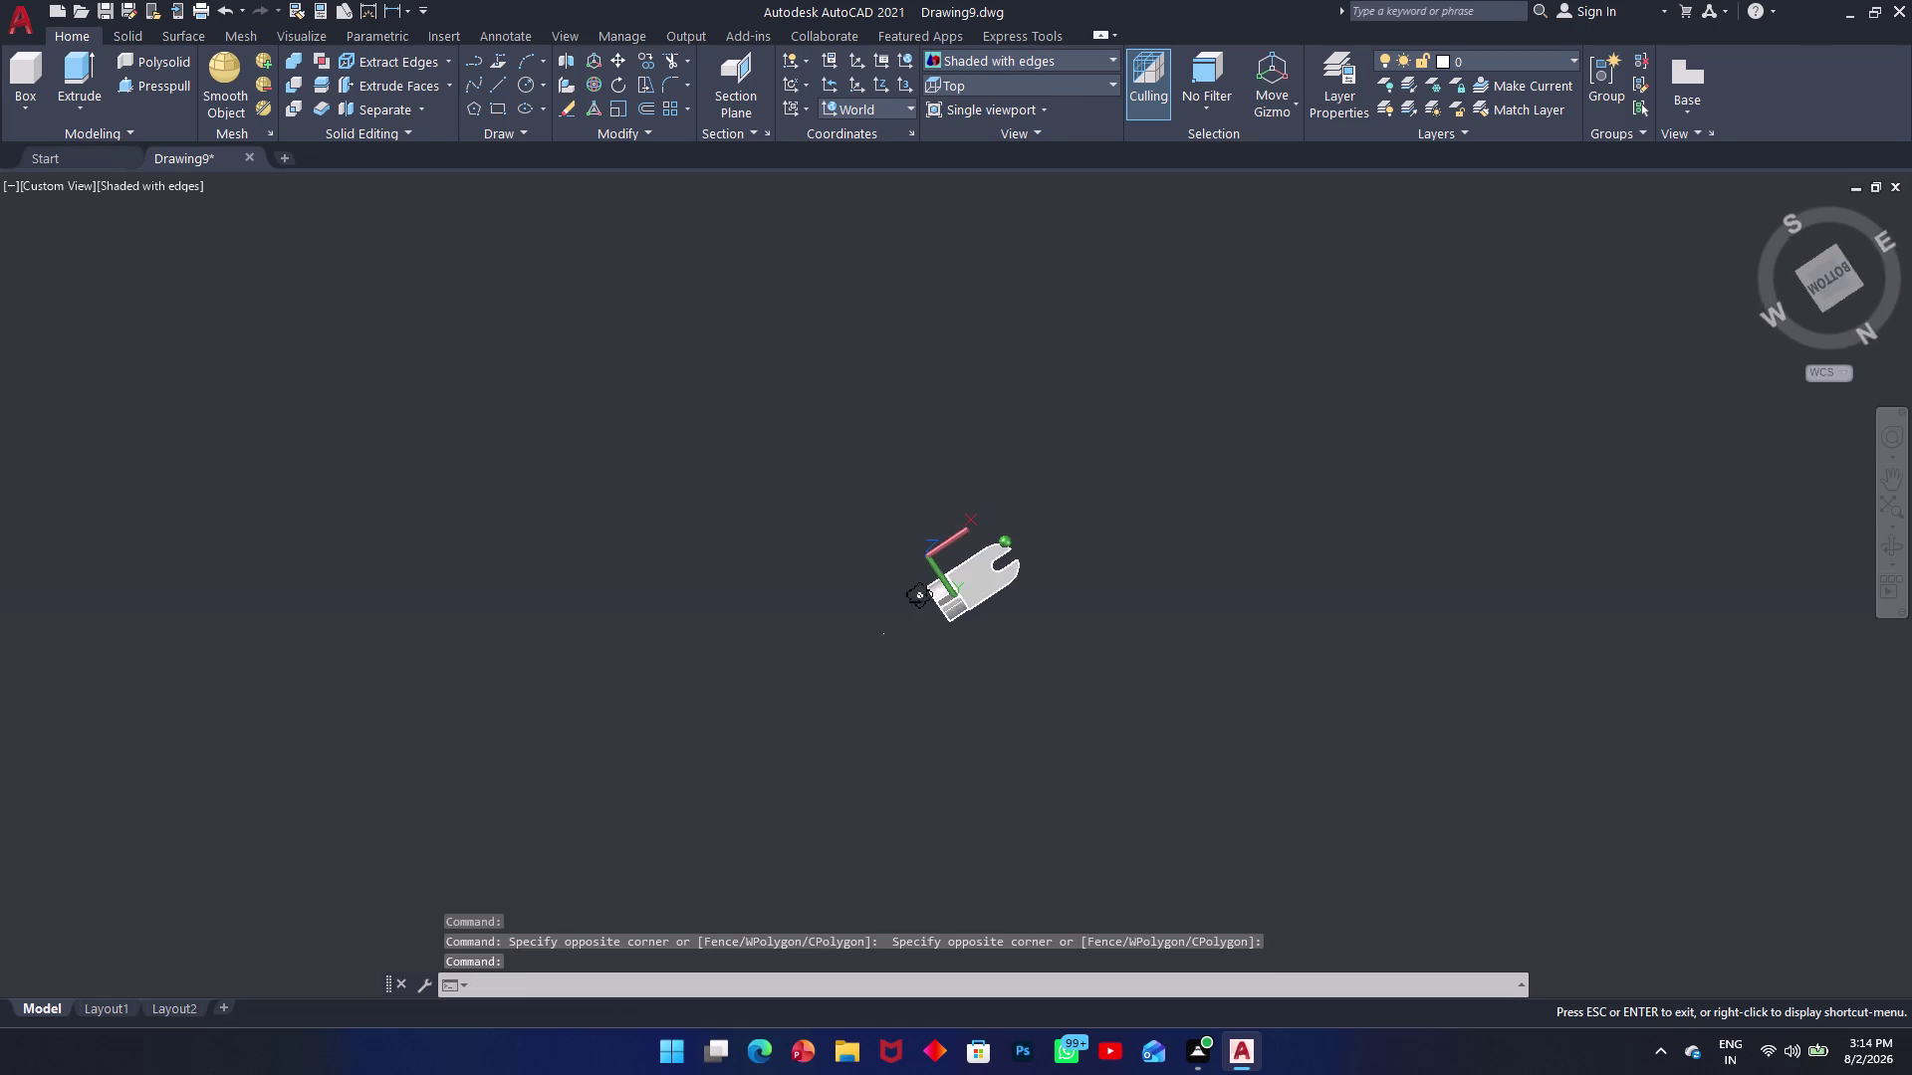
middle_drag(919, 593, 715, 581)
scroll(up, 3)
scroll(up, 3)
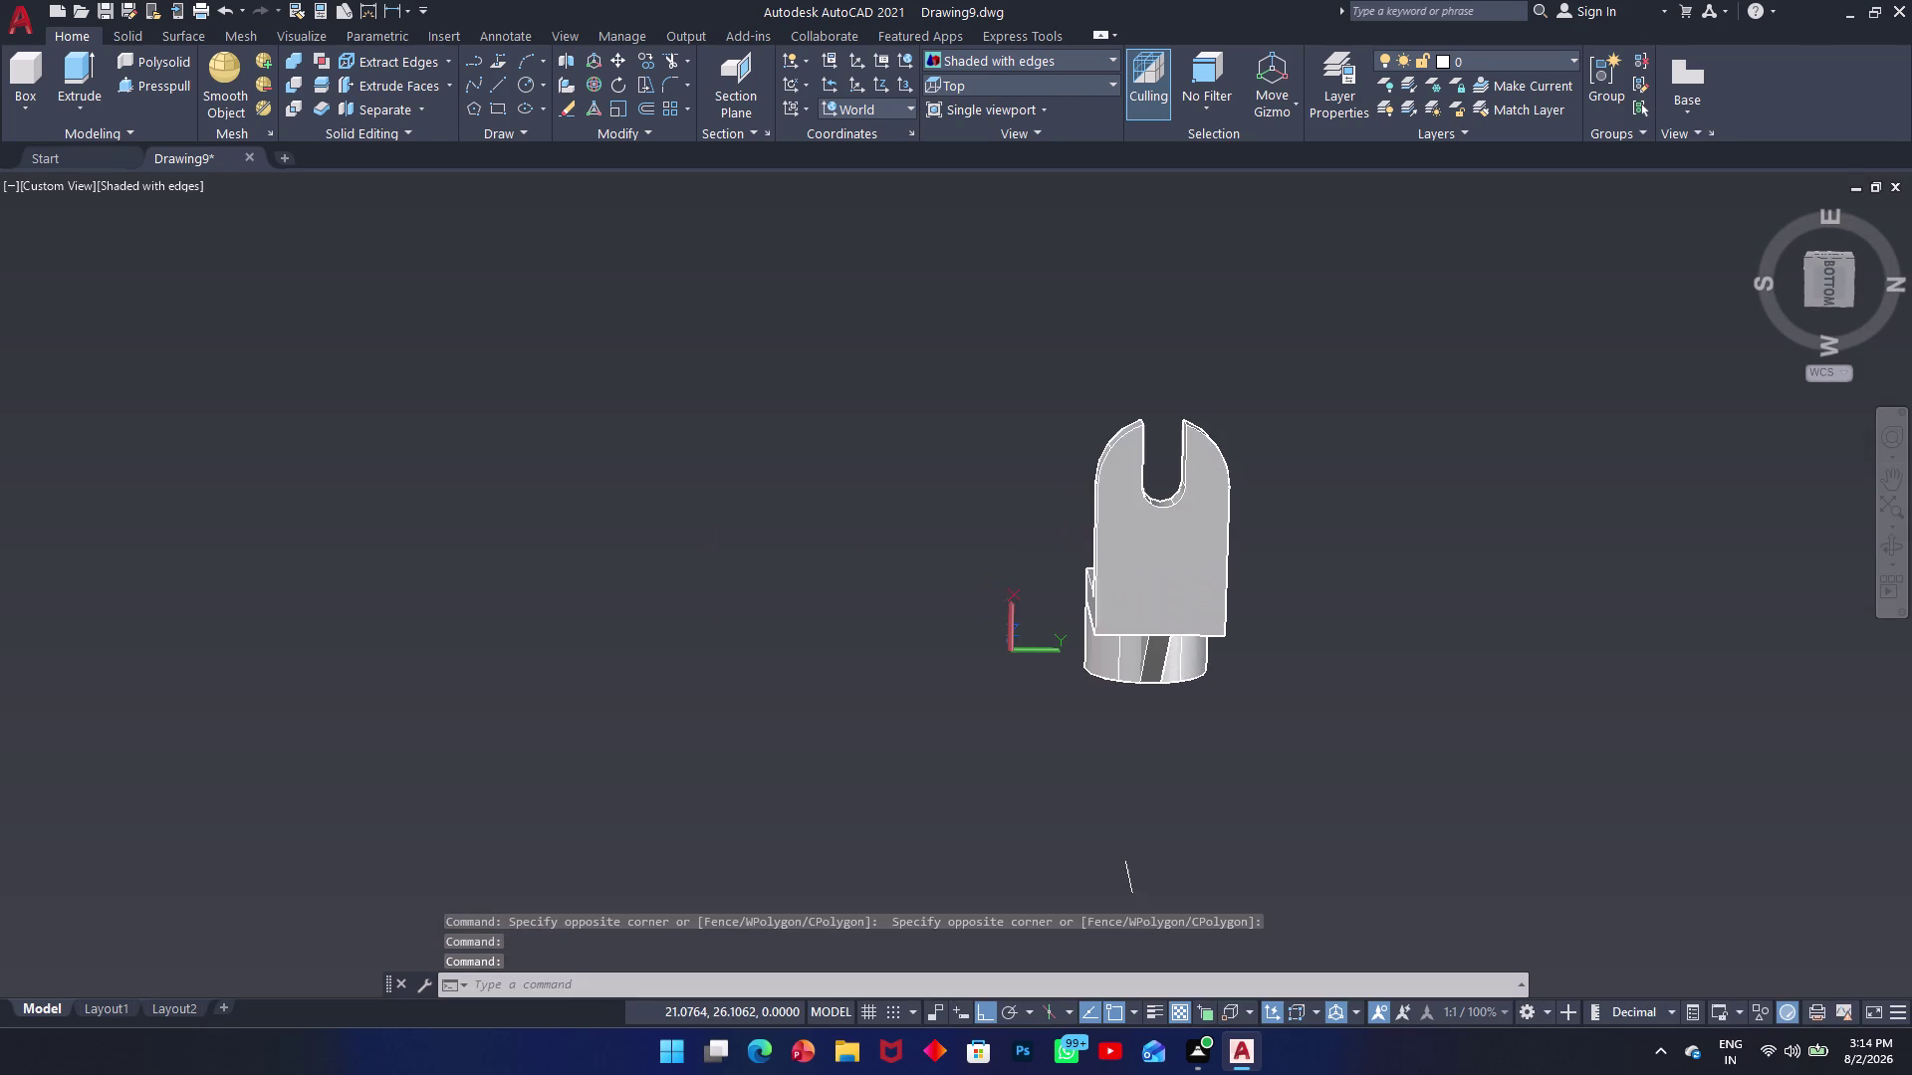
scroll(up, 3)
Orbit around the bracket's curved end and along its length.
middle_drag(1366, 739, 1210, 426)
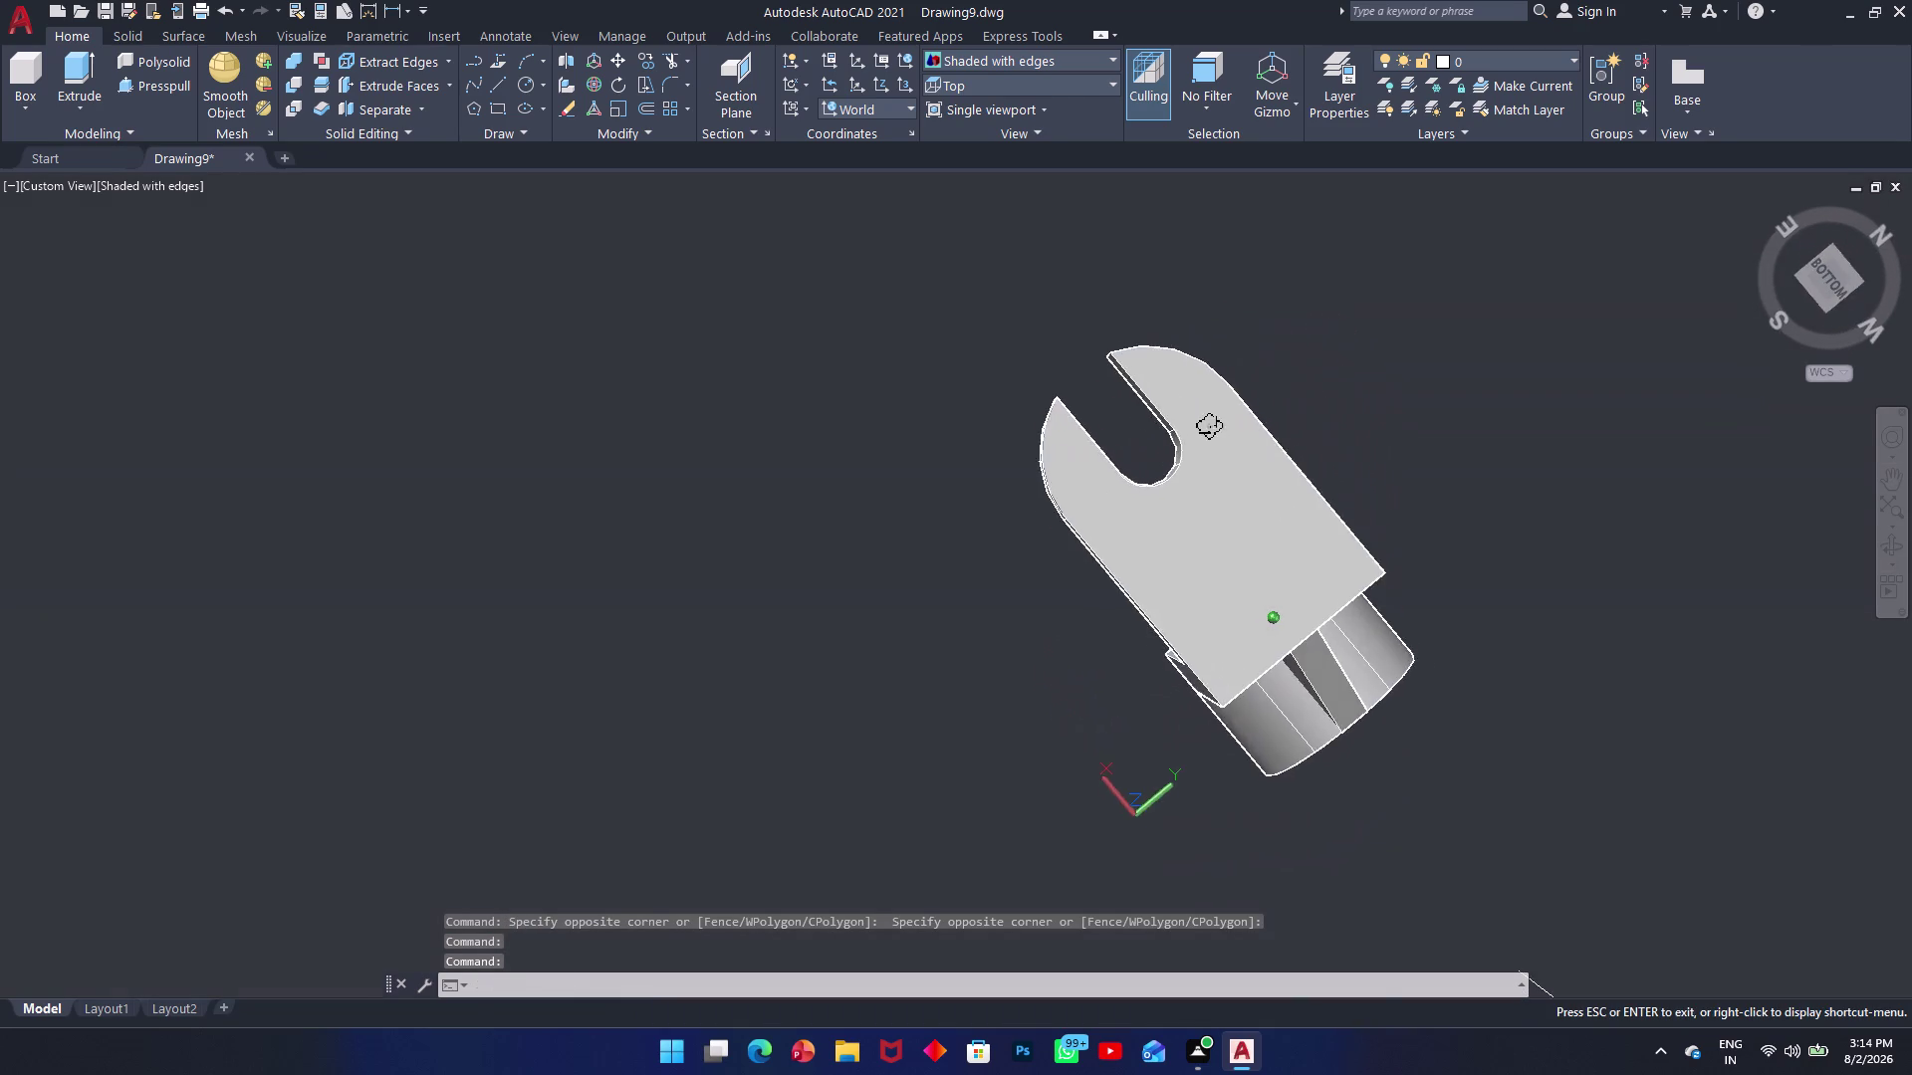
middle_drag(1210, 425, 1173, 425)
middle_drag(1184, 455, 1210, 839)
scroll(up, 3)
scroll(up, 3)
middle_drag(1721, 708, 1253, 485)
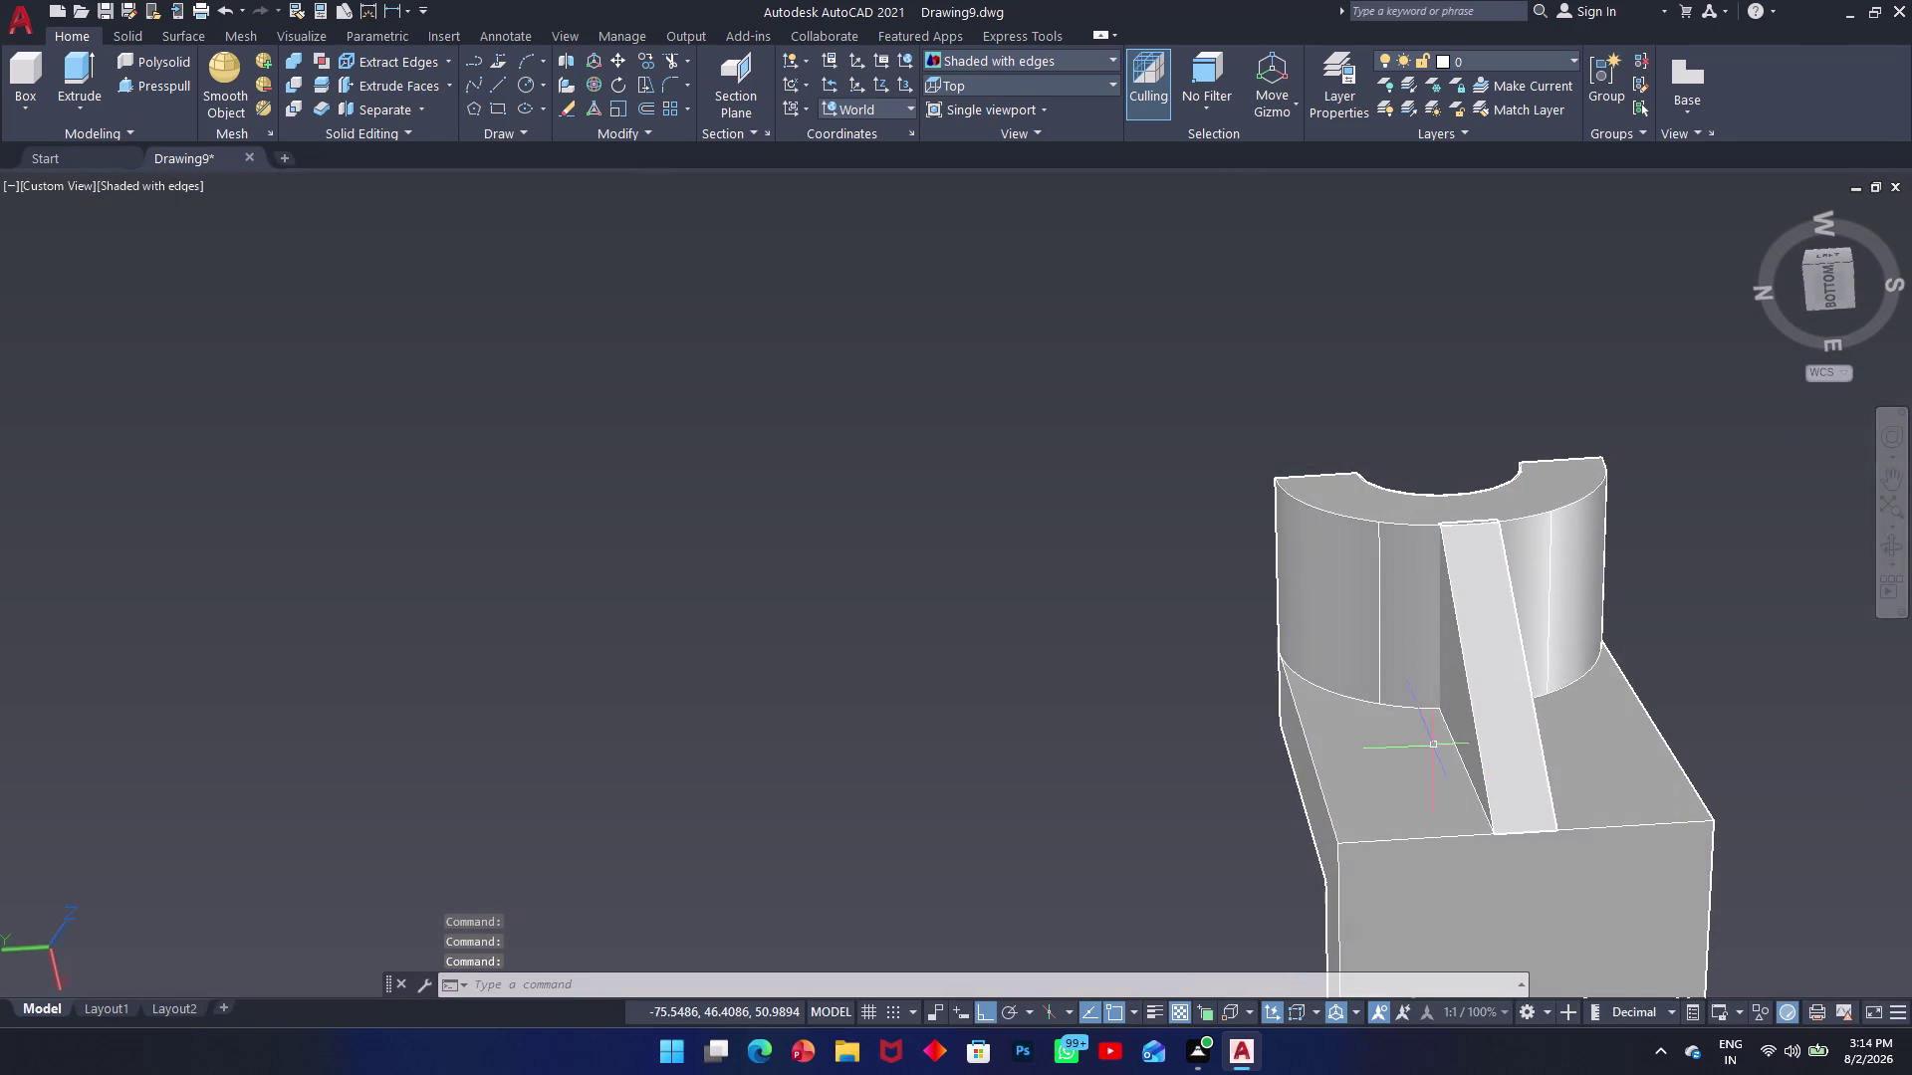
scroll(up, 3)
scroll(down, 3)
middle_drag(1555, 749, 1480, 772)
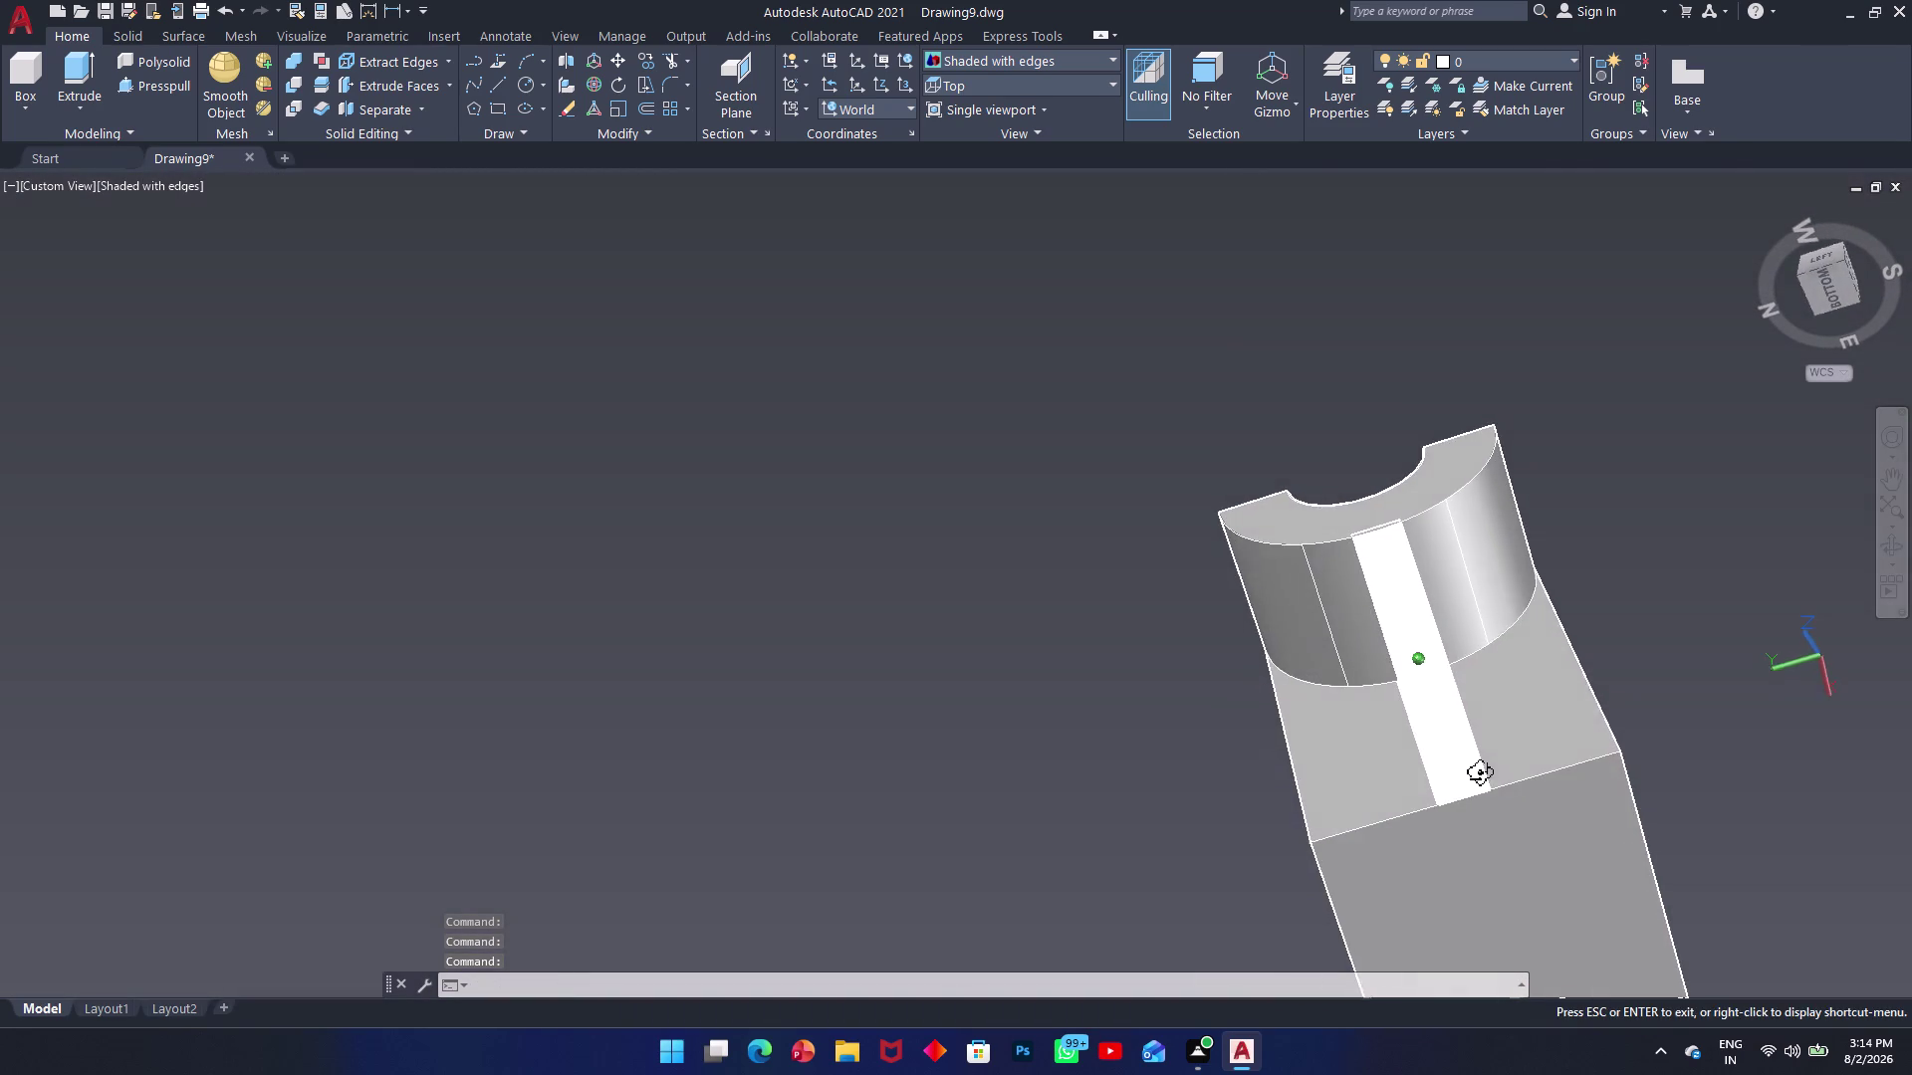
middle_drag(1480, 772, 1476, 772)
scroll(up, 3)
scroll(up, 3)
scroll(down, 3)
scroll(down, 3)
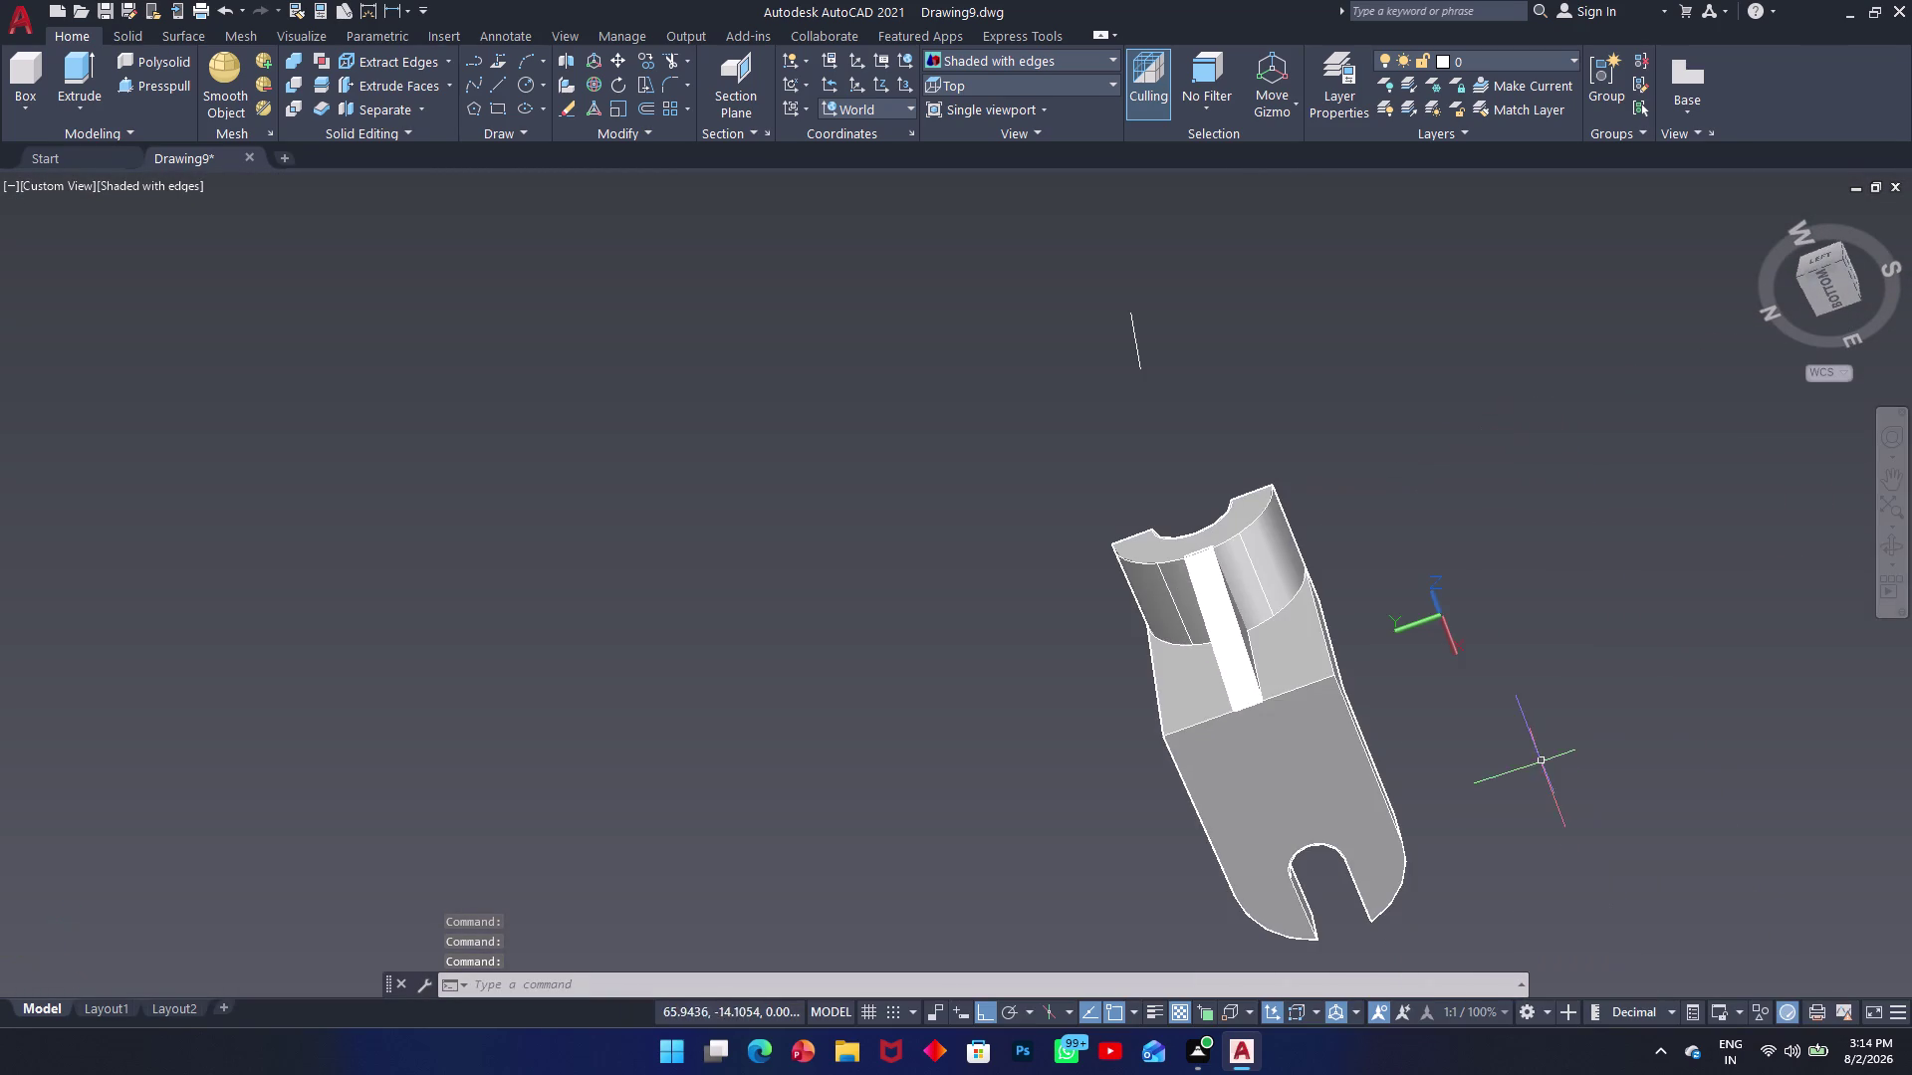
Orbit and pan to view the bracket from the front and side.
middle_drag(1536, 793, 1326, 927)
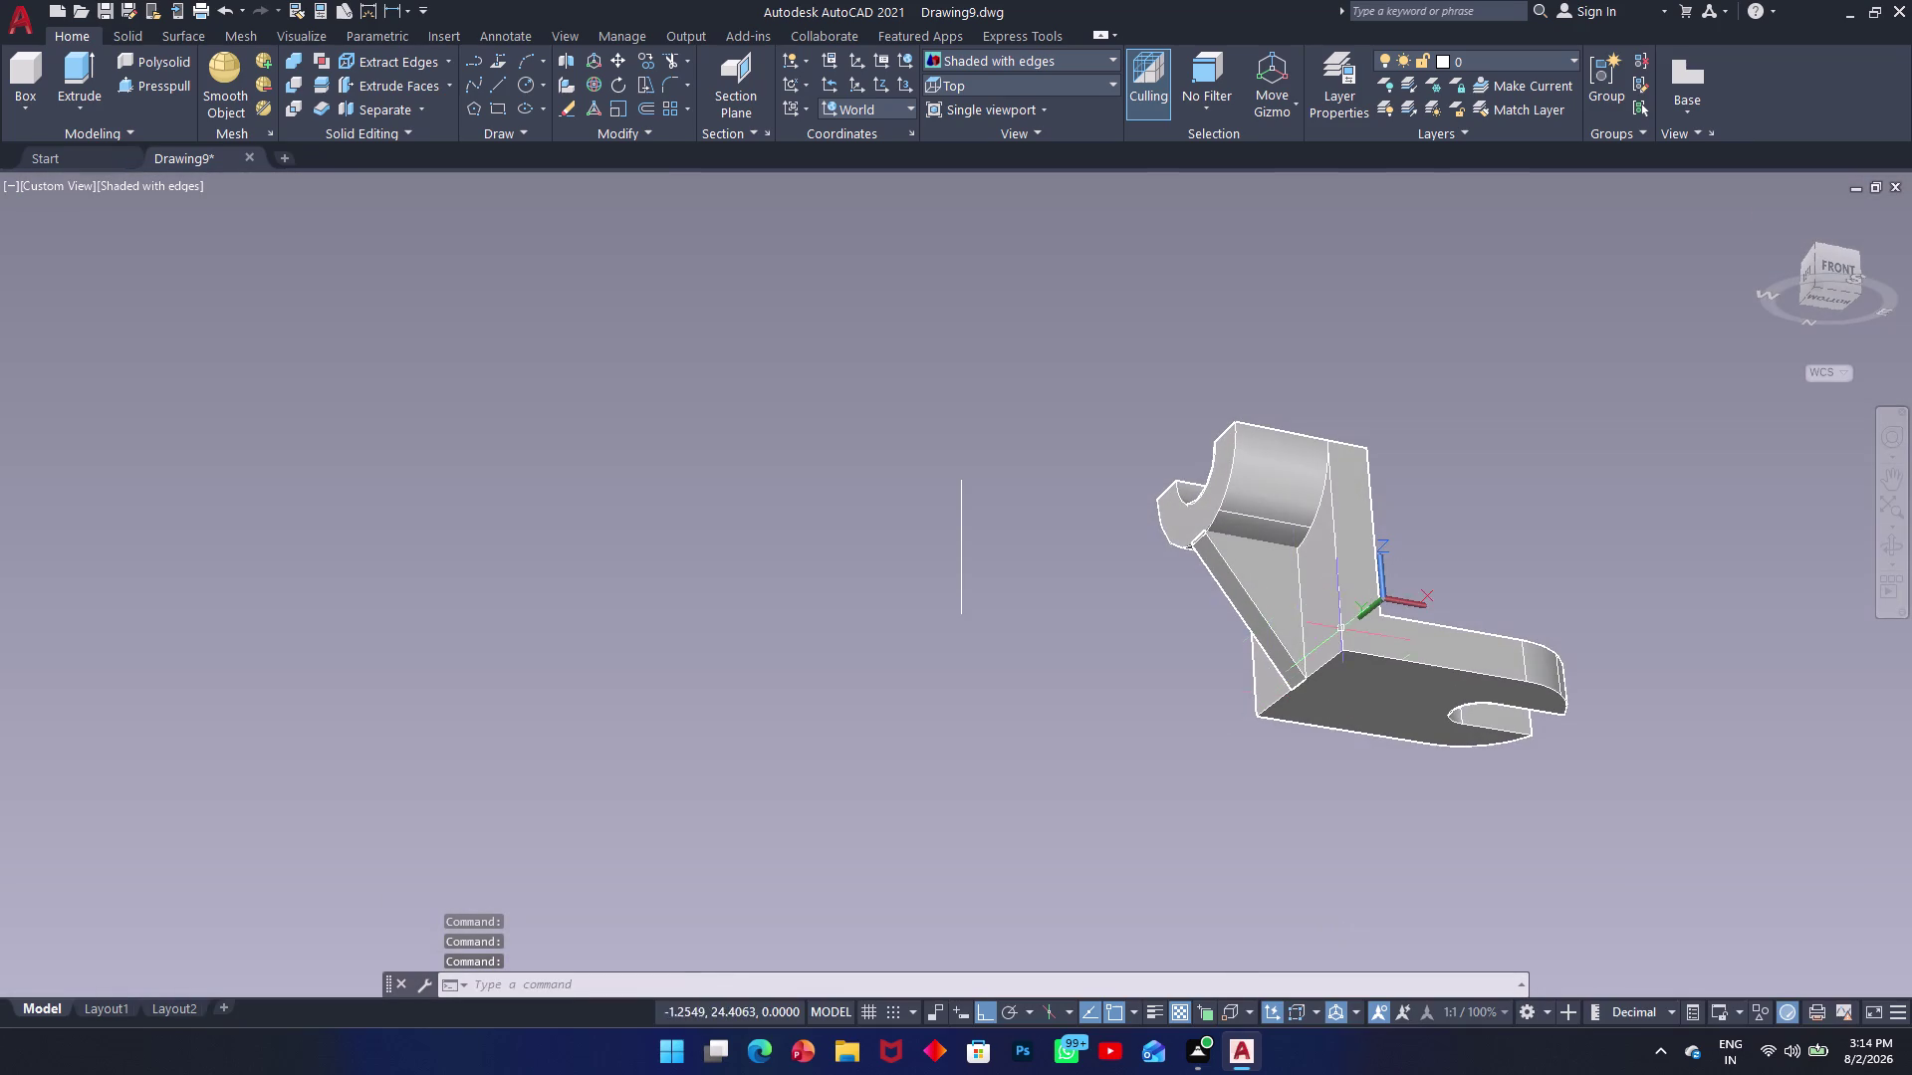
scroll(up, 3)
scroll(down, 3)
scroll(up, 3)
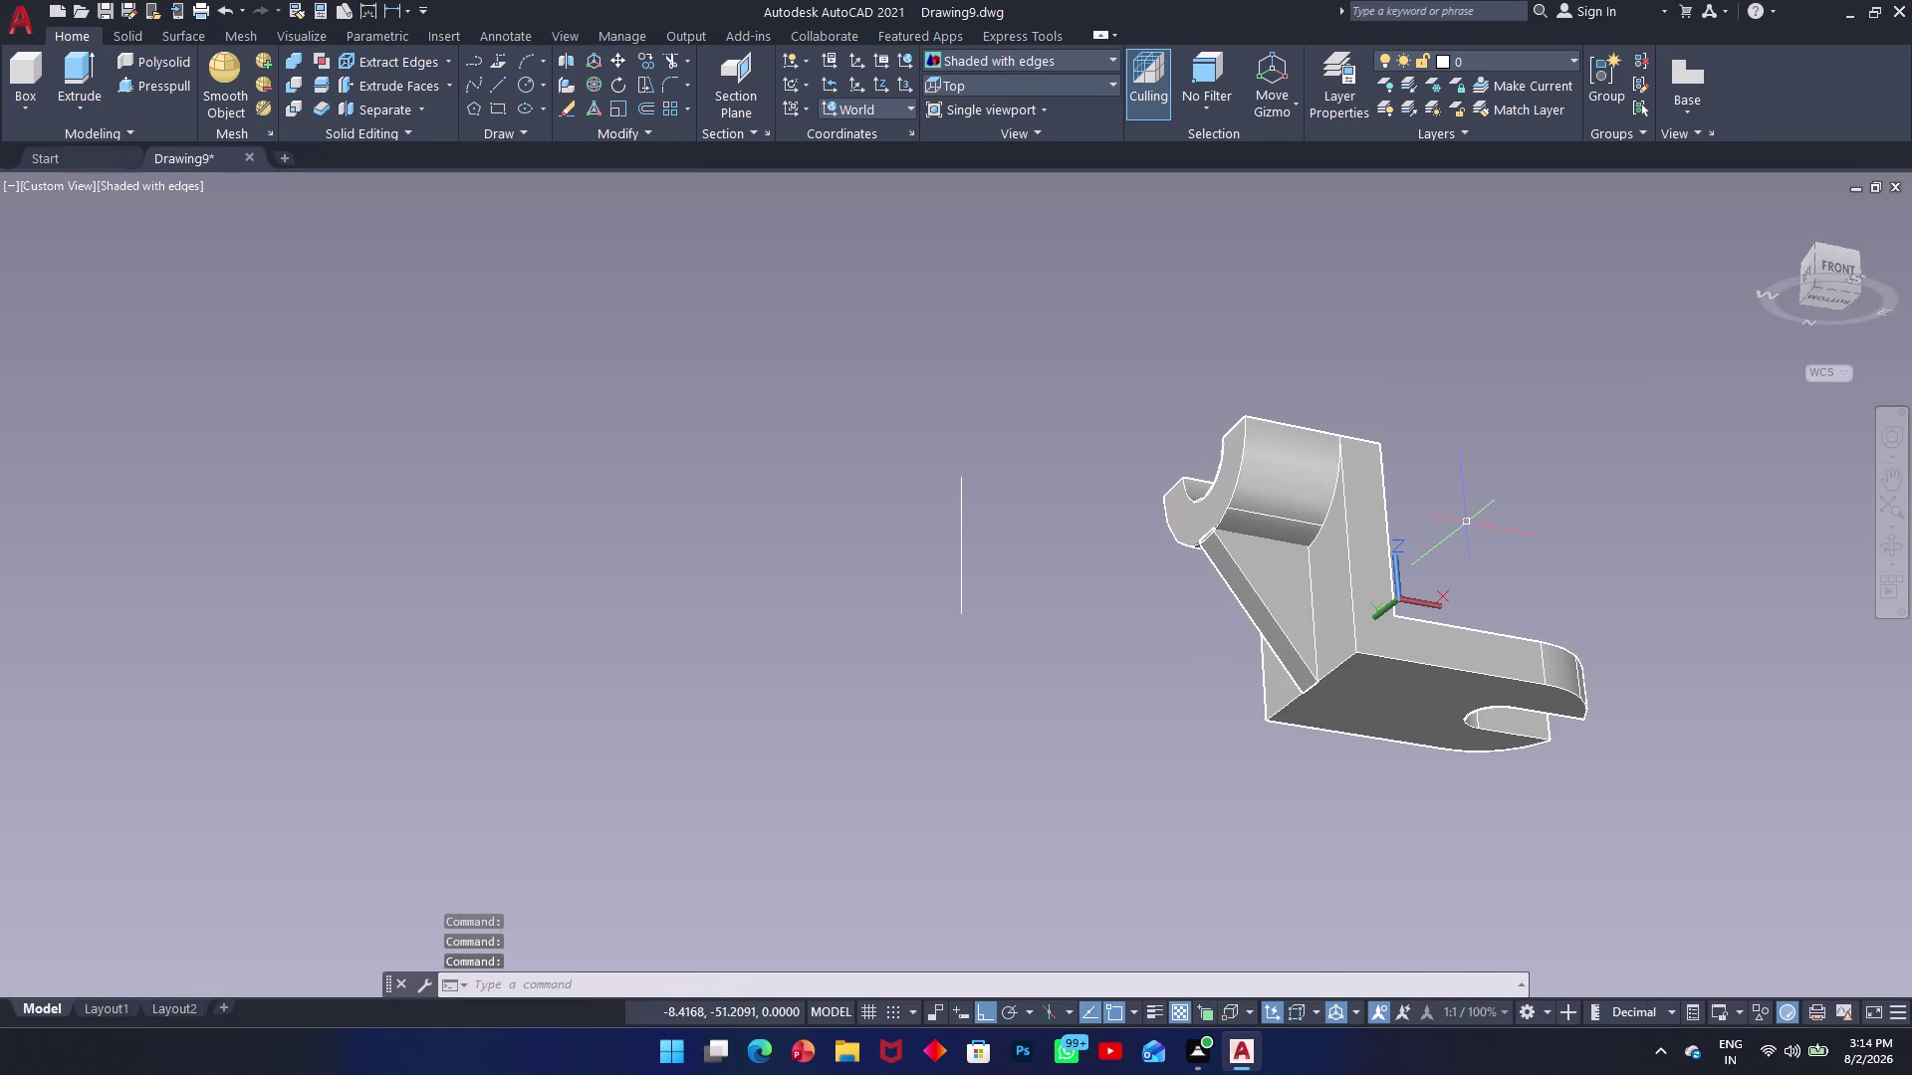
middle_drag(1484, 550, 1242, 606)
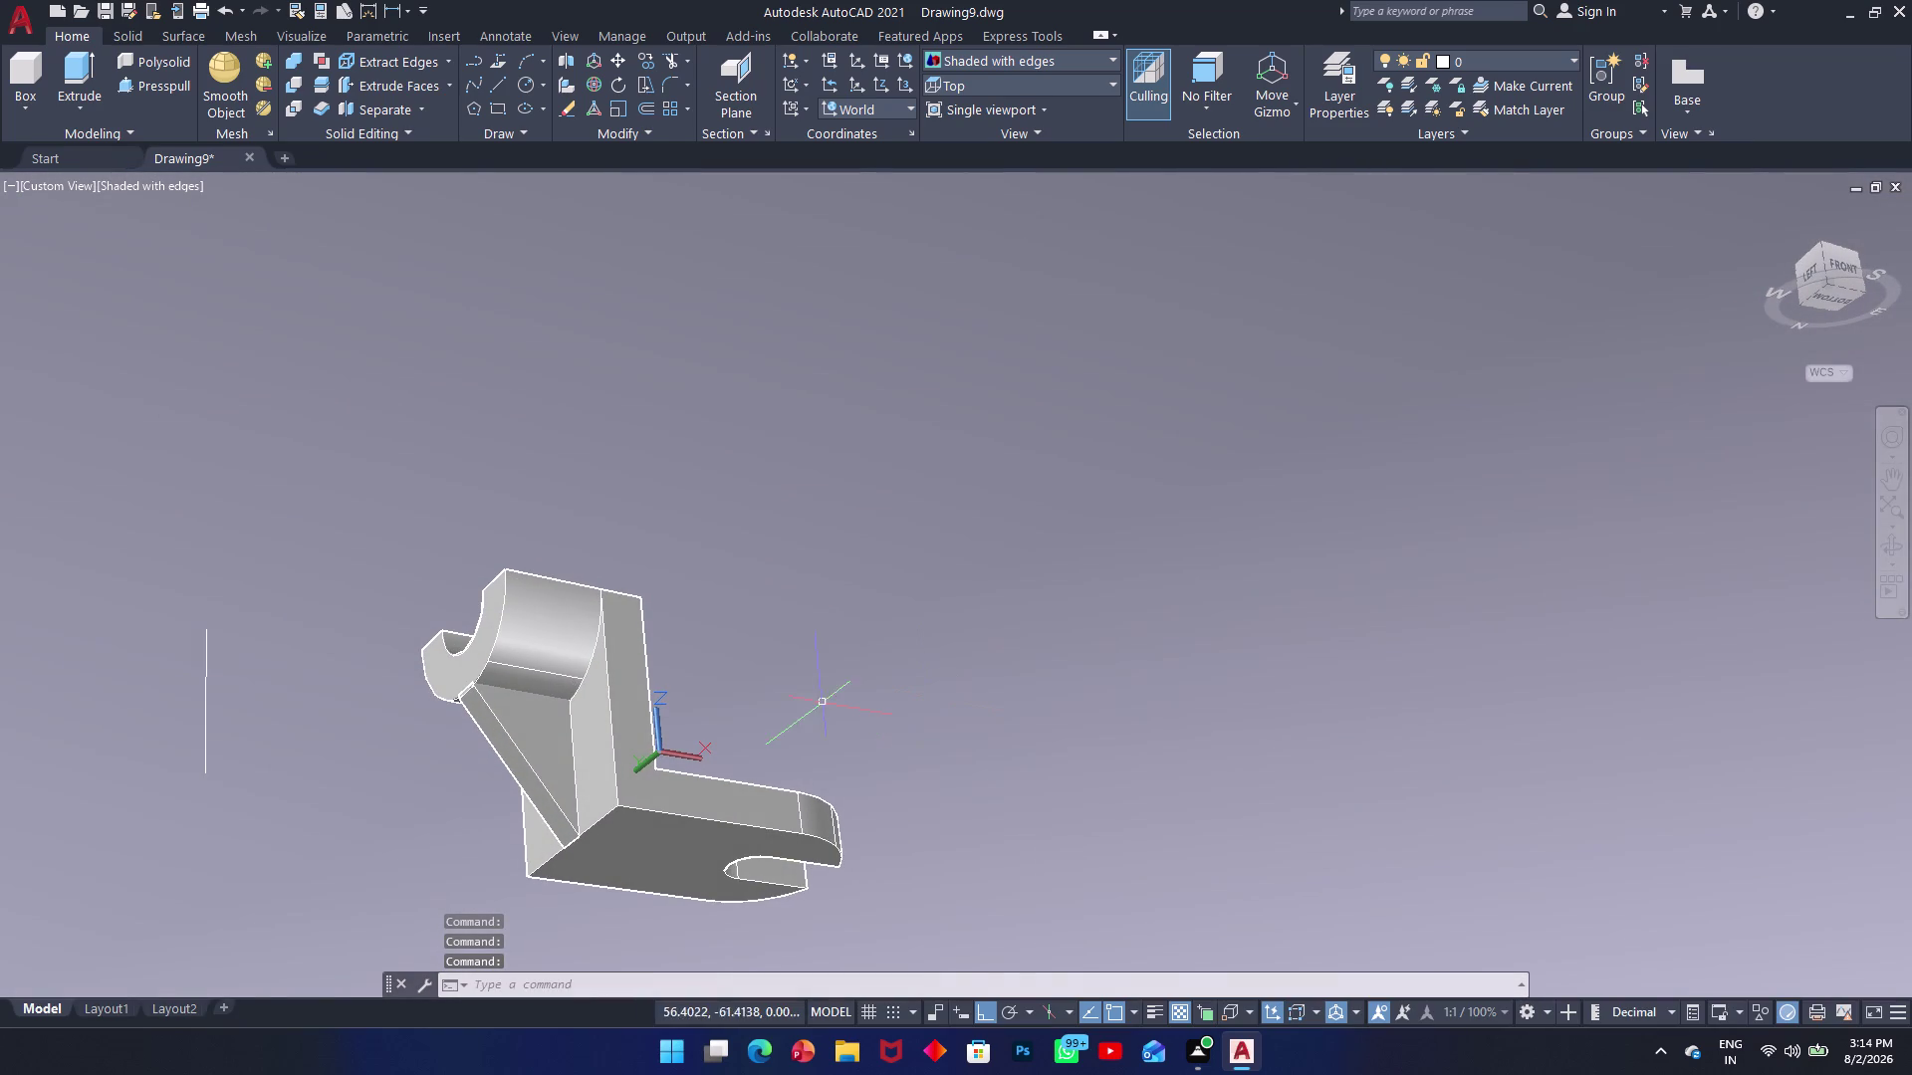
scroll(up, 3)
scroll(down, 3)
scroll(up, 3)
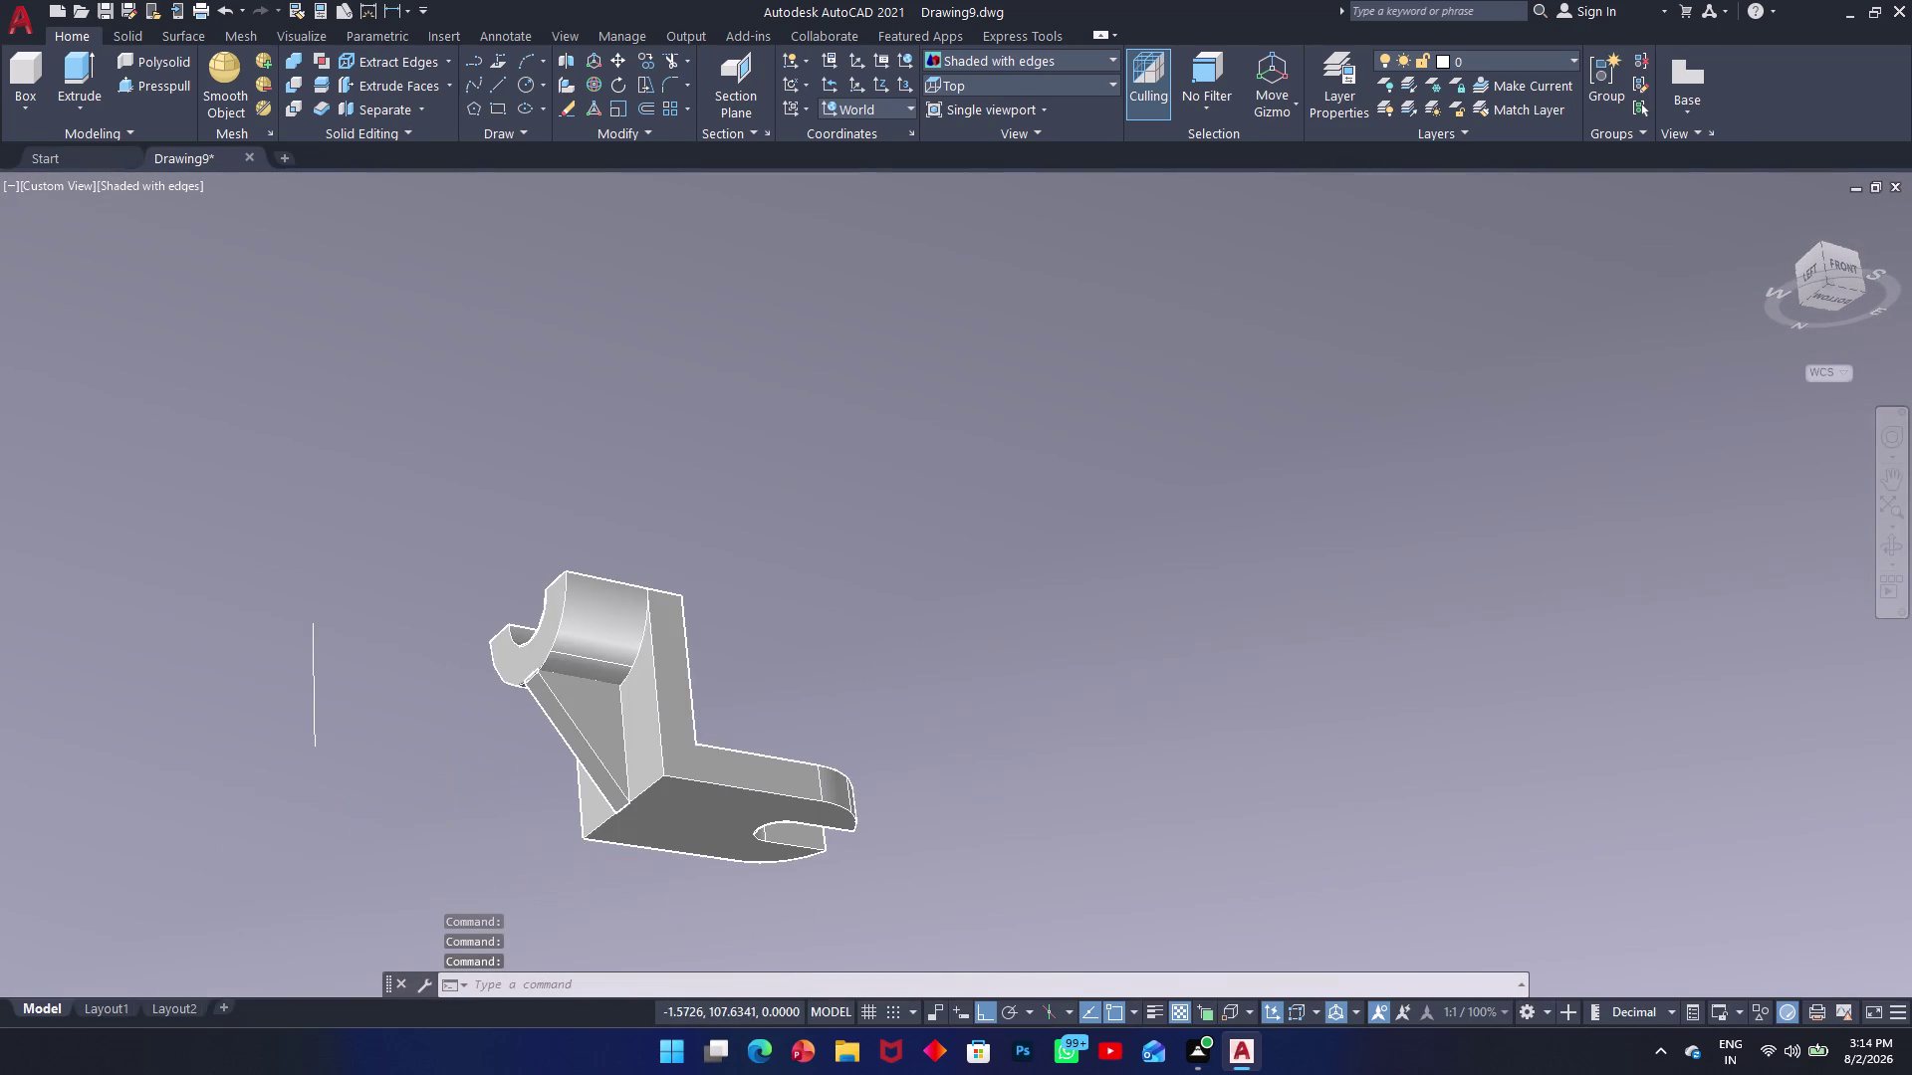
scroll(up, 3)
middle_drag(490, 826, 457, 817)
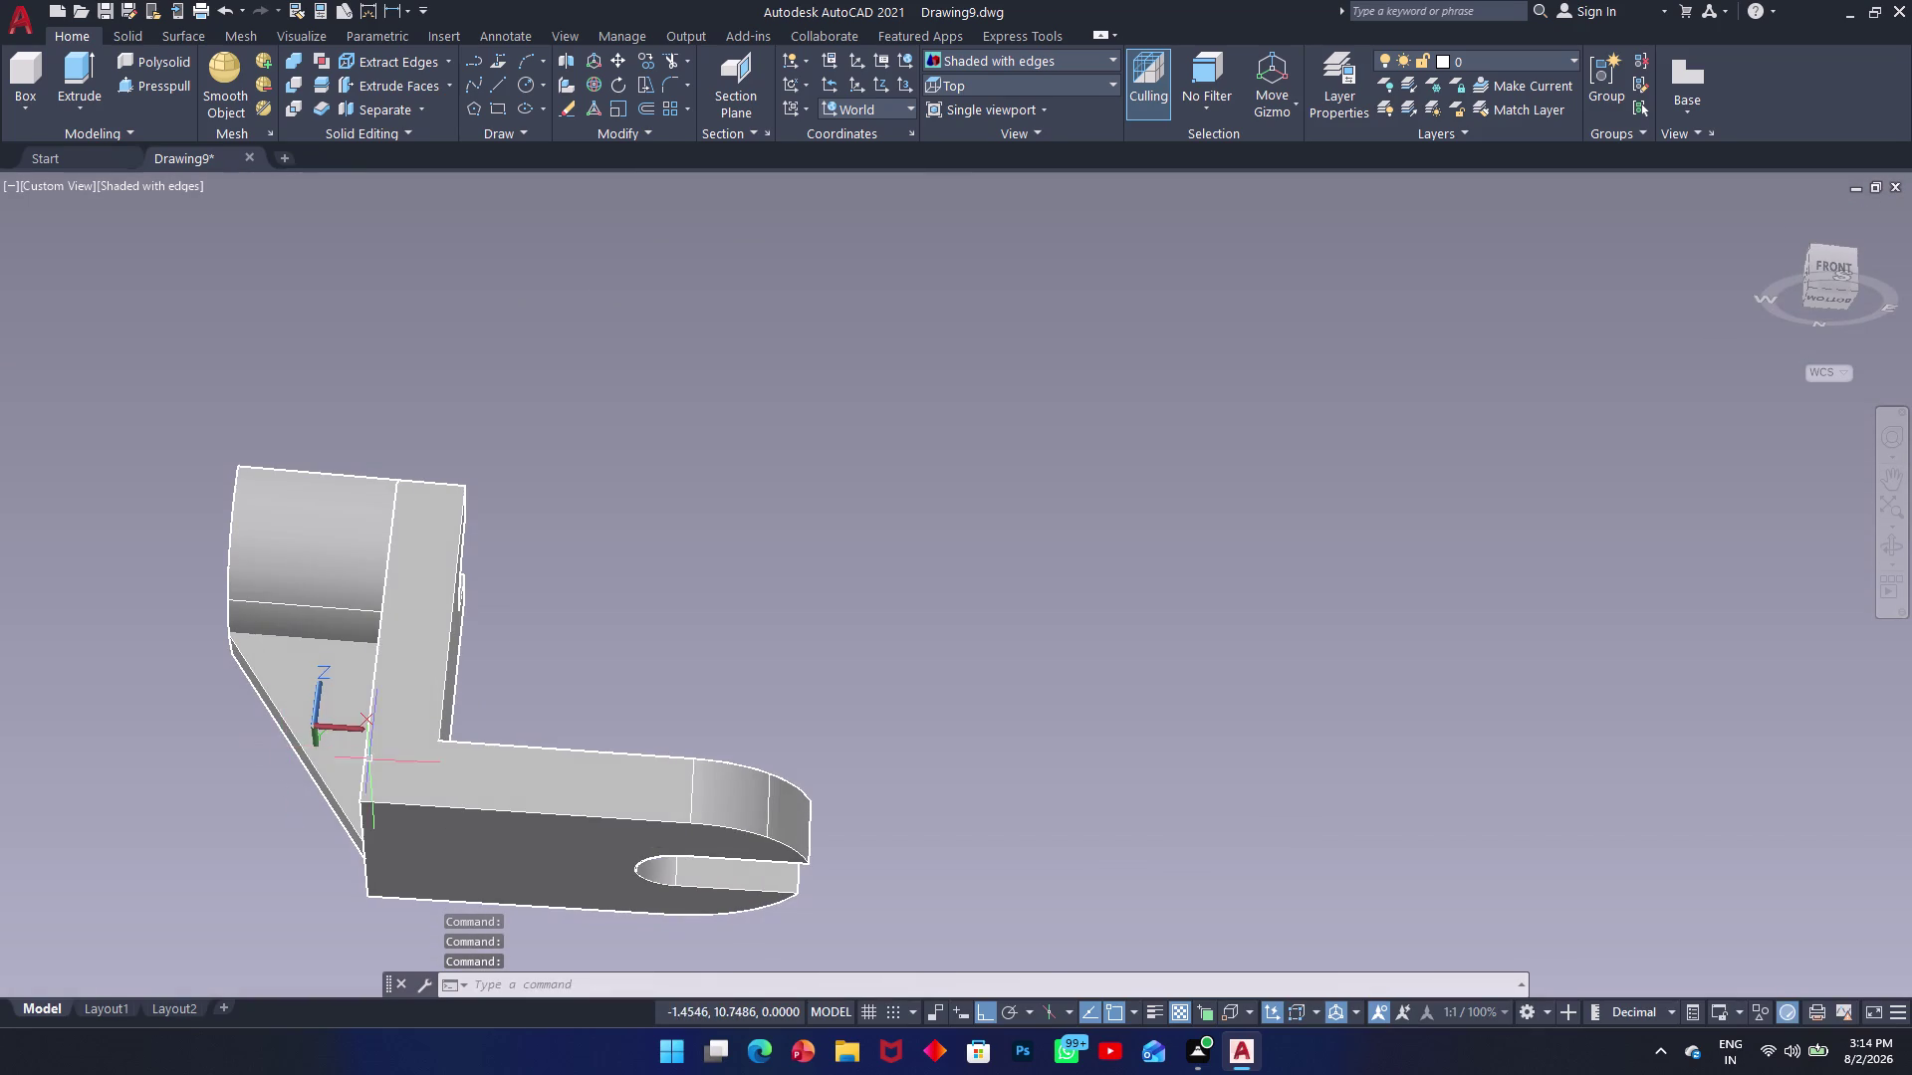
scroll(up, 3)
scroll(down, 3)
scroll(up, 3)
scroll(down, 3)
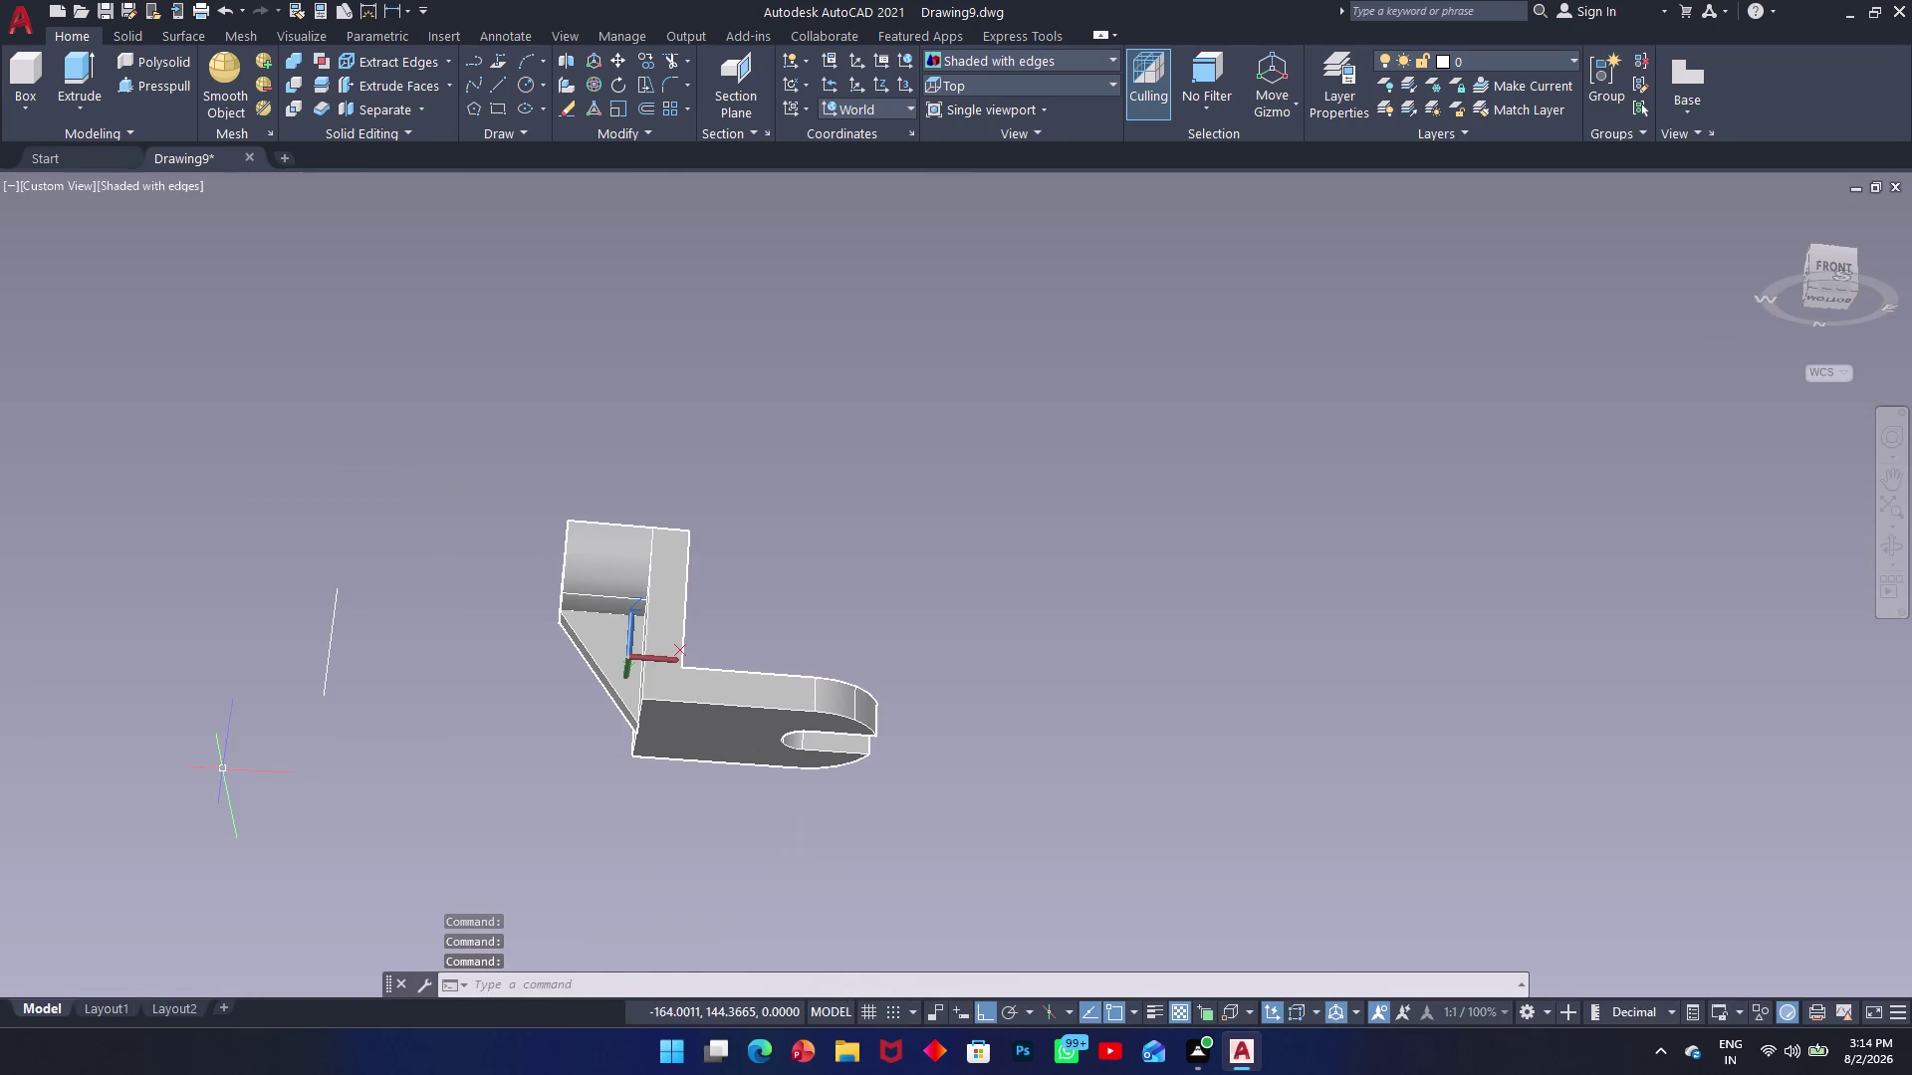
scroll(down, 3)
middle_drag(268, 768, 499, 798)
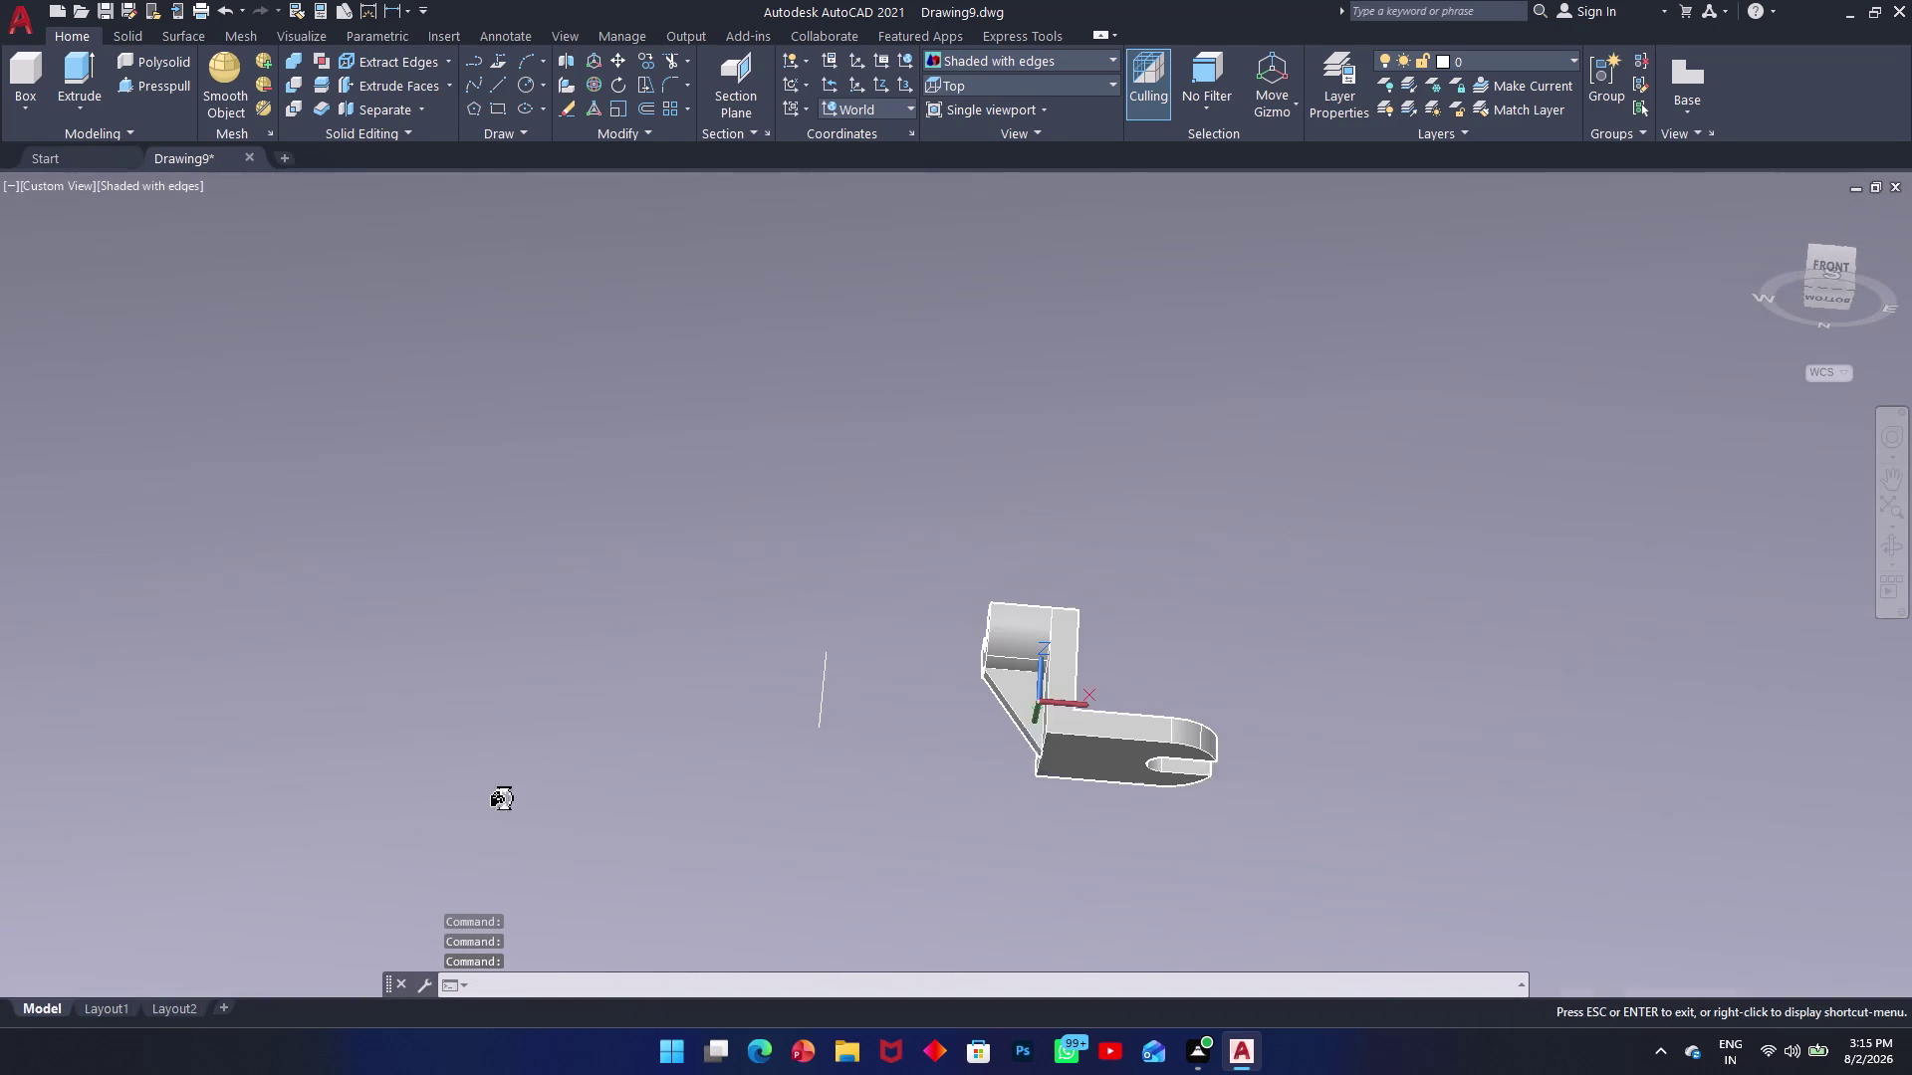
middle_drag(499, 798, 504, 800)
scroll(up, 3)
scroll(up, 3)
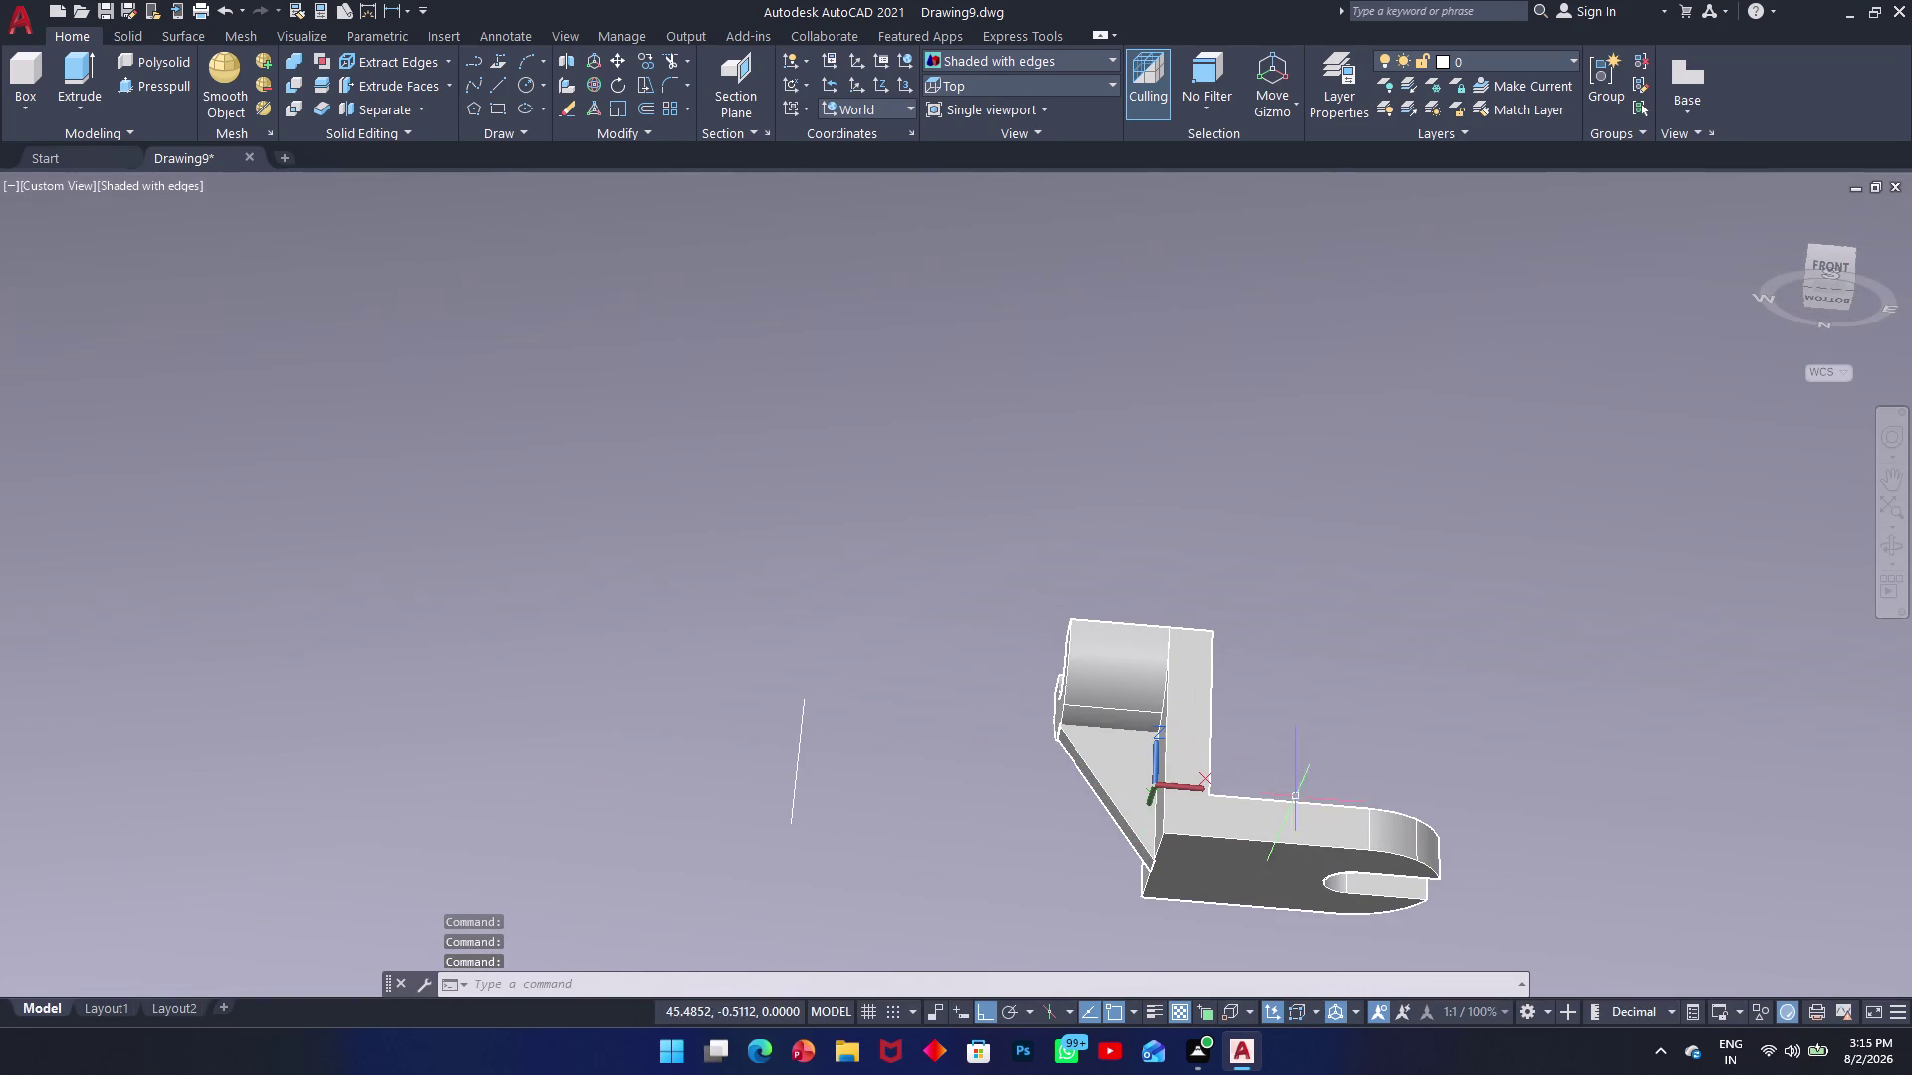
scroll(up, 3)
Orbit over the top of the bracket to look down on the slotted plate.
middle_drag(1306, 844, 1304, 710)
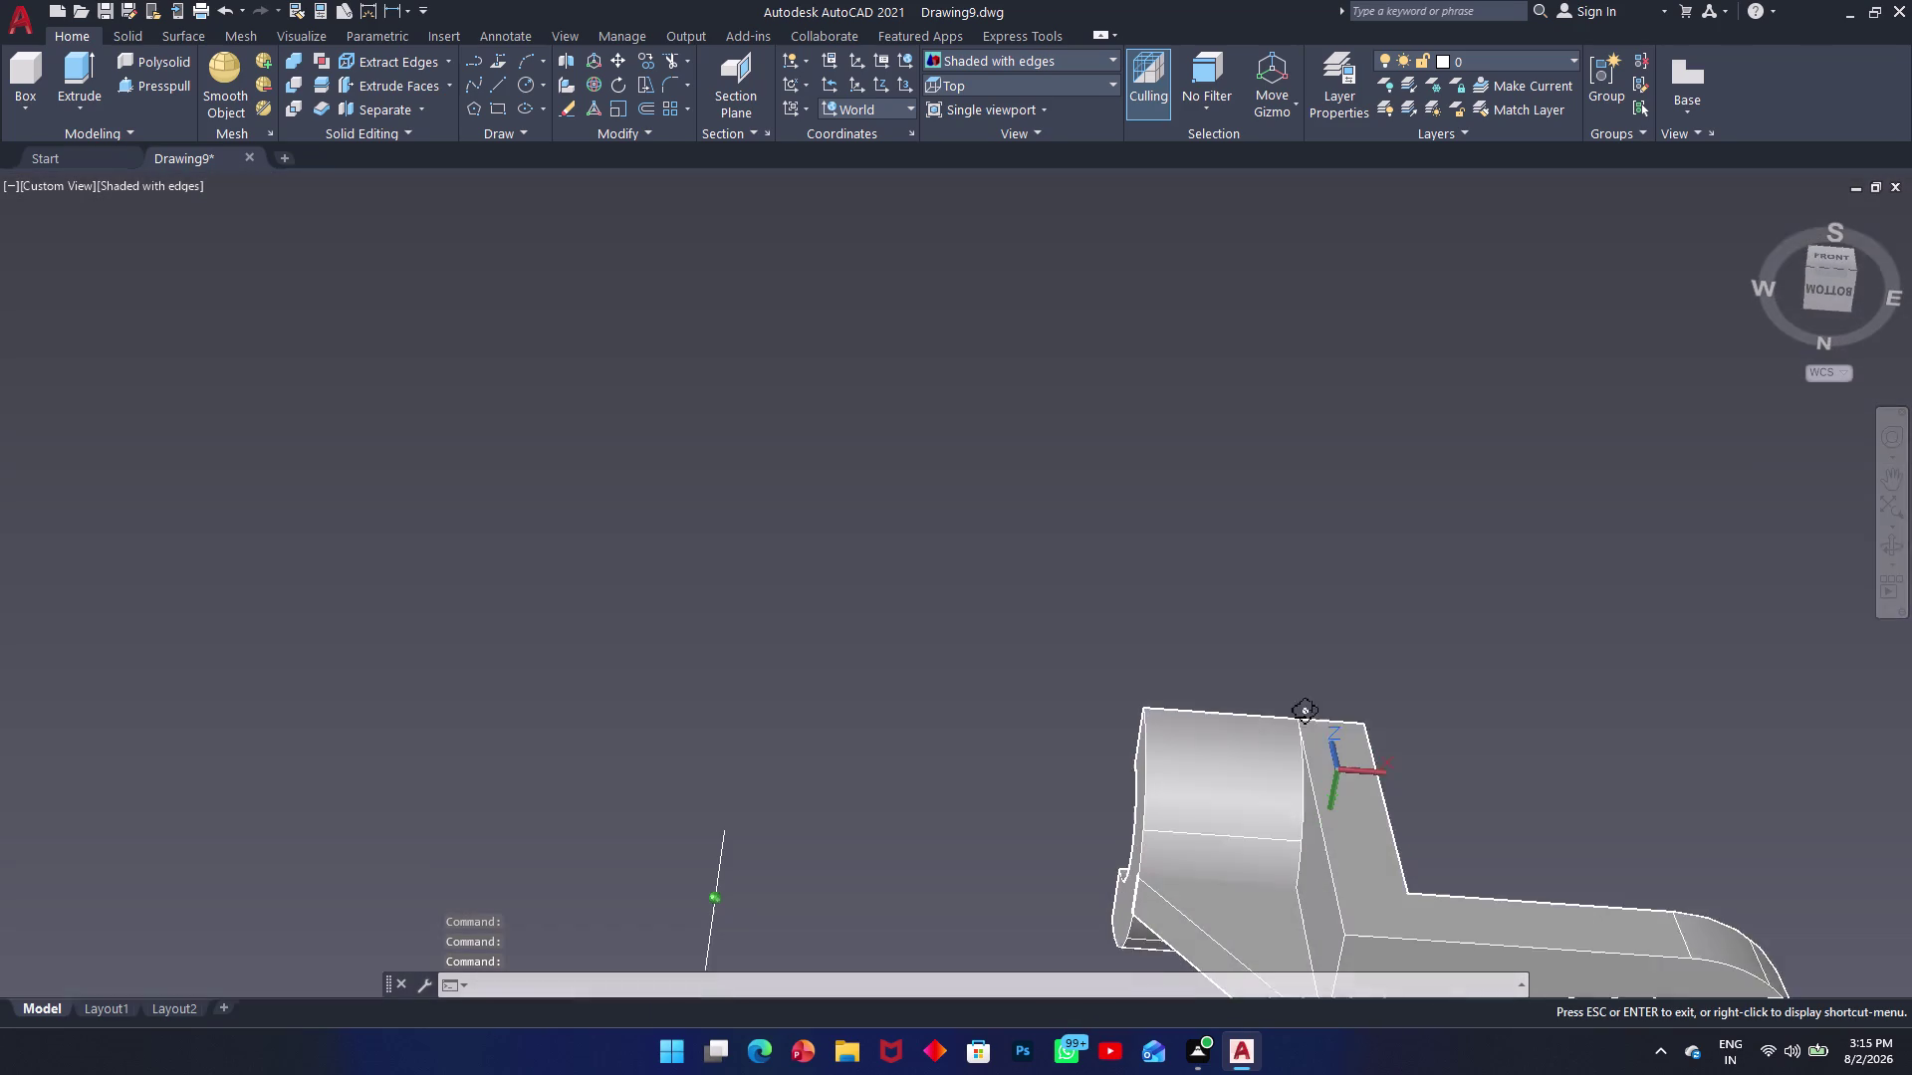
middle_drag(1305, 710, 1306, 699)
scroll(up, 3)
scroll(down, 3)
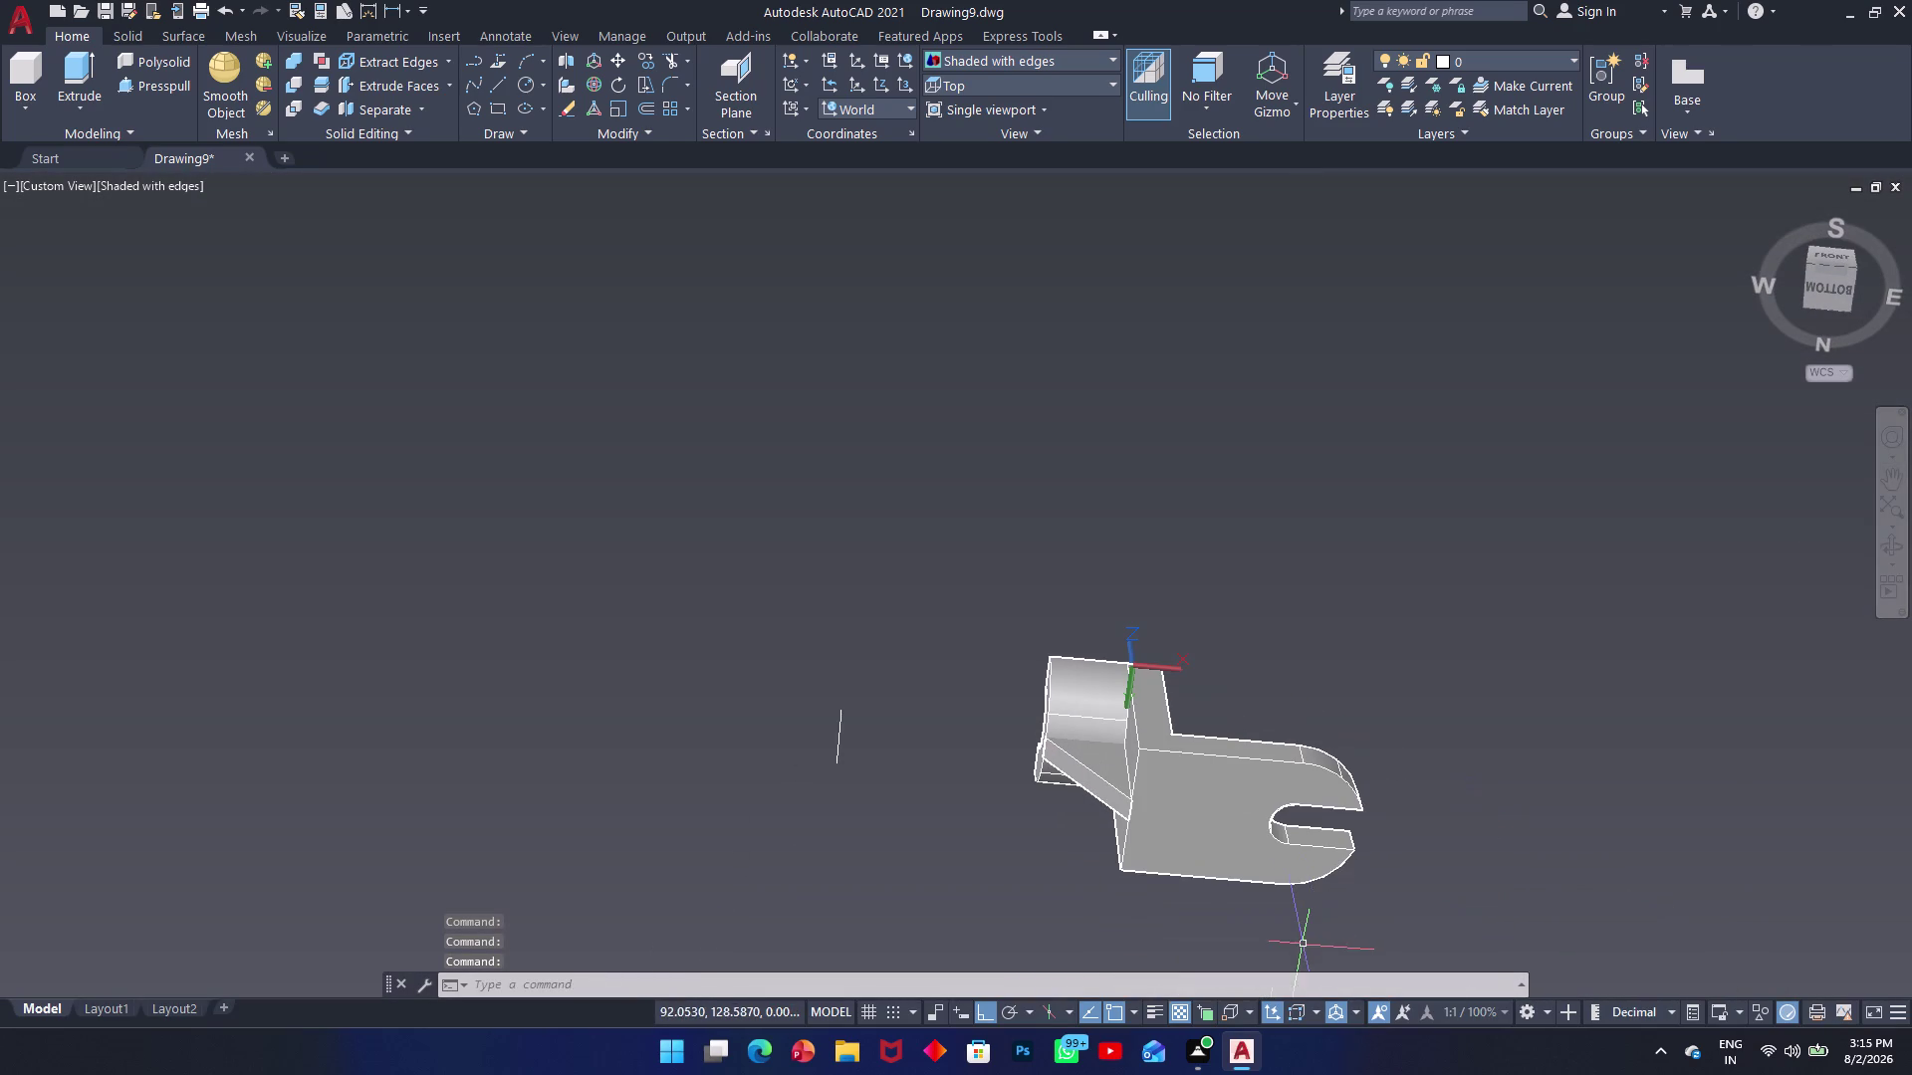
scroll(down, 3)
scroll(up, 3)
middle_drag(1186, 864, 1186, 856)
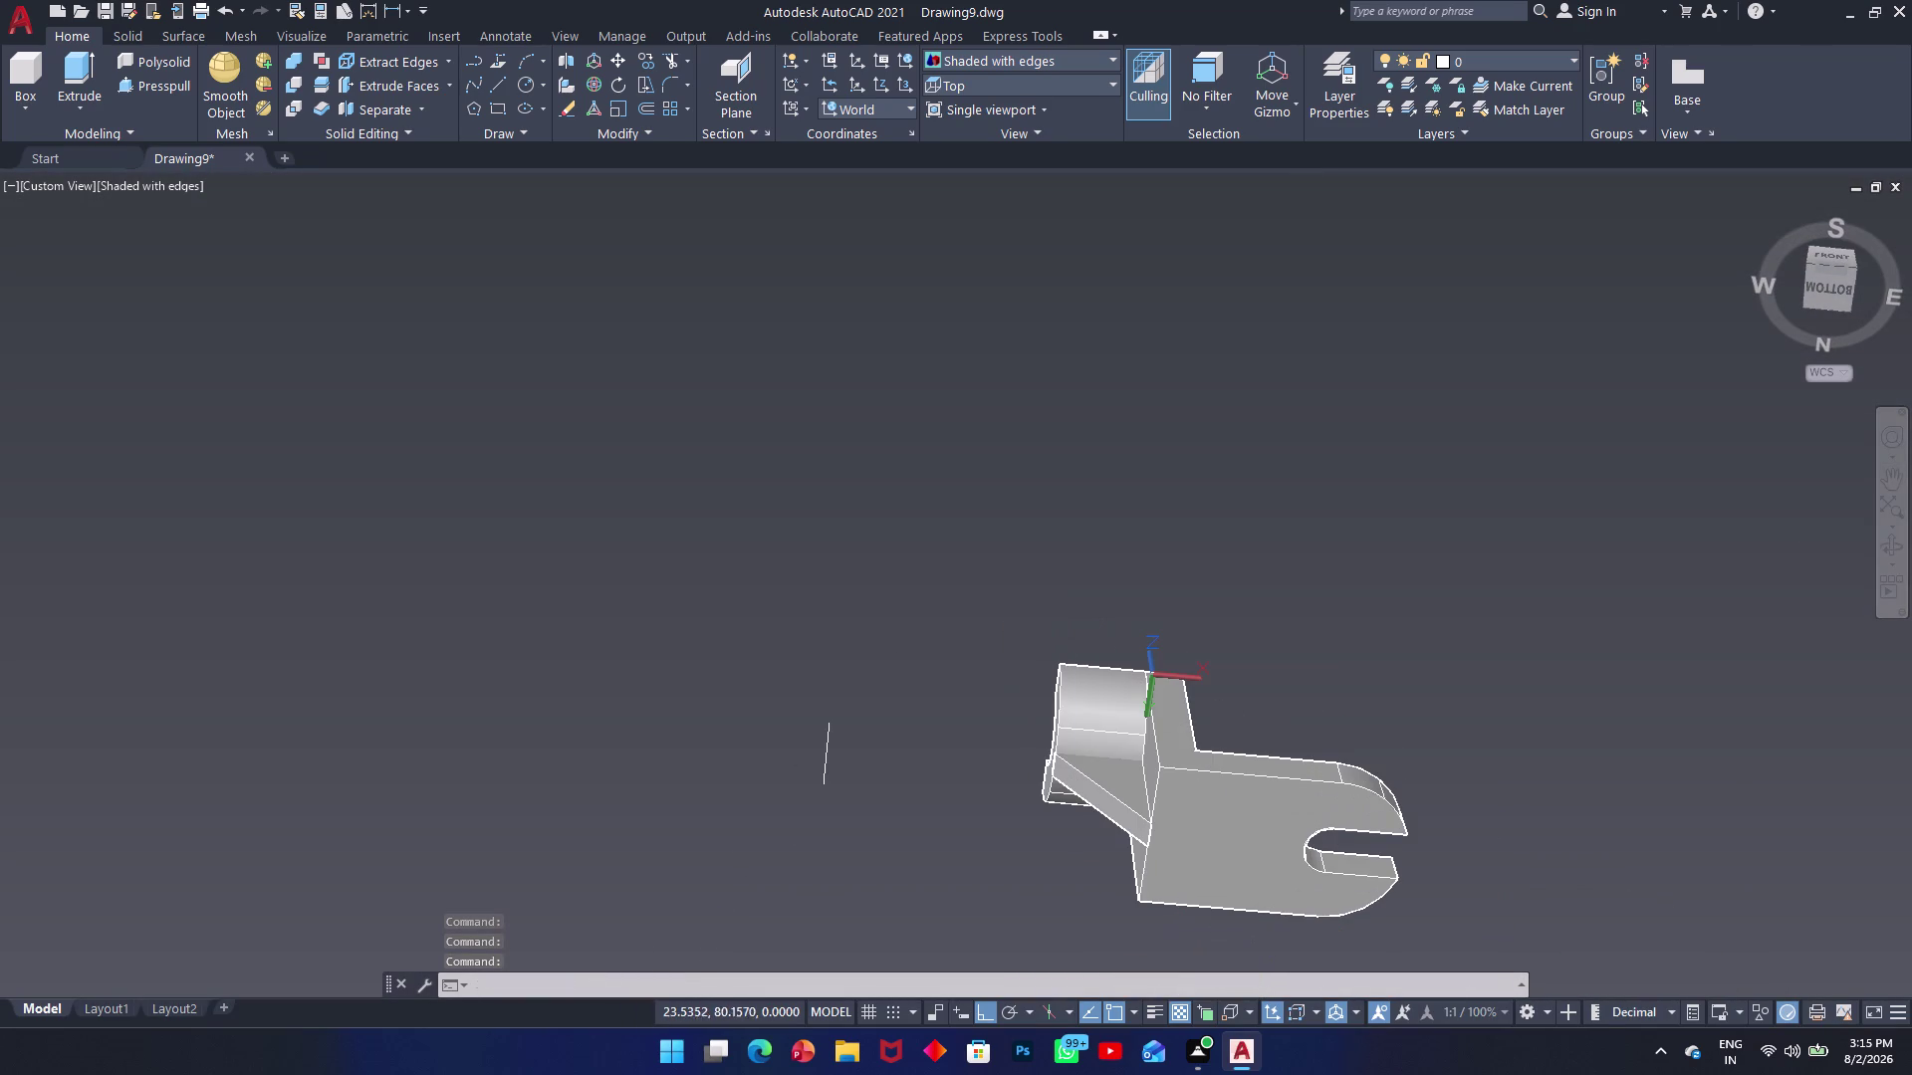
middle_drag(1186, 856, 1029, 469)
scroll(down, 3)
middle_drag(1167, 759, 1171, 766)
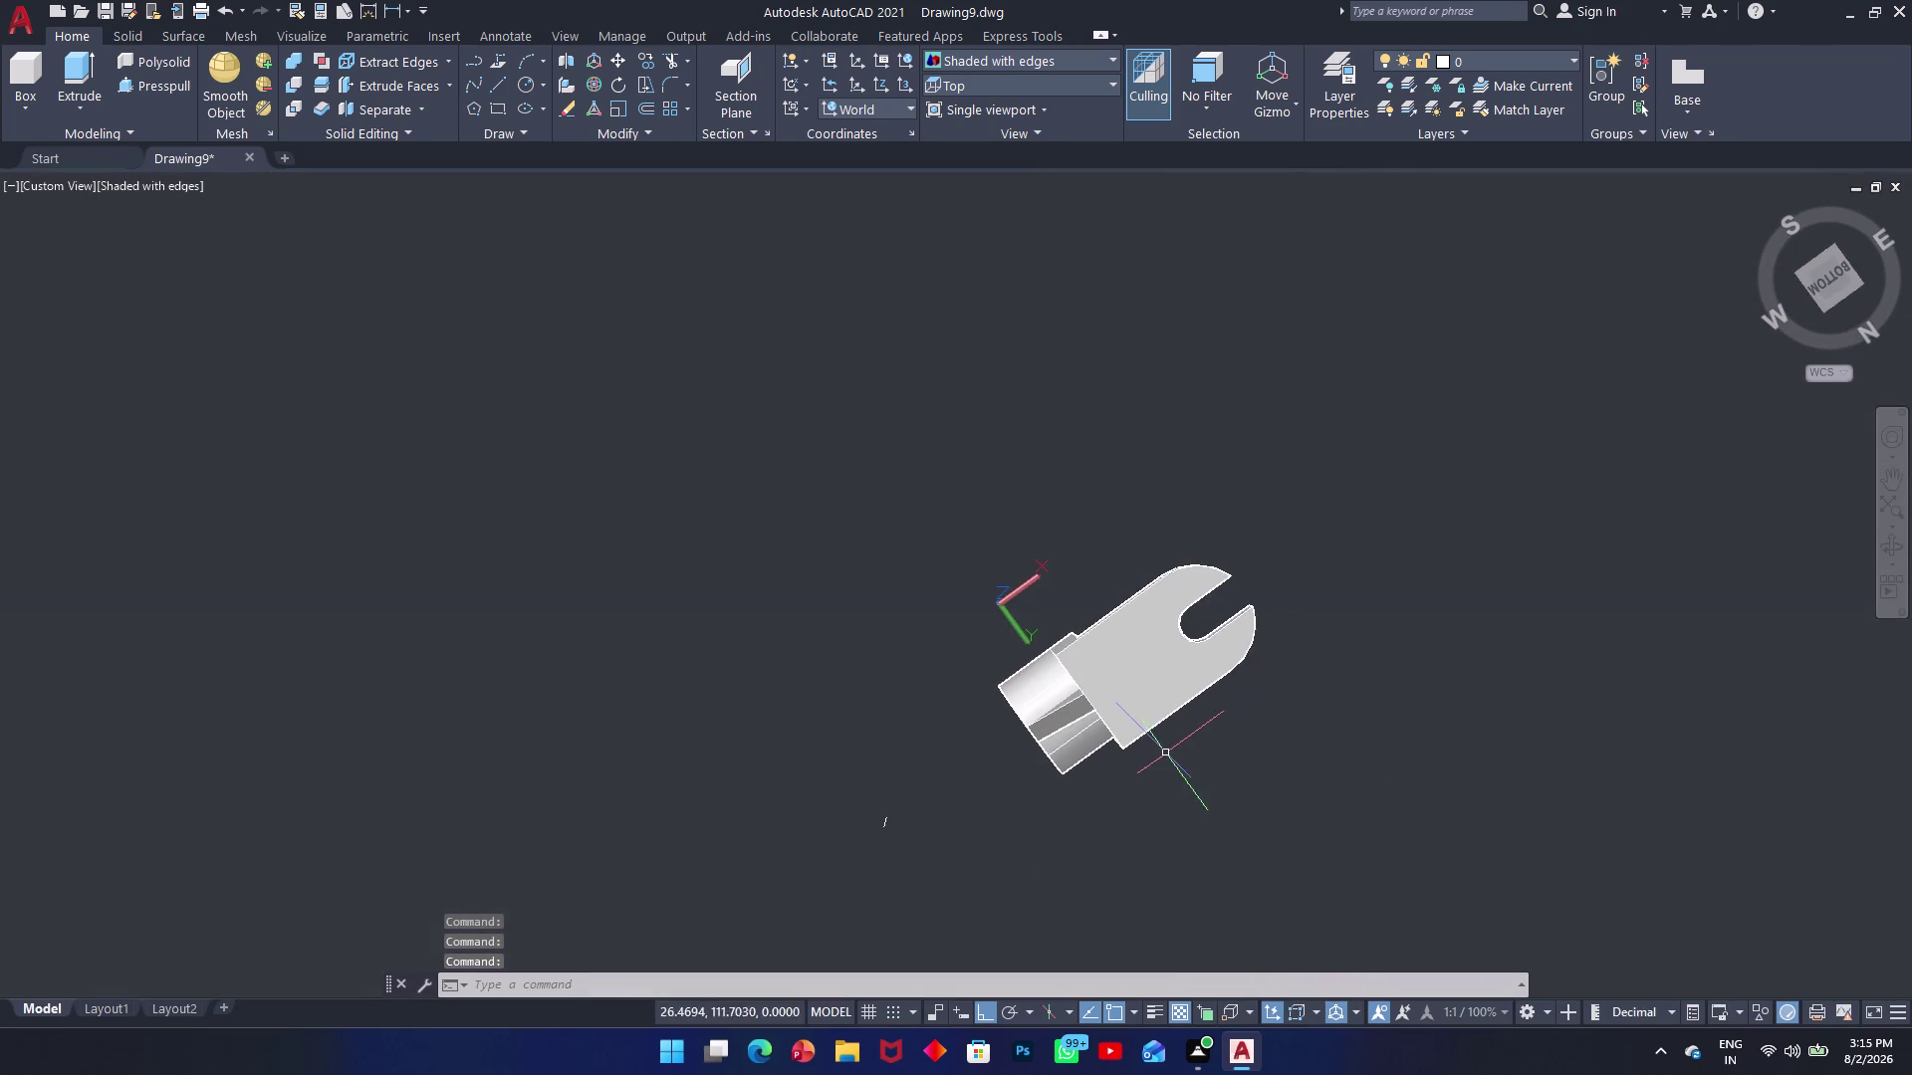
middle_drag(1171, 767, 1344, 966)
scroll(up, 3)
scroll(up, 3)
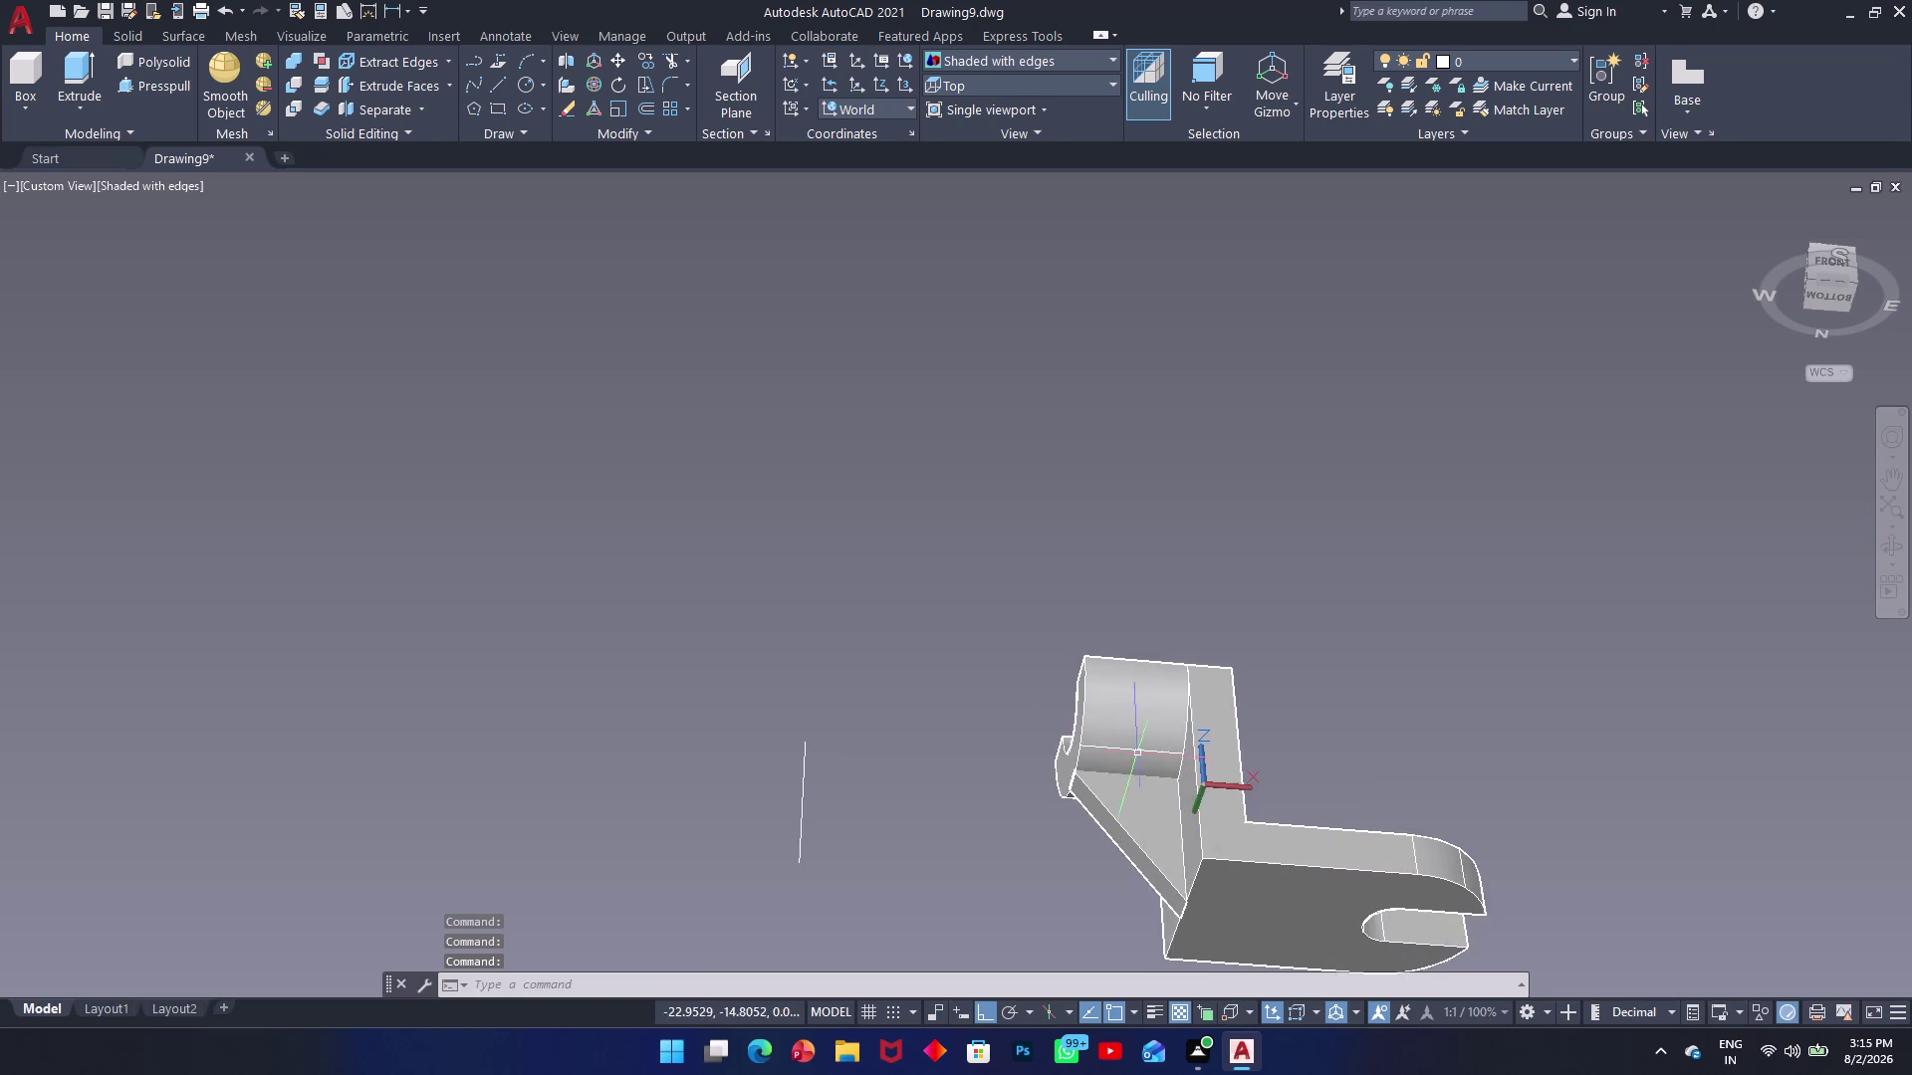
scroll(up, 3)
scroll(up, 3)
Zoom in on the inner corner joint between the upright and the base.
middle_drag(1141, 736, 886, 637)
scroll(up, 3)
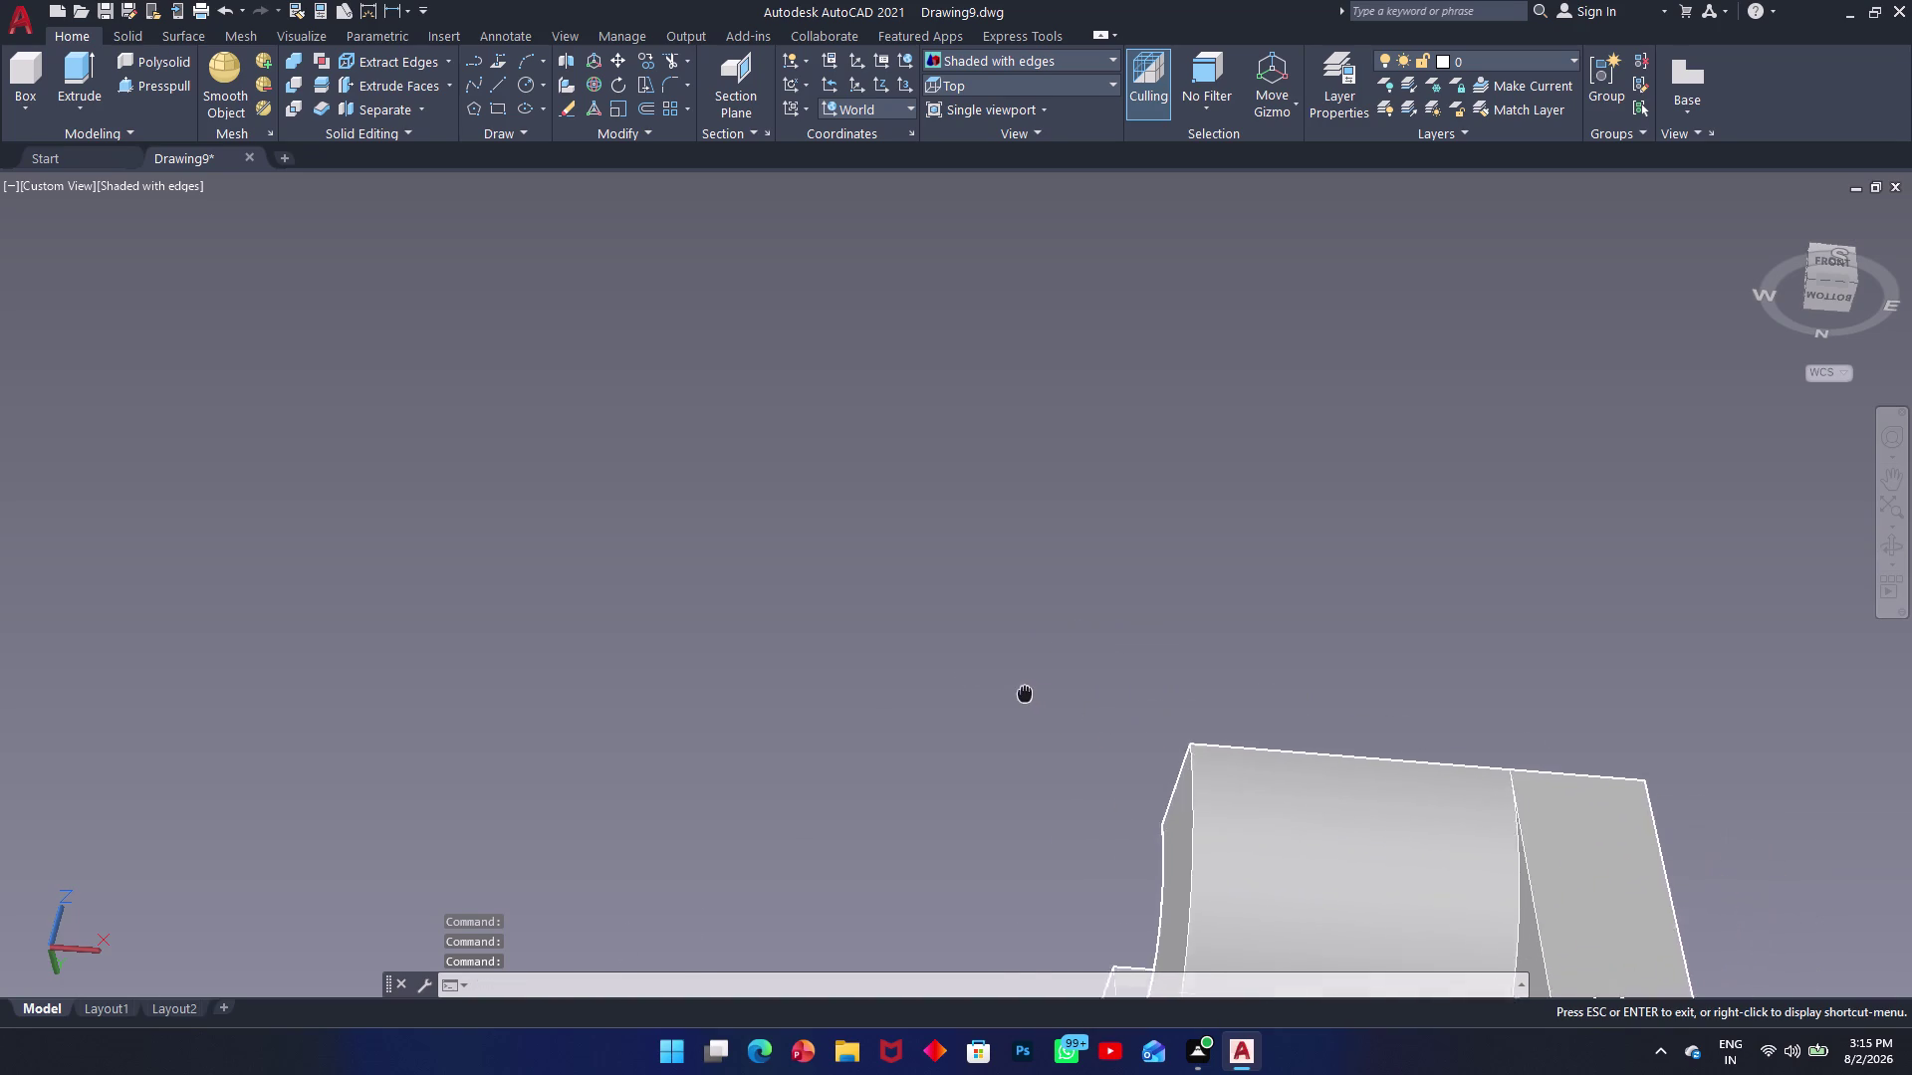
middle_drag(887, 637, 372, 92)
middle_drag(838, 885, 736, 729)
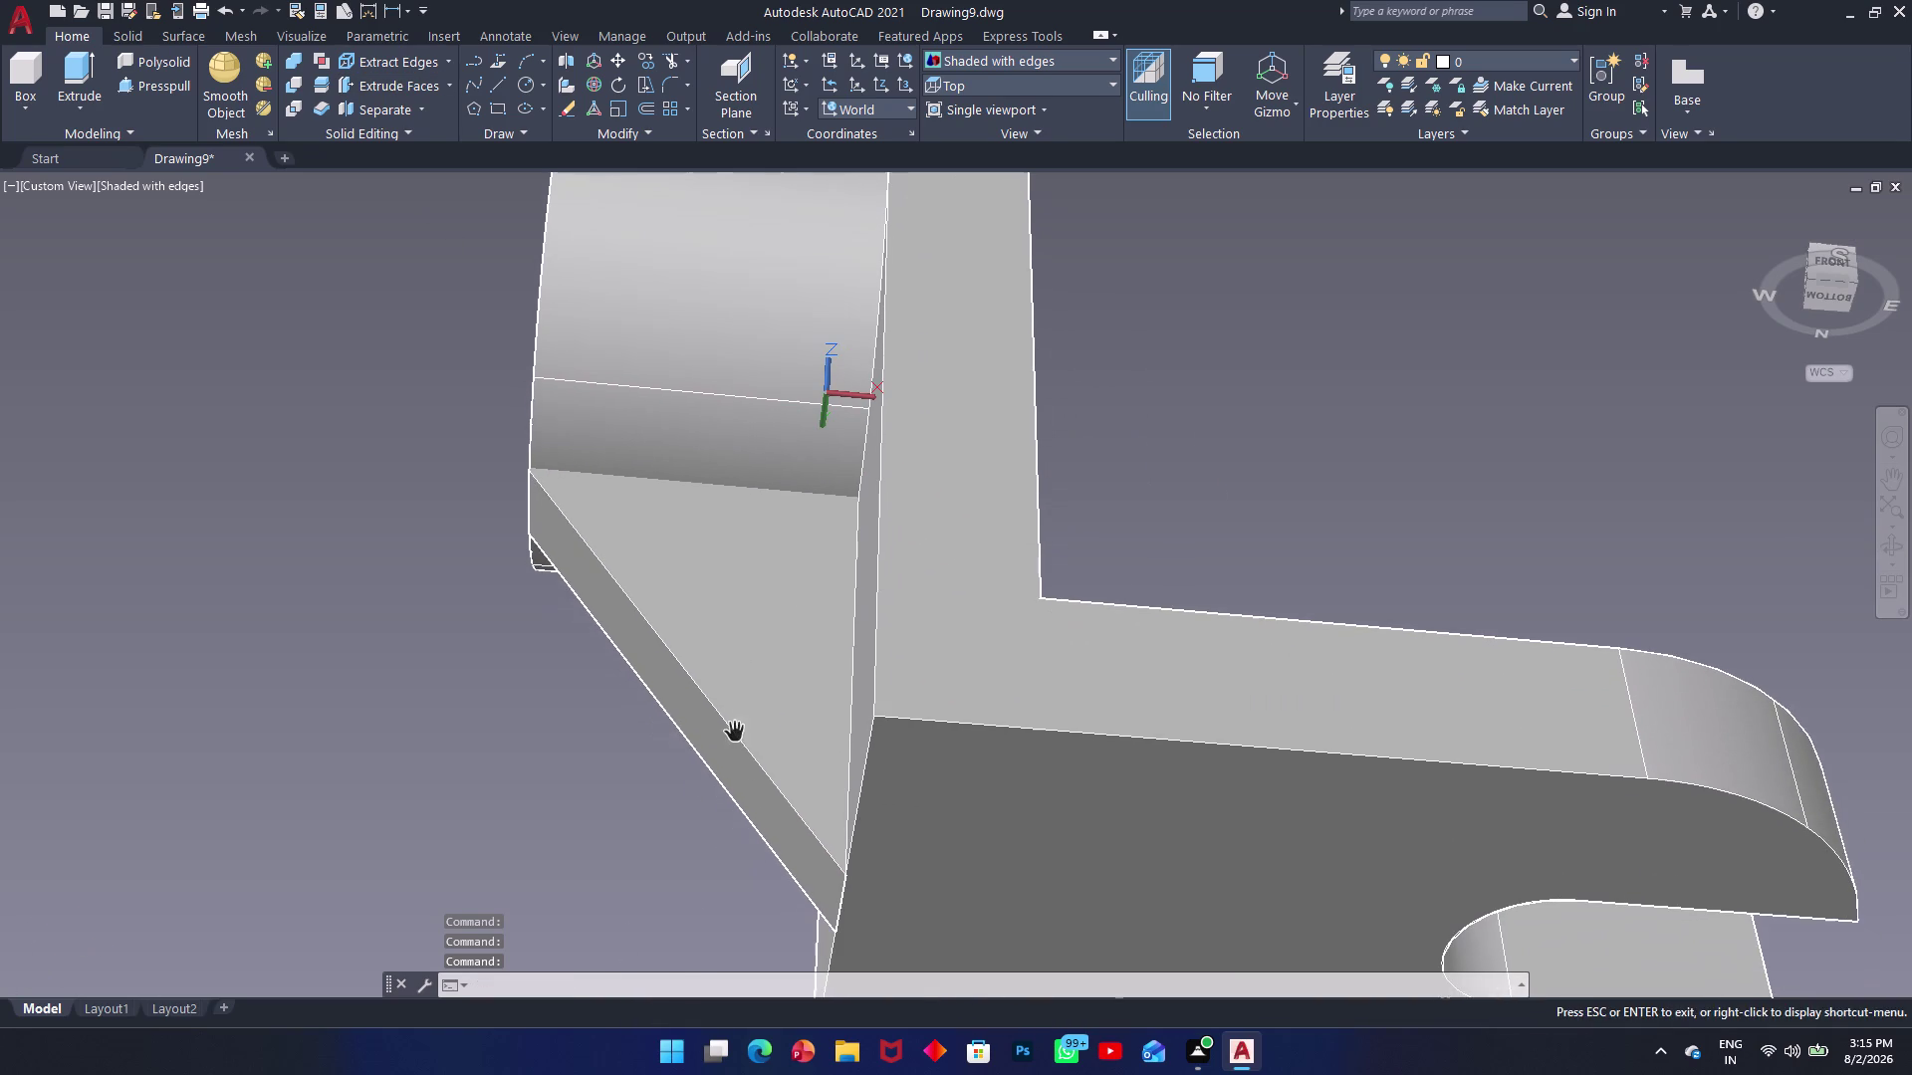
scroll(up, 3)
middle_drag(831, 853, 976, 506)
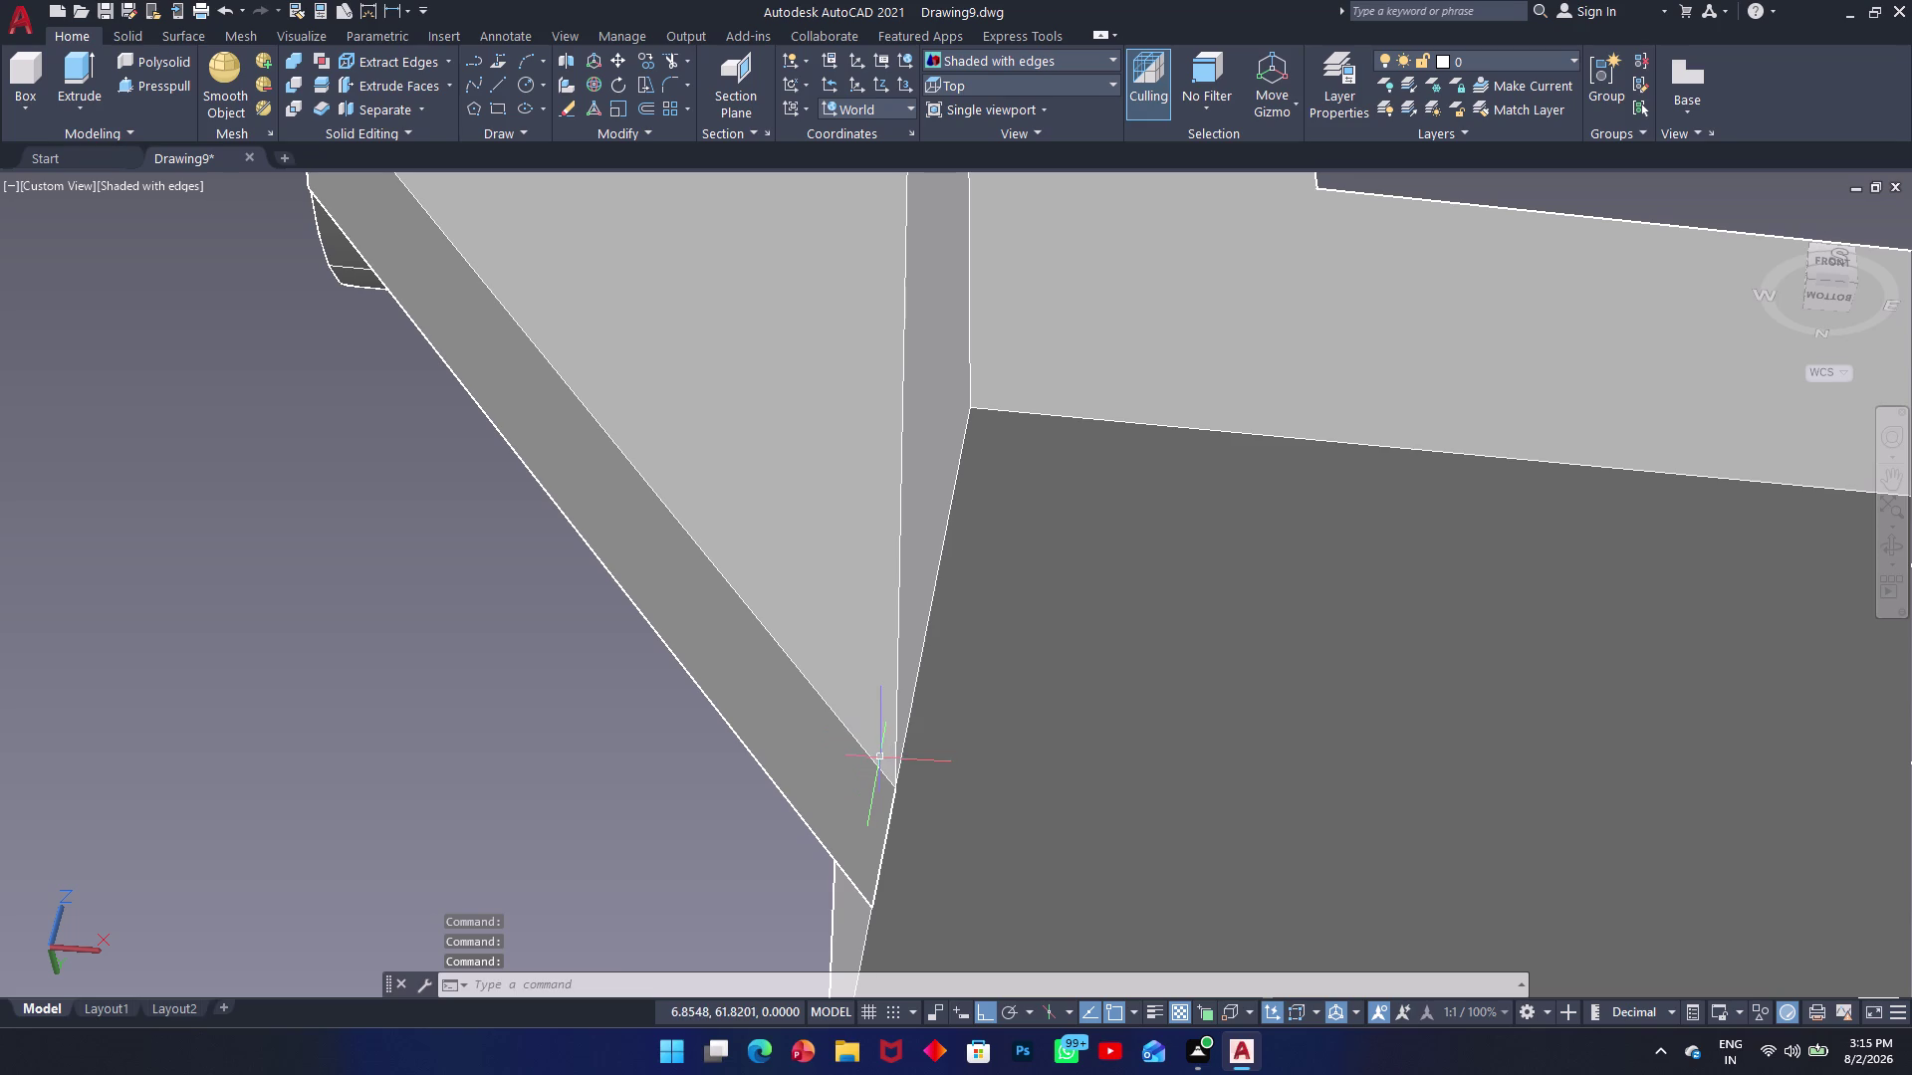
middle_drag(911, 694, 984, 736)
scroll(up, 3)
scroll(down, 3)
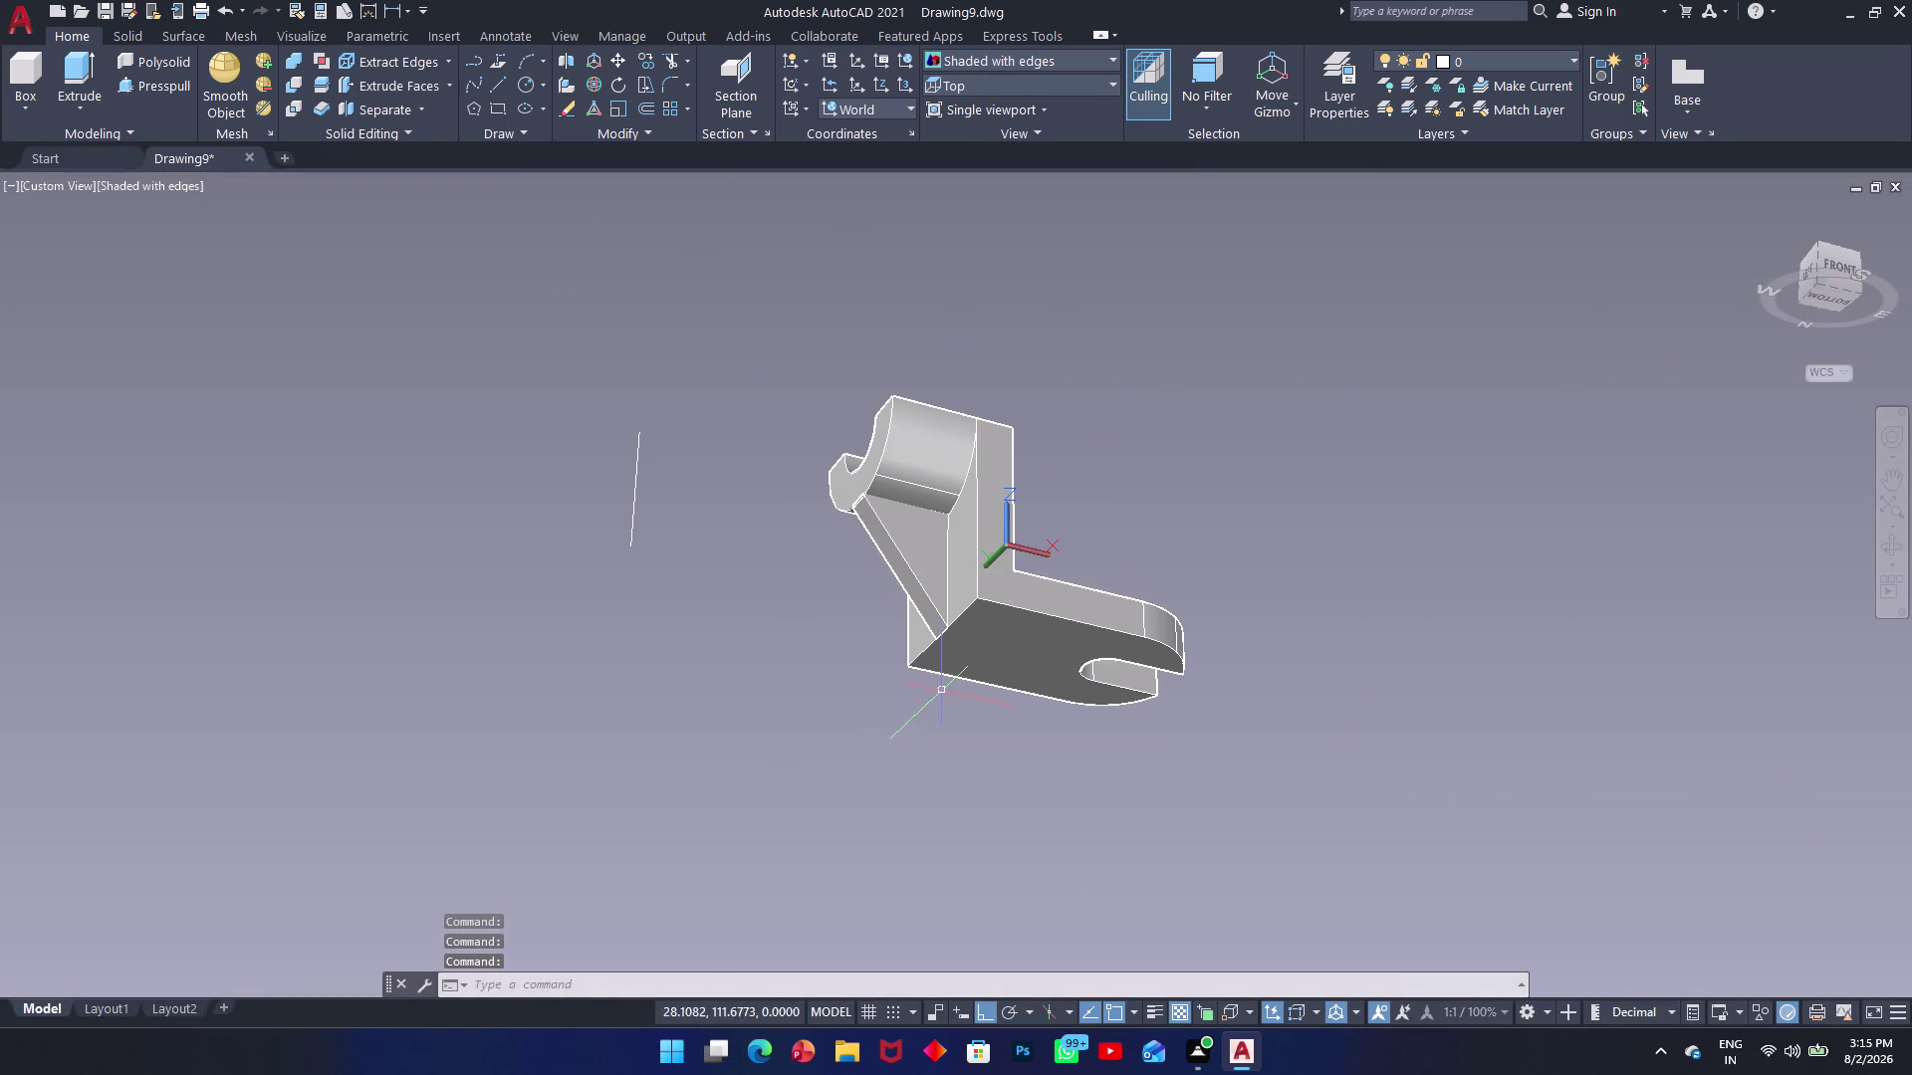
Erase the stray line beside the bracket.
drag(715, 402, 657, 435)
drag(547, 591, 556, 581)
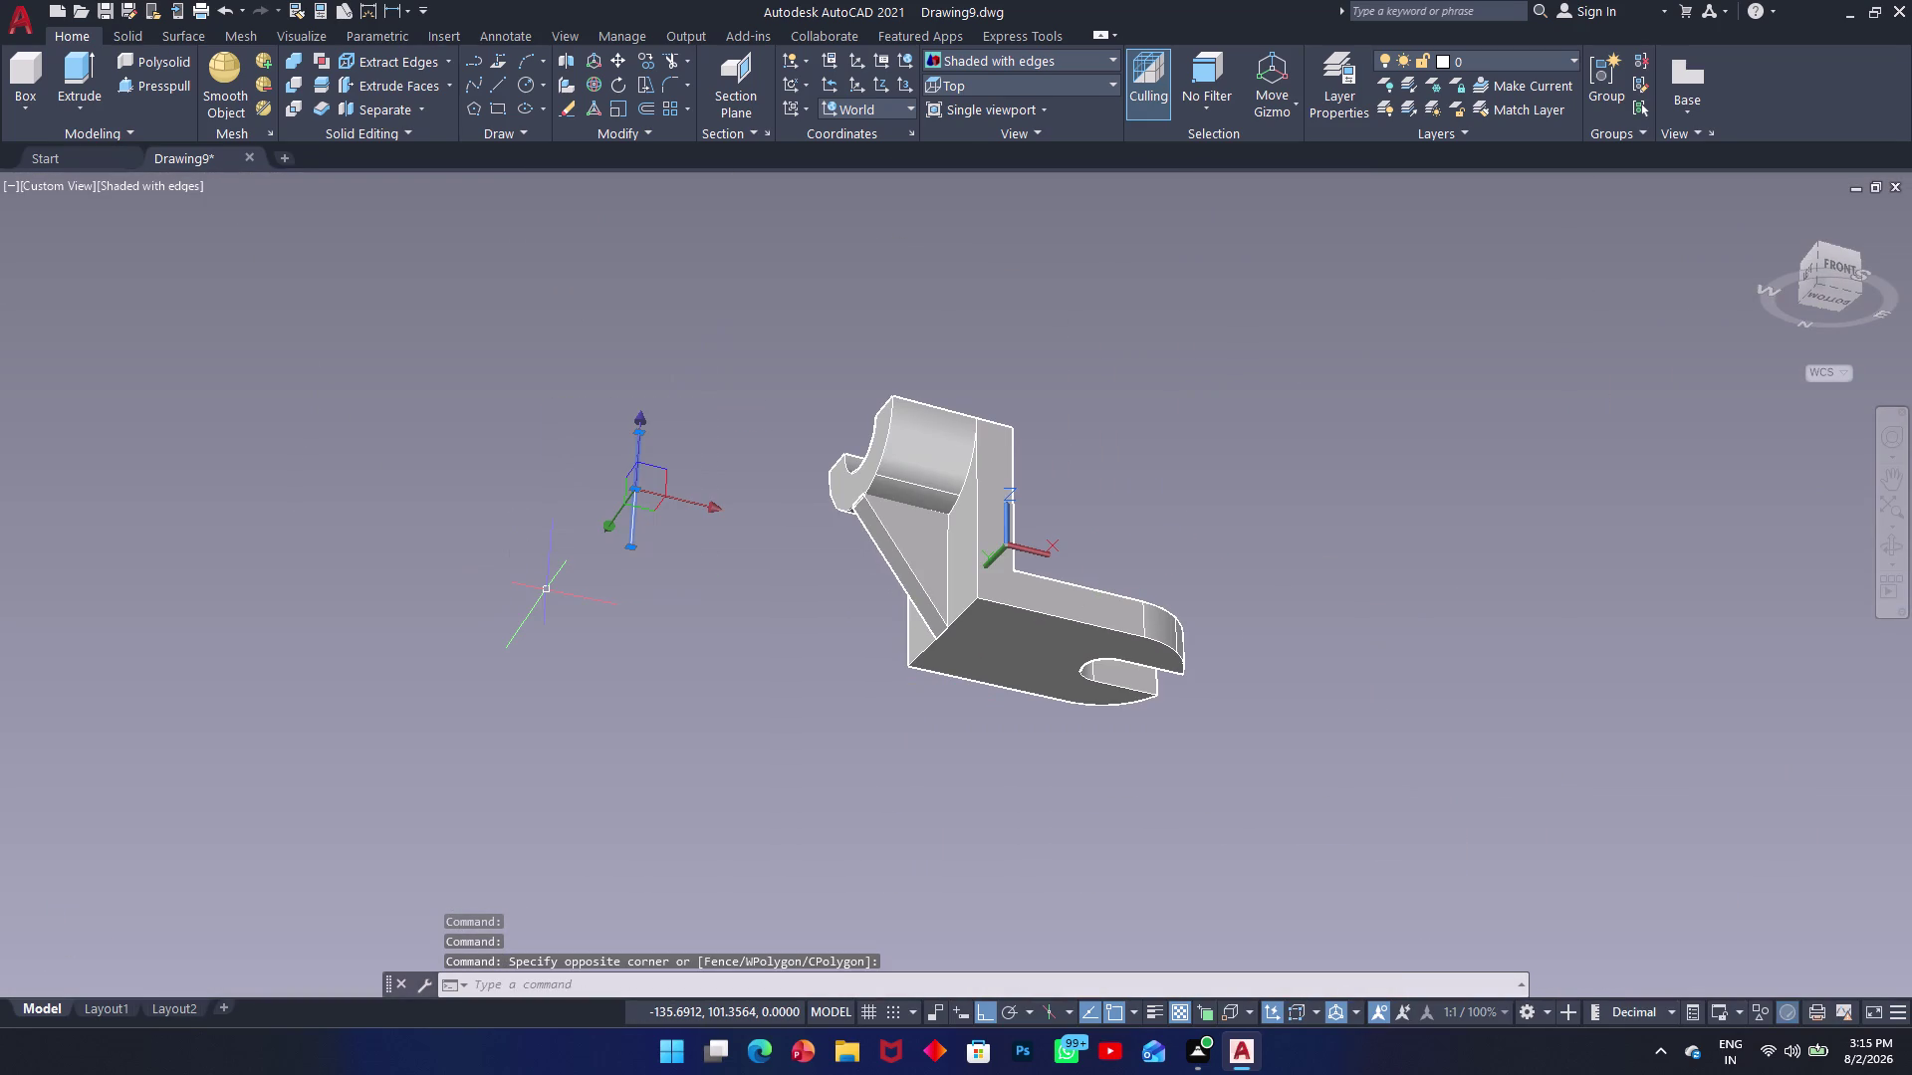
key(Delete)
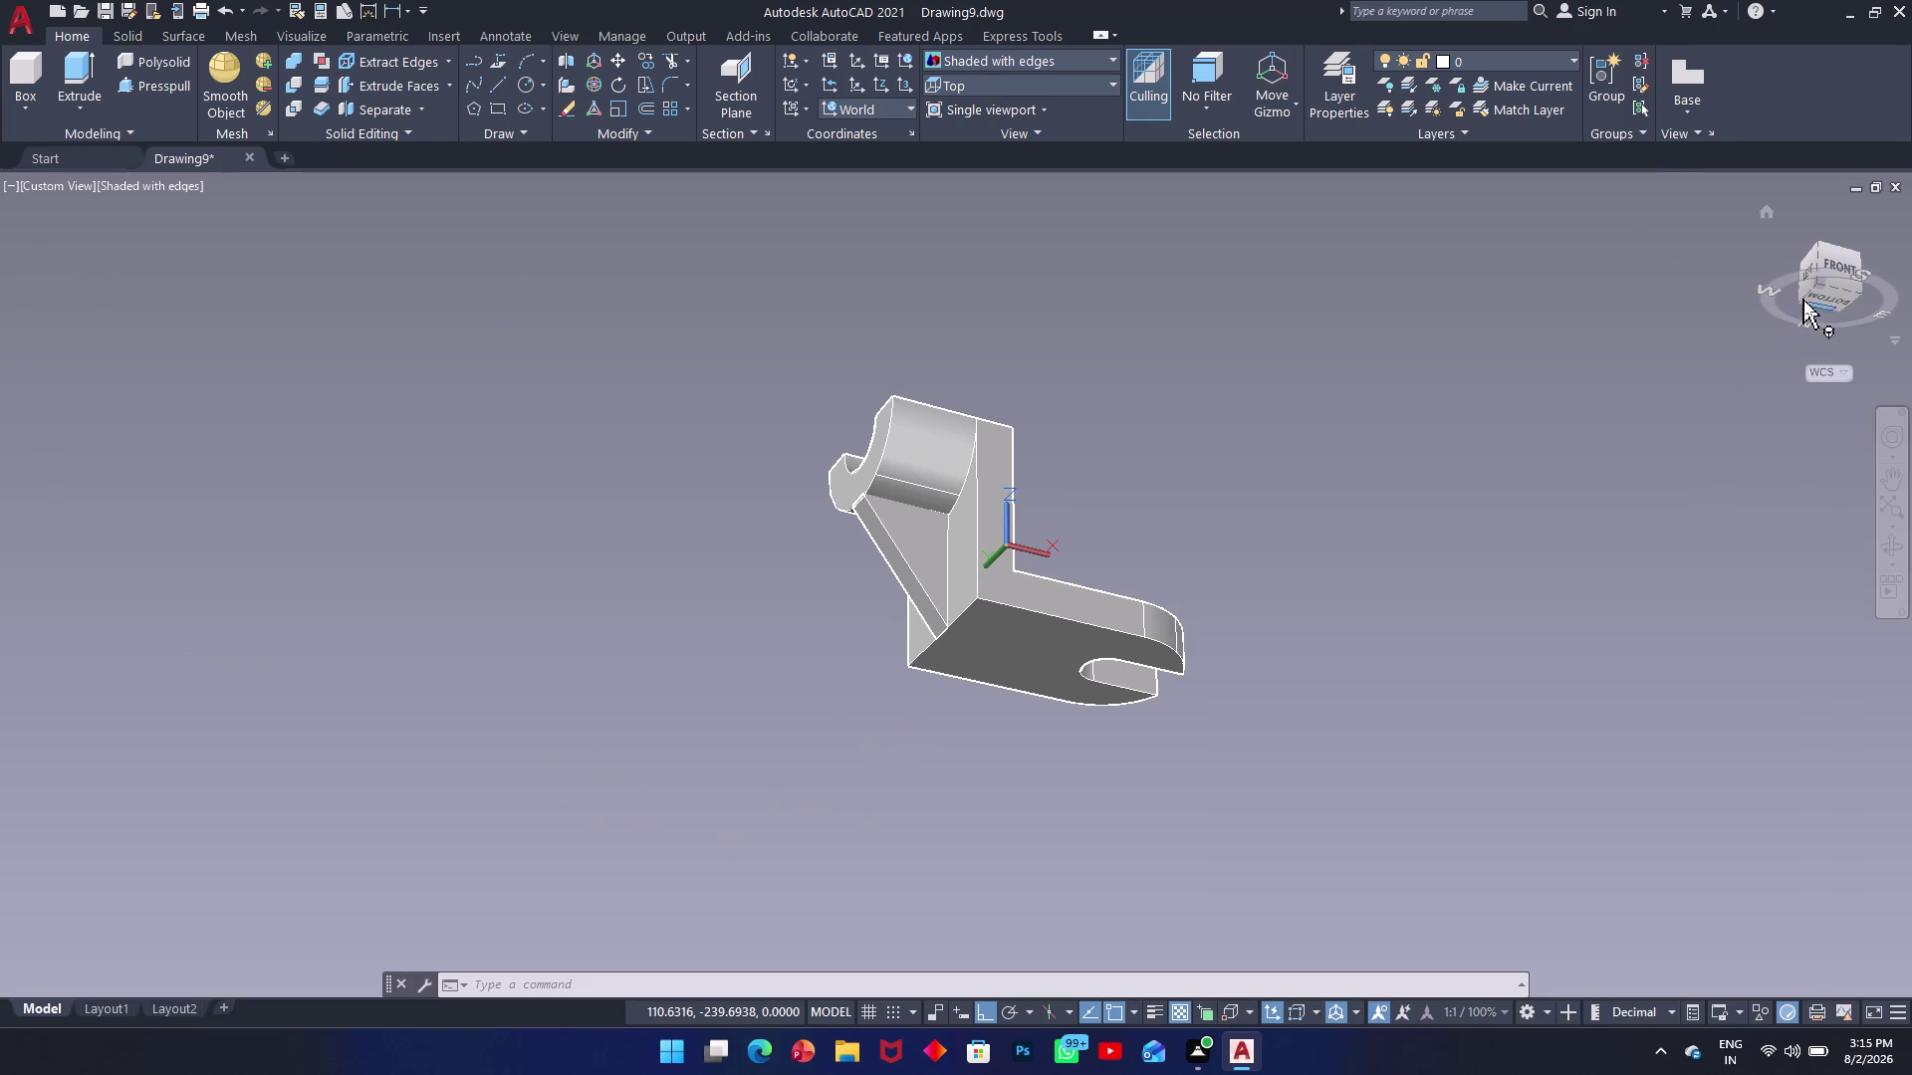
Switch to a standard isometric view and orbit to a raised angle.
click(1763, 216)
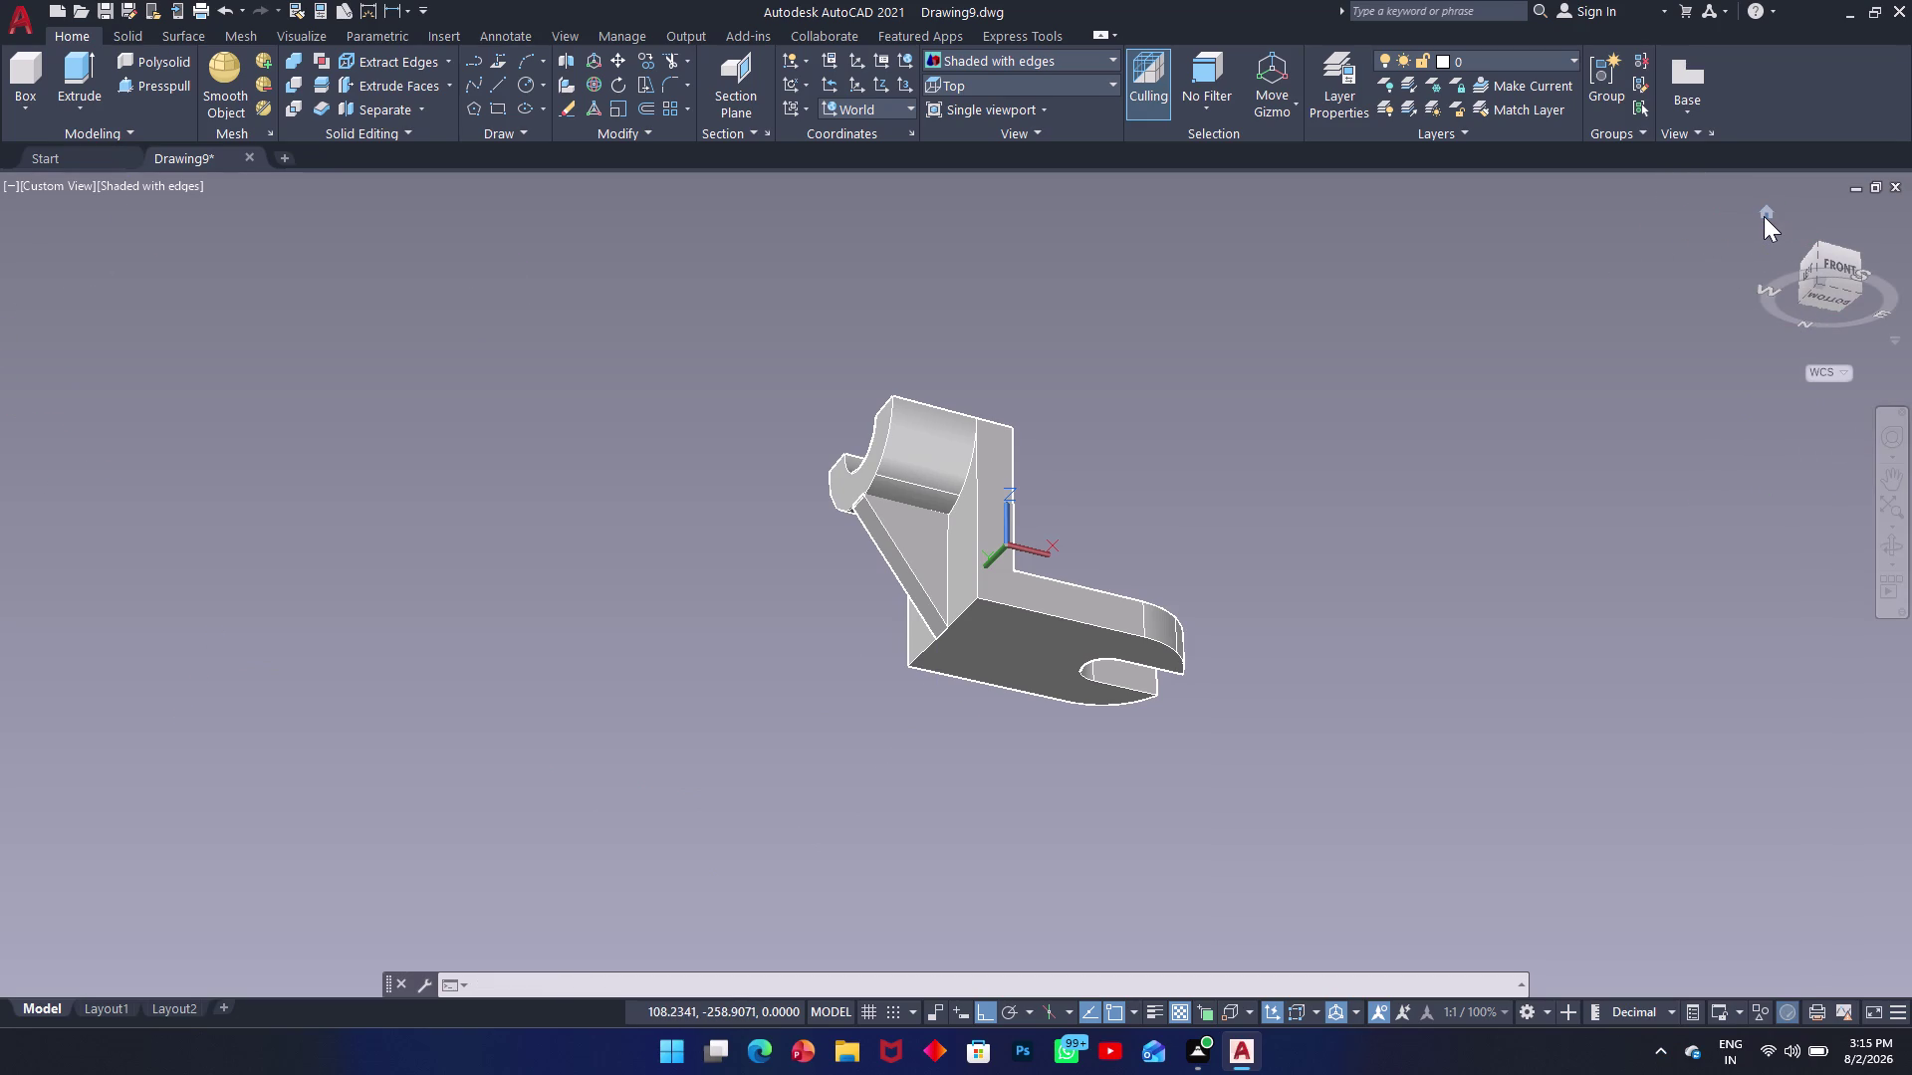
scroll(up, 3)
scroll(down, 3)
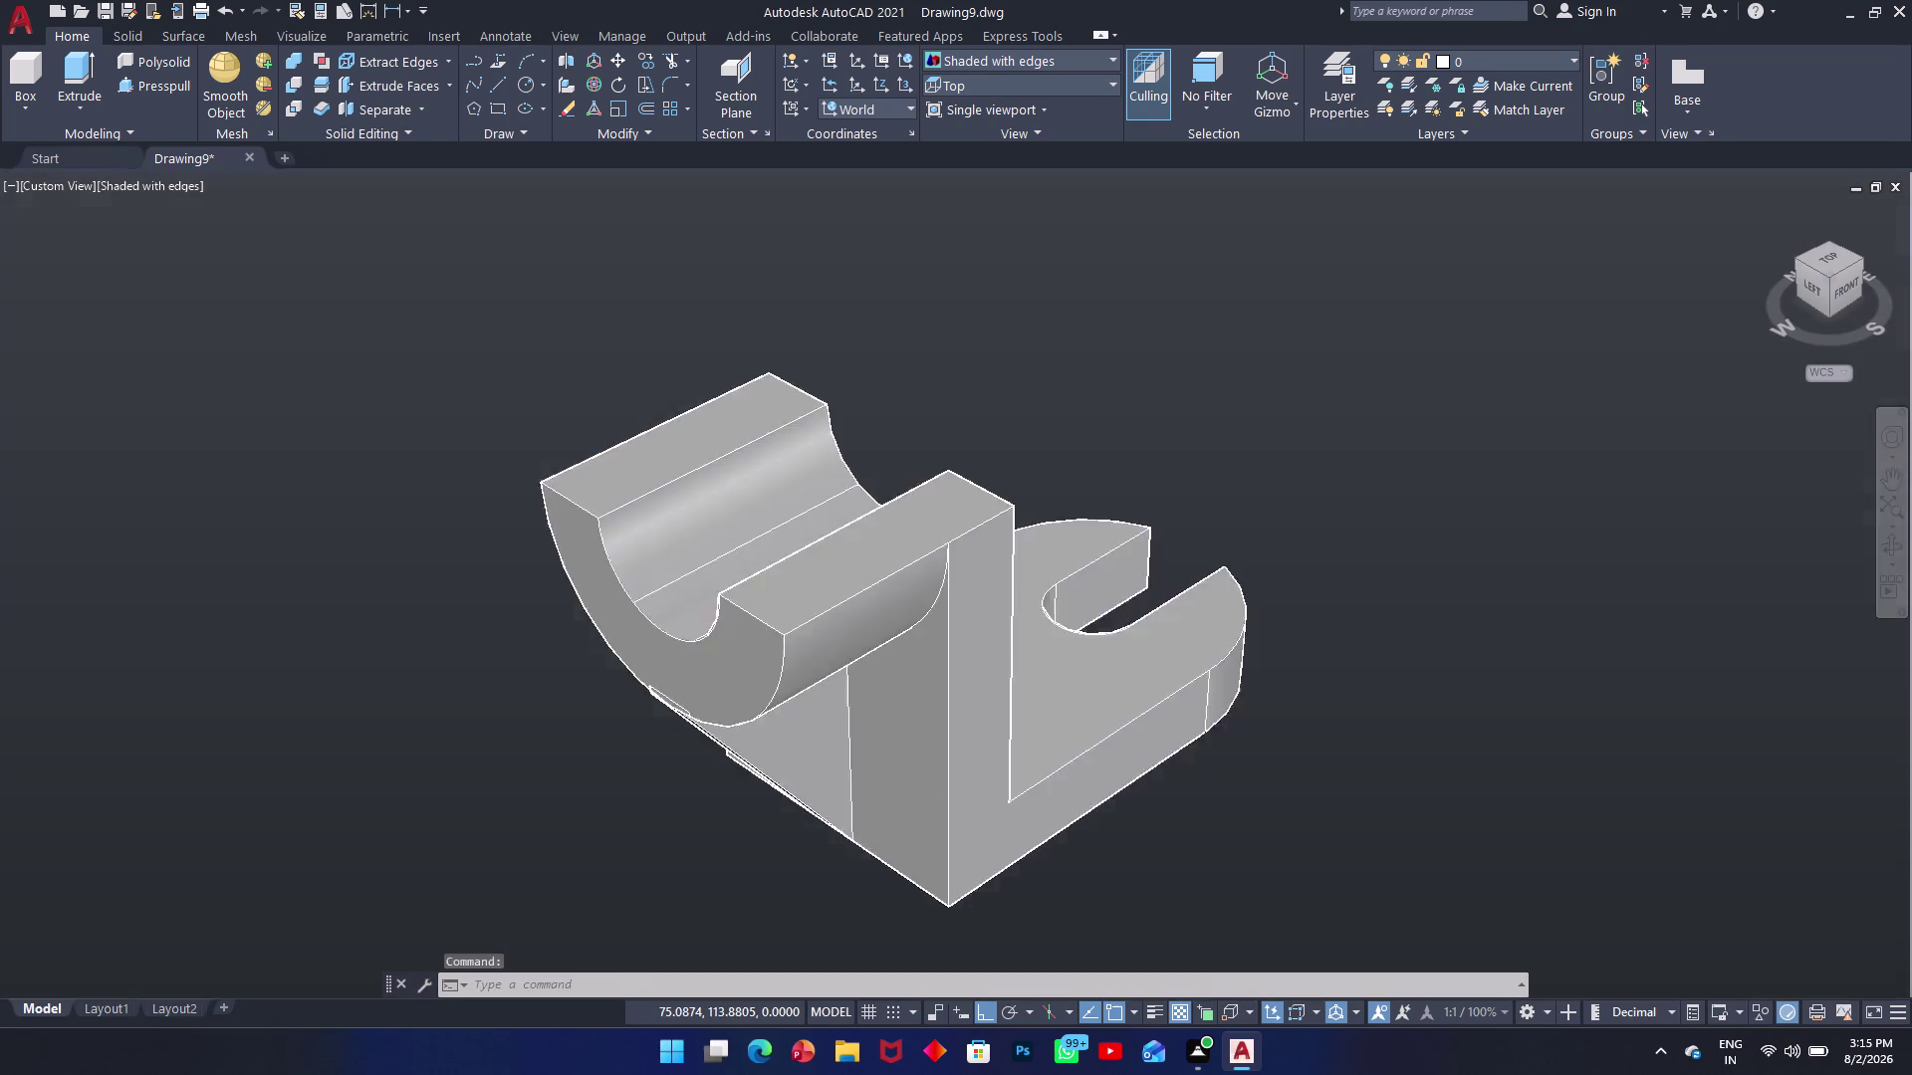
scroll(up, 3)
middle_drag(1310, 732, 1255, 738)
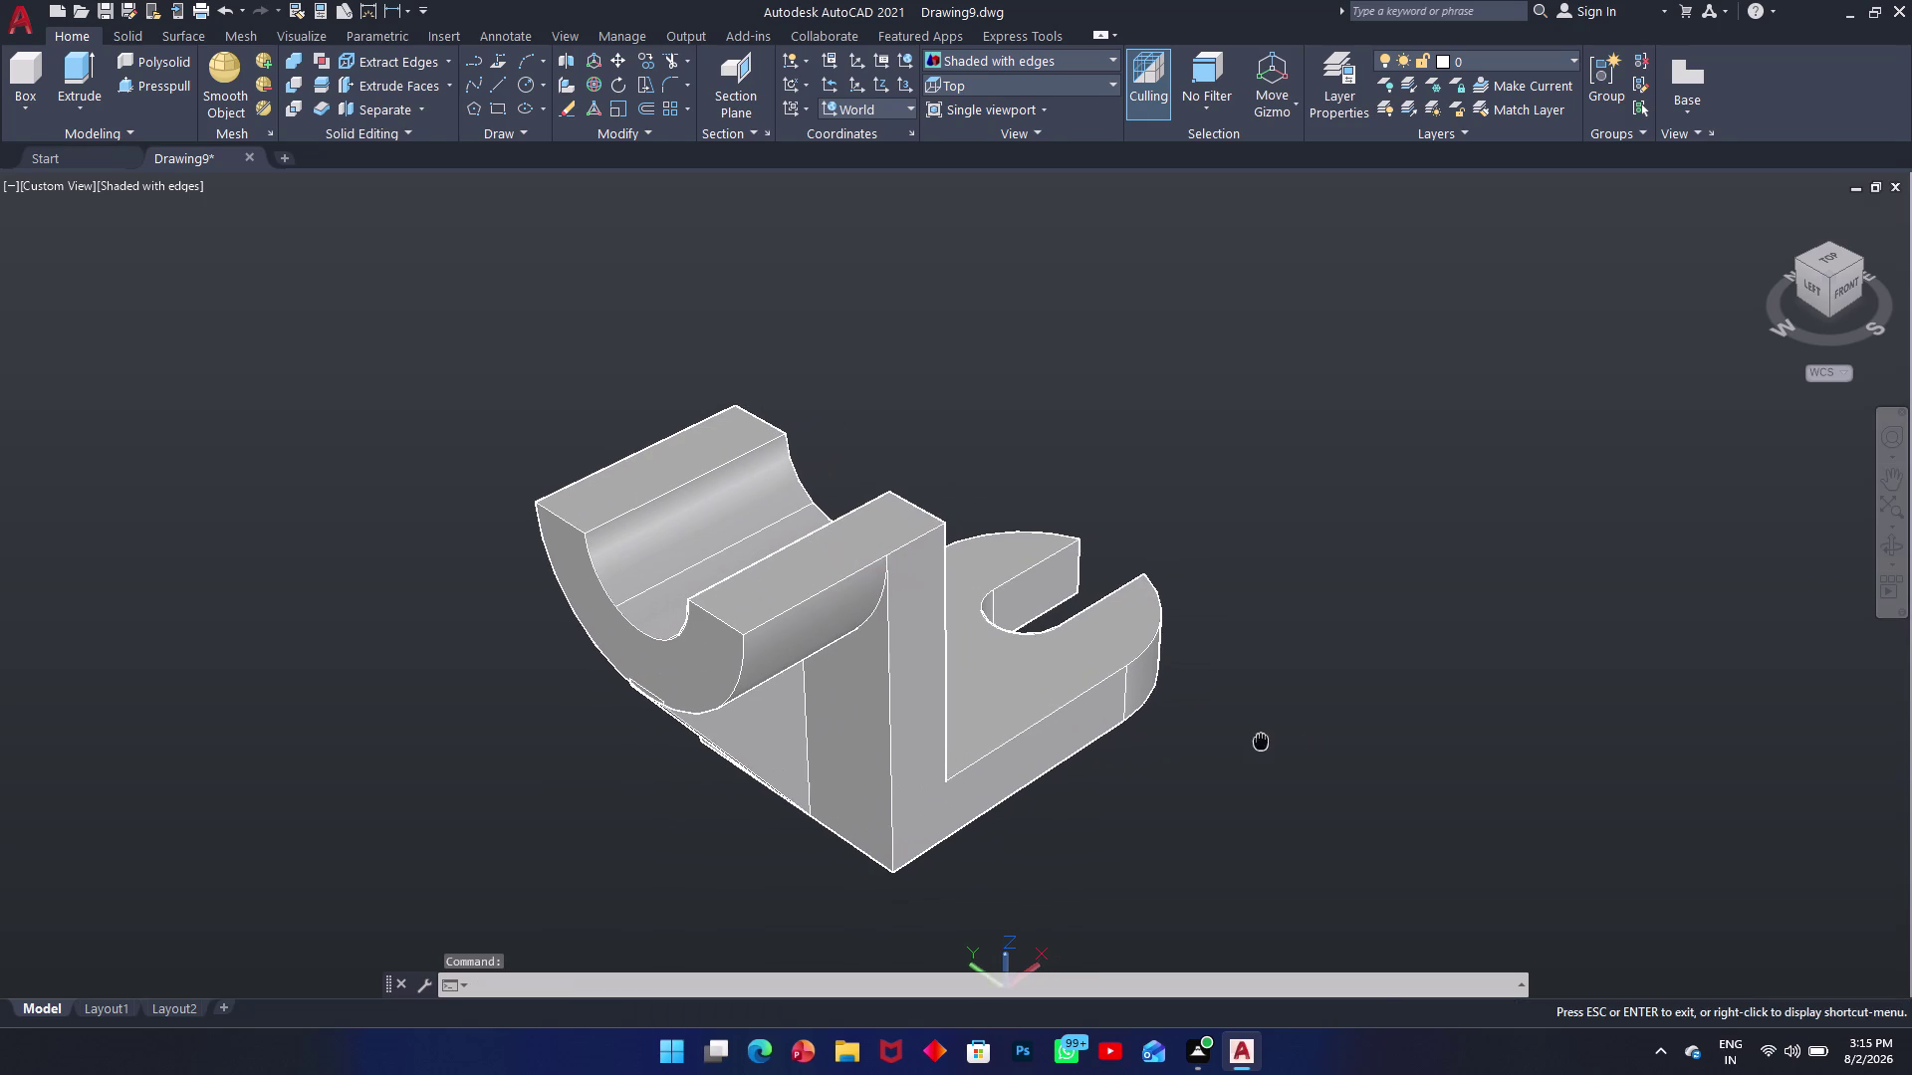
middle_drag(1255, 738, 1234, 732)
middle_drag(1287, 734, 1107, 642)
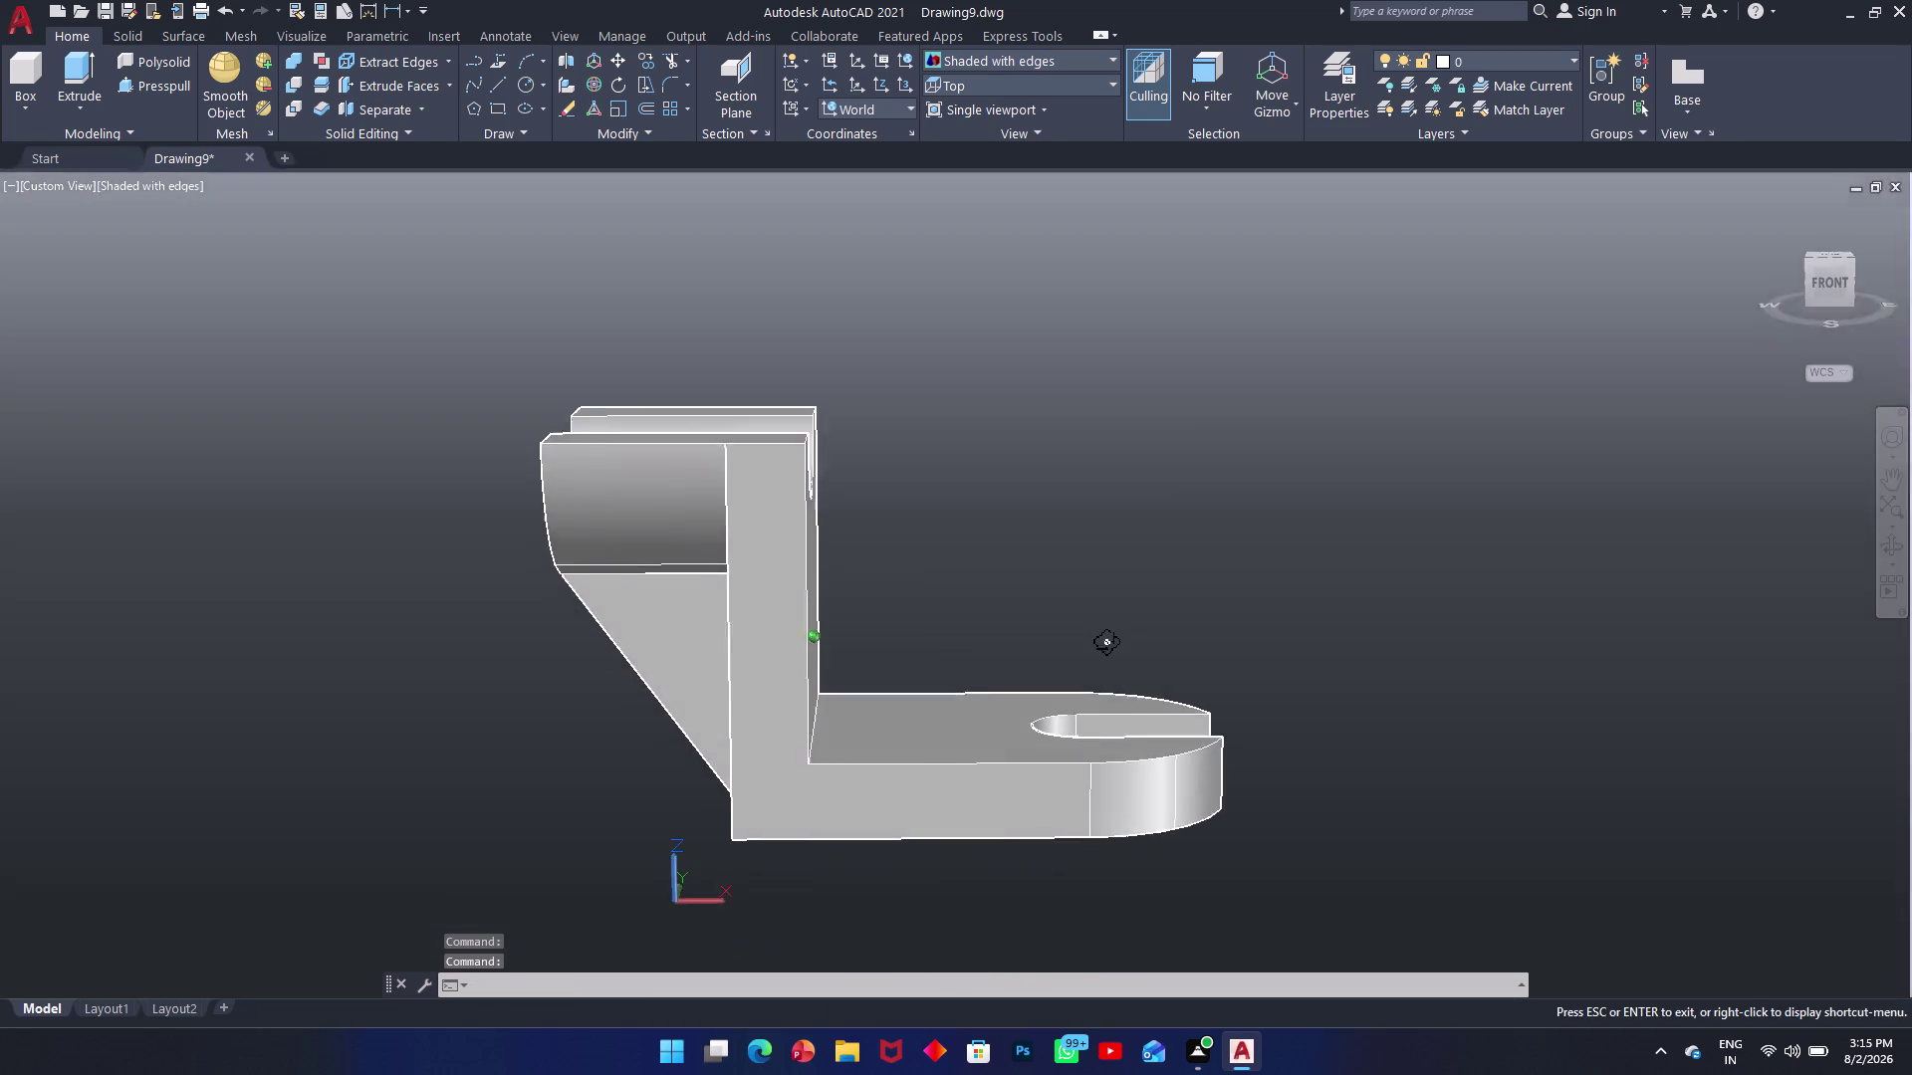
middle_drag(1107, 643, 1259, 707)
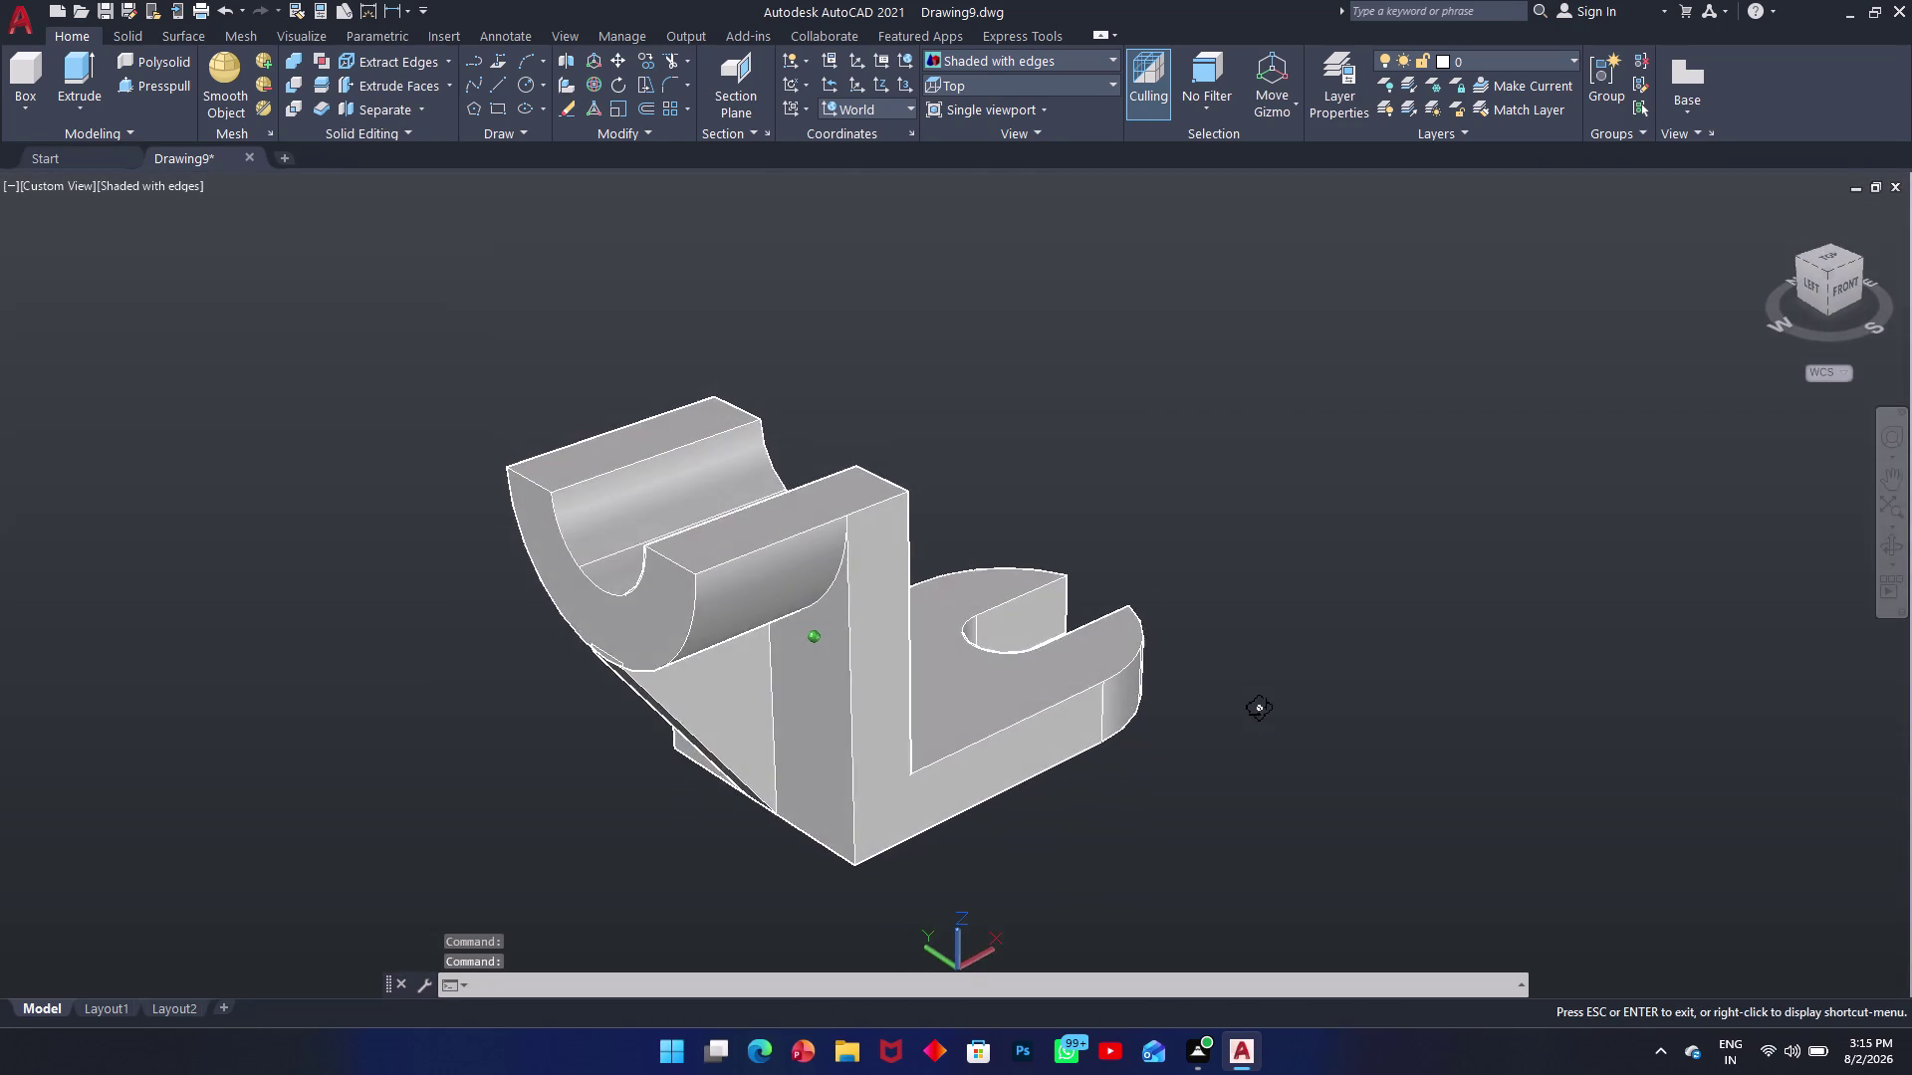
middle_drag(1259, 707, 1265, 718)
Orbit down to settle on a slightly raised front view of the bracket.
scroll(up, 3)
scroll(up, 3)
scroll(down, 3)
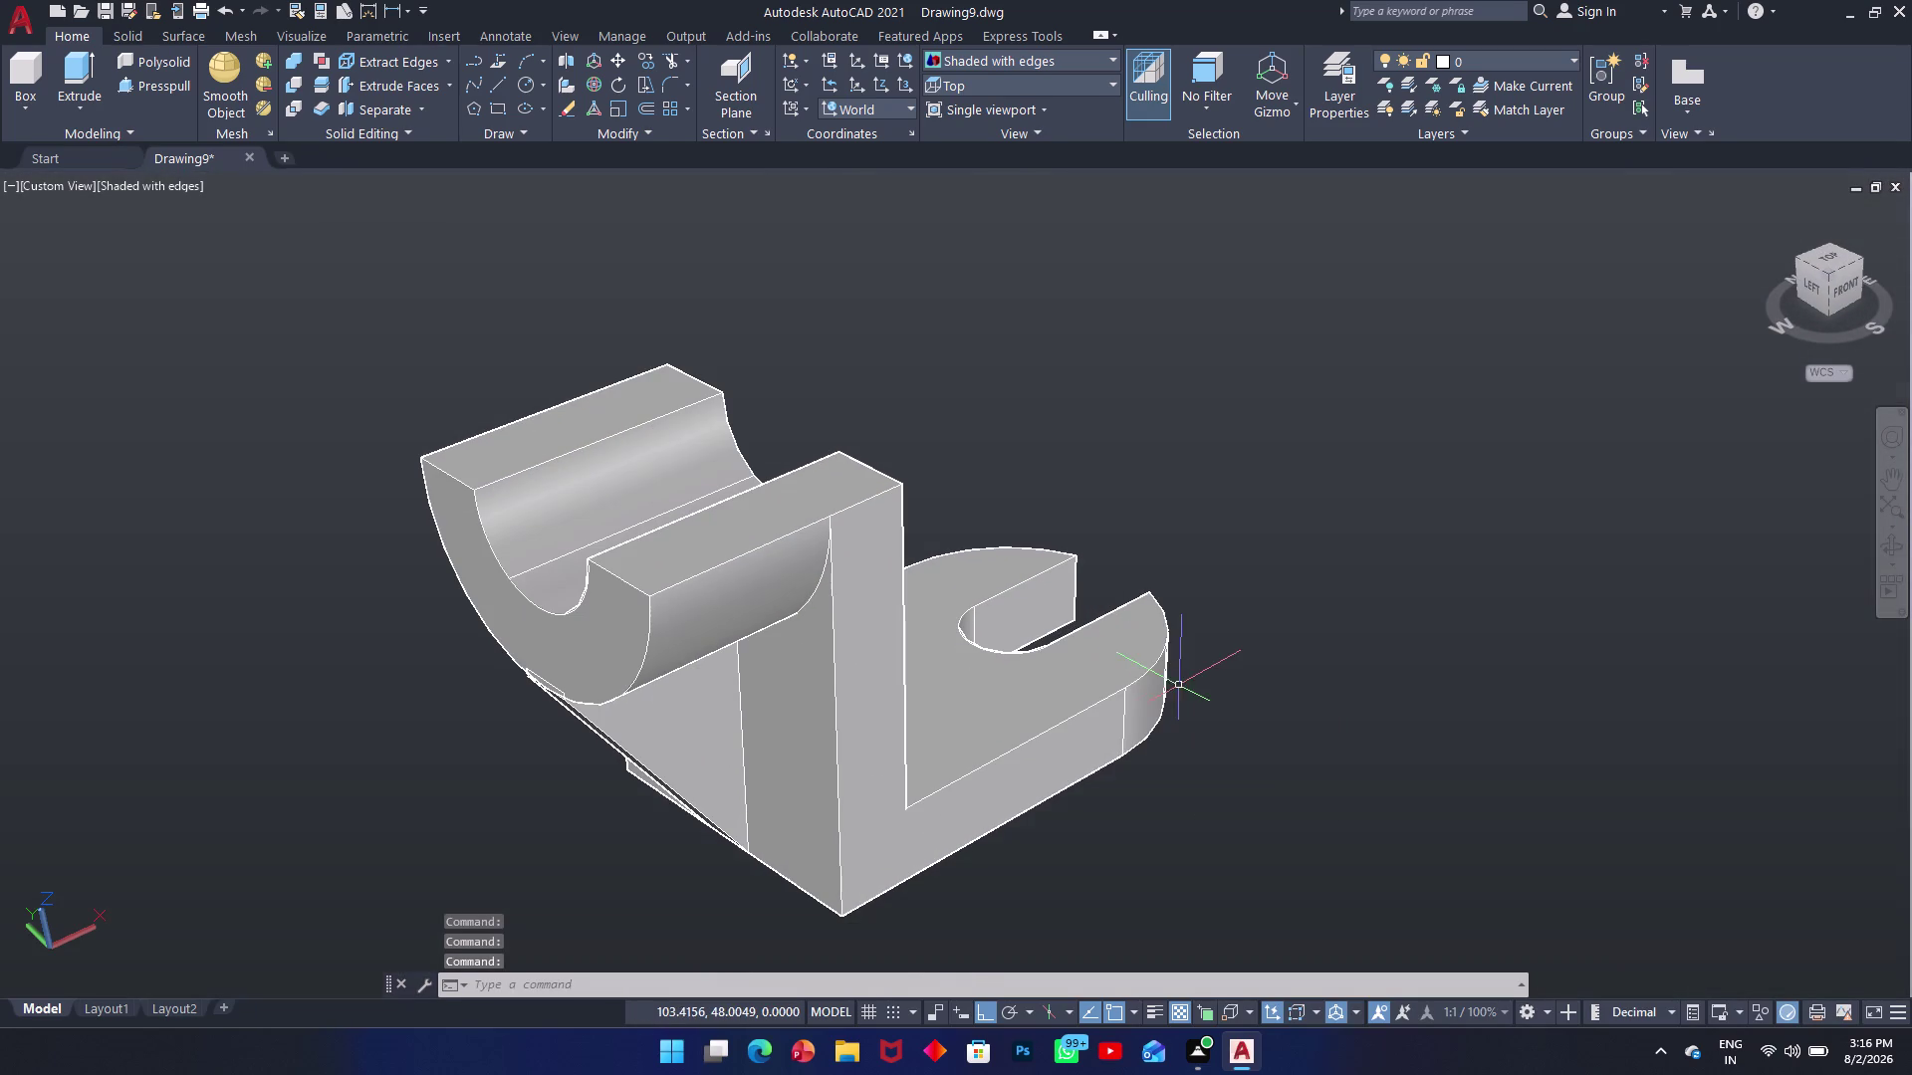
middle_drag(516, 769, 575, 748)
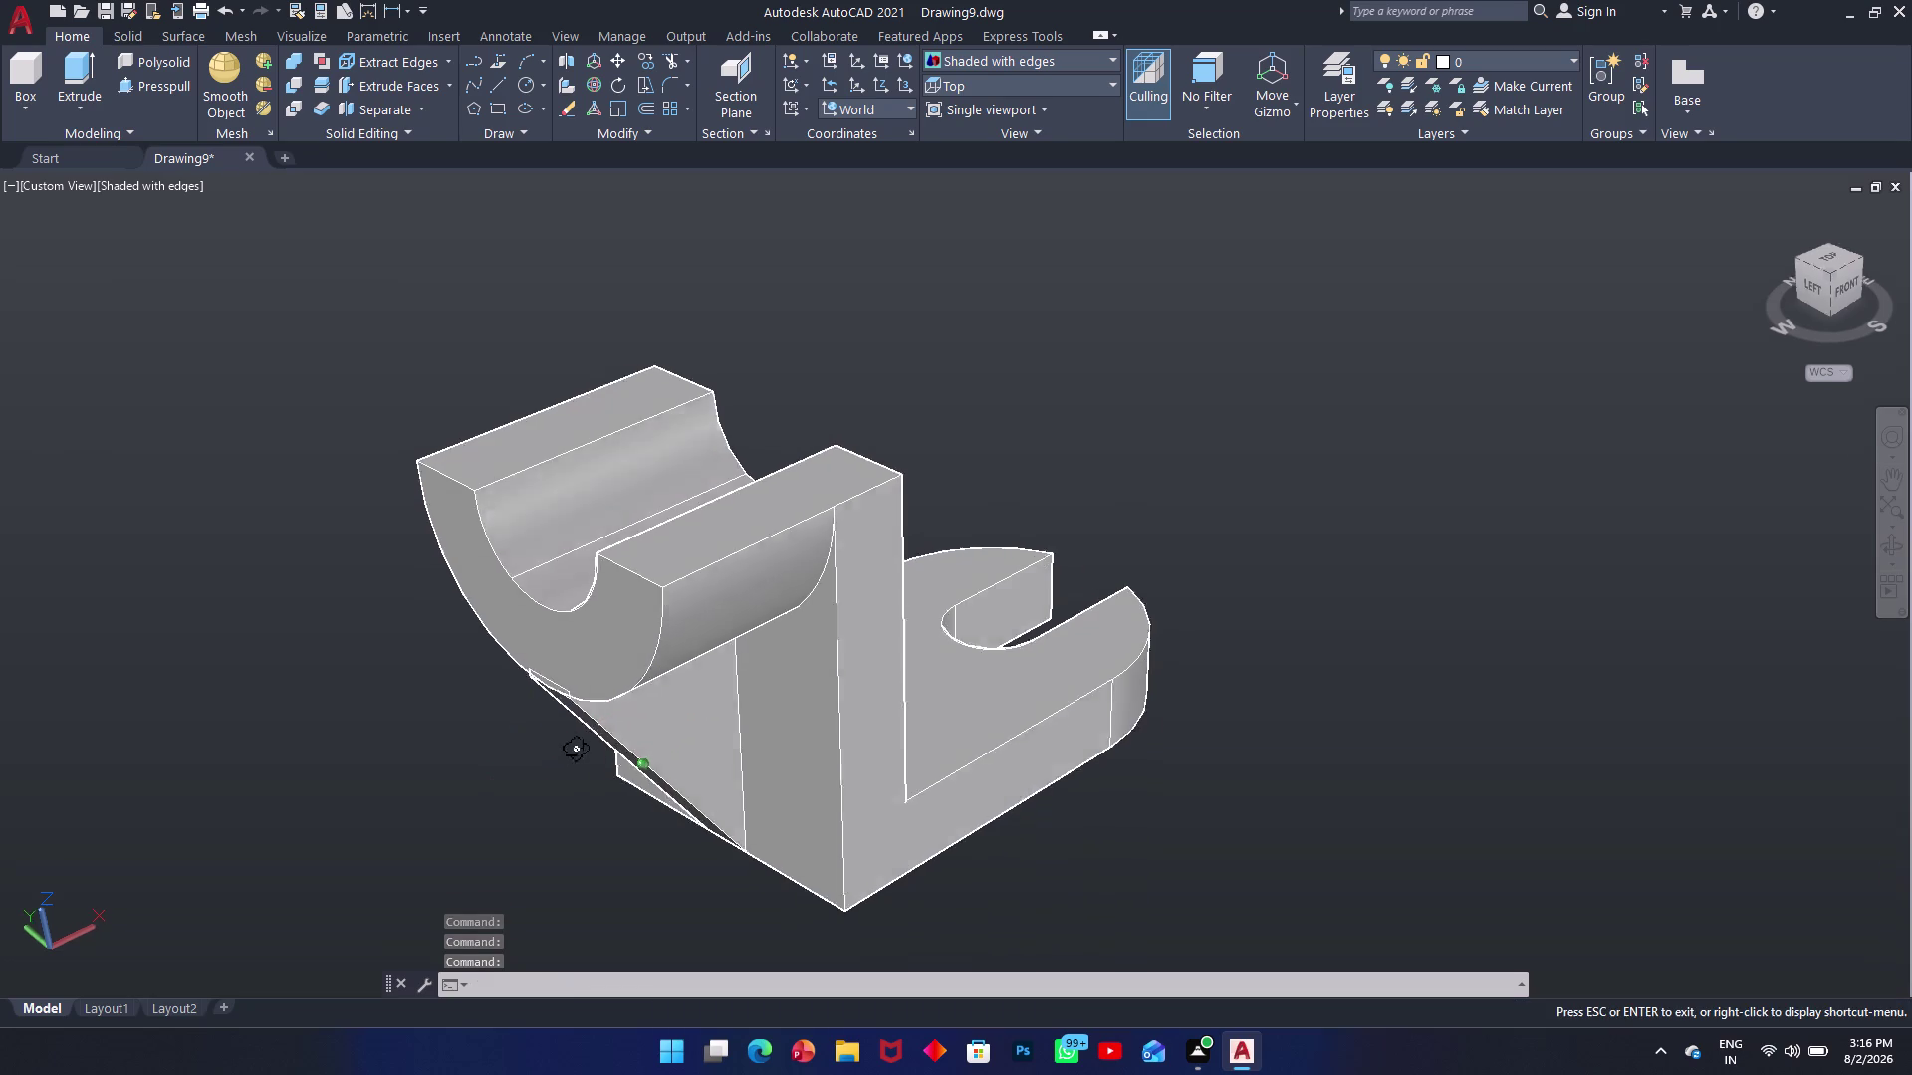
middle_drag(576, 748, 563, 735)
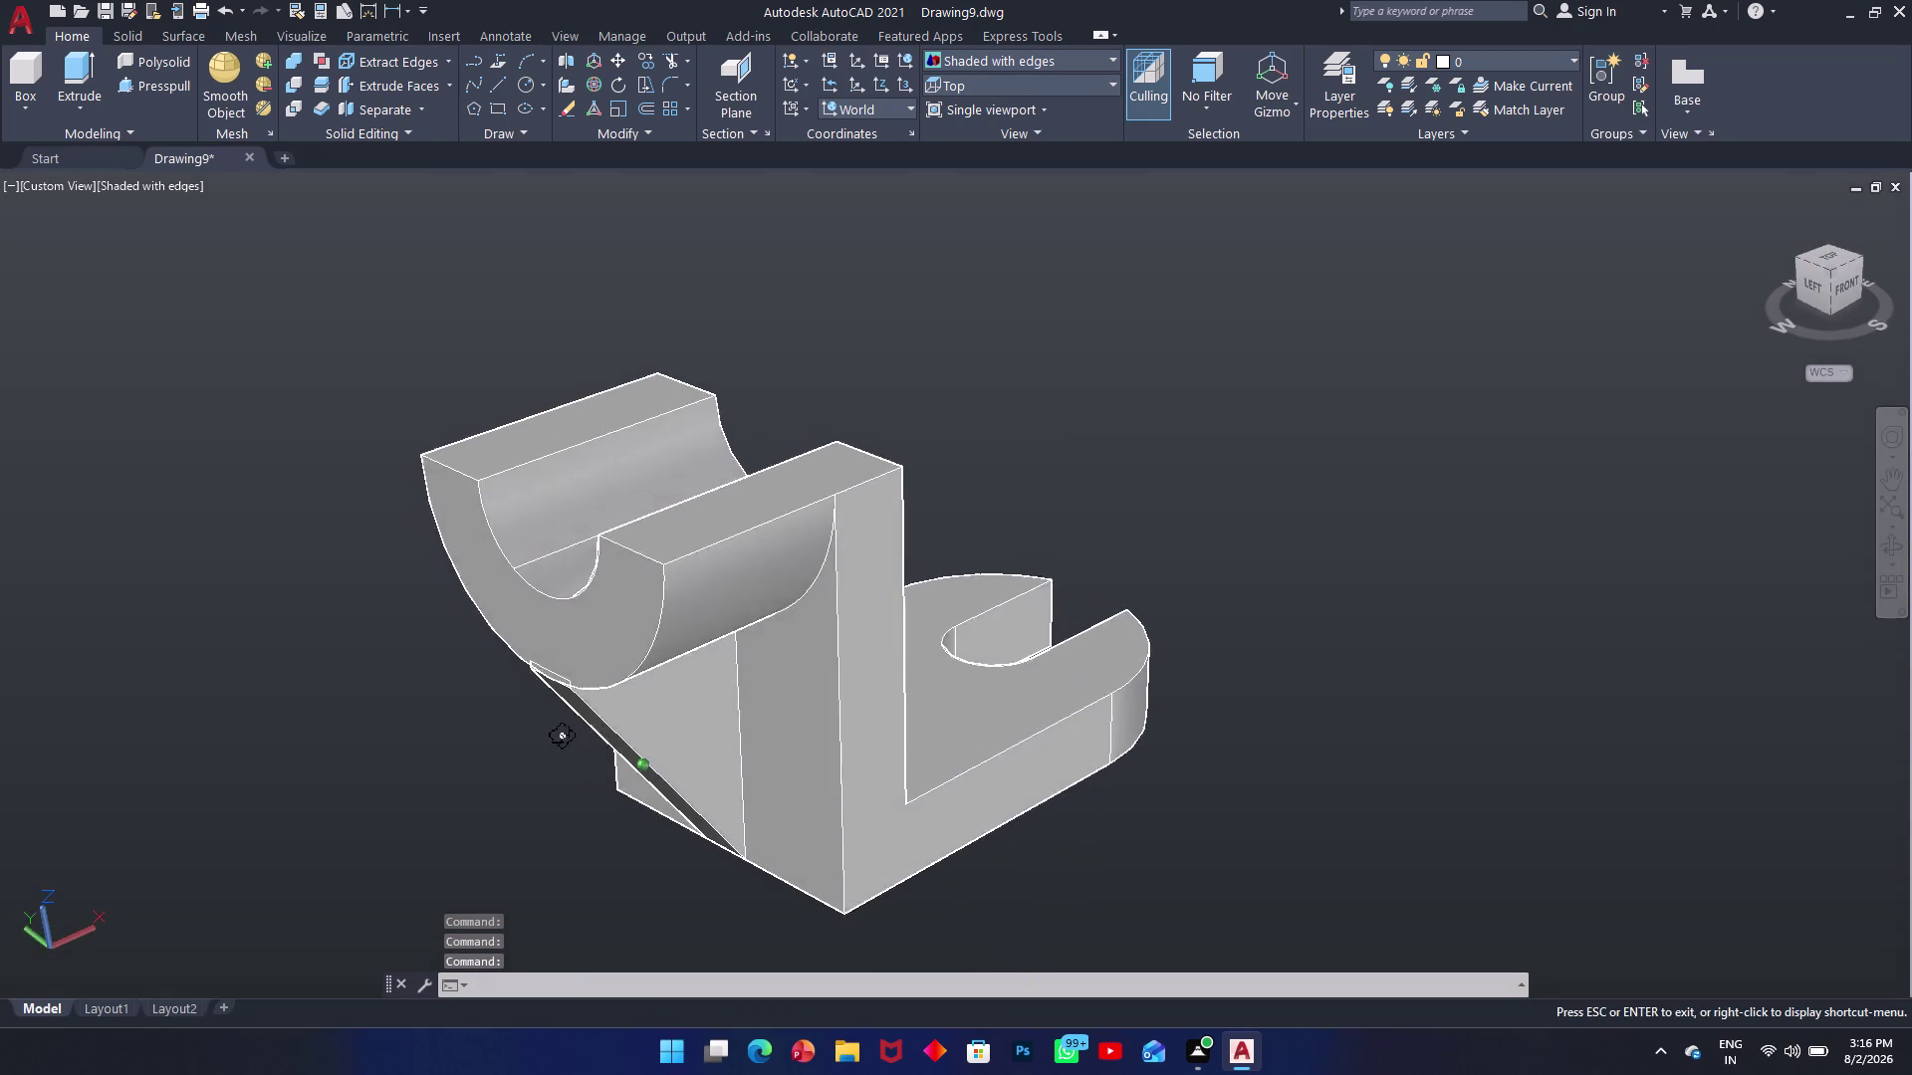
middle_drag(563, 735, 506, 687)
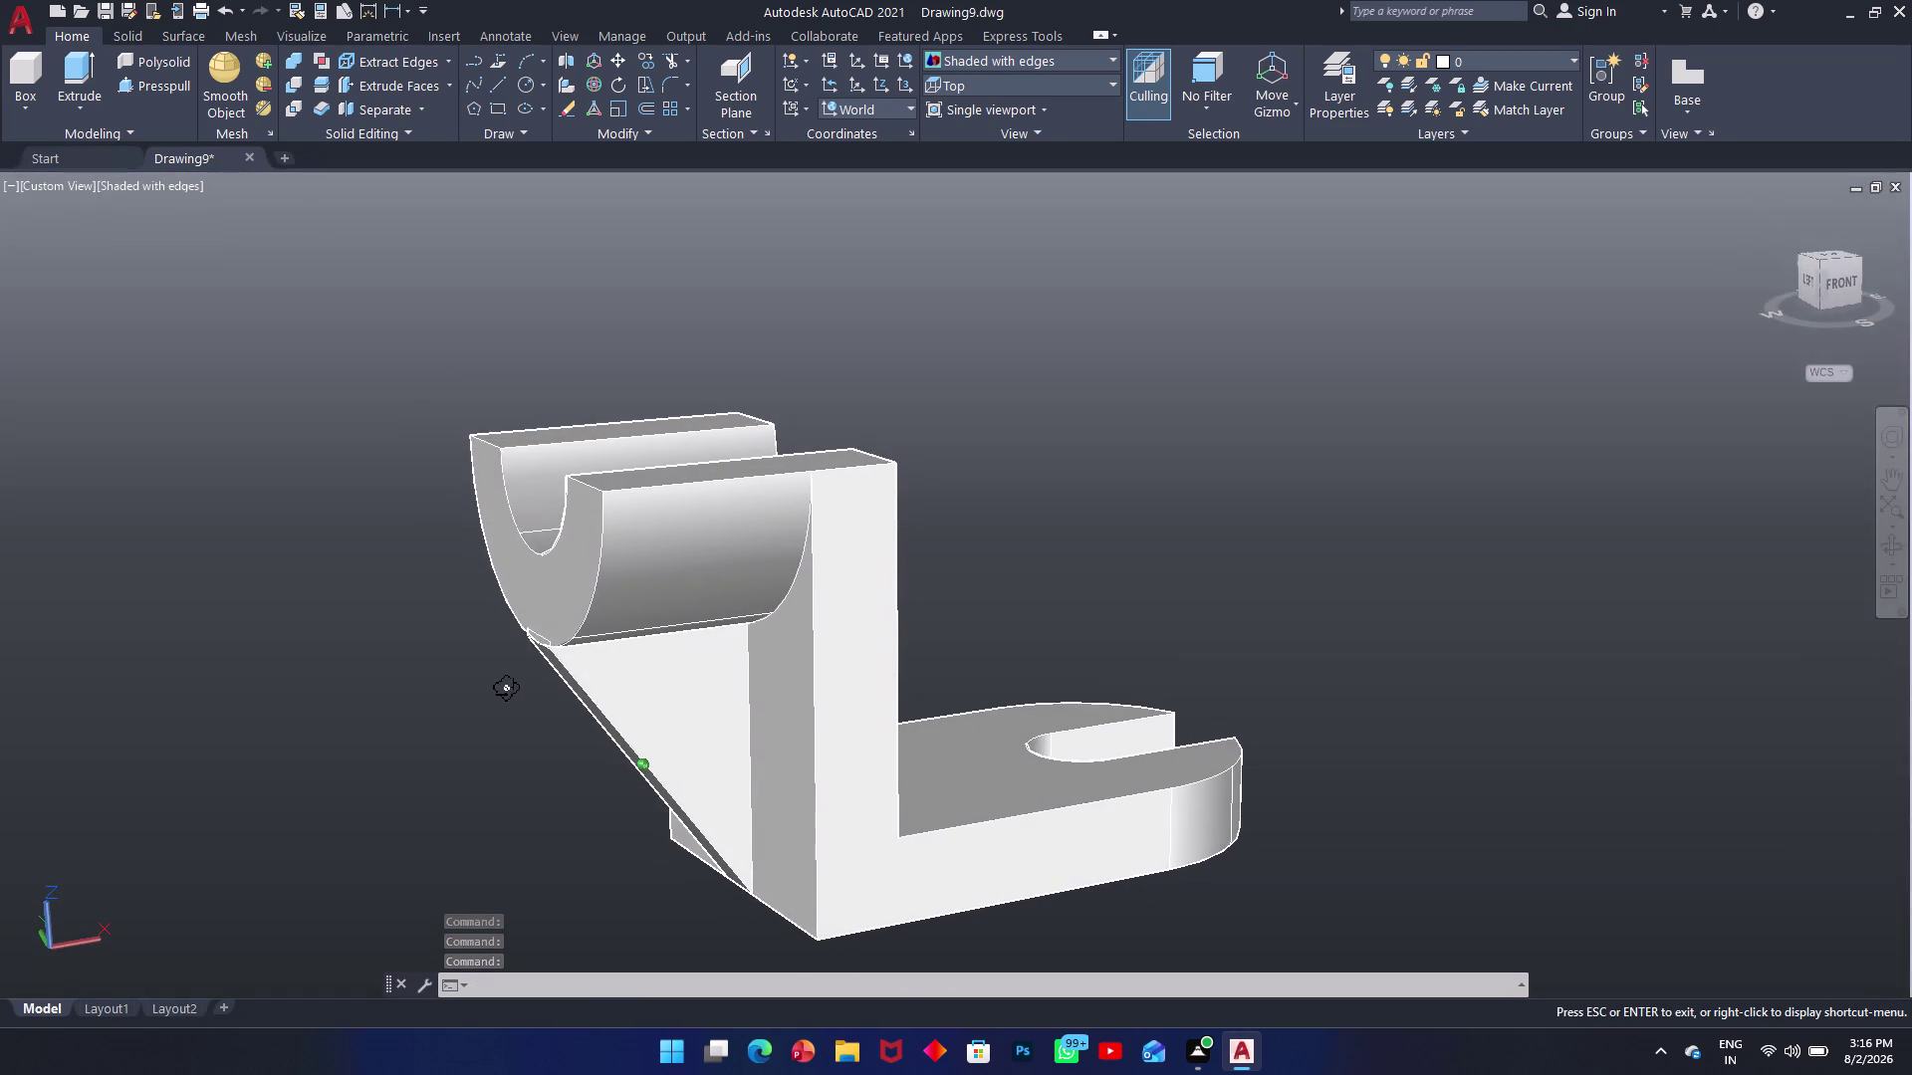
middle_drag(506, 687, 502, 710)
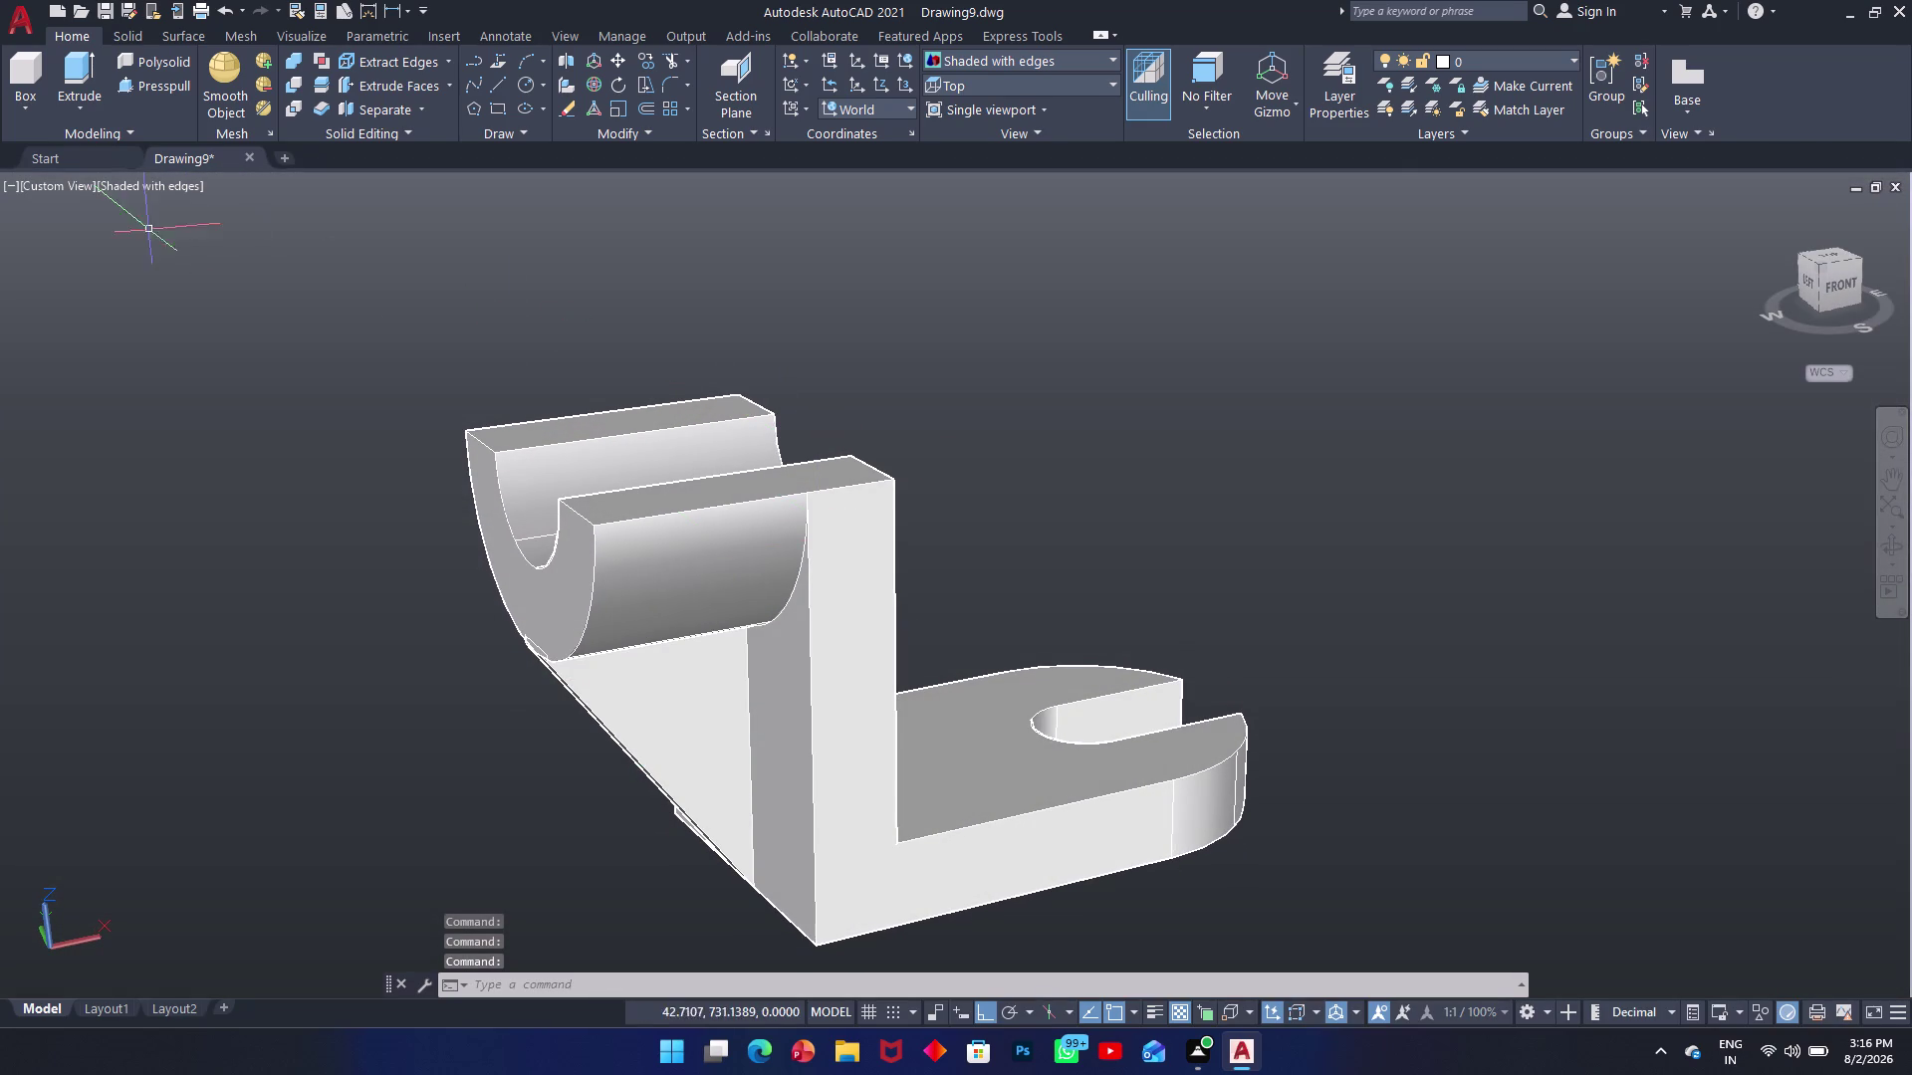
click(176, 180)
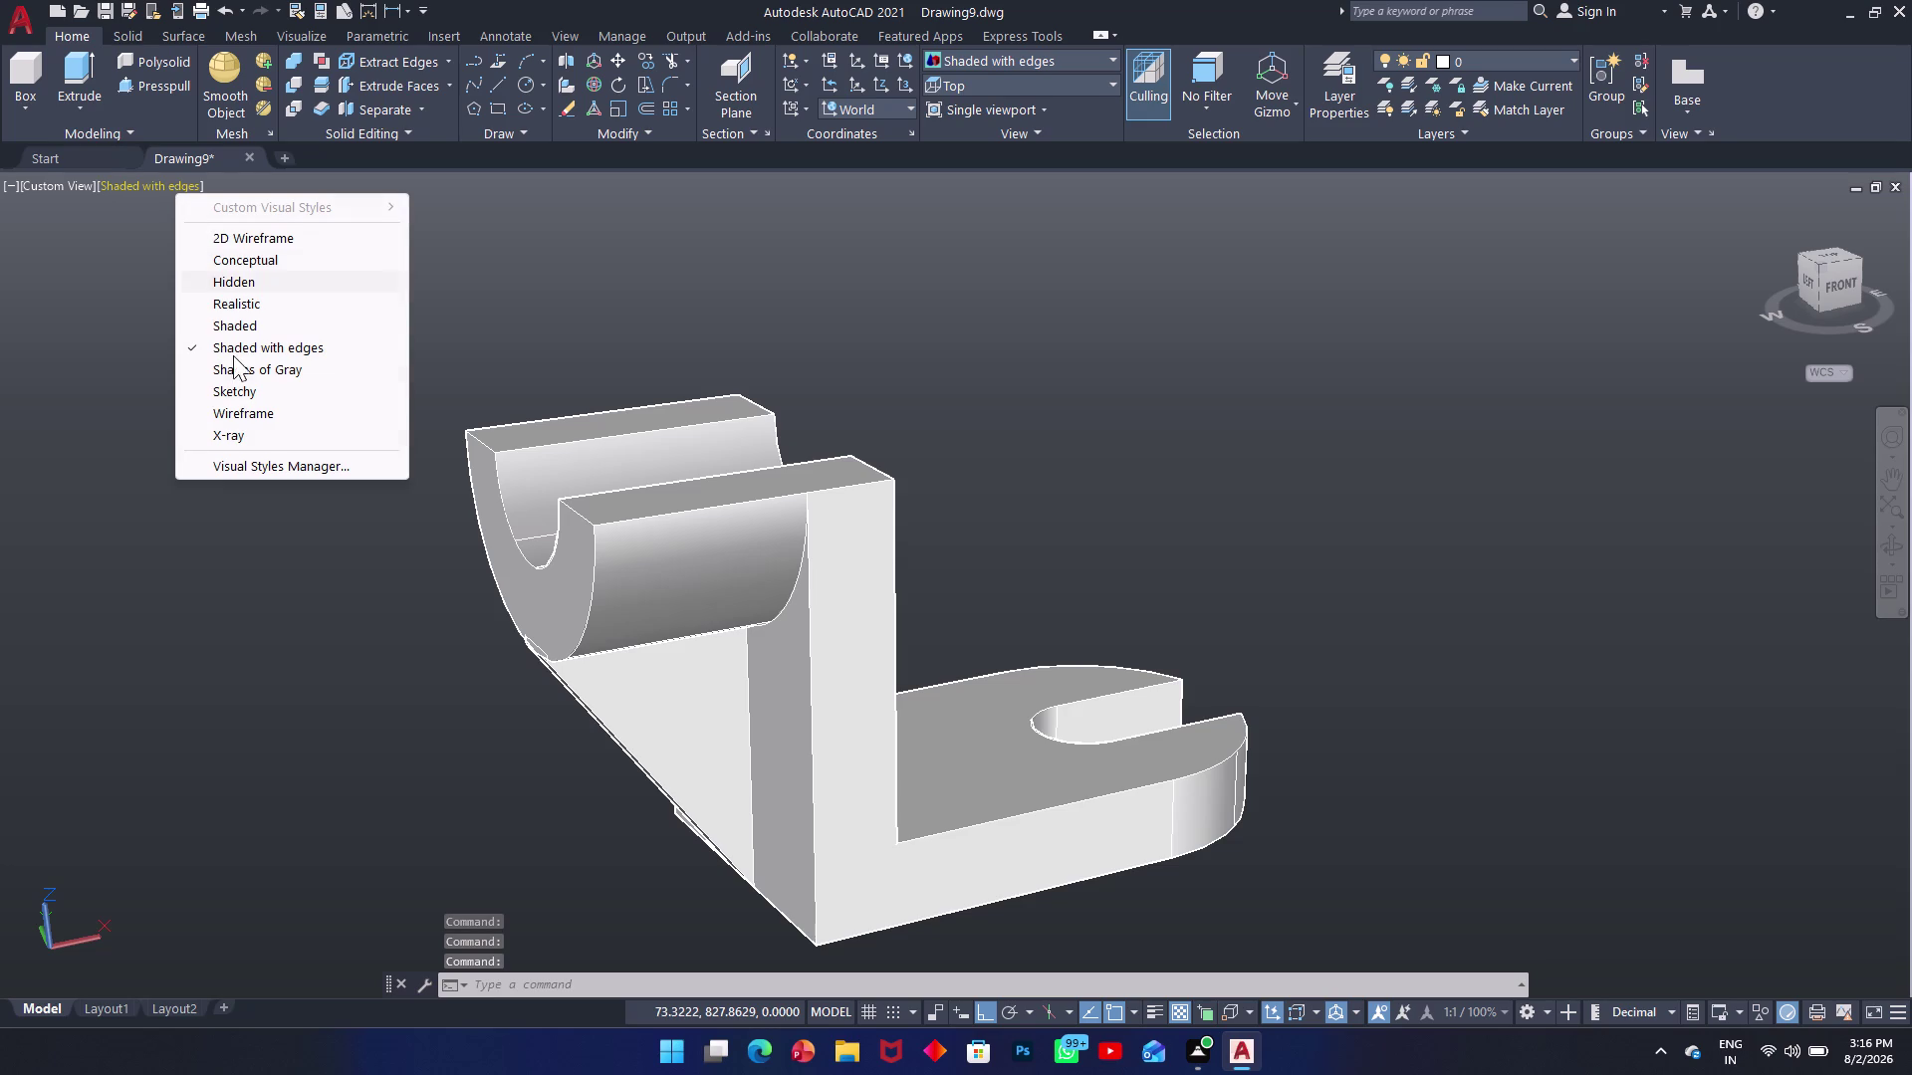
Try Wireframe, then Shaded with Edges, and settle on the Shades of Gray visual style.
click(234, 410)
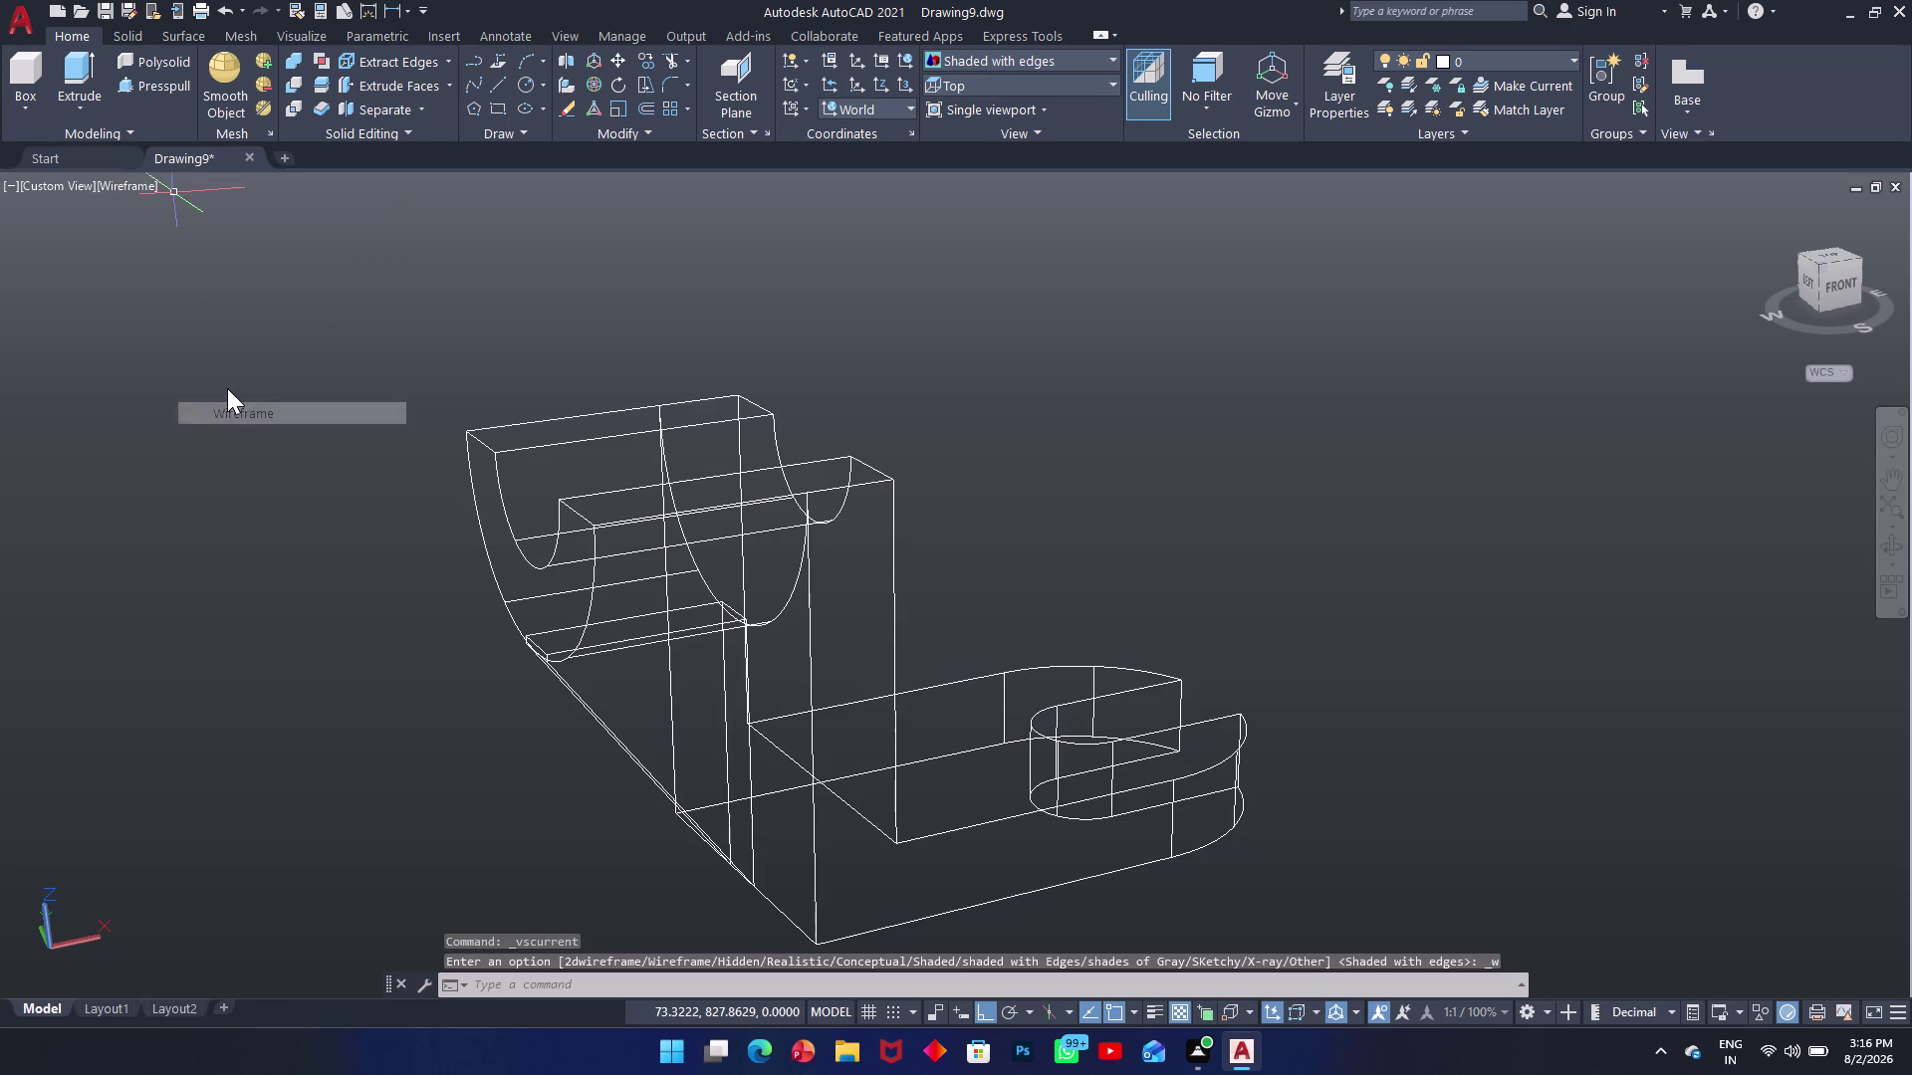
click(131, 182)
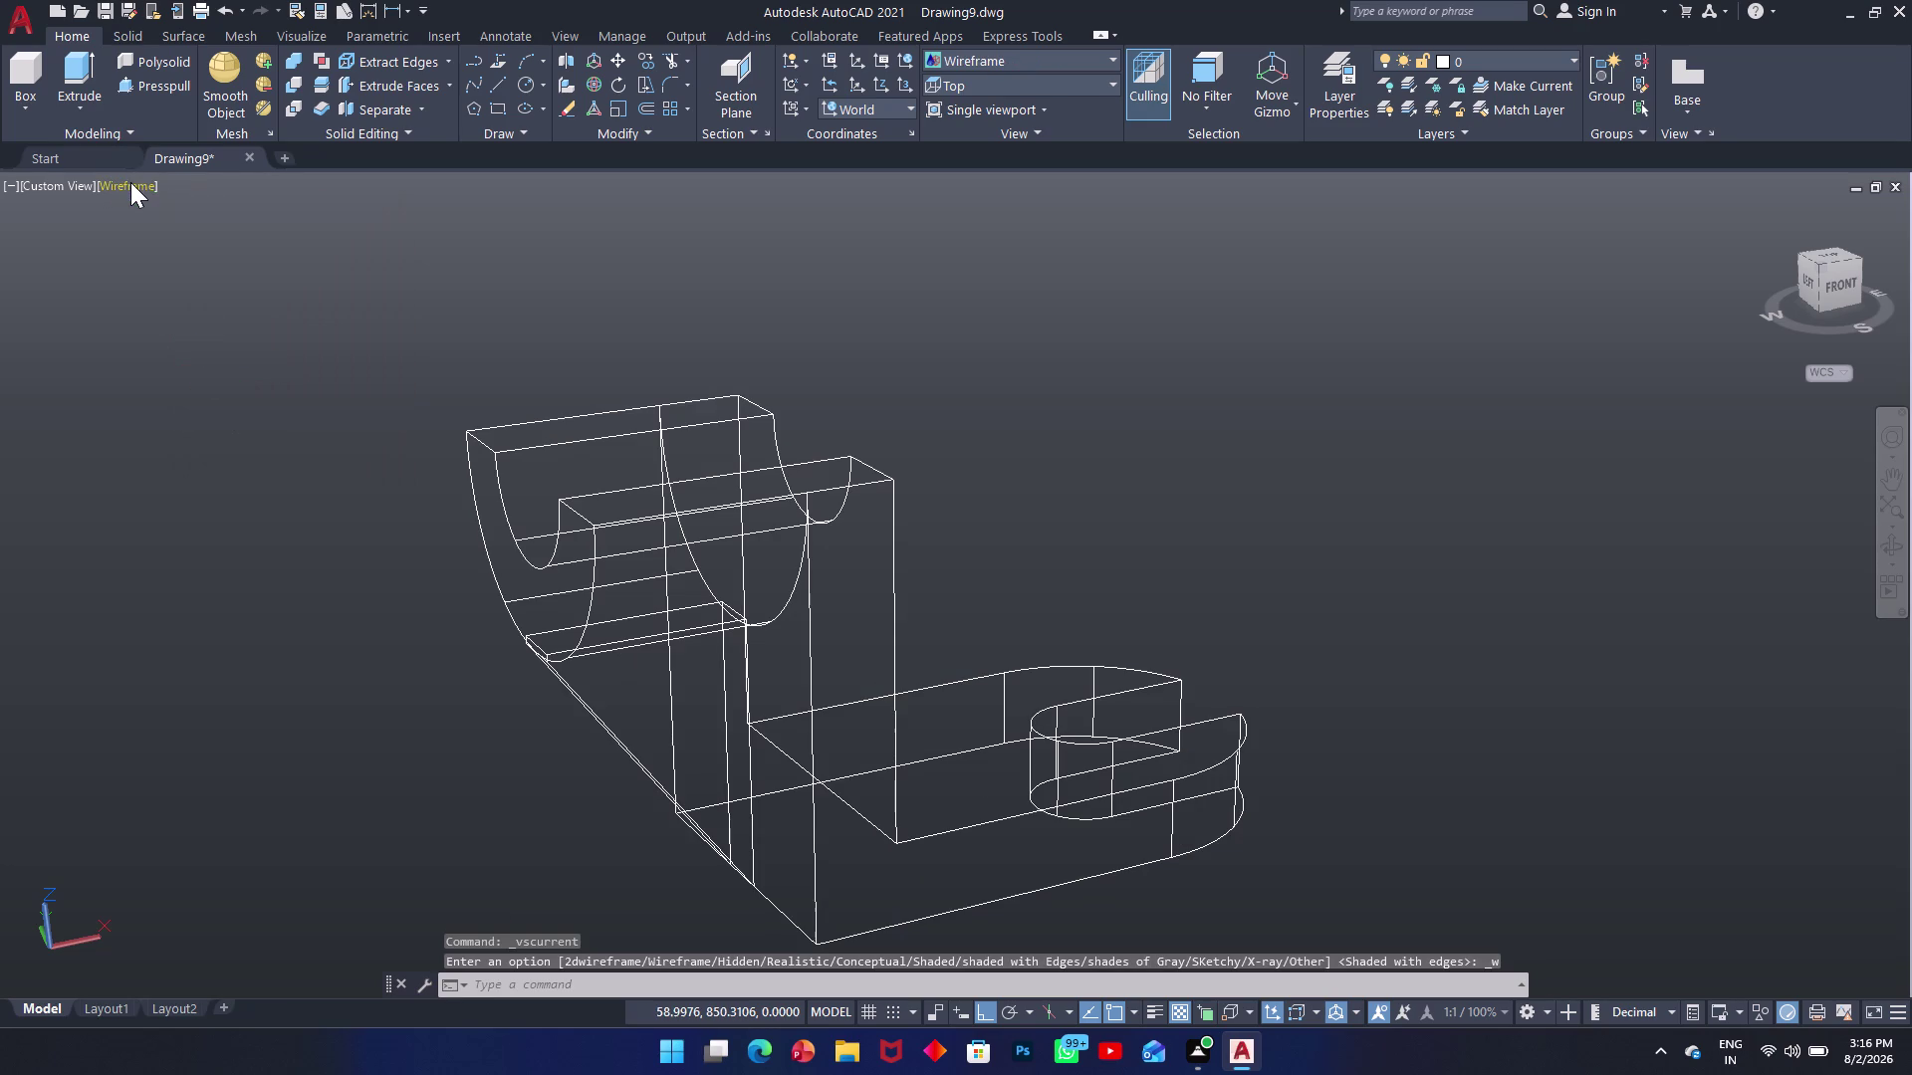
click(228, 353)
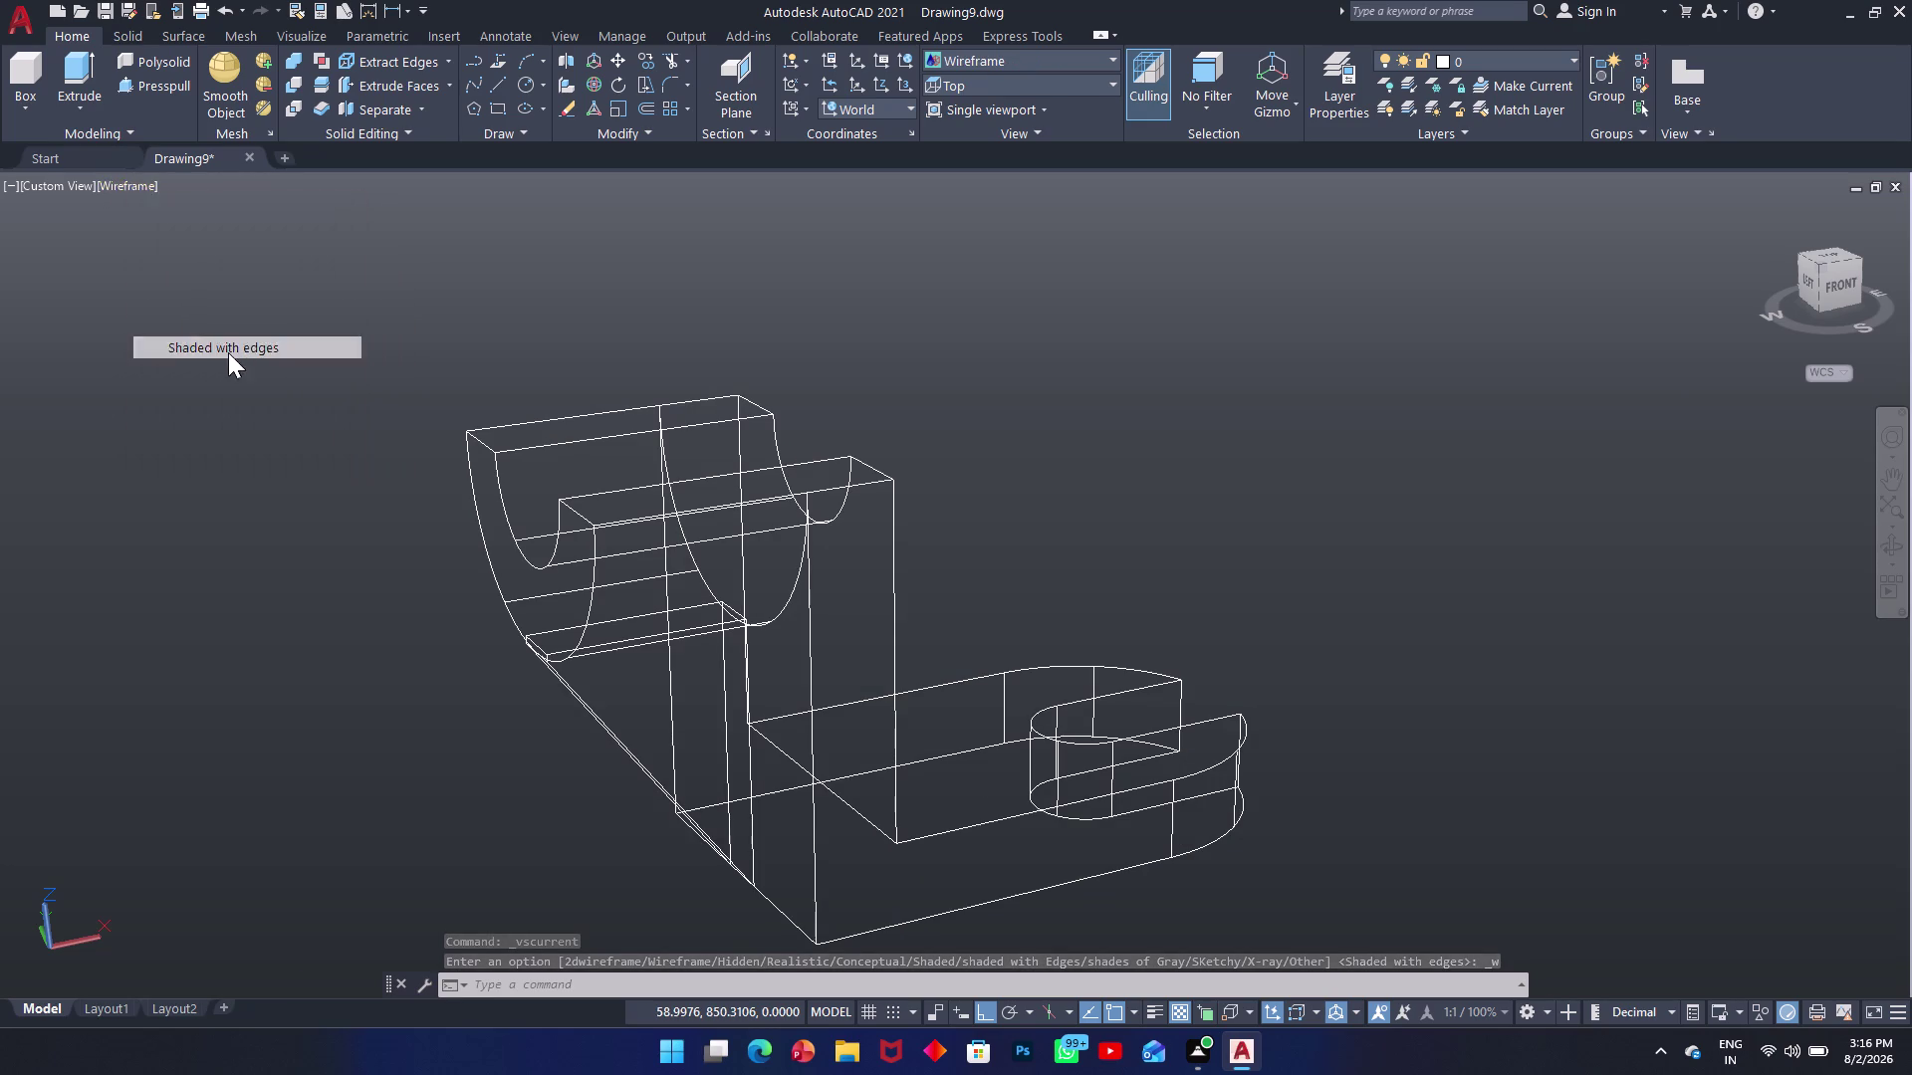
click(151, 190)
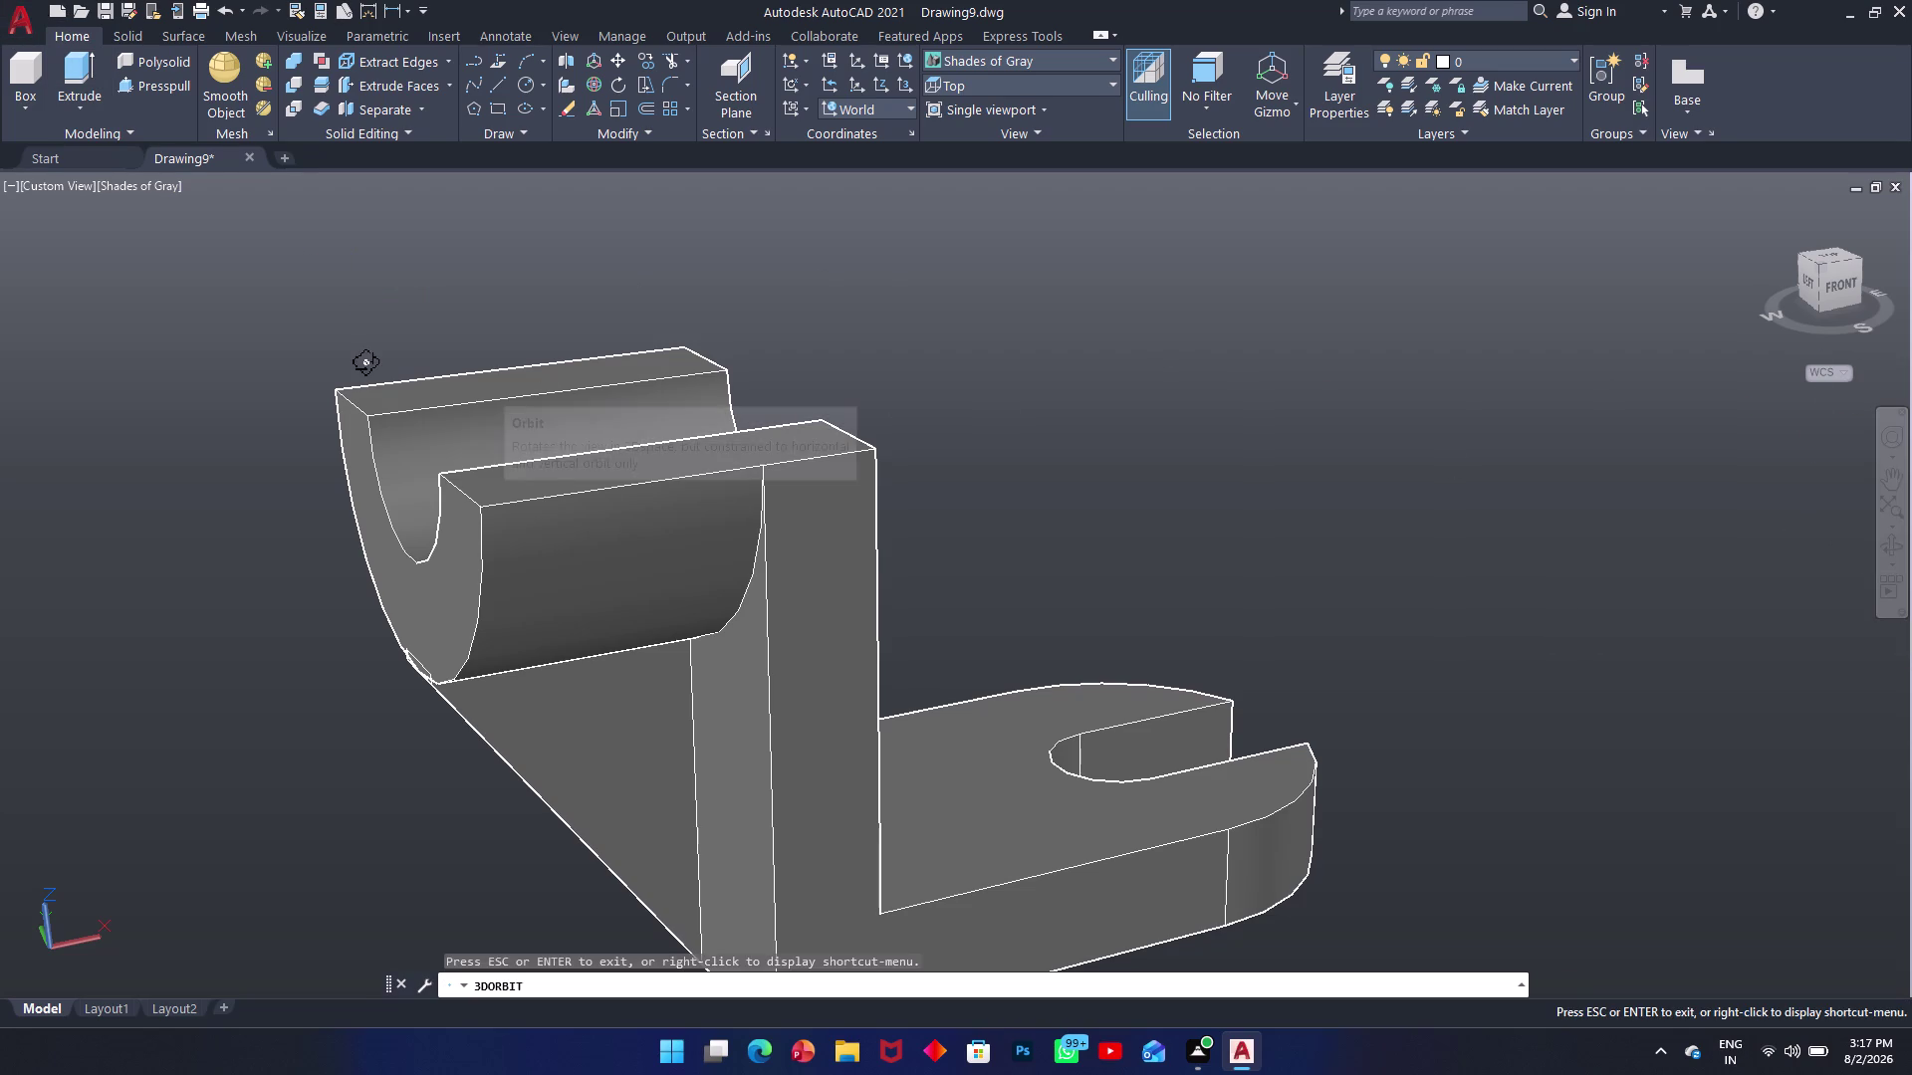
Orbit to the bracket's left side, return to a low front angle, and exit orbit.
drag(66, 313, 191, 290)
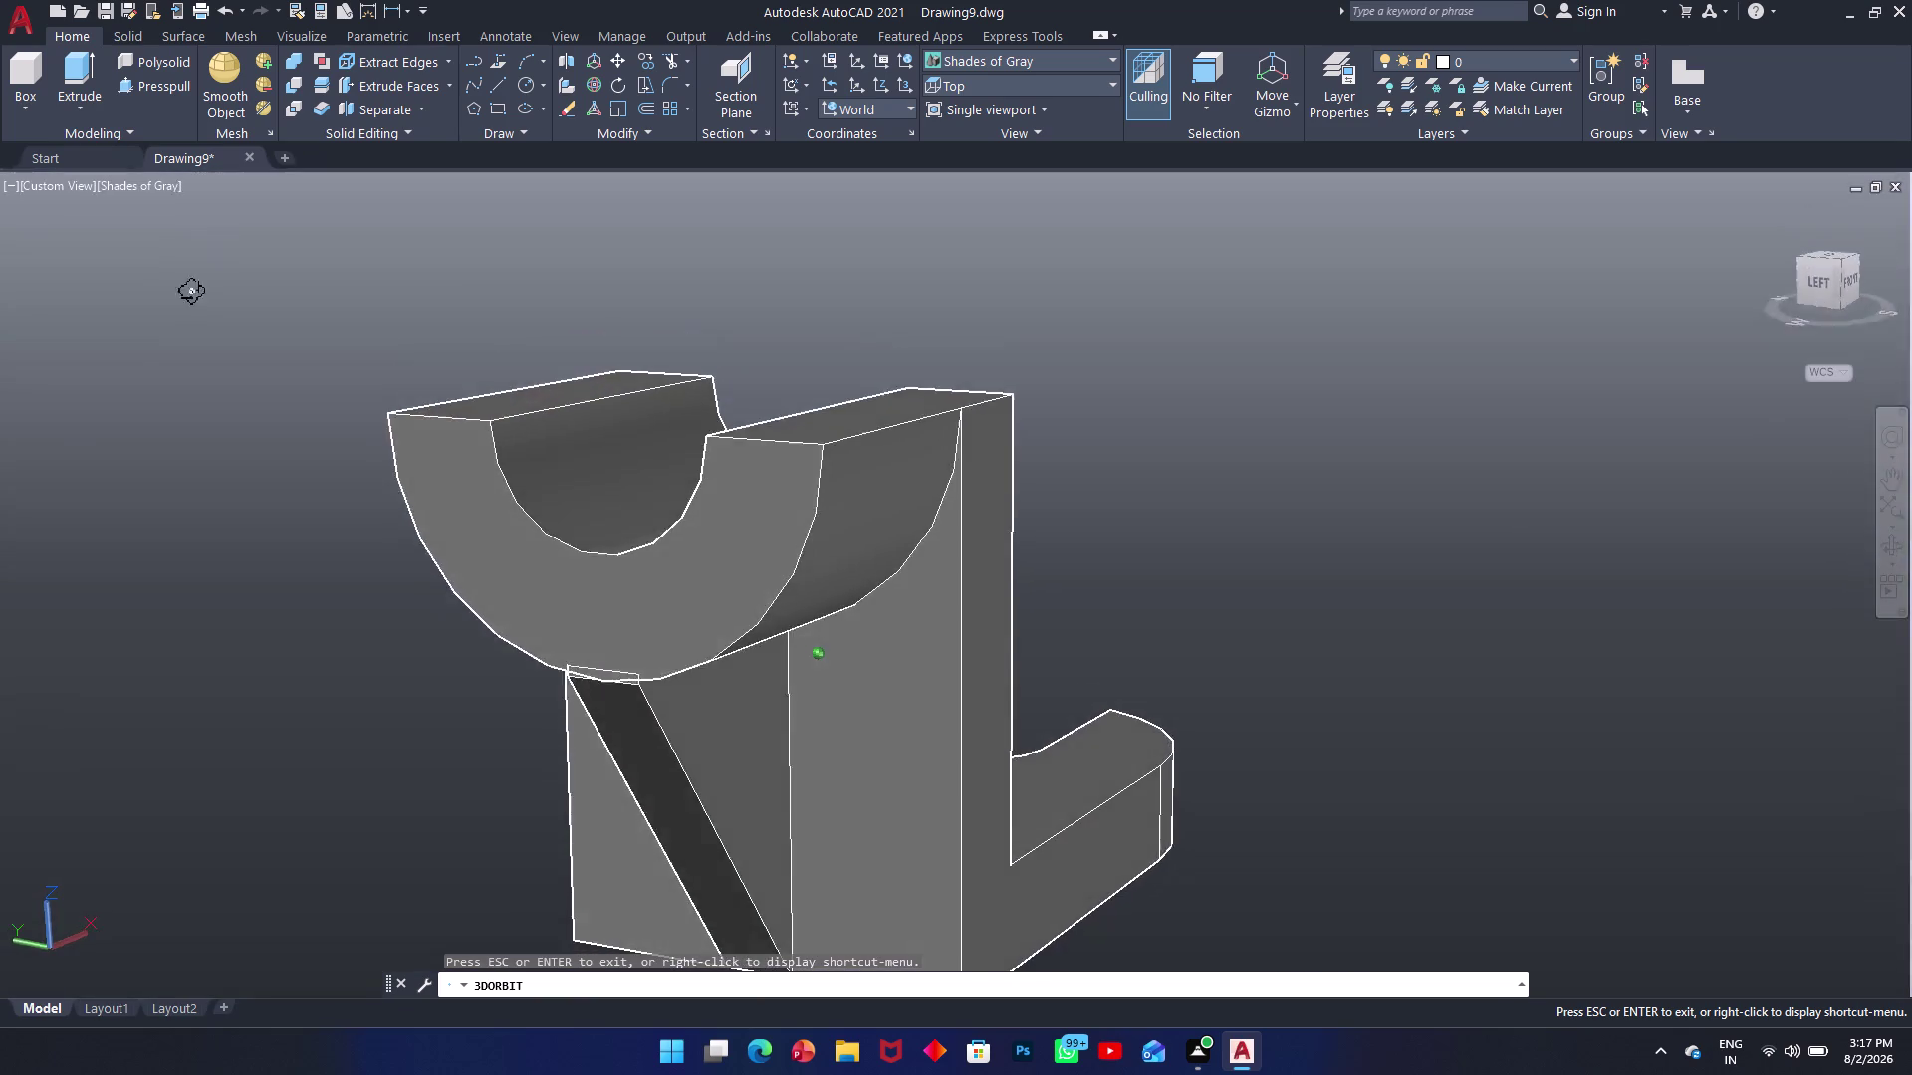
drag(191, 290, 20, 461)
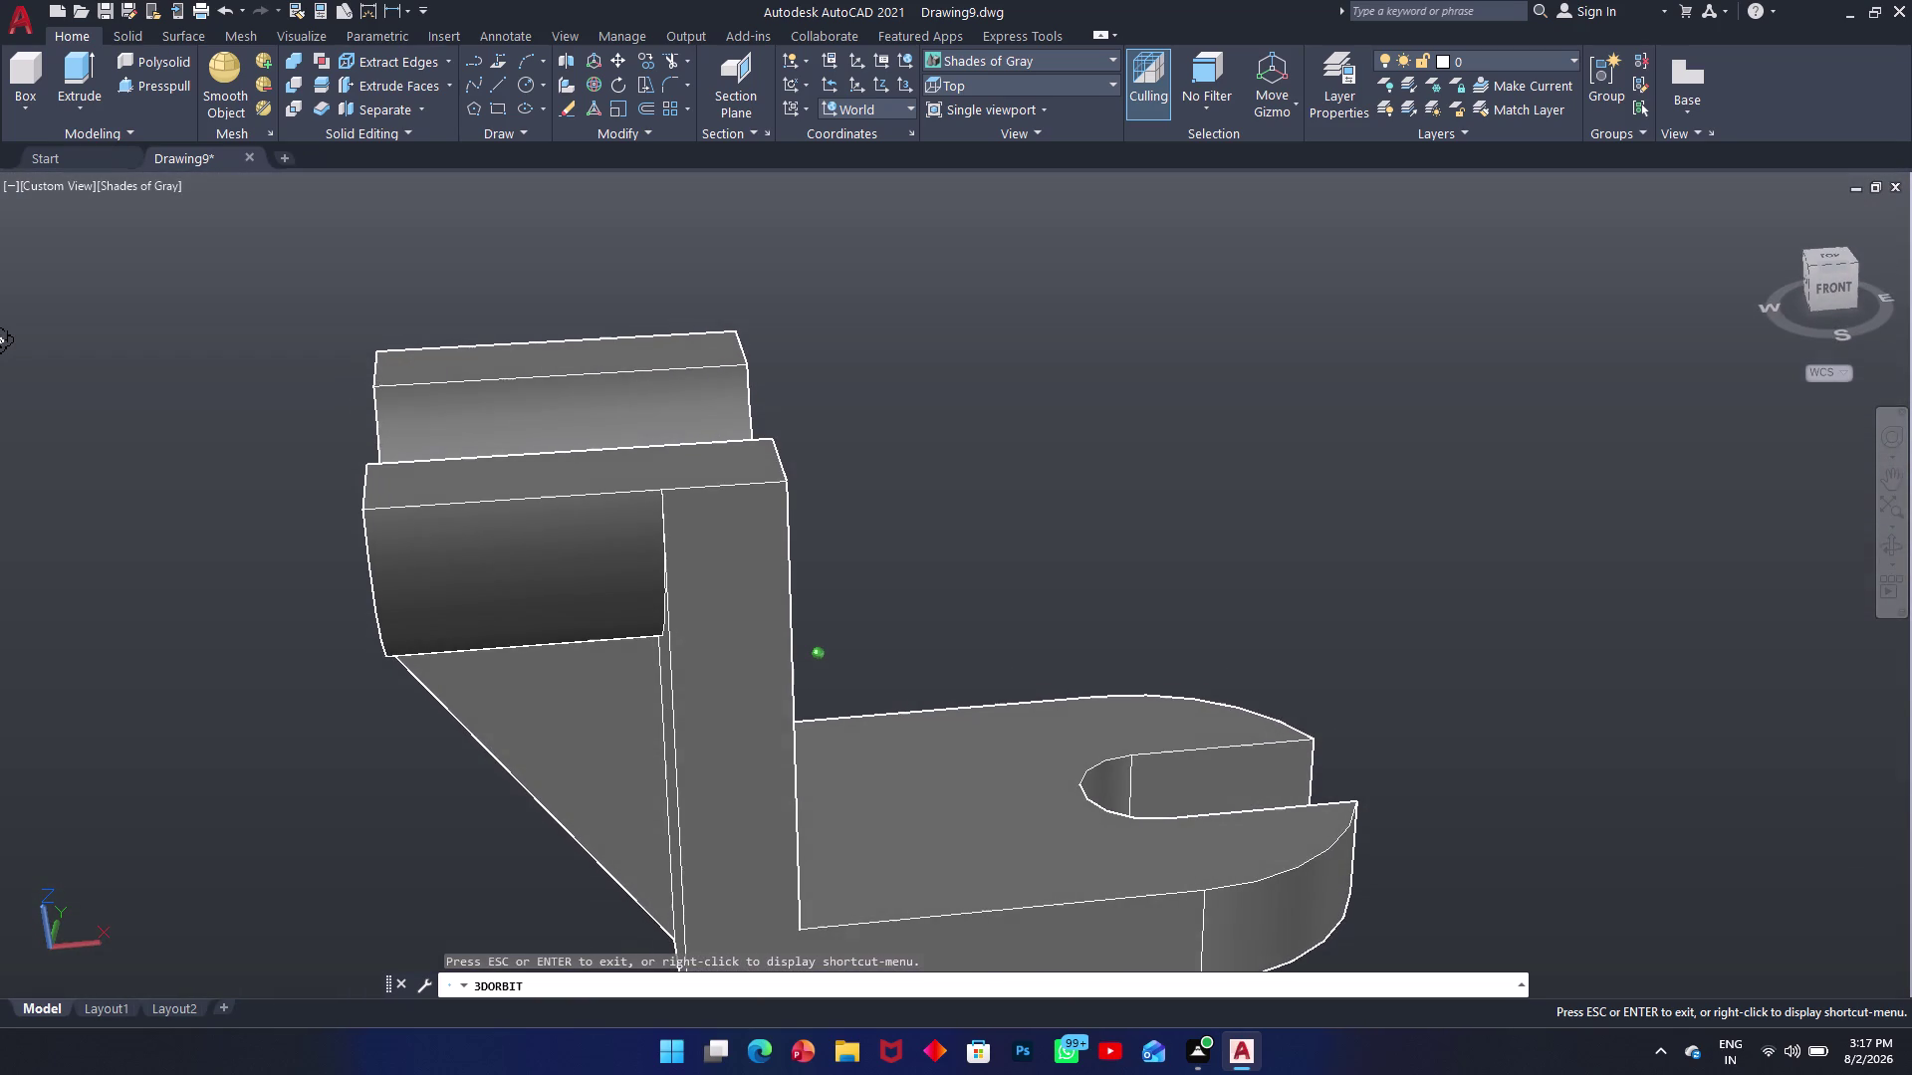
drag(20, 461, 25, 324)
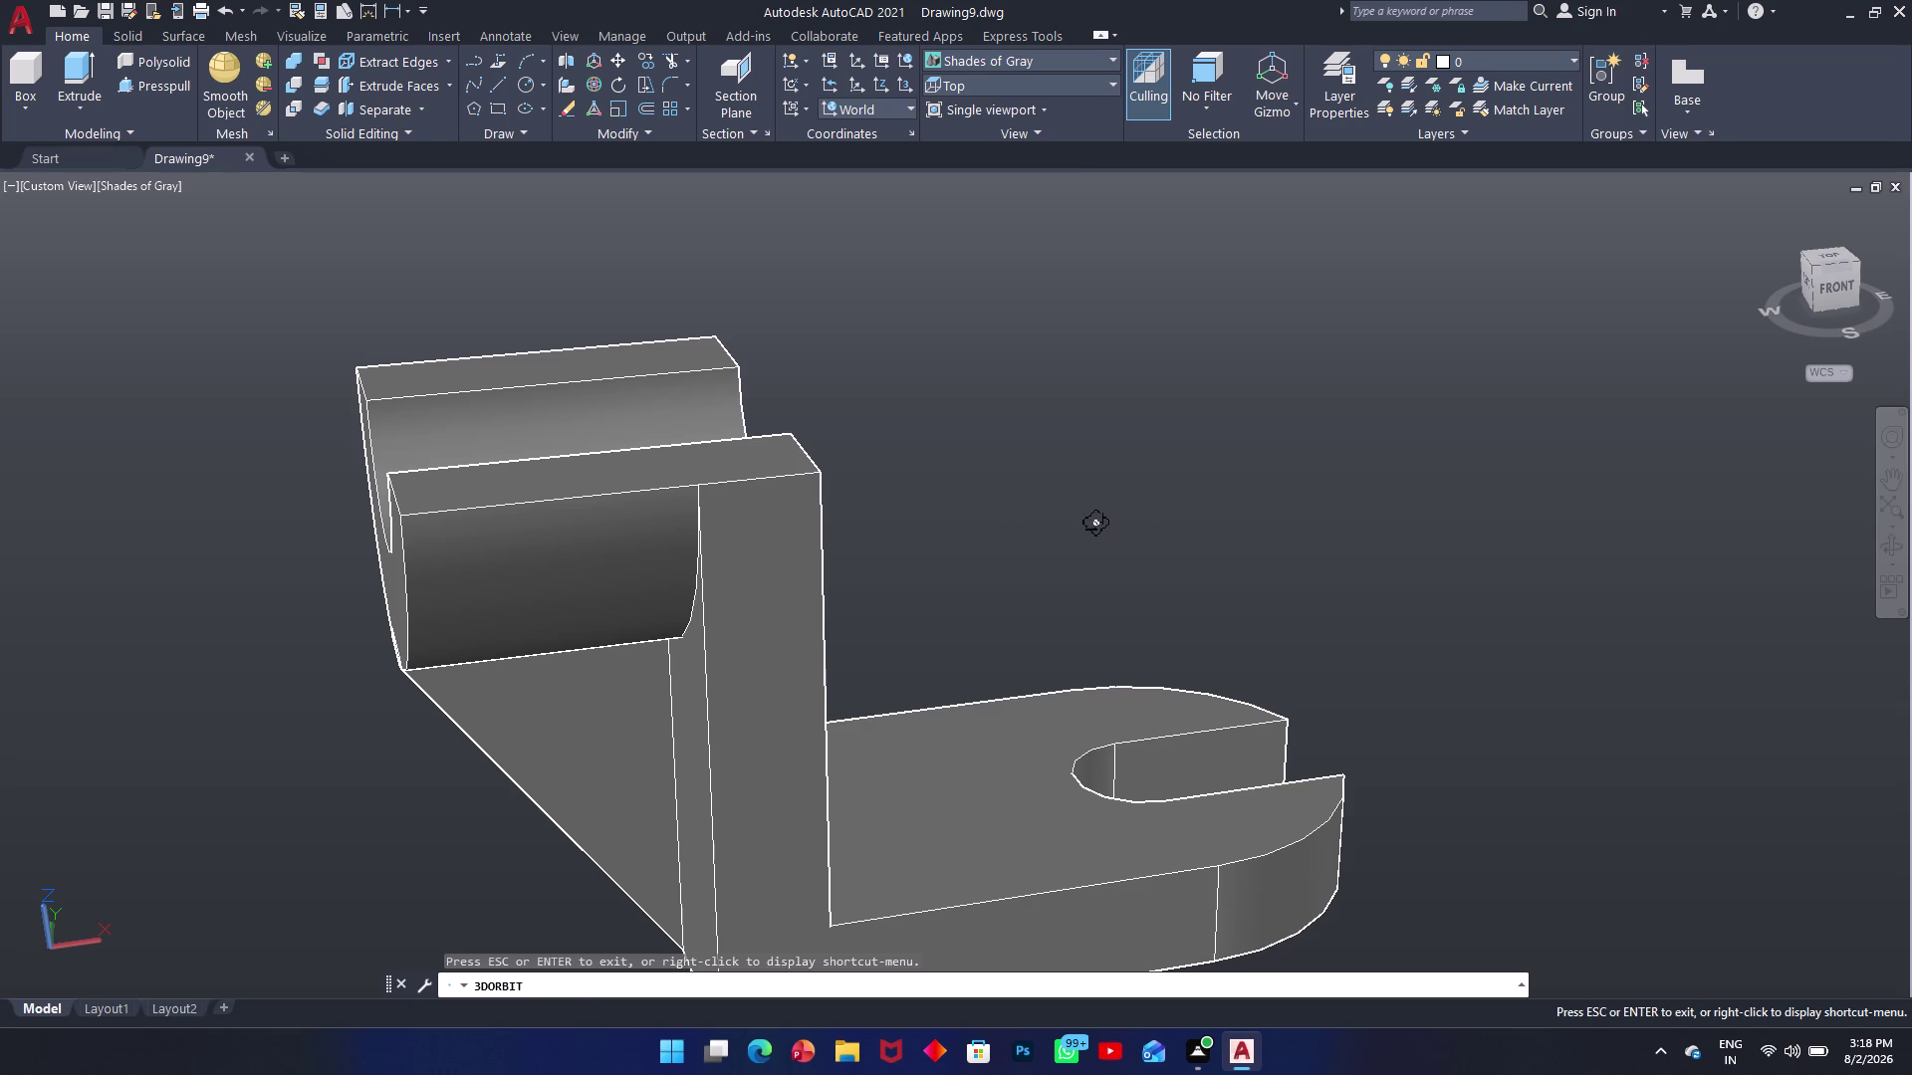
scroll(down, 3)
scroll(up, 3)
key(Escape)
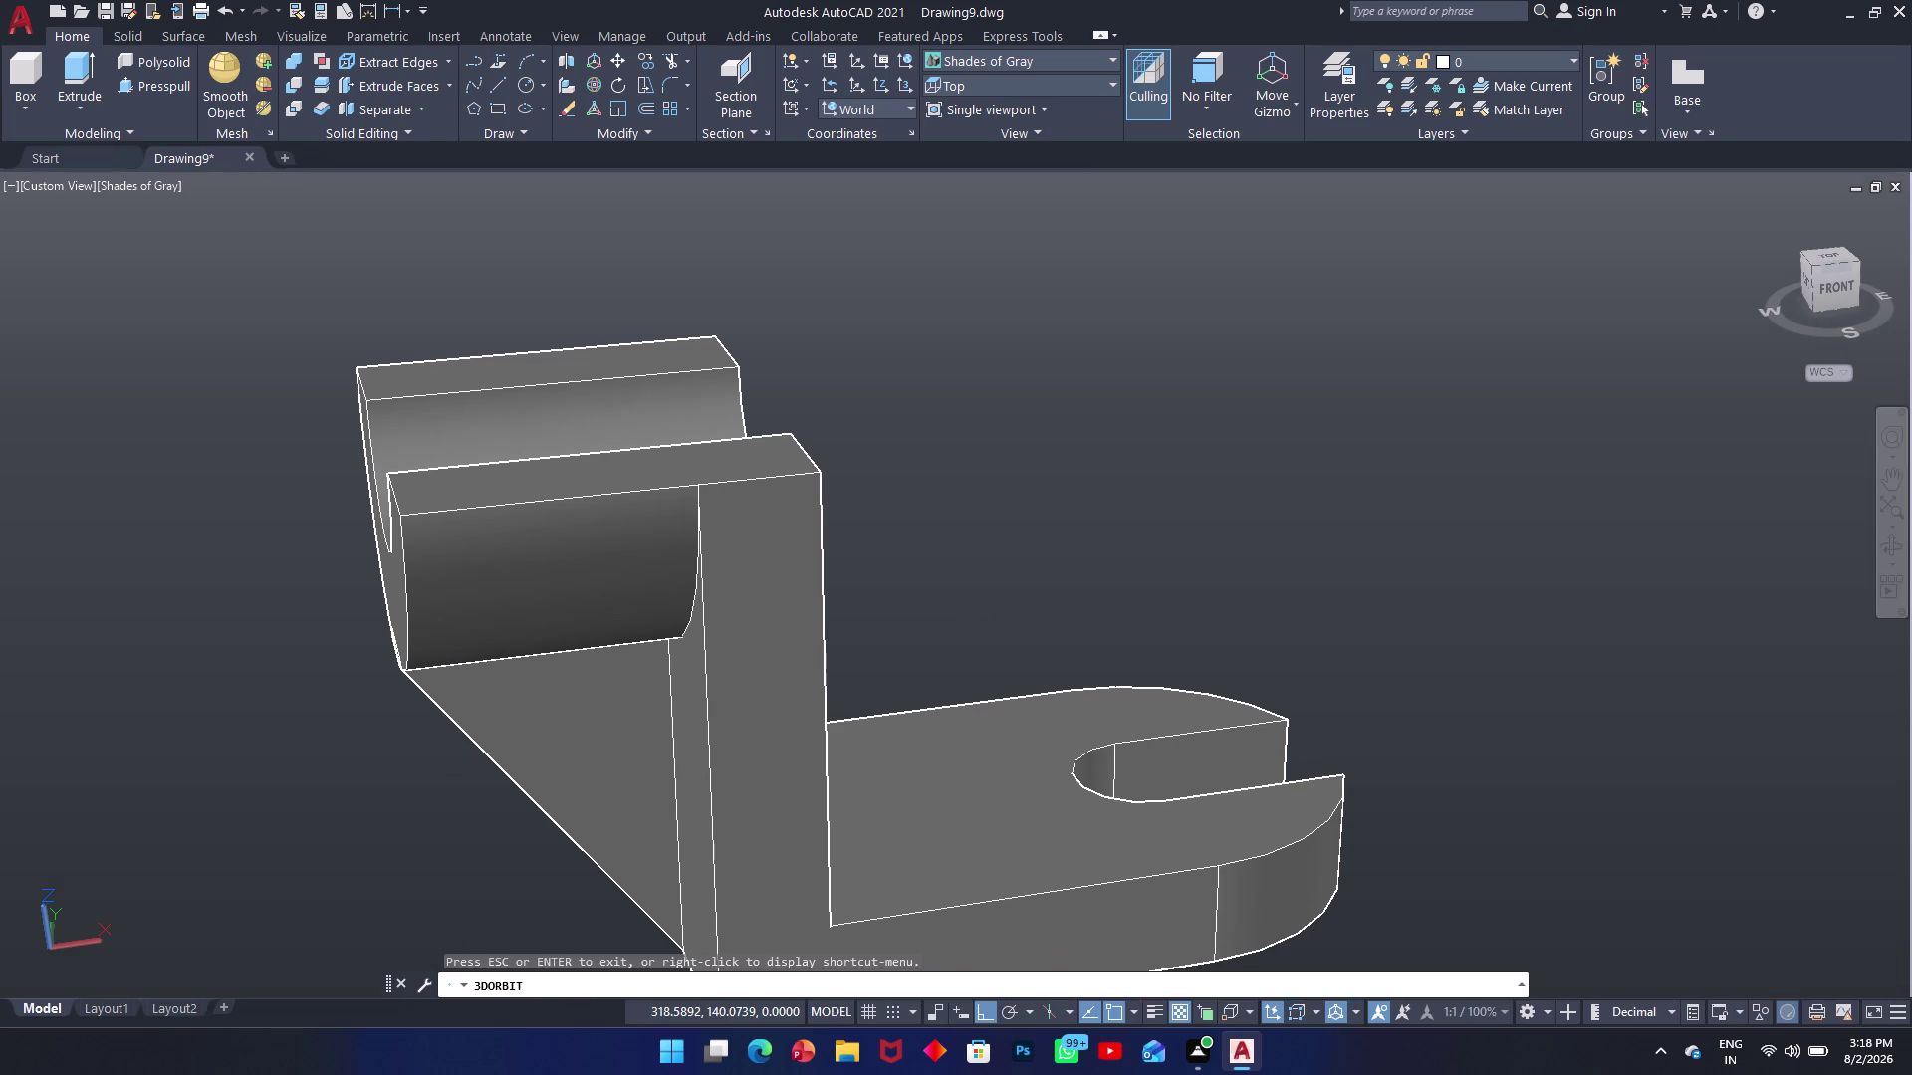
click(1365, 382)
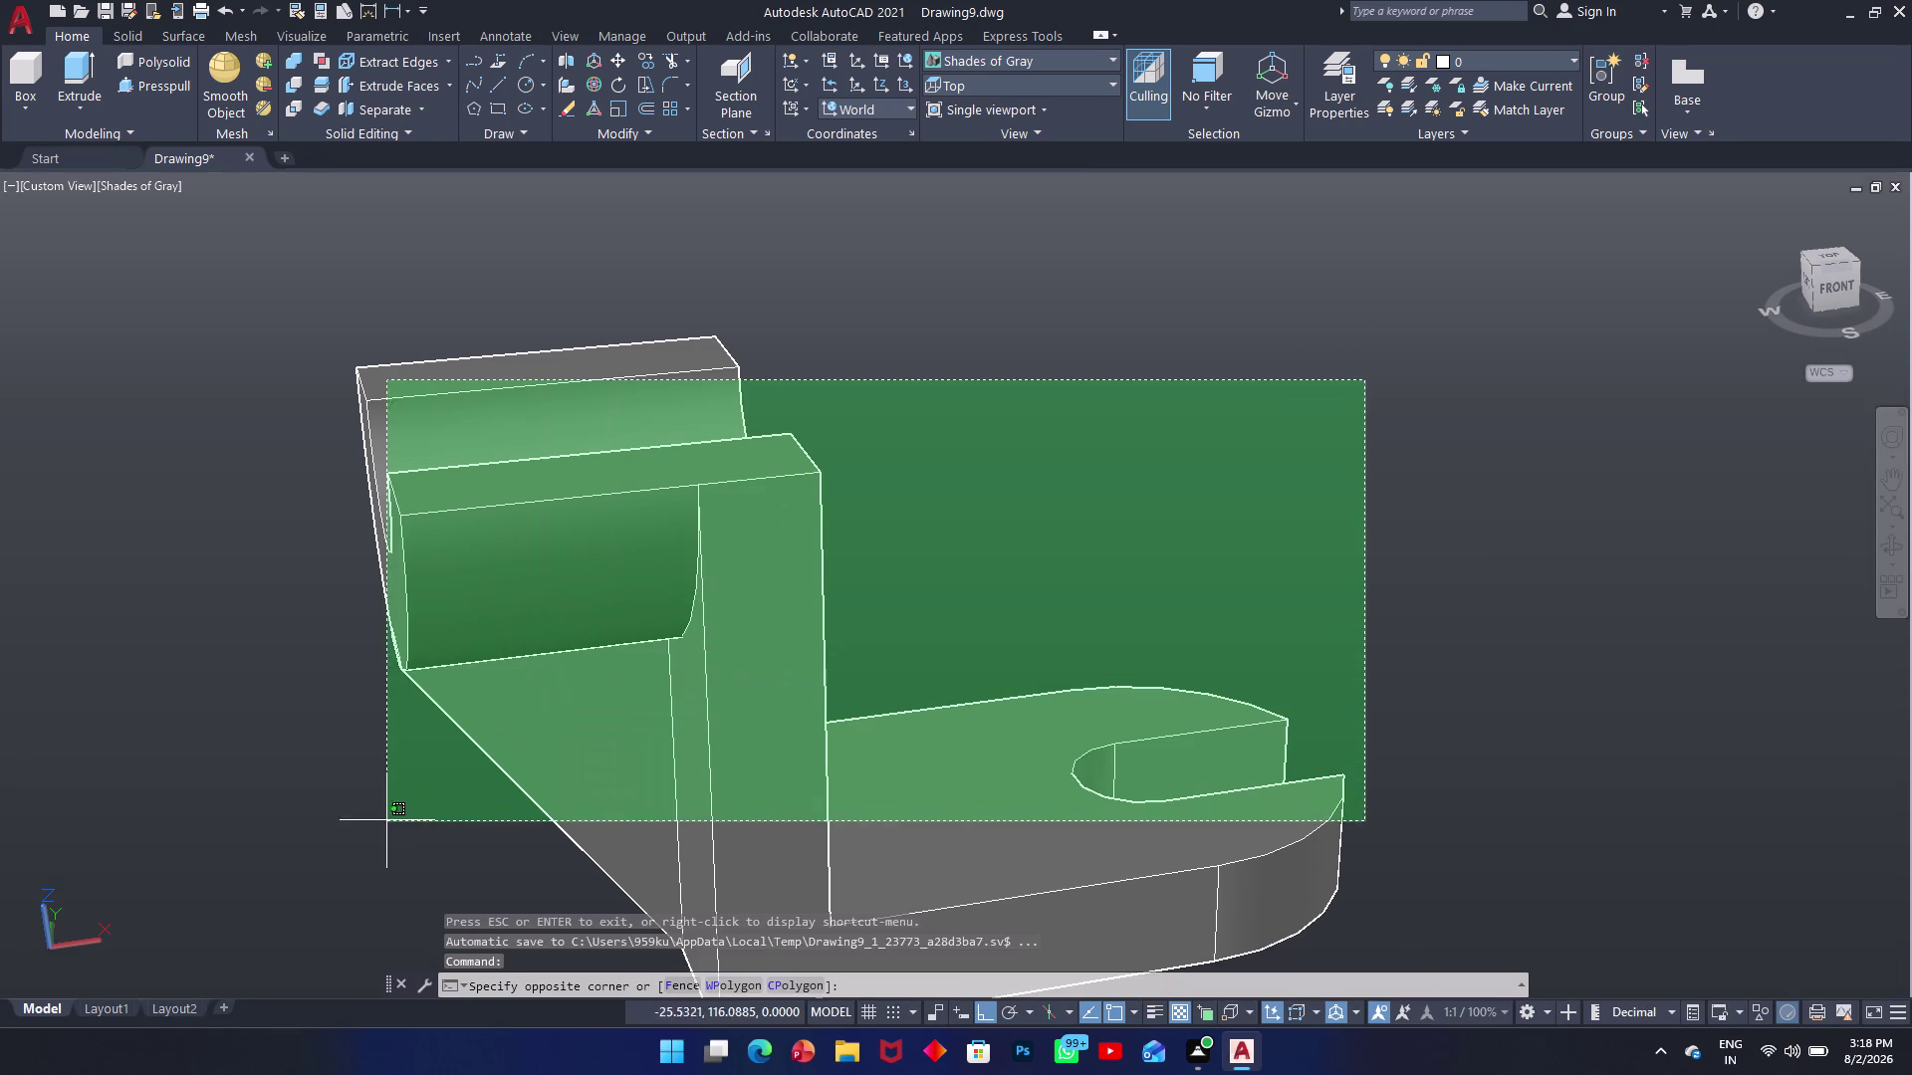
click(296, 913)
key(Escape)
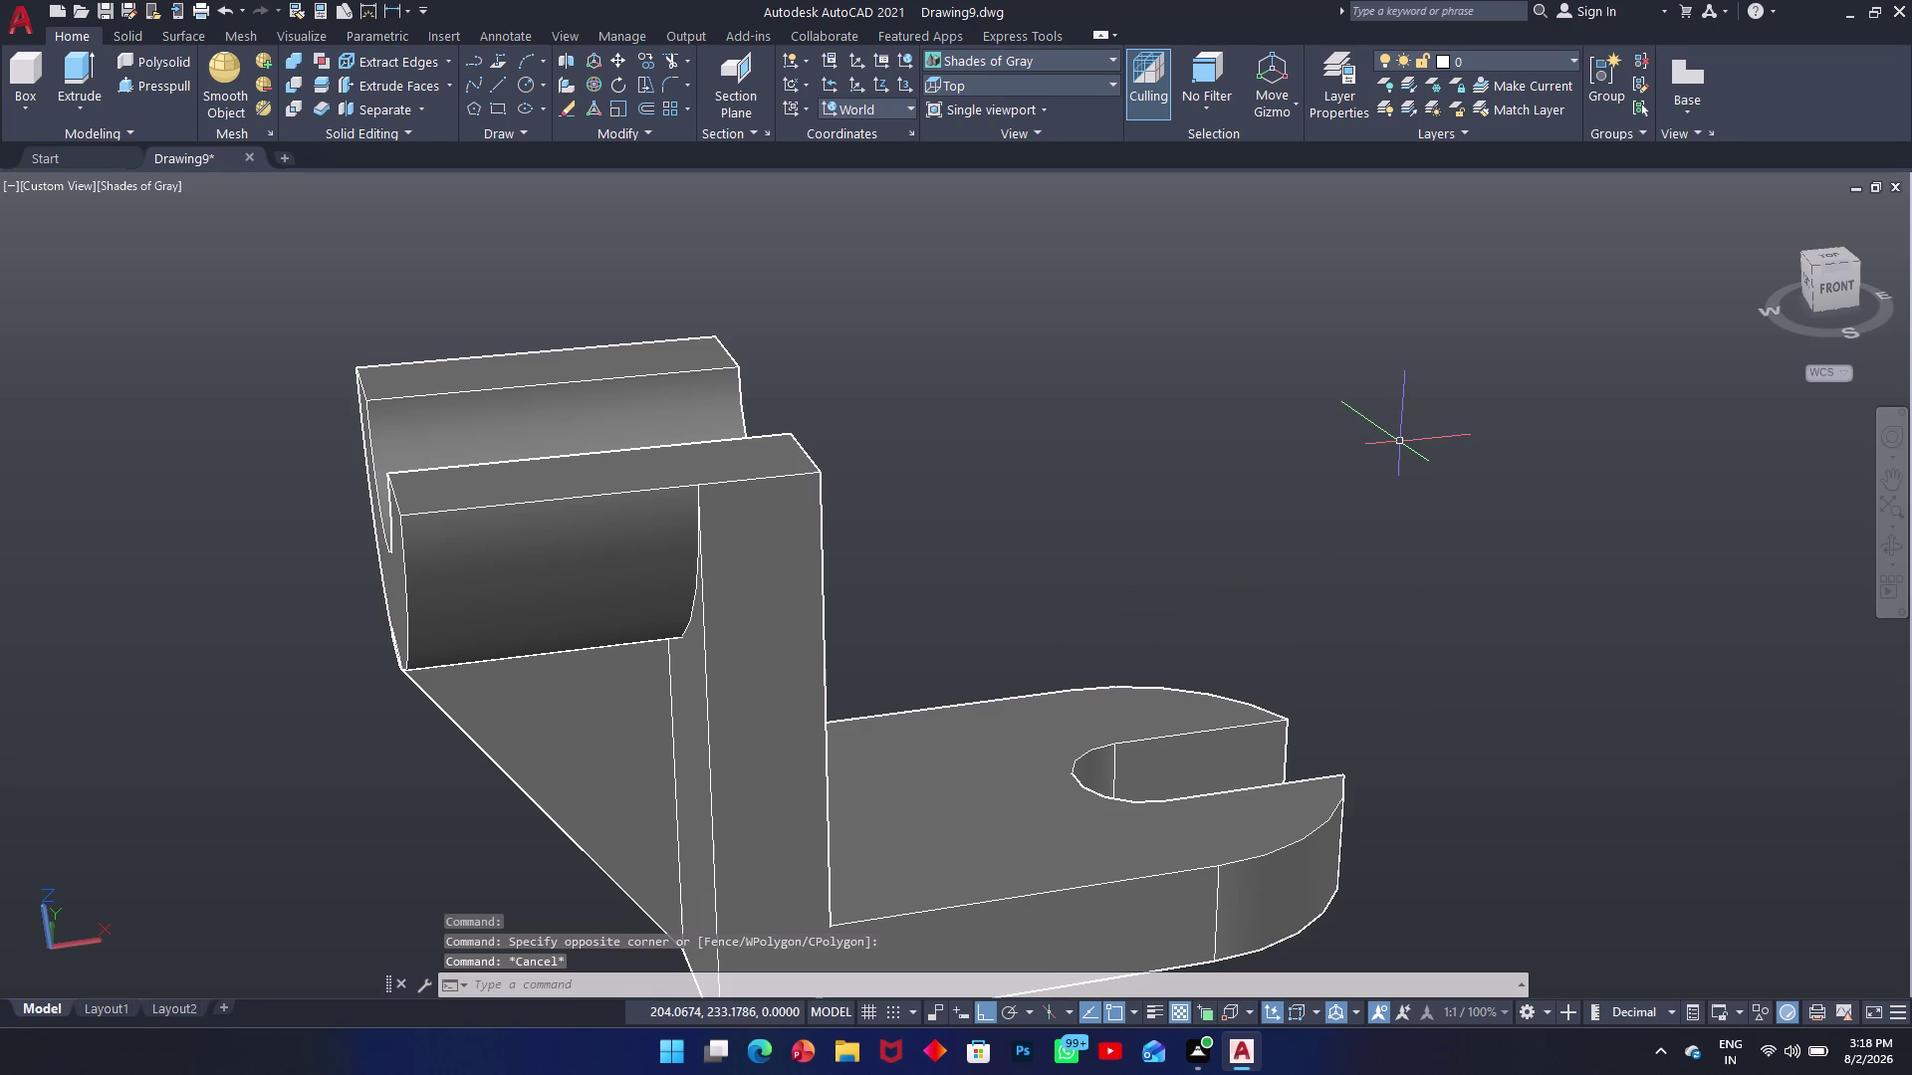
text(uno)
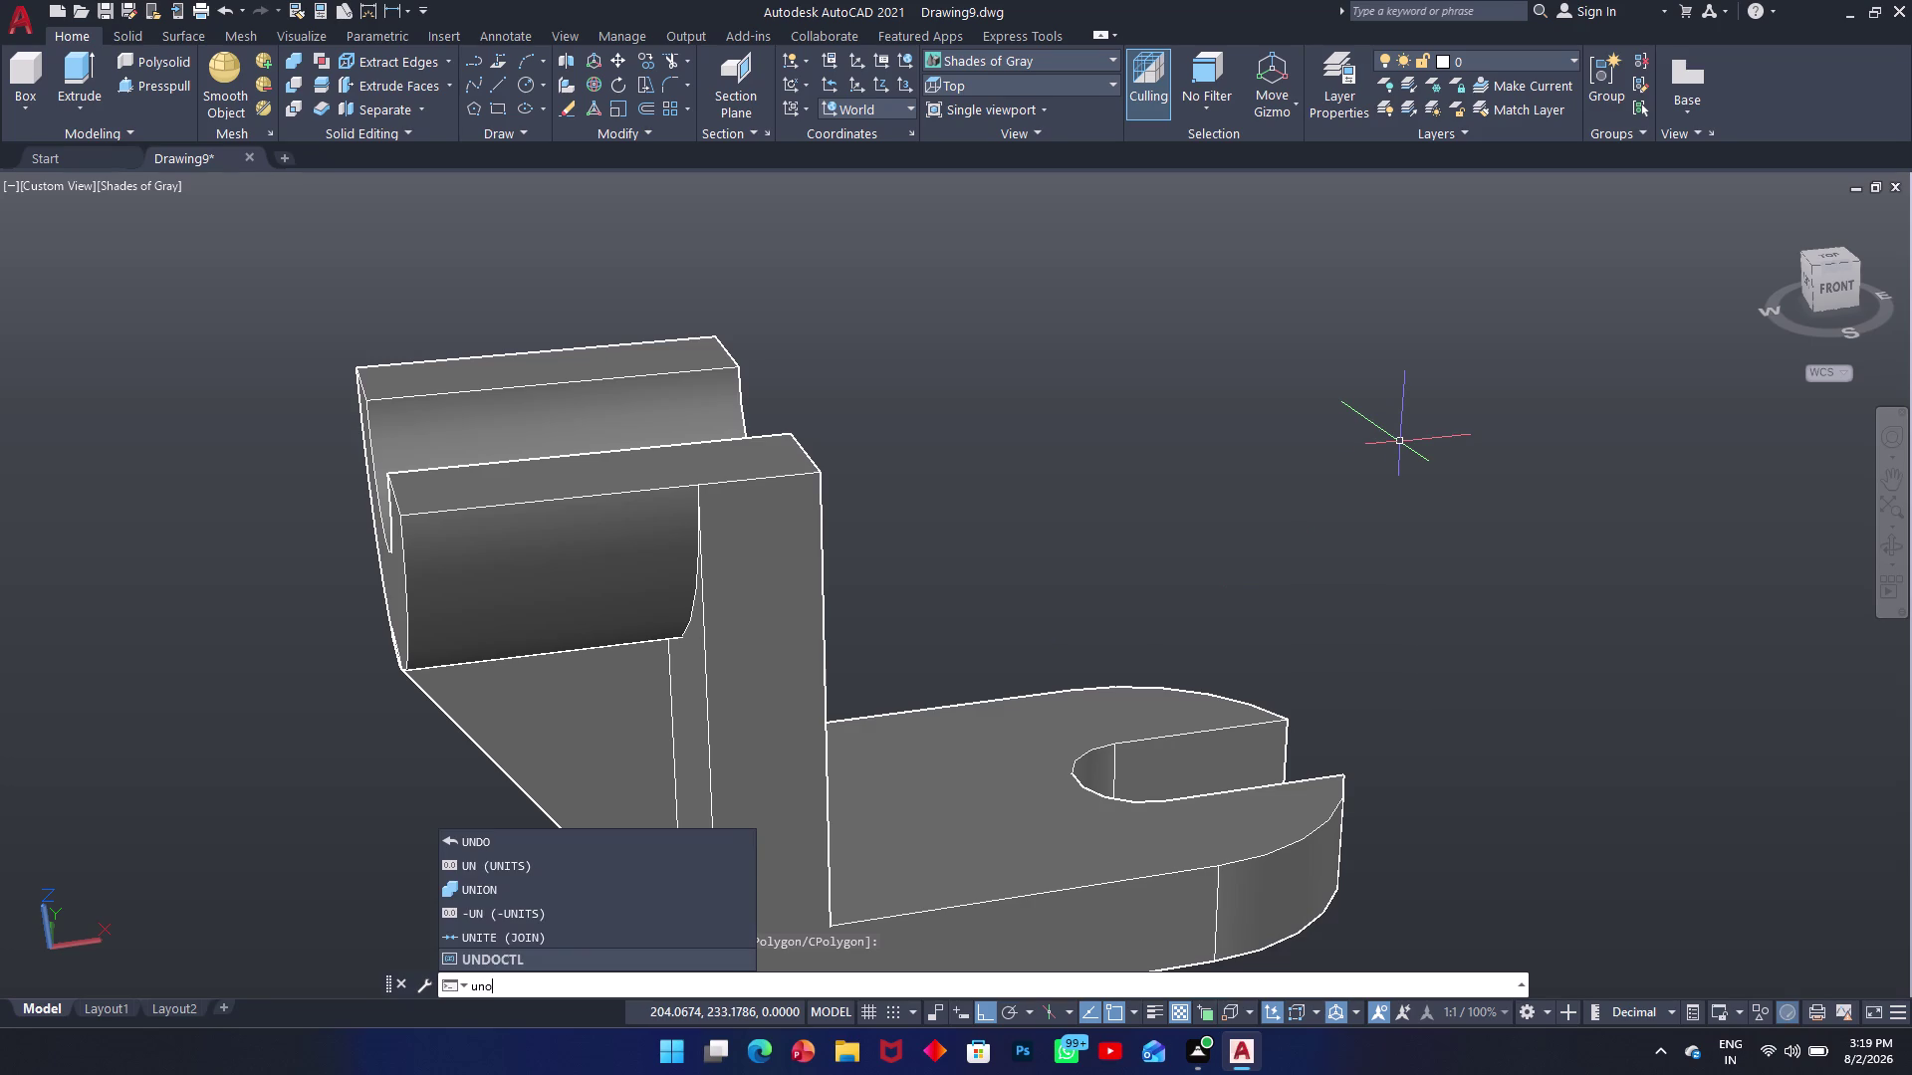
key(BackSpace)
Union the bracket and its support rib (2 solids found) into one solid.
key(i)
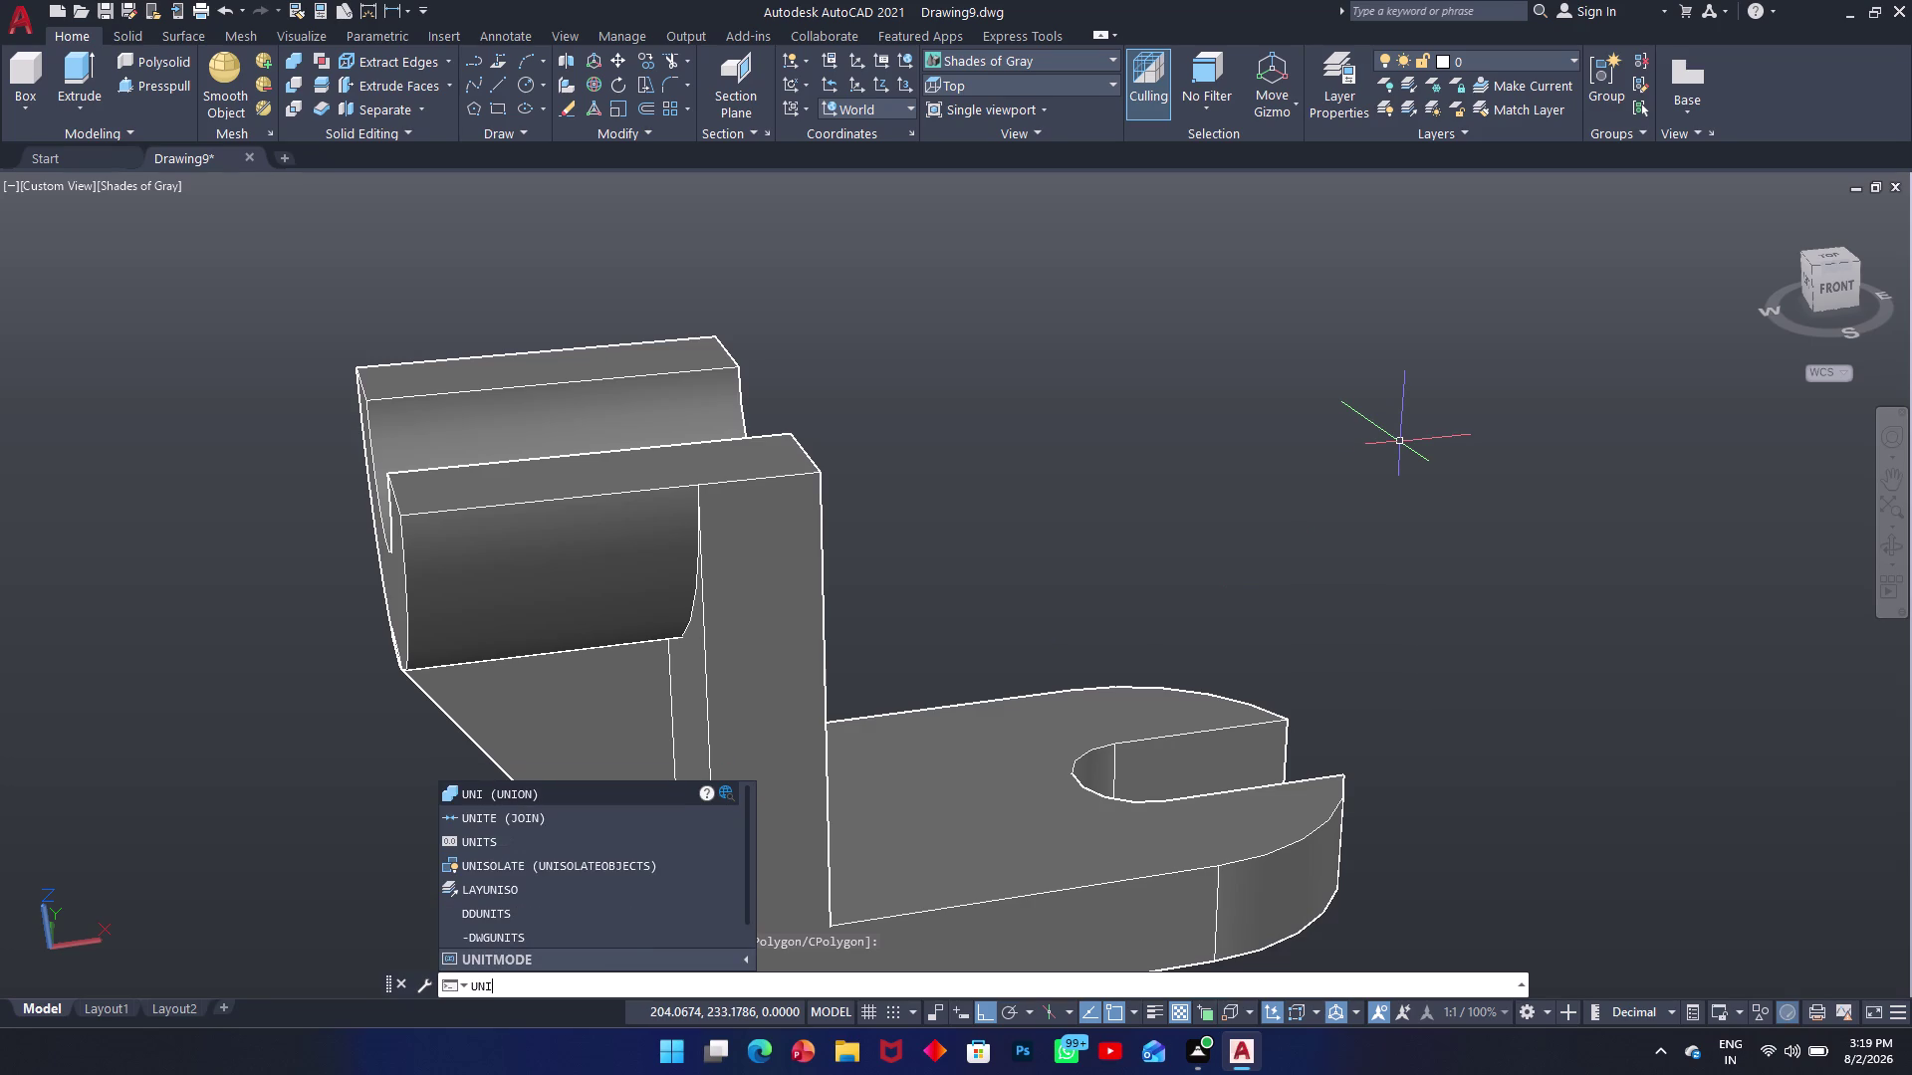
key(o)
key(space)
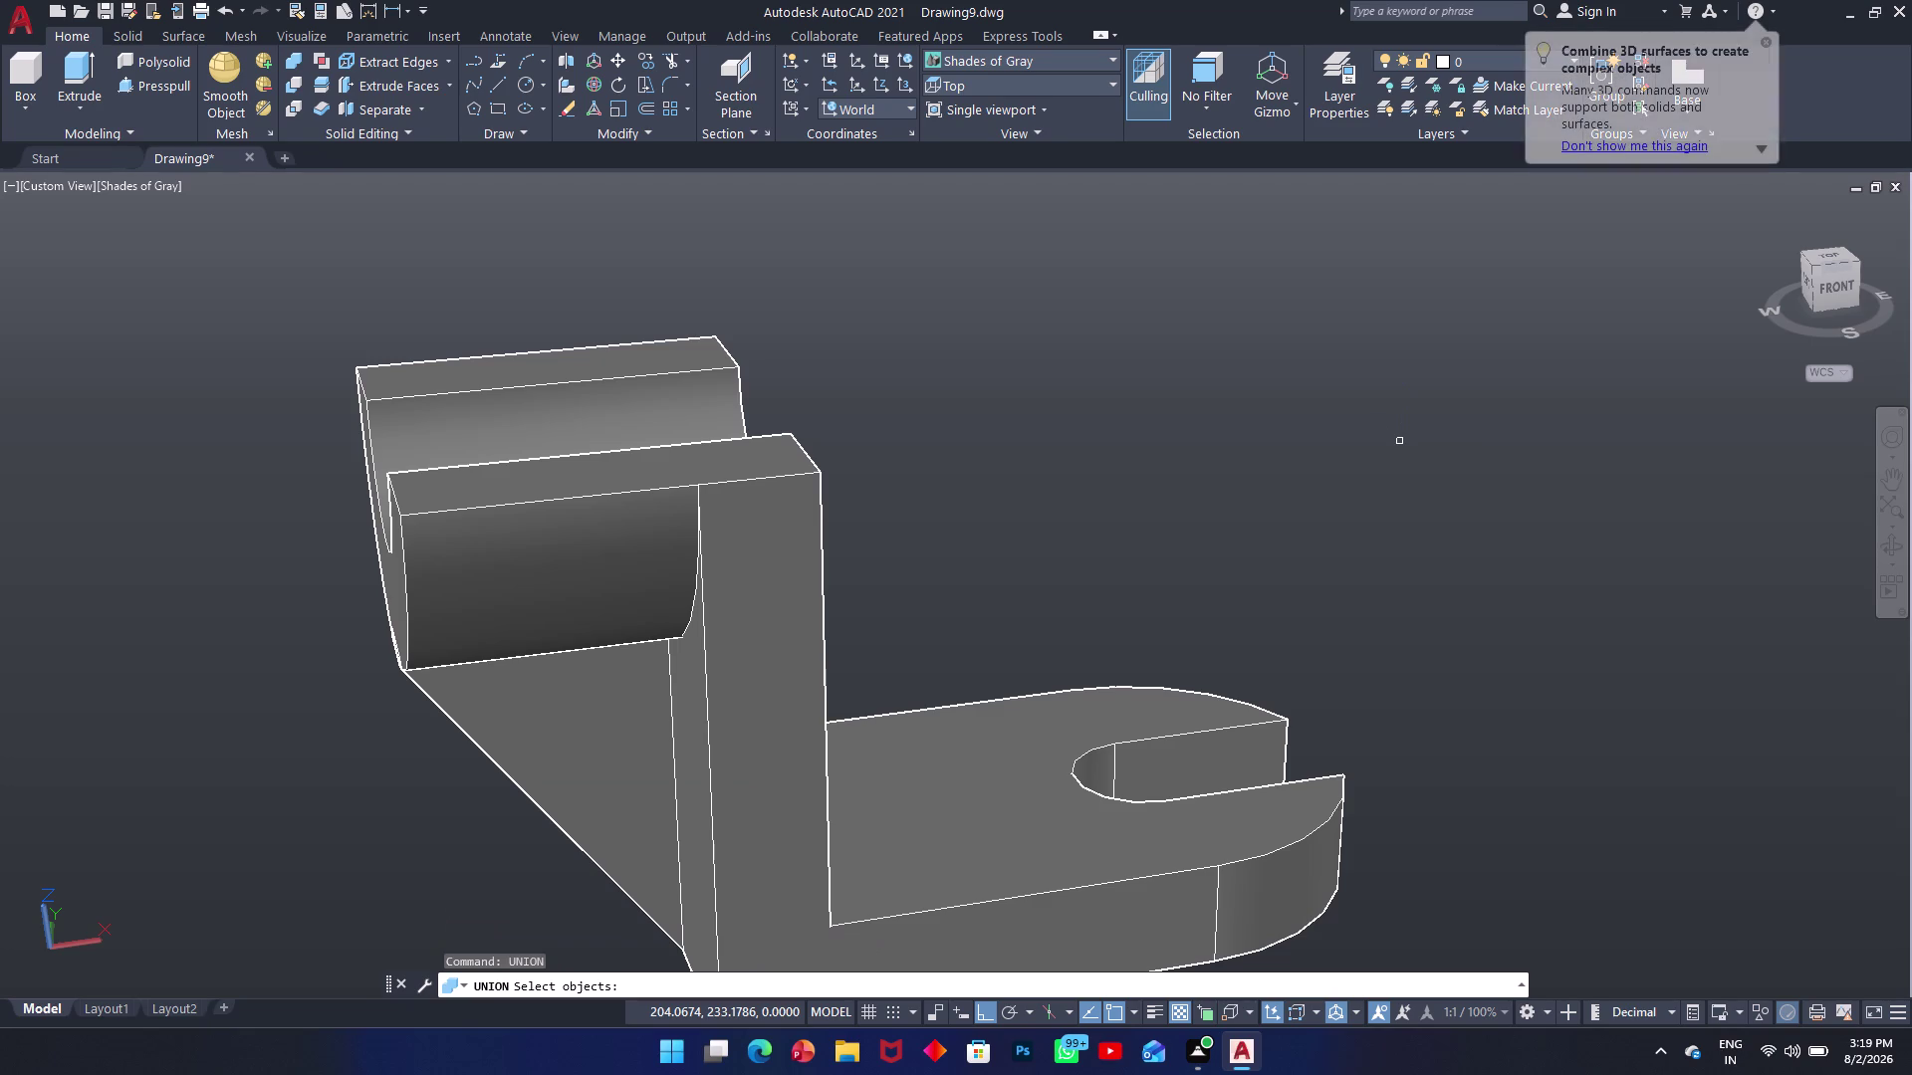
drag(1451, 333, 1405, 368)
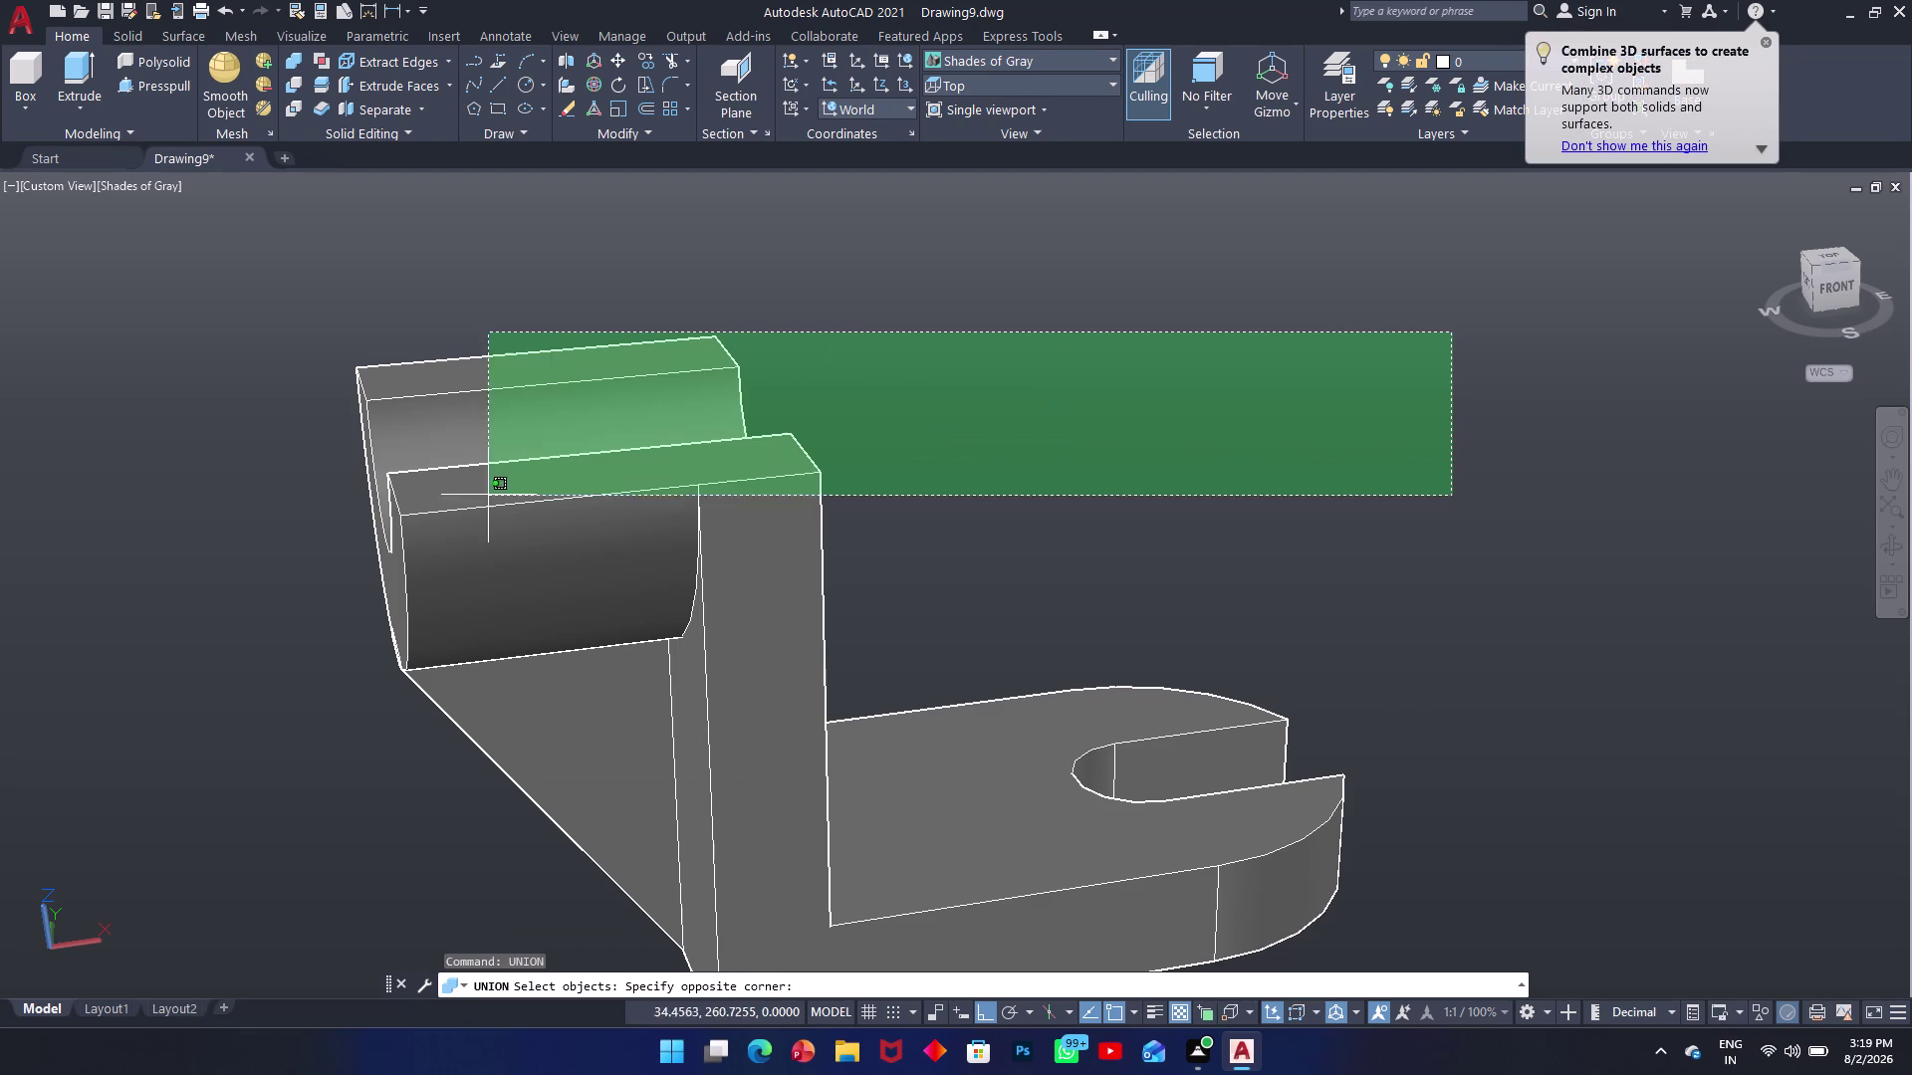
click(217, 962)
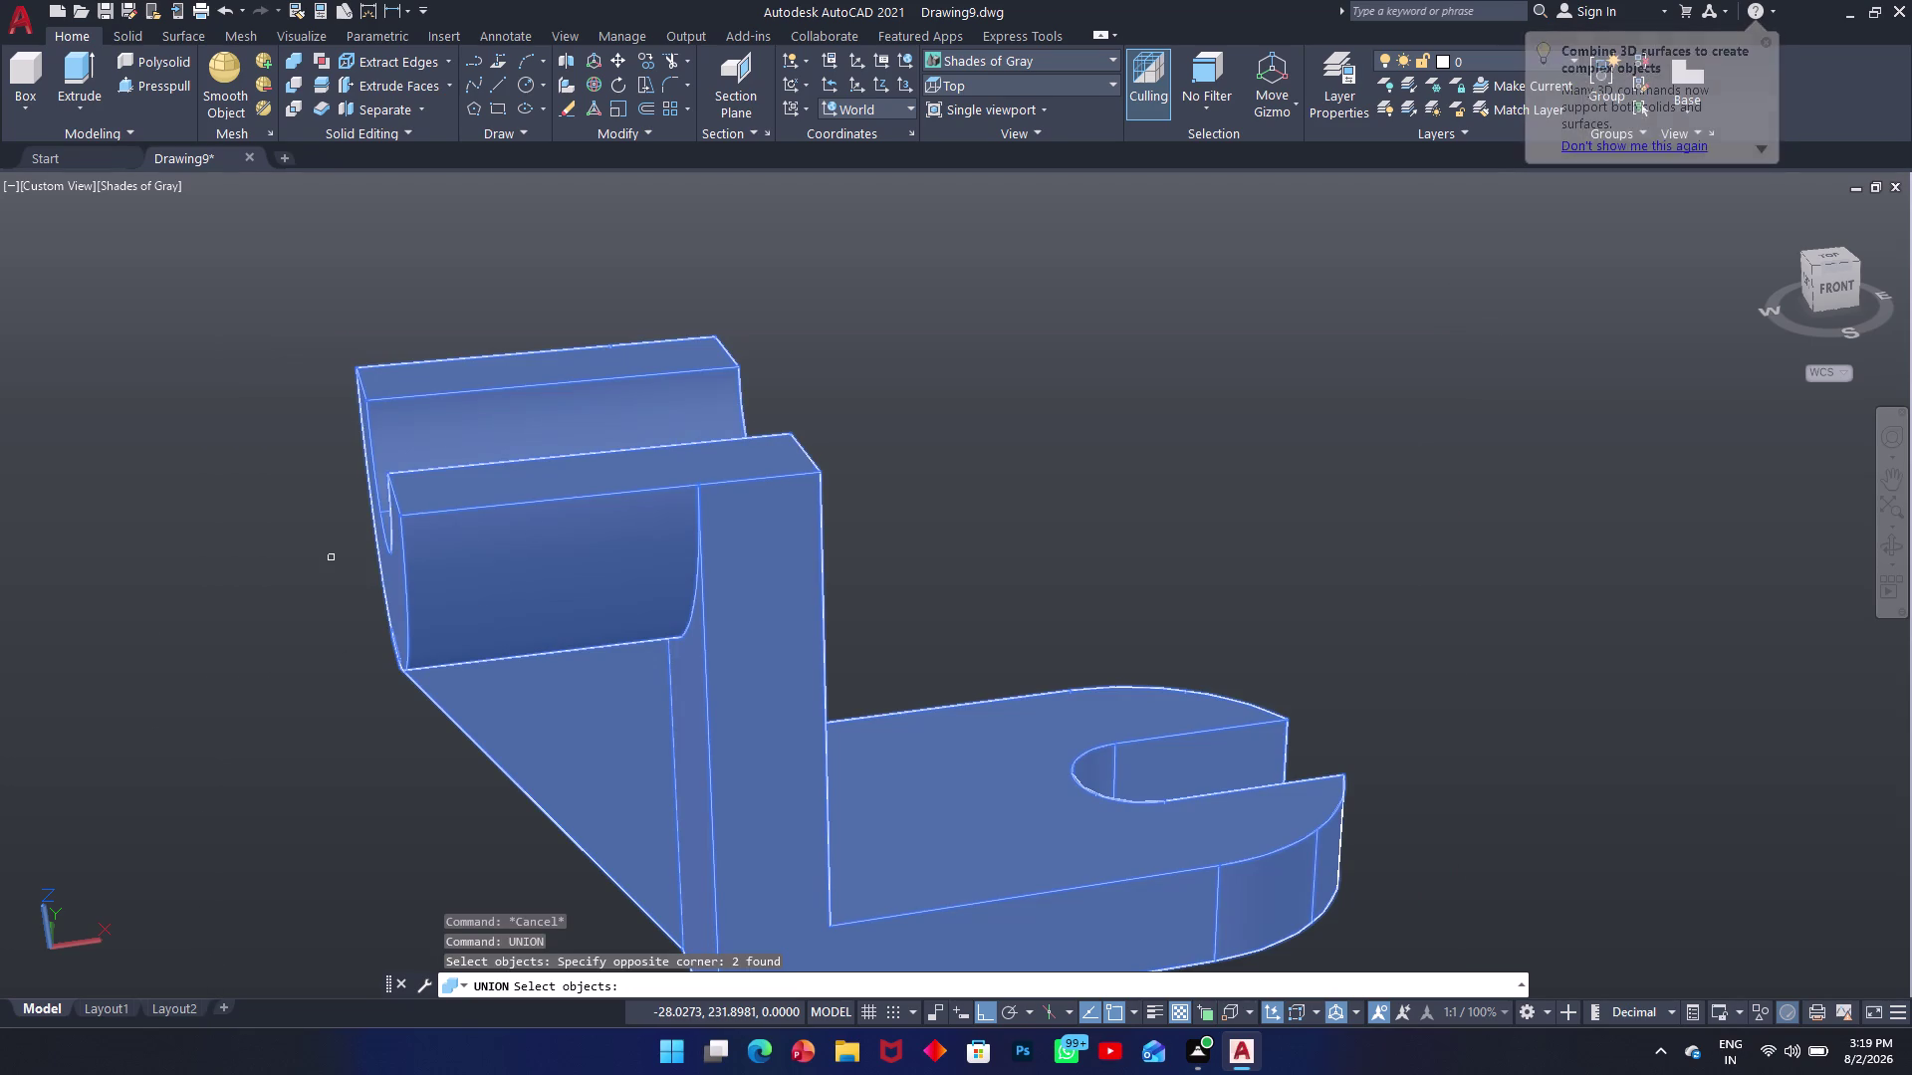
key(Return)
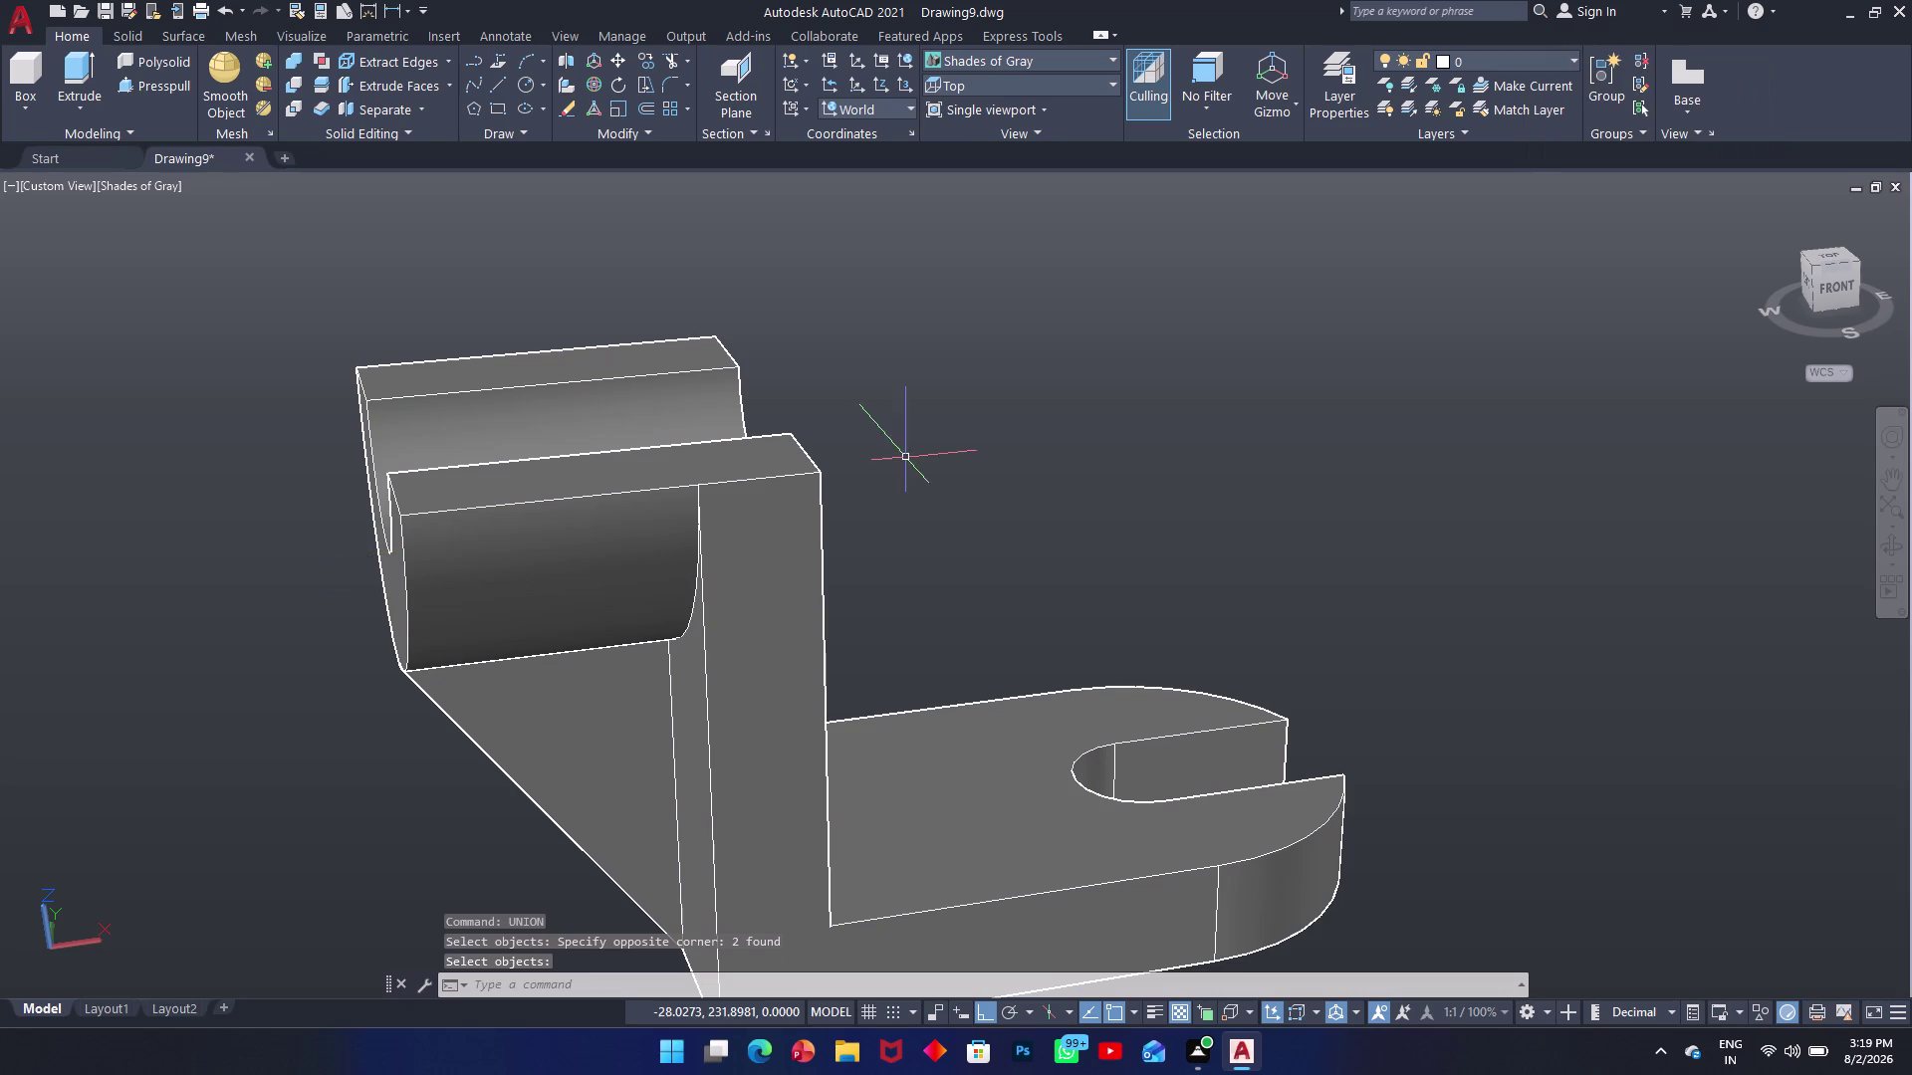
click(1285, 341)
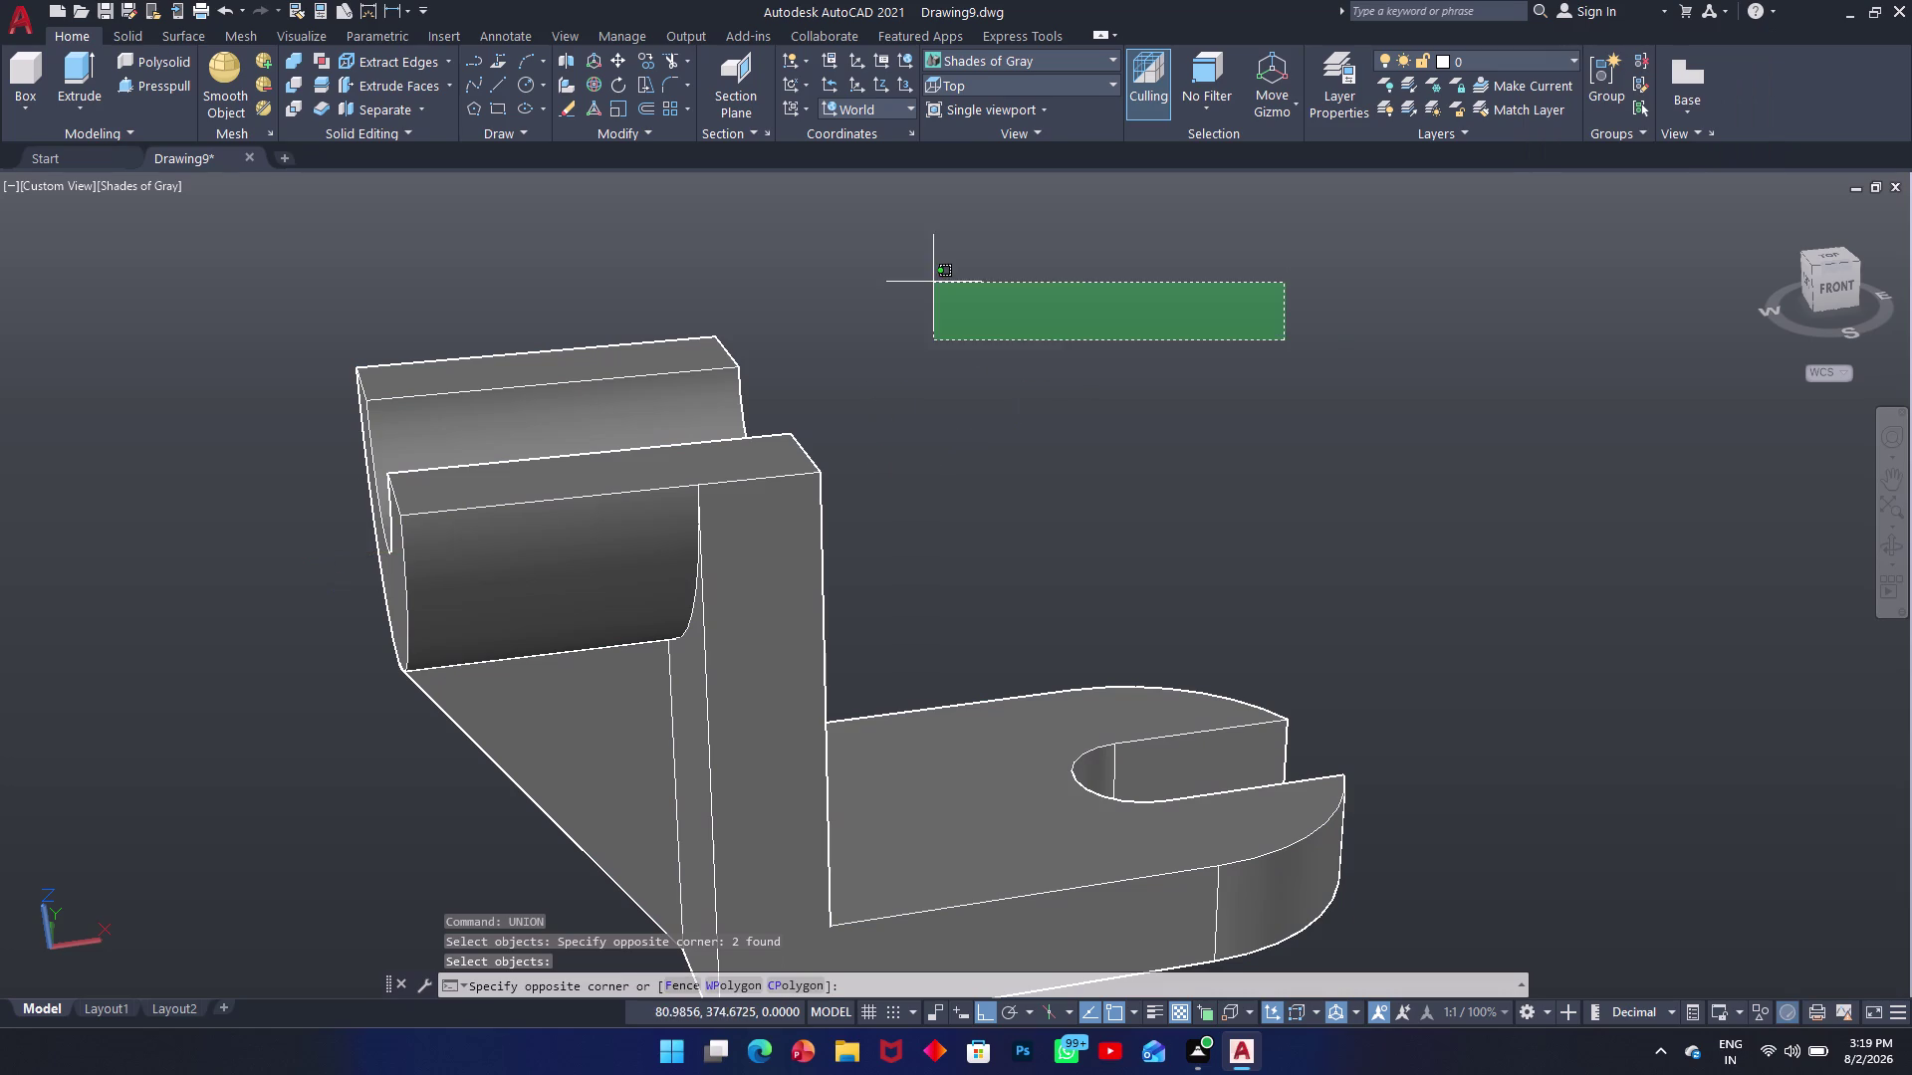
click(1049, 269)
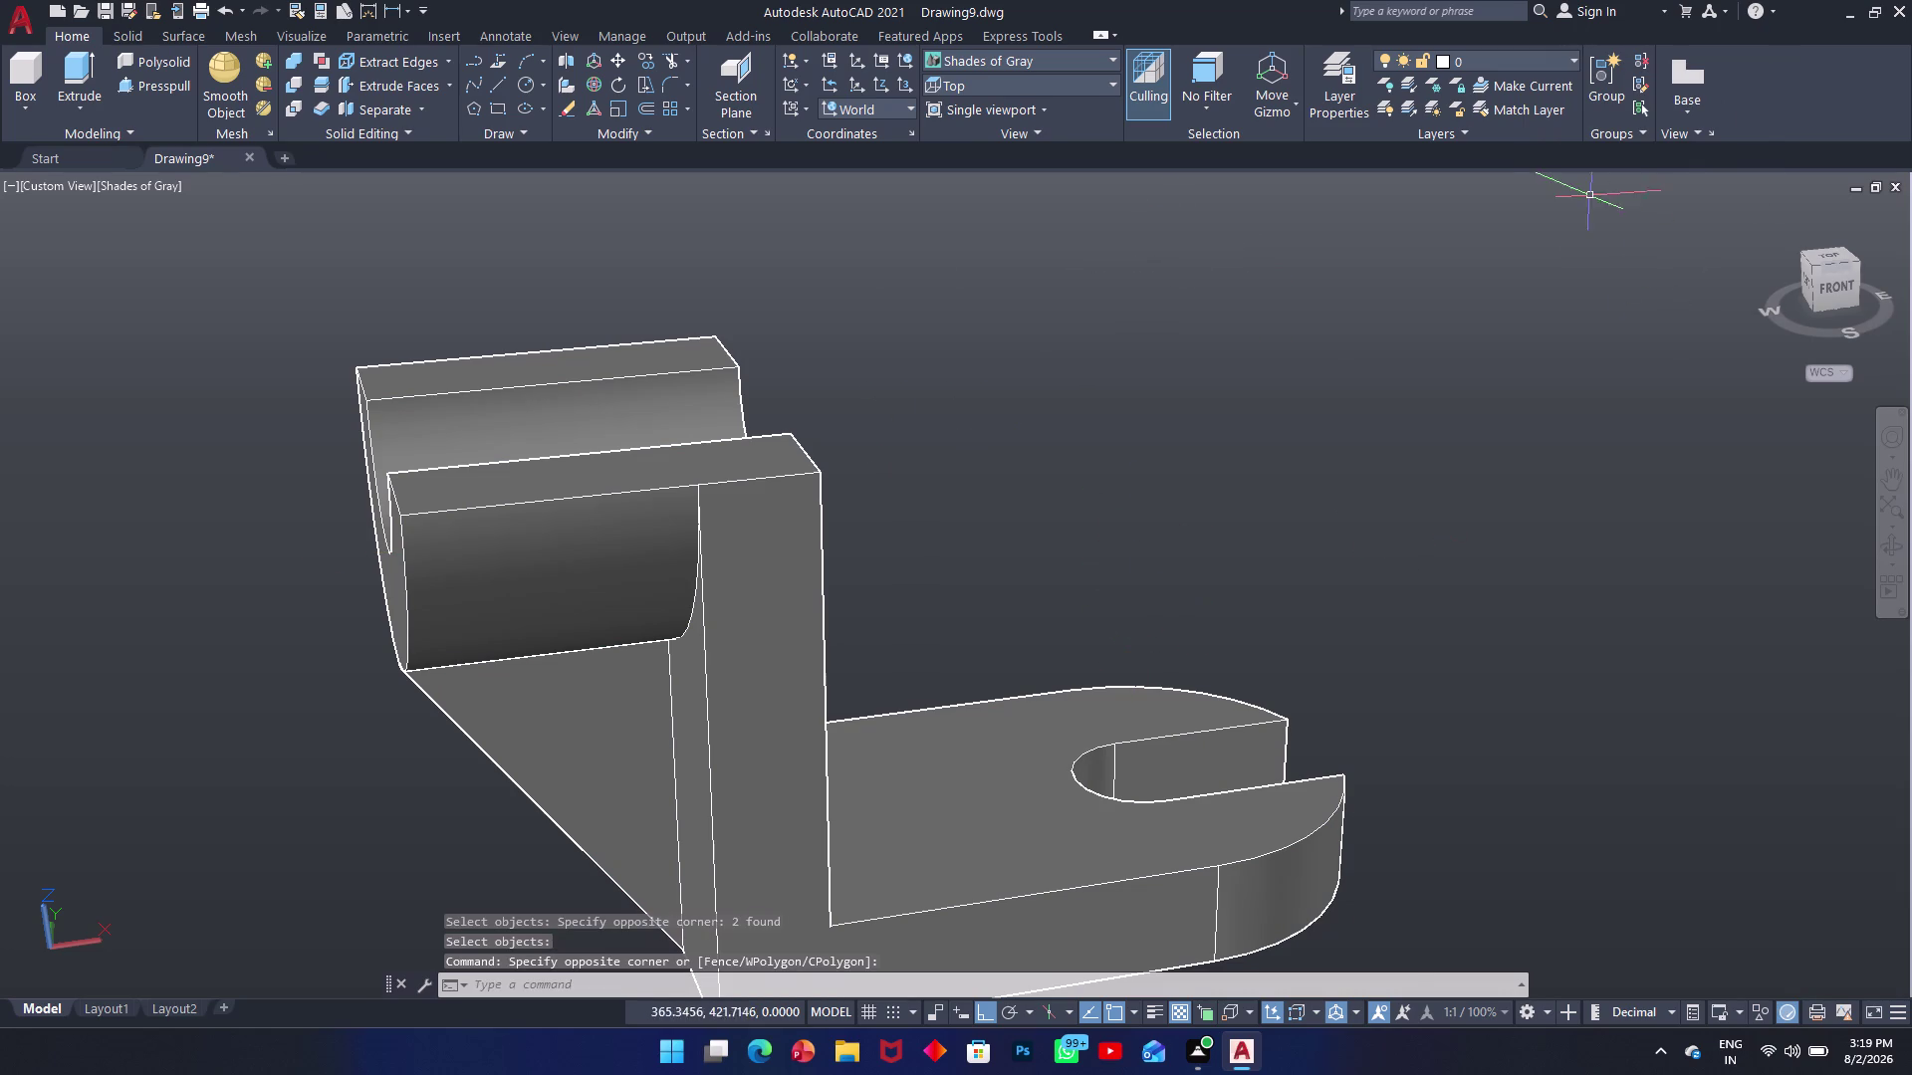
scroll(up, 3)
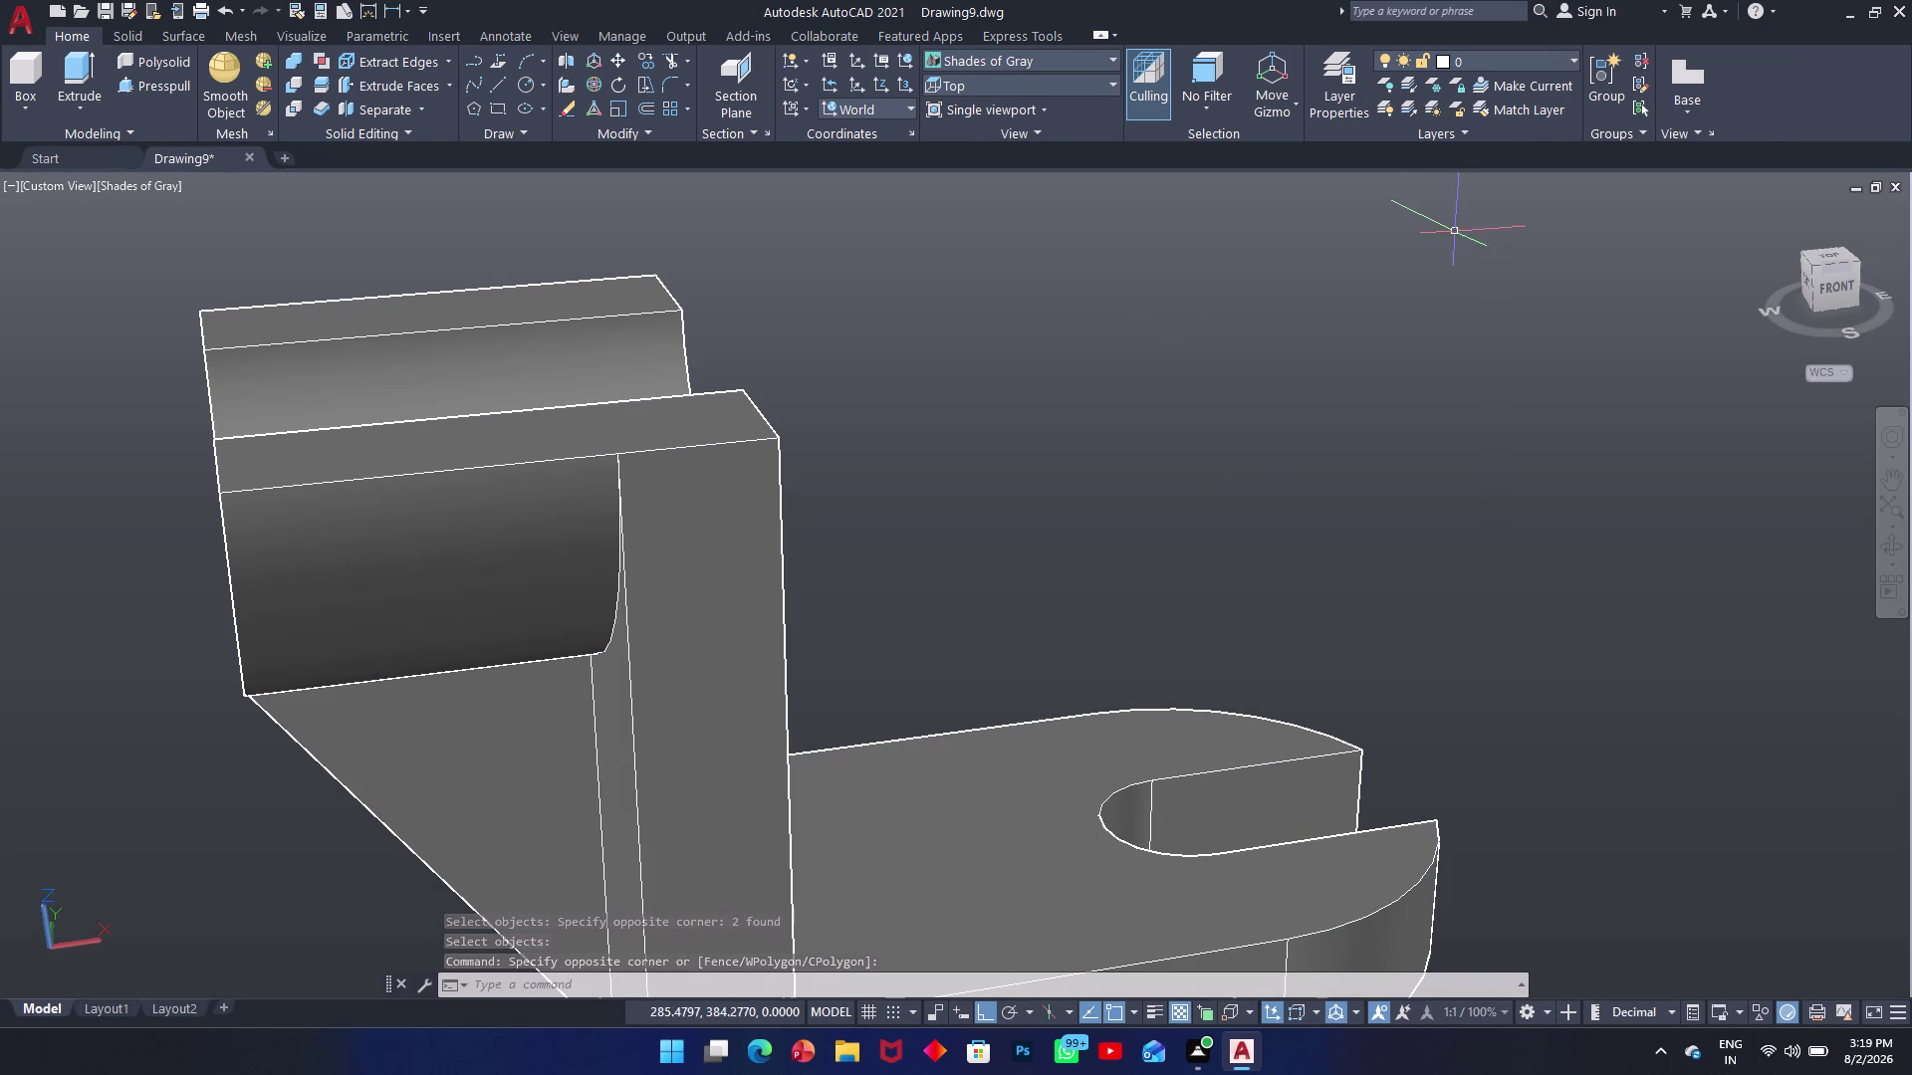
scroll(down, 3)
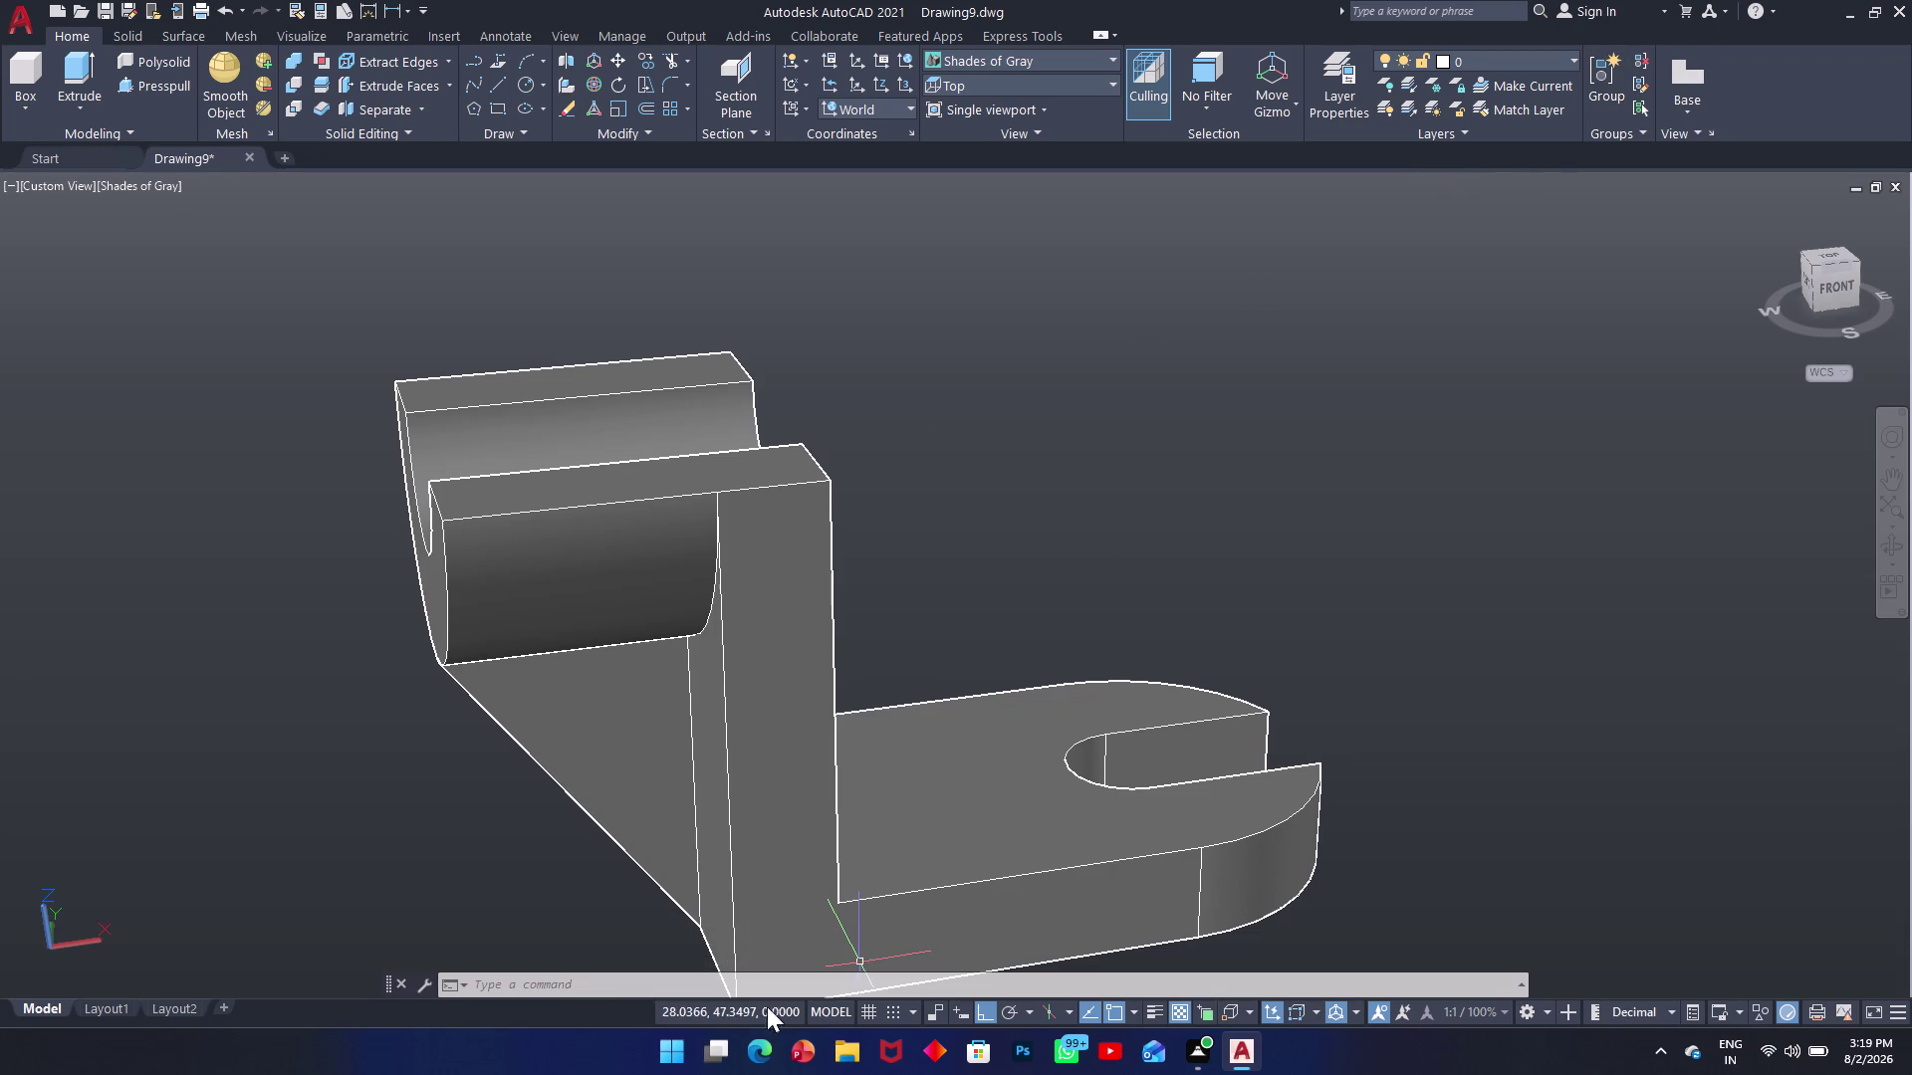
Set First angle projection in Drafting Standard Setup.
right_click(86, 1006)
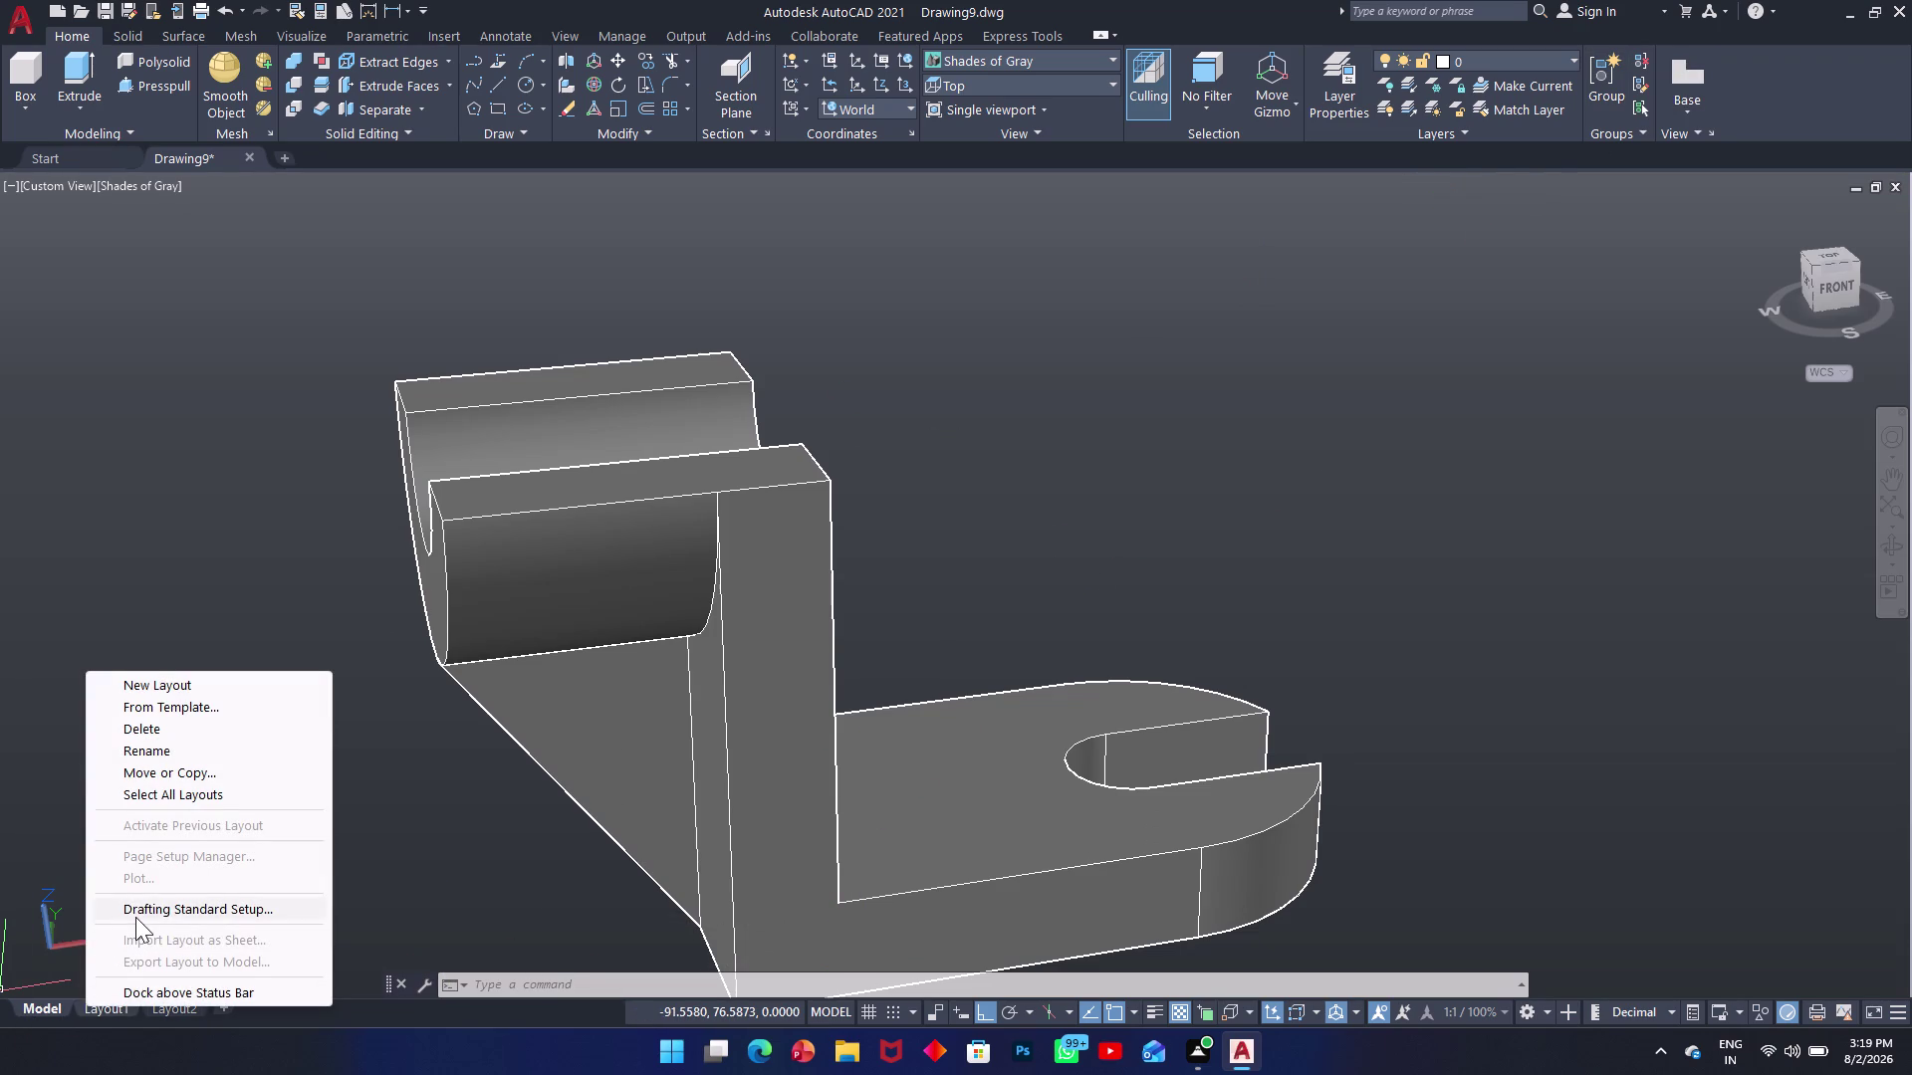
click(135, 917)
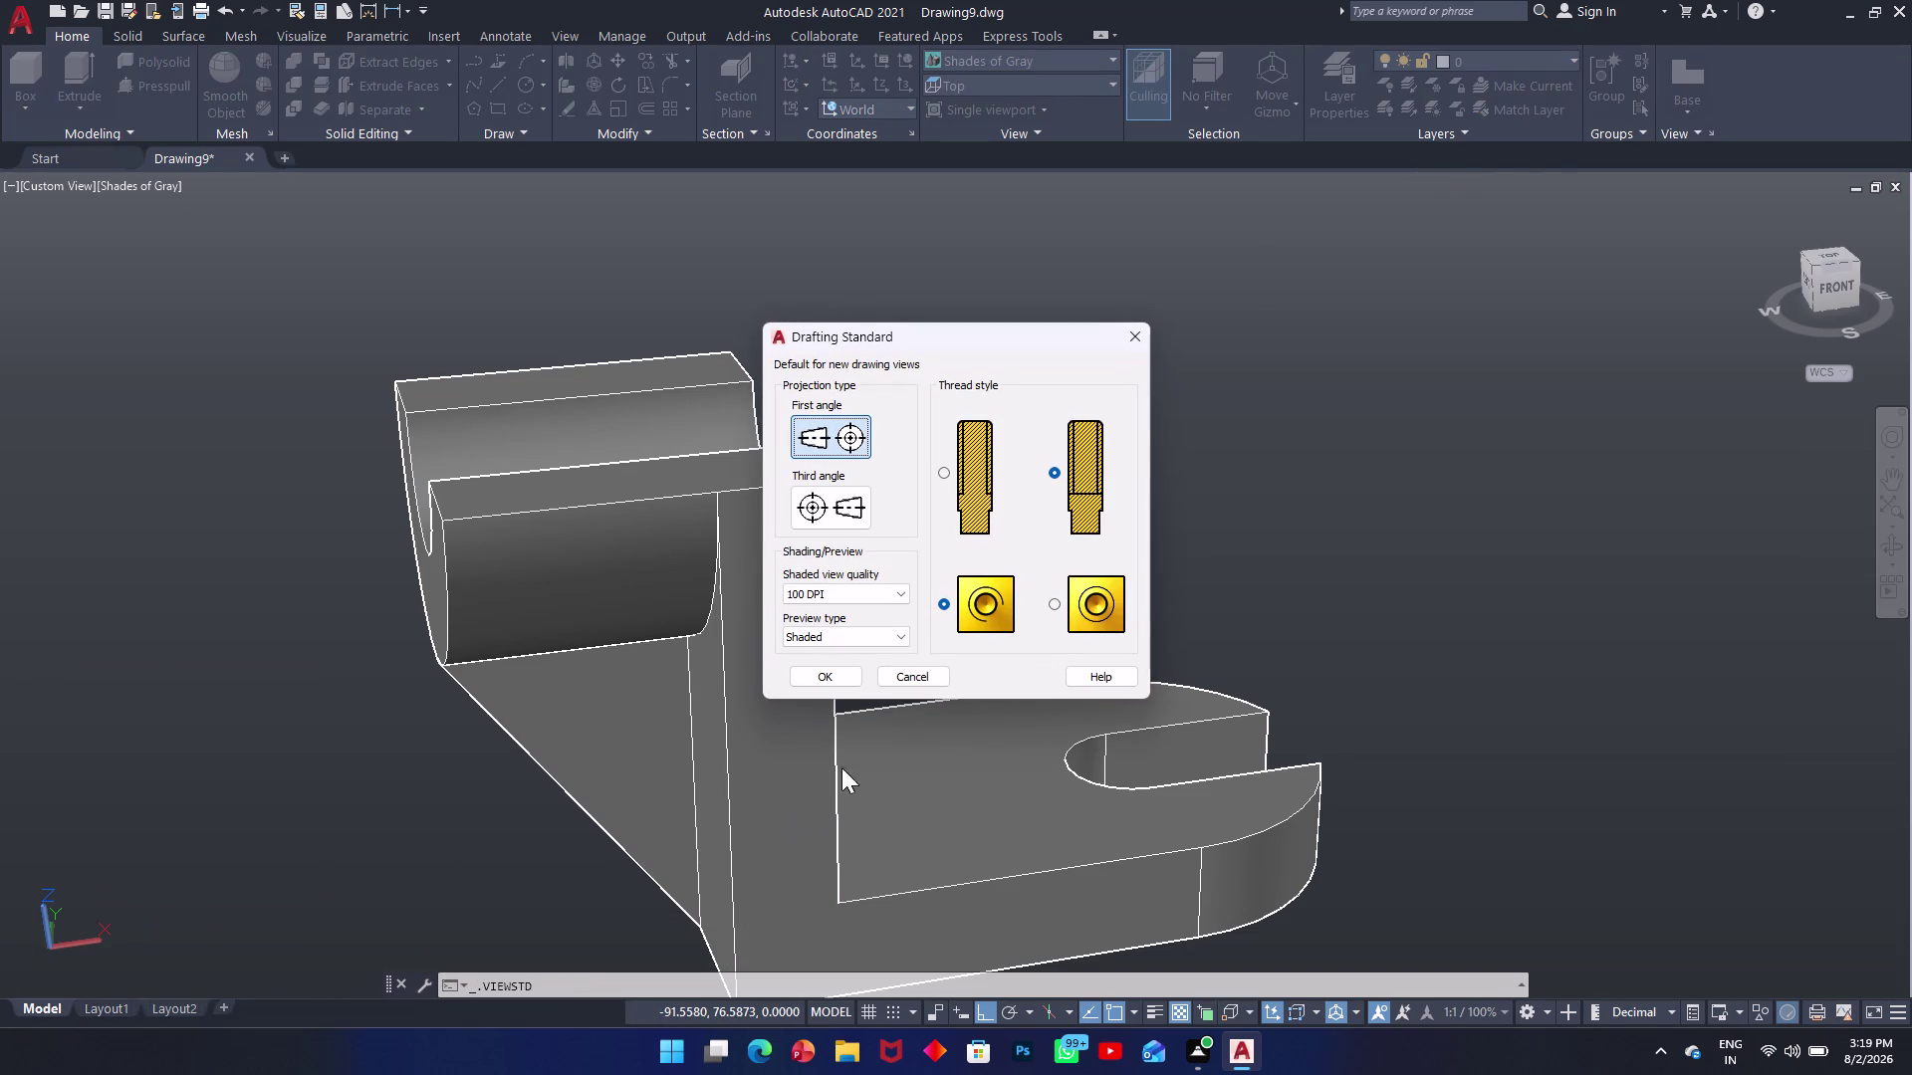
click(817, 678)
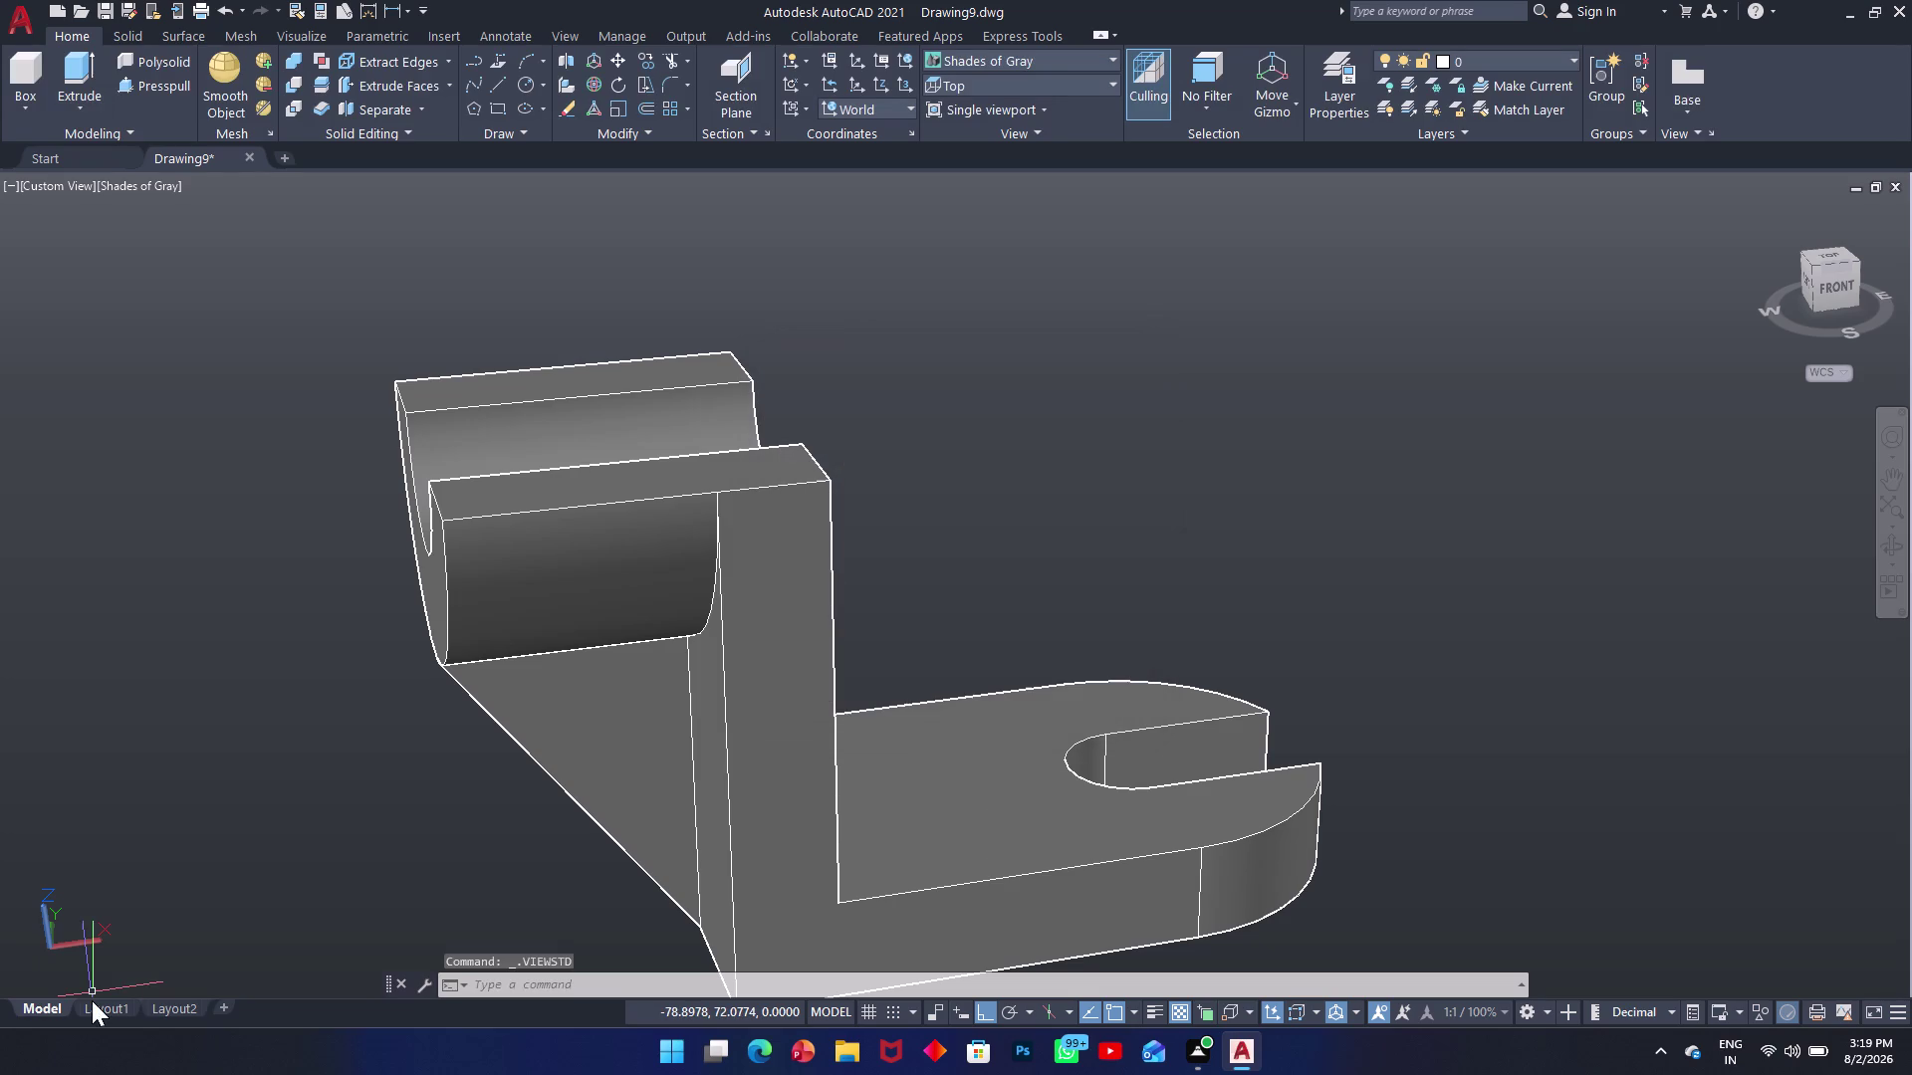
Open and dismiss the layout tab shortcut menu, then use the upper-right controls.
right_click(91, 1002)
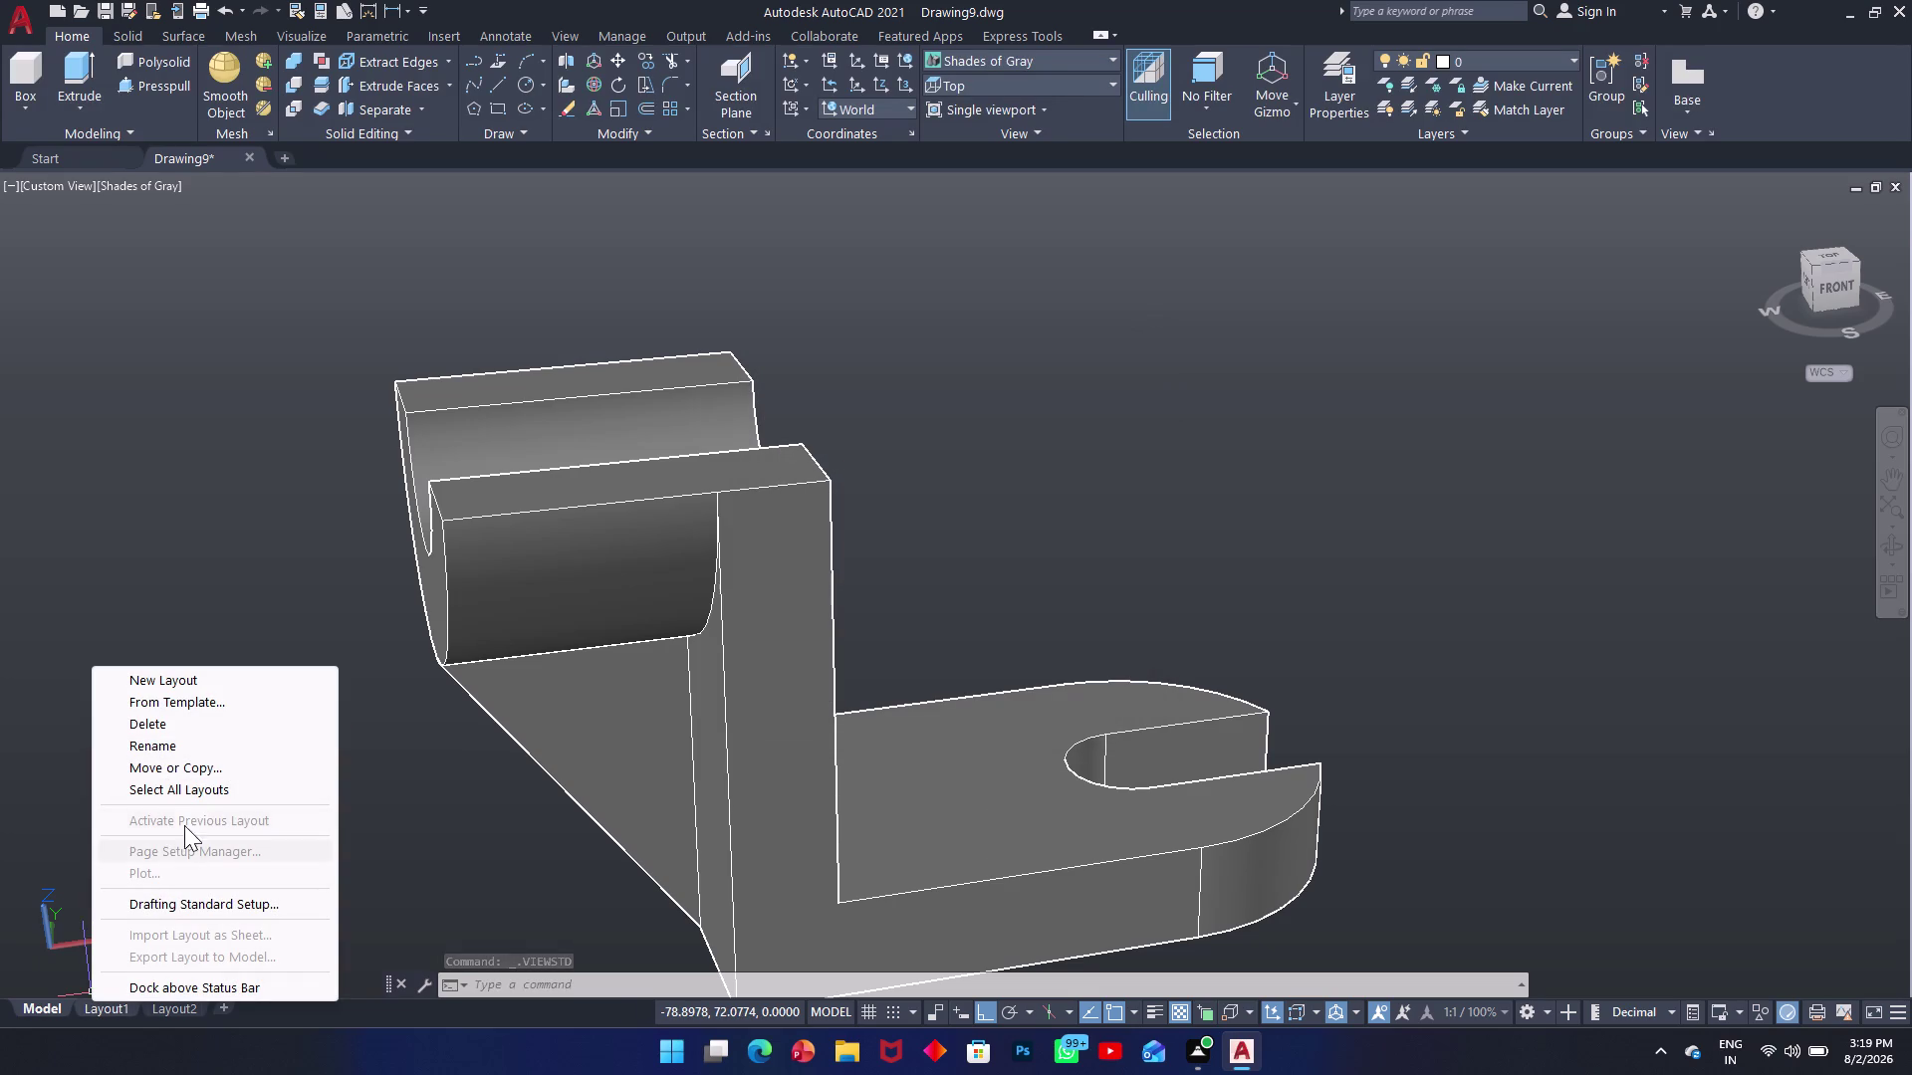
click(242, 656)
click(138, 866)
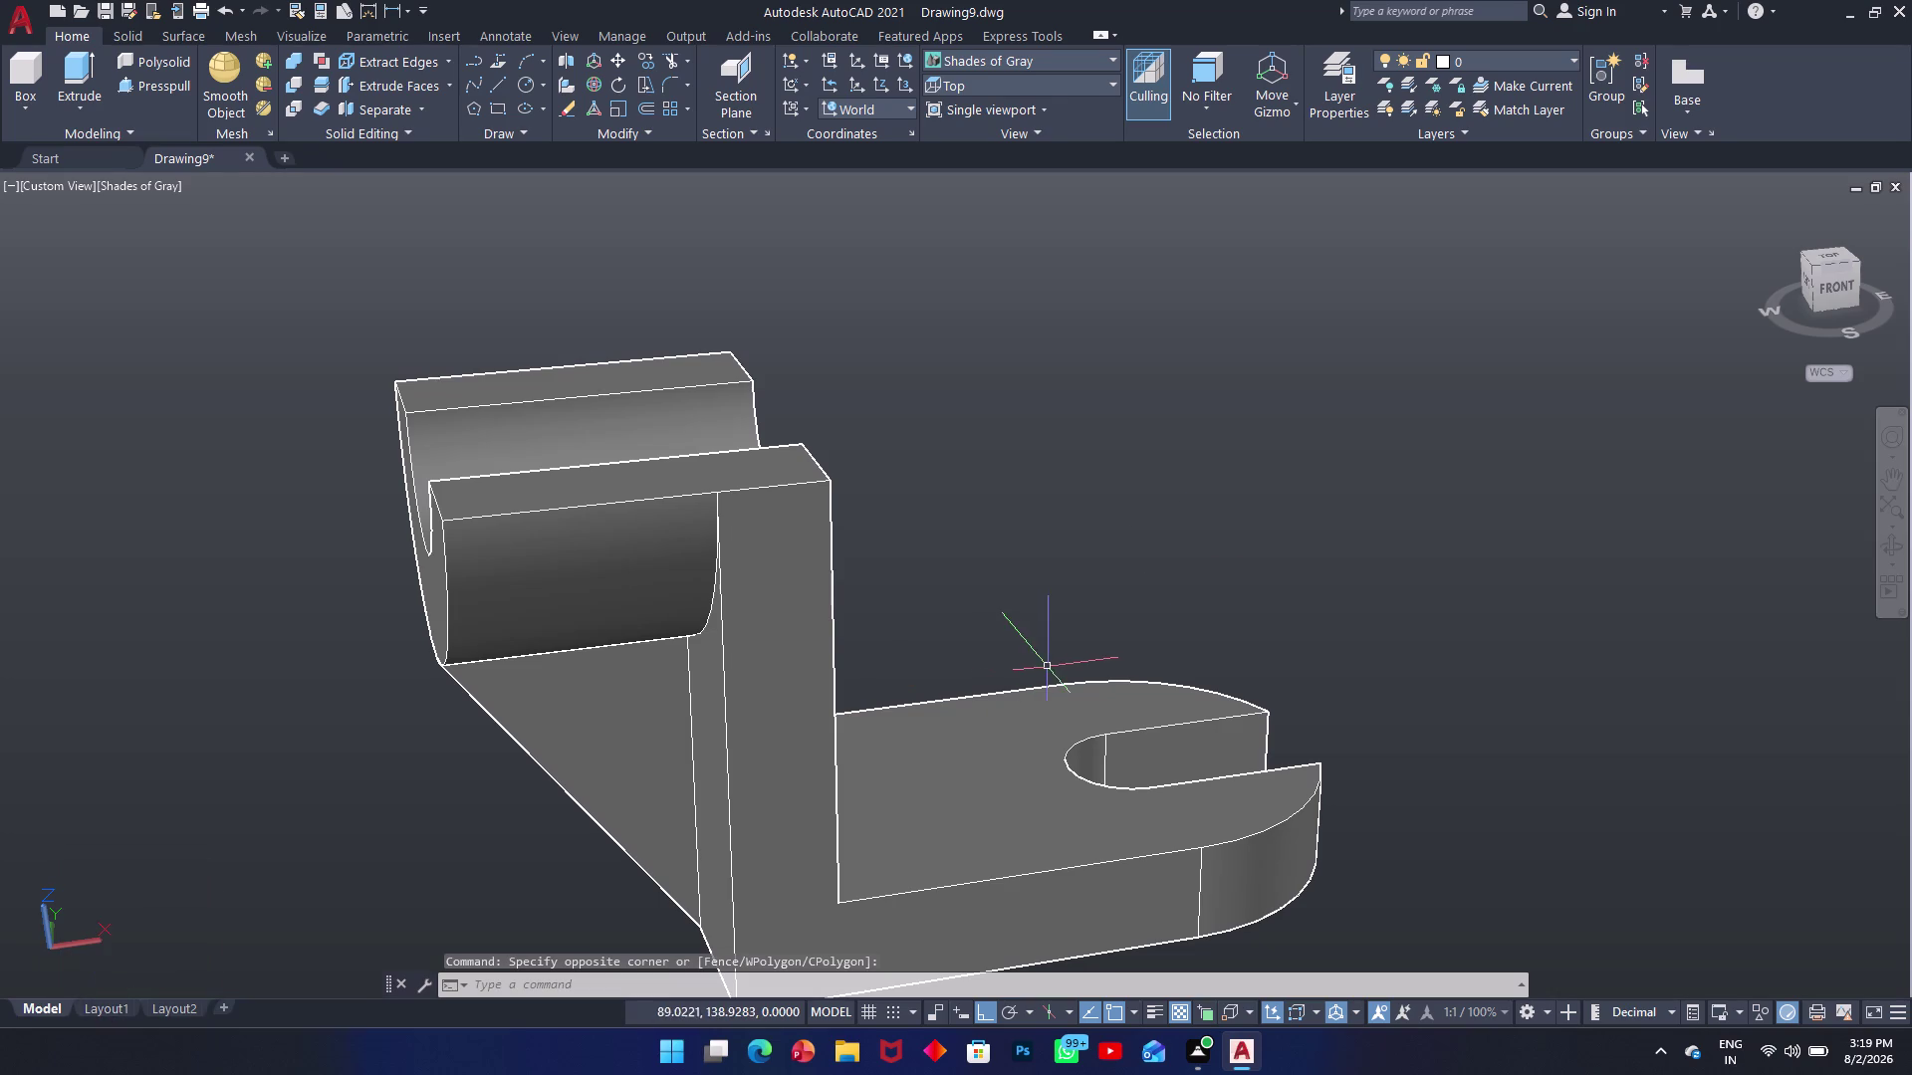
click(1669, 110)
click(1707, 136)
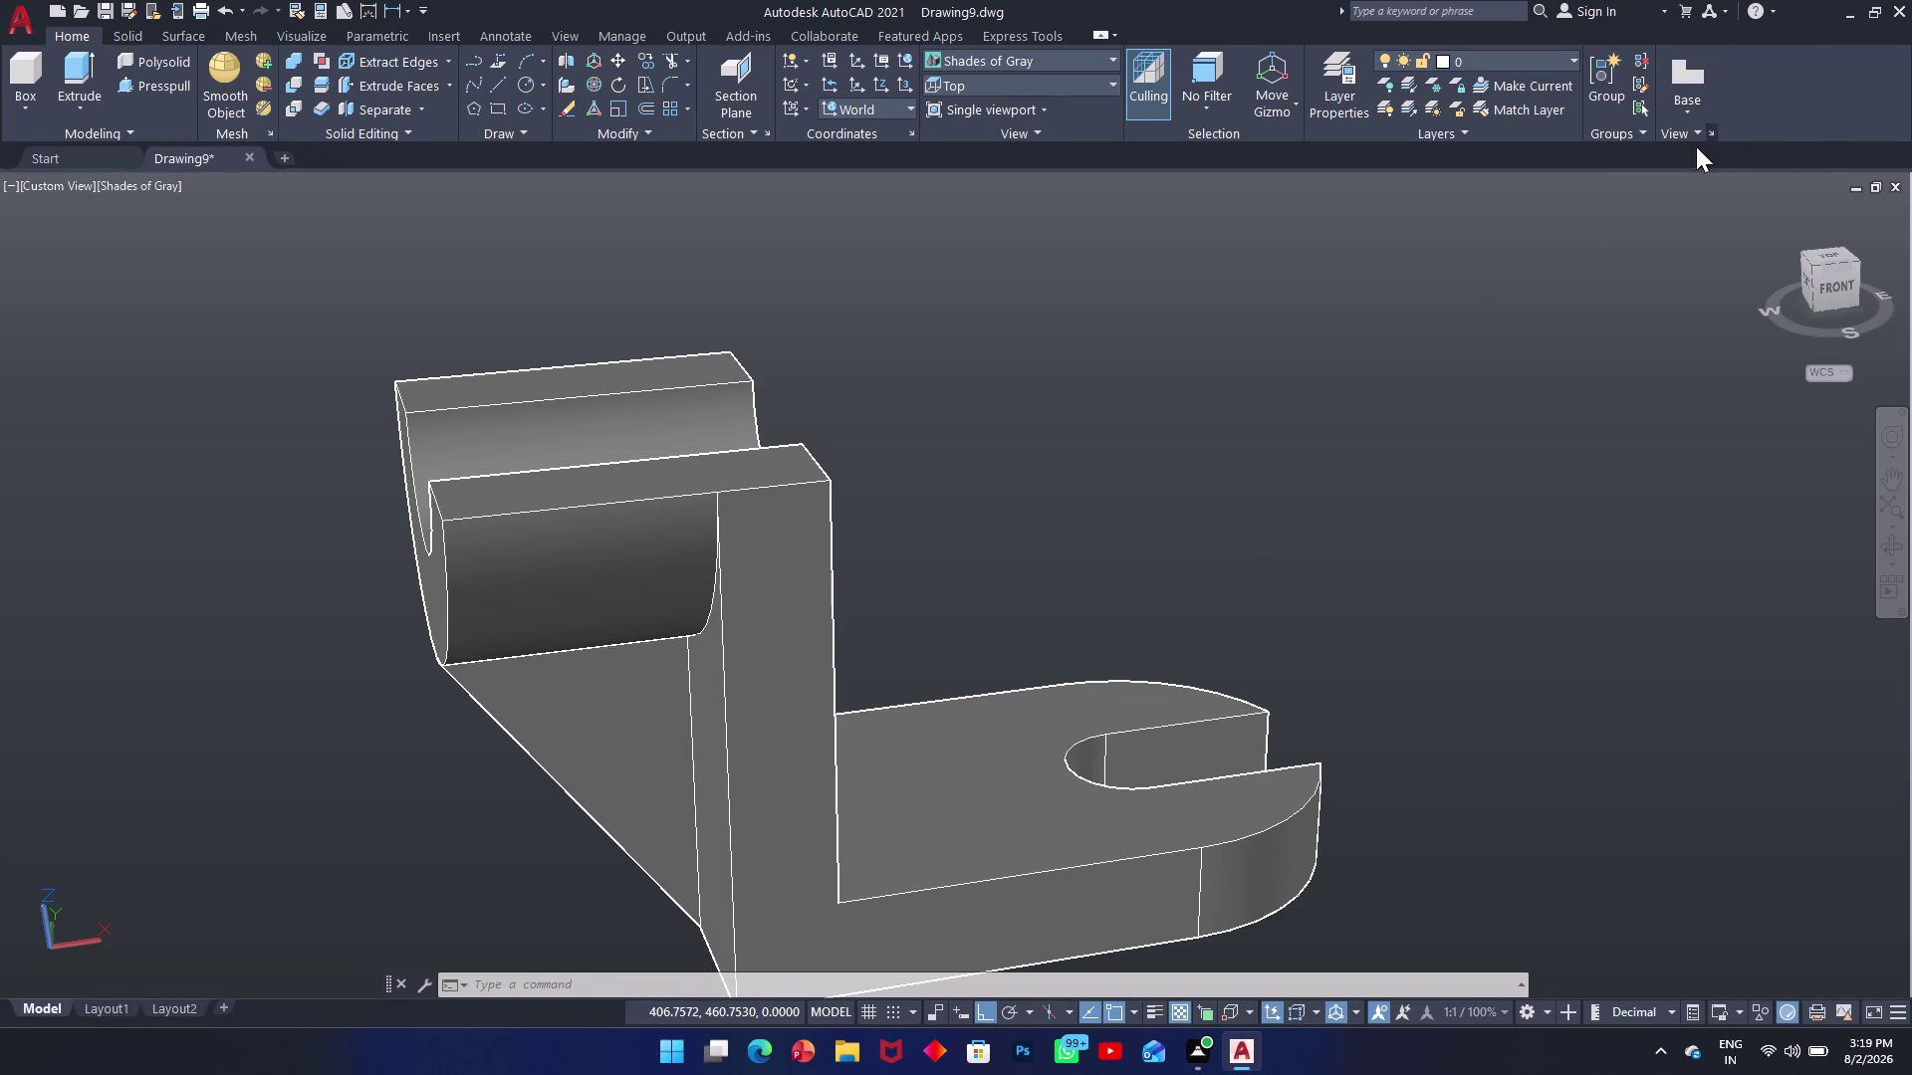
Start a base view of the window-selected bracket on Layout1, bringing up its page setup.
click(1623, 225)
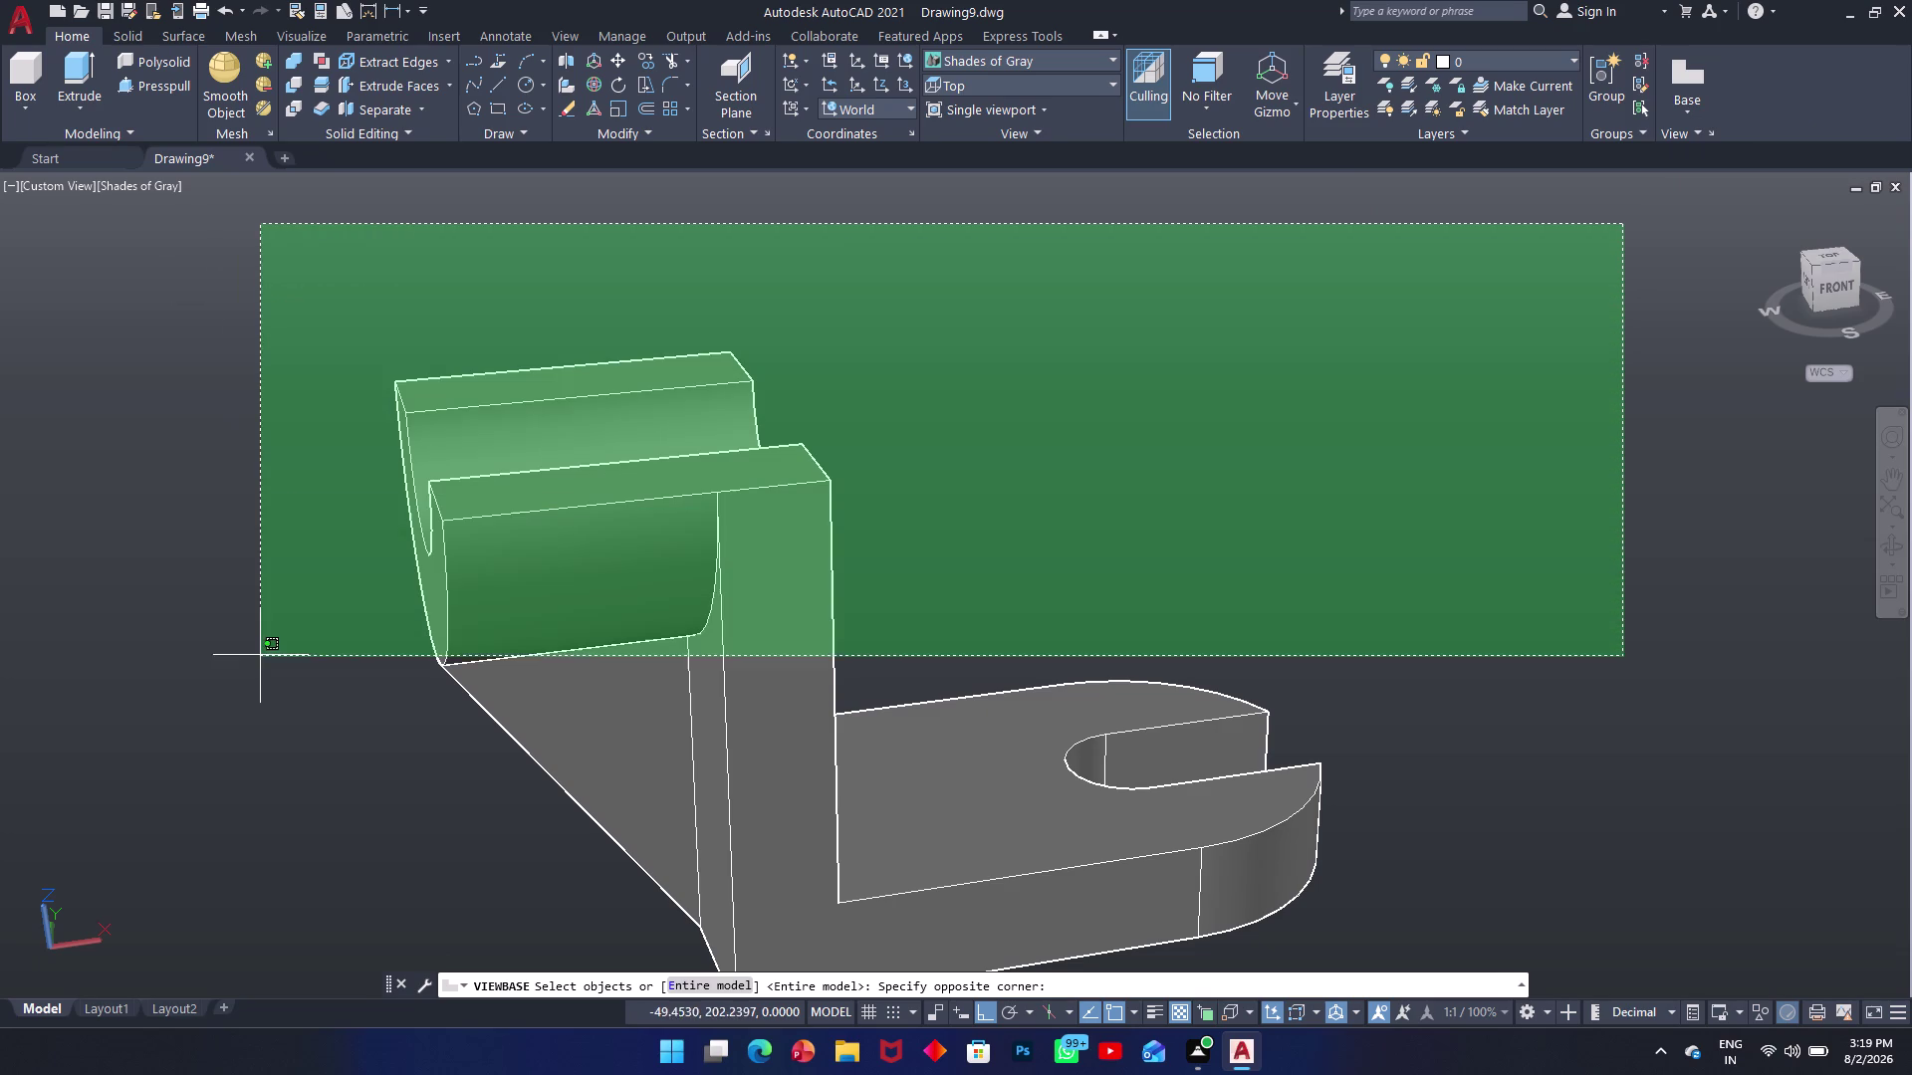
click(274, 1002)
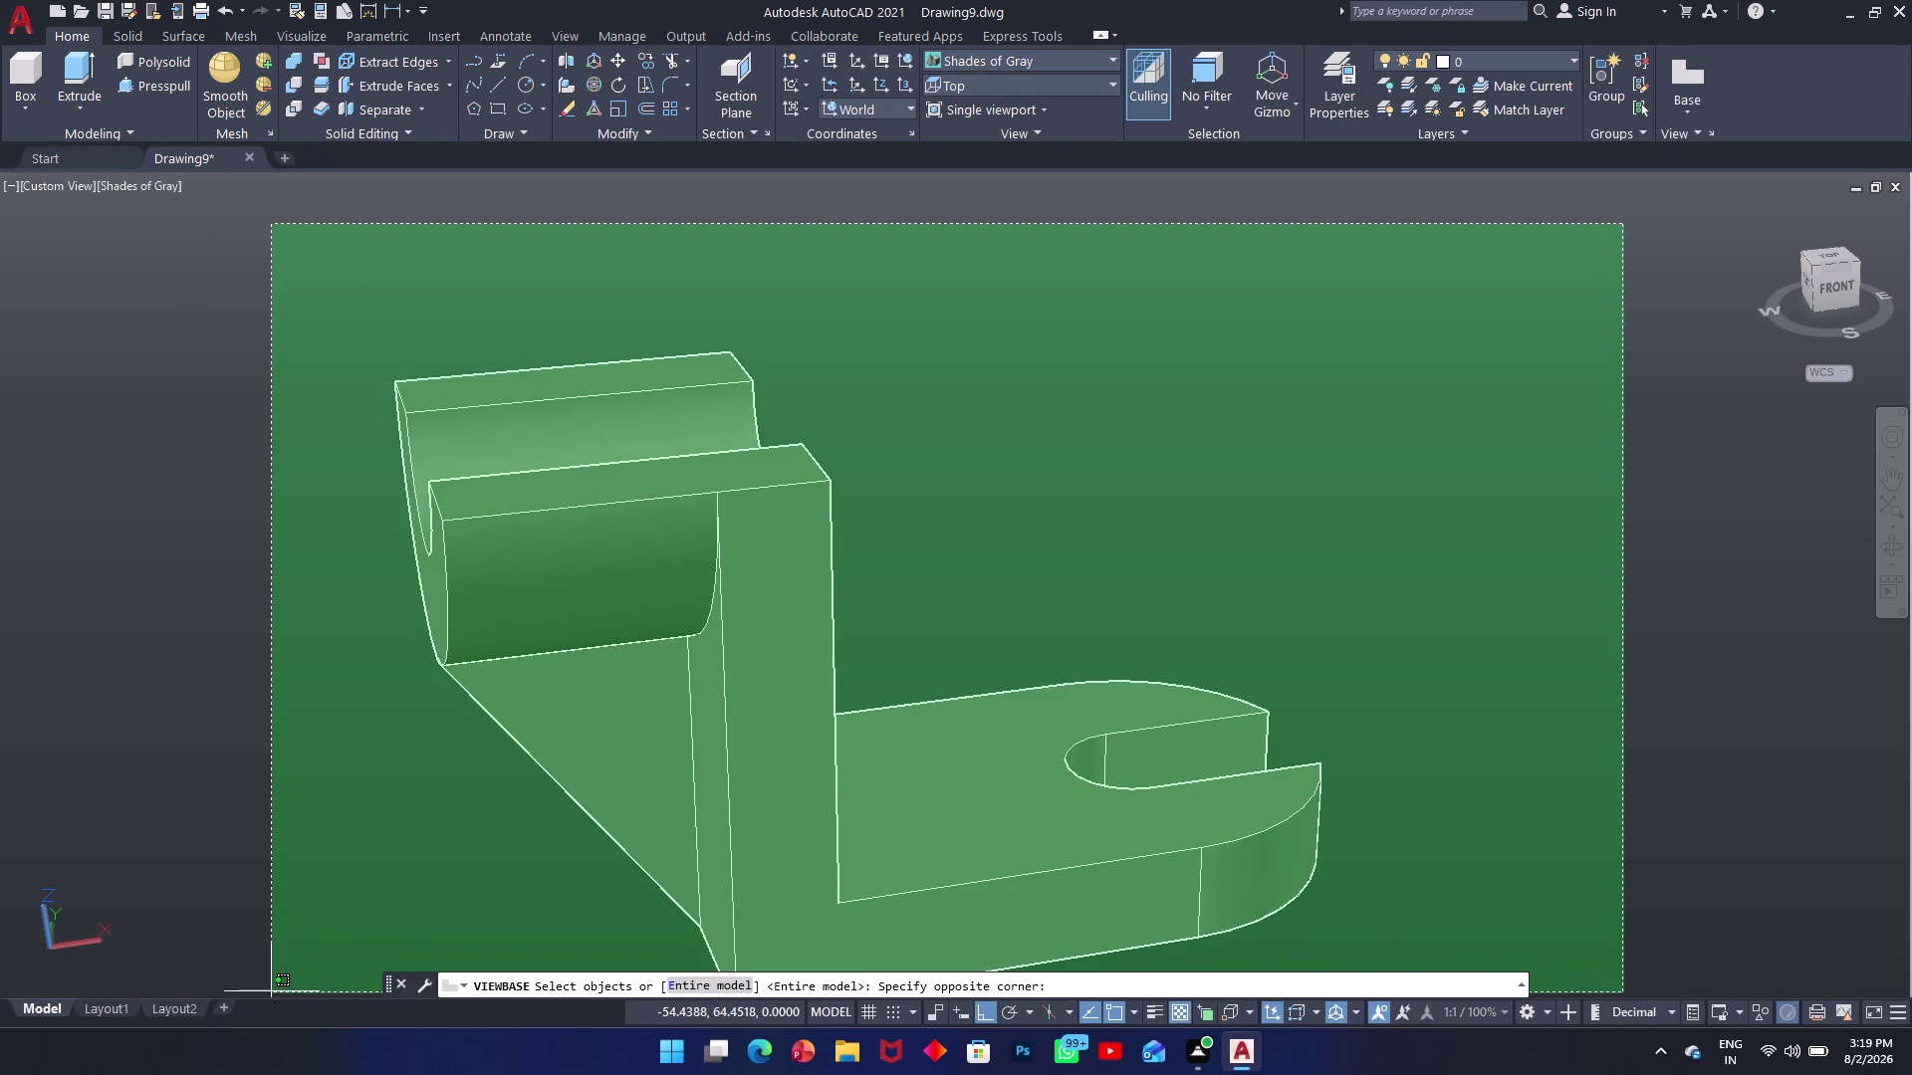
click(255, 984)
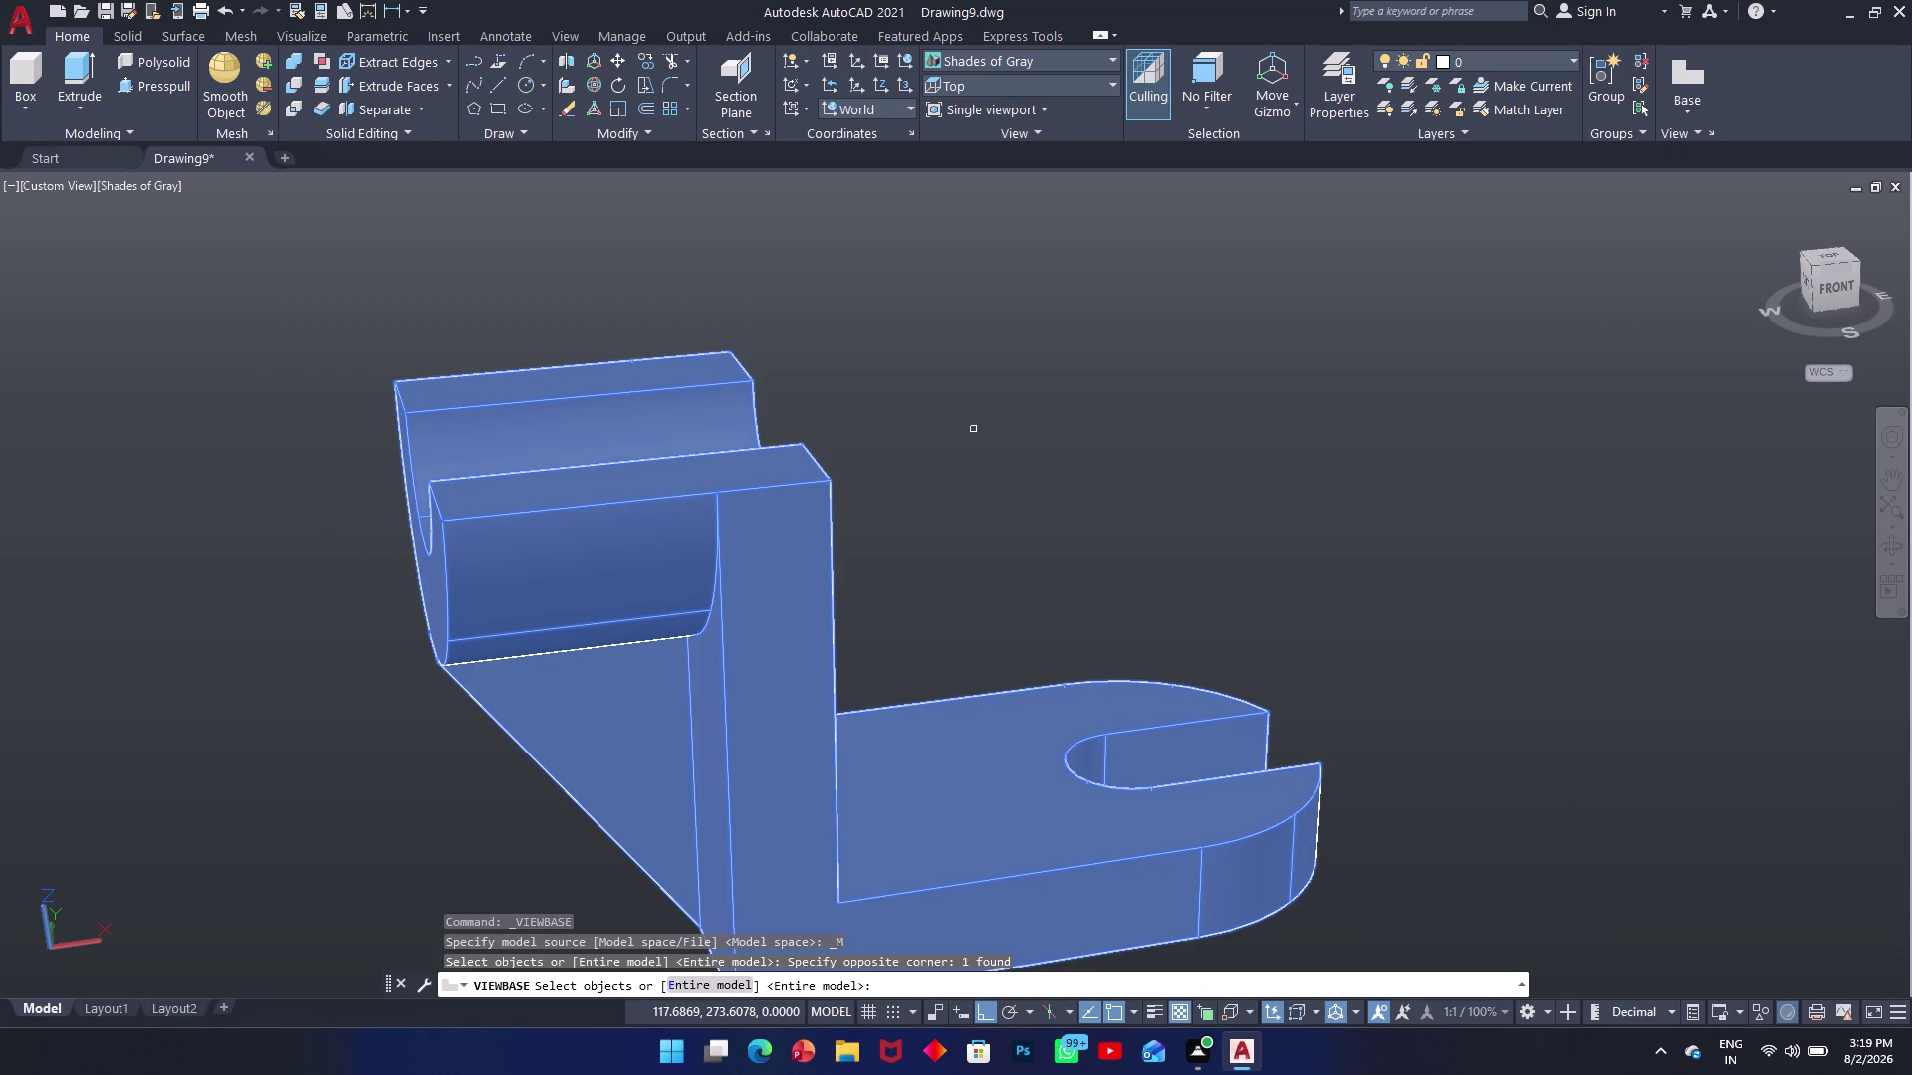
key(Return)
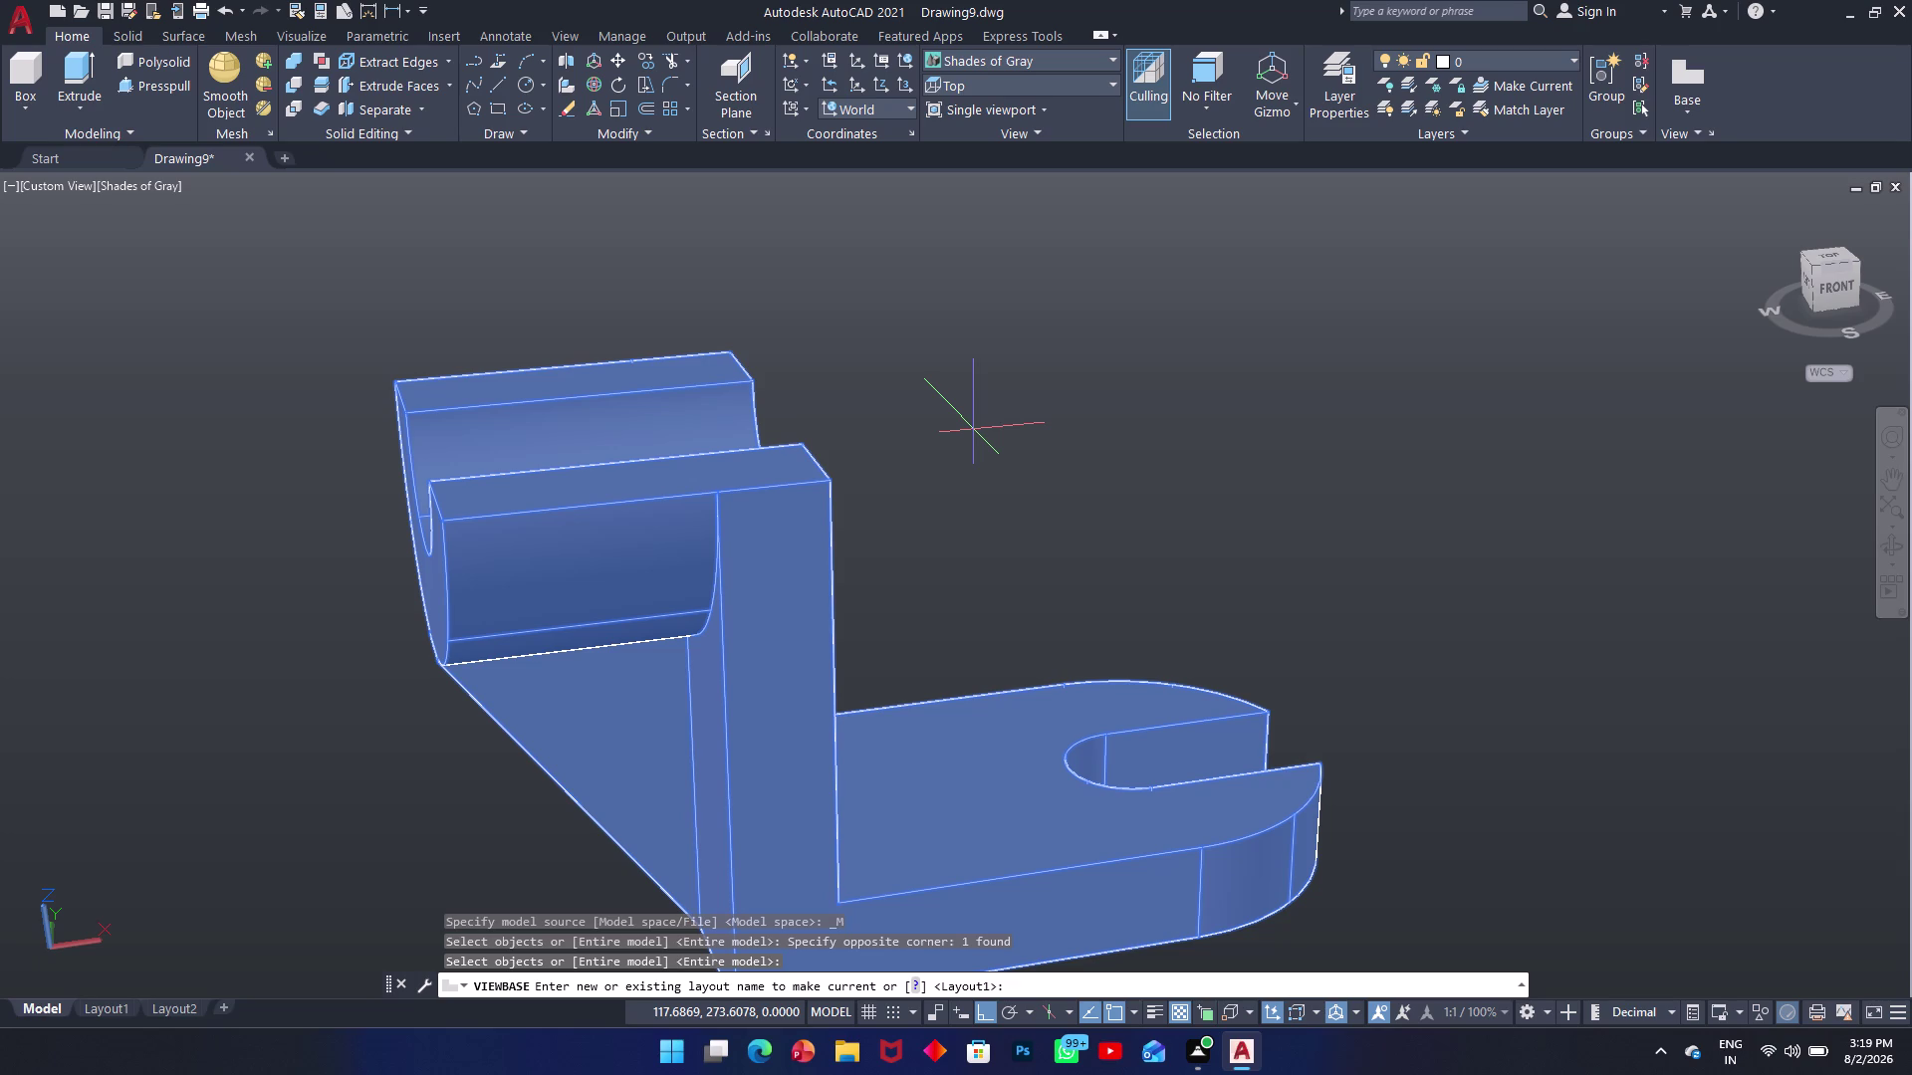
key(Return)
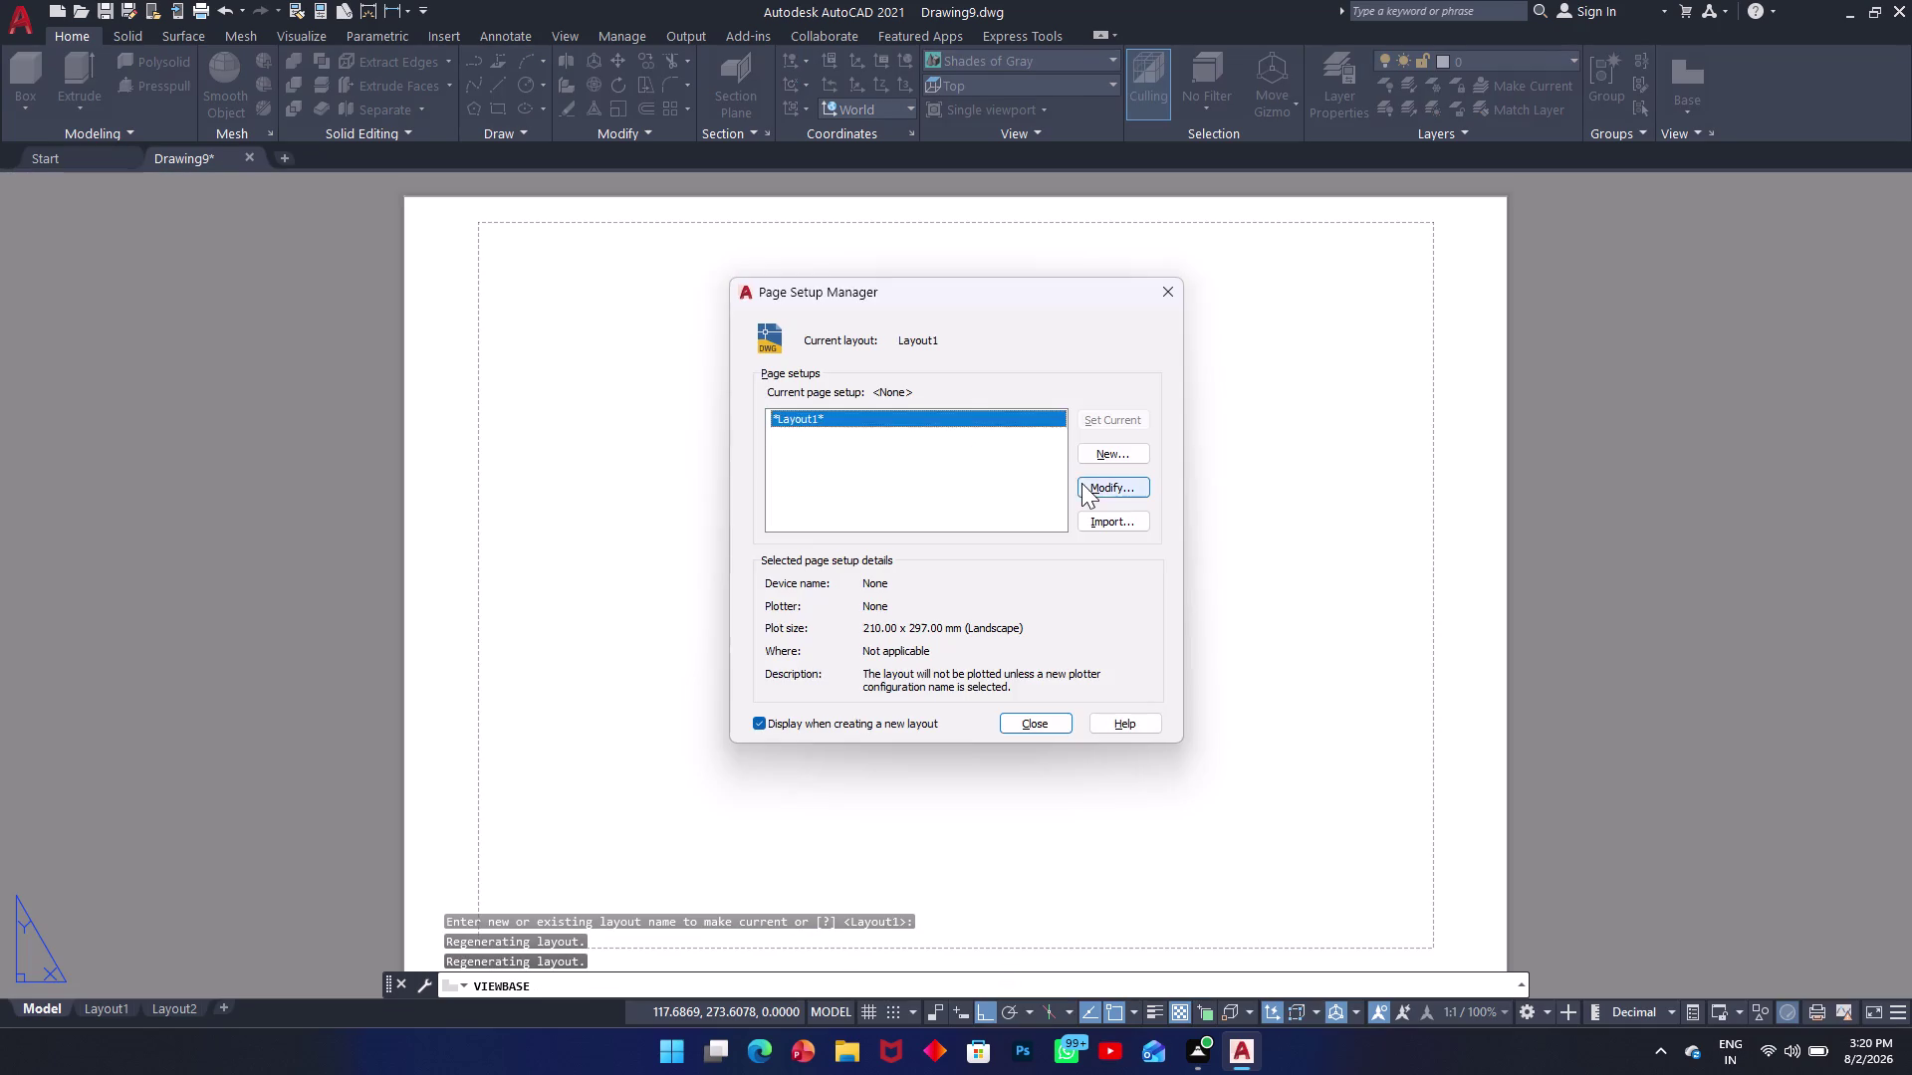
Set Layout1's page setup to DWG To PDF.pc3 on ISO A4 (297.00 x 210.00 MM) paper.
click(1082, 483)
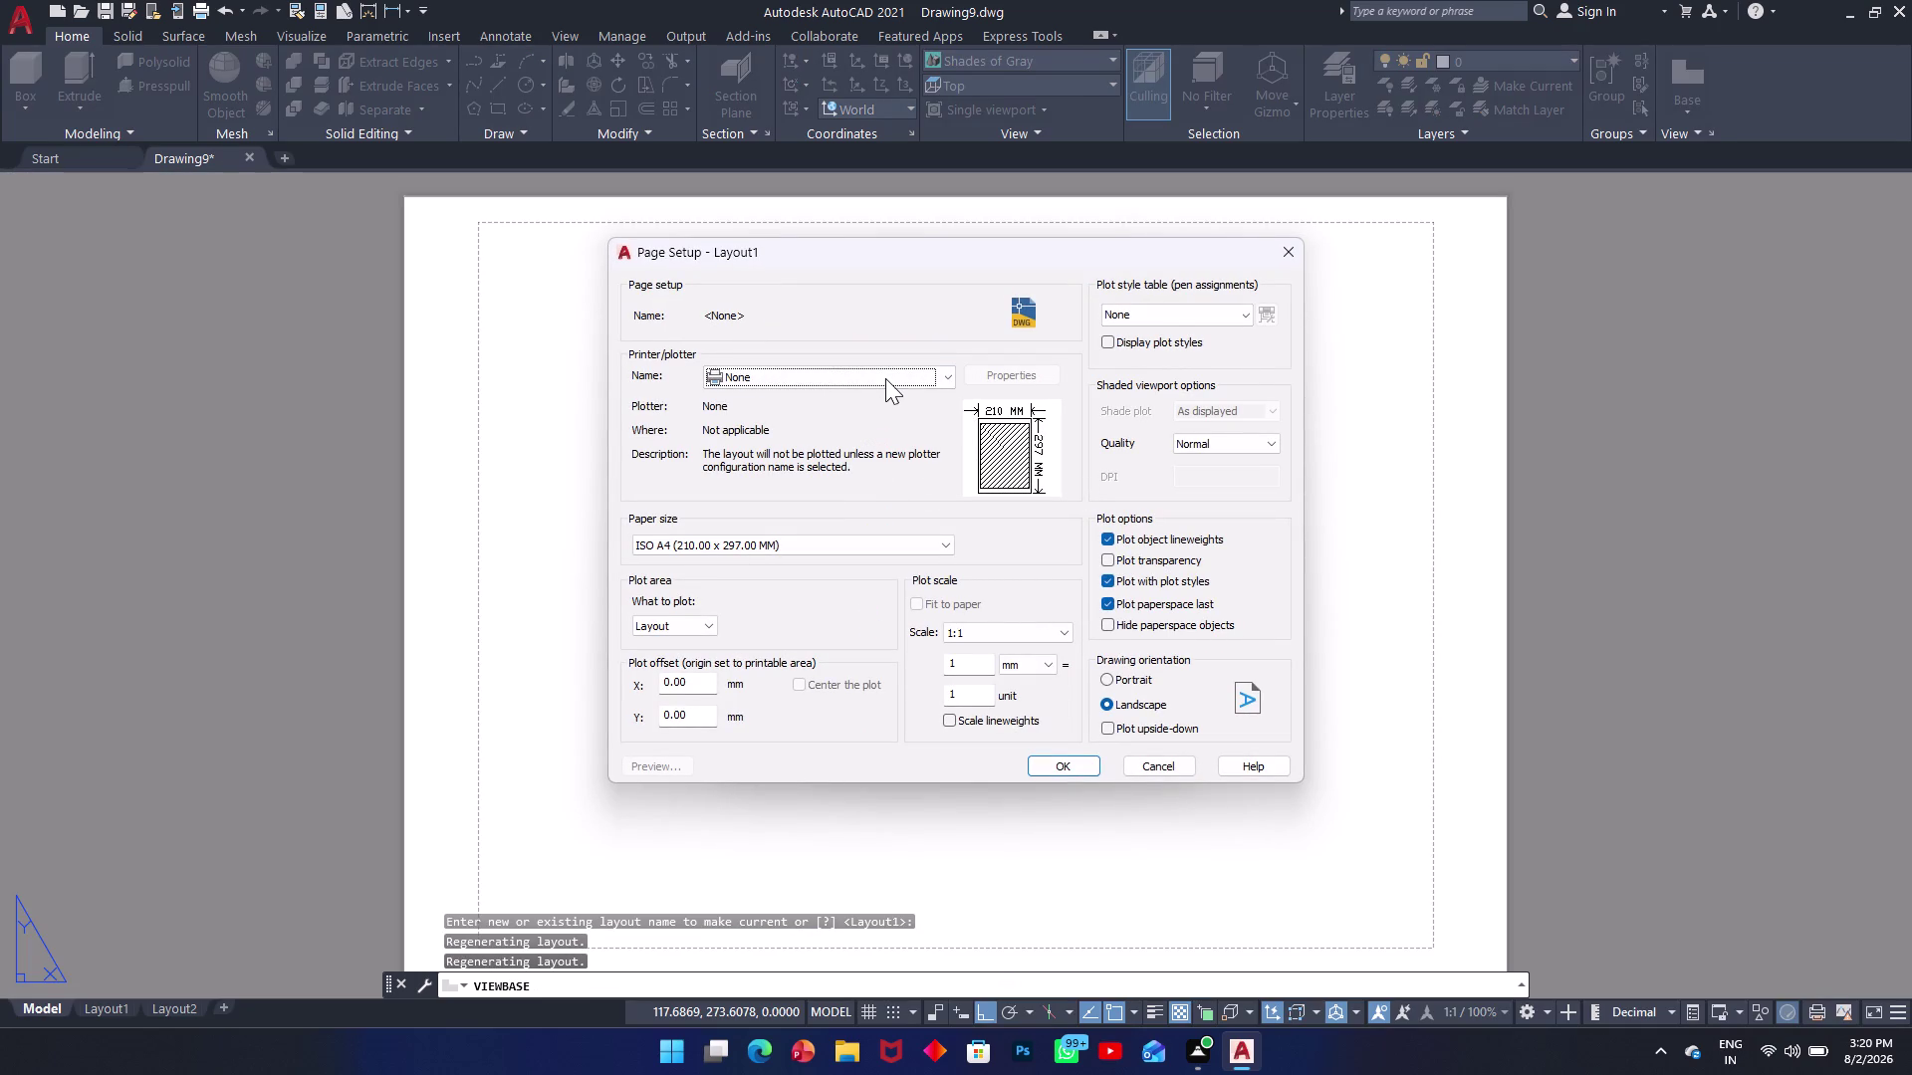
click(885, 378)
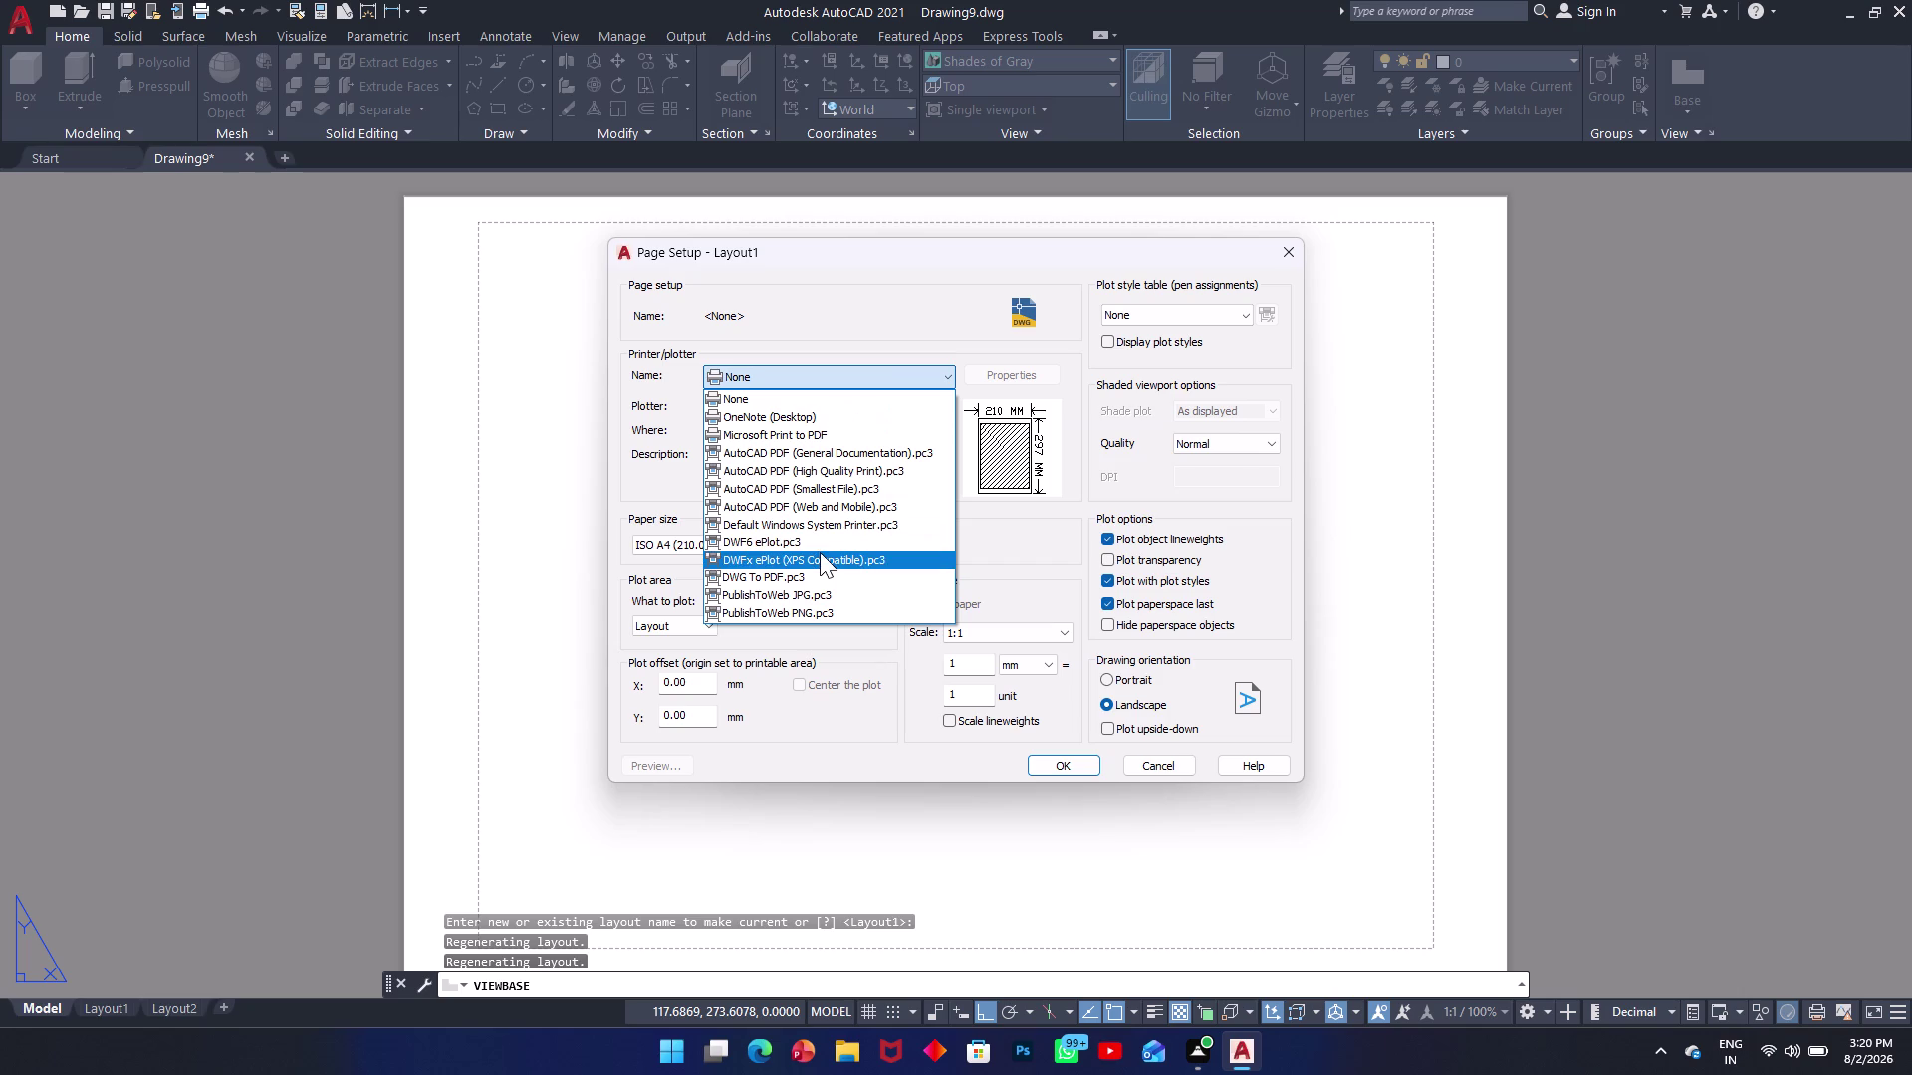
click(804, 570)
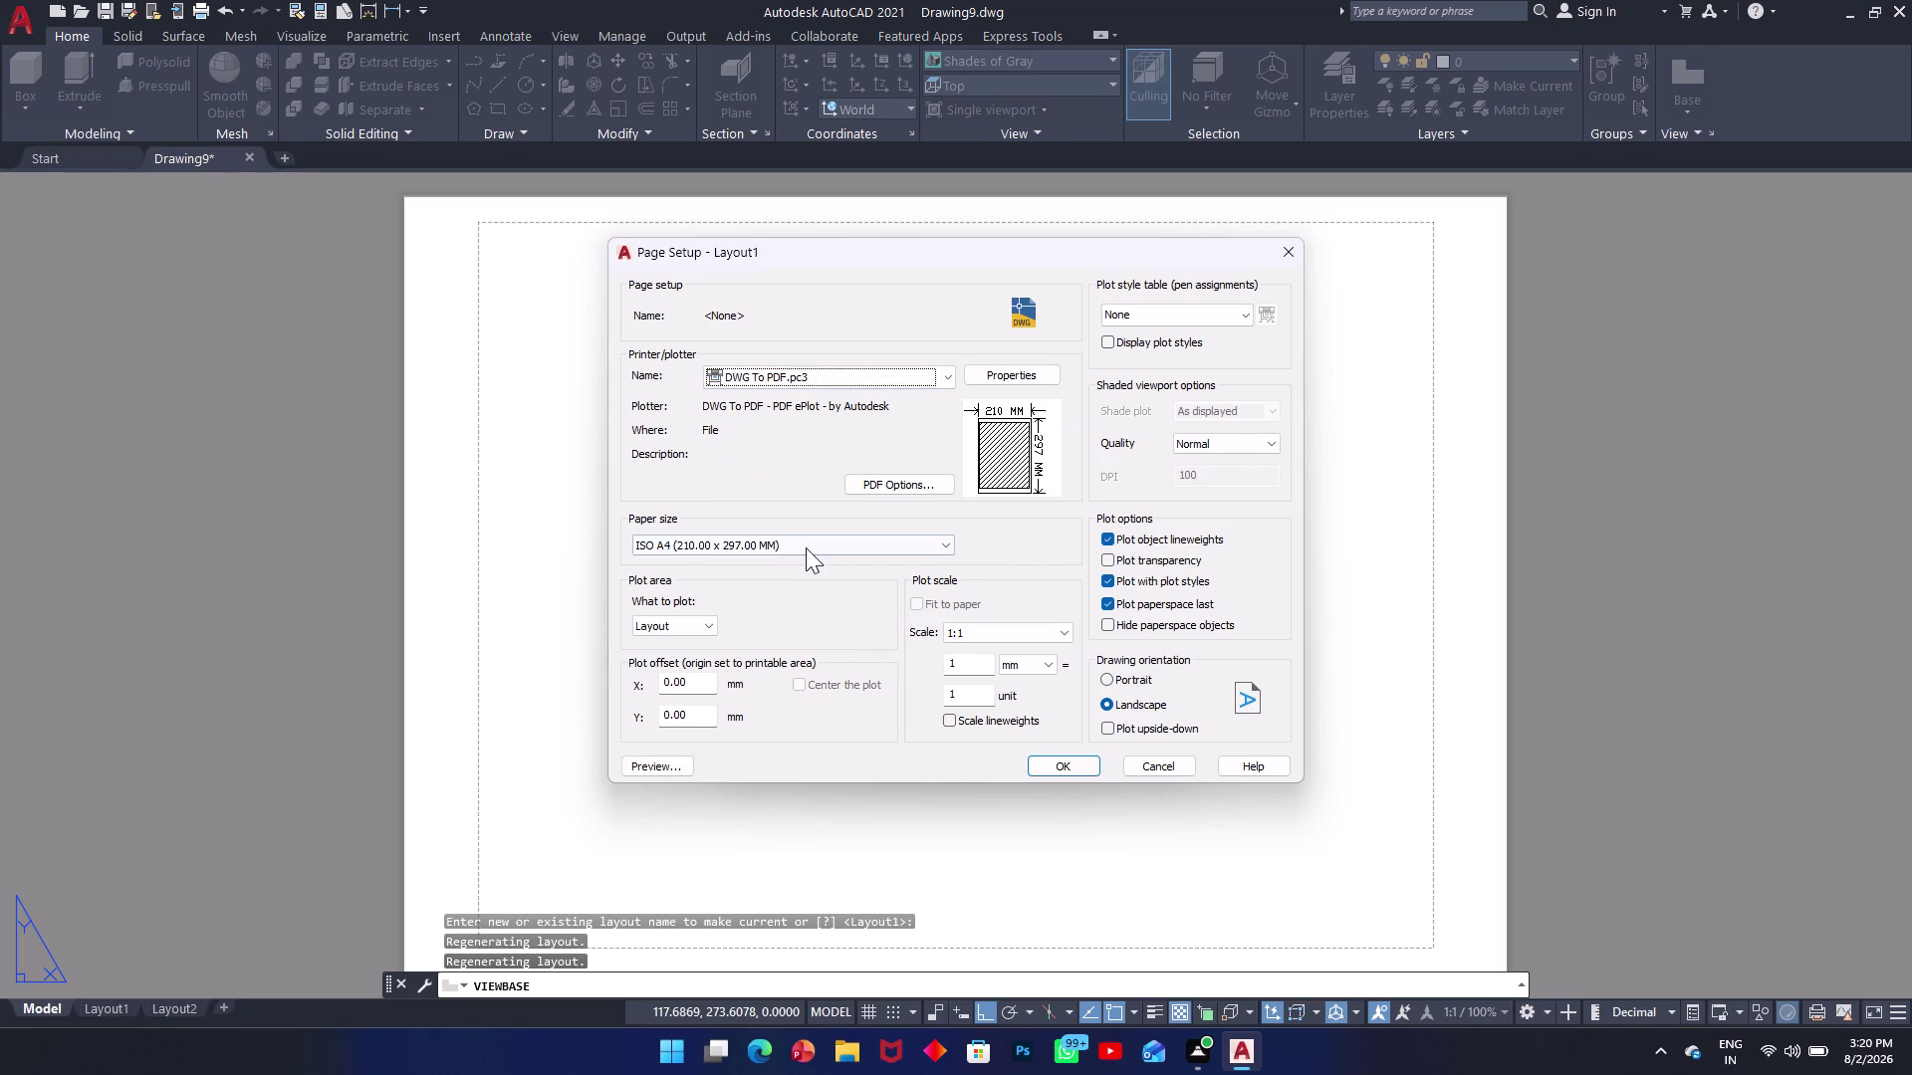
click(804, 548)
scroll(down, 3)
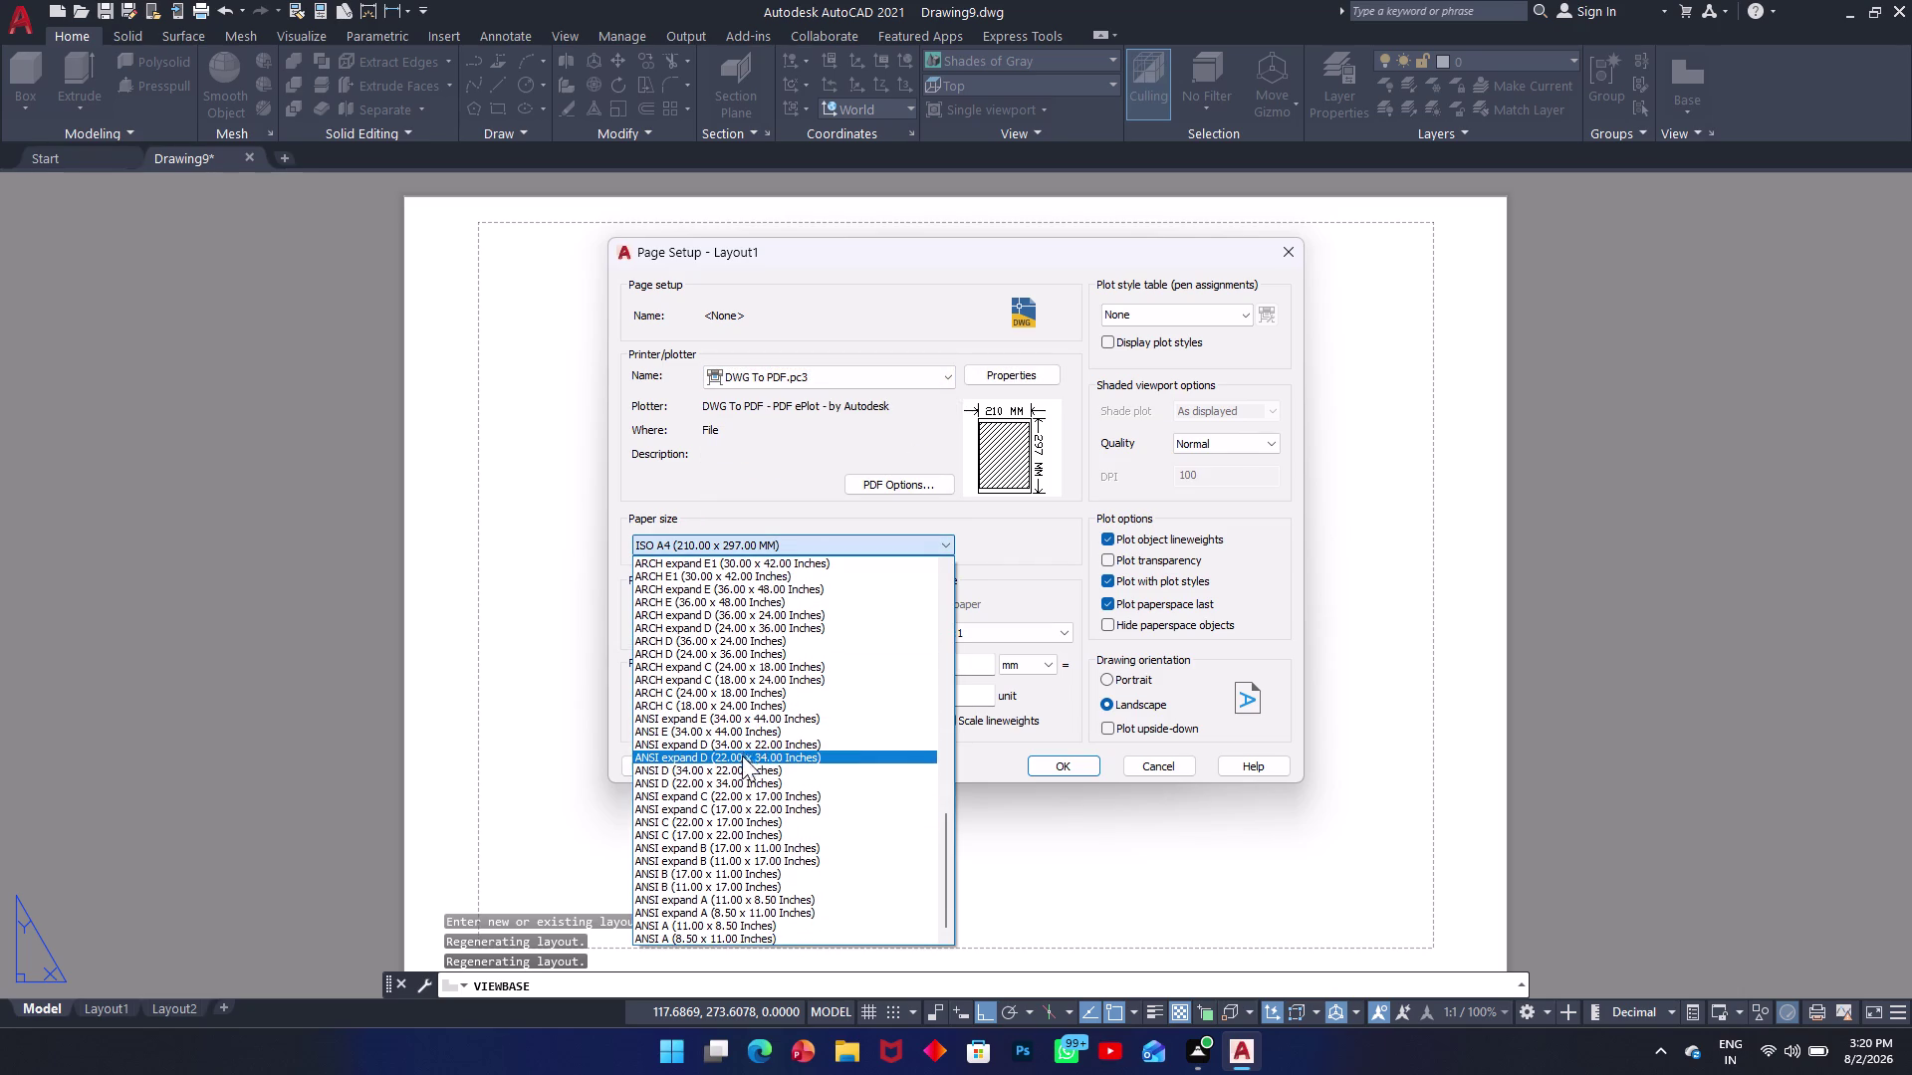
scroll(up, 3)
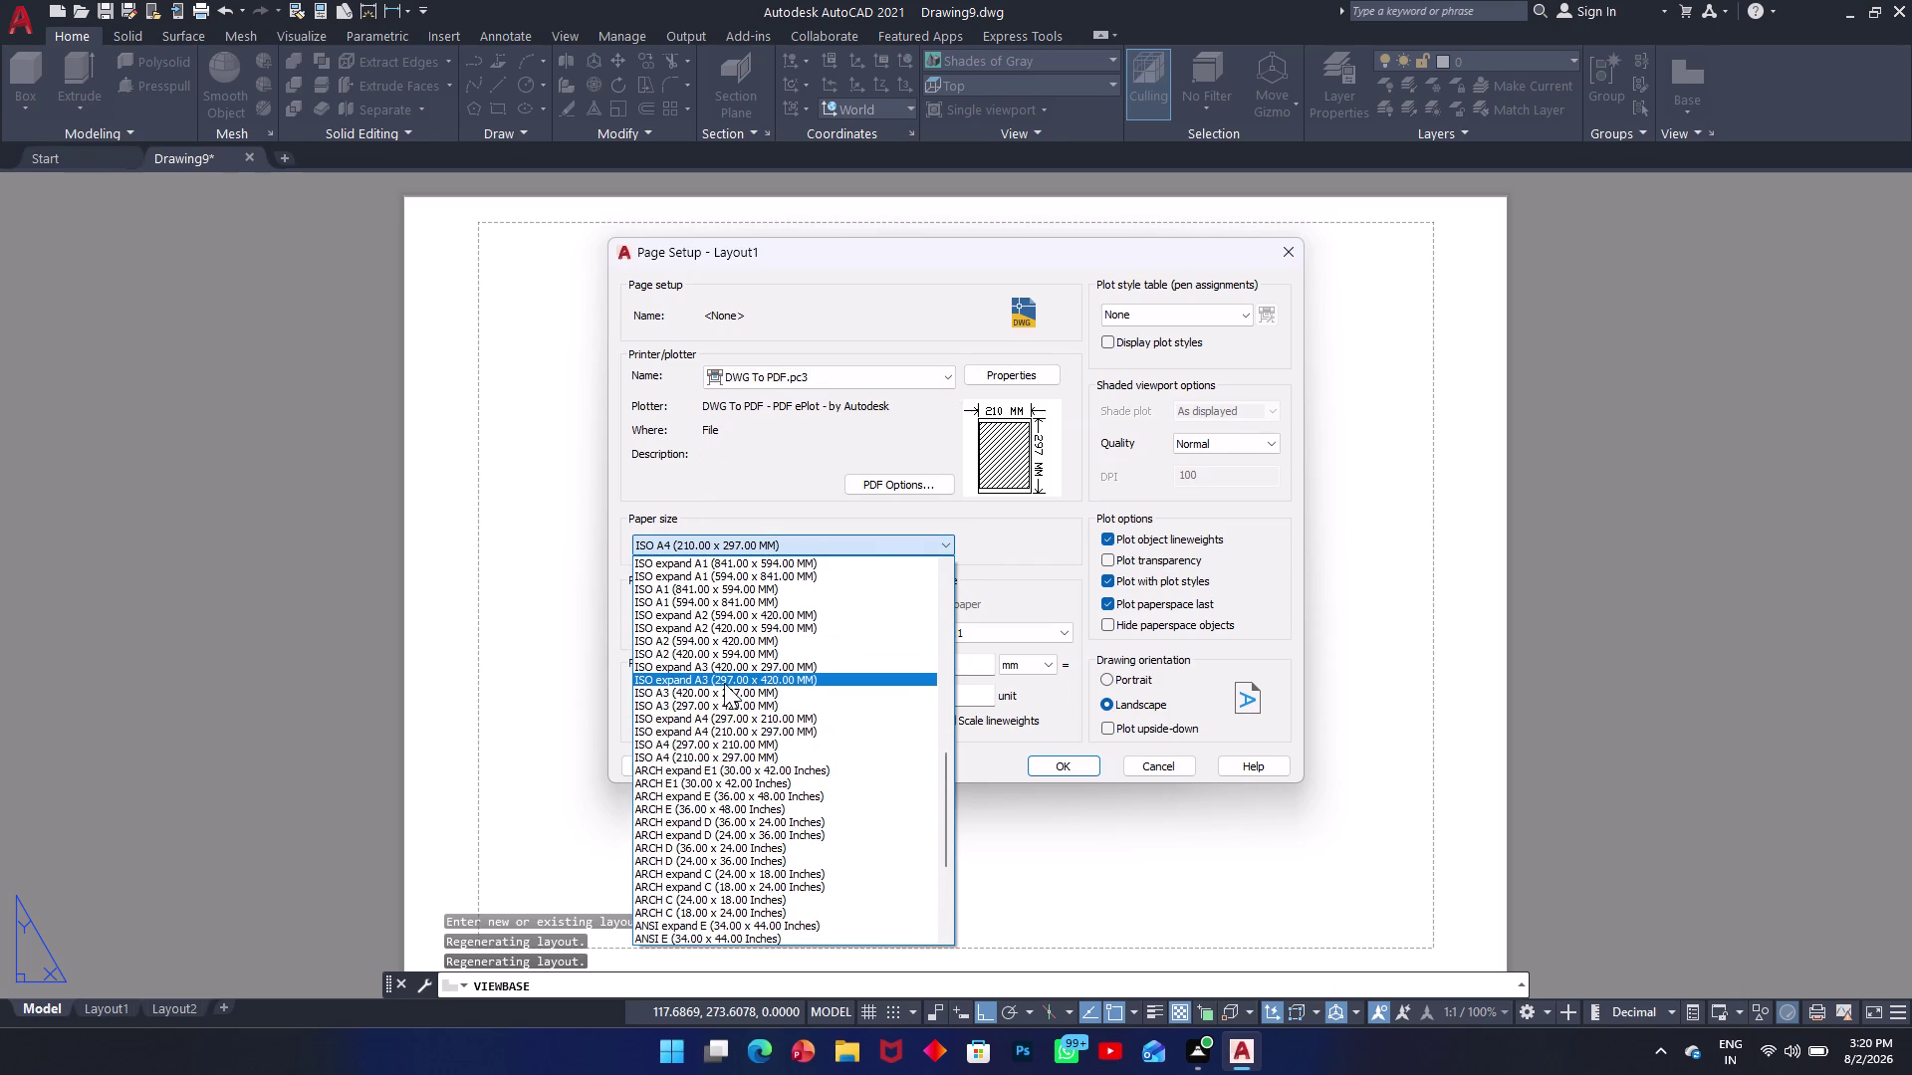
scroll(down, 3)
scroll(down, 3)
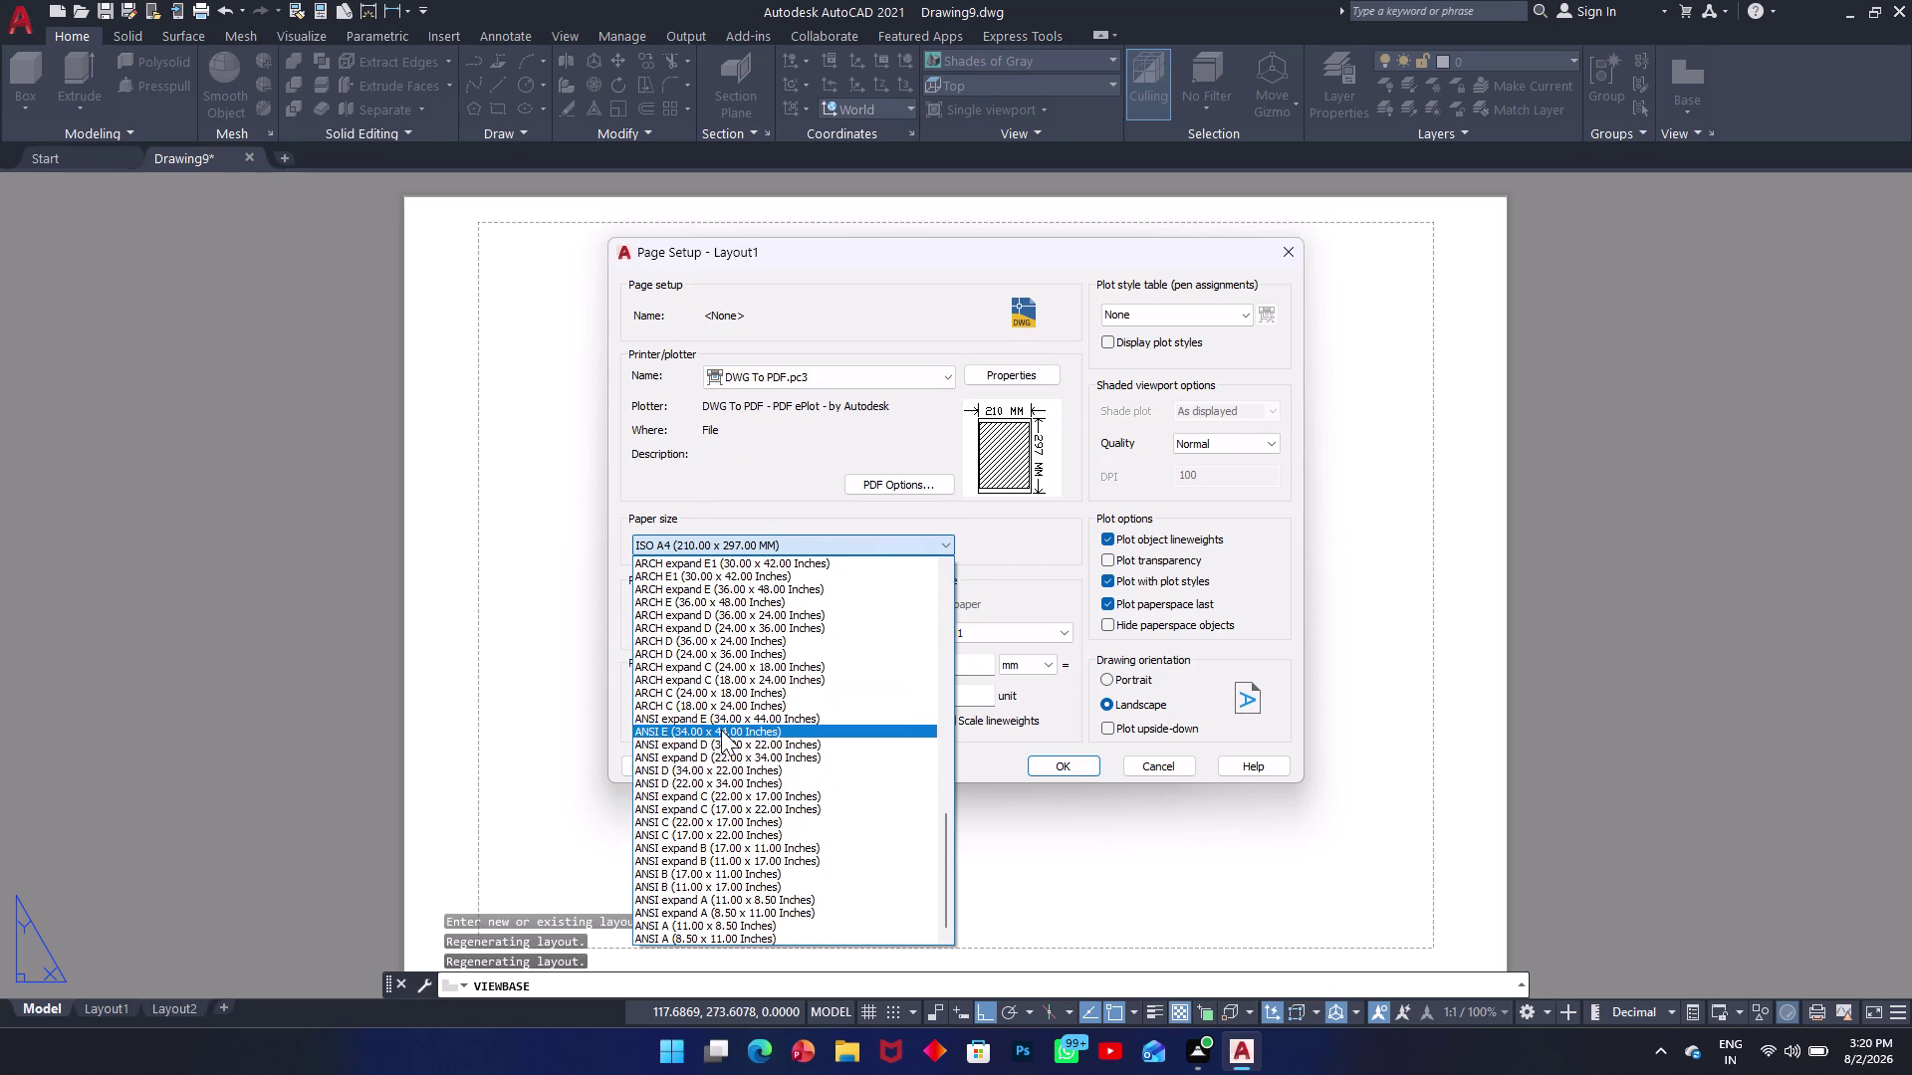
scroll(up, 3)
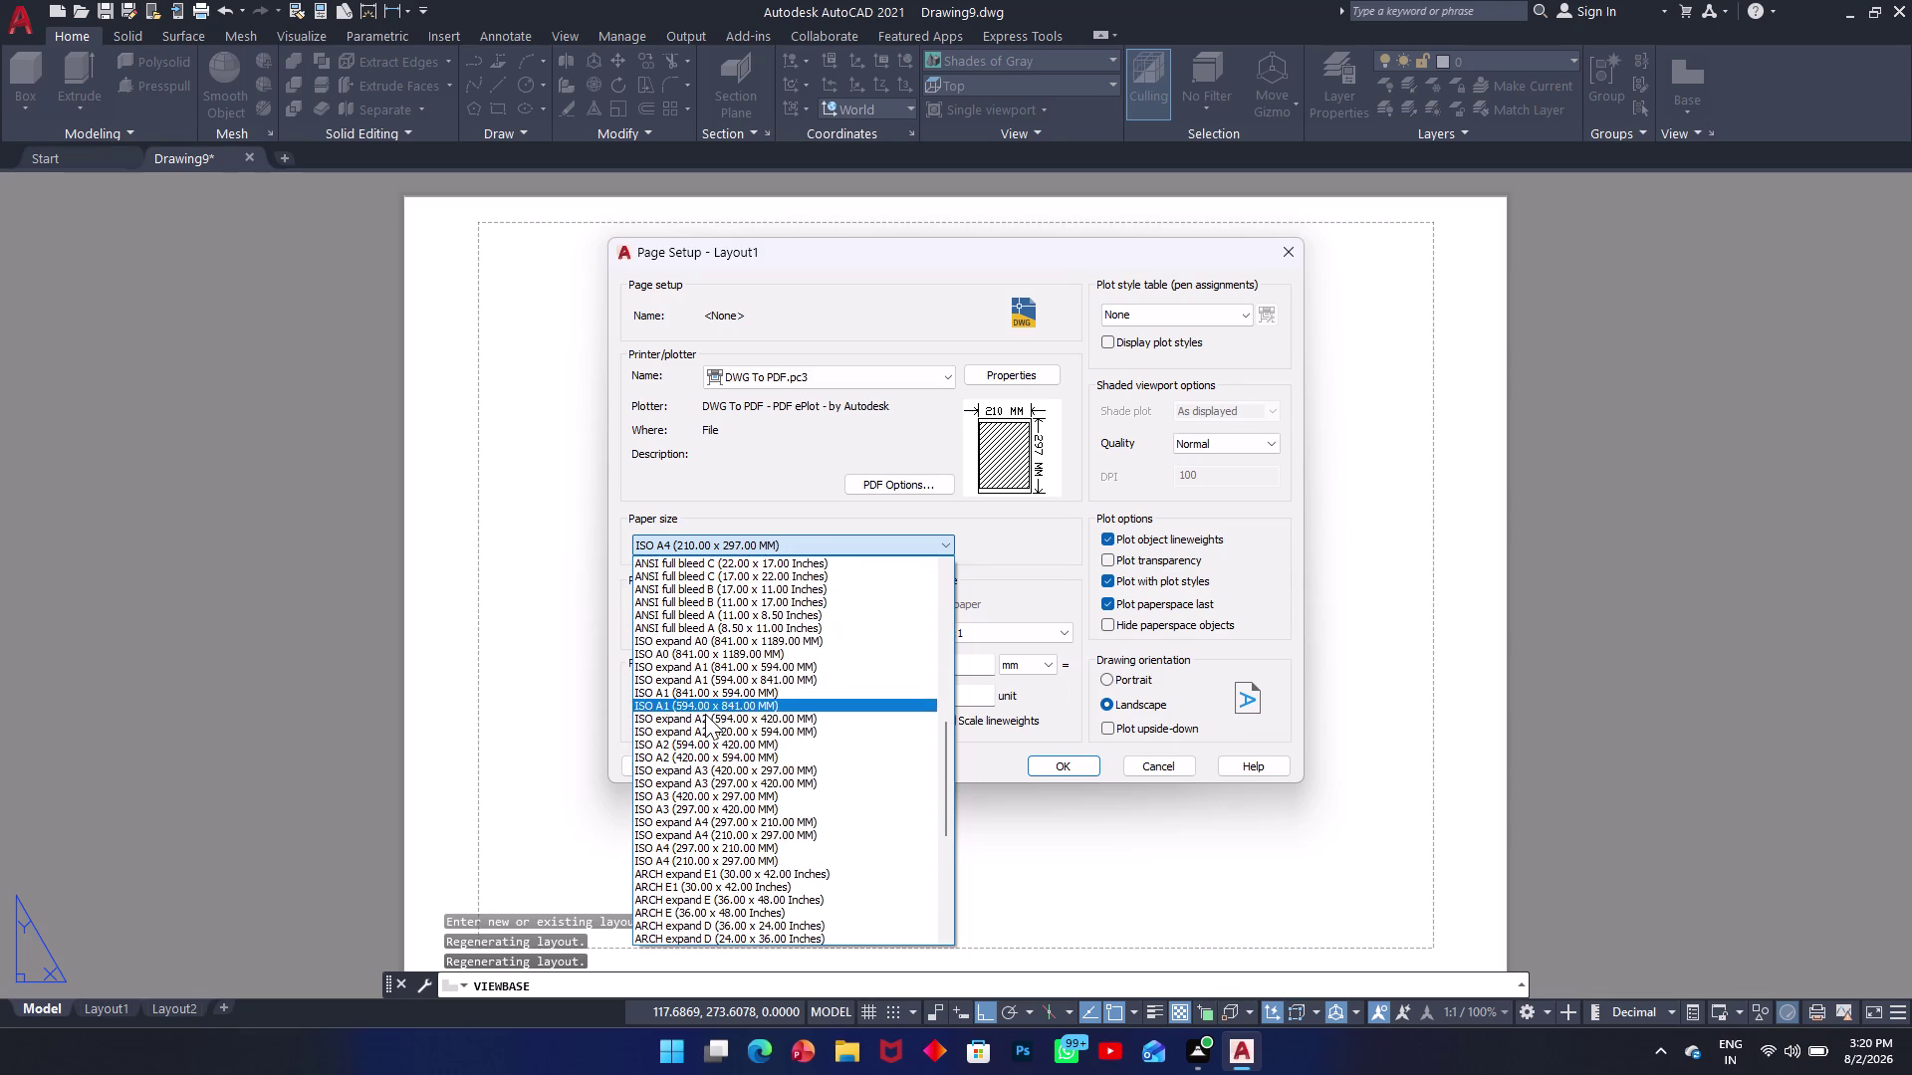
click(701, 842)
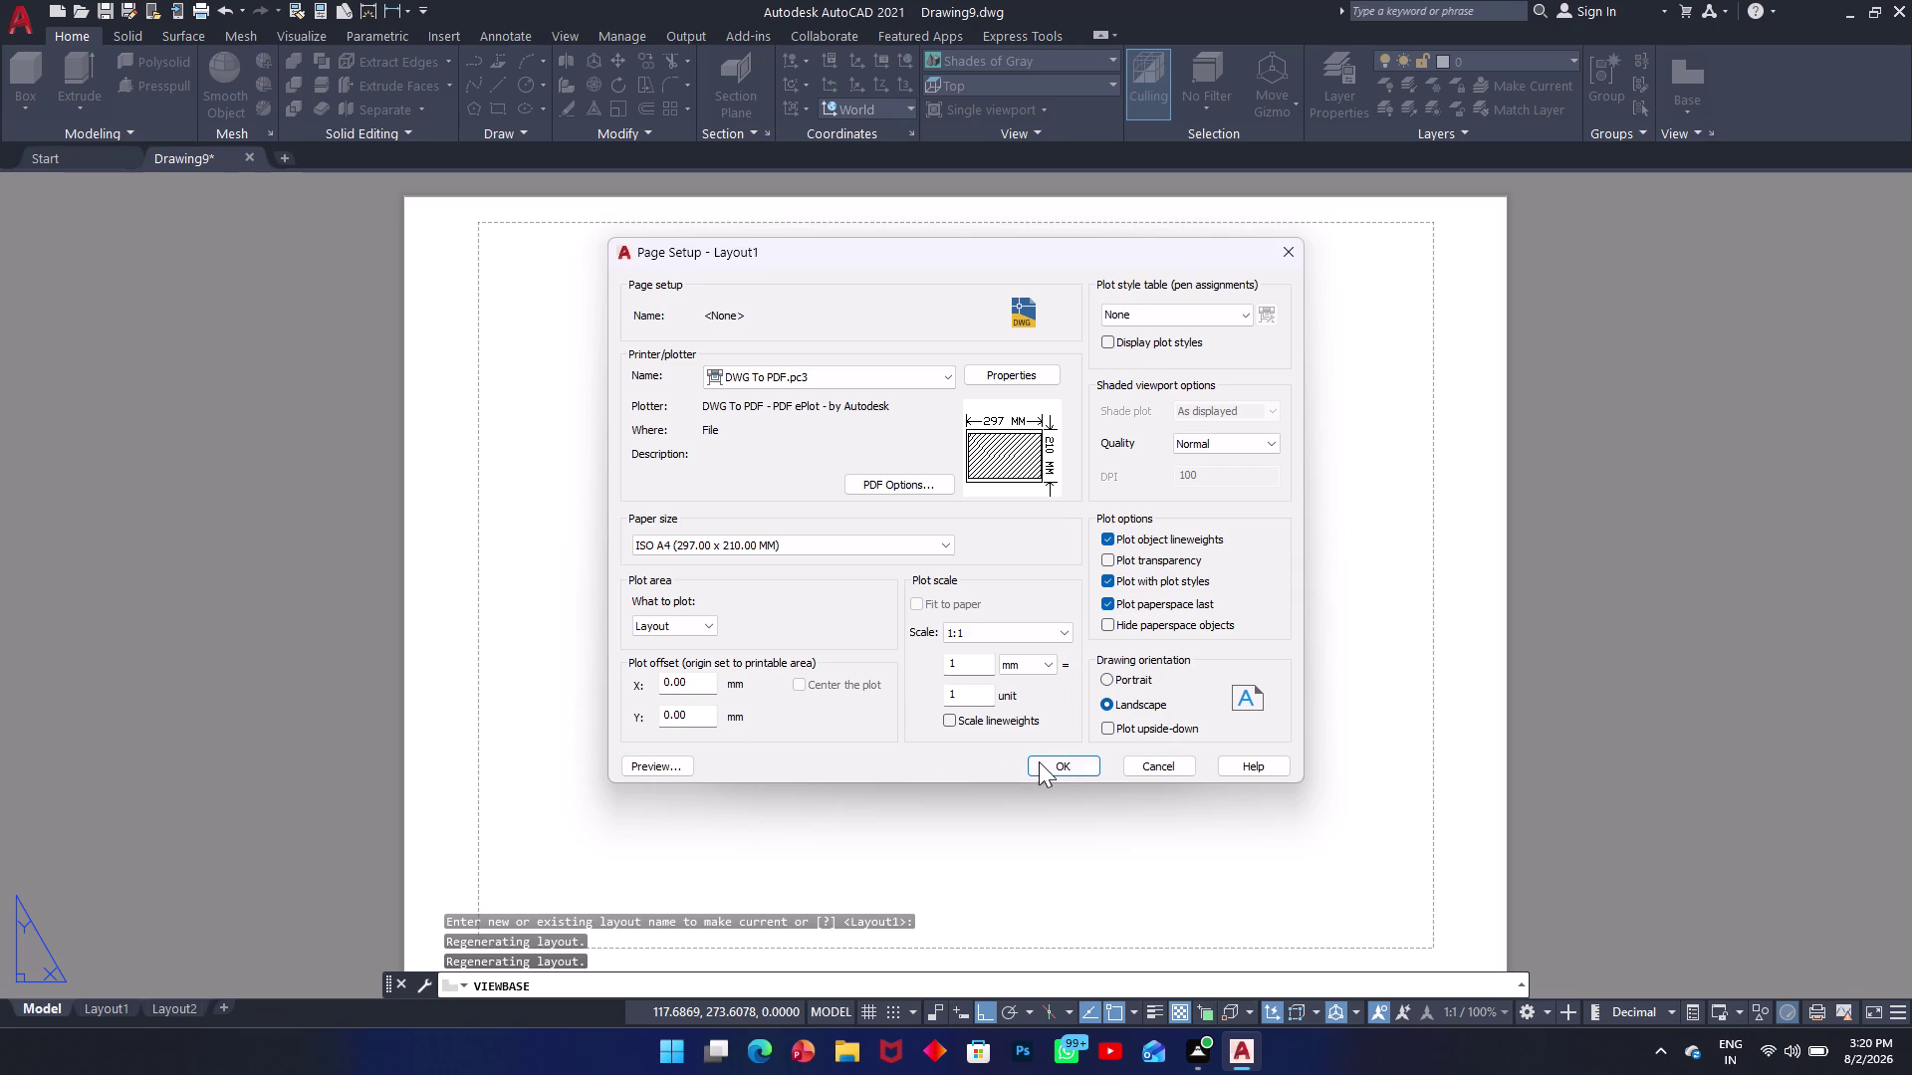
click(1039, 761)
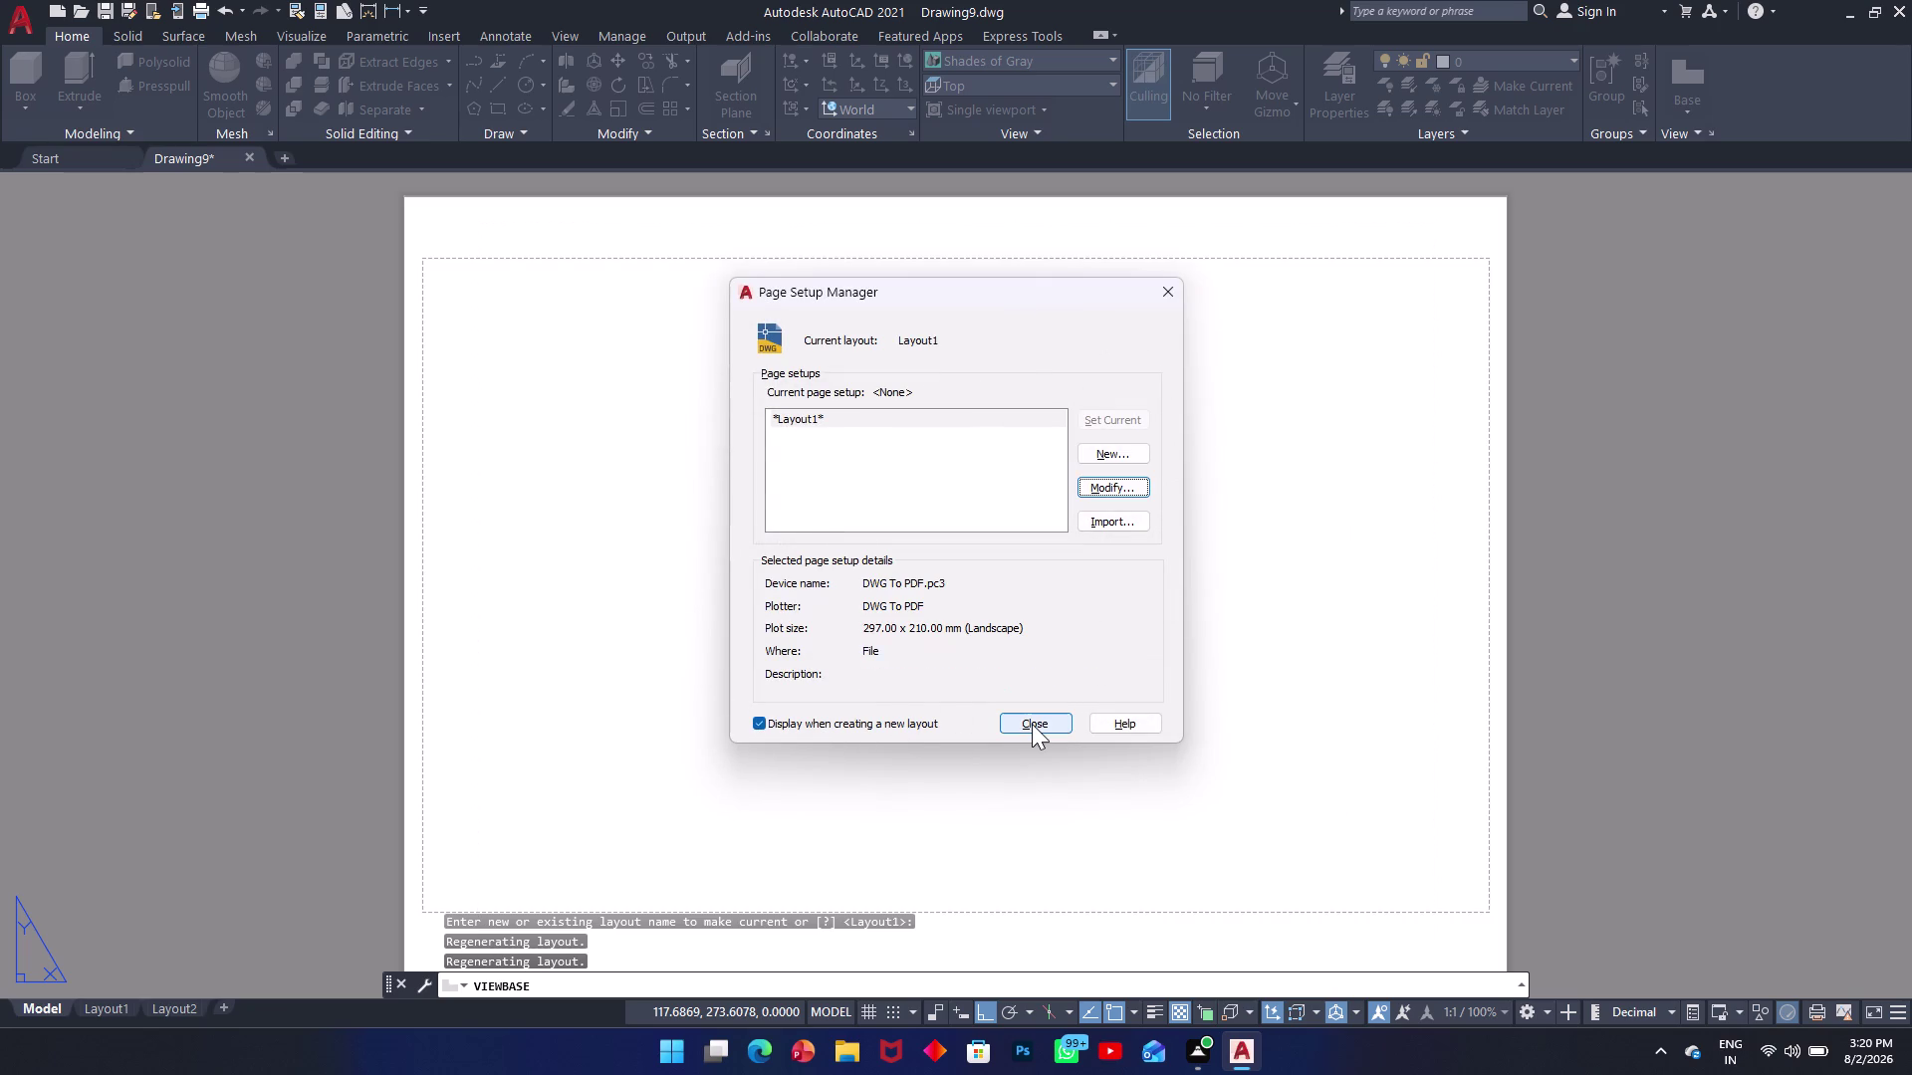
click(1031, 724)
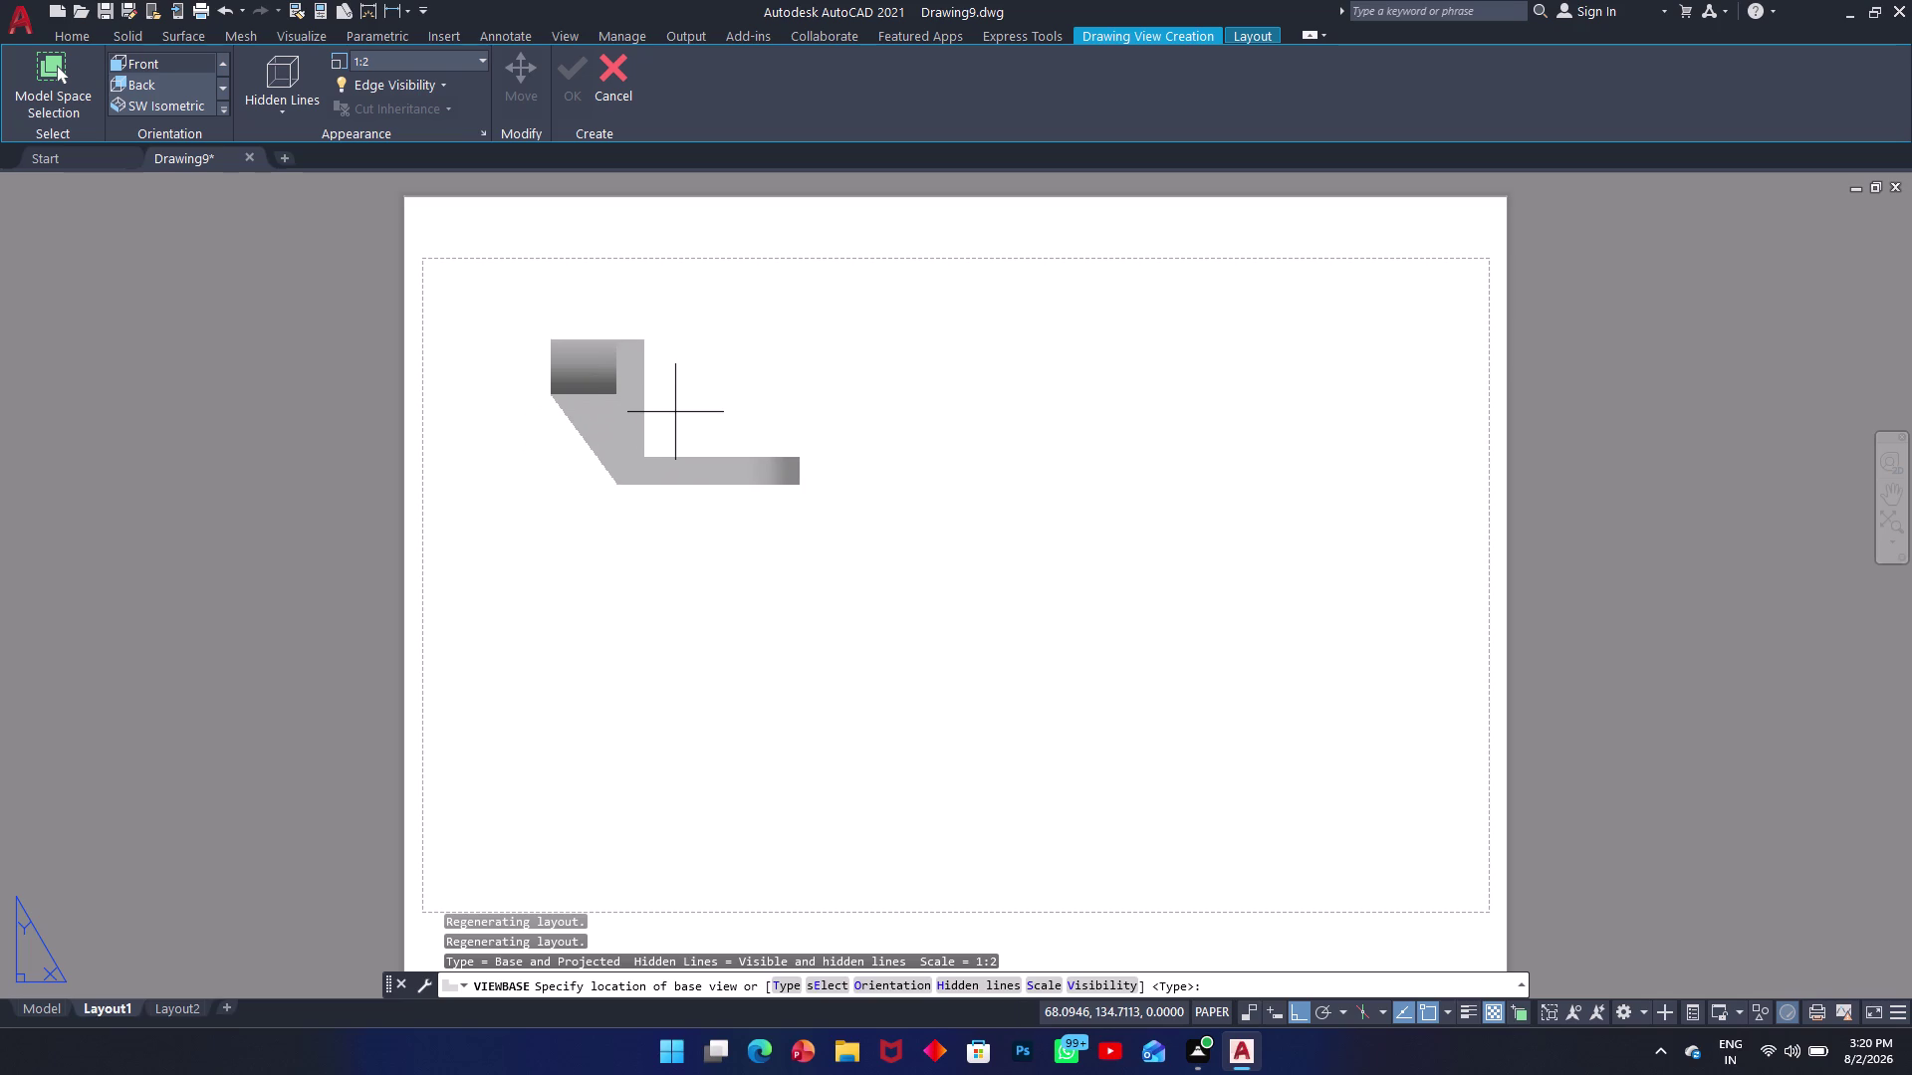
Place the front base view top-left, with side, top and isometric projected views around it.
click(624, 384)
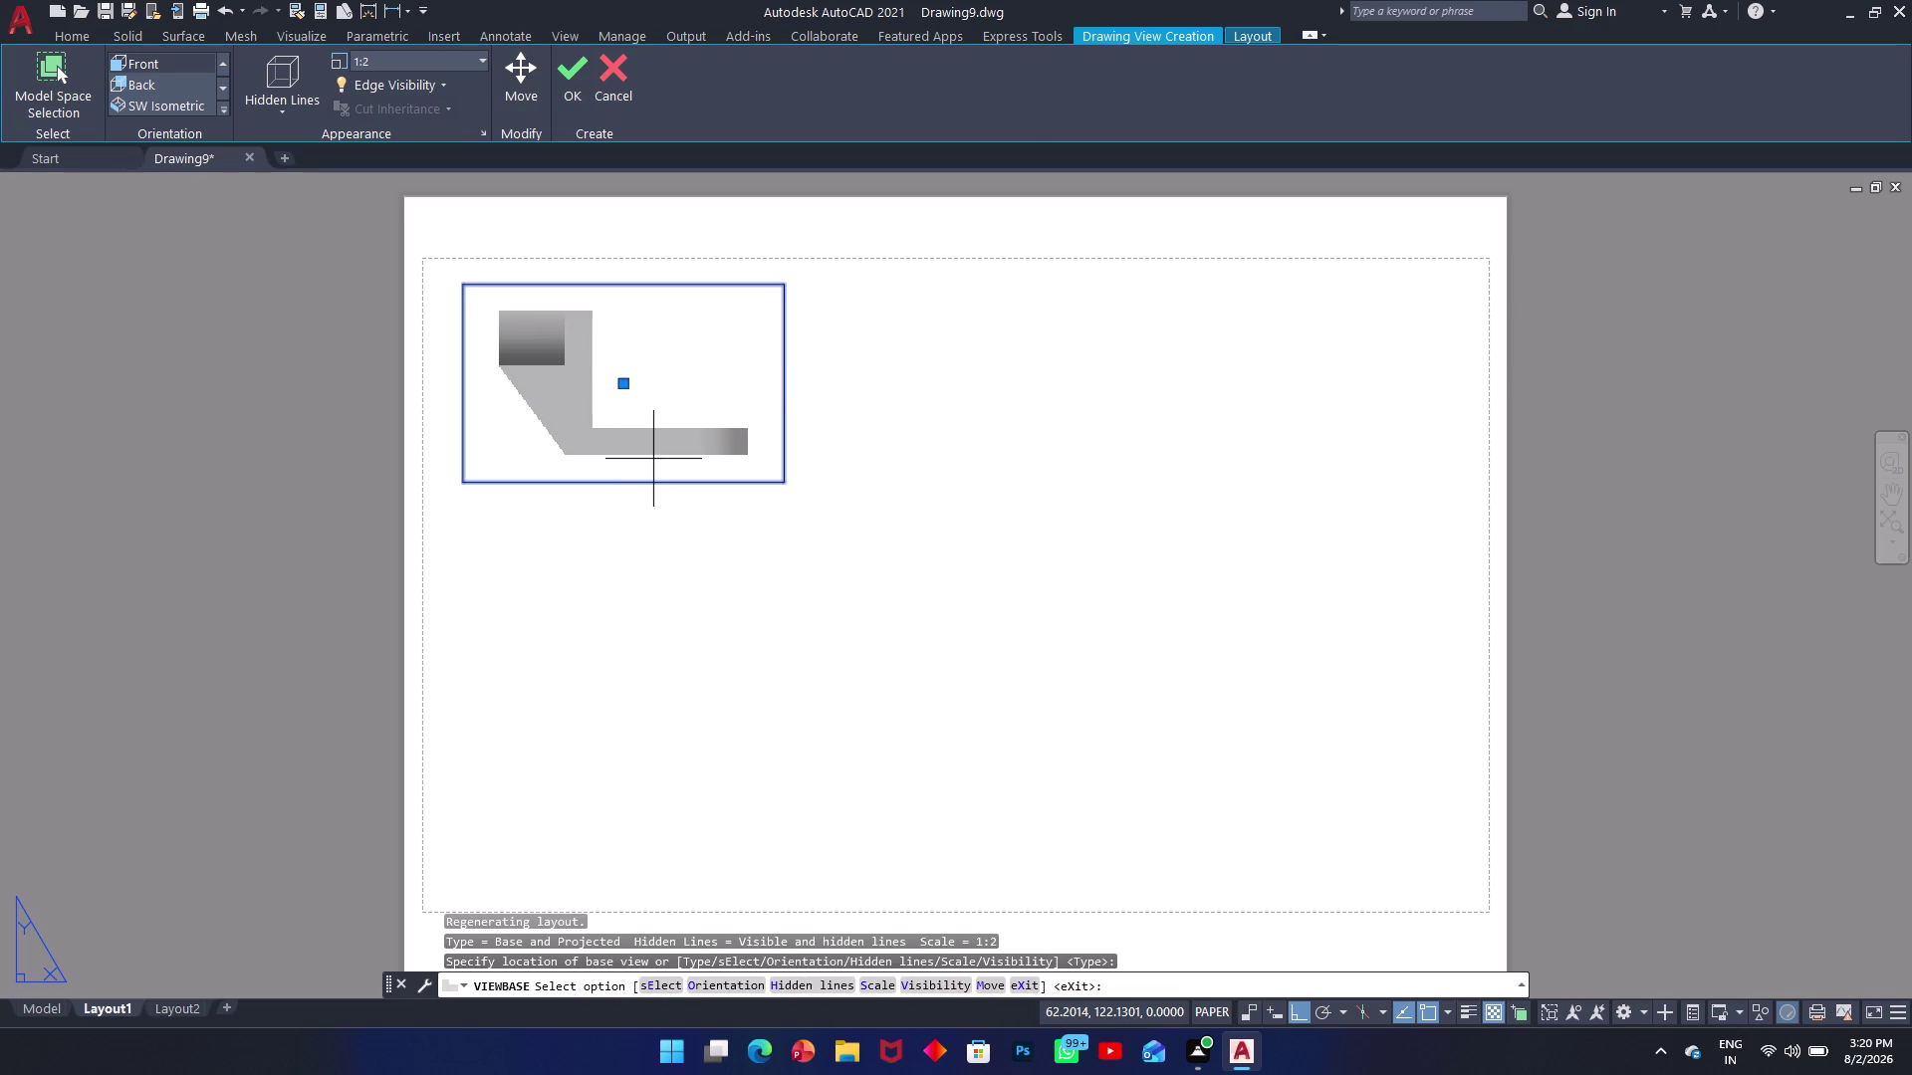
key(Return)
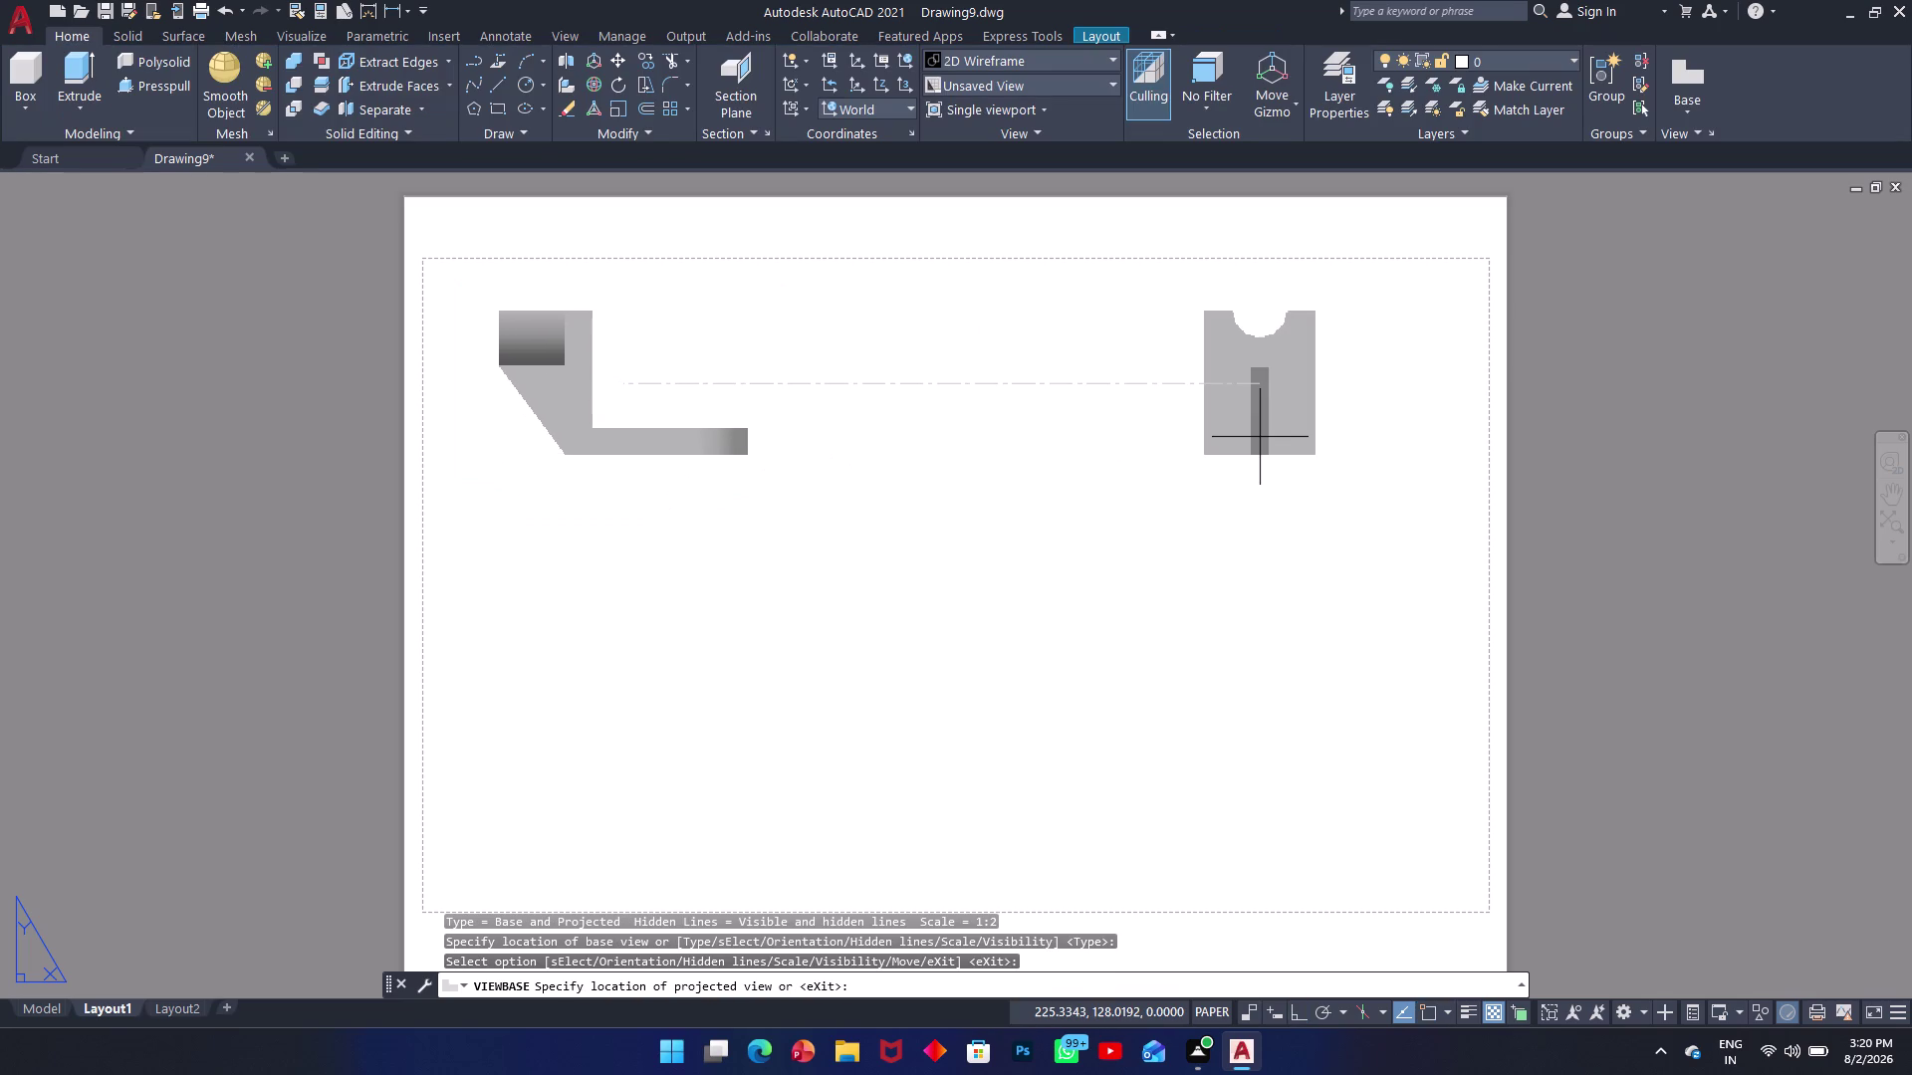
click(1259, 437)
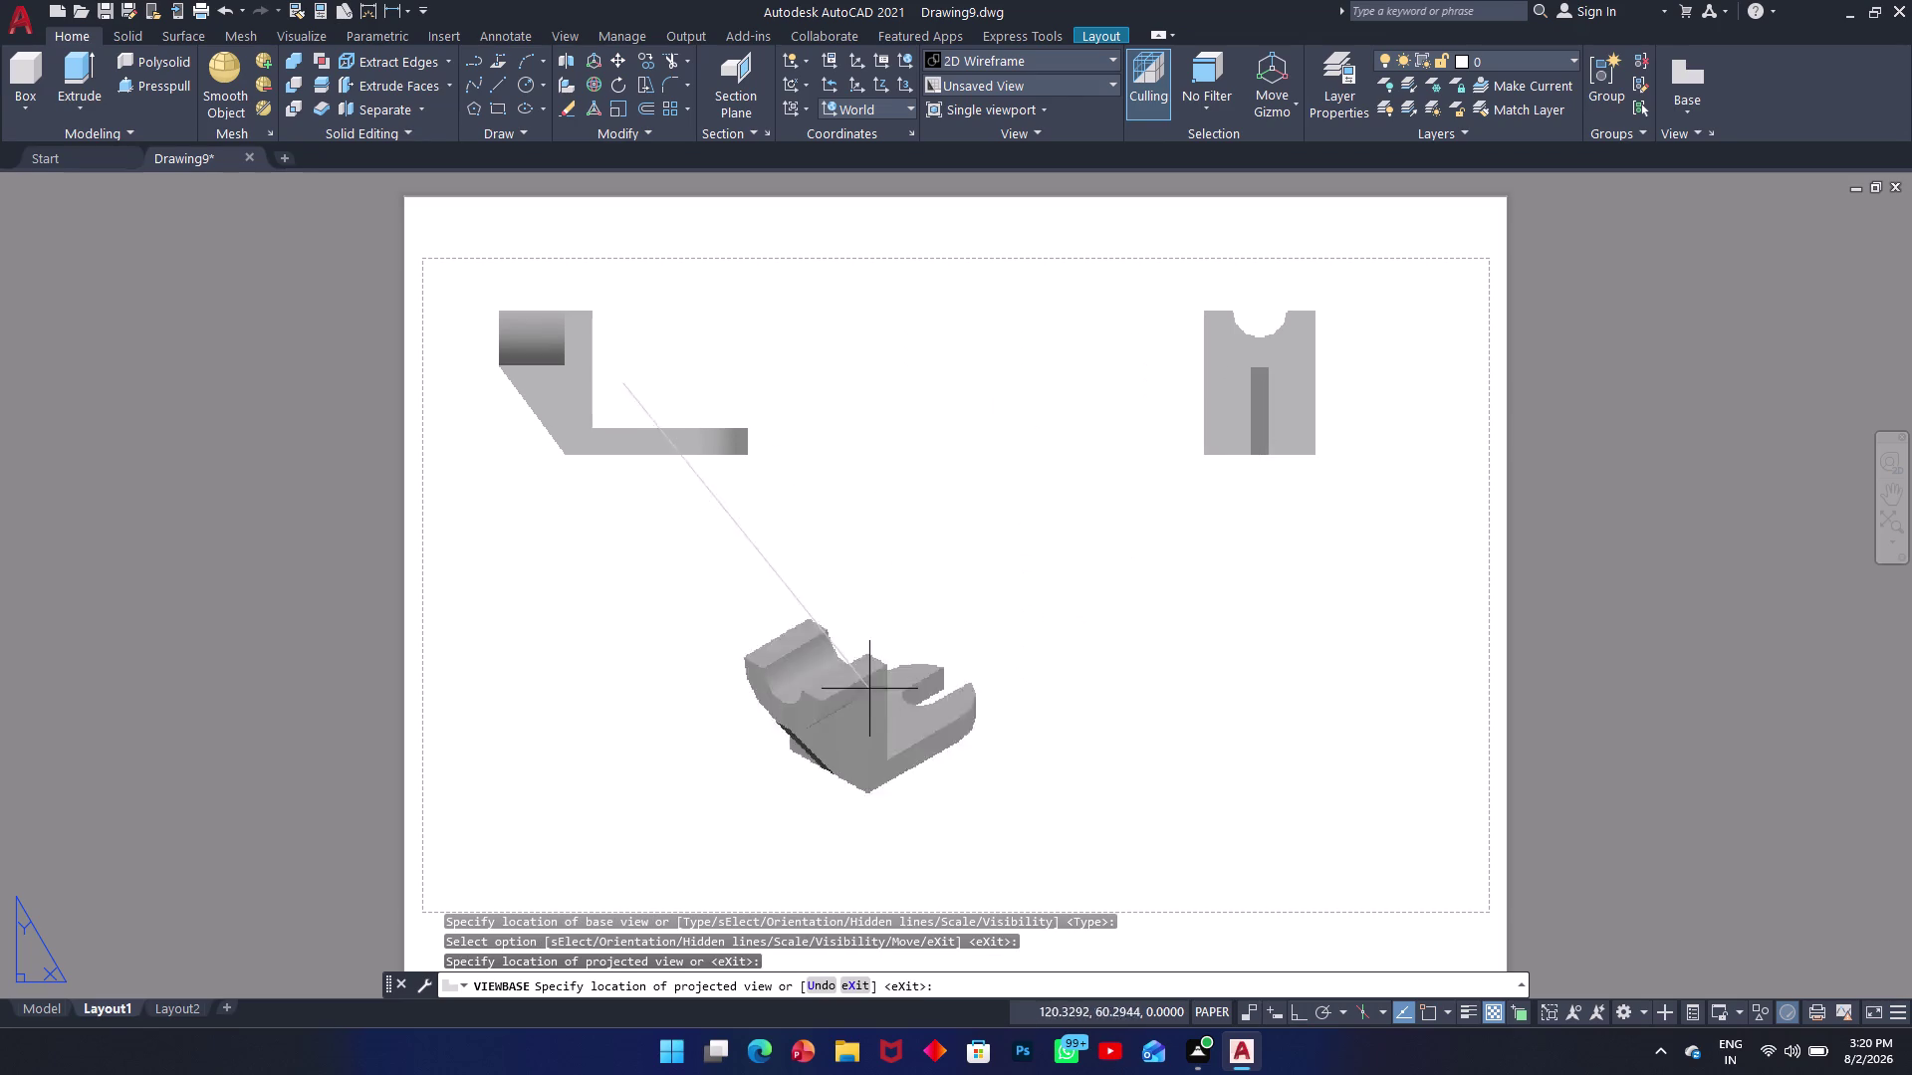
click(618, 726)
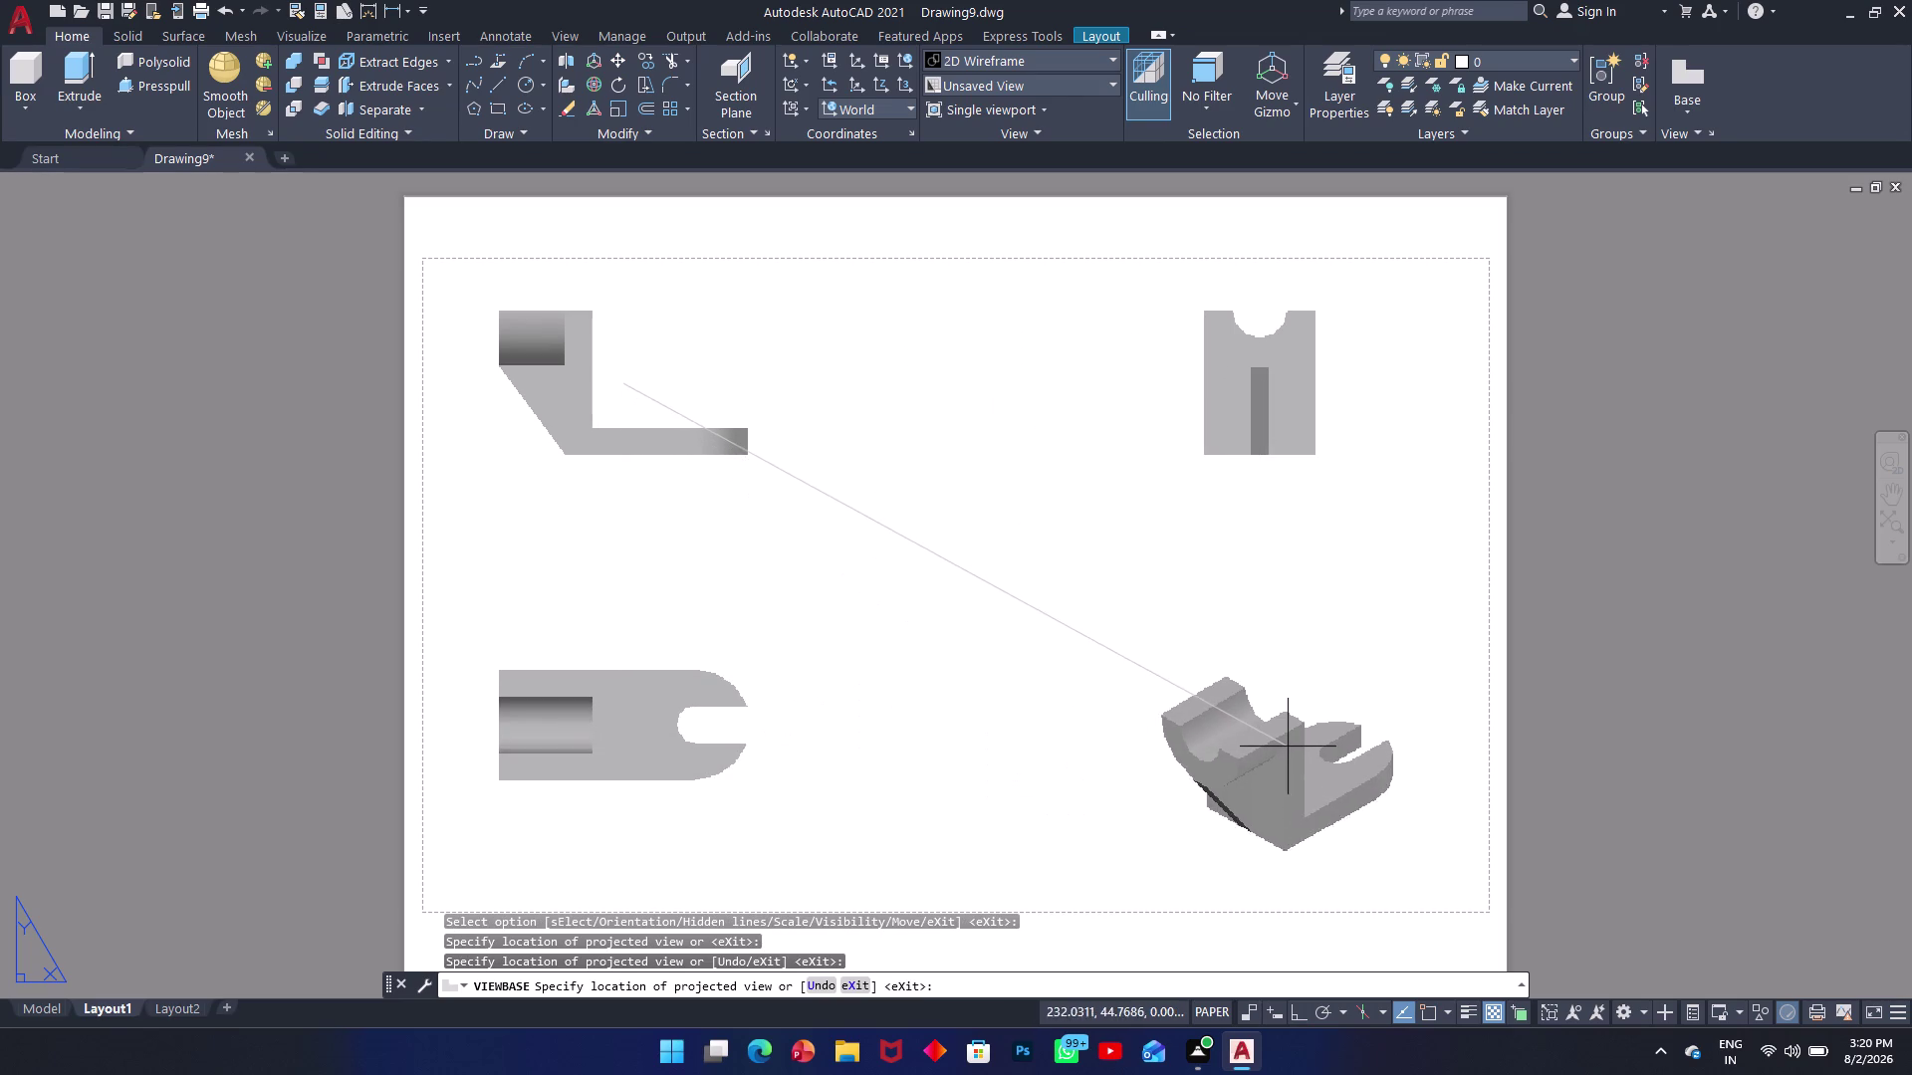
click(1265, 741)
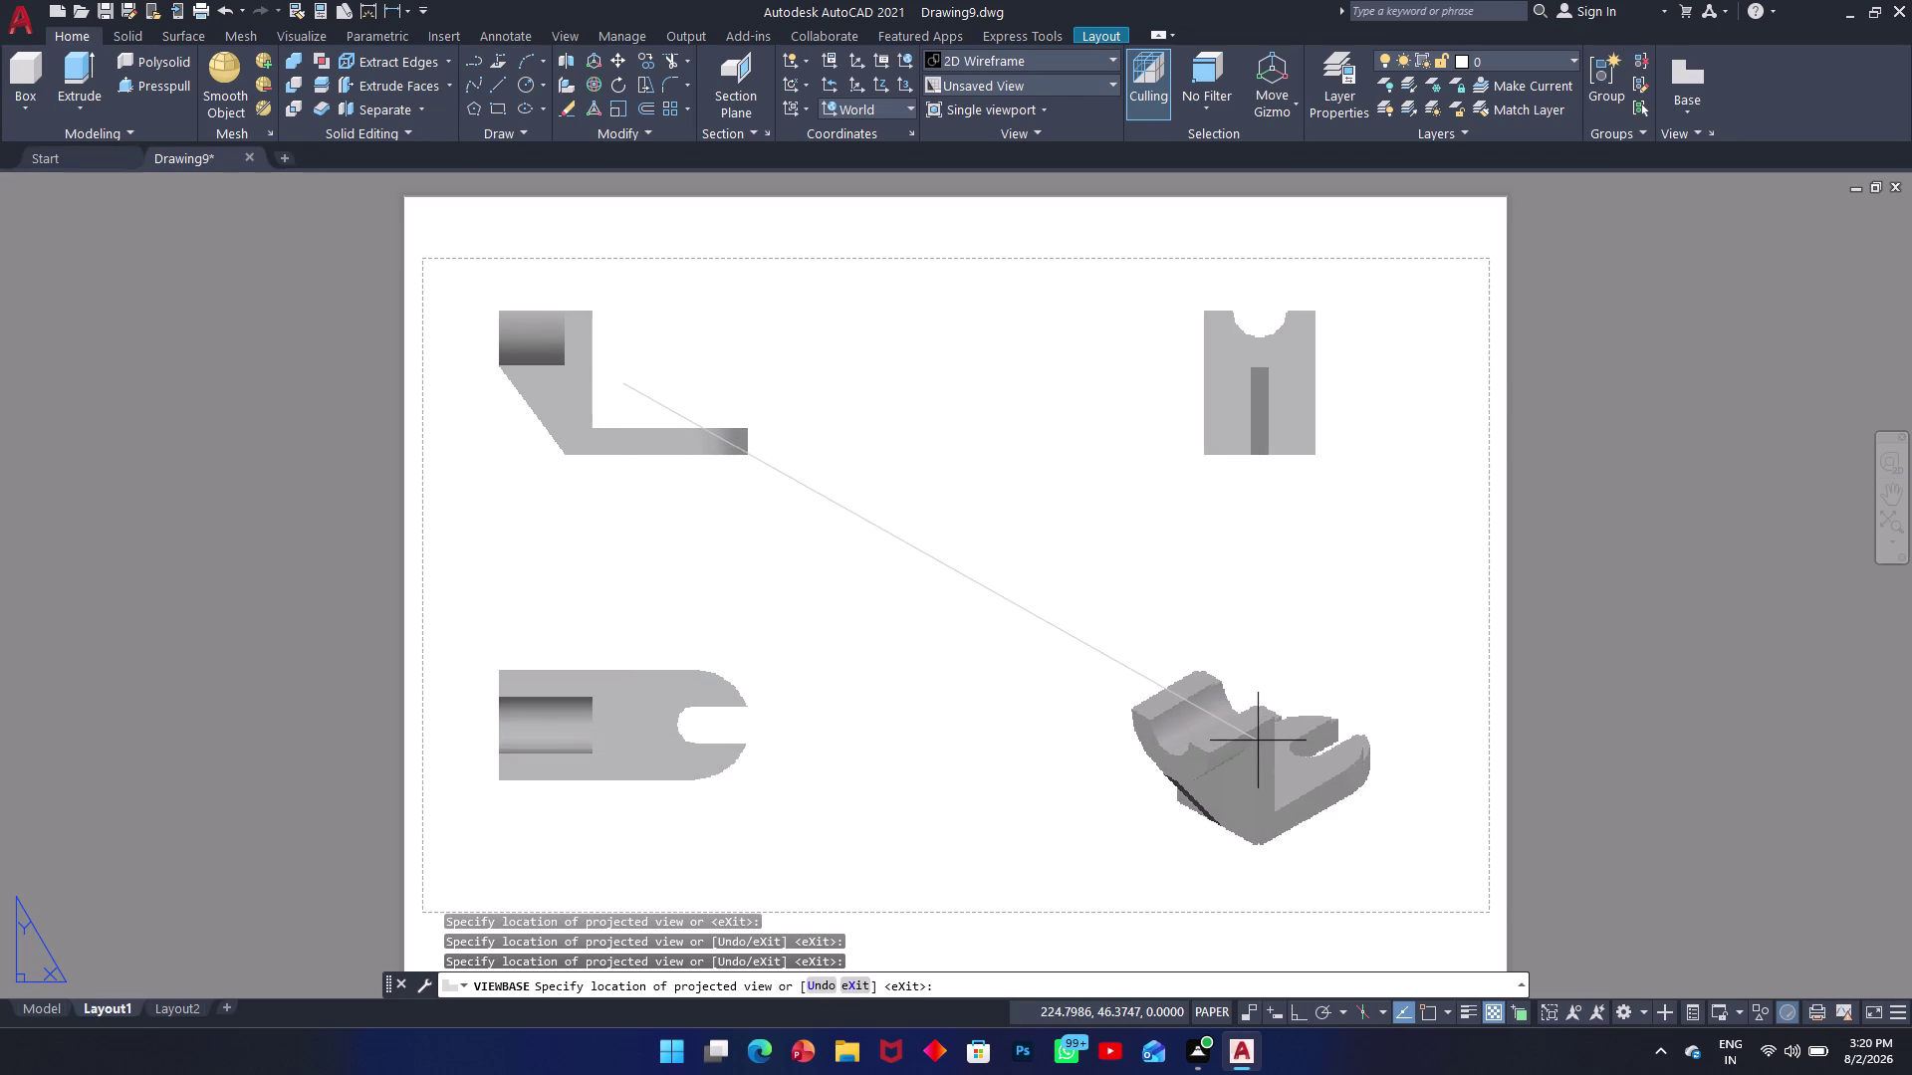
key(Return)
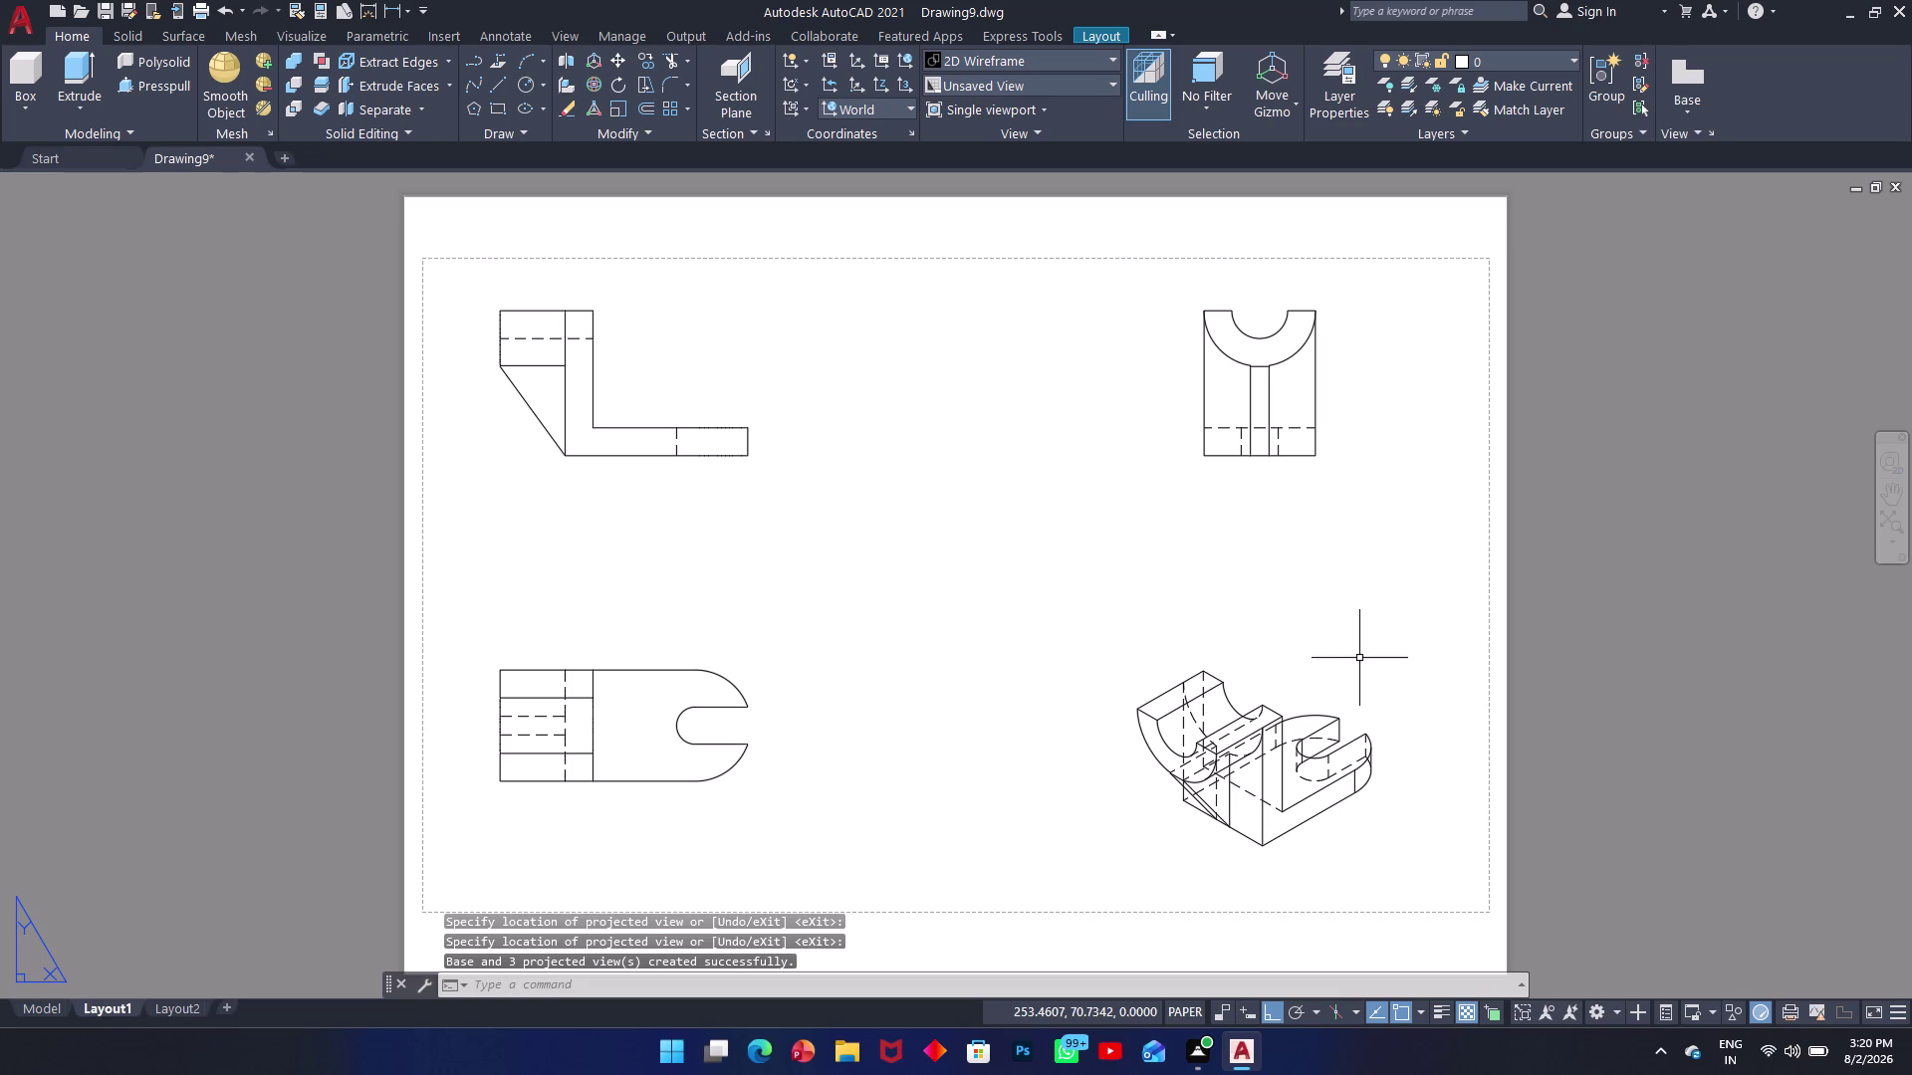
click(1246, 737)
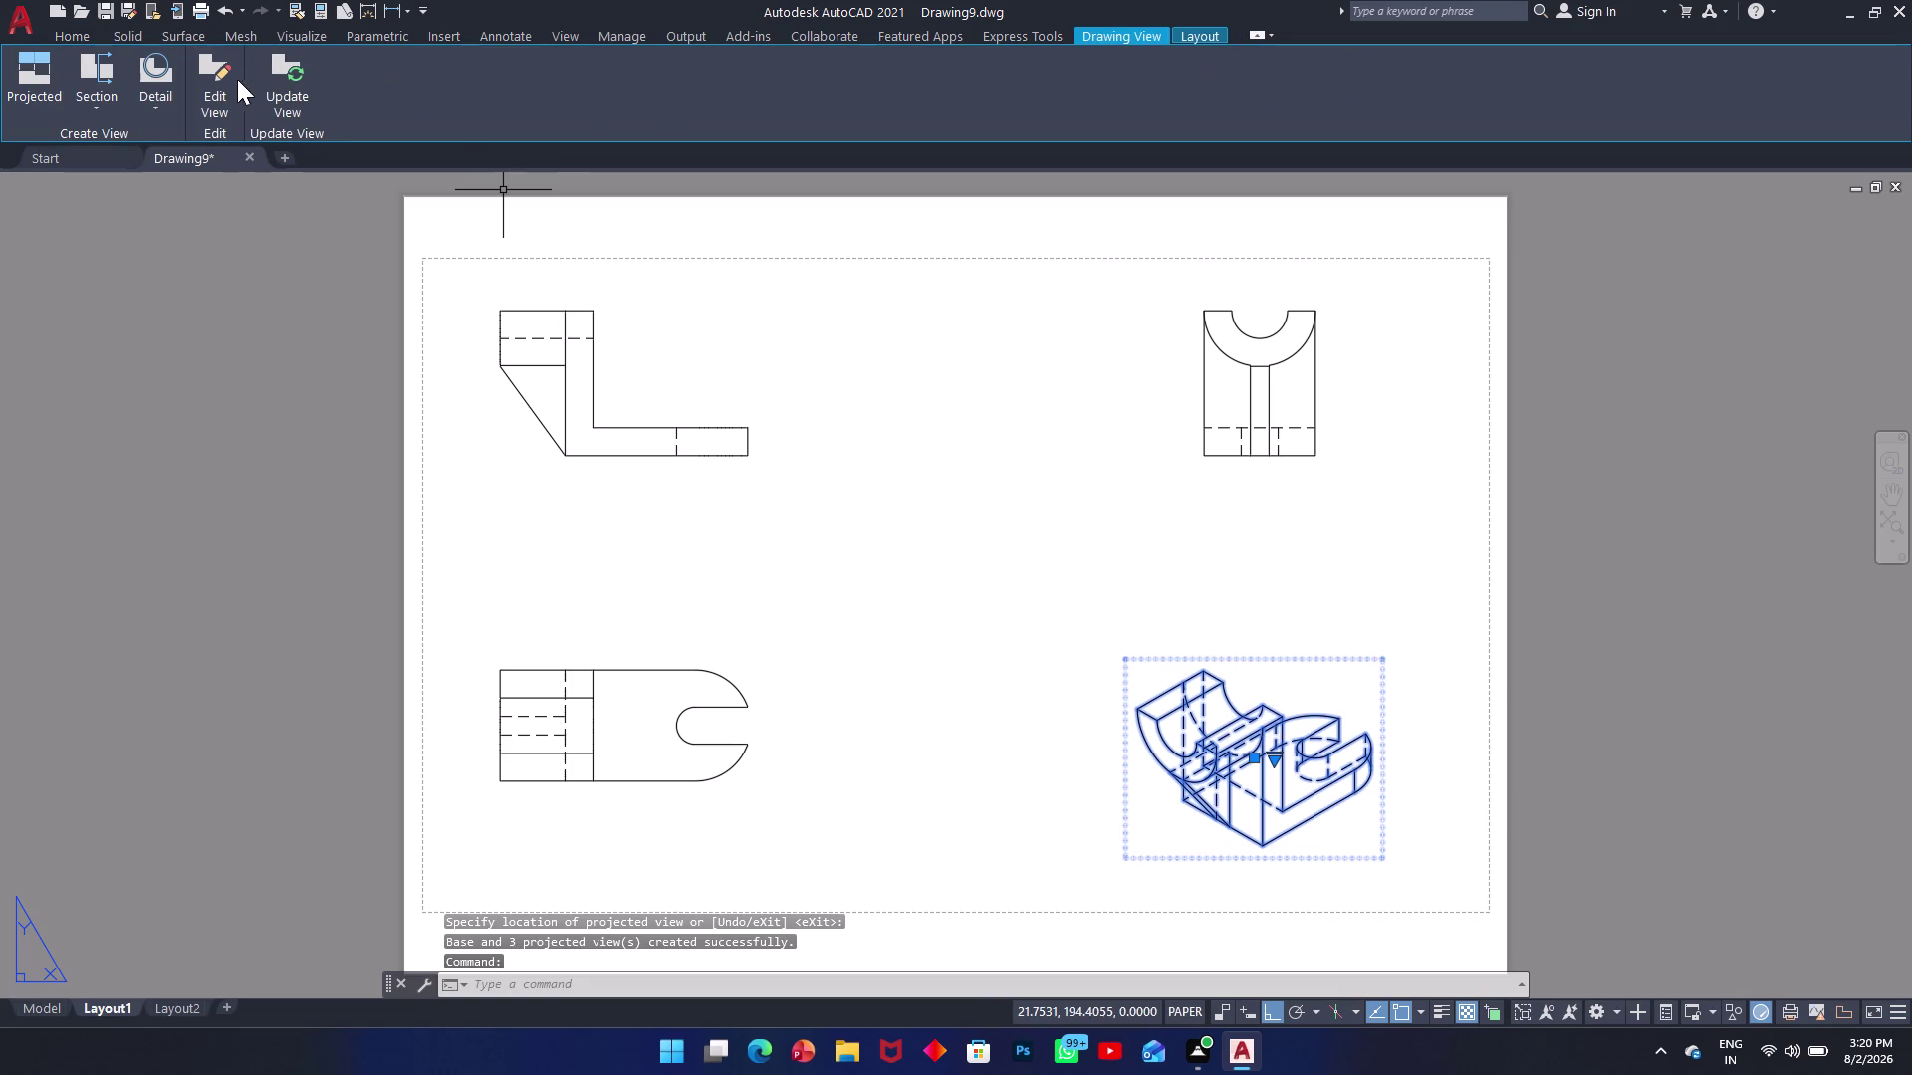
Give the isometric view a shaded-with-visible-lines display style, then exit view editing.
click(220, 91)
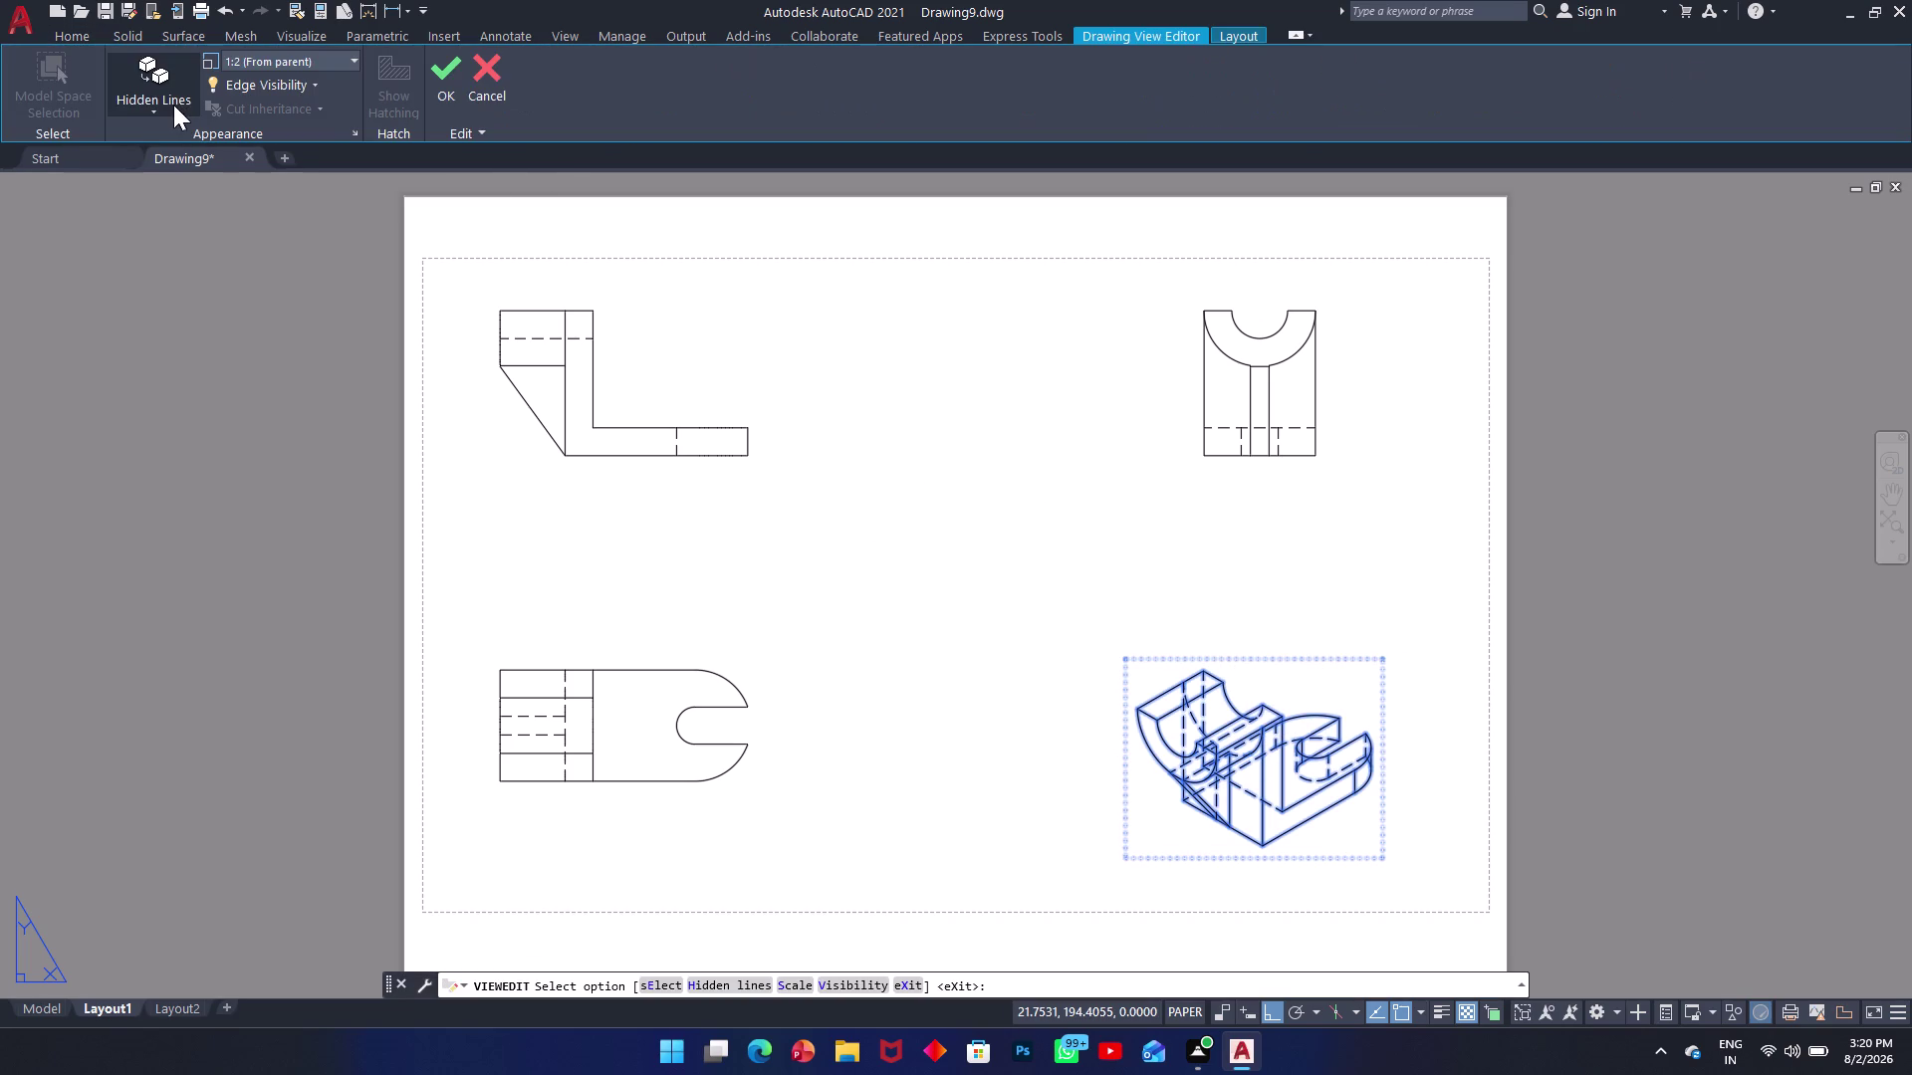
click(149, 107)
click(165, 264)
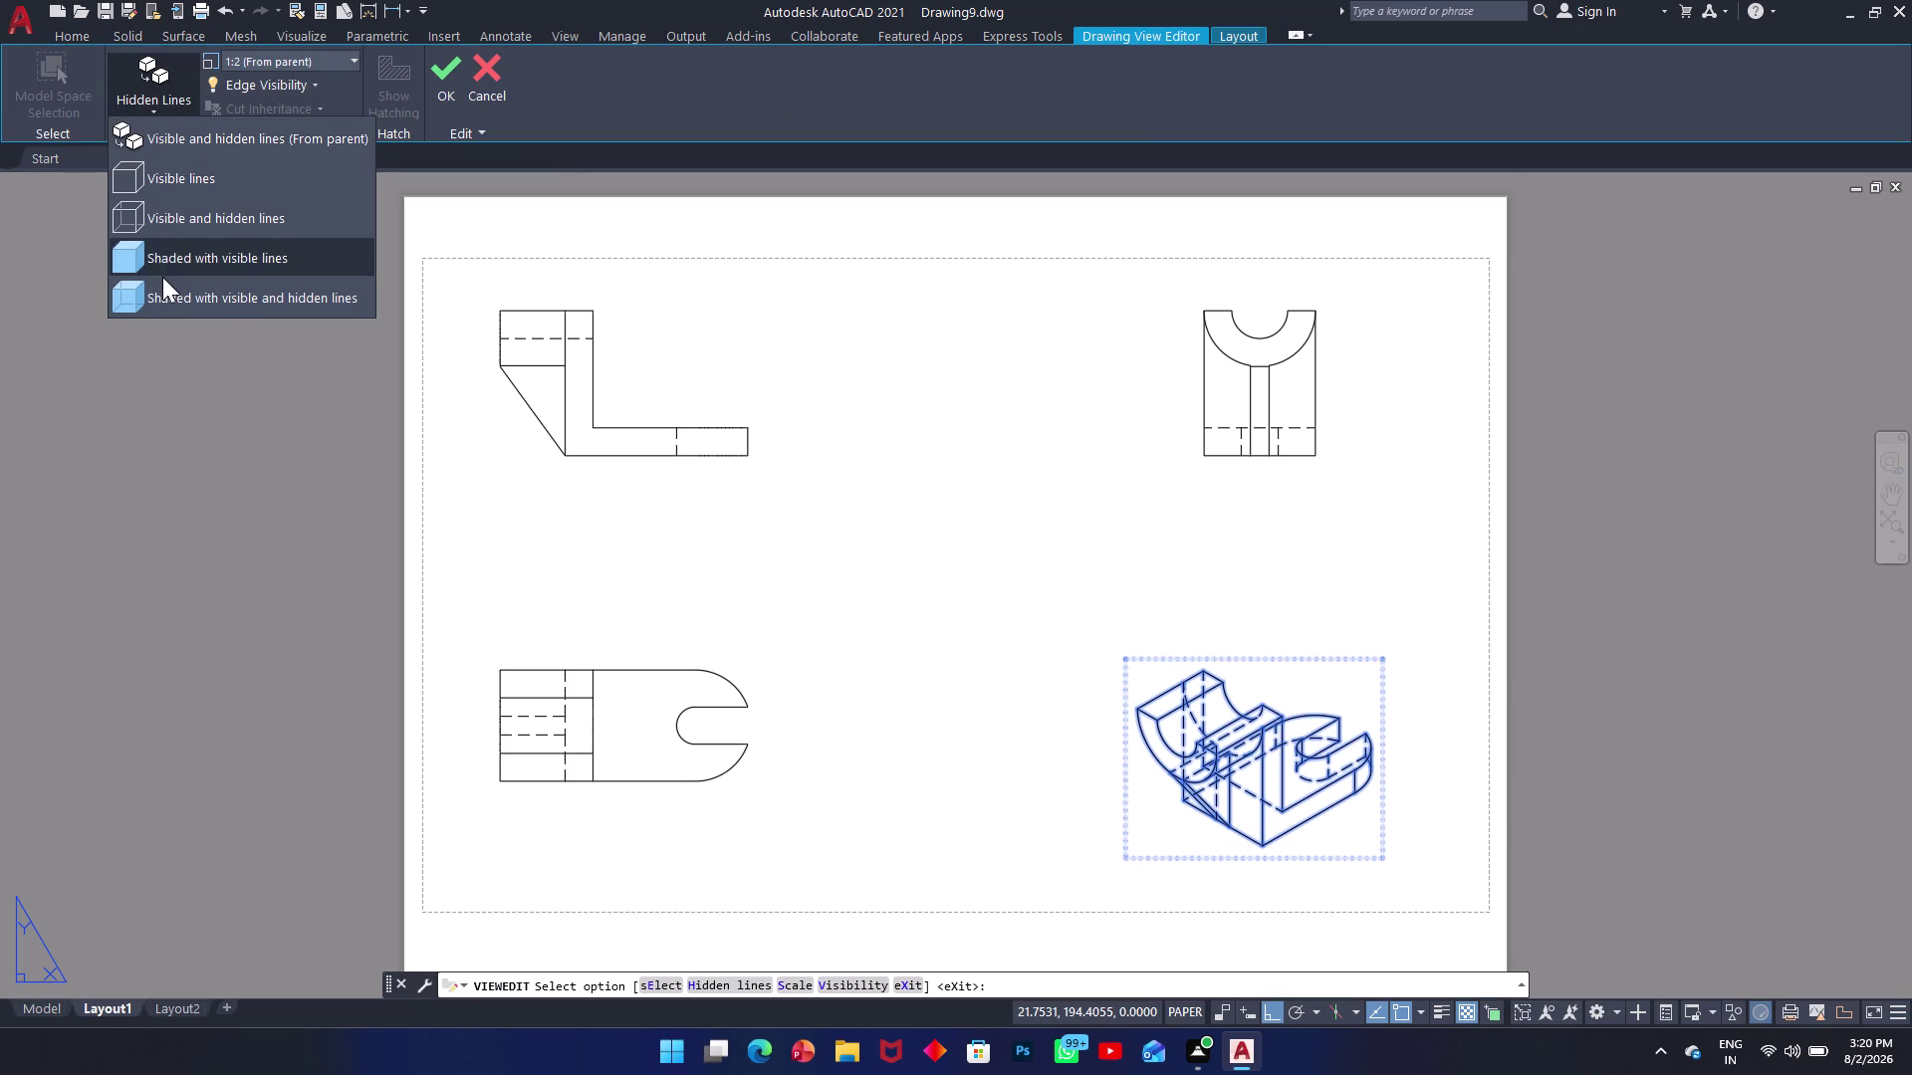
click(192, 329)
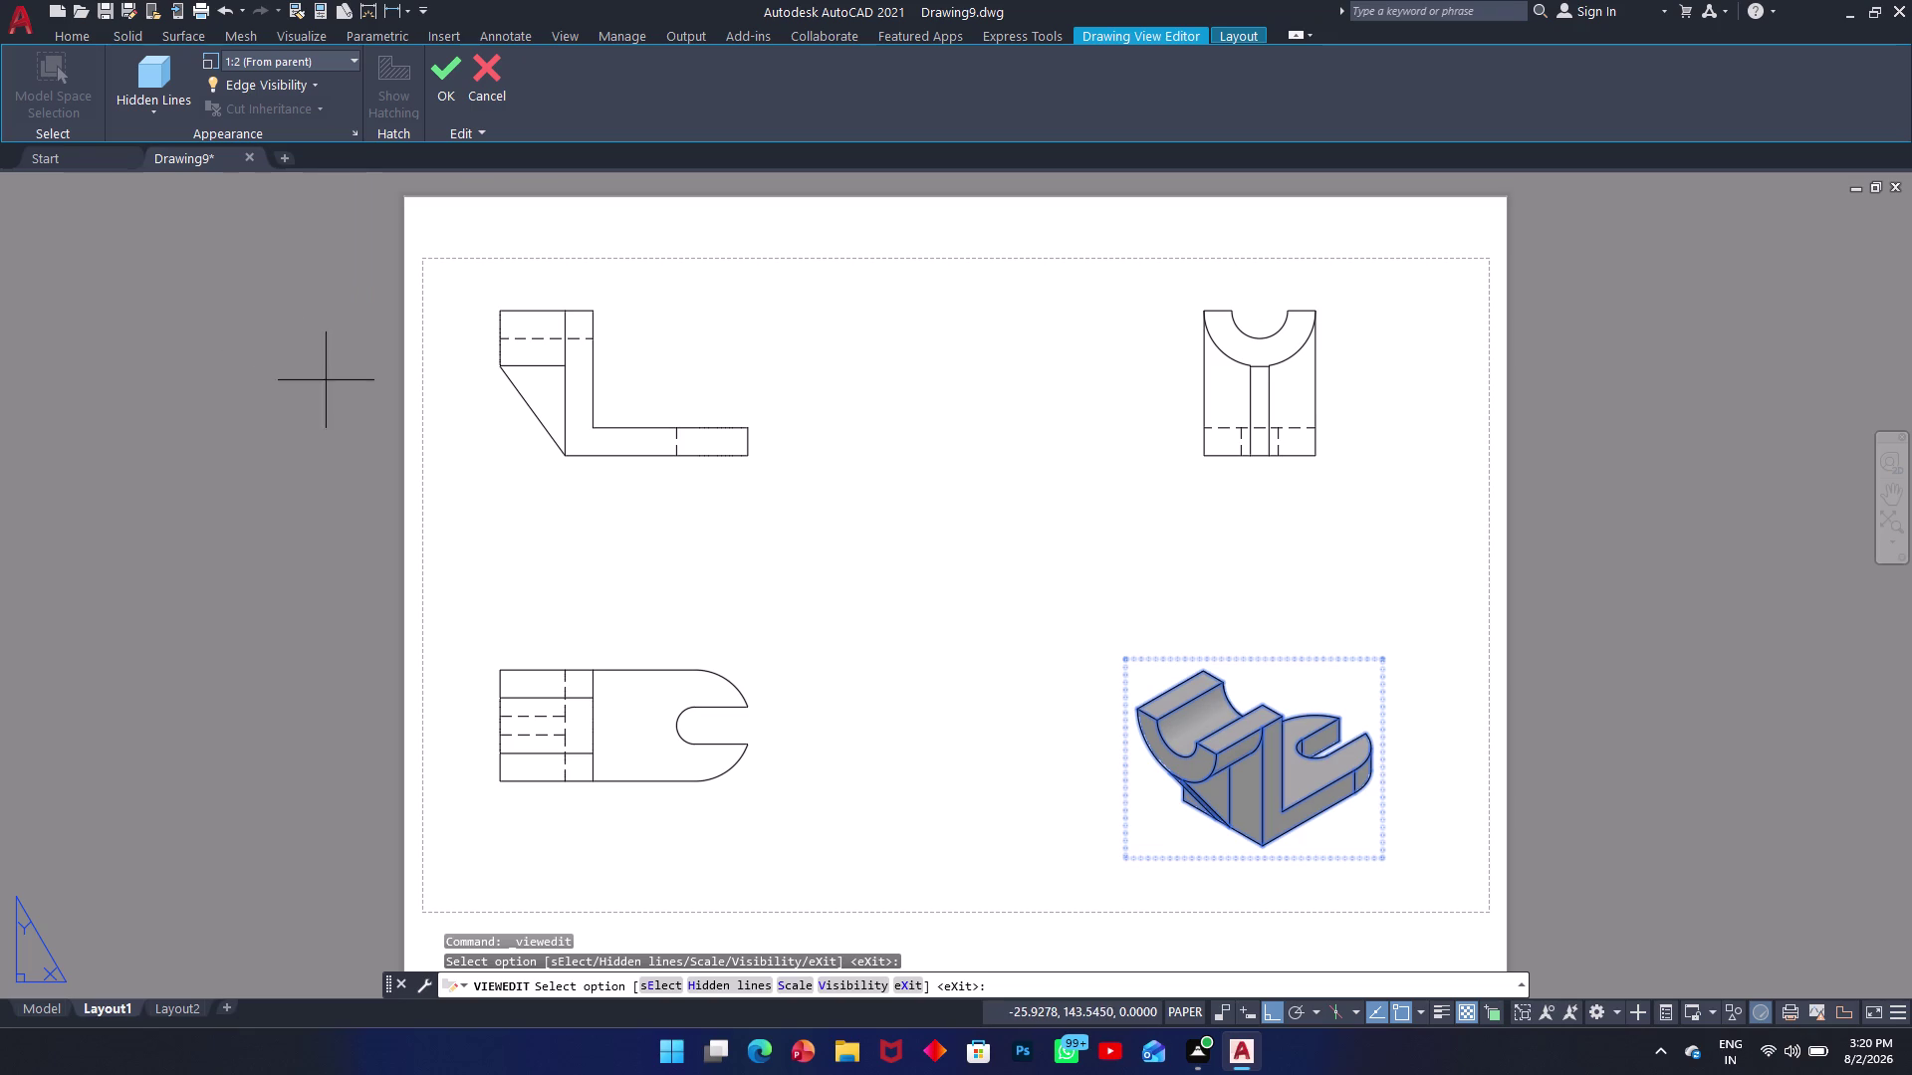
click(325, 380)
key(Escape)
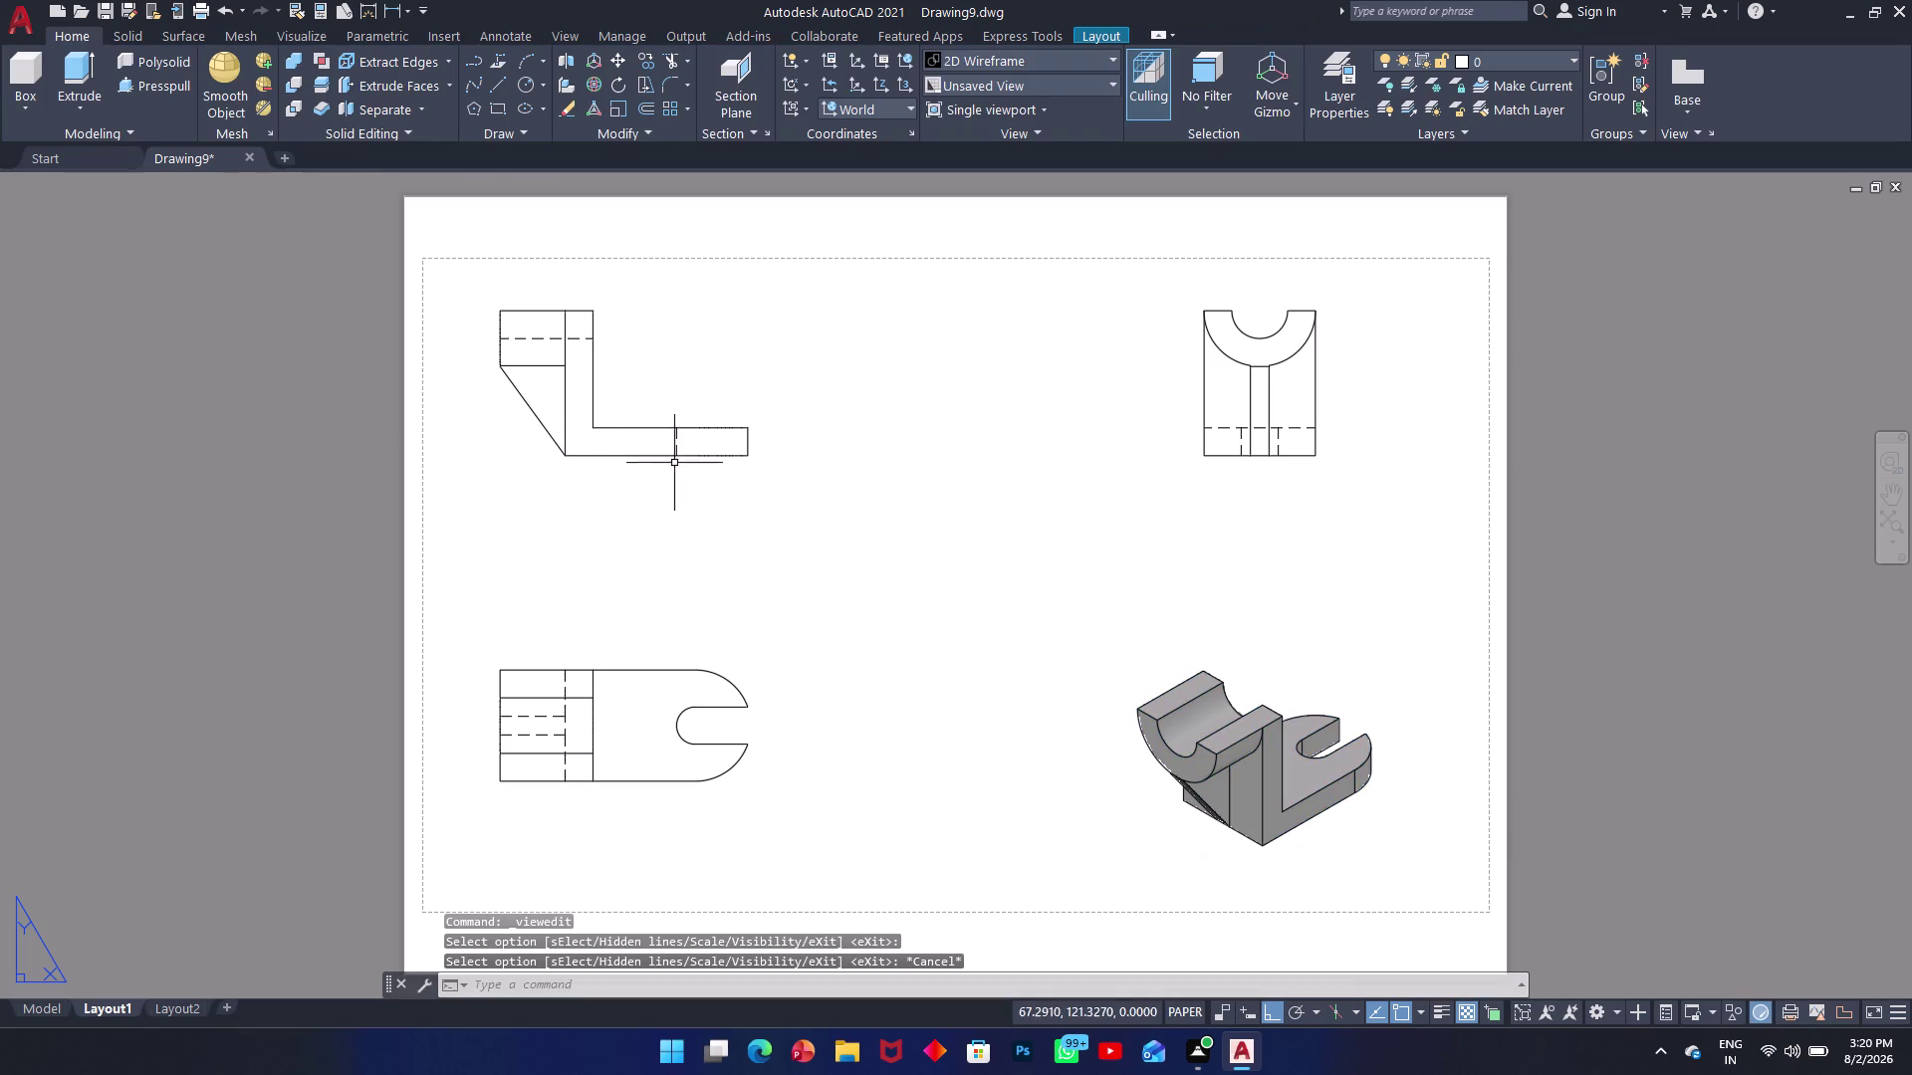
Add aligned dimensions 35 and 15 across the top of the front view with DAL.
scroll(up, 3)
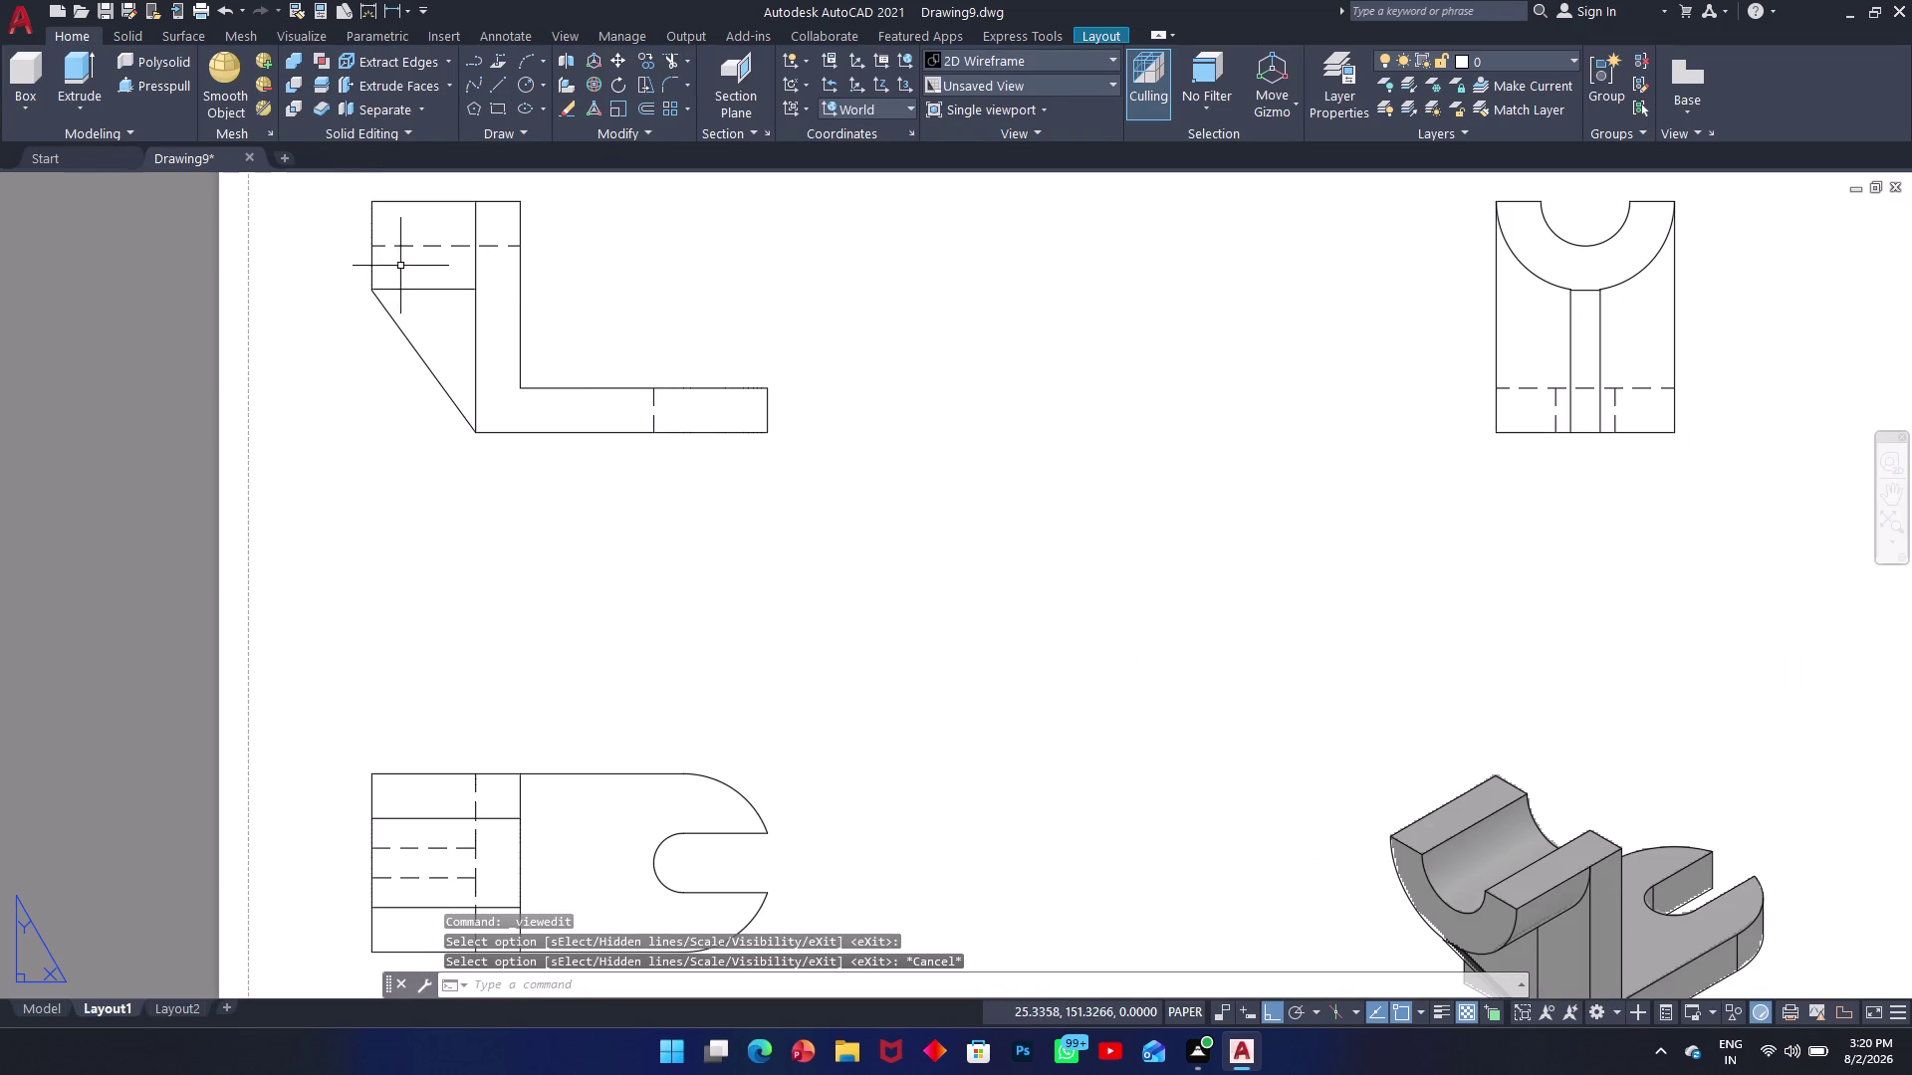
scroll(down, 3)
scroll(up, 3)
scroll(up, 3)
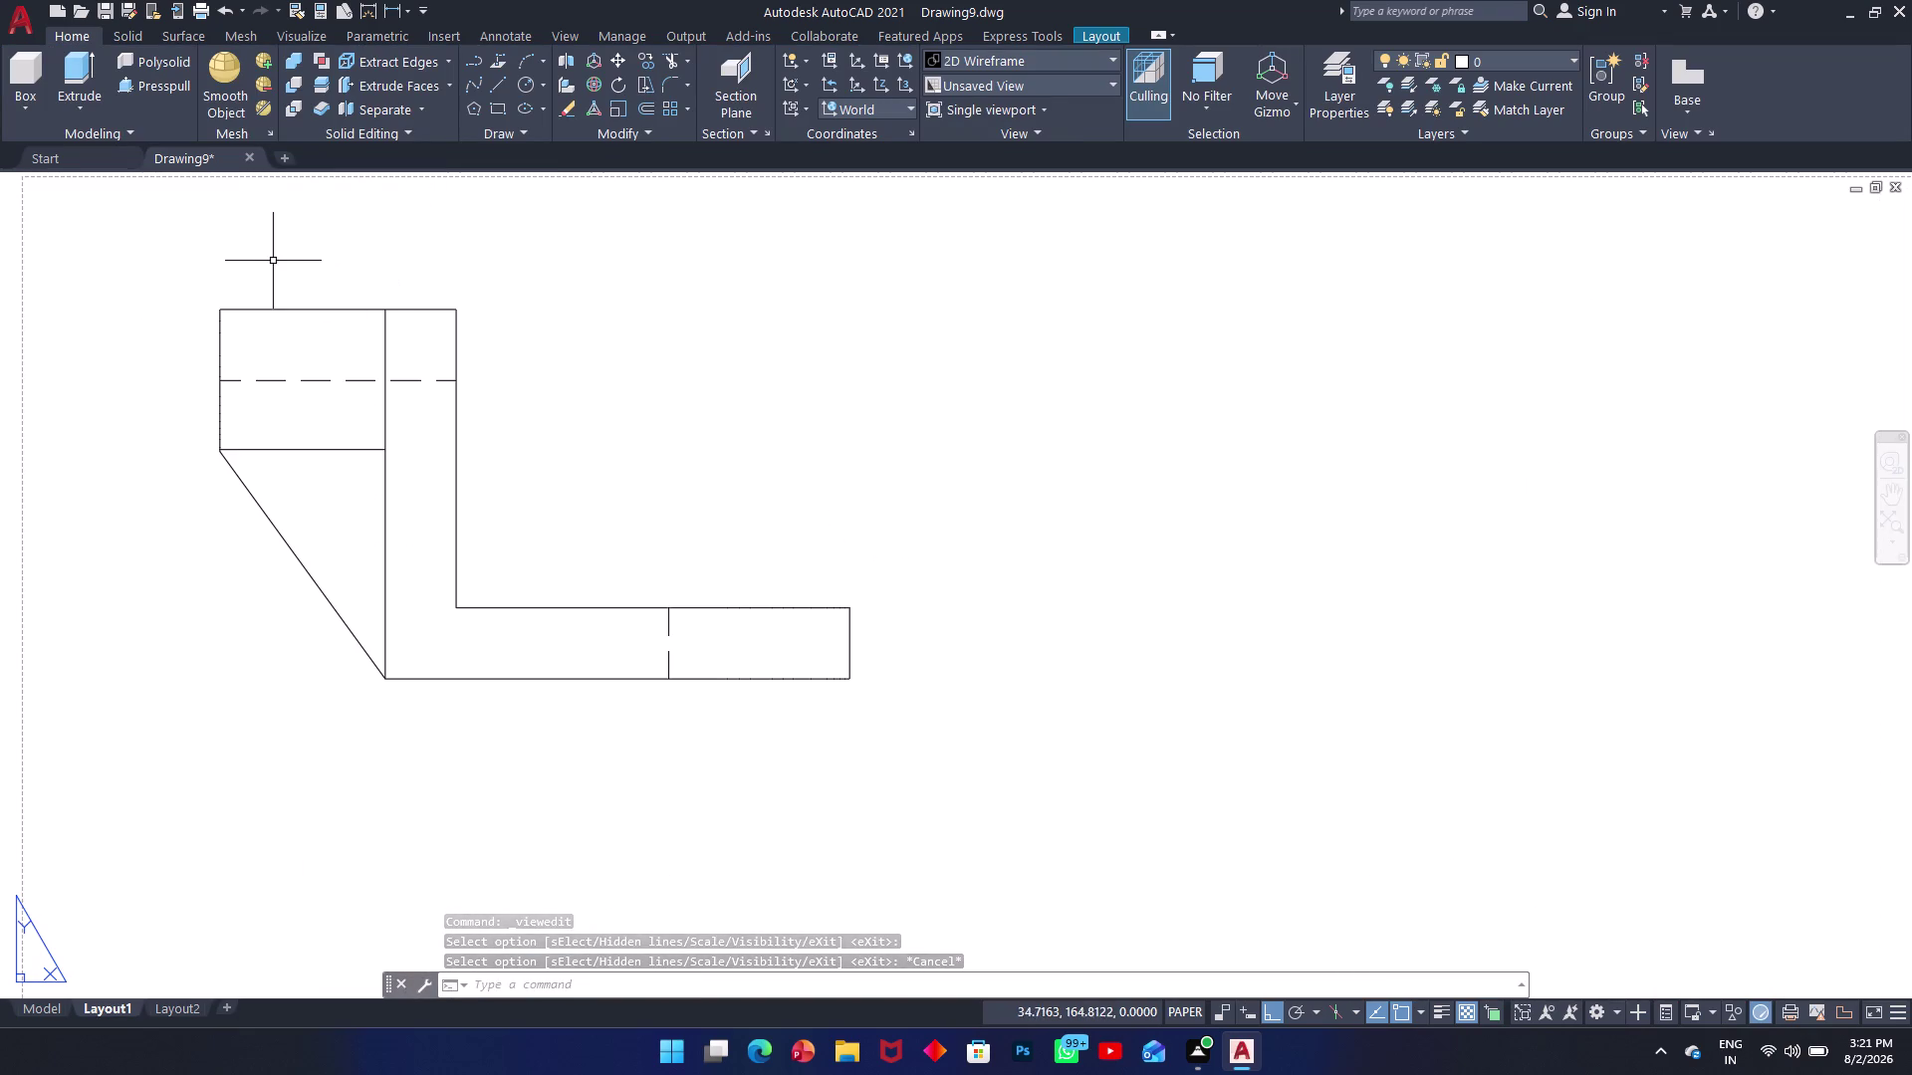
text(da)
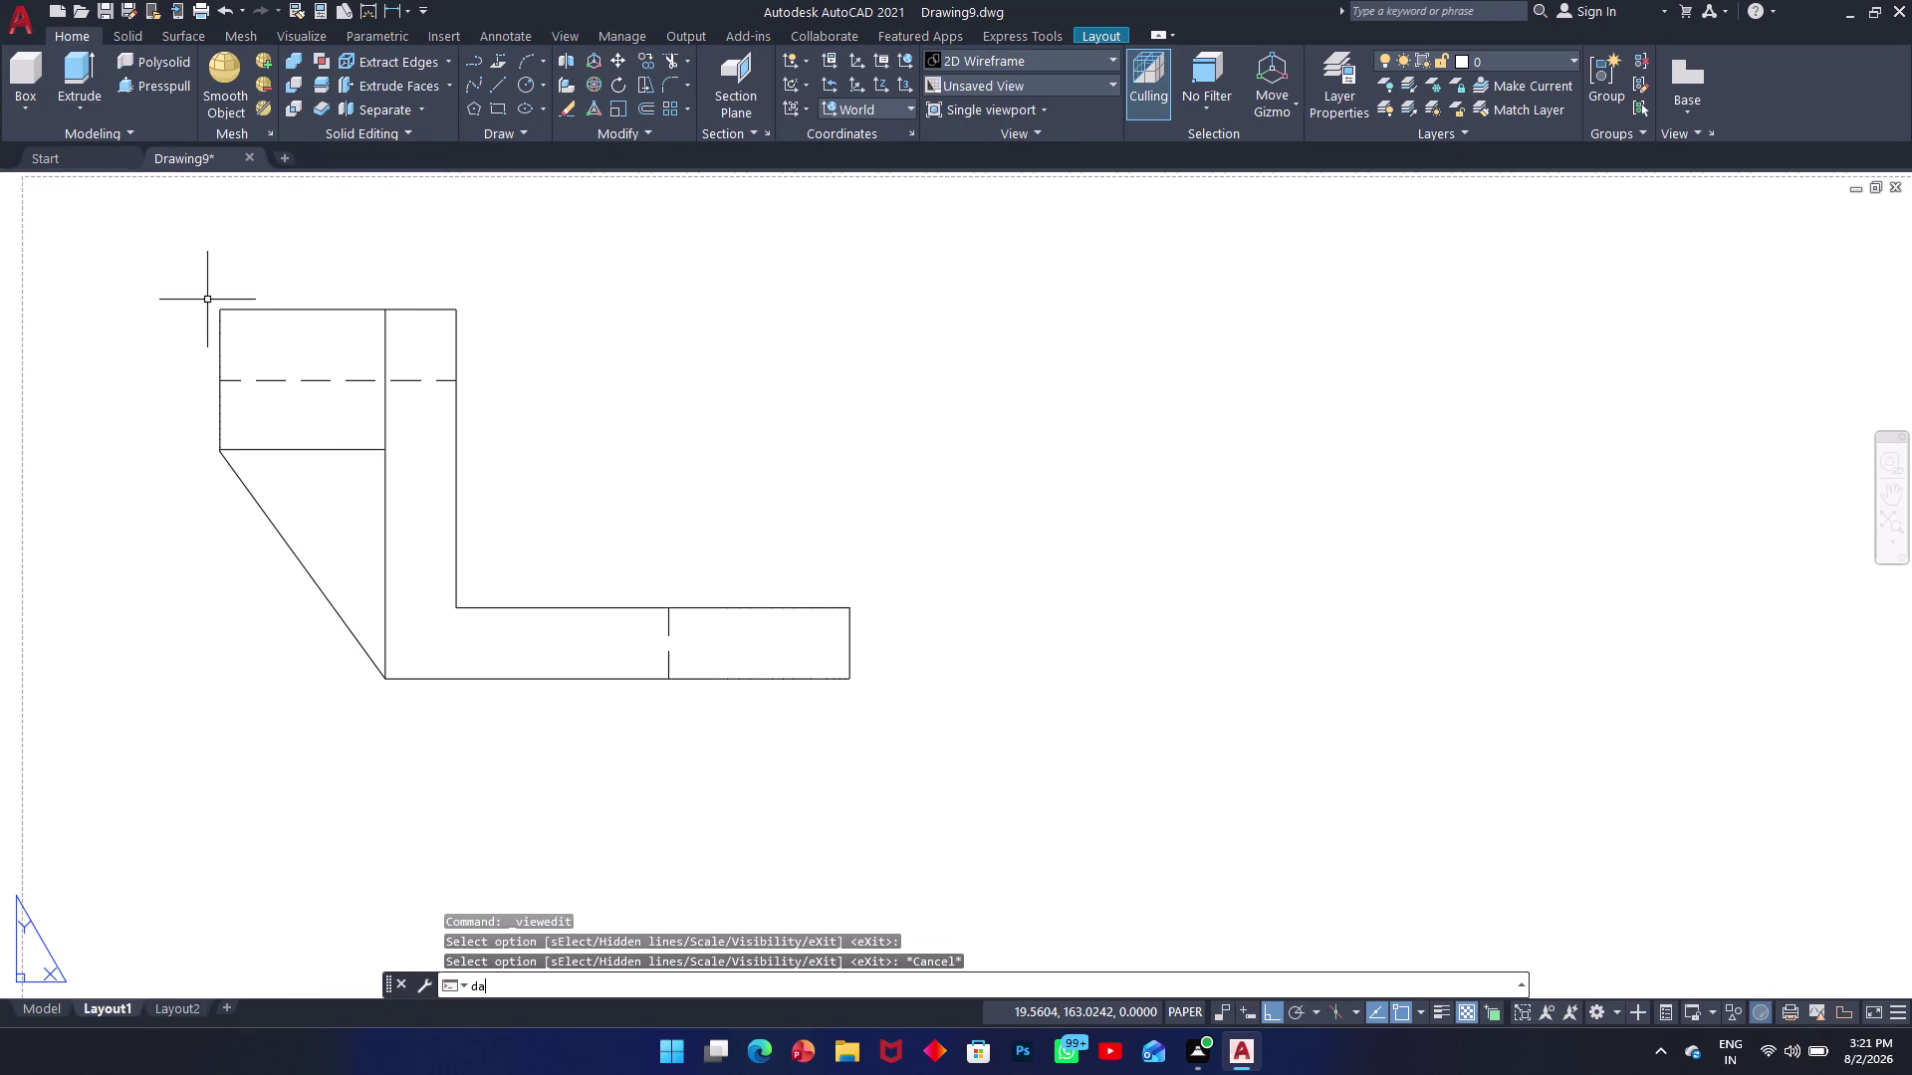
text(l)
key(space)
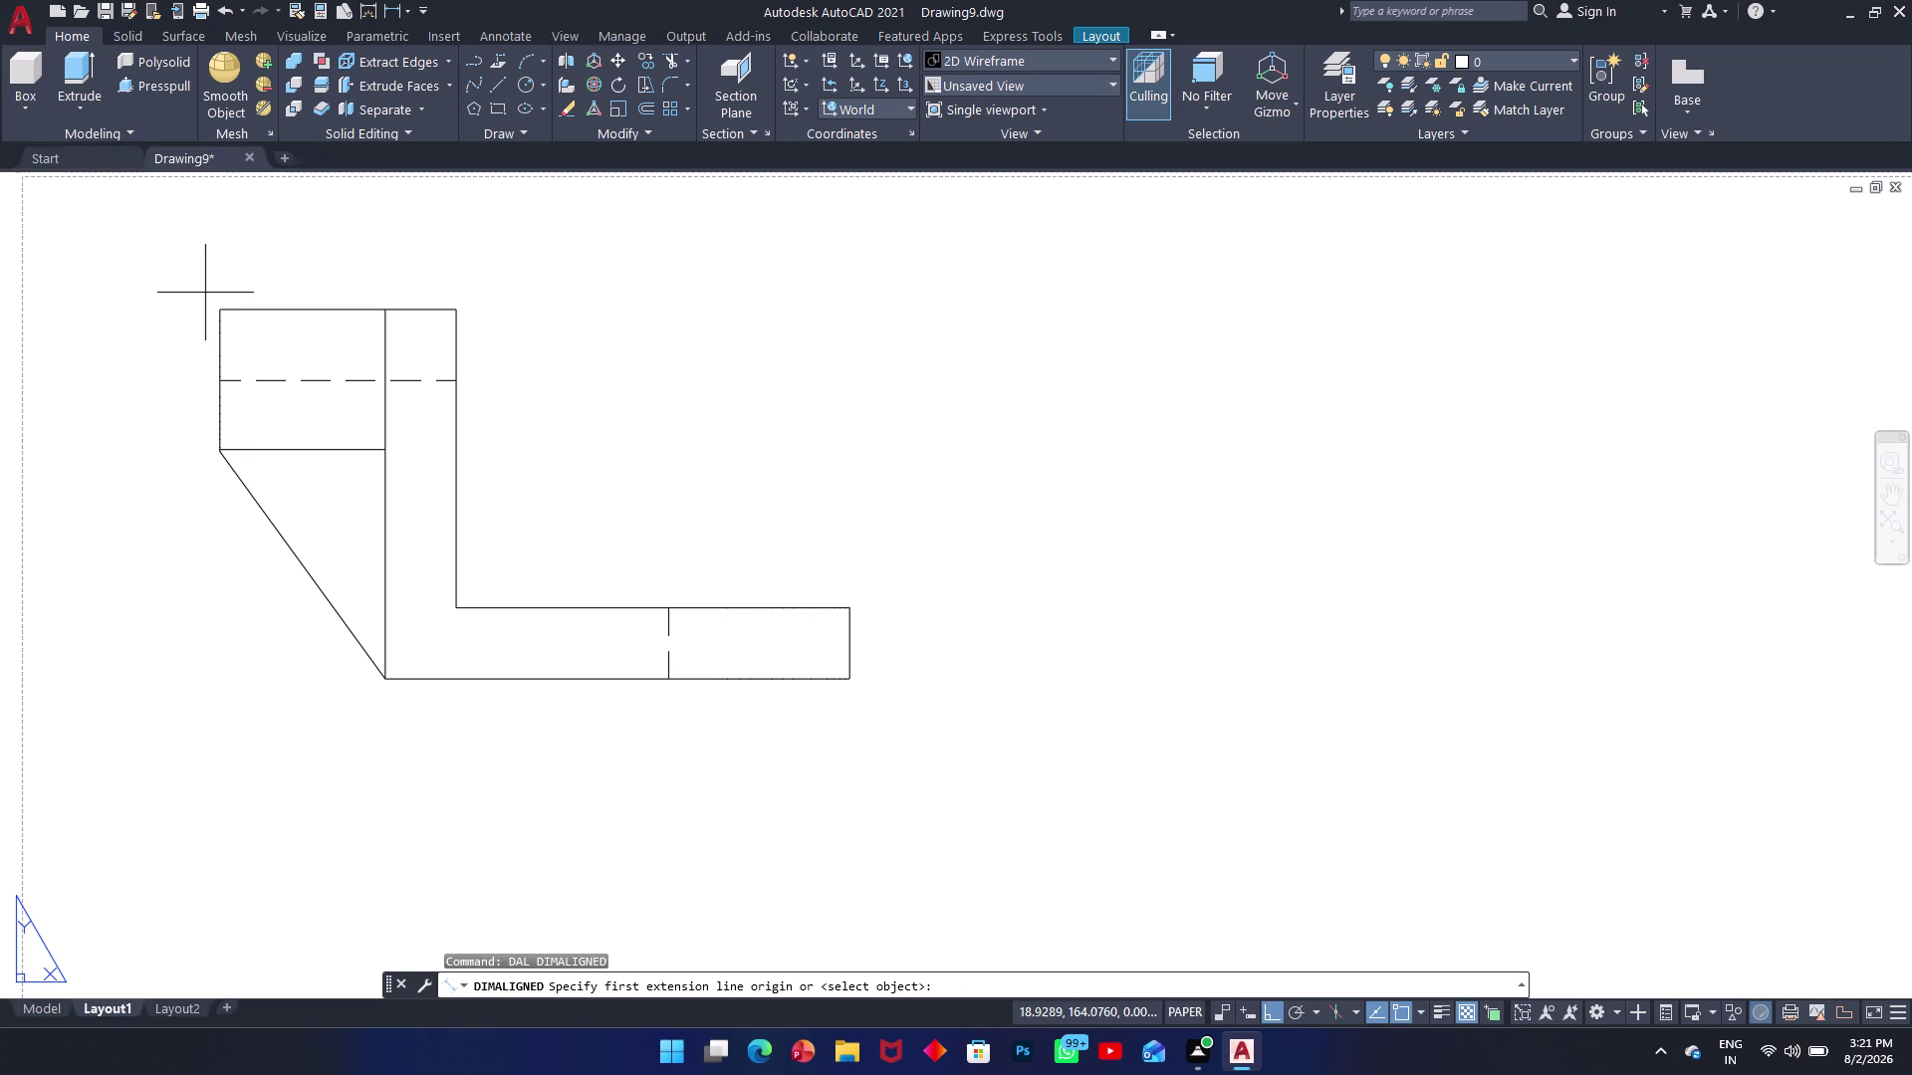
click(218, 309)
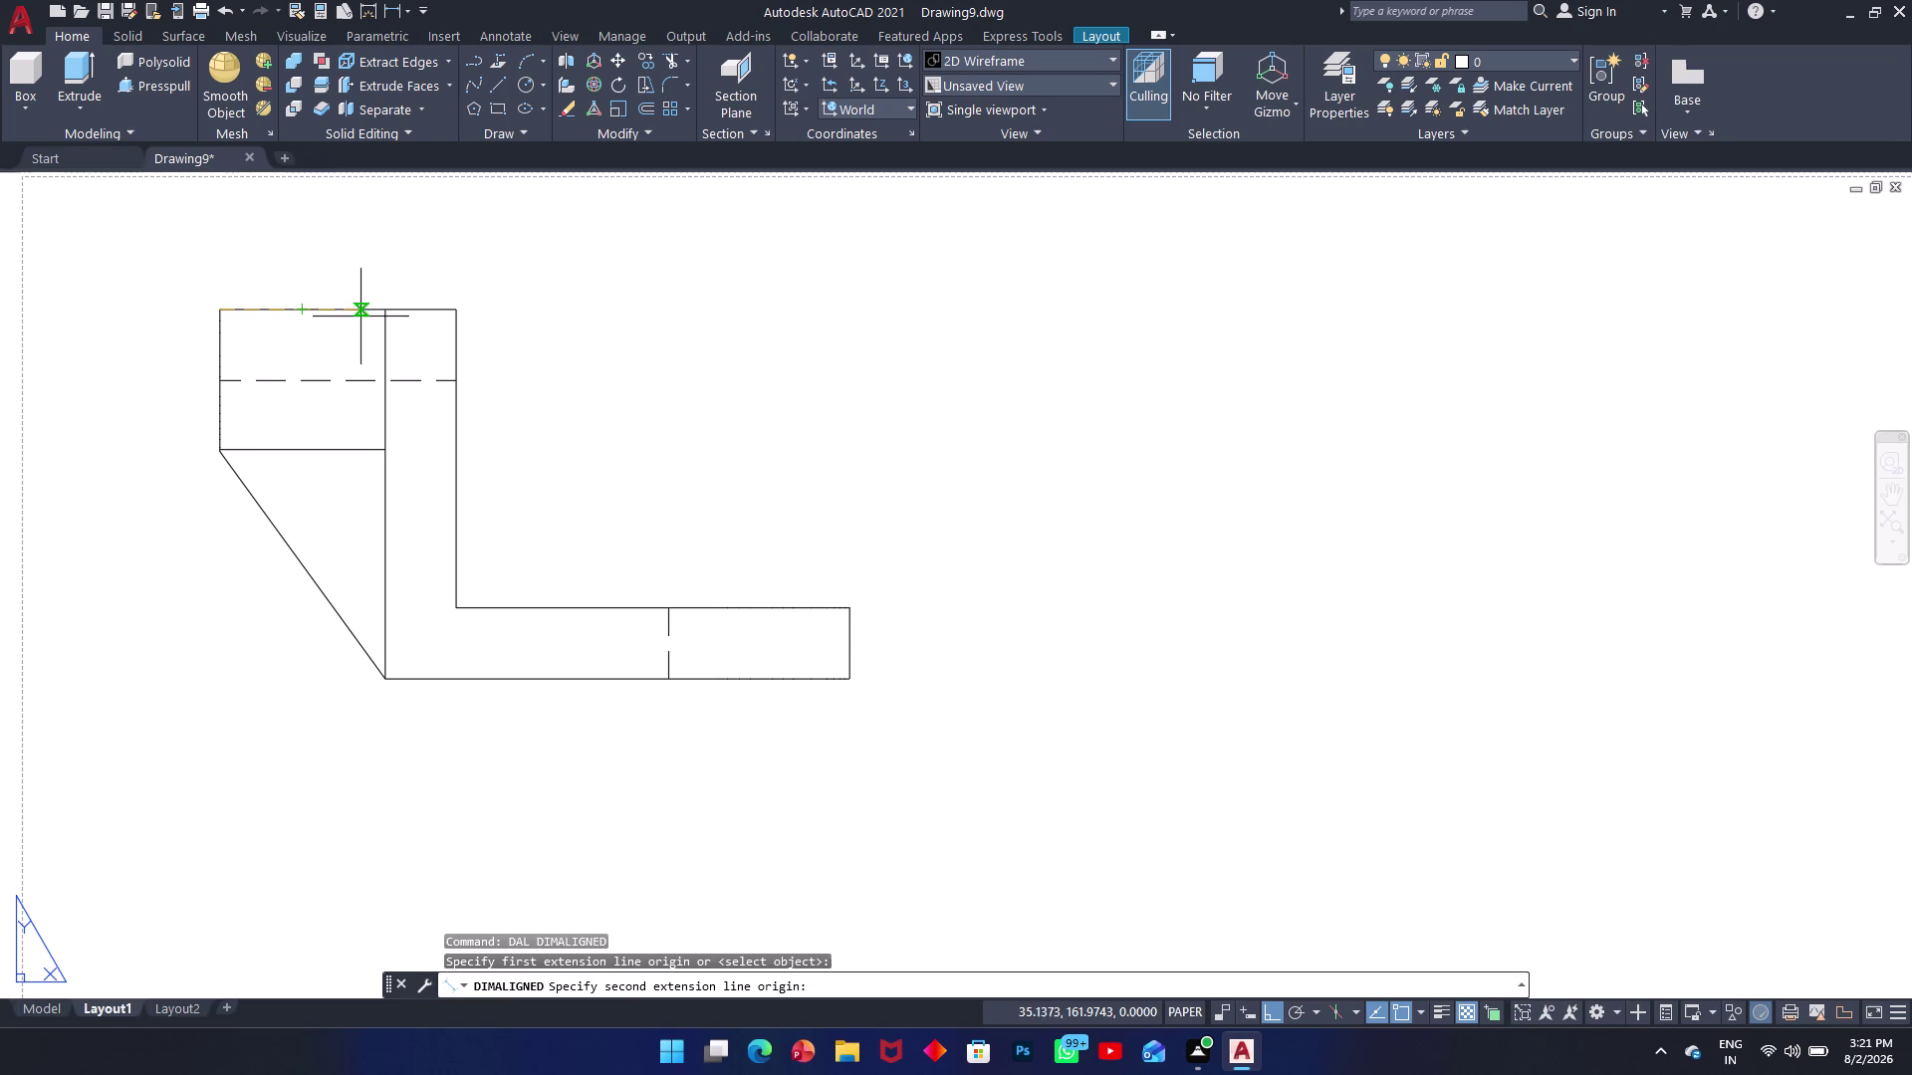
click(389, 314)
click(362, 239)
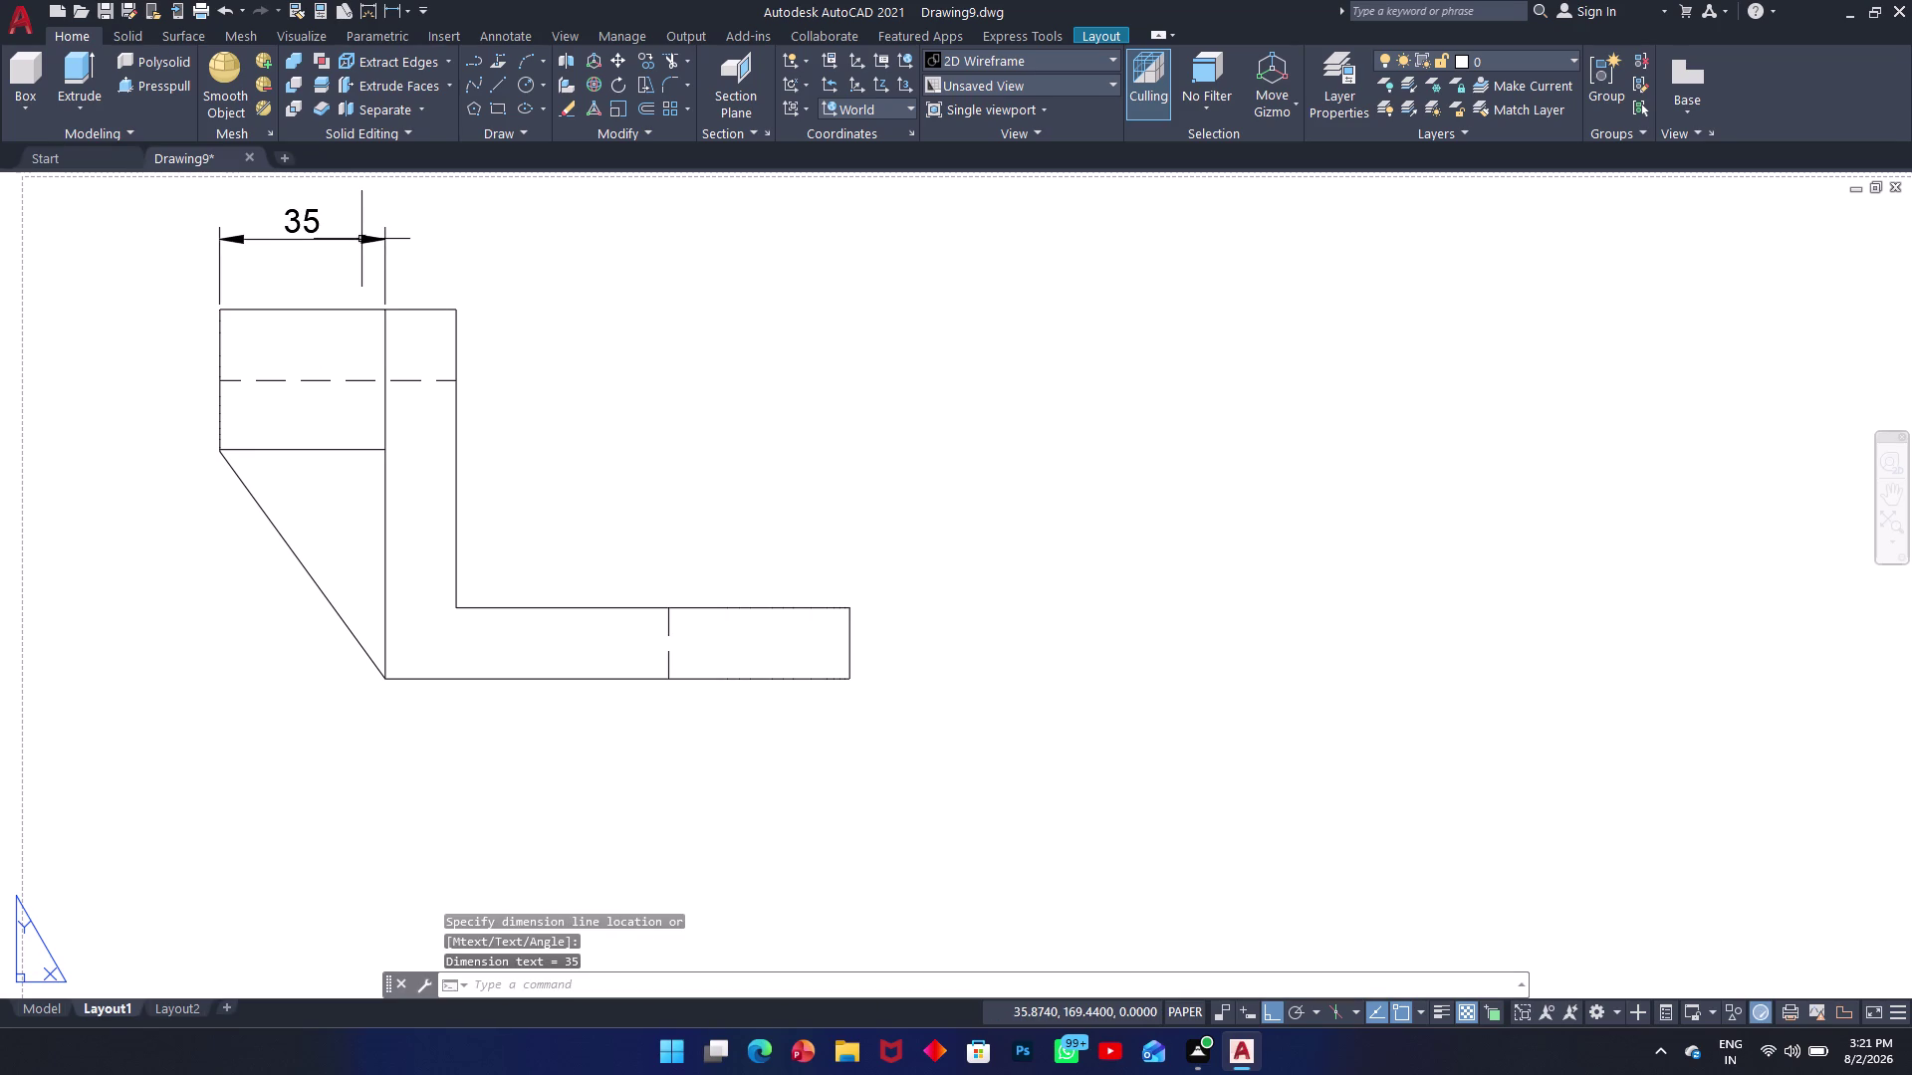
key(space)
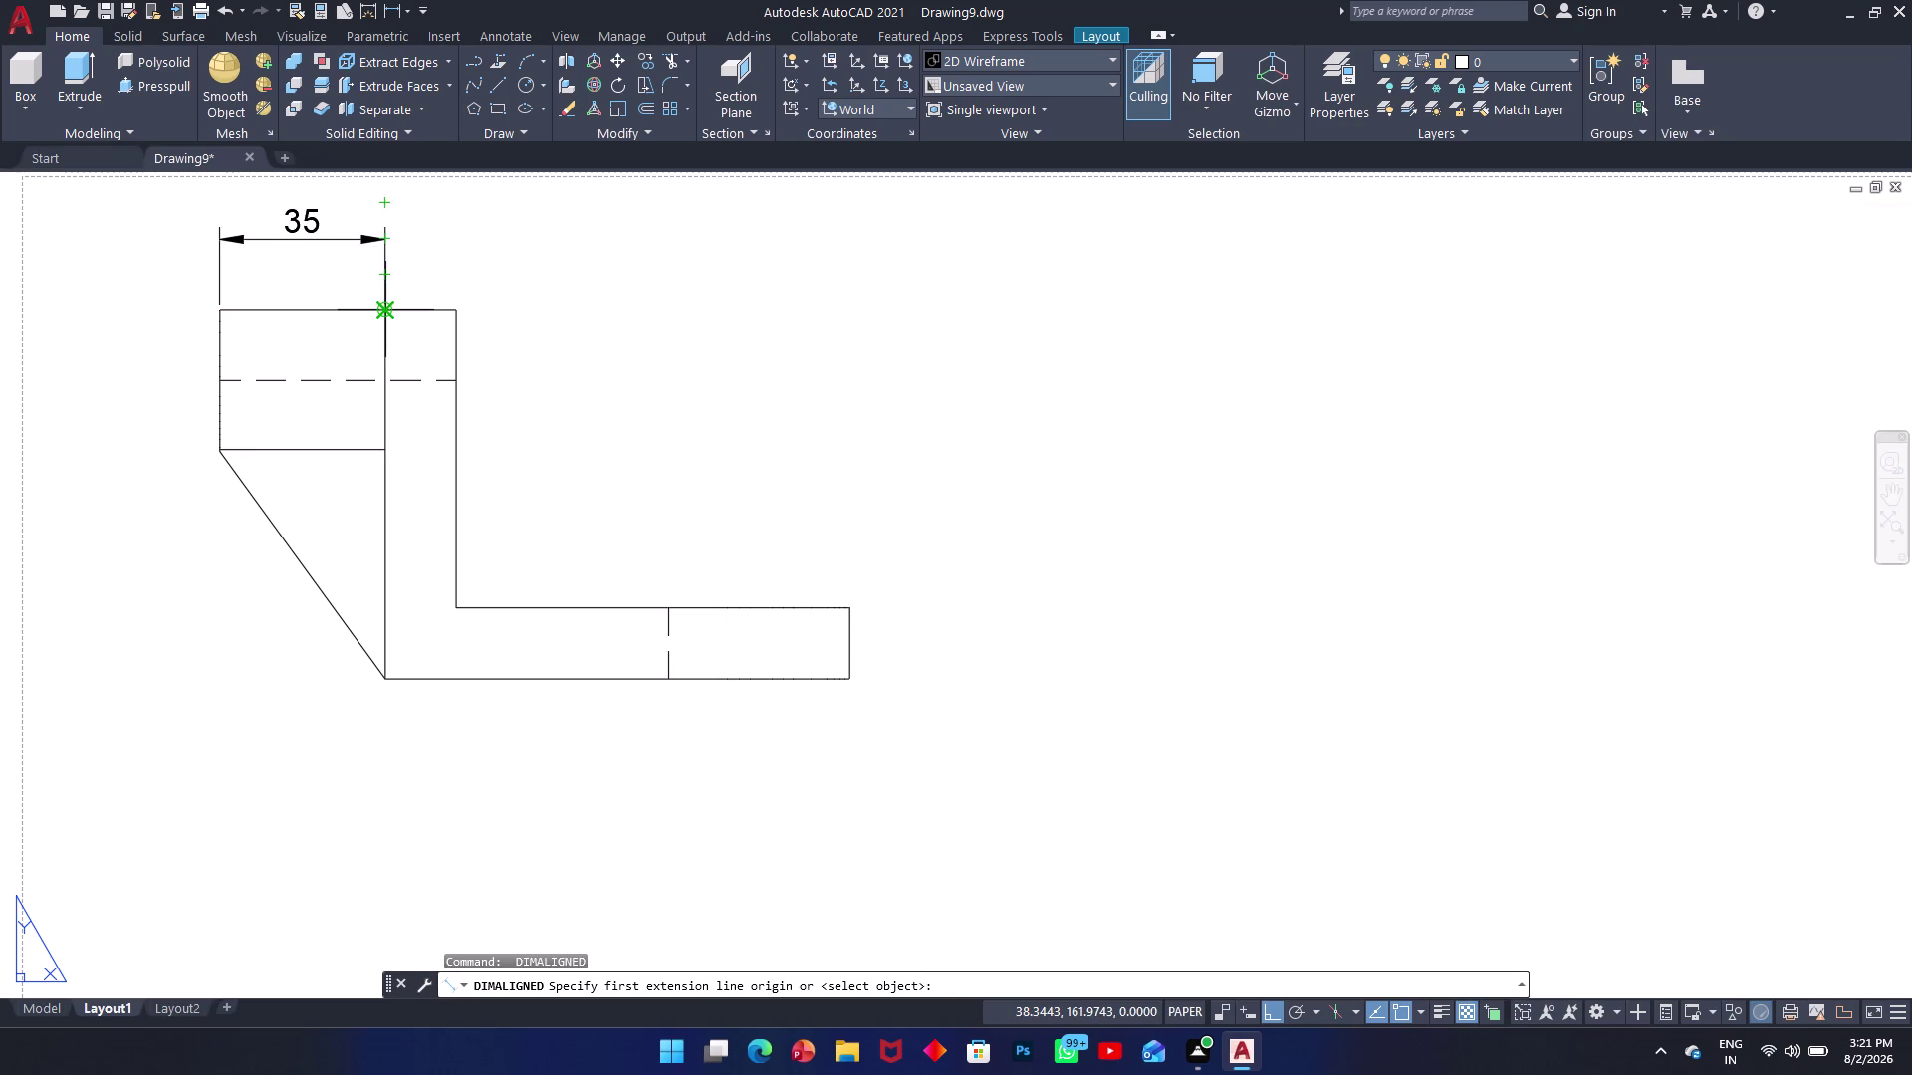
click(382, 309)
click(452, 312)
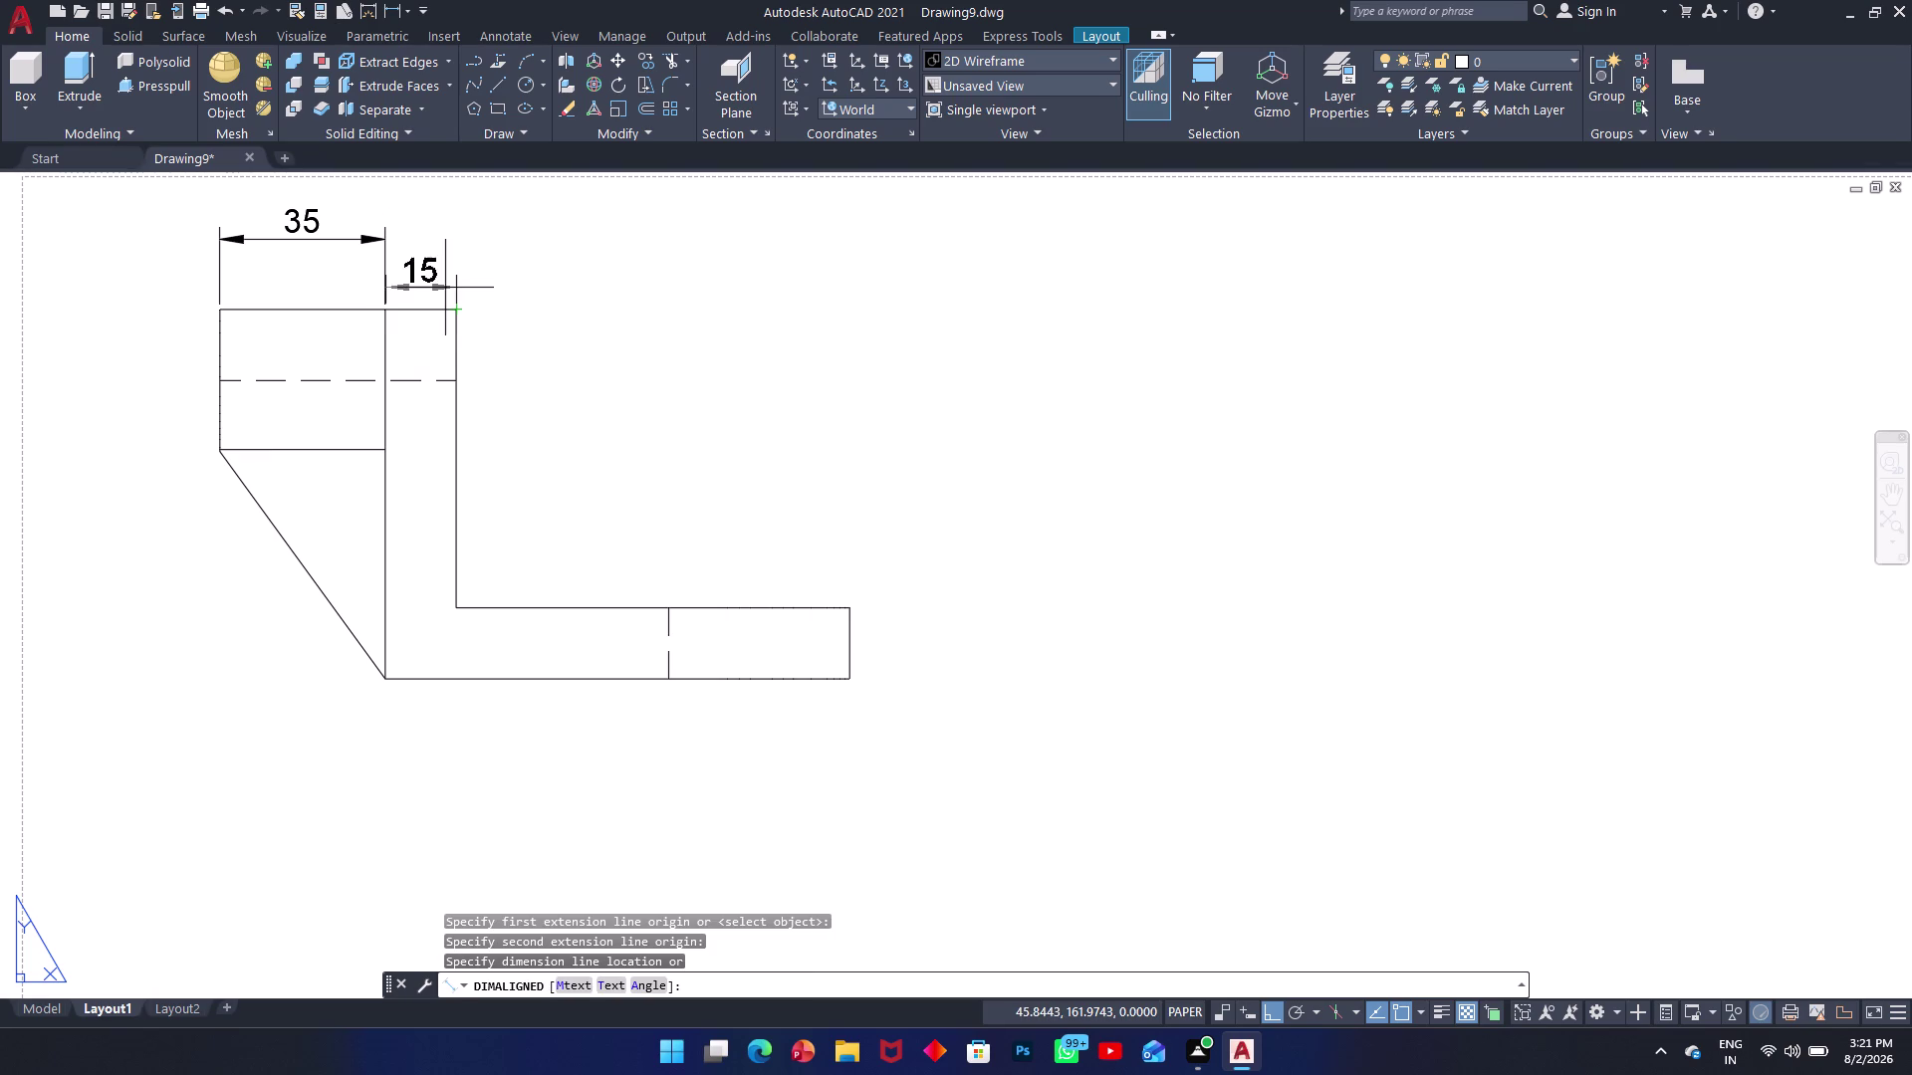
click(449, 239)
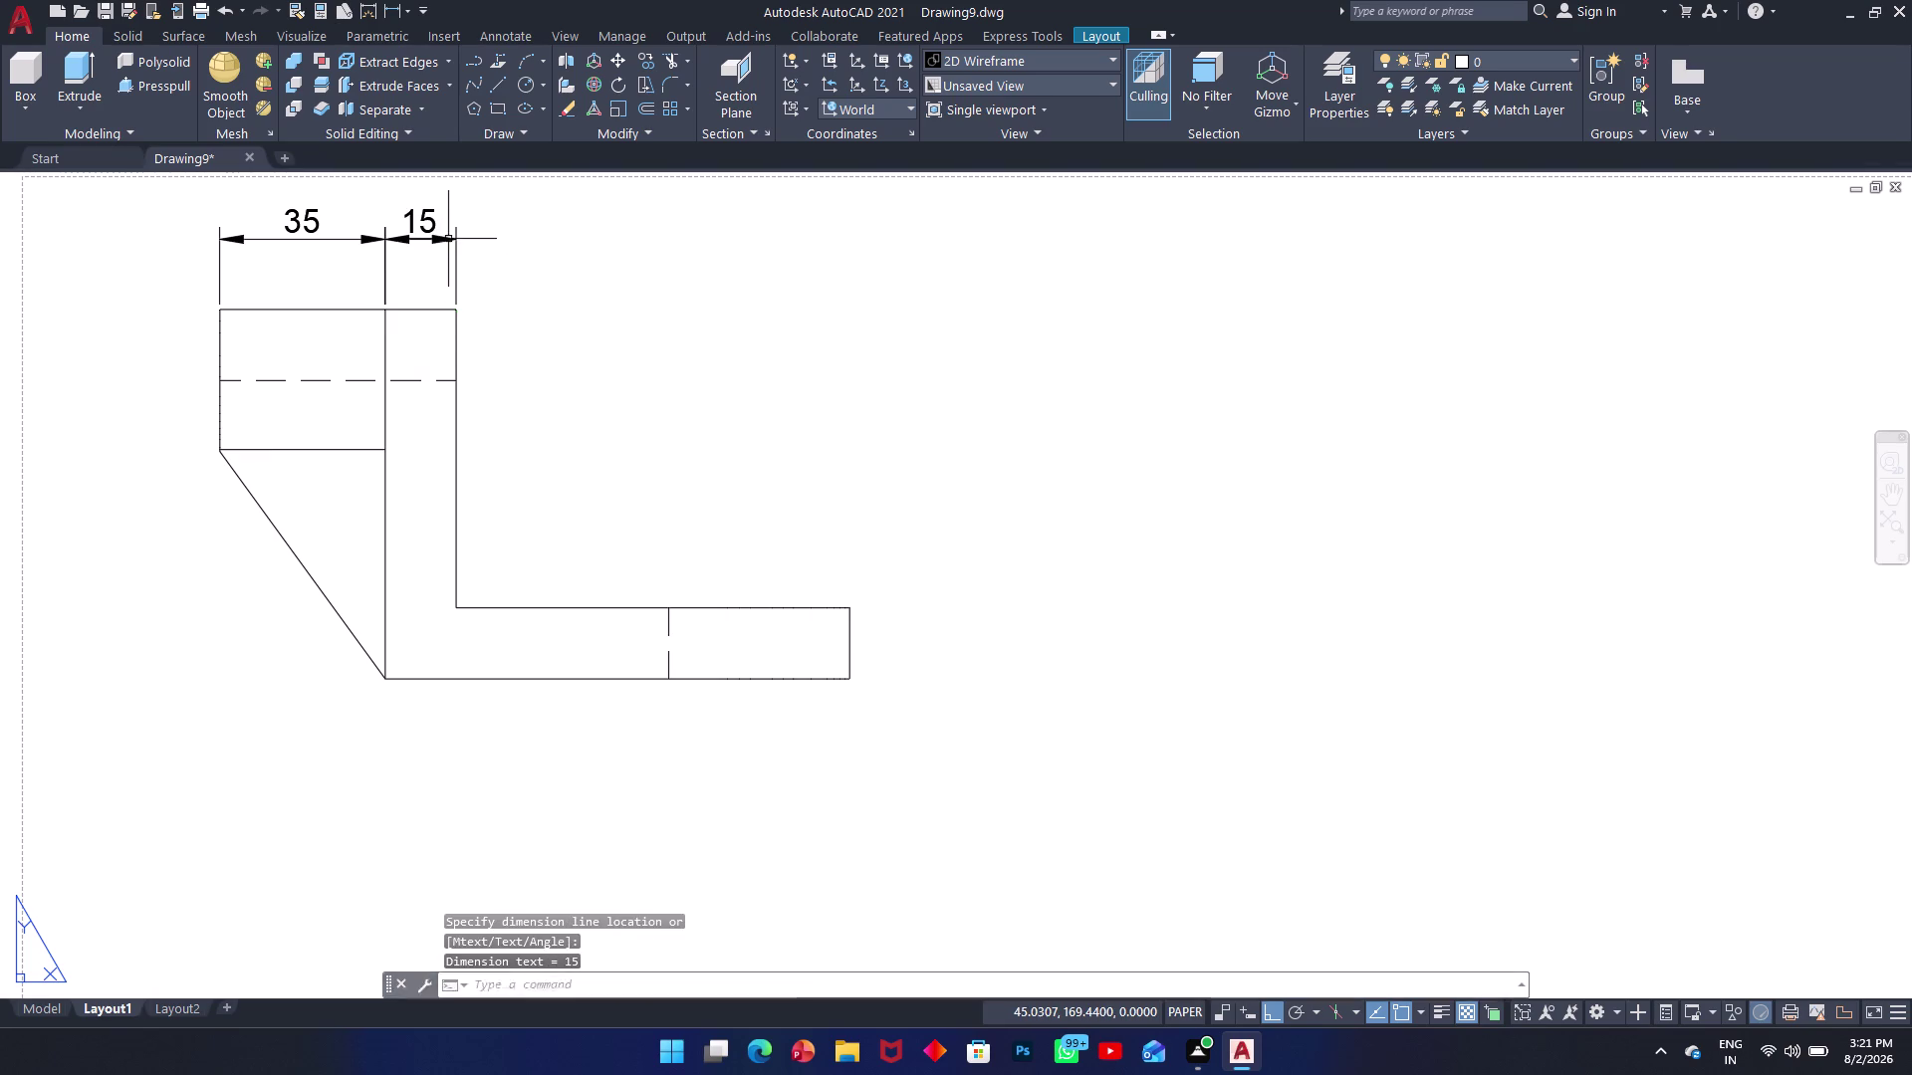
Add the 29,58 height dimension on the front view's left side.
key(space)
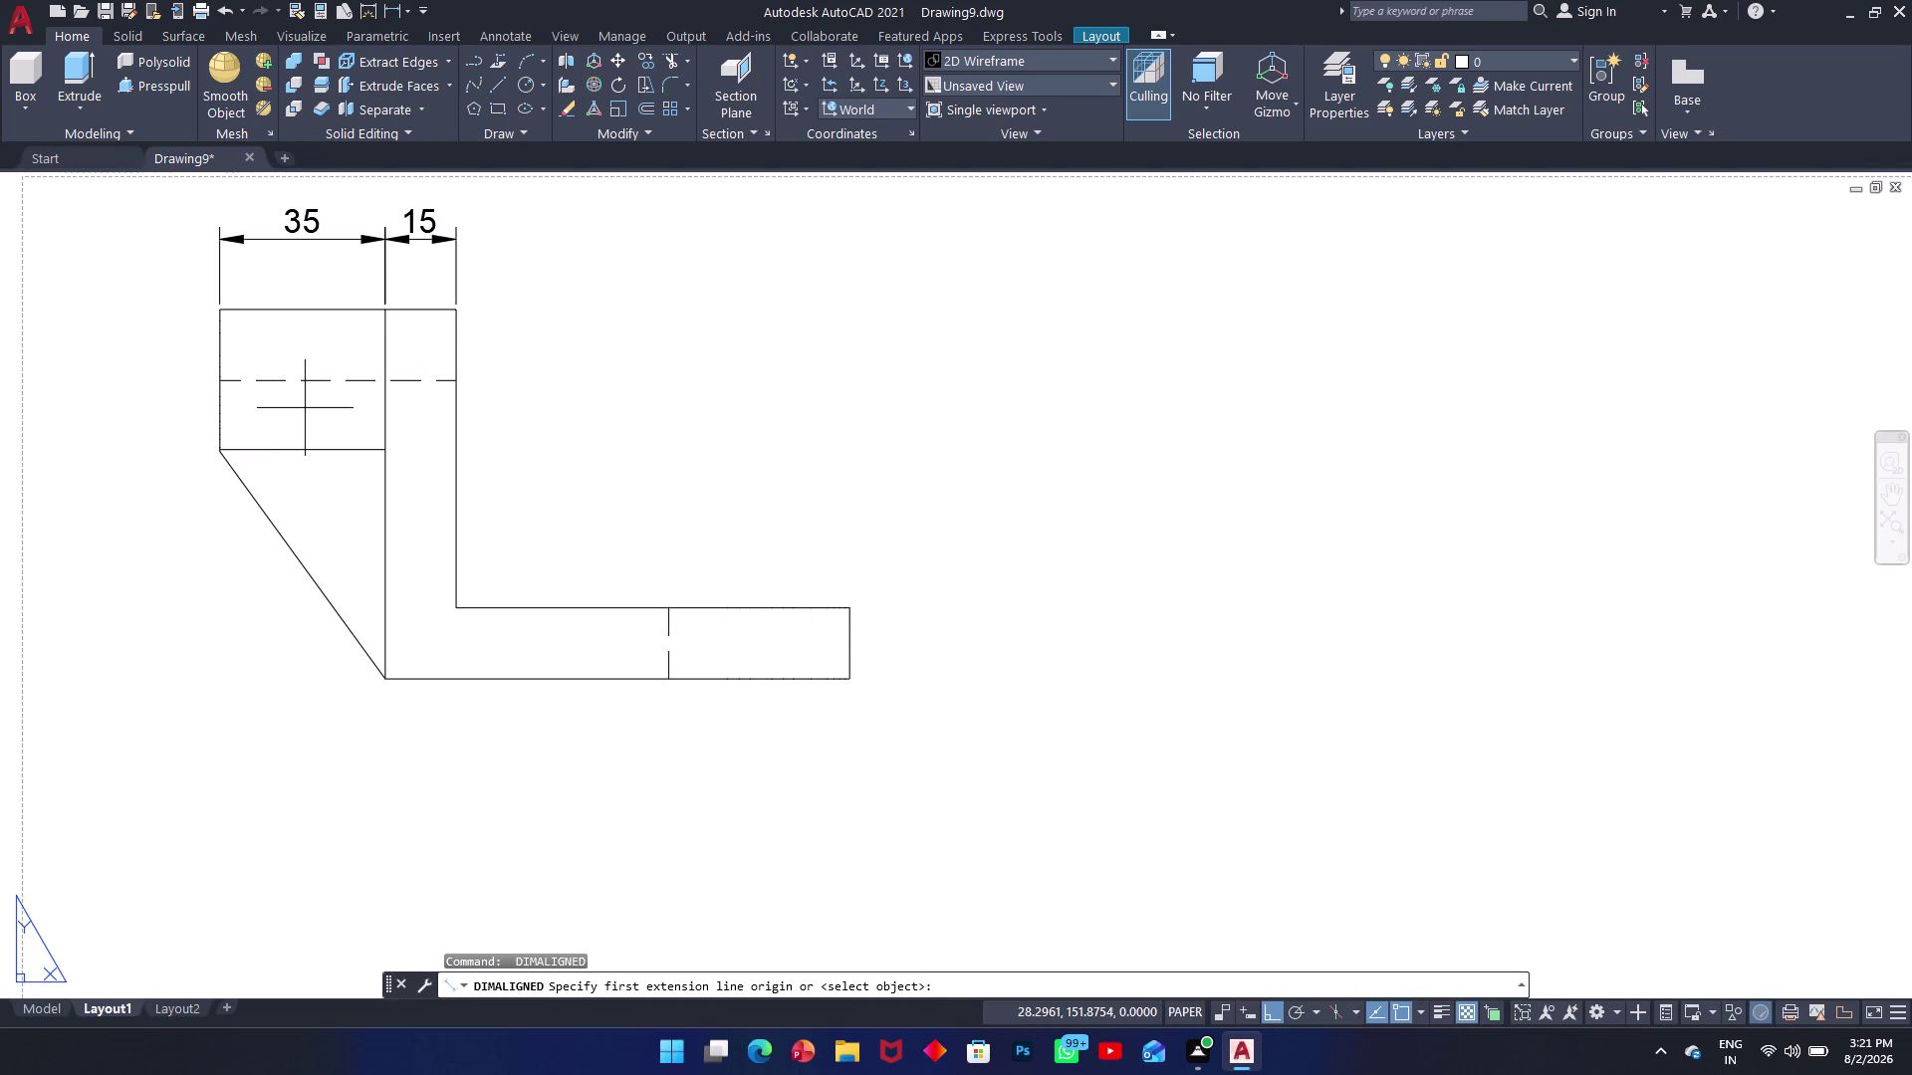
click(223, 314)
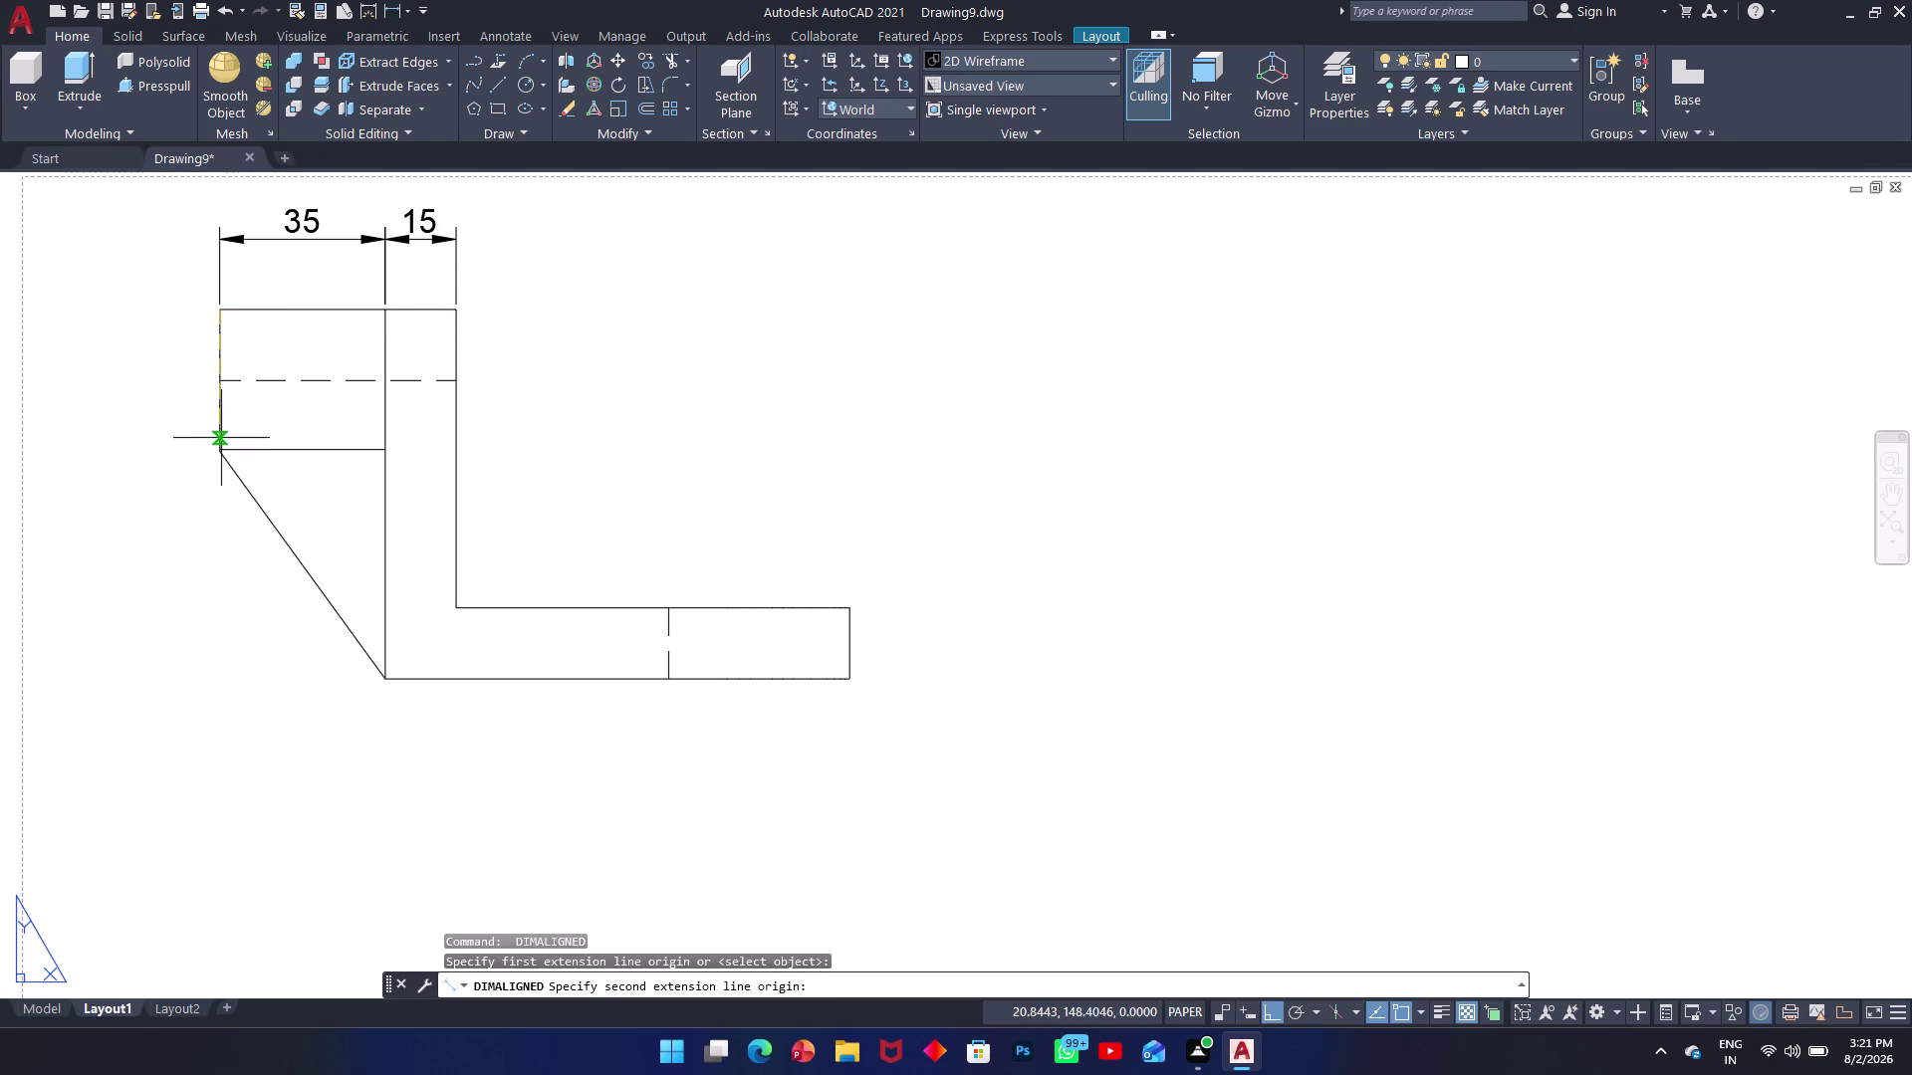
click(221, 449)
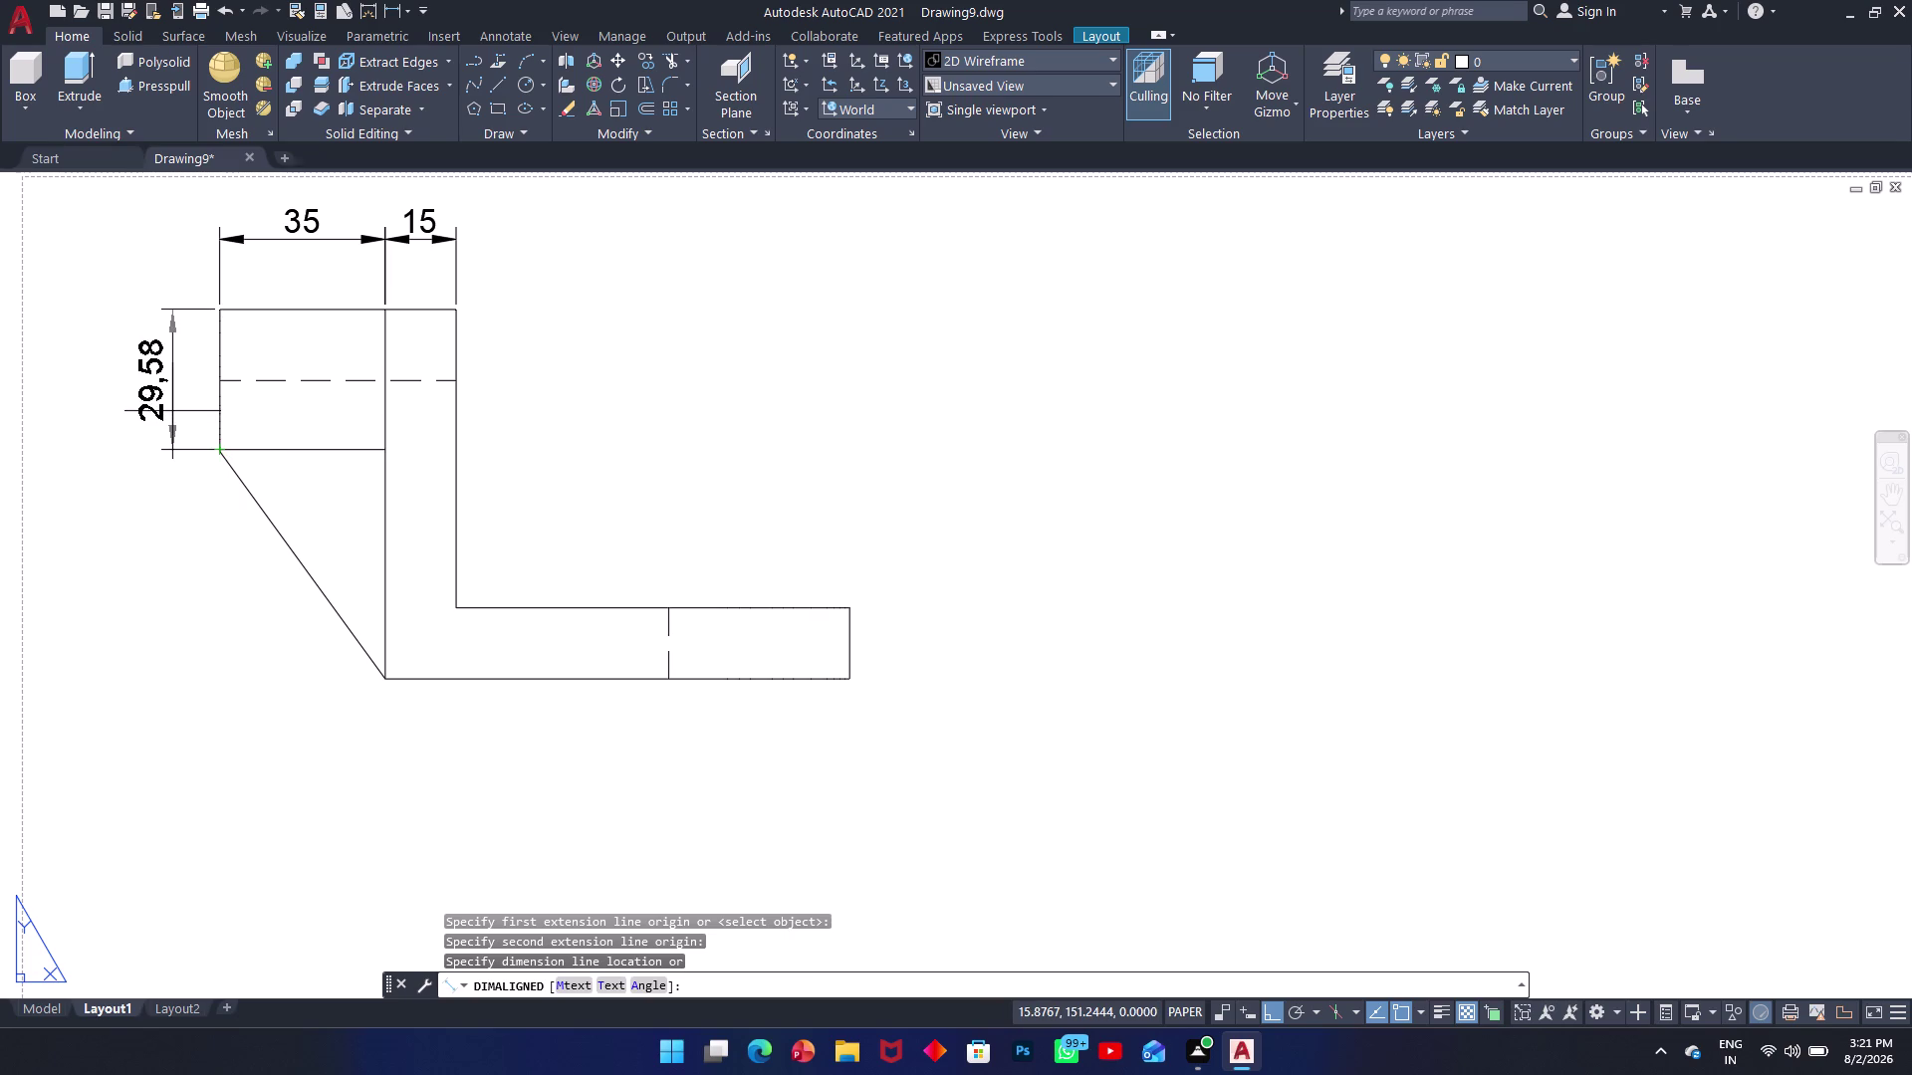
click(170, 396)
key(space)
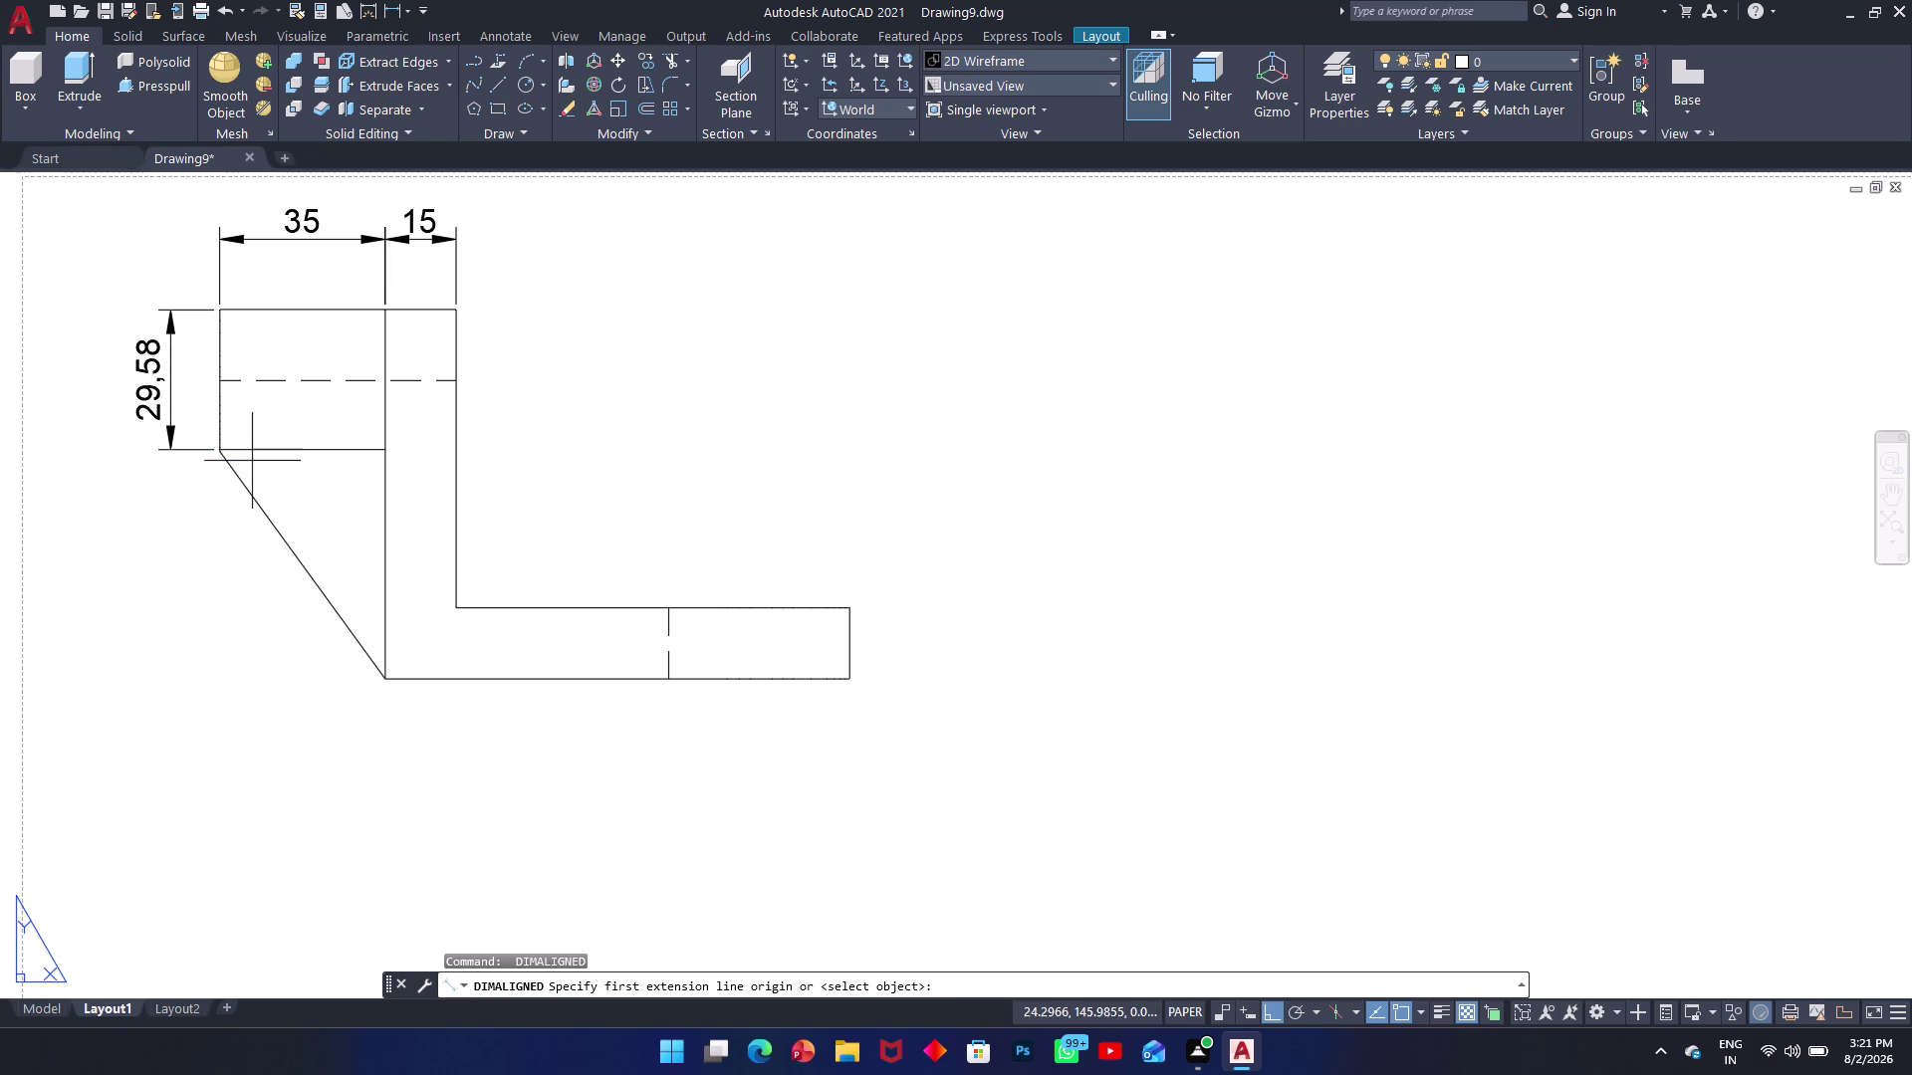
click(224, 451)
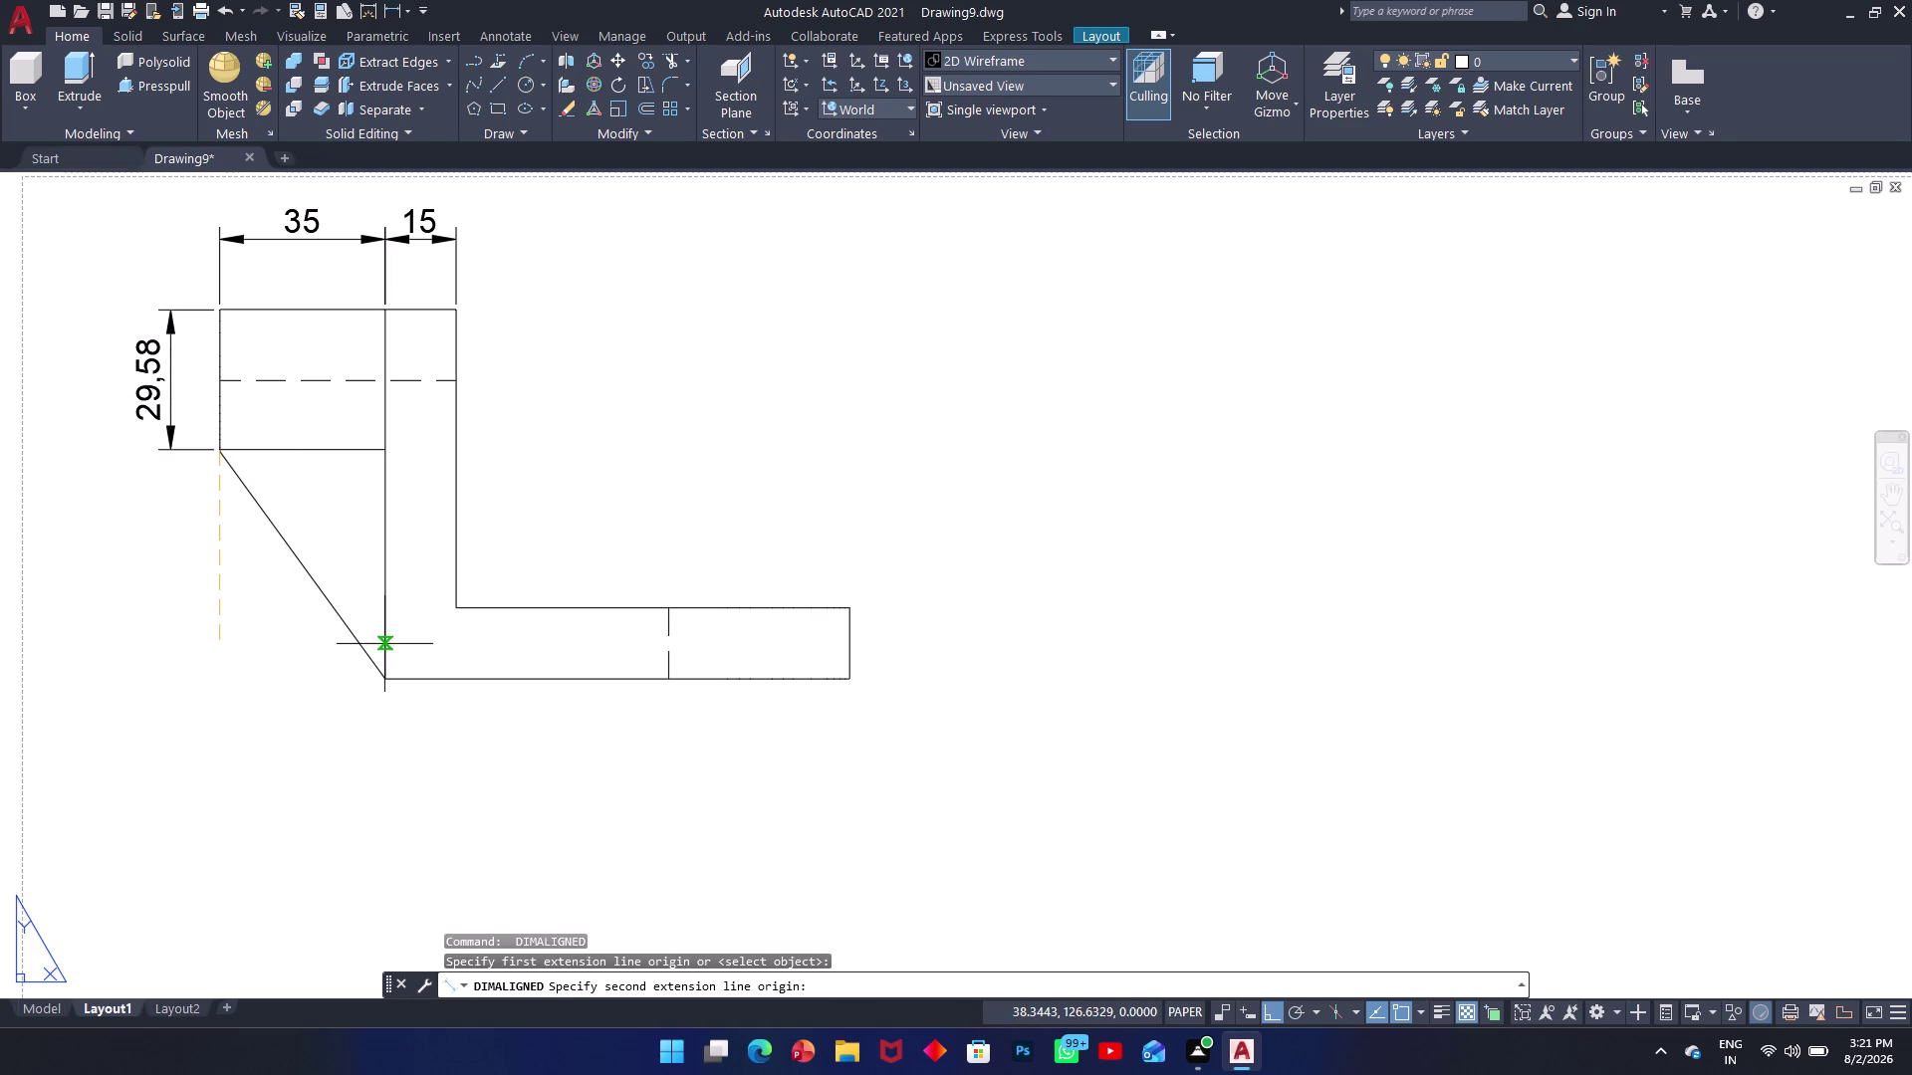
key(Escape)
Add the 98,28 overall length below the base and the 15 end thickness at its right.
key(space)
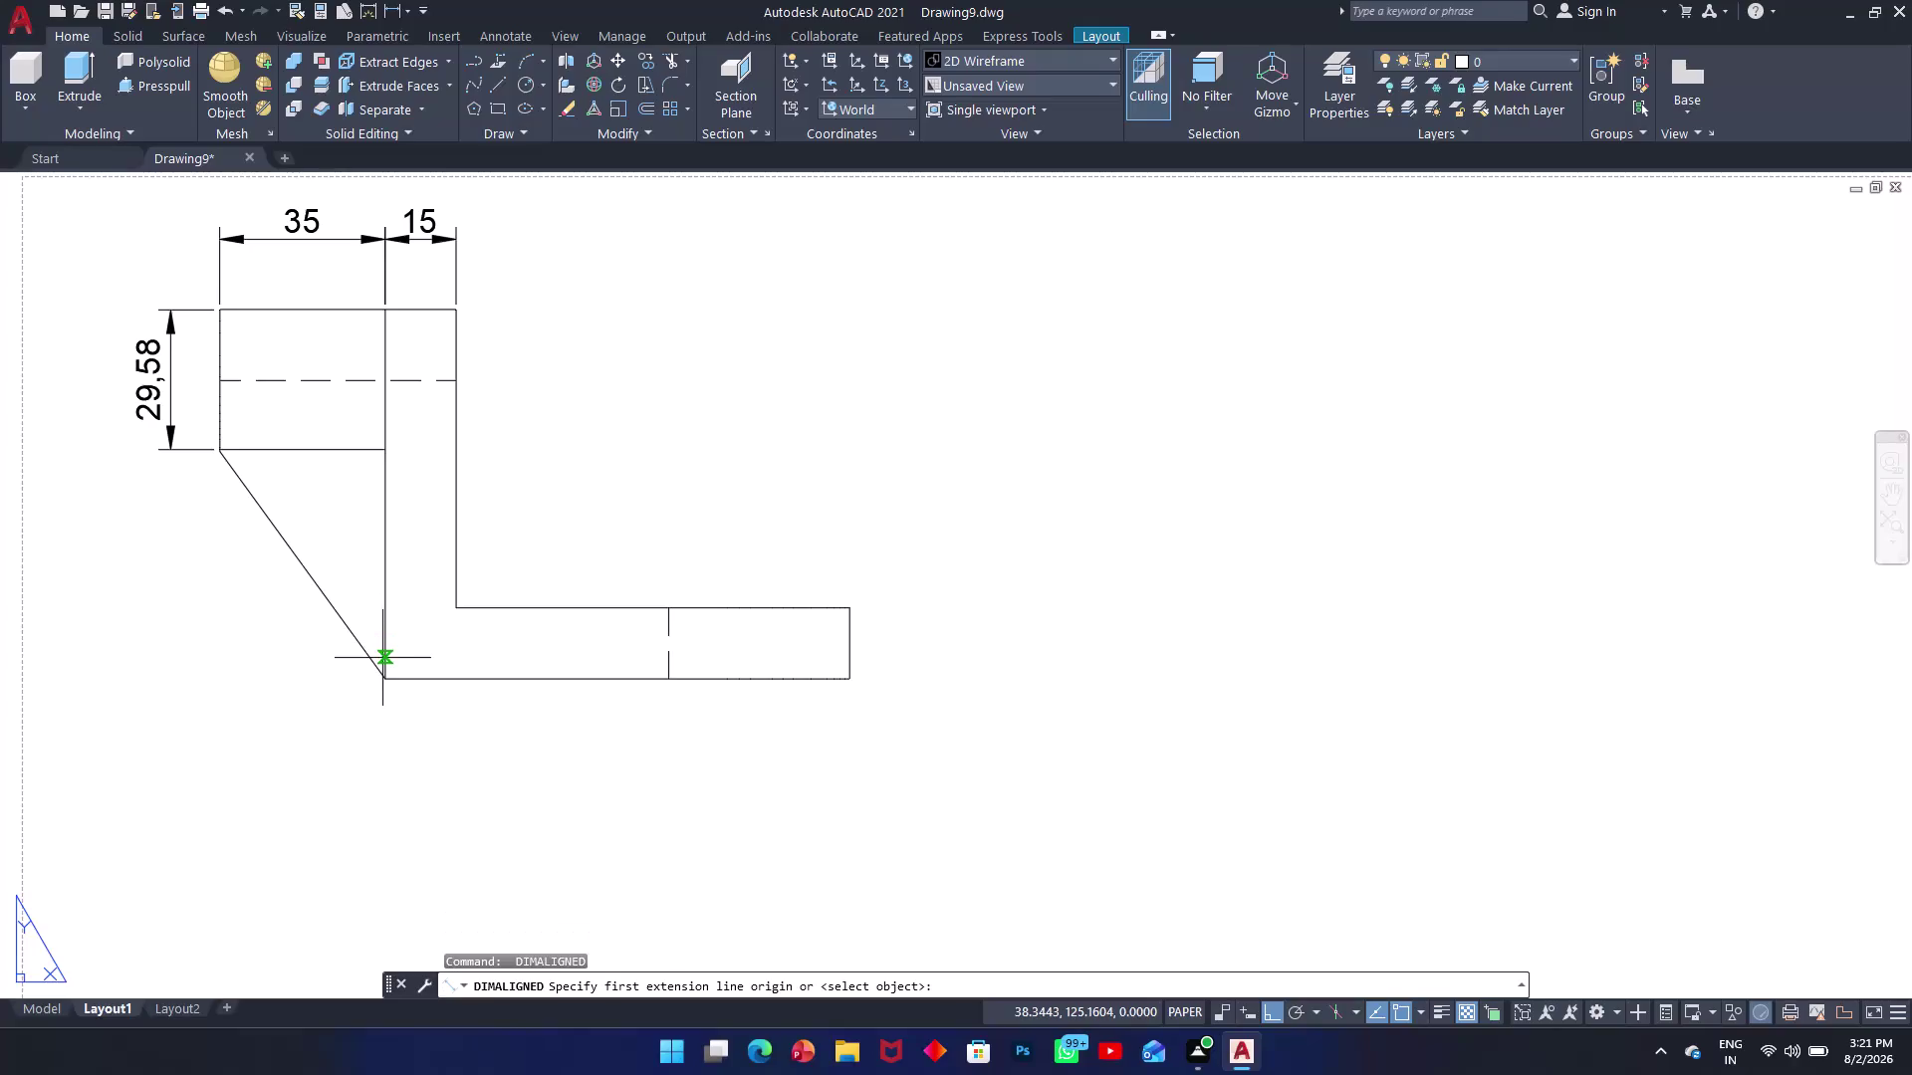
click(386, 681)
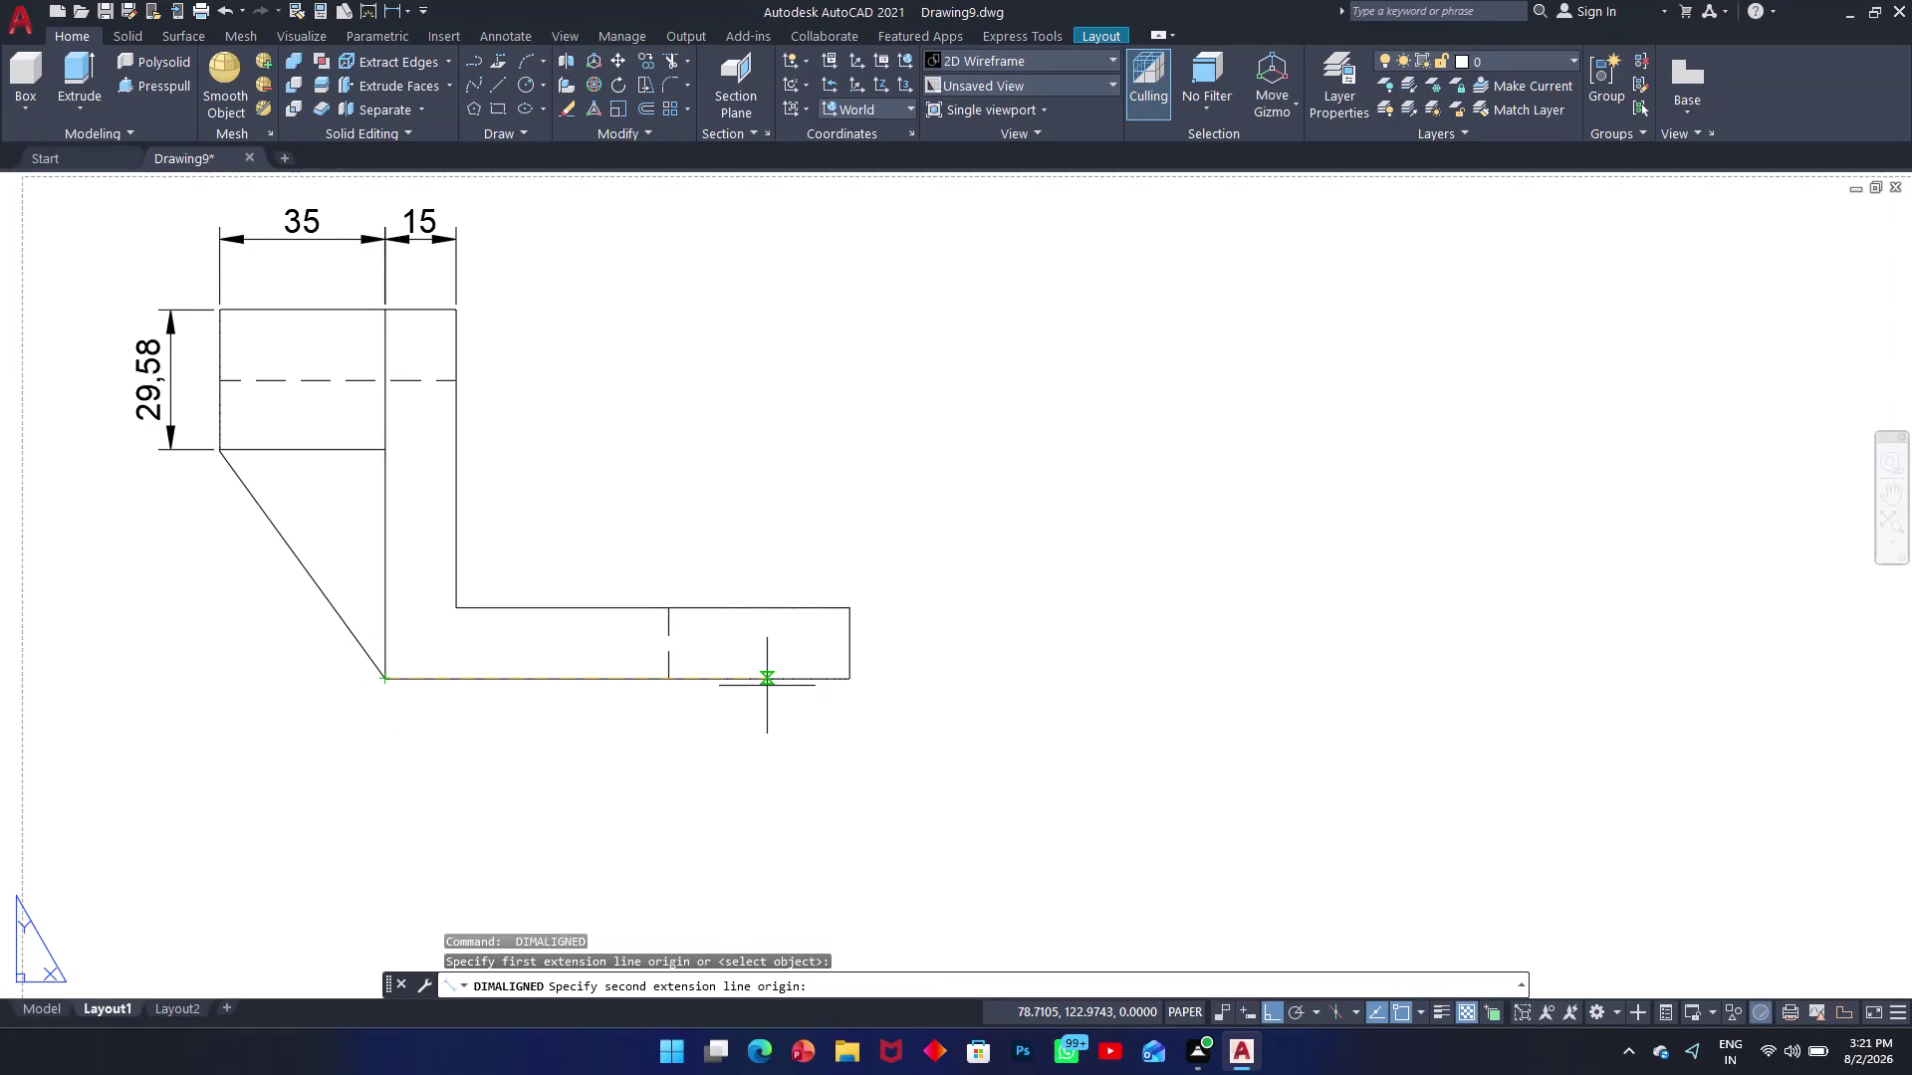
click(849, 680)
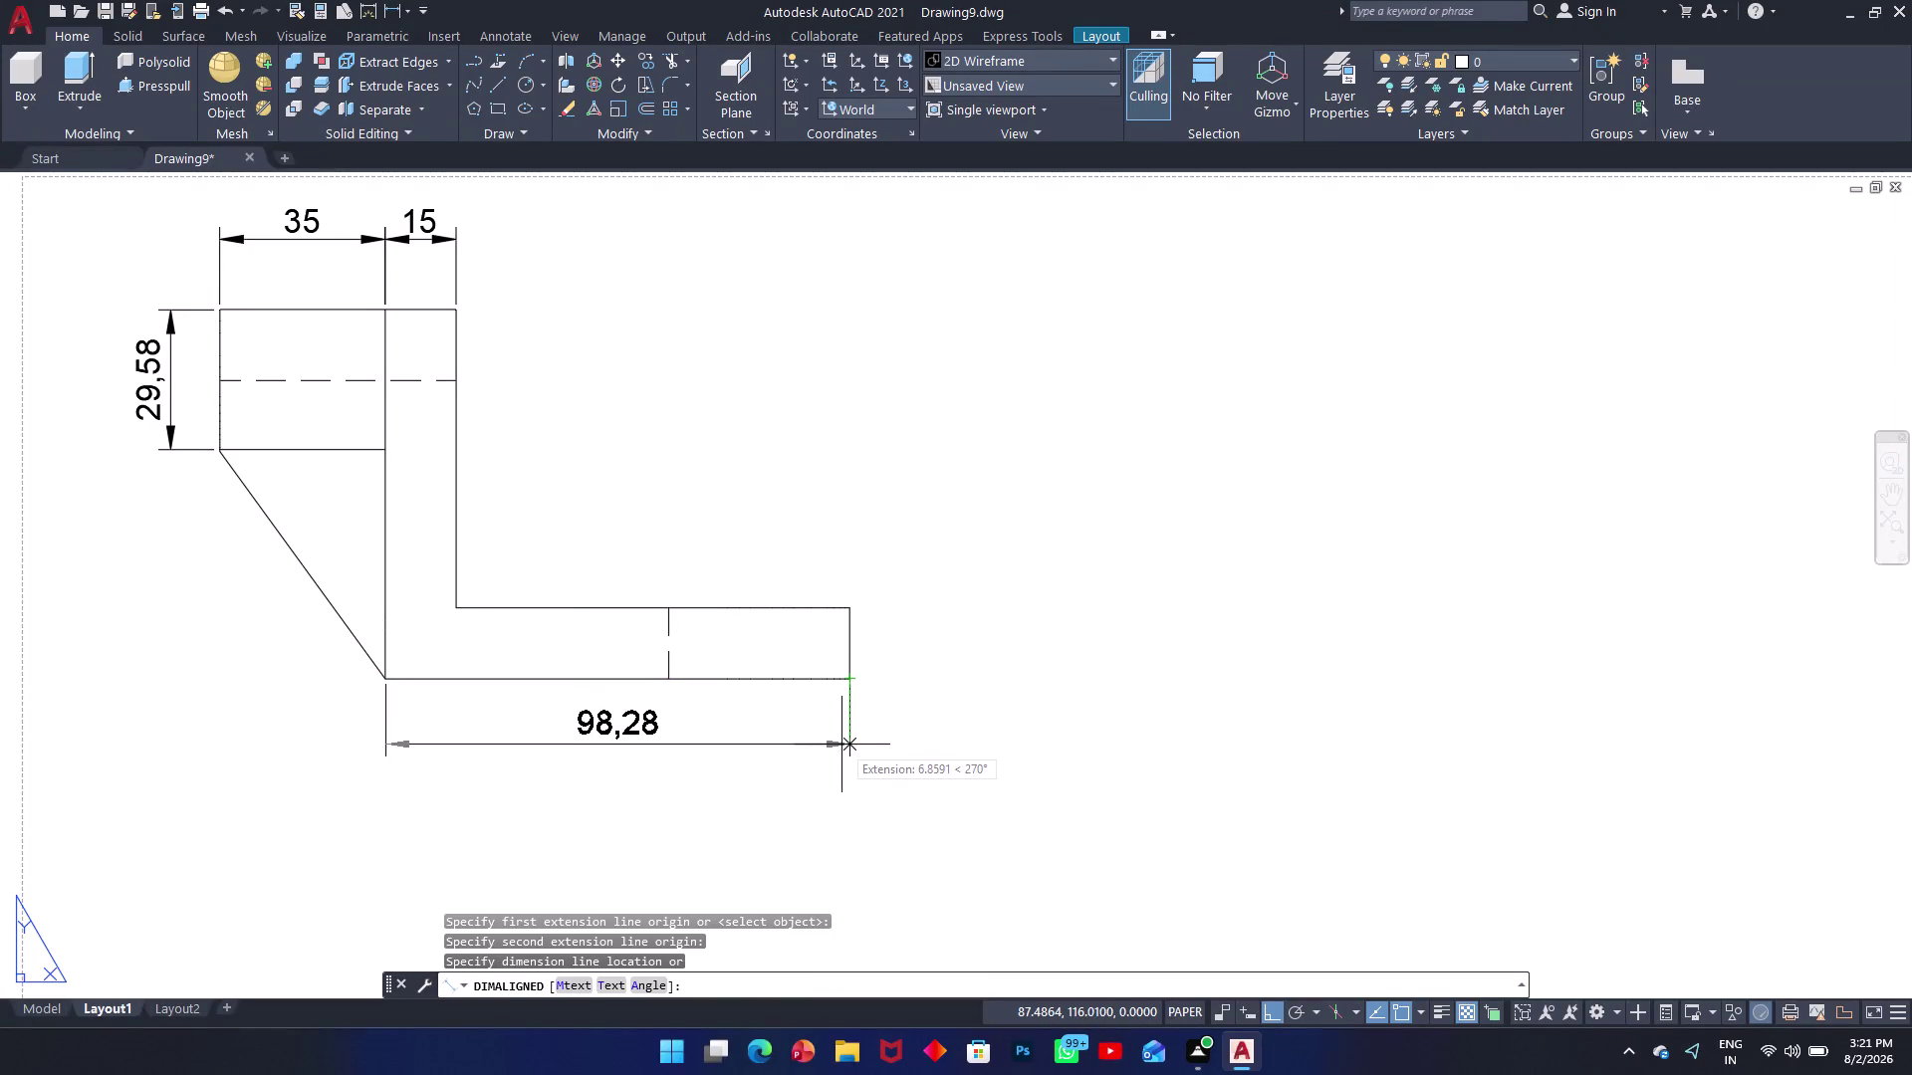
key(Escape)
key(space)
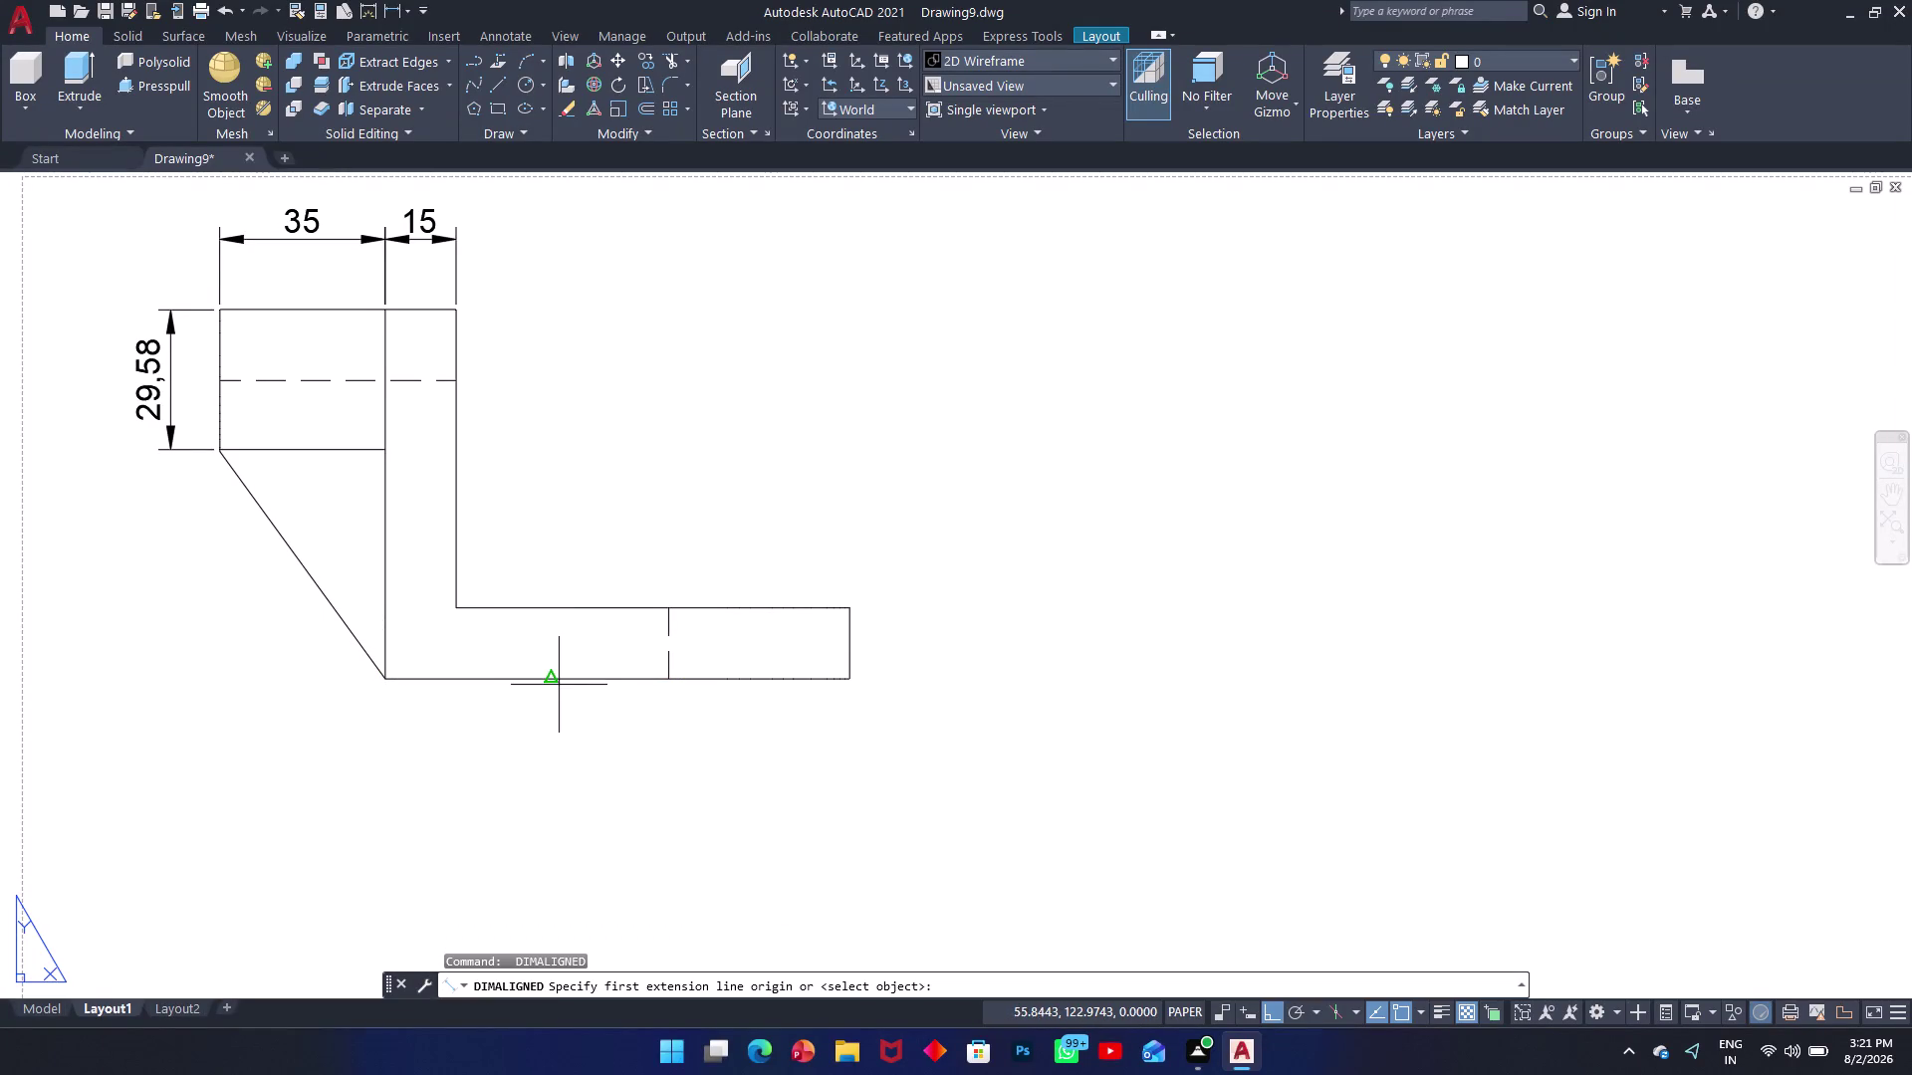
click(391, 676)
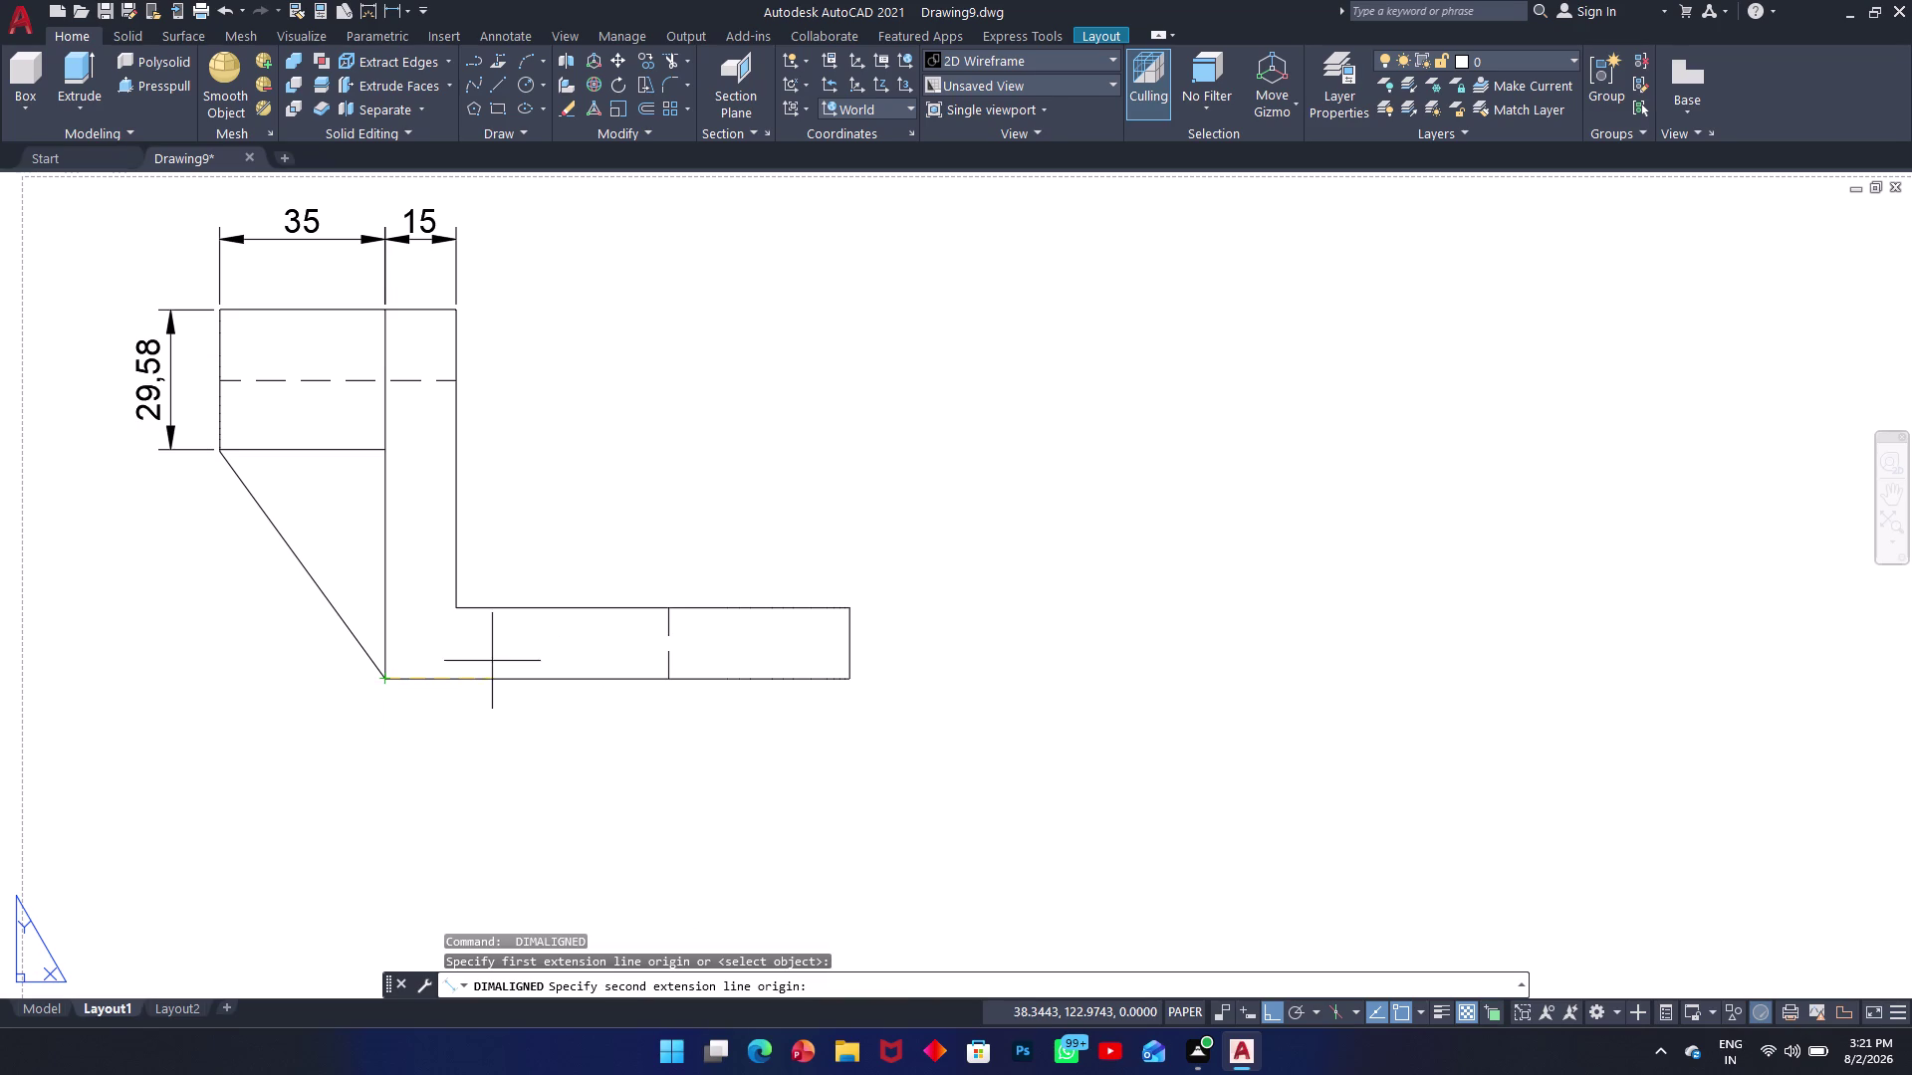
click(848, 679)
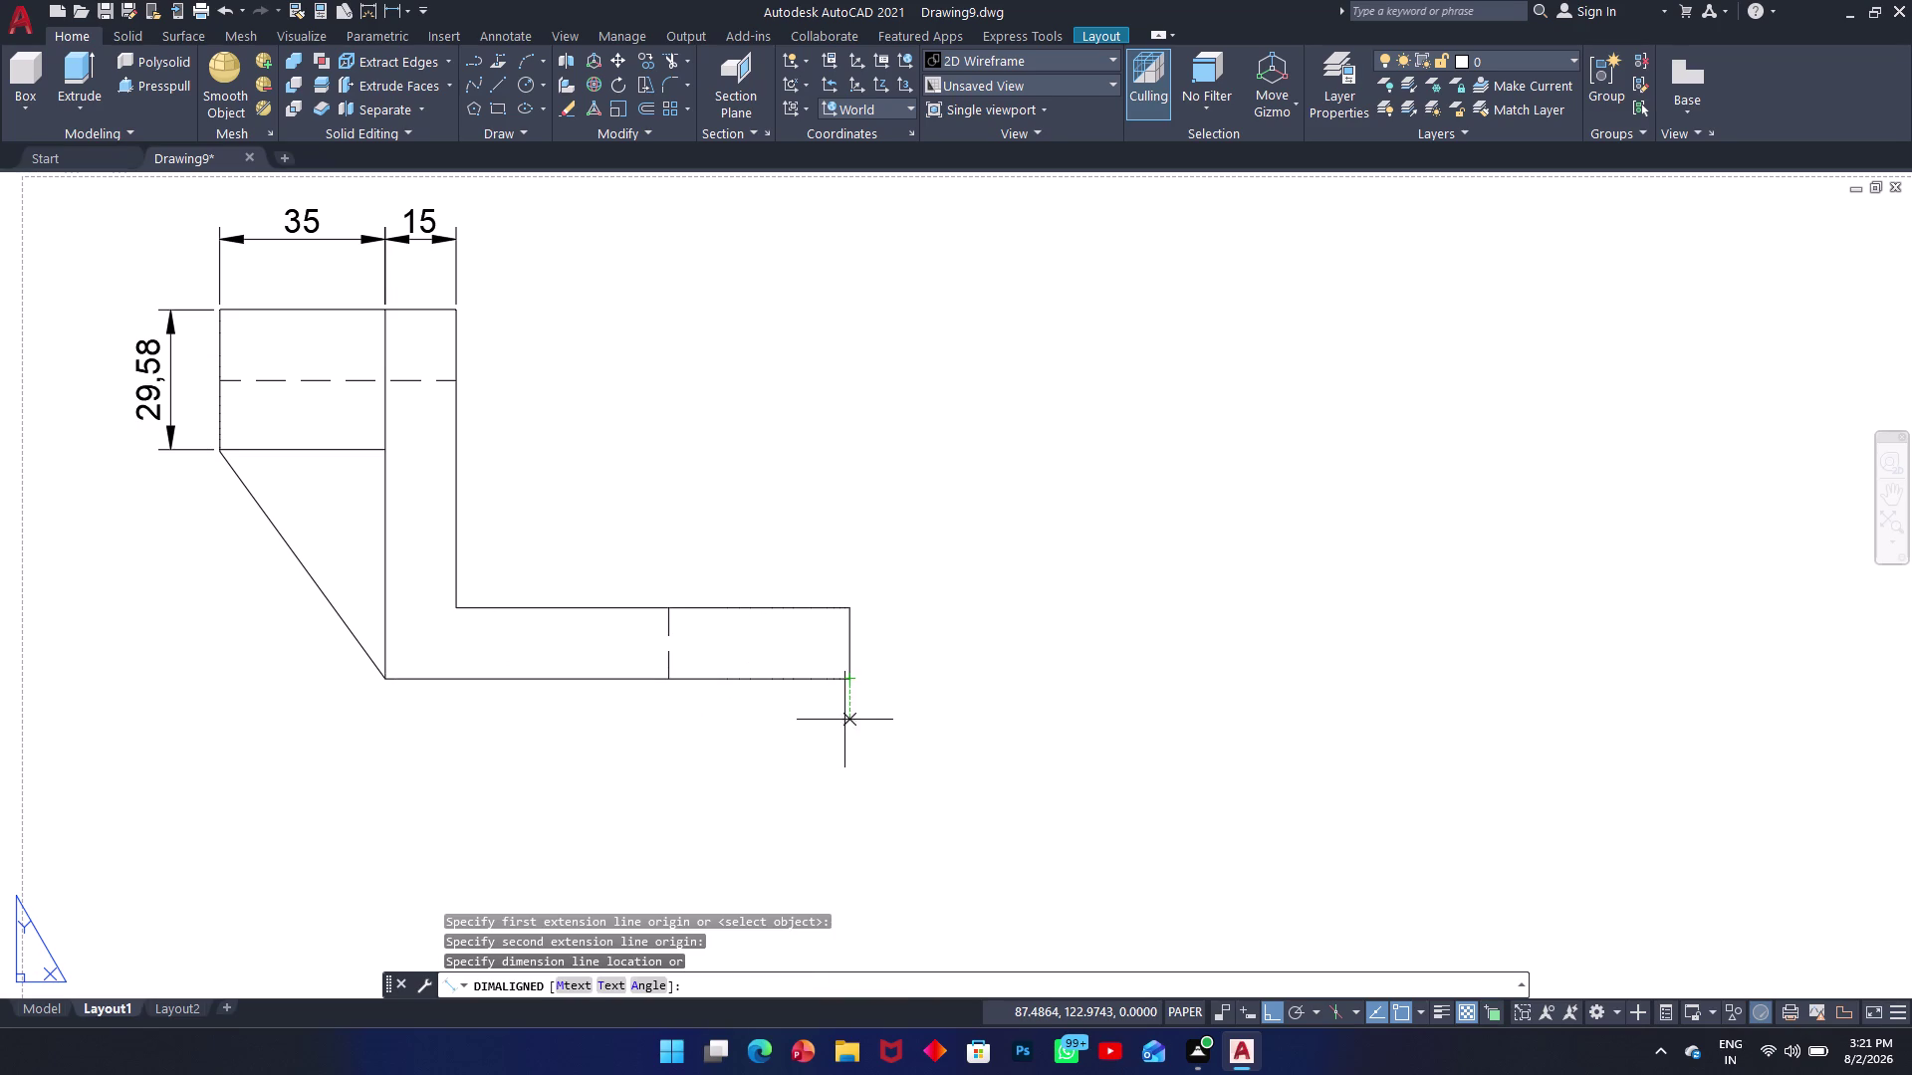
click(845, 748)
key(space)
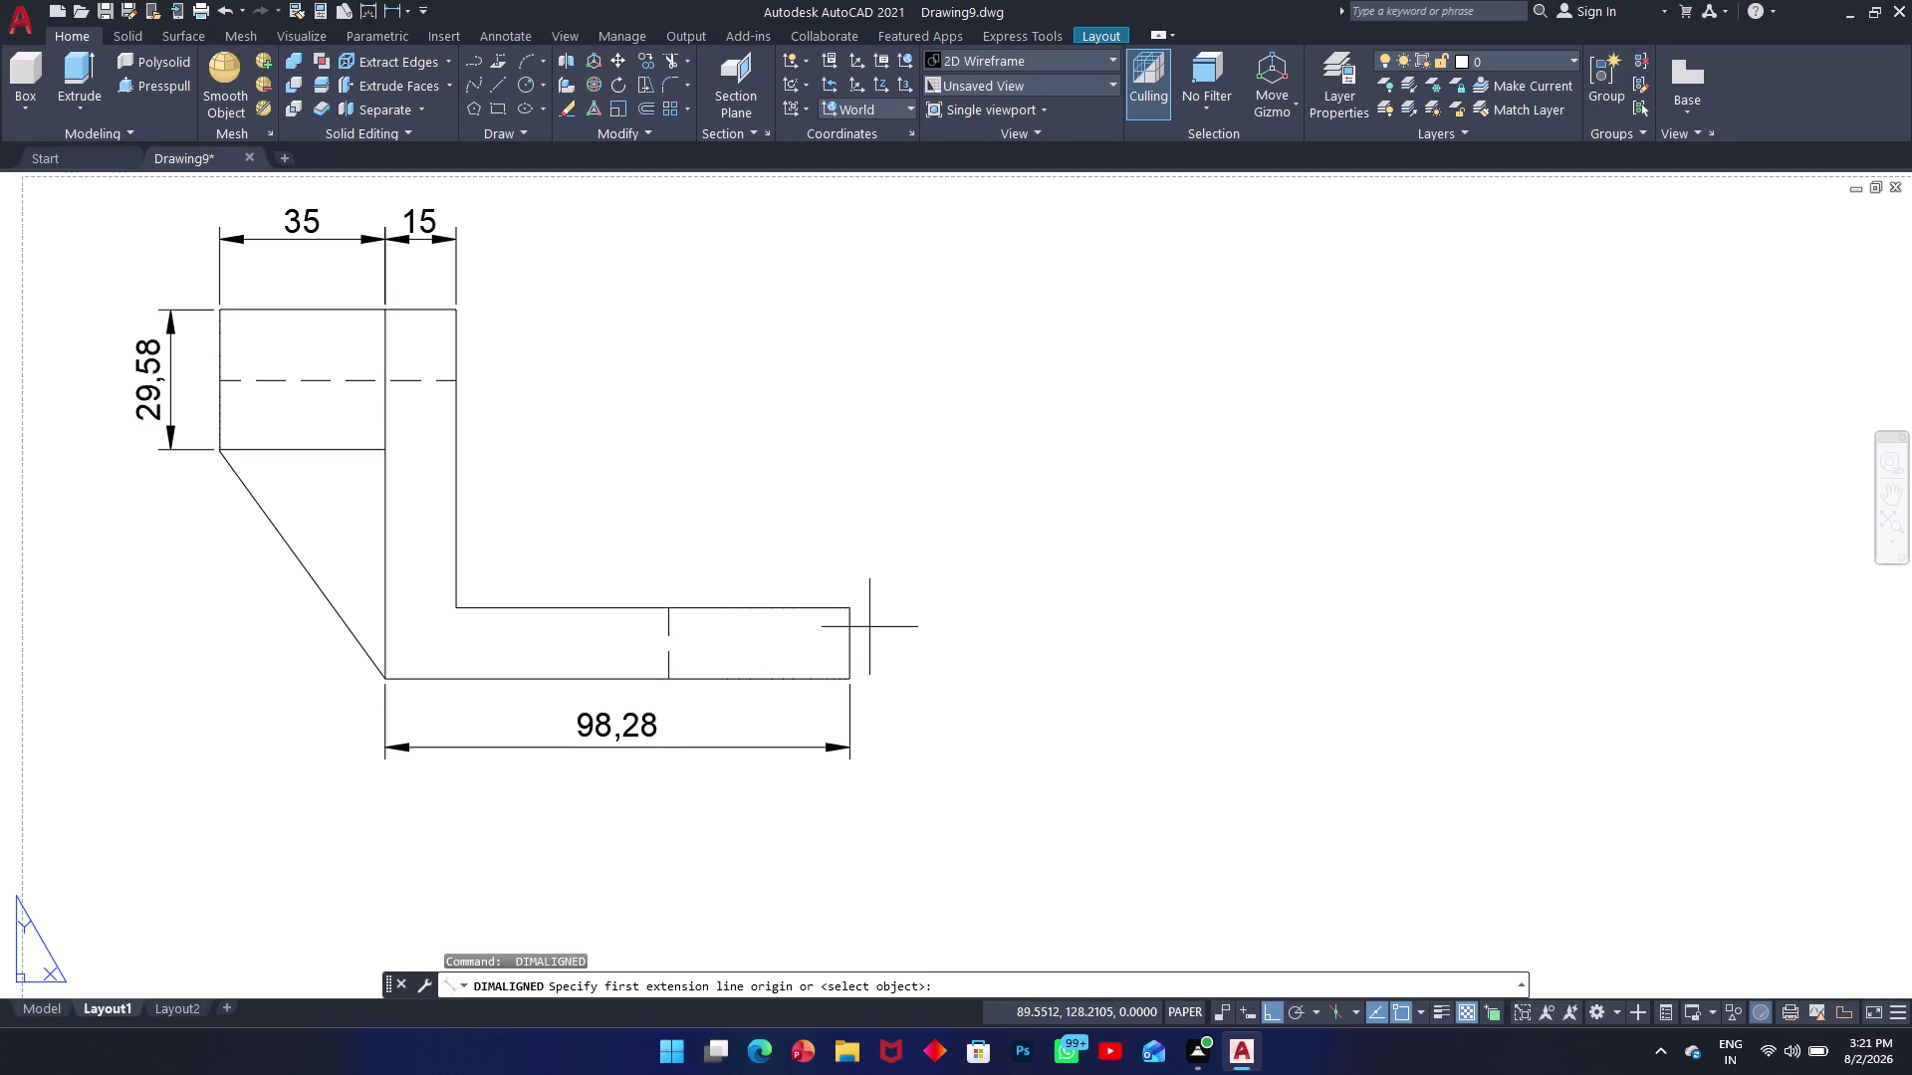
click(845, 612)
click(852, 675)
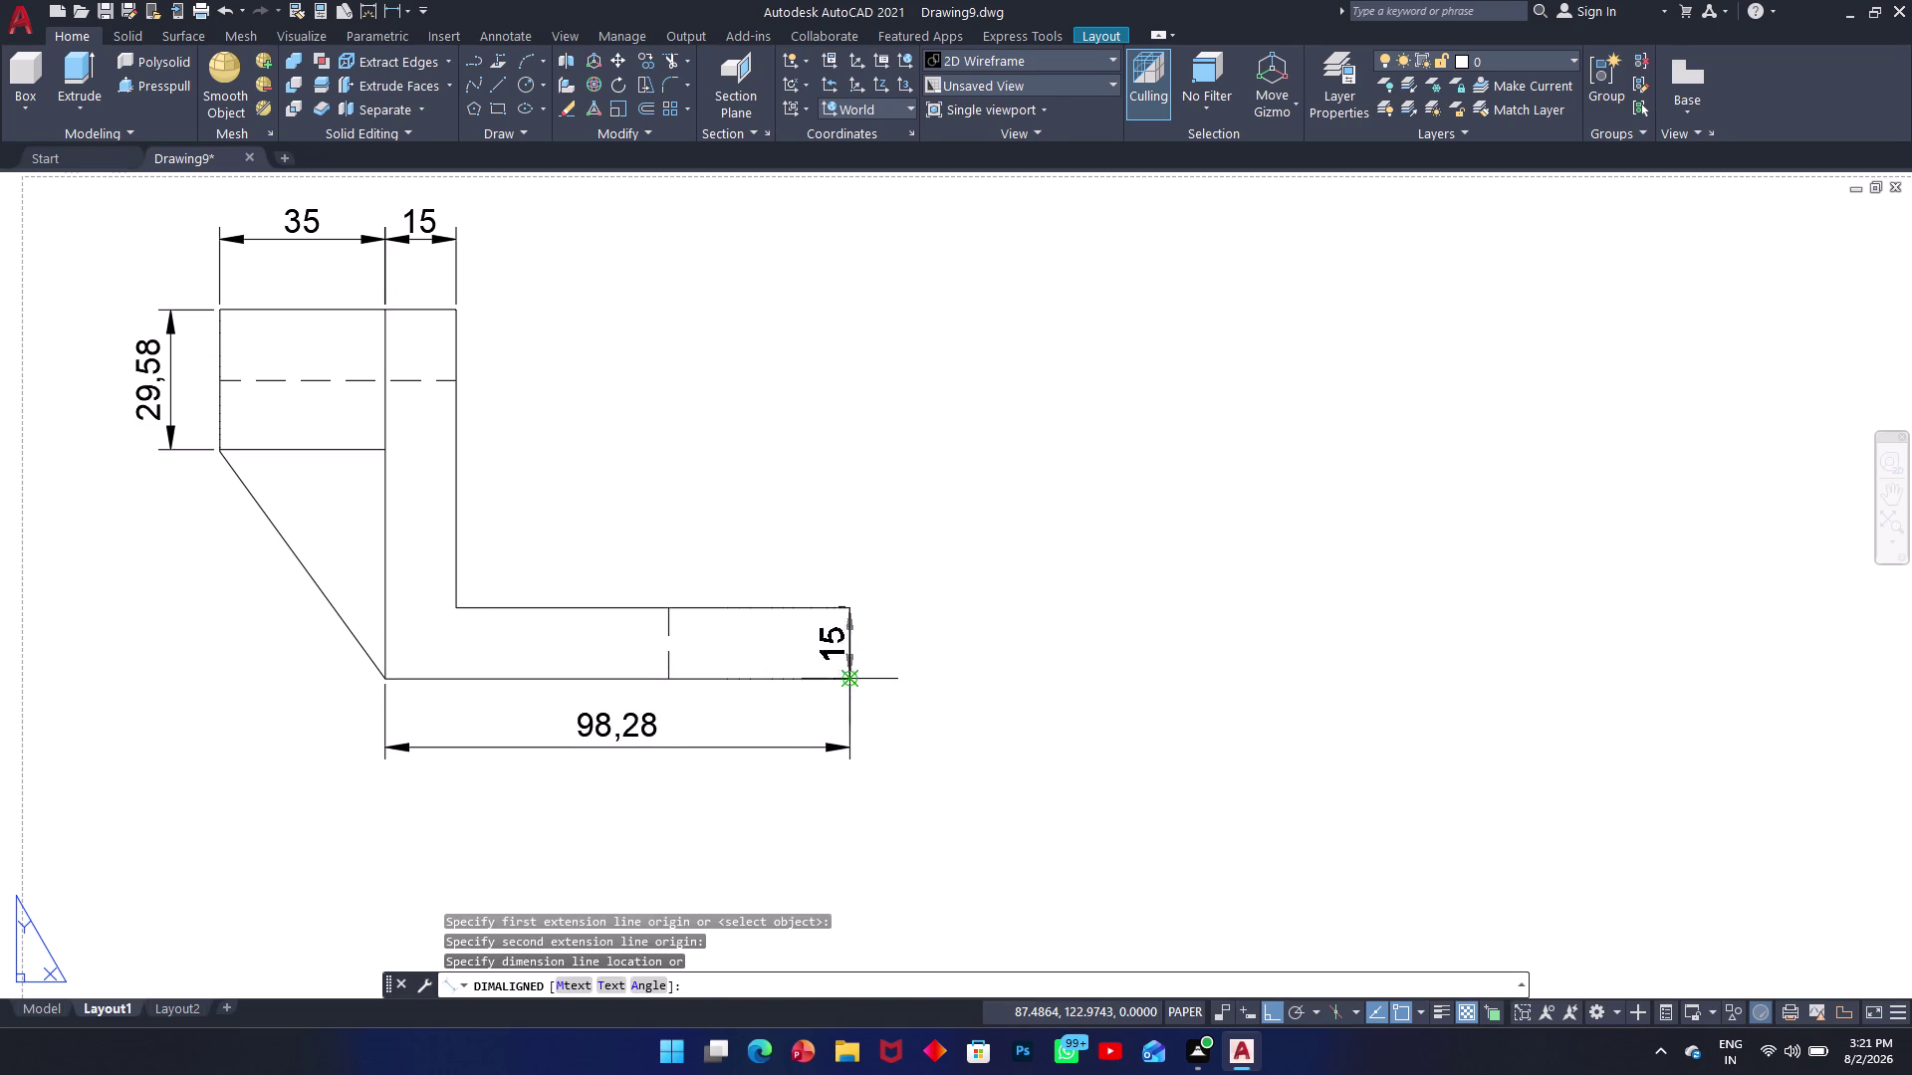
click(905, 660)
key(space)
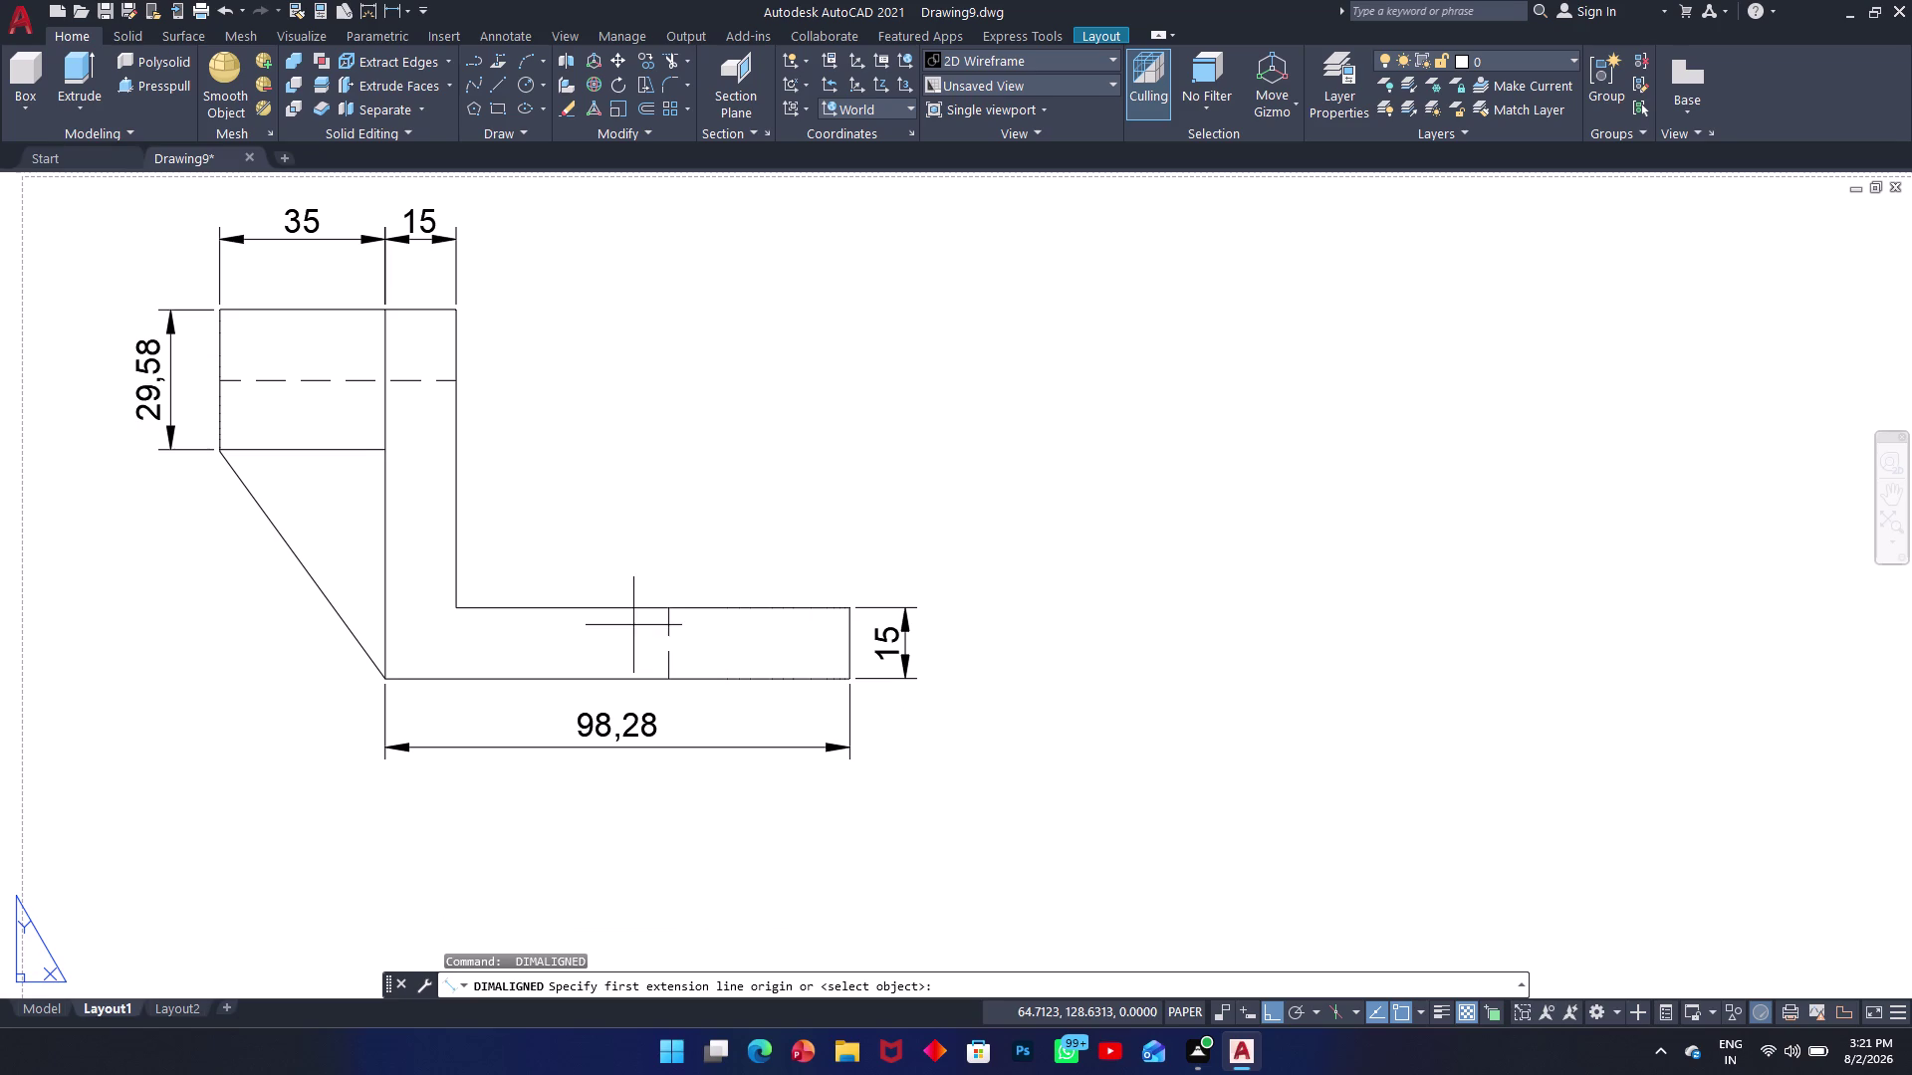
scroll(down, 3)
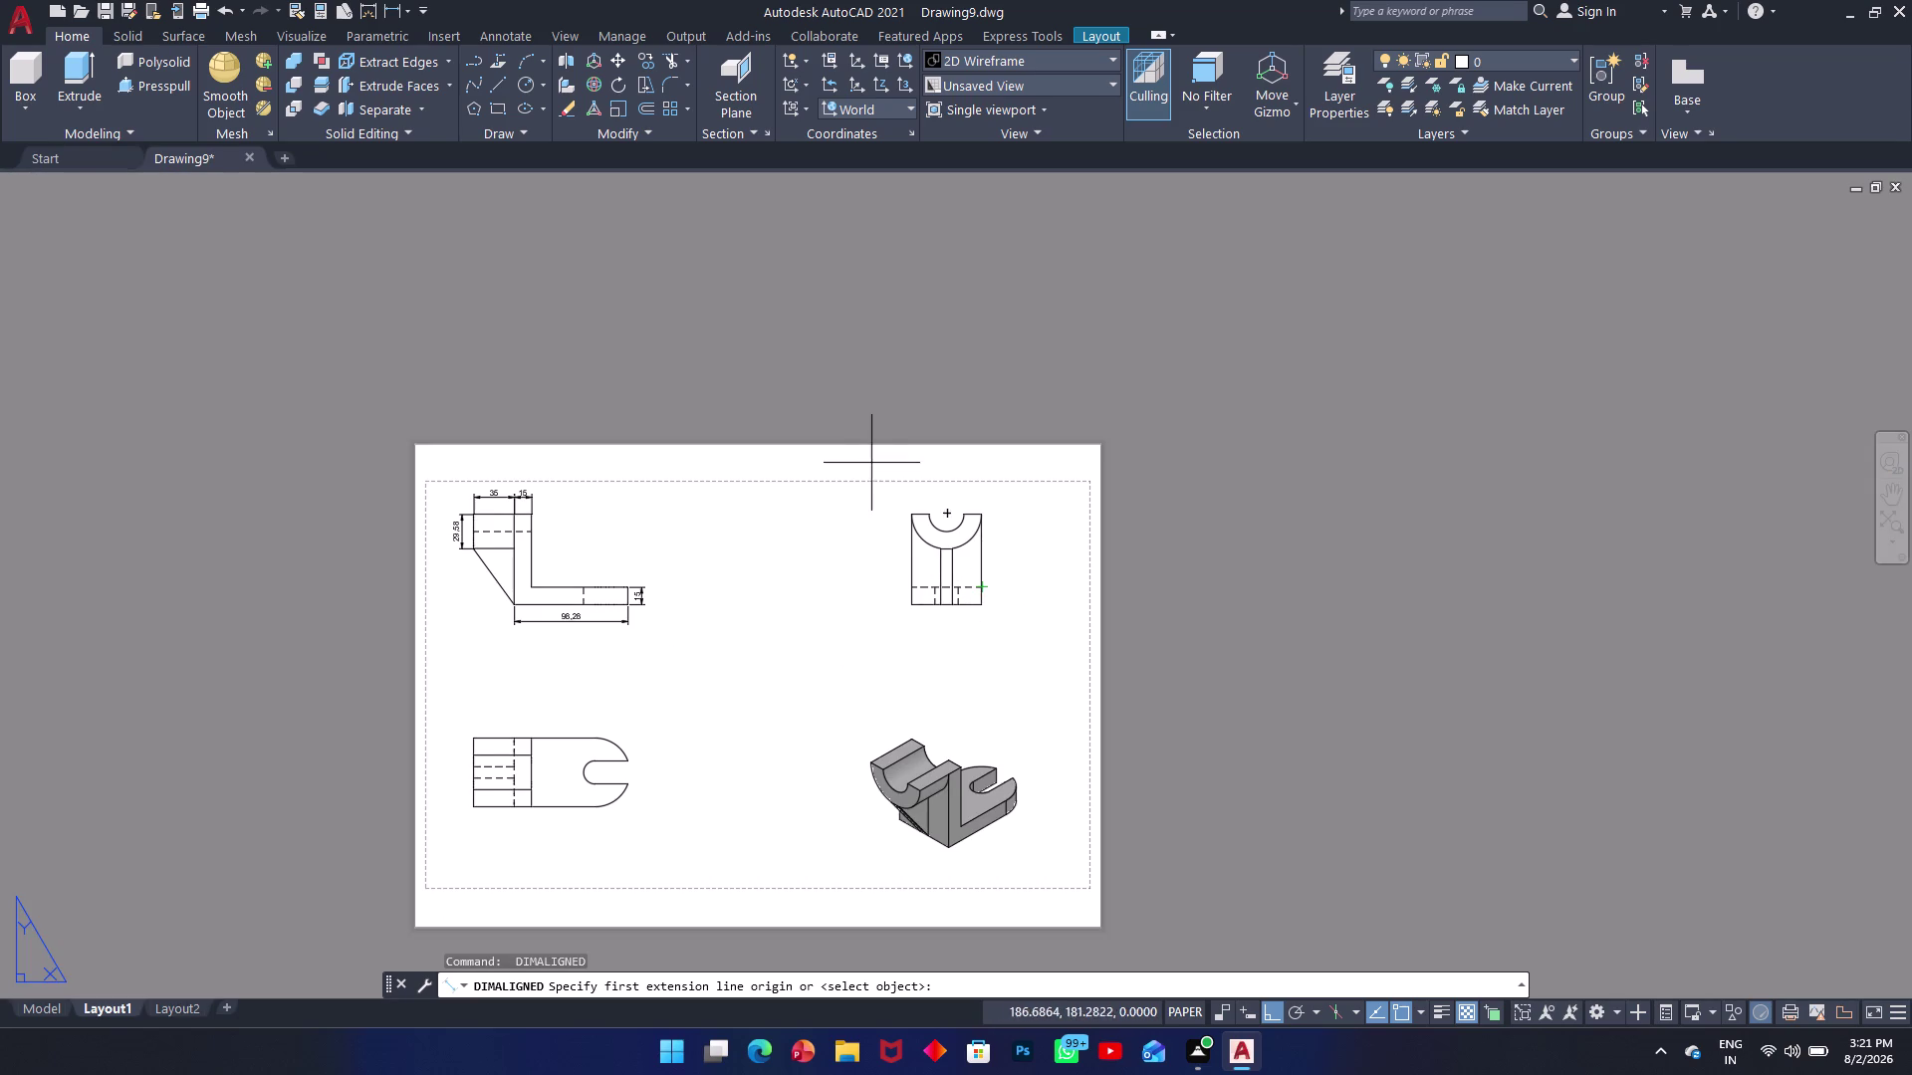
Dimension the side view with its 78 overall height and the 10 central slot width.
scroll(up, 3)
scroll(up, 3)
key(space)
key(space)
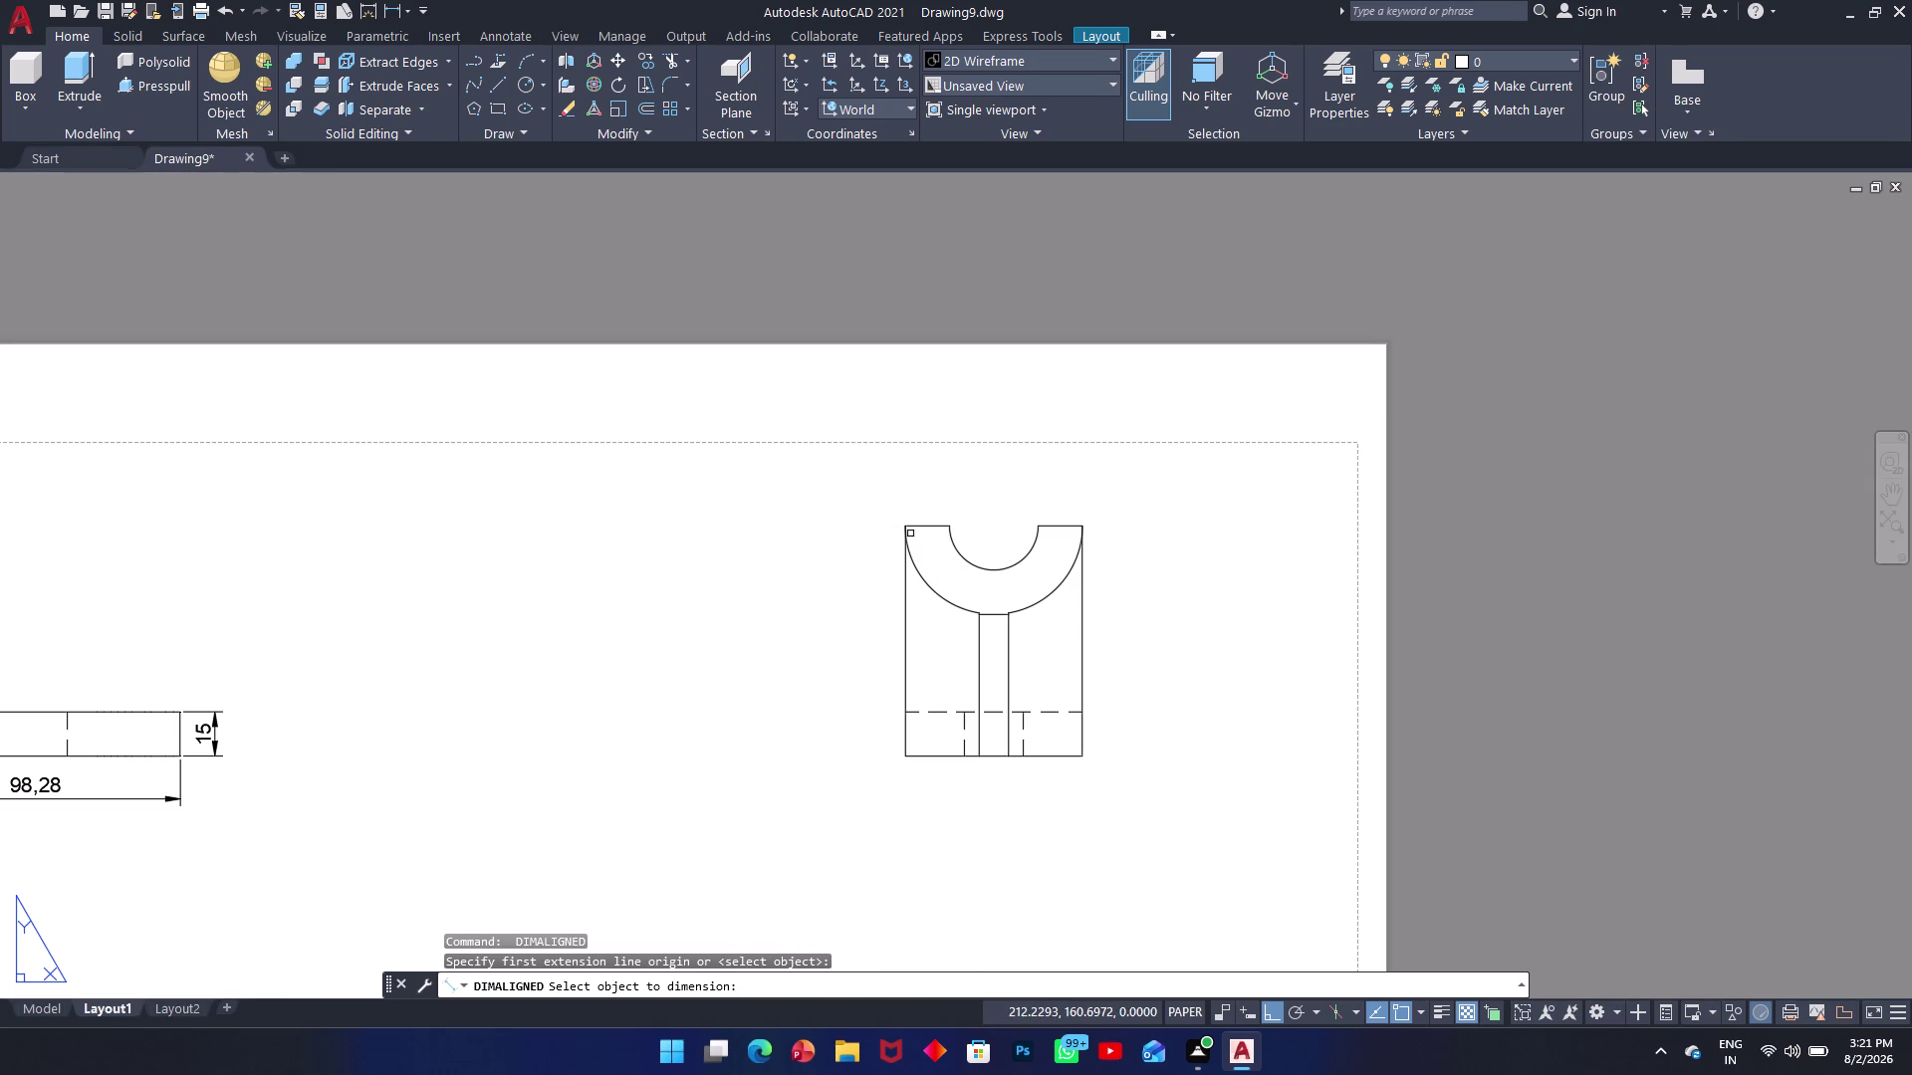
key(space)
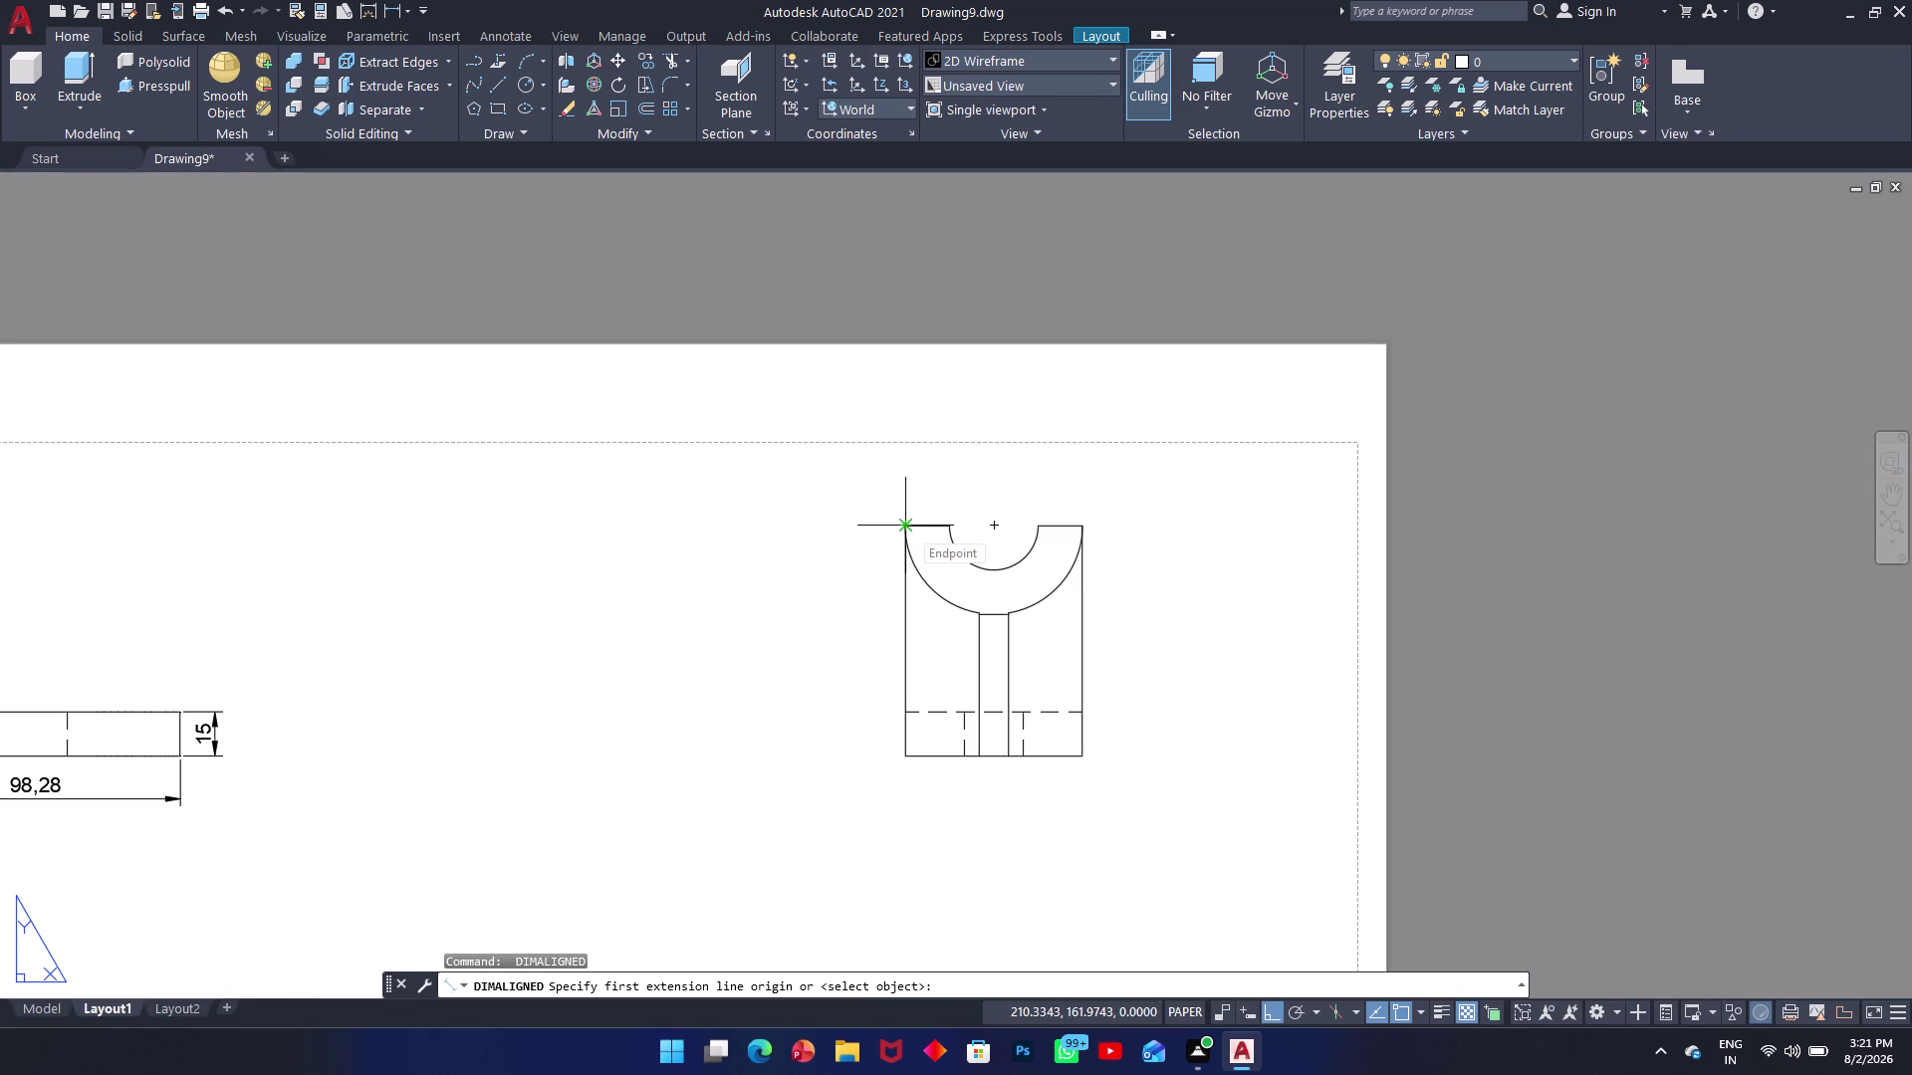
click(908, 528)
click(911, 753)
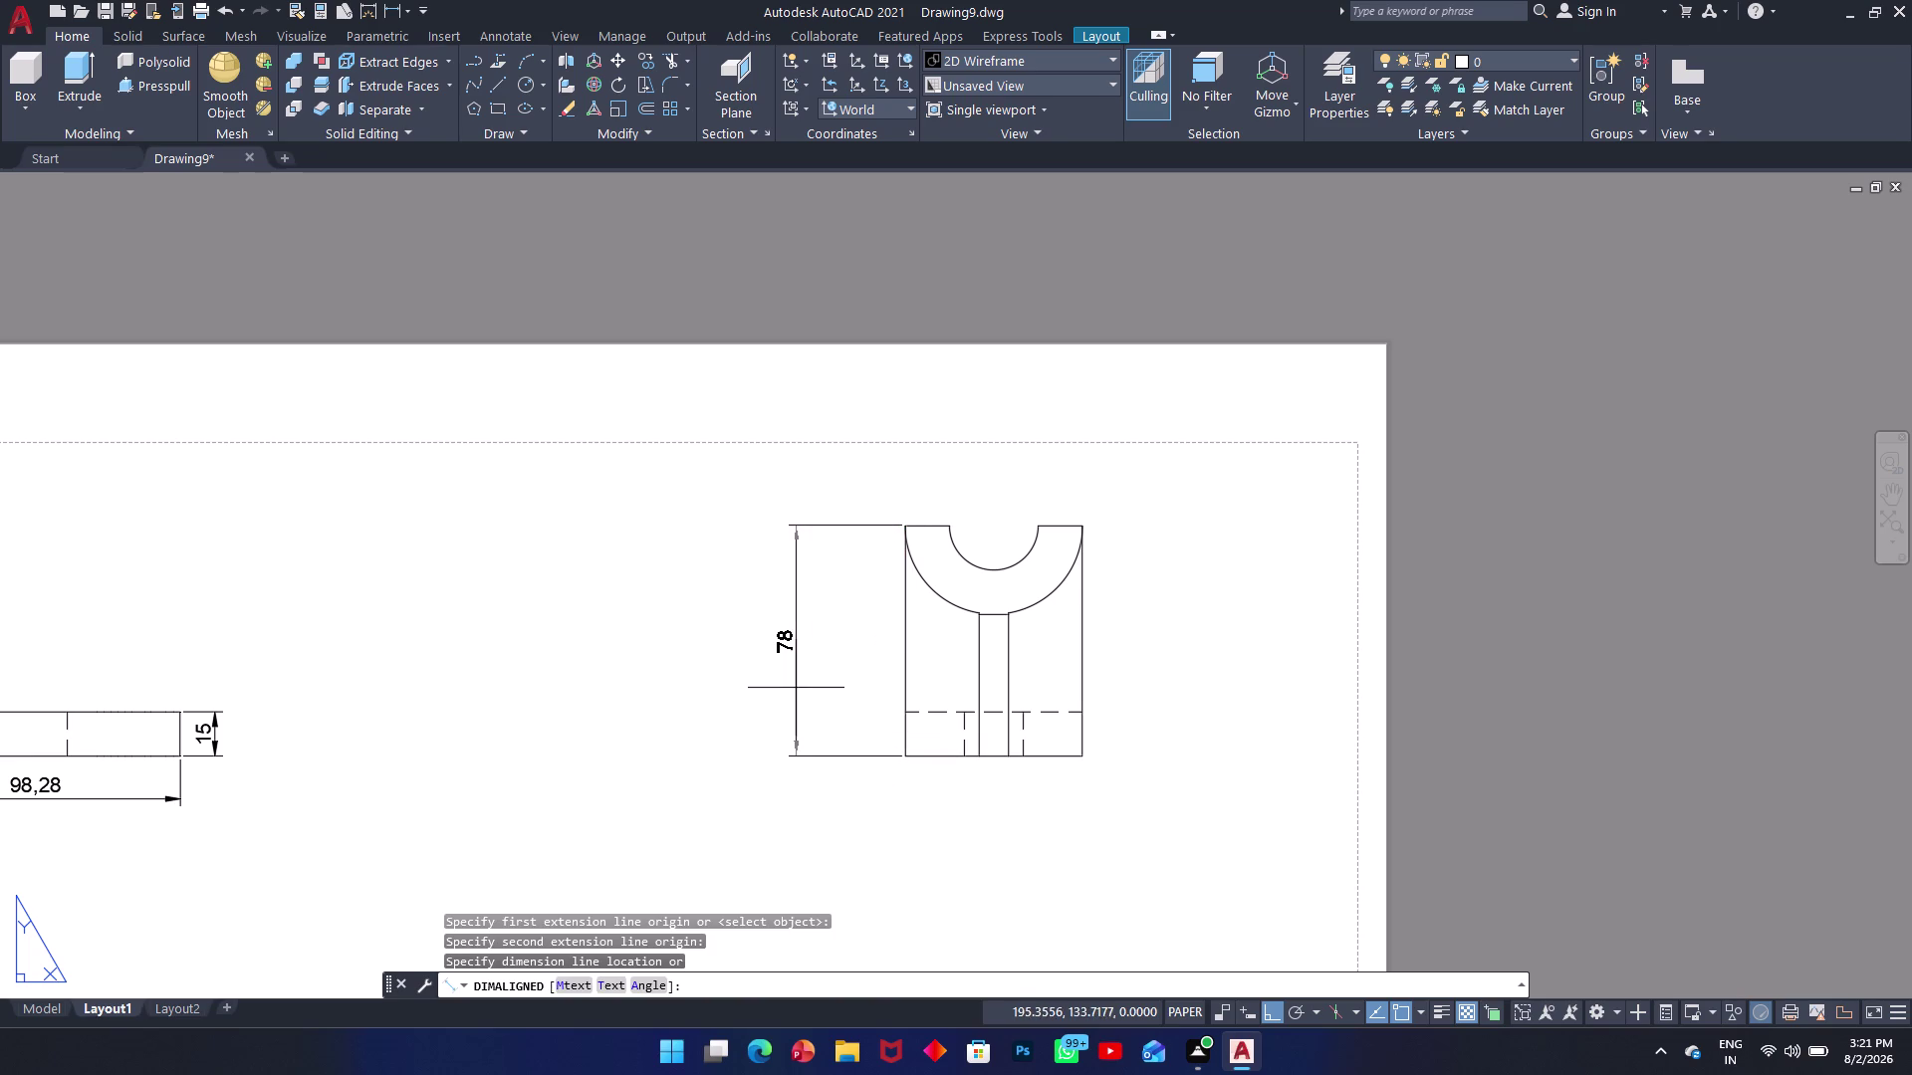
click(794, 687)
key(space)
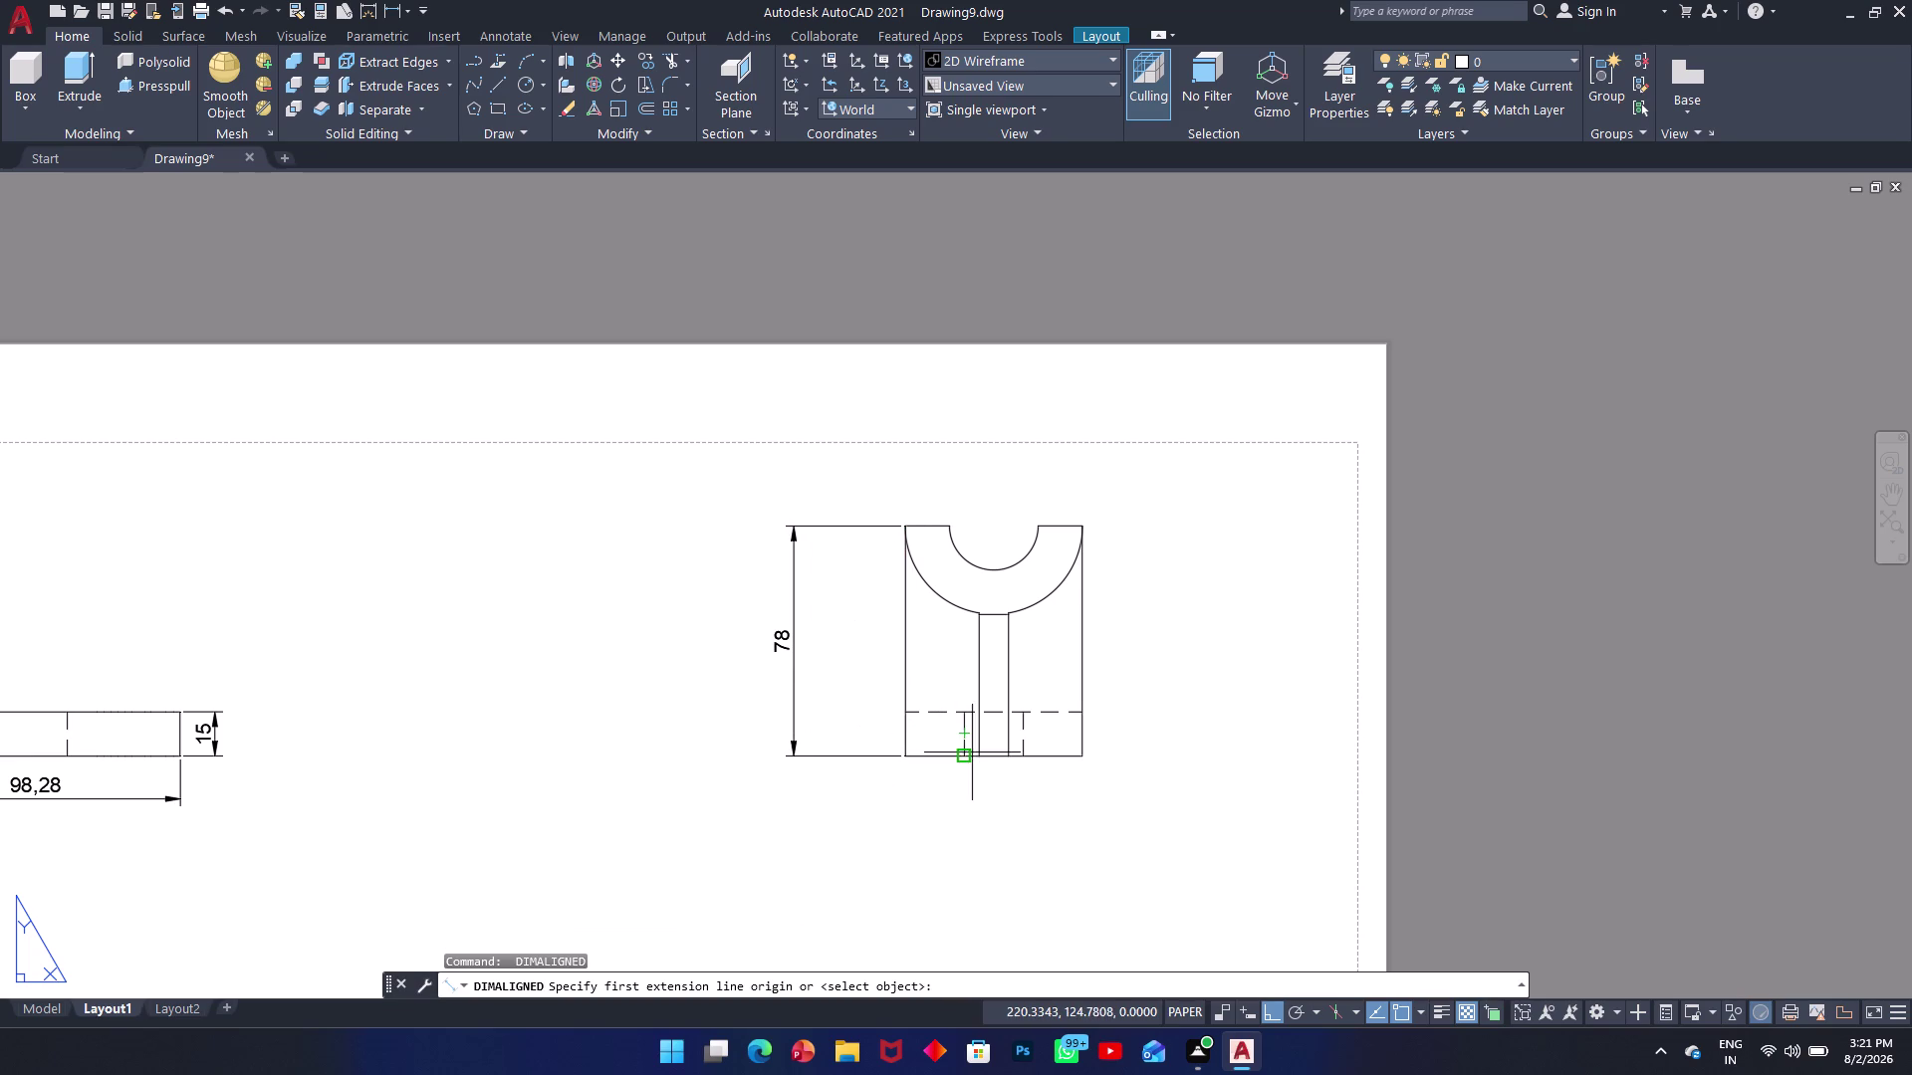
click(980, 756)
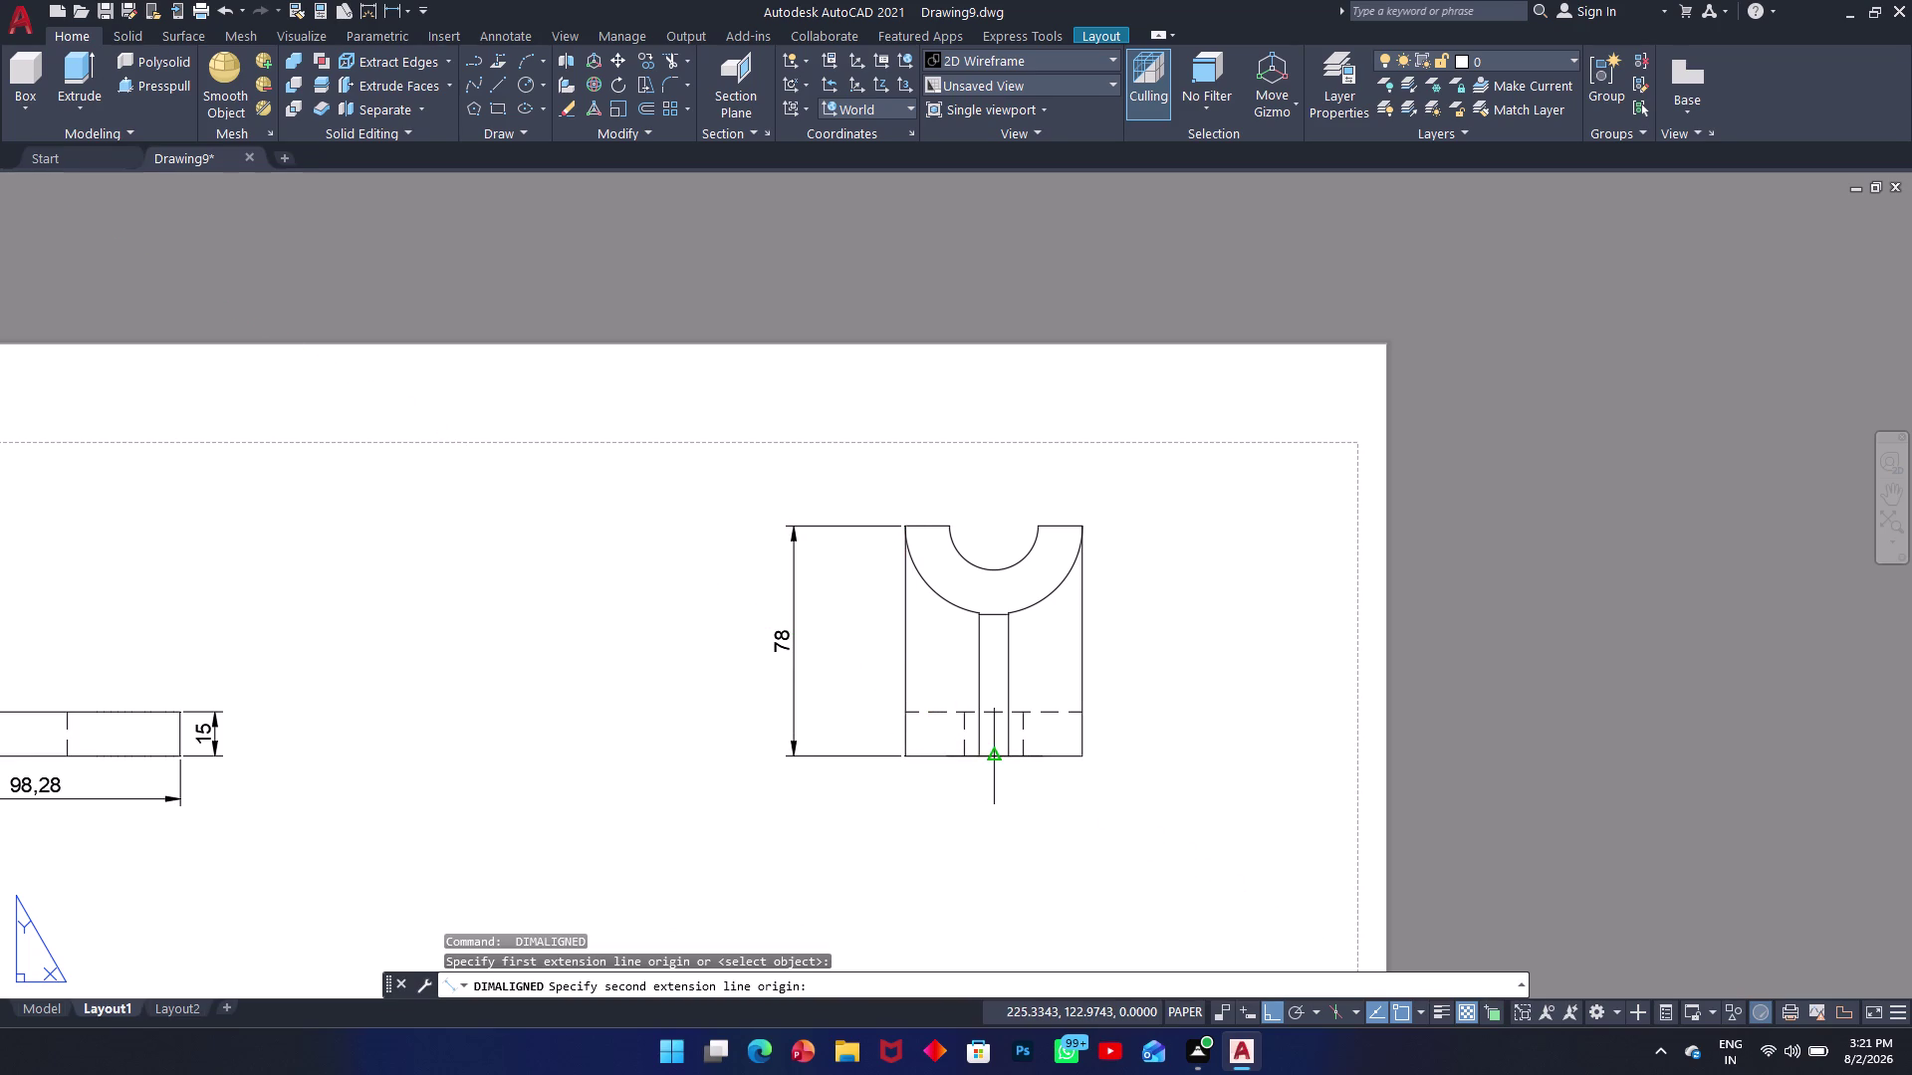
click(1003, 758)
click(994, 797)
key(space)
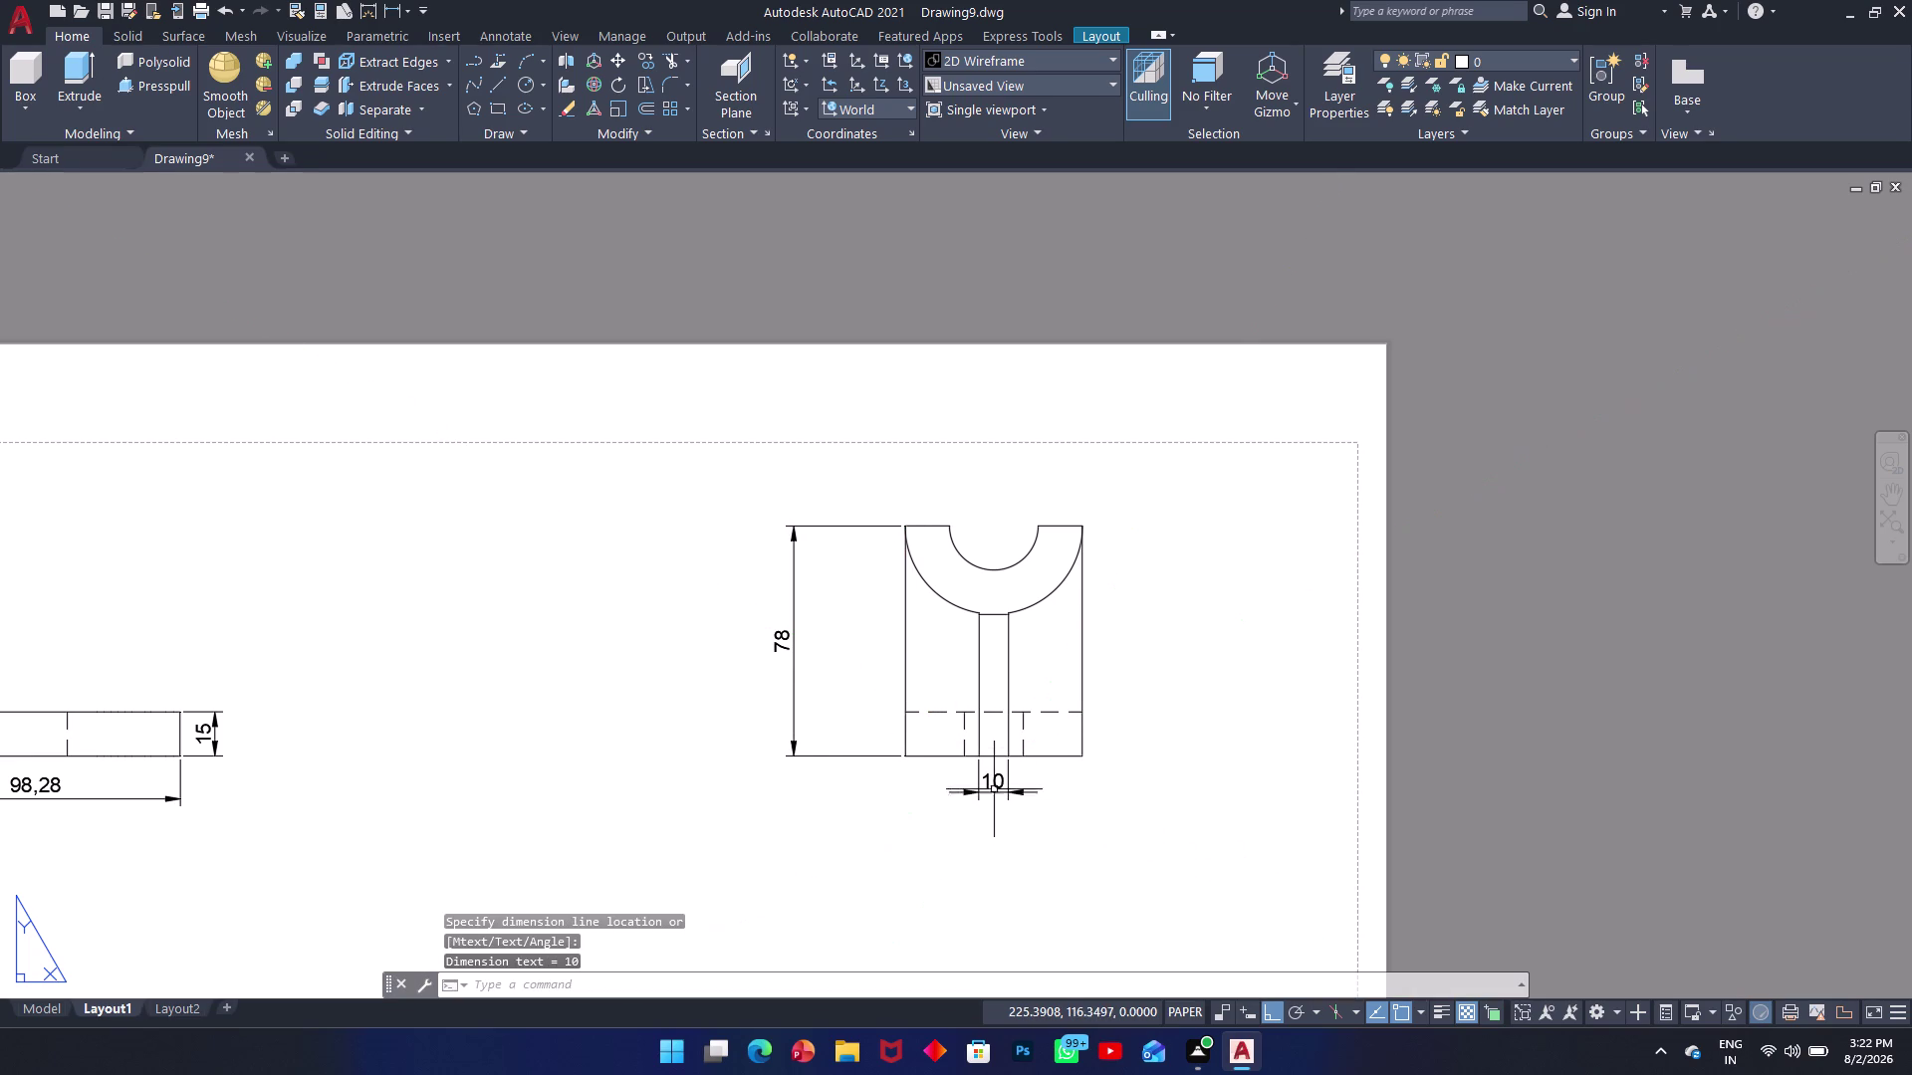
scroll(down, 3)
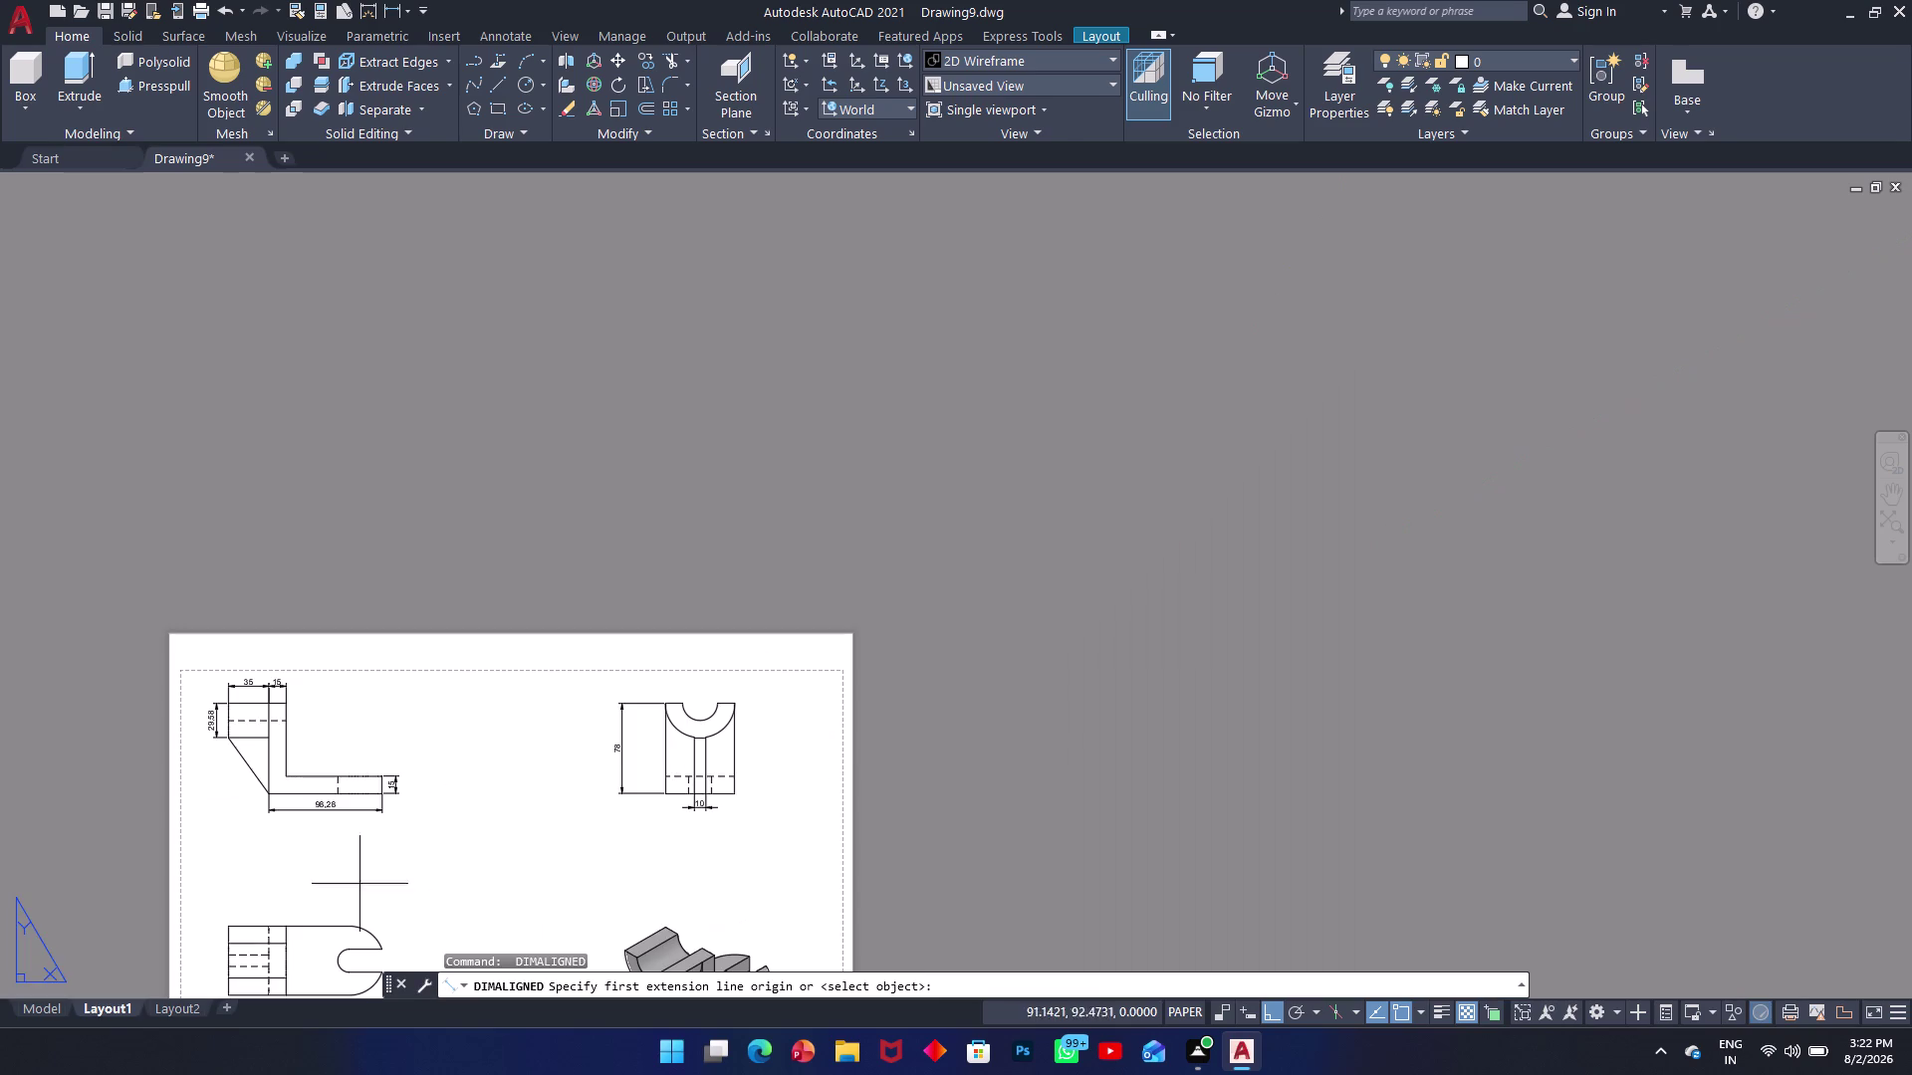
Place the 60 height dimension along the top view's left edge, abandoning a trial 105 dimension.
scroll(up, 3)
middle_drag(279, 924, 565, 418)
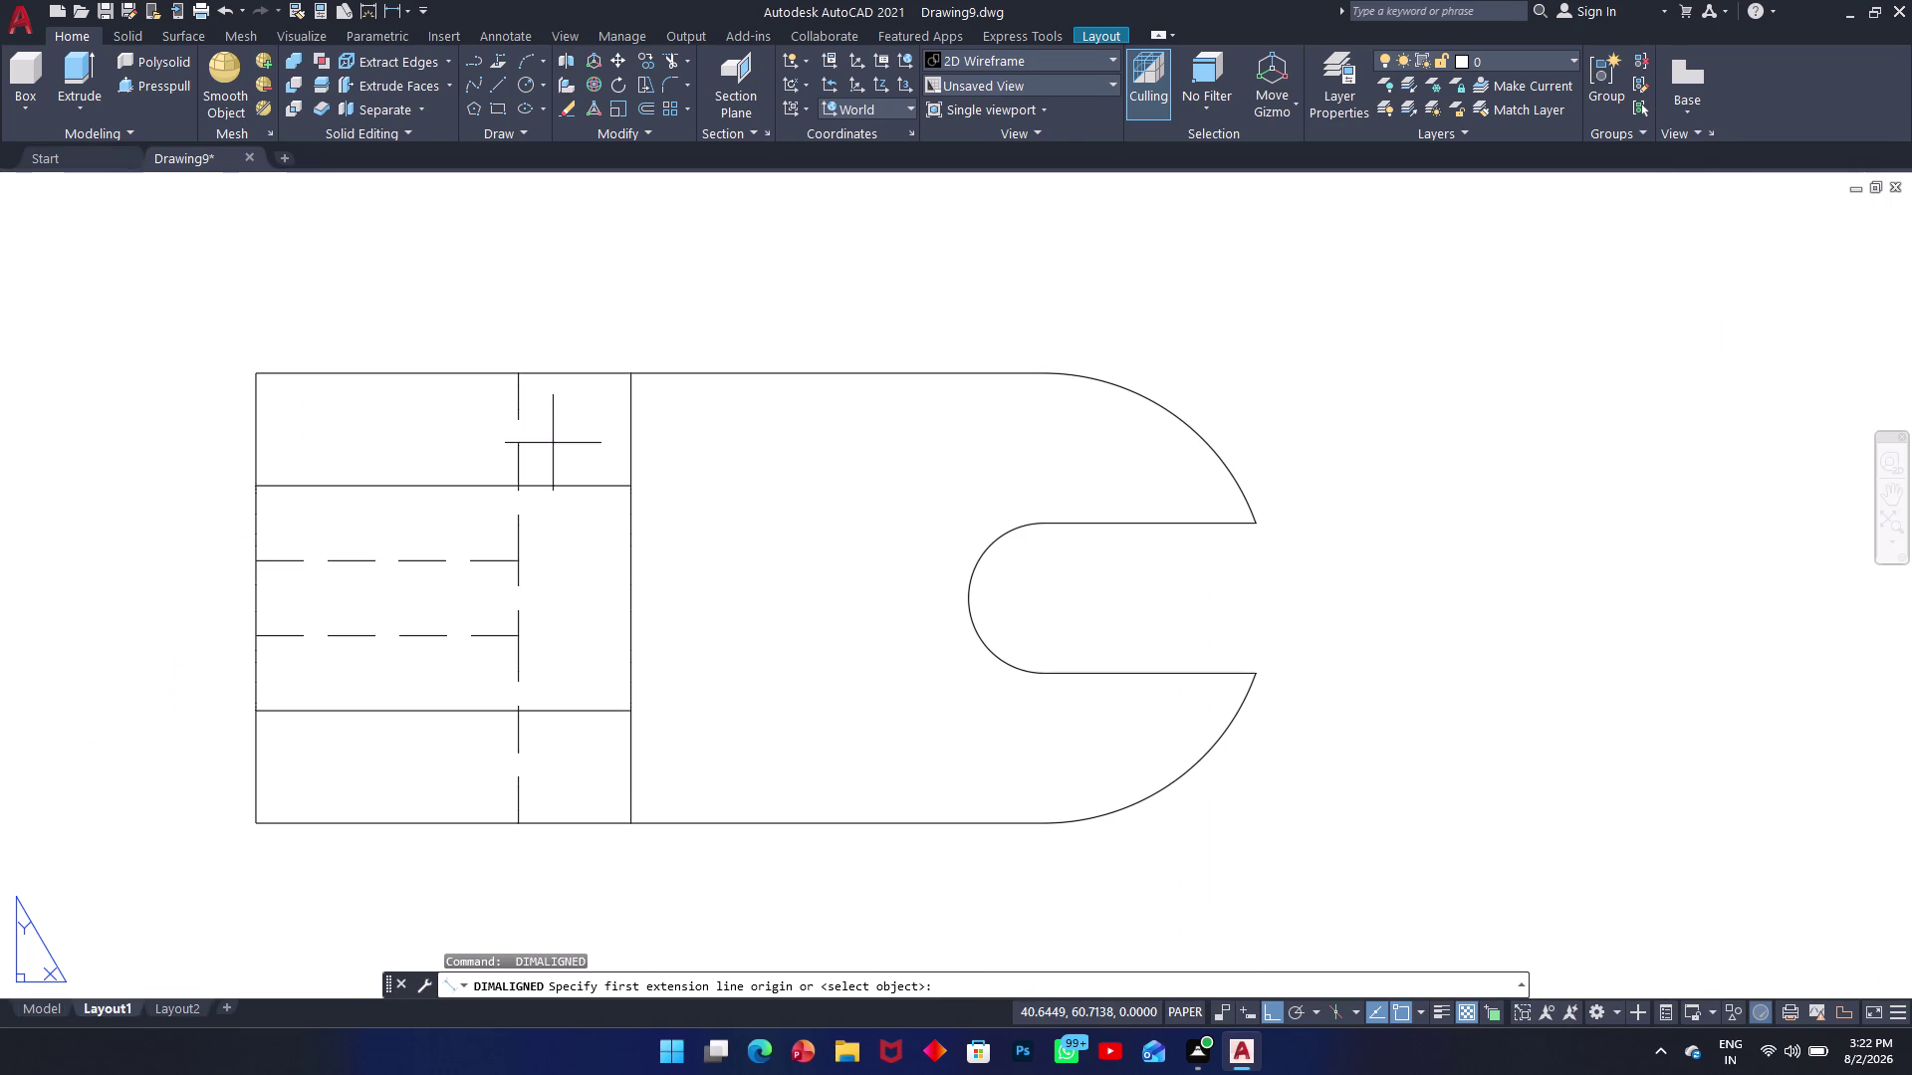
click(259, 376)
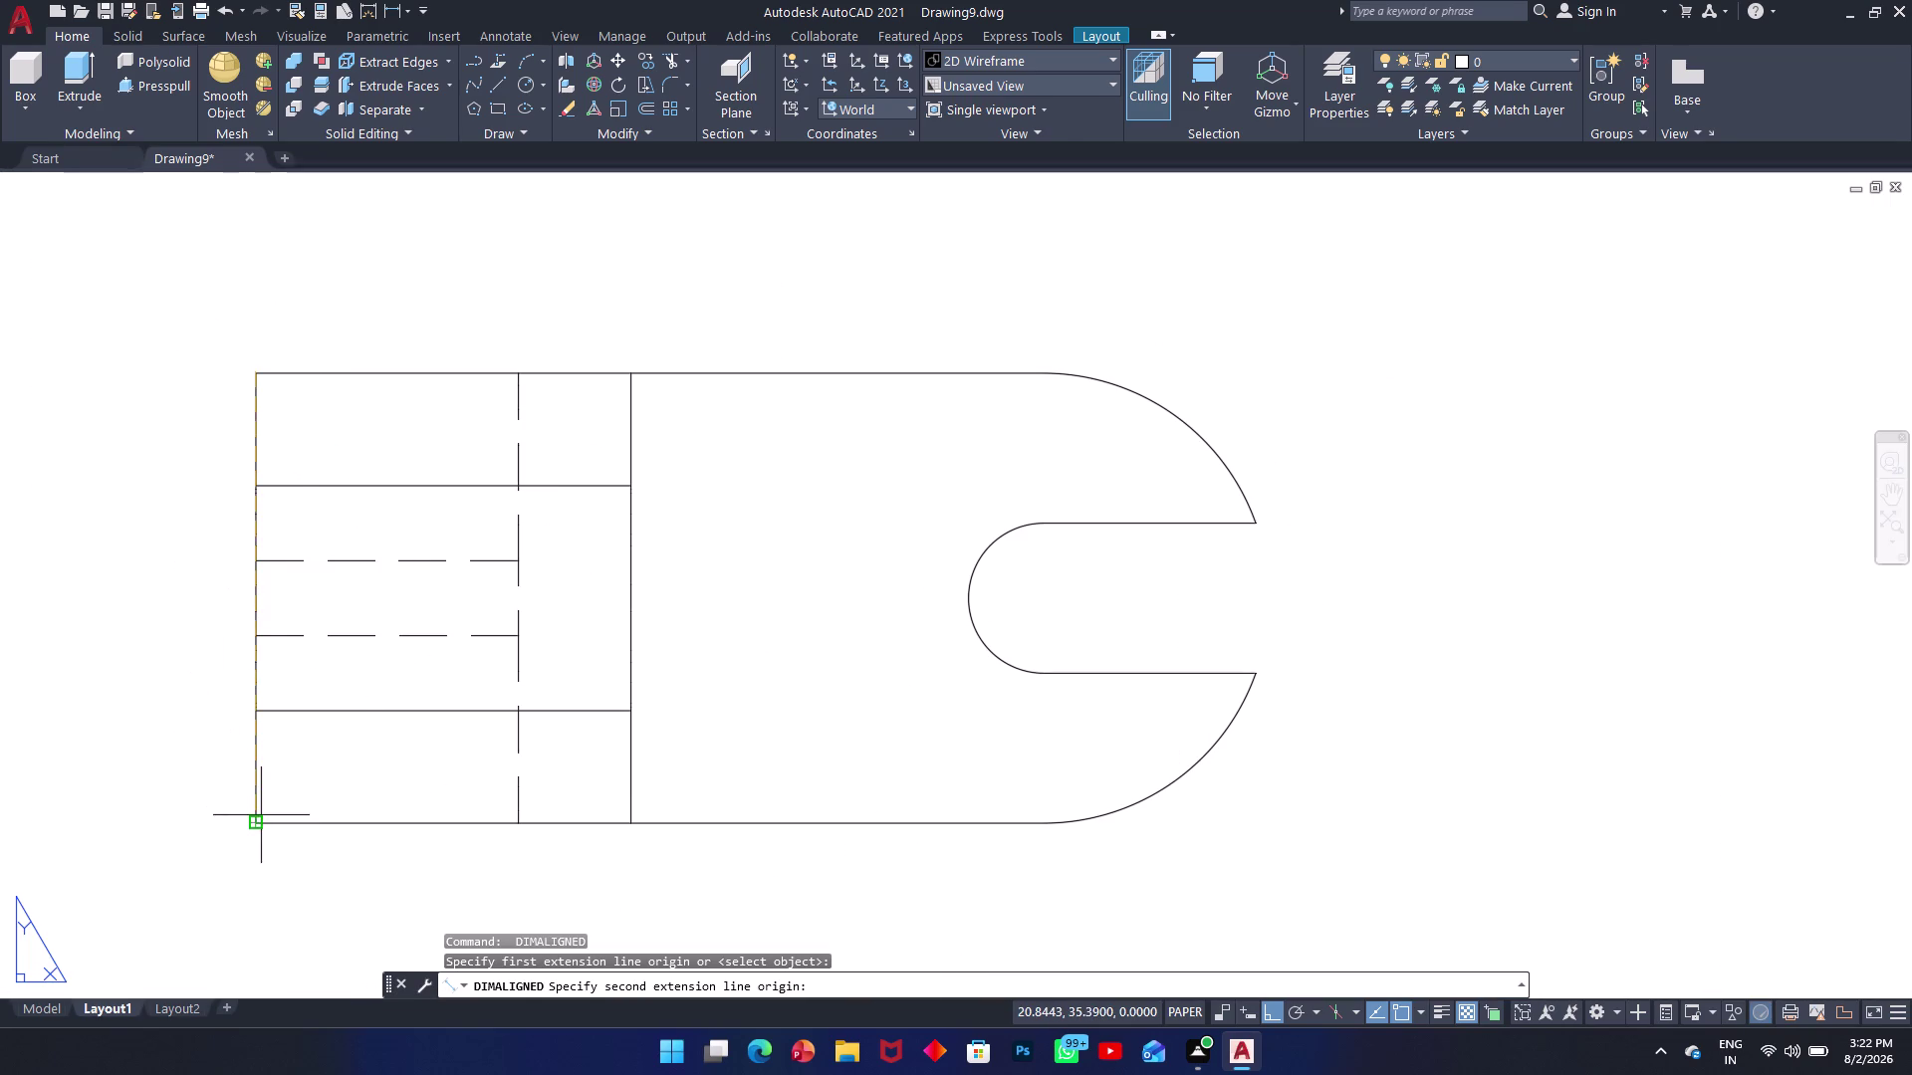
click(259, 818)
click(143, 731)
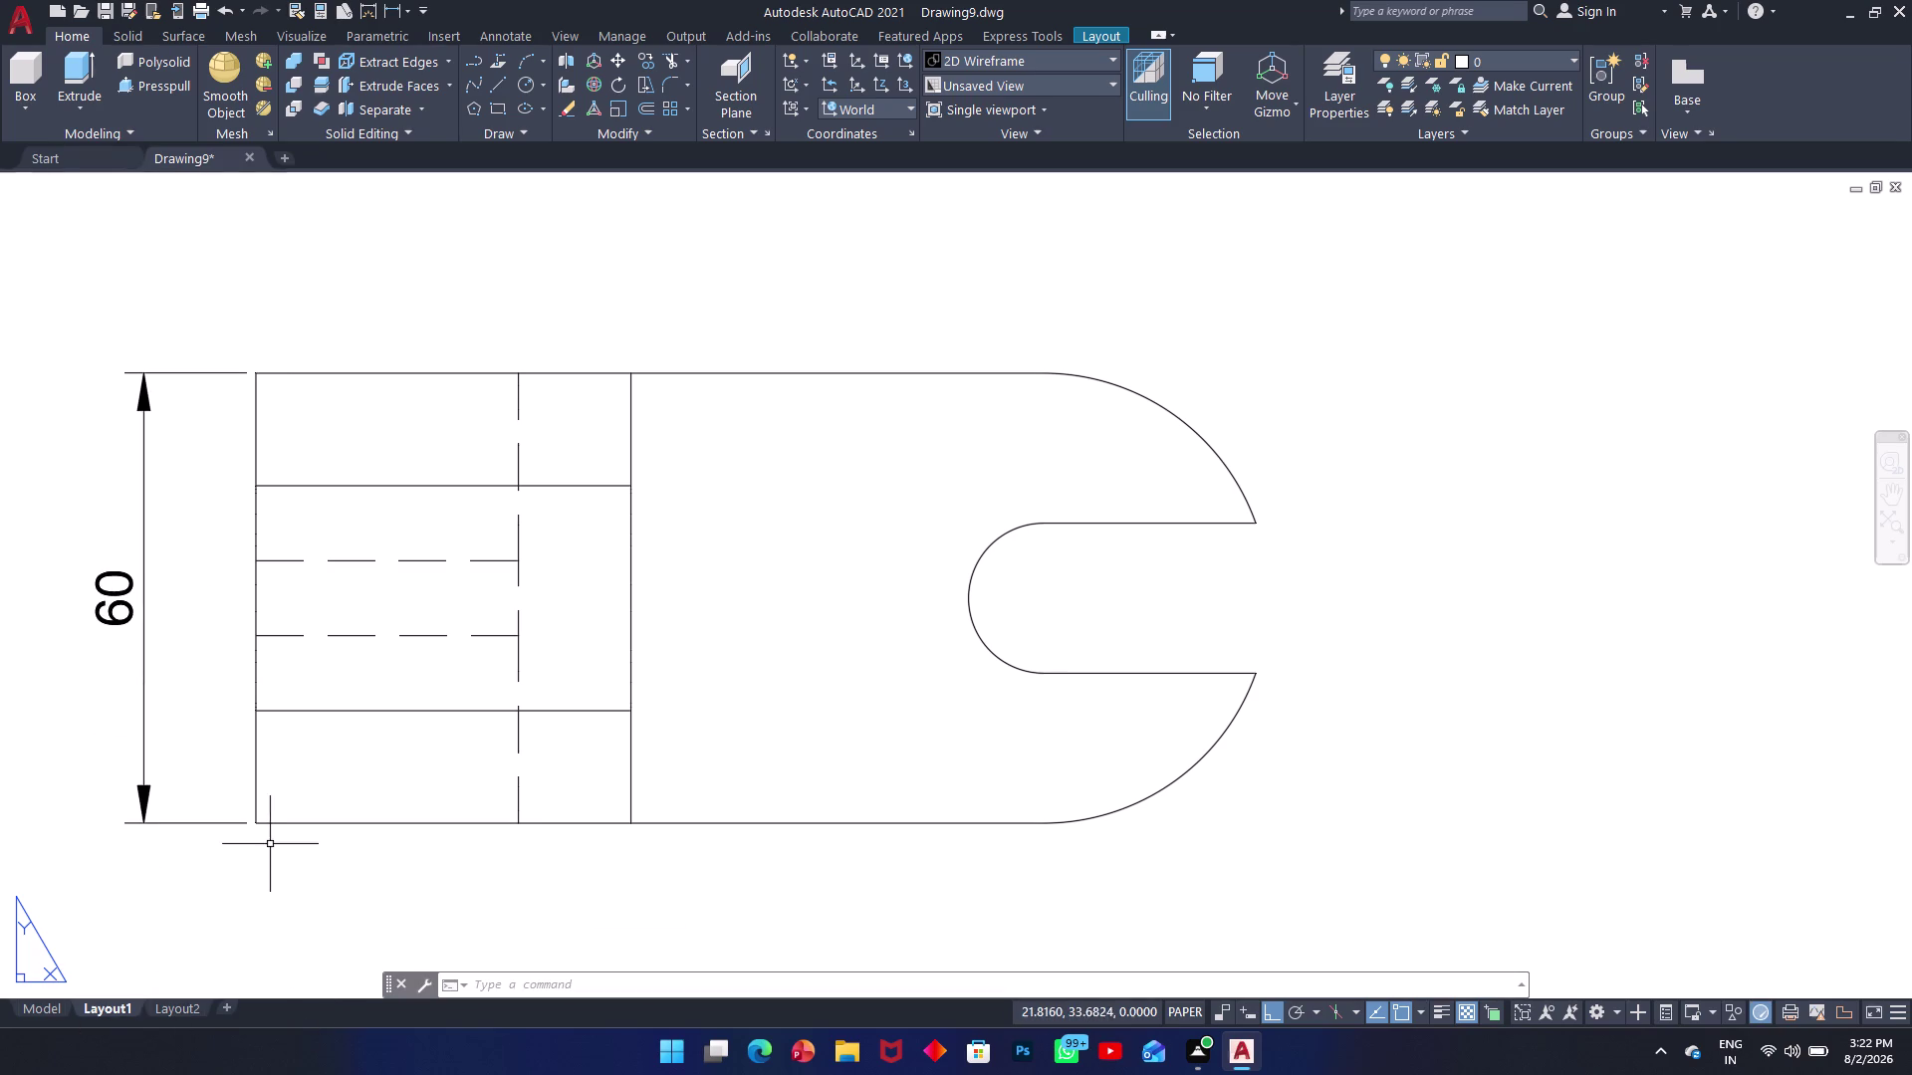
key(space)
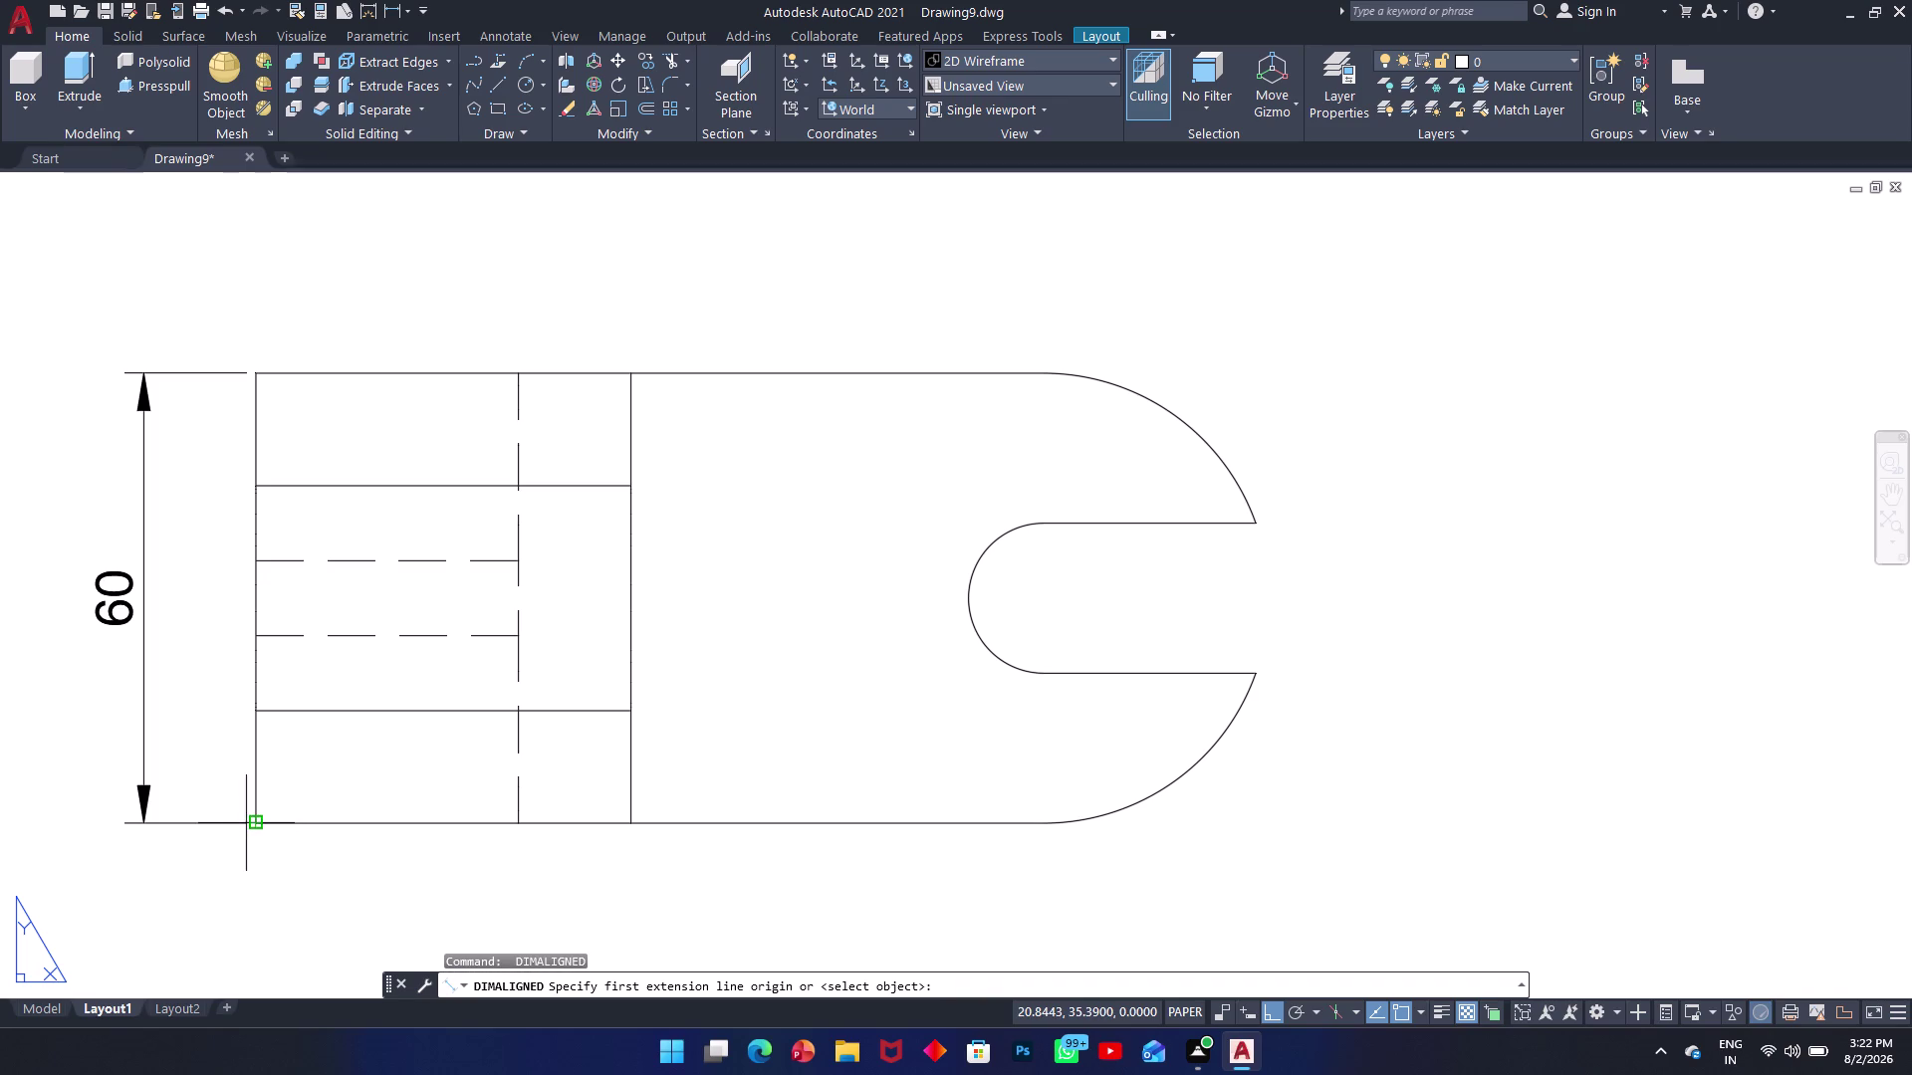
click(255, 827)
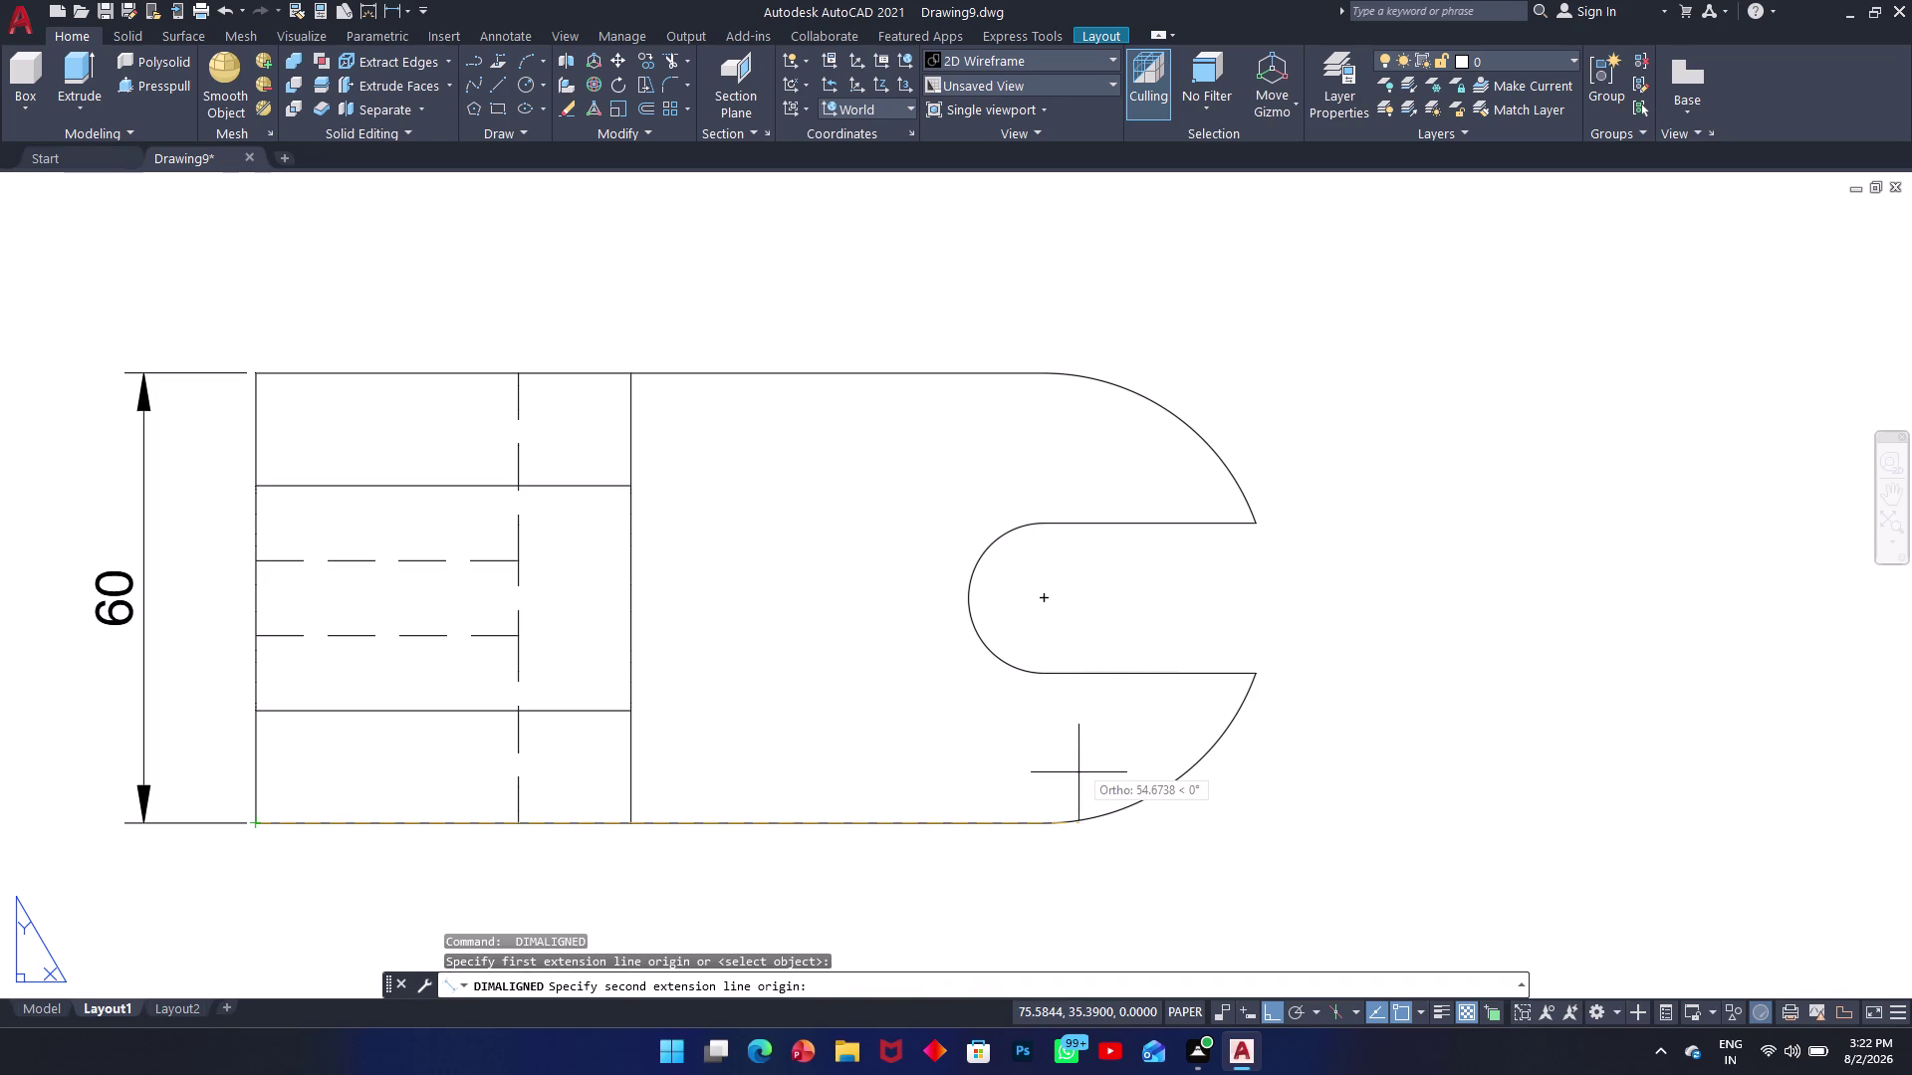
click(1047, 822)
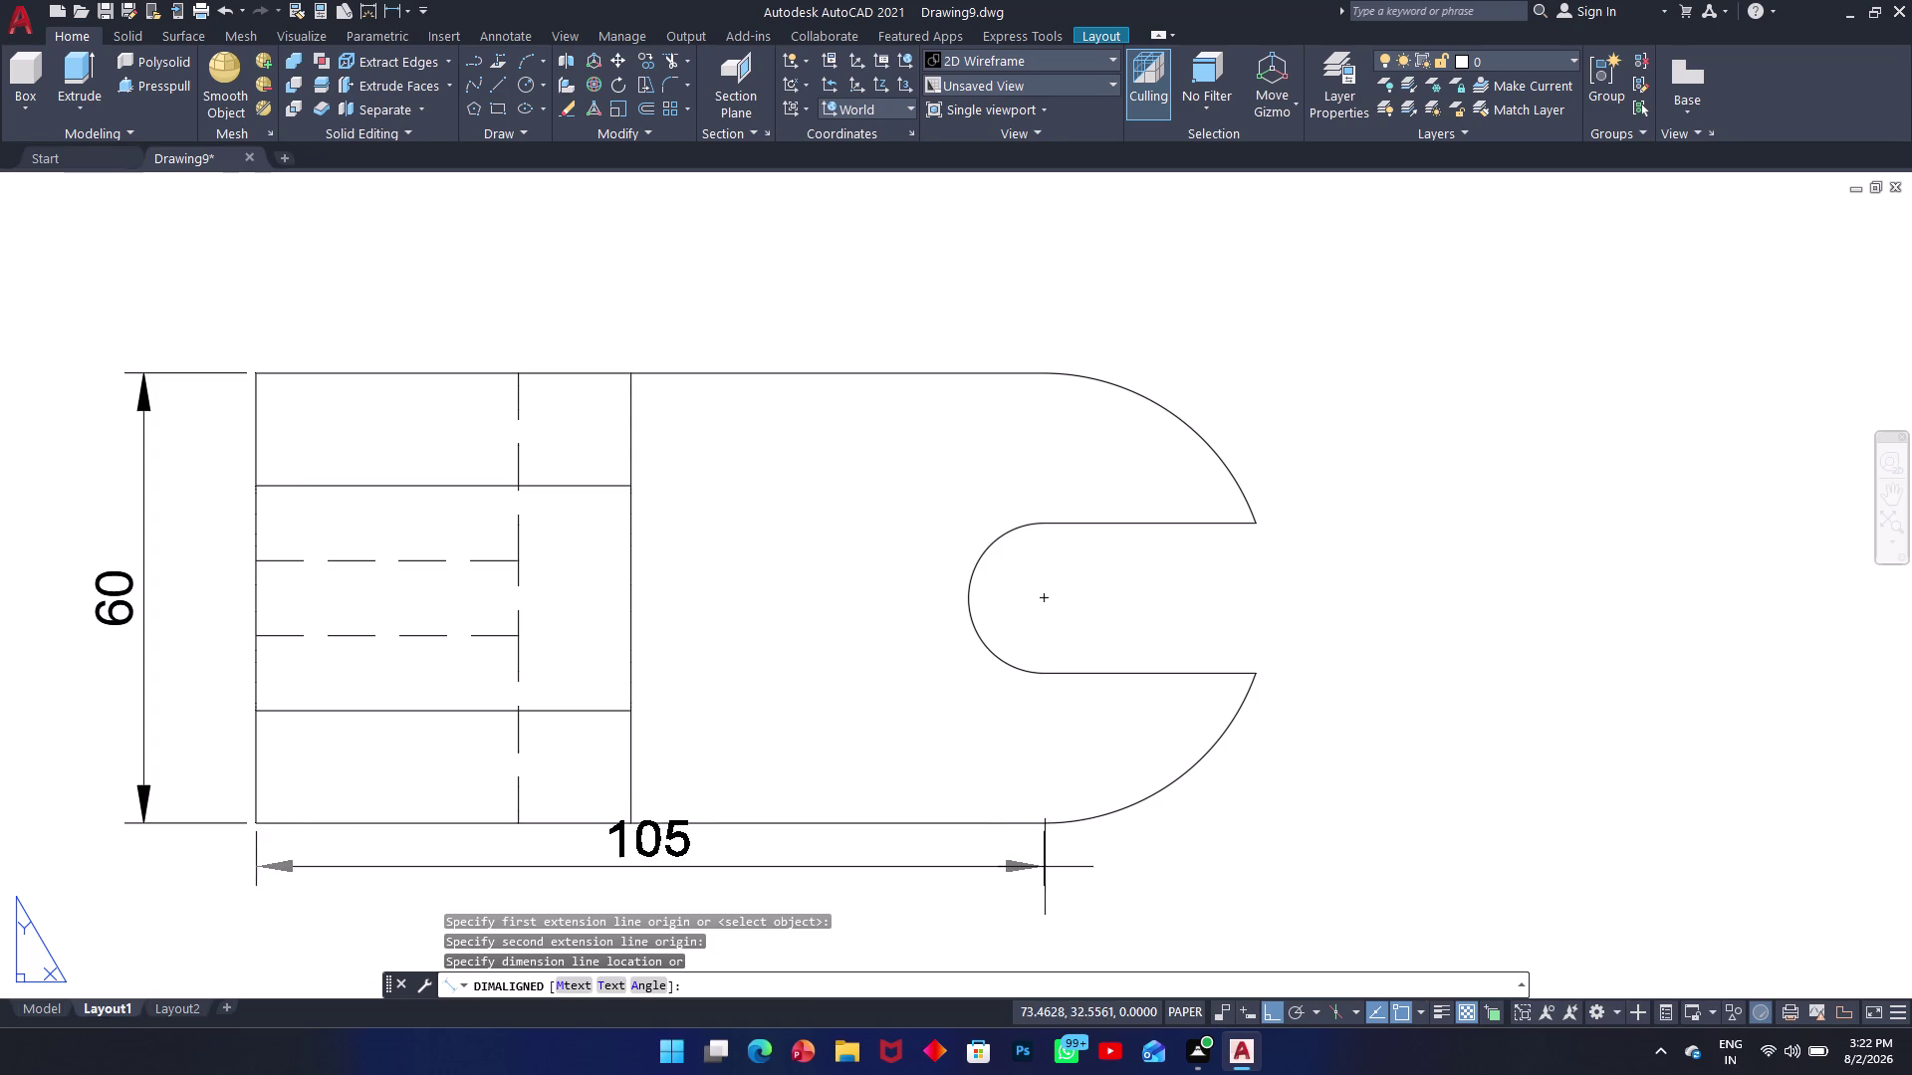
key(Escape)
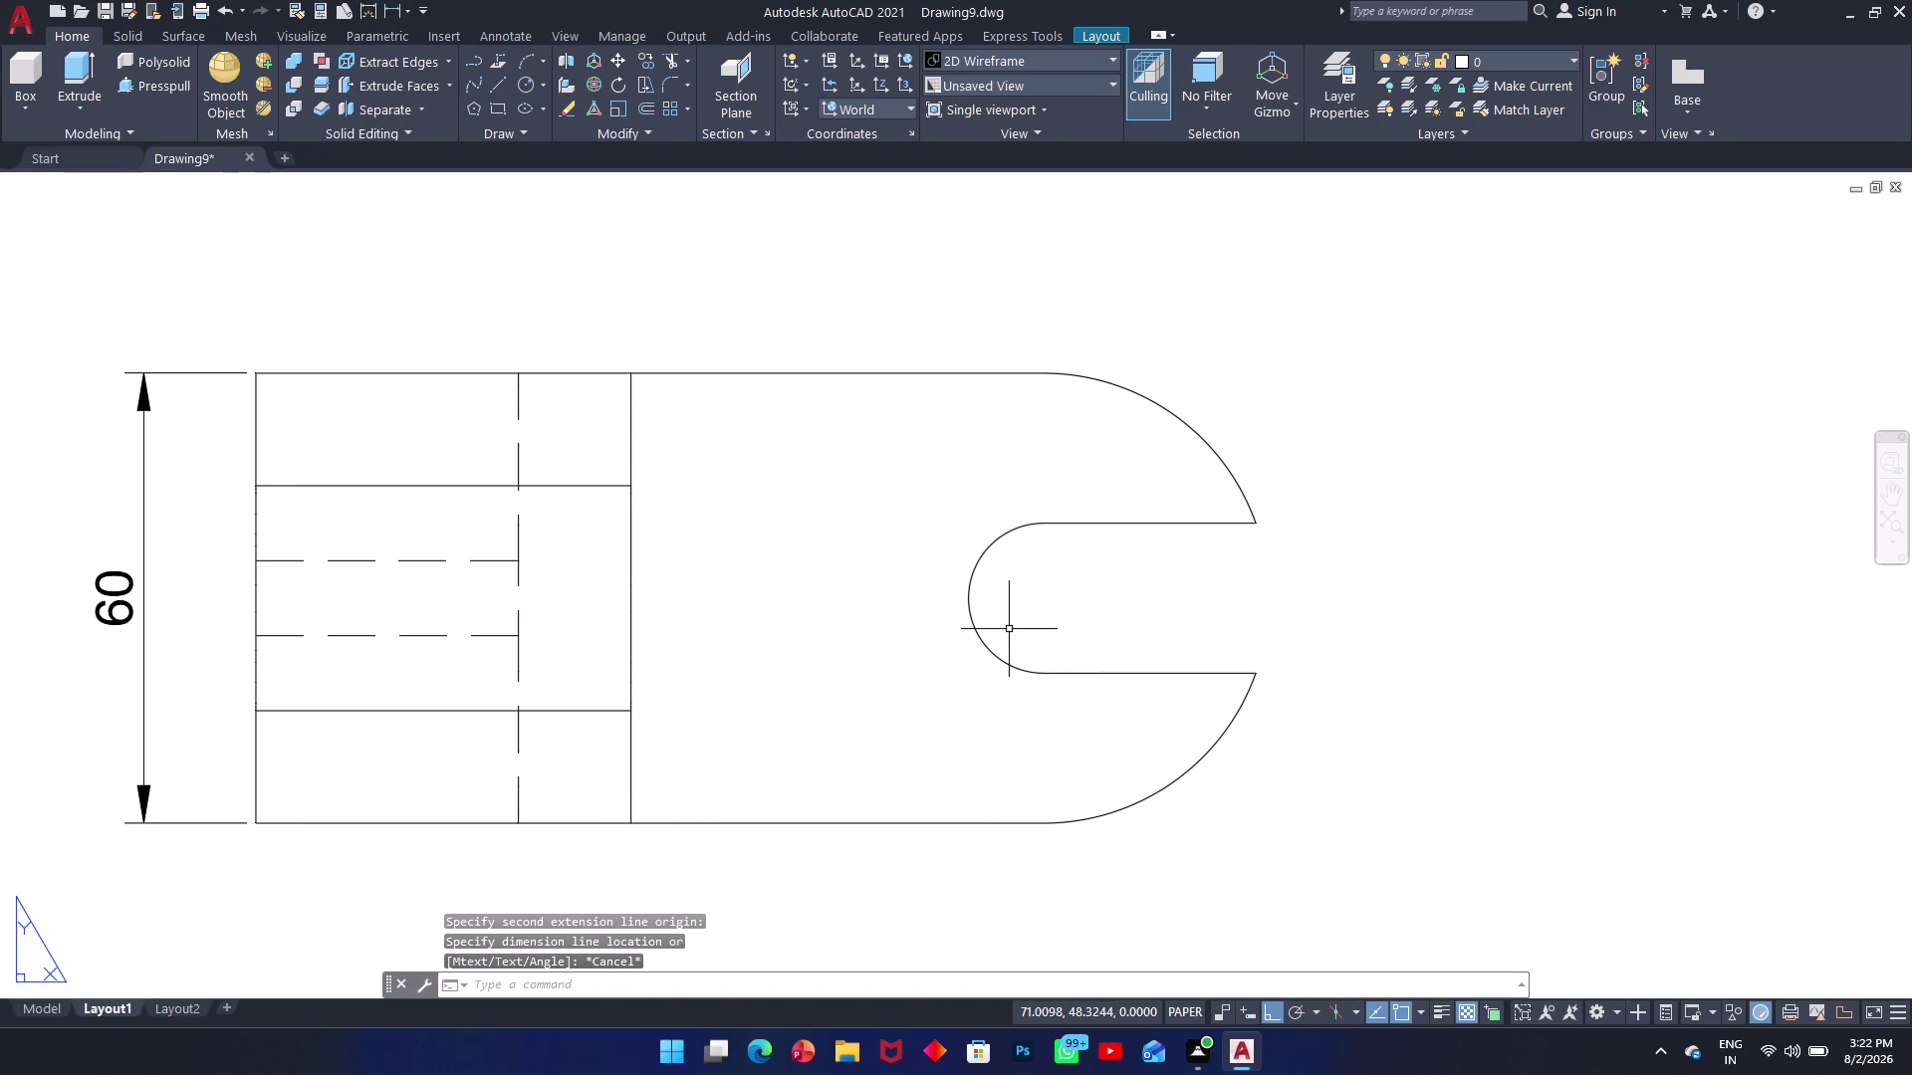
Draw, then undo, a trial line from the slot centre to the top view's left edge.
text(l)
key(space)
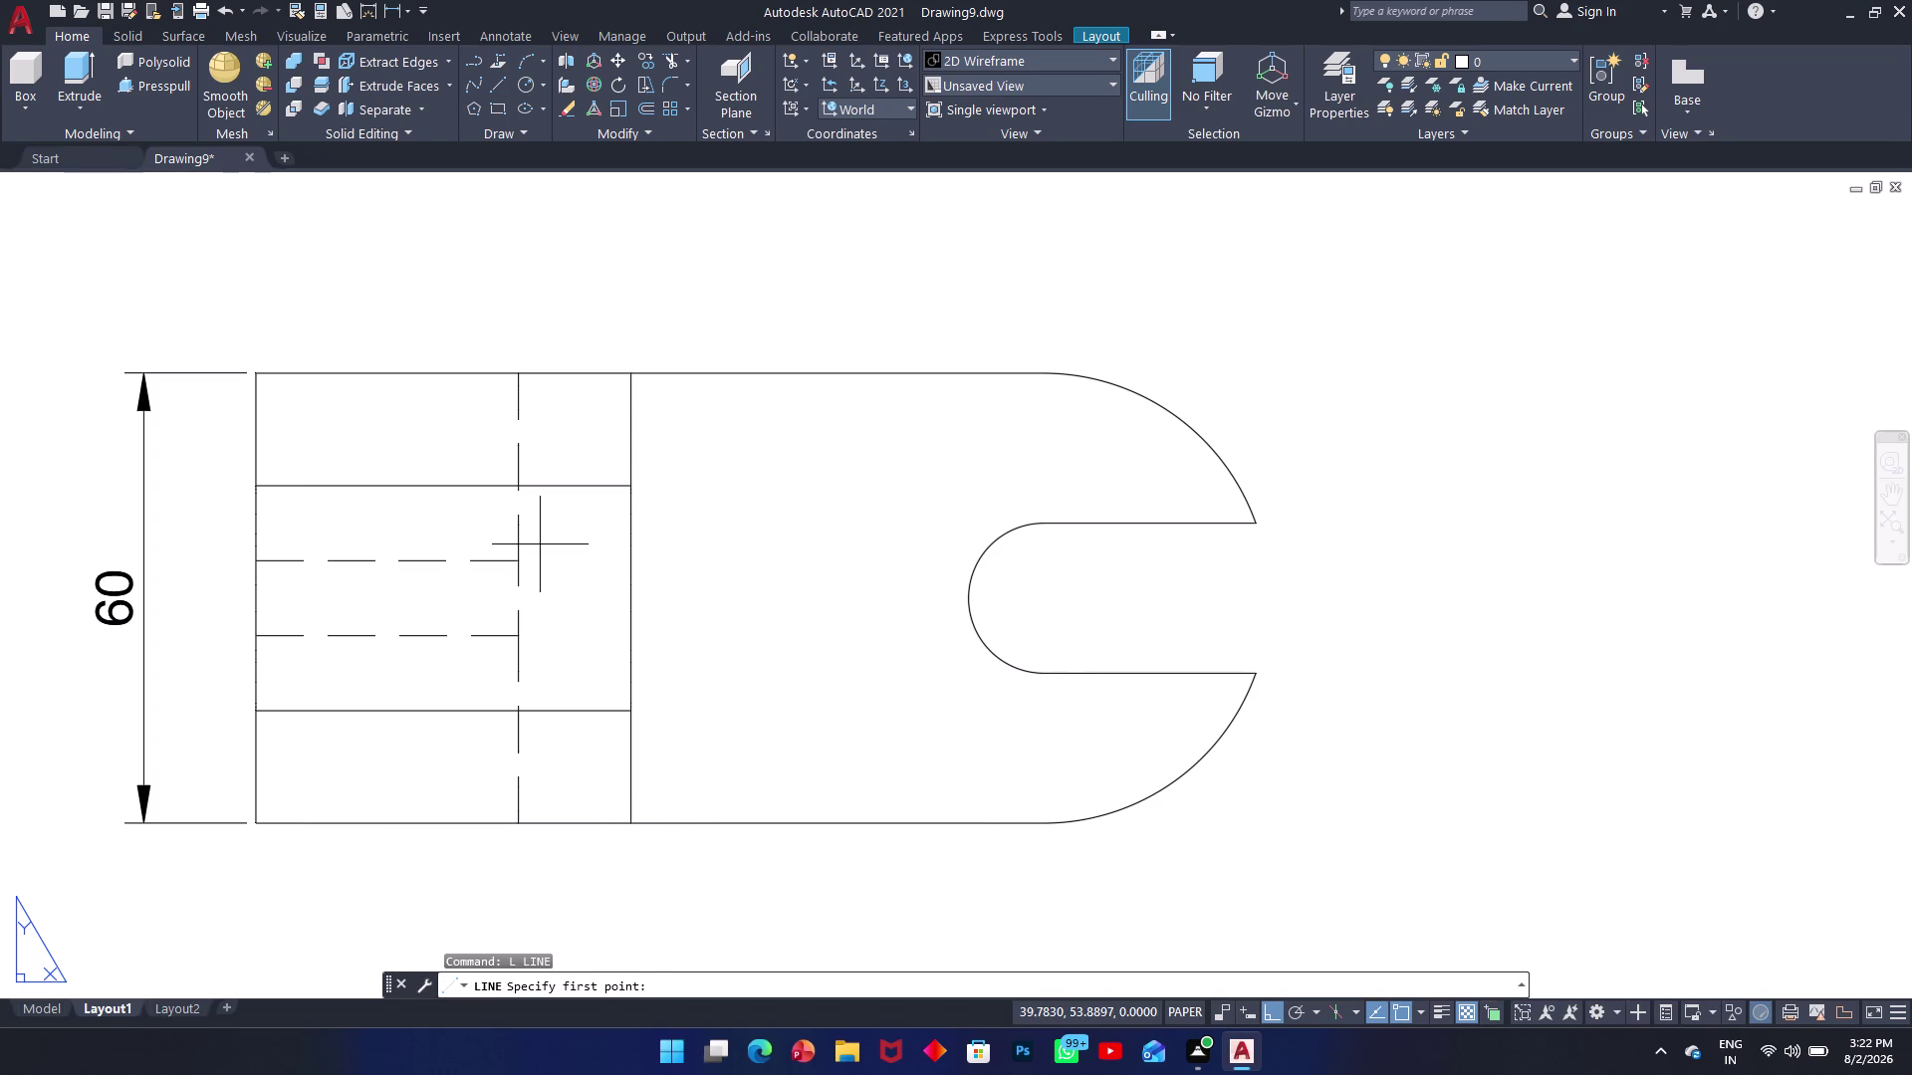
click(1041, 602)
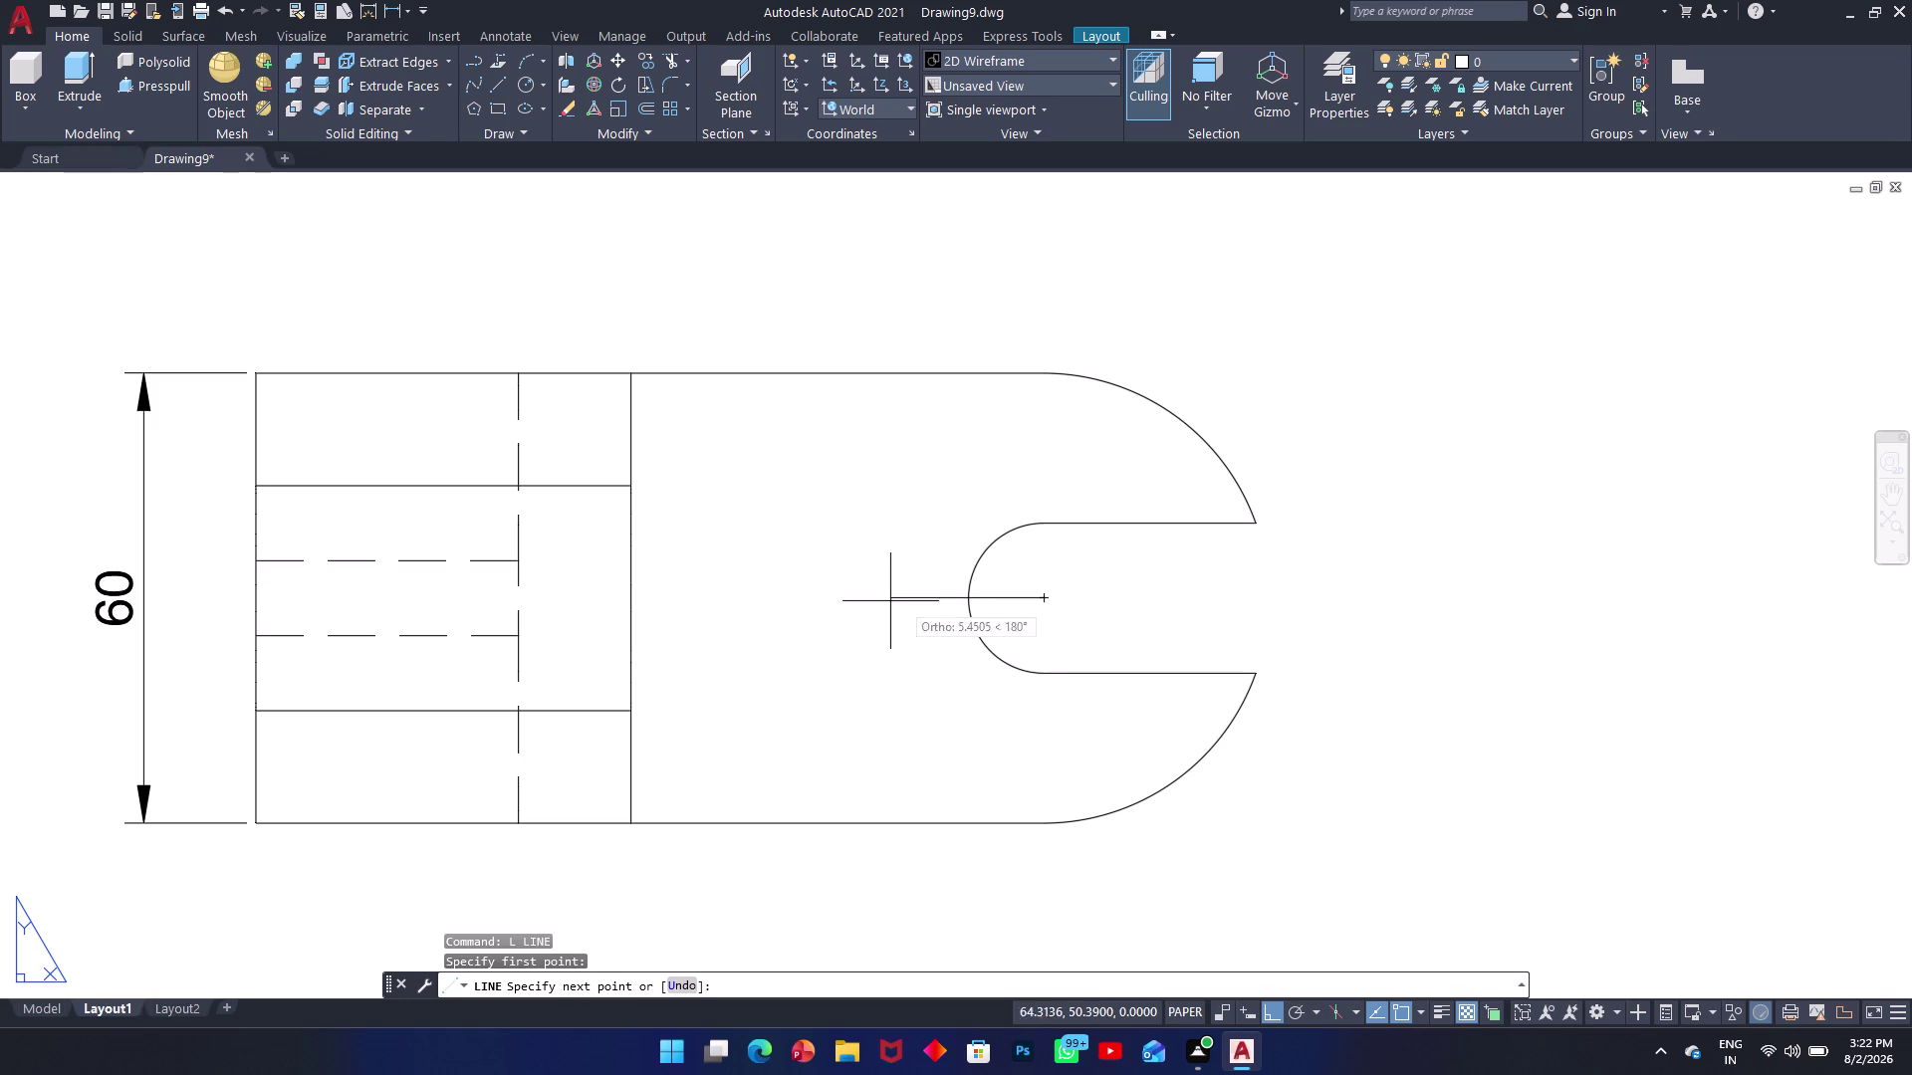
click(255, 604)
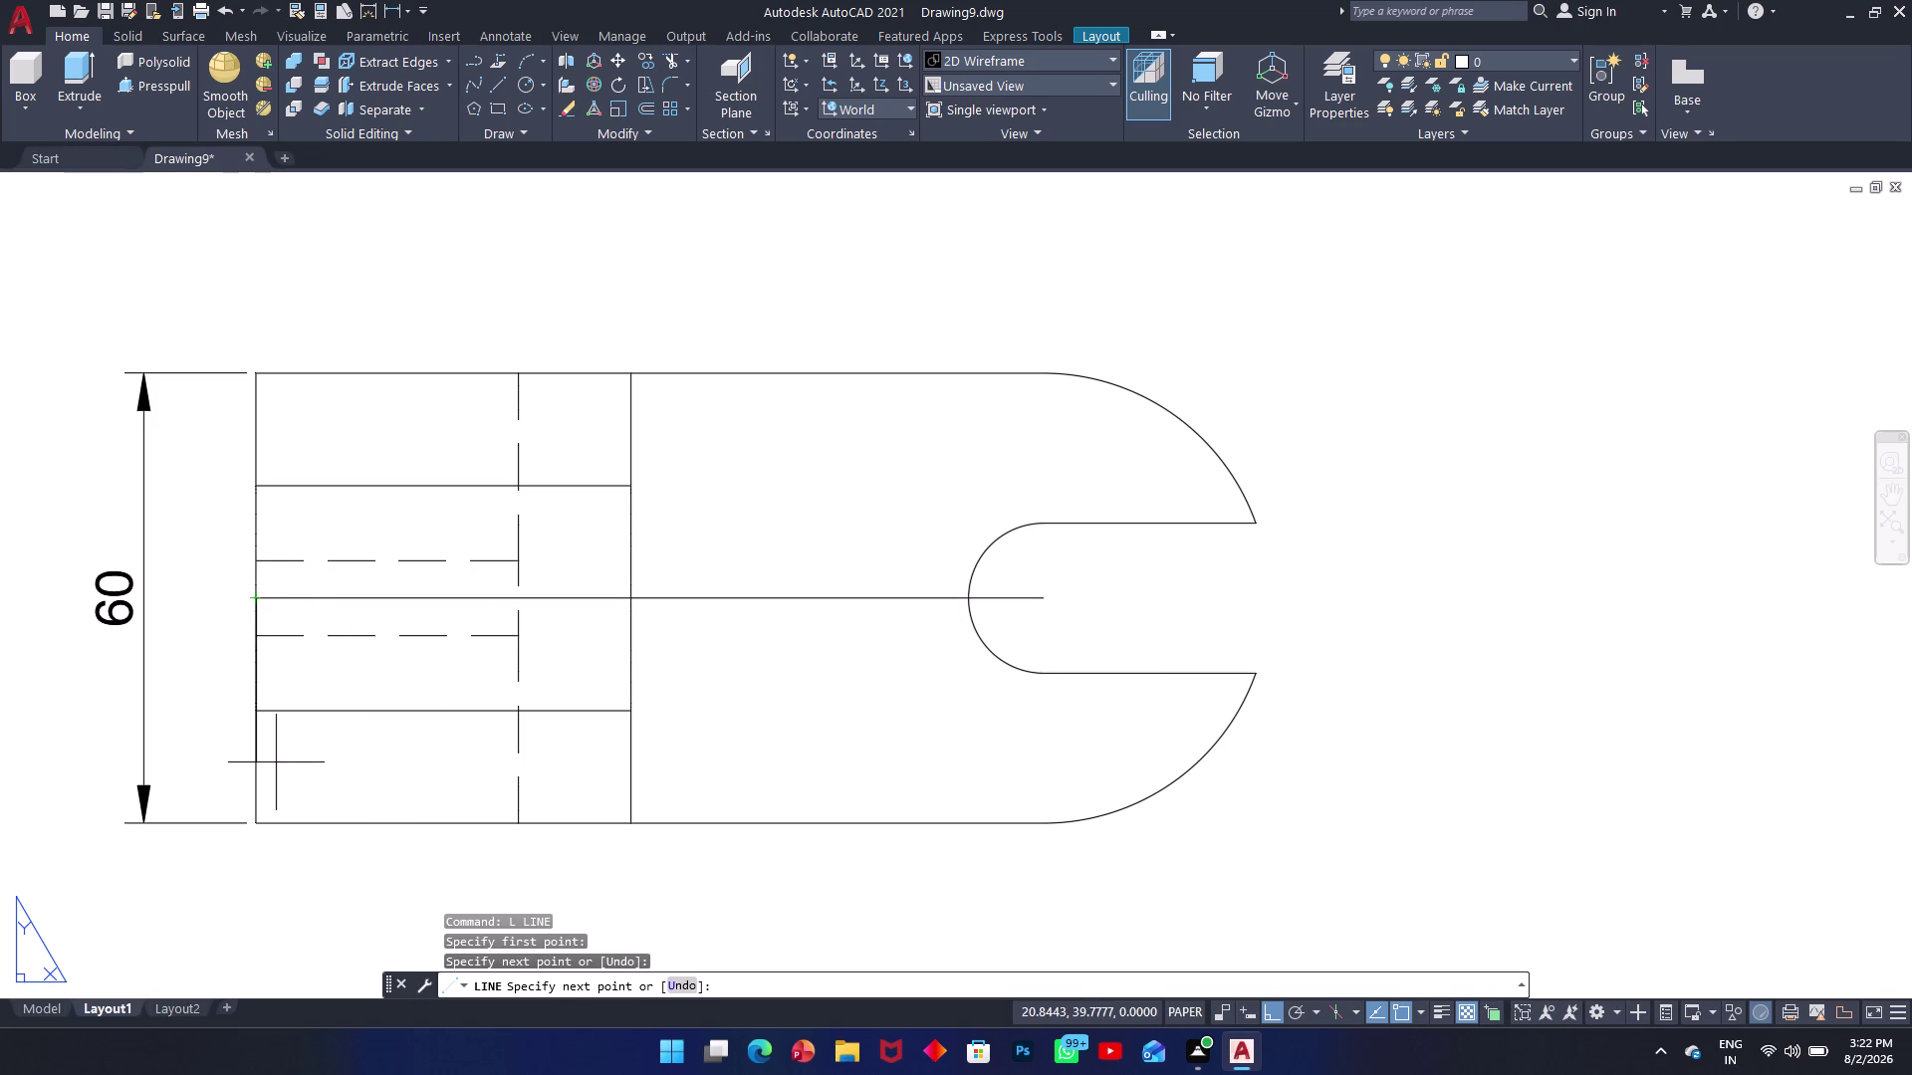
key(ctrl+z)
key(ctrl+z)
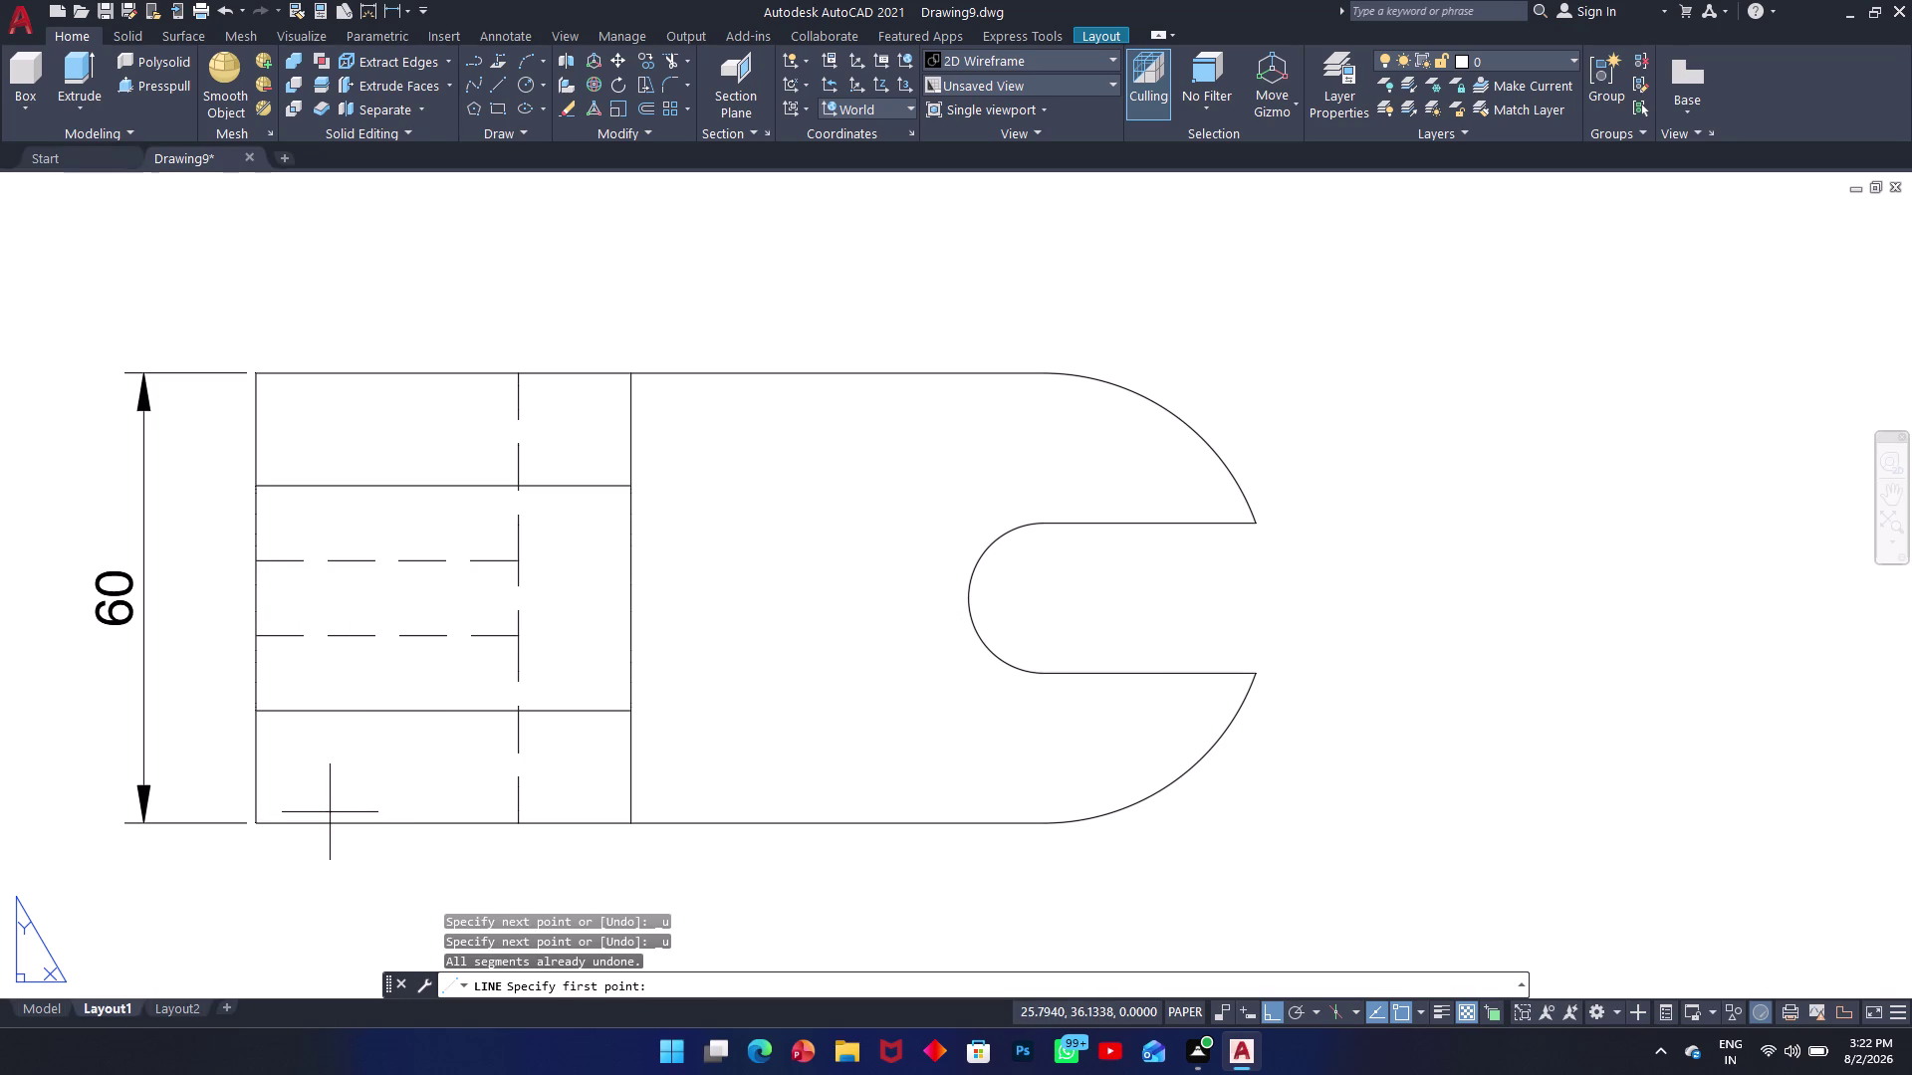
text(dal)
key(space)
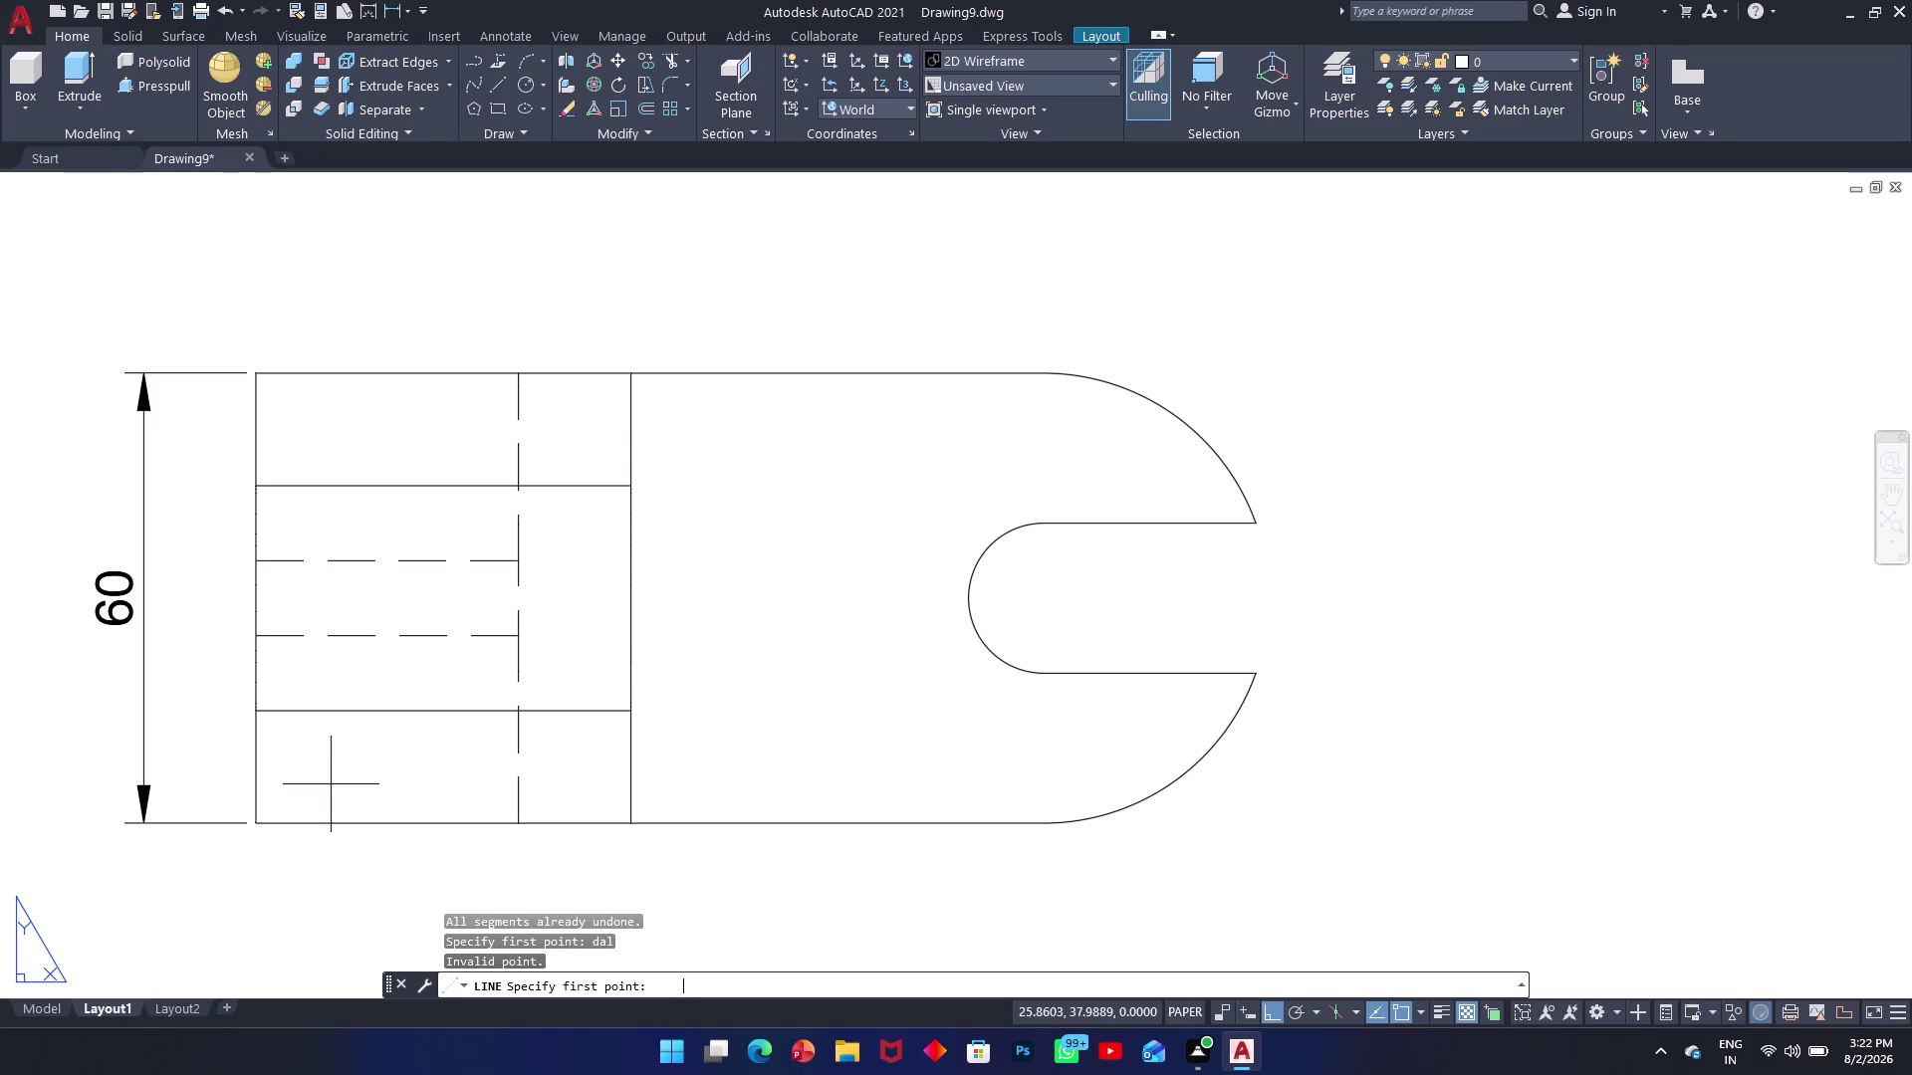
Draw and undo a second trial centre line, then restart DIMALIGNED with DAL.
click(1039, 601)
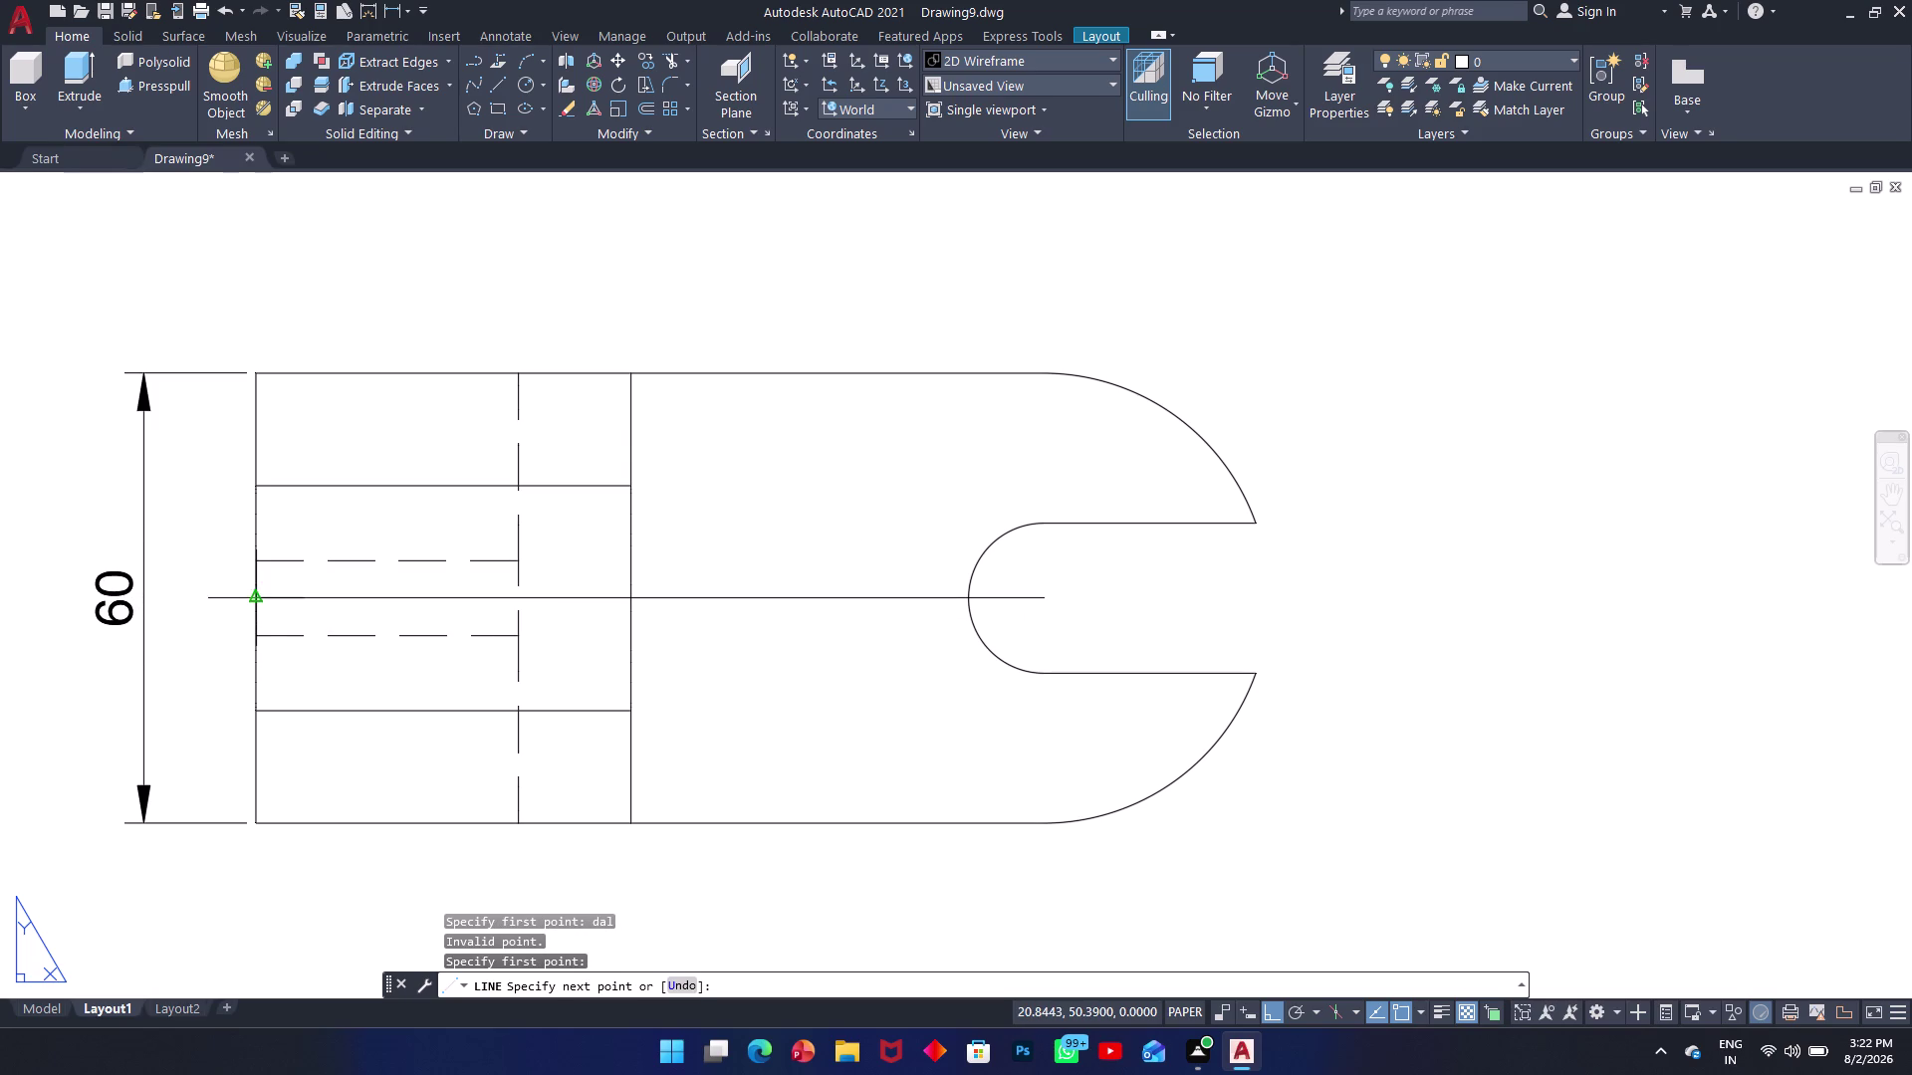
click(259, 592)
key(ctrl+z)
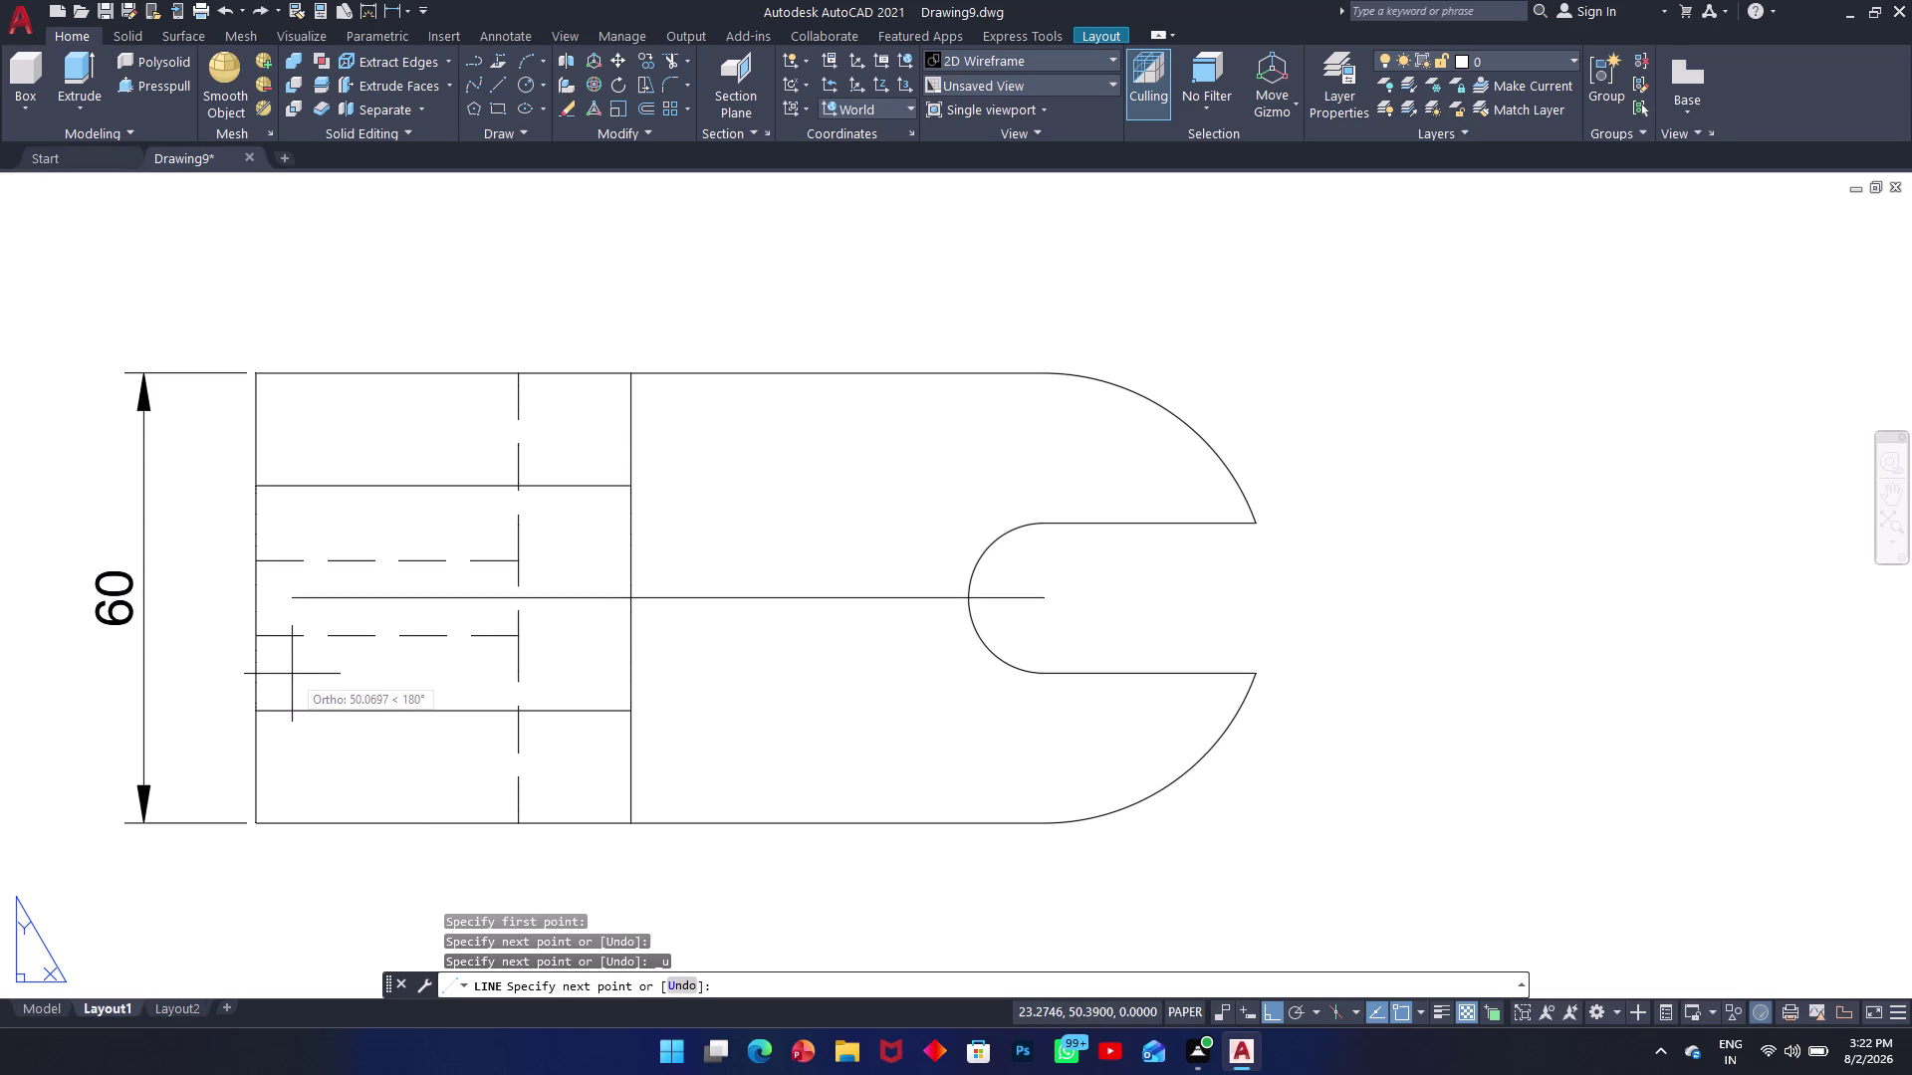
key(ctrl+z)
key(Escape)
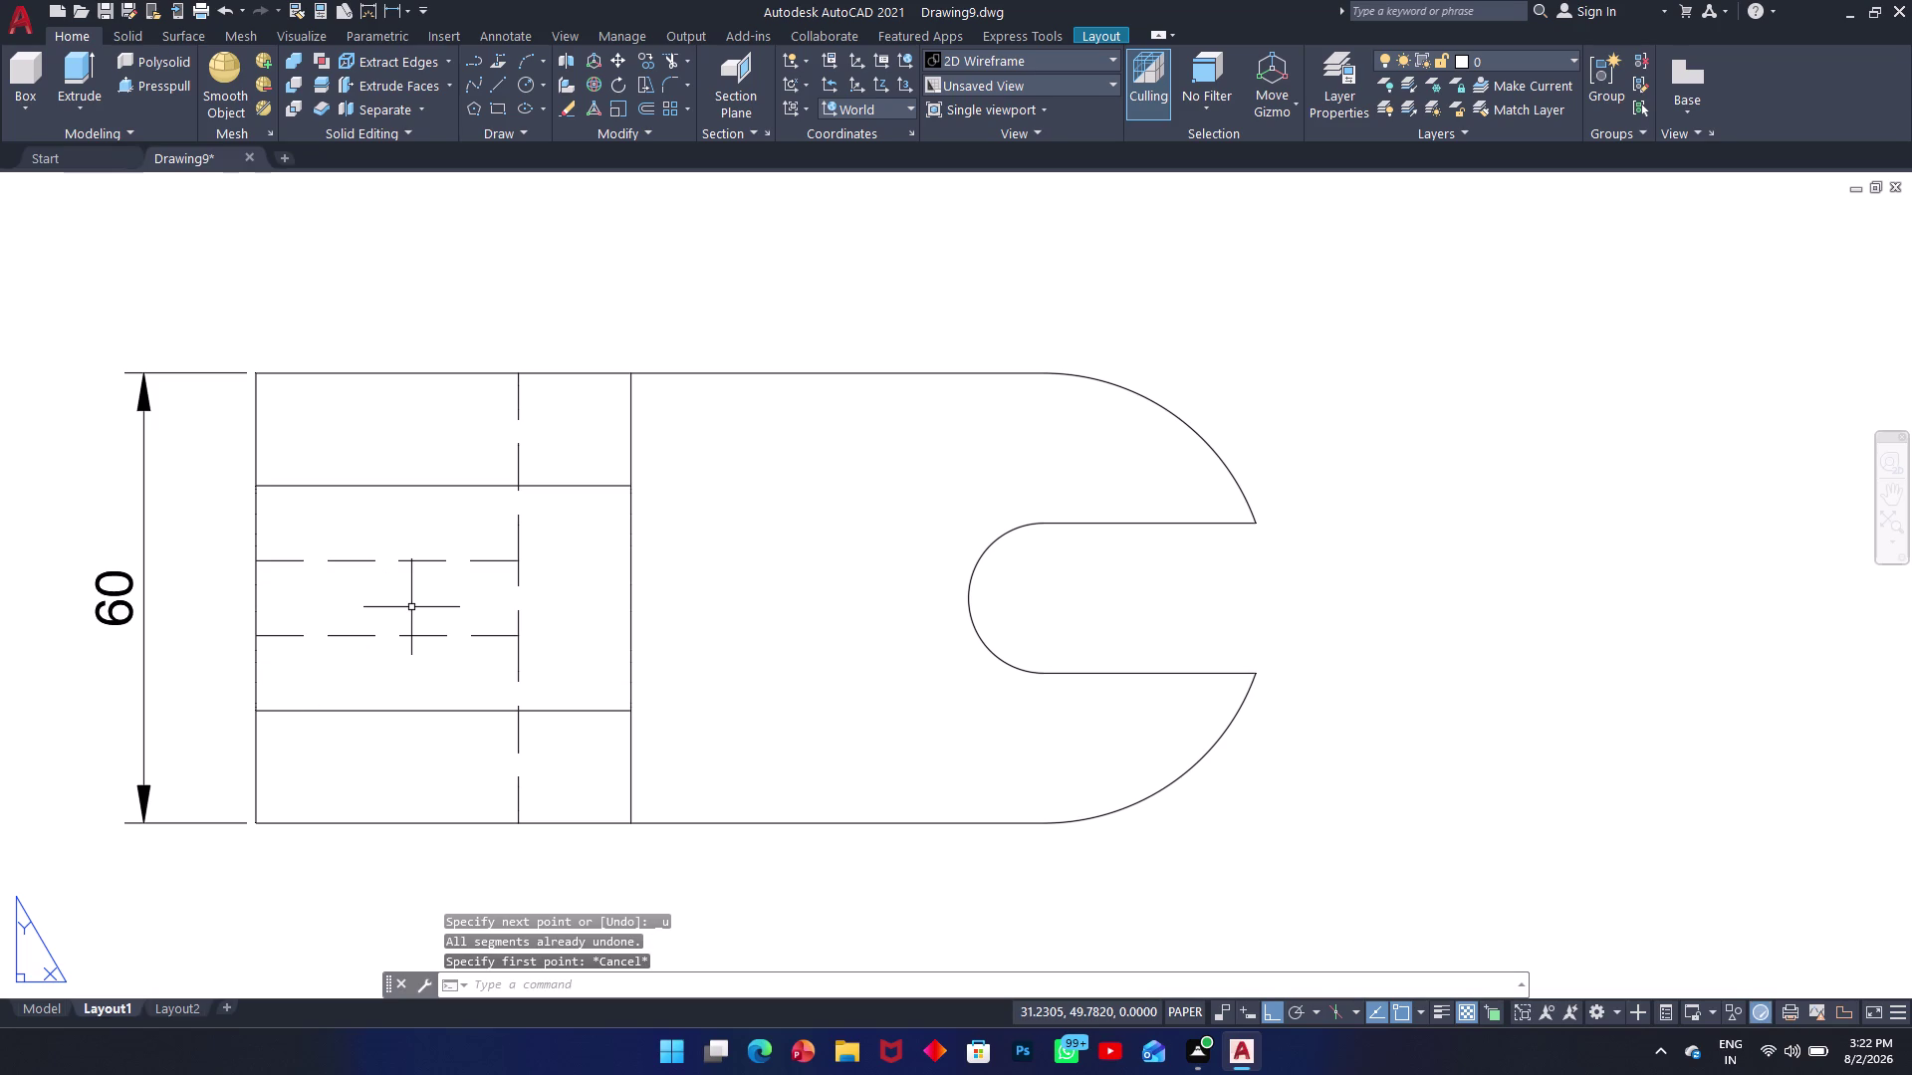
text(dal)
key(space)
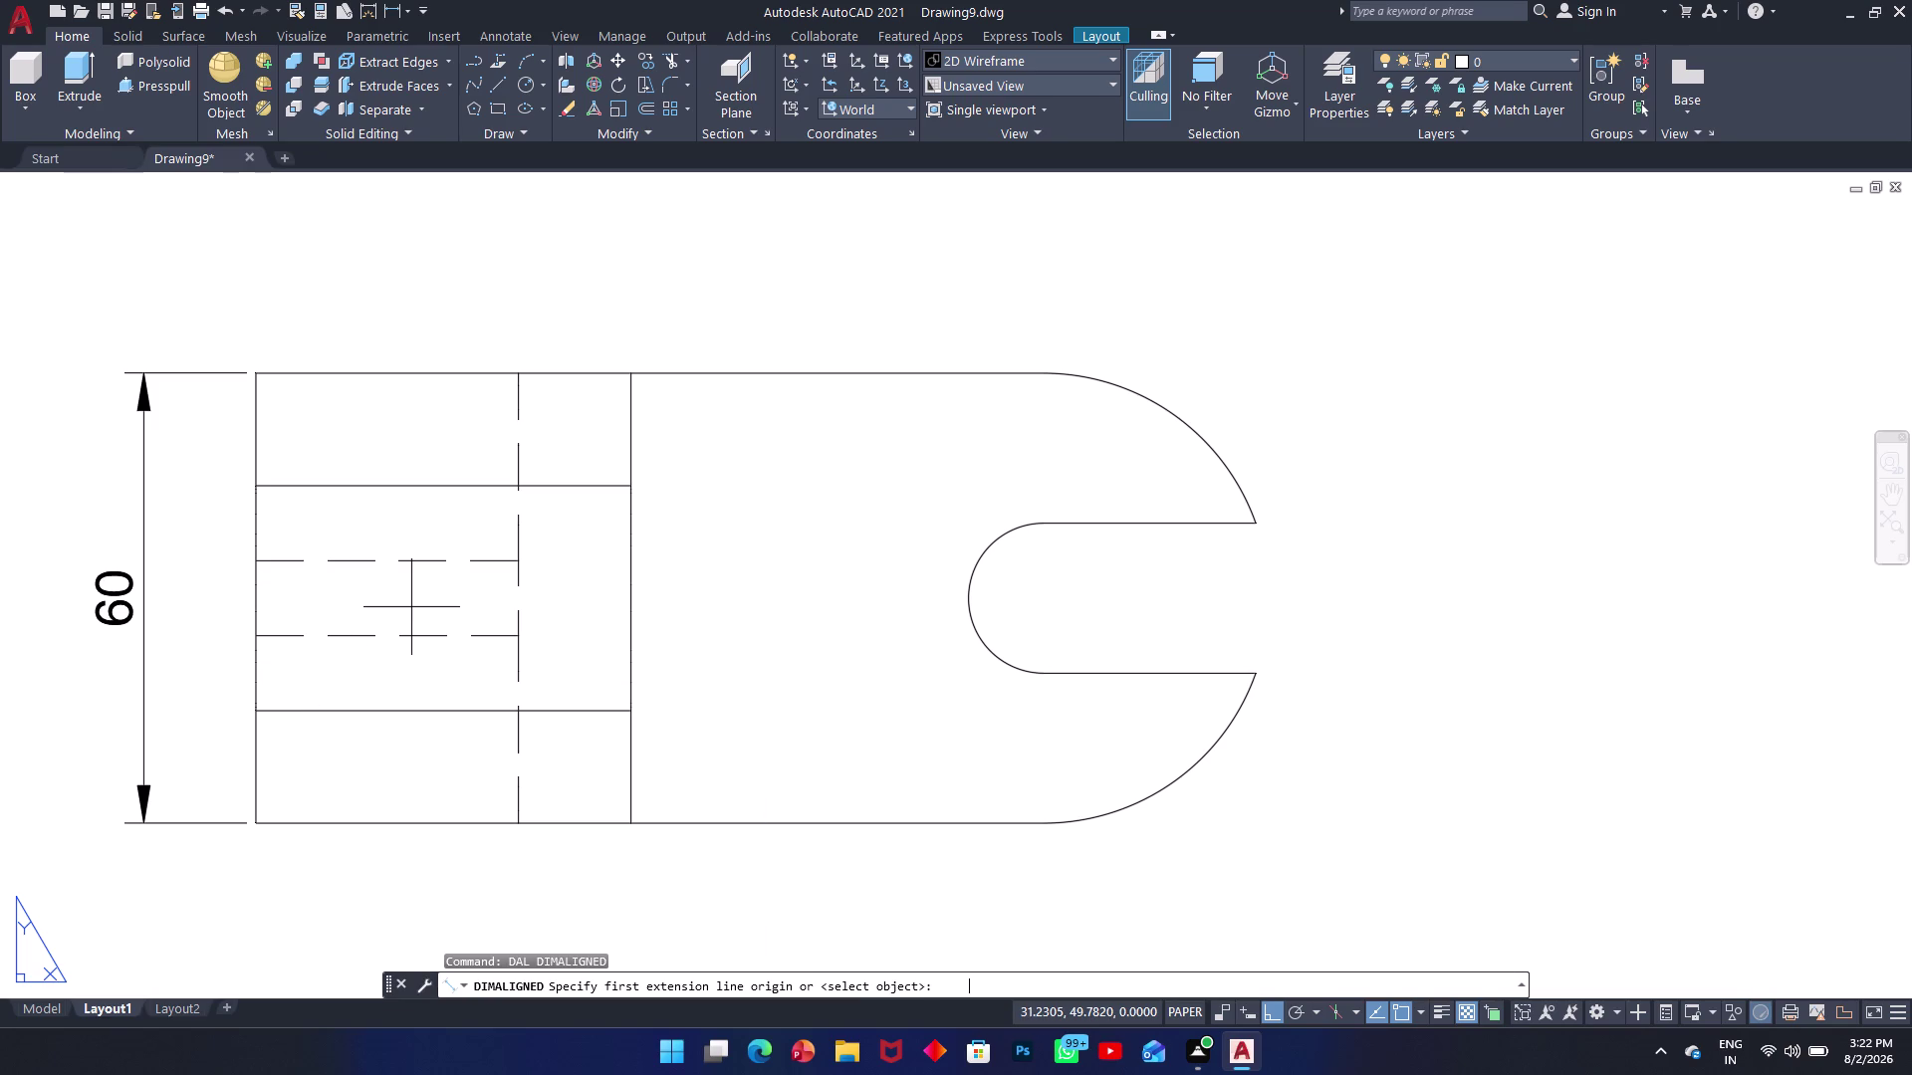
Place the 105 aligned dimension between the slot centre and left edge, below the top view.
click(1049, 597)
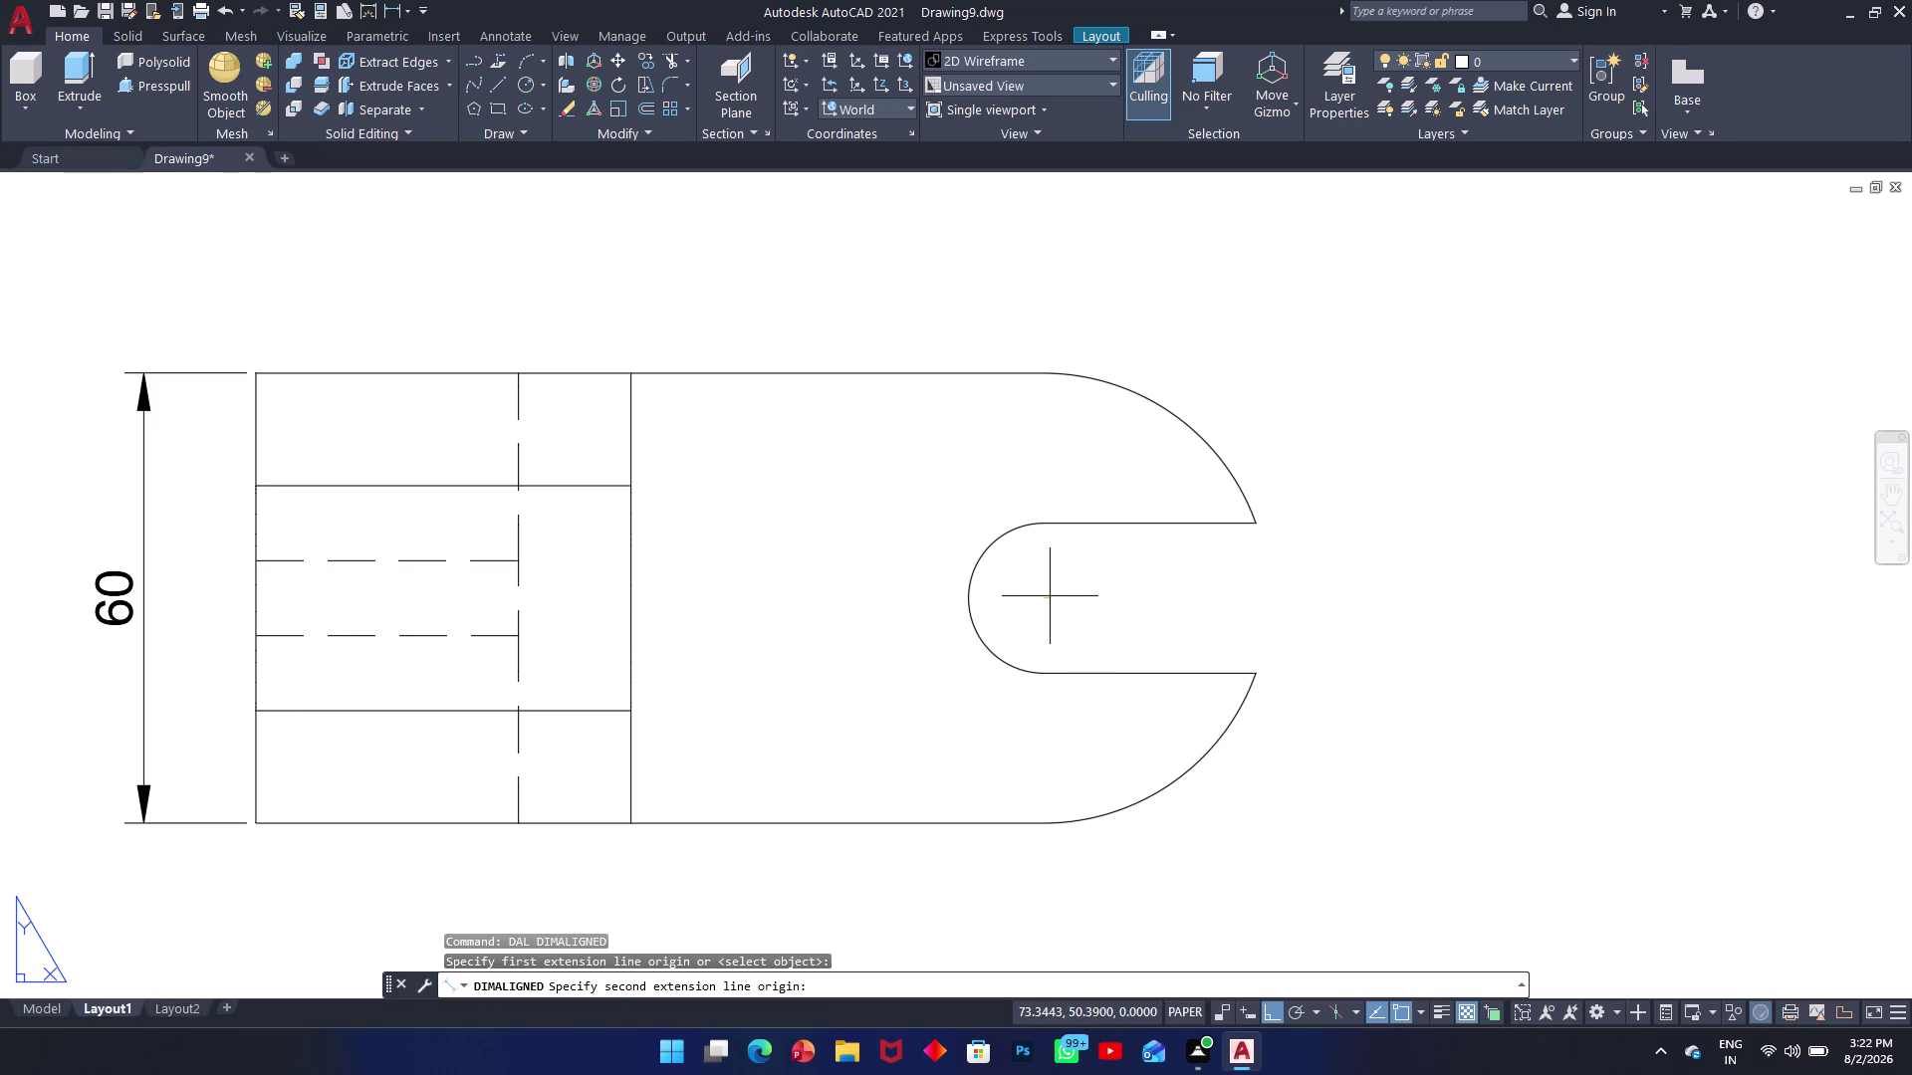
click(252, 598)
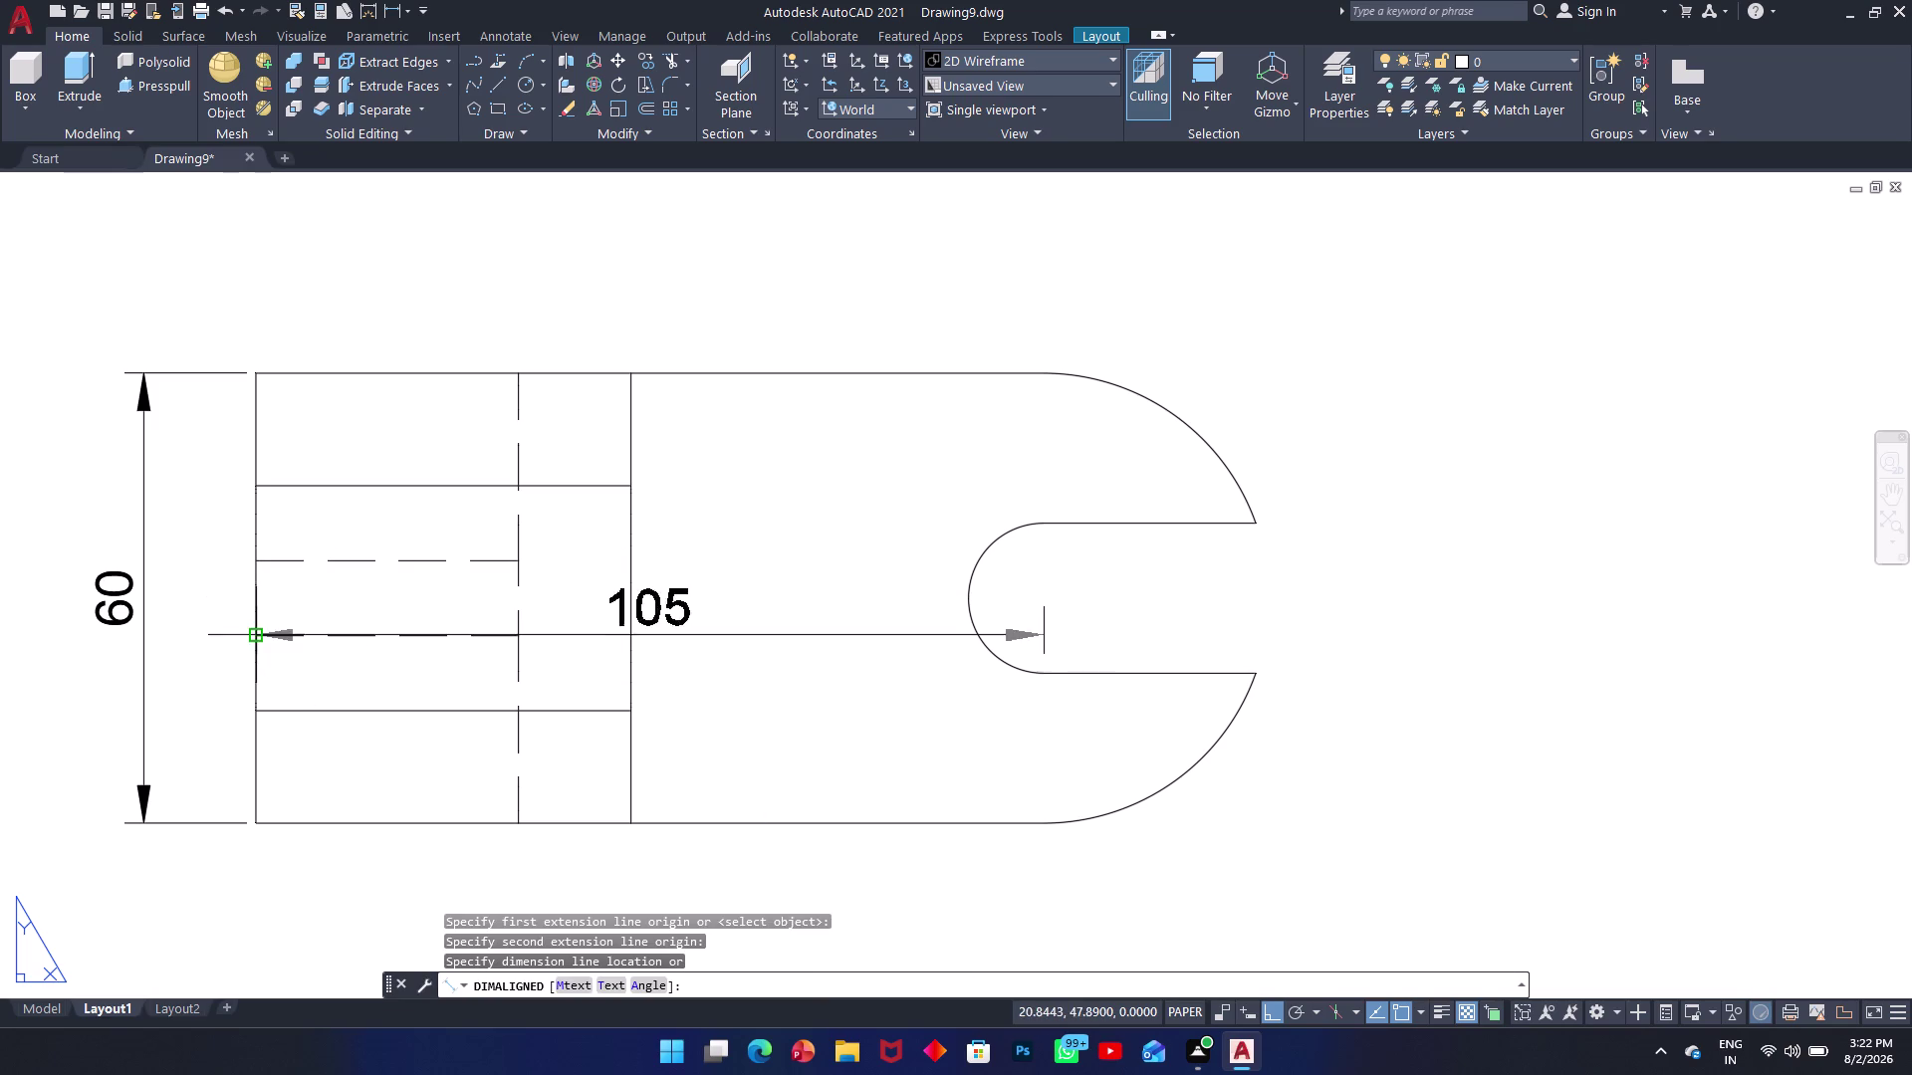
click(778, 917)
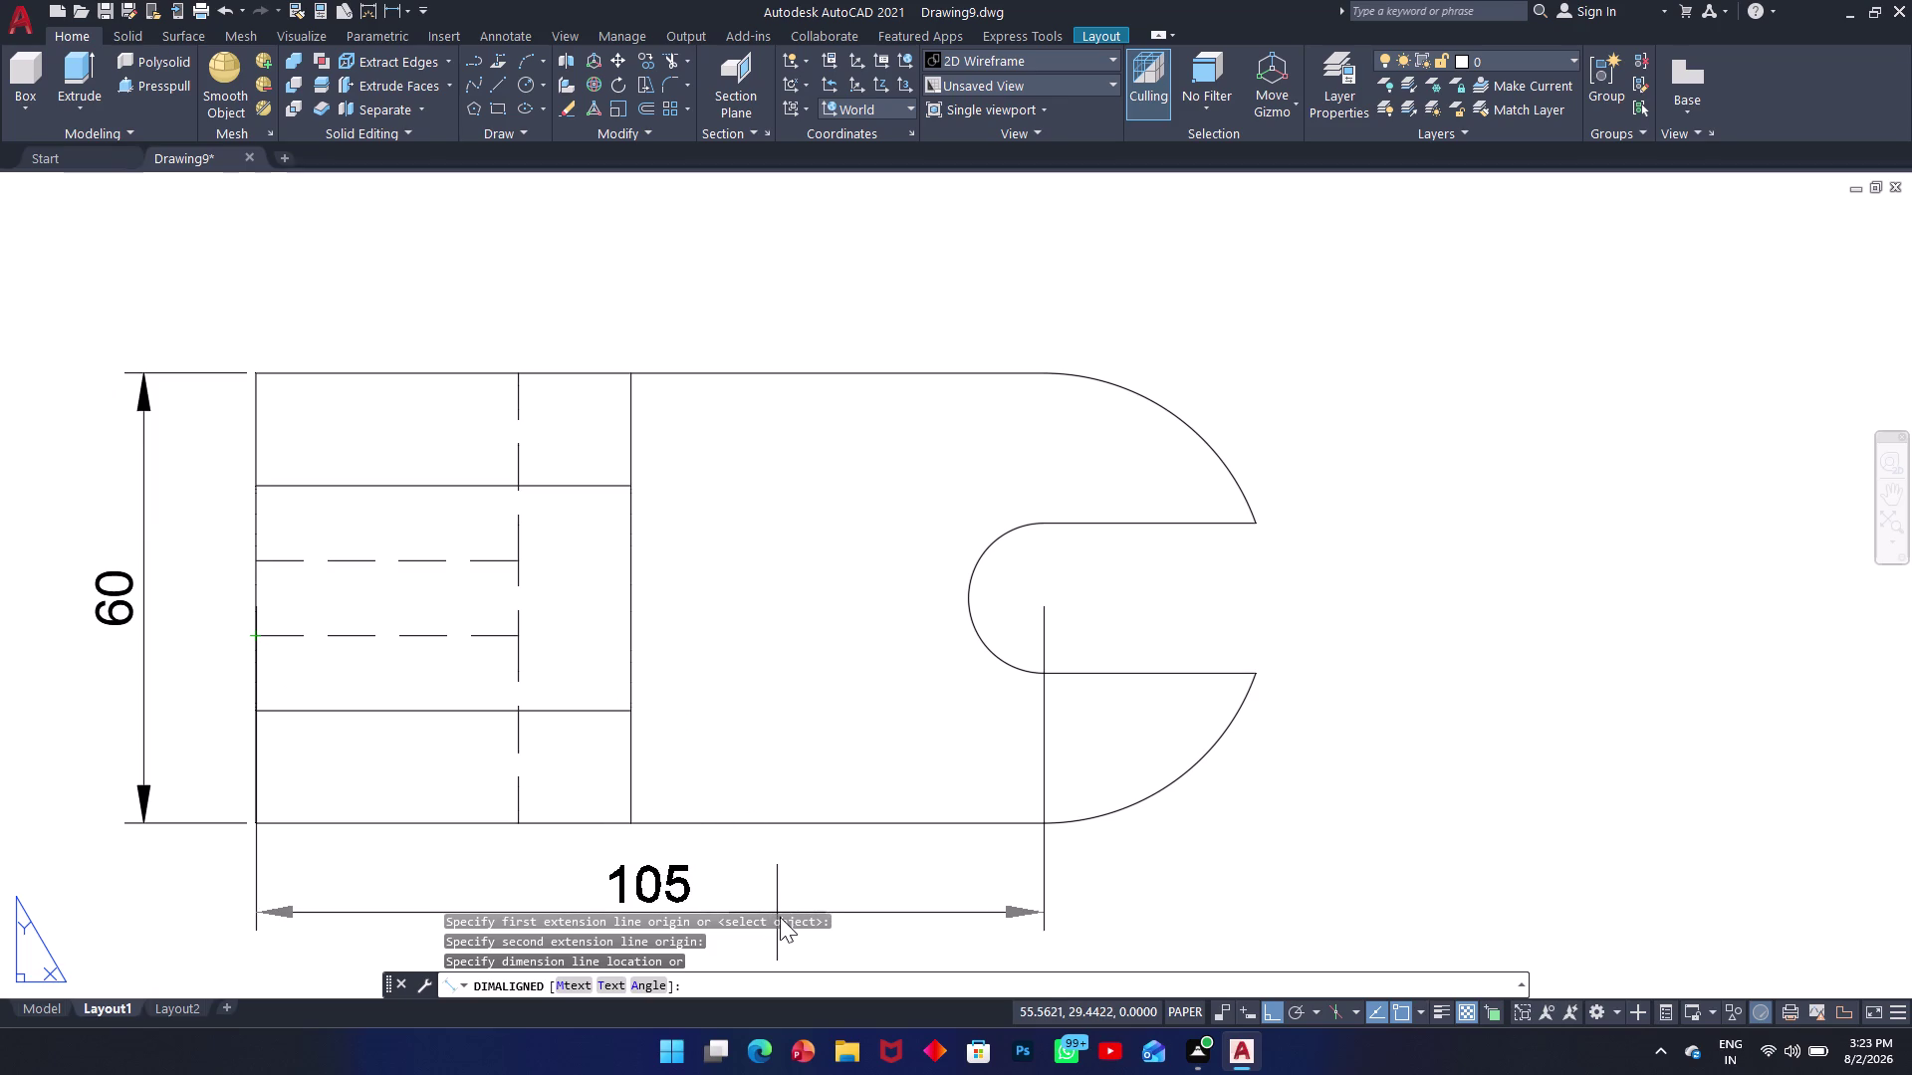
click(781, 897)
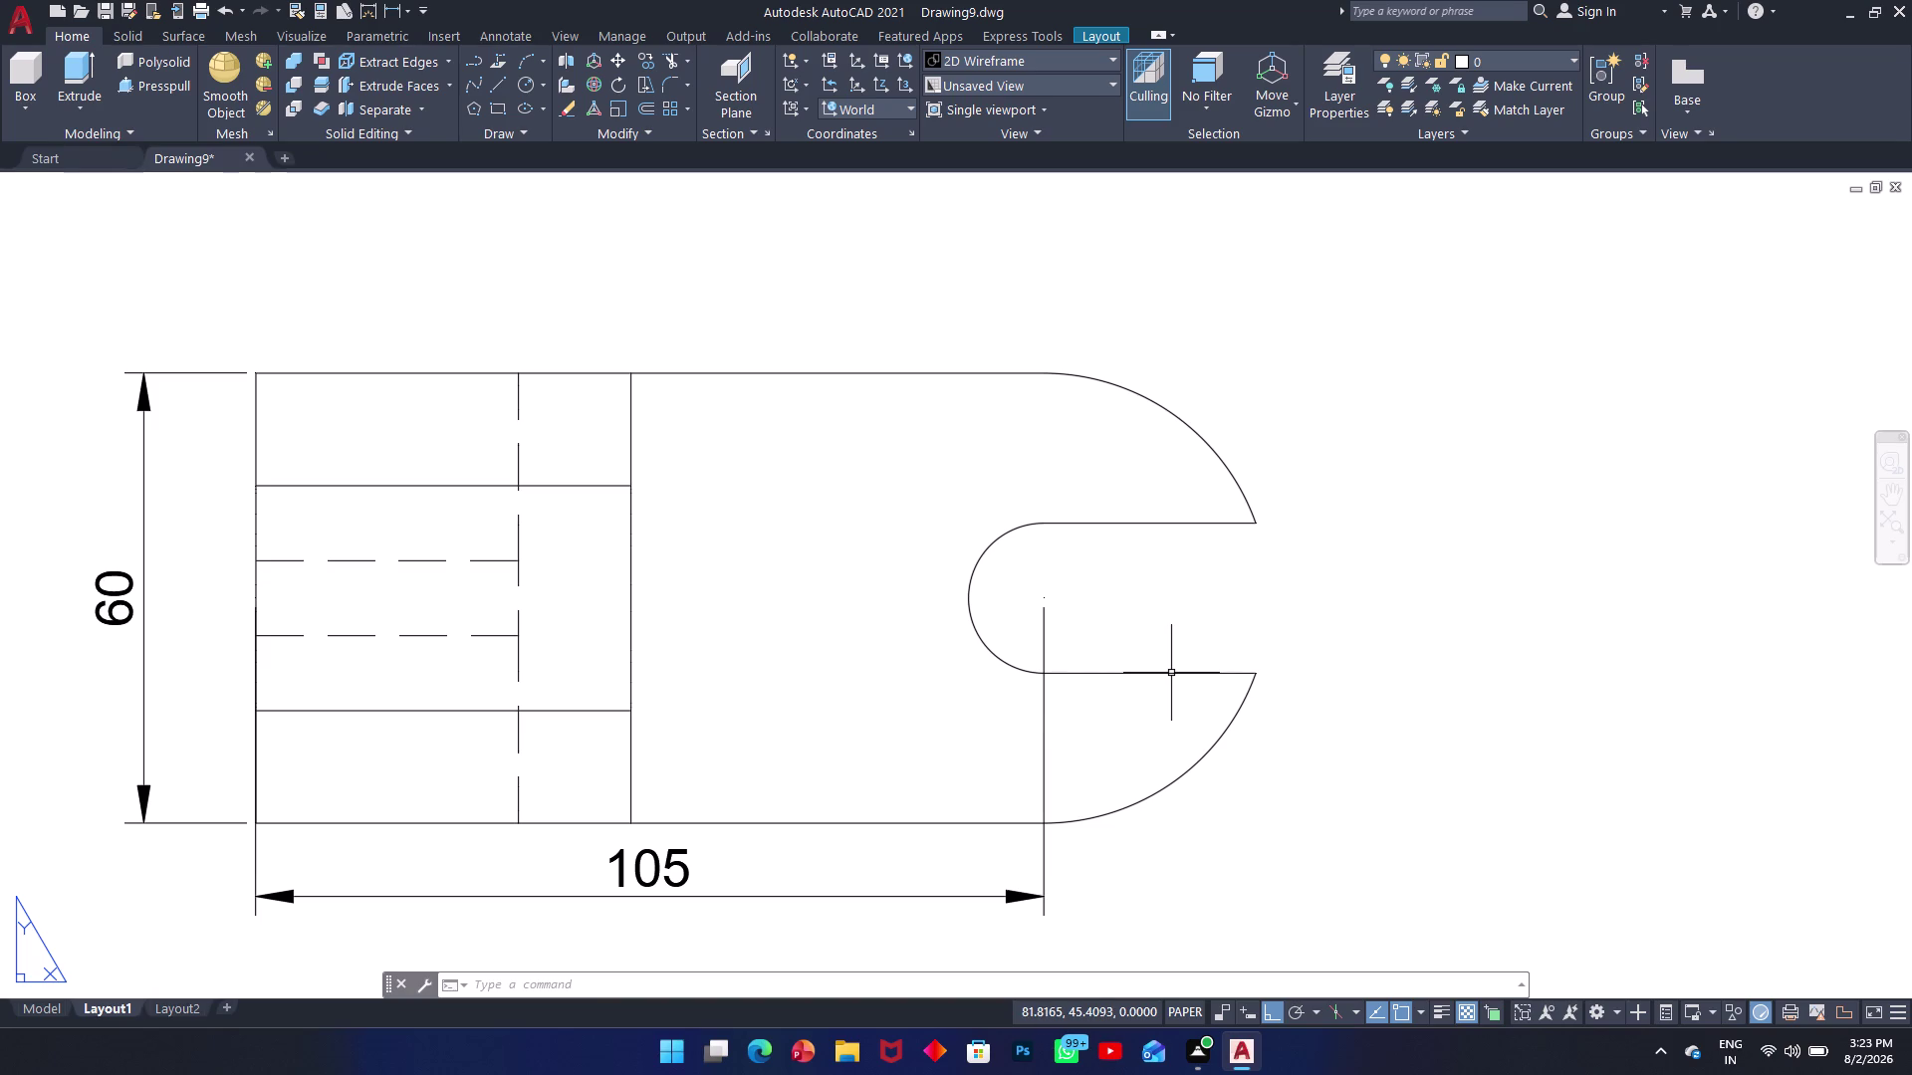
Add radius dimensions R10 to the slot arc and R30 to the outer arc.
text(d)
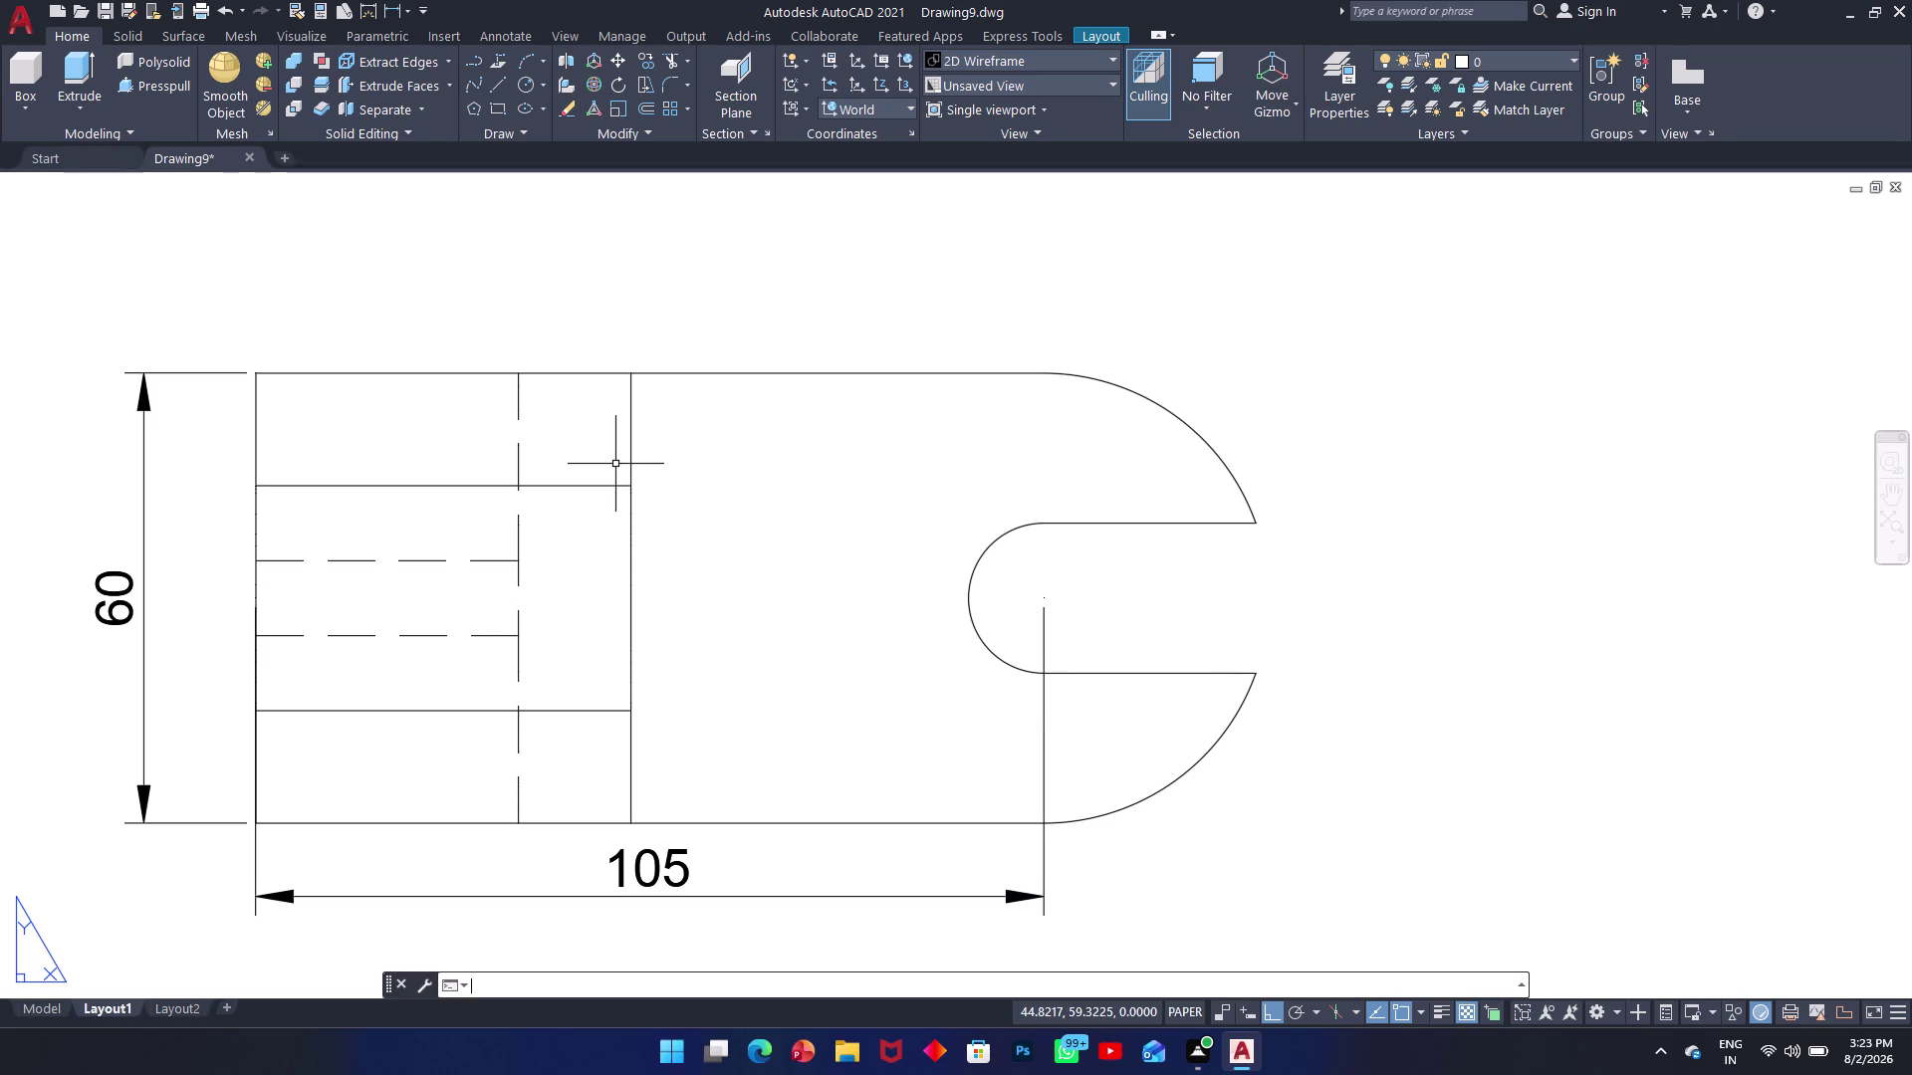
text(ra)
key(space)
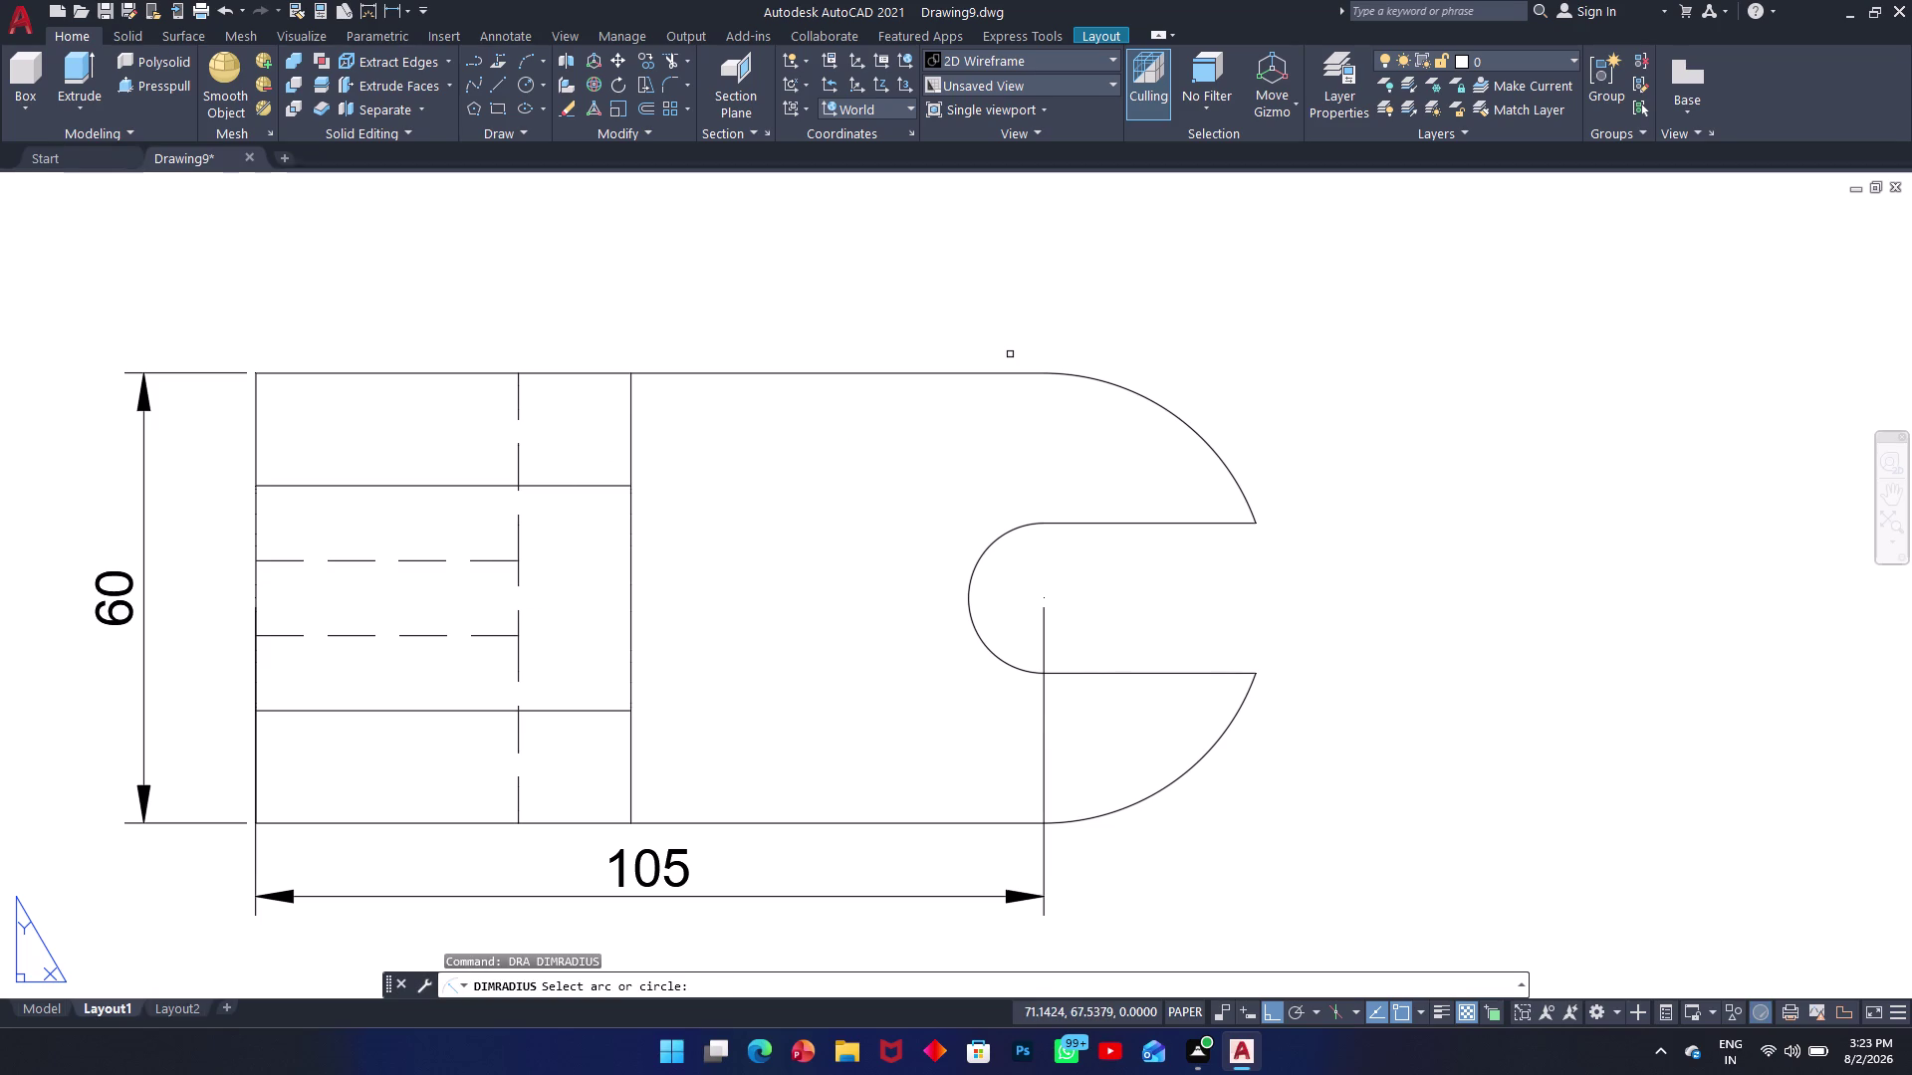
click(988, 549)
click(917, 523)
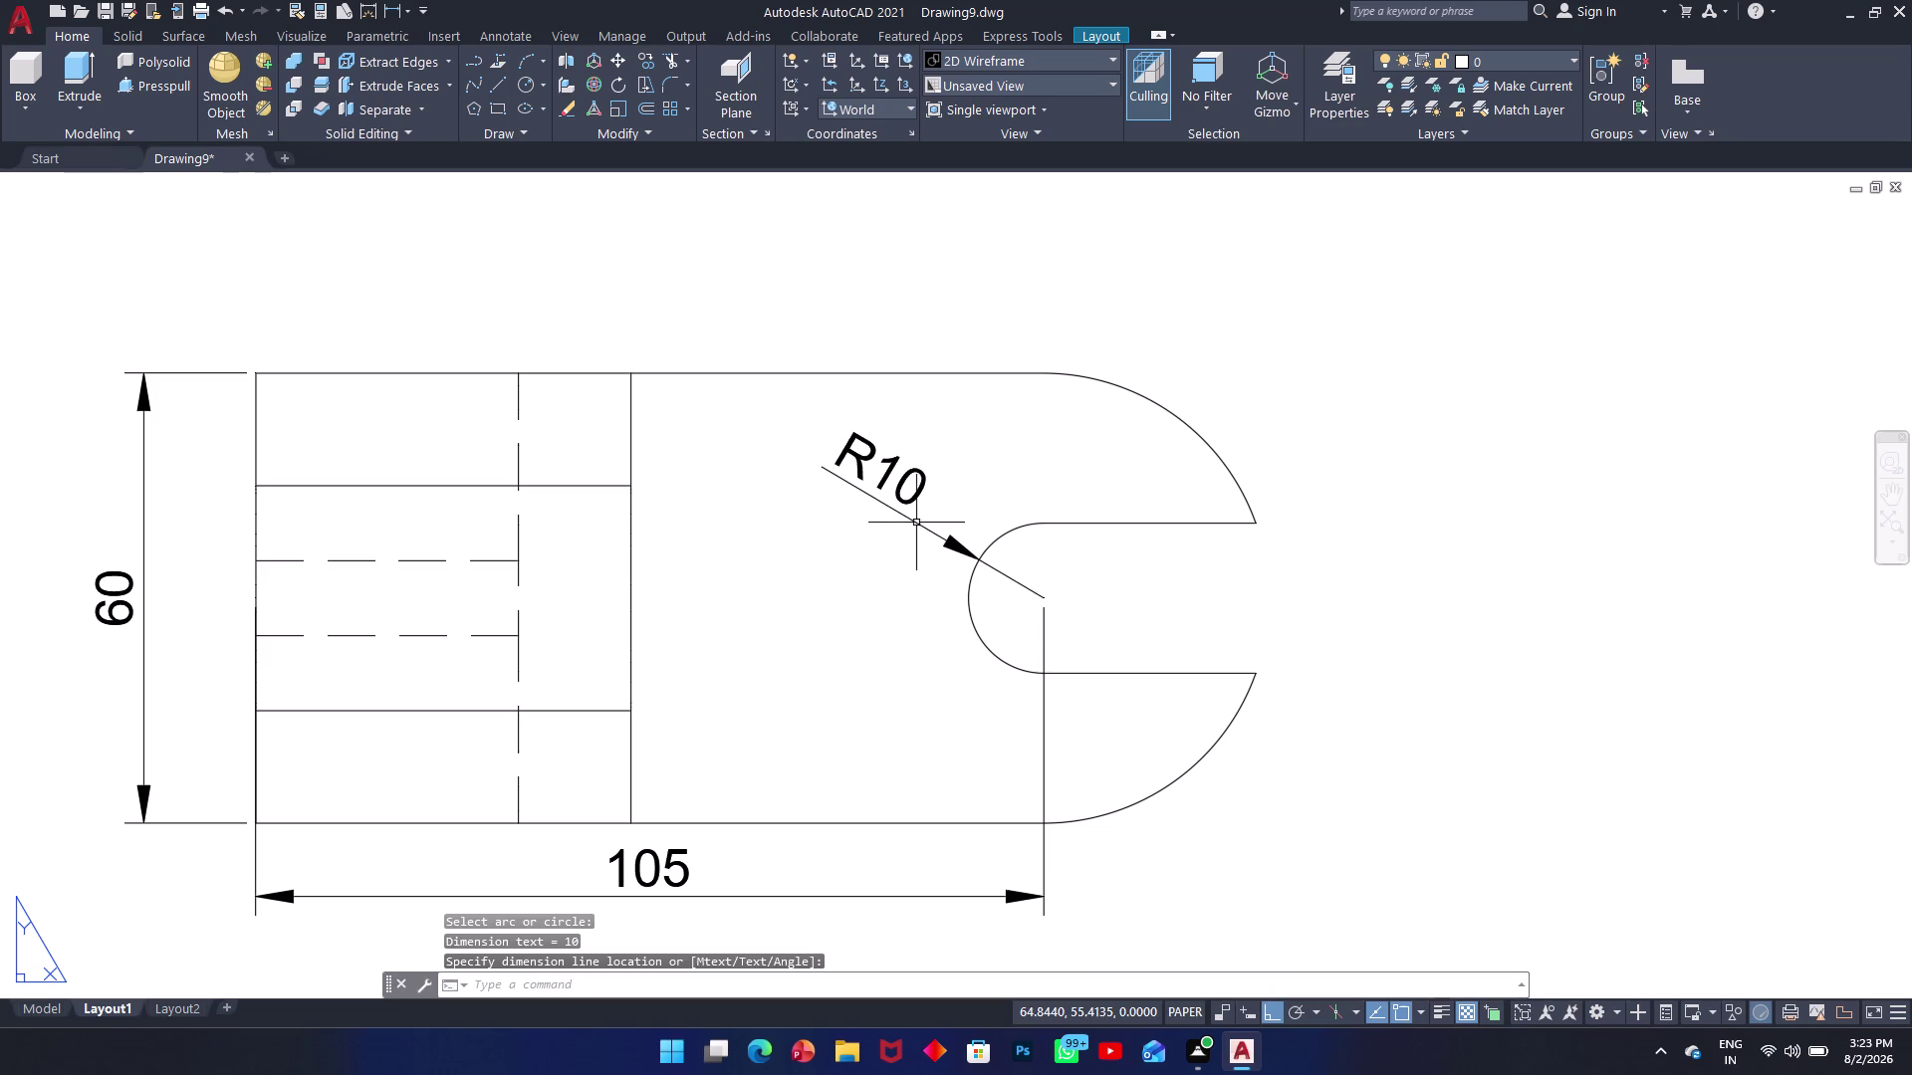
key(space)
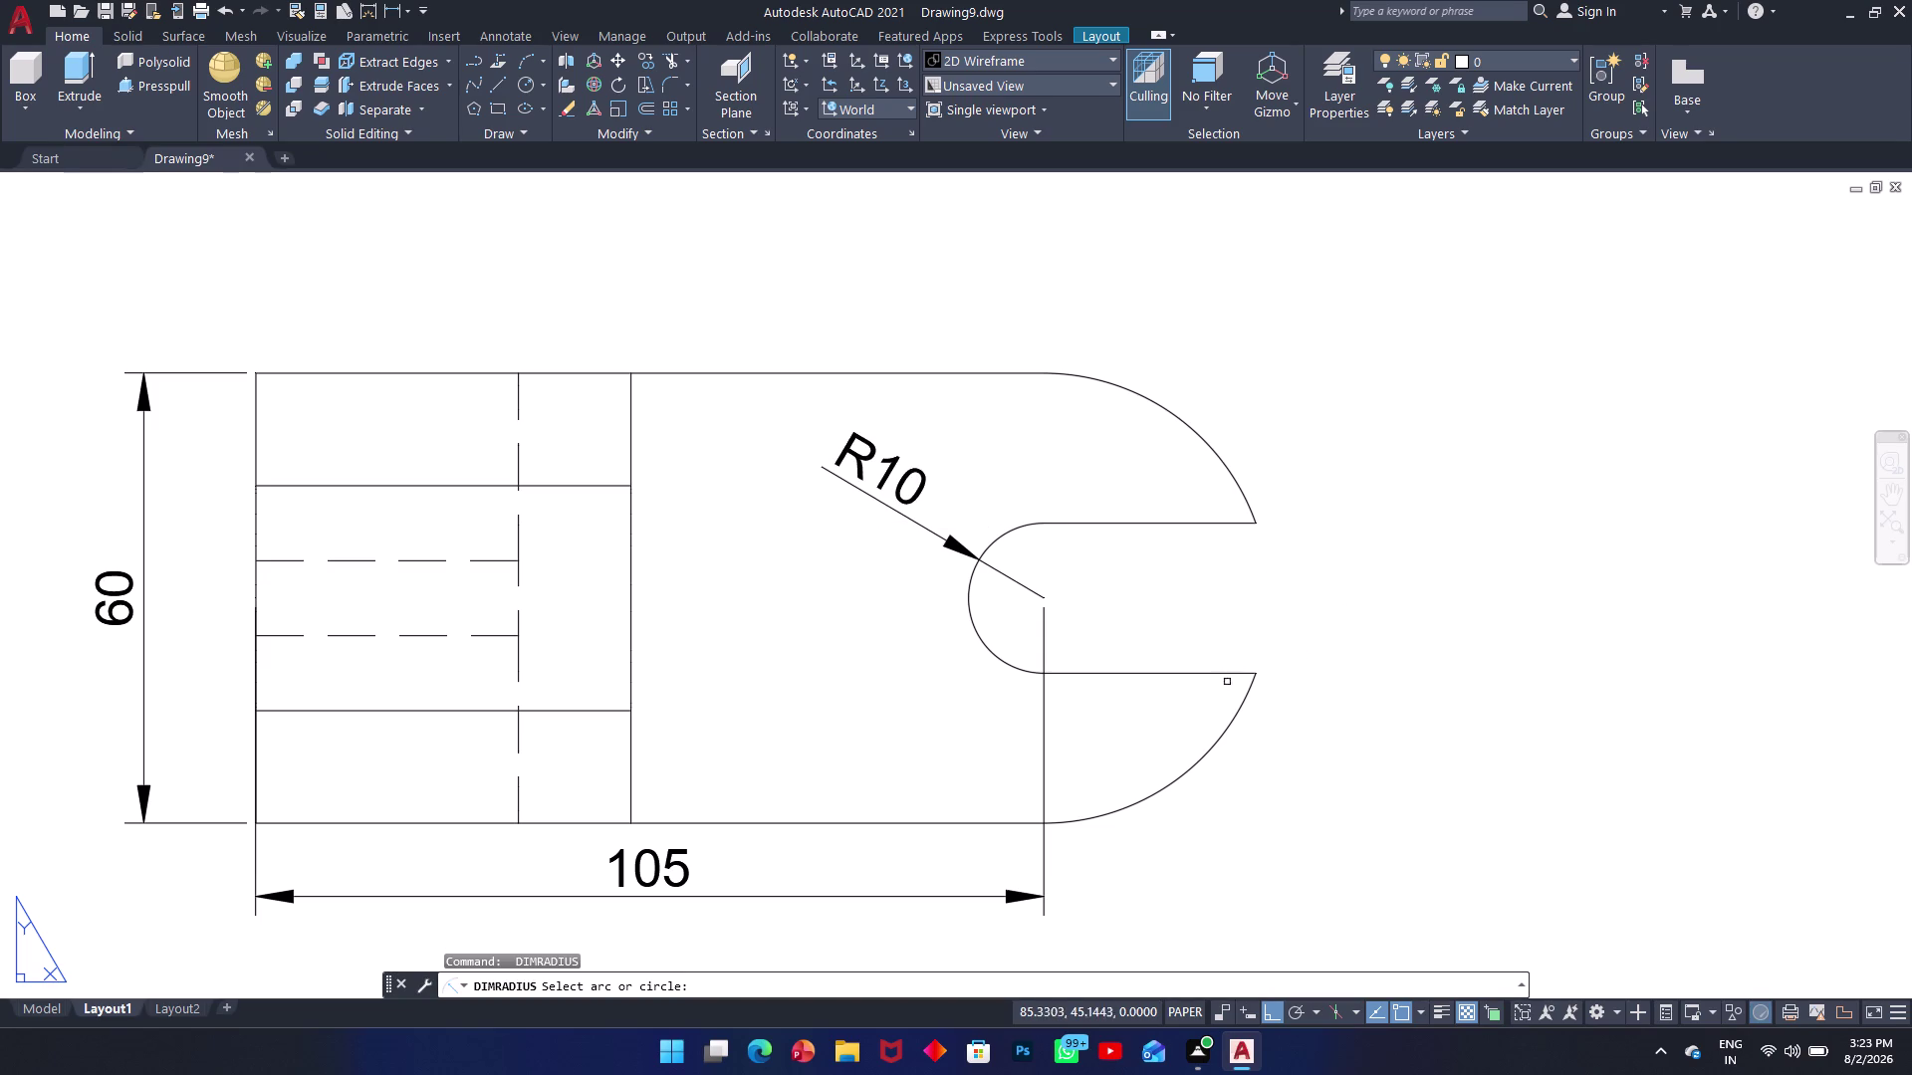
click(1239, 717)
click(1242, 757)
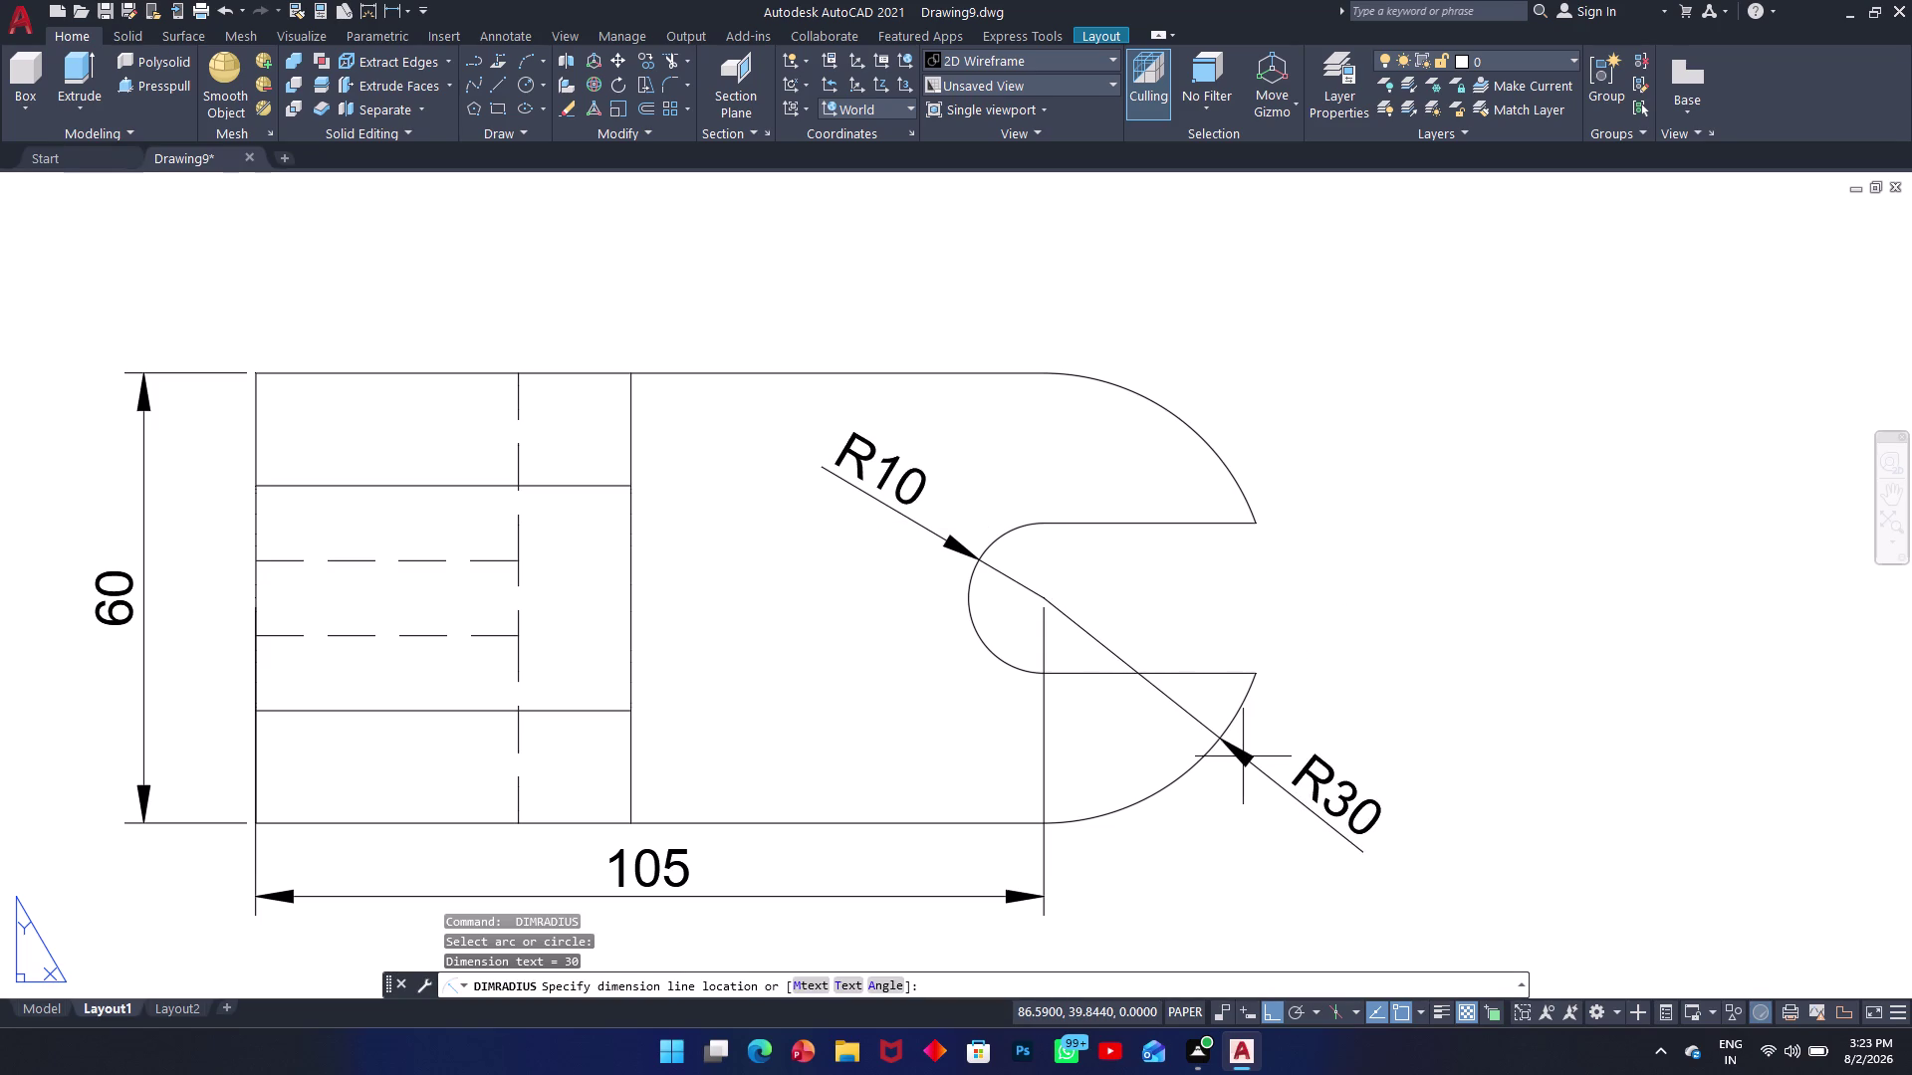
Pan and zoom across the layout sheet to review the dimensioned views.
scroll(down, 3)
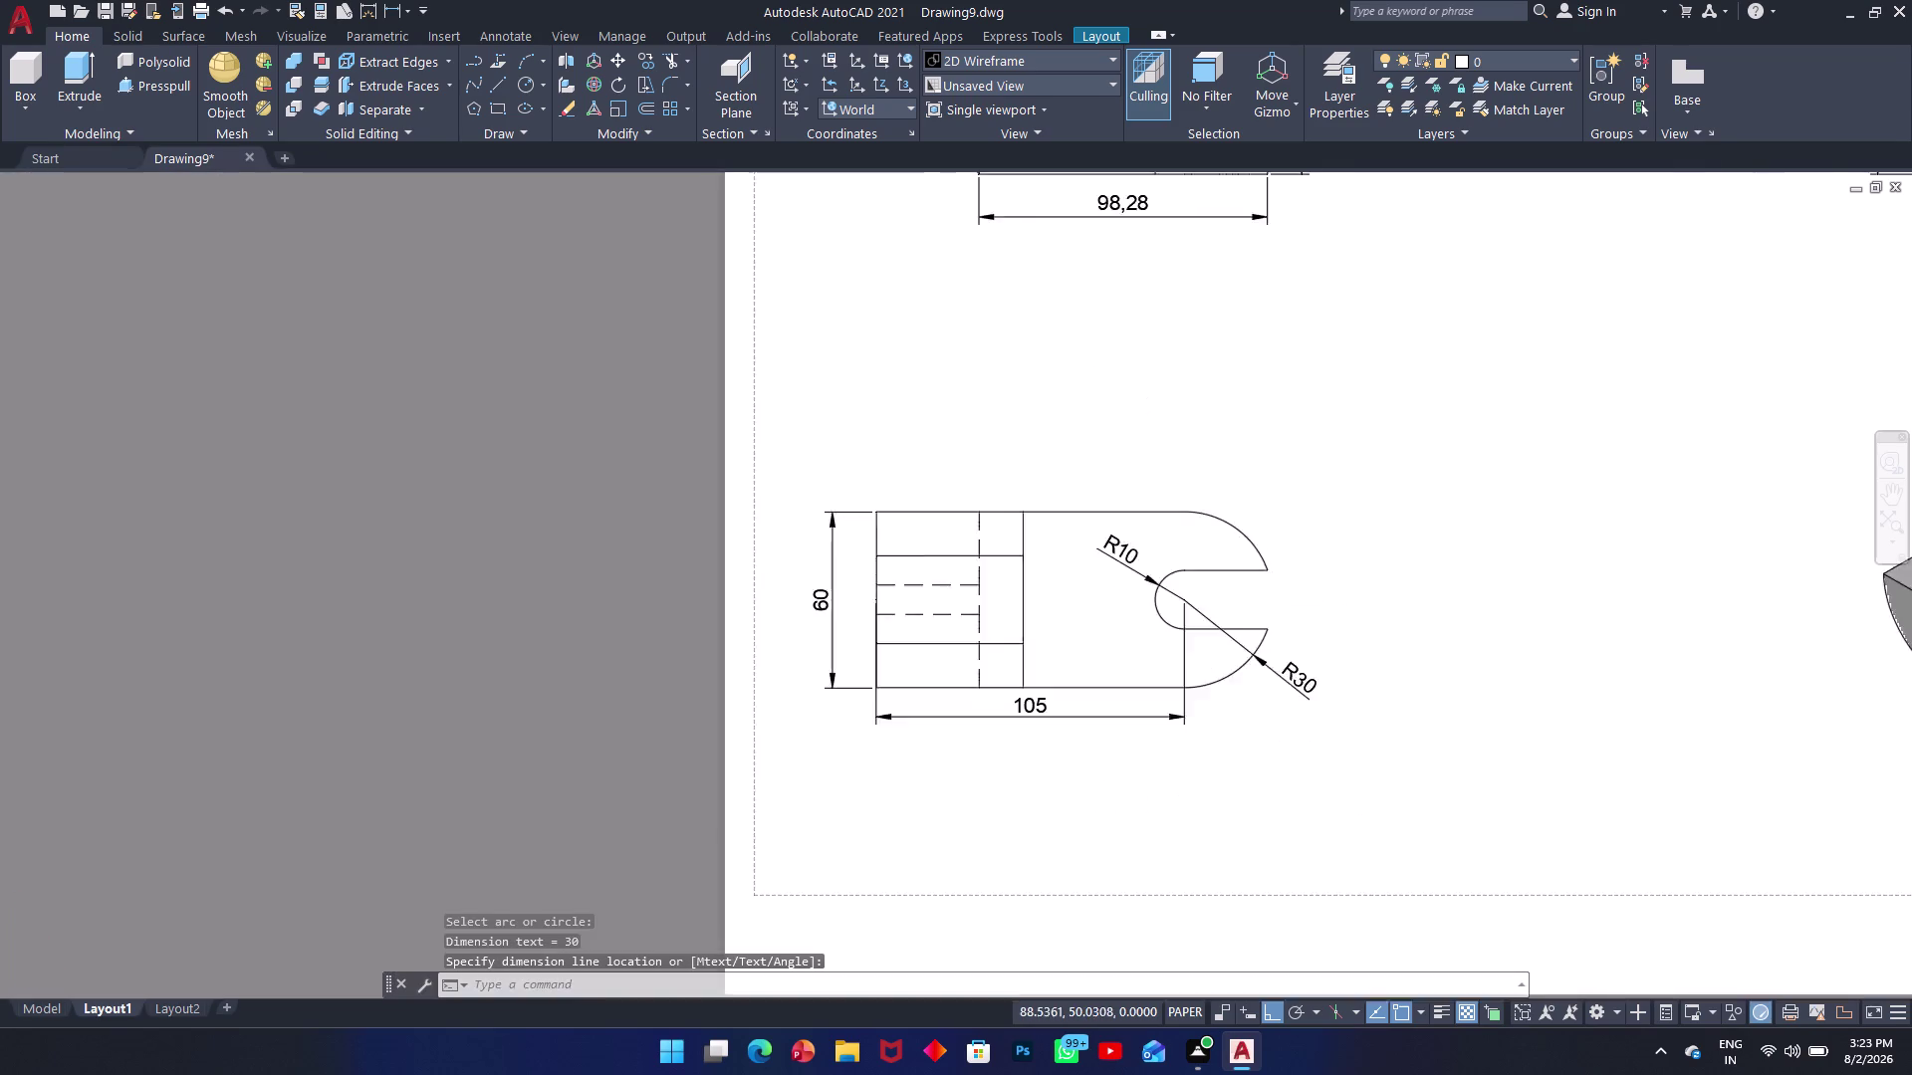
scroll(up, 3)
scroll(down, 3)
middle_drag(1586, 408, 1220, 475)
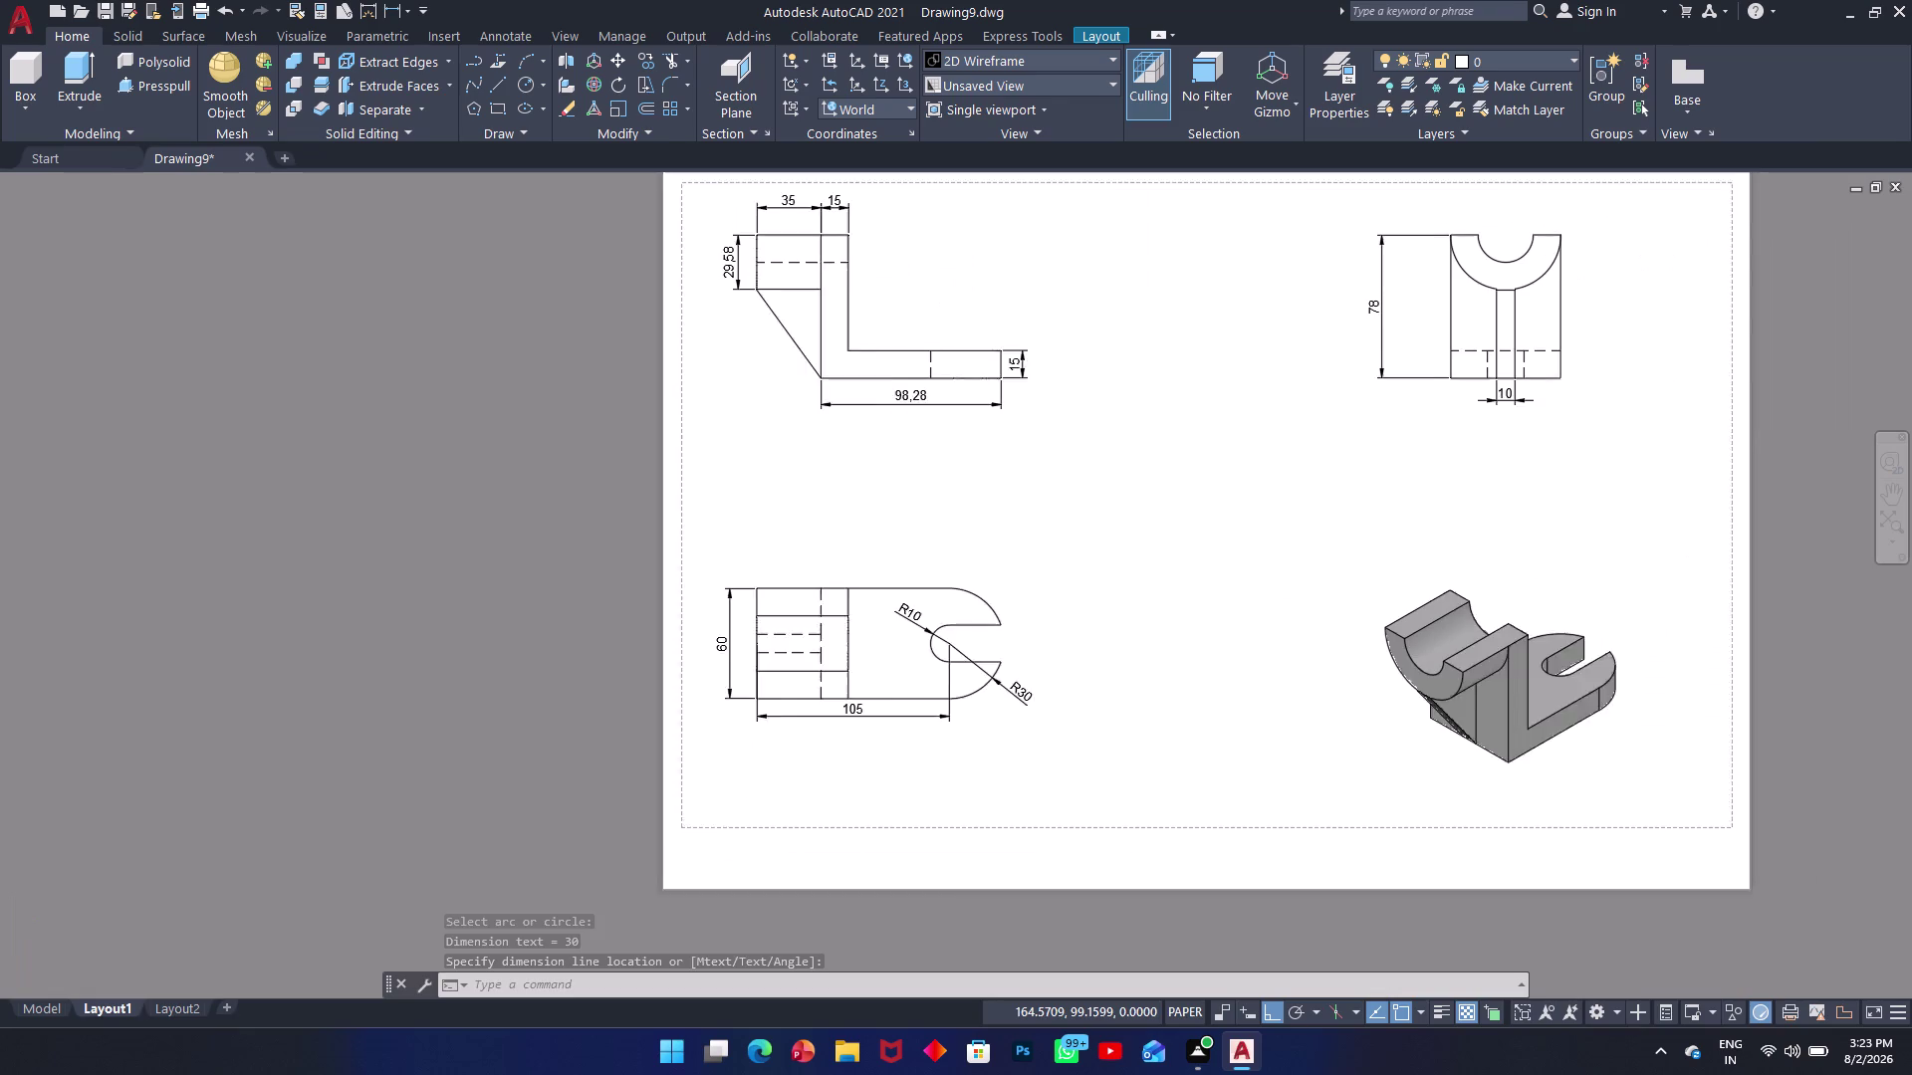
middle_drag(1220, 475, 980, 530)
scroll(up, 3)
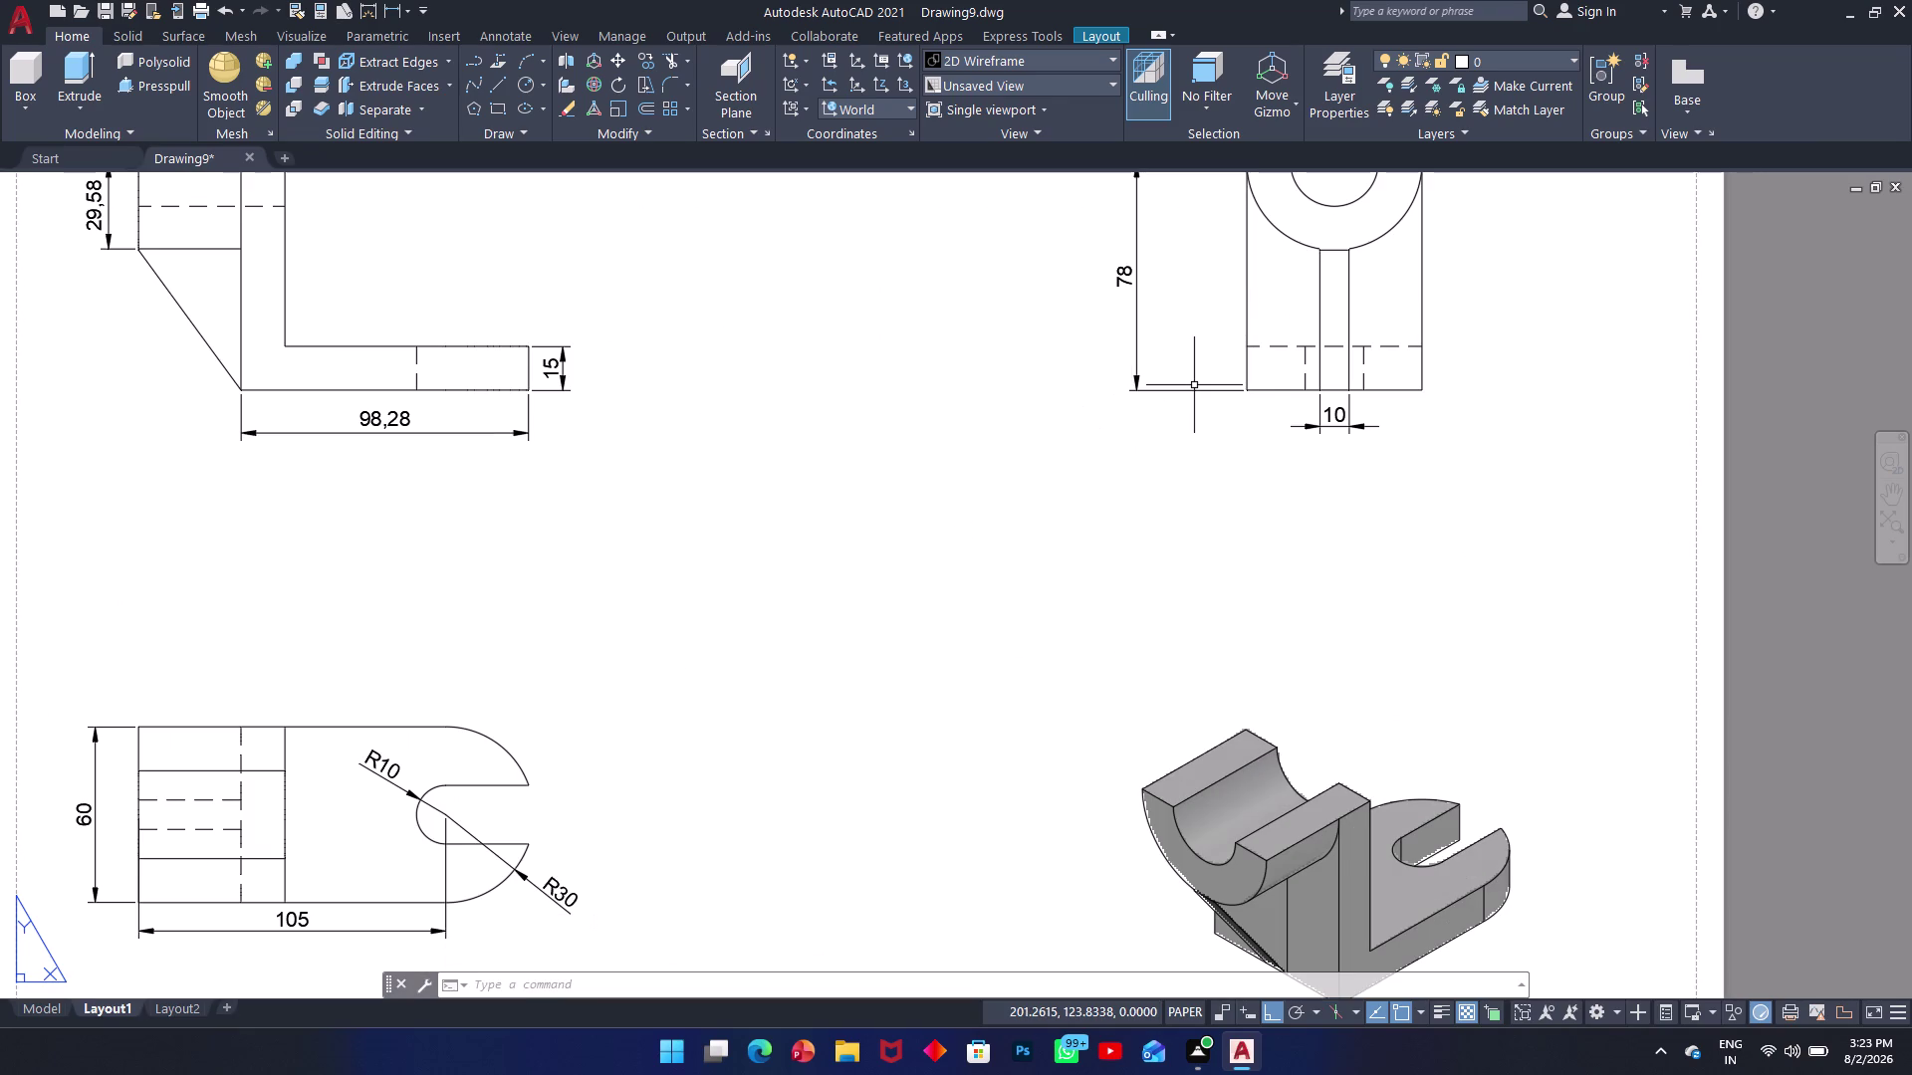
scroll(down, 3)
middle_drag(1276, 343, 1133, 556)
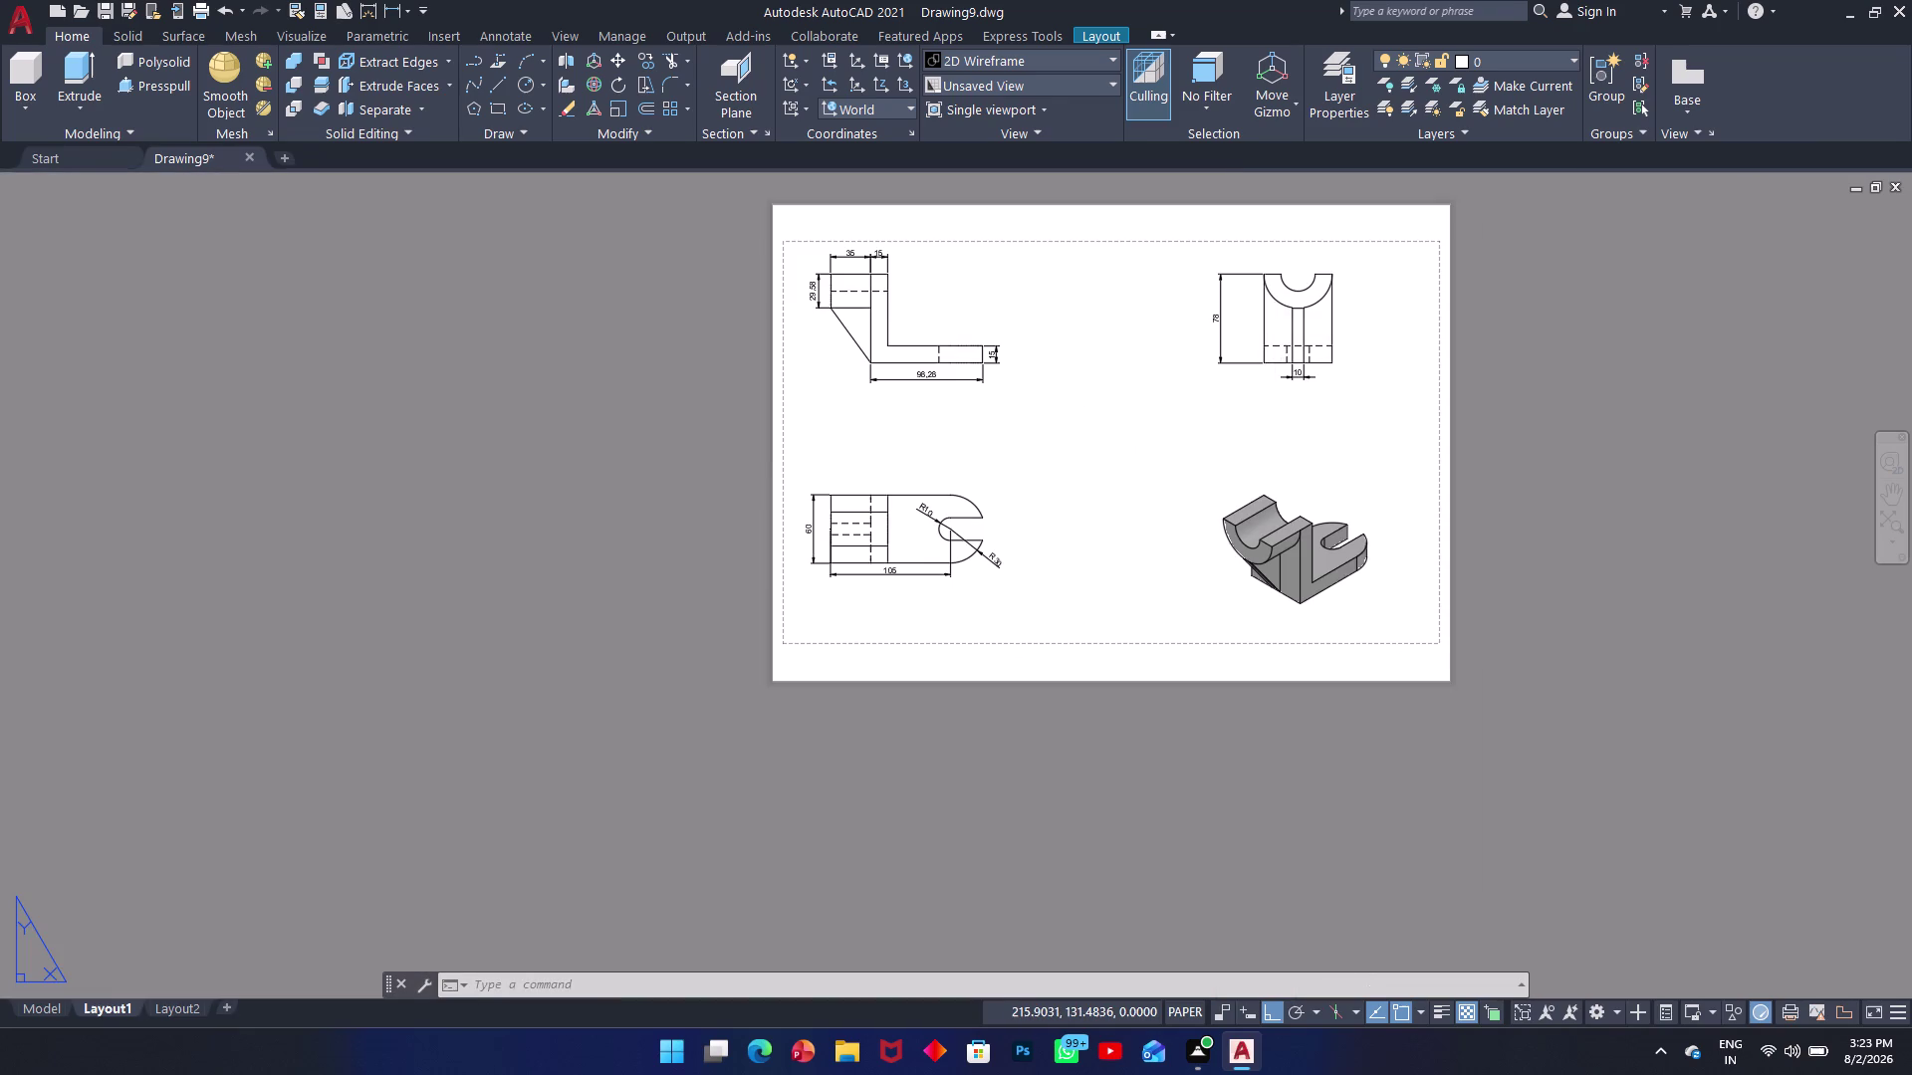
middle_drag(1133, 555, 1106, 607)
scroll(up, 3)
Add an R15 radius dimension to the semicircular cut and zoom out to the full sheet.
scroll(up, 3)
key(space)
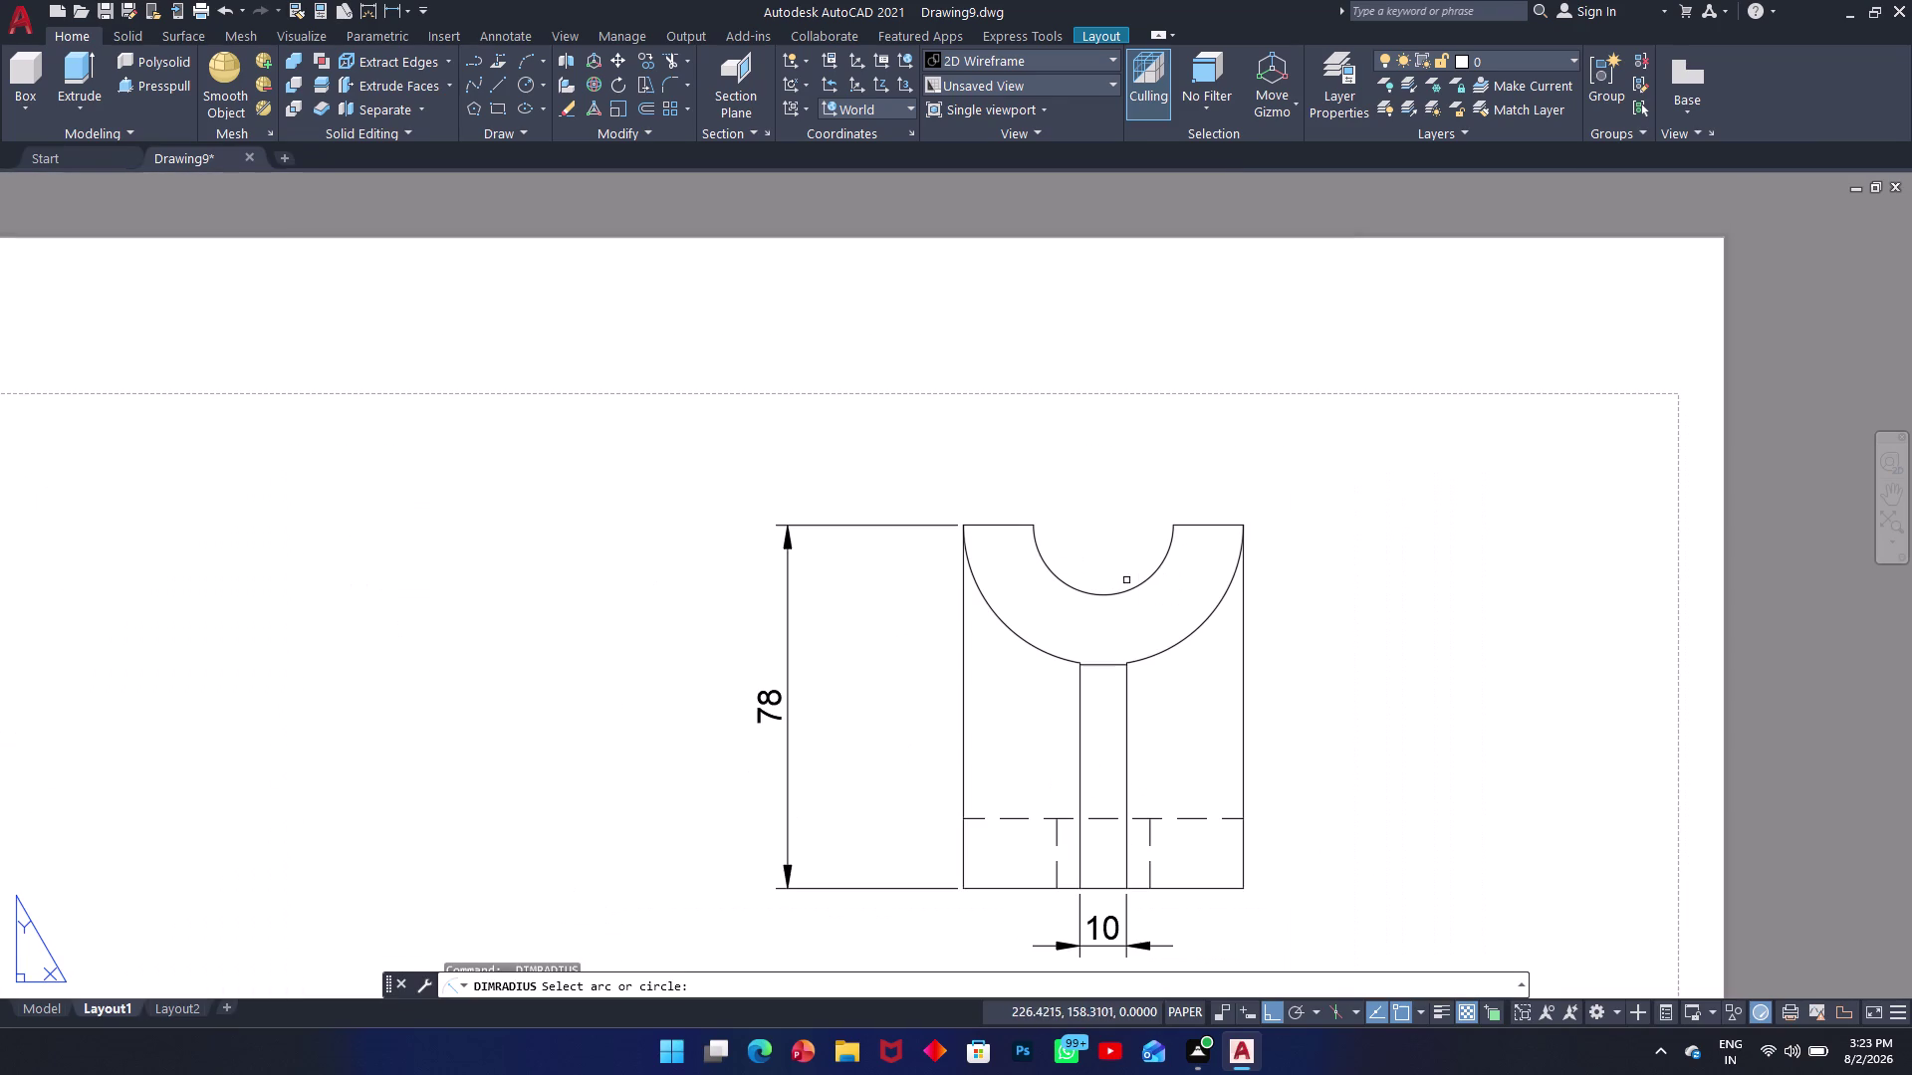
click(1135, 589)
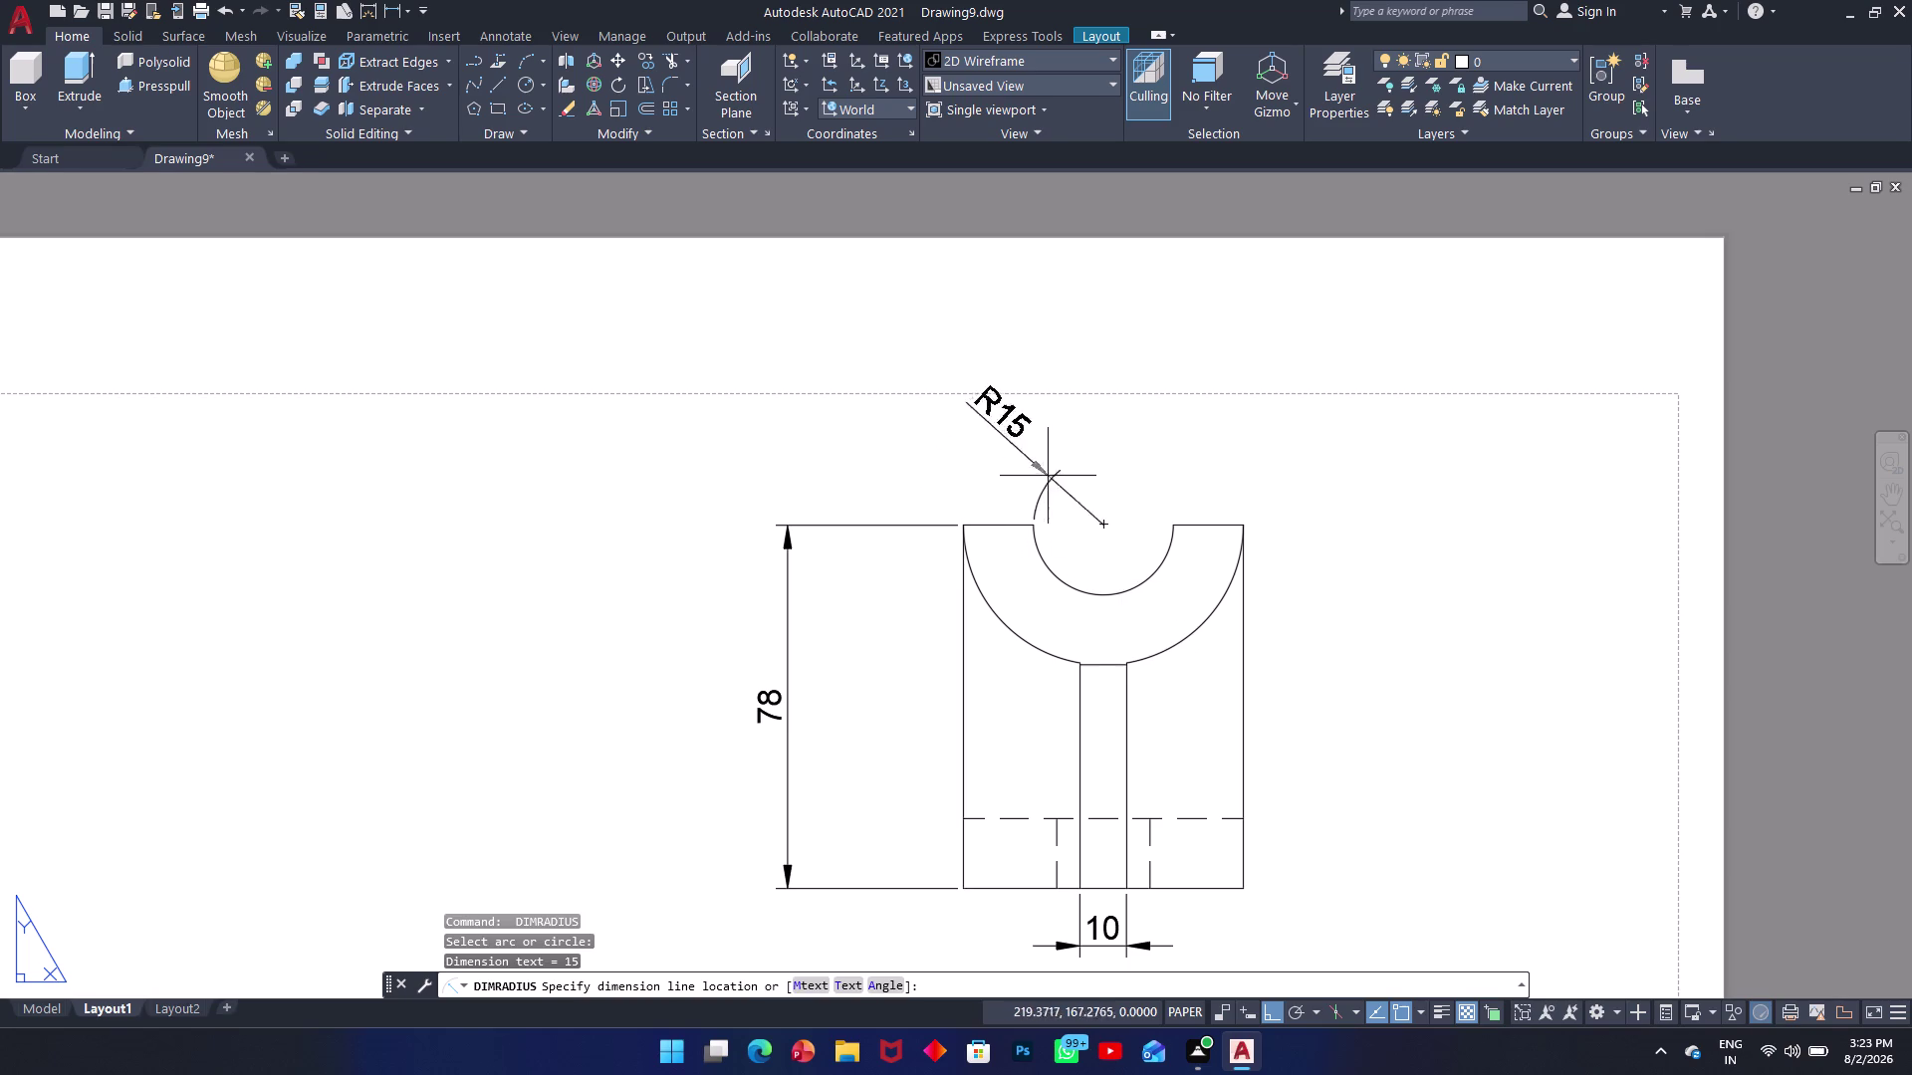
click(1042, 556)
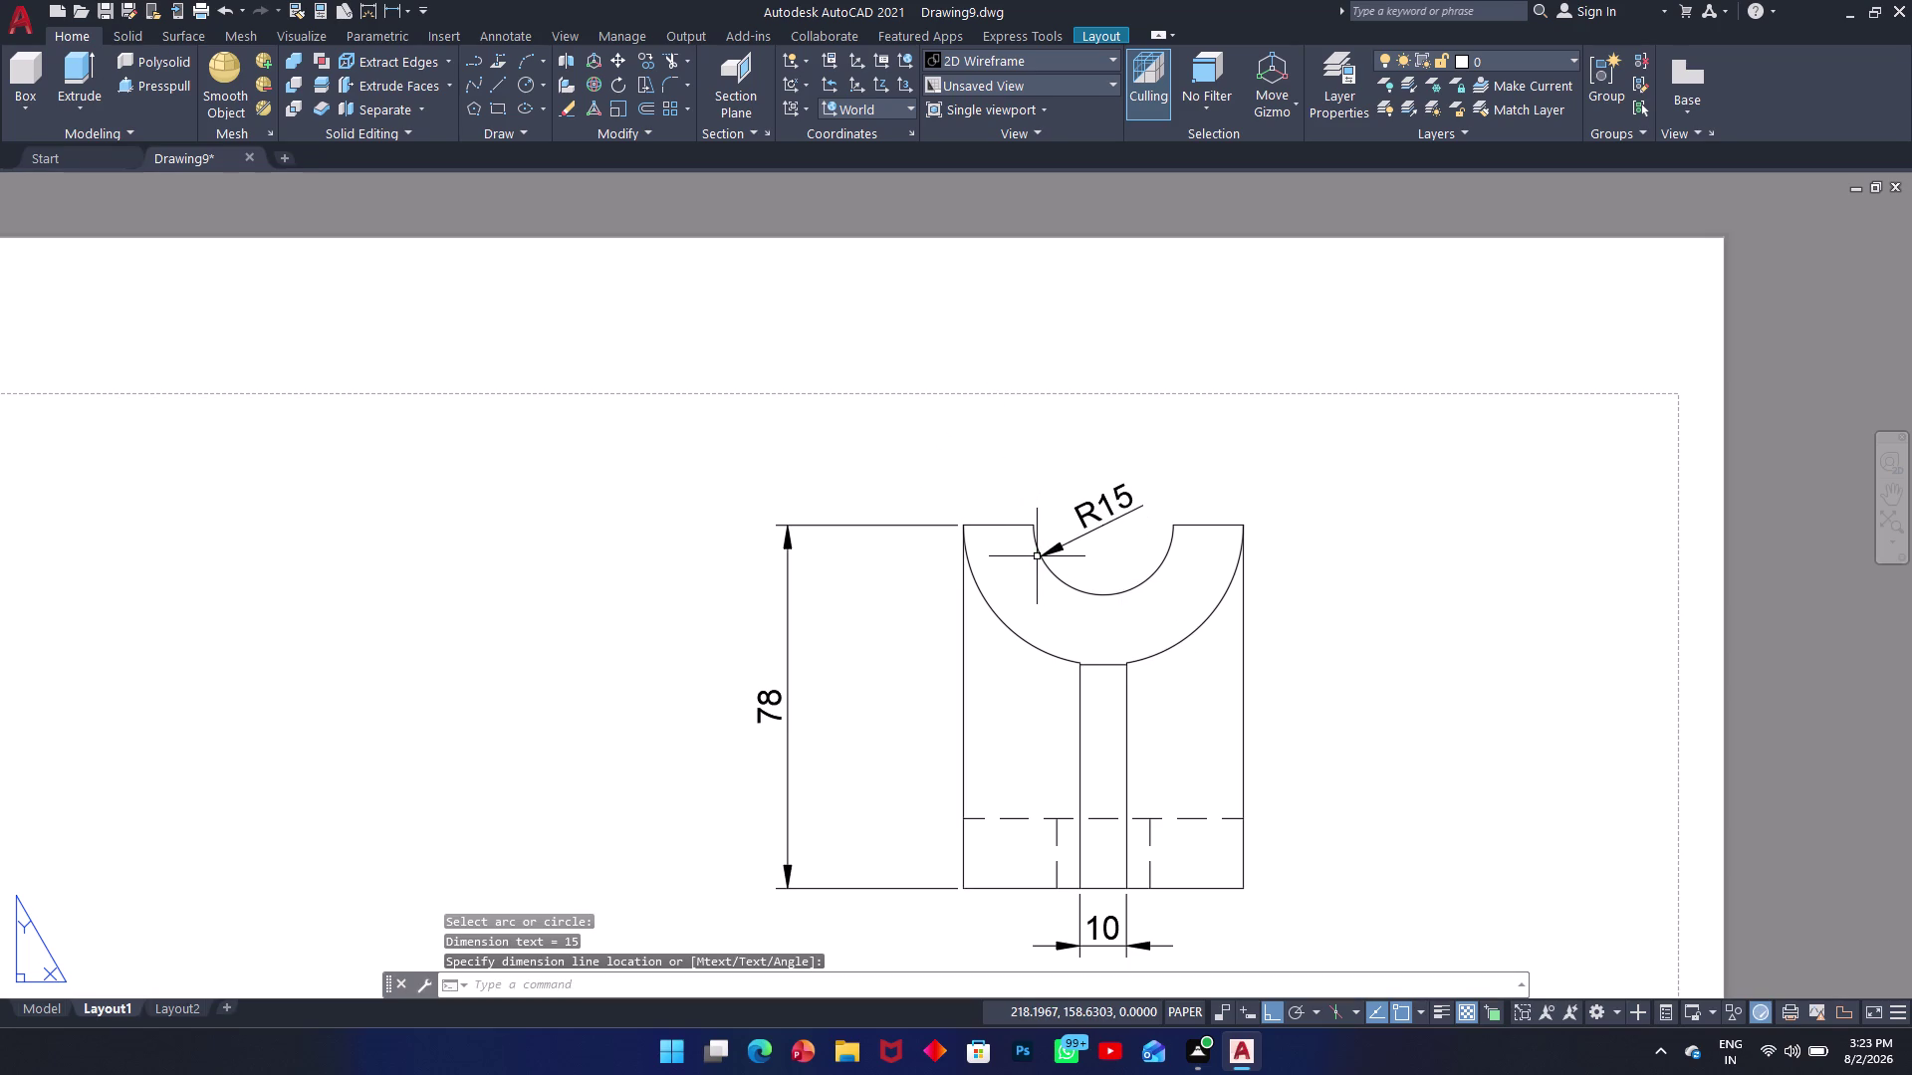
key(space)
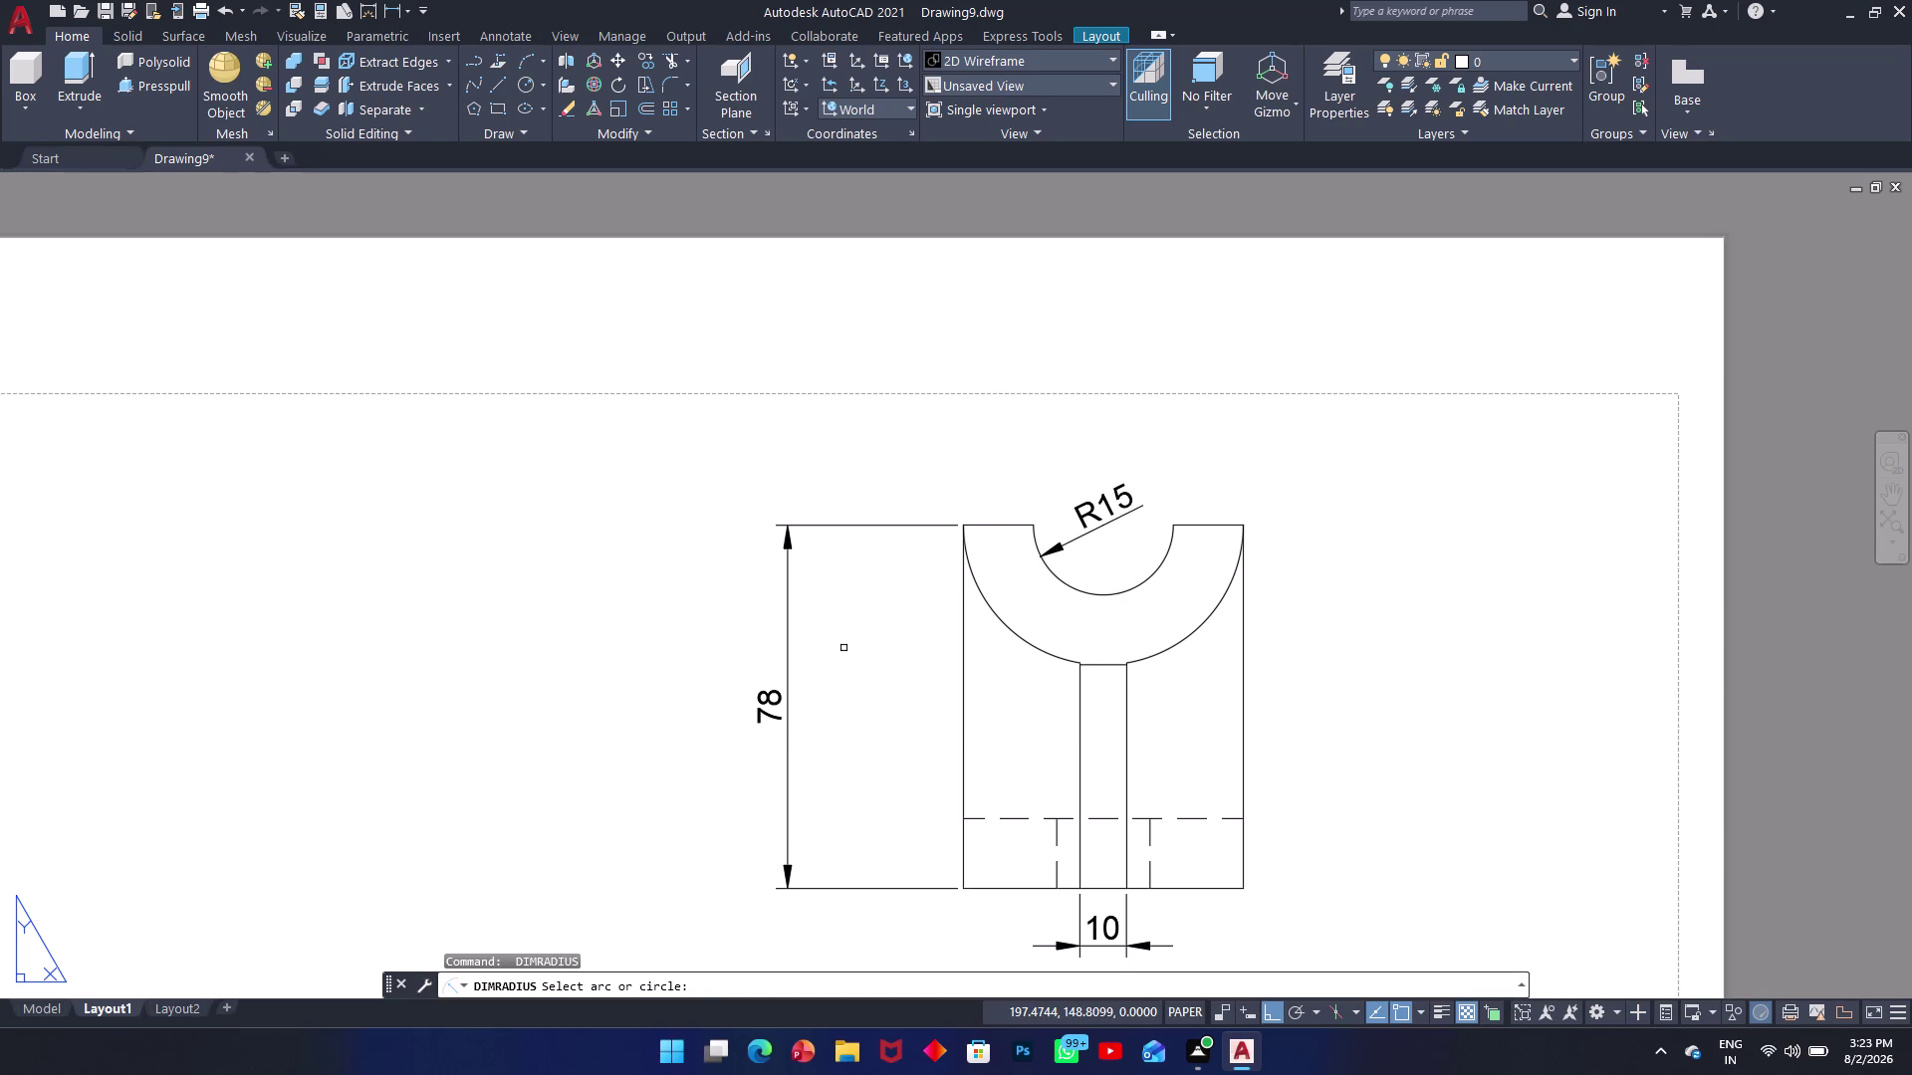
key(Escape)
scroll(down, 3)
scroll(up, 3)
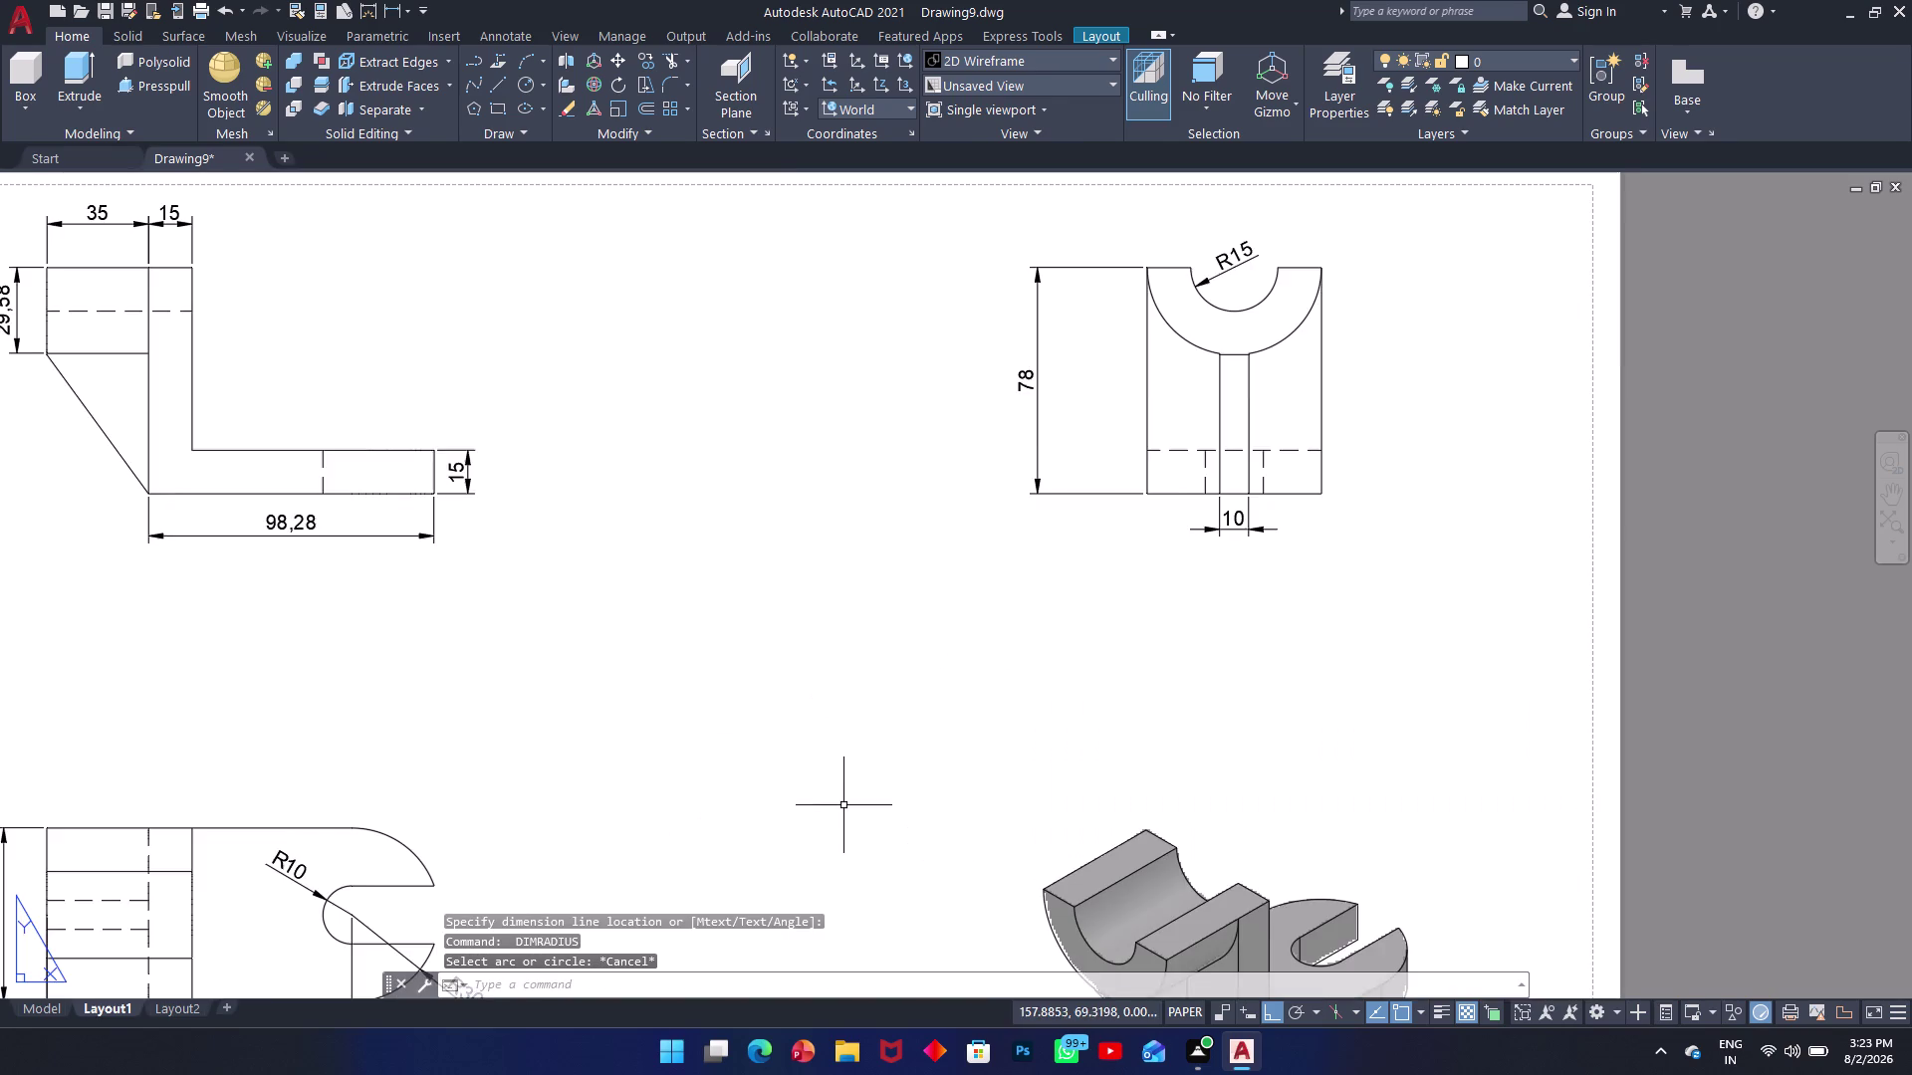
scroll(down, 3)
middle_drag(838, 782, 882, 635)
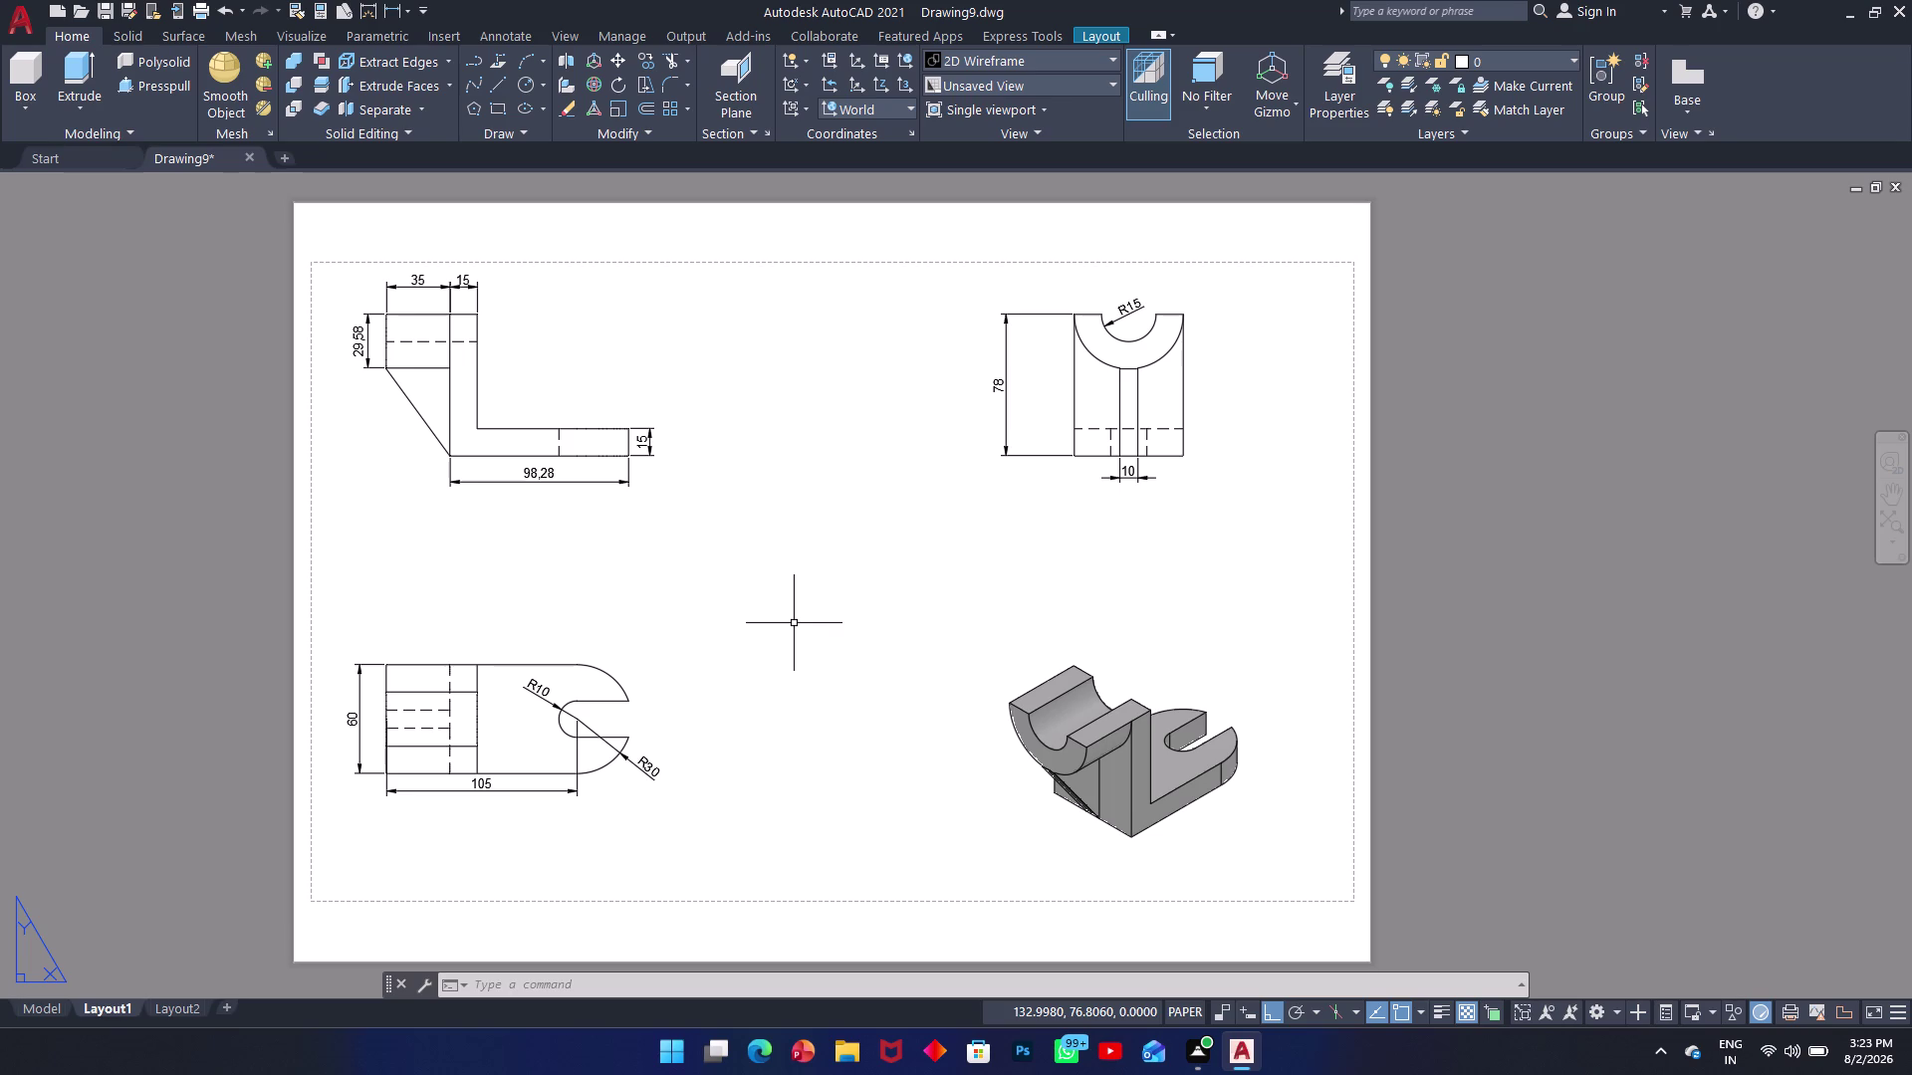
key(ctrl+p)
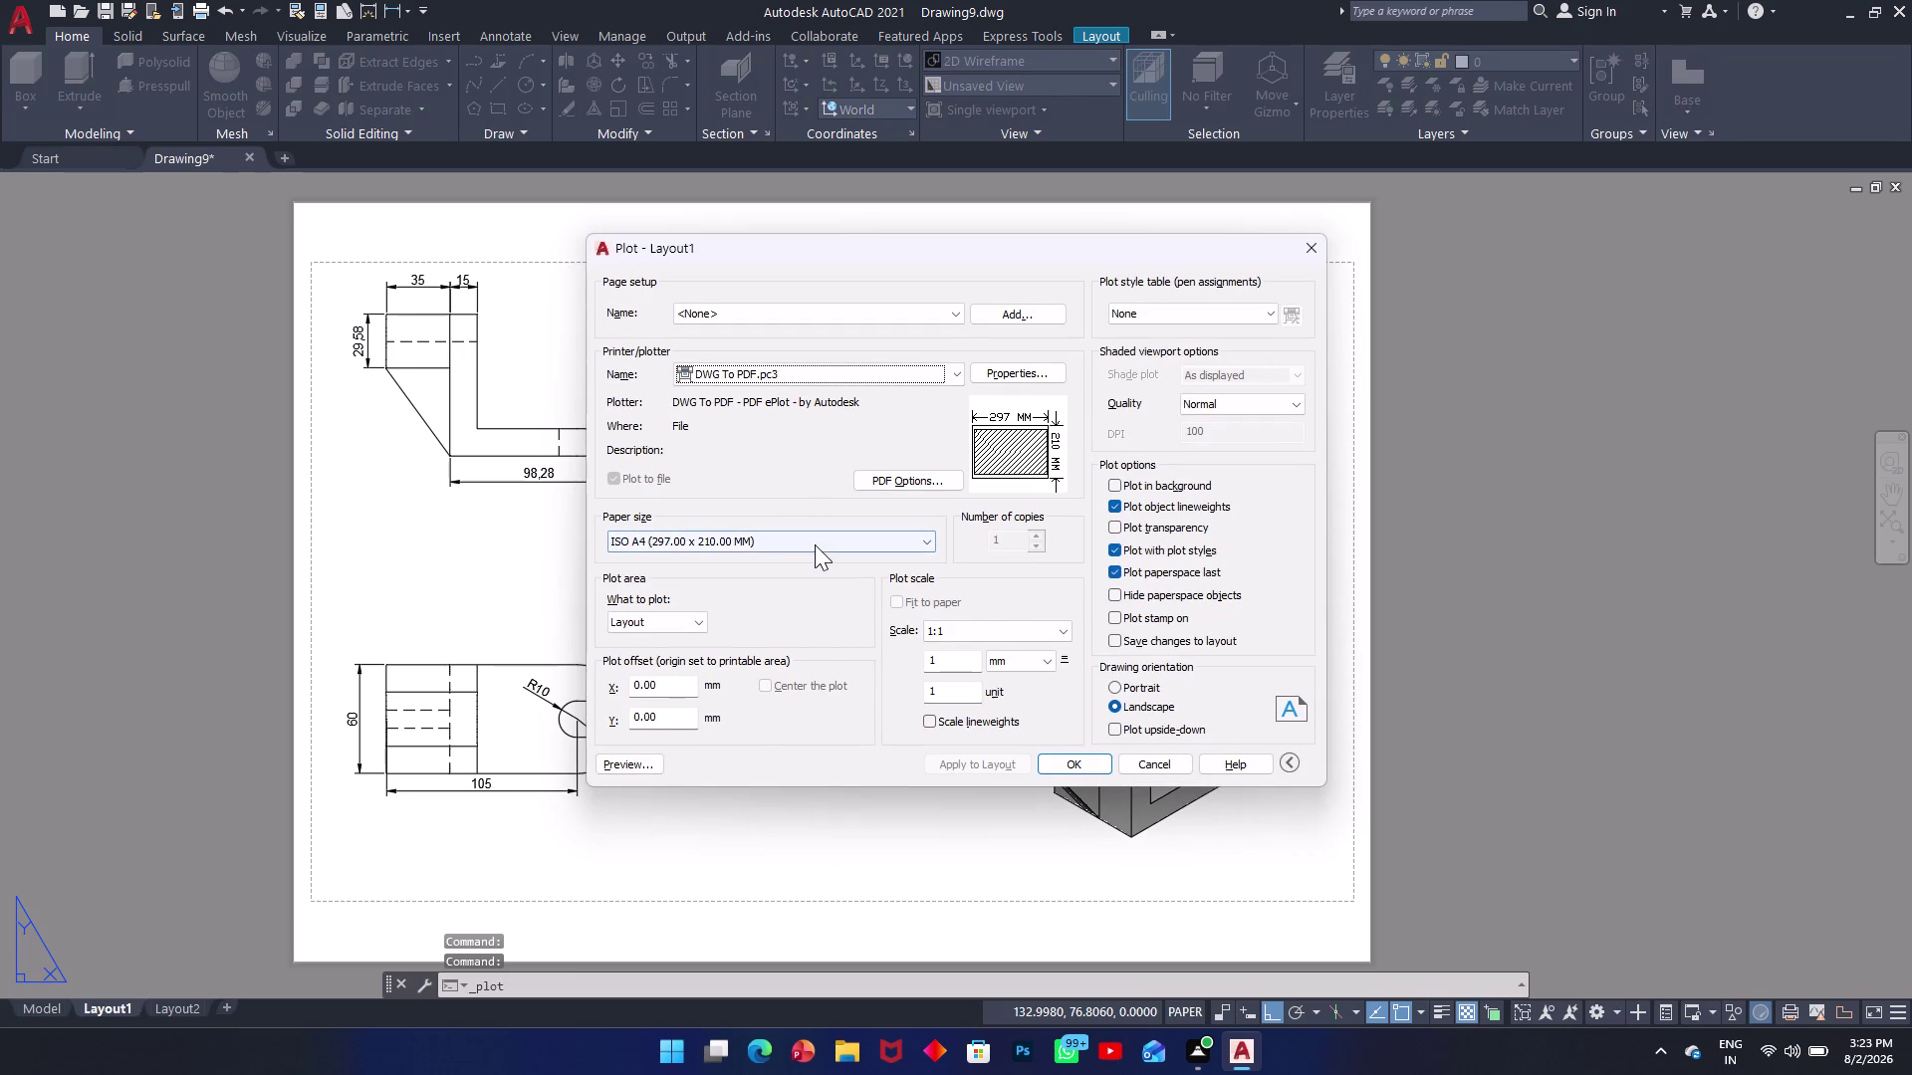
Preview the A4 PDF plot, cancel without plotting, and return to model space.
click(627, 773)
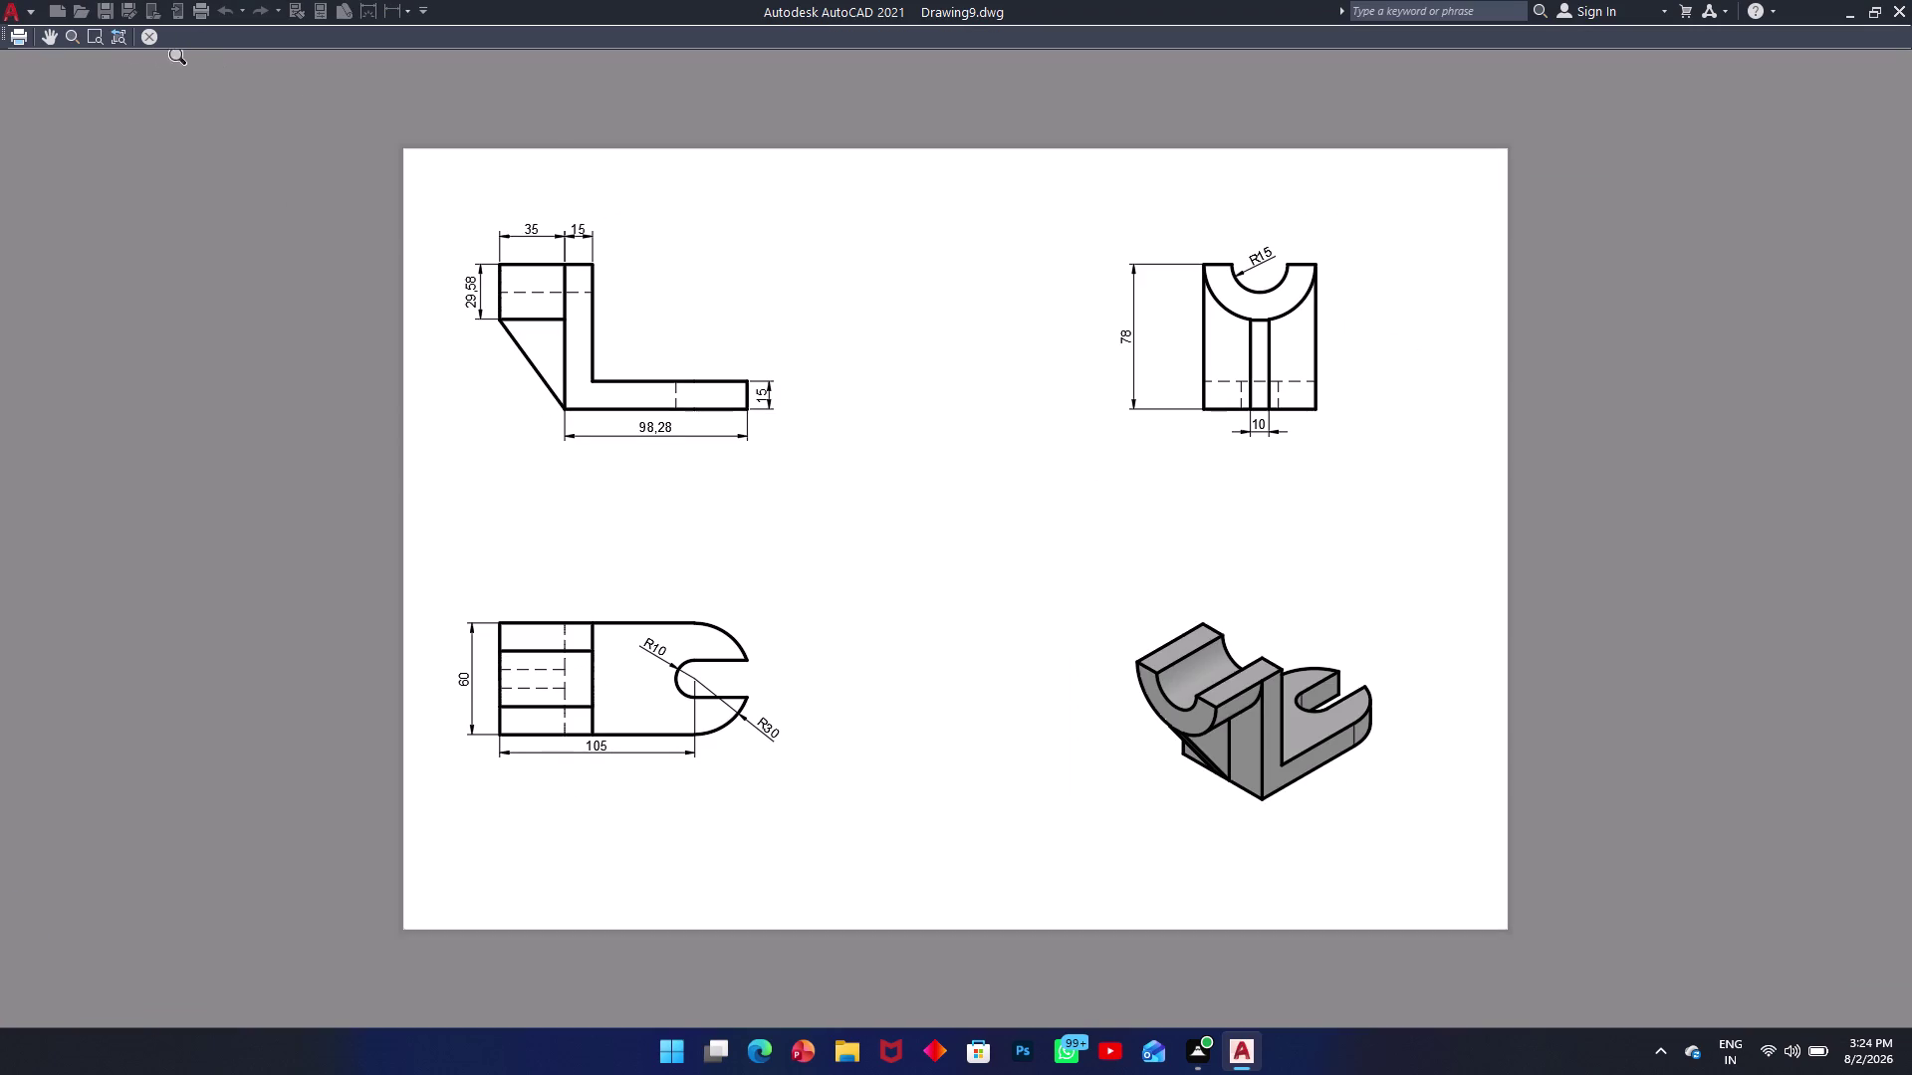
click(154, 43)
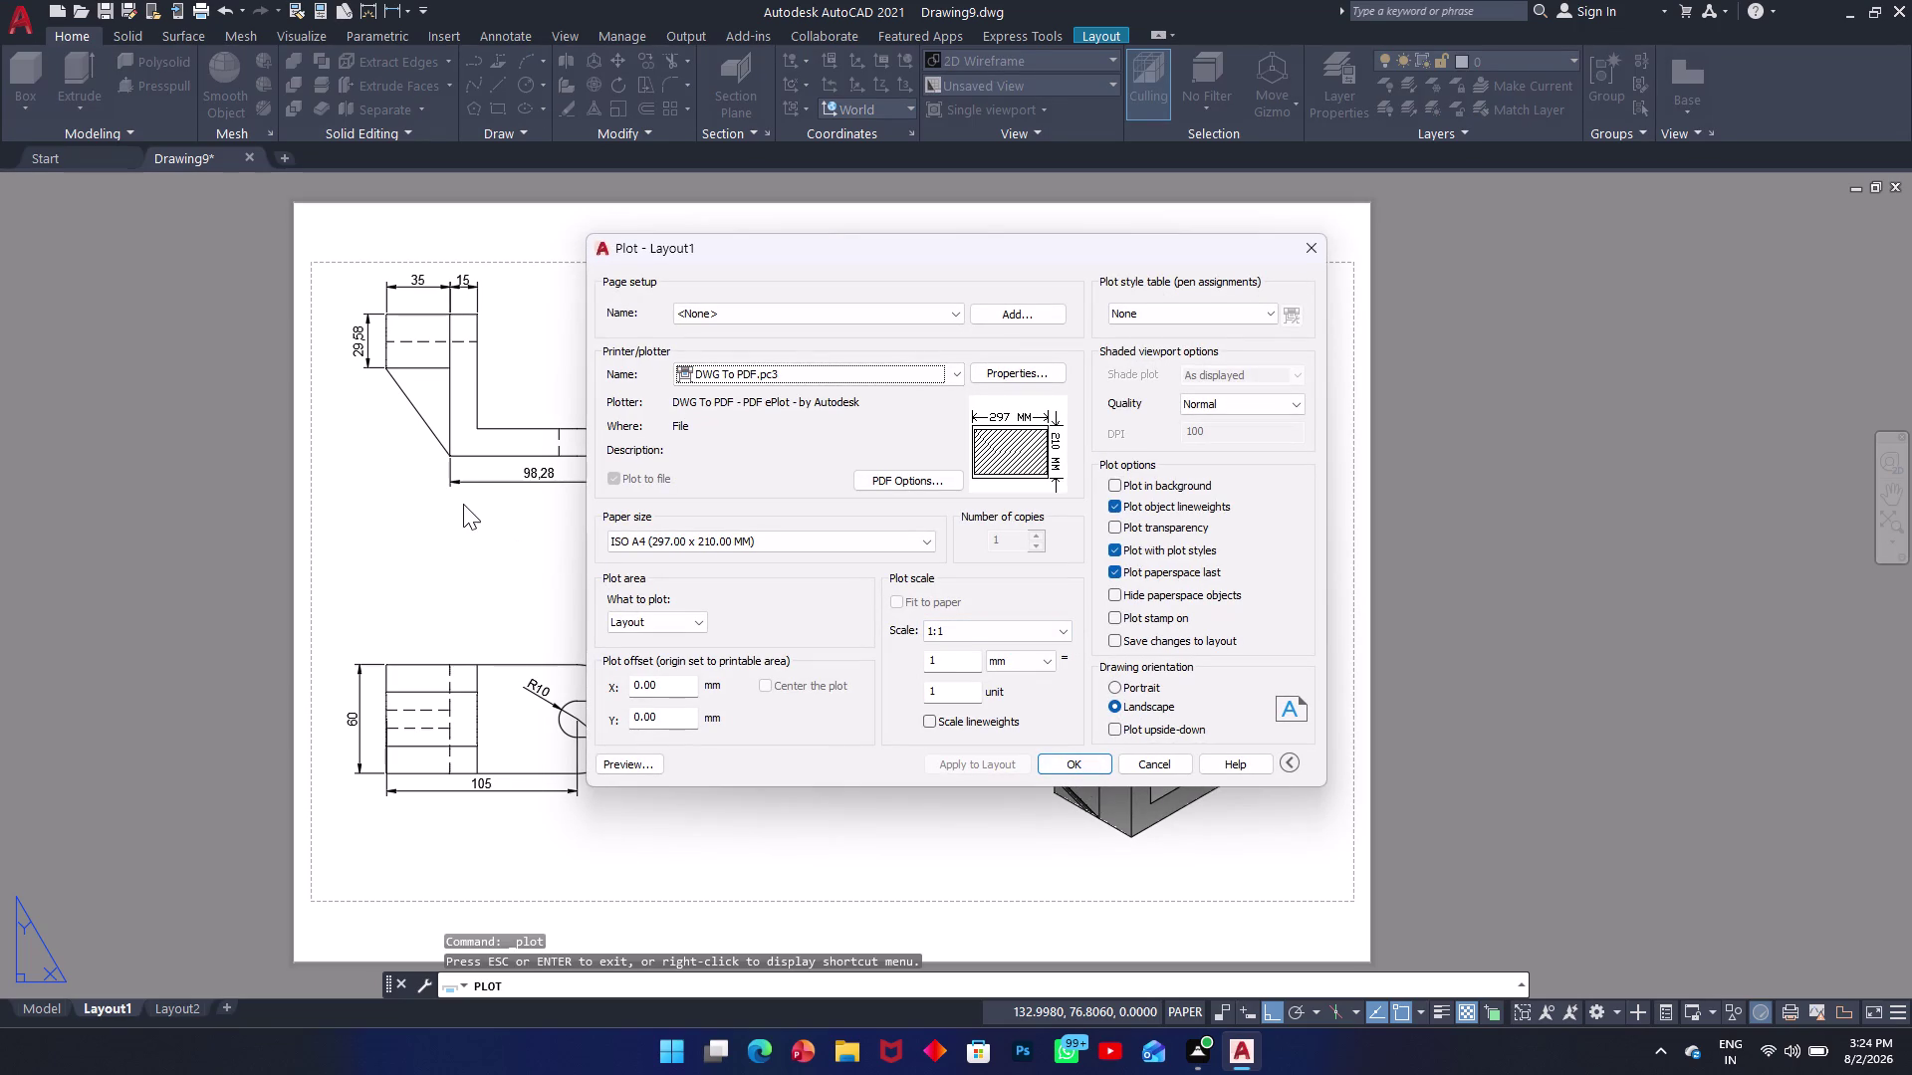
click(1312, 258)
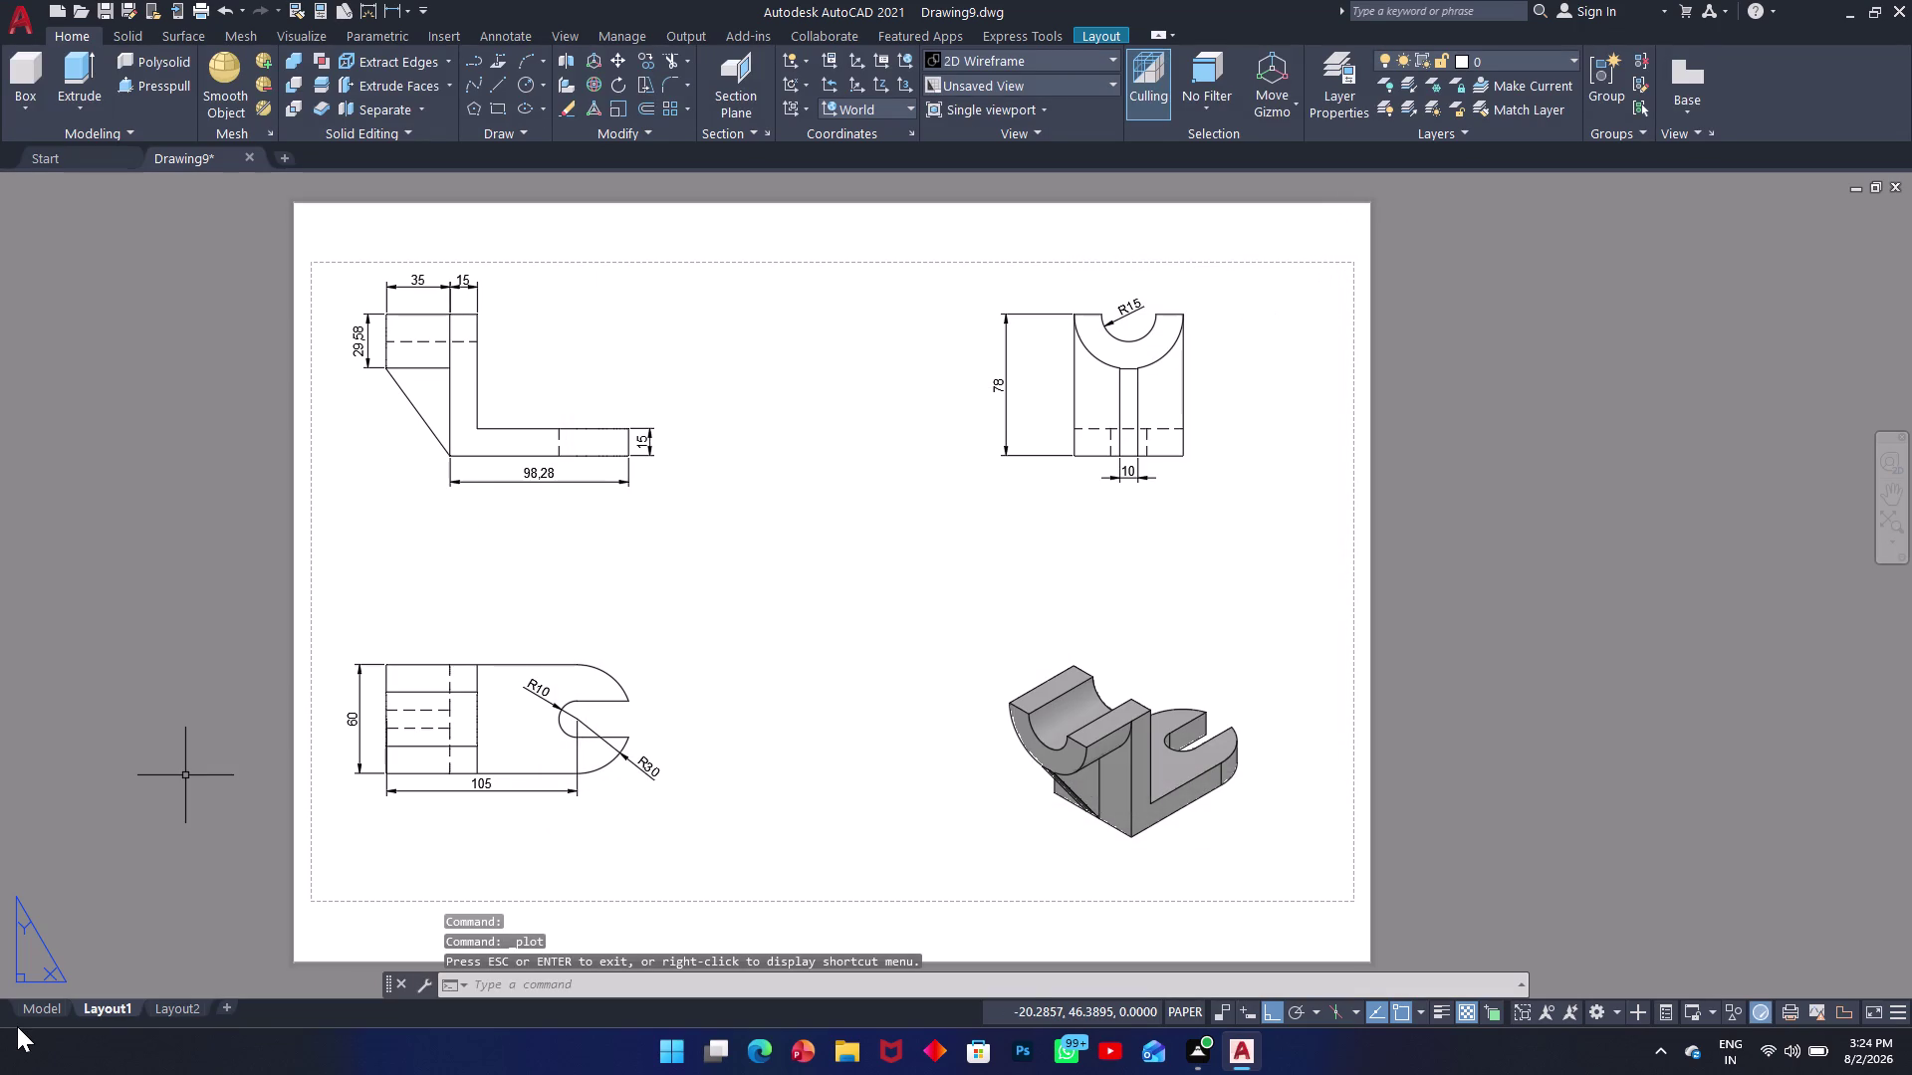
click(24, 1012)
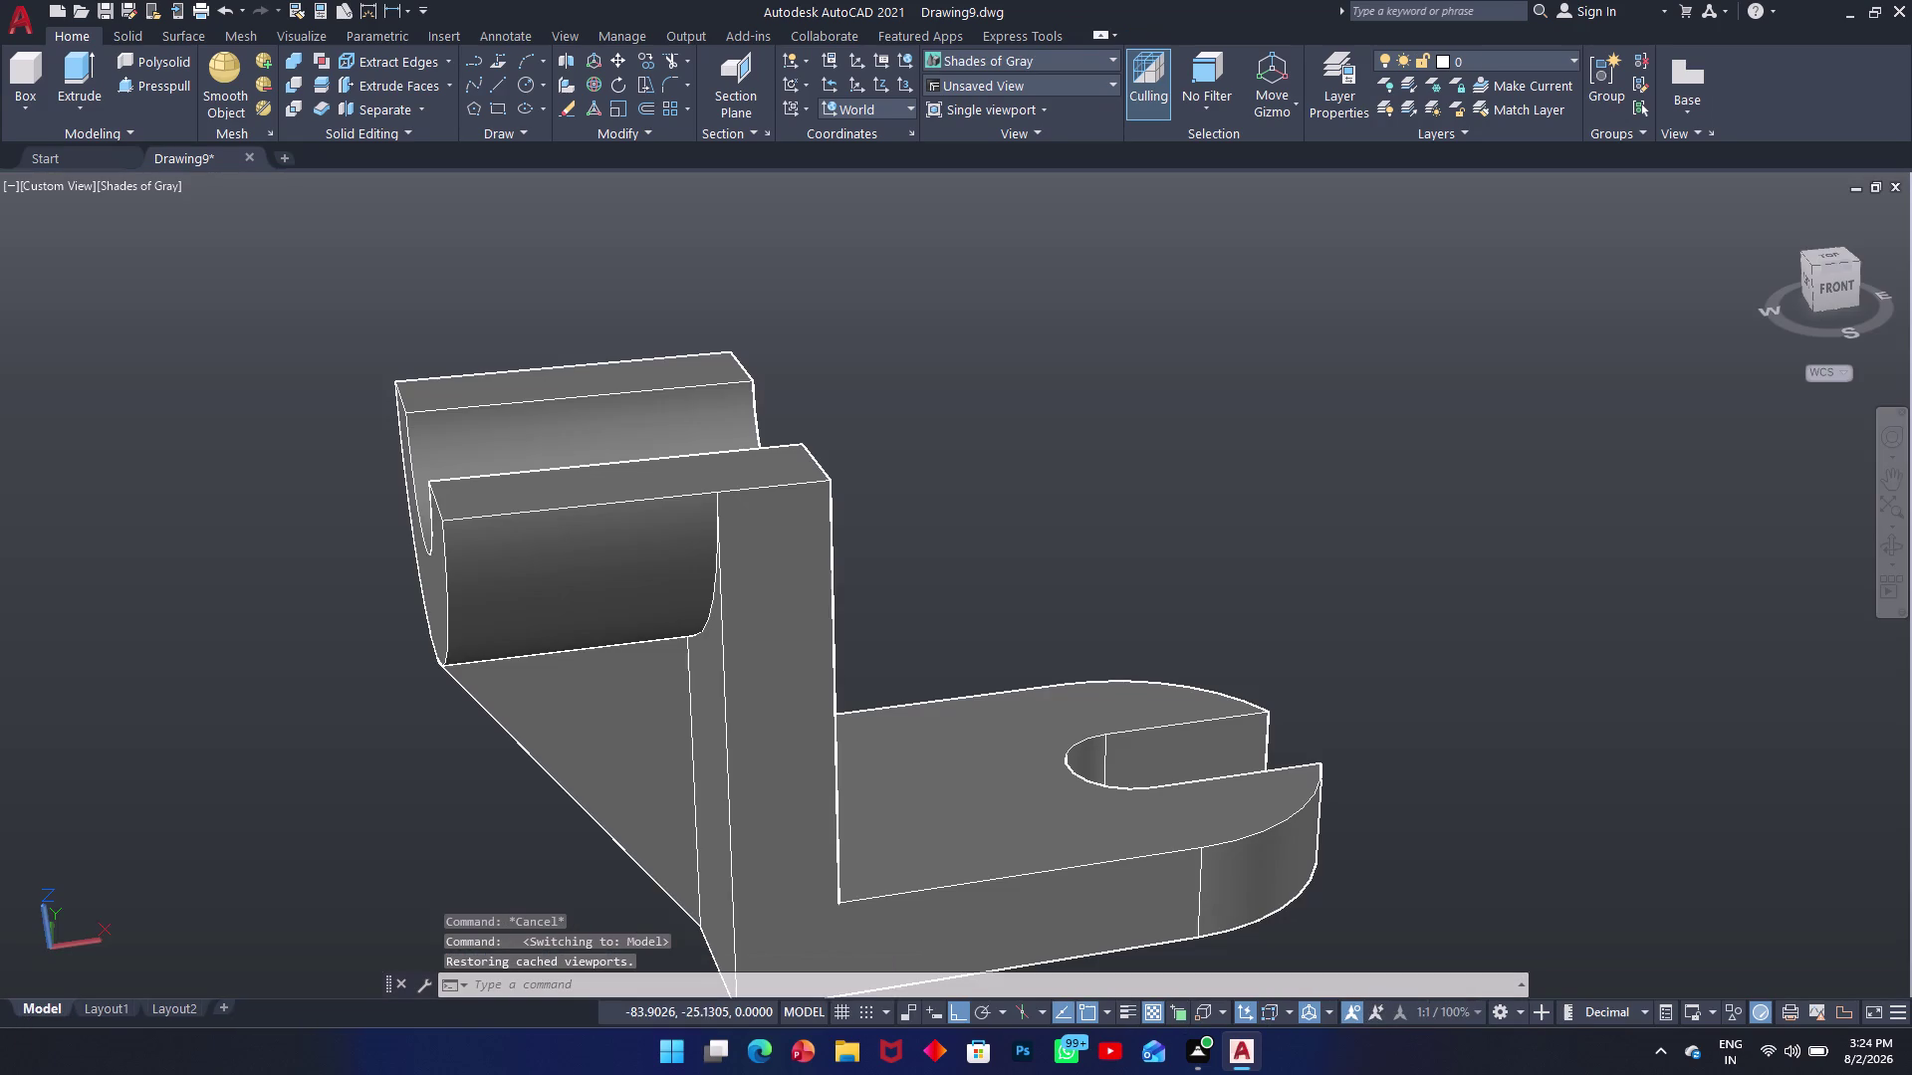
Orbit and zoom the bracket to view the slot end, then bring up Save Drawing As.
middle_drag(461, 742, 579, 723)
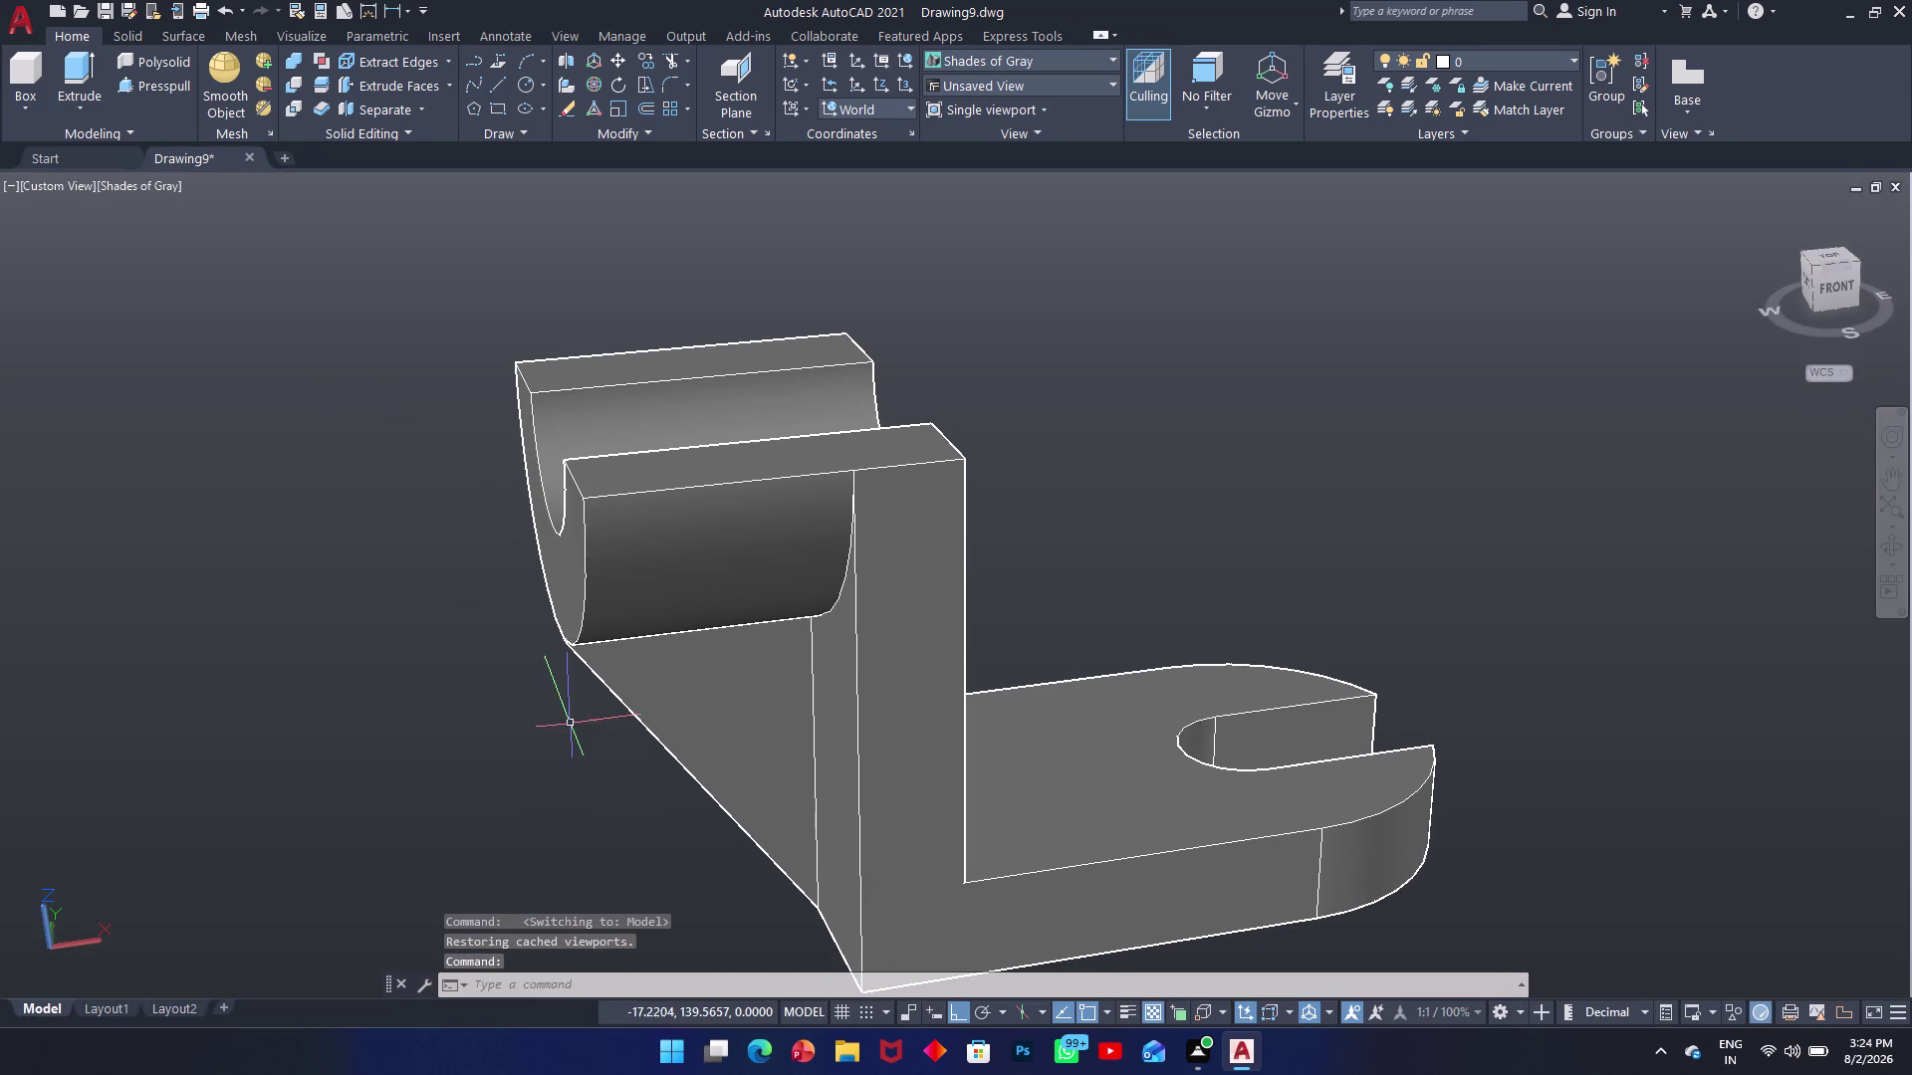
middle_drag(566, 724, 635, 729)
scroll(up, 3)
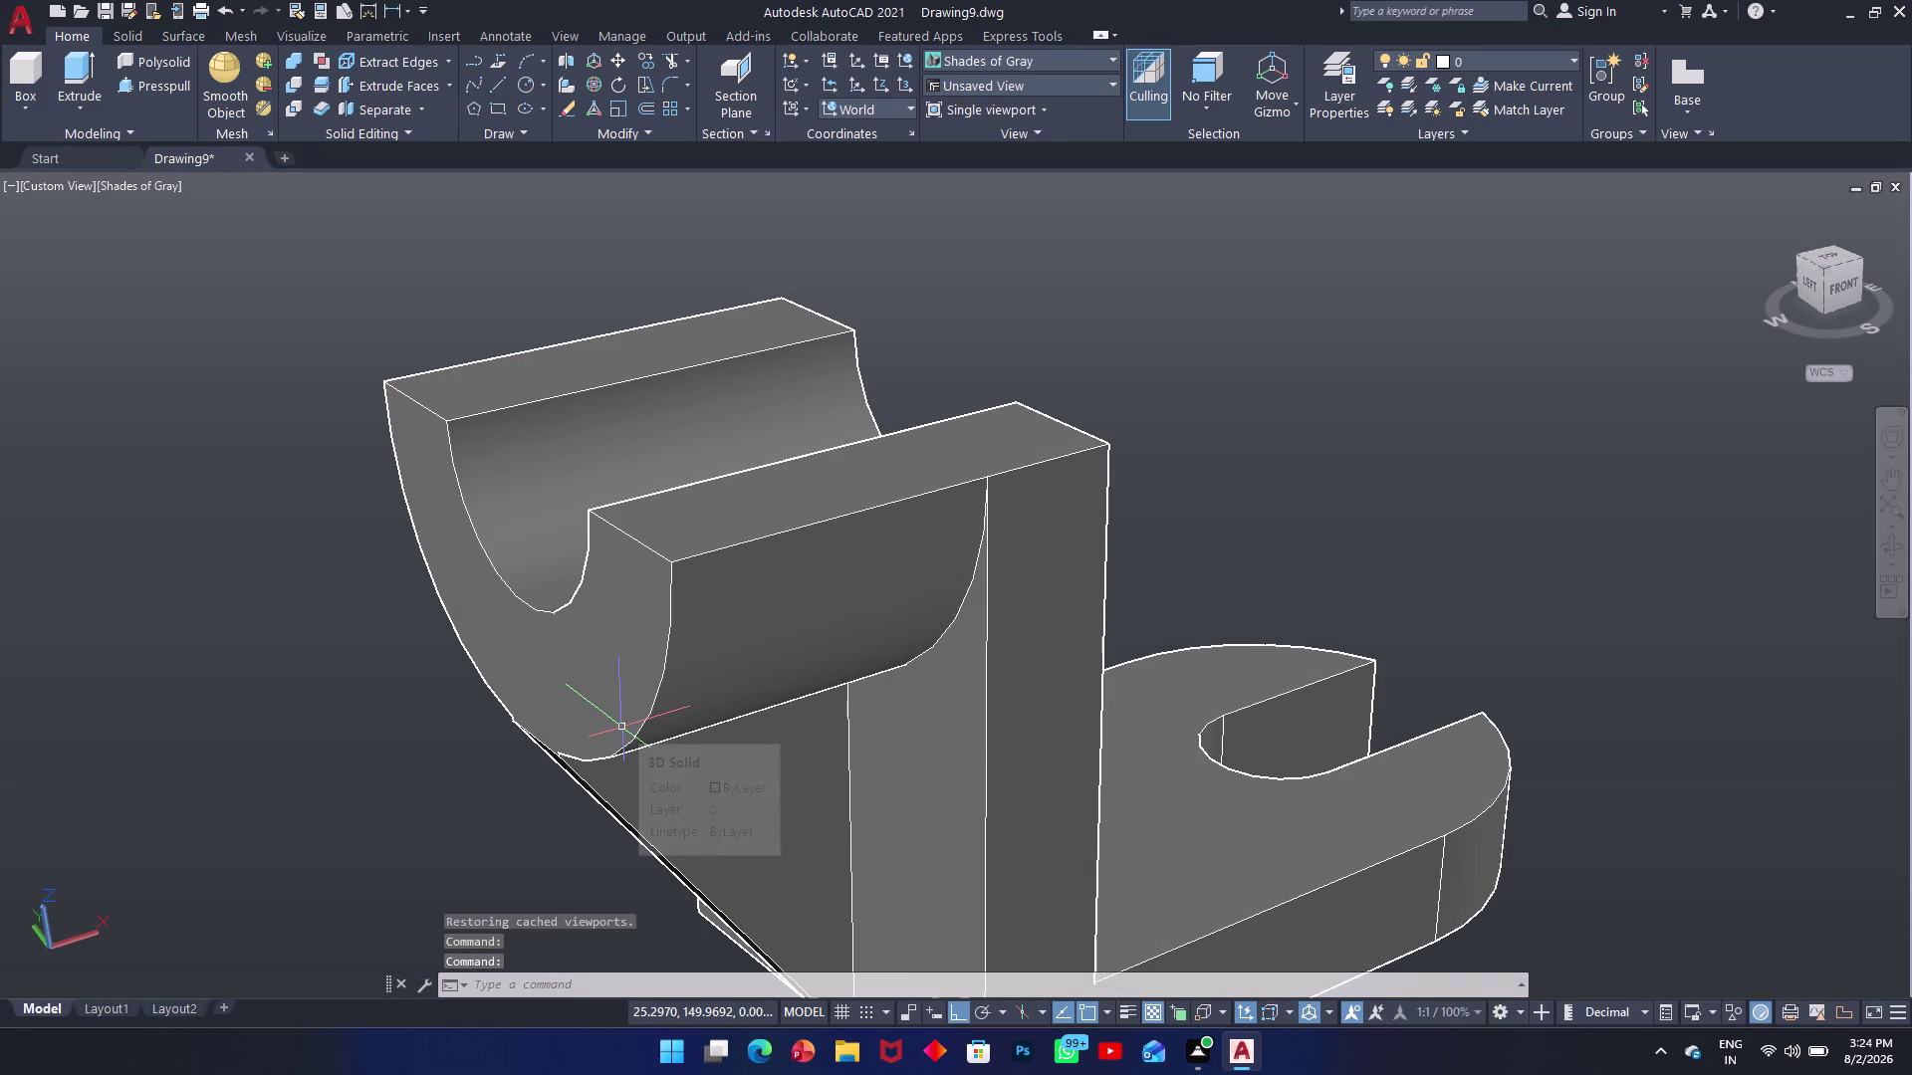
key(ctrl+s)
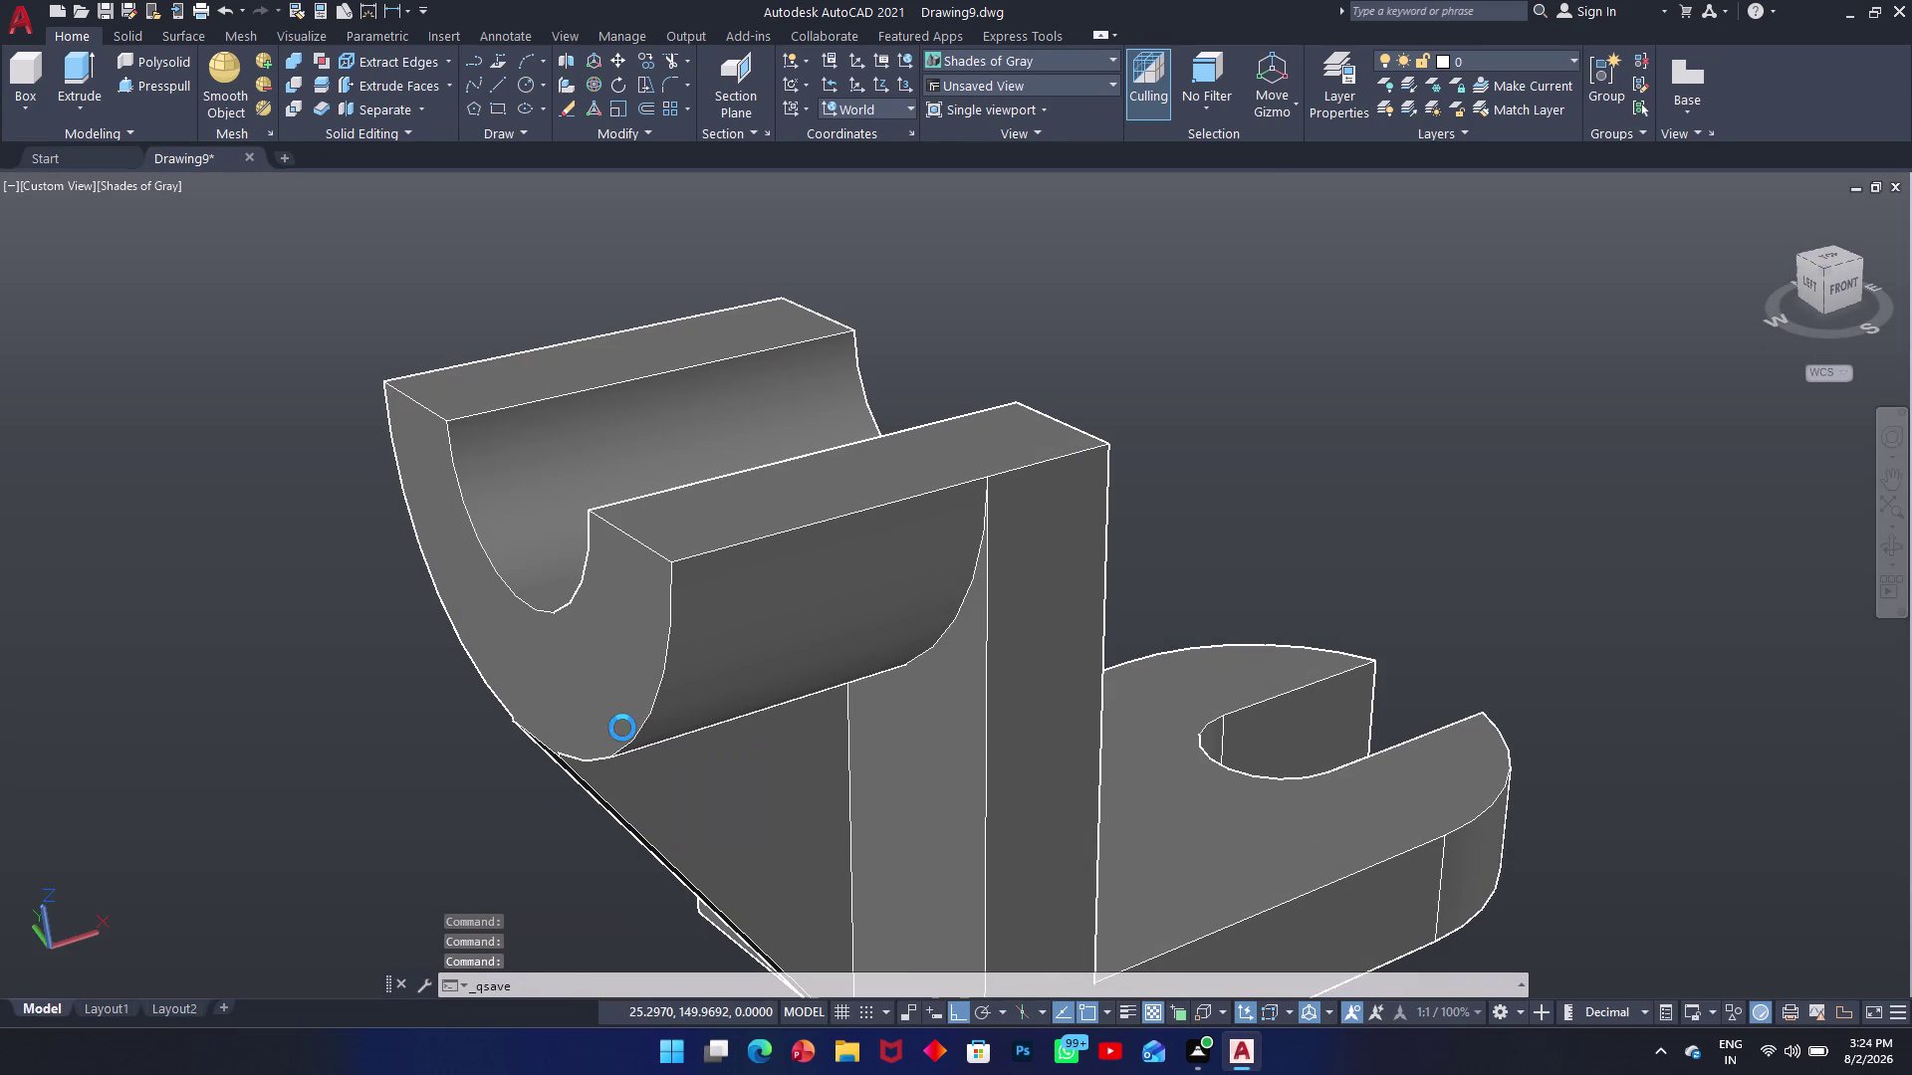
click(713, 474)
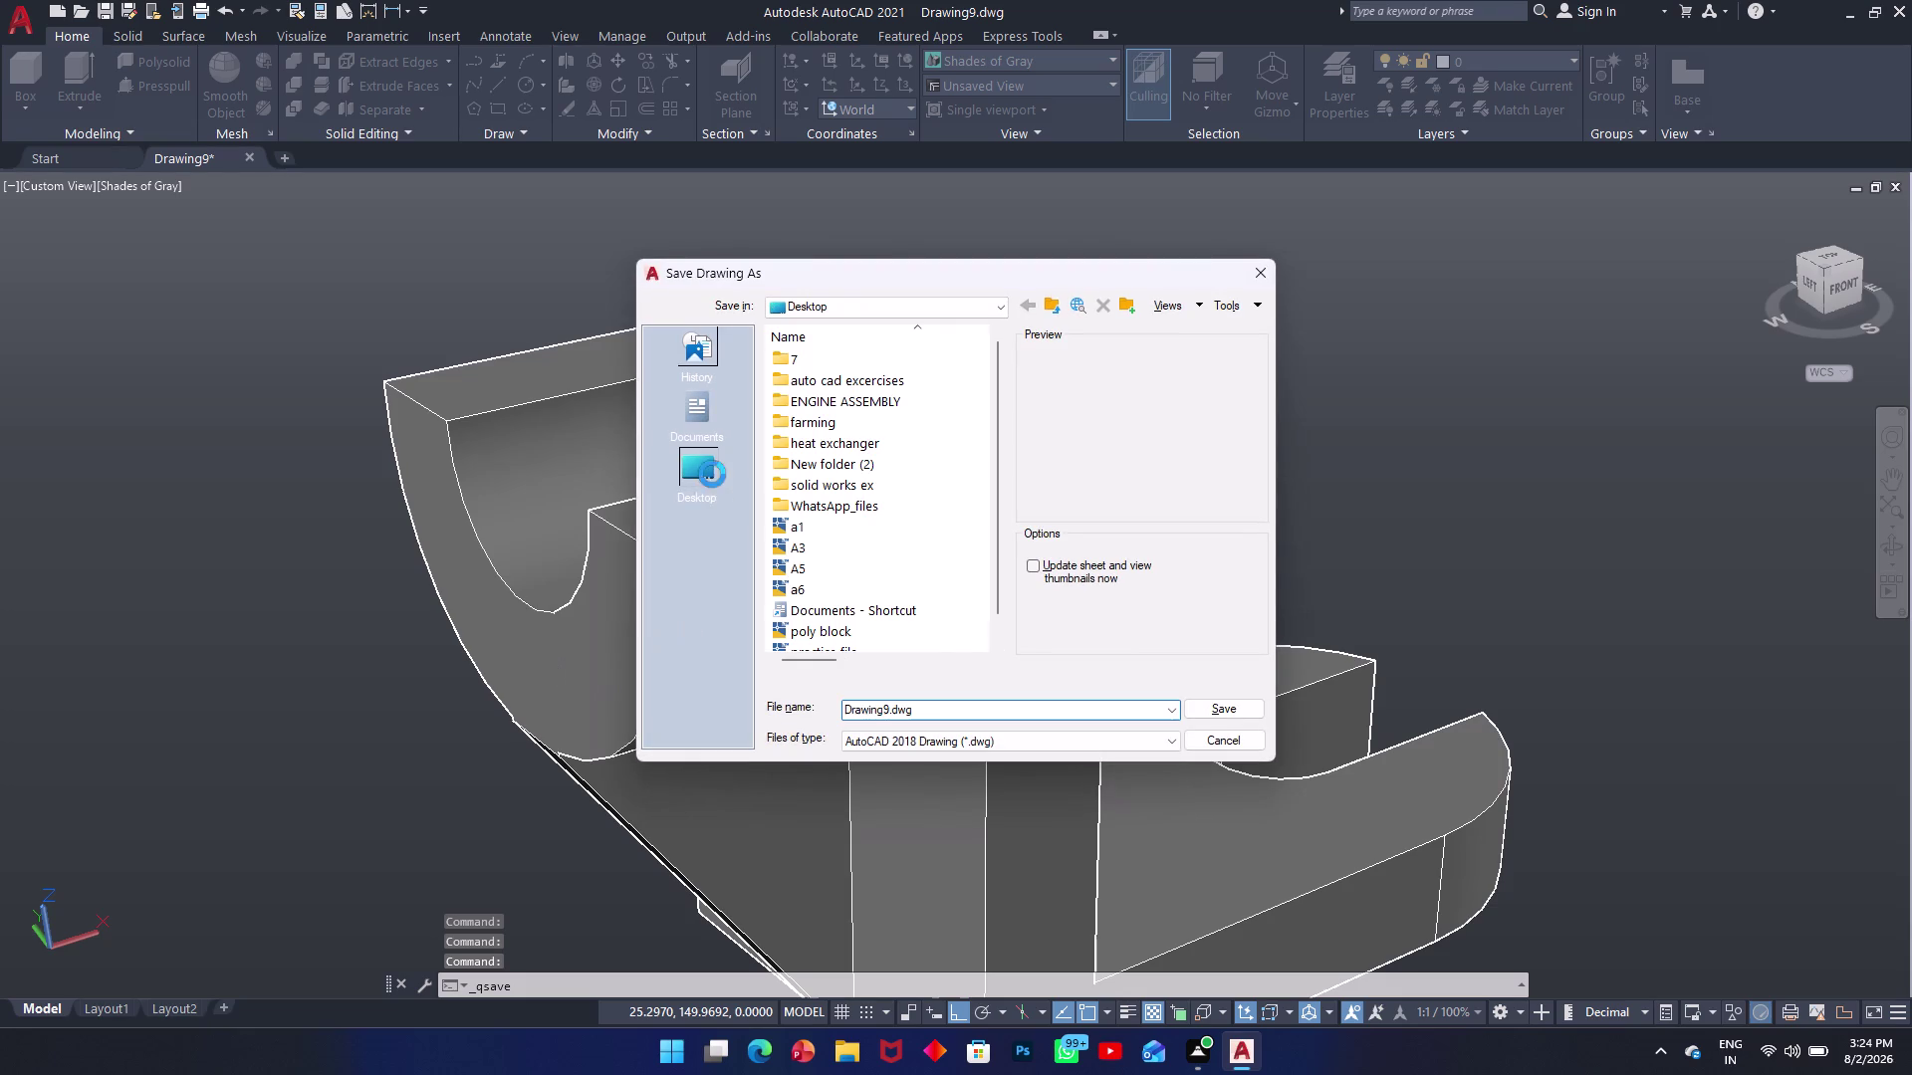
Rename Drawing9 to a7, save it on the Desktop, and switch to Layout1.
scroll(down, 3)
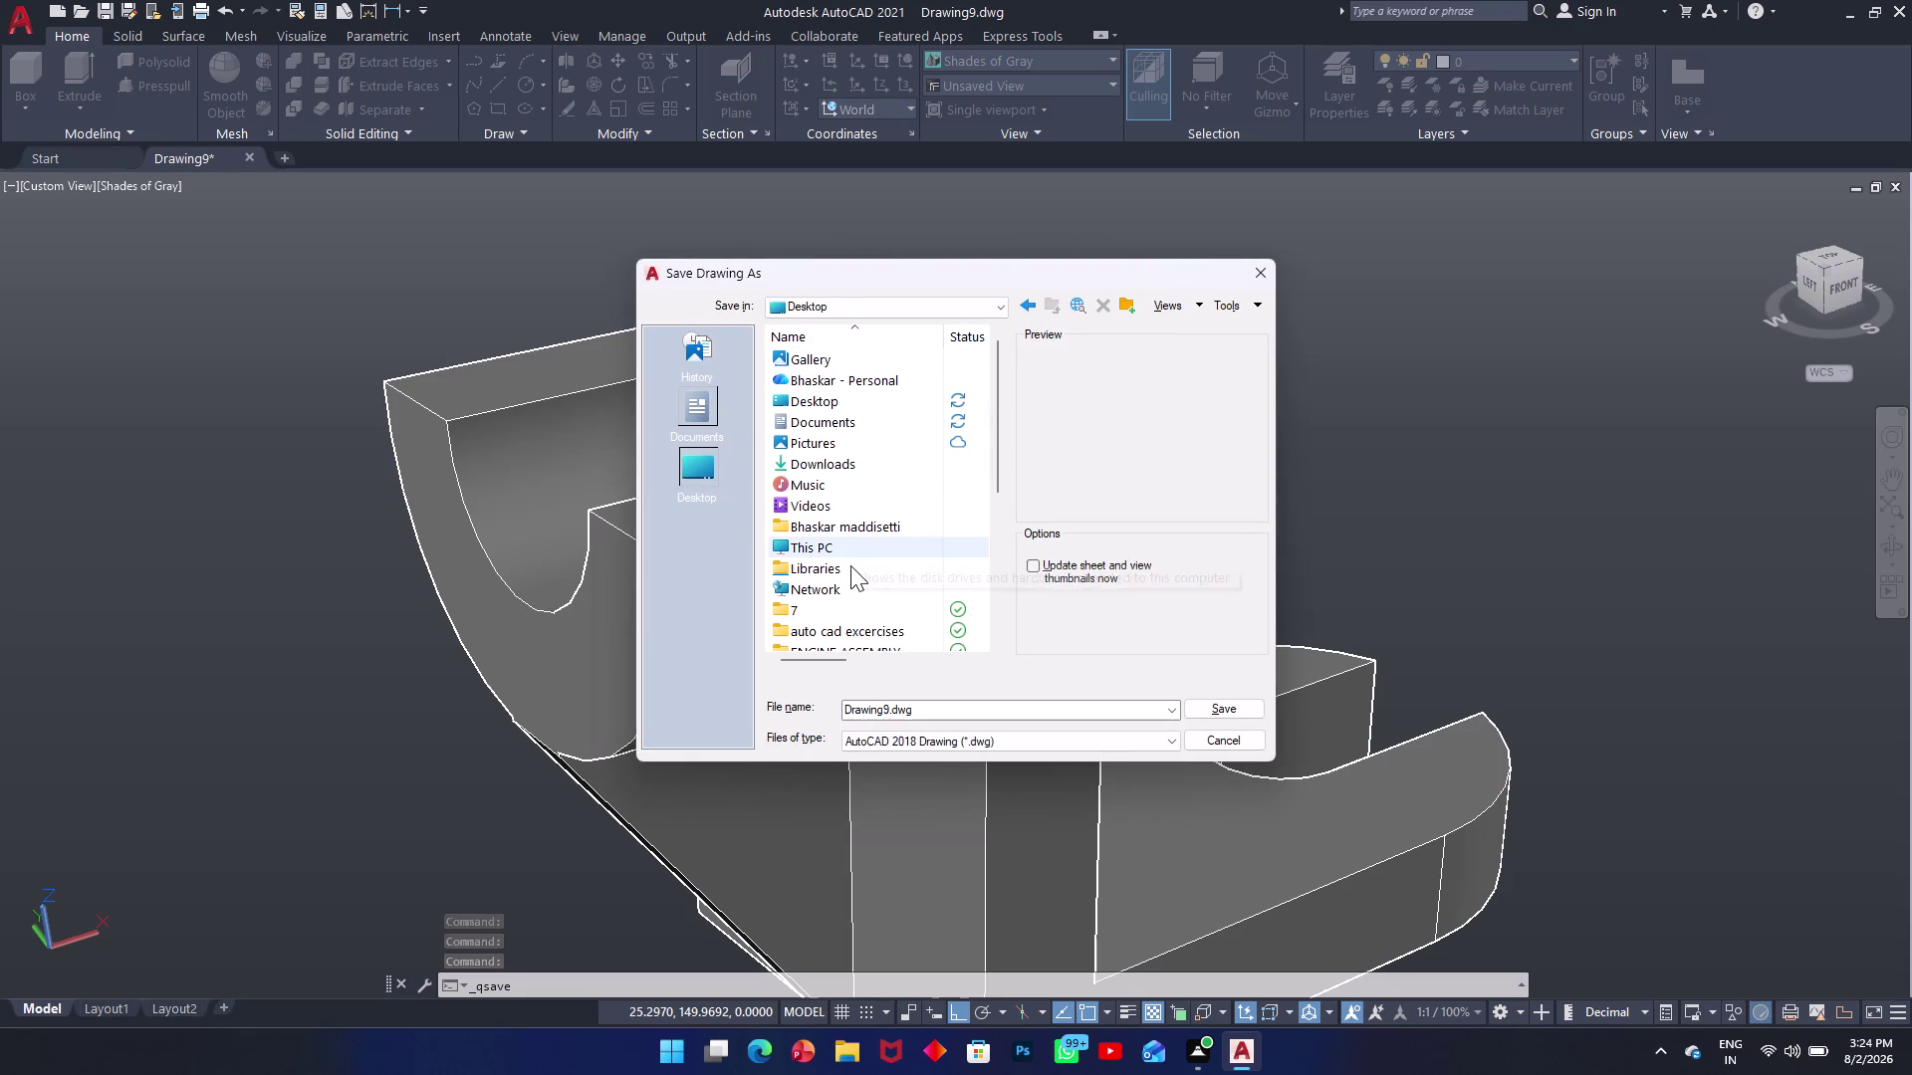
scroll(down, 3)
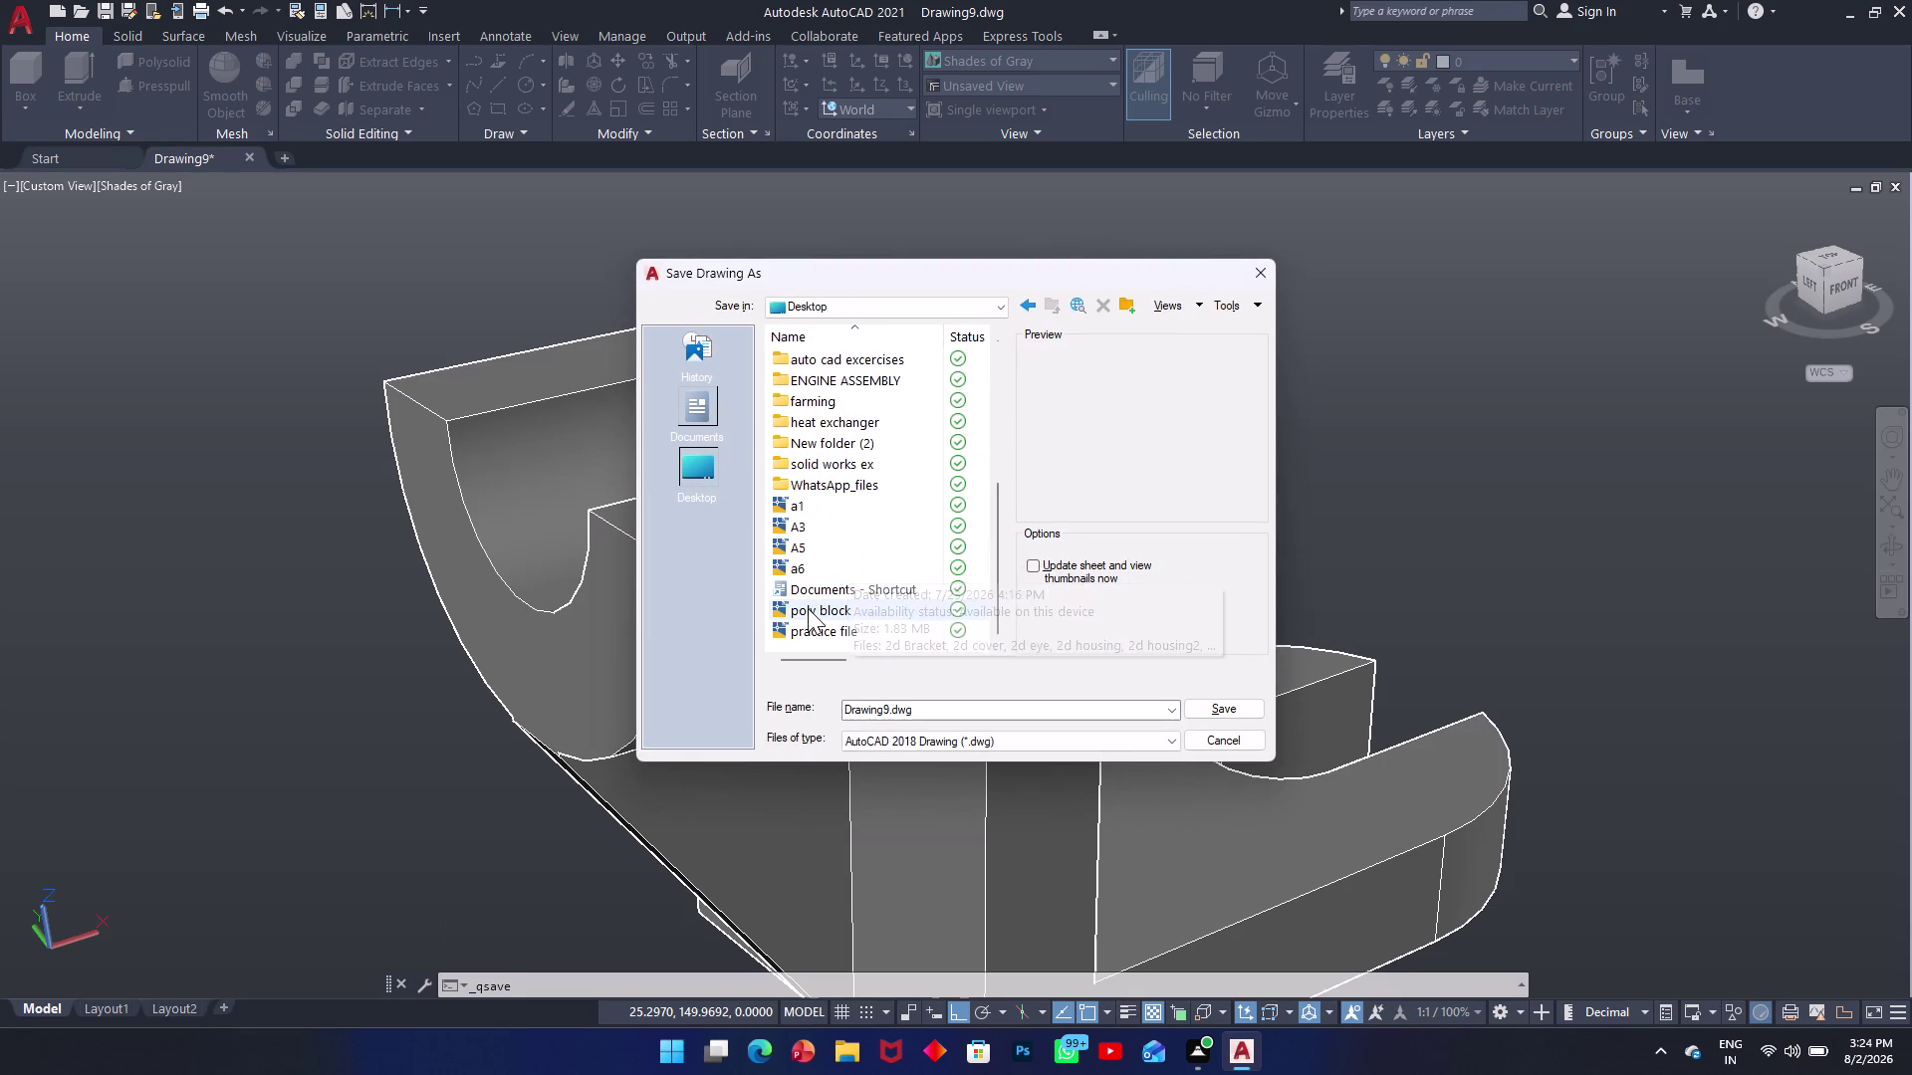
click(987, 704)
key(BackSpace)
key(a)
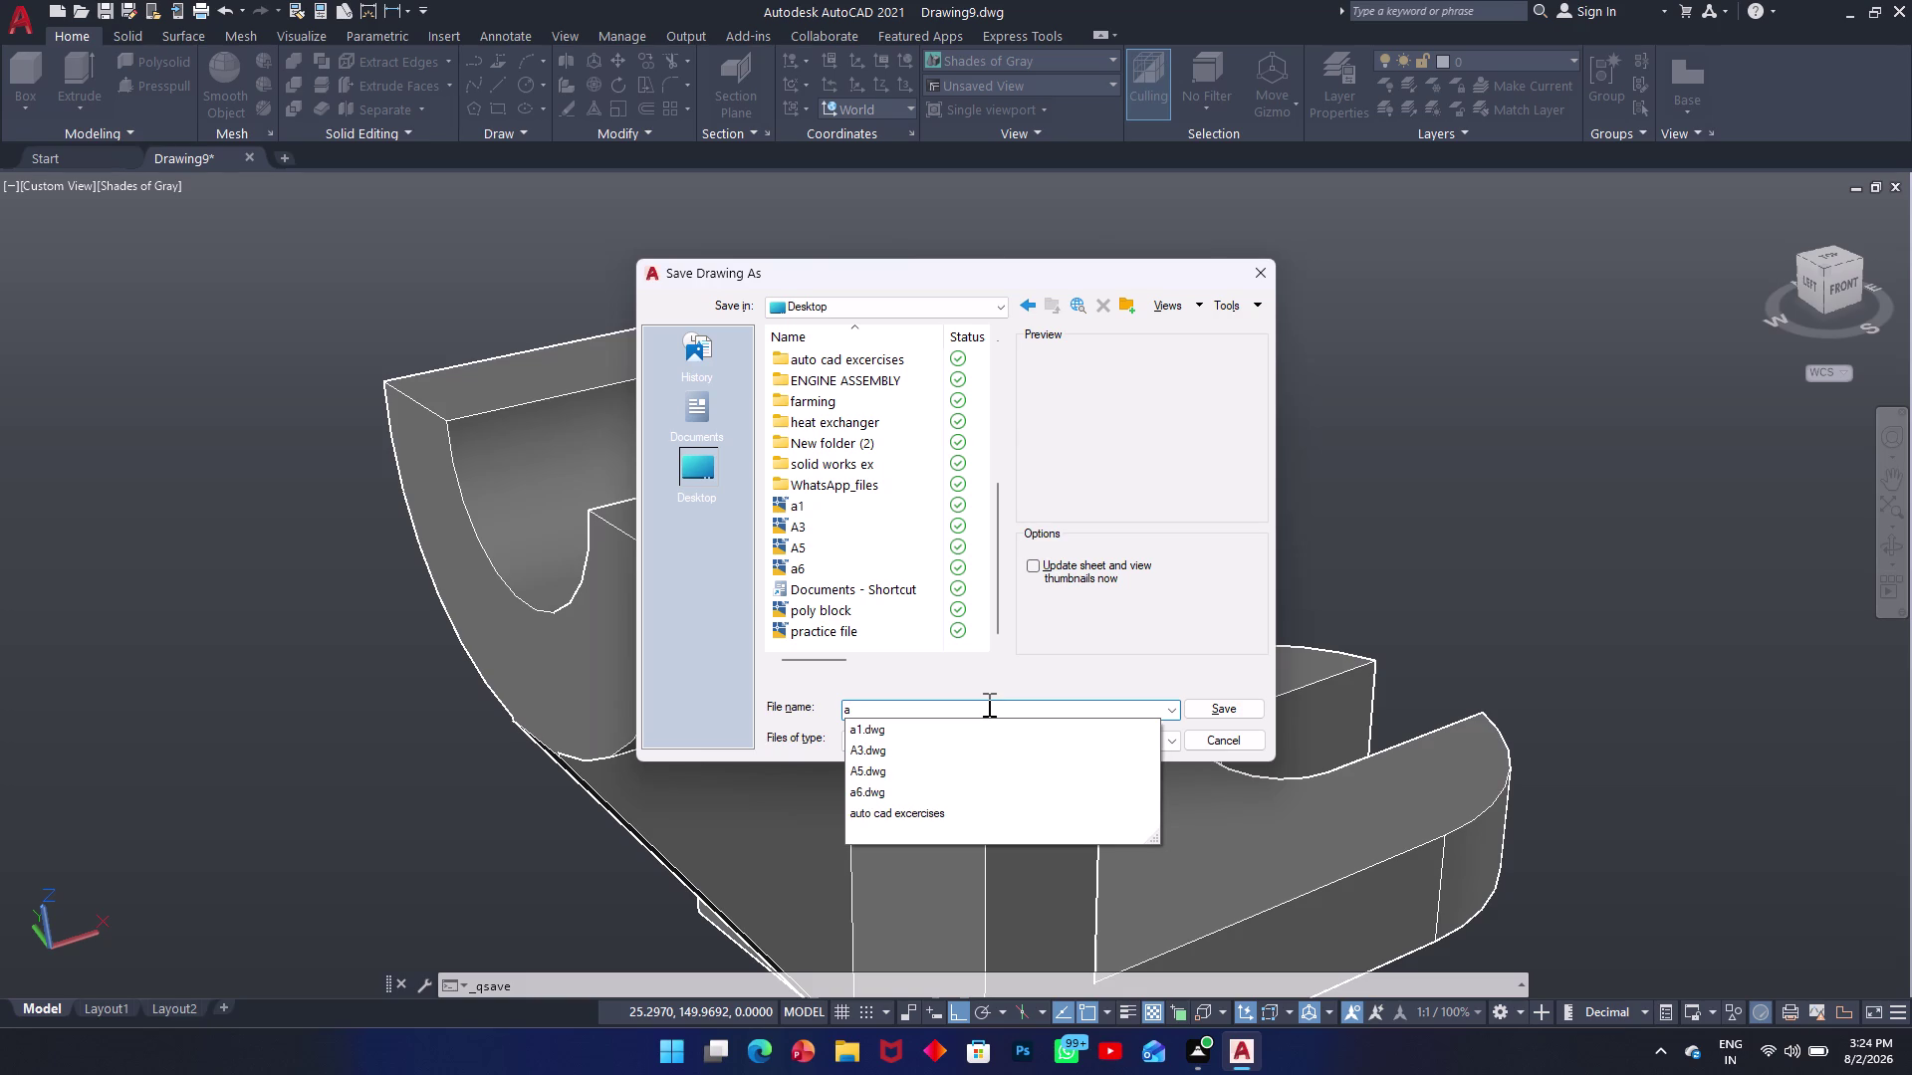
key(7)
click(1218, 717)
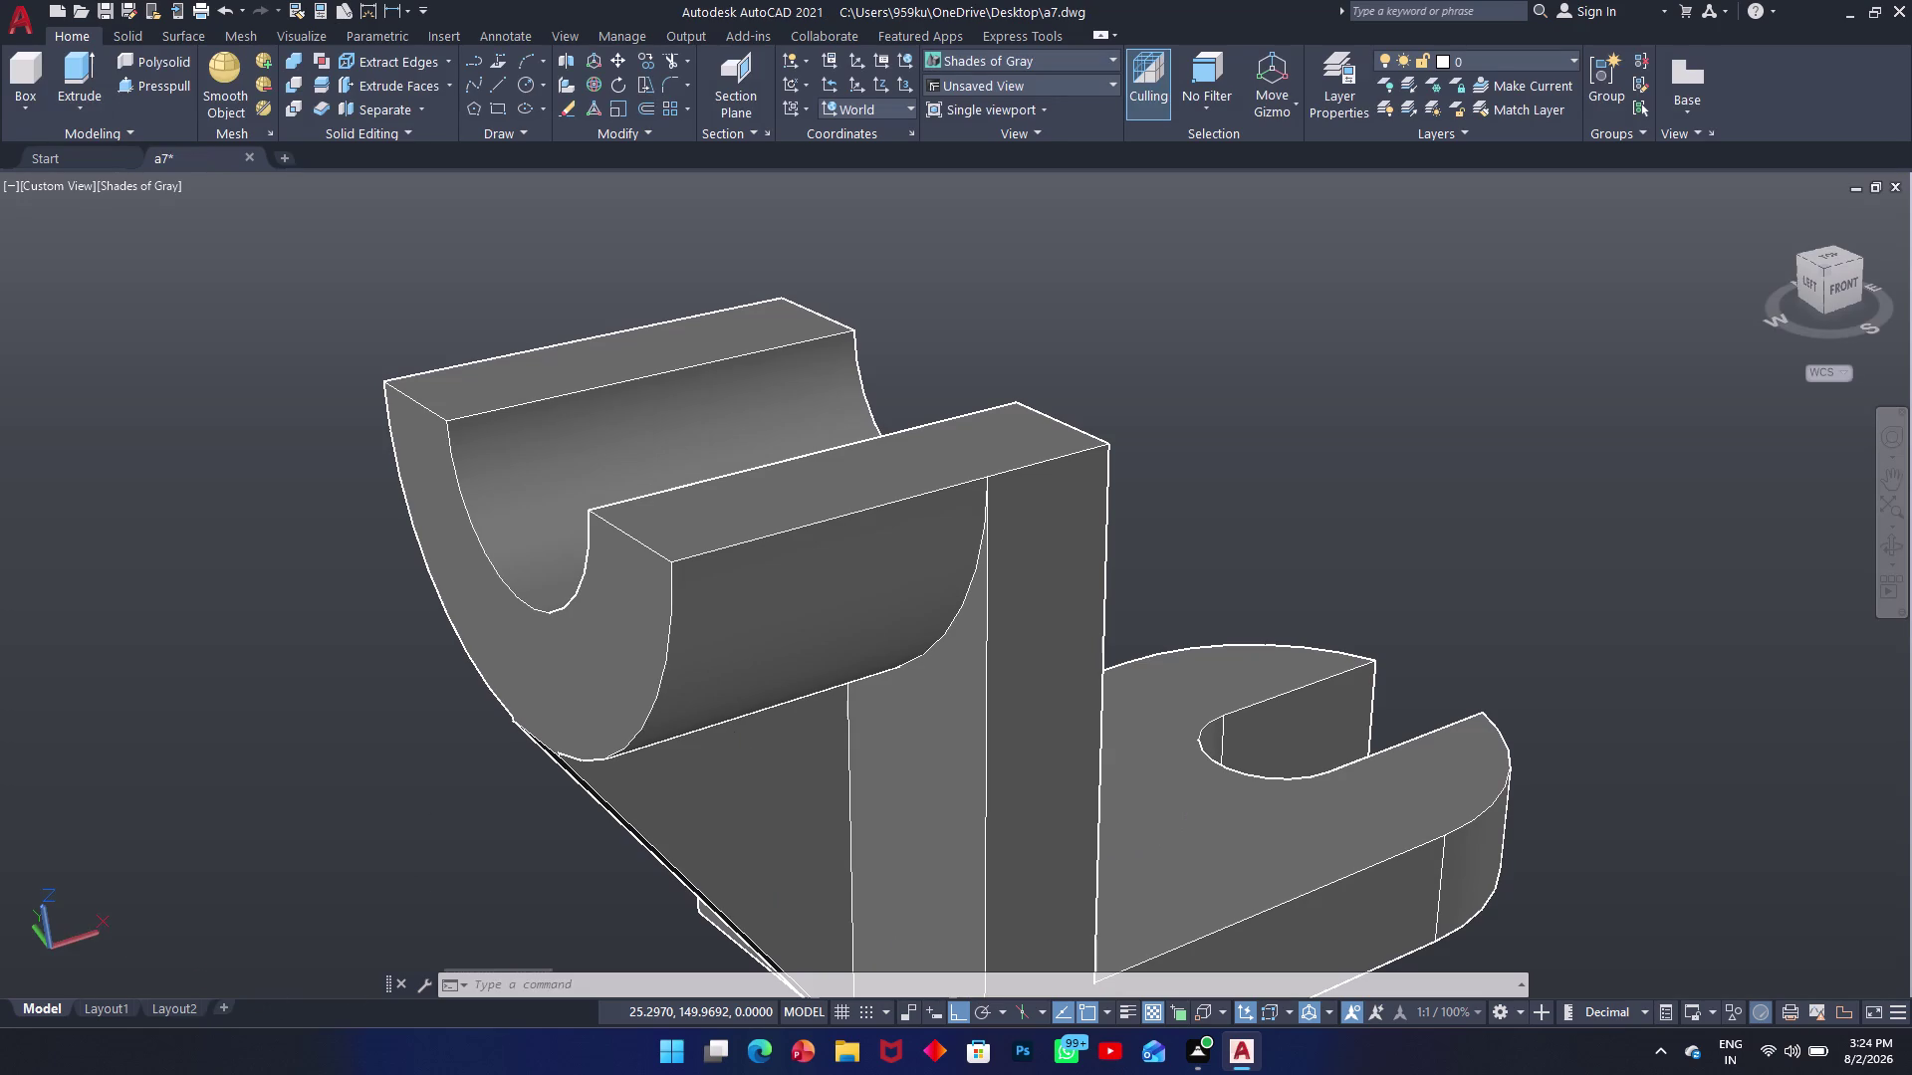
click(118, 1011)
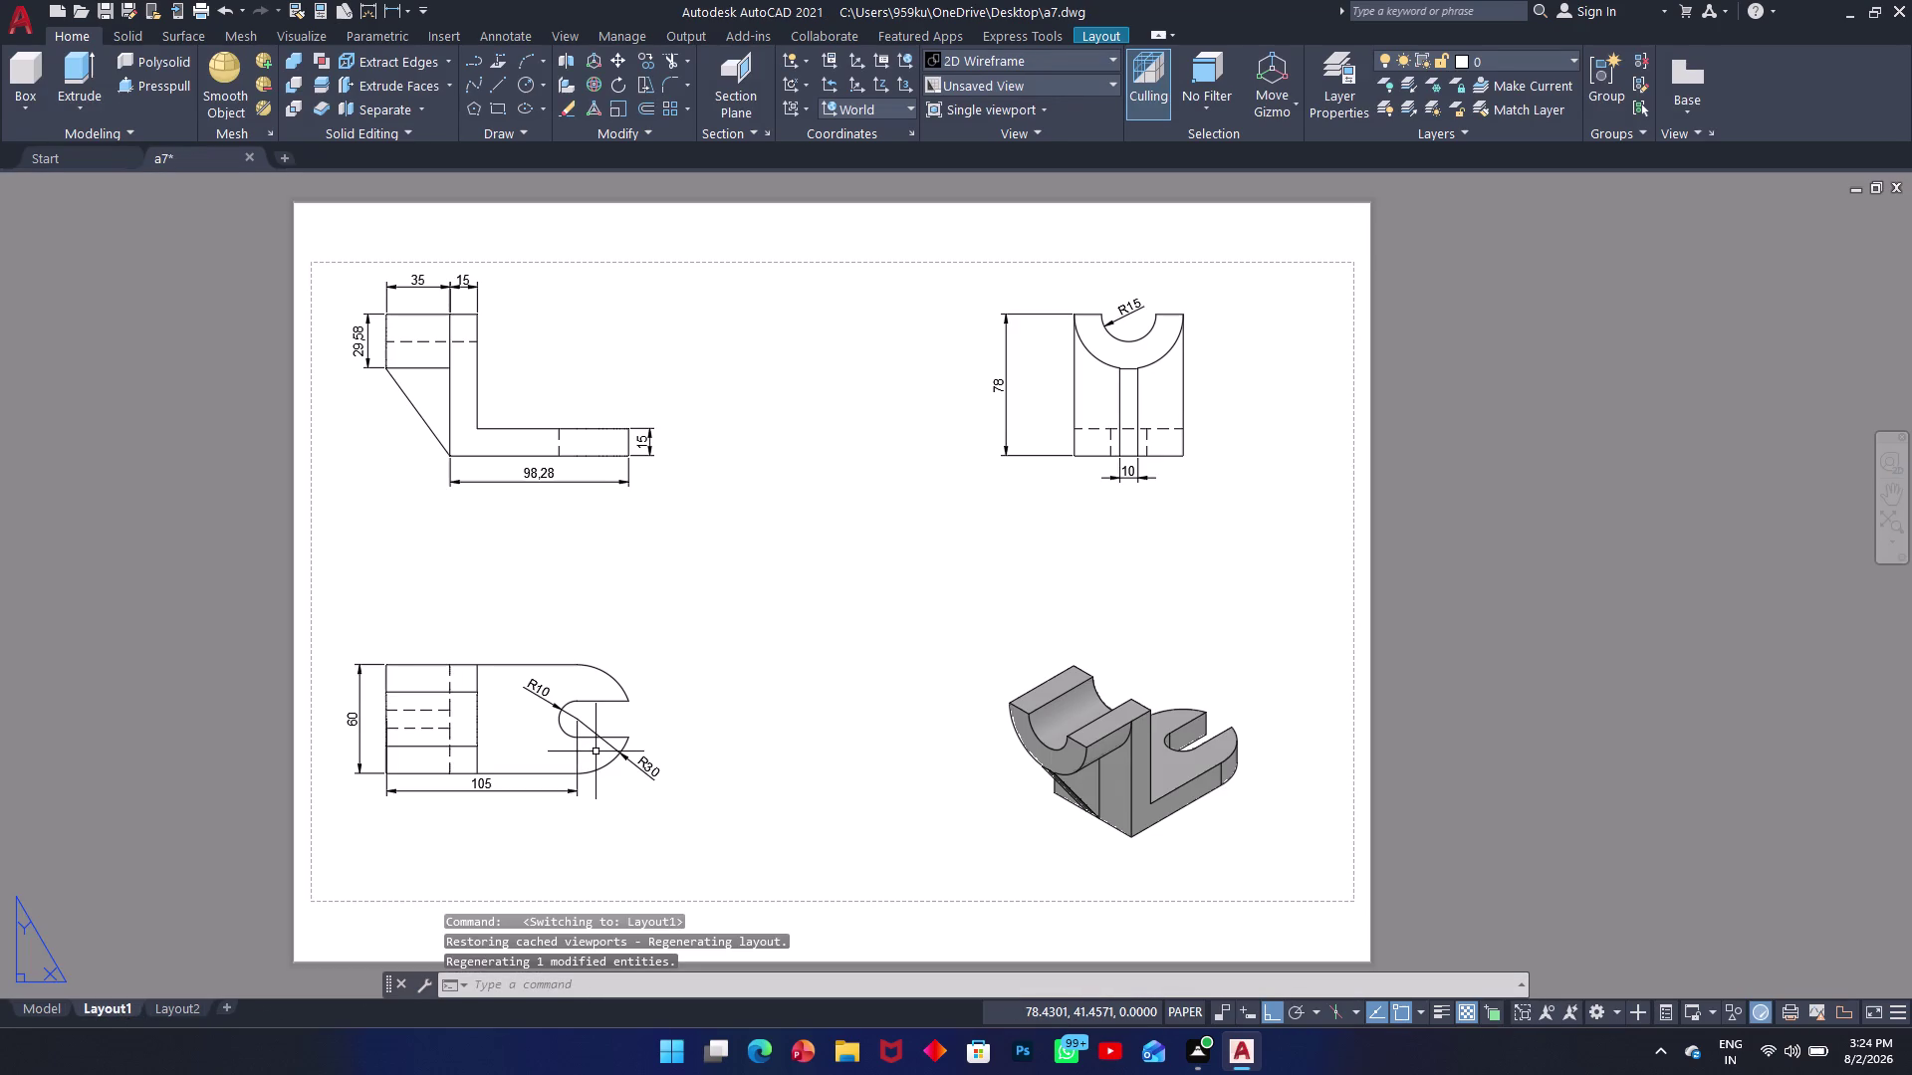
Plot Layout1 with the A4 PDF settings to a7-Layout1.pdf and arrange the PDF window.
key(ctrl+p)
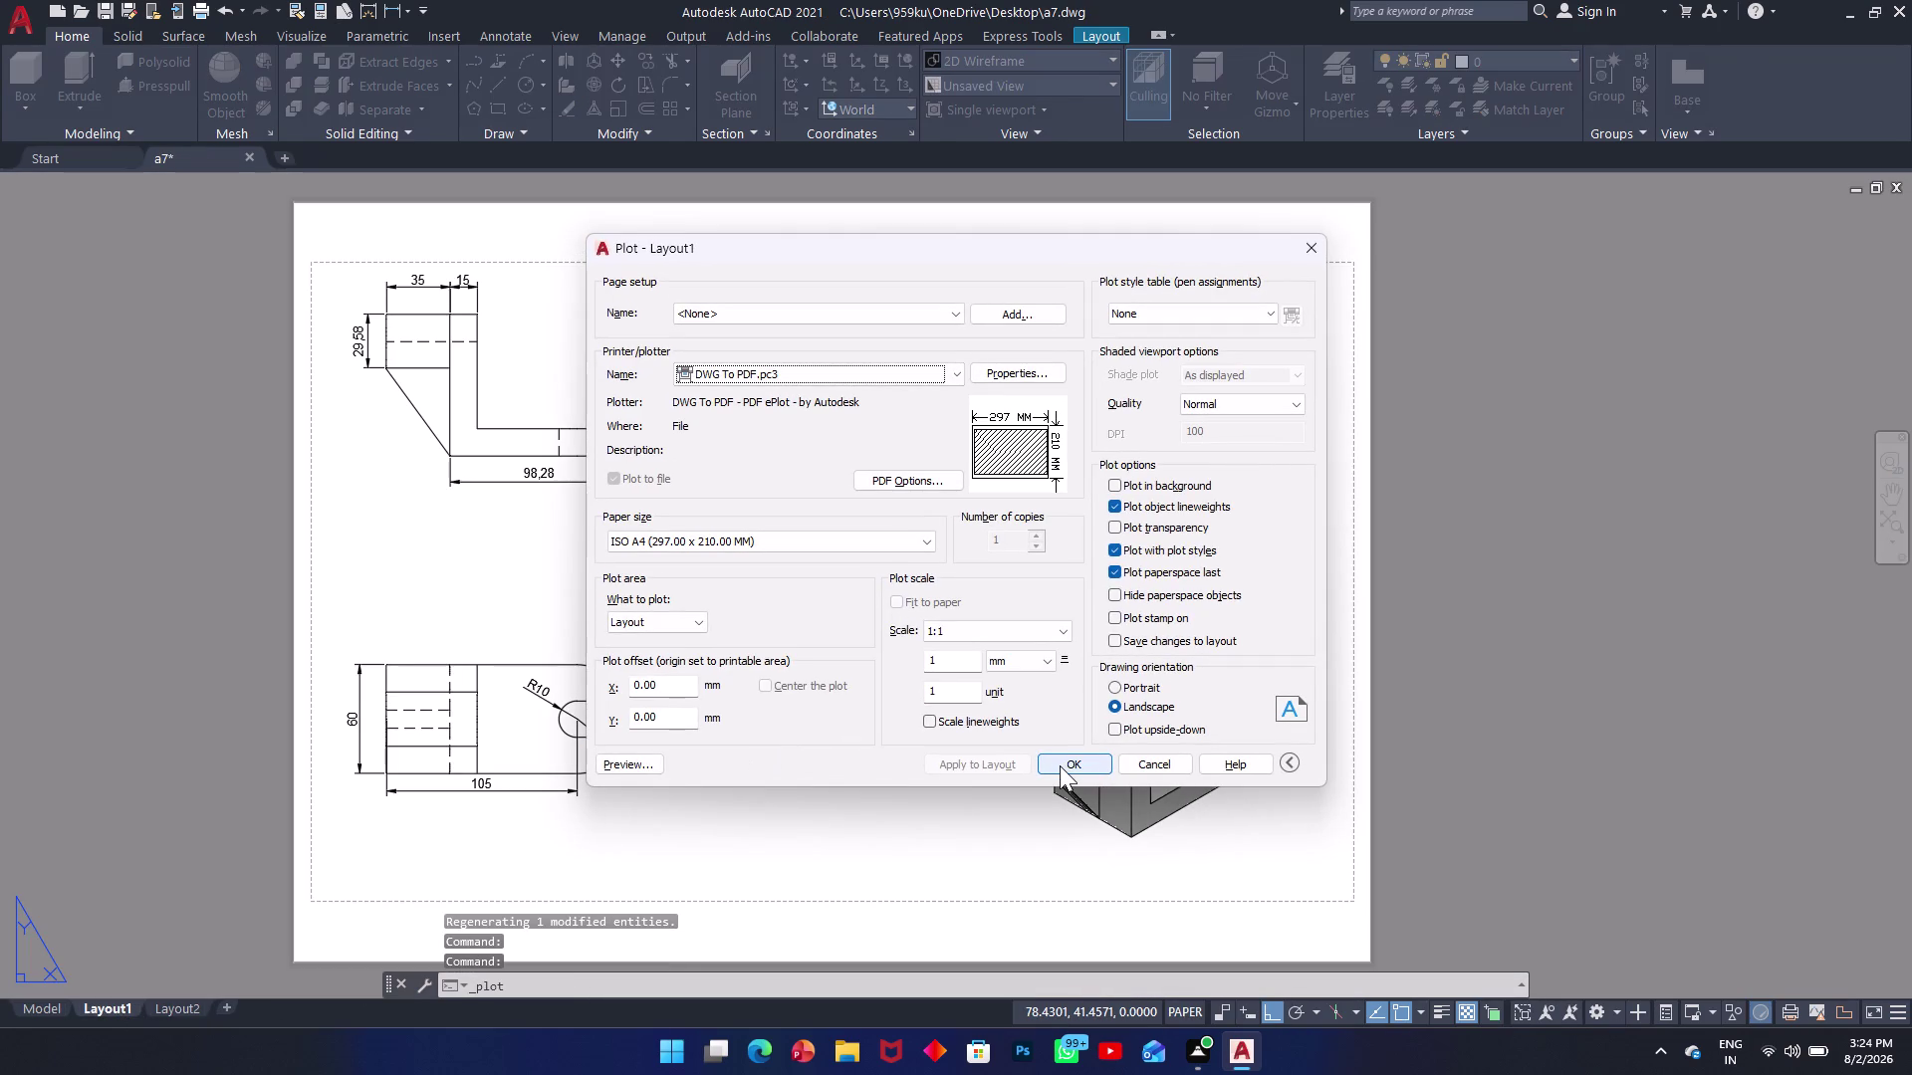
click(1059, 766)
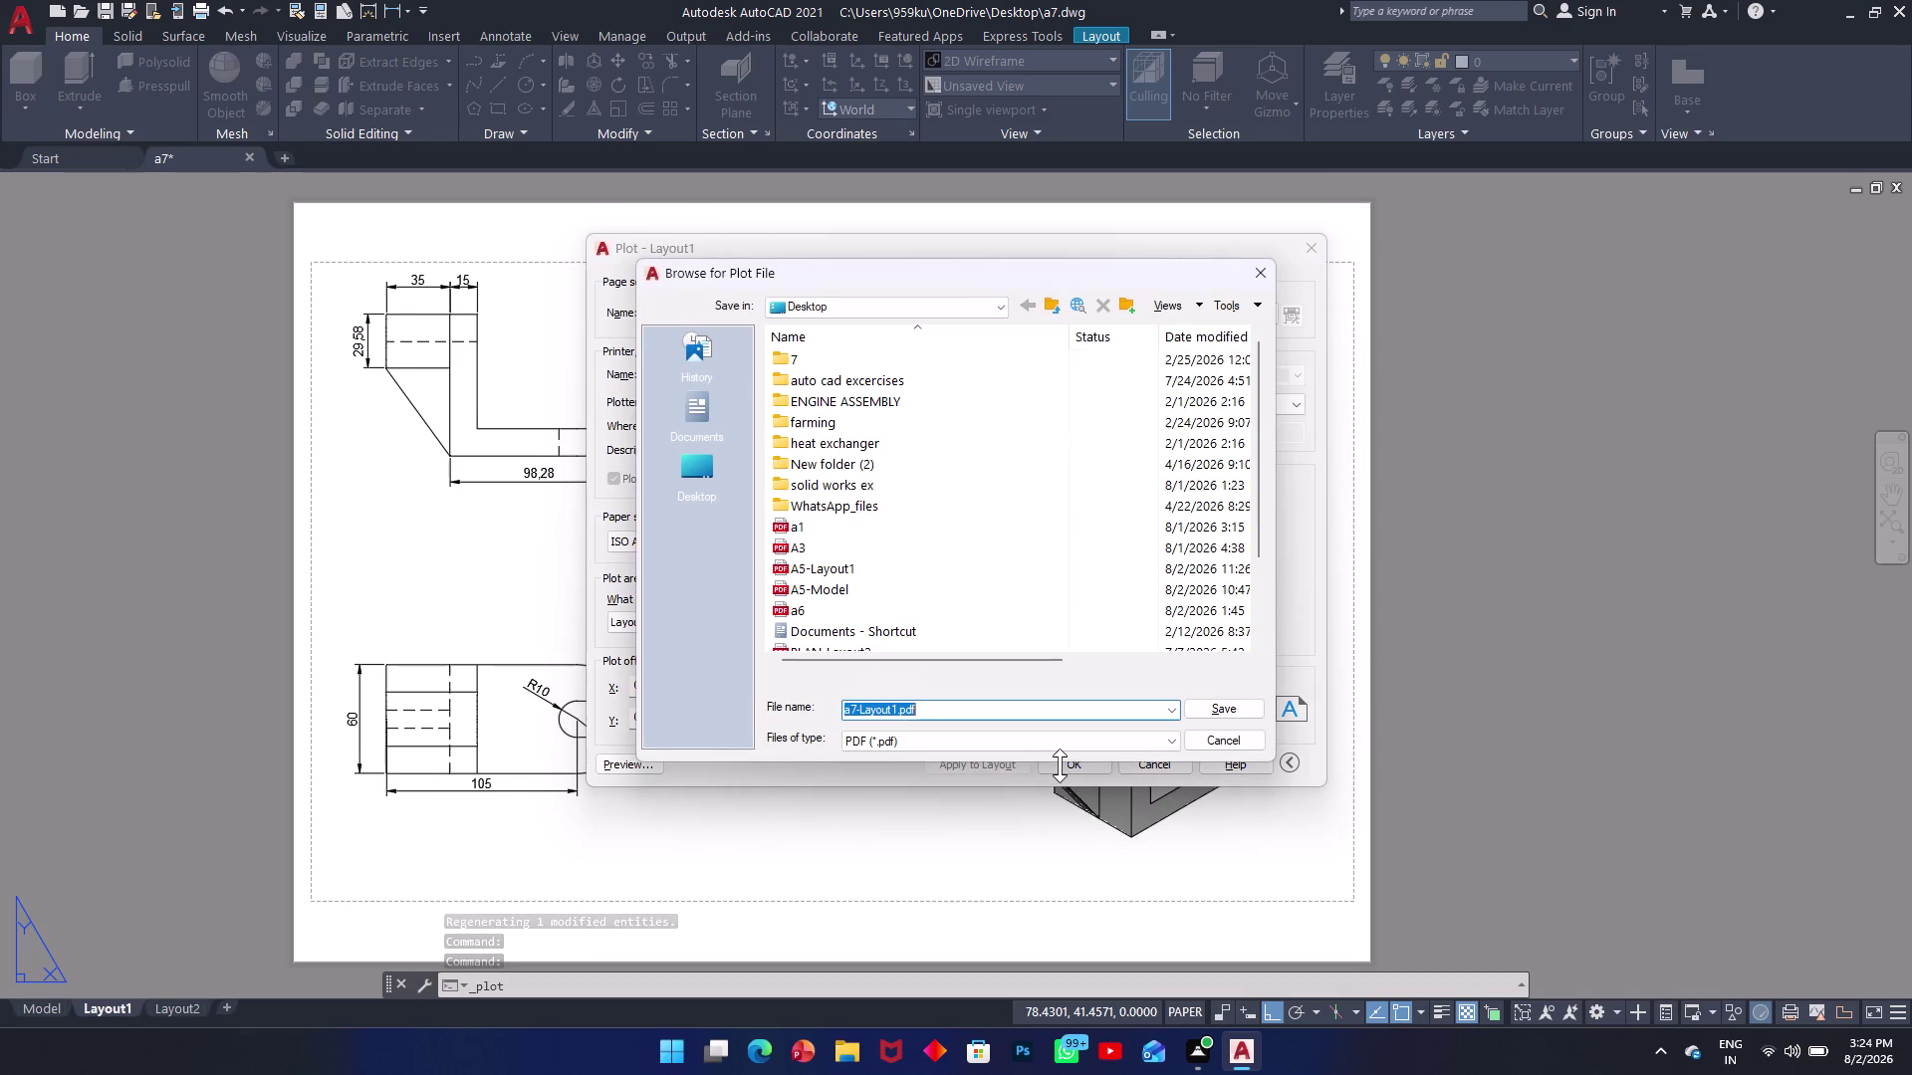
click(1221, 708)
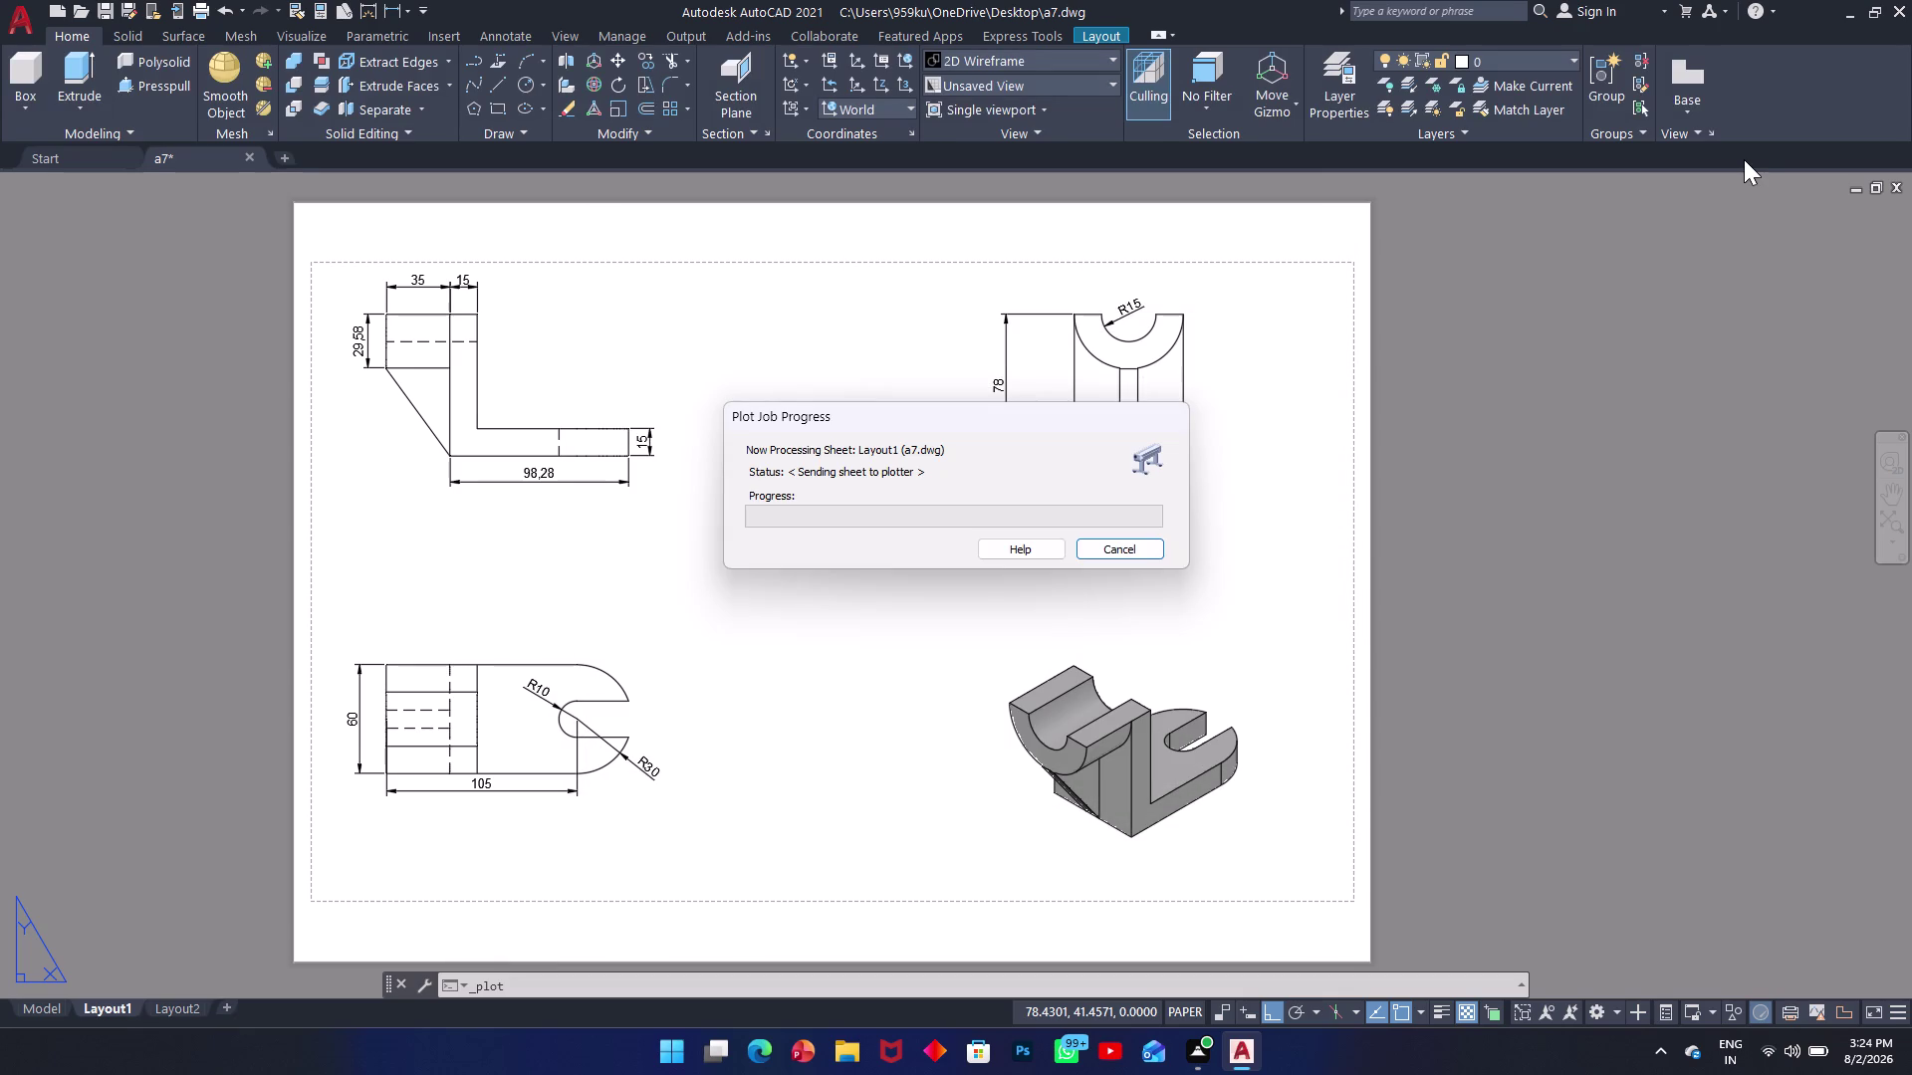
click(1846, 20)
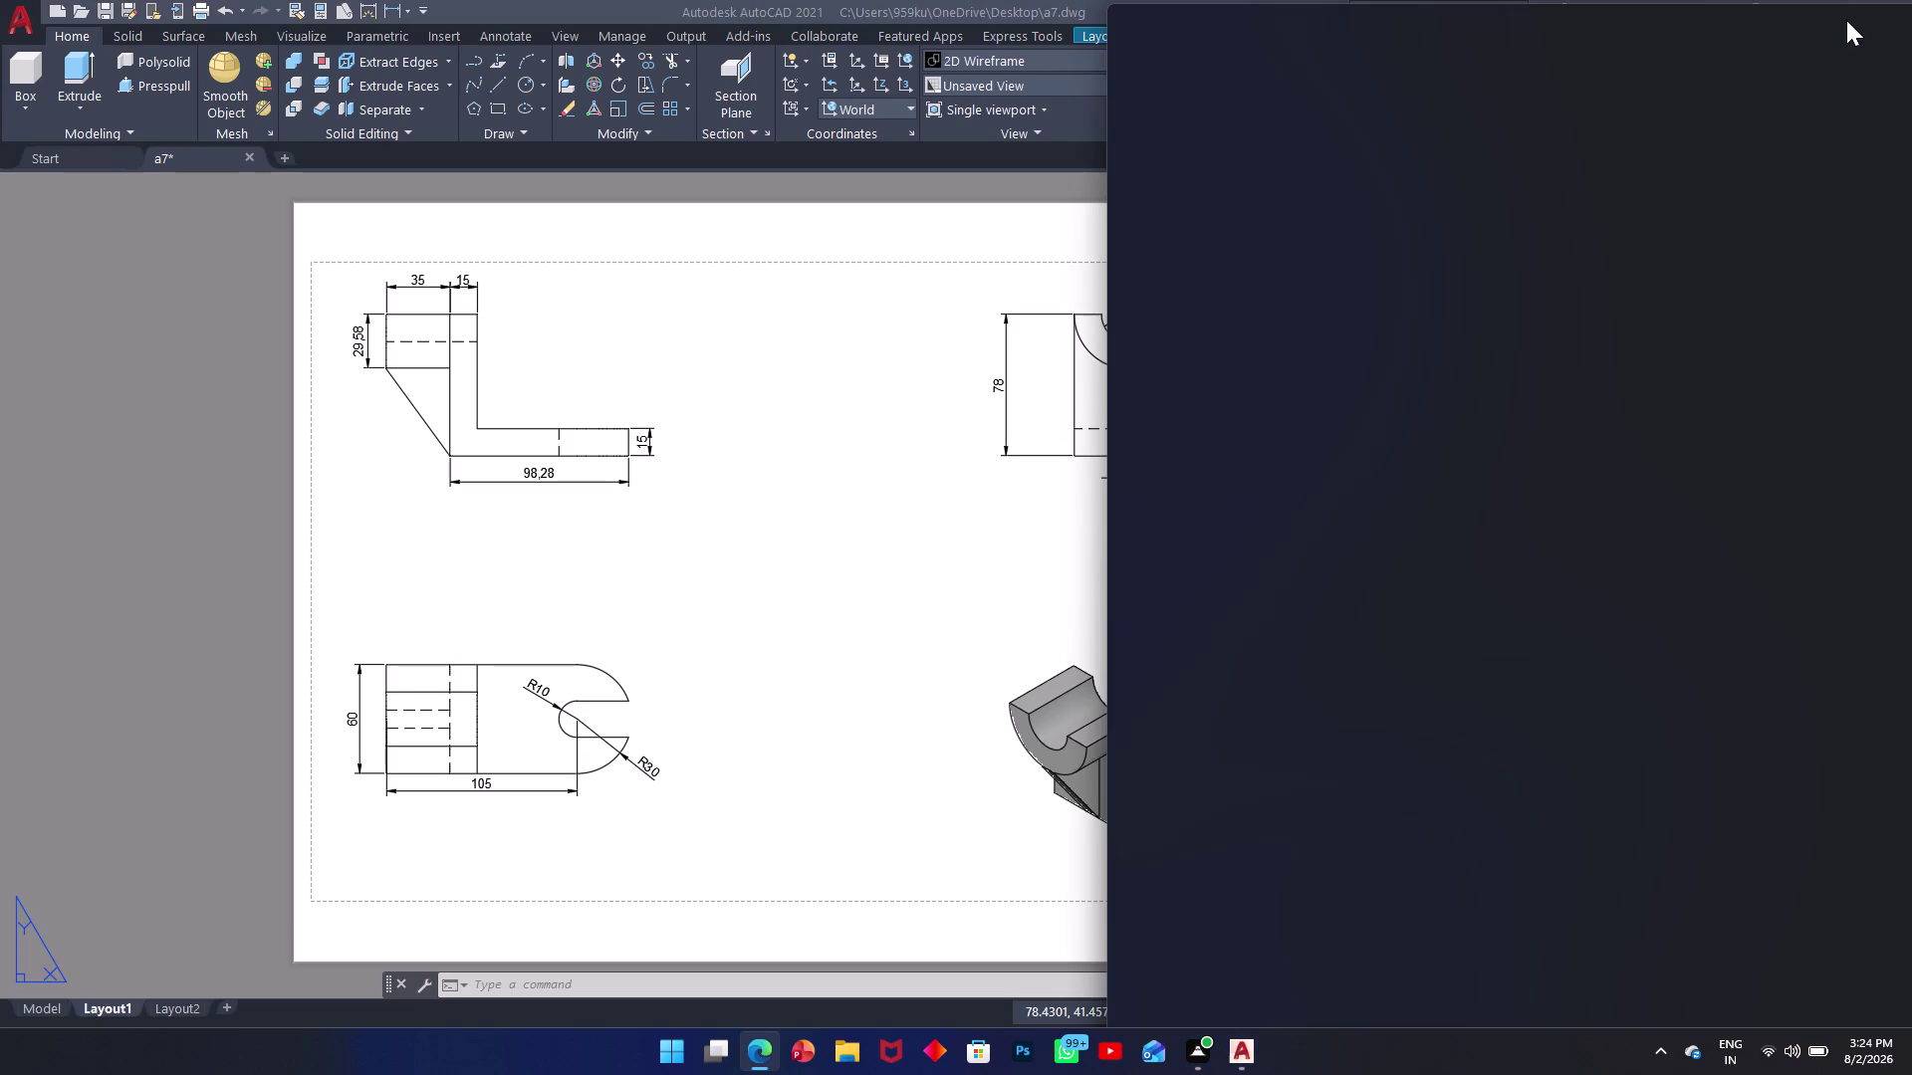
click(1892, 15)
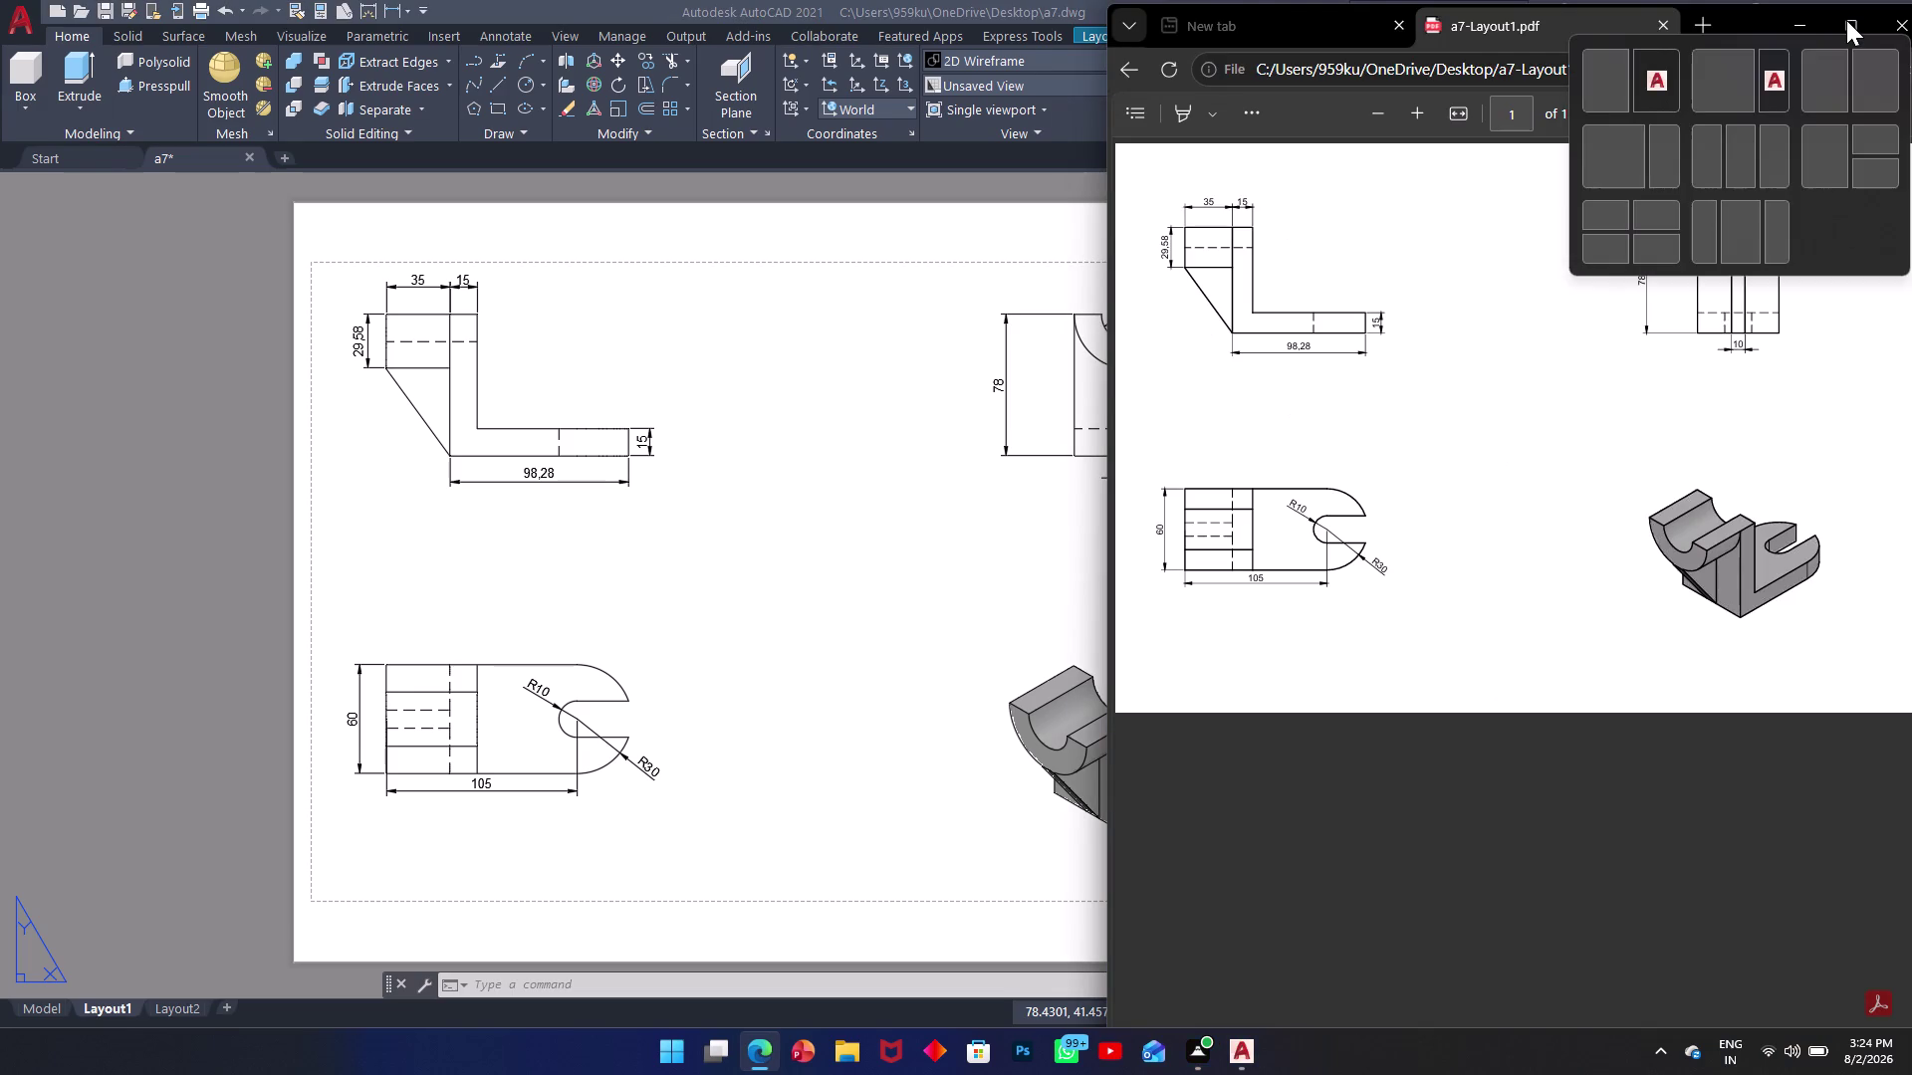